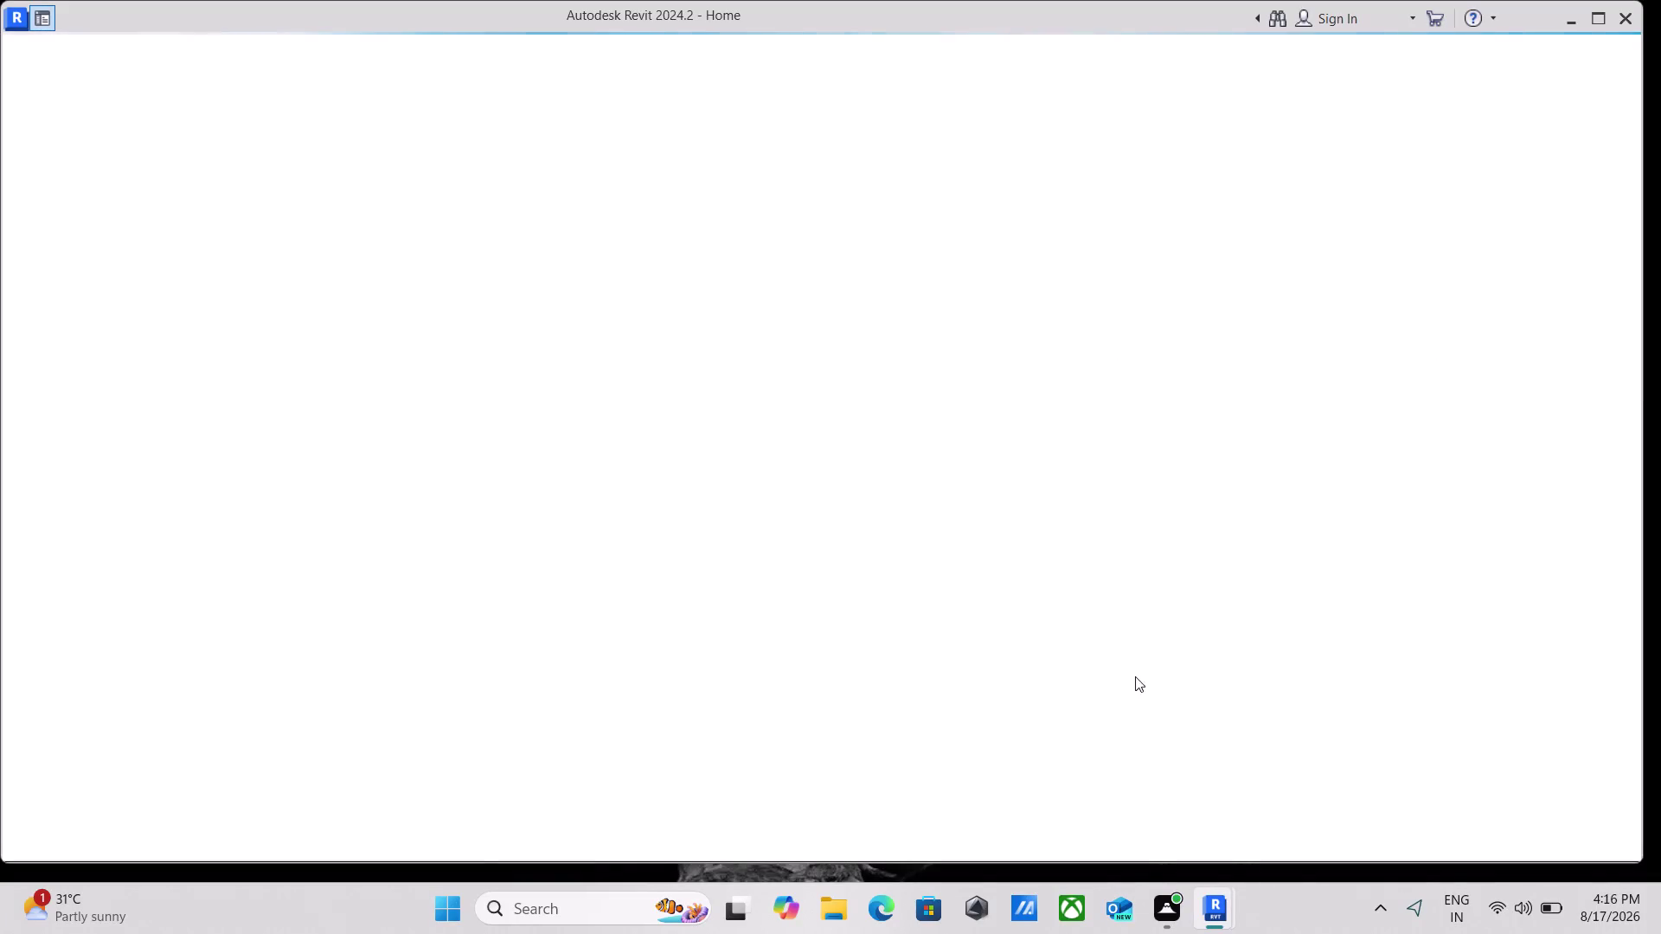
From the Revit Home screen, start a new project model under Models.
scroll(down, 3)
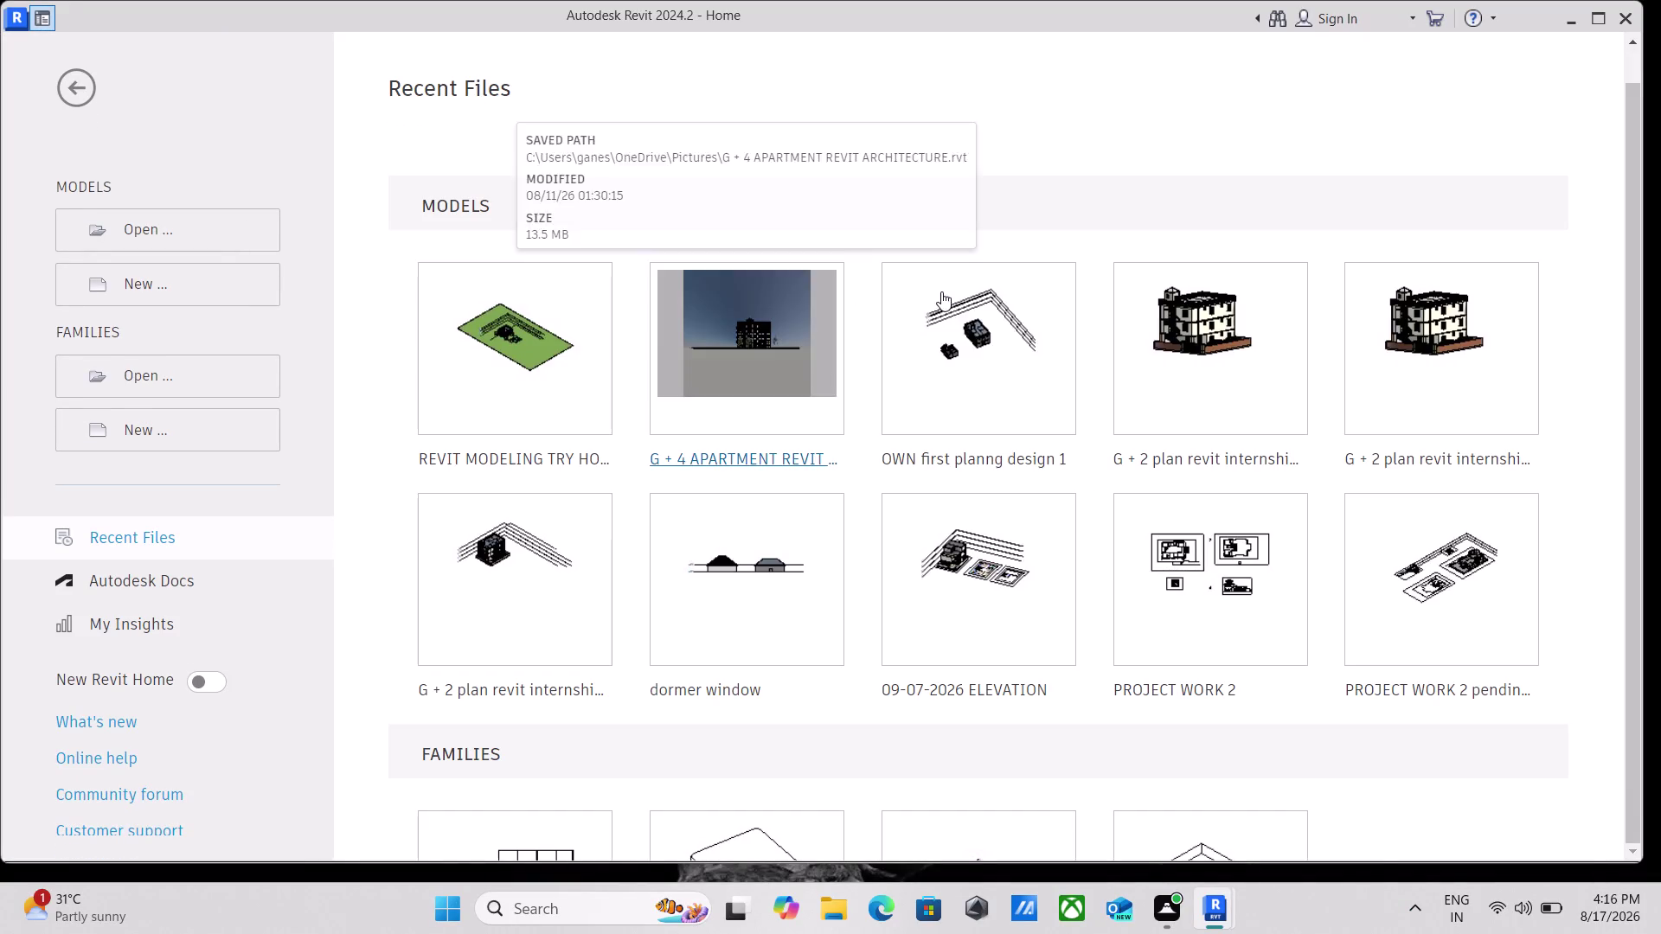
scroll(down, 3)
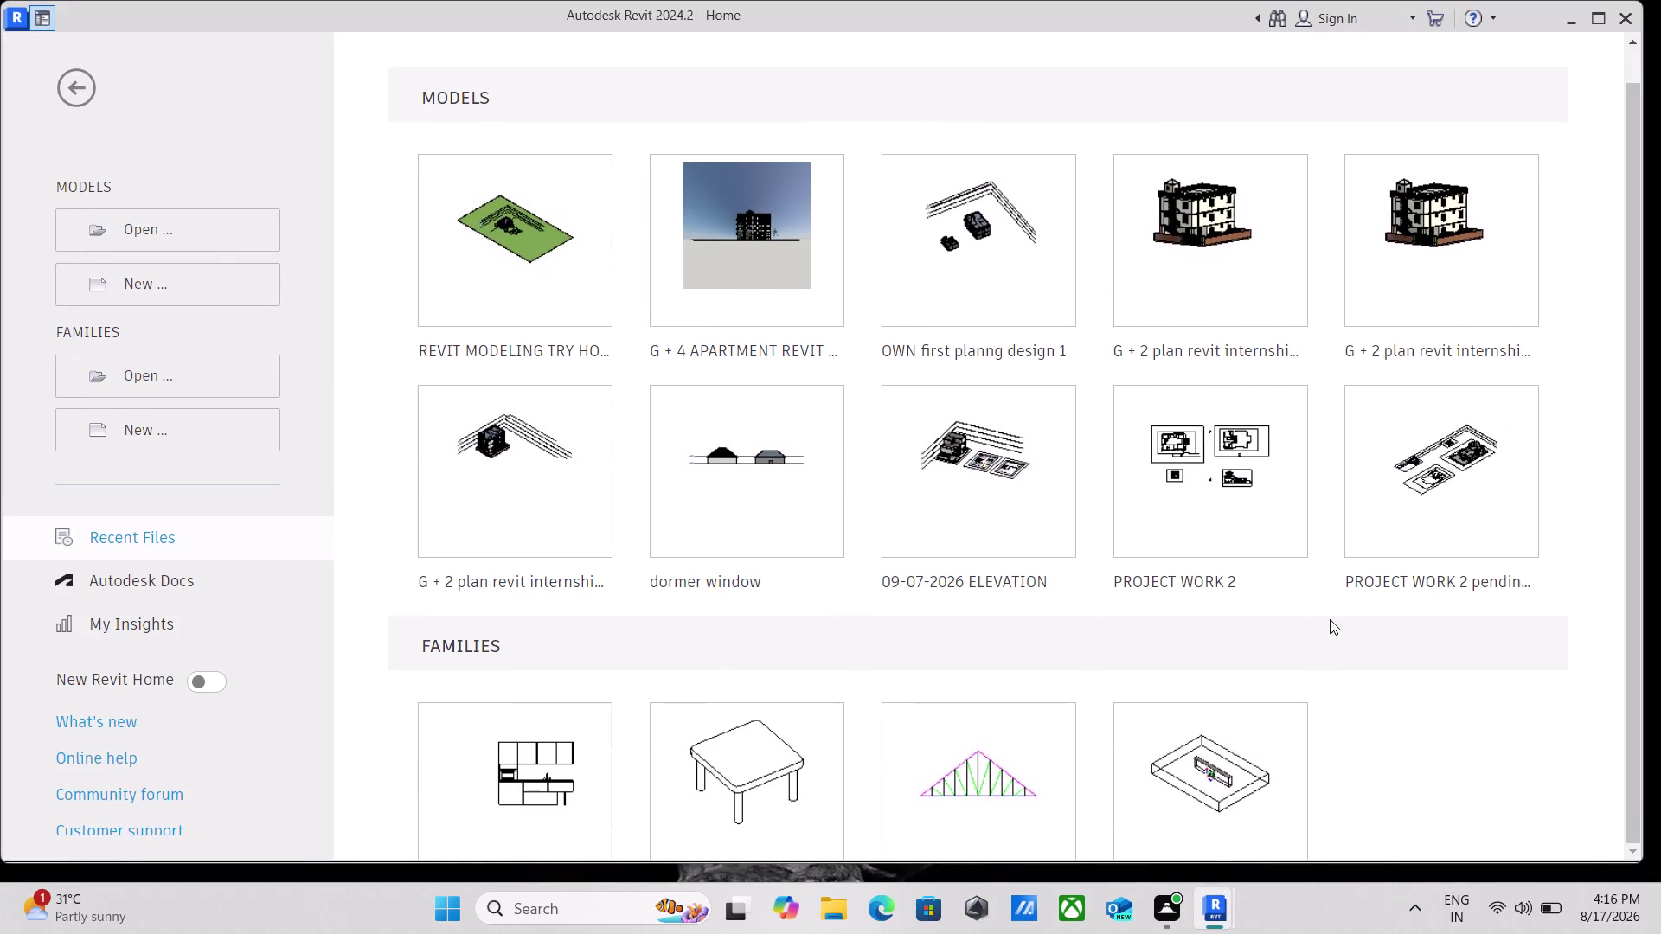
scroll(down, 3)
scroll(up, 3)
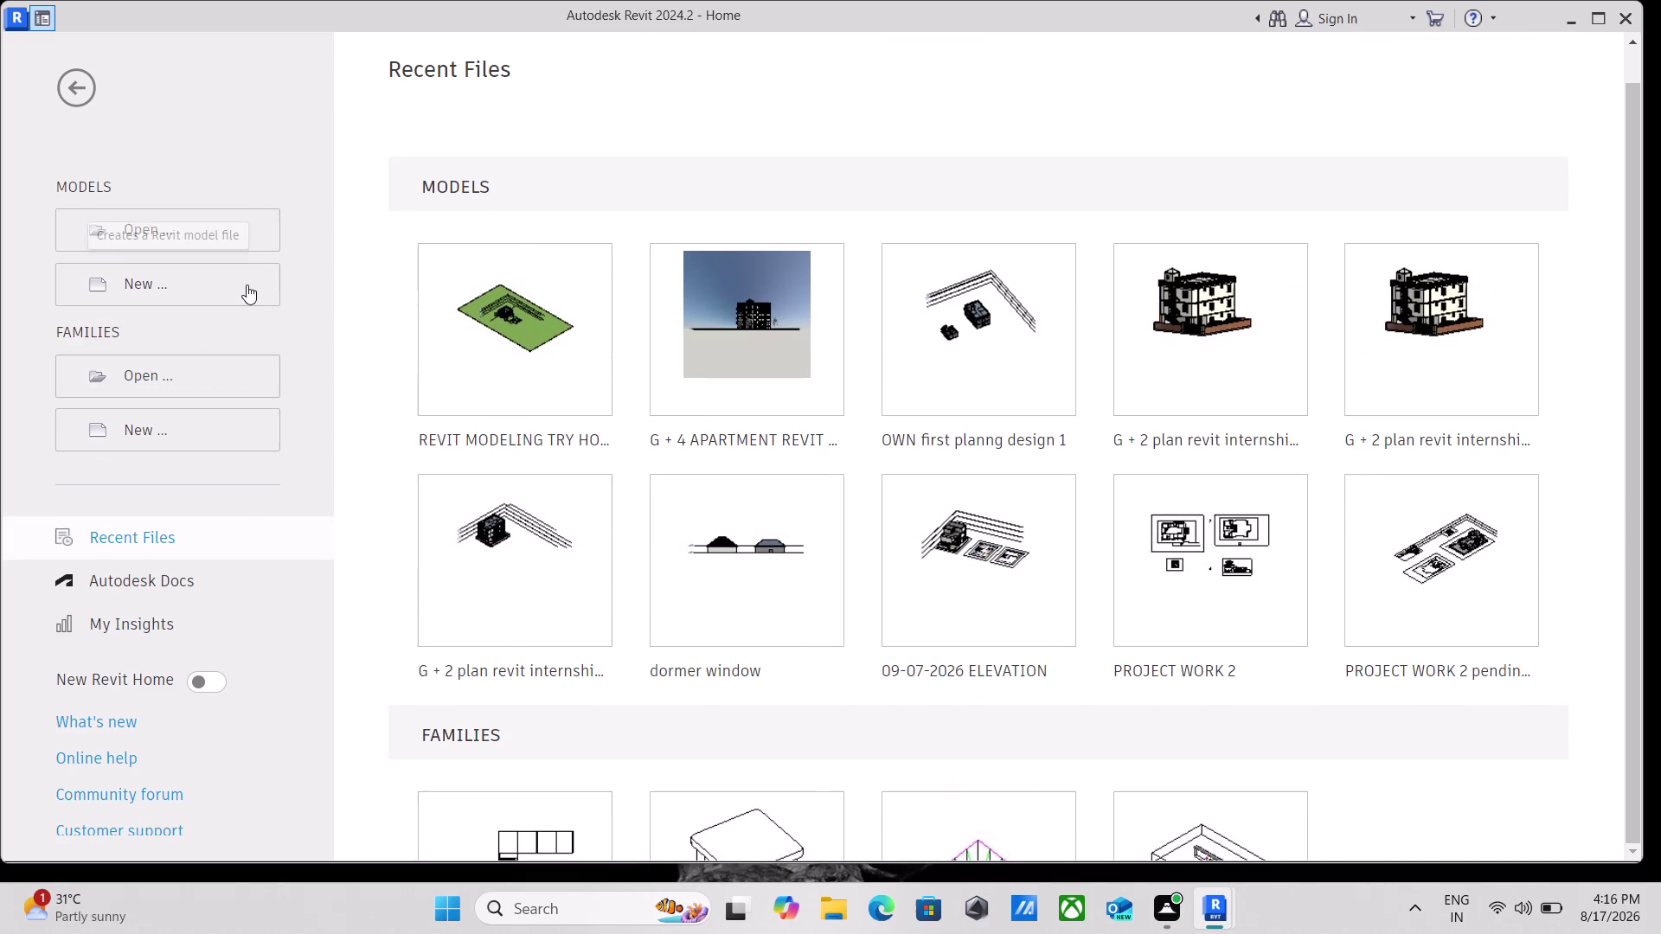
click(247, 285)
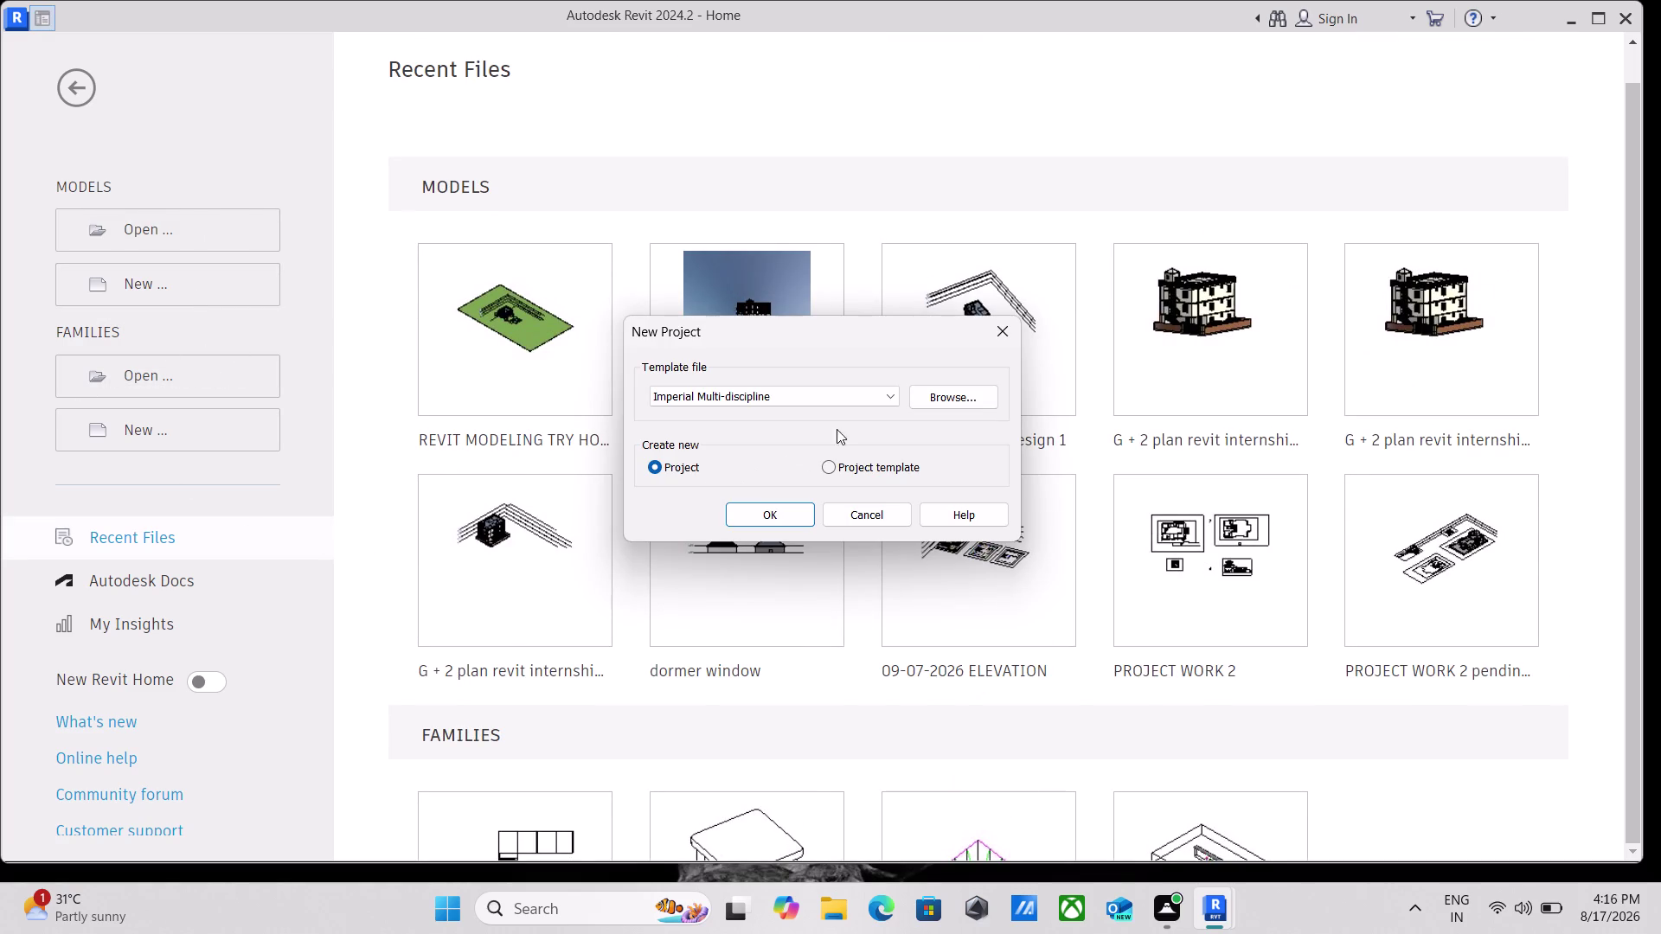
Create Project1 using the browsed default template.
click(968, 395)
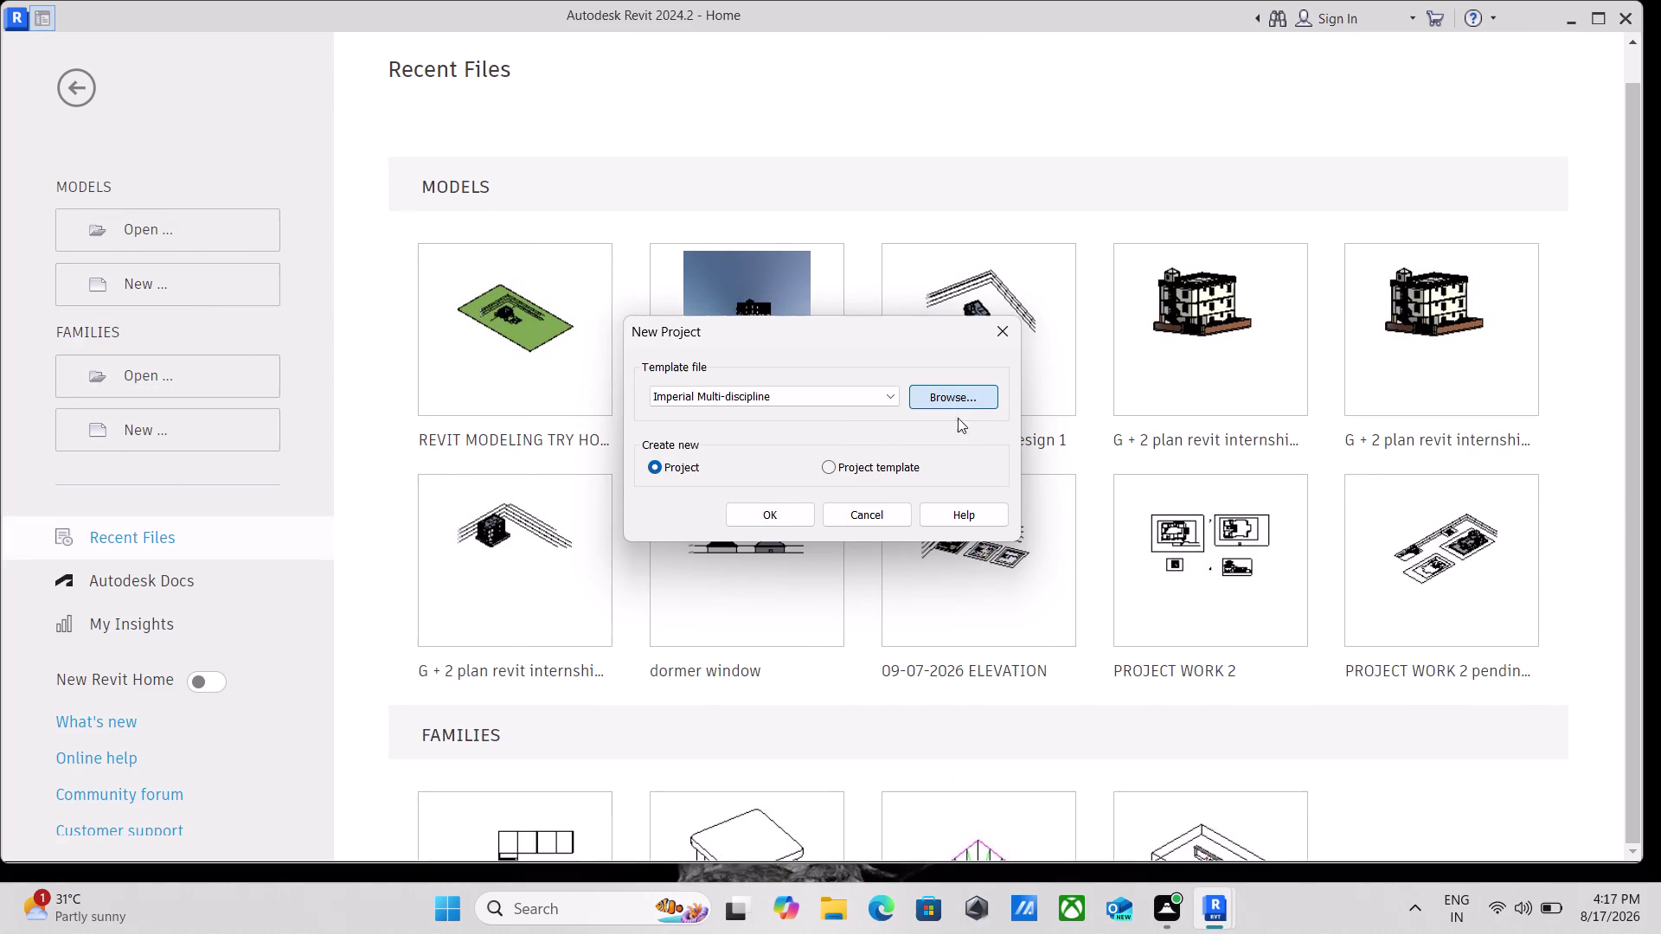
click(711, 309)
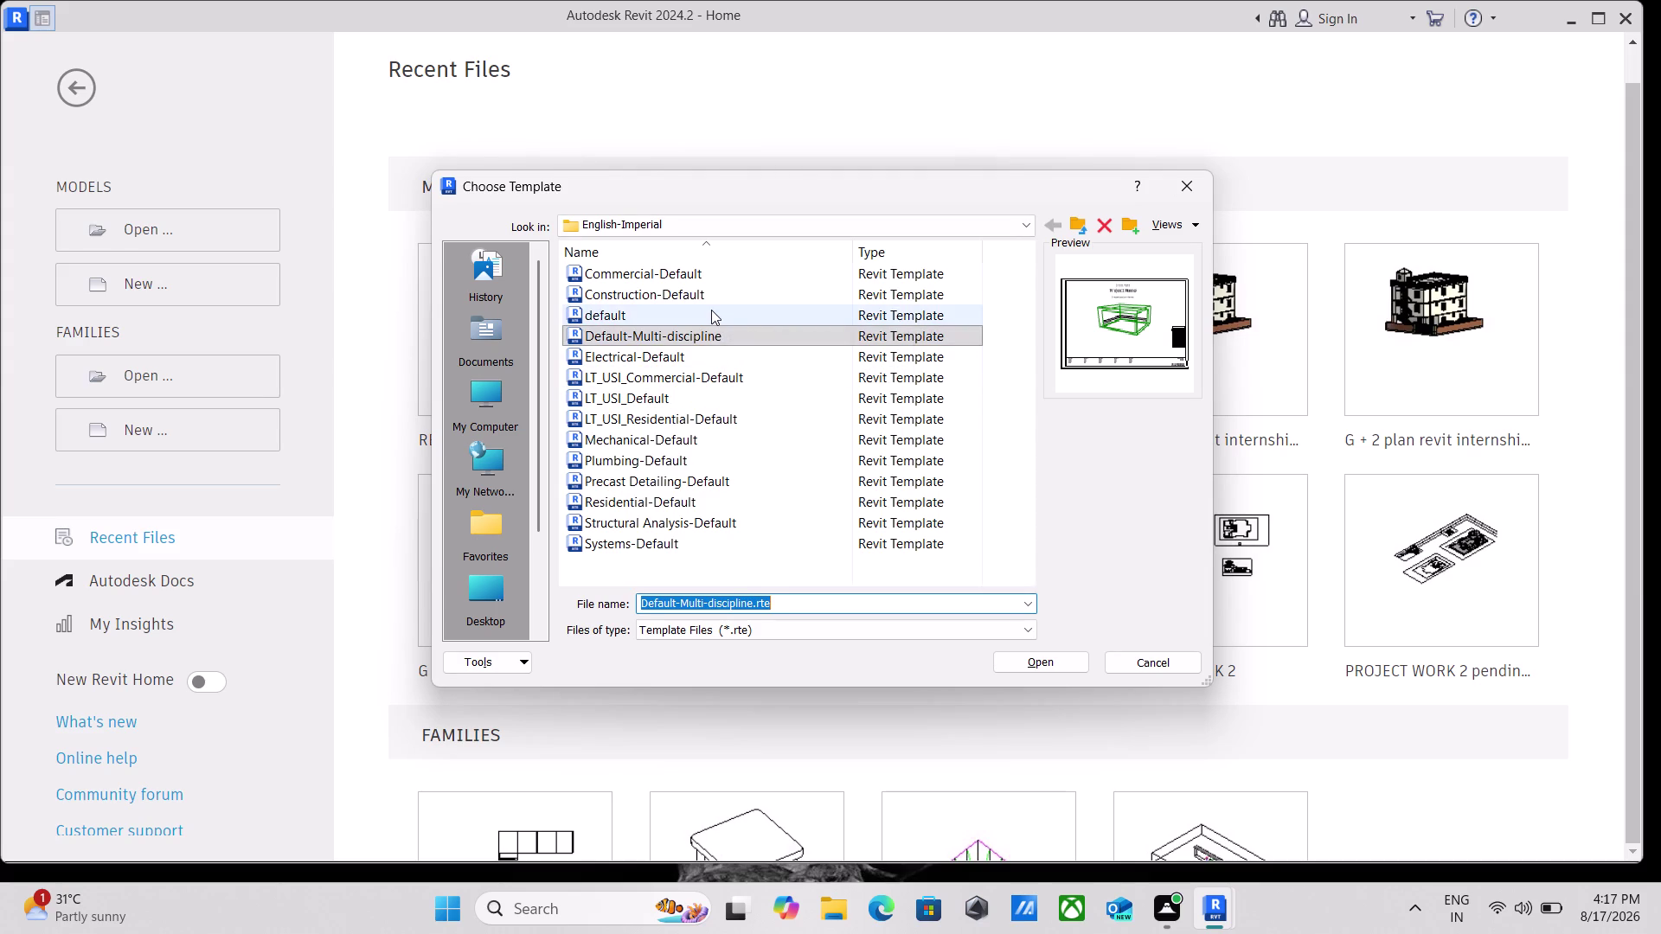
click(1055, 667)
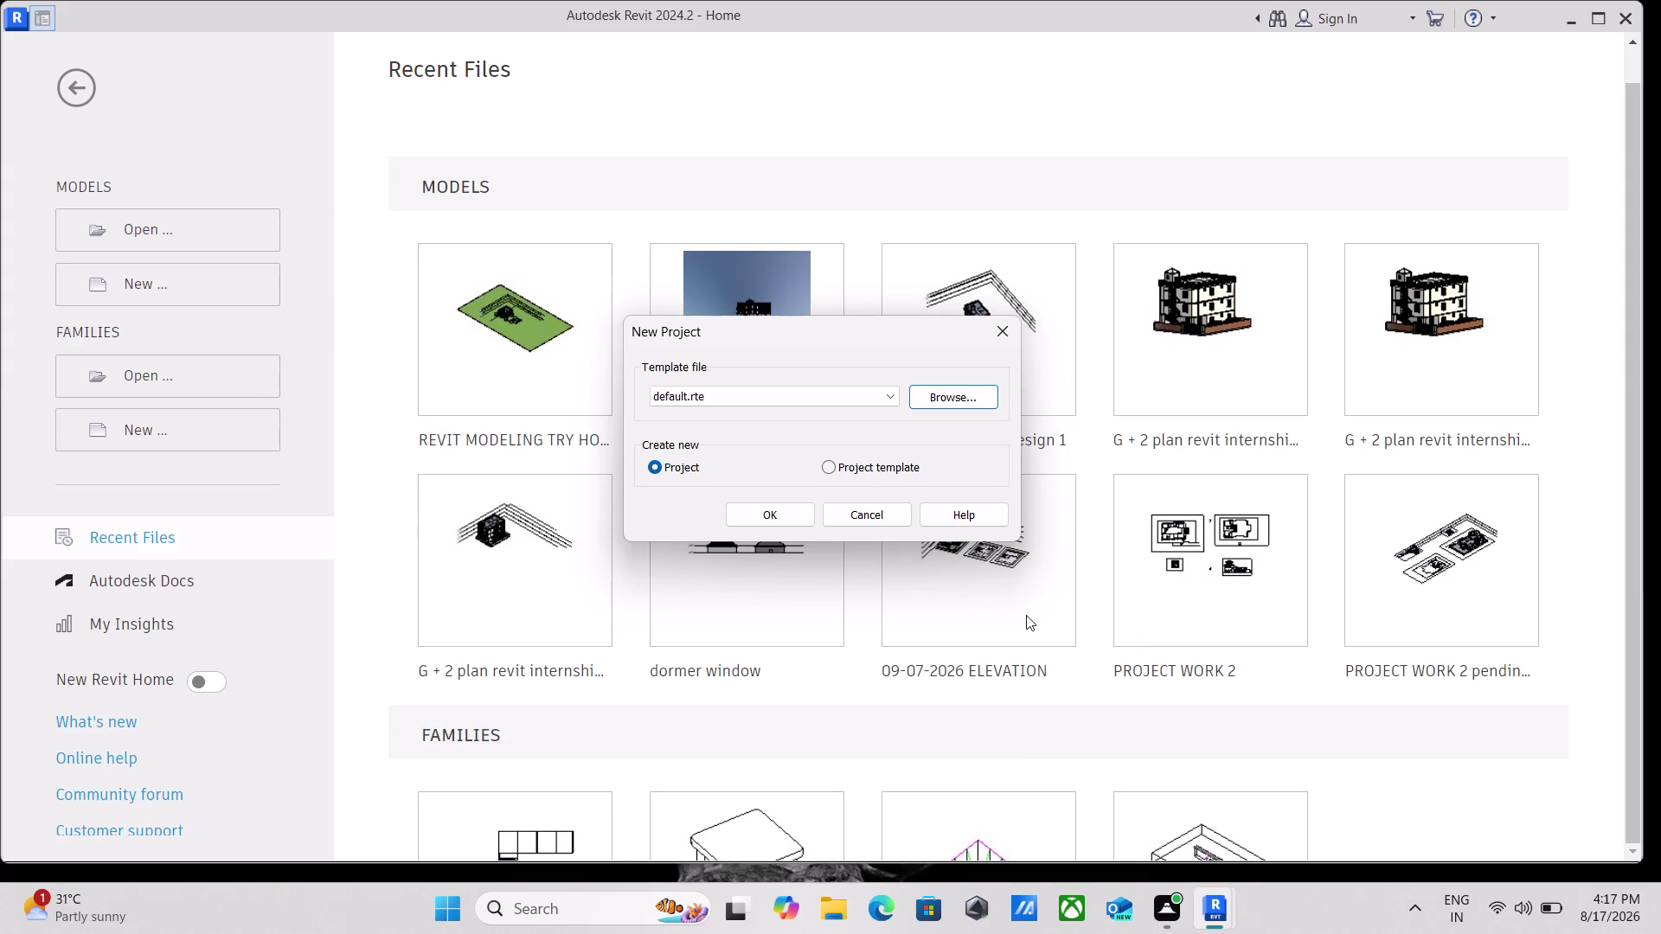
click(749, 520)
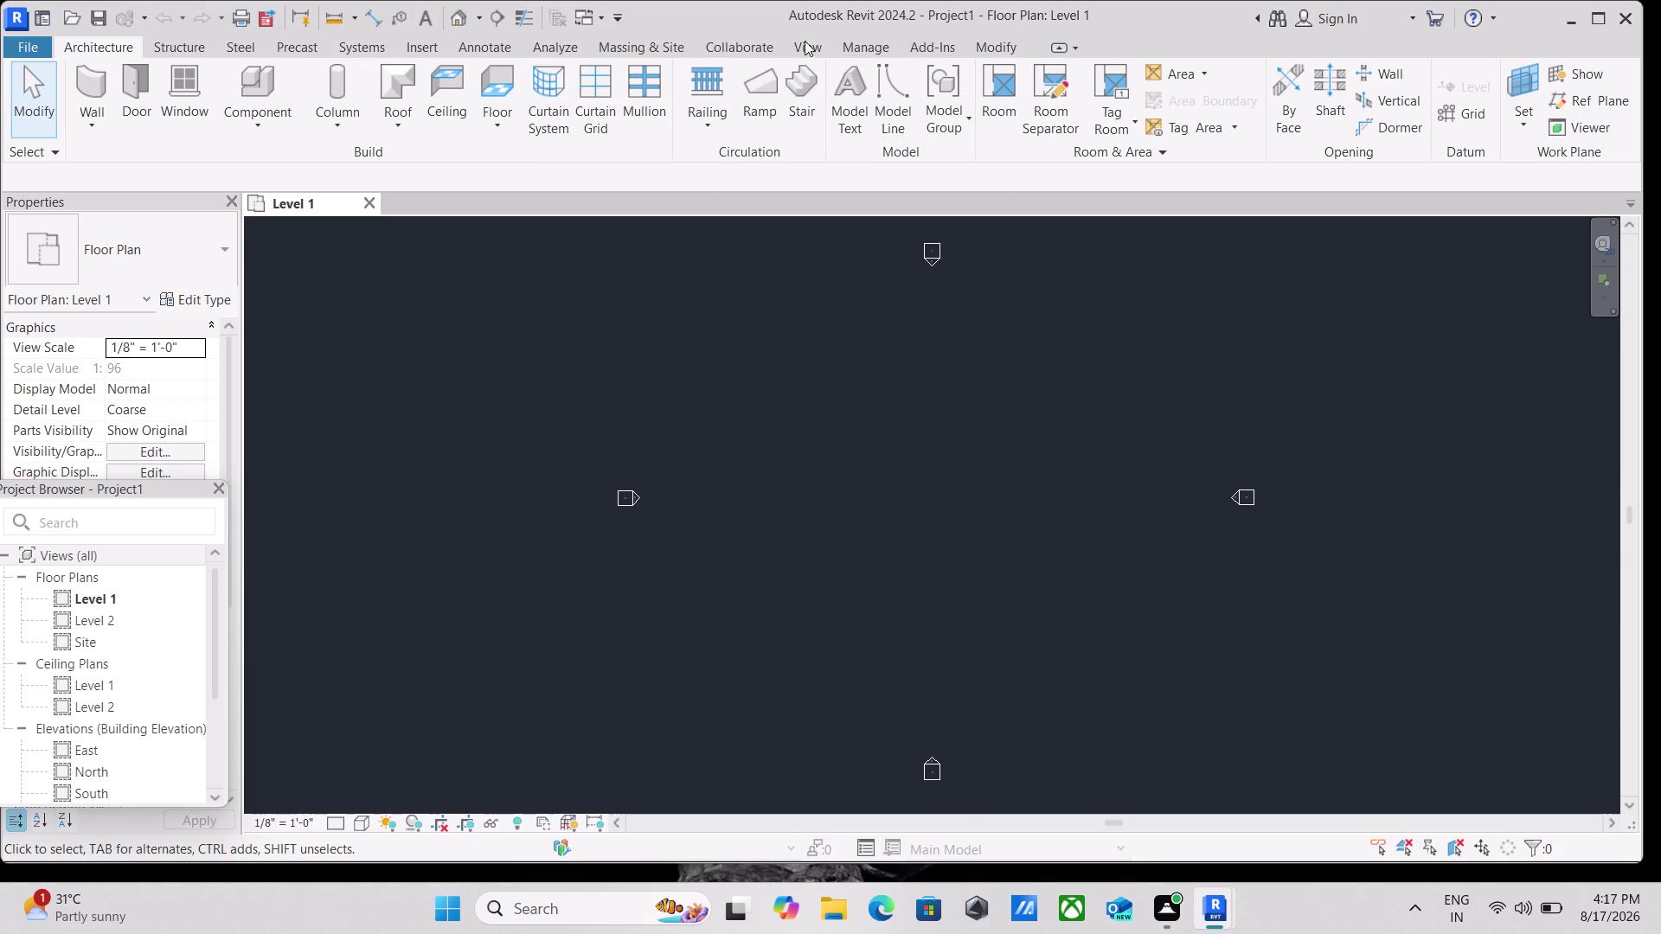
Launch Import CAD from the Insert ribbon.
click(436, 45)
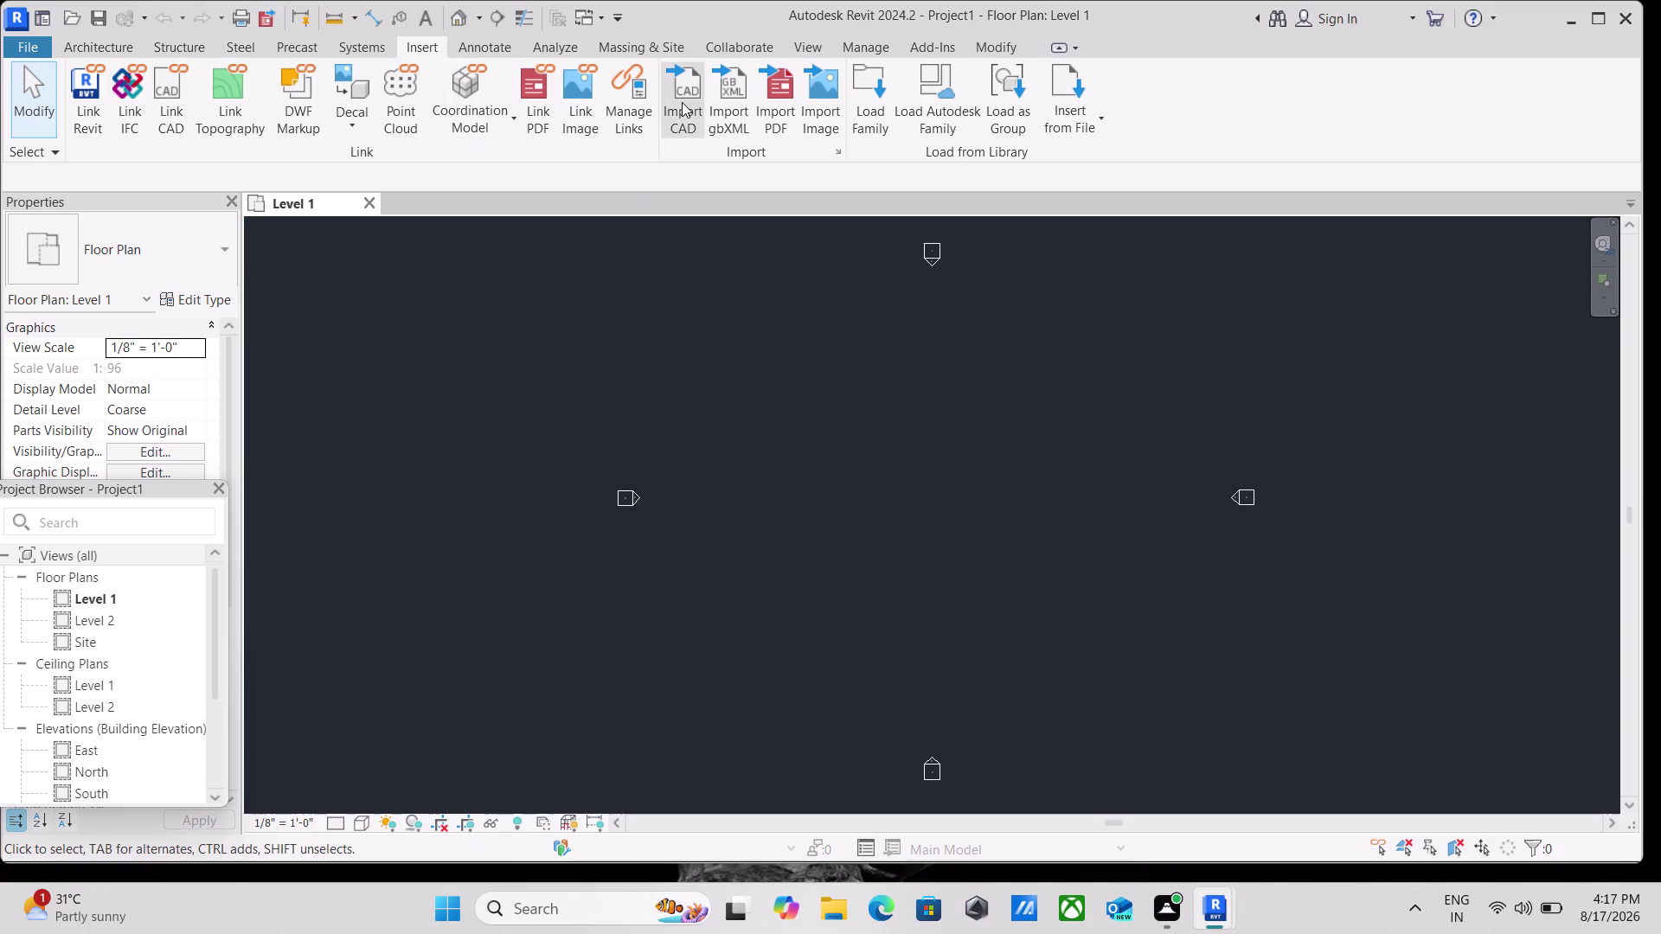
click(681, 104)
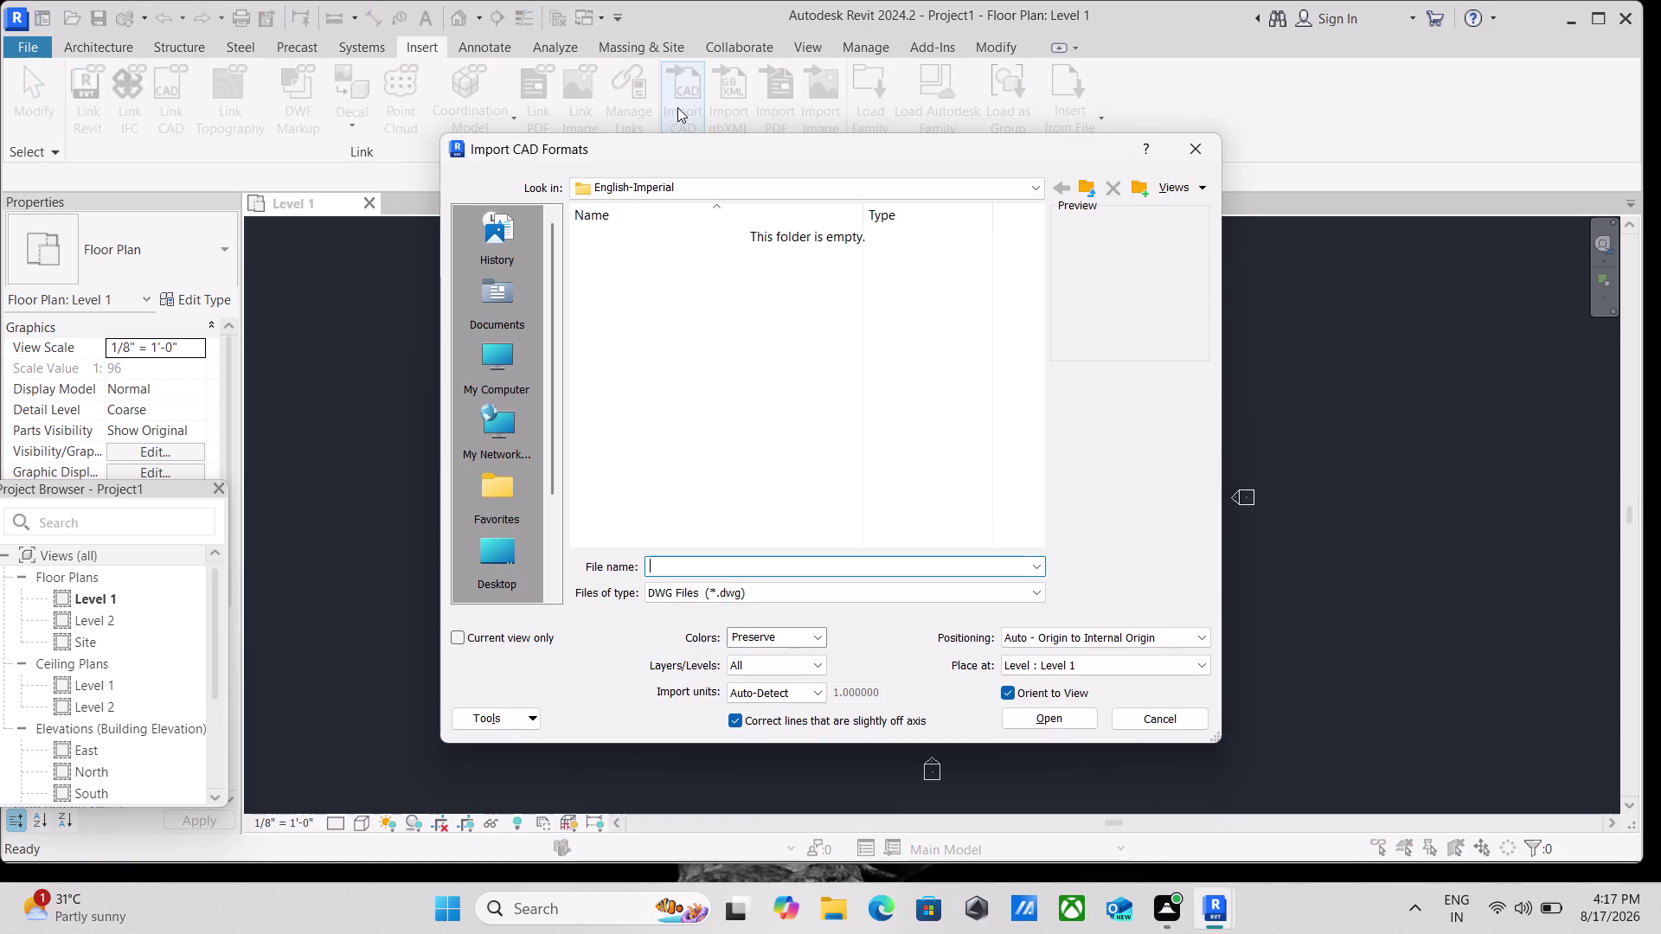
Browse the import file picker's locations to reach the Downloads folder.
double_click(487, 283)
click(497, 363)
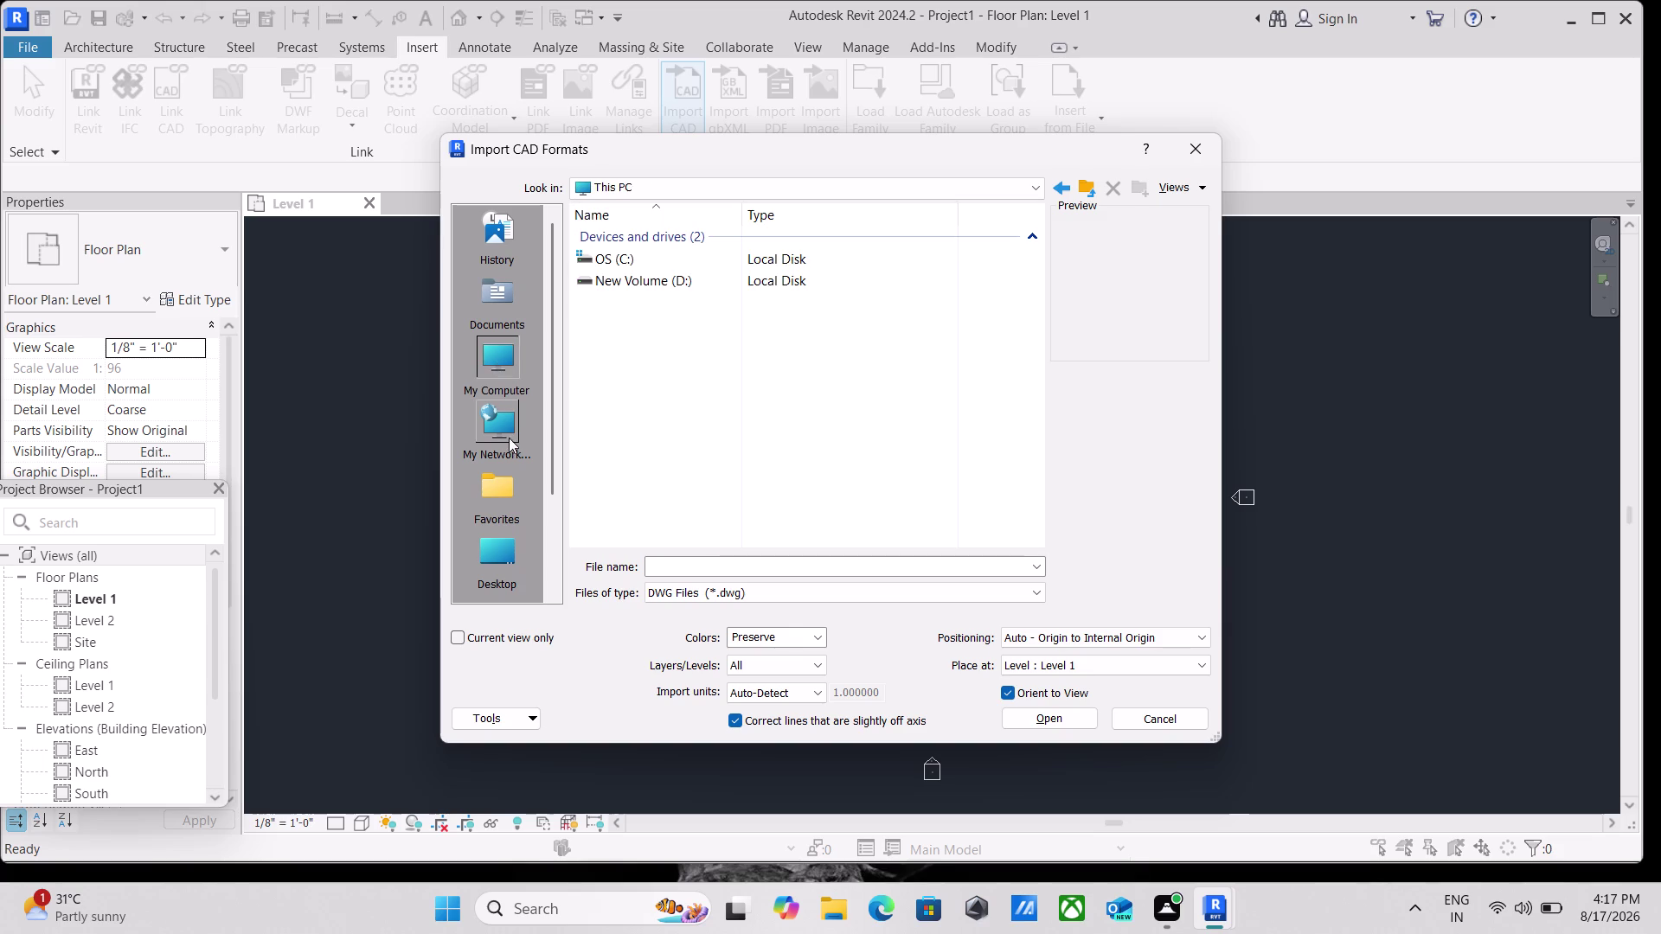
click(507, 434)
scroll(down, 3)
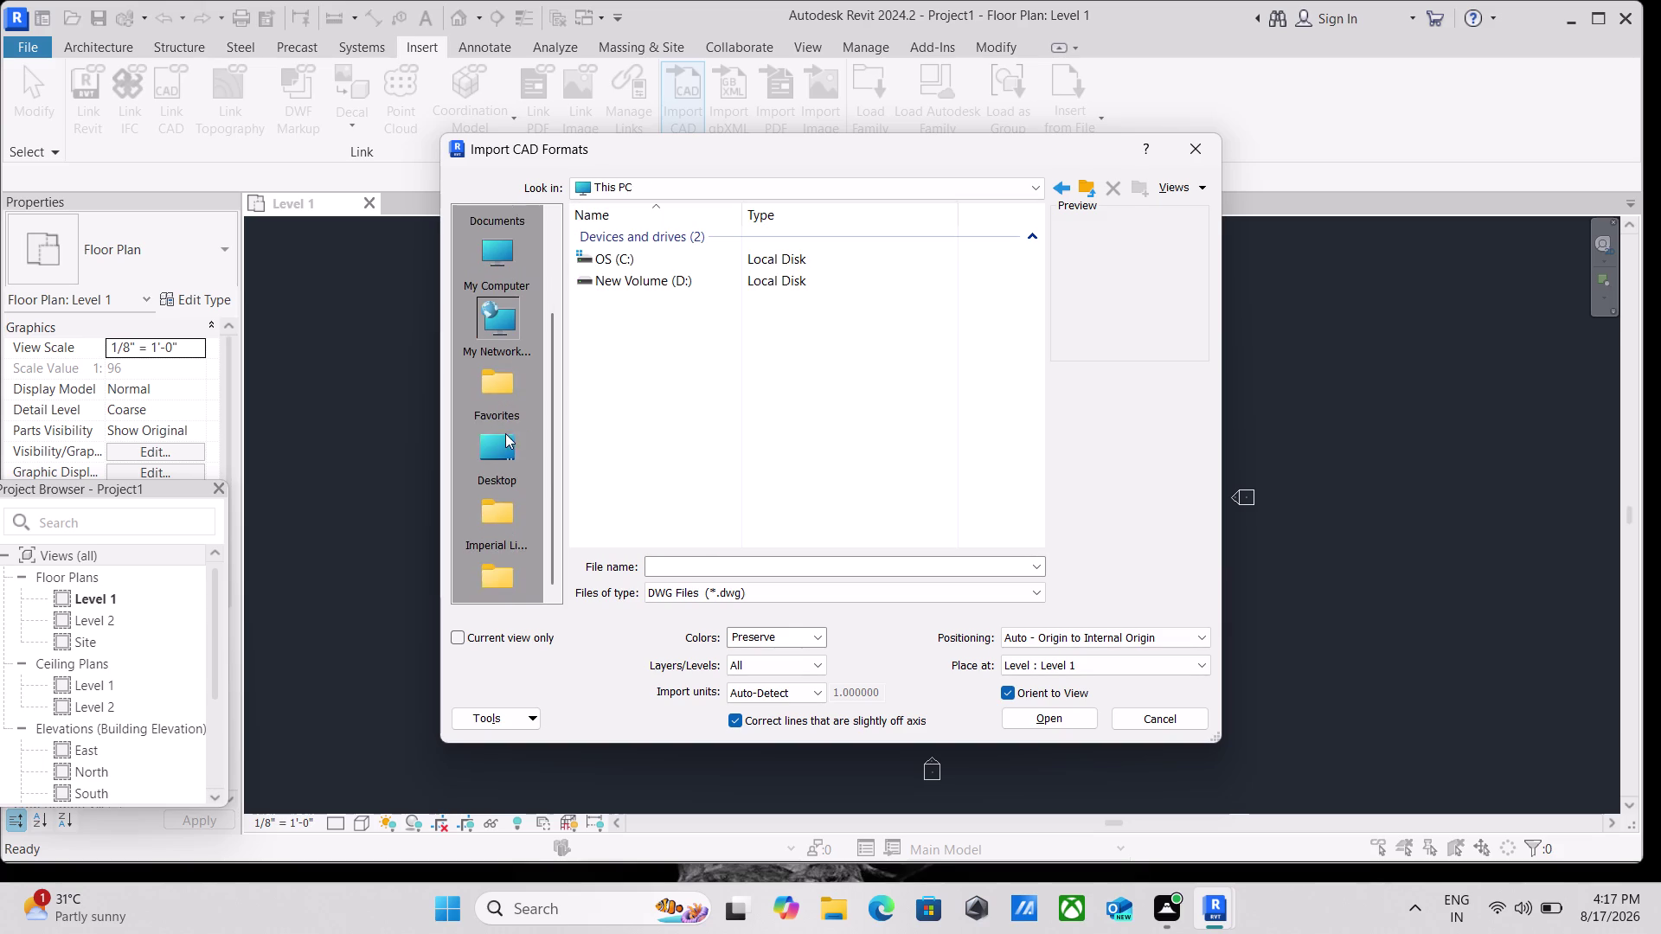
scroll(down, 3)
double_click(509, 364)
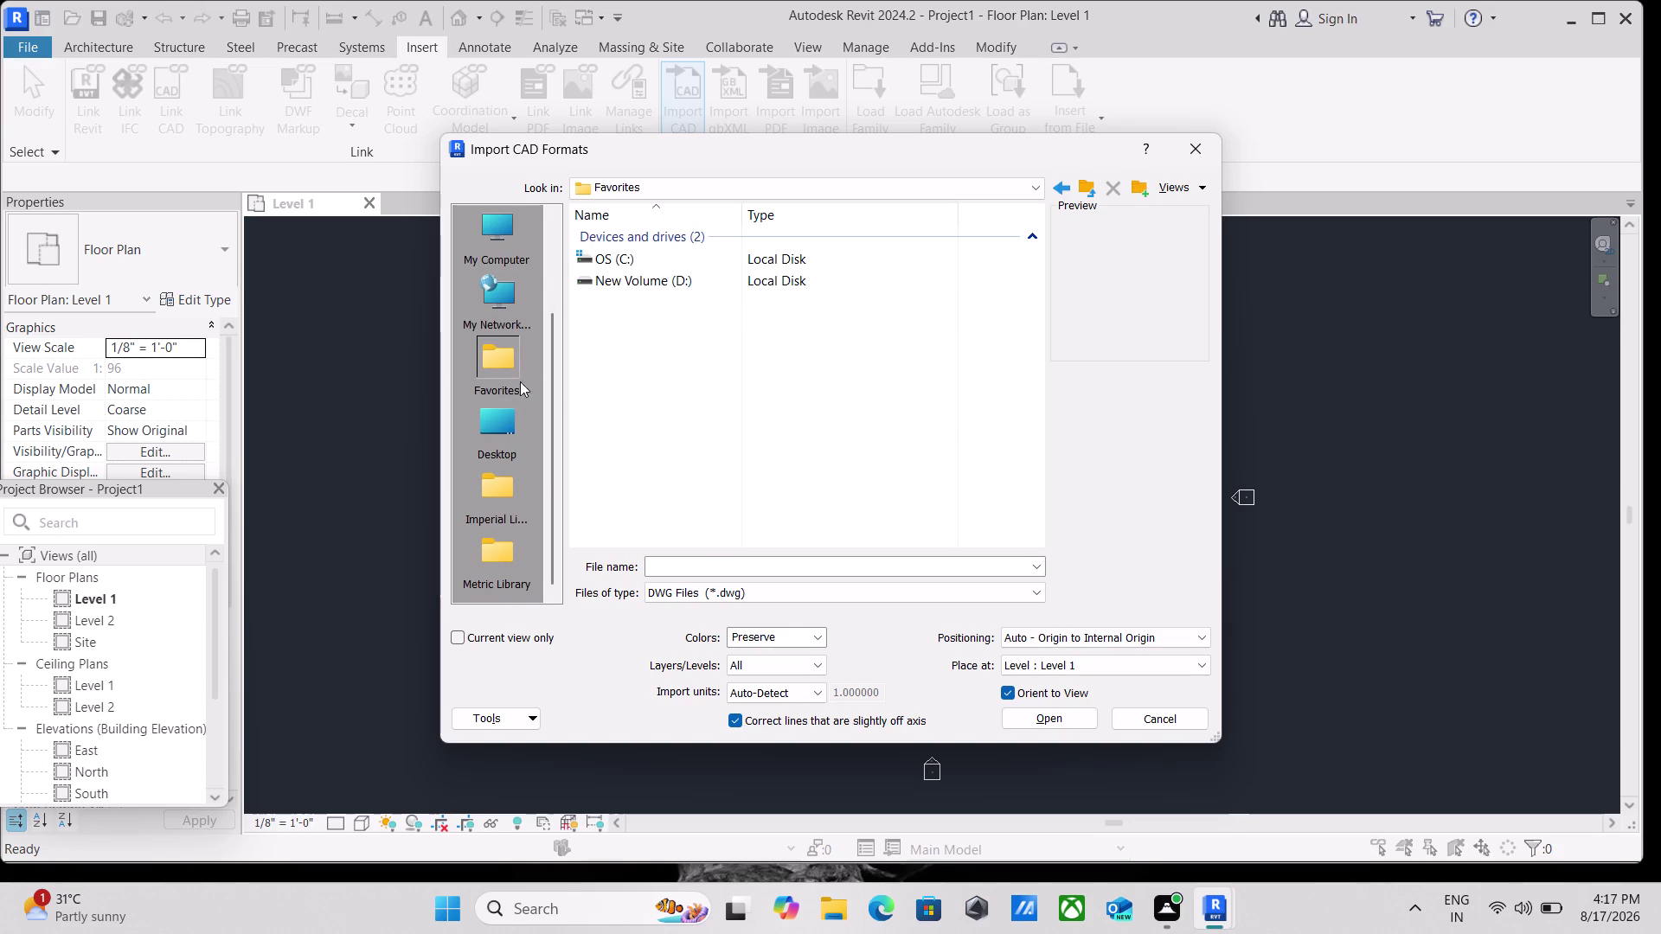
click(508, 414)
scroll(down, 3)
double_click(508, 414)
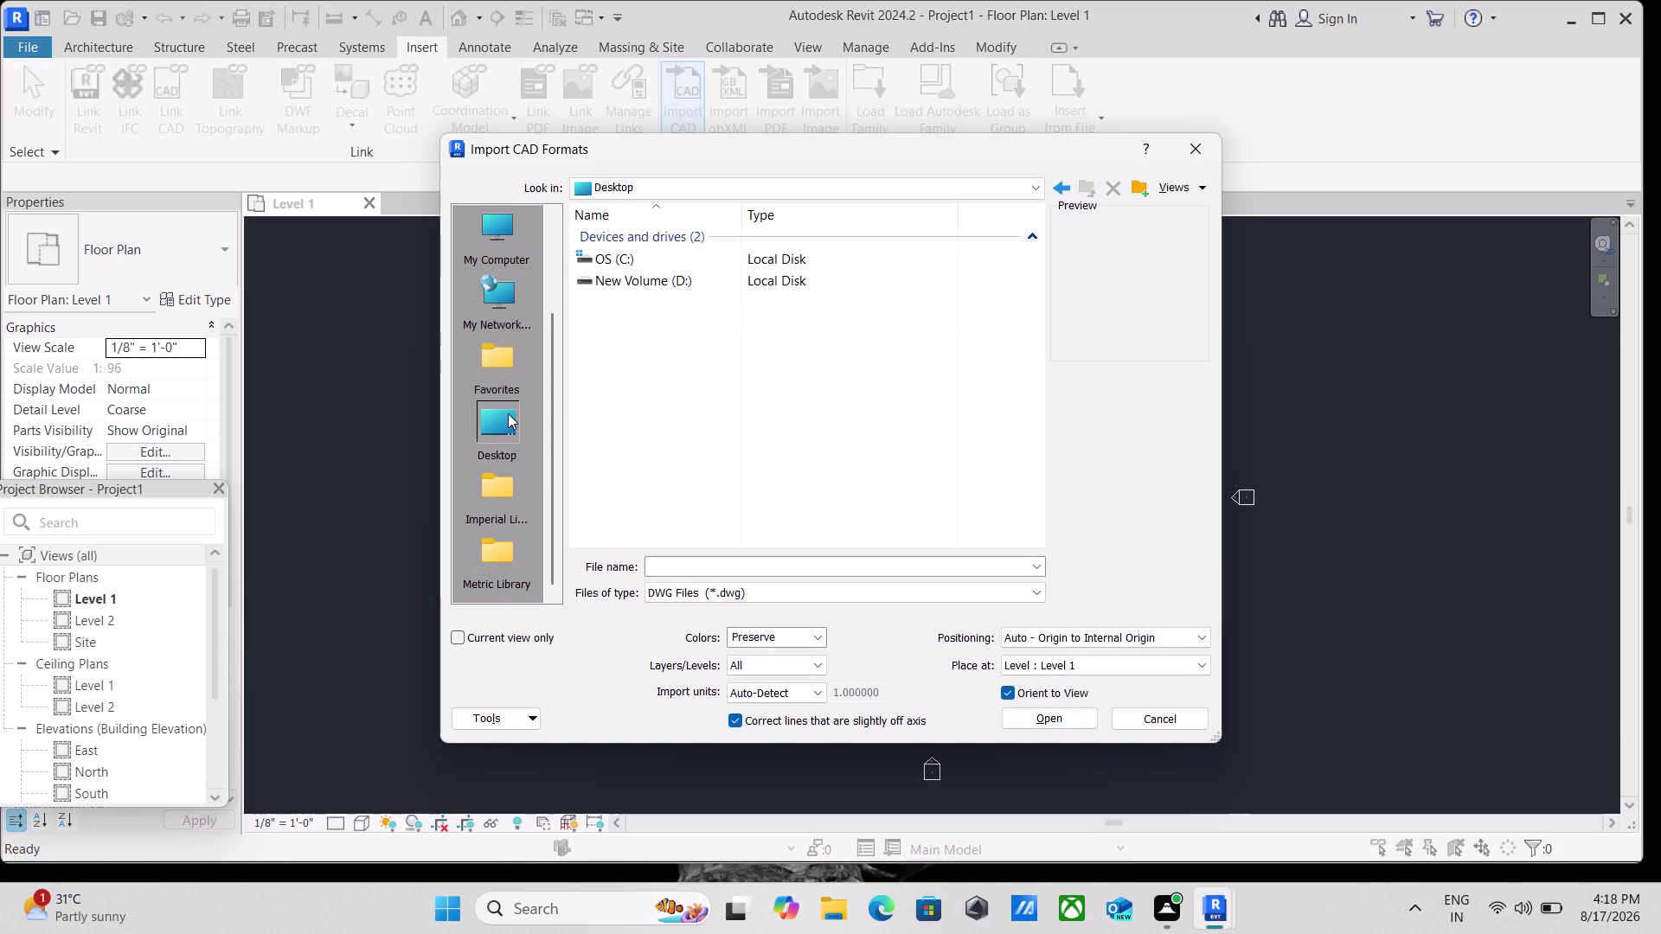
scroll(down, 3)
double_click(501, 423)
scroll(down, 3)
double_click(490, 424)
scroll(down, 3)
click(503, 487)
click(509, 430)
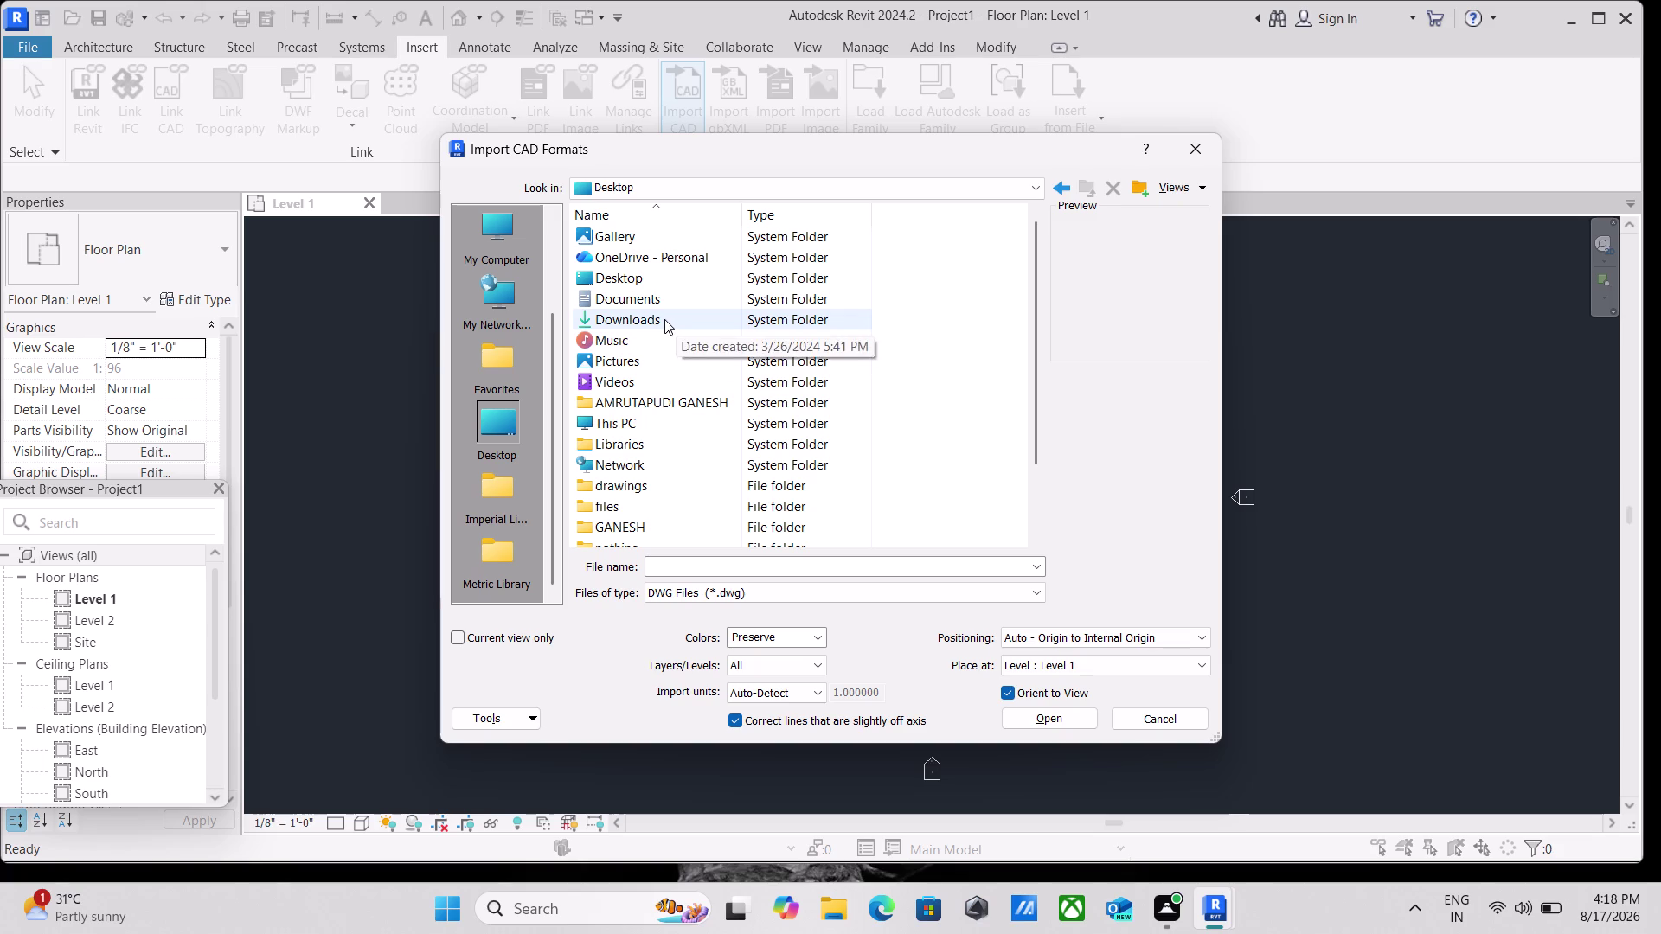
double_click(665, 319)
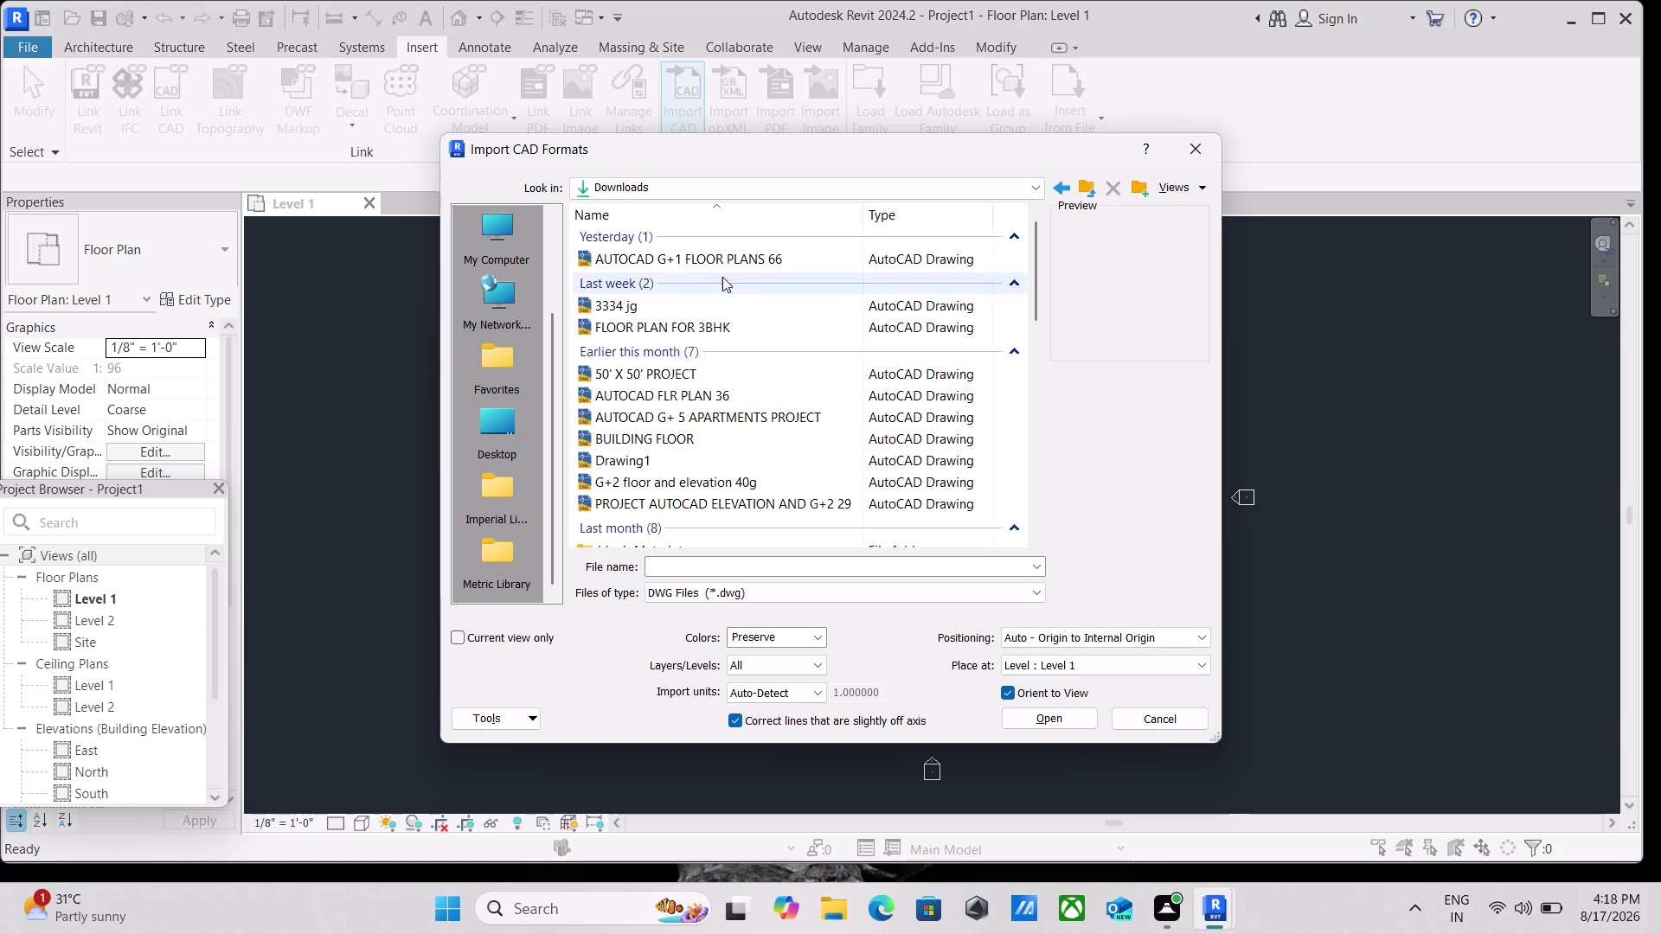
Import AUTOCAD G+1 FLOOR PLANS 66.dwg with Auto - Center to Center positioning.
click(761, 260)
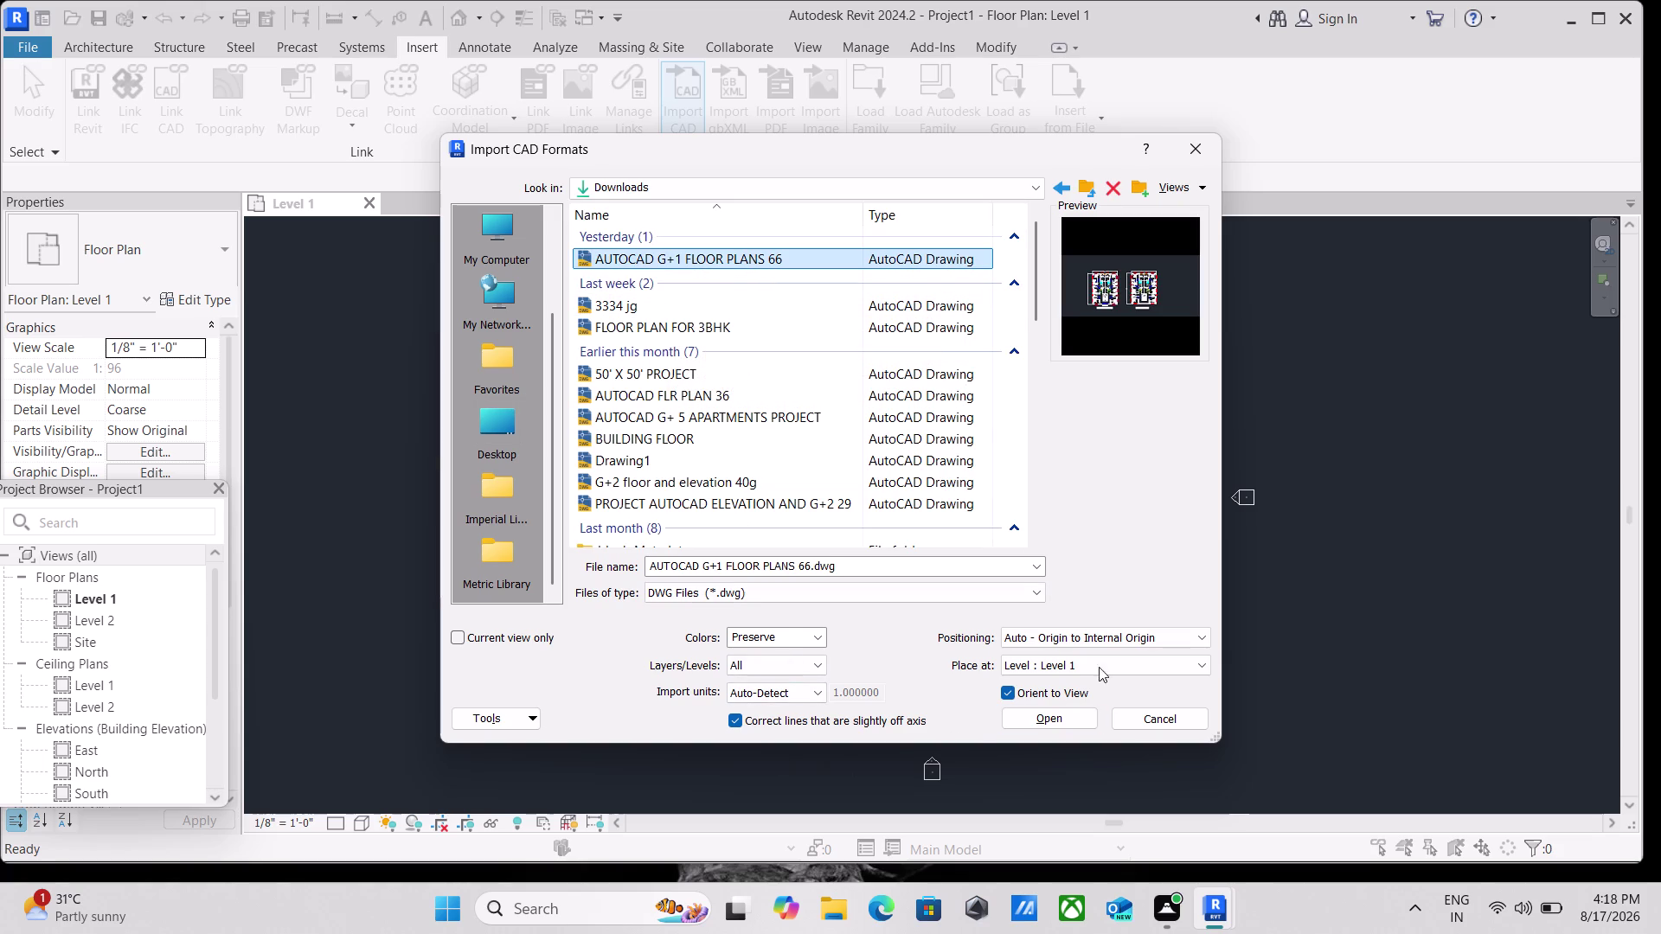
click(1151, 636)
click(1072, 661)
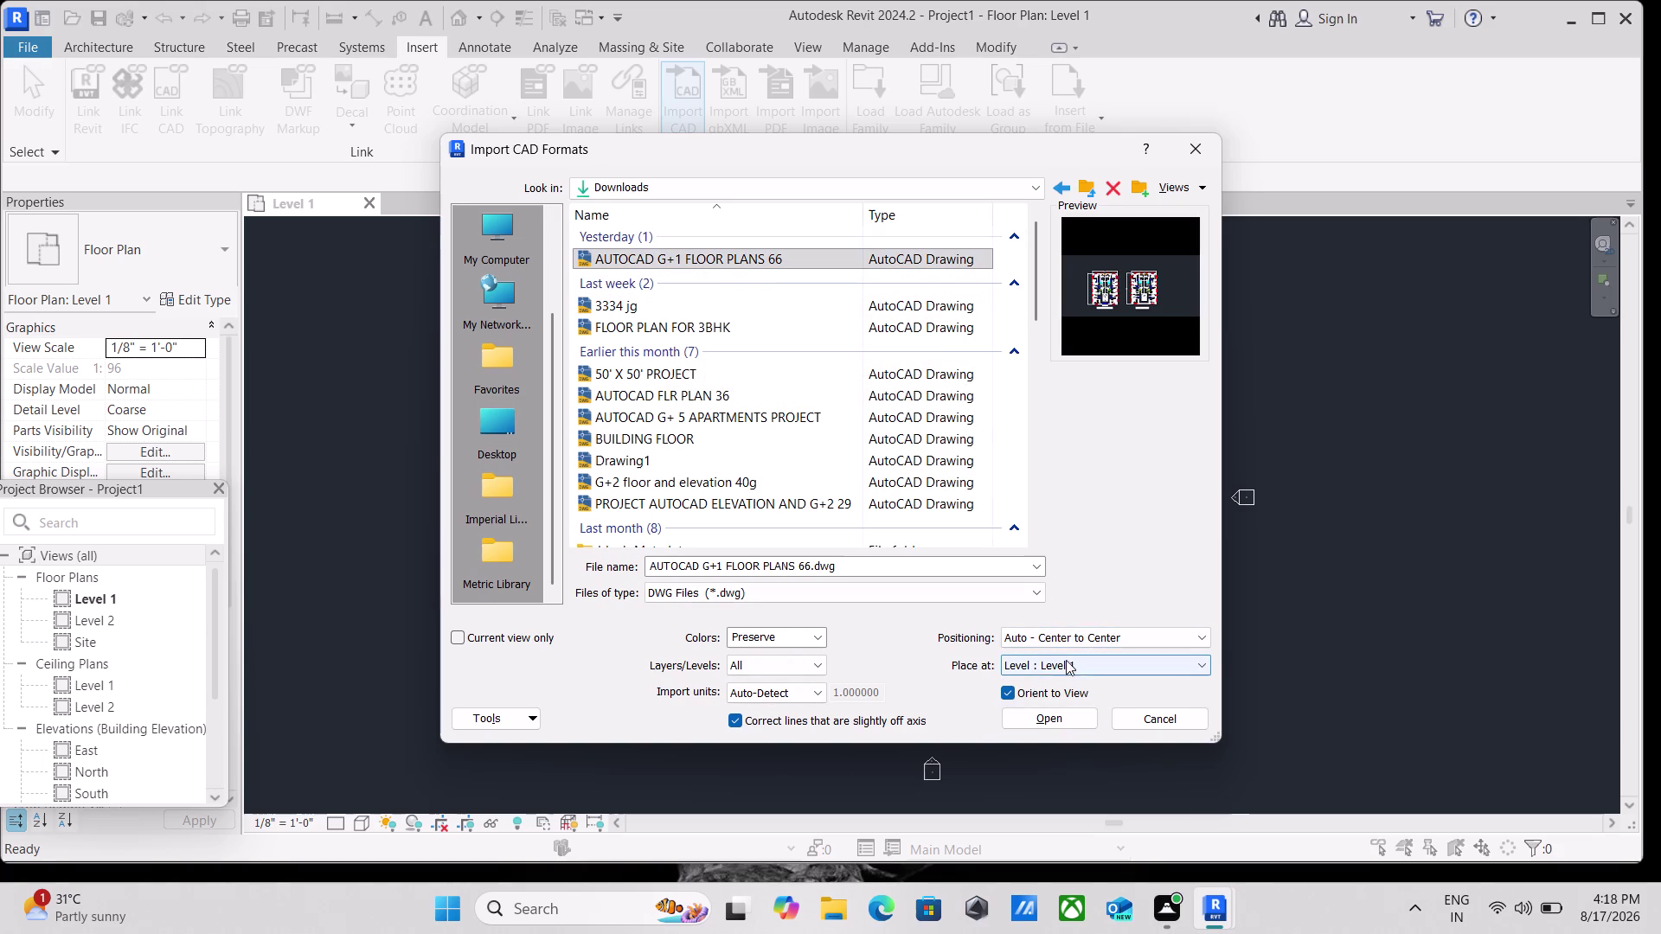
click(1041, 725)
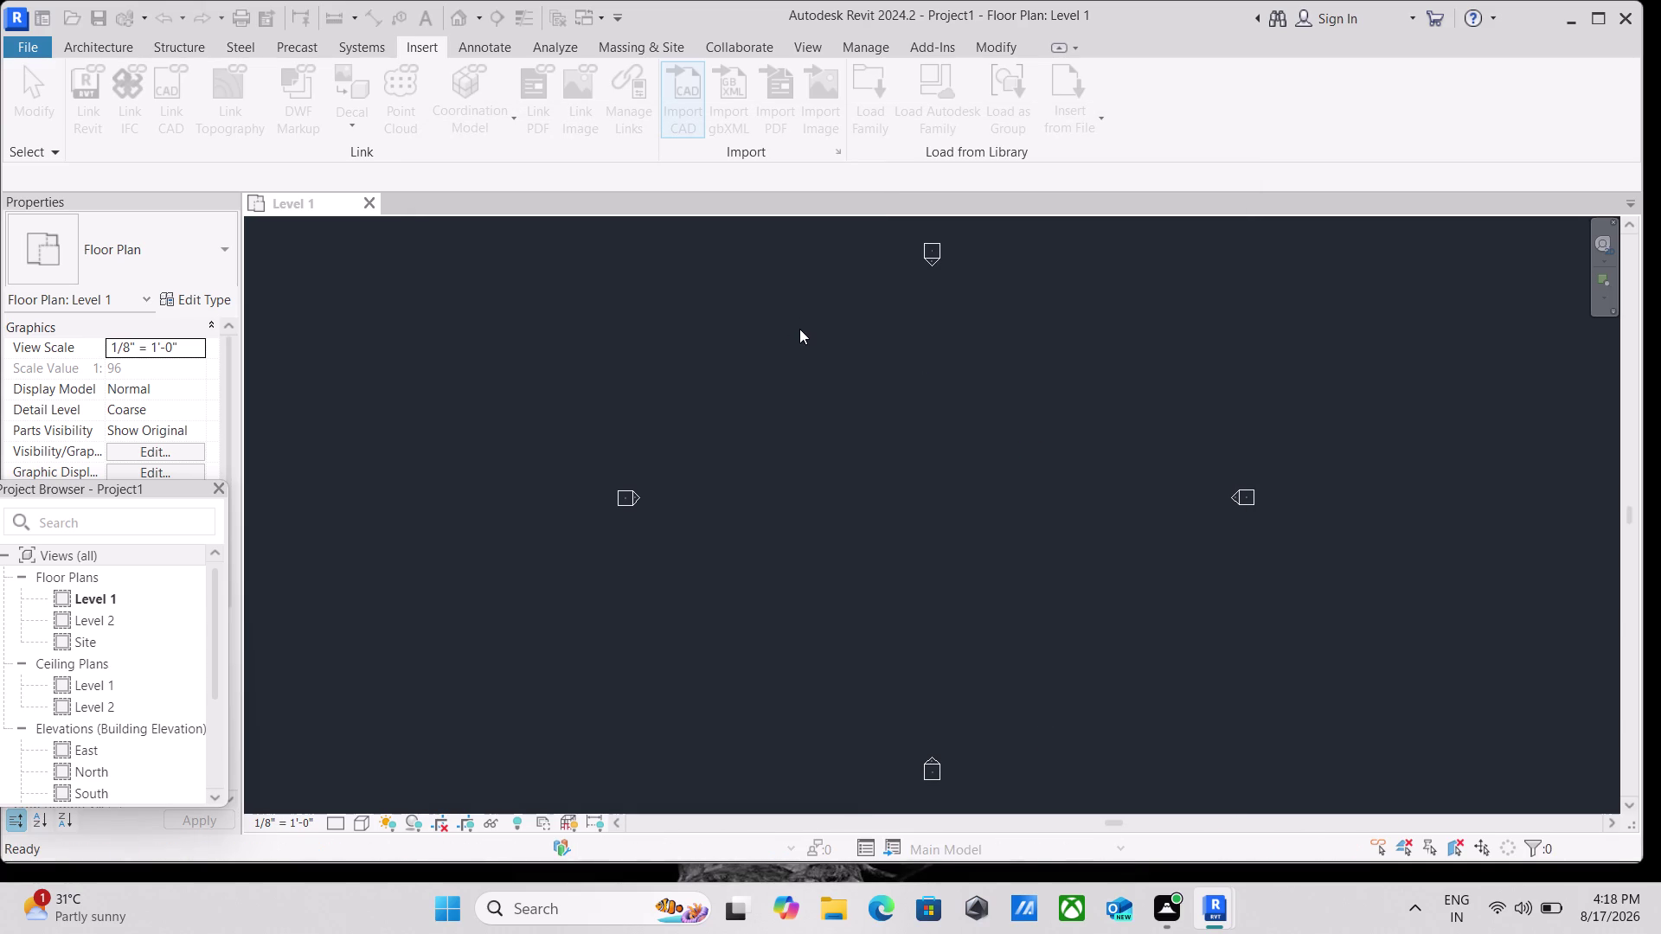
Zoom and pan around the imported GROUND FLOOR and FIRST FLOOR plans.
scroll(up, 3)
scroll(up, 3)
scroll(up, 3)
middle_drag(913, 551, 1144, 601)
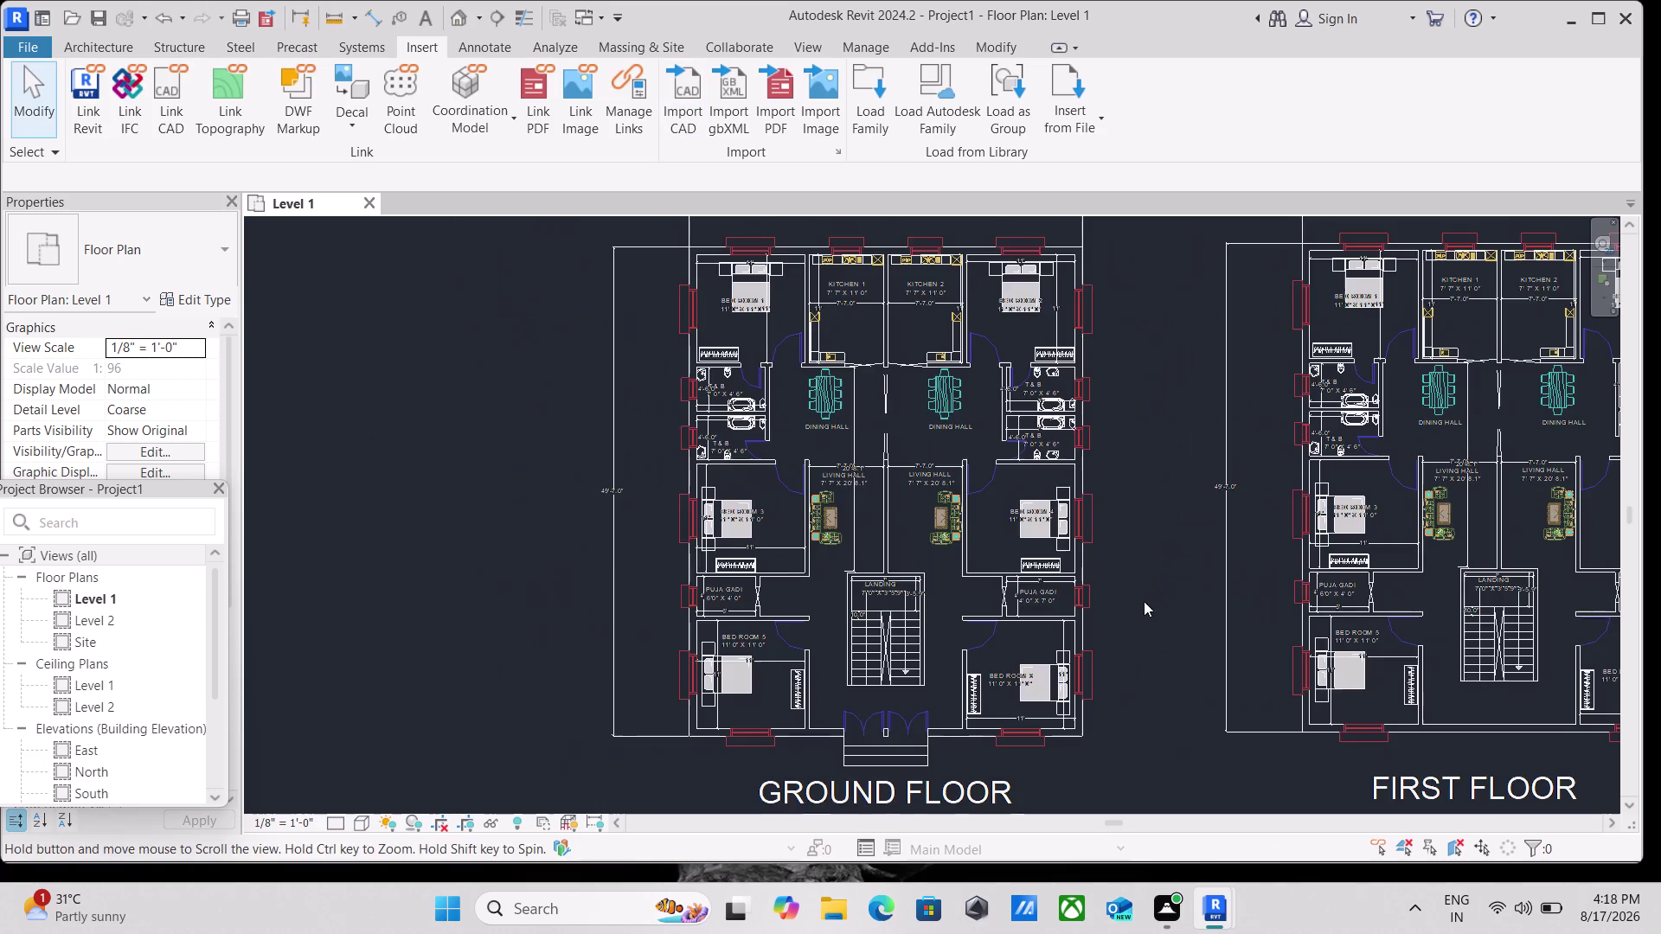
scroll(up, 3)
scroll(up, 3)
scroll(up, 3)
scroll(down, 3)
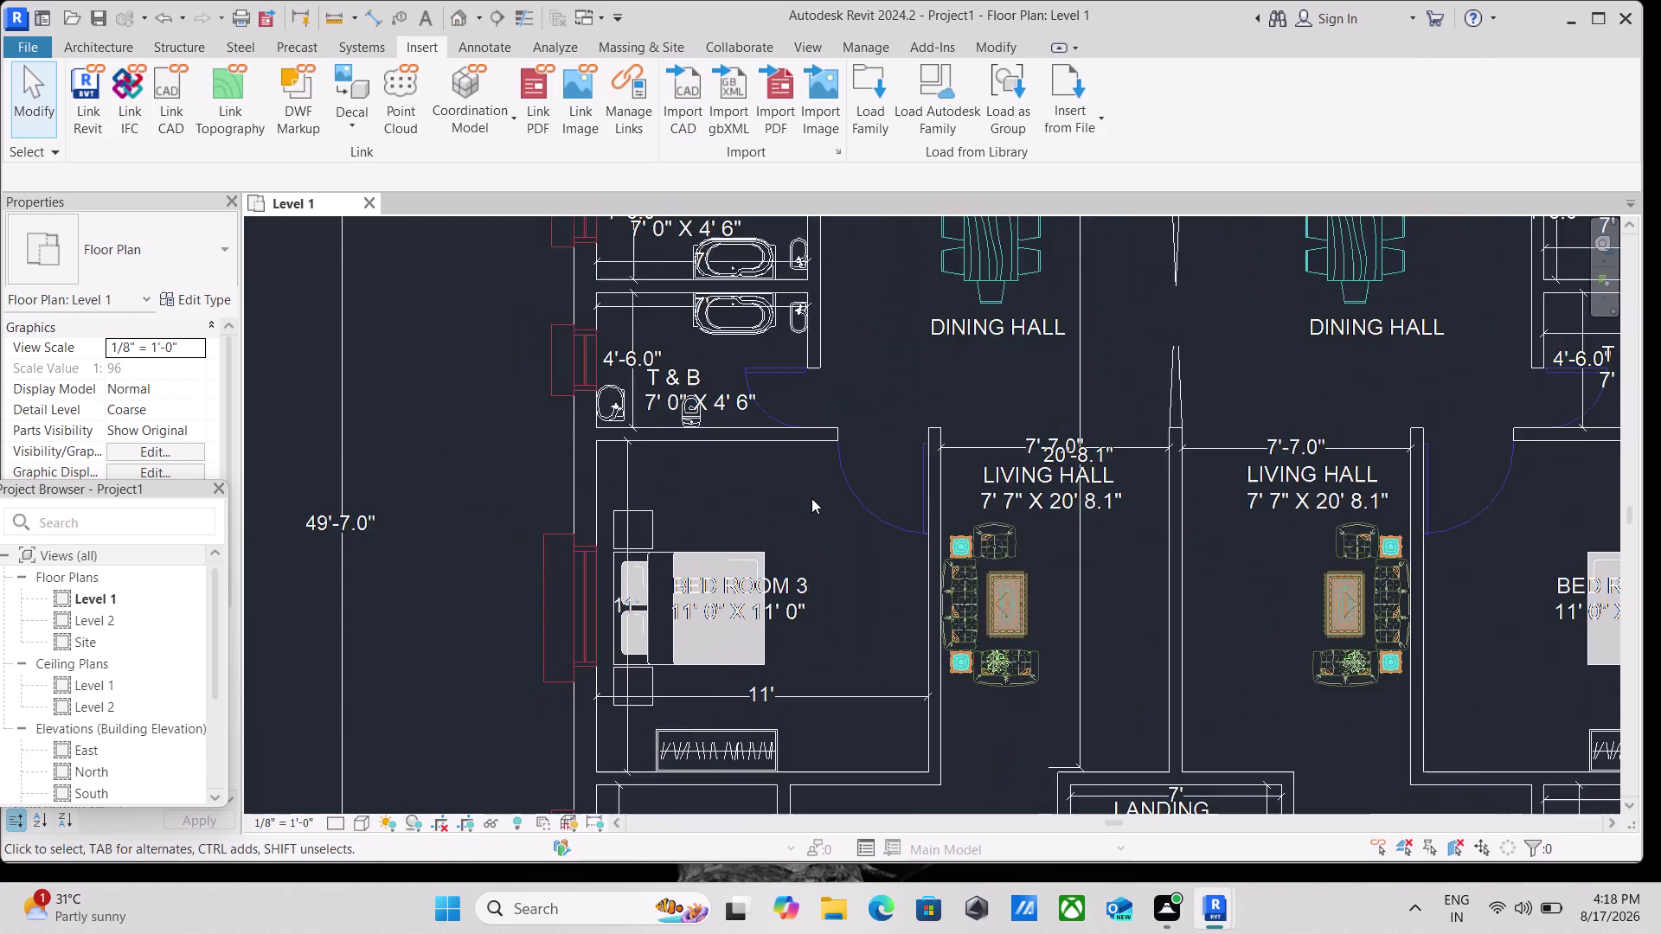
scroll(down, 3)
scroll(down, 3)
middle_drag(809, 506, 698, 511)
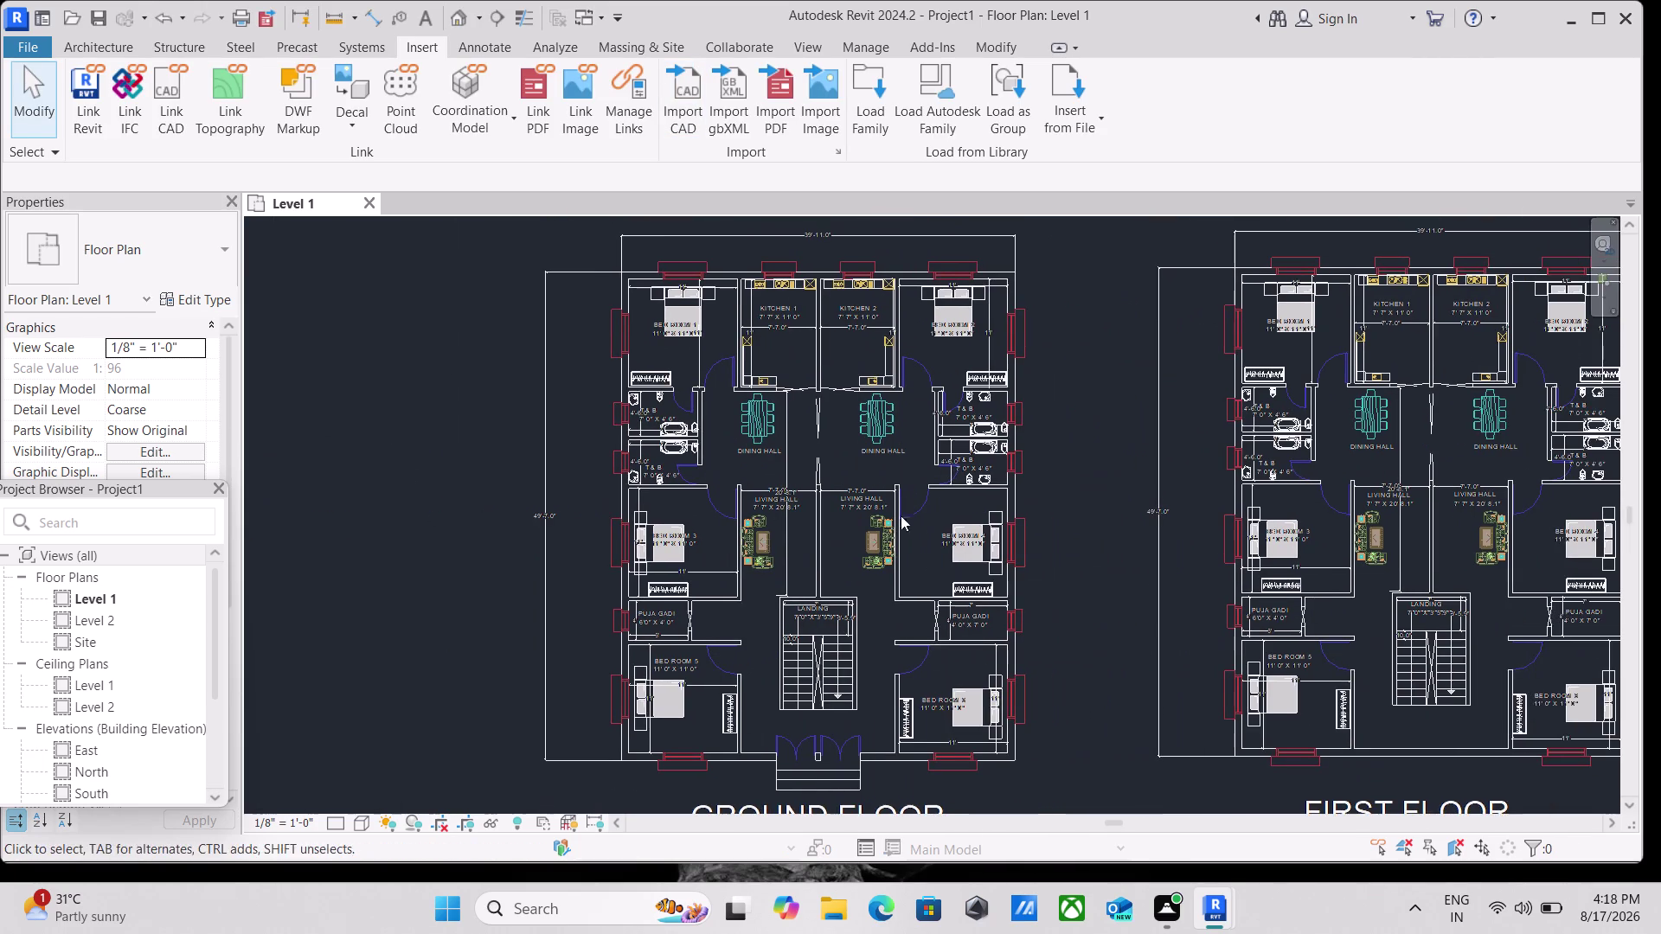
scroll(up, 3)
scroll(up, 3)
scroll(down, 3)
scroll(down, 3)
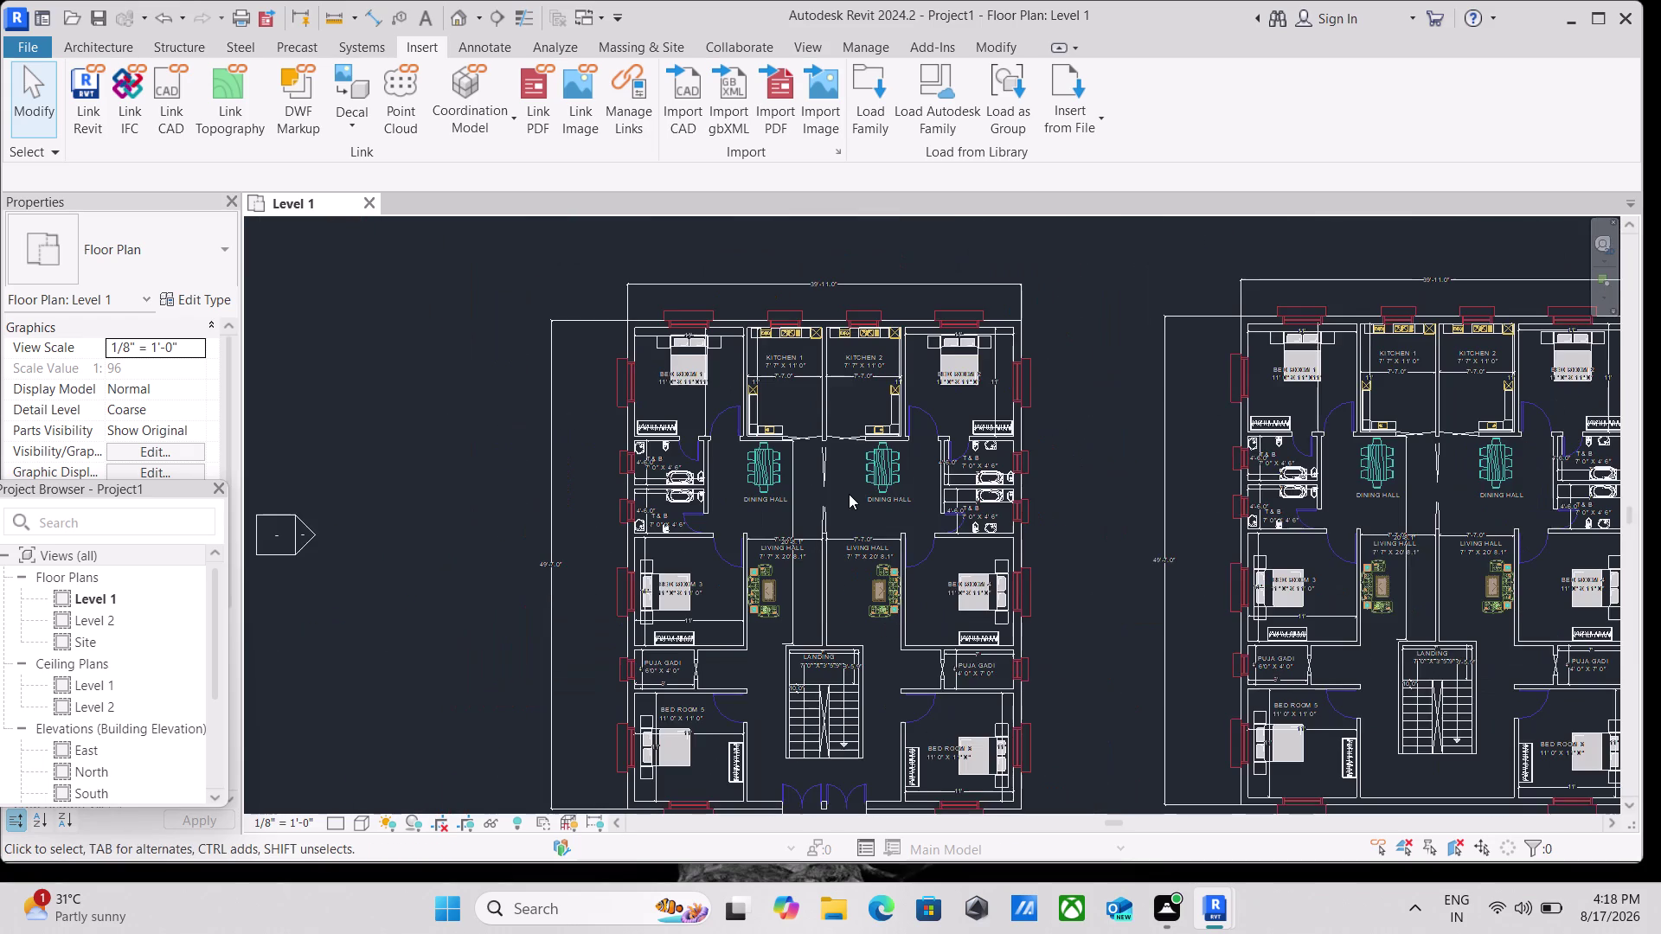
middle_drag(849, 494, 923, 396)
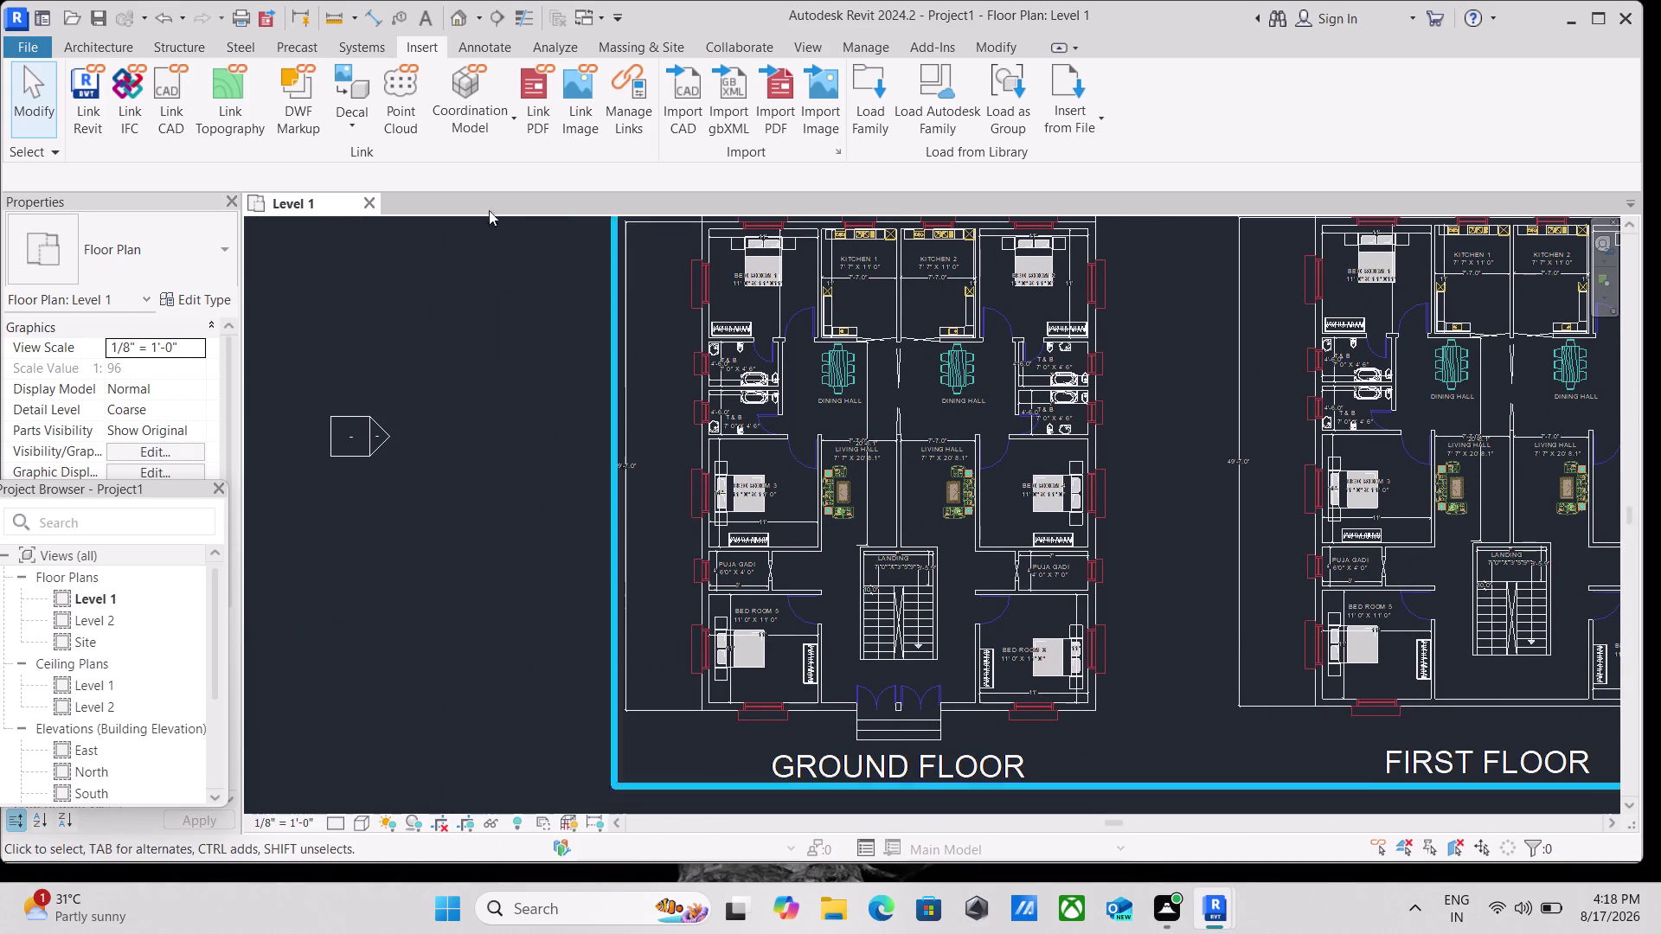
Return to the Architecture tools and open the North elevation from the Project Browser.
click(91, 45)
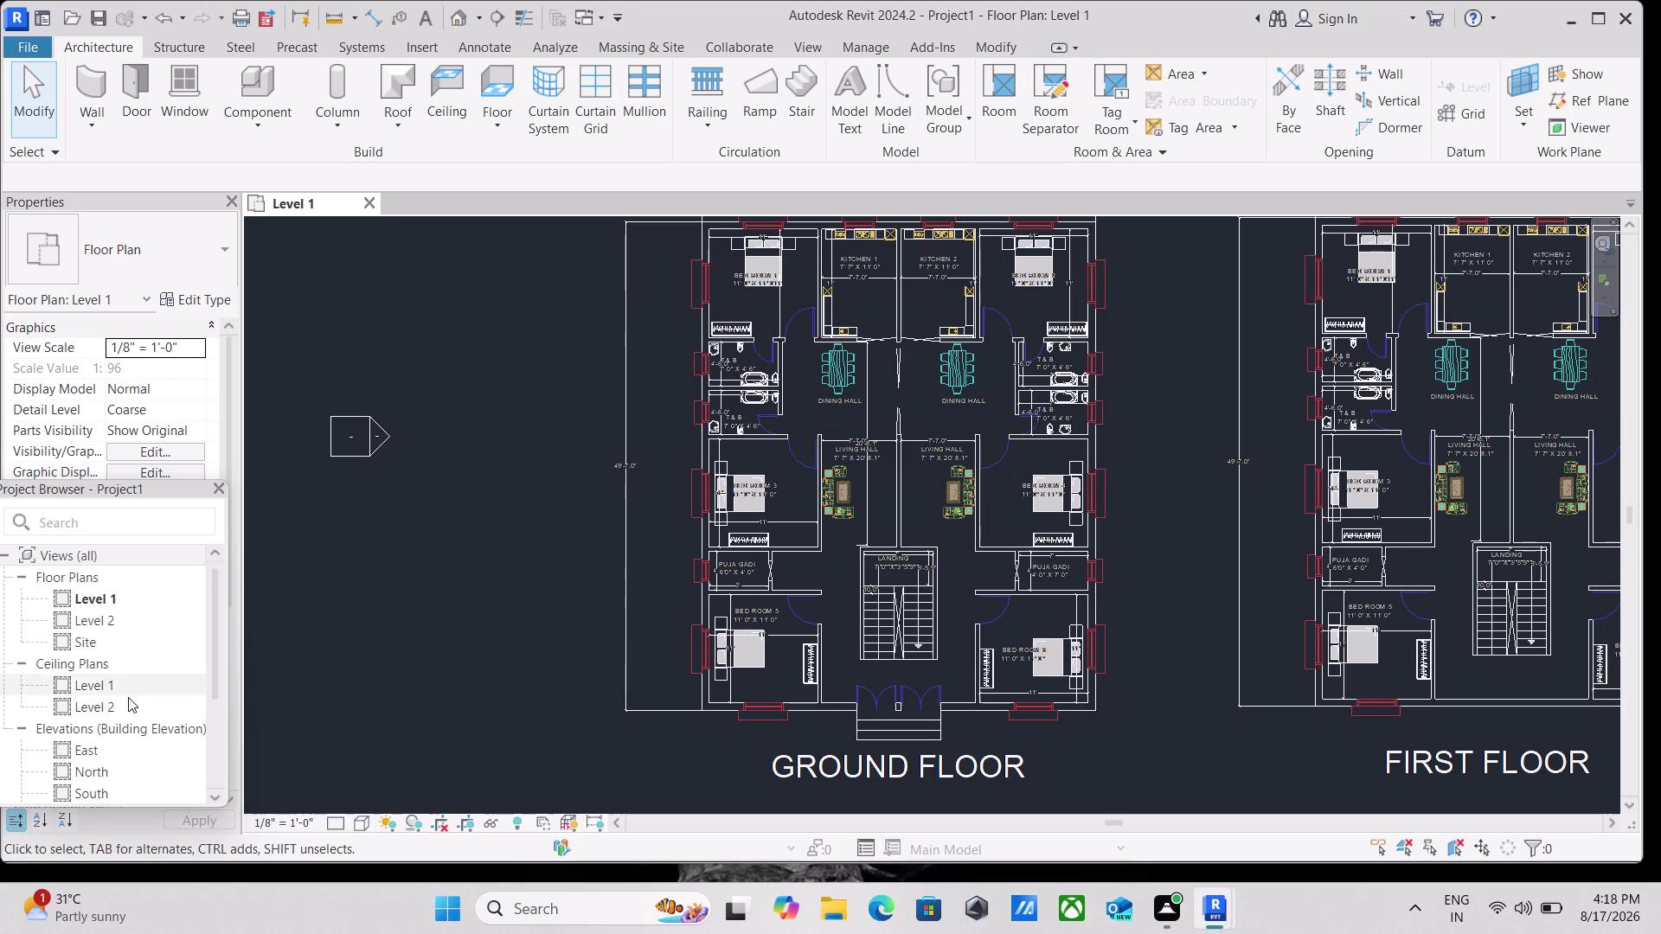
scroll(down, 3)
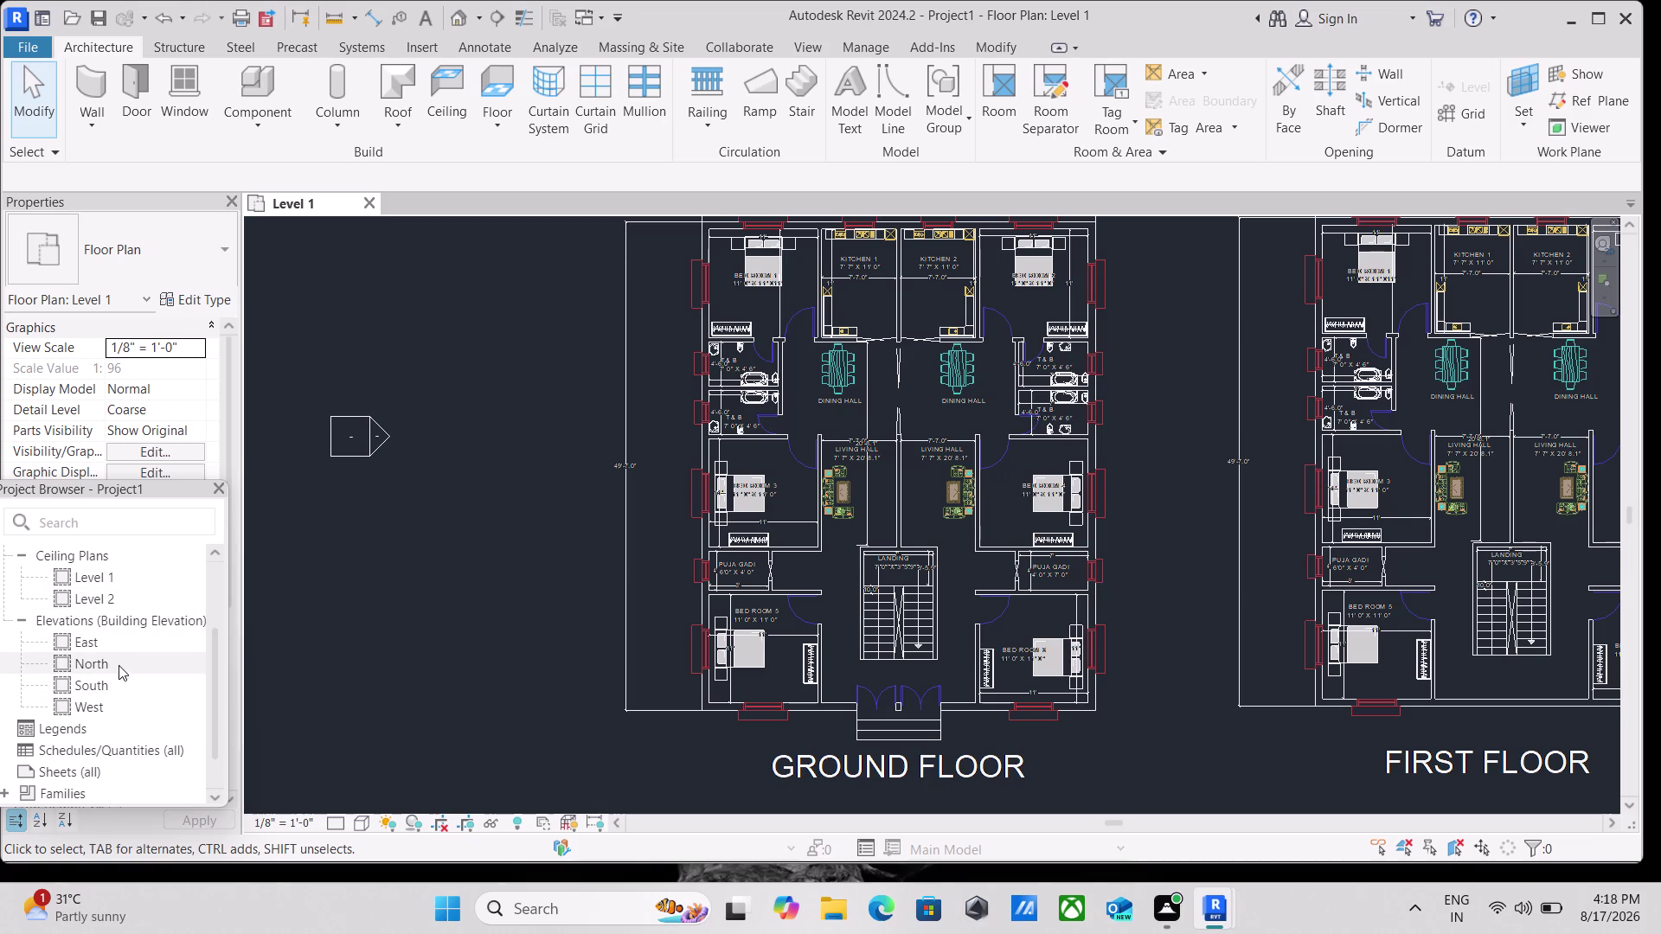
scroll(down, 3)
scroll(up, 3)
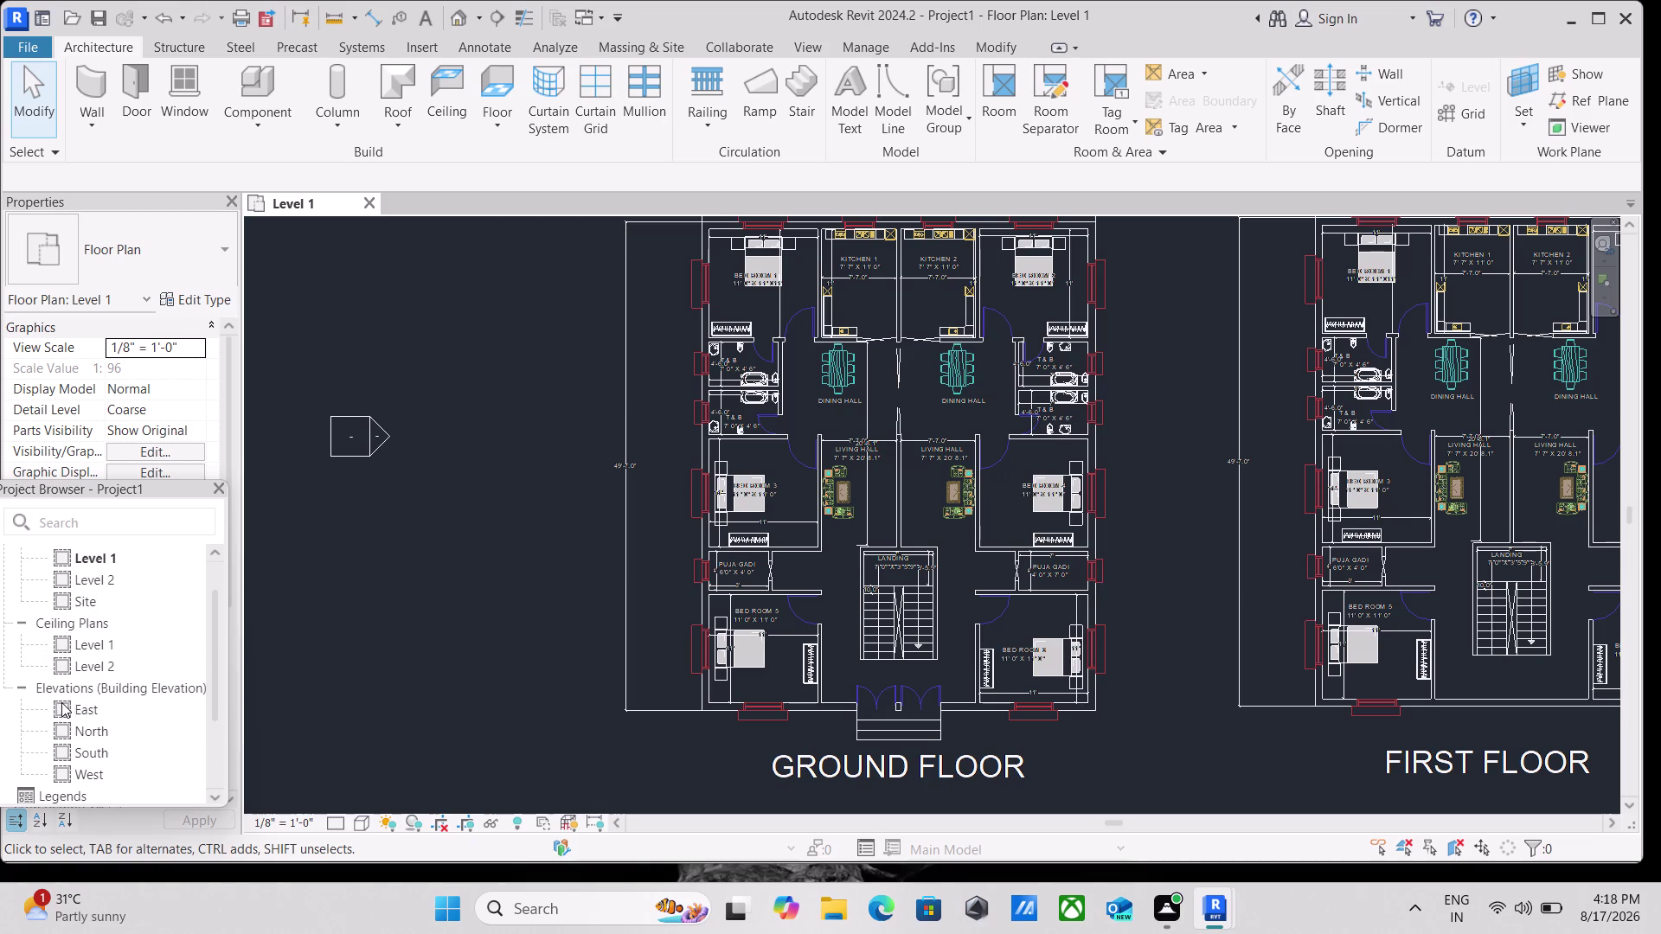
scroll(up, 3)
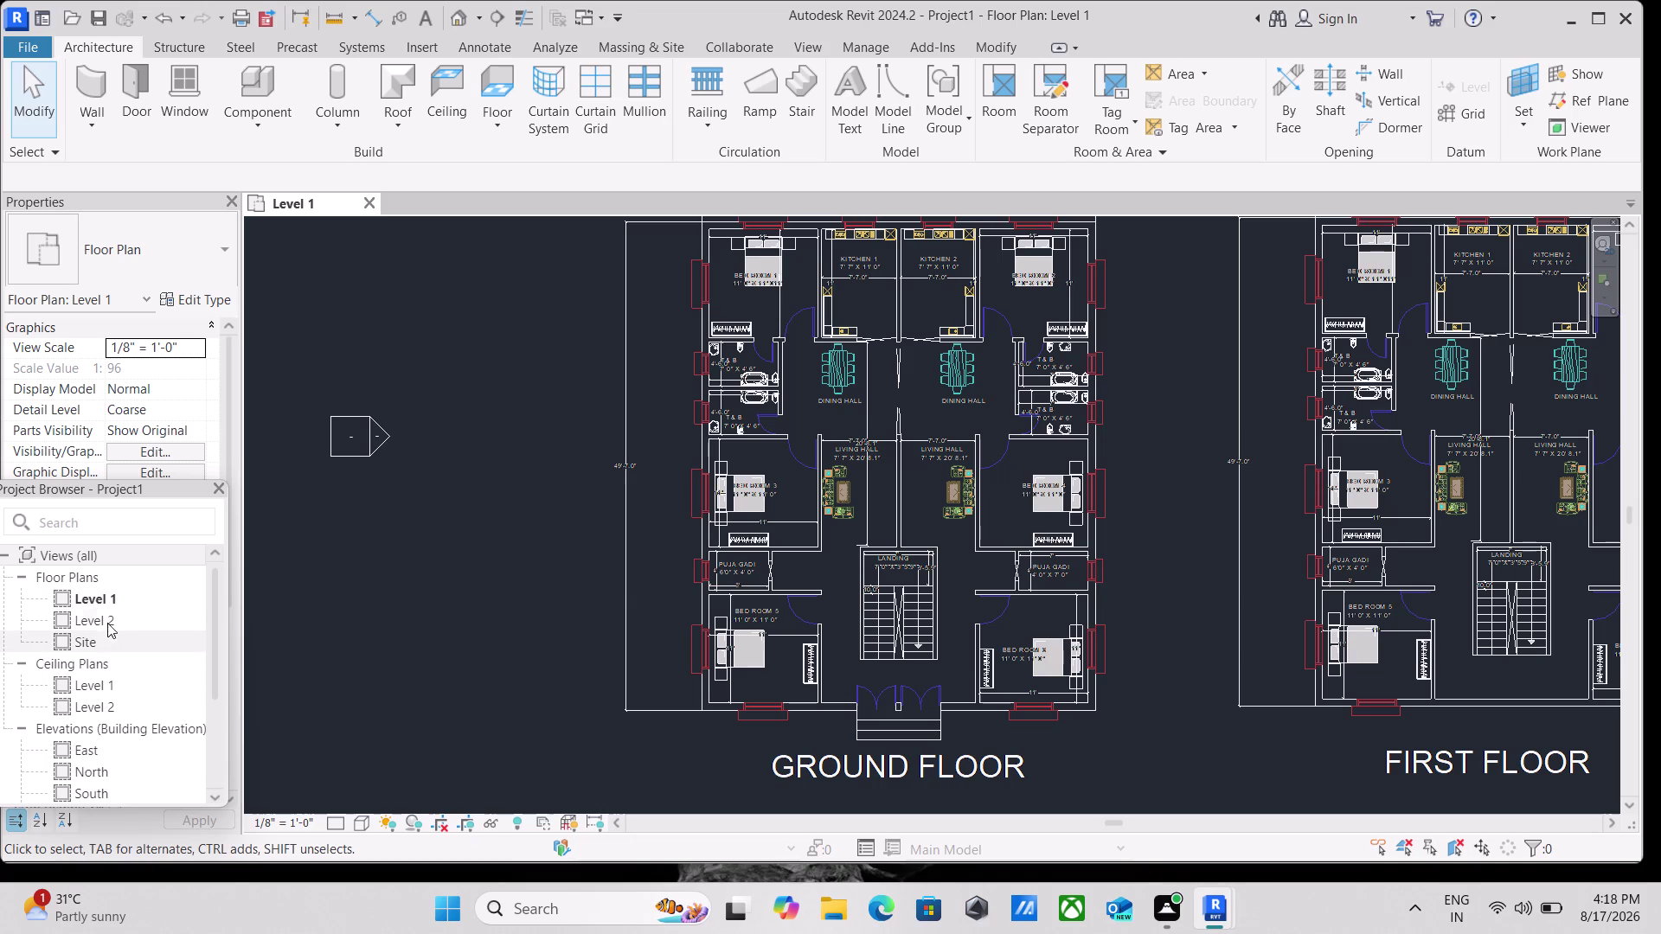
scroll(up, 3)
scroll(up, 3)
scroll(down, 3)
scroll(up, 3)
scroll(down, 3)
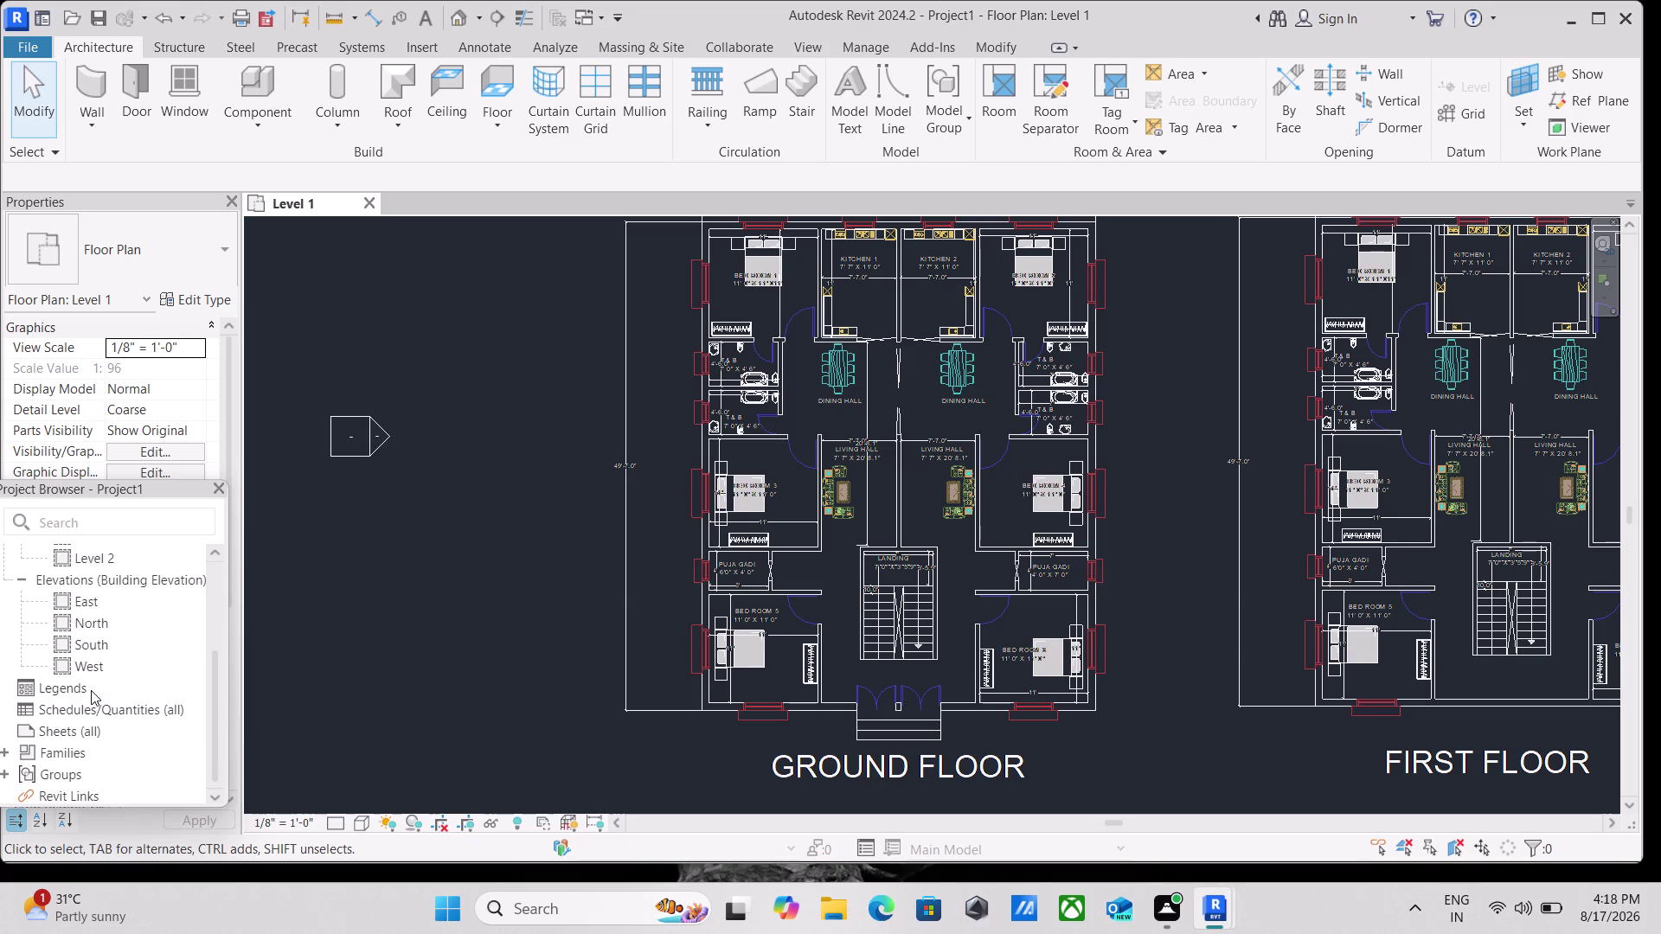
double_click(113, 620)
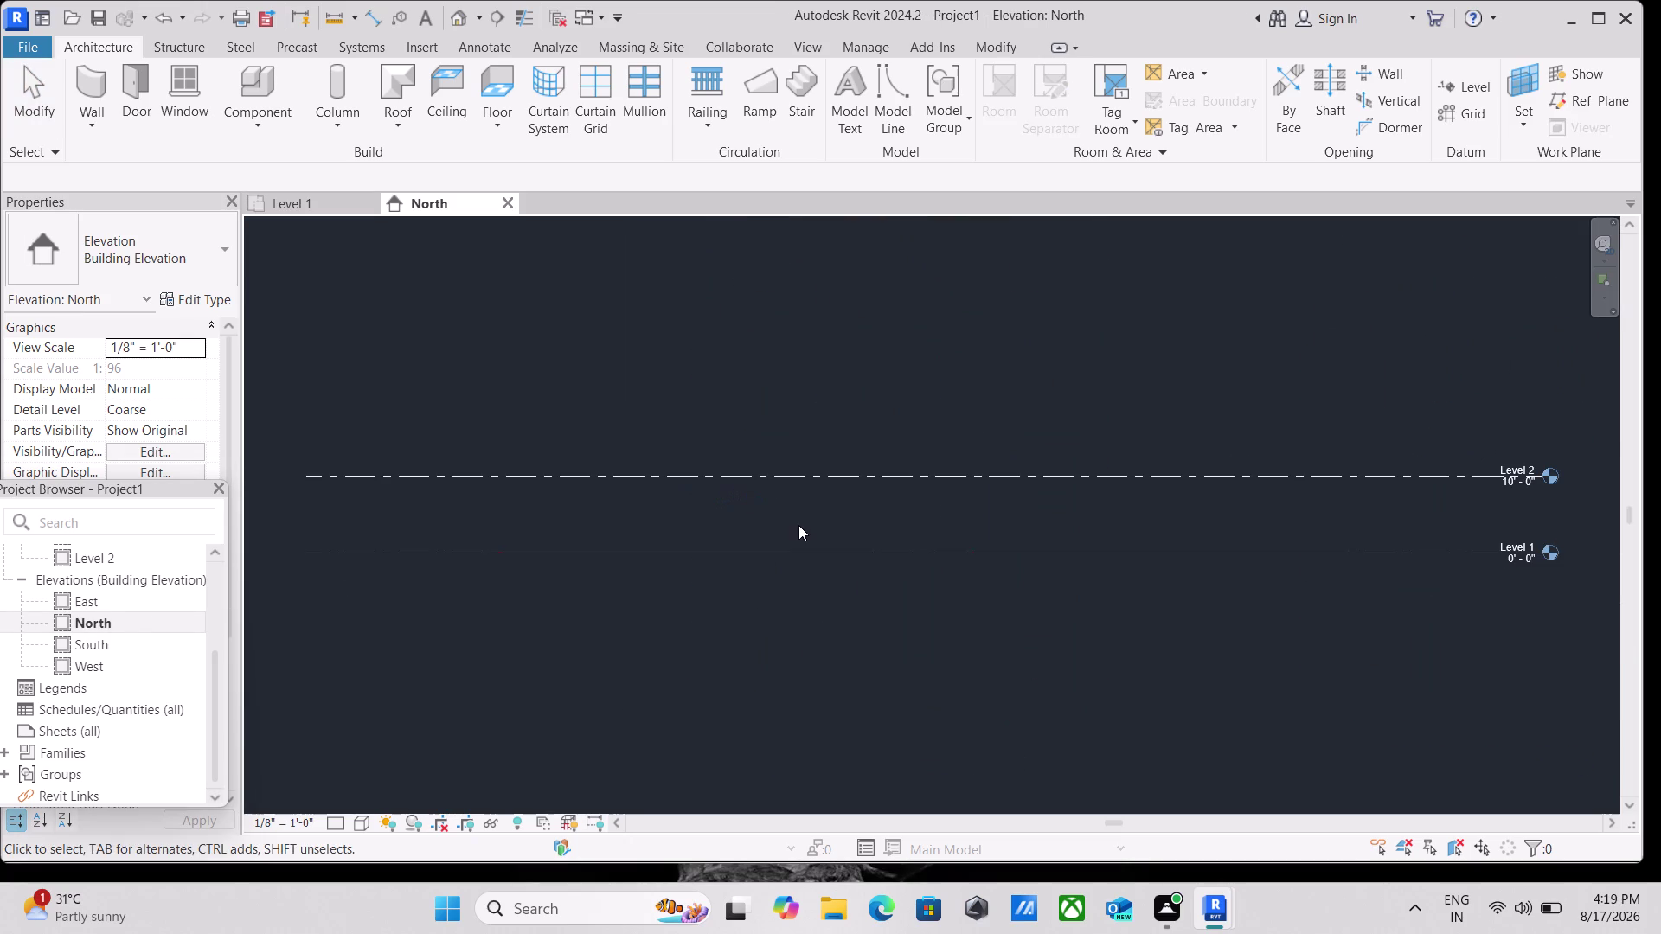
scroll(down, 3)
scroll(up, 3)
scroll(up, 3)
middle_drag(1026, 514, 881, 535)
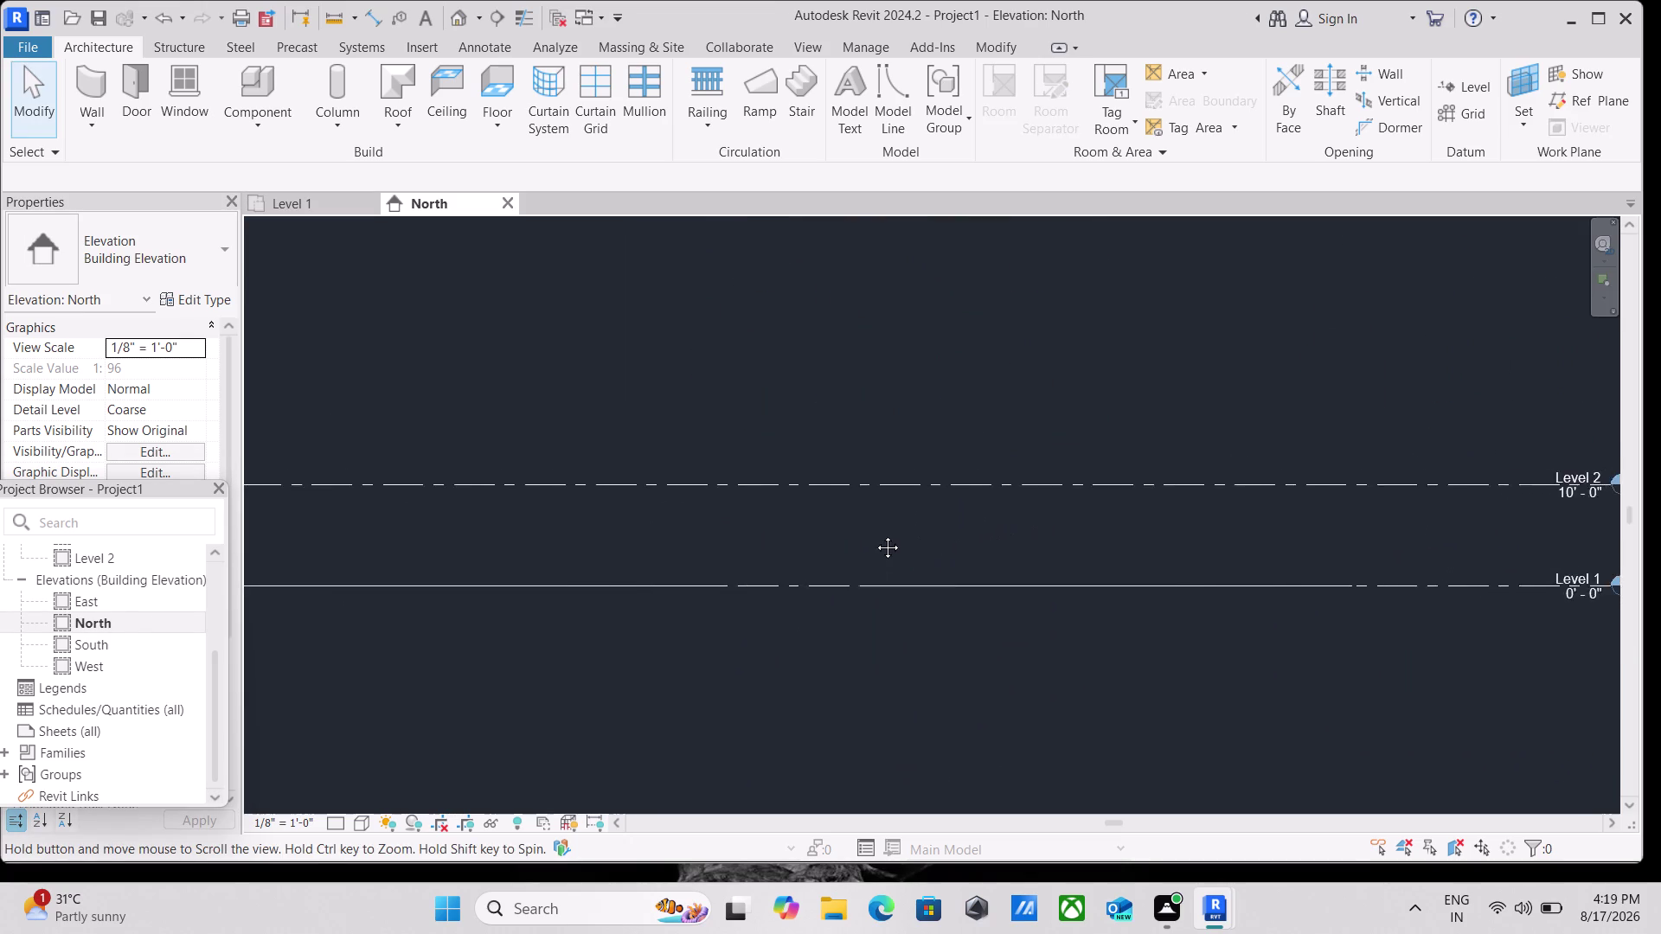
middle_drag(880, 534, 741, 535)
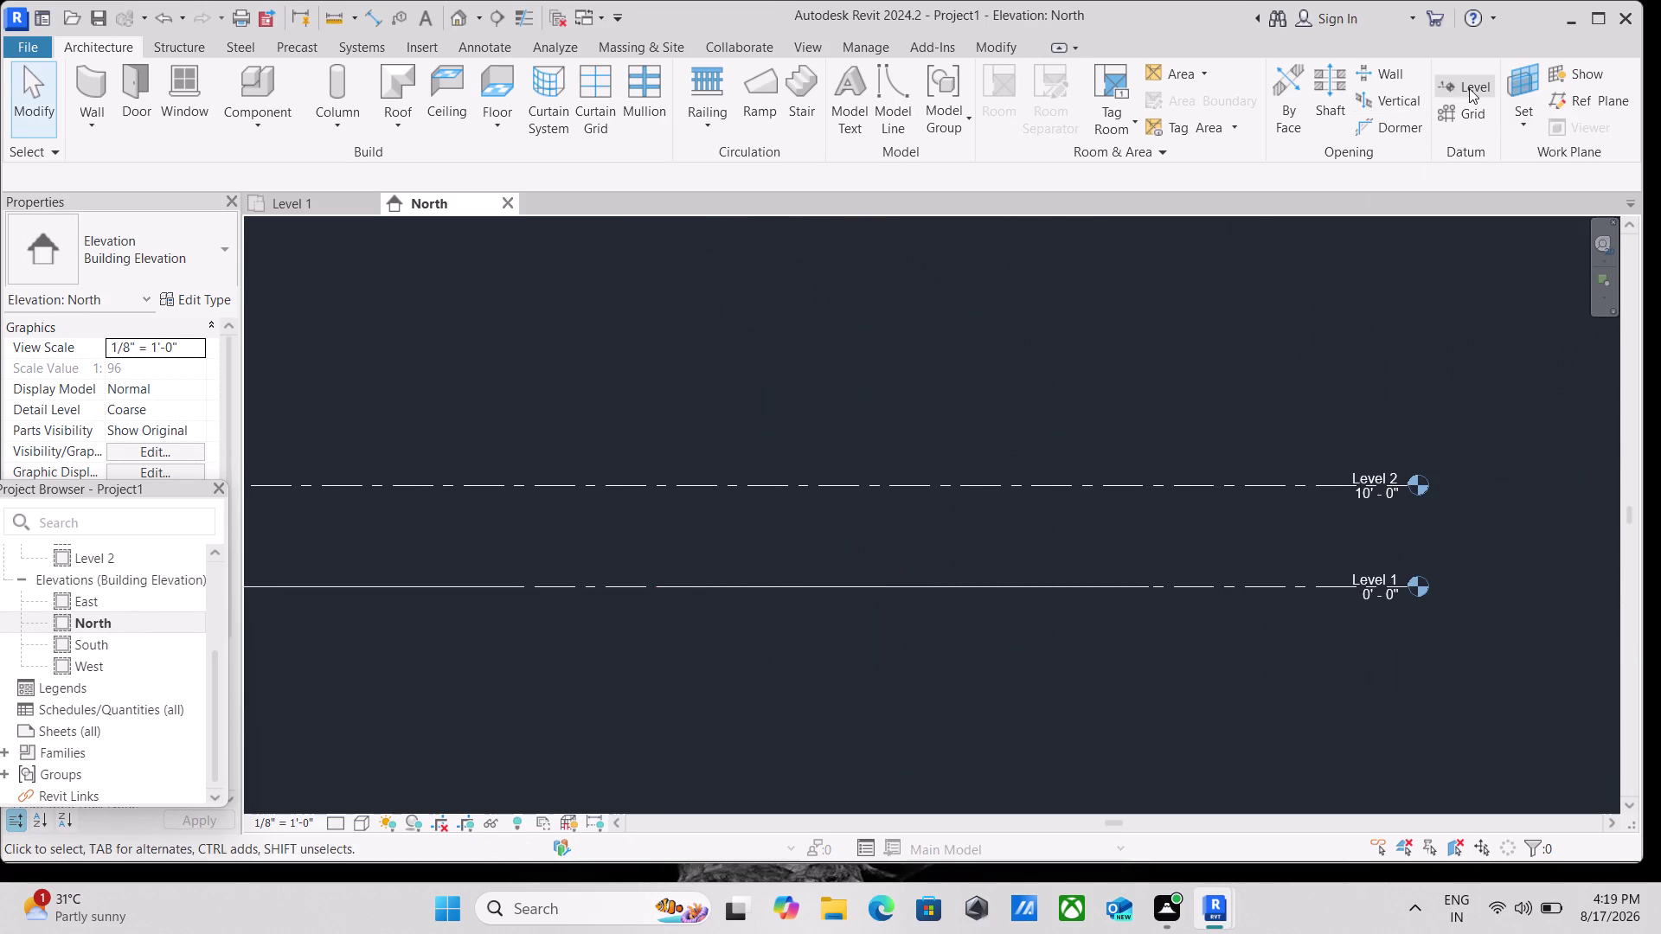
click(1461, 88)
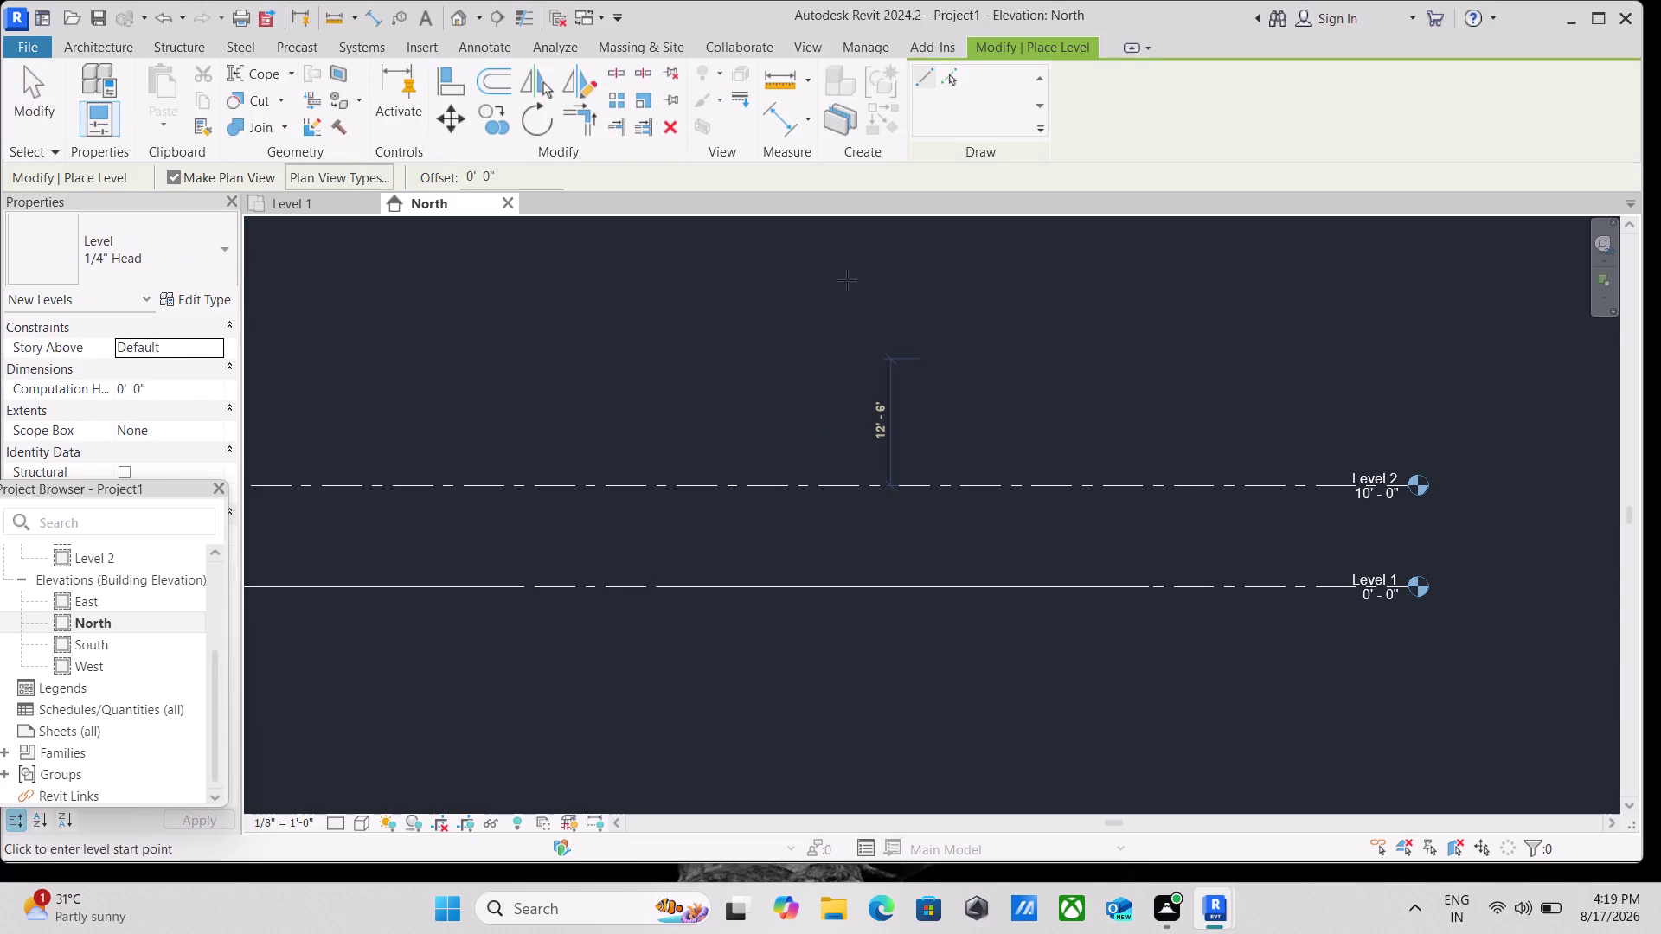
Set the Level tool to Pick Lines with a 0' 6" offset.
click(959, 77)
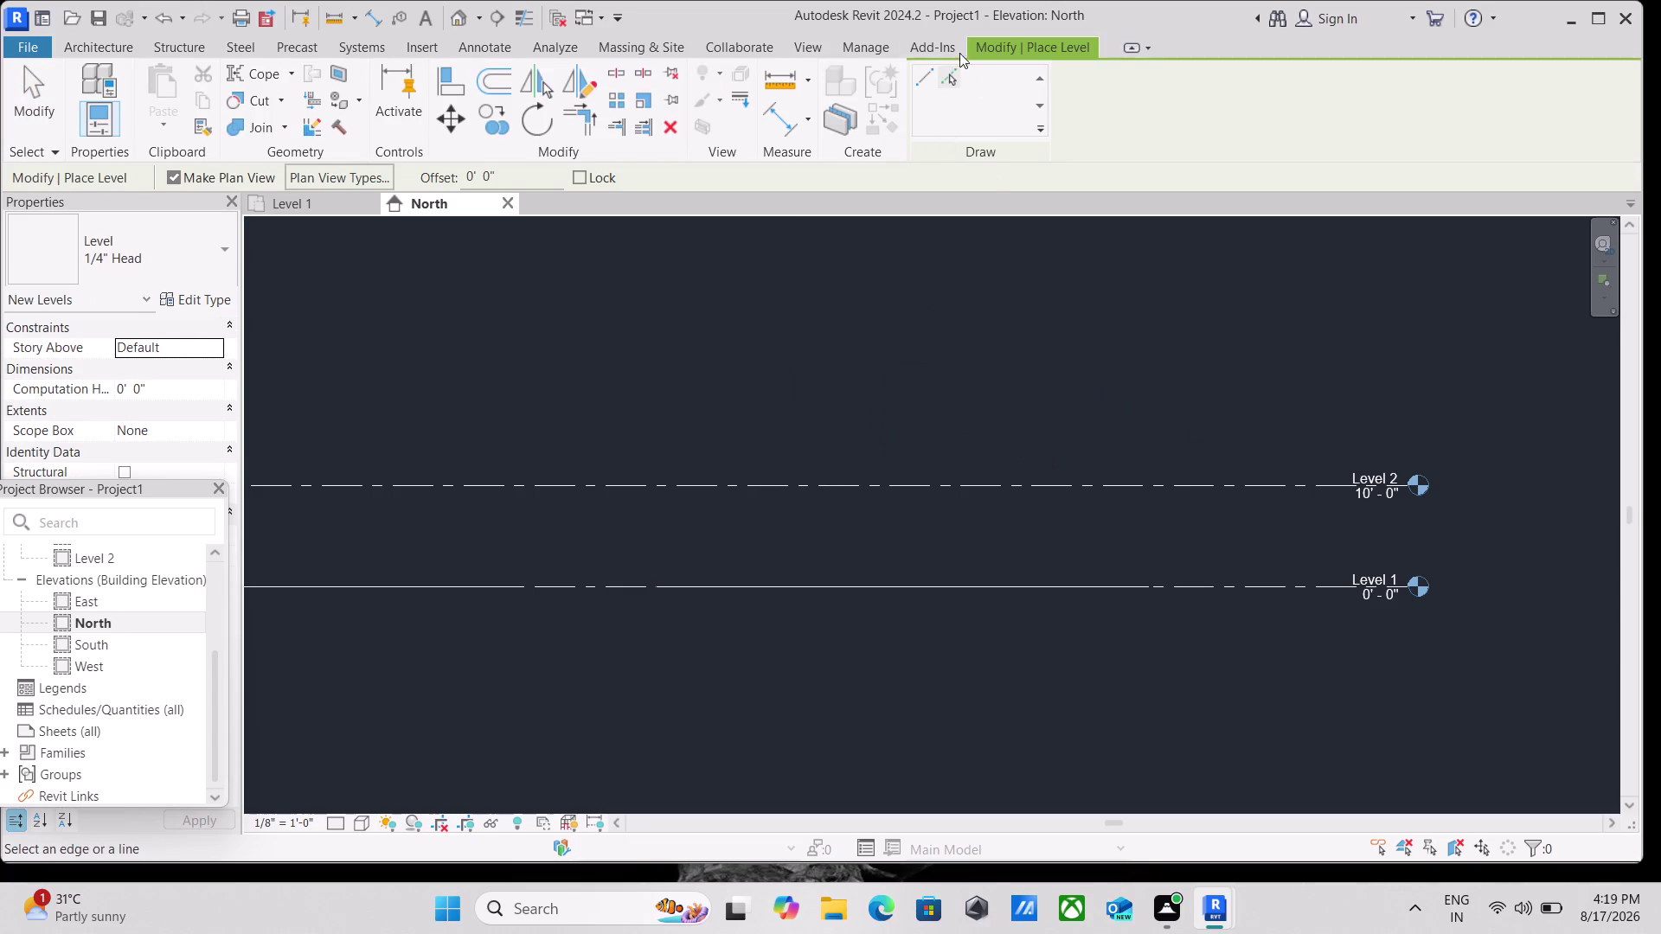
click(949, 81)
drag(514, 168, 426, 181)
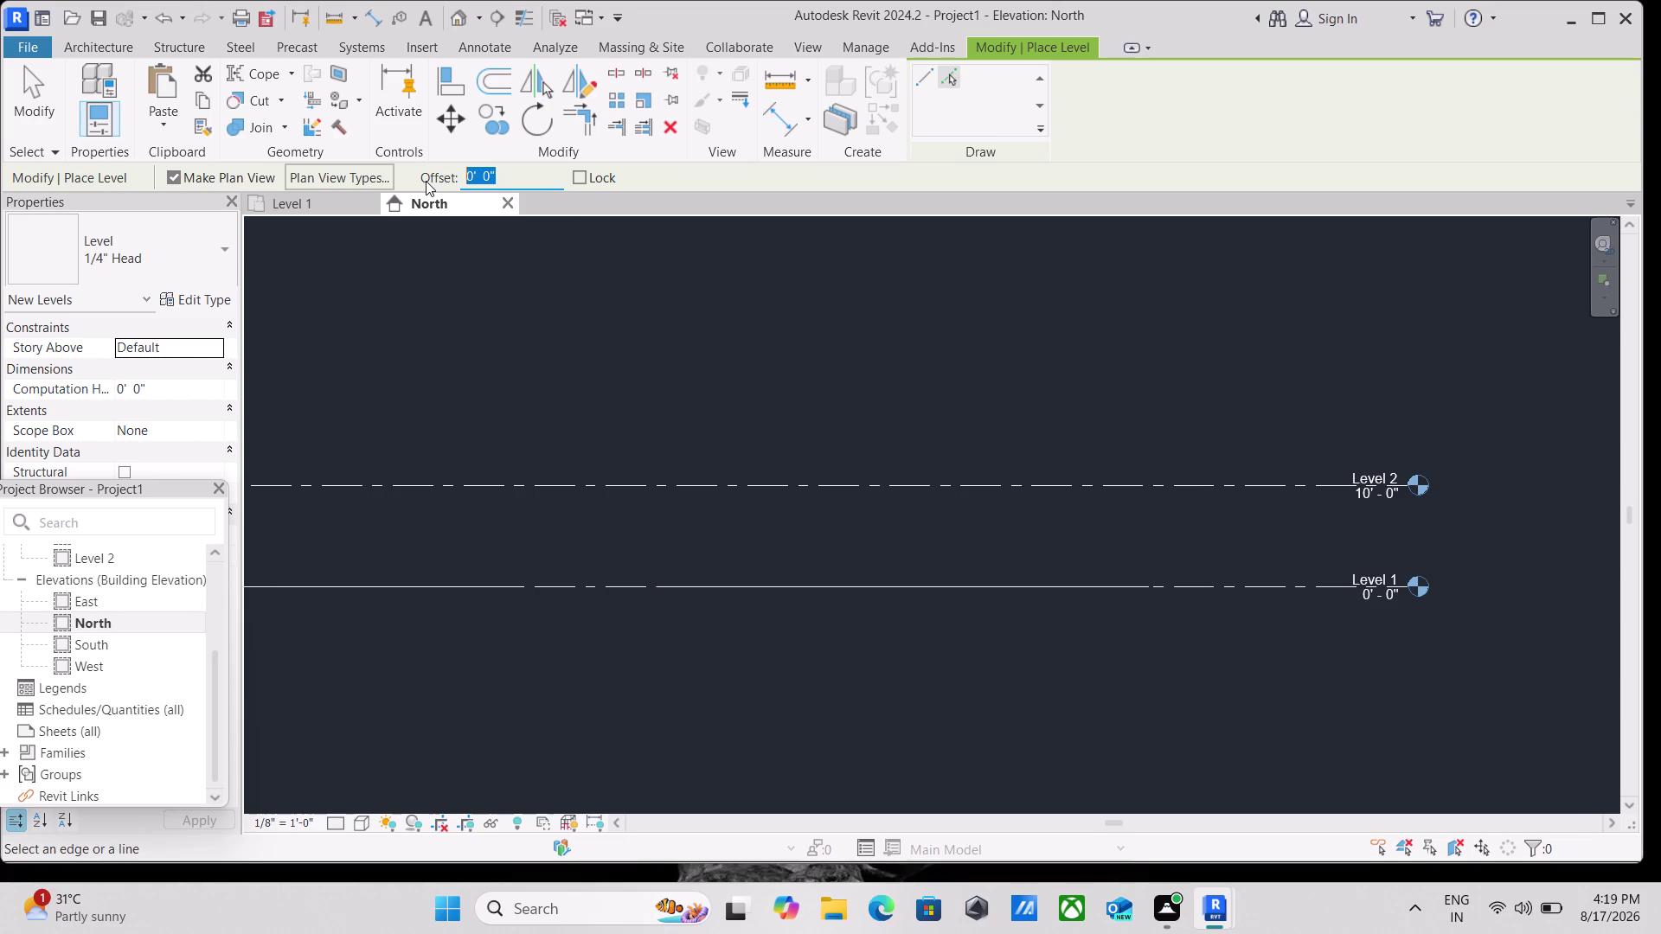
key(6)
key(shift+quotedbl)
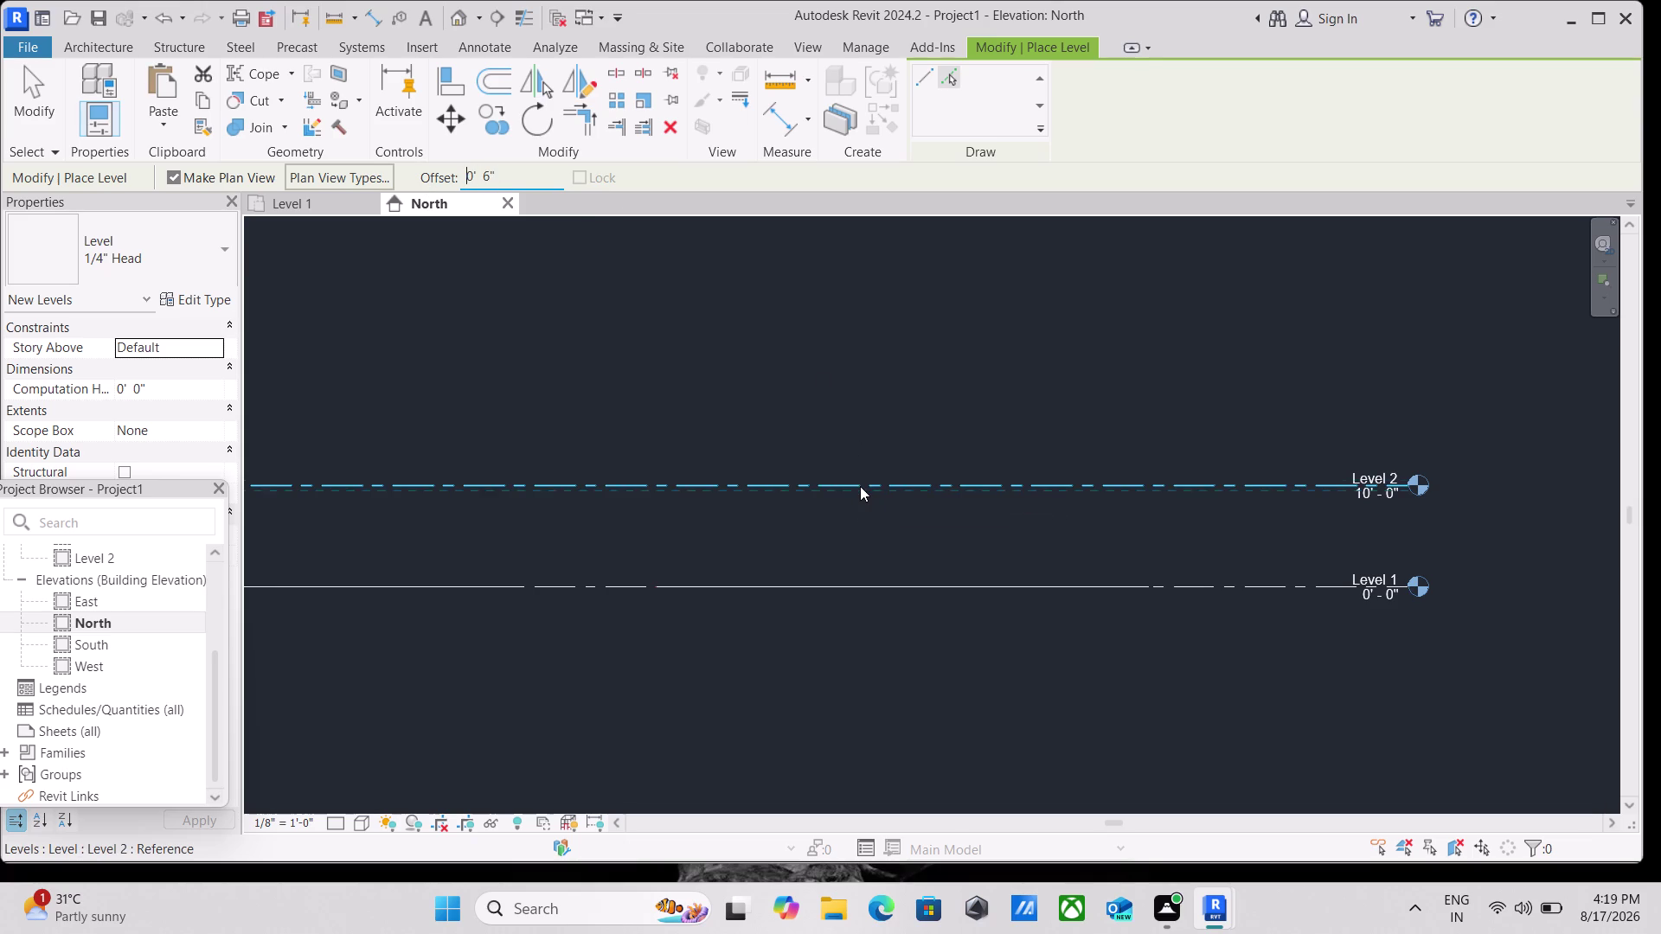
Pick the Level 2 line to create Level 3 at 10'-6", then exit placement.
scroll(up, 3)
scroll(up, 3)
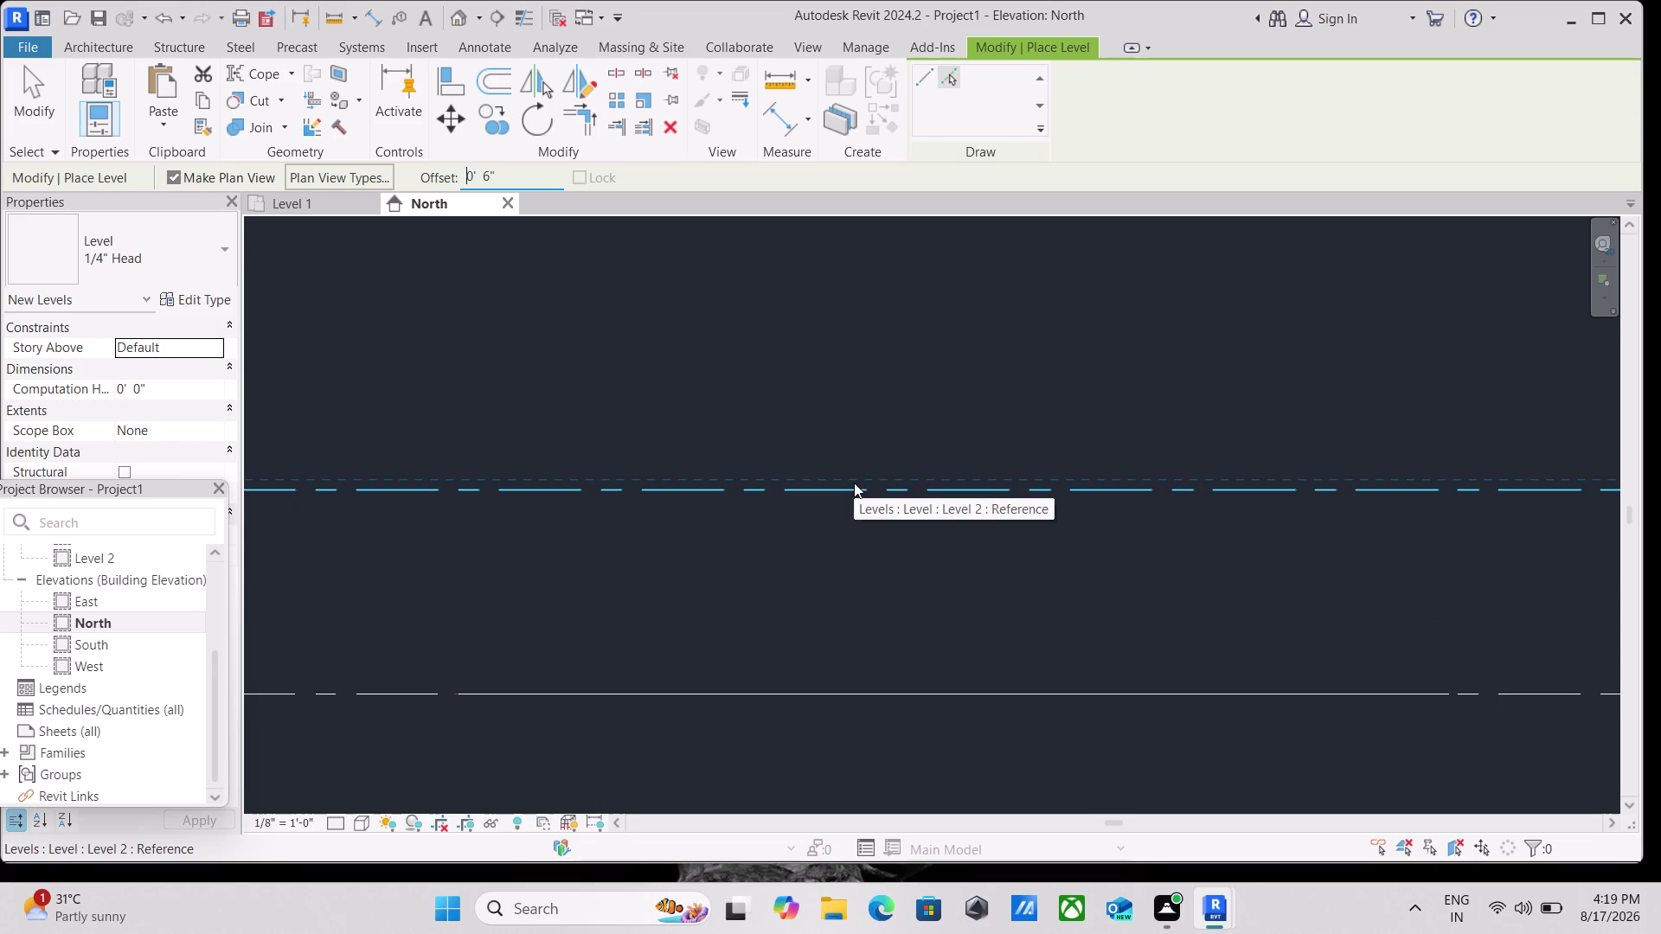
click(853, 483)
scroll(down, 3)
middle_drag(865, 394, 663, 391)
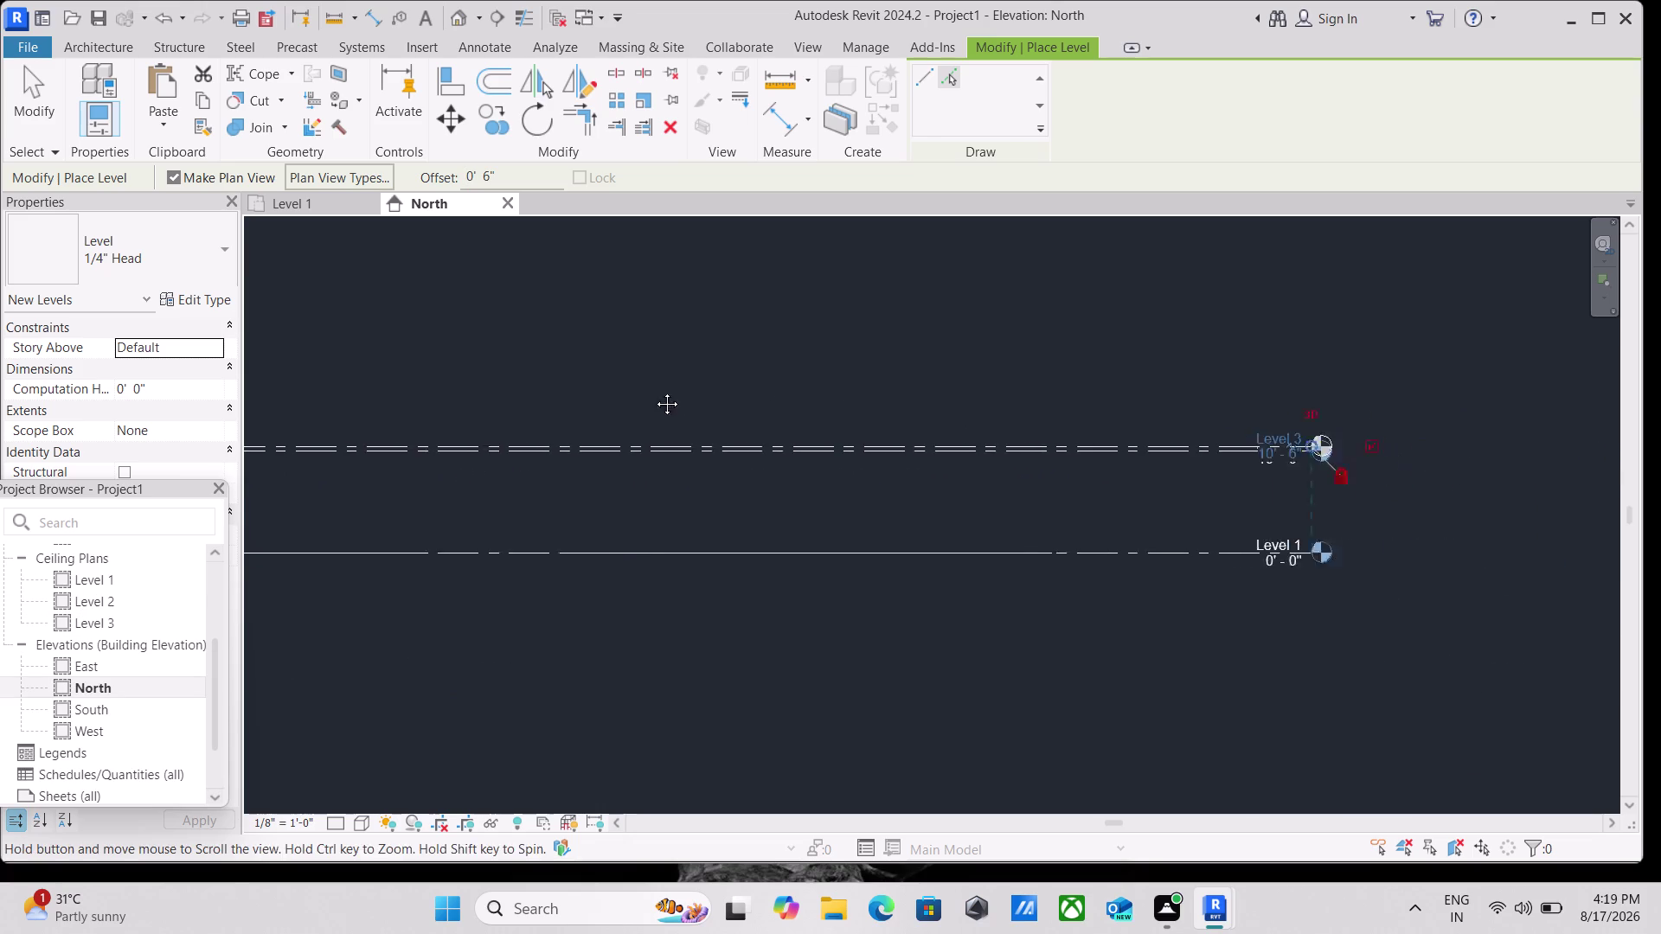
middle_drag(663, 391, 654, 391)
key(Escape)
scroll(up, 3)
key(Escape)
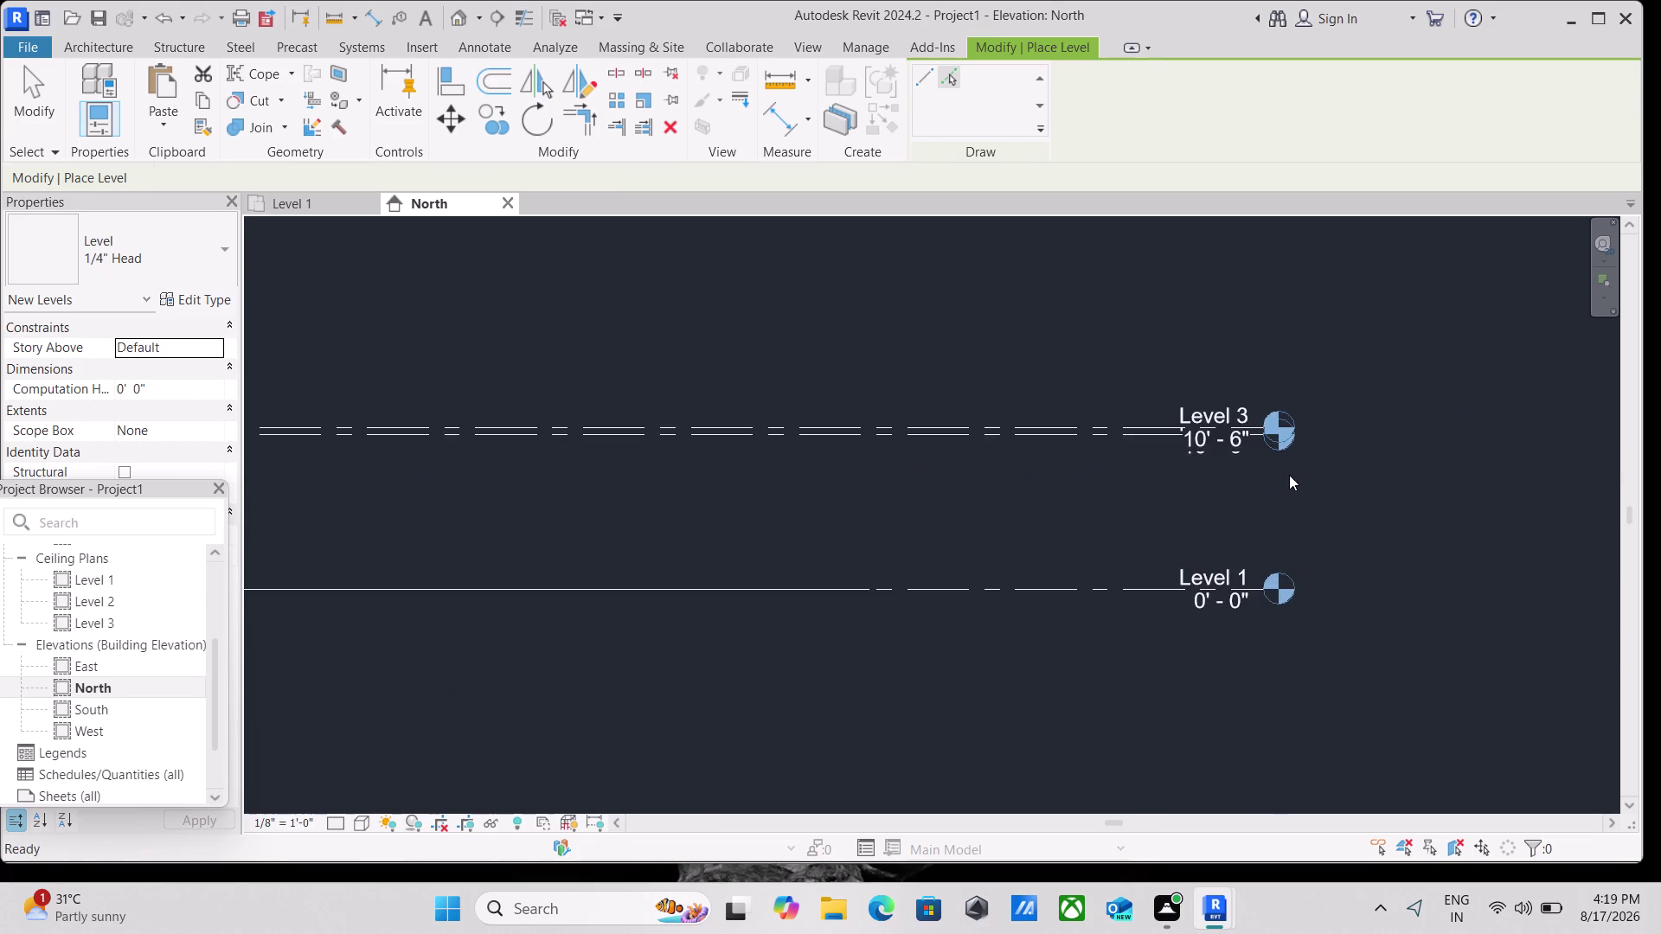
scroll(up, 3)
scroll(down, 3)
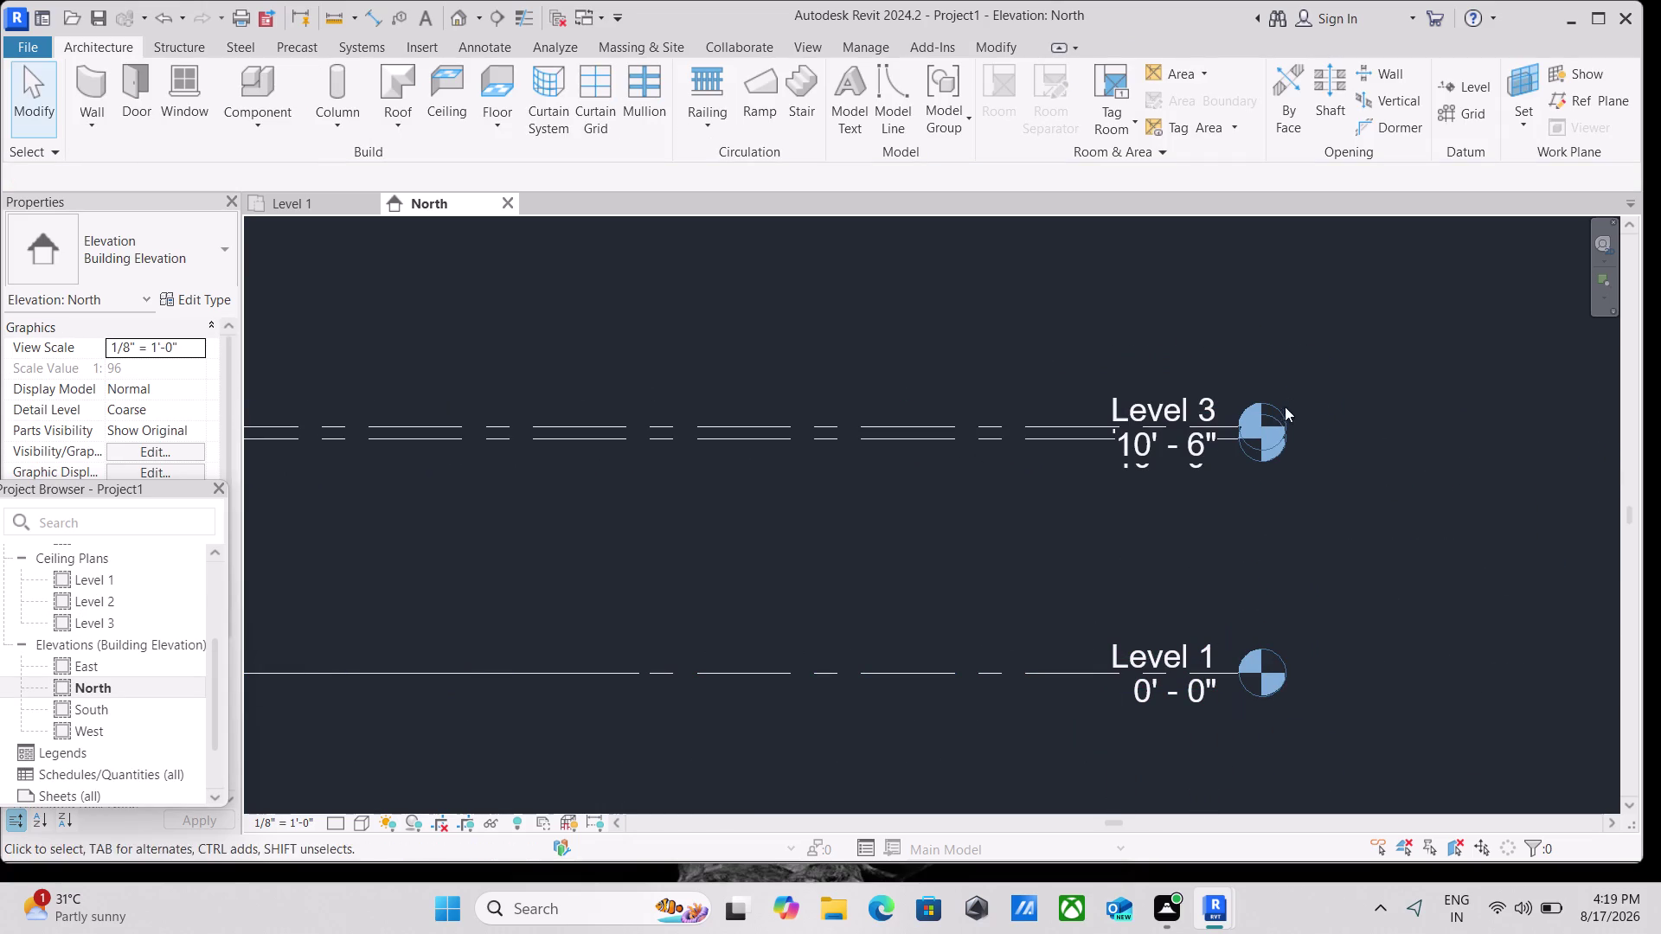
Drag Level 3's end grip to extend it further right past Level 2.
key(Escape)
click(1267, 437)
key(Escape)
click(1257, 440)
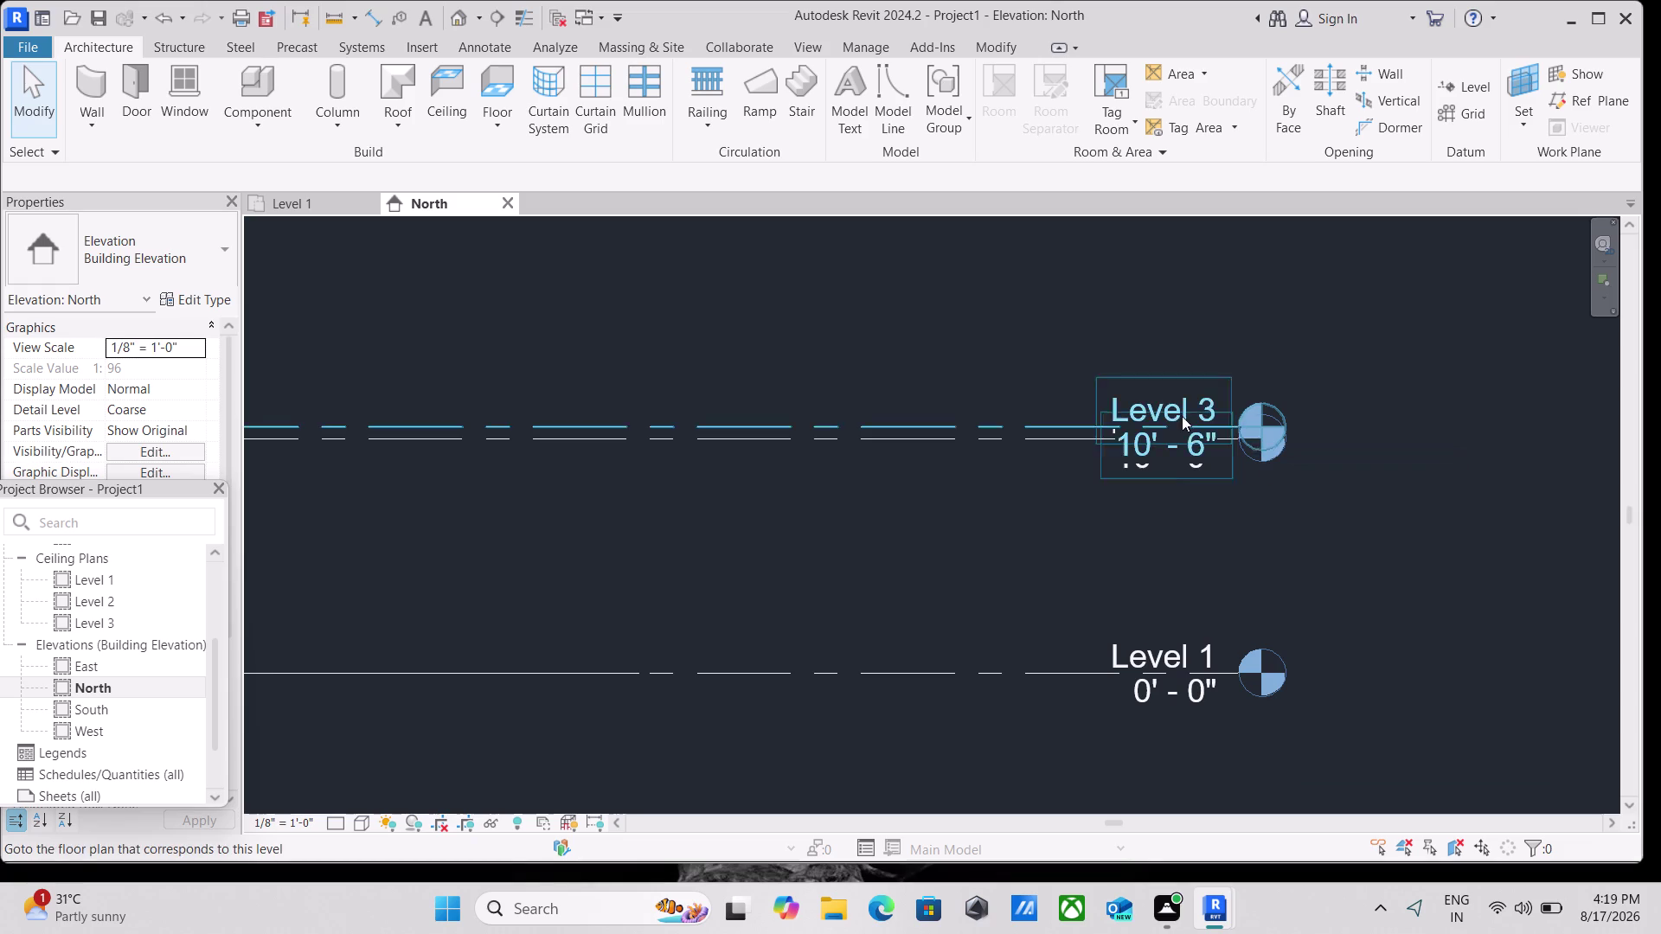
scroll(down, 3)
click(1213, 424)
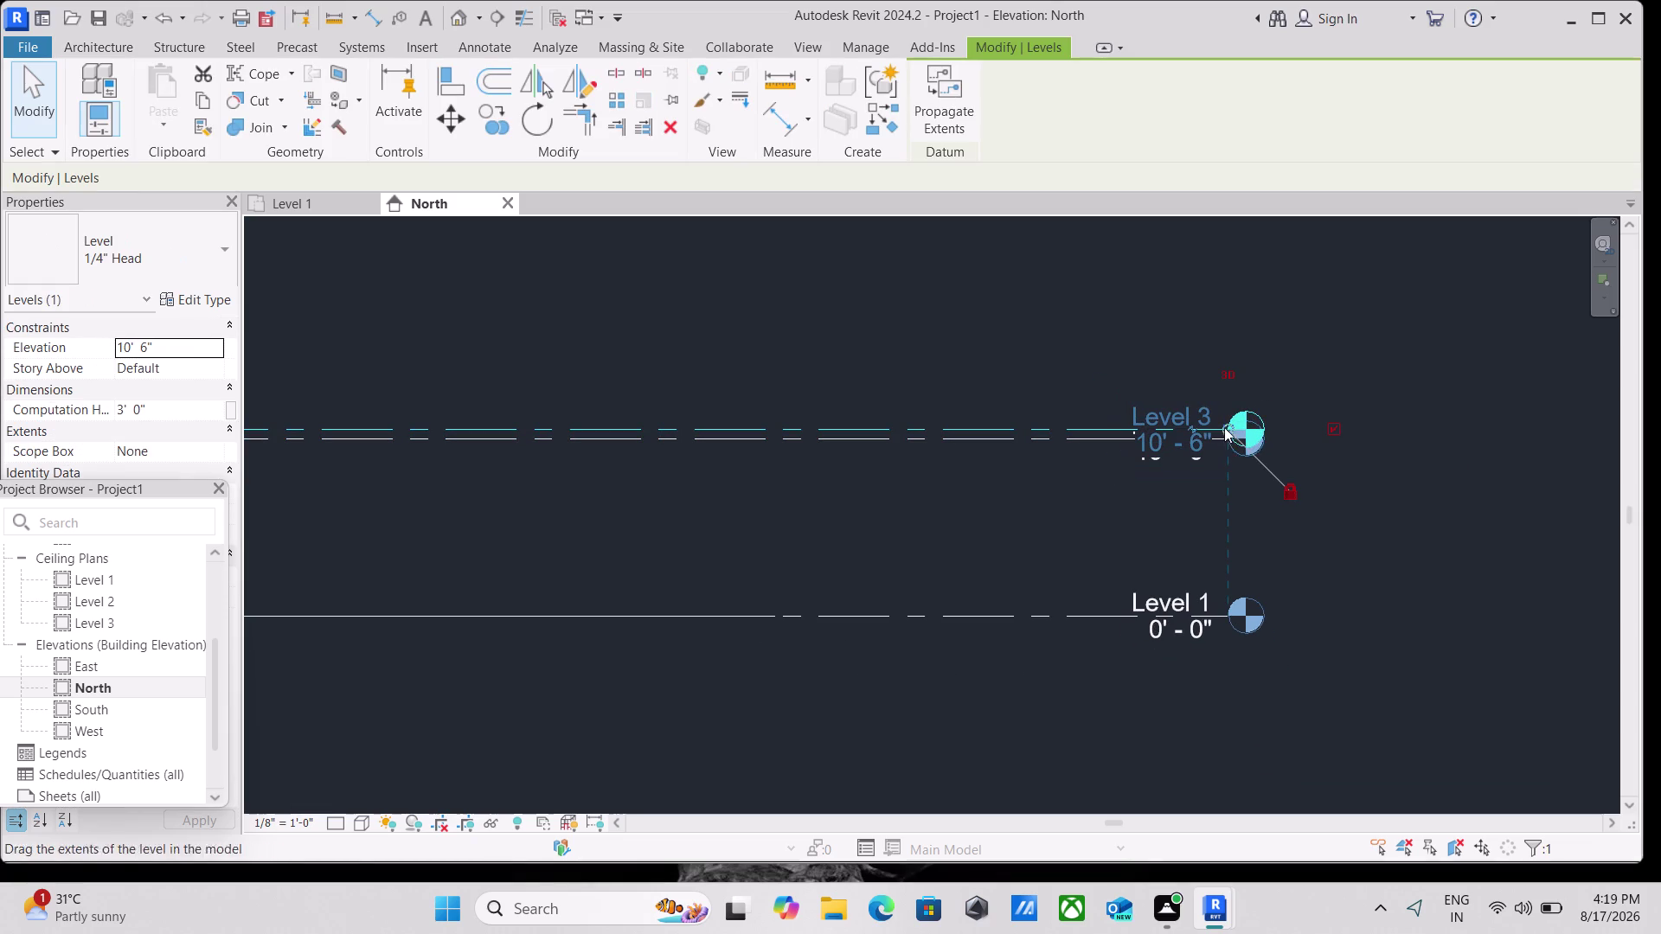
click(1289, 499)
drag(1229, 426, 1540, 423)
scroll(down, 3)
key(Escape)
scroll(down, 3)
scroll(down, 3)
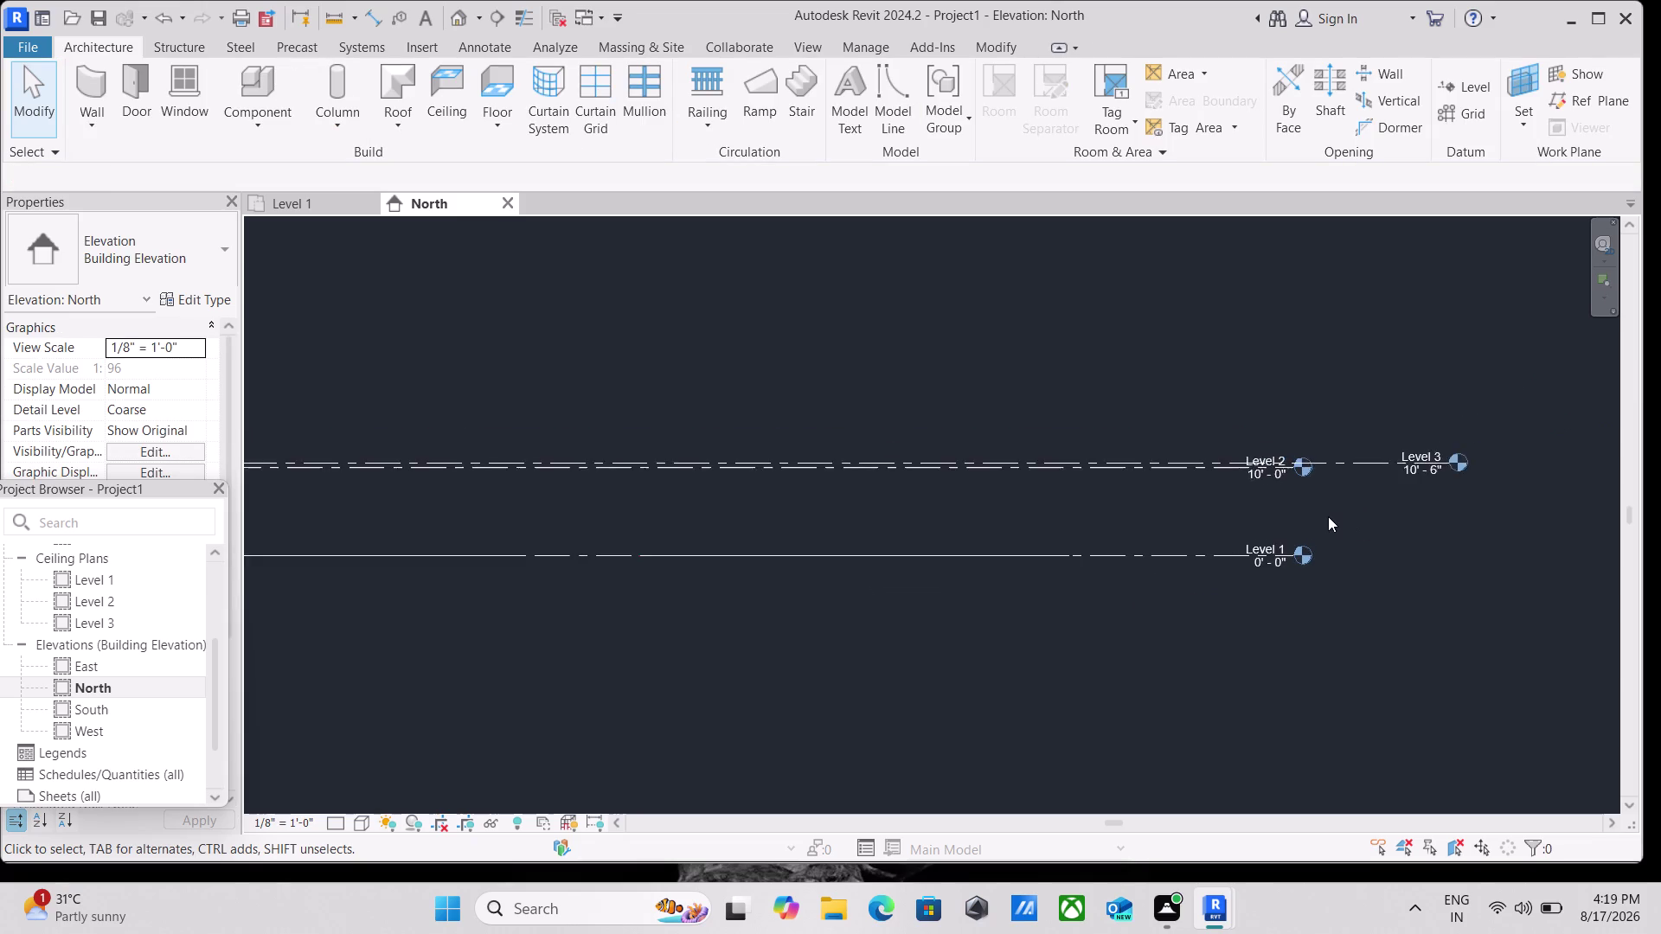
scroll(down, 3)
middle_drag(1328, 517, 1219, 471)
scroll(up, 3)
key(Escape)
Rename Level 1 to '1 GND FLR', renaming its matching views too.
click(1162, 493)
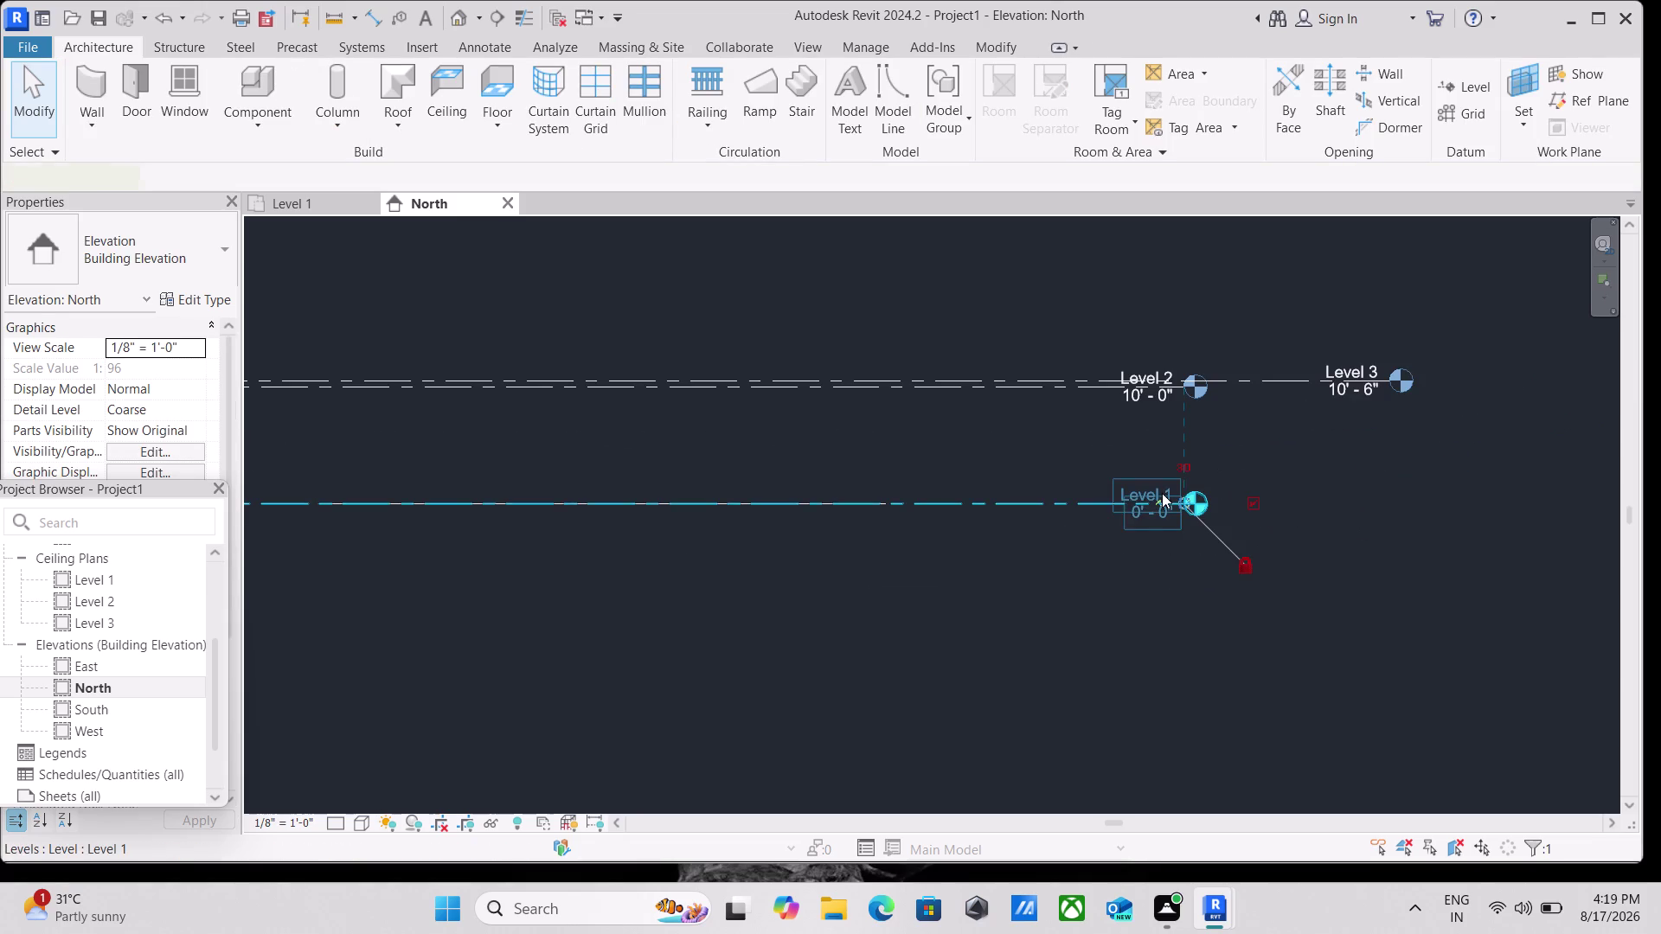
click(1144, 491)
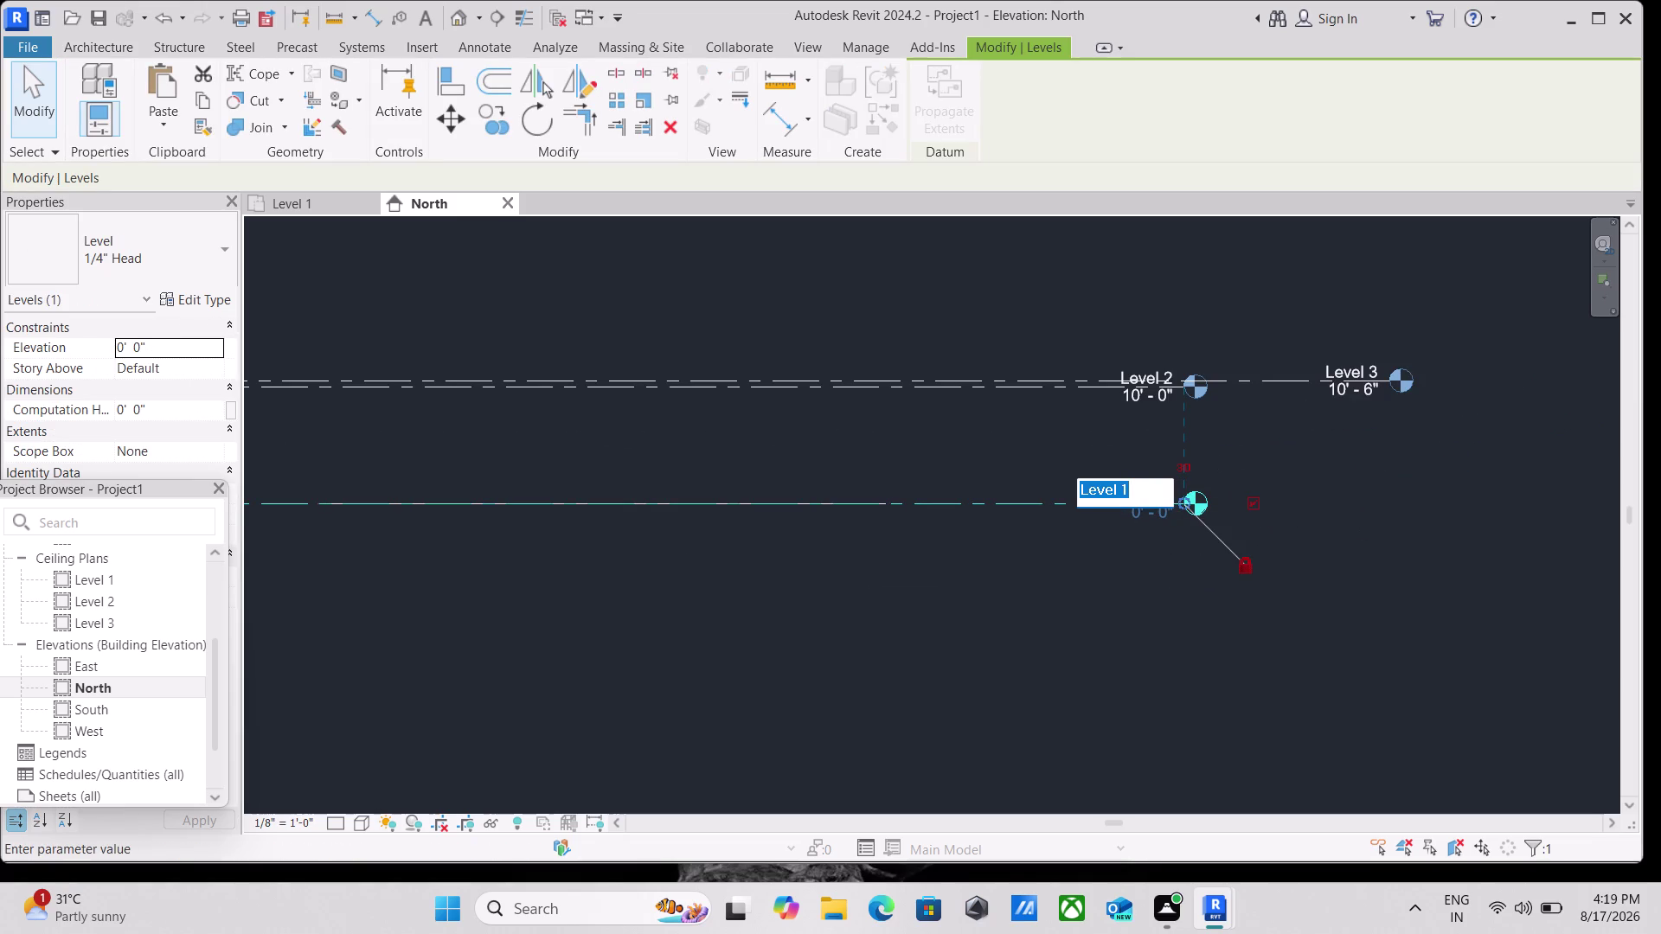
key(BackSpace)
text(1)
key(space)
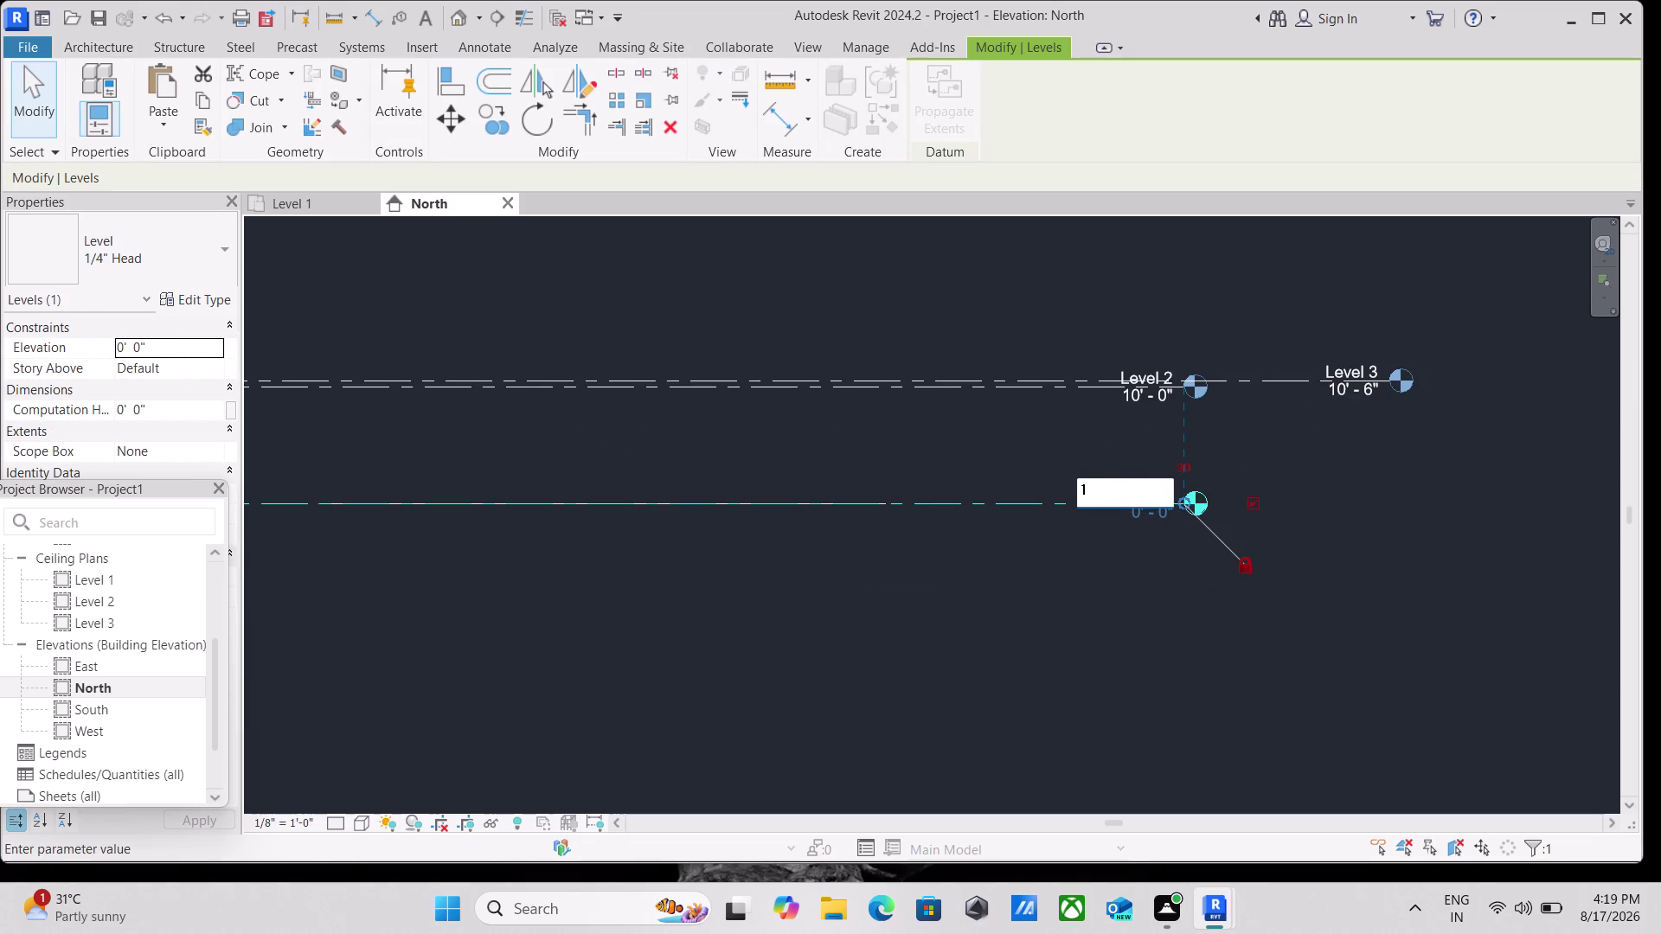
key(g)
key(BackSpace)
key(n)
text(D FR)
key(BackSpace)
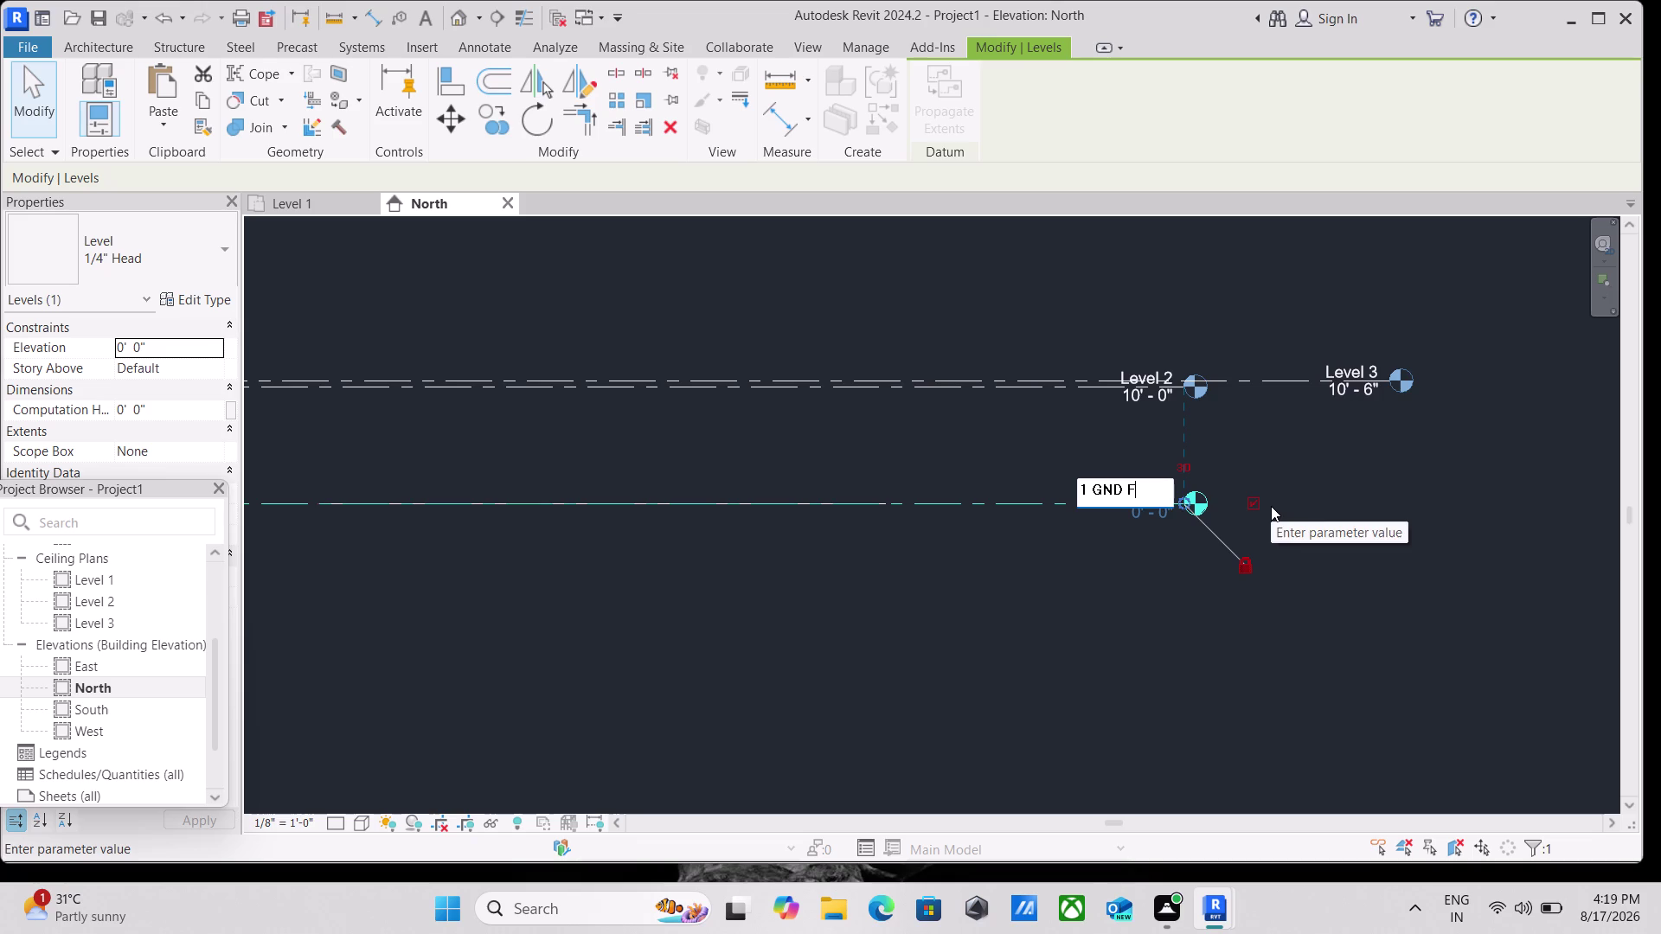
text(LR)
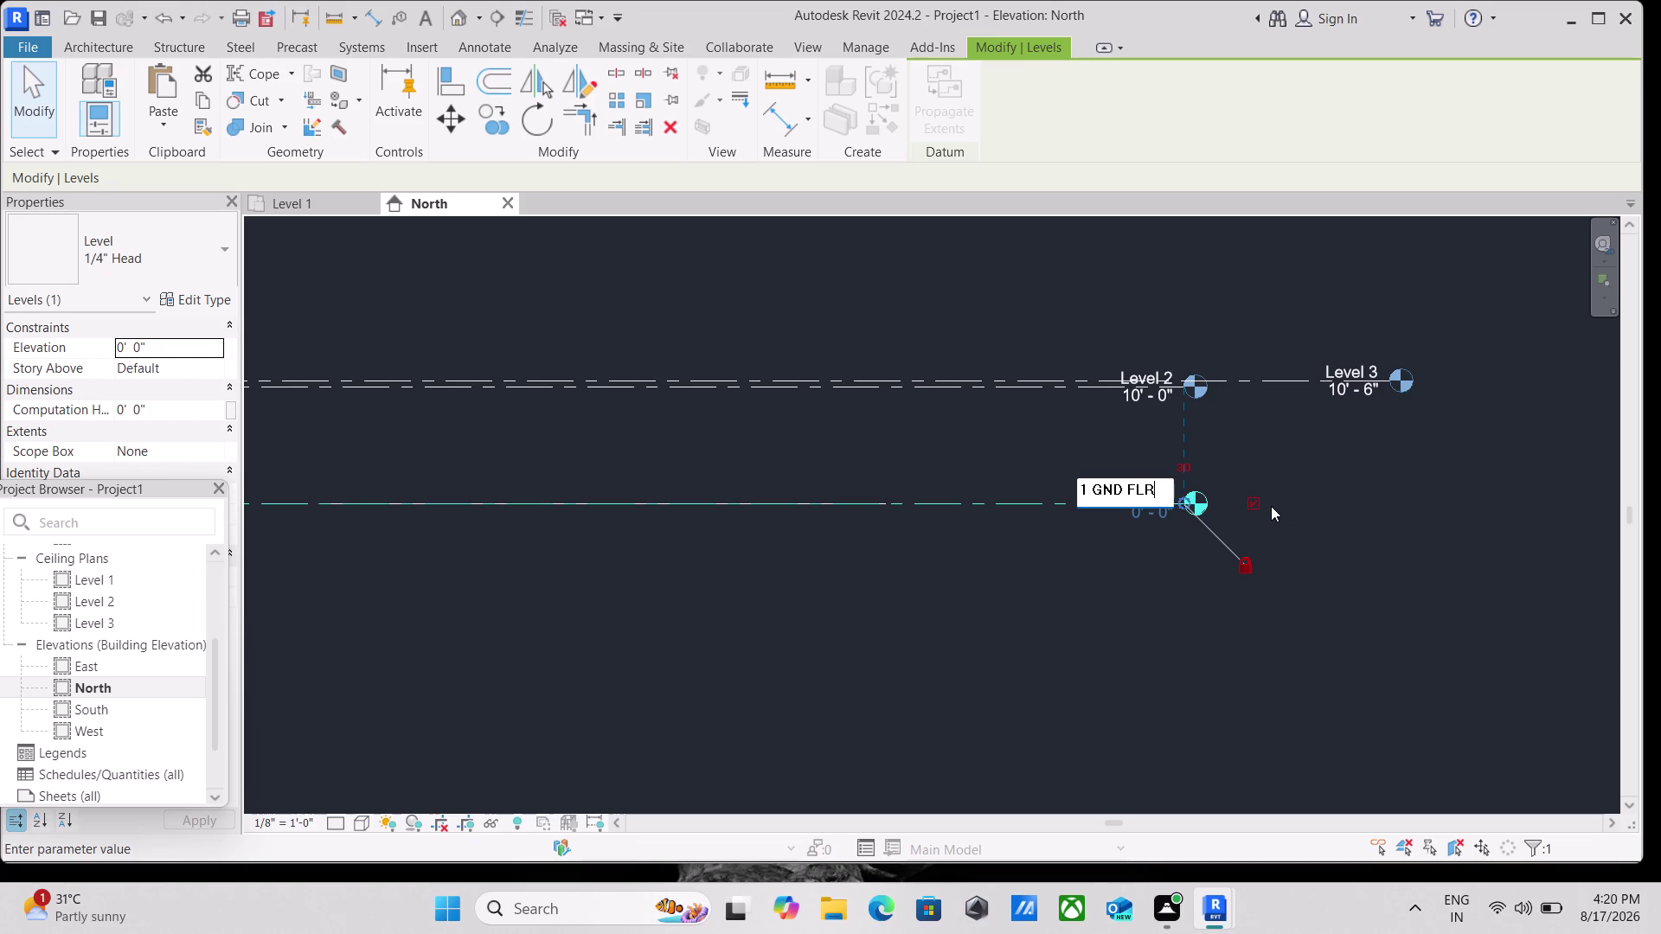
key(Return)
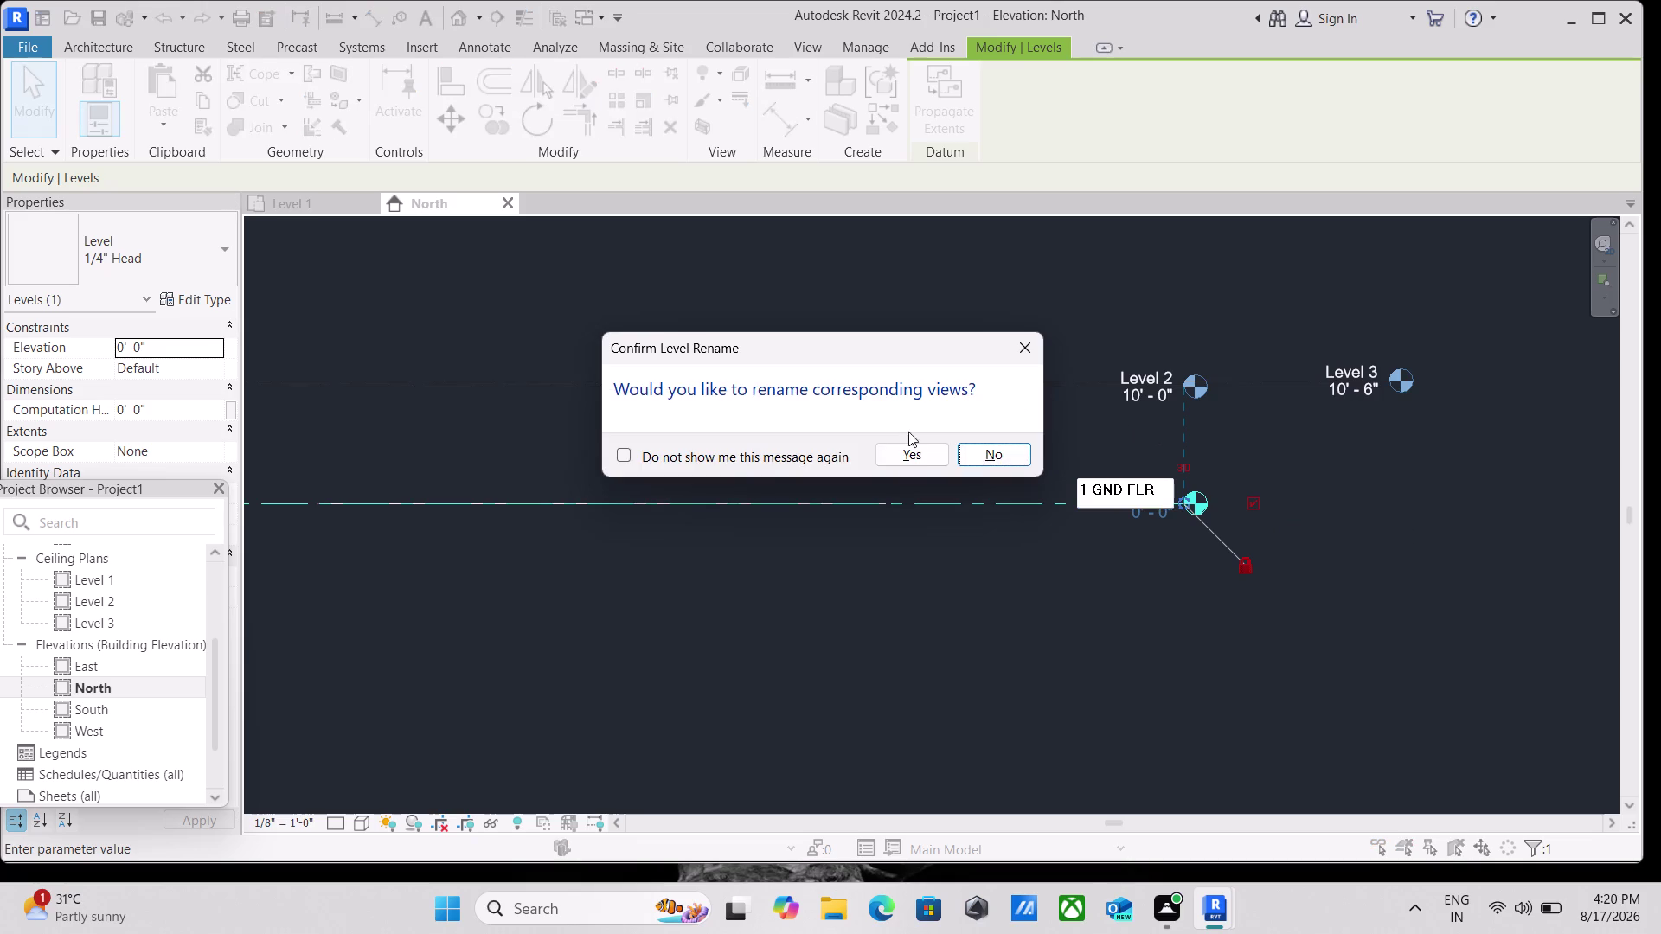
click(918, 455)
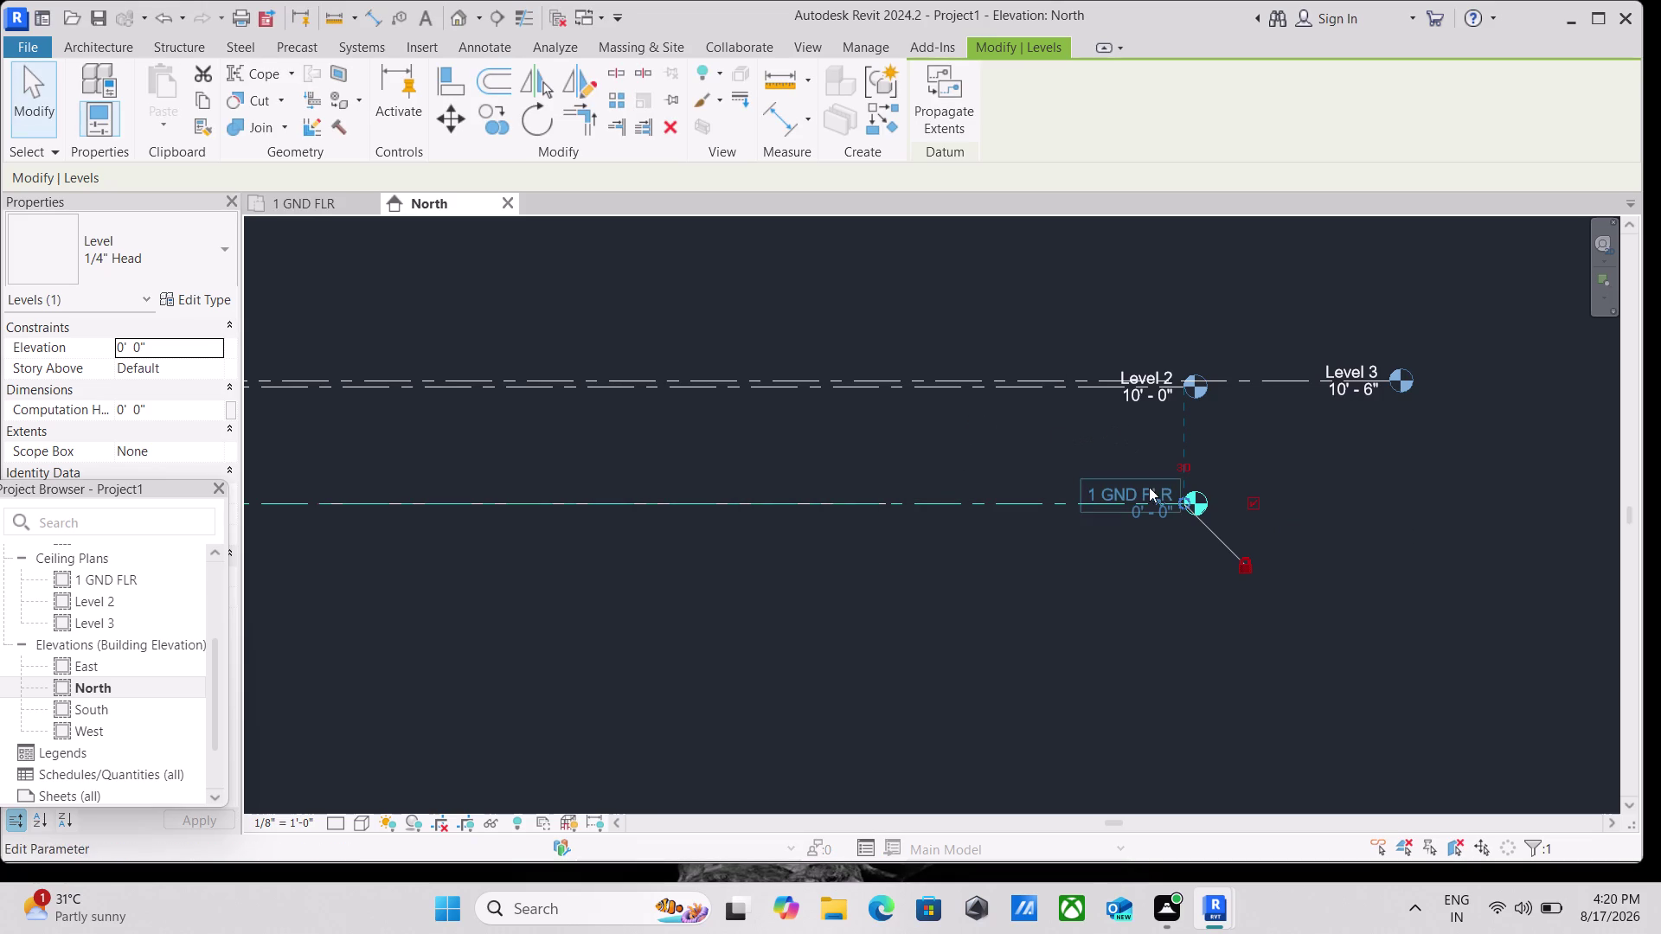
scroll(up, 3)
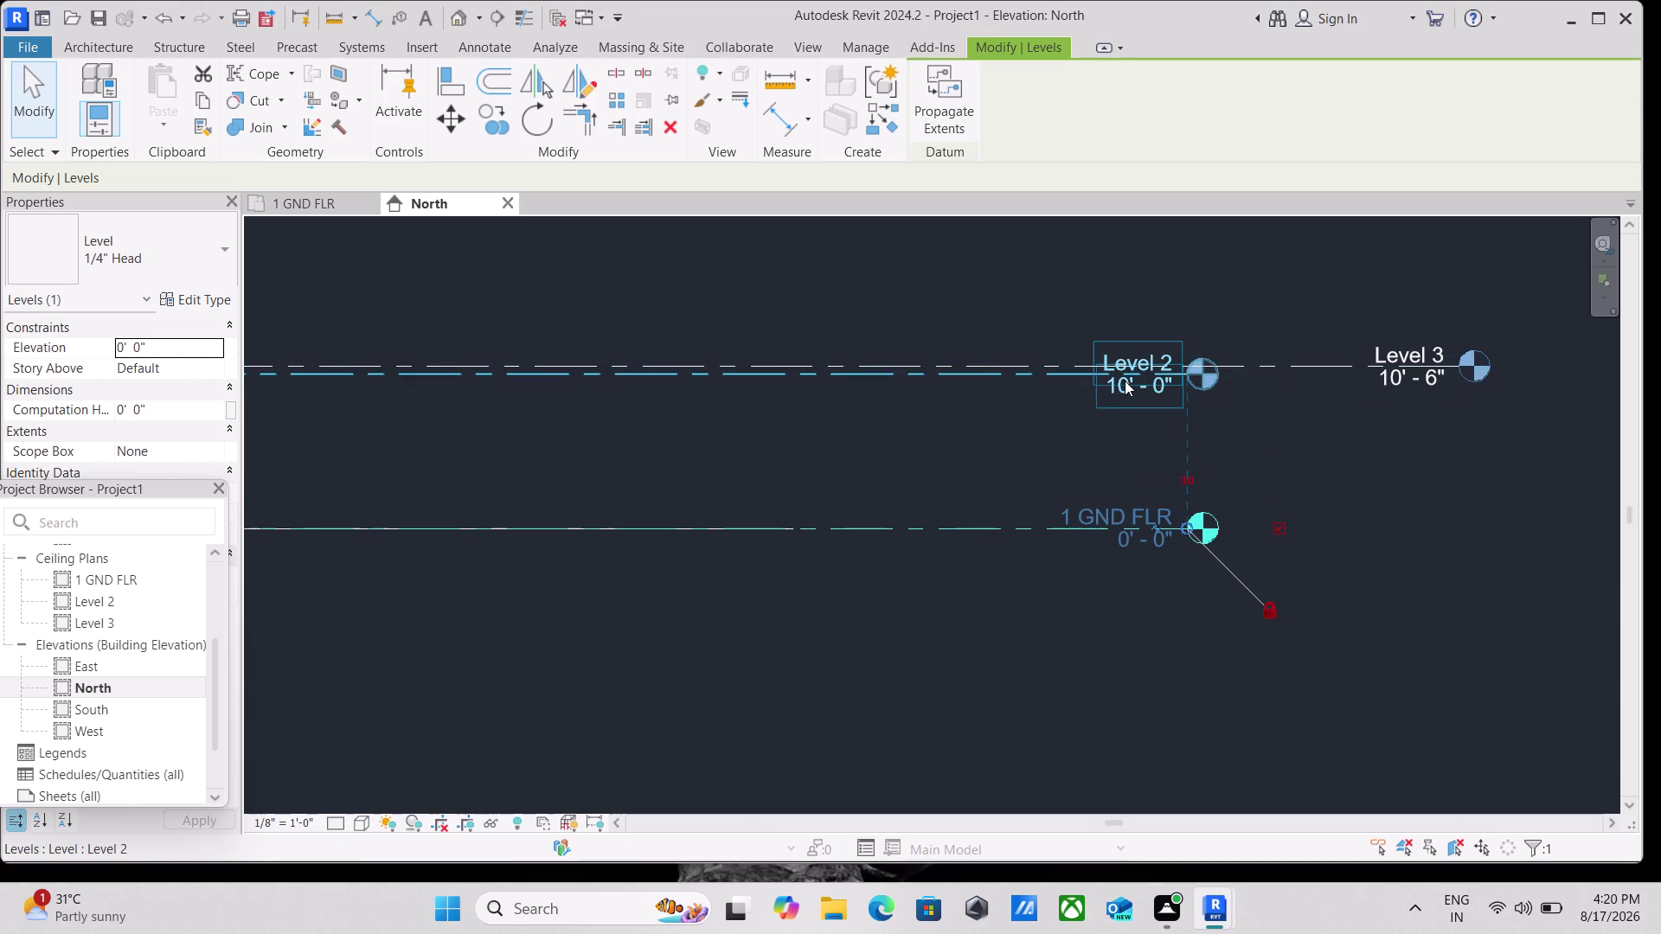
Rename Level 2 to 'SLAB 1', renaming its matching views too.
click(1125, 377)
click(1131, 356)
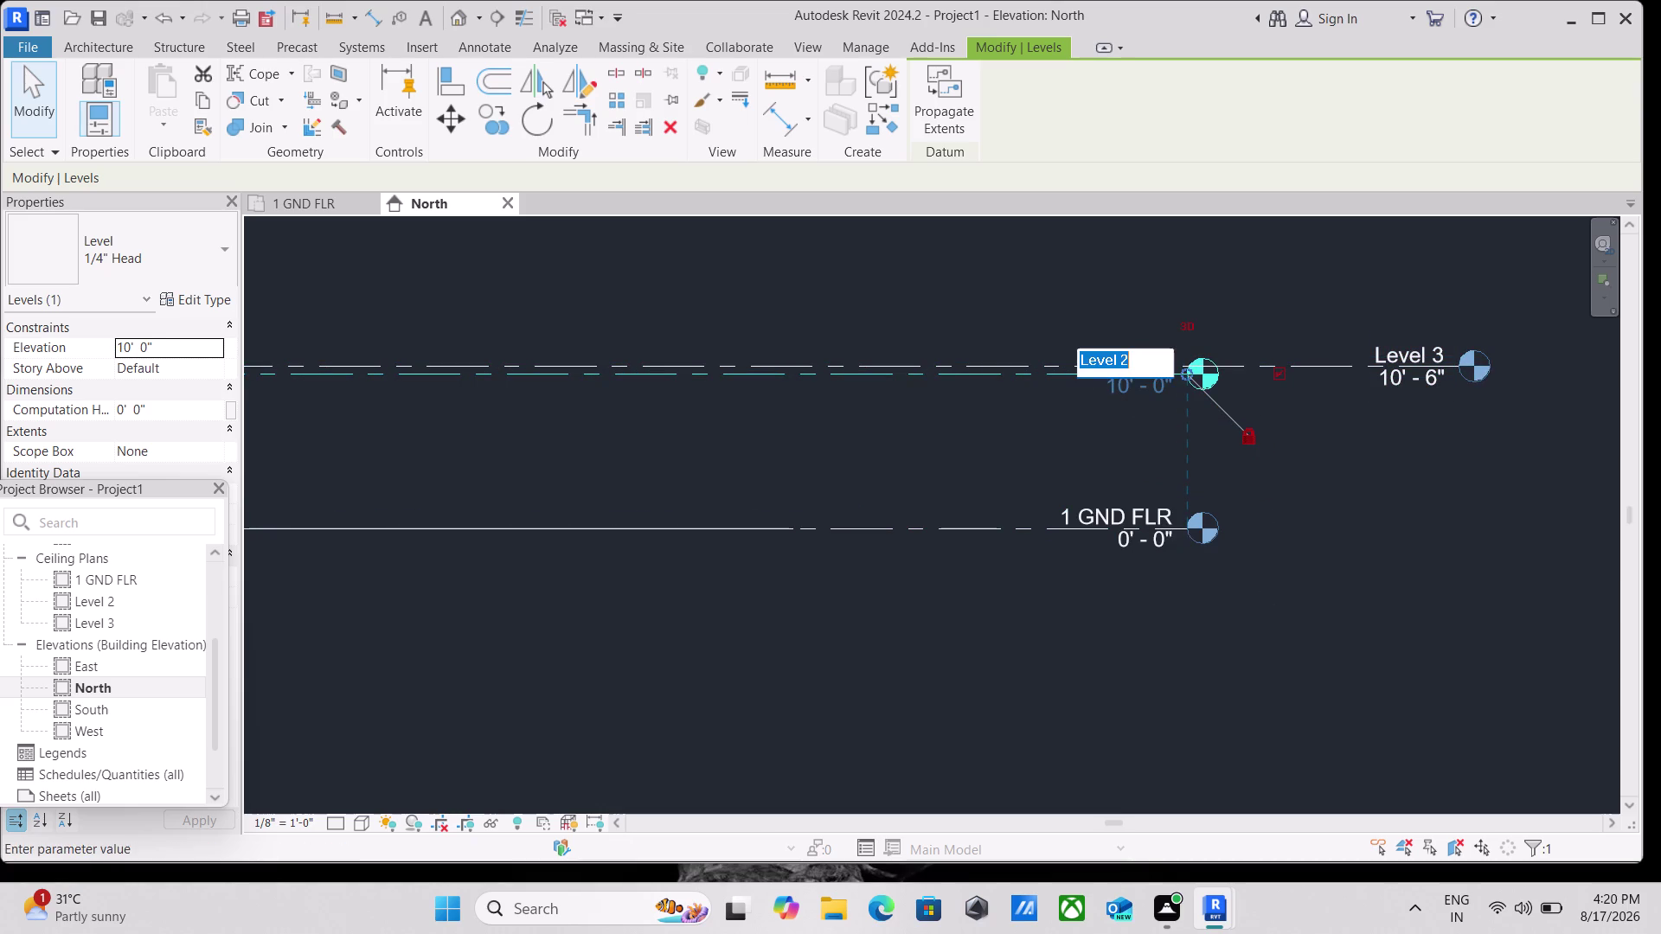
key(BackSpace)
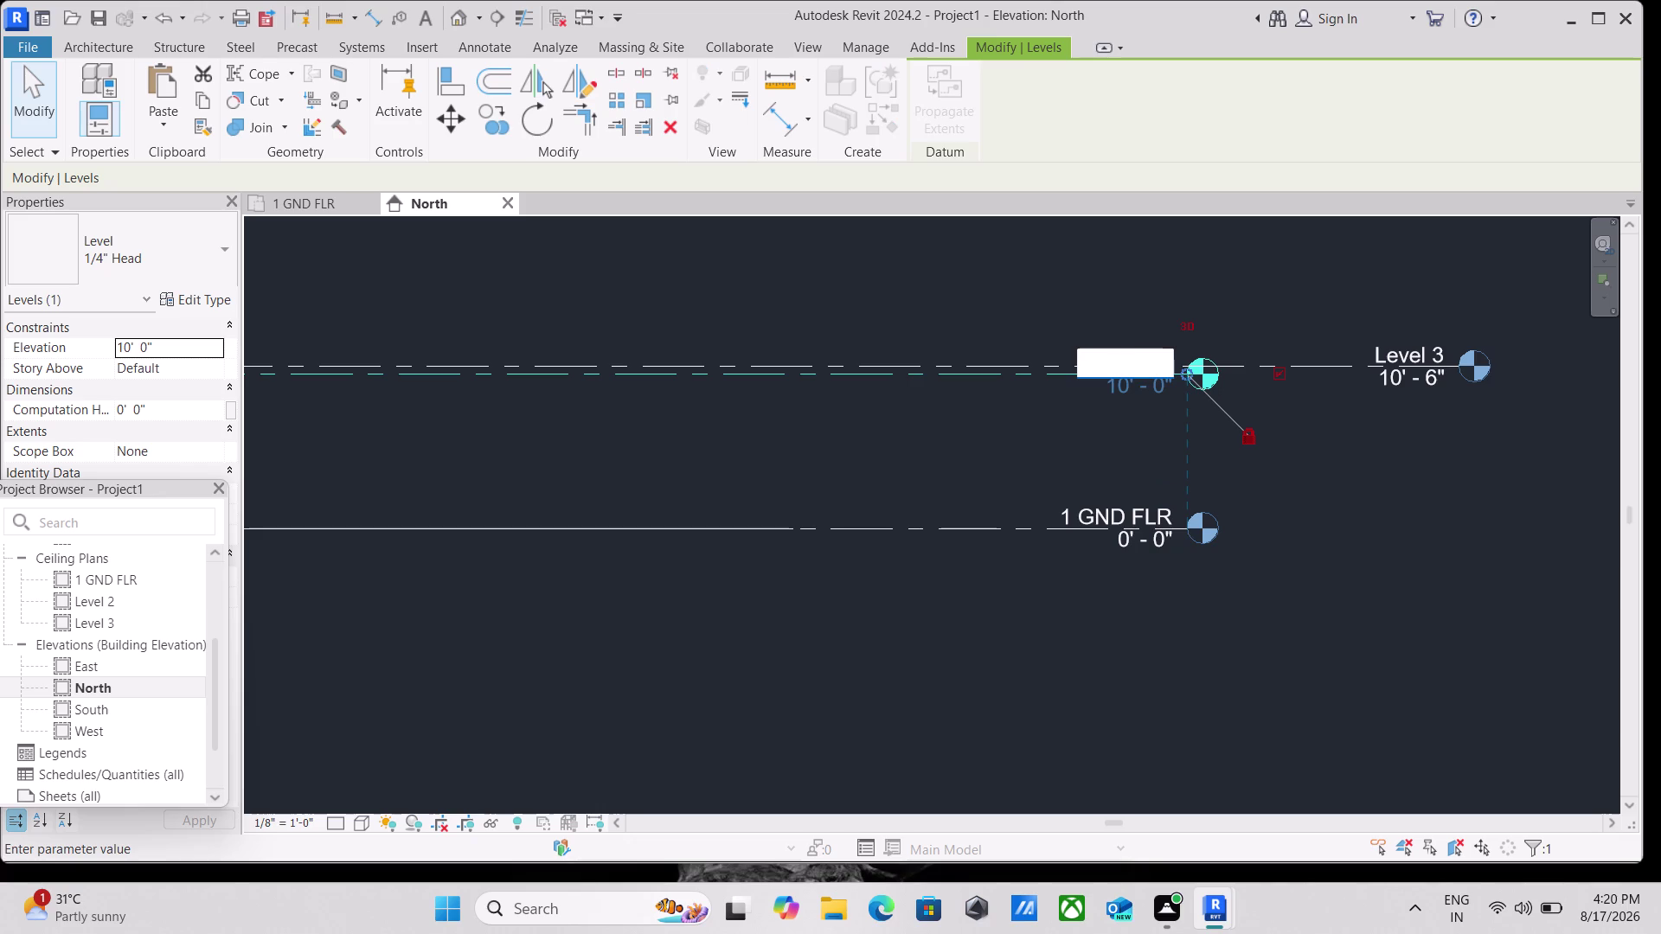
text(SLA)
key(n)
key(BackSpace)
text(B 1)
key(Return)
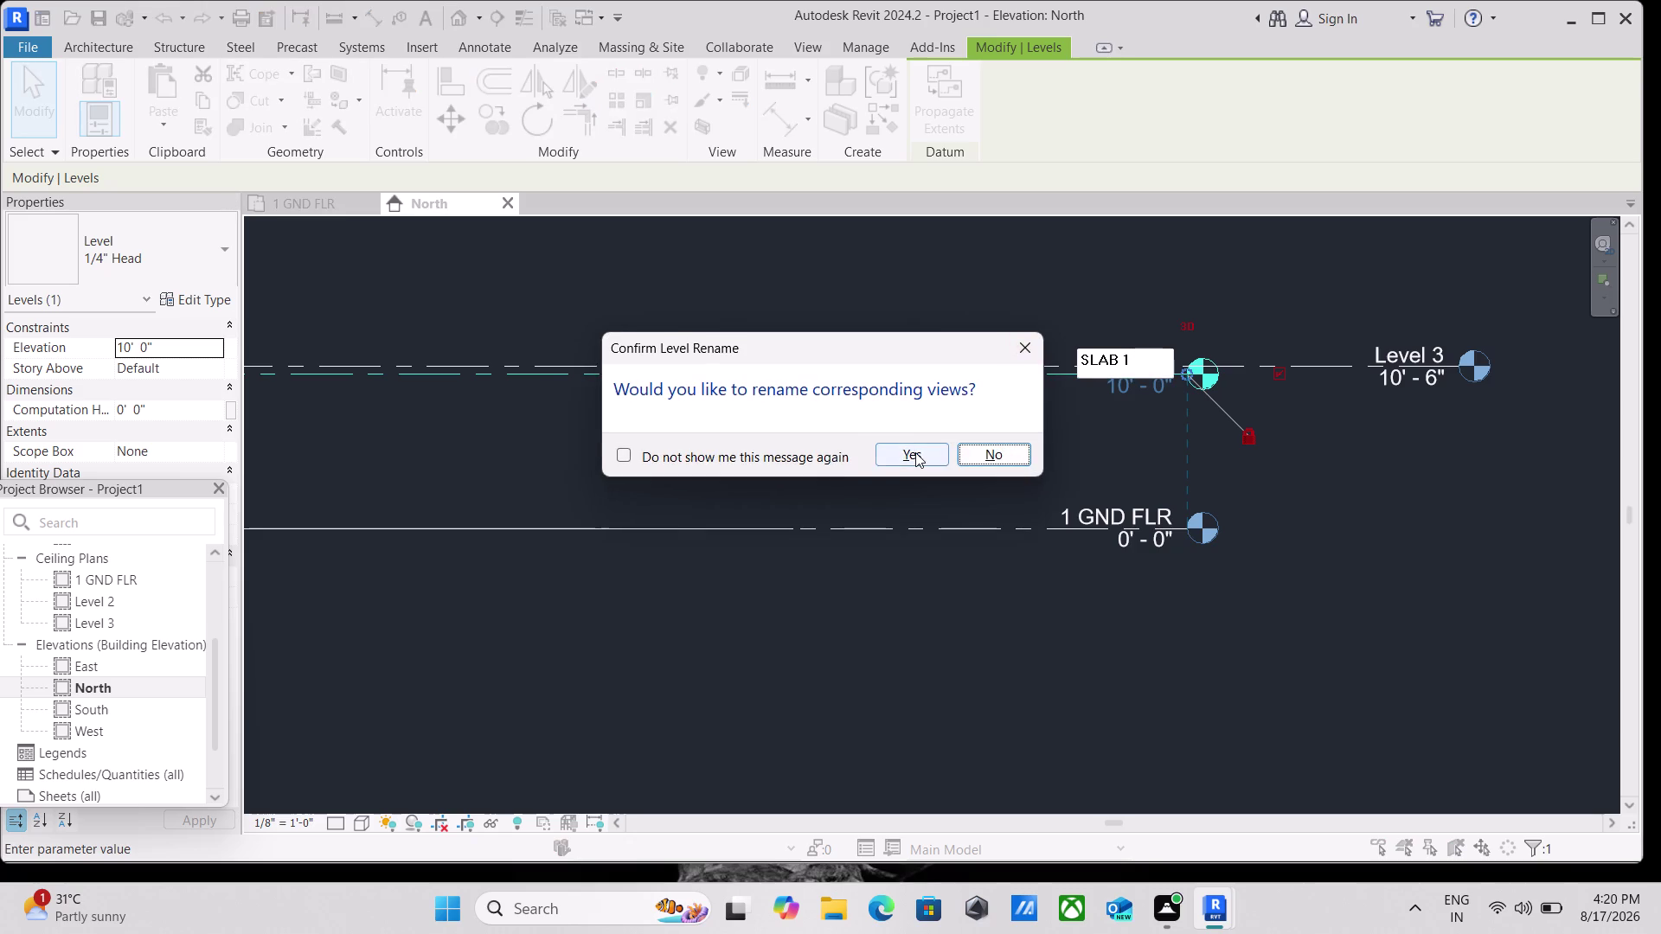
click(915, 453)
click(1385, 355)
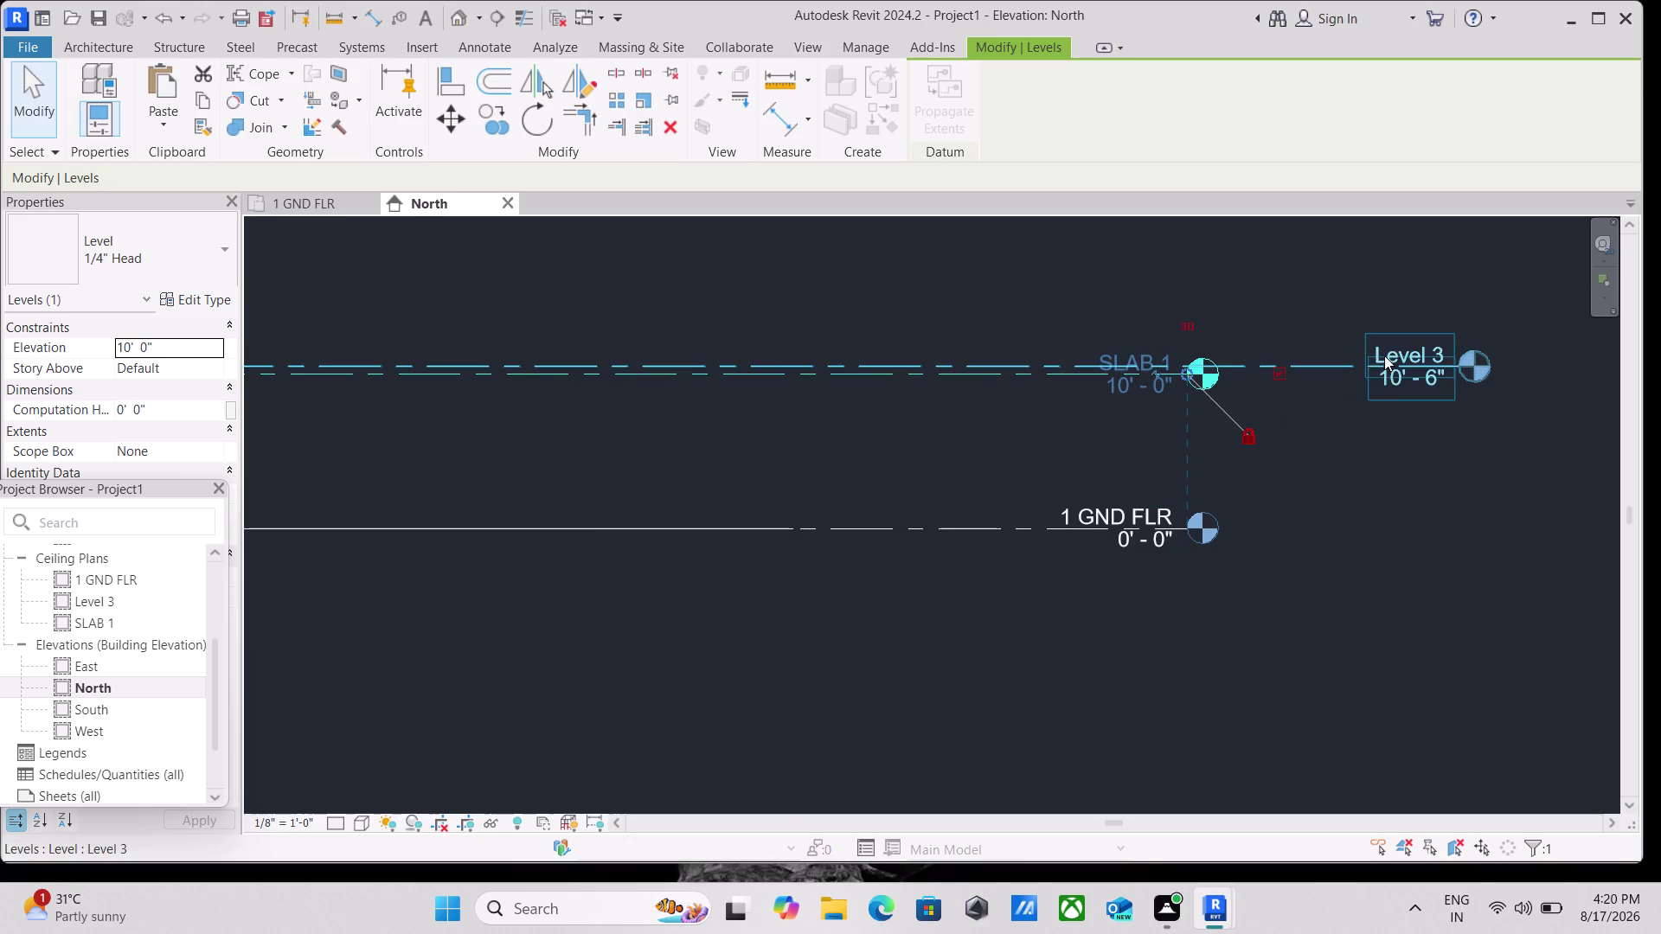
Rename Level 3 to '1ST FLR' and accept renaming its views.
click(1398, 353)
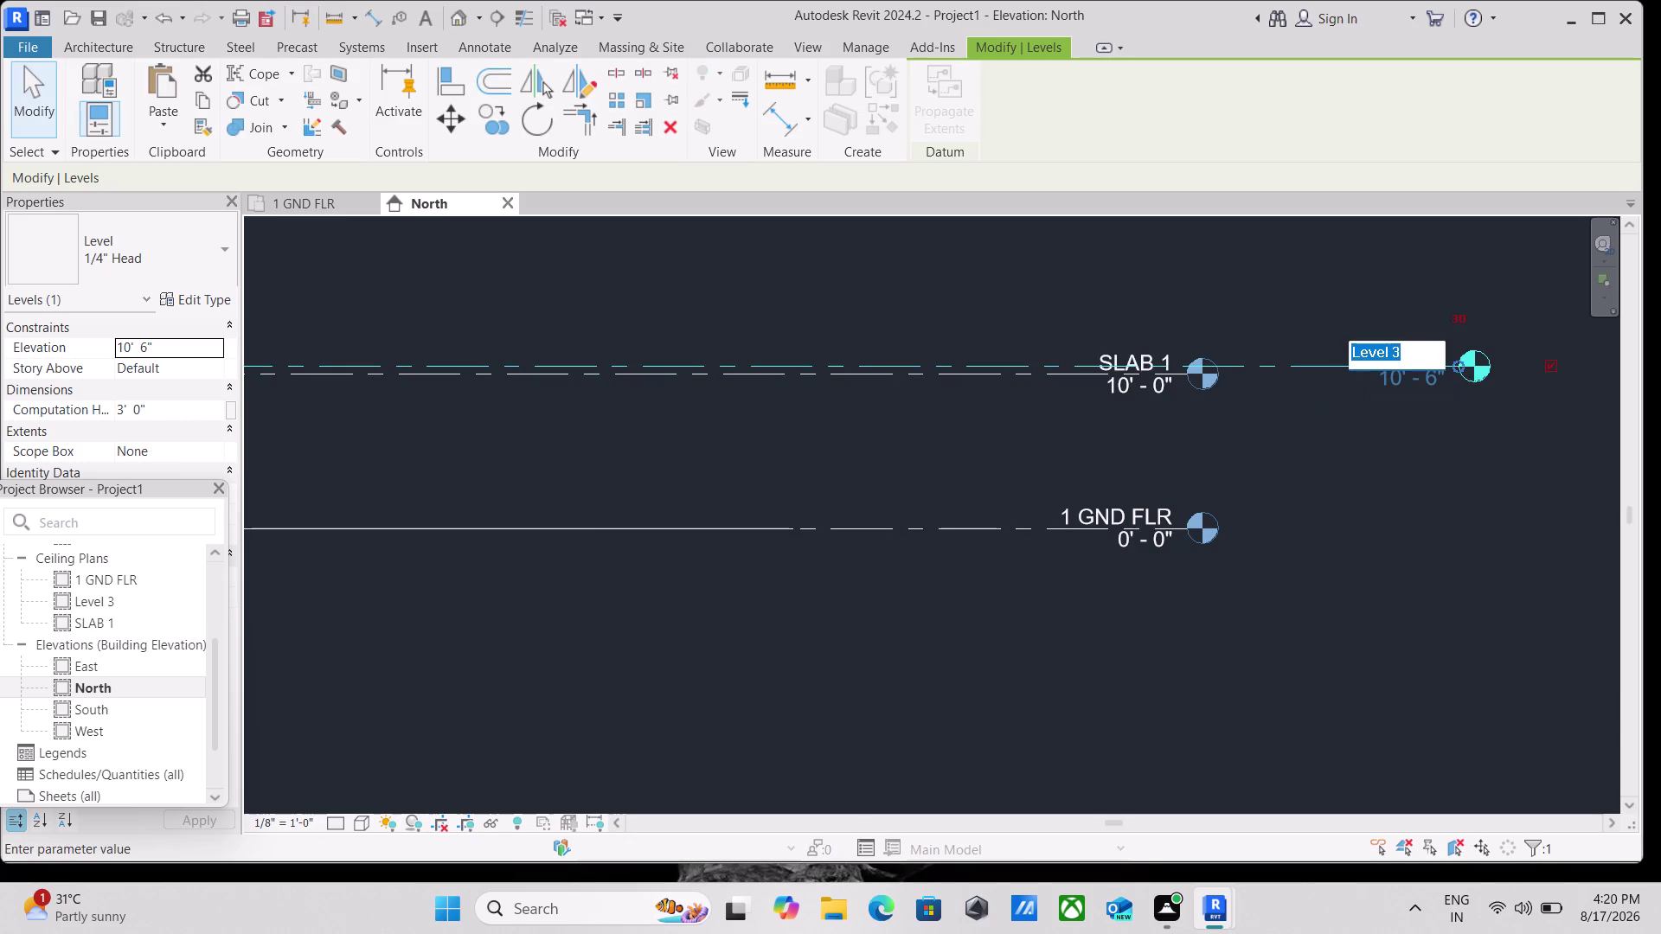
key(BackSpace)
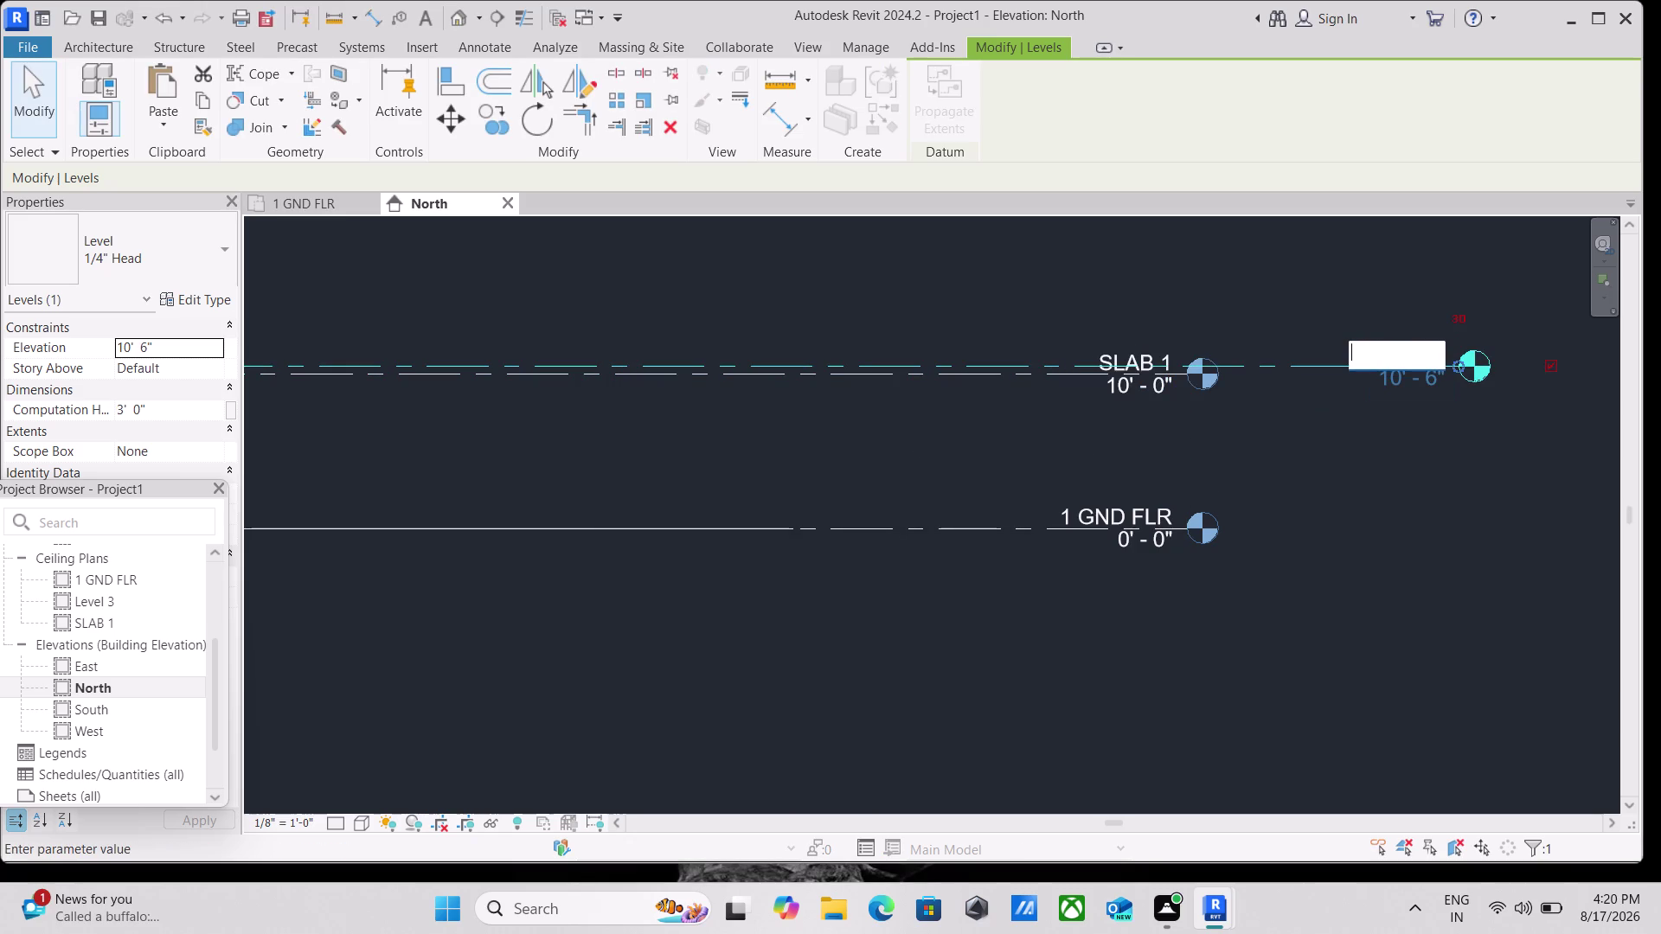
text(FI)
key(BackSpace)
key(BackSpace)
key(1)
text(ST)
key(space)
text(FL)
key(r)
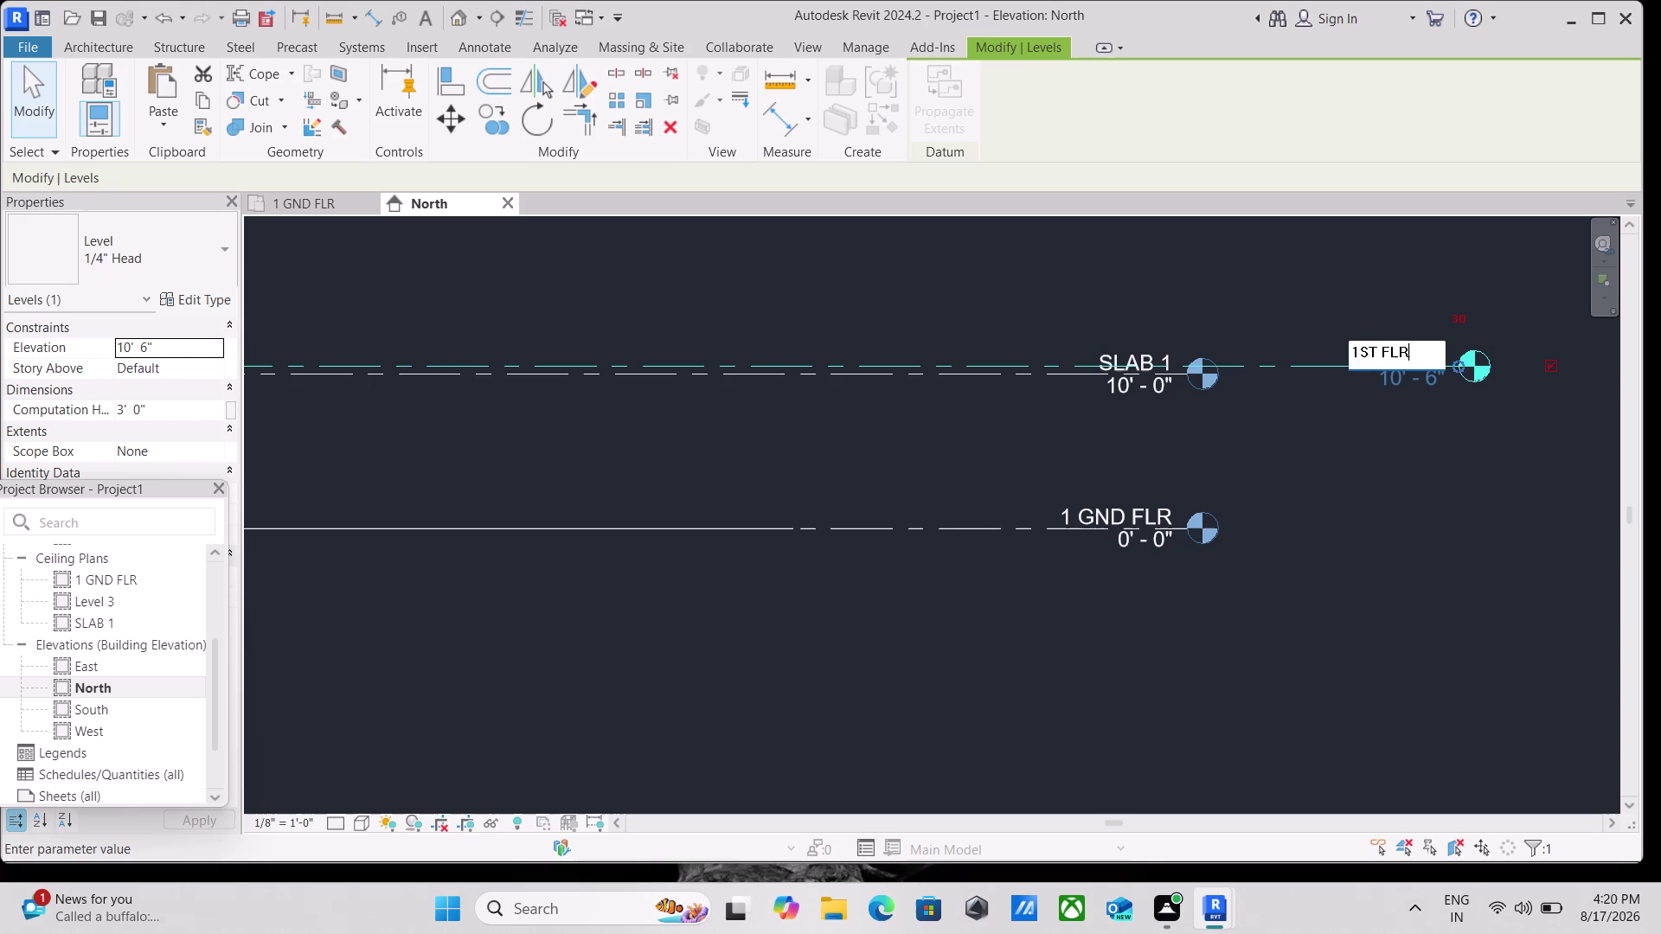
key(Return)
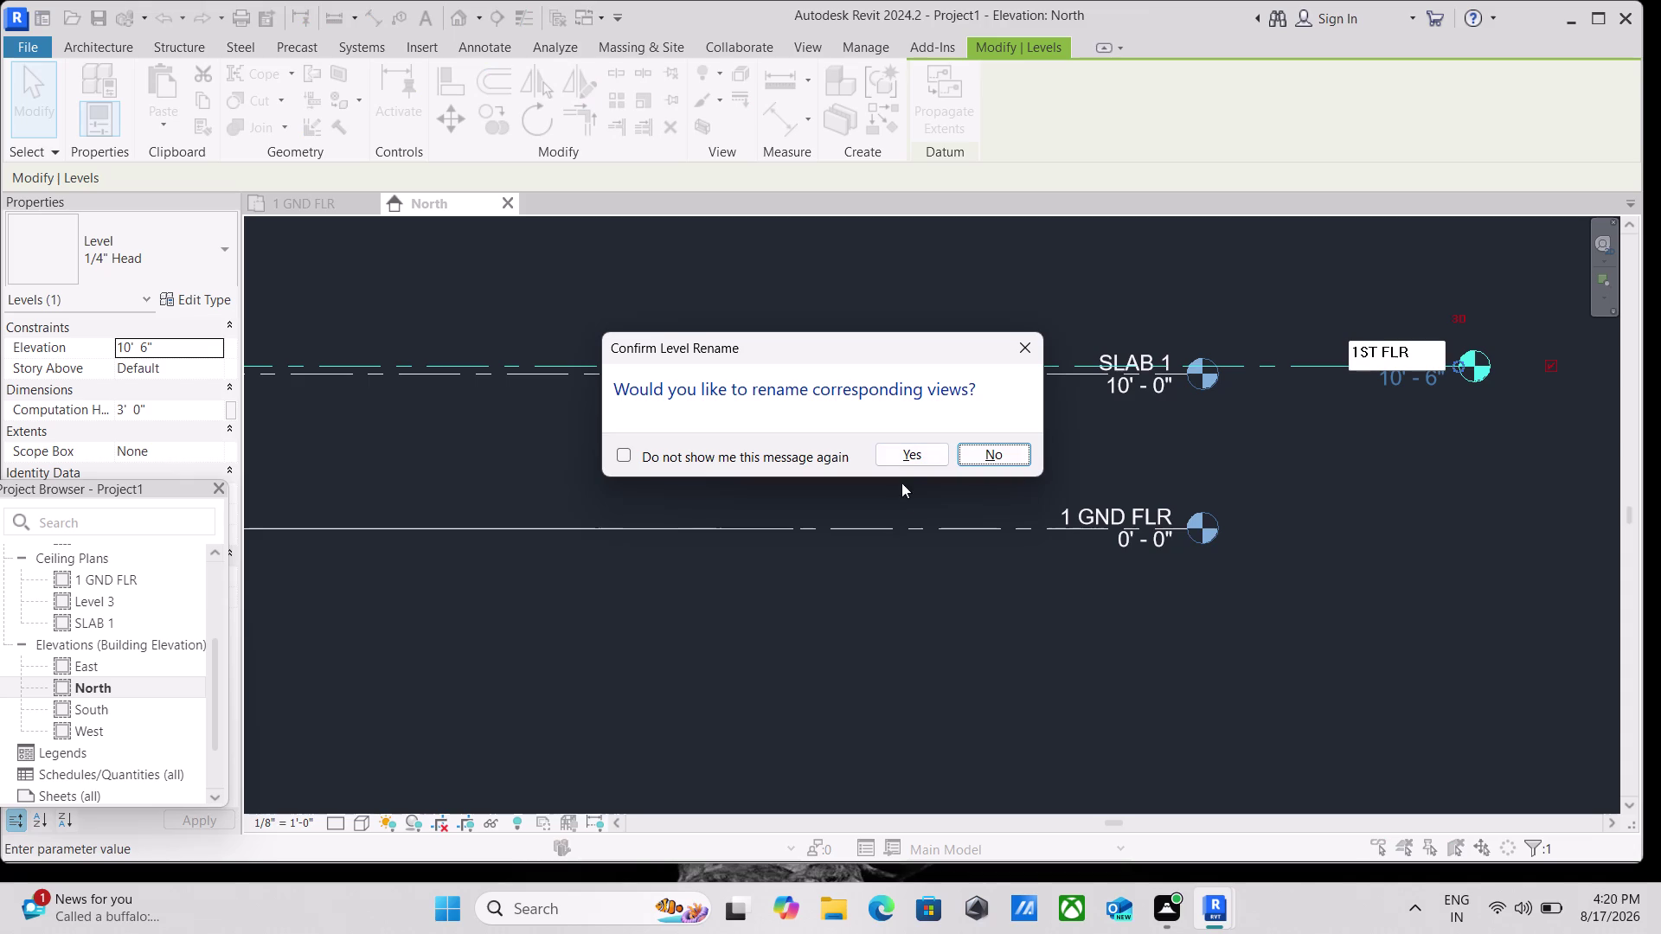
click(908, 455)
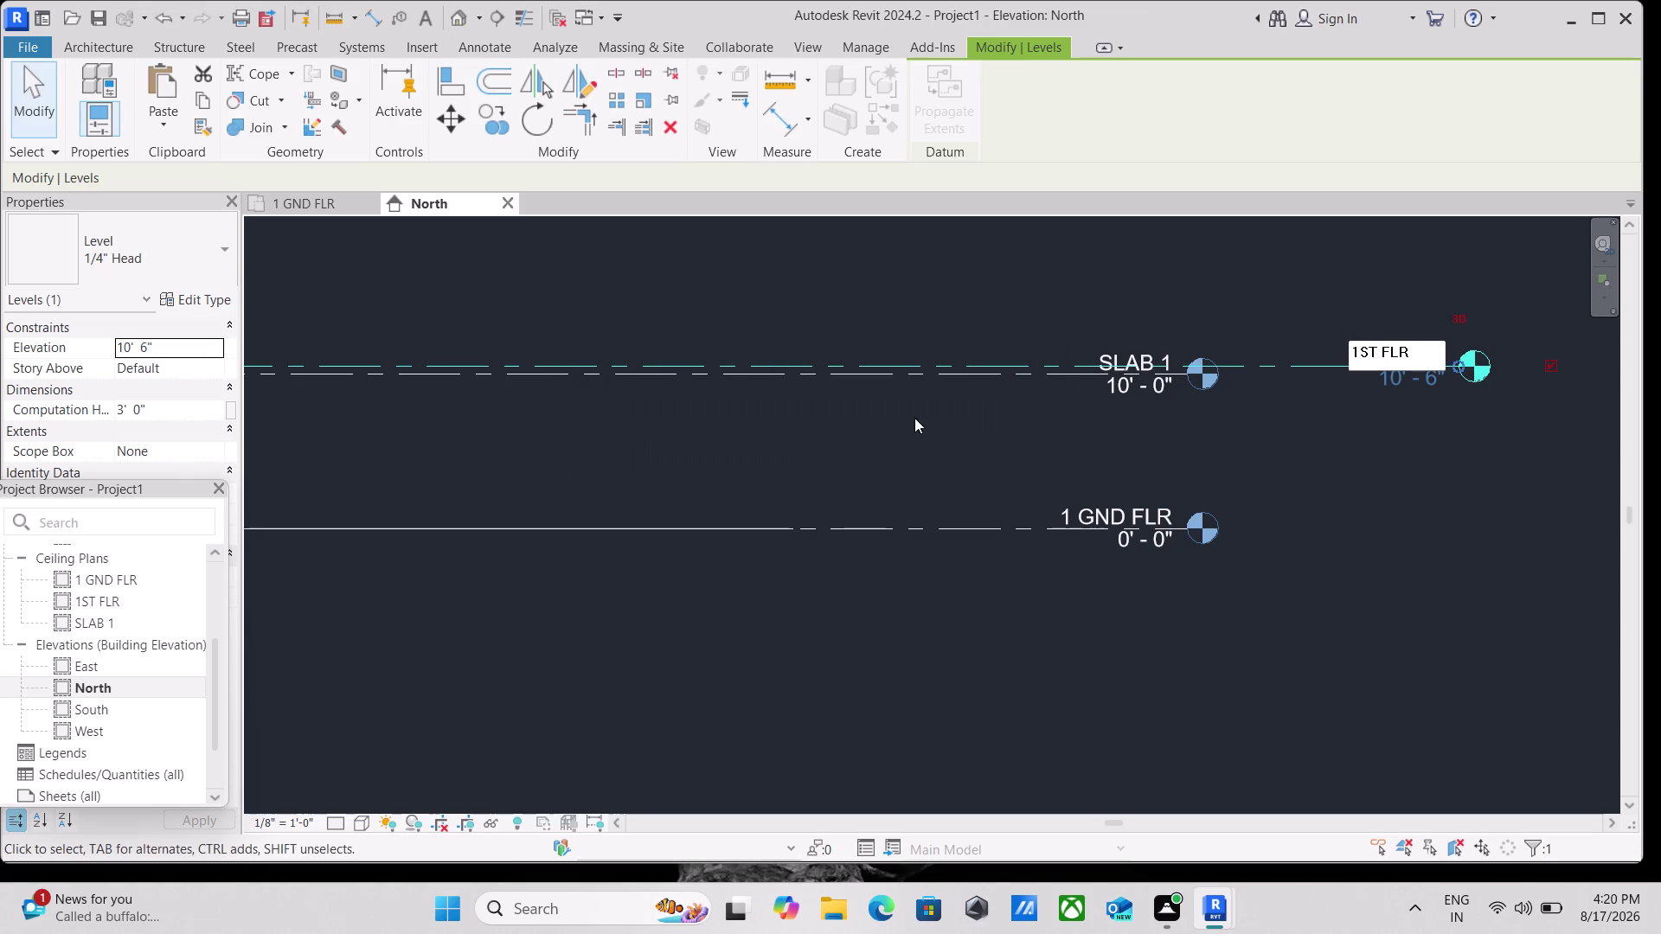
Deselect the renamed level and pan around the North elevation.
scroll(down, 3)
scroll(down, 3)
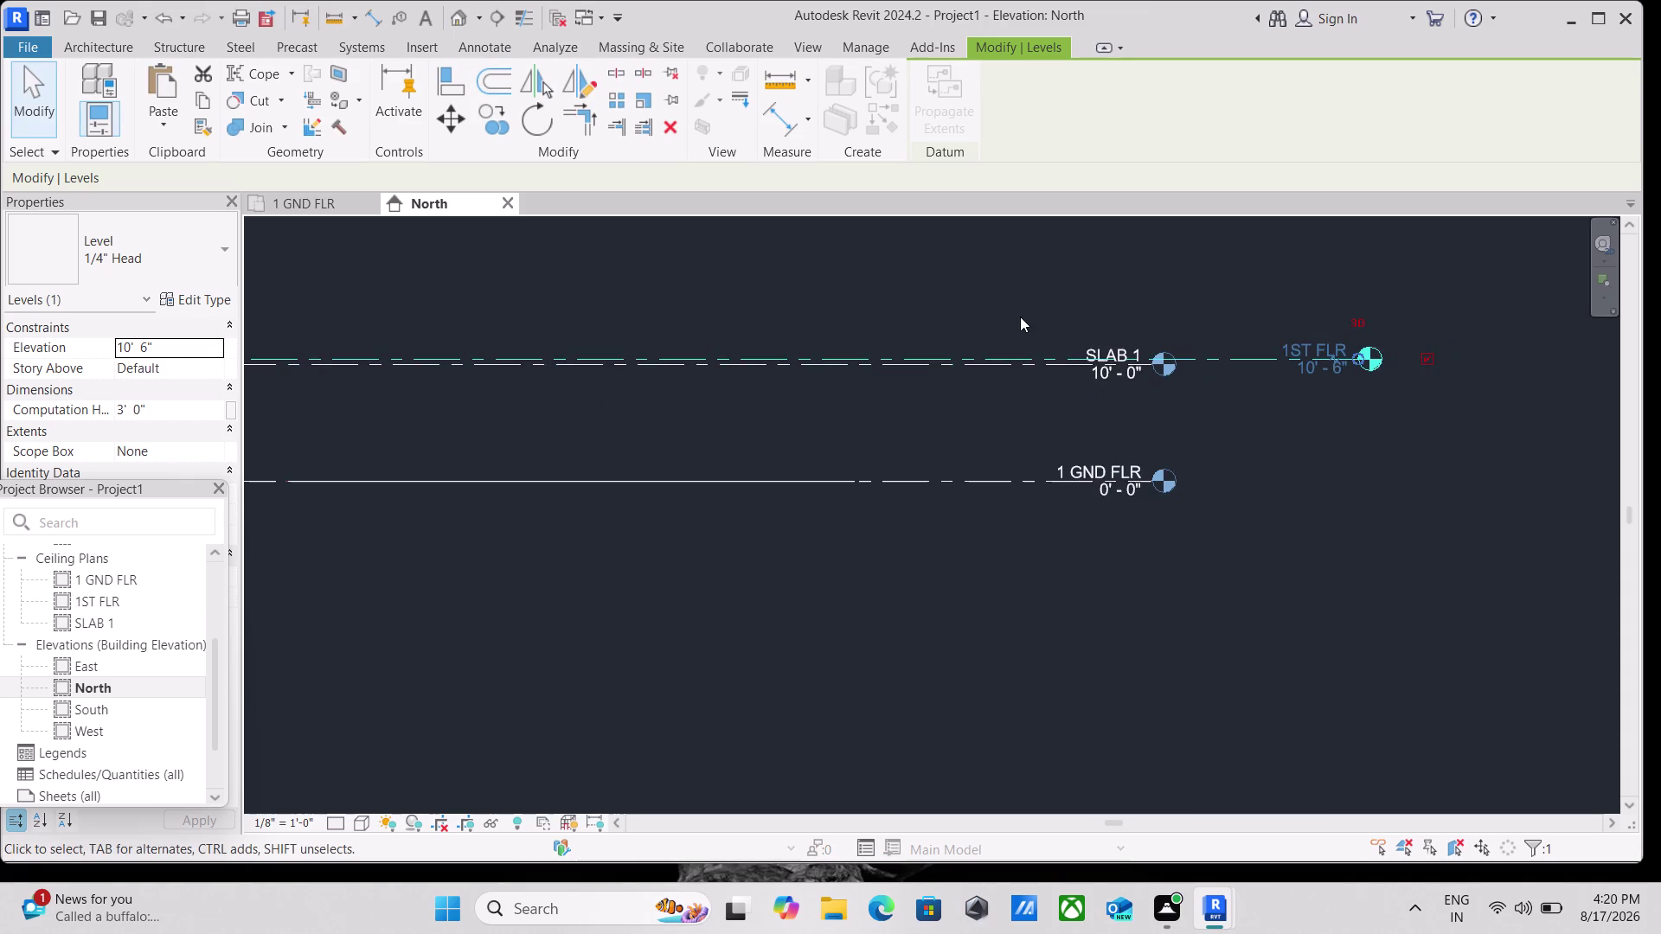
middle_drag(1021, 327, 1046, 366)
key(Escape)
middle_drag(1076, 299, 1113, 305)
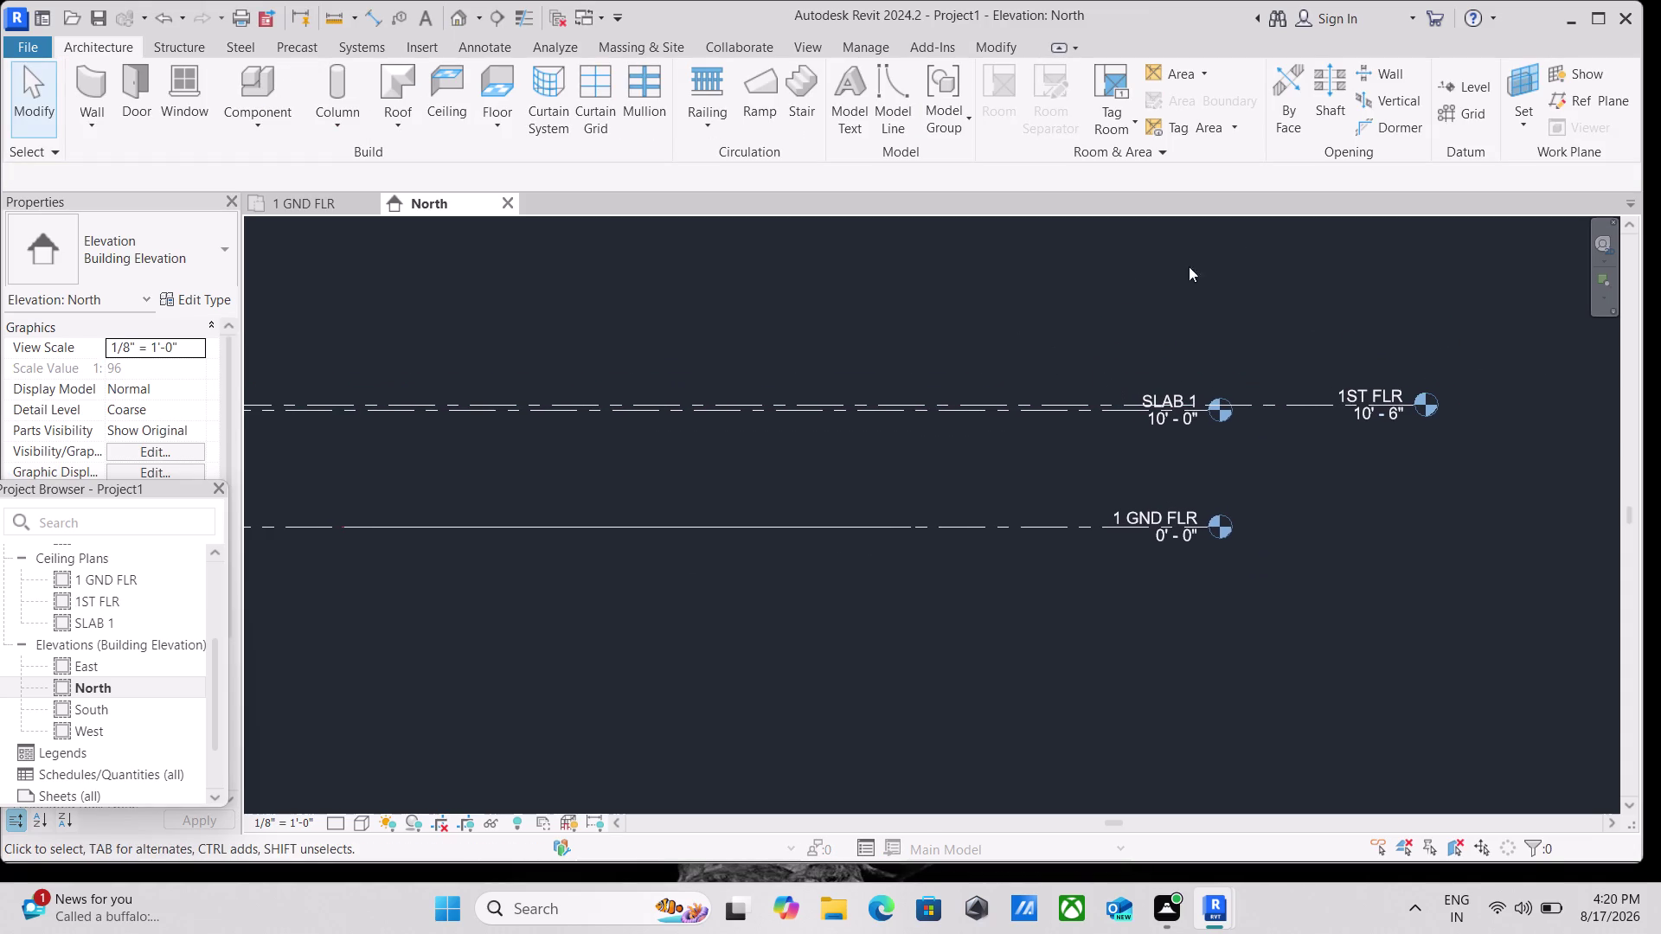
Place level SLAB 2 at a 10' offset from 1ST FLR, at 20'-6".
click(1475, 91)
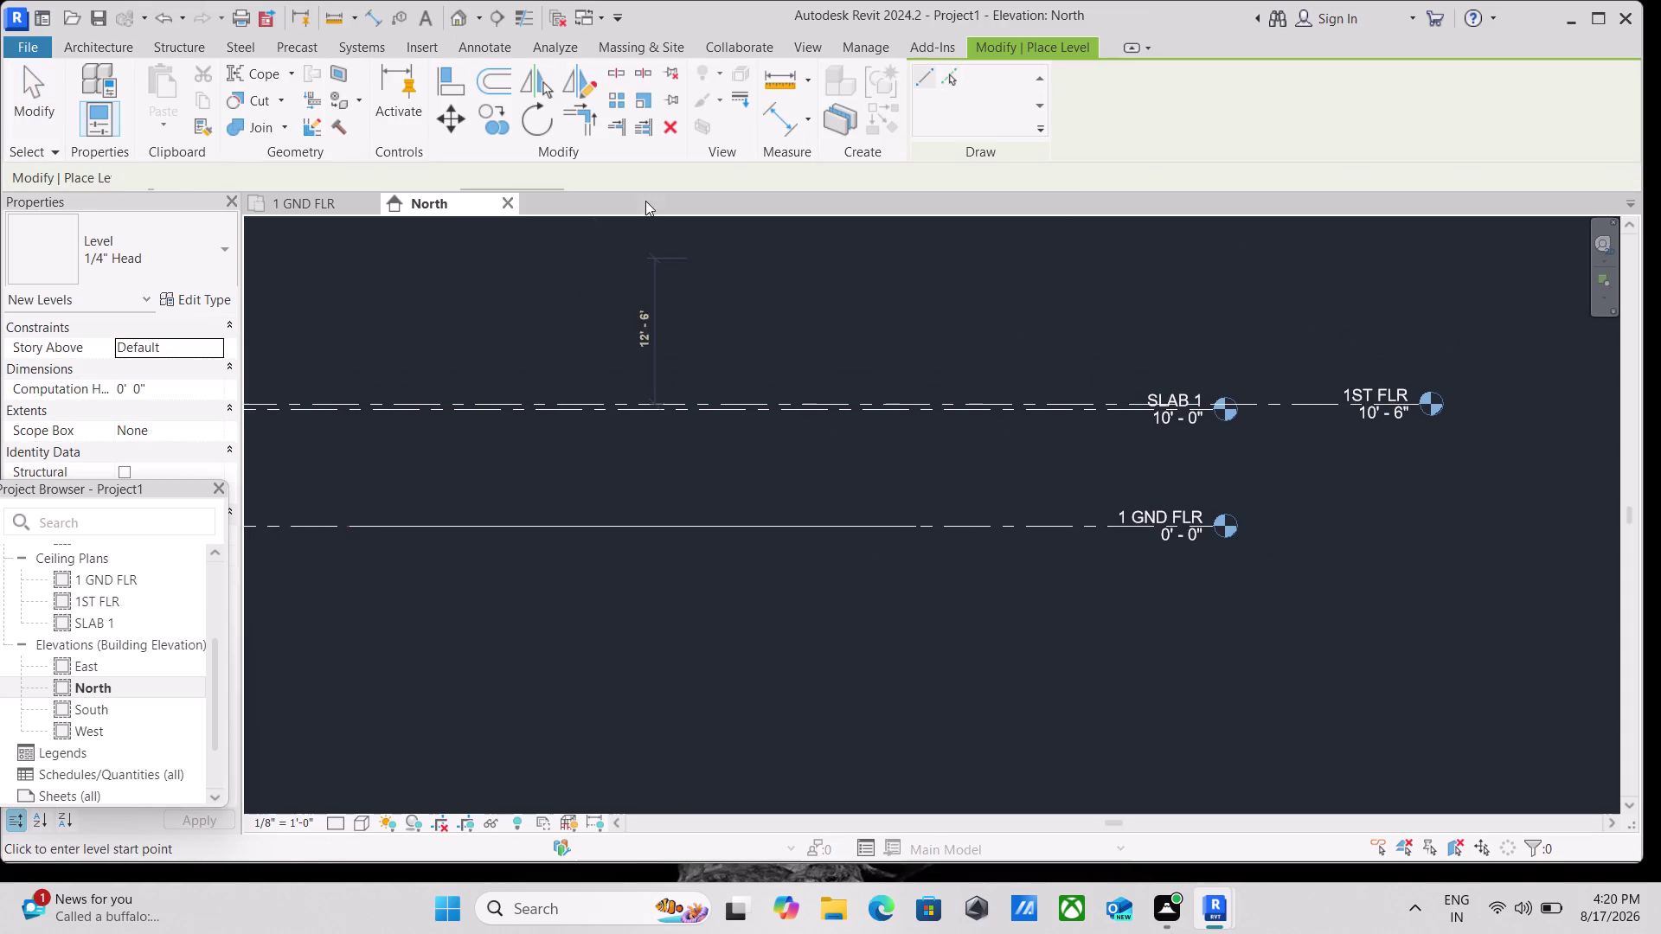
click(951, 77)
middle_drag(919, 363, 968, 385)
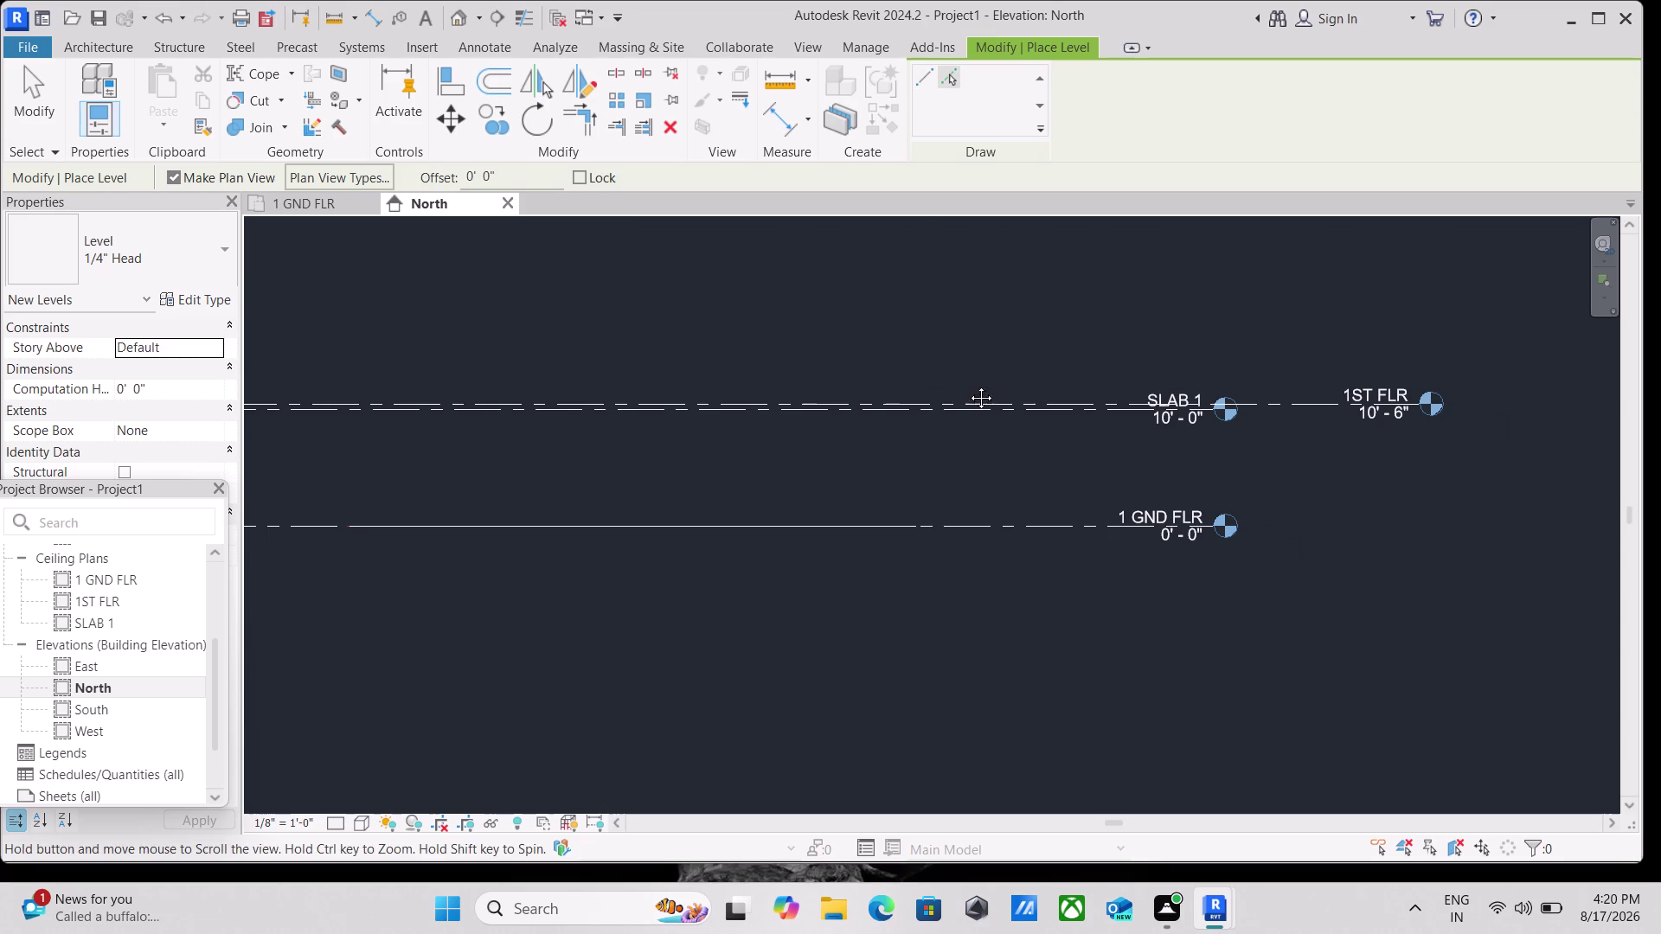
middle_drag(968, 385, 1030, 399)
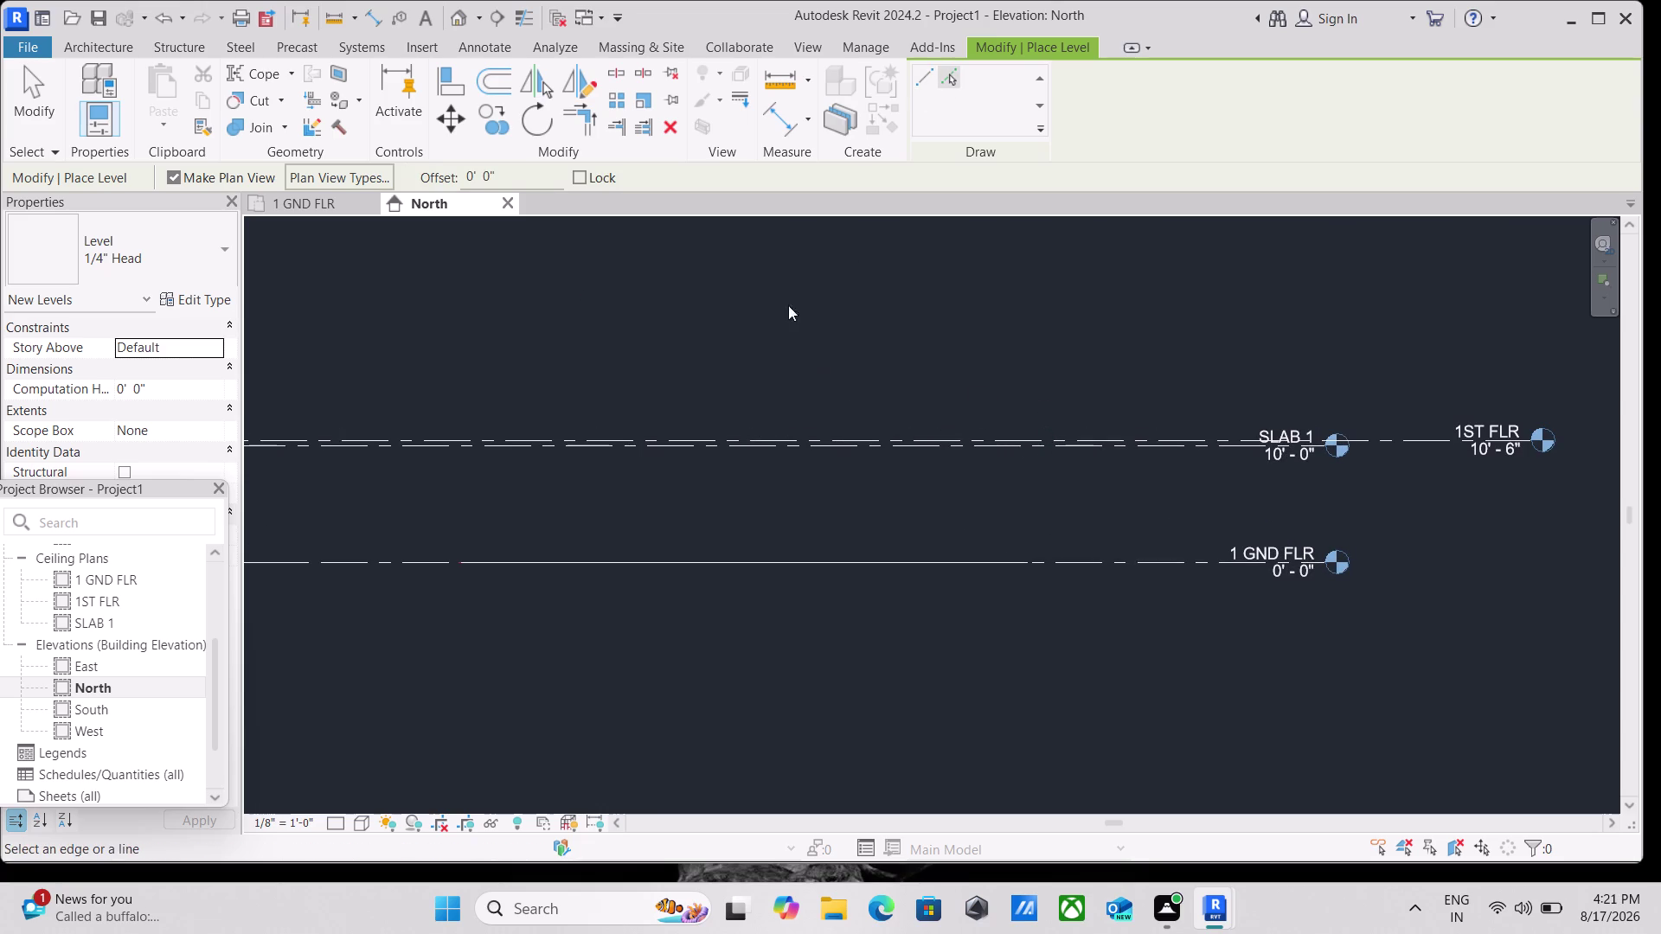
drag(494, 177, 436, 173)
text(10)
text(')
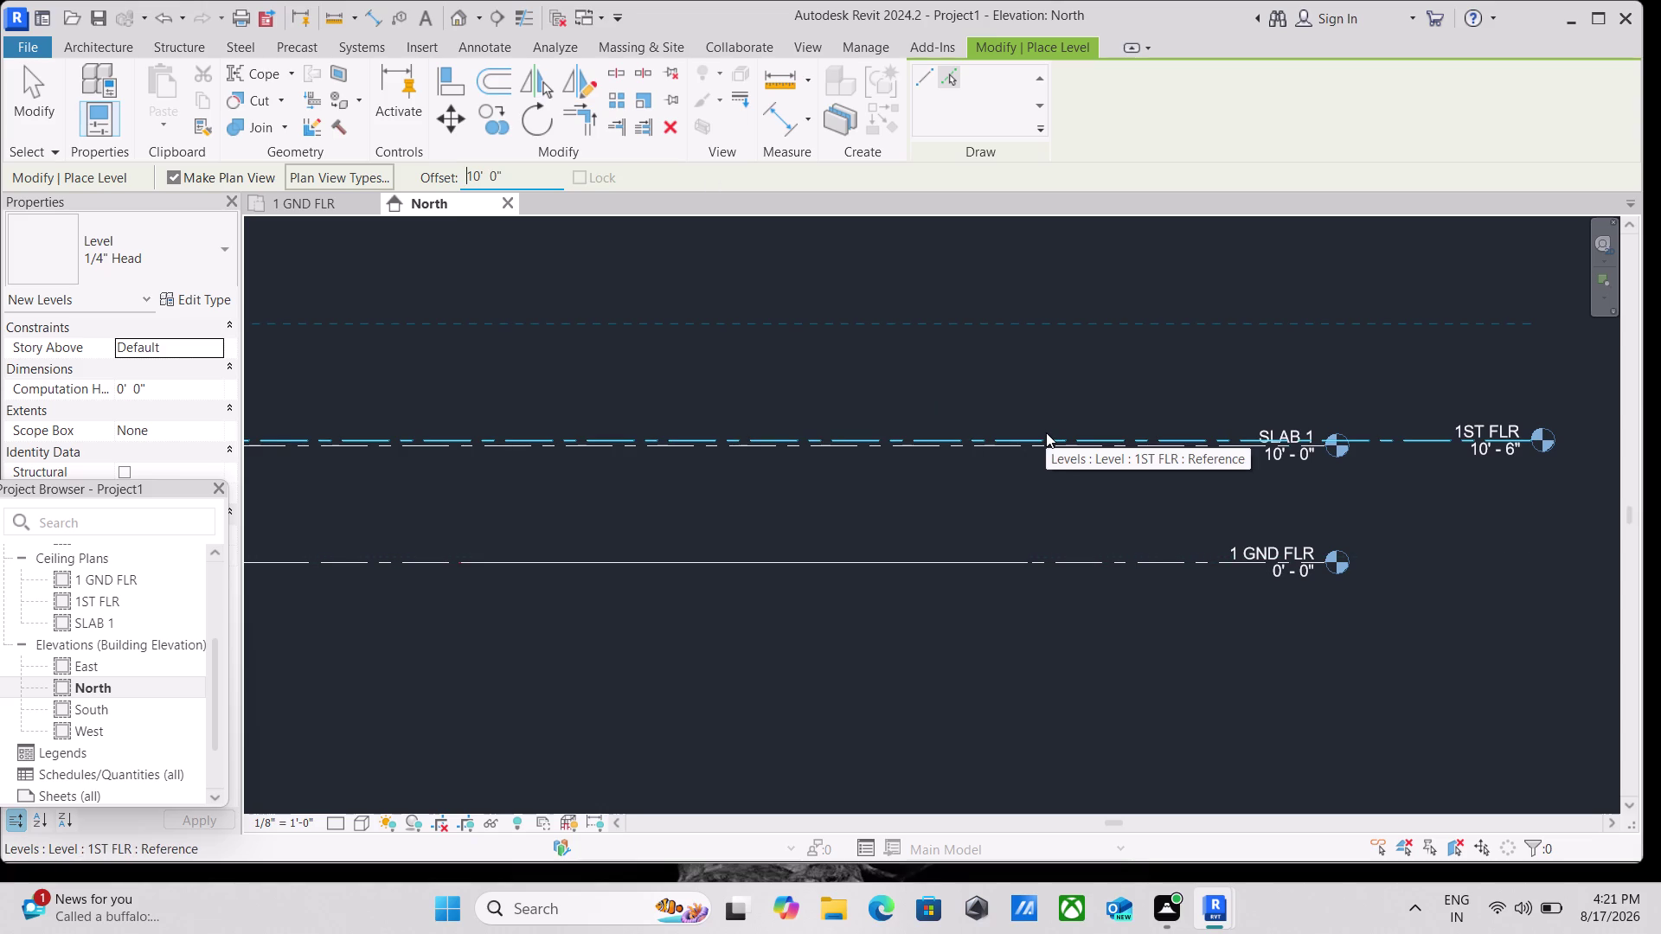
click(1046, 433)
scroll(down, 3)
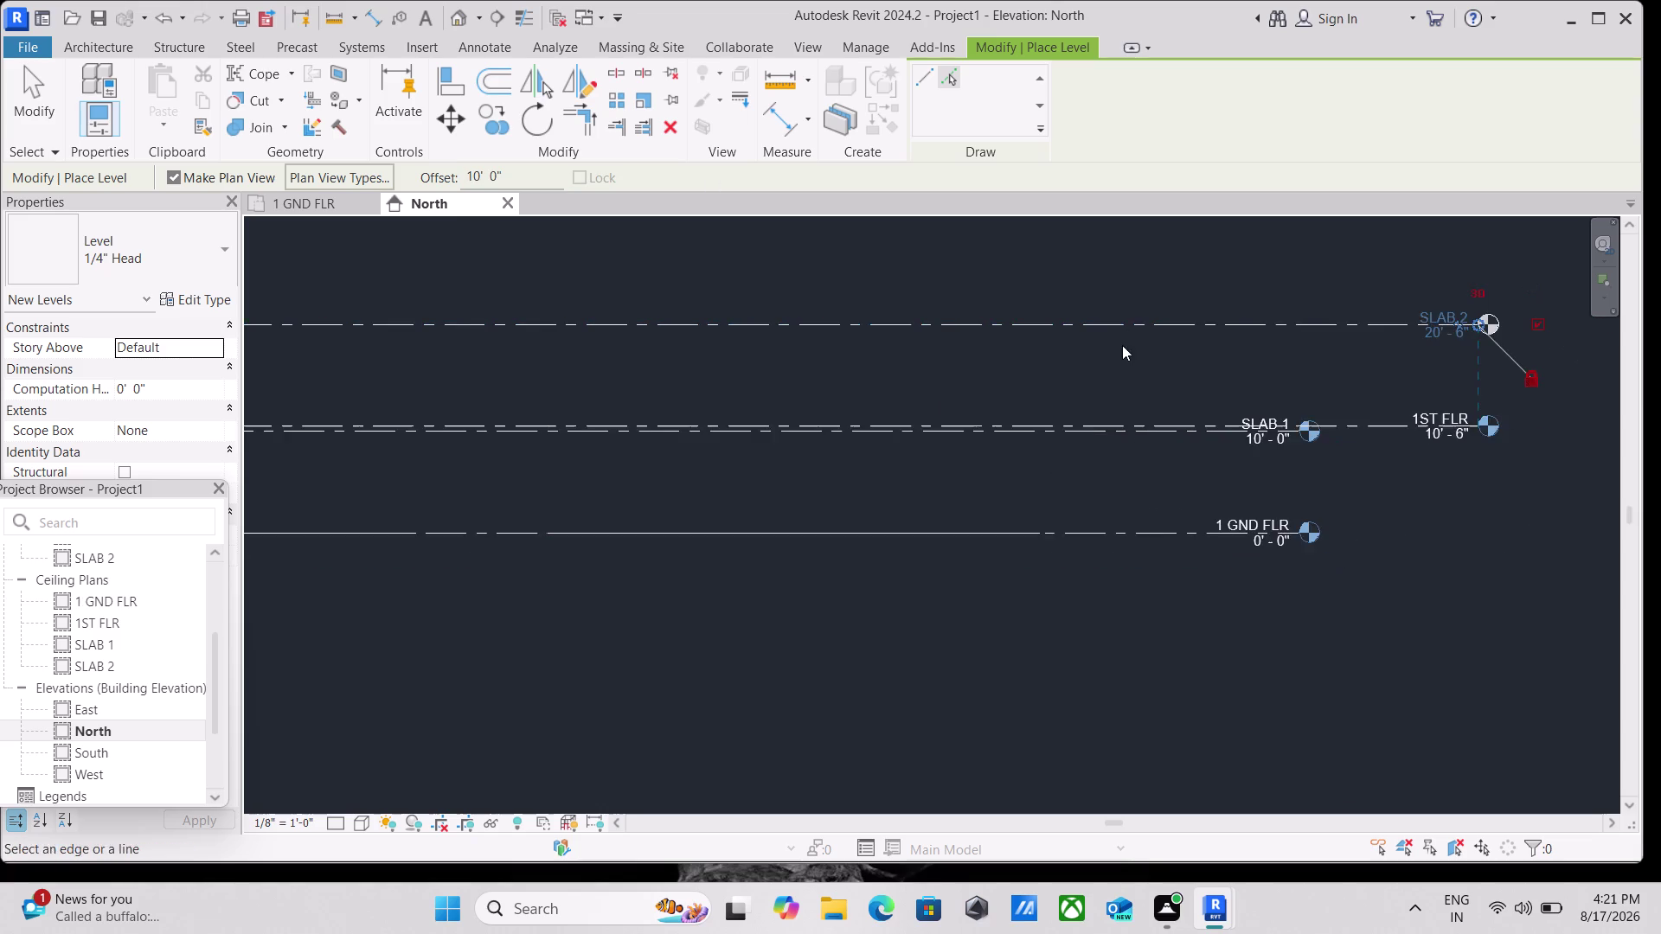
middle_drag(1122, 345, 874, 399)
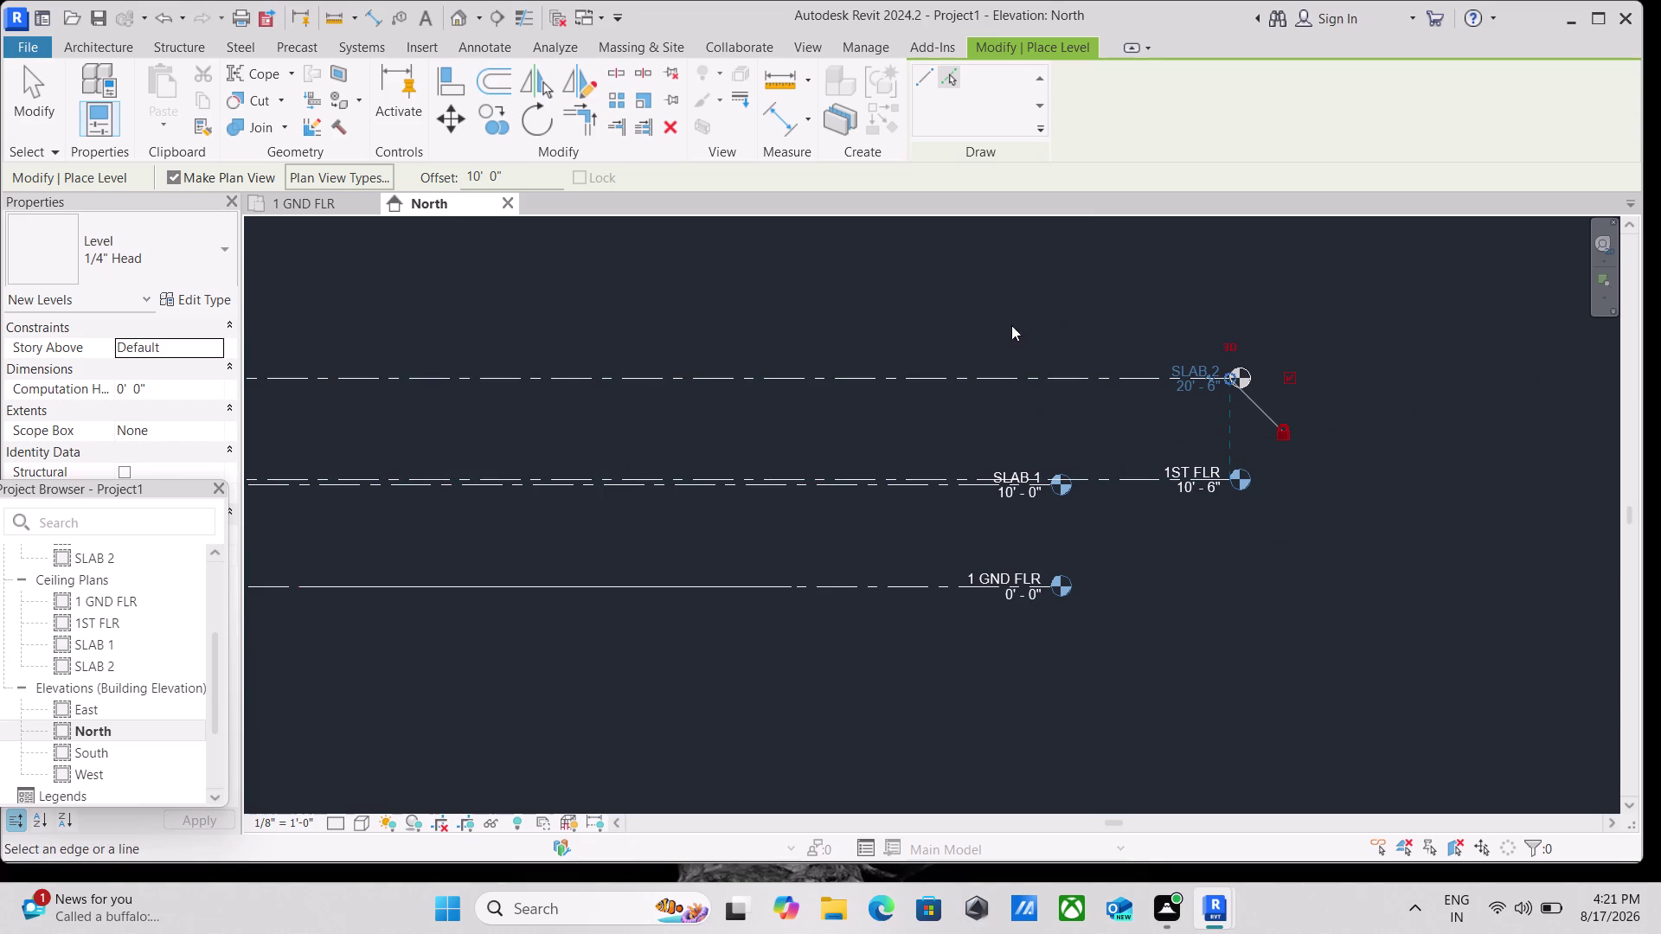
middle_drag(982, 324, 1103, 349)
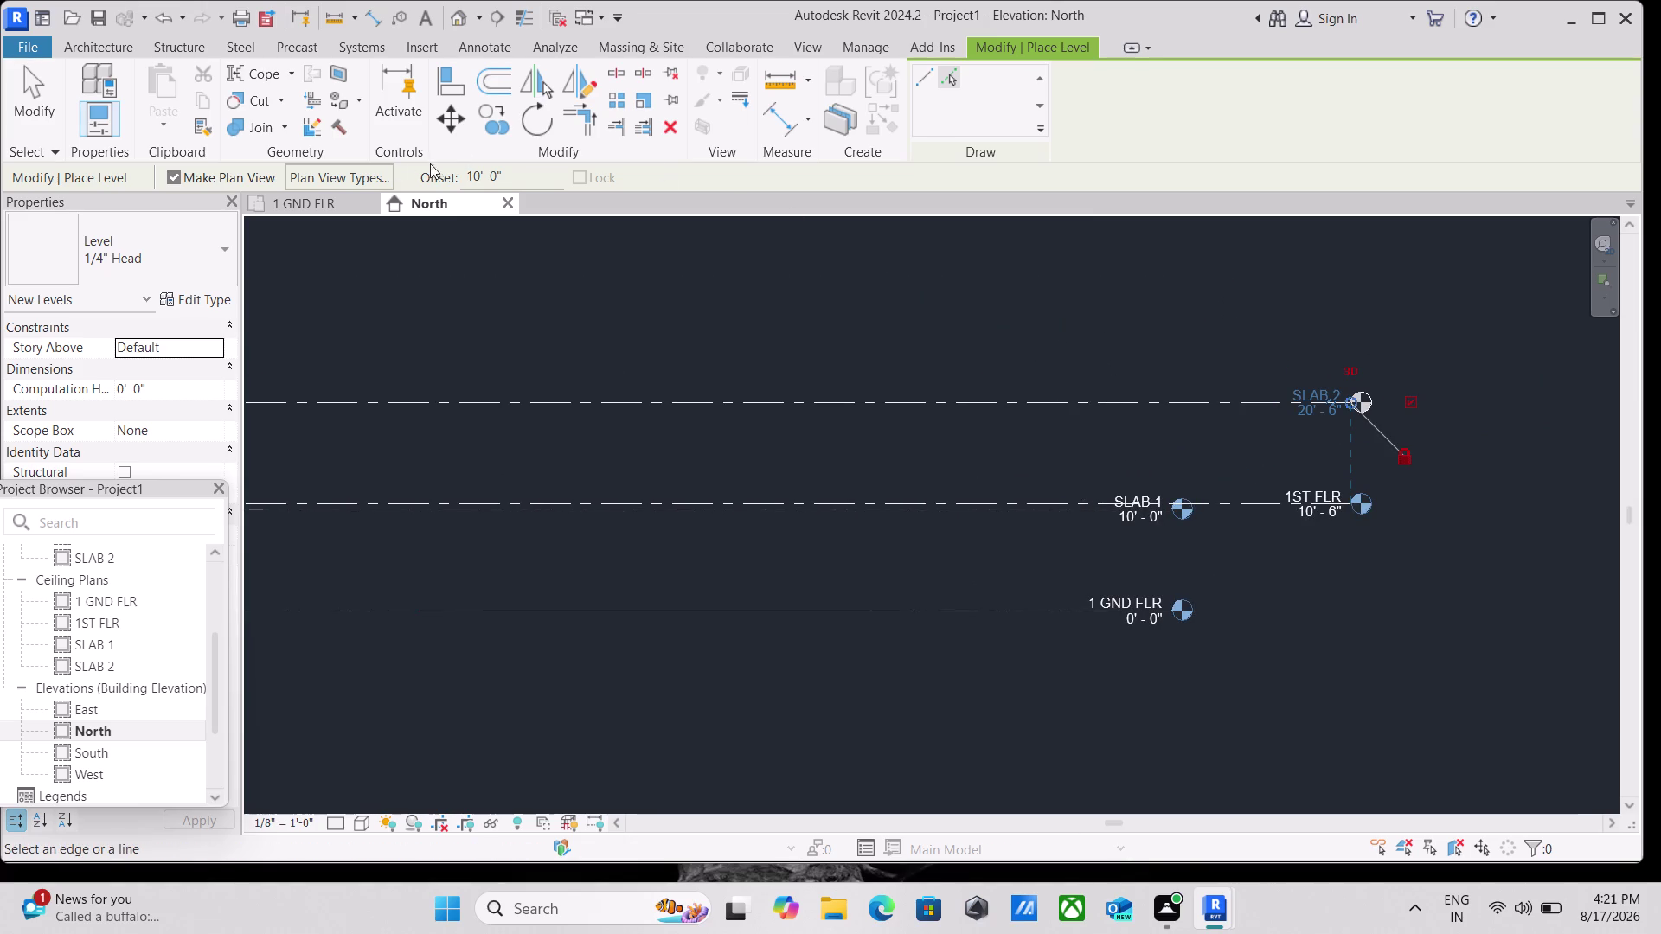
Add level SLAB 3 at a 6" offset above SLAB 2, at 21'-0", and finish placing levels.
drag(520, 180, 437, 179)
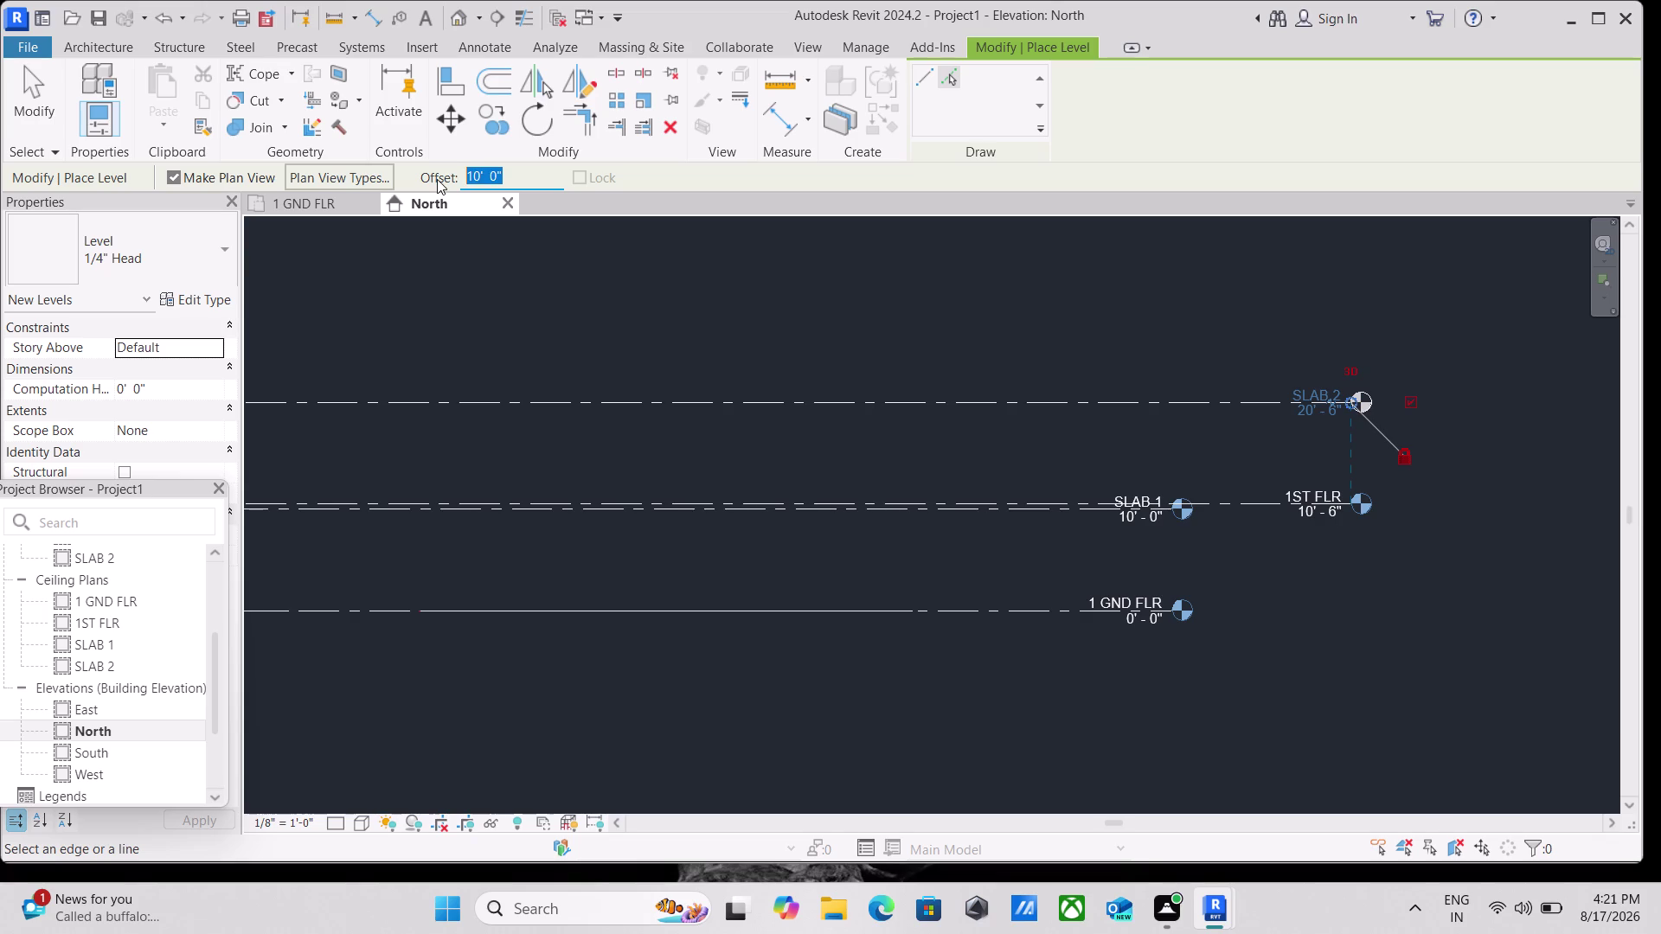
key(6)
key(shift+quotedbl)
key(Return)
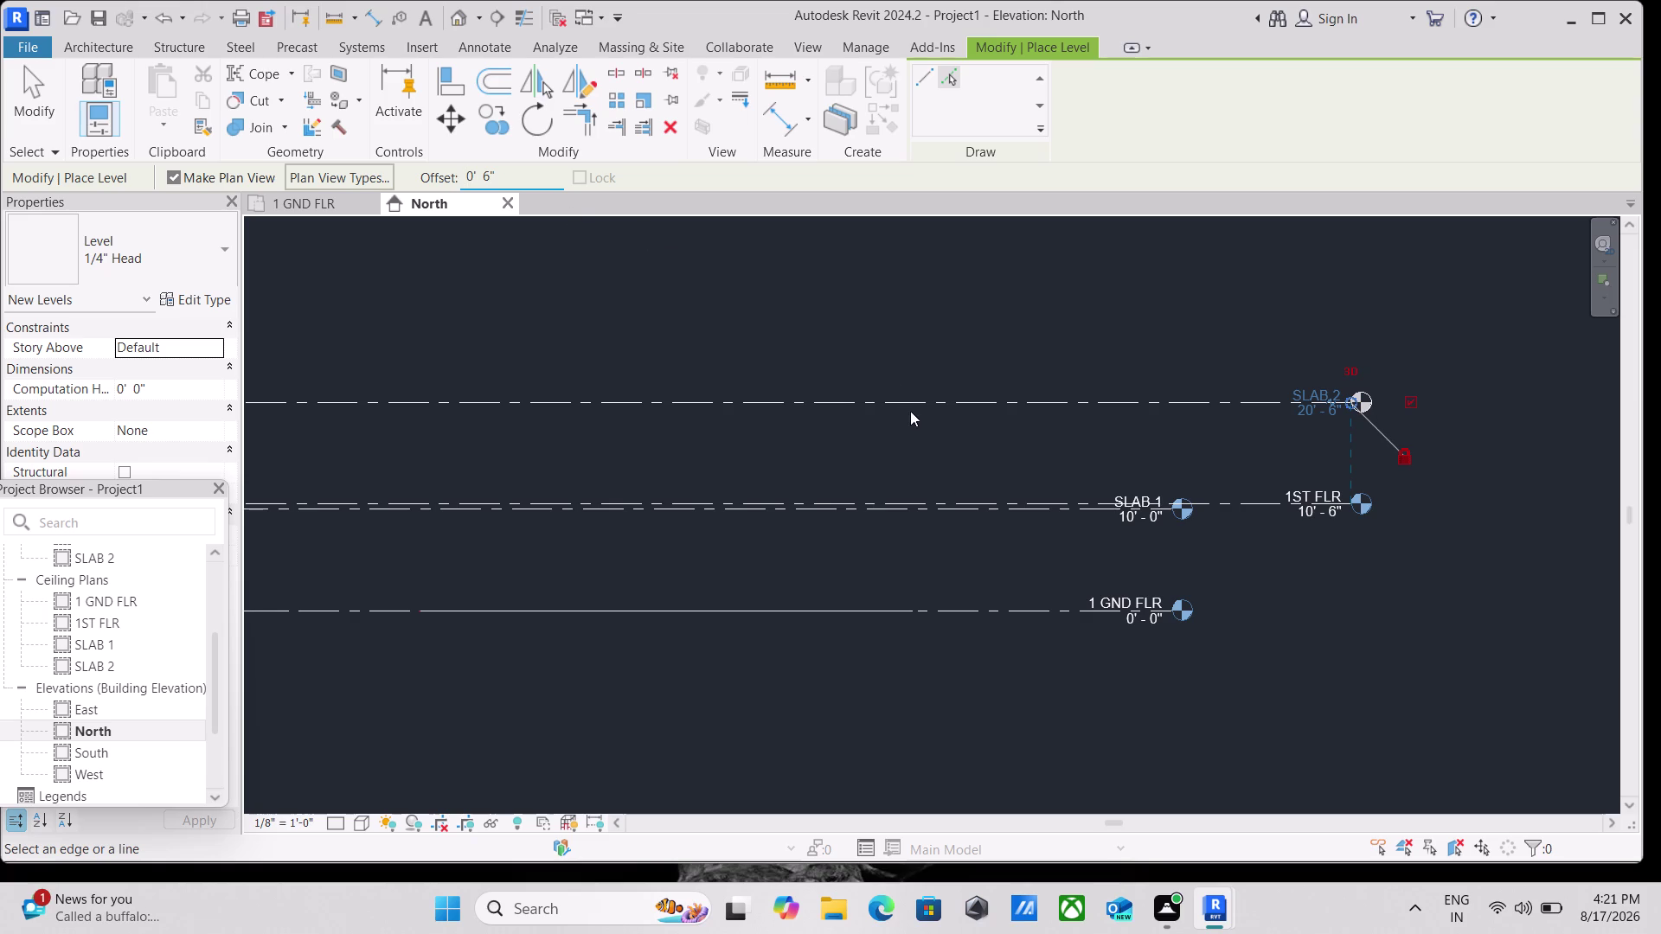
scroll(up, 3)
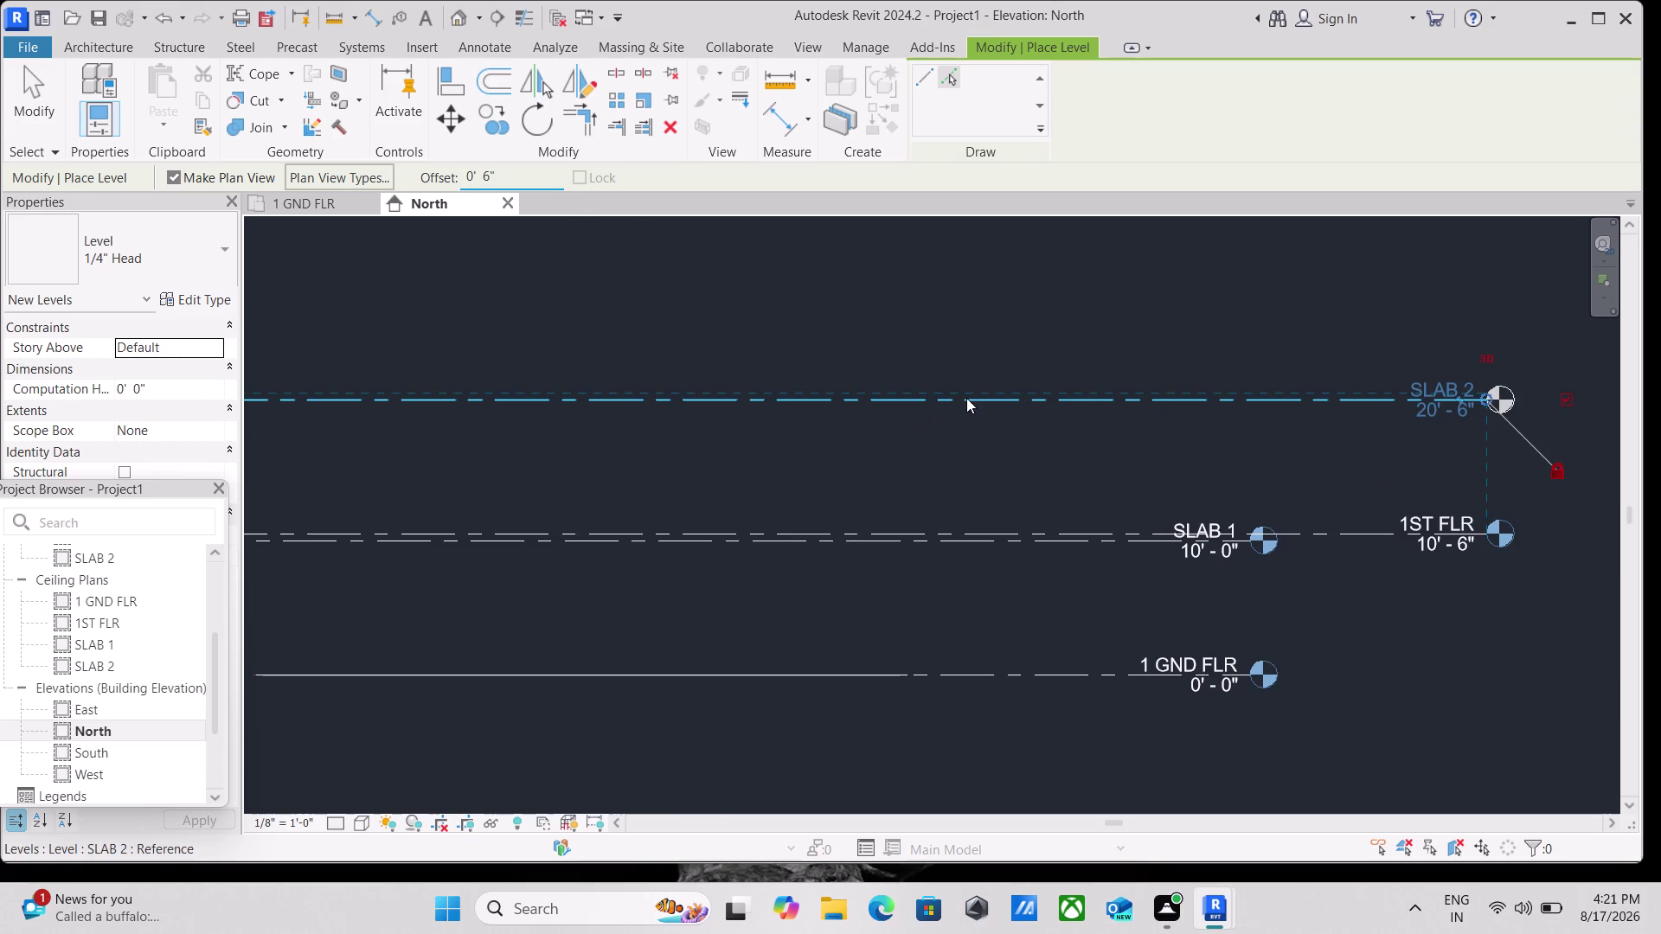
click(966, 398)
scroll(down, 3)
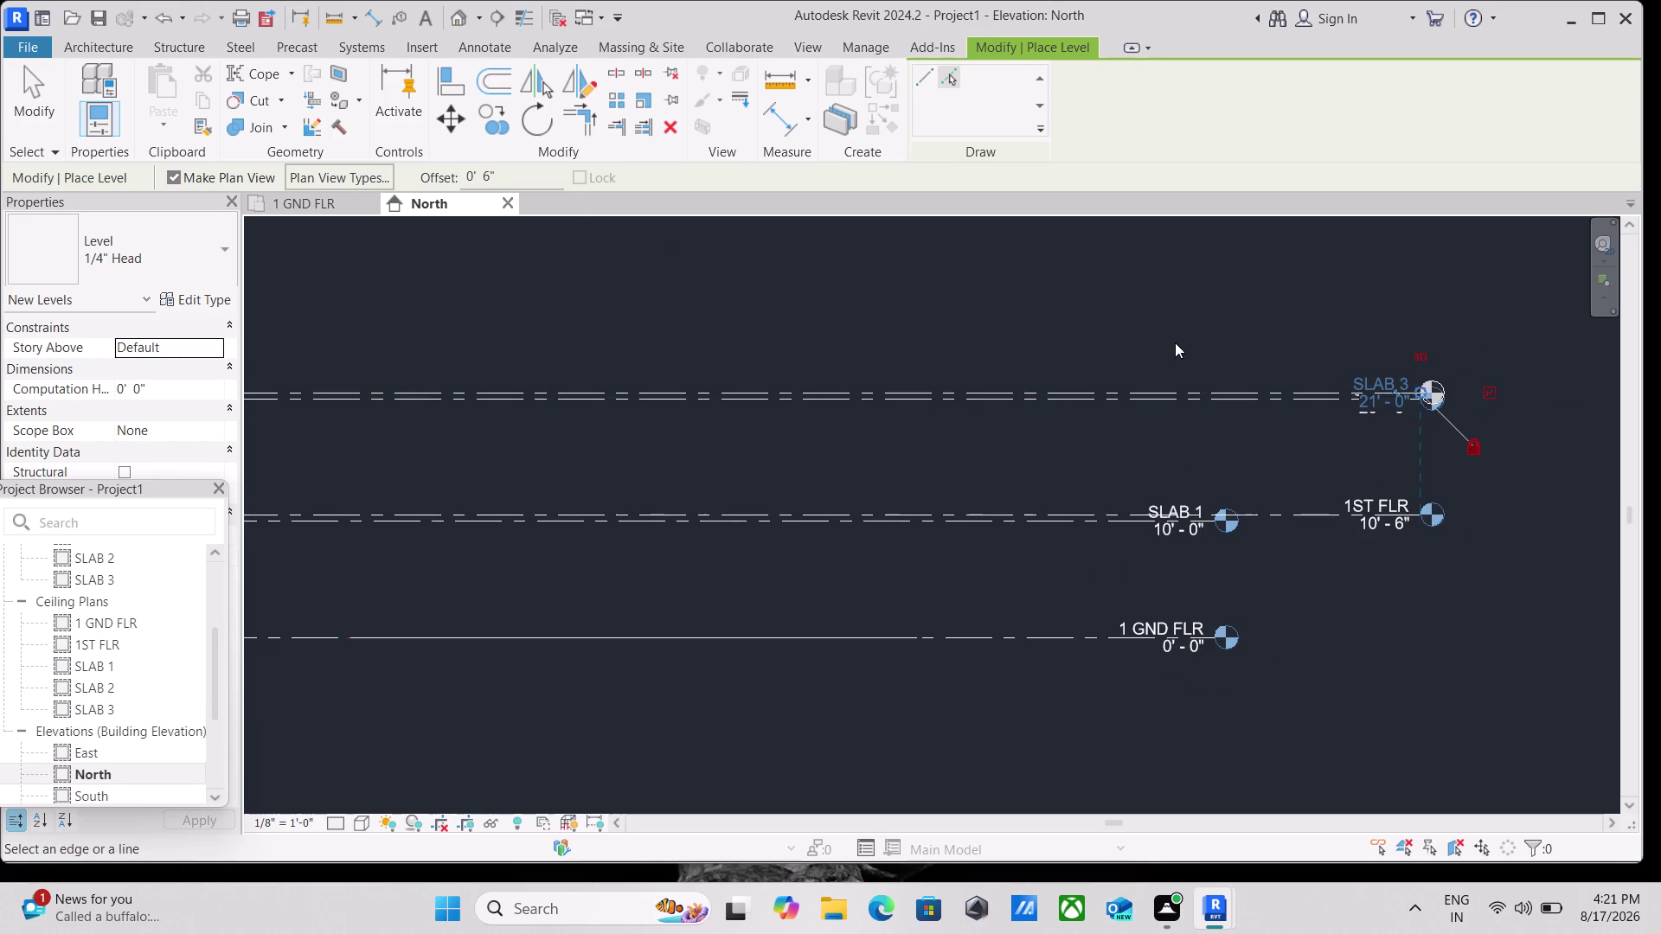
key(Escape)
middle_drag(1340, 424, 1011, 479)
scroll(up, 3)
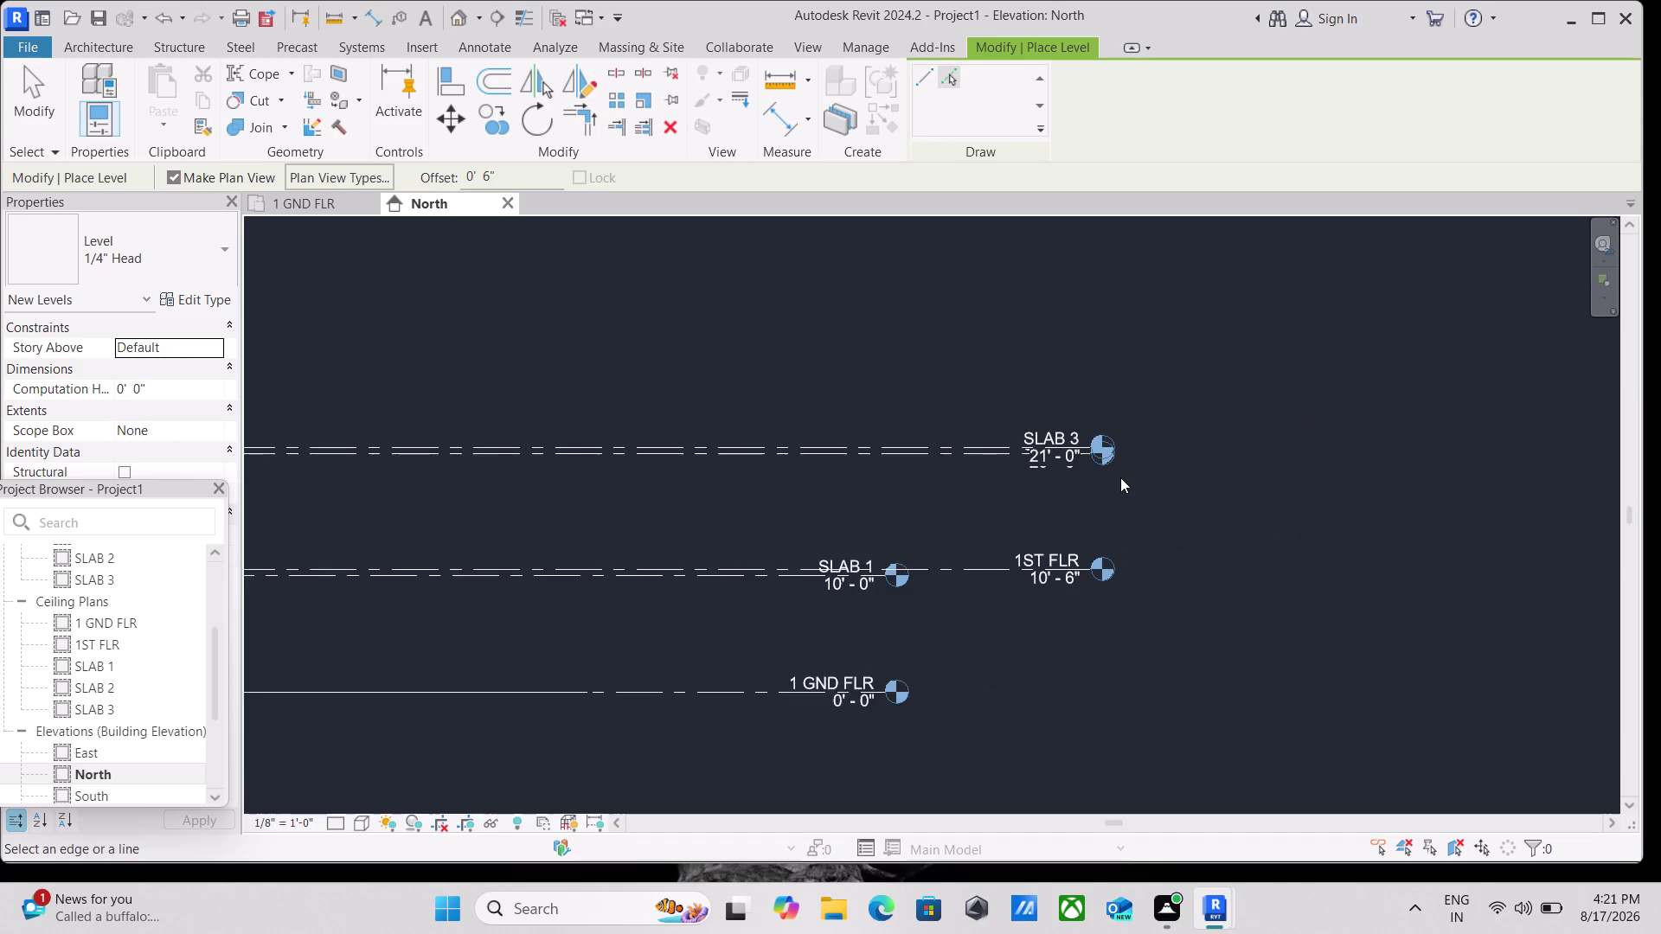
scroll(up, 3)
scroll(up, 3)
key(Escape)
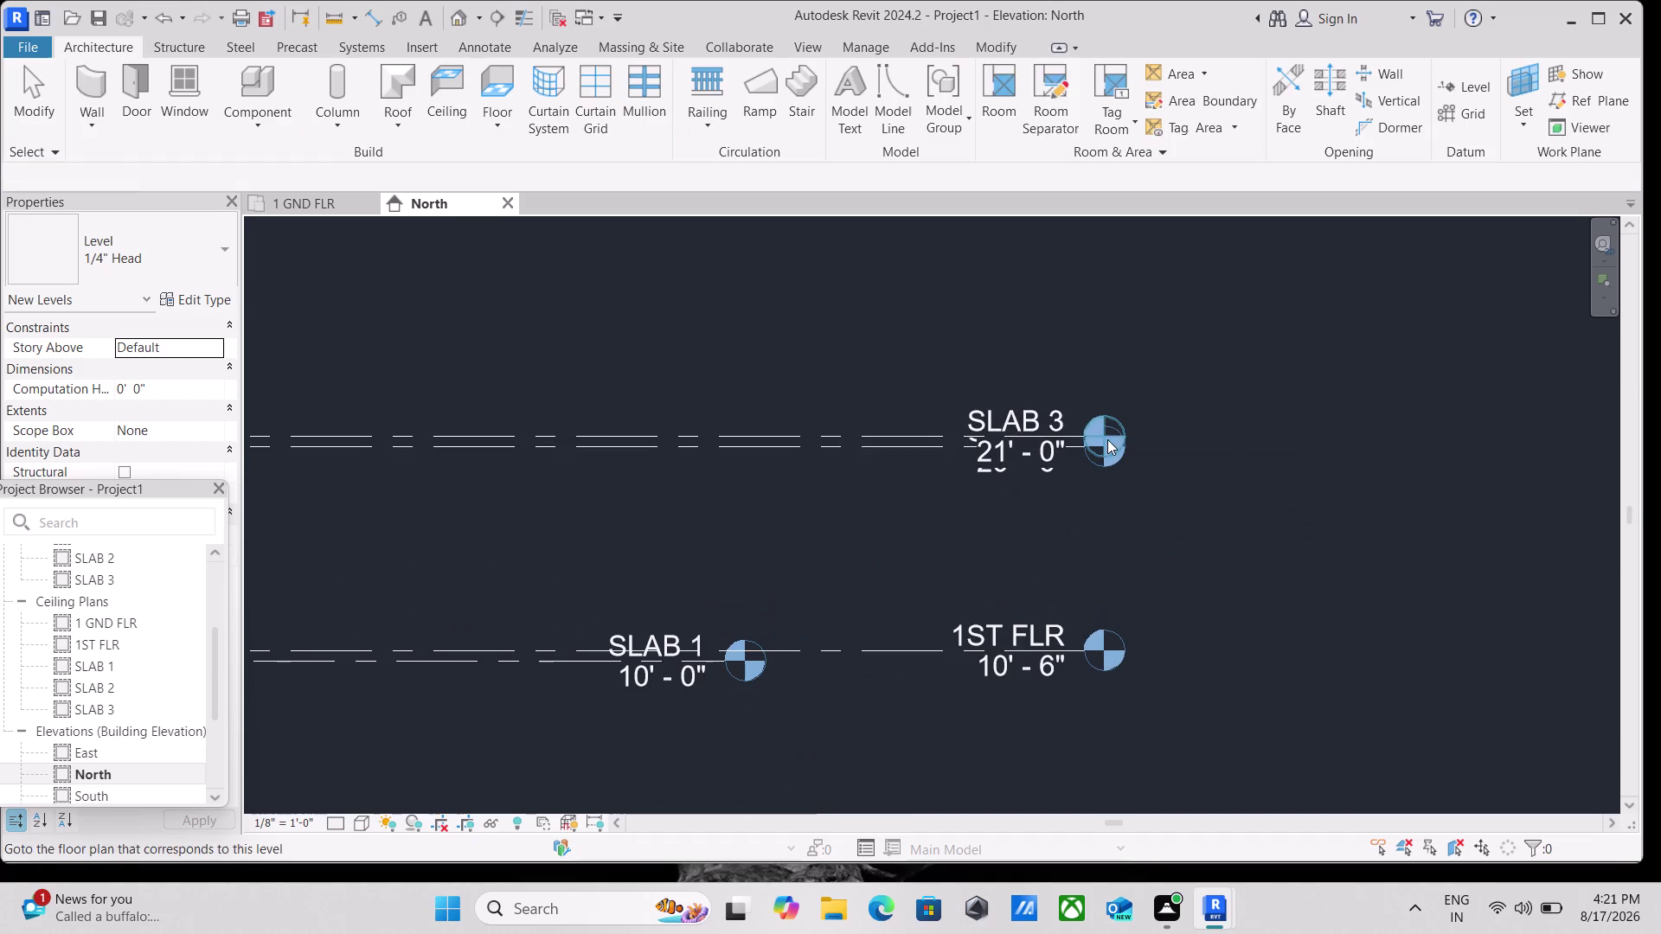
Select the SLAB 3 level, try adjusting its head, then clear the selection.
click(988, 416)
key(Escape)
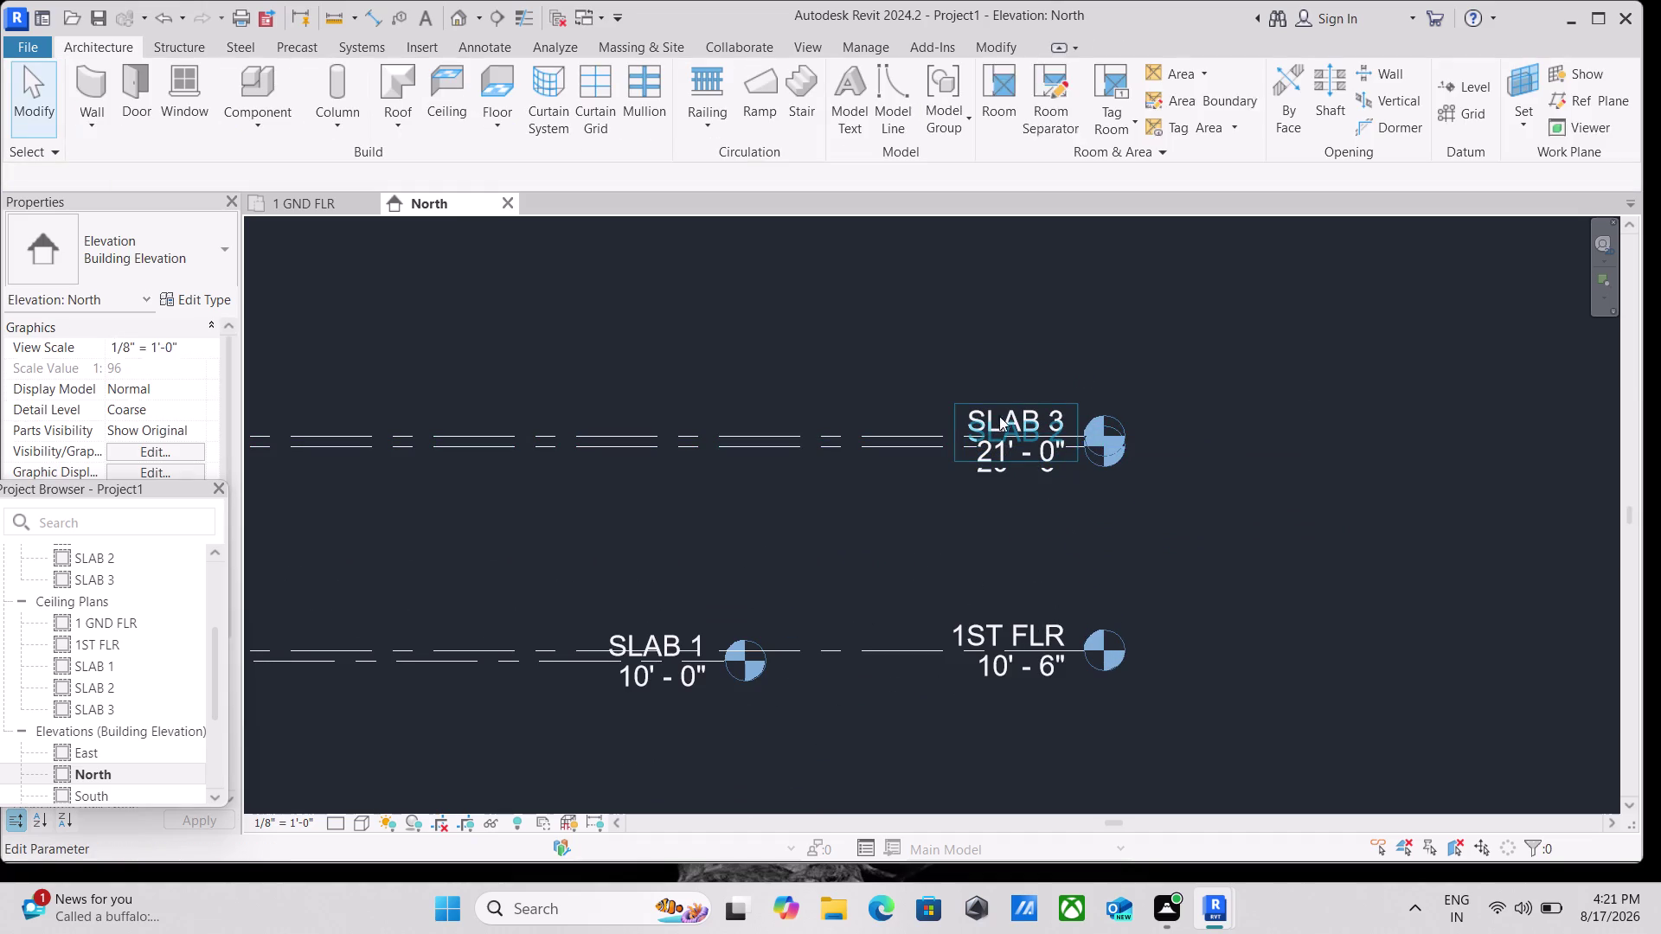
key(Escape)
key(Escape)
click(1035, 423)
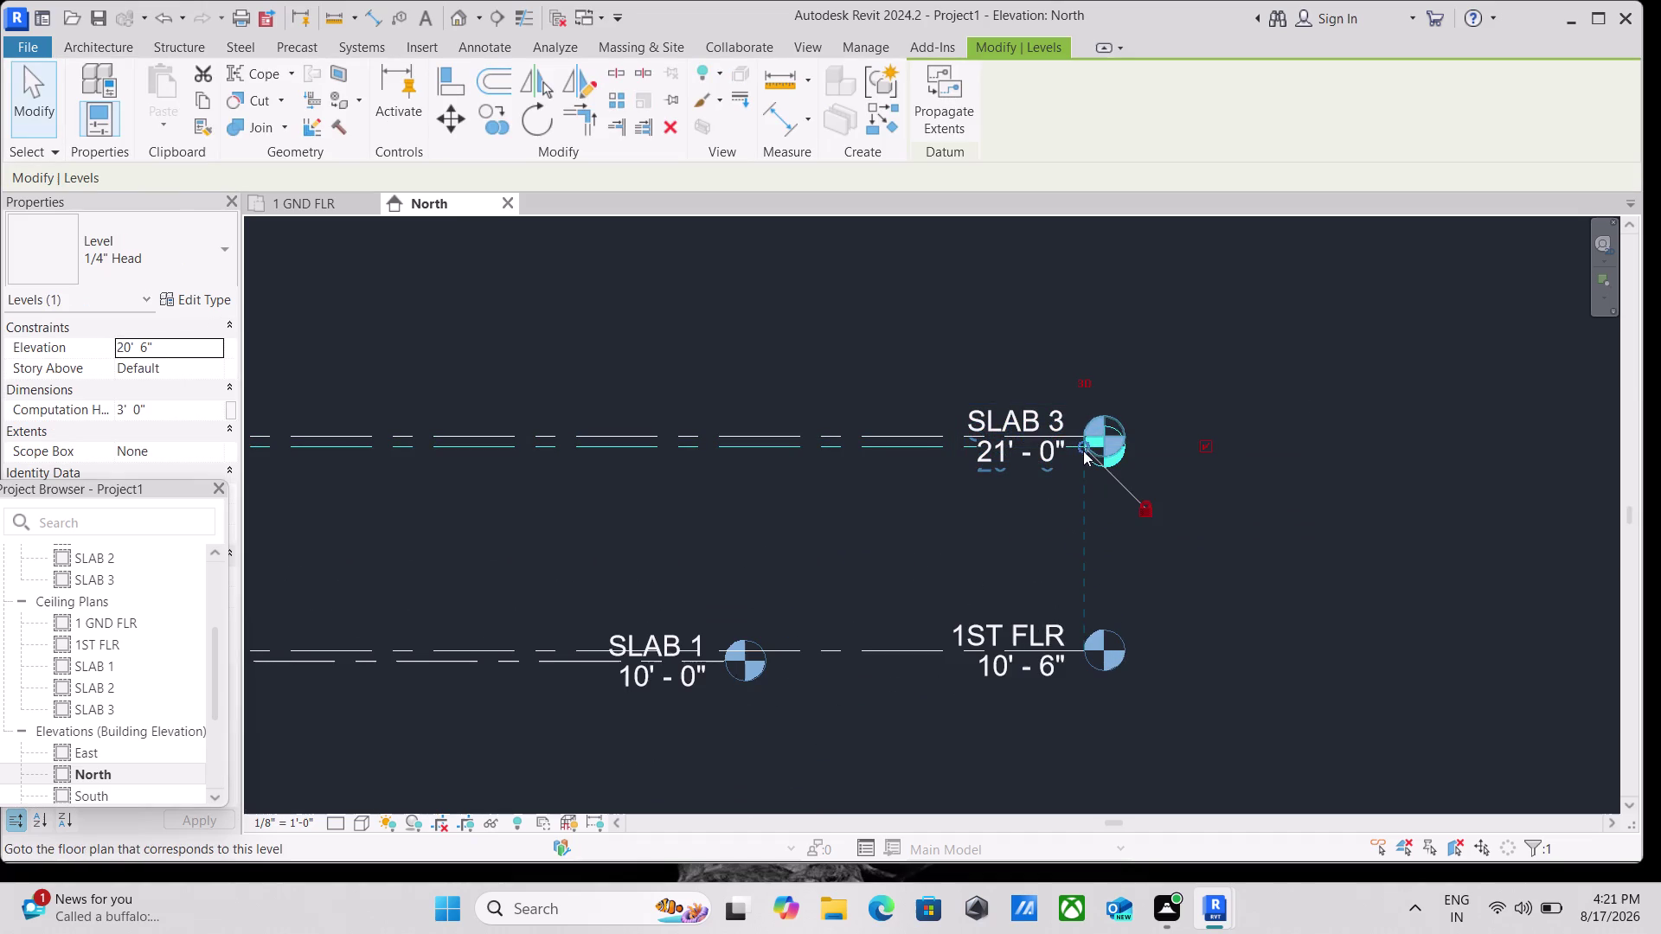
click(1152, 511)
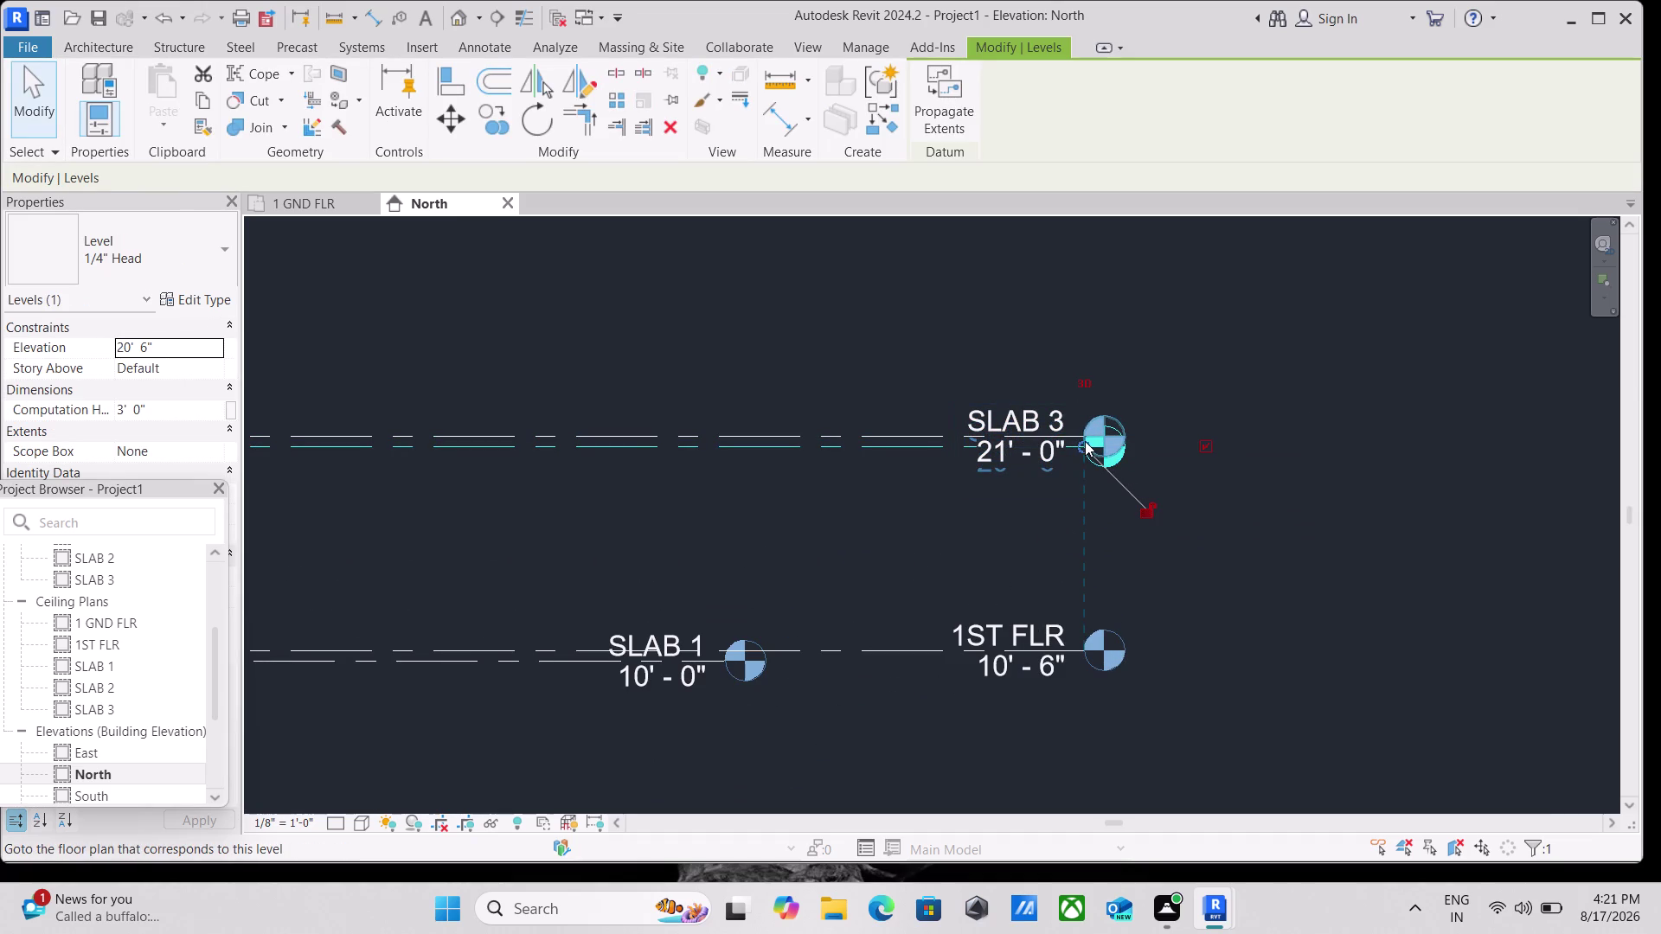
drag(1083, 442, 1095, 443)
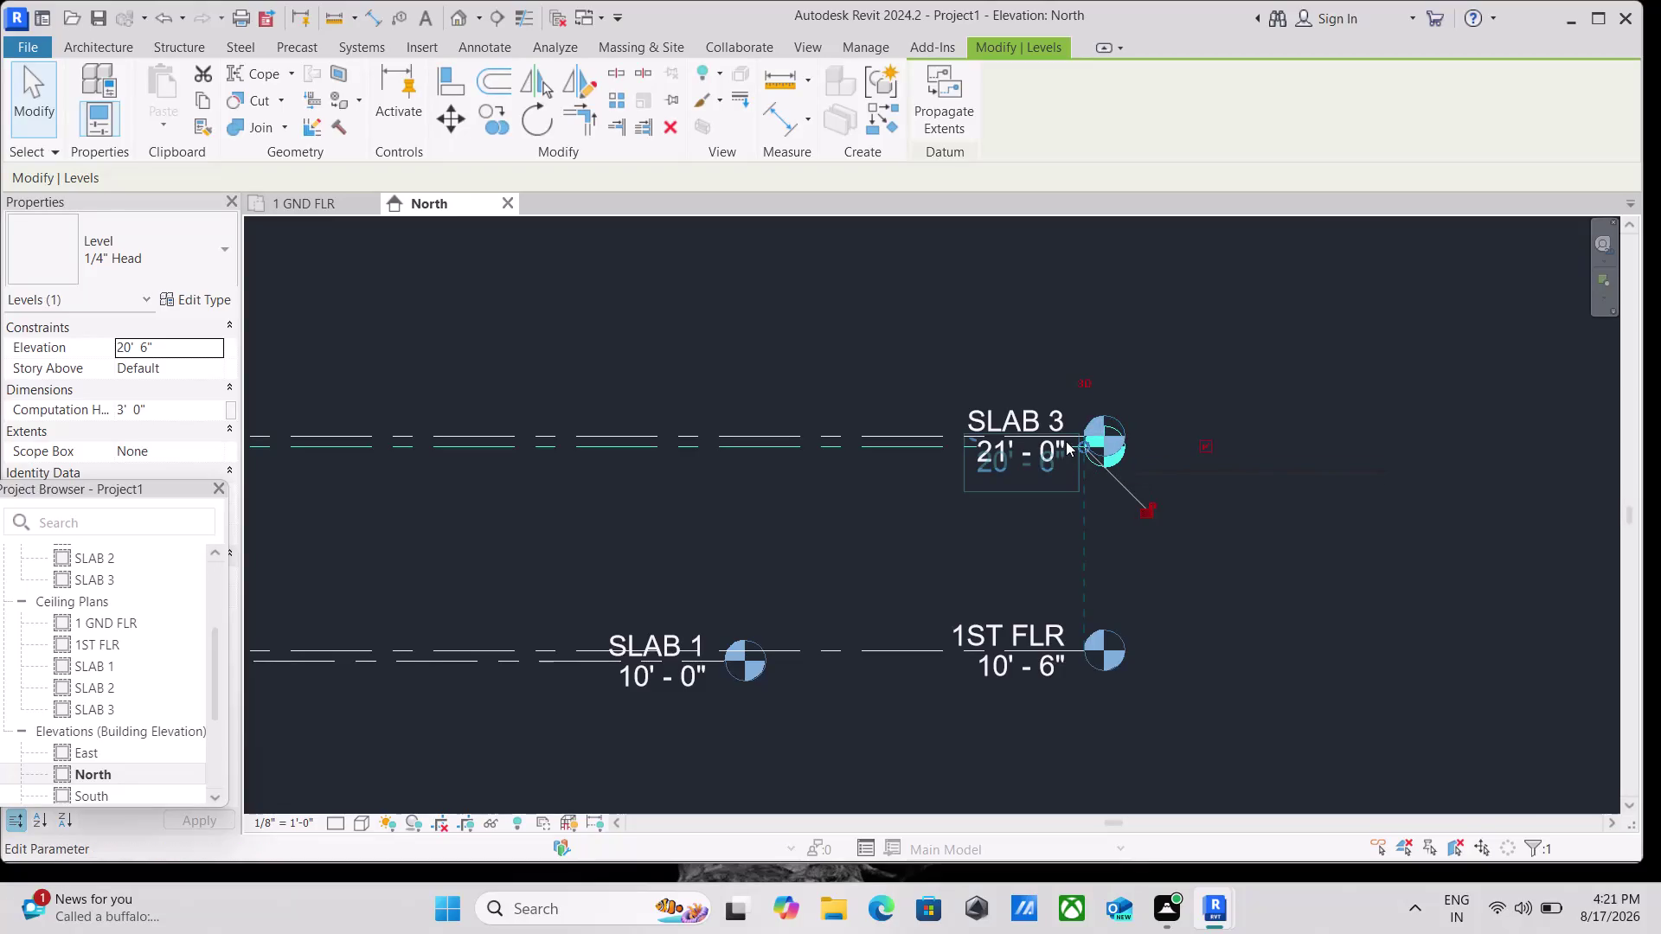
drag(1078, 443, 1129, 444)
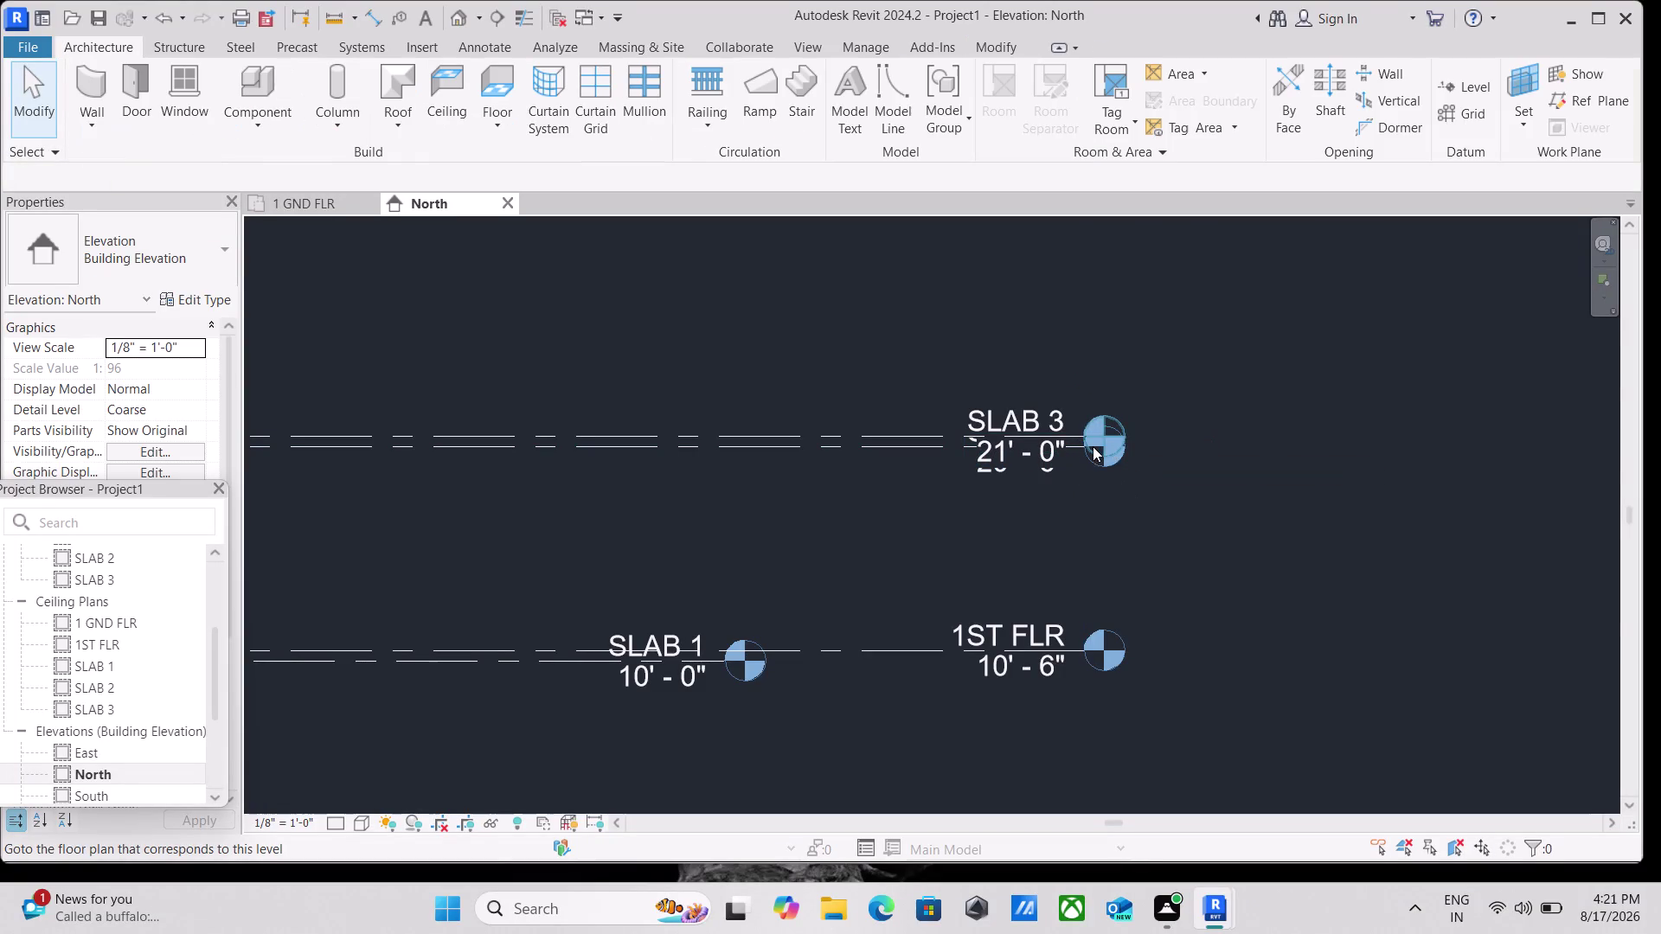
key(Escape)
Select the SLAB 2 level hidden beneath SLAB 3 and inspect its head handles.
scroll(up, 3)
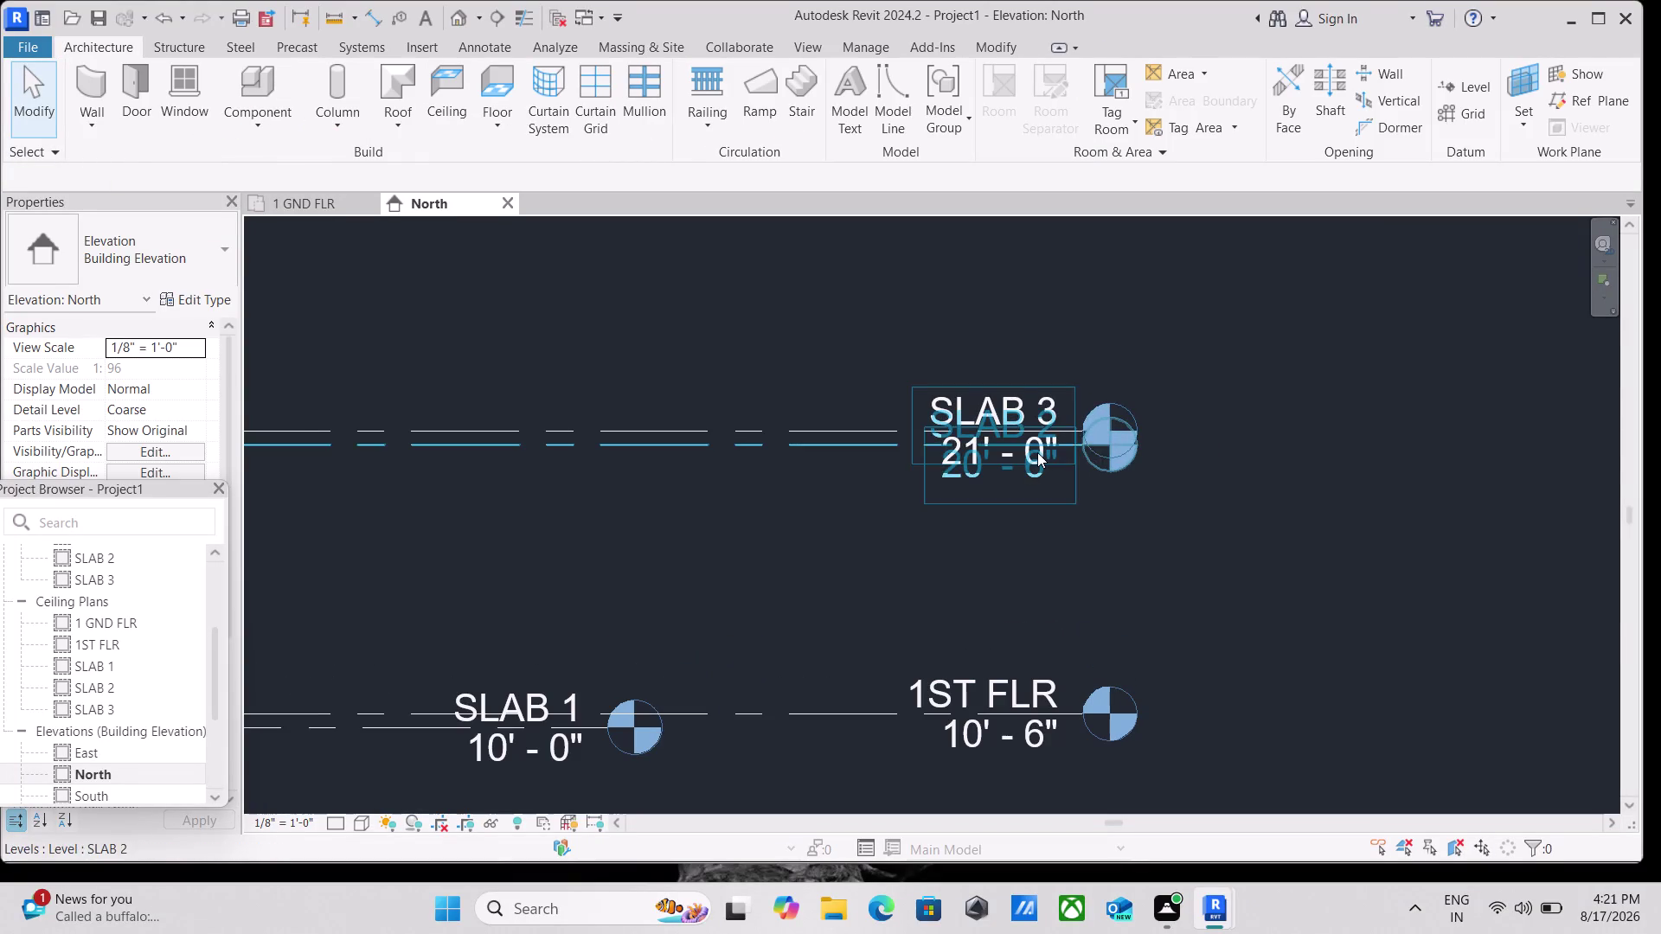
click(1037, 452)
click(1146, 509)
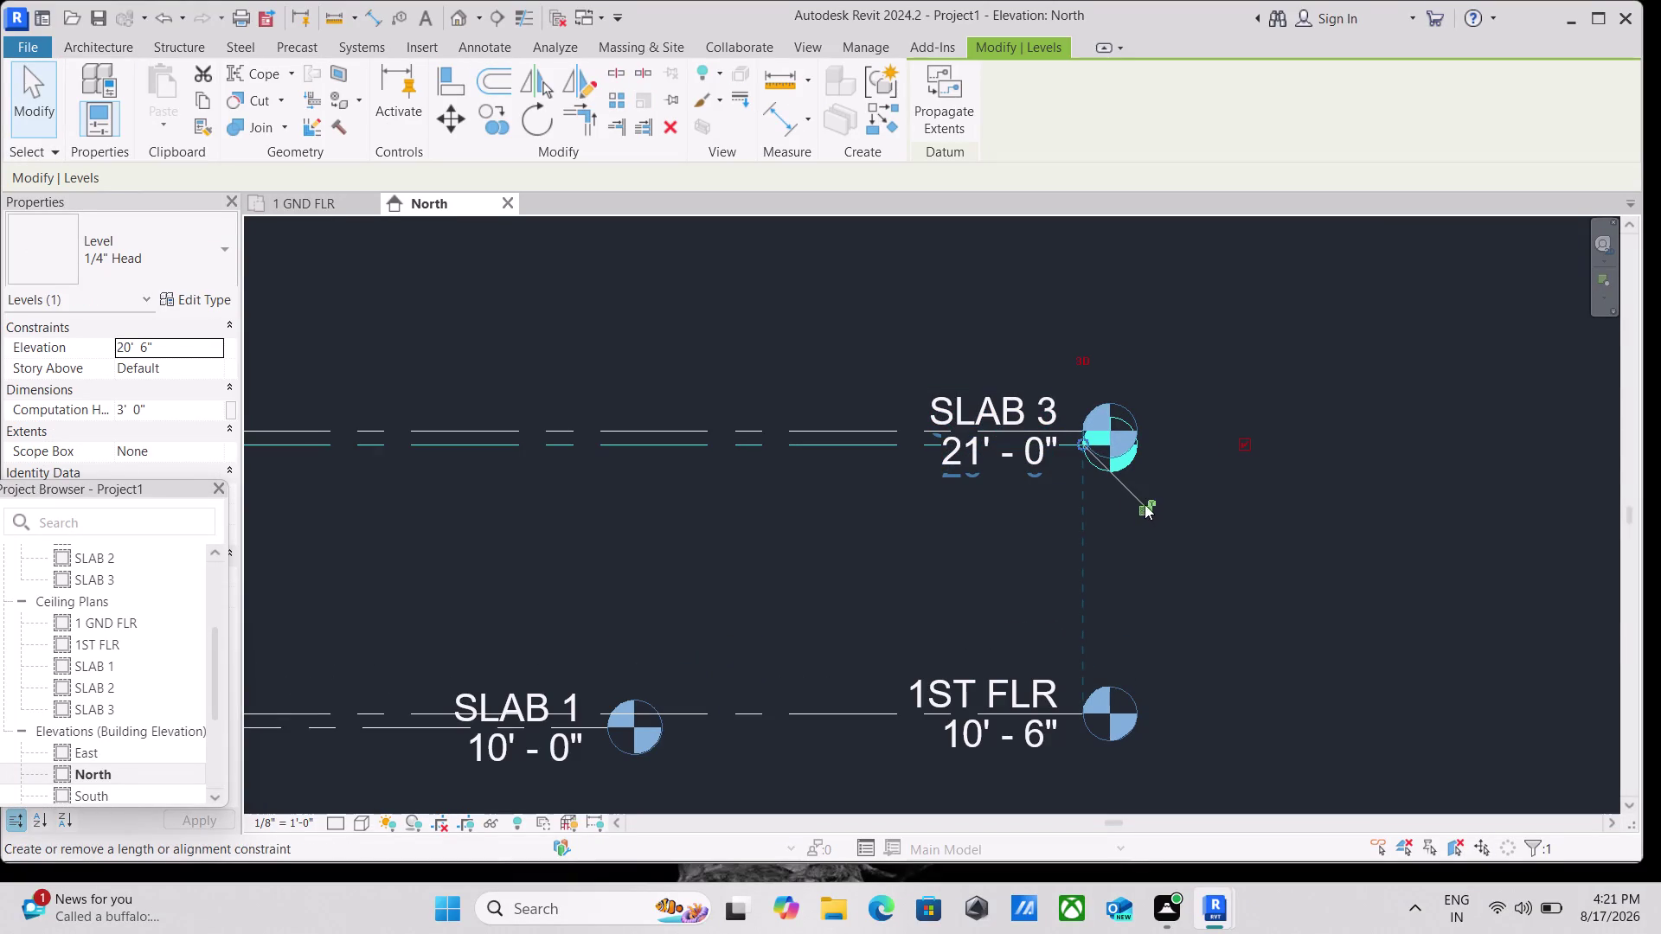
click(1087, 444)
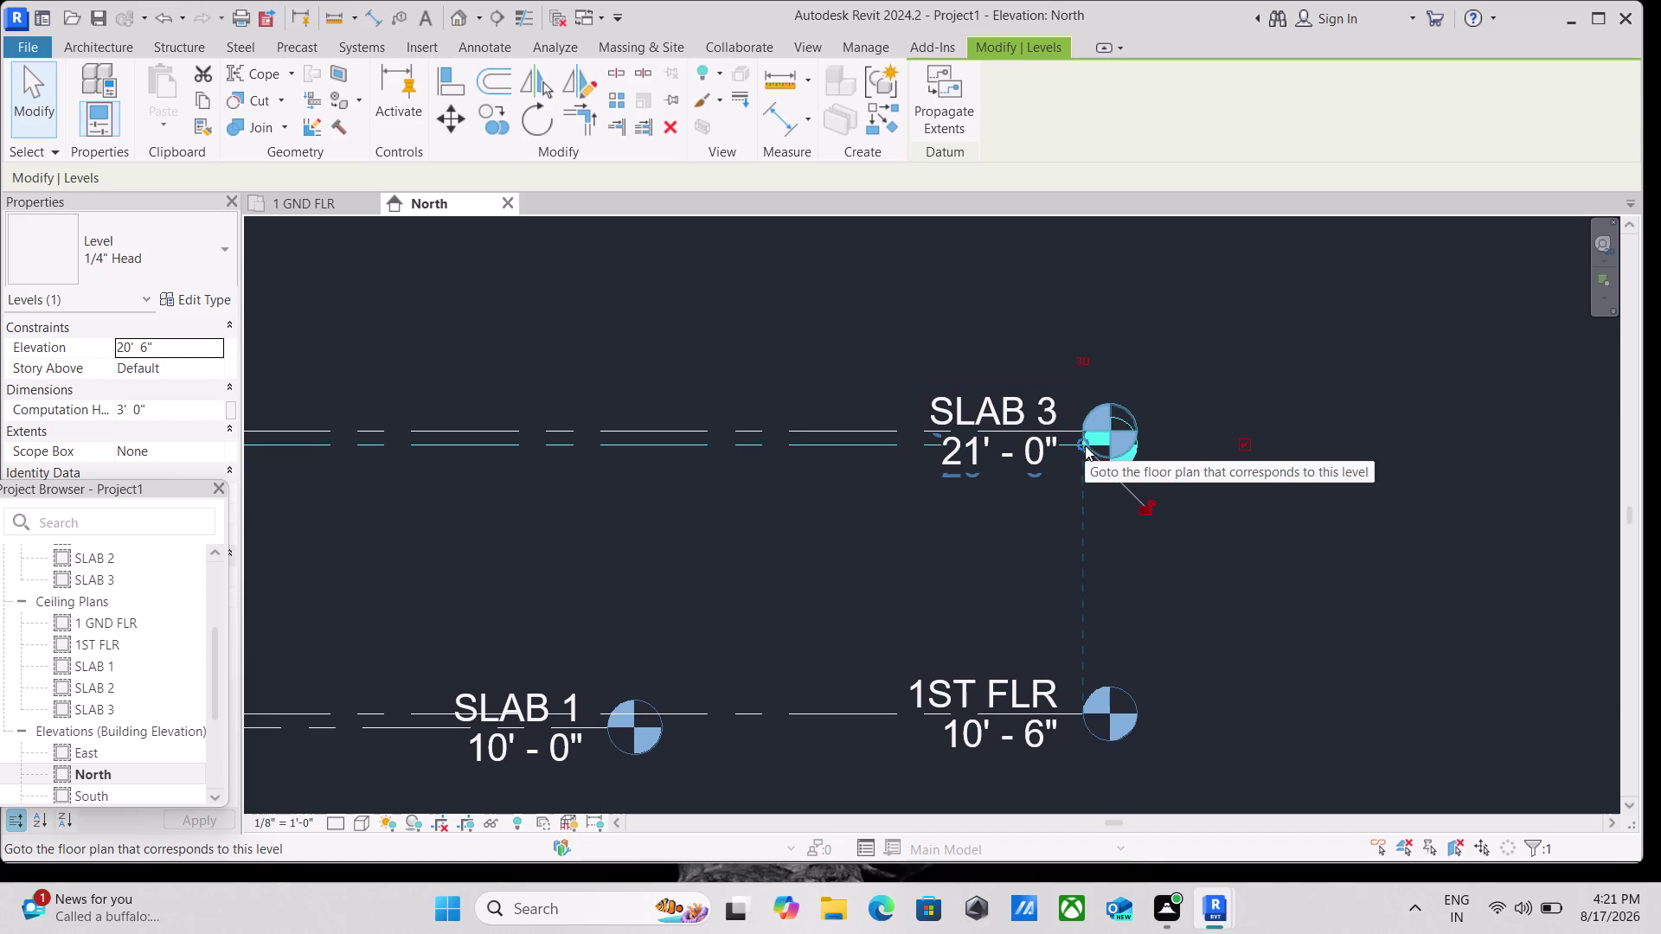
click(1081, 442)
click(1081, 442)
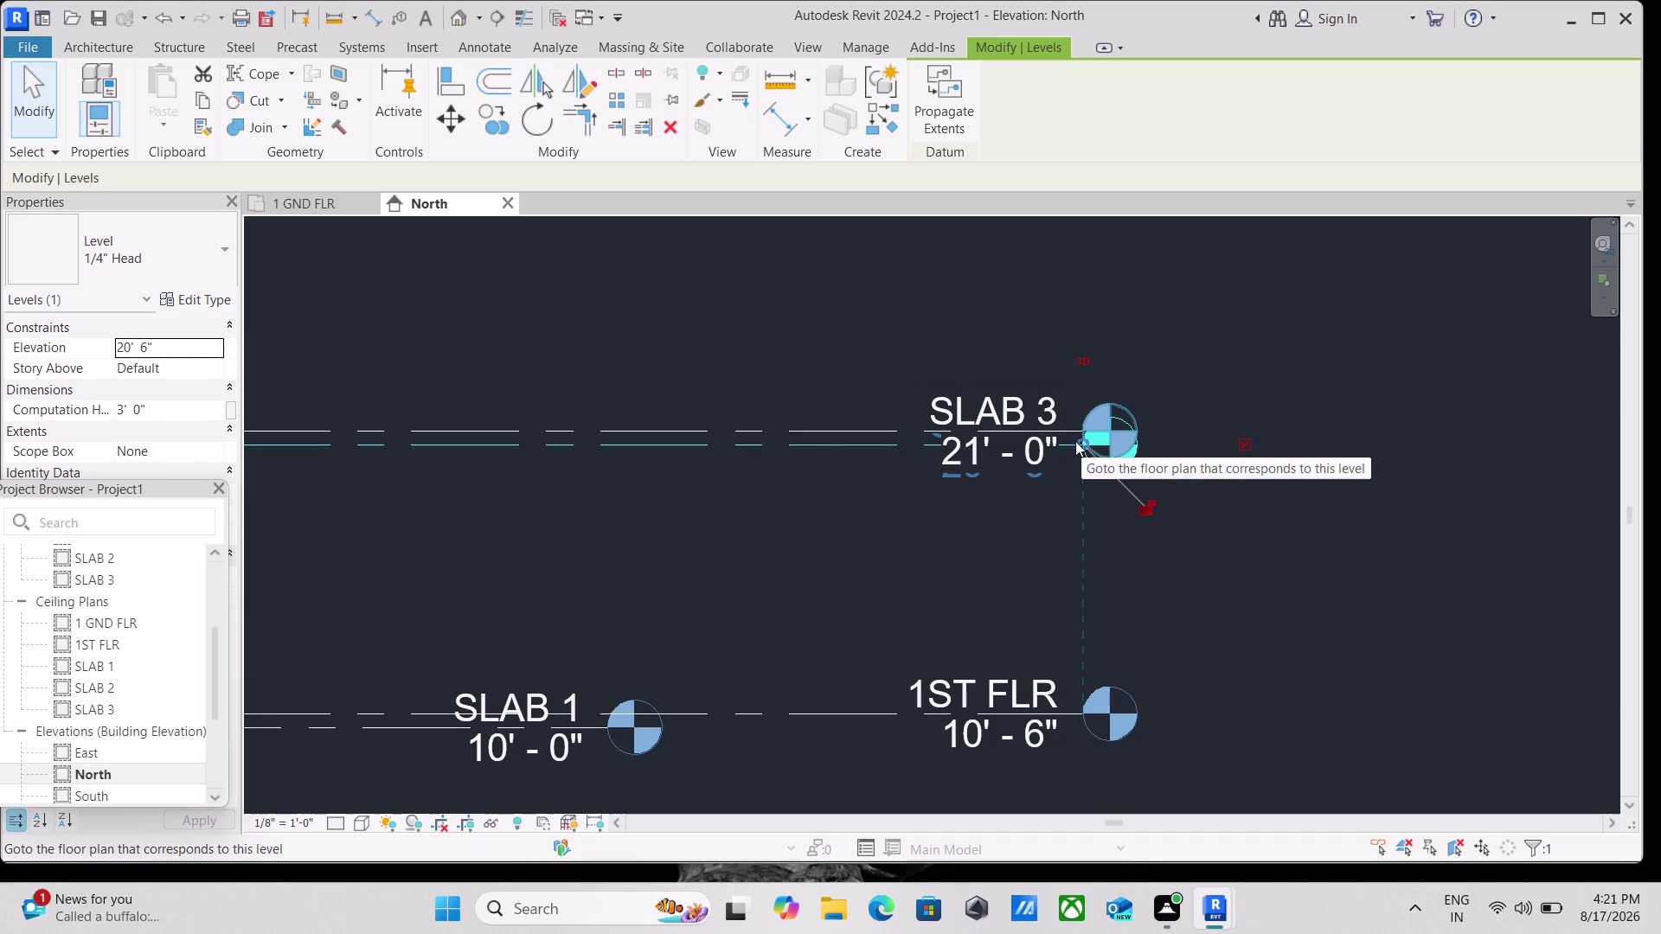
scroll(down, 3)
scroll(down, 3)
key(Escape)
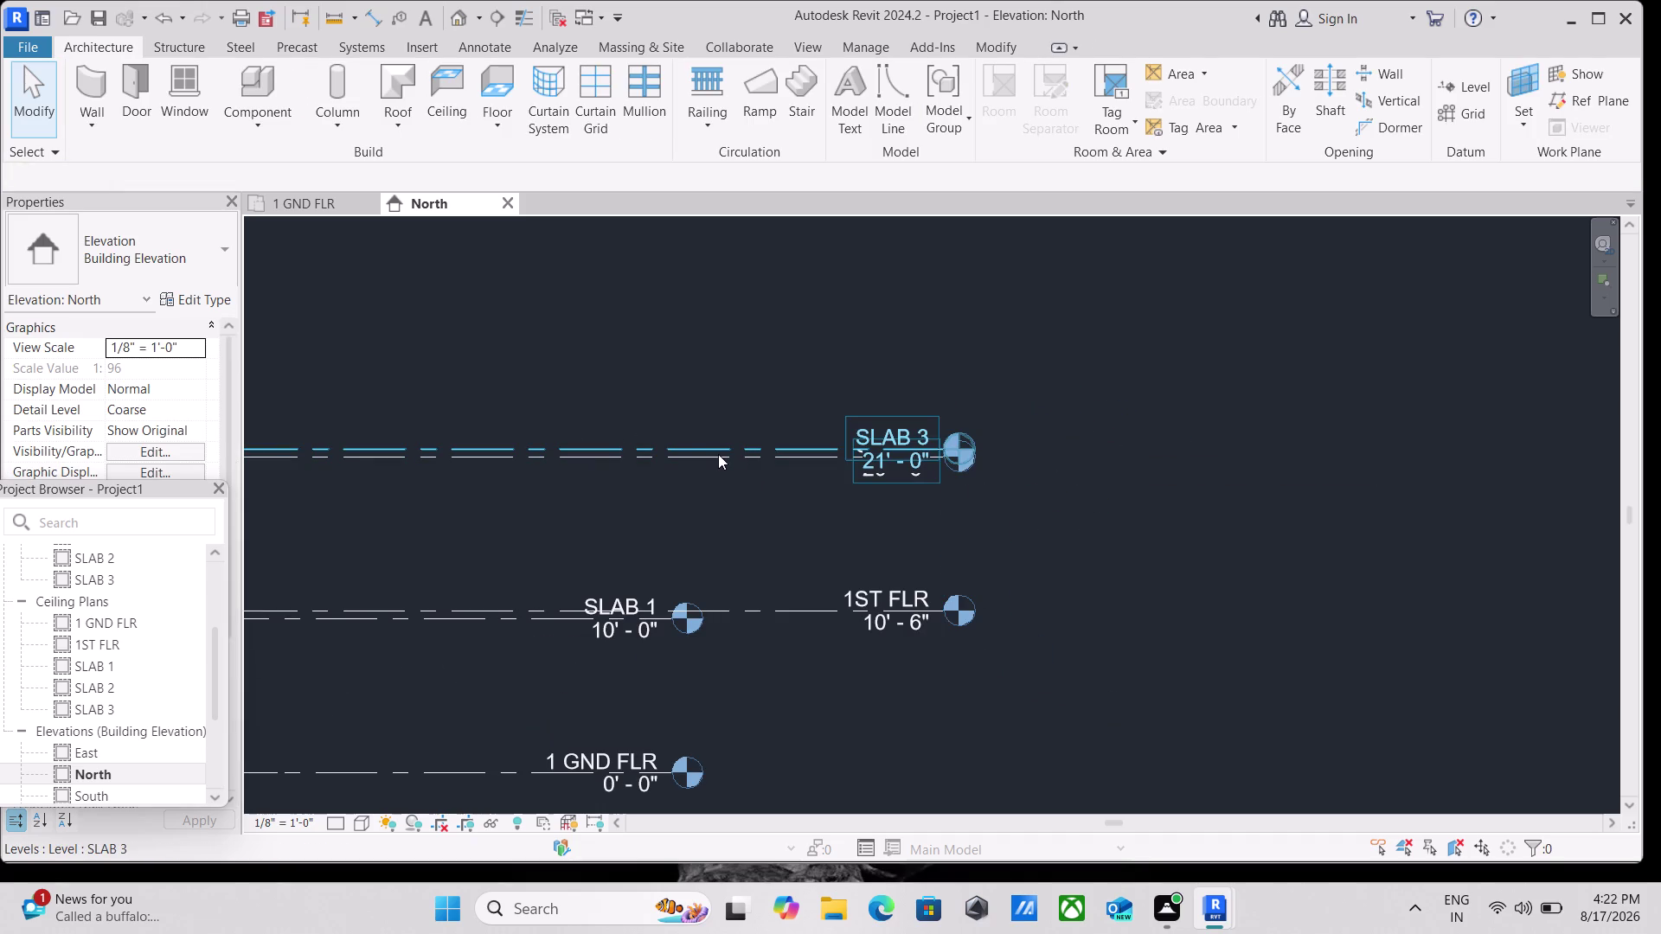
Drag the SLAB 3 level head to the right, clear of the SLAB 2 tag.
click(700, 444)
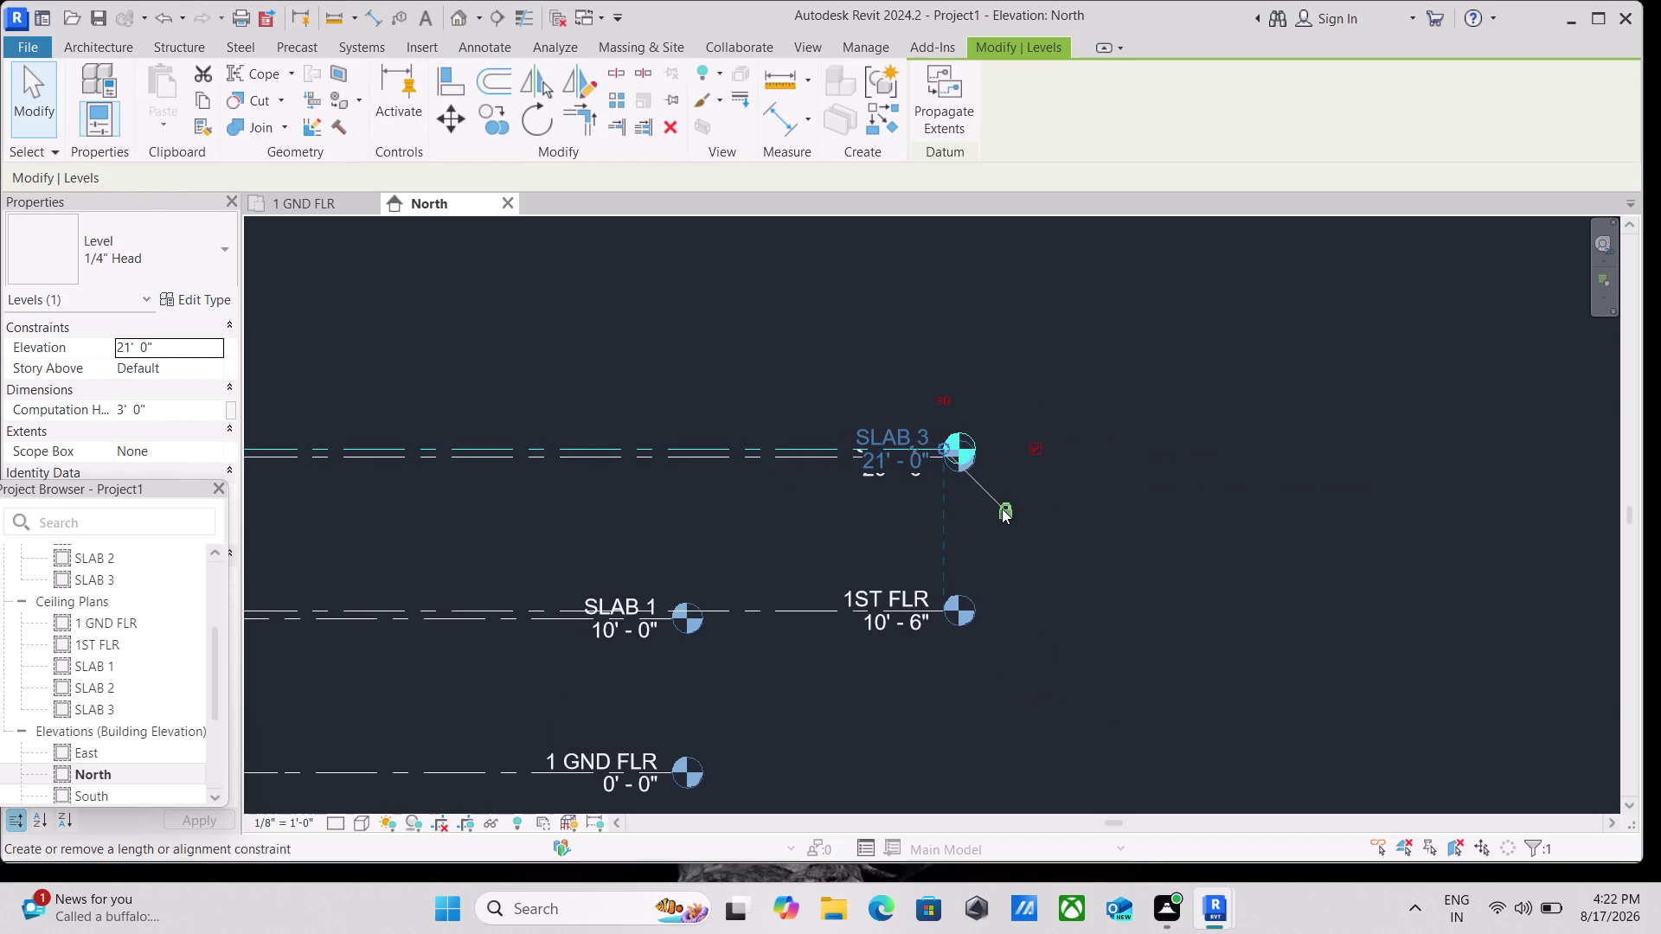
click(1002, 509)
click(939, 447)
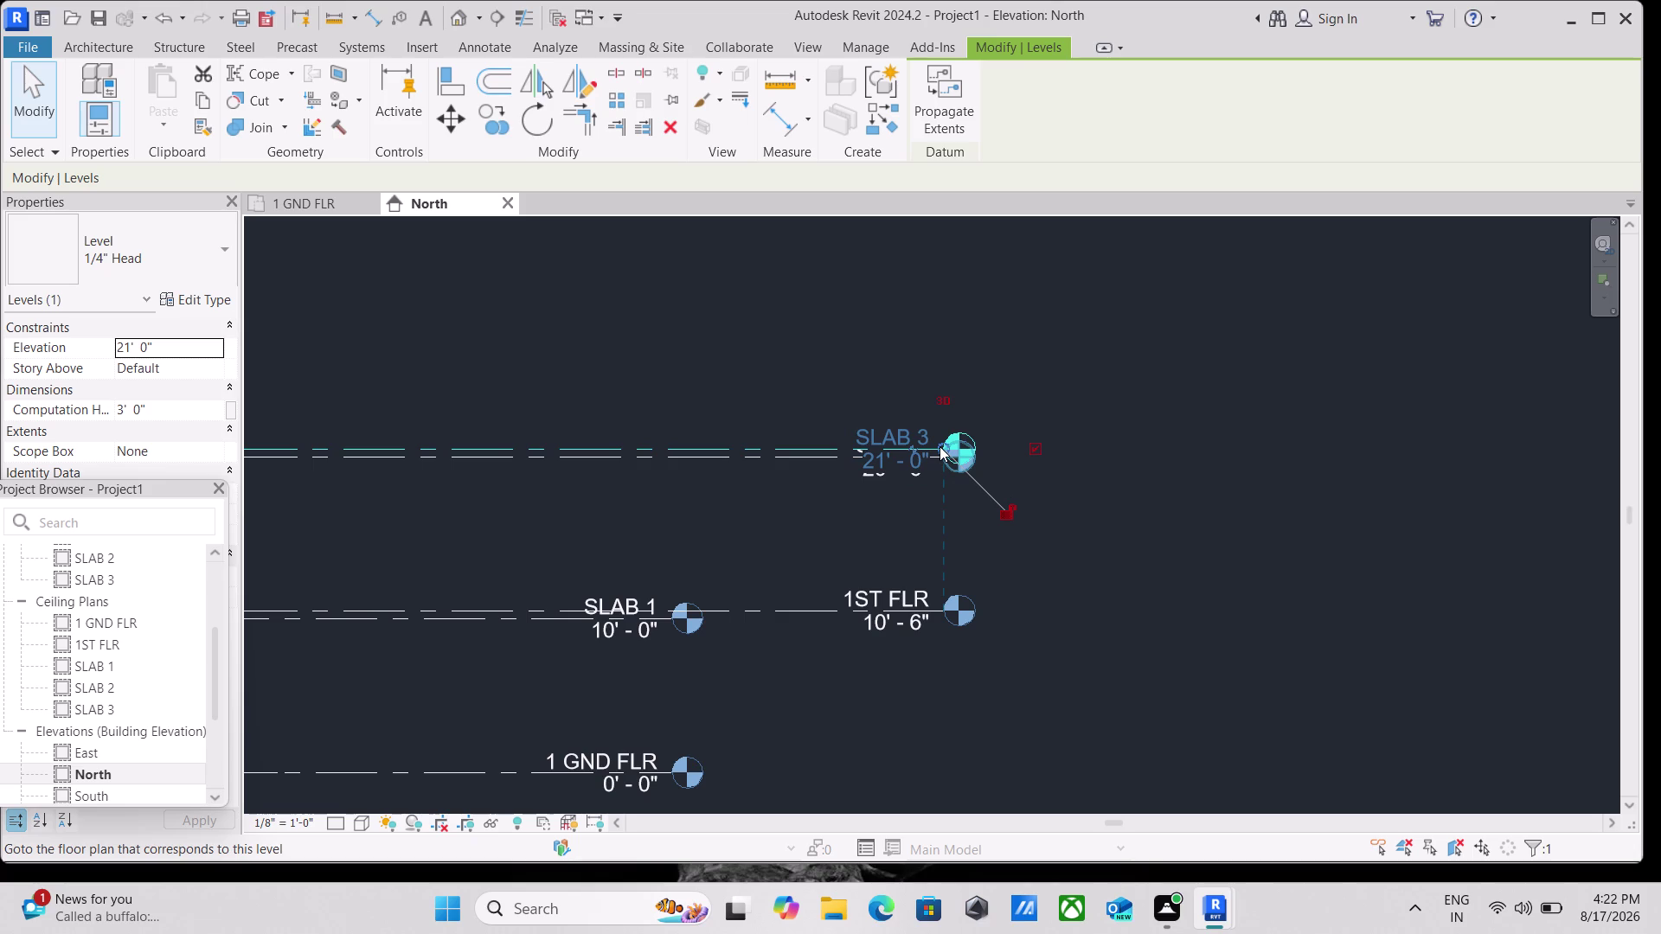
drag(943, 446, 1092, 459)
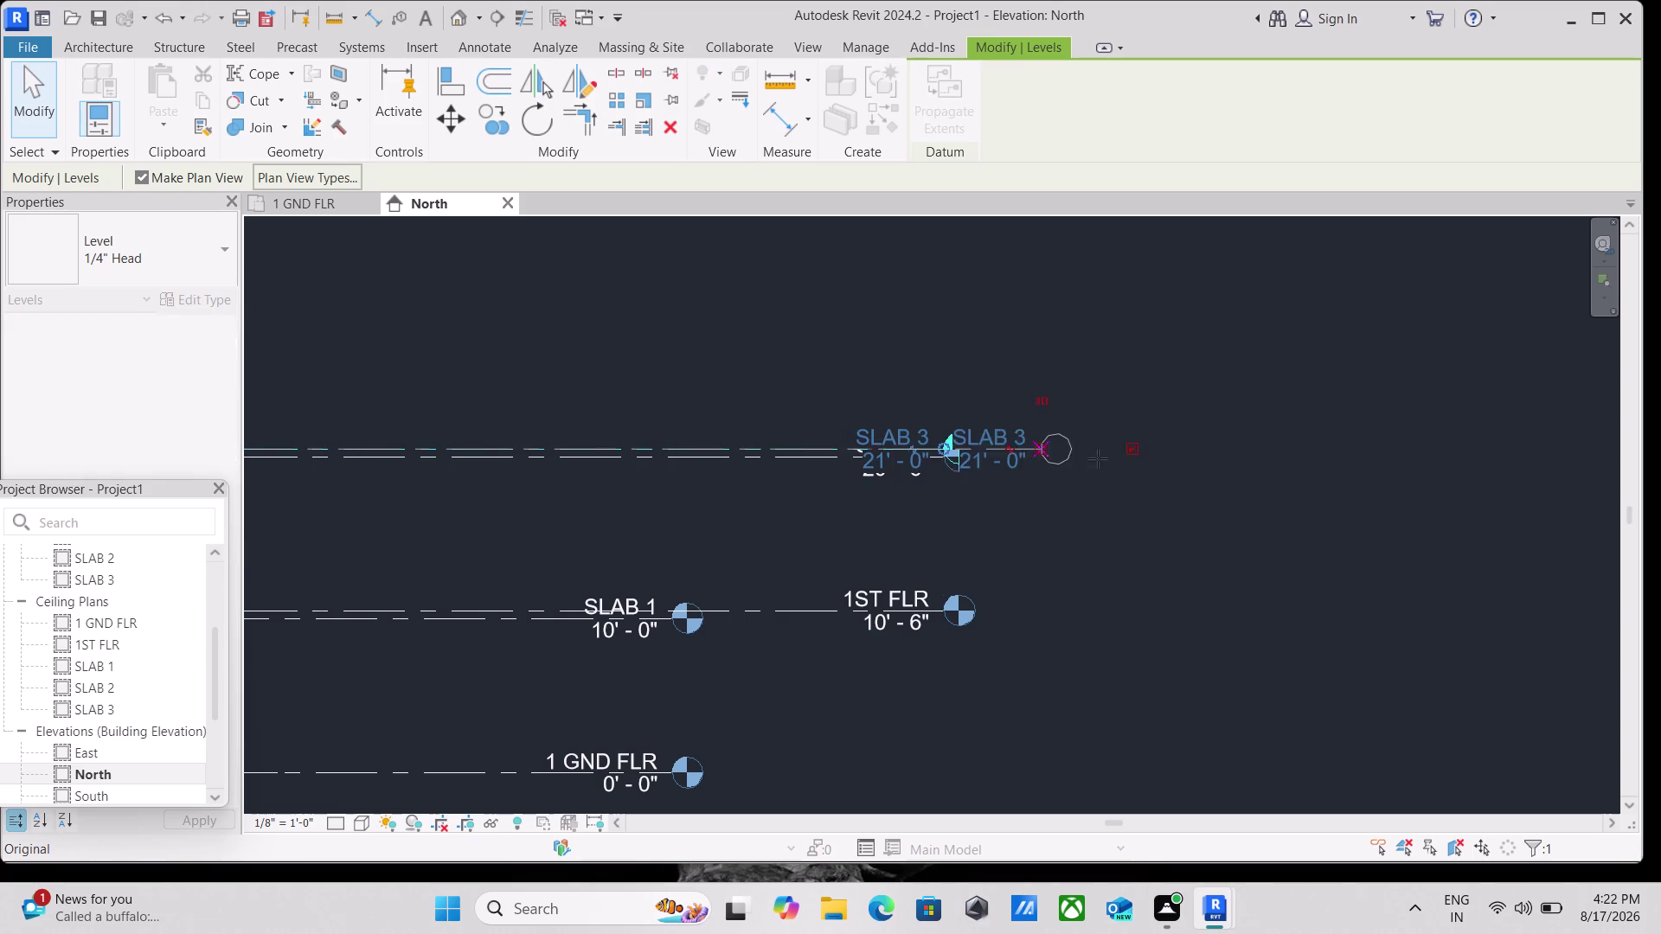
drag(1093, 459, 1289, 461)
key(Escape)
scroll(down, 3)
scroll(down, 3)
key(Escape)
scroll(up, 3)
scroll(down, 3)
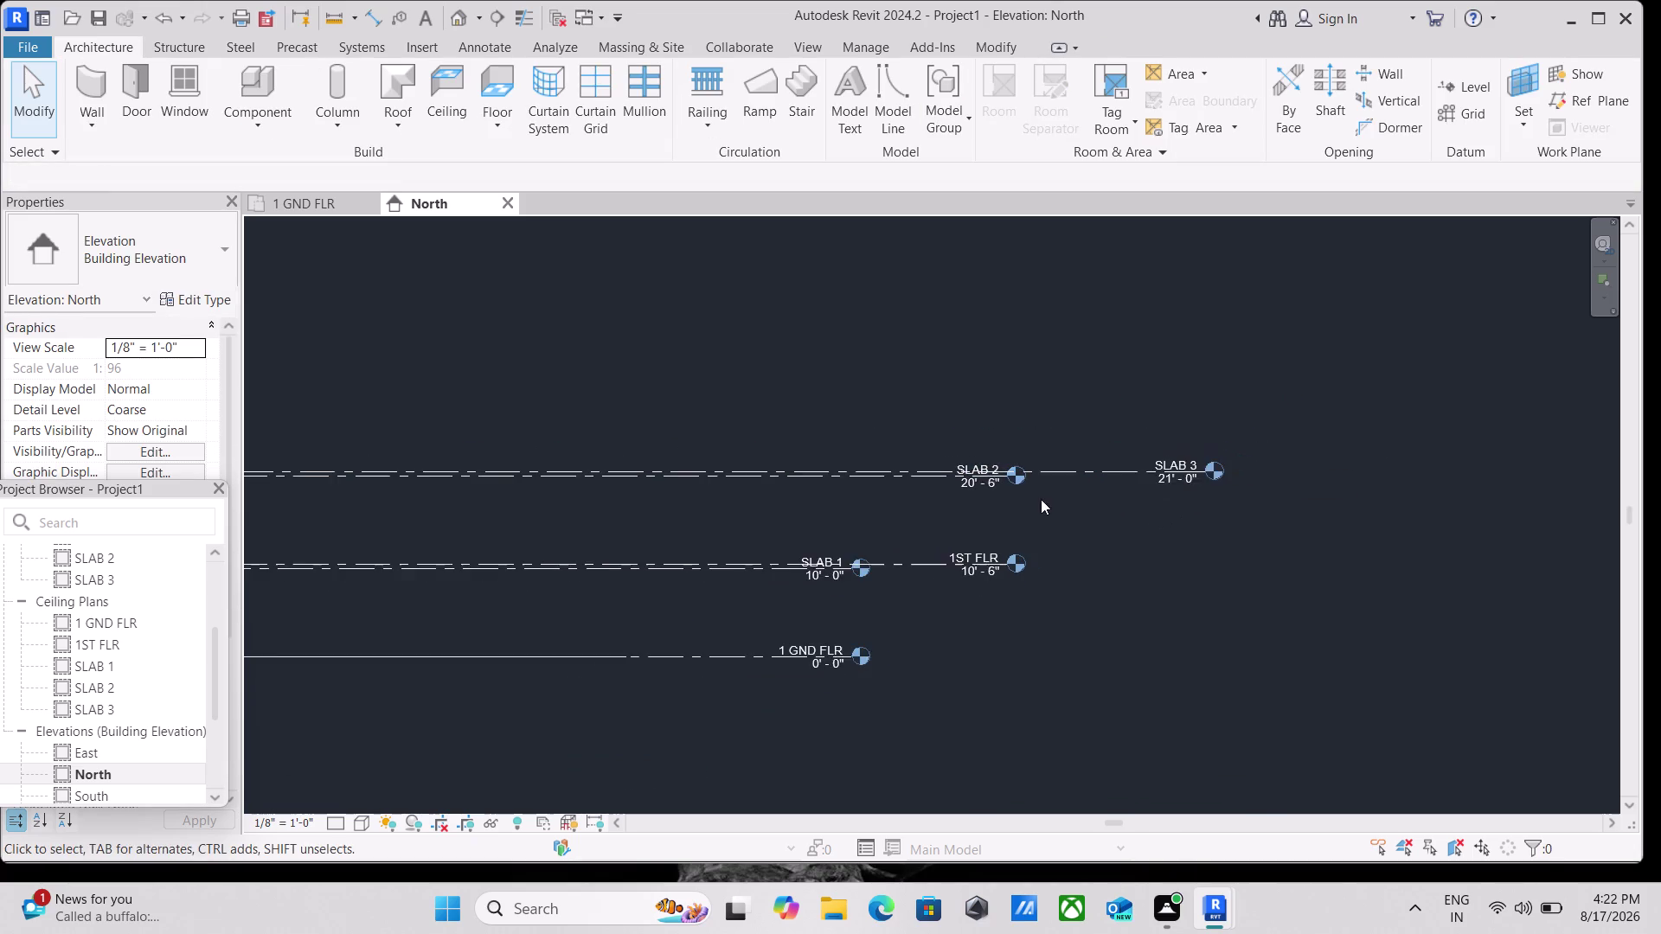
Frame all the levels and begin renaming the SLAB 3 level.
middle_drag(1063, 503, 1169, 488)
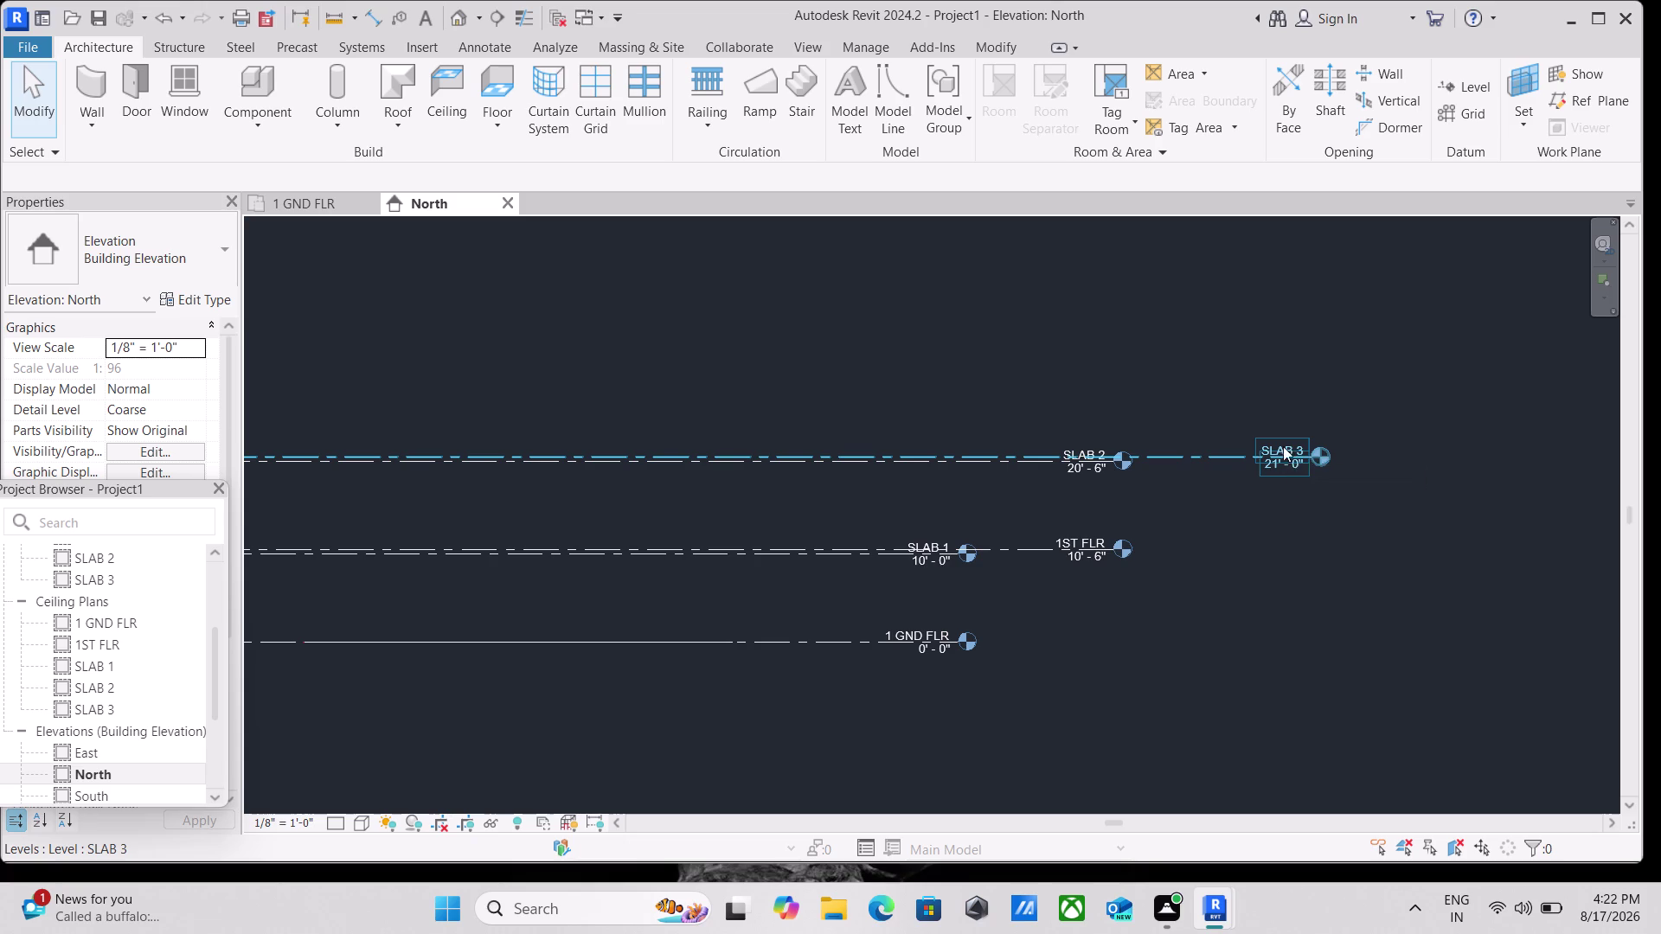
scroll(up, 3)
scroll(up, 3)
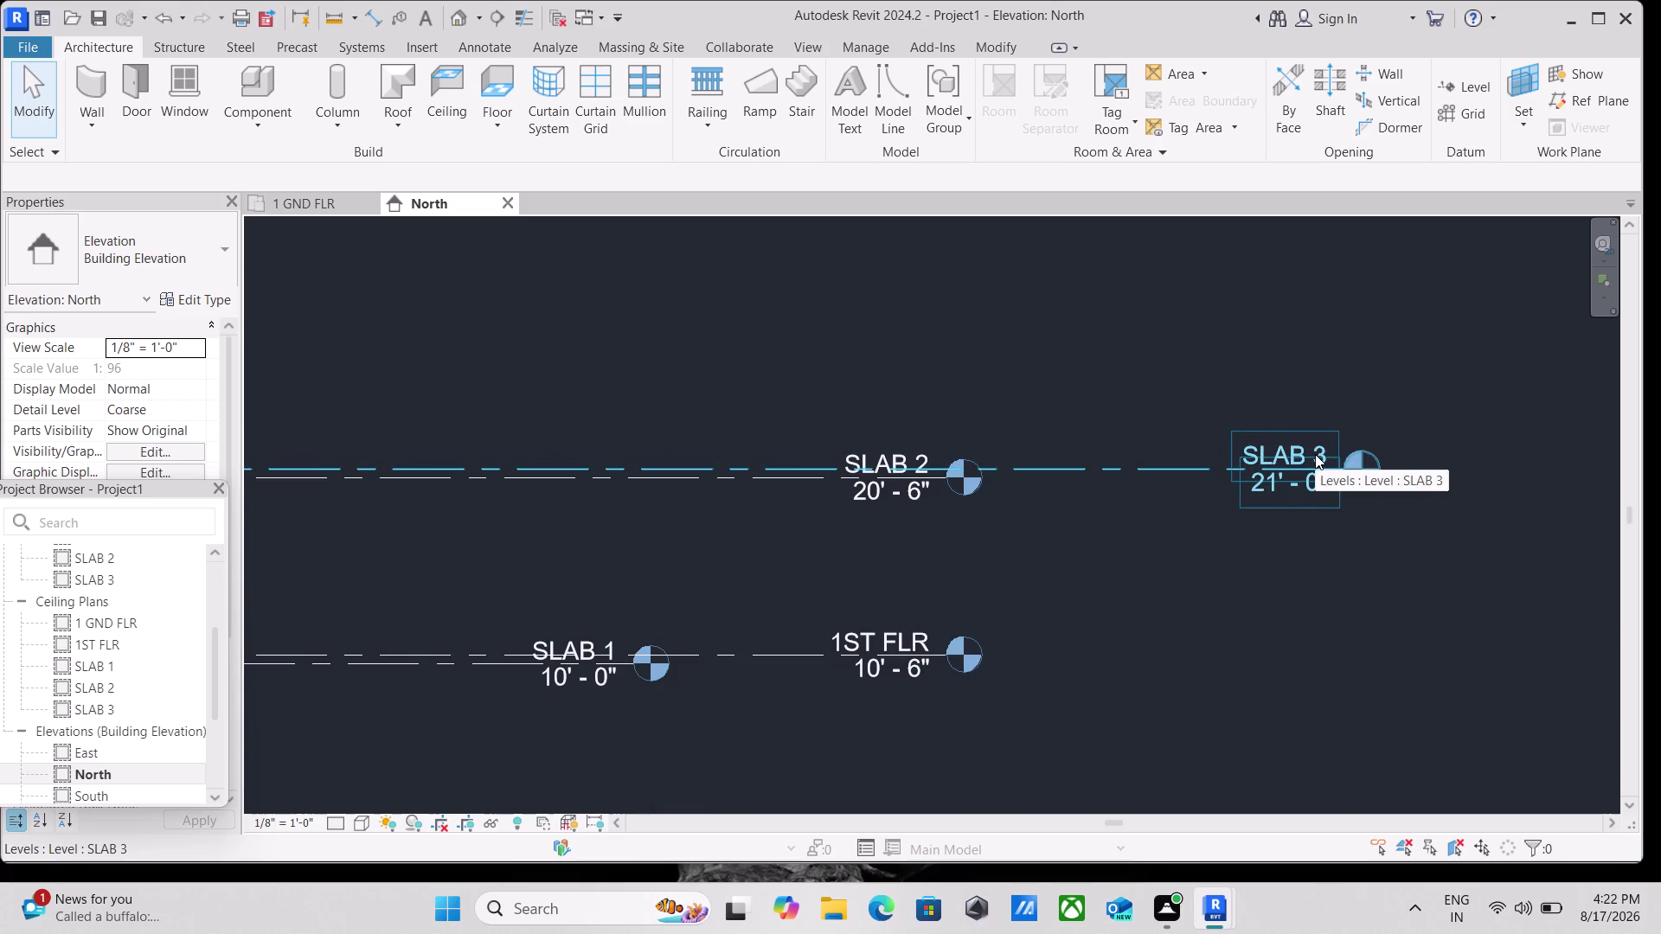
click(1315, 455)
click(1305, 446)
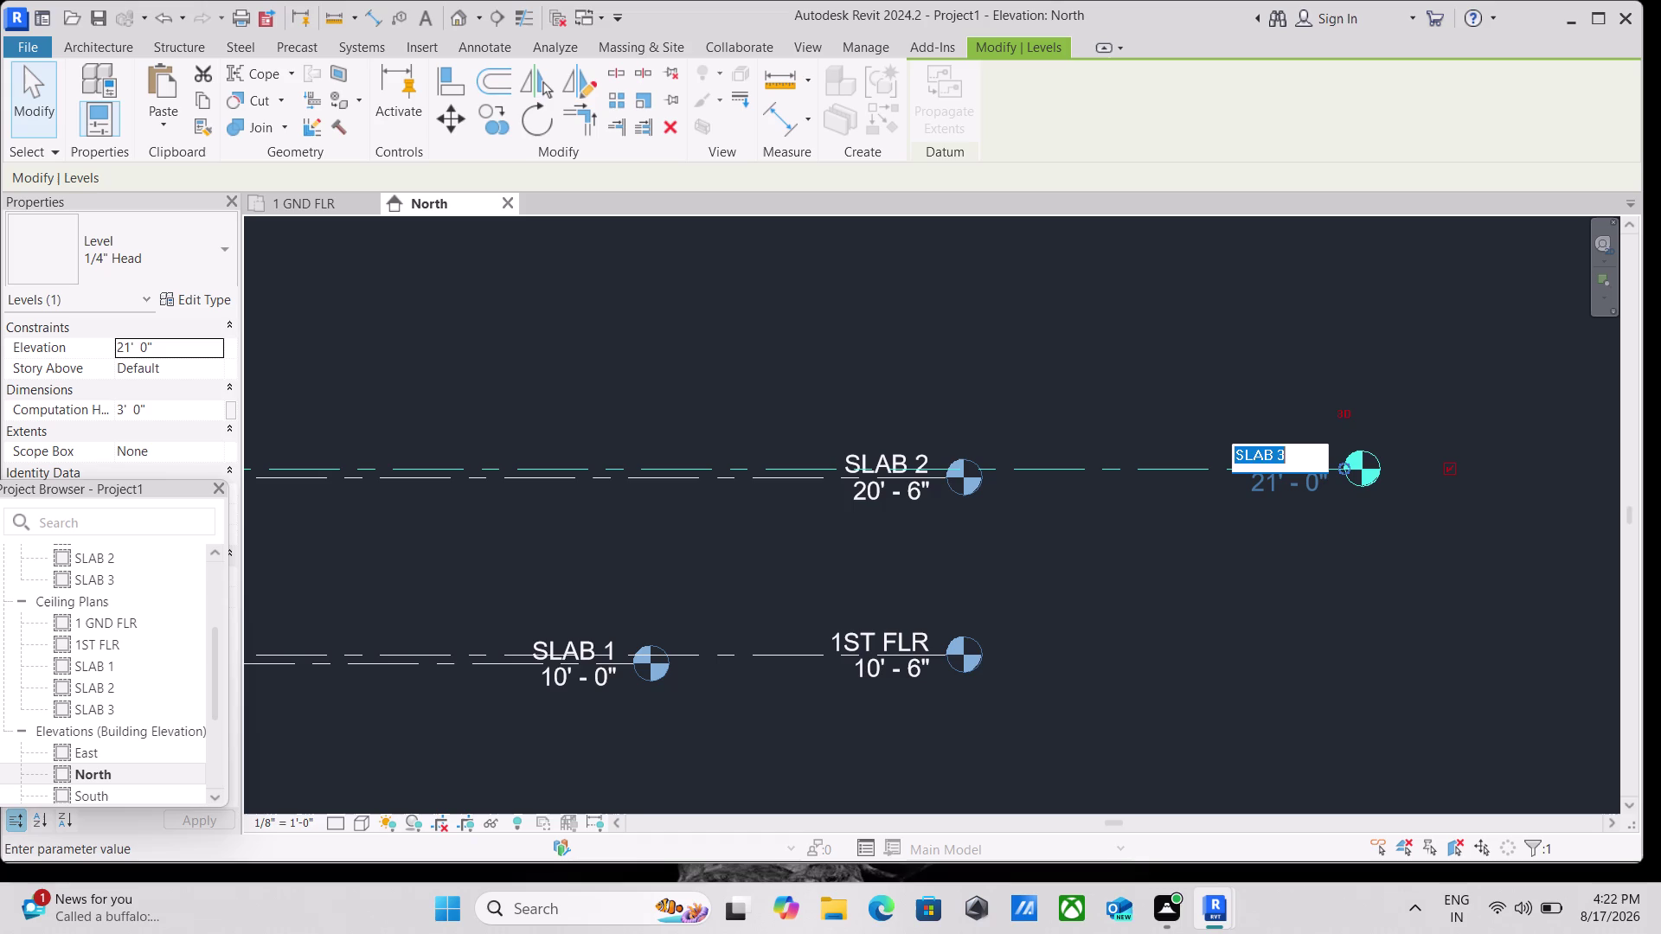
key(BackSpace)
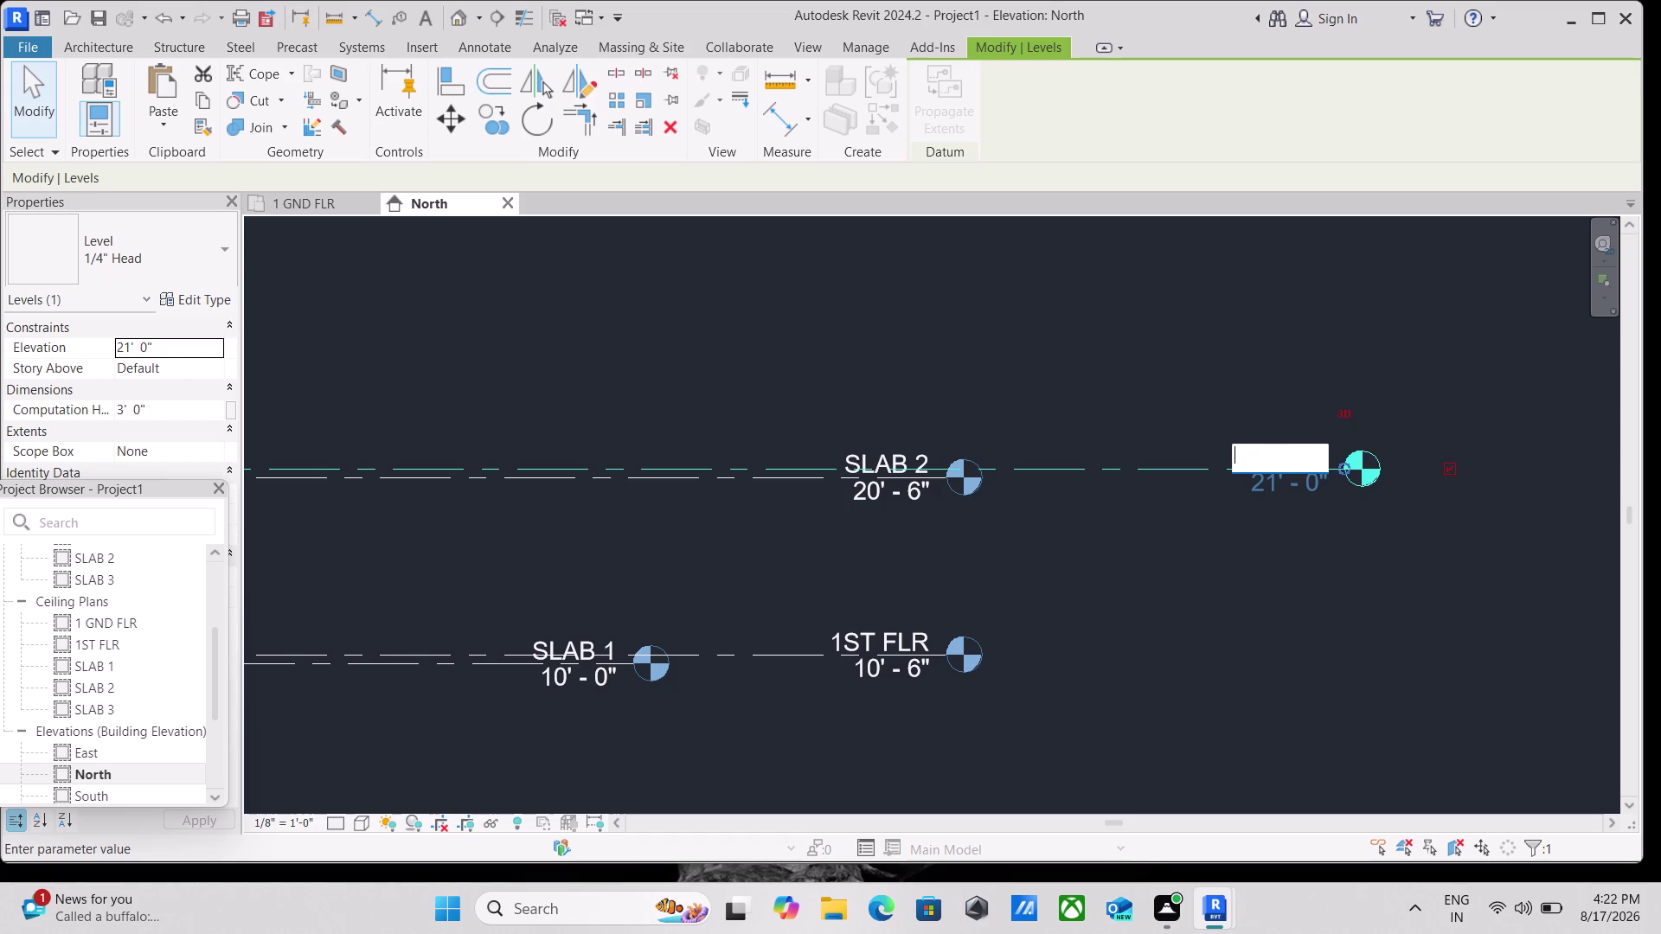
text(SL)
text(B)
key(space)
key(3)
key(Return)
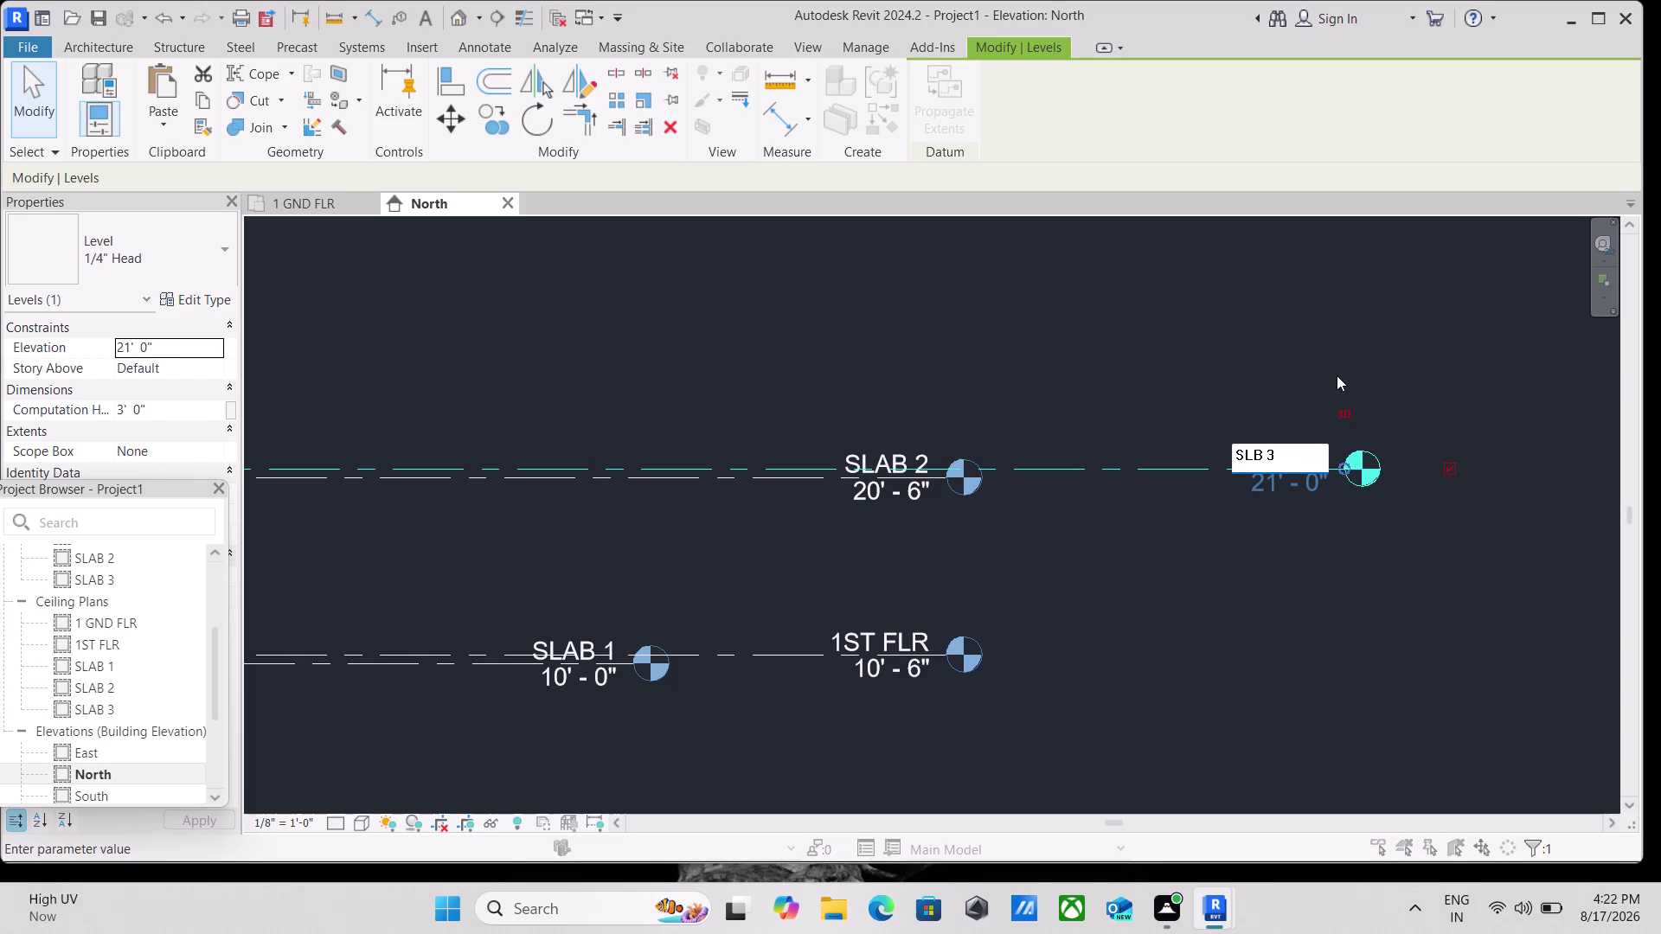
click(917, 459)
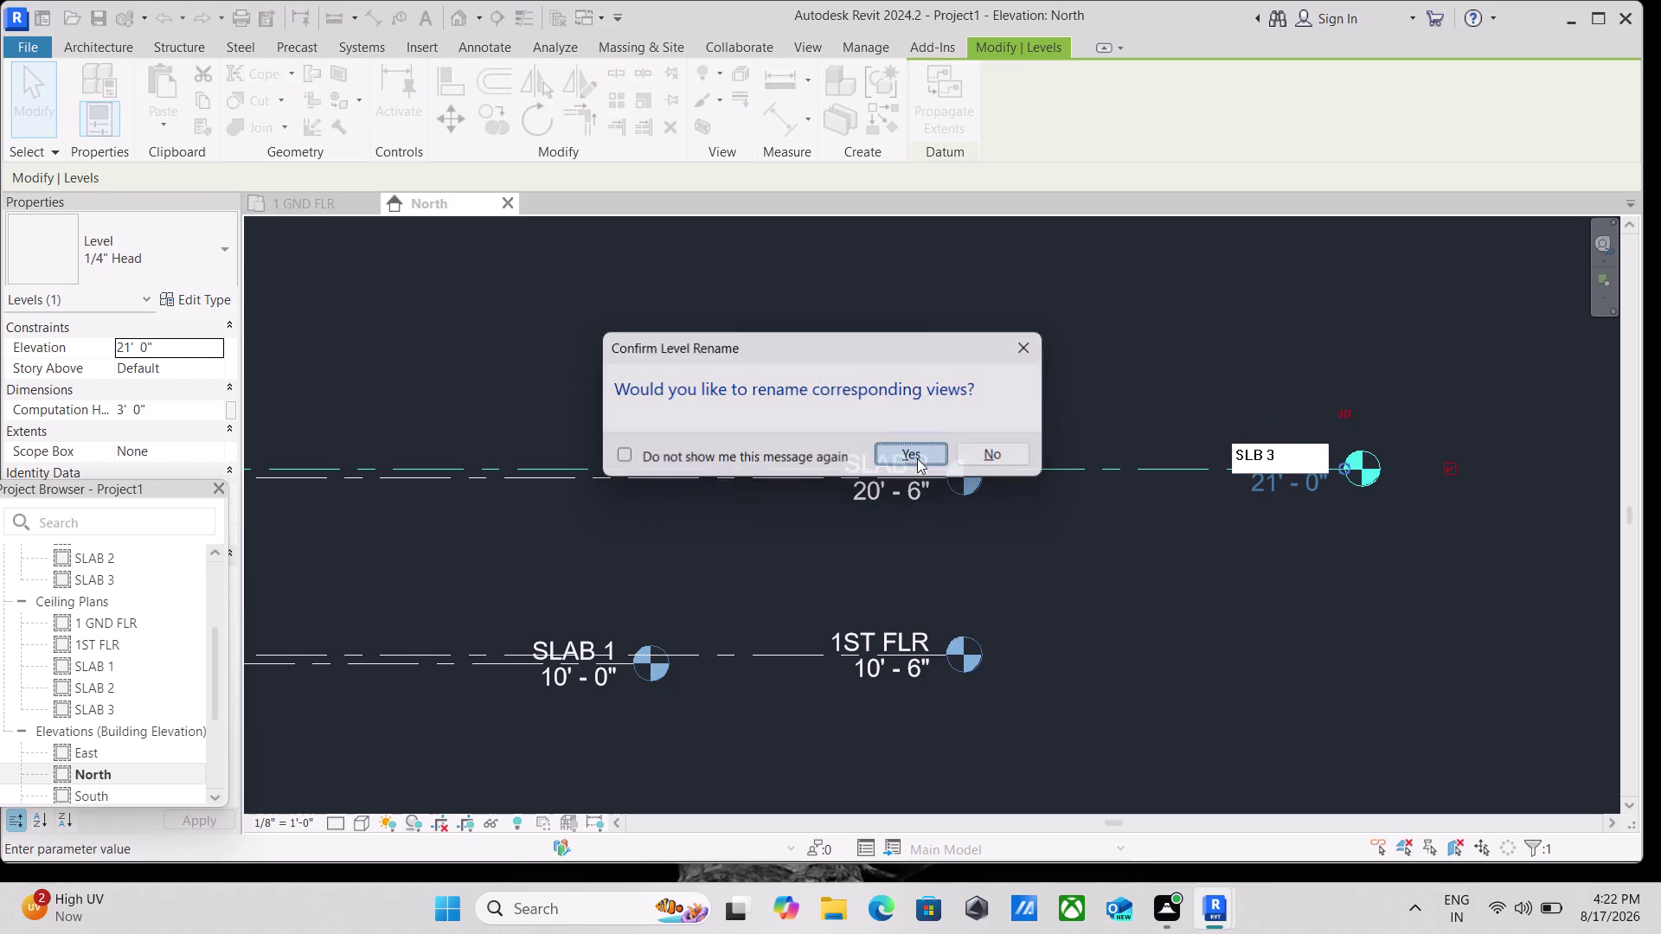
scroll(down, 3)
scroll(down, 3)
scroll(down, 3)
scroll(down, 3)
middle_drag(1107, 578, 1148, 564)
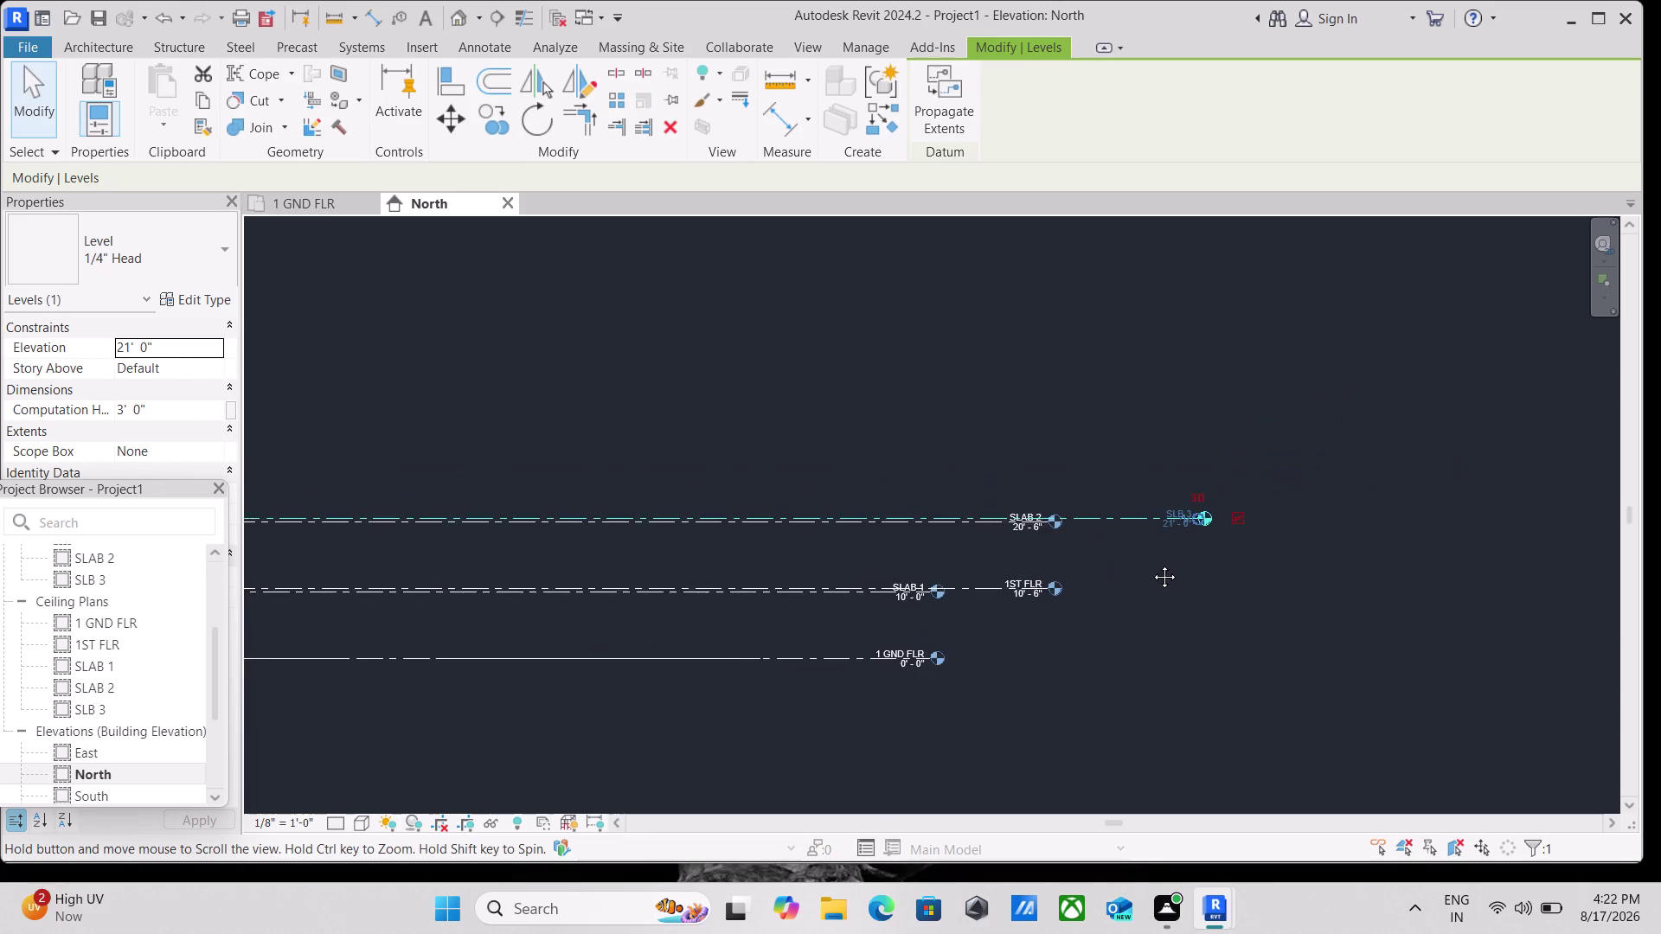
middle_drag(1148, 564, 1475, 556)
Switch to the 1 GND FLR plan and frame both housing units' kitchens and bedrooms.
click(295, 206)
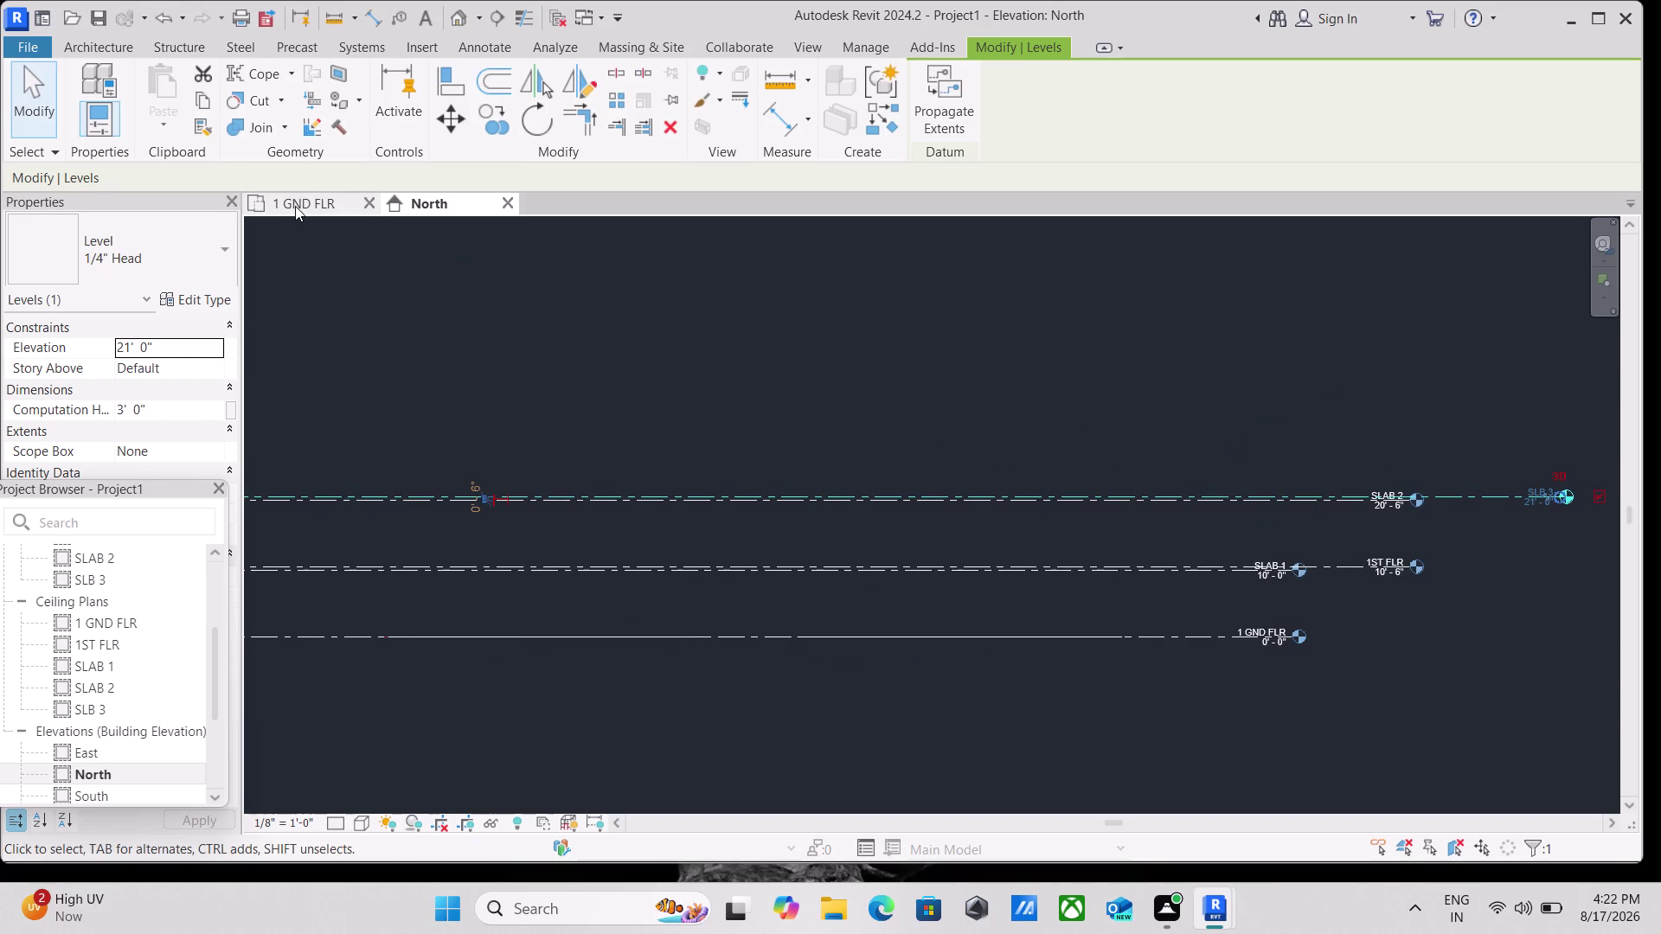
scroll(up, 3)
scroll(up, 3)
middle_drag(638, 399, 534, 612)
scroll(up, 3)
scroll(down, 3)
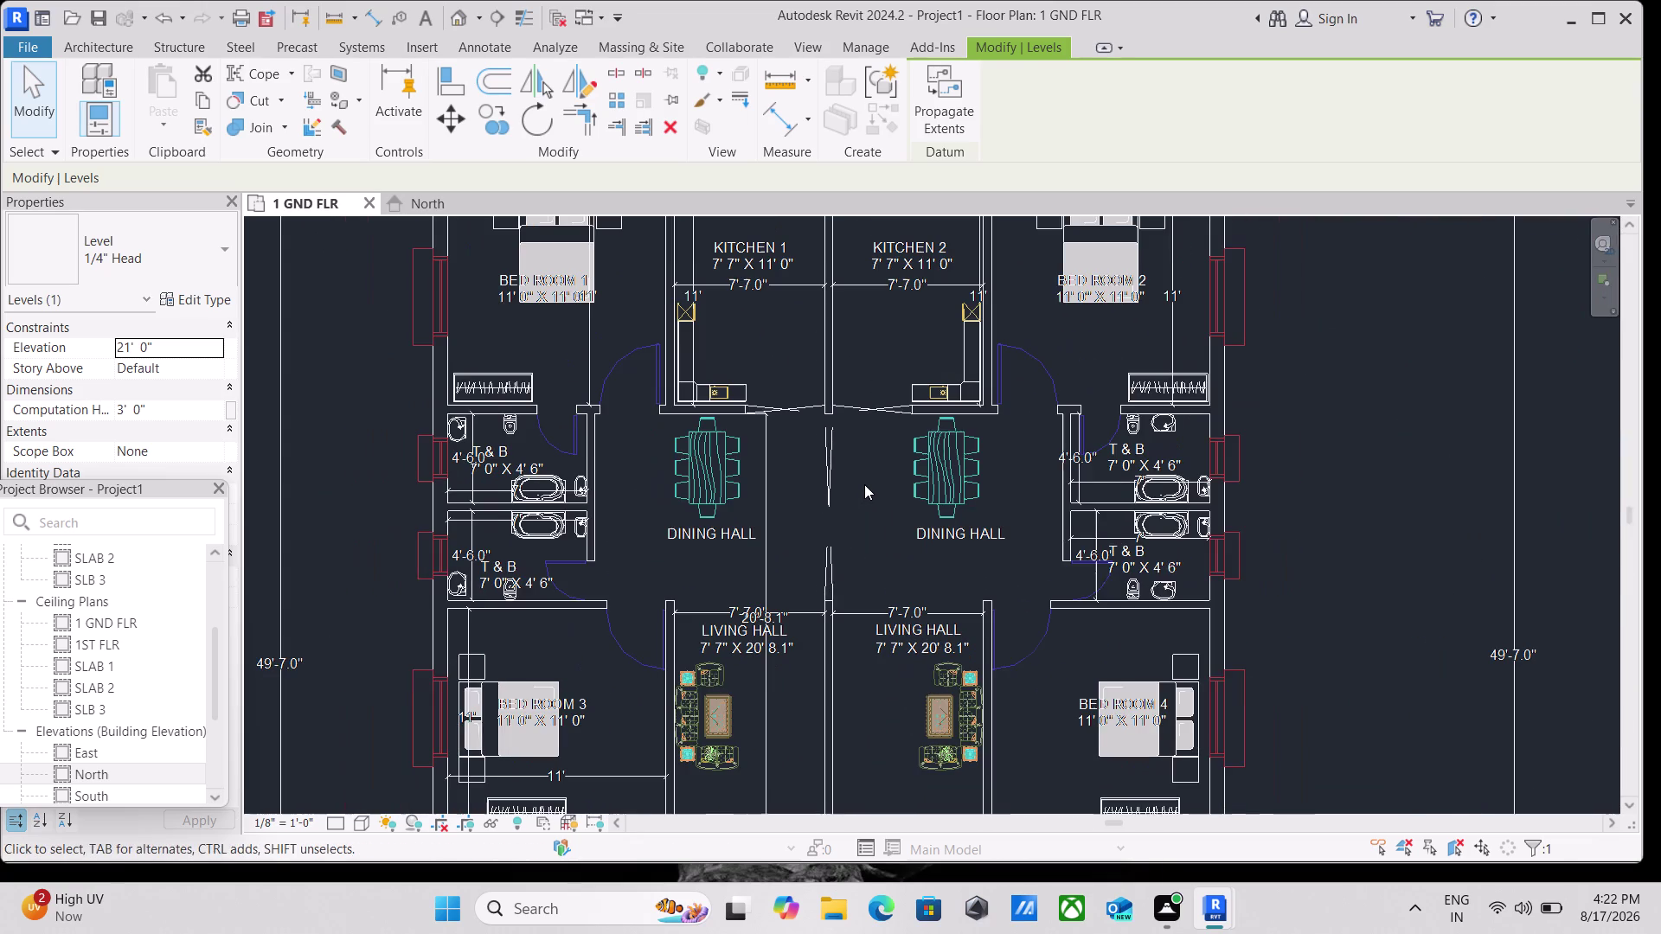
middle_drag(864, 484, 877, 583)
scroll(up, 3)
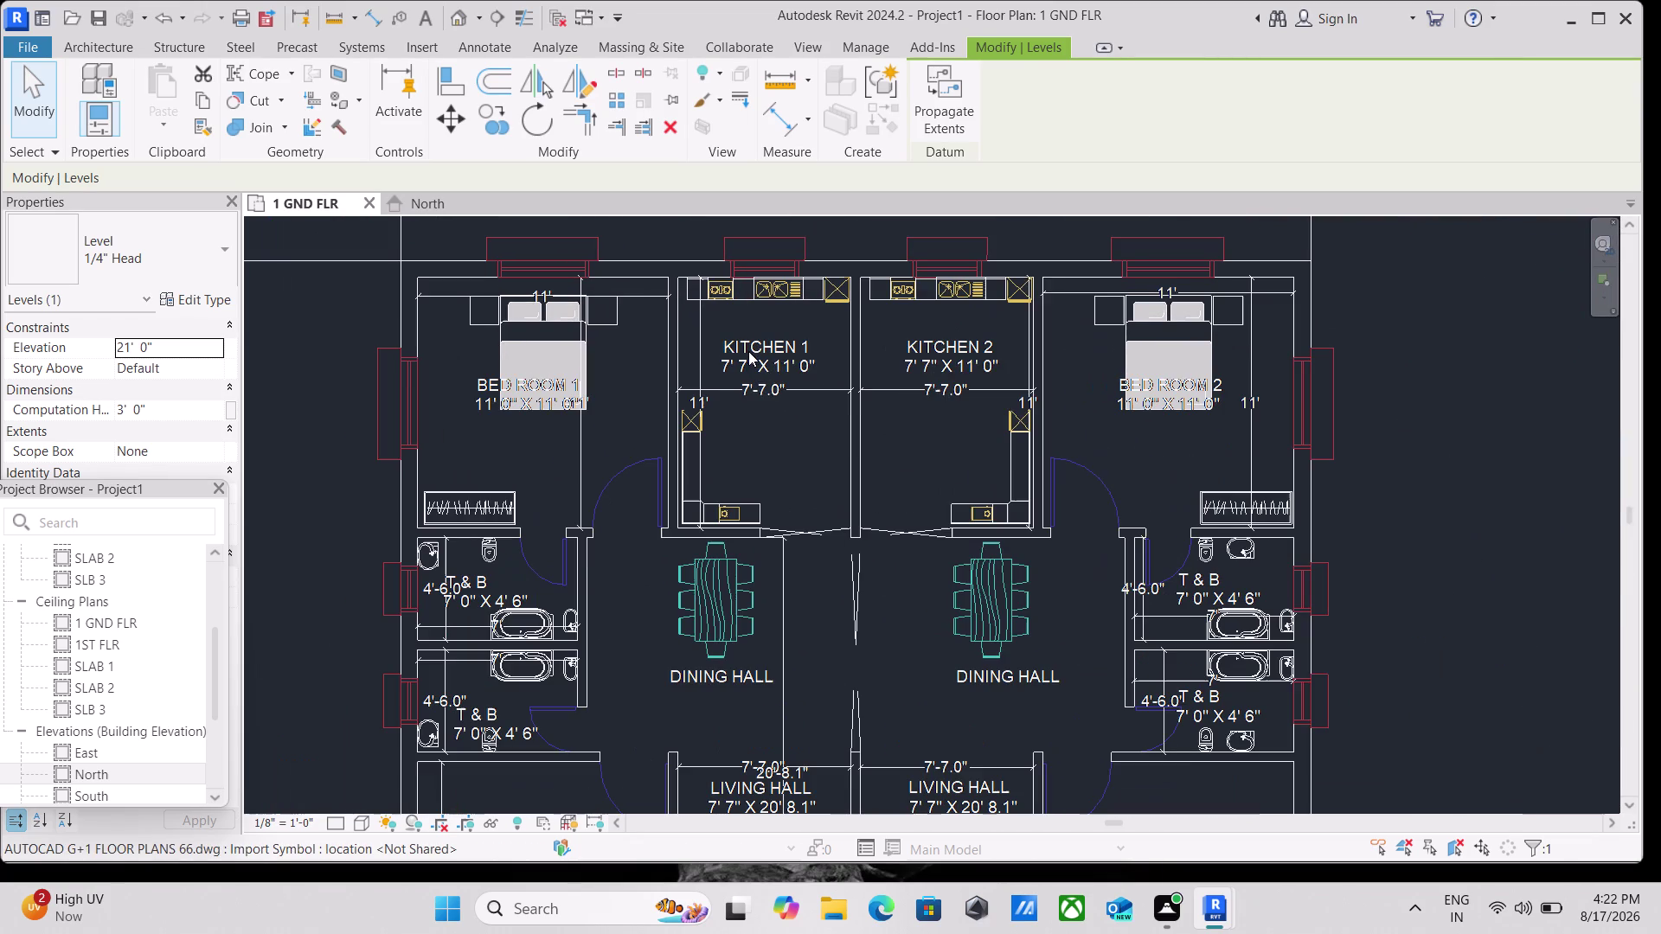
scroll(down, 3)
scroll(down, 3)
middle_drag(776, 397, 778, 410)
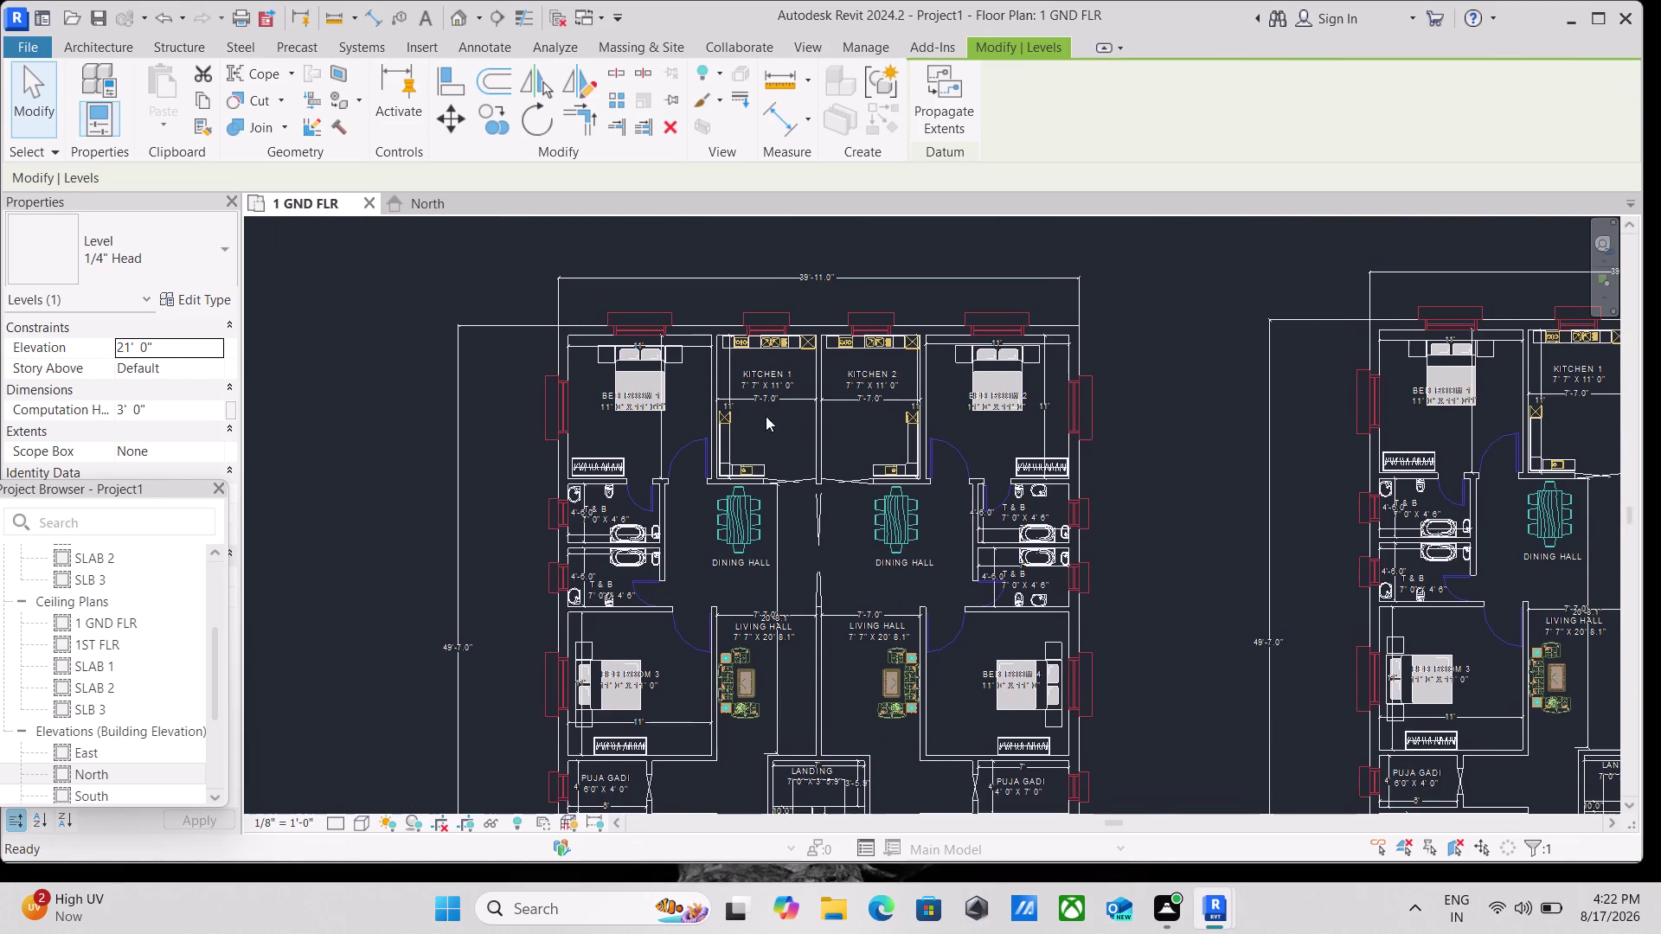
Start the Wall tool with WA and browse the available wall types.
key(w)
key(a)
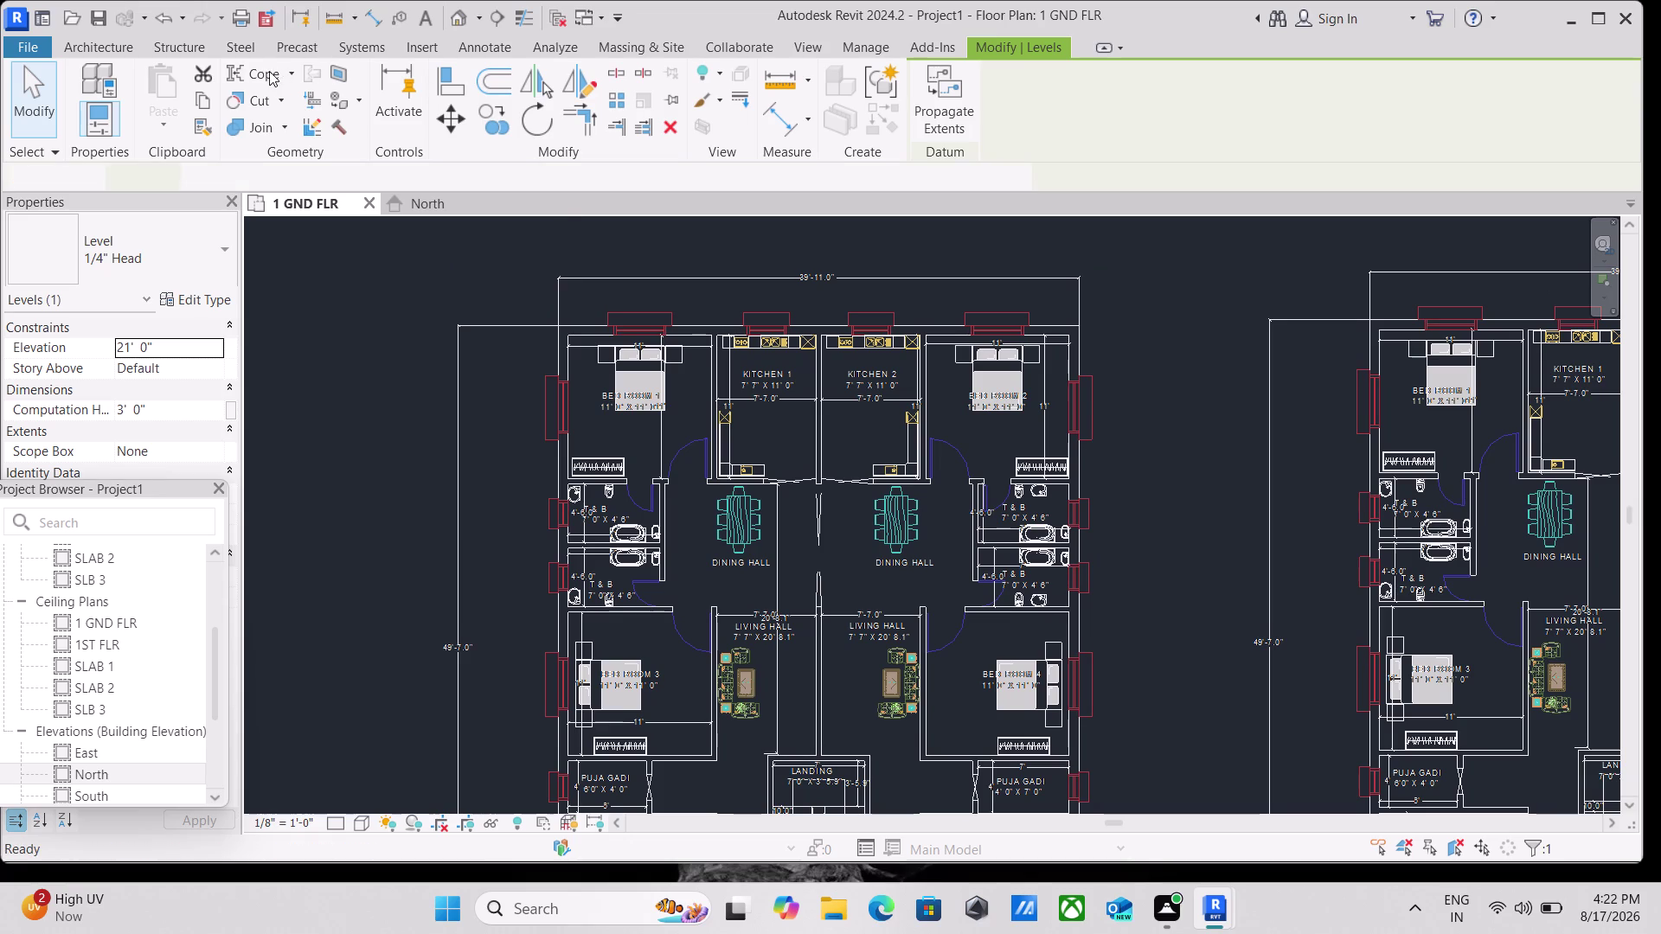
click(229, 257)
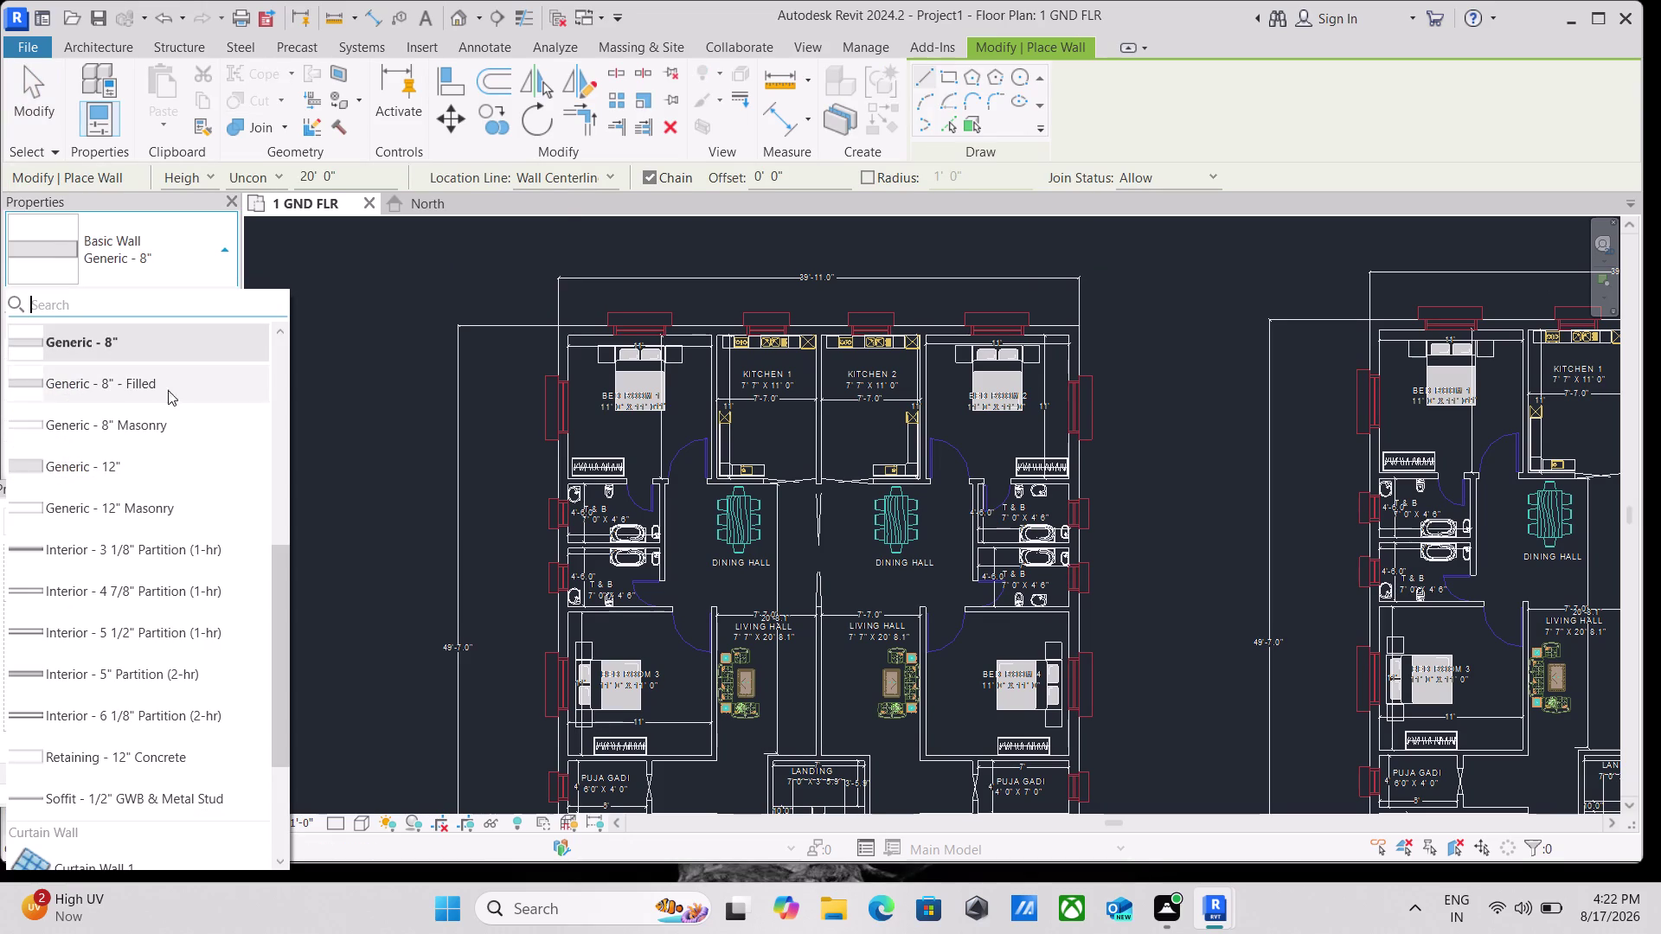
Keep the Generic - 8" wall type, open its type properties and duplicate it.
click(201, 258)
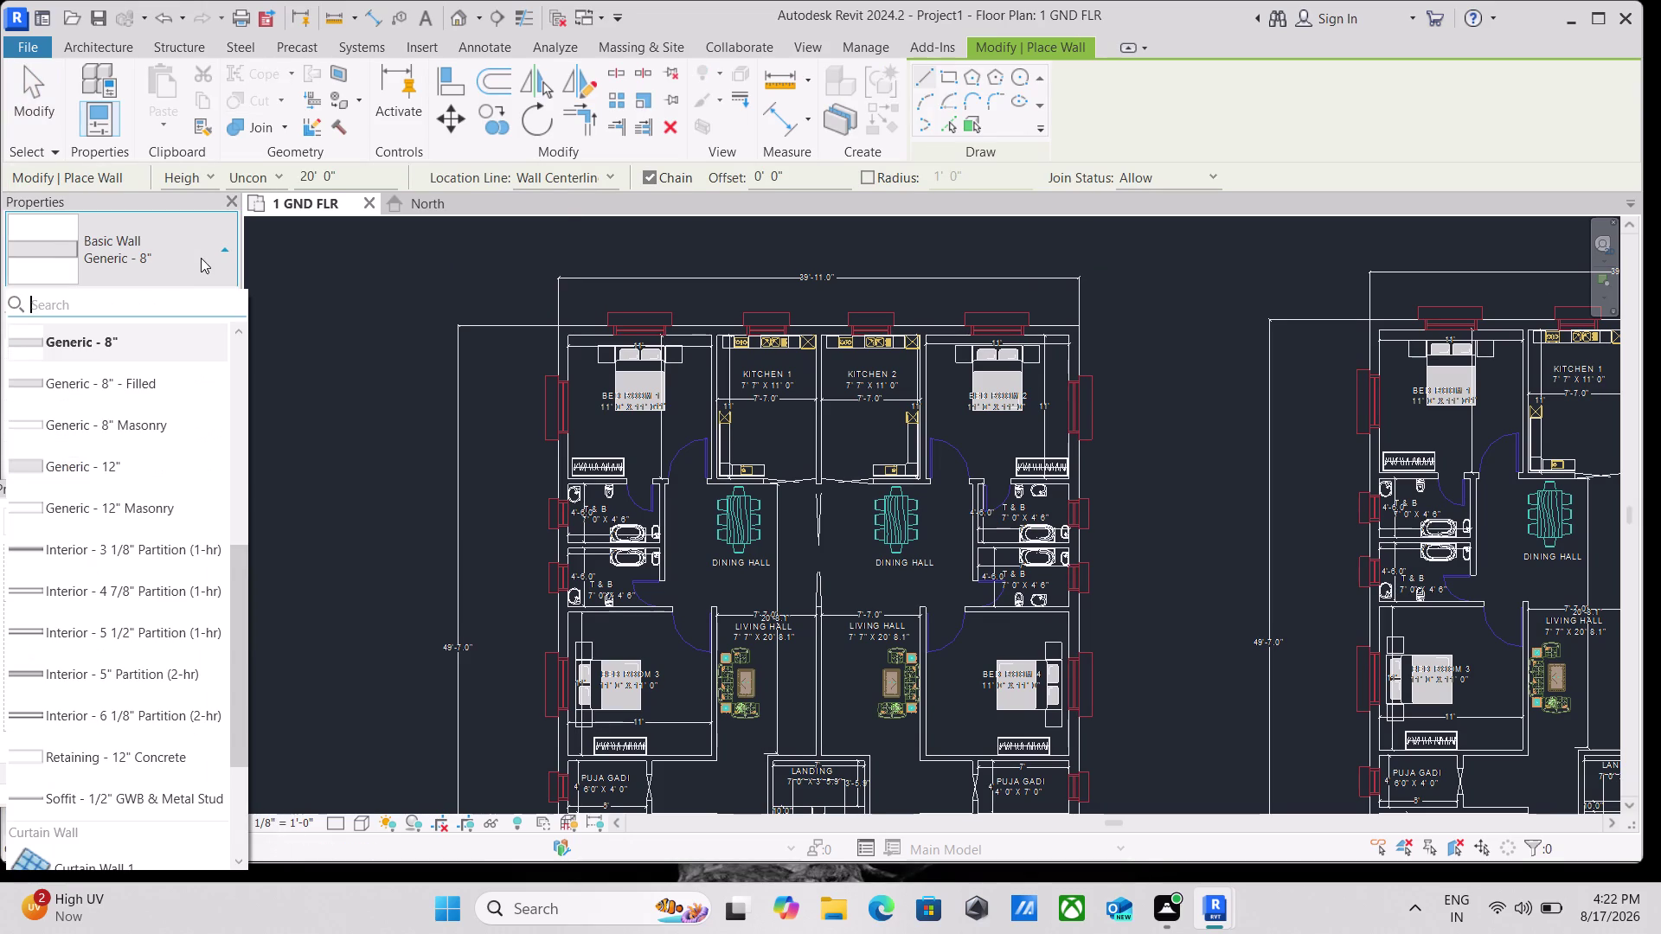
click(218, 251)
click(218, 252)
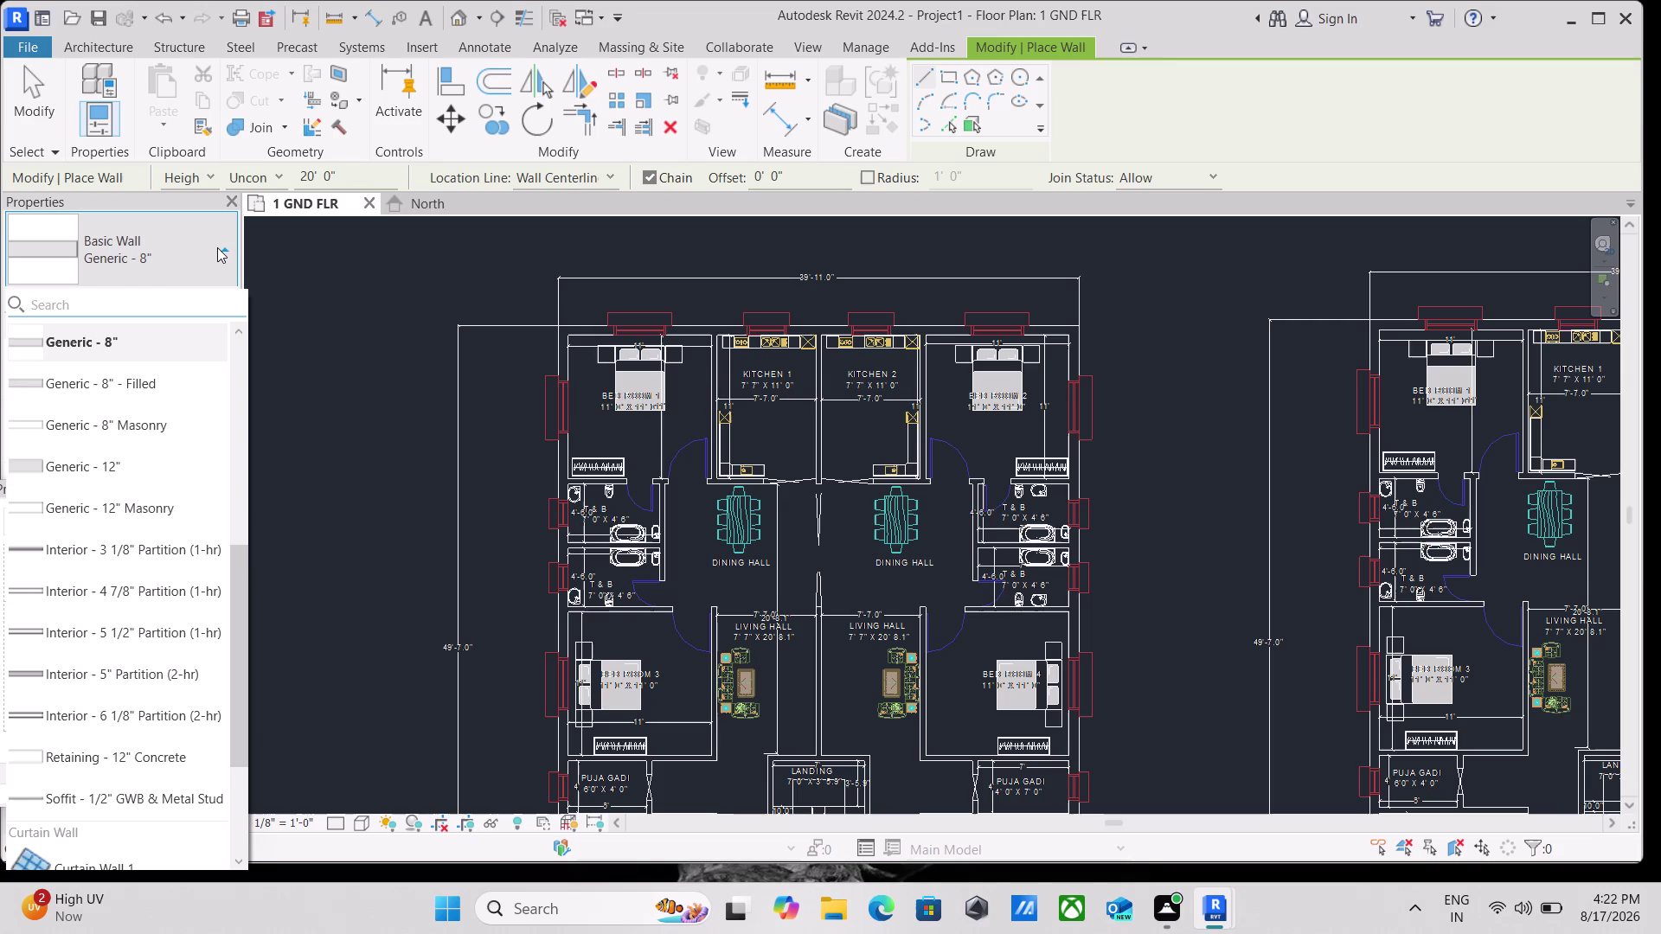
click(217, 247)
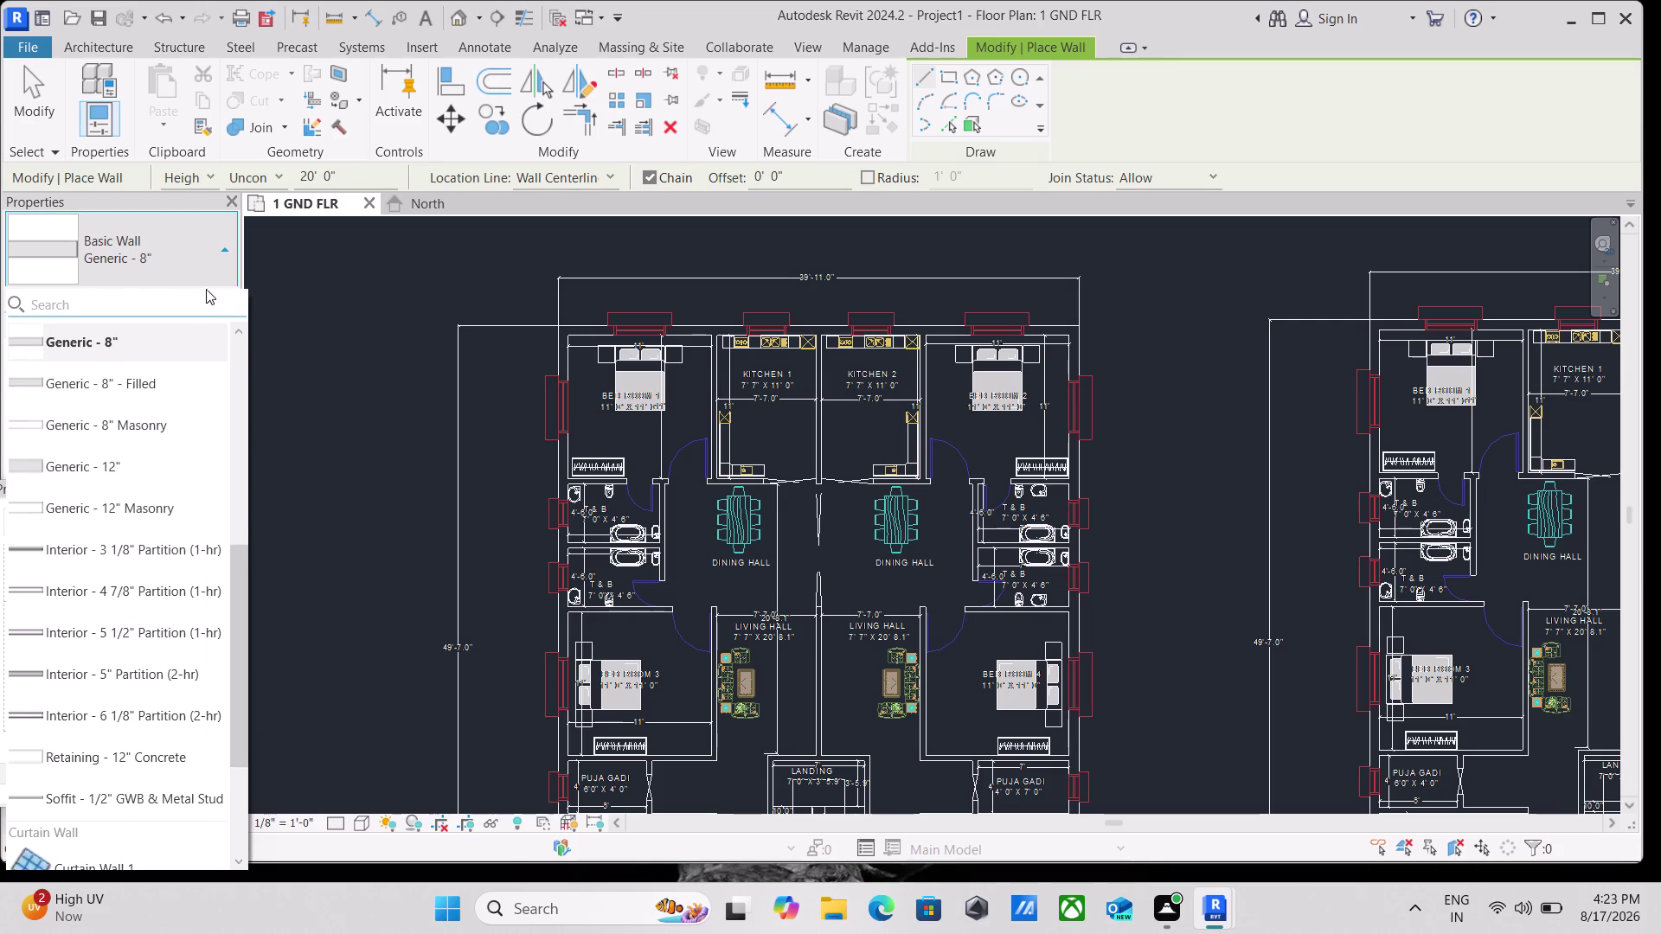
key(Escape)
click(219, 300)
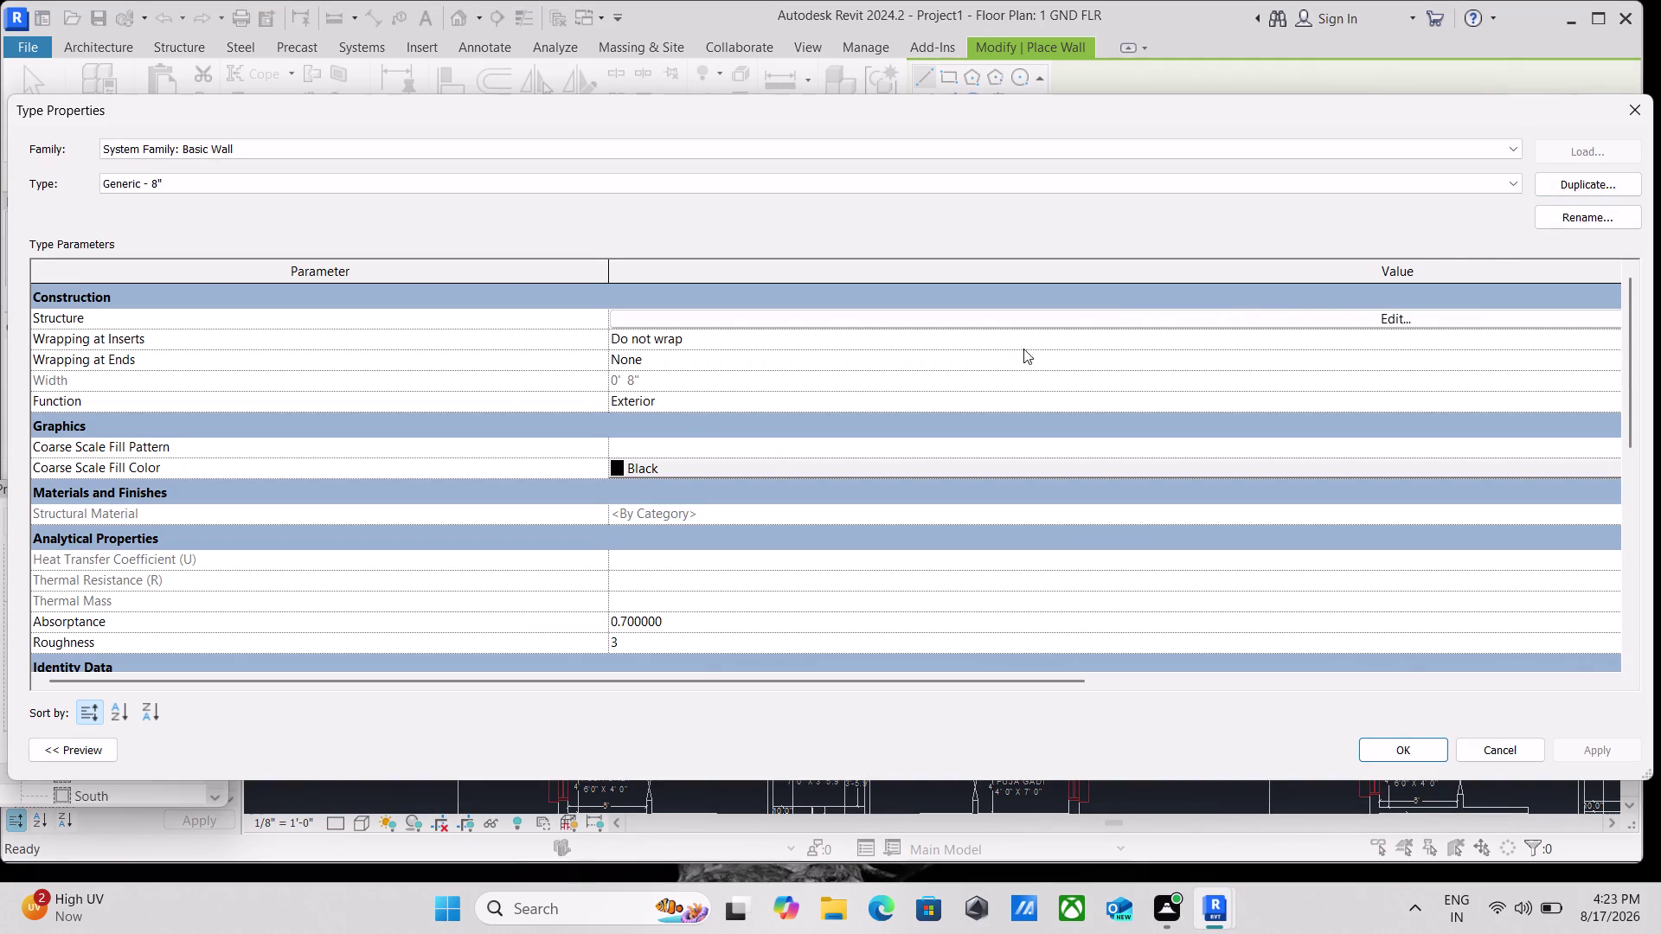
click(1593, 180)
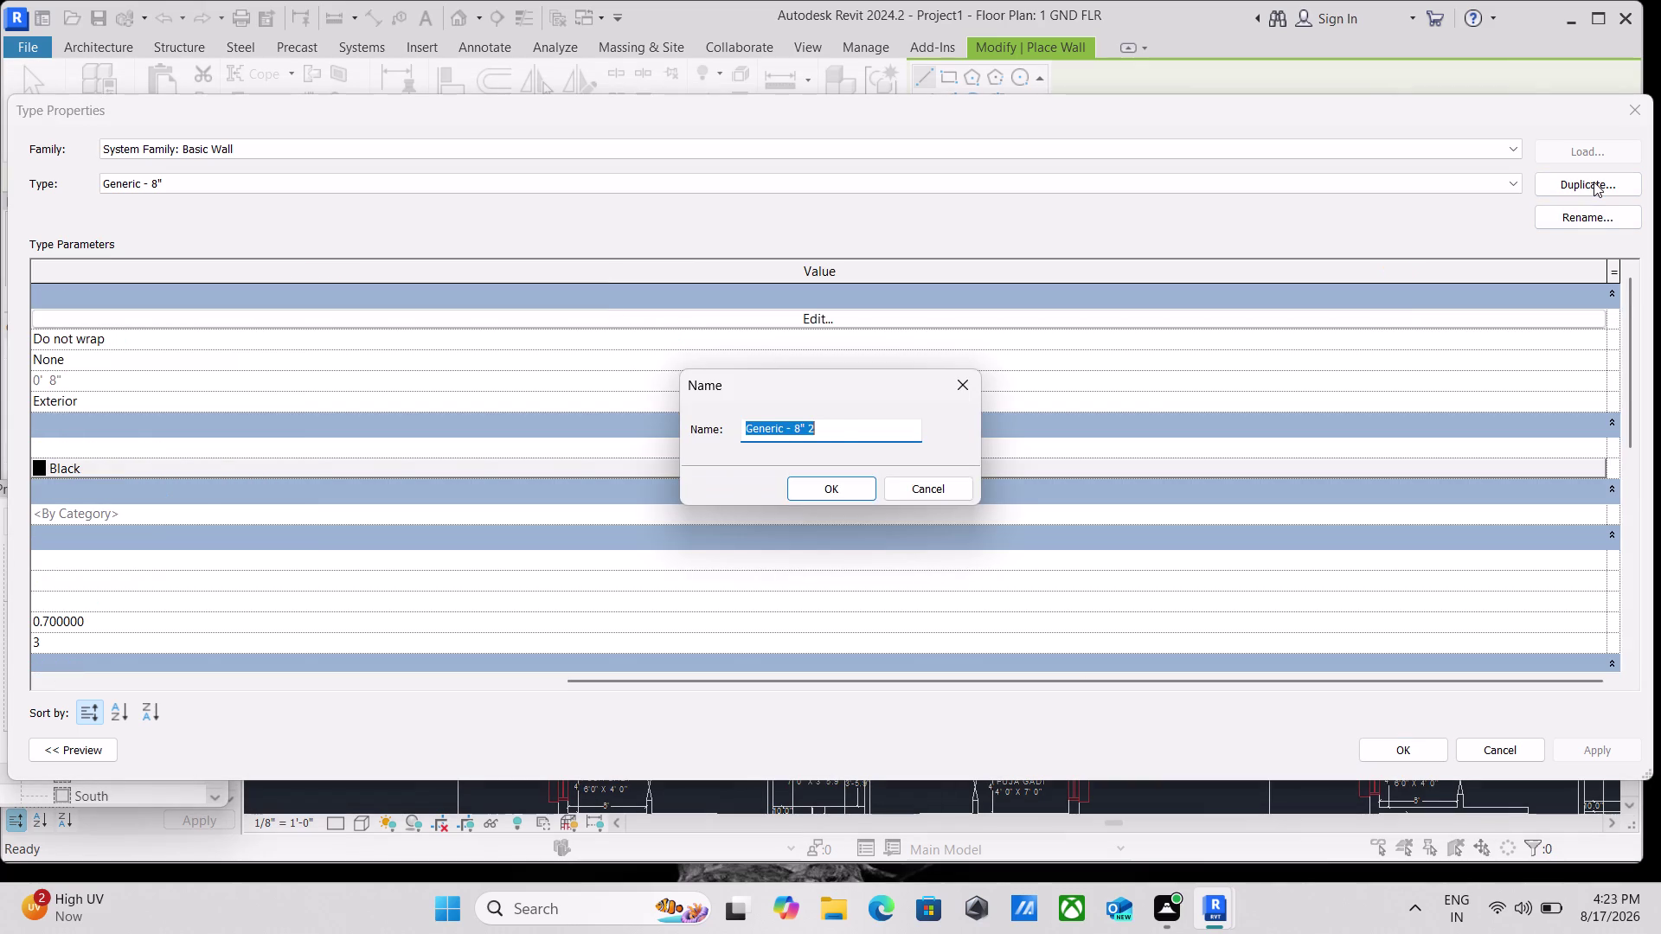
Name the duplicated wall type OUTER WALL 9" and confirm it.
key(BackSpace)
text(OU)
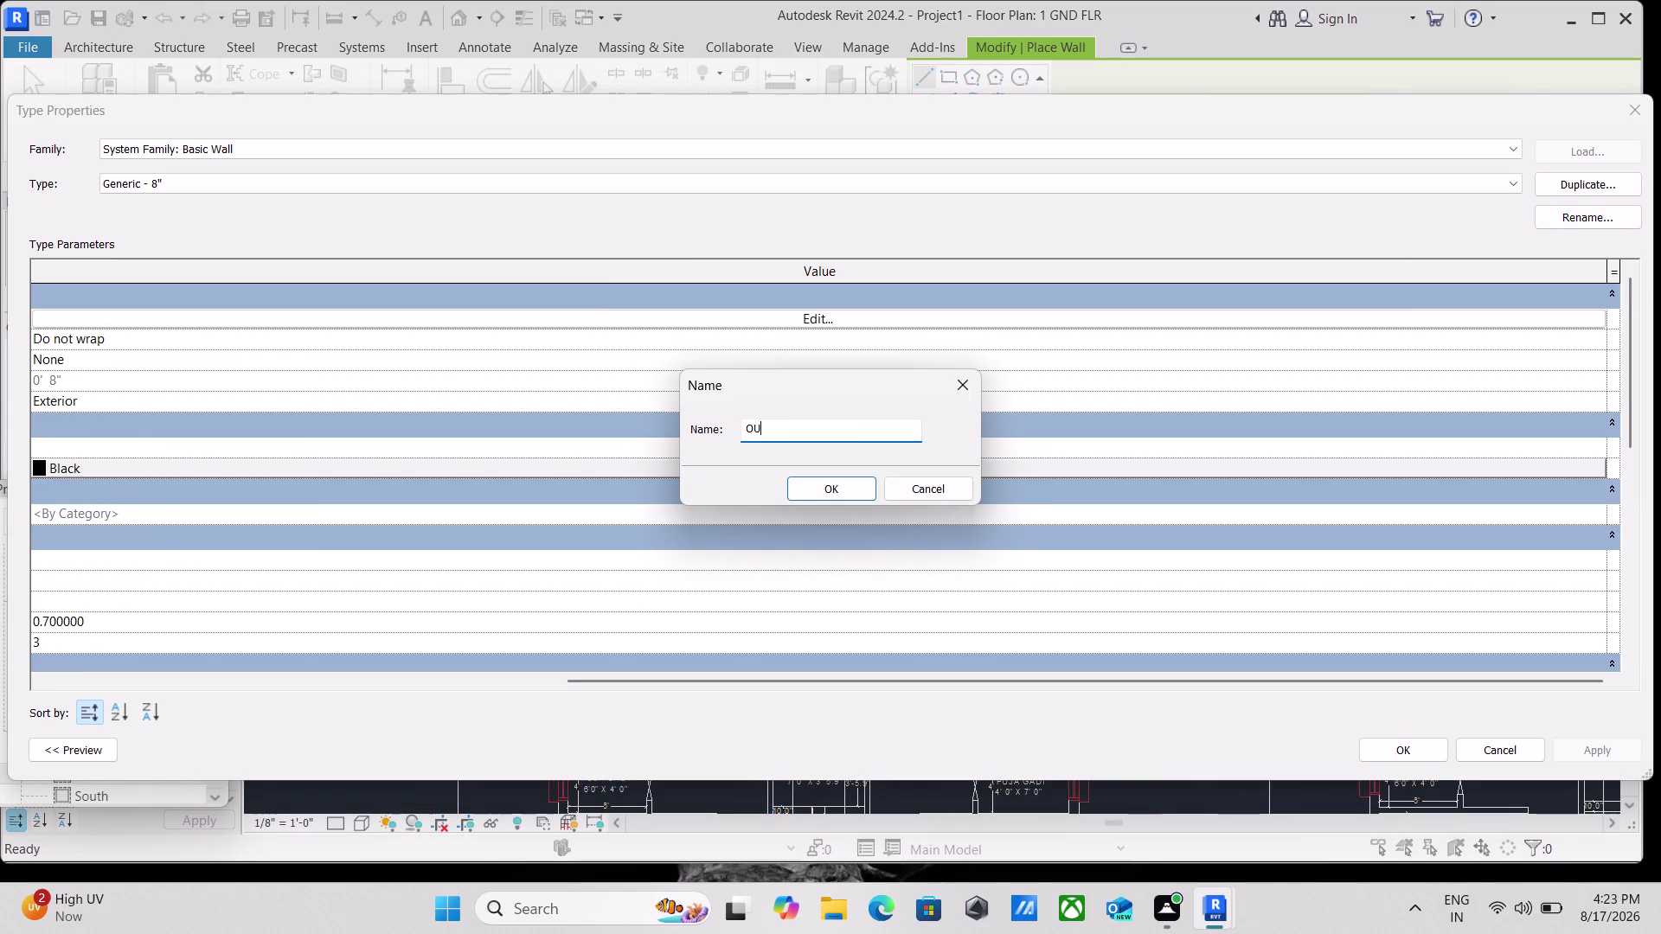
text(TER)
key(space)
text(W)
text(ALL)
key(space)
key(9)
key(shift+quotedbl)
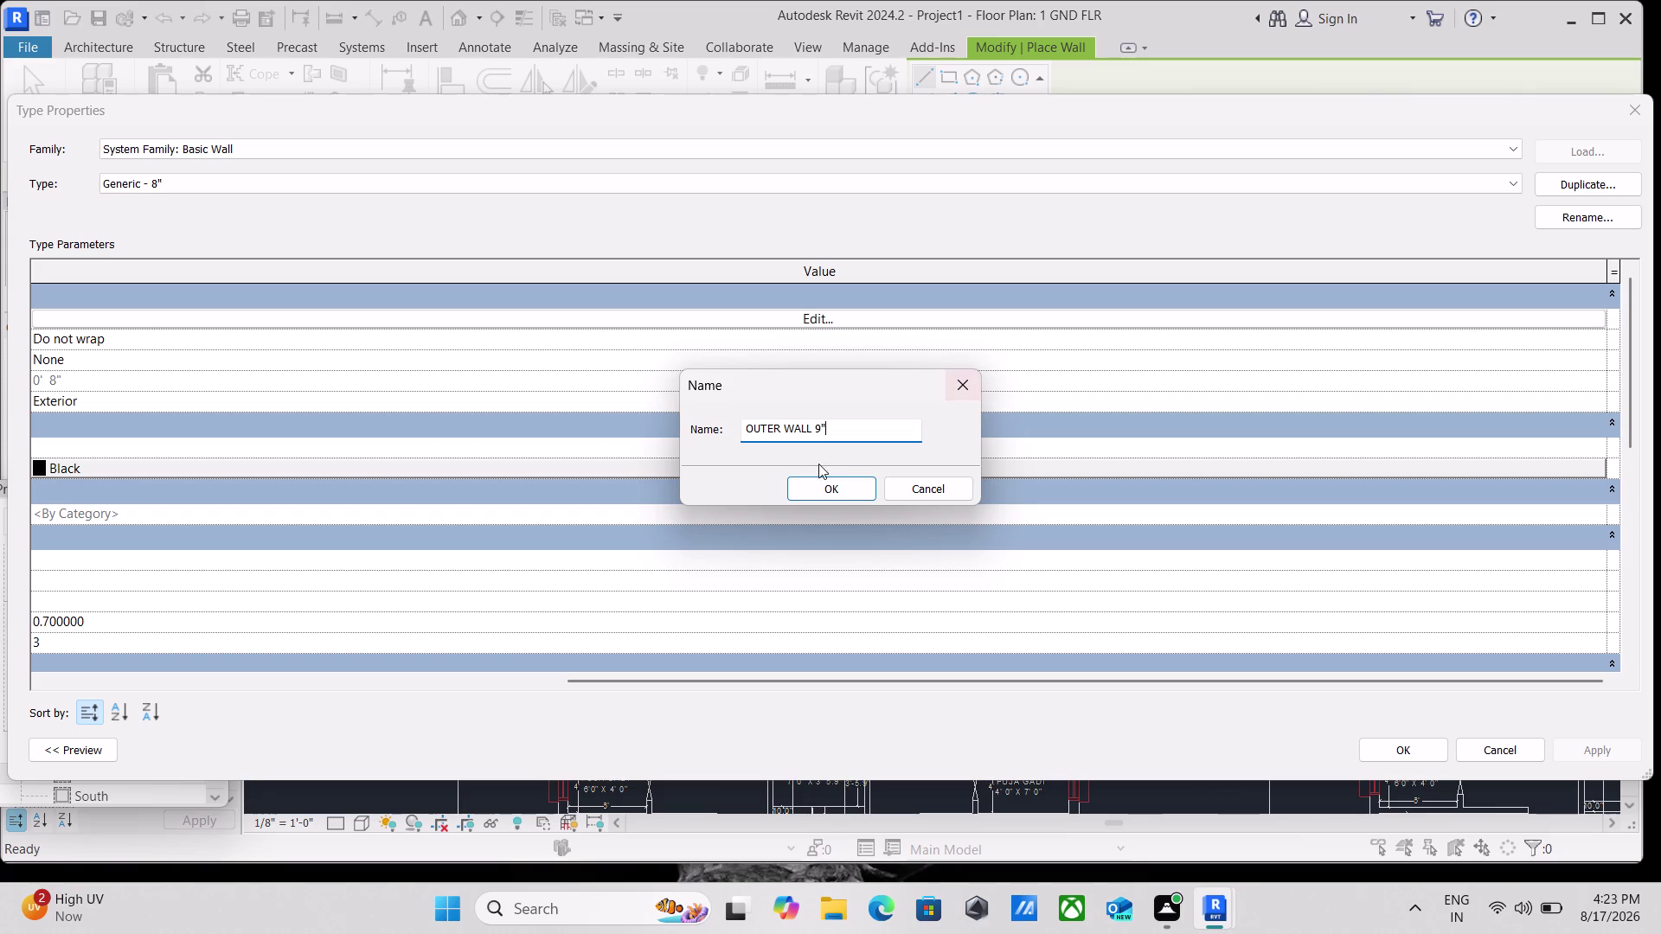
click(811, 482)
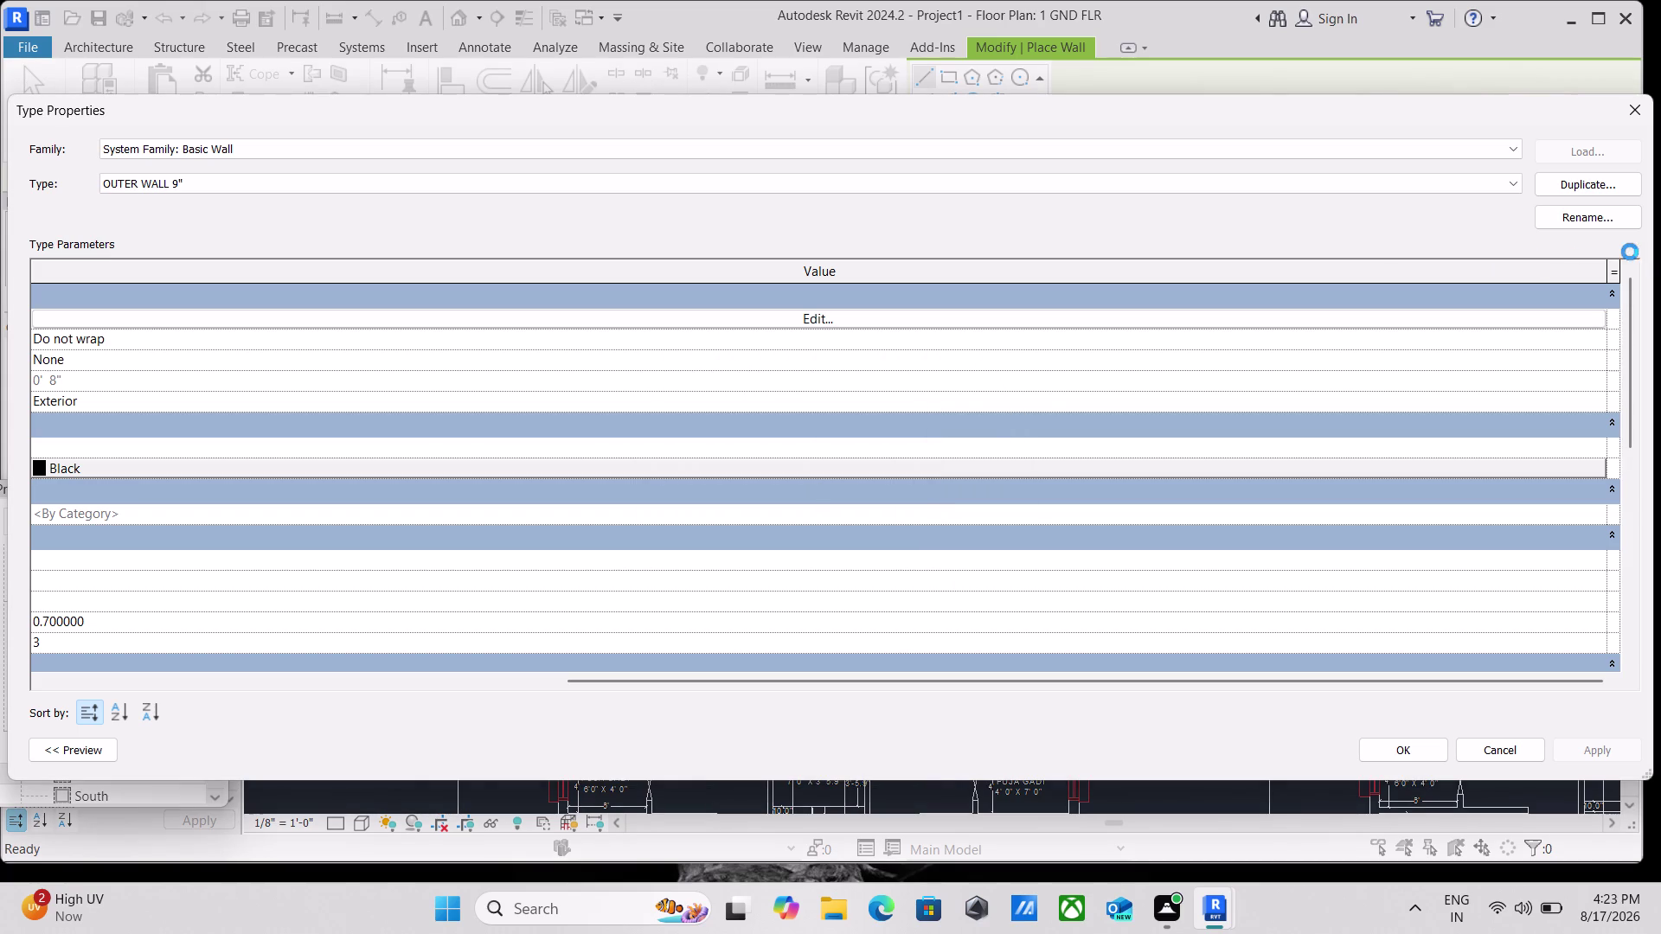
click(917, 316)
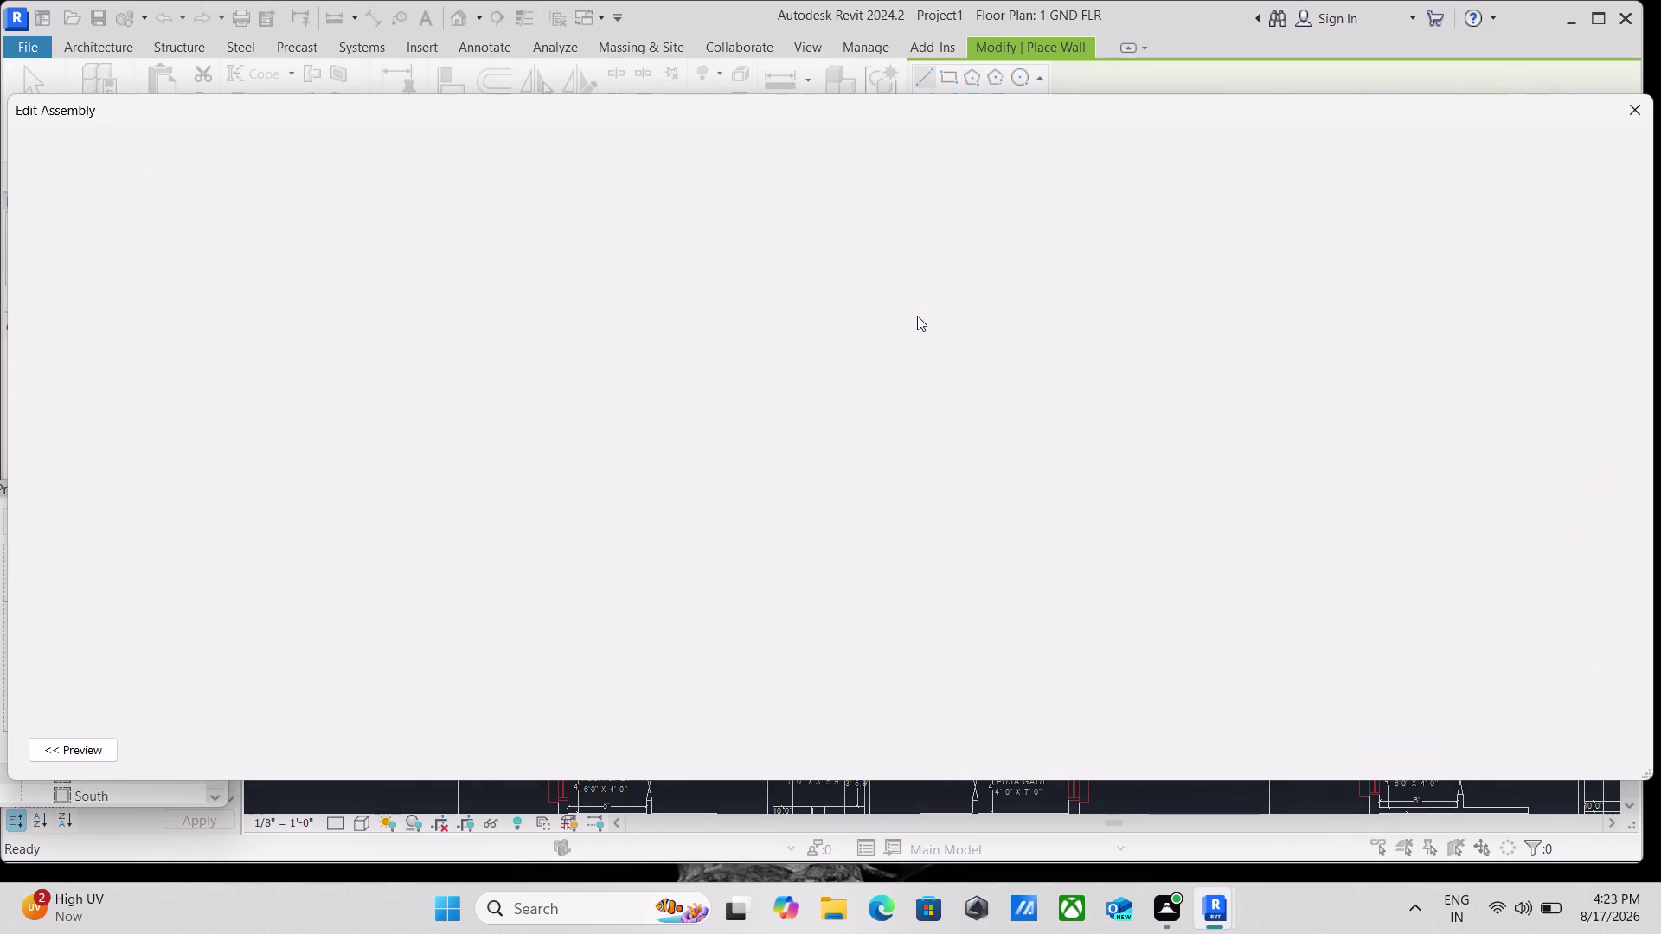
Make the Structure [1] layer 9" thick, accept it, then reselect the layer's material.
click(870, 320)
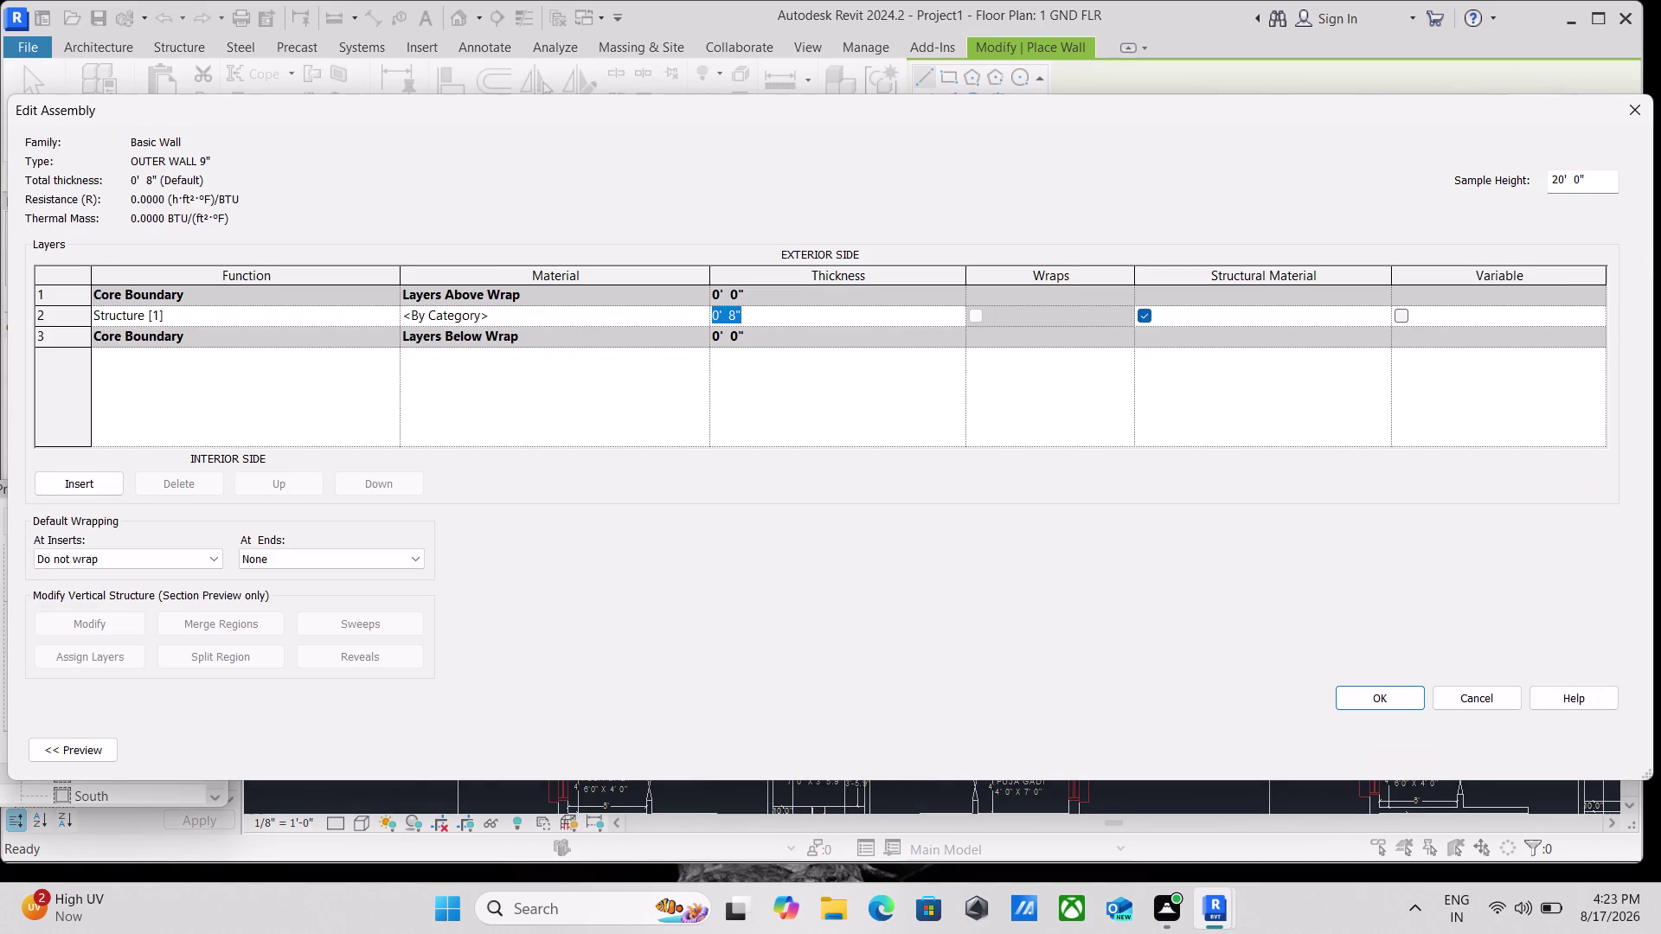
key(9)
key(shift+quotedbl)
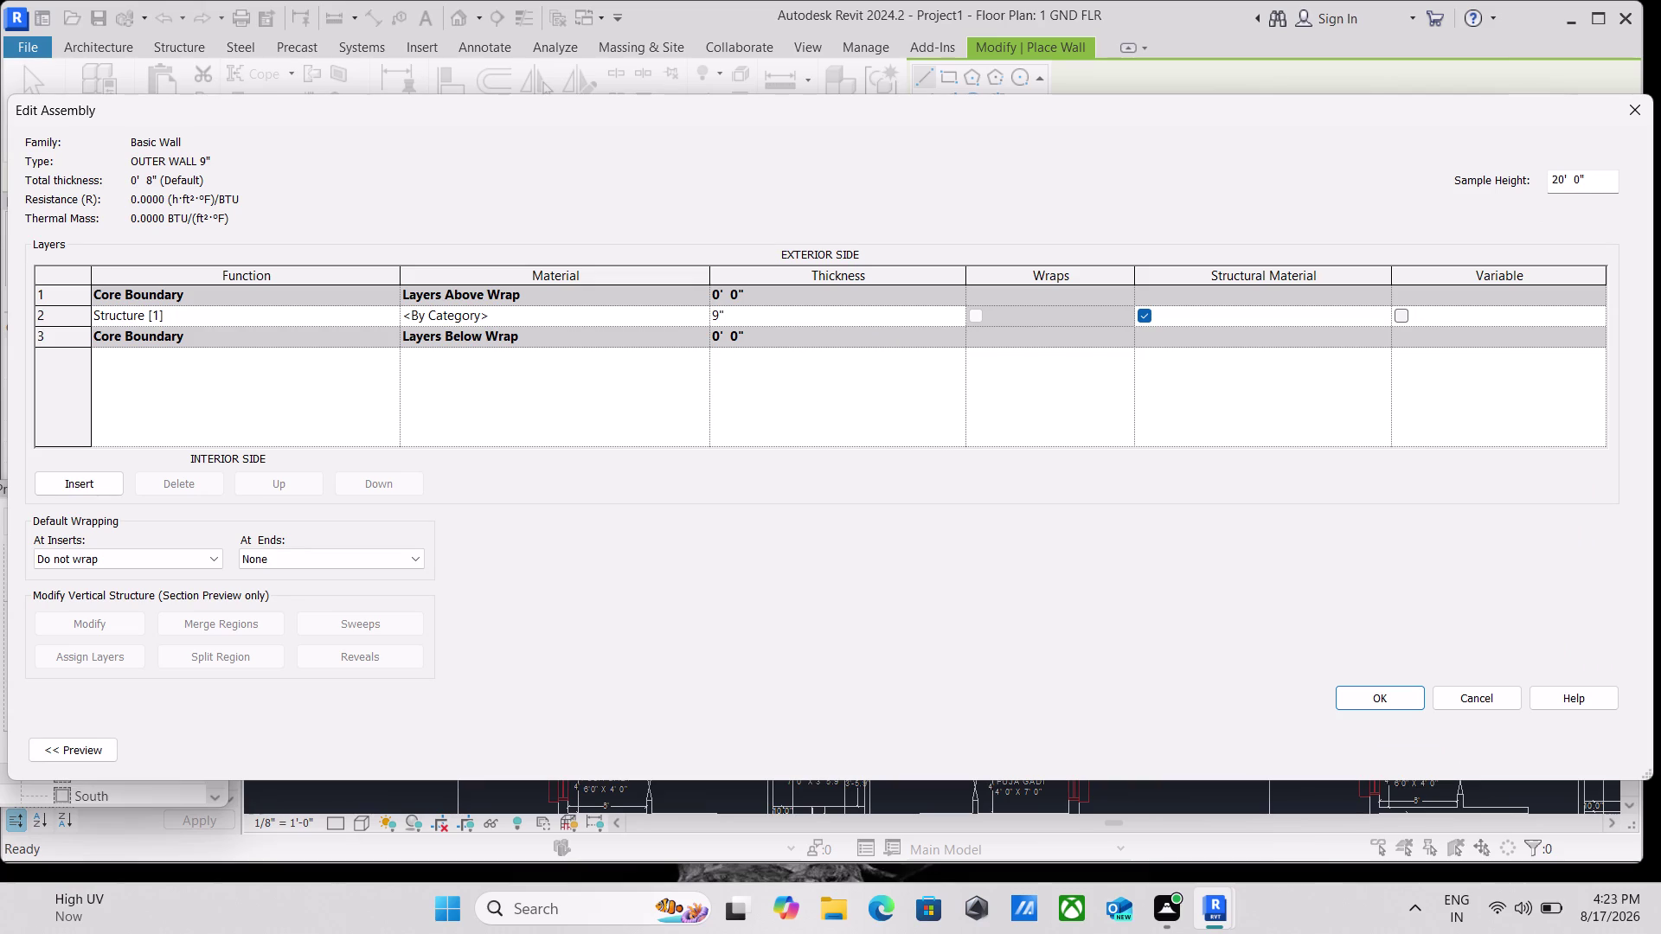
click(1374, 695)
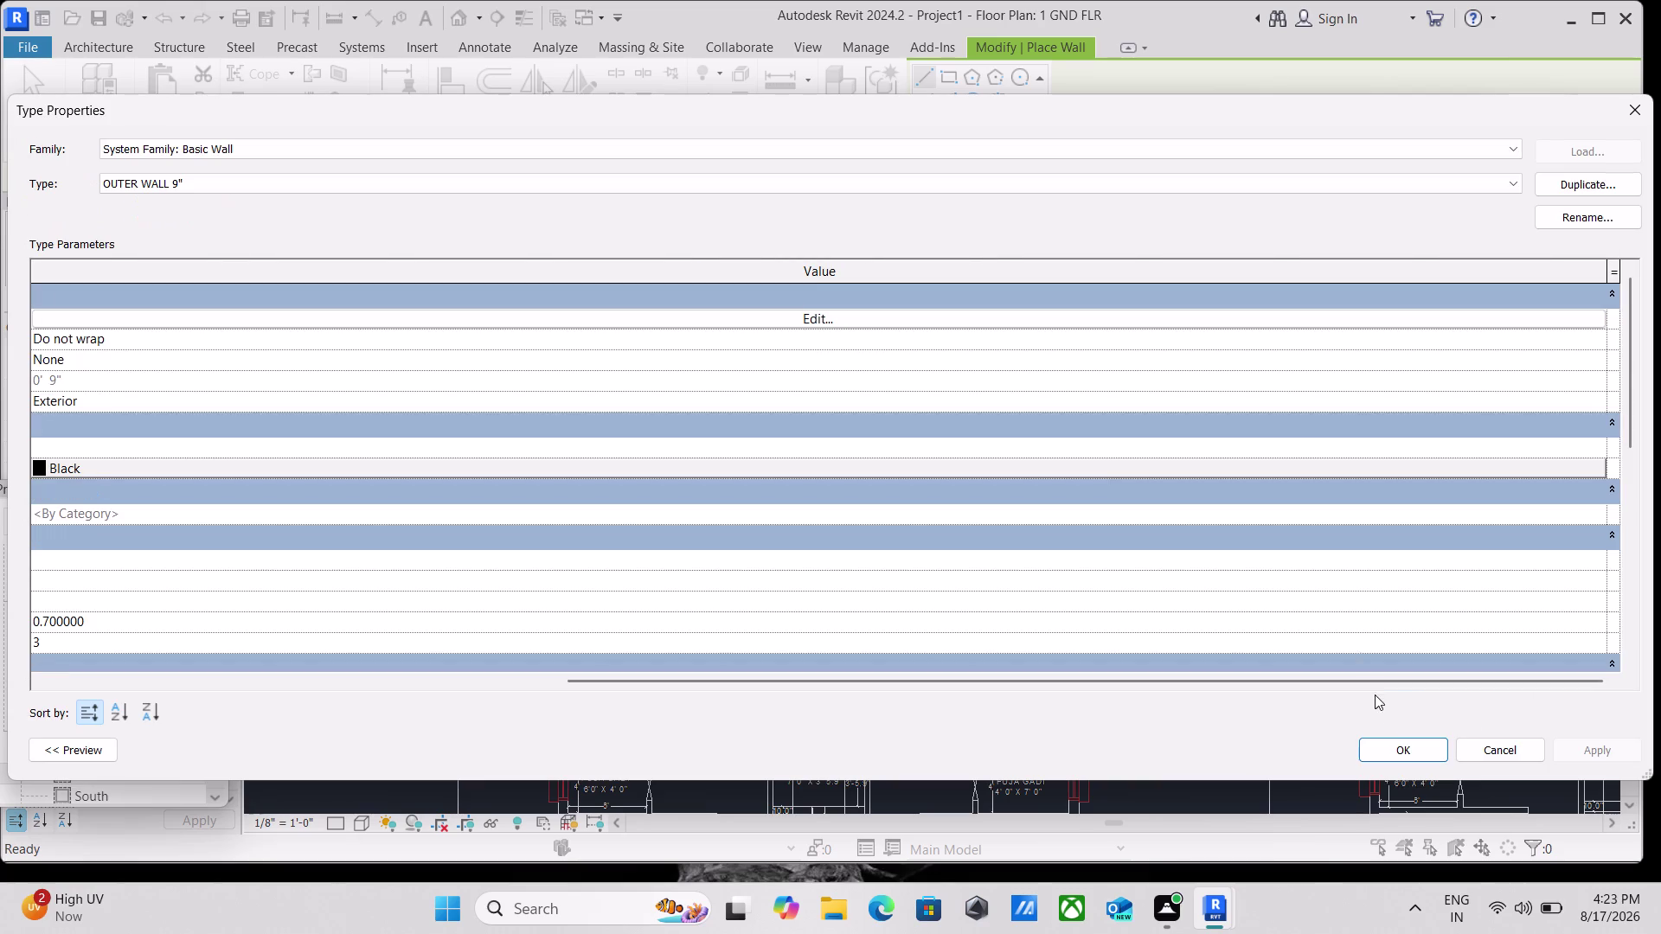
click(805, 318)
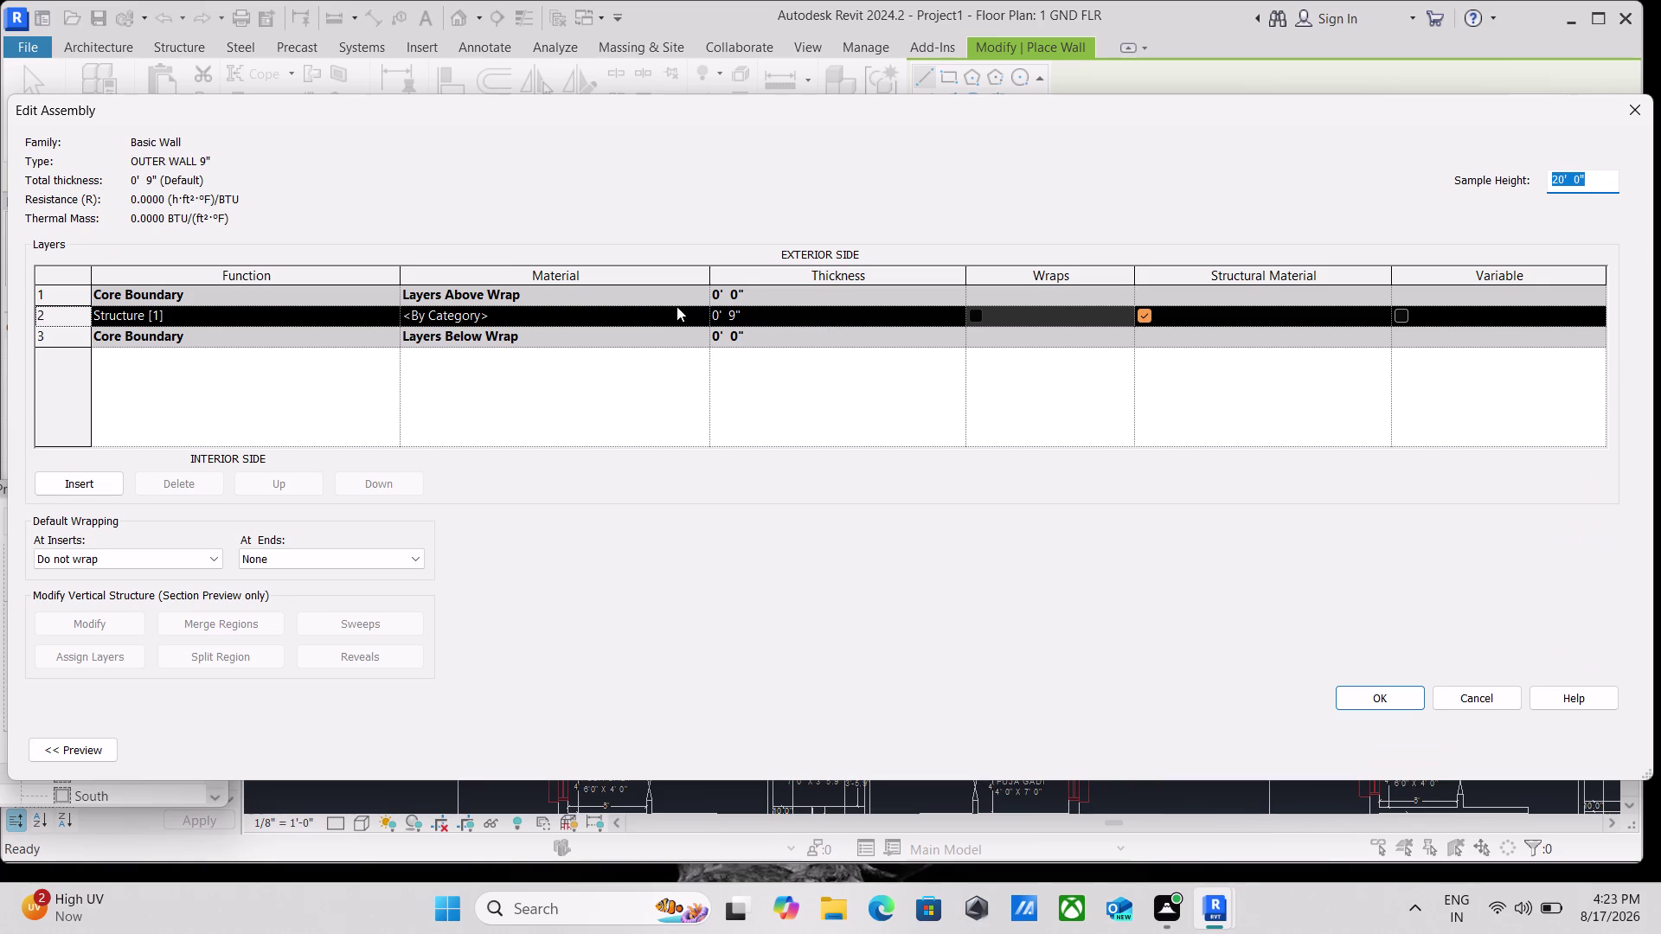
click(697, 316)
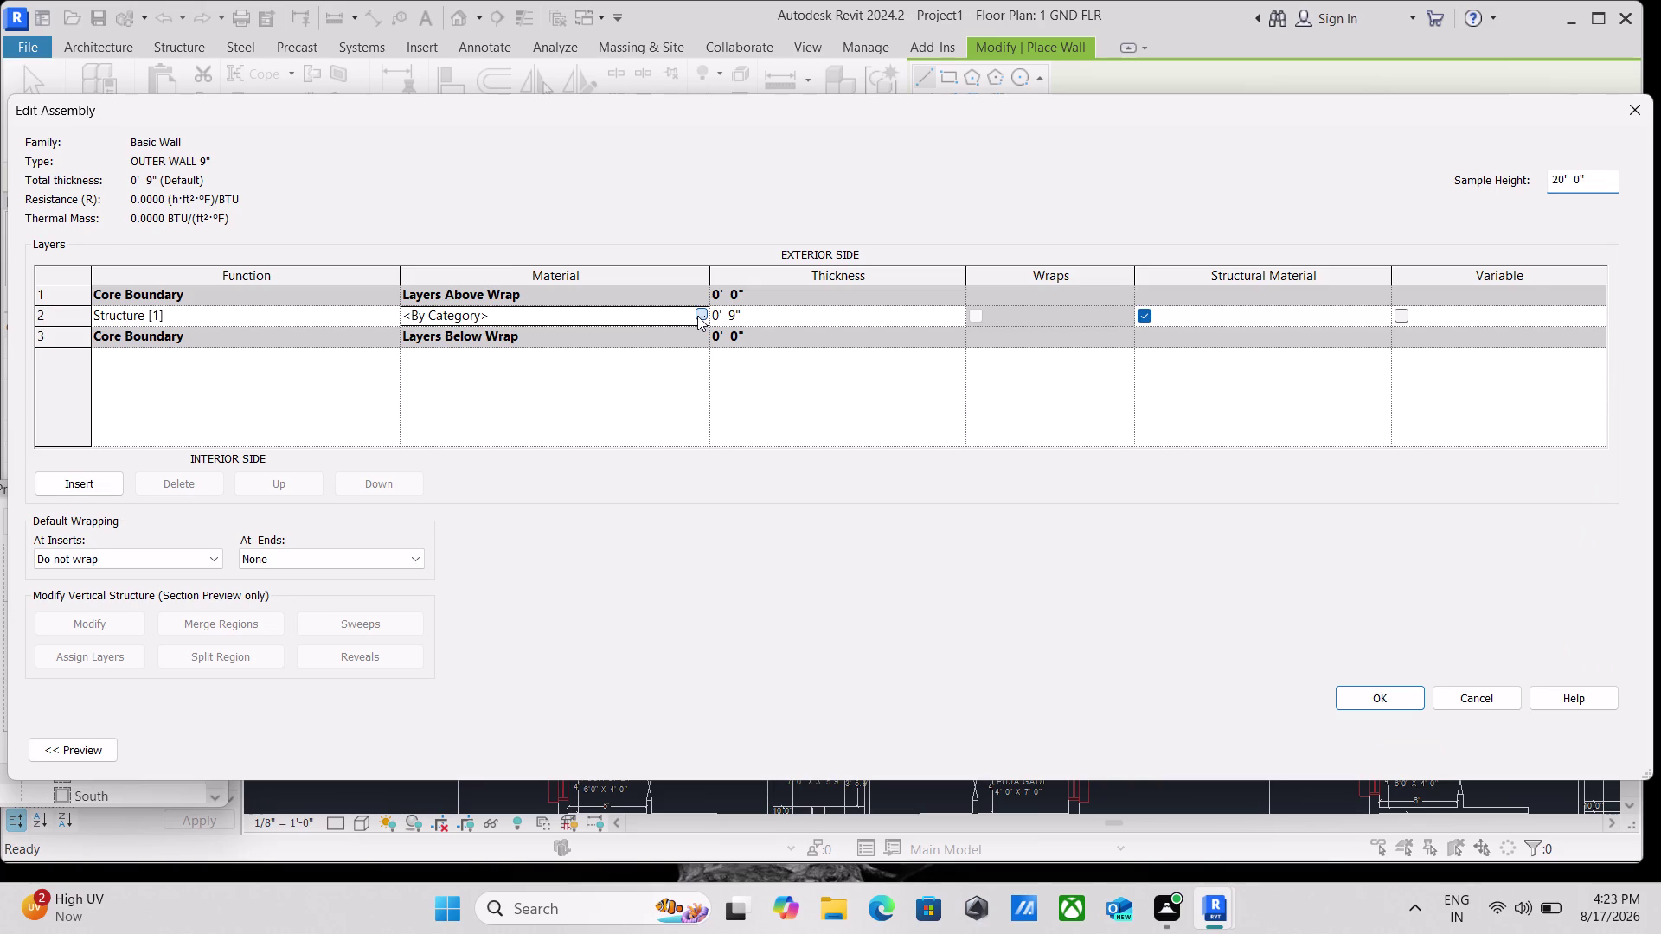
click(698, 316)
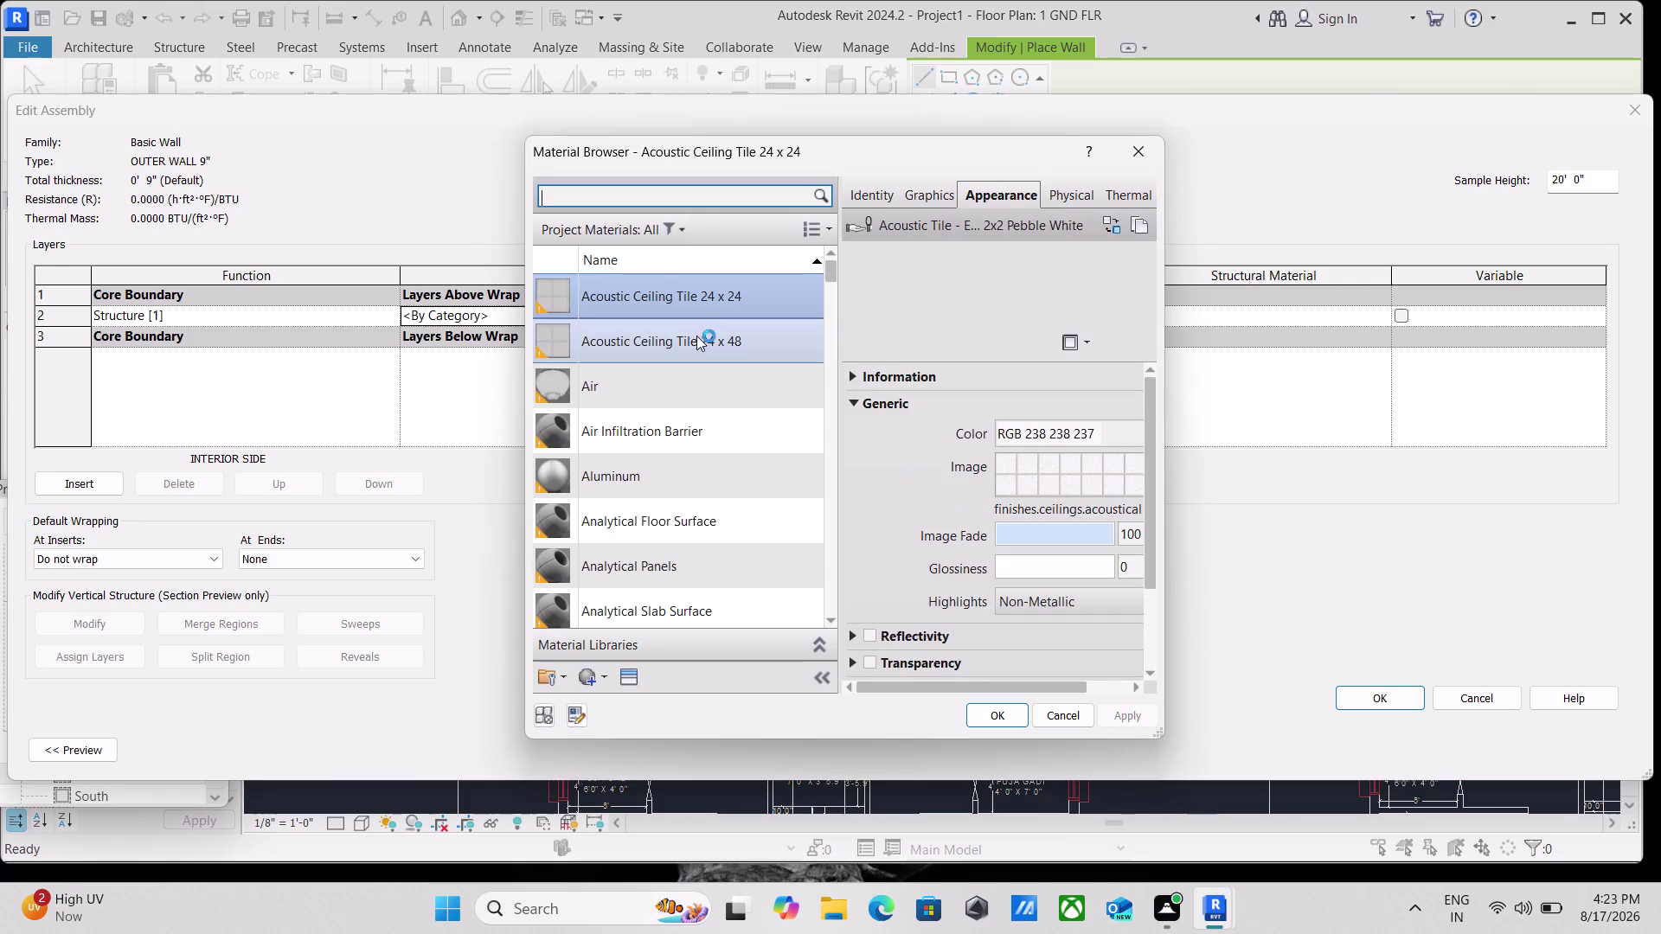
Create a new default material in the material browser and start renaming it.
scroll(down, 3)
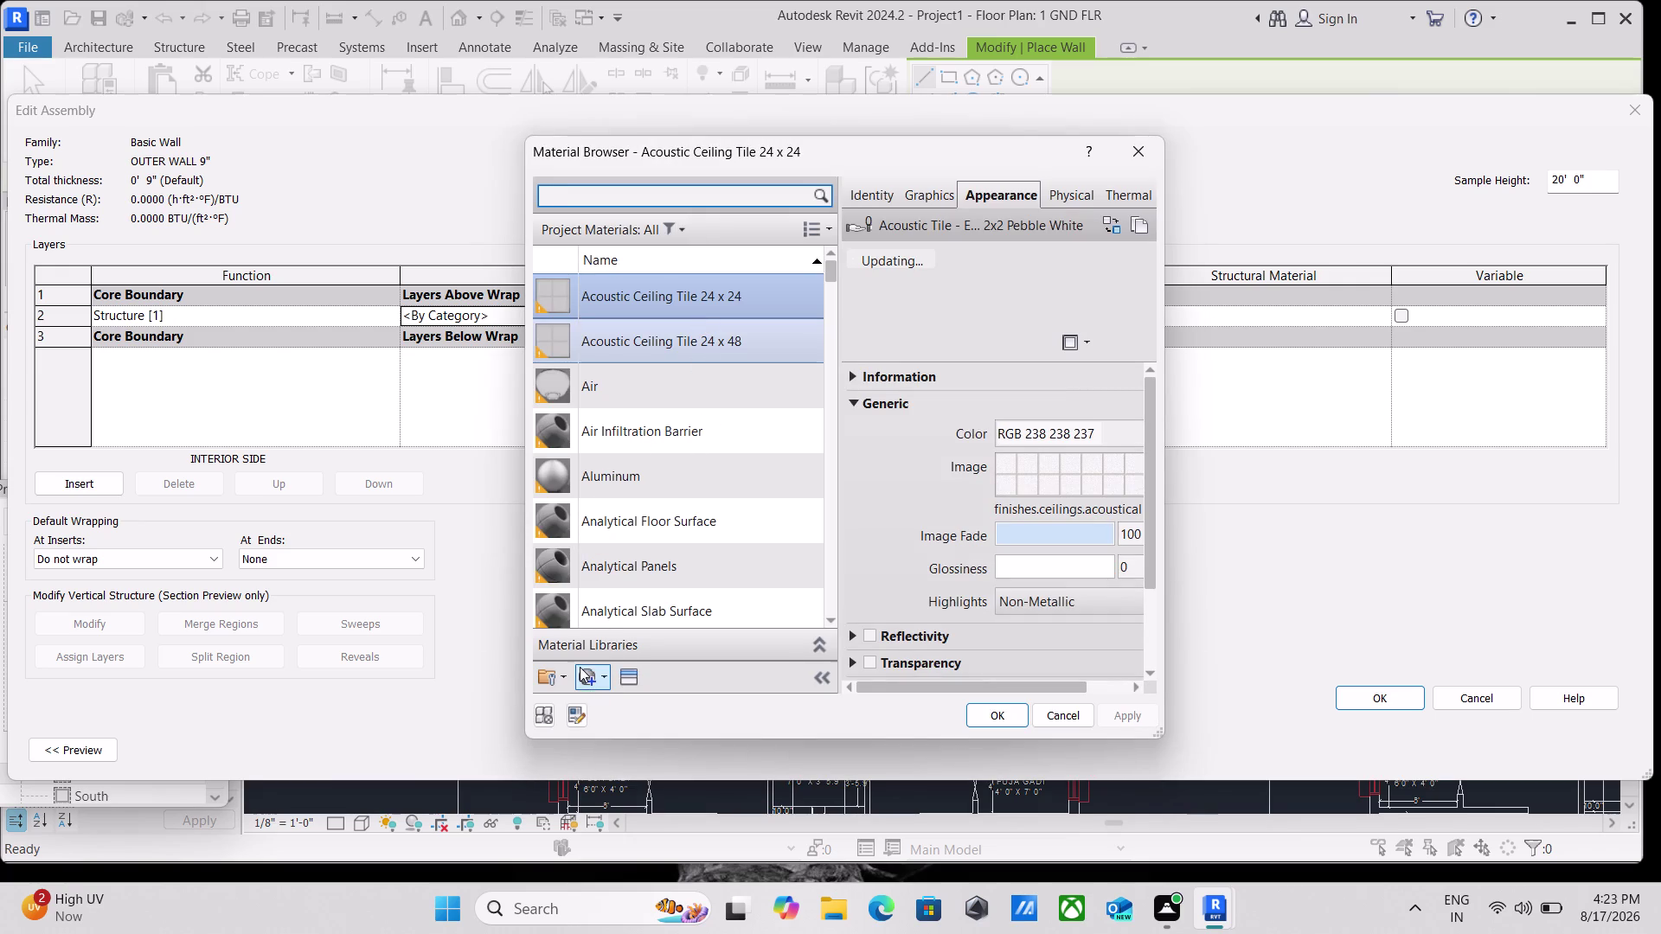
click(586, 672)
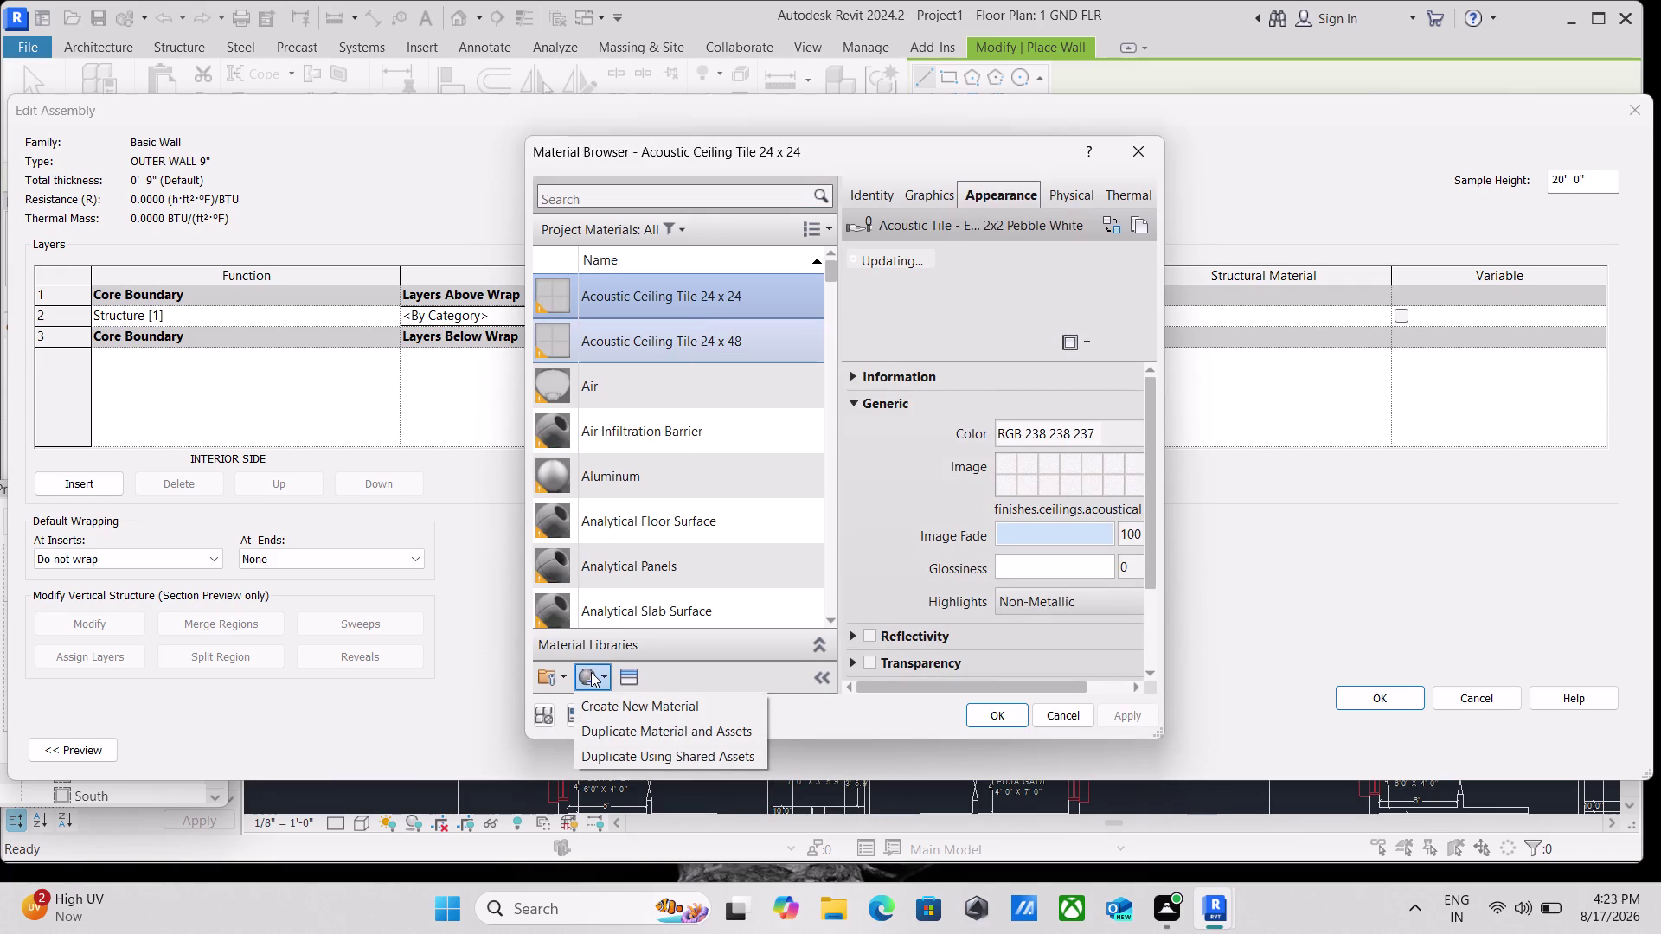
click(618, 714)
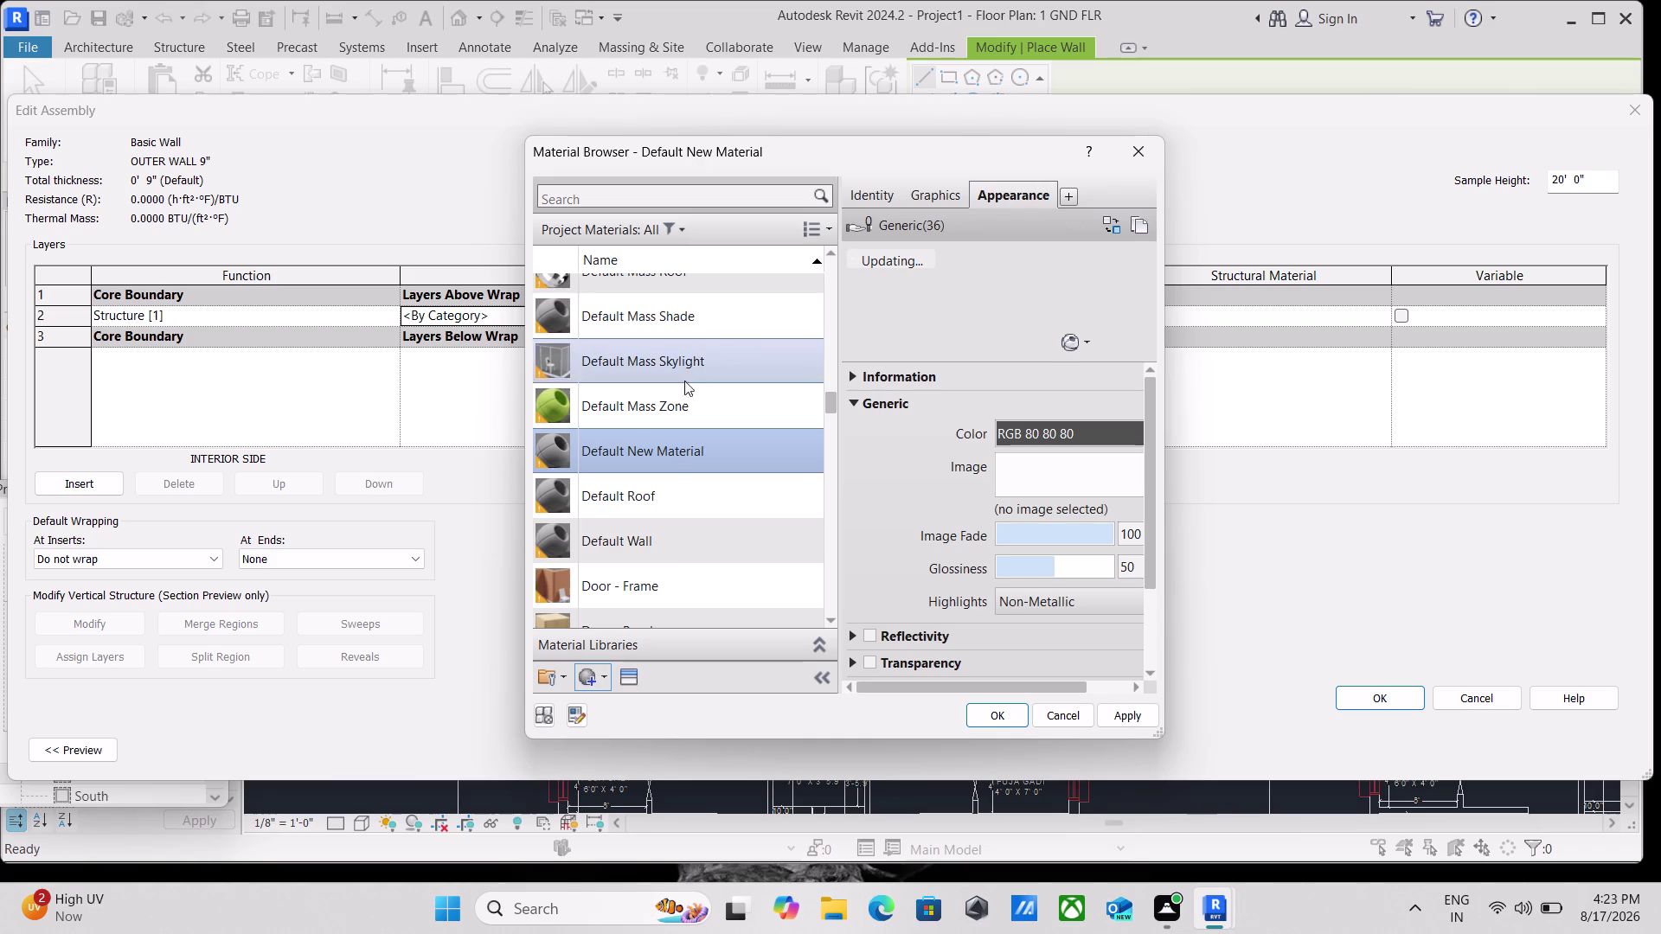
click(713, 453)
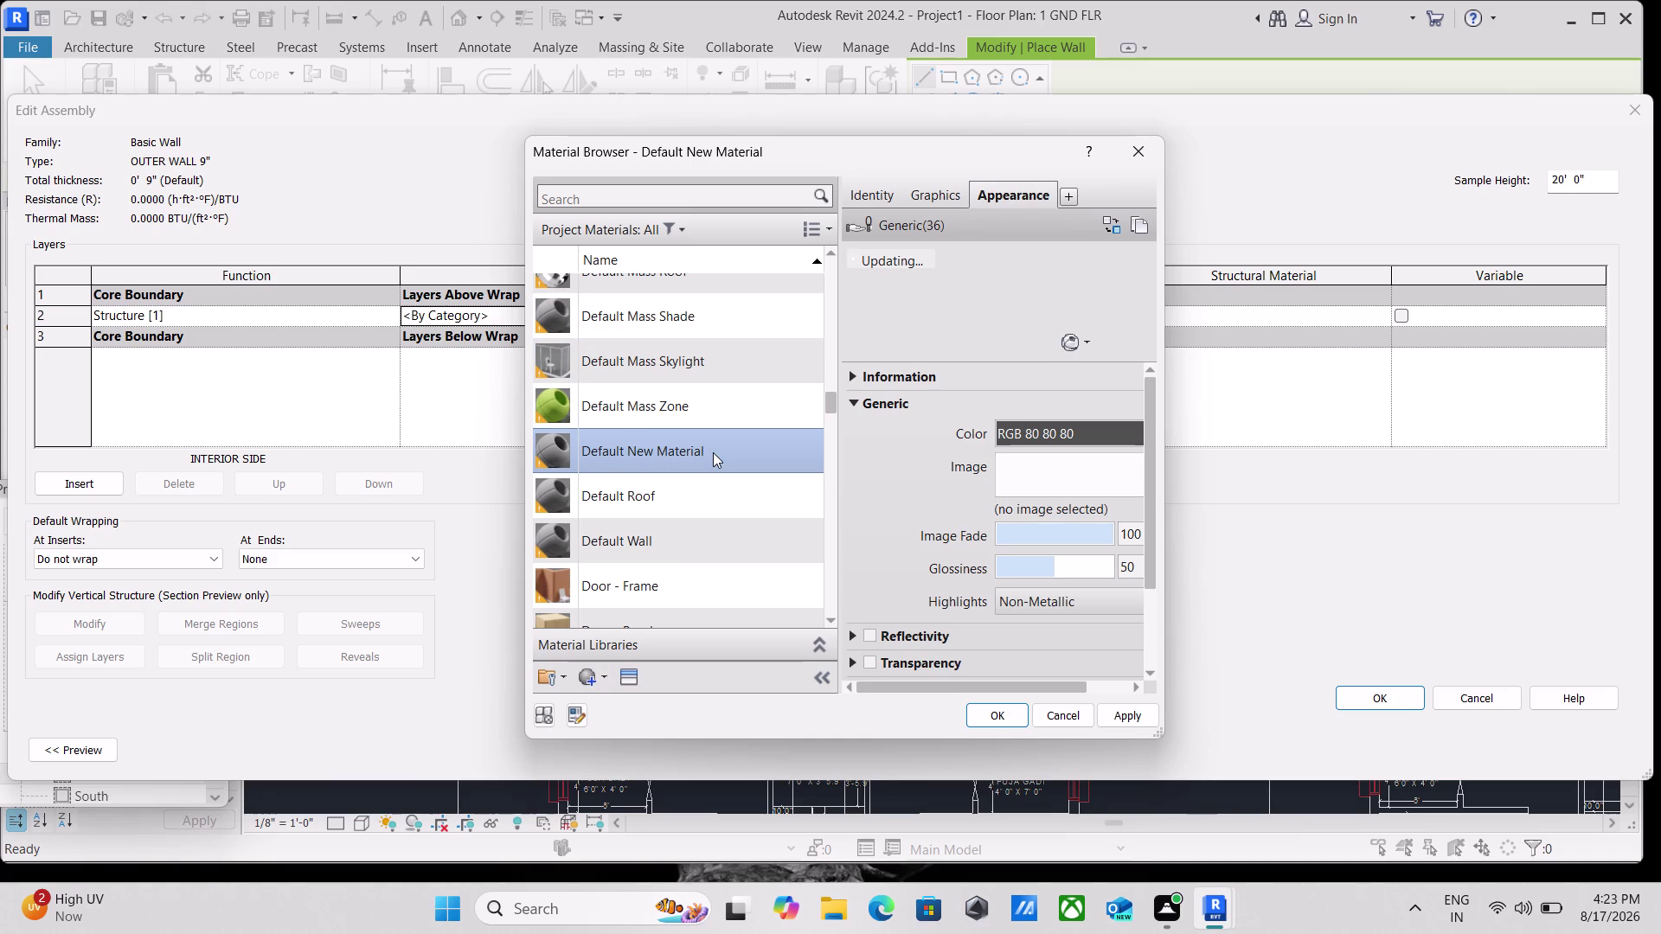
right_click(683, 461)
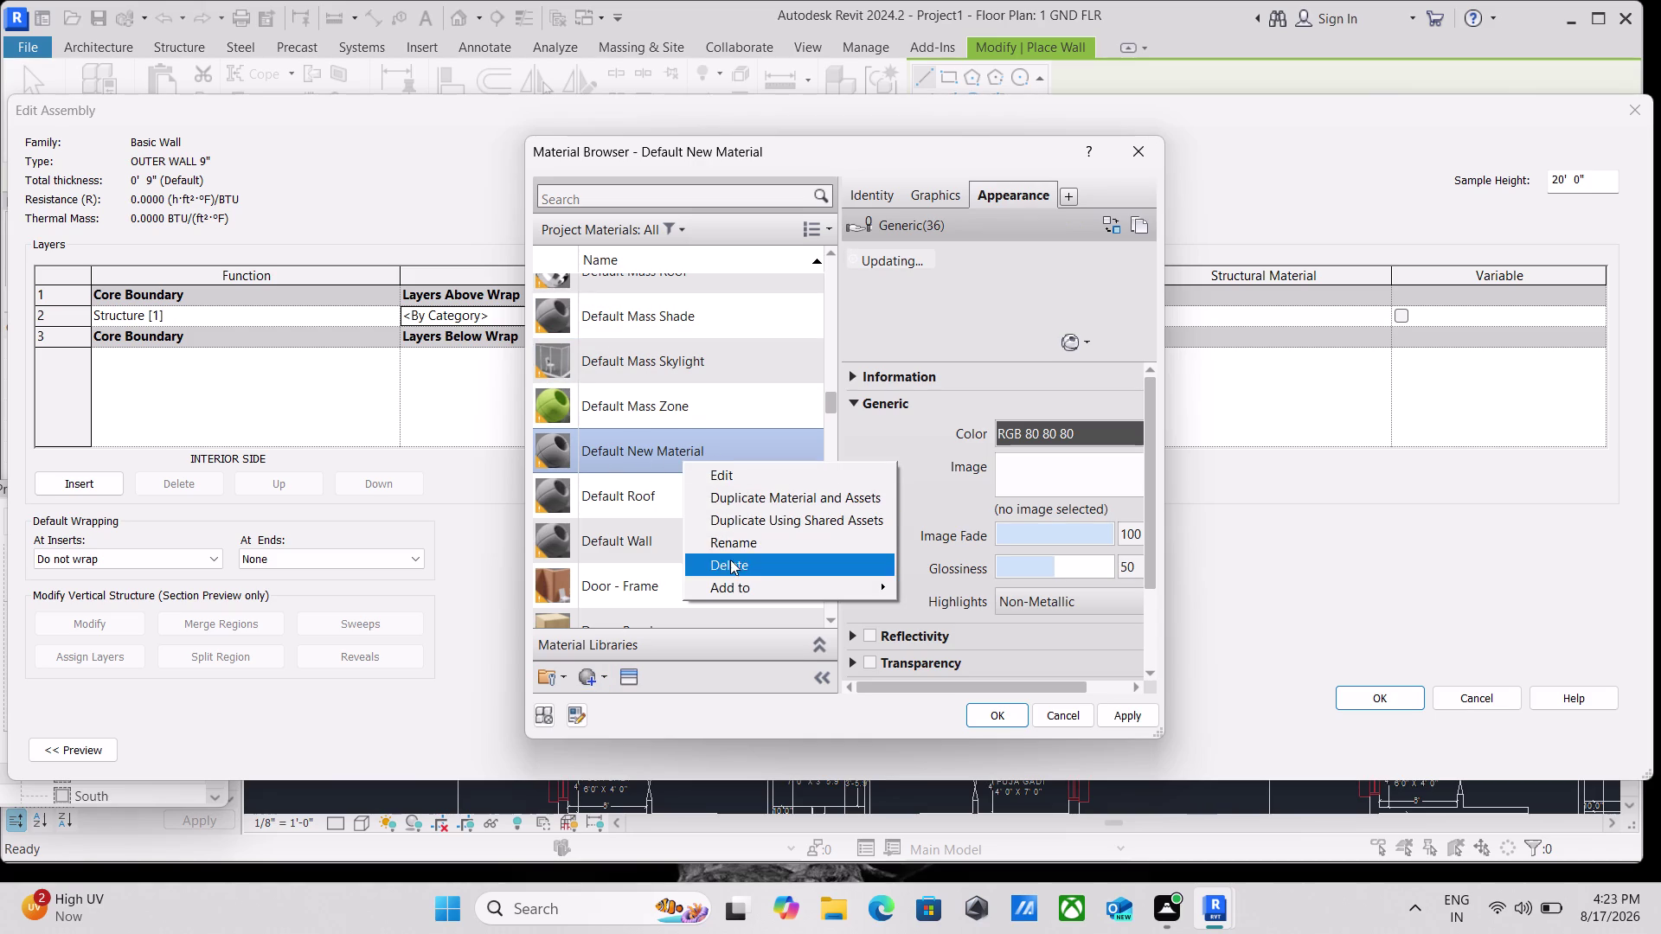
click(726, 538)
Name the new material OUTER WALL PAINT.
key(BackSpace)
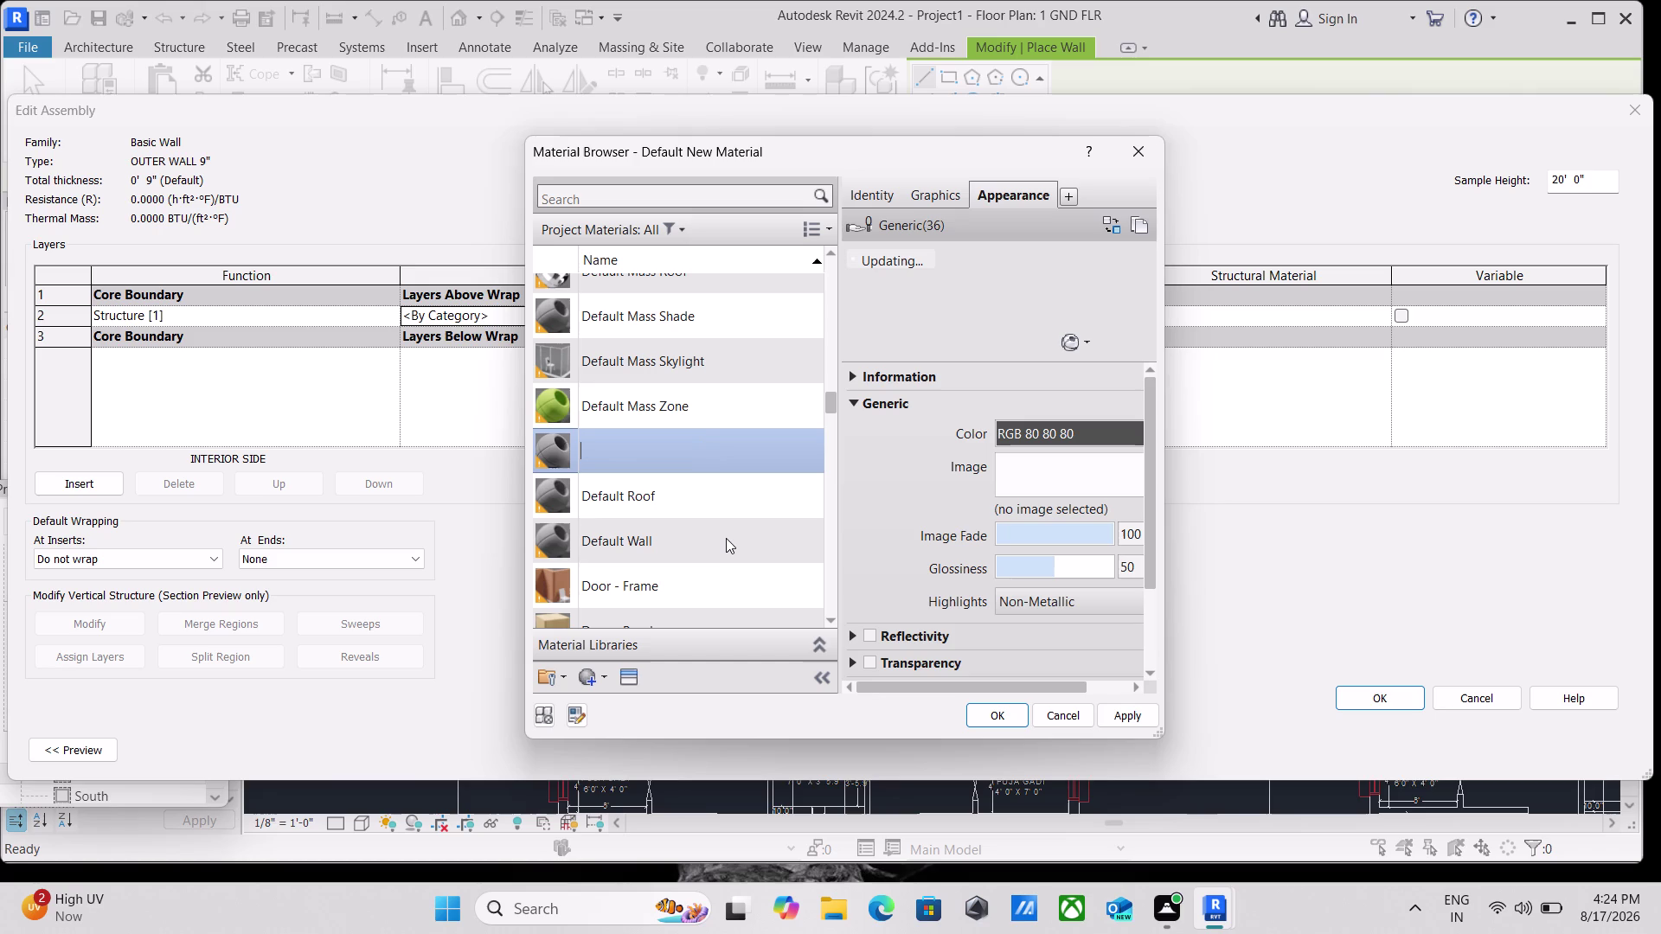
text(O)
text(U)
text(TER)
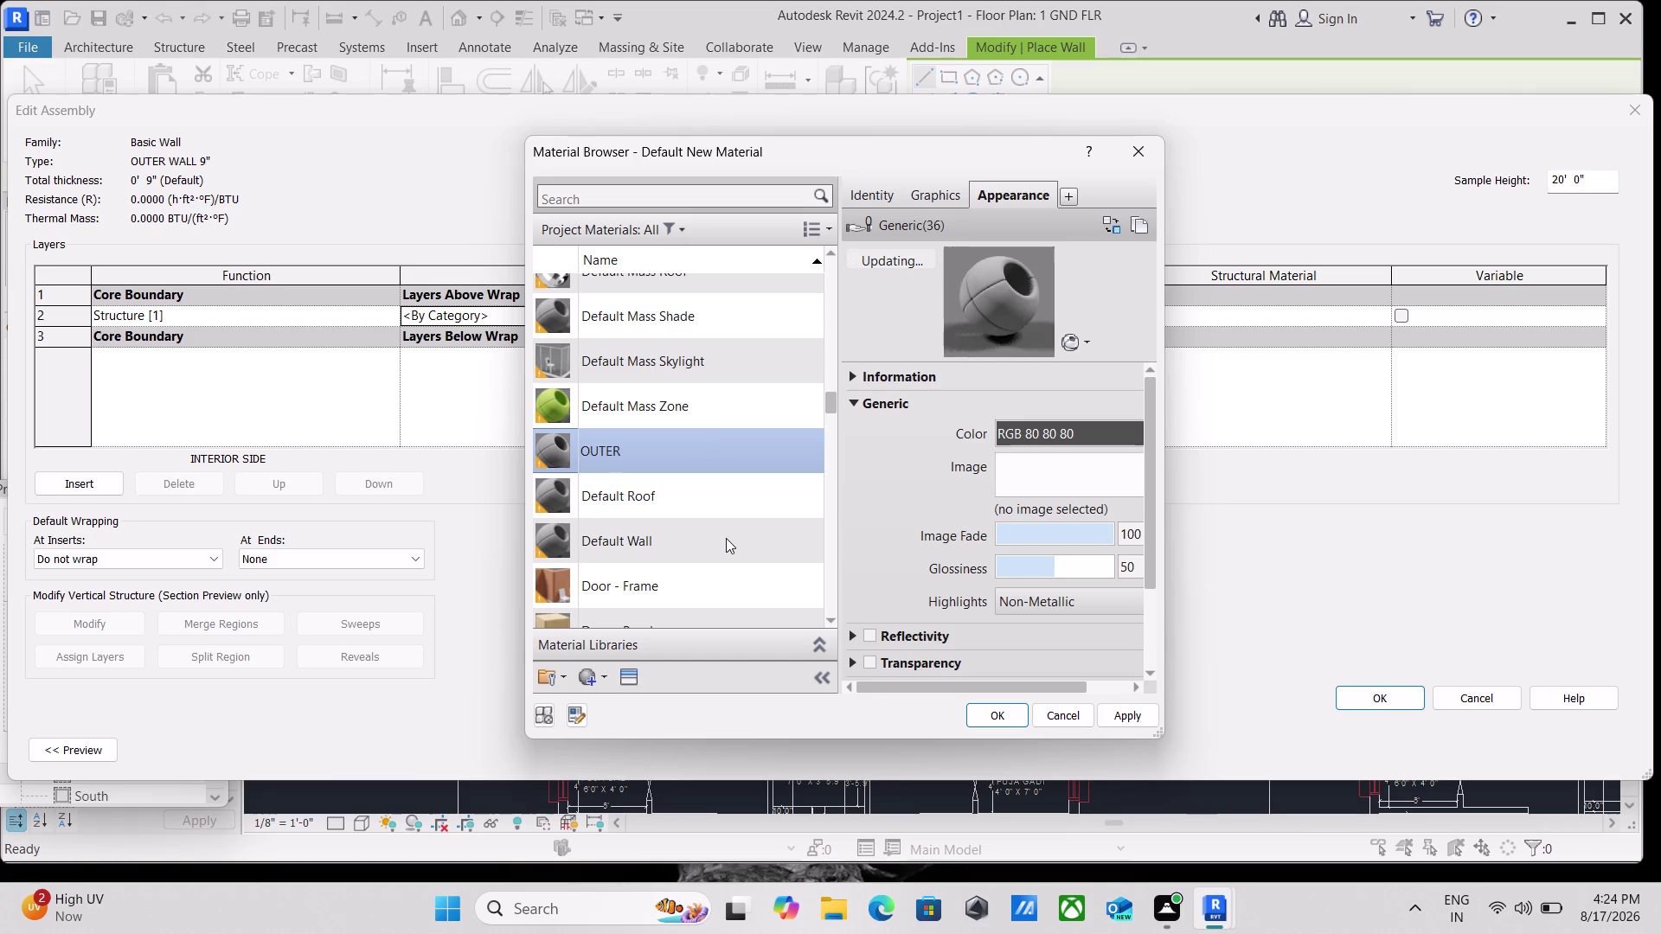
key(space)
text(WALL)
key(space)
key(9)
key(shift+quotedbl)
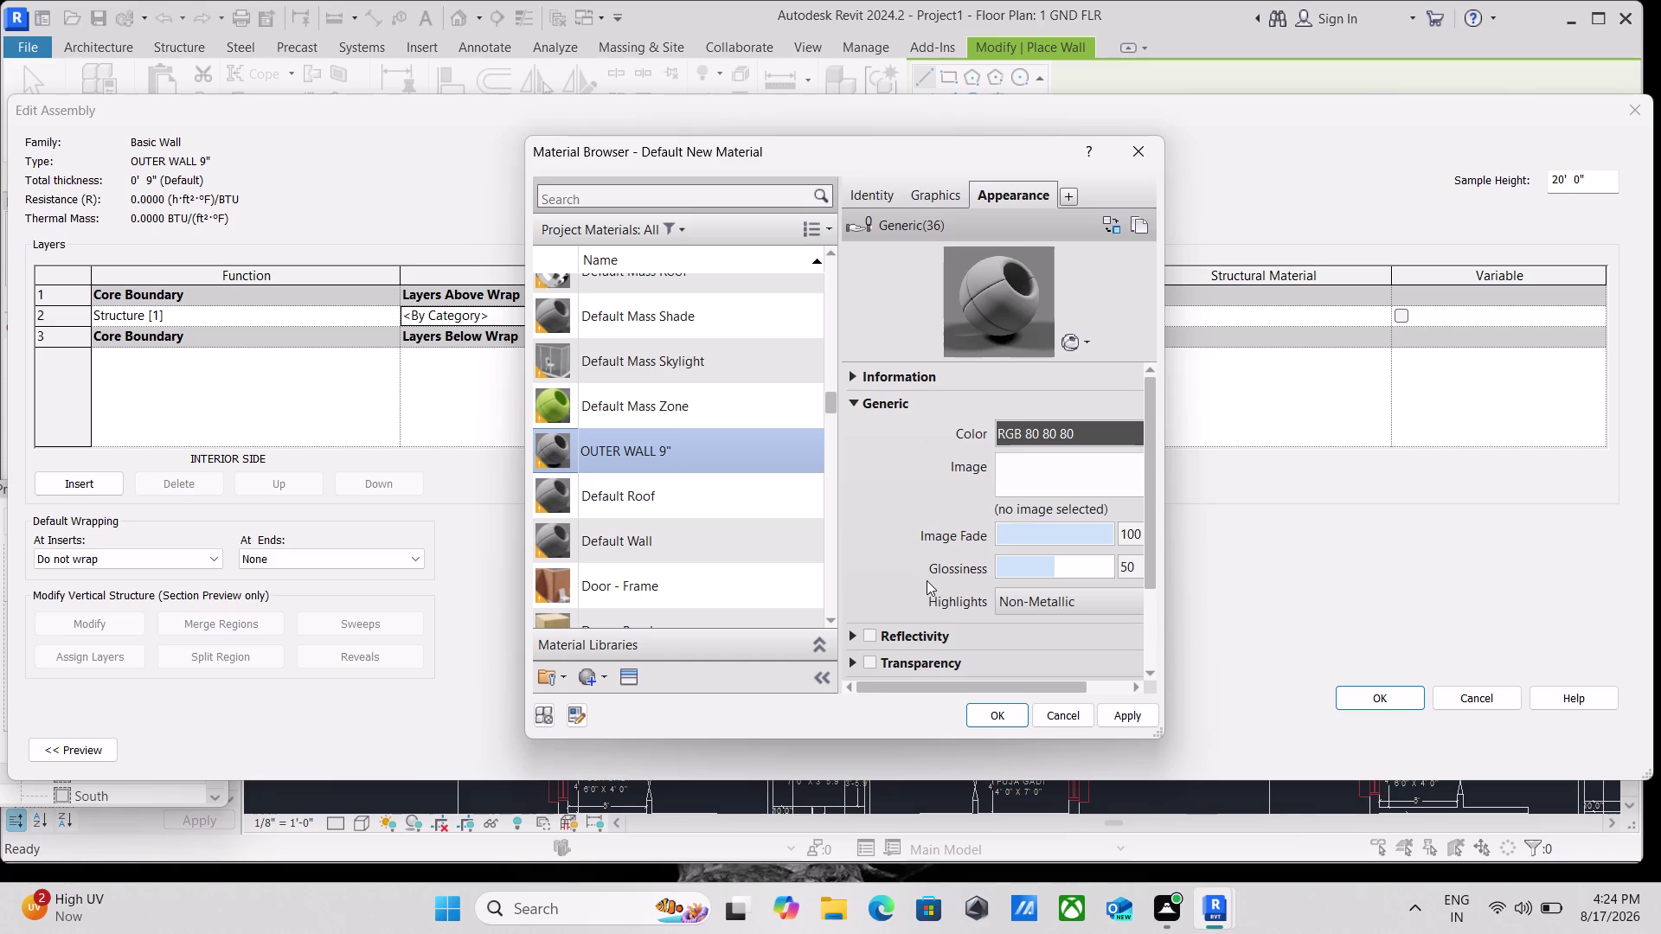
key(BackSpace)
key(BackSpace)
text(PAI)
text(NT)
drag(836, 384, 713, 358)
click(713, 467)
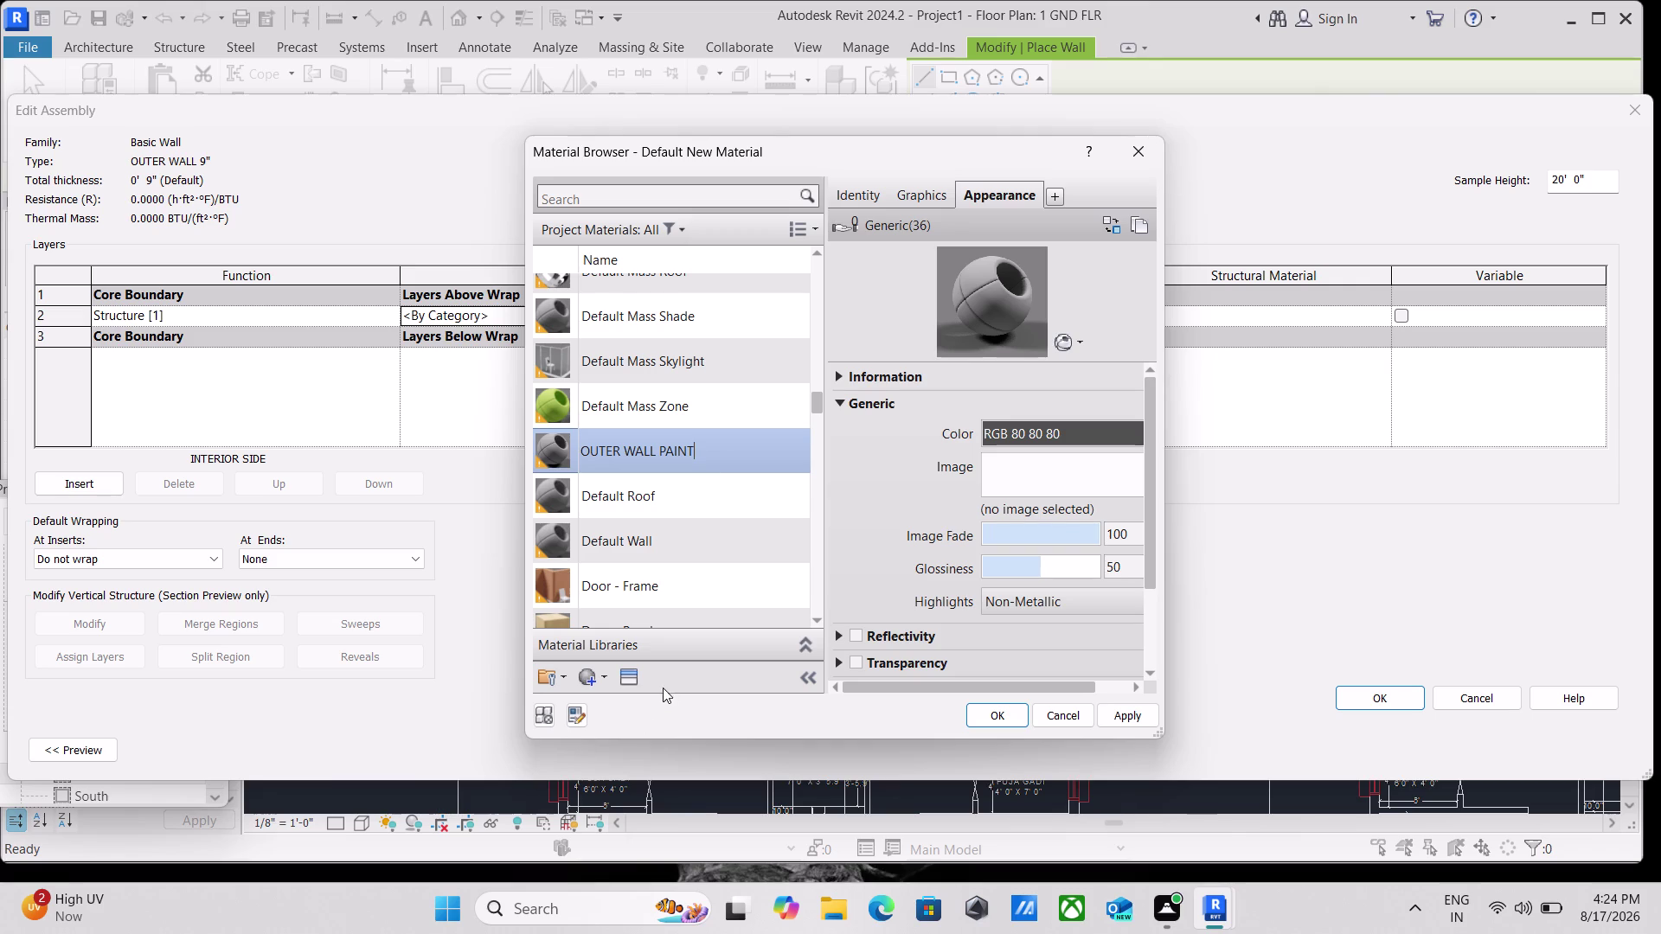
click(626, 680)
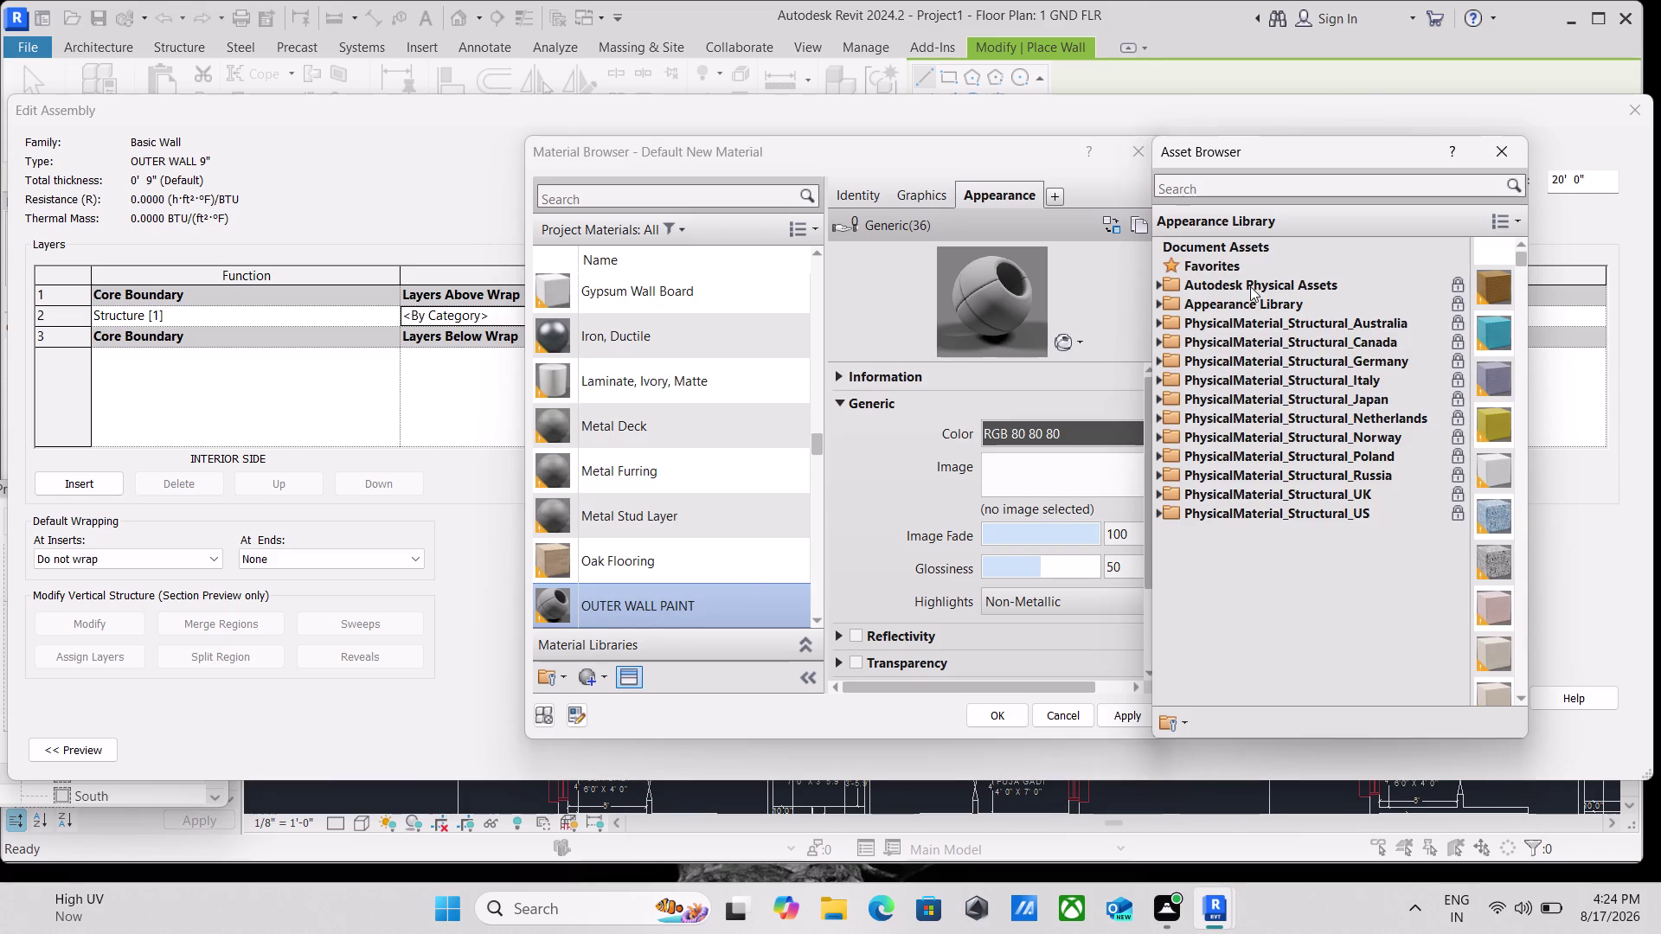
Expand the Appearance Library and list its Paint appearance assets.
click(1202, 300)
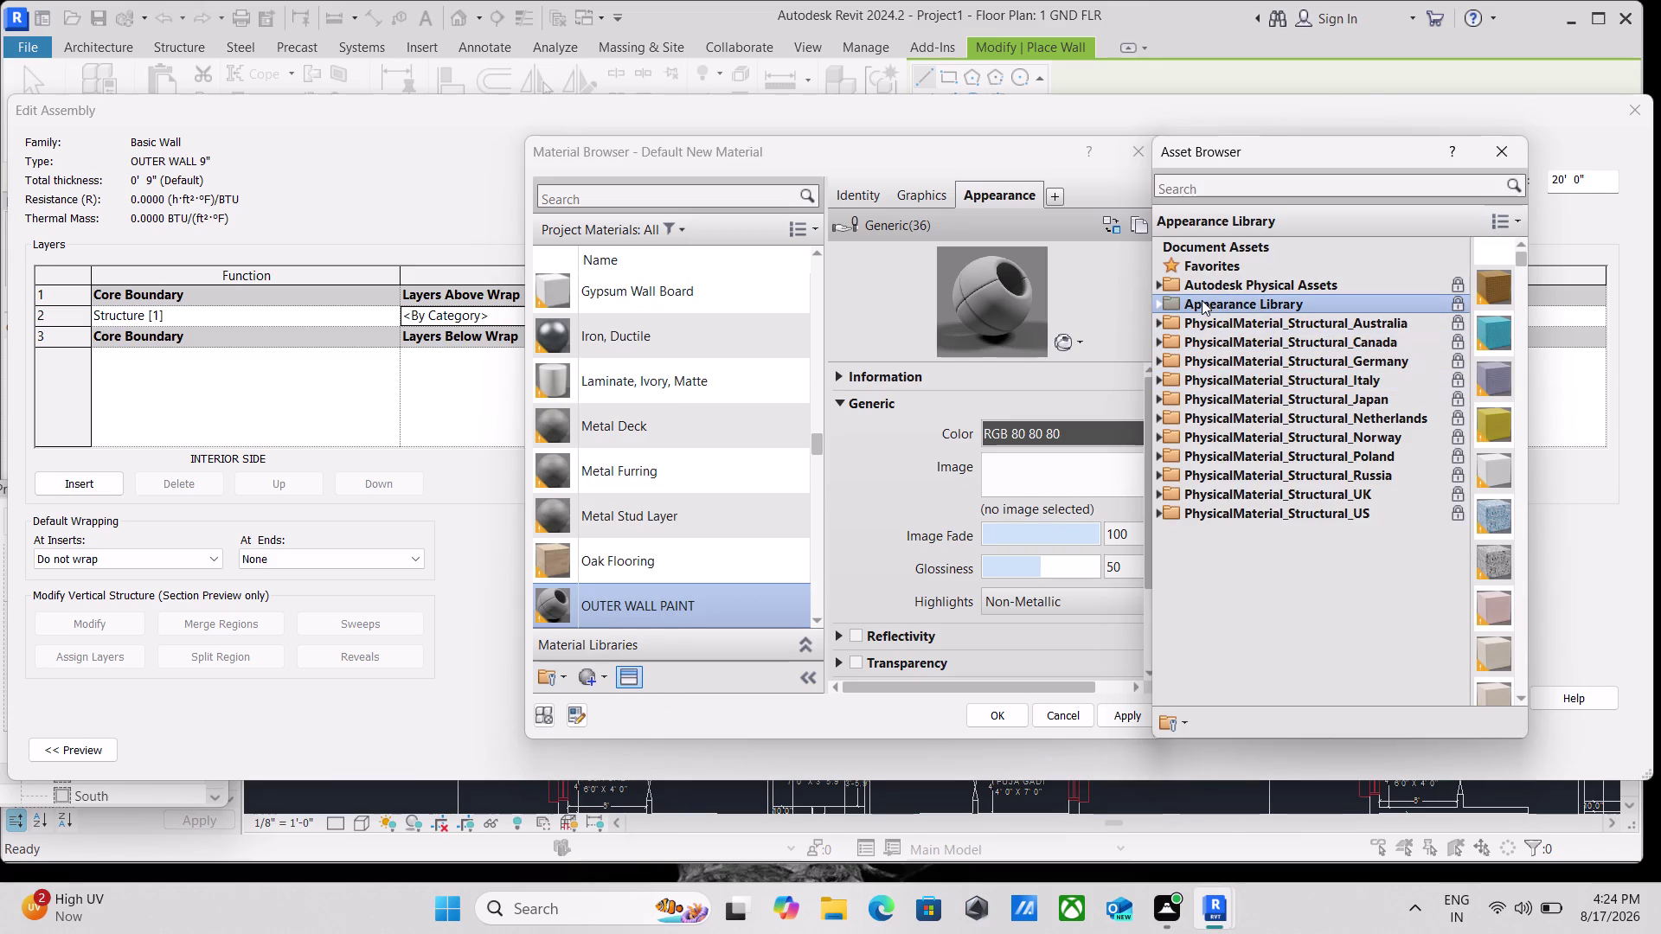
click(1155, 386)
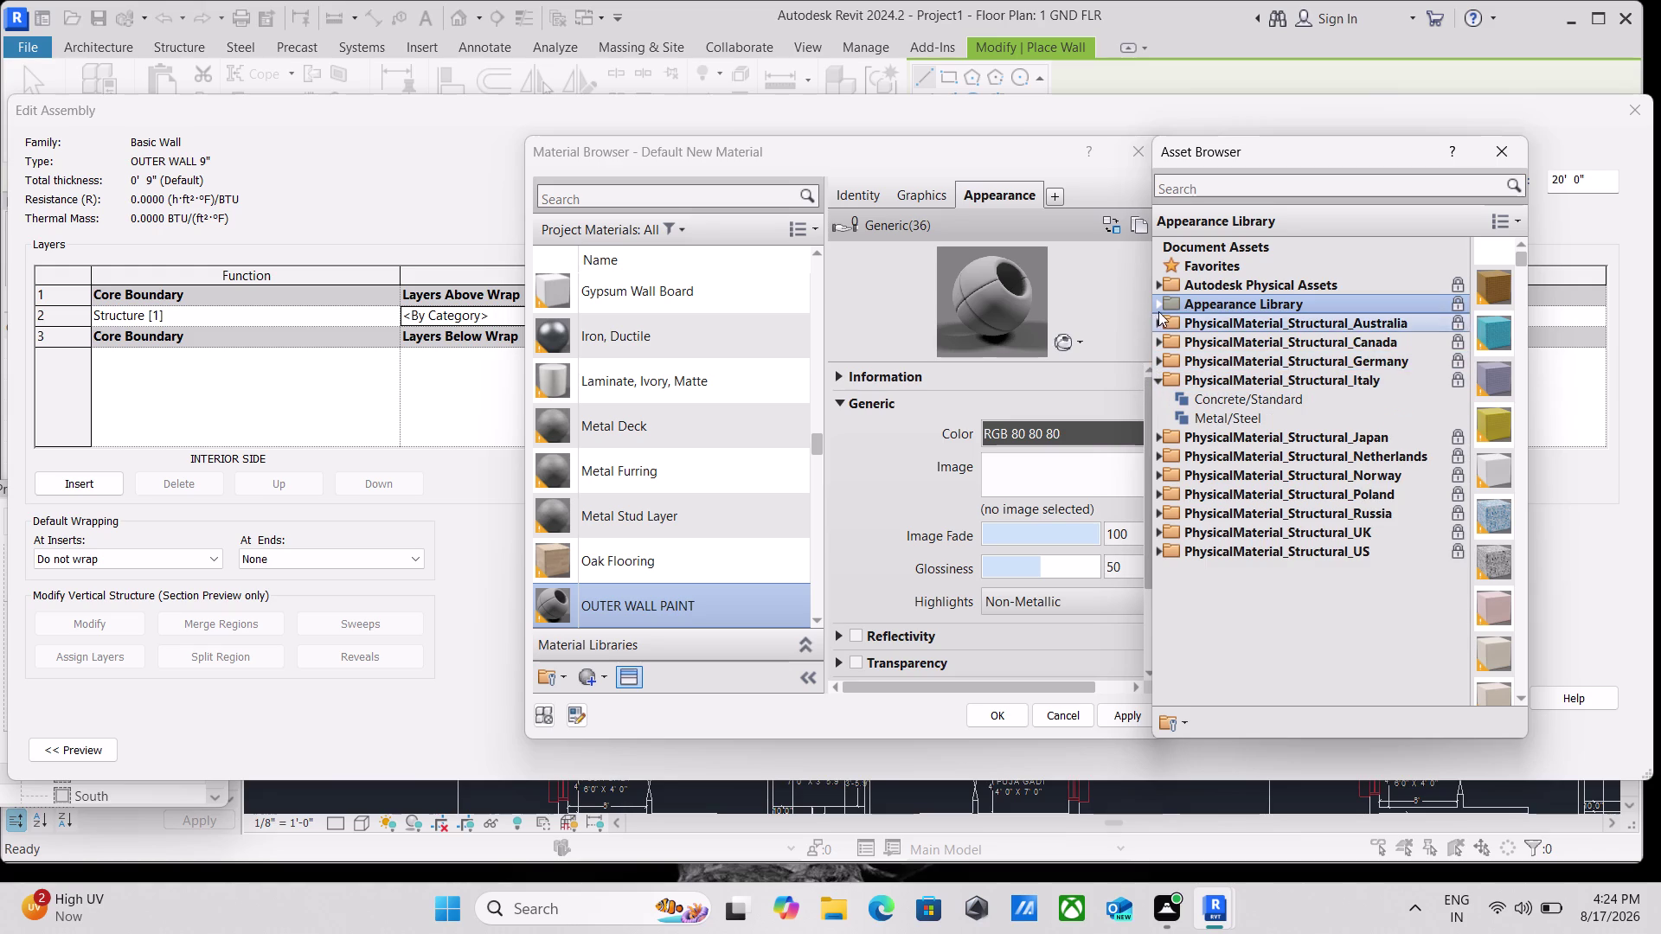
click(1163, 306)
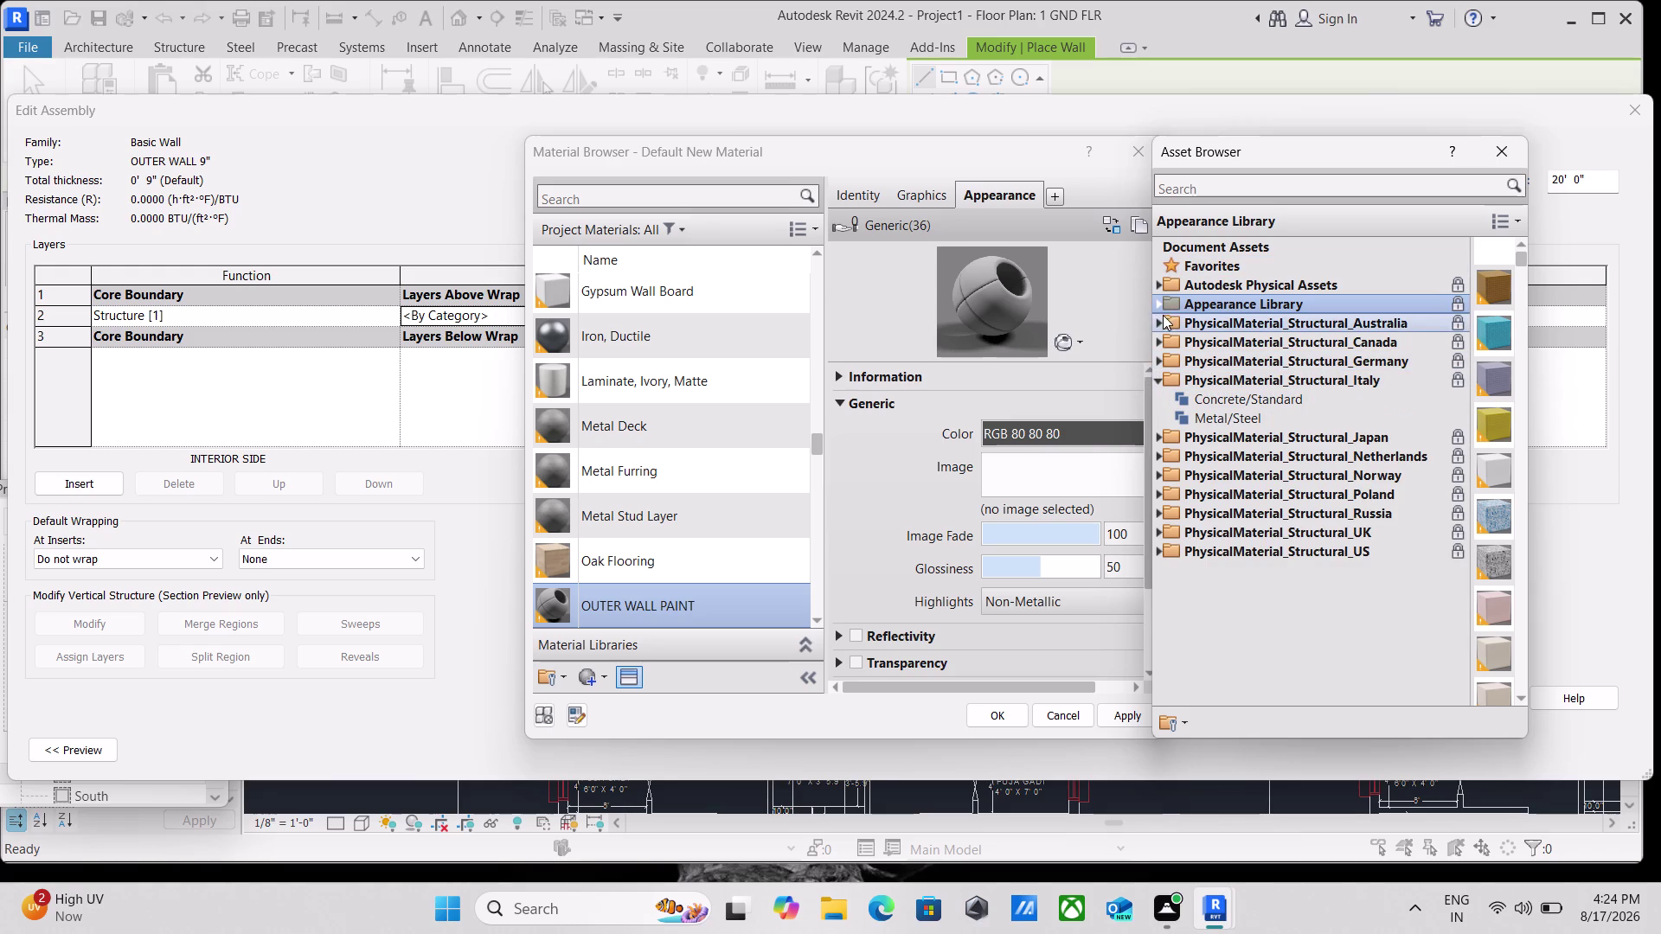
click(1157, 303)
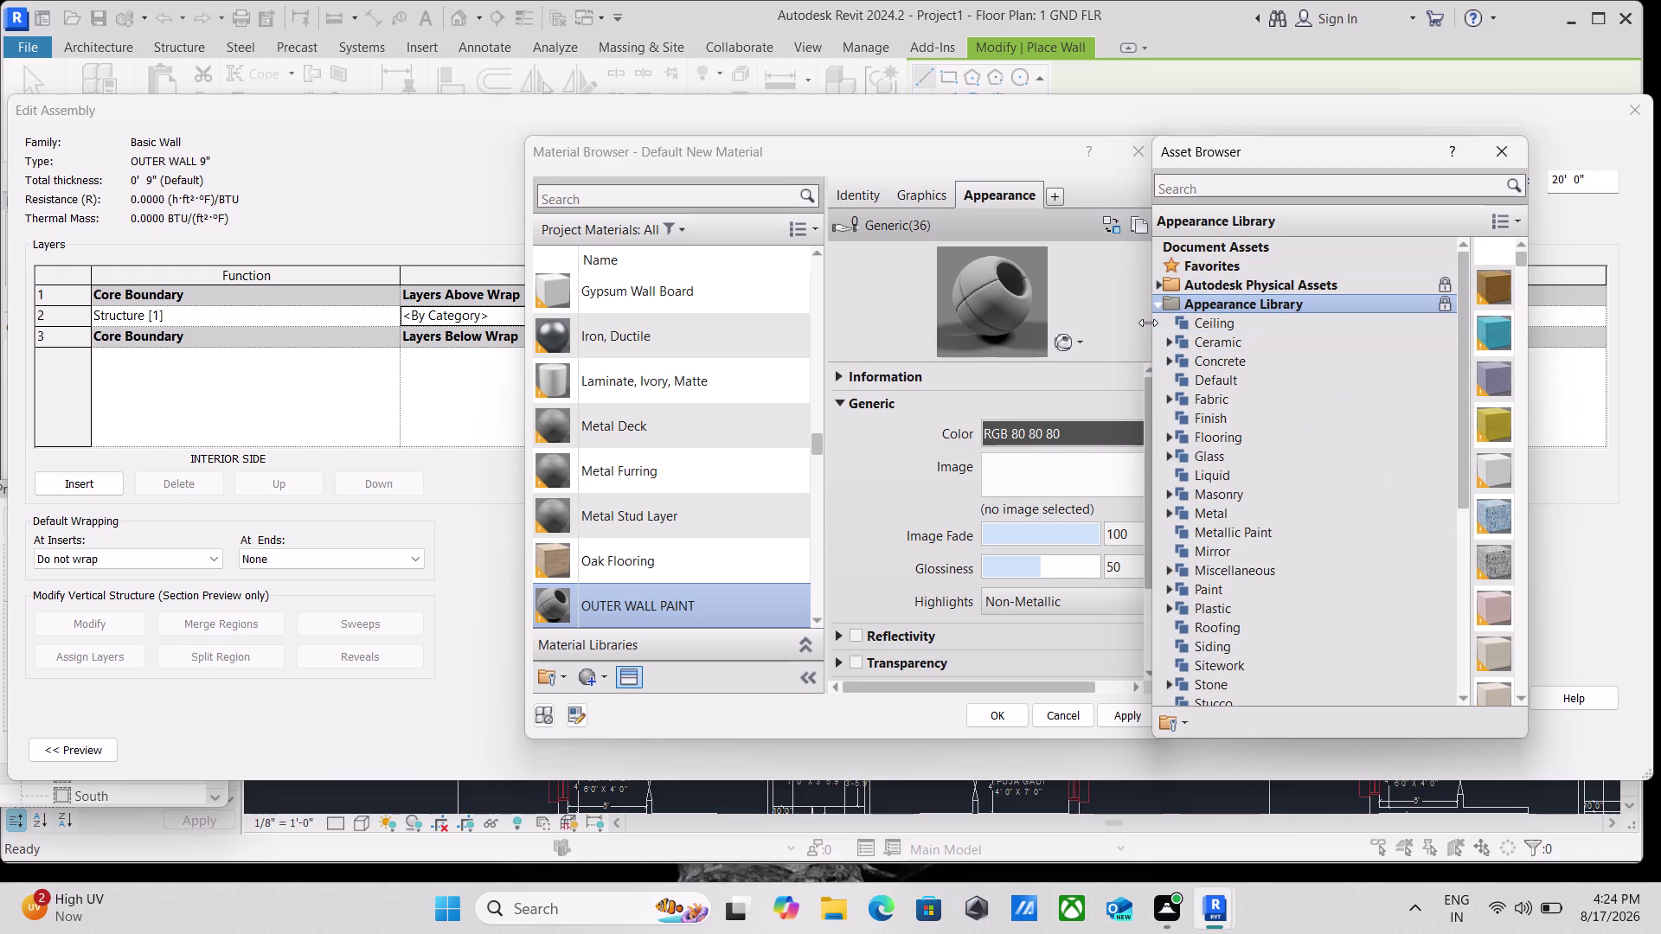
drag(1147, 323, 823, 258)
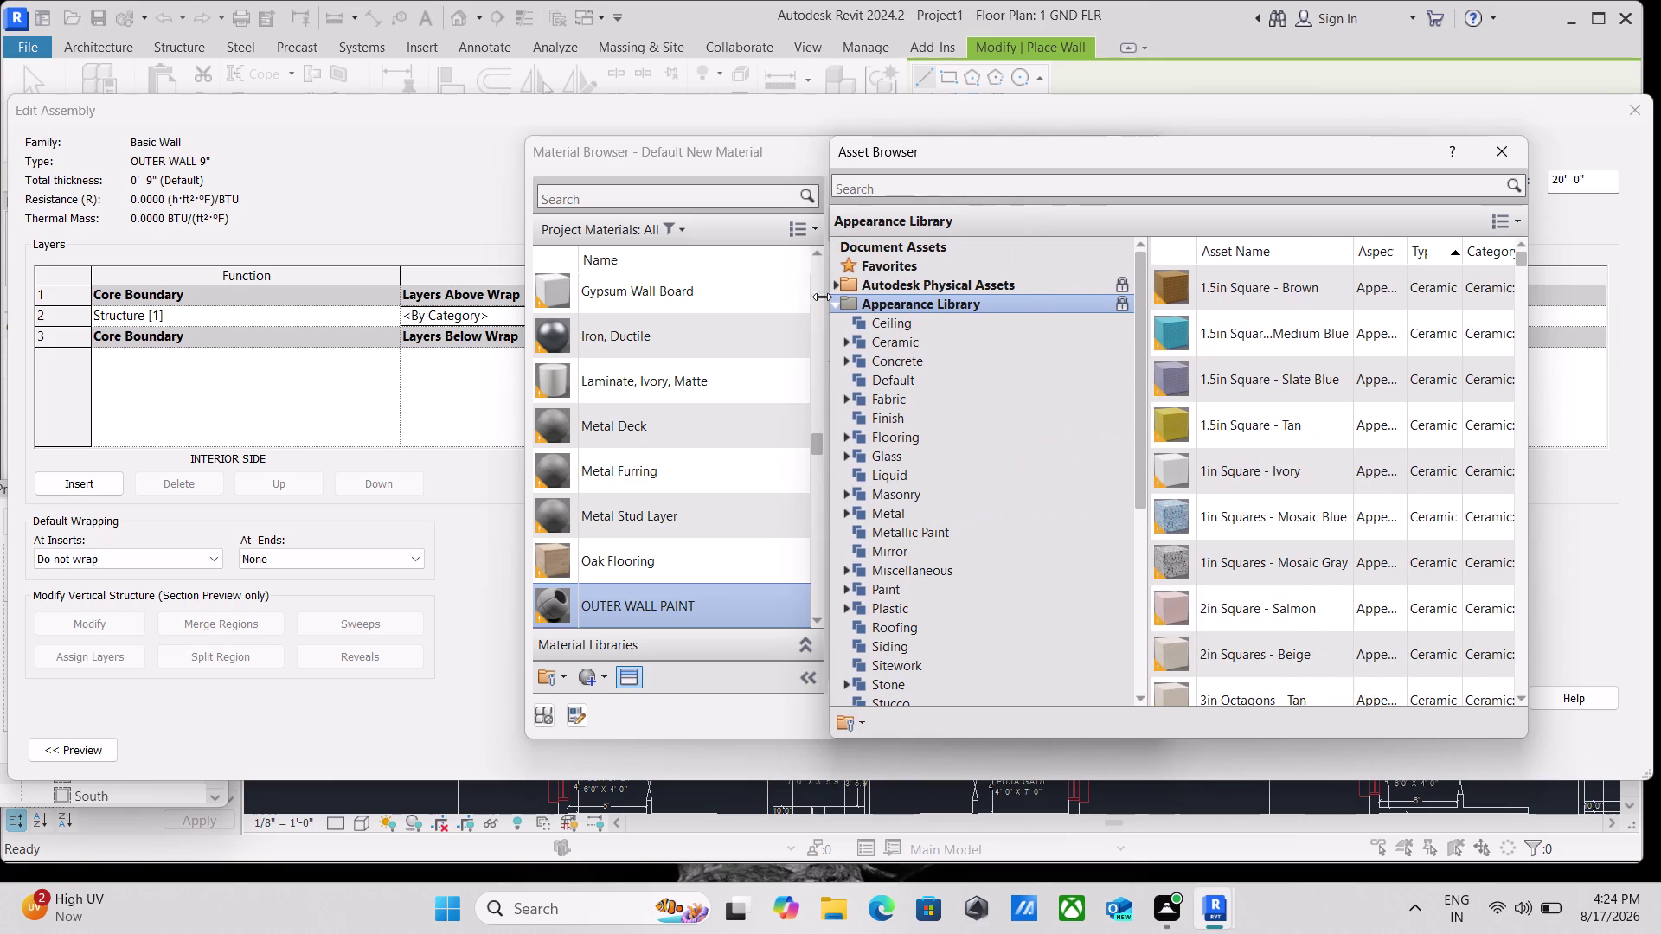
click(893, 592)
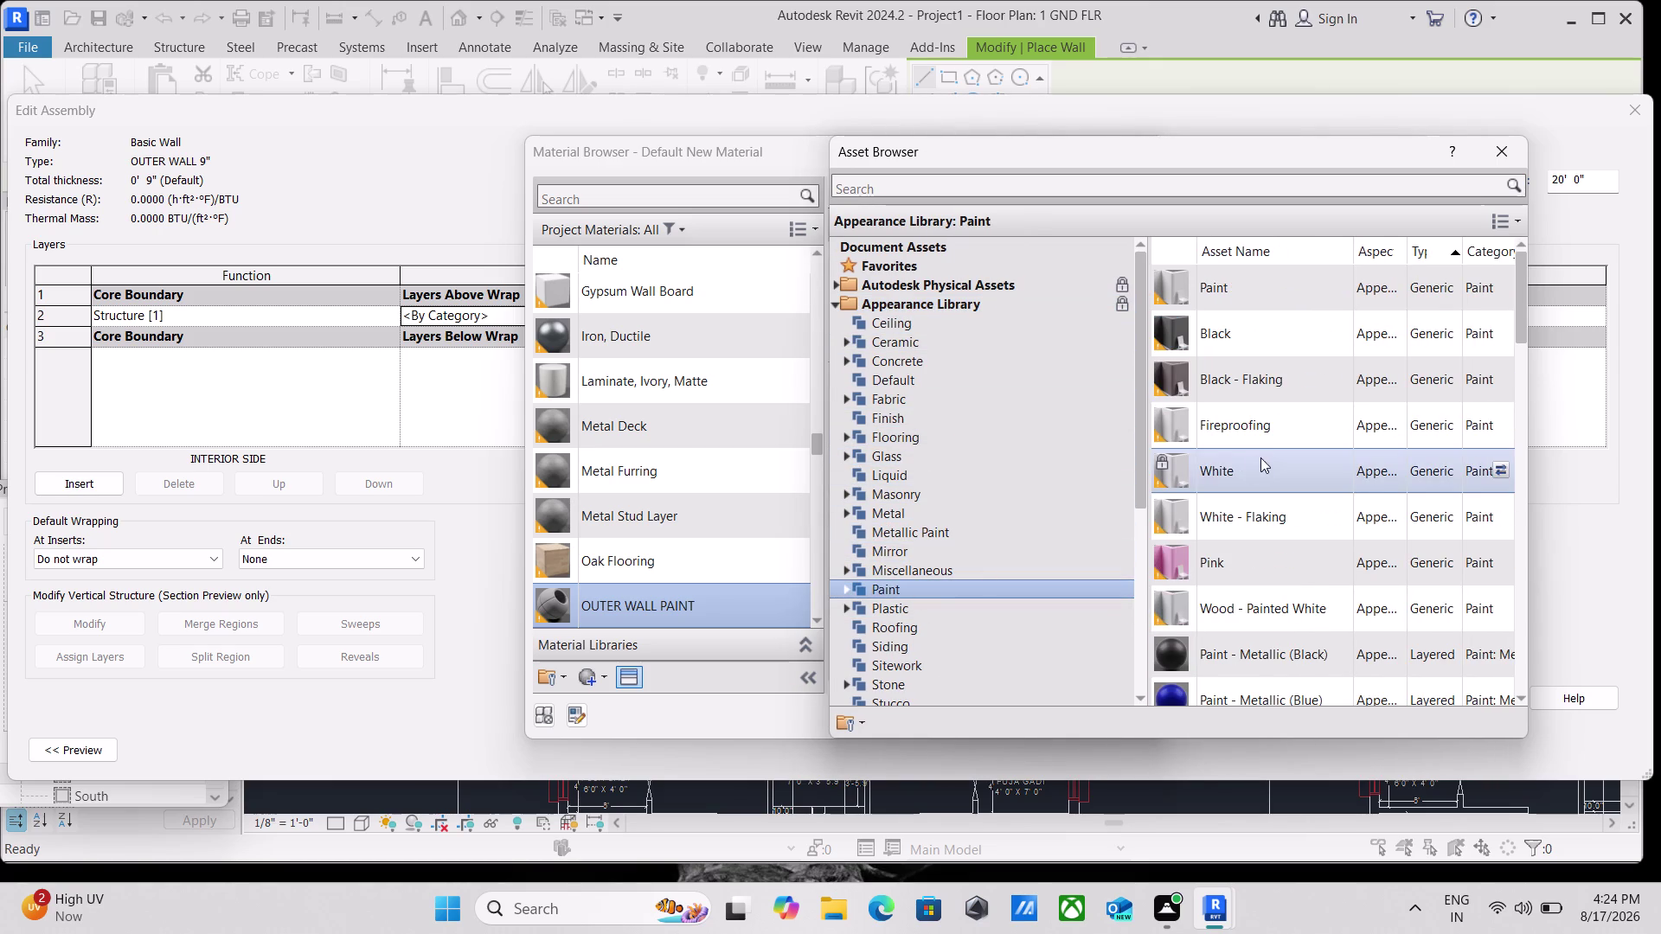
Browse the paint assets and select the White paint appearance.
scroll(down, 3)
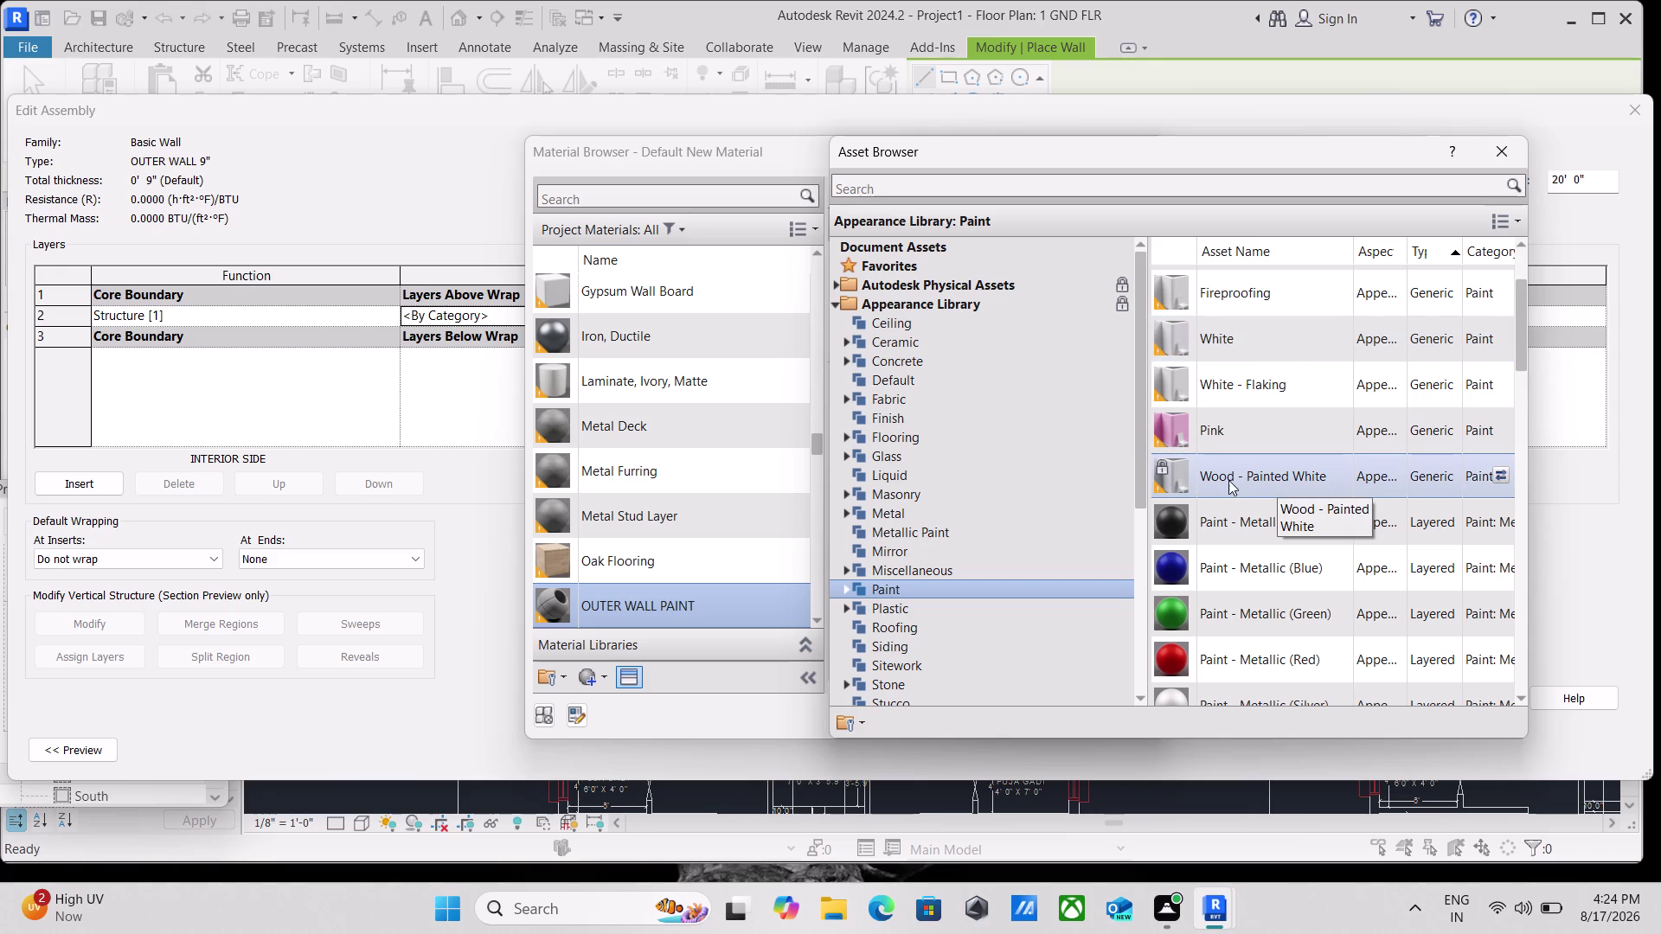
scroll(down, 3)
scroll(down, 3)
scroll(down, 3)
scroll(up, 3)
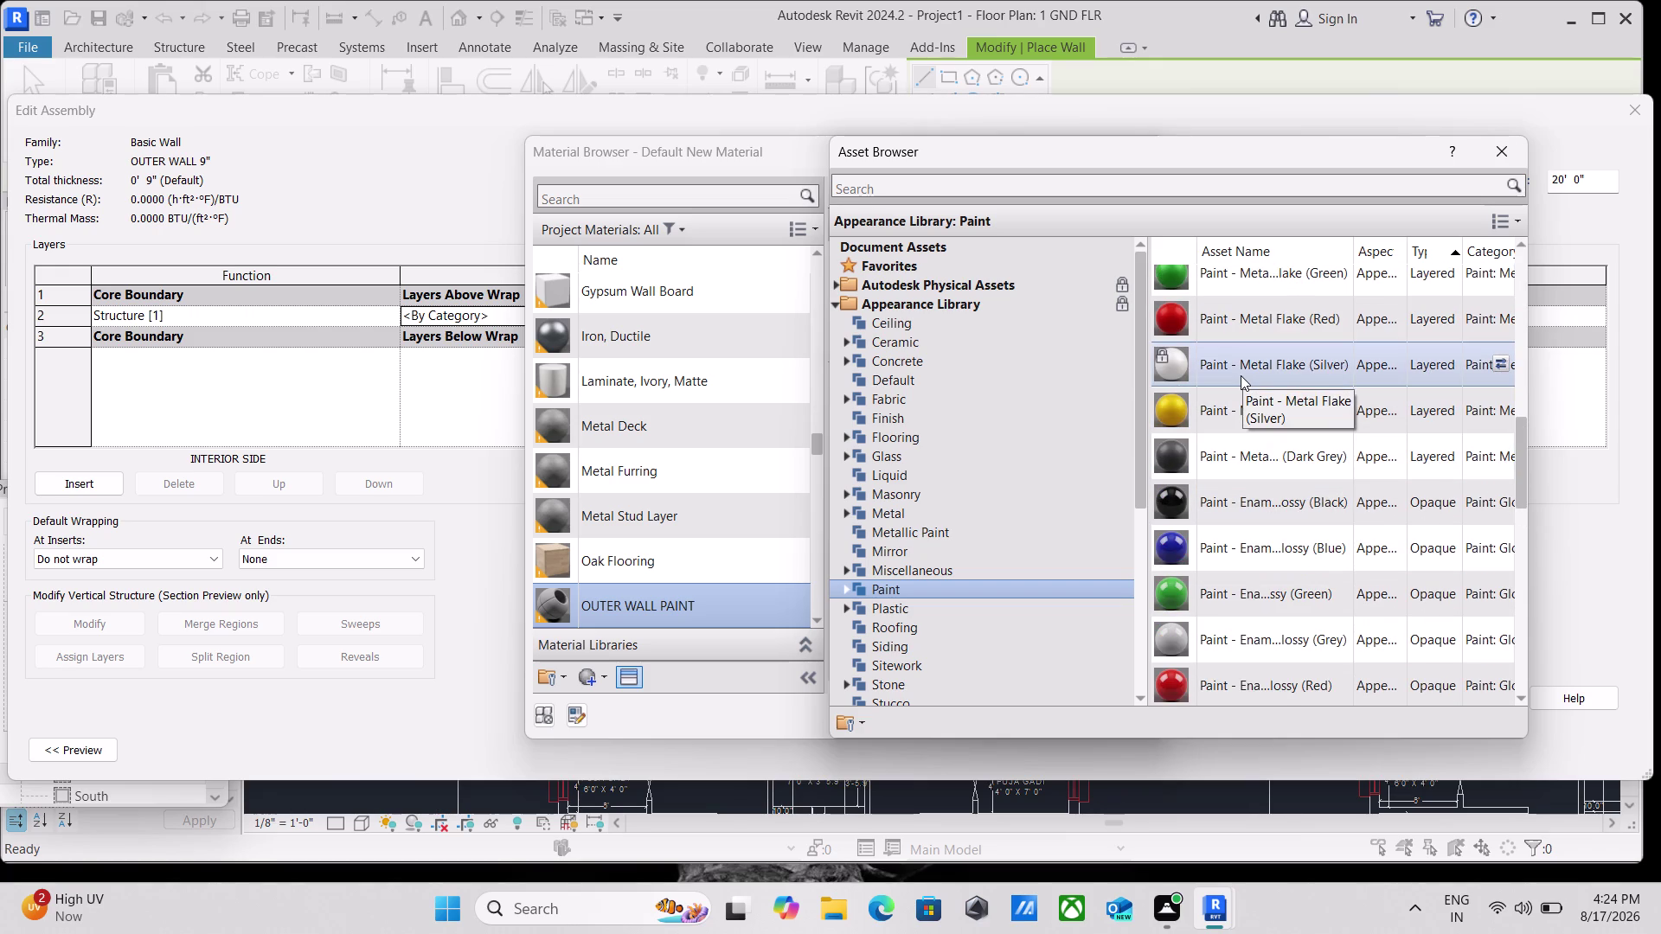
scroll(down, 3)
scroll(down, 3)
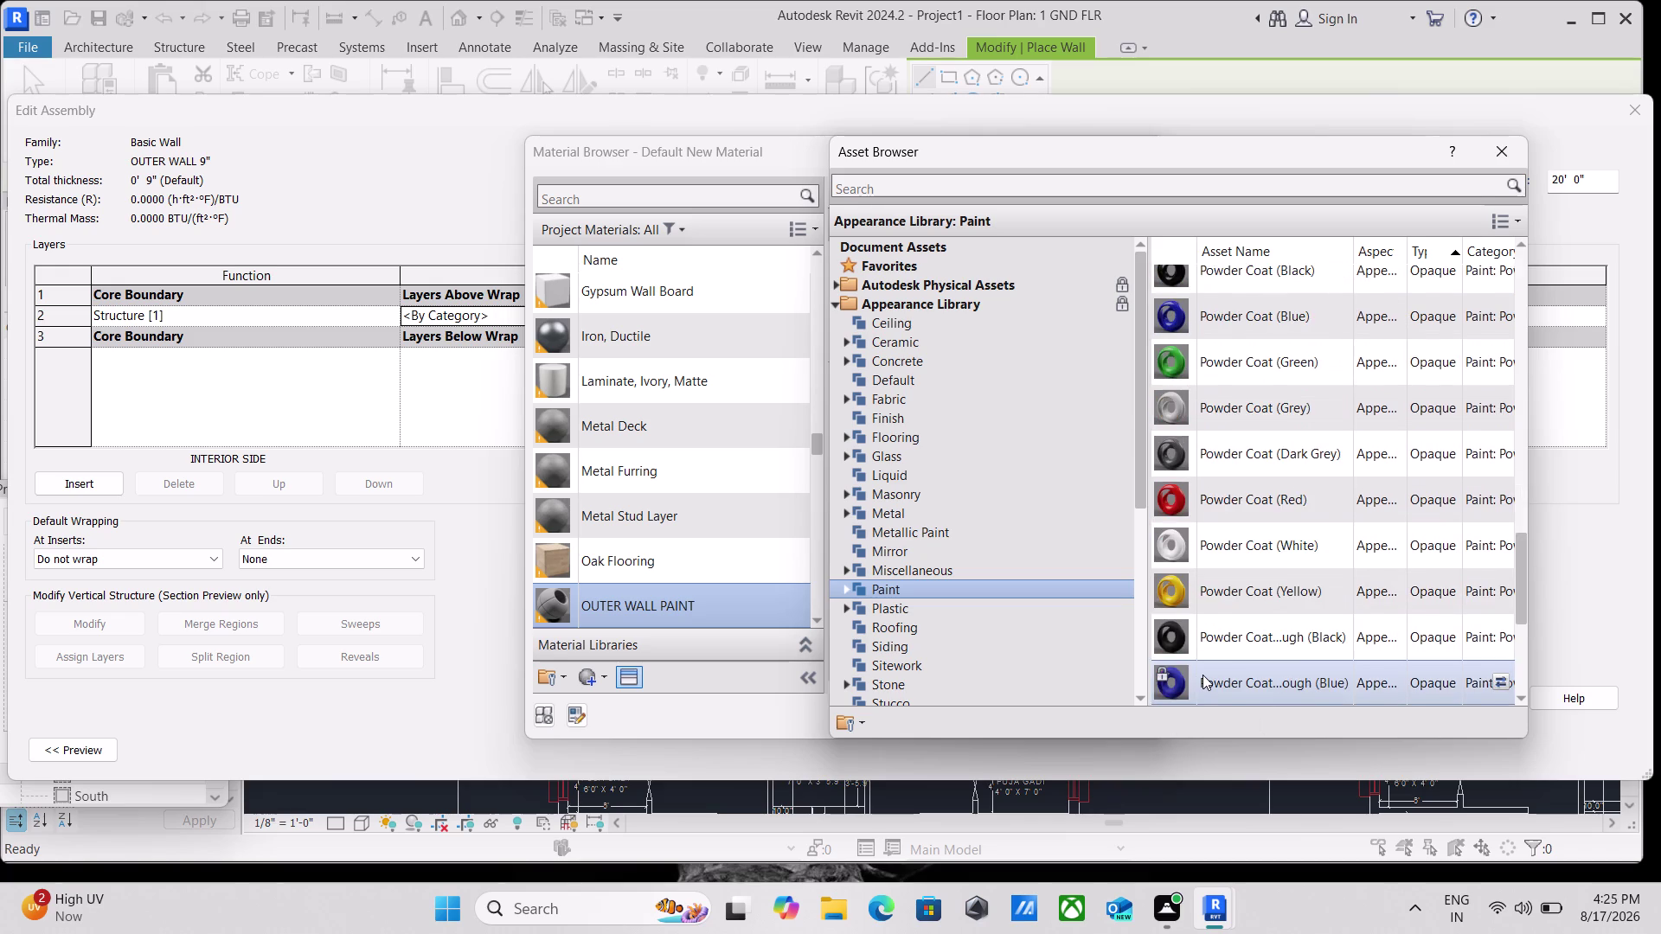
scroll(up, 3)
scroll(up, 3)
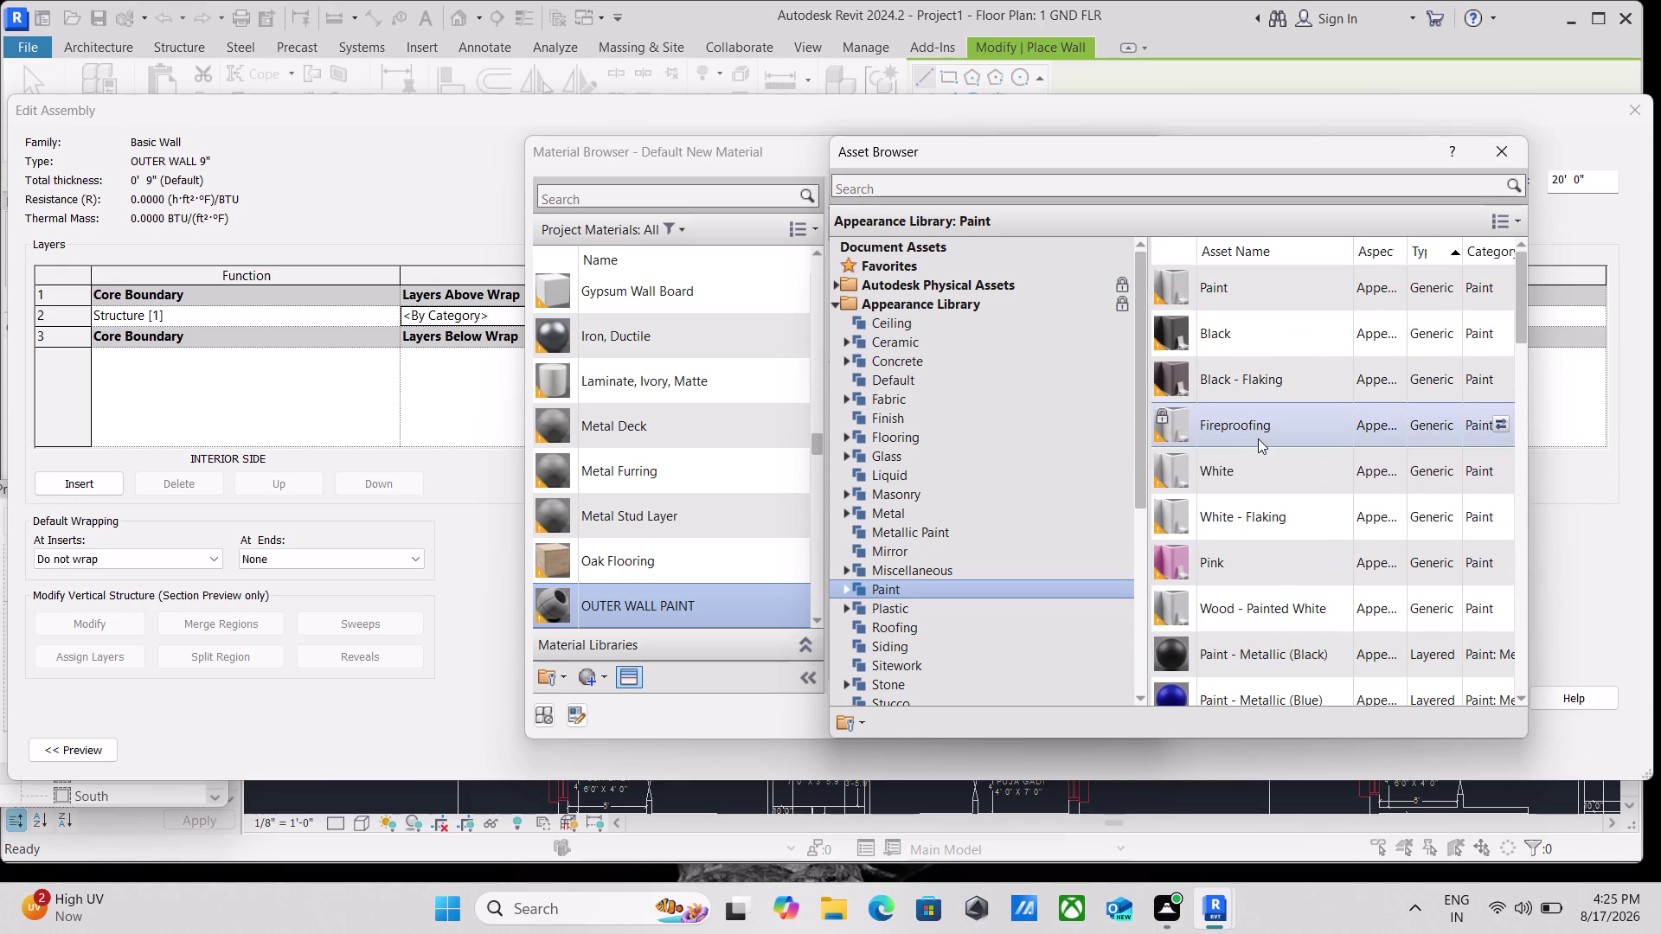
scroll(up, 3)
scroll(down, 3)
scroll(up, 3)
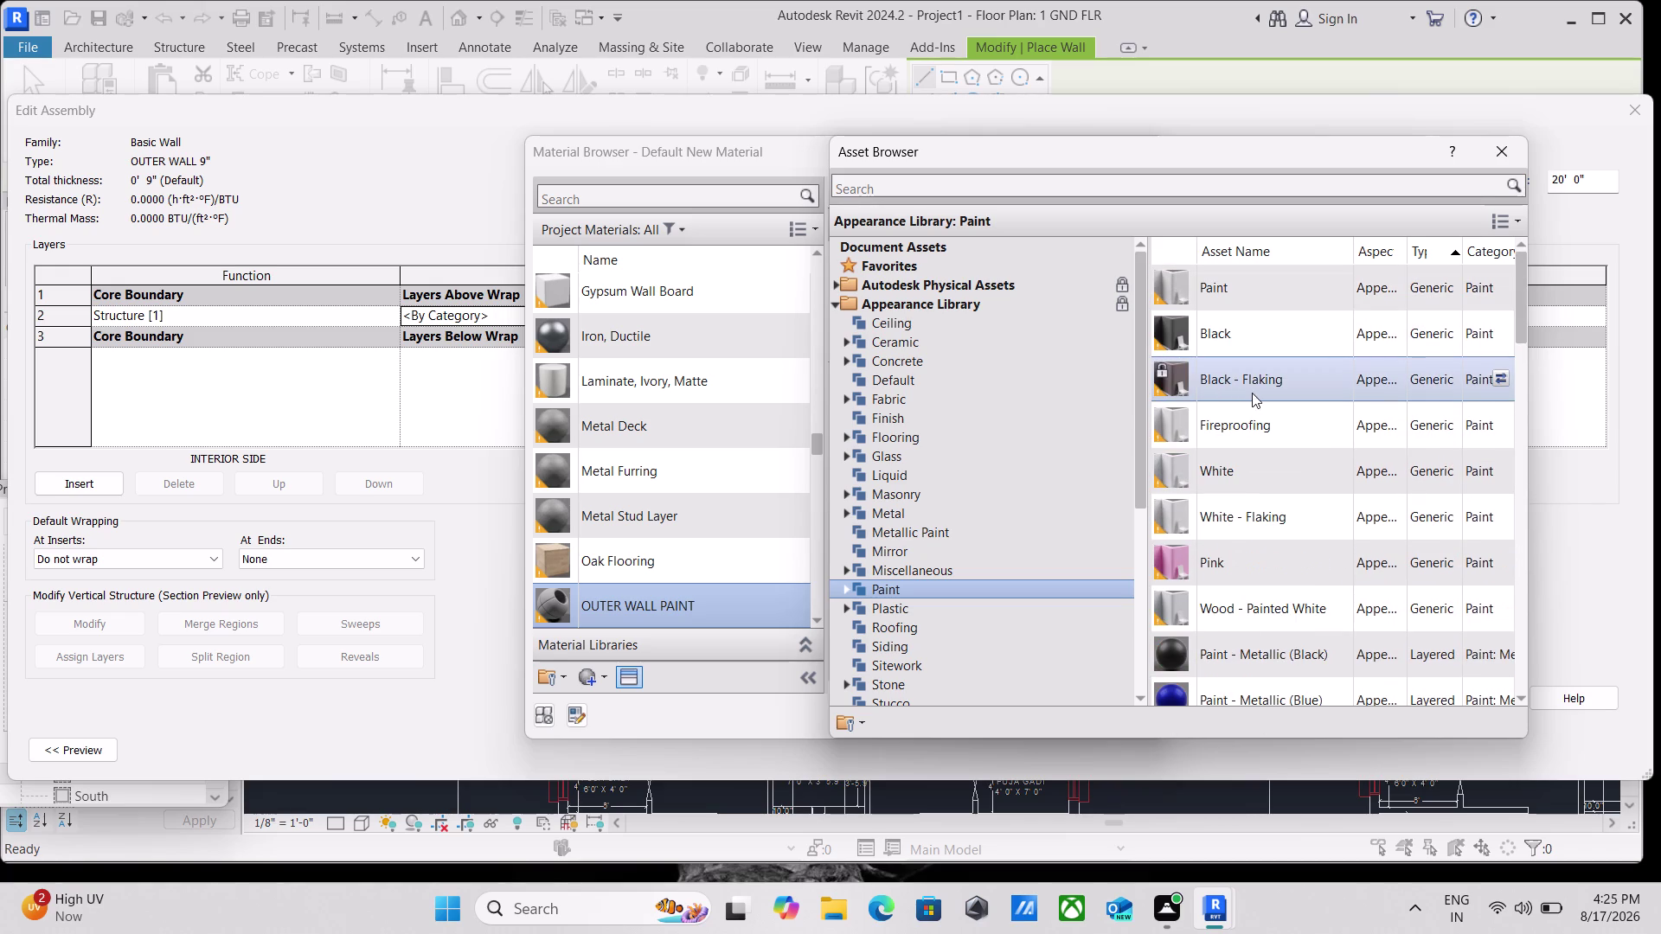
scroll(down, 3)
scroll(down, 3)
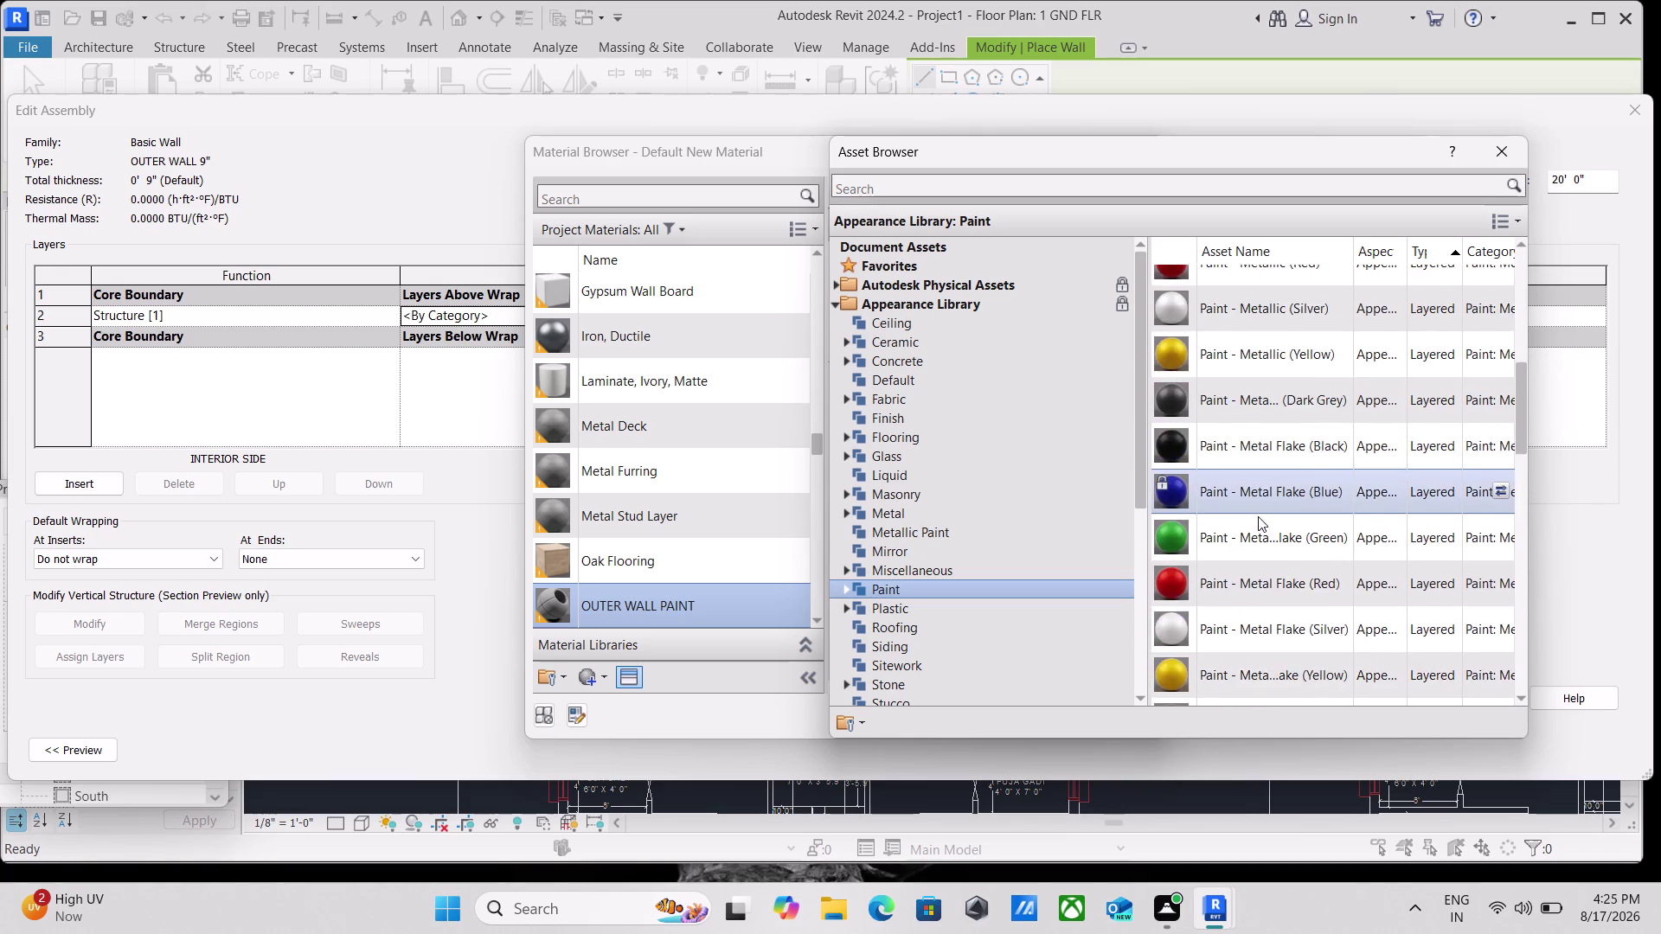
scroll(down, 3)
scroll(down, 3)
scroll(down, 3)
scroll(down, 3)
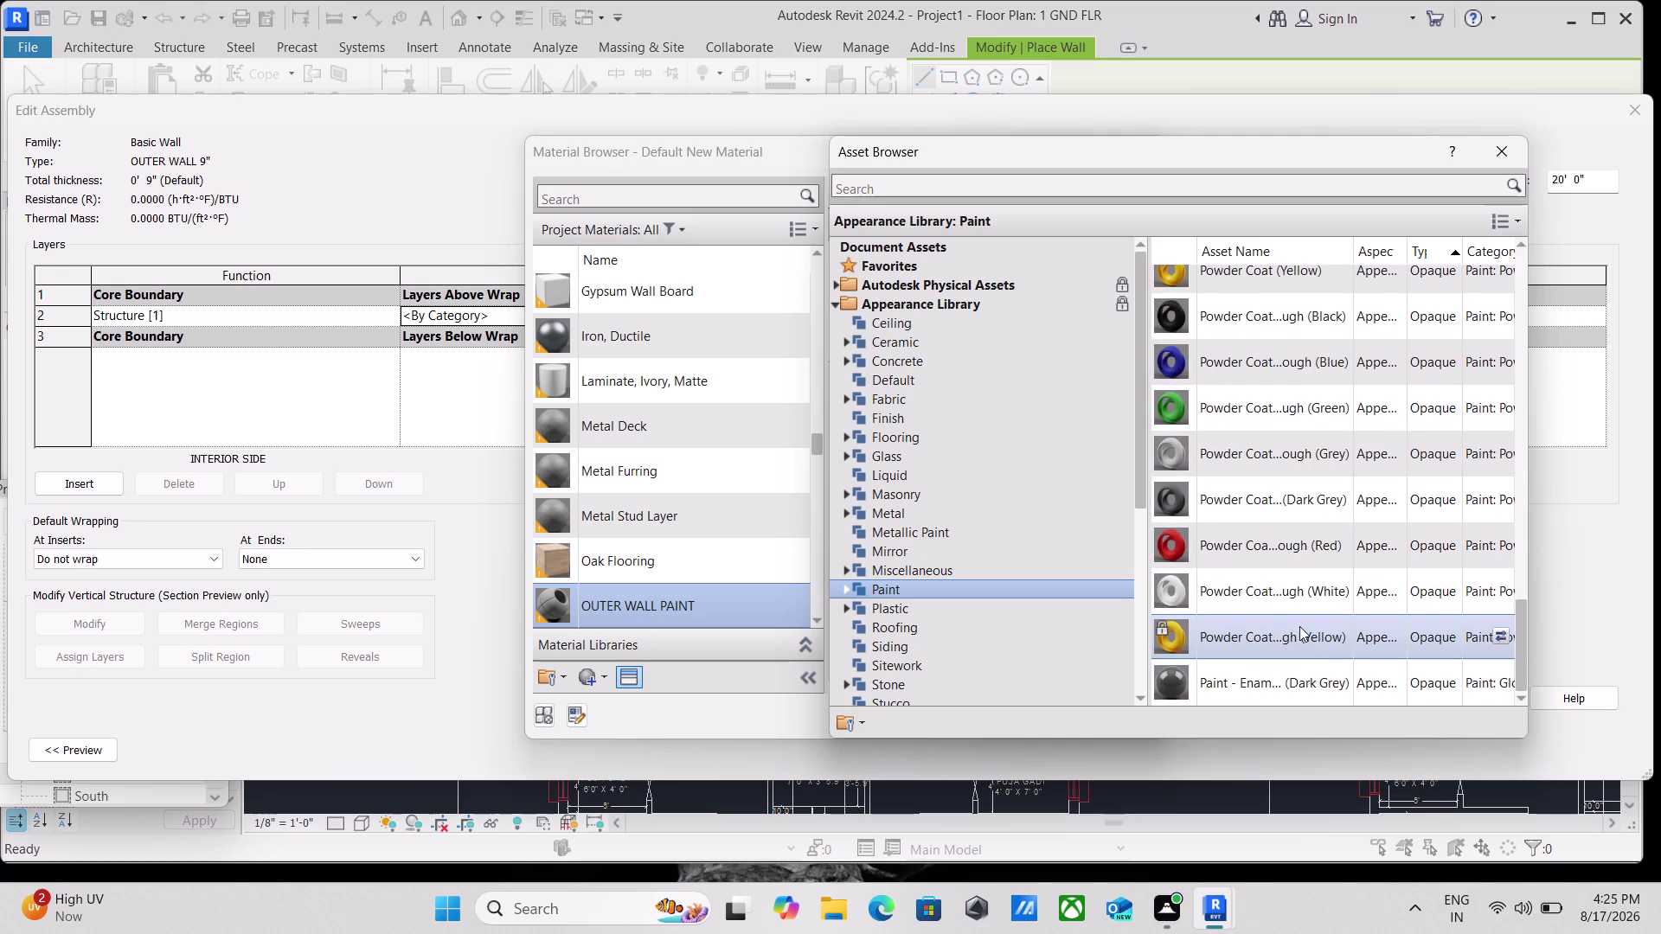
scroll(down, 3)
scroll(up, 3)
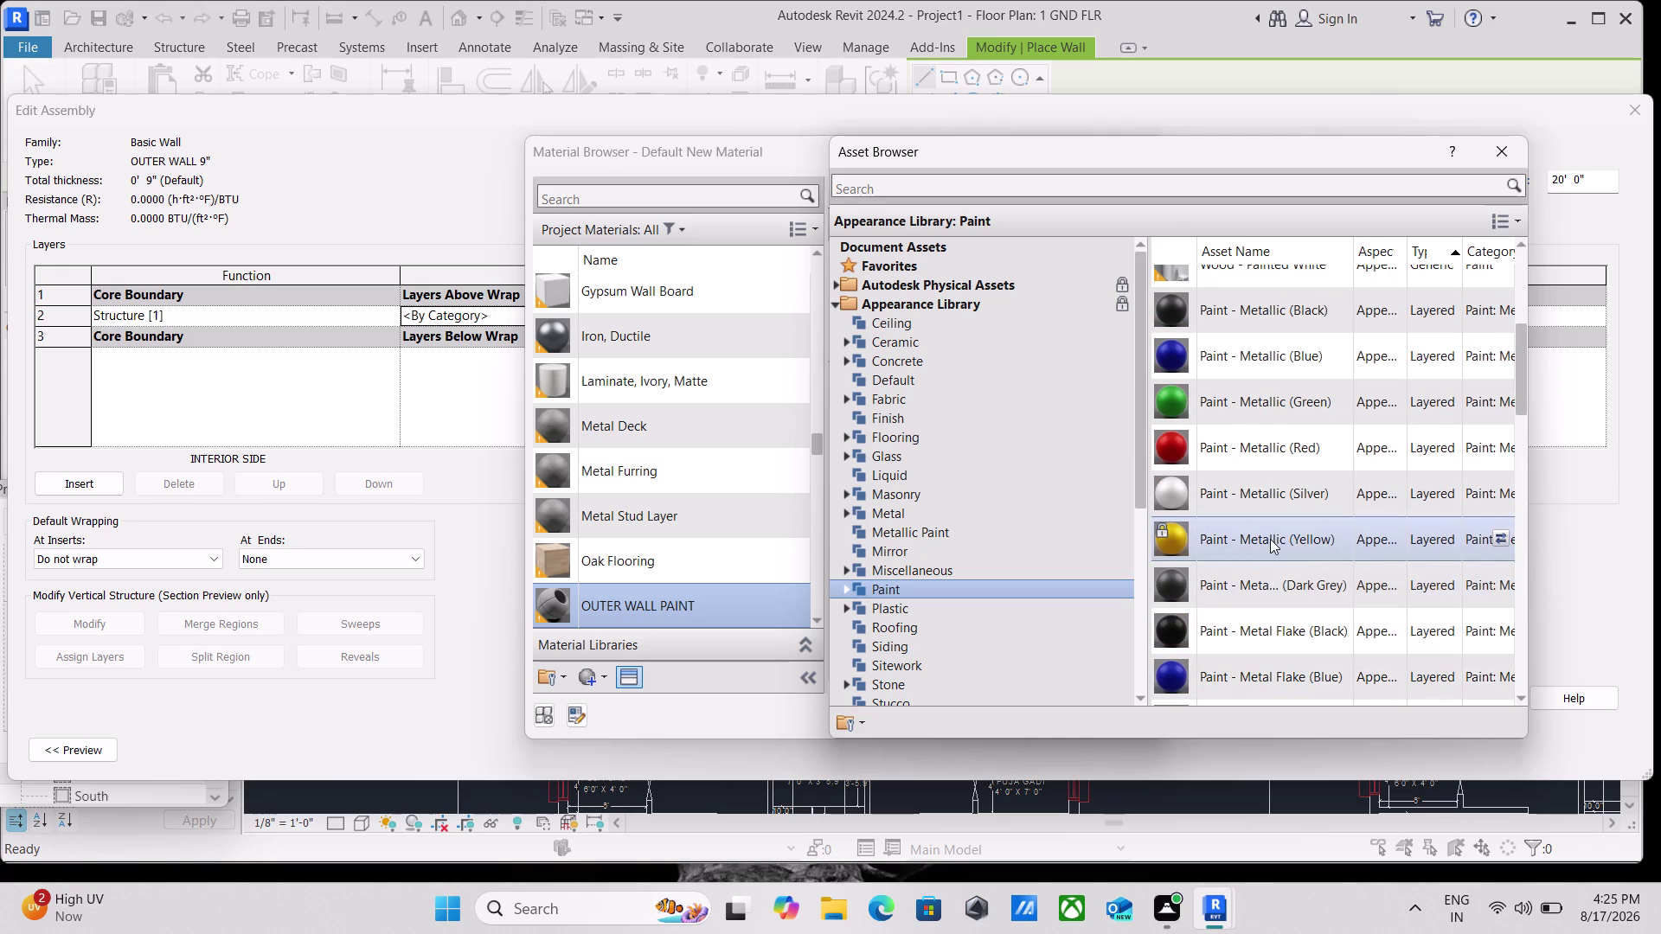
scroll(up, 3)
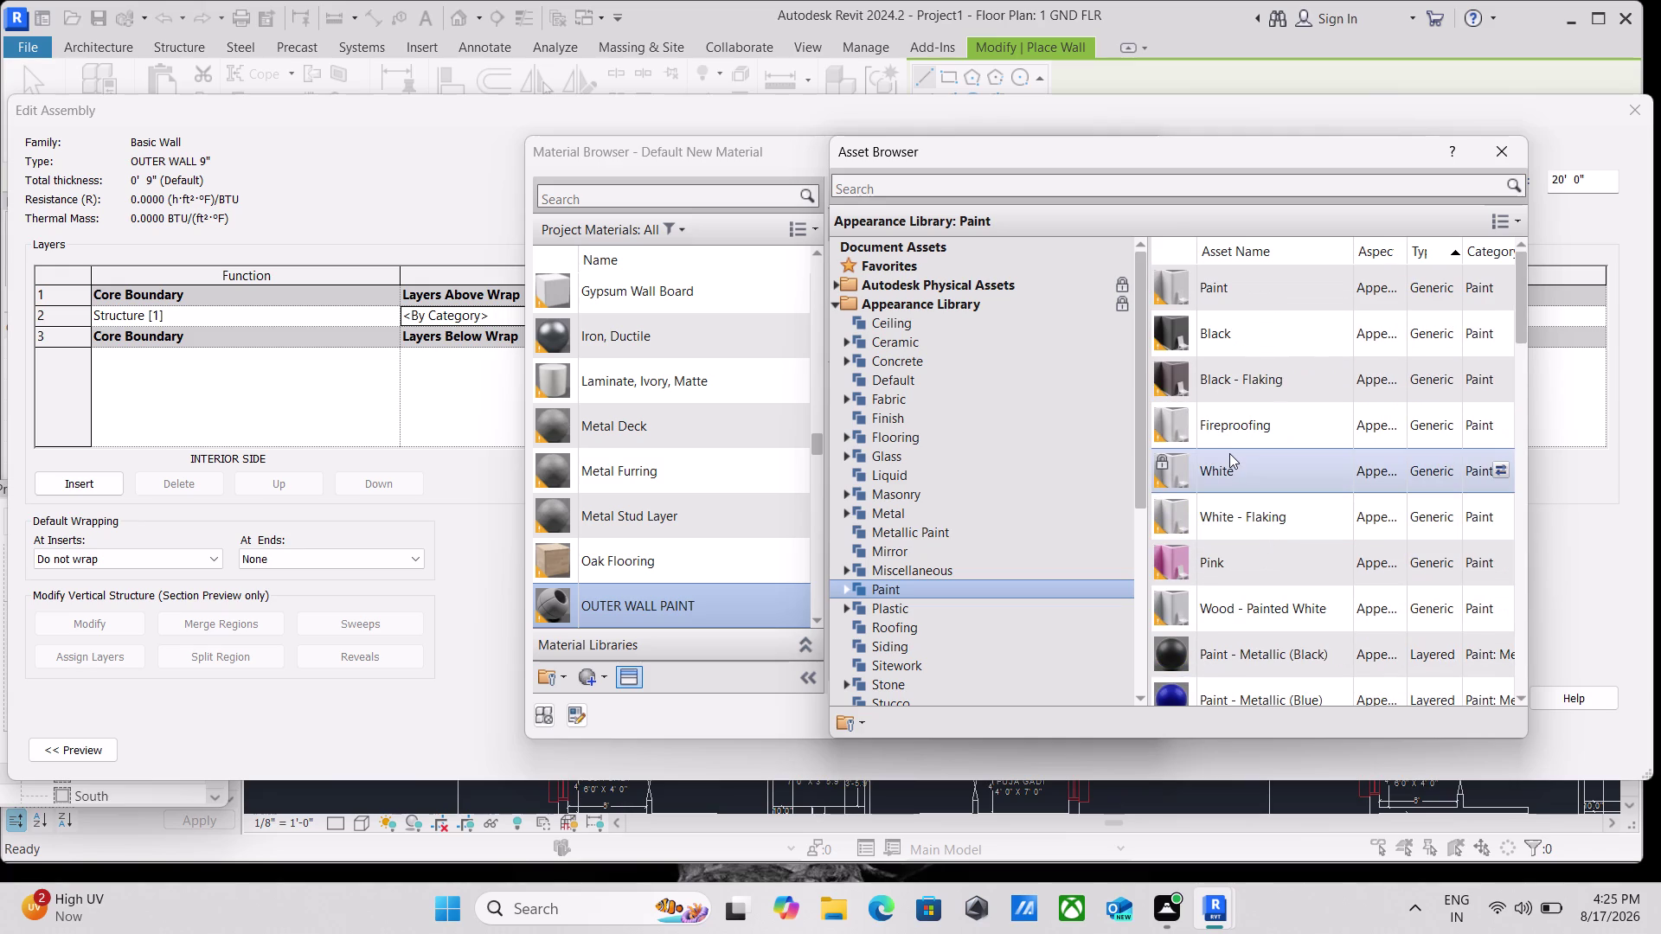
click(1240, 470)
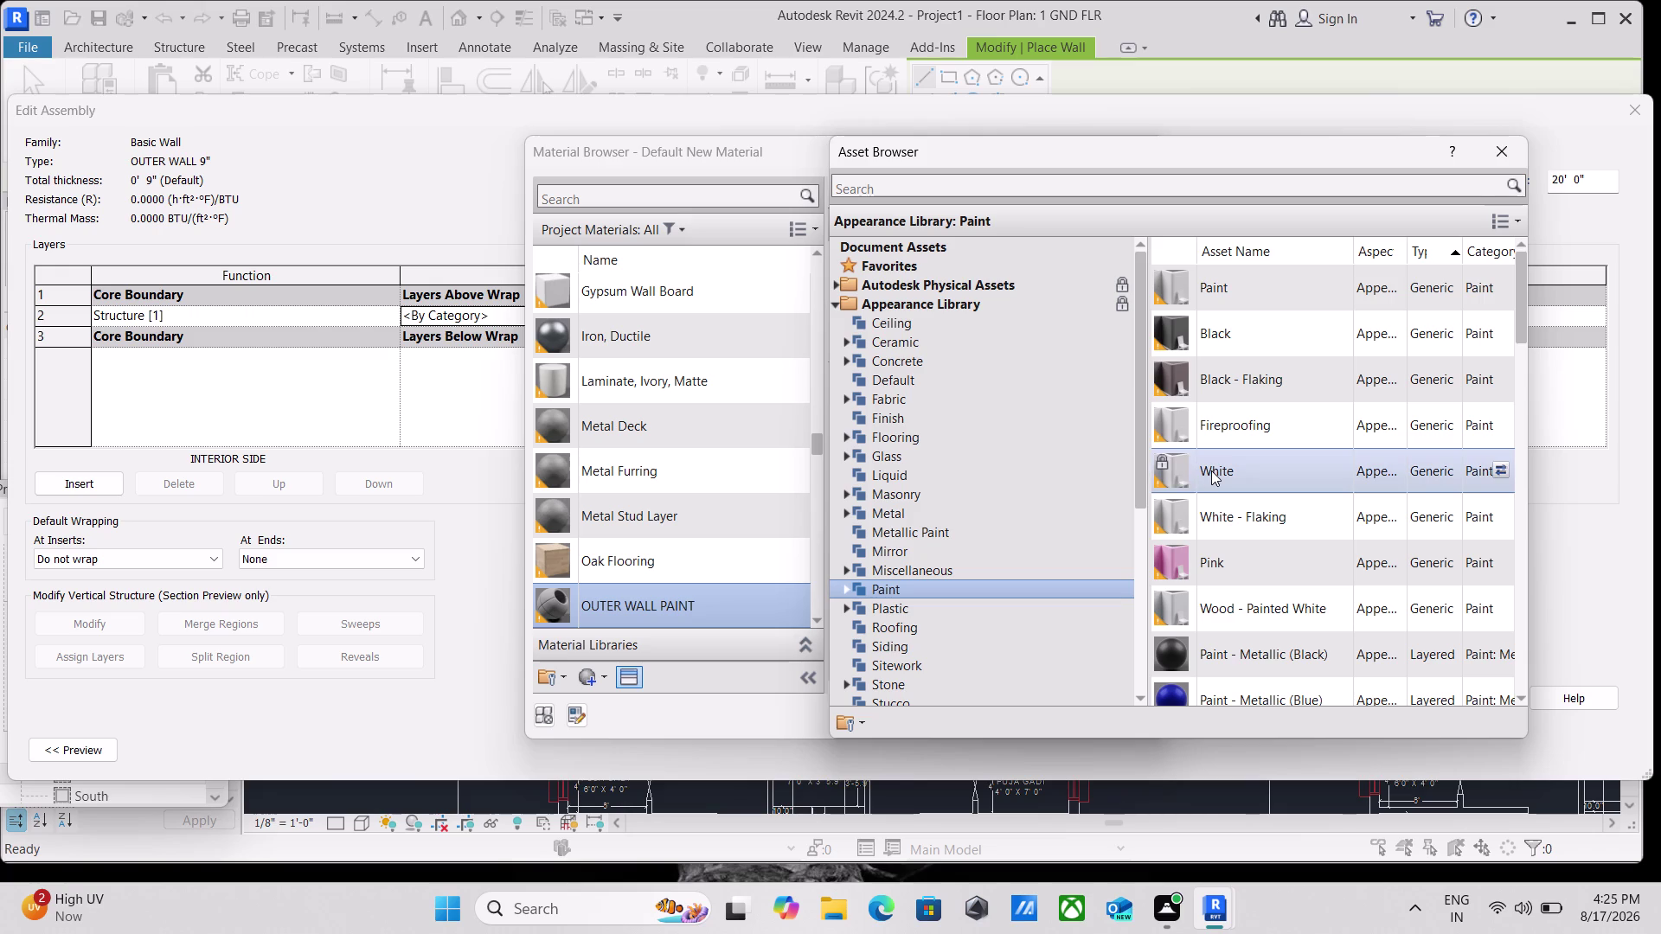
click(1211, 471)
drag(1148, 461, 1339, 469)
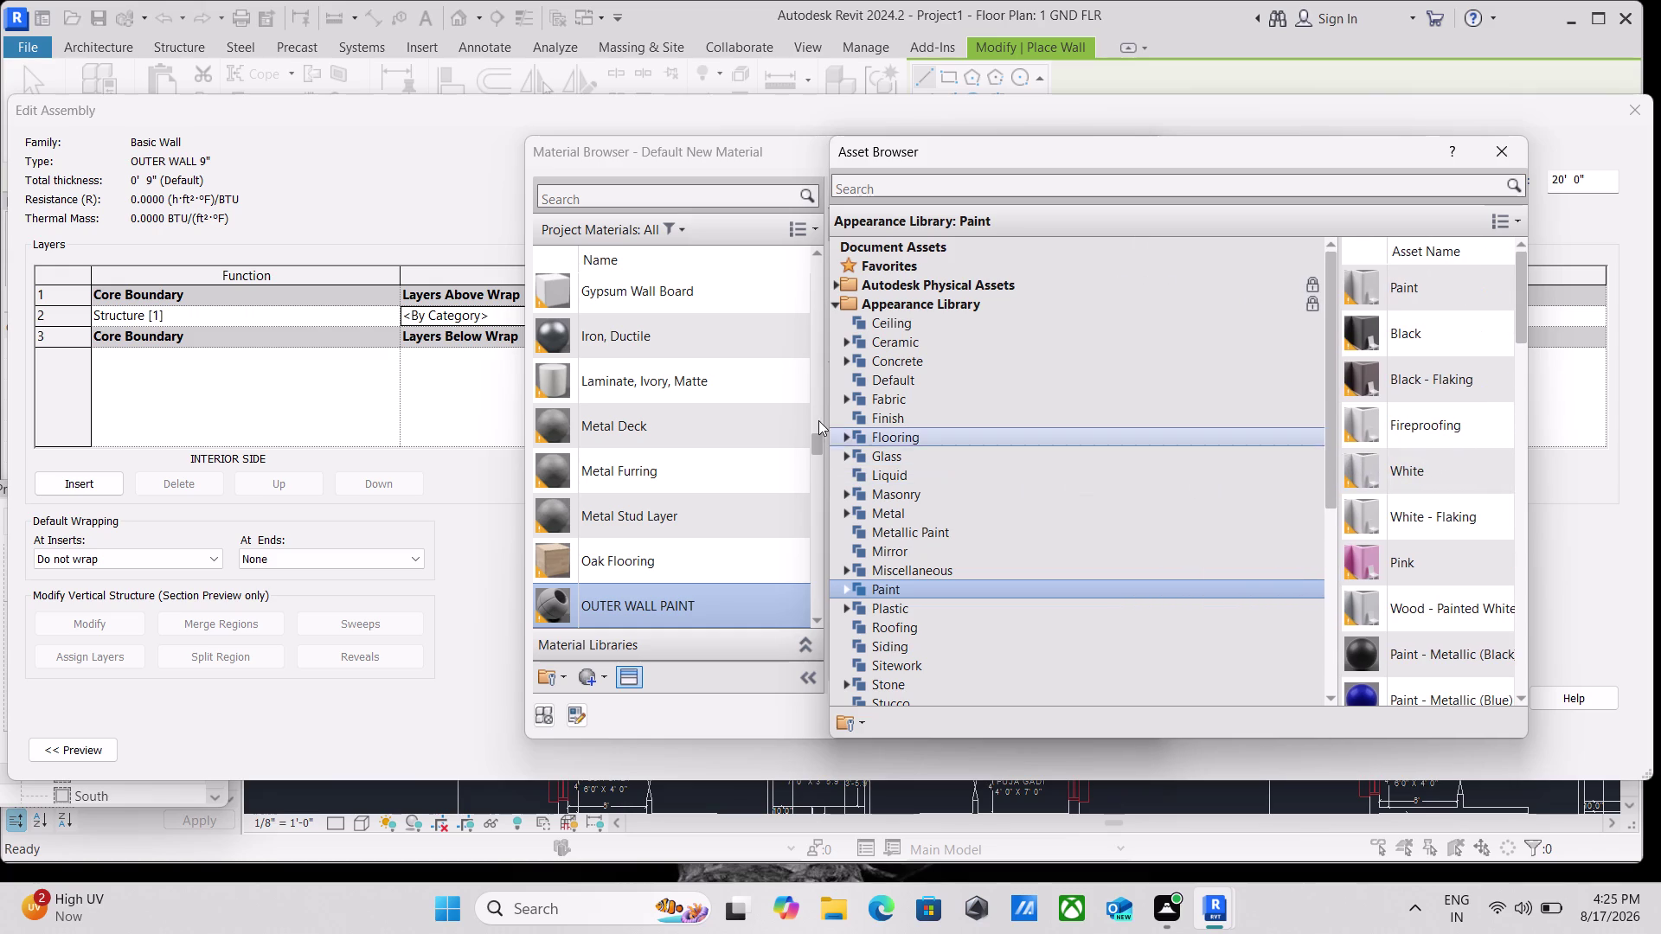
Apply the White - Flaking appearance to the OUTER WALL PAINT material.
drag(825, 419, 1436, 448)
scroll(down, 3)
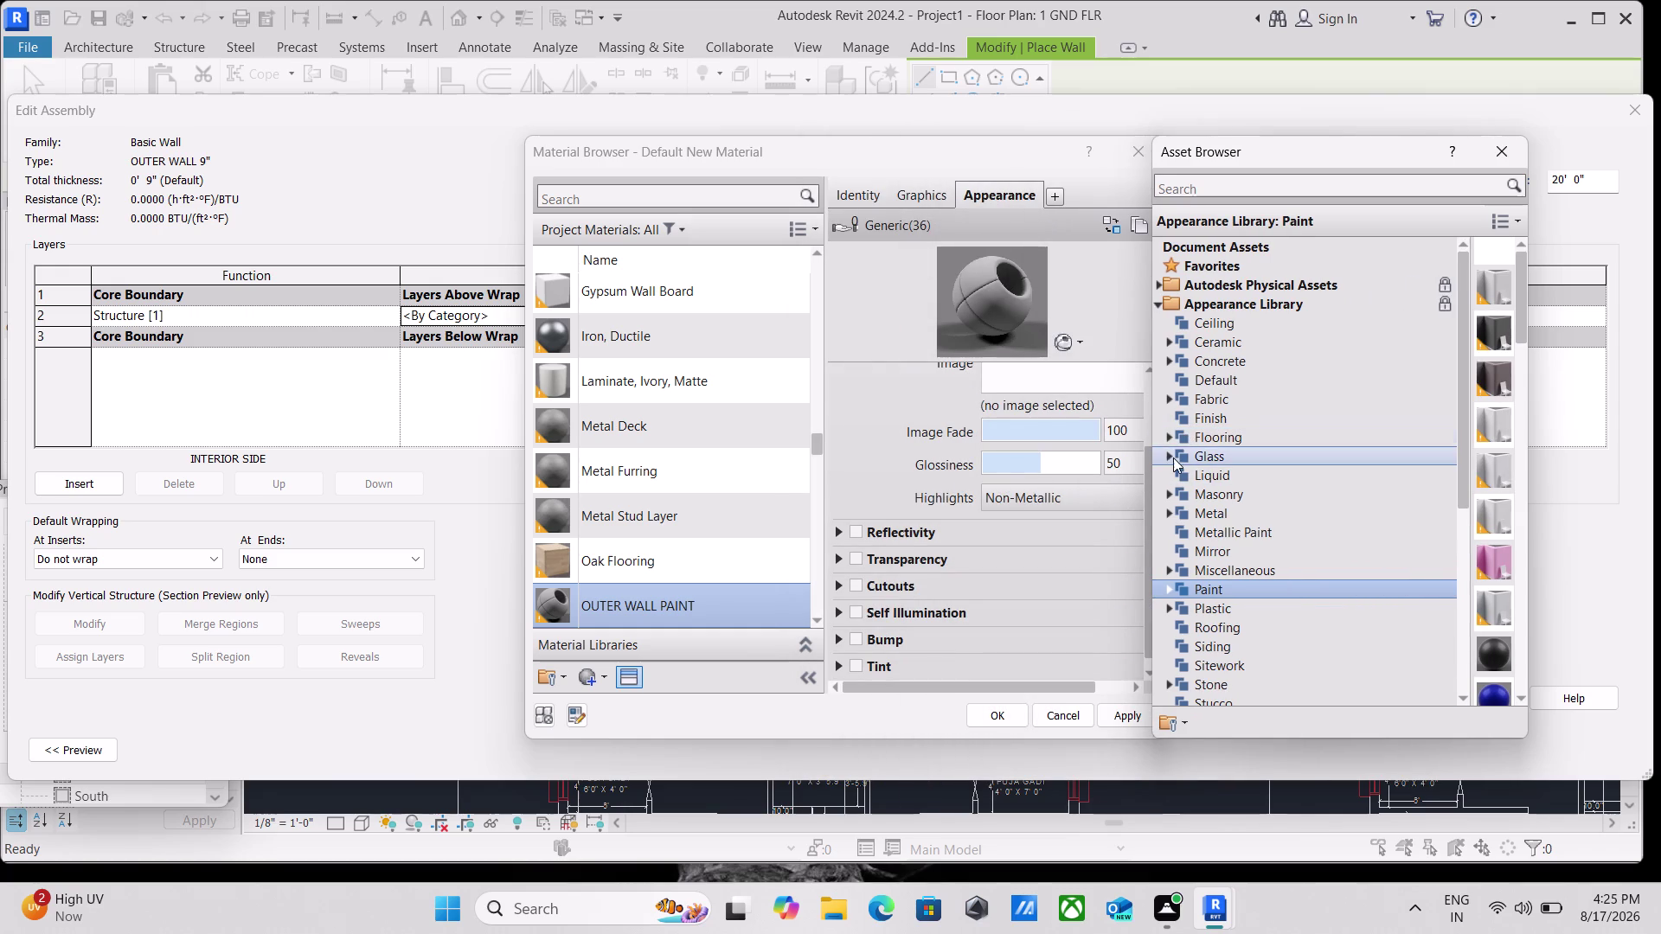
scroll(down, 3)
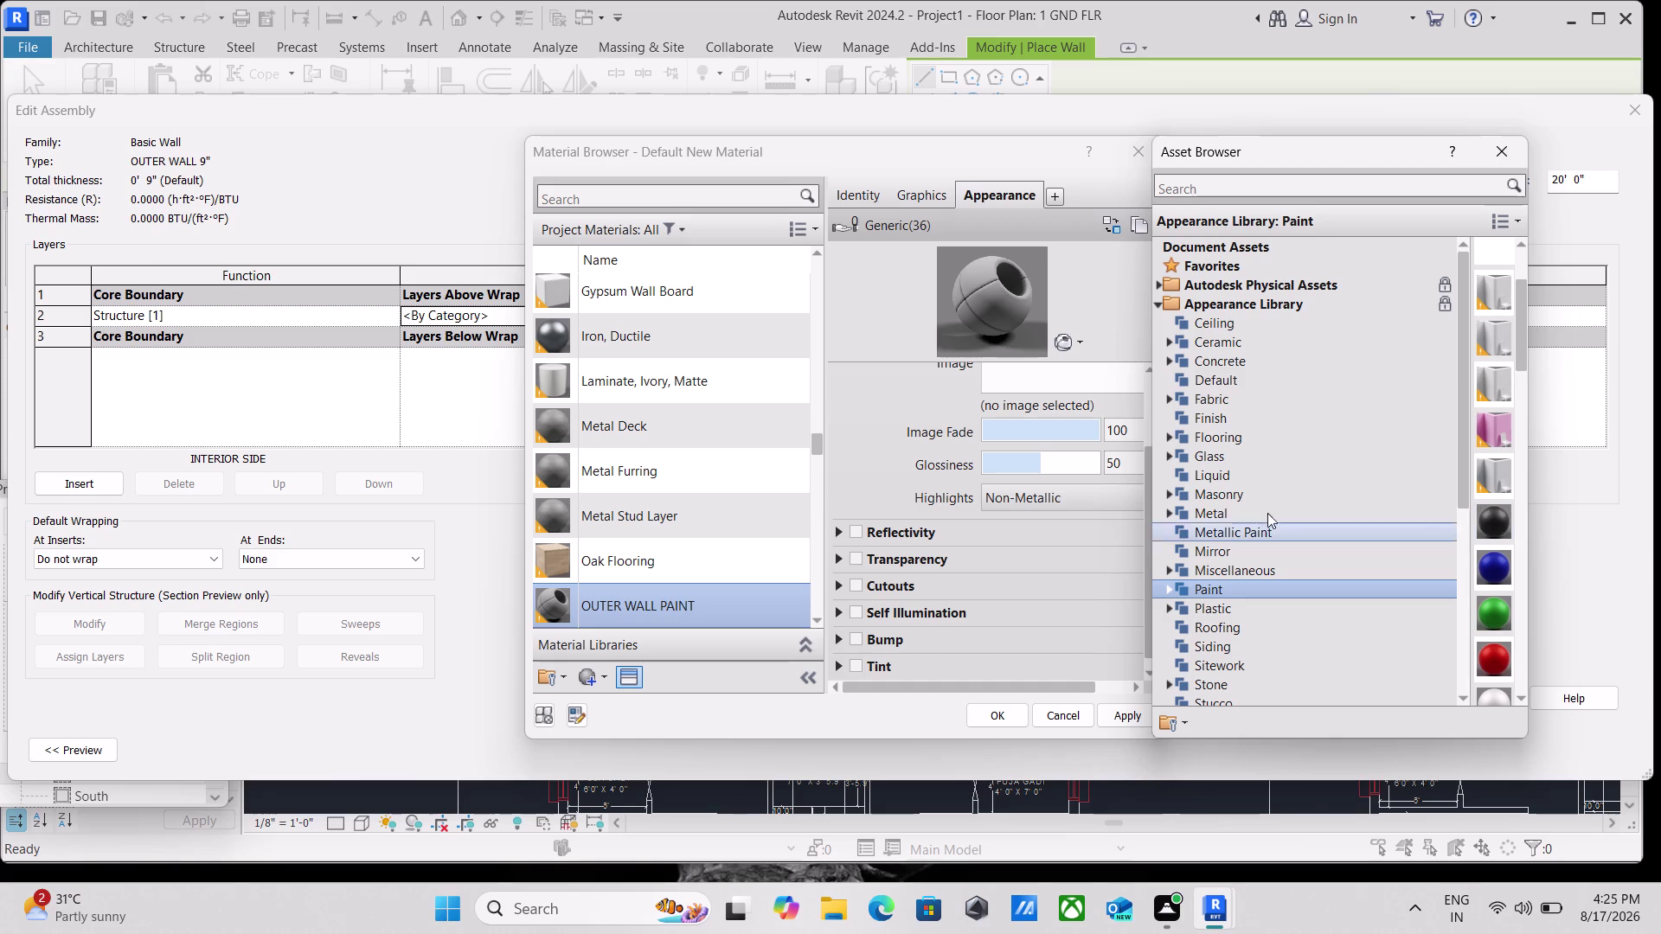
click(1495, 390)
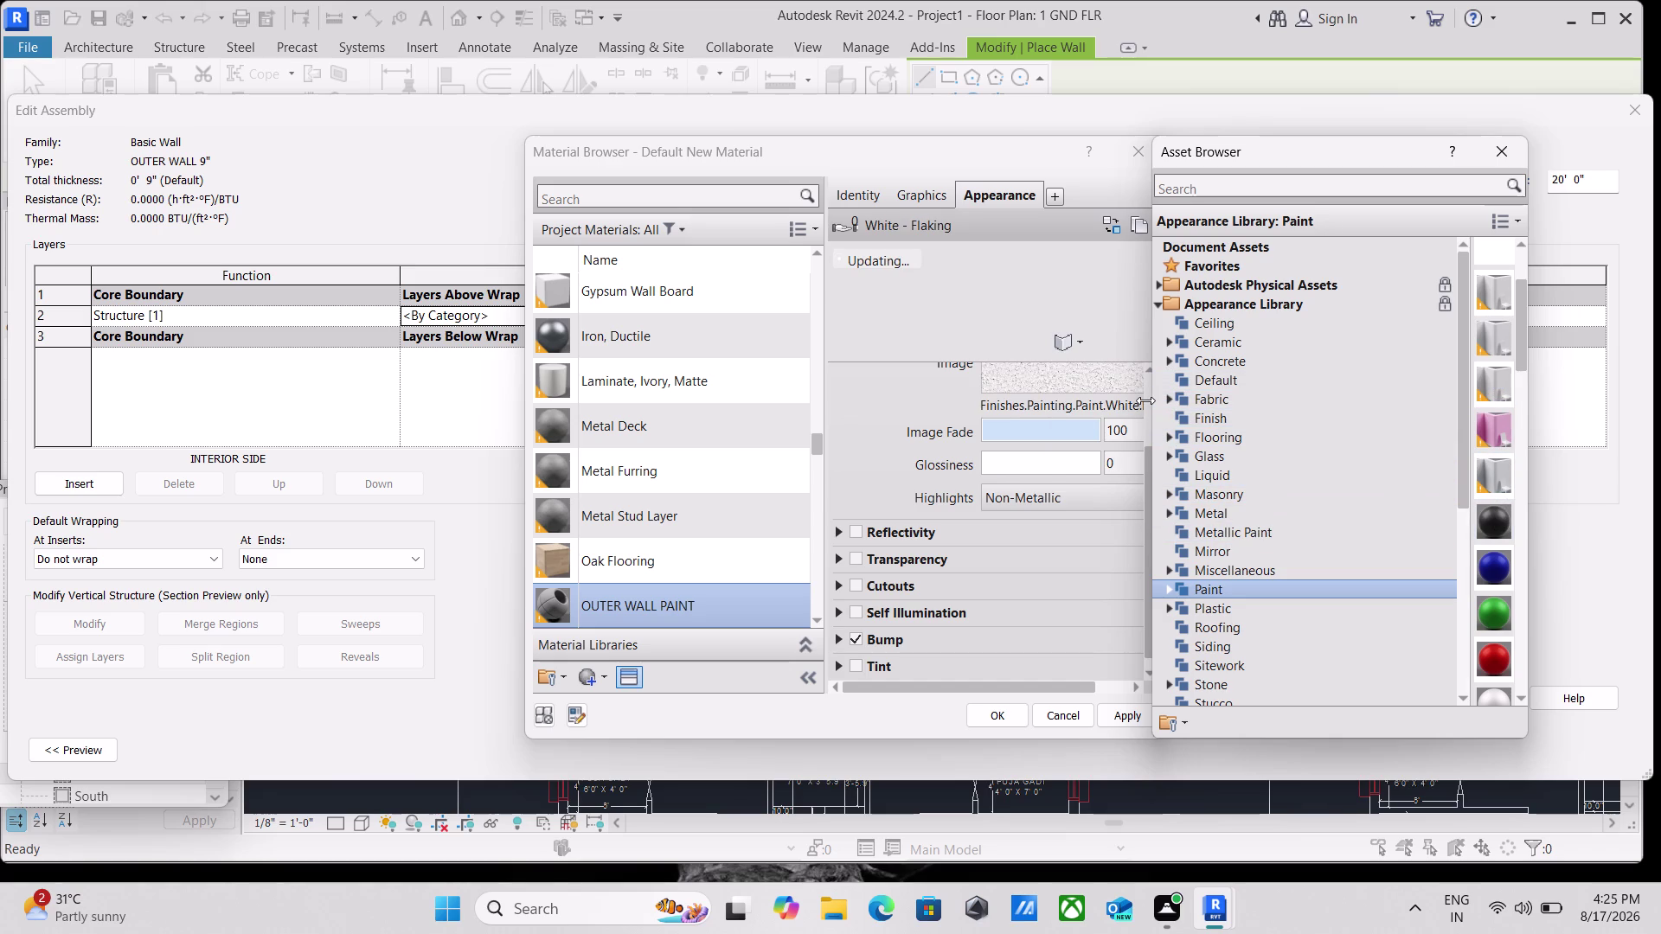
Swap in the White - Flaking paint asset for OUTER WALL PAINT and close the Asset Browser.
drag(1145, 401, 1253, 405)
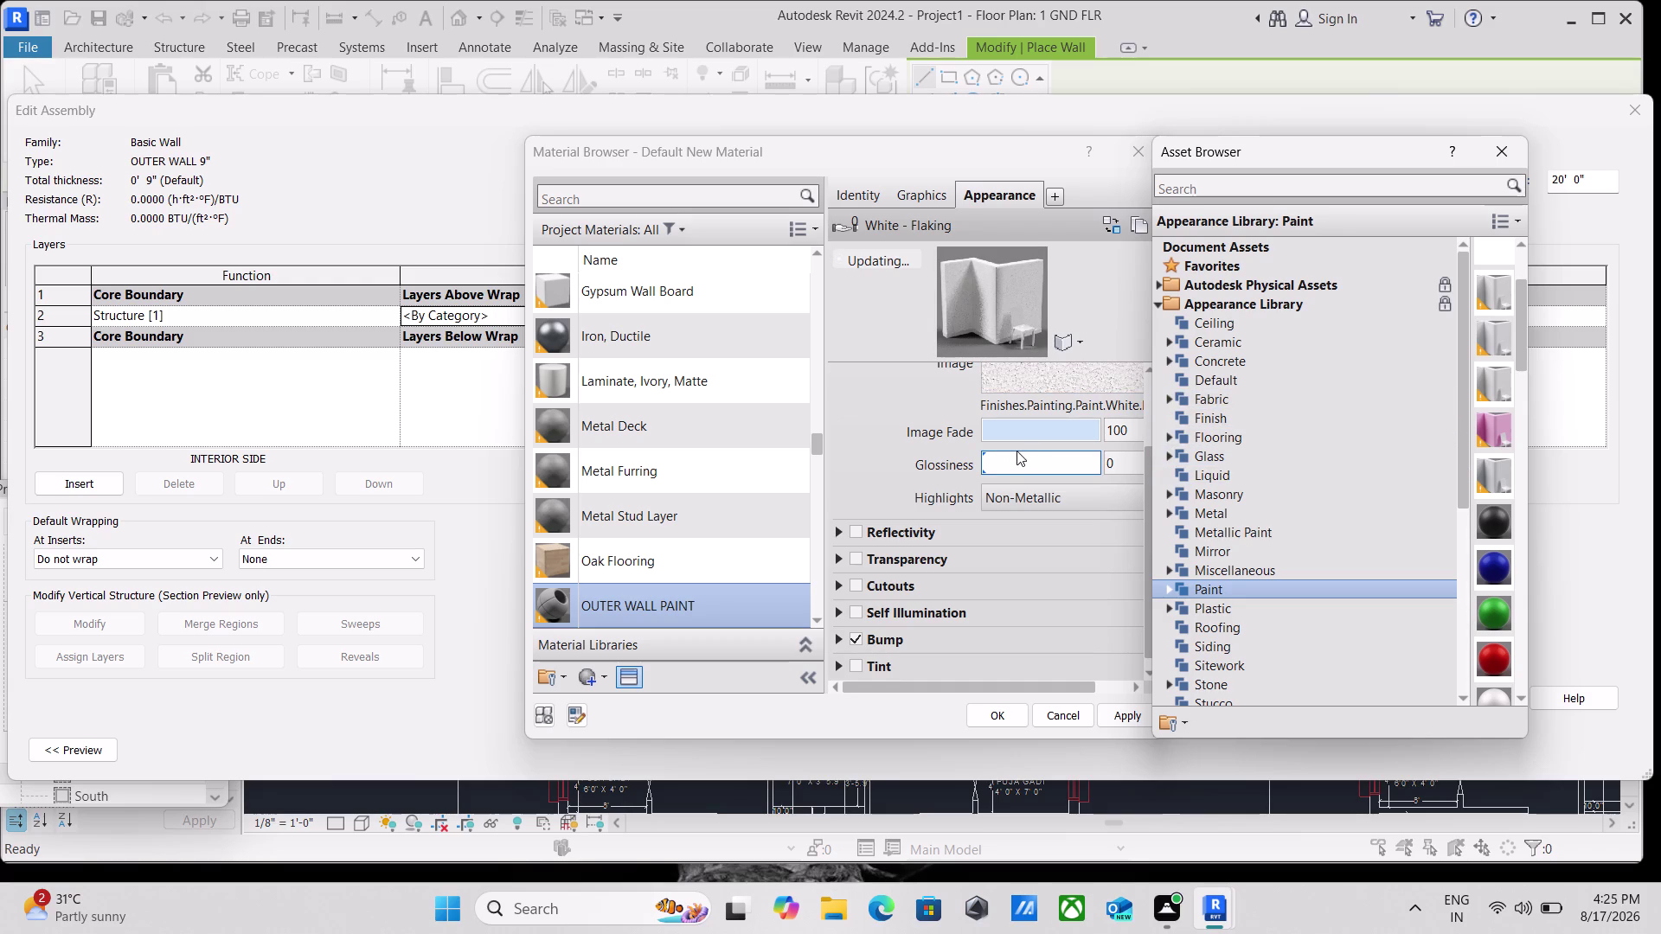
scroll(down, 3)
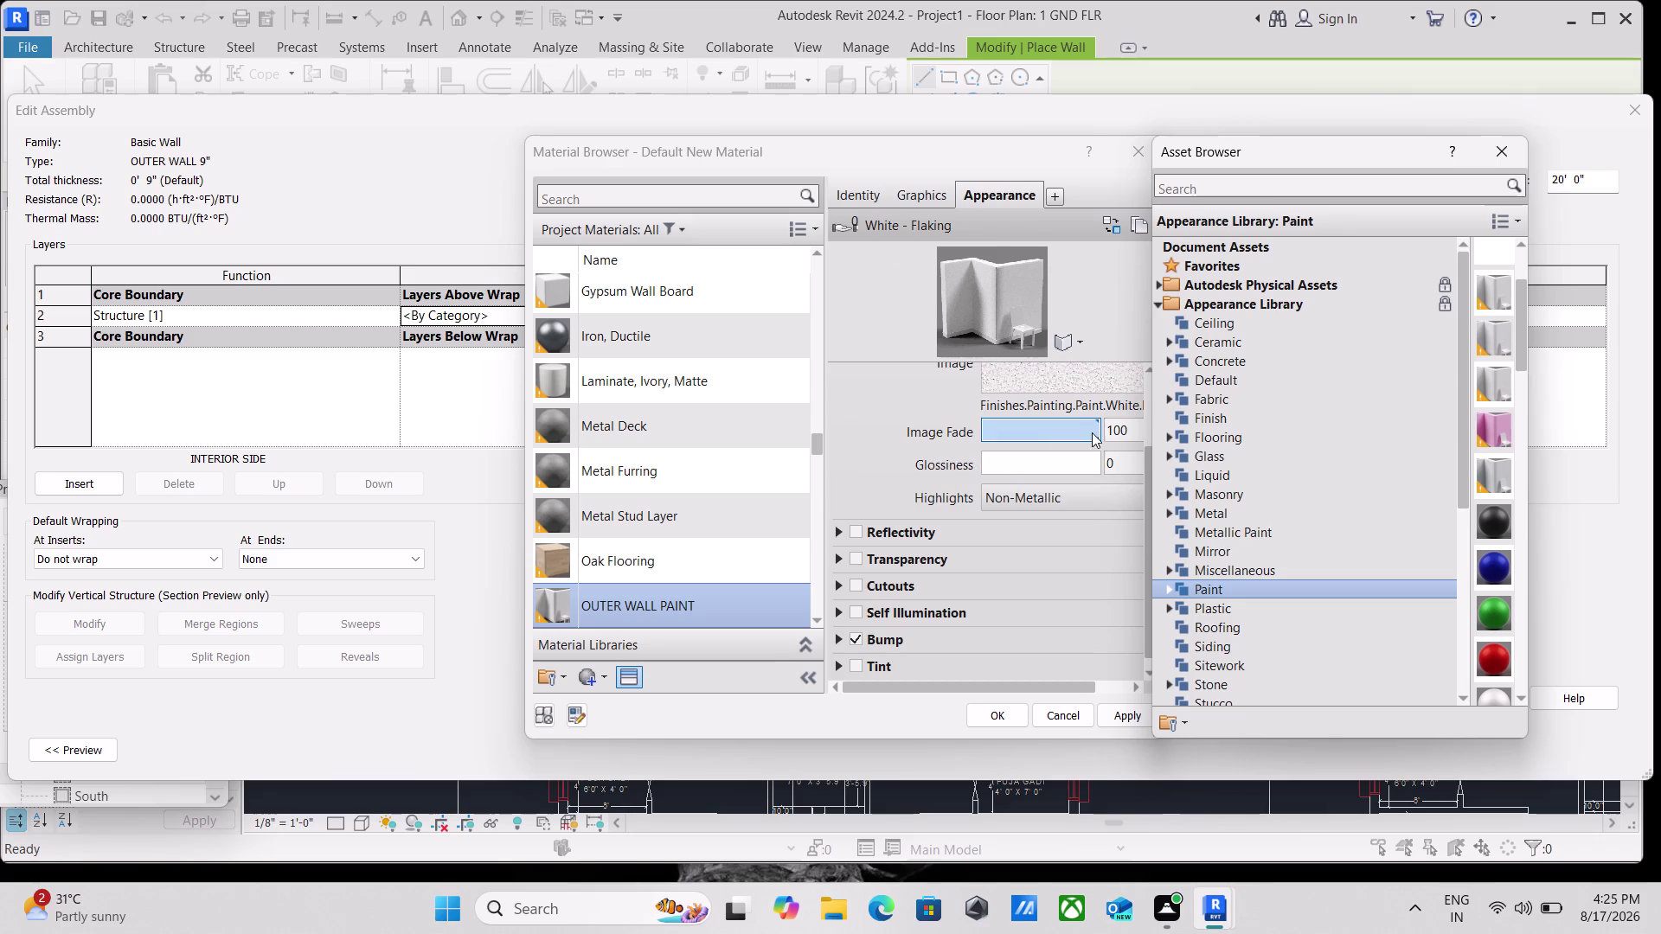
drag(1146, 474, 1256, 481)
scroll(down, 3)
drag(1149, 518, 1183, 512)
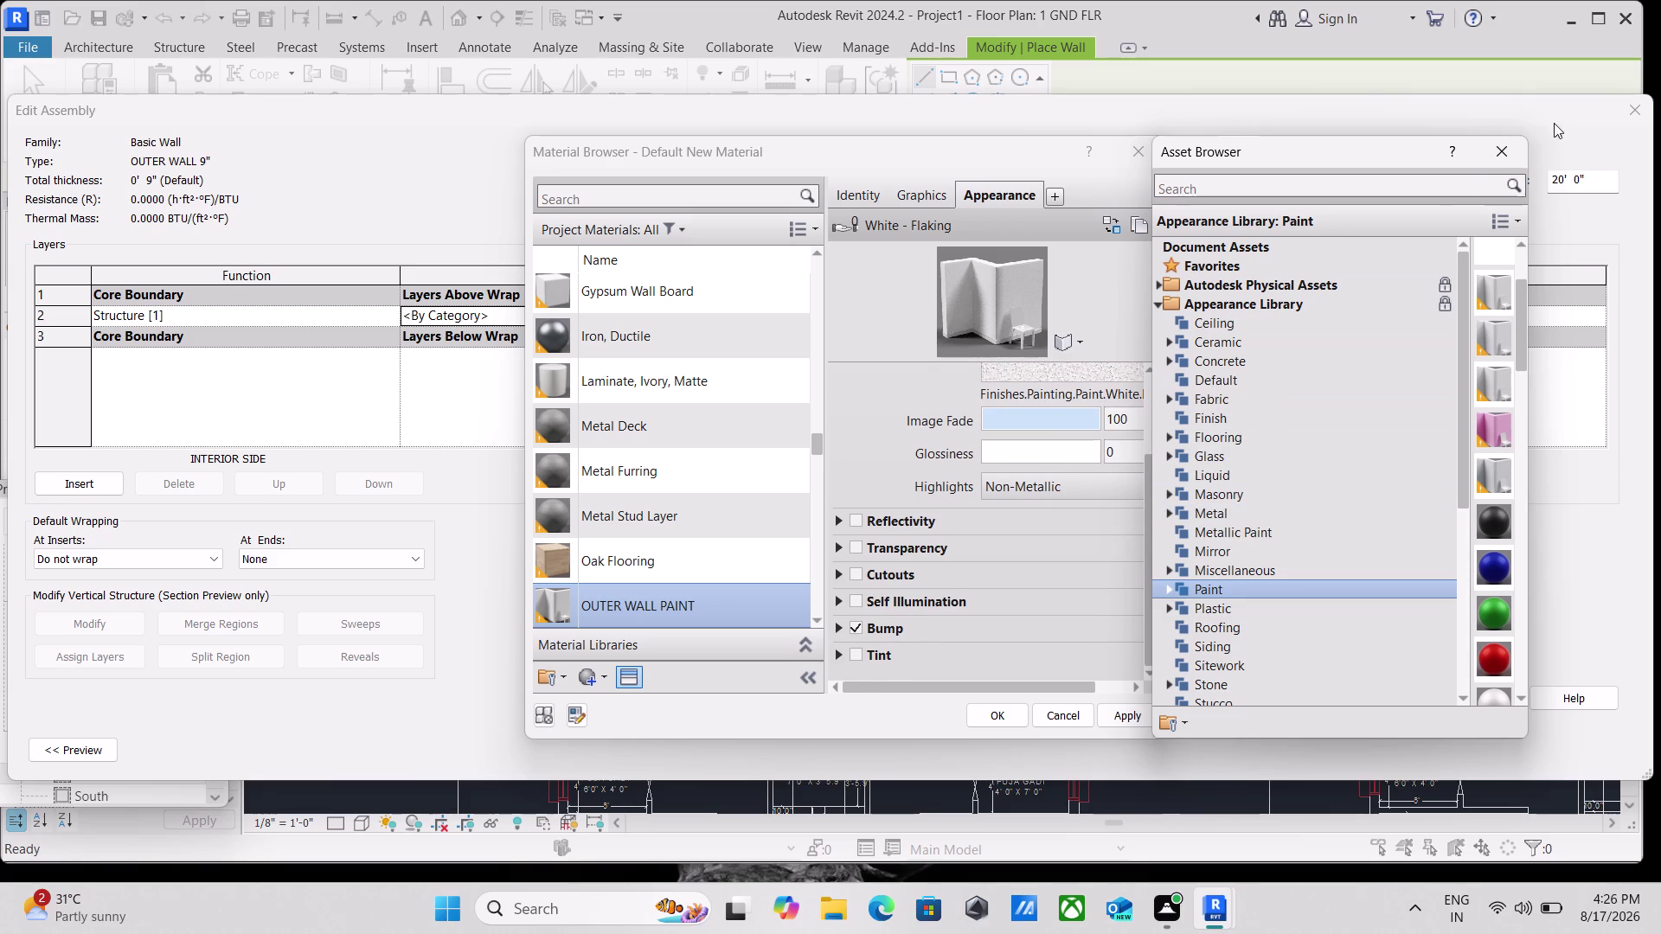
click(1496, 141)
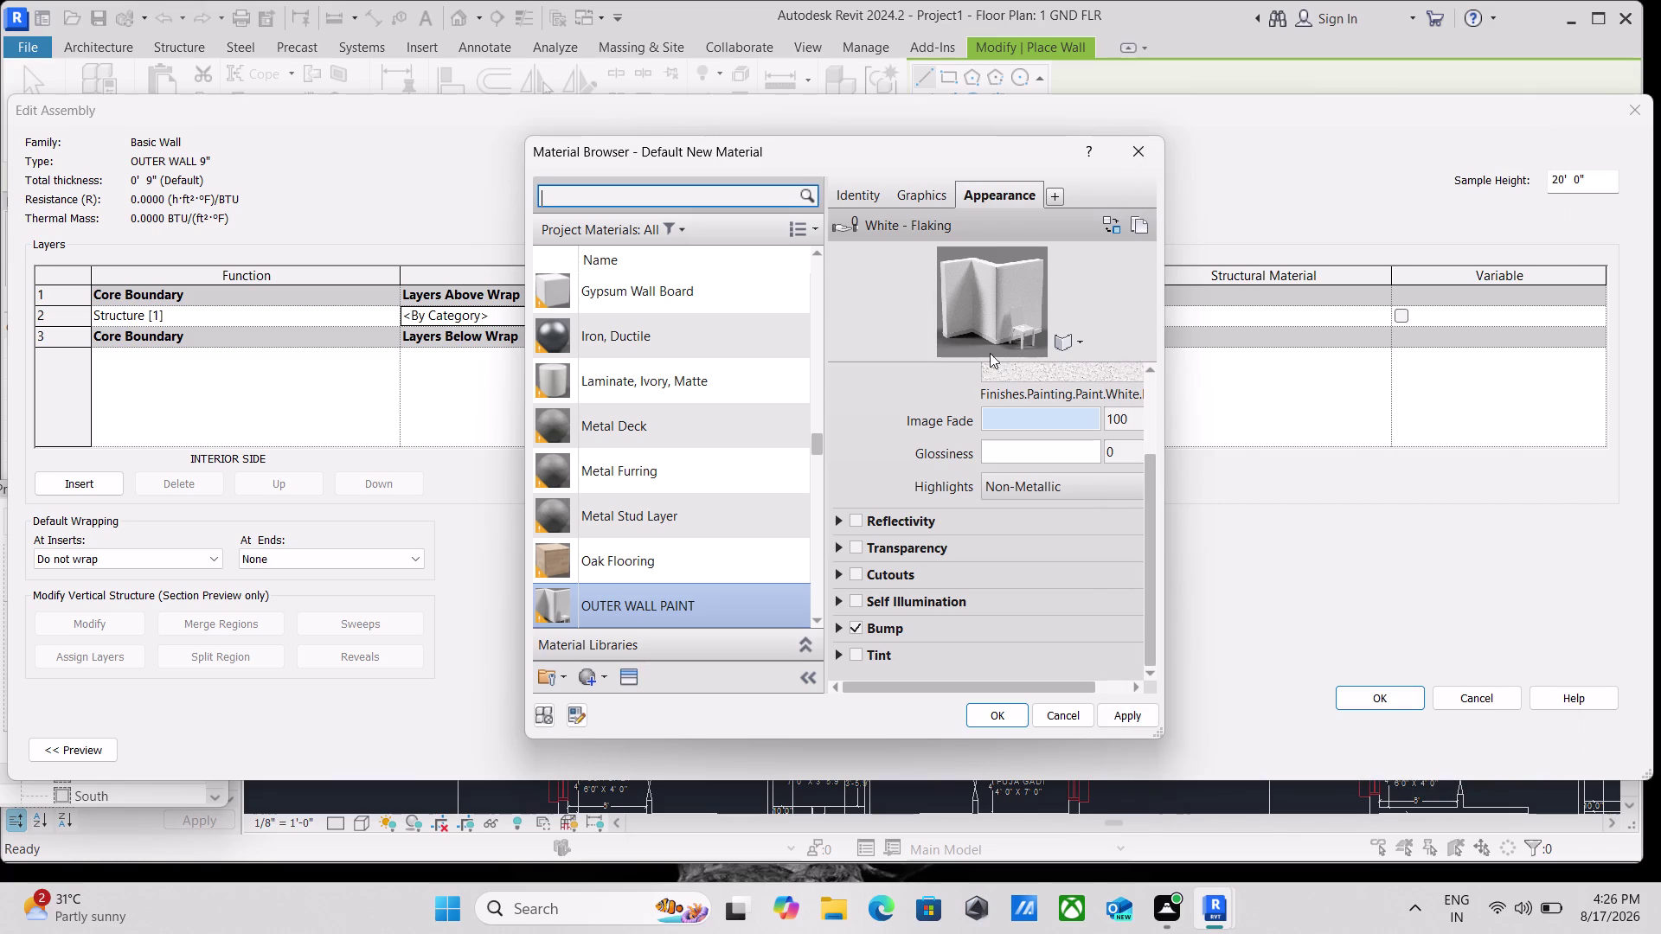
Review the flaking image in the Texture Editor, then reopen the paint Asset Browser.
scroll(up, 3)
click(1083, 372)
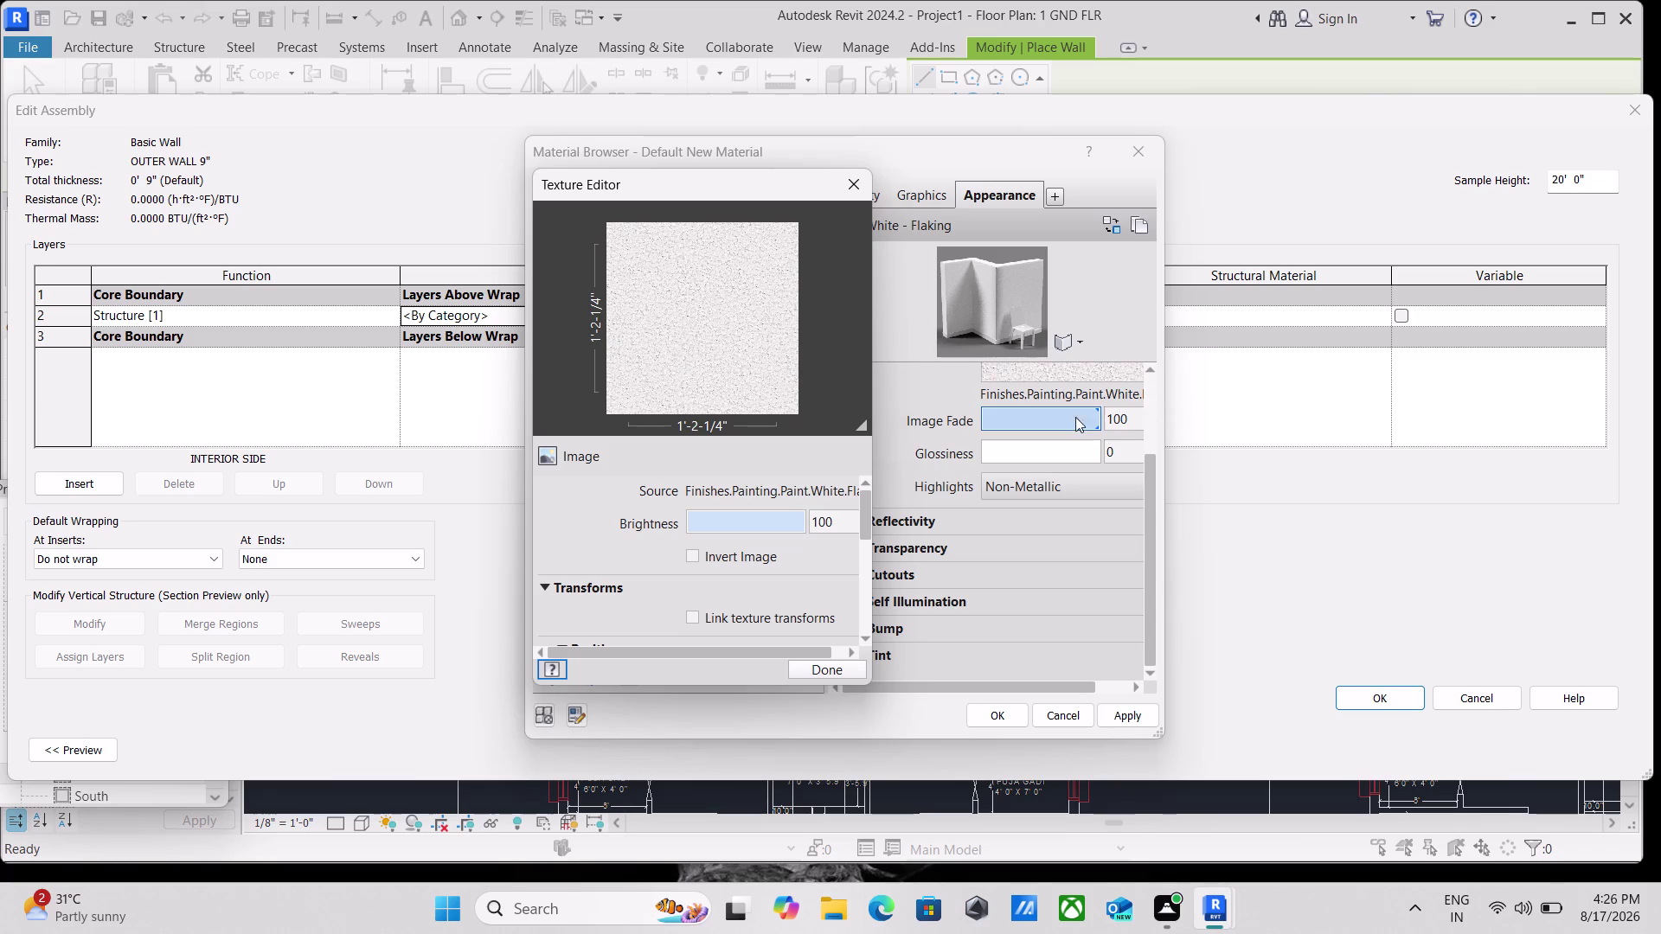
click(863, 187)
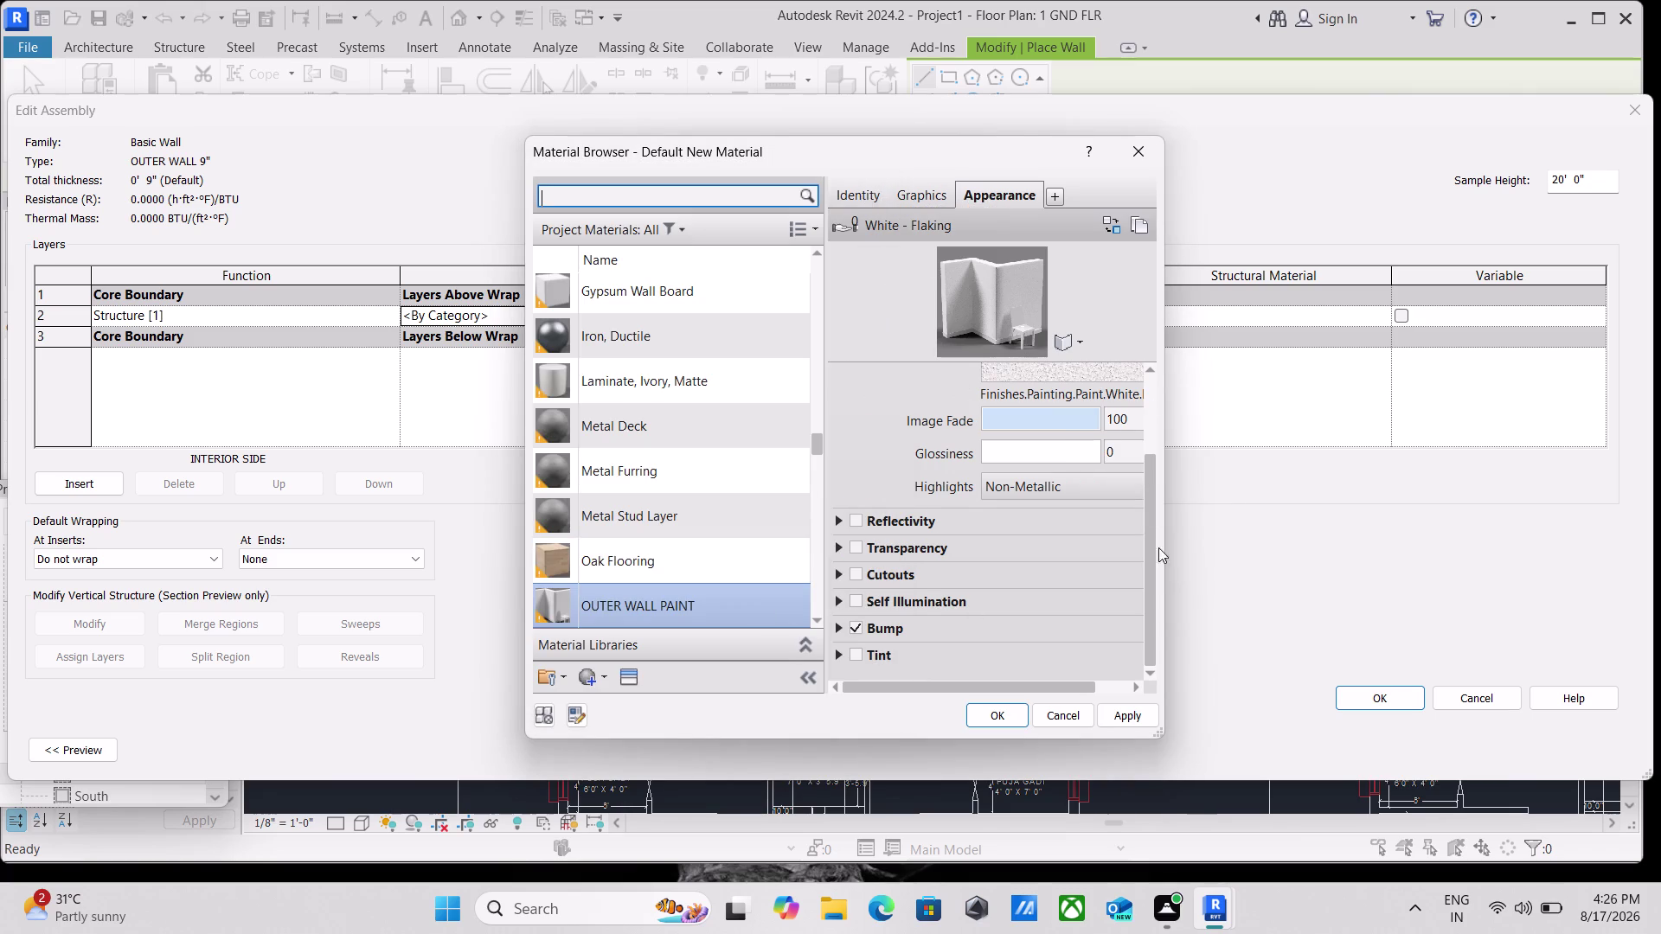
scroll(down, 3)
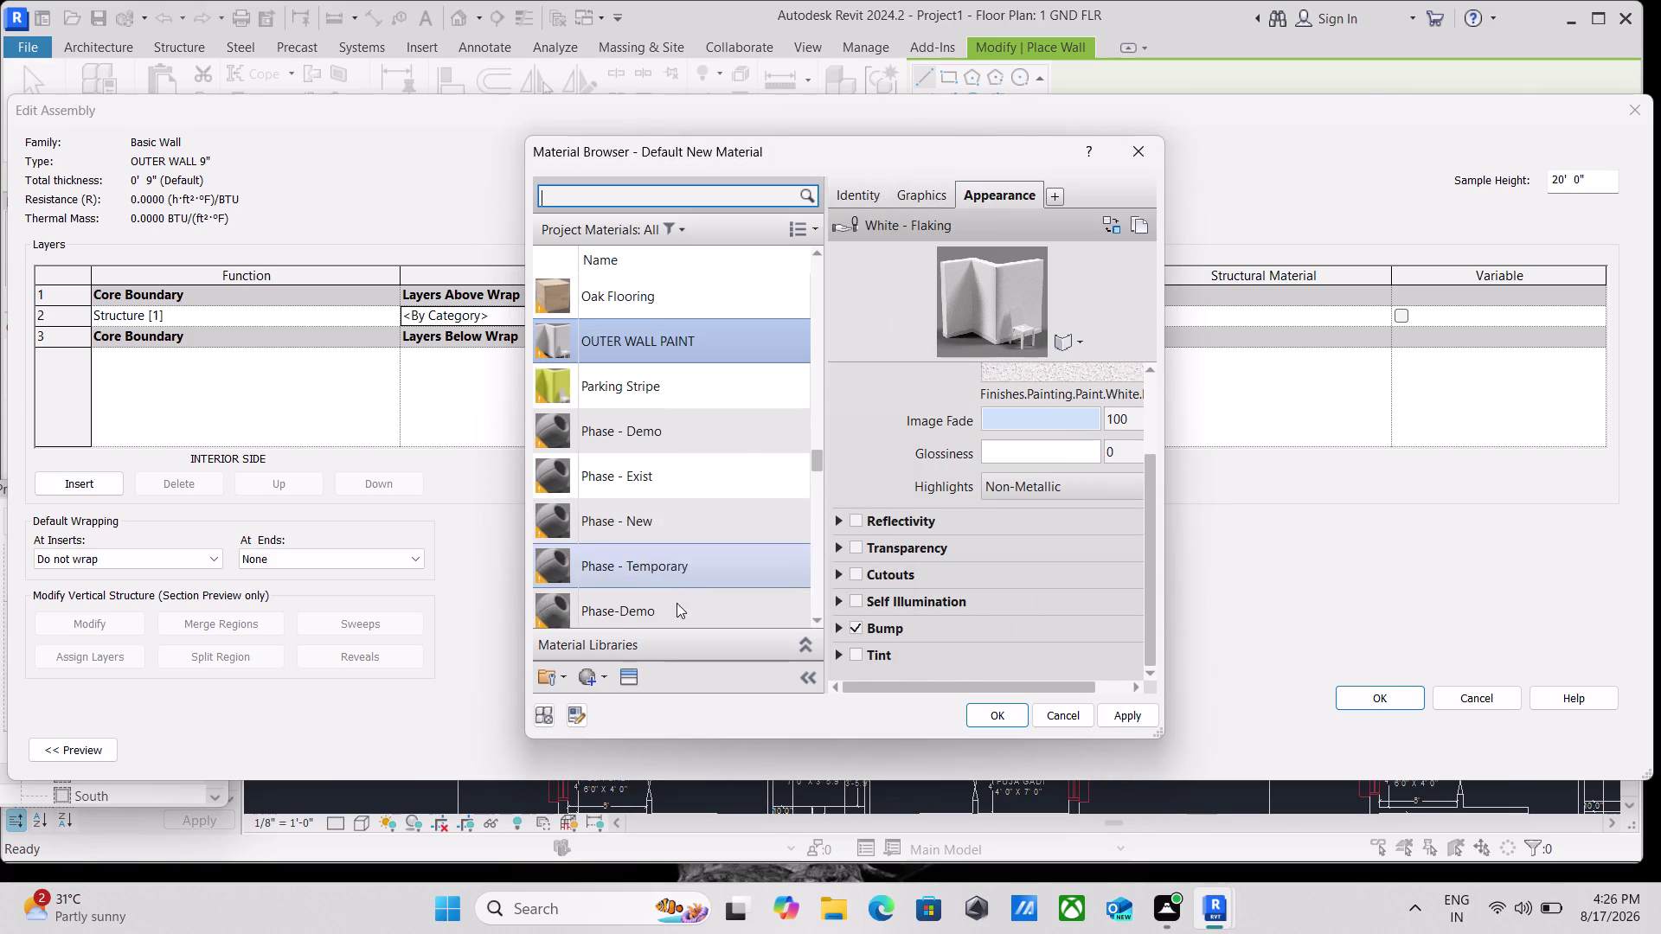
click(621, 679)
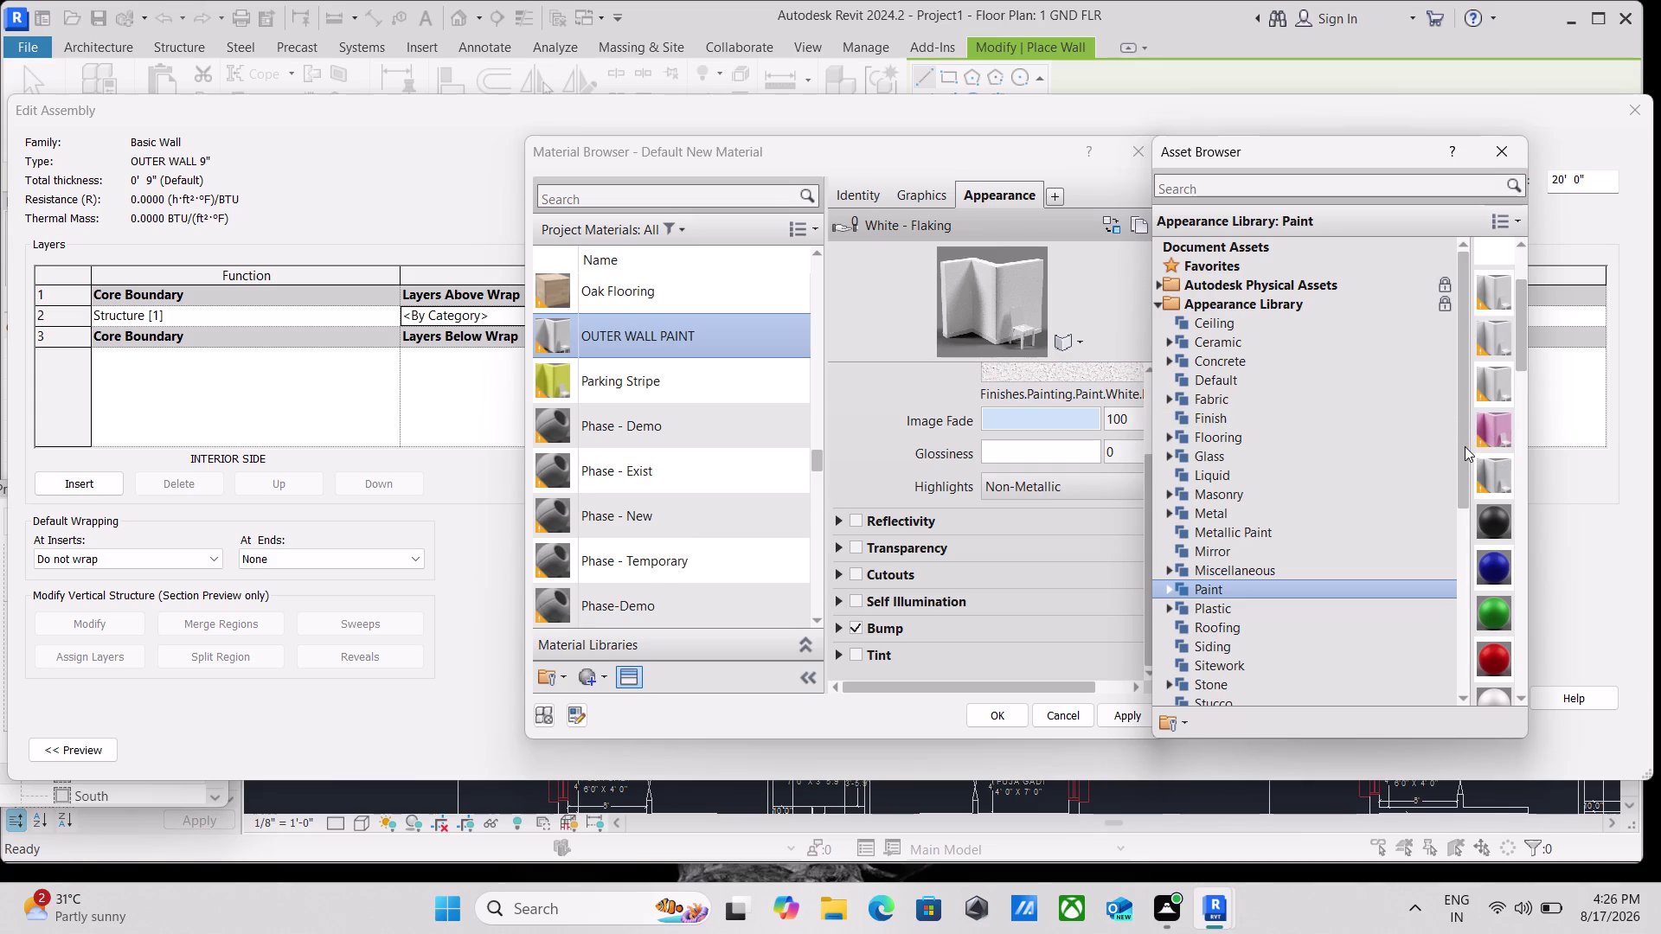
Widen the asset list and apply the White paint appearance to OUTER WALL PAINT.
drag(1469, 500, 1398, 501)
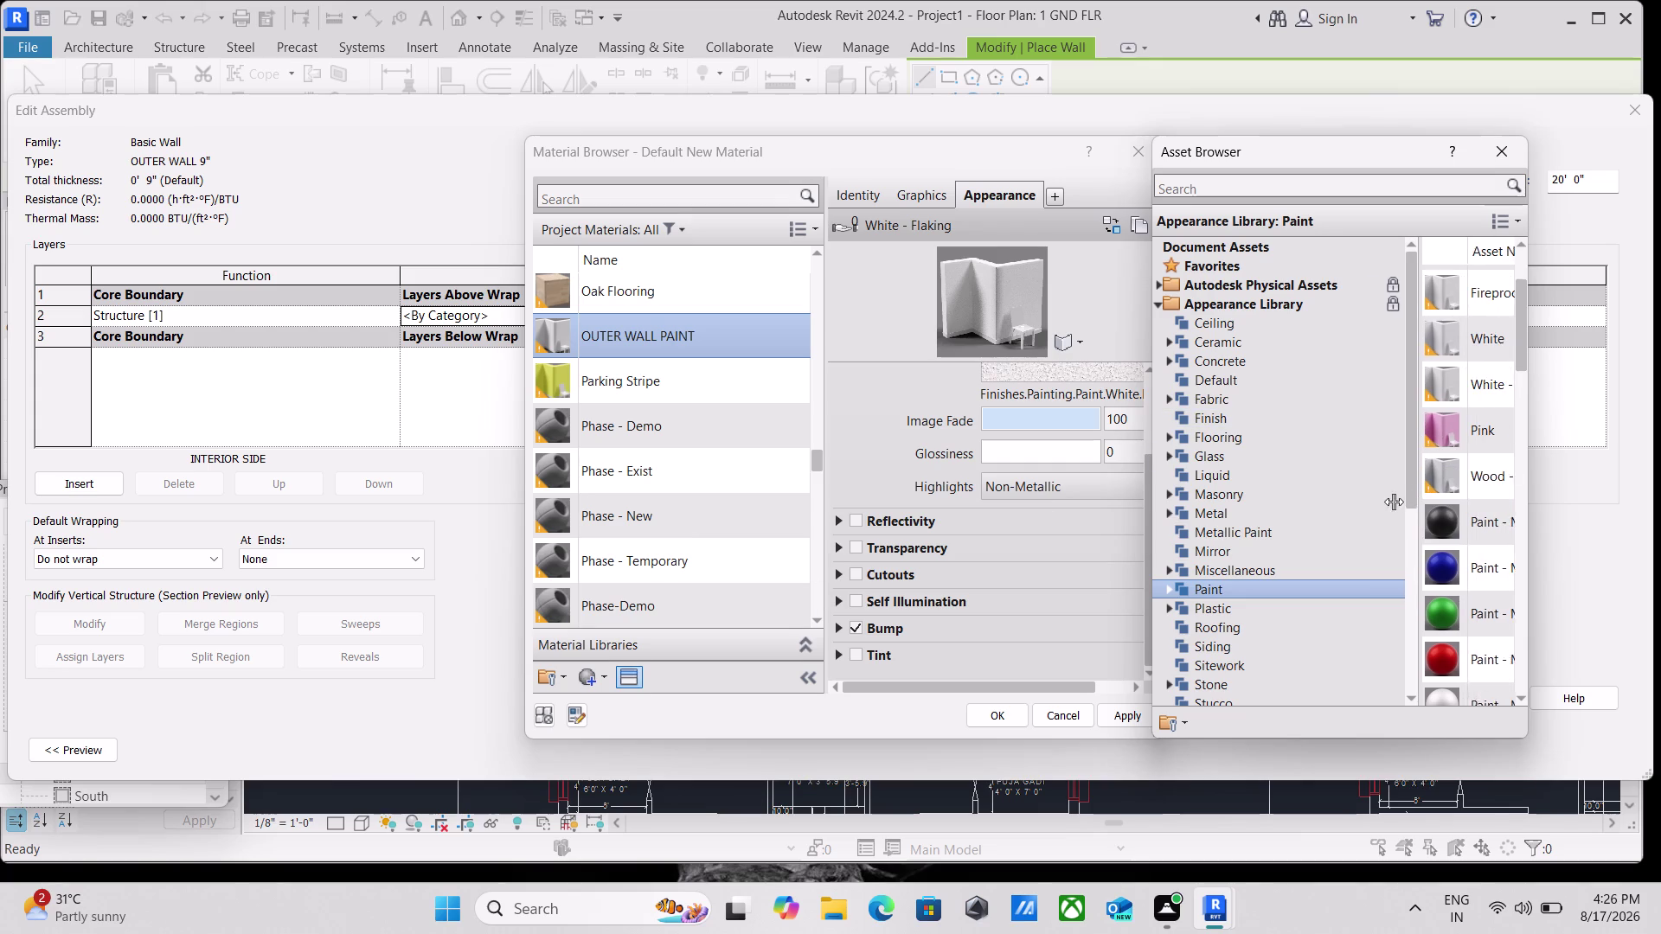
drag(1397, 501, 1209, 503)
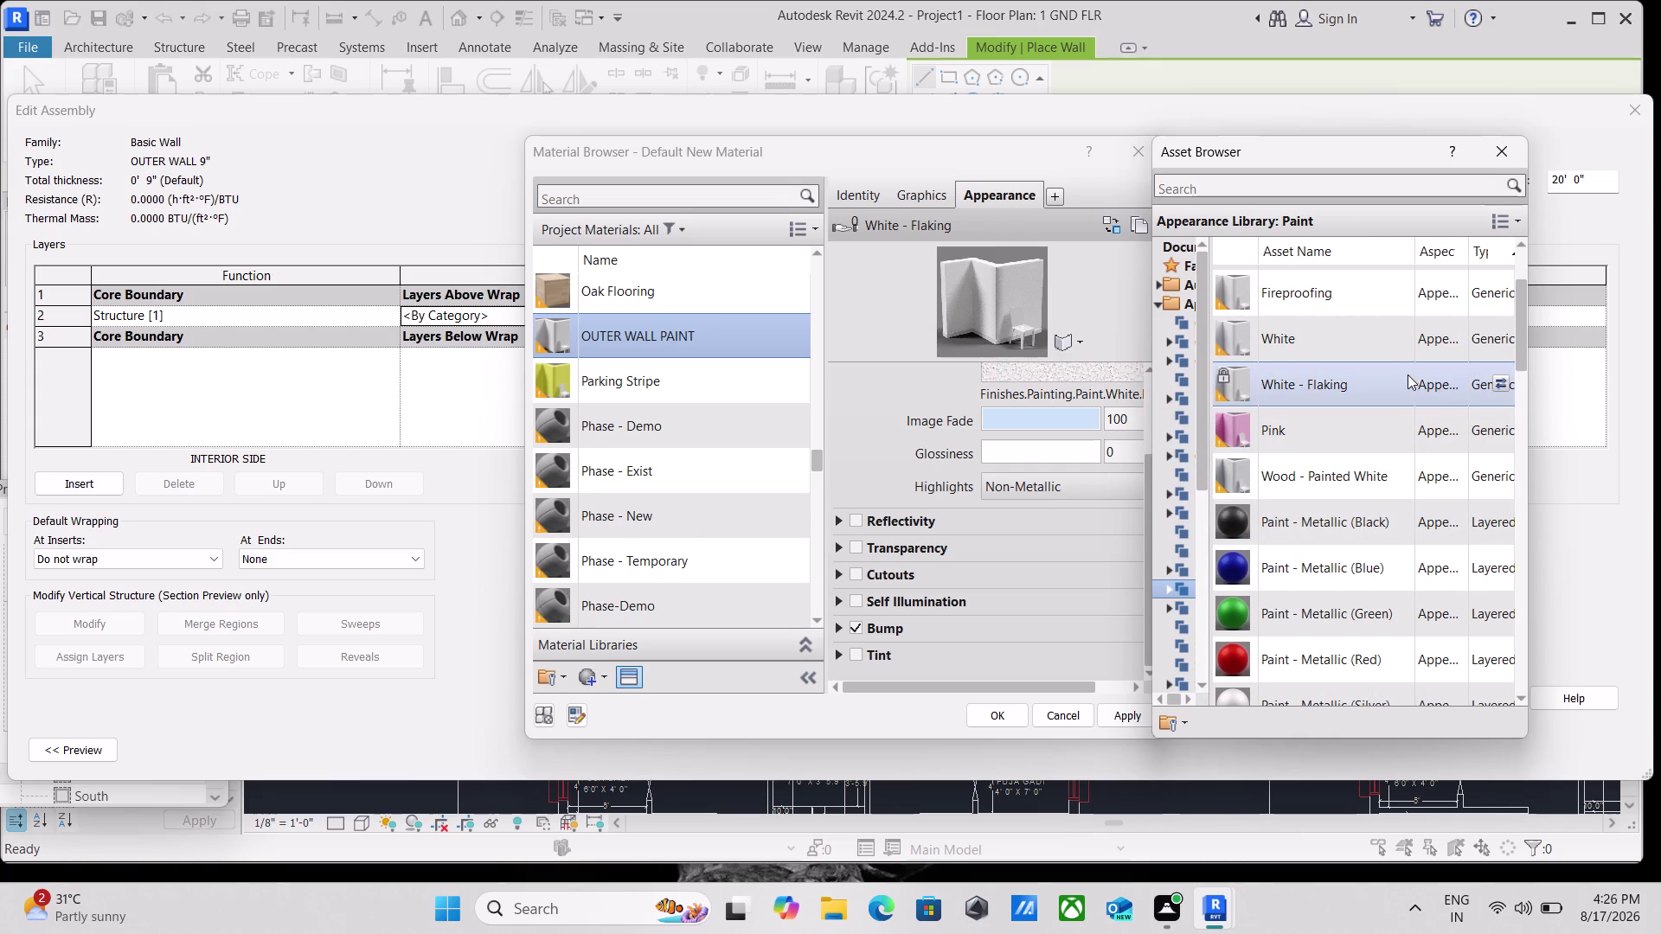
click(1393, 353)
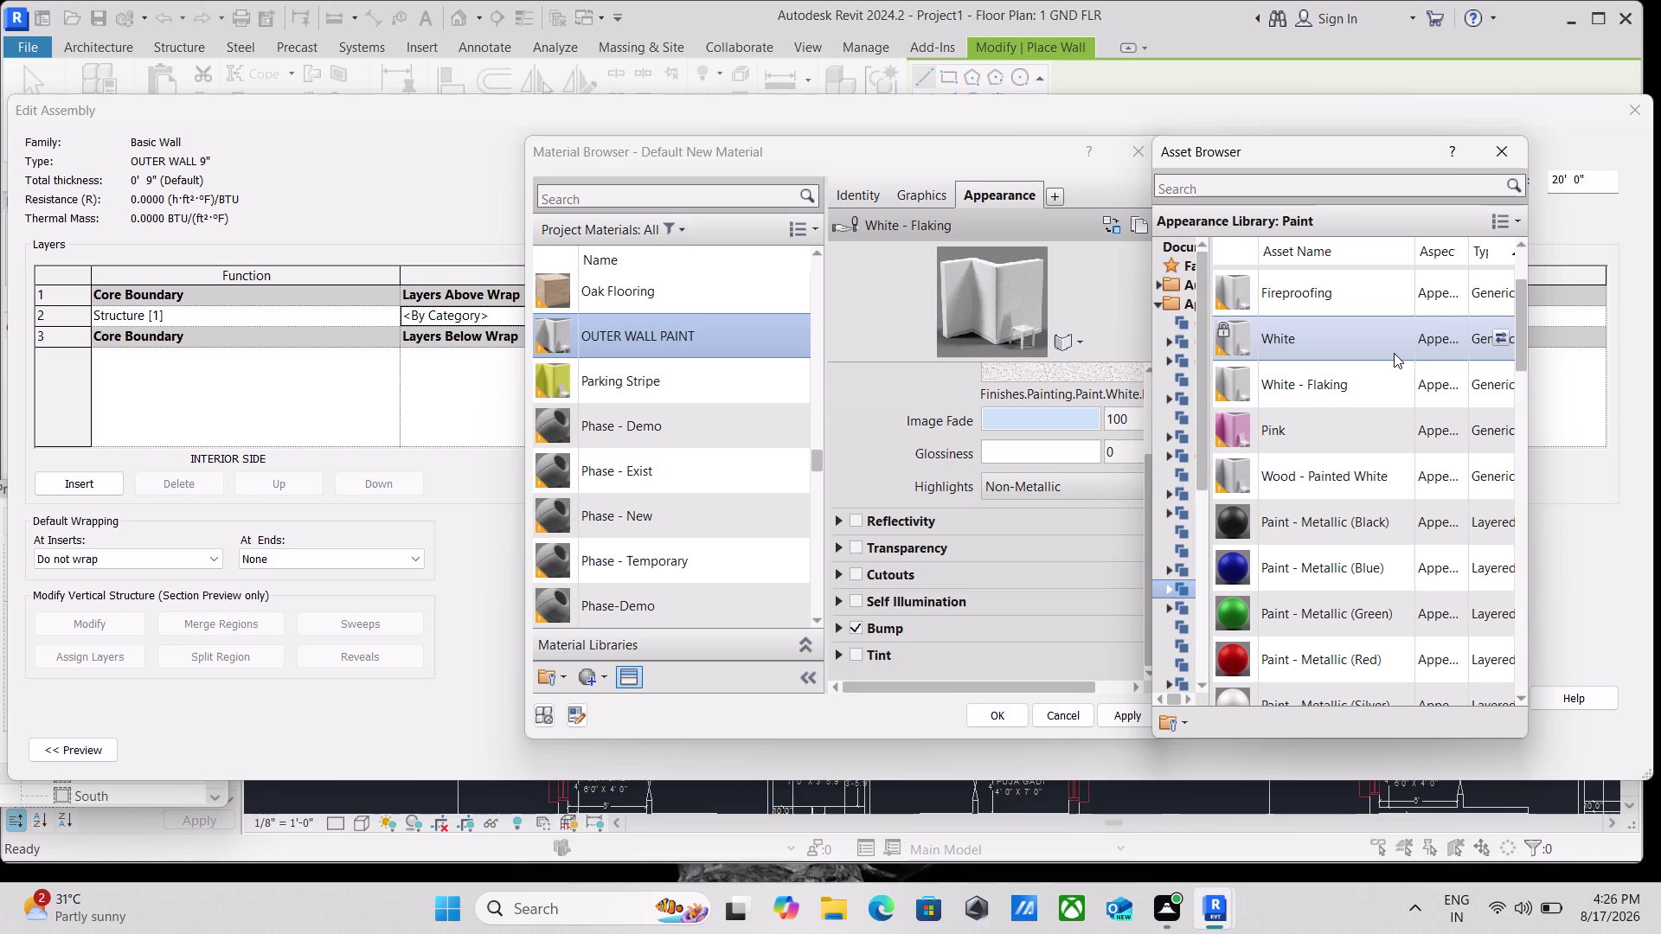
click(1396, 348)
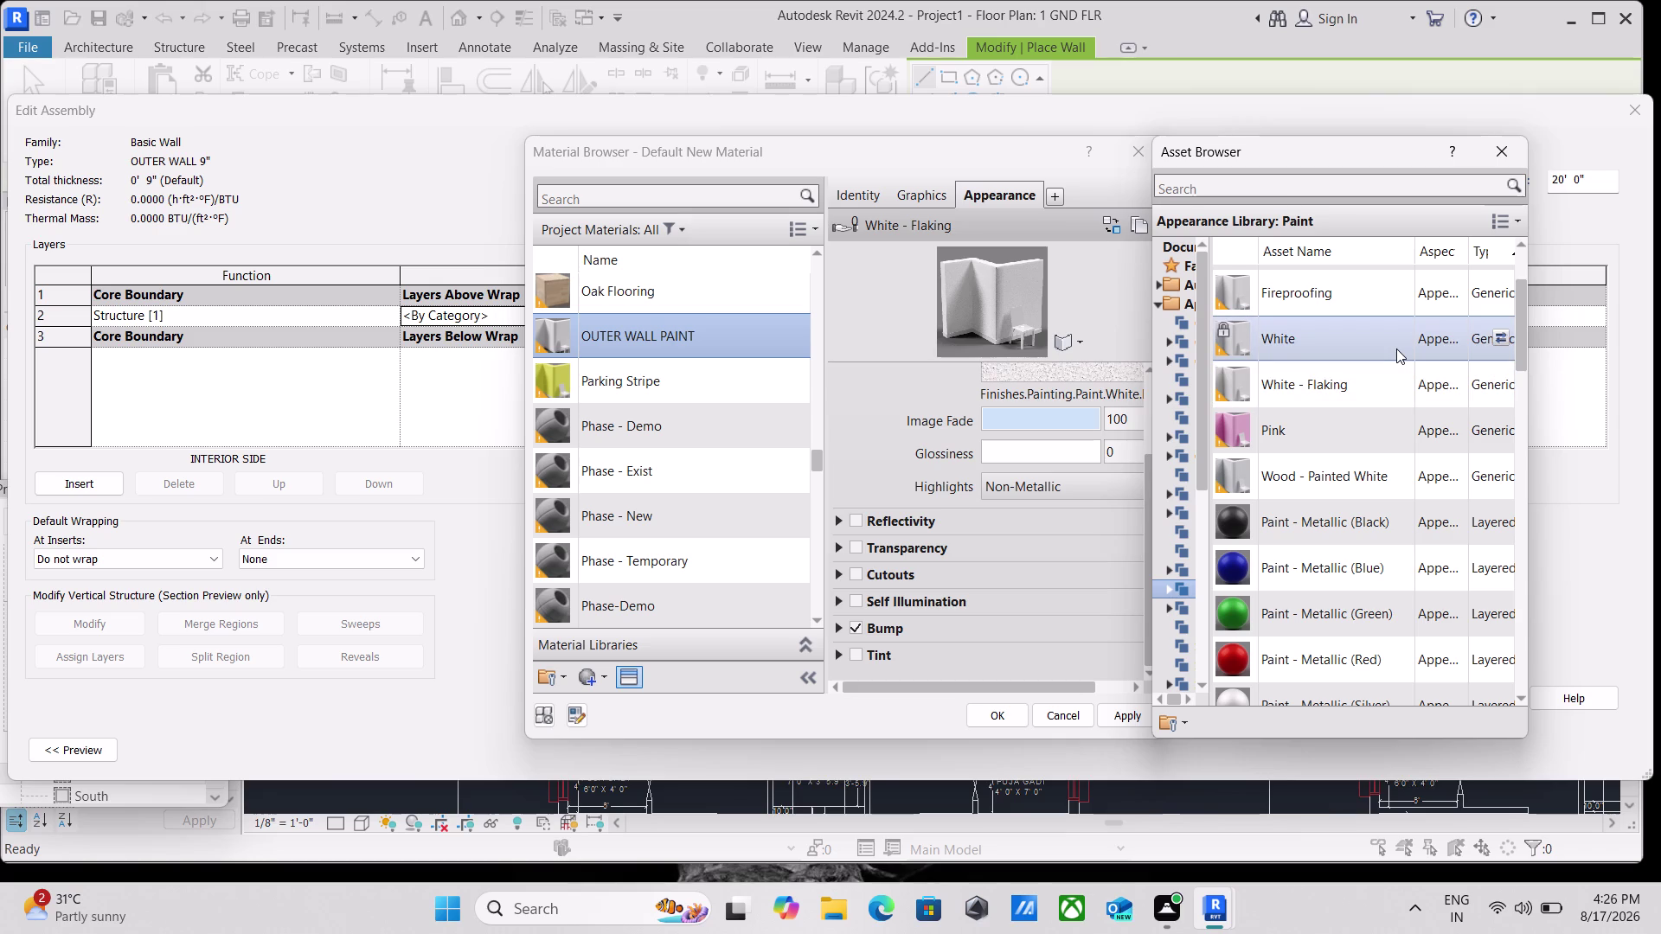
double_click(1393, 340)
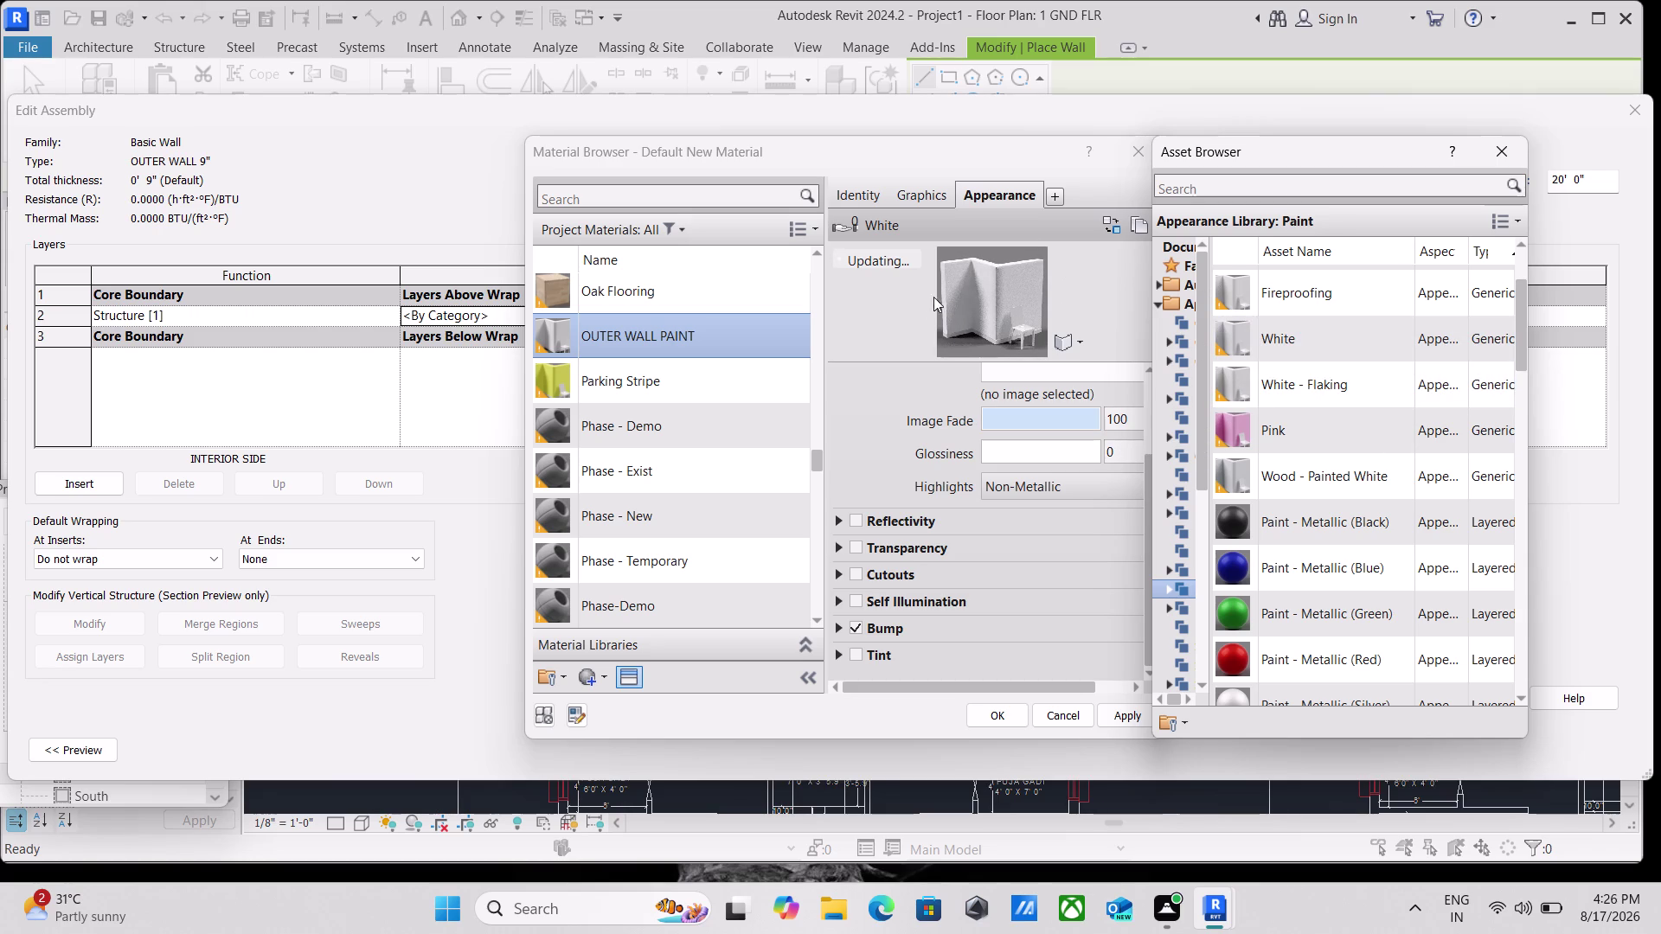
Confirm the White appearance and accept OUTER WALL PAINT as the layer material.
scroll(up, 3)
scroll(up, 3)
drag(1213, 446, 1345, 464)
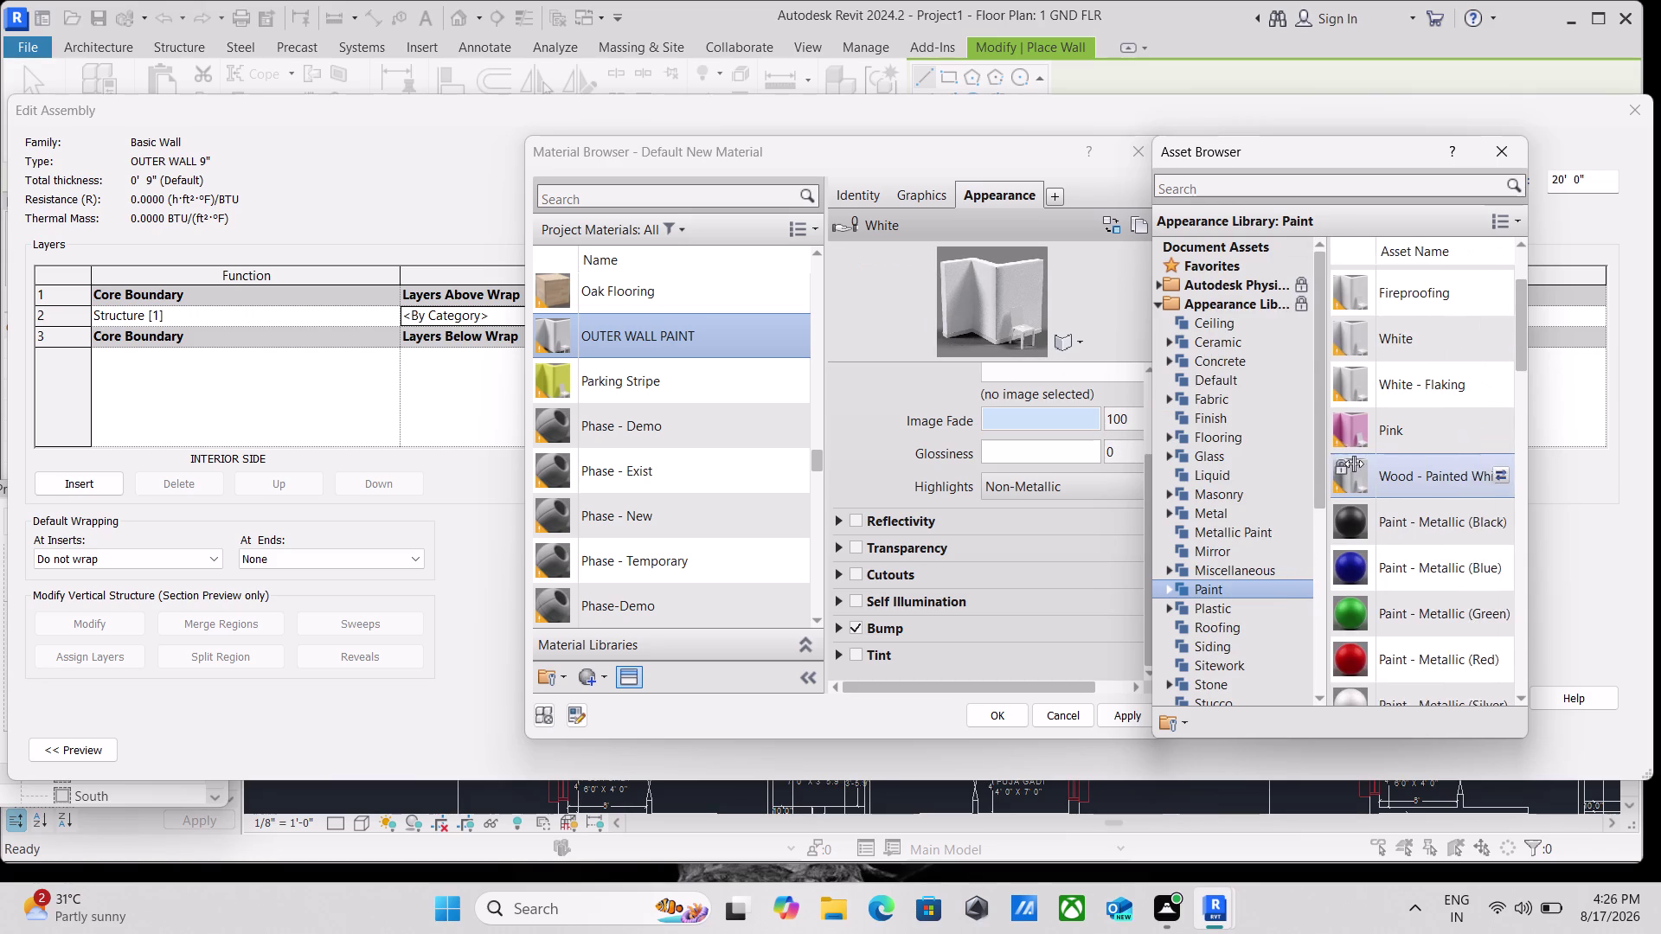
drag(1345, 464, 1376, 464)
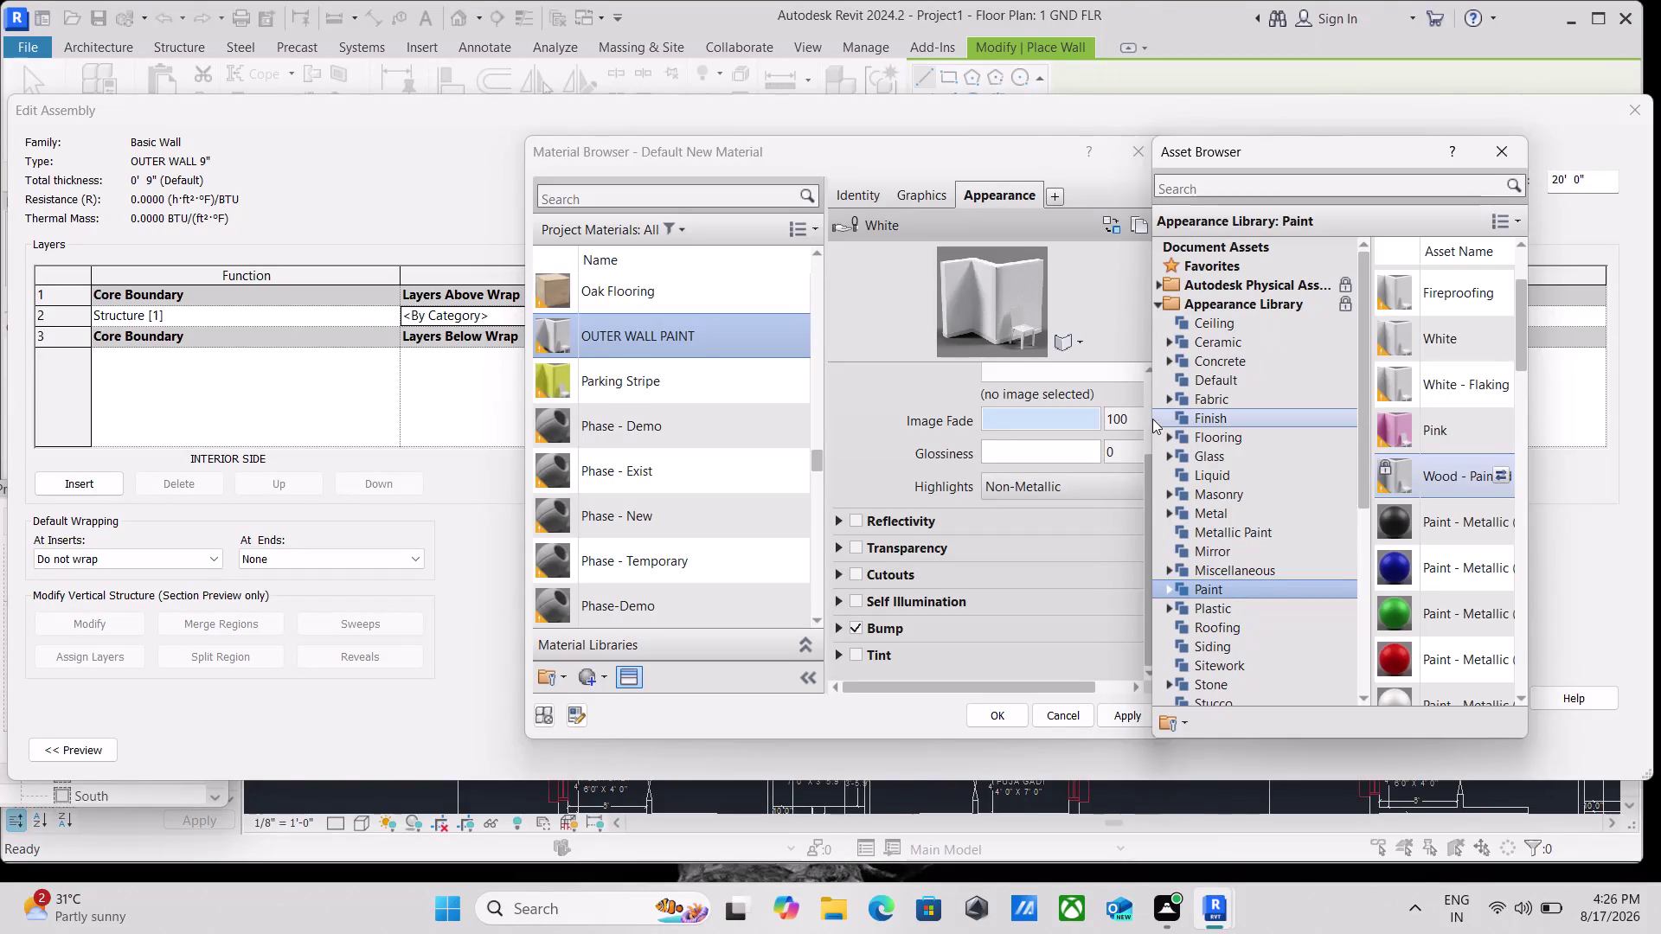
drag(1152, 399, 1224, 385)
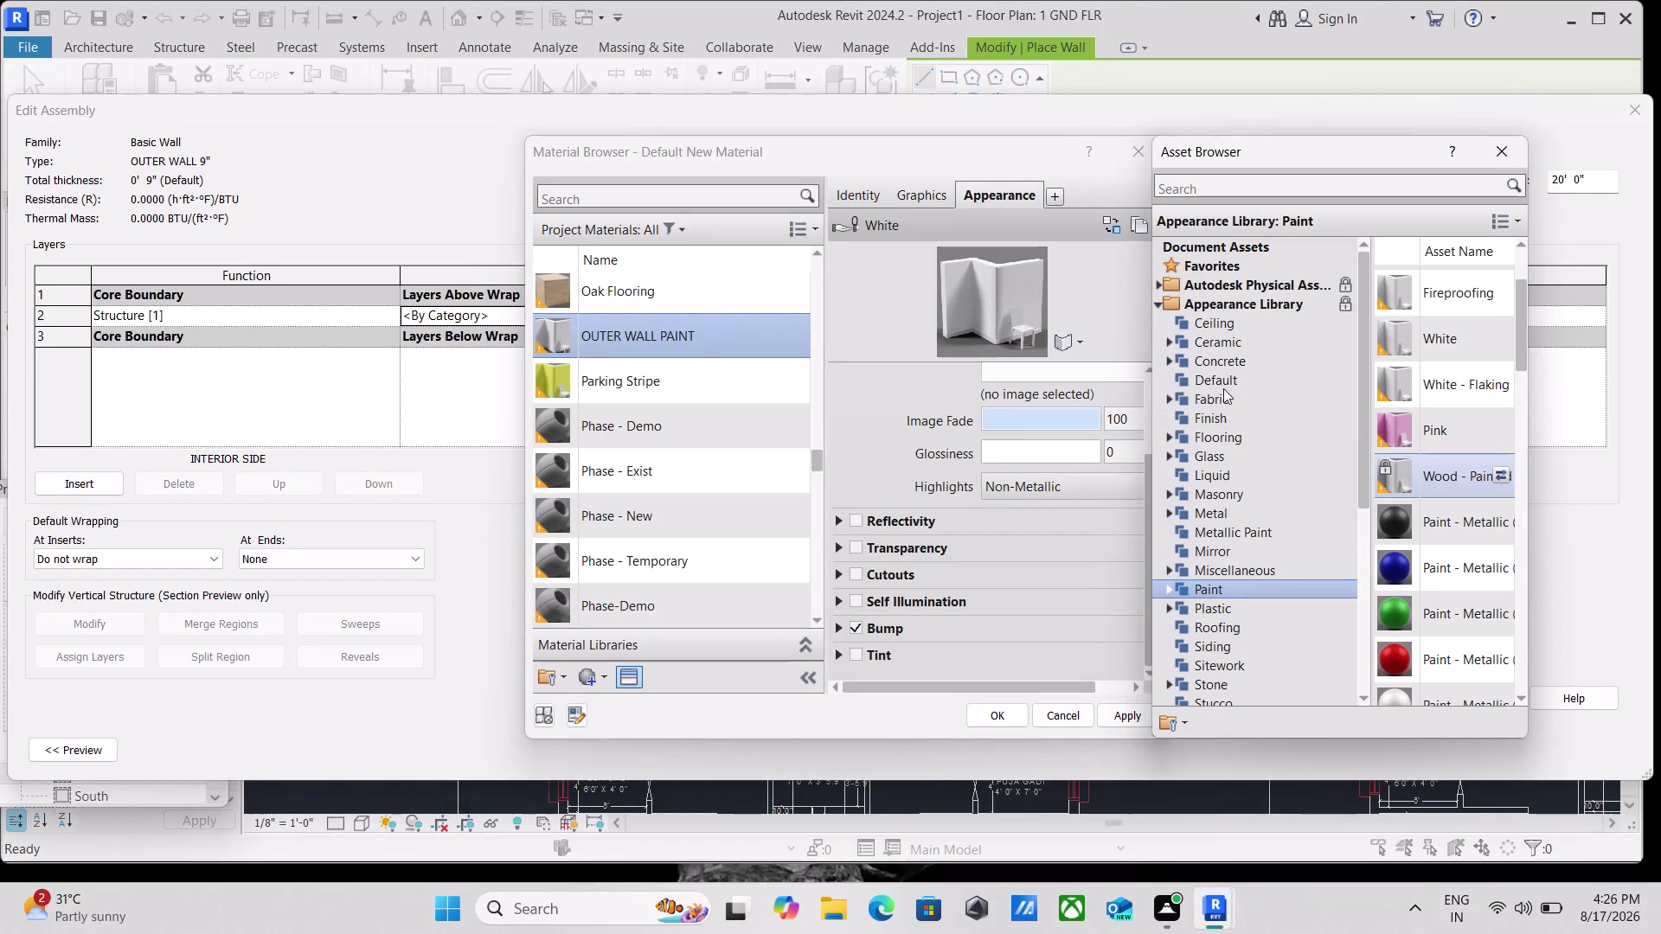
click(1122, 717)
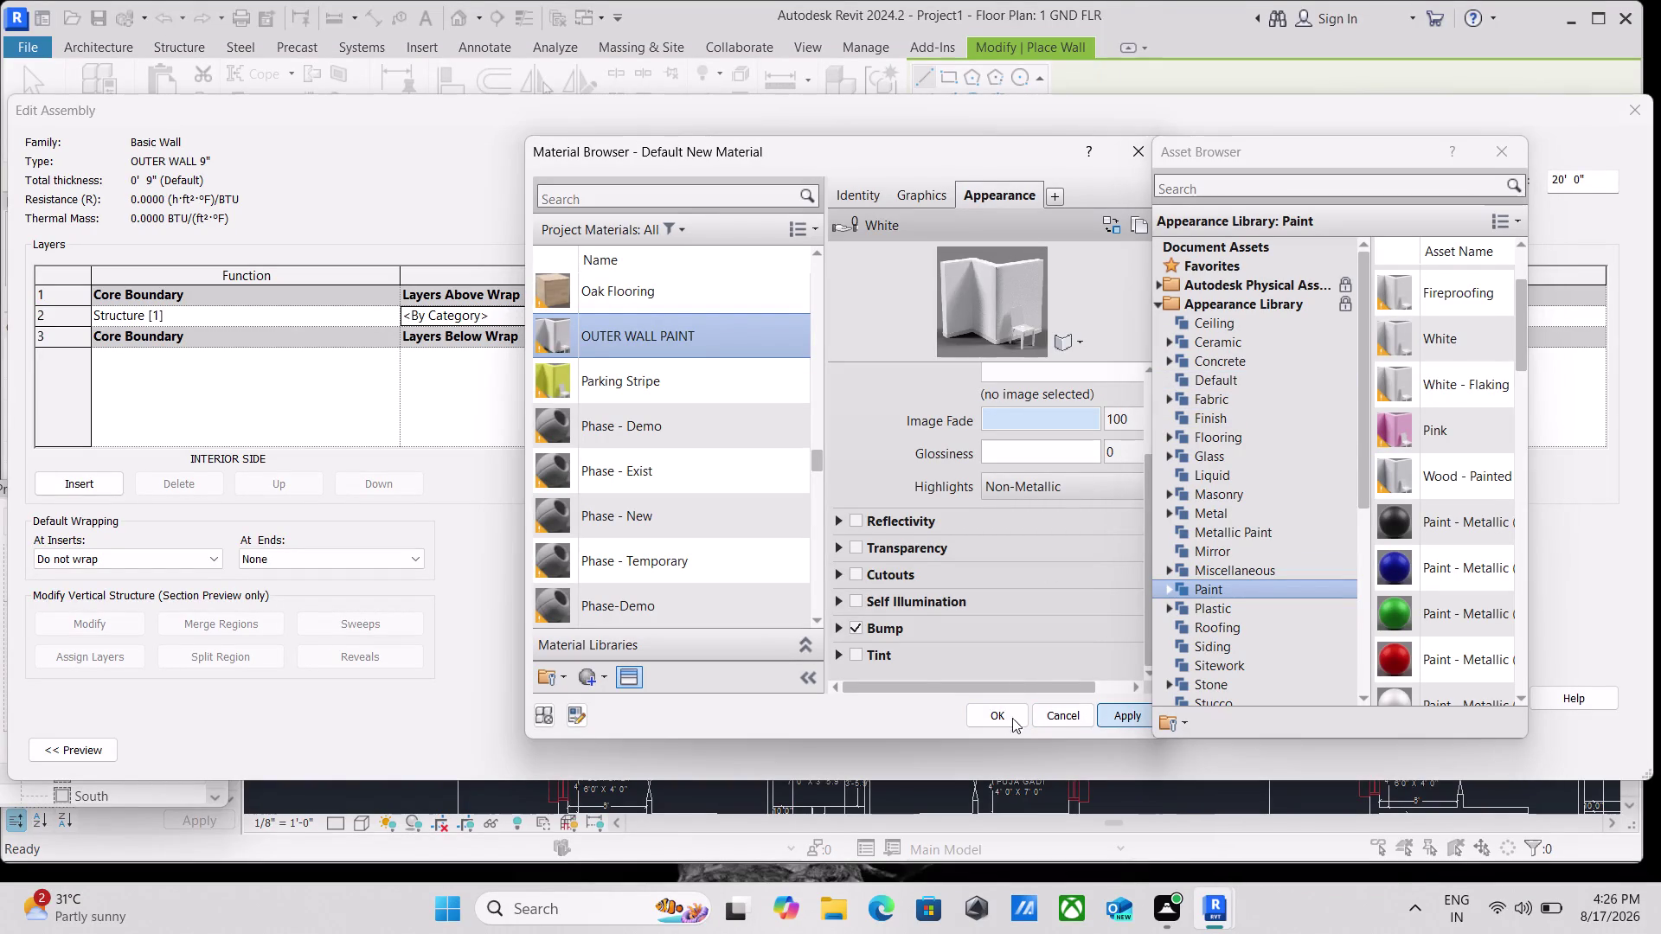
click(989, 709)
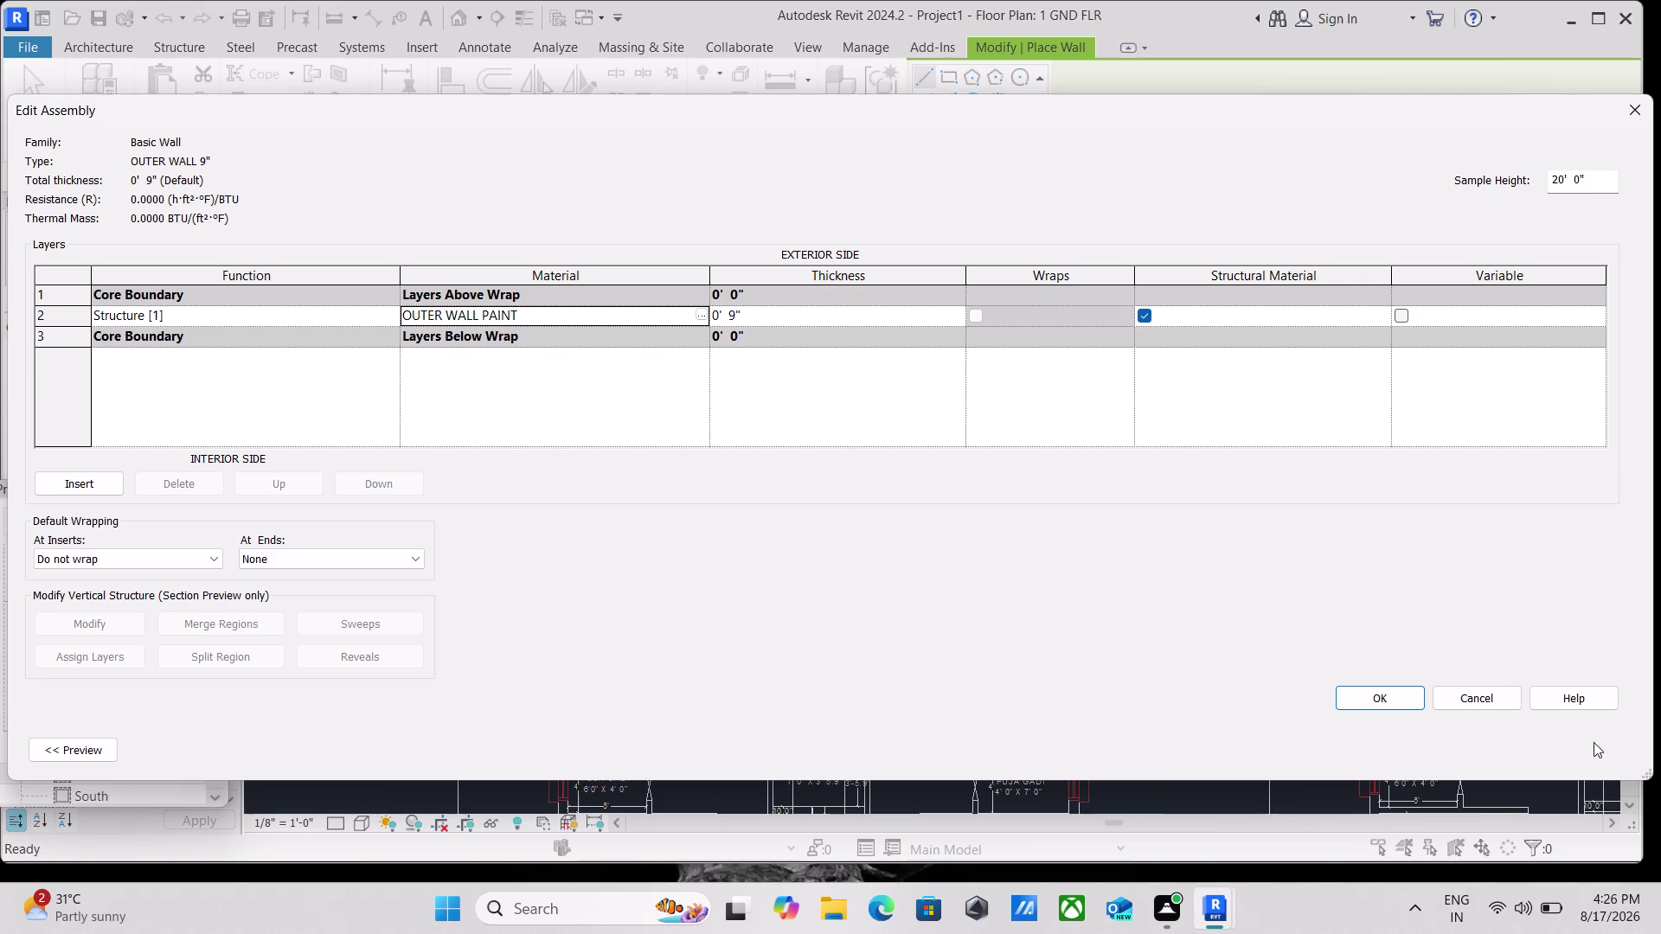
Confirm the Edit Assembly dialog, then apply and close the OUTER WALL 9" type properties.
click(1380, 690)
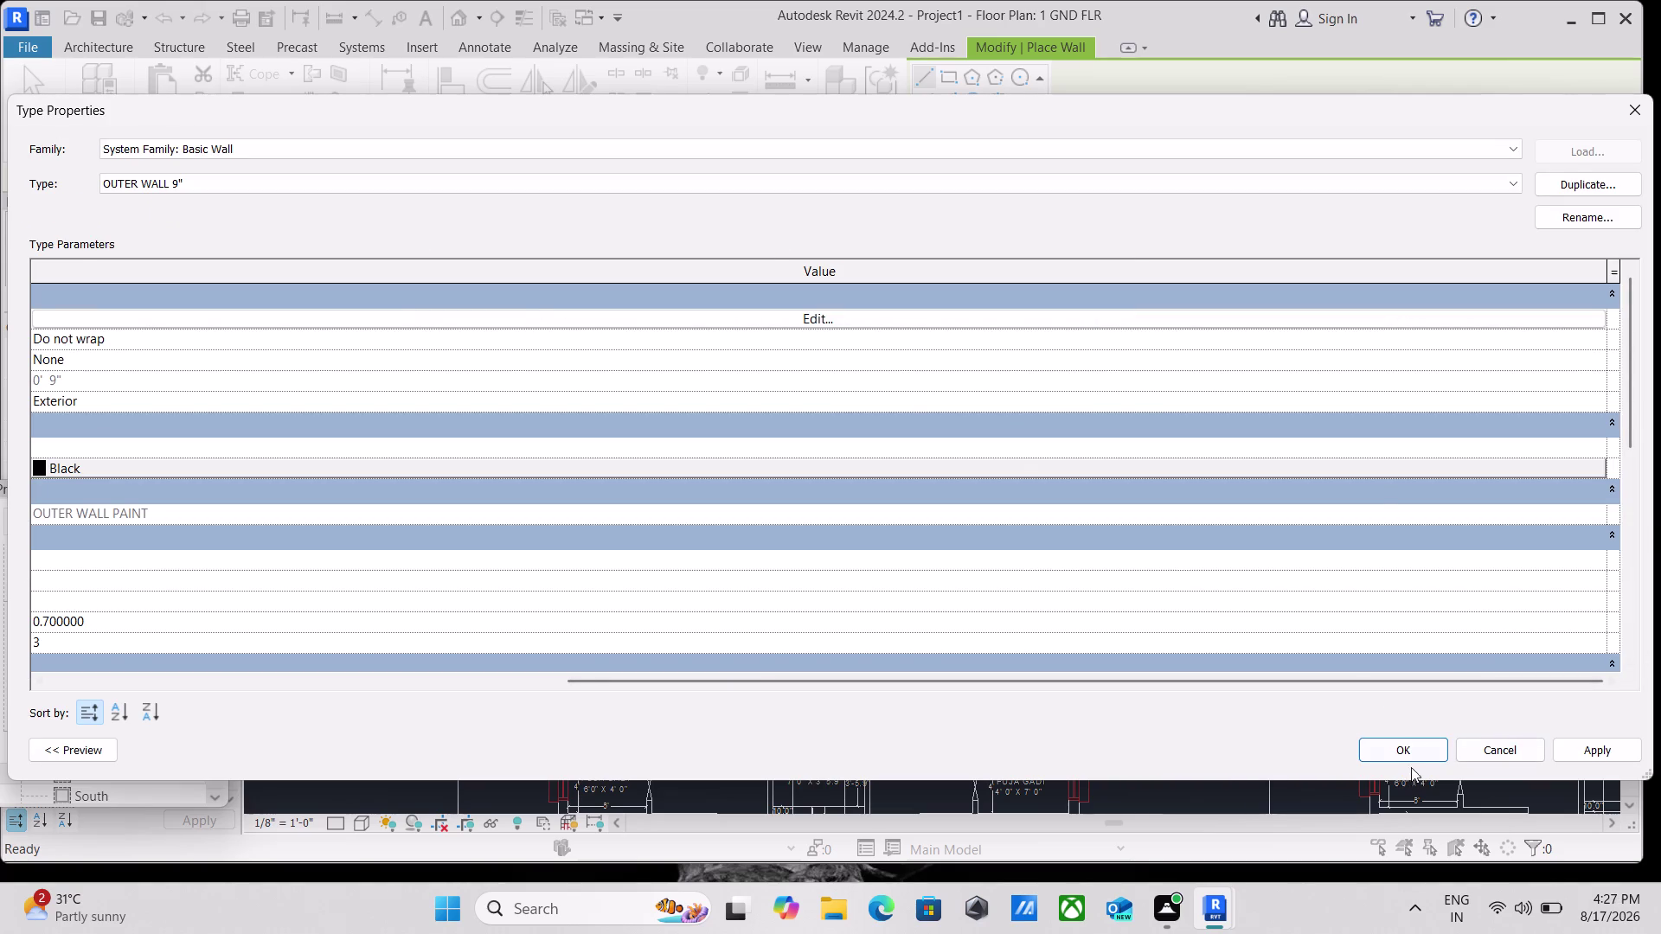
click(1607, 752)
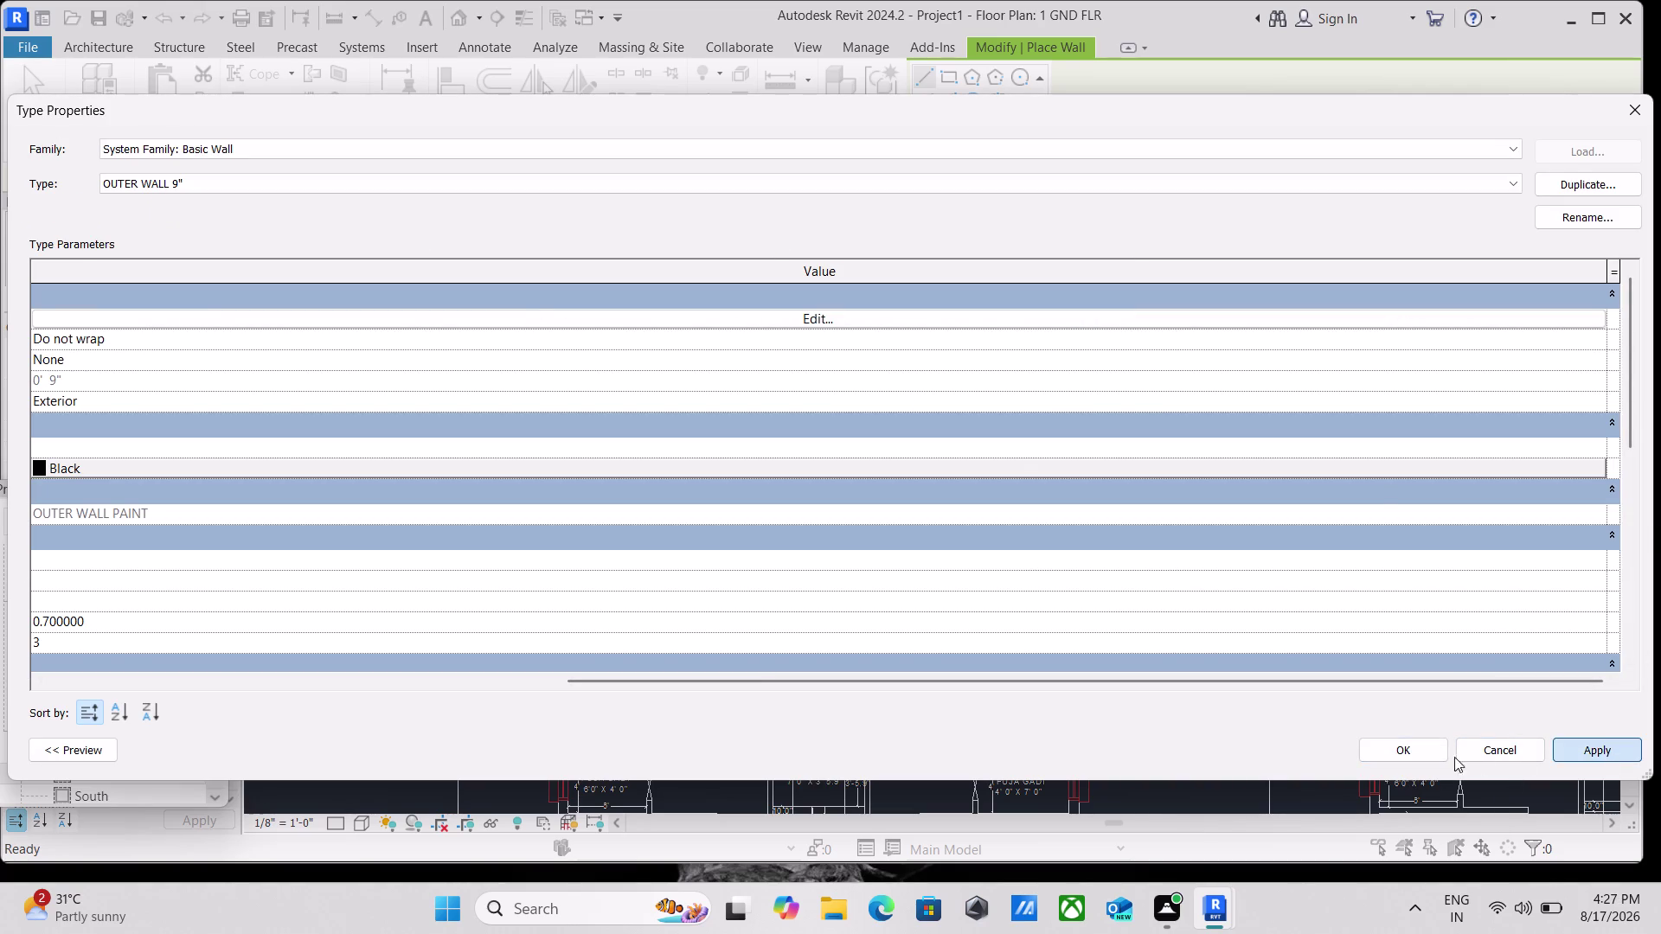
click(1385, 745)
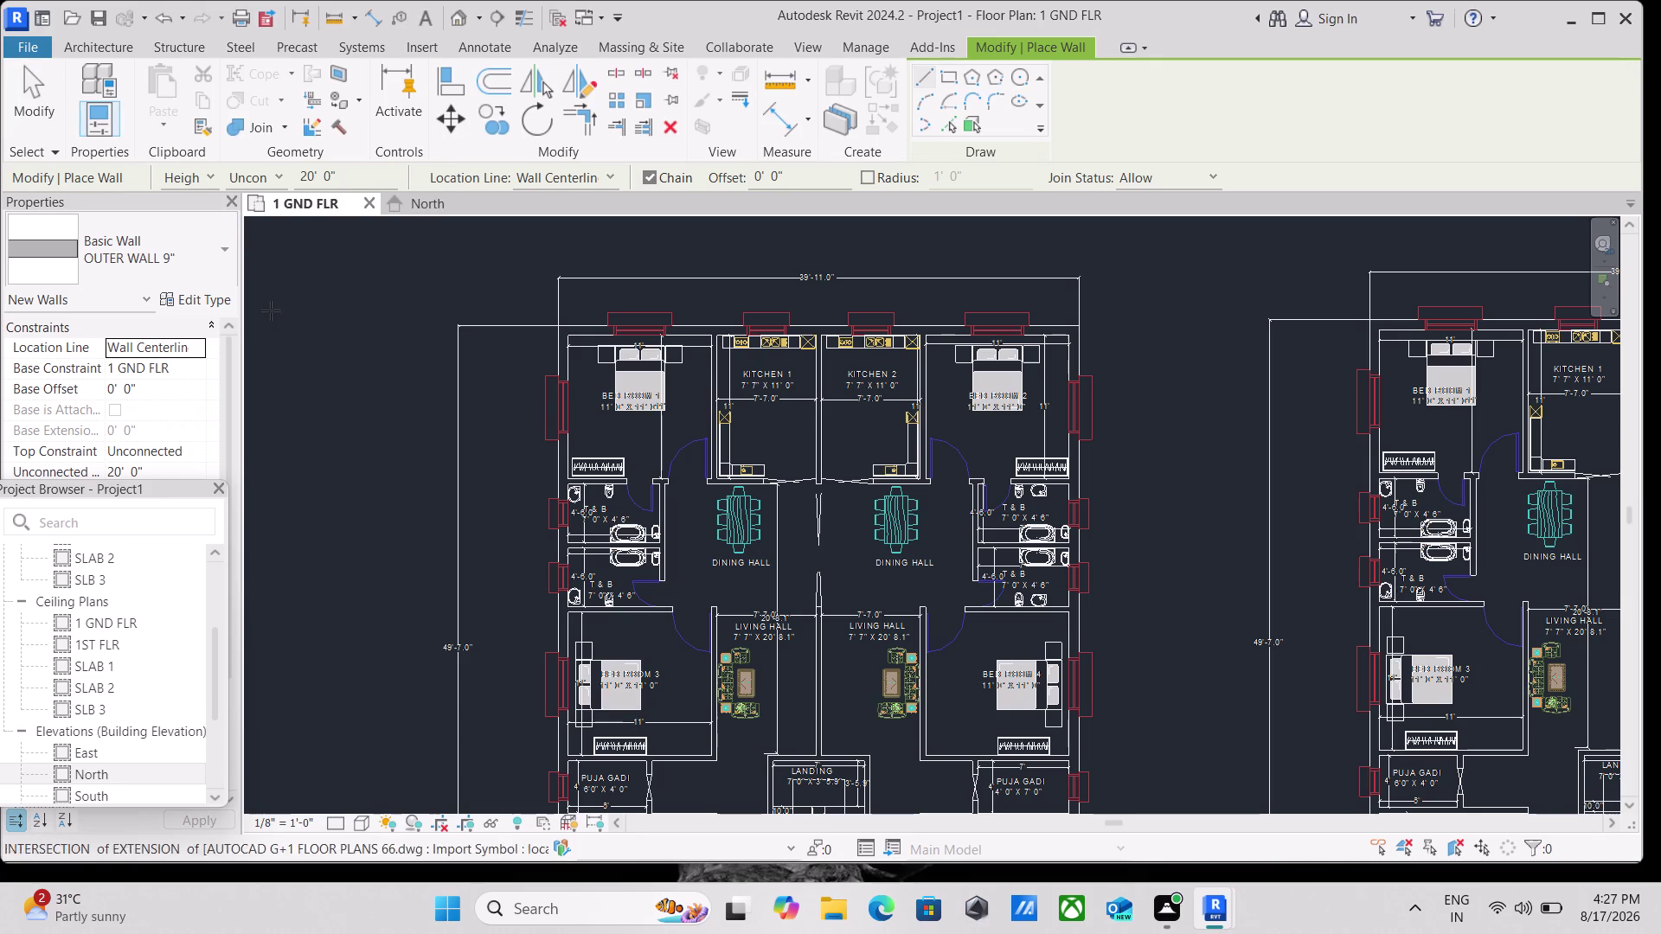
Reopen the OUTER WALL 9" type properties and check its layer structure in Edit Assembly.
click(215, 245)
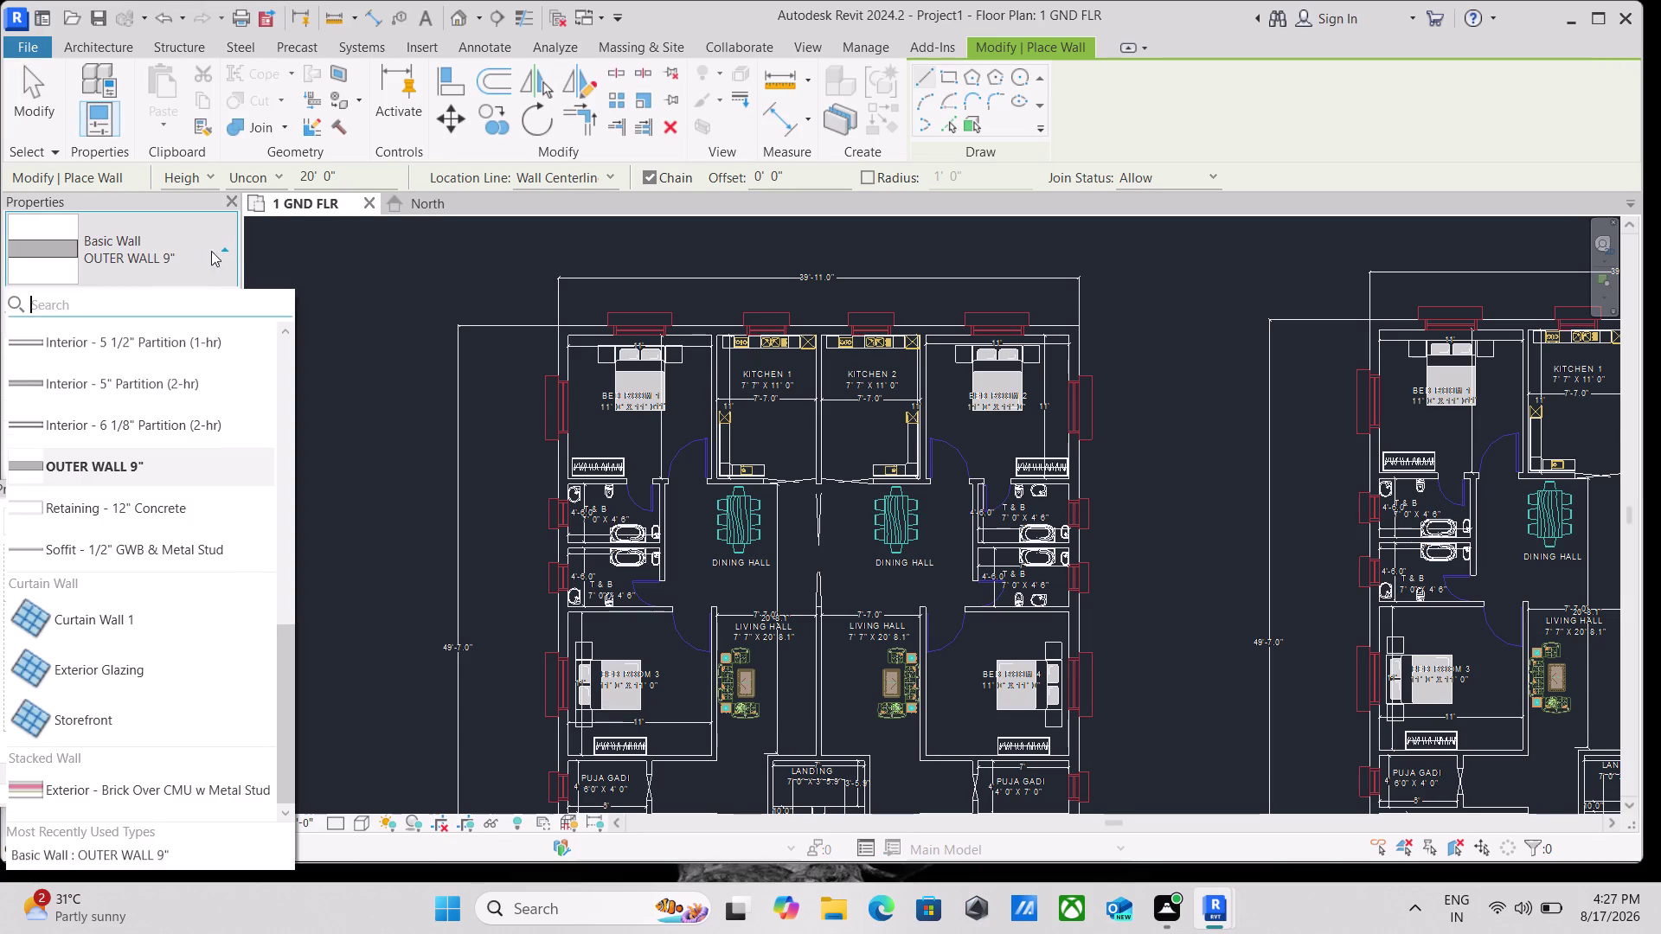
click(191, 256)
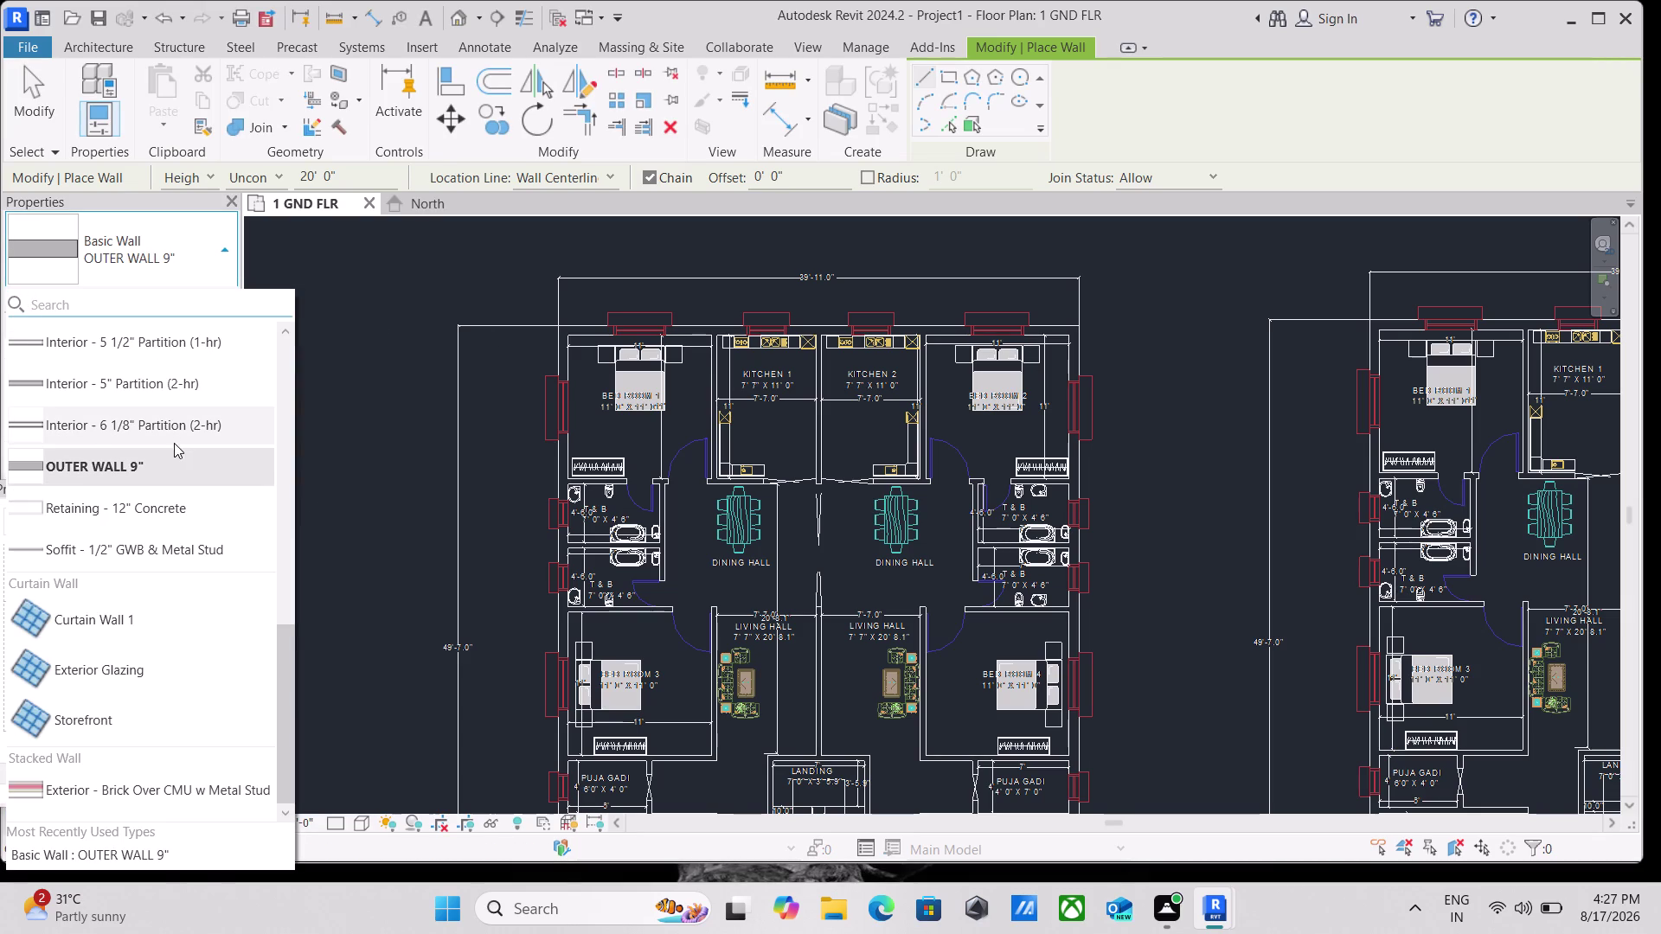
key(Escape)
click(203, 308)
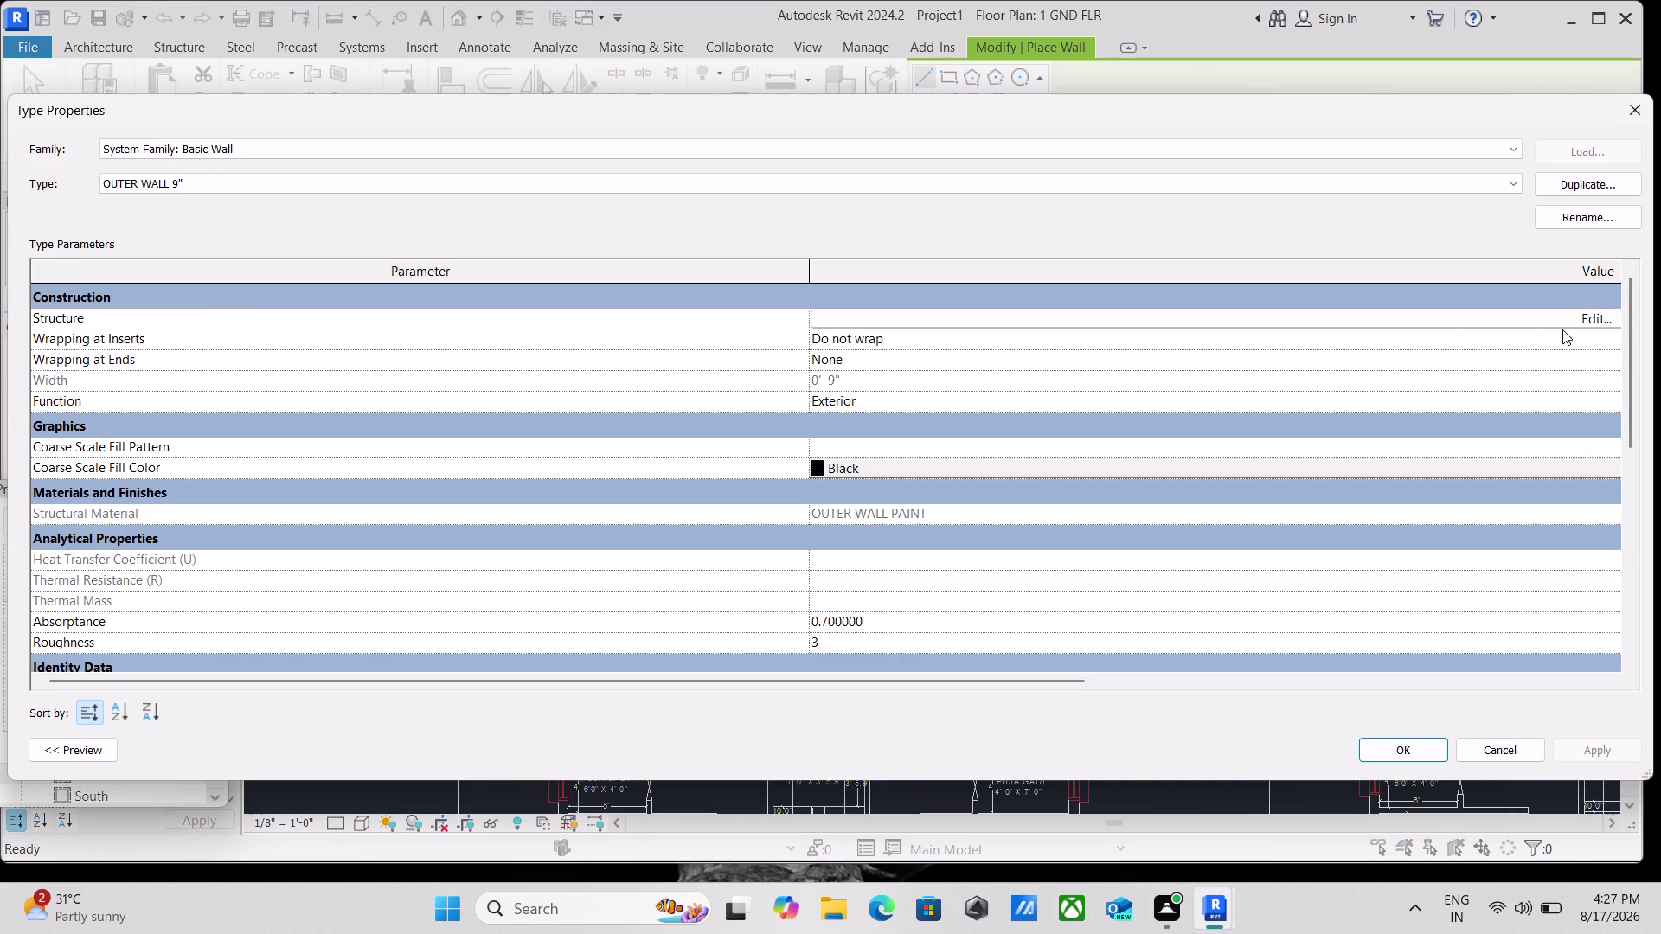
click(1563, 326)
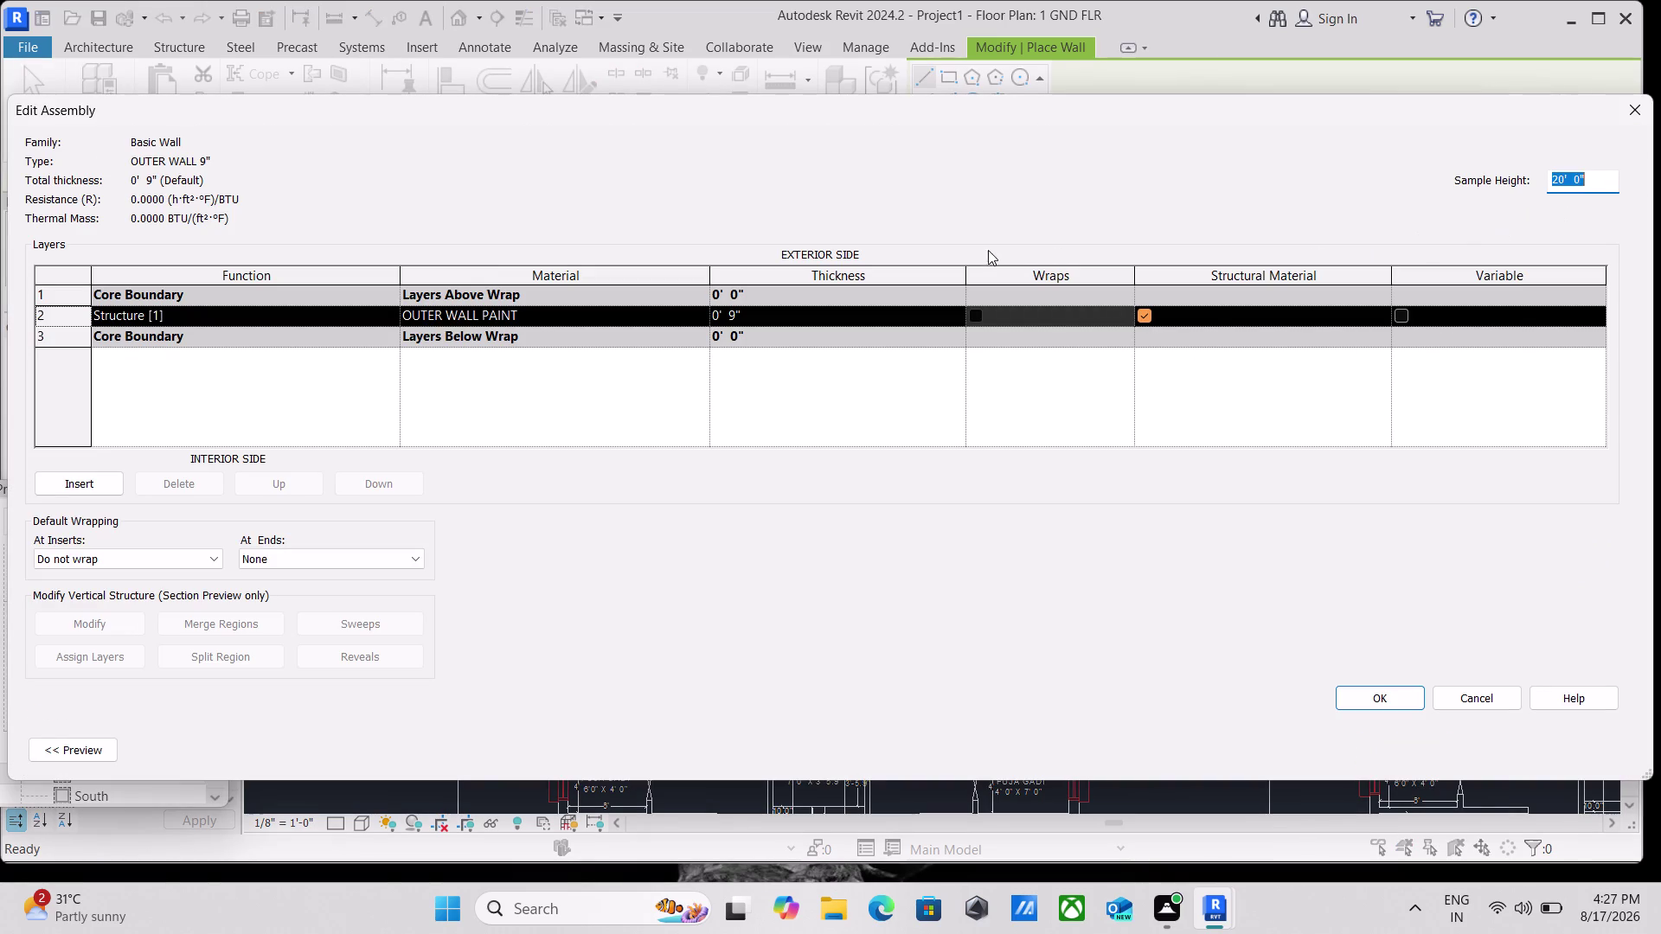
key(Escape)
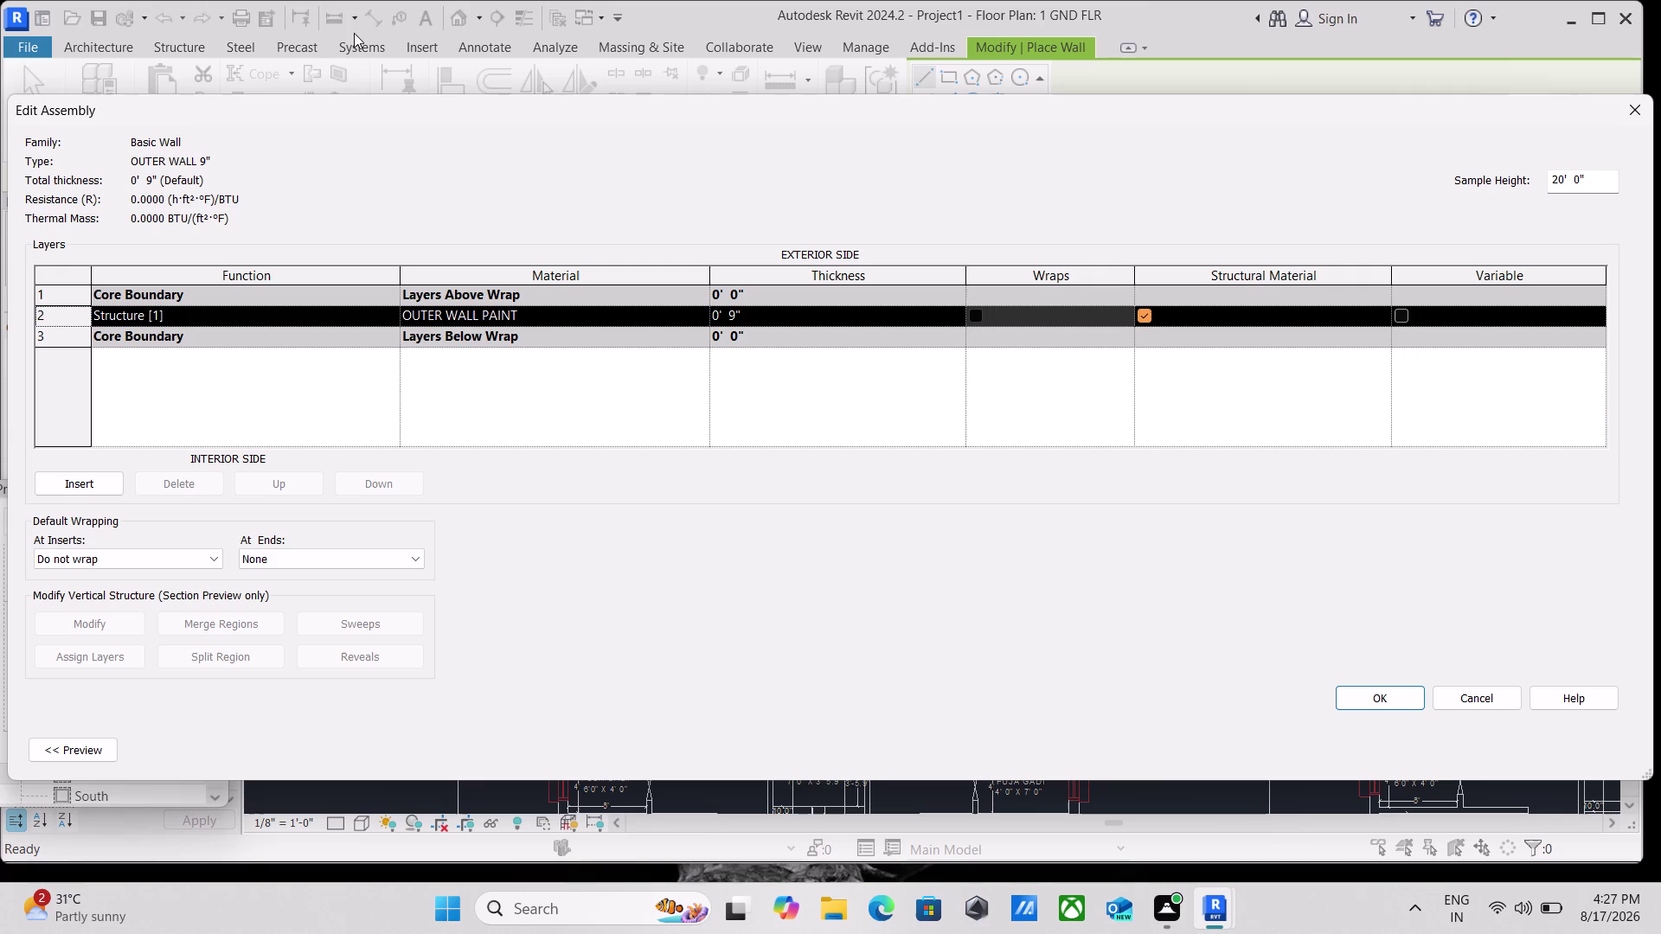
click(1631, 115)
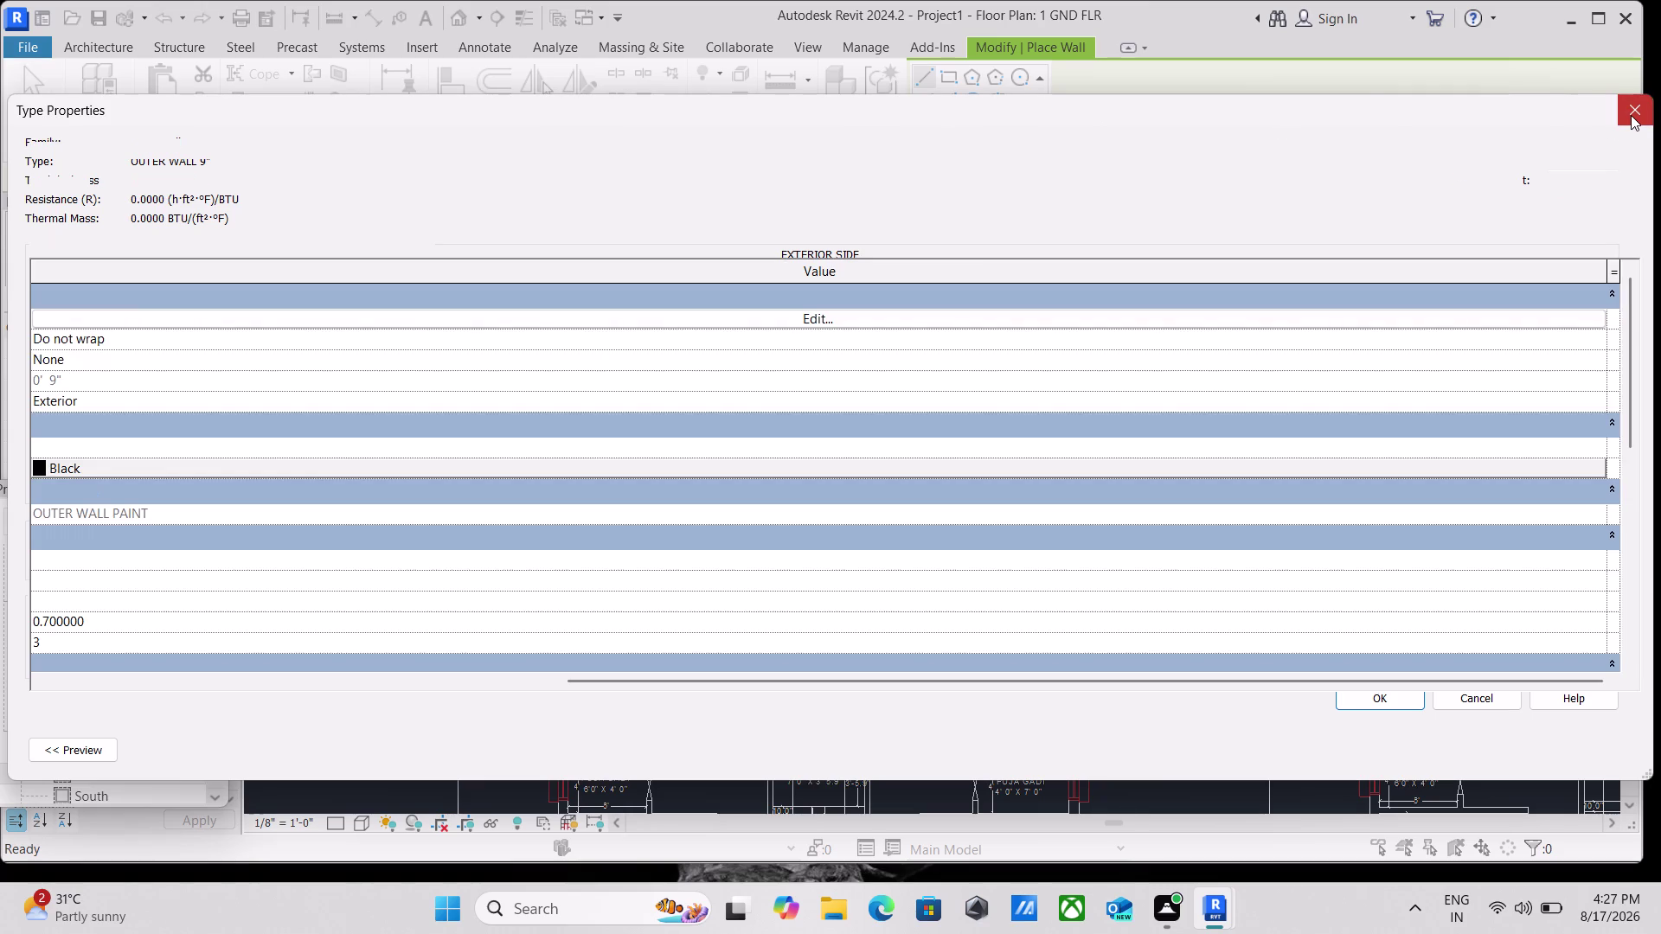
click(1580, 188)
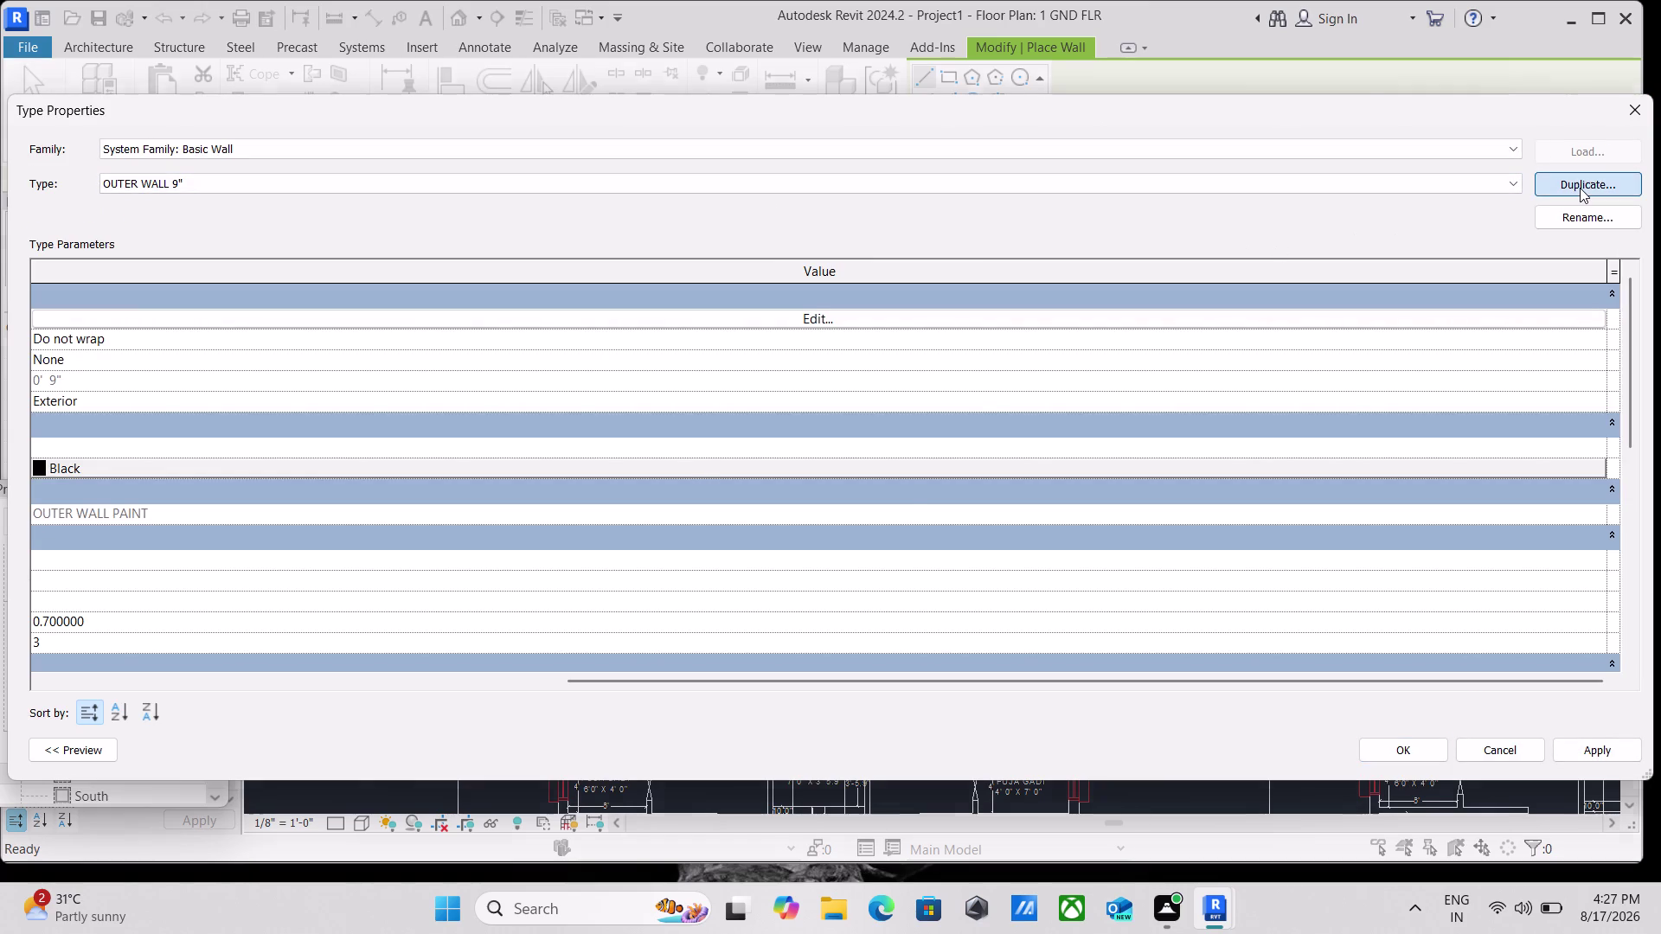
Name the duplicated wall type INNER WALL 5".
key(BackSpace)
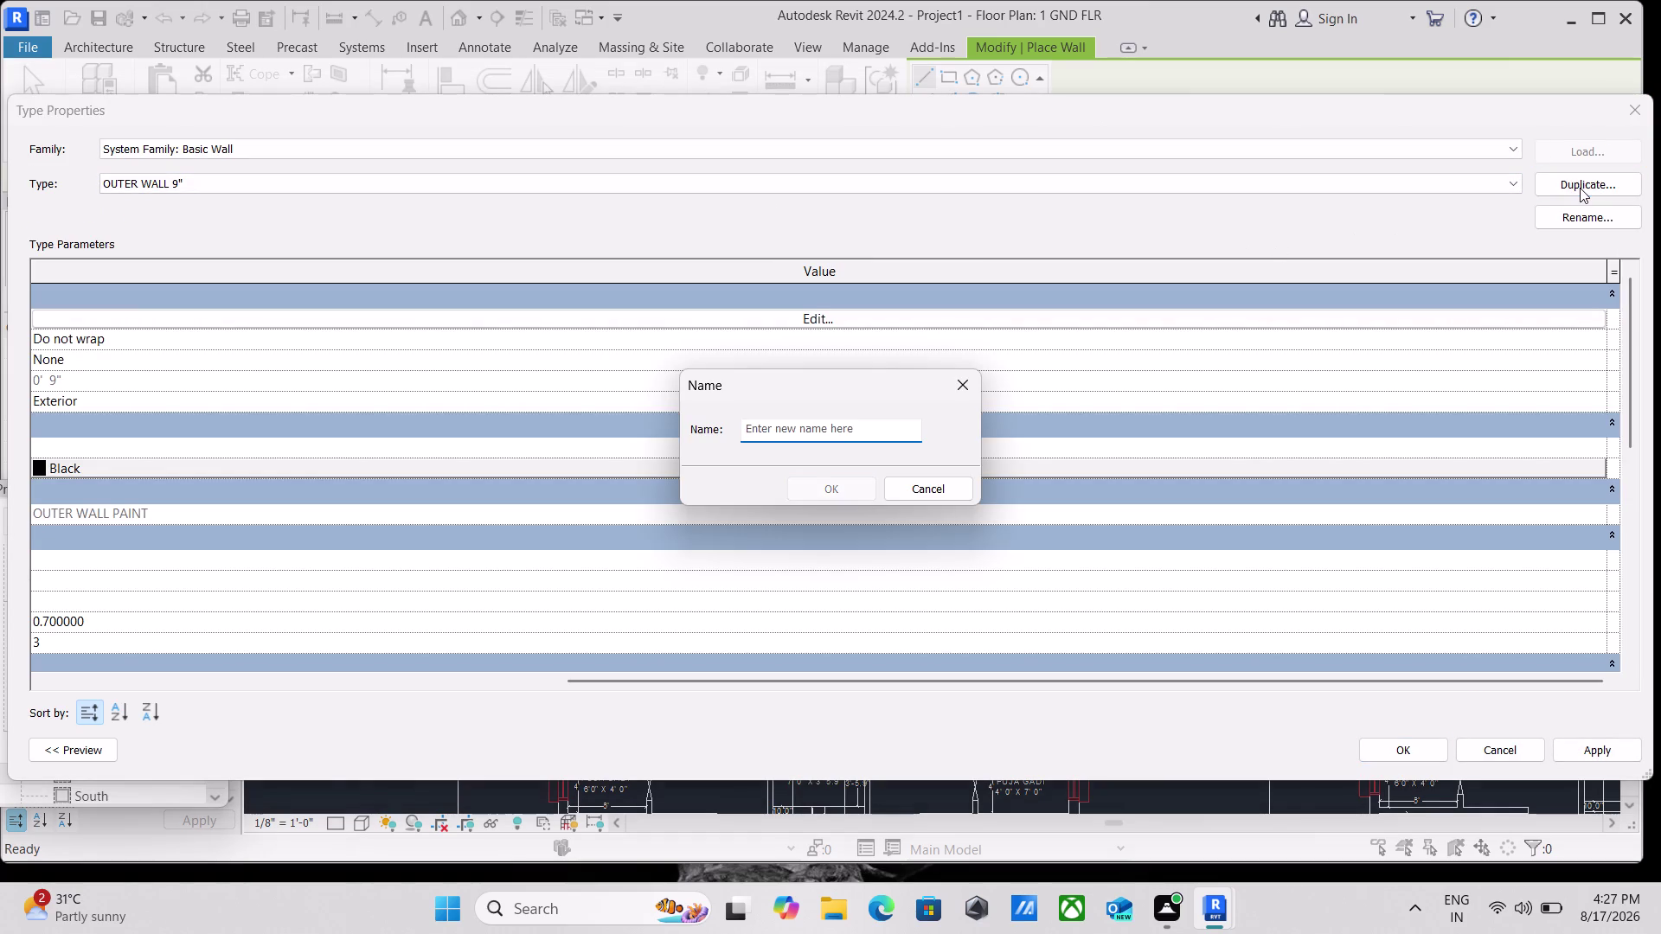
text(INNER)
key(space)
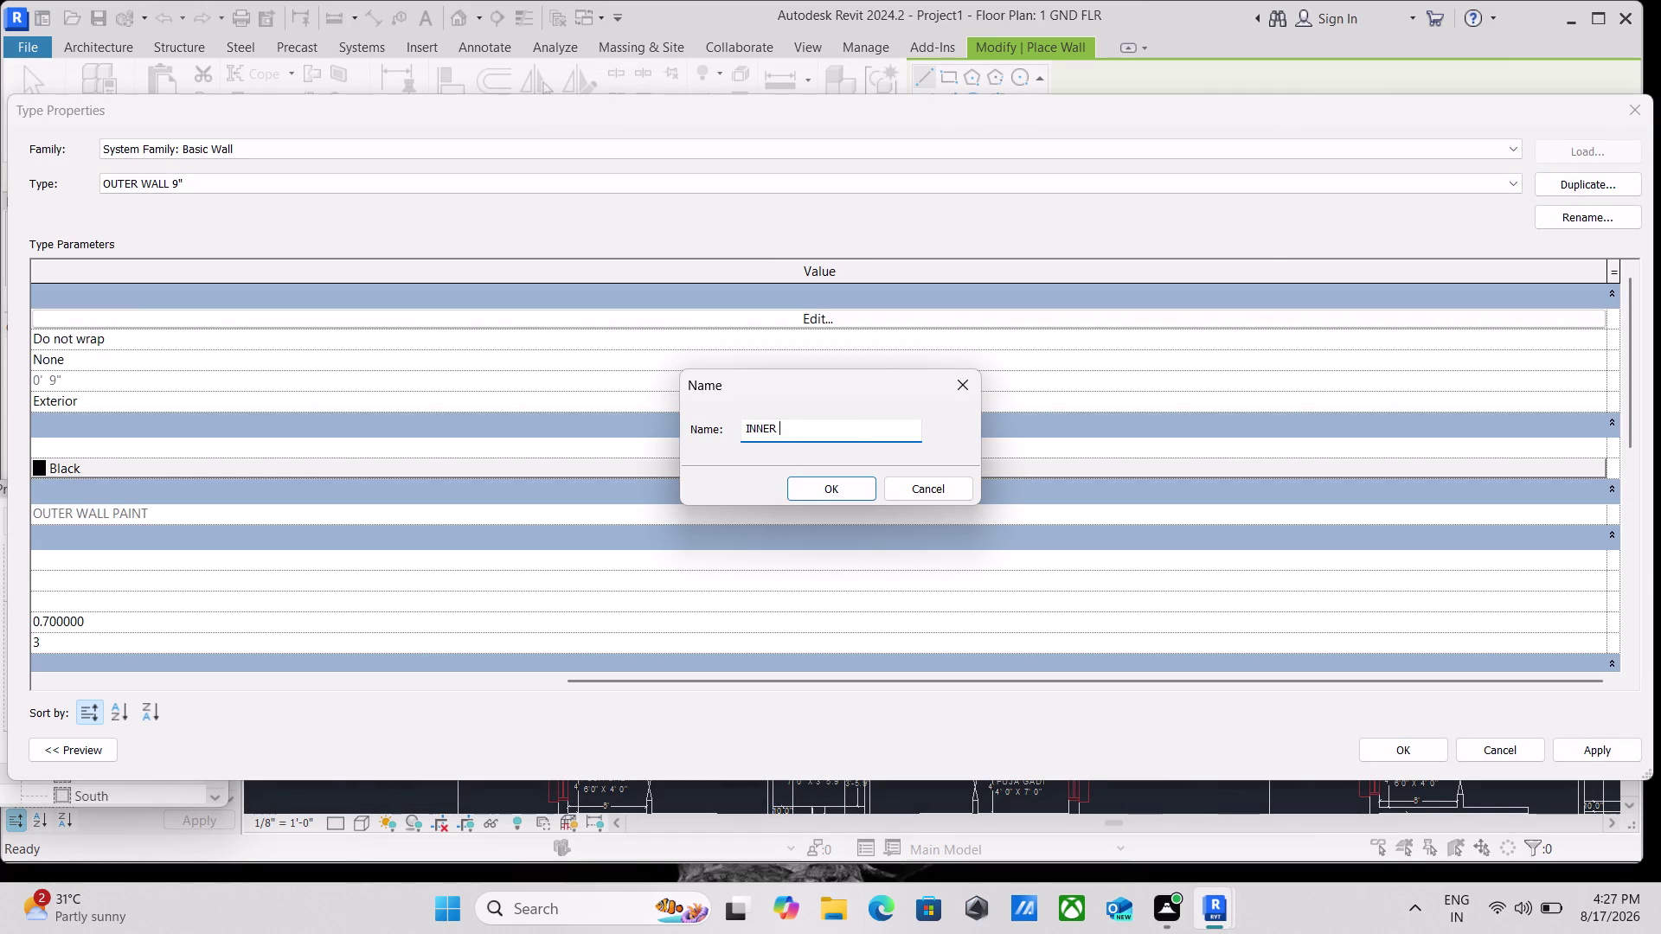
text(WALL)
key(space)
key(5)
key(shift+quotedbl)
click(853, 486)
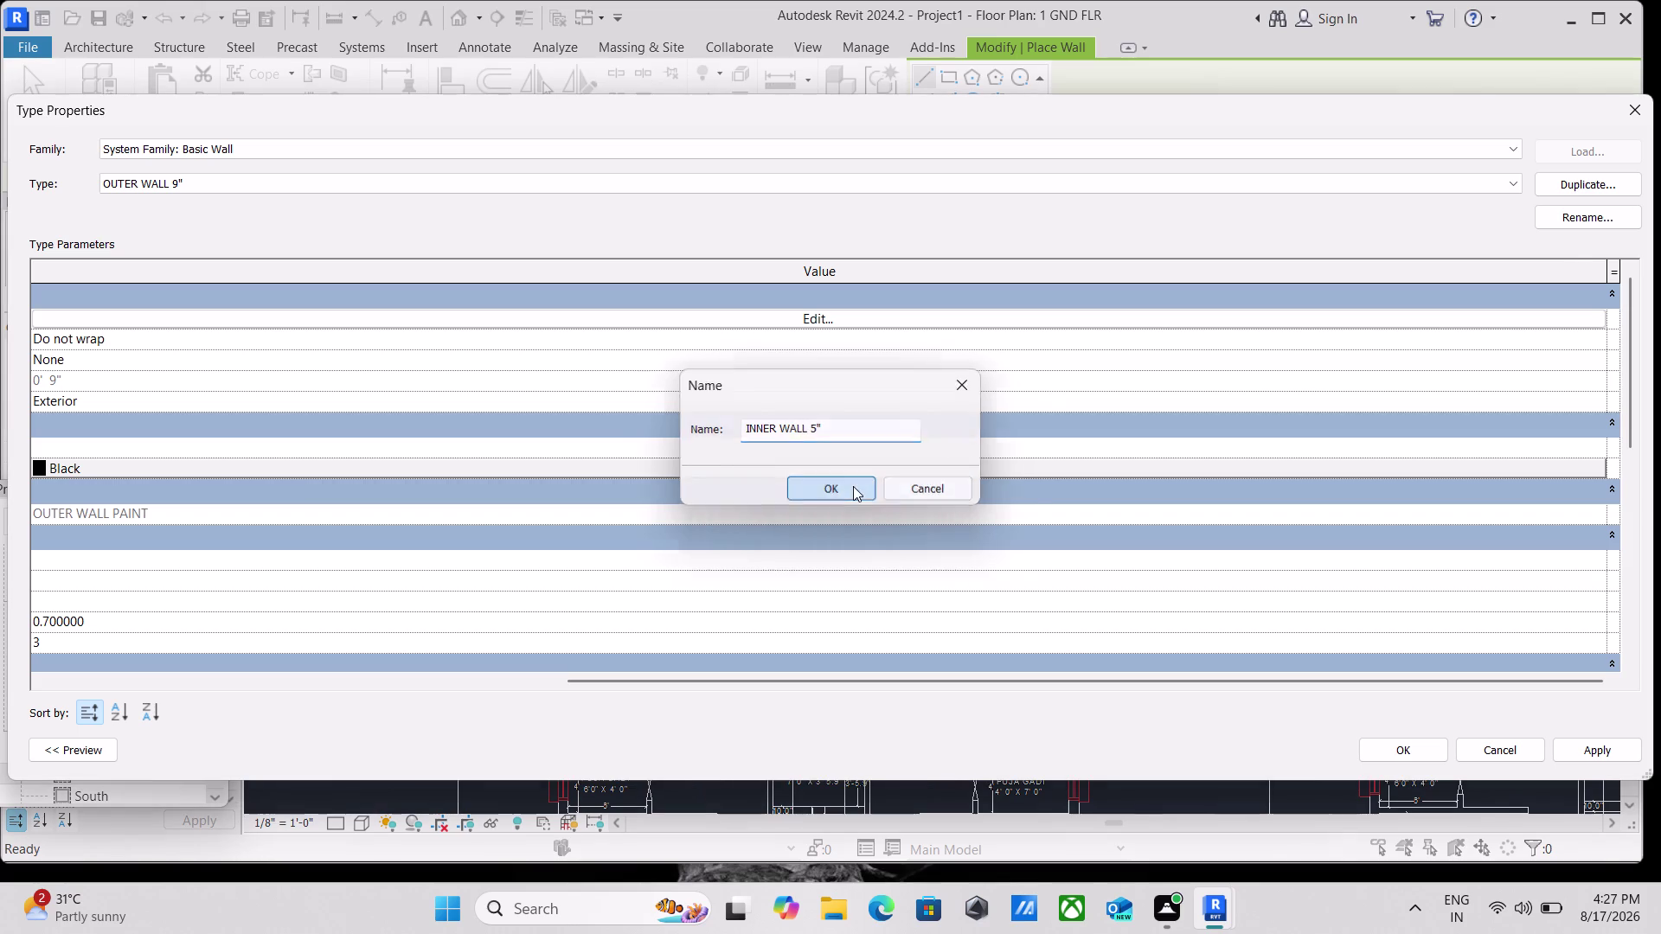
click(819, 320)
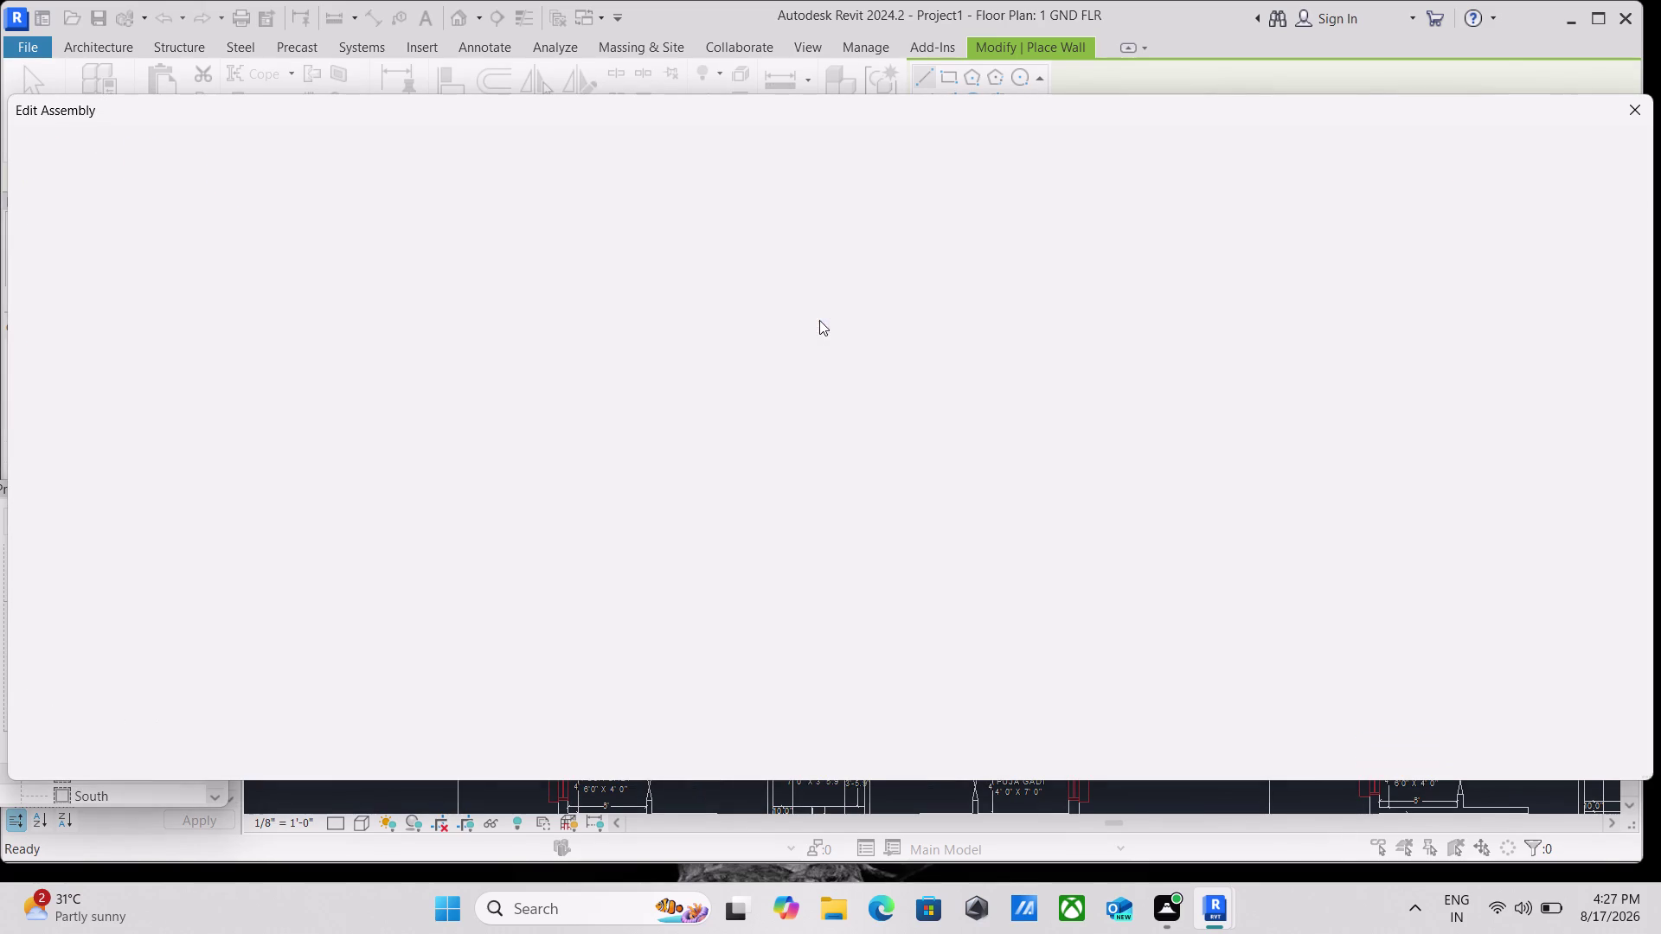
Set the INNER WALL 5" structure layer to 5" thick and accept the type.
click(796, 310)
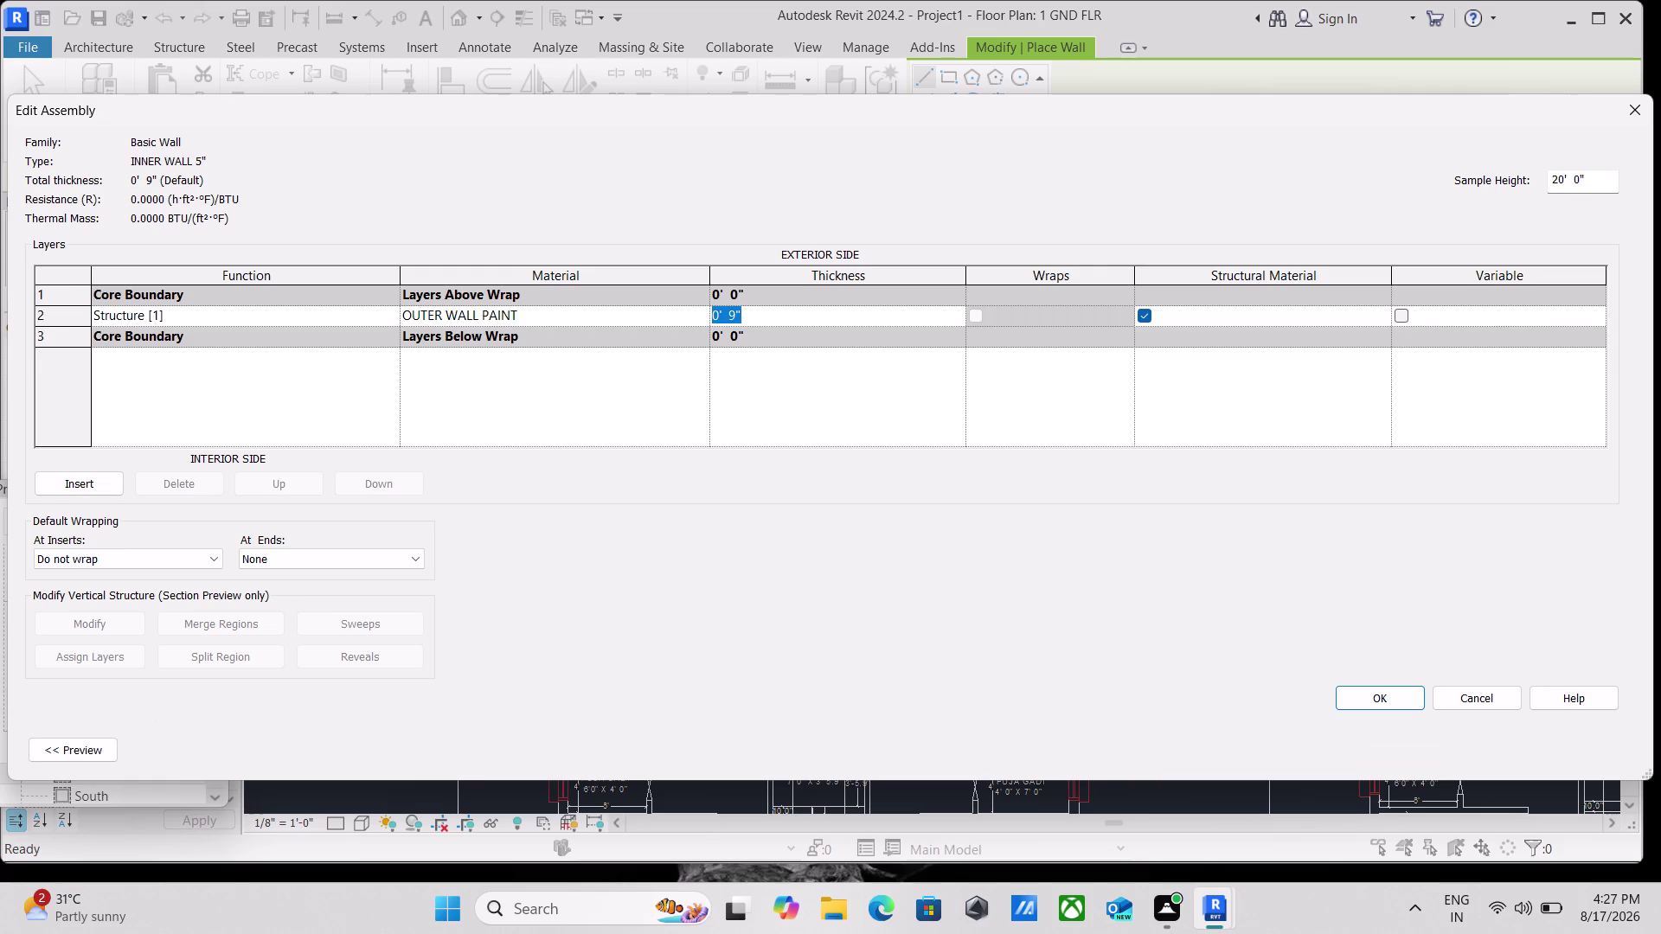
key(5)
key(shift+quotedbl)
click(1405, 700)
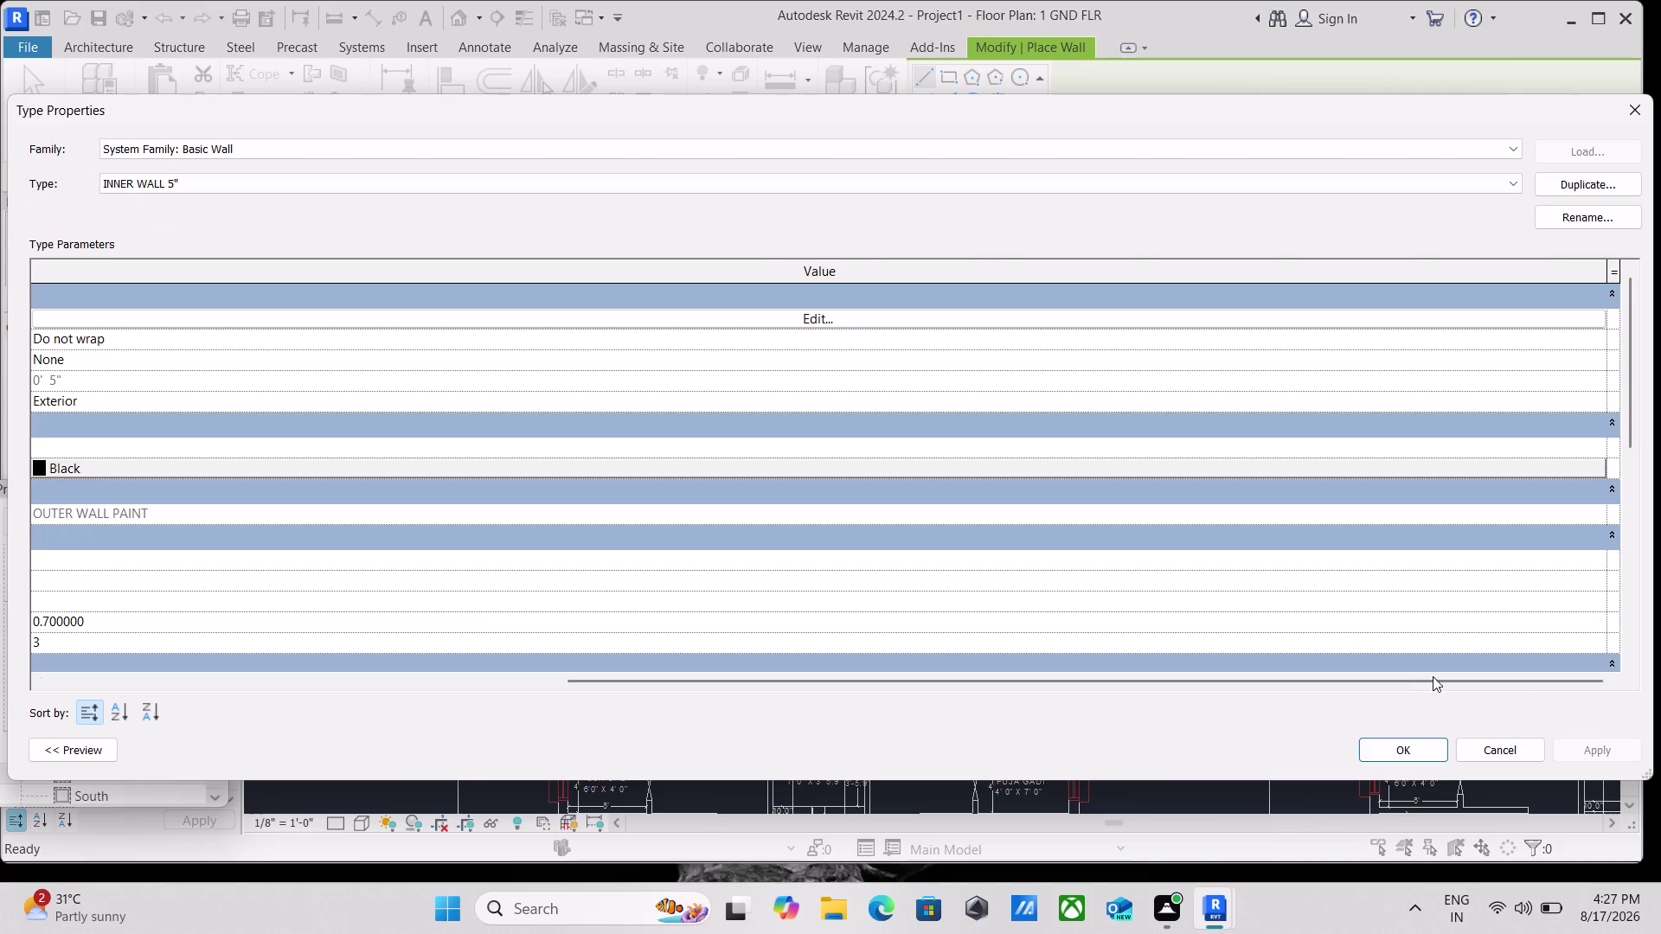
click(1593, 743)
click(1399, 750)
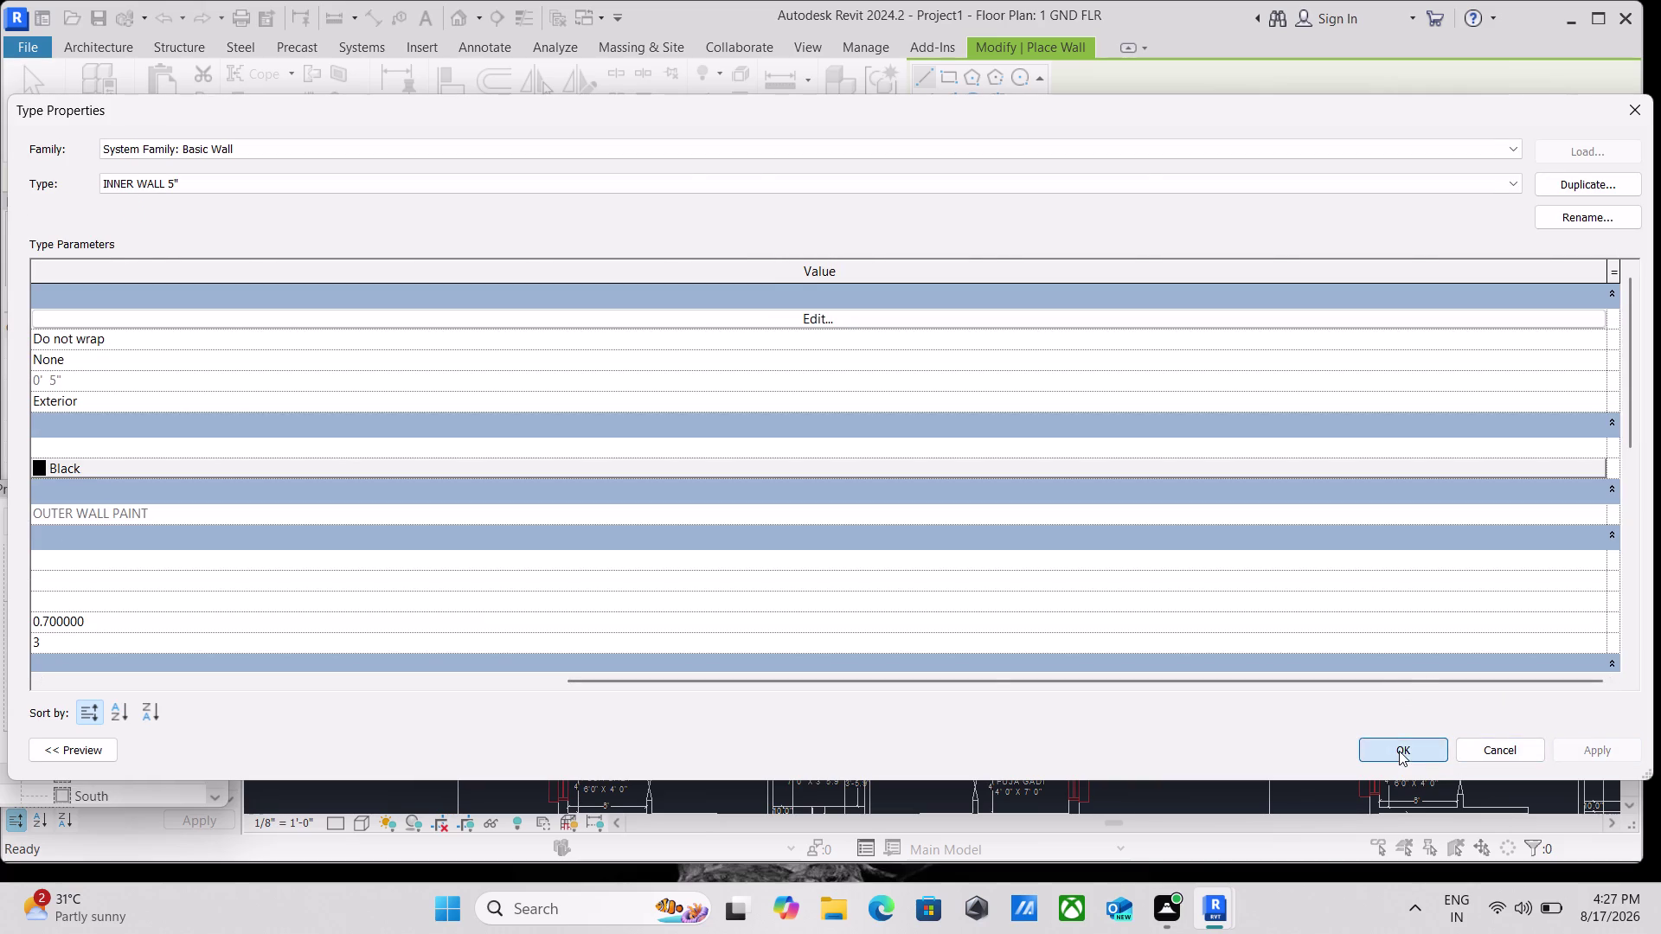
scroll(down, 3)
scroll(down, 3)
scroll(down, 3)
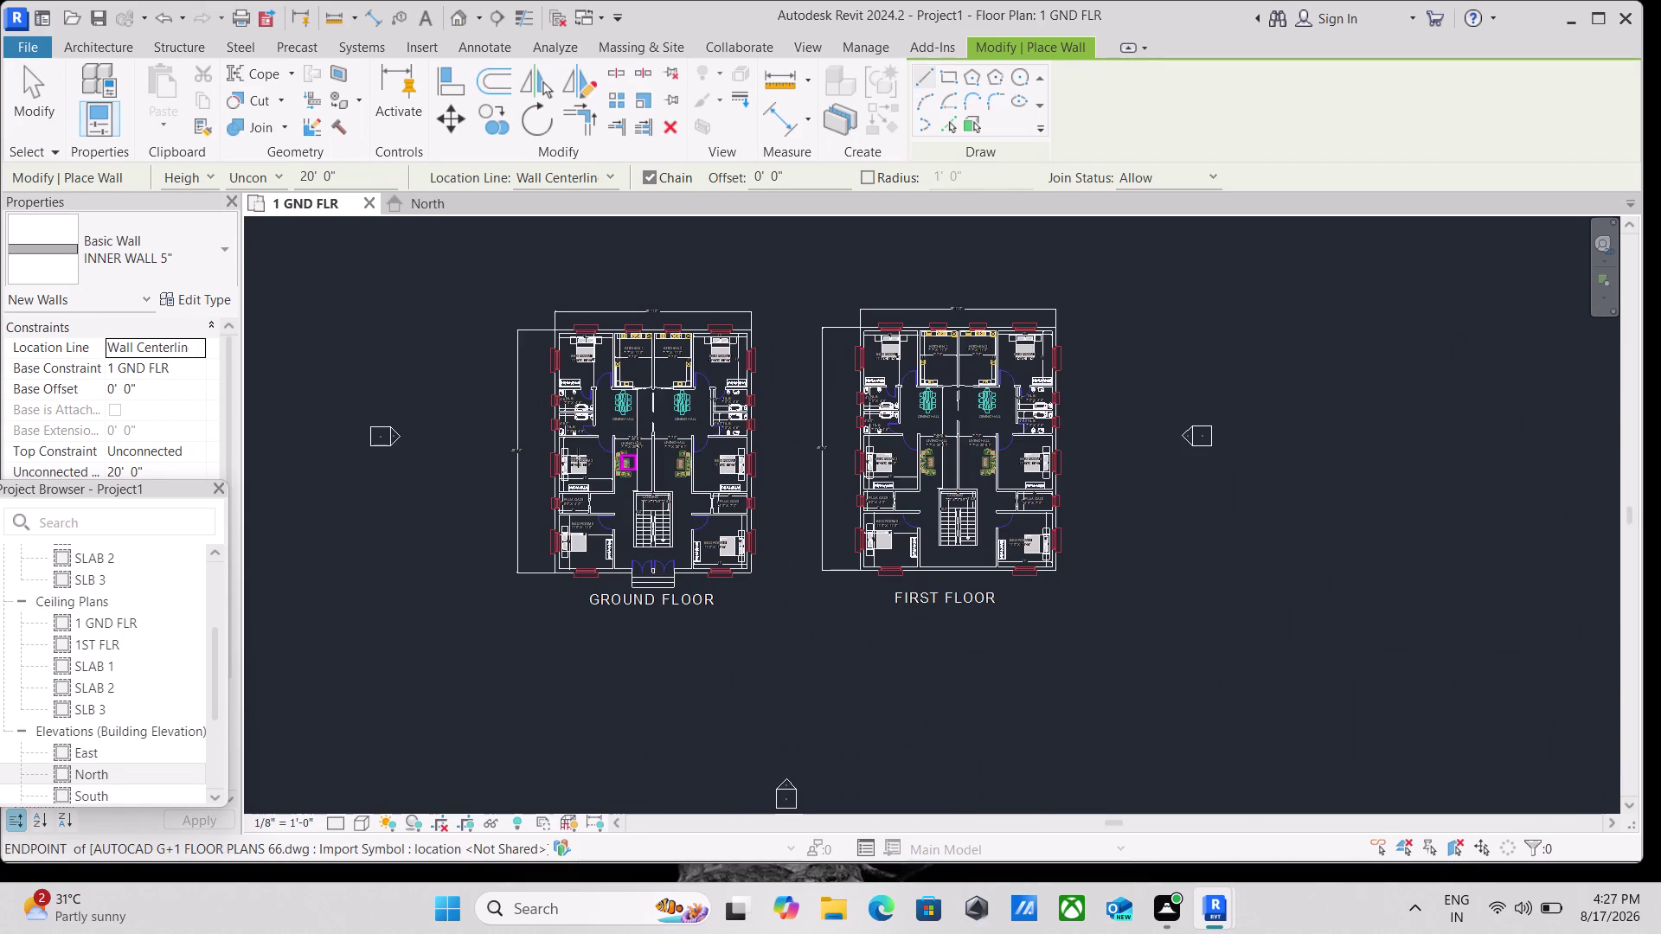
scroll(up, 3)
Use the Rectangle draw option and pick OUTER WALL 9" from the wall type list.
scroll(up, 3)
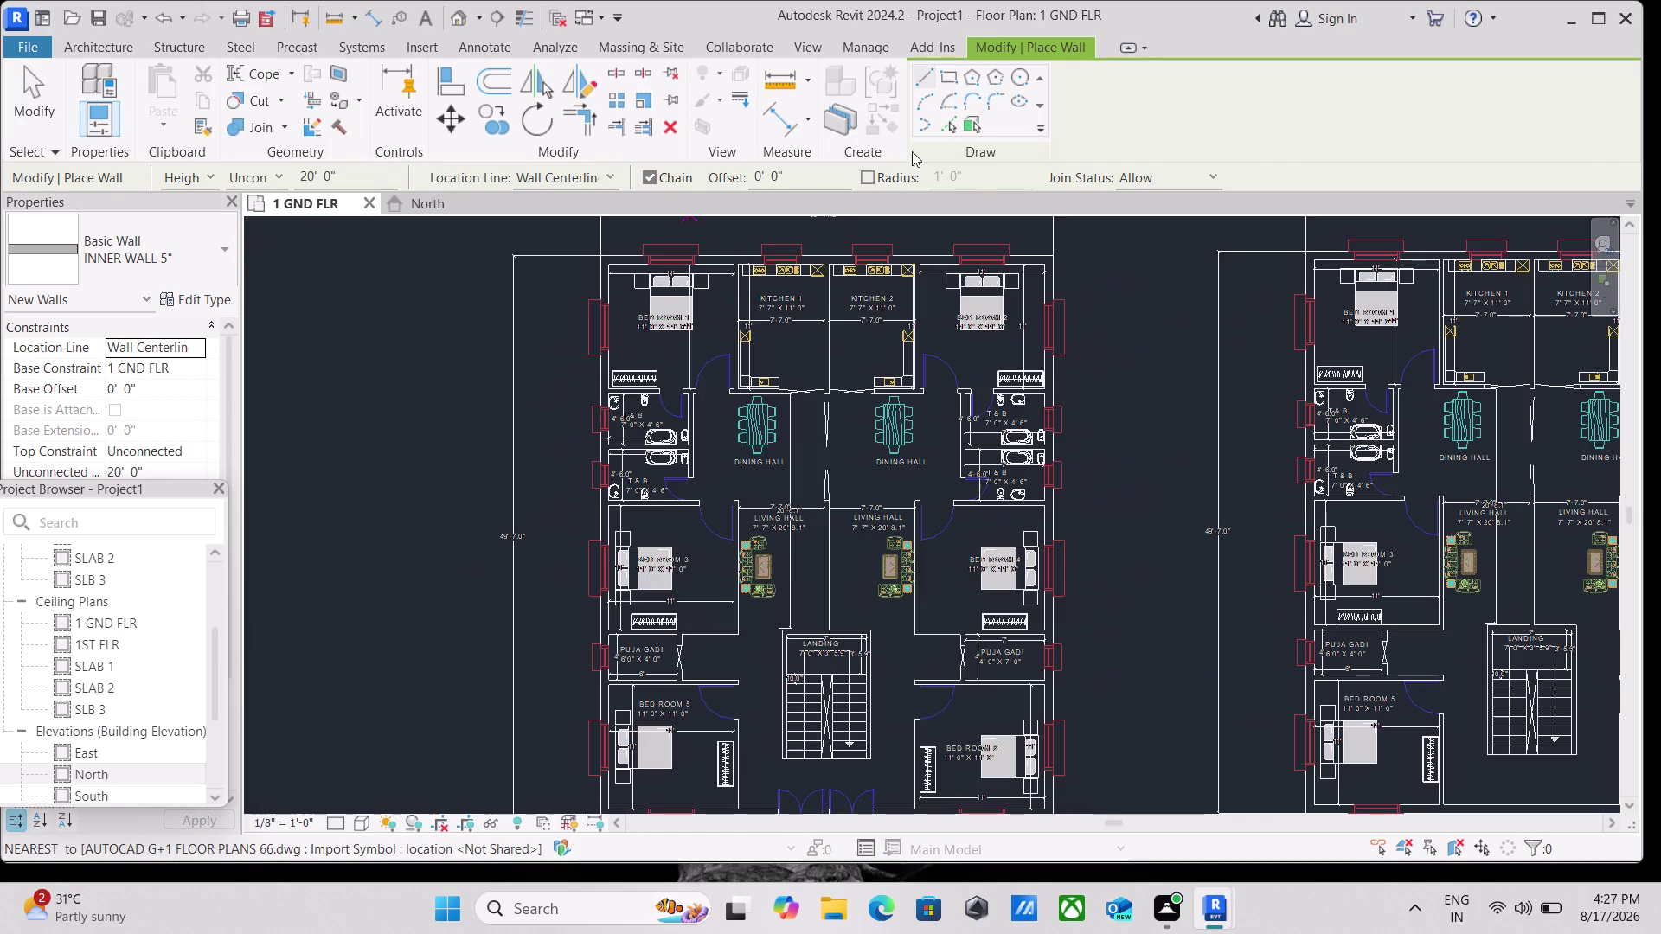
click(943, 72)
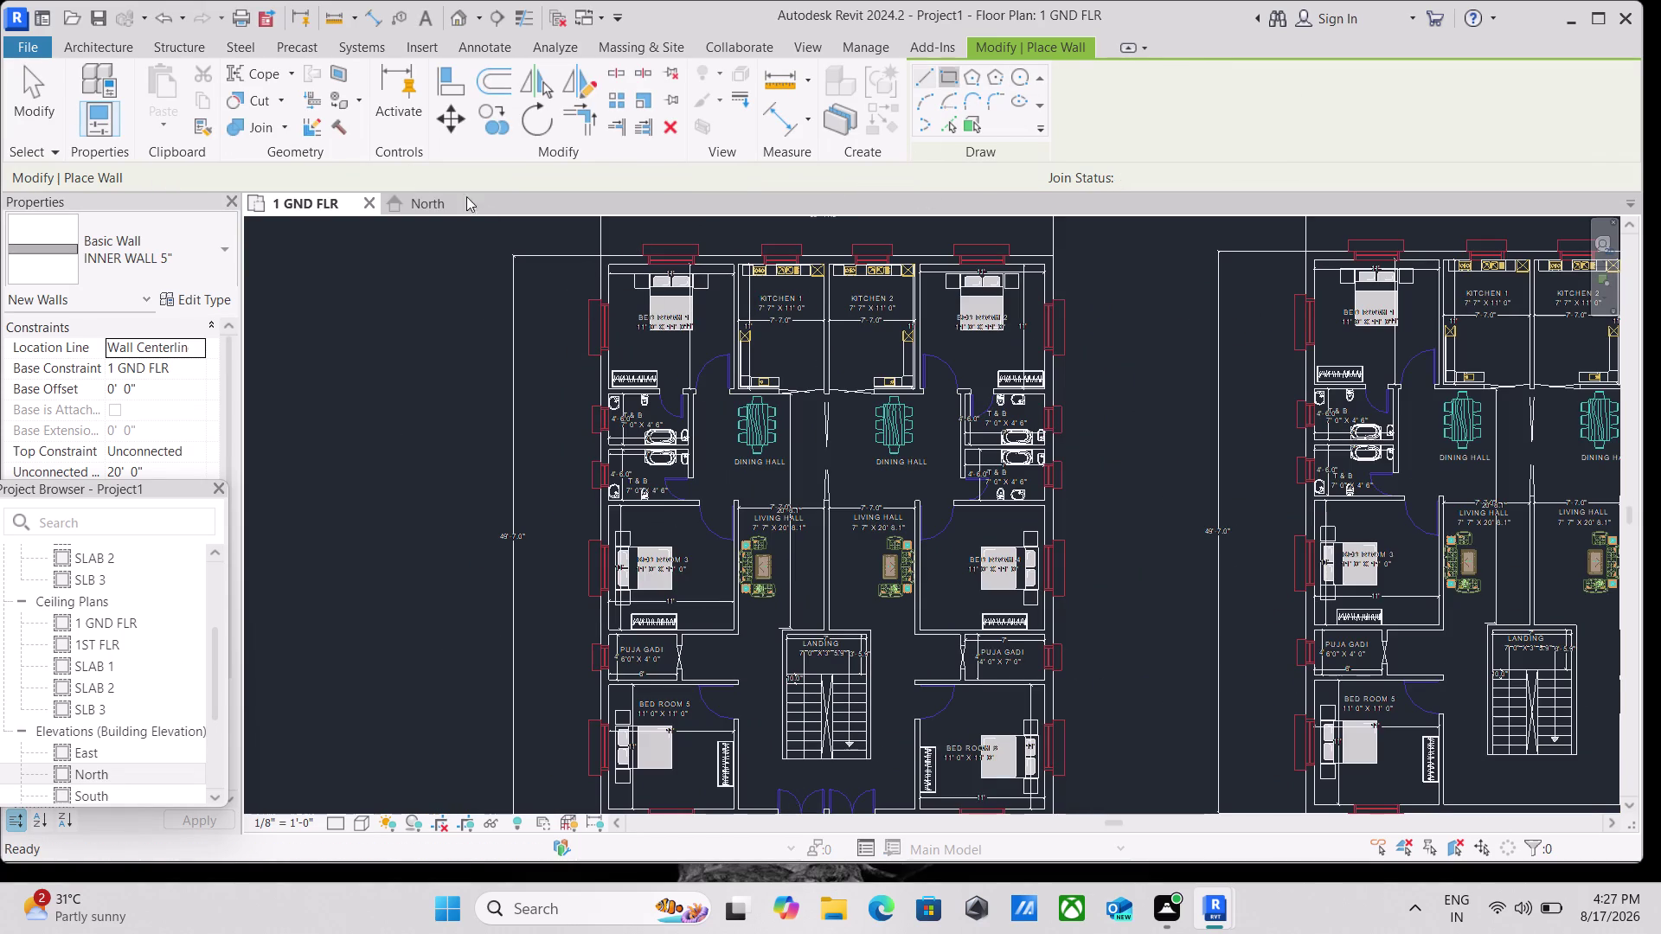
click(223, 244)
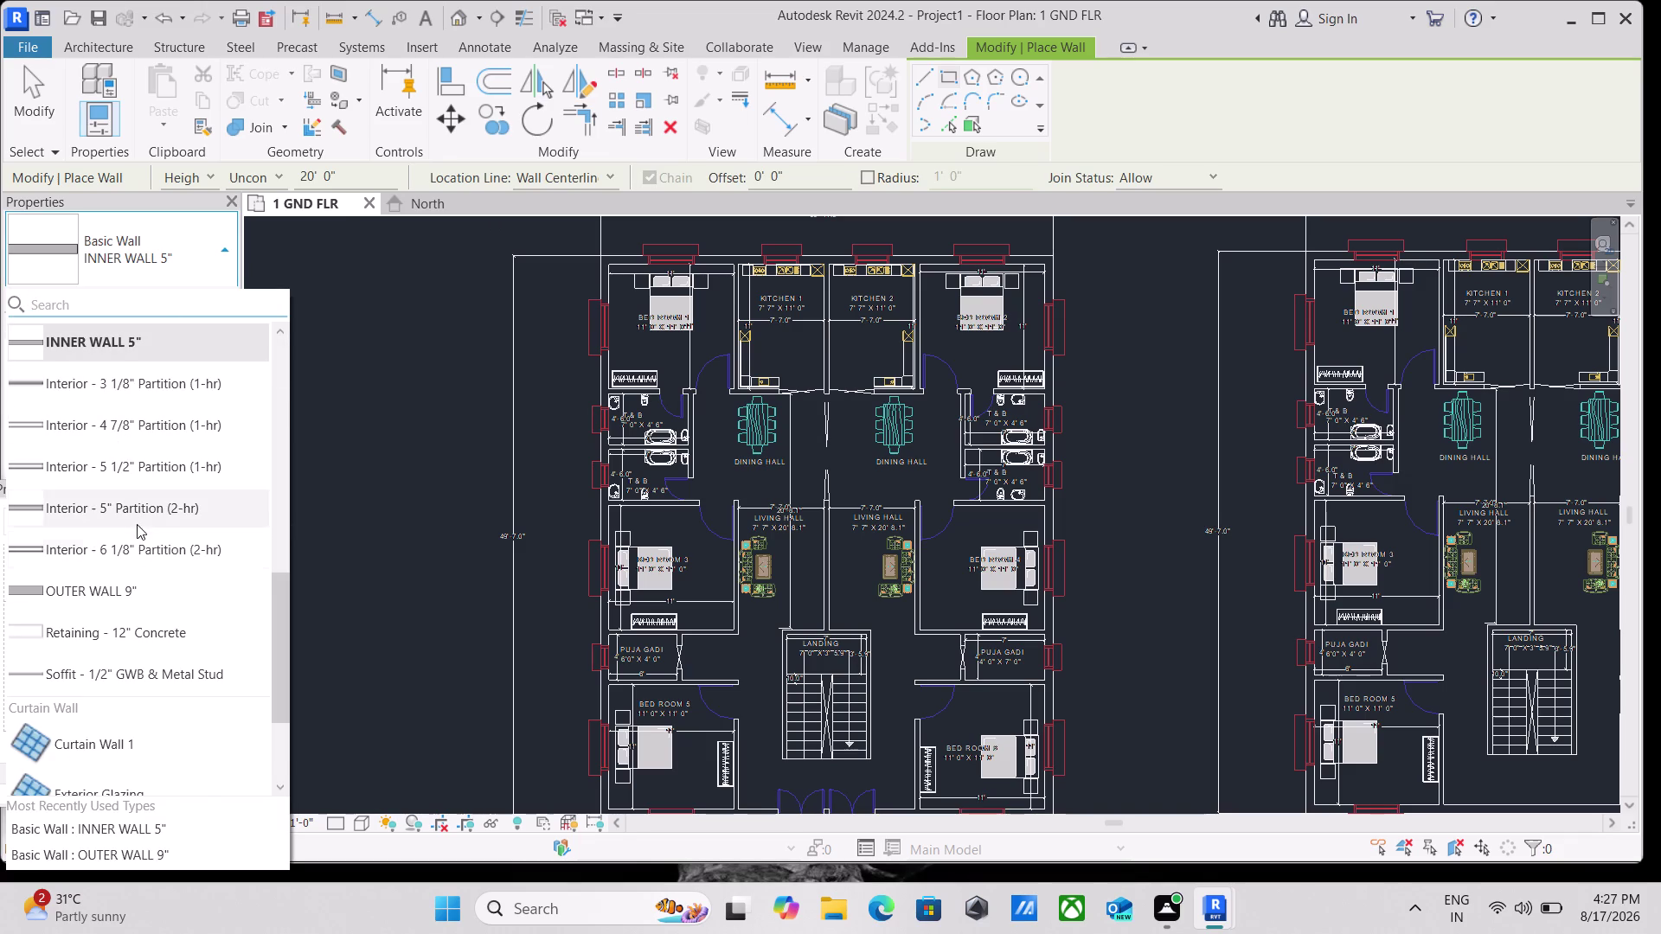
scroll(up, 3)
scroll(down, 3)
scroll(down, 3)
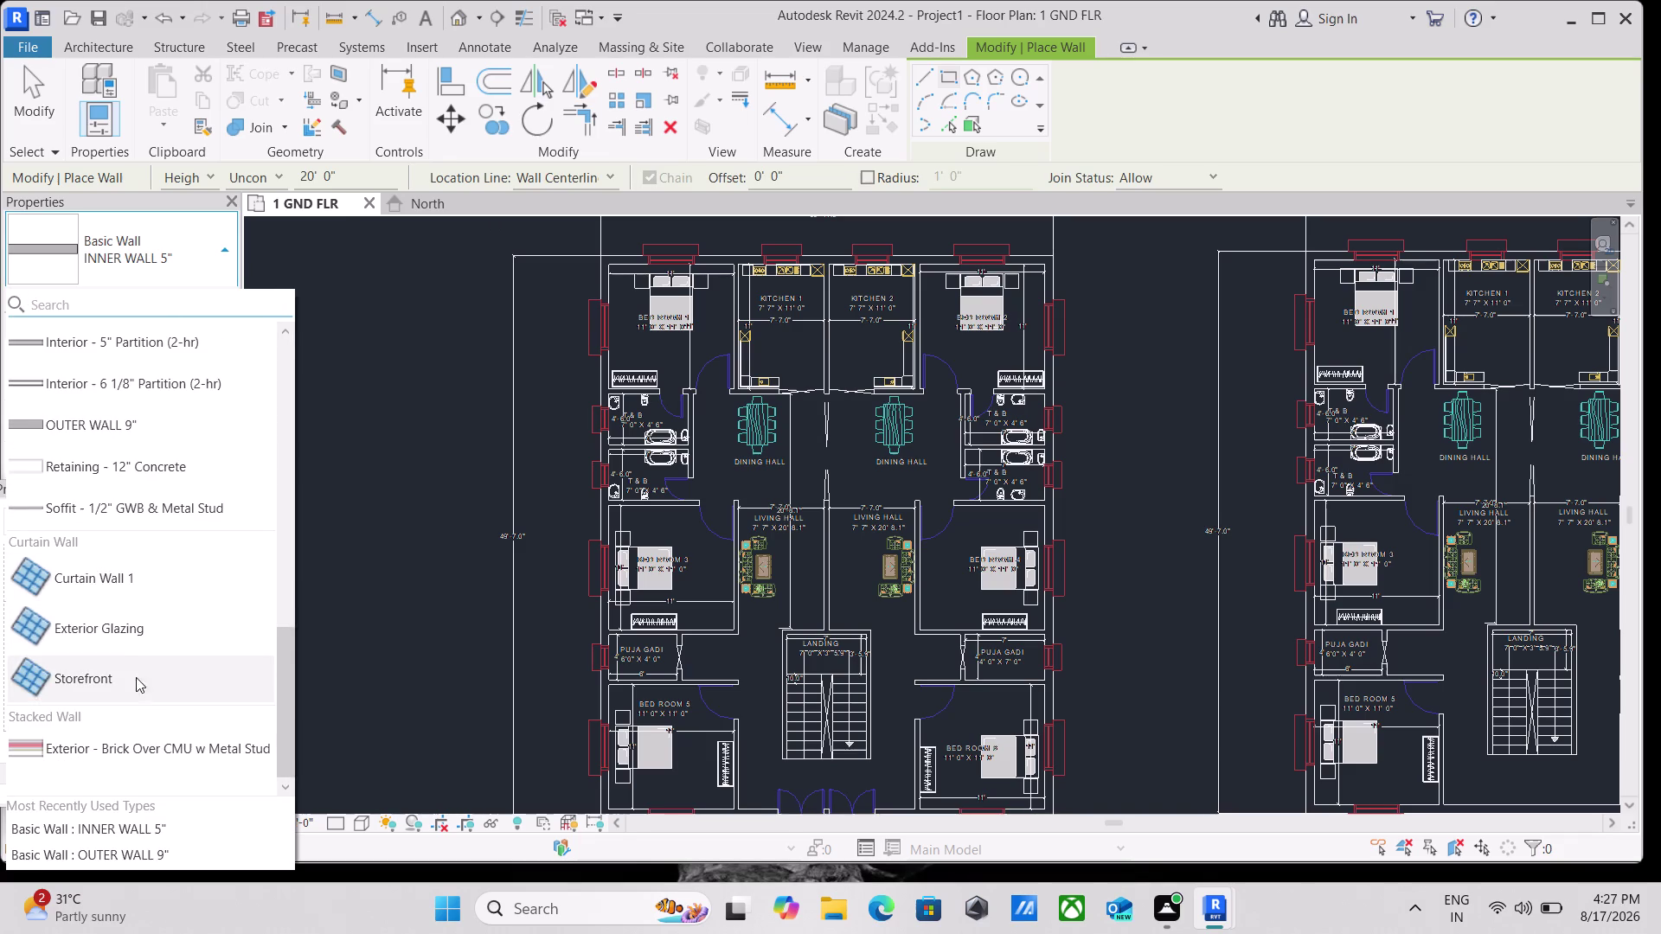
scroll(down, 3)
scroll(up, 3)
scroll(up, 3)
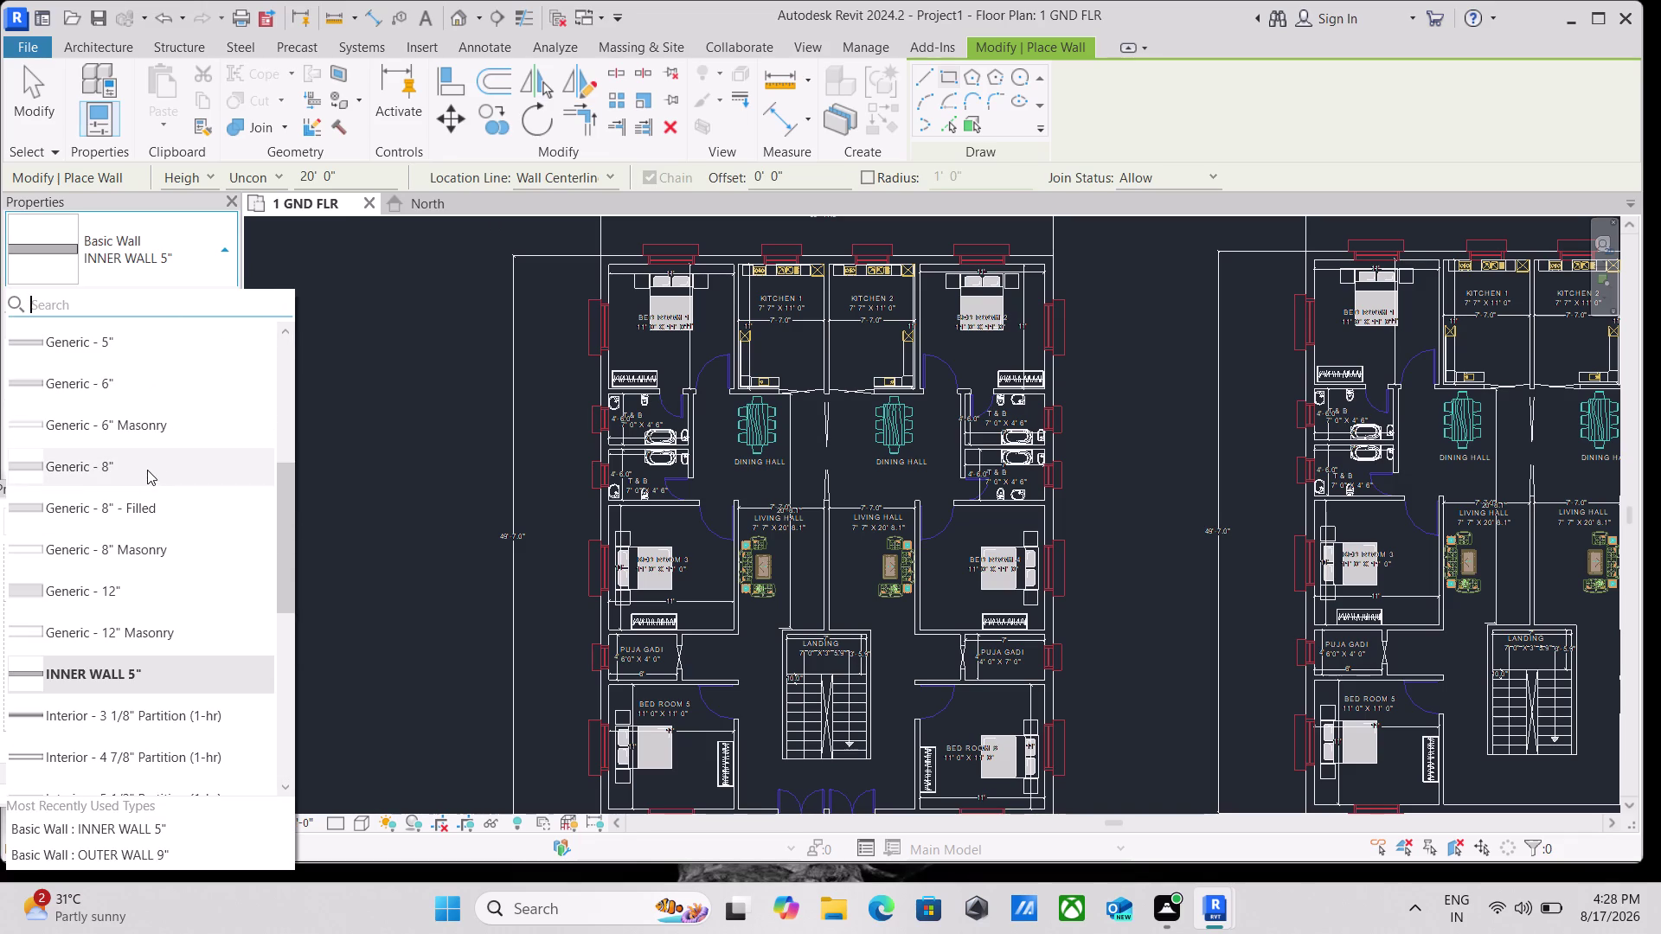
scroll(down, 3)
scroll(down, 3)
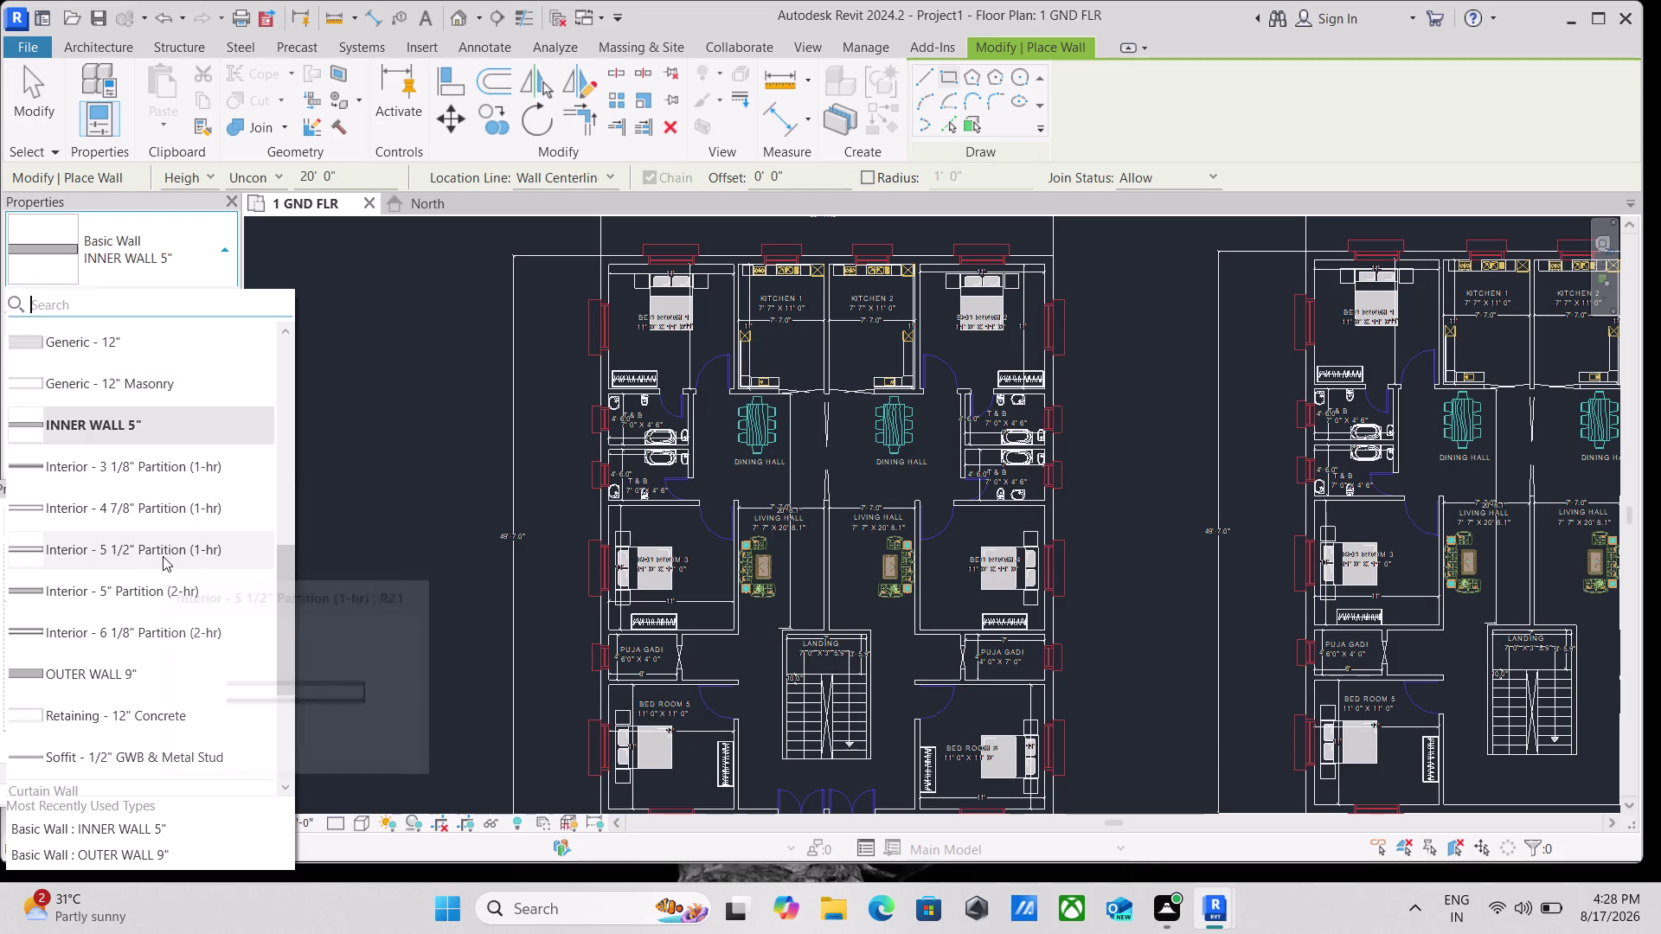
scroll(down, 3)
click(149, 427)
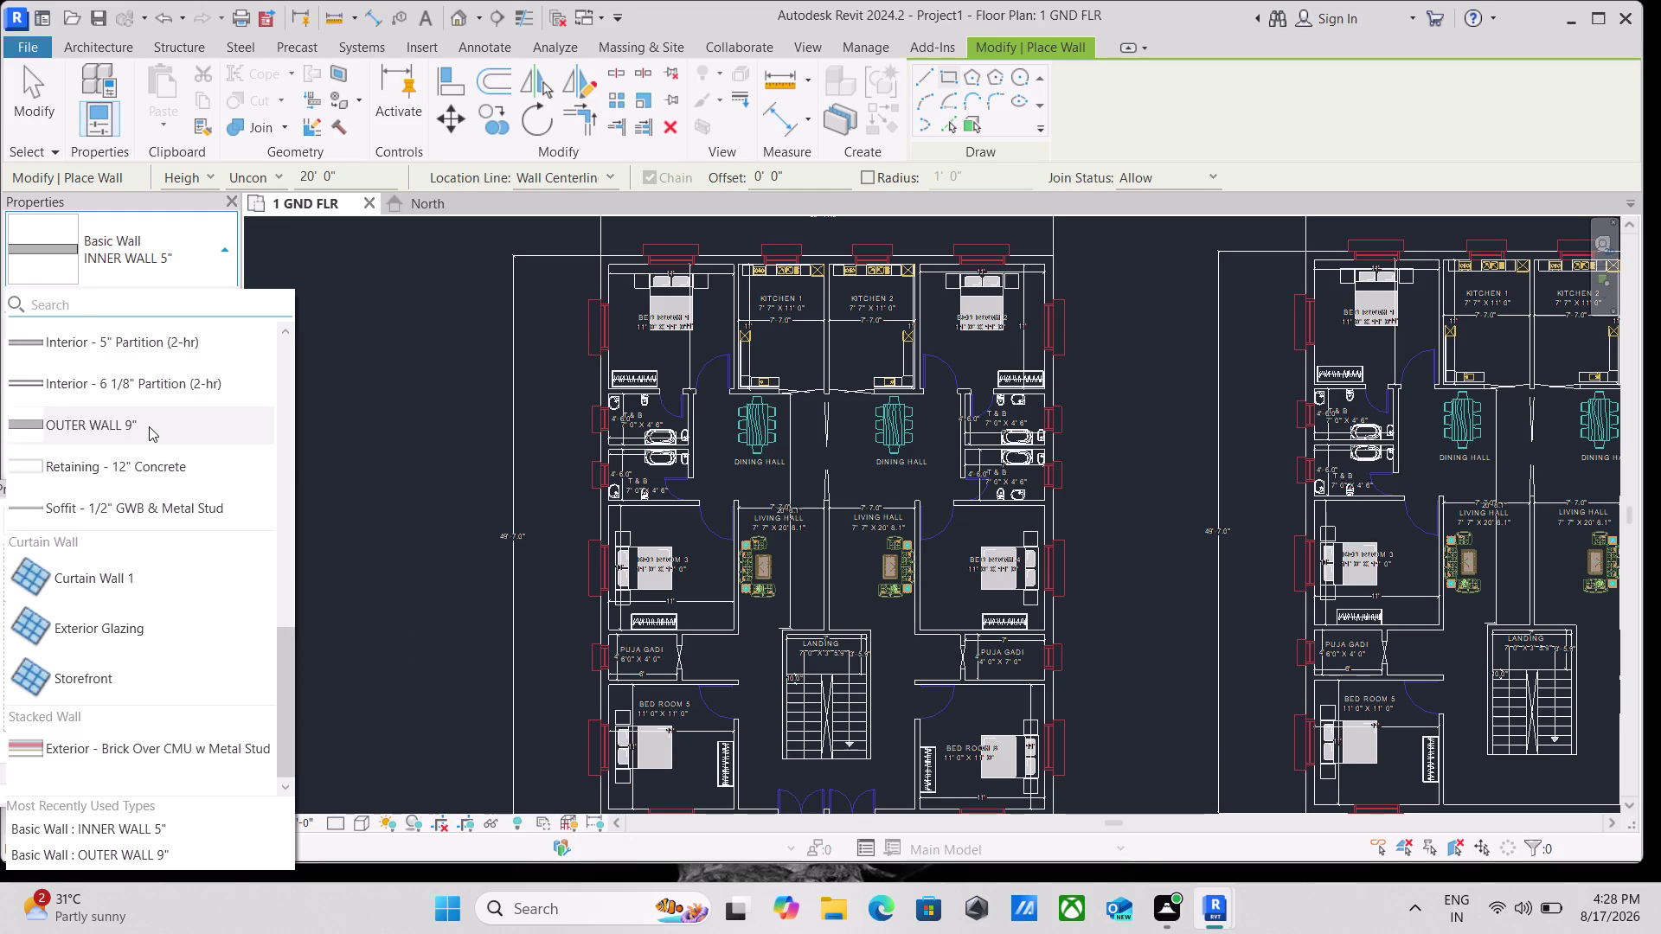
scroll(up, 3)
scroll(up, 3)
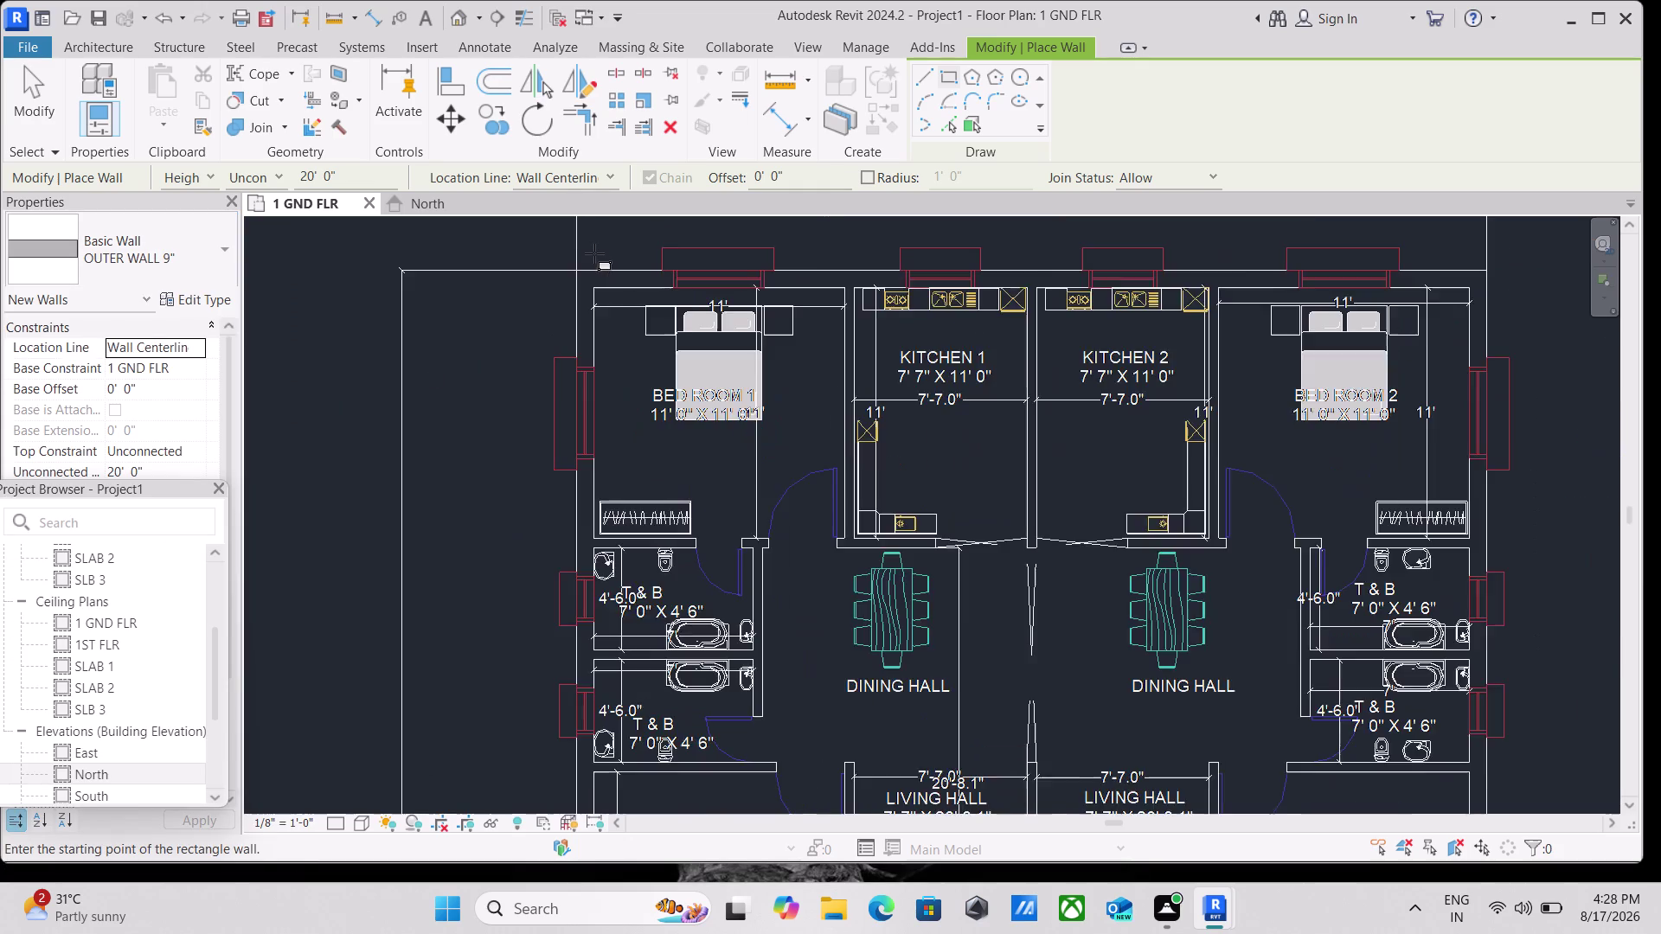
scroll(up, 3)
Start a rectangular wall at the bedroom's top-left corner, then cancel it and exit the Wall tool.
click(565, 280)
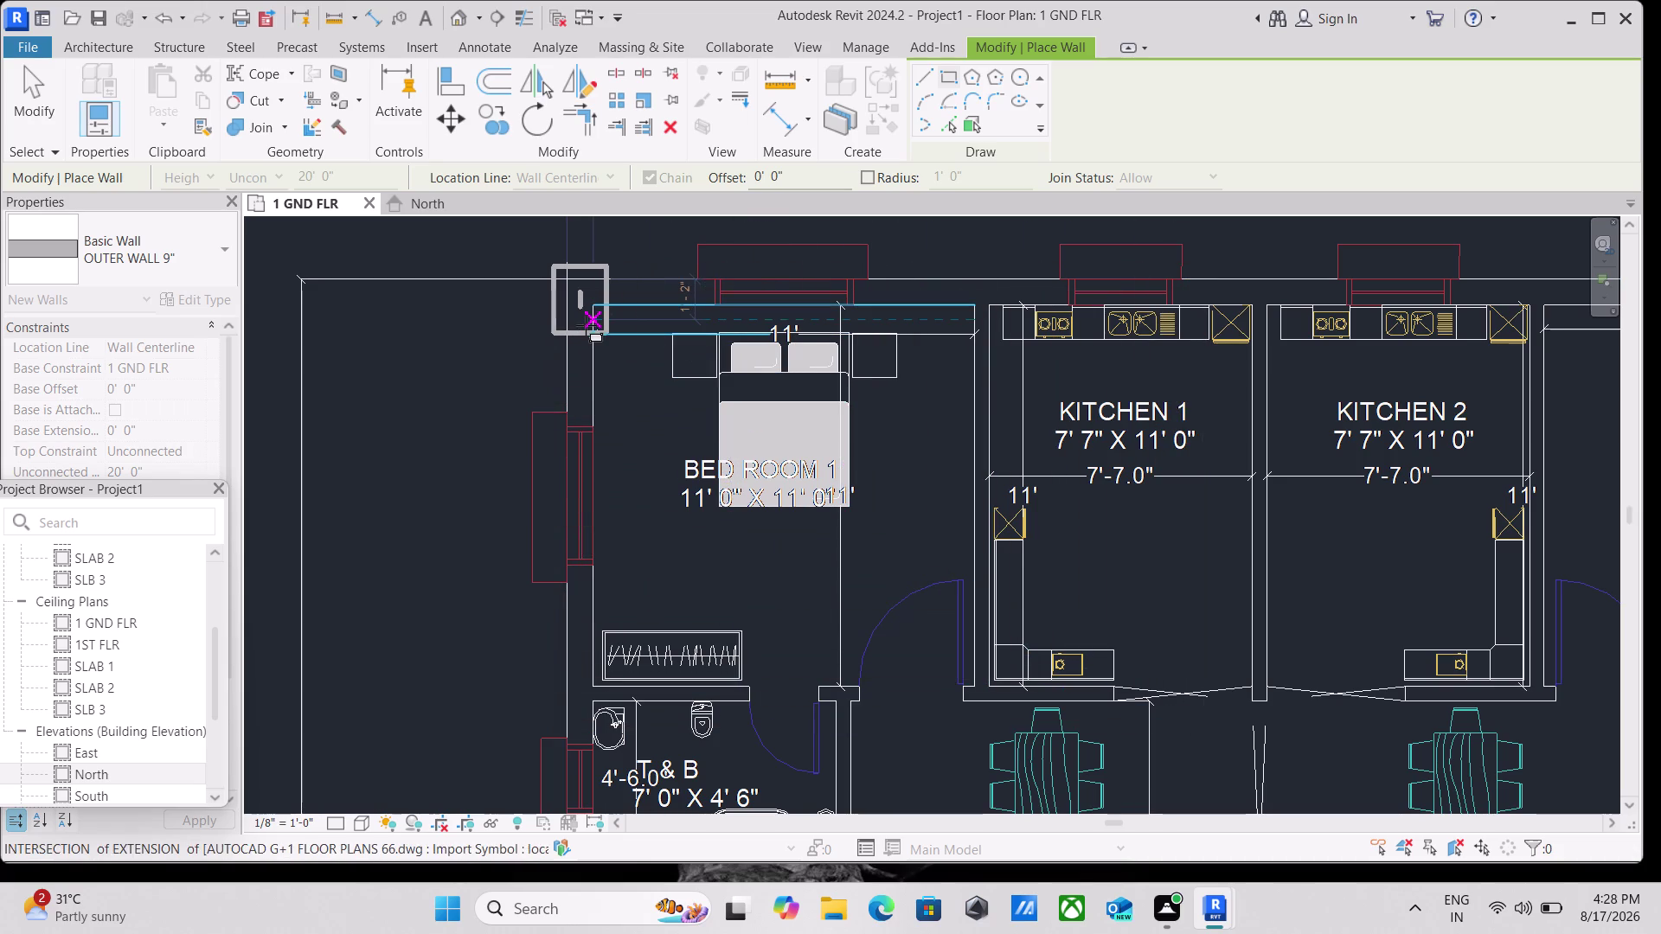
key(Escape)
click(523, 10)
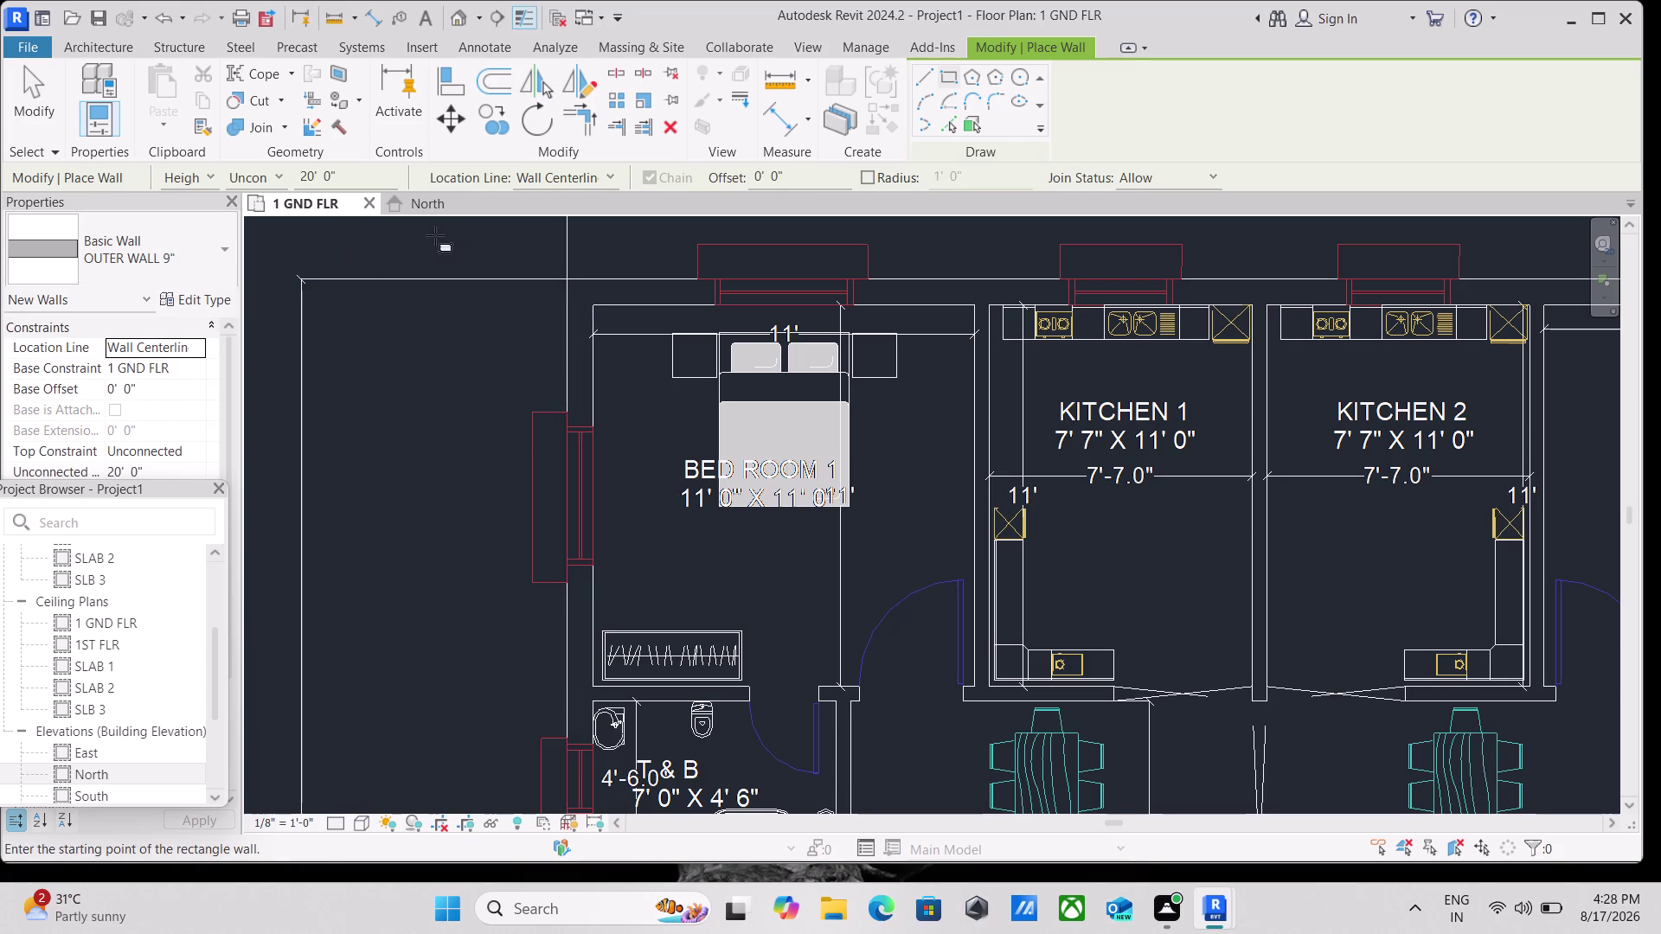
click(560, 277)
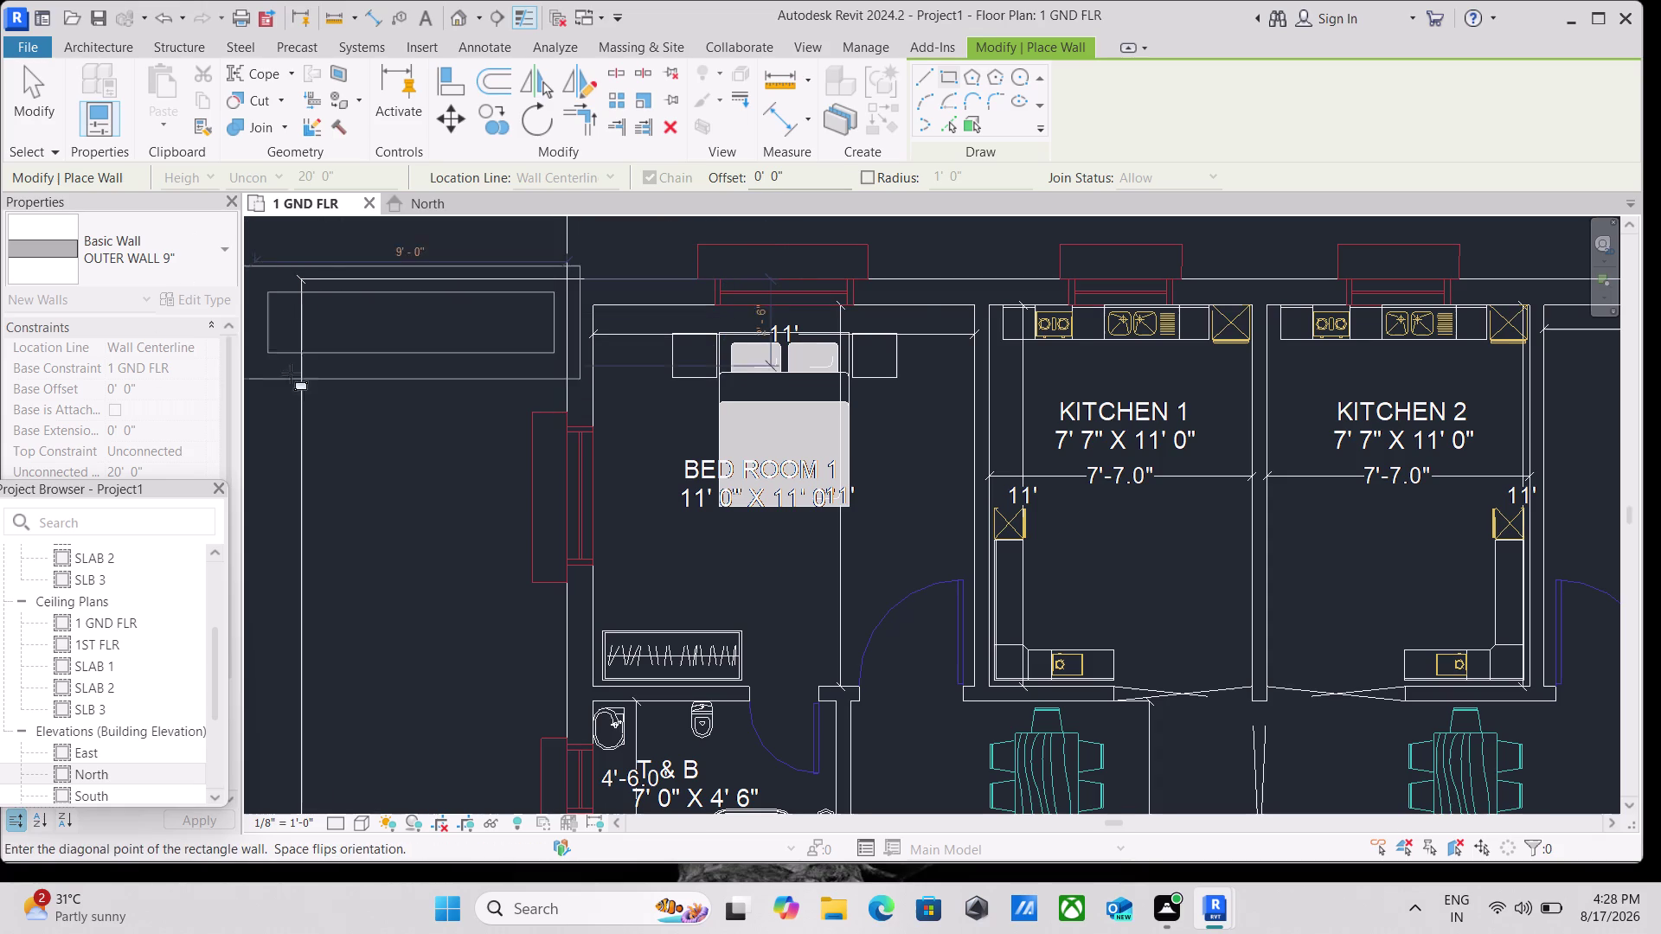
key(Escape)
key(Escape)
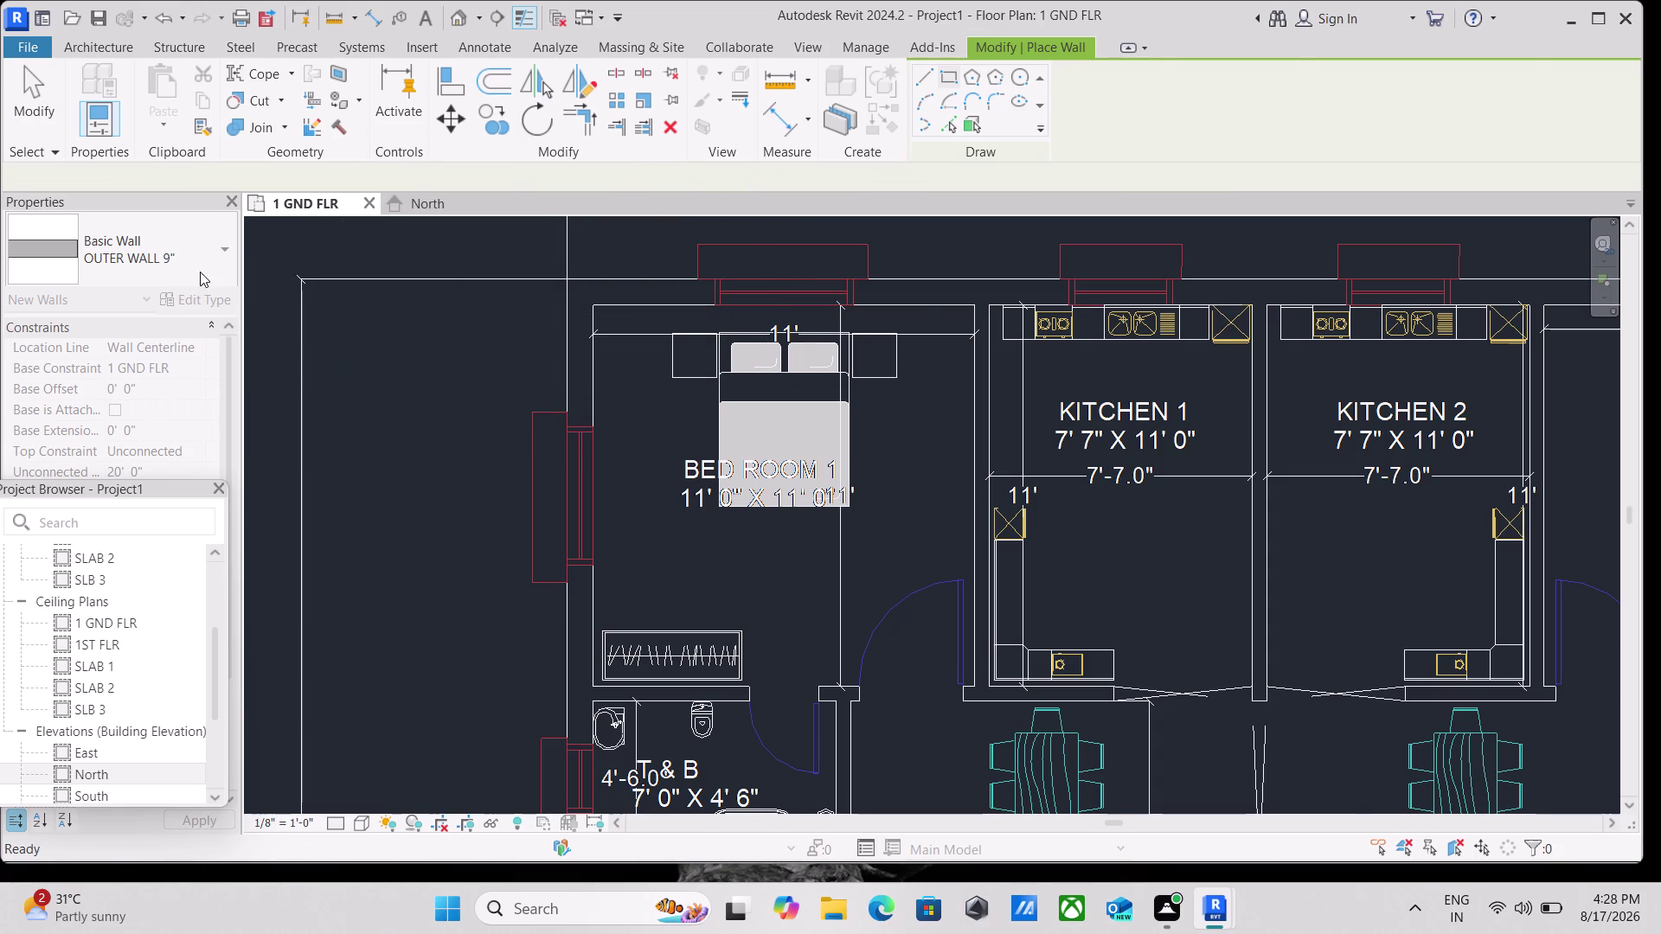
scroll(down, 3)
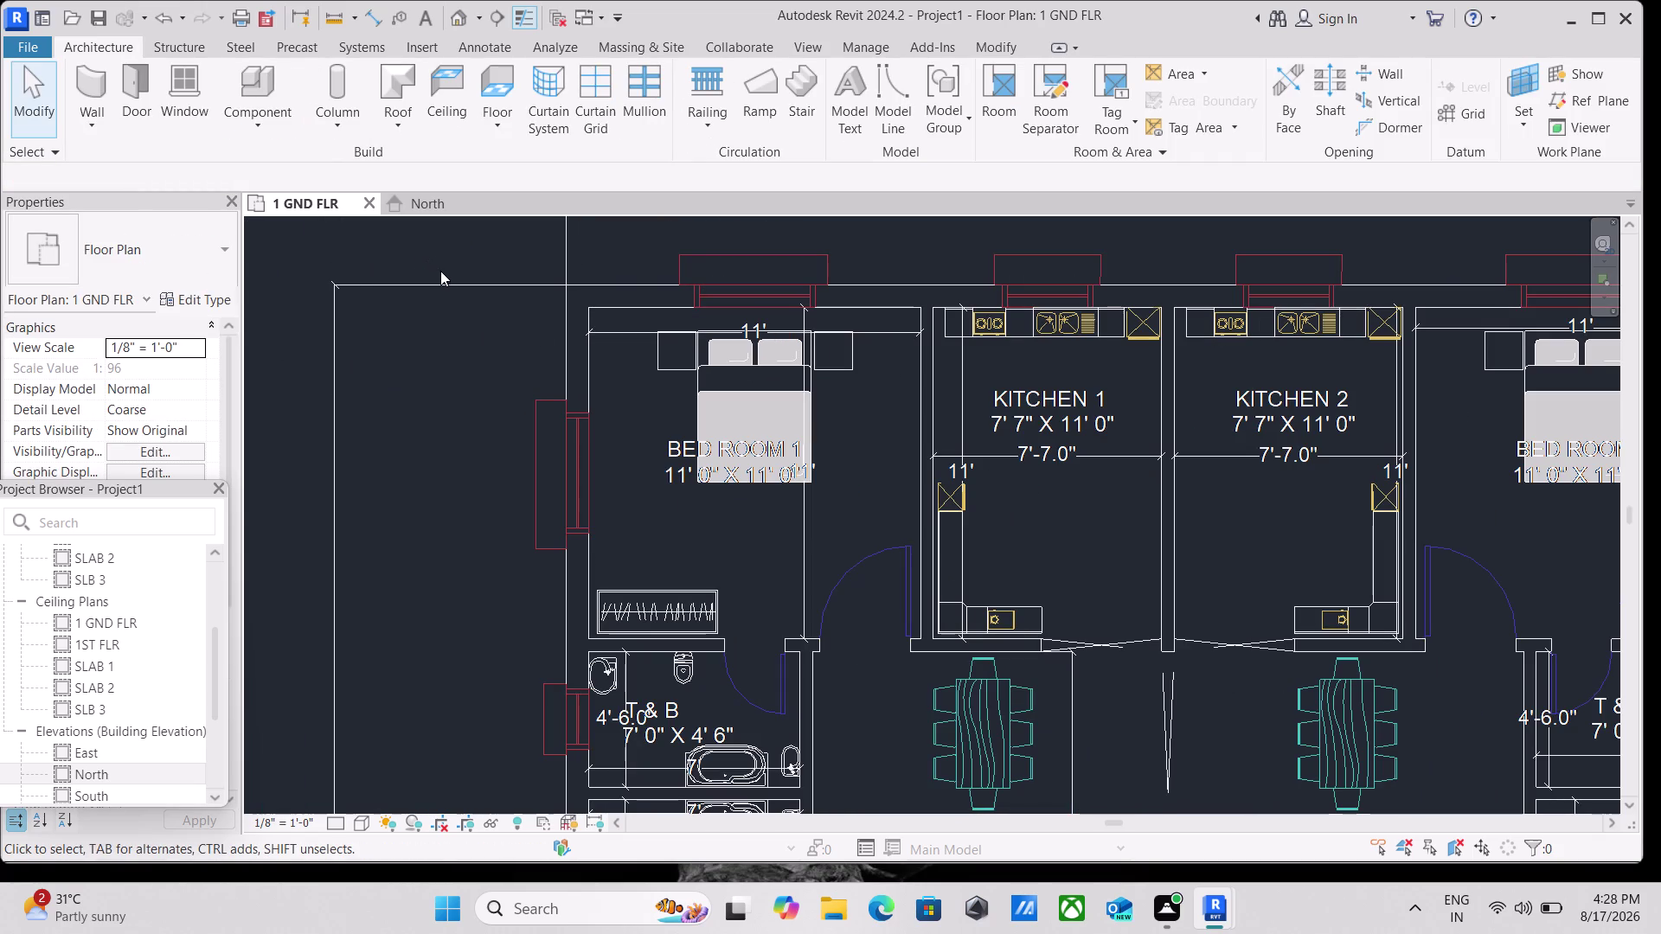
Start the Wall tool (WA) with Location Line set to Finish Face: Interior.
text(WA)
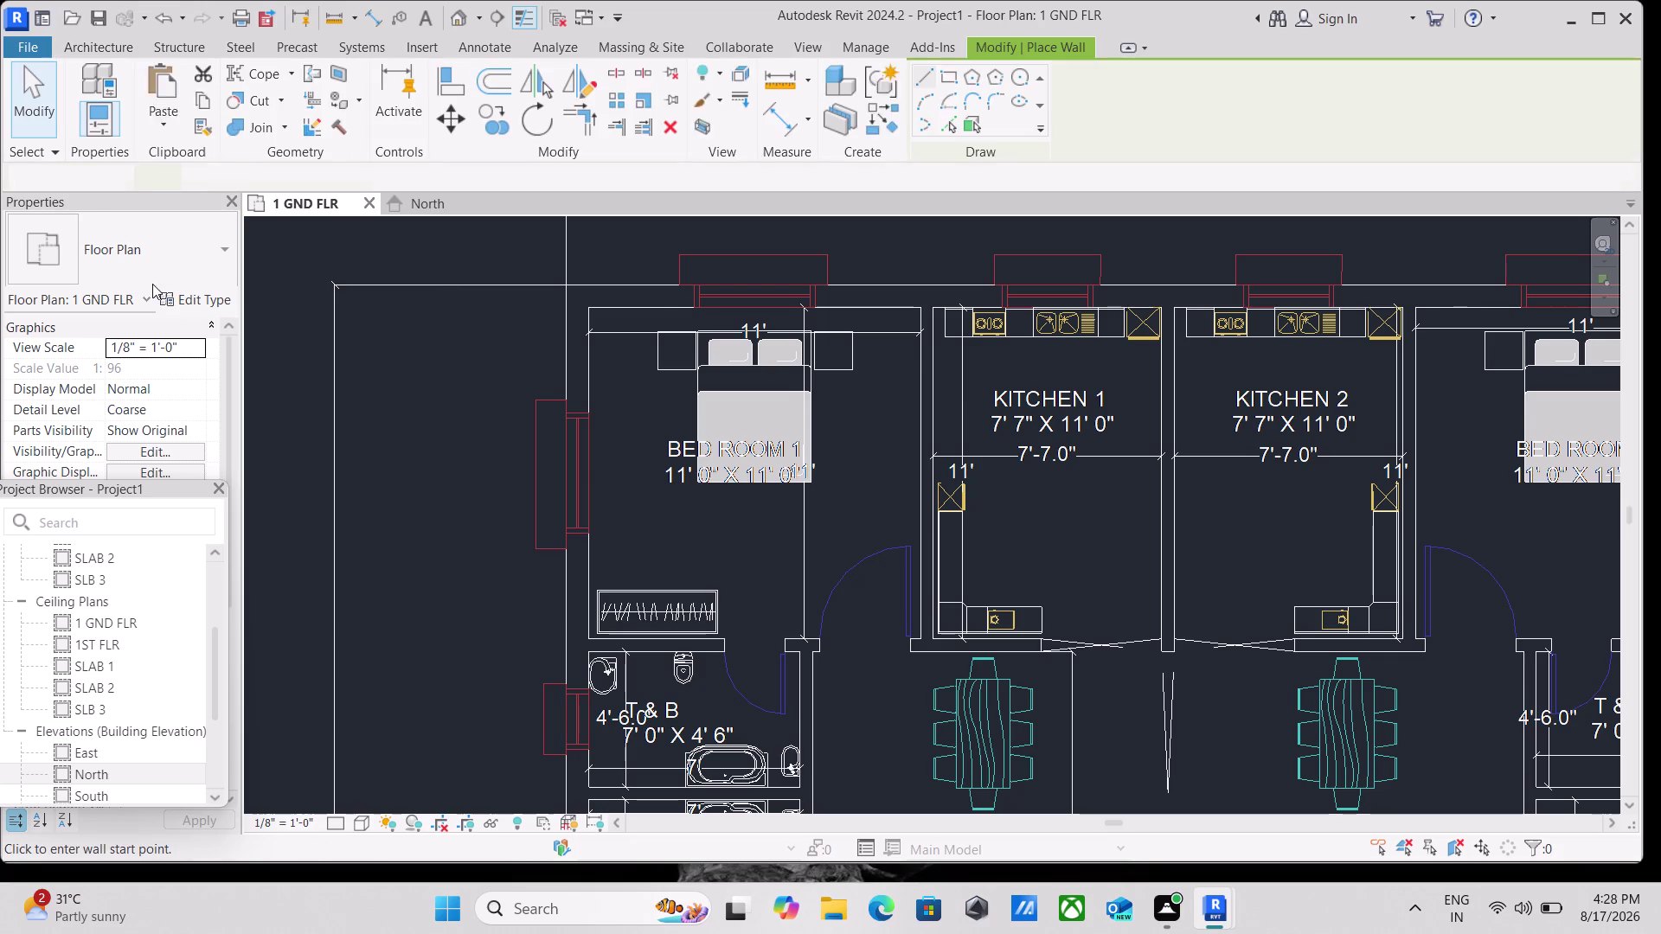
click(196, 349)
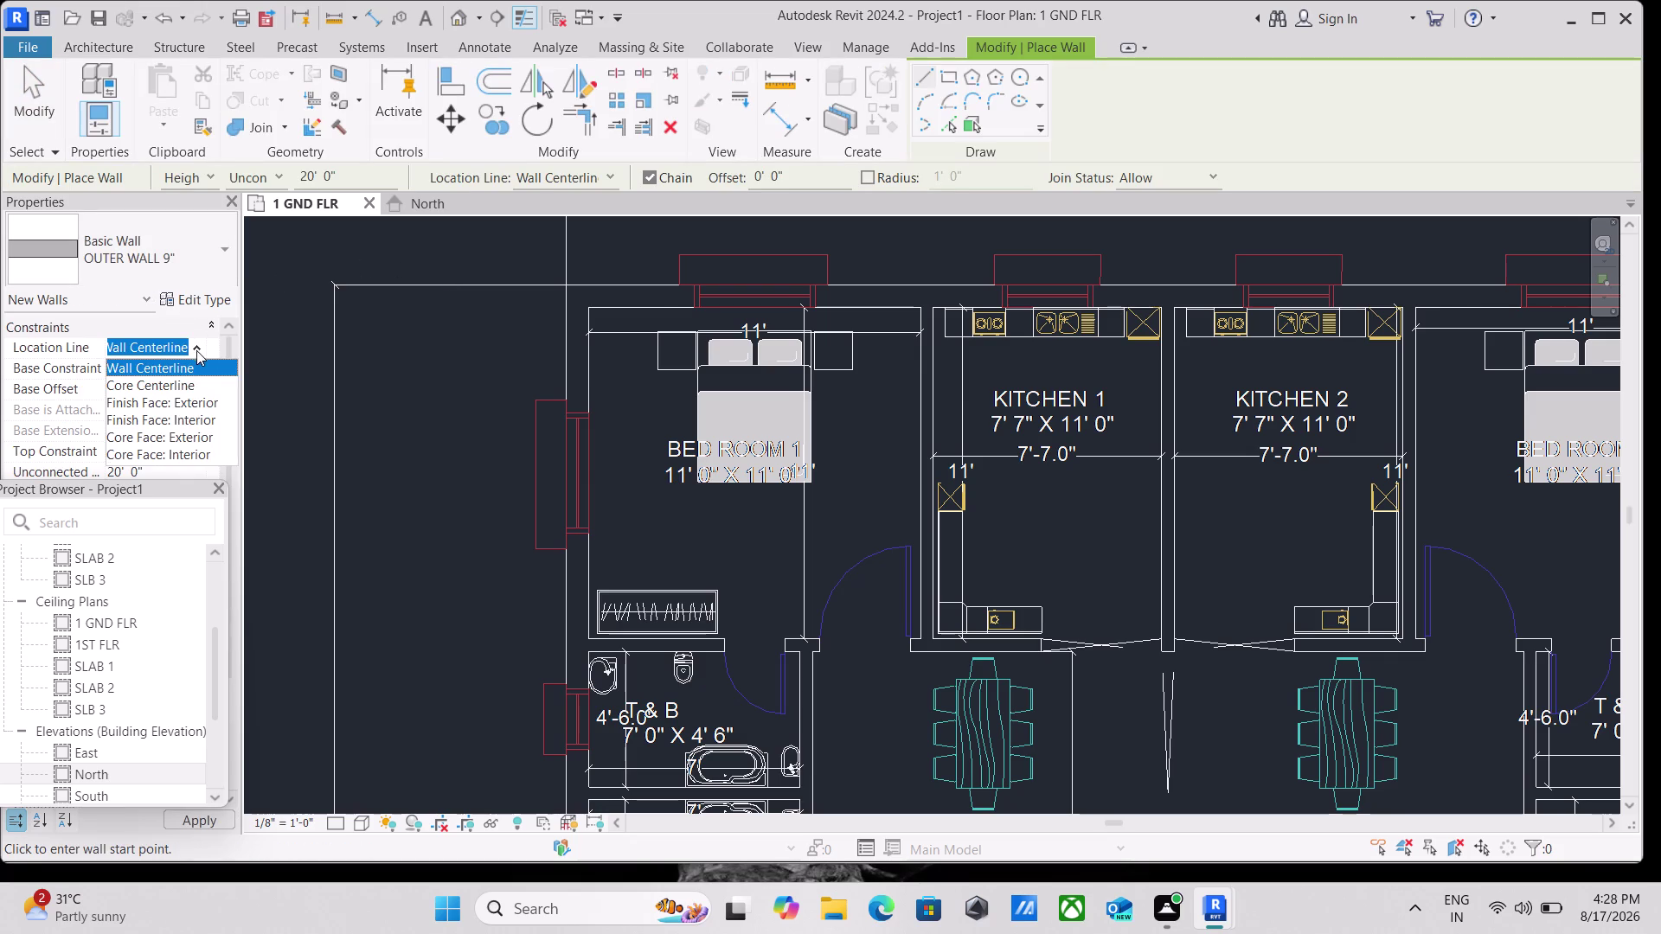
click(199, 420)
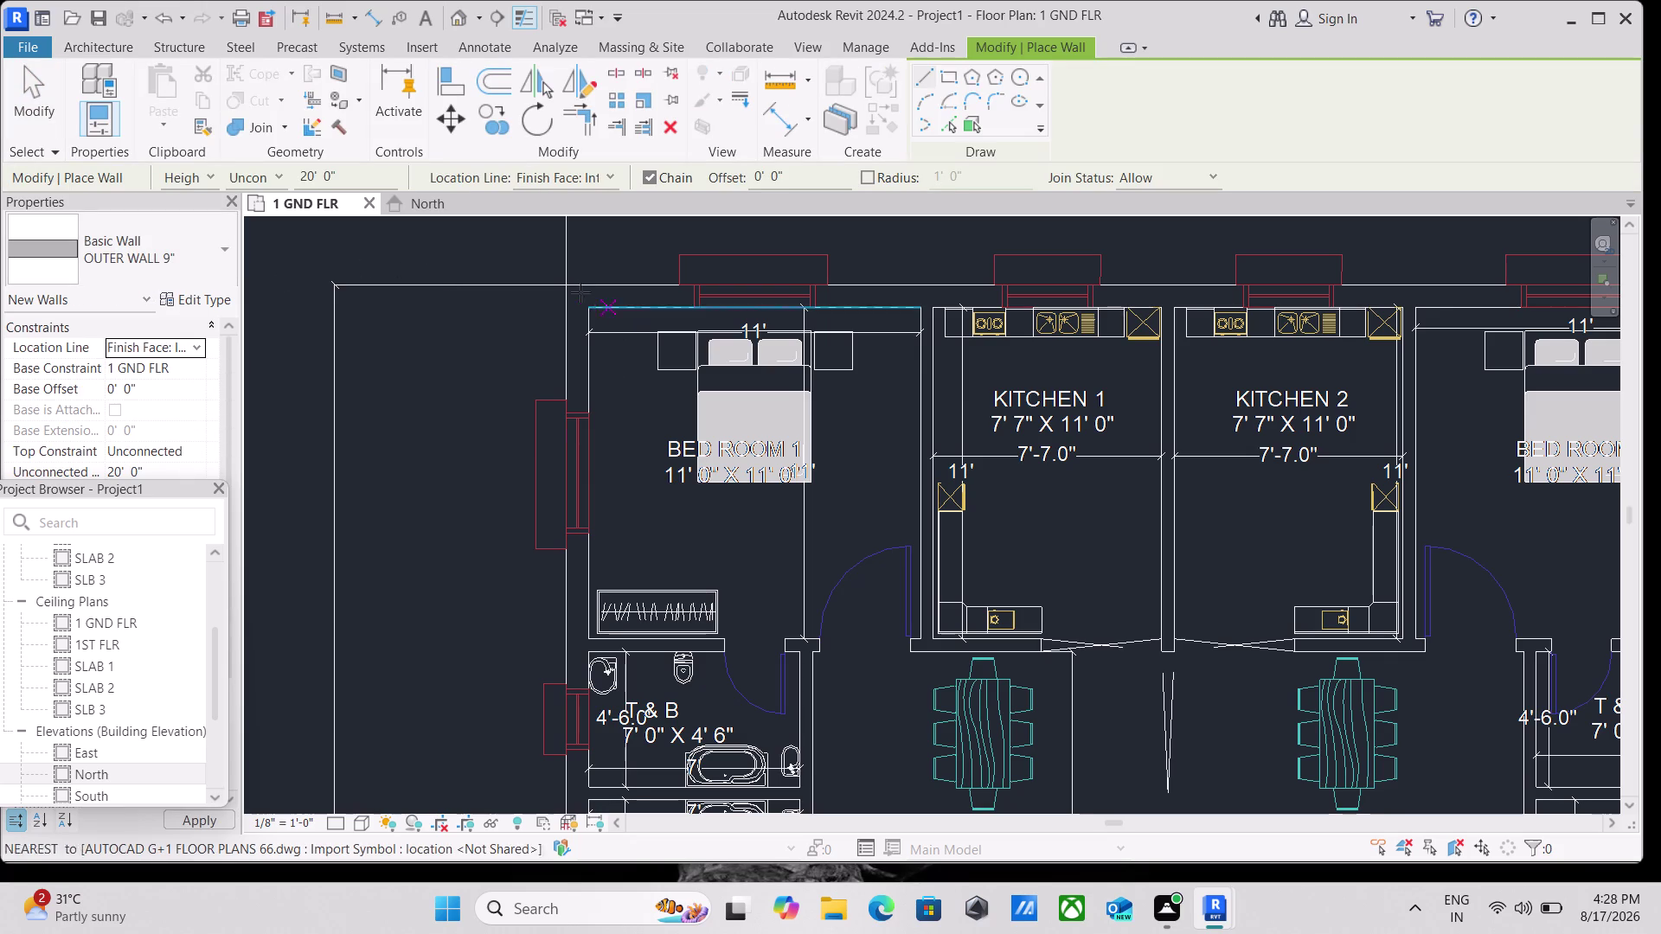
click(570, 289)
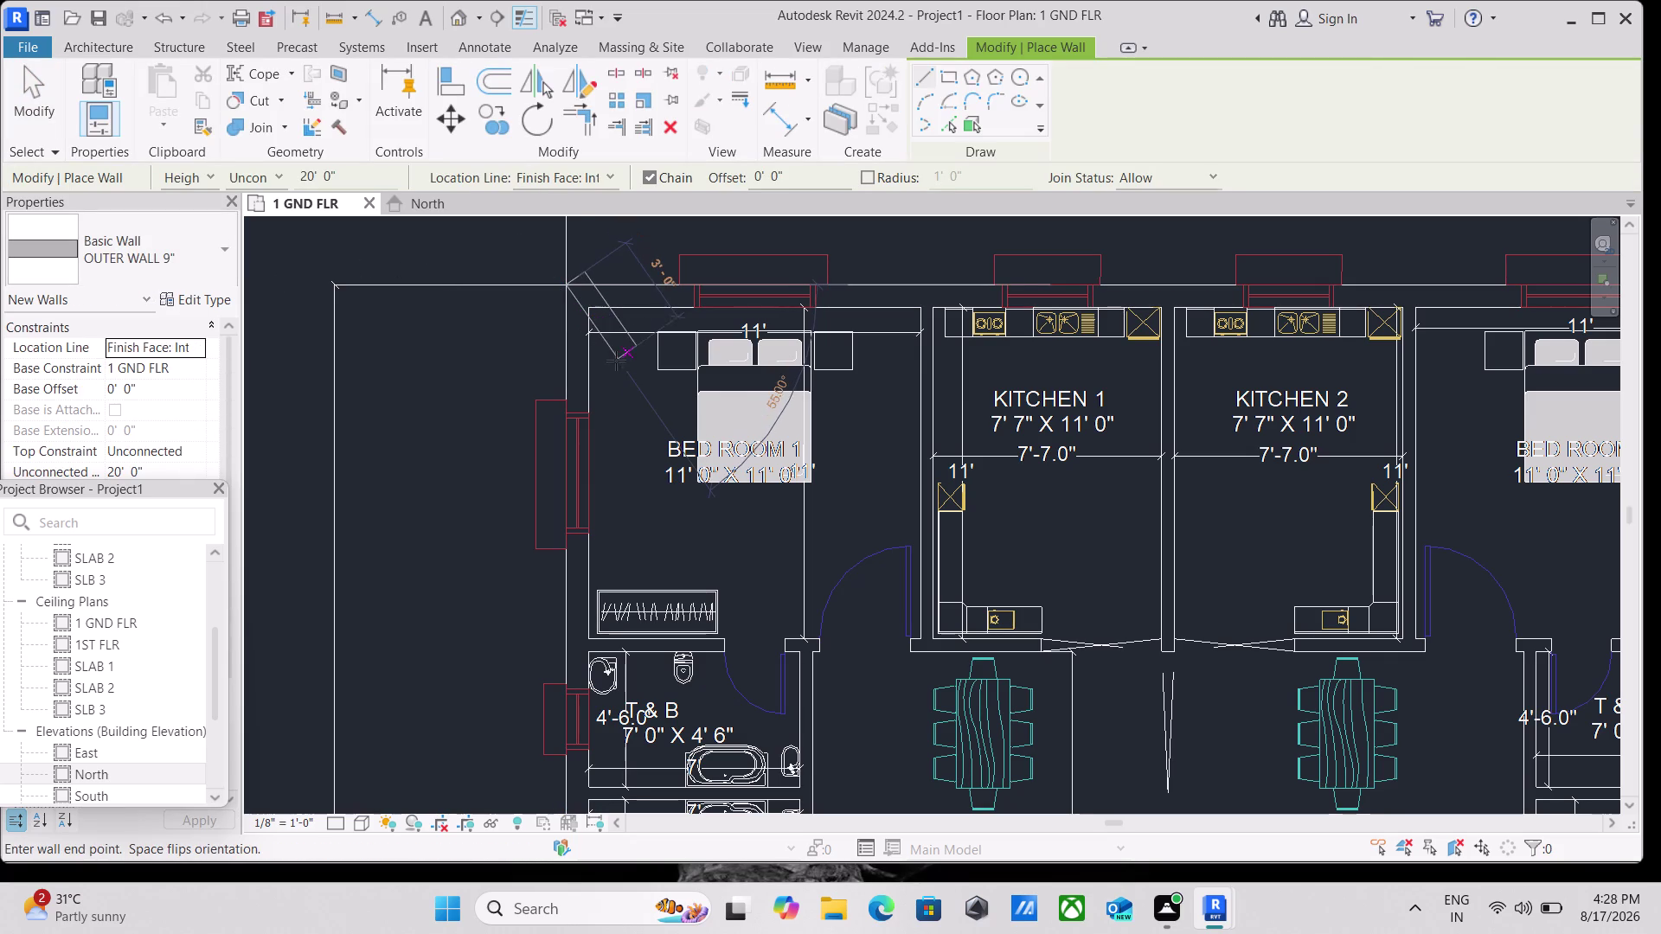
key(Escape)
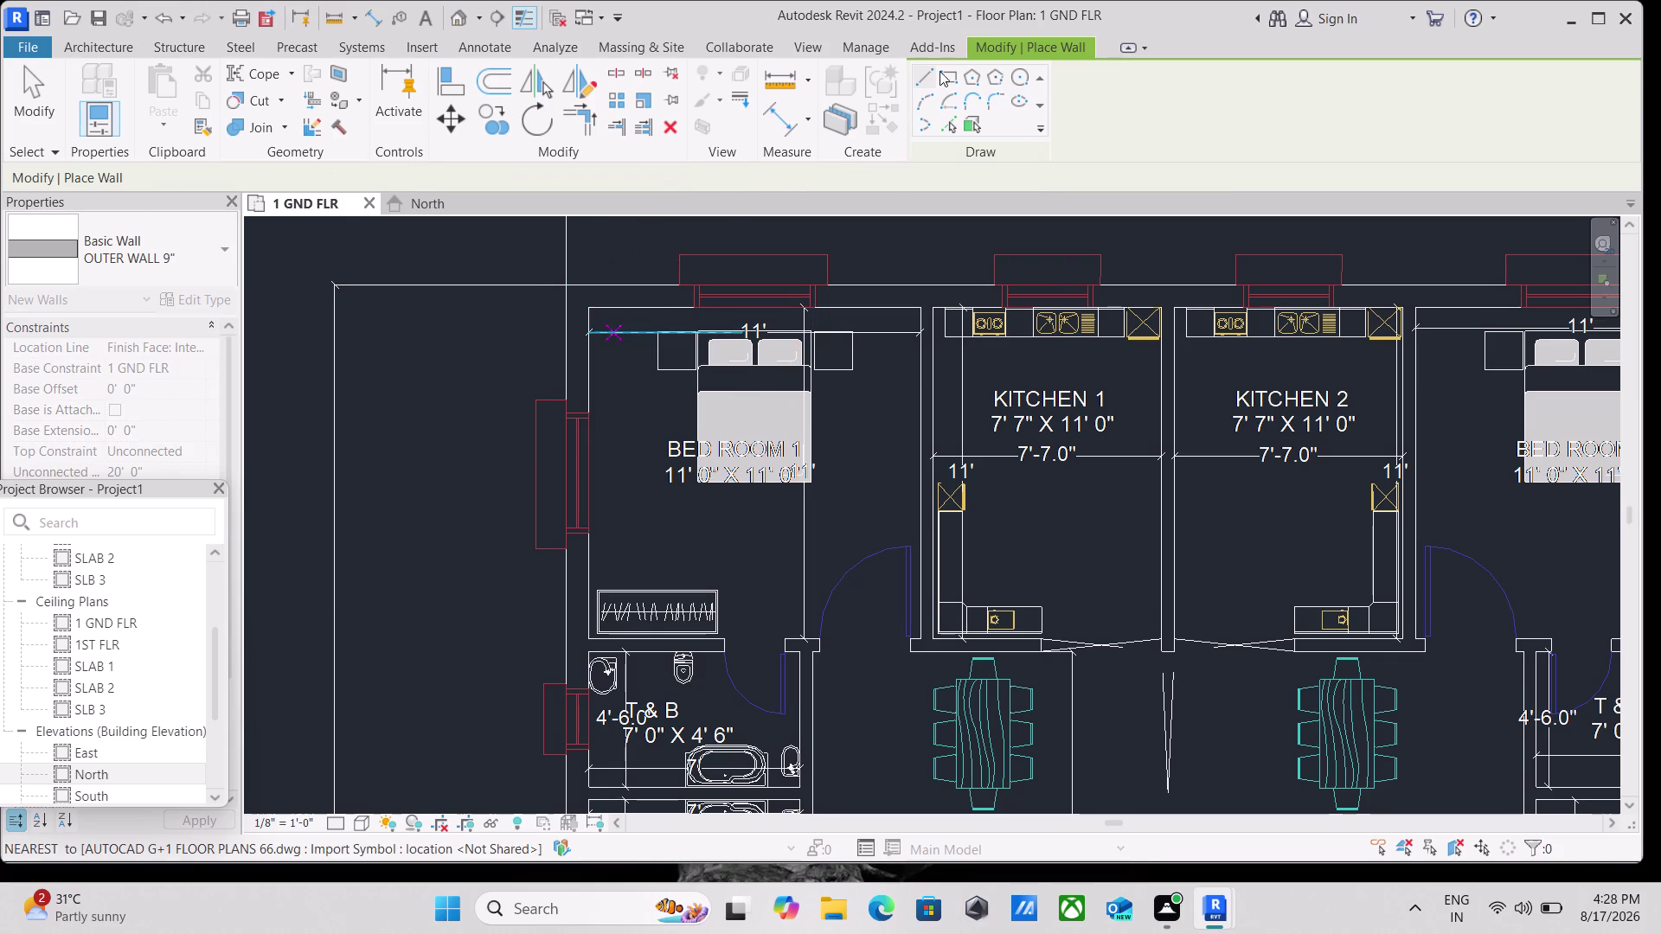
Draw the rectangular wall from the plan's top-left corner to its bottom-right corner.
click(947, 74)
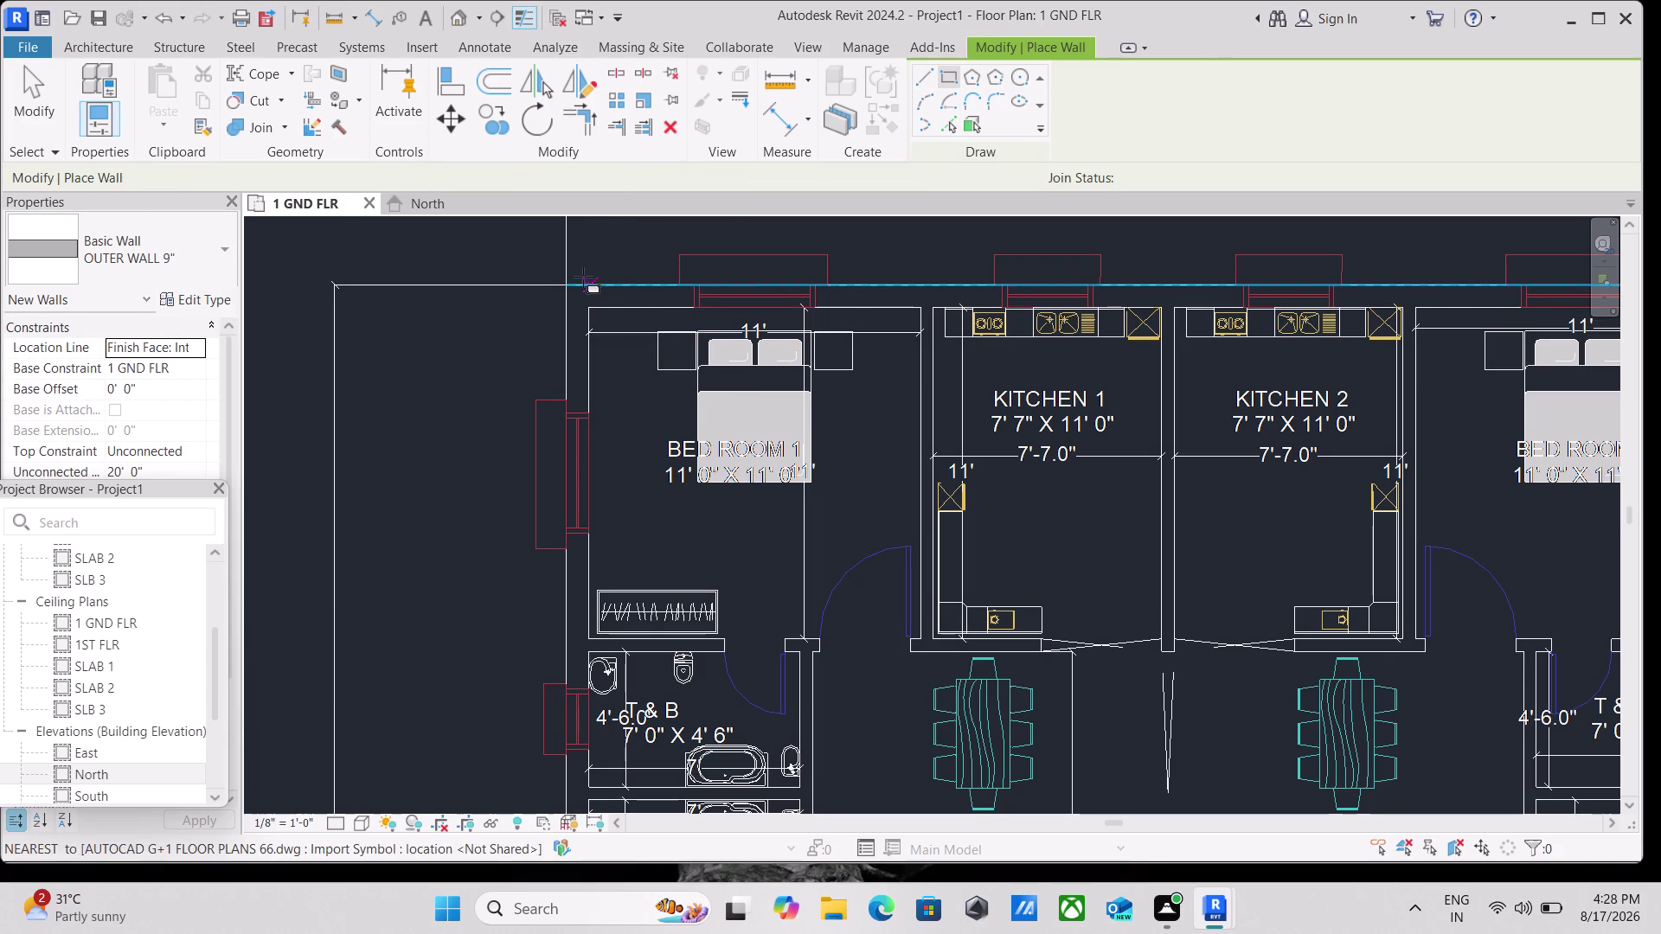
click(563, 282)
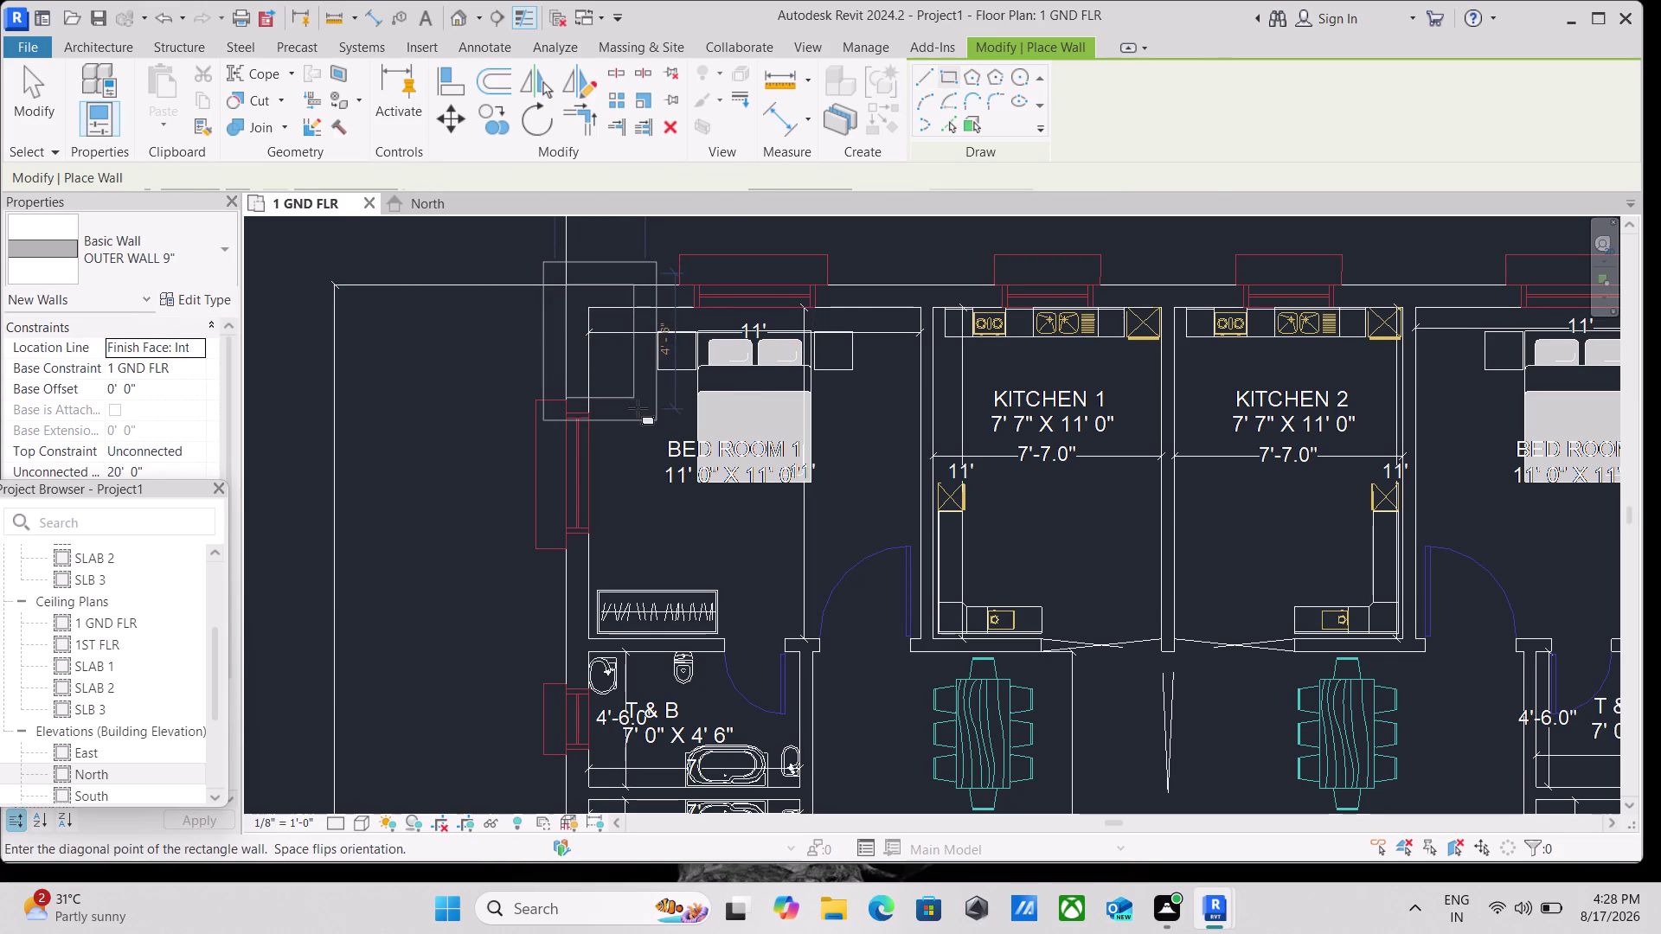
key(space)
scroll(down, 3)
middle_drag(900, 605, 865, 582)
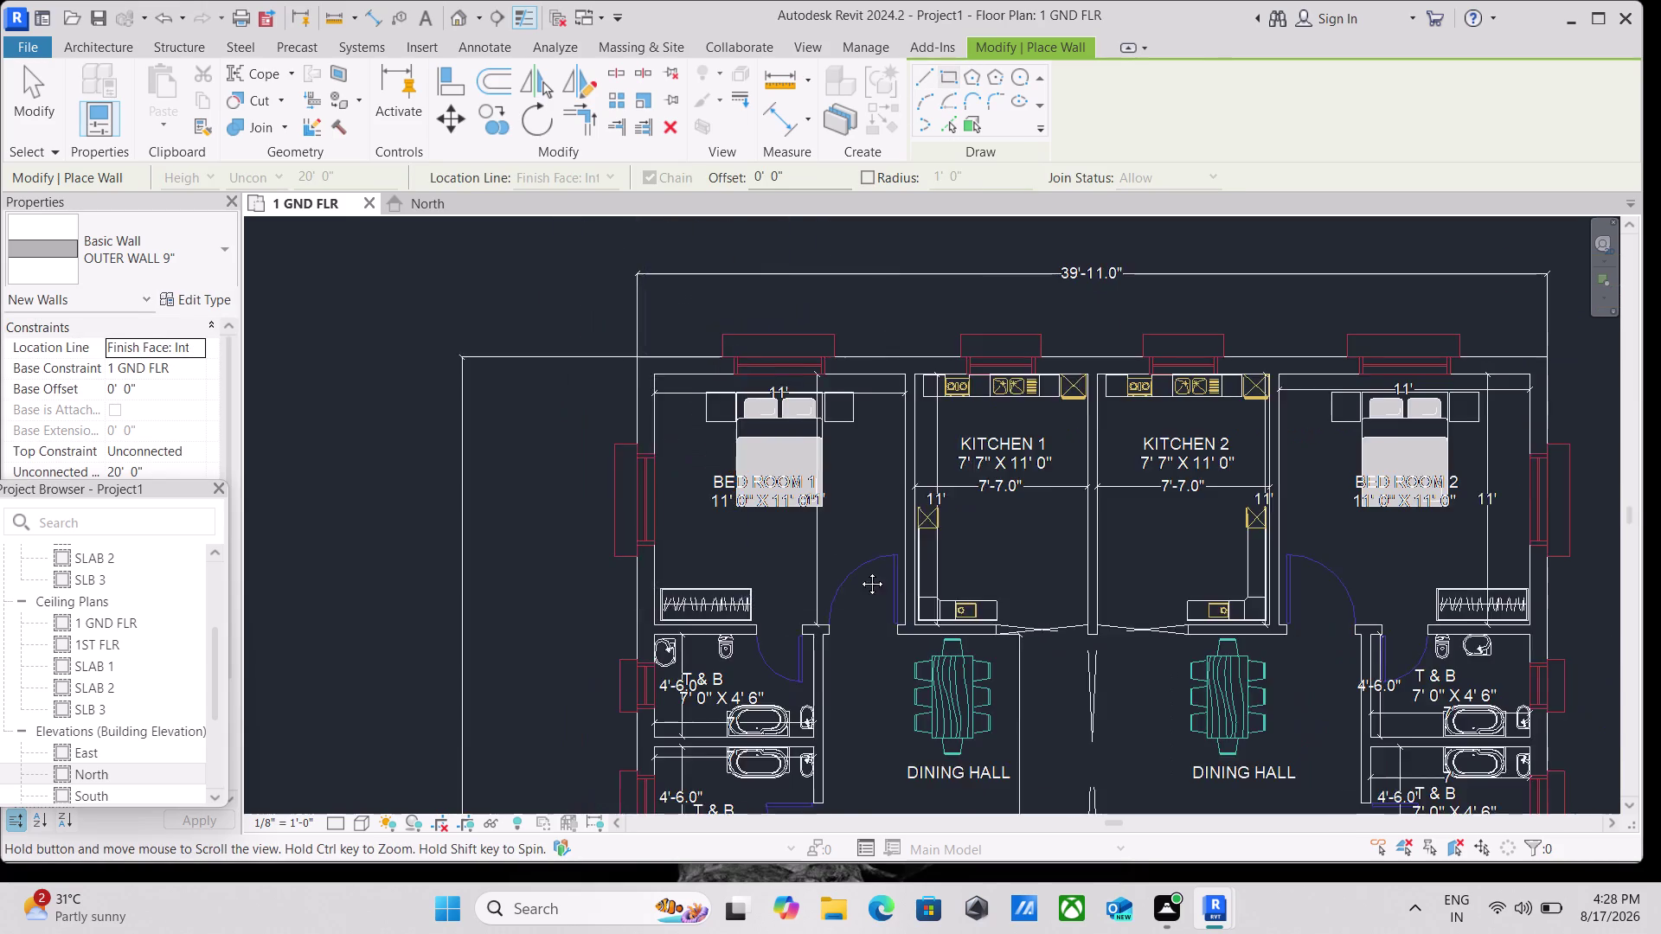
middle_drag(864, 583, 698, 327)
scroll(down, 3)
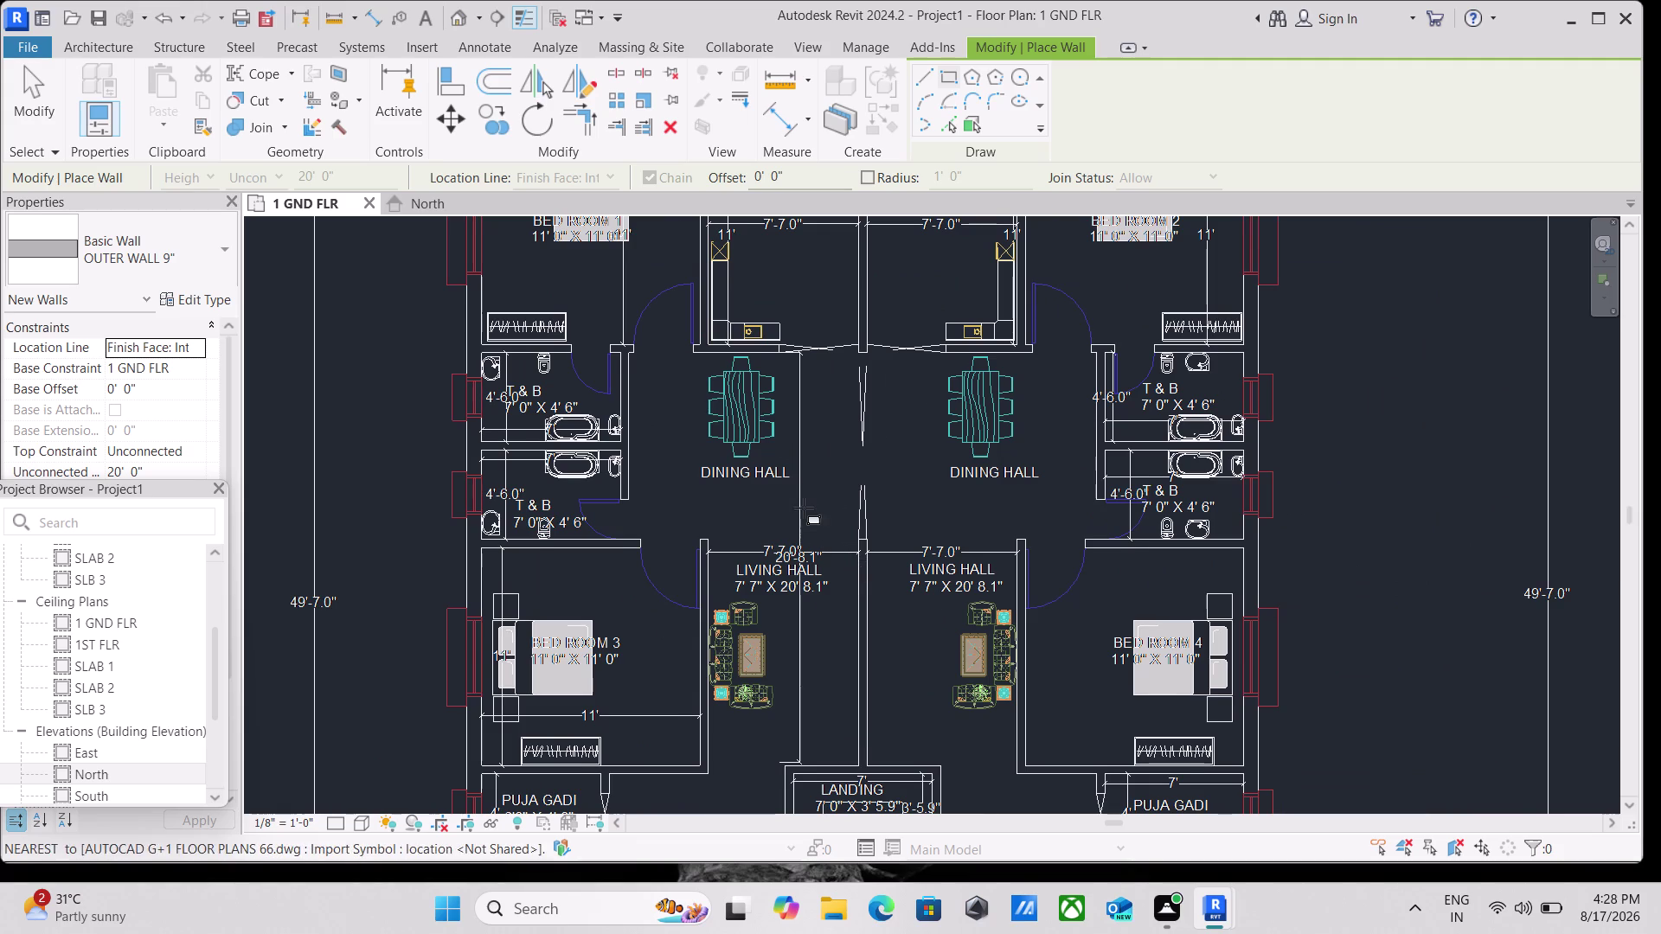
scroll(down, 3)
middle_drag(884, 605, 863, 599)
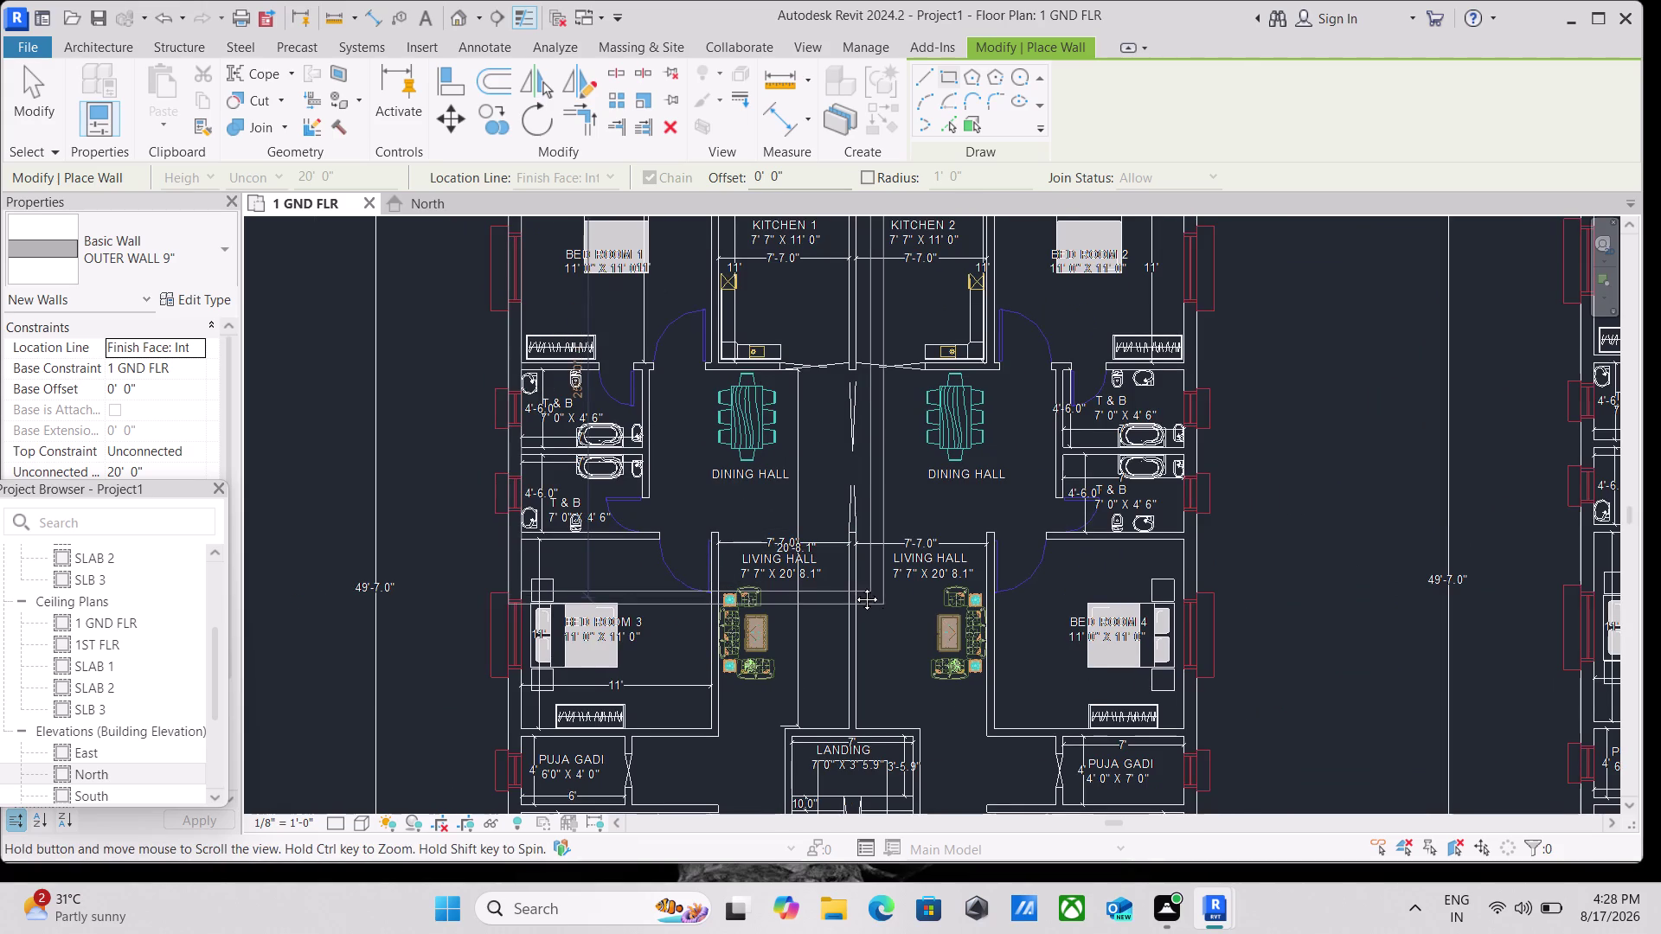
middle_drag(862, 599, 755, 407)
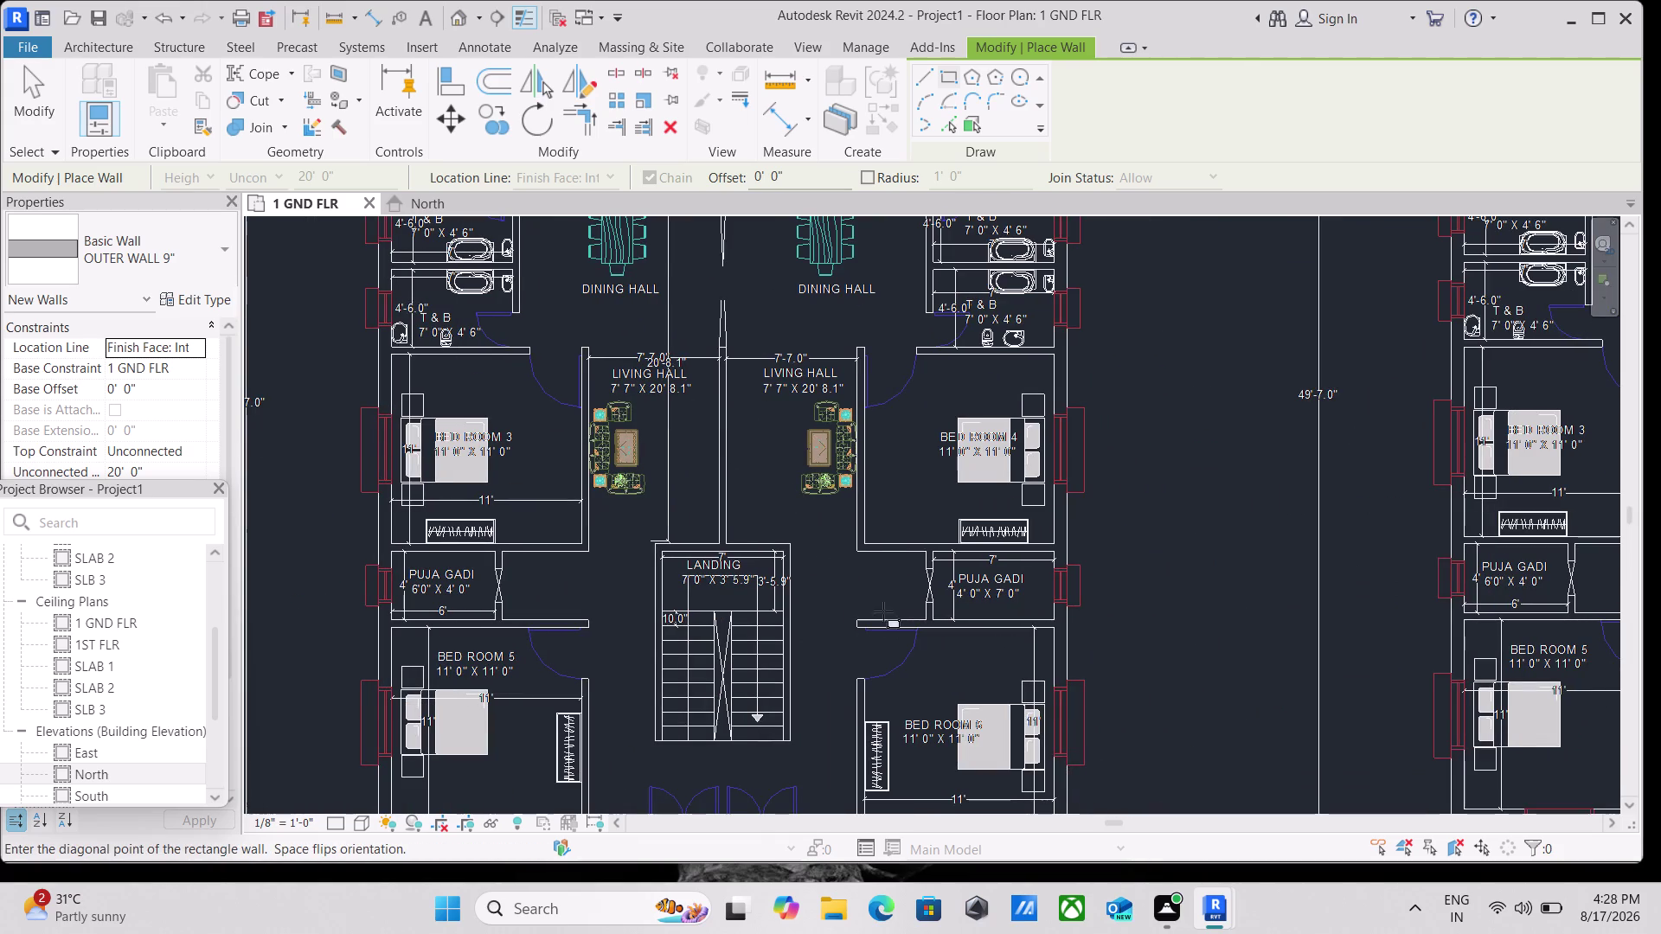
scroll(down, 3)
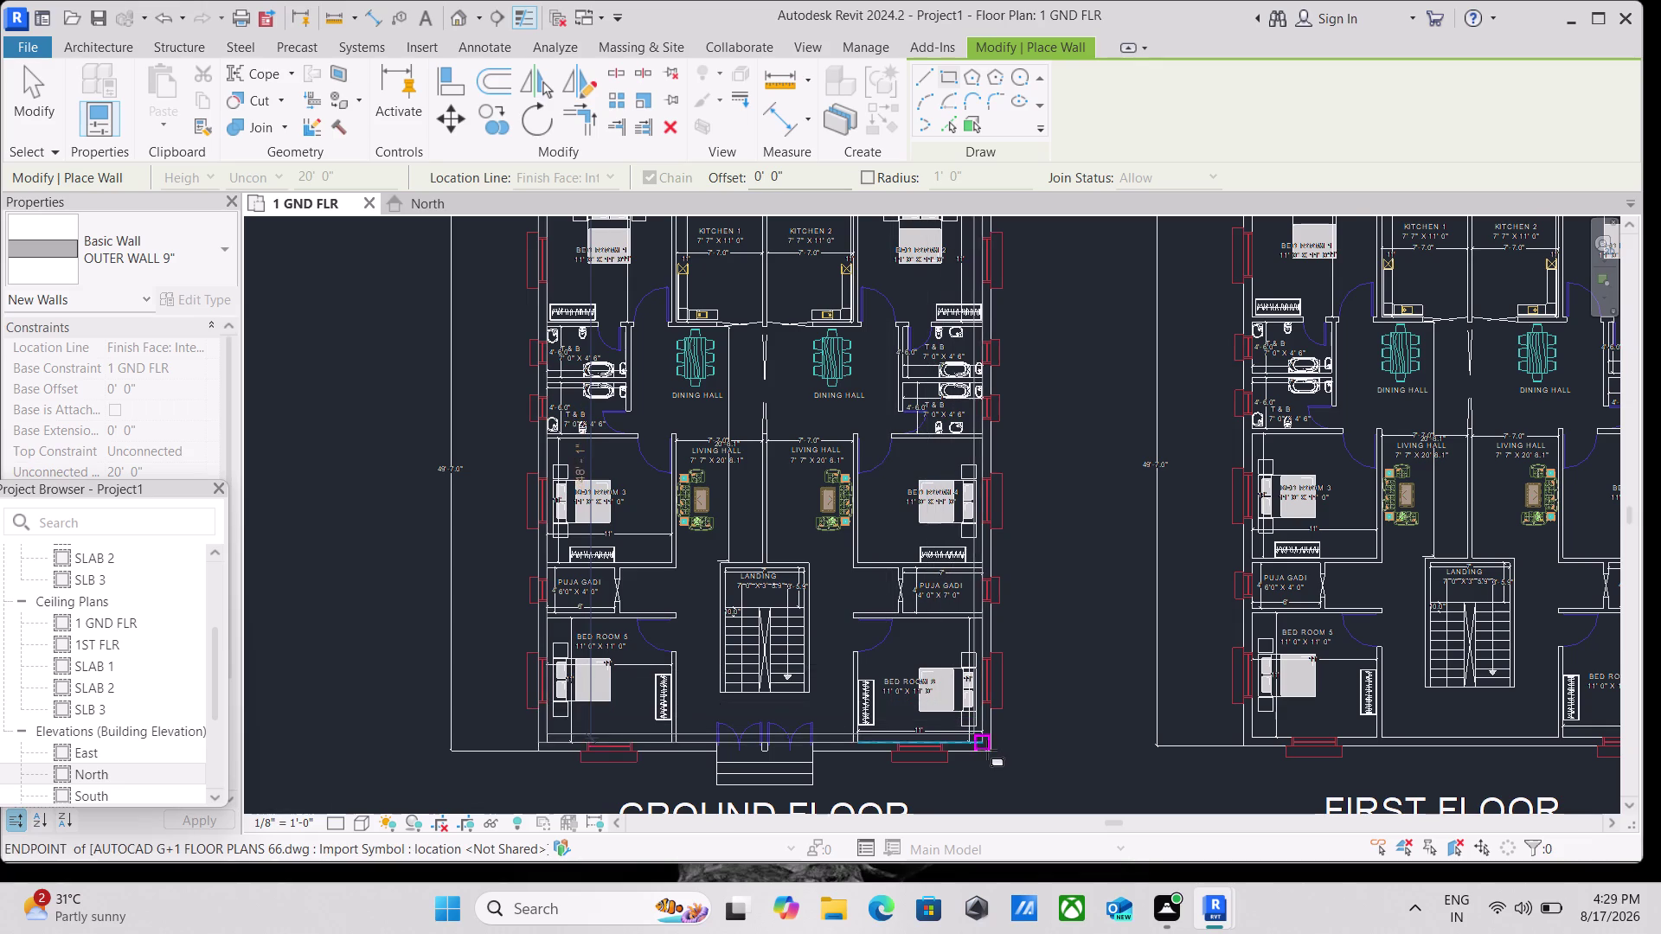
scroll(up, 3)
scroll(up, 3)
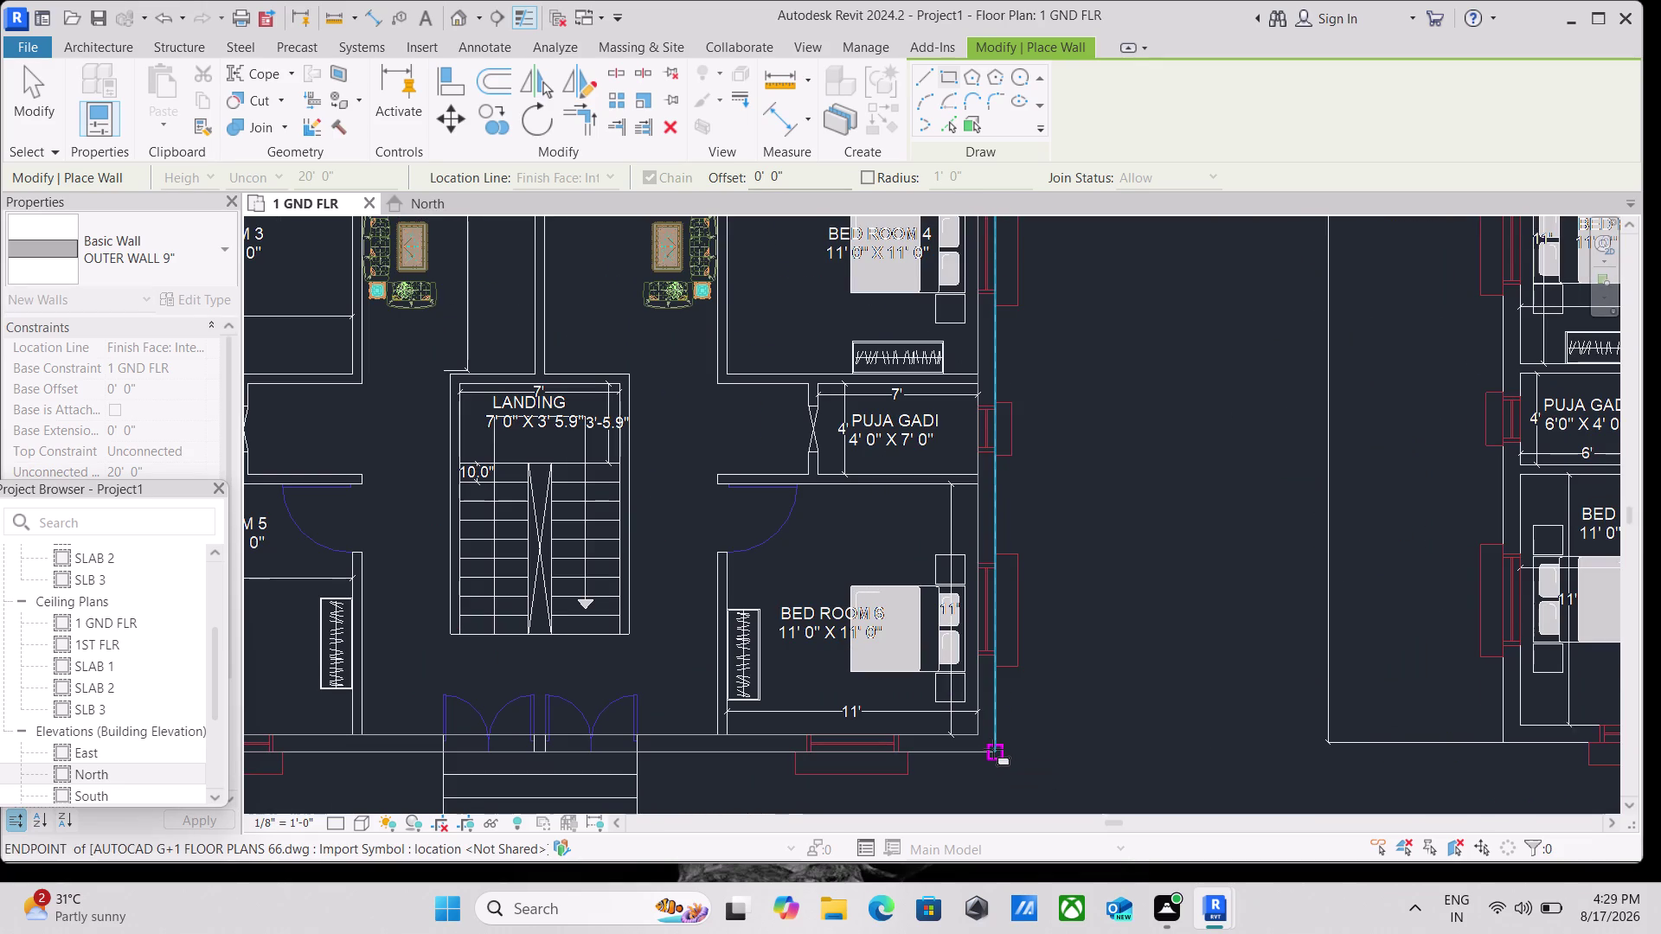
click(993, 749)
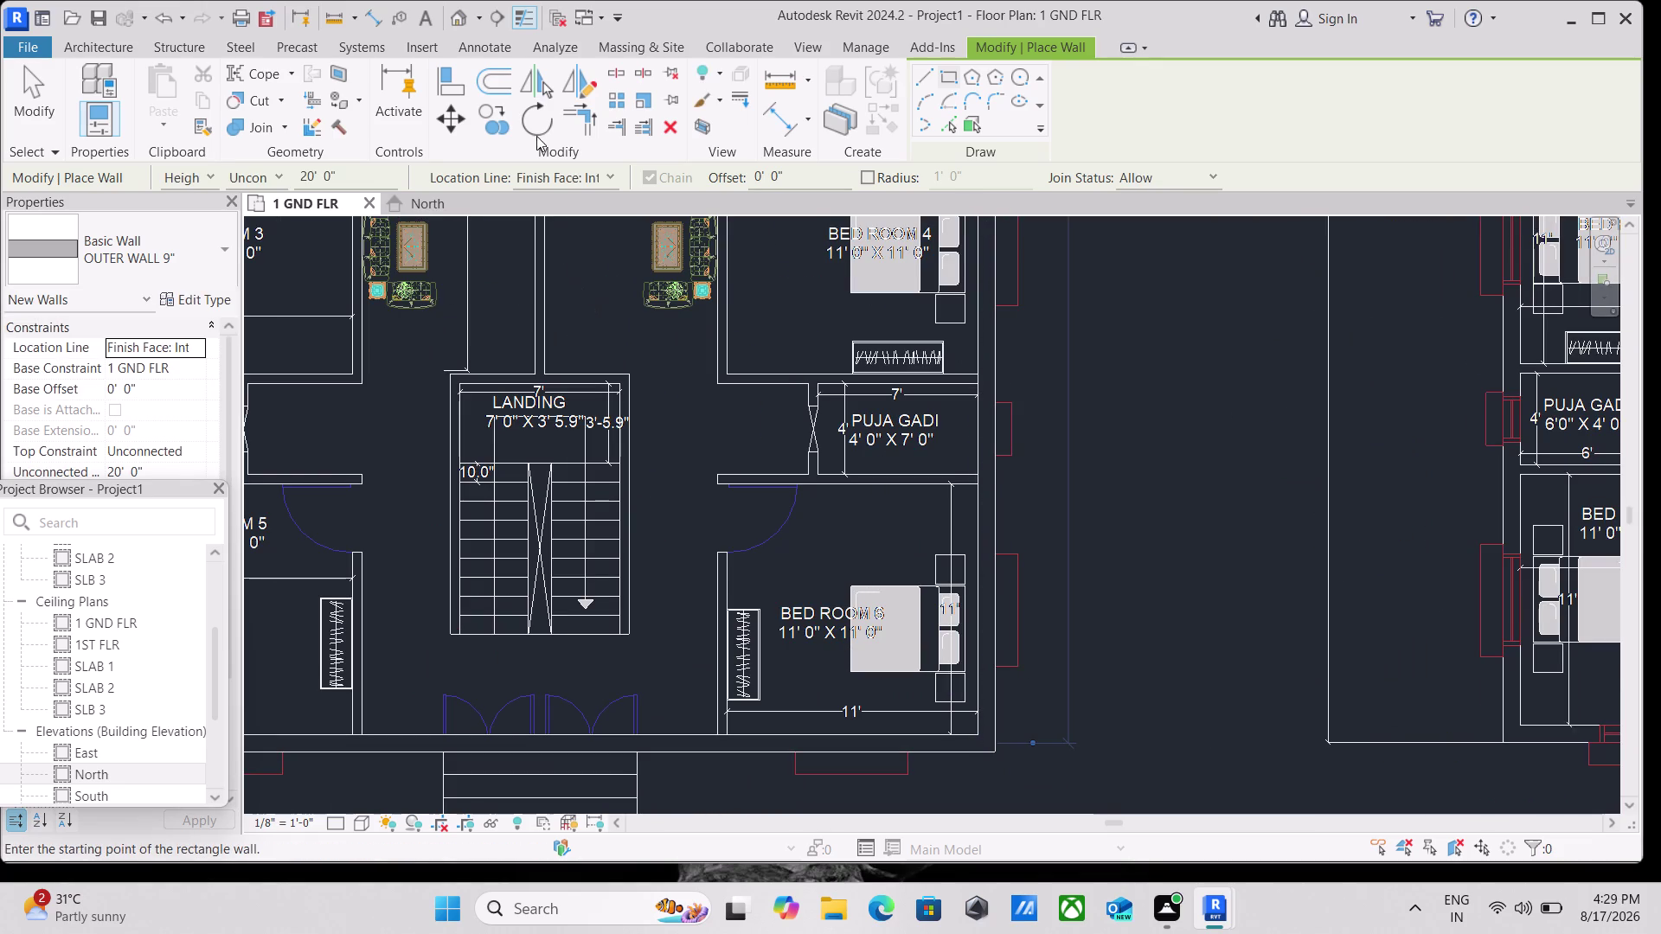
Try setting the wall top constraint to SLAB 1, then cancel the wall in progress.
drag(353, 173, 262, 178)
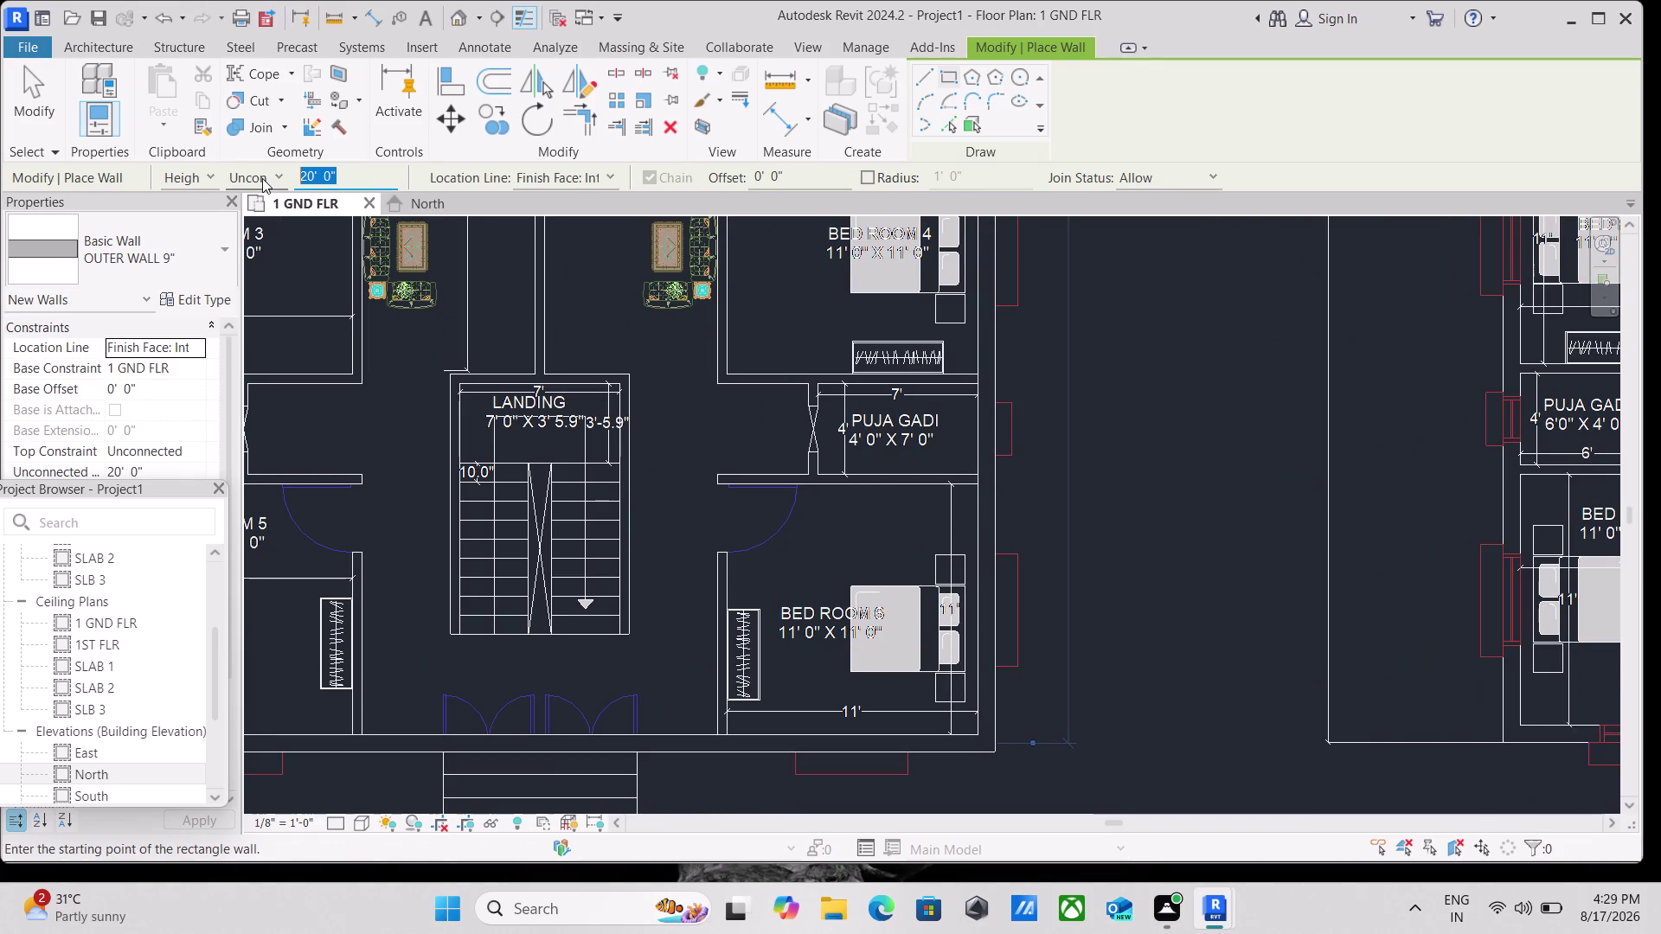
click(372, 176)
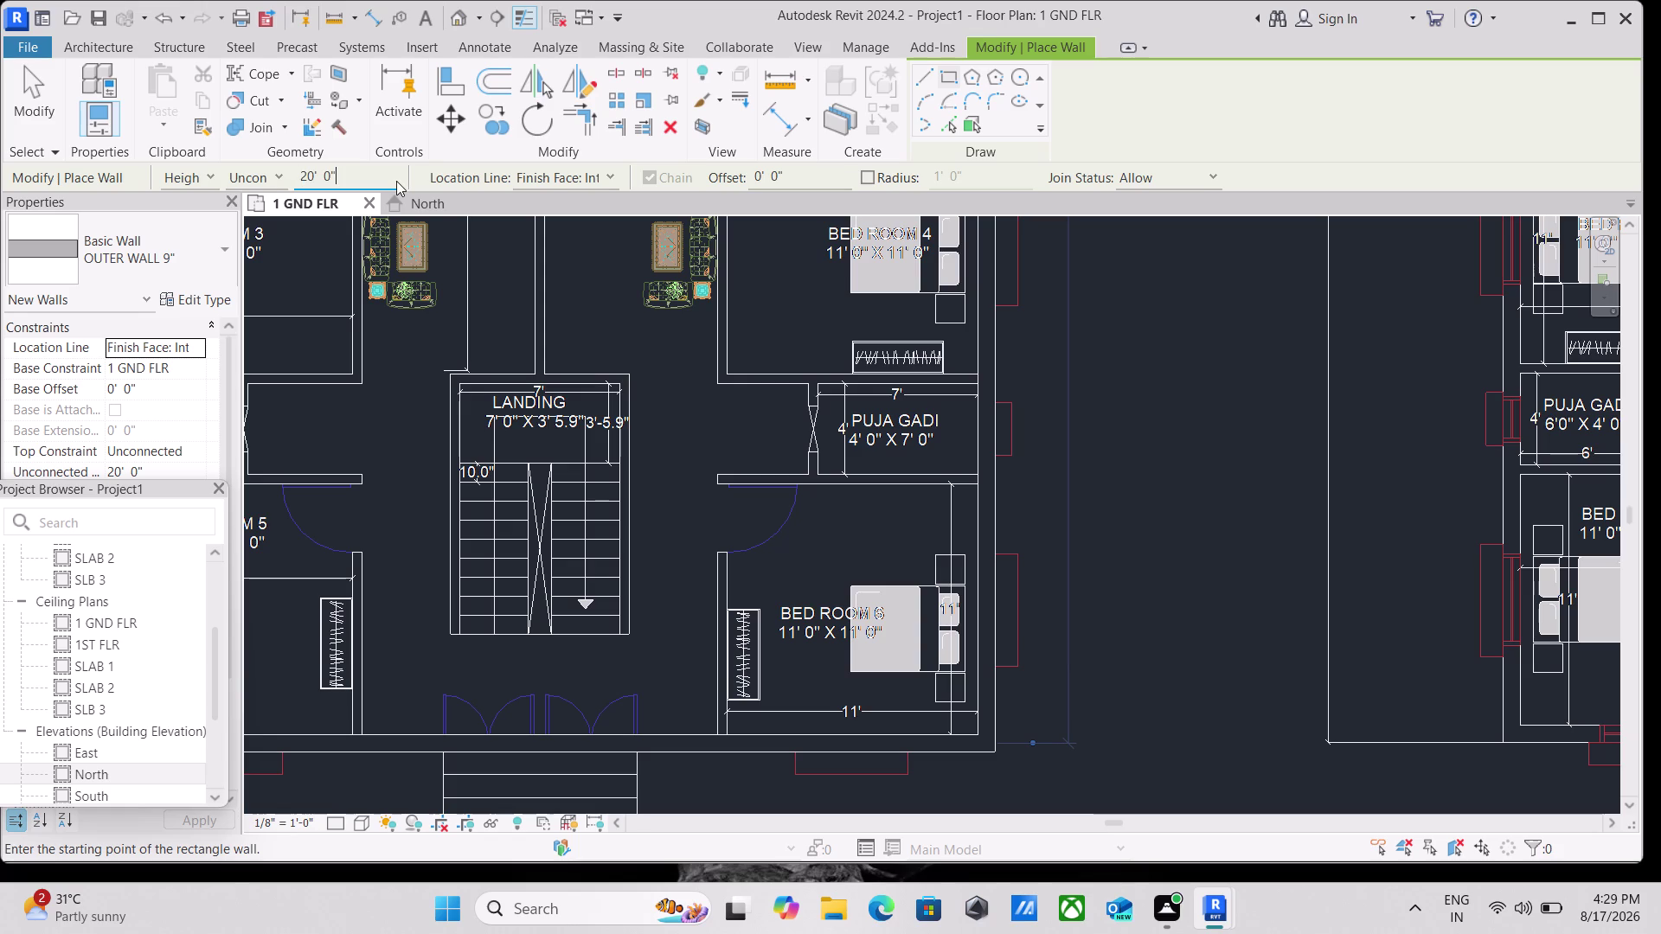
click(277, 178)
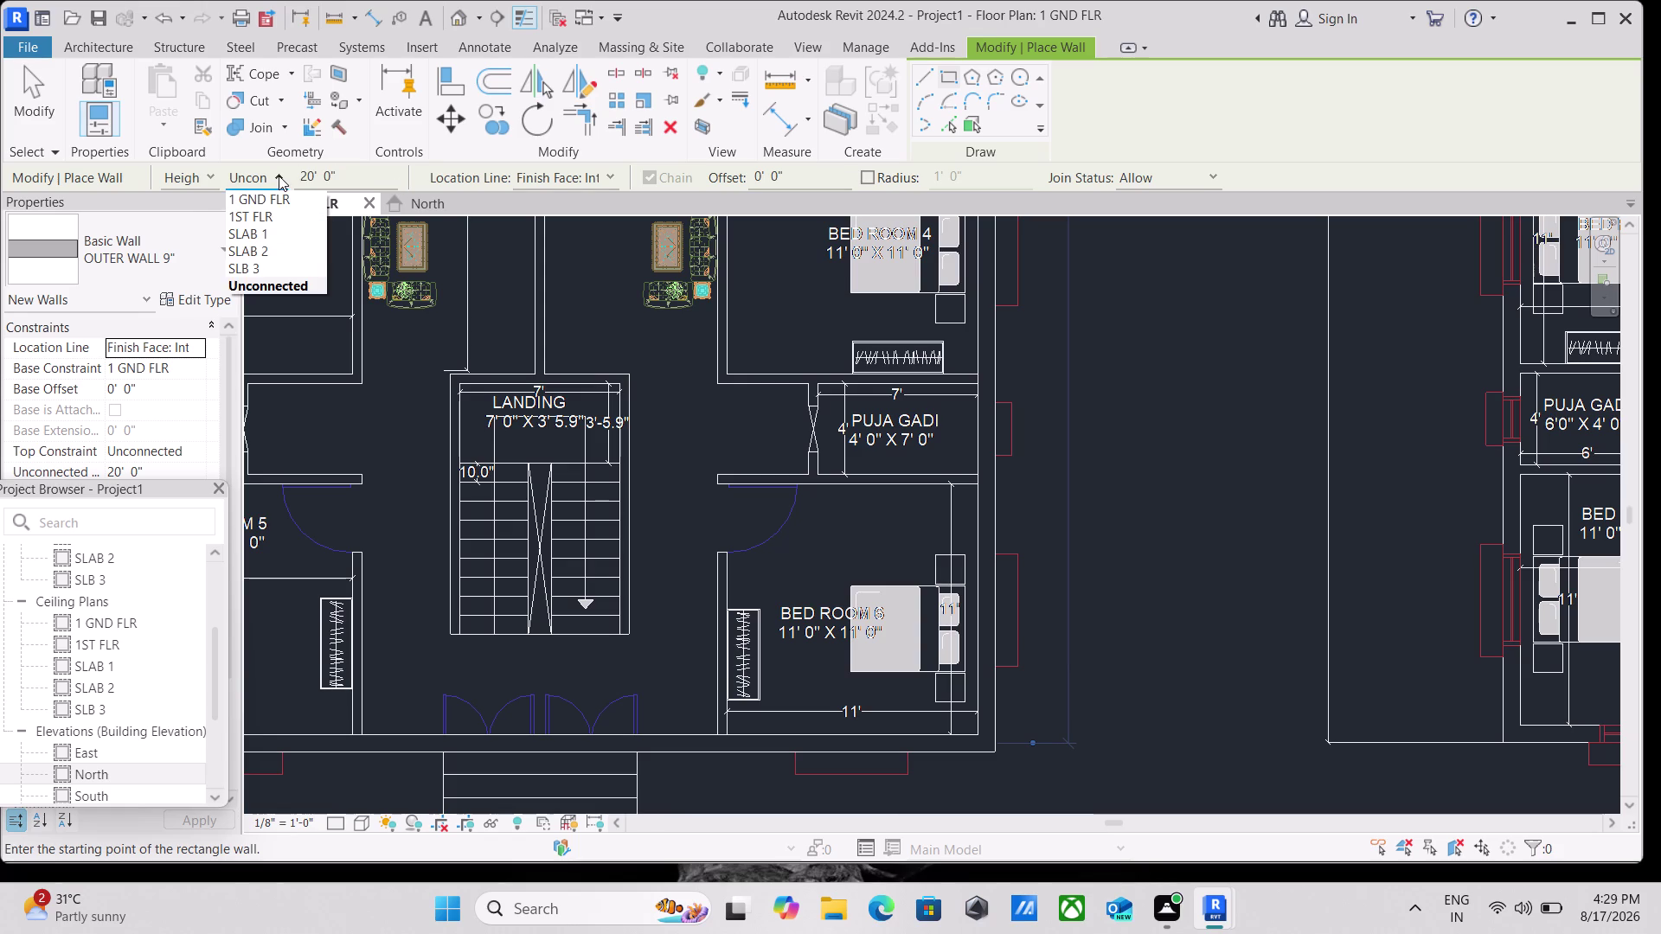
click(271, 235)
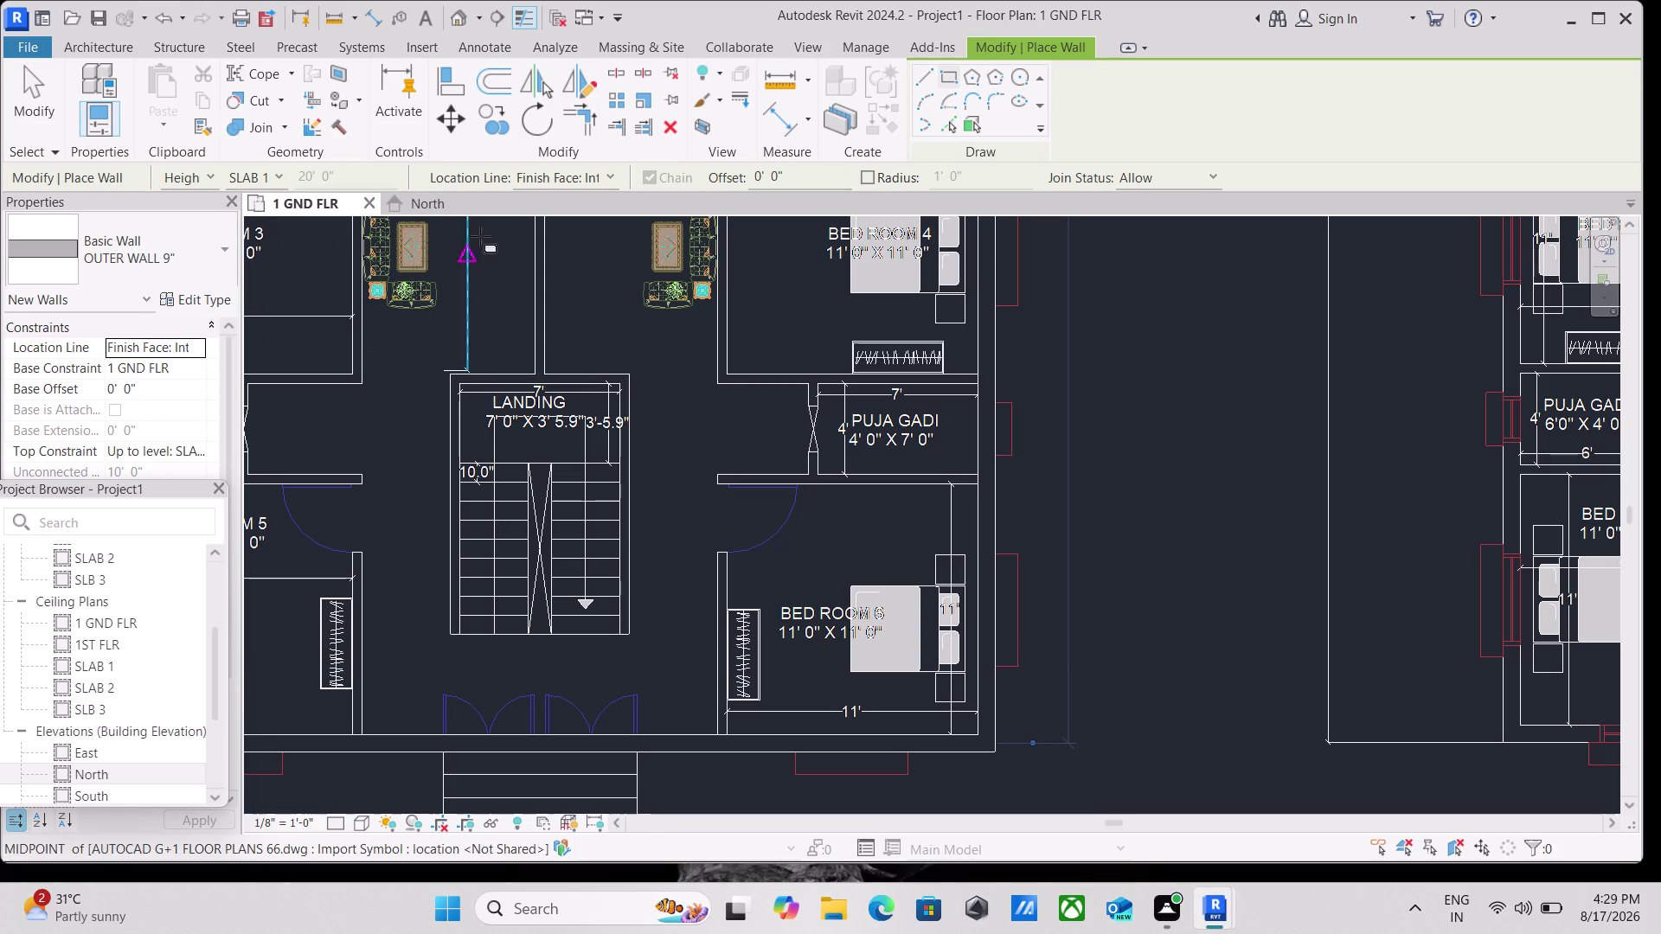
key(Escape)
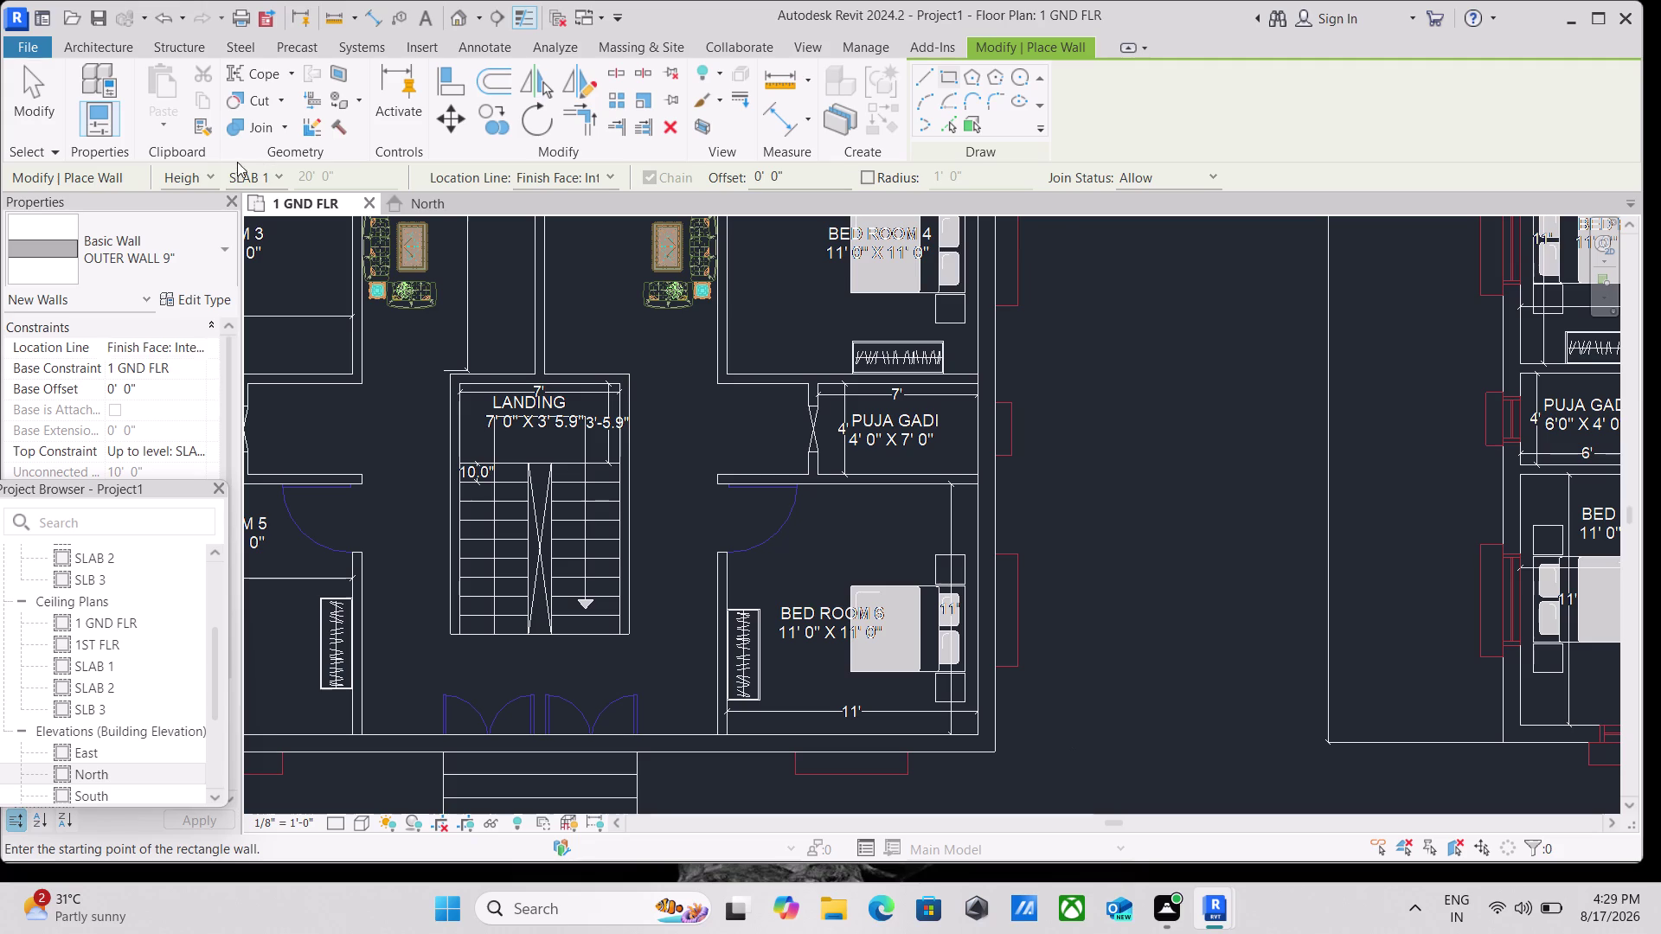
Set the wall height back to Unconnected at 10'.
click(277, 175)
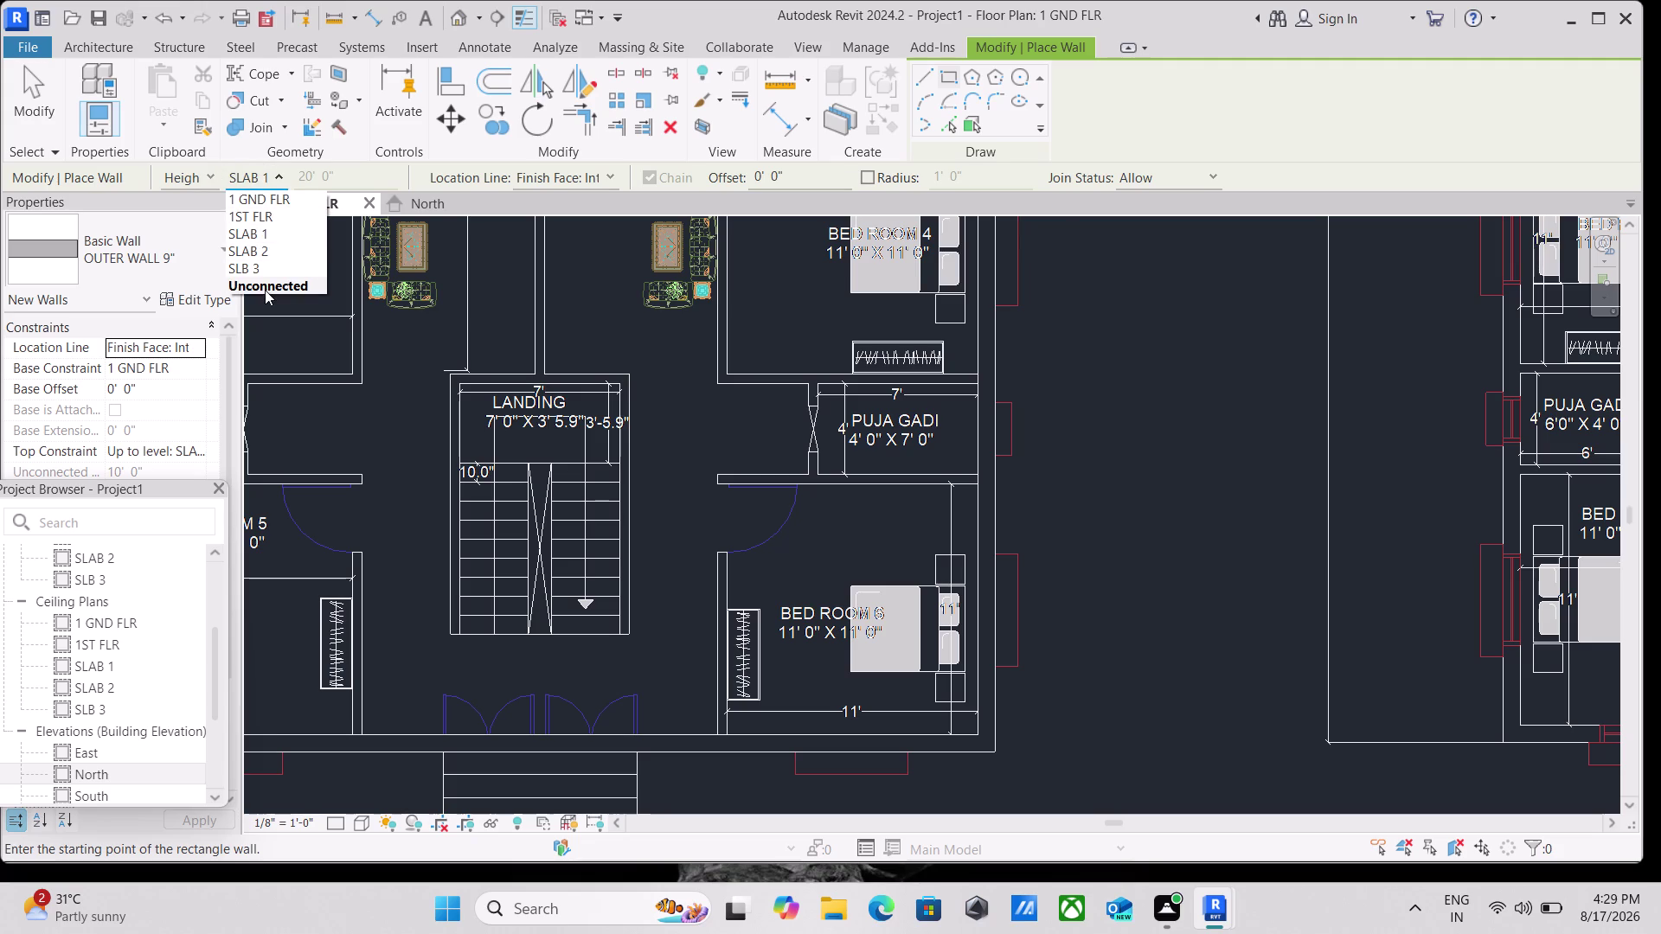
click(264, 290)
drag(351, 177, 270, 166)
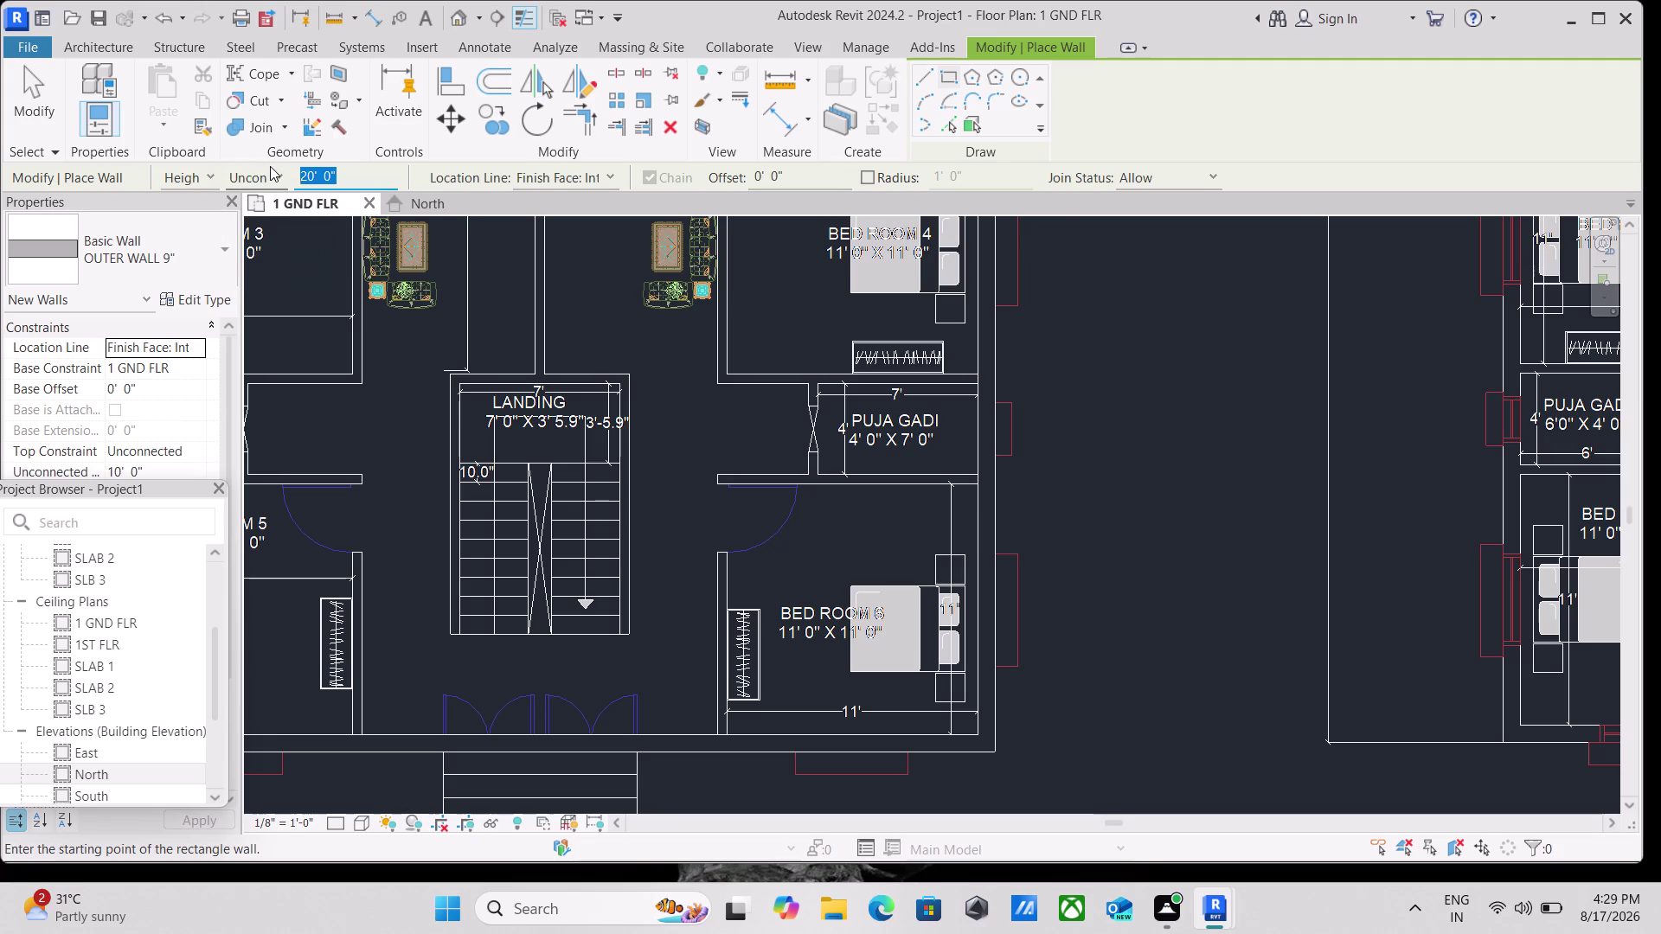
key(1)
key(0)
key(apostrophe)
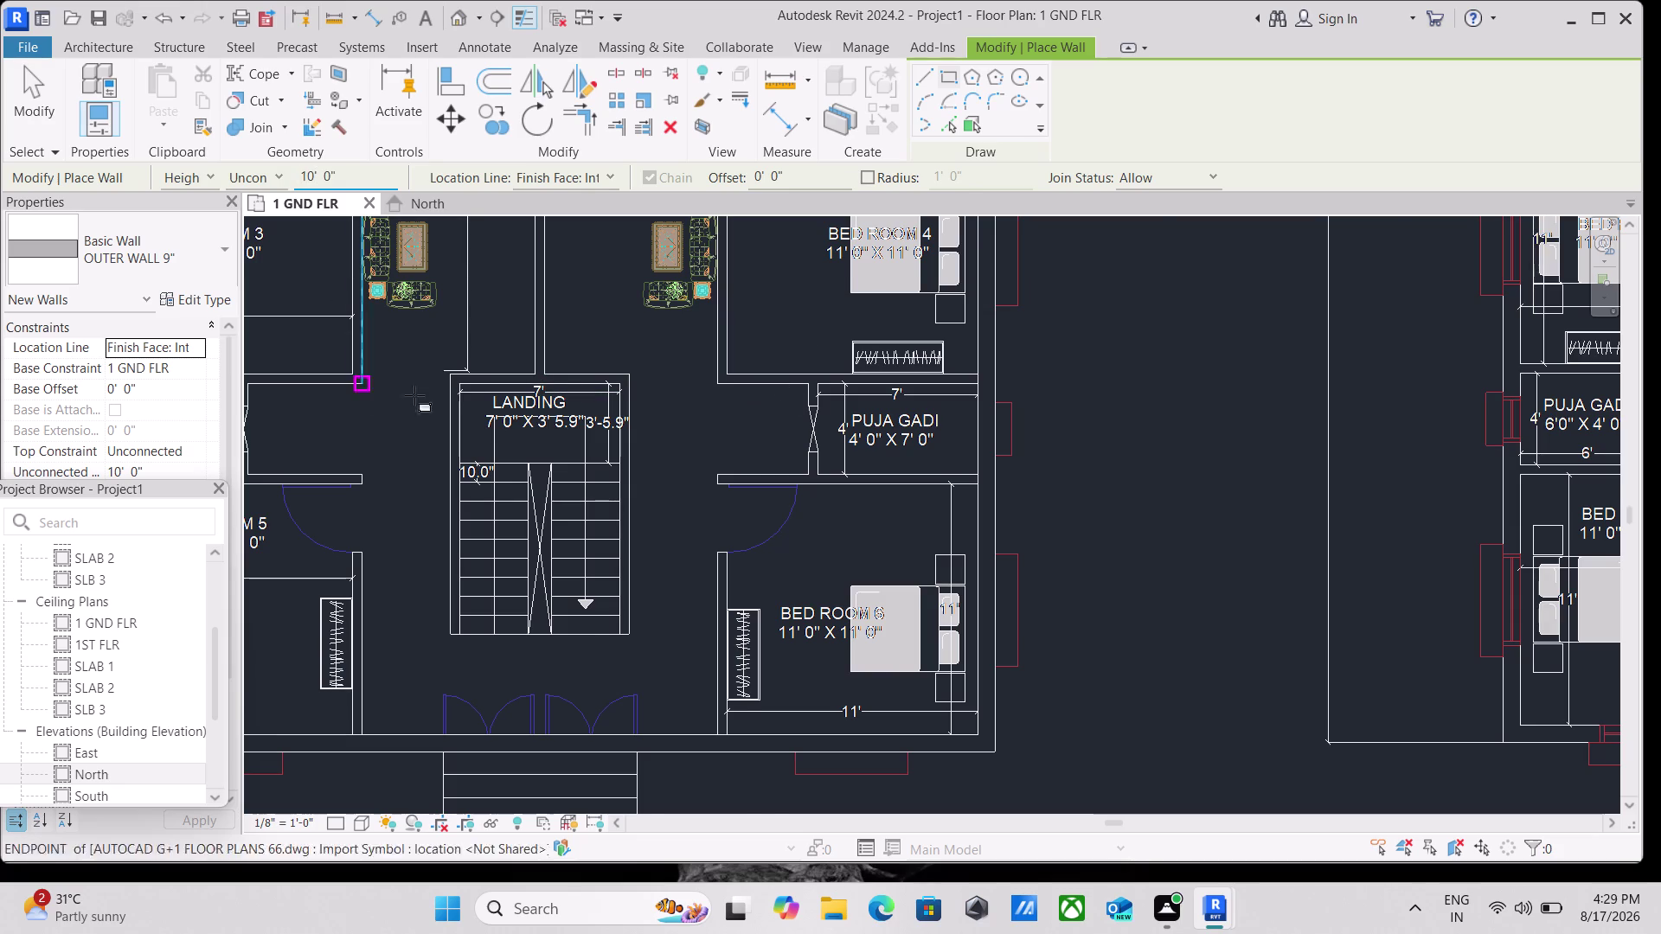
Stop placing walls and open the default 3D view.
scroll(down, 3)
scroll(down, 3)
scroll(down, 3)
middle_drag(428, 364, 497, 418)
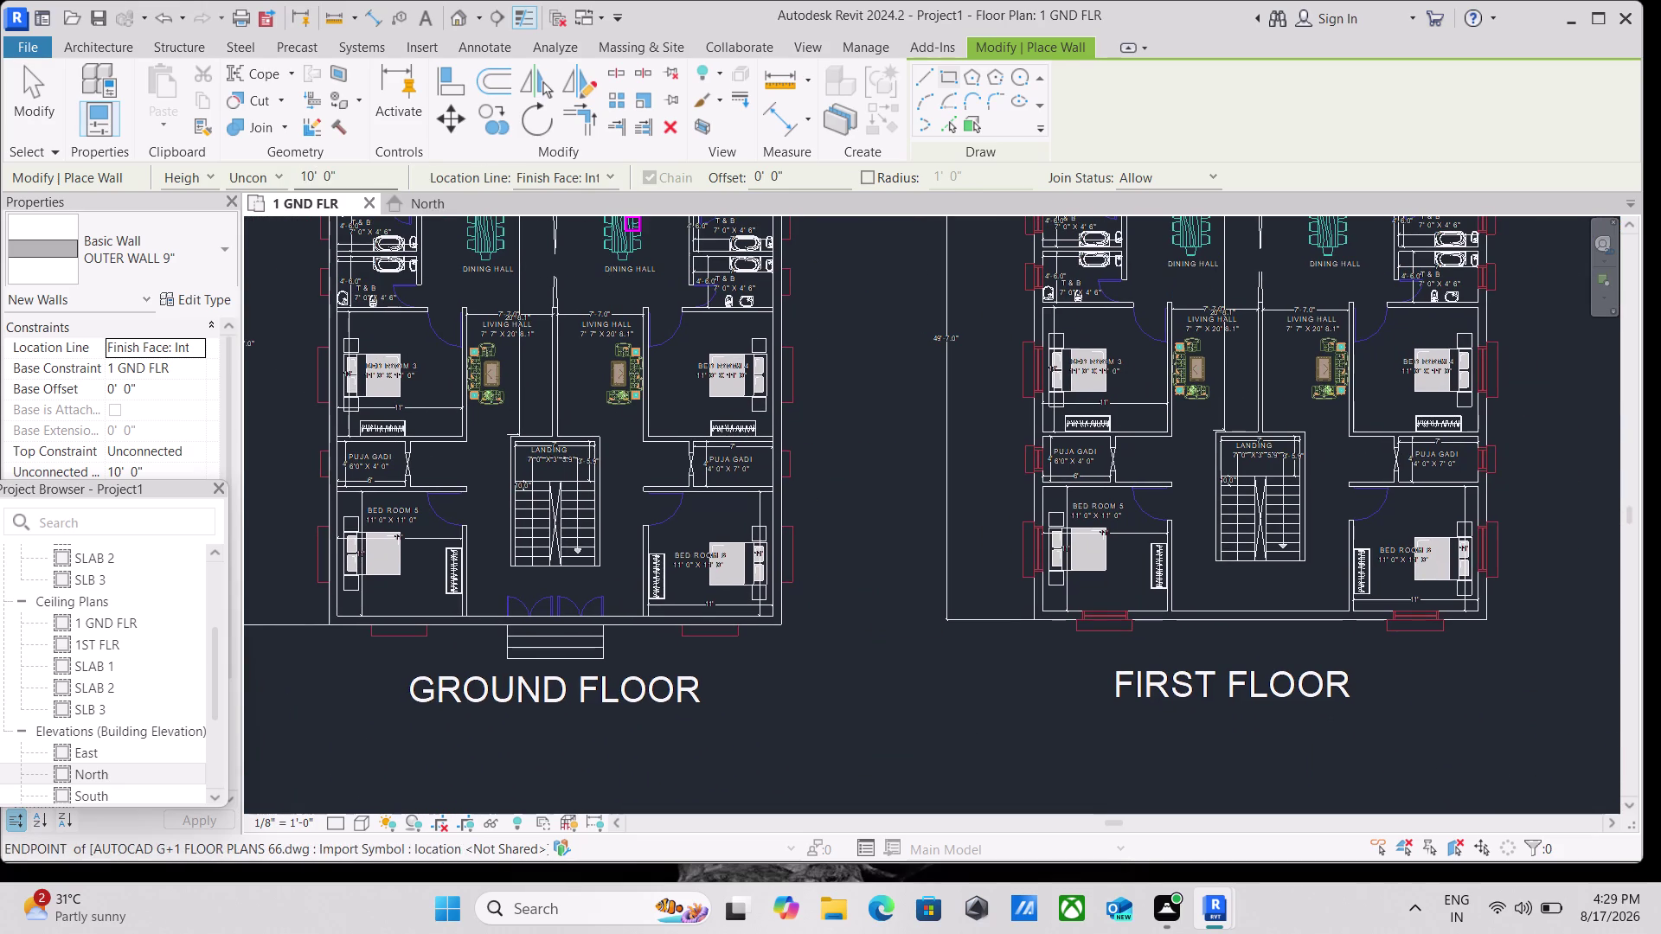
key(Escape)
key(Escape)
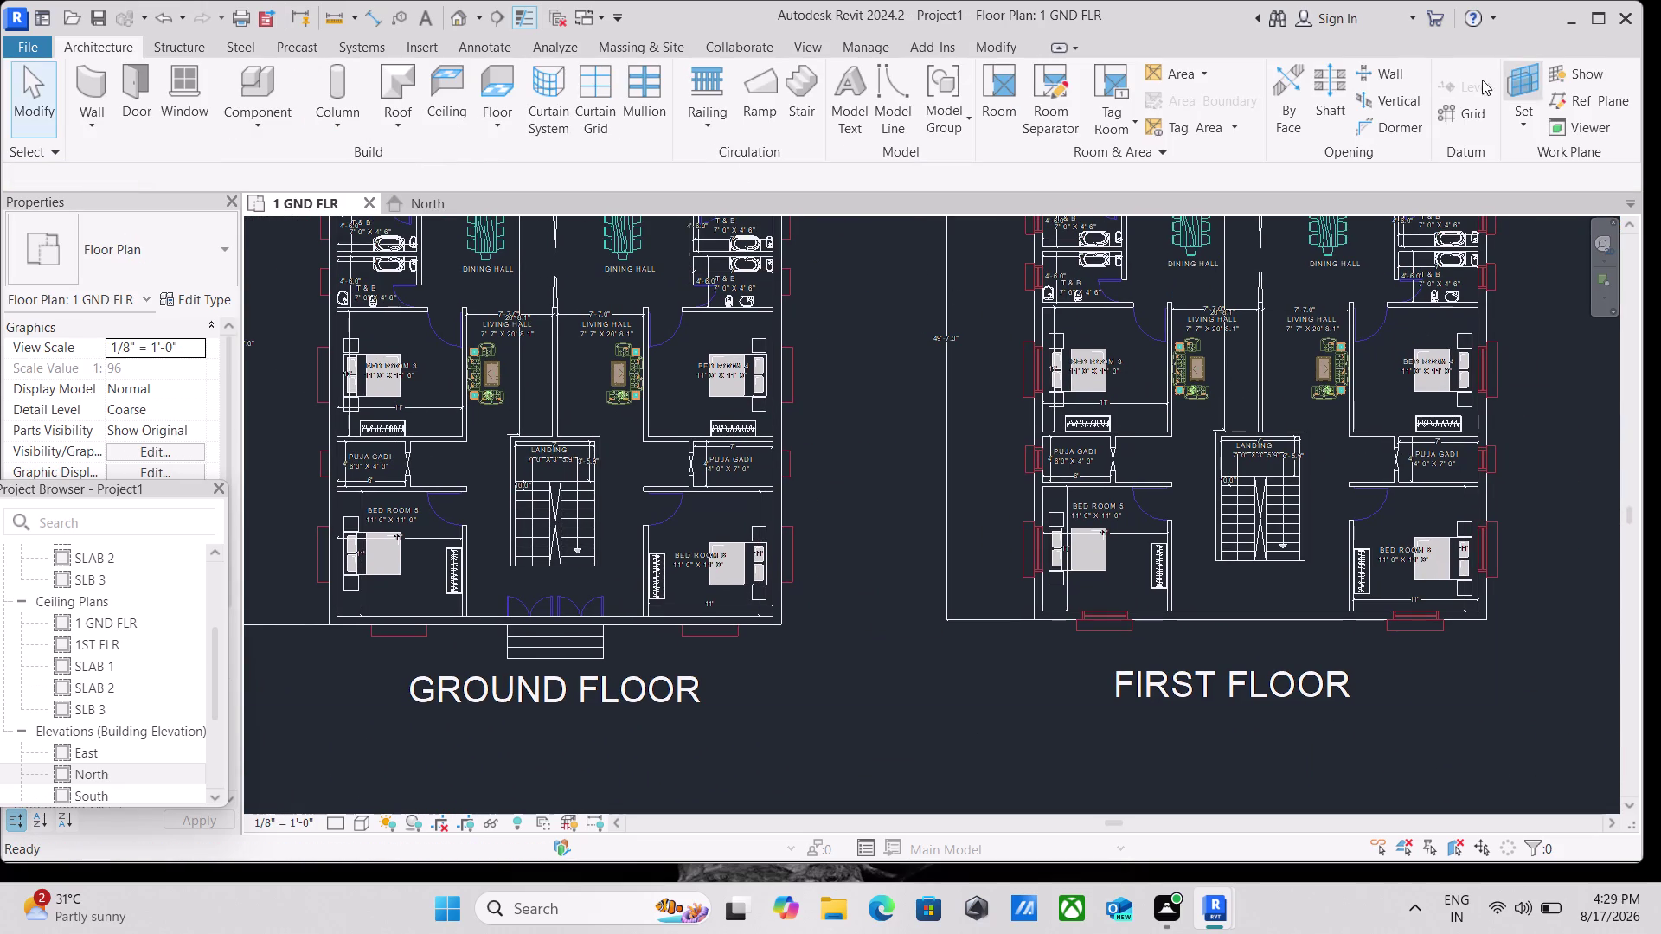
click(460, 18)
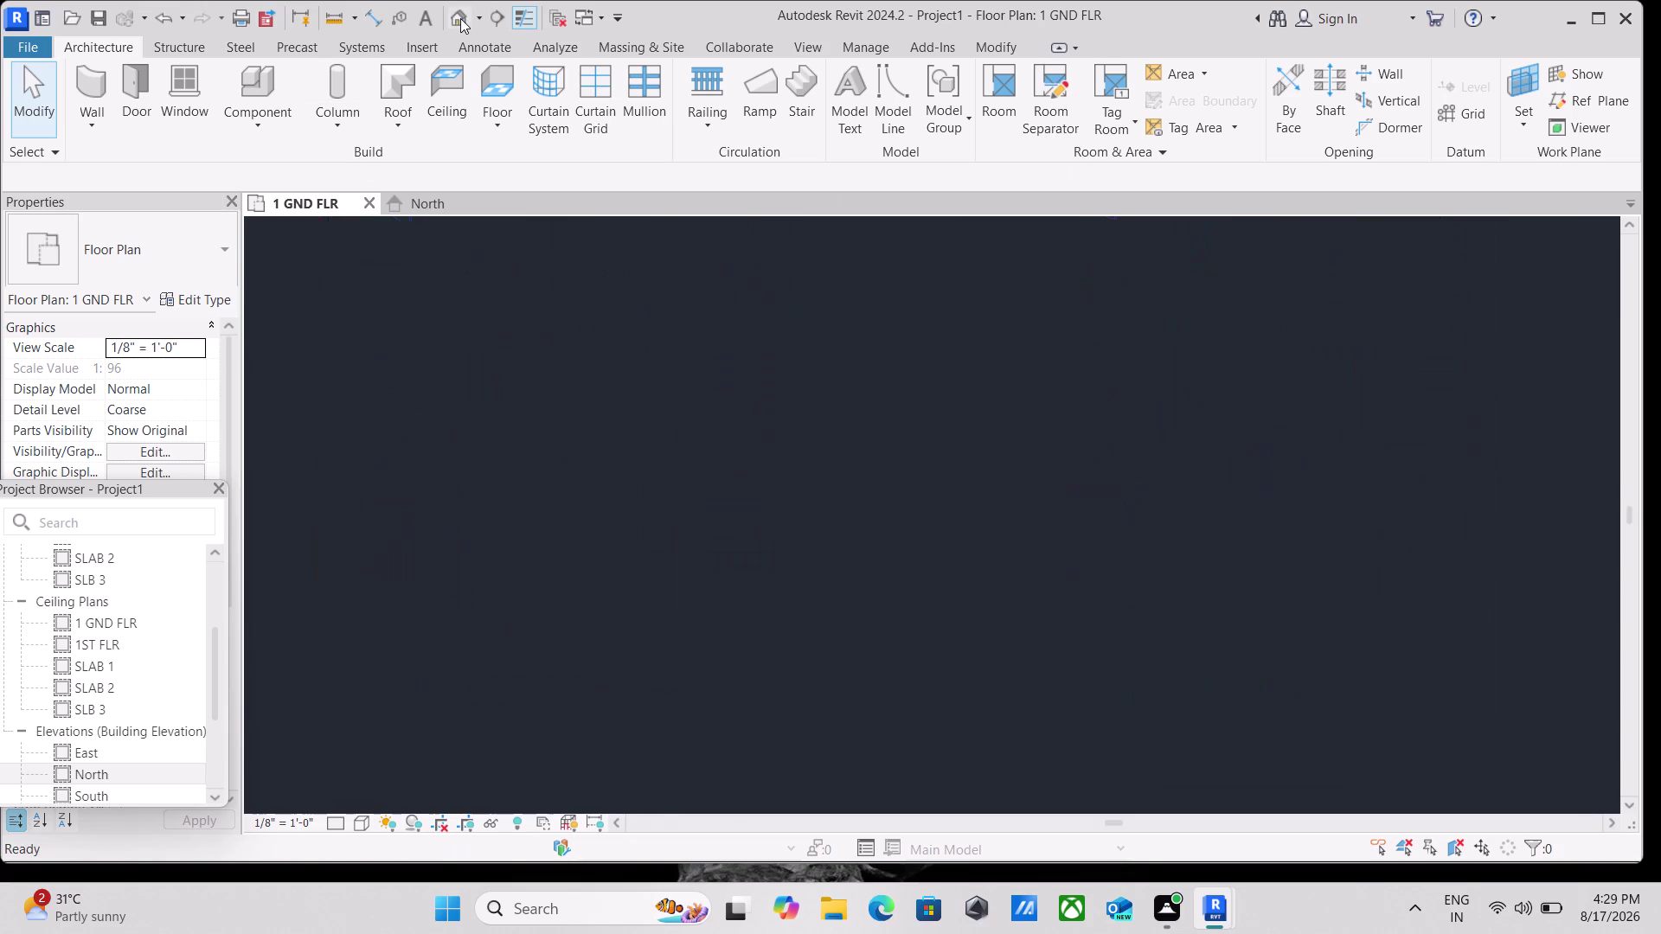
Look over the walls in the 3D view, then return to the 1 GND FLR plan.
scroll(up, 3)
scroll(up, 3)
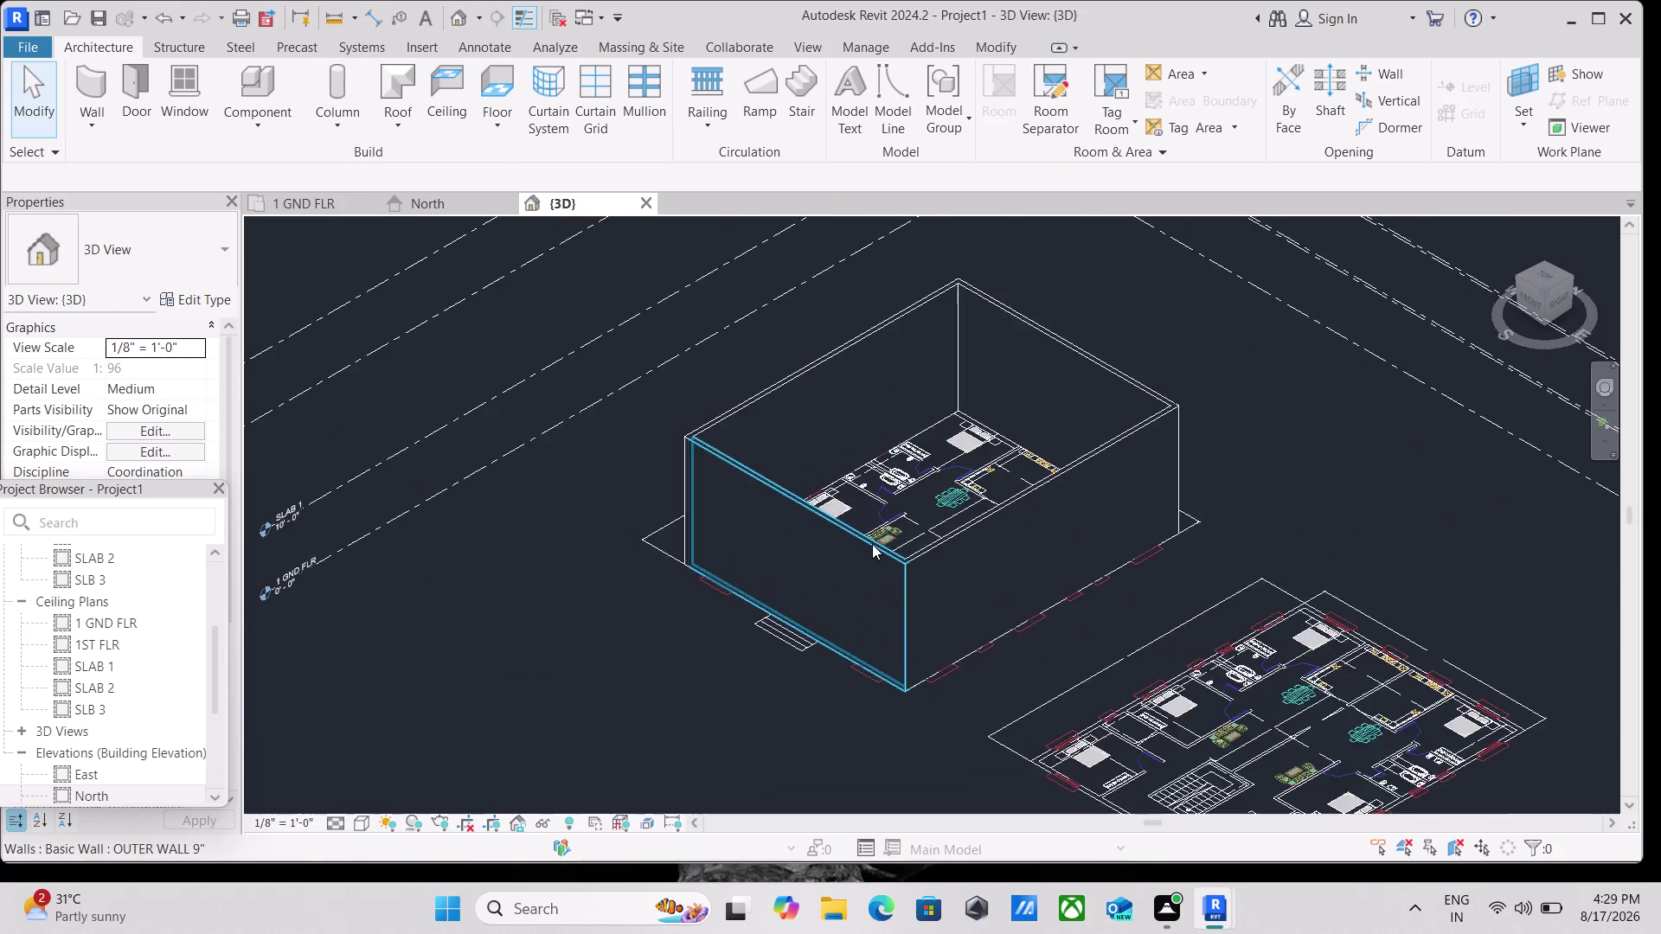
scroll(up, 3)
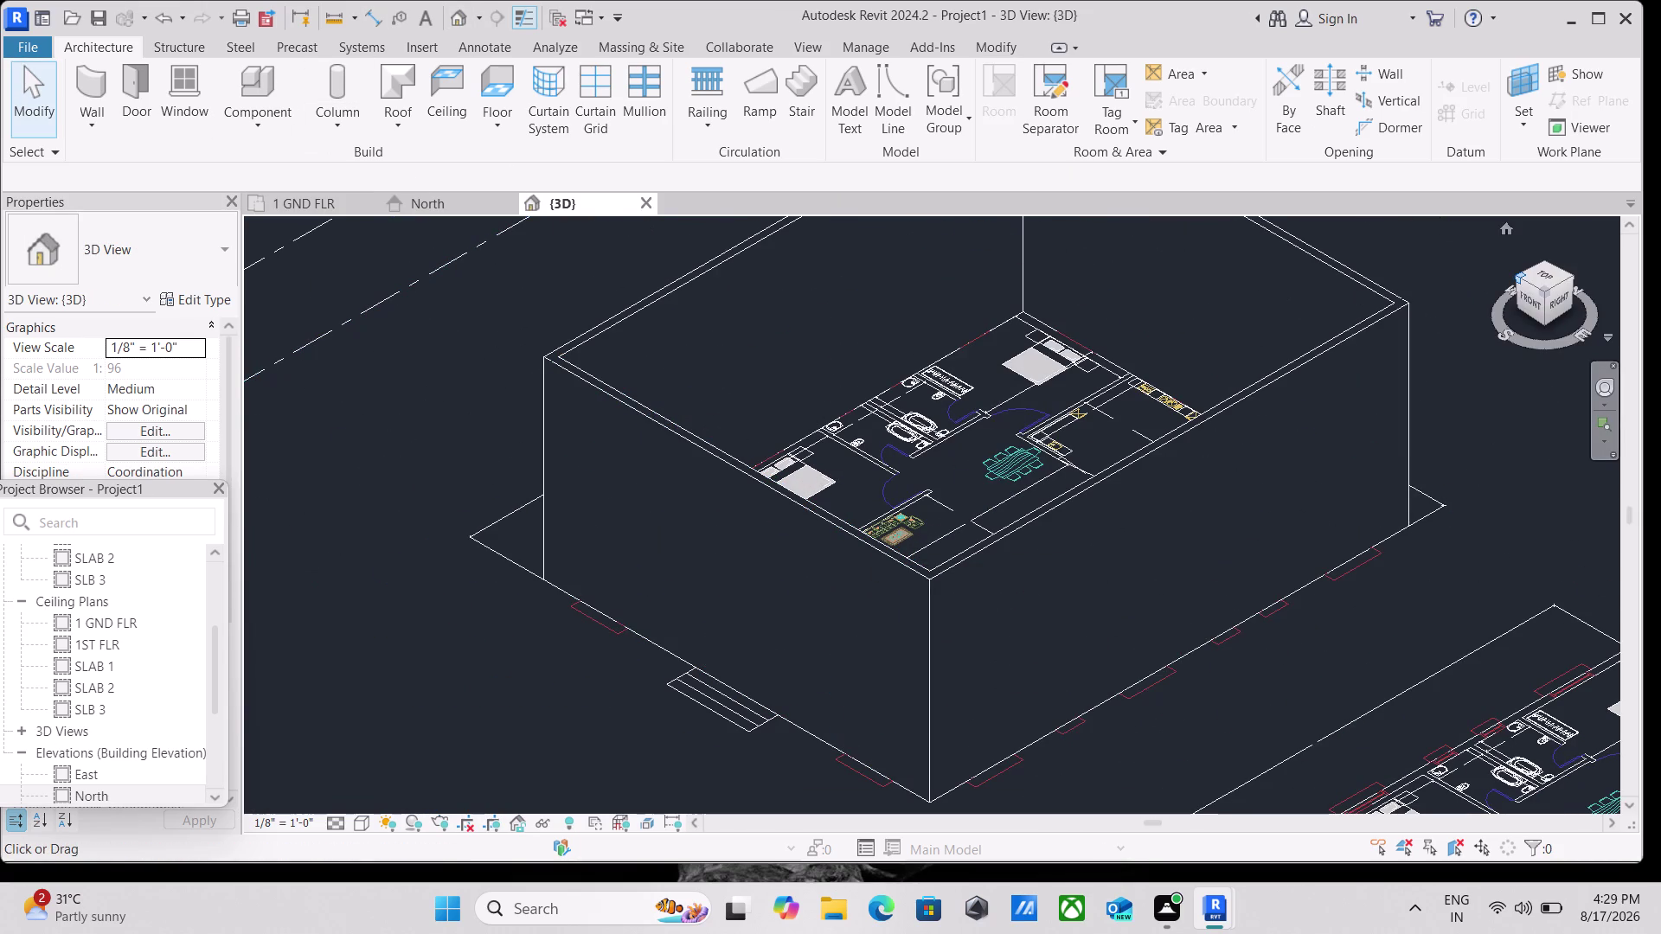
click(1535, 272)
scroll(up, 3)
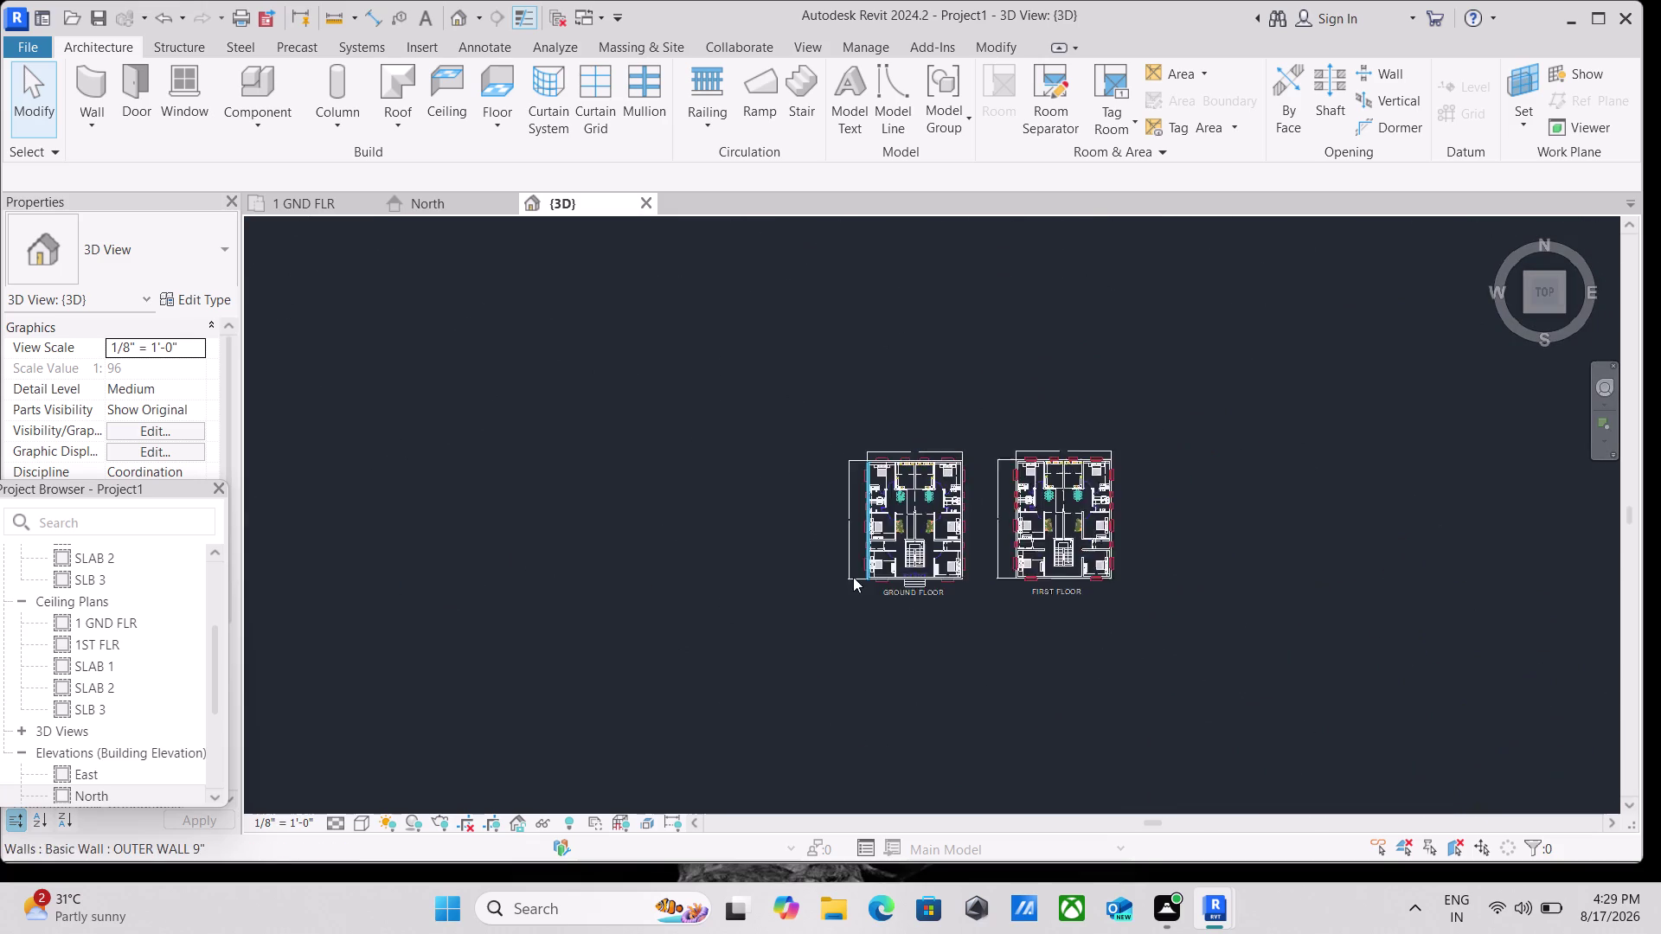
scroll(up, 3)
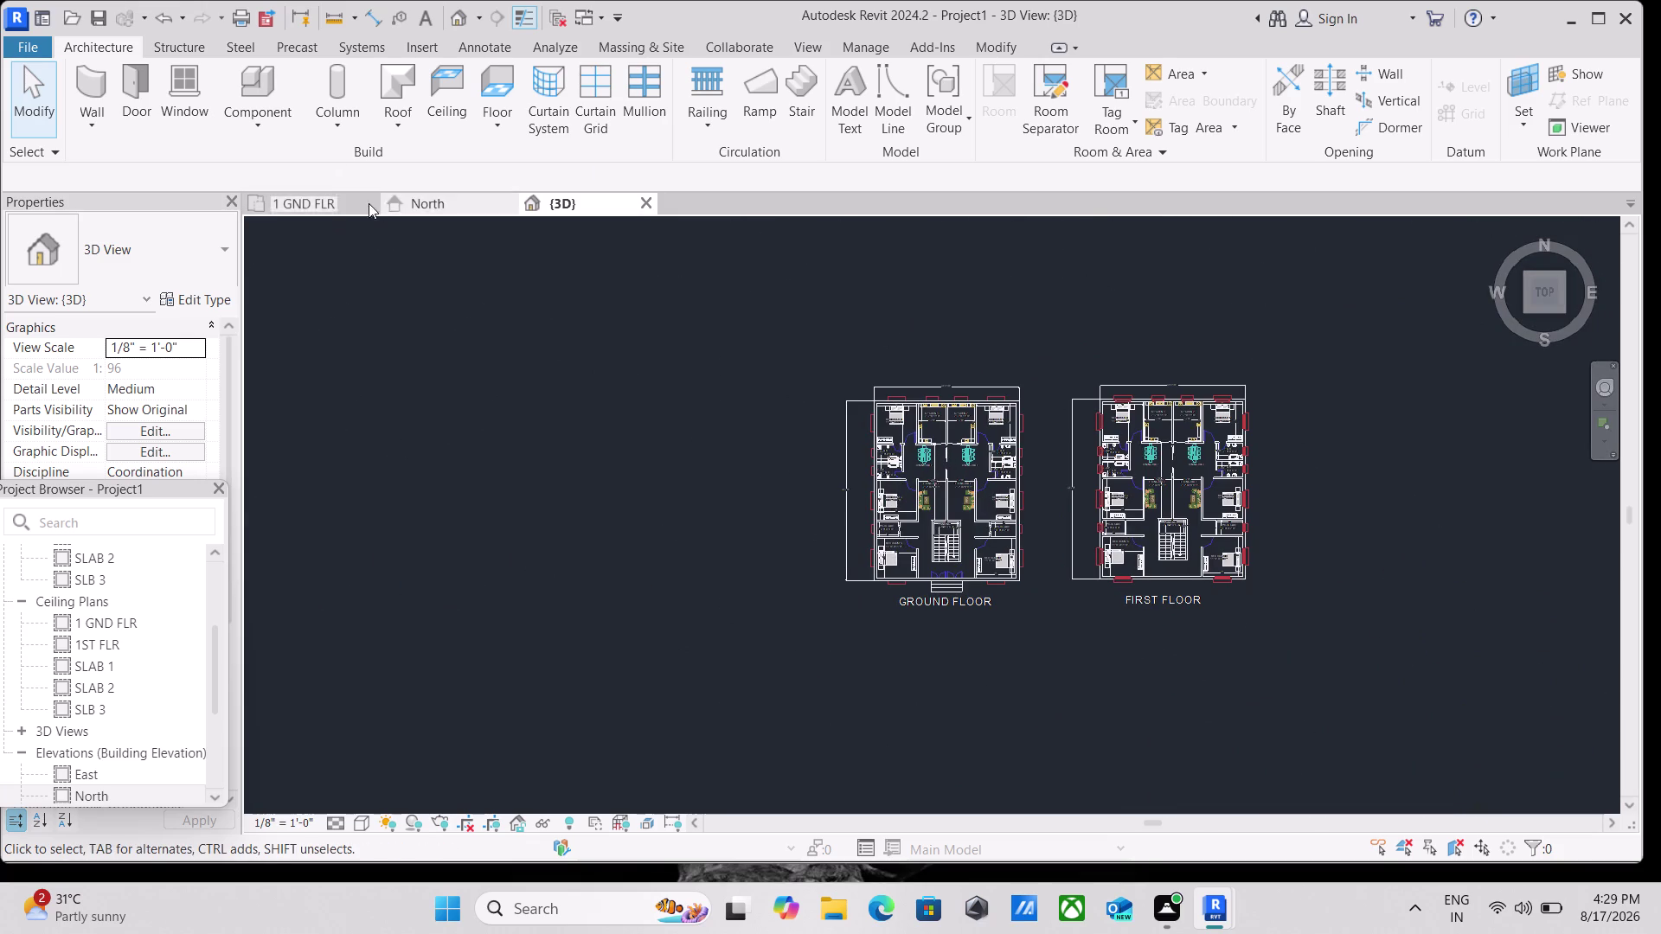
click(339, 206)
scroll(down, 3)
Bring the kitchens and upper bedrooms into view, then abandon a first WA entry.
scroll(down, 3)
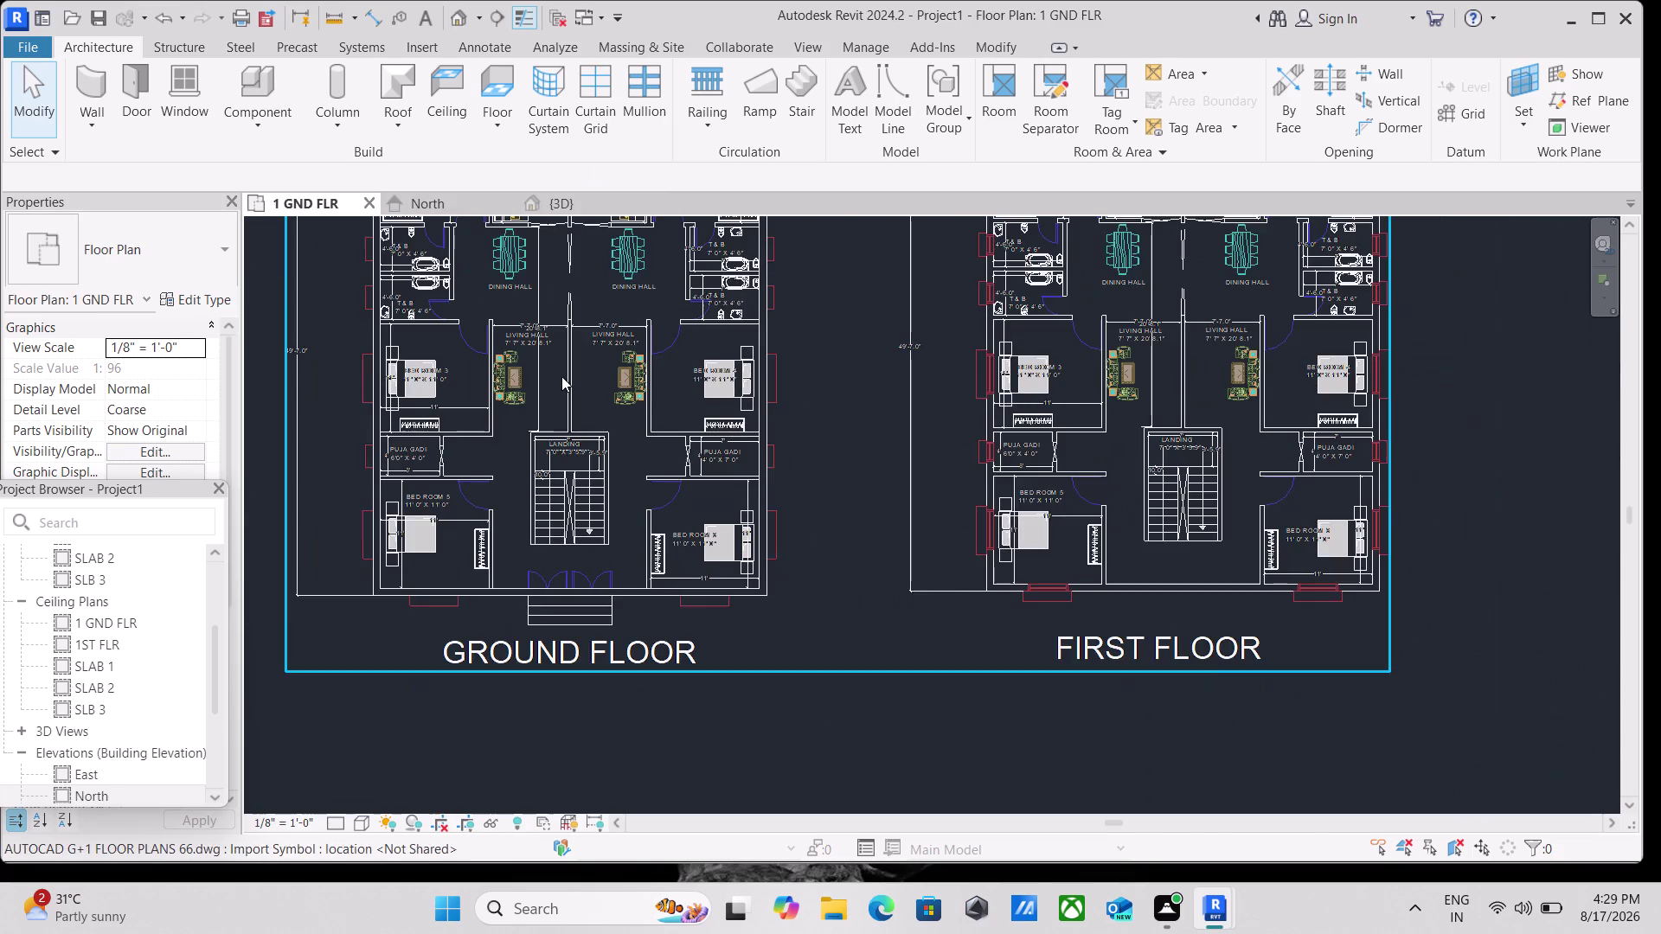
middle_drag(561, 377, 683, 459)
scroll(up, 3)
scroll(up, 3)
middle_drag(596, 288, 602, 431)
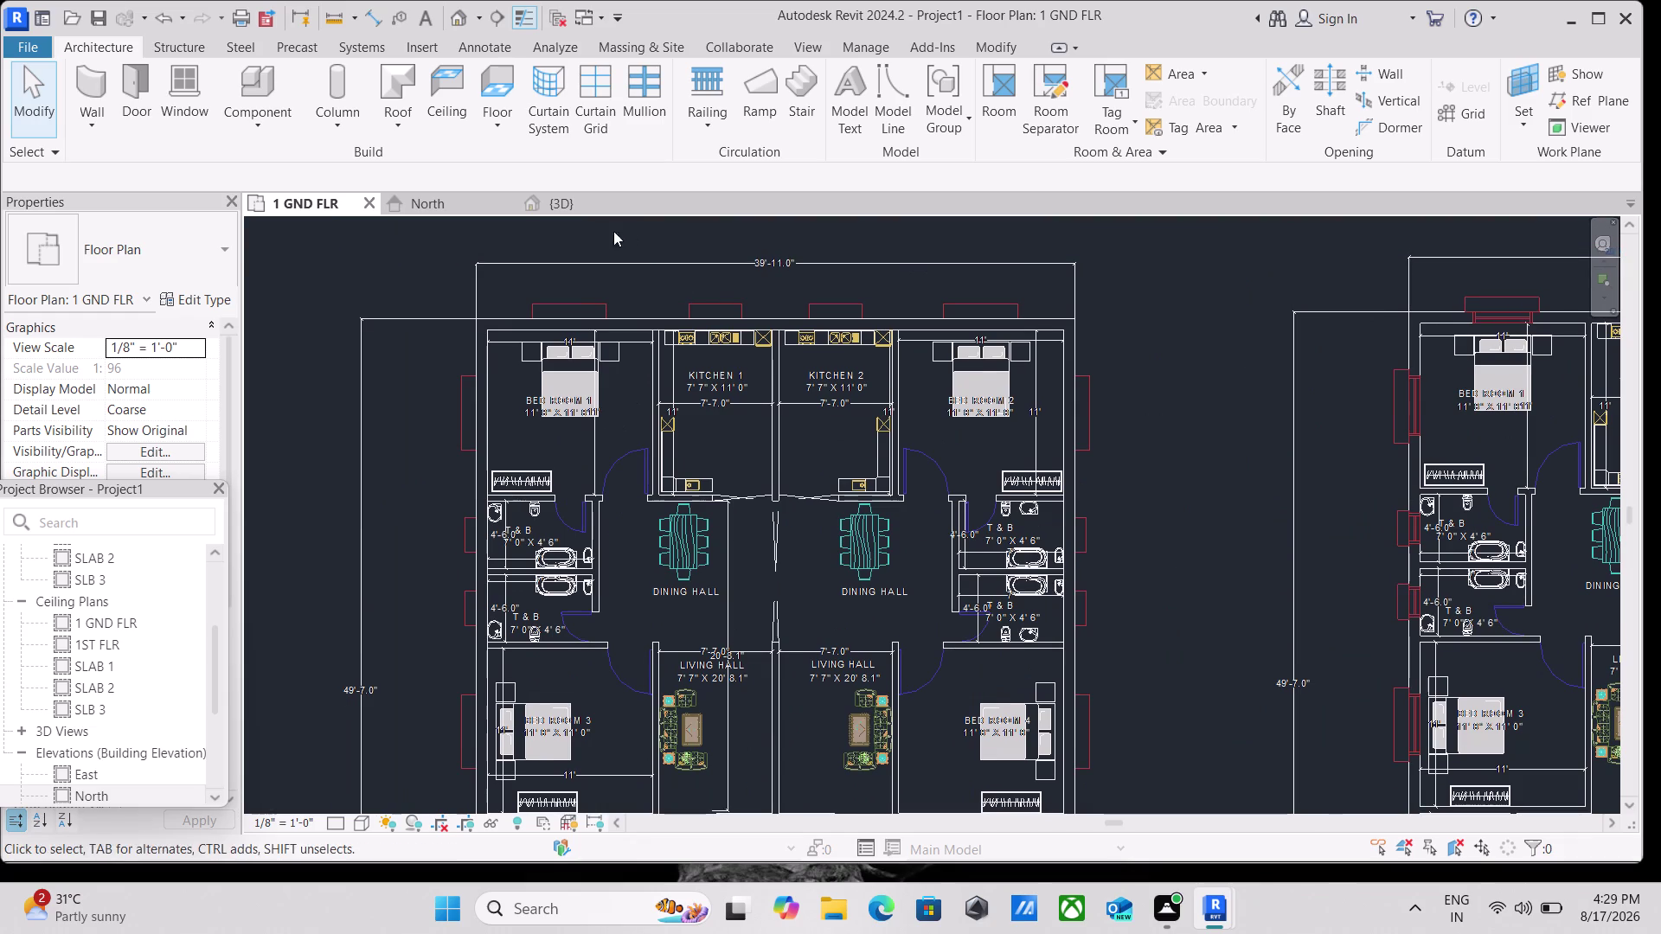
key(w)
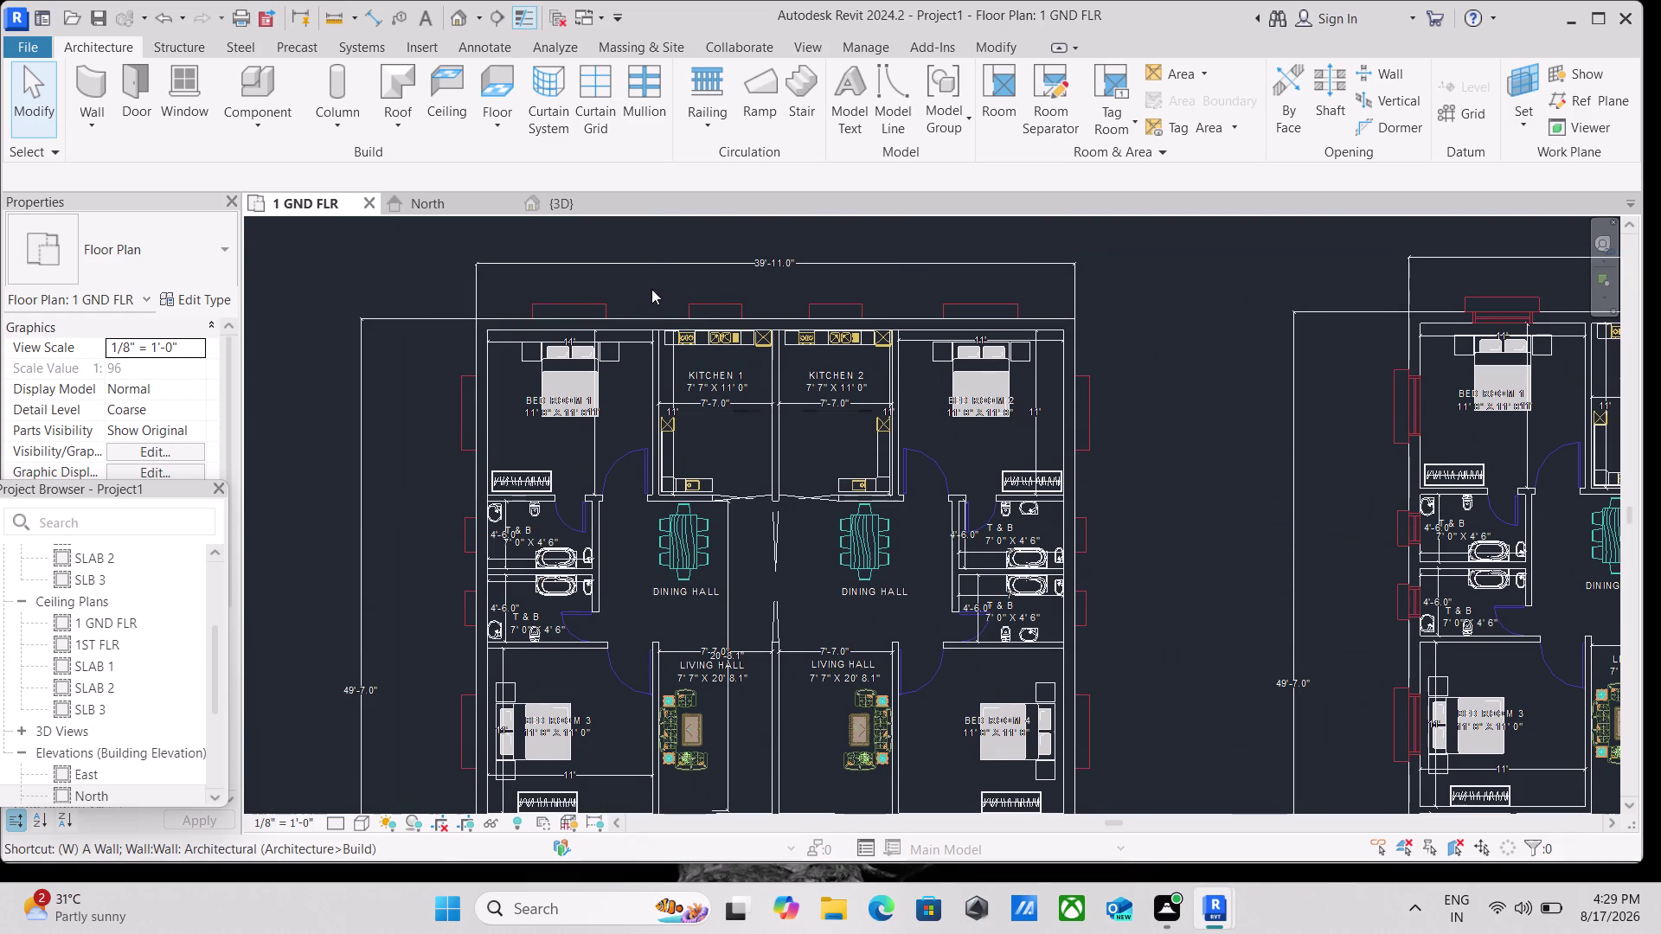
text(W)
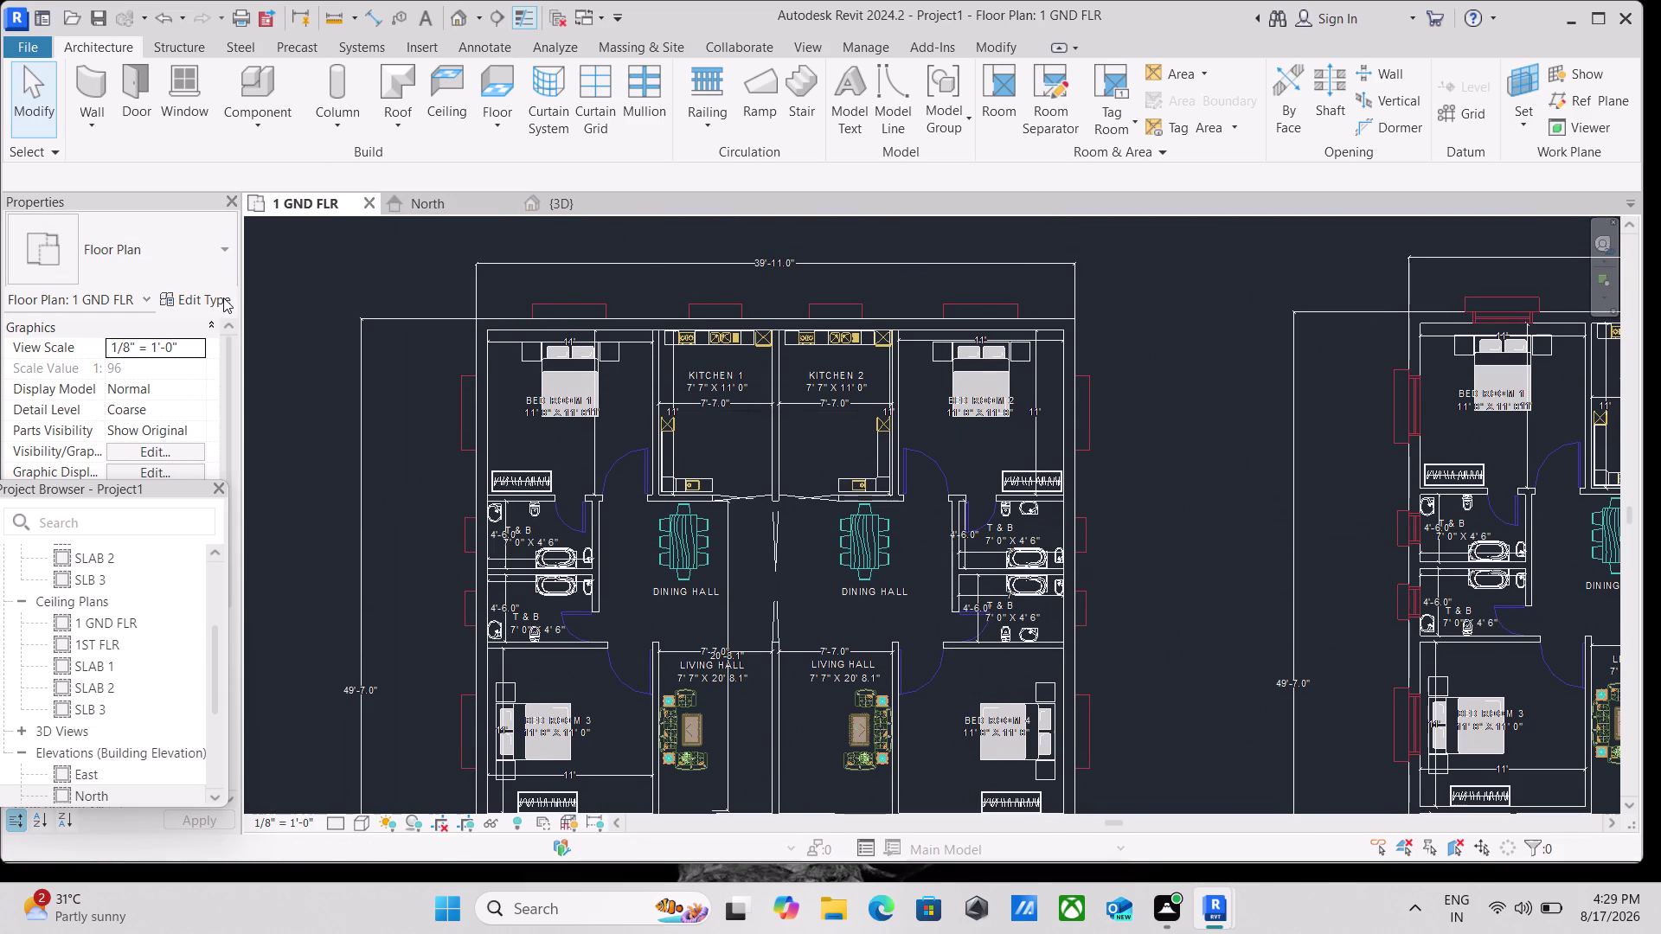
text(A)
scroll(down, 3)
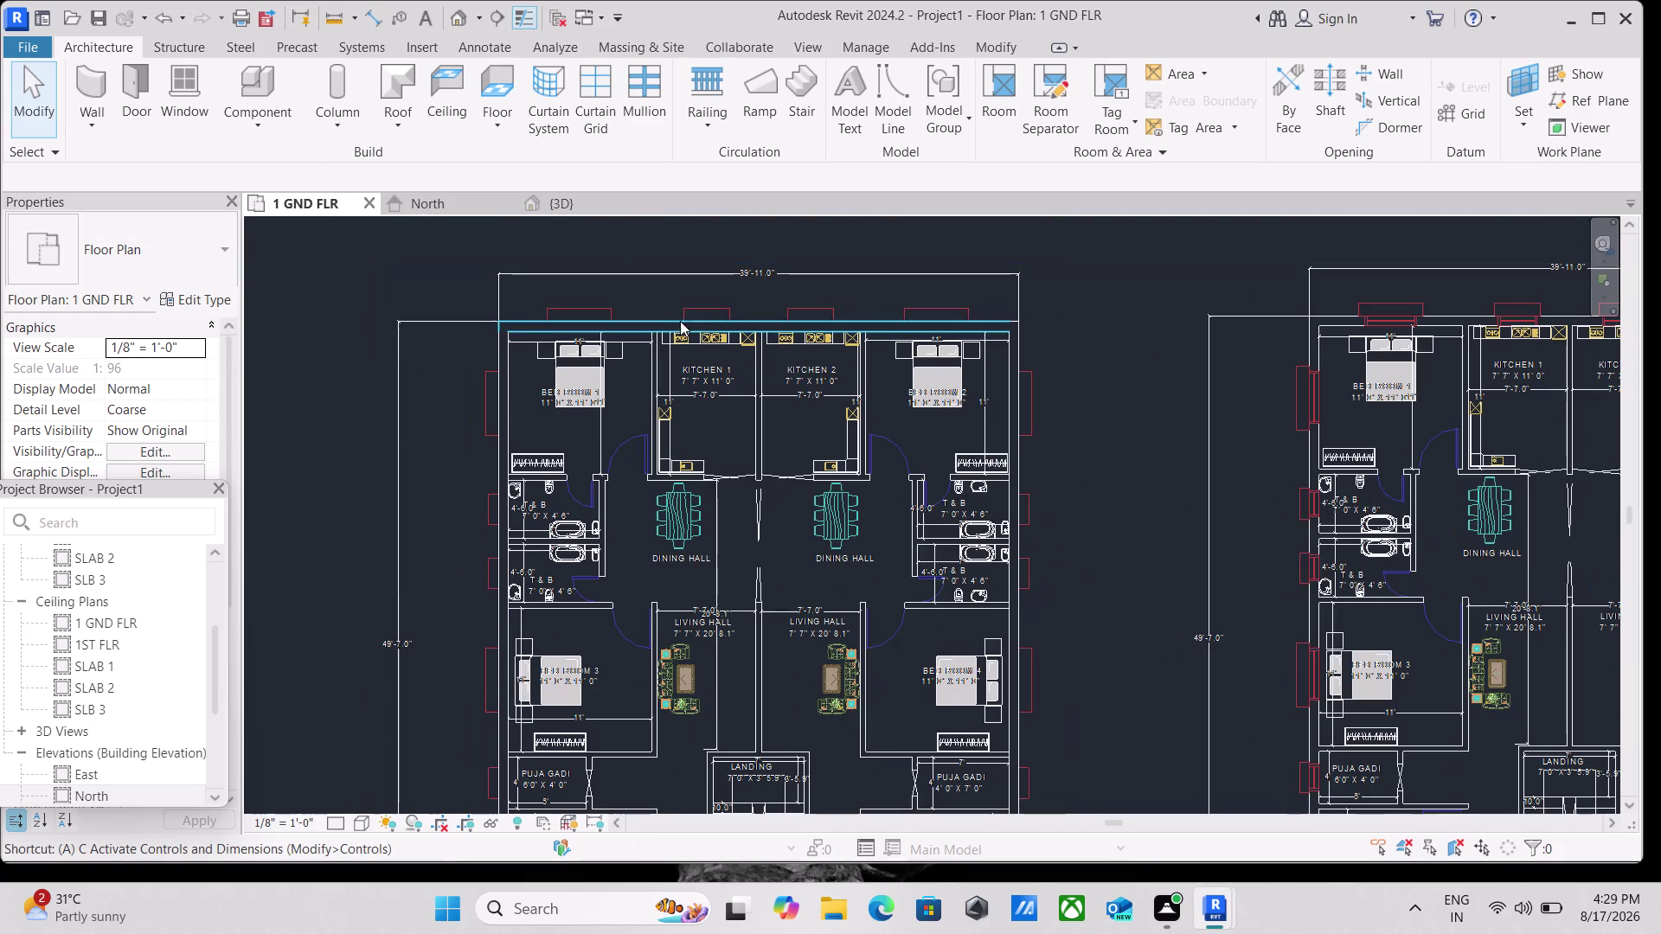
key(Escape)
Restart the Wall tool with the WA shortcut and open the wall type list.
middle_drag(417, 290, 461, 310)
text(W)
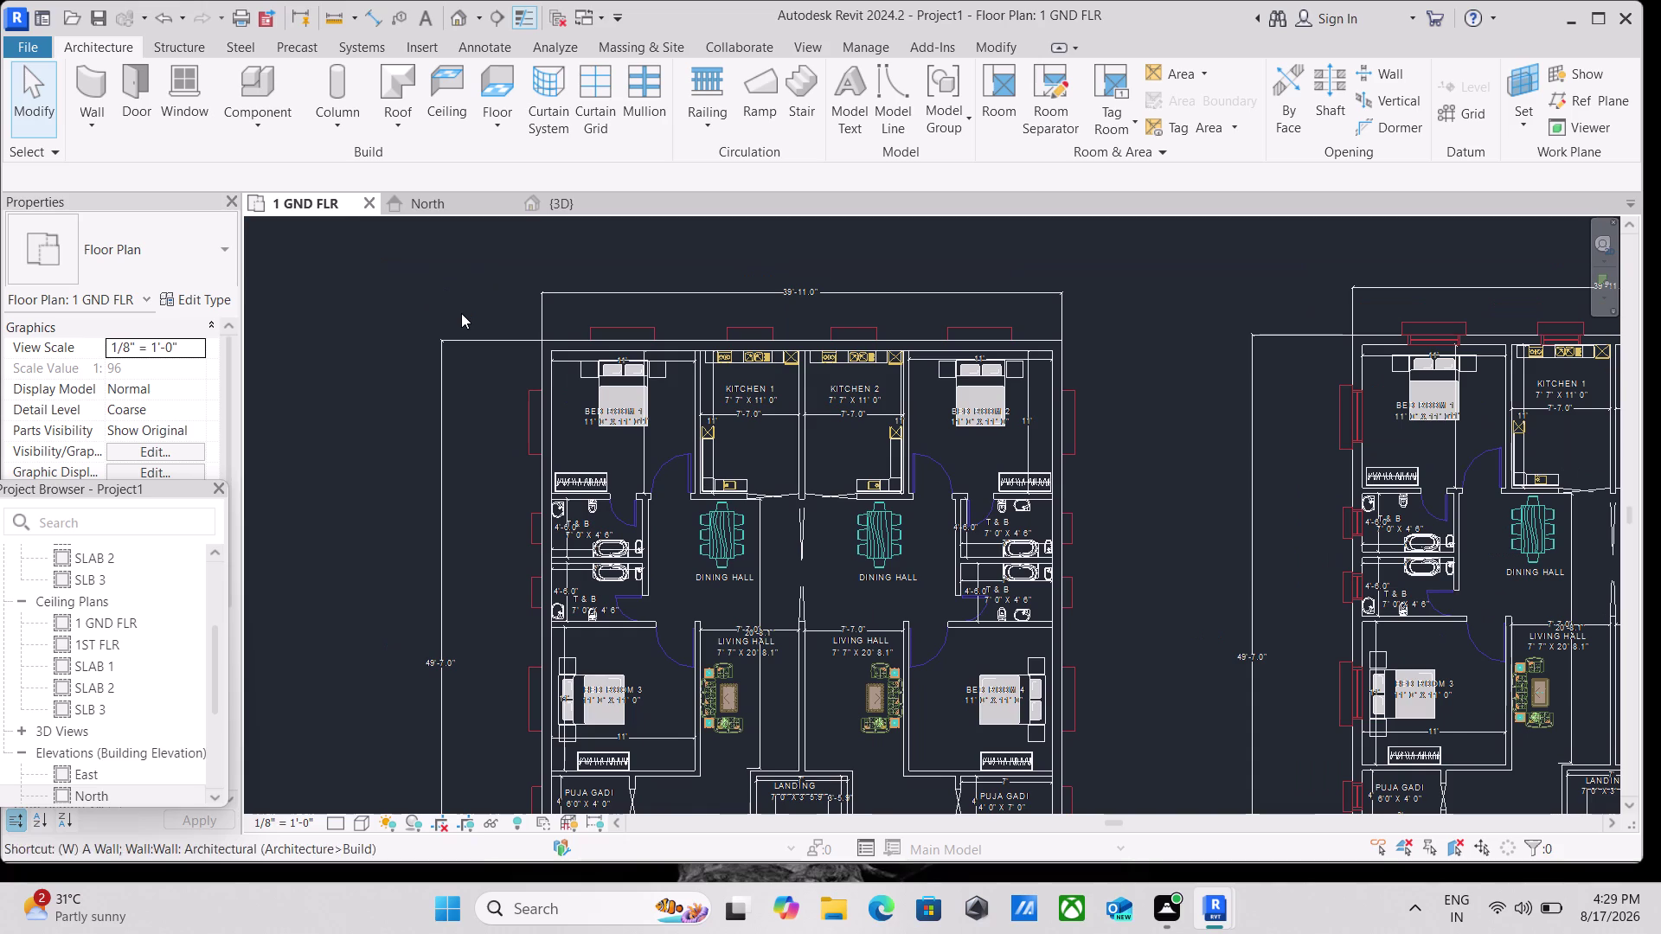
text(A)
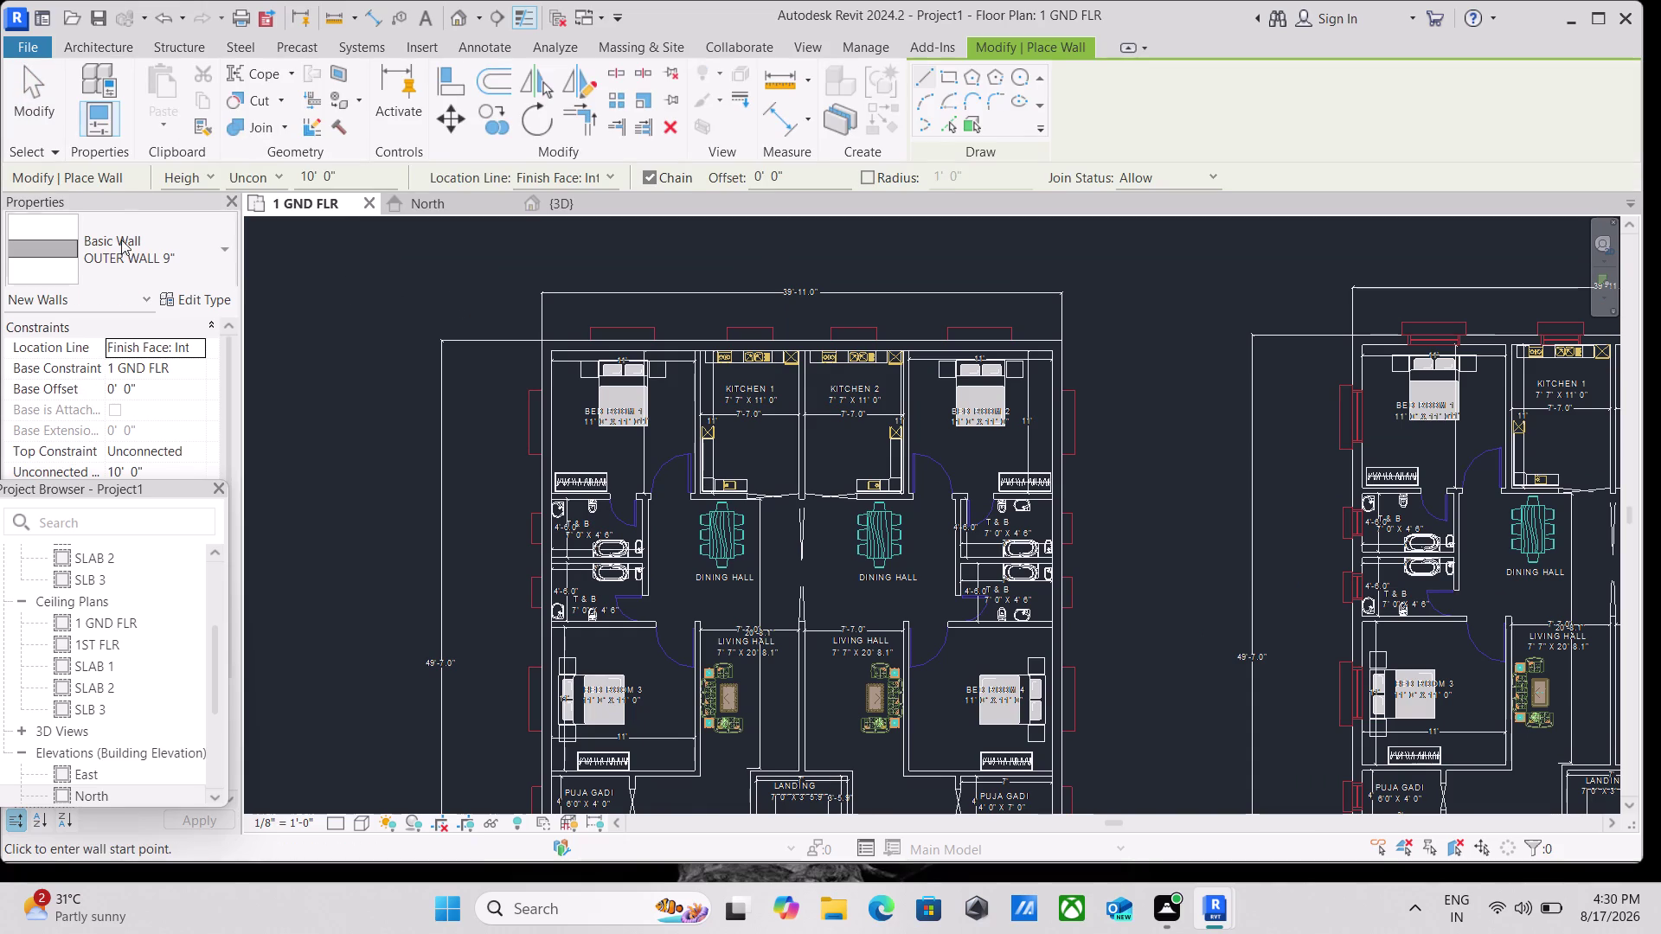
click(220, 254)
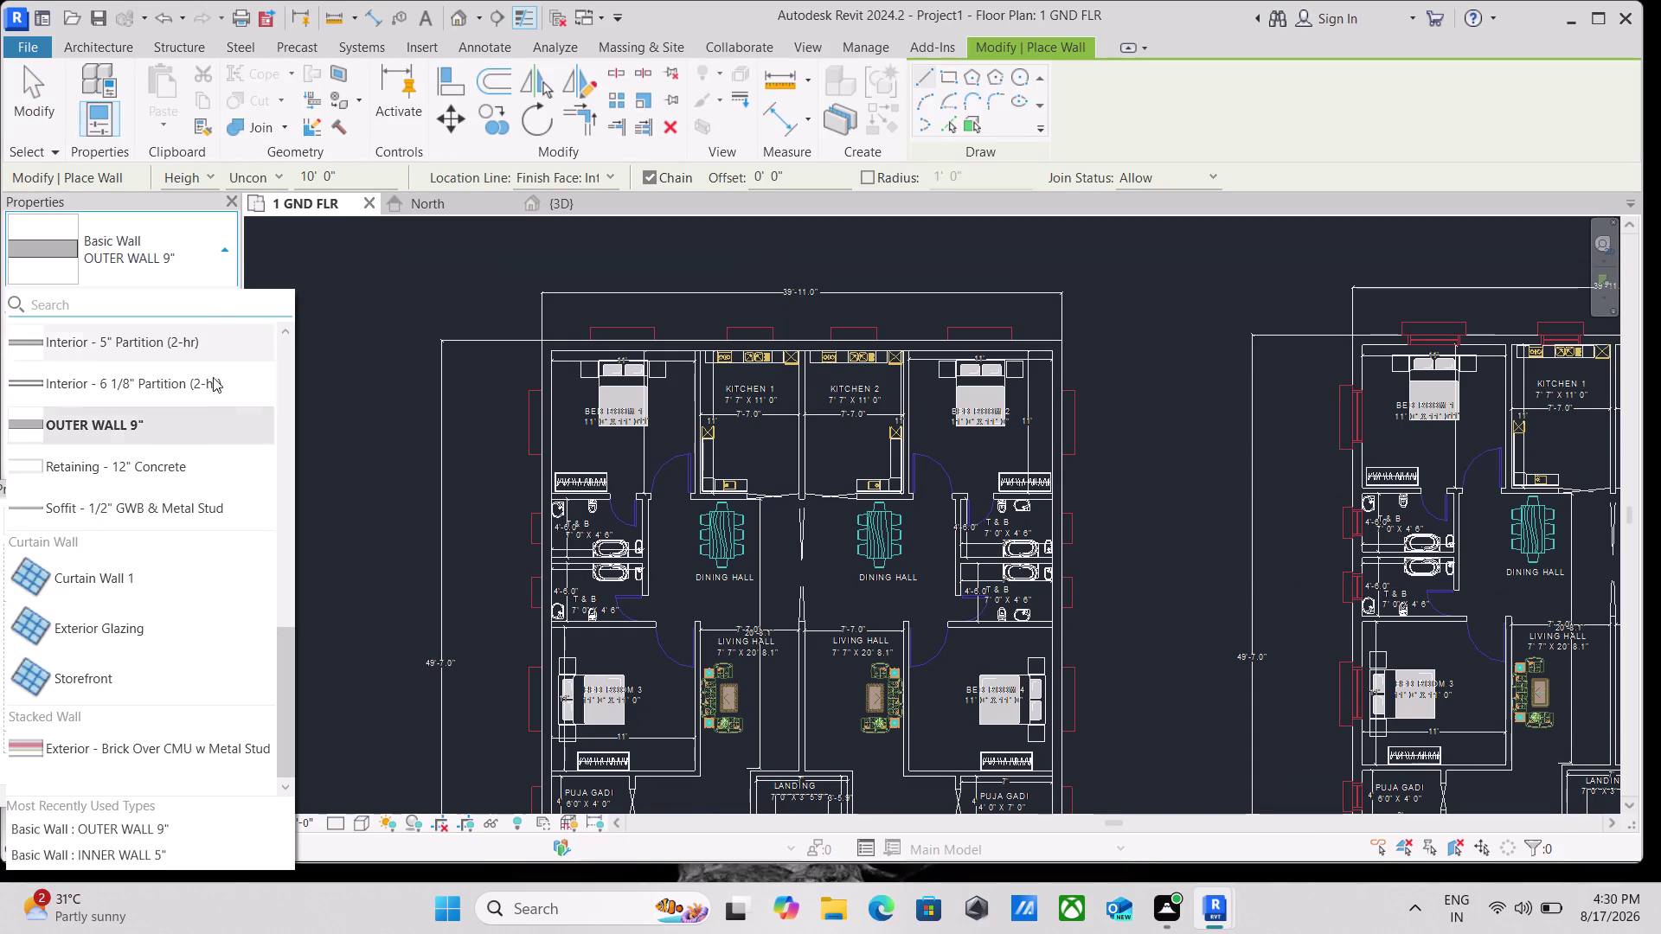
Pick Basic Wall: INNER WALL 5" from the Type Selector's wall list.
scroll(down, 3)
scroll(up, 3)
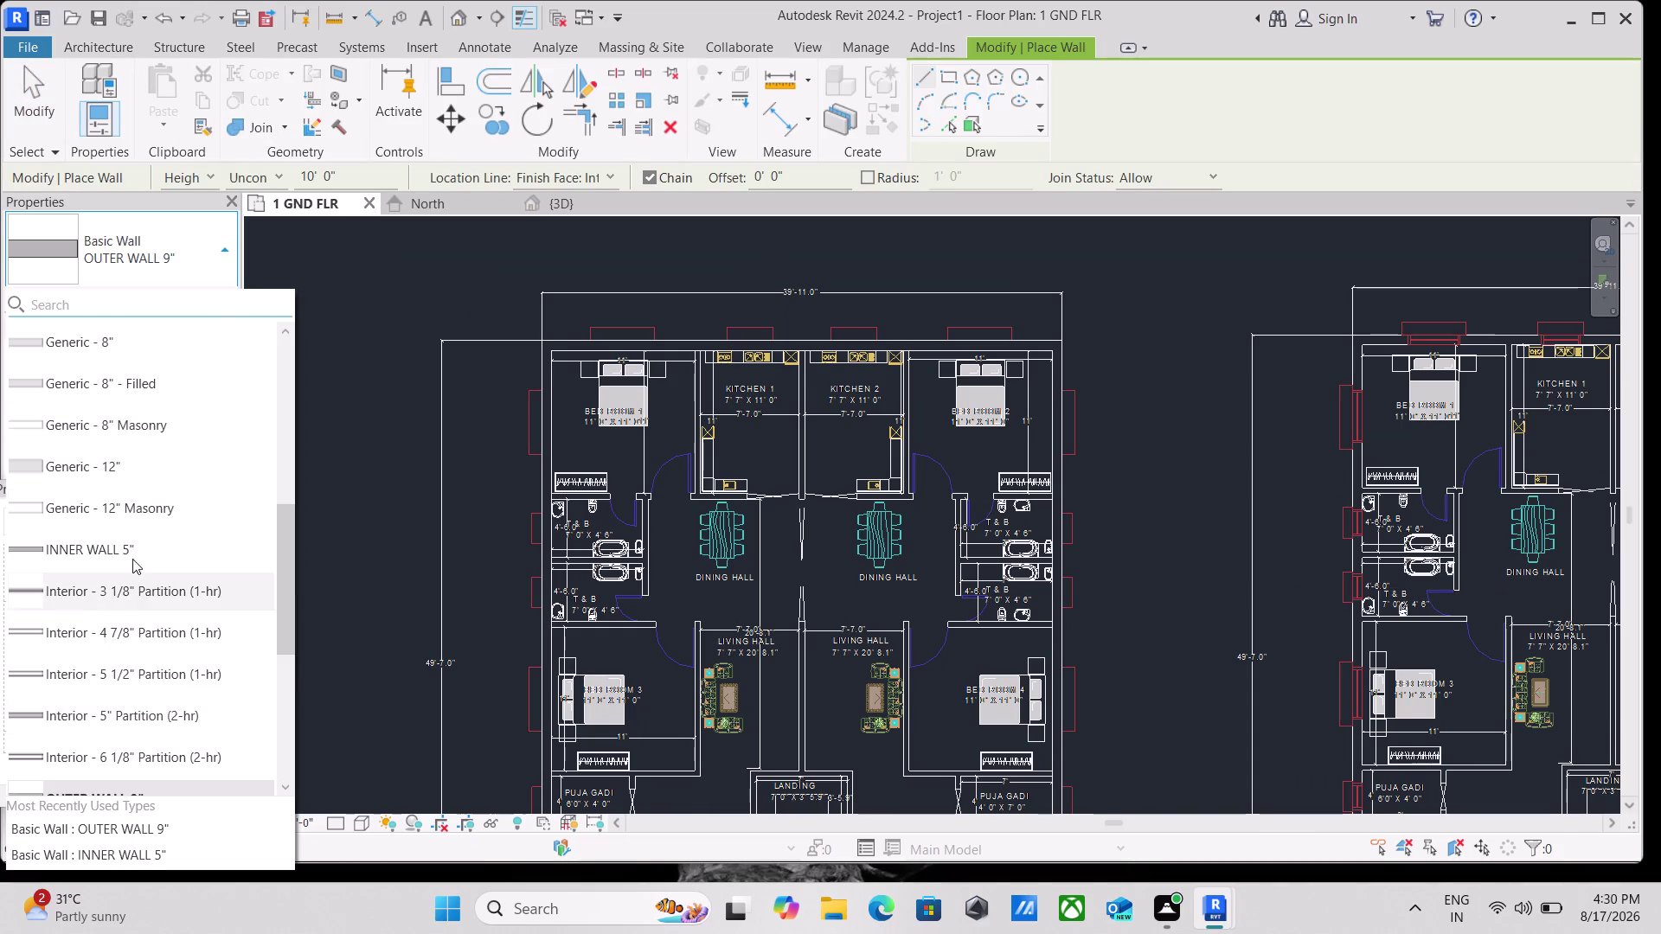
scroll(up, 3)
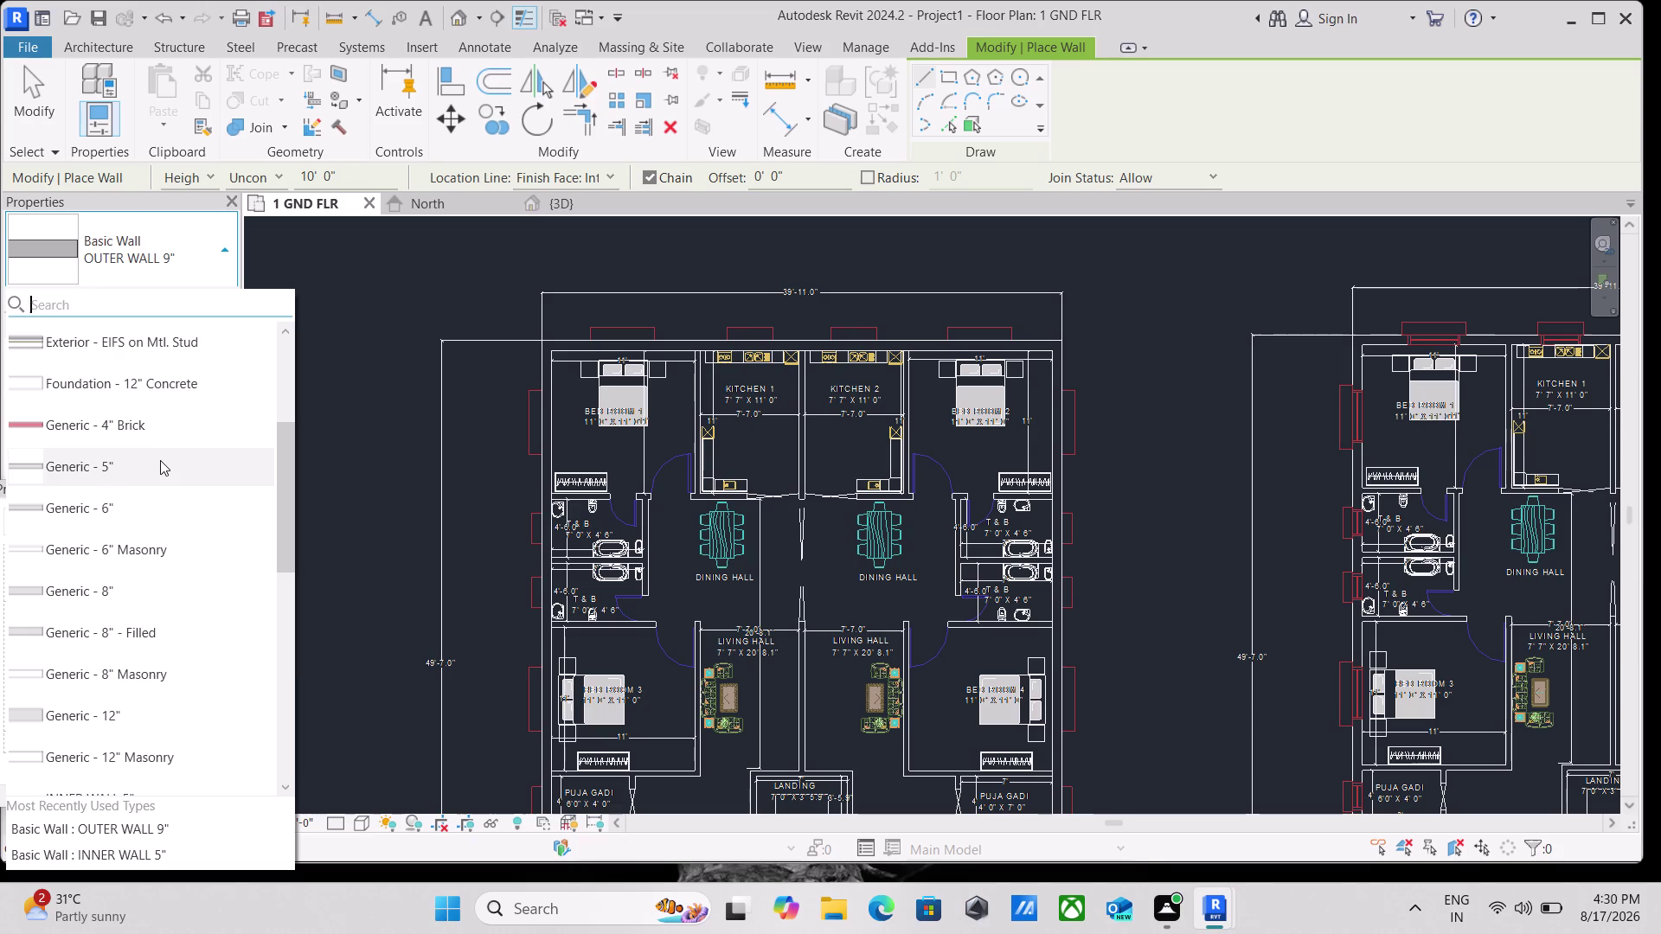
scroll(down, 3)
scroll(up, 3)
scroll(up, 3)
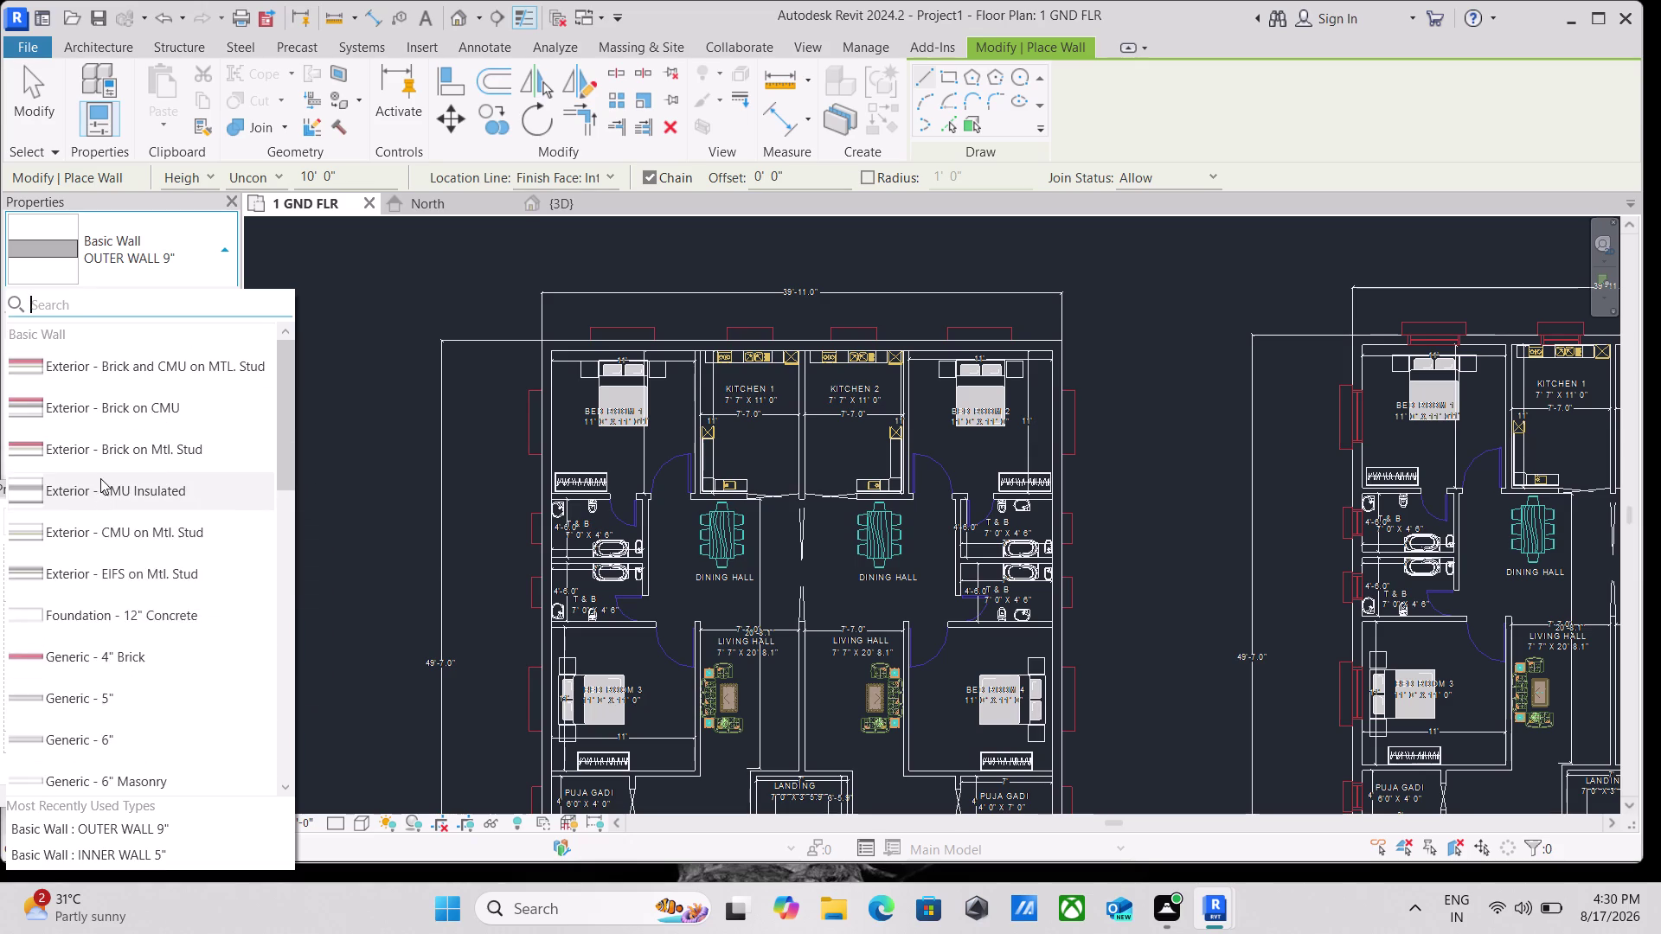
scroll(down, 3)
scroll(down, 3)
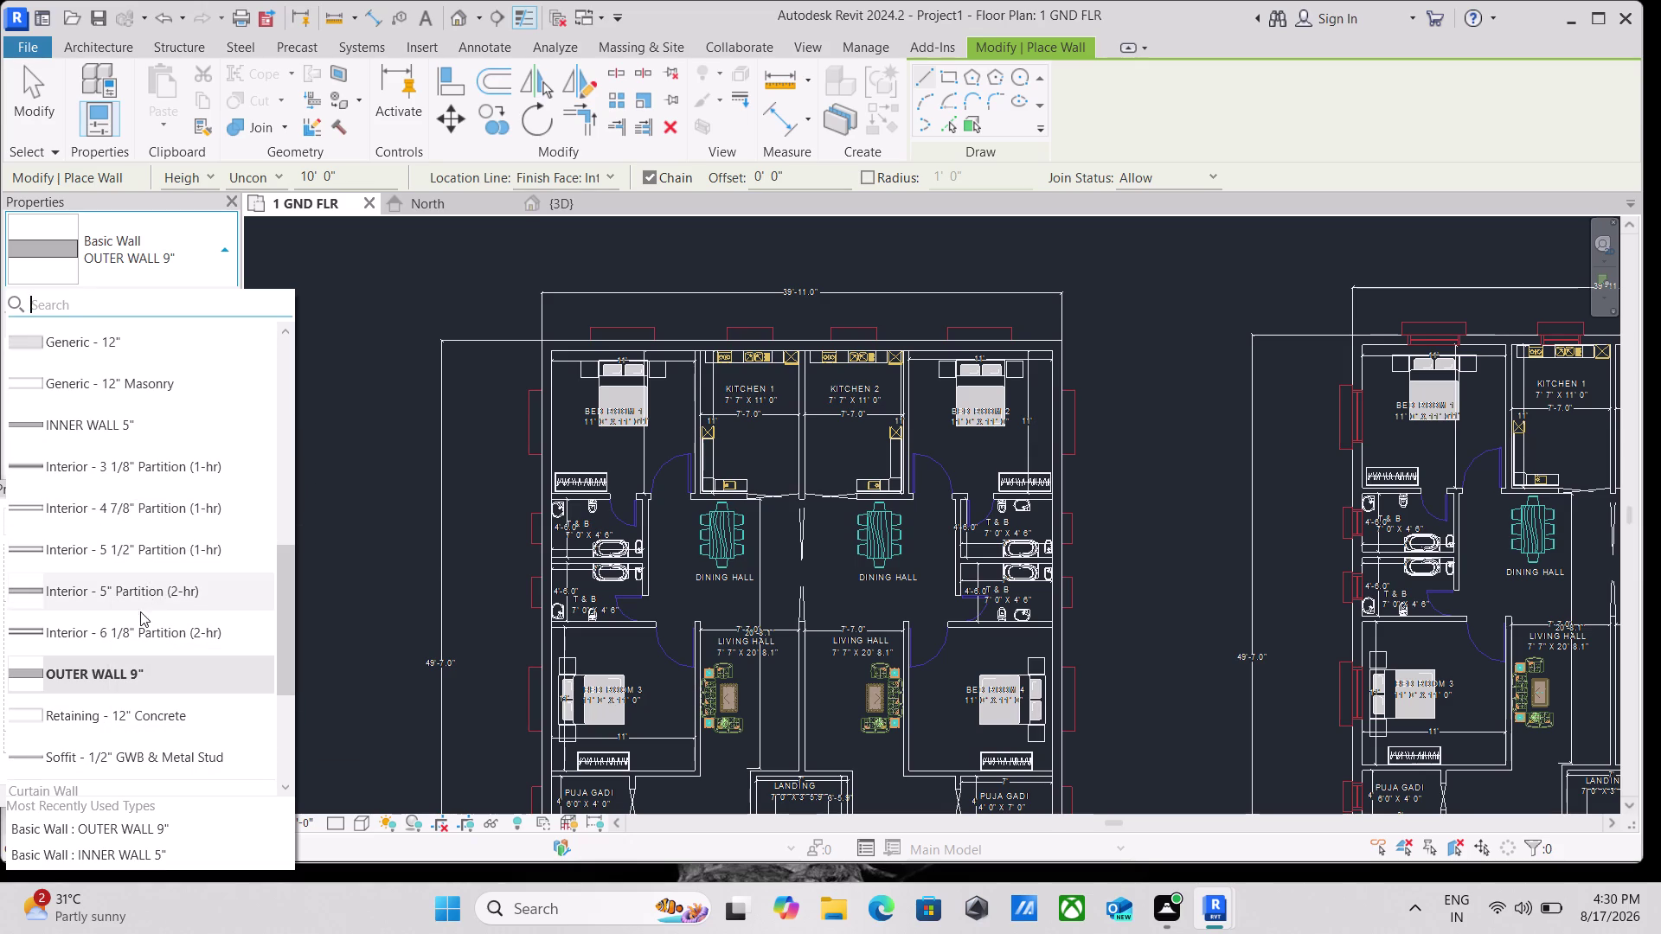
scroll(down, 3)
scroll(up, 3)
scroll(up, 3)
scroll(up, 3)
scroll(up, 3)
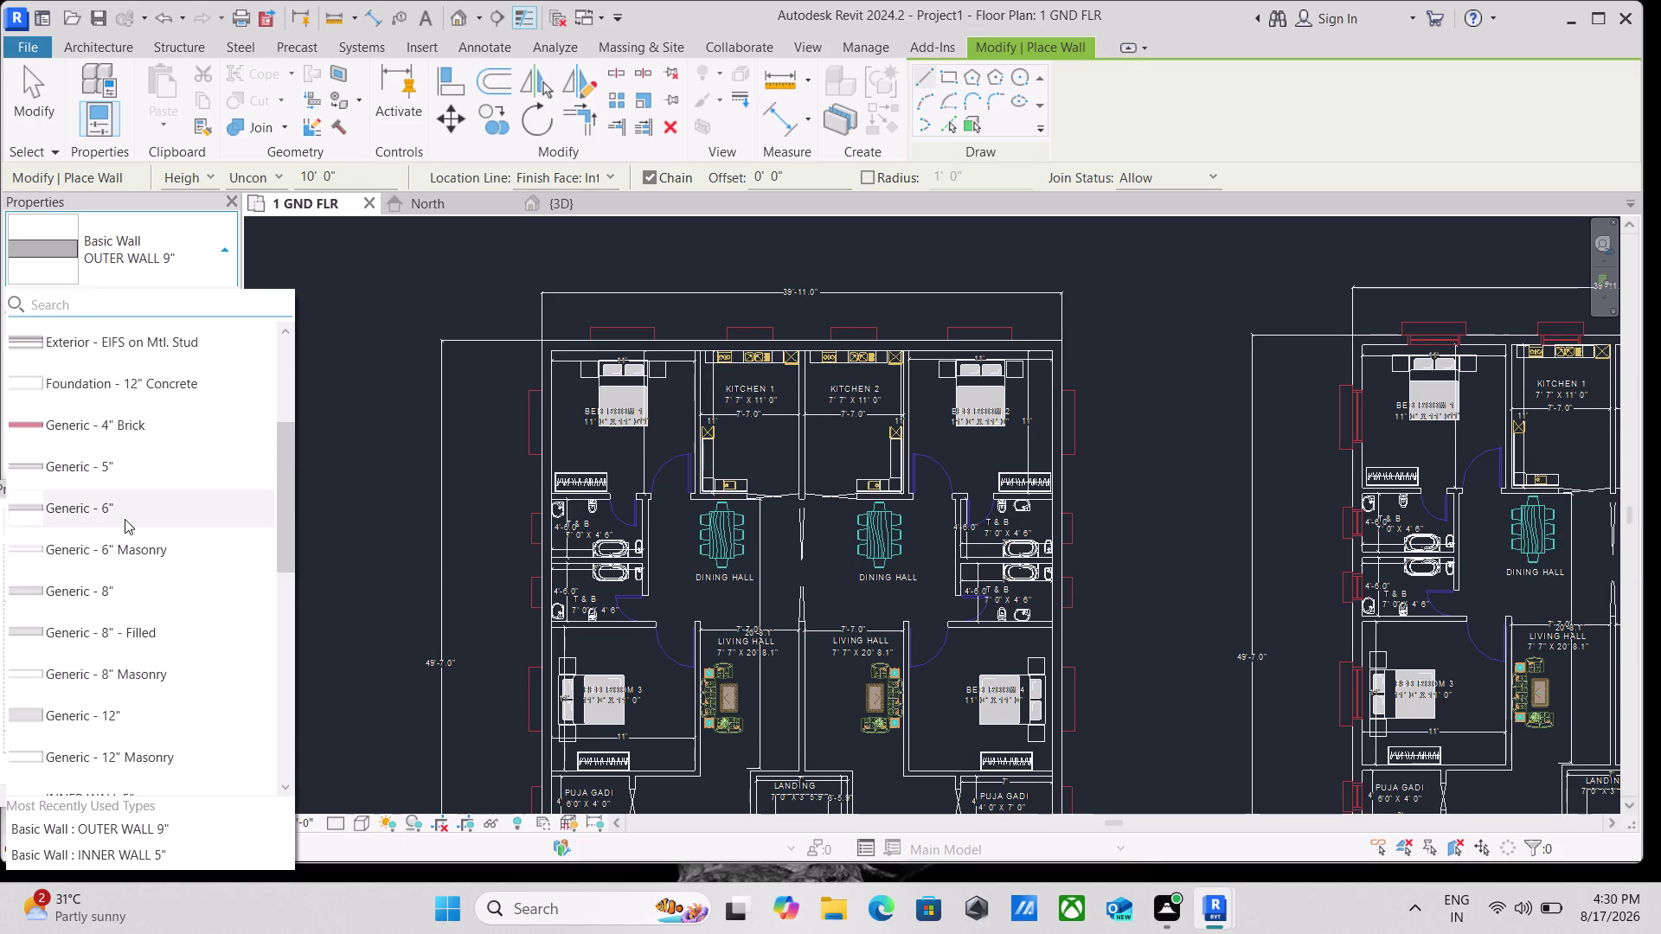
scroll(up, 3)
scroll(down, 3)
scroll(down, 3)
scroll(down, 3)
scroll(down, 3)
click(122, 424)
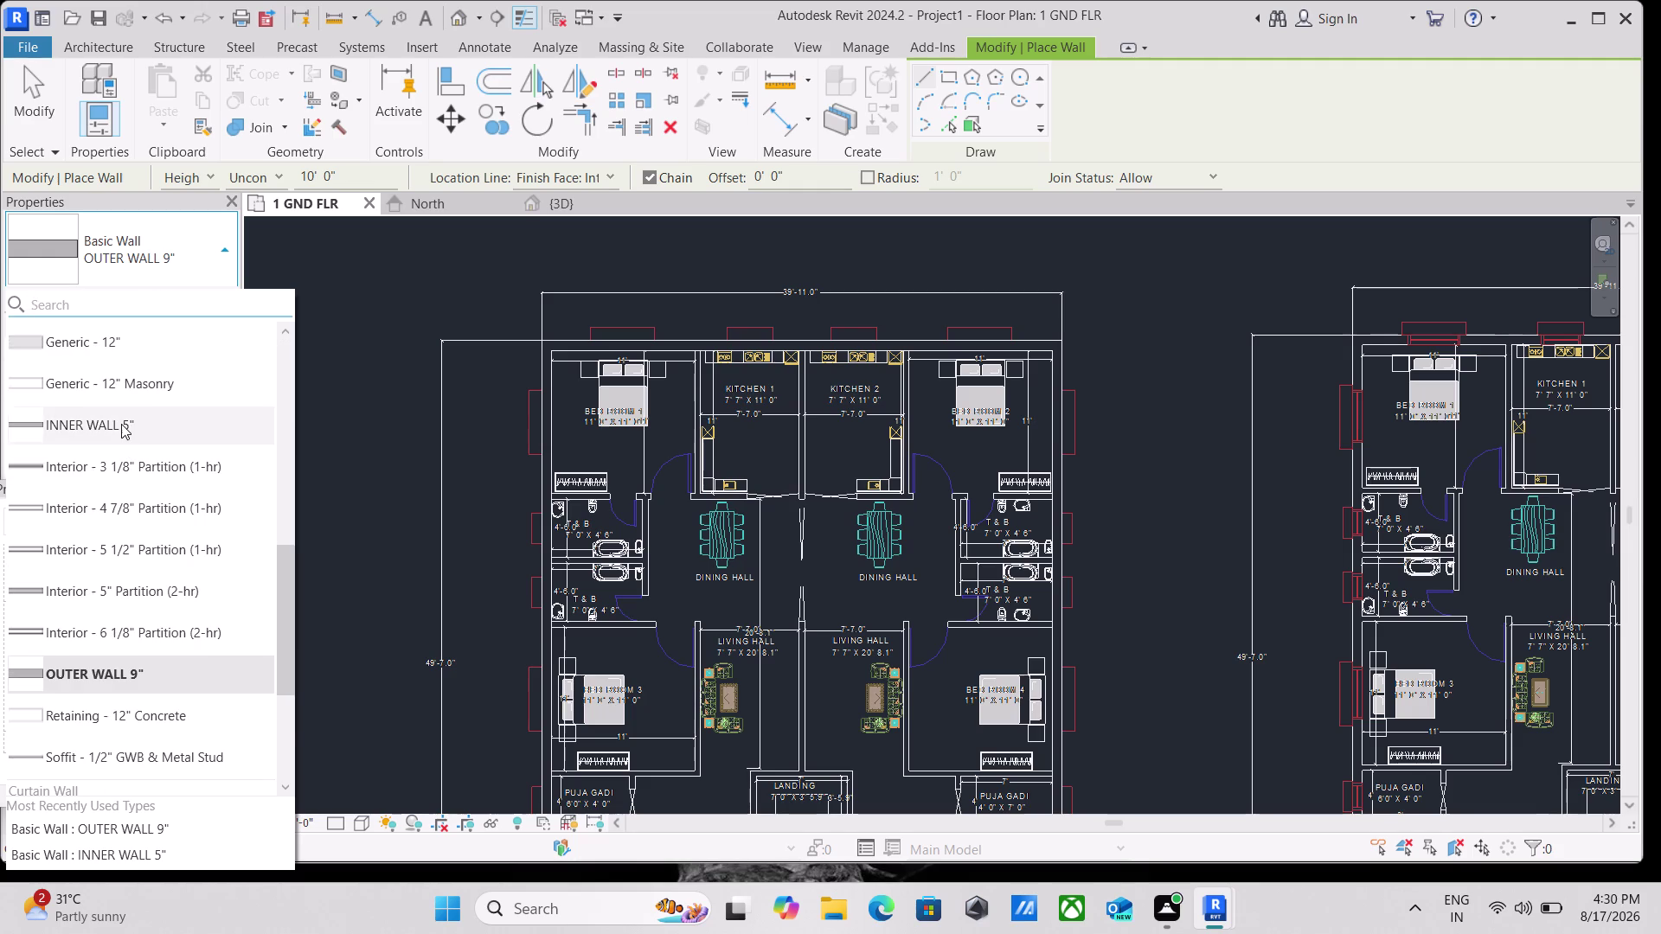
scroll(up, 3)
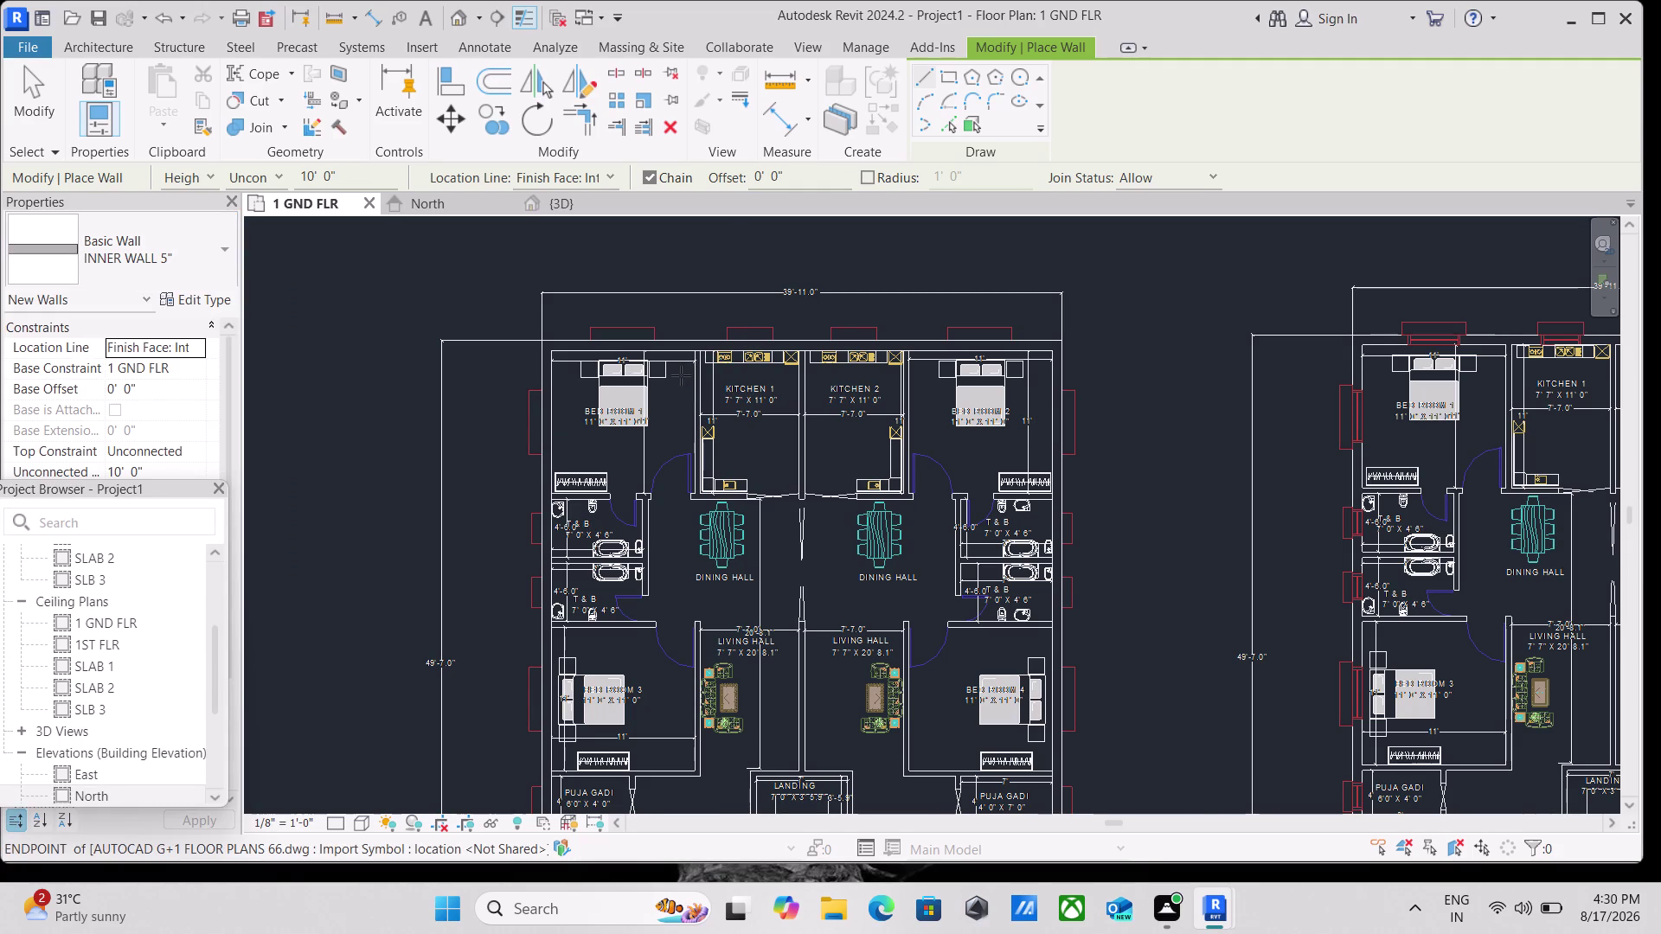
Start an inner wall above Kitchen 1, follow it down, then cancel it.
scroll(up, 3)
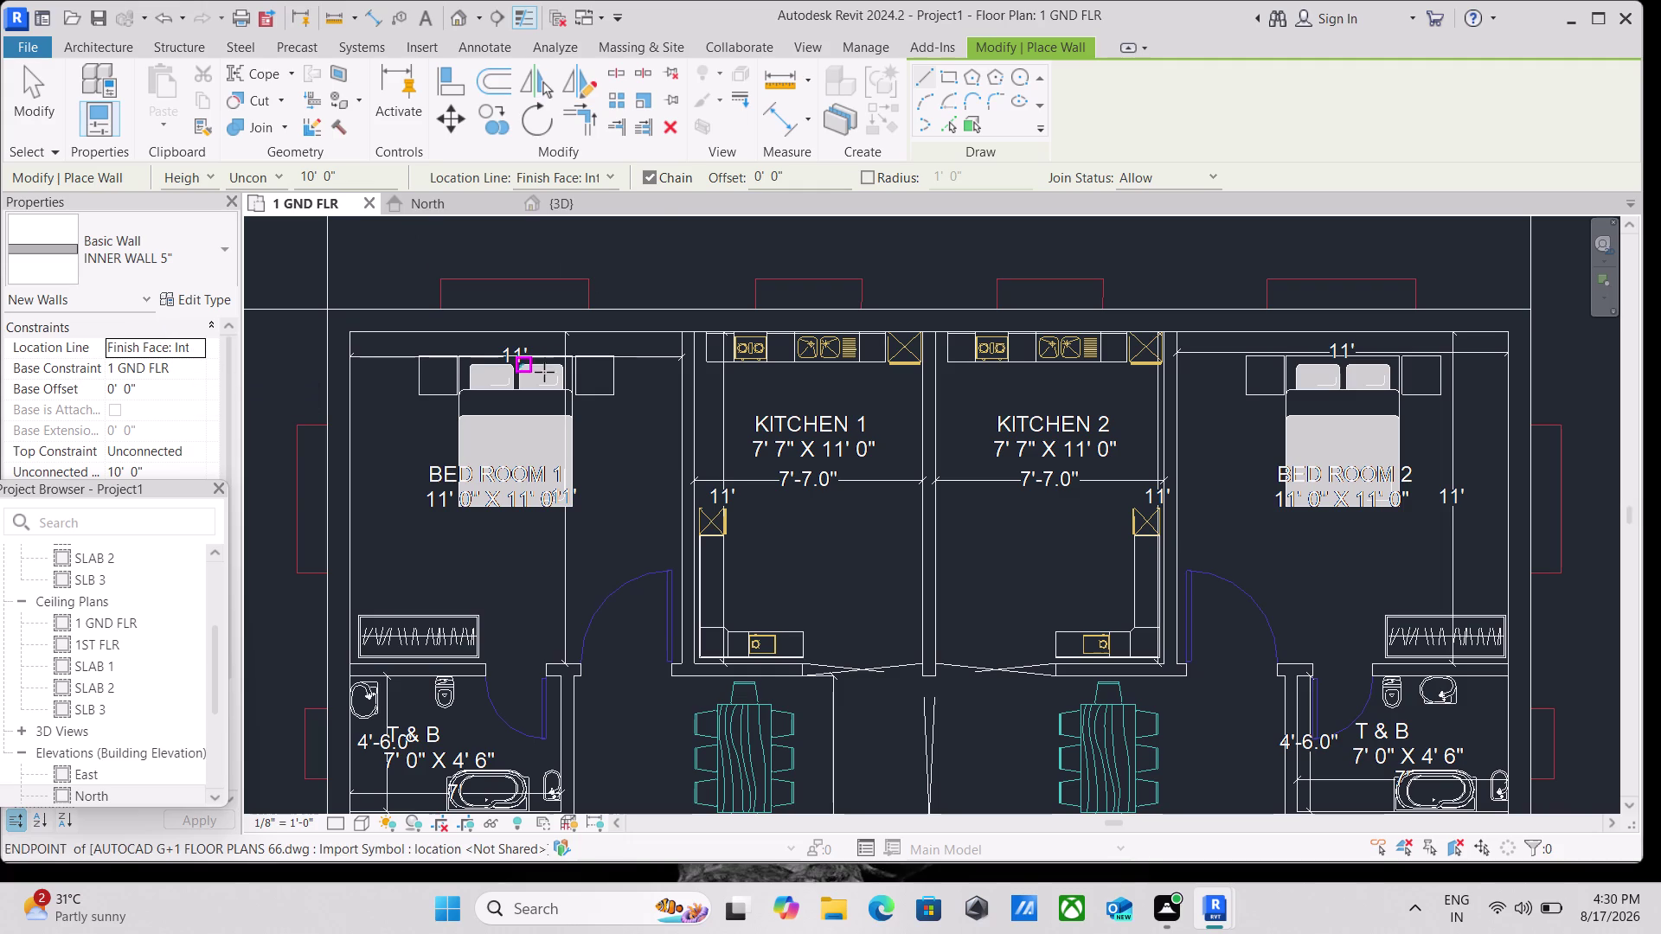
scroll(up, 3)
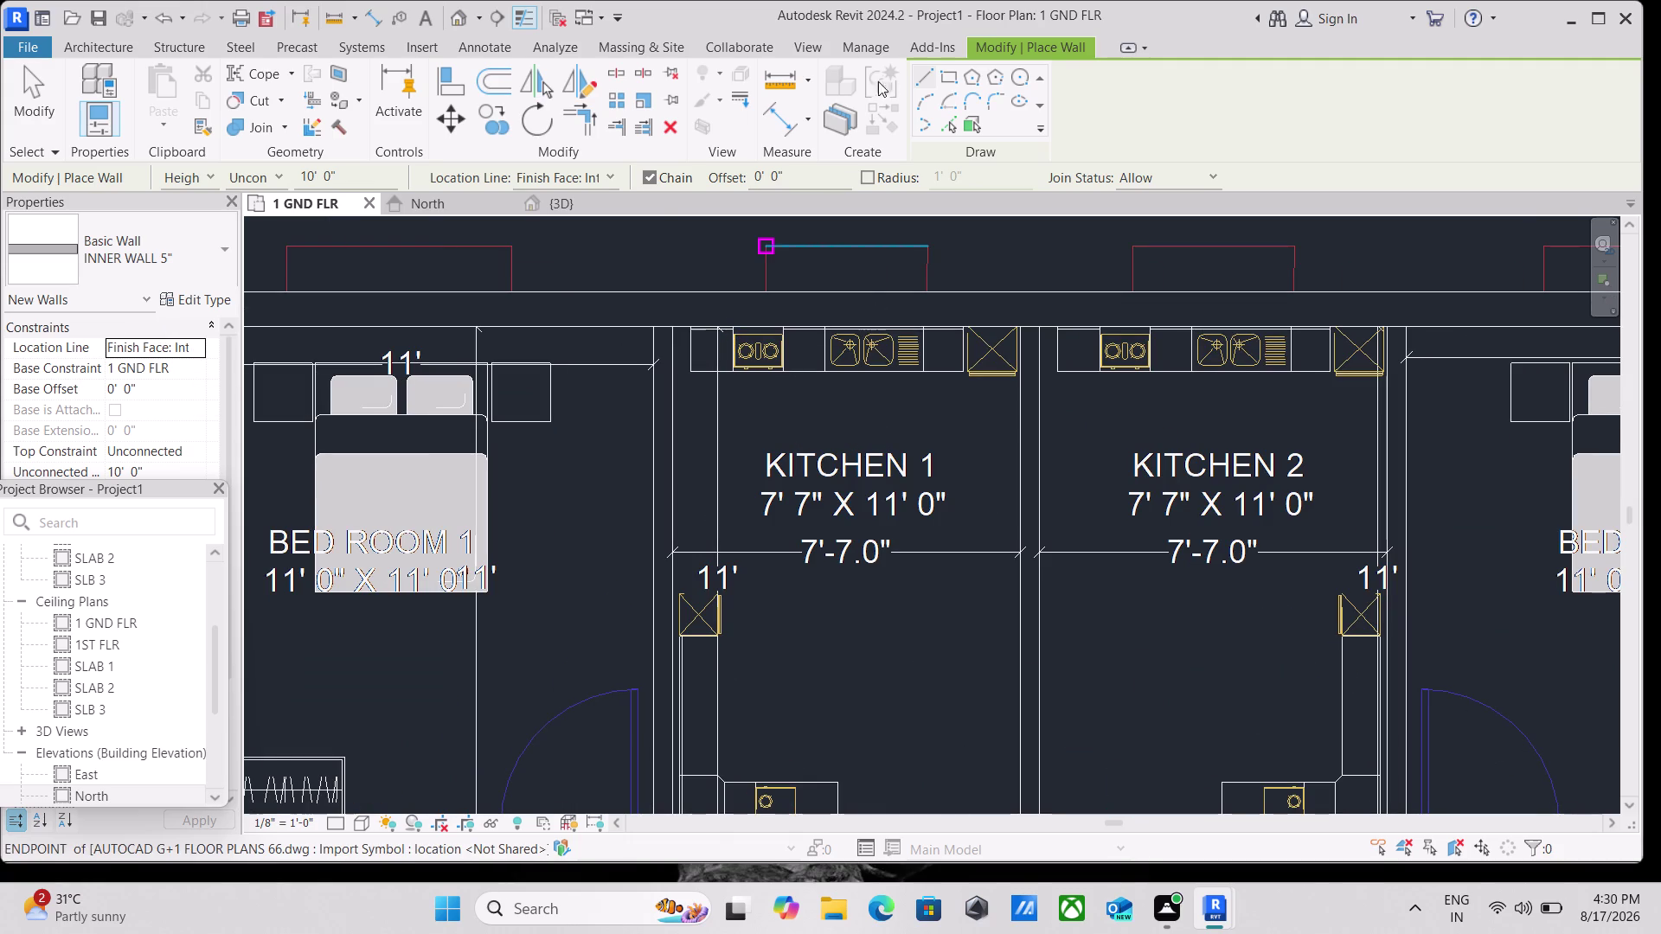
click(658, 326)
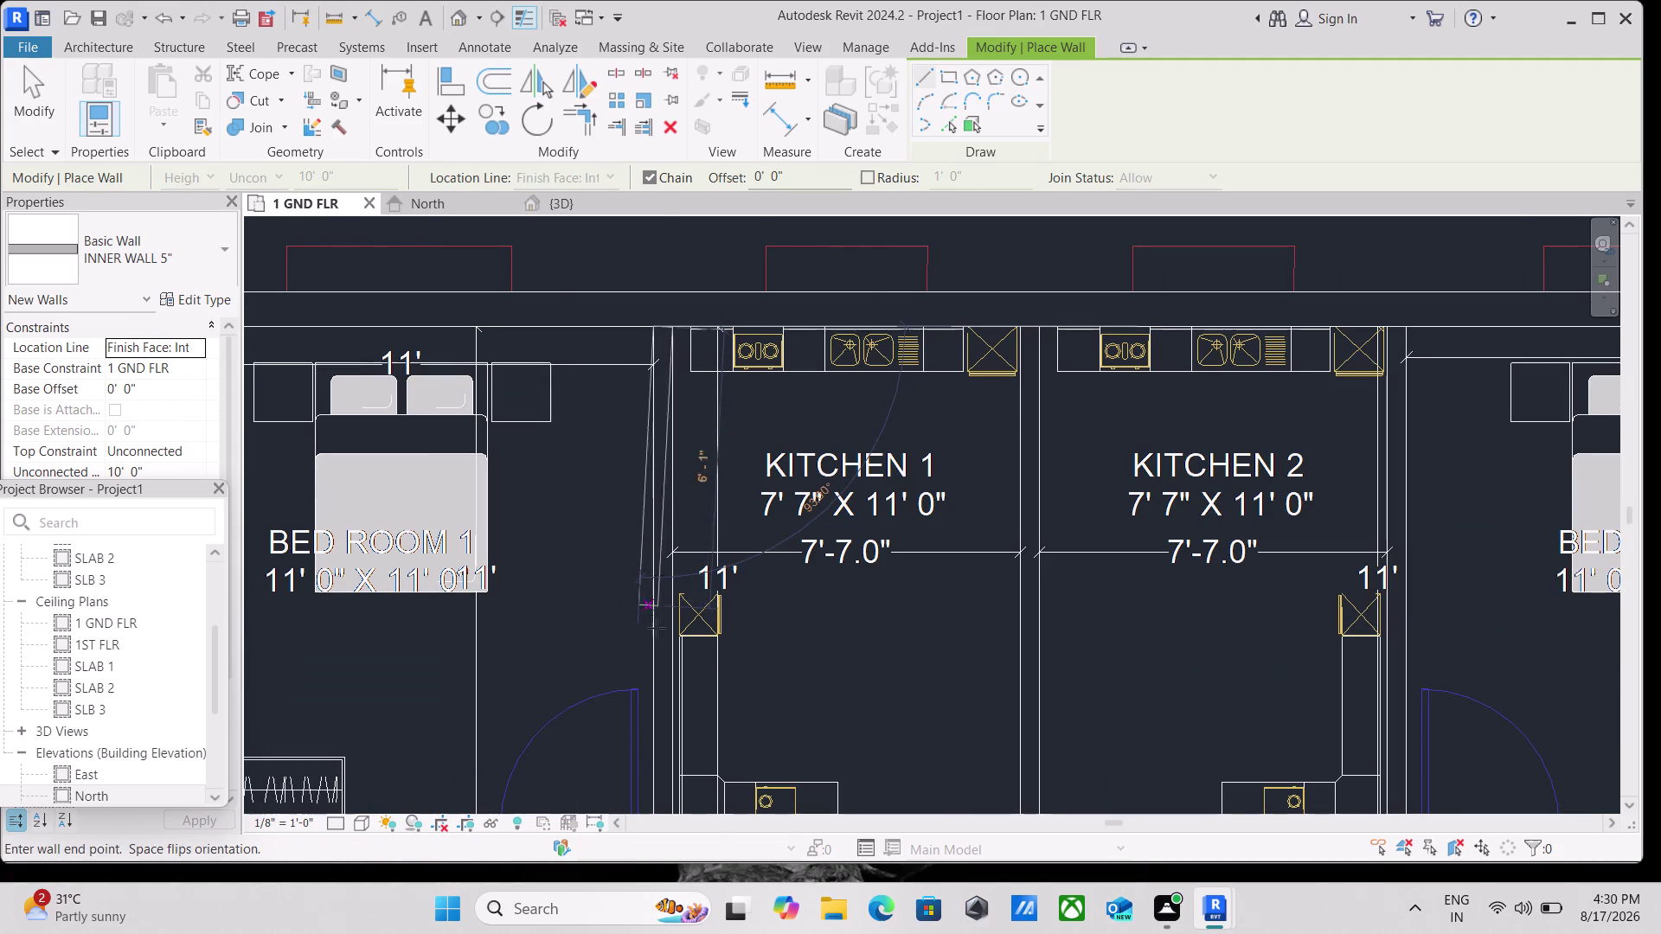
scroll(down, 3)
middle_drag(661, 640, 624, 392)
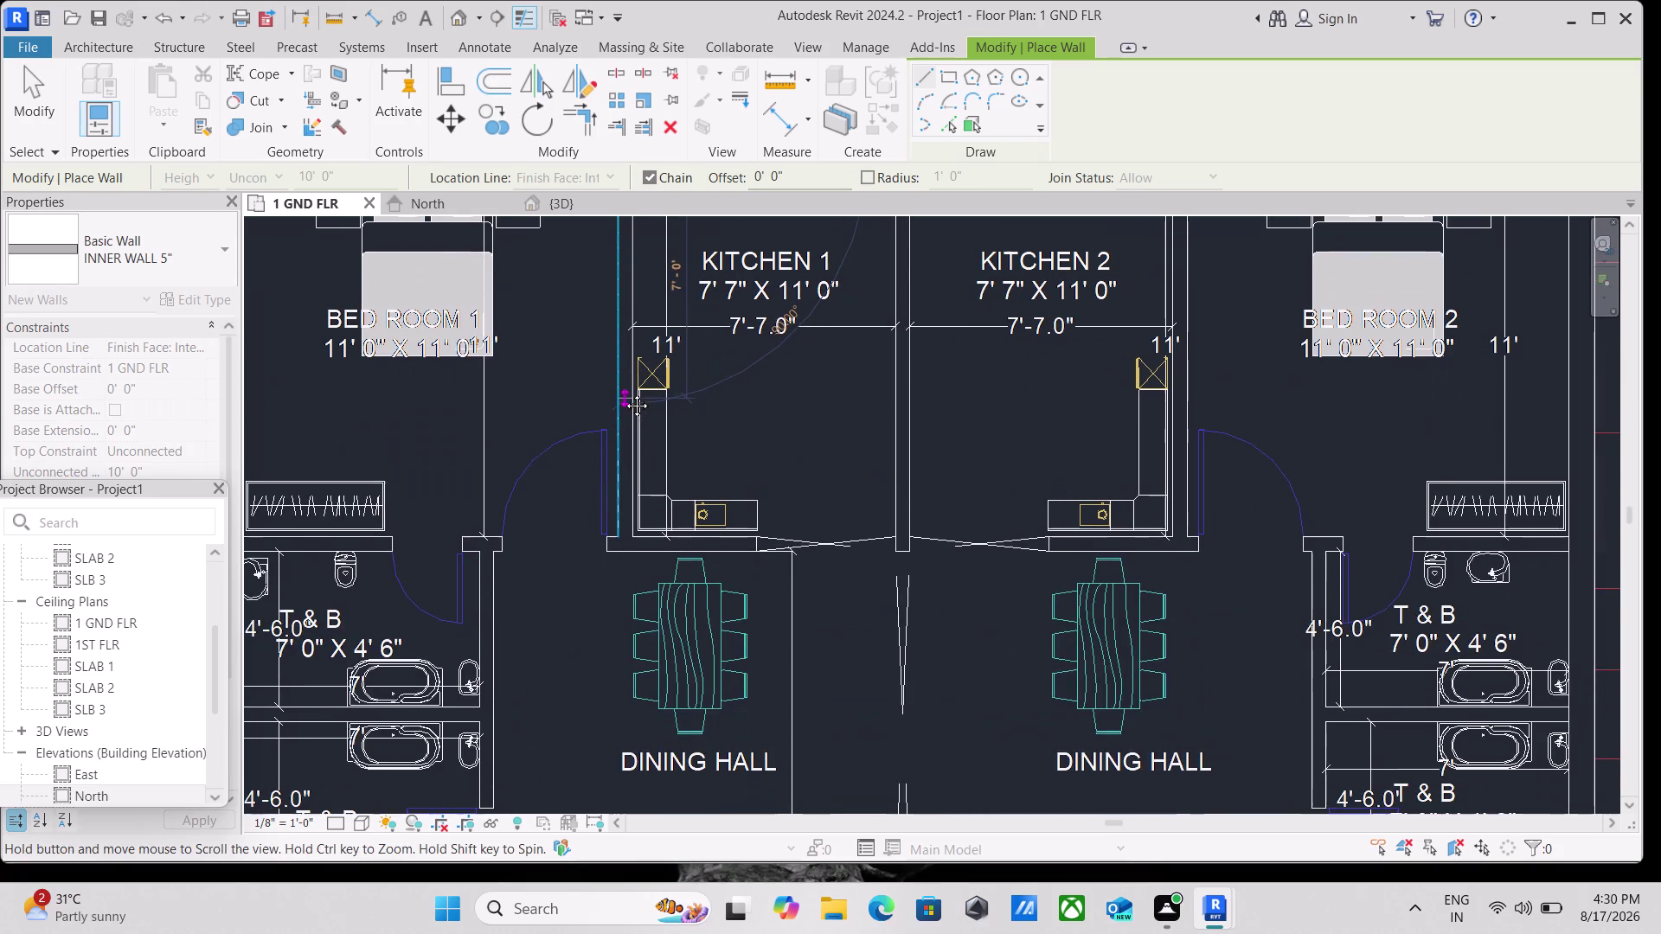
scroll(down, 3)
scroll(down, 3)
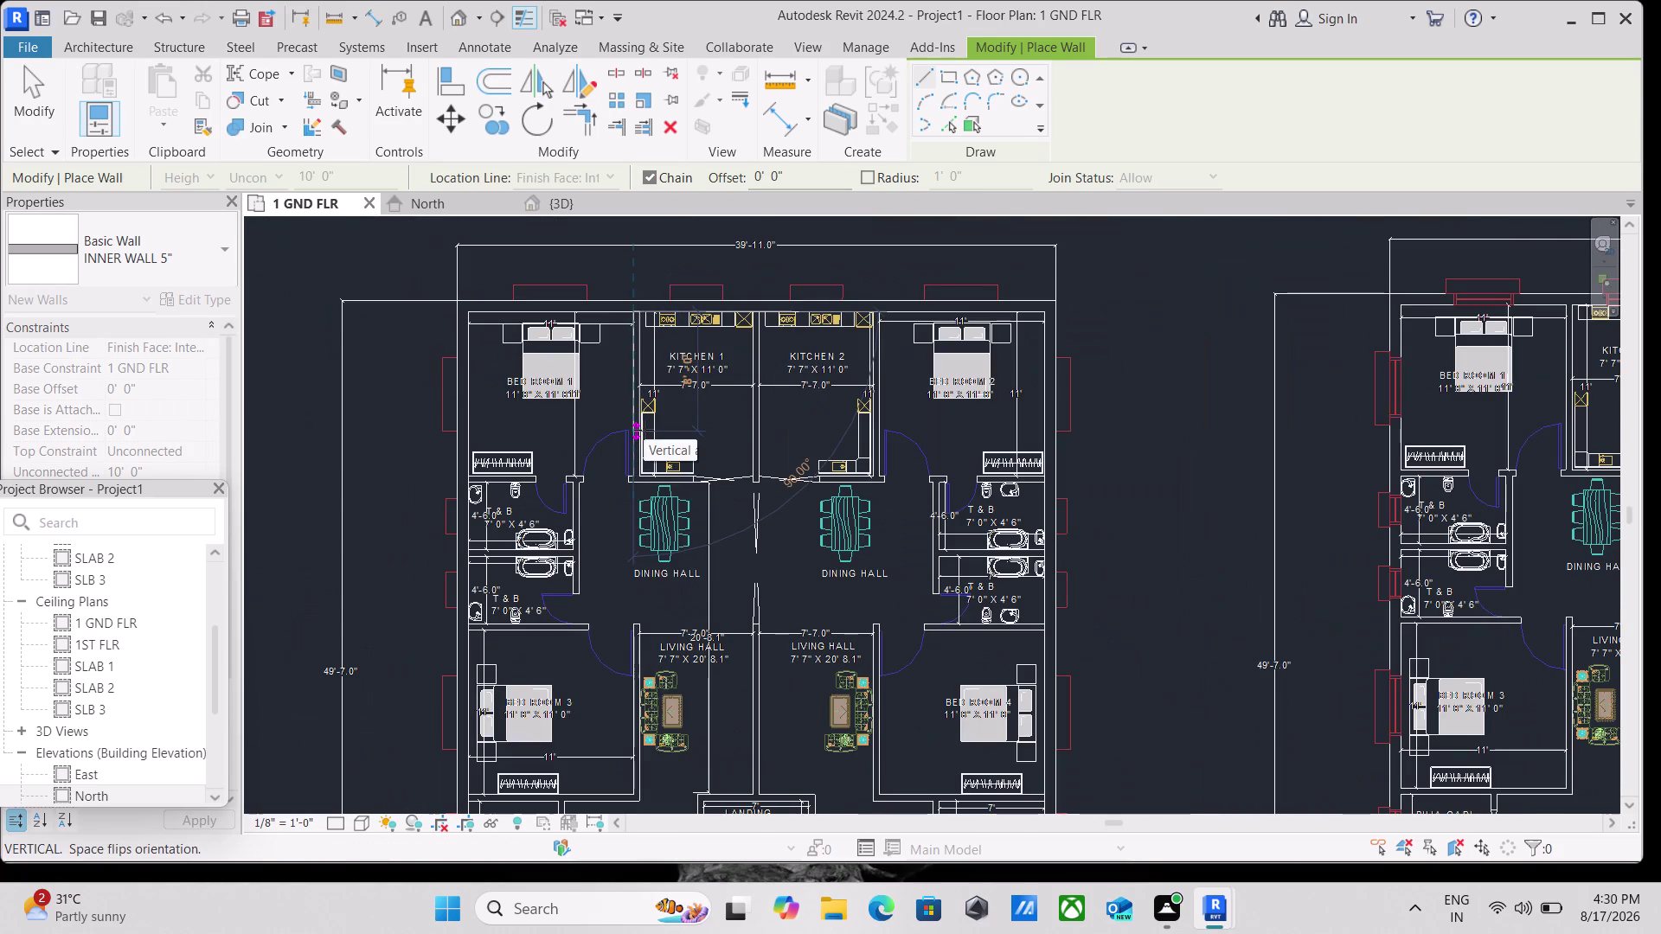
scroll(down, 3)
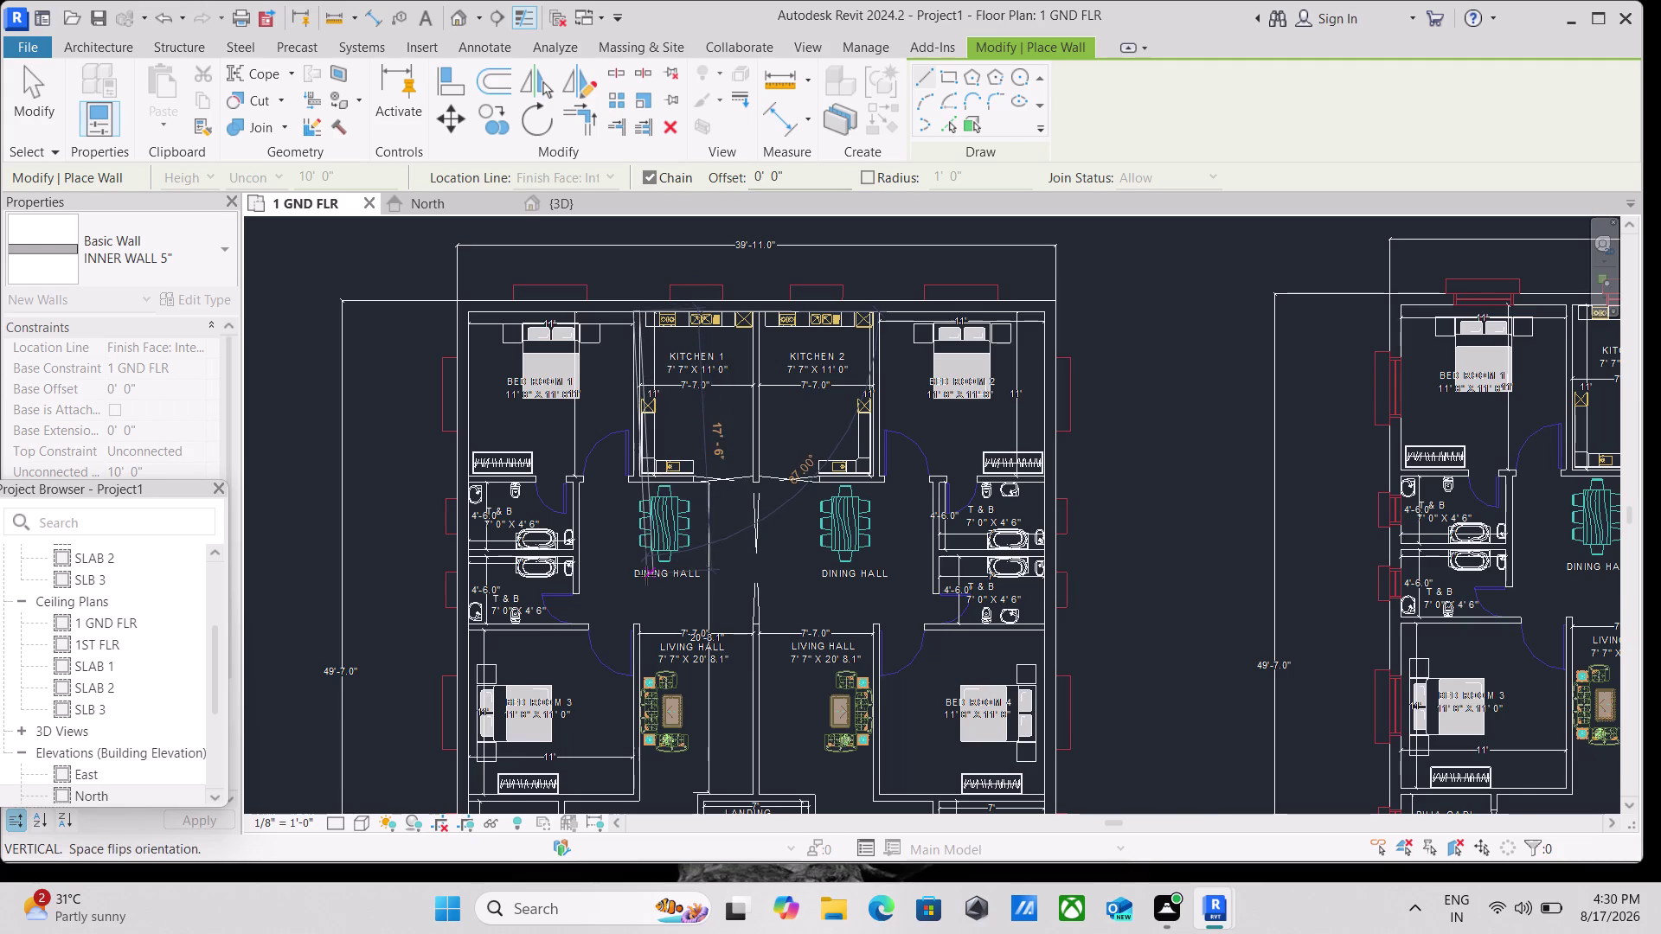
middle_drag(647, 575, 681, 345)
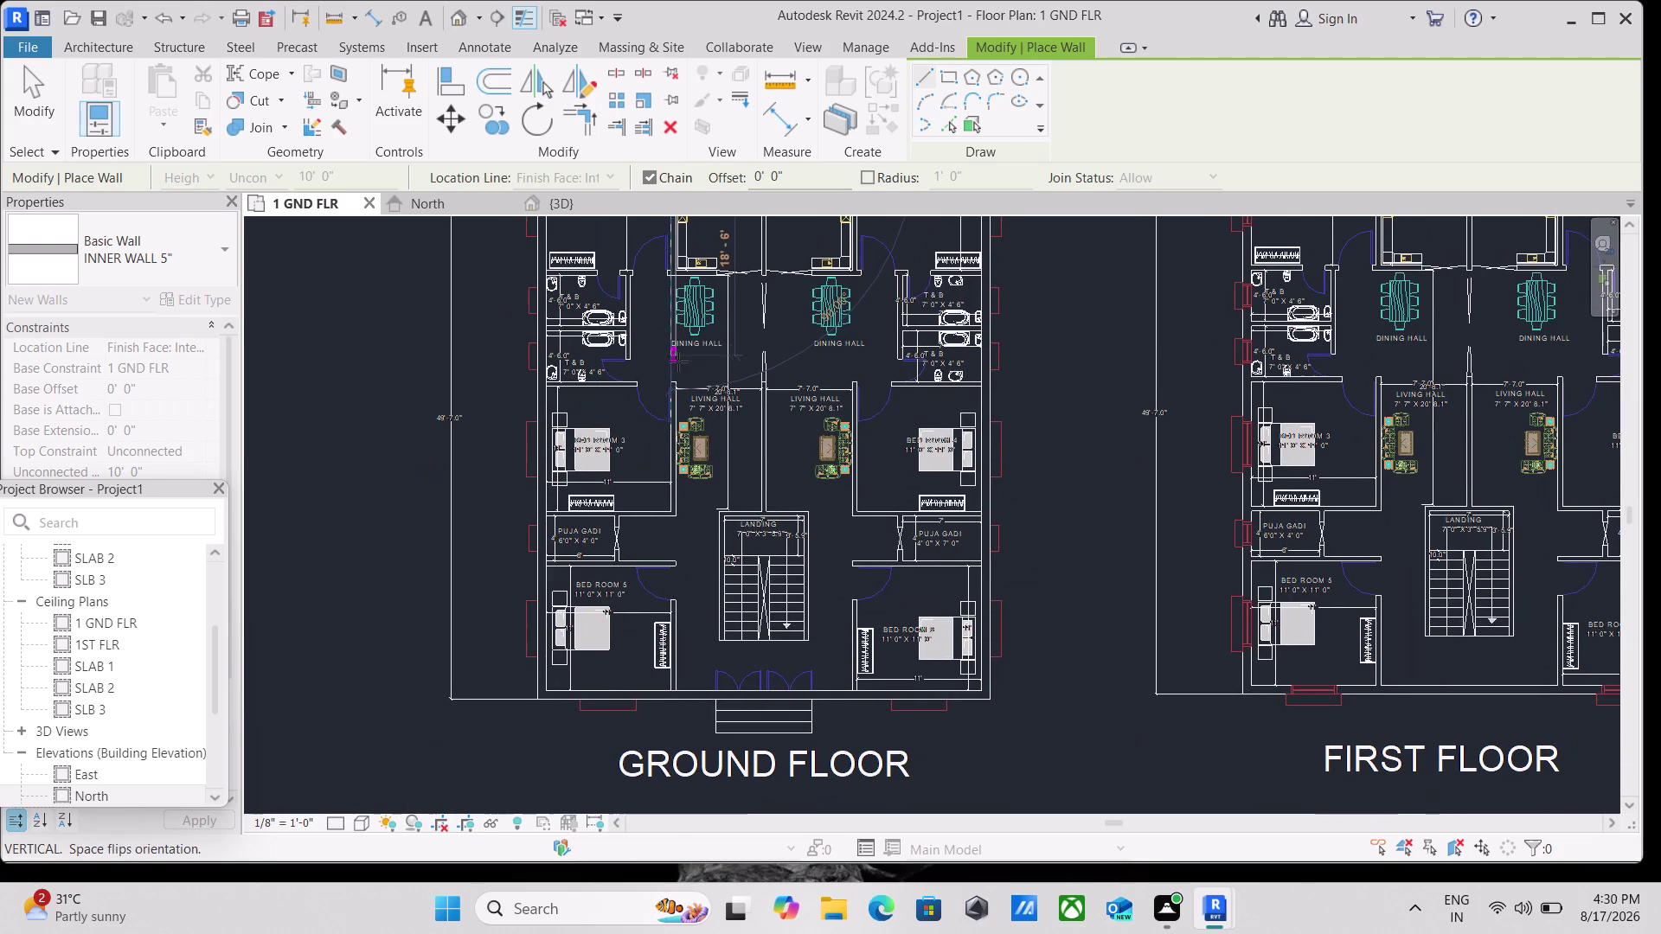
key(Escape)
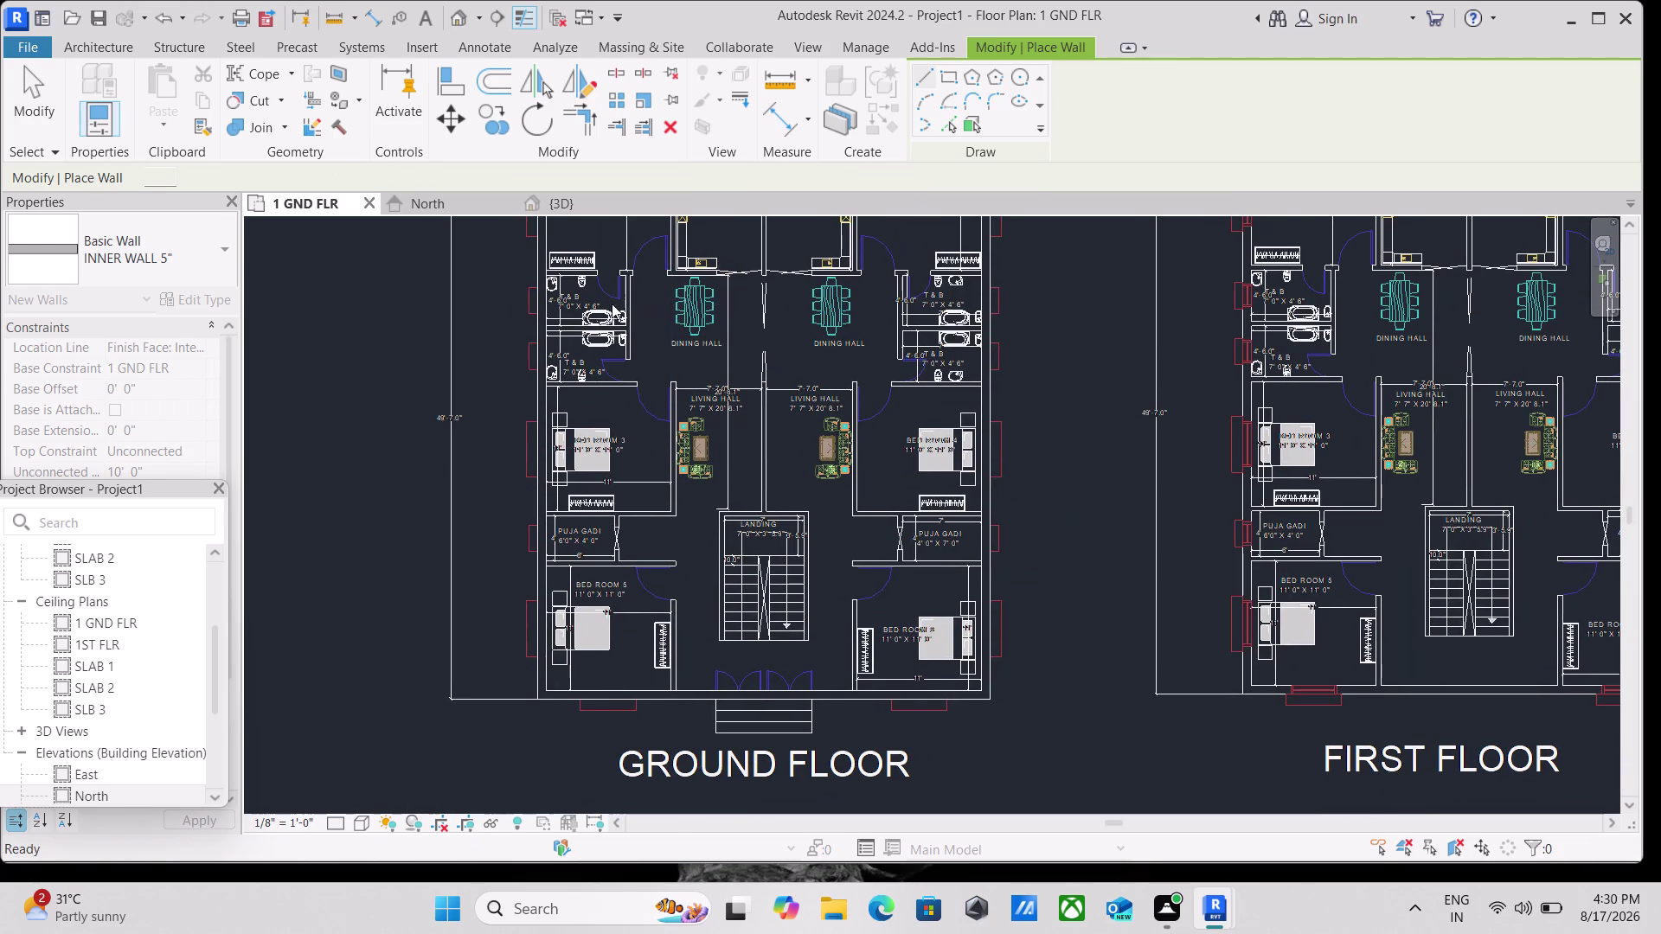
middle_drag(584, 304, 582, 496)
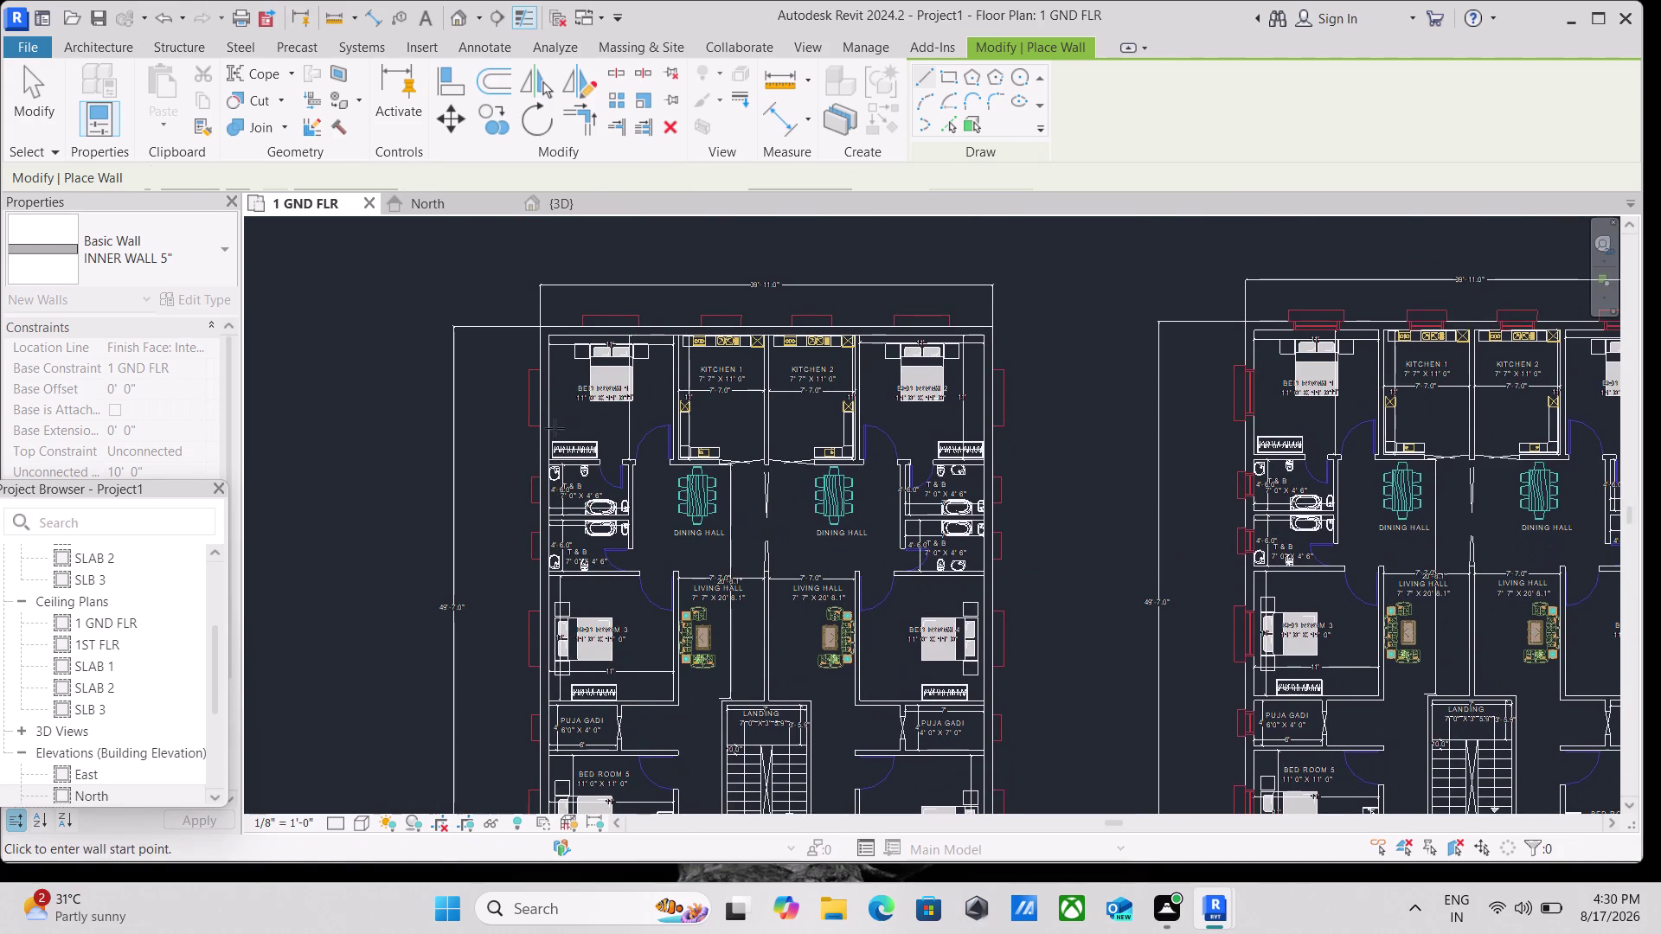
scroll(up, 3)
scroll(up, 3)
scroll(up, 3)
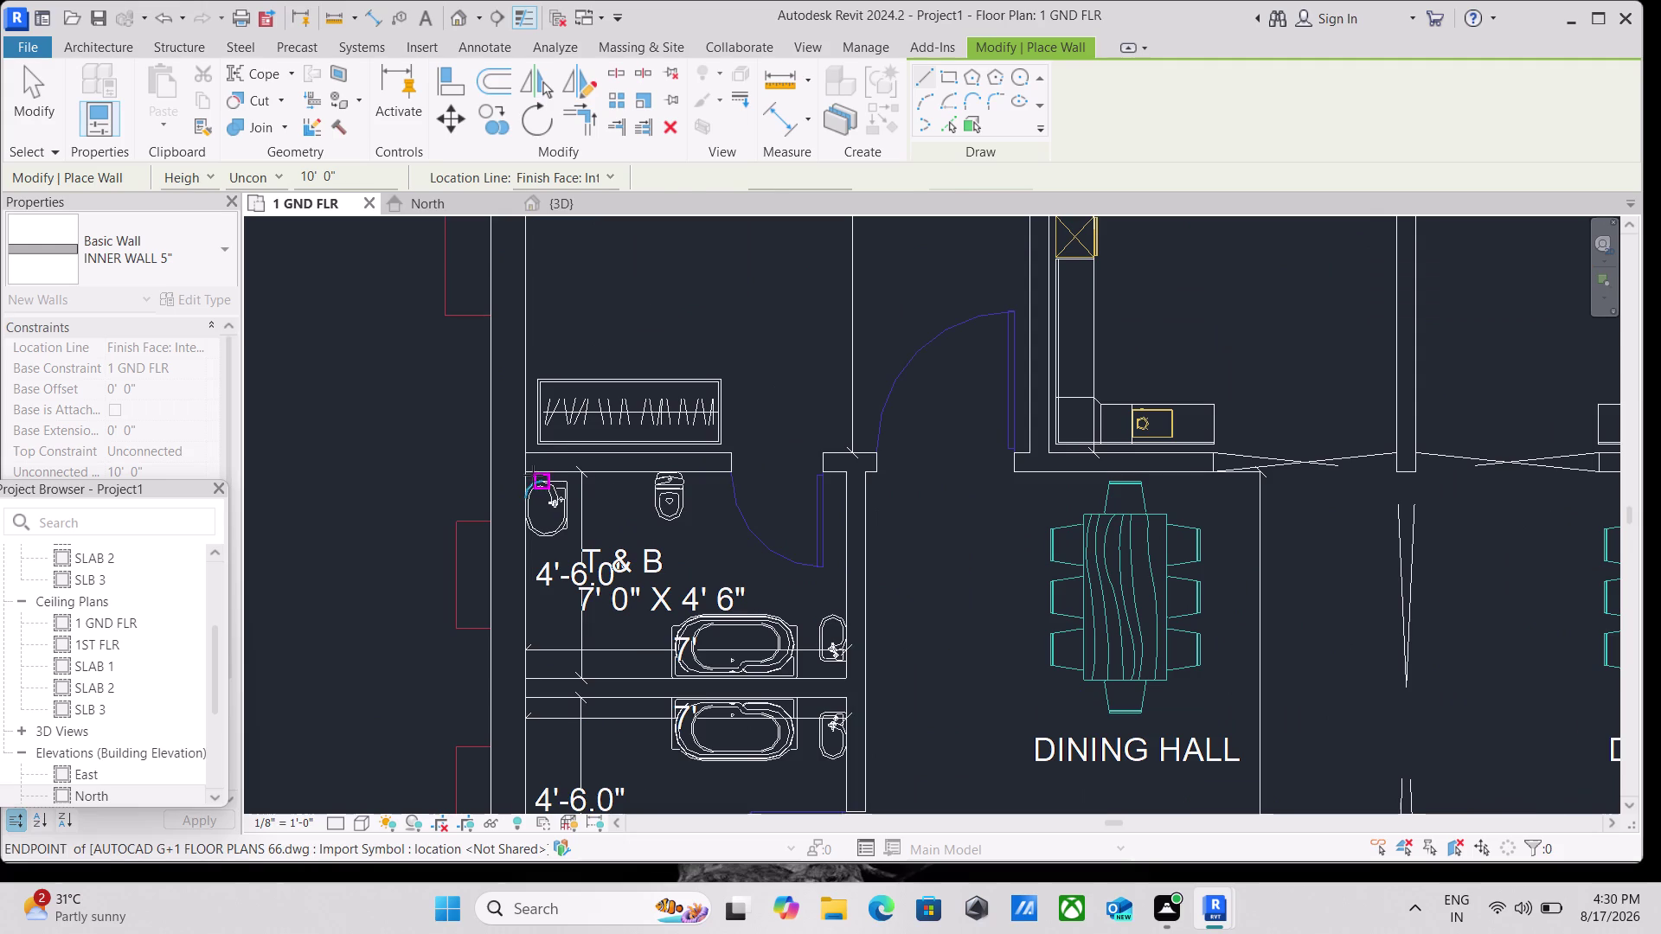
Draw an inner wall from the bathroom's top-left corner to above the dining hall.
click(531, 472)
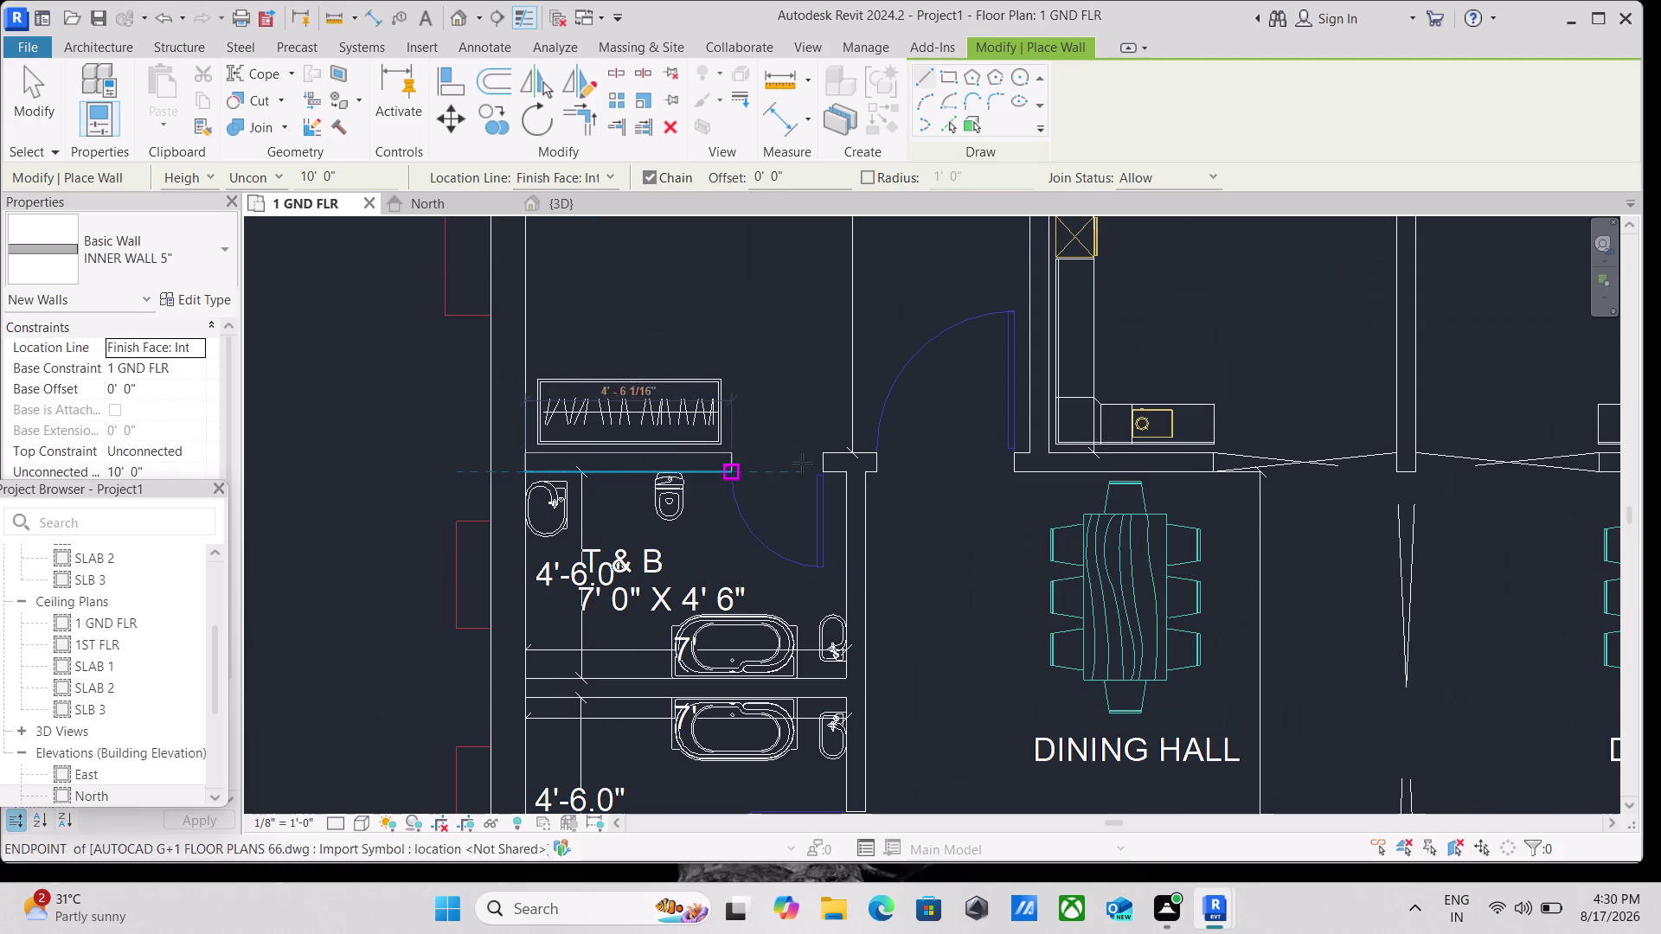
middle_drag(1163, 464, 935, 479)
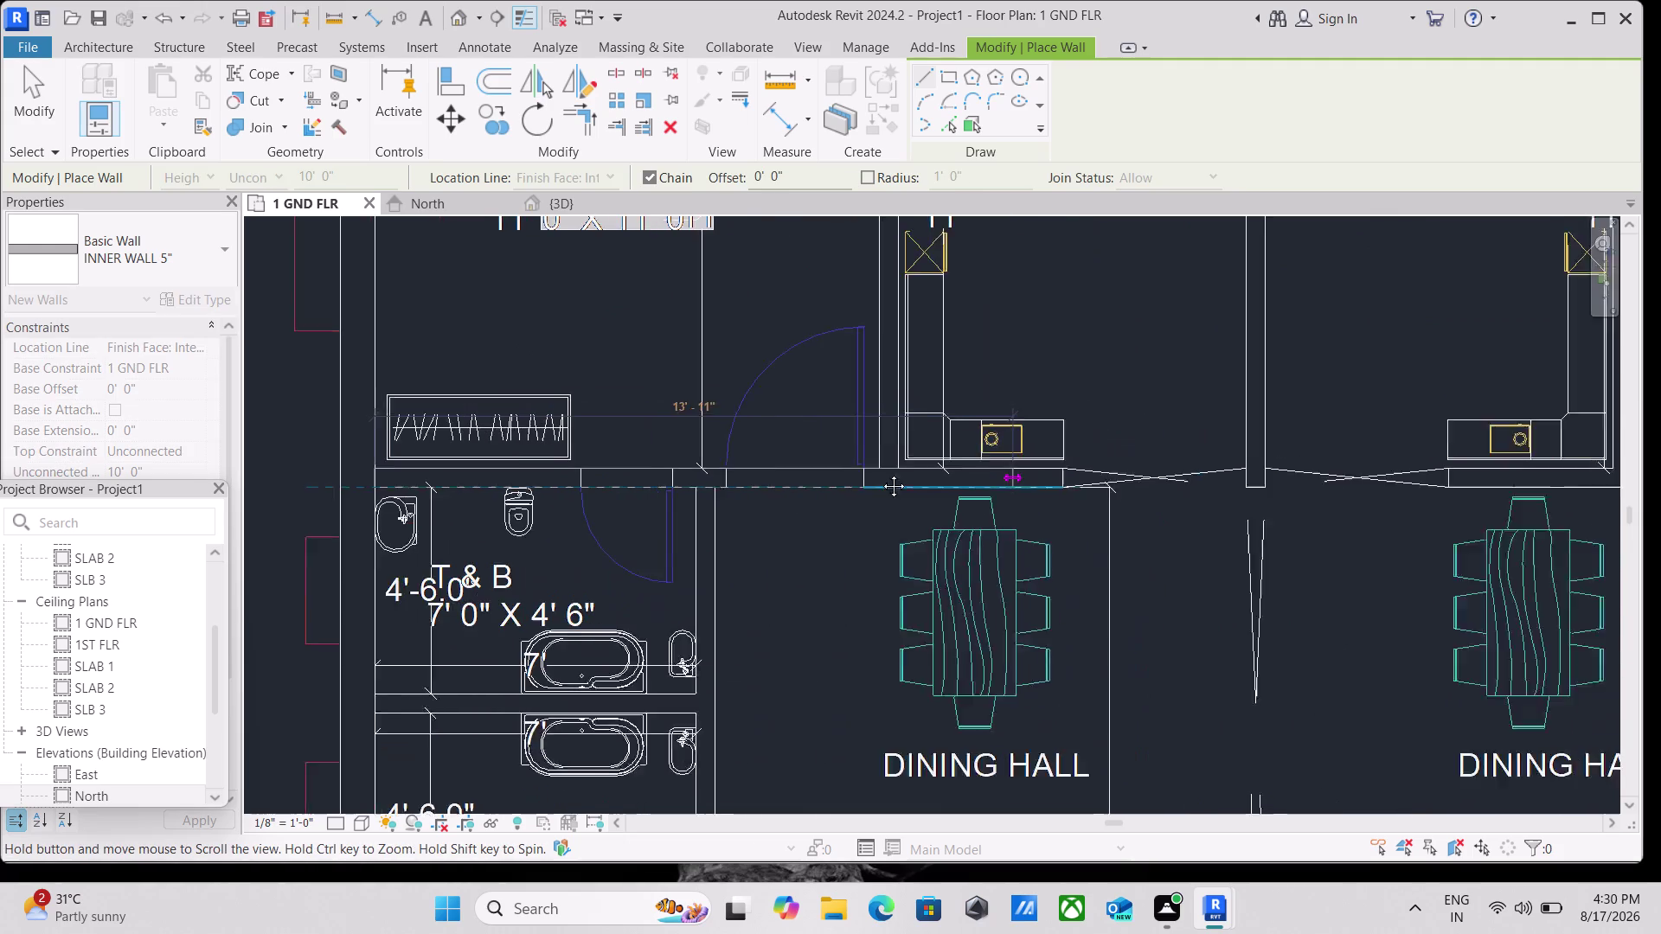
middle_drag(935, 479, 692, 433)
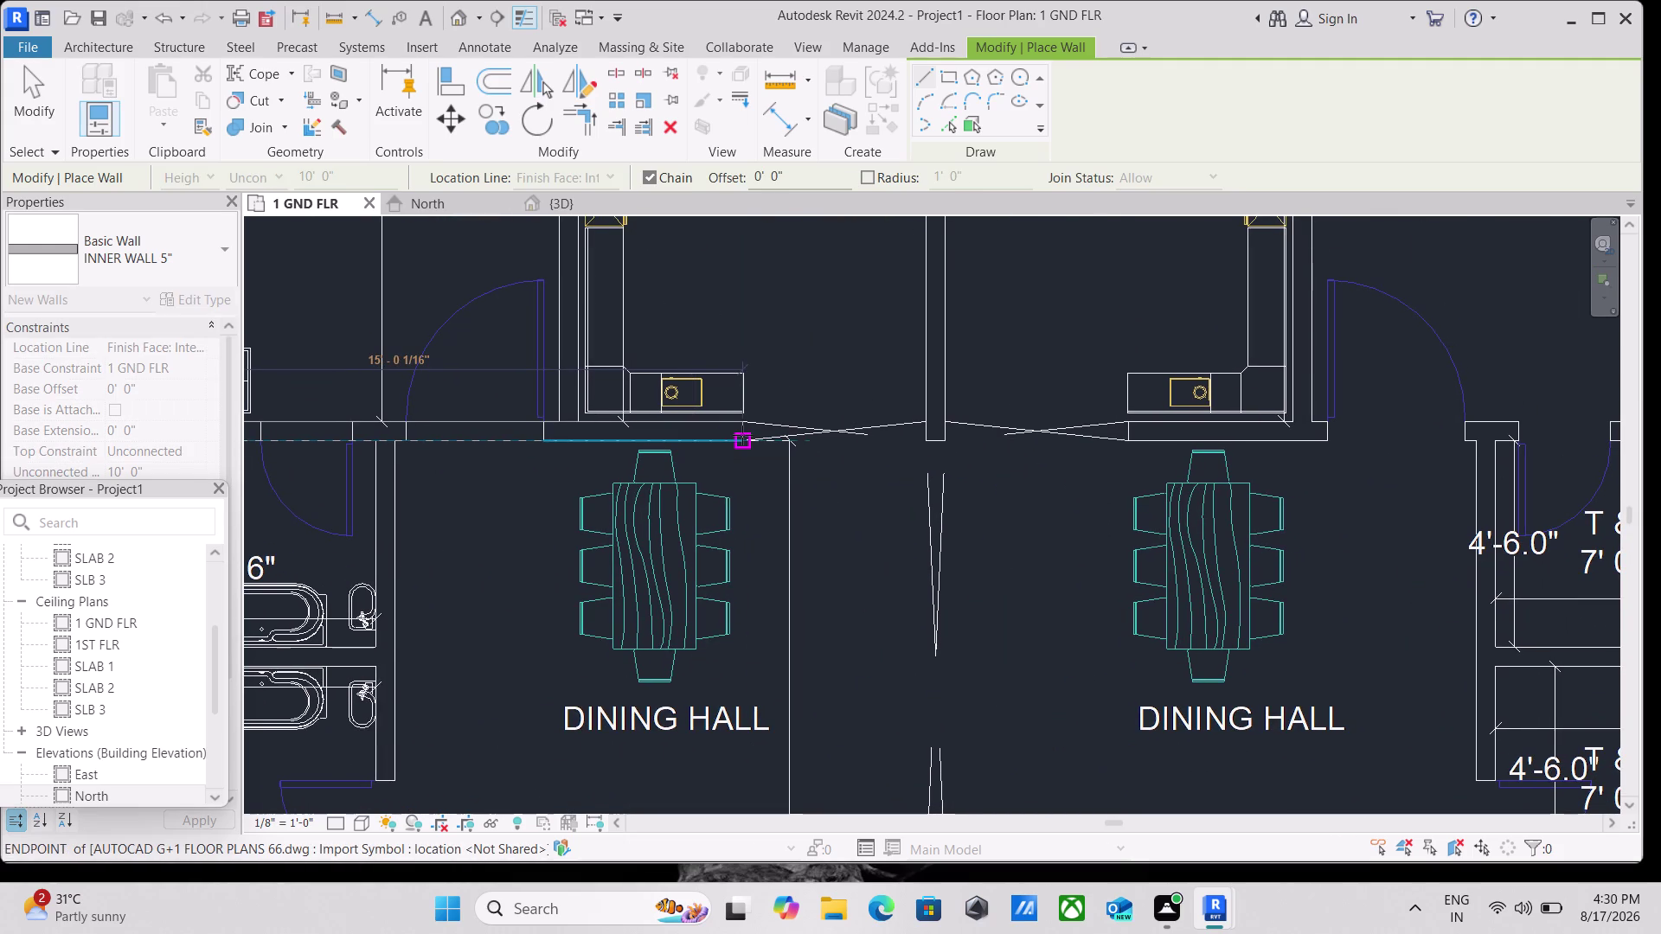
click(742, 436)
key(Escape)
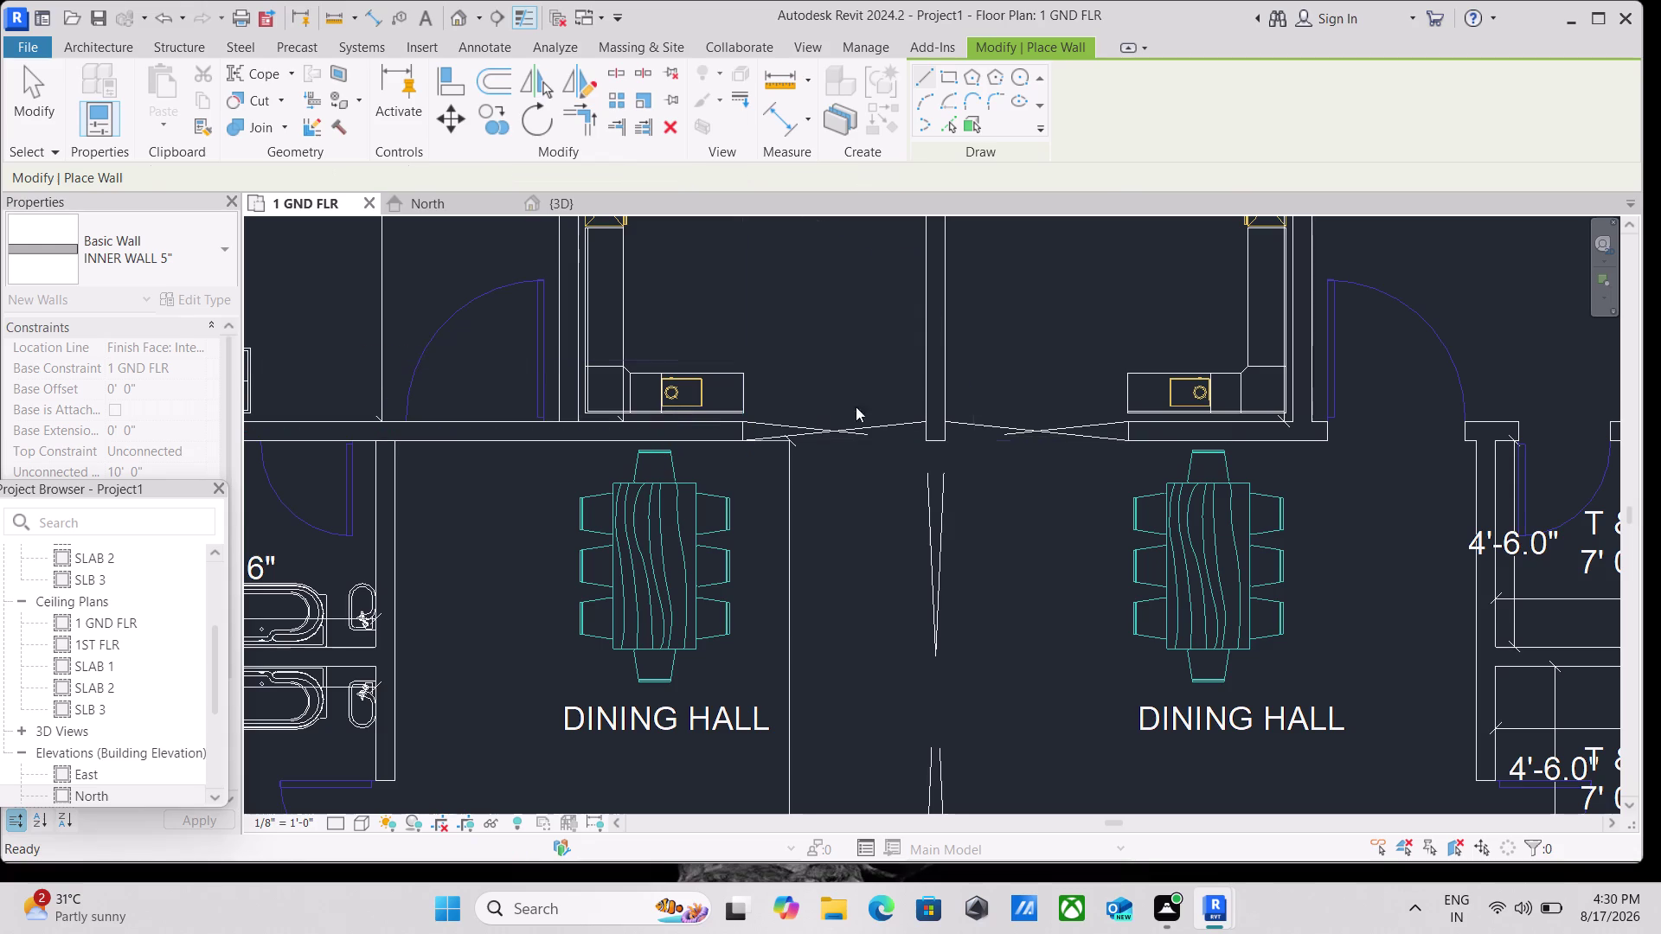
Draw an inner wall along the dining hall, ending at the bathroom wall corner.
scroll(down, 3)
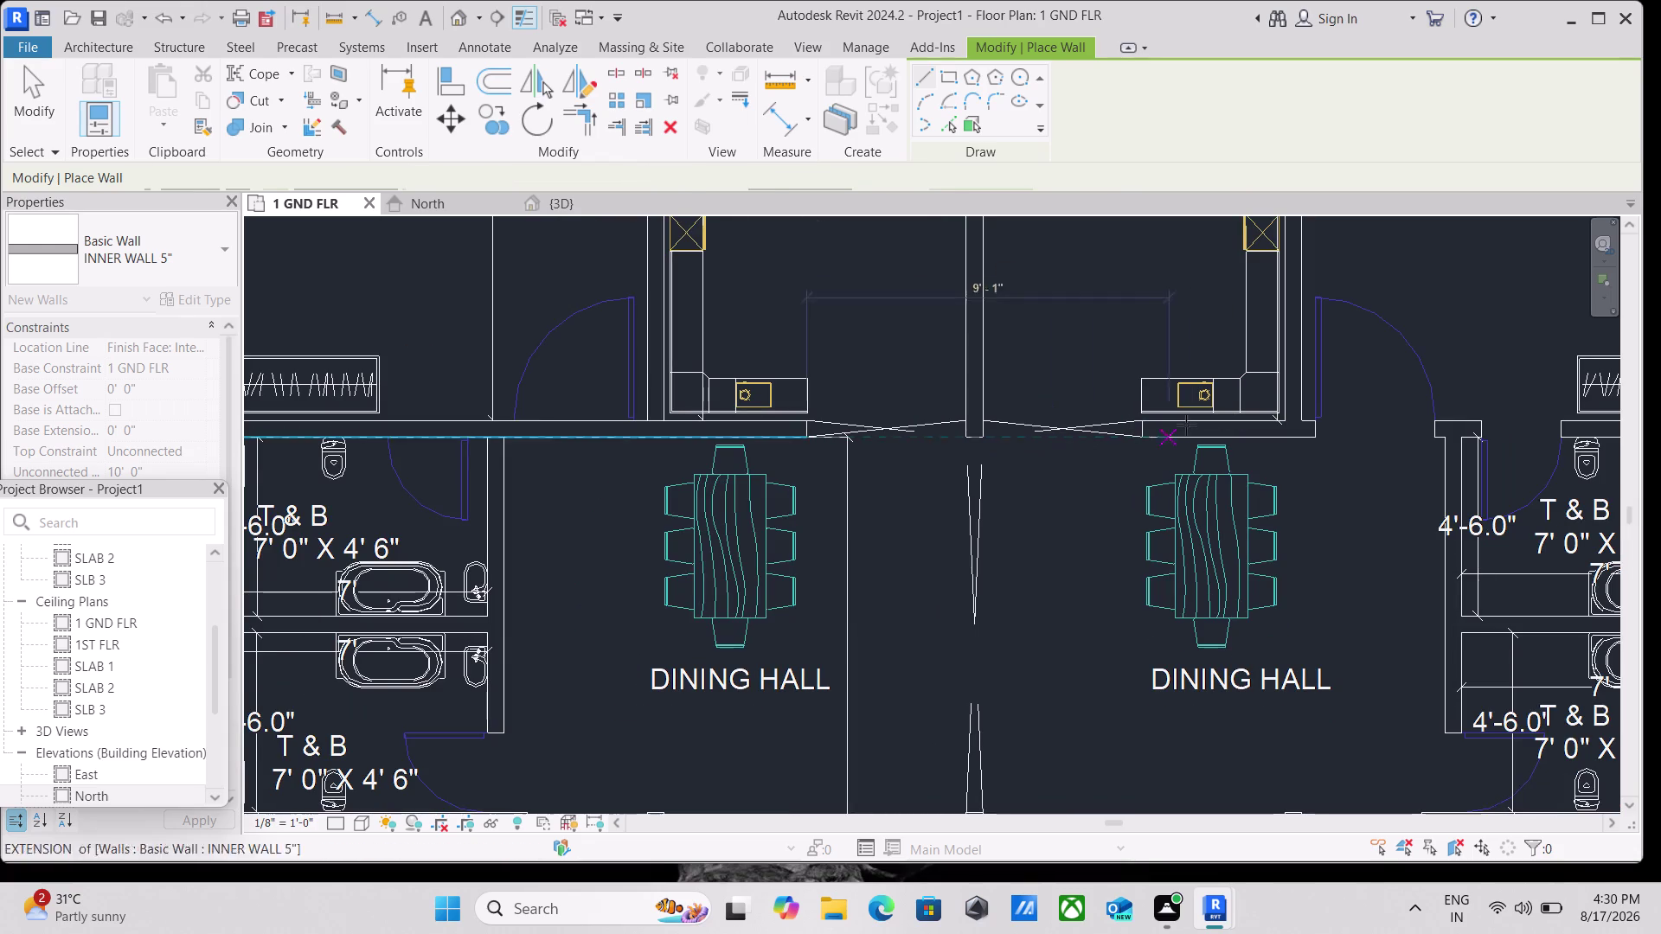
middle_drag(1165, 455, 903, 512)
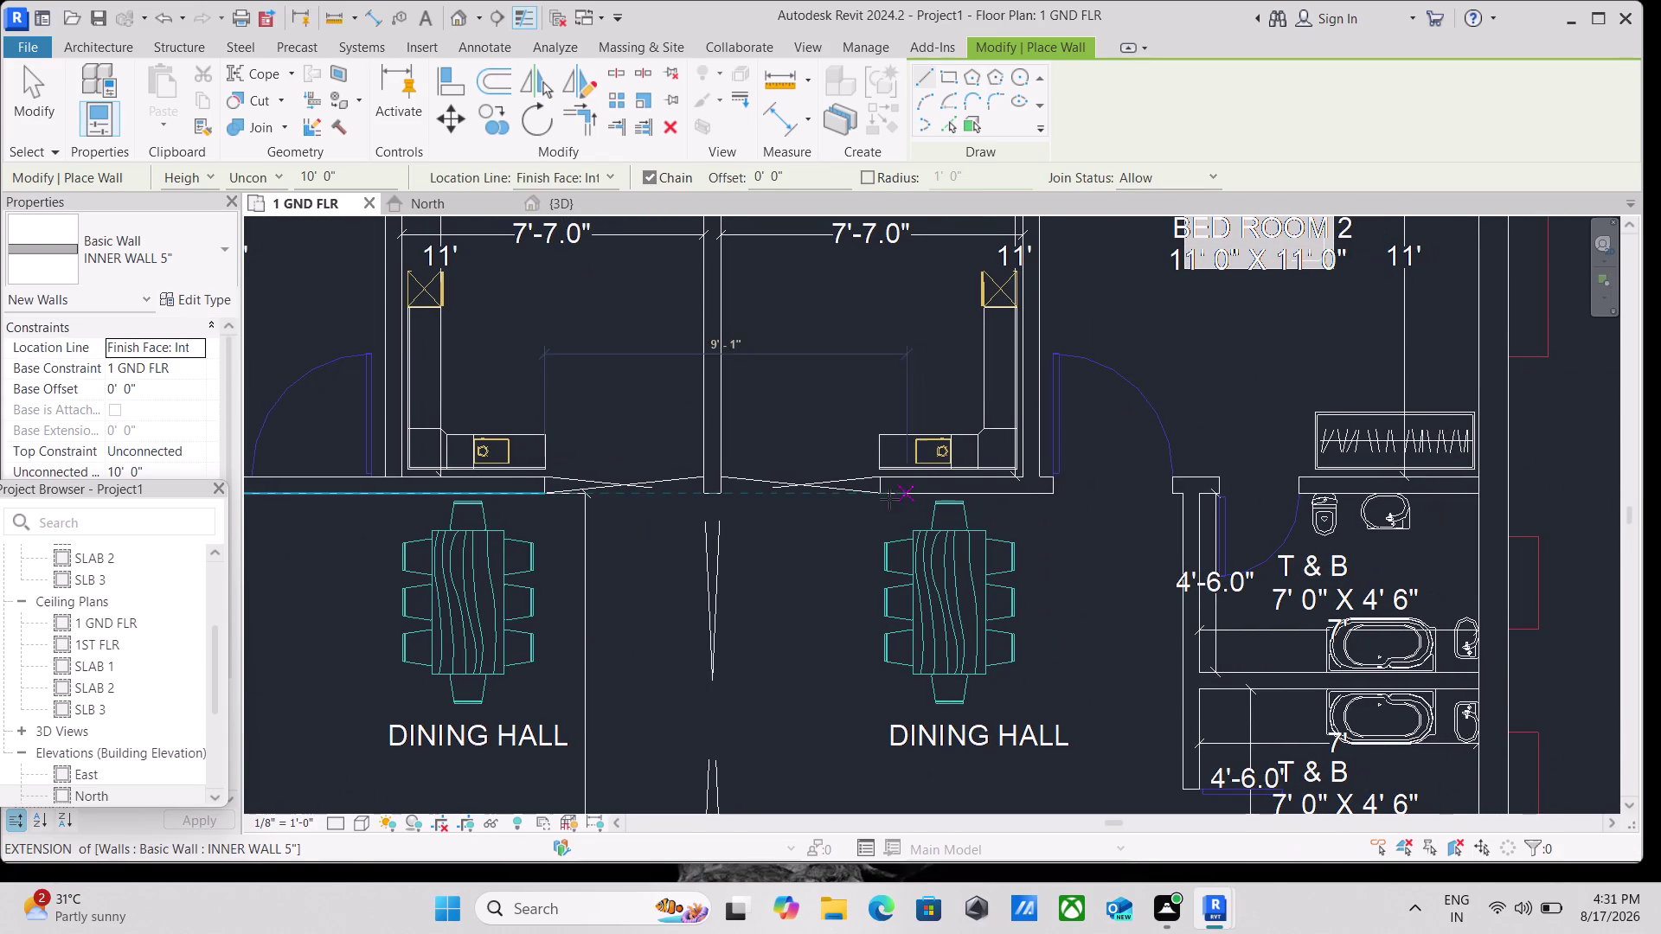
click(877, 499)
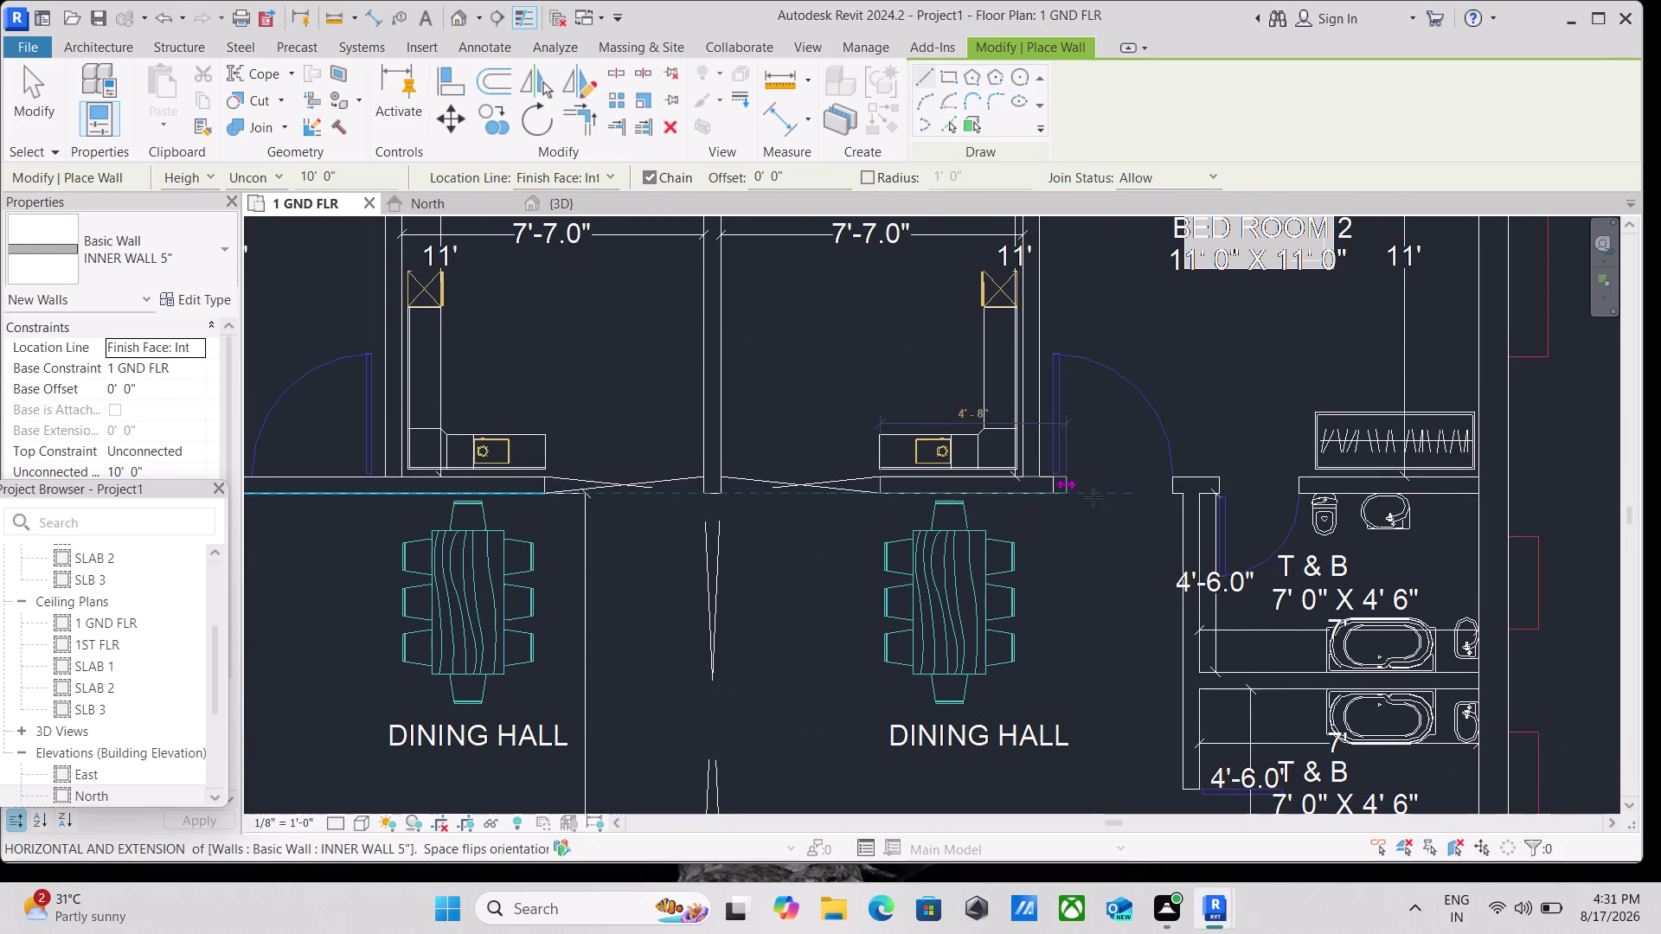
middle_drag(1397, 502, 1372, 508)
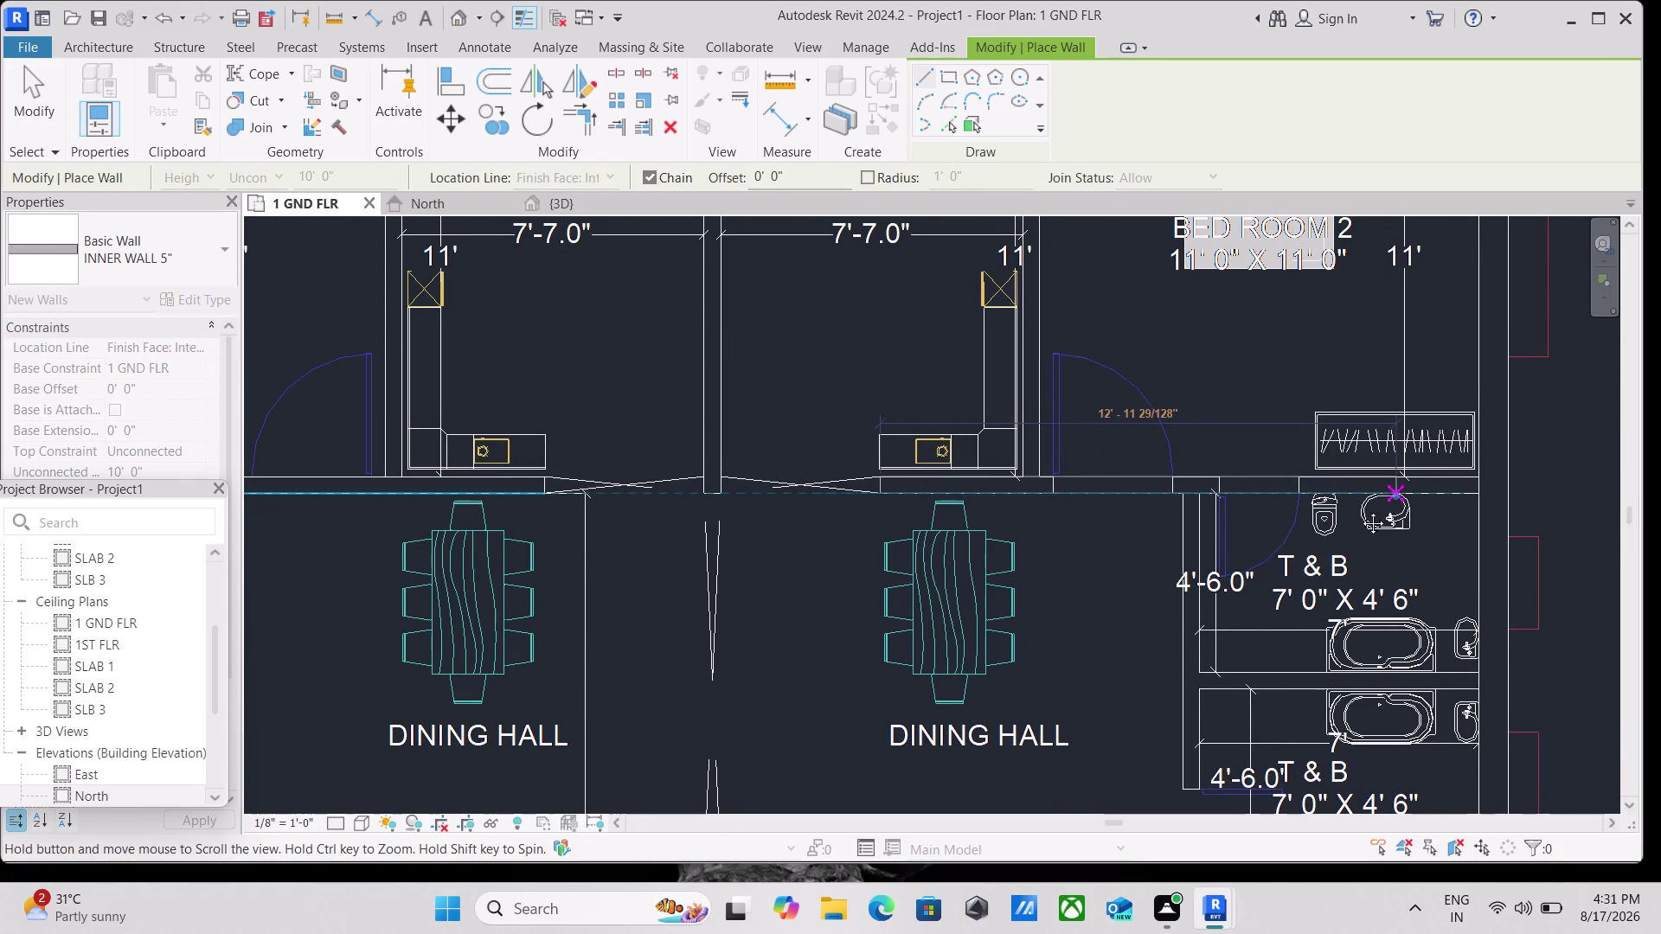
middle_drag(1372, 508, 1007, 530)
scroll(up, 3)
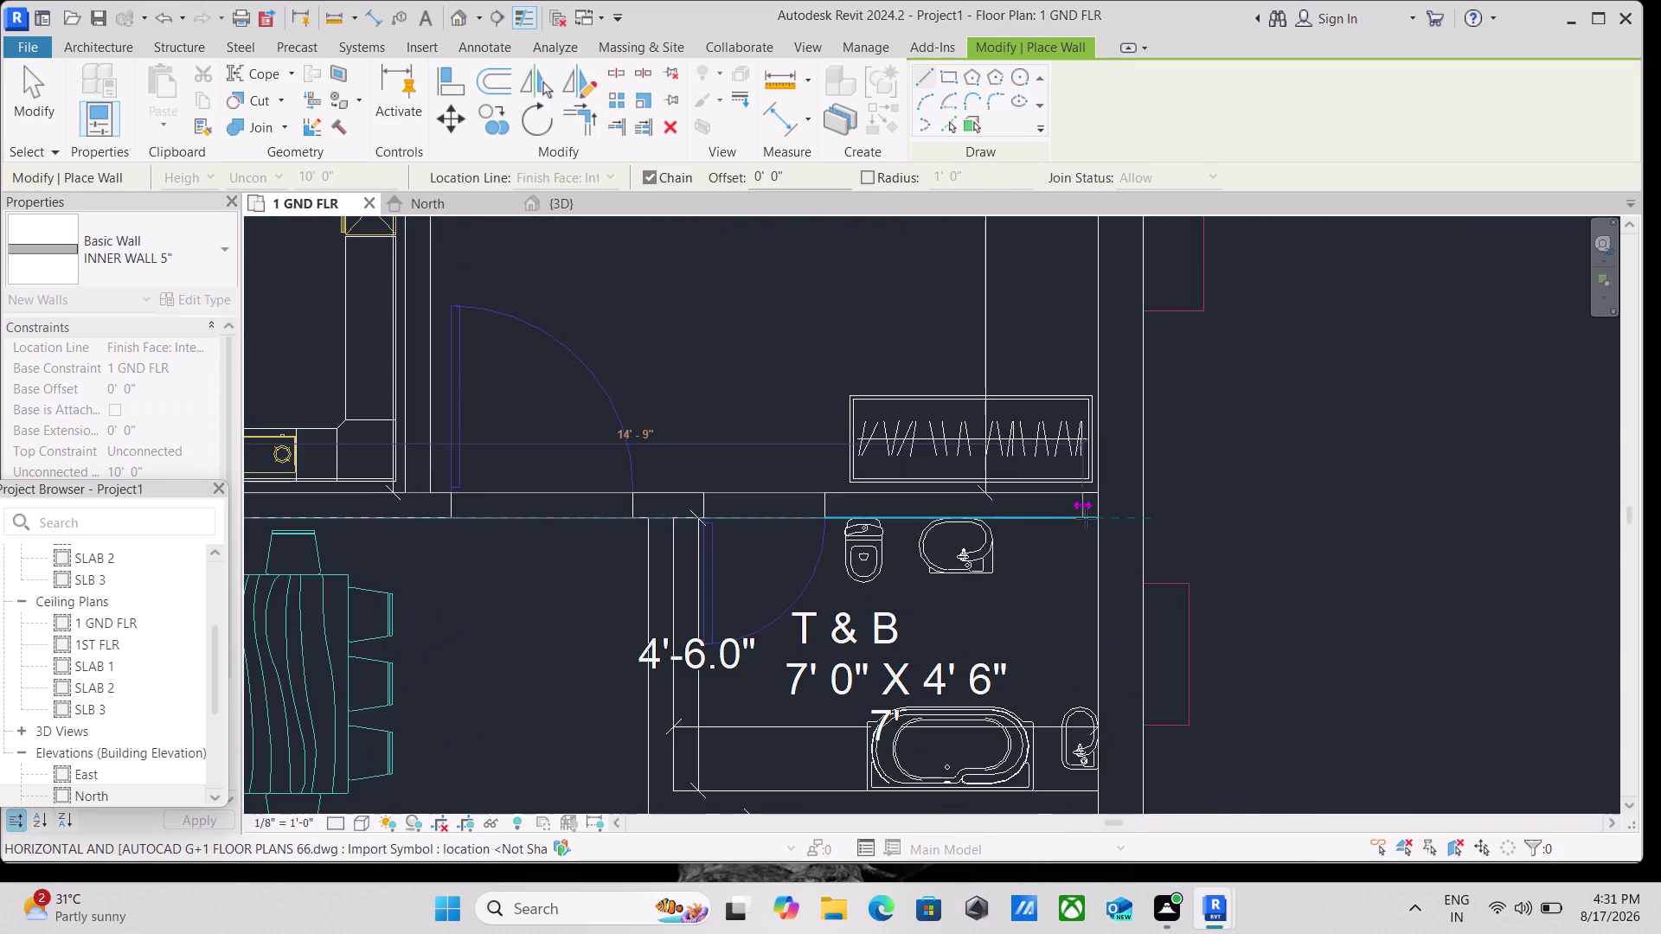
click(1098, 514)
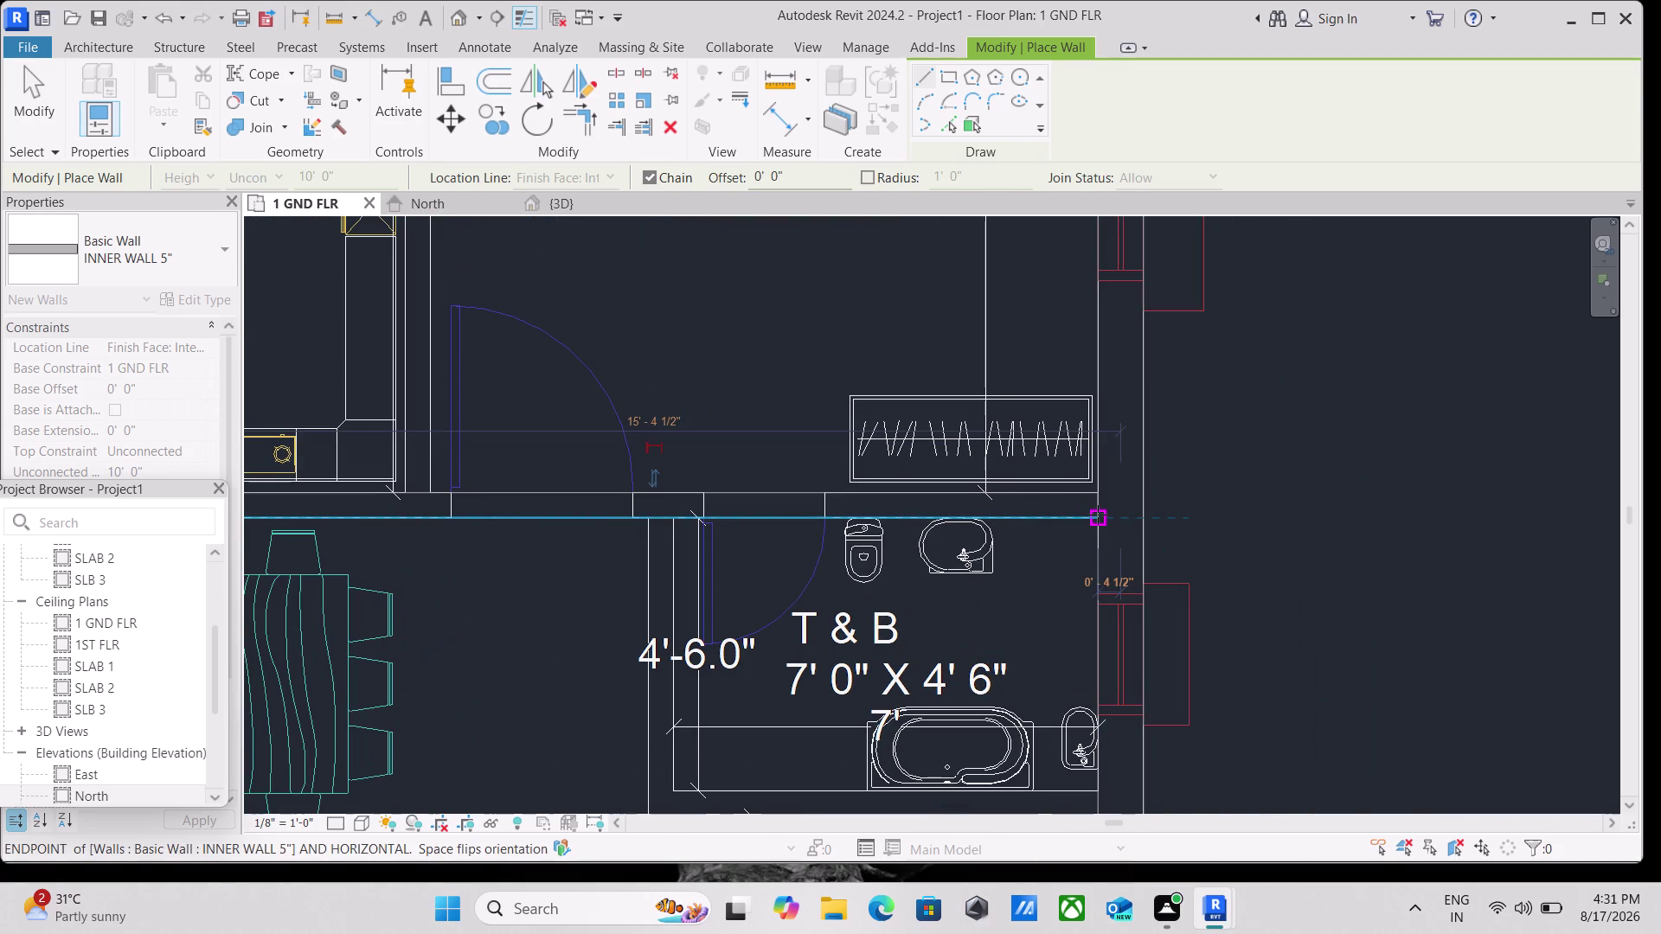
key(Escape)
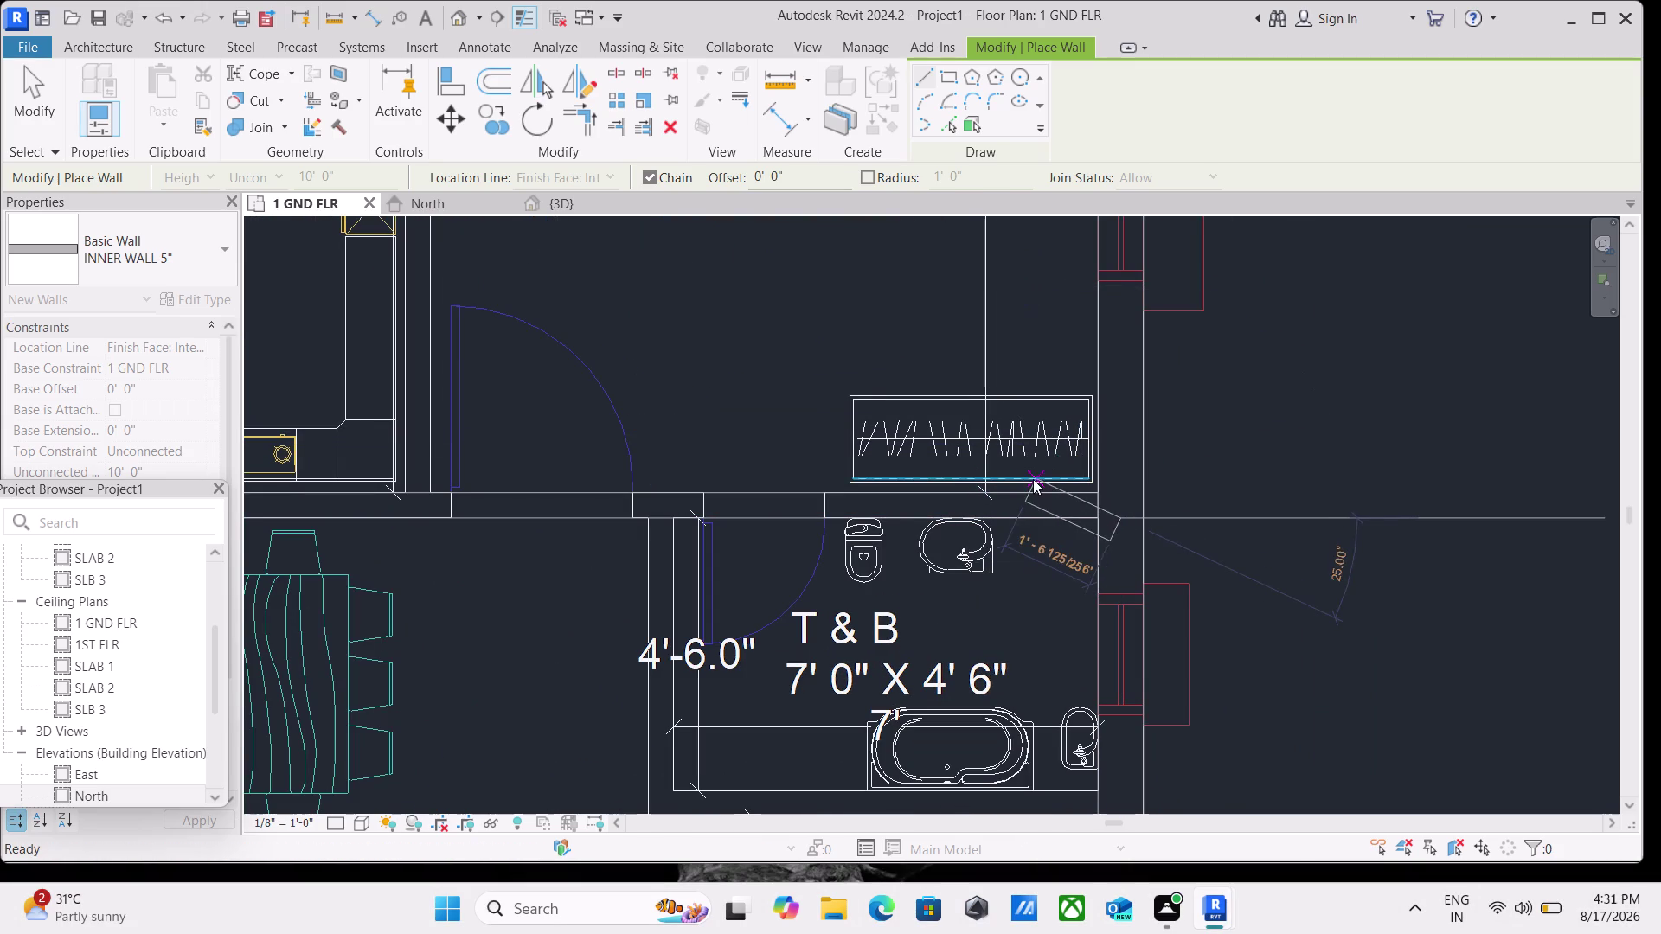
scroll(down, 3)
scroll(down, 3)
Pan the plan and place a wall point in the left dining hall.
middle_drag(831, 385, 869, 400)
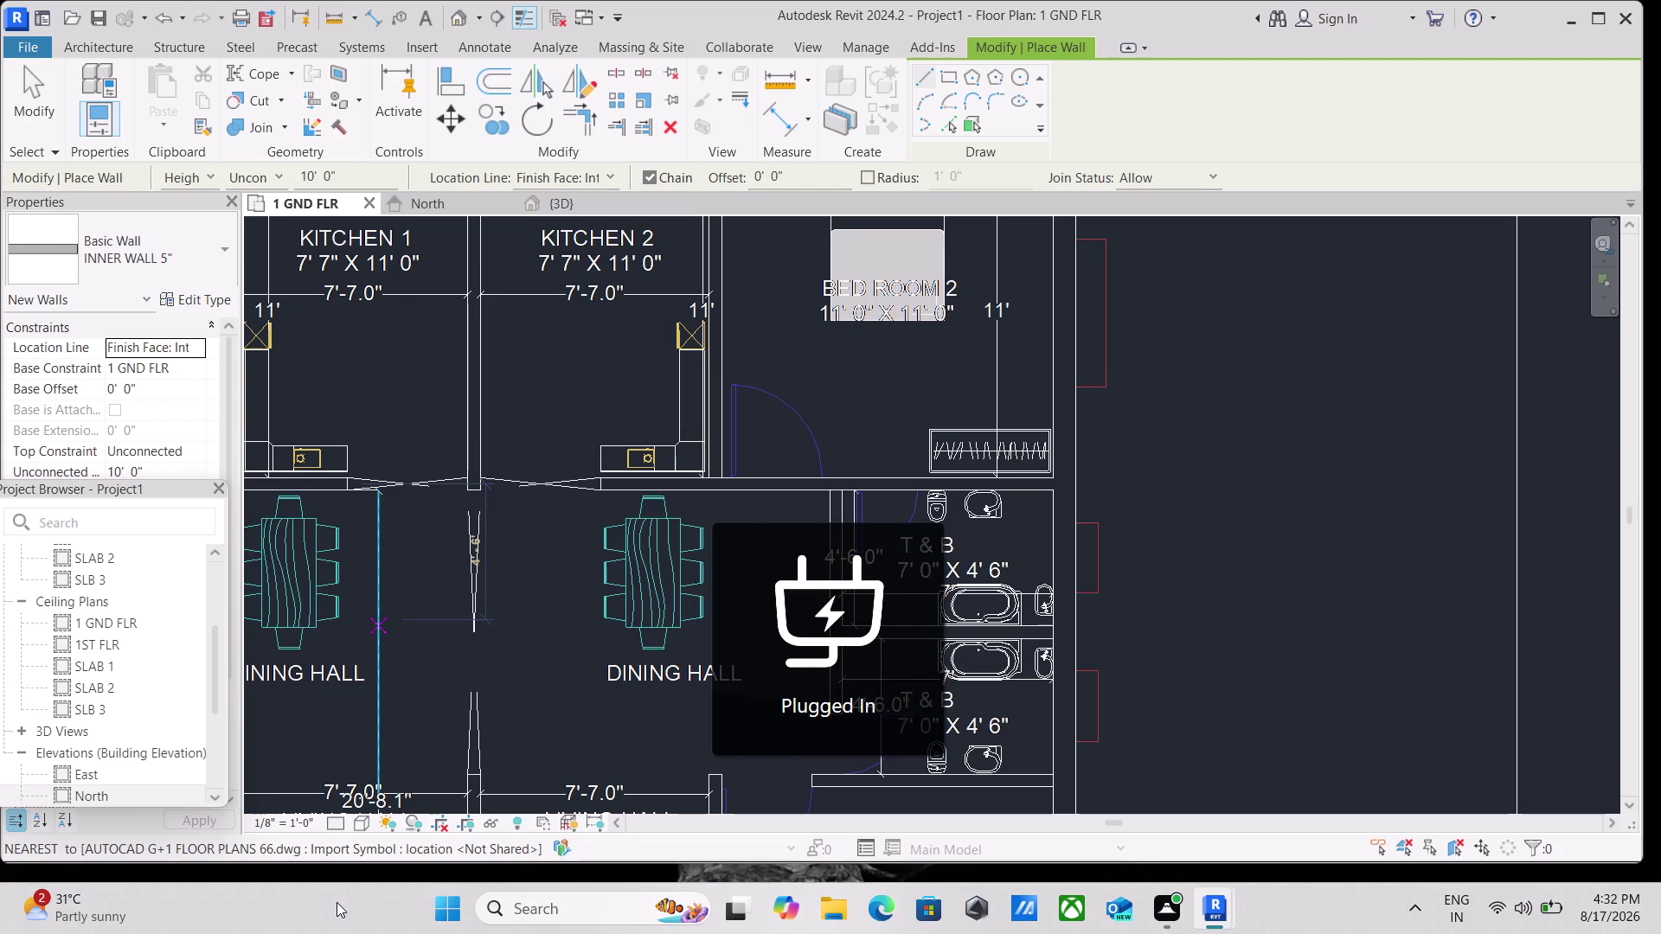
click(0, 933)
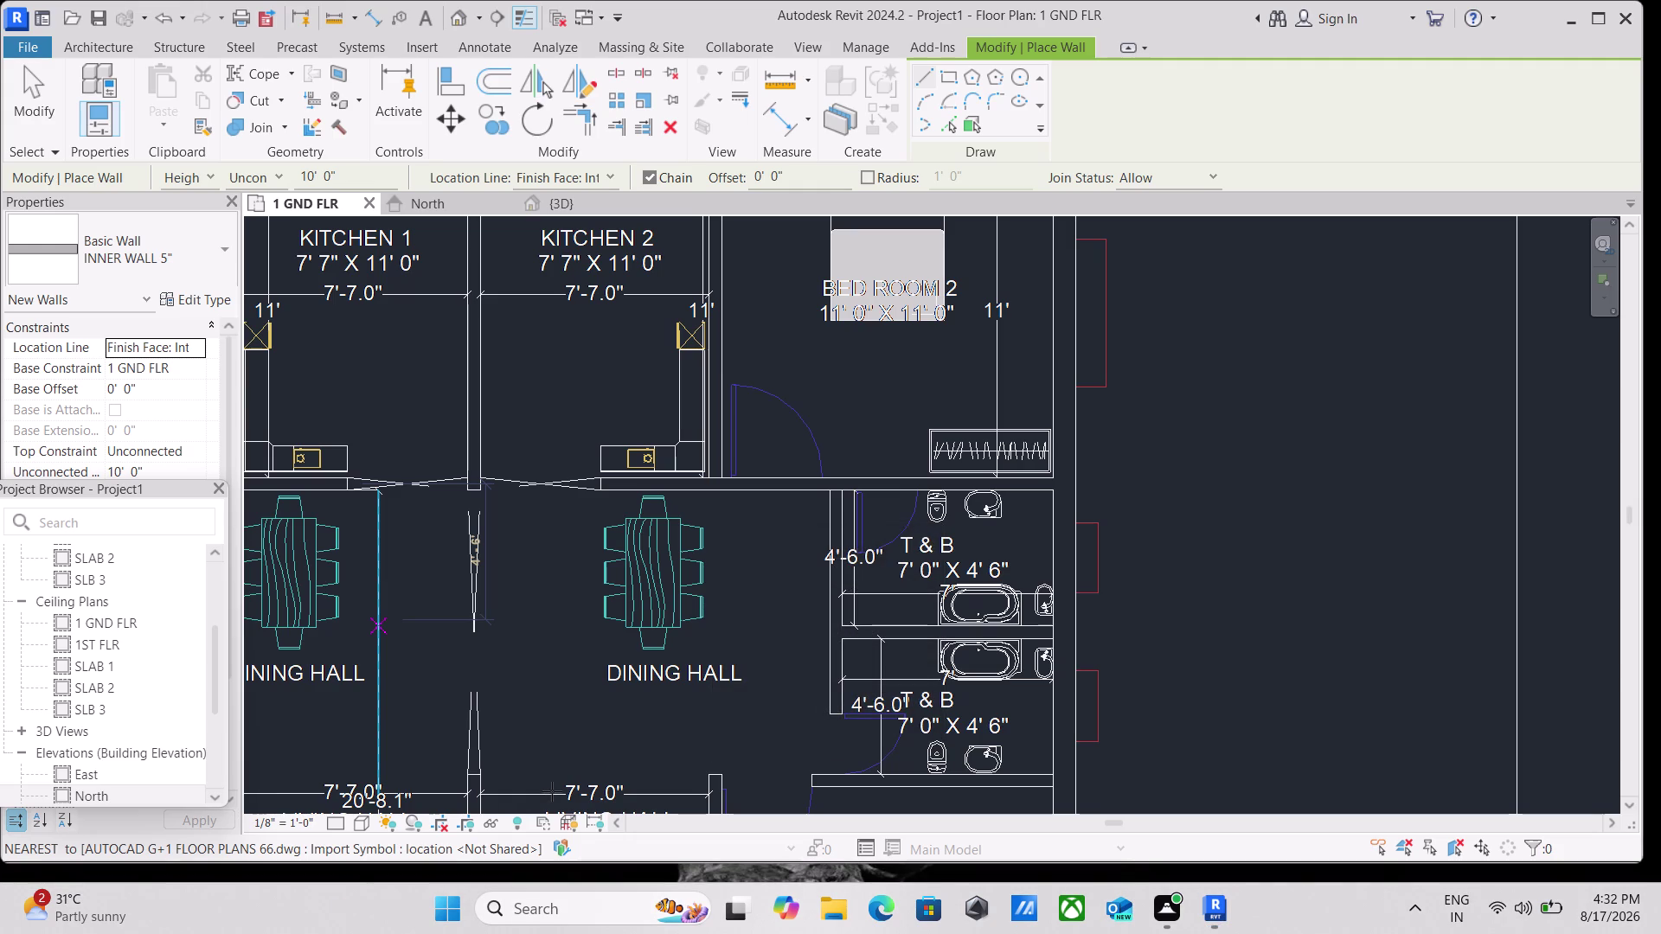
Draw a flipped inner wall from Kitchen 1's corner down to the dining hall wall.
scroll(down, 3)
scroll(down, 3)
scroll(down, 3)
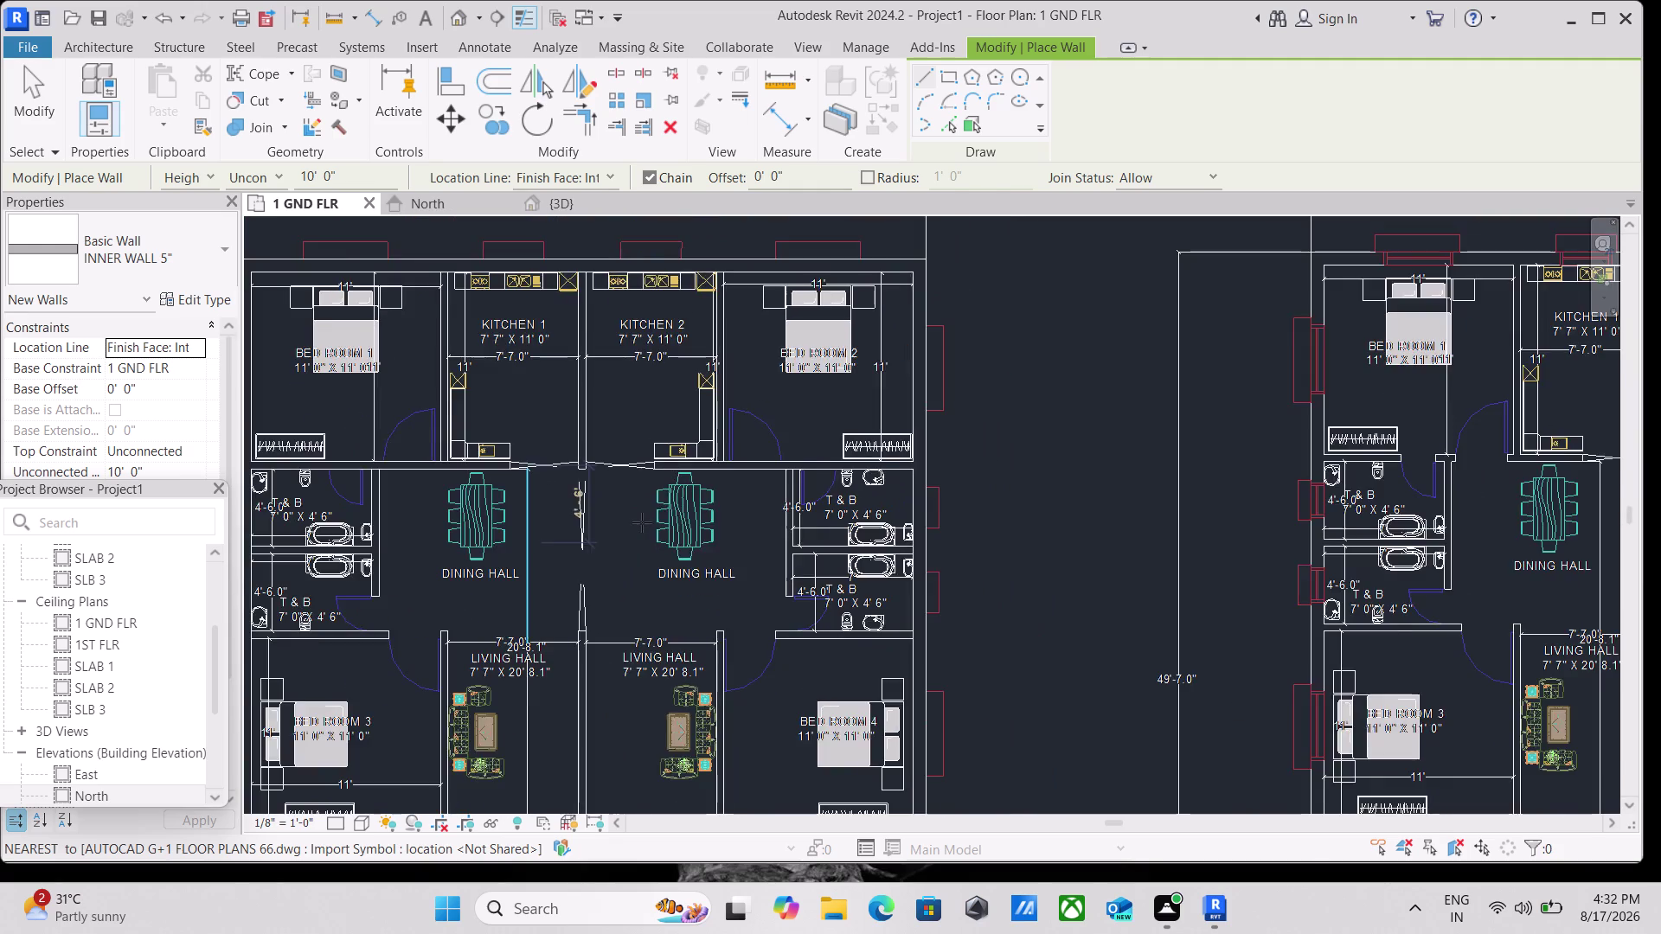
scroll(down, 3)
middle_drag(648, 523, 785, 486)
scroll(up, 3)
scroll(up, 3)
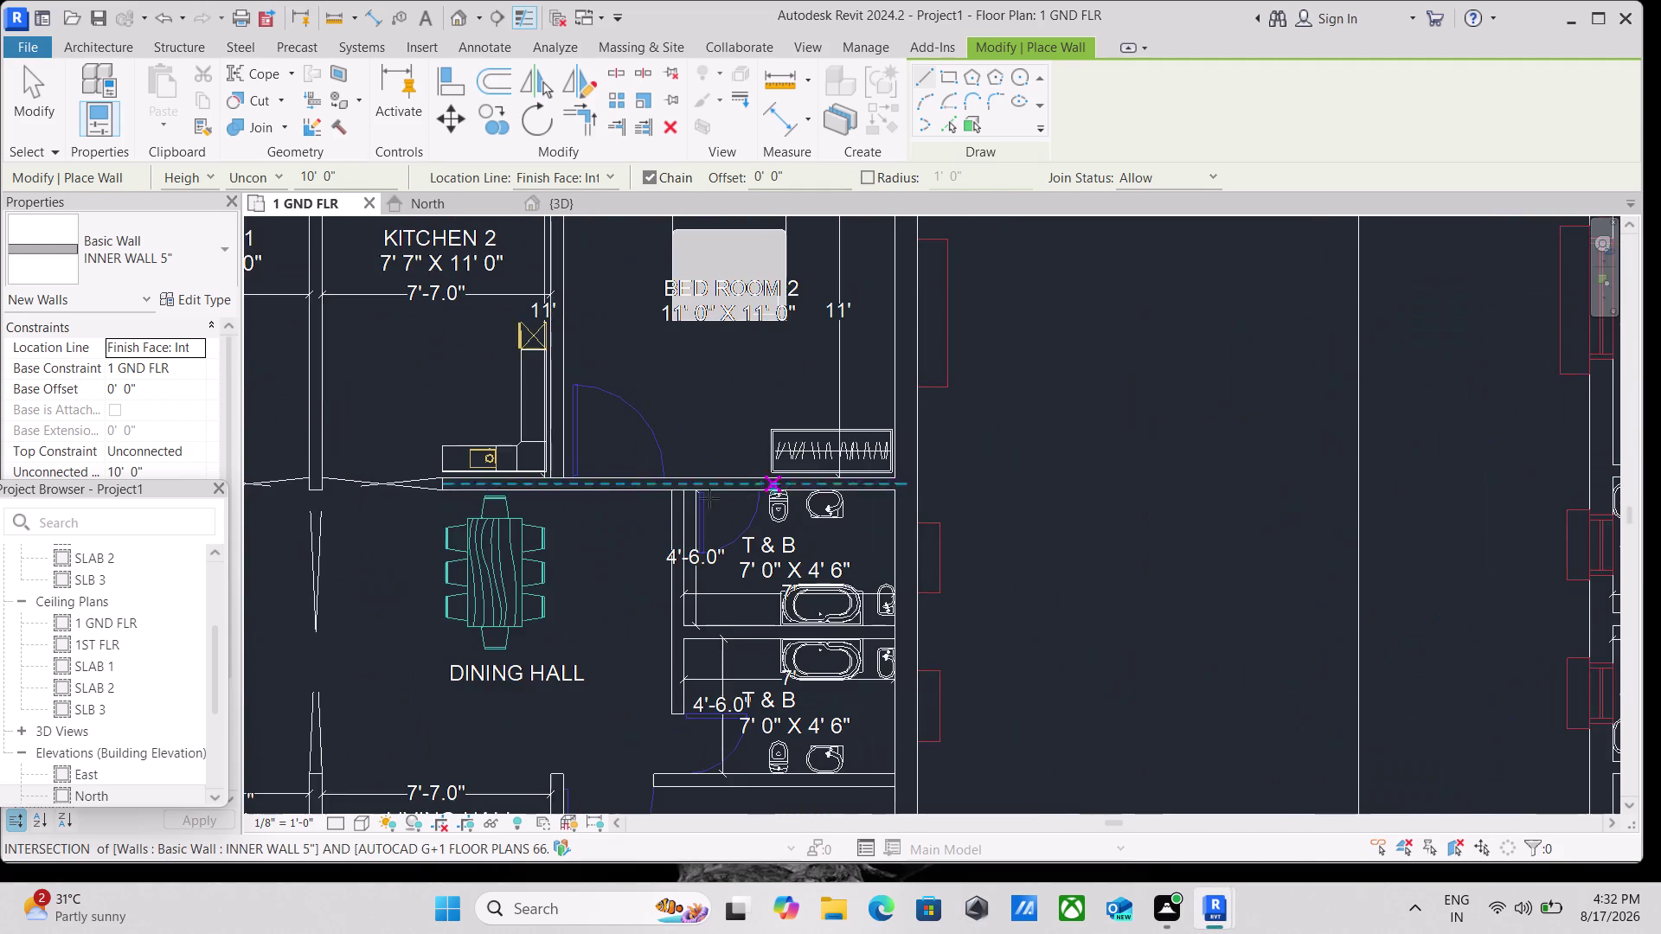
scroll(down, 3)
middle_drag(469, 541, 719, 607)
scroll(down, 3)
middle_drag(693, 477, 849, 581)
scroll(up, 3)
scroll(up, 3)
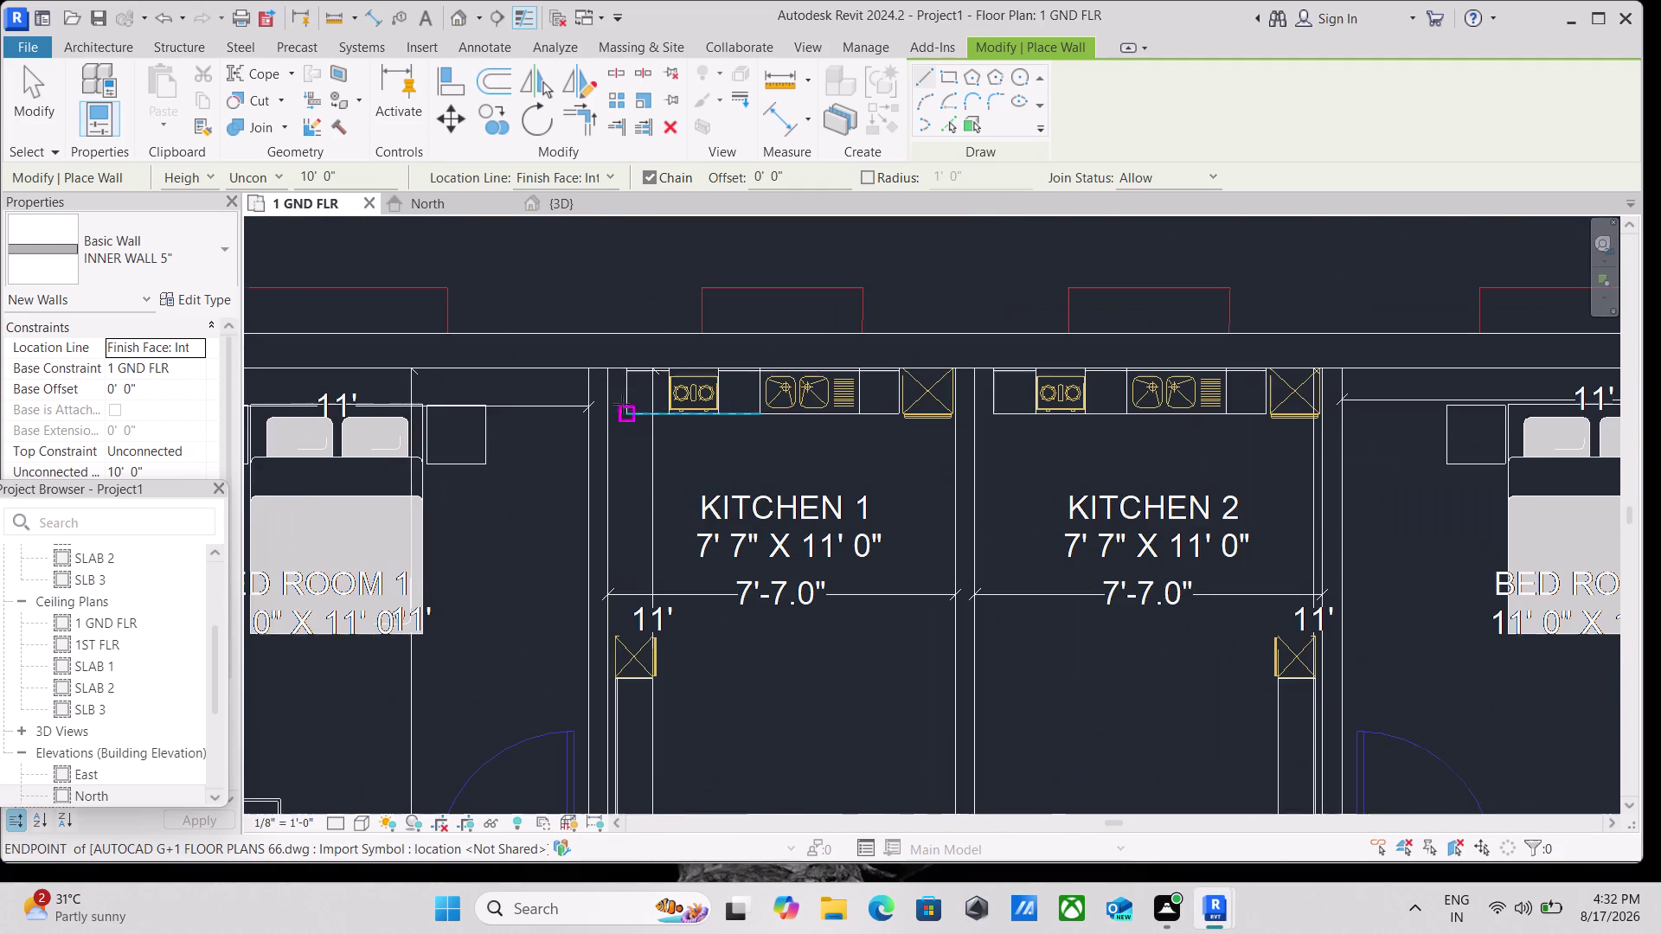
click(607, 370)
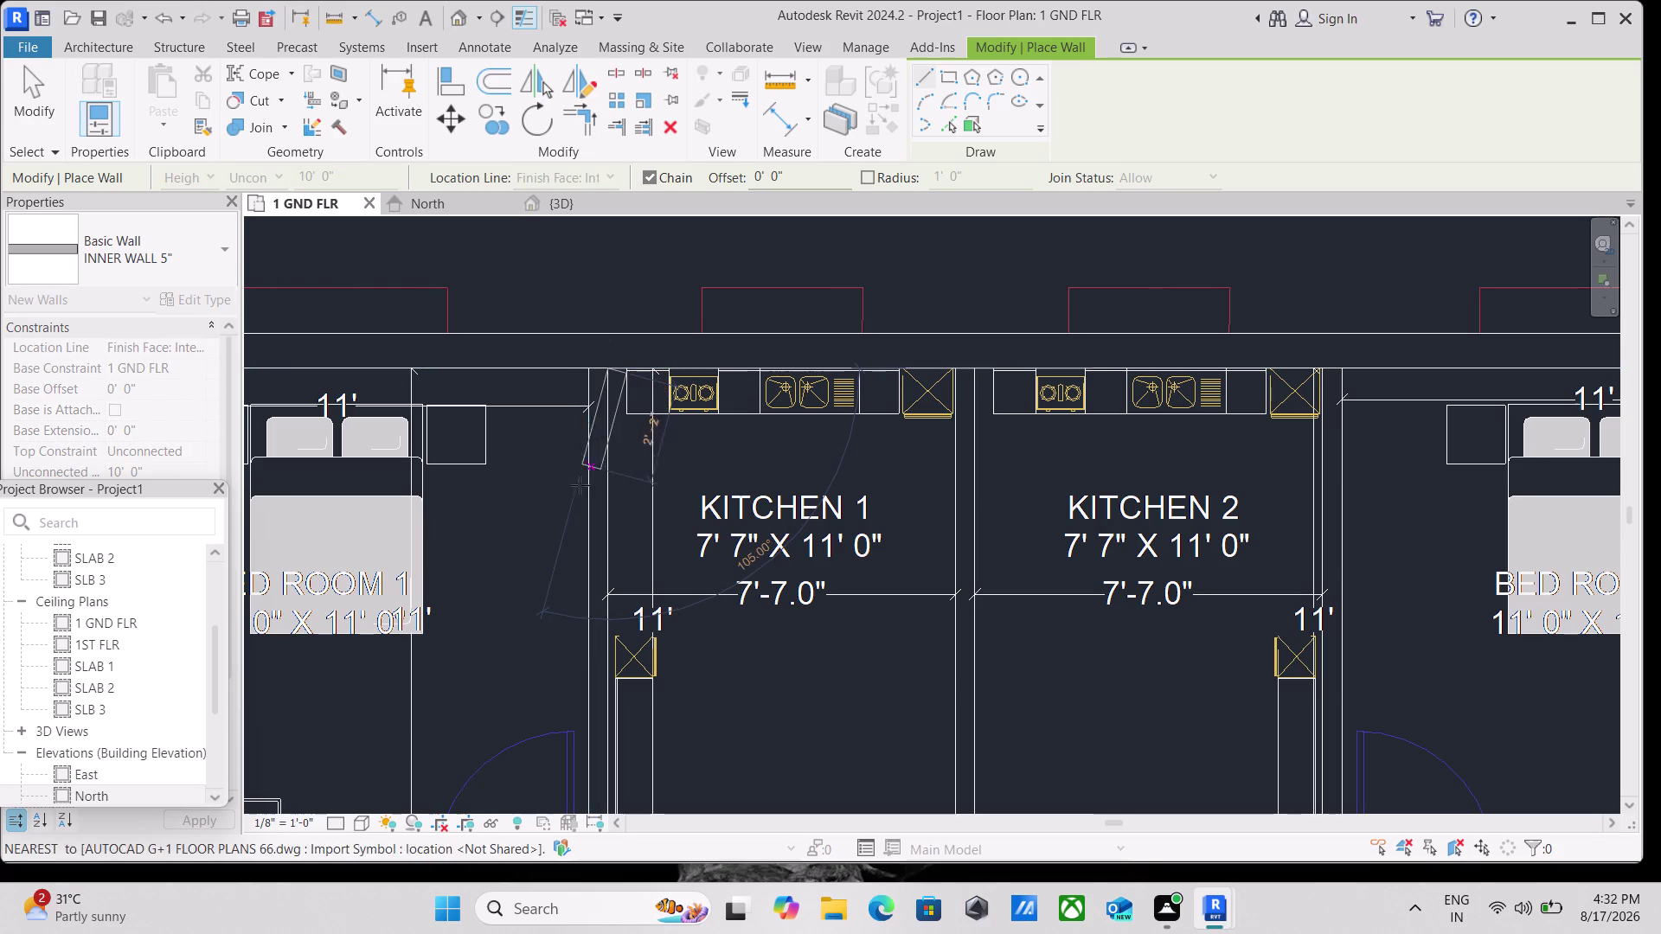
key(space)
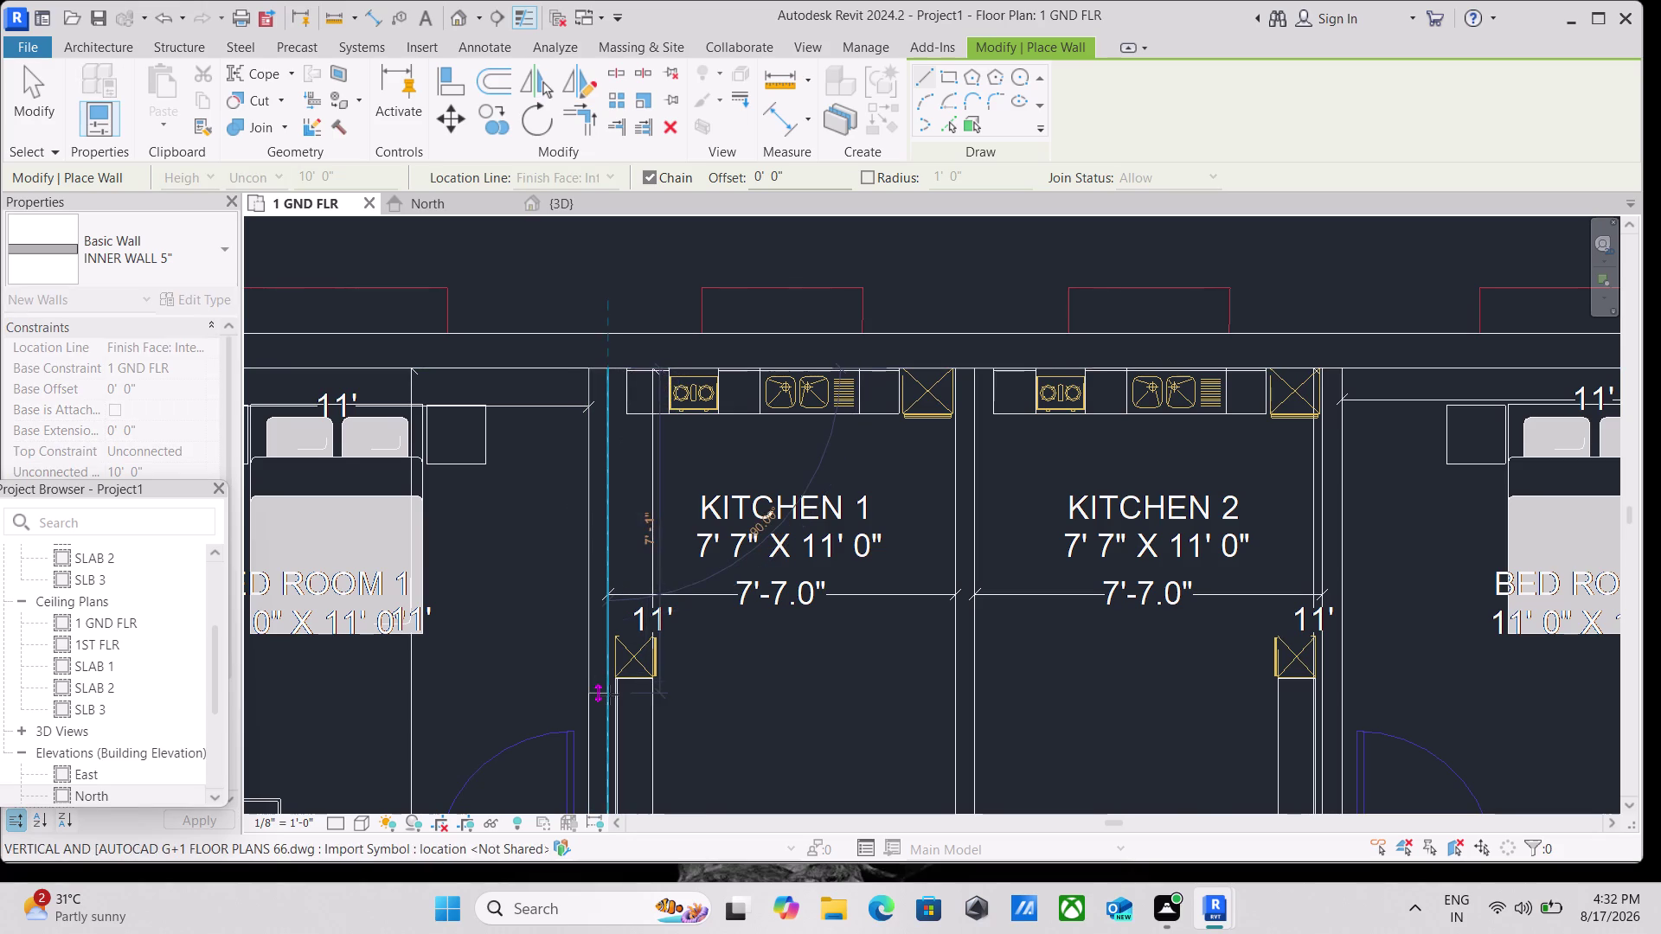
middle_drag(609, 695, 674, 368)
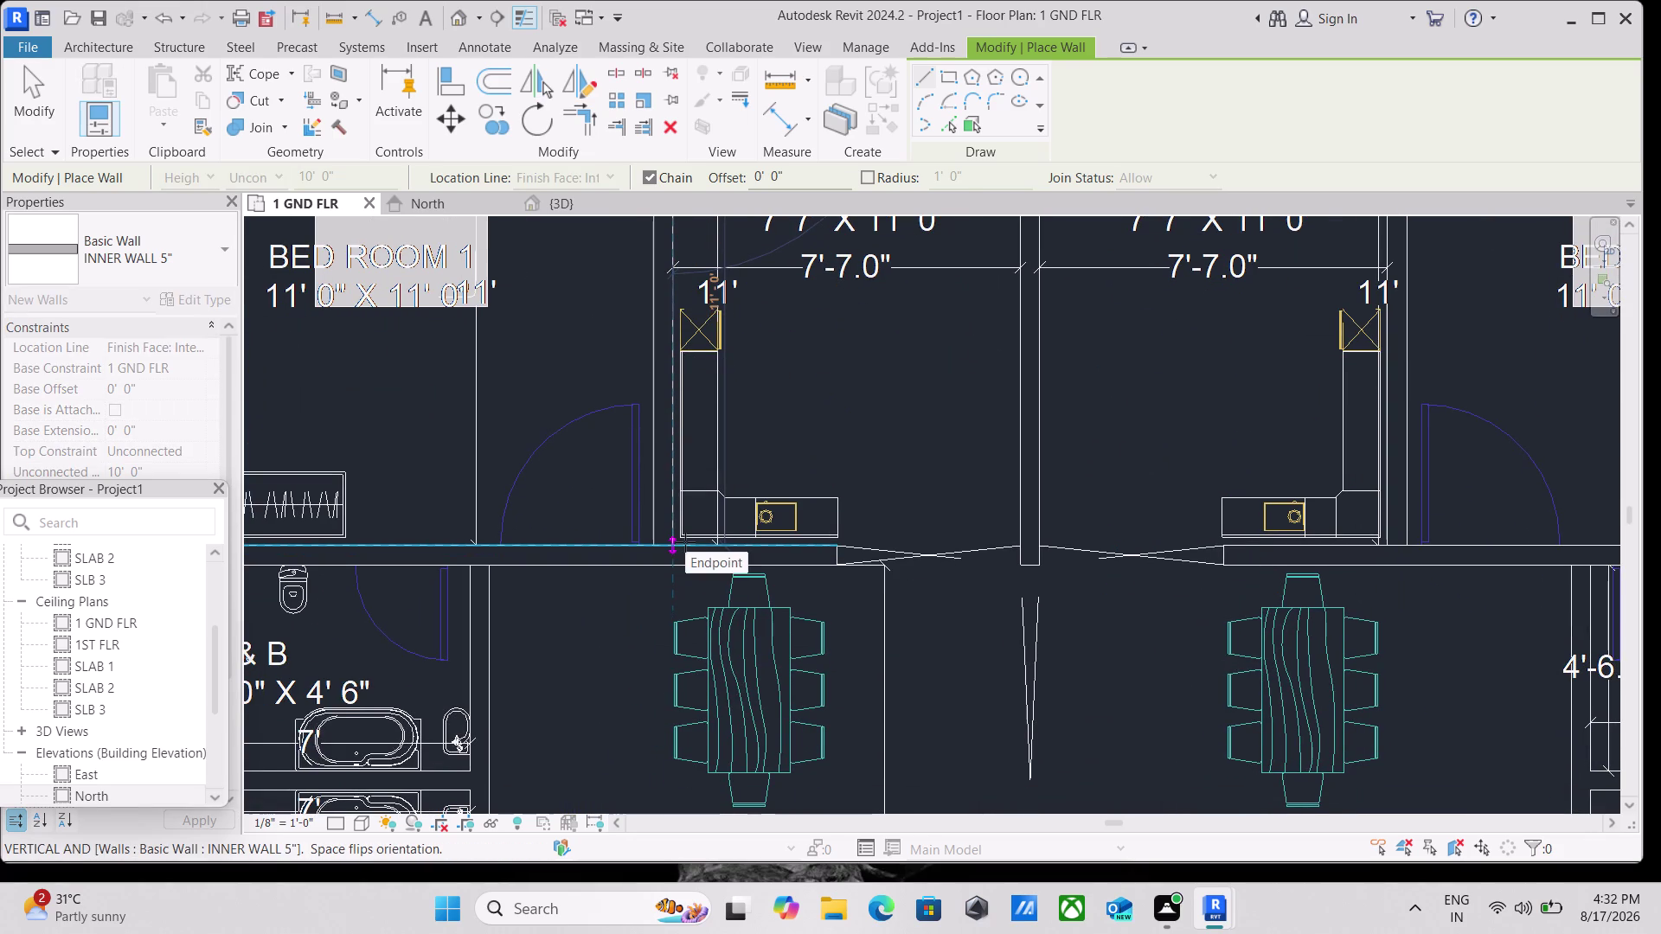
click(685, 542)
key(Escape)
Draw the flipped dividing wall between Kitchen 1 and Kitchen 2 to the dining hall.
scroll(down, 3)
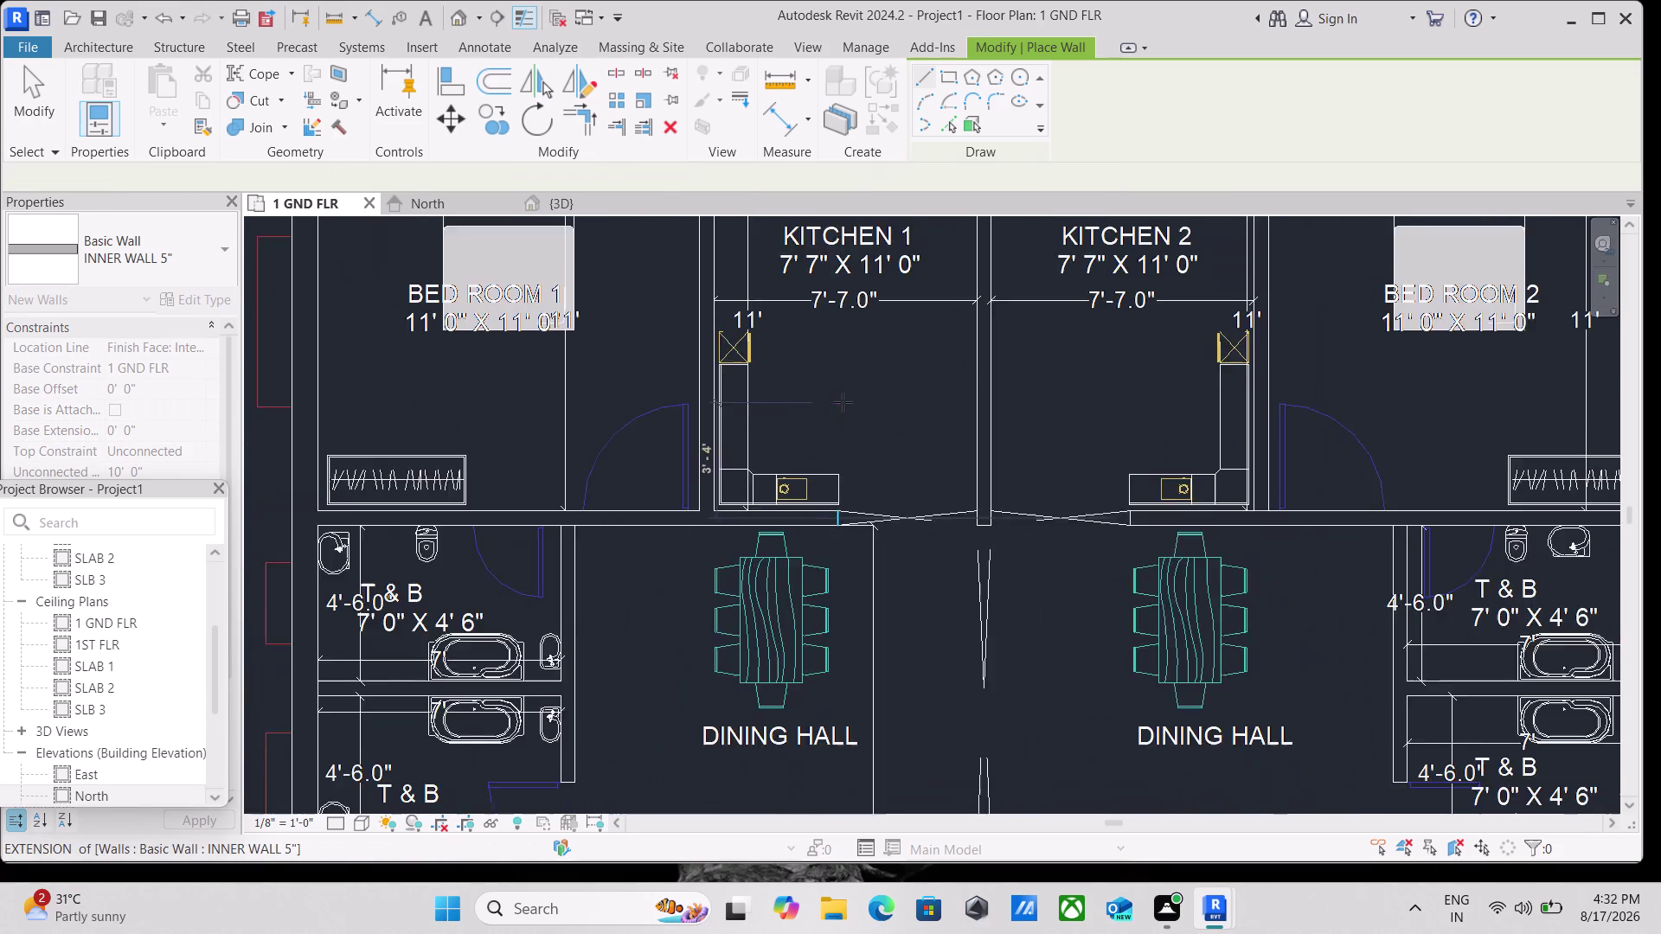
middle_drag(816, 442, 676, 606)
scroll(up, 3)
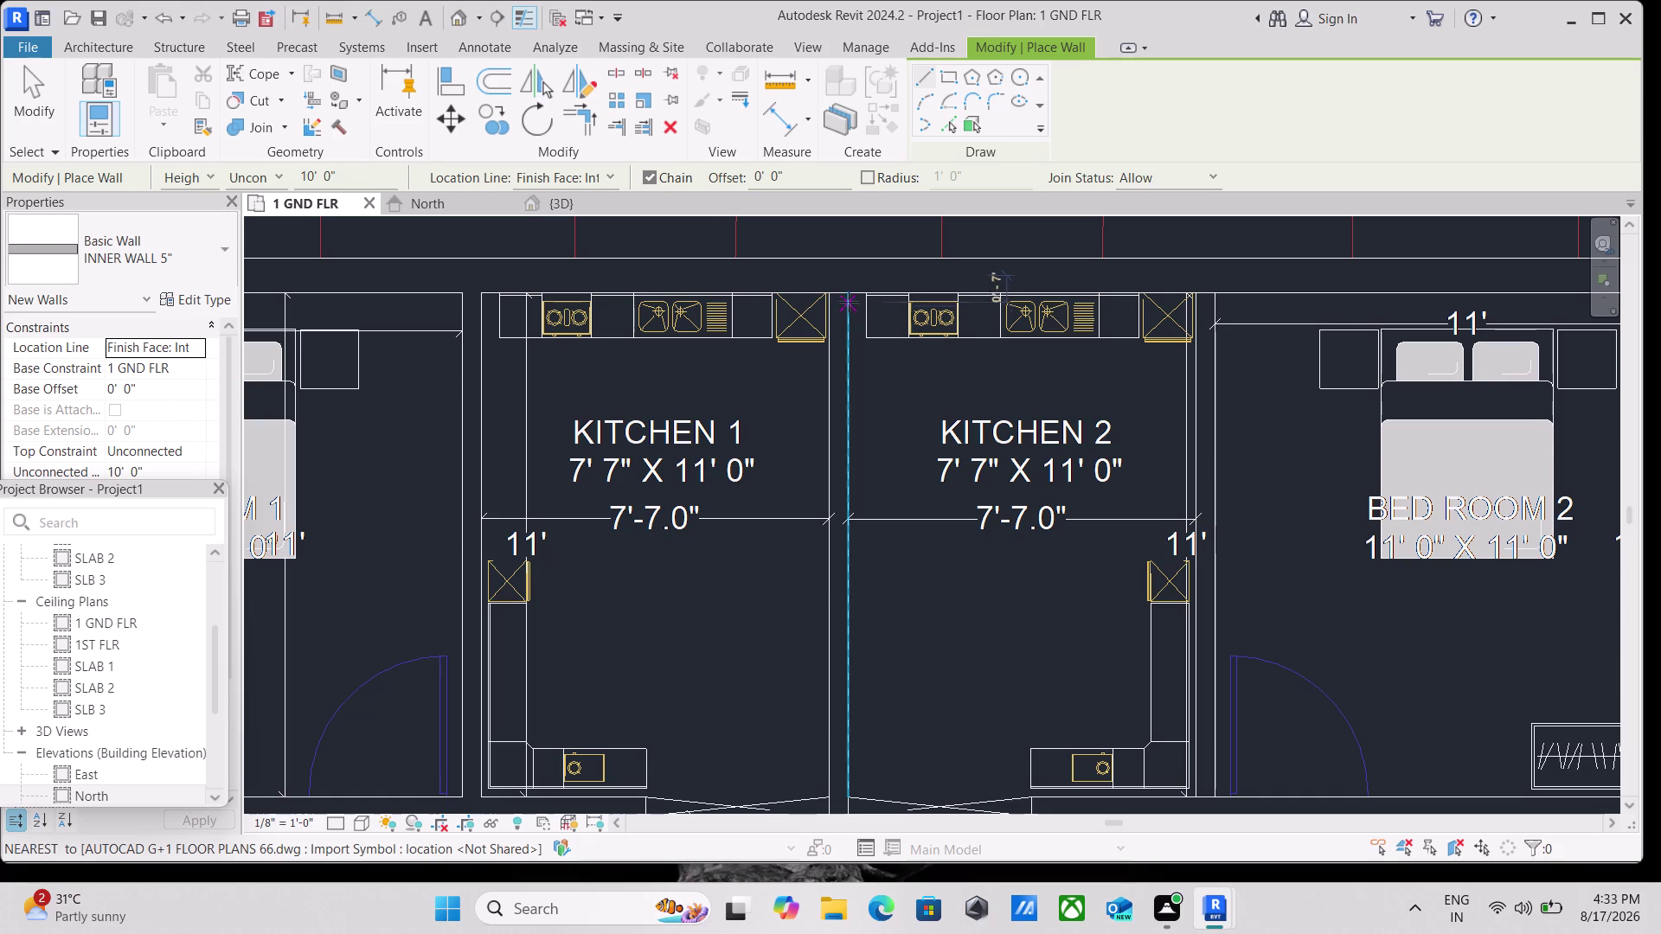
click(849, 299)
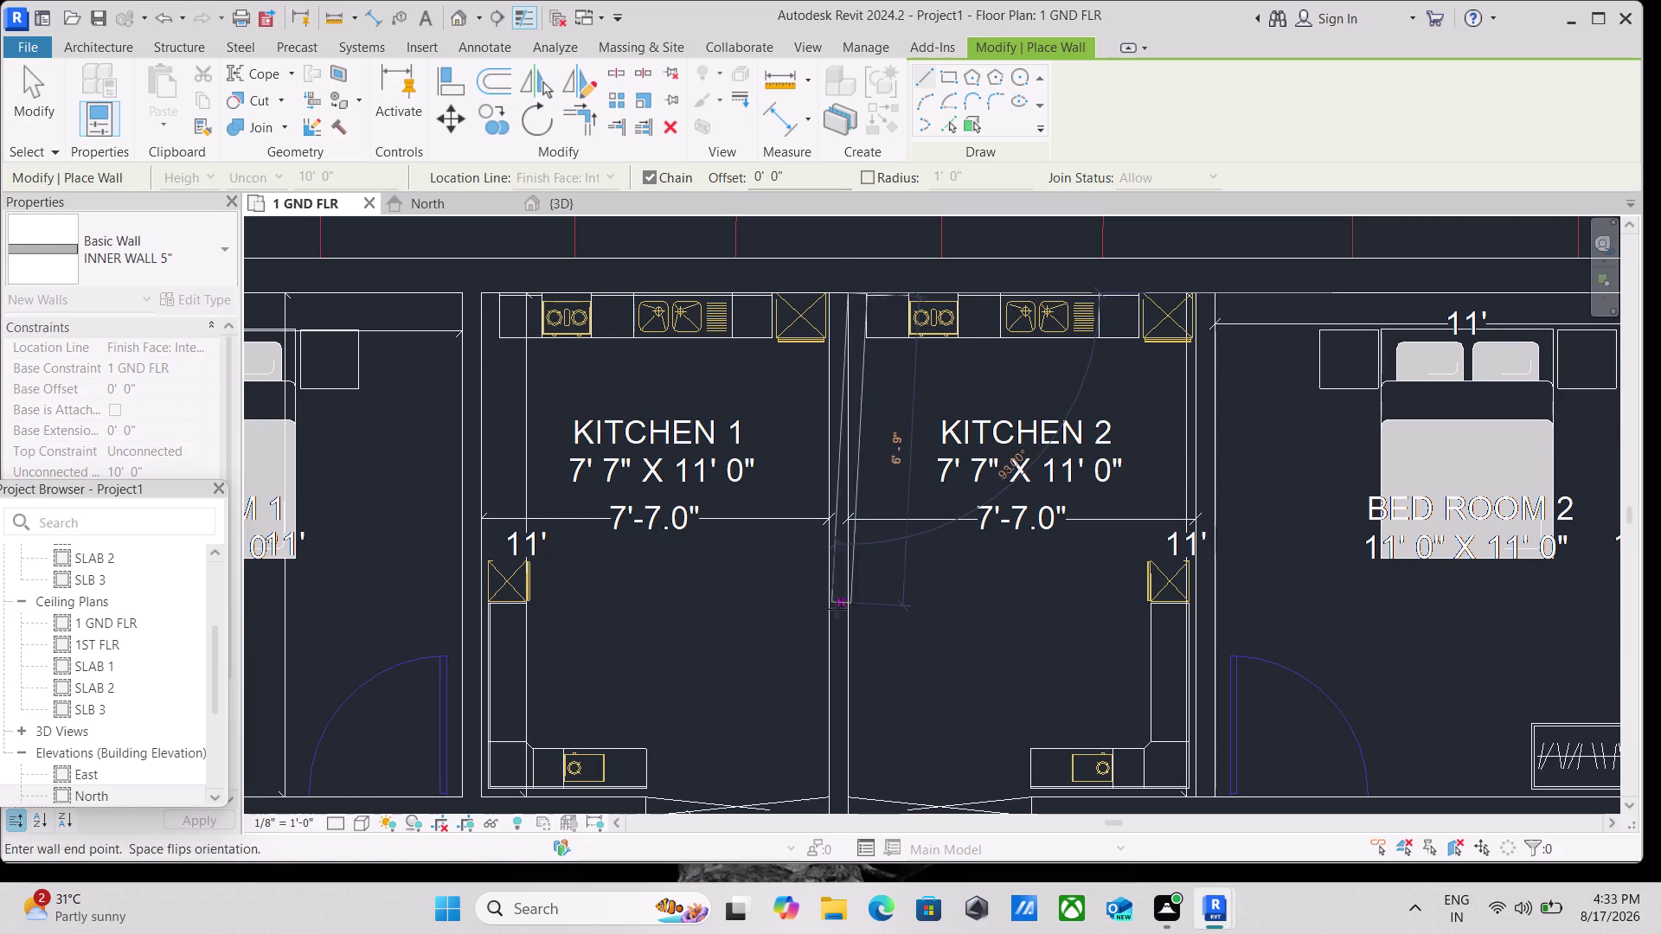
key(space)
middle_drag(860, 662, 859, 651)
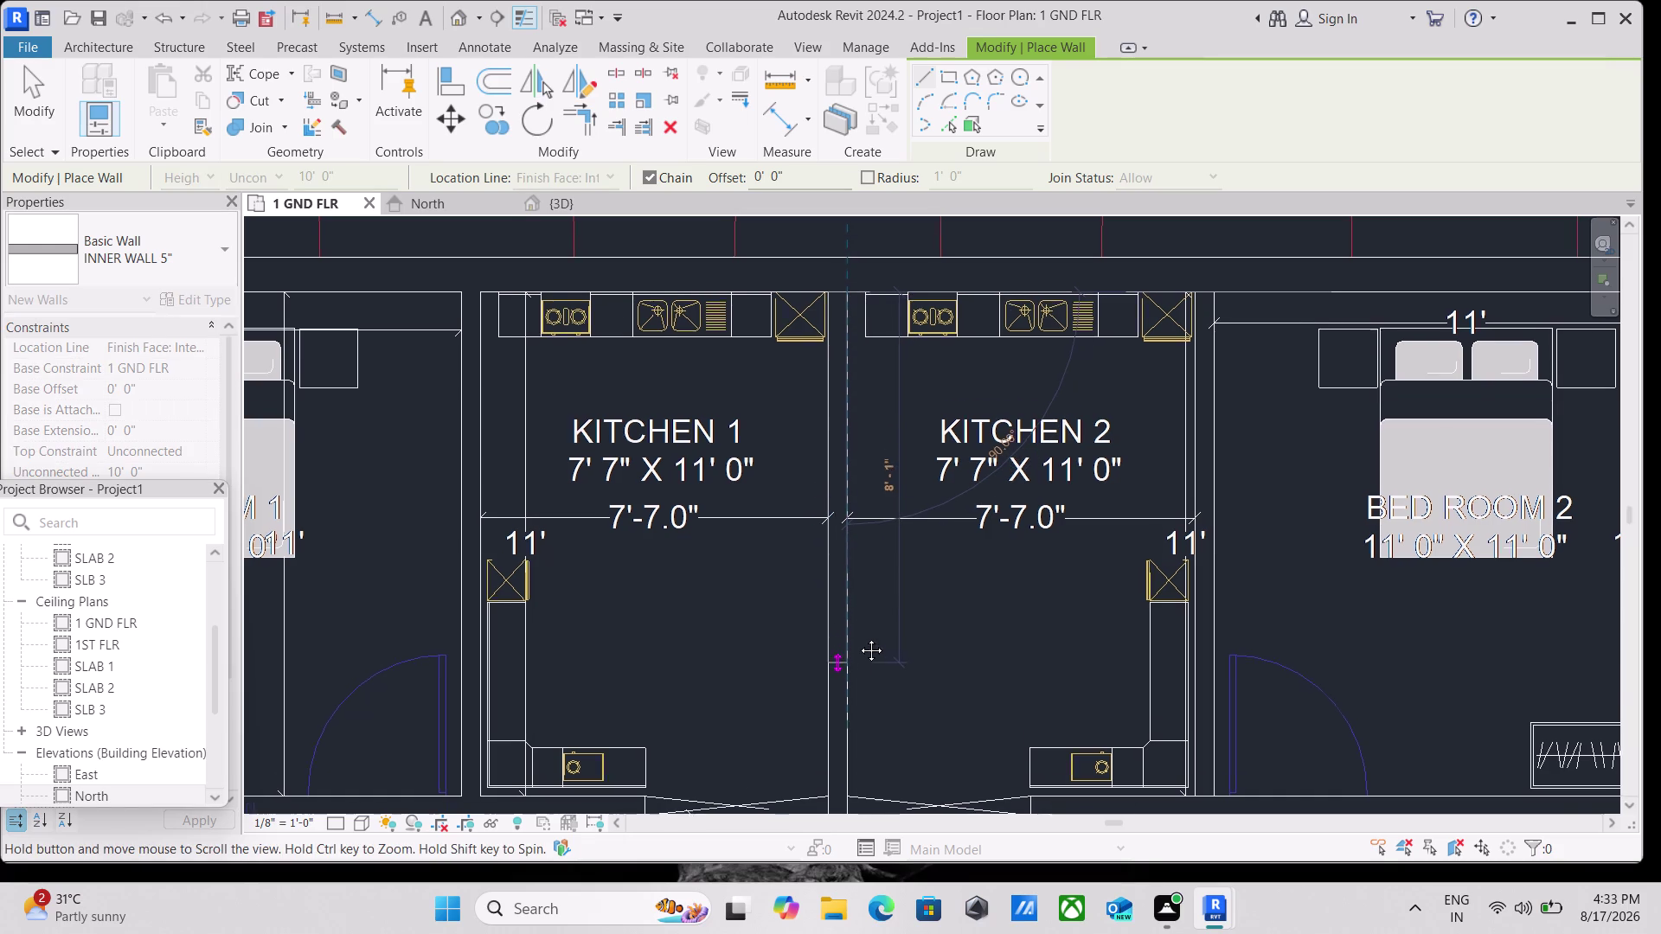
middle_drag(859, 651, 890, 442)
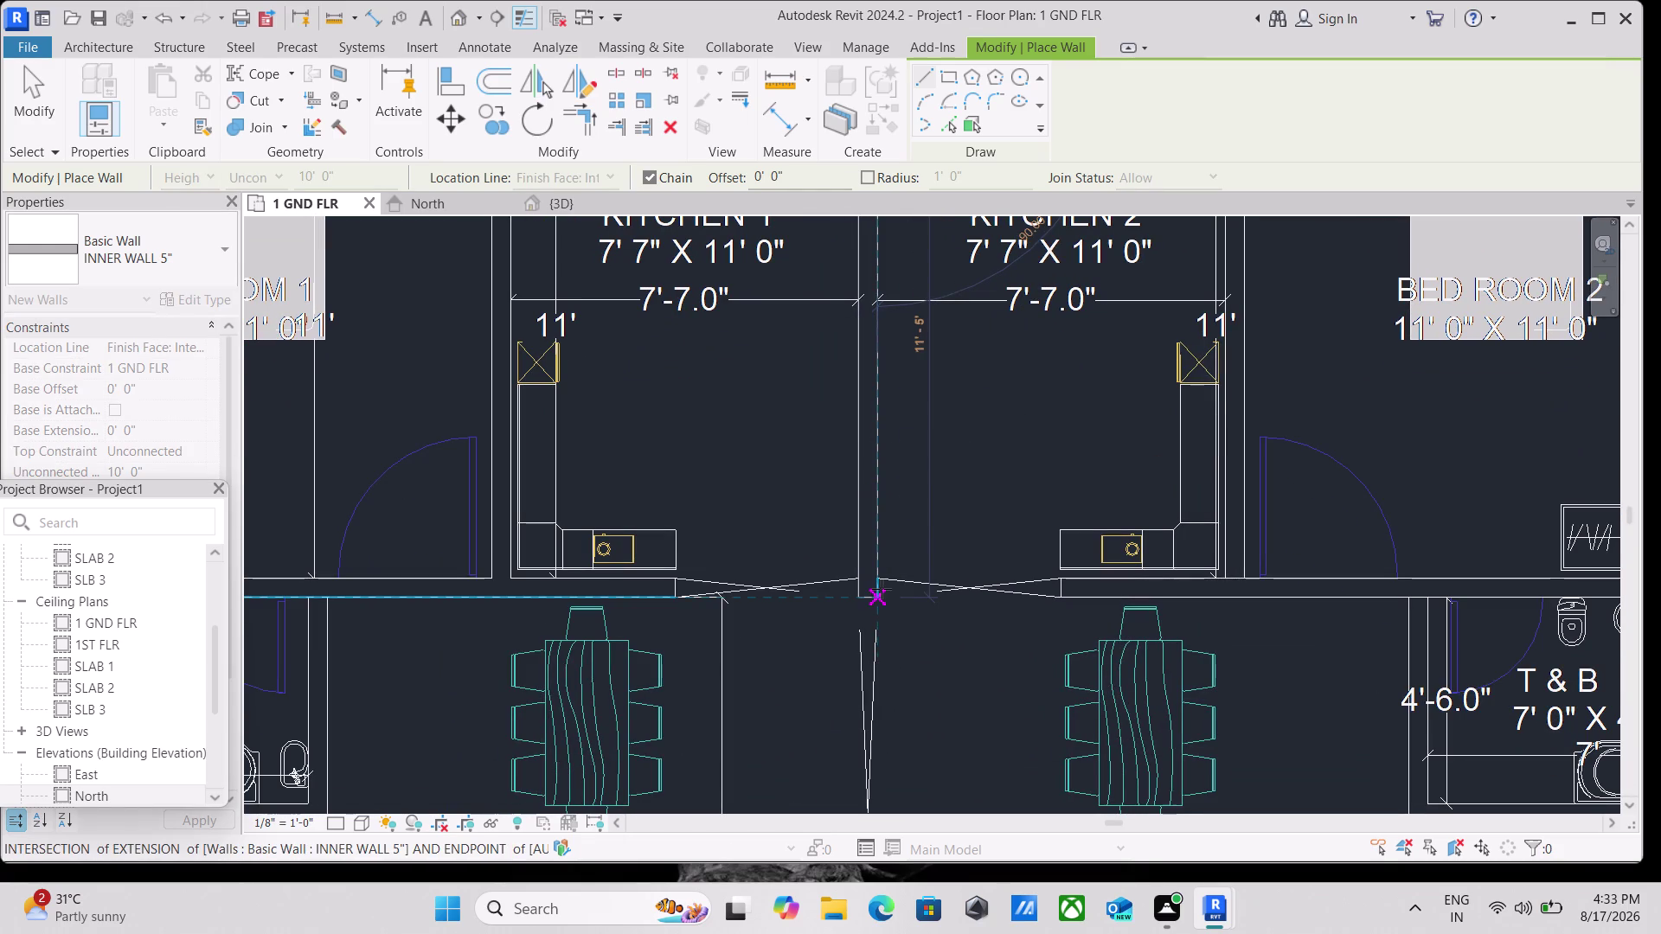
click(882, 590)
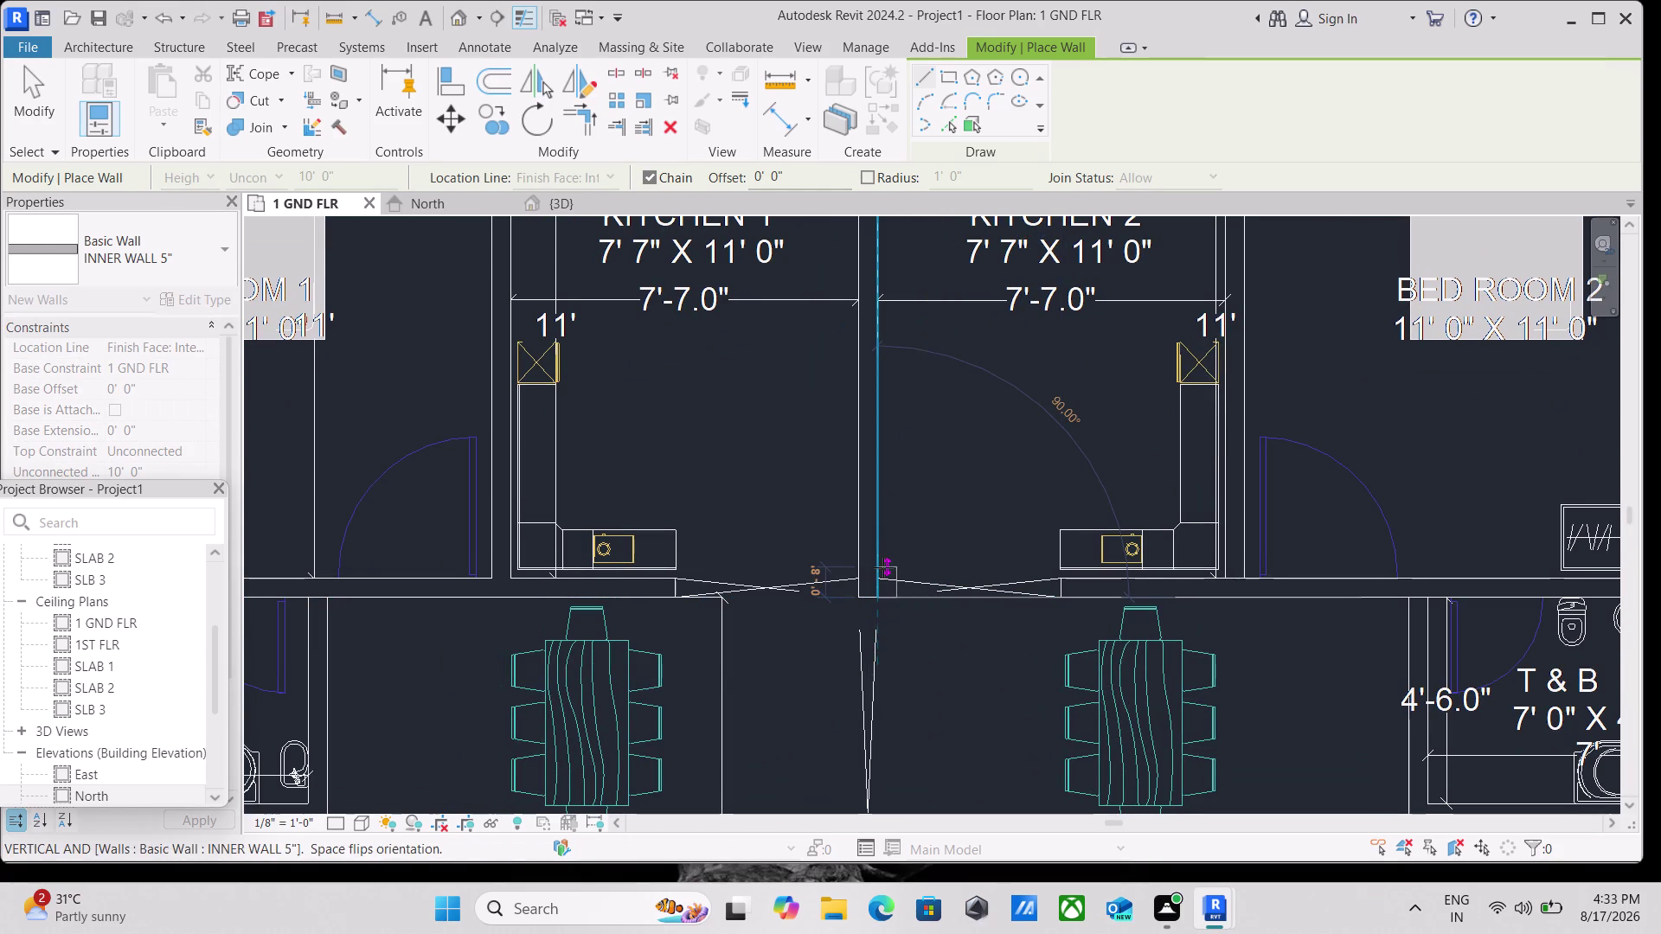
key(Escape)
Draw the flipped wall between Kitchen 2 and Bedroom 2 down to the dining hall wall.
scroll(down, 3)
middle_drag(995, 435, 836, 482)
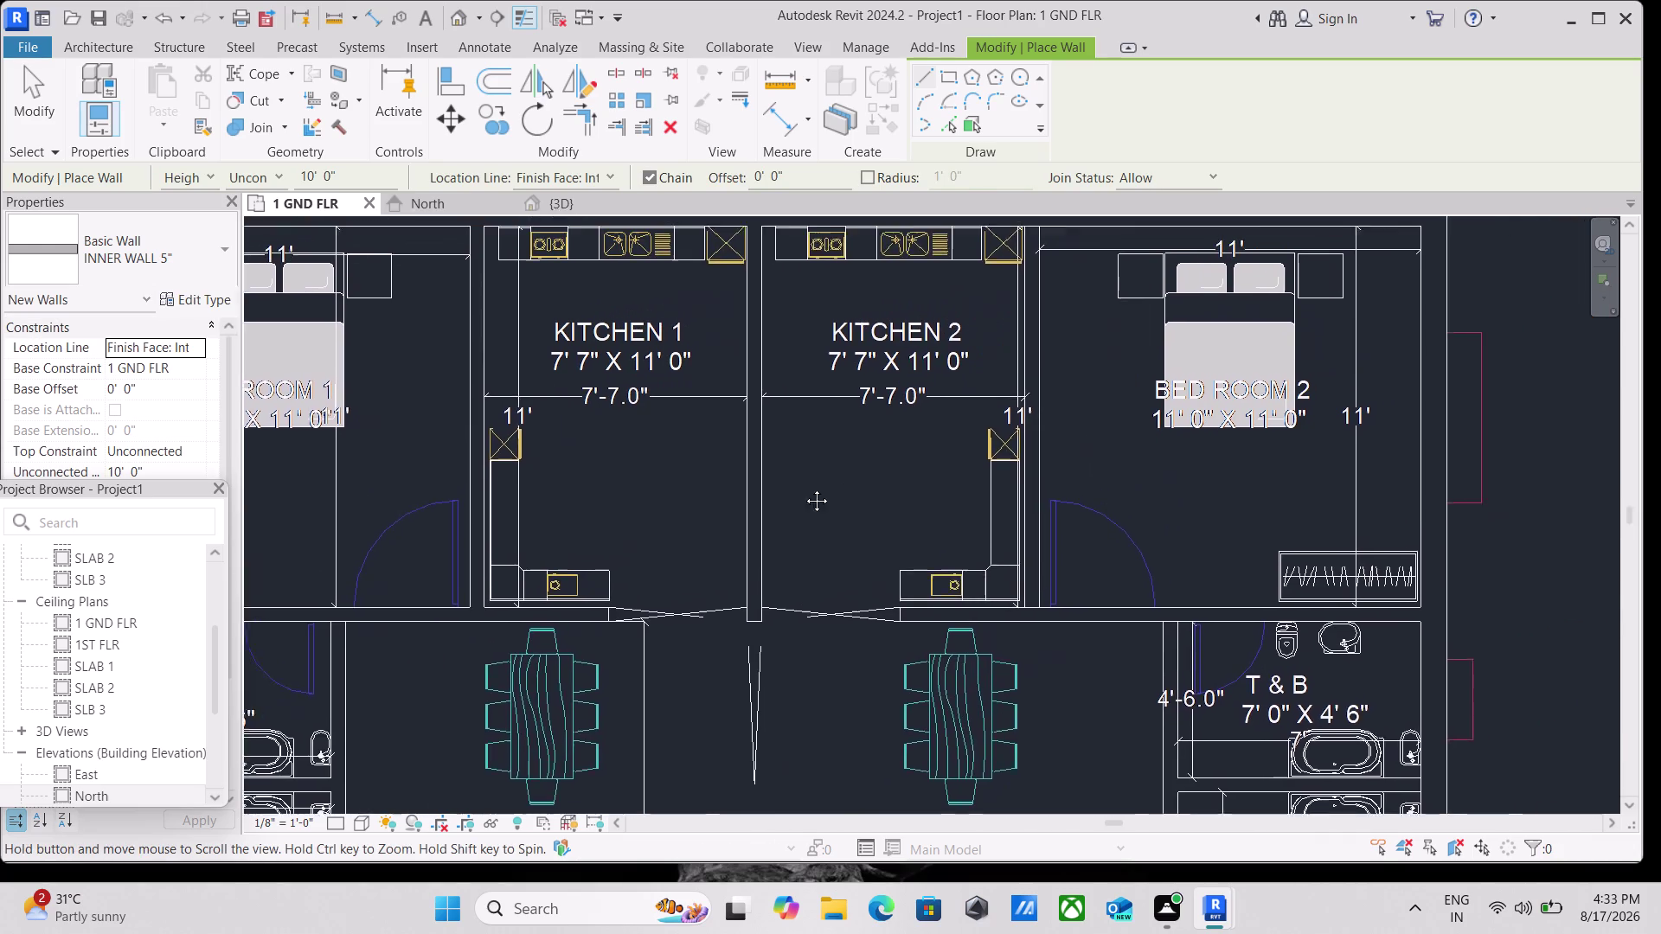
middle_drag(837, 481, 687, 499)
click(865, 249)
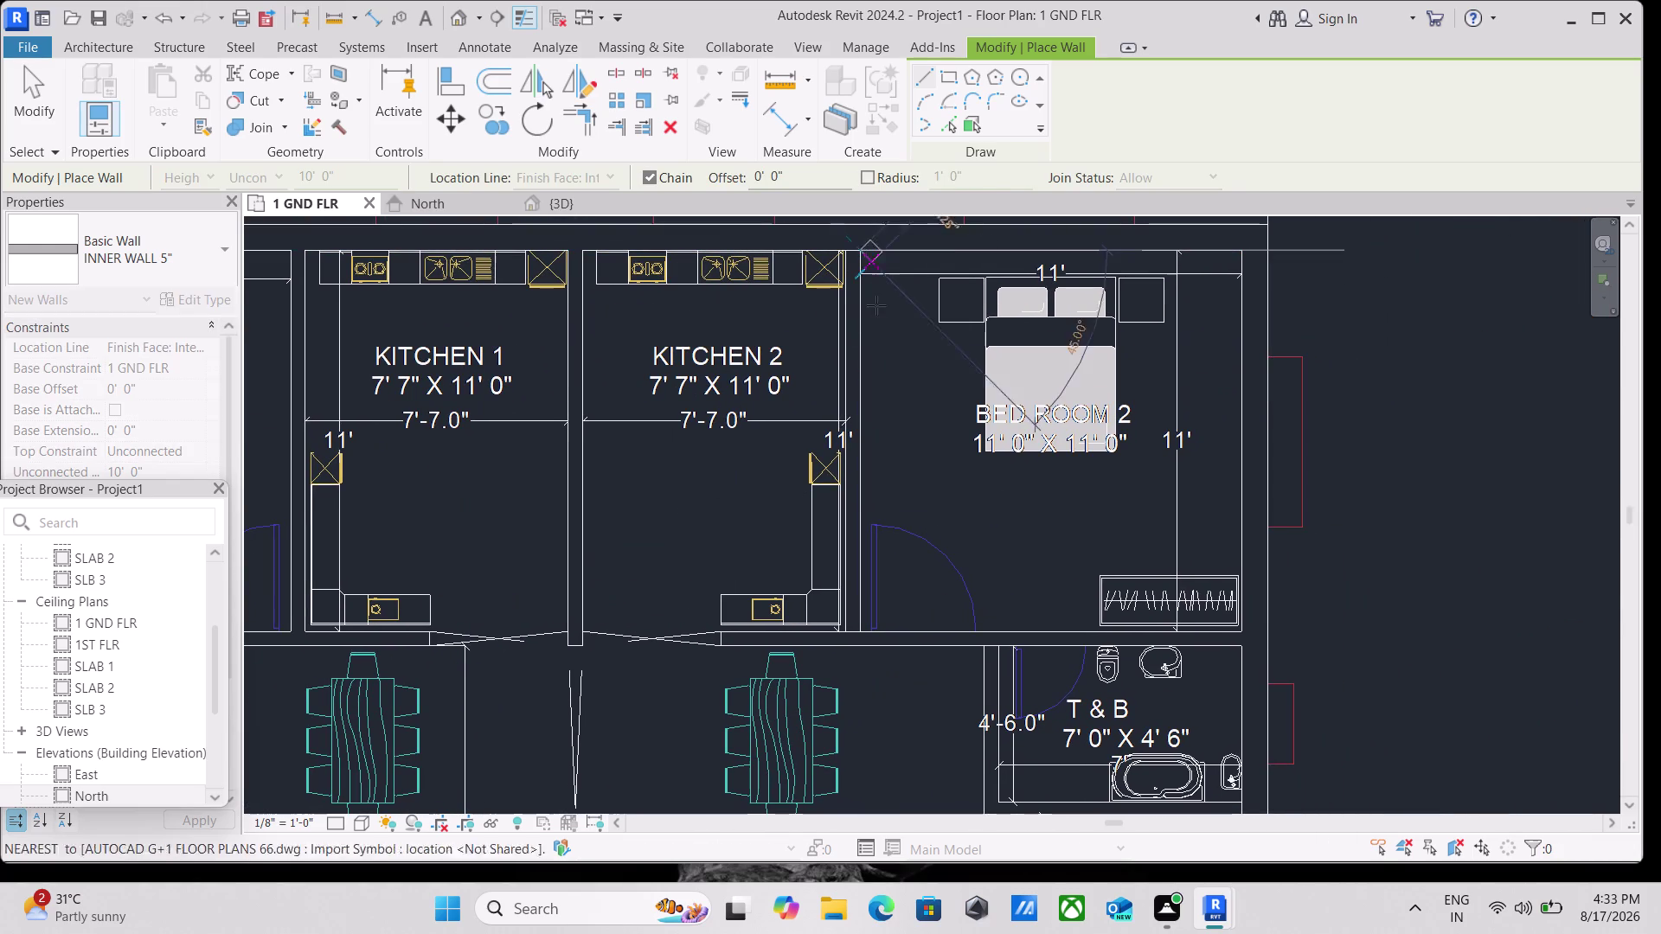
key(space)
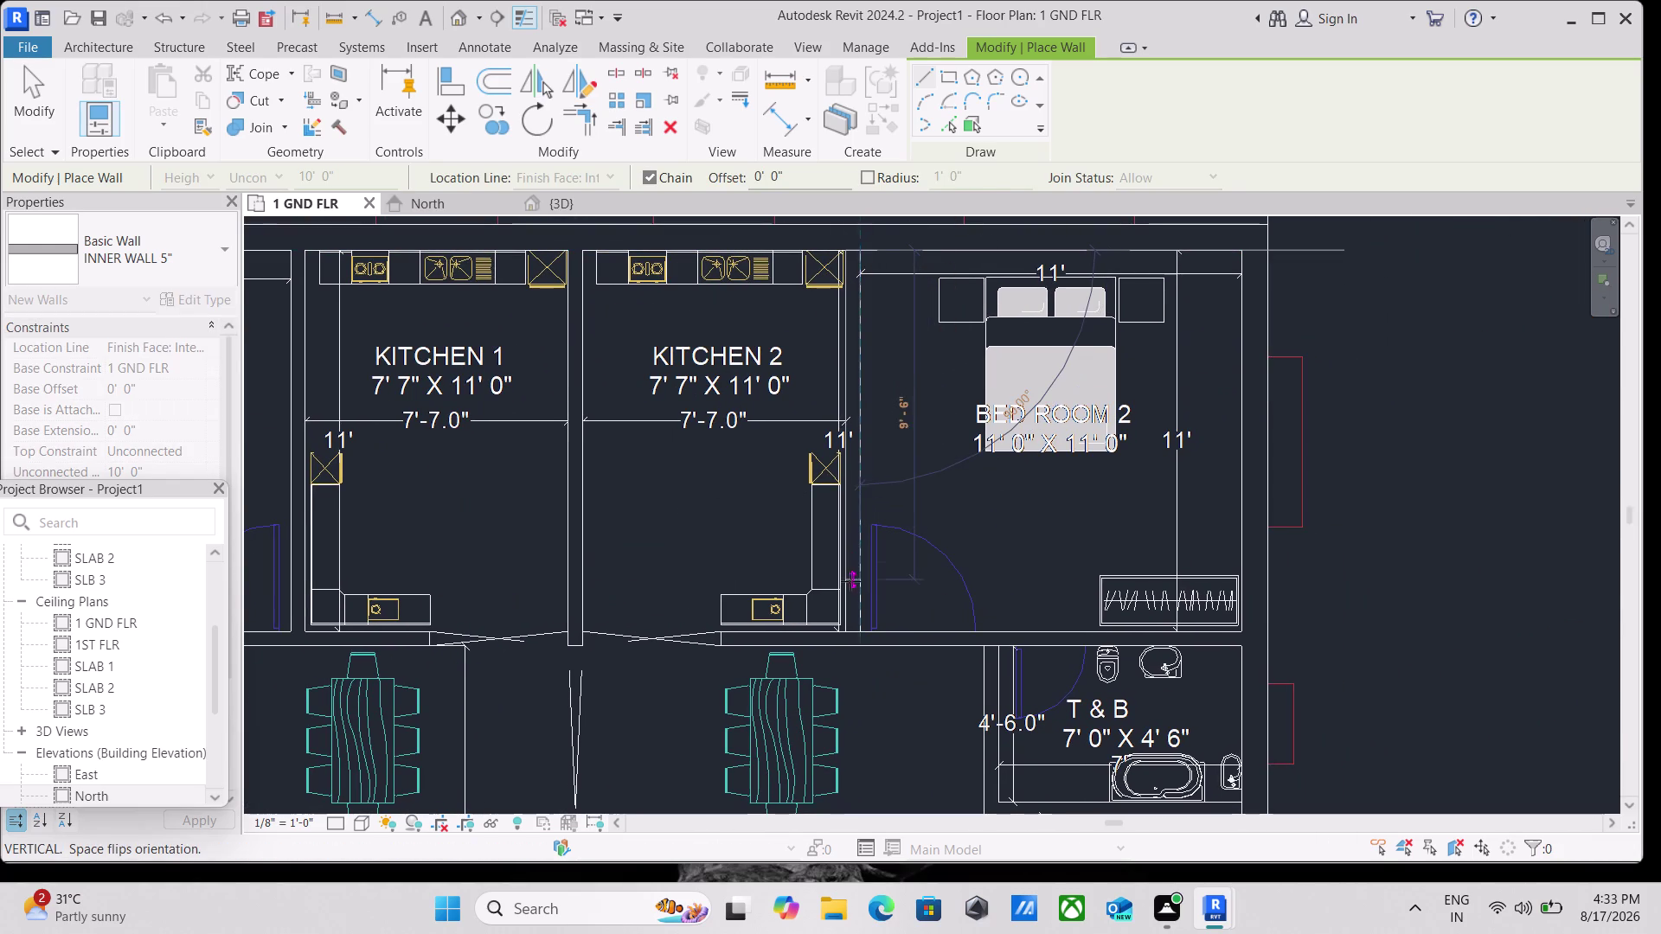
scroll(up, 3)
click(859, 640)
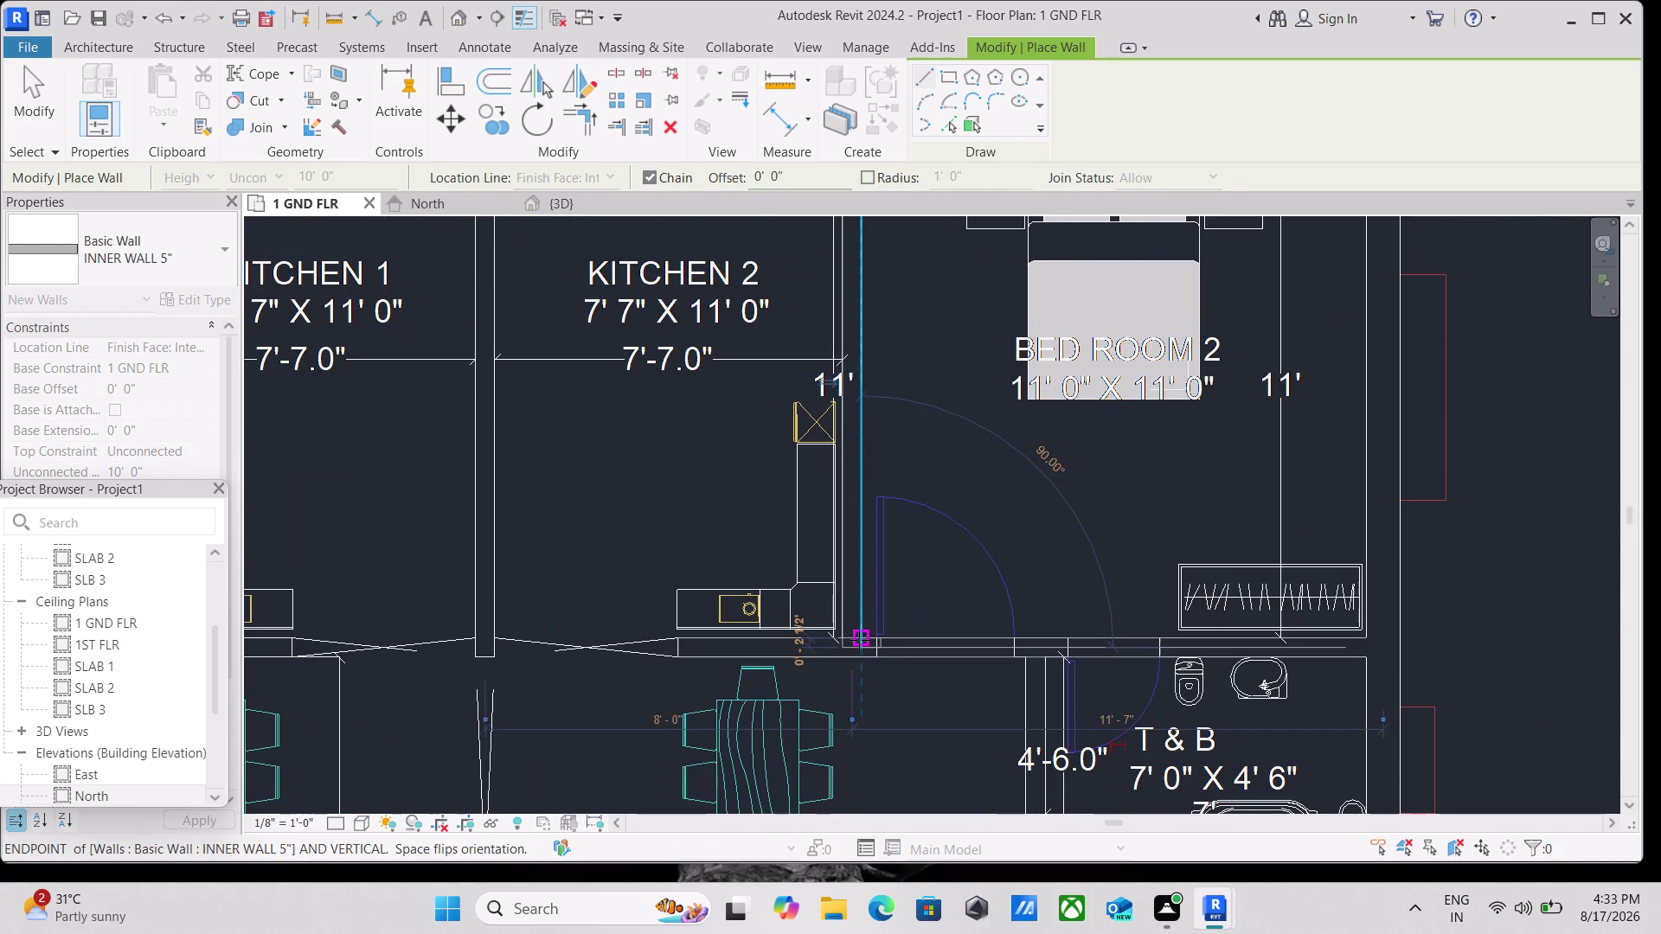
key(Escape)
scroll(down, 3)
scroll(down, 3)
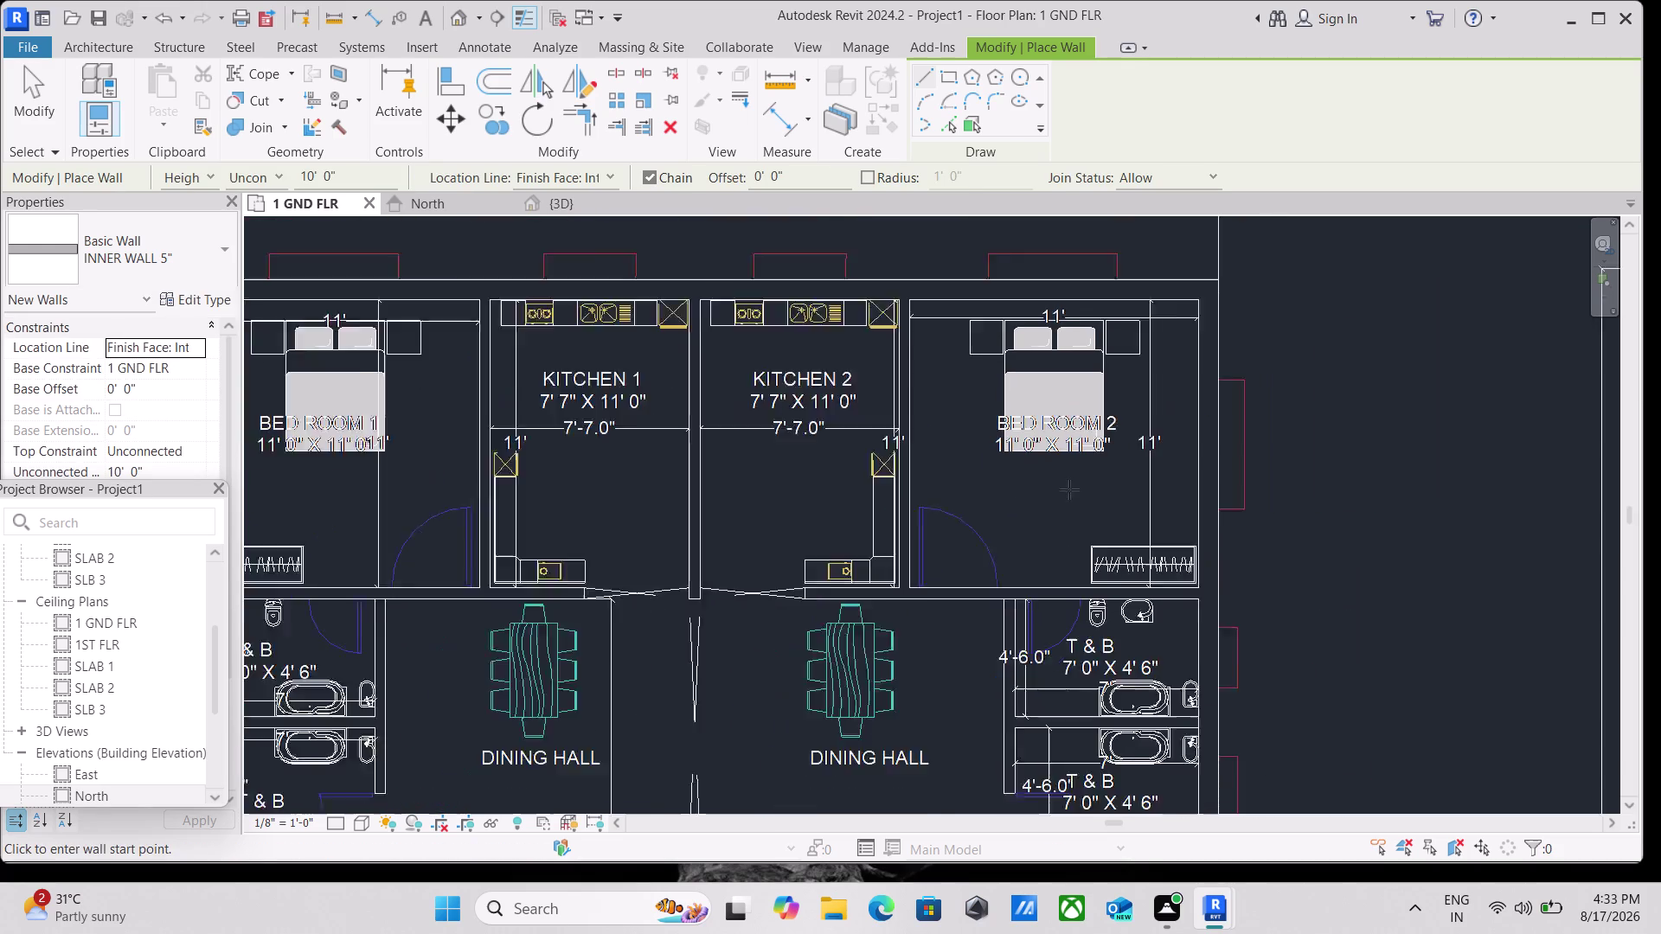
scroll(down, 3)
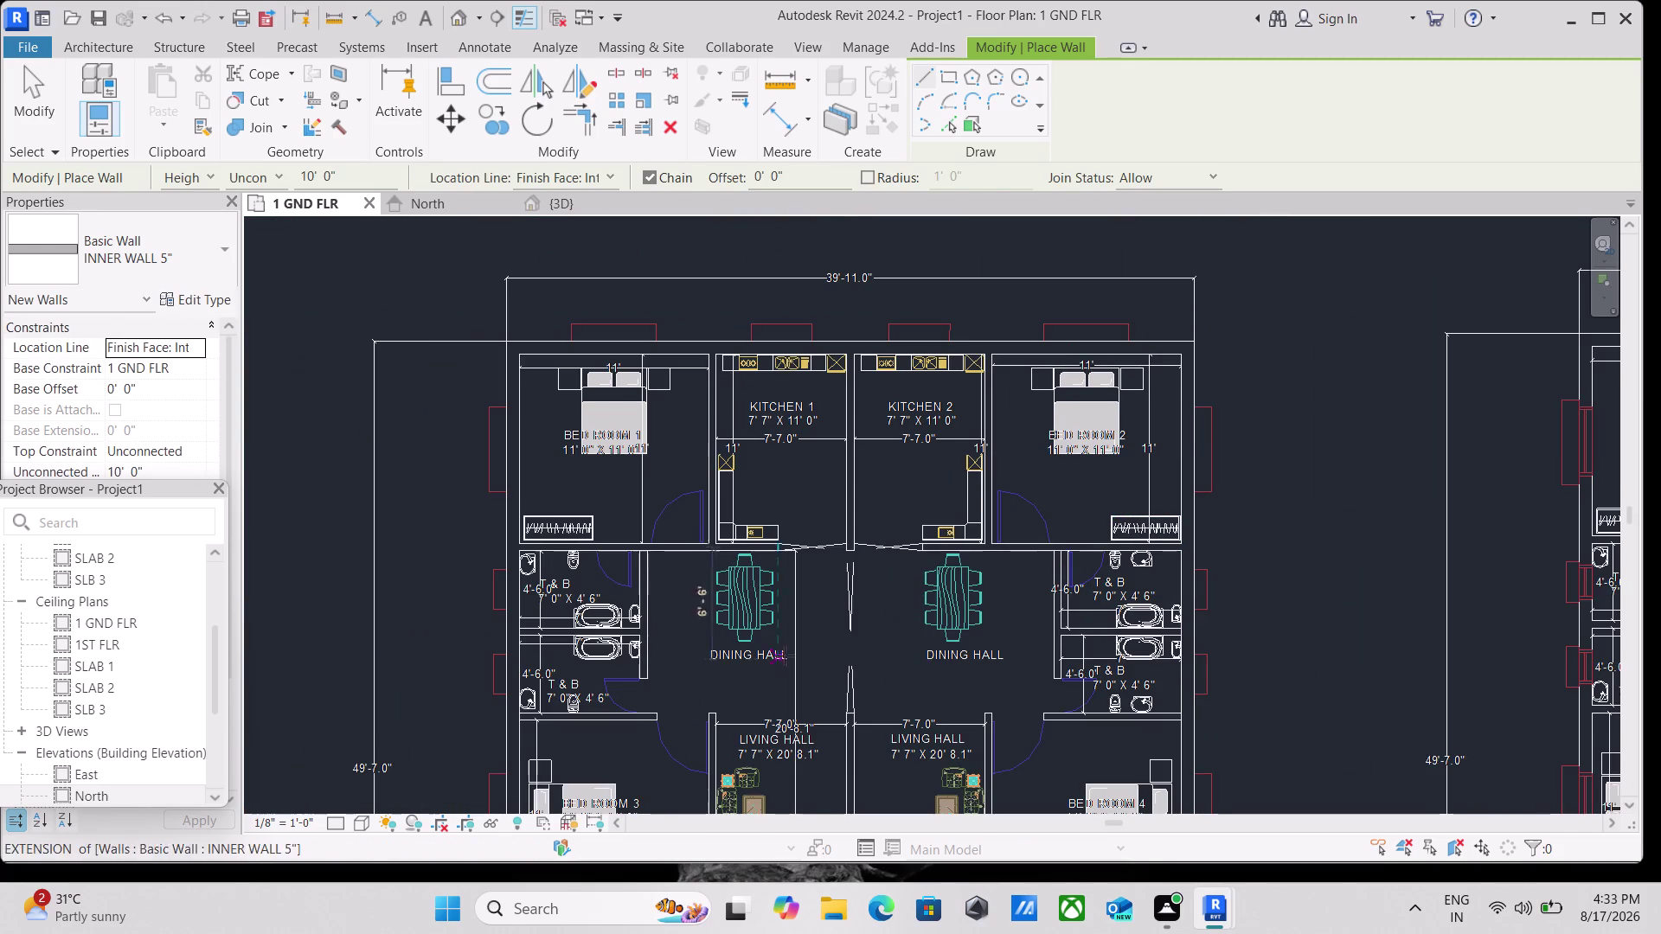
middle_drag(933, 664, 1098, 558)
scroll(up, 3)
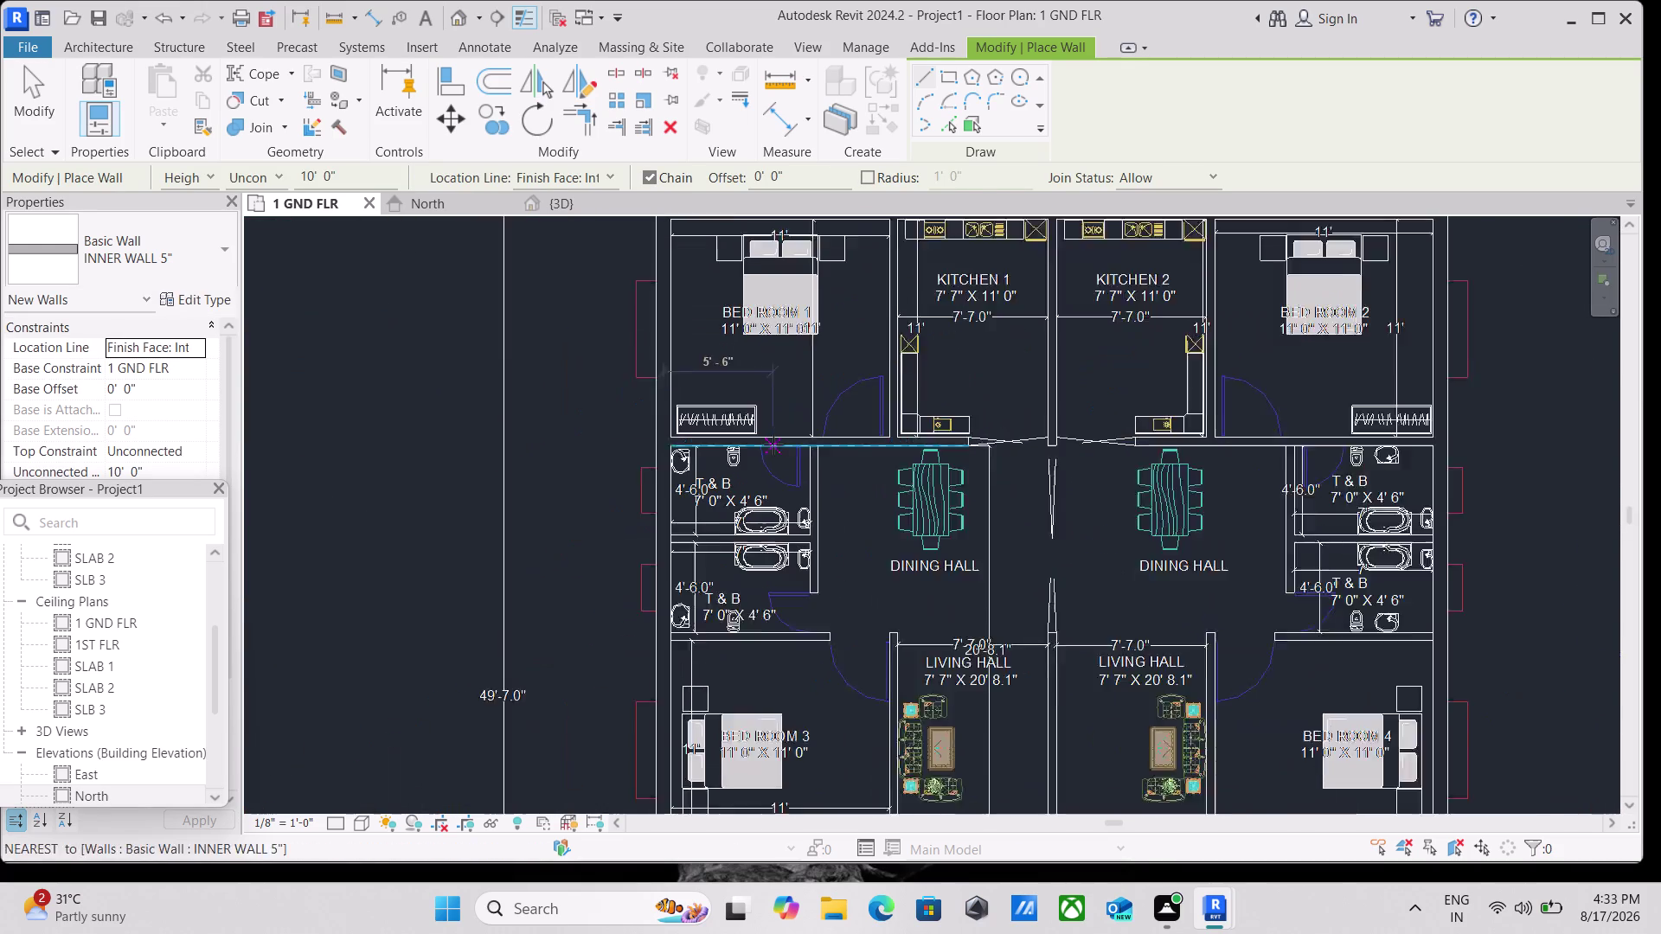
scroll(up, 3)
Draw a wall from between the two bathtubs to the bathroom partition.
click(677, 536)
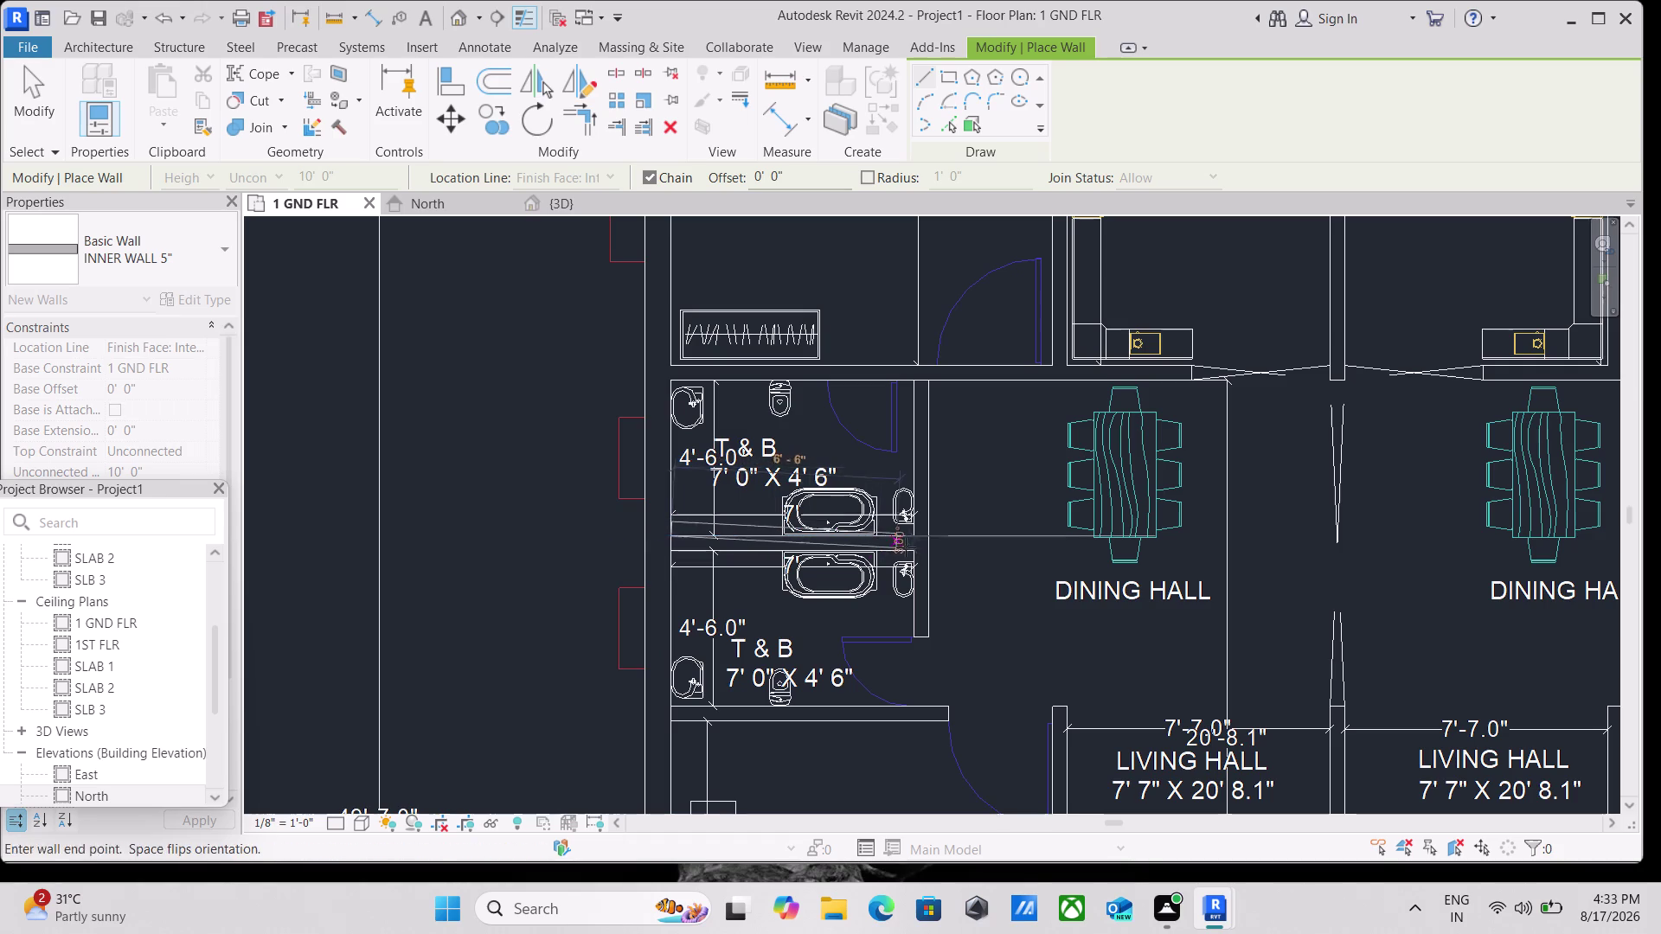
key(space)
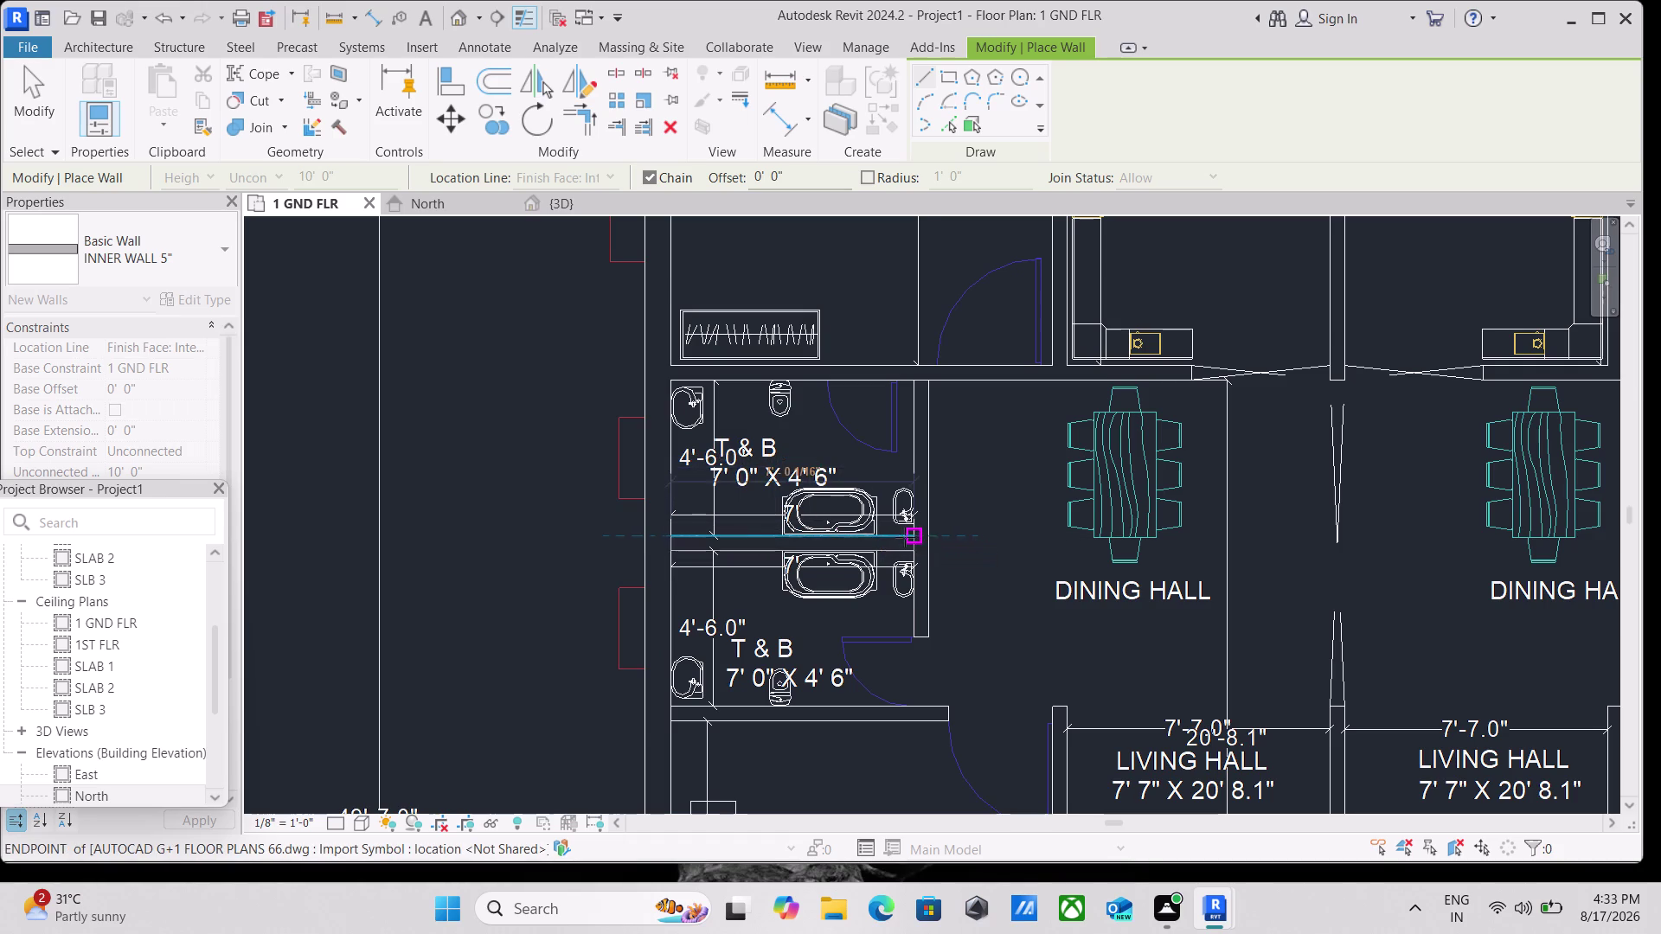
scroll(up, 3)
click(918, 534)
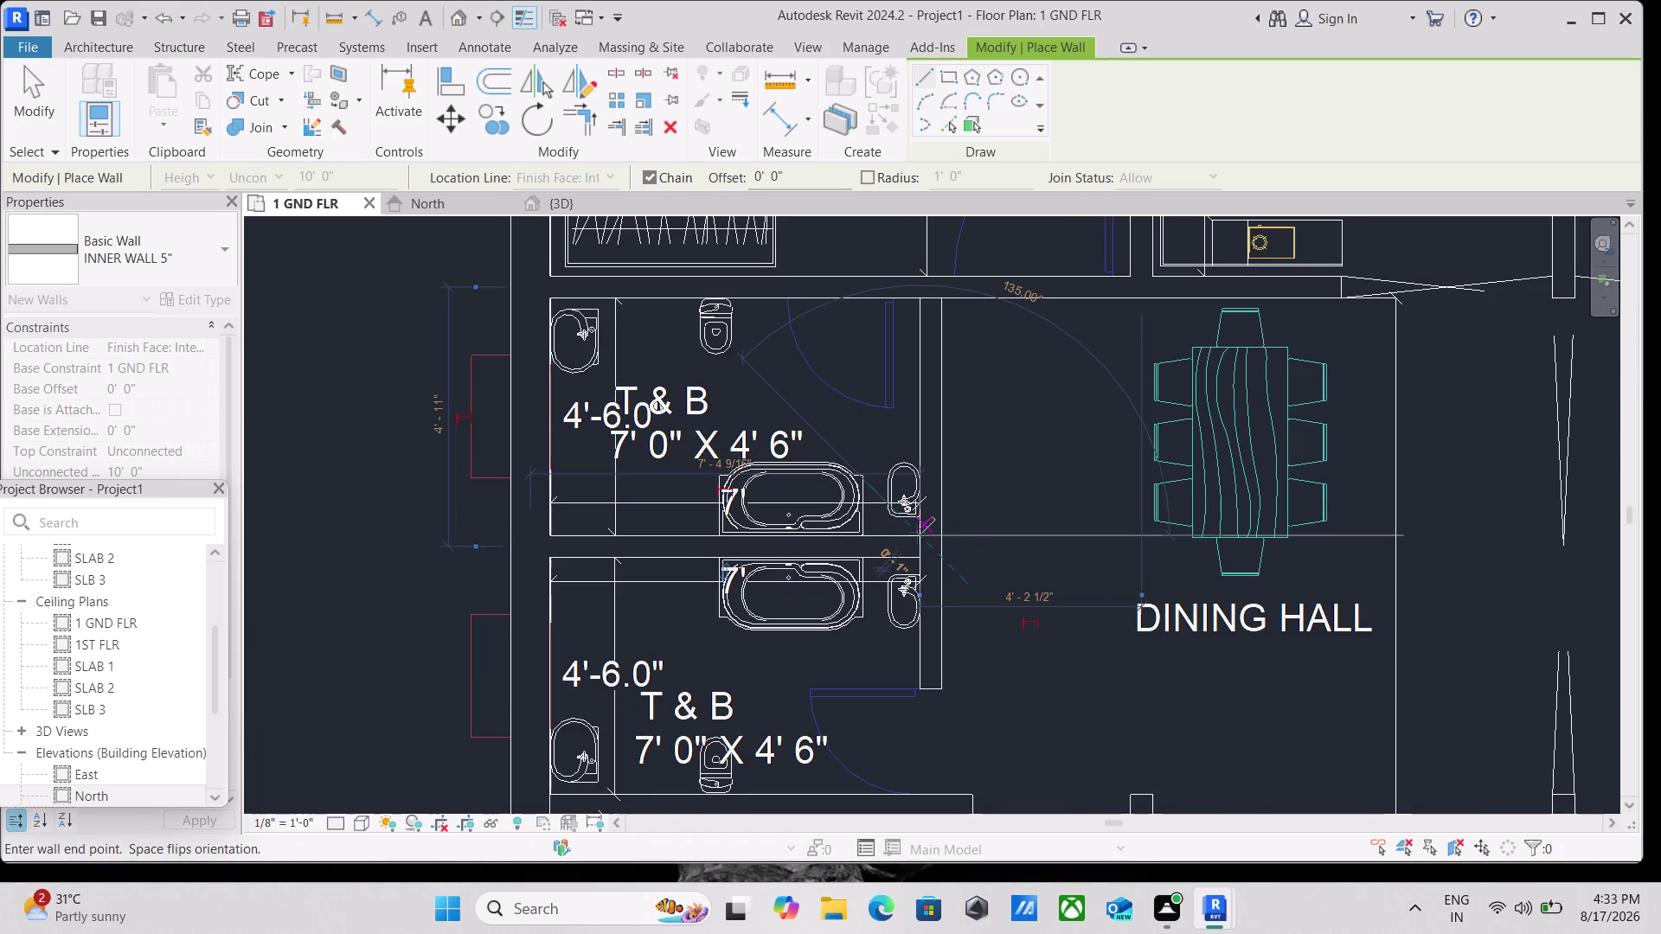
key(Escape)
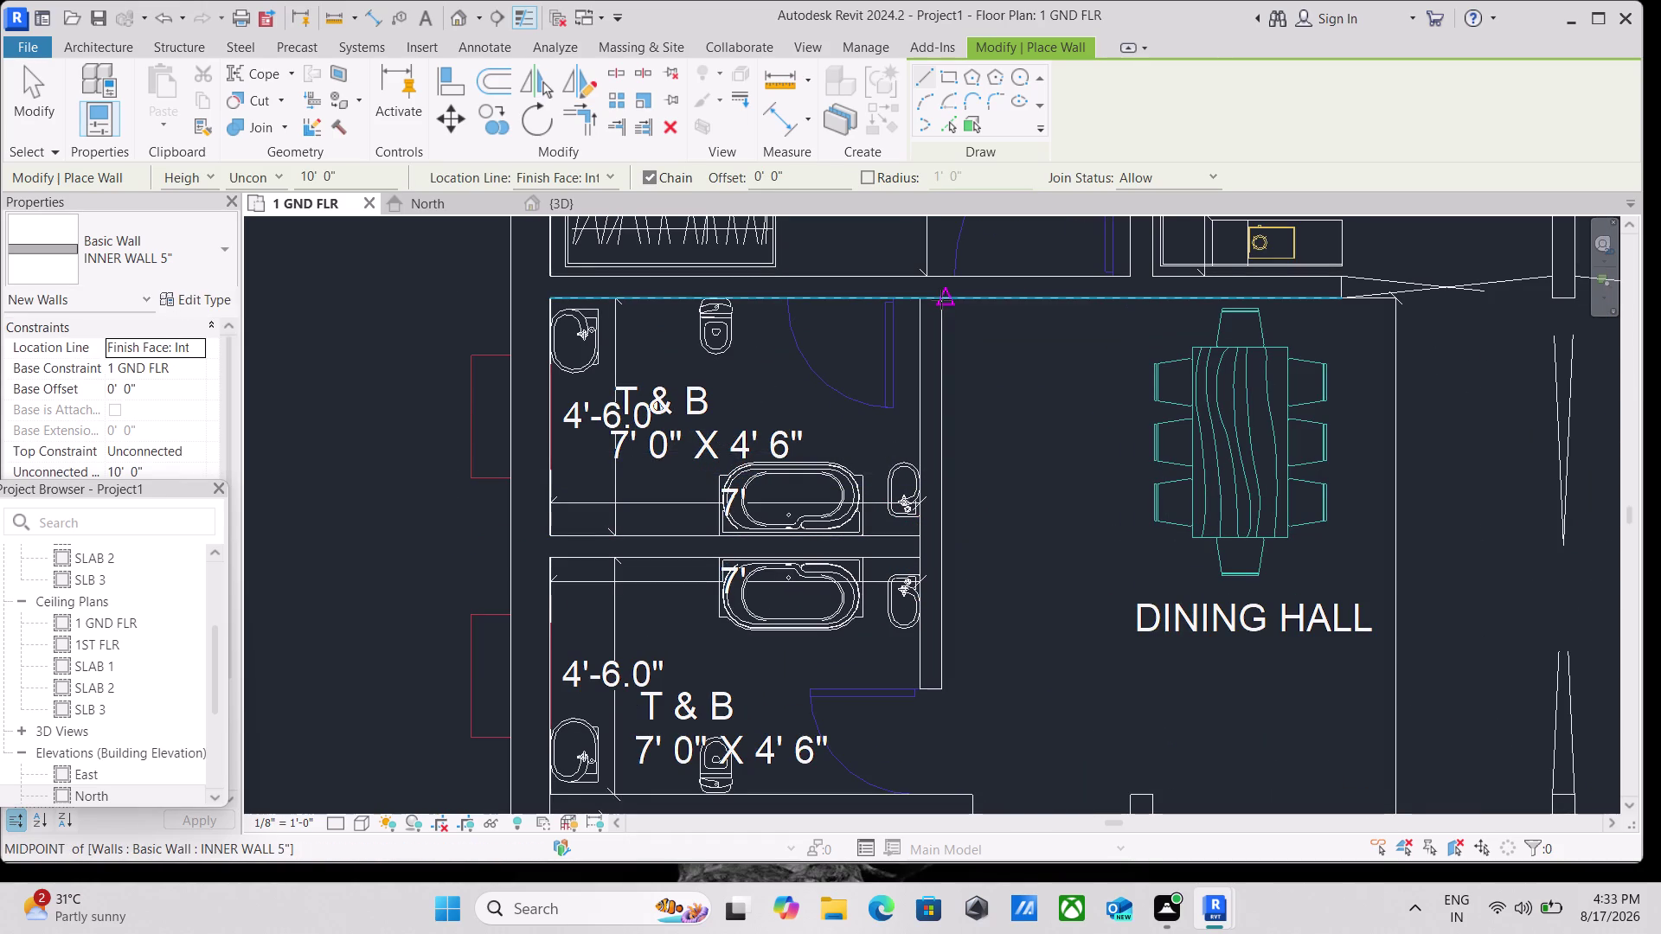
Add a wall from the top wall's midpoint down to the bathroom corner.
scroll(up, 3)
click(920, 299)
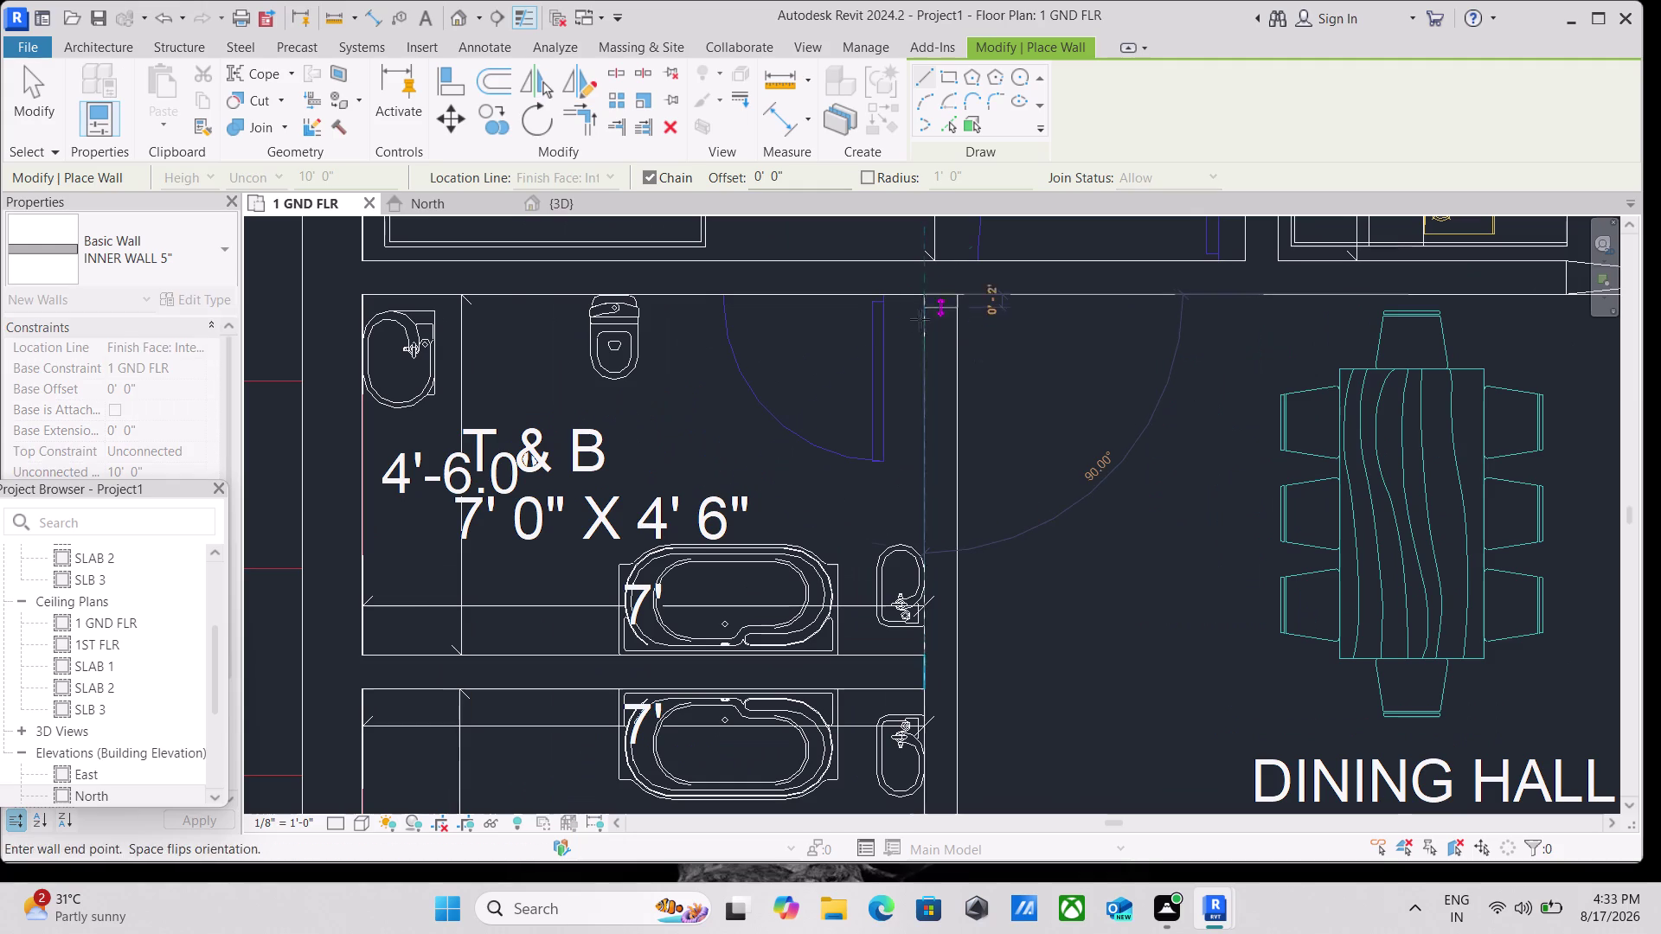
scroll(down, 3)
middle_drag(915, 580, 929, 311)
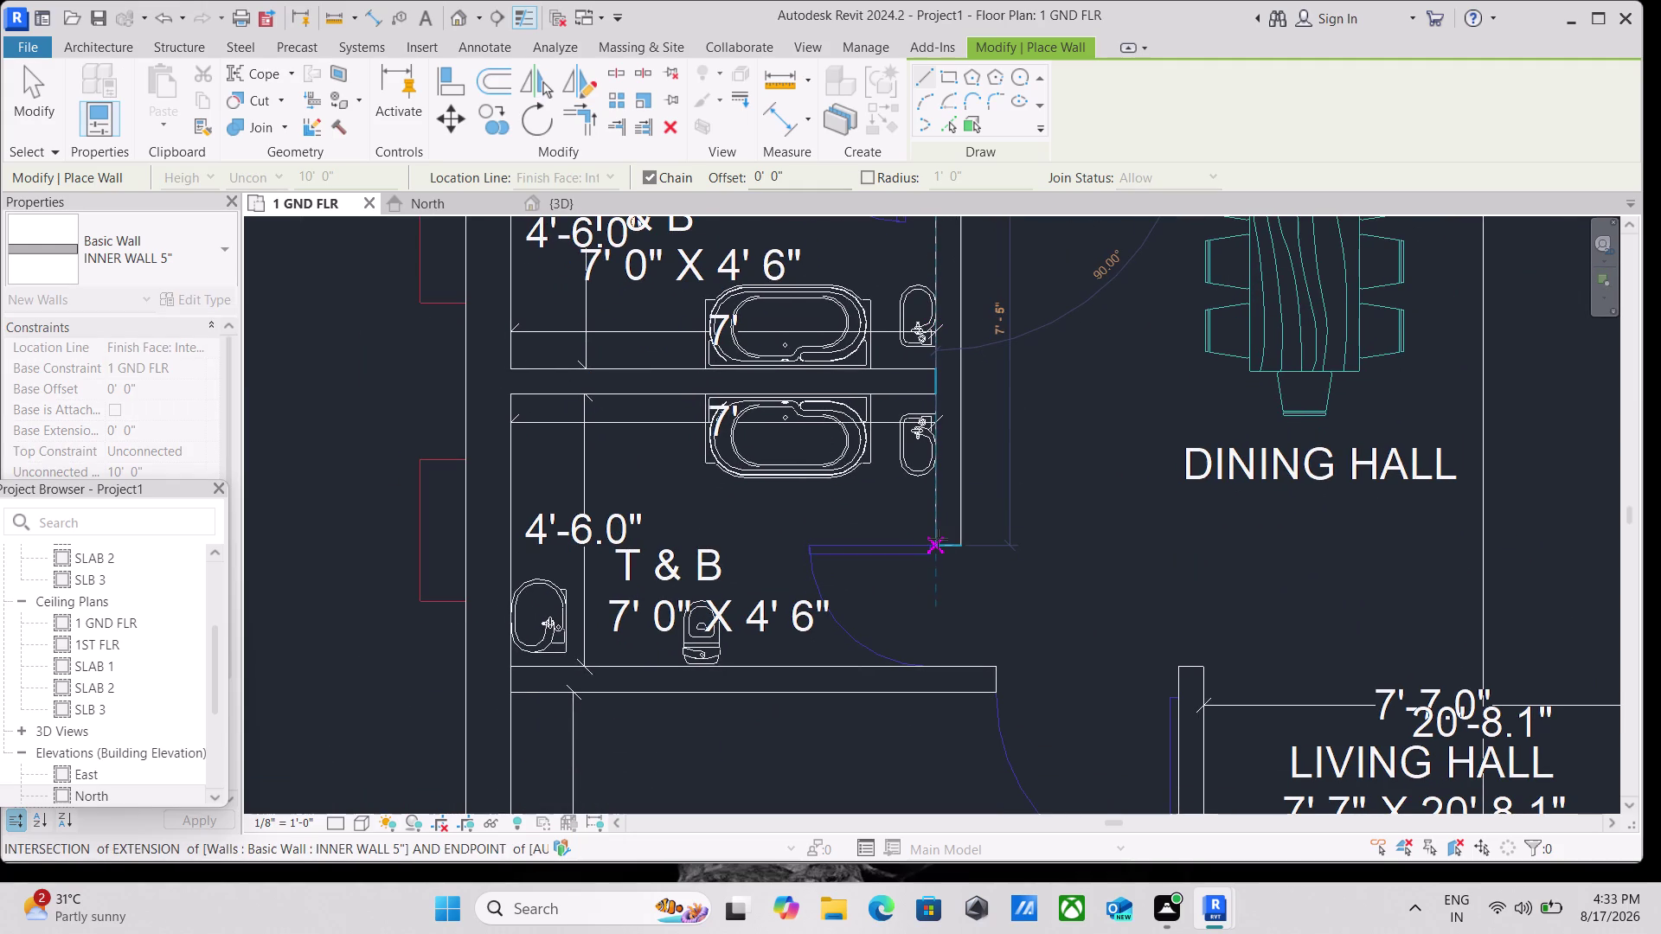
click(932, 668)
key(Escape)
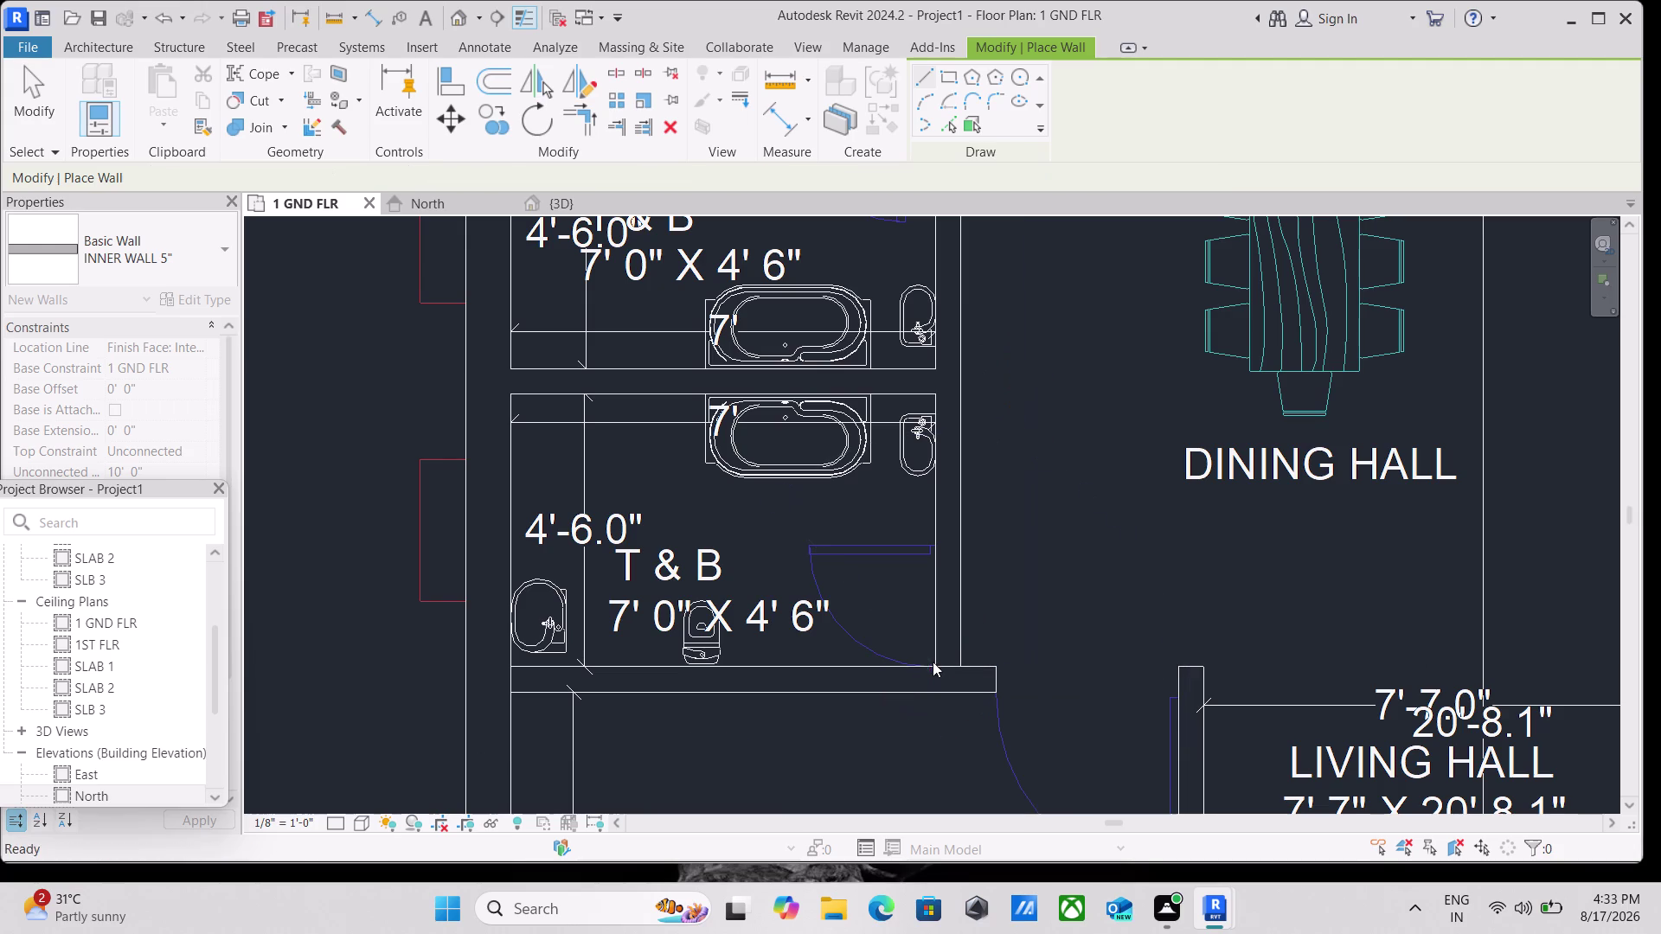
Run a wall from the outer wall intersection to the living hall corner.
click(515, 699)
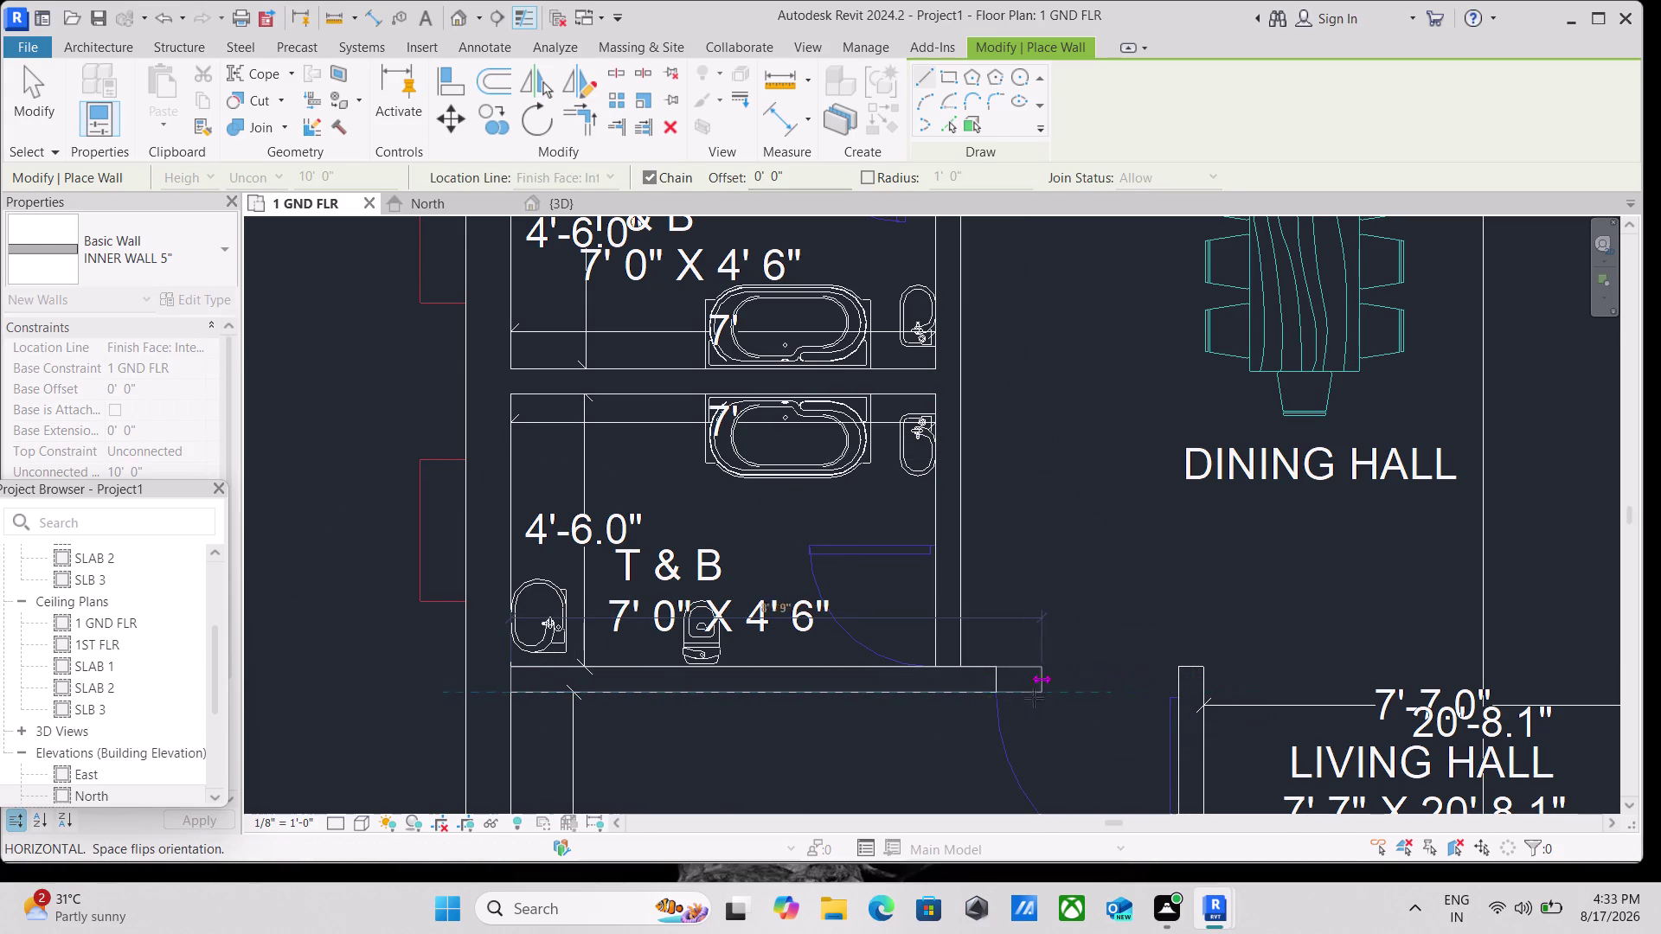
key(Escape)
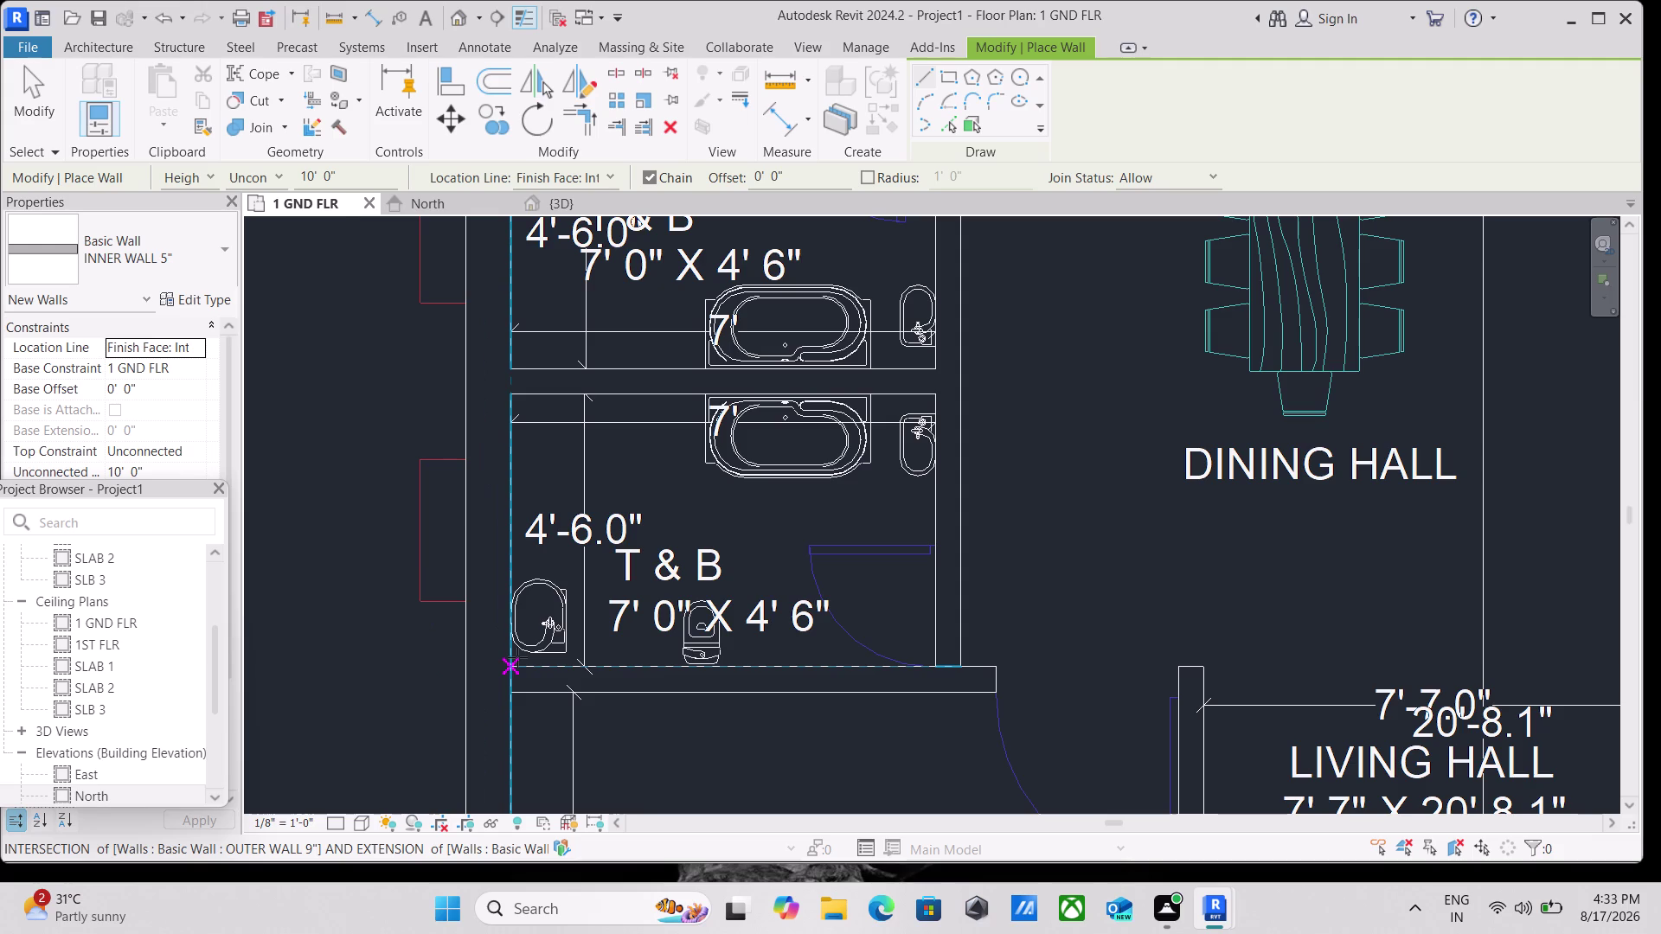
click(517, 663)
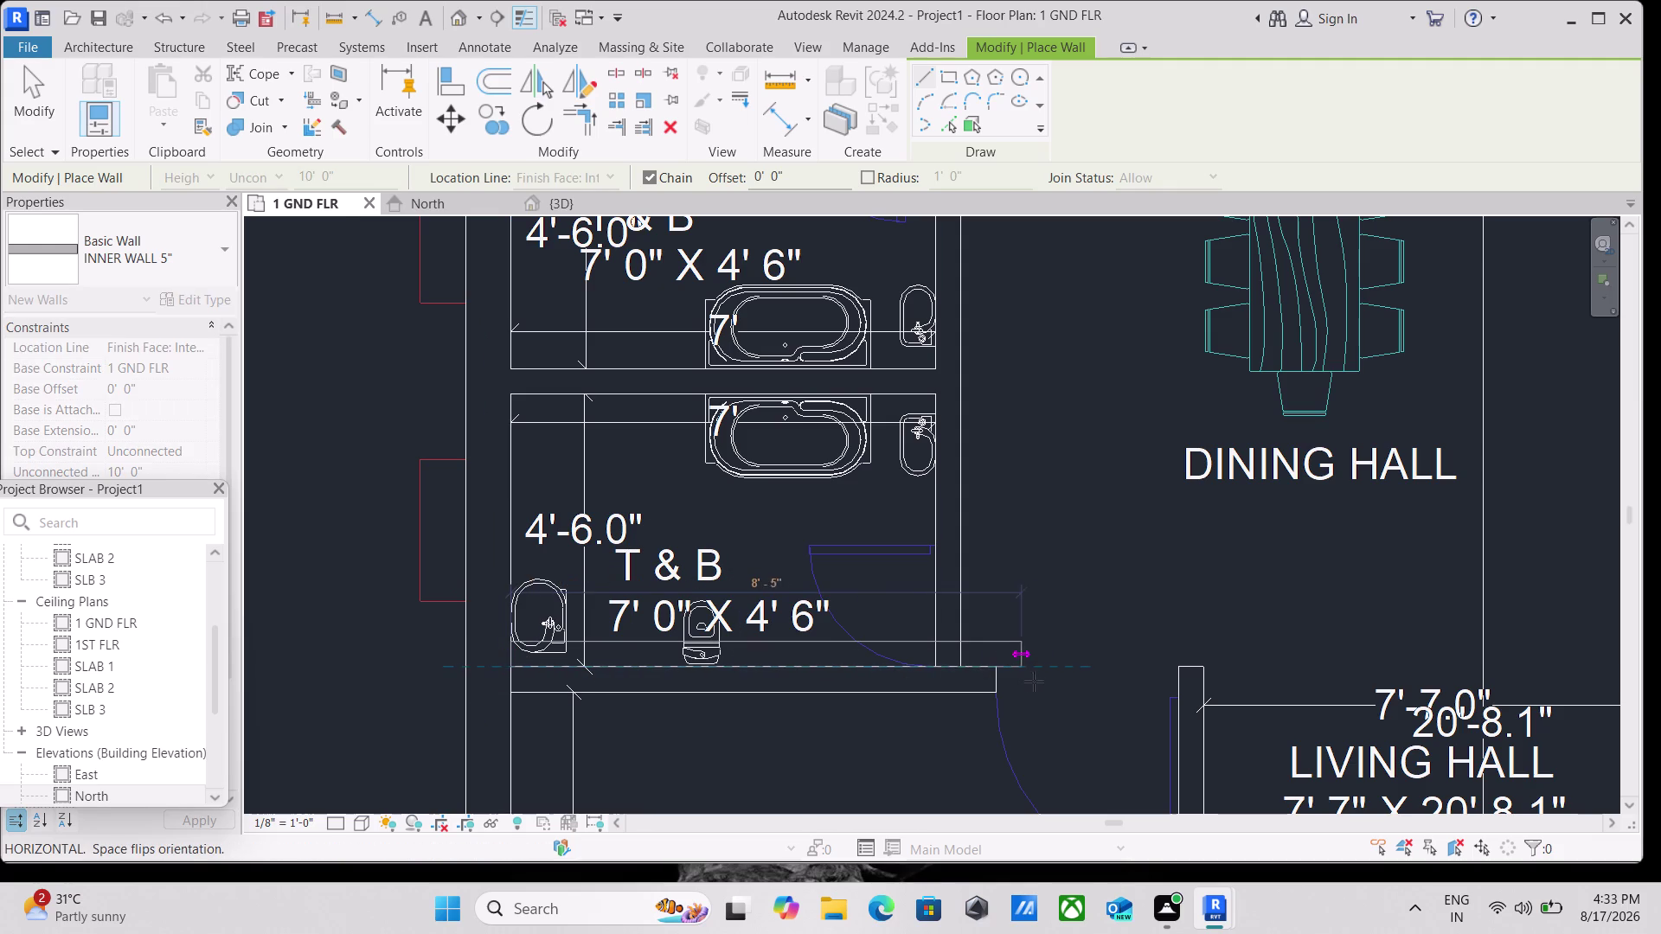
key(space)
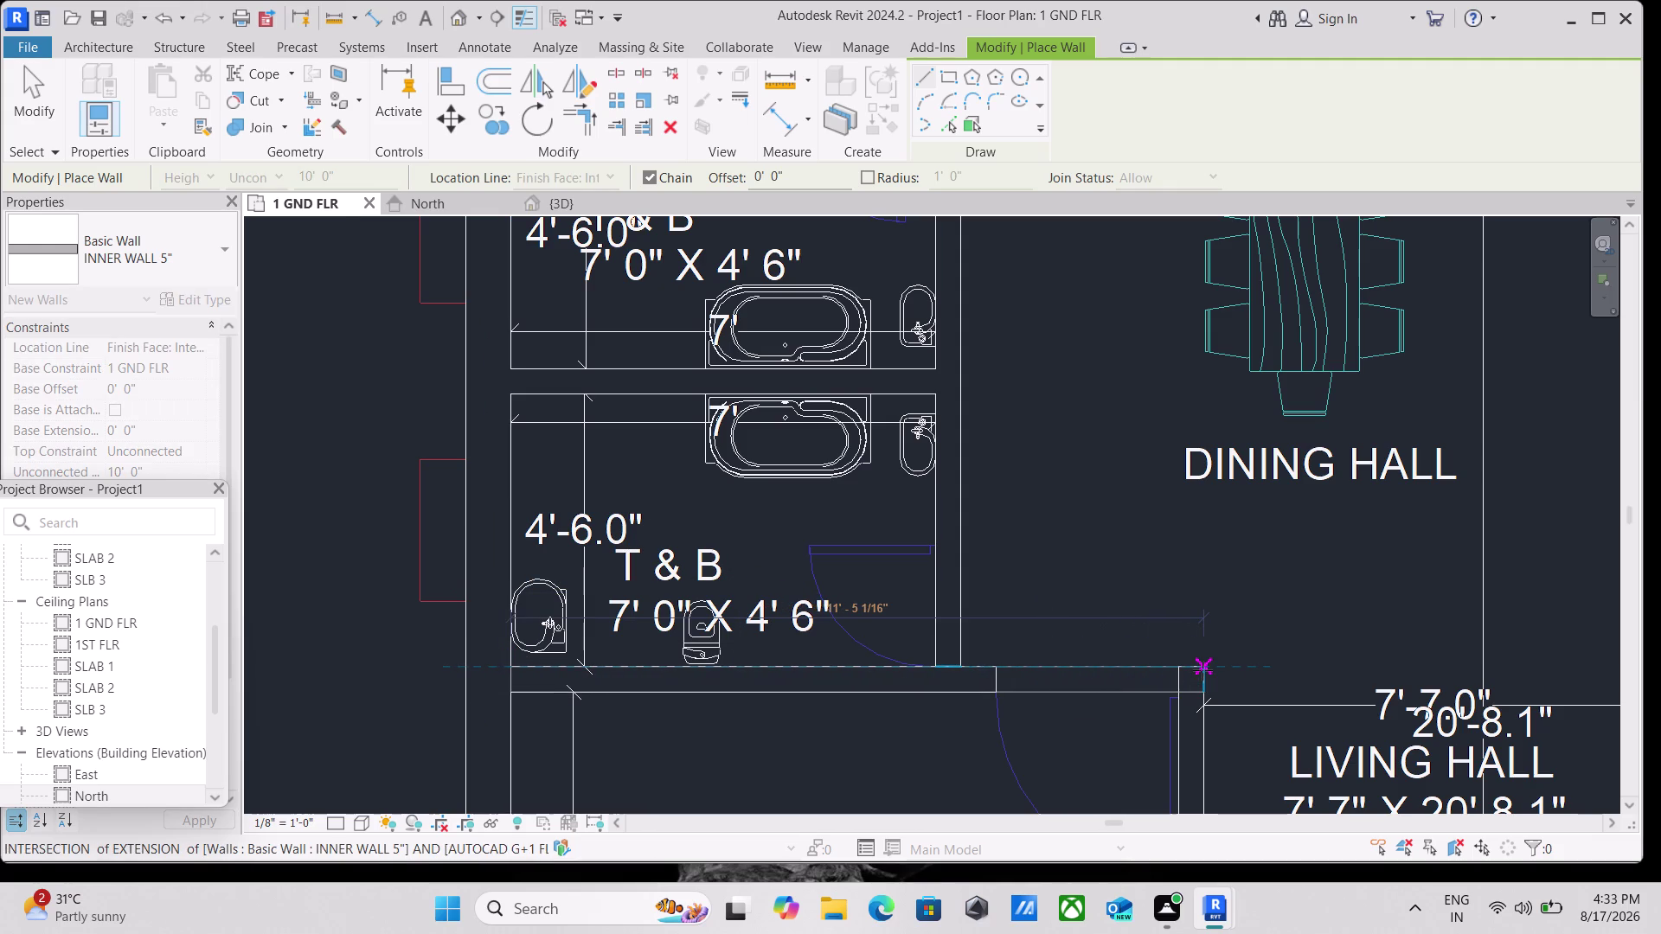
click(1203, 671)
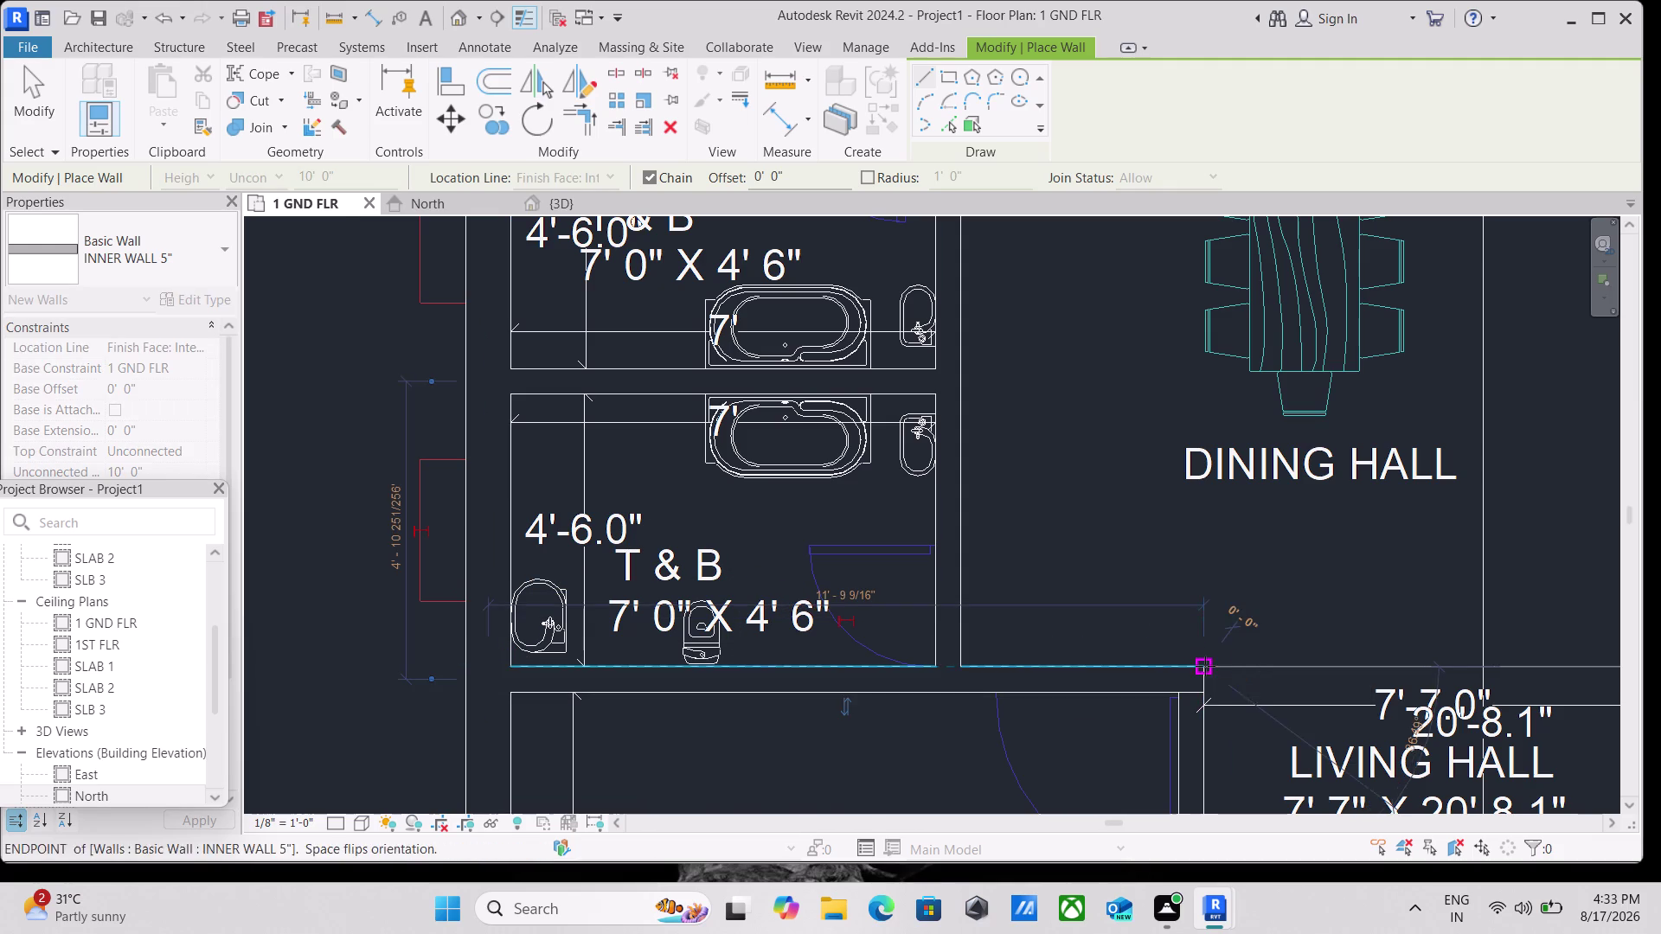
key(Escape)
scroll(down, 3)
Start an inner wall at the top of the living hall partition.
scroll(down, 3)
middle_drag(1198, 590, 899, 343)
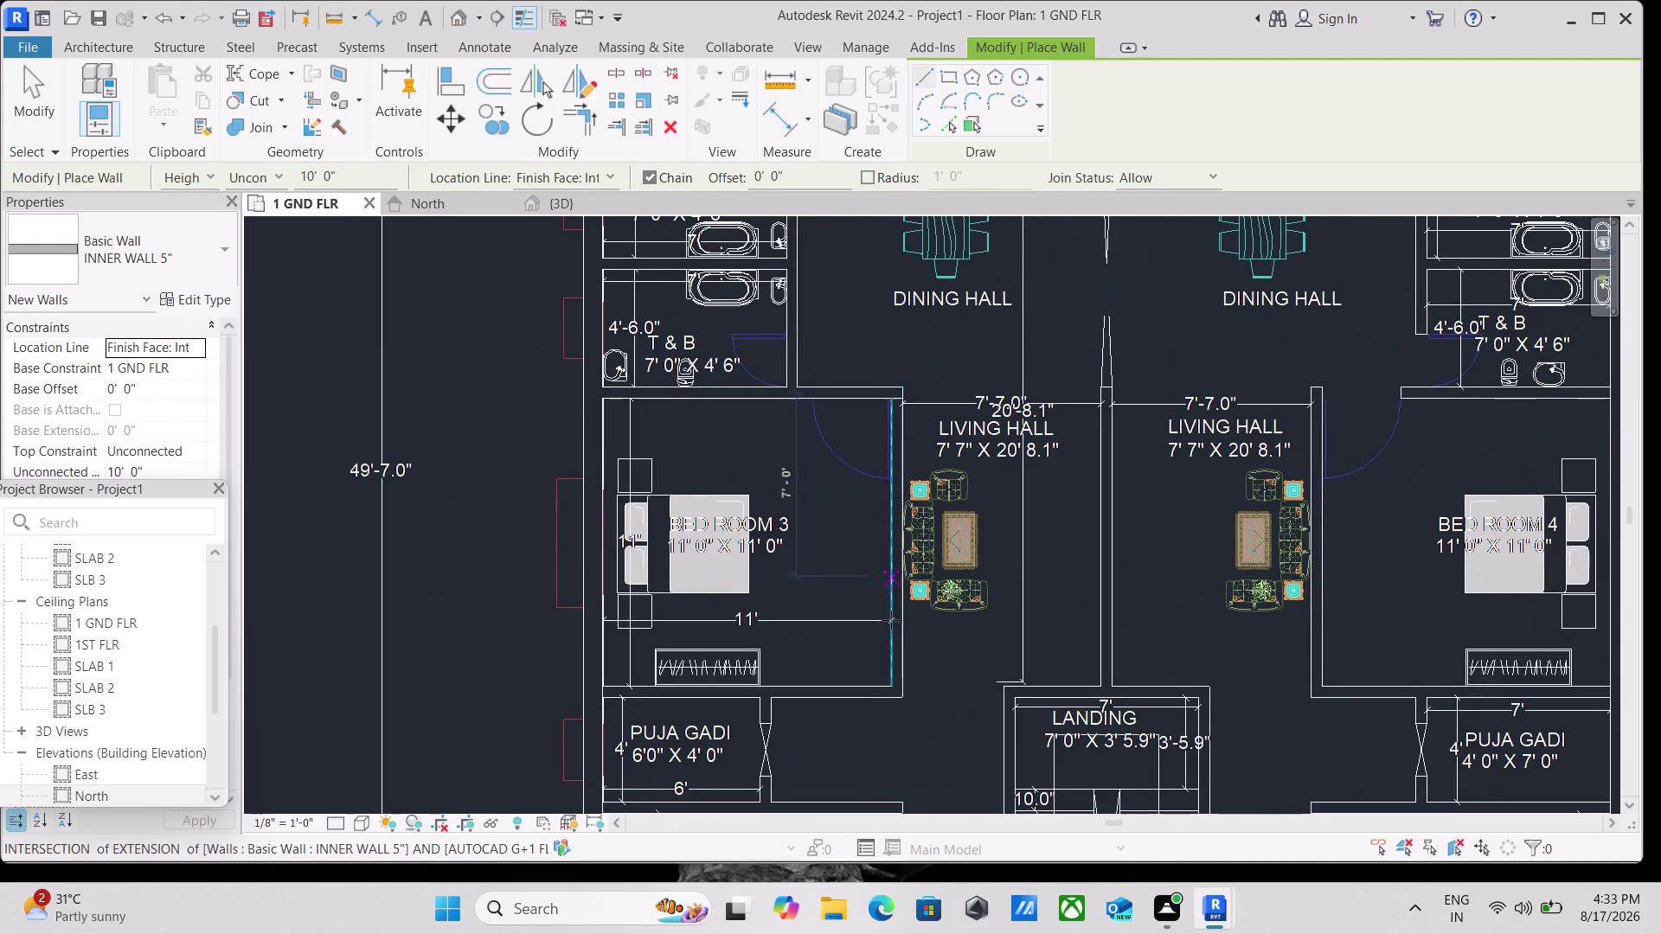
scroll(down, 3)
middle_drag(1121, 411, 1017, 478)
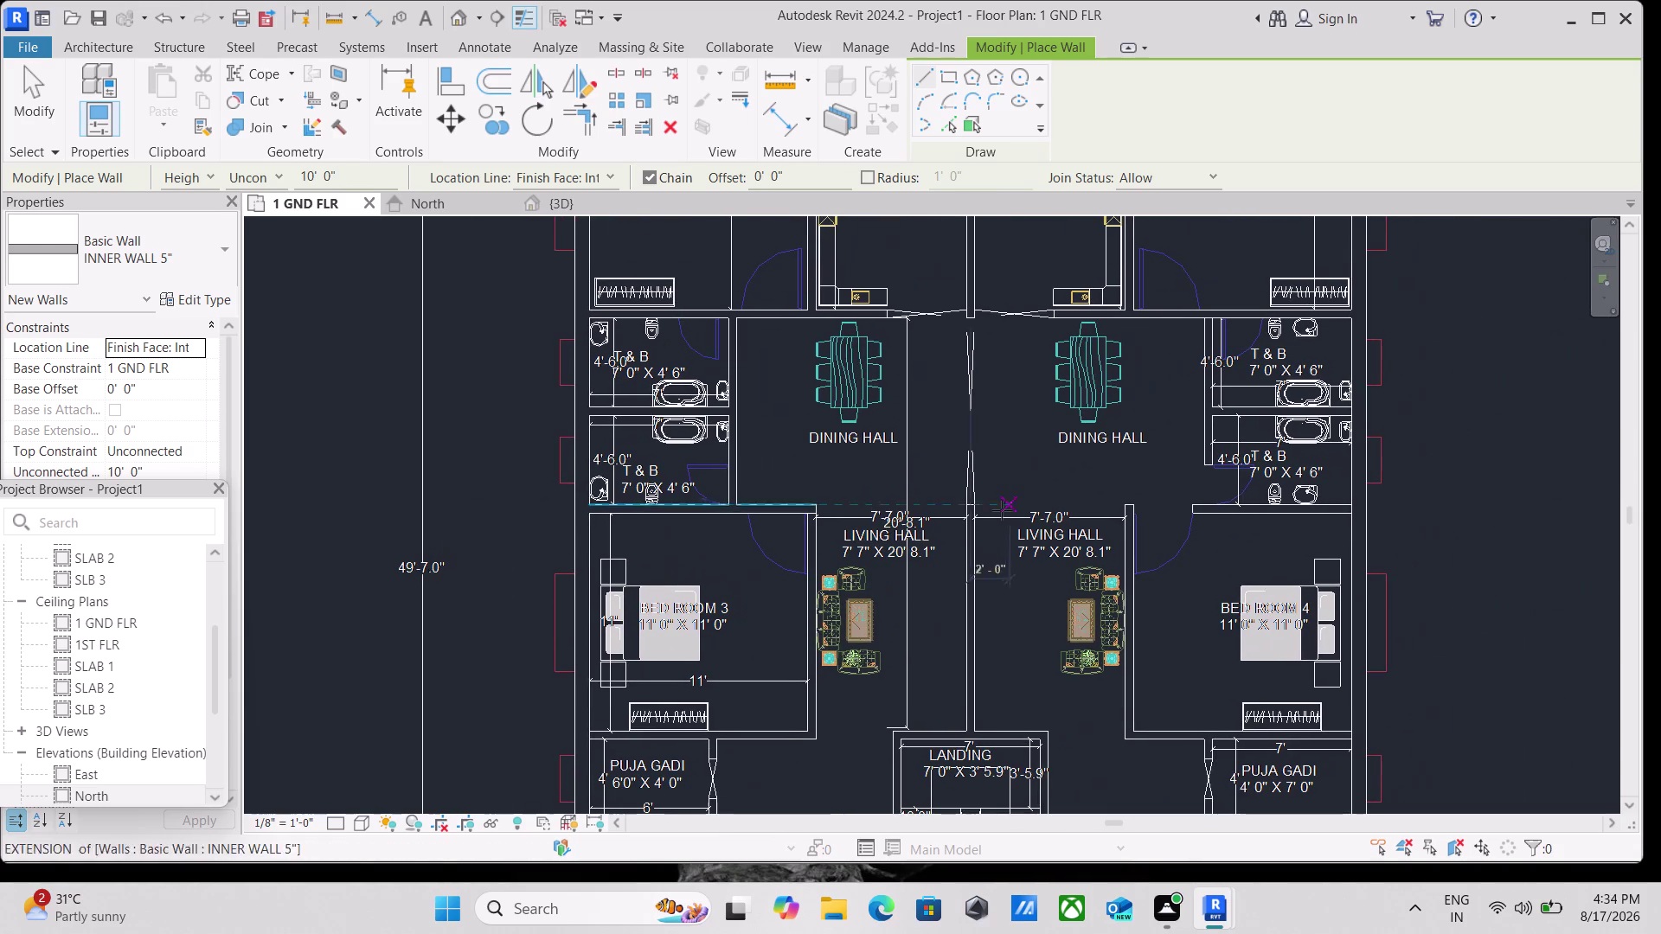
scroll(up, 3)
scroll(down, 3)
scroll(up, 3)
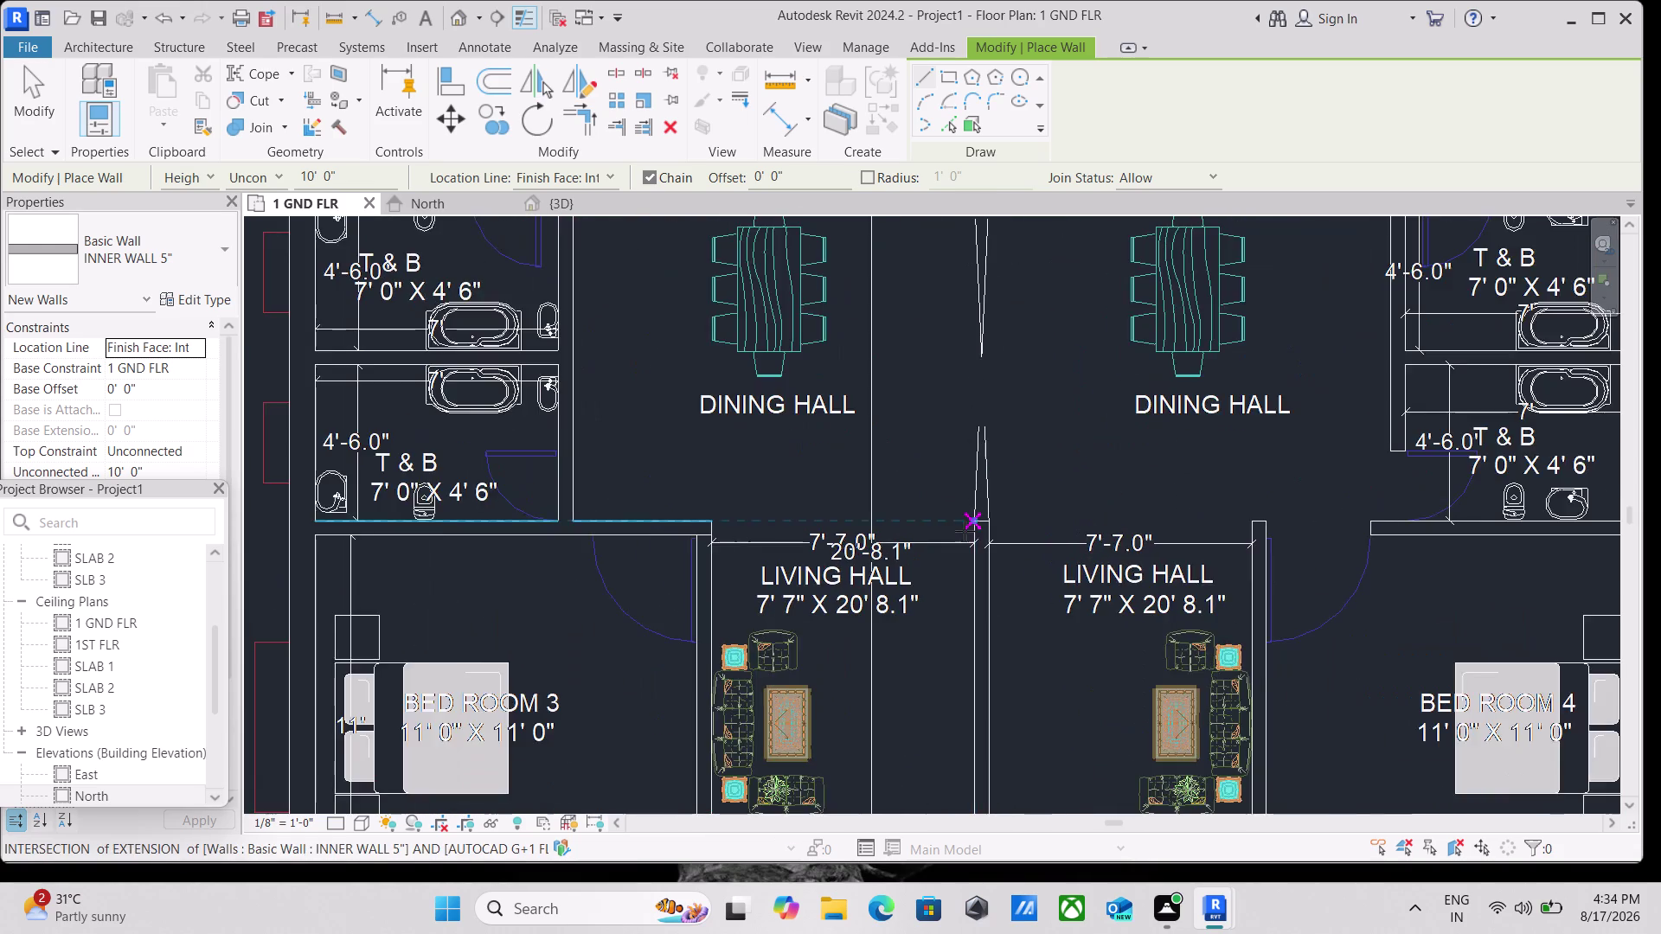
scroll(up, 3)
click(981, 520)
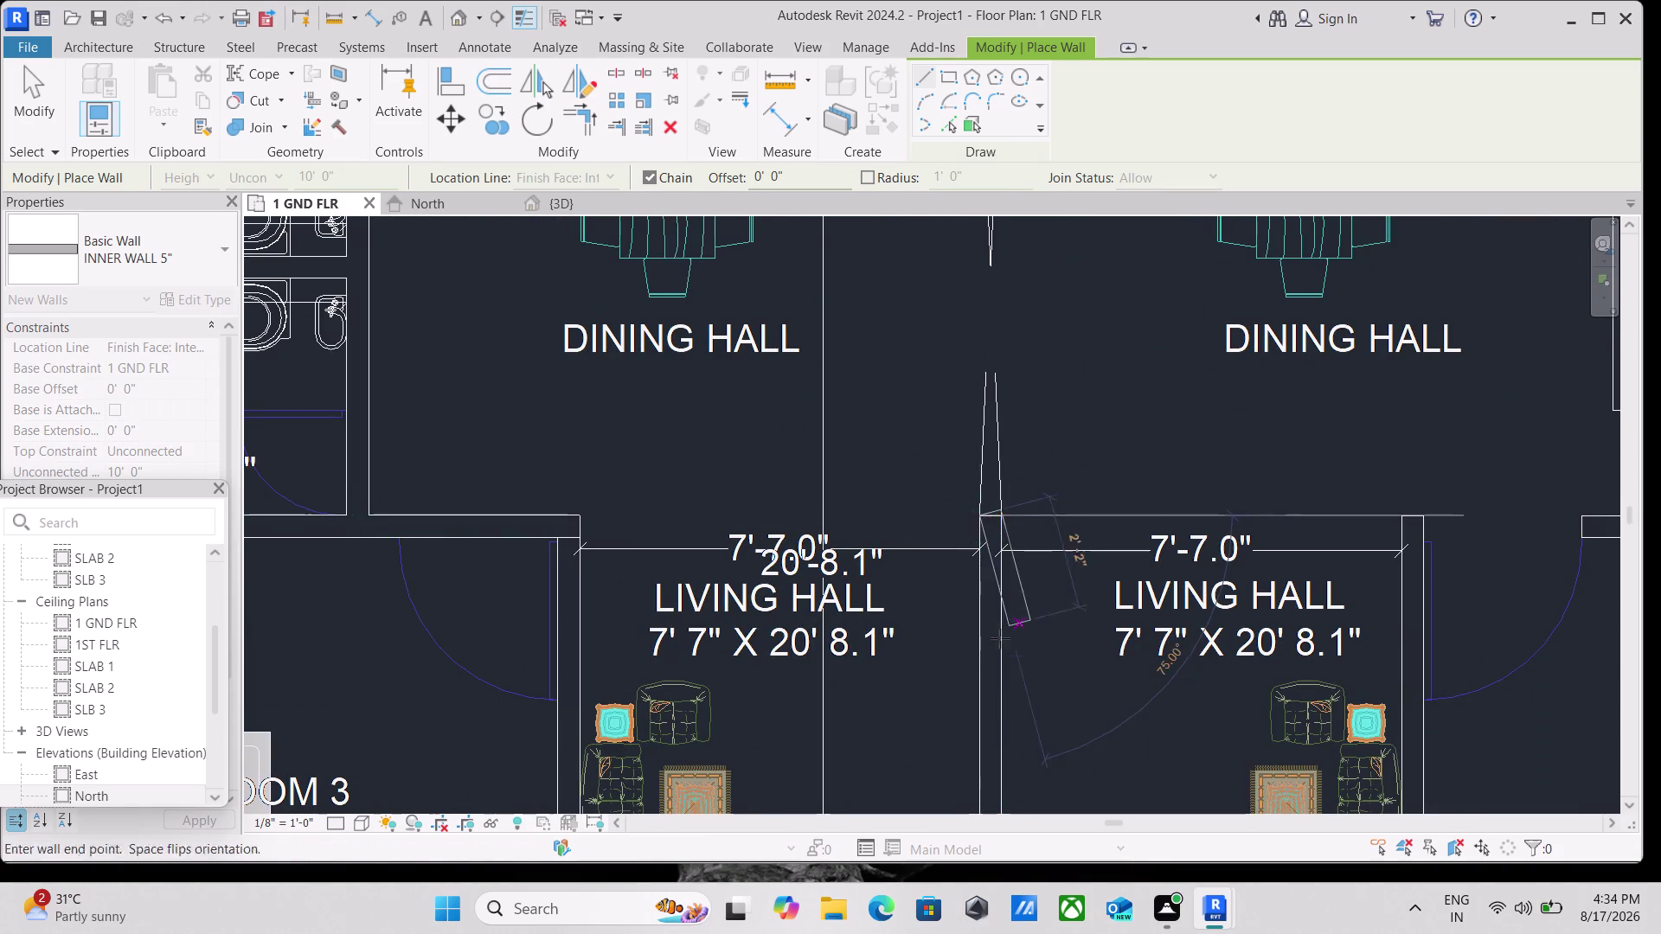
Extend the partition wall down to the landing and finish it.
scroll(down, 3)
middle_drag(977, 688, 980, 376)
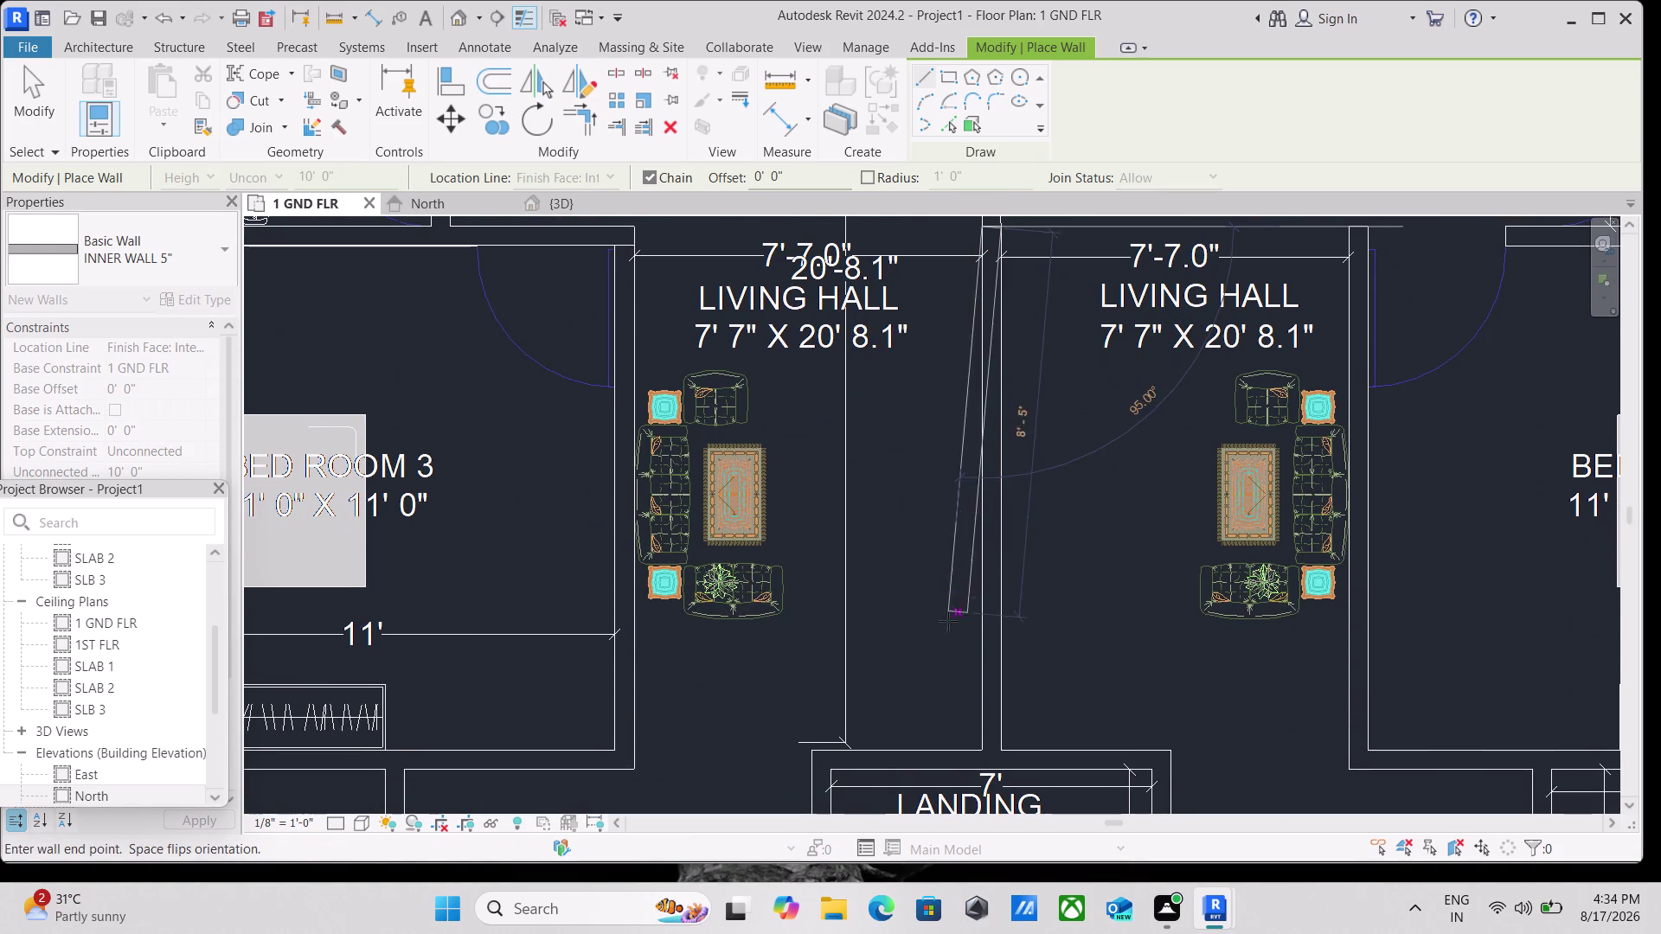
scroll(up, 3)
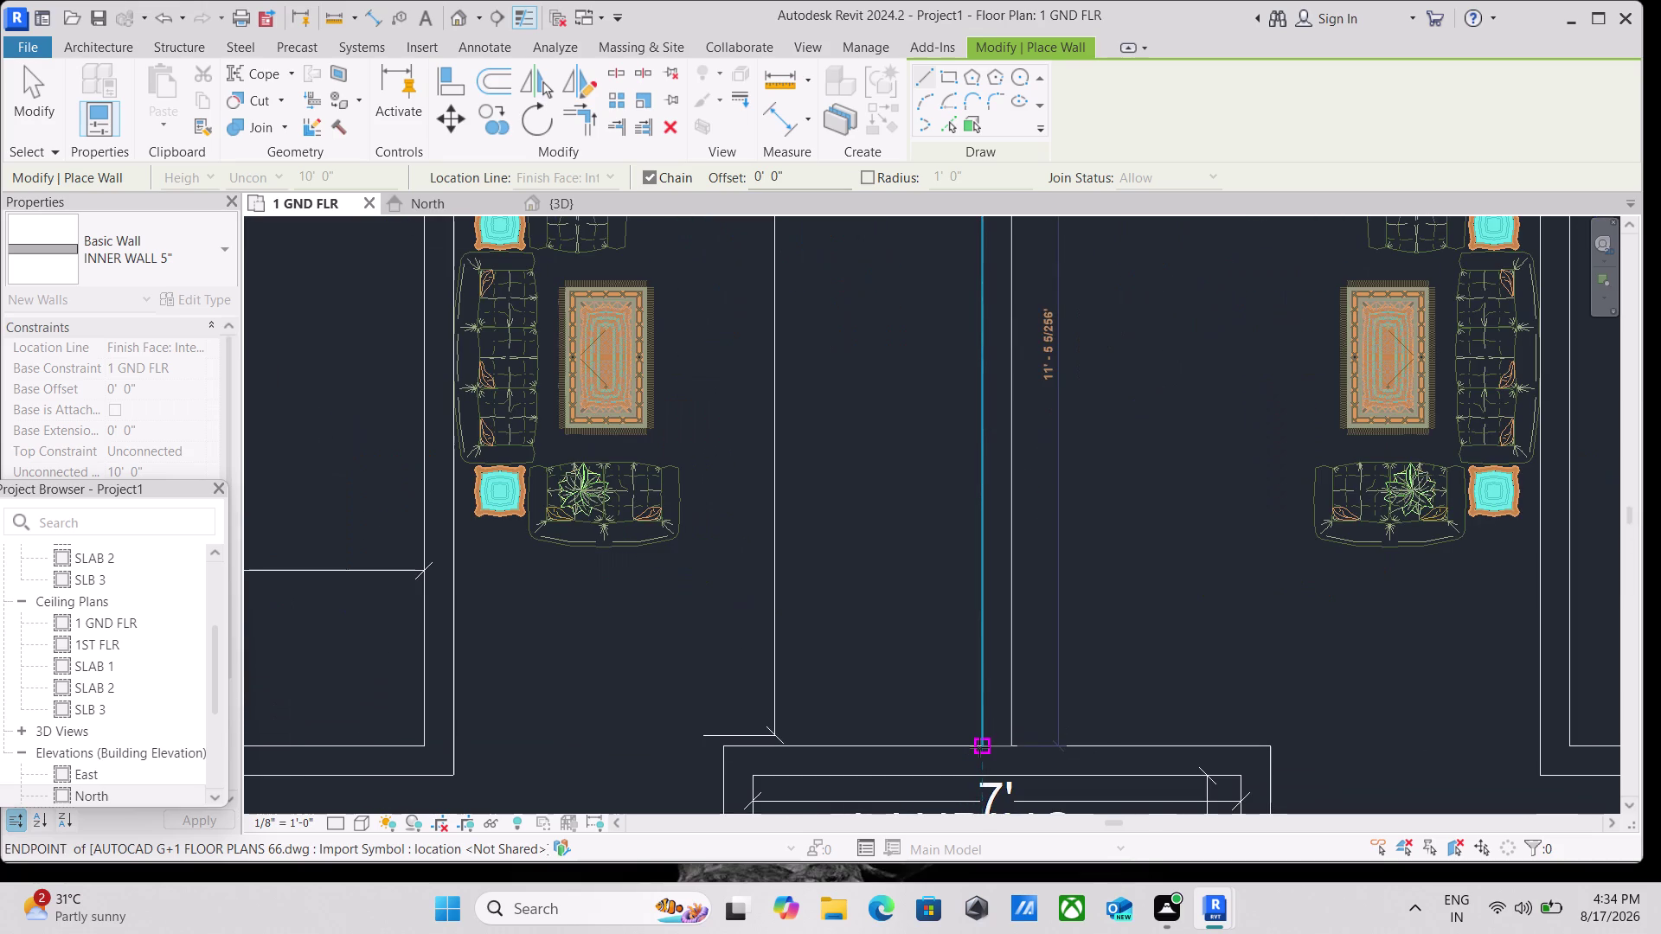
click(980, 748)
key(Escape)
scroll(down, 3)
scroll(down, 3)
middle_drag(1135, 390, 919, 519)
scroll(down, 3)
middle_drag(1135, 347, 896, 470)
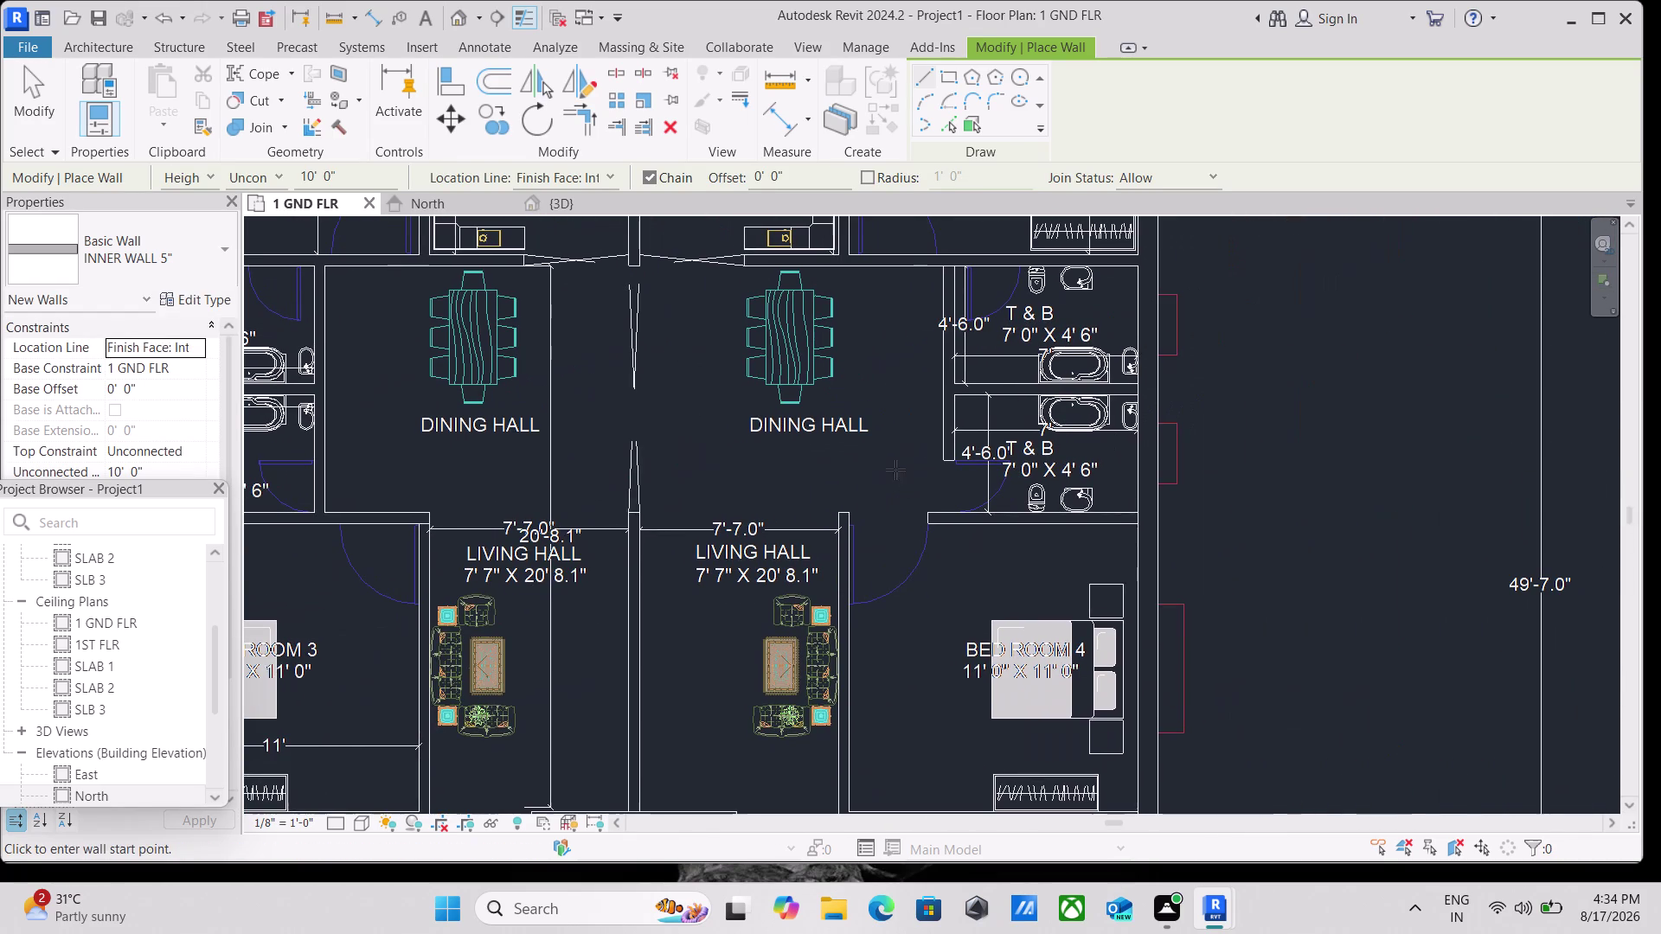
Draw a wall from the upper bathroom wall down and across to the bathroom corner.
middle_drag(900, 396, 903, 517)
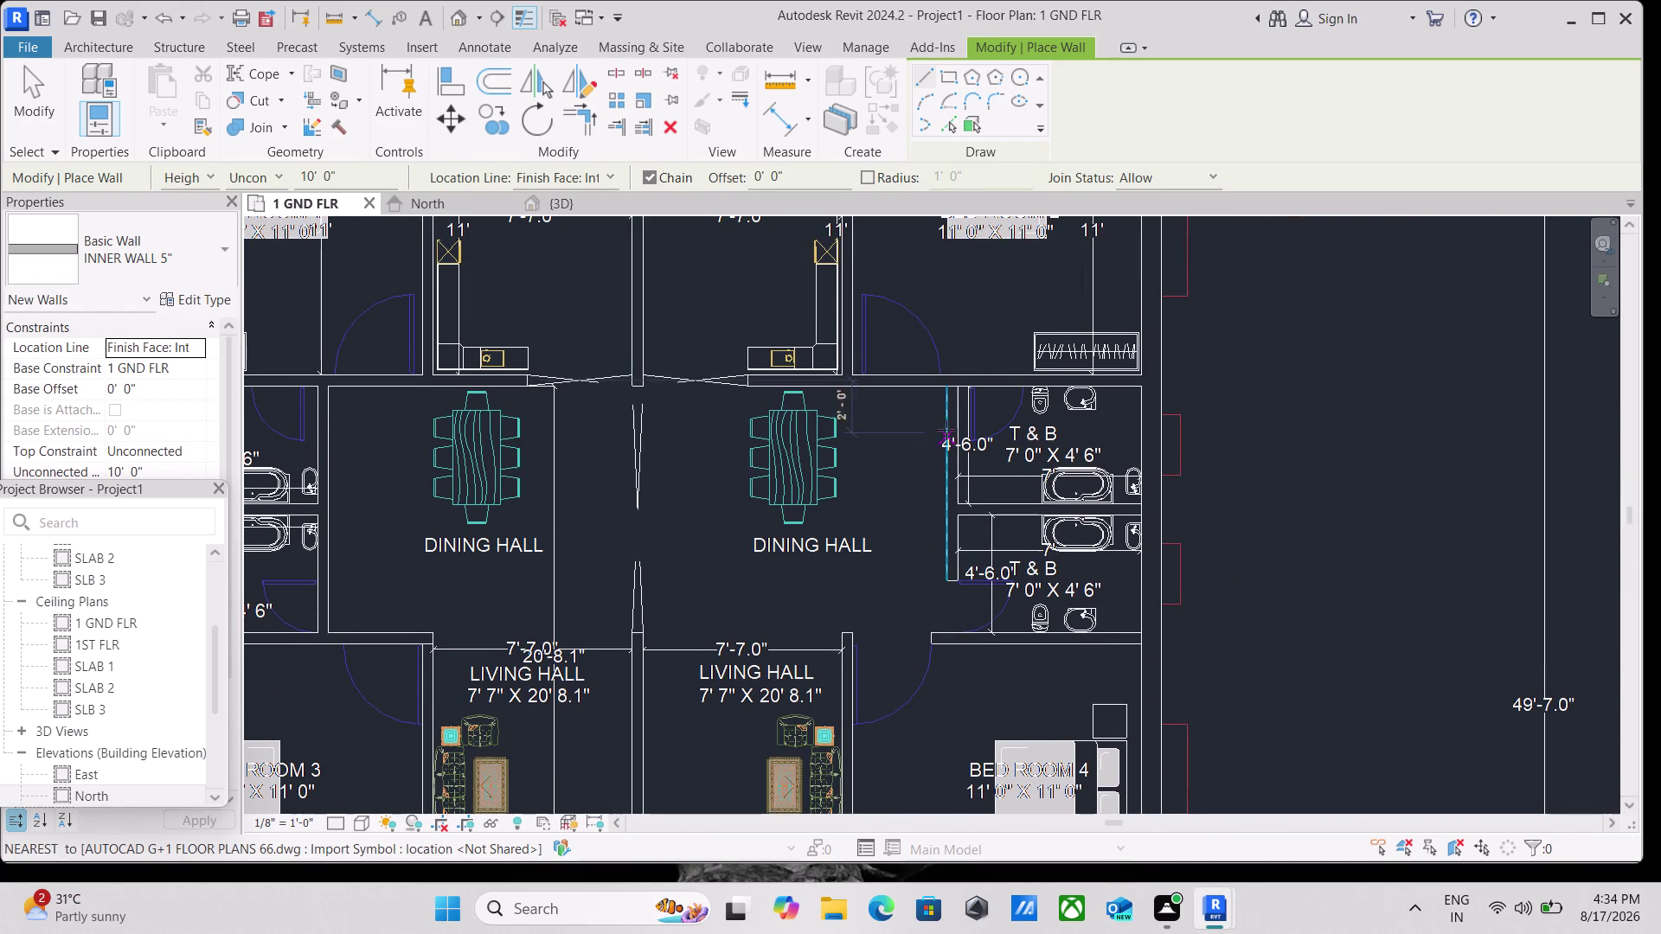
scroll(up, 3)
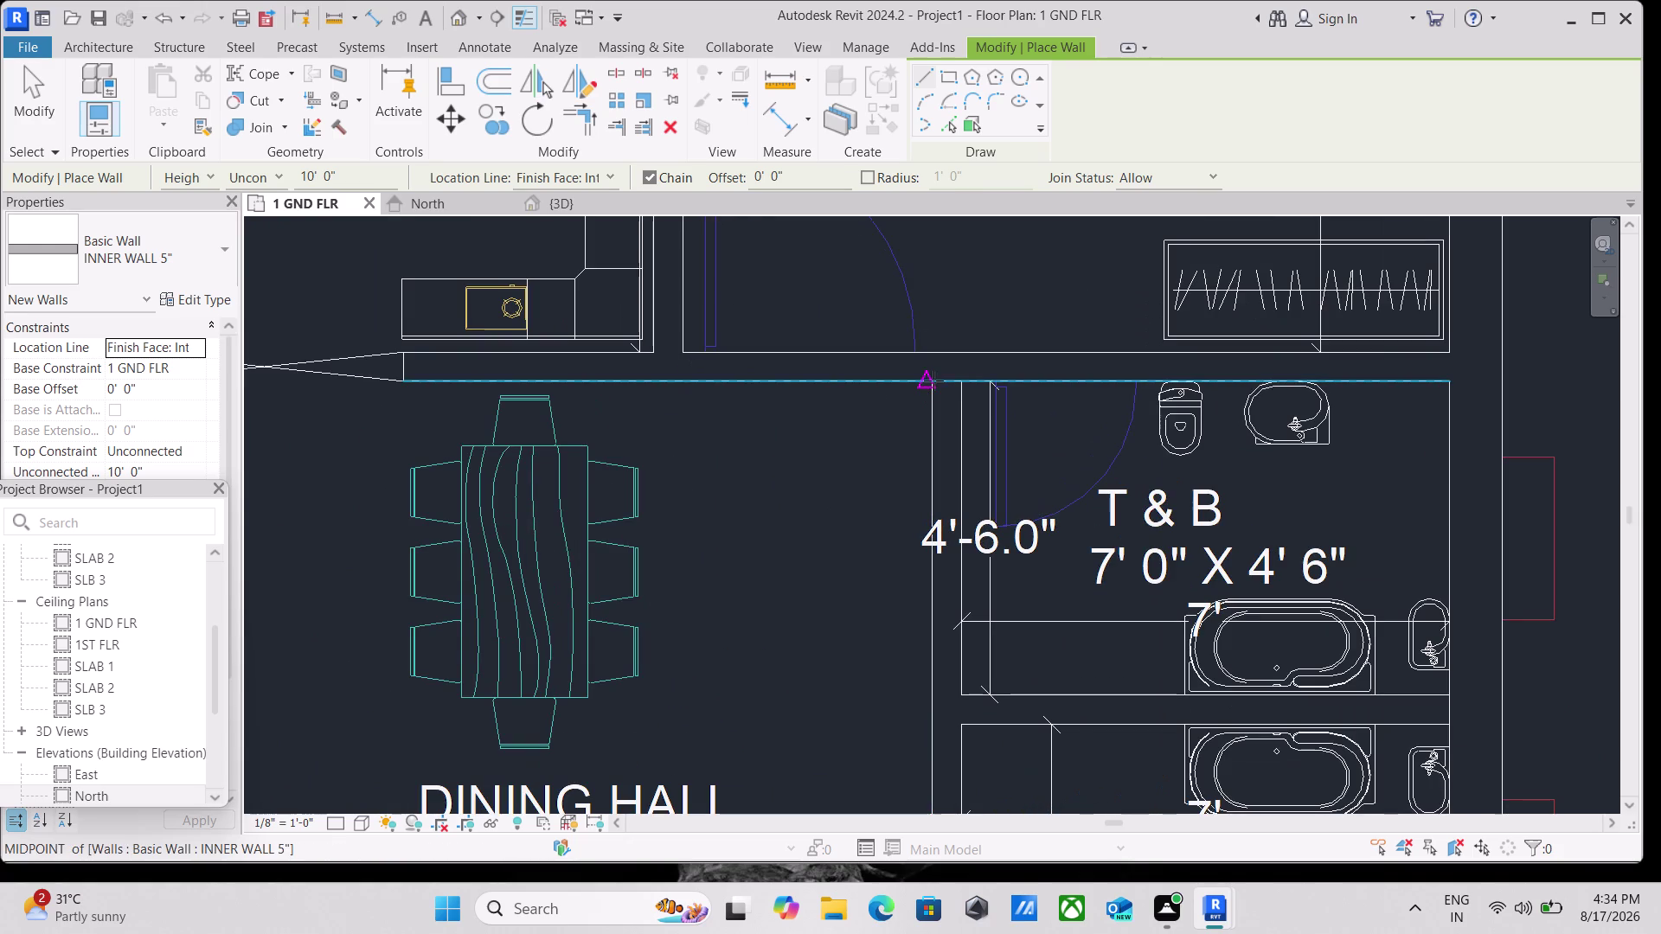
click(962, 377)
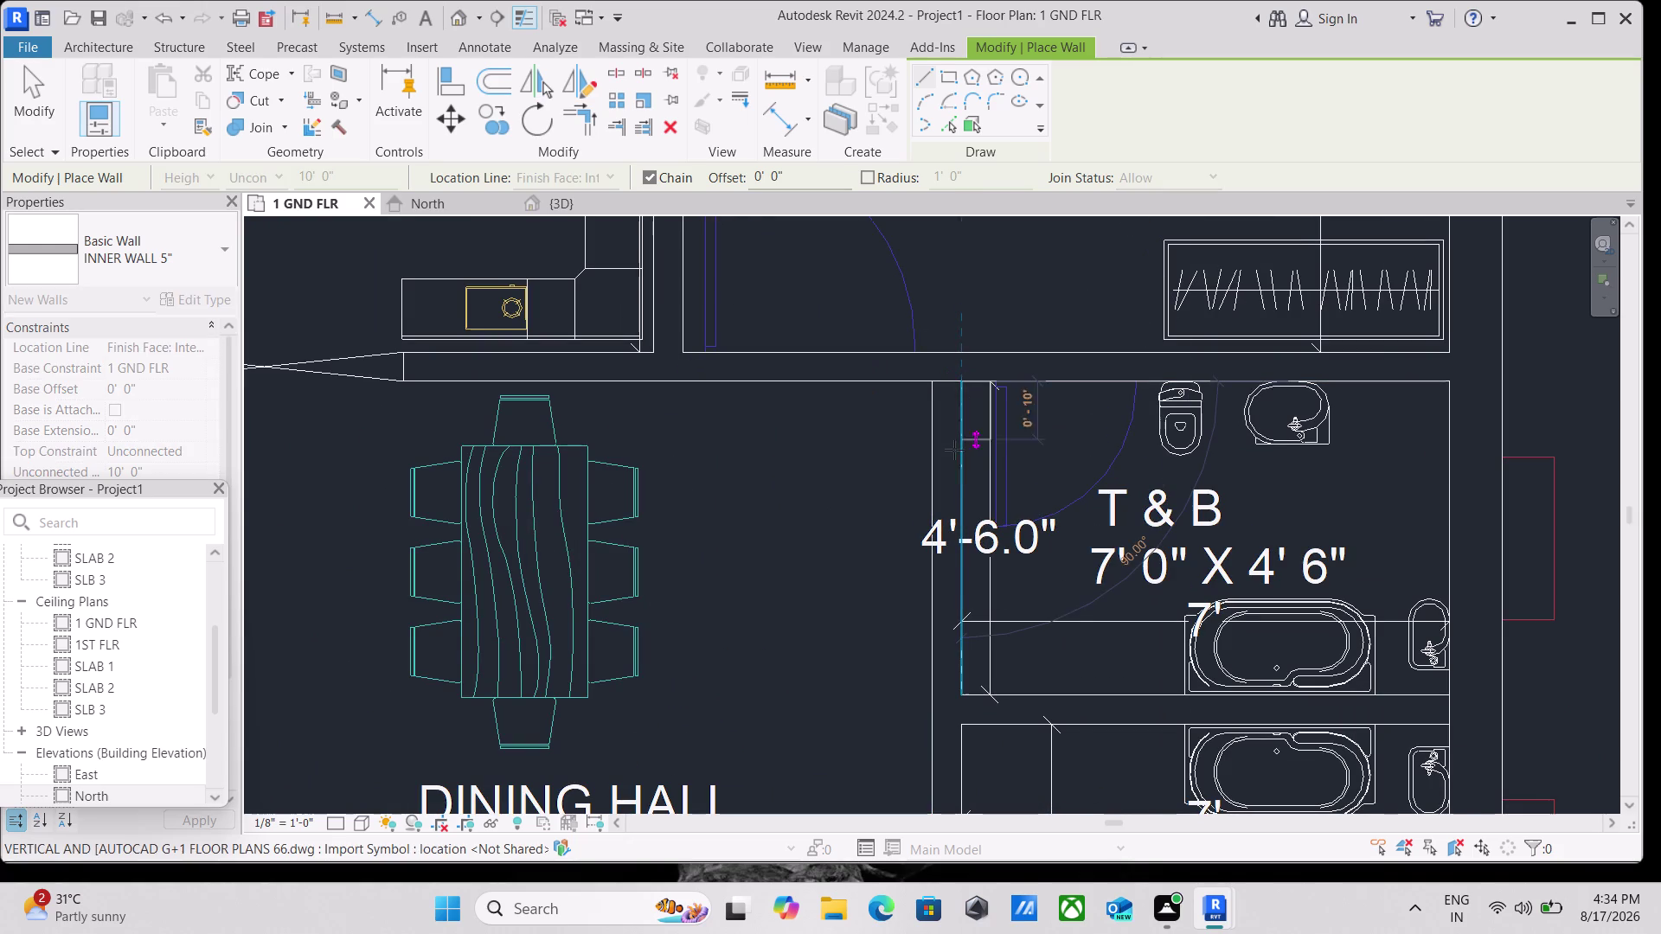
key(space)
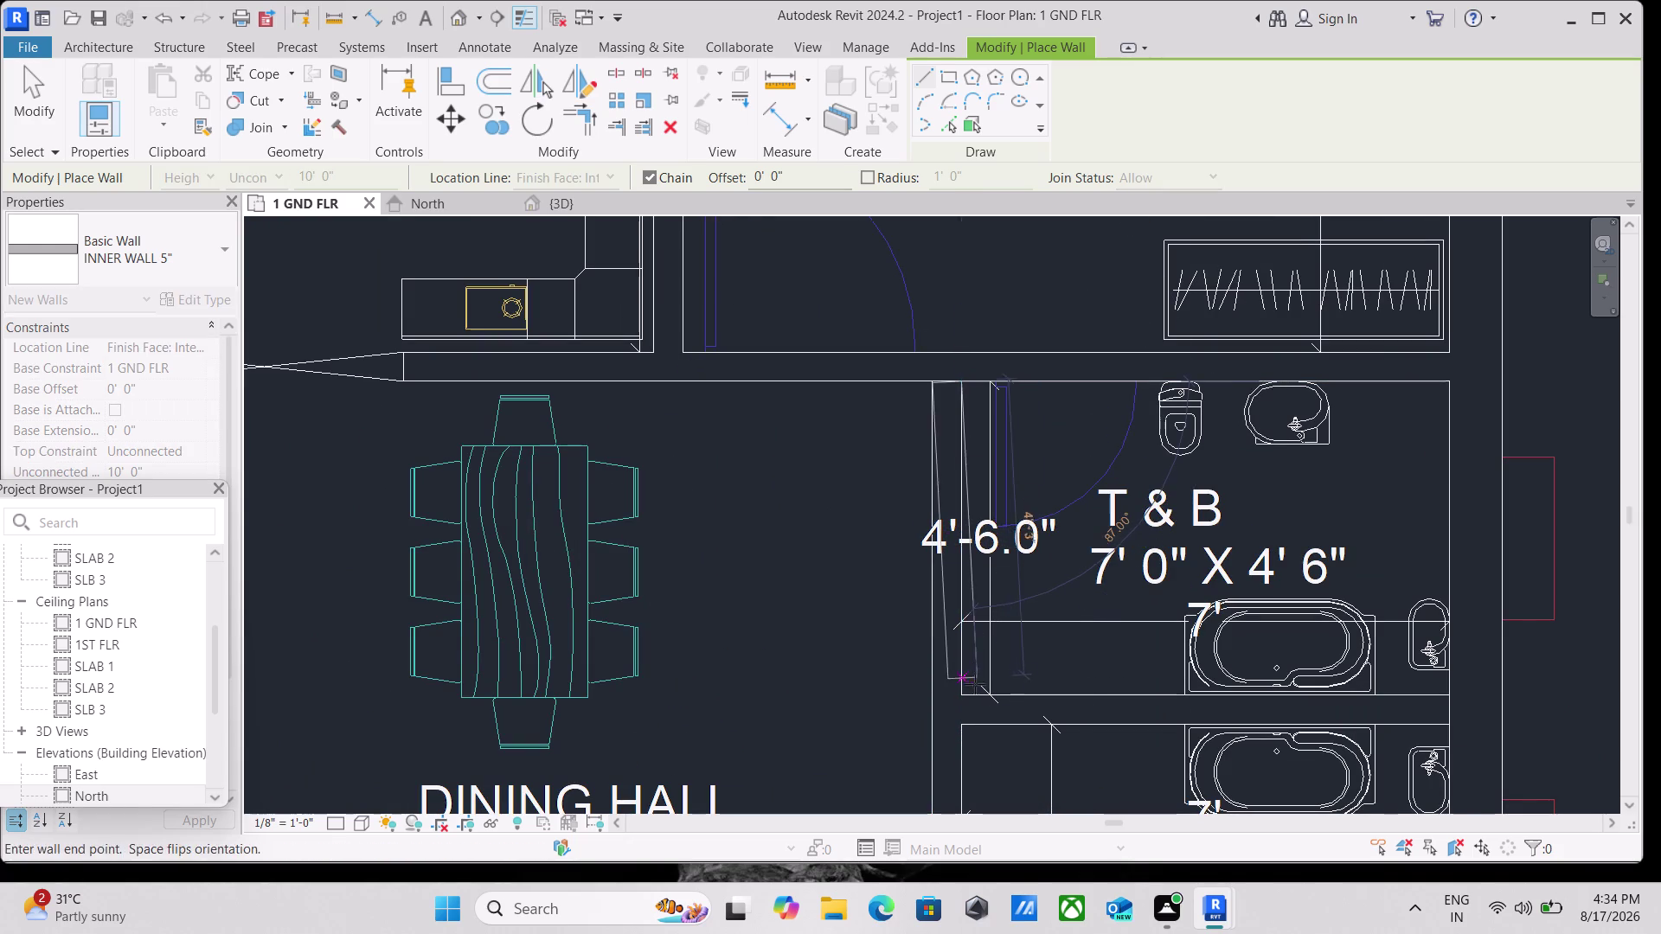
click(967, 697)
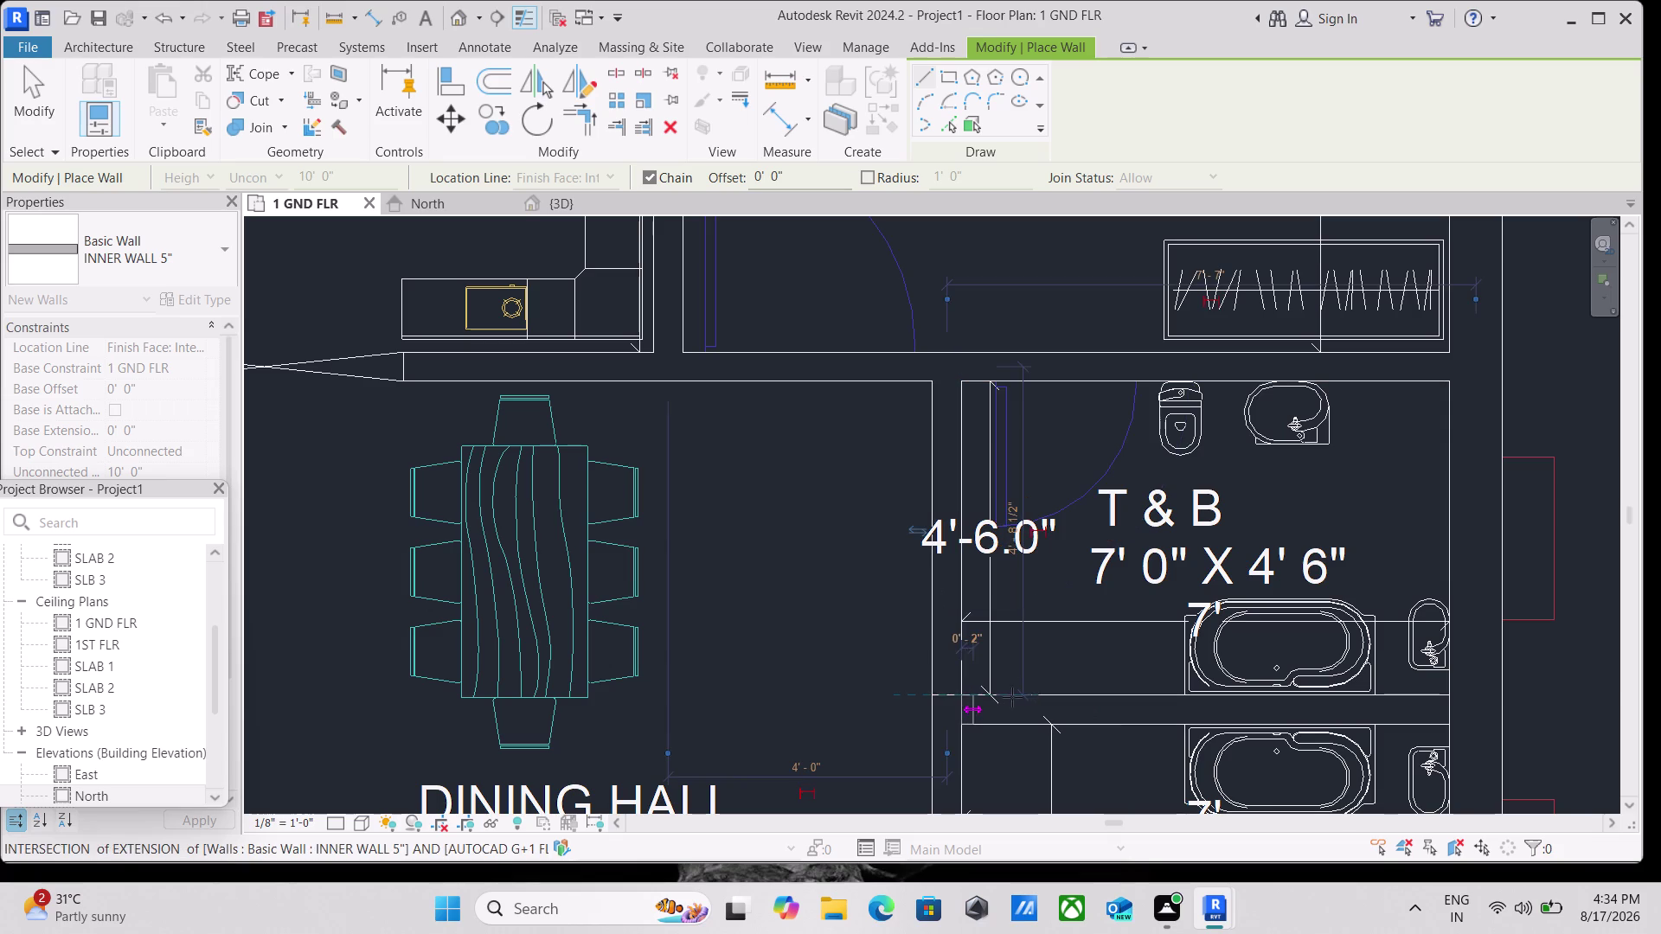
click(1446, 689)
key(Escape)
Add a wall between the two bathrooms, down to the lower bathroom corner.
scroll(down, 3)
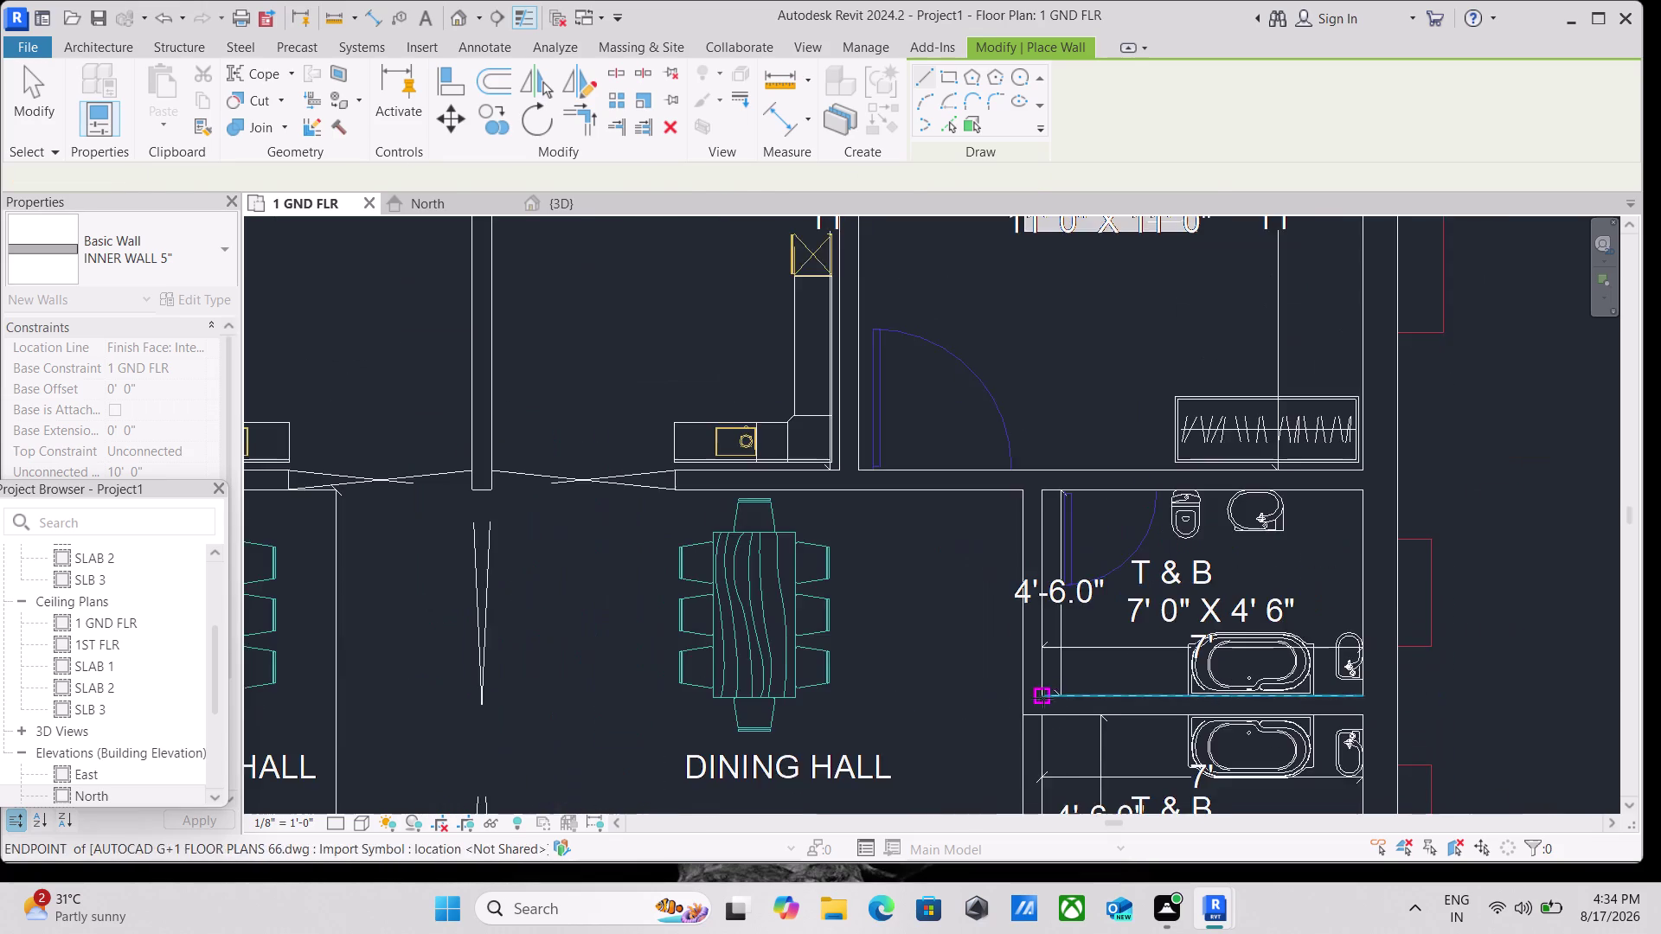
scroll(down, 3)
middle_drag(1034, 672, 972, 446)
scroll(up, 3)
scroll(up, 3)
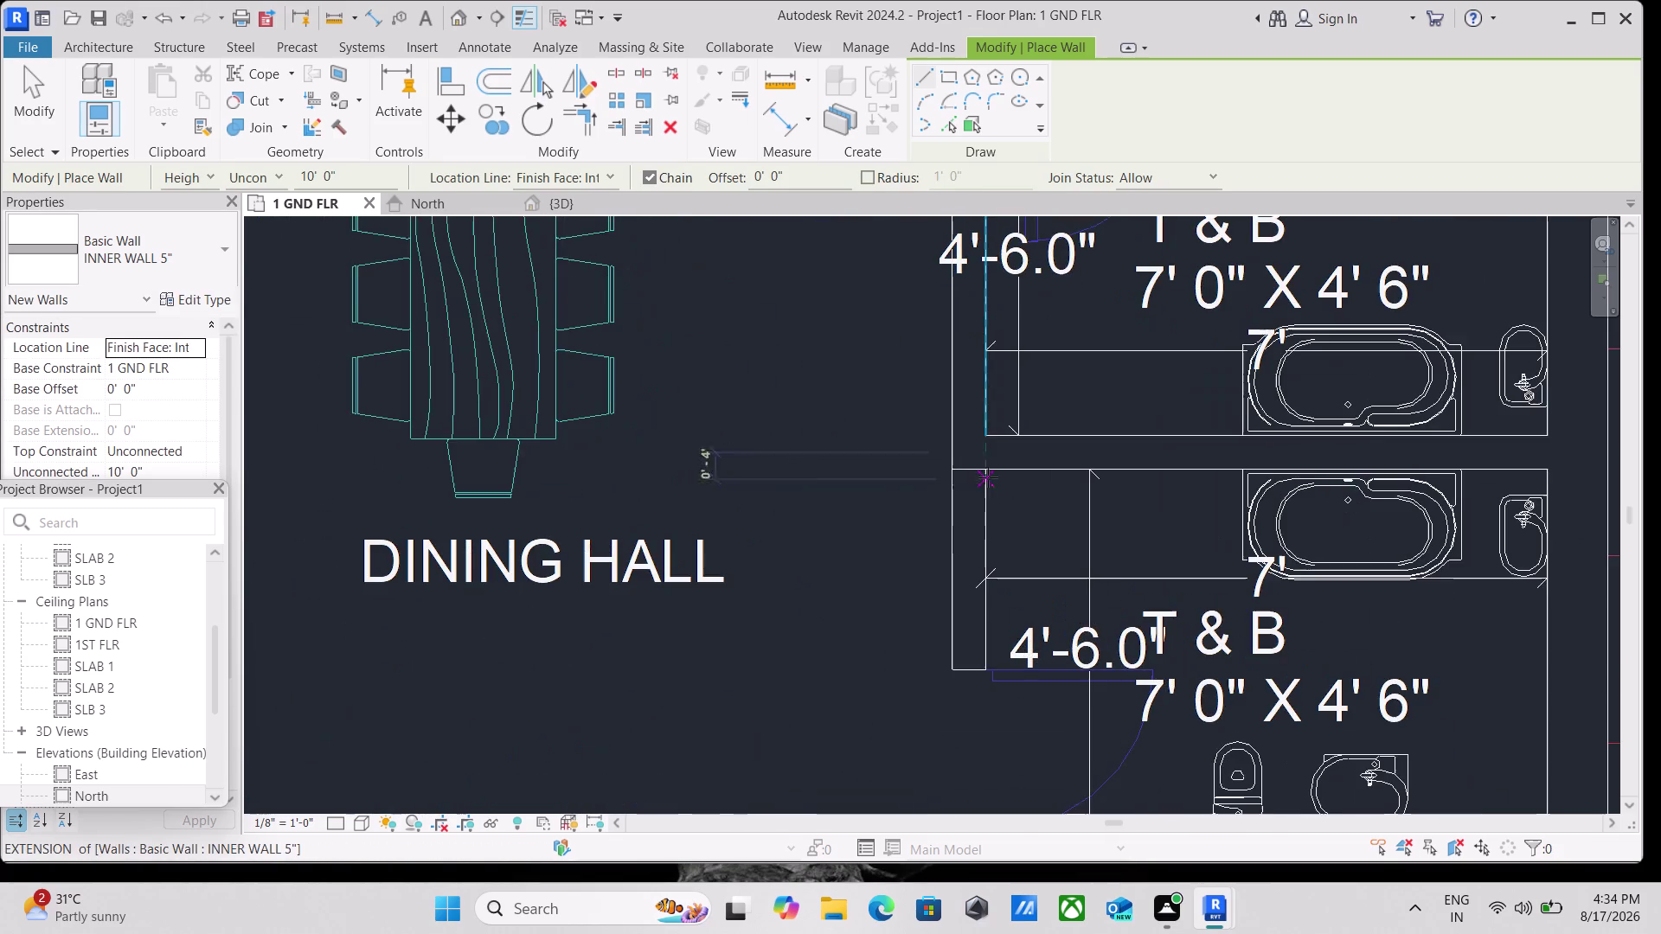
scroll(down, 3)
scroll(down, 3)
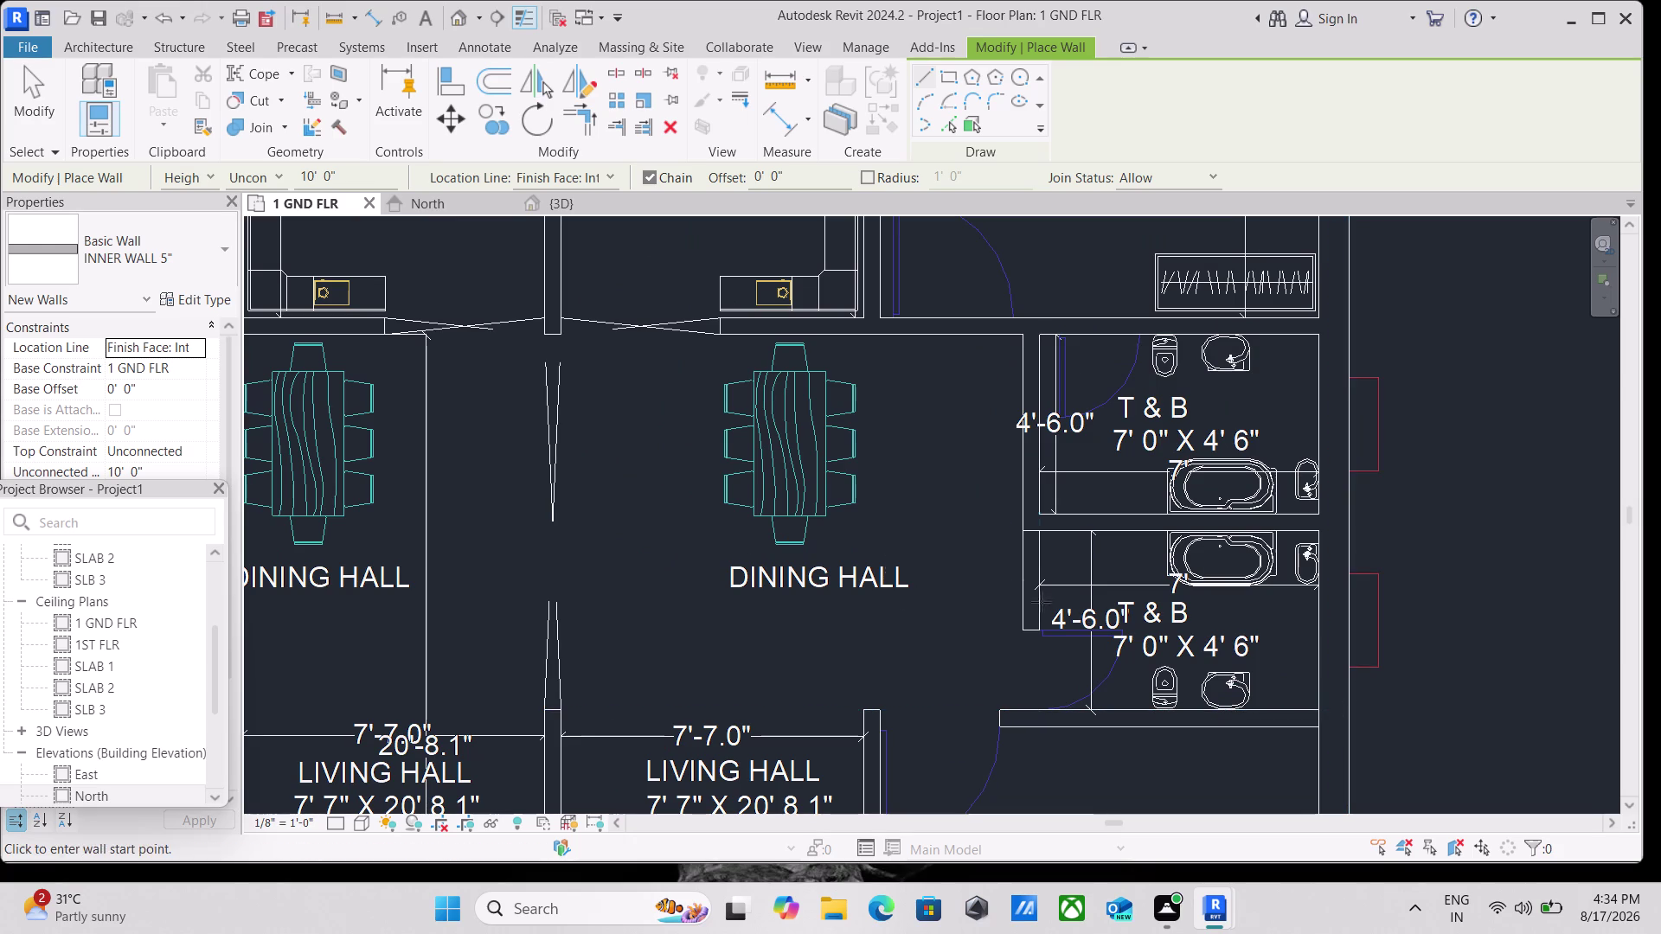
click(1039, 533)
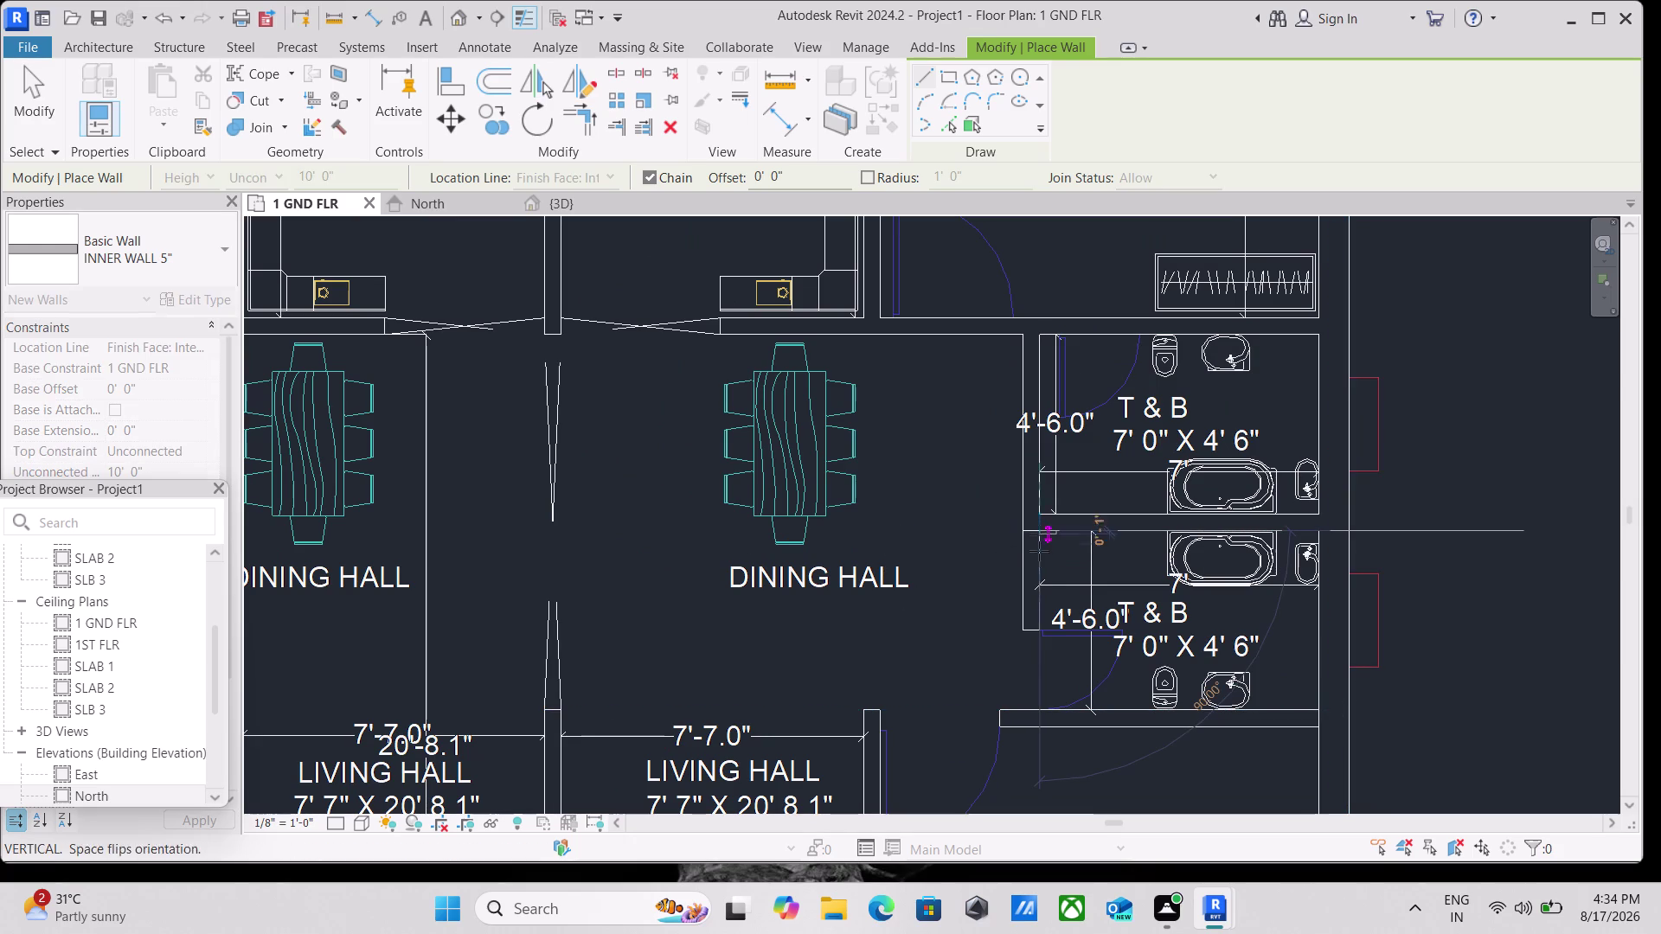
key(space)
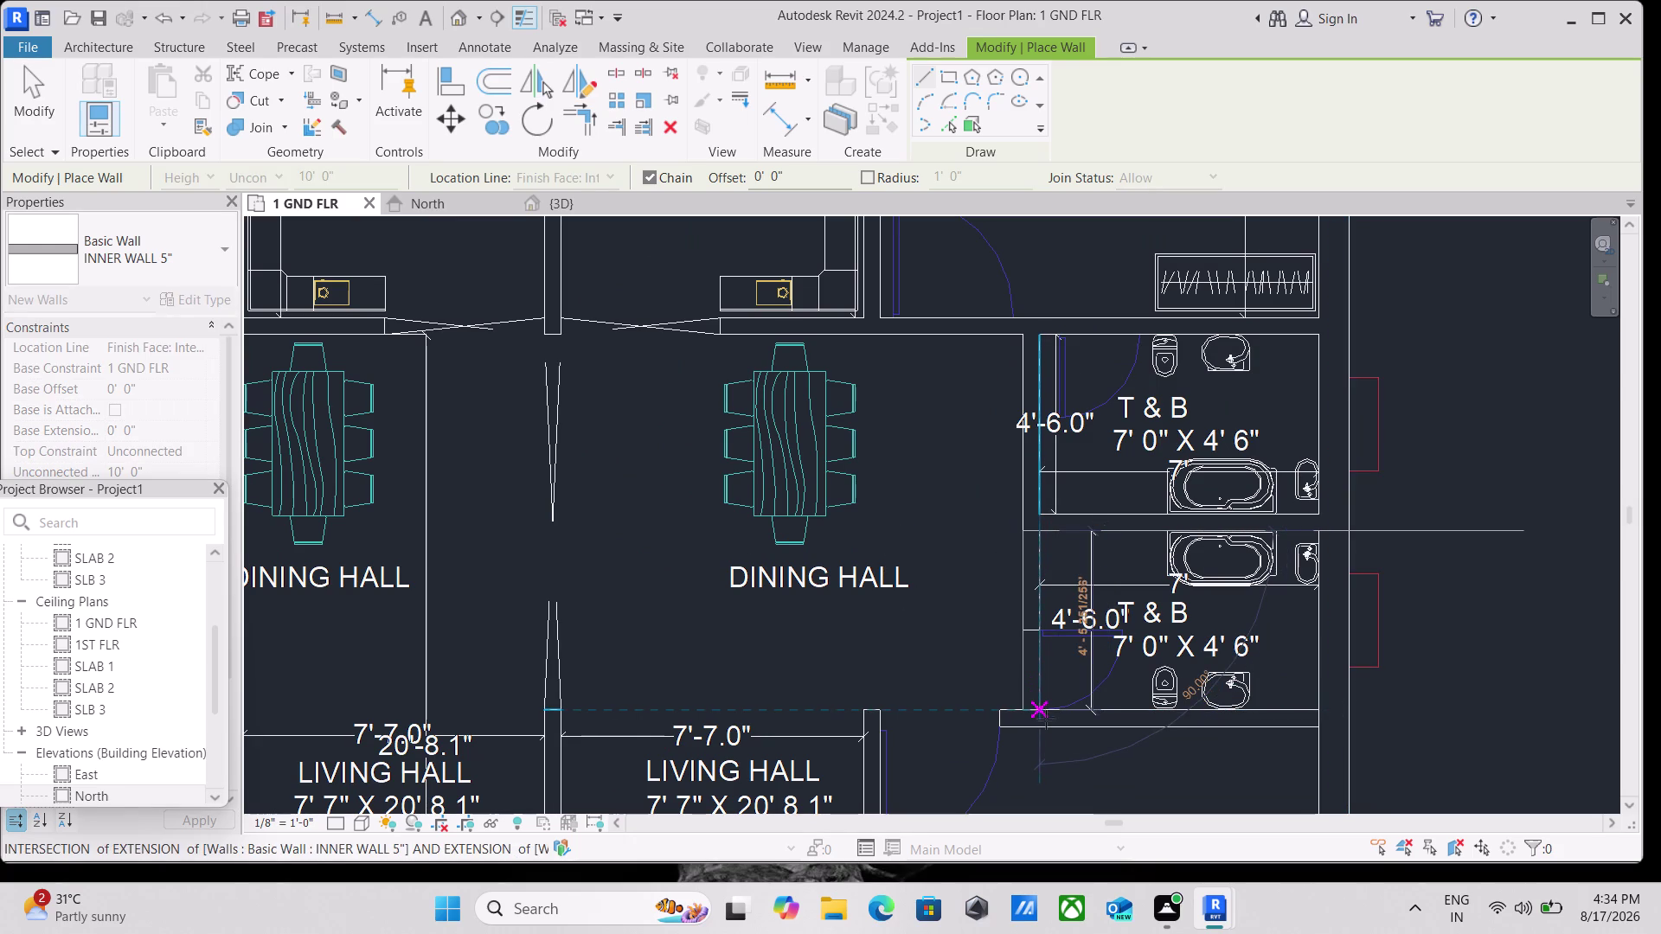
scroll(up, 3)
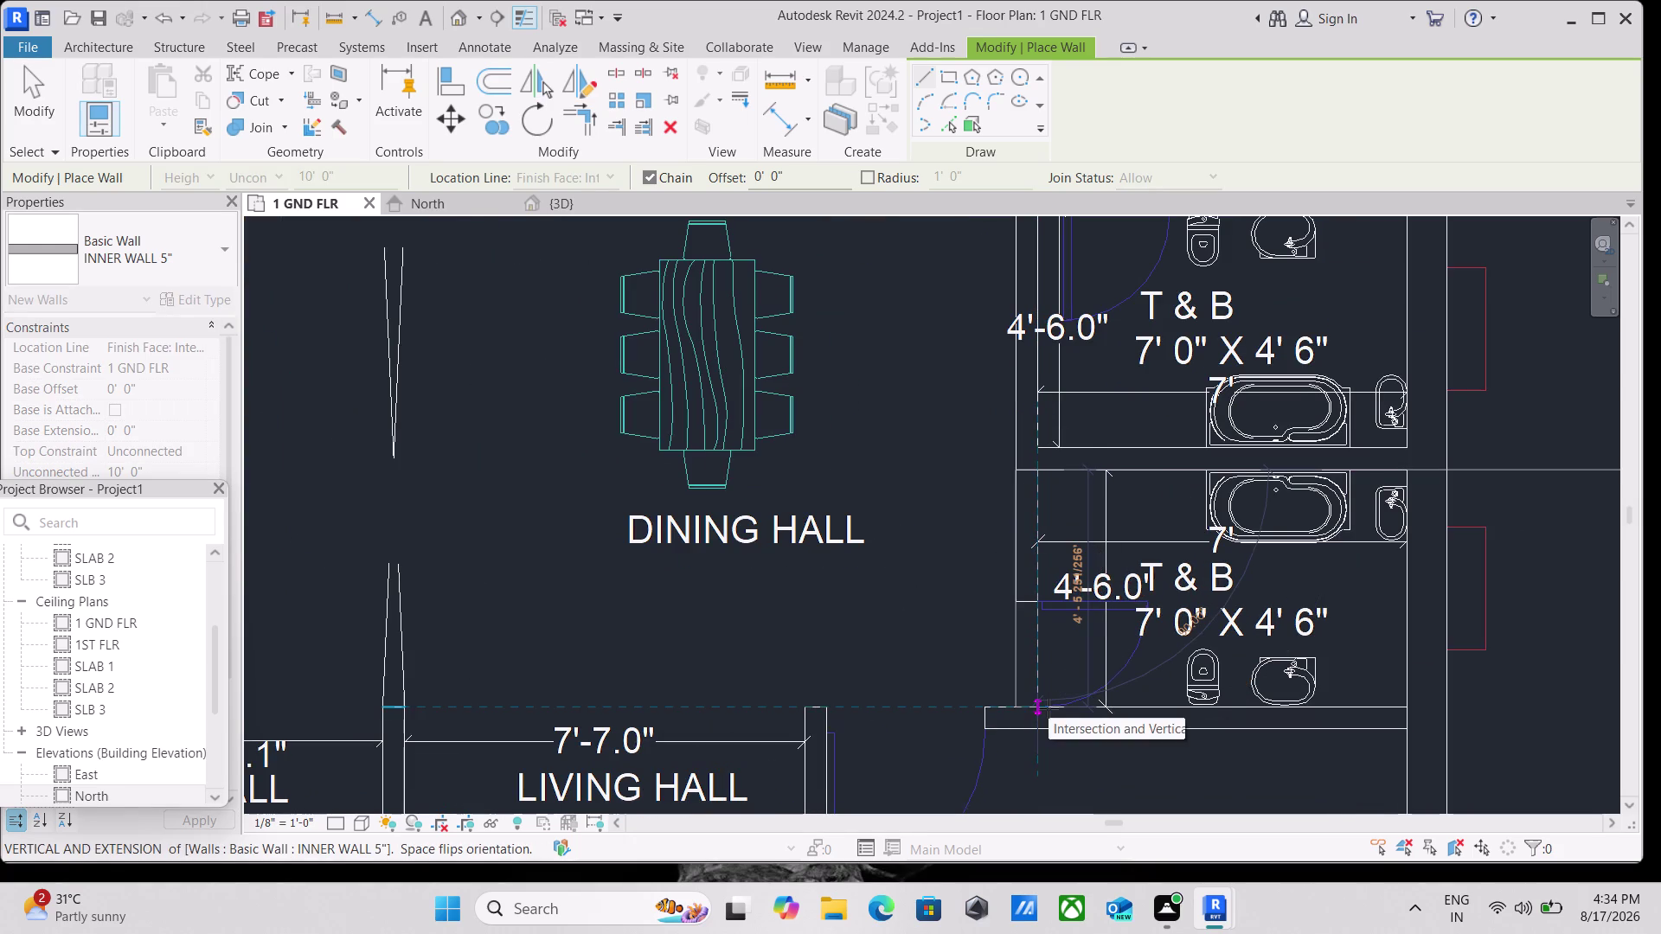
click(1048, 709)
key(Escape)
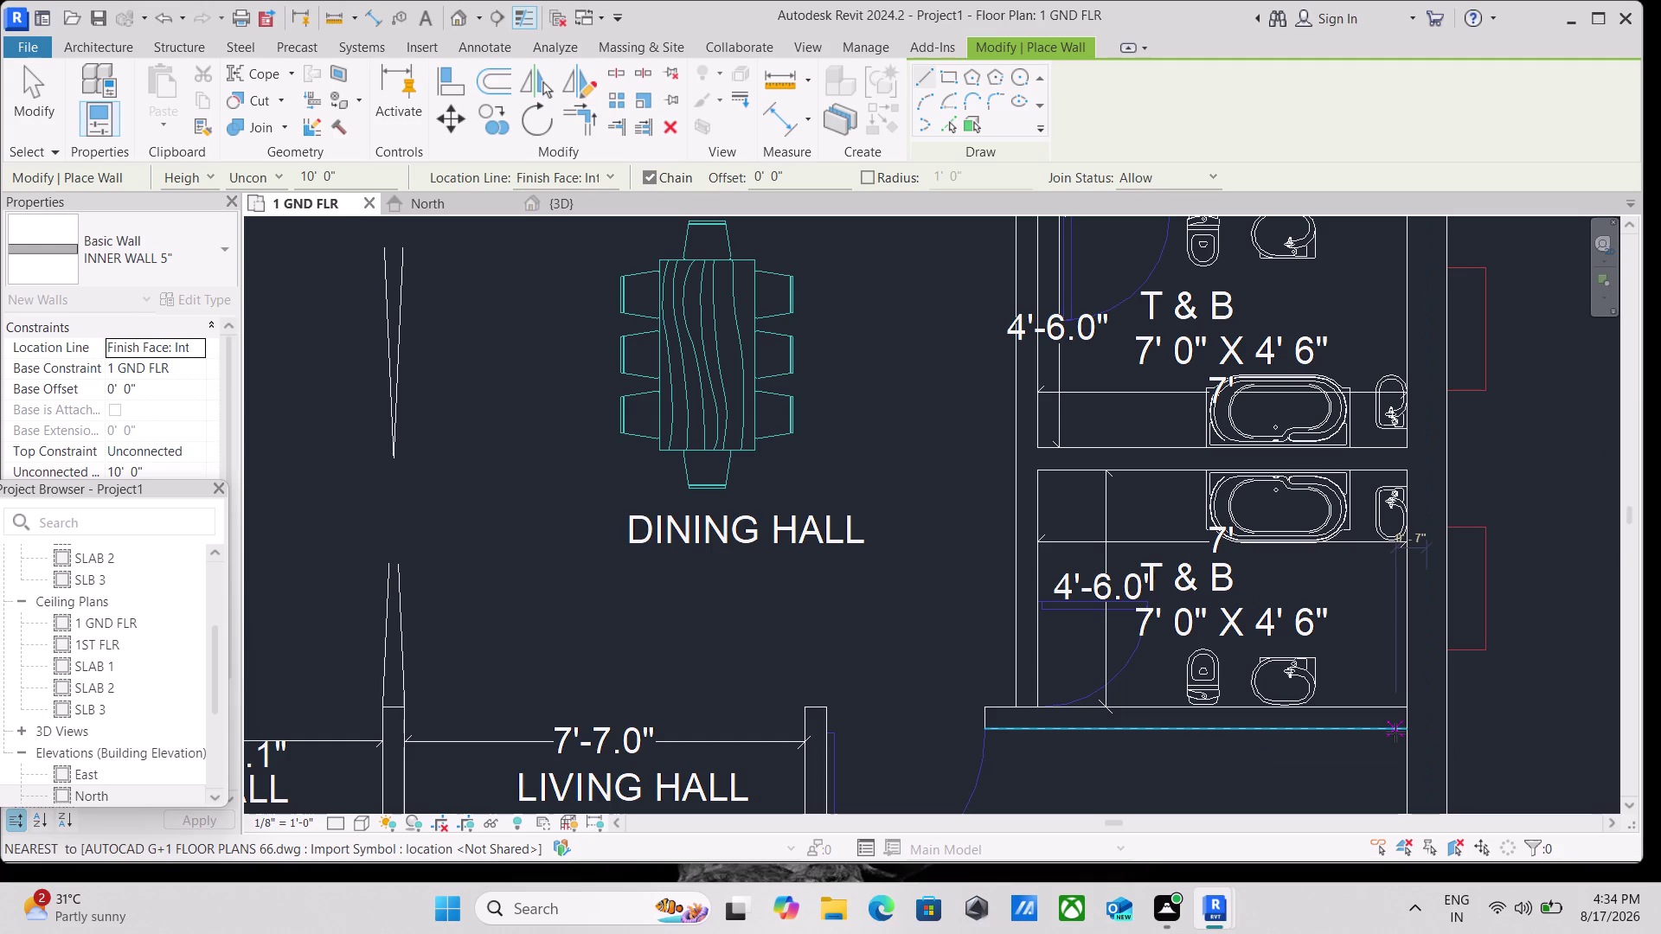
Run a horizontal wall beneath the bathrooms from the outer wall to the corner.
click(1401, 732)
key(space)
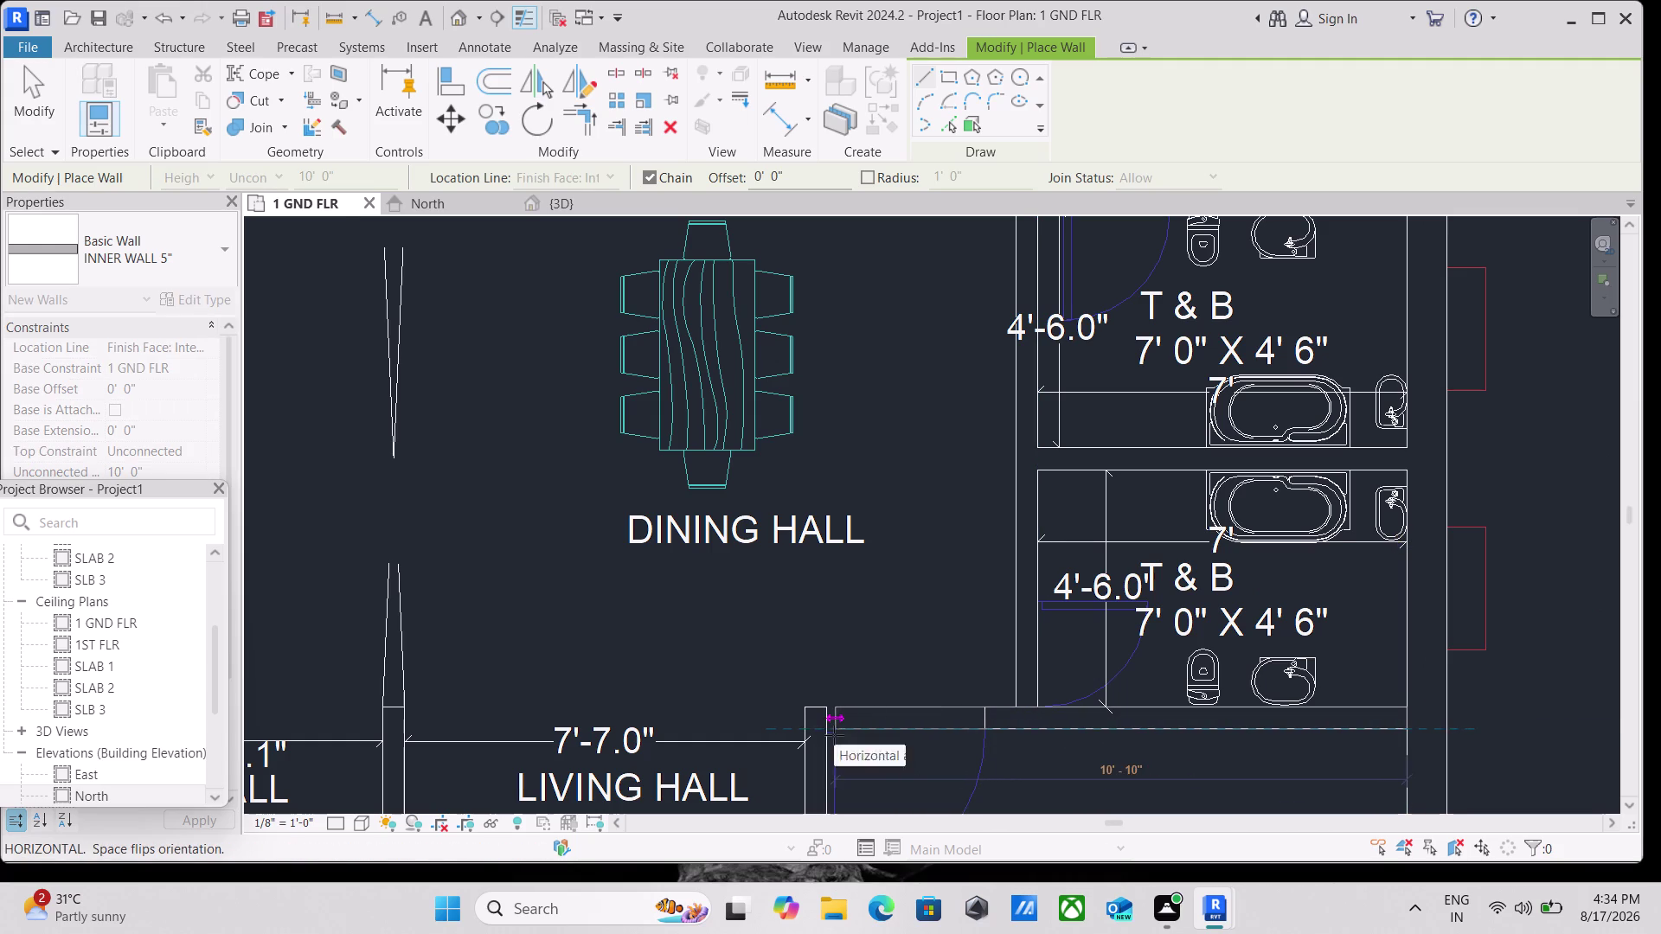
key(Escape)
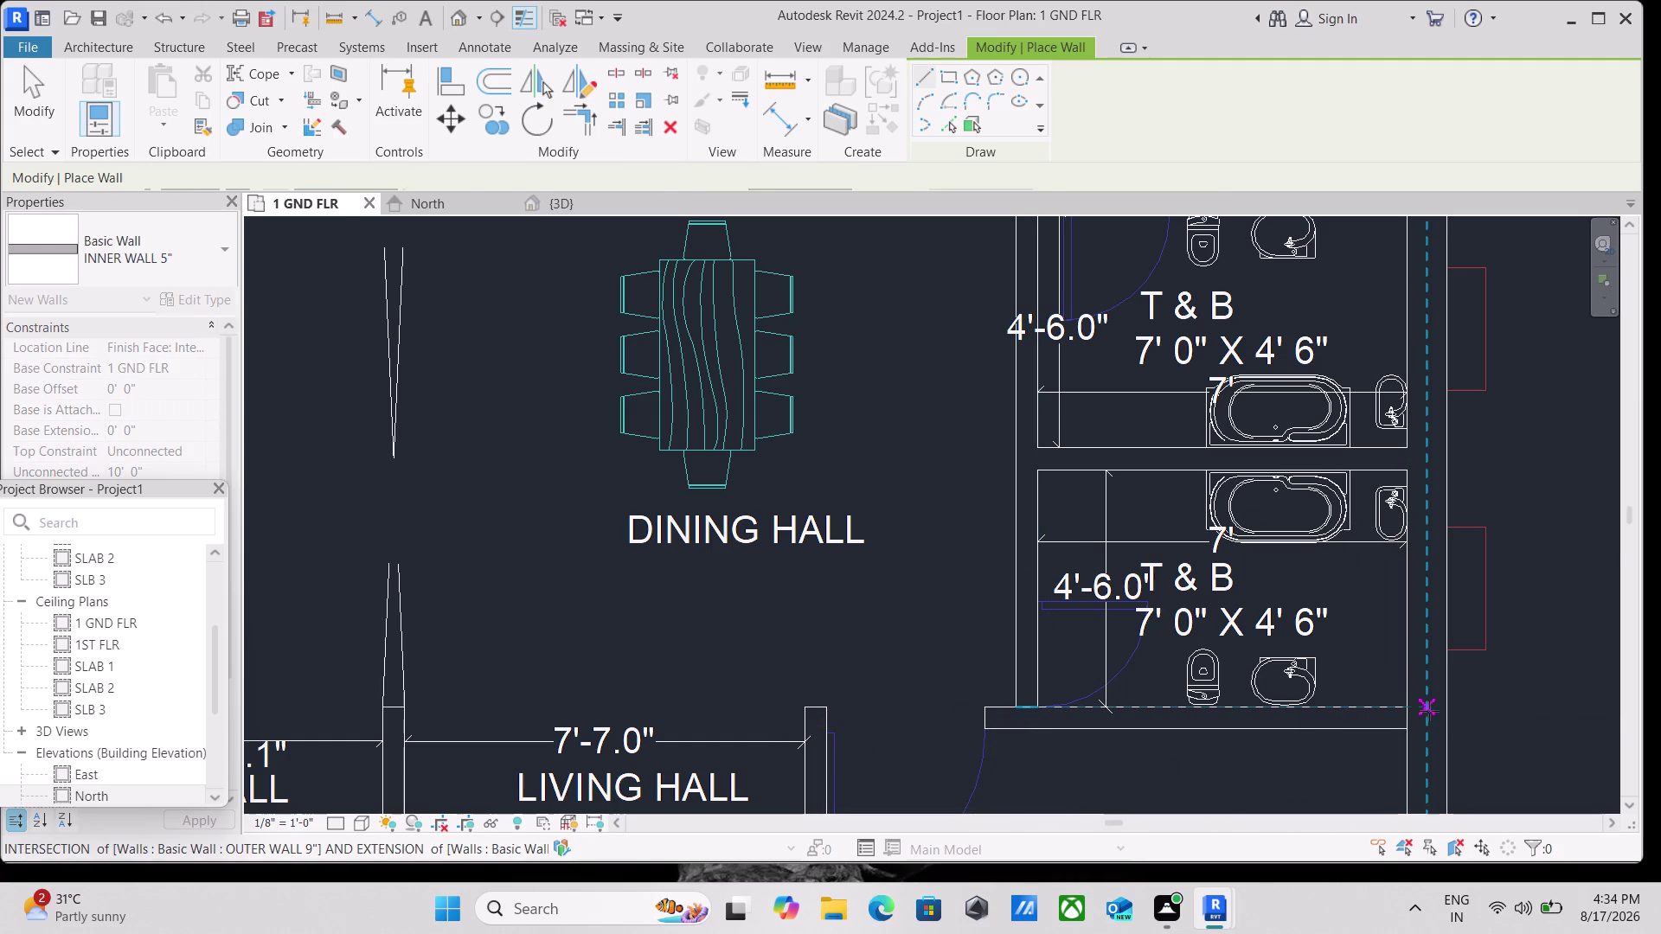
click(1411, 711)
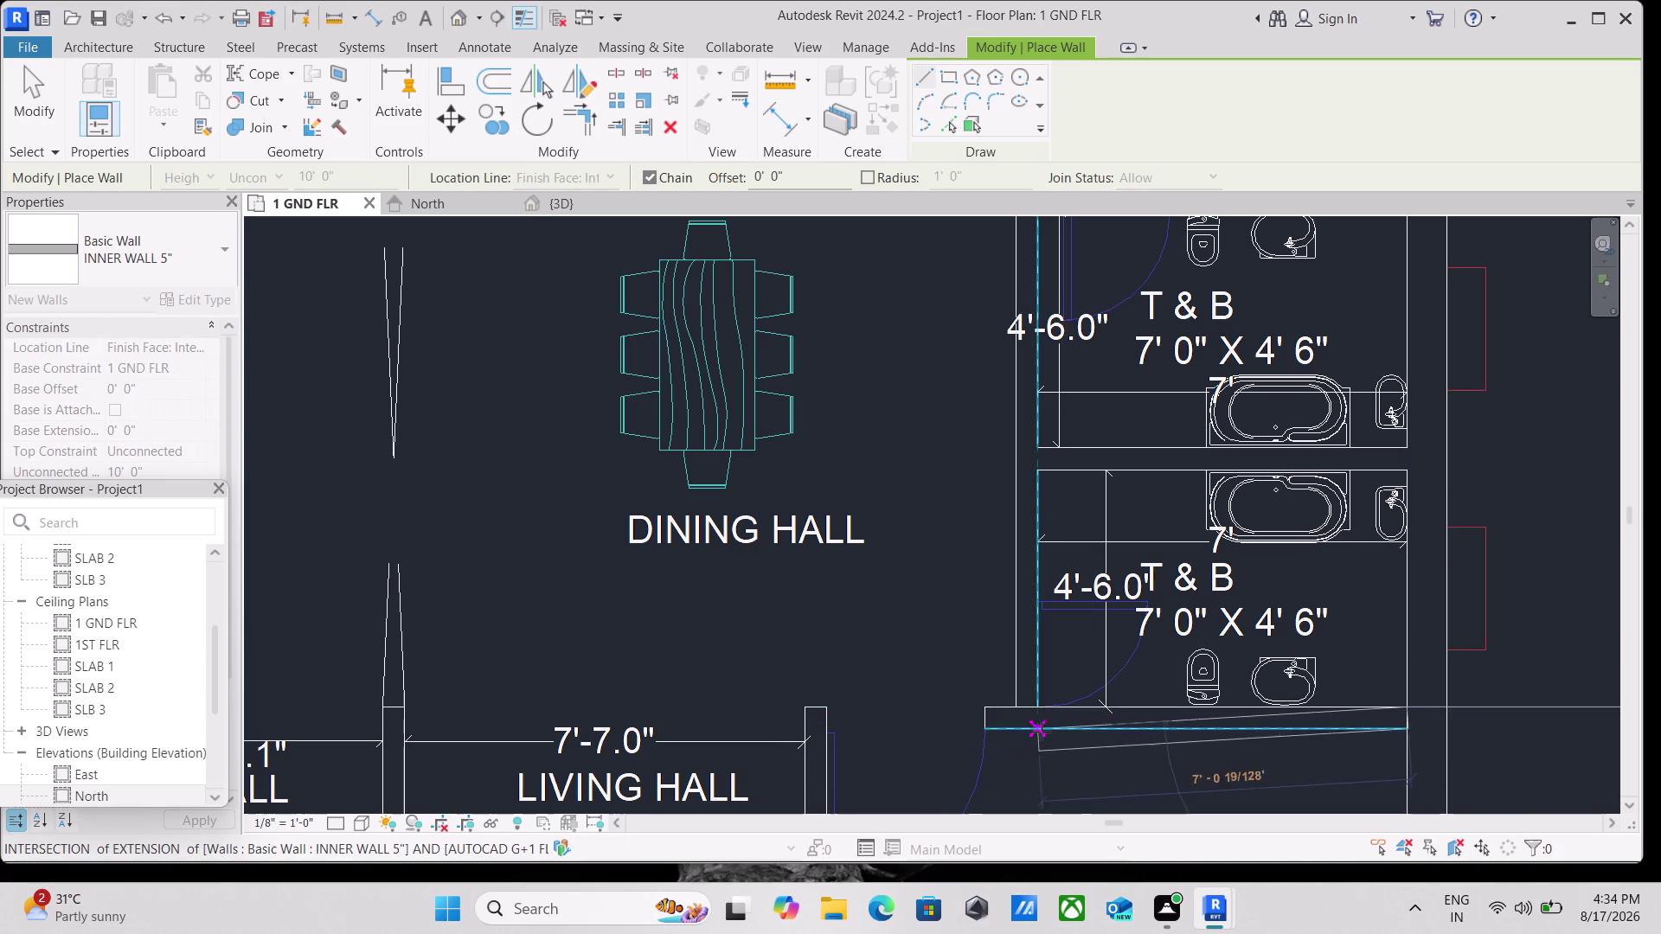
click(813, 703)
key(Escape)
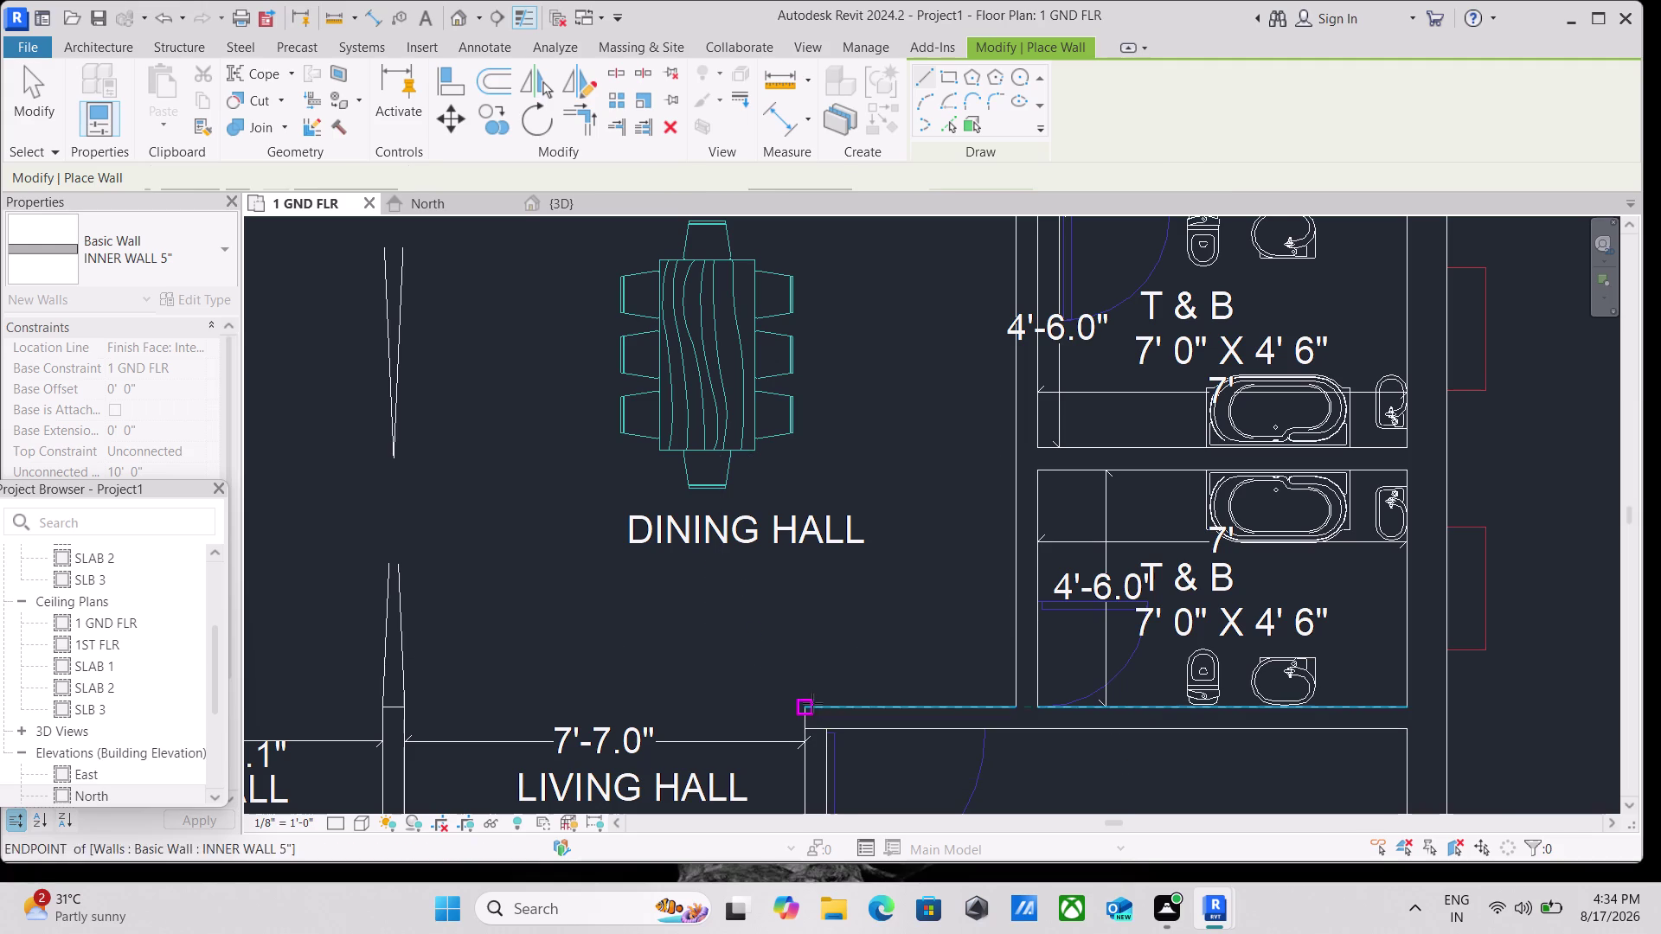
scroll(down, 3)
scroll(down, 3)
middle_drag(915, 596, 887, 527)
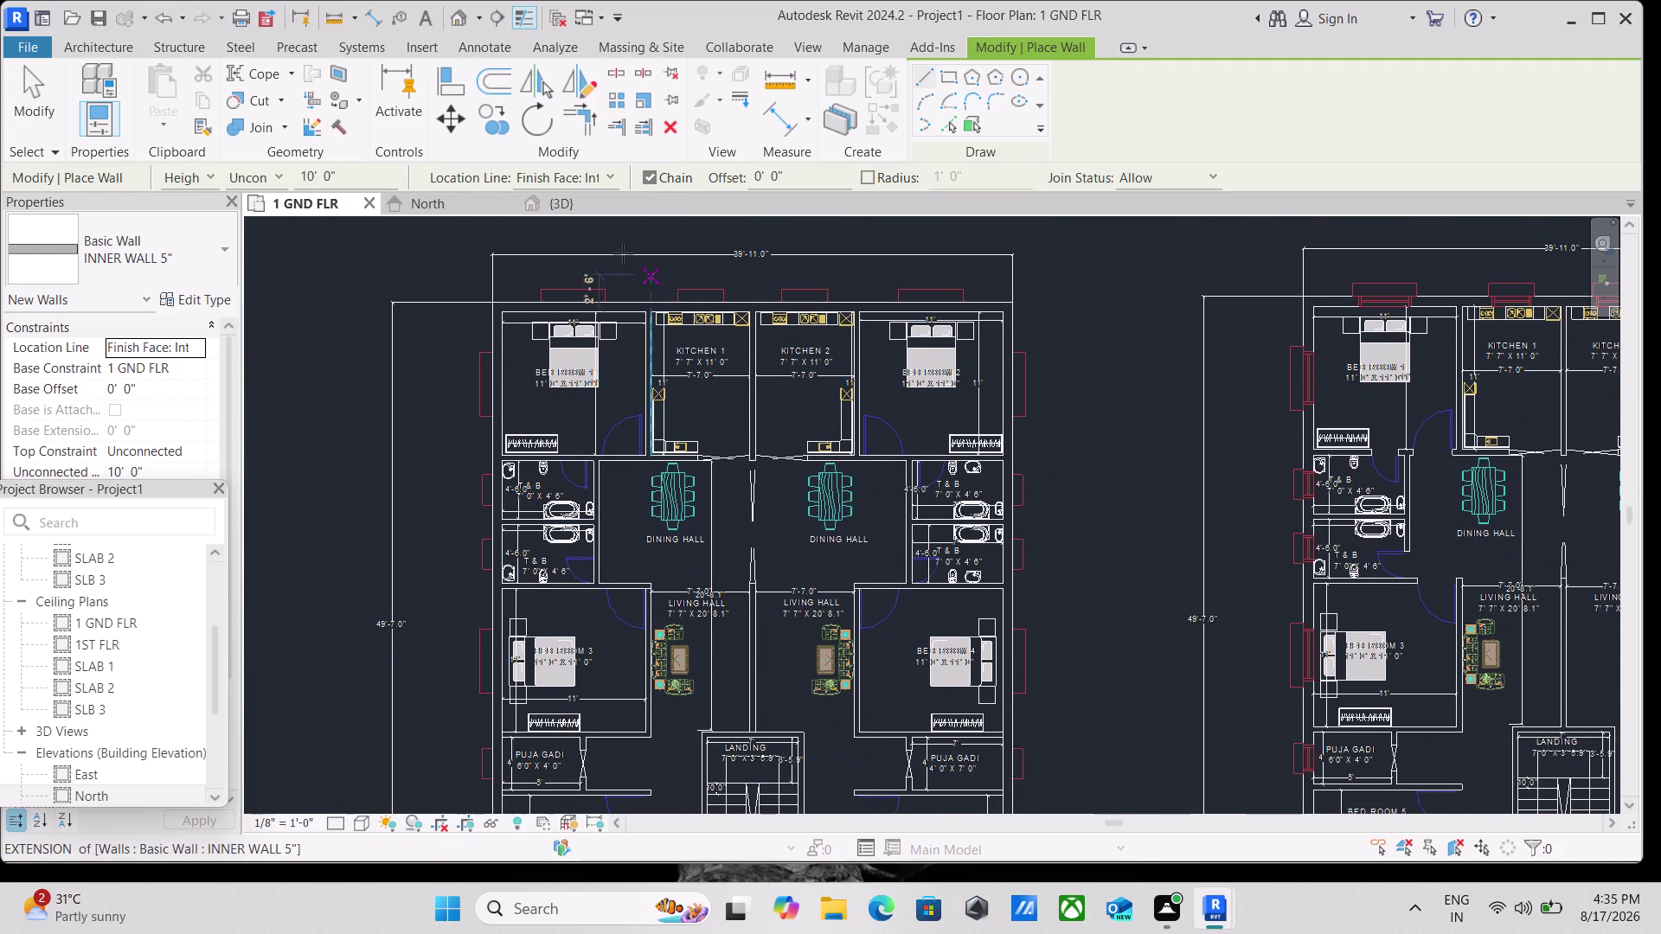
Switch to the 3D view, then navigate the plan to Bed Room 3 and the living hall.
click(558, 201)
scroll(up, 3)
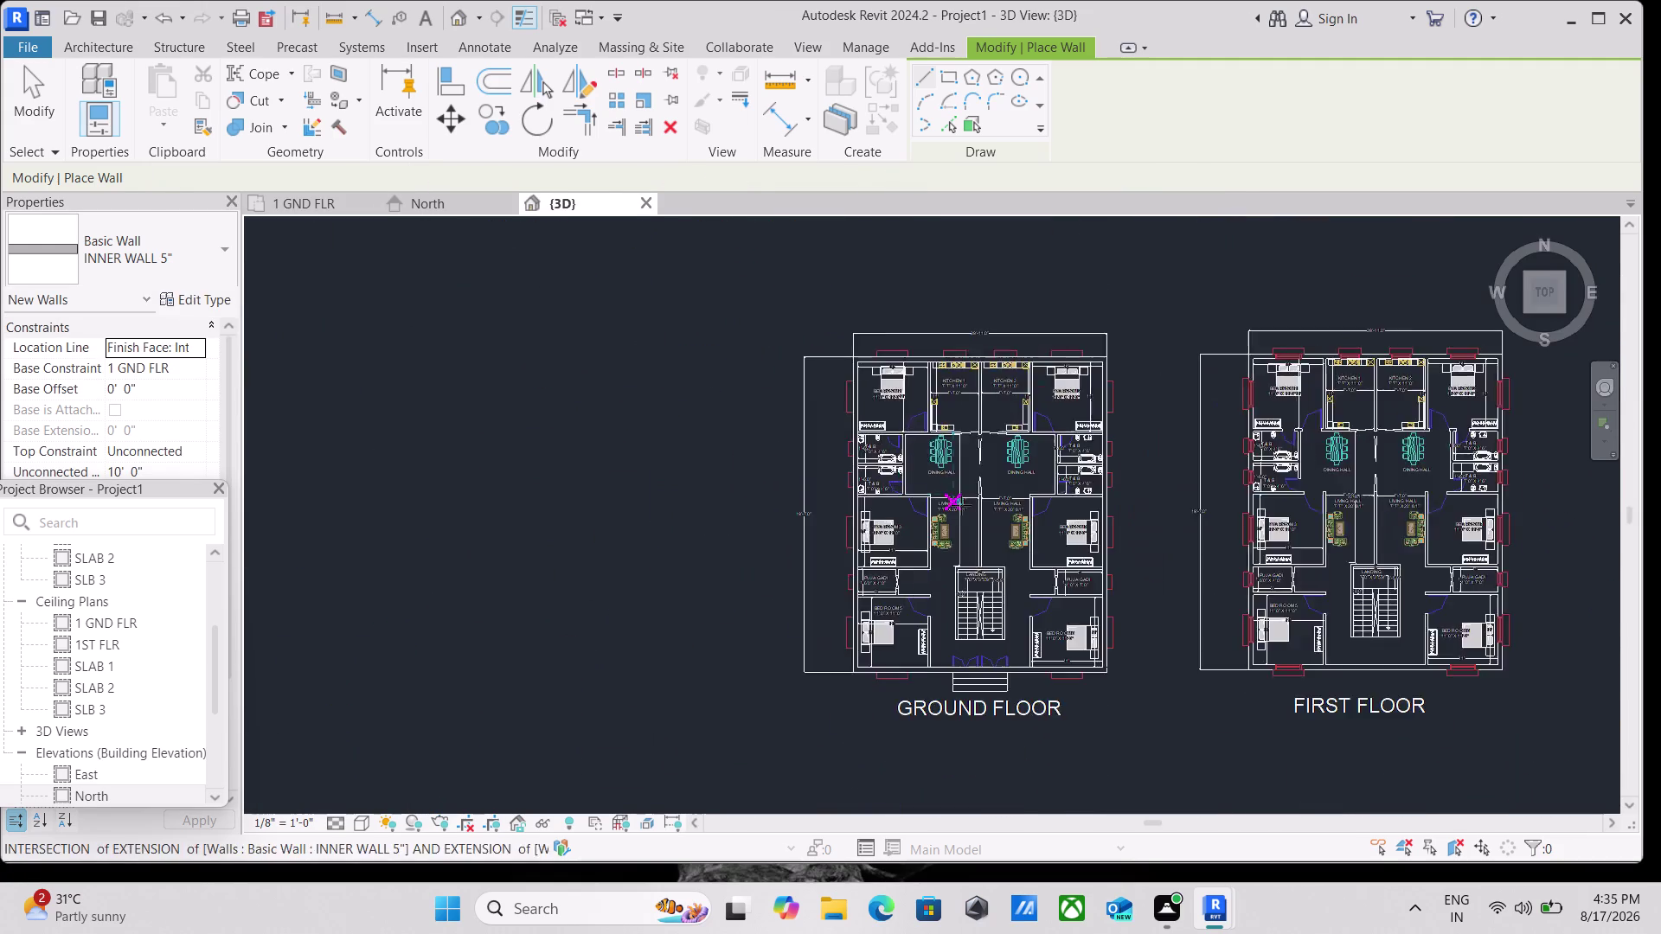
scroll(up, 3)
scroll(up, 3)
scroll(down, 3)
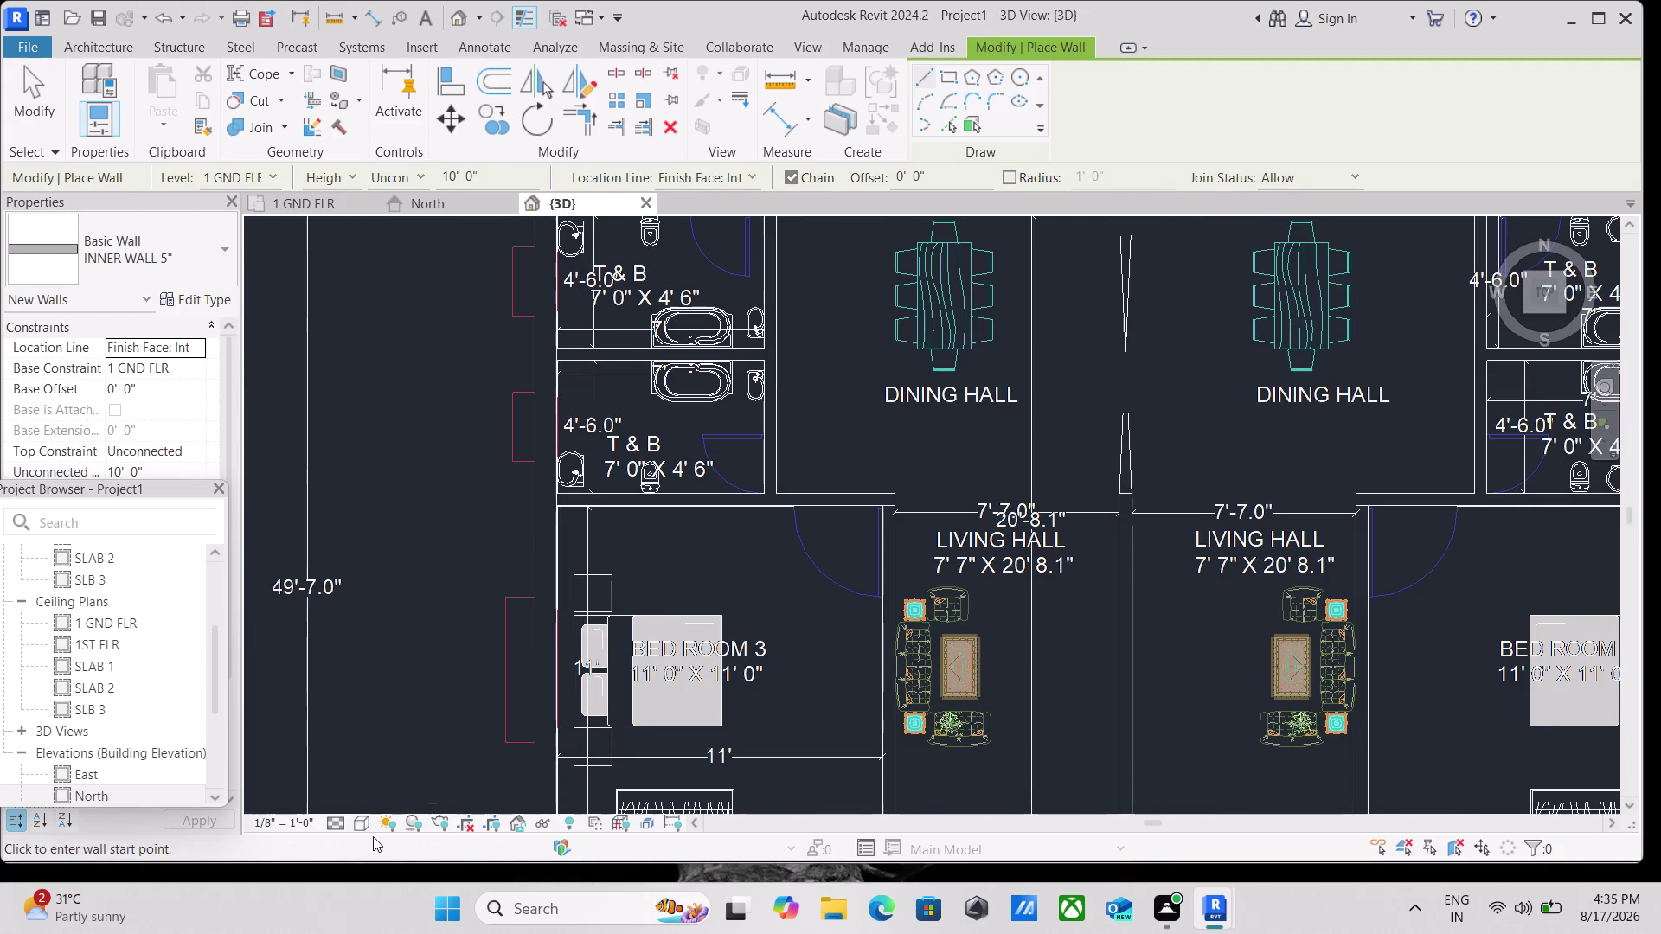
click(367, 827)
click(429, 734)
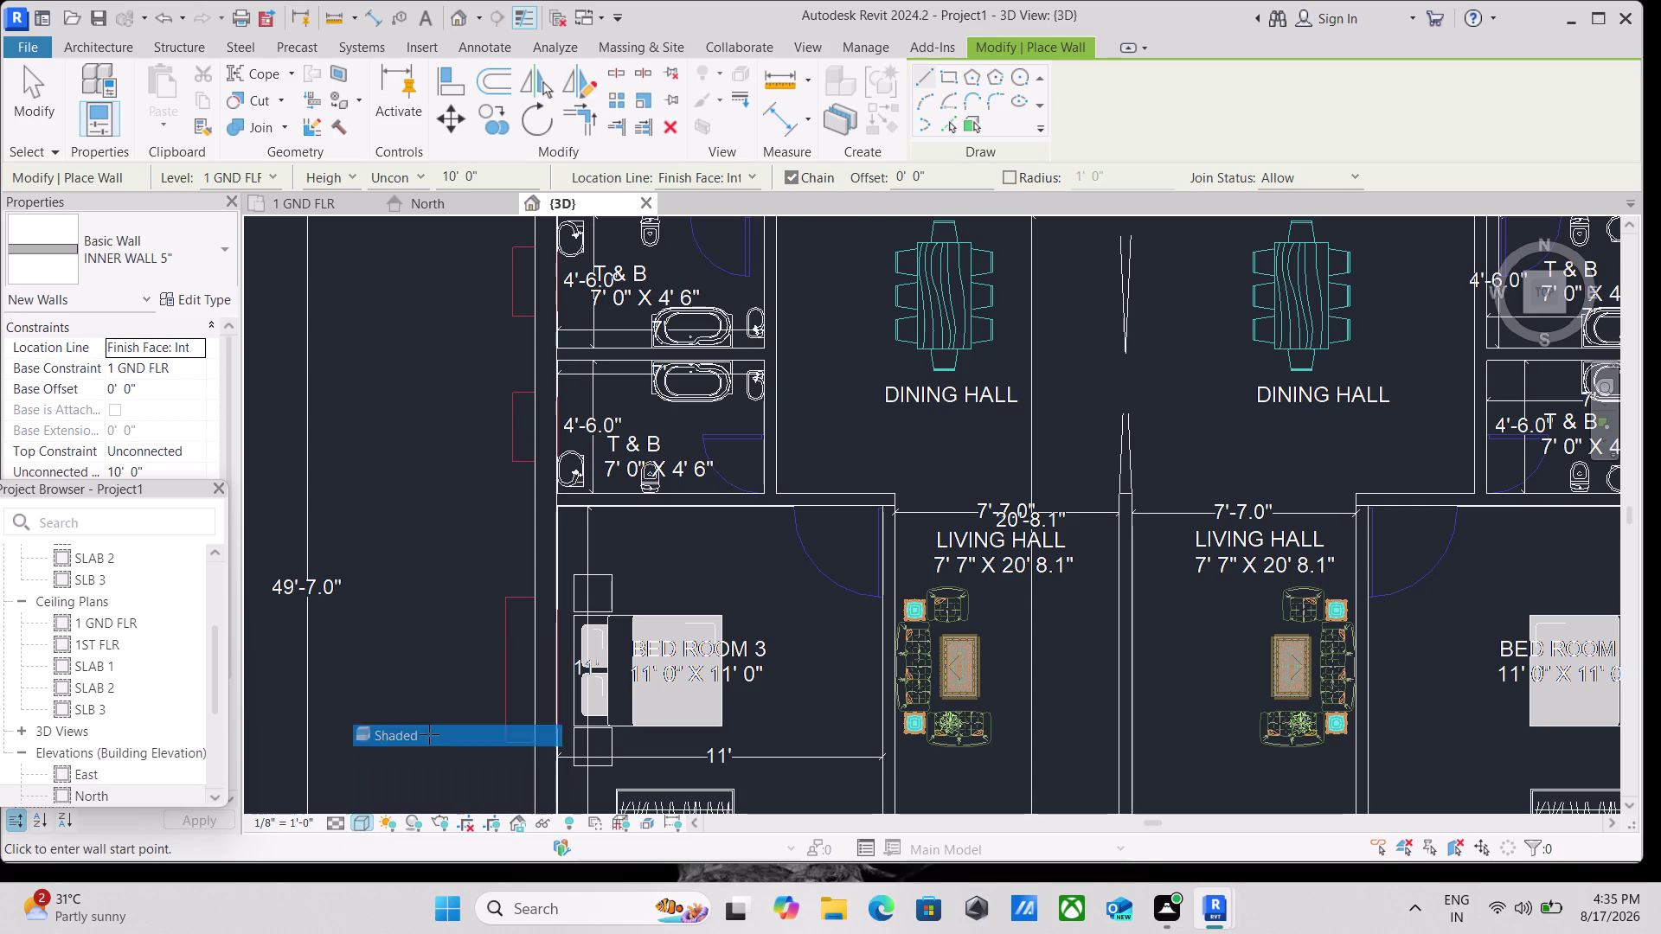
scroll(down, 3)
scroll(down, 3)
scroll(up, 3)
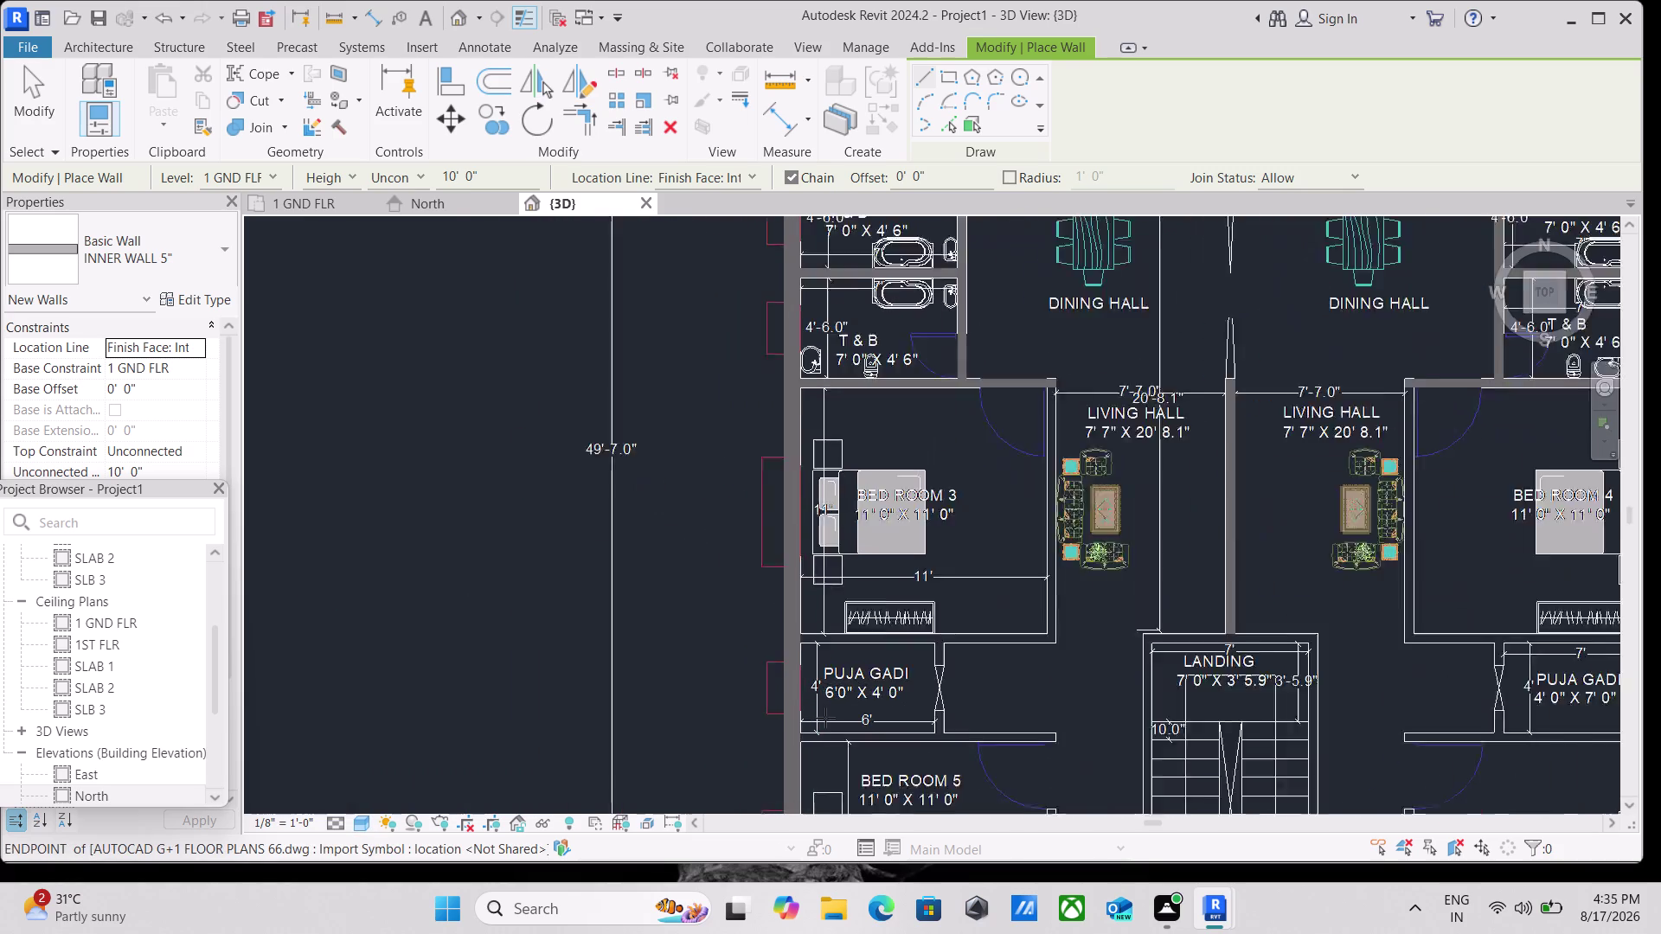
scroll(up, 3)
scroll(down, 3)
scroll(down, 3)
scroll(down, 3)
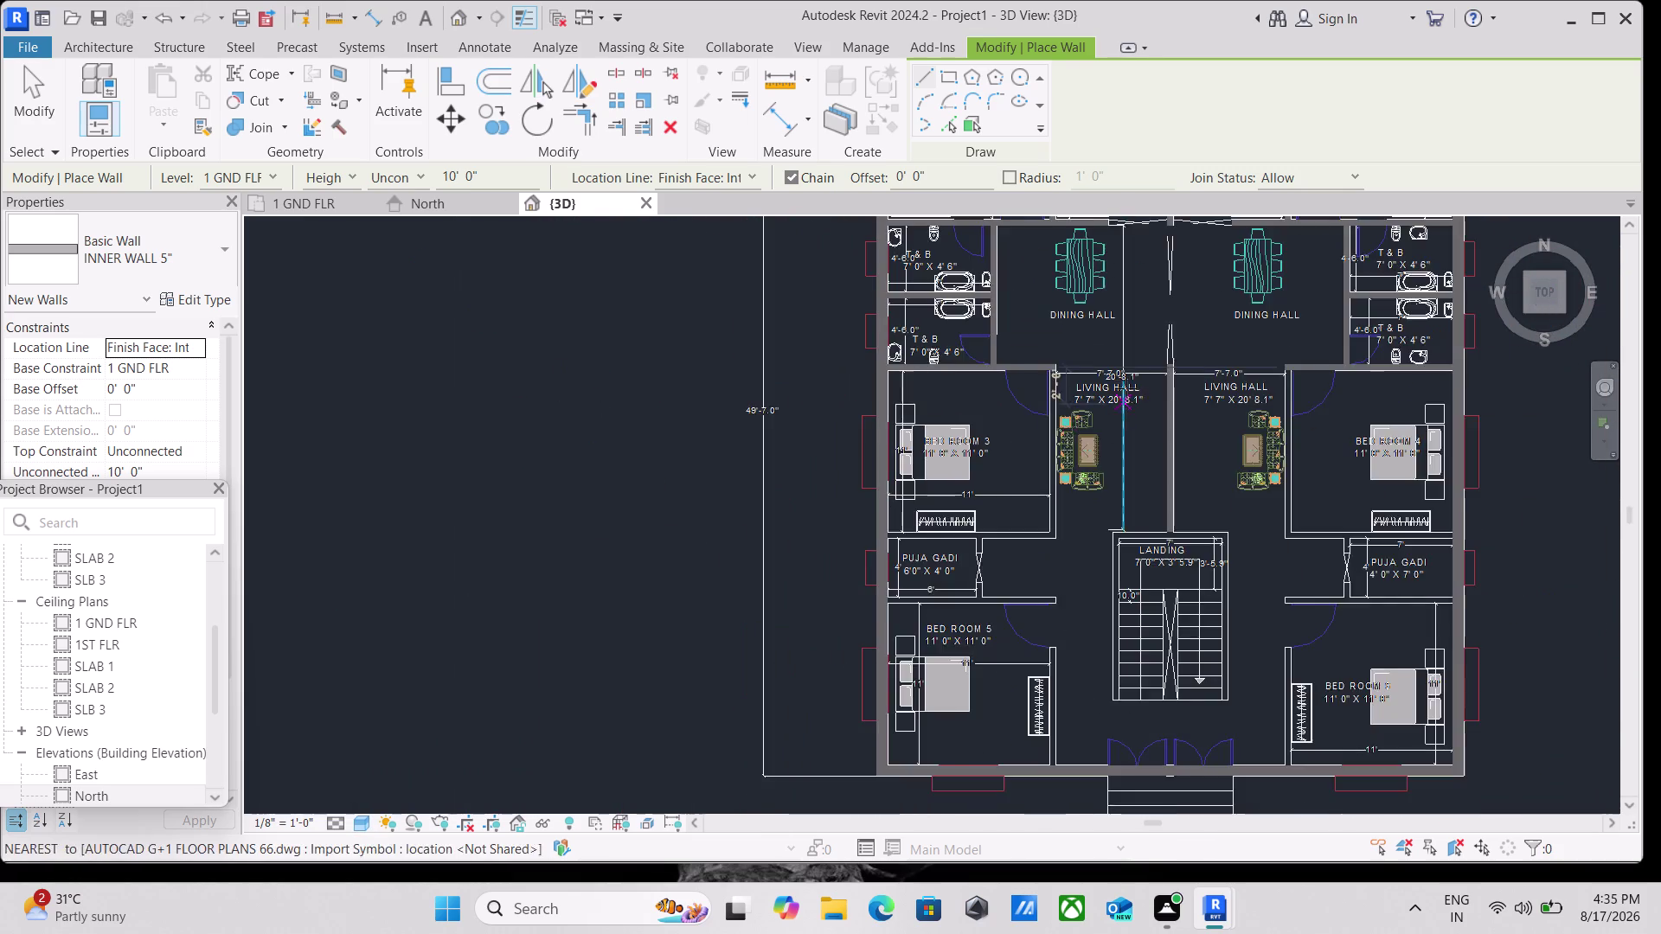
scroll(down, 3)
middle_drag(1110, 347, 762, 564)
scroll(up, 3)
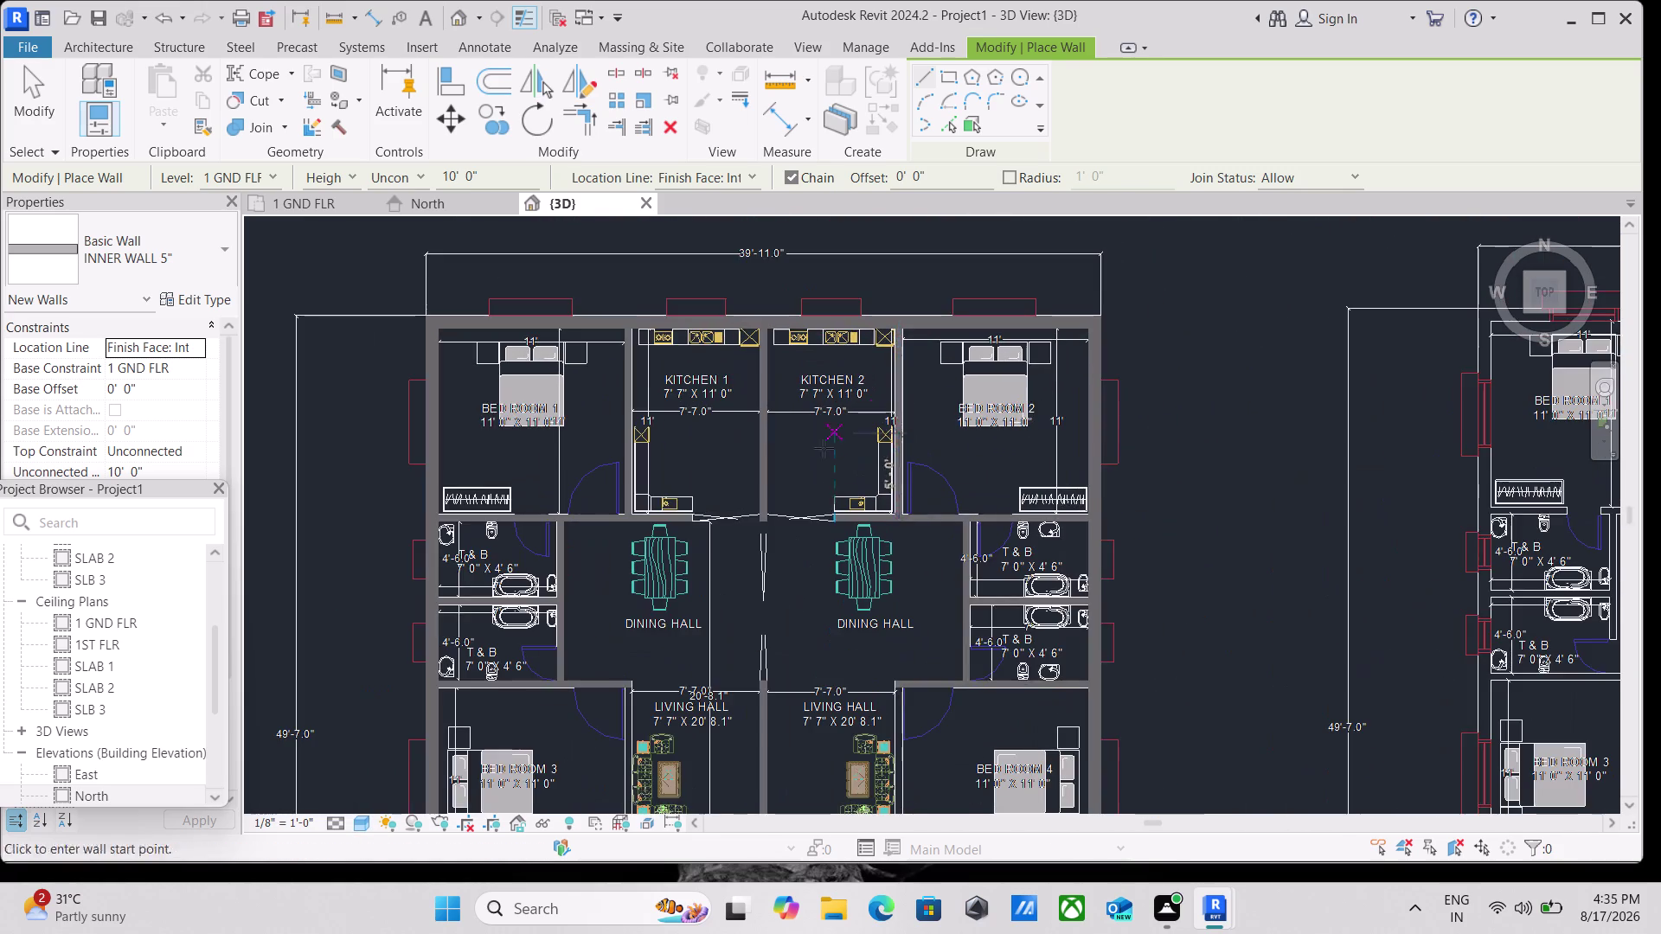
scroll(up, 3)
scroll(down, 3)
scroll(down, 3)
middle_drag(689, 639, 779, 500)
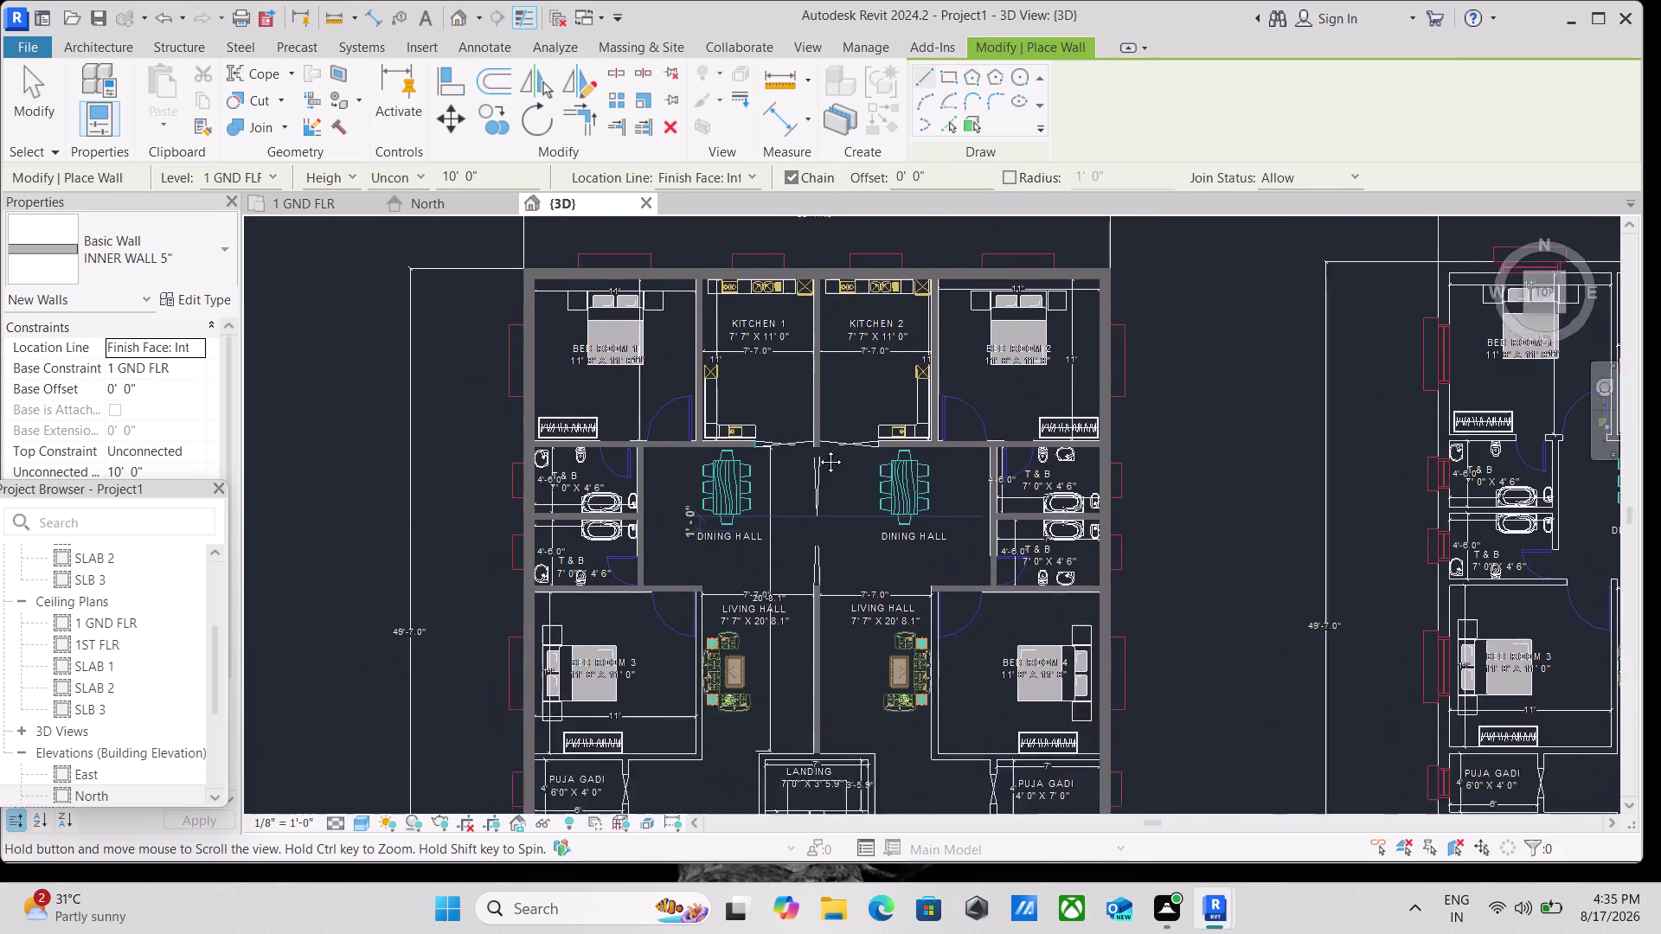
middle_drag(779, 500, 870, 397)
scroll(up, 3)
scroll(up, 3)
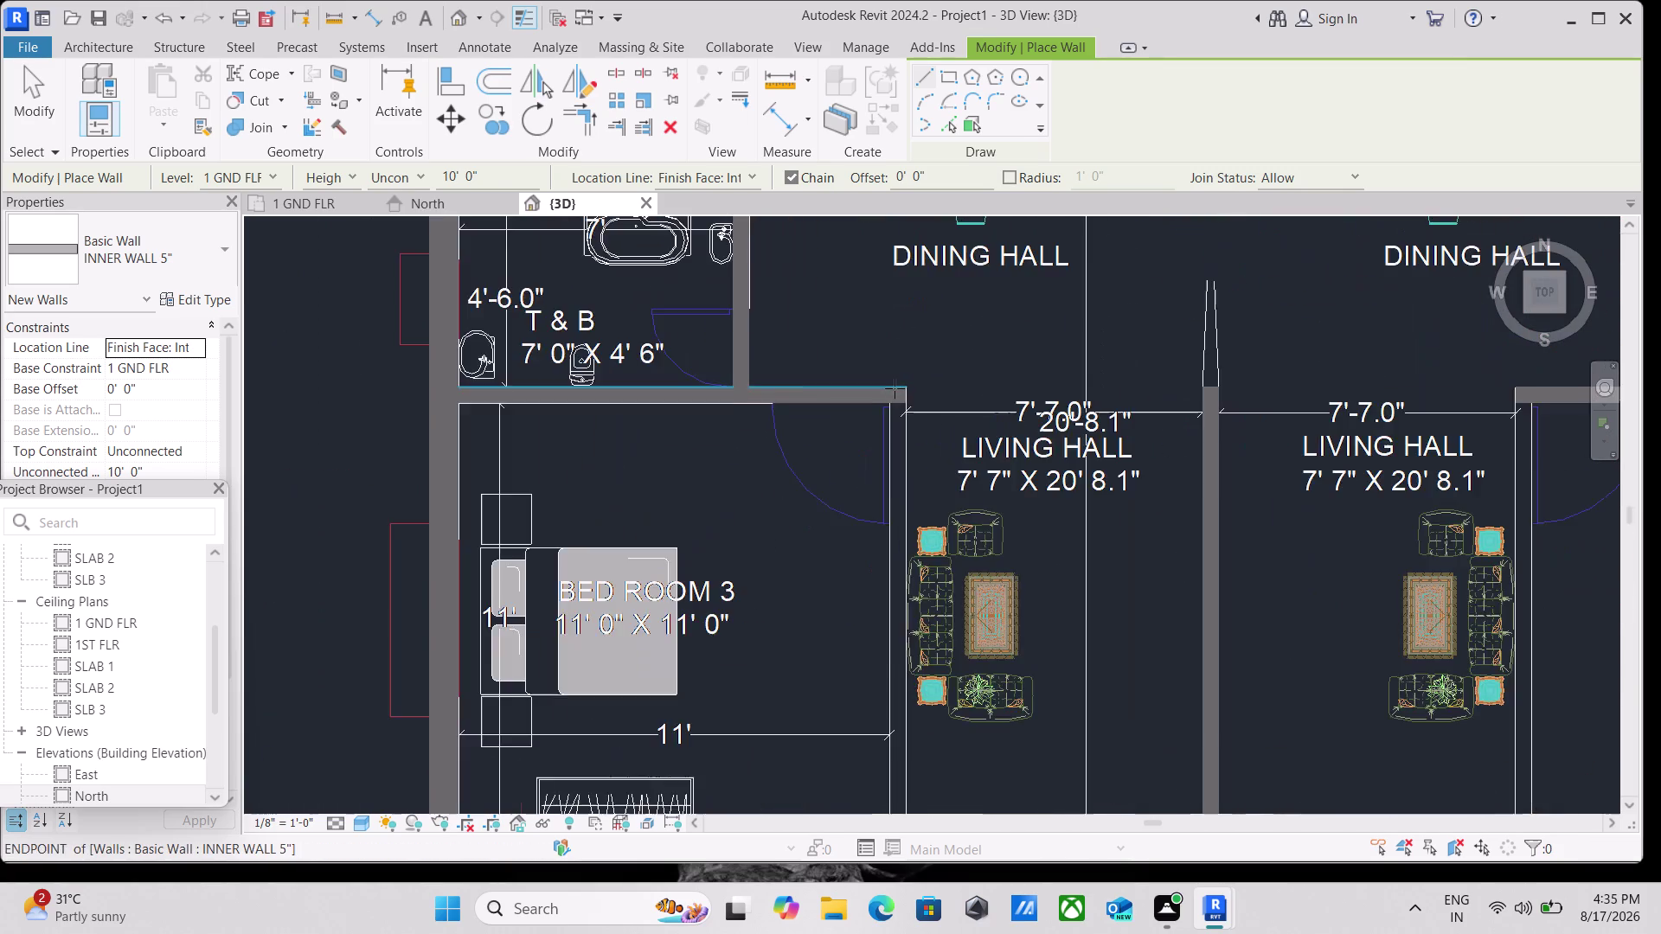
scroll(up, 3)
Draw a wall from the living hall corner to above the Puja Gadi, then to the outer wall.
click(916, 422)
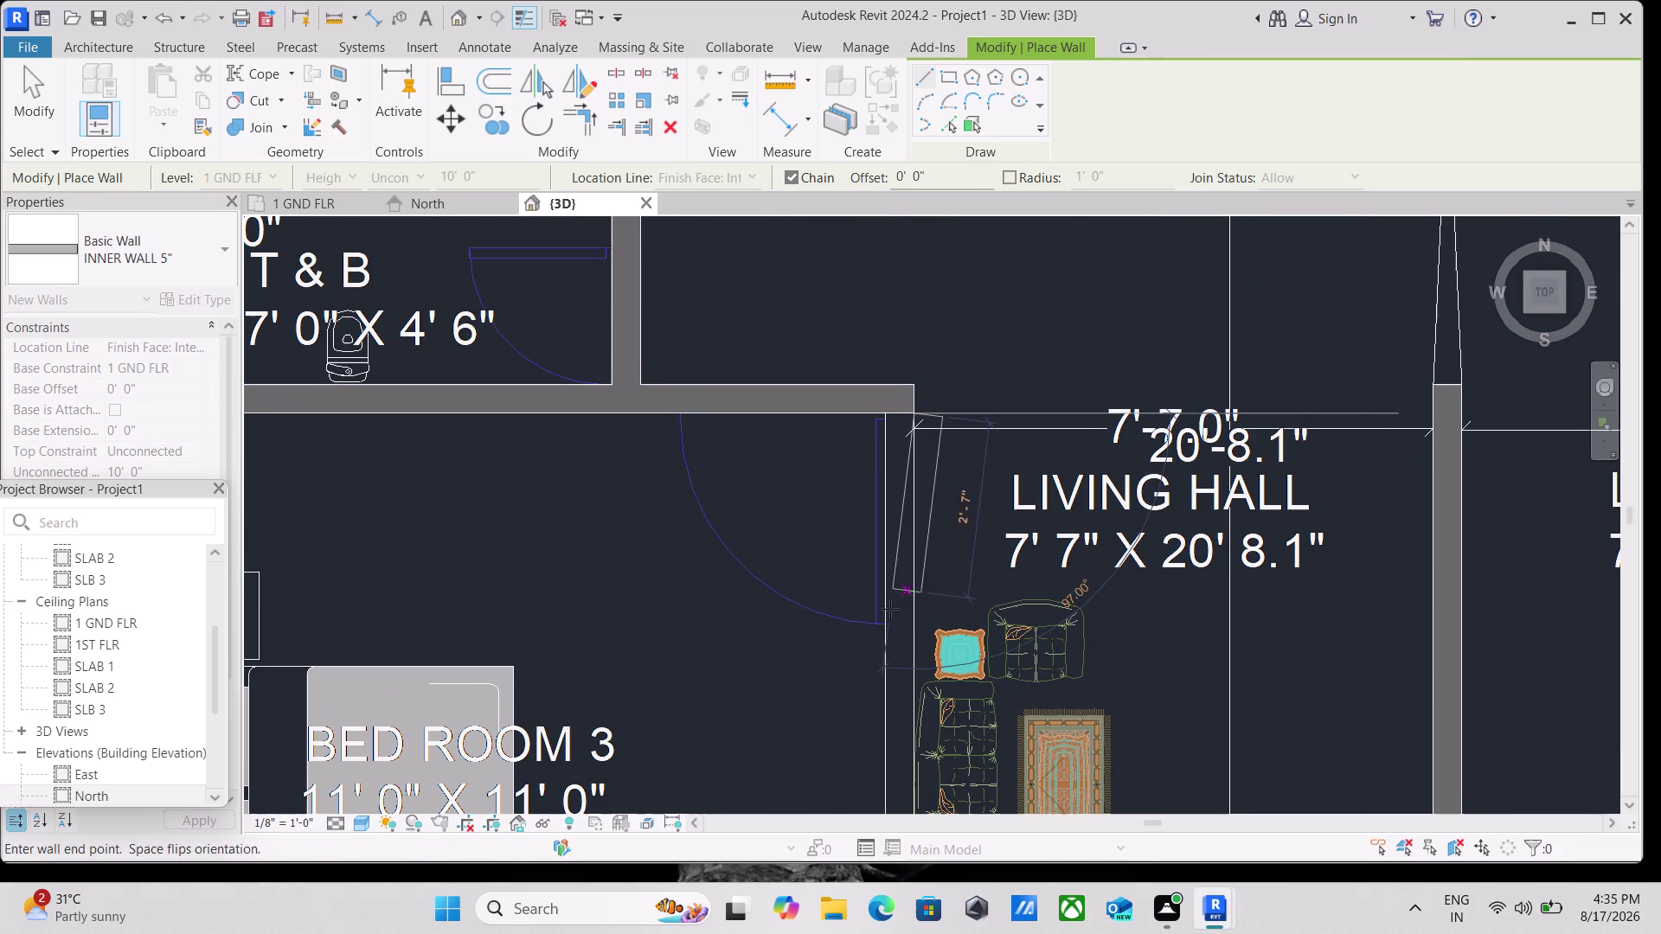
key(space)
scroll(down, 3)
middle_drag(919, 628, 919, 418)
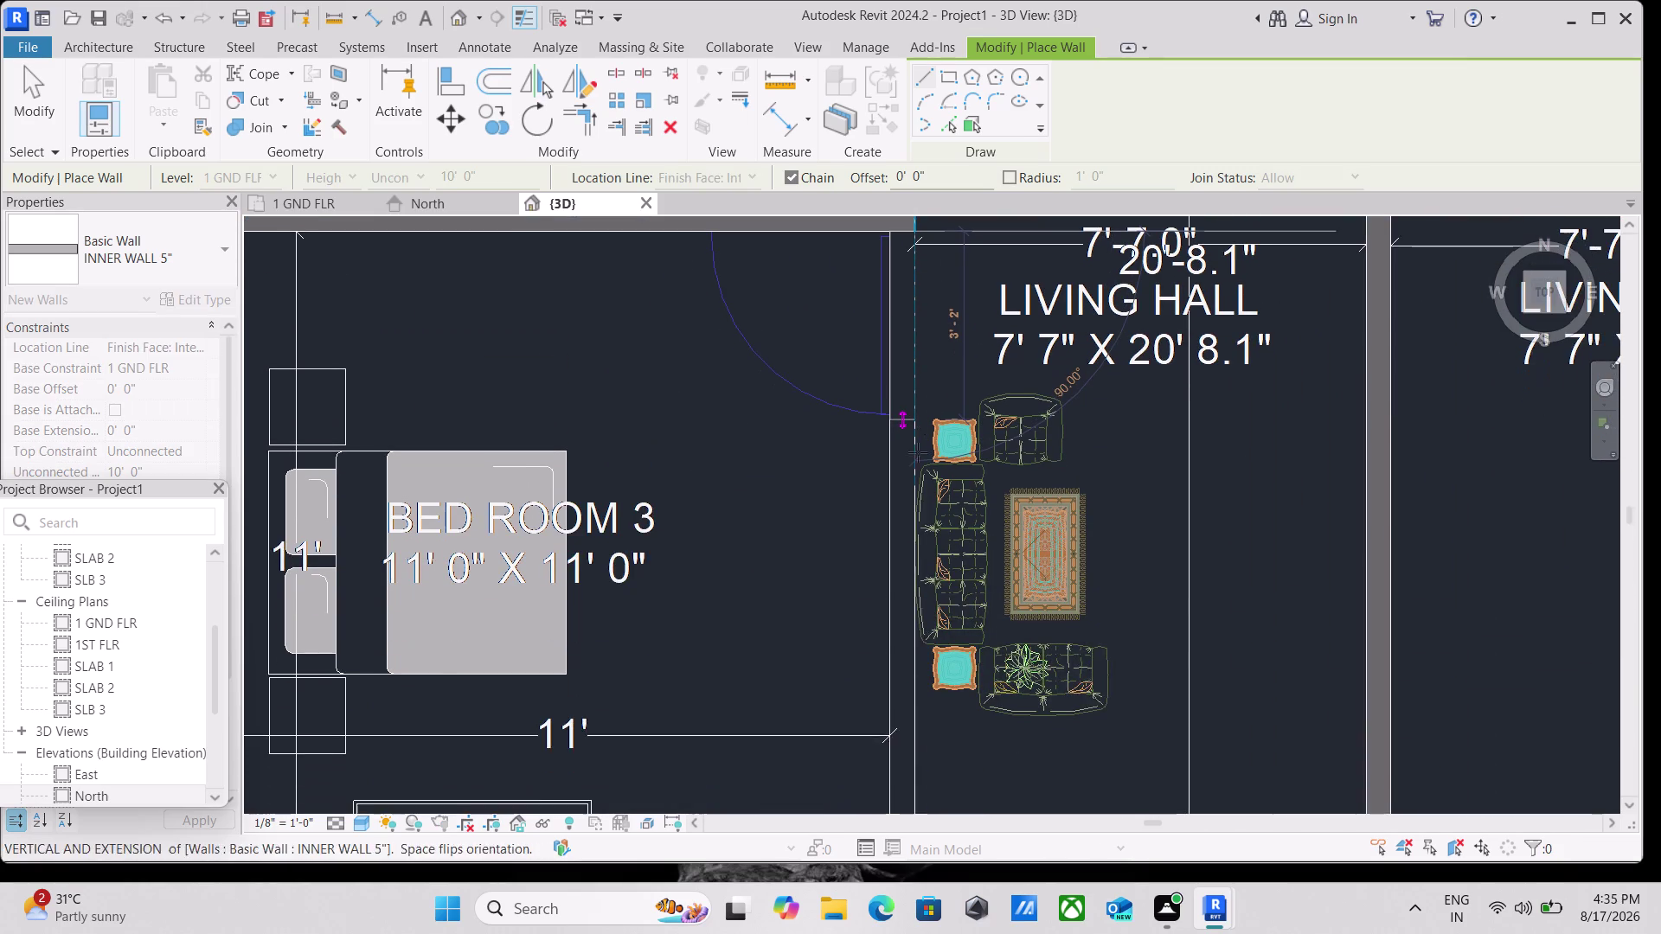
scroll(down, 3)
middle_drag(925, 569, 931, 412)
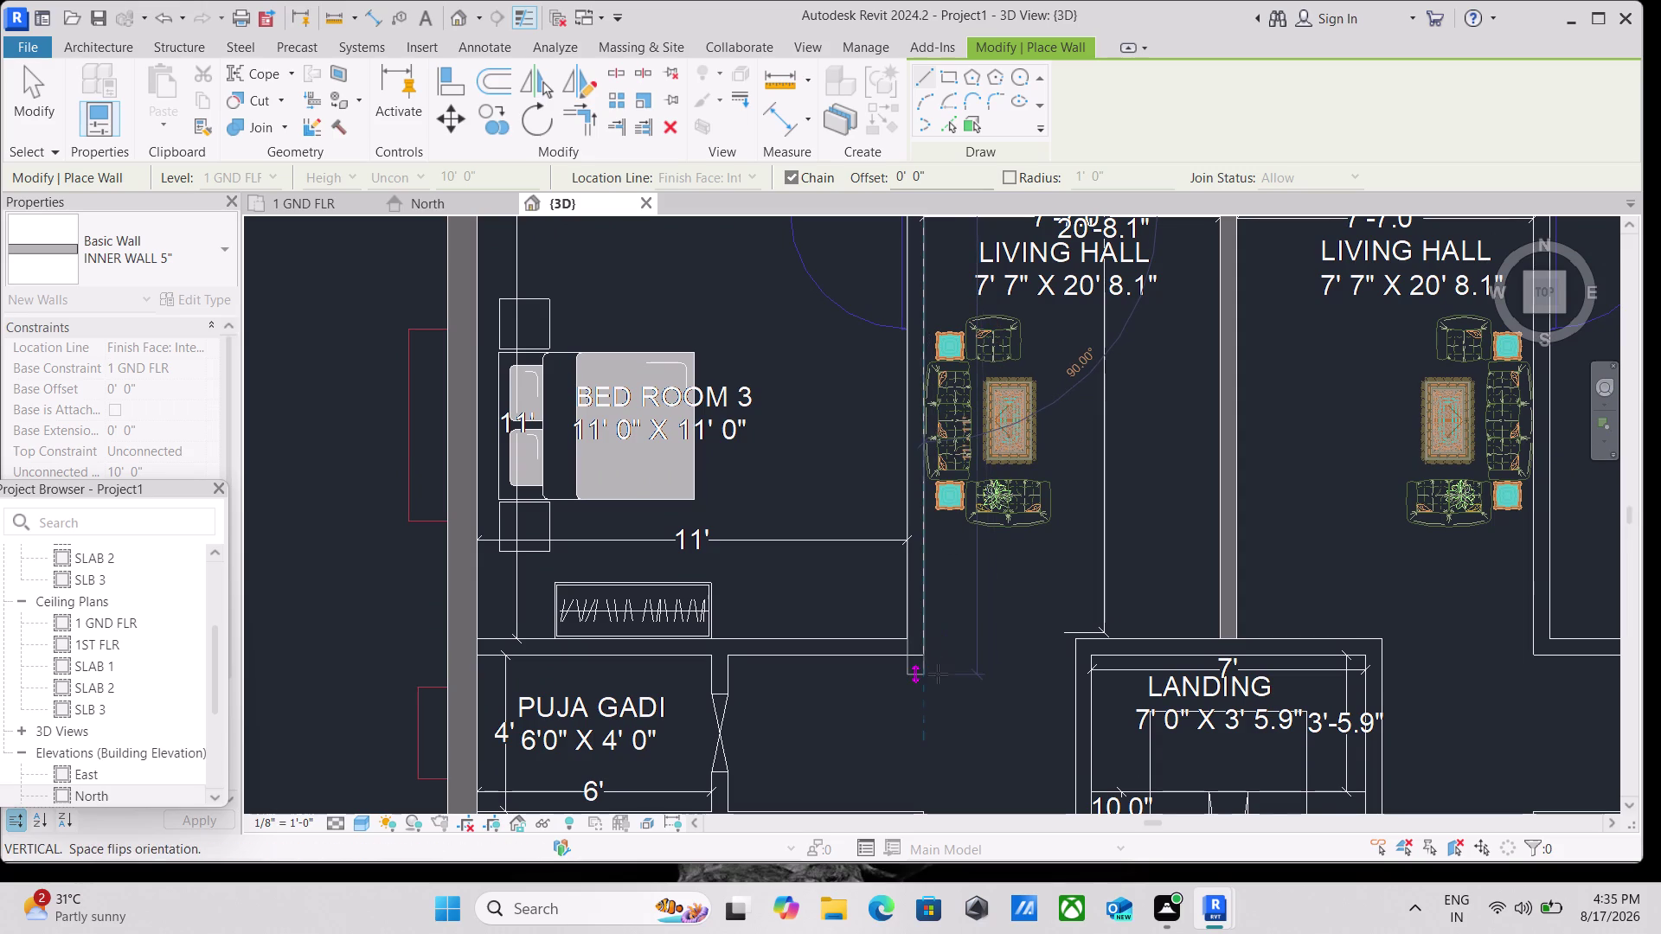
click(929, 652)
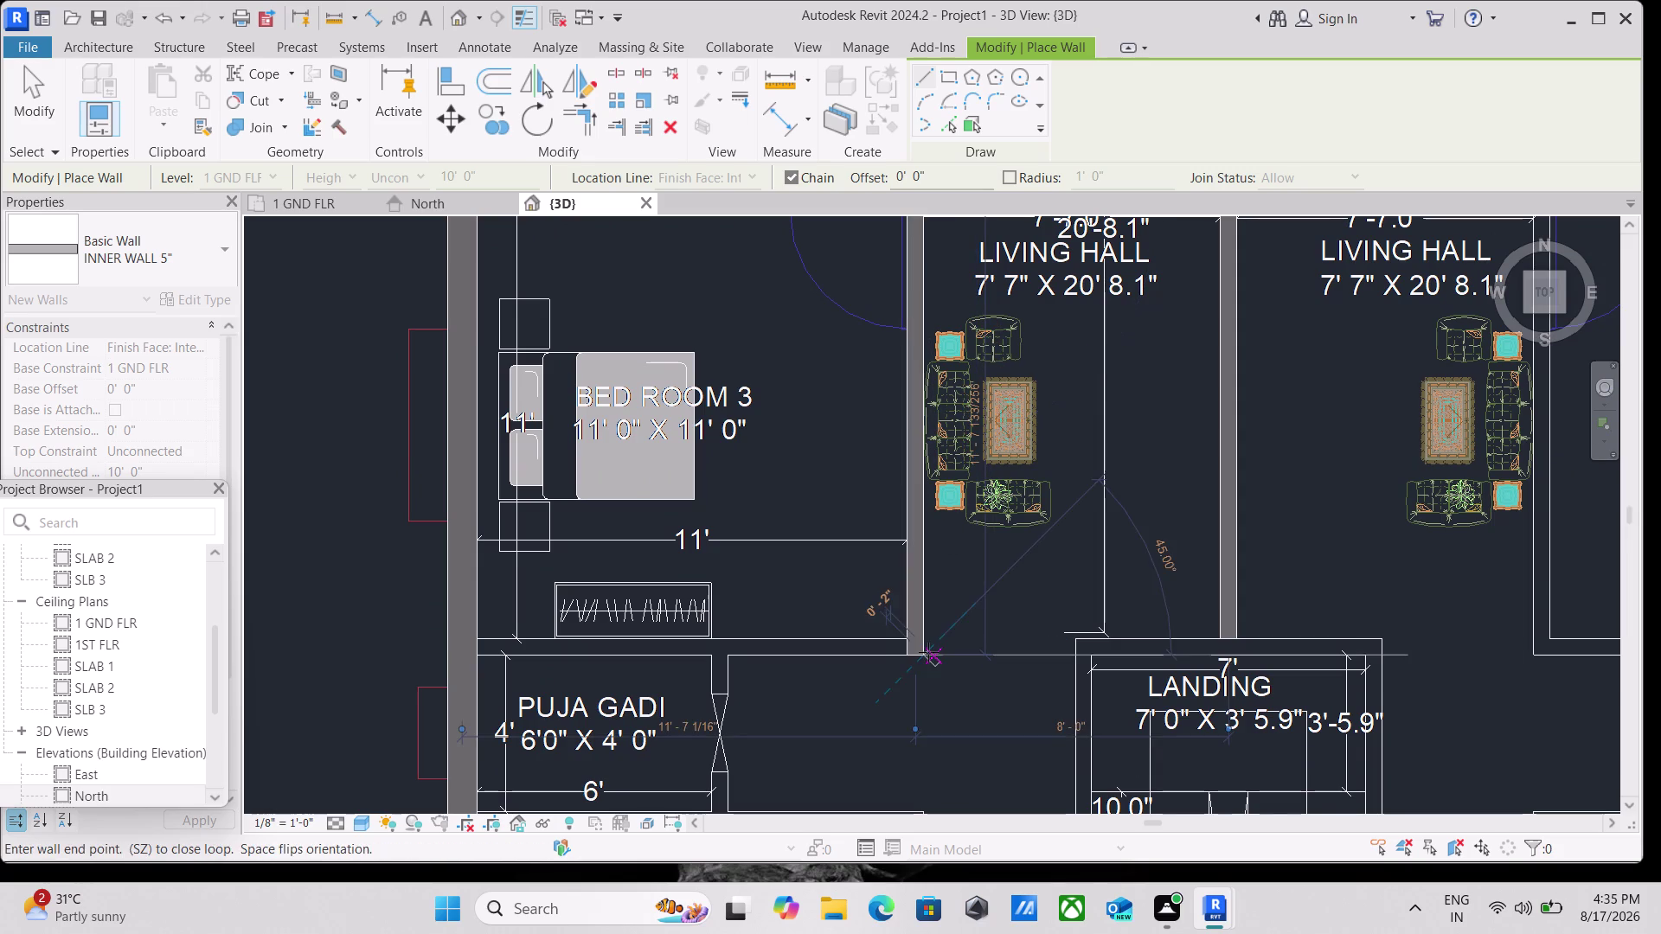
click(477, 657)
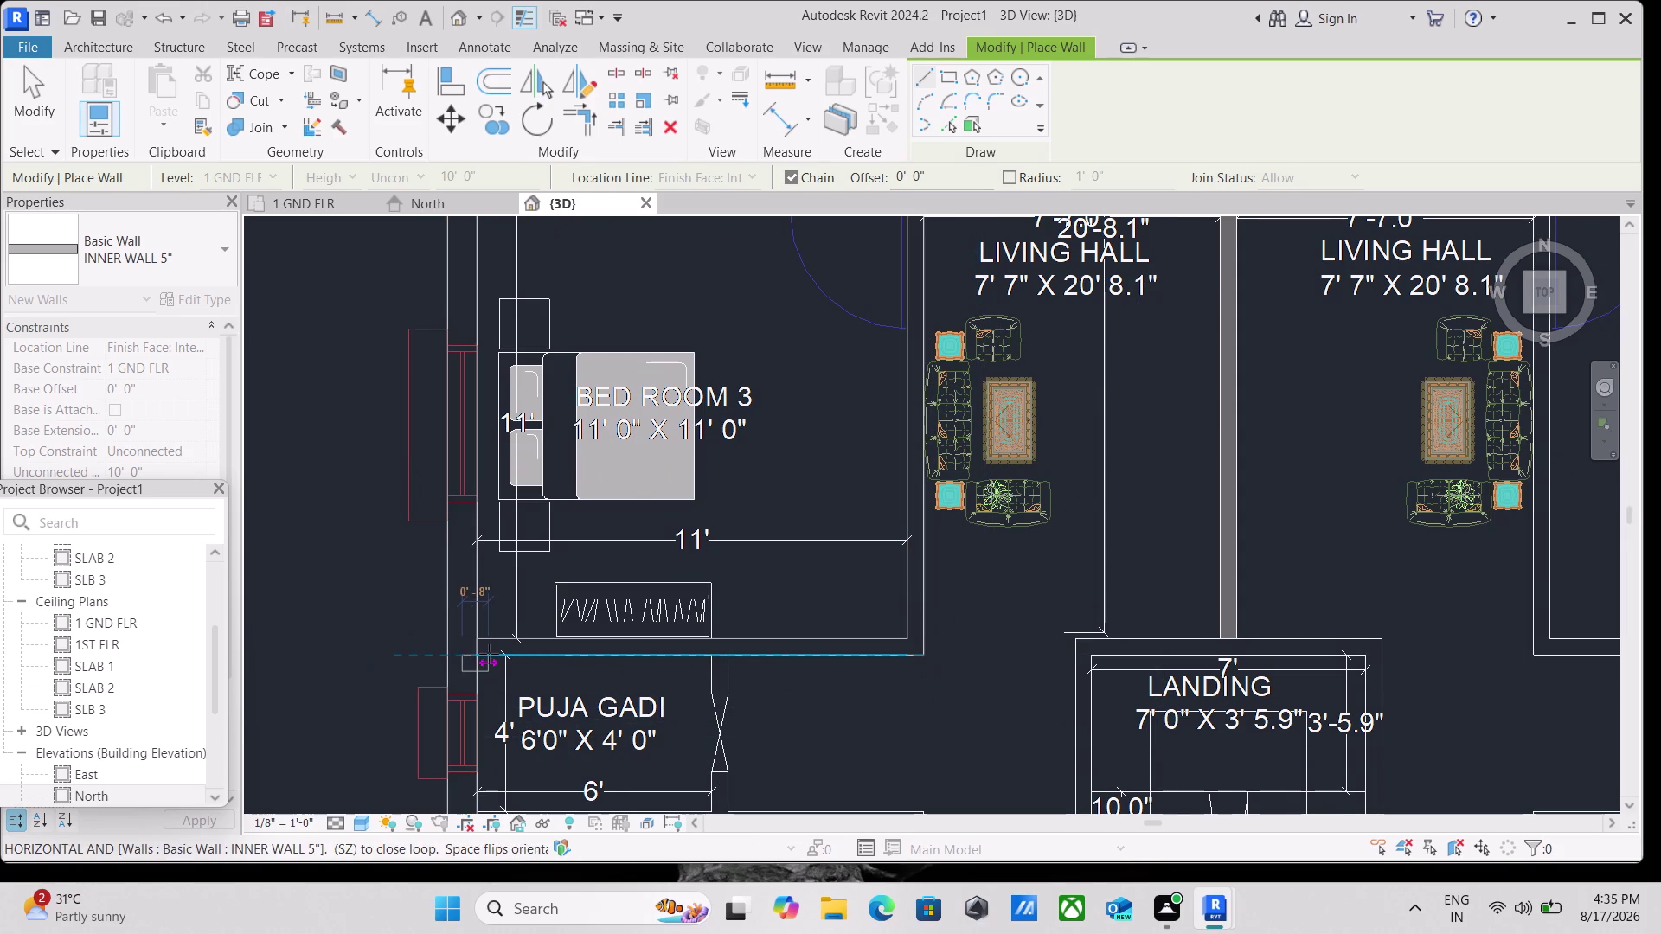
key(Escape)
Add a wall between Puja Gadi and Bed Room 5, starting at the outer wall.
scroll(down, 3)
scroll(down, 3)
middle_drag(727, 570, 721, 467)
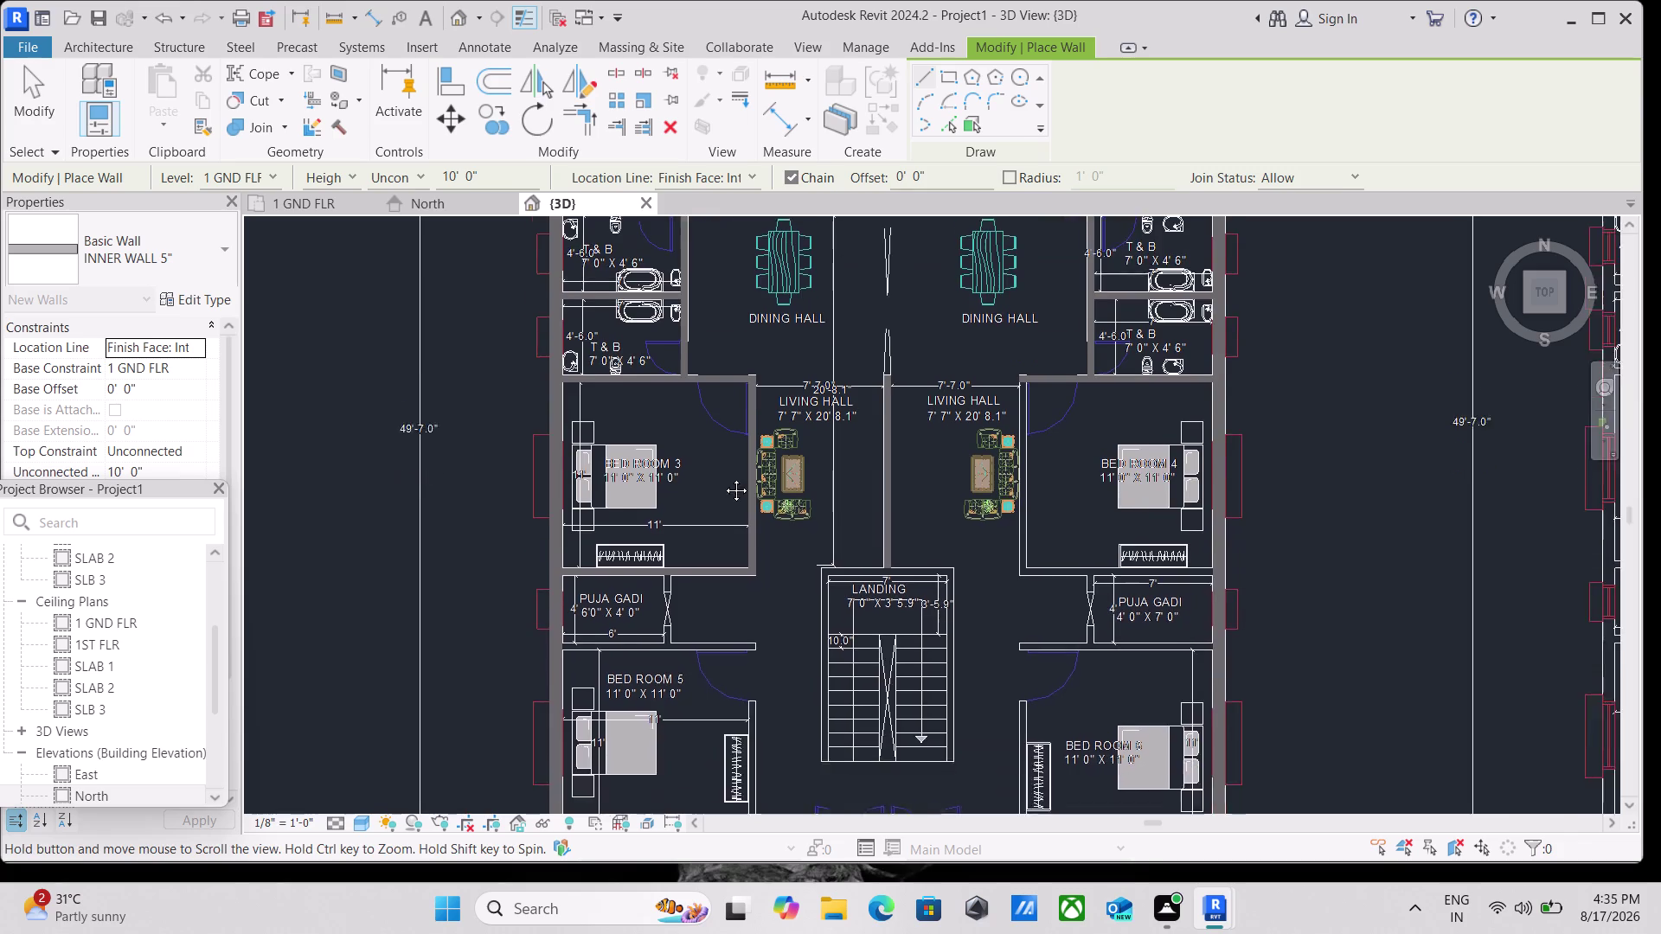
middle_drag(721, 467, 723, 377)
scroll(up, 3)
scroll(up, 3)
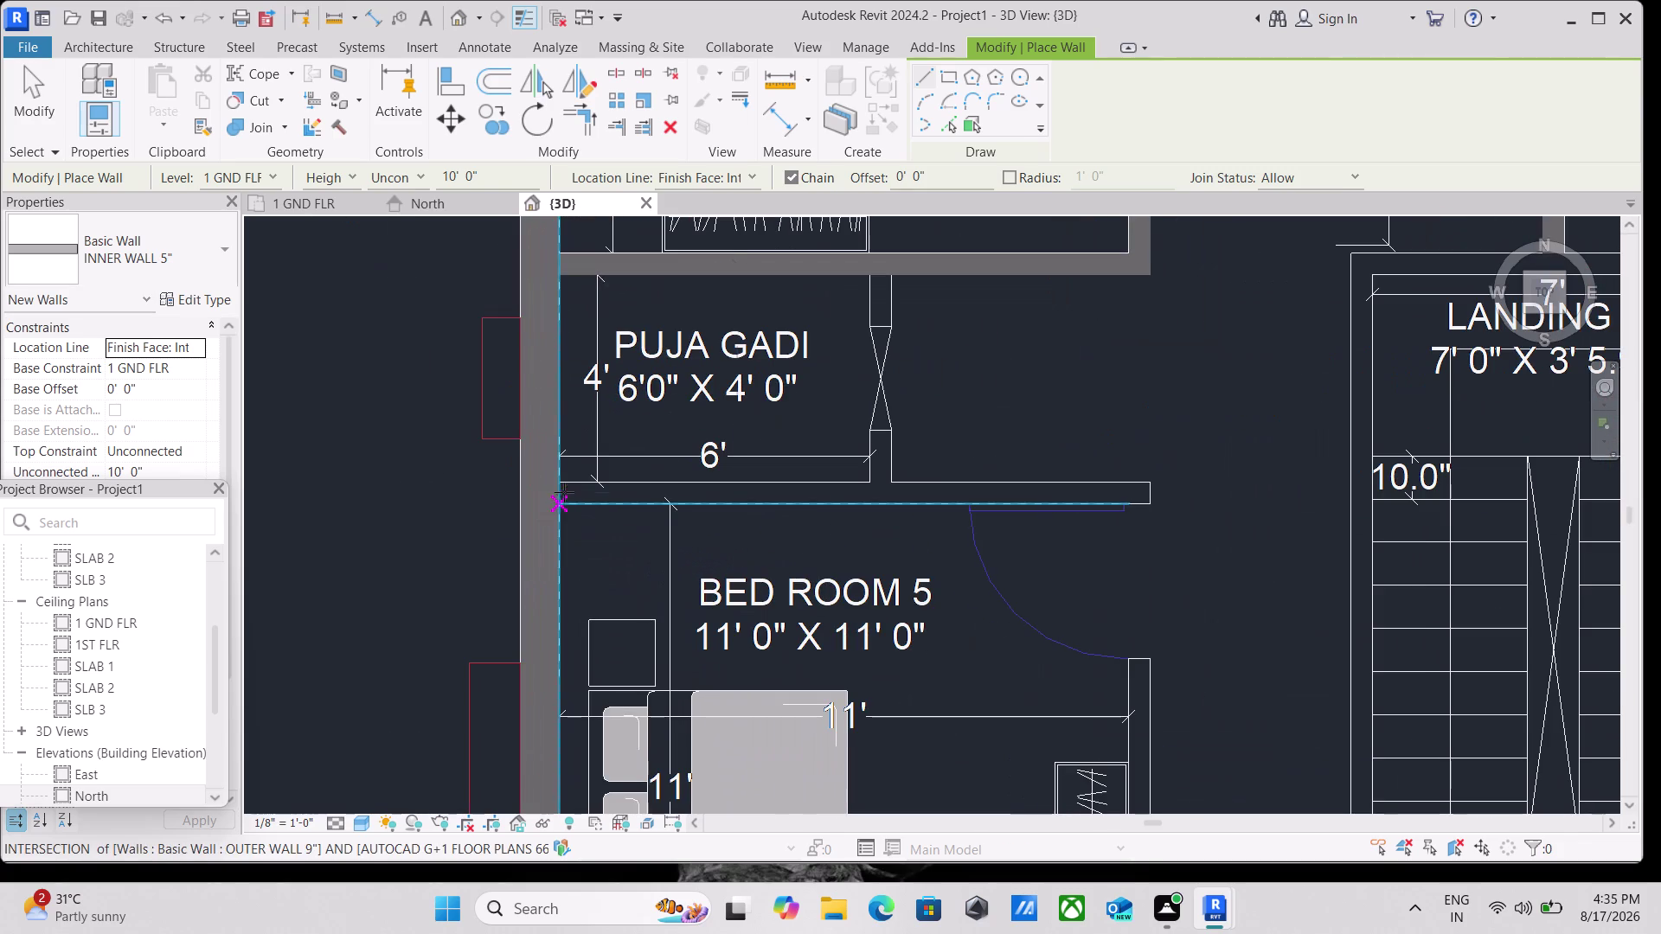
click(562, 500)
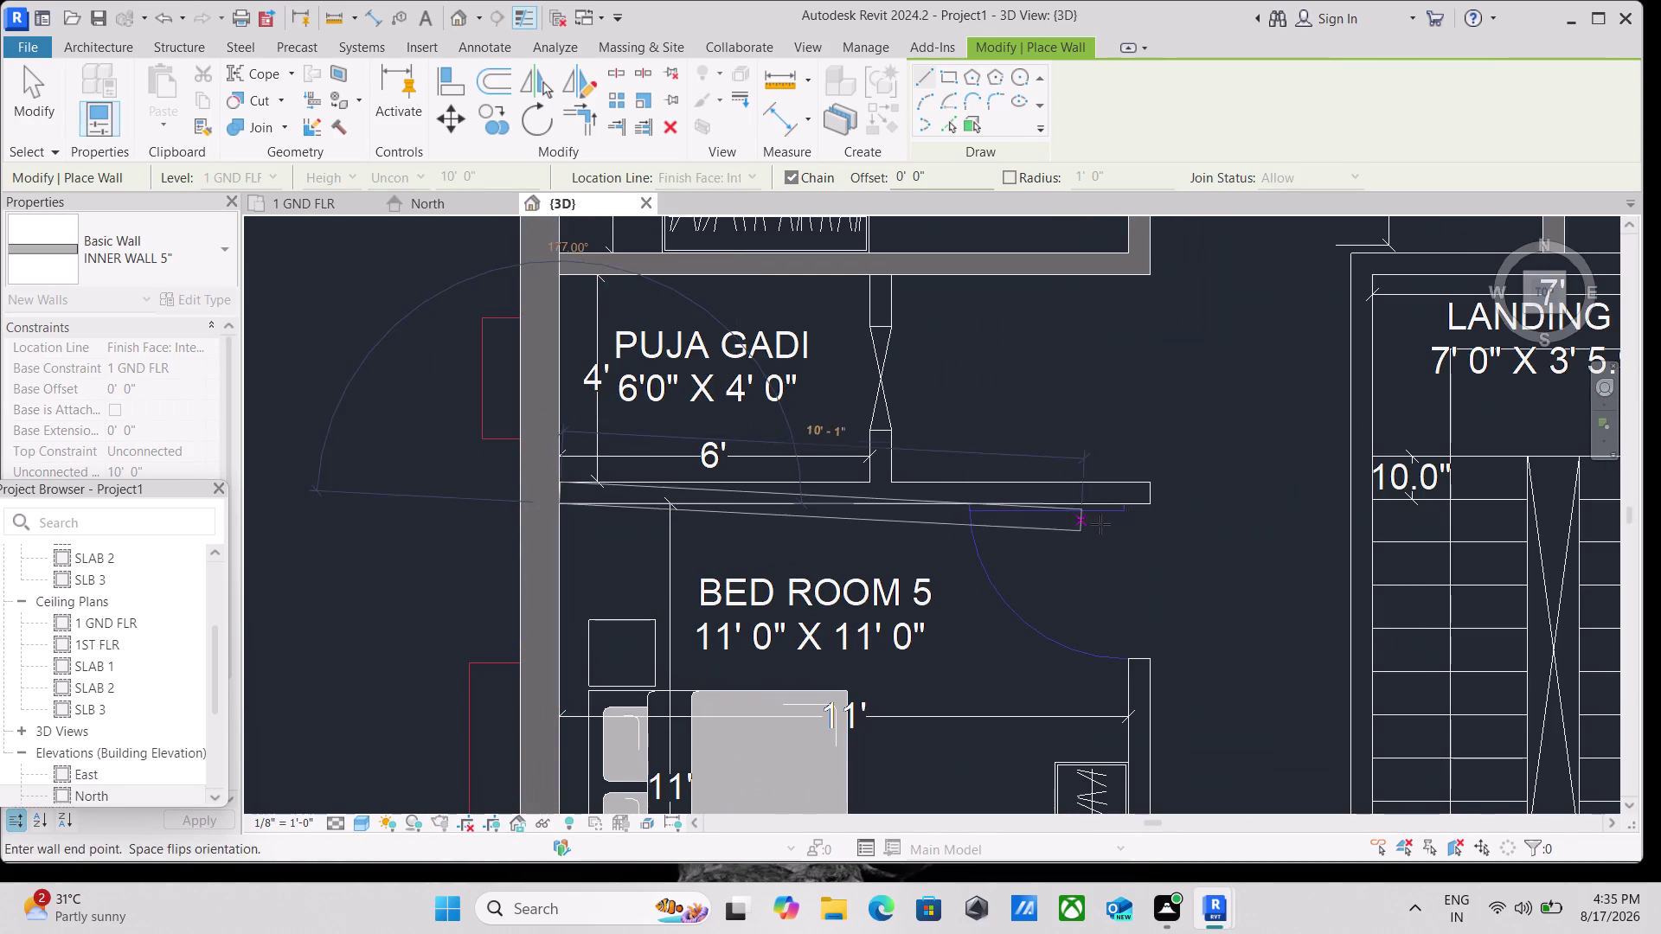
click(1157, 508)
key(Escape)
Add a wall along Bed Room 5's east side up to the Puja Gadi partition.
scroll(down, 3)
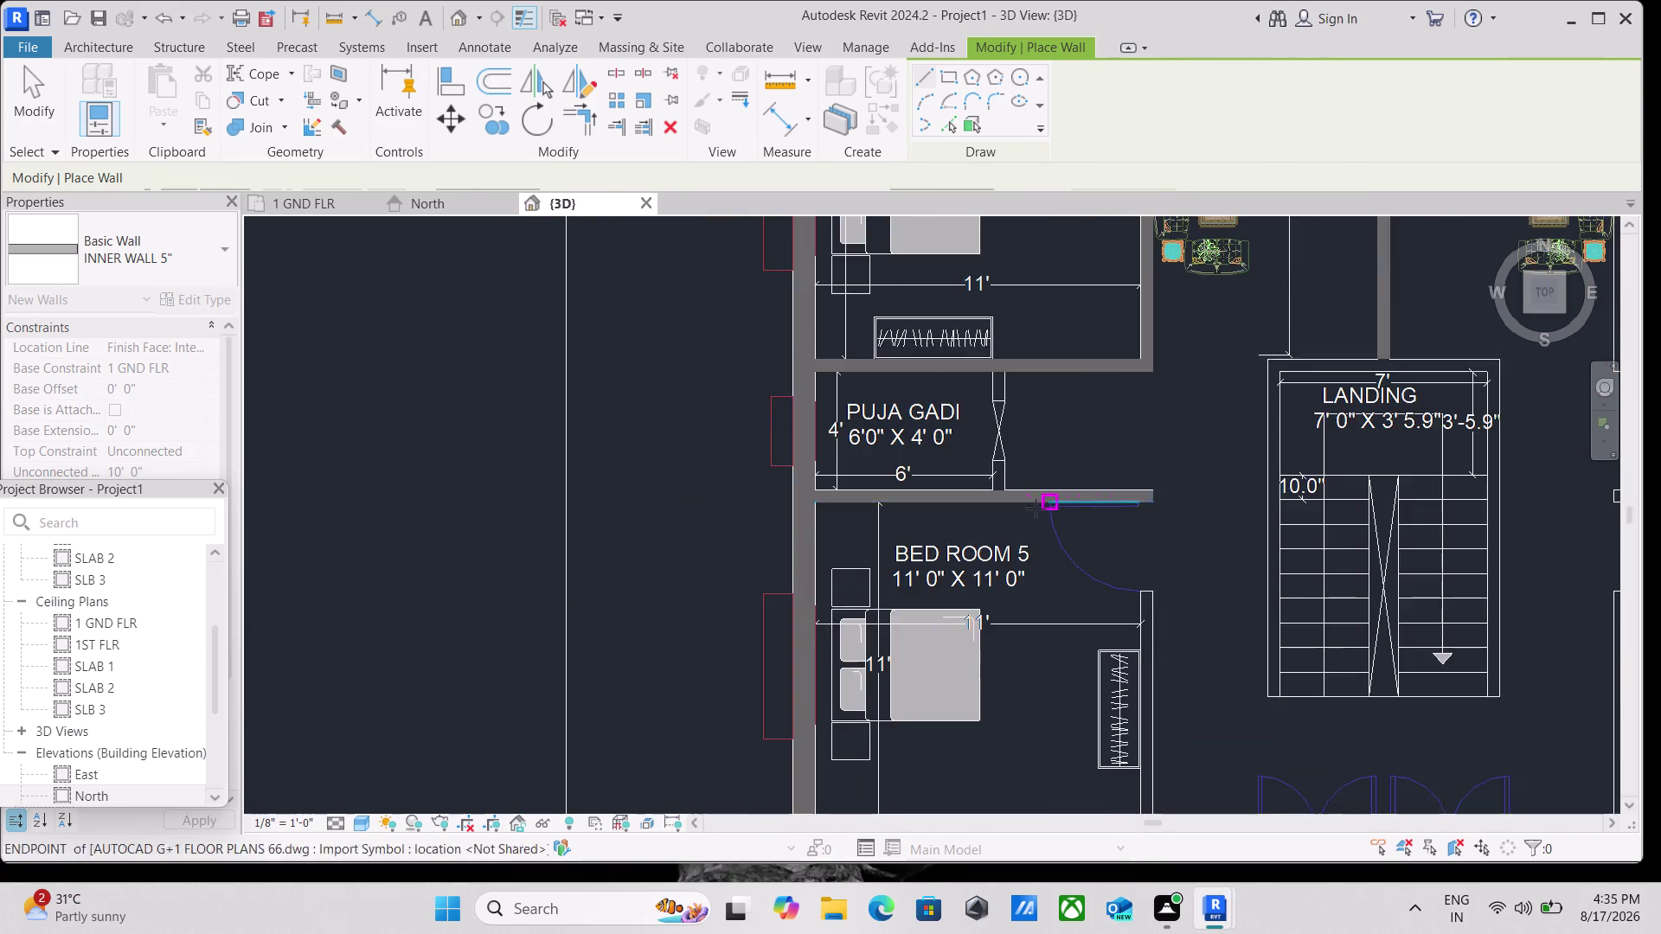
scroll(down, 3)
middle_drag(1123, 670, 1036, 566)
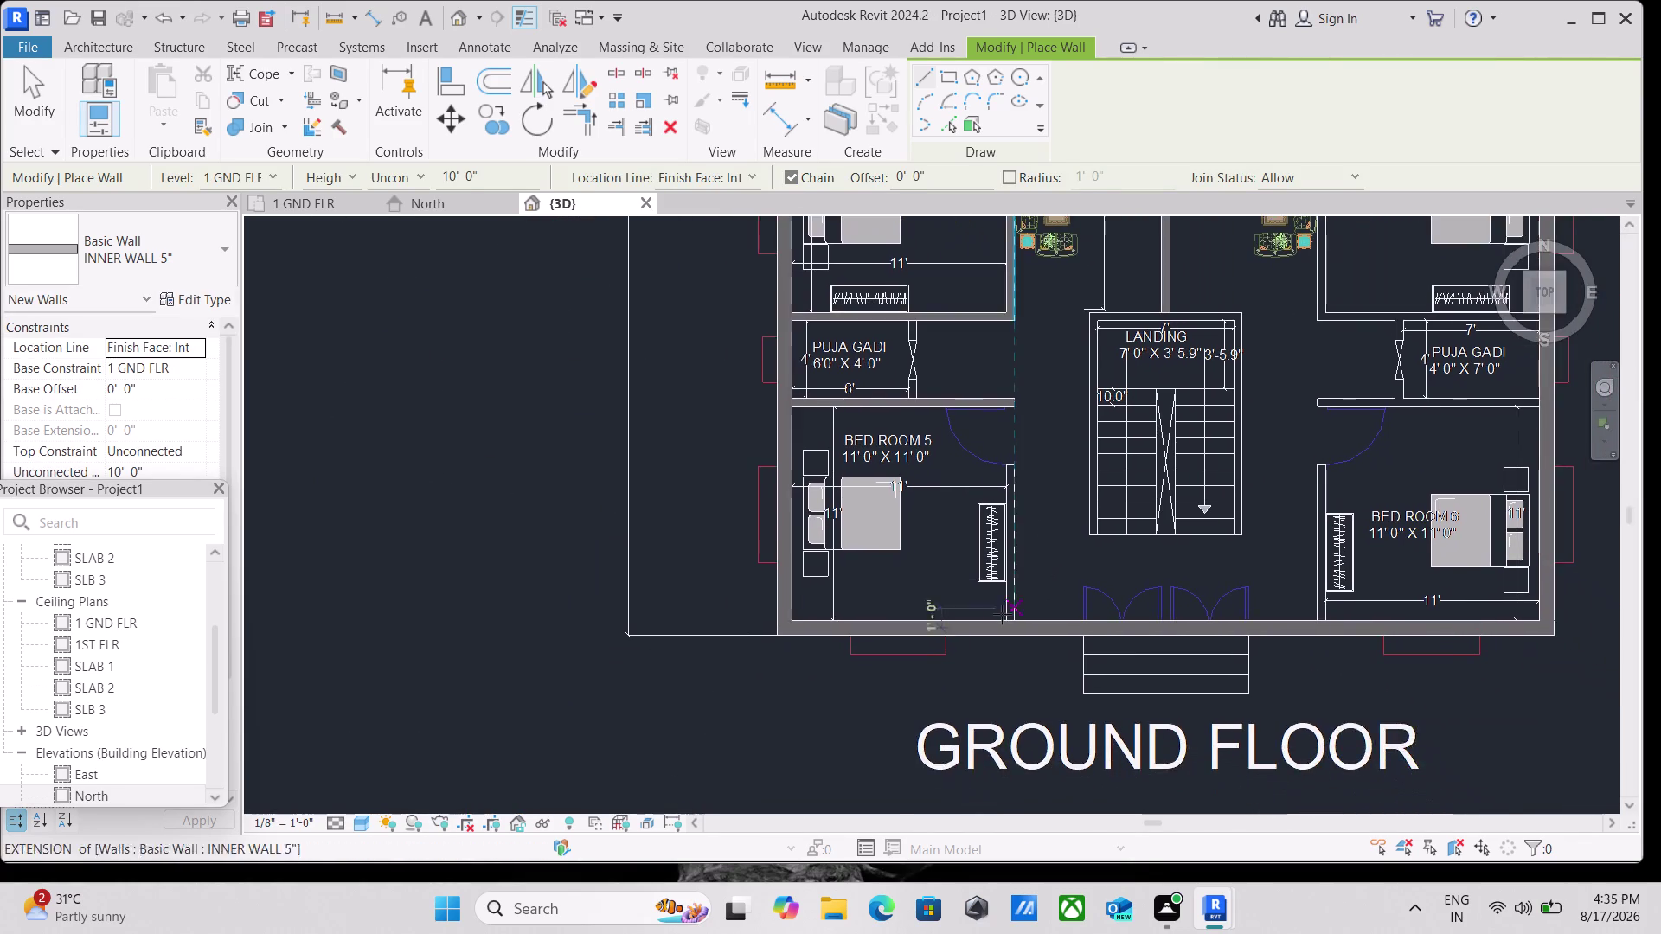
scroll(up, 3)
click(1024, 617)
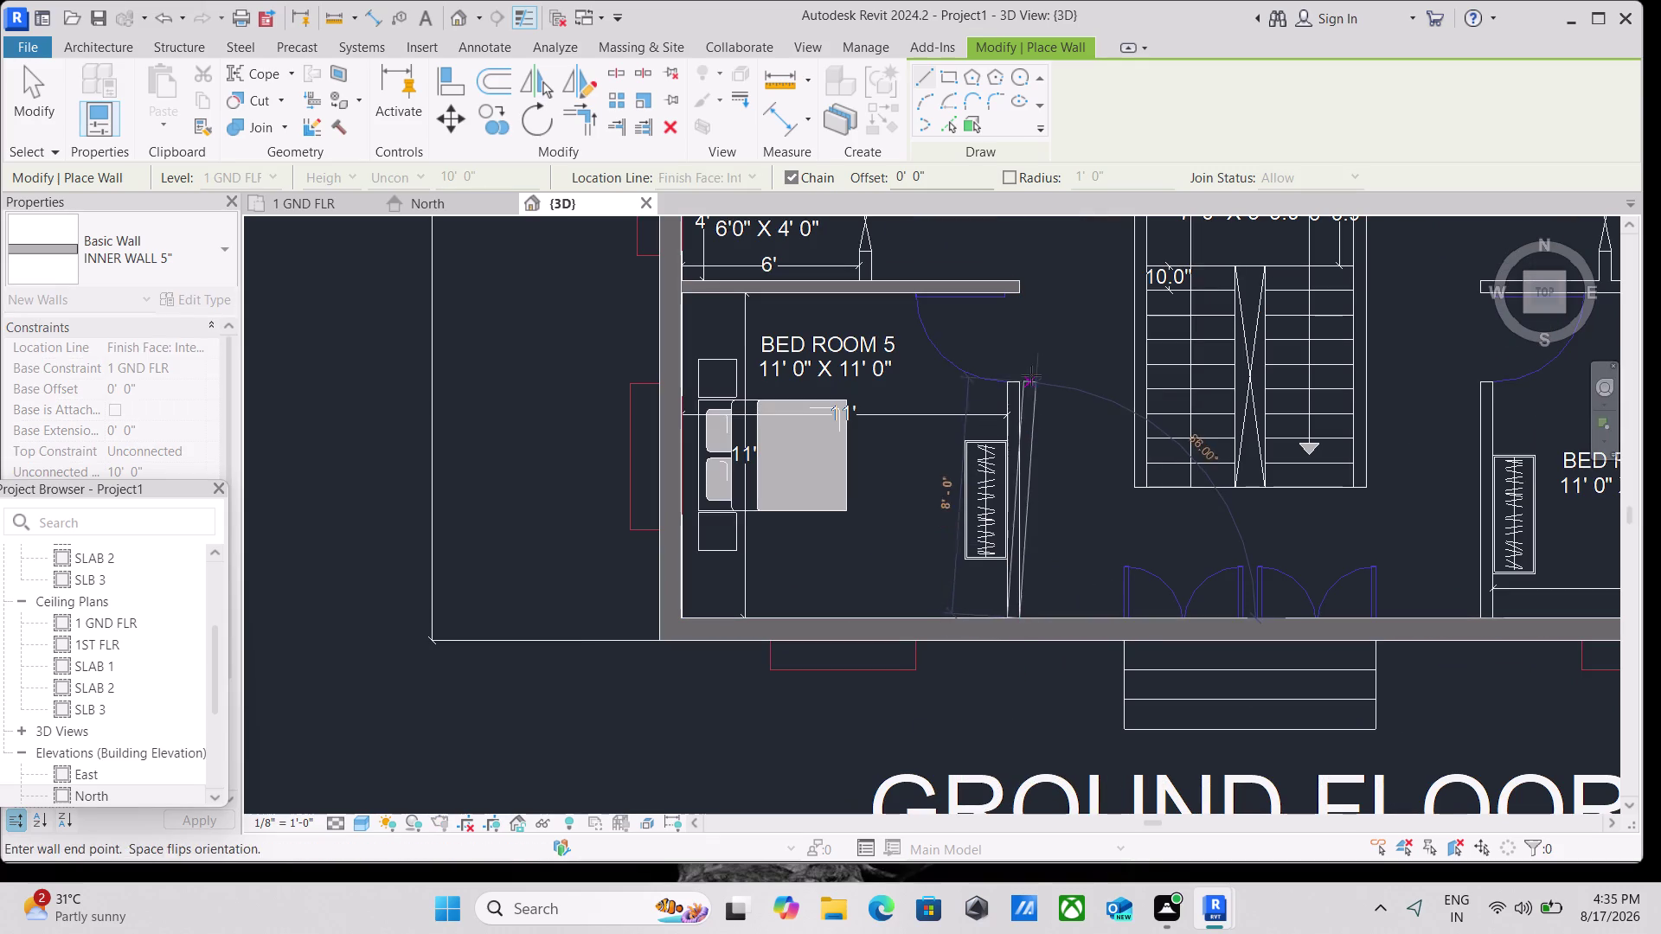
middle_drag(1023, 354, 1009, 503)
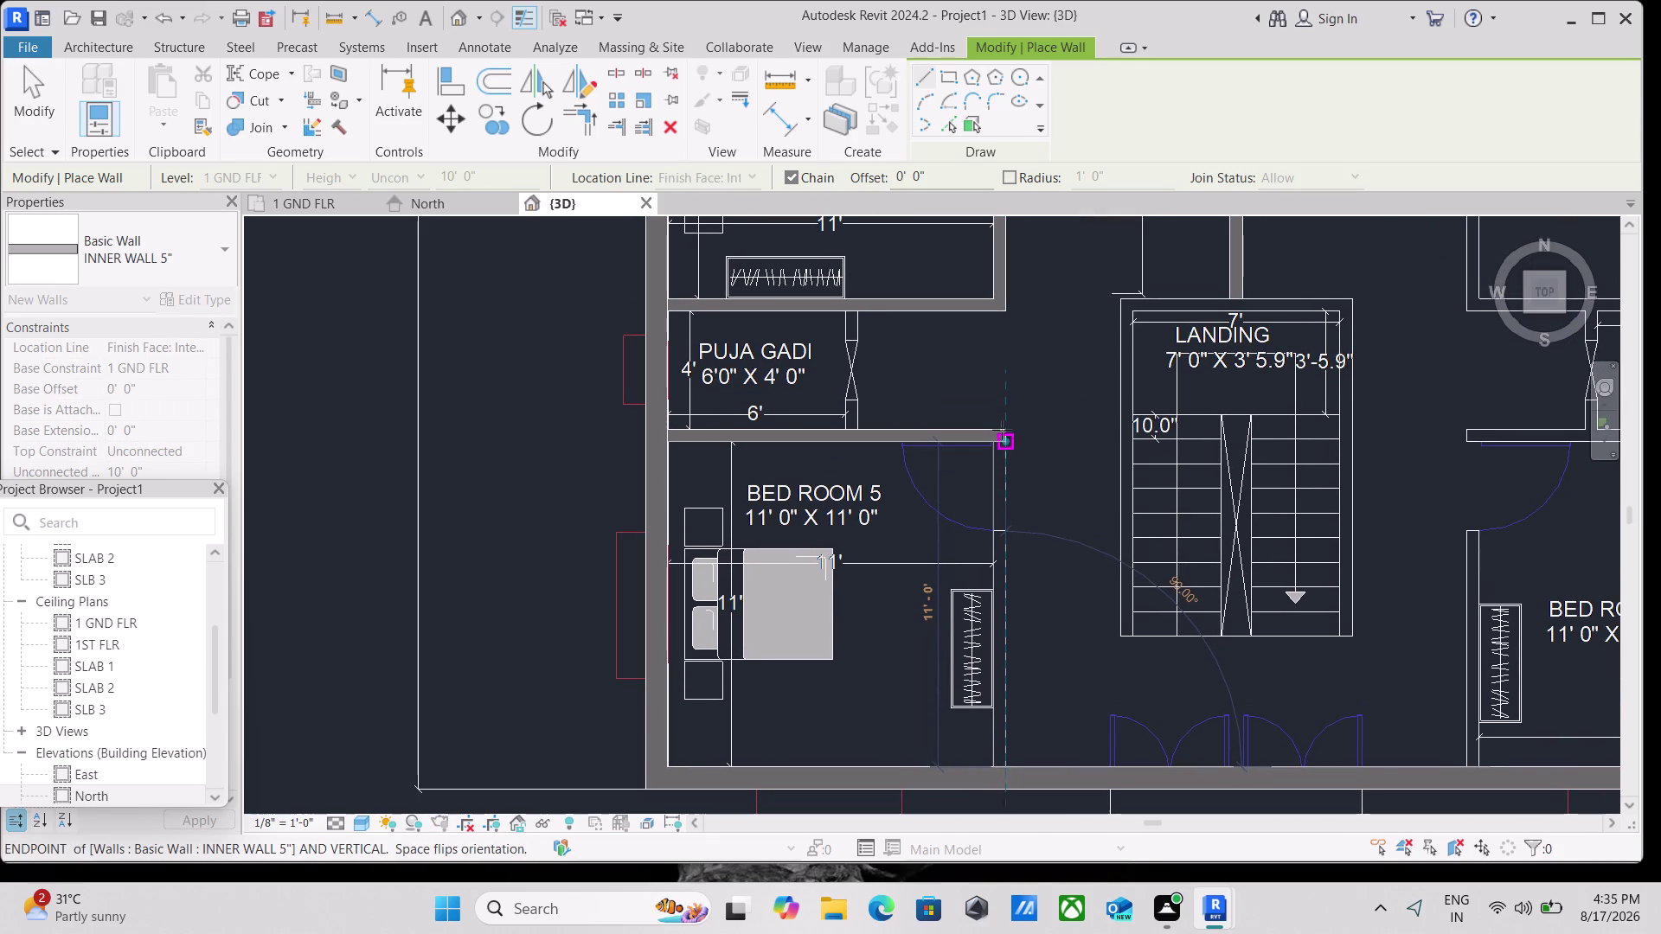
click(1001, 427)
key(Escape)
scroll(down, 3)
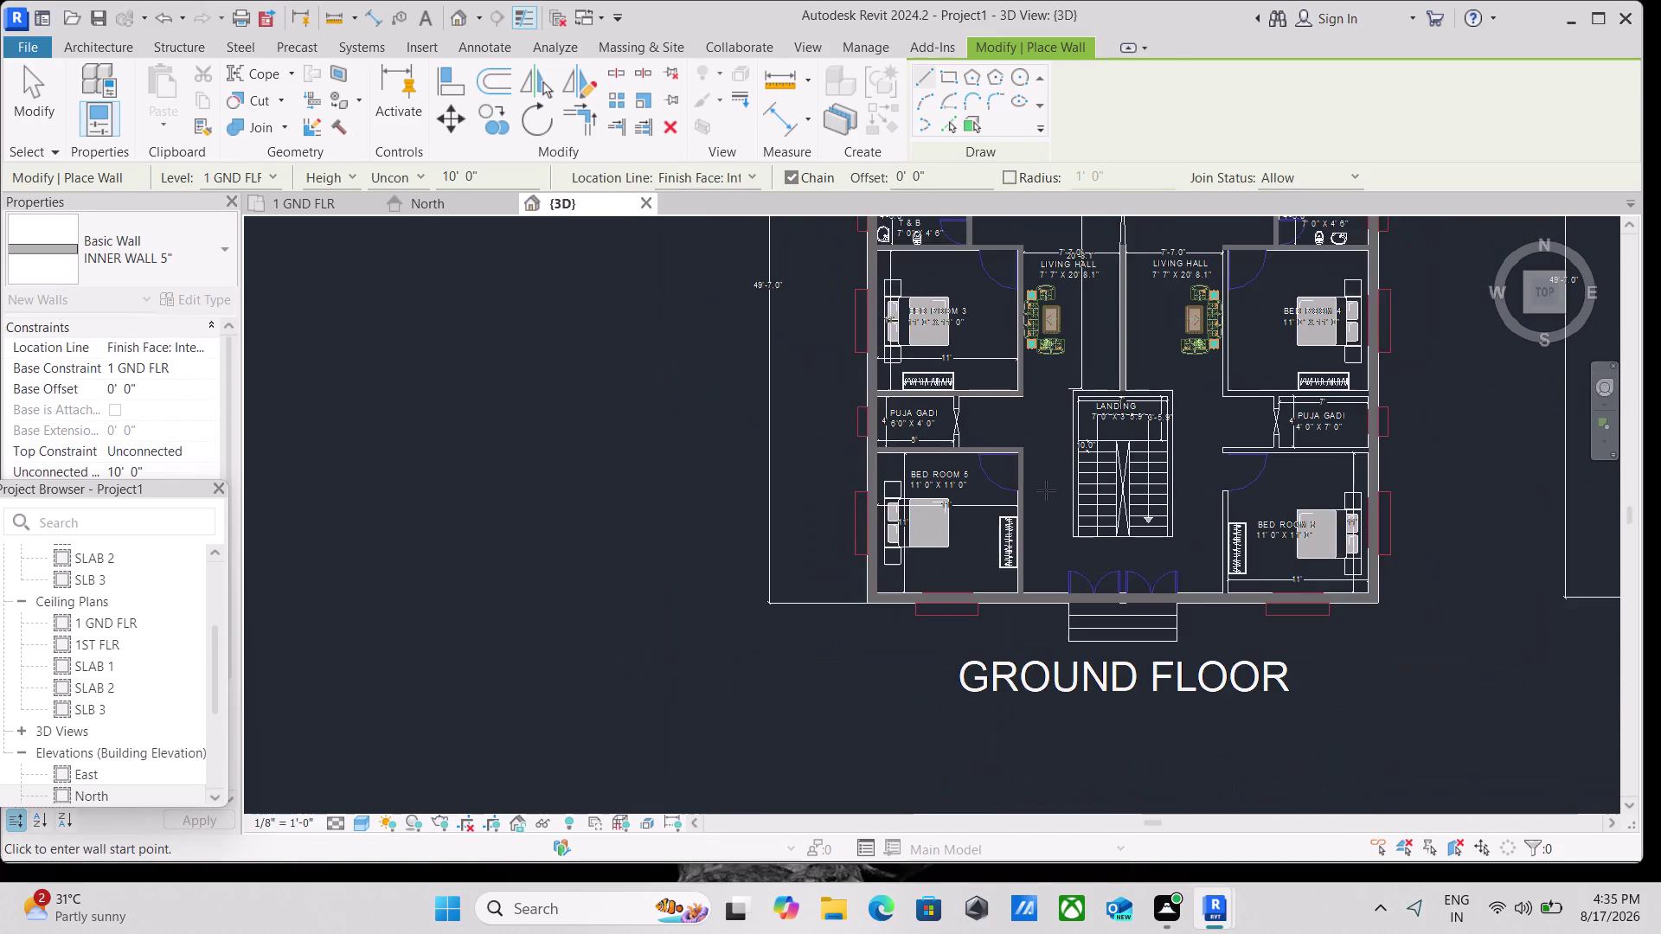
Draw an Inner Wall 5" along Bed Room 6's west side up to the Puja Gadi.
middle_drag(1046, 491, 778, 548)
scroll(up, 3)
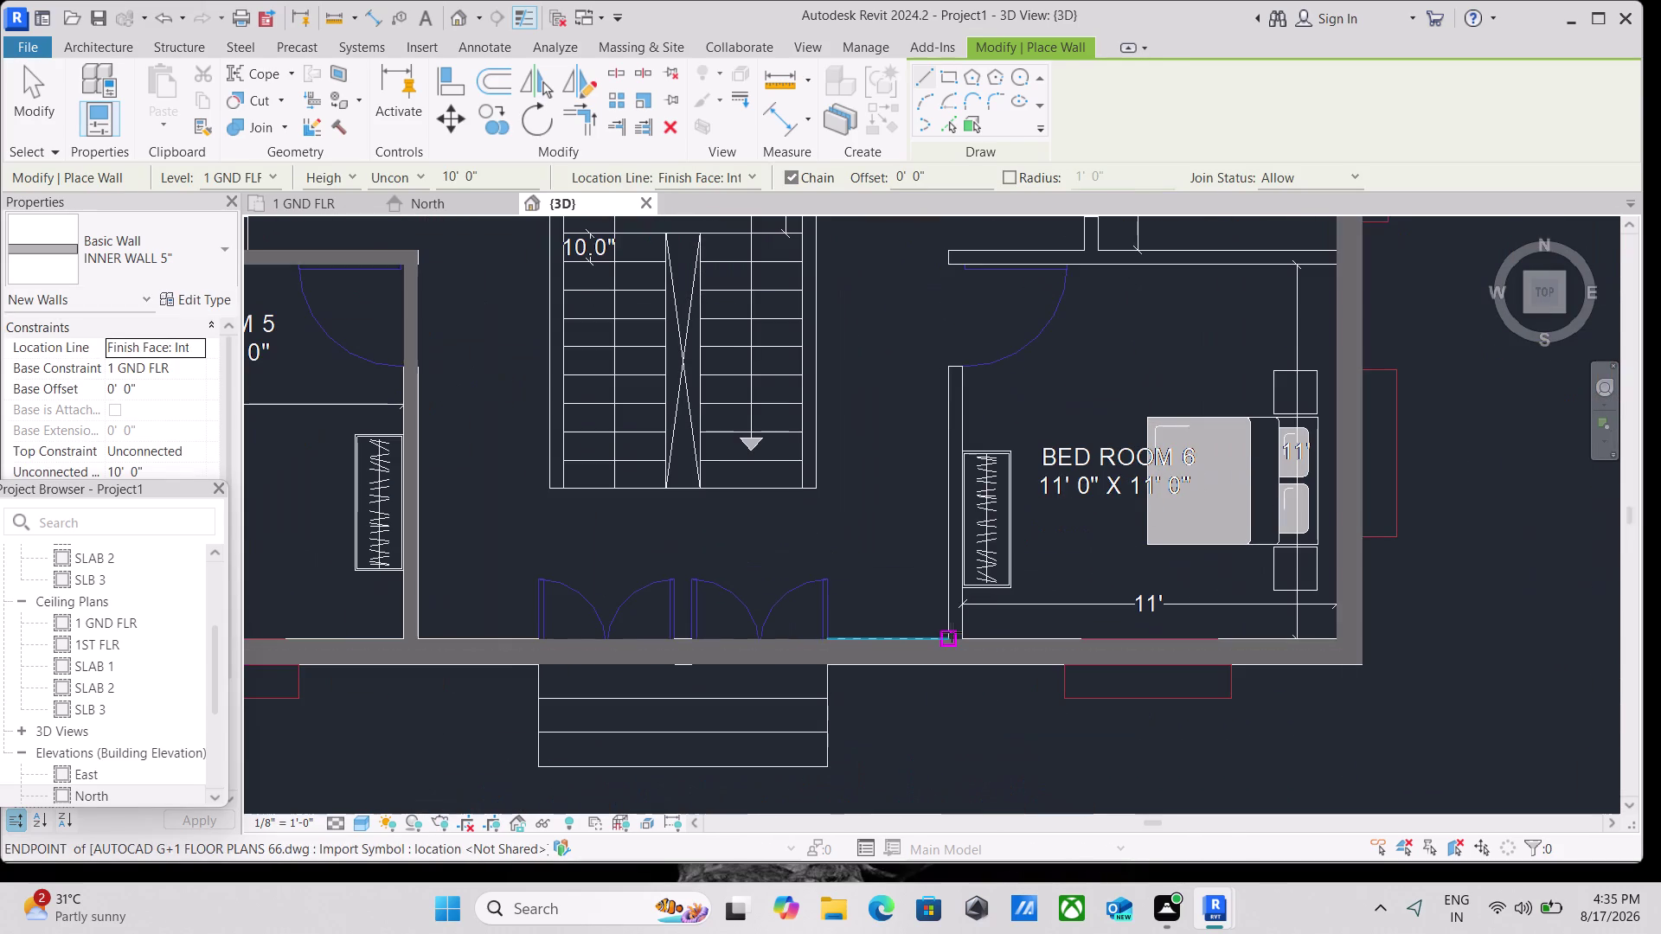
click(953, 632)
key(space)
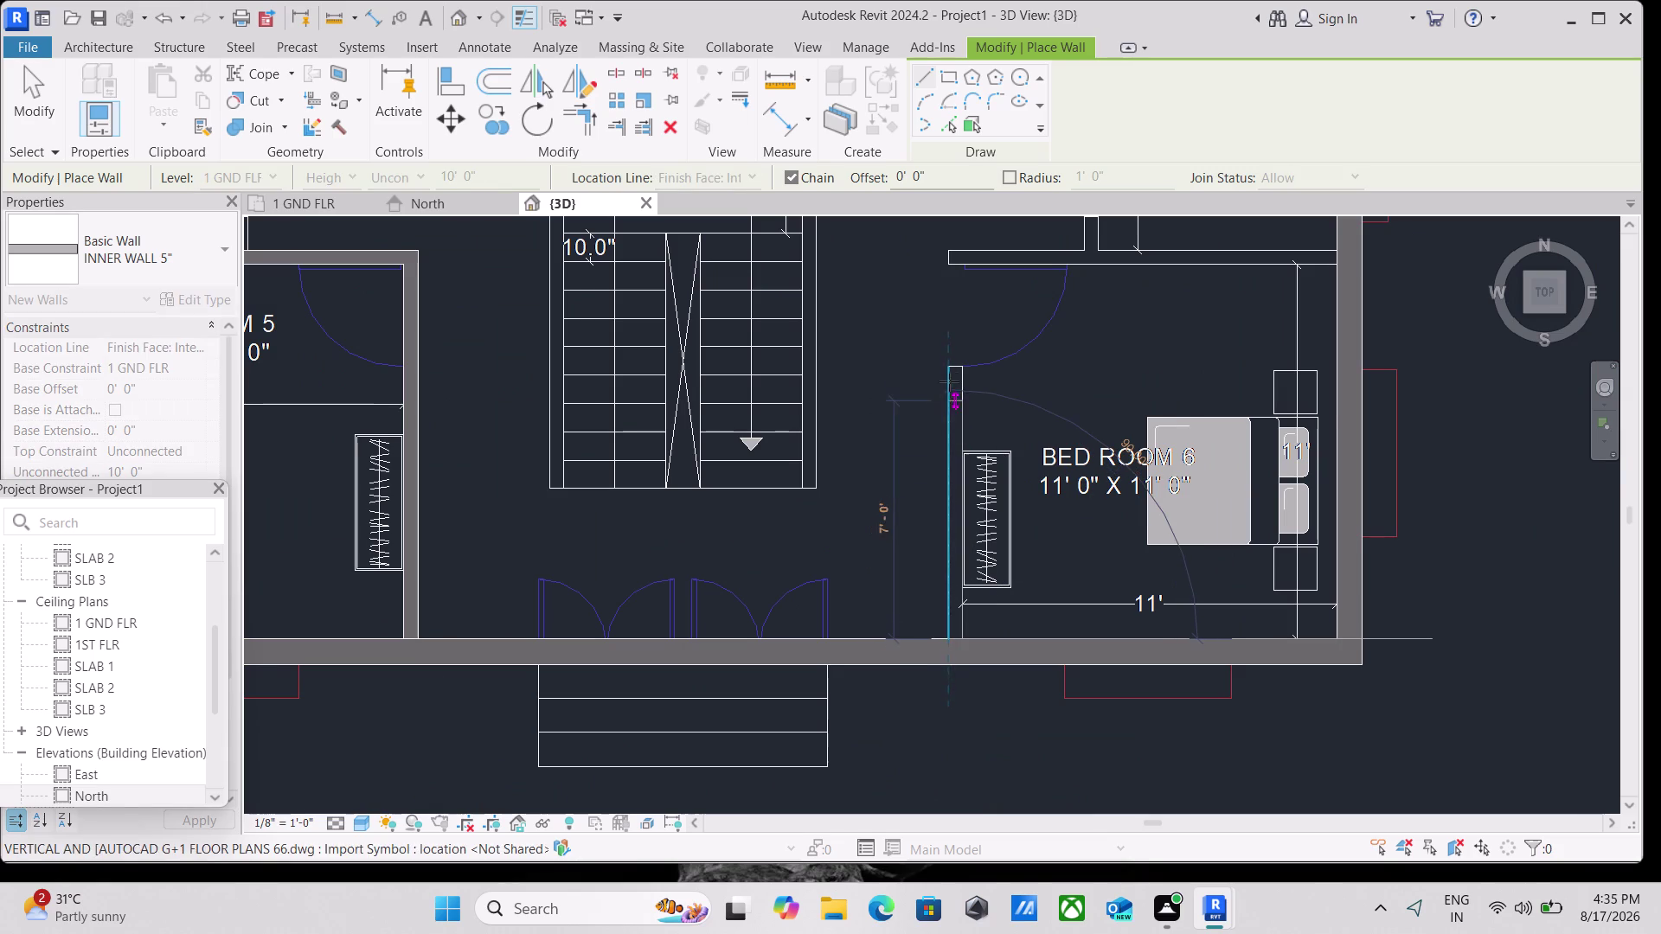
middle_drag(942, 332, 933, 443)
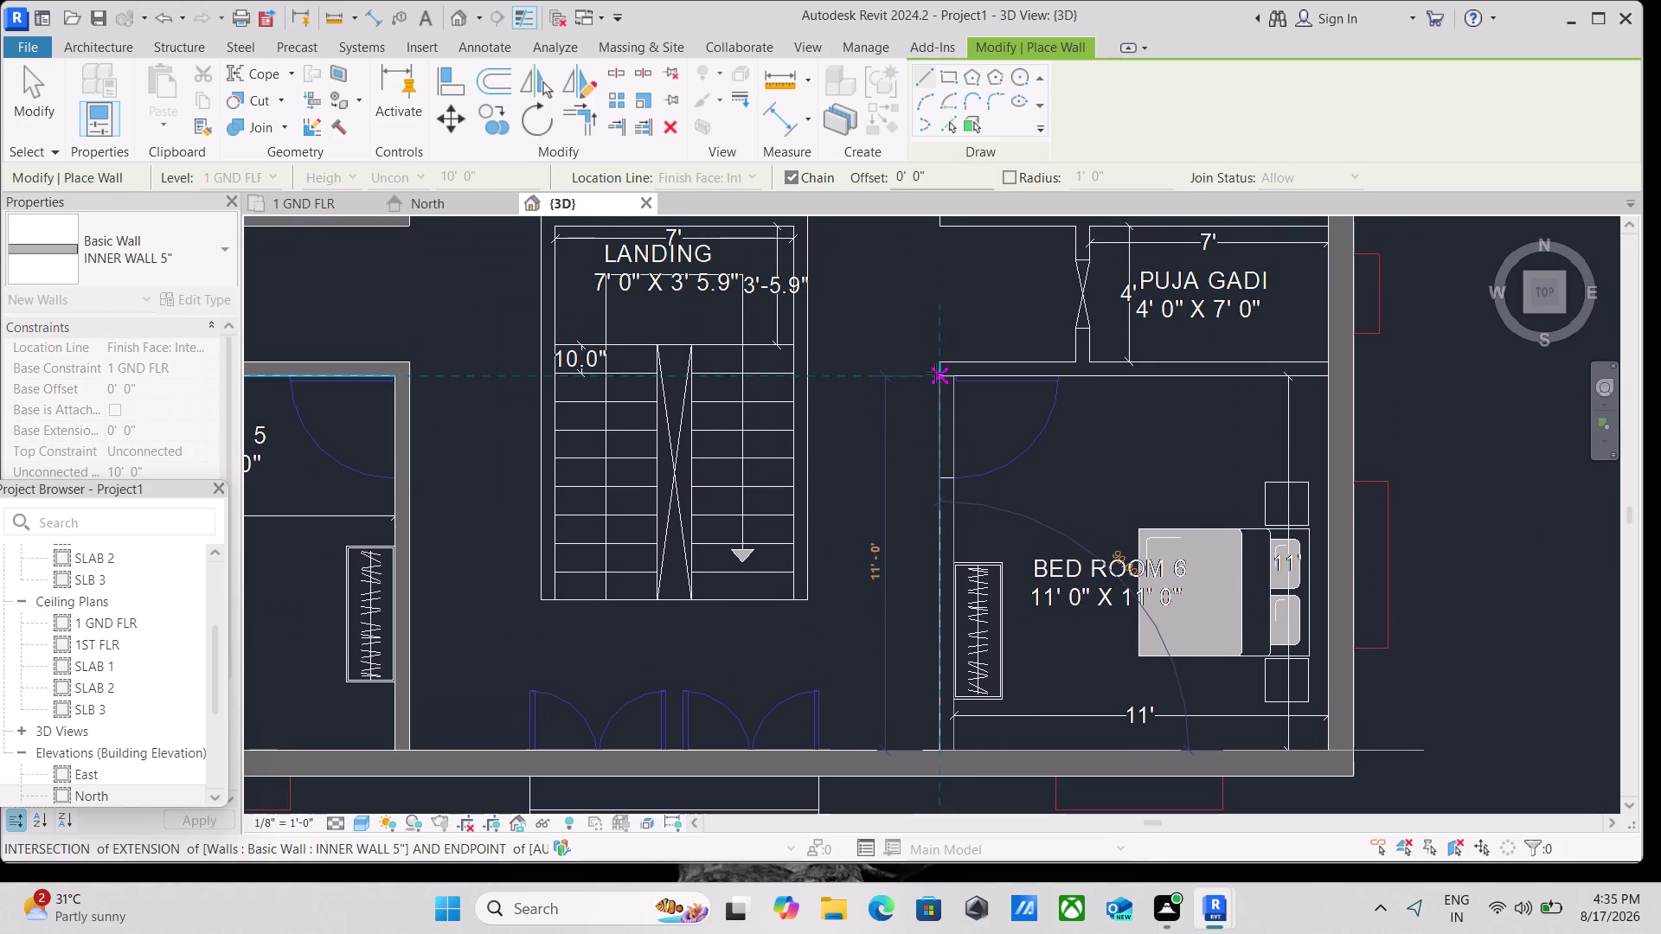
scroll(up, 3)
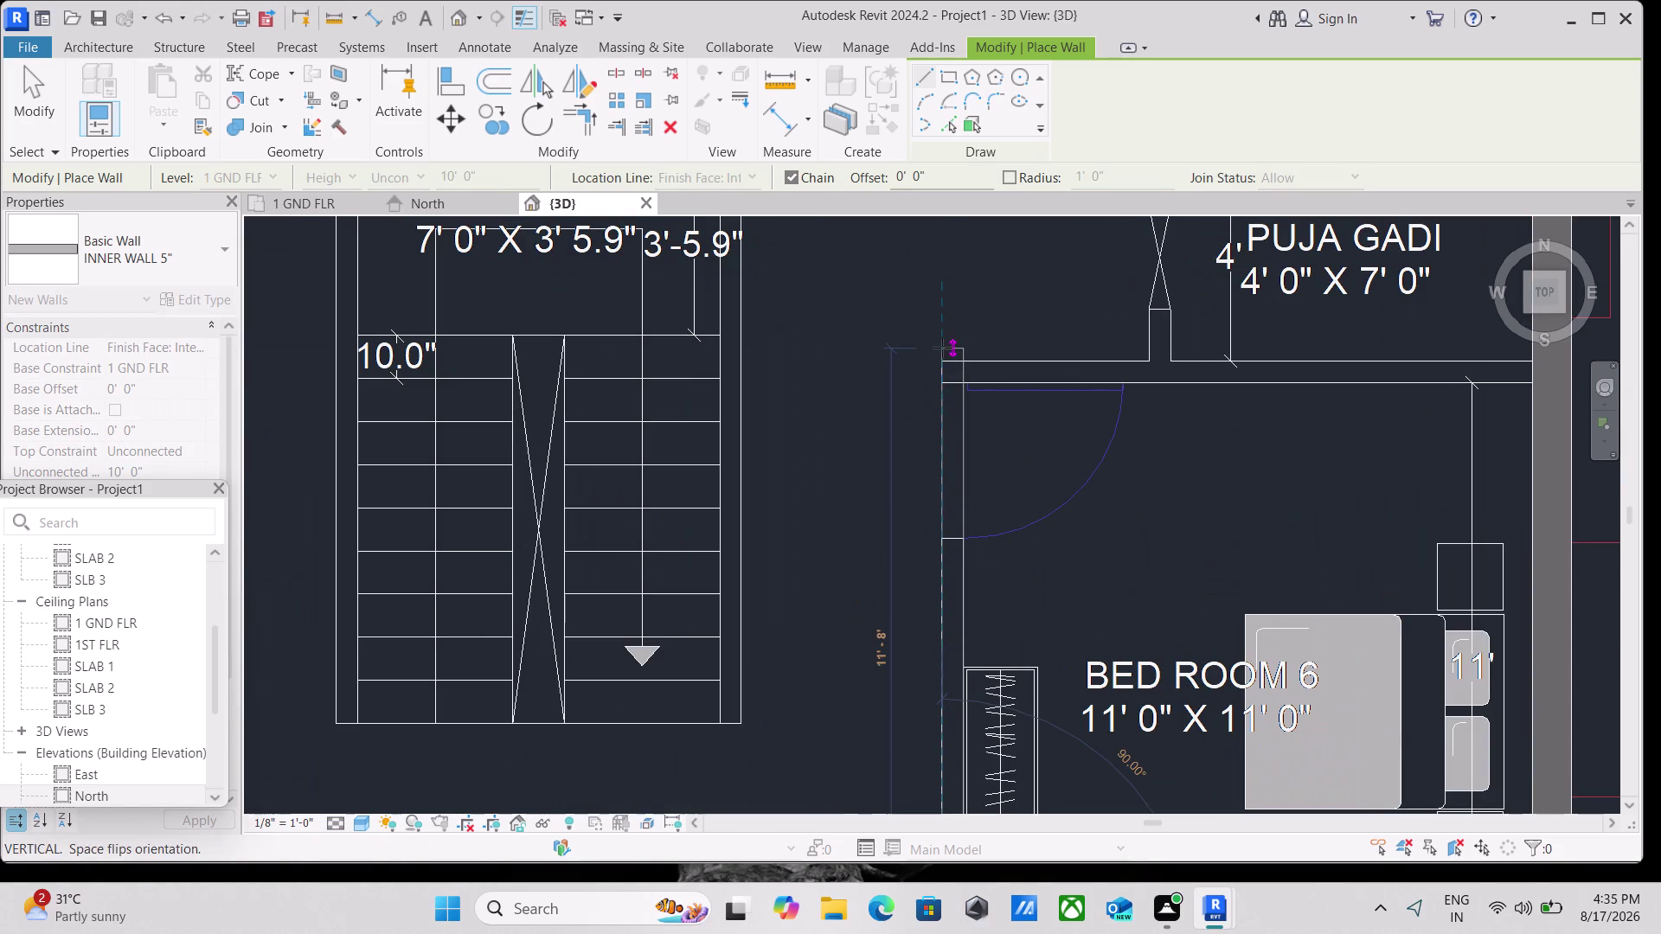
click(939, 355)
key(Escape)
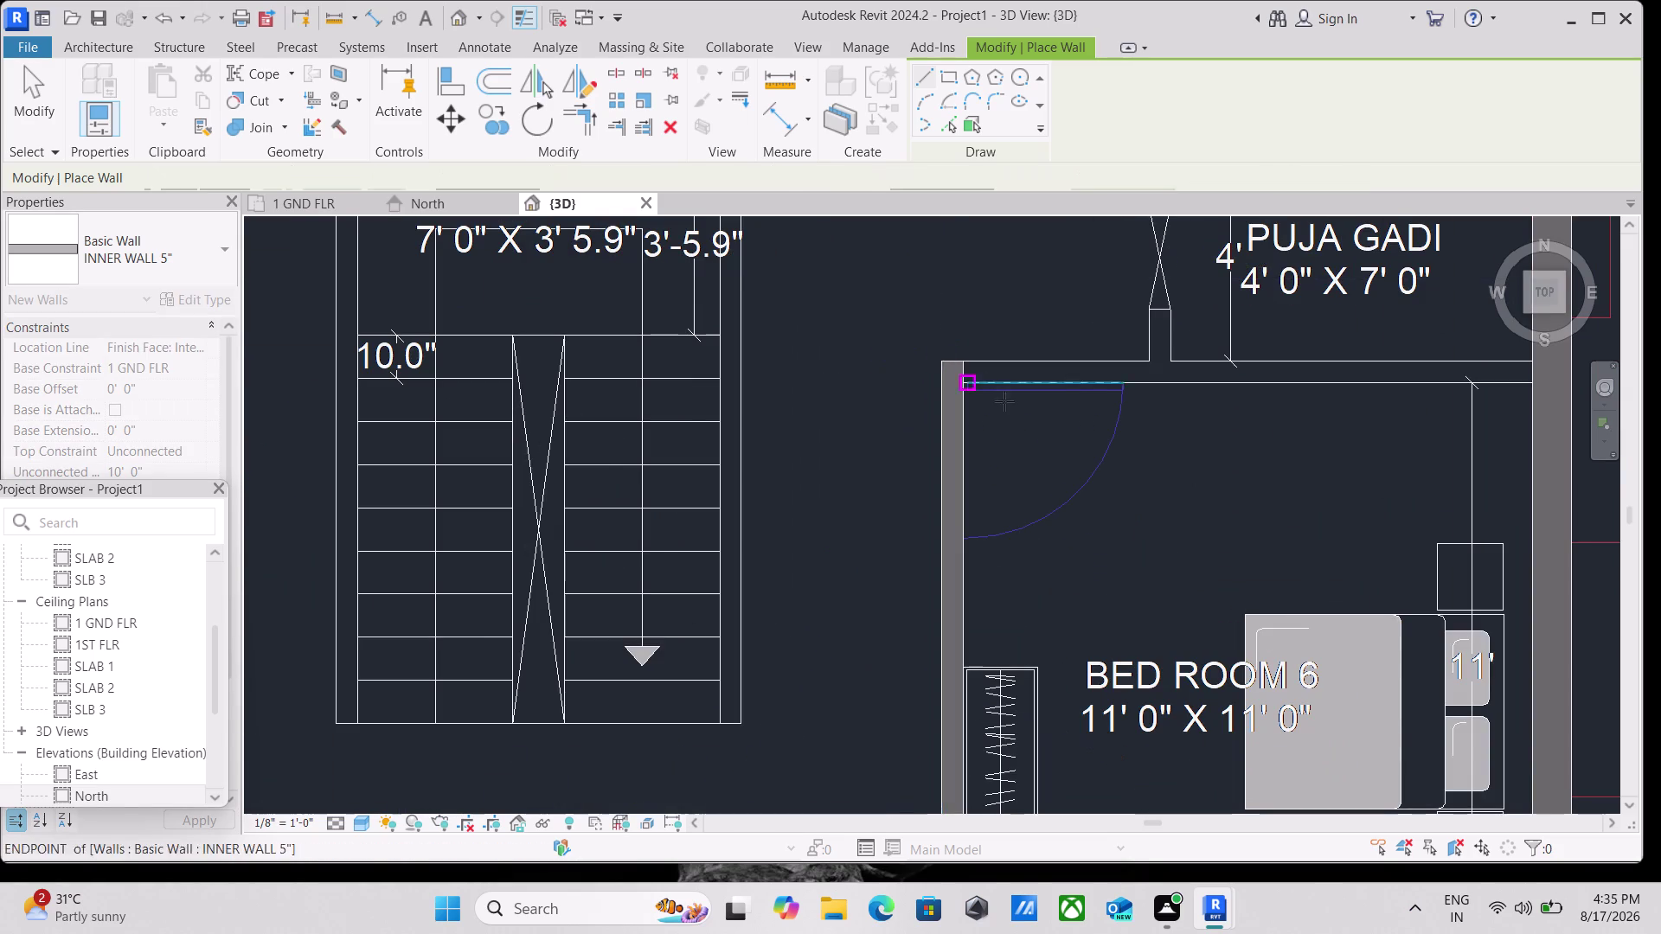
Draw an inner wall along Bed Room 6's top edge from the outer wall.
scroll(down, 3)
scroll(down, 3)
middle_drag(1096, 439, 833, 508)
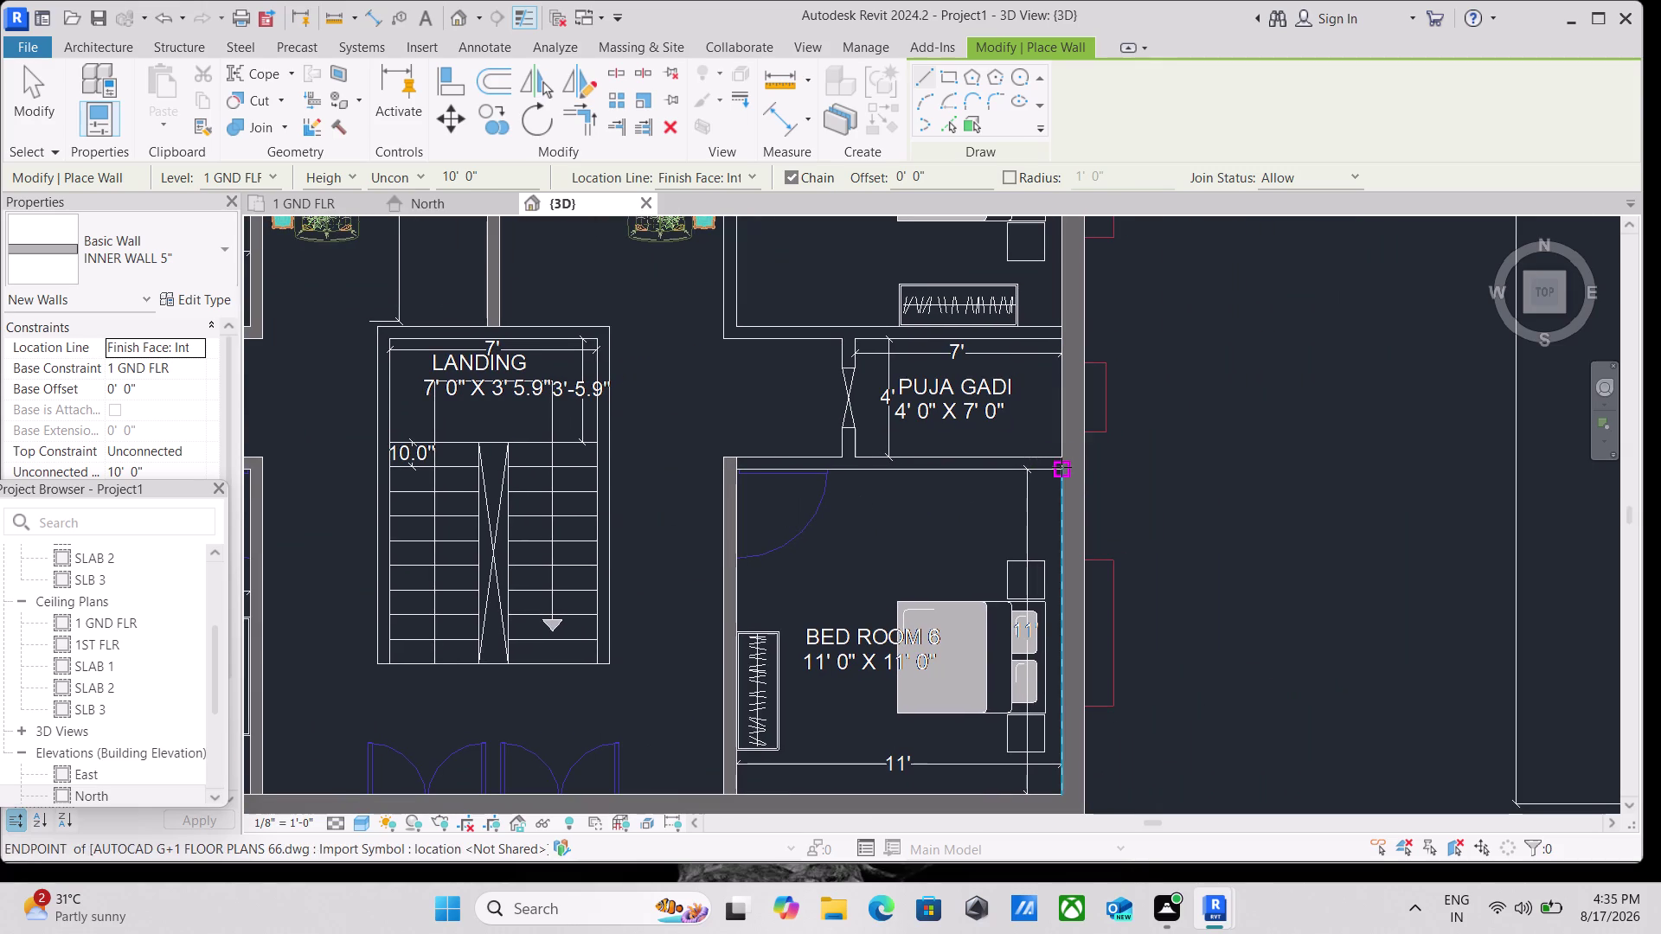
click(1061, 467)
key(space)
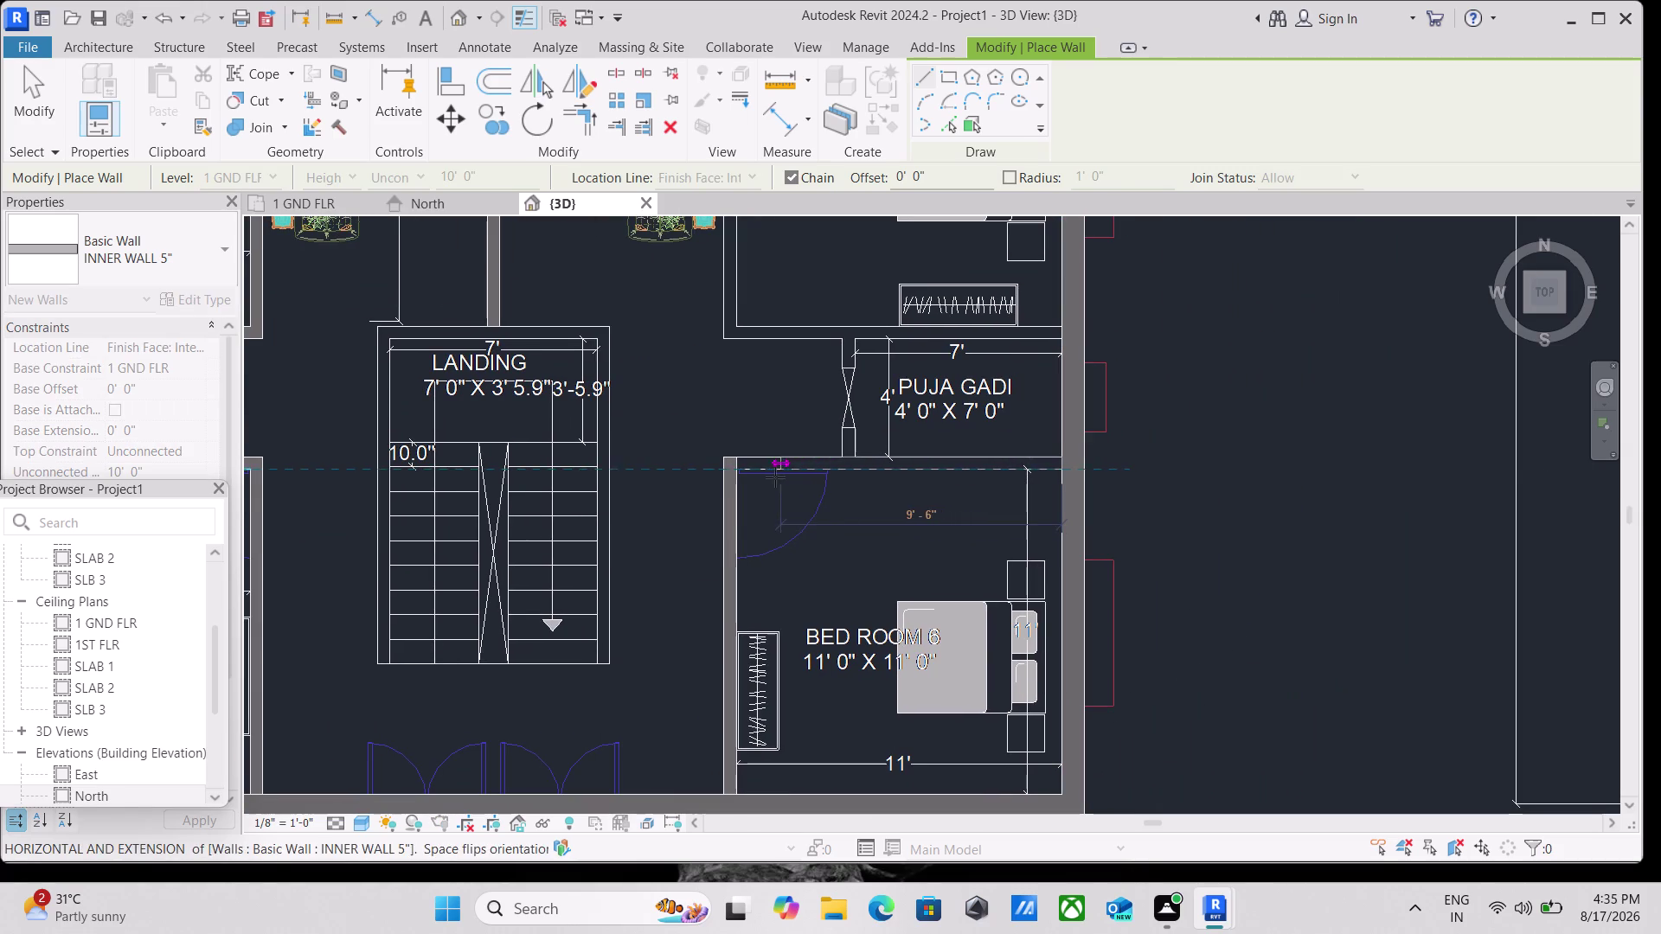
scroll(up, 3)
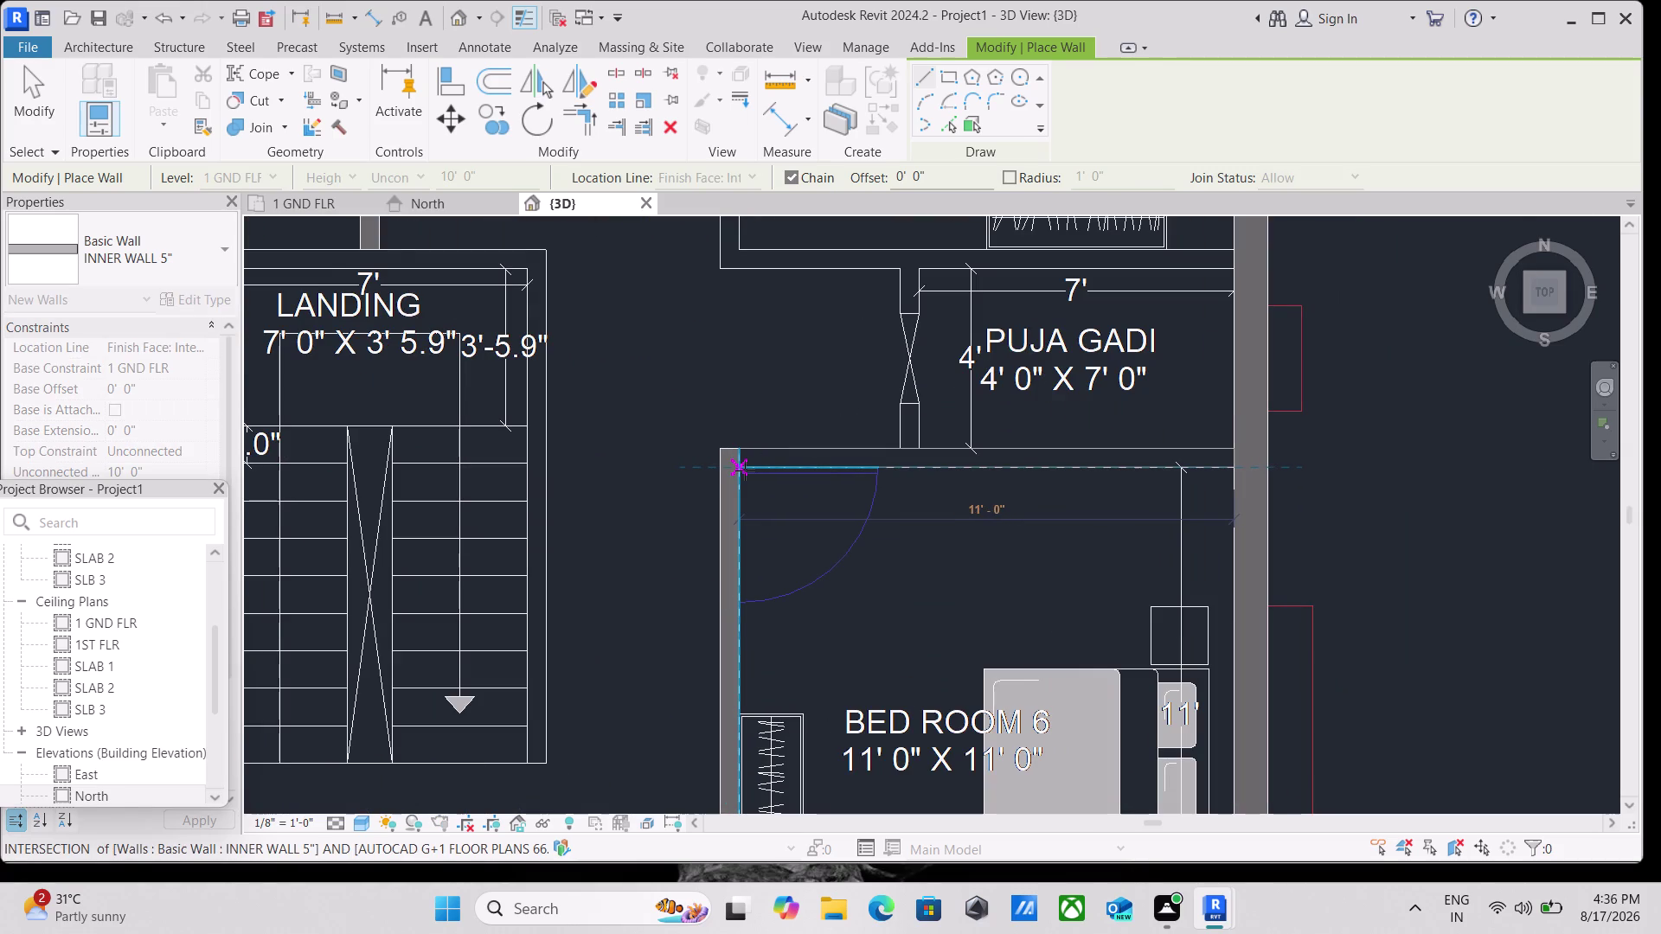
click(745, 471)
key(Escape)
Draw the interior wall between Bed Room 4 and the Puja Gadi, ending at the living-hall corner.
scroll(down, 3)
scroll(down, 3)
middle_drag(798, 403, 807, 434)
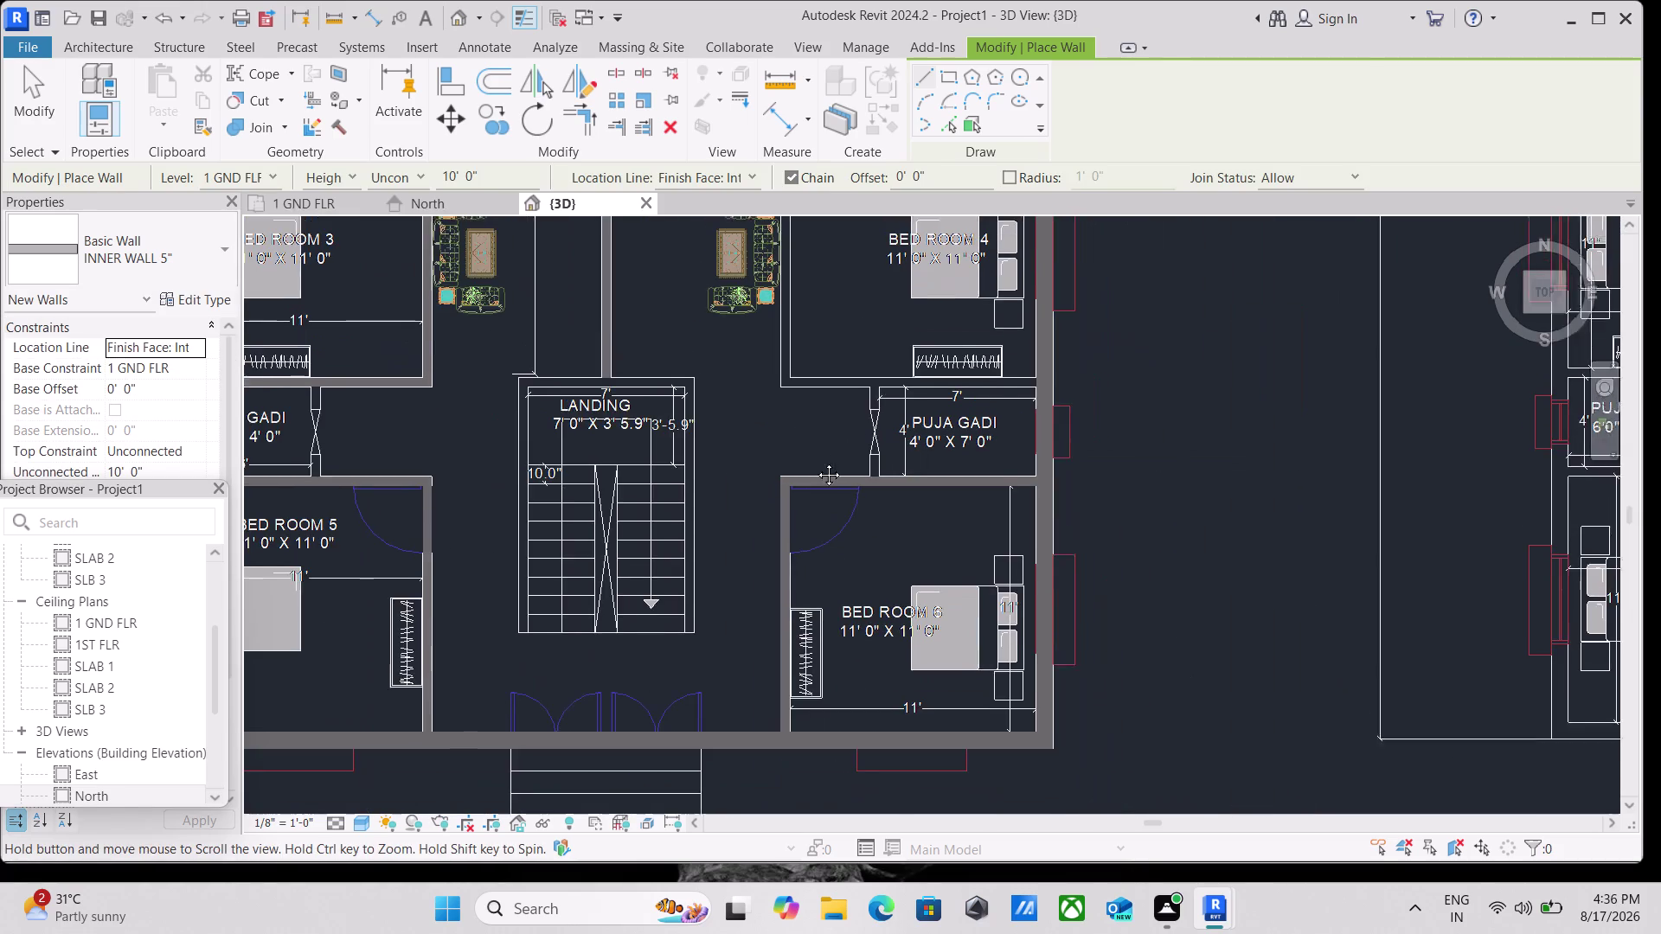
middle_drag(806, 434, 868, 566)
scroll(up, 3)
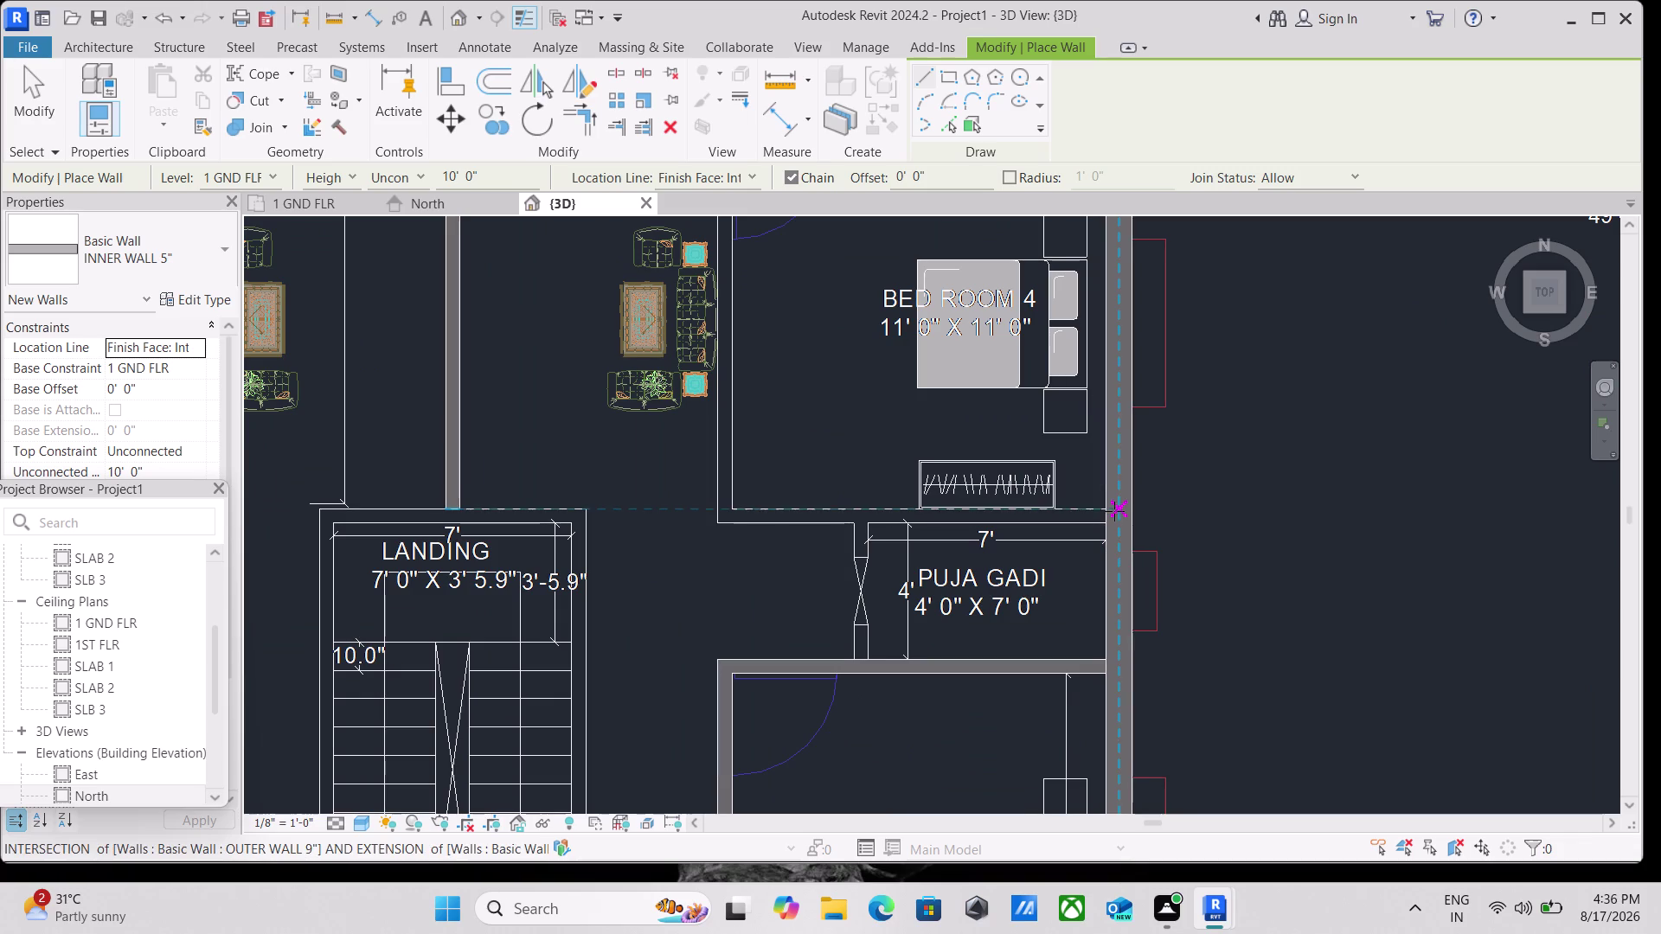
click(1108, 509)
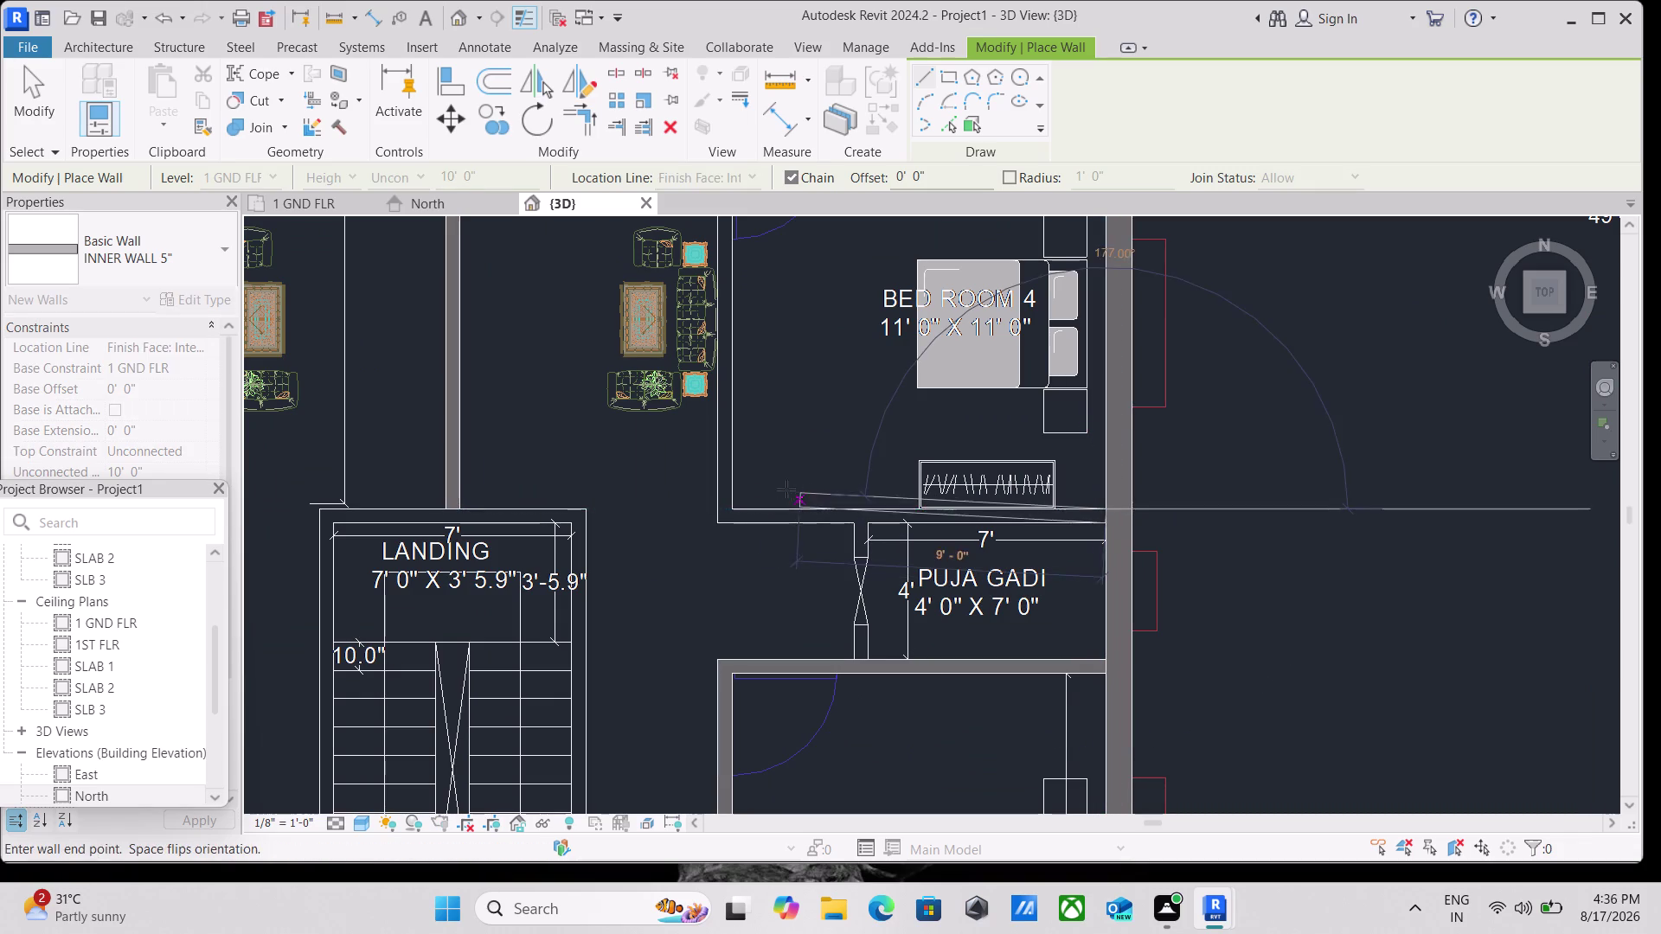
click(729, 507)
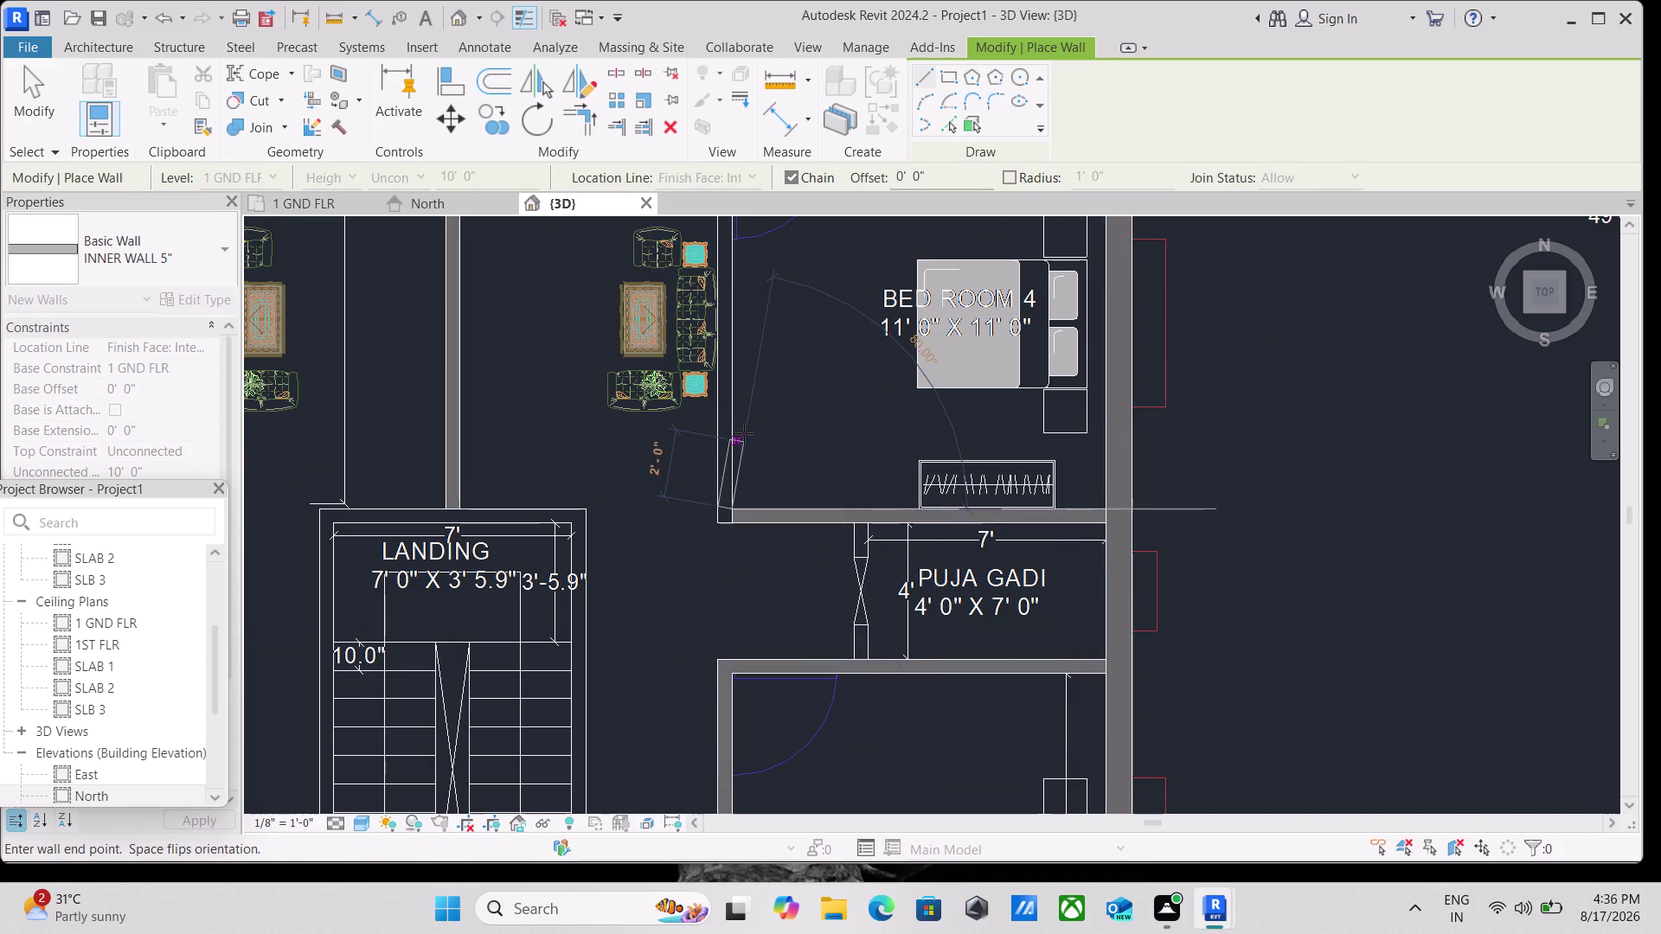
scroll(down, 3)
middle_drag(737, 401, 734, 657)
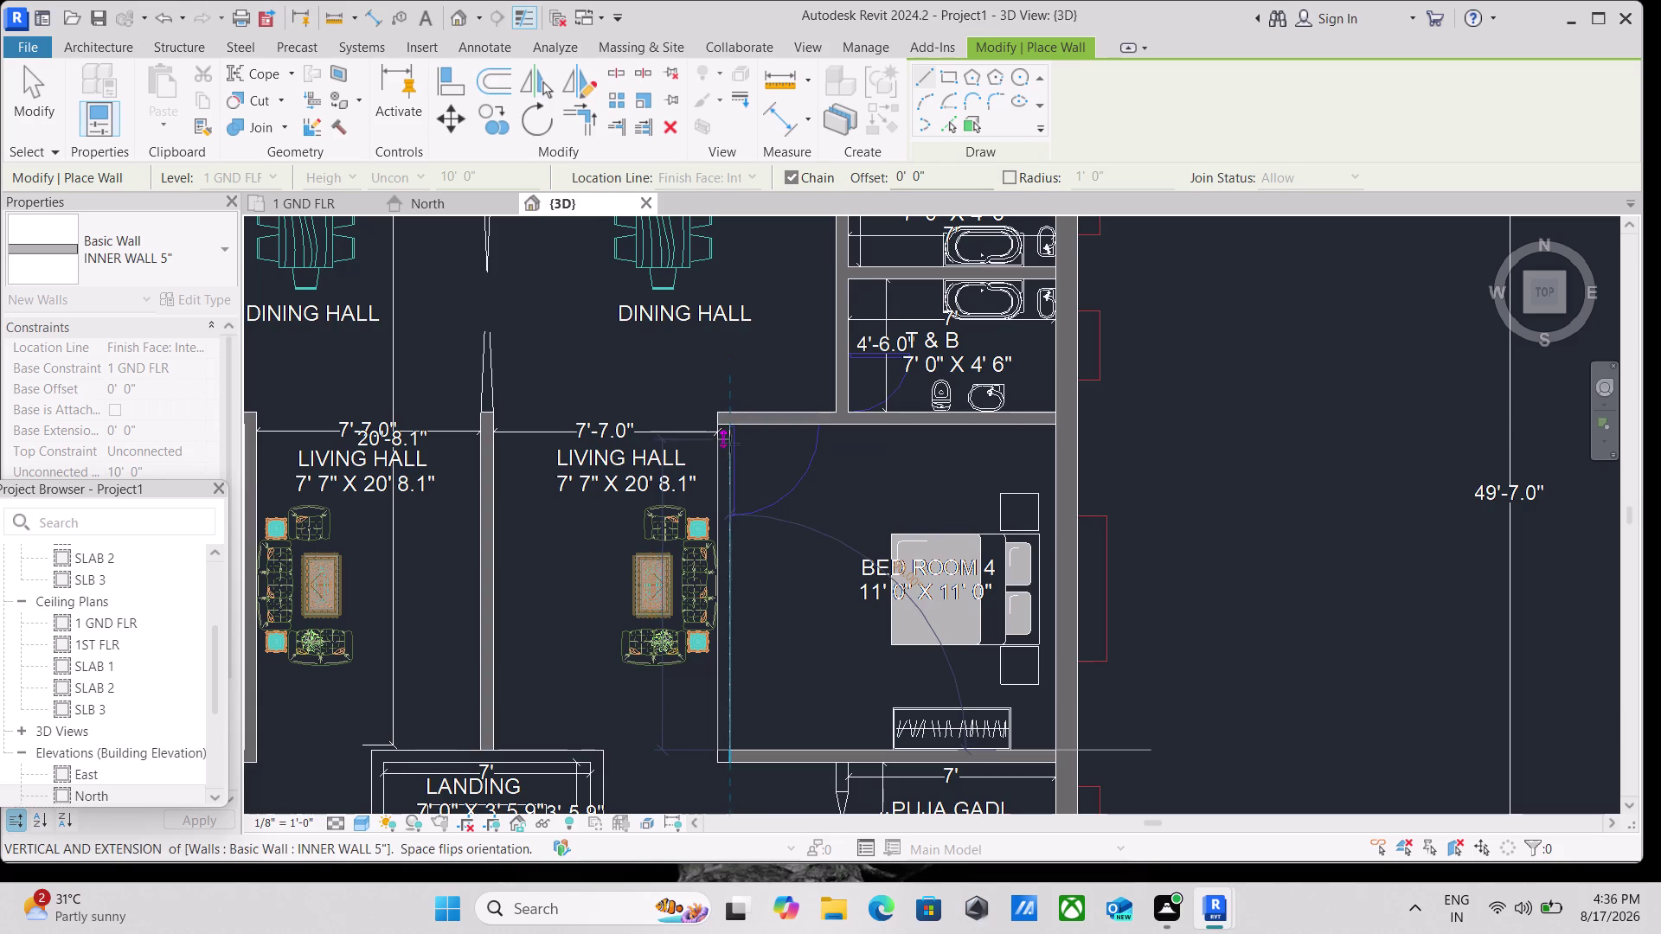
scroll(up, 3)
click(729, 418)
key(Escape)
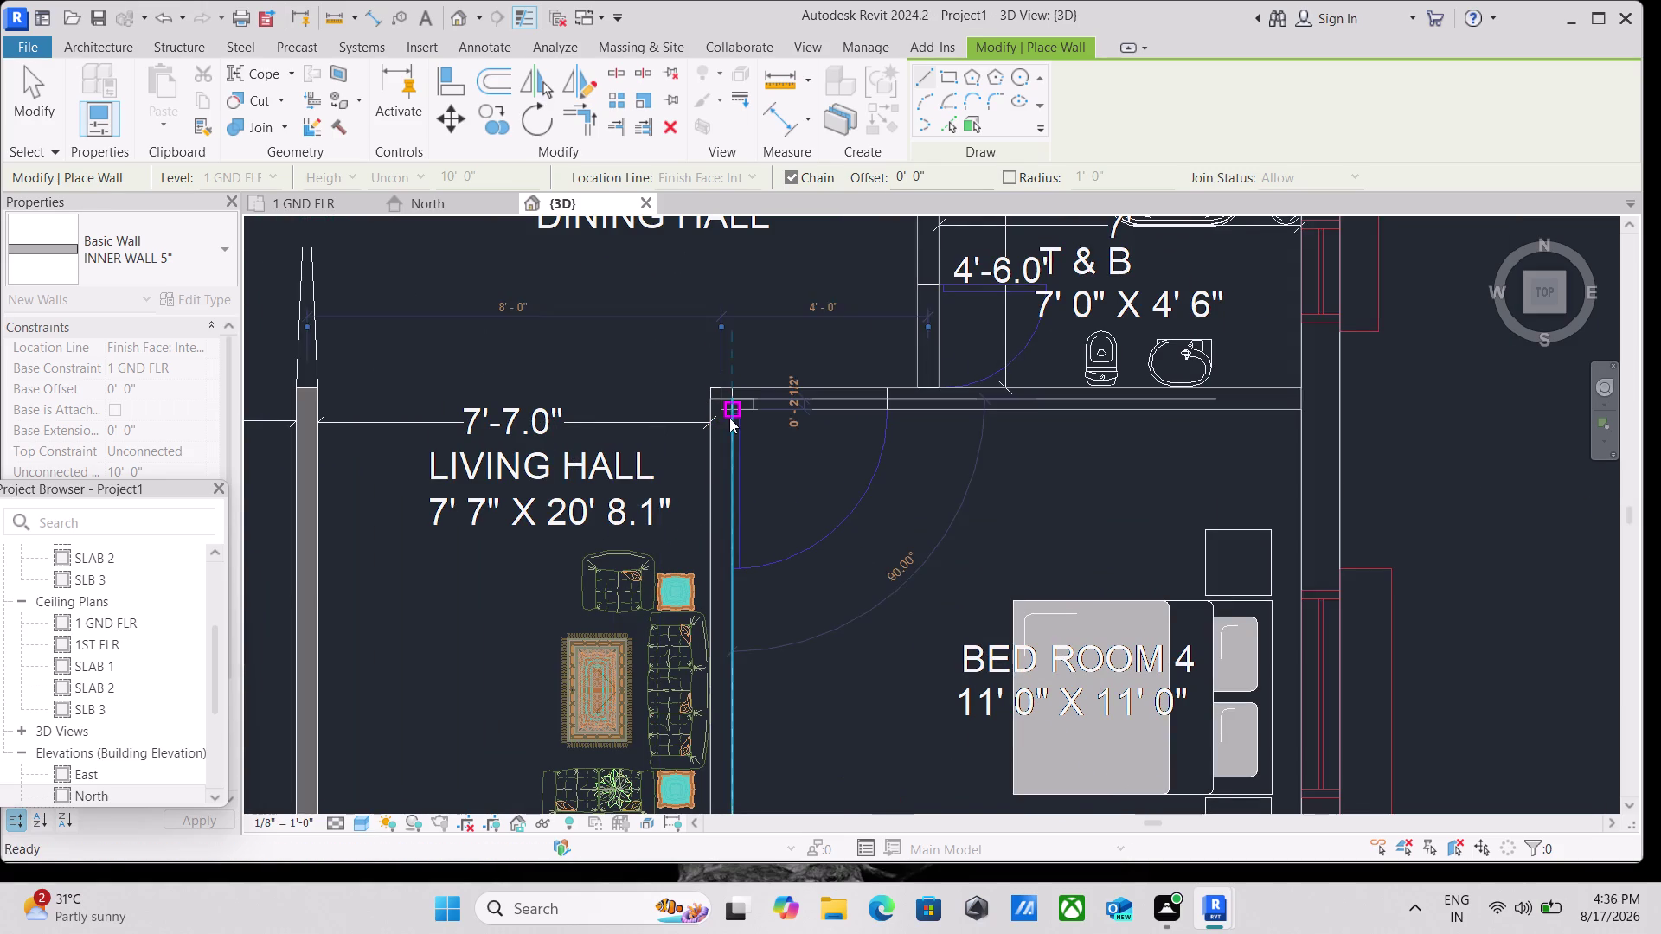
Survey the ground floor plan's entrance, dining halls, kitchens and bedrooms, then switch to the 3D view.
scroll(down, 3)
scroll(down, 3)
middle_drag(802, 504, 842, 464)
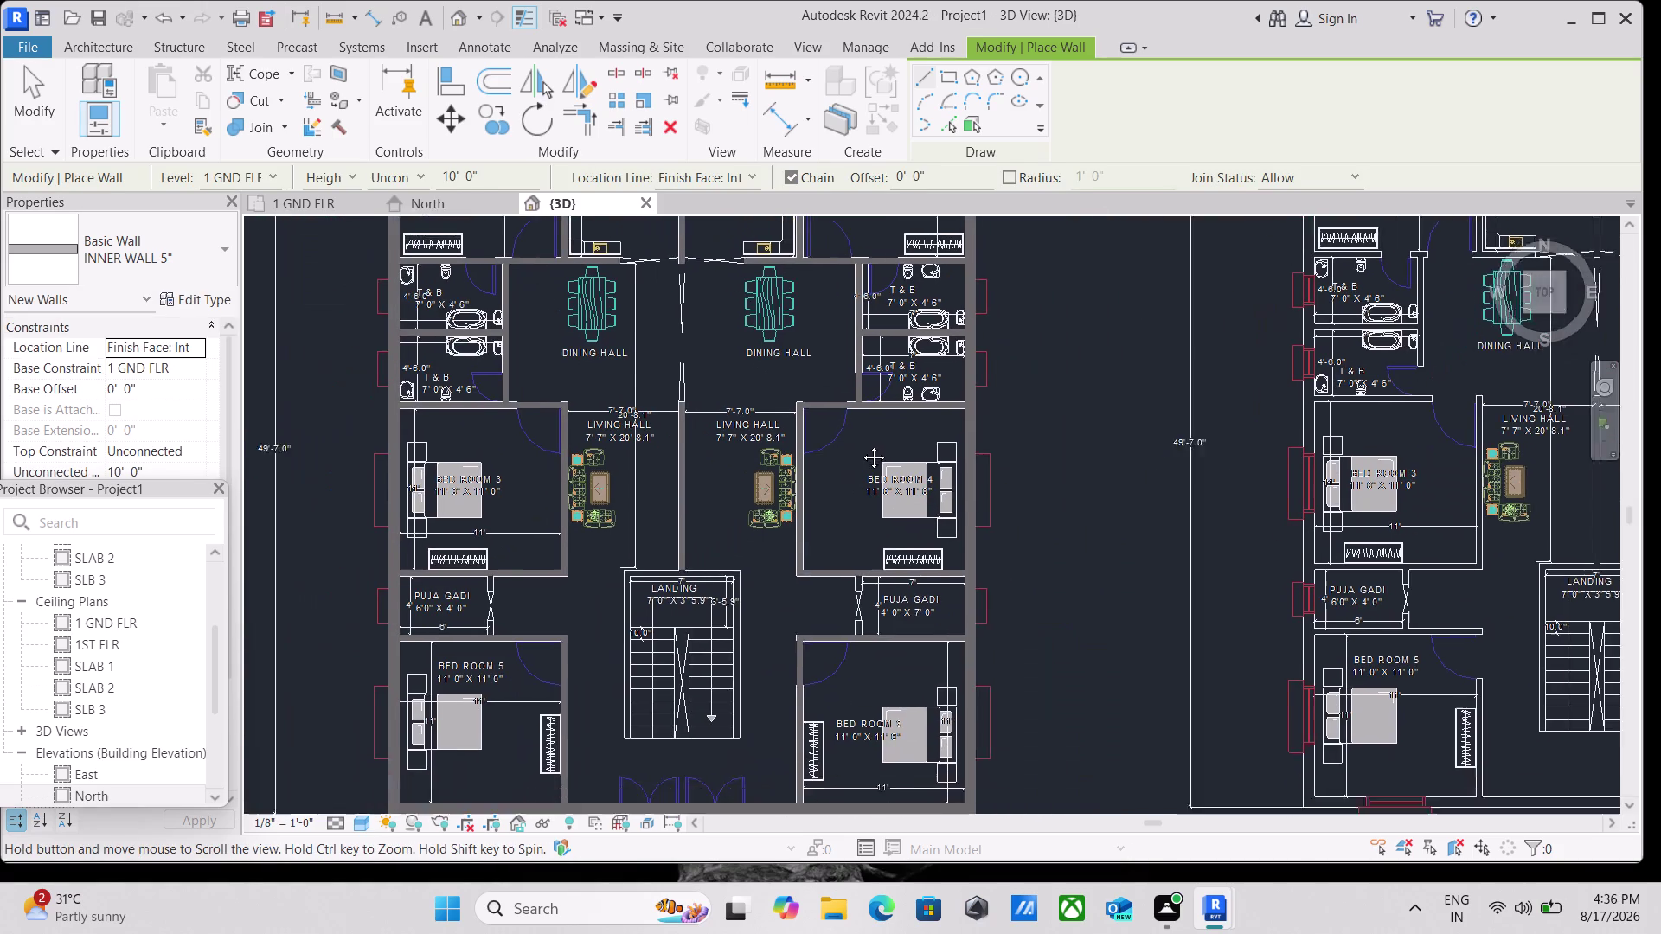
middle_drag(842, 464, 924, 409)
scroll(down, 3)
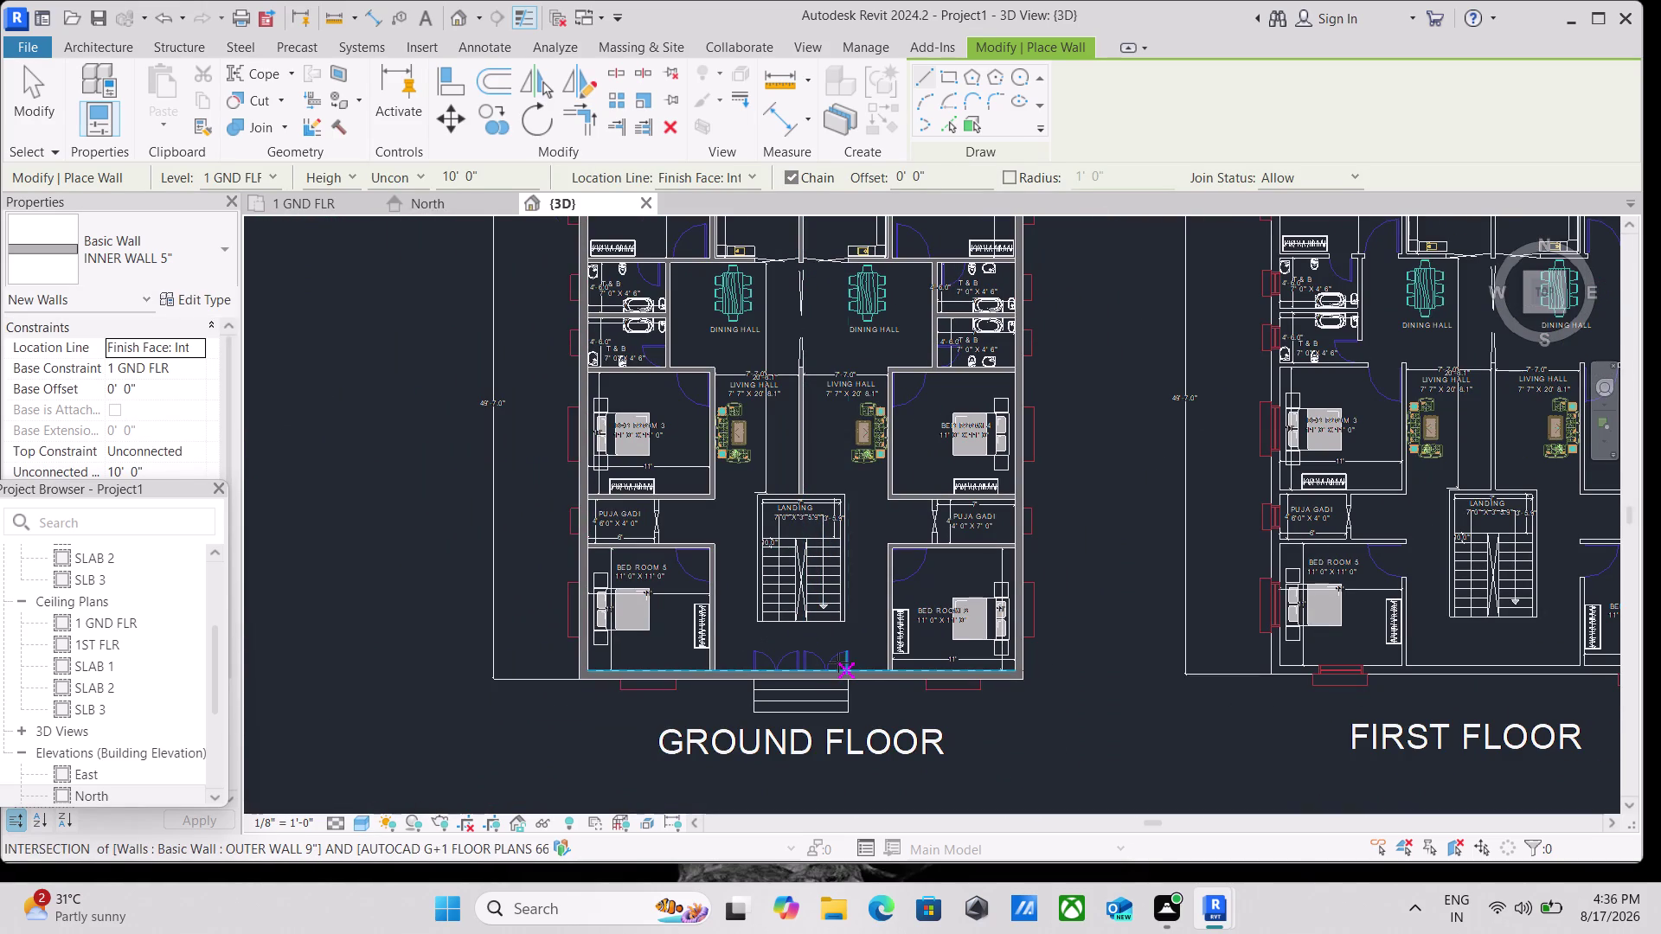
scroll(up, 3)
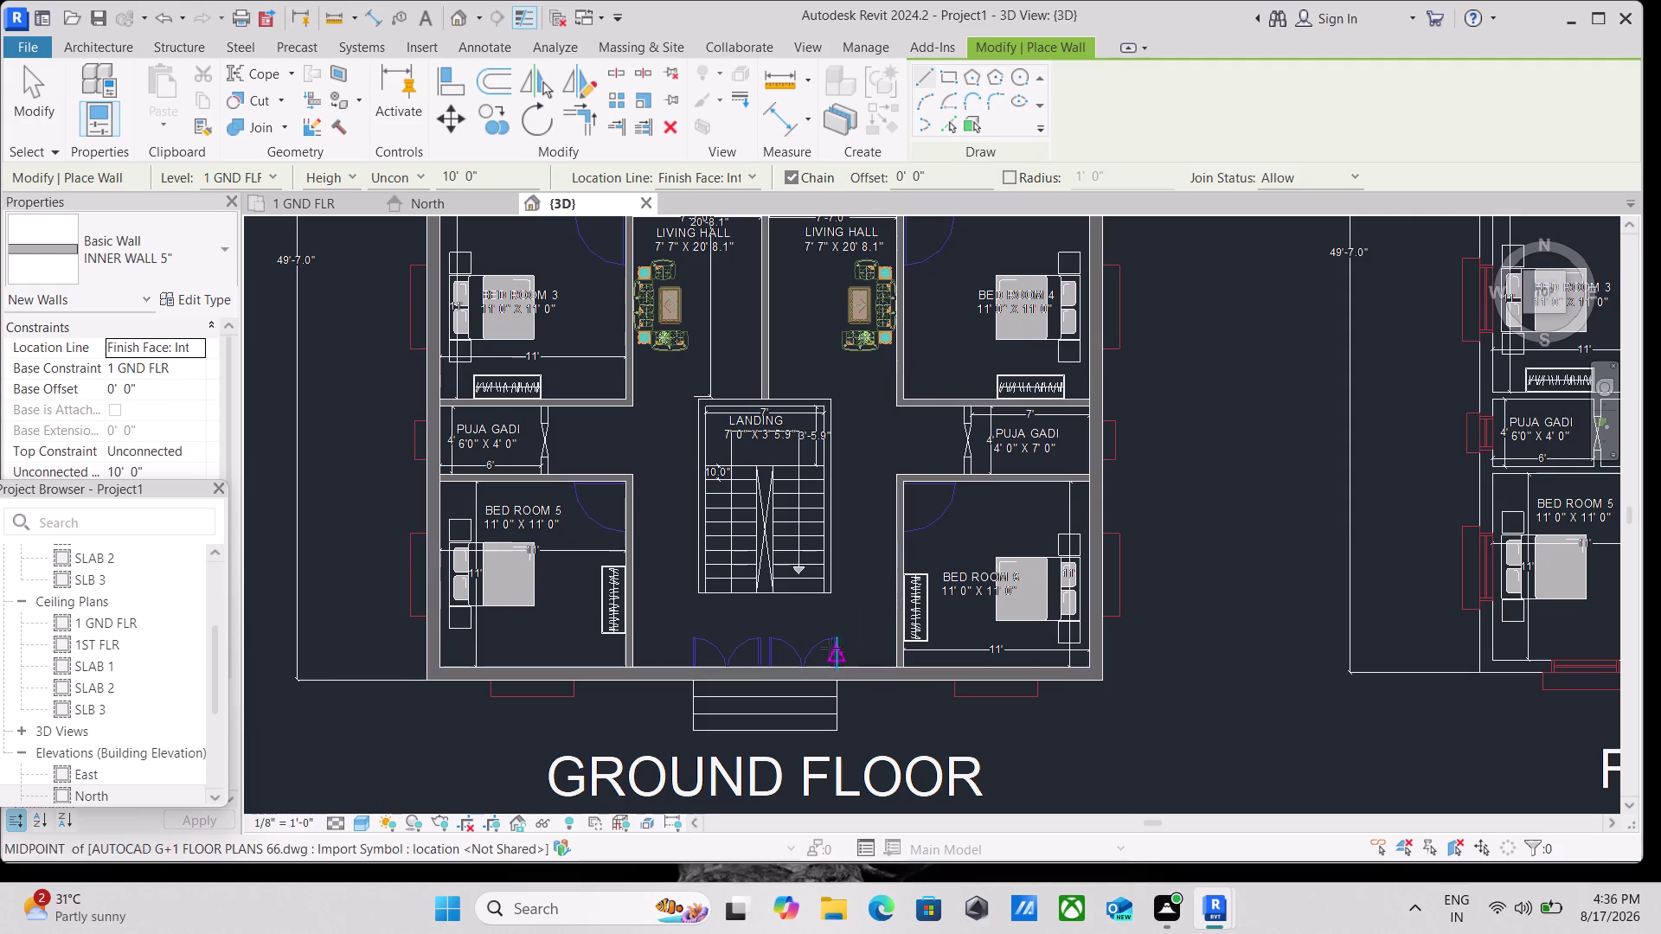
scroll(up, 3)
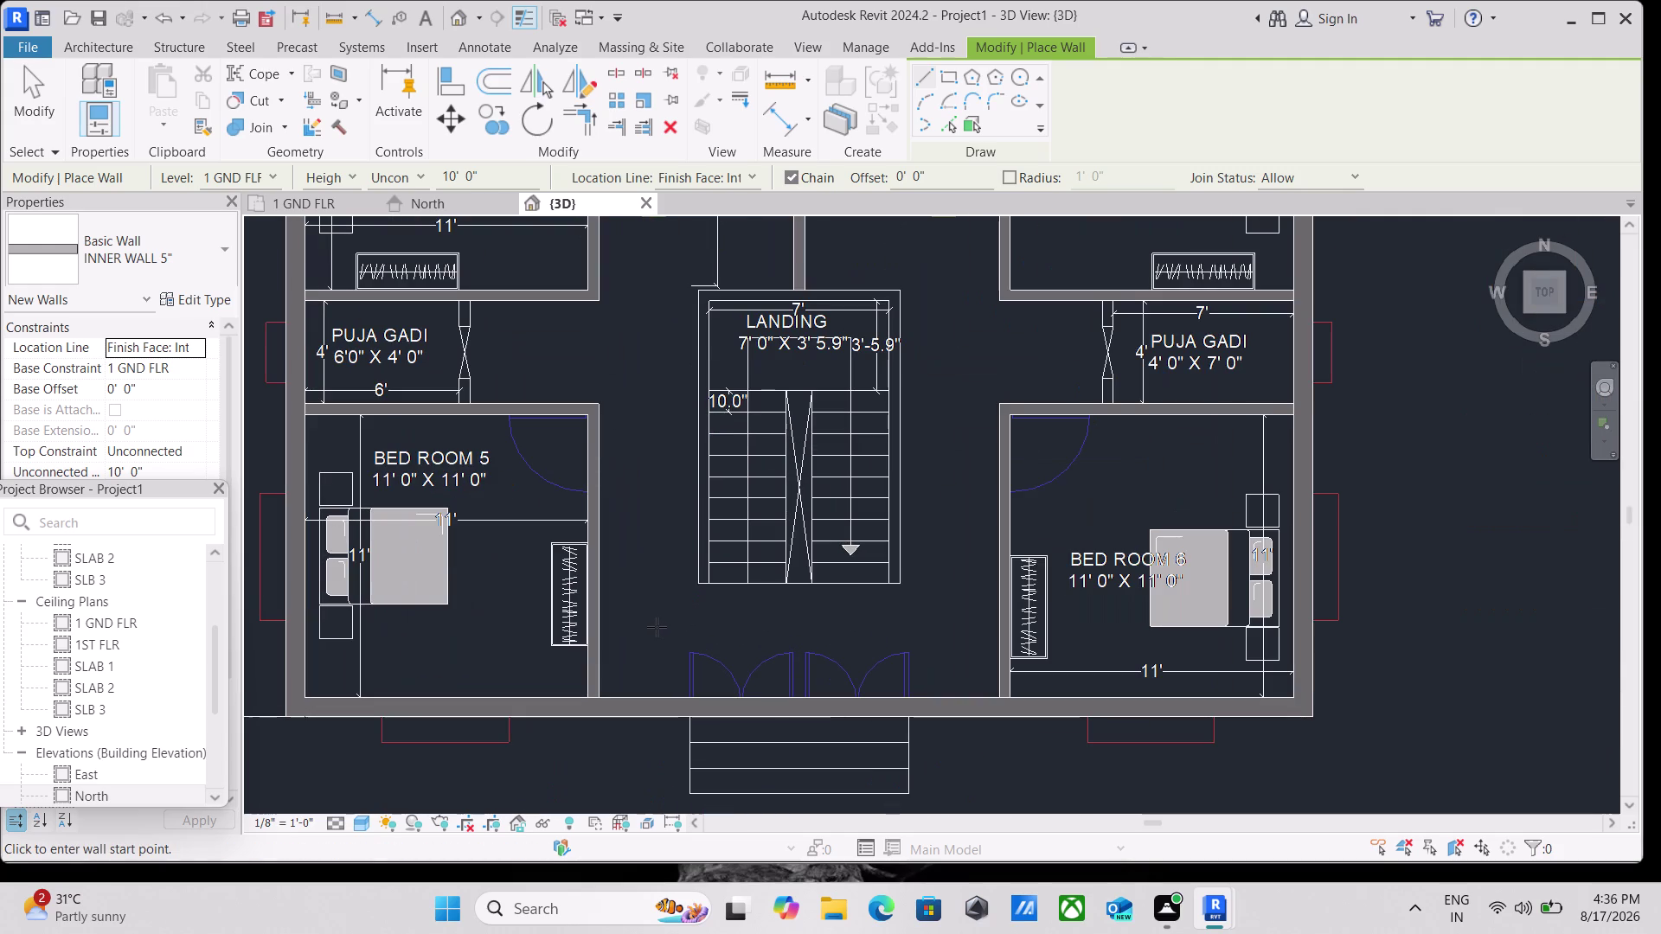
scroll(down, 3)
scroll(down, 3)
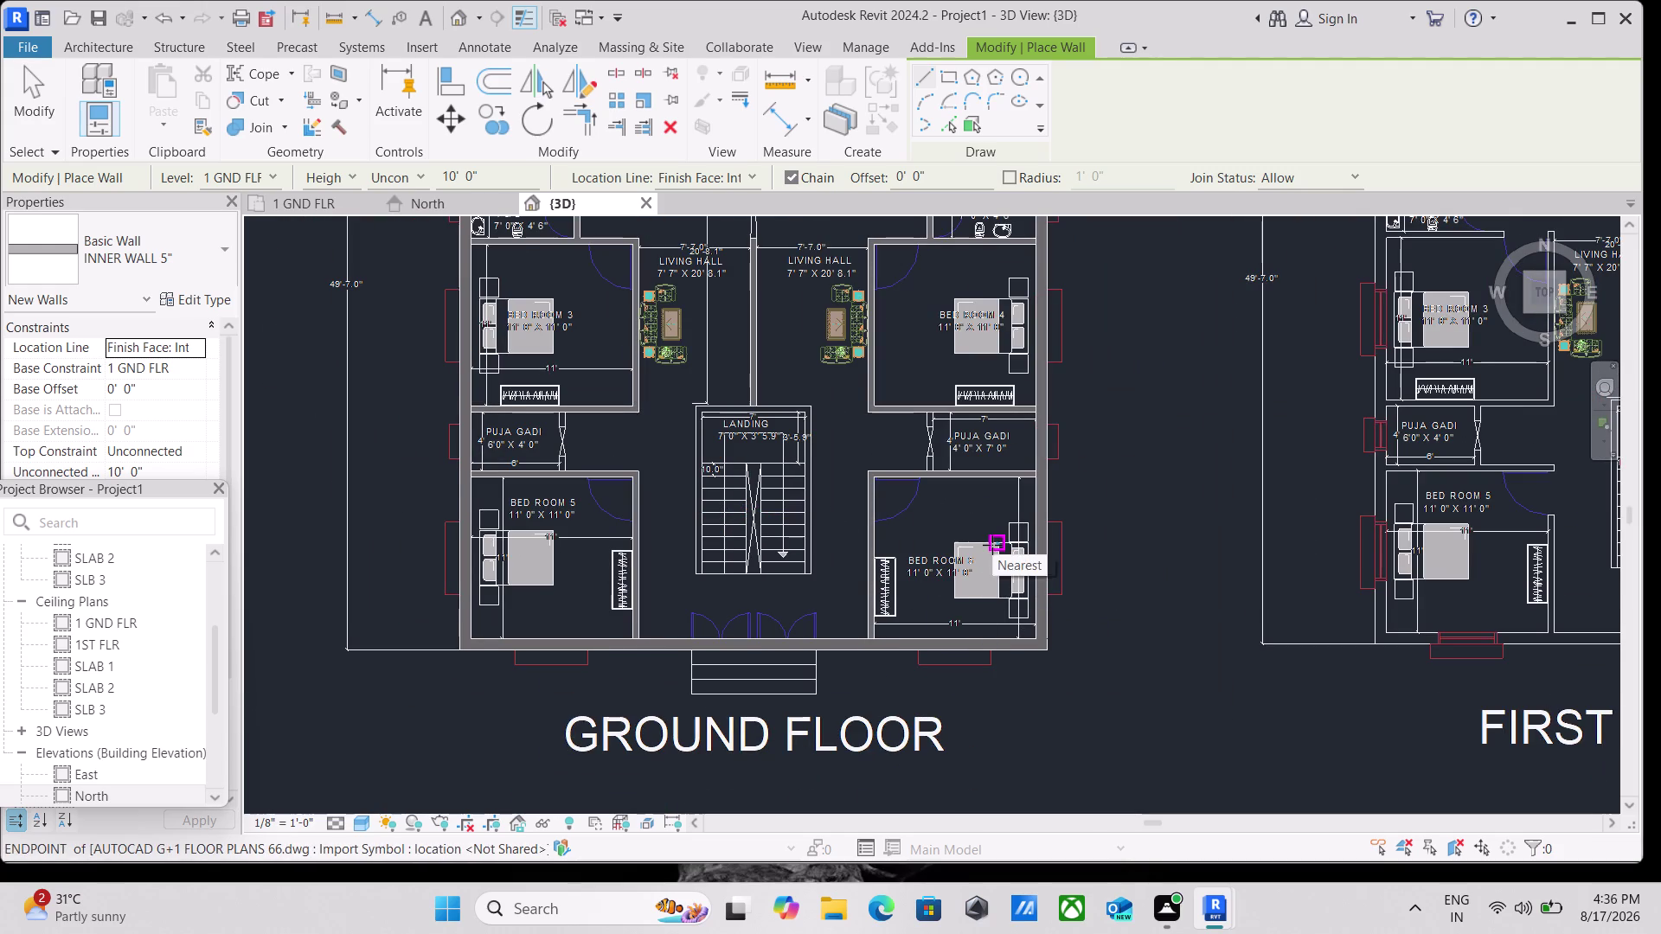
scroll(up, 3)
scroll(up, 3)
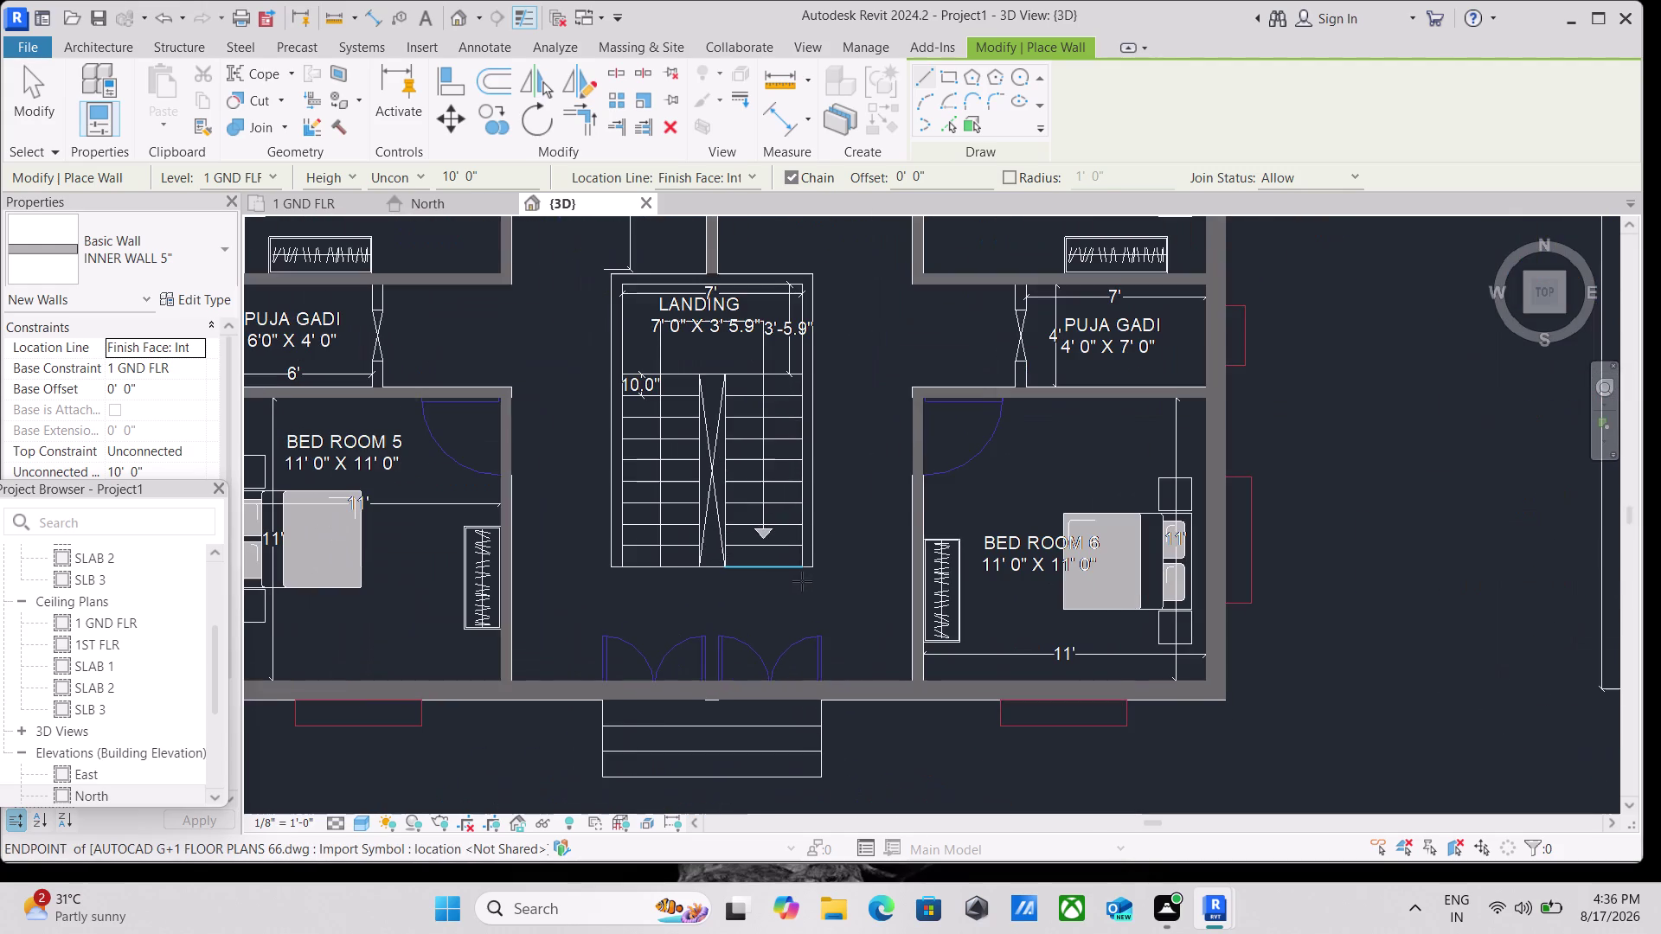
scroll(down, 3)
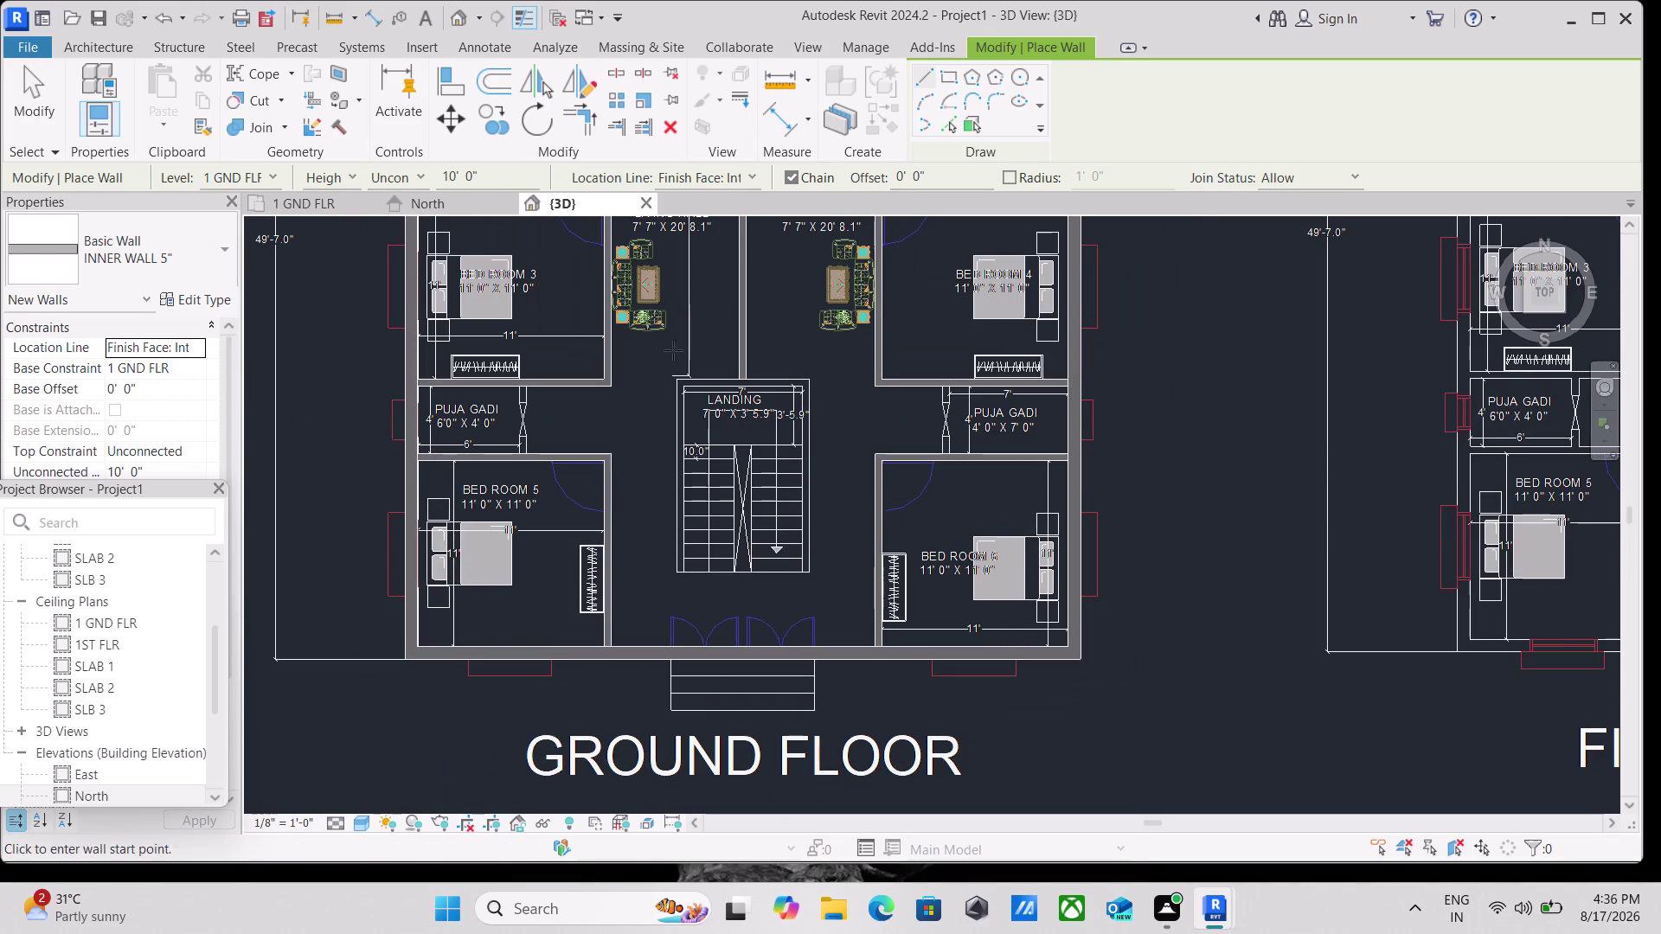
middle_drag(660, 367, 671, 684)
scroll(down, 3)
middle_drag(768, 424, 770, 460)
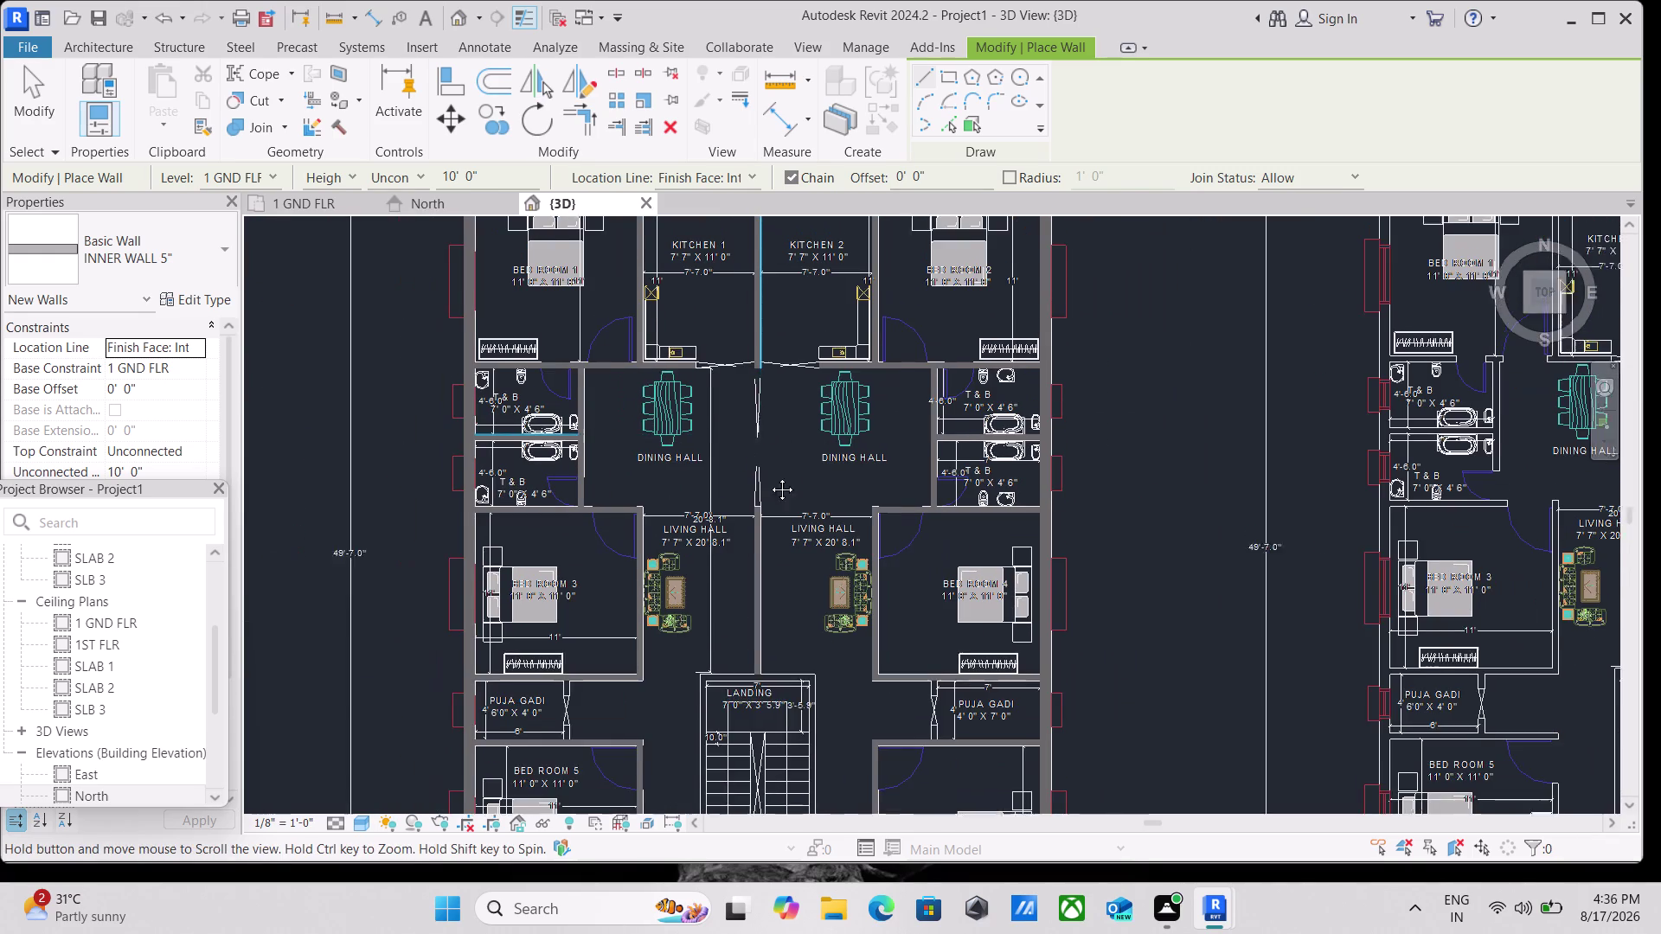
middle_drag(770, 459, 754, 544)
scroll(down, 3)
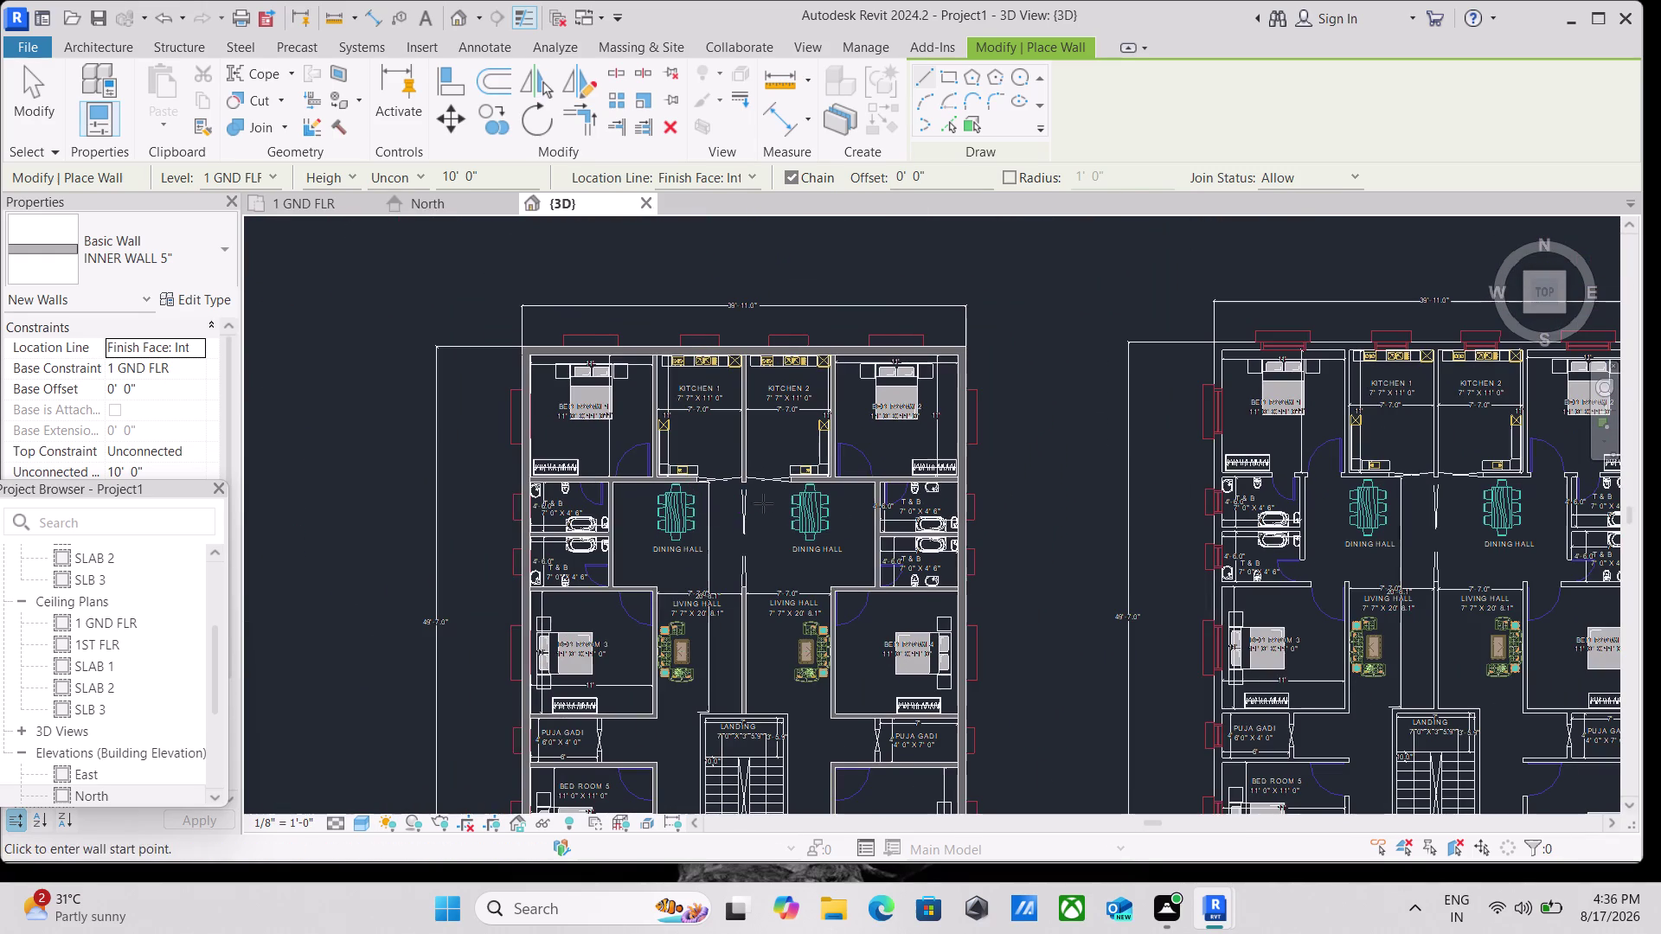
click(1563, 312)
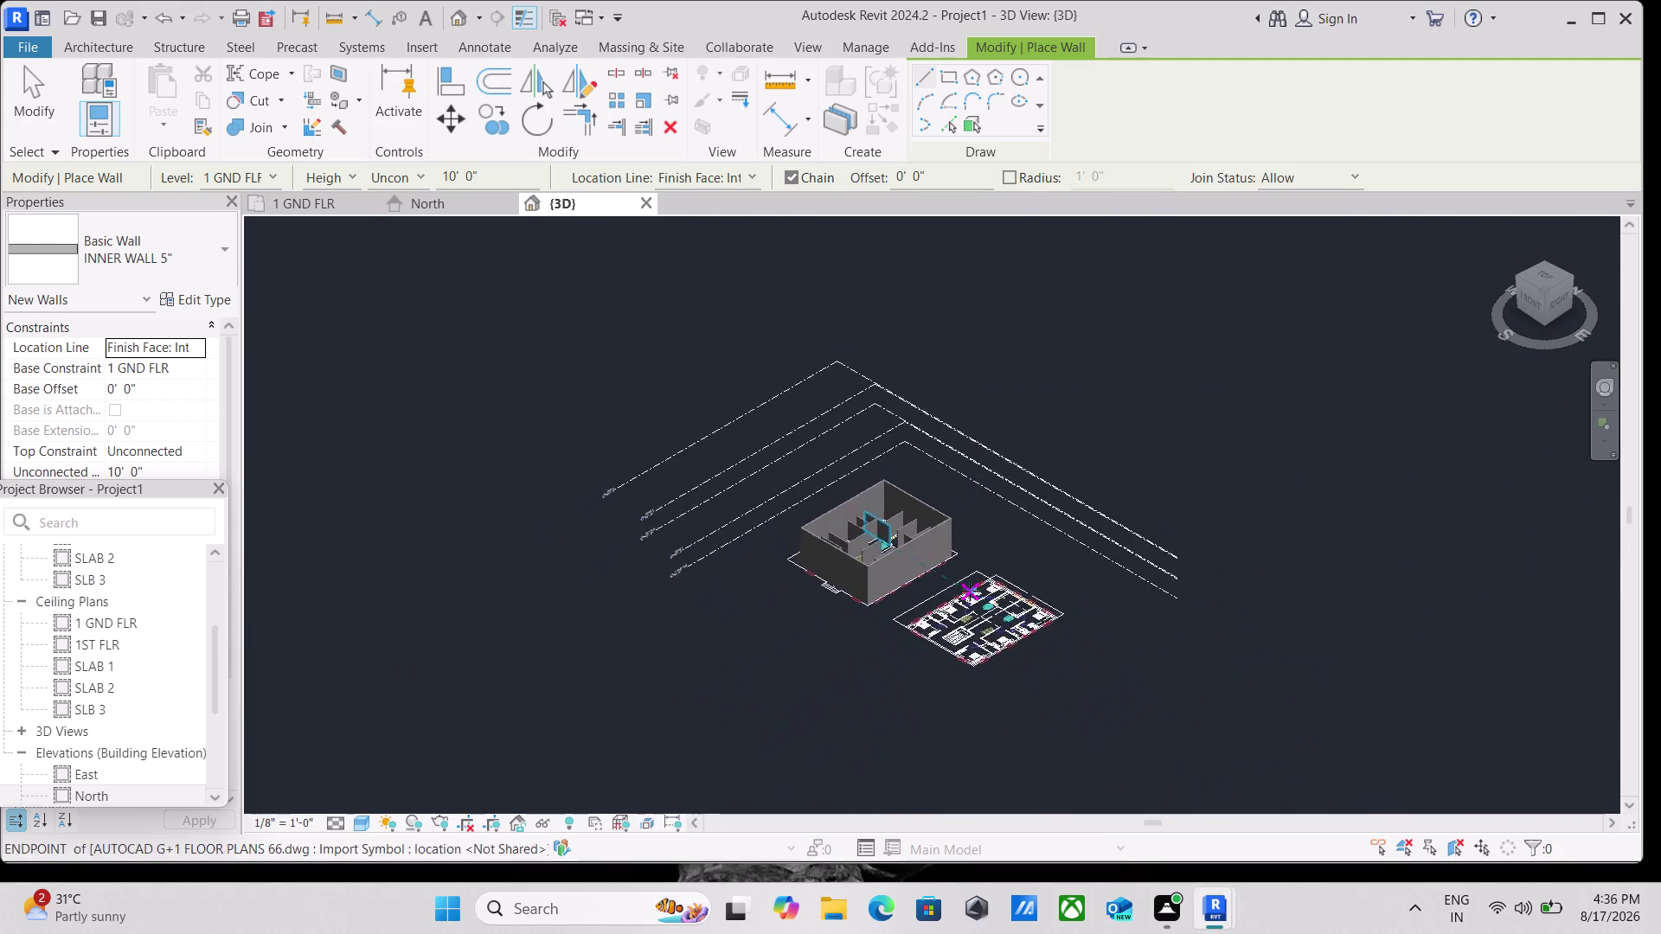
Exit the Wall tool and select all four OUTER WALL 9" instances with SA.
scroll(up, 3)
scroll(up, 3)
scroll(up, 3)
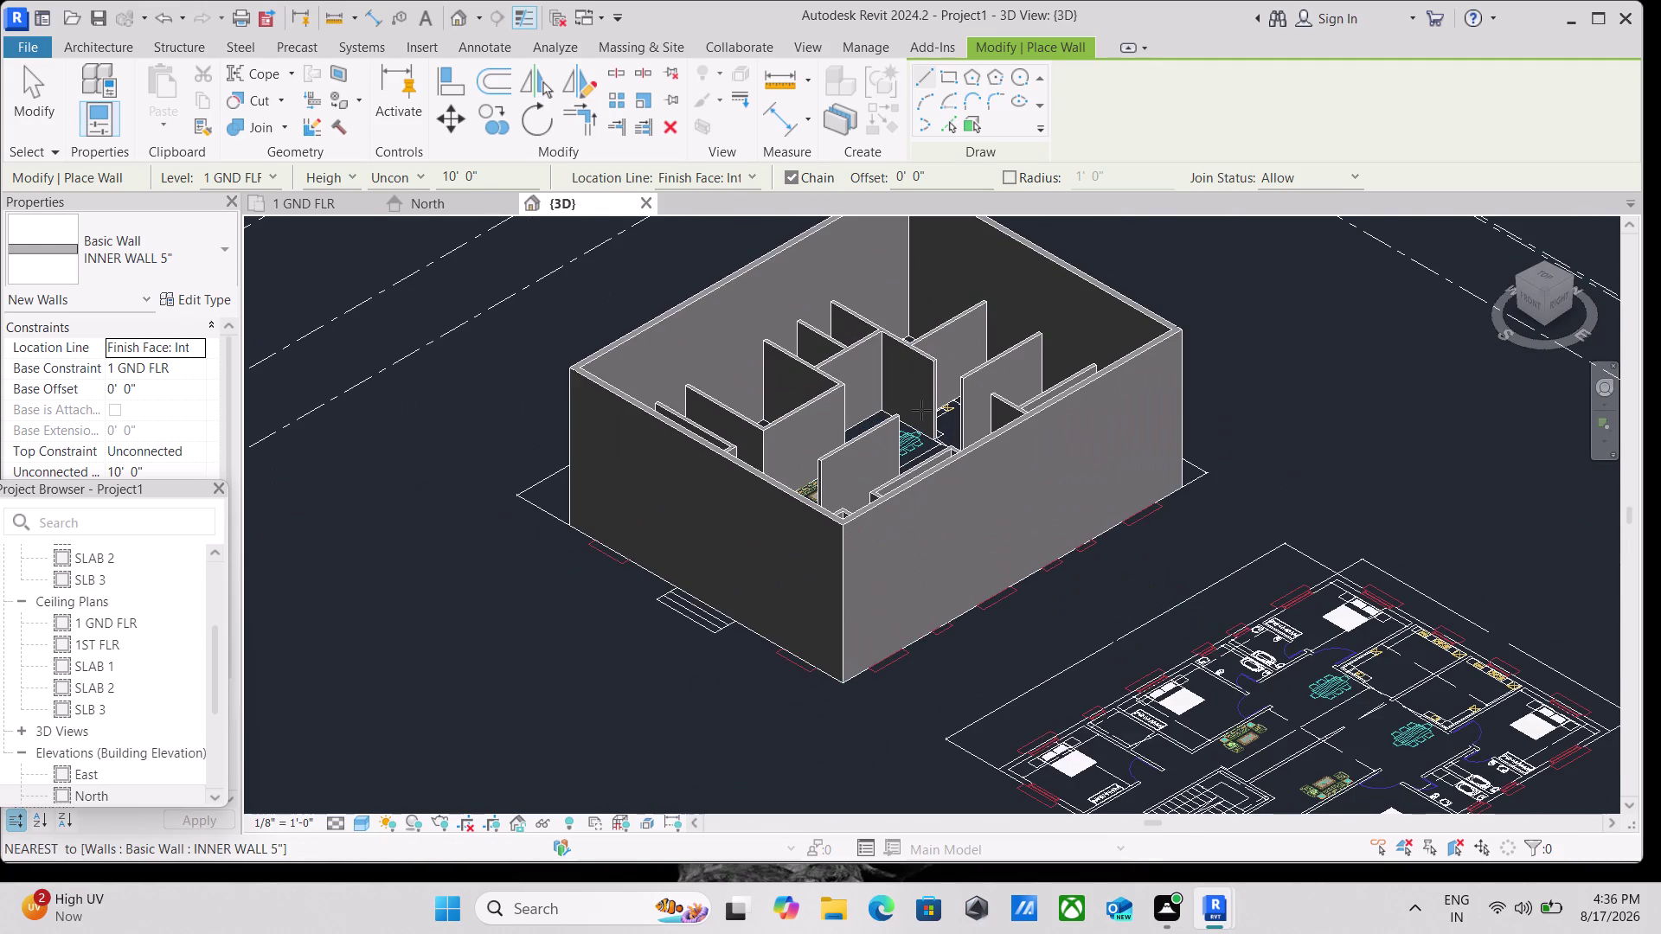
key(Escape)
key(Escape)
key(Escape)
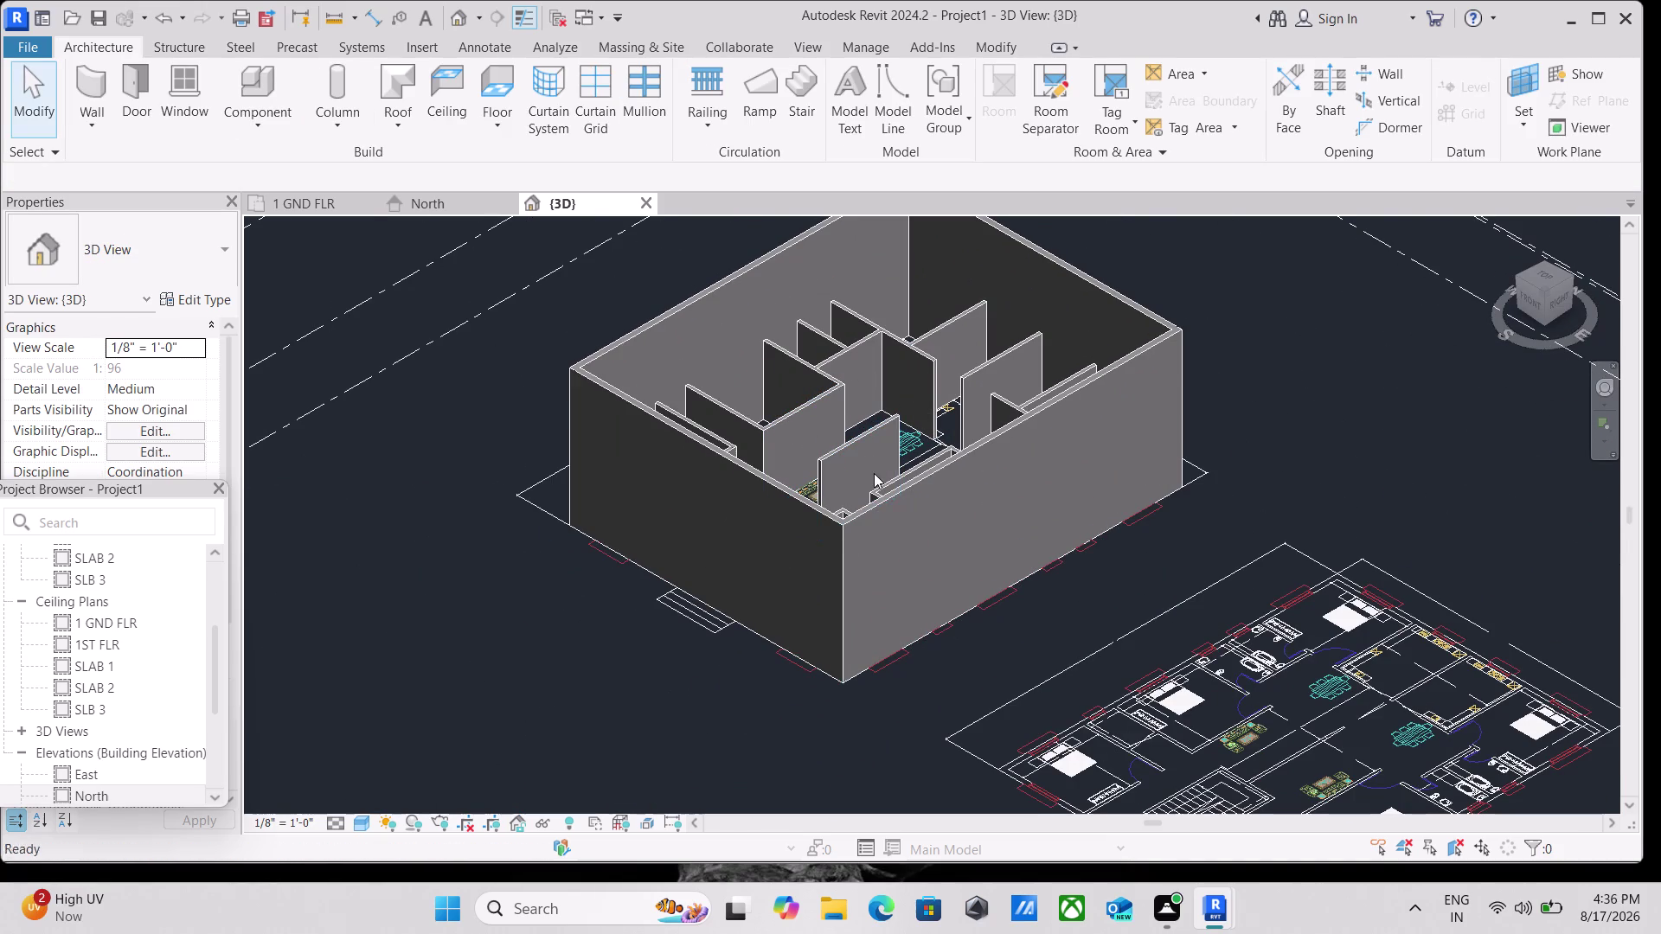
click(884, 504)
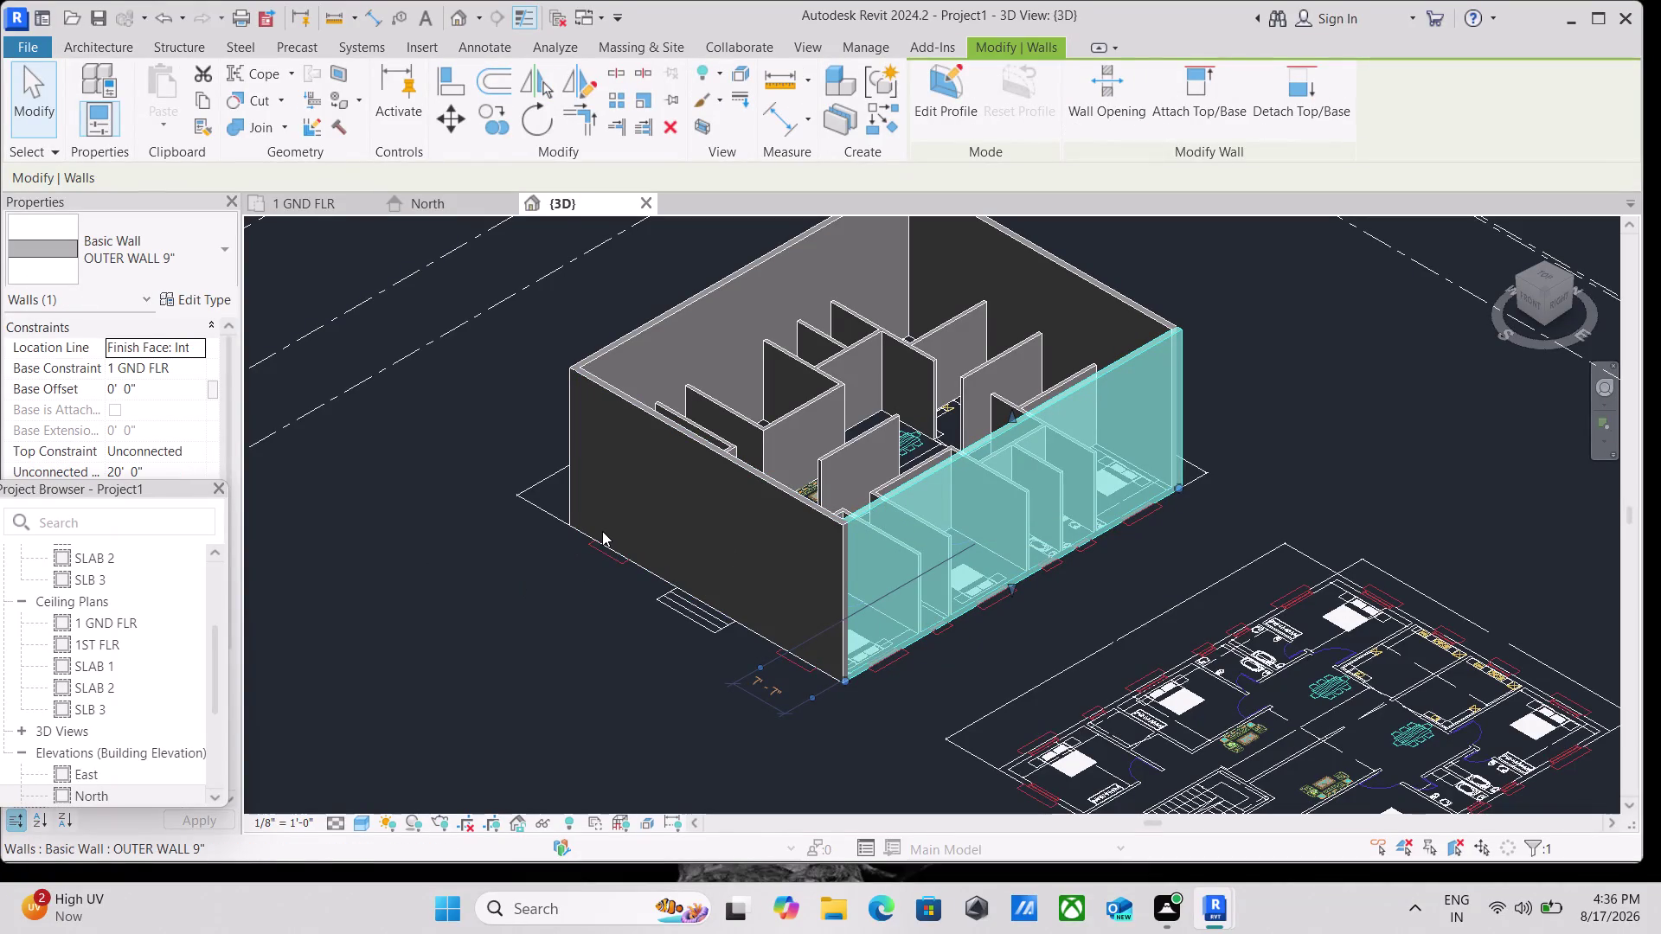
text(SA)
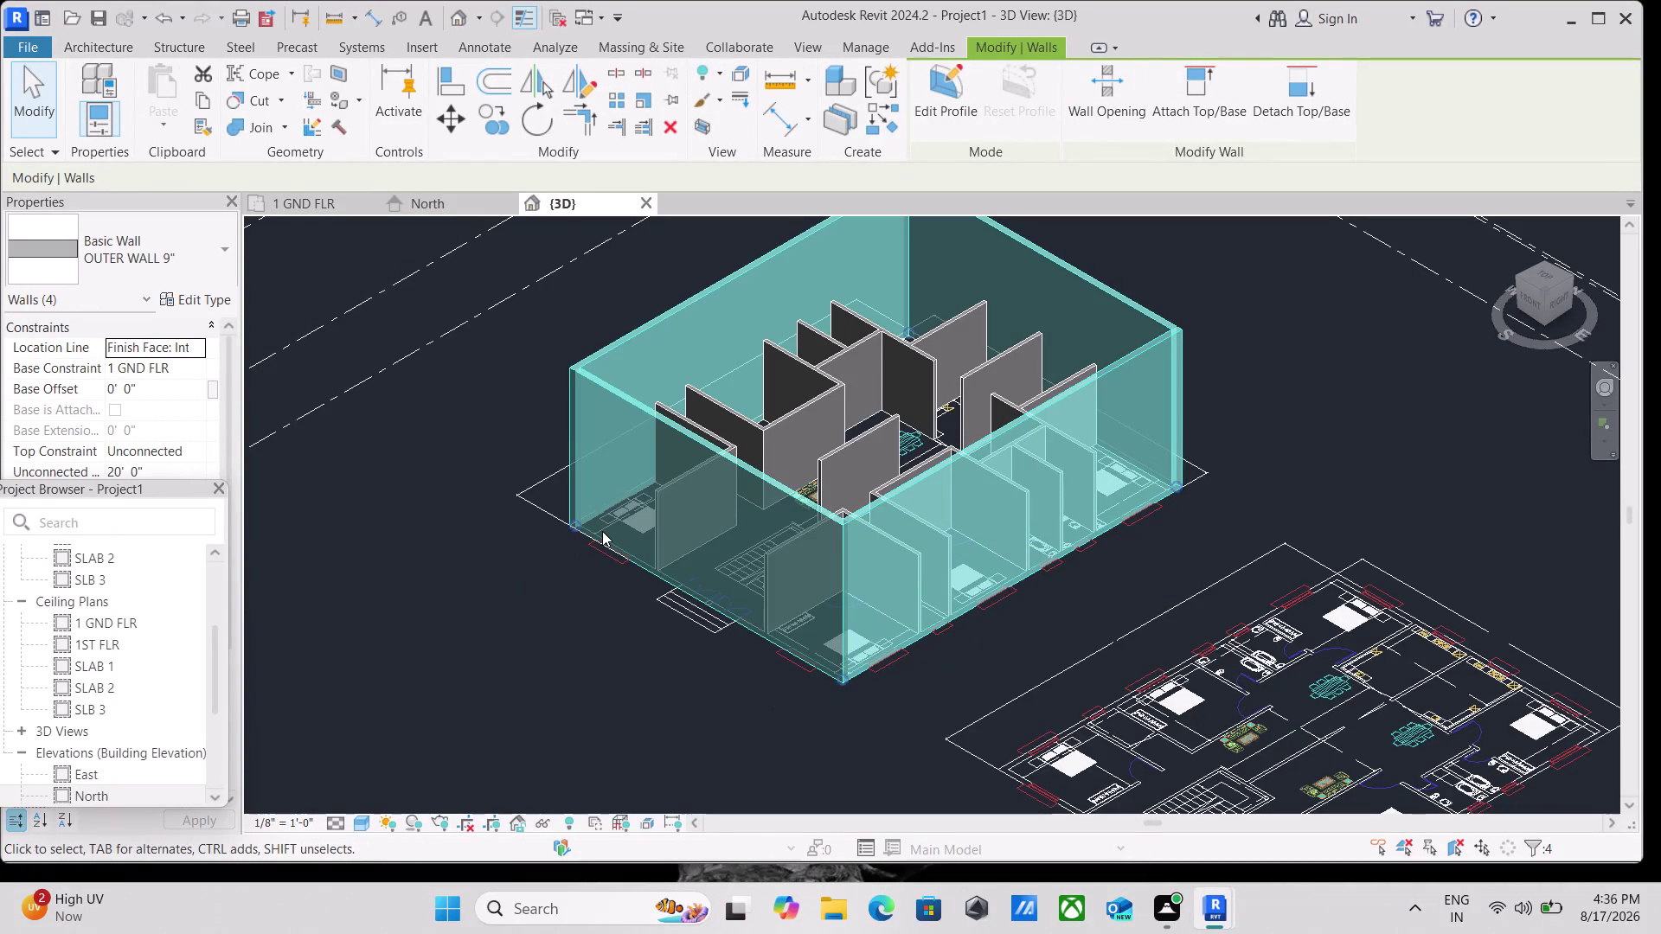
Set the outer walls' Unconnected Height to 10'-0" and inspect the result.
click(158, 470)
key(1)
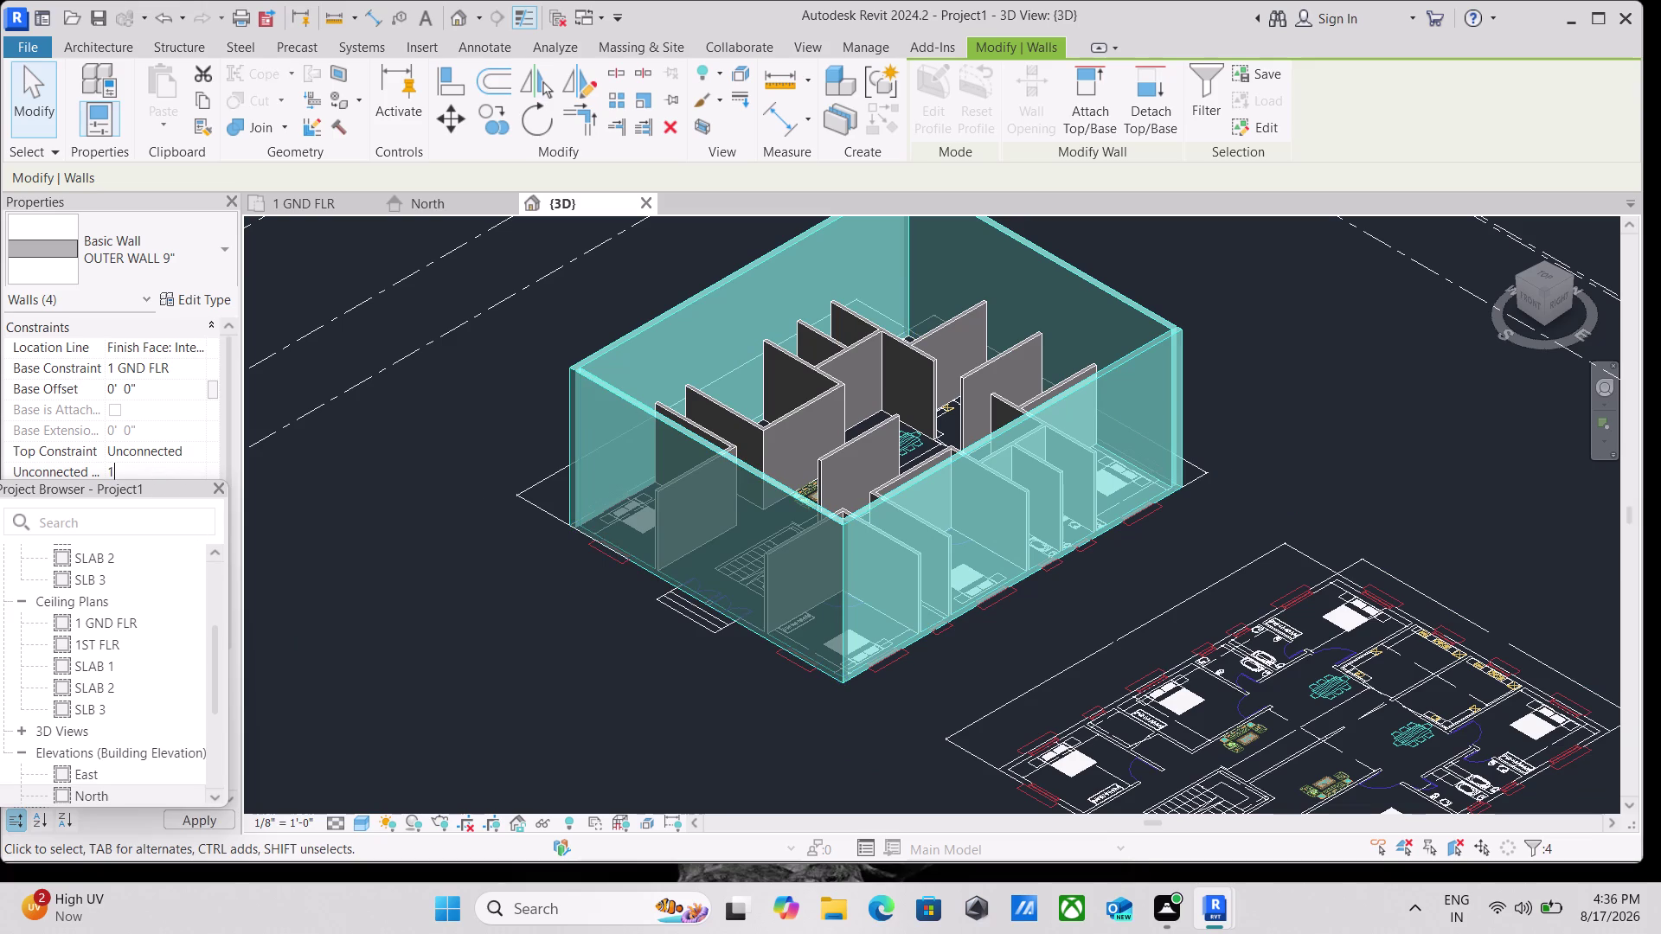
text(0')
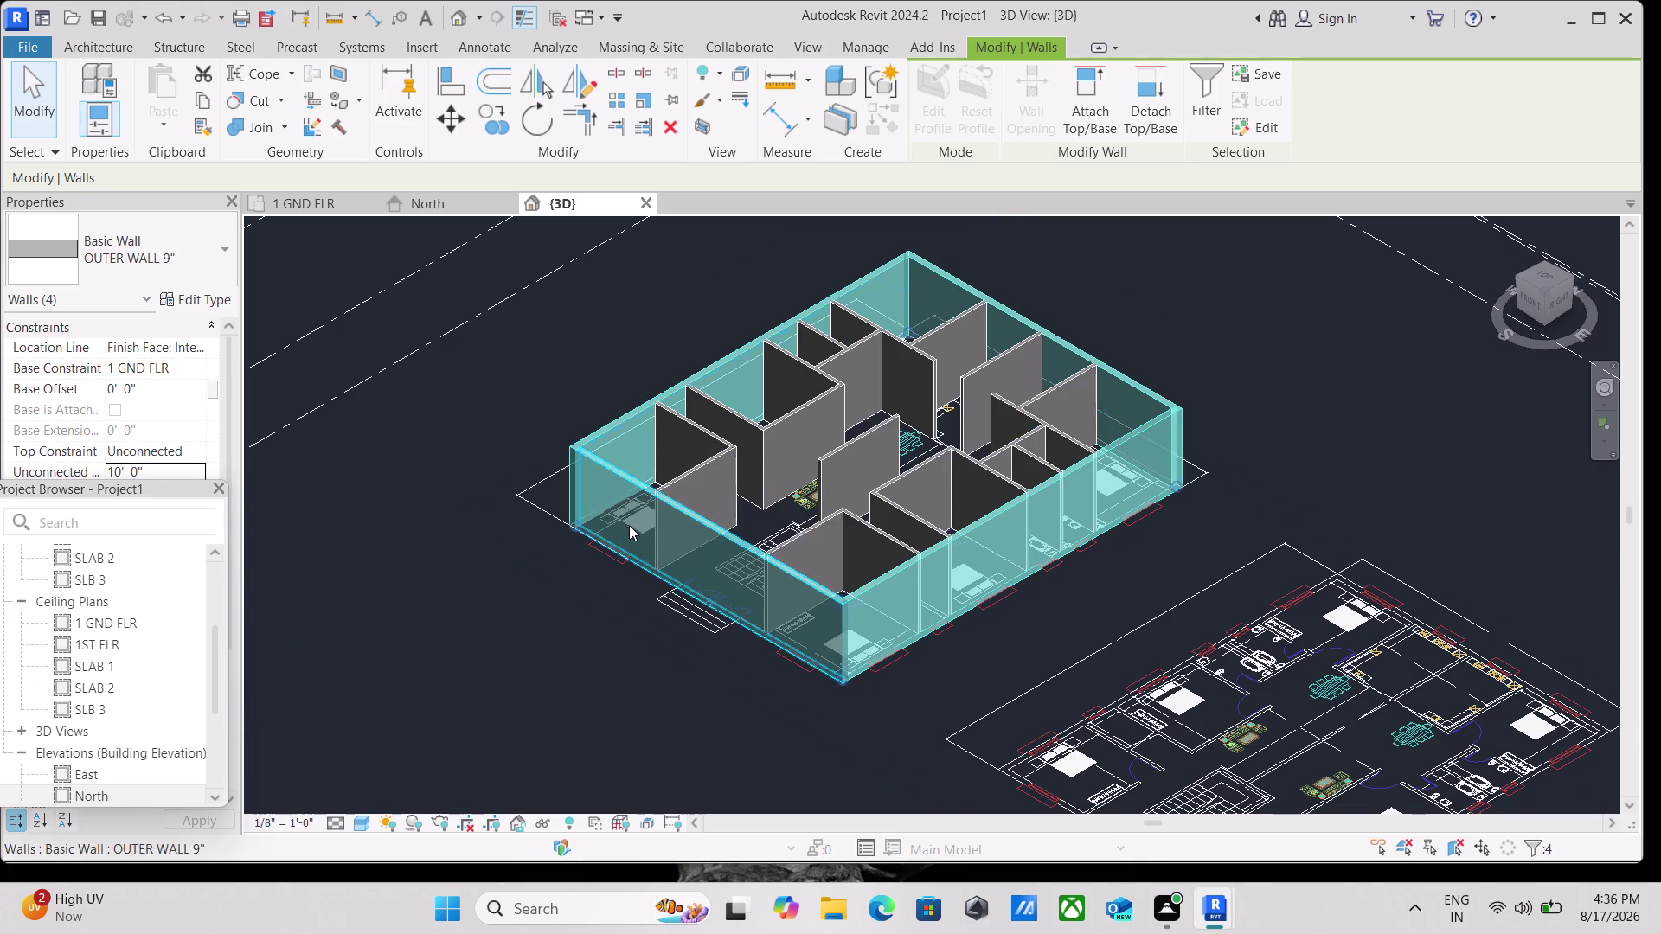
key(Escape)
scroll(up, 3)
scroll(down, 3)
middle_drag(691, 509, 794, 610)
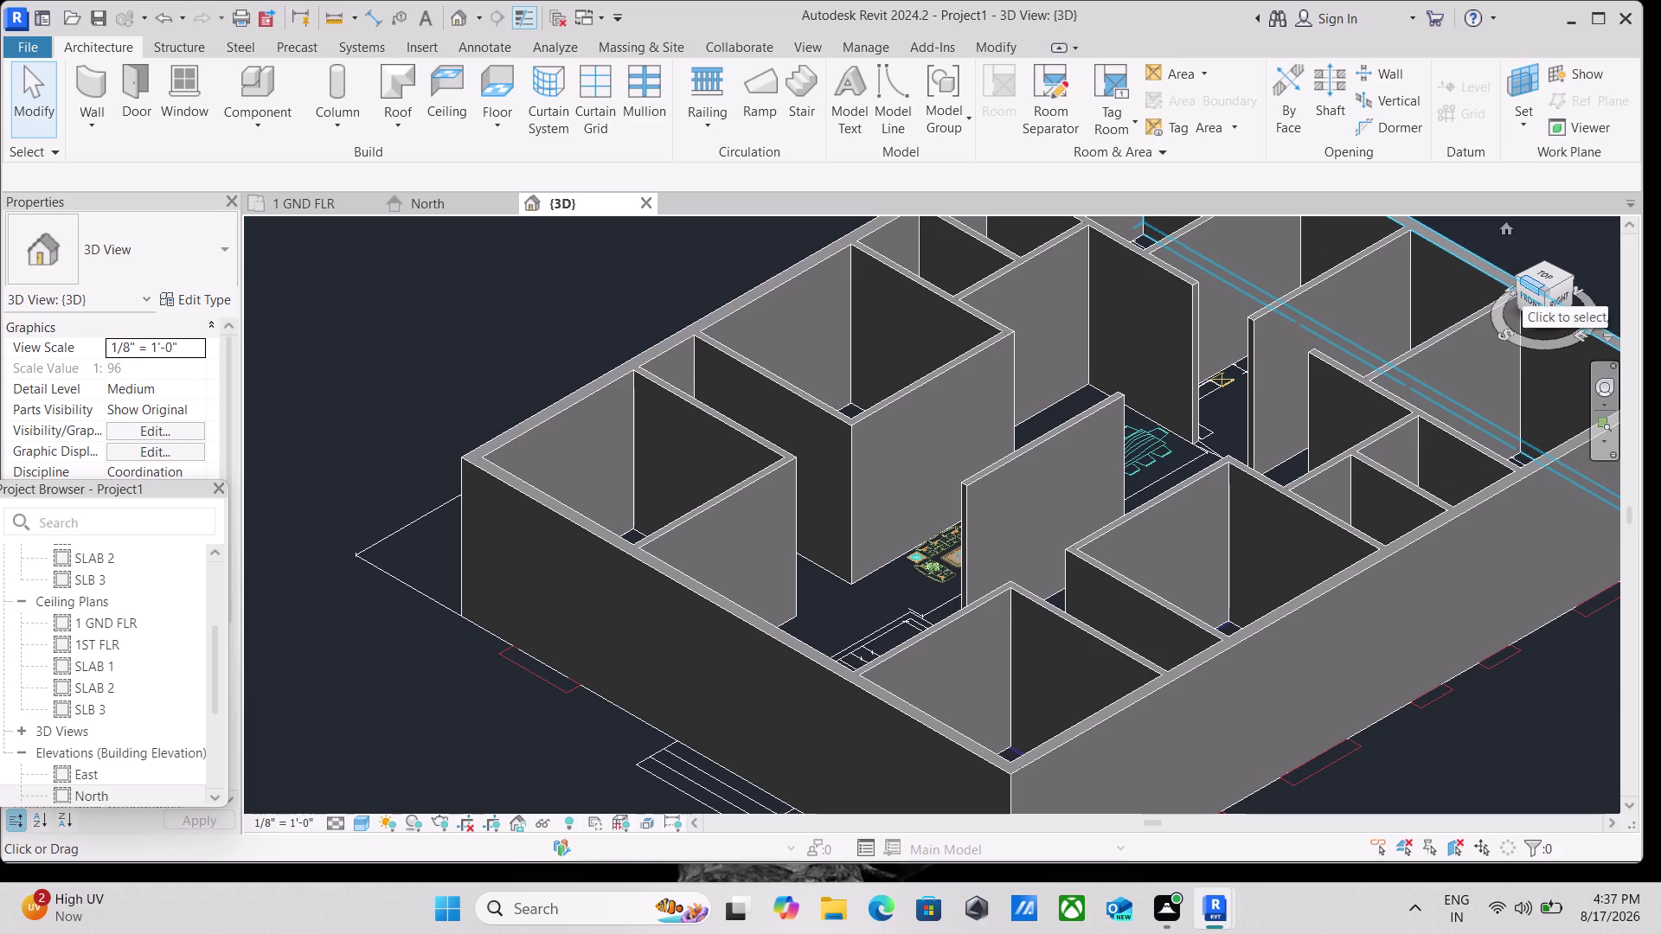
click(1518, 277)
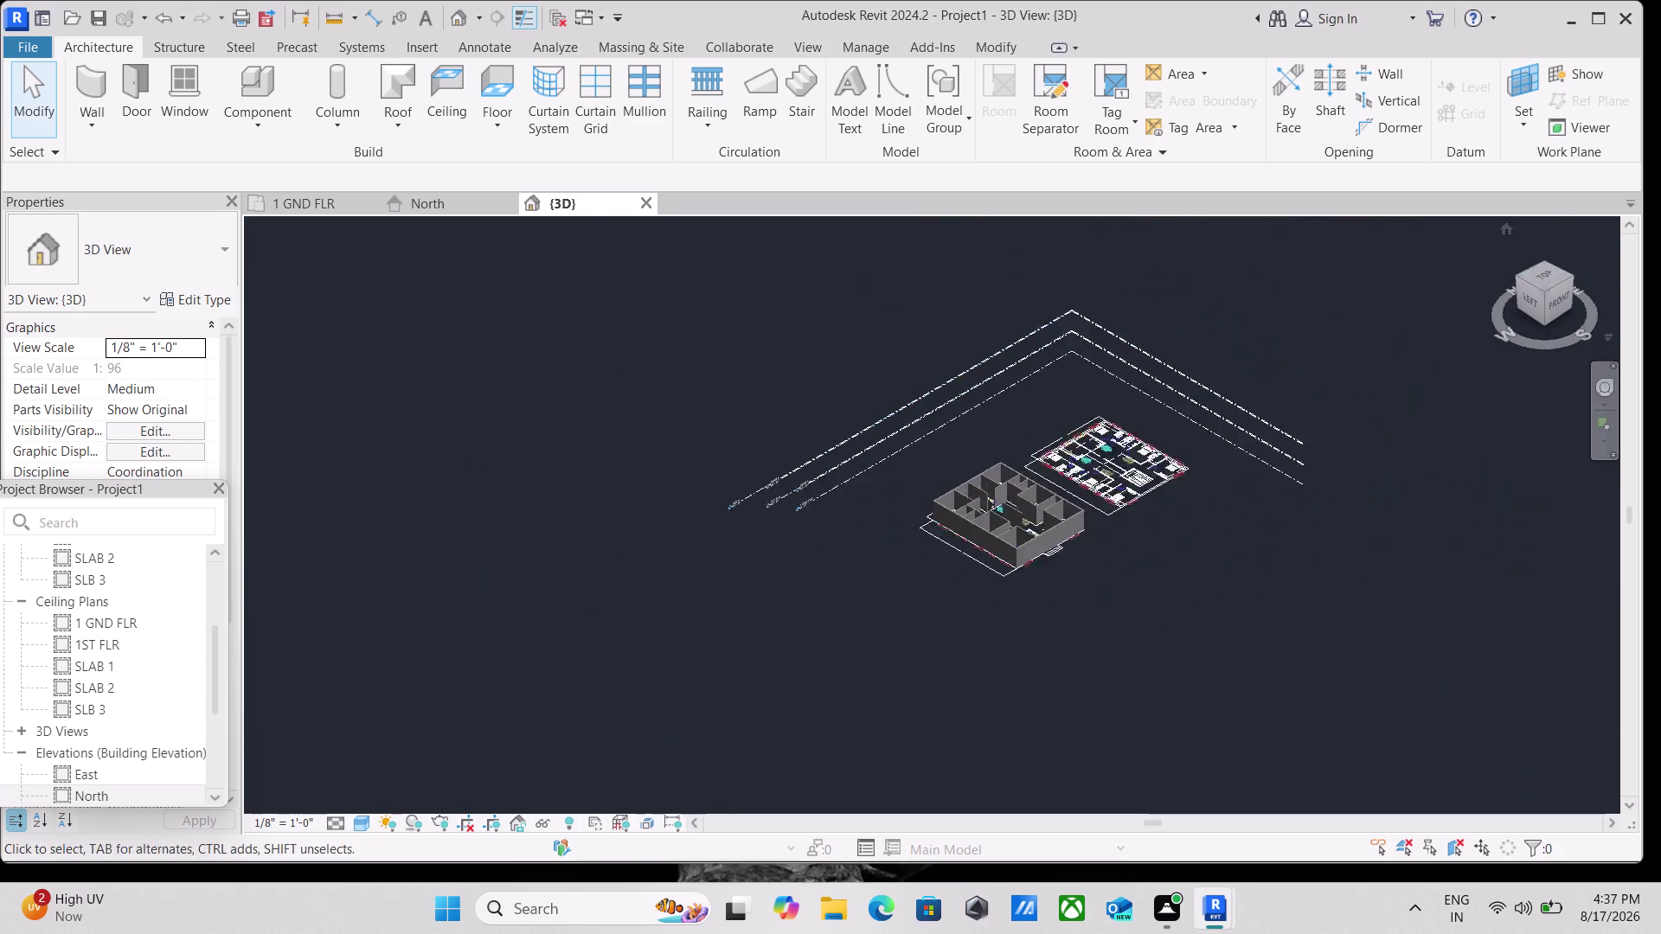
Switch to the Top view and centre the ground floor's kitchens, bedrooms and dining halls.
click(1548, 271)
scroll(up, 3)
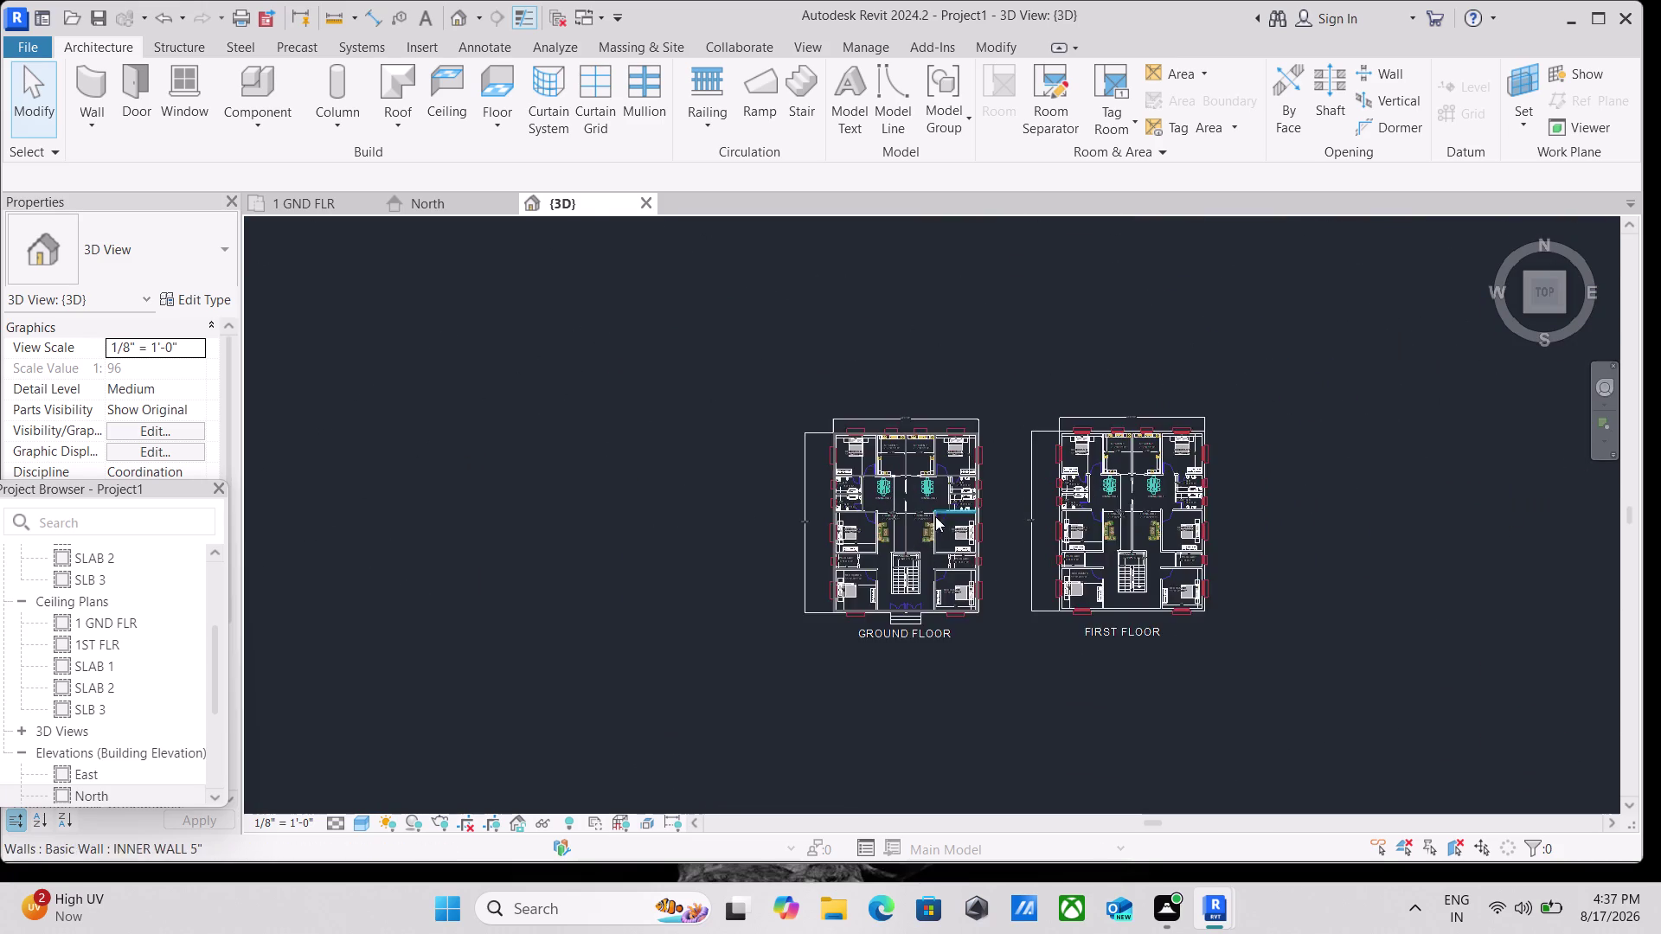
scroll(up, 3)
scroll(up, 3)
scroll(down, 3)
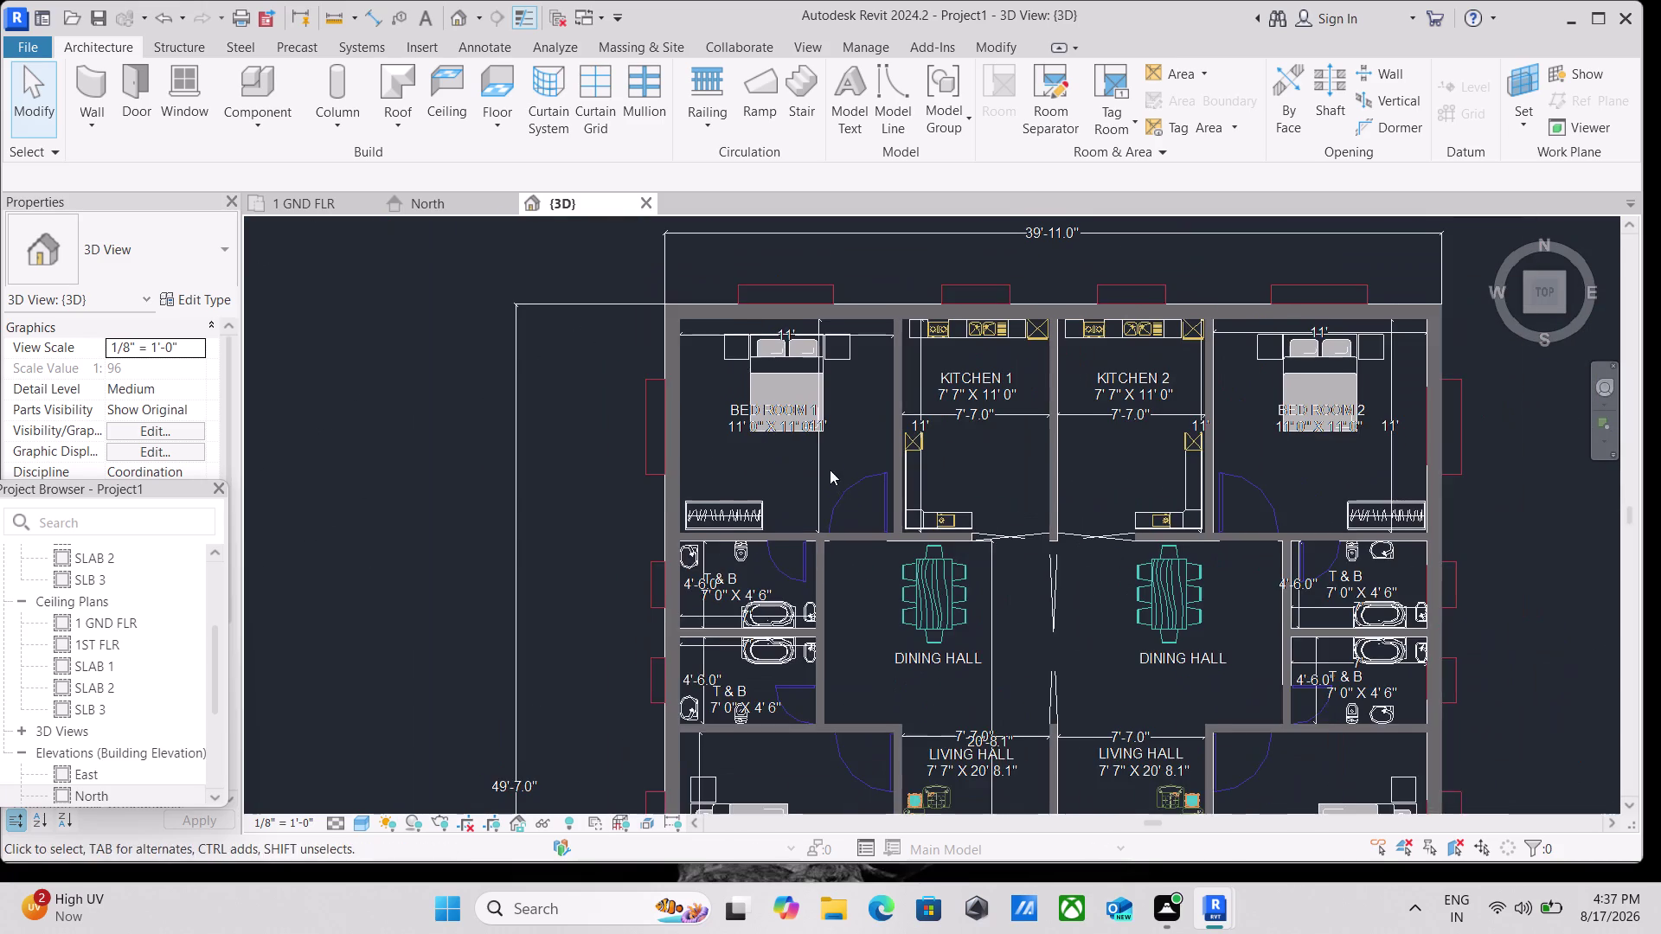
middle_drag(829, 470, 706, 495)
scroll(down, 3)
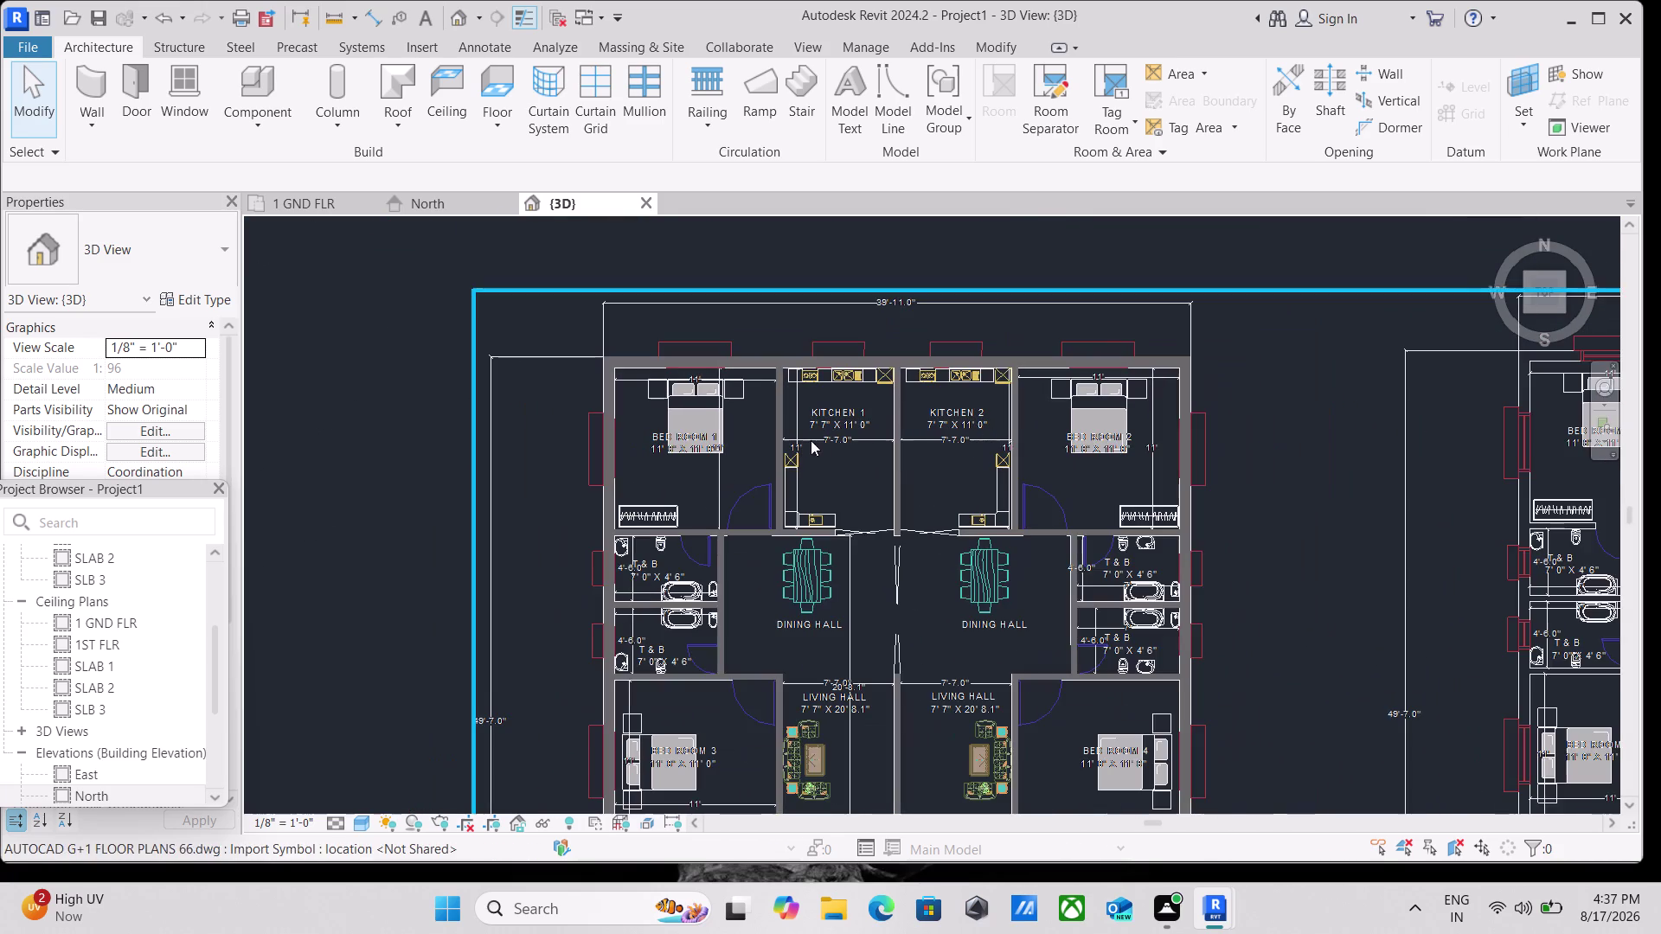
scroll(up, 3)
scroll(down, 3)
middle_click(949, 480)
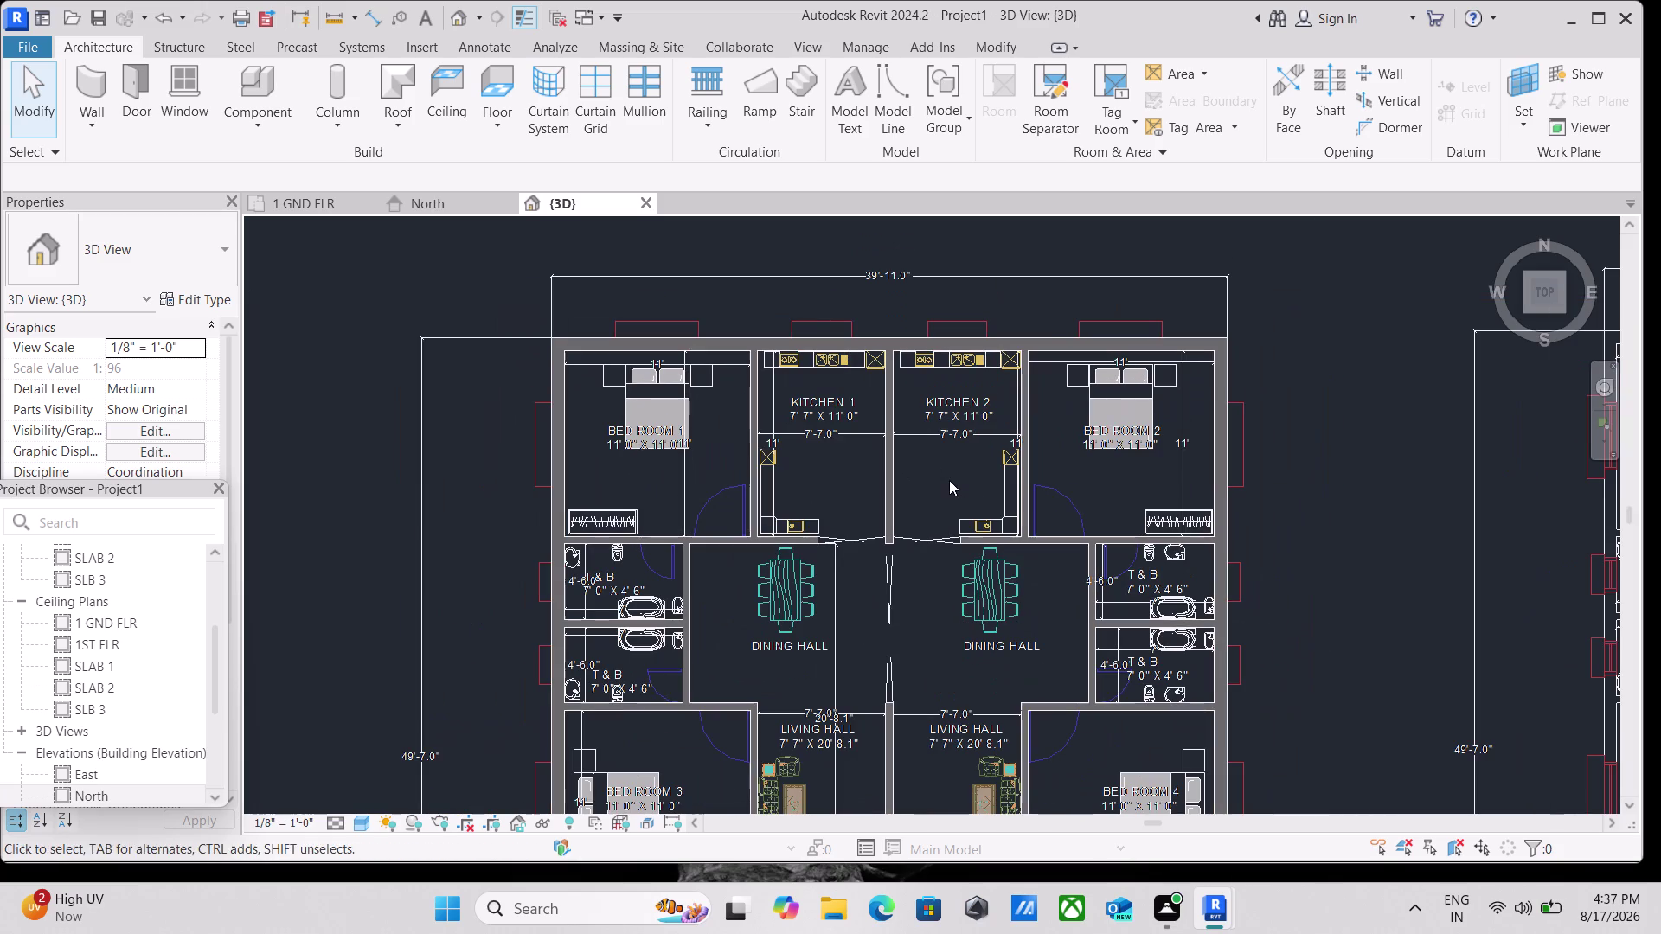
click(488, 112)
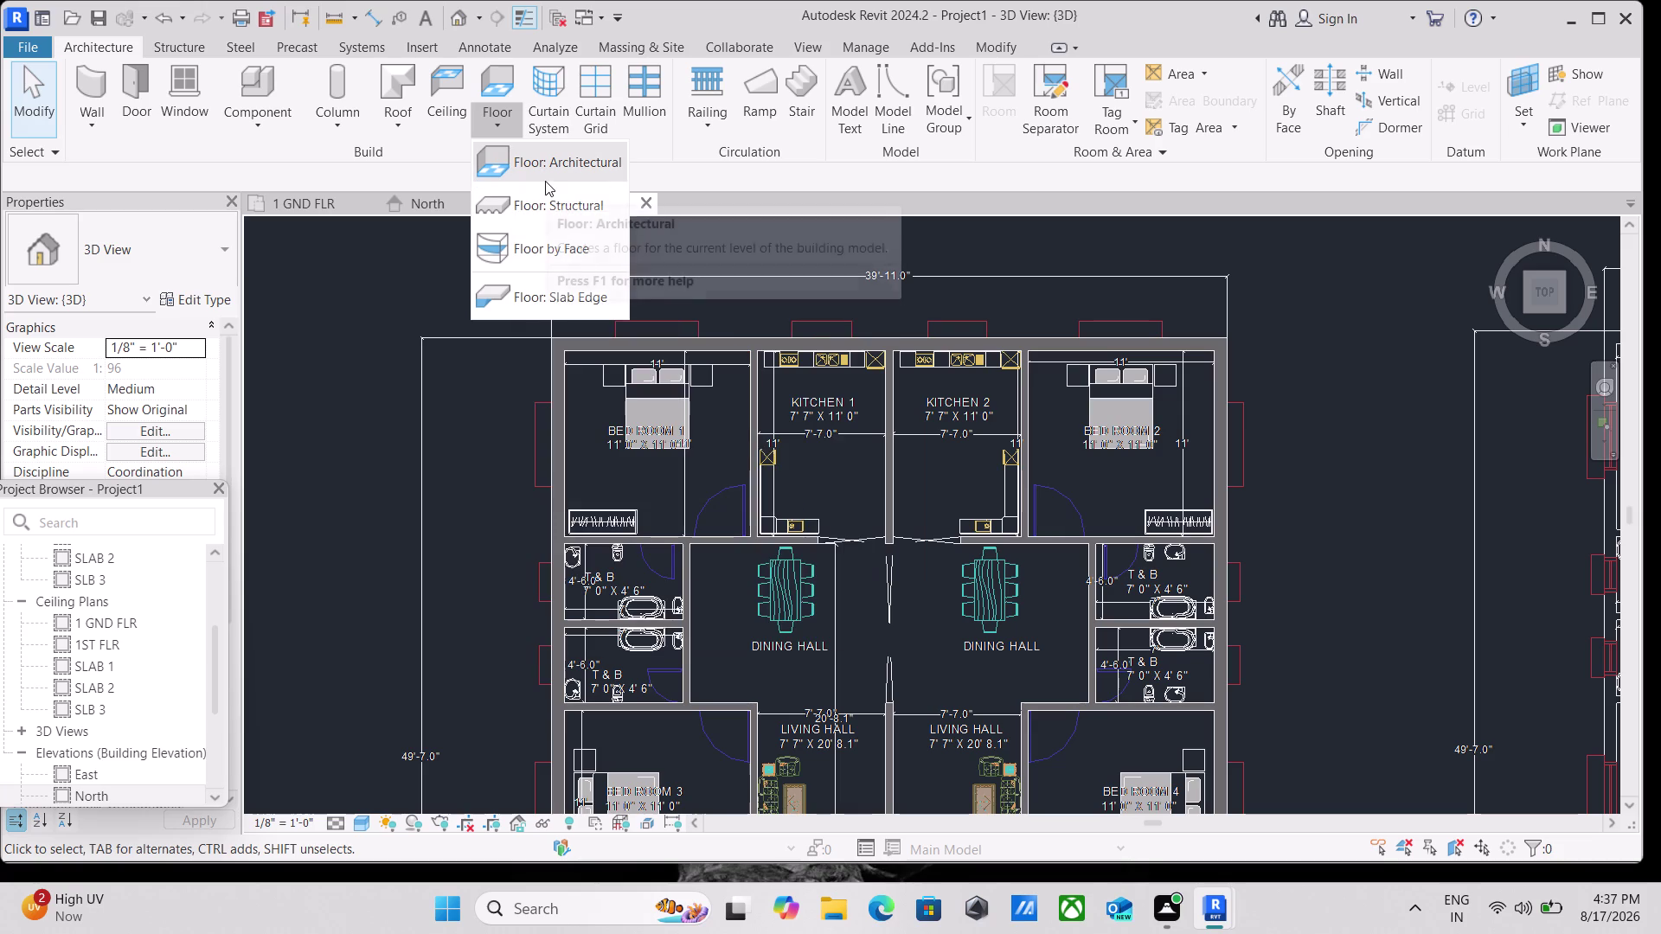
Start an architectural floor sketch on 1 GND FLR with the Rectangle boundary tool, then cancel the rectangle.
click(574, 166)
scroll(down, 3)
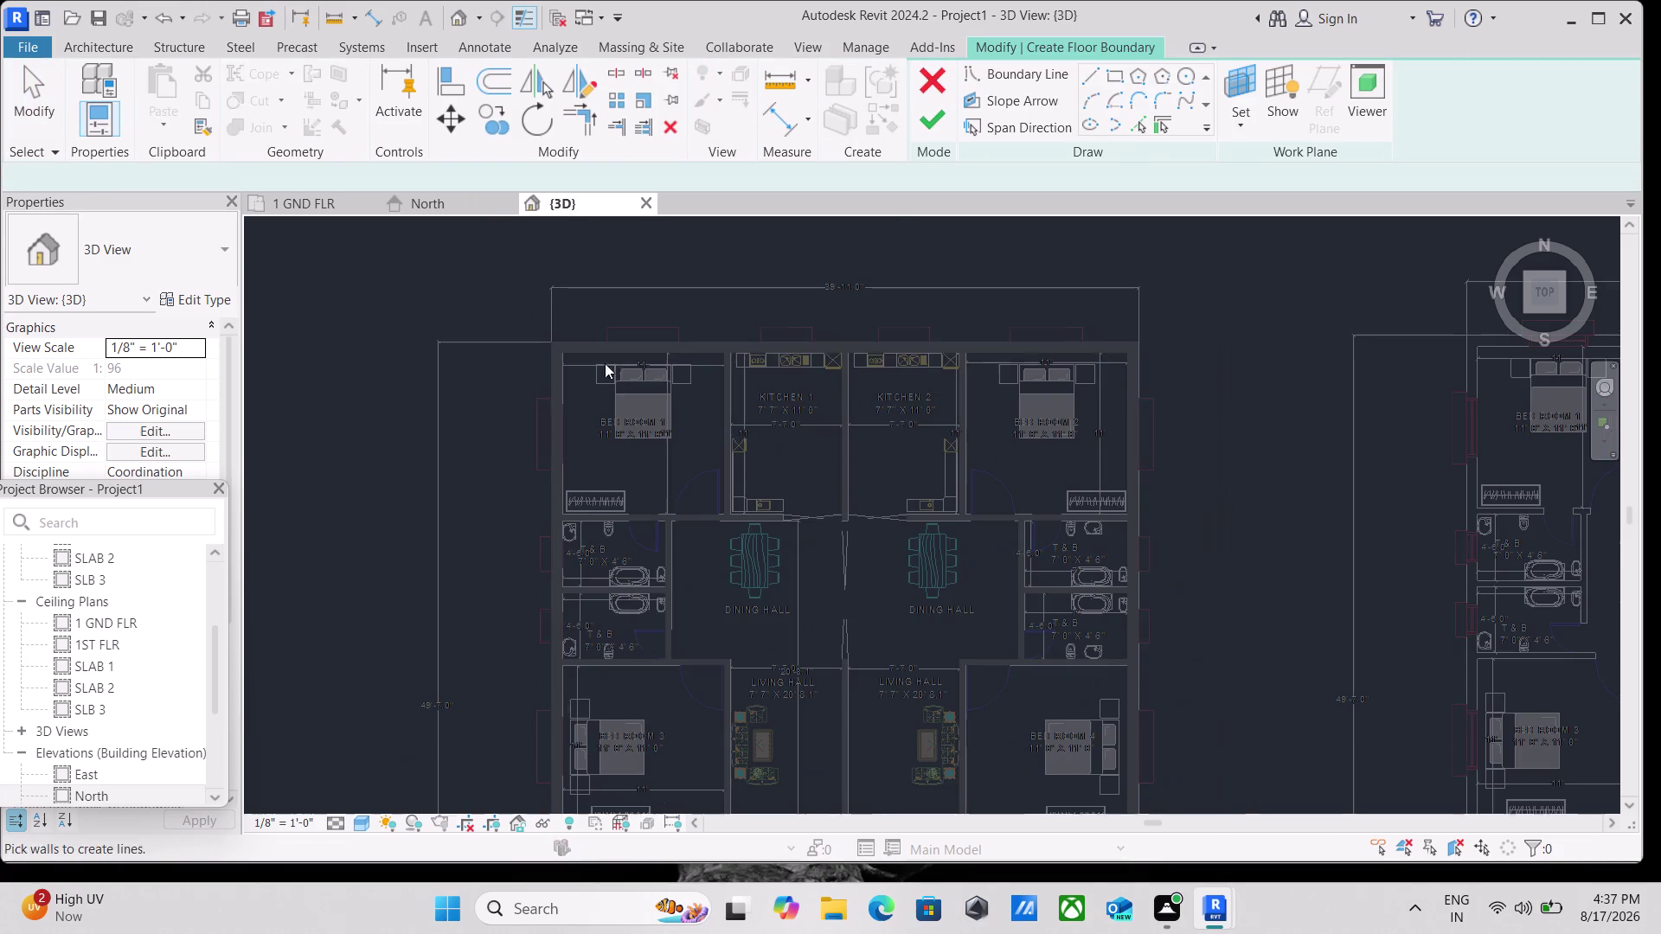
click(1122, 75)
scroll(down, 3)
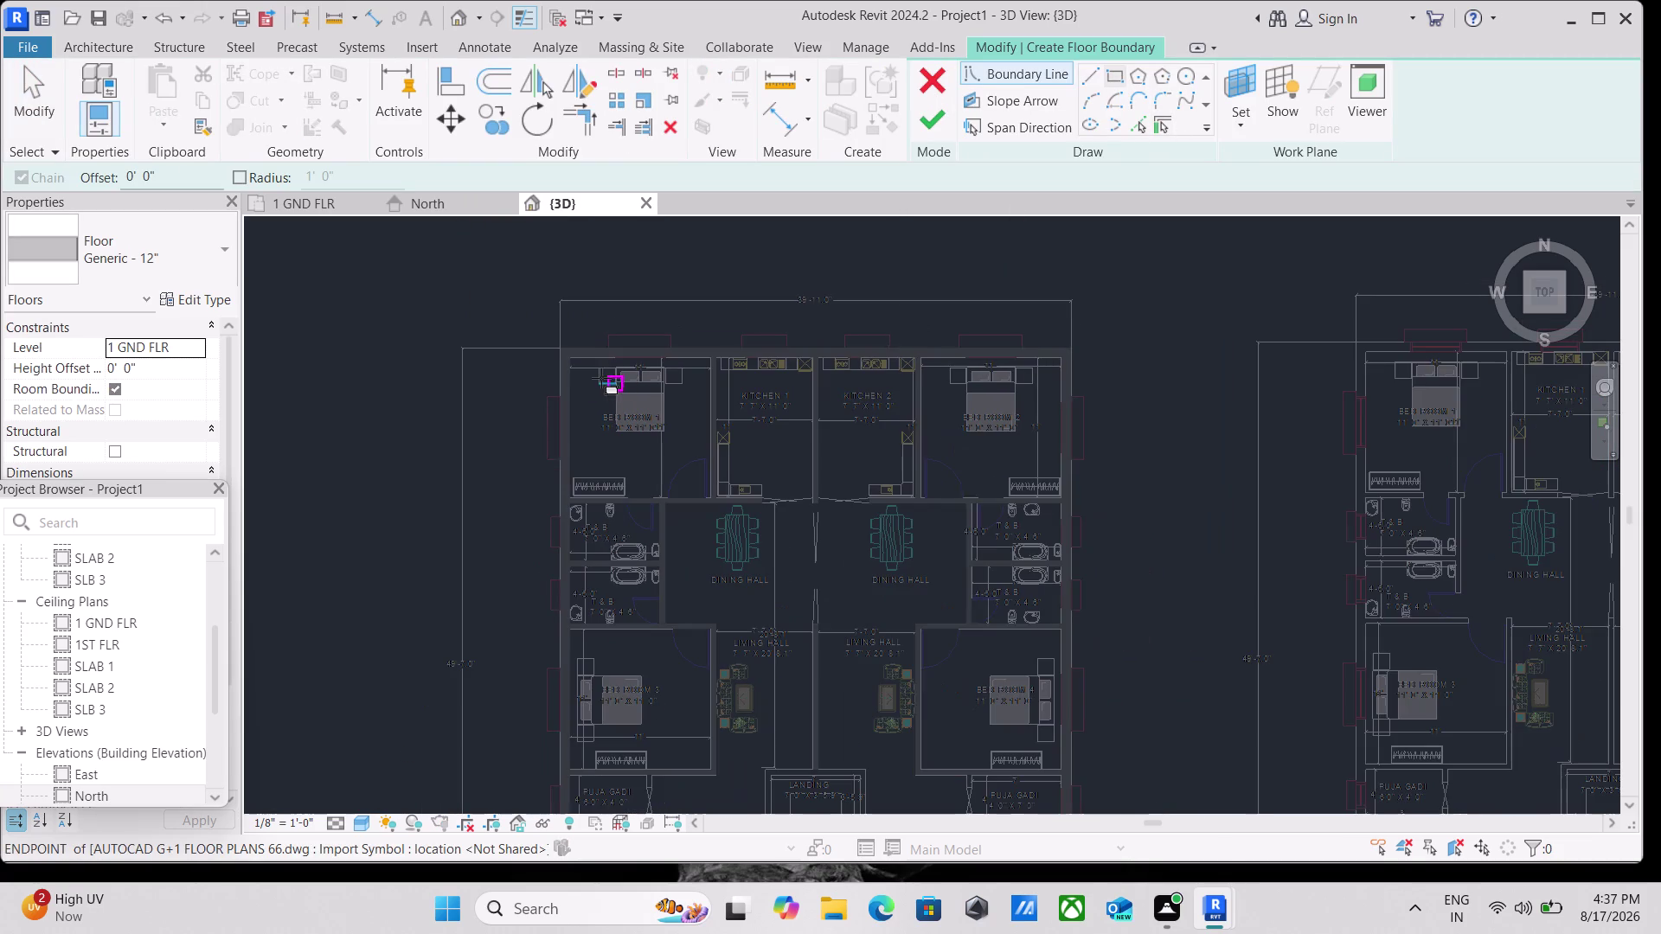
scroll(down, 3)
middle_drag(654, 414, 589, 167)
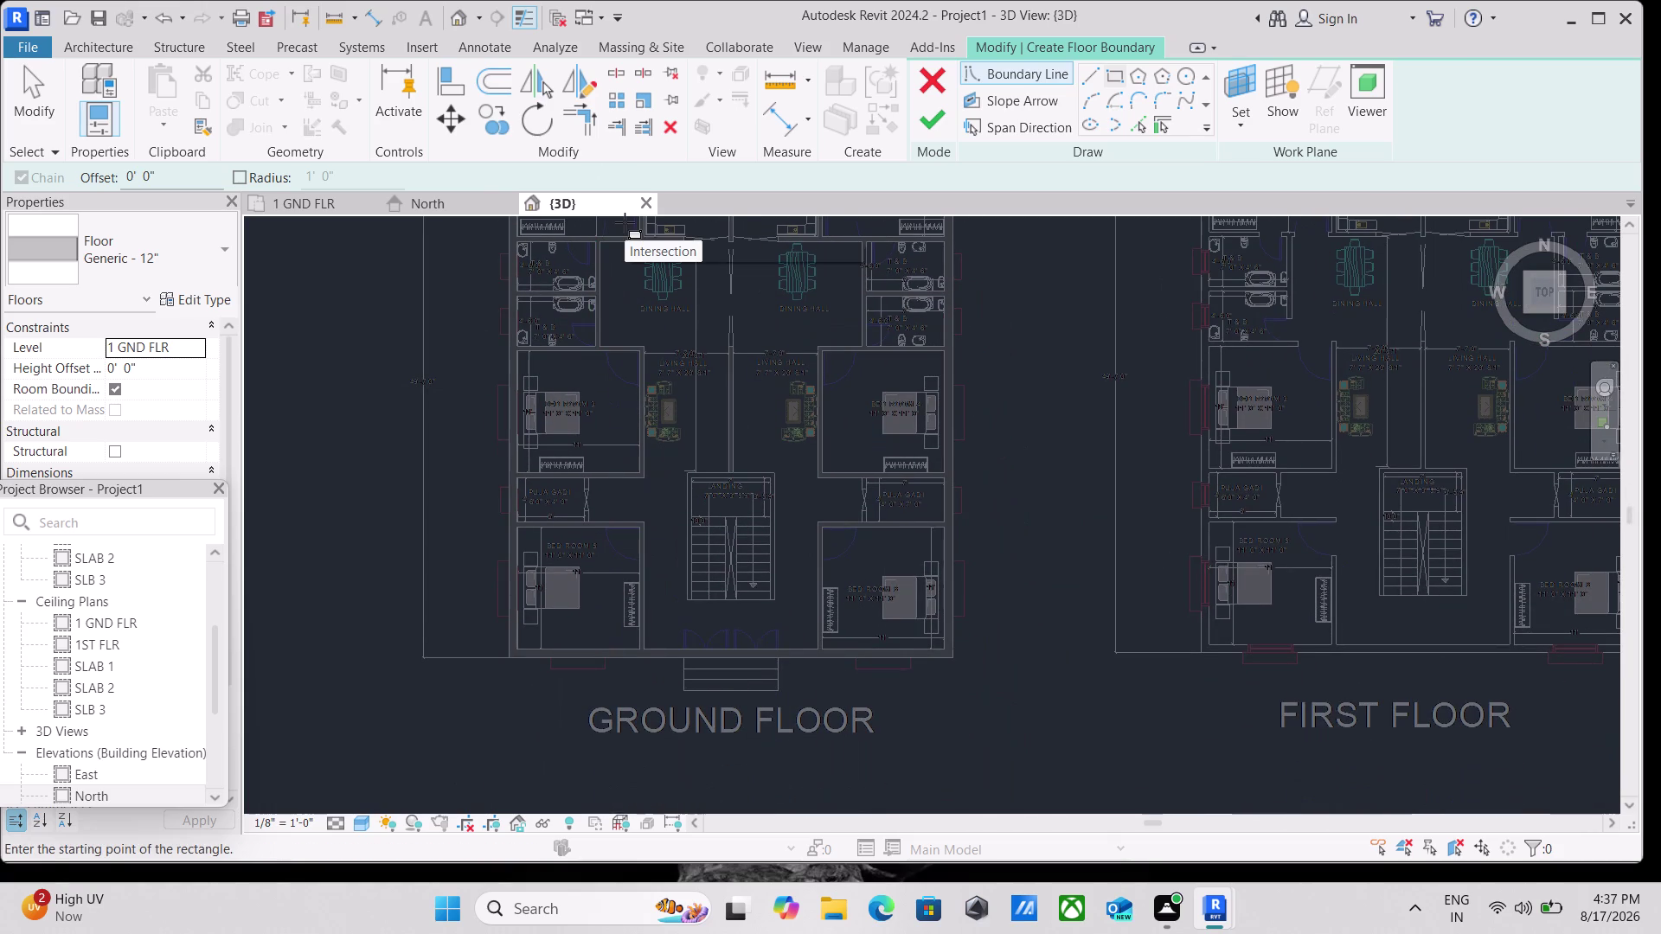
scroll(down, 3)
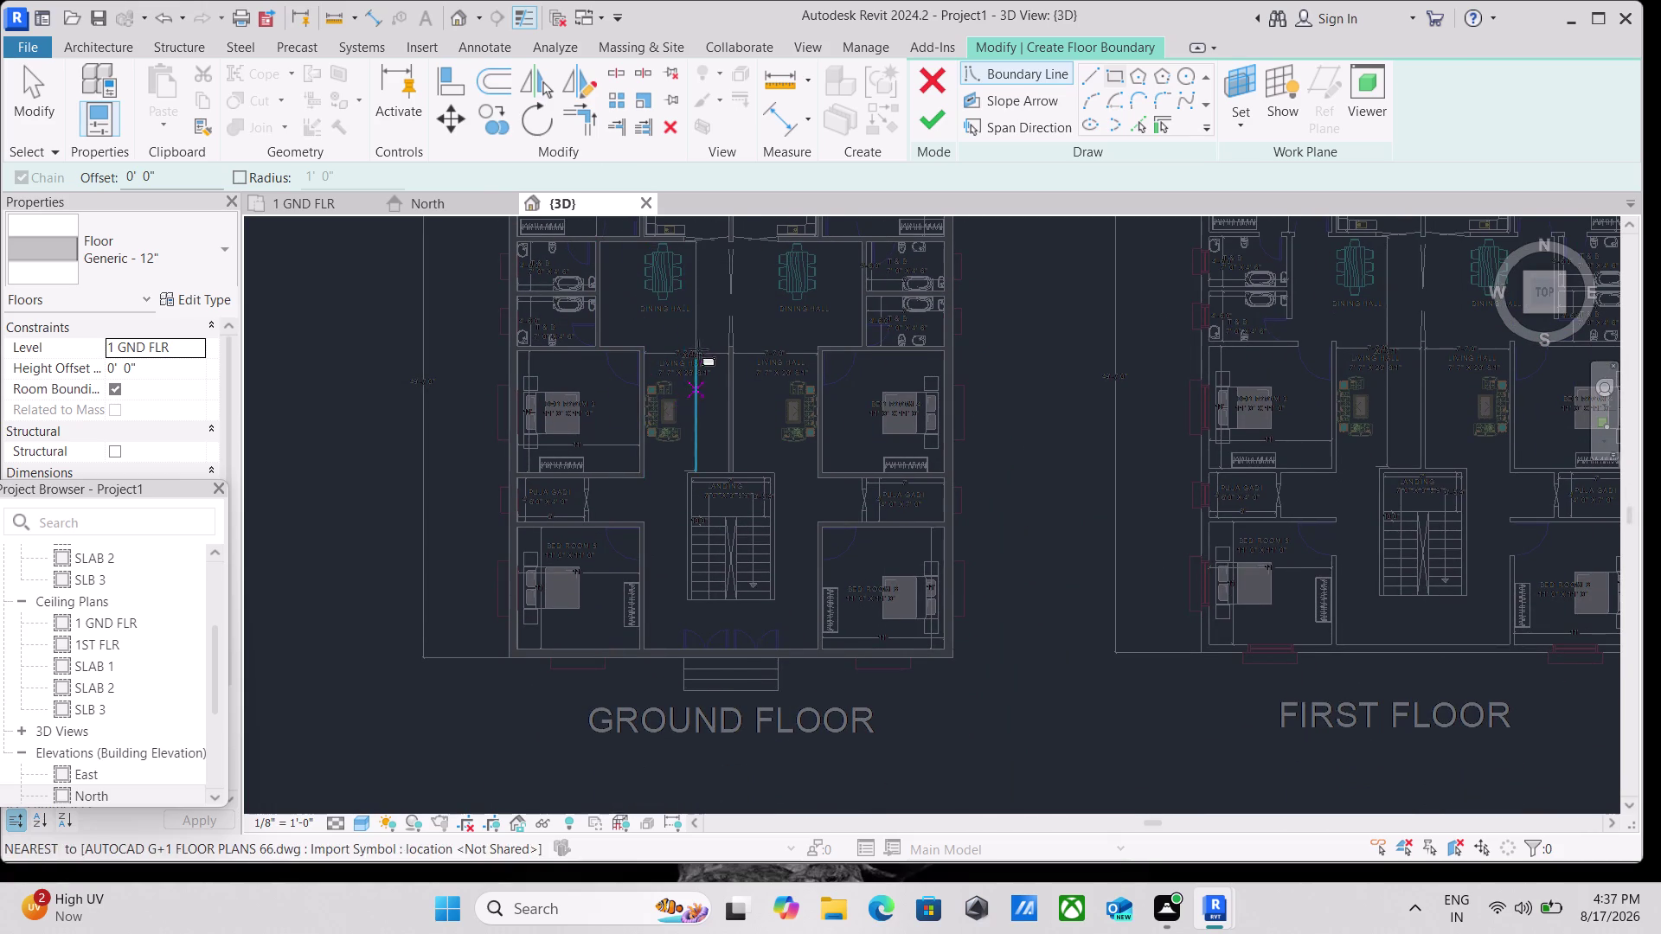
middle_drag(648, 321, 691, 571)
scroll(up, 3)
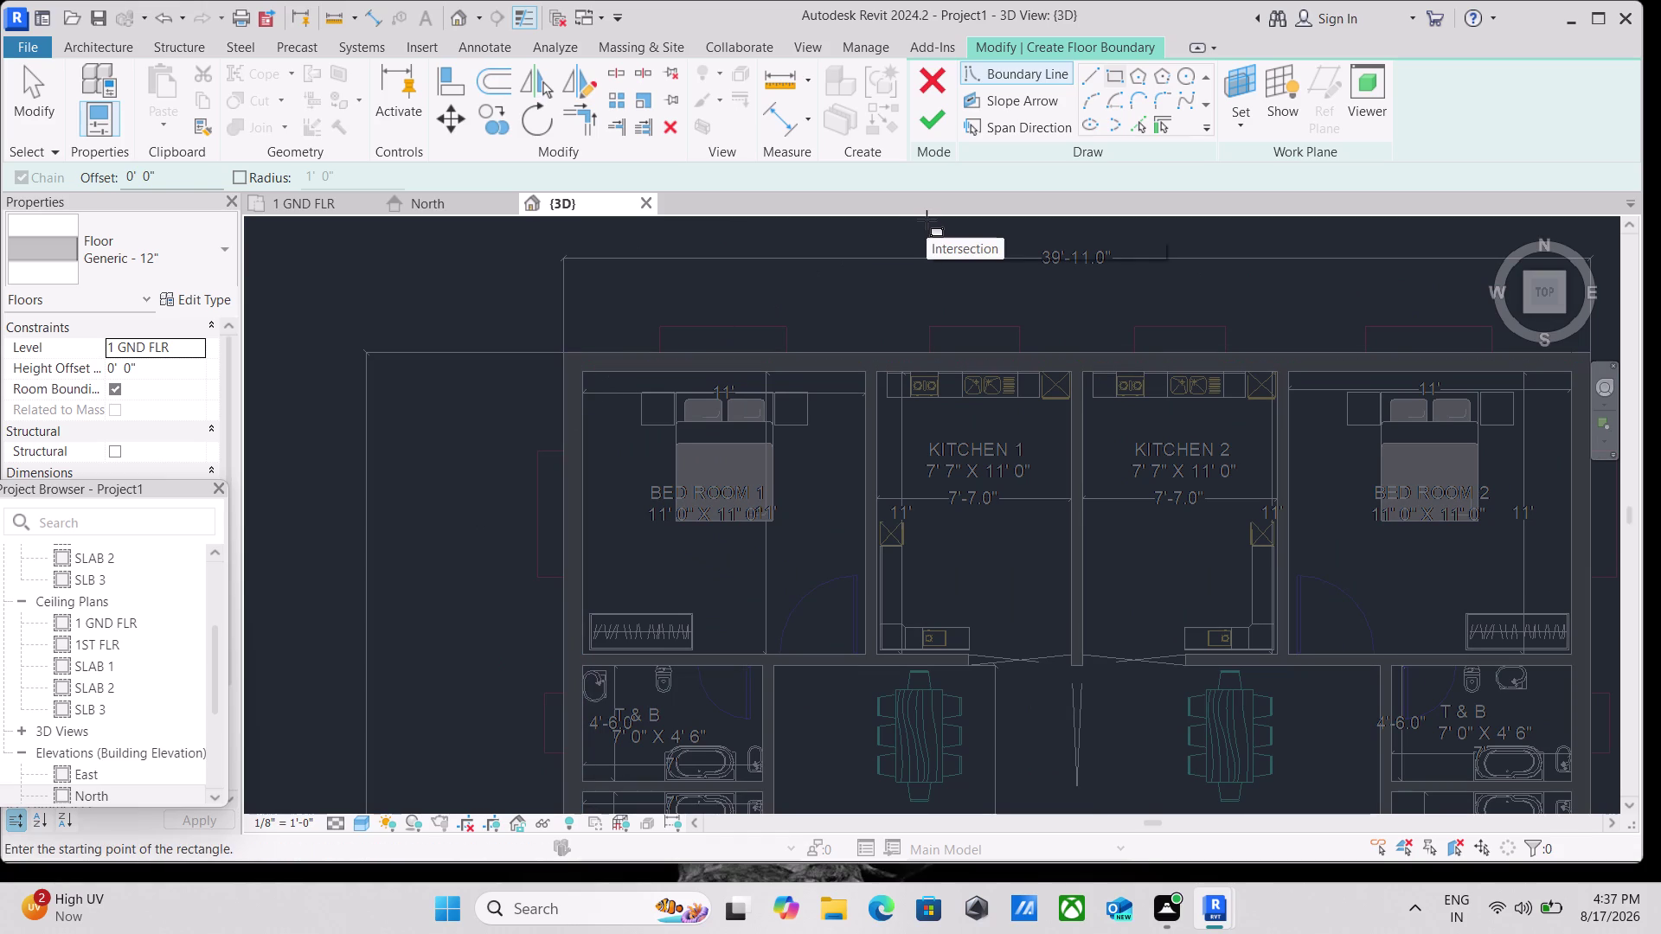
key(Escape)
click(220, 247)
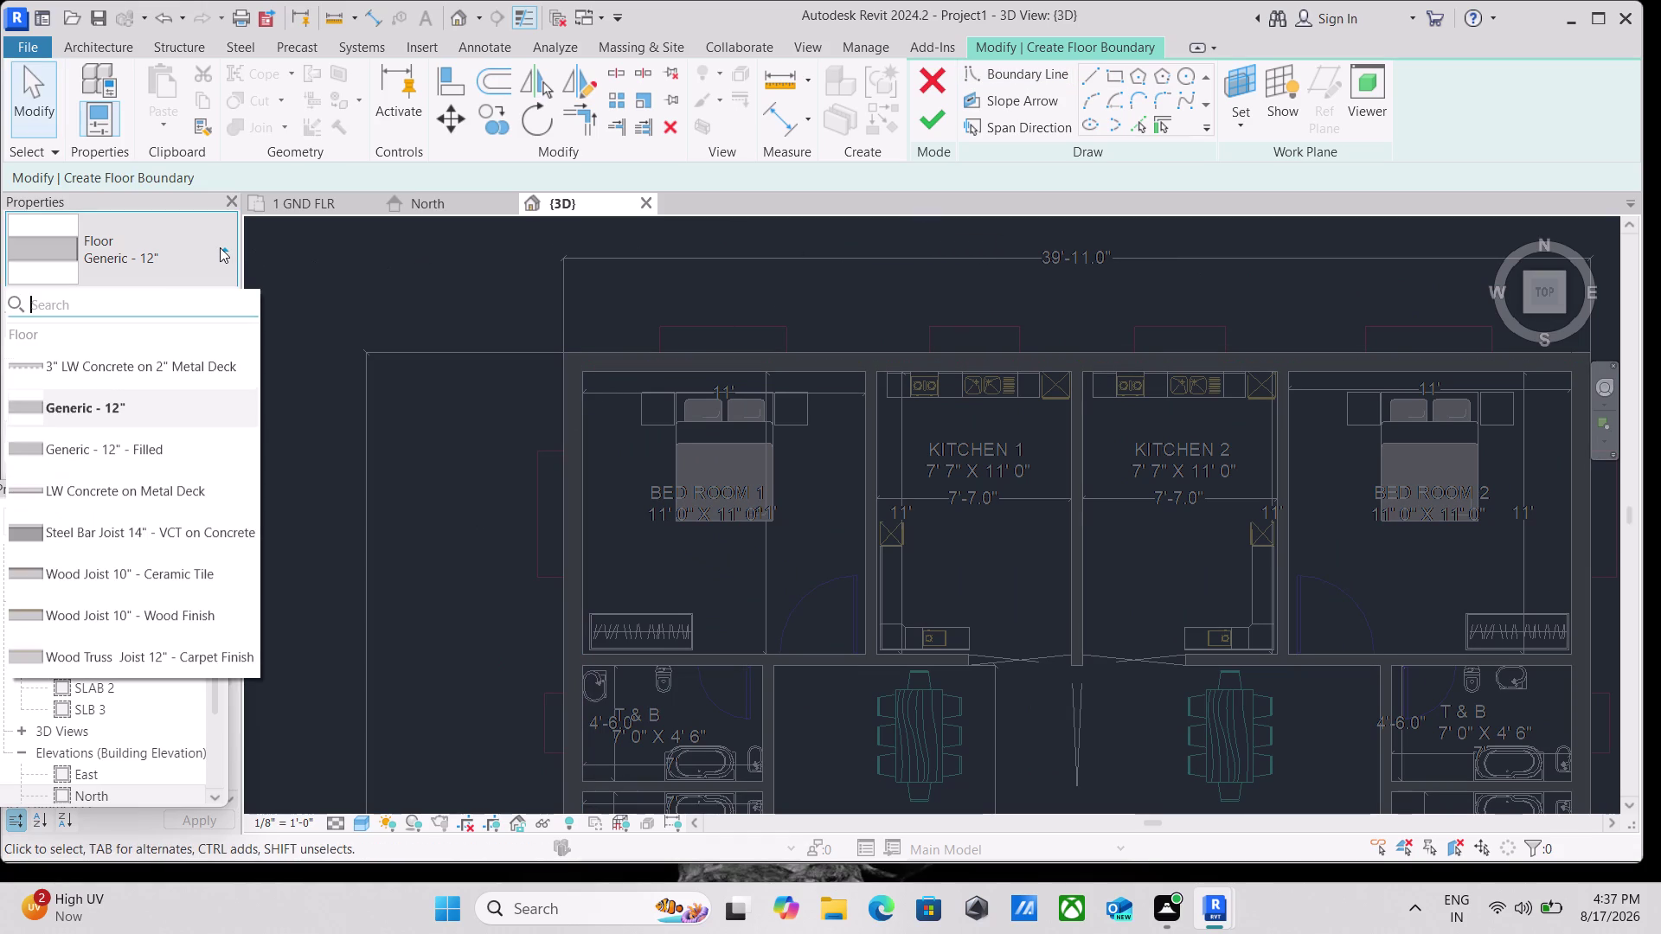
Duplicate the Generic - 12" floor type as MARBLE FLOORING 6".
click(220, 248)
click(218, 300)
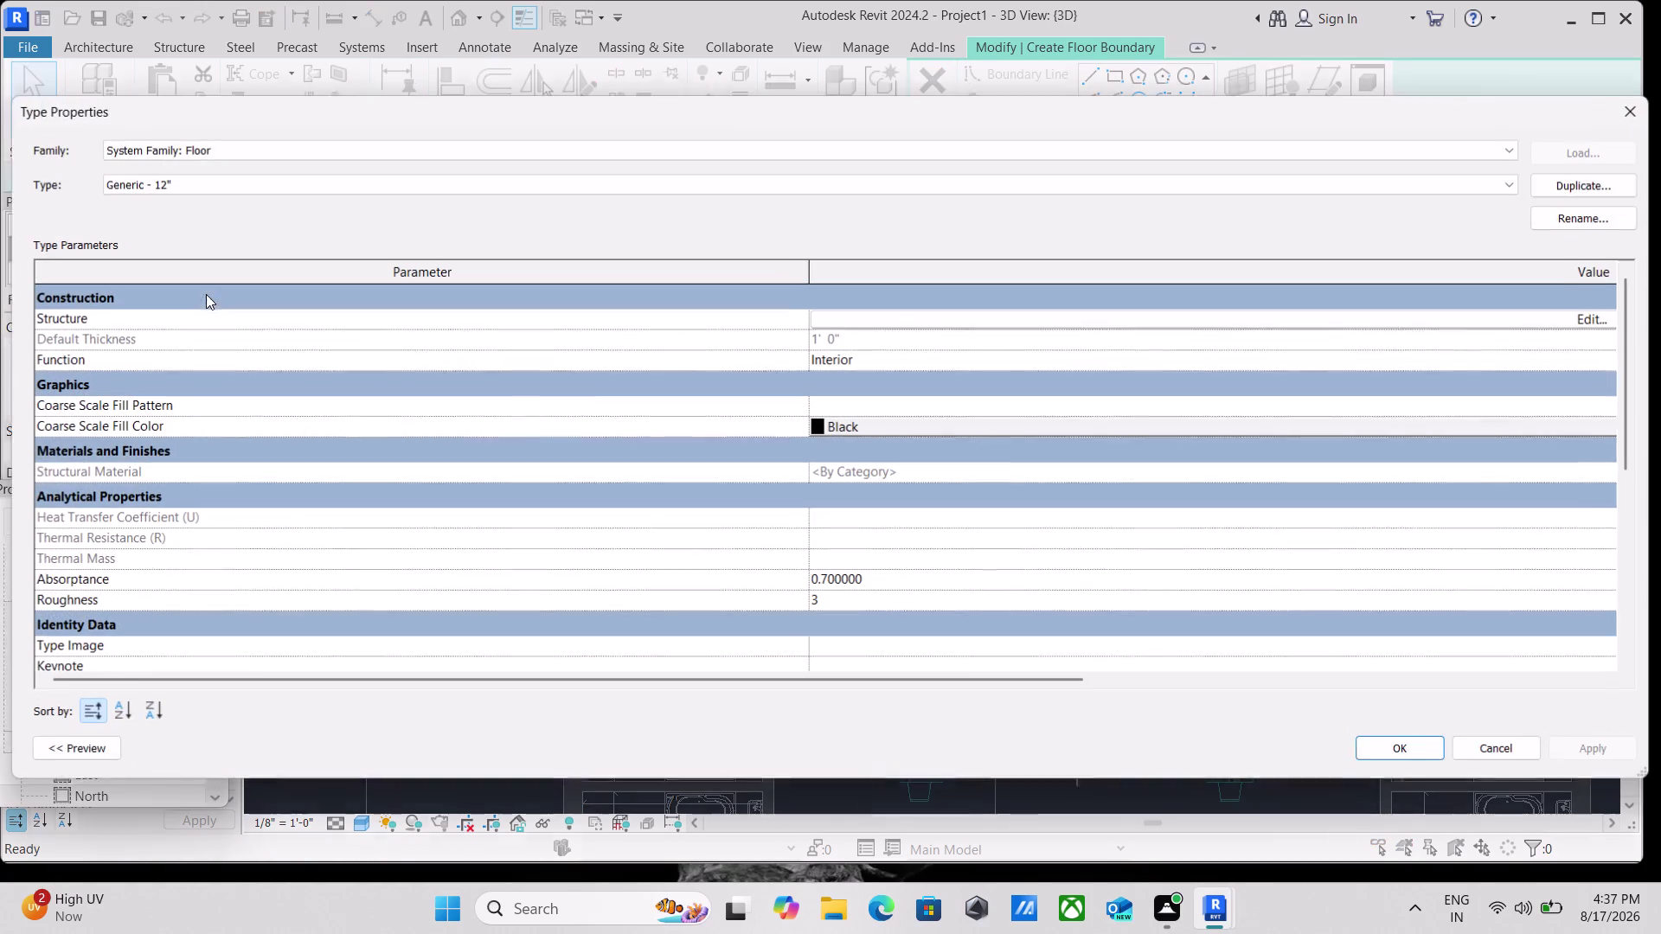
click(1598, 185)
key(BackSpace)
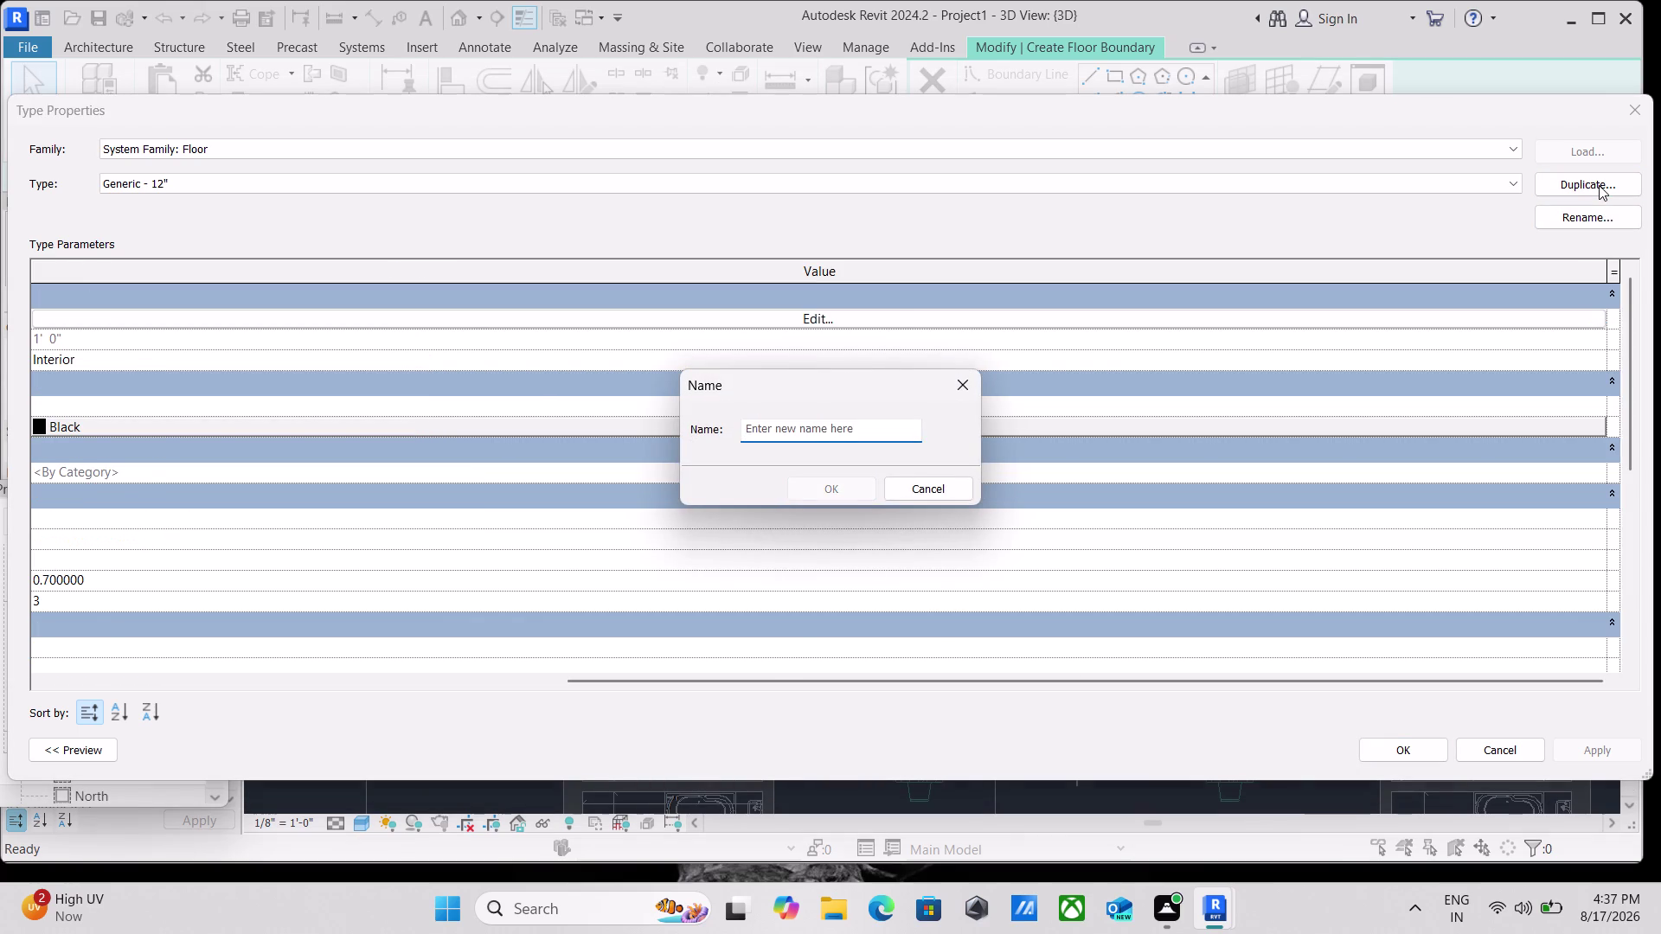
text(MARB)
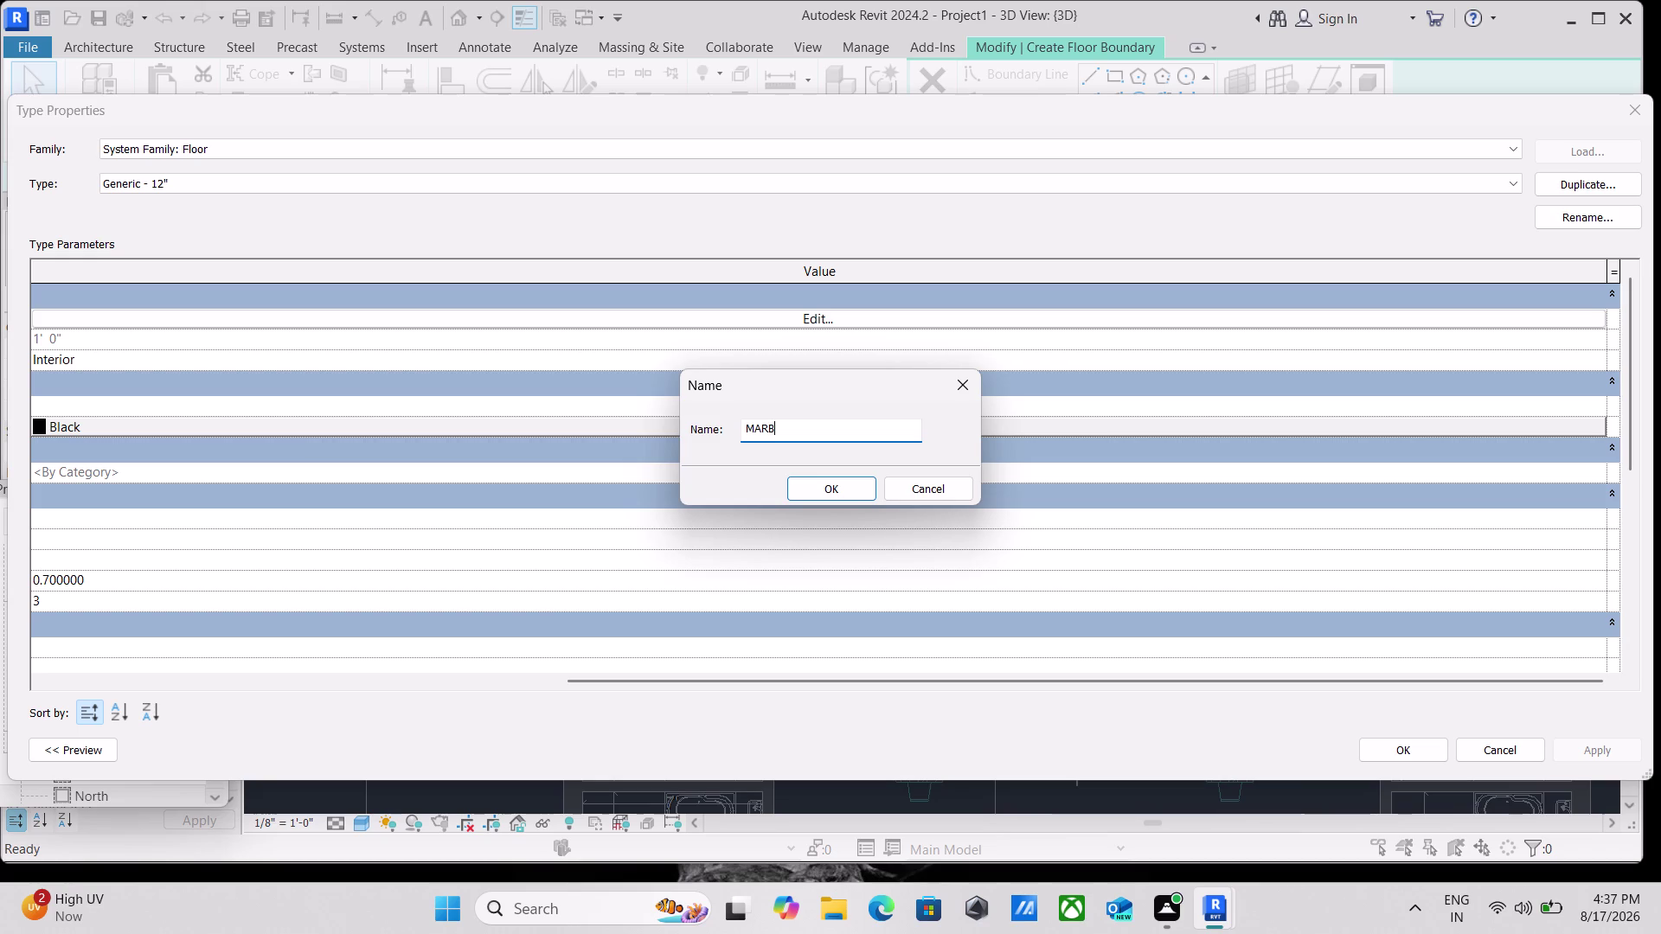
text(LE)
key(space)
text(F)
text(LOO)
text(R)
text(ING)
key(space)
text(6)
key(shift+quotedbl)
click(800, 490)
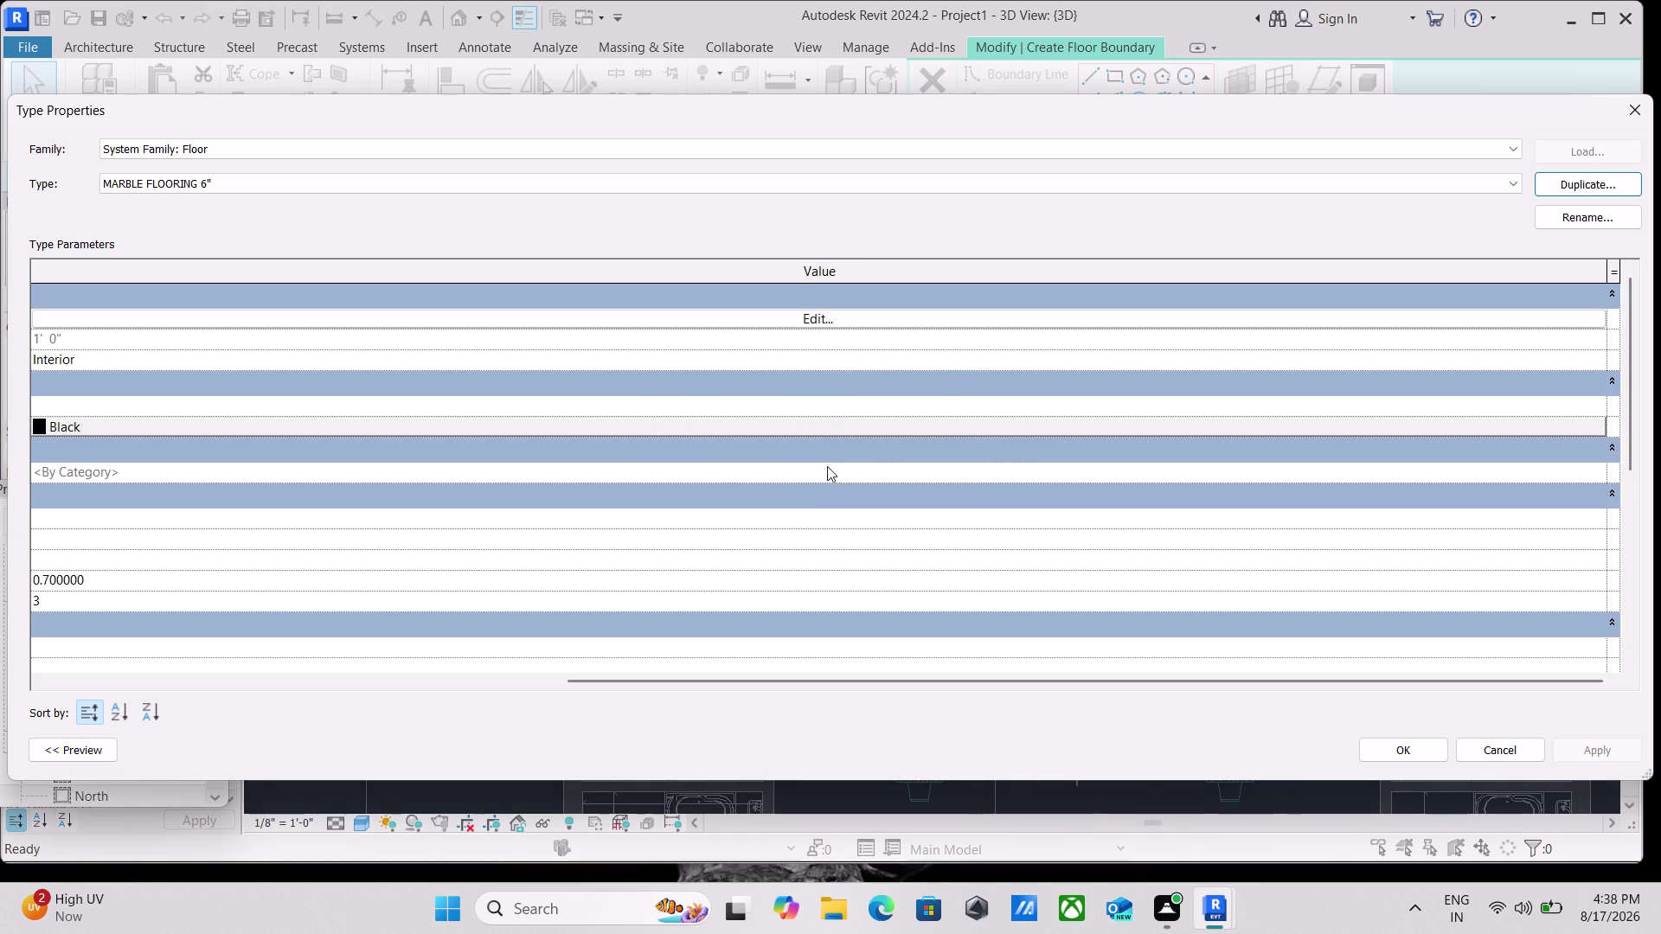
click(838, 320)
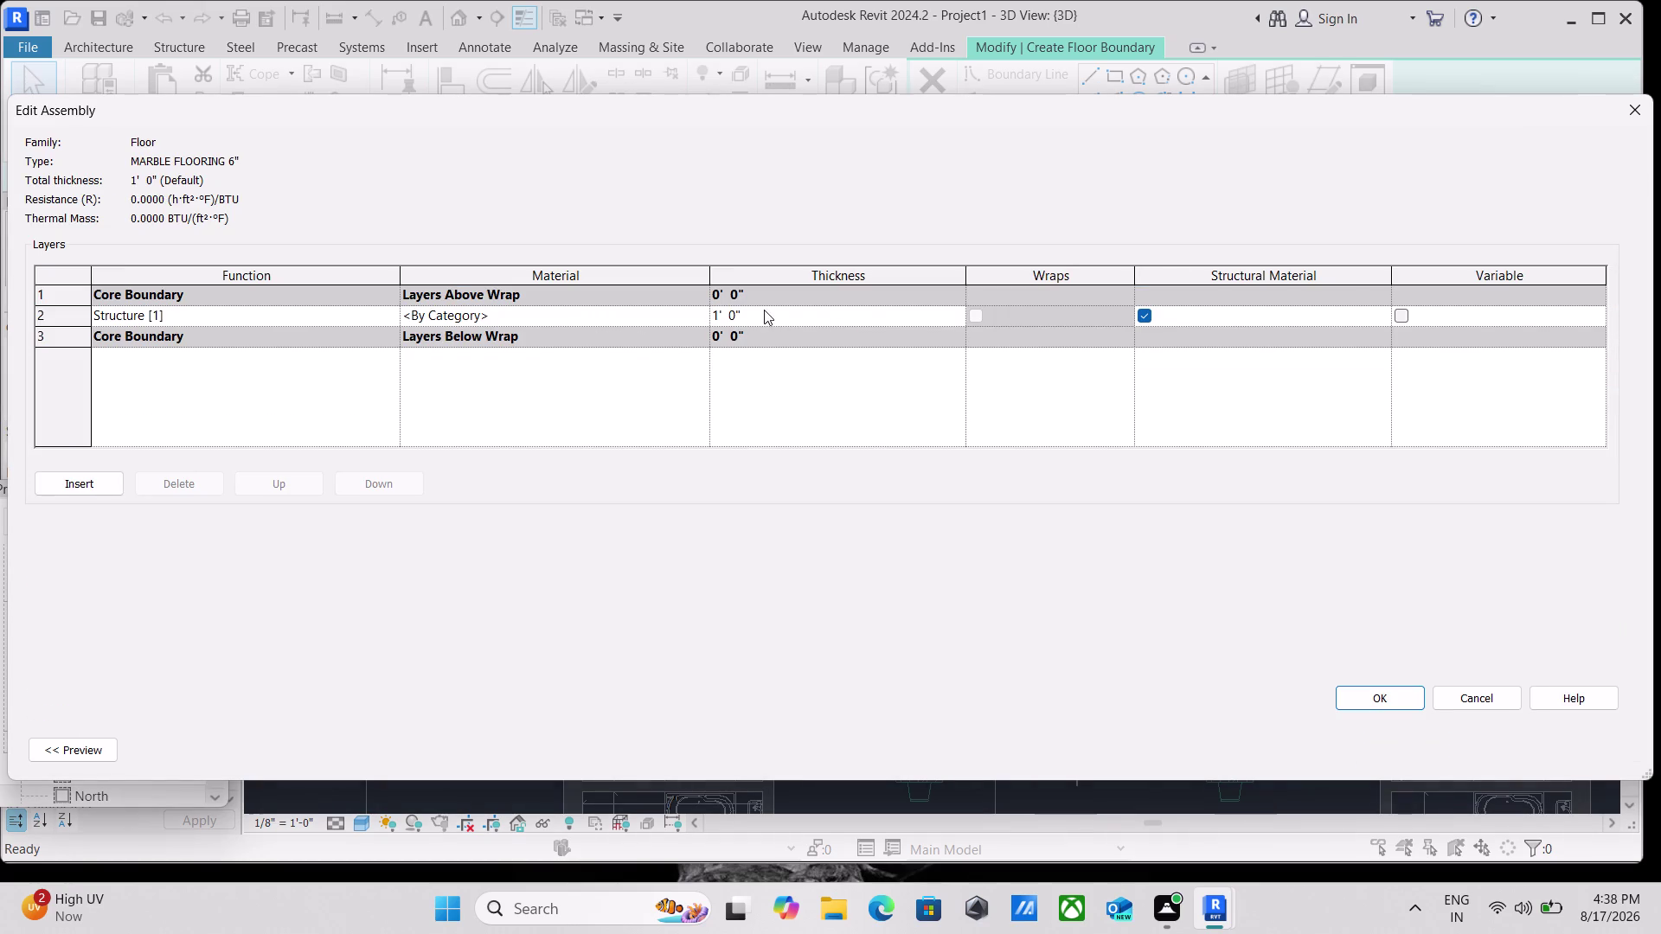
Set the structure layer thickness to 6" and open the Material Browser.
click(764, 310)
key(6)
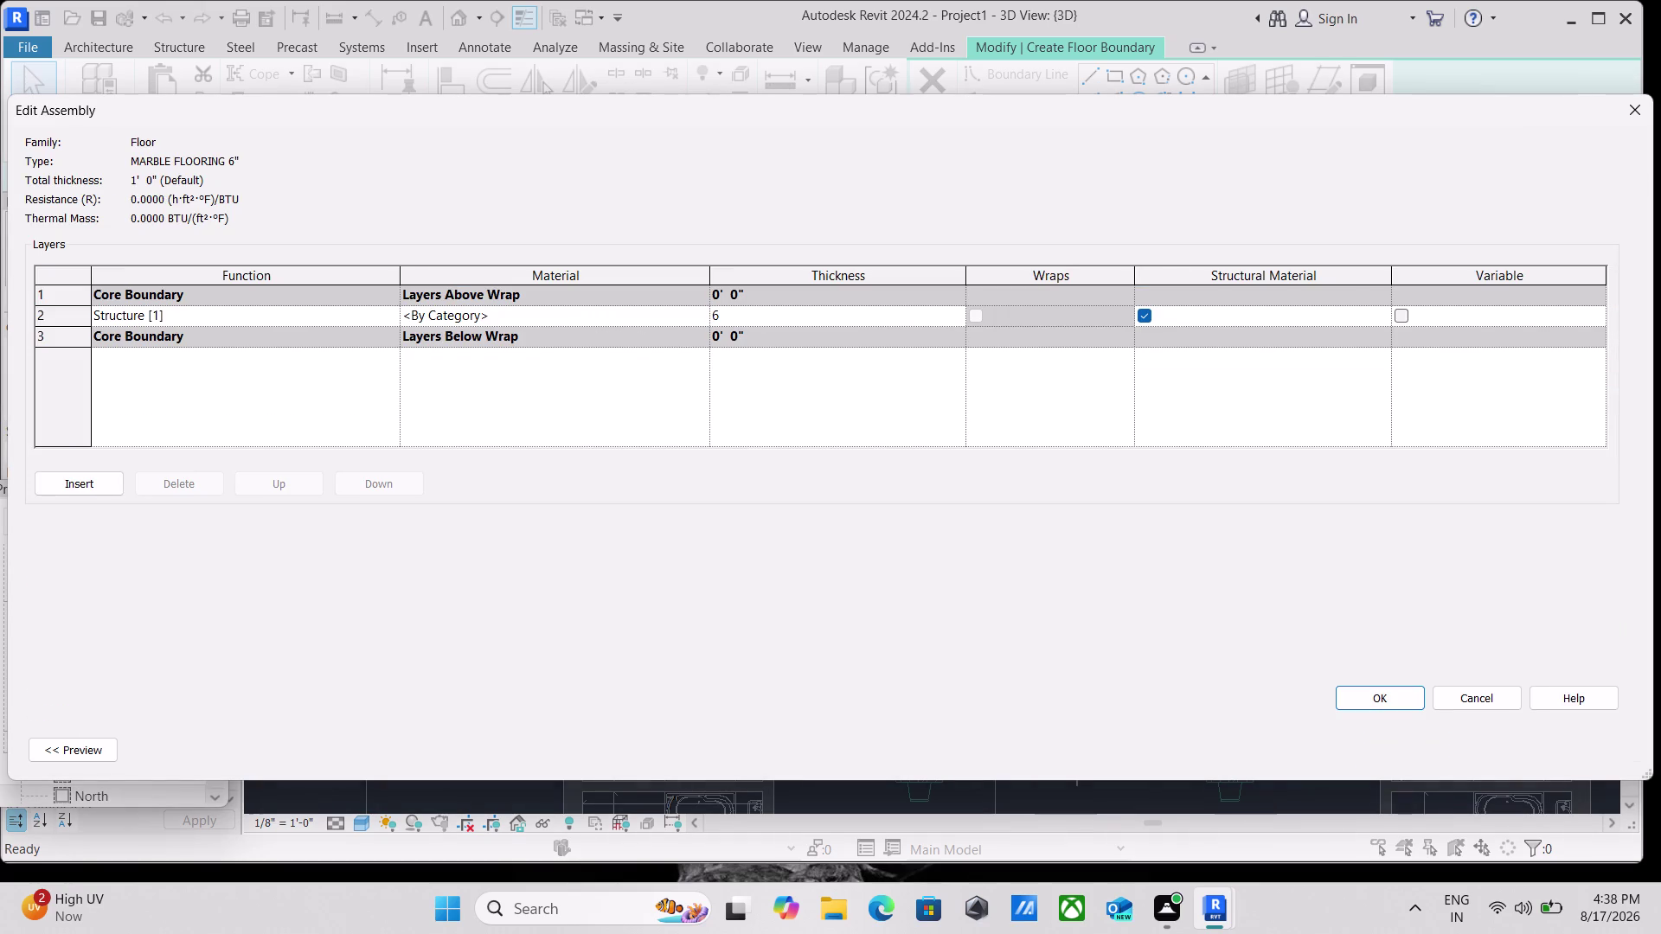
key(shift+quotedbl)
click(533, 314)
click(702, 317)
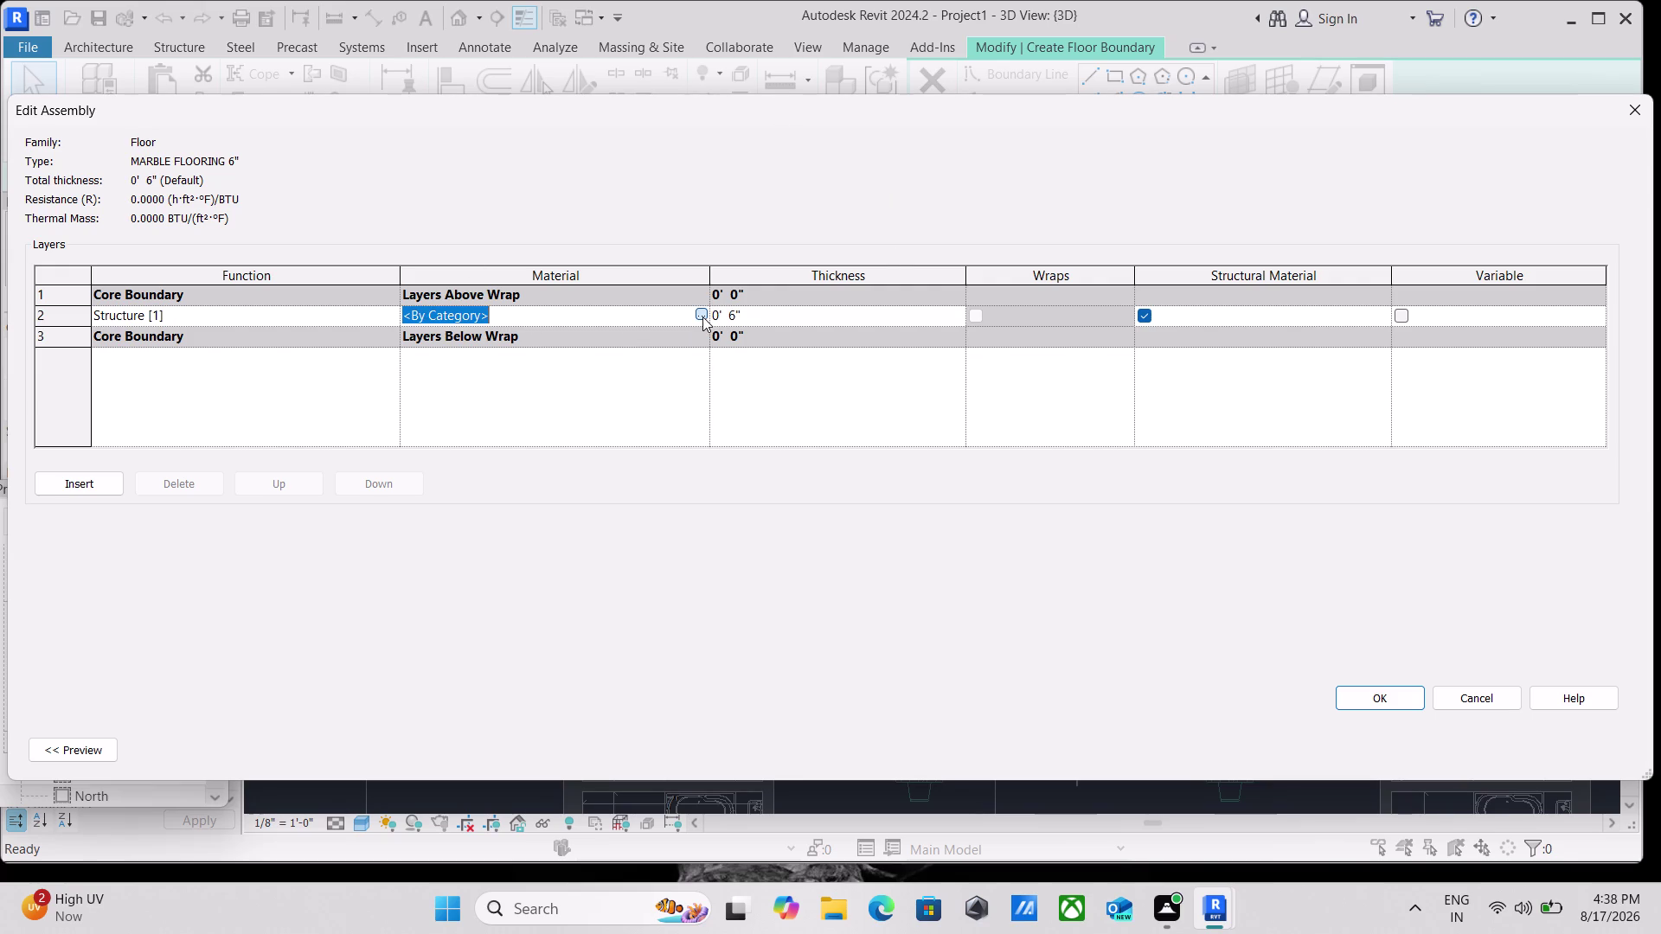
scroll(down, 3)
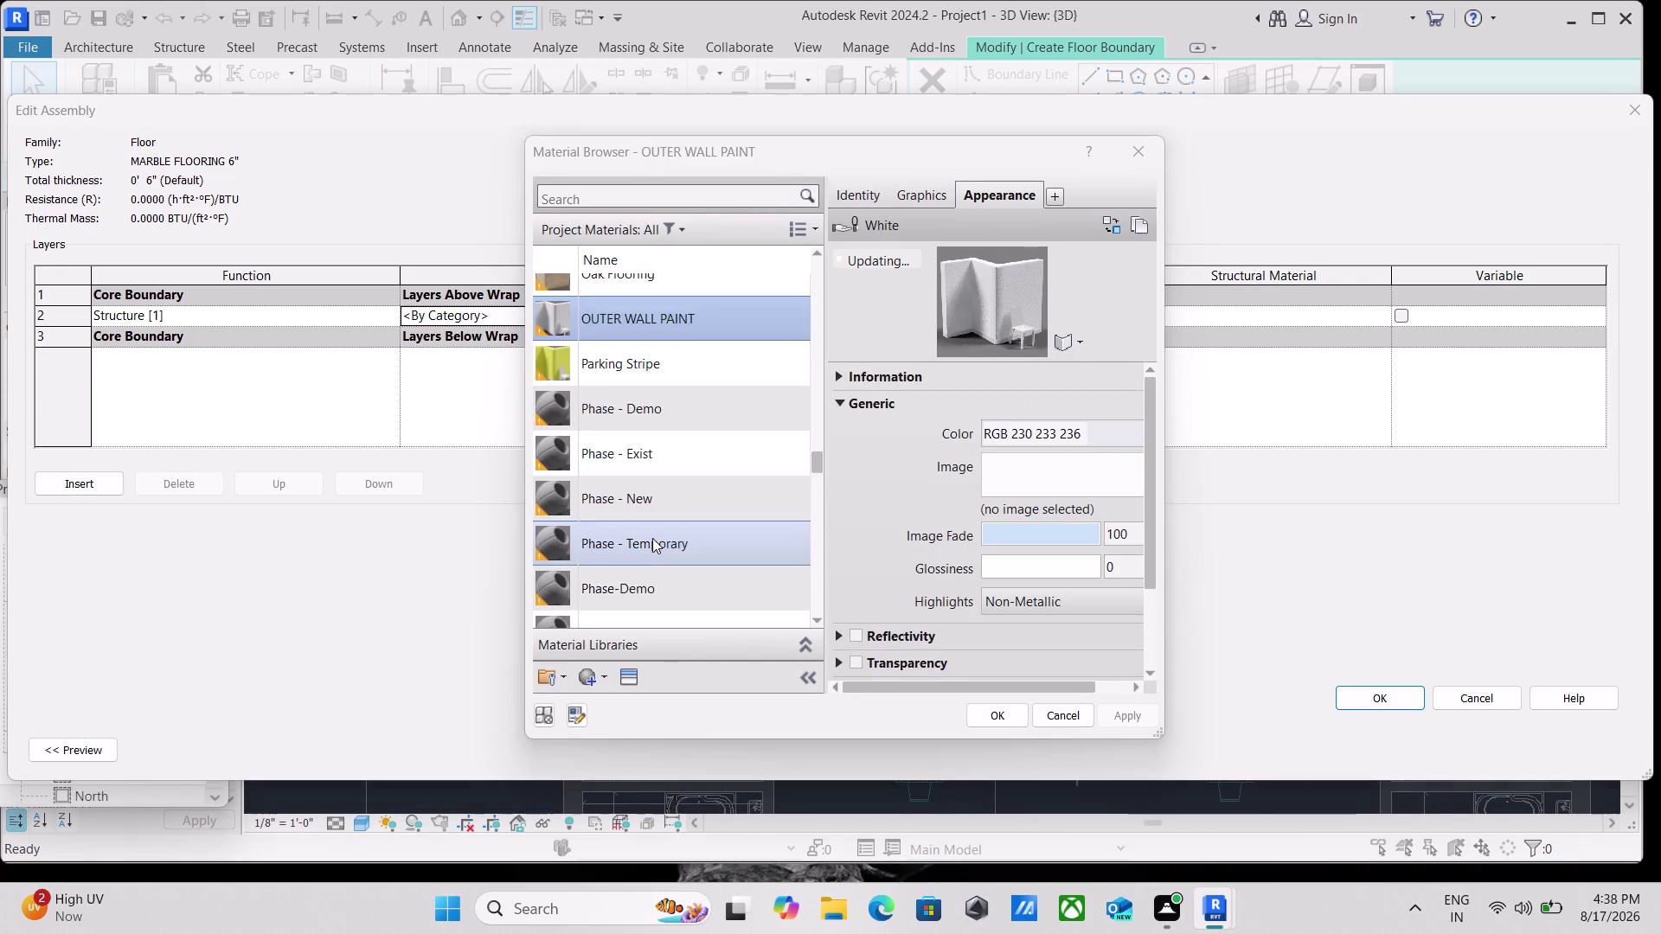
scroll(down, 3)
Create a new material and name it MARBLE FLOORING 6".
click(580, 679)
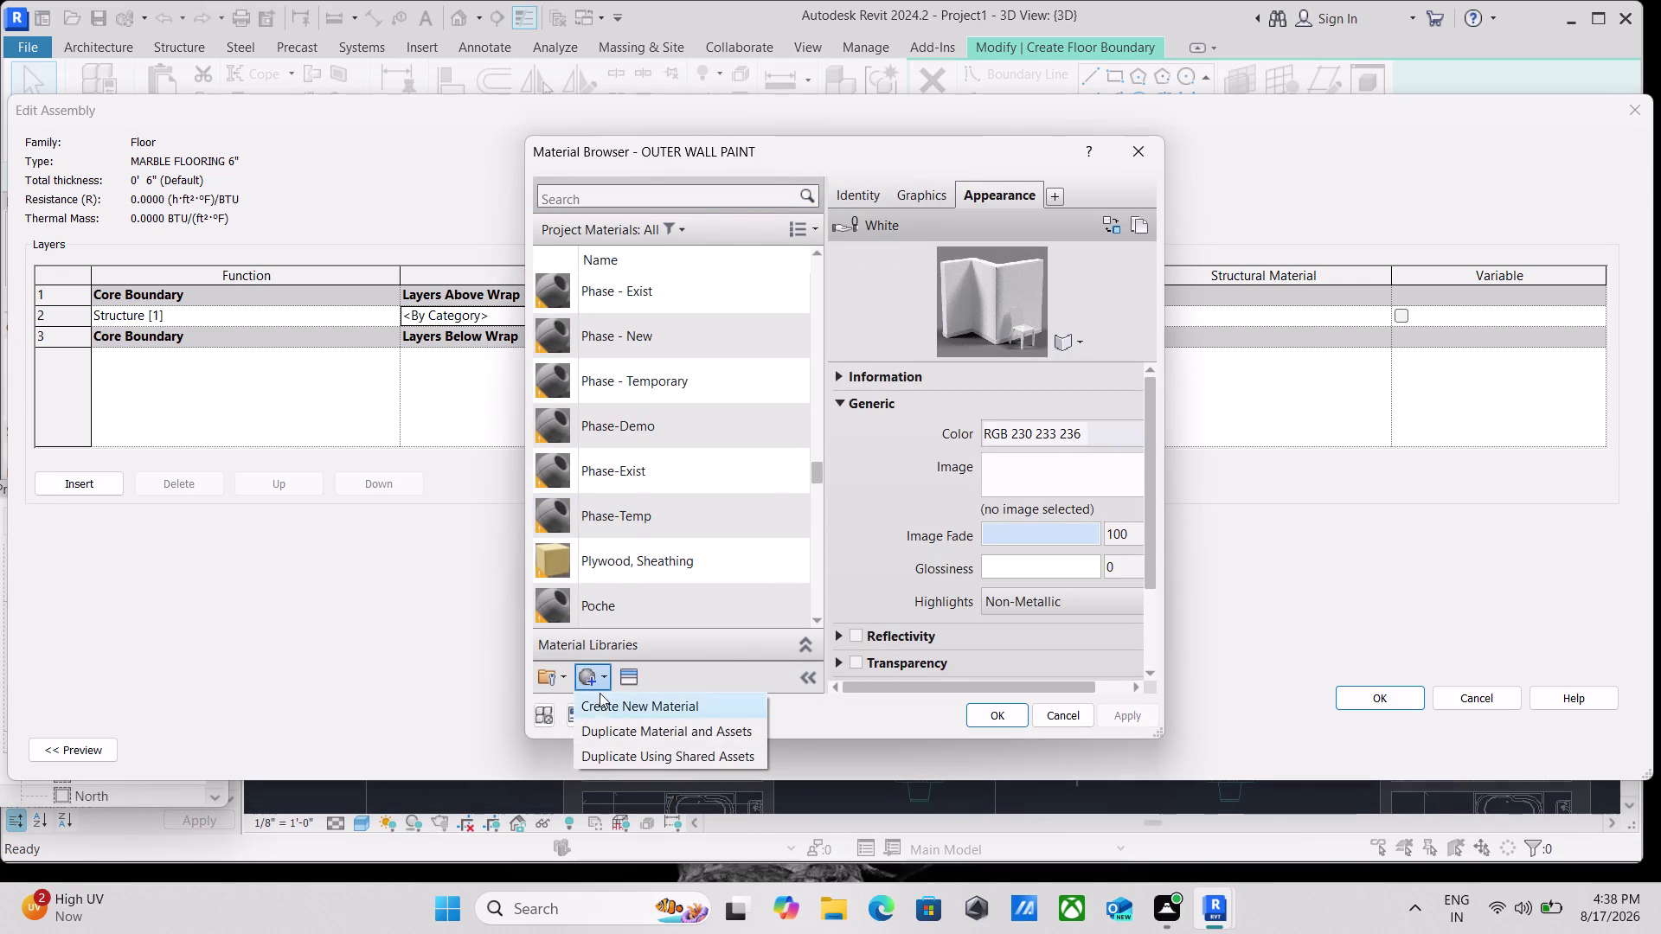
click(604, 699)
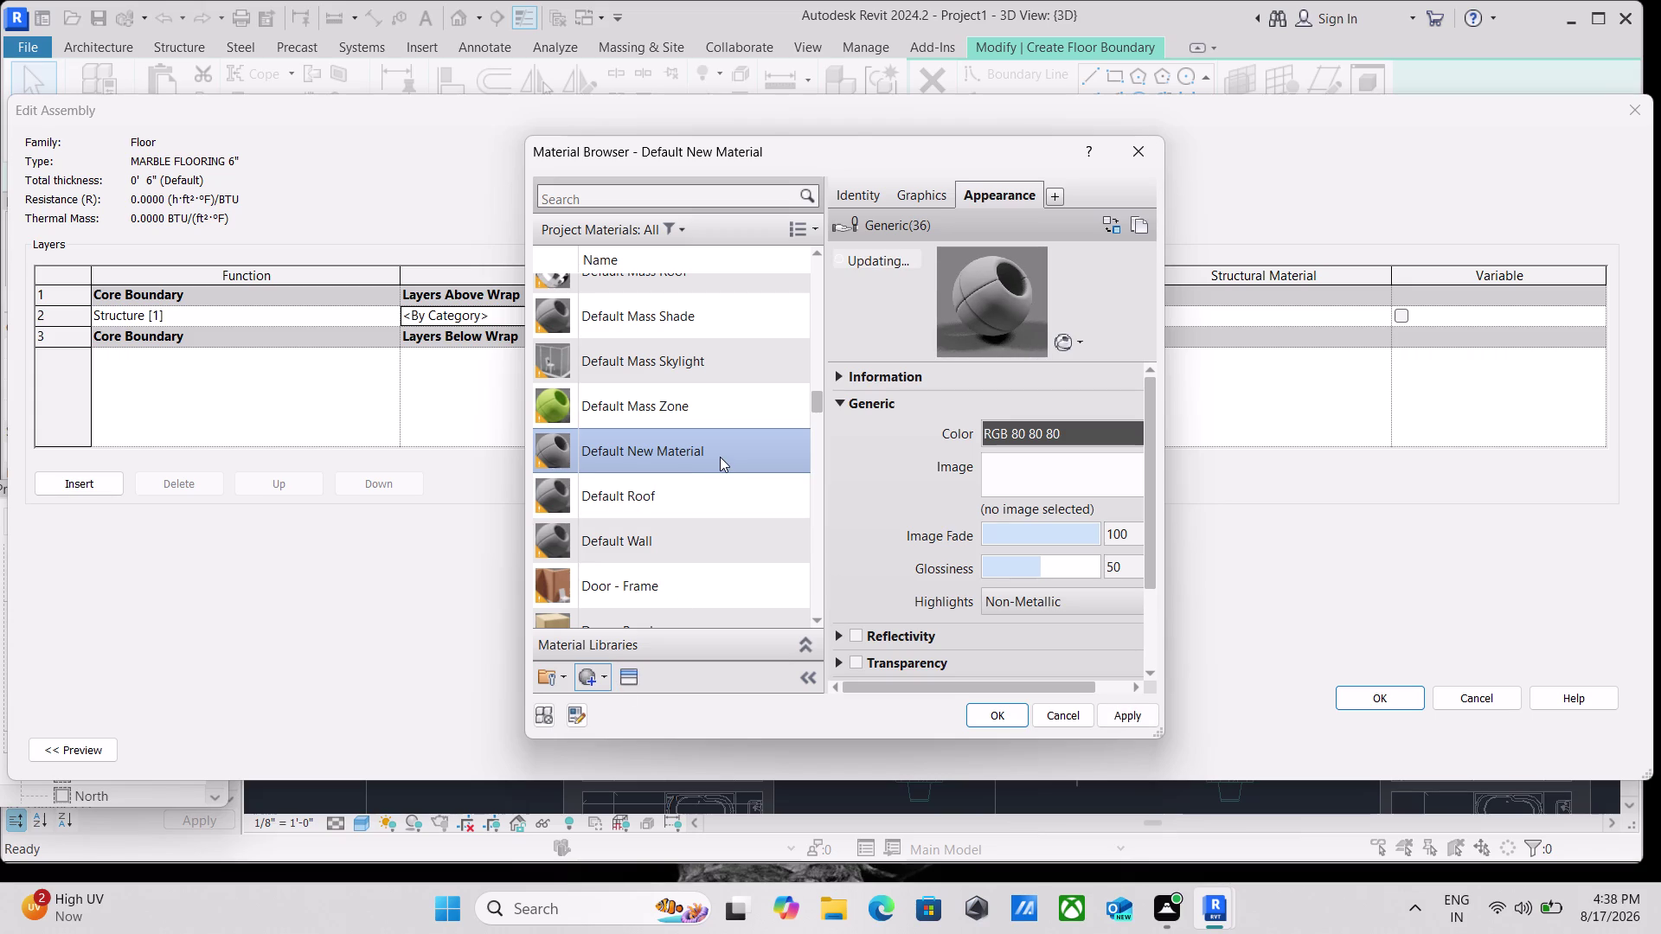
right_click(720, 456)
click(815, 536)
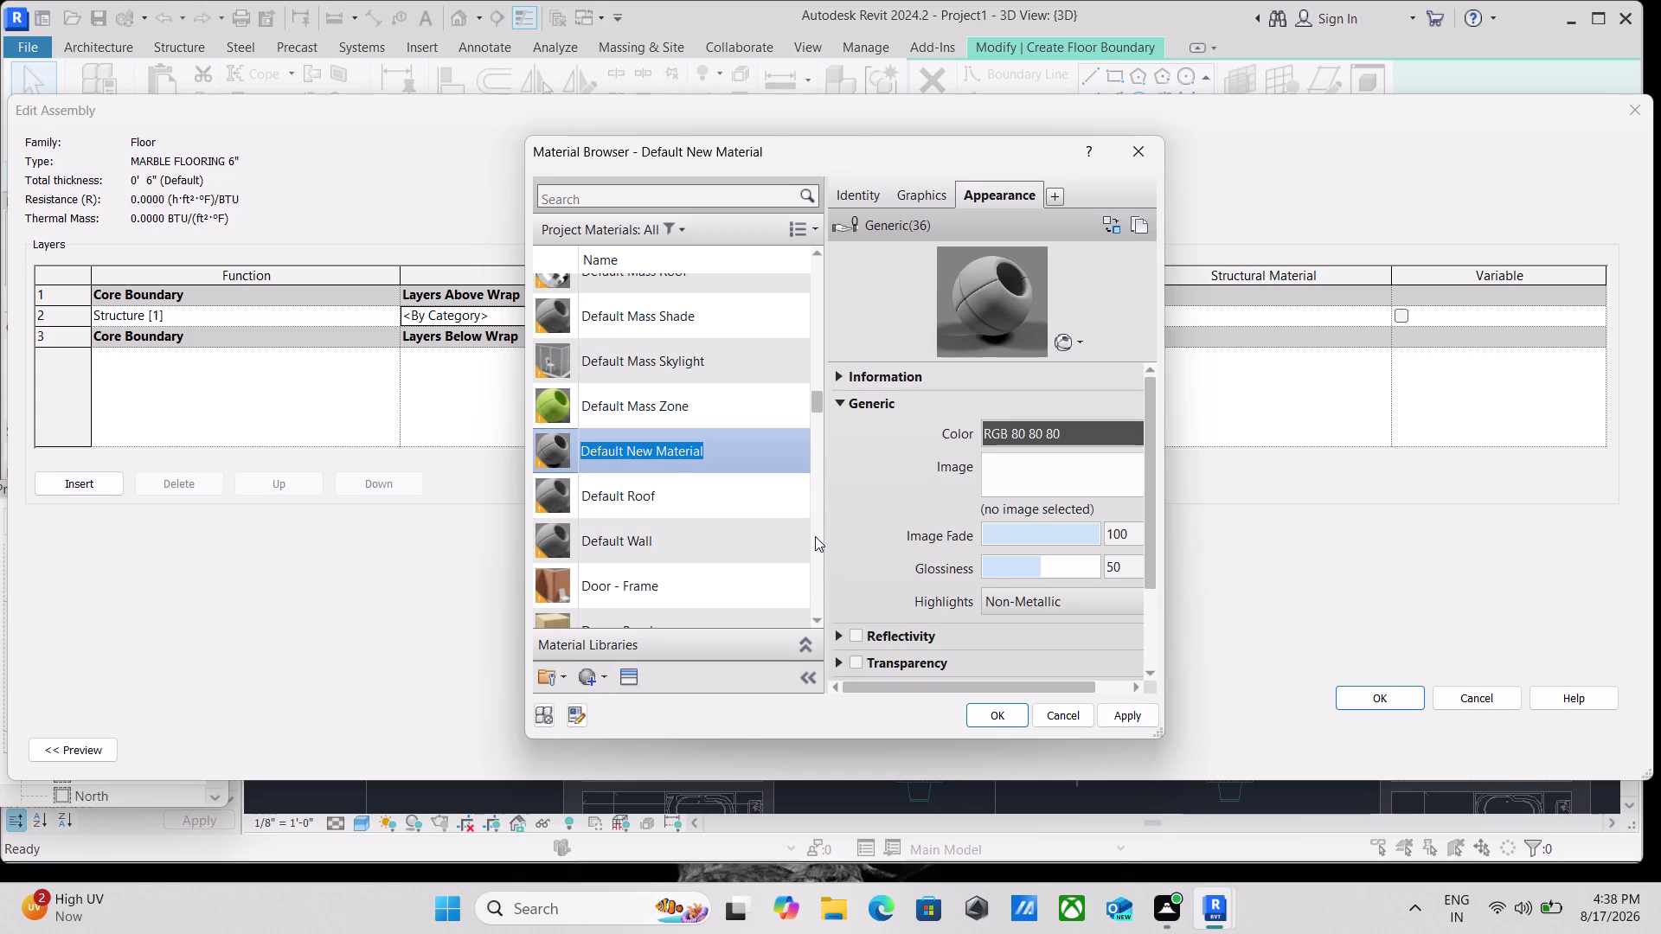
text(MARB)
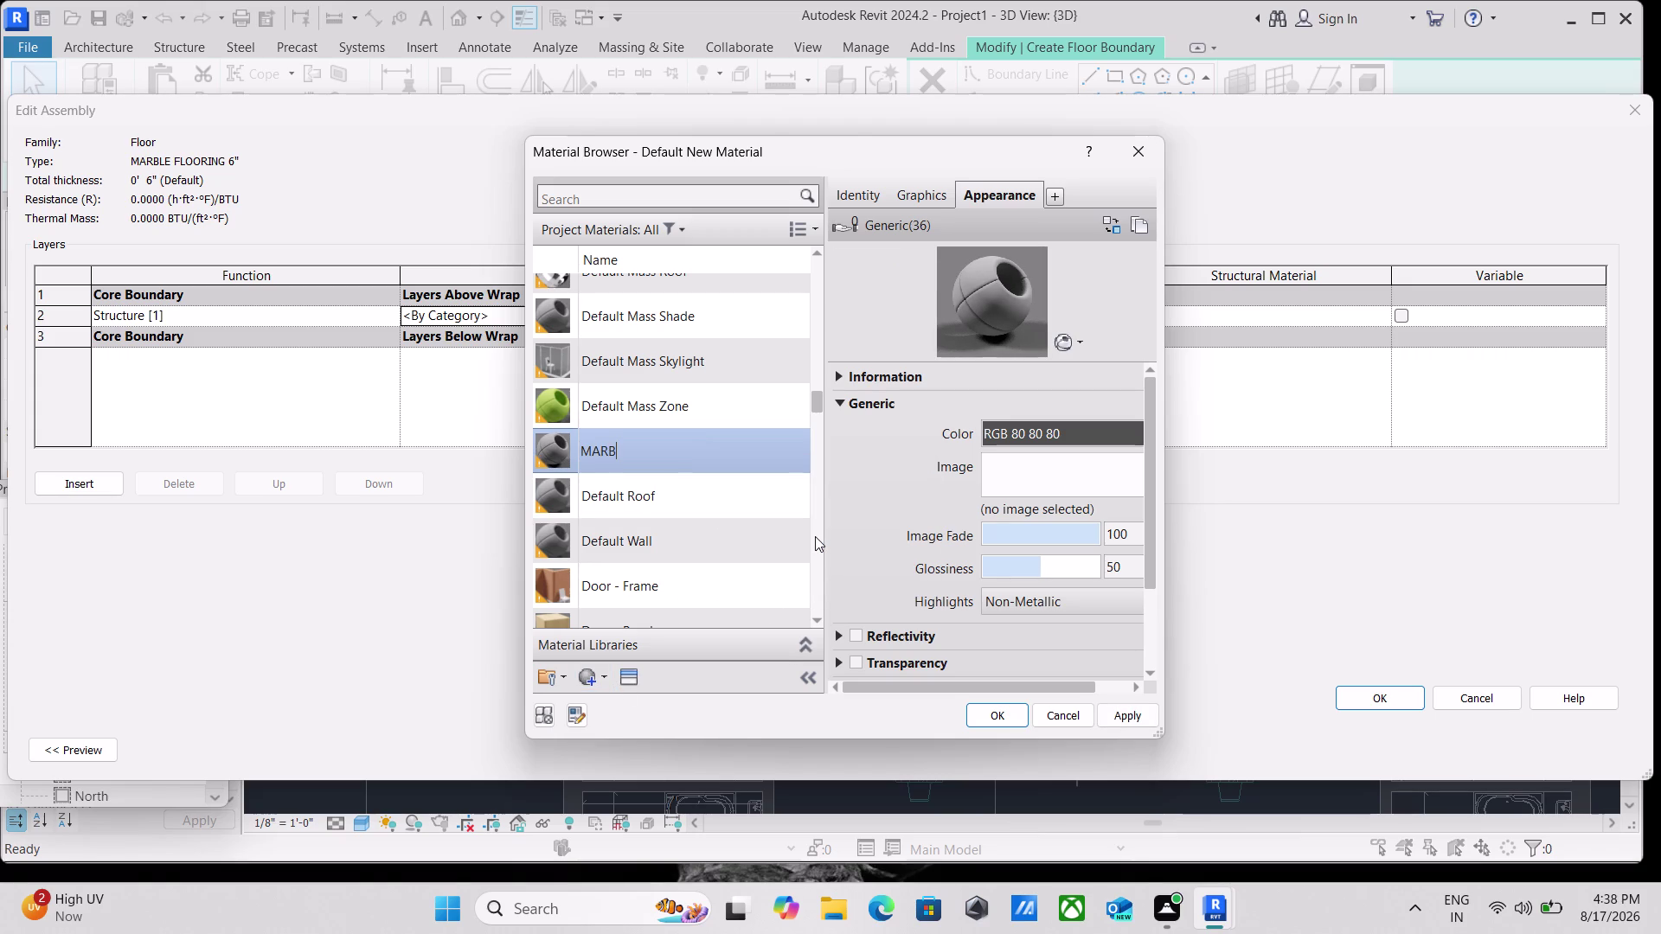
text(LE)
key(space)
text(FL)
text(OO)
text(RI)
text(NG)
key(space)
text(6)
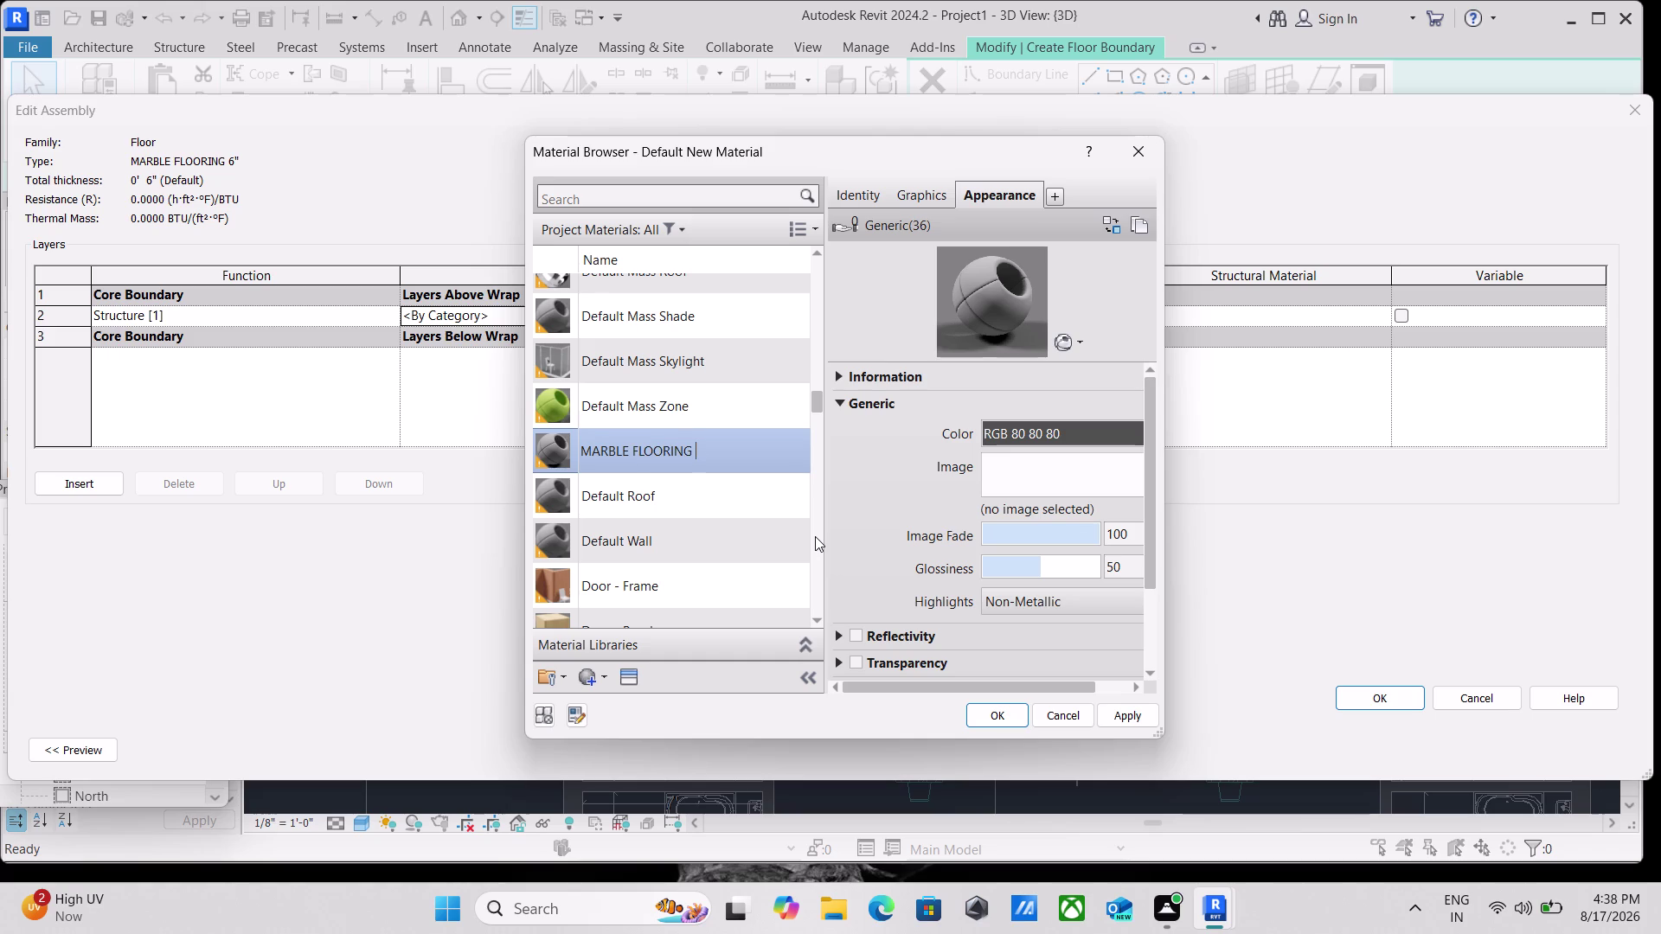
key(shift+colon)
key(BackSpace)
key(shift+quotedbl)
click(624, 685)
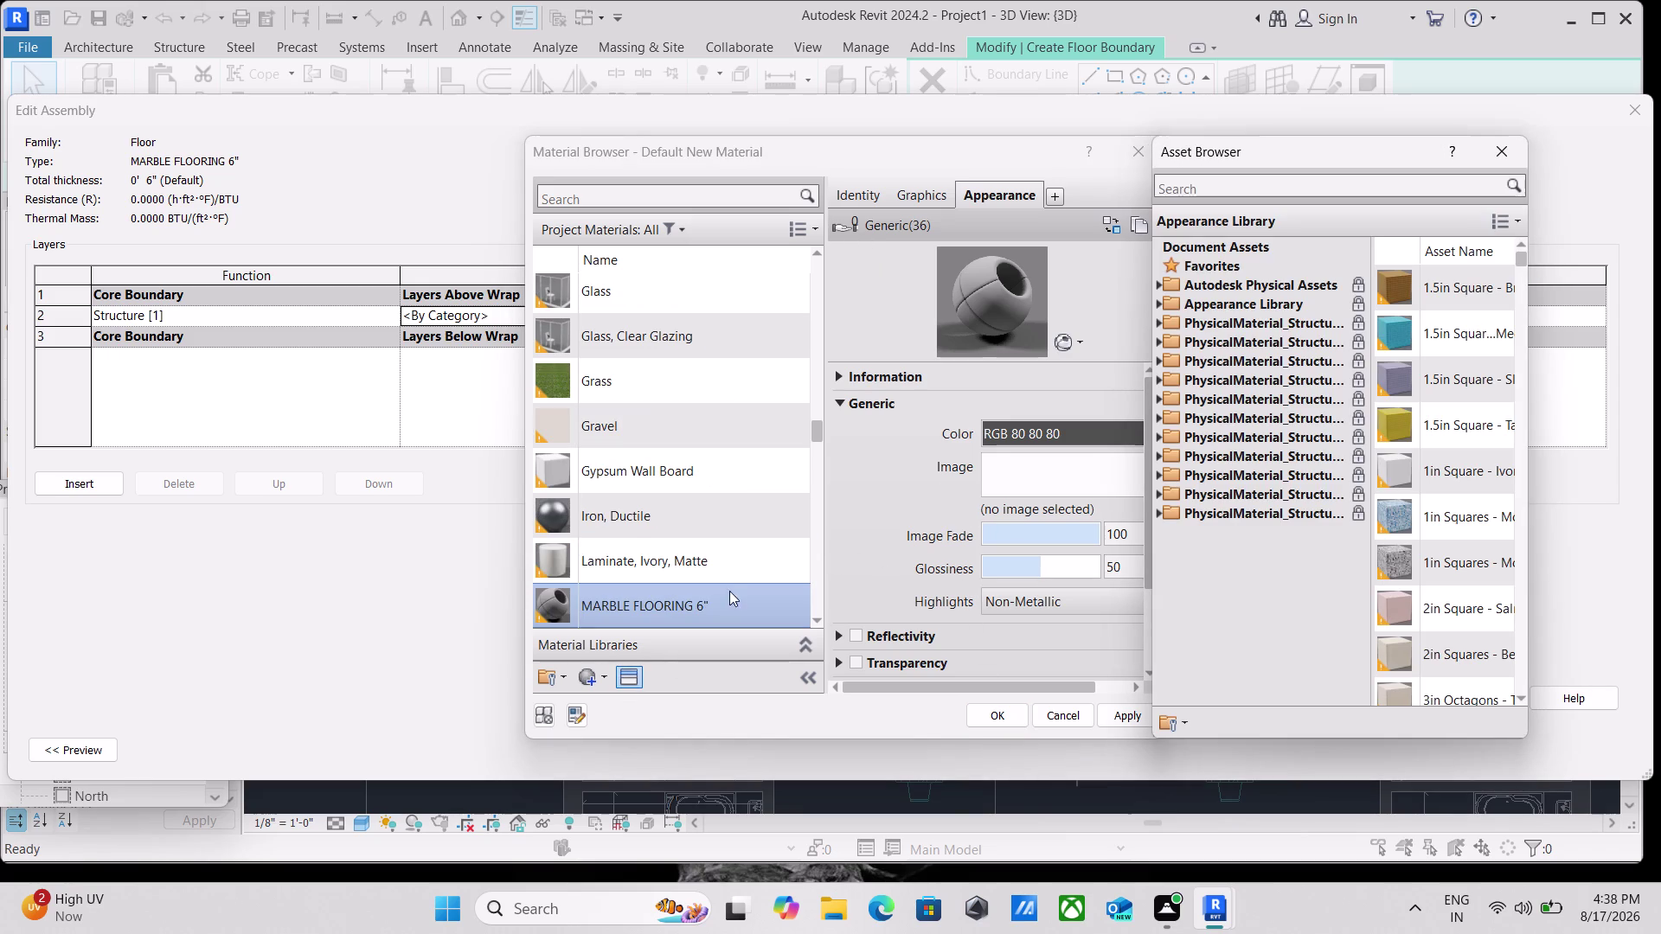
Expand the Appearance Library to the Flooring category, widening the Asset Browser.
click(1152, 320)
click(1153, 319)
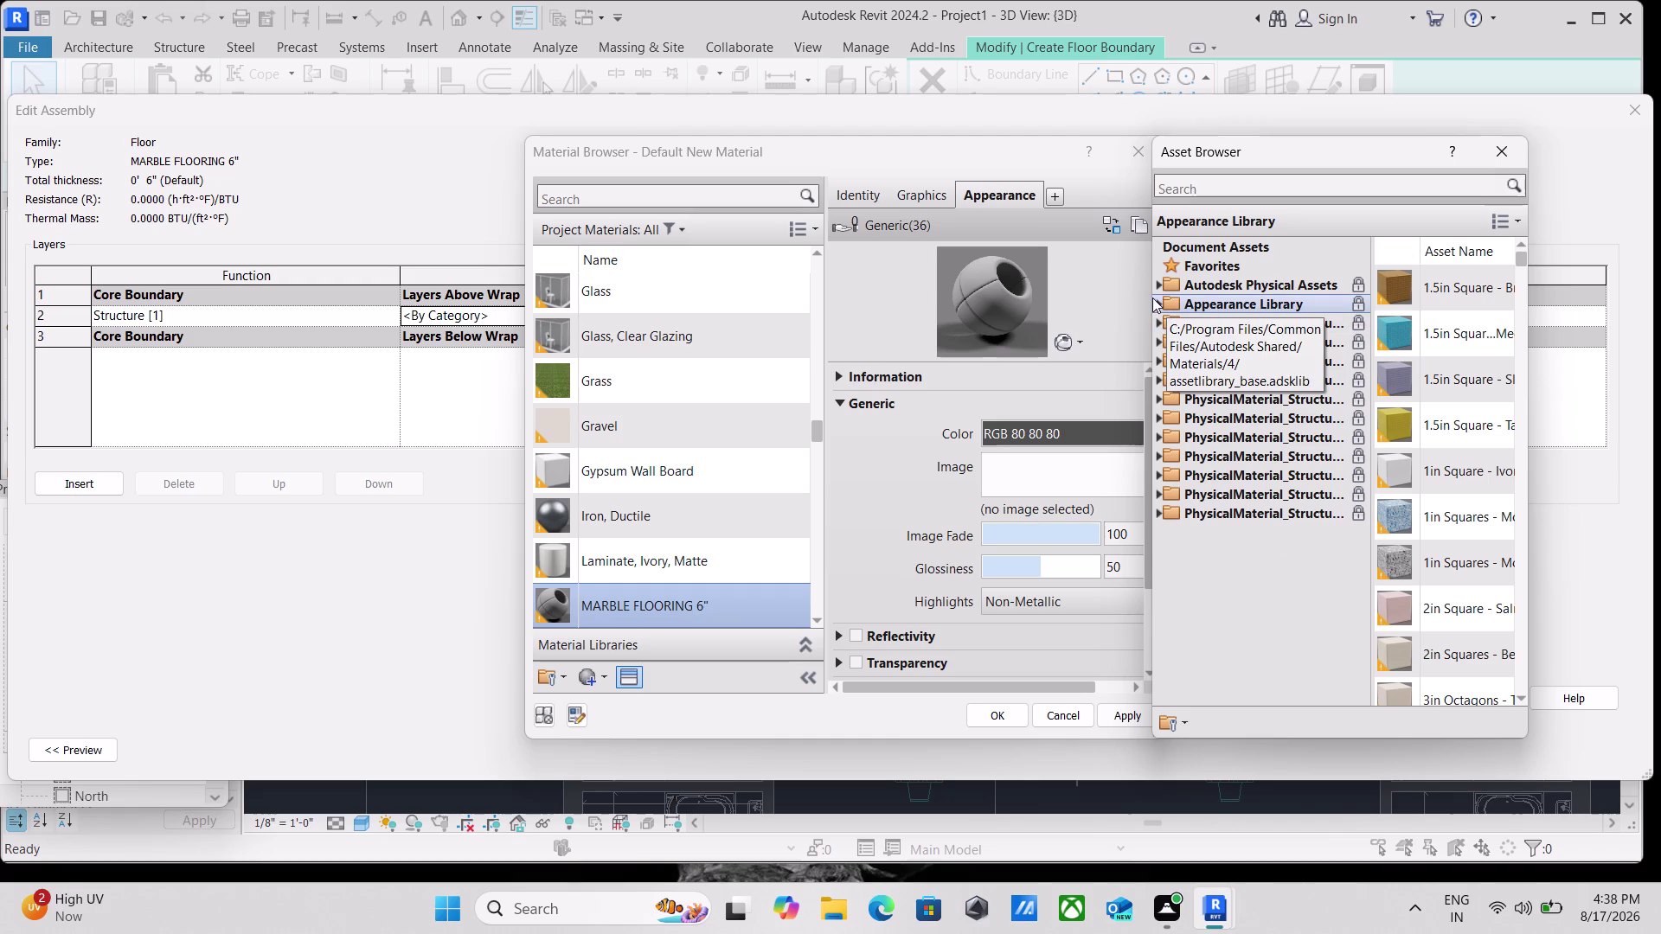
click(1153, 302)
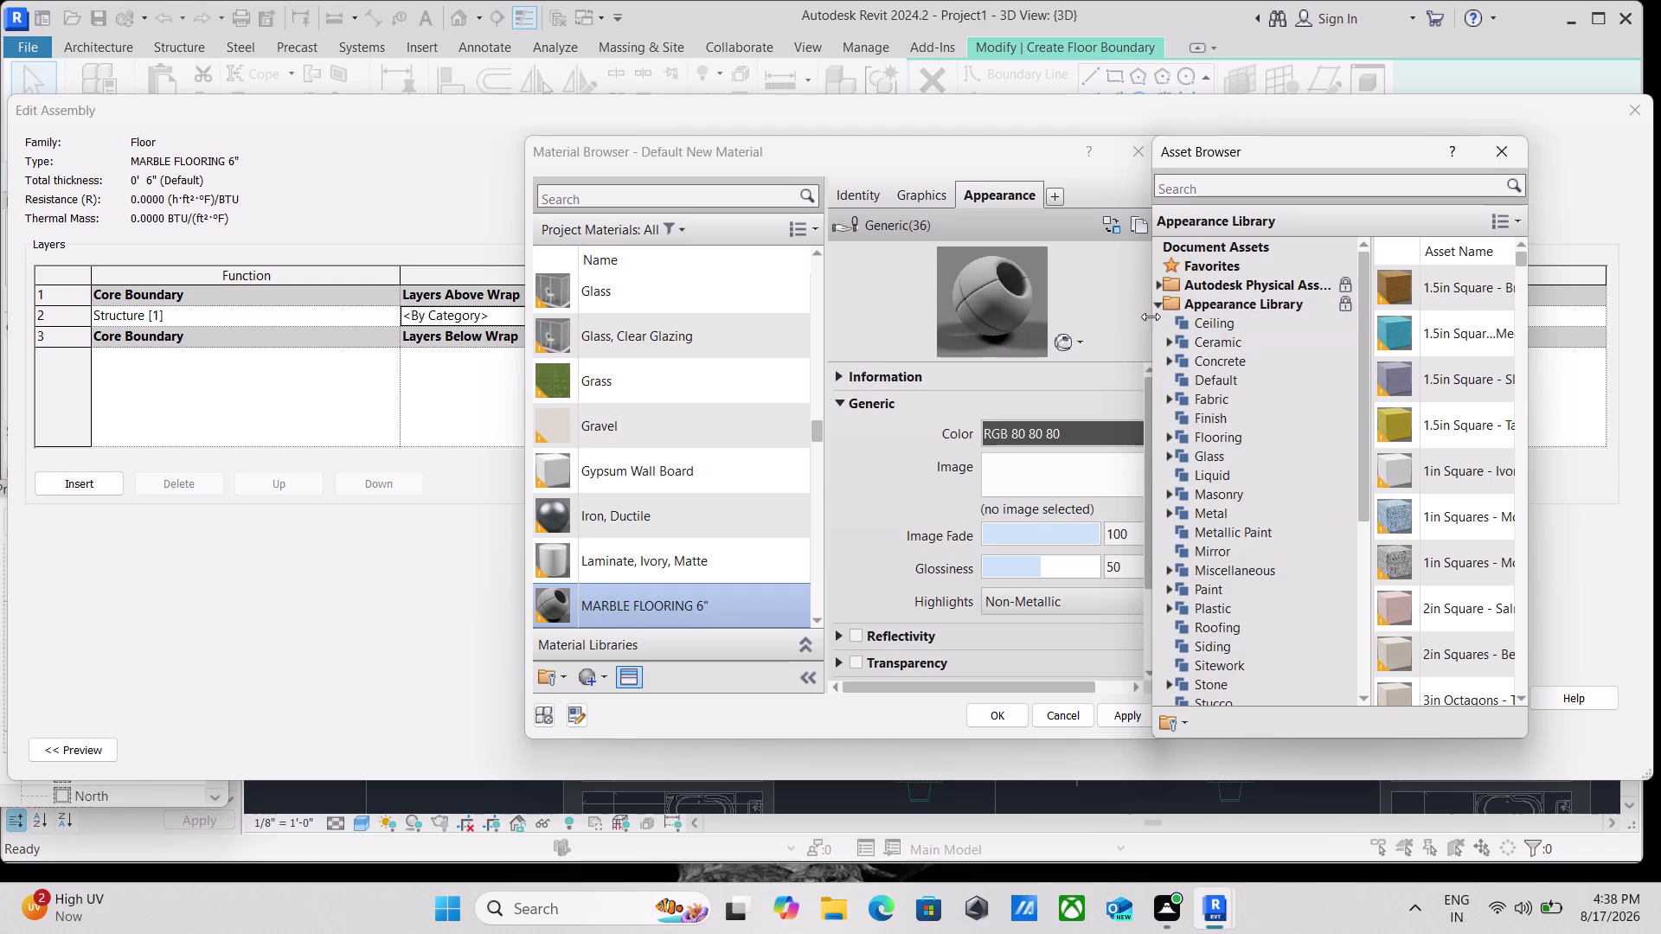
drag(1151, 316, 780, 302)
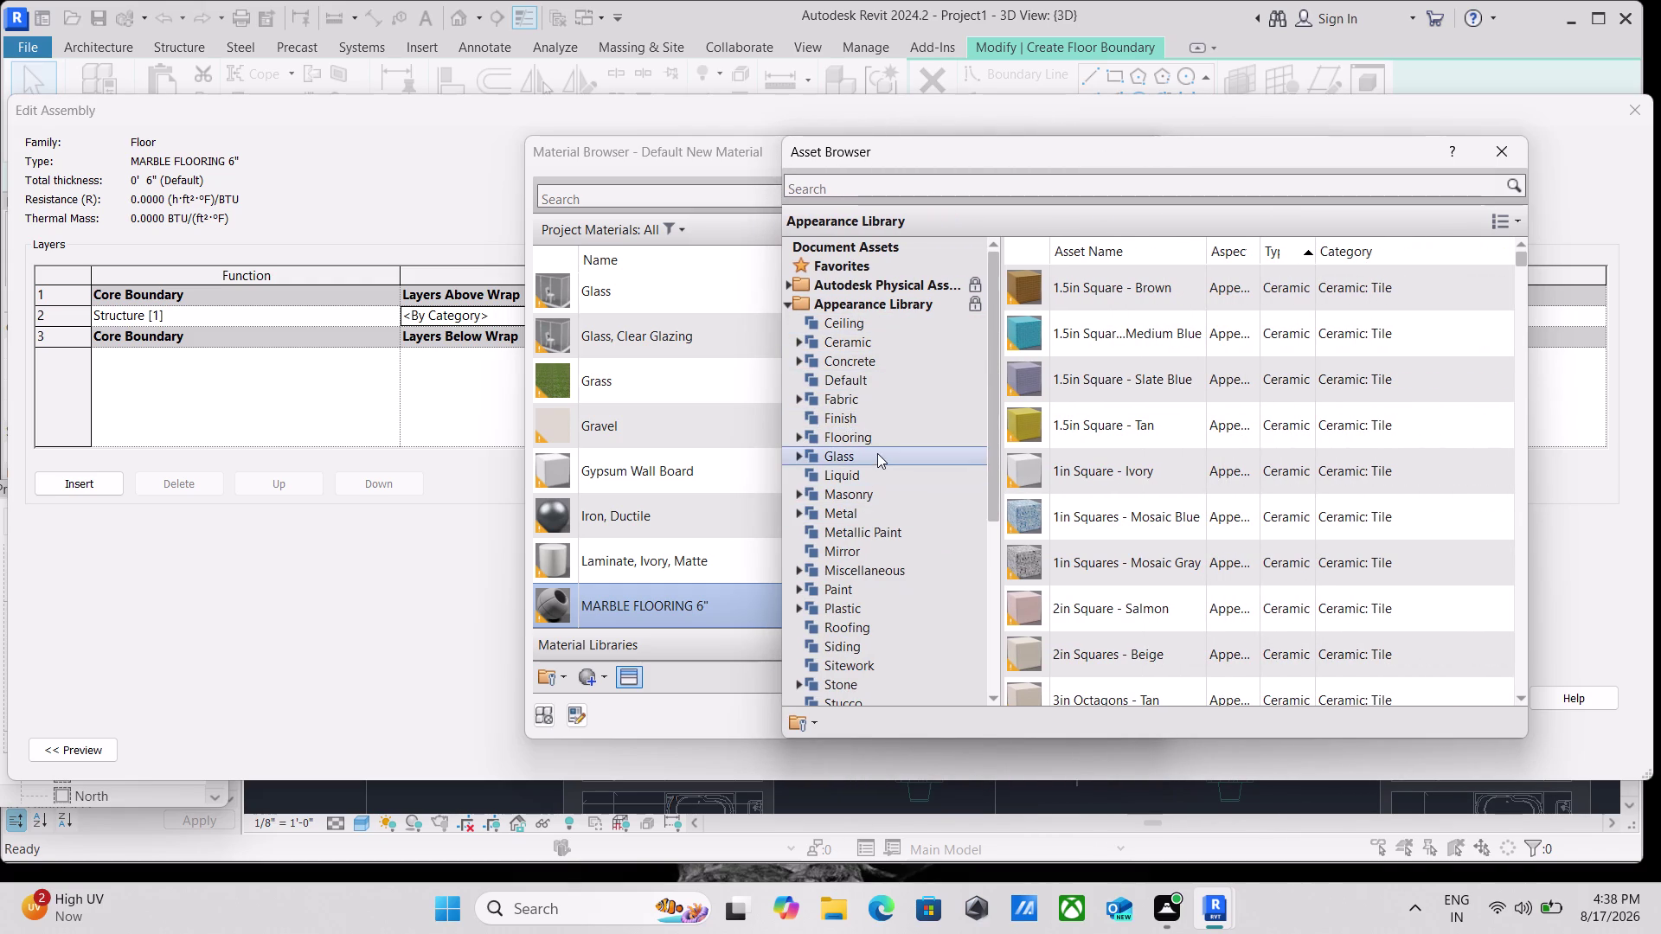
scroll(down, 3)
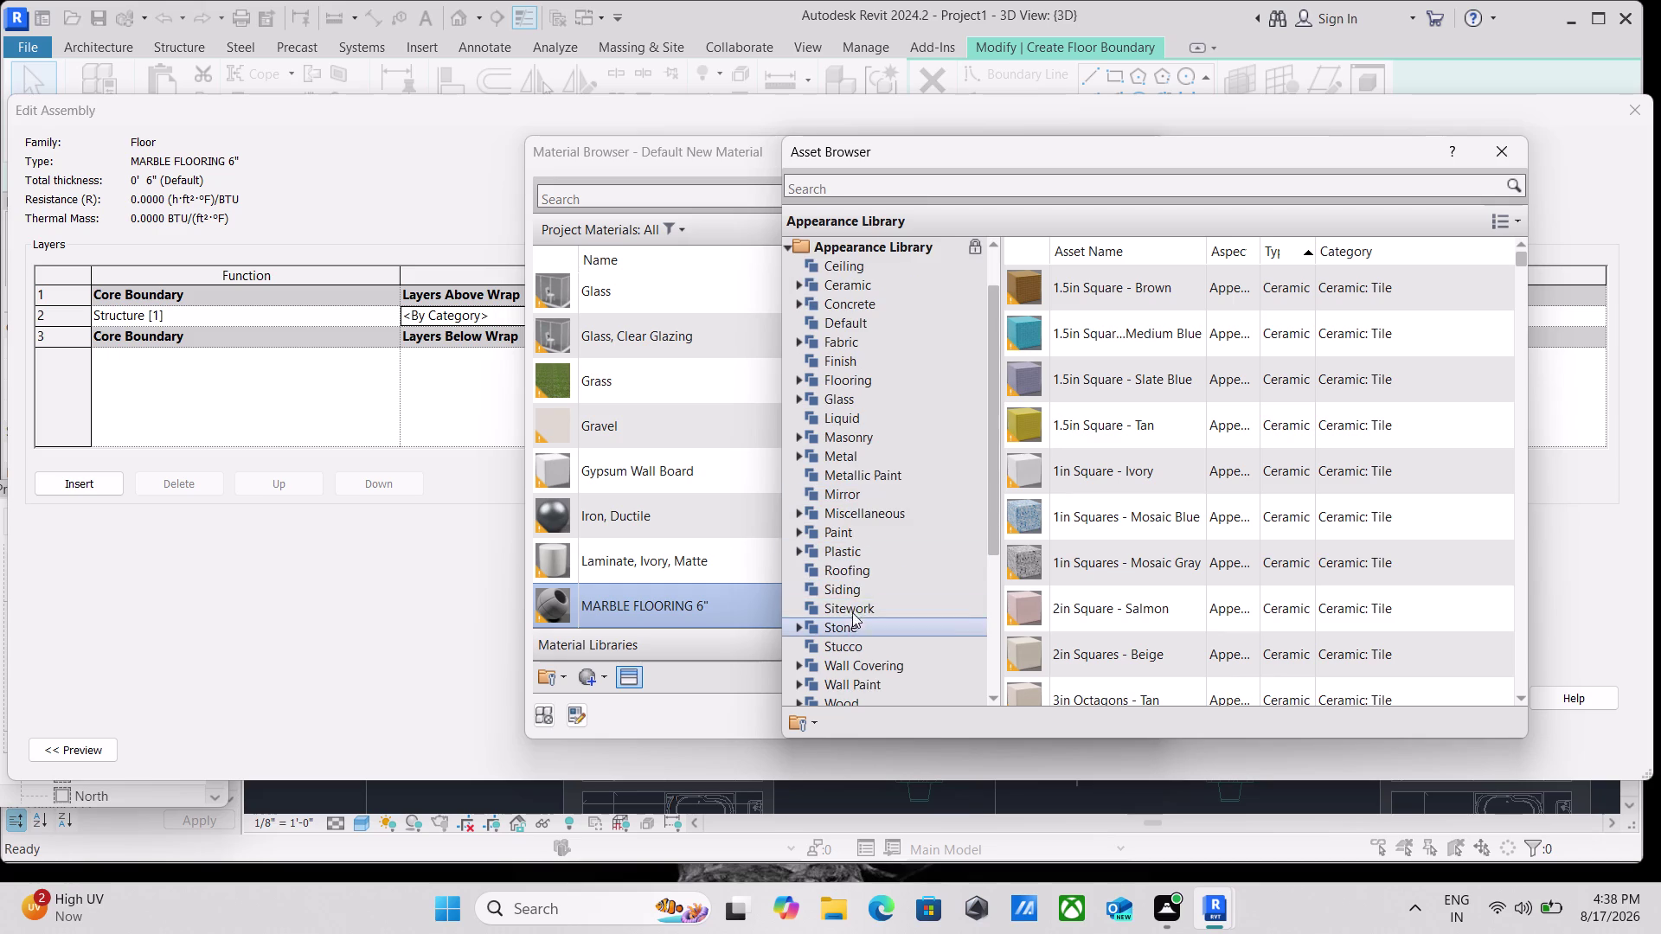
scroll(down, 3)
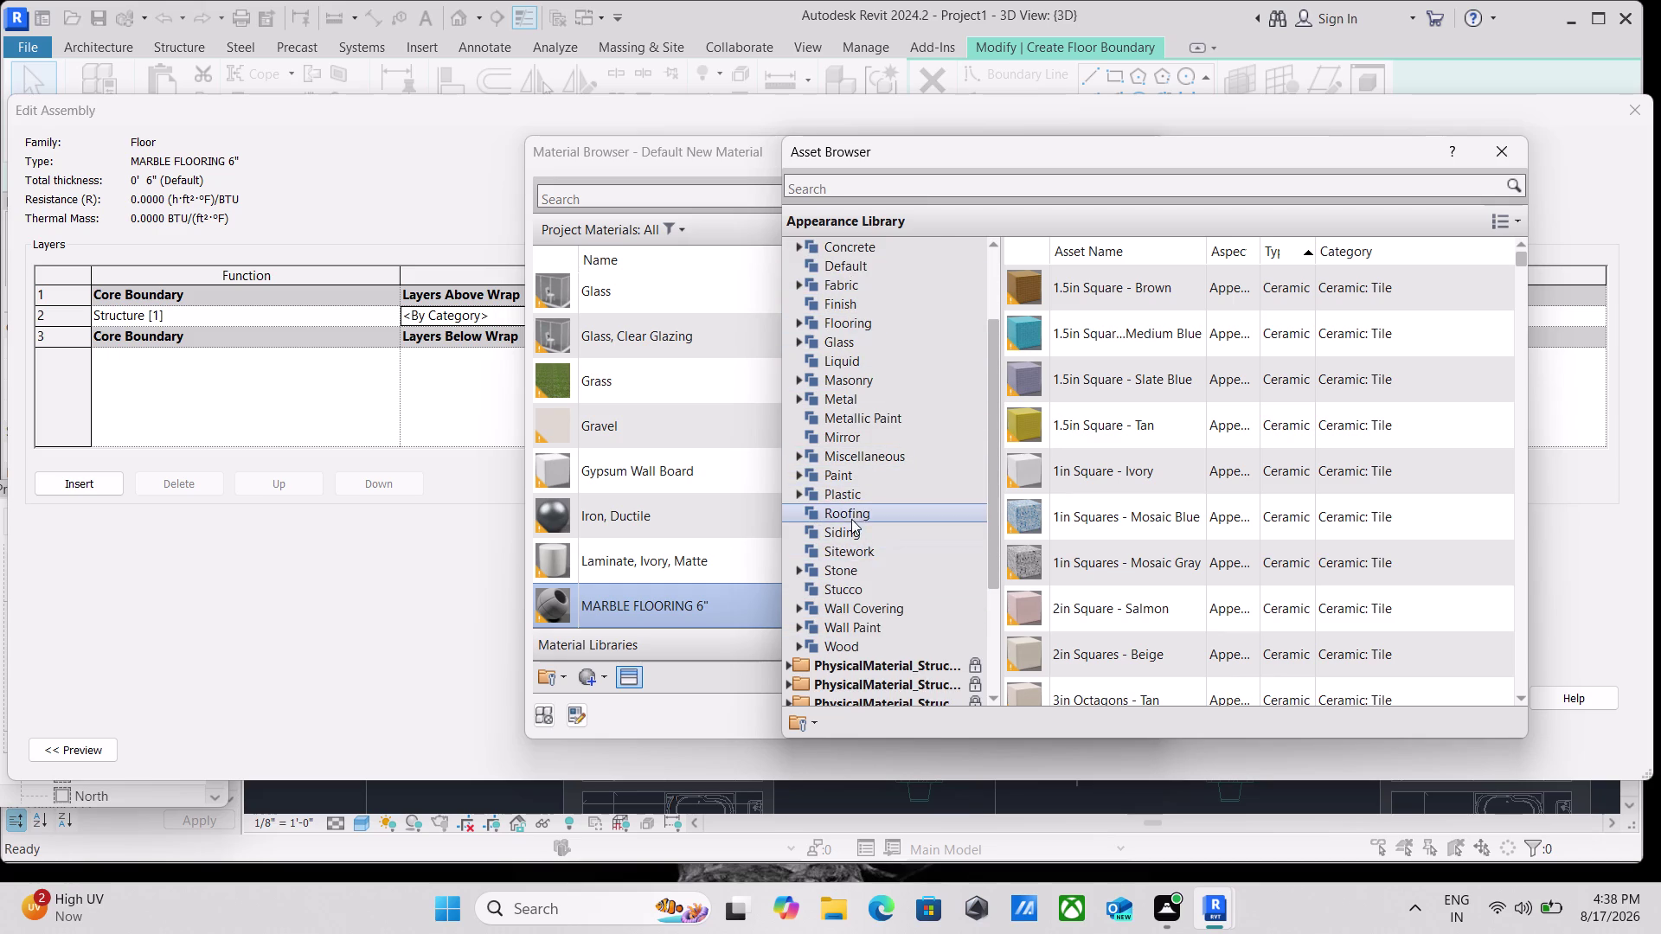
scroll(up, 3)
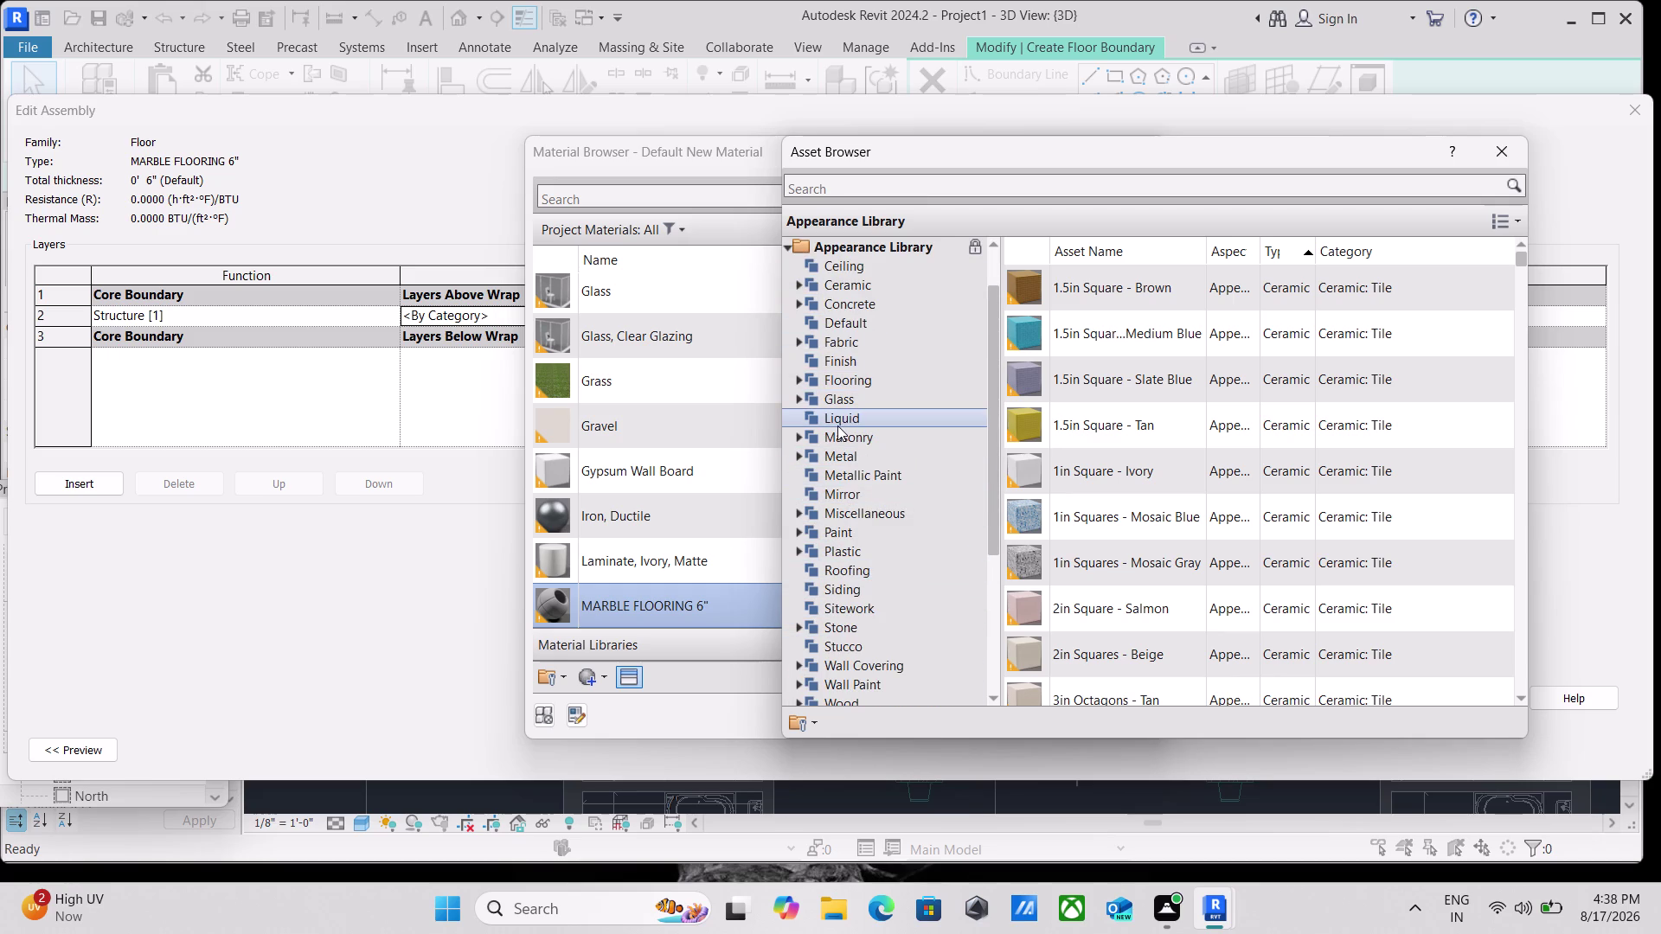
double_click(869, 382)
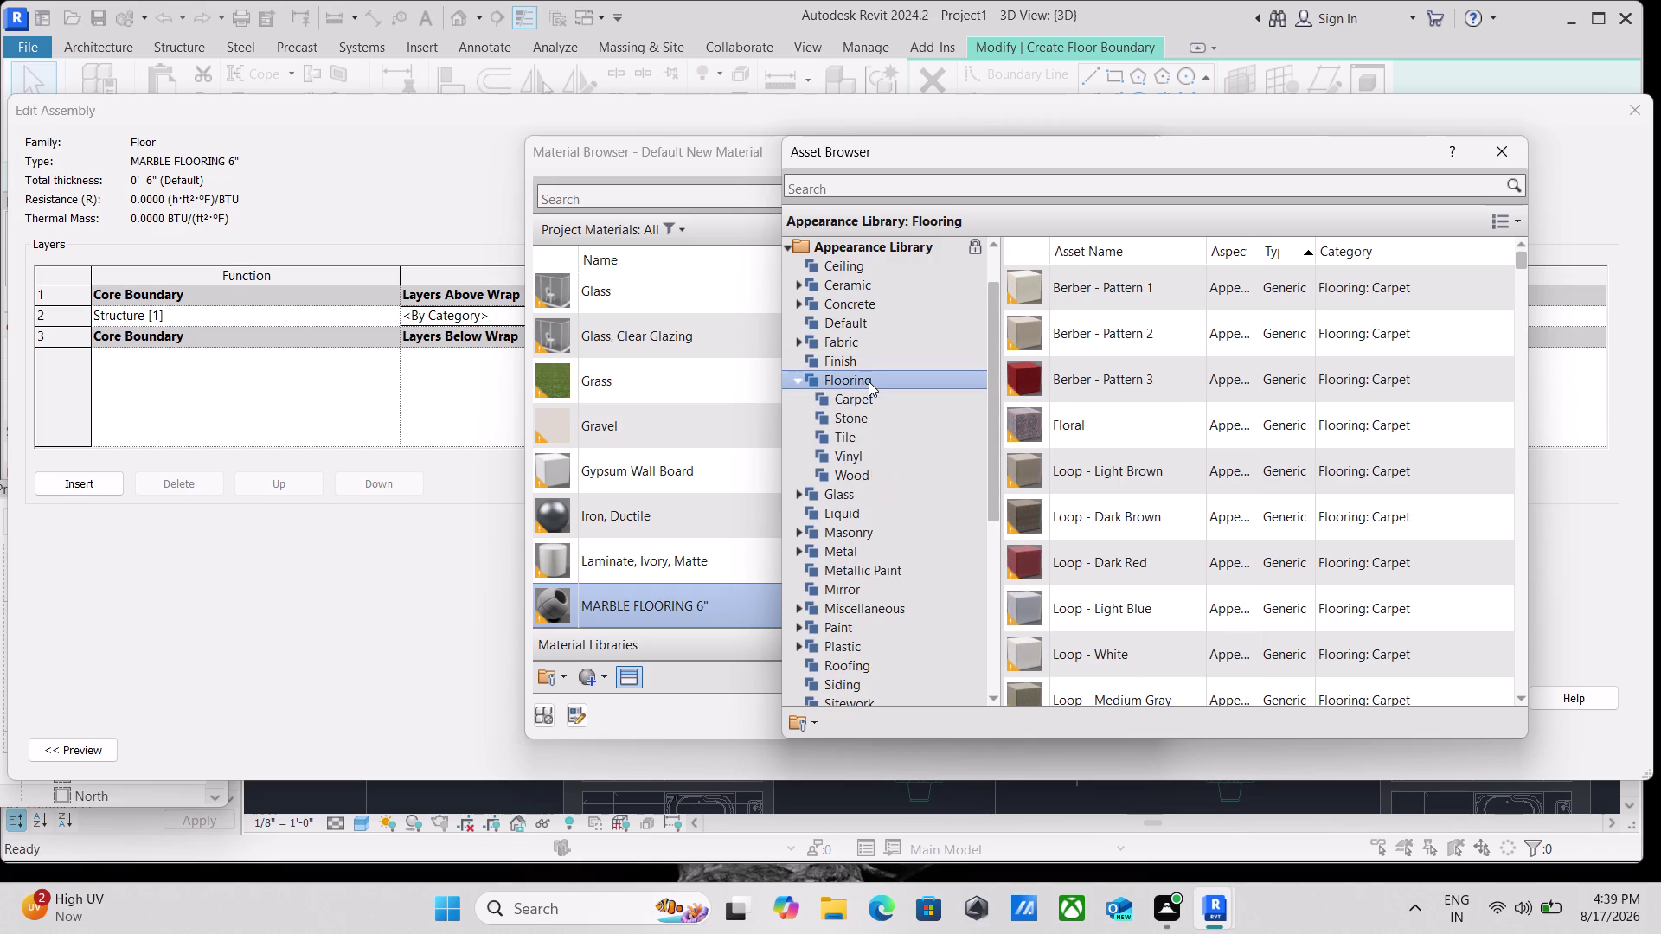
click(868, 381)
Browse the Flooring appearance assets down to the White Ash entry.
scroll(down, 3)
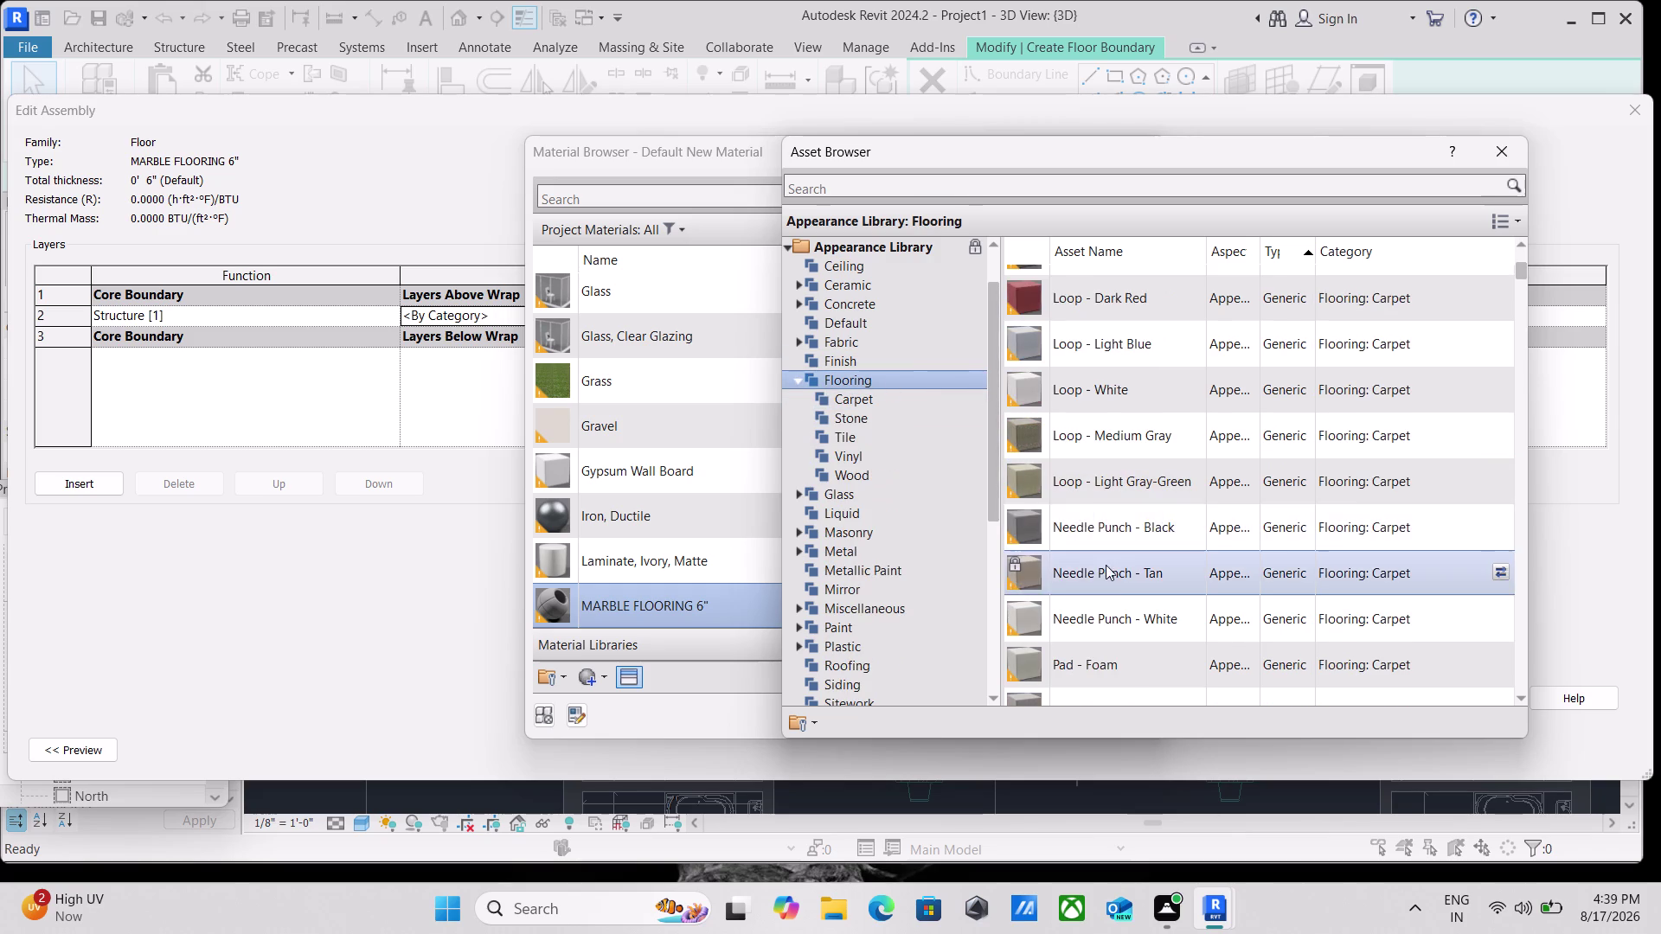
scroll(down, 3)
scroll(down, 3)
scroll(down, 3)
scroll(down, 3)
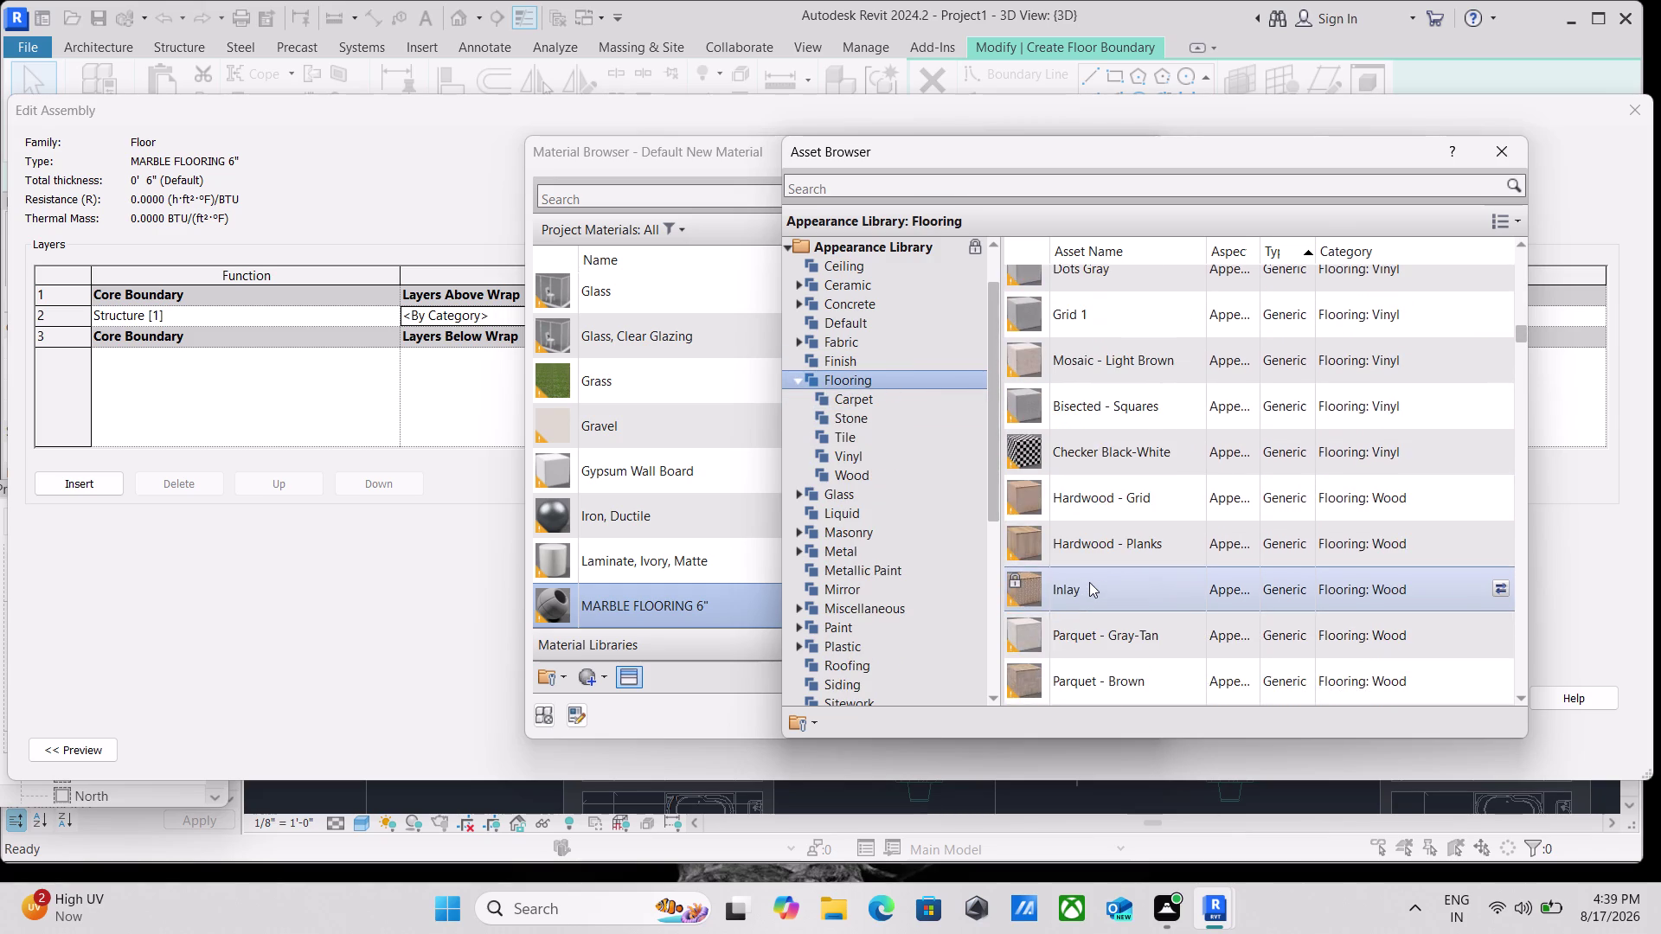
scroll(up, 3)
scroll(down, 3)
scroll(down, 3)
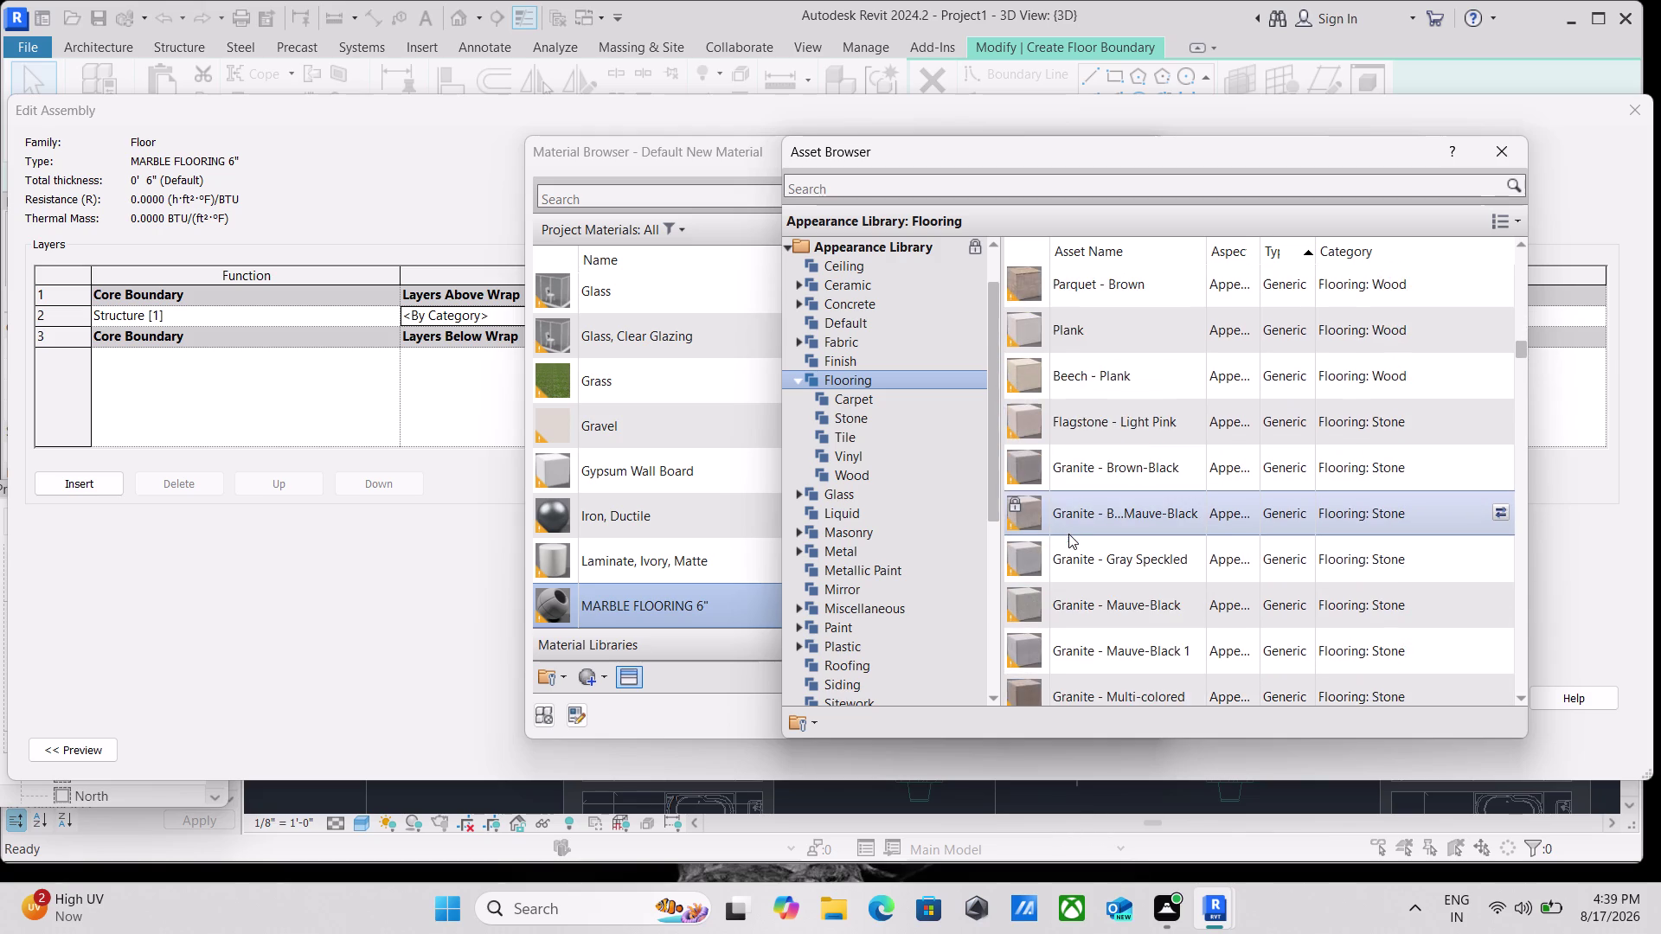
scroll(down, 3)
scroll(down, 3)
scroll(up, 3)
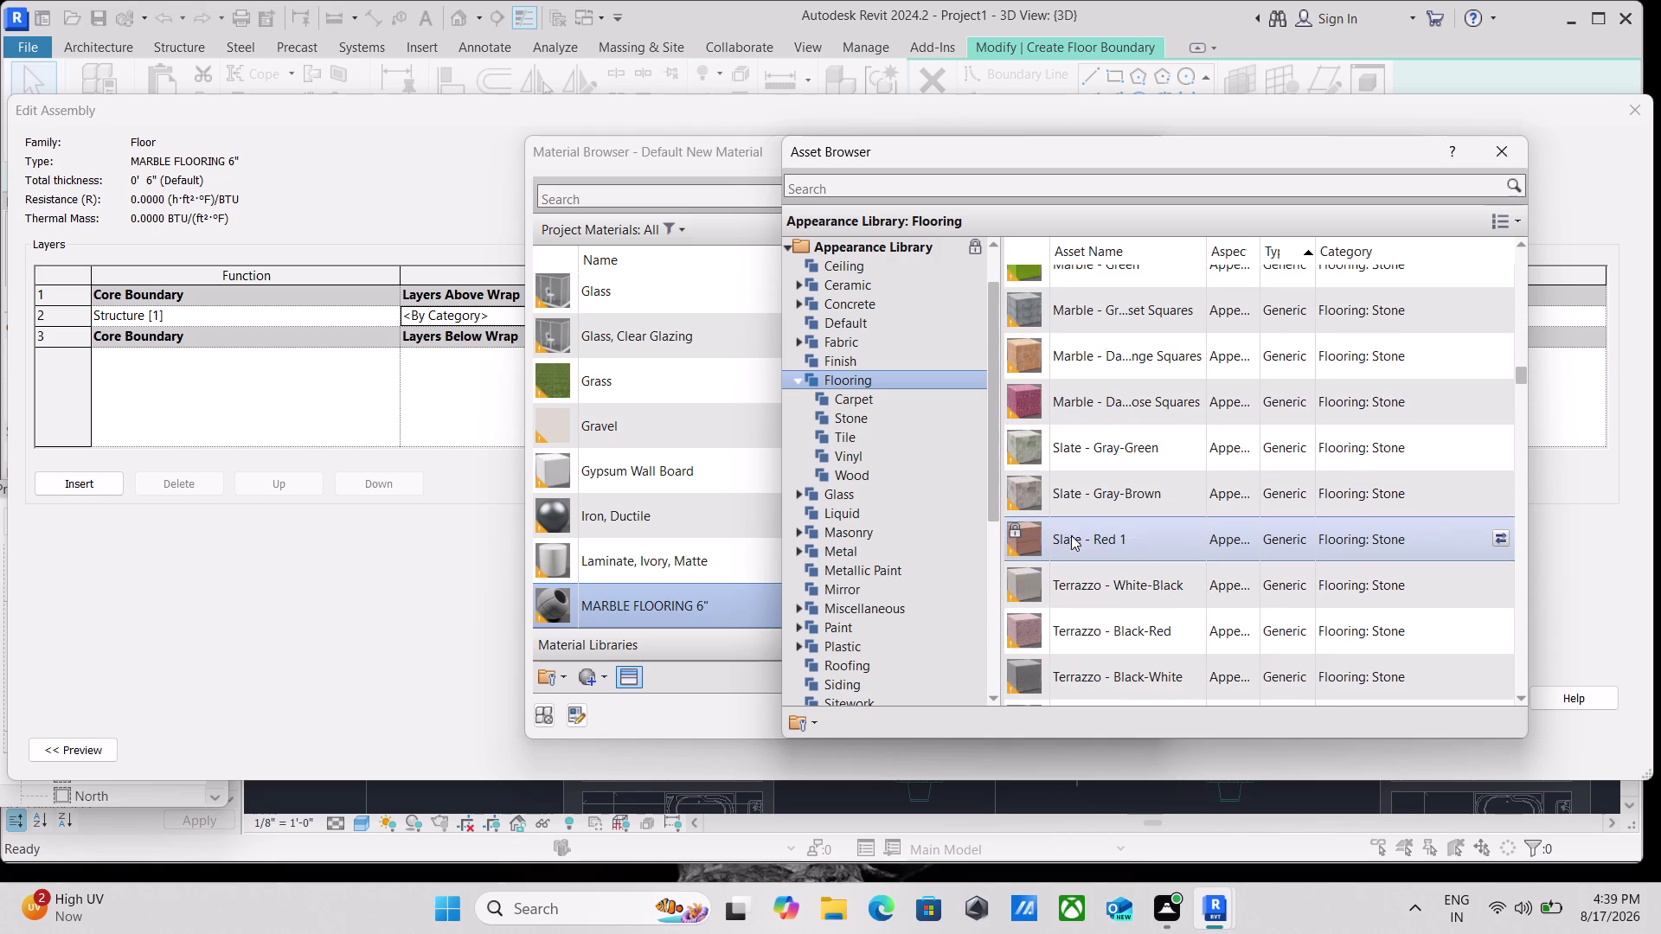
scroll(up, 3)
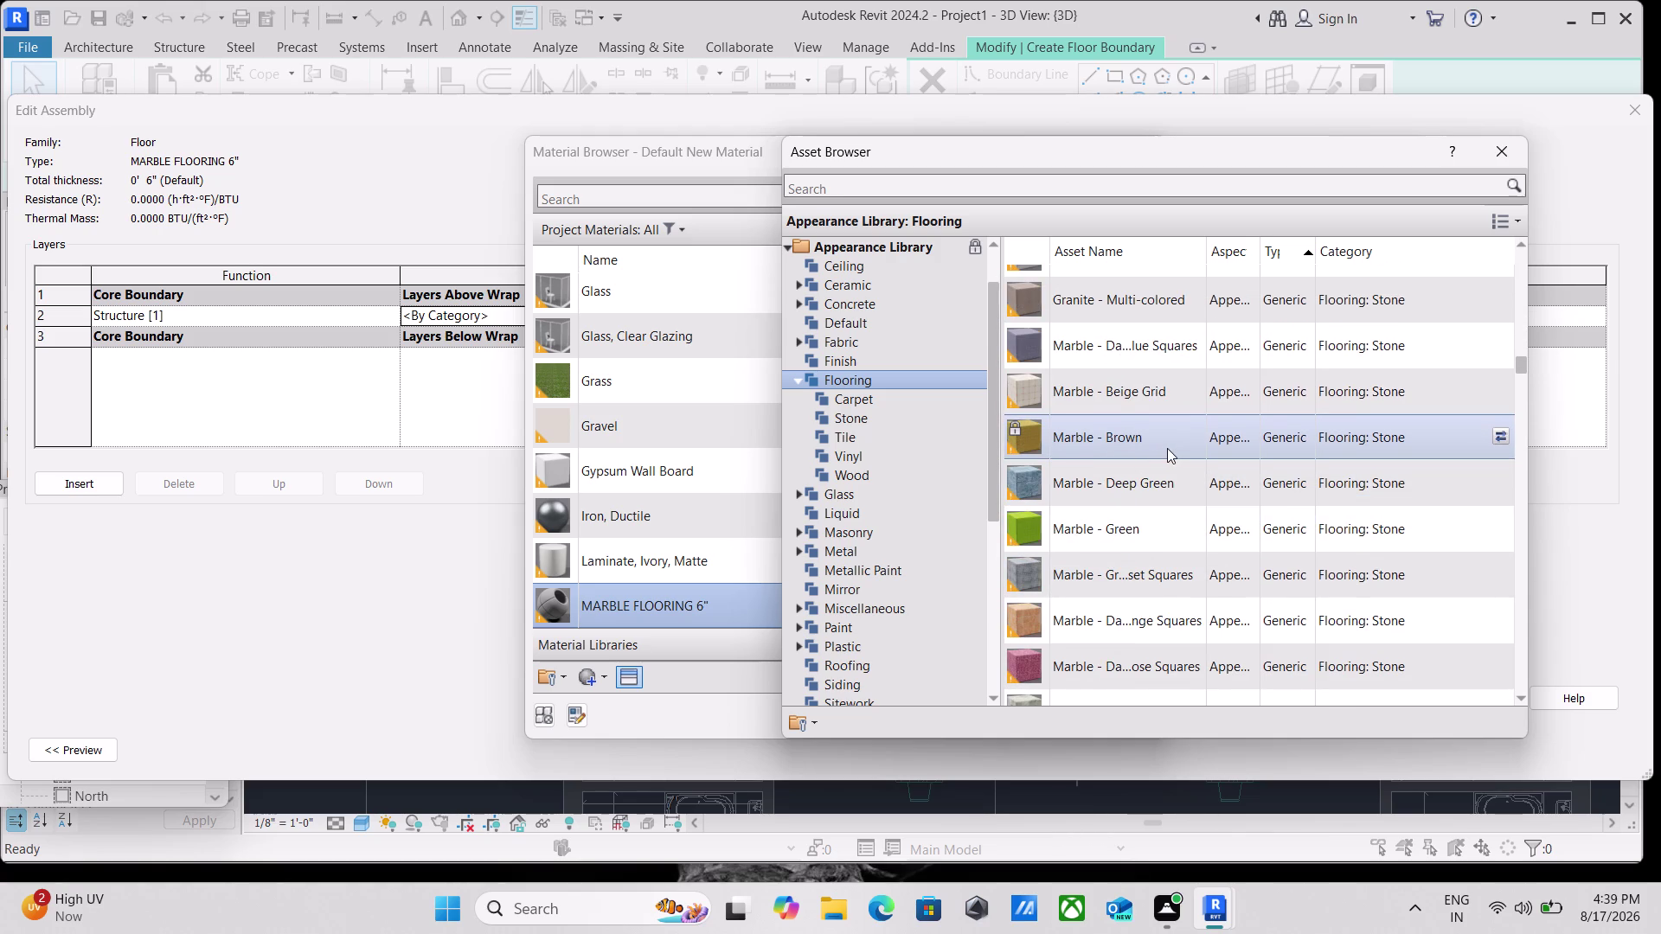
scroll(down, 3)
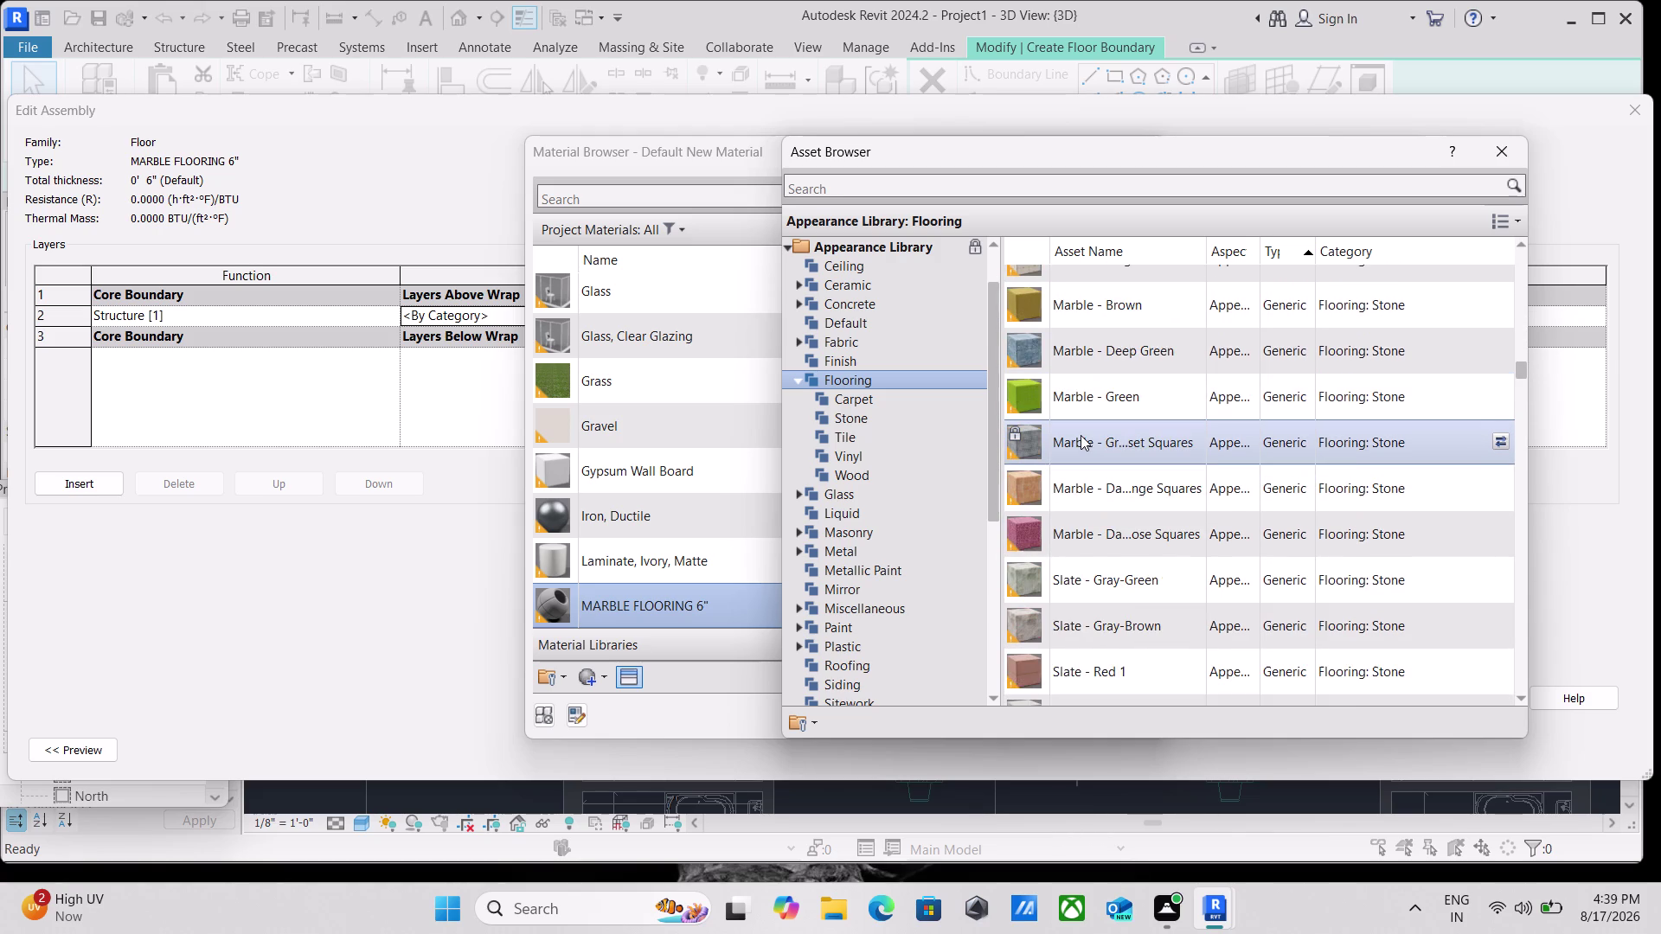
scroll(up, 3)
scroll(down, 3)
scroll(down, 3)
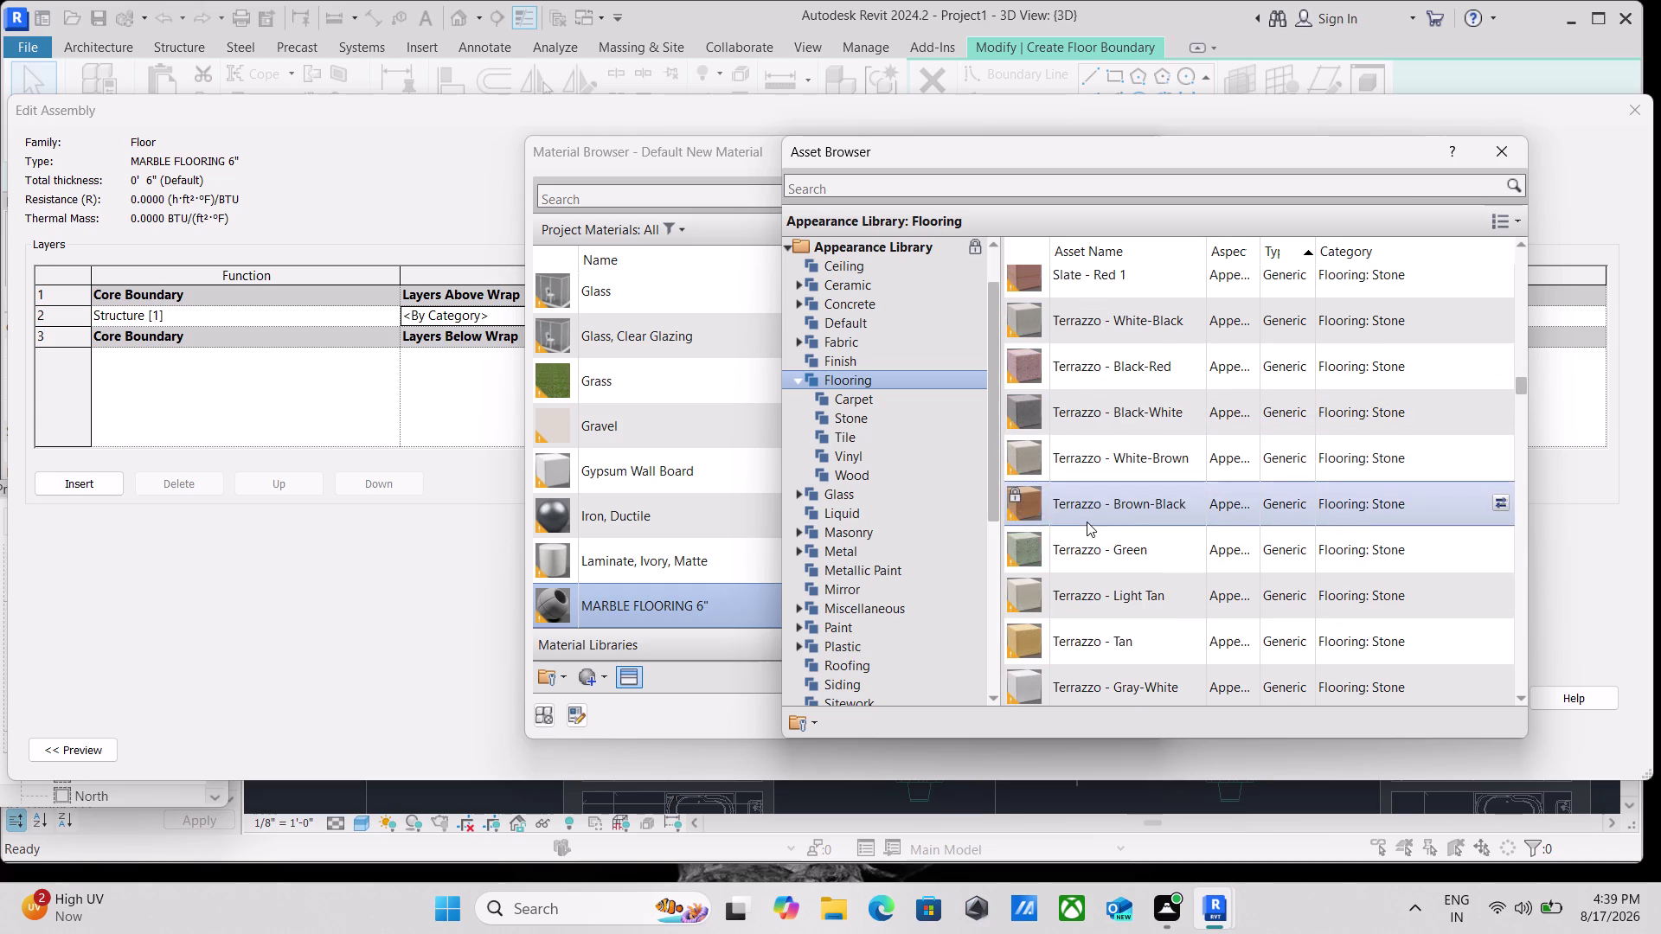
scroll(up, 3)
scroll(down, 3)
scroll(down, 3)
scroll(down, 3)
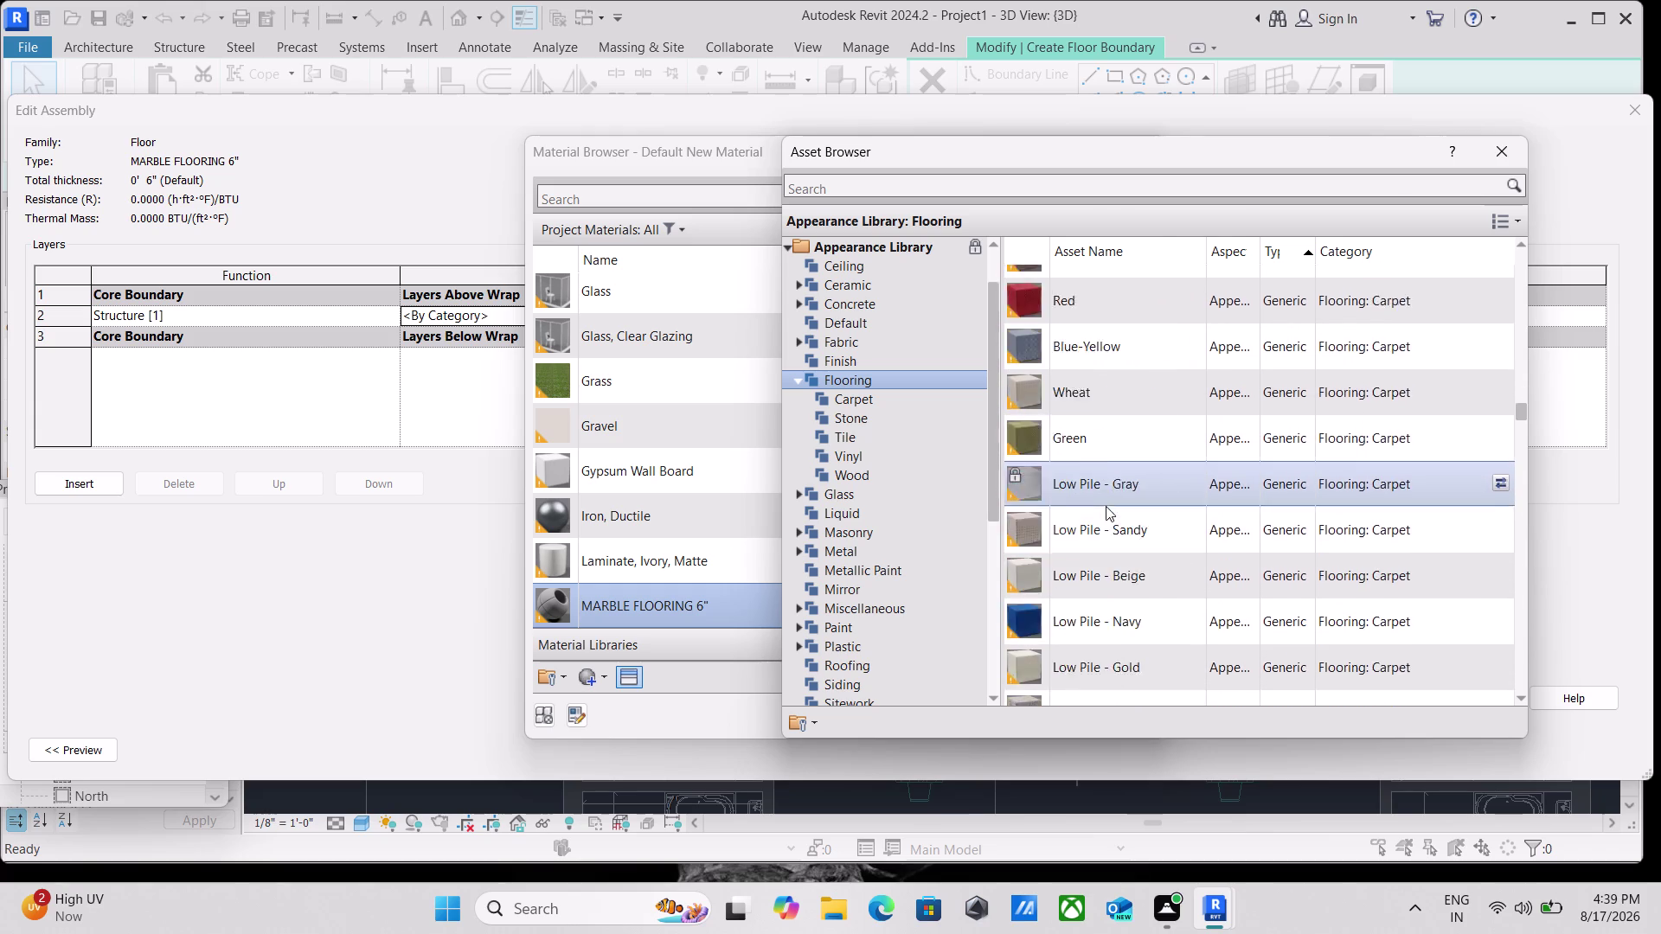
scroll(down, 3)
scroll(up, 3)
scroll(down, 3)
scroll(down, 3)
scroll(down, 3)
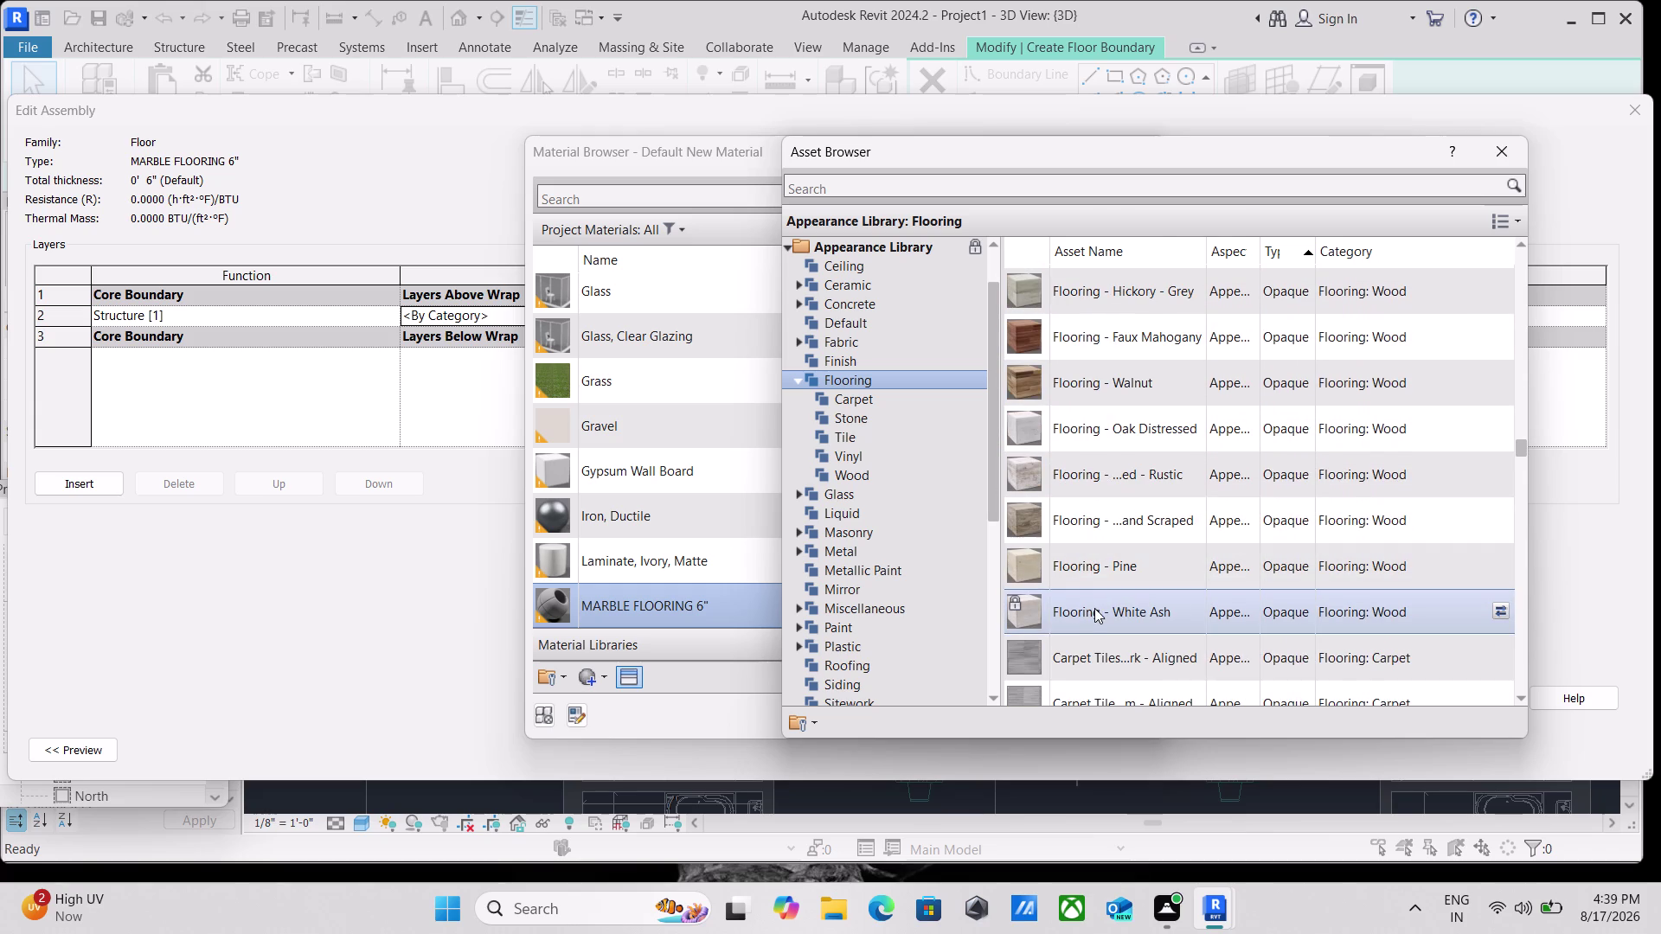
scroll(down, 3)
scroll(up, 3)
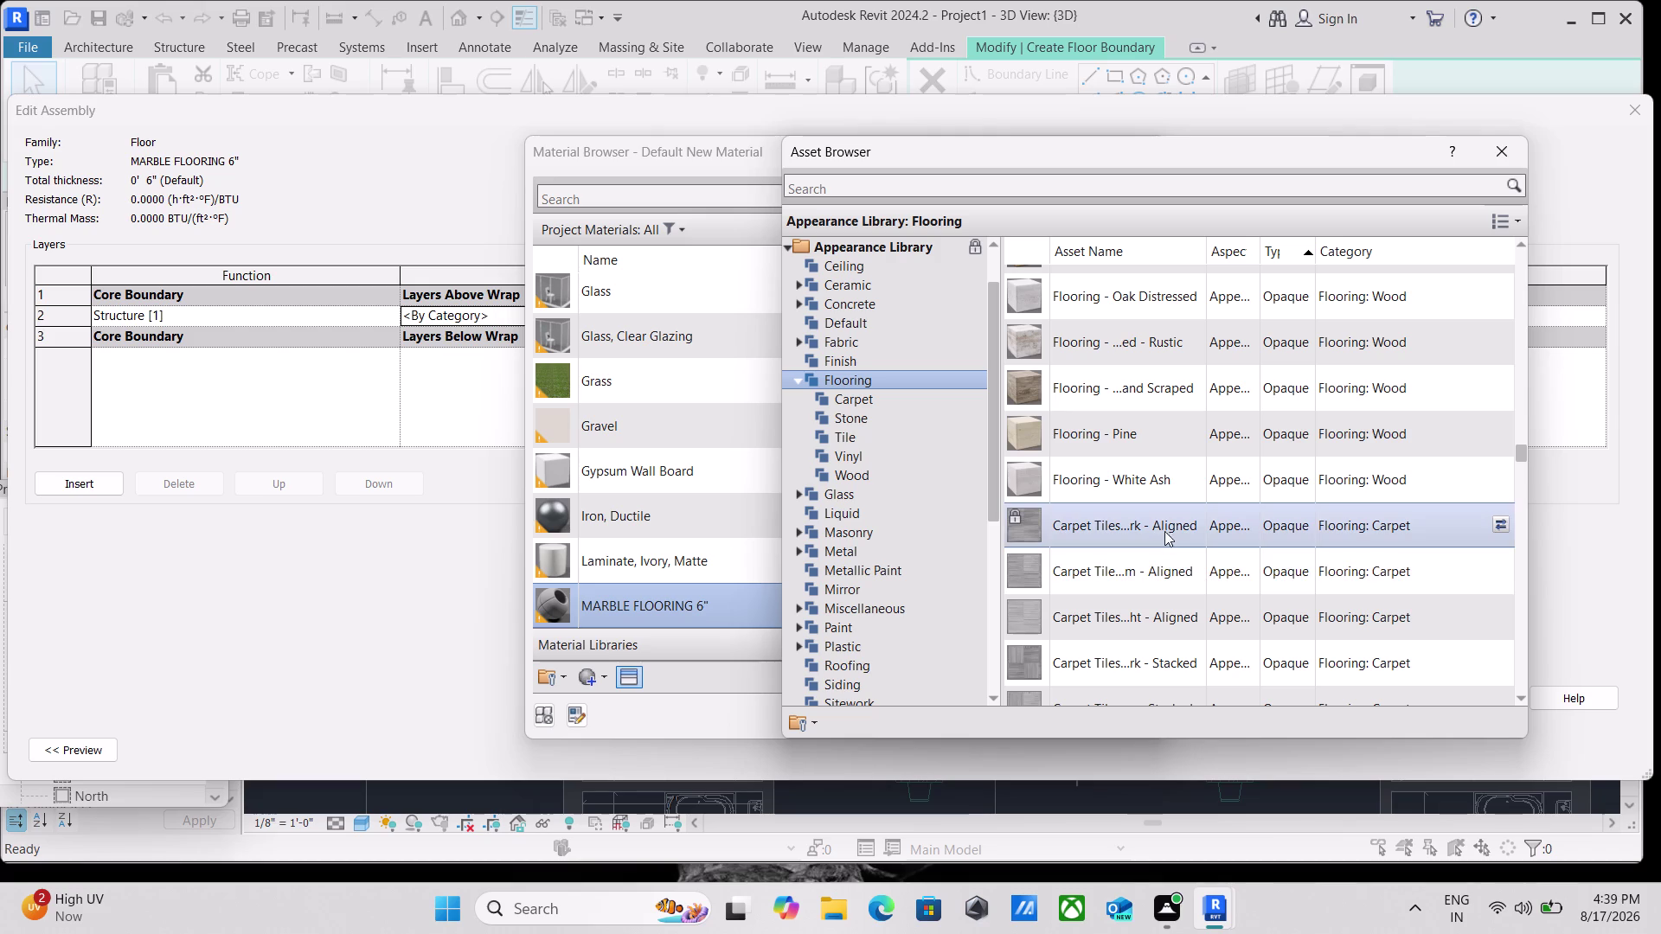
click(1144, 520)
double_click(1090, 538)
double_click(1116, 479)
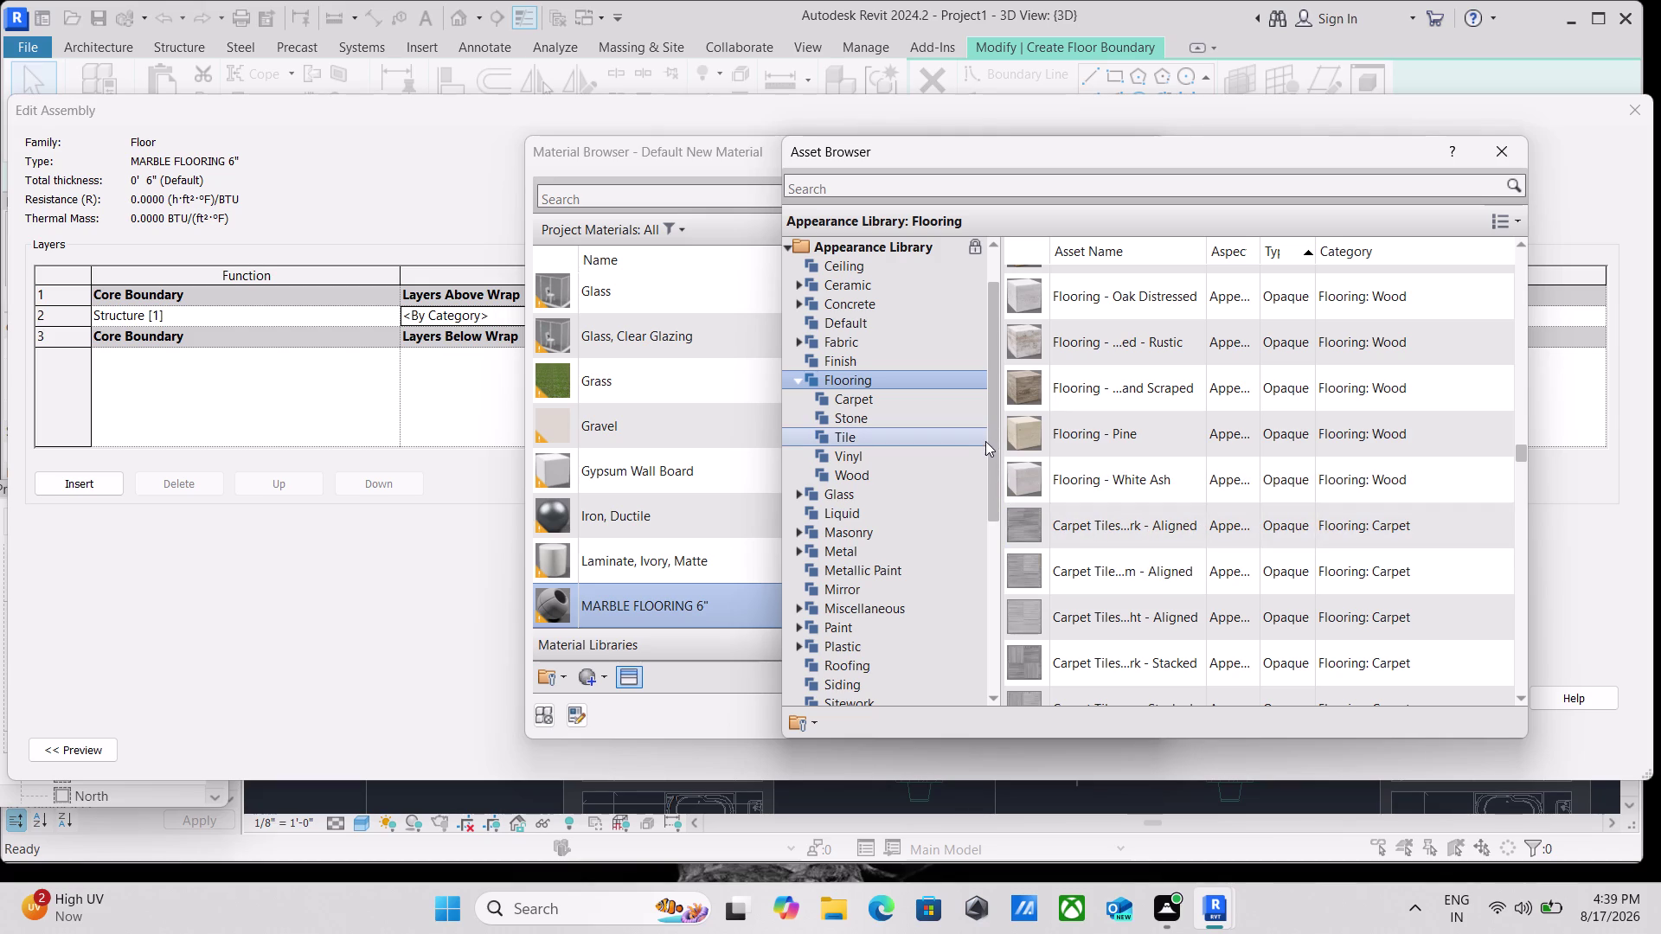
Apply Flooring - White Ash as the material's appearance and close the Asset Browser.
drag(1003, 445, 1131, 463)
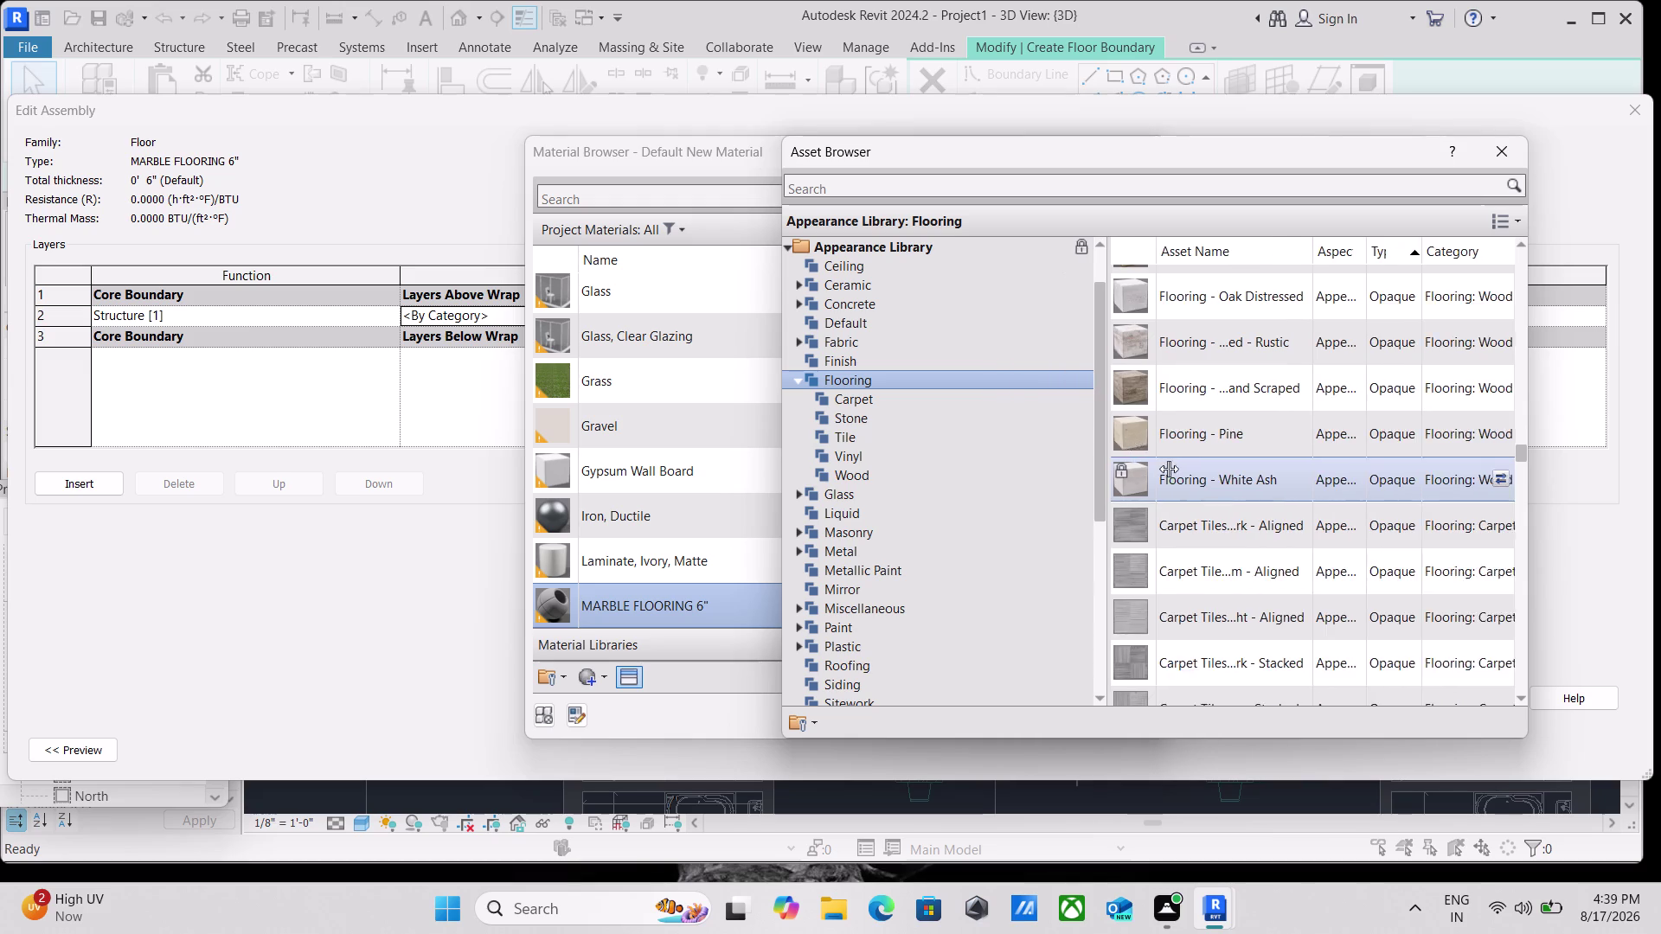
drag(1131, 463, 1377, 502)
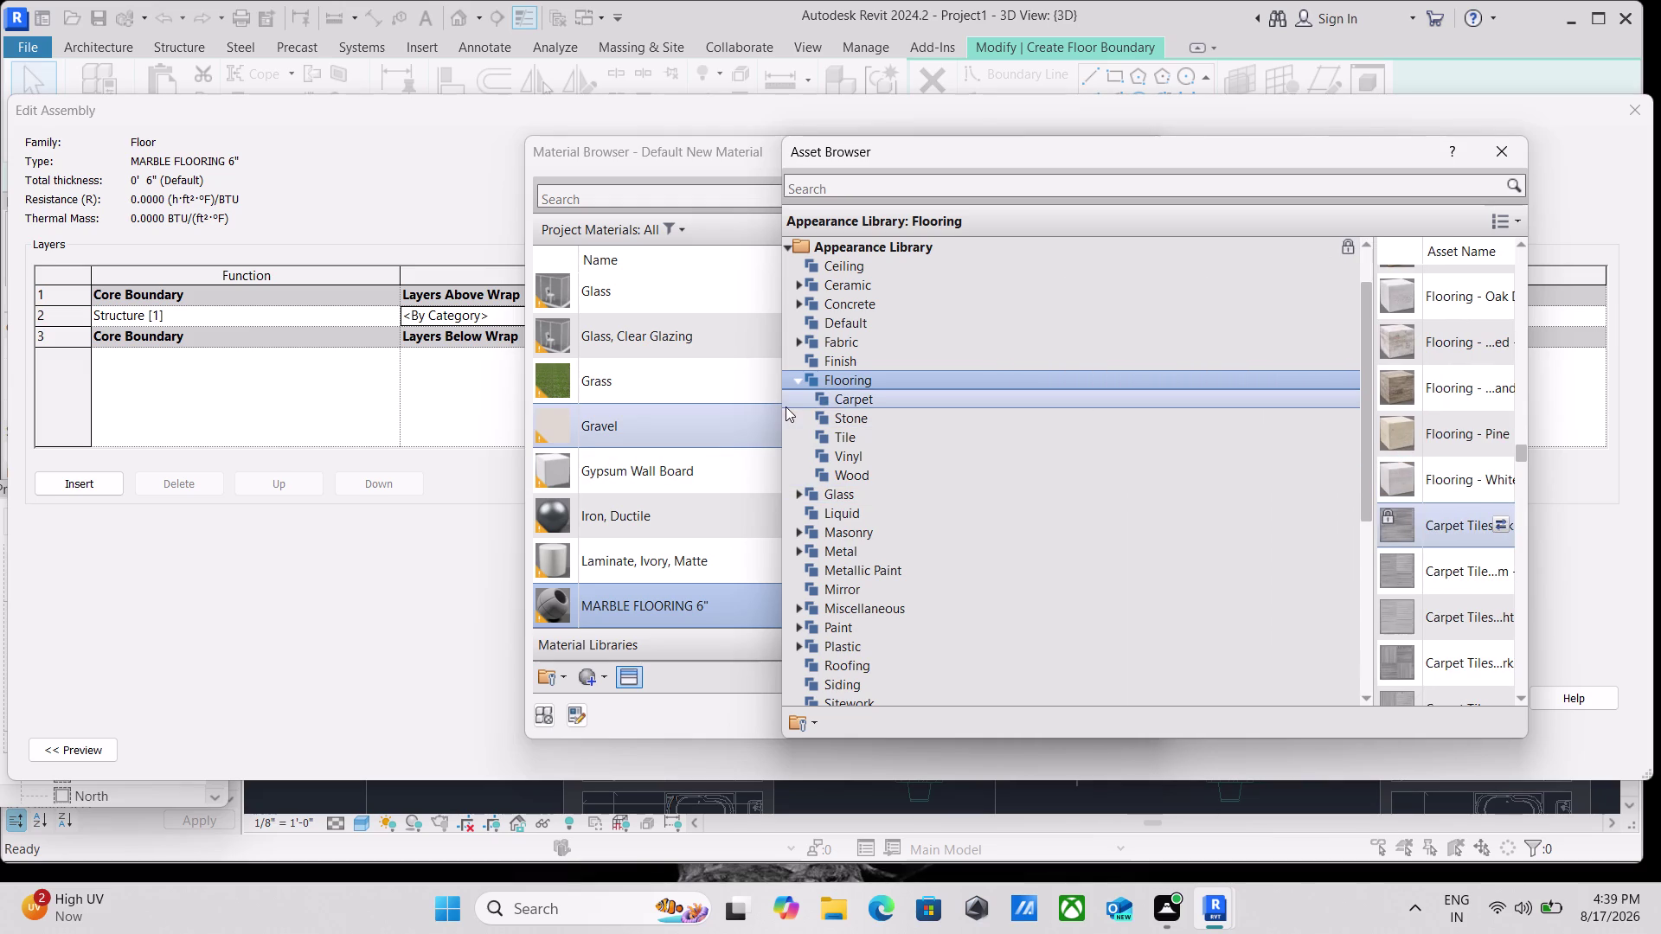
drag(779, 401, 1410, 487)
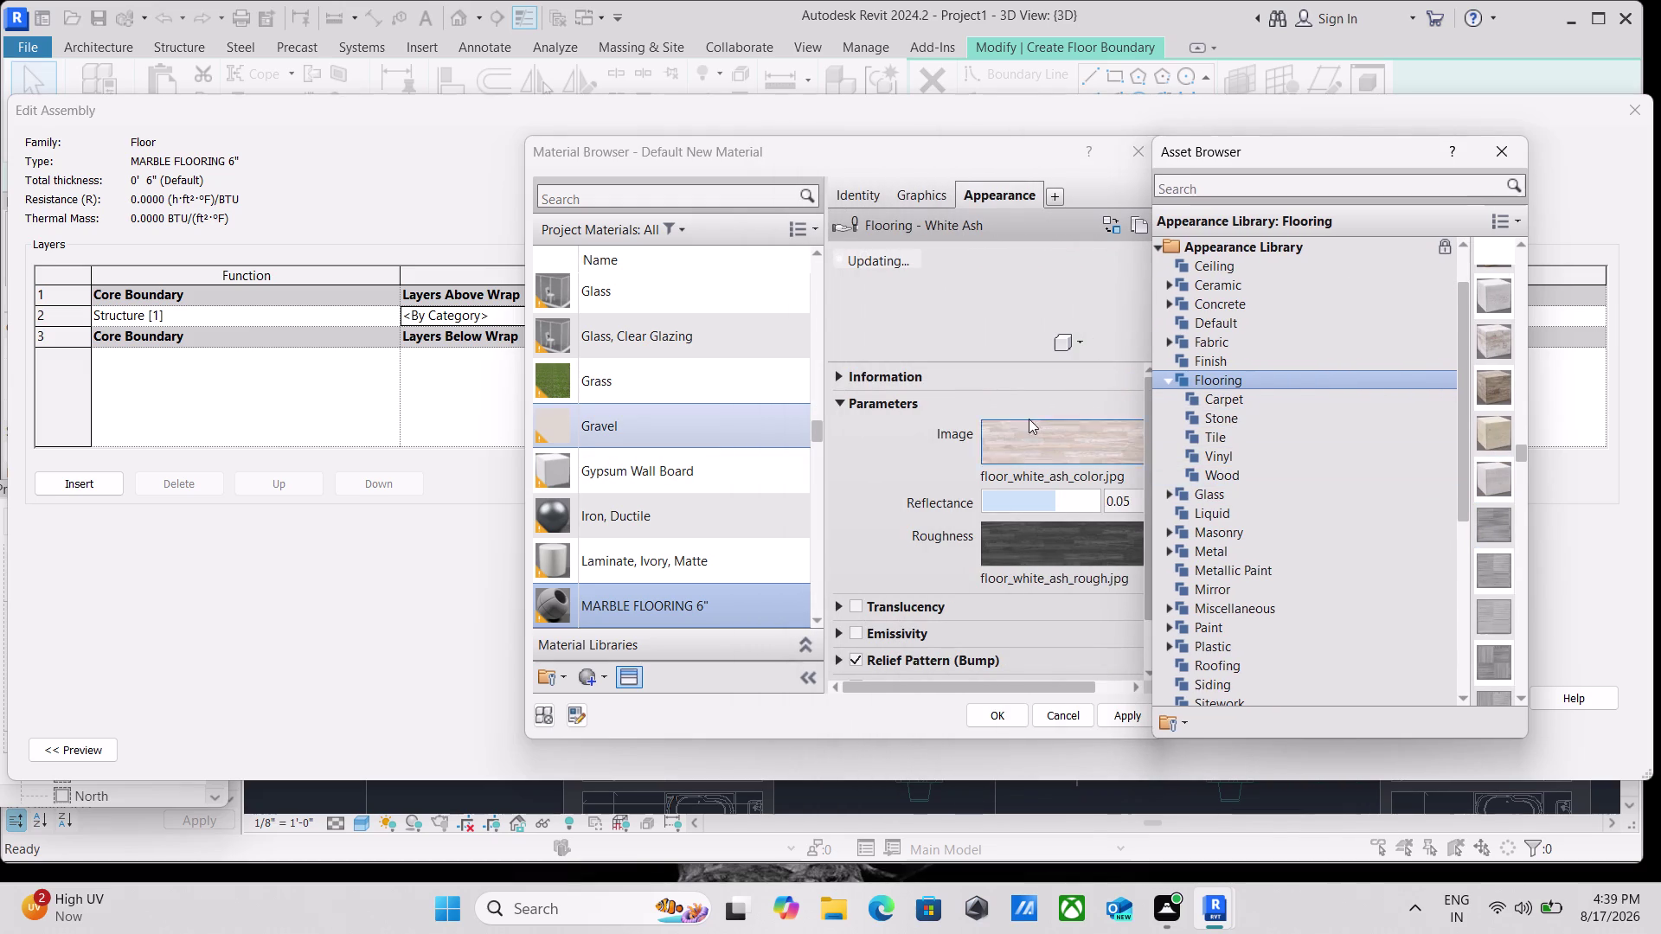
scroll(down, 3)
scroll(up, 3)
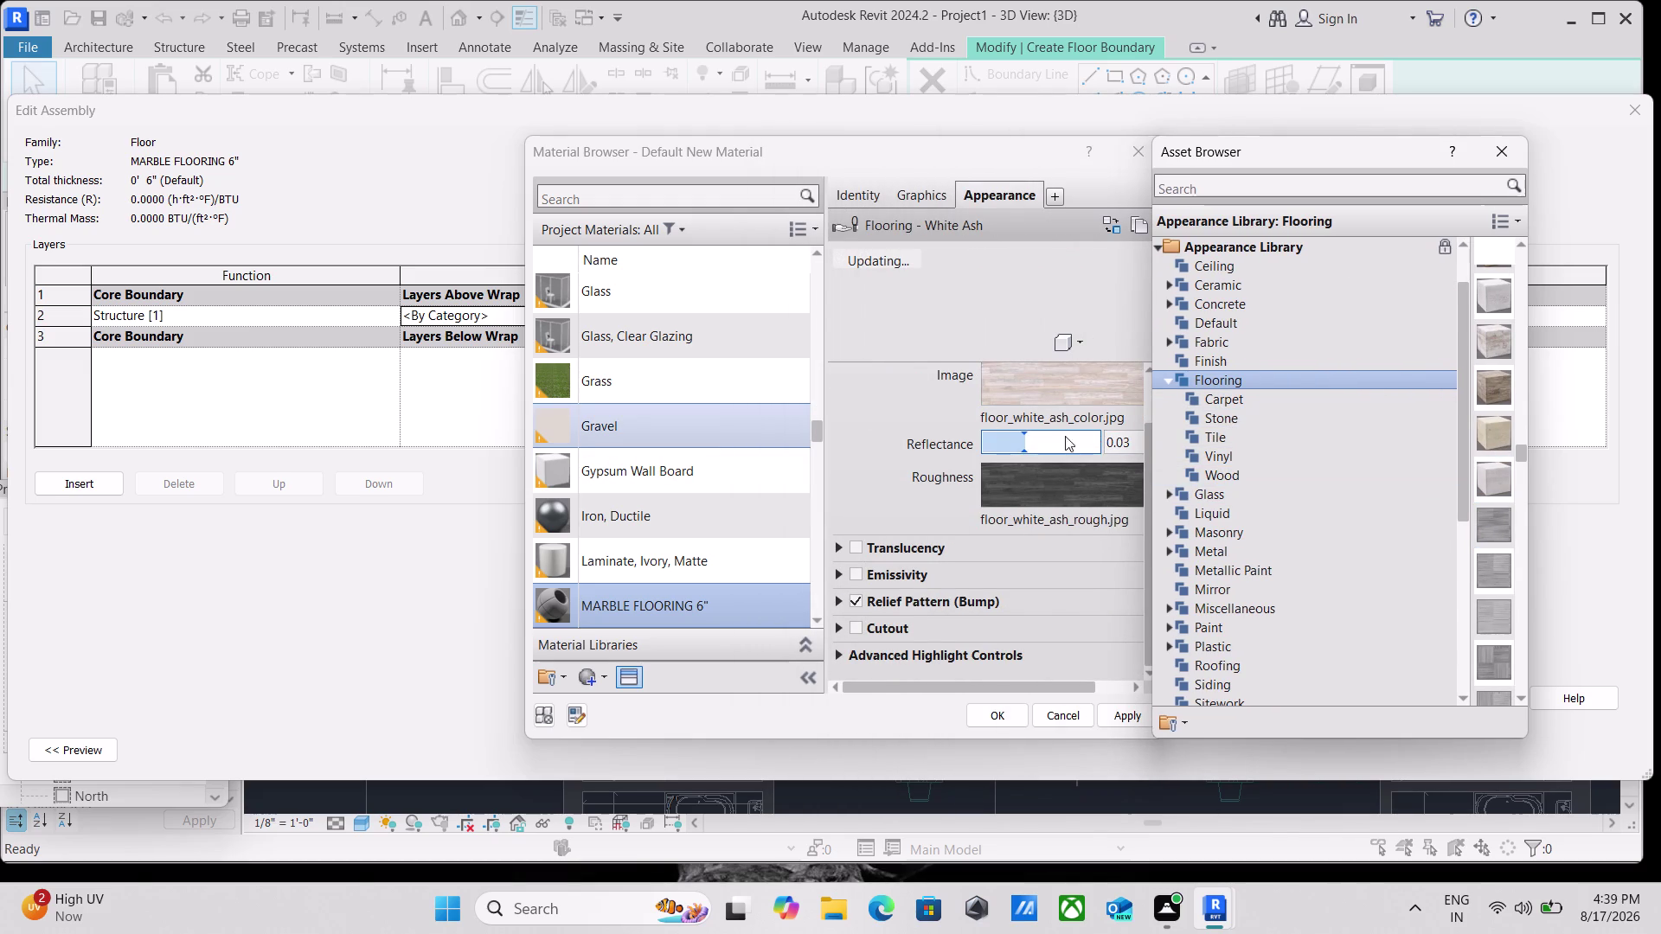
click(1507, 142)
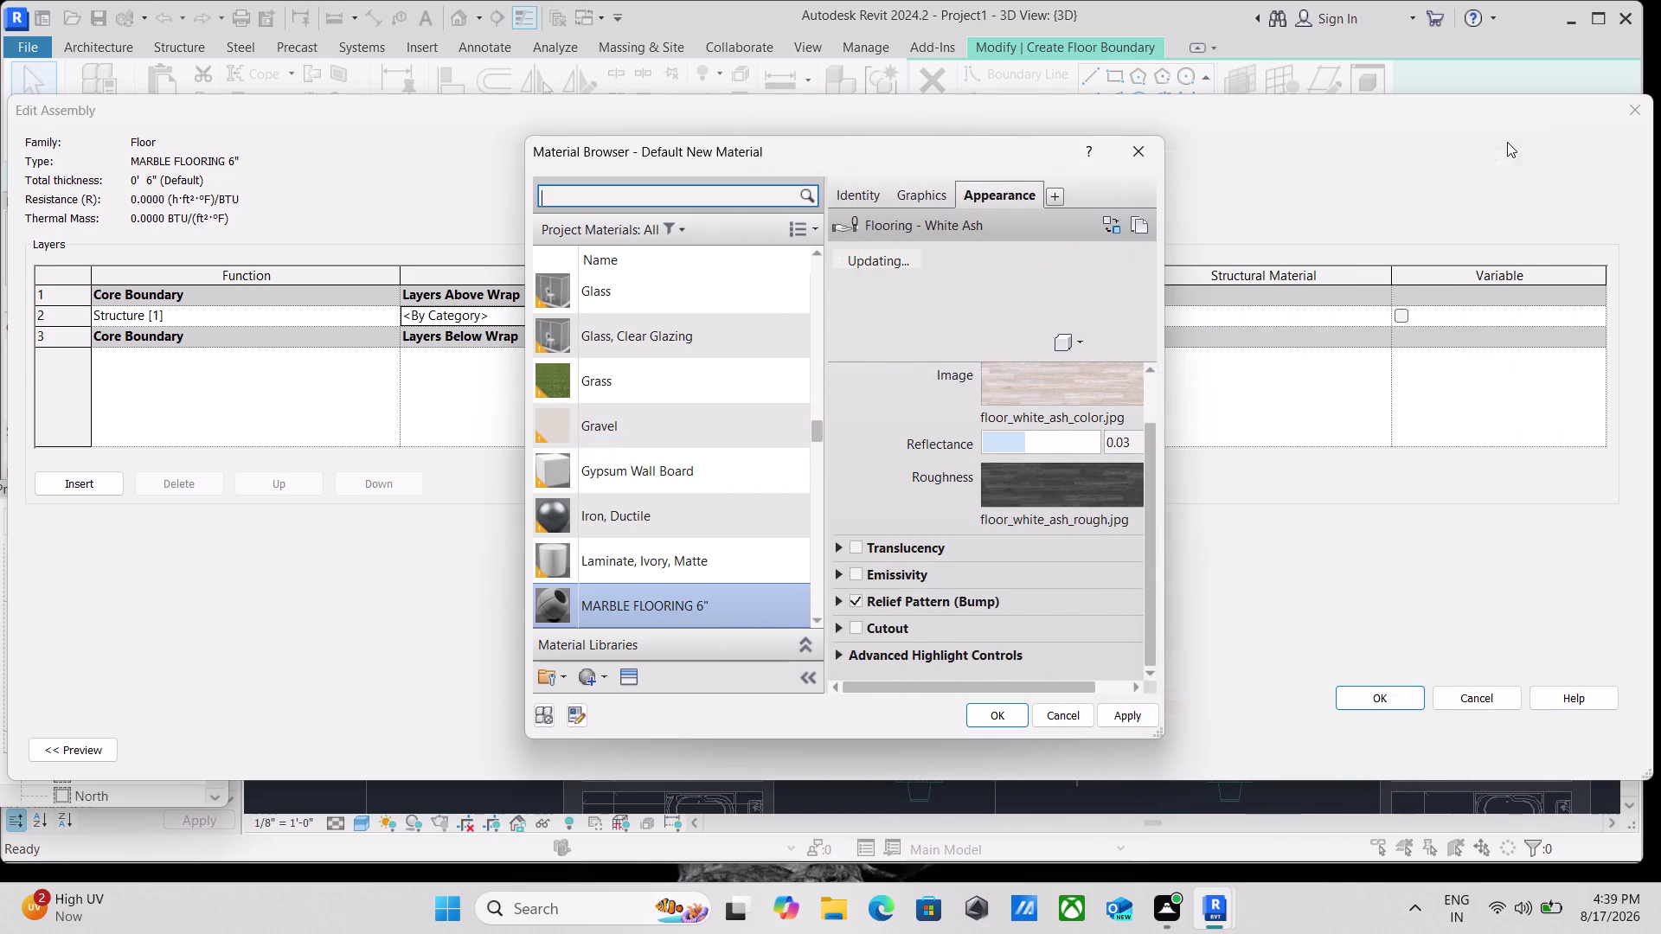
Set the reflectance back to 0.05 and start replacing the appearance image.
scroll(up, 3)
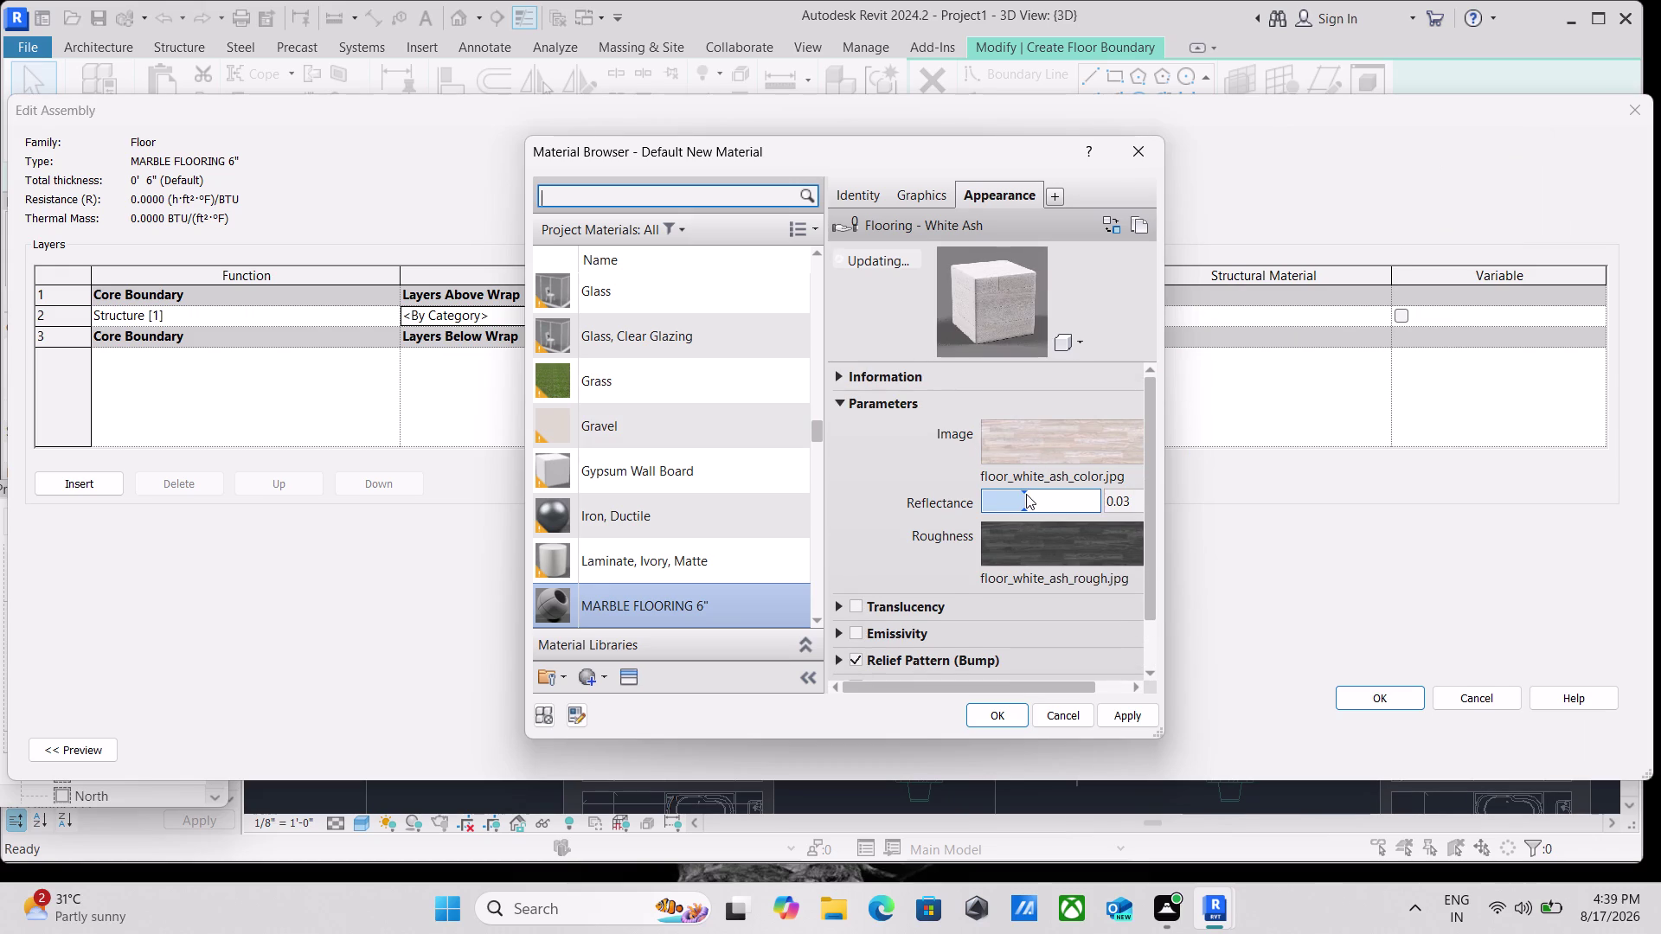
drag(1026, 494, 1067, 501)
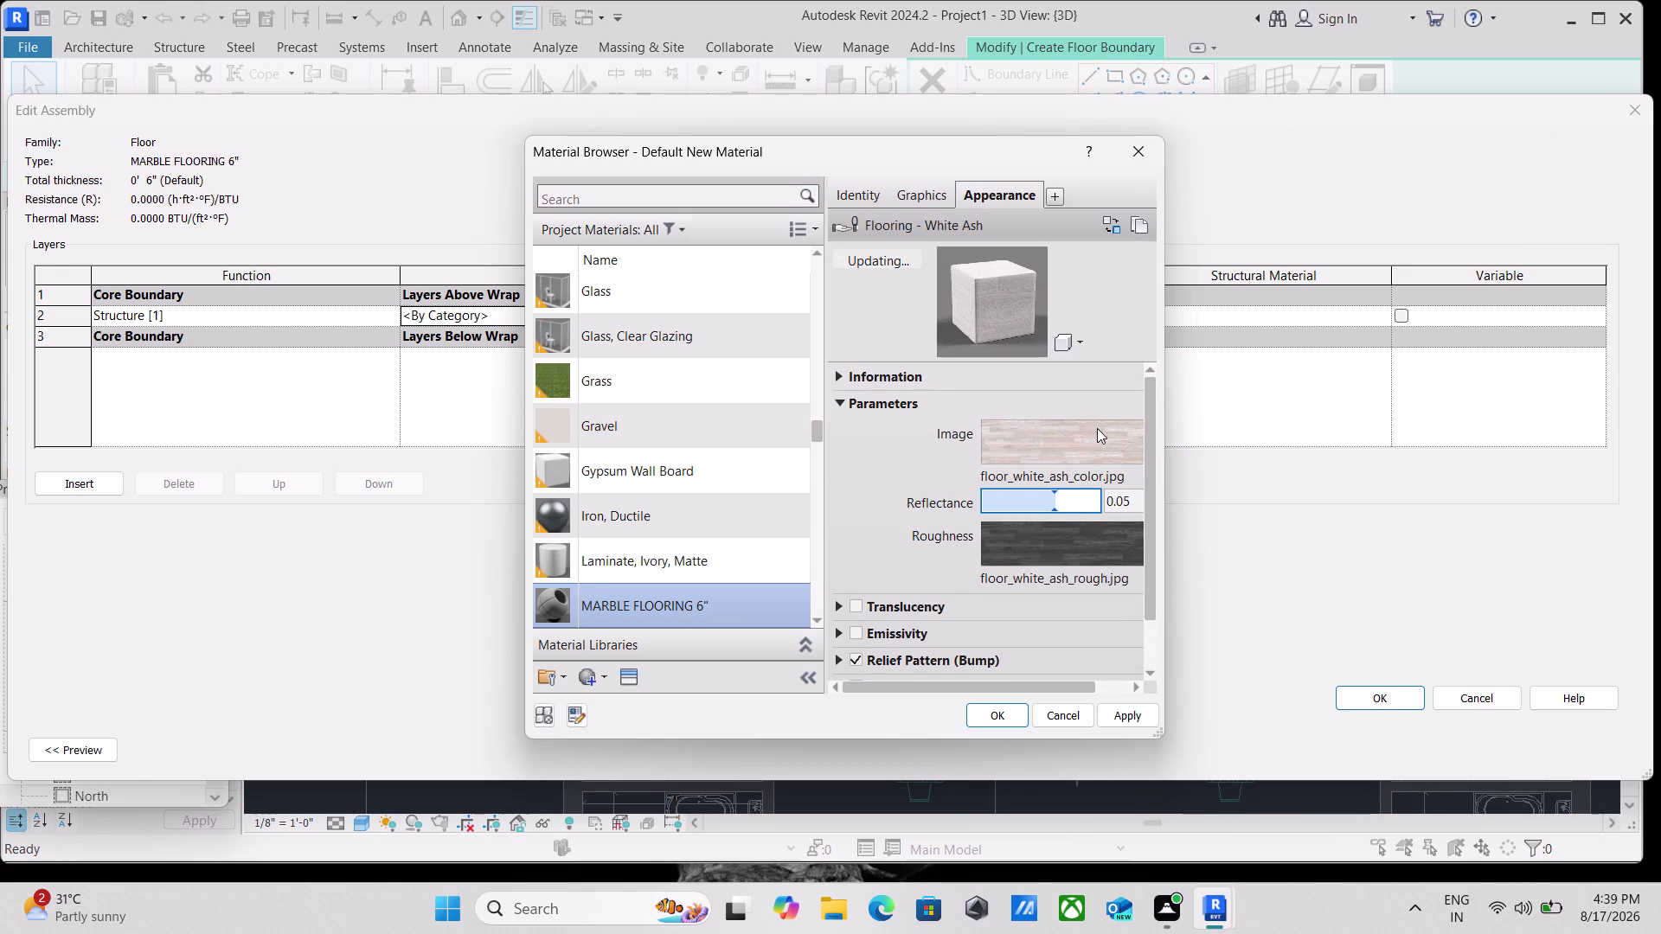
click(1073, 475)
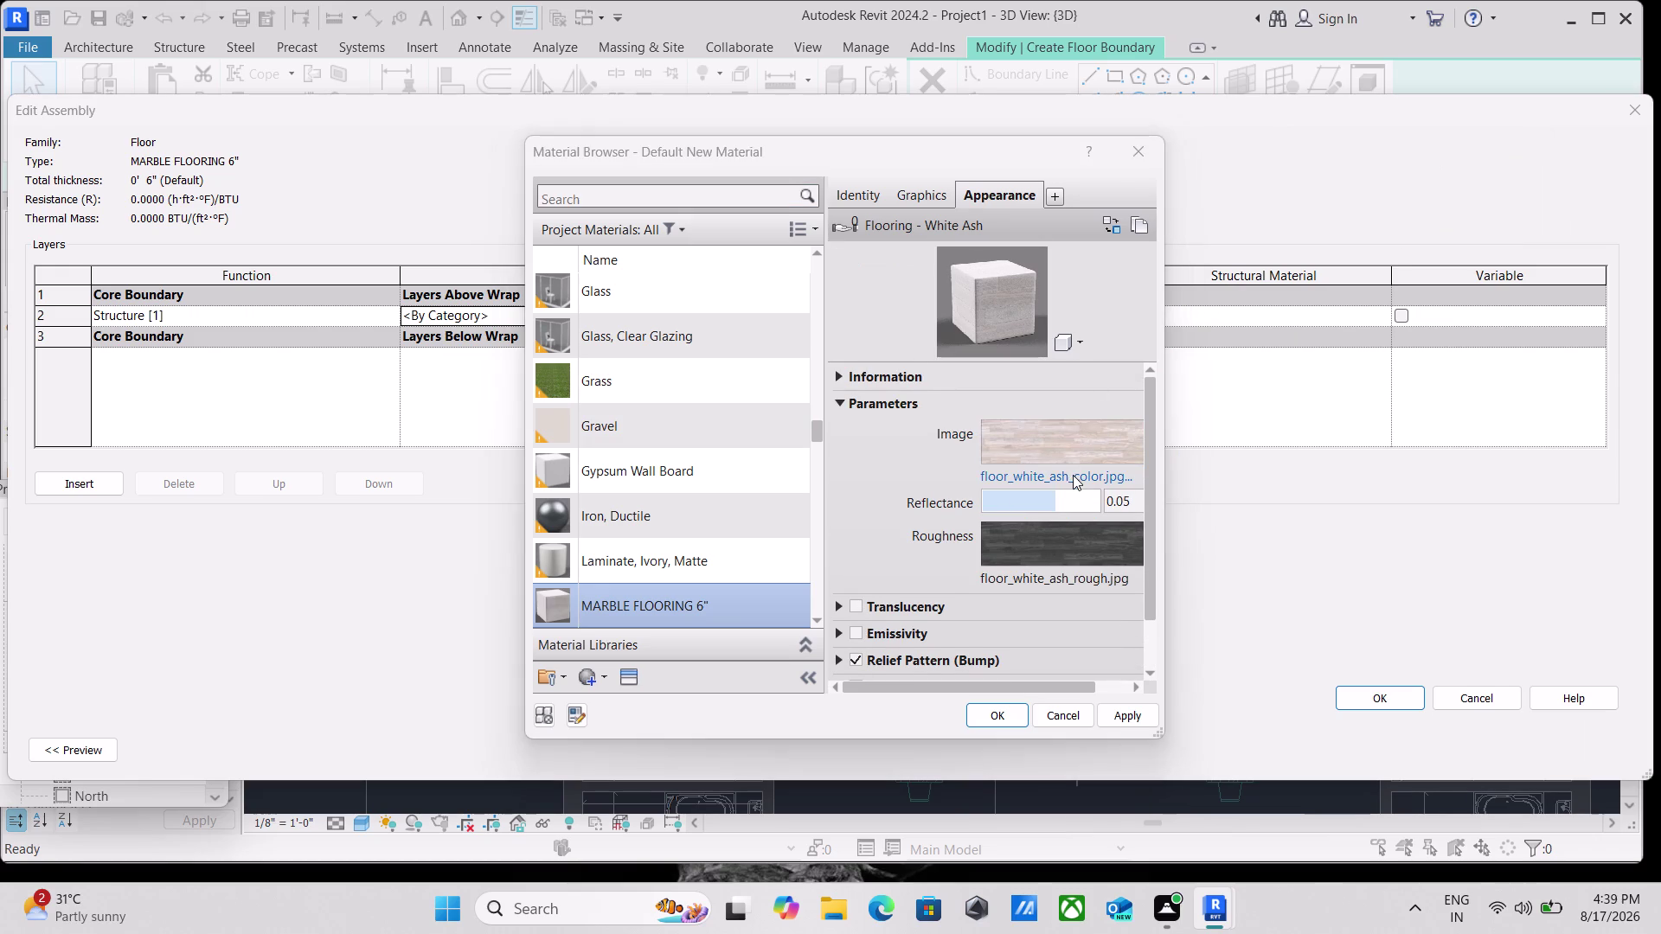
scroll(down, 3)
scroll(down, 3)
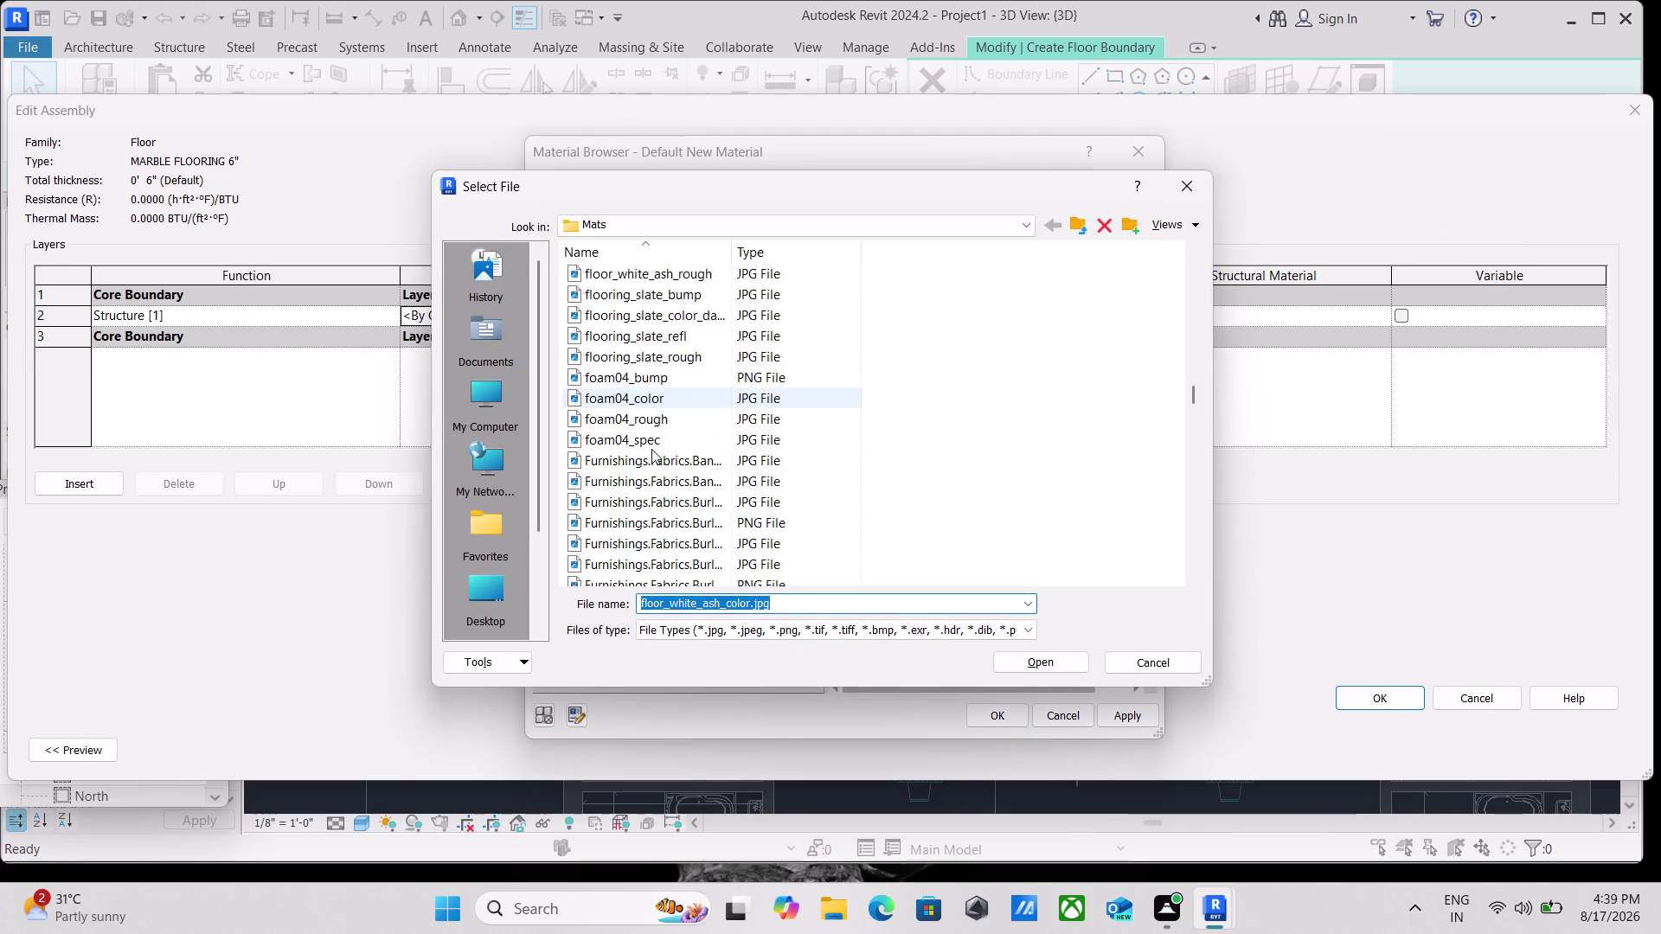
scroll(down, 3)
scroll(down, 3)
Search the Documents, Desktop, favorites and drive locations for the marble image.
click(492, 354)
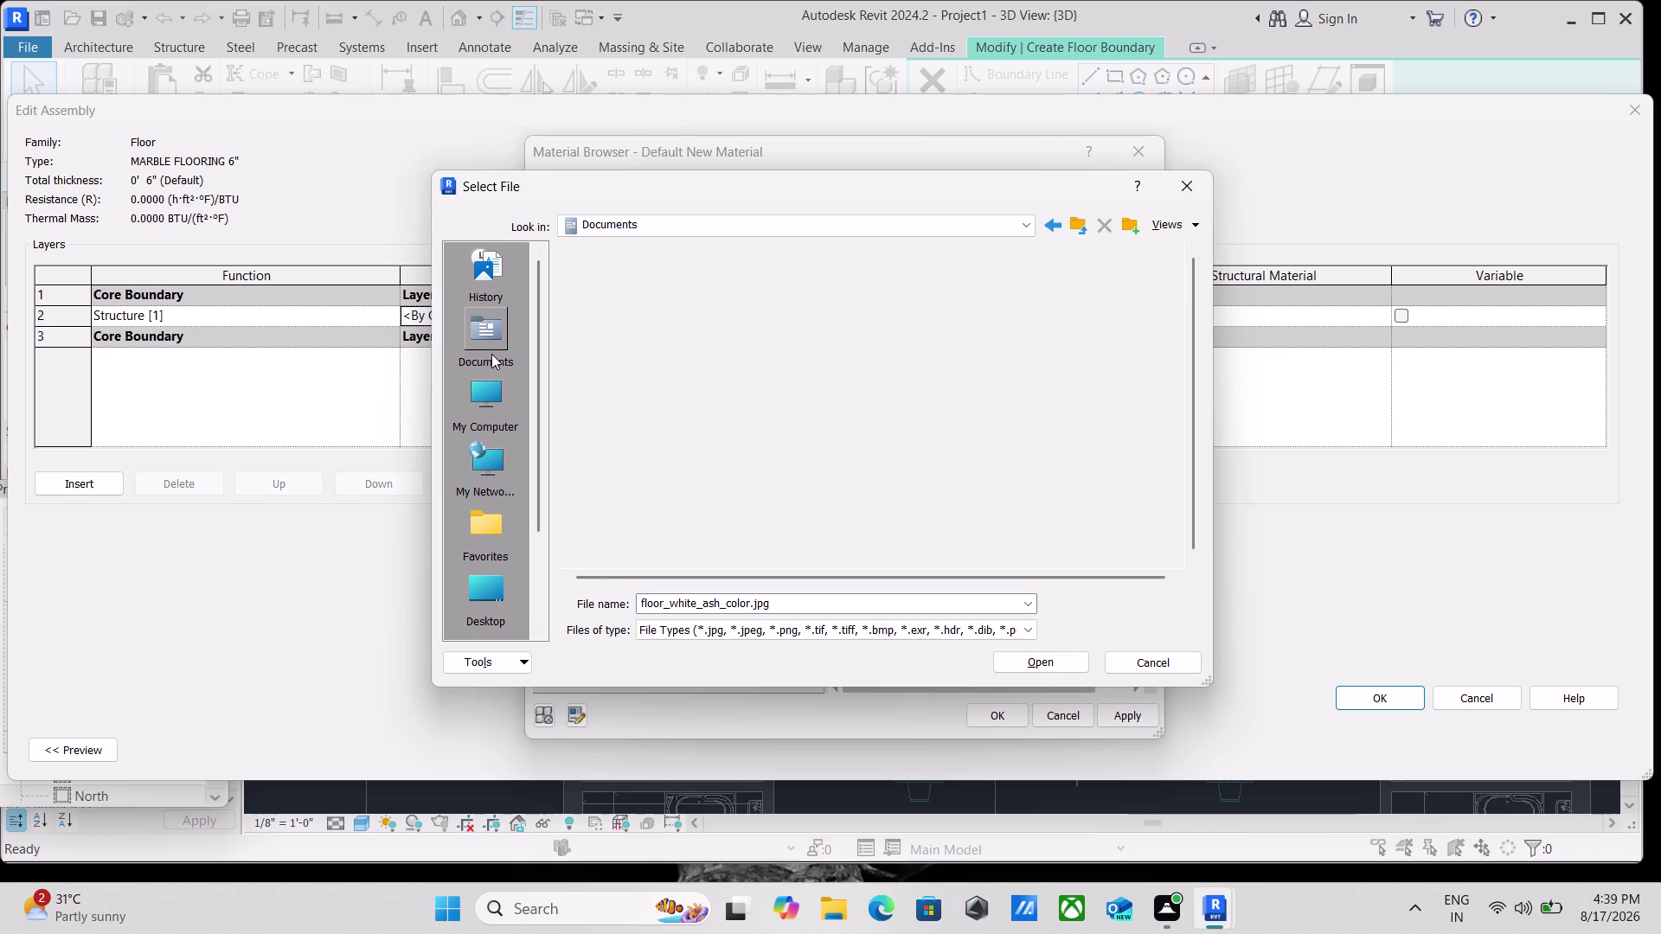
click(506, 392)
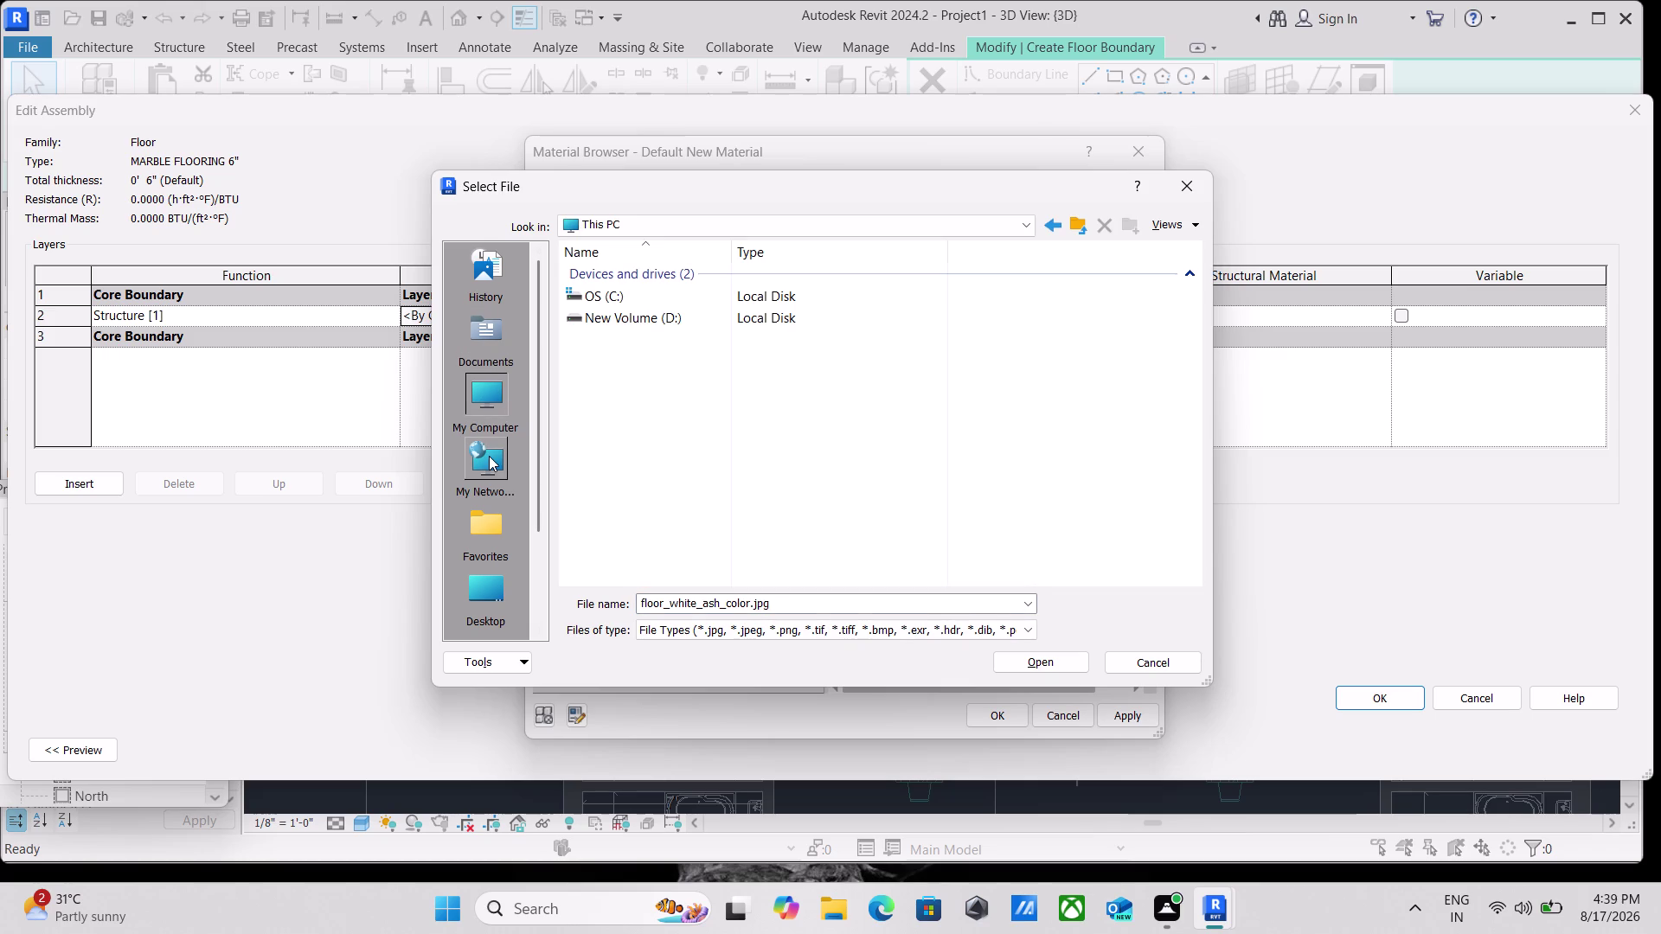
click(489, 456)
click(490, 523)
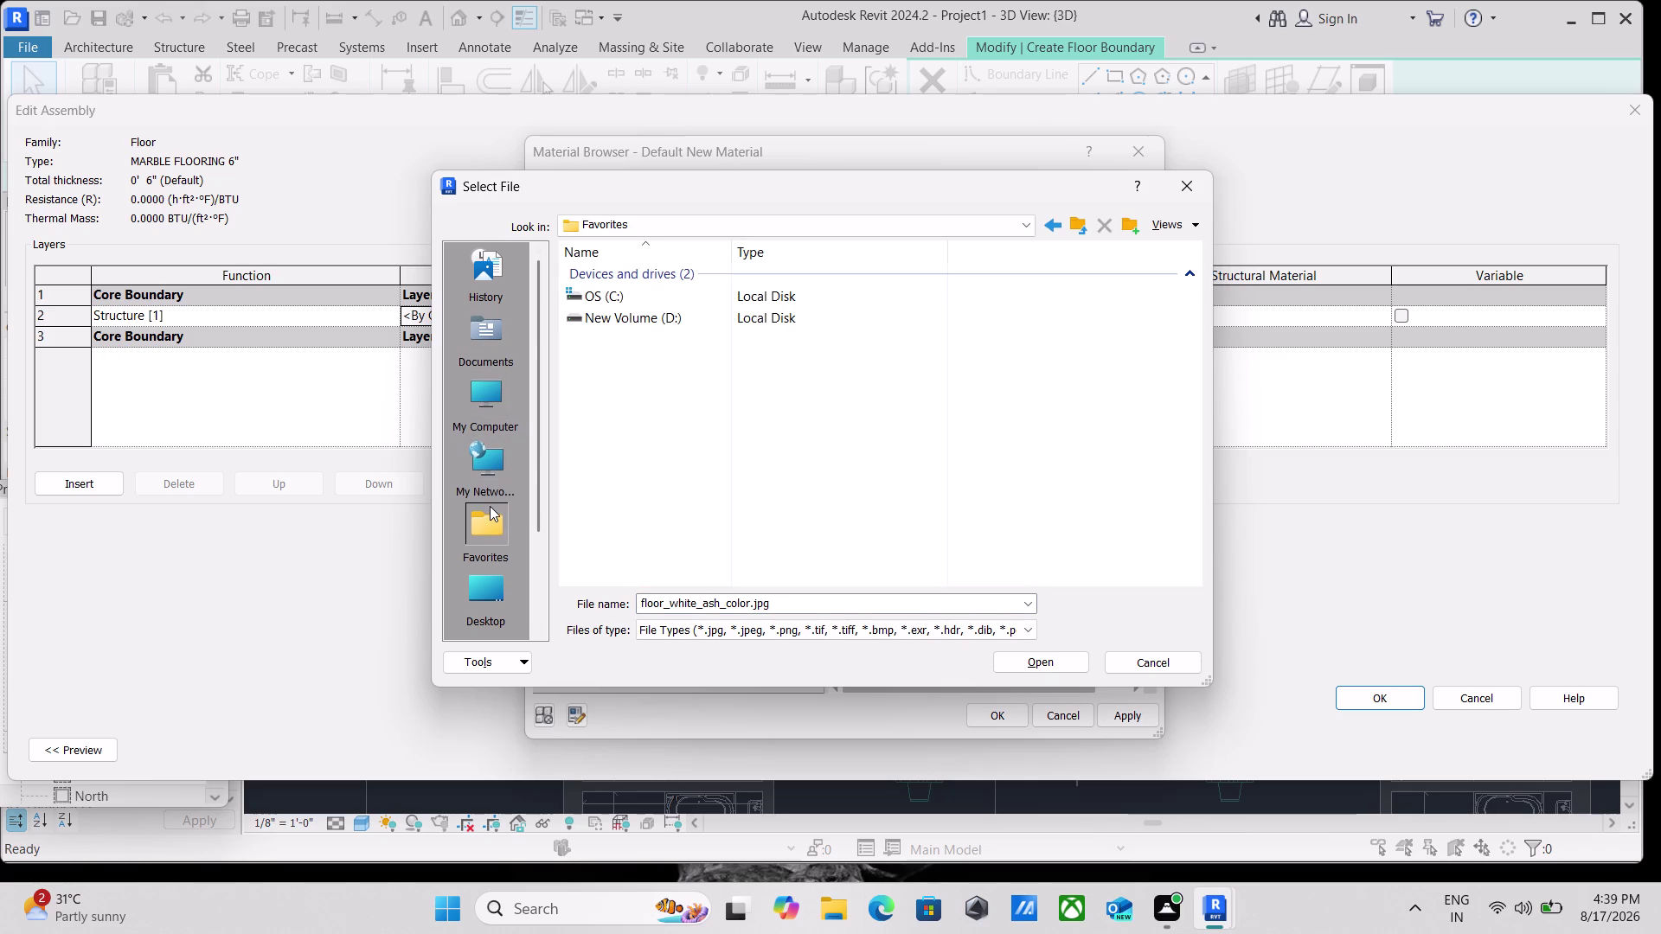
scroll(down, 3)
double_click(503, 474)
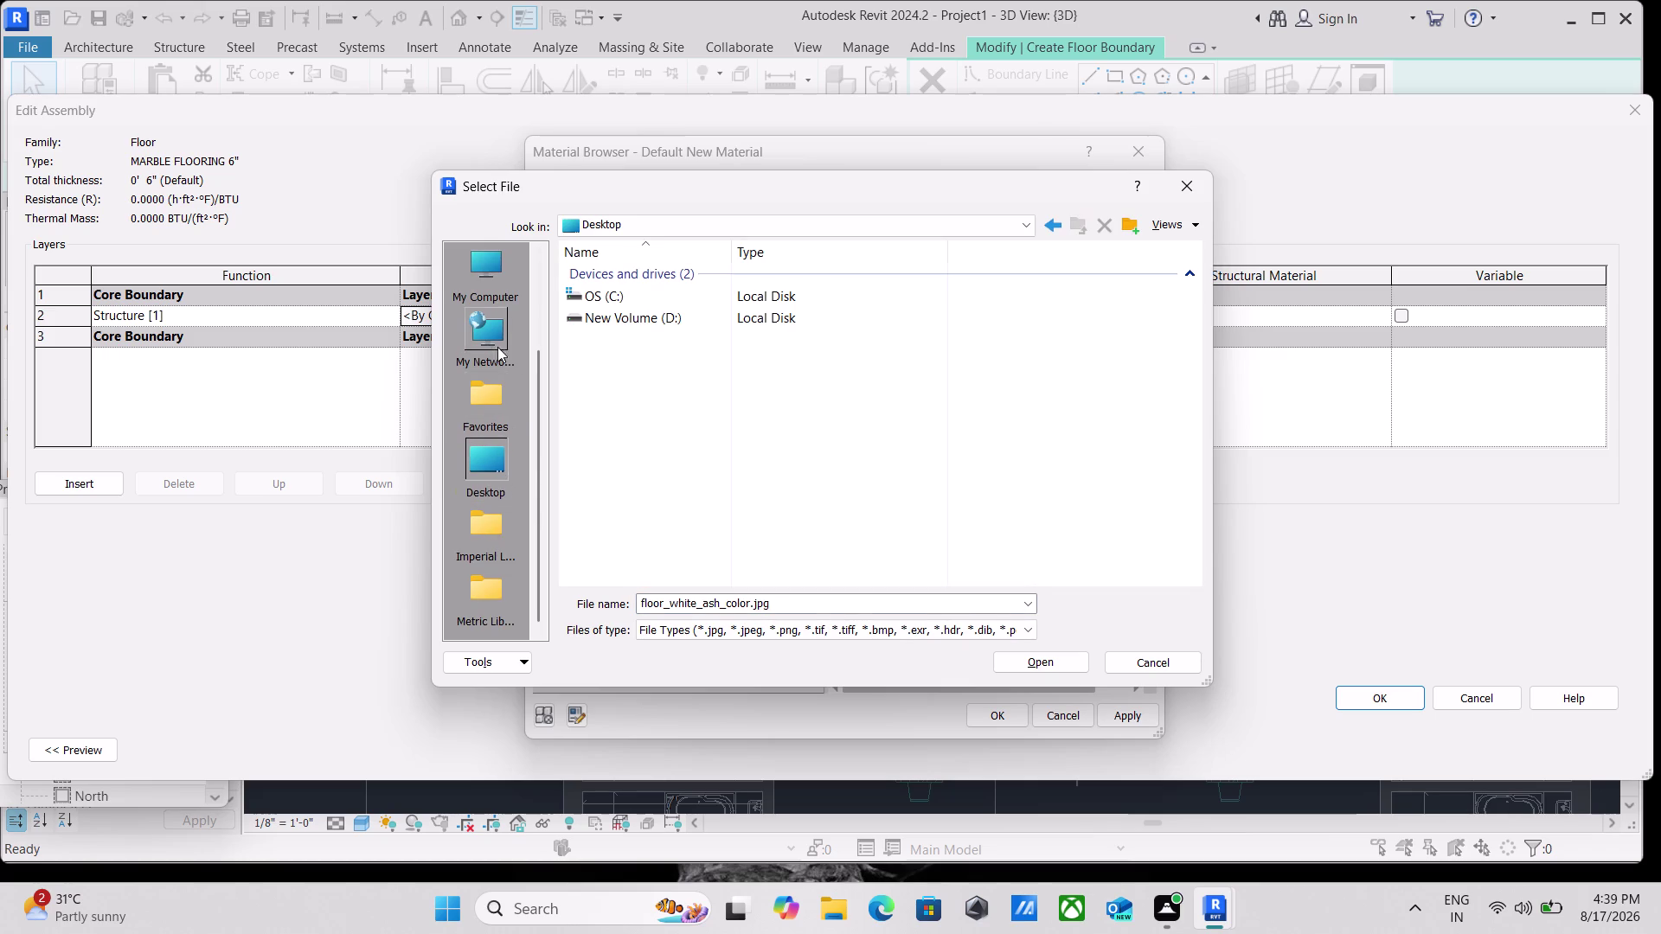
scroll(up, 3)
double_click(493, 334)
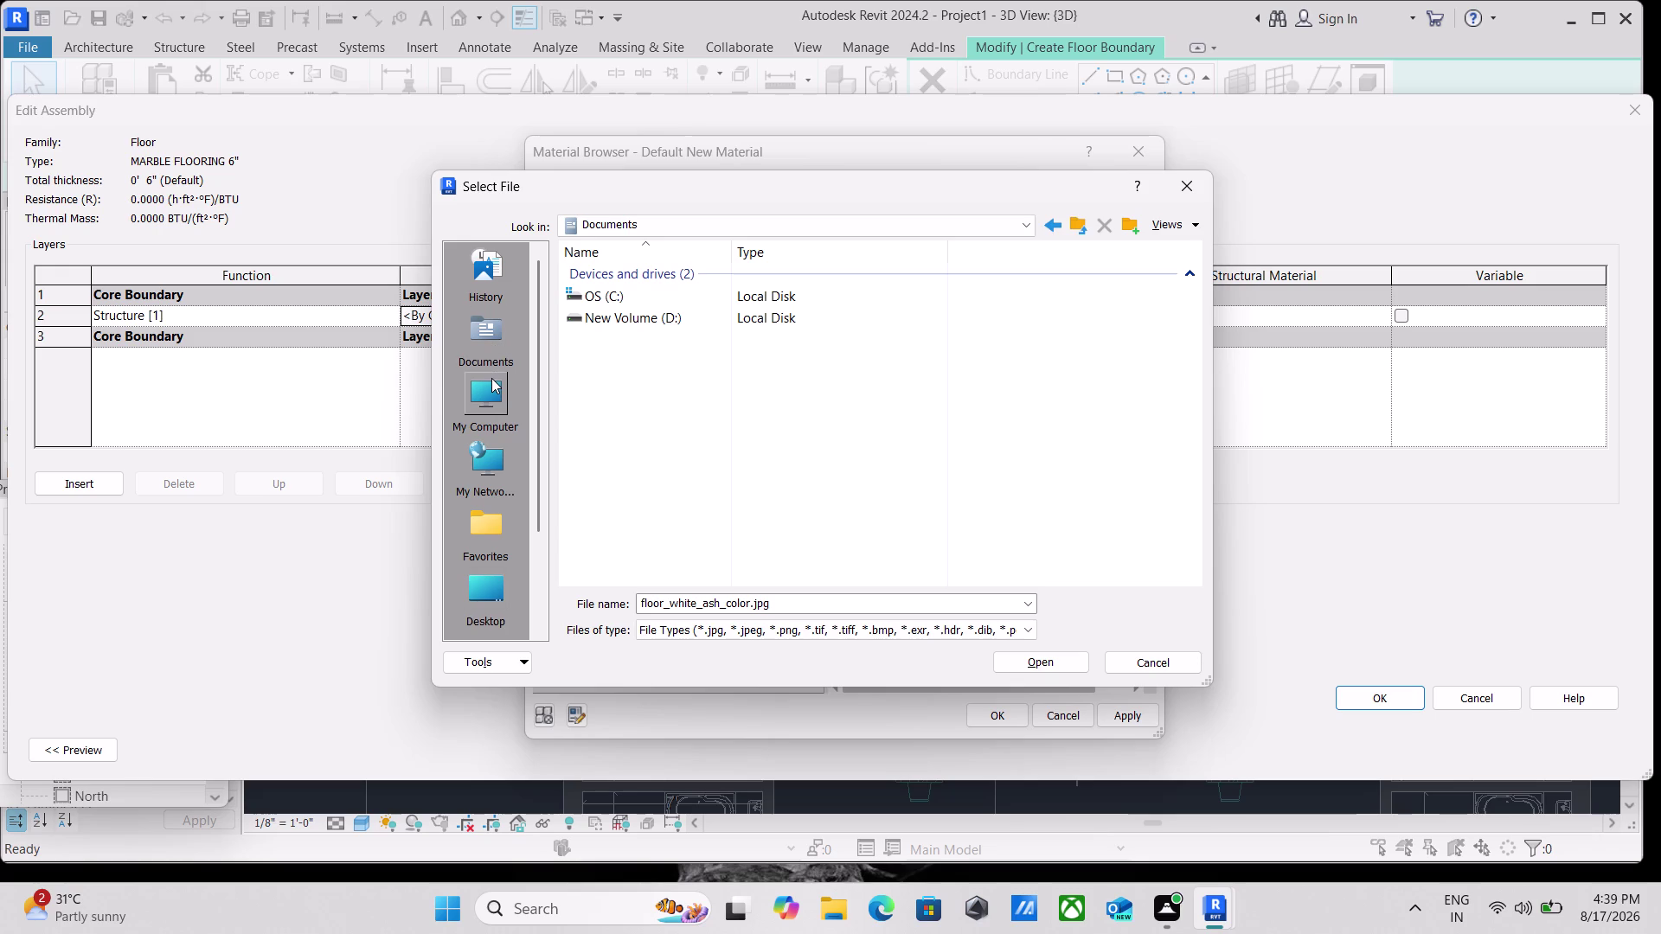
double_click(492, 378)
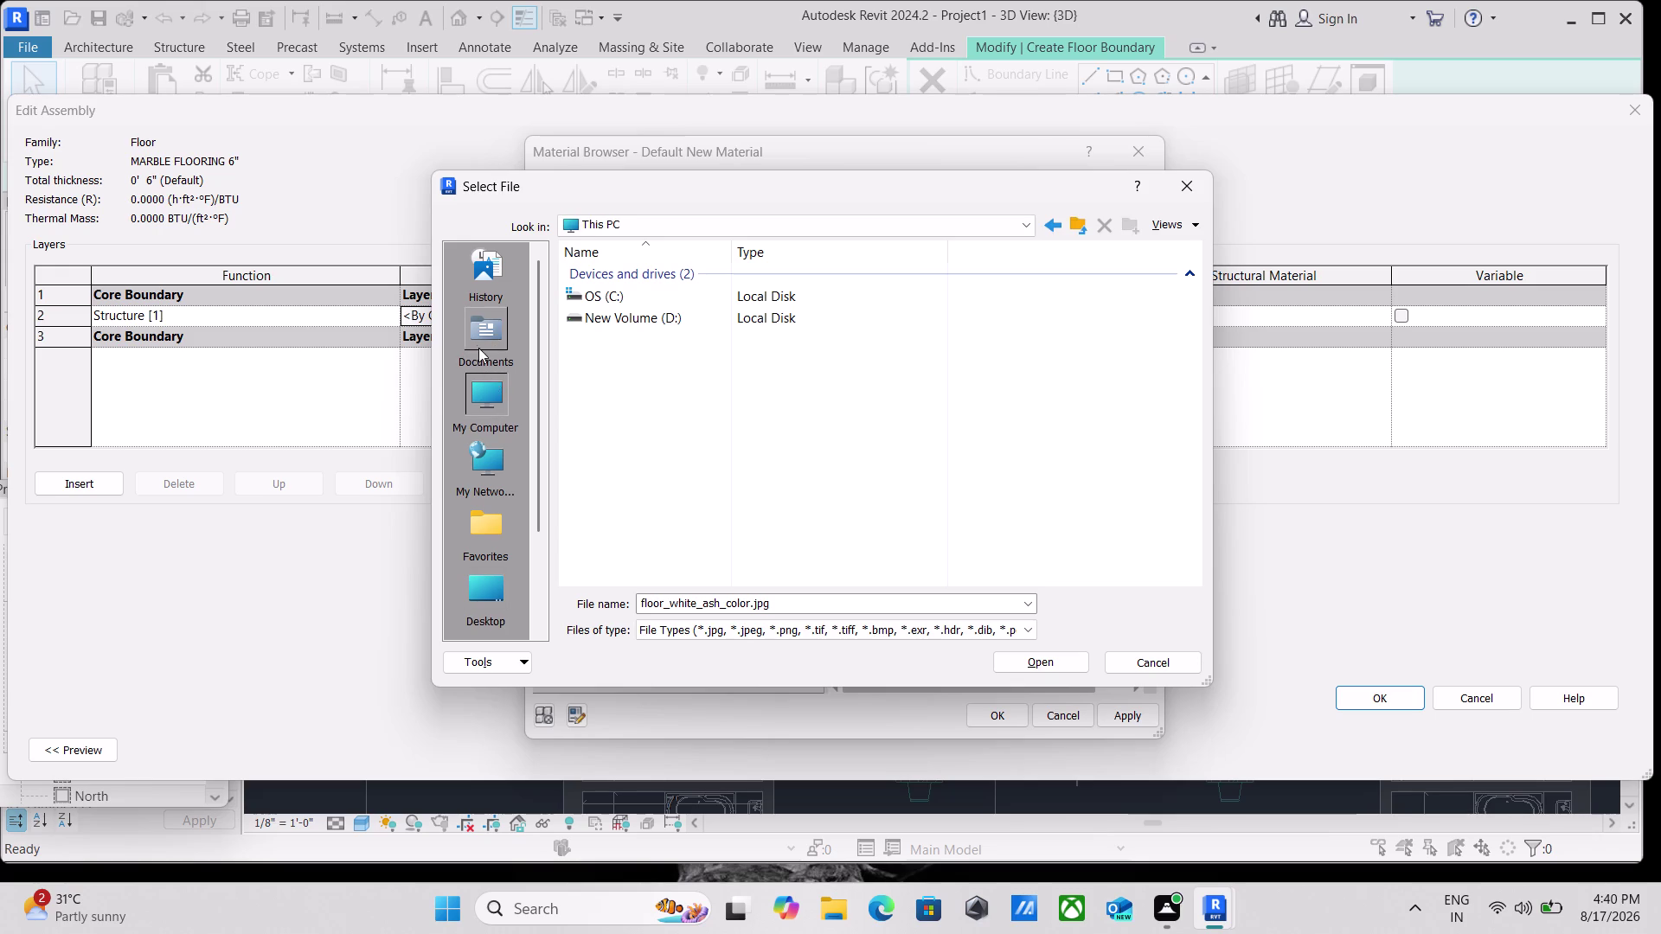
double_click(477, 345)
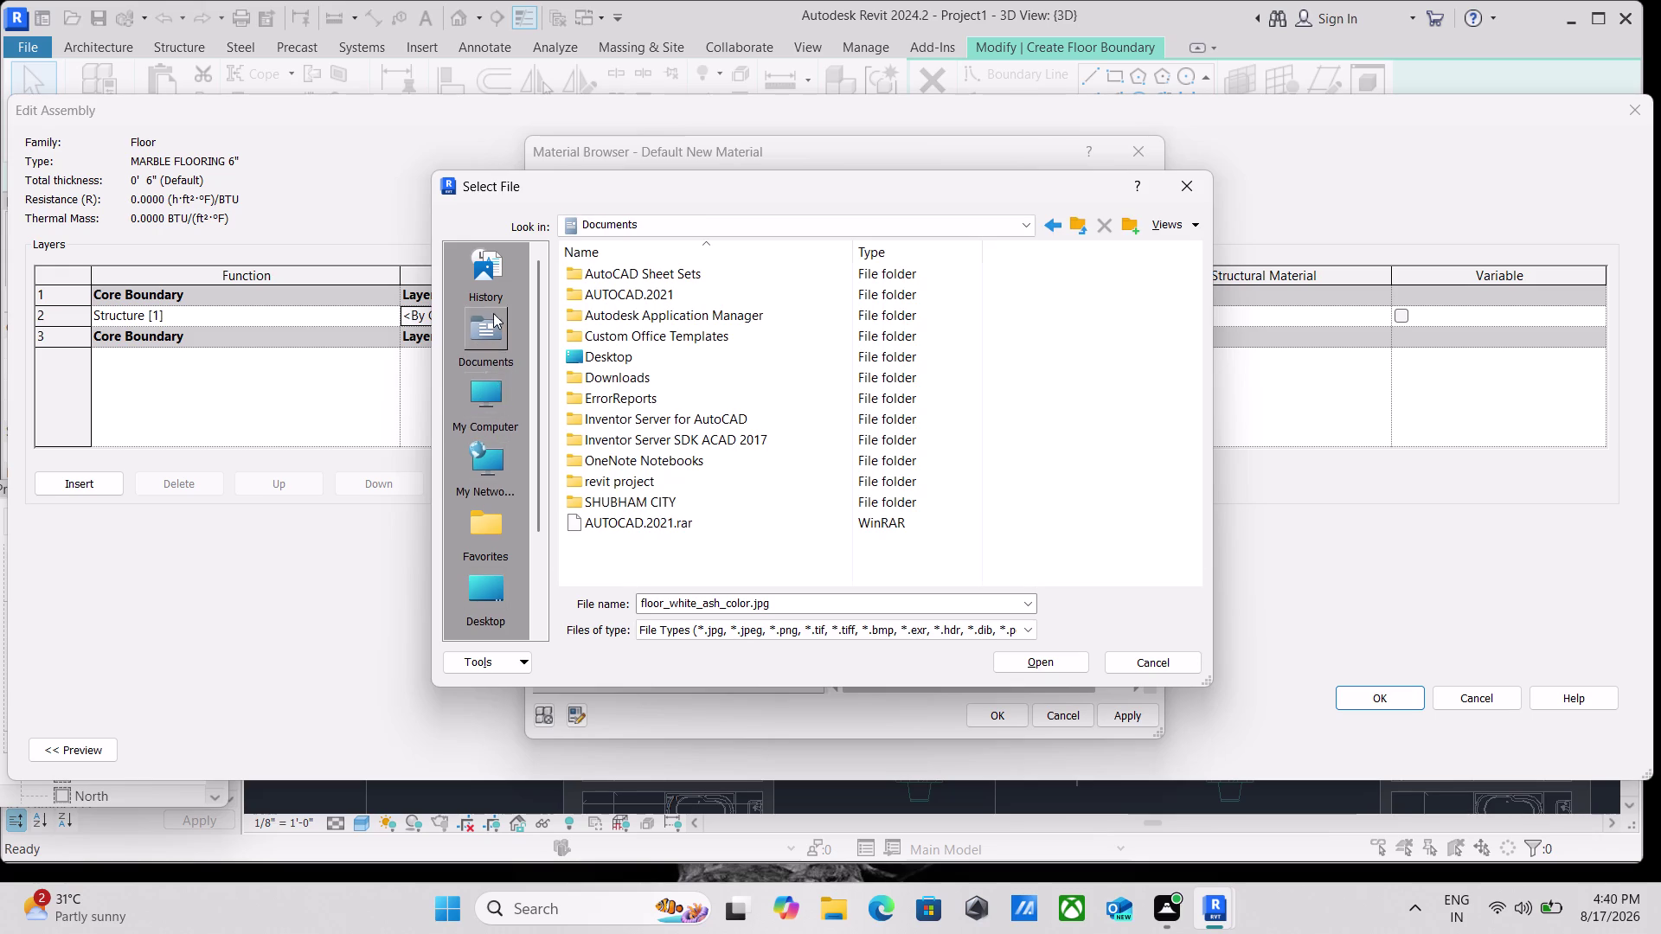
click(482, 366)
click(485, 392)
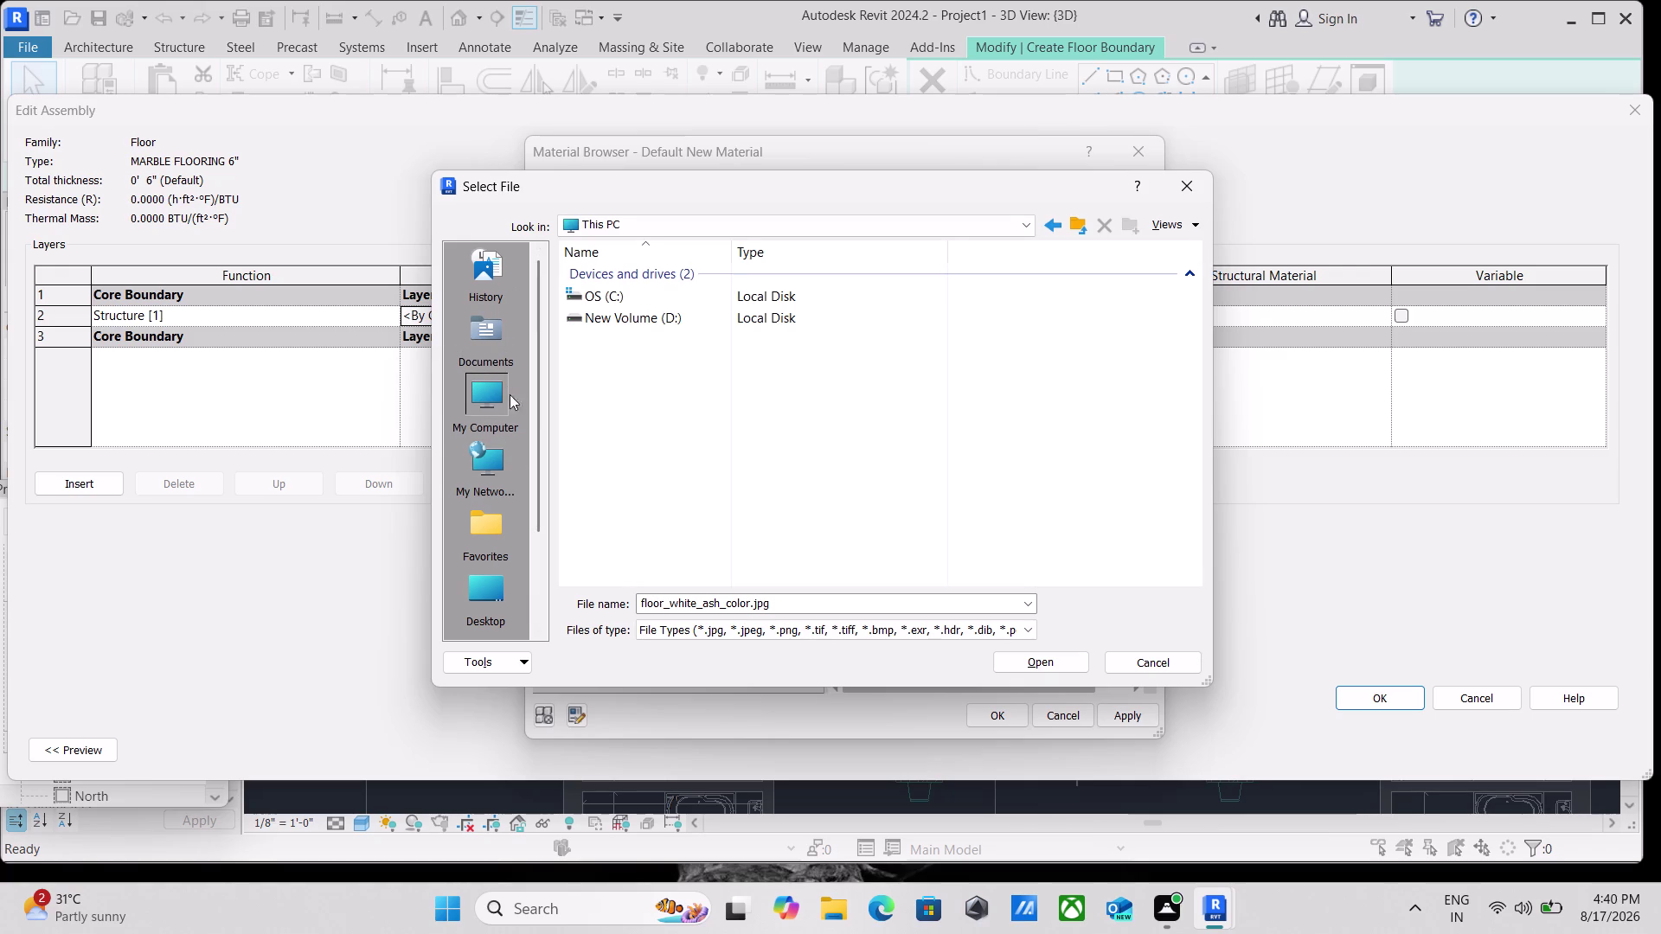
double_click(469, 467)
double_click(477, 531)
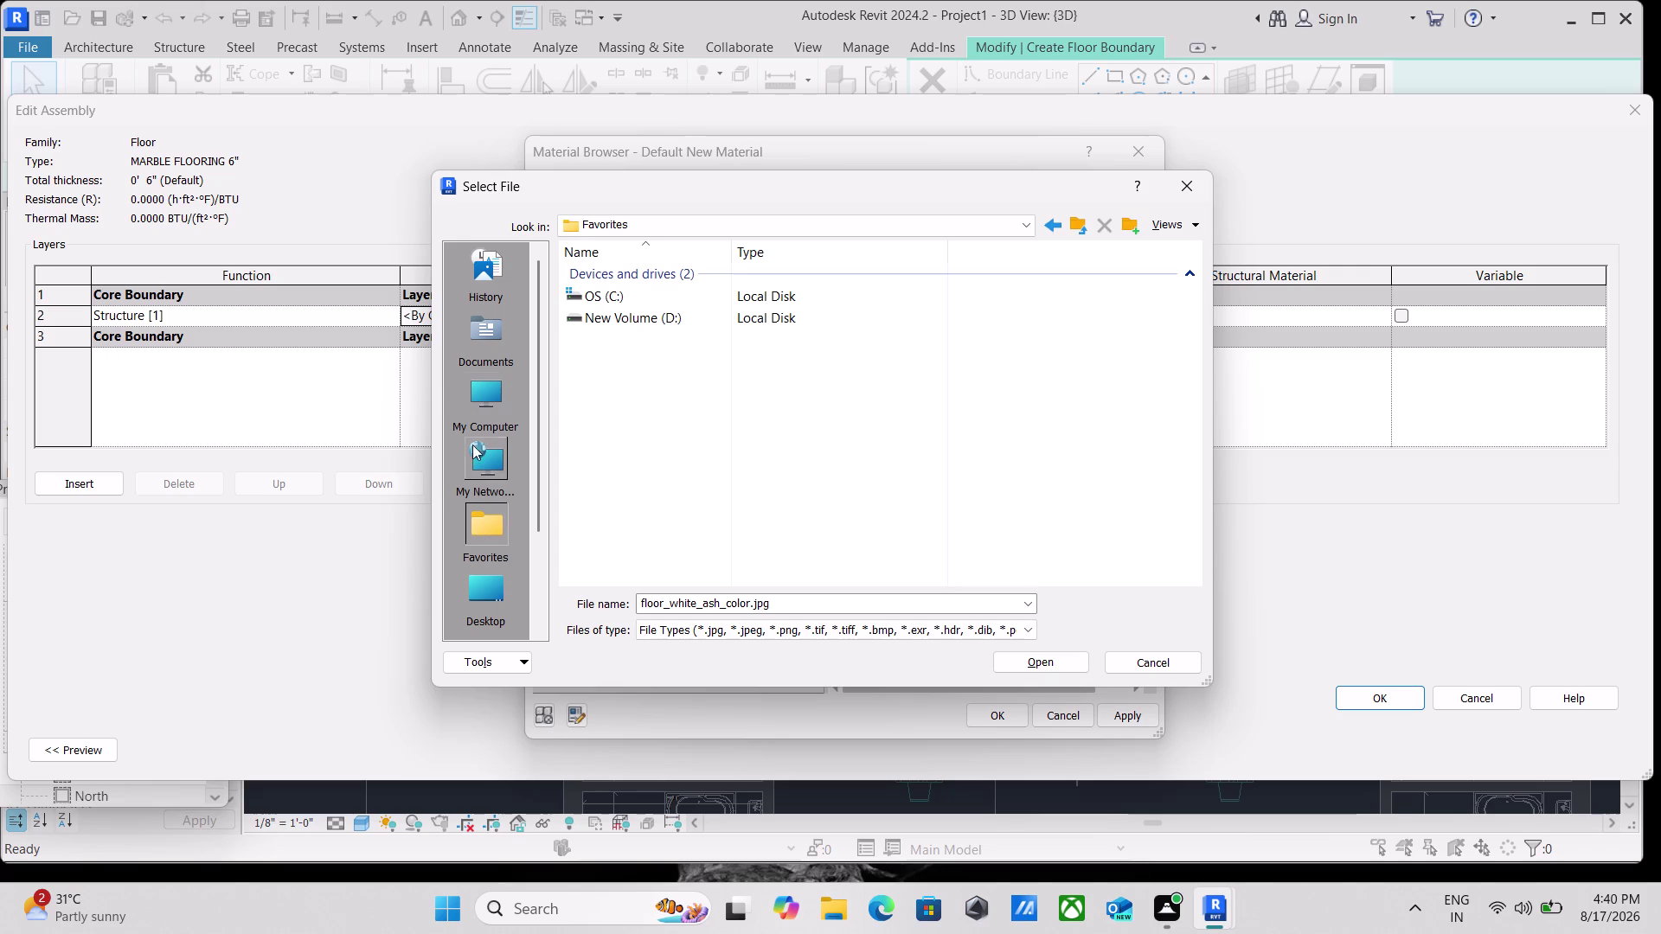
double_click(494, 330)
scroll(down, 3)
double_click(495, 457)
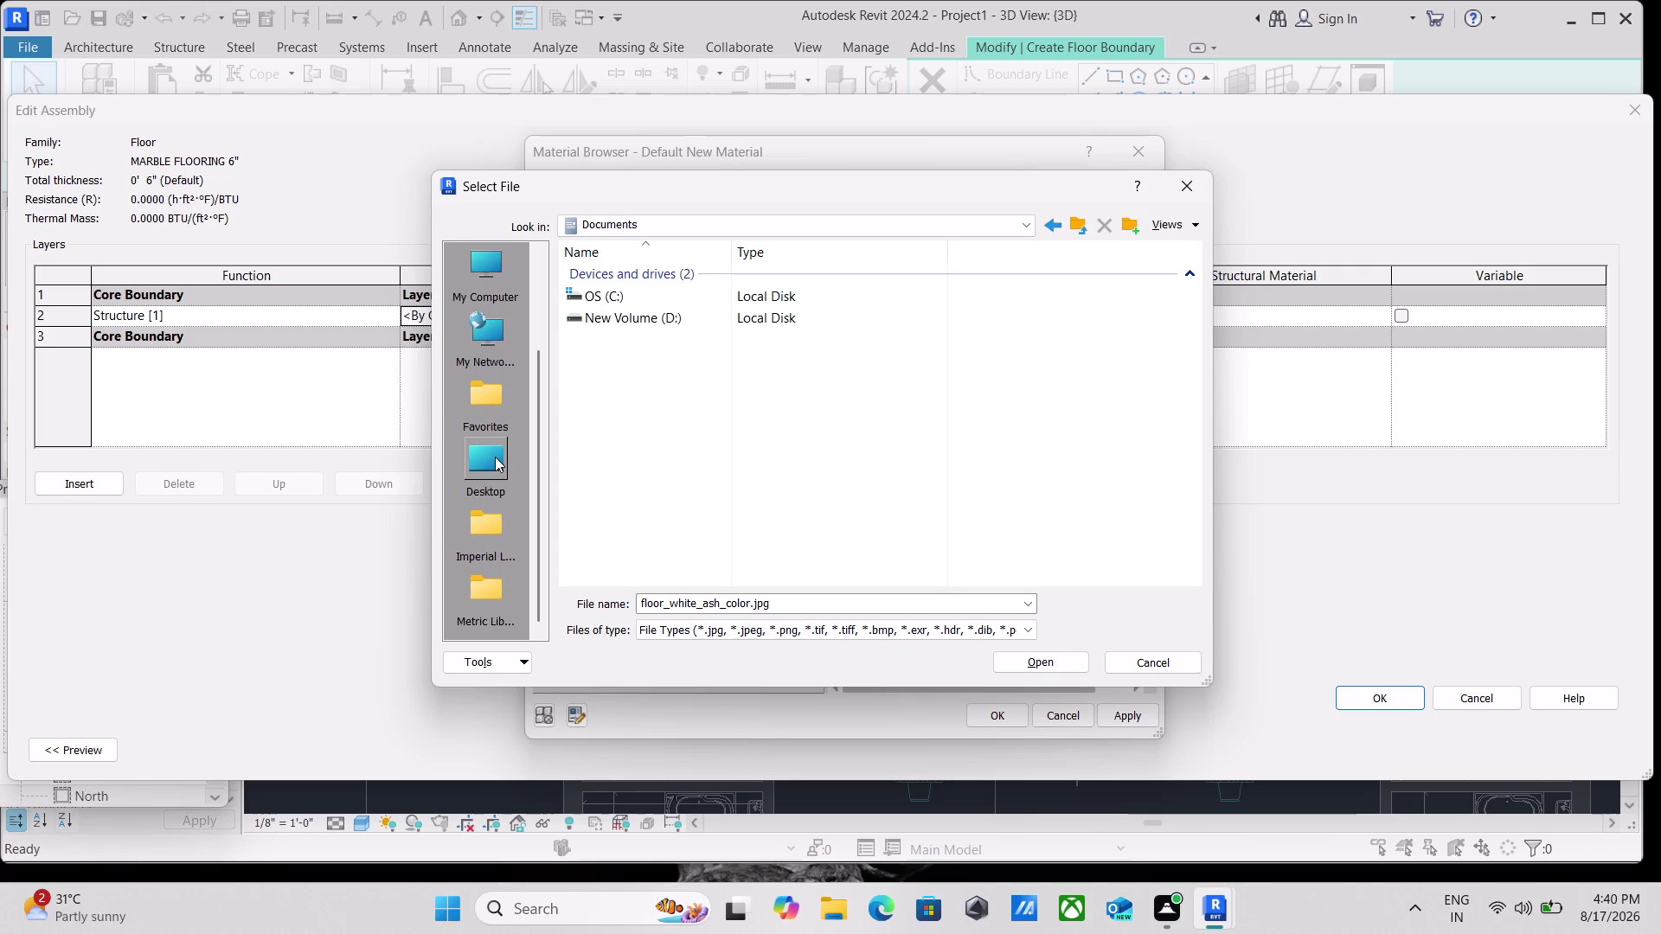
double_click(495, 456)
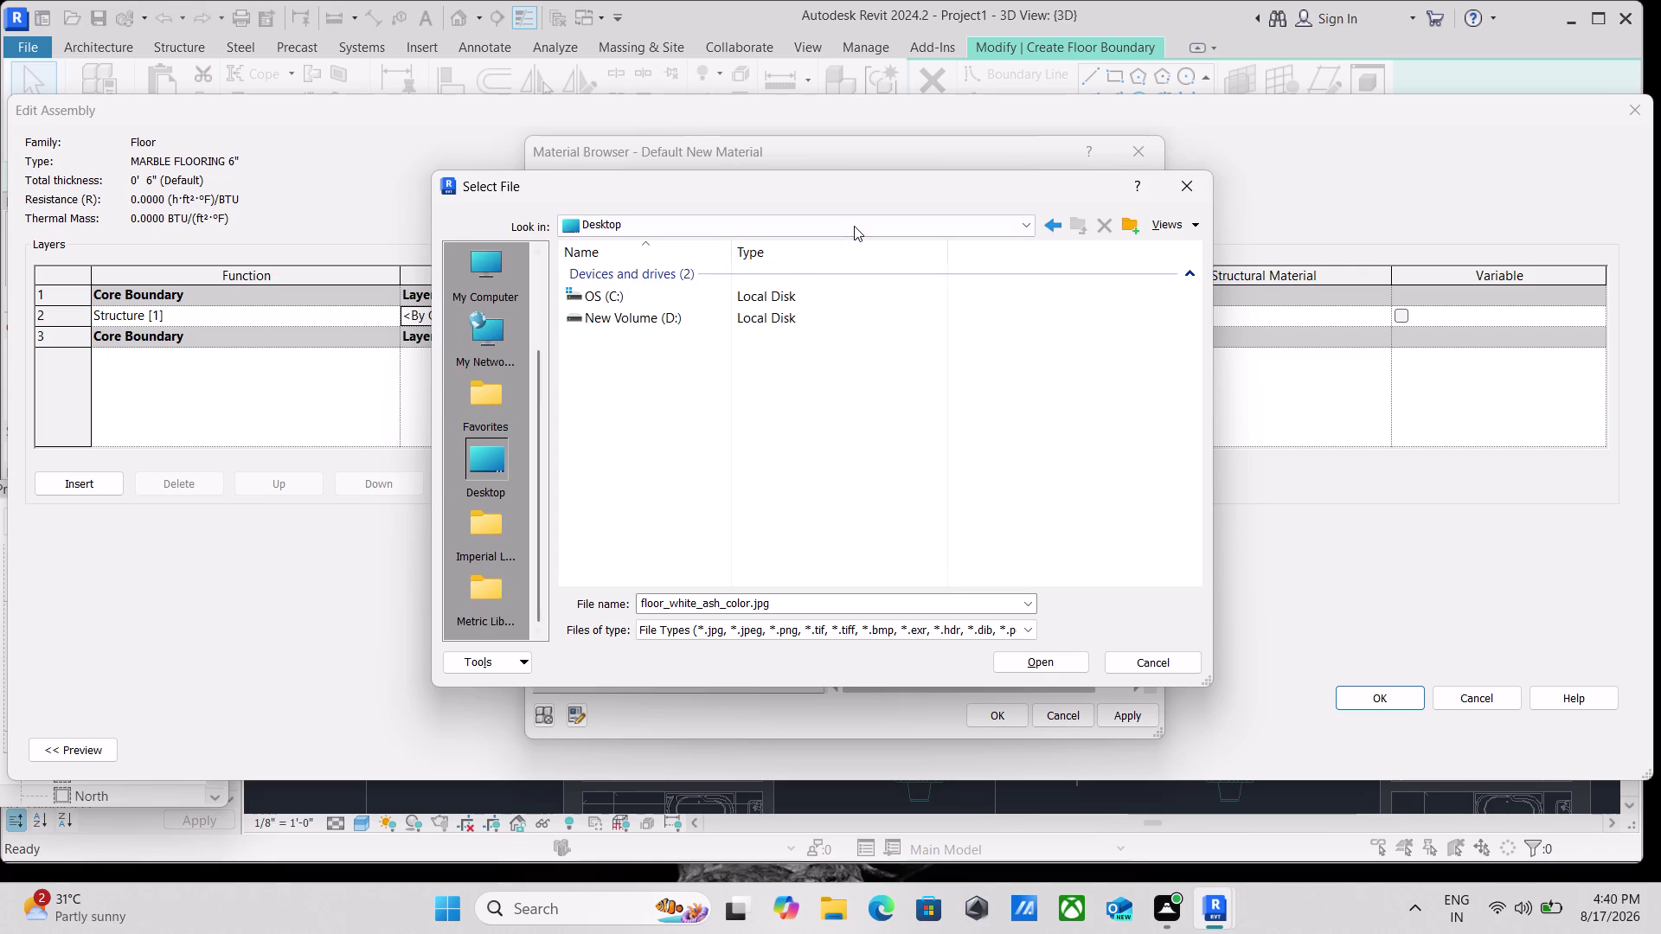
Keep all image file types and load WHITE MARBLE IMAGE 1 from Downloads.
click(1022, 600)
click(1022, 600)
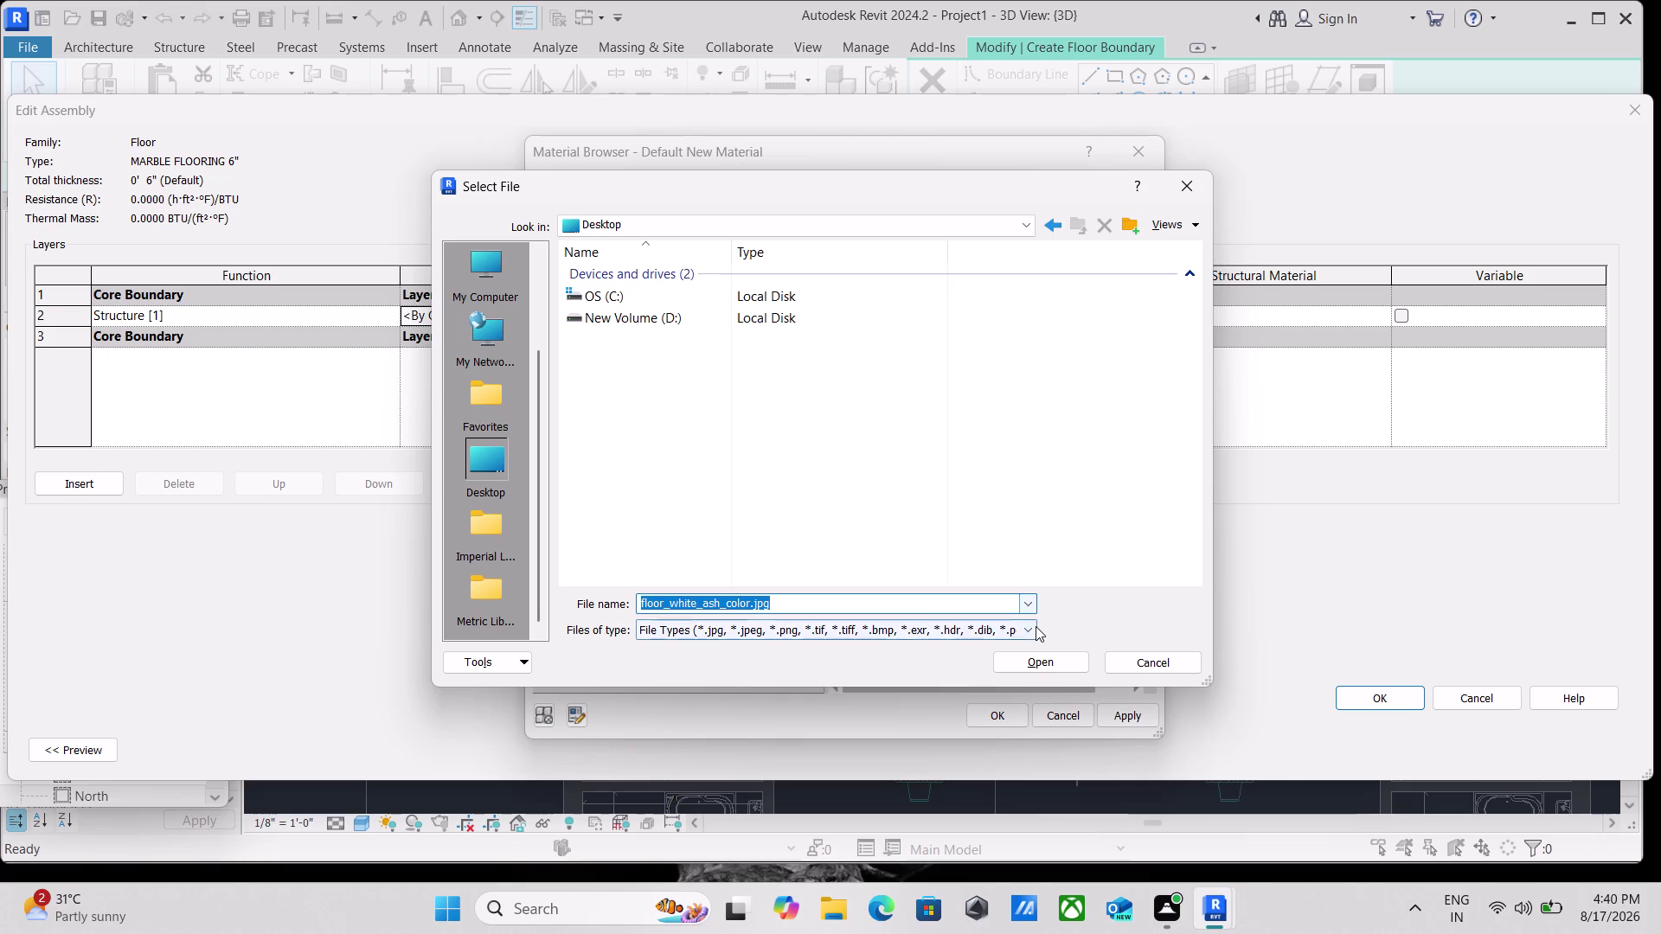
click(1031, 626)
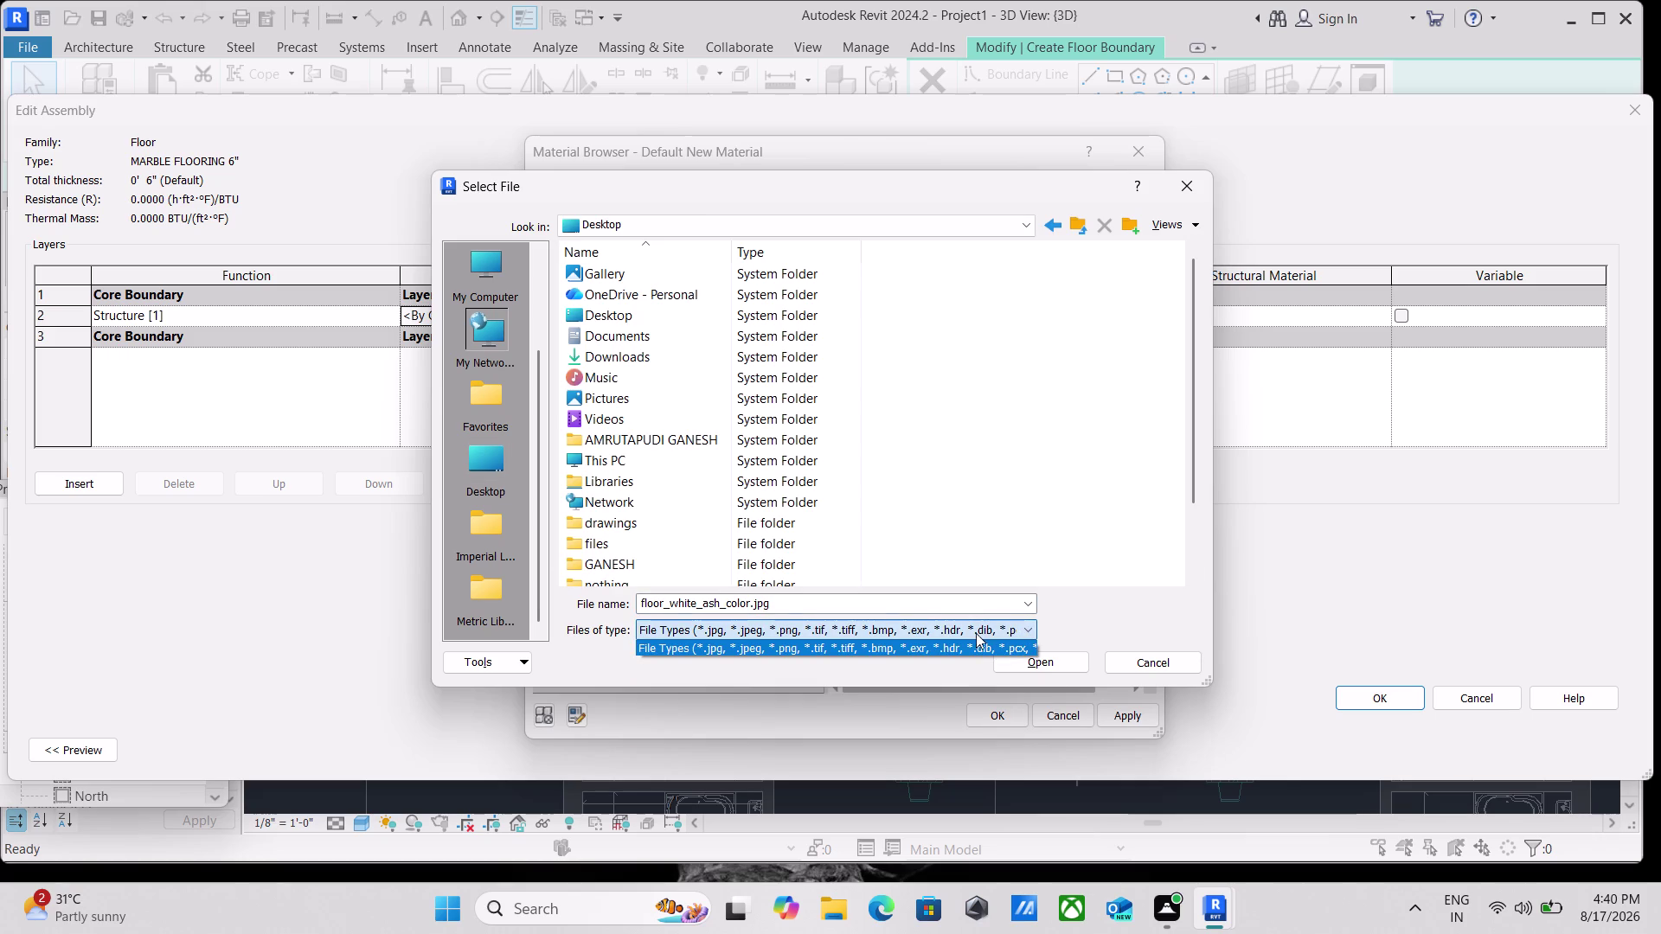
click(969, 632)
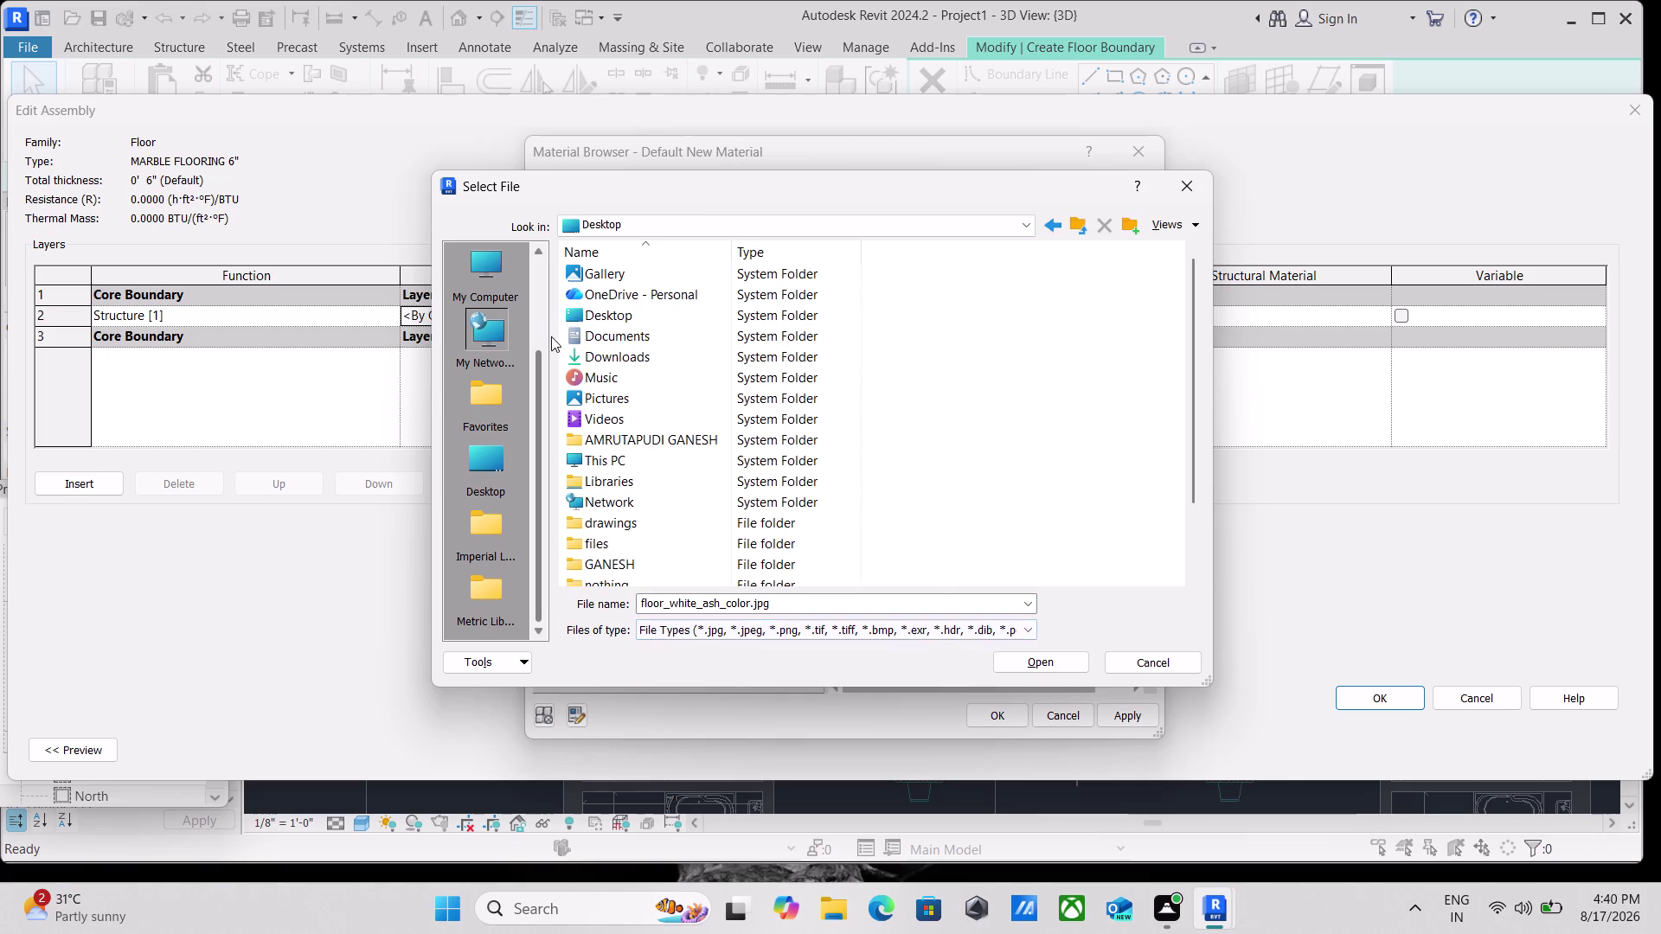
double_click(603, 361)
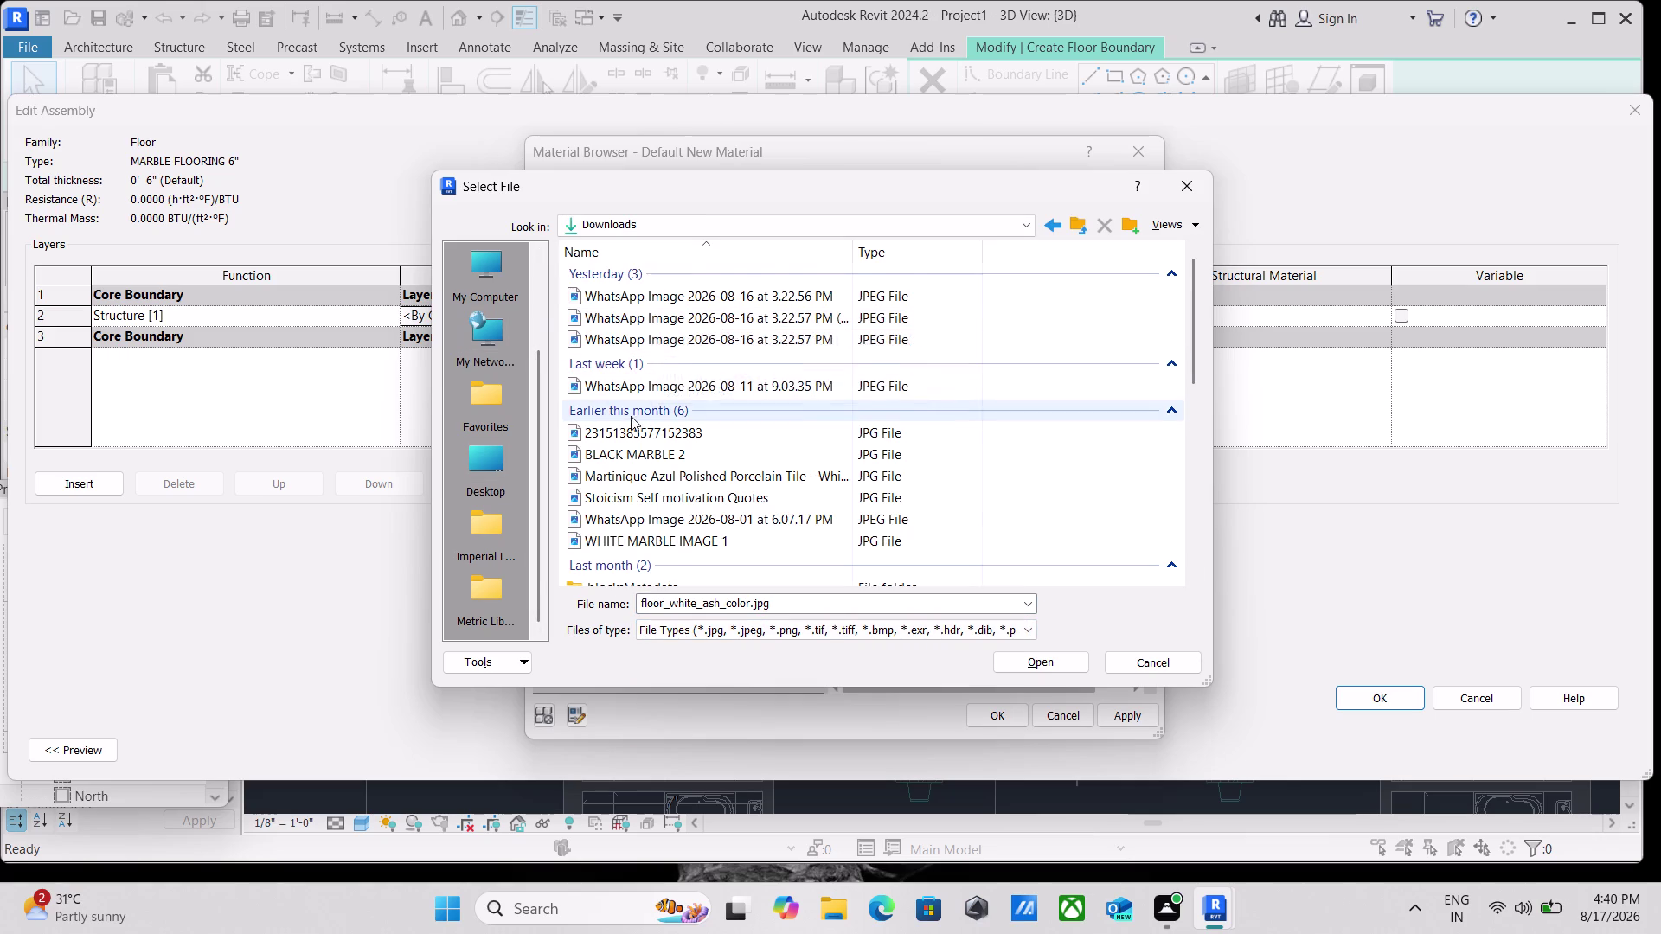
scroll(down, 3)
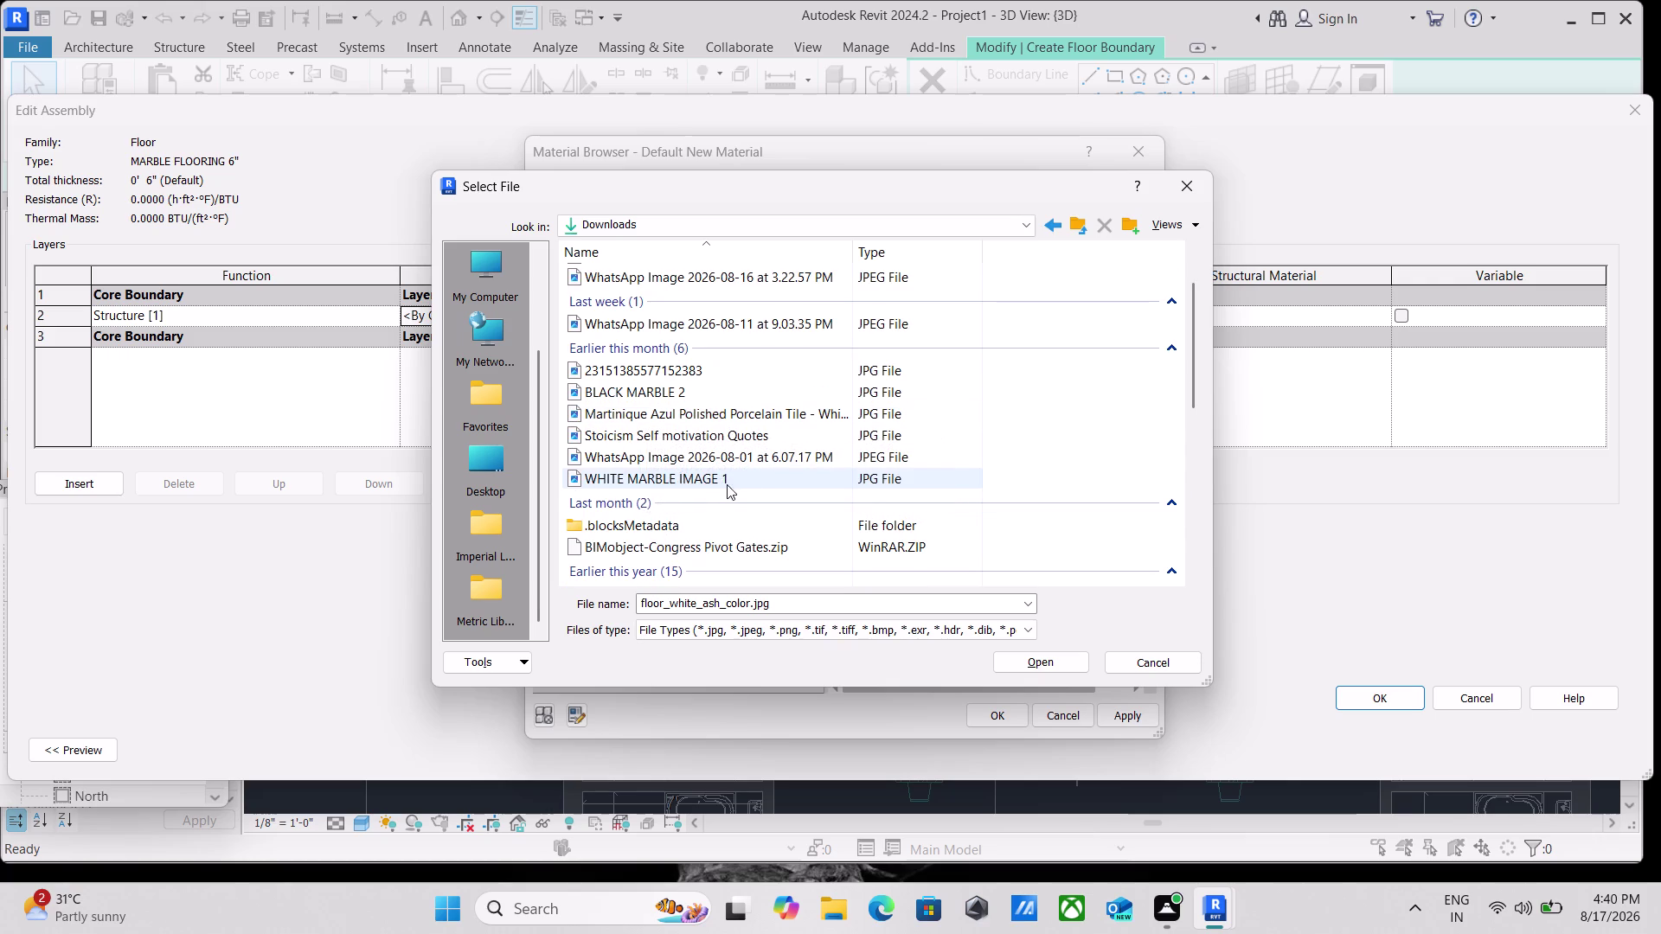
click(755, 481)
click(1065, 673)
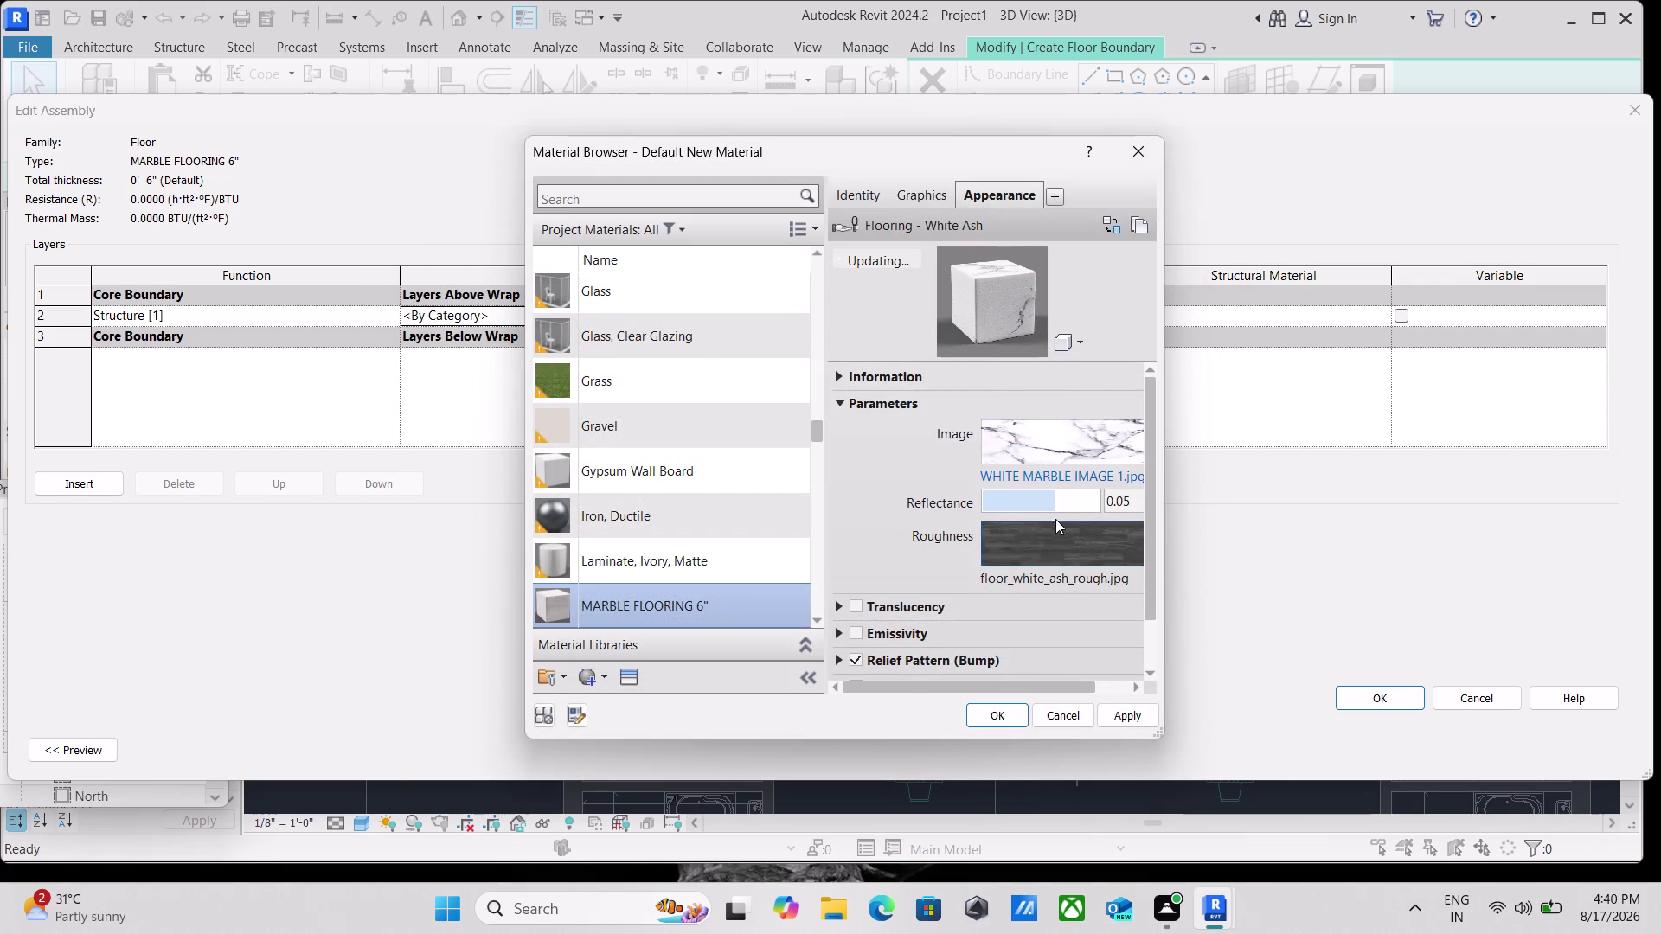
Set the marble flooring's reflectance slider to 0.08.
drag(1051, 496, 1055, 498)
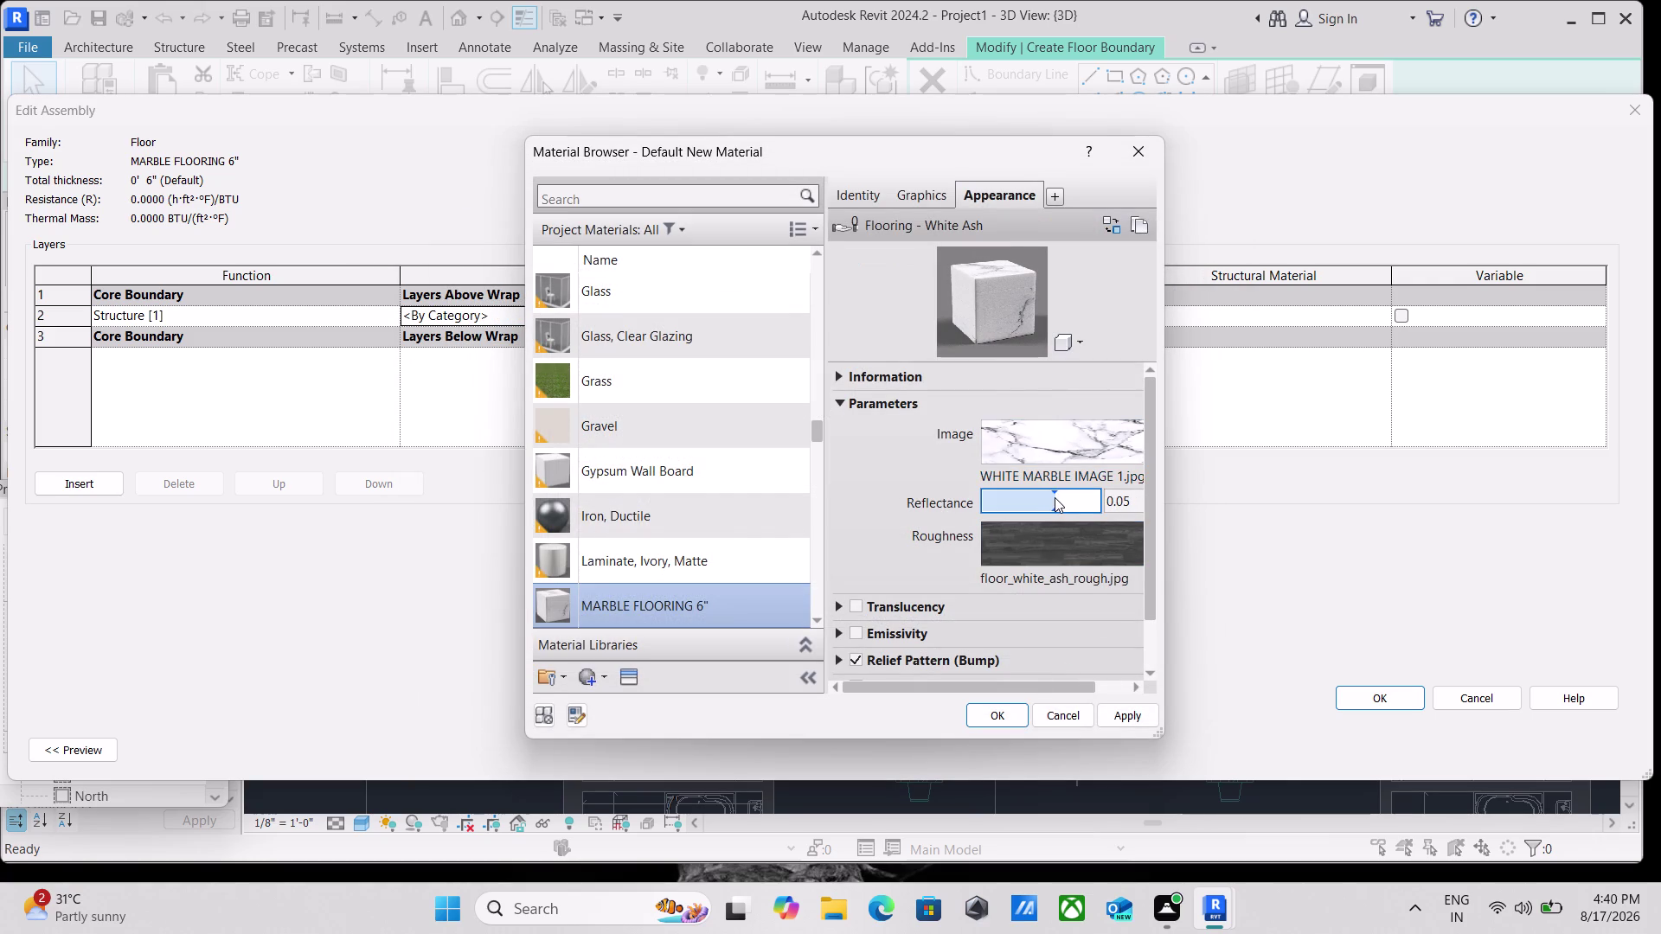
drag(1054, 498, 1062, 501)
scroll(up, 3)
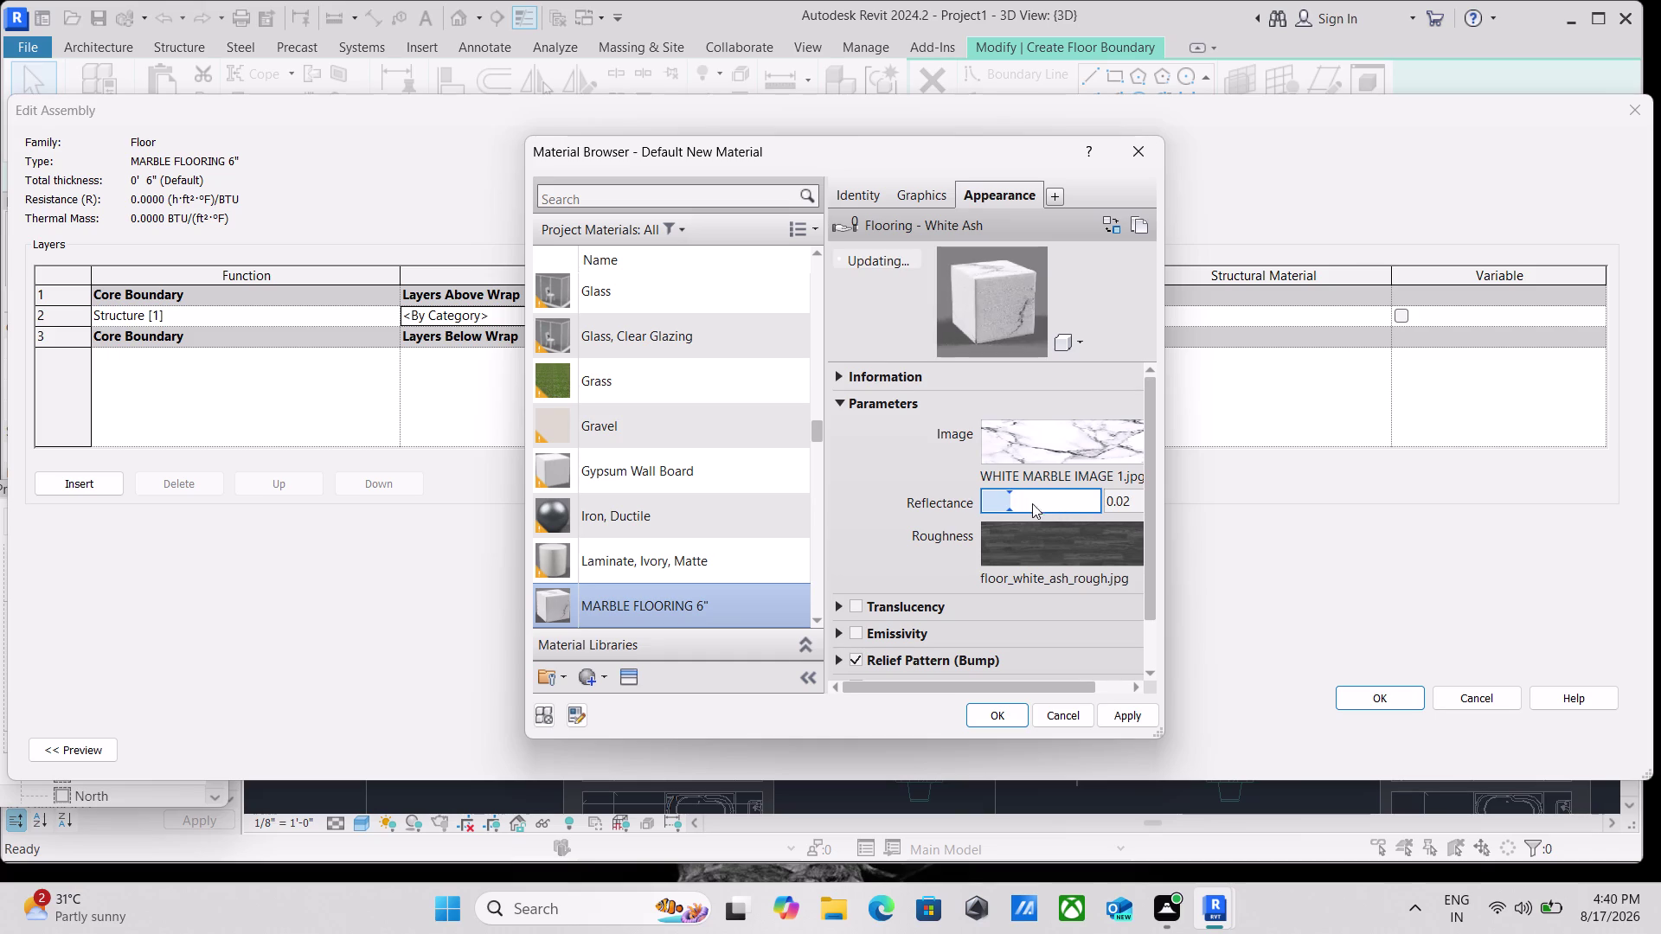
drag(1009, 496, 1016, 498)
click(1006, 495)
drag(1011, 497, 1060, 500)
drag(1060, 500, 1111, 509)
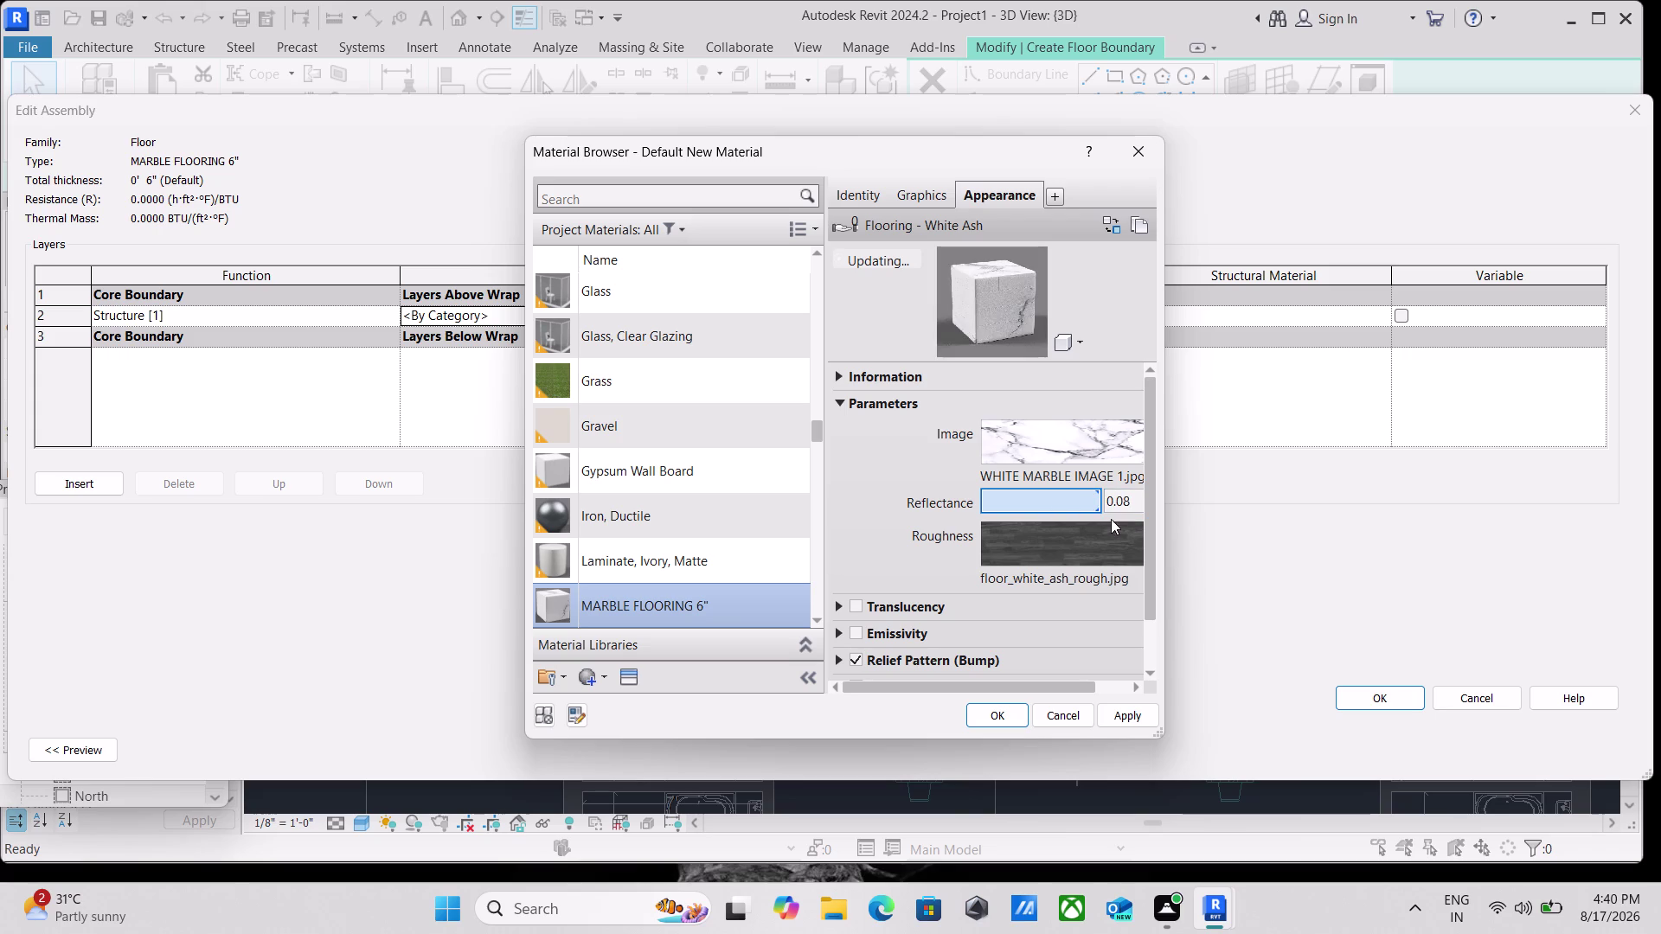
drag(1096, 495, 1063, 494)
drag(1063, 494, 1038, 500)
drag(1038, 500, 1058, 500)
scroll(down, 3)
Show the texture settings for the floor_white_ash_rough.jpg roughness image.
click(1084, 543)
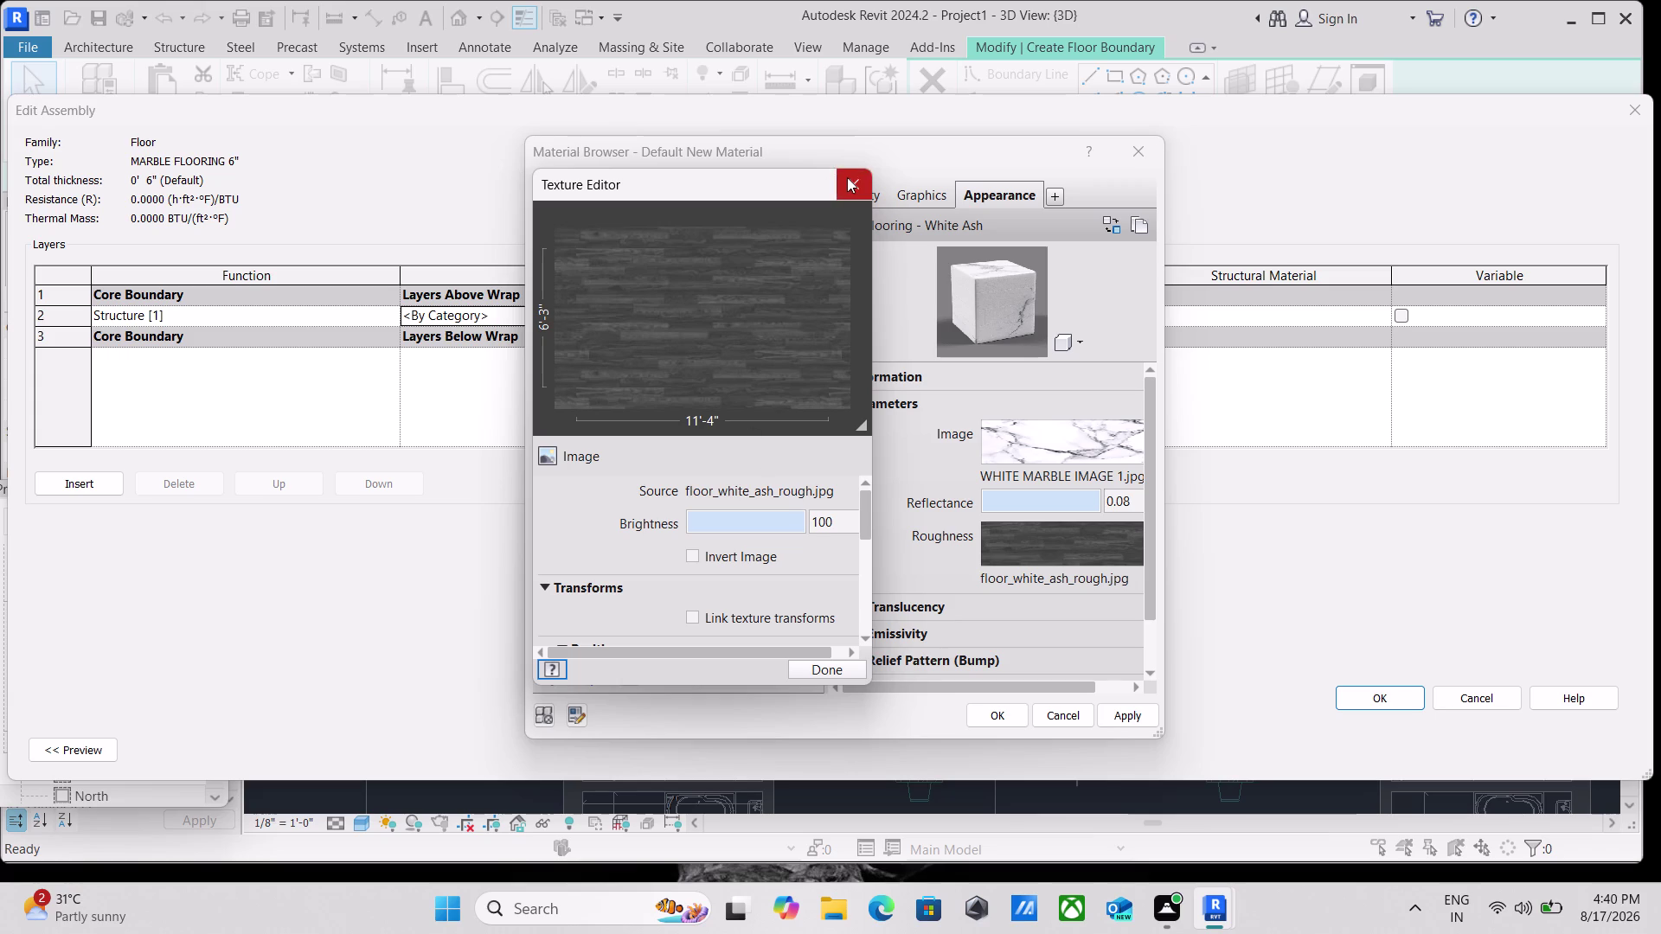
click(848, 178)
scroll(down, 3)
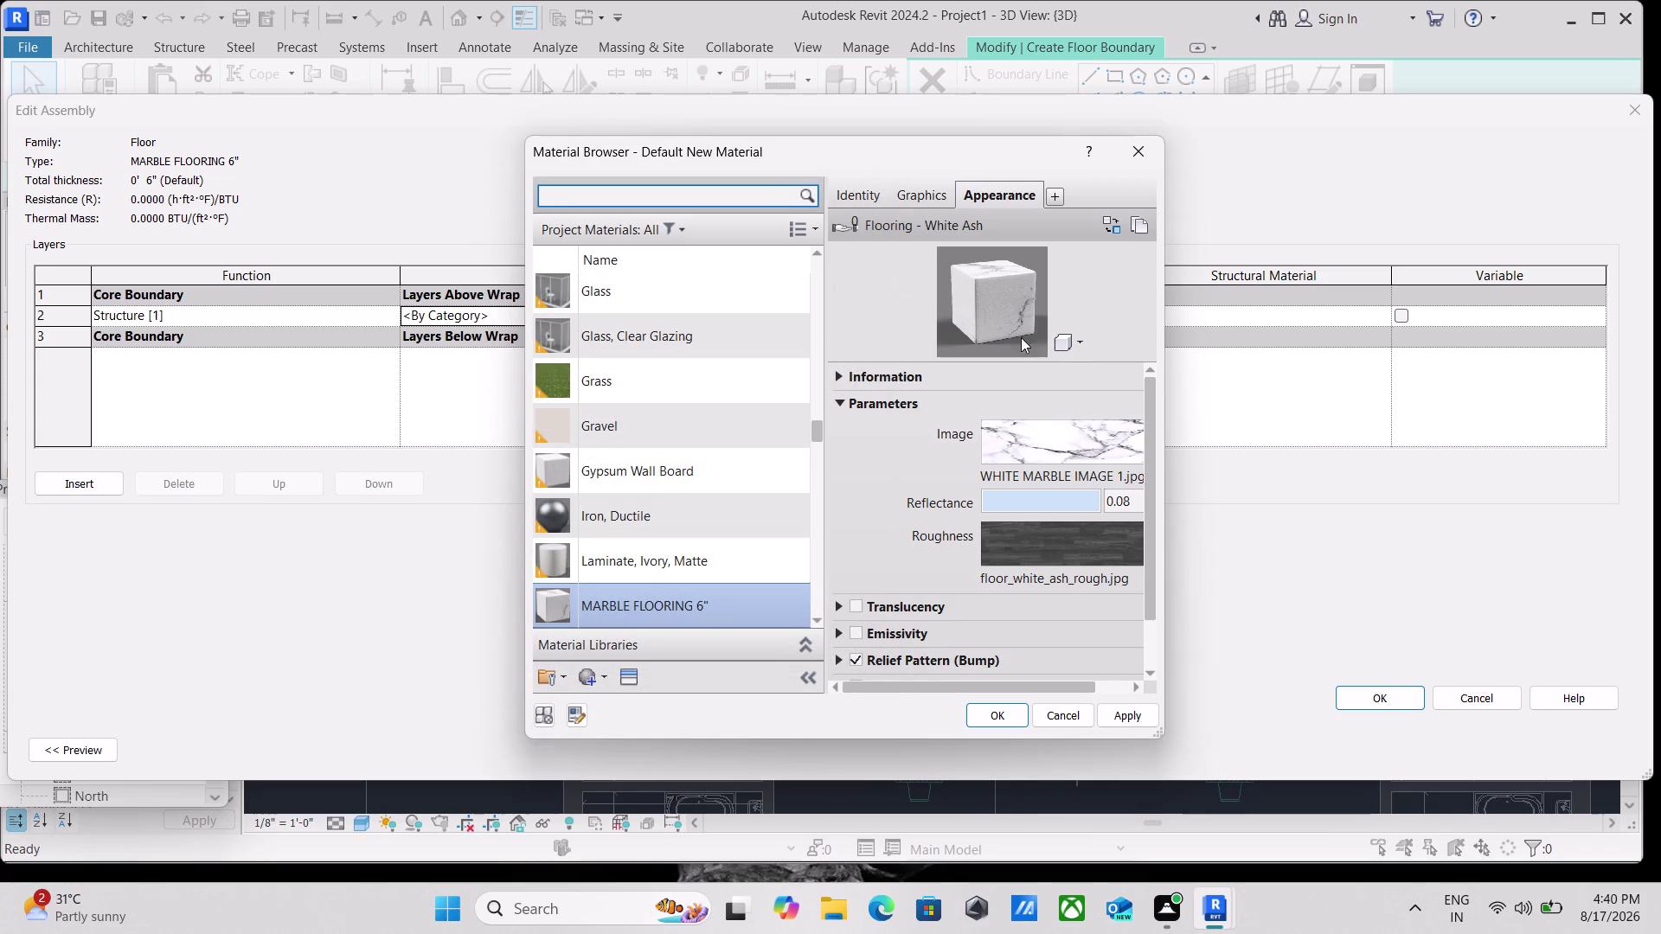
scroll(down, 3)
scroll(down, 3)
scroll(up, 3)
scroll(up, 3)
scroll(down, 3)
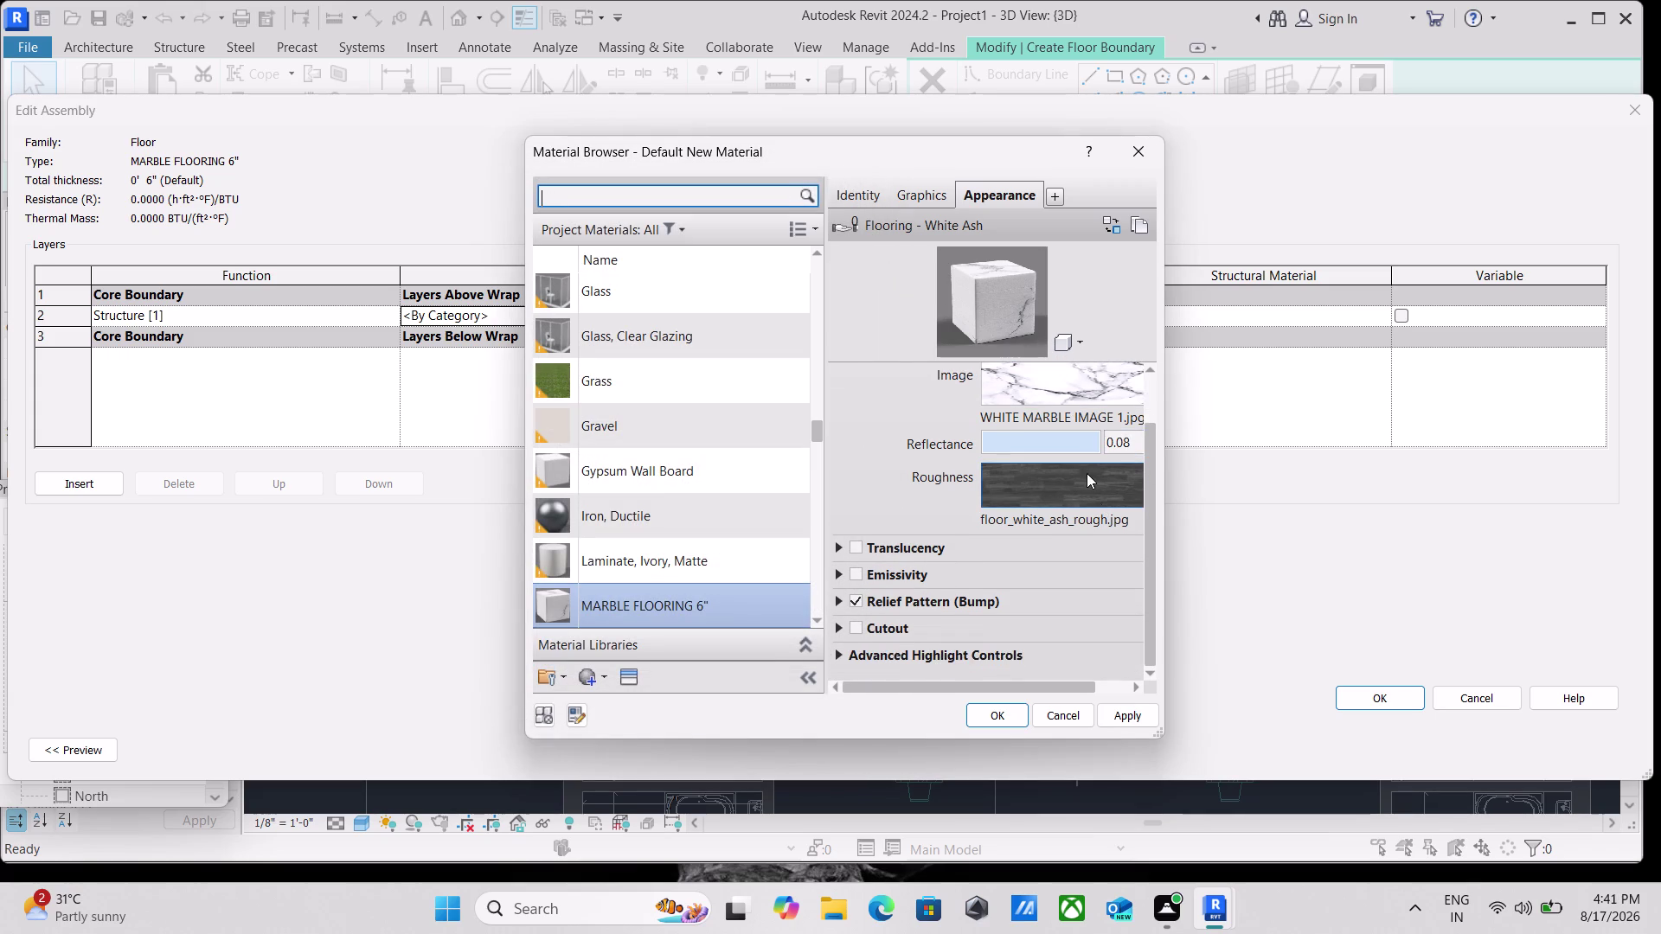
scroll(up, 3)
click(1107, 550)
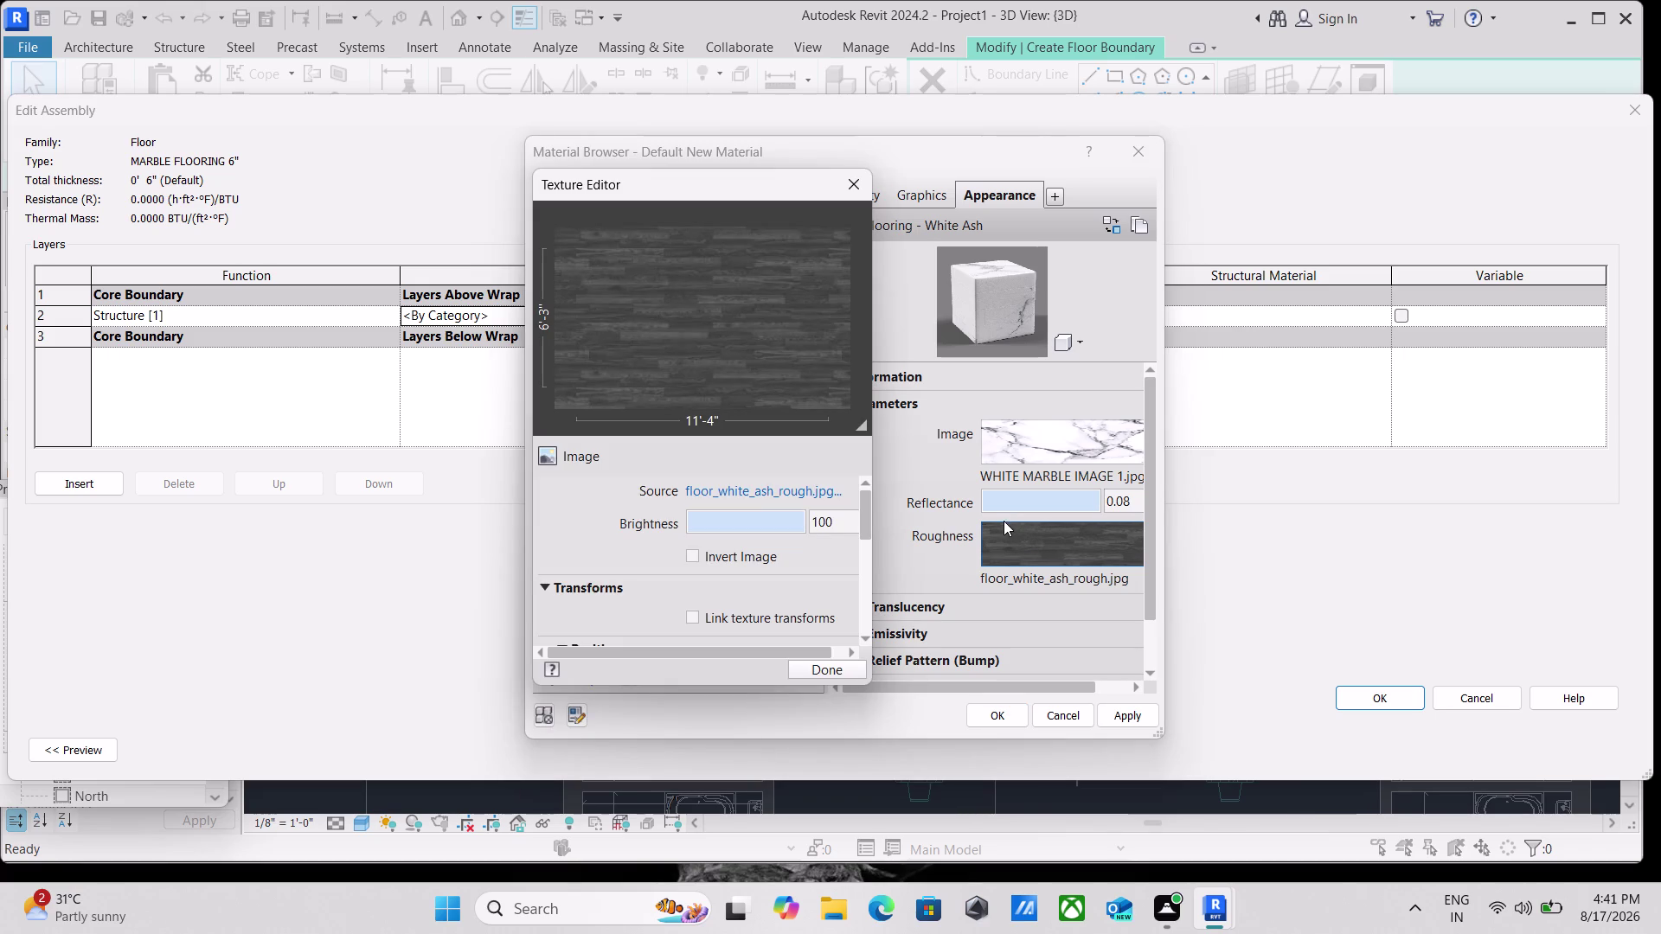
Look for the marble image in the Mats folder and the computer's drives.
click(805, 488)
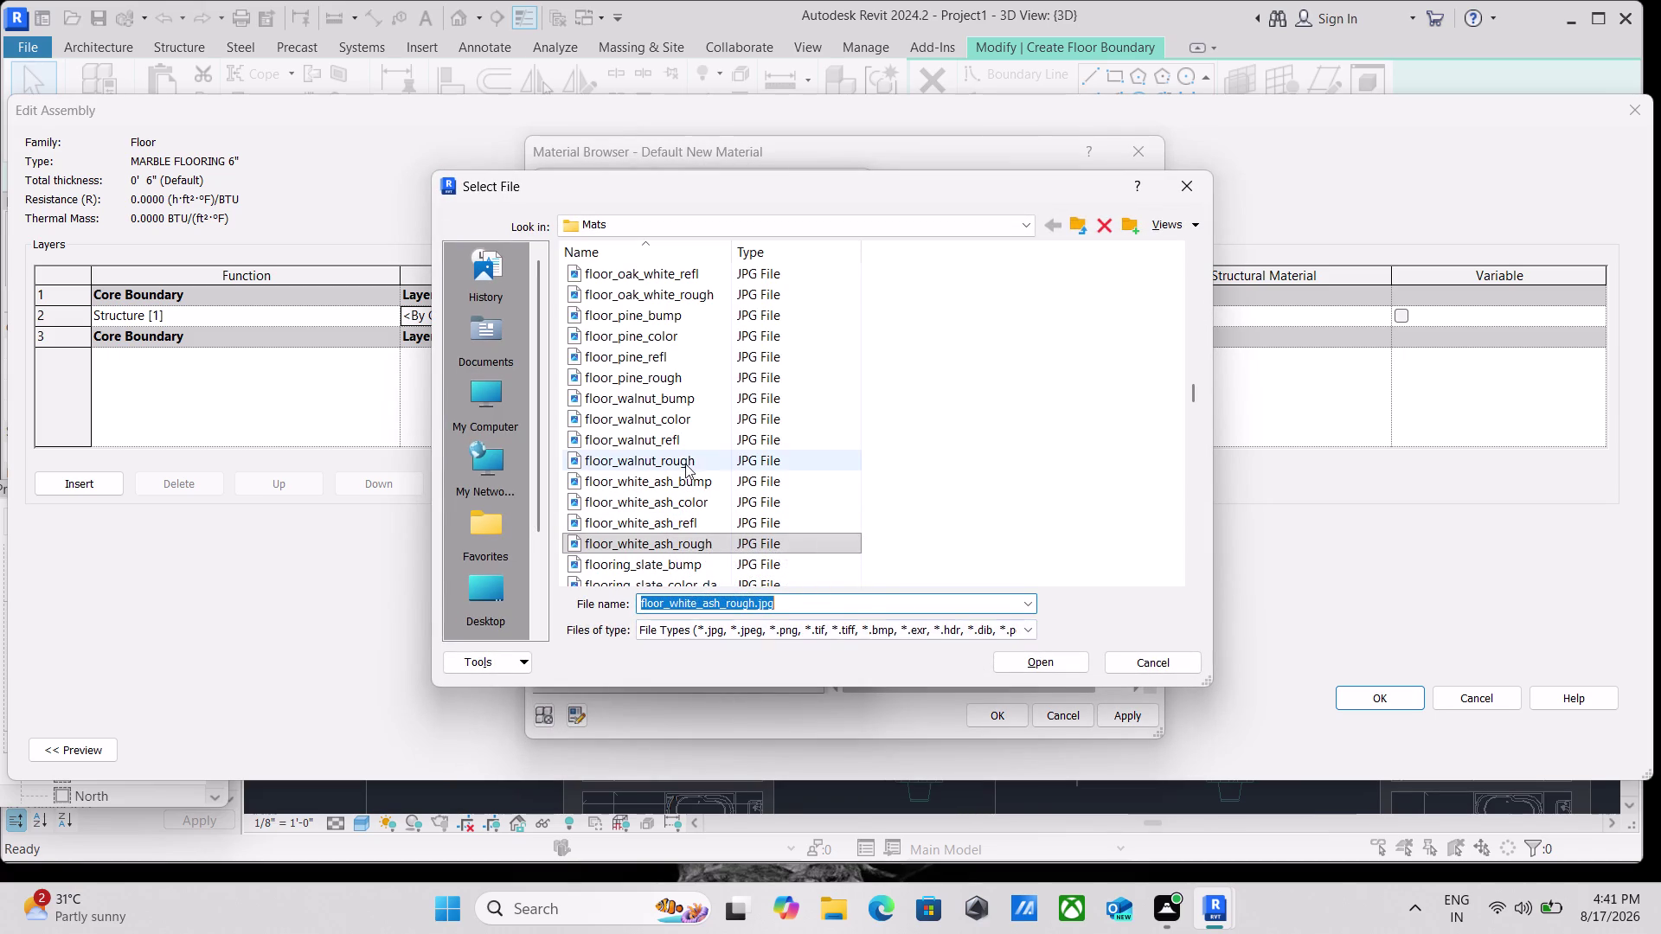
click(922, 630)
click(918, 647)
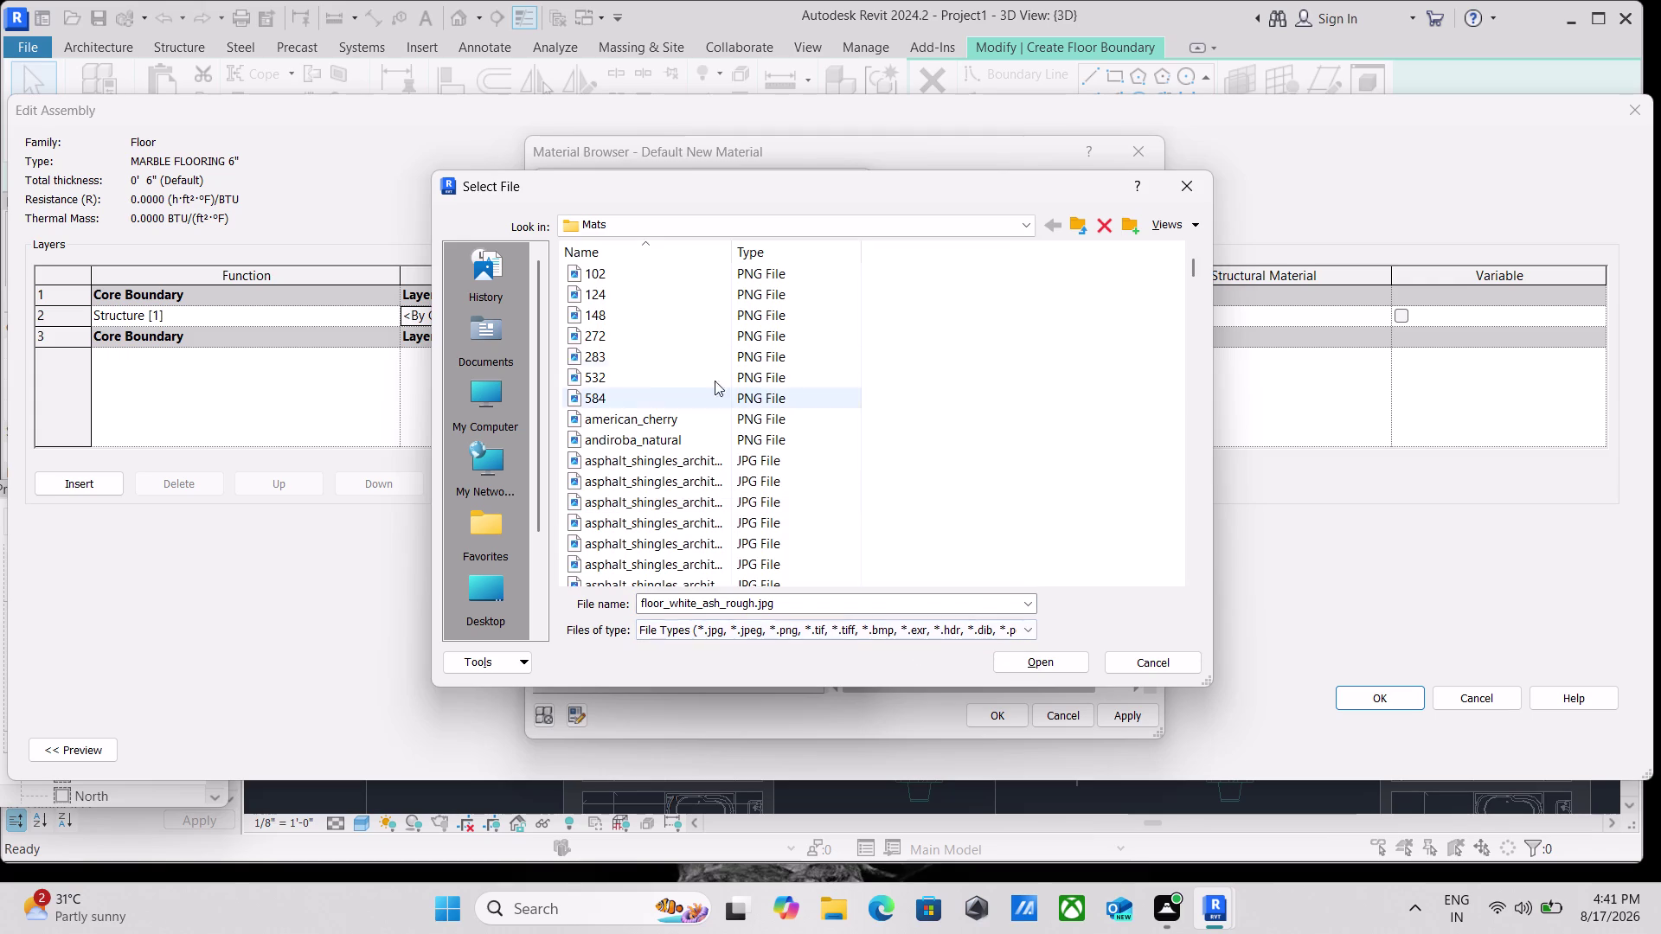
scroll(down, 3)
scroll(down, 3)
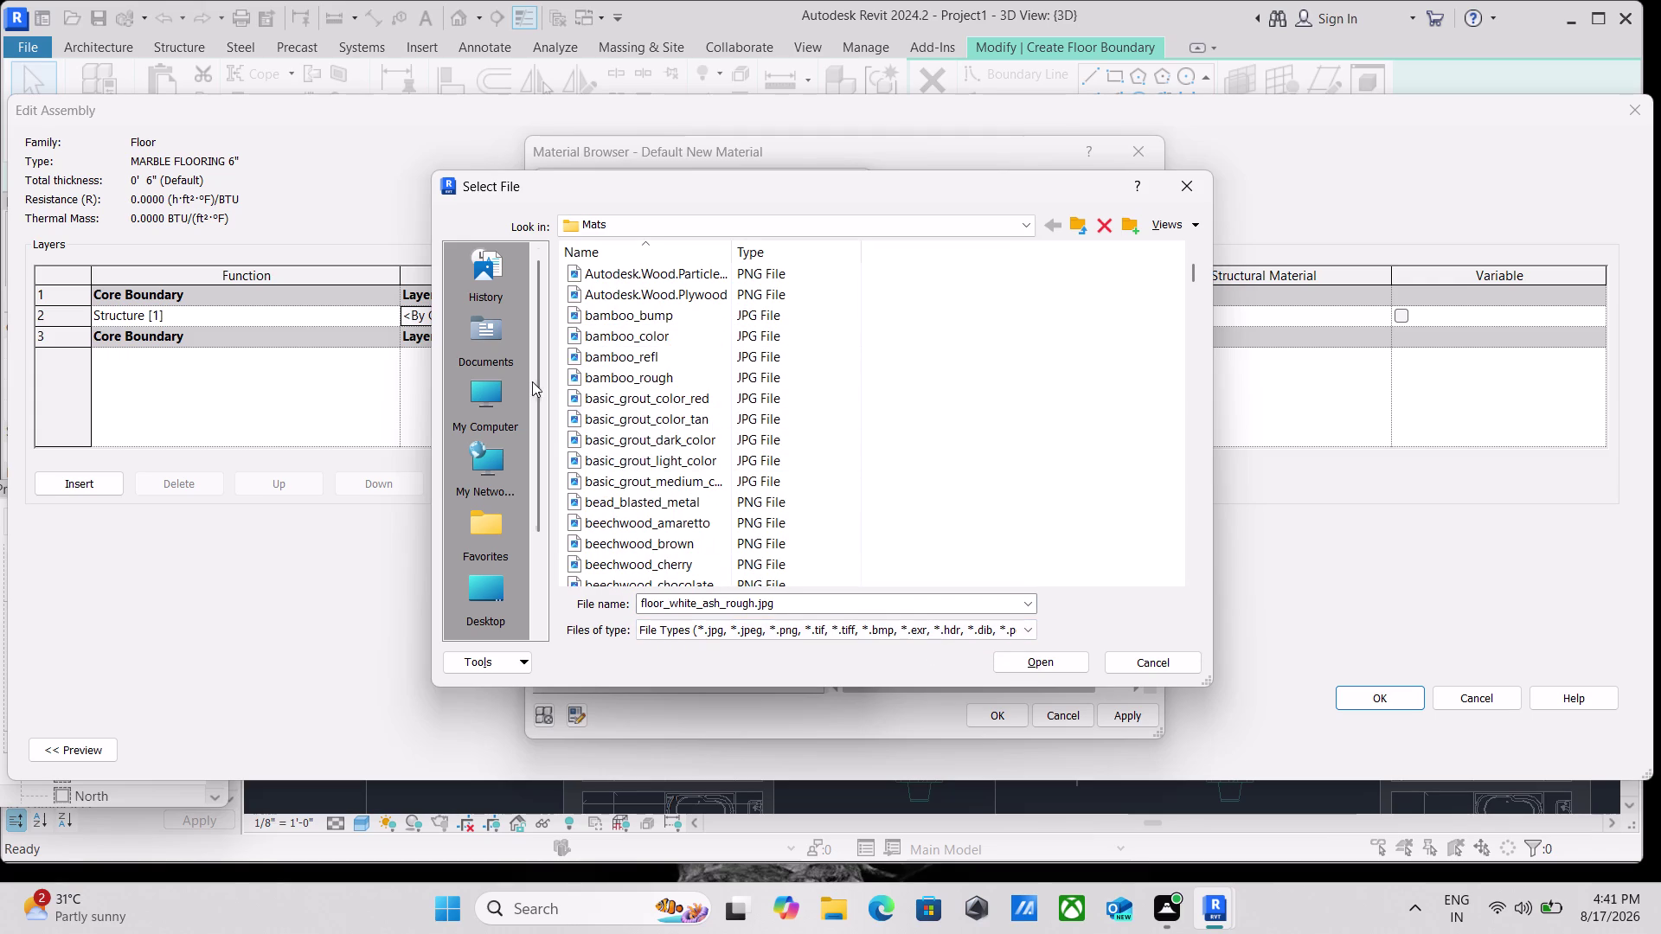
click(490, 340)
click(498, 393)
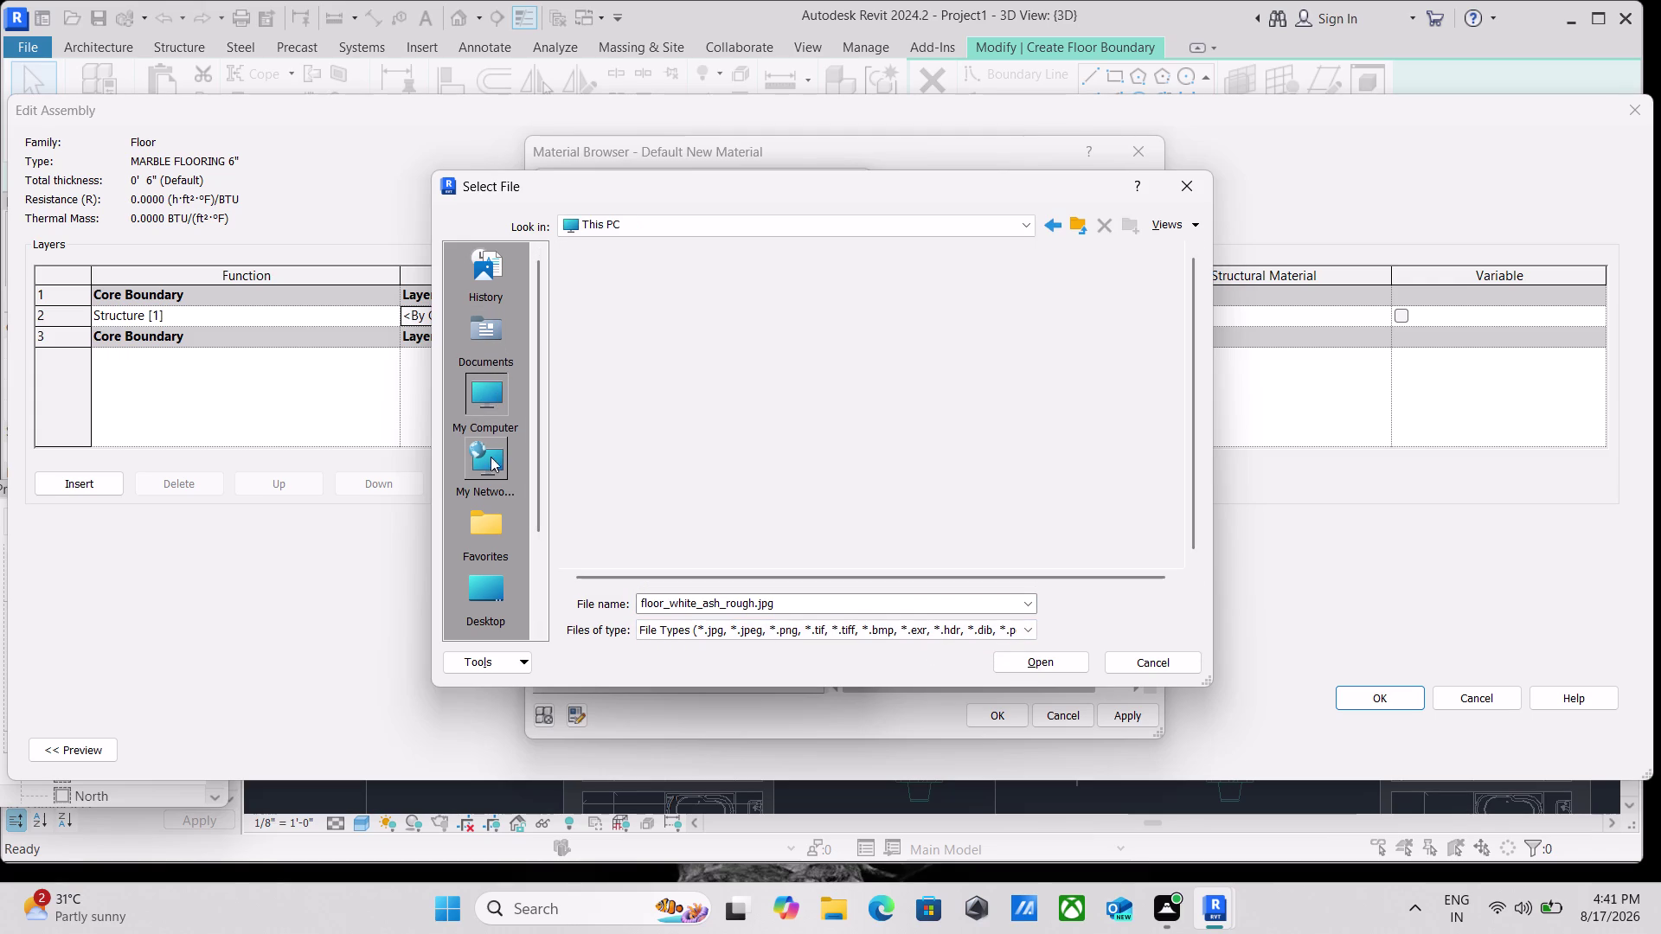
Review the image file-type filter in Select File, keeping the current types.
click(1001, 600)
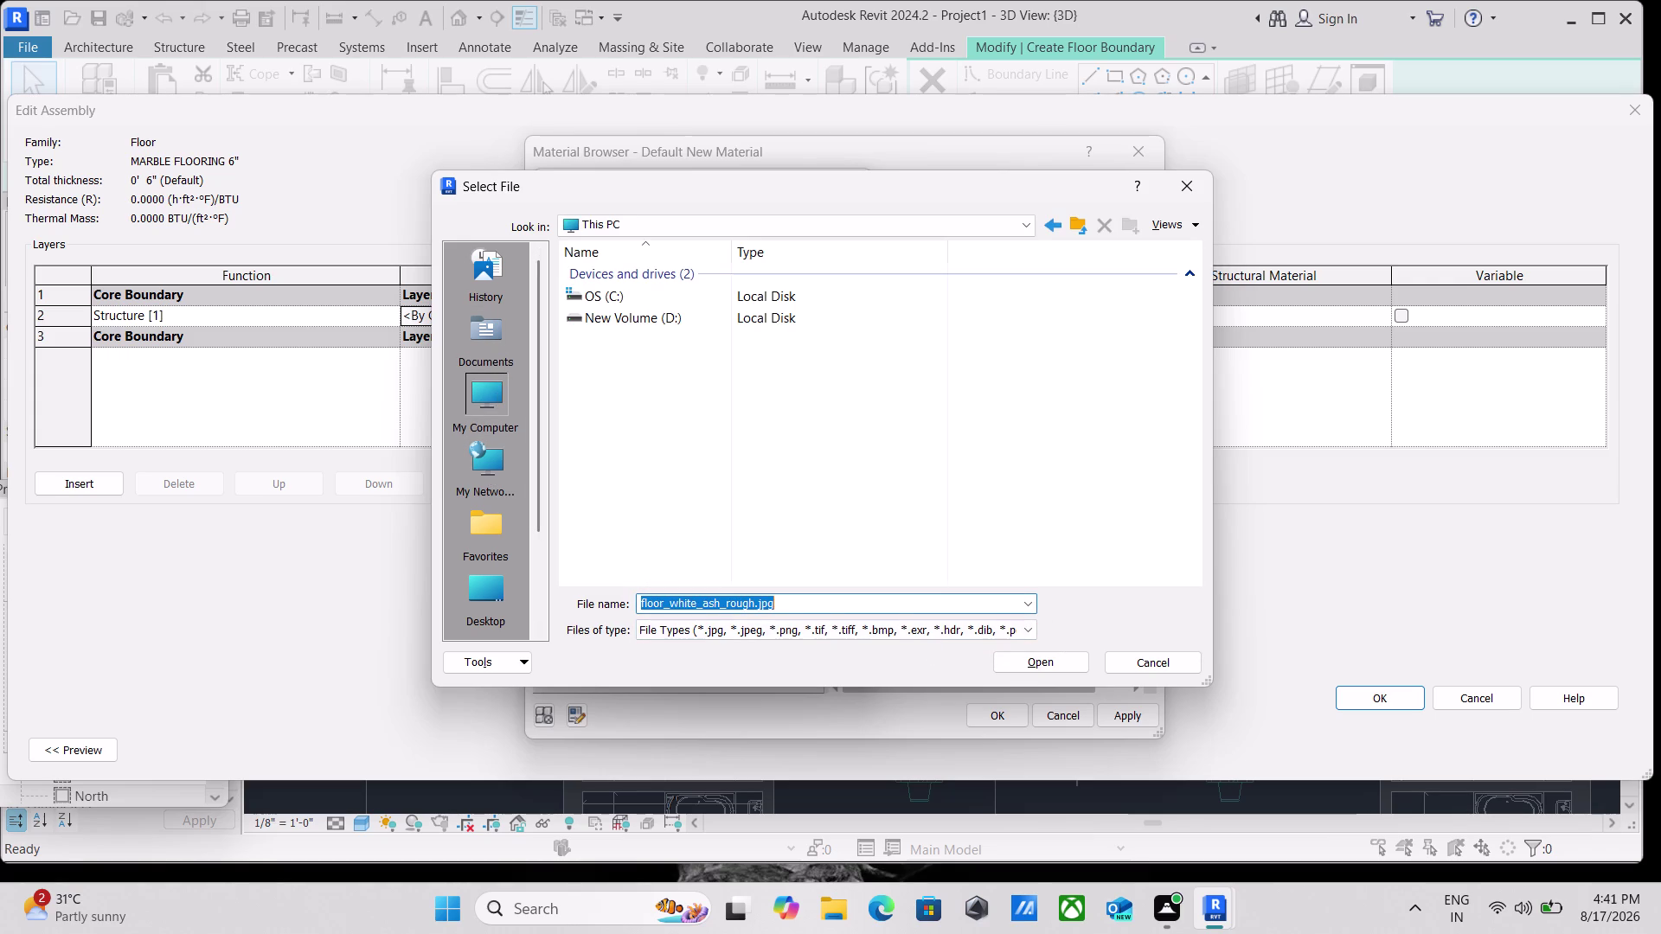
click(1029, 602)
click(1017, 601)
click(1014, 628)
click(754, 642)
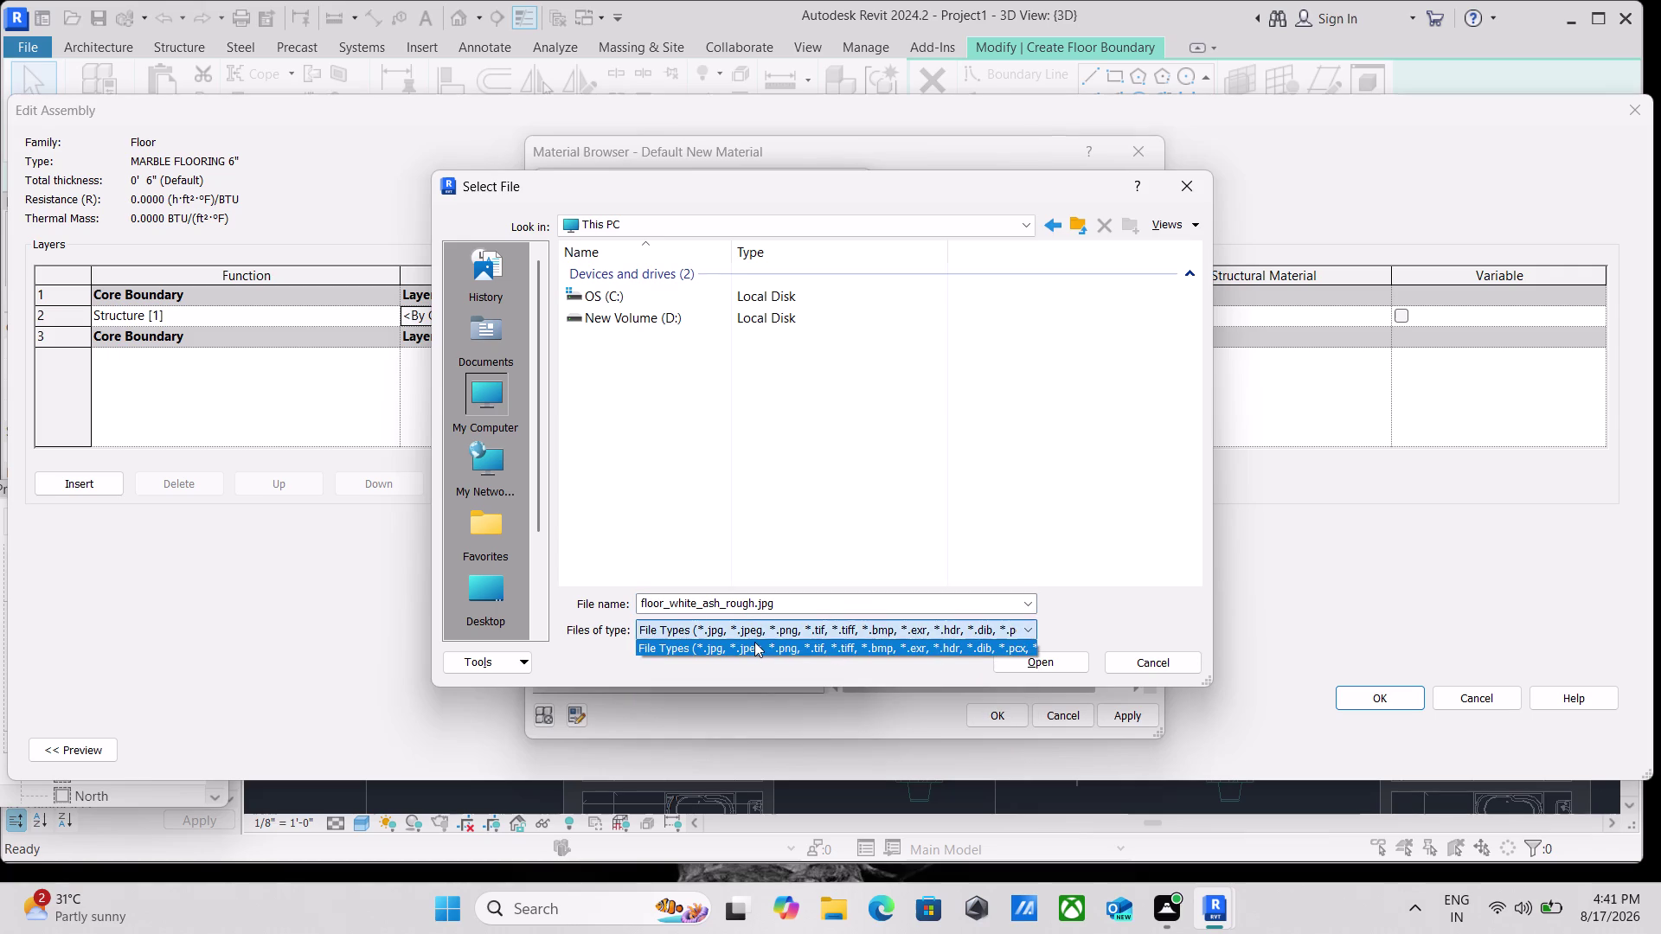
click(460, 389)
click(462, 342)
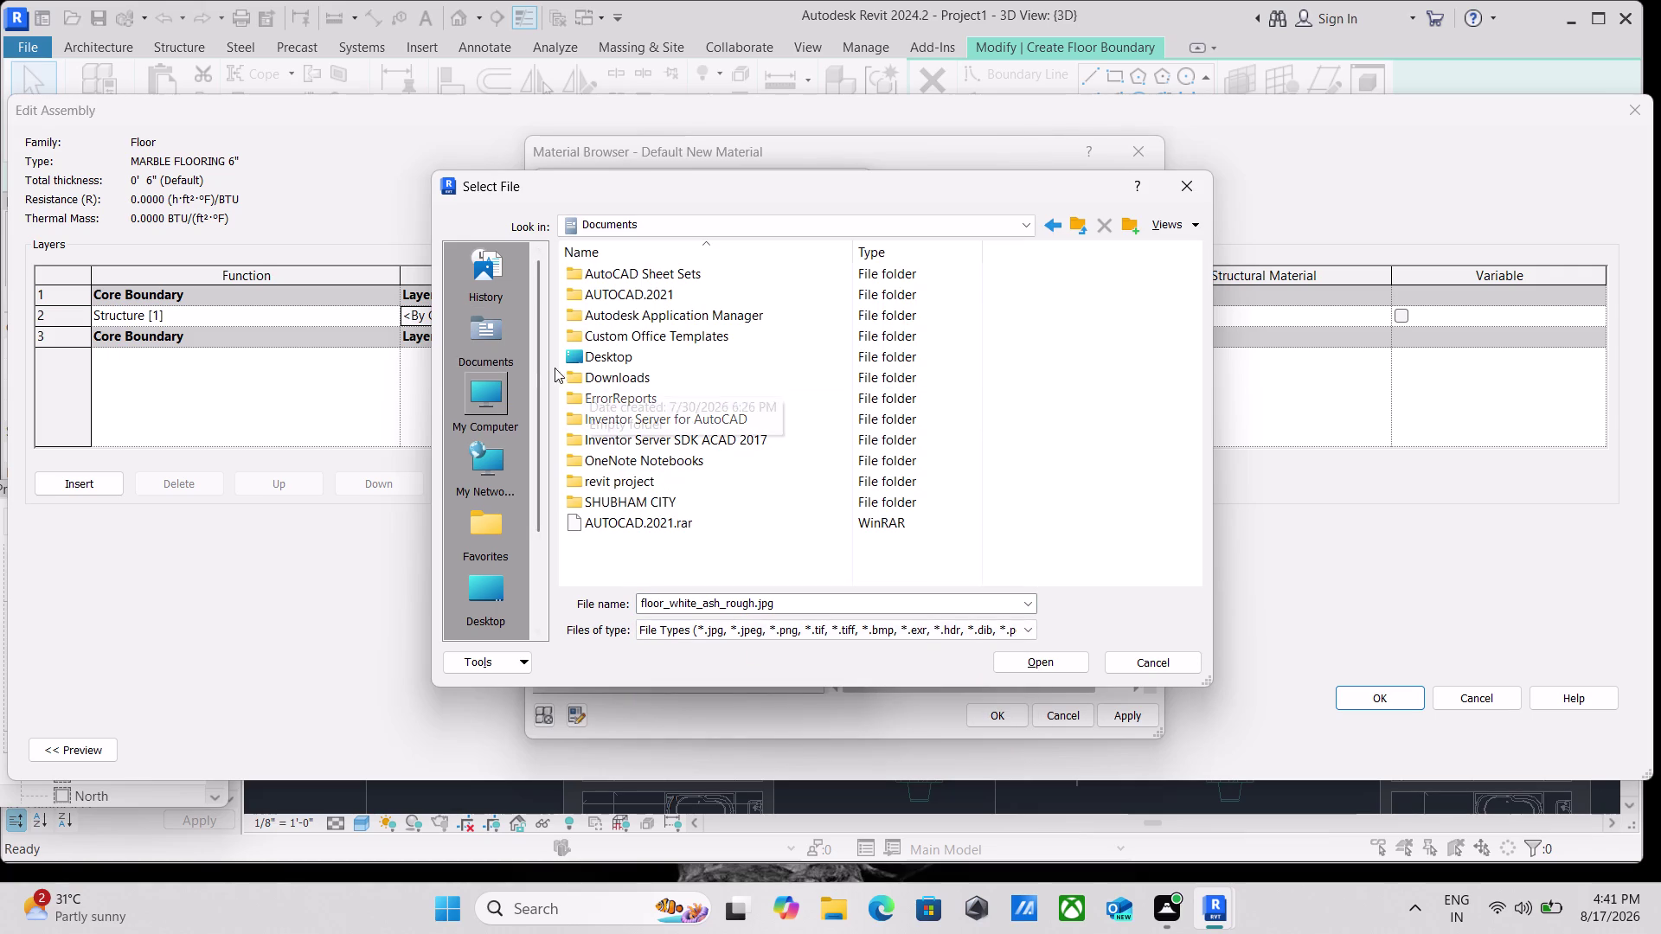
Load WHITE MARBLE IMAGE 1.jpg from History as the roughness texture and apply it.
double_click(504, 341)
click(490, 288)
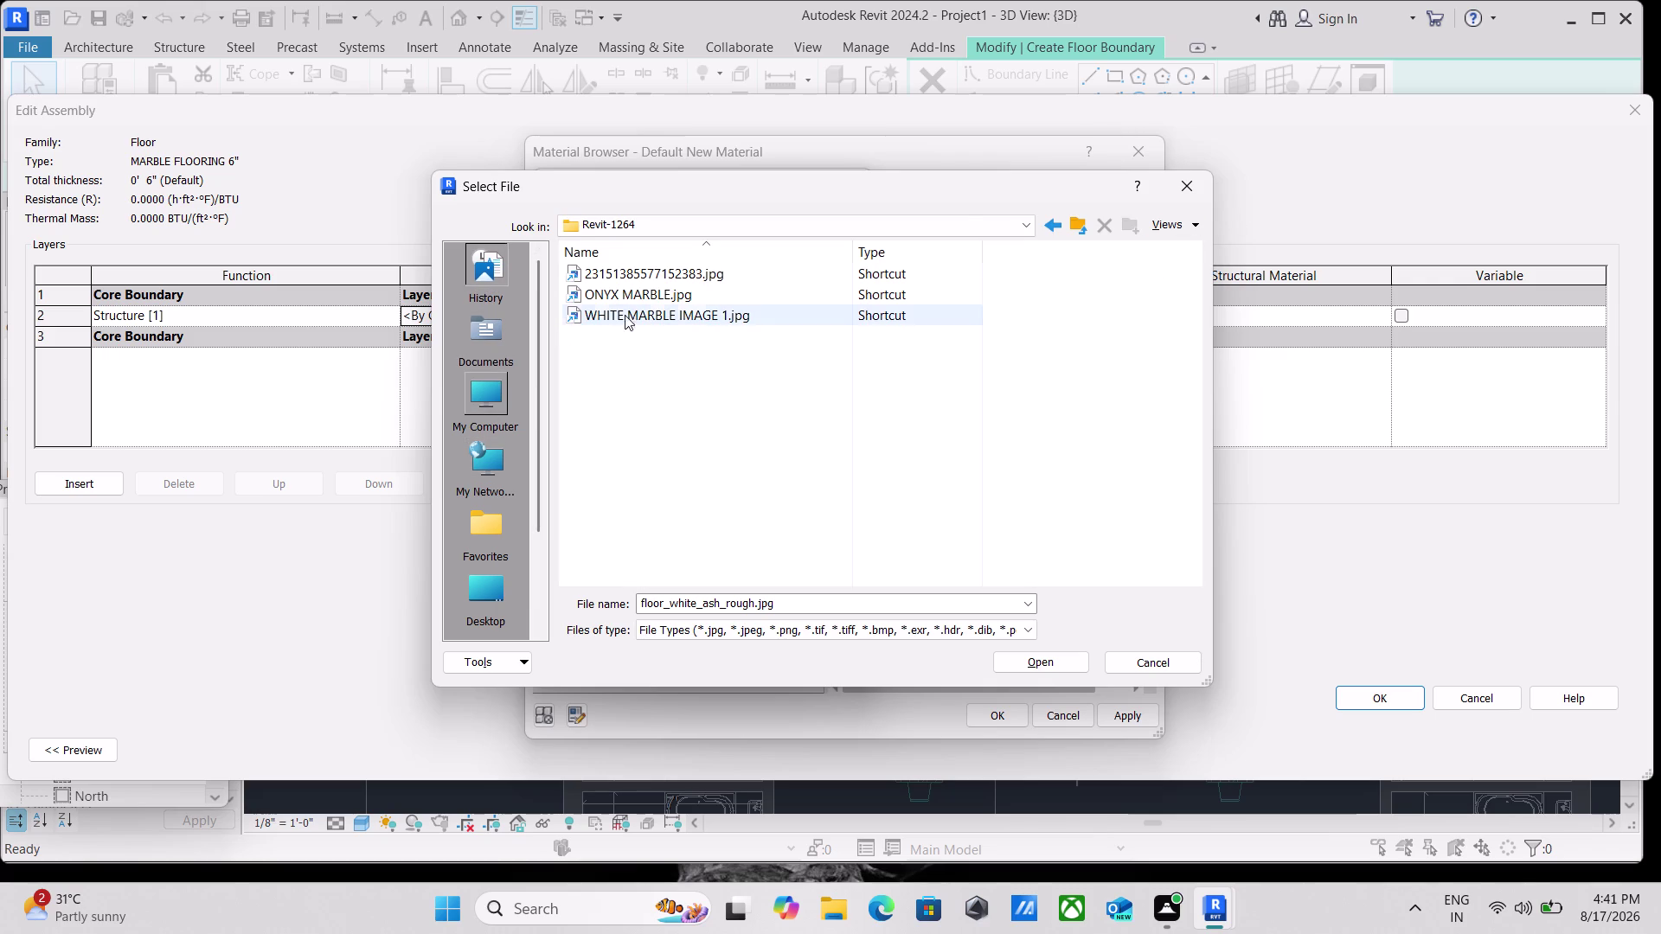
click(633, 312)
click(1039, 669)
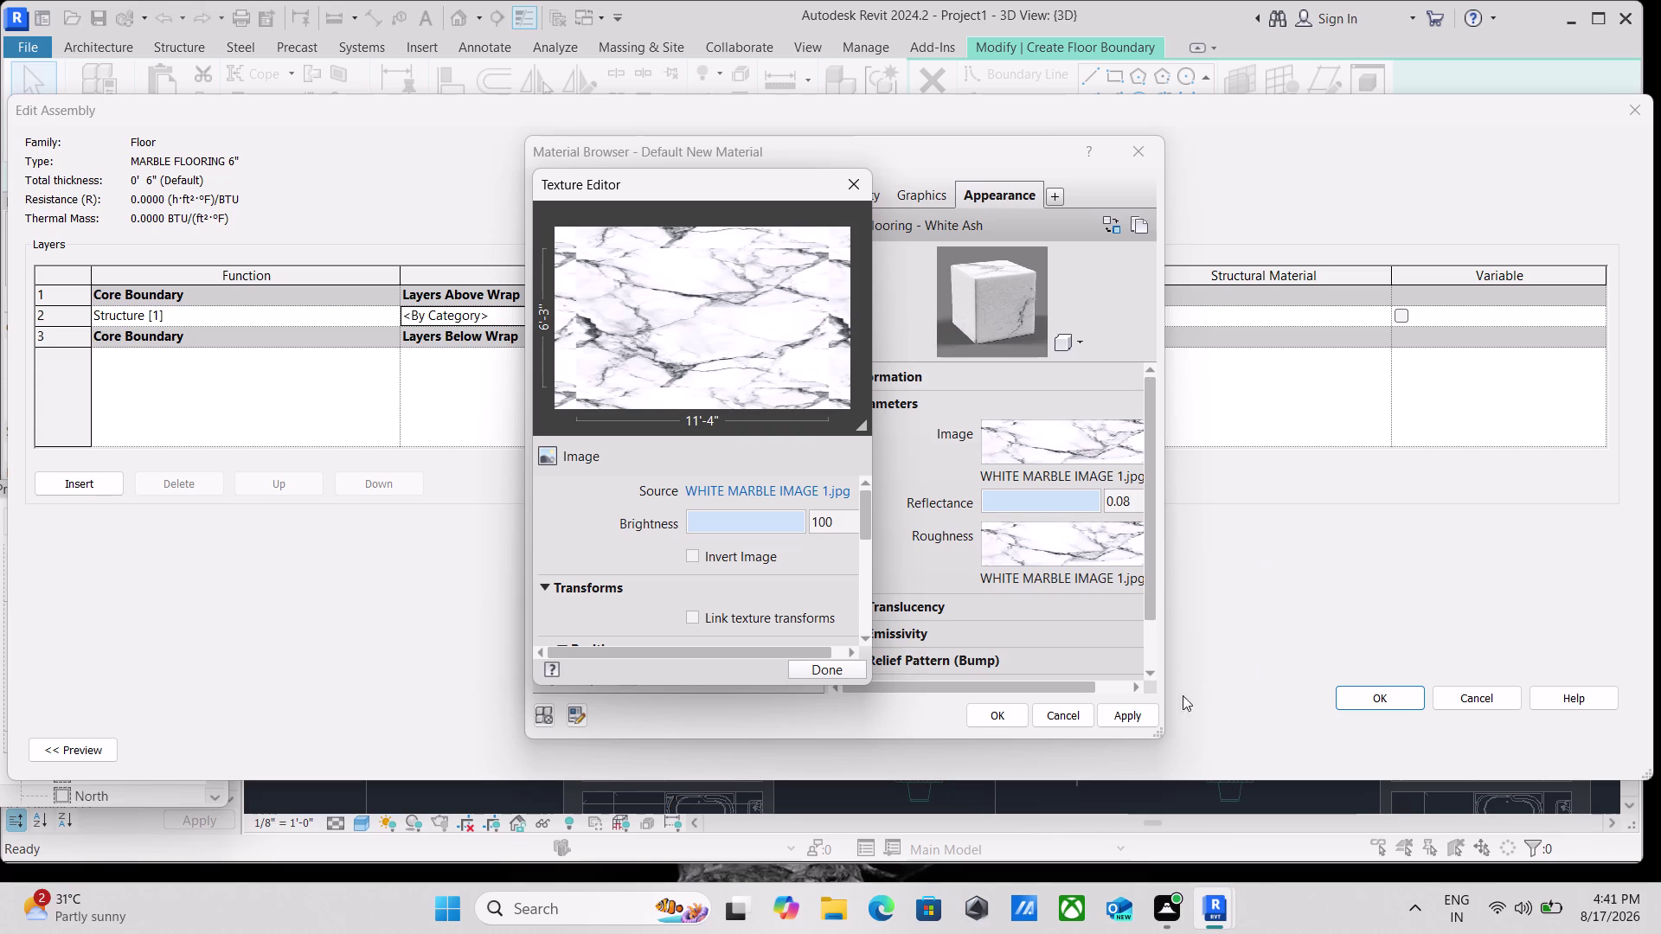
click(1125, 712)
Accept the marble material, floor layer structure and floor type property changes.
click(998, 717)
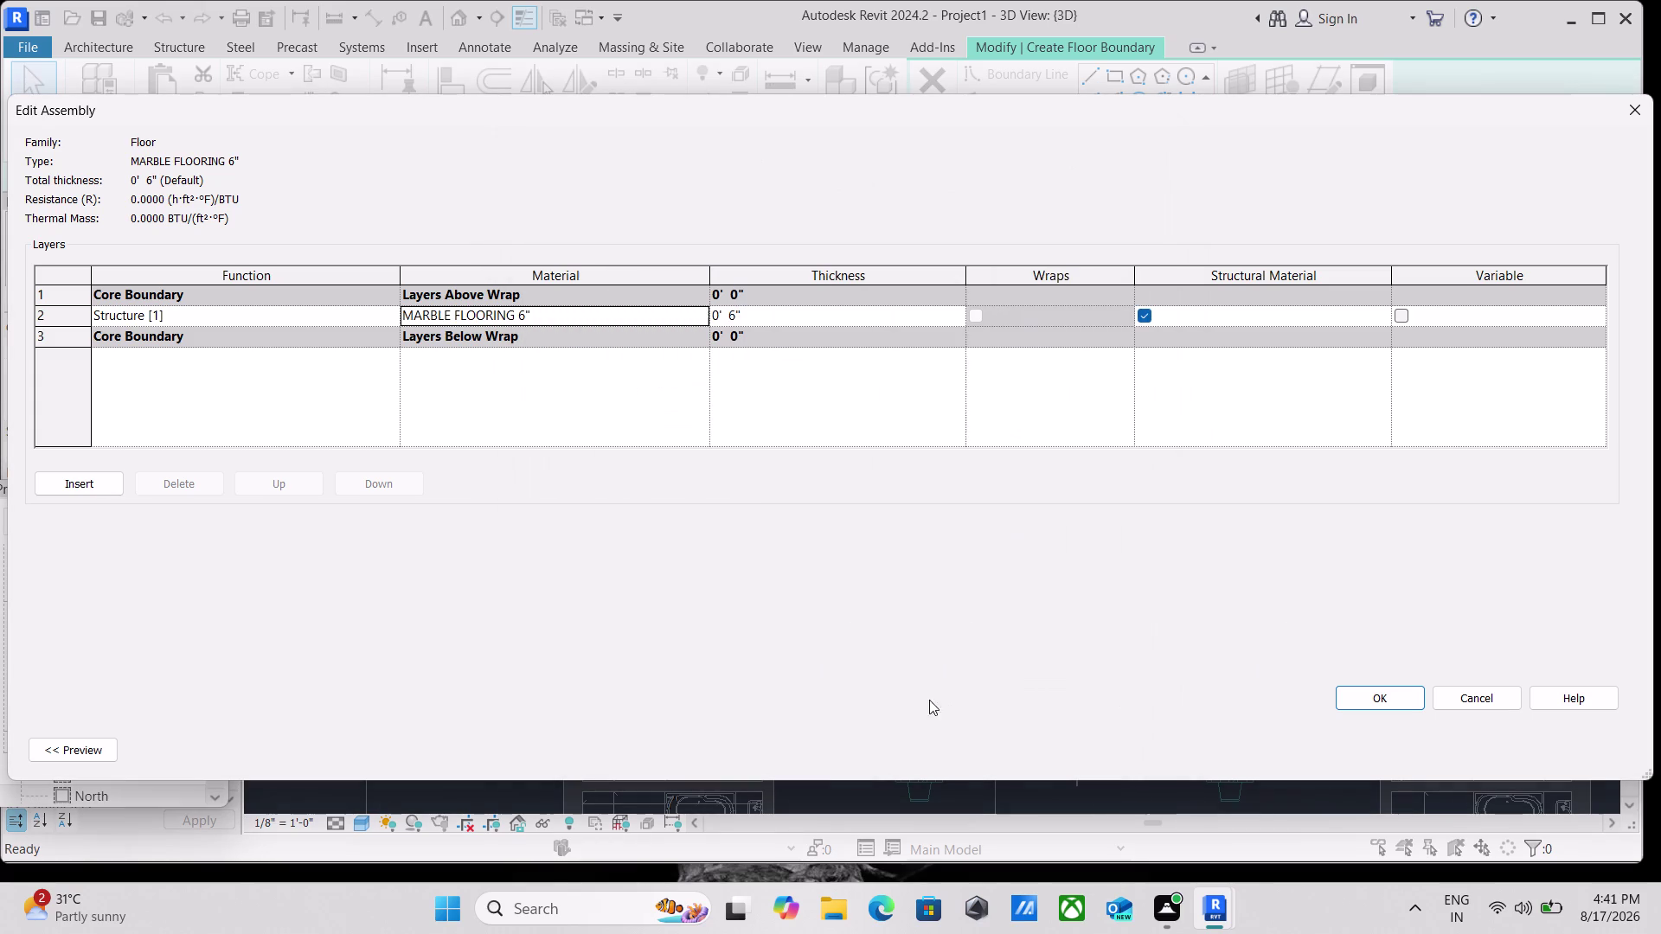
click(1386, 706)
click(1609, 754)
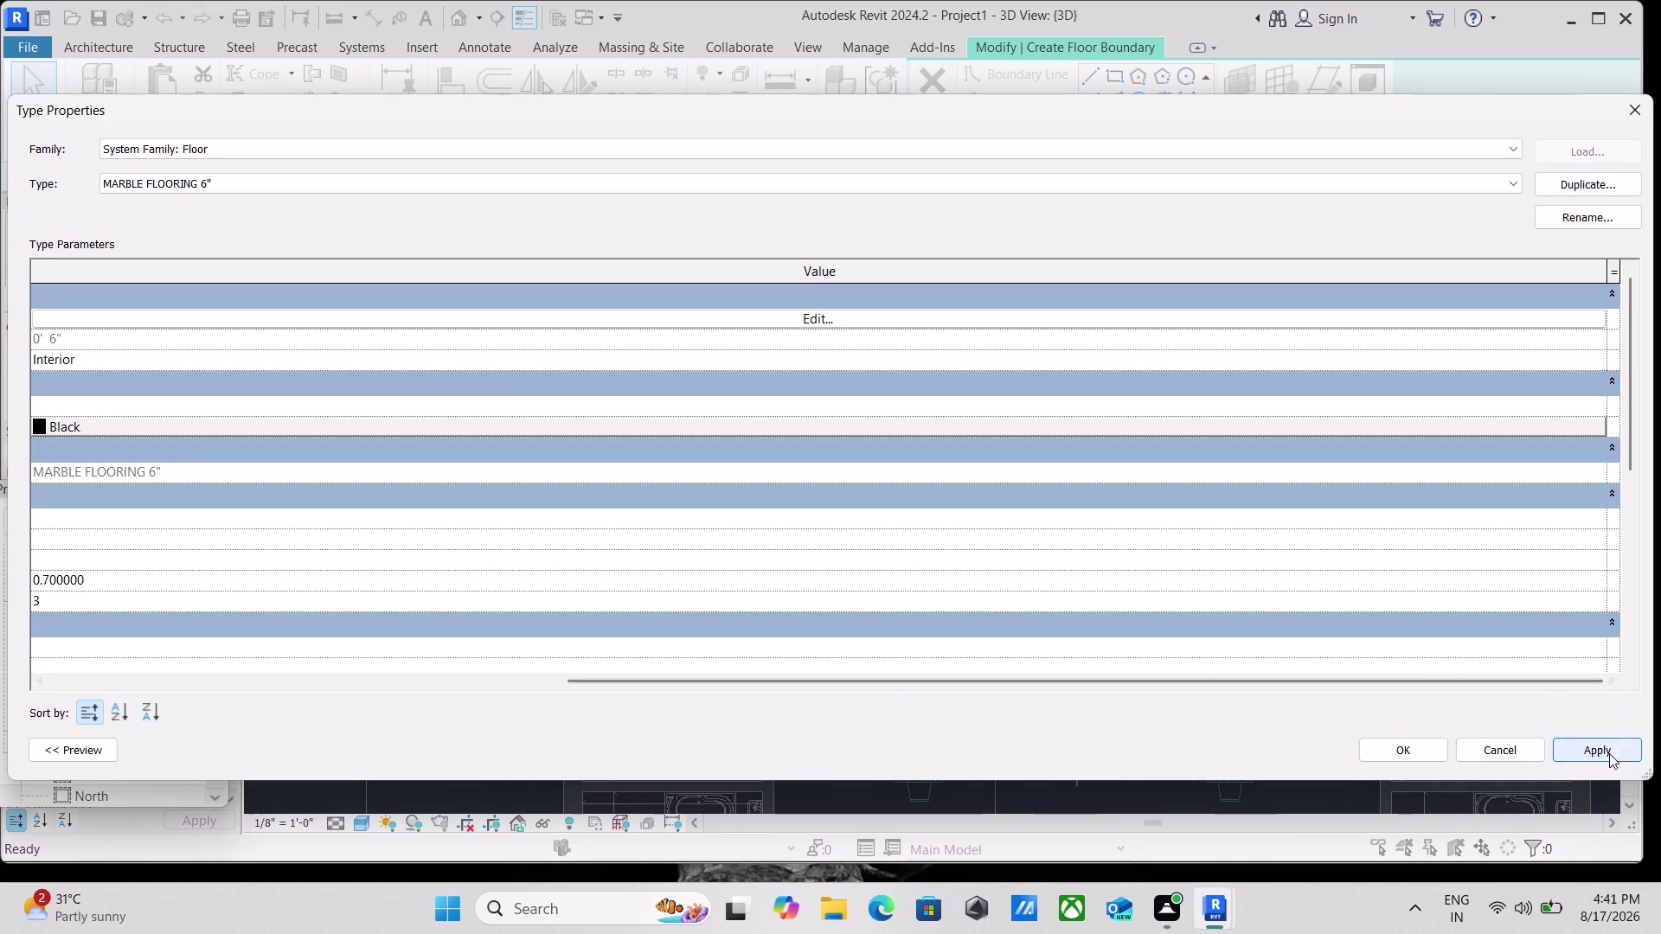
click(1409, 753)
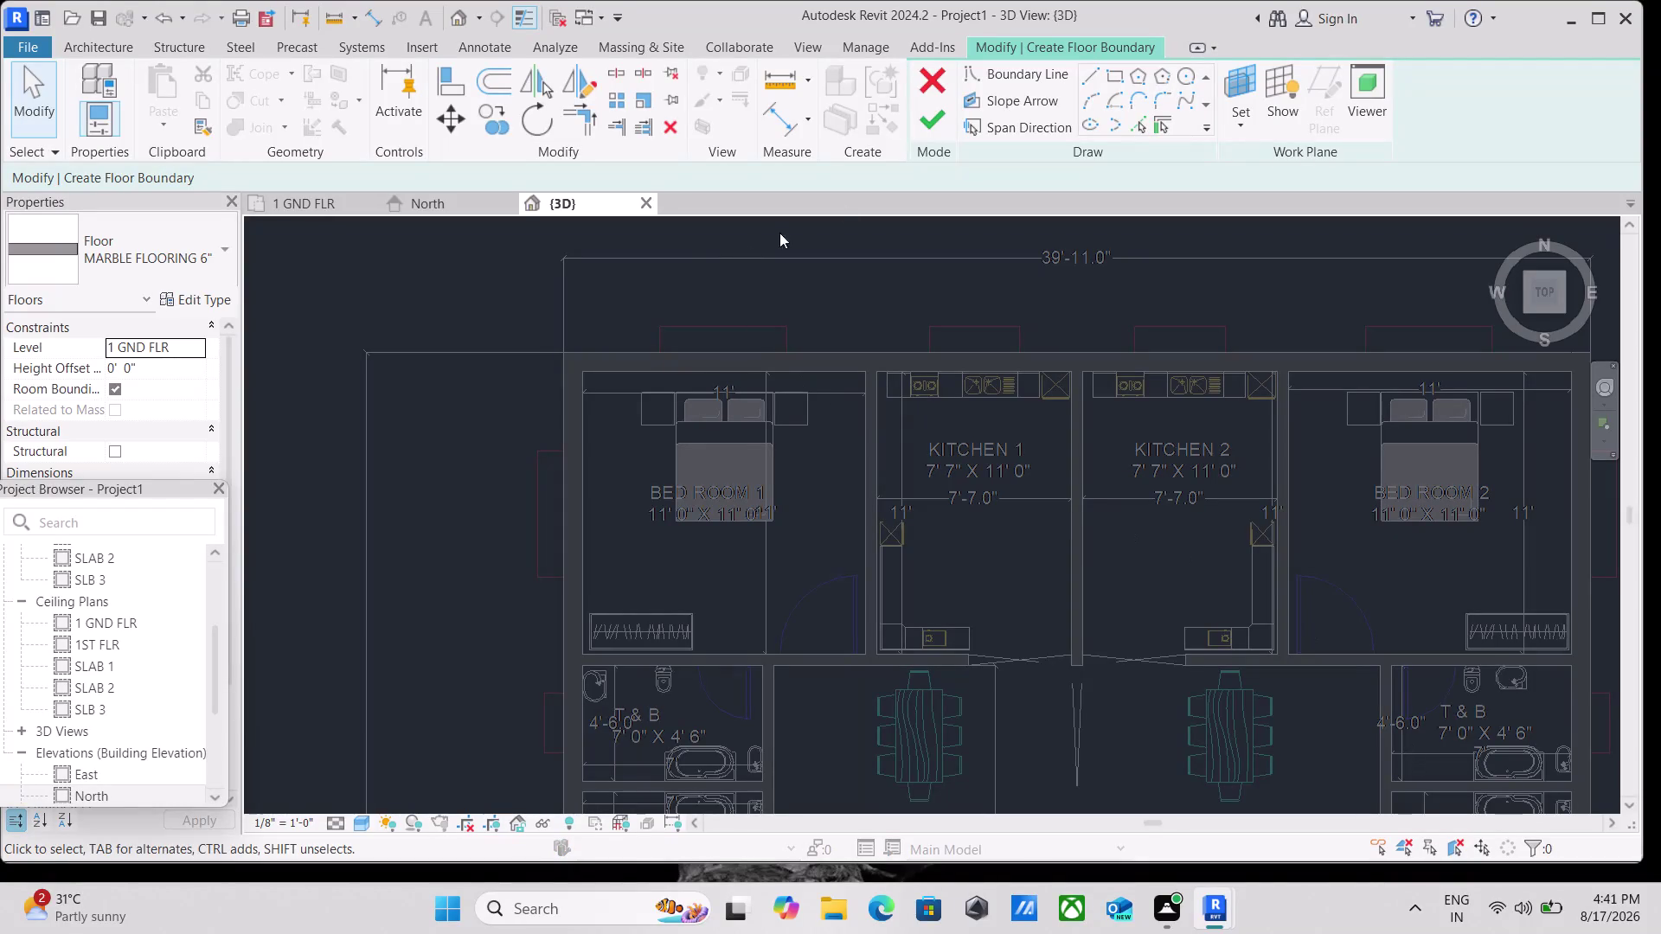
Start a rectangular floor boundary at an outer wall corner, then cancel the unfinished attempt.
click(1105, 73)
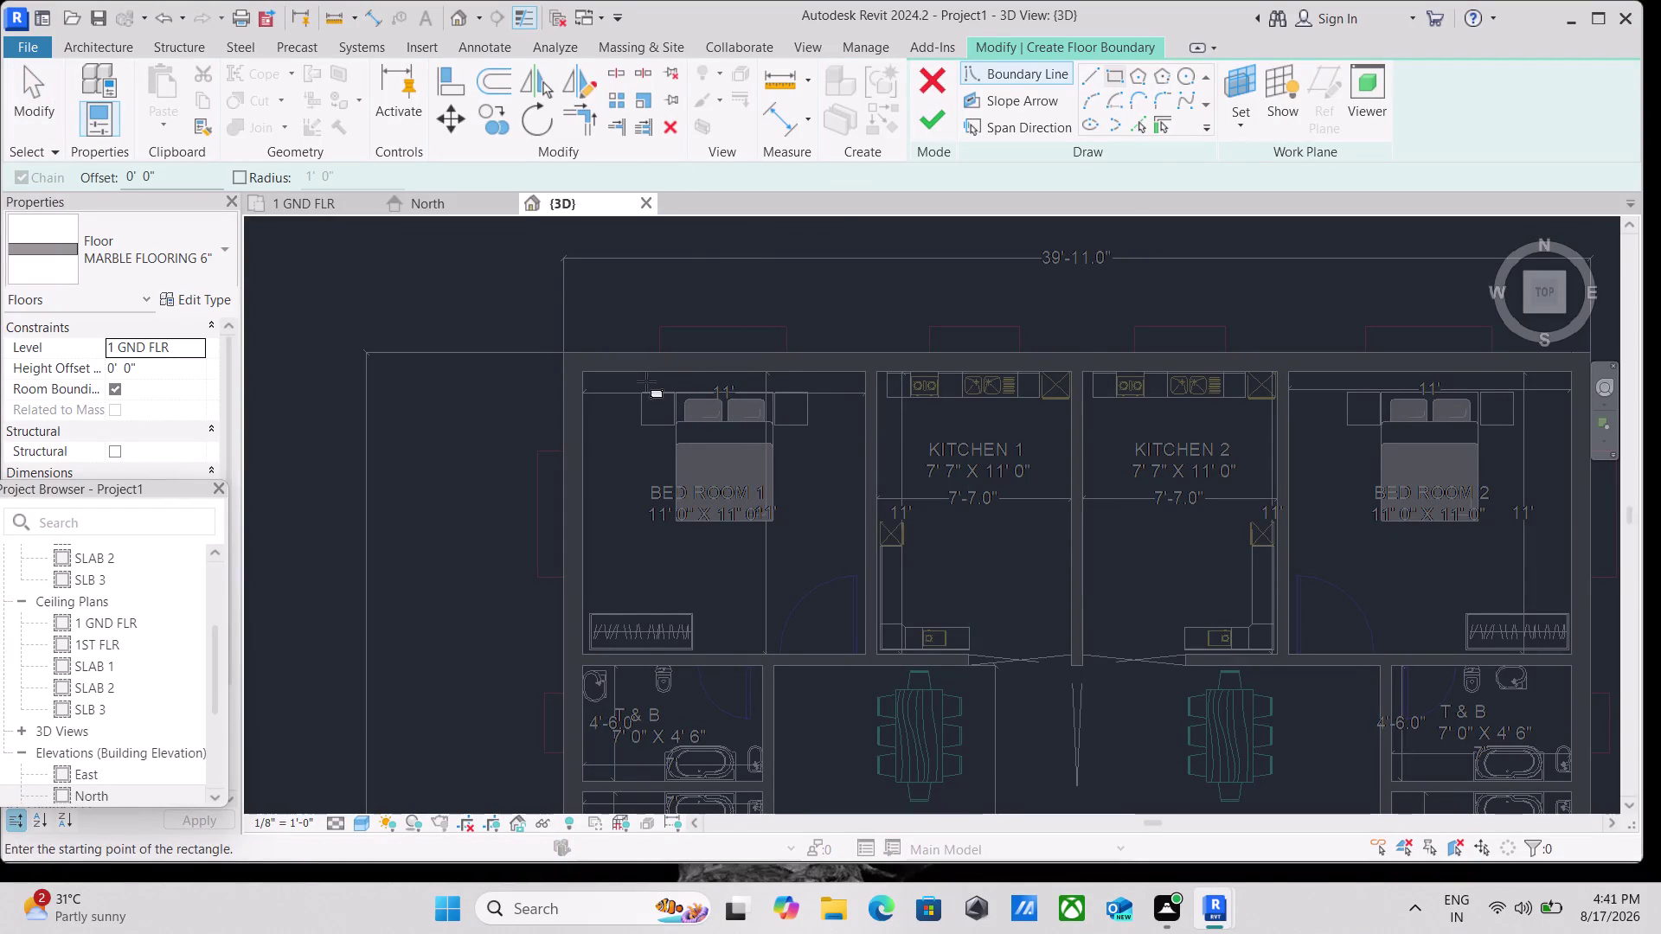
click(589, 373)
scroll(down, 3)
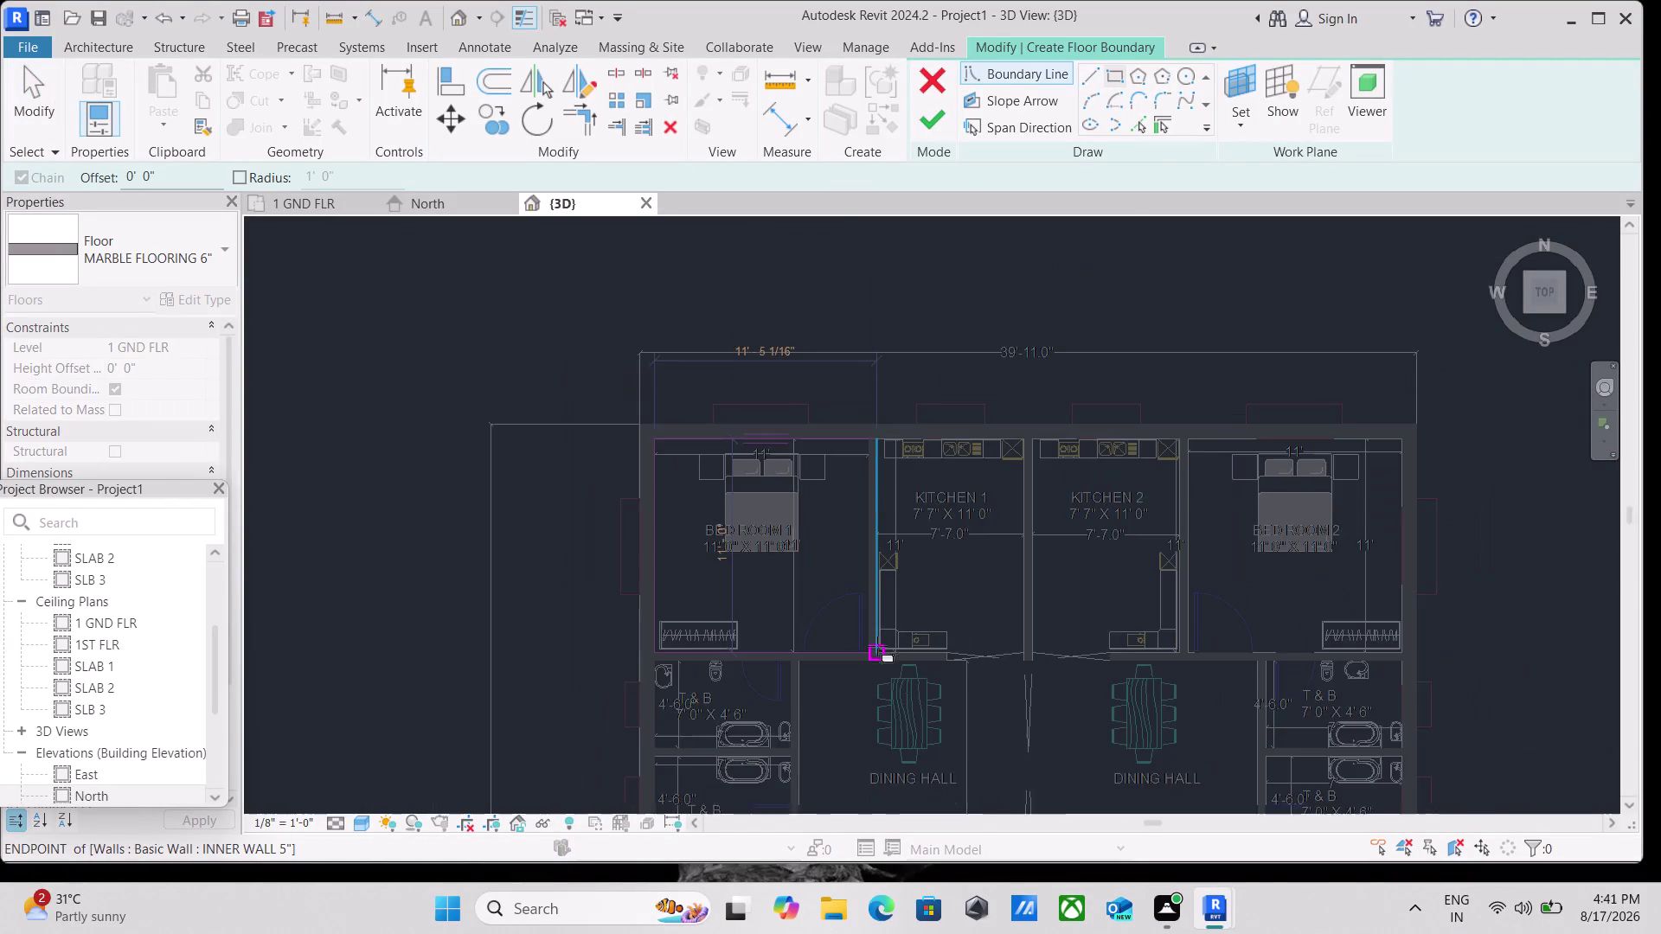
middle_drag(877, 646, 655, 284)
scroll(down, 3)
middle_drag(884, 603, 790, 331)
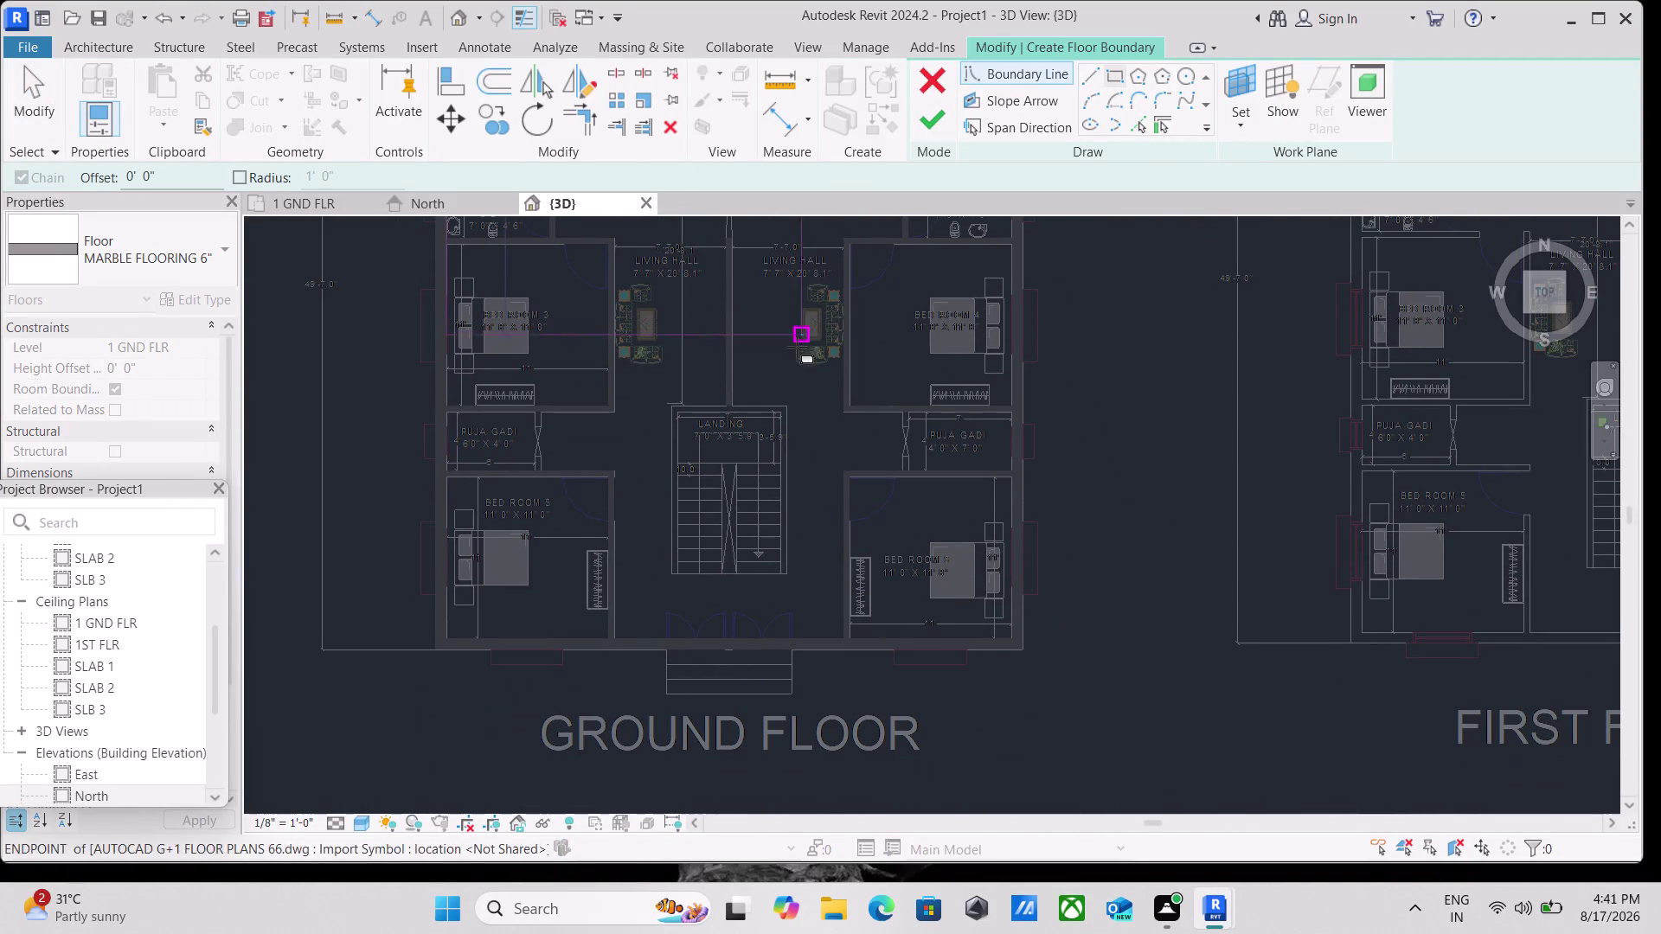
scroll(up, 3)
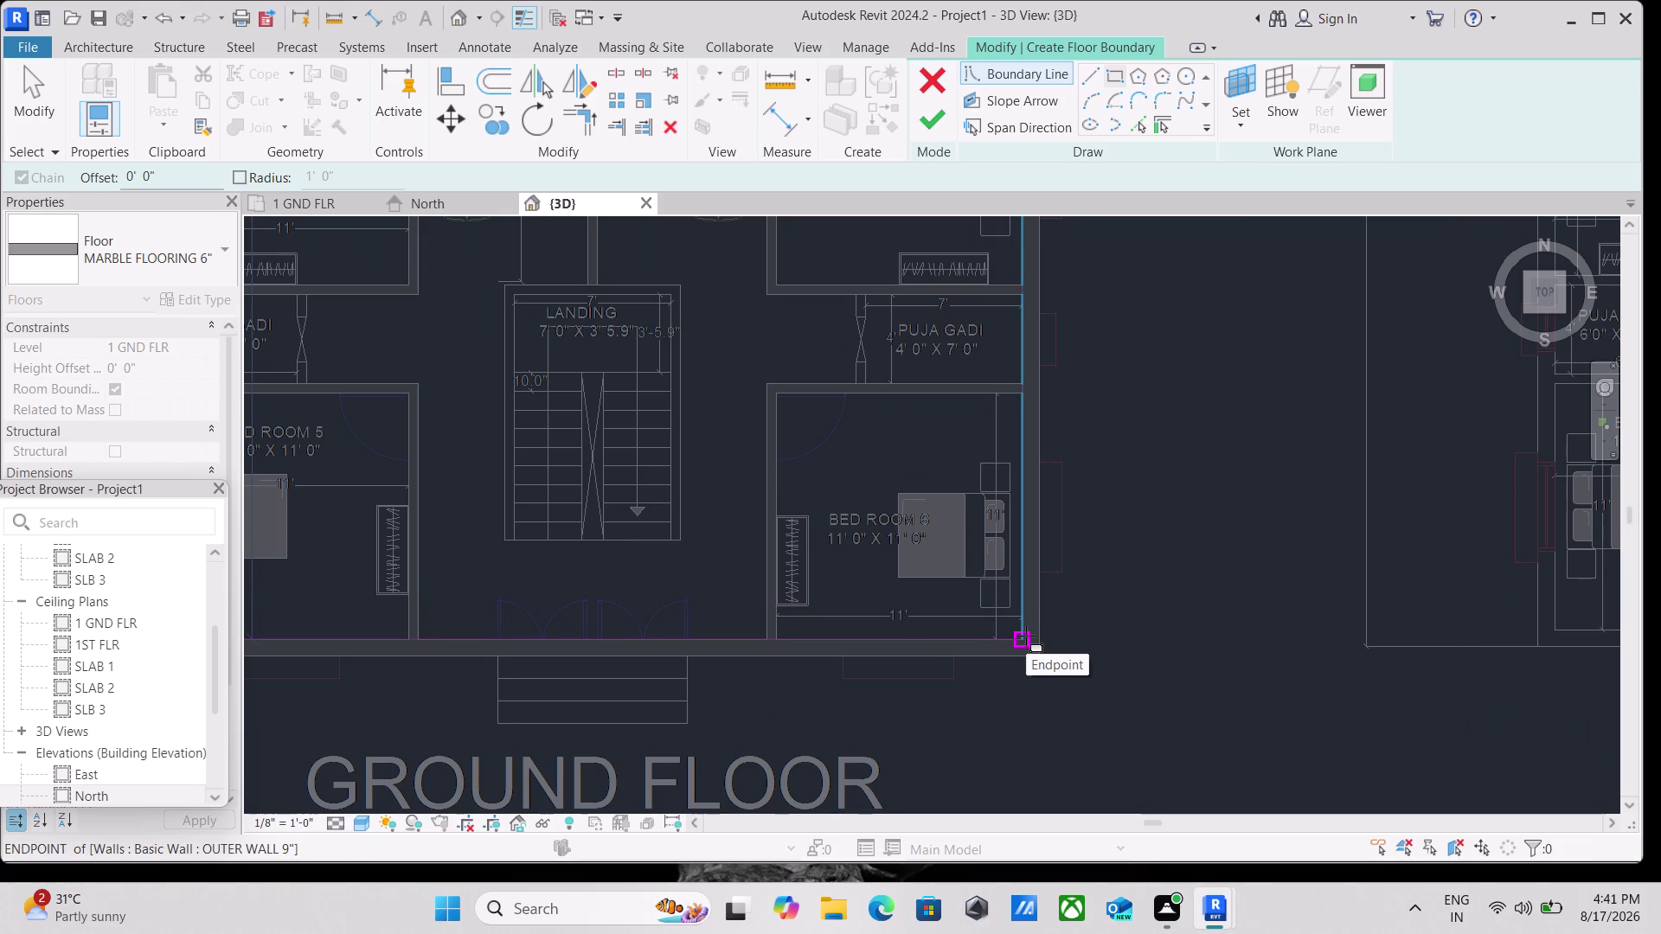
key(Escape)
scroll(down, 3)
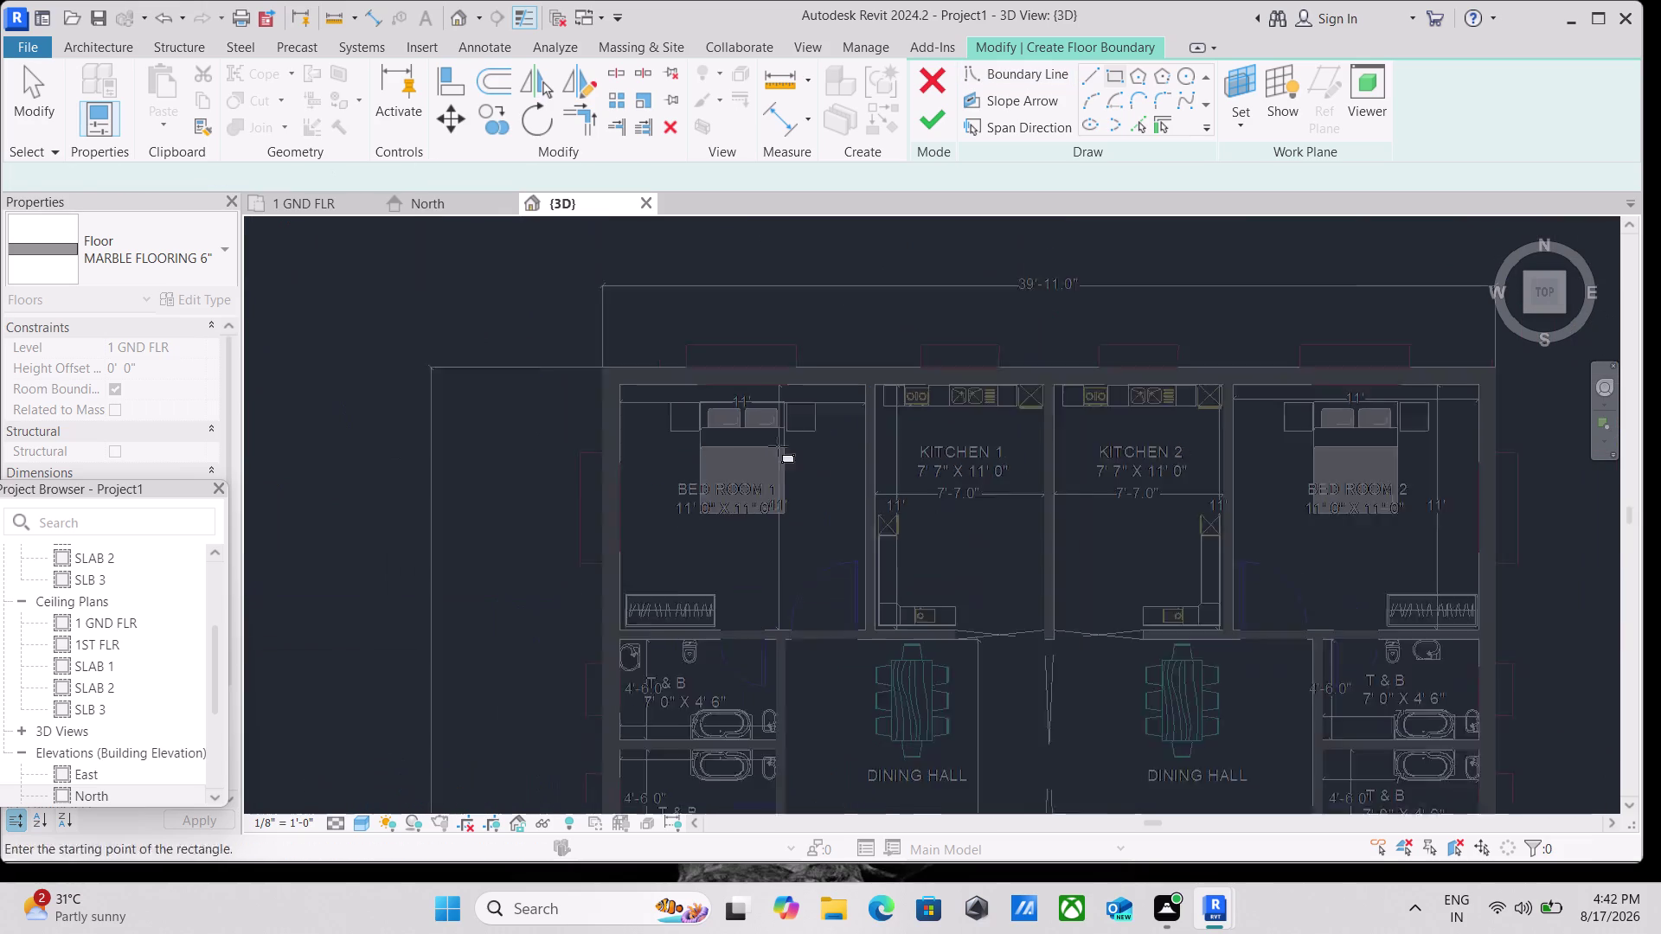
scroll(down, 3)
scroll(up, 3)
scroll(up, 3)
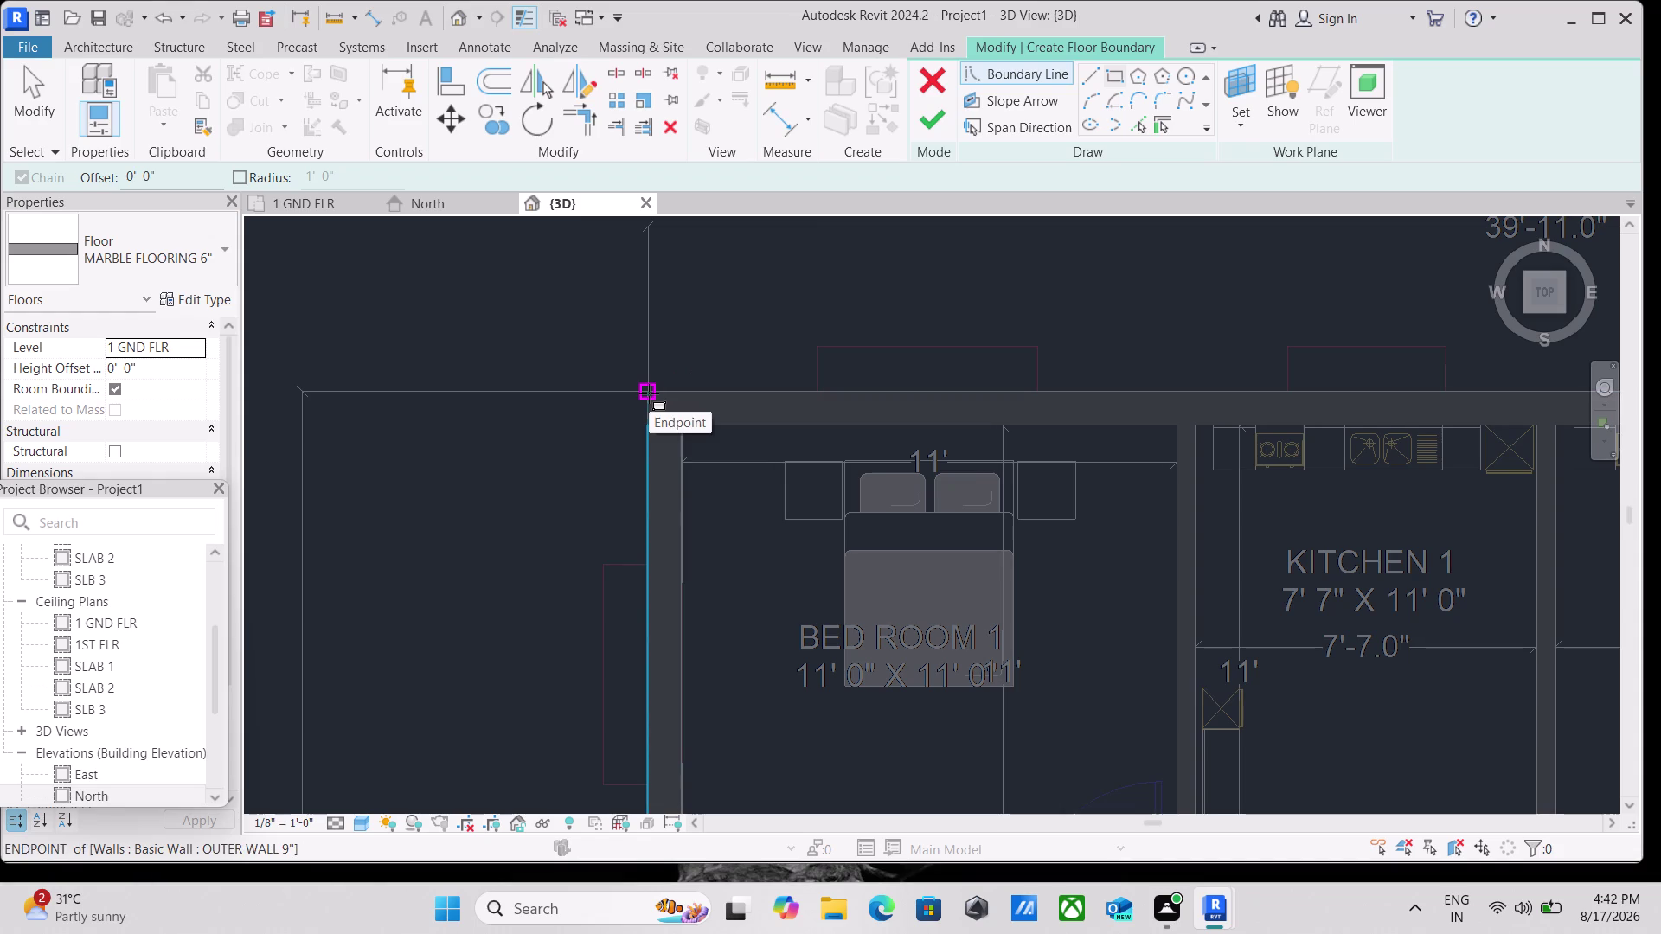
Sketch the boundary from the top-left to bottom-right outer wall corners and finish the floor.
click(649, 393)
scroll(down, 3)
middle_drag(946, 635, 823, 483)
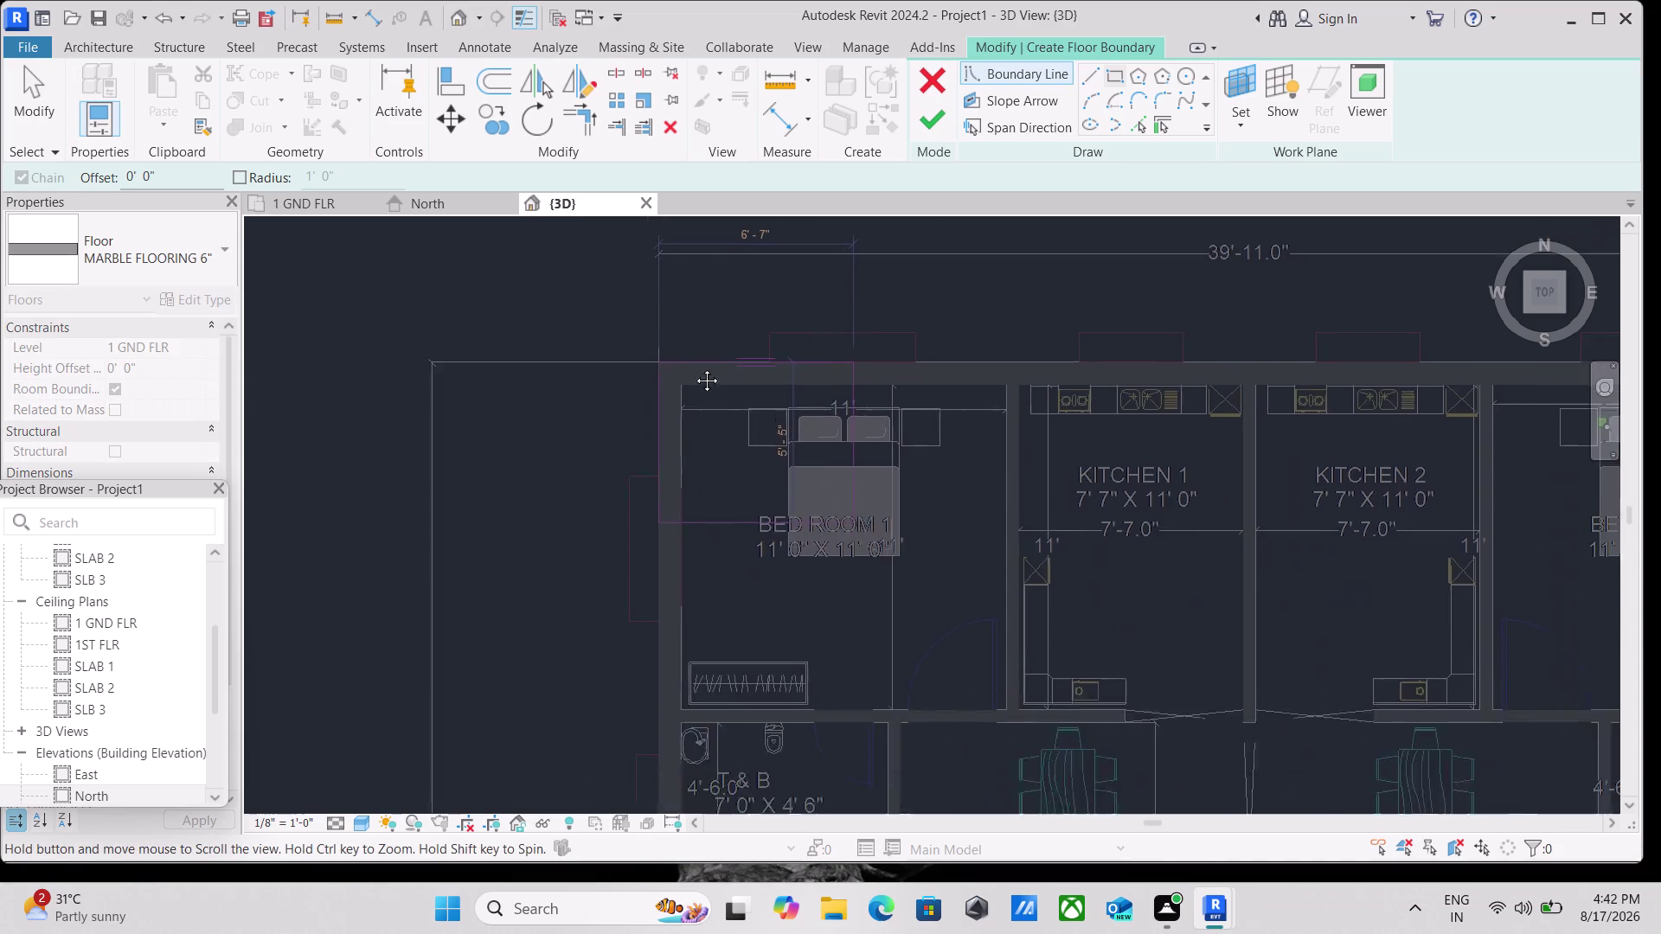
middle_drag(824, 483, 616, 262)
scroll(down, 3)
middle_drag(1015, 626, 758, 251)
scroll(down, 3)
middle_drag(959, 601, 853, 339)
scroll(up, 3)
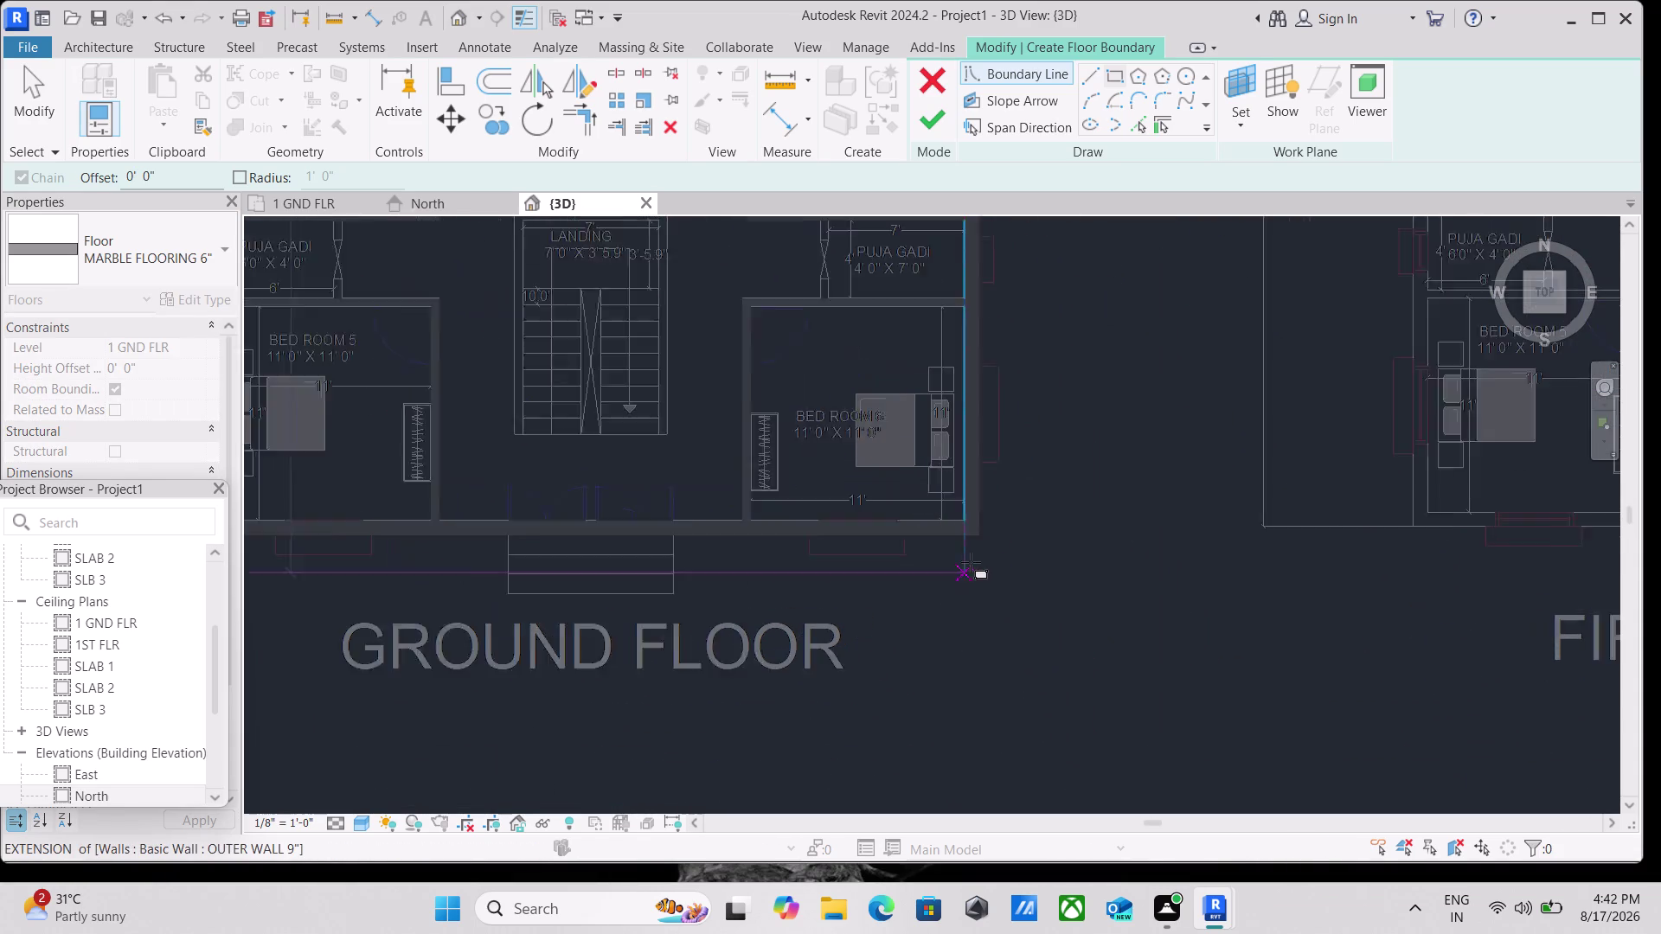
click(981, 521)
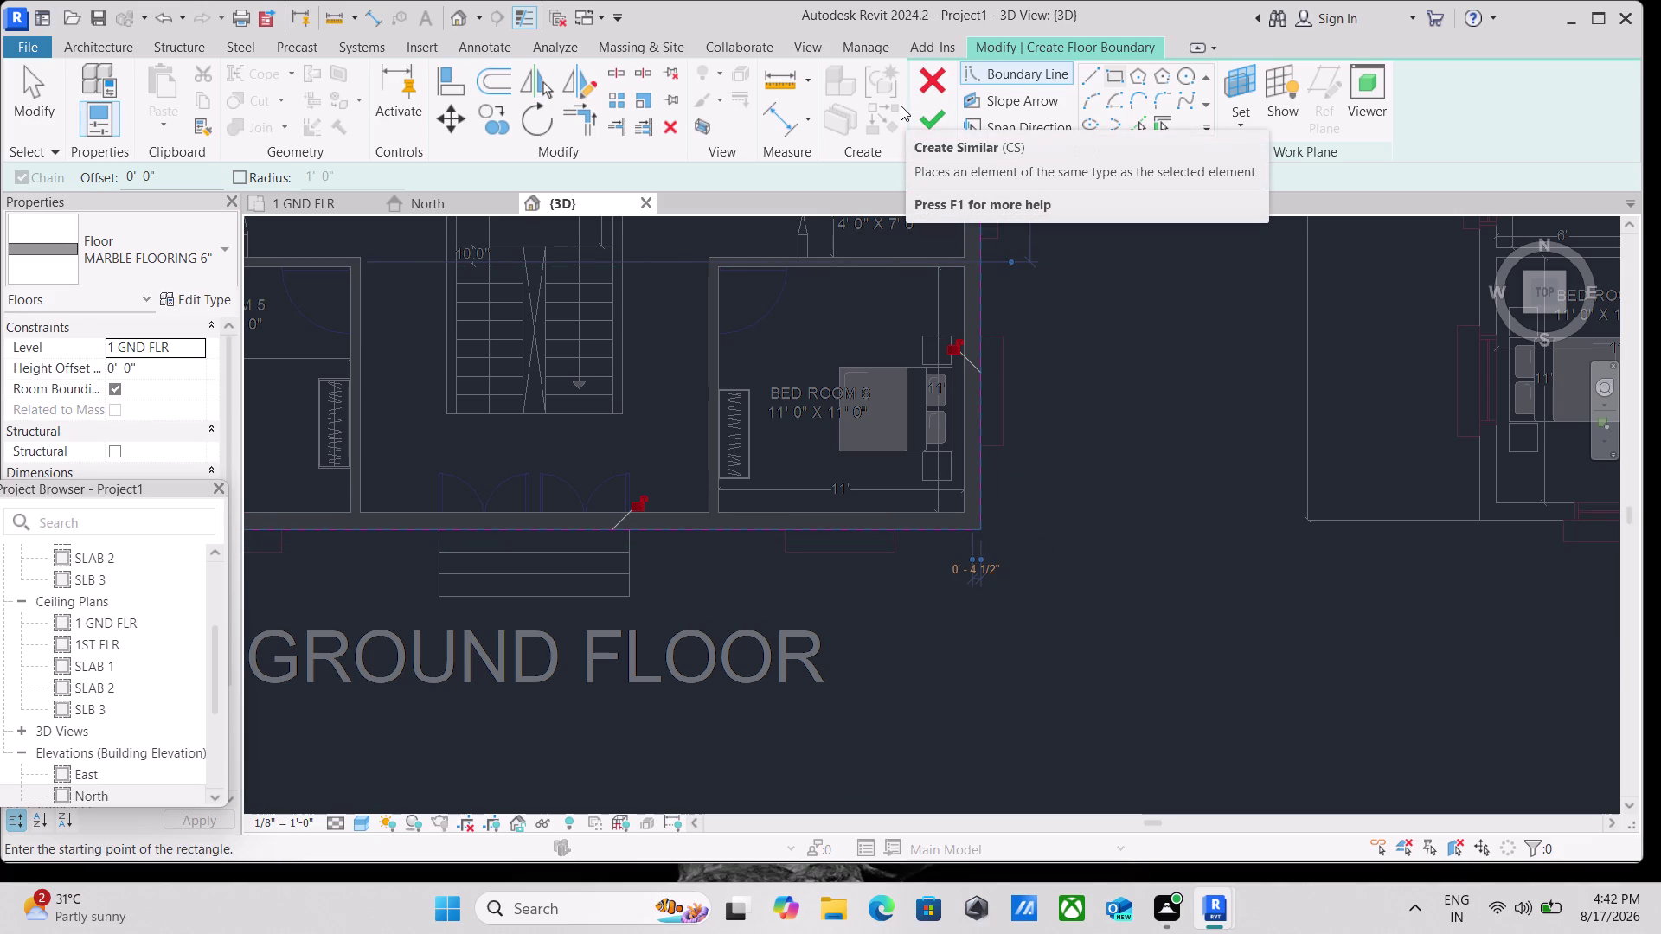
click(930, 123)
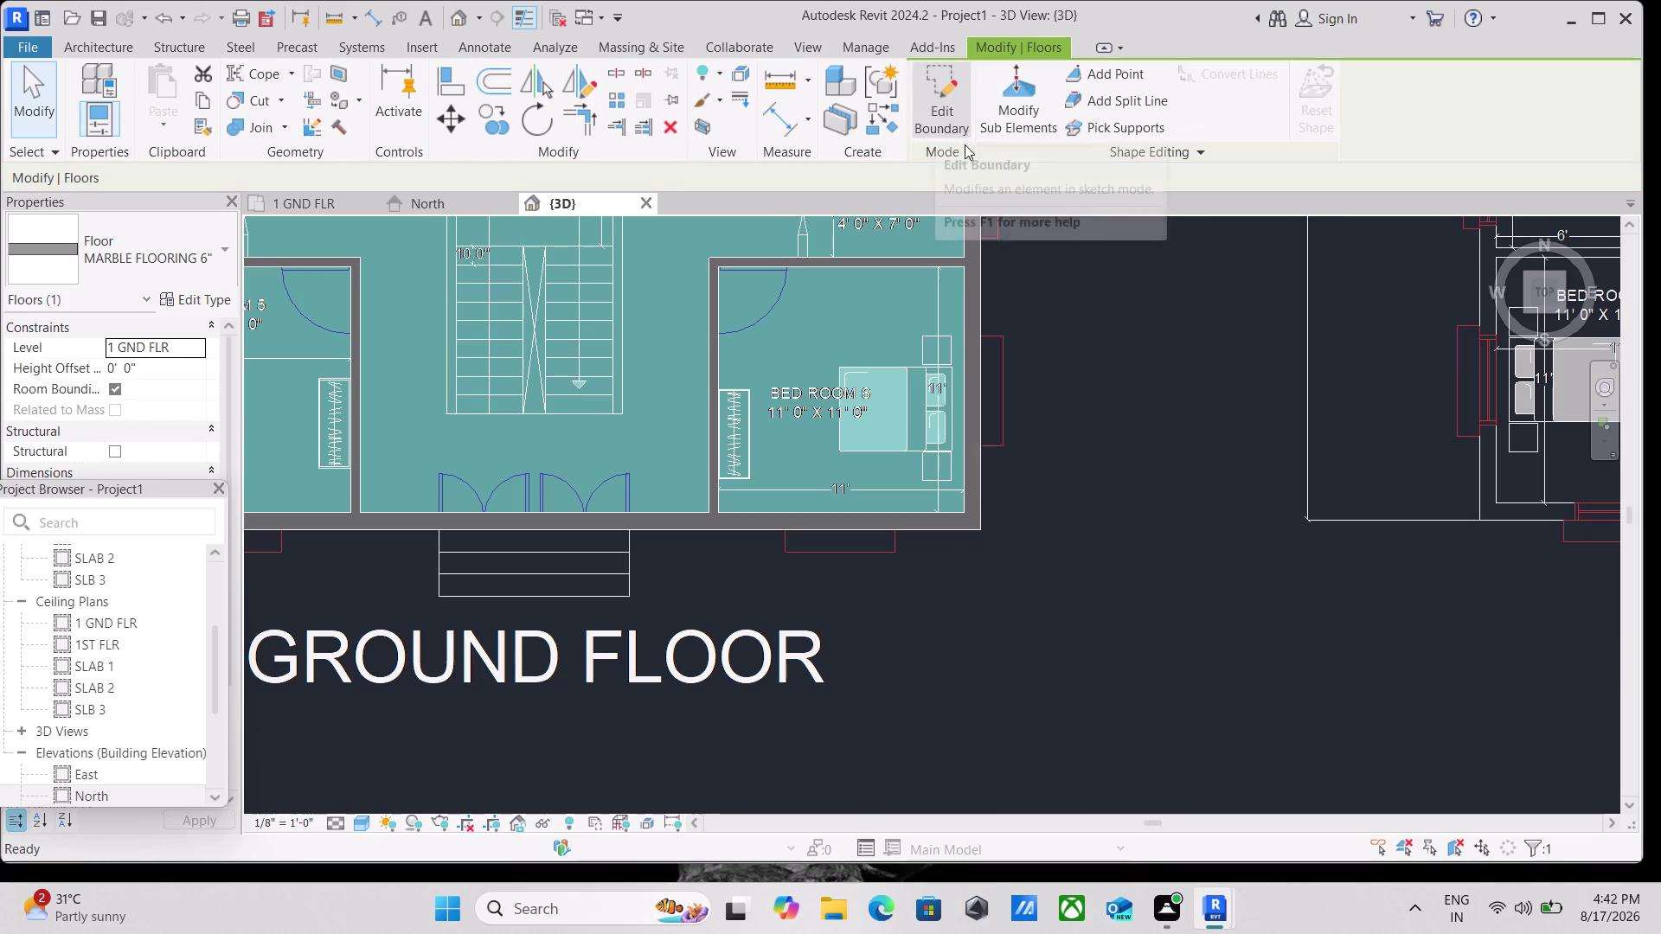
Deselect the new floor and frame the whole building in the 3D view.
key(Escape)
scroll(down, 3)
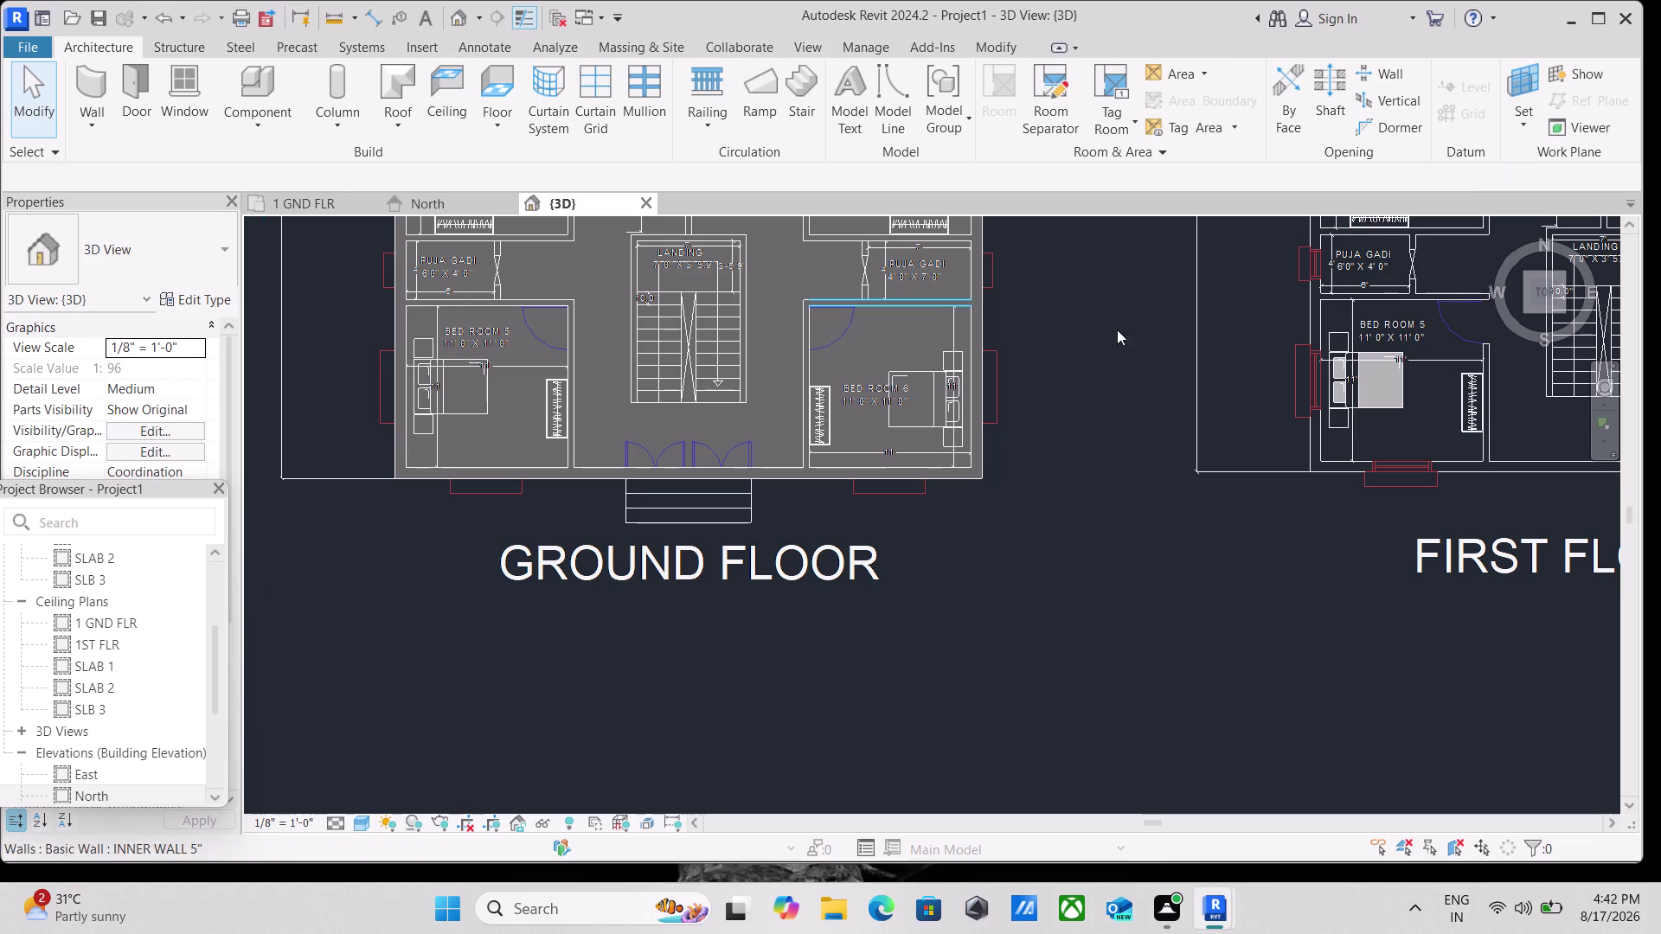
click(1562, 311)
scroll(up, 3)
scroll(up, 3)
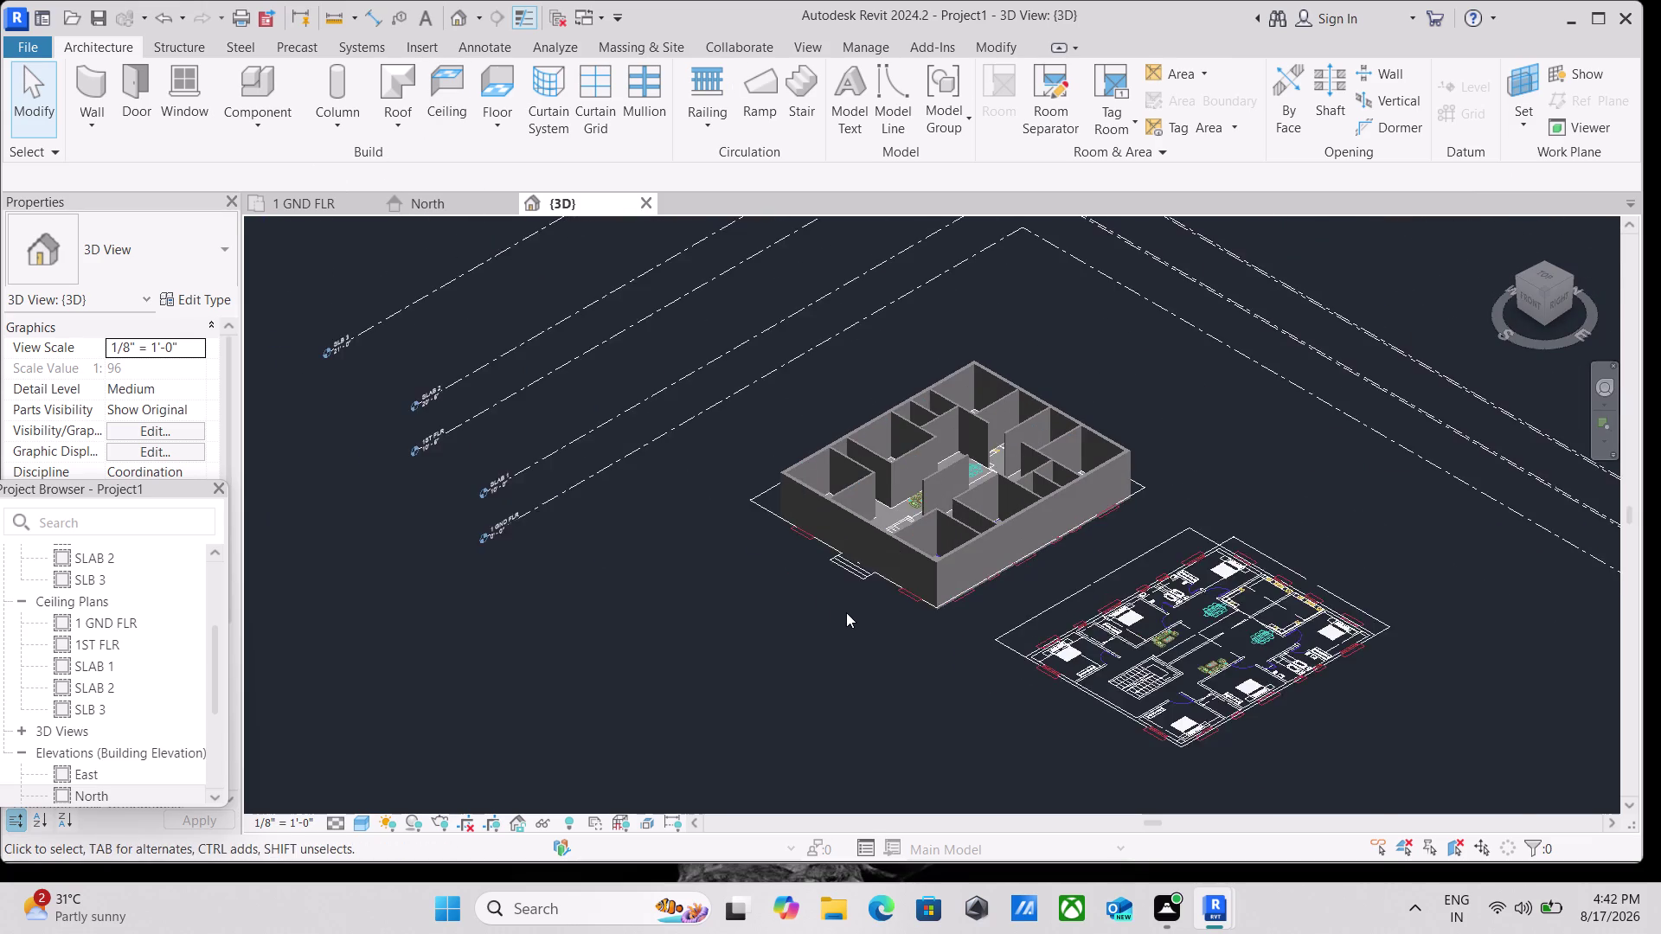
scroll(up, 3)
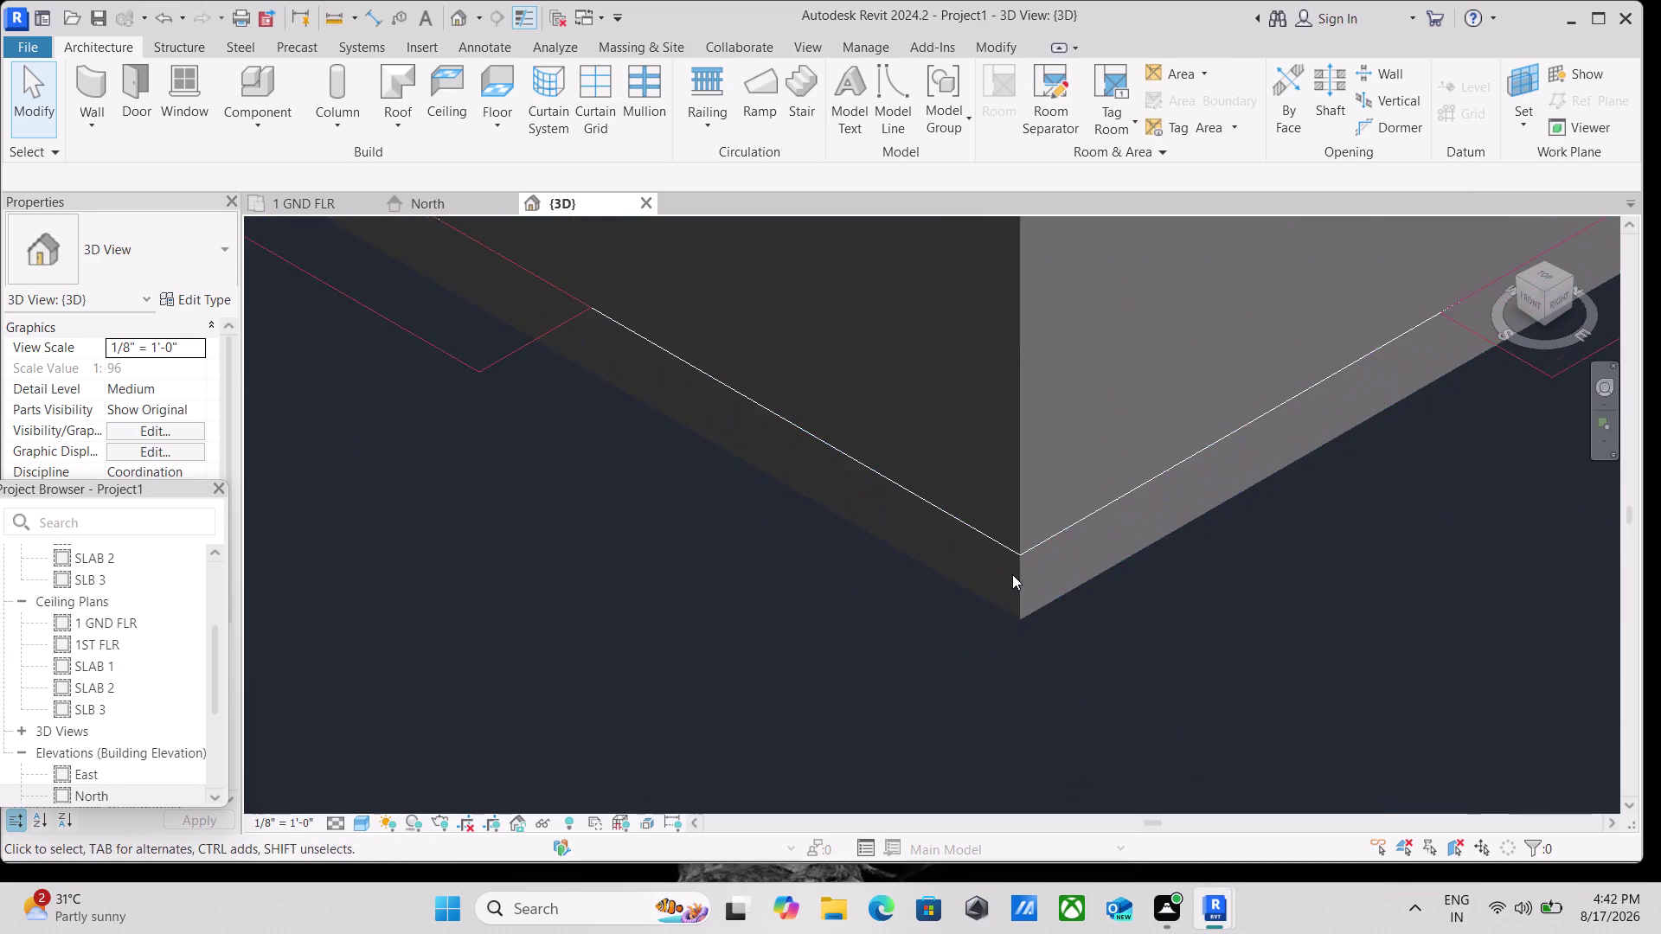
scroll(down, 3)
middle_drag(983, 622, 1109, 640)
scroll(up, 3)
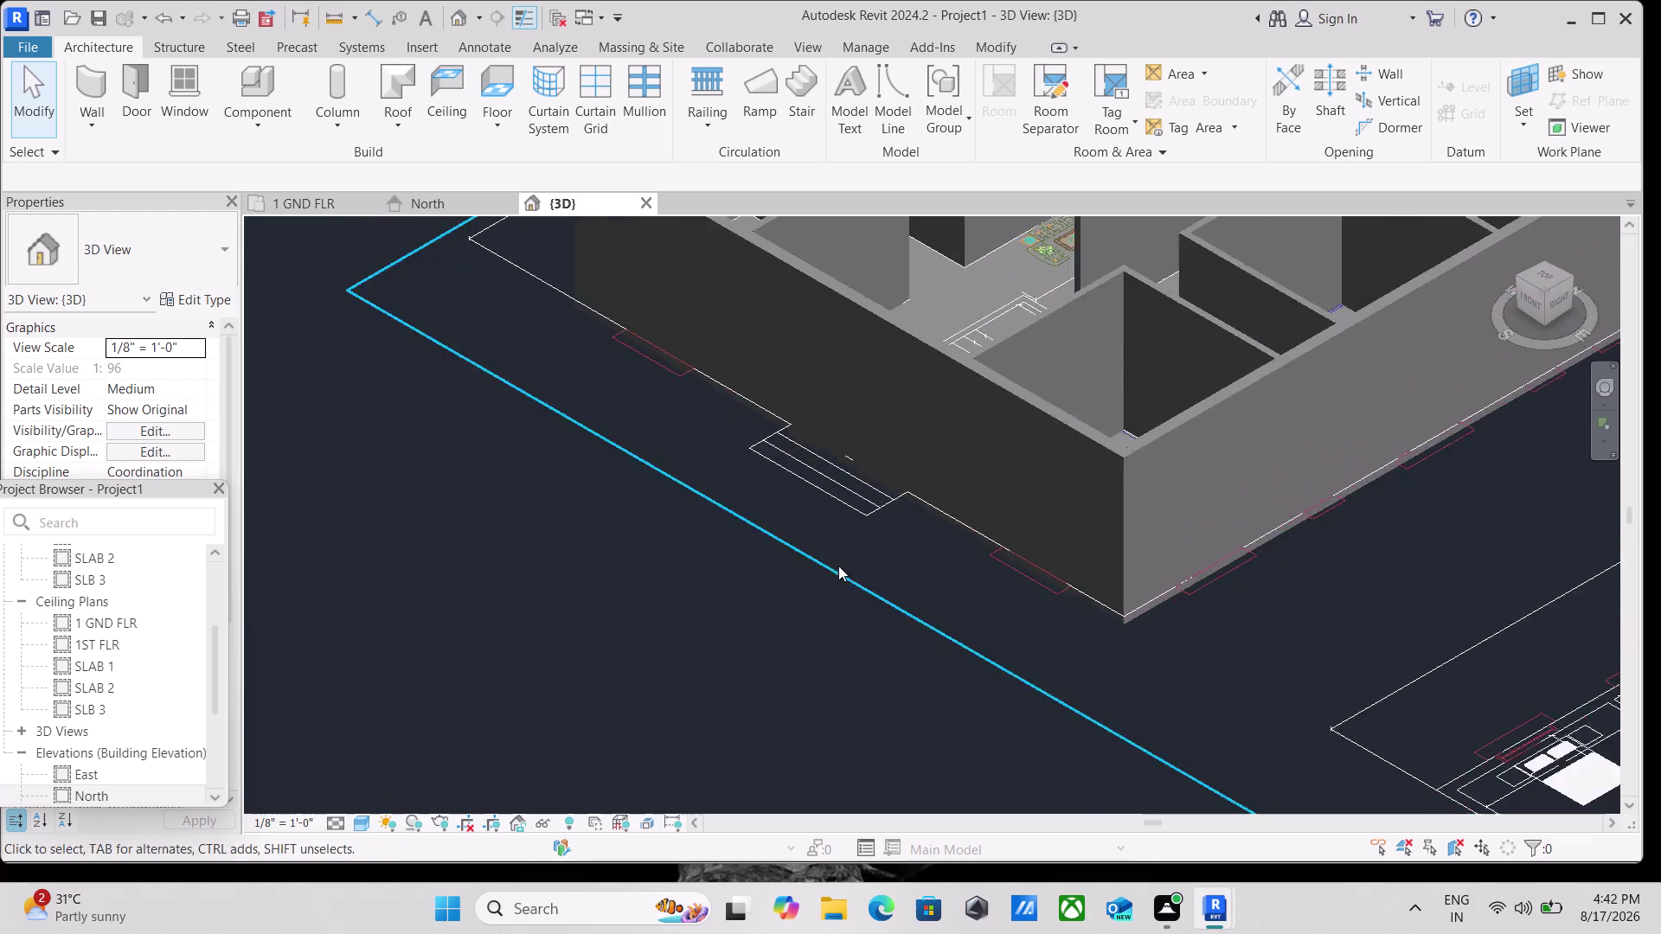
scroll(down, 3)
middle_drag(833, 568, 877, 672)
scroll(down, 3)
middle_drag(831, 565, 817, 616)
scroll(up, 3)
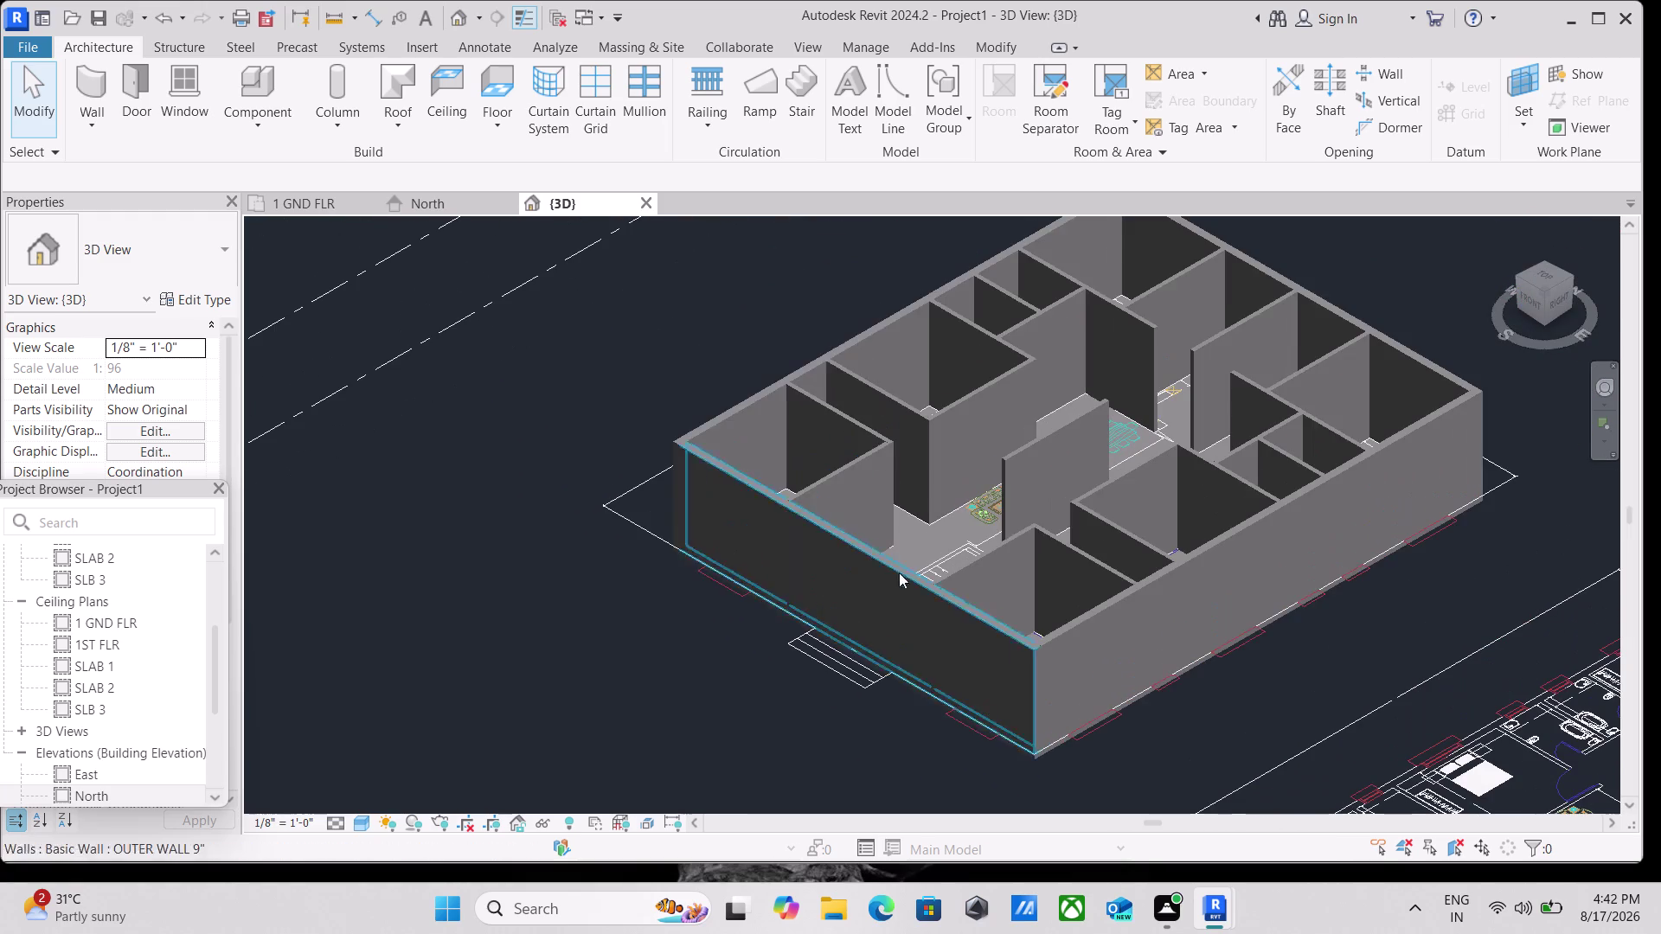
Set the Realistic visual style and inspect the marble-floored rooms.
click(364, 820)
click(392, 798)
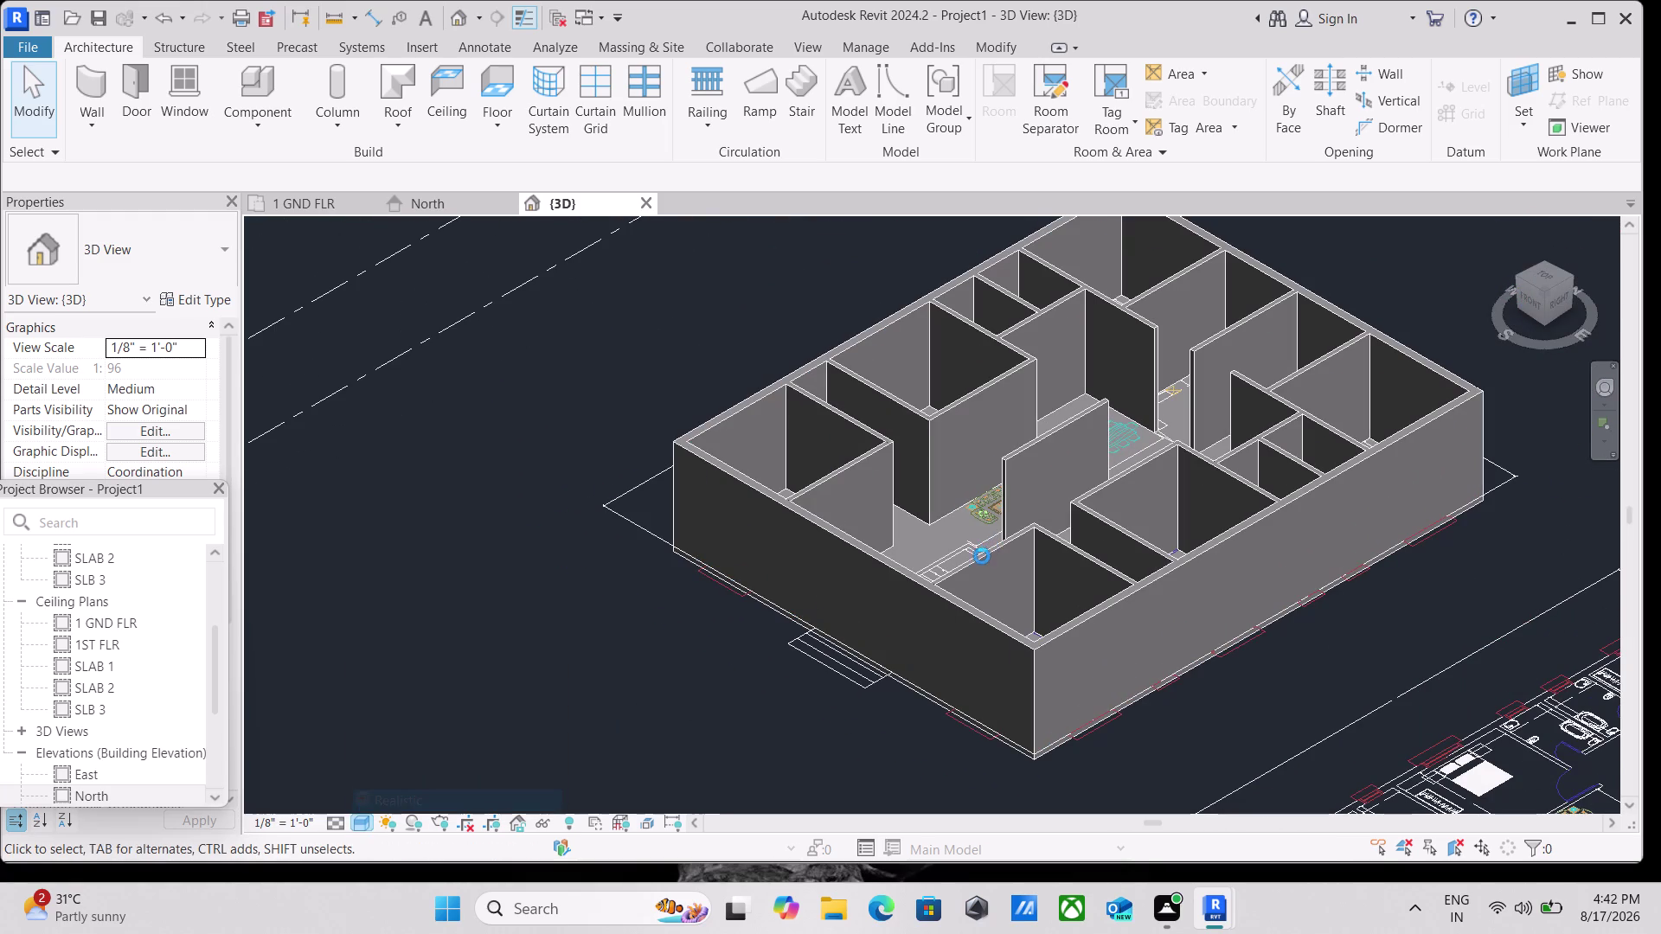
scroll(up, 3)
scroll(up, 3)
scroll(up, 3)
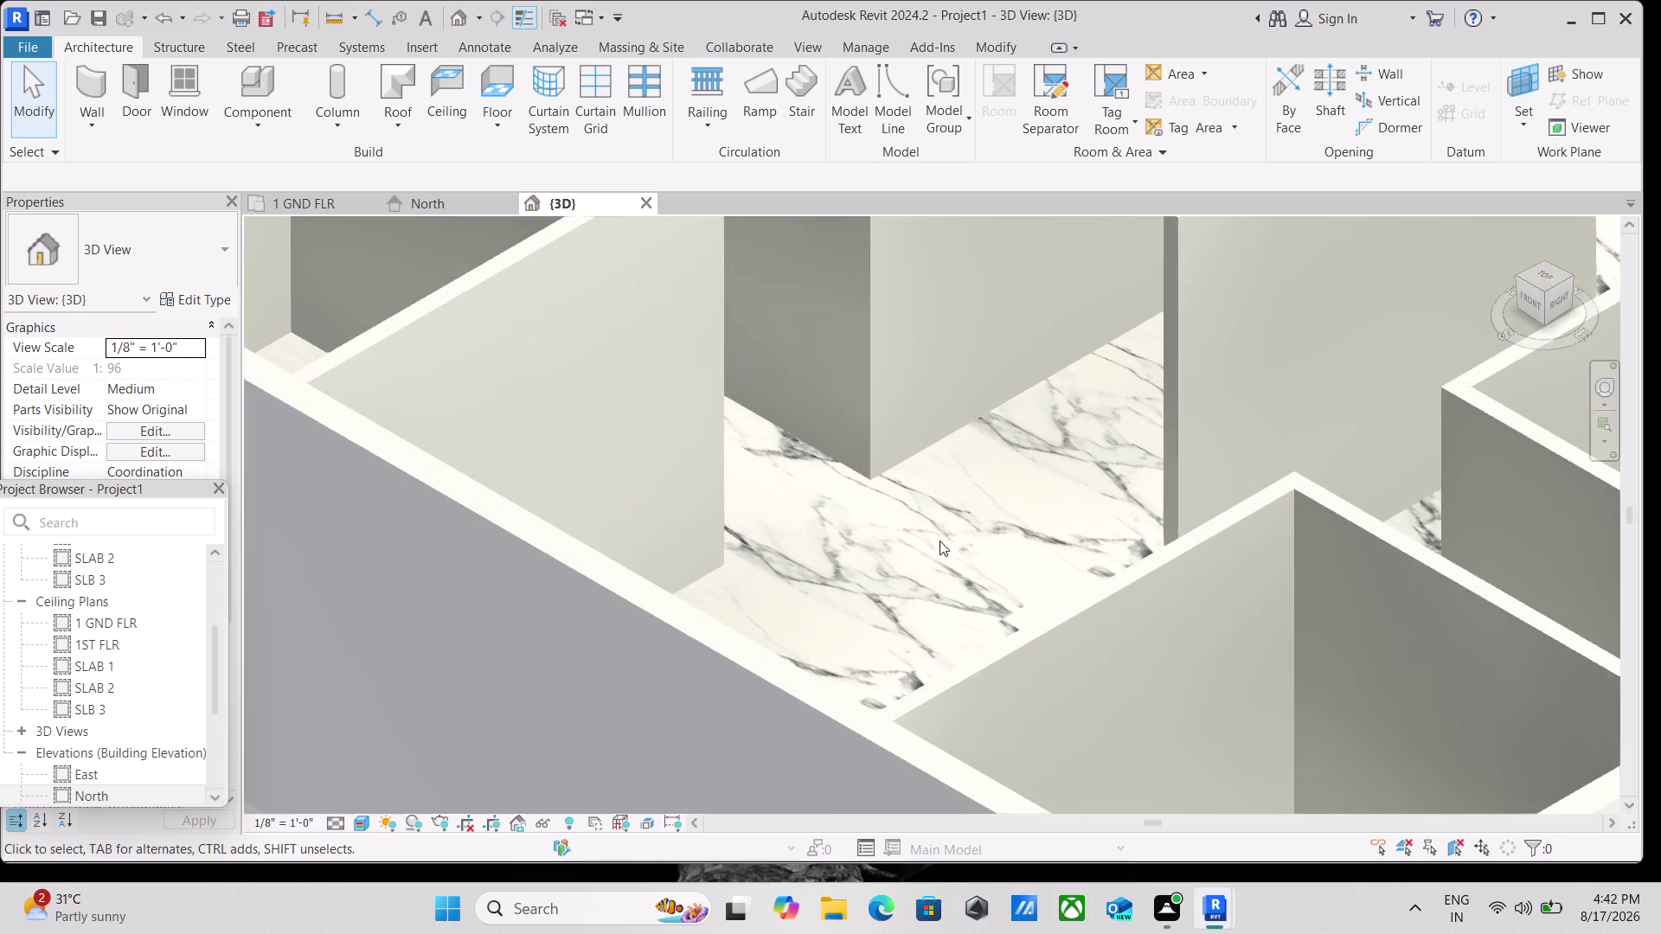
scroll(up, 3)
scroll(down, 3)
scroll(down, 3)
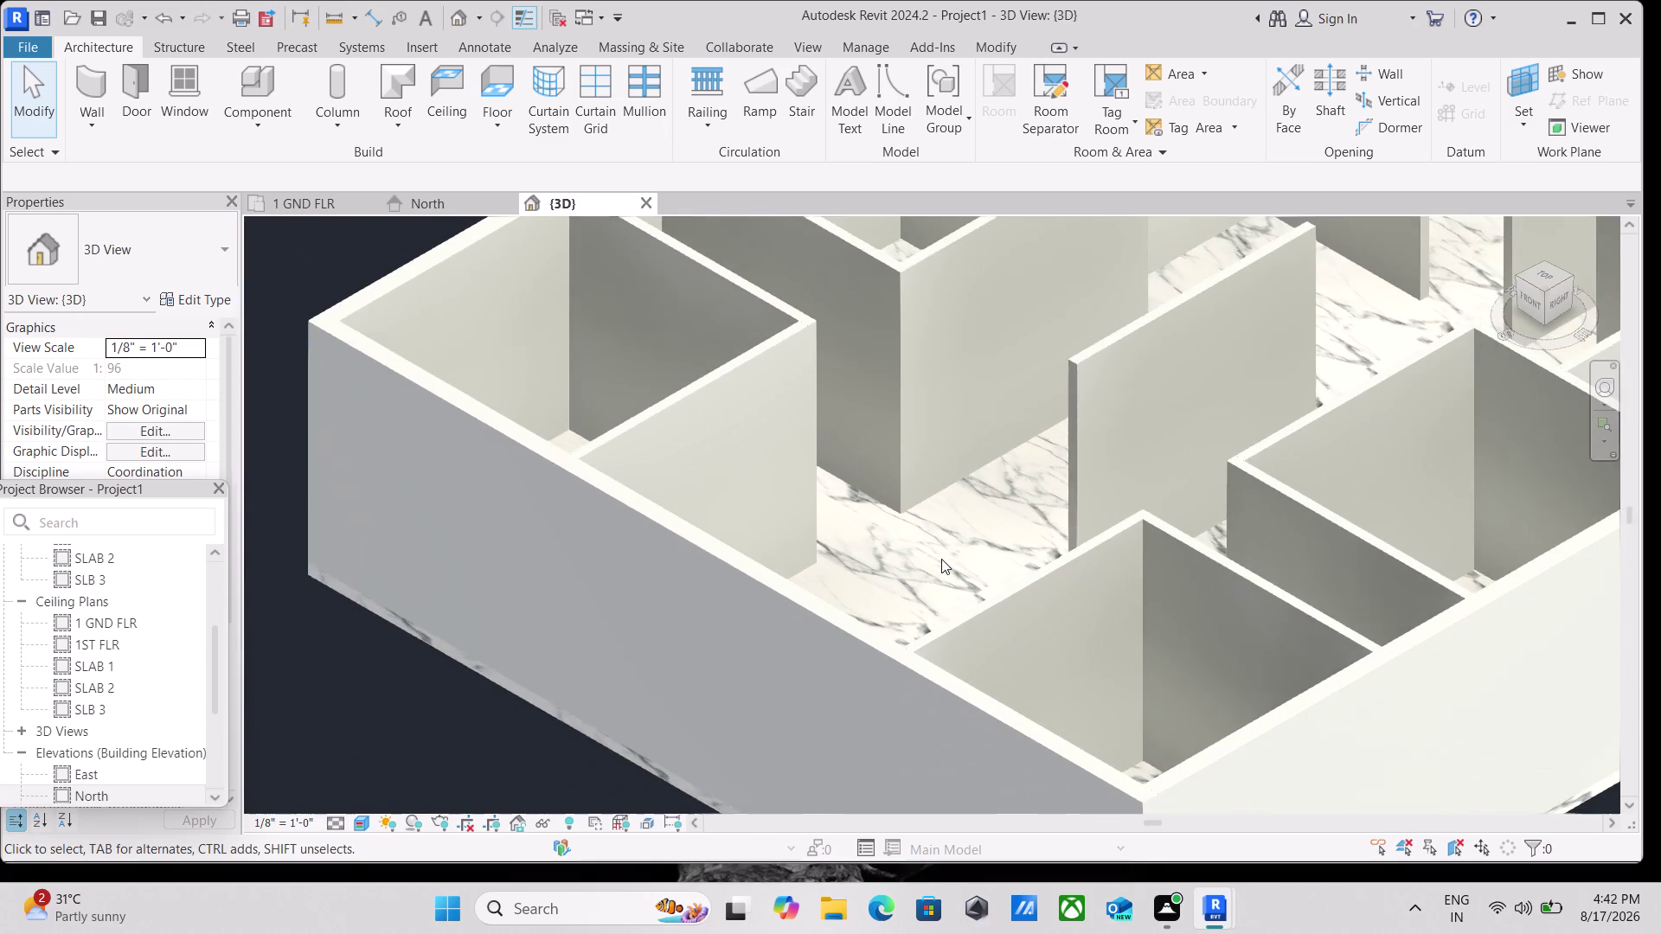
middle_drag(941, 559, 755, 621)
scroll(down, 3)
middle_drag(1053, 429, 909, 597)
scroll(up, 3)
scroll(up, 3)
scroll(down, 3)
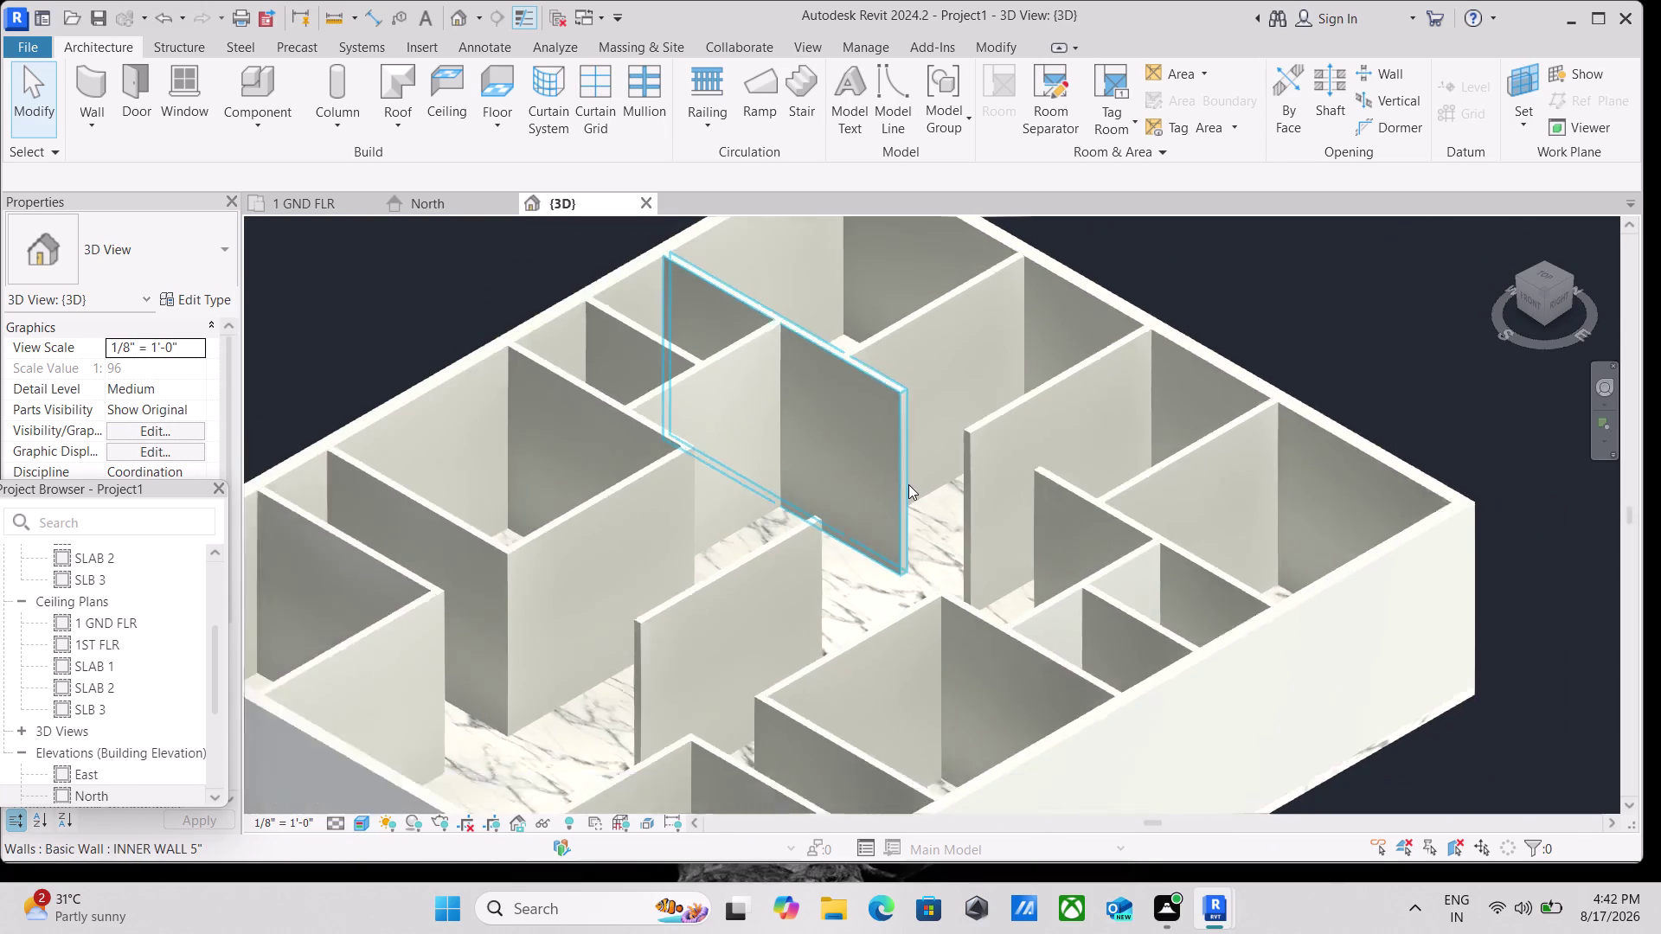
scroll(down, 3)
Switch the 3D view to hidden-line display and recenter the walls.
click(355, 828)
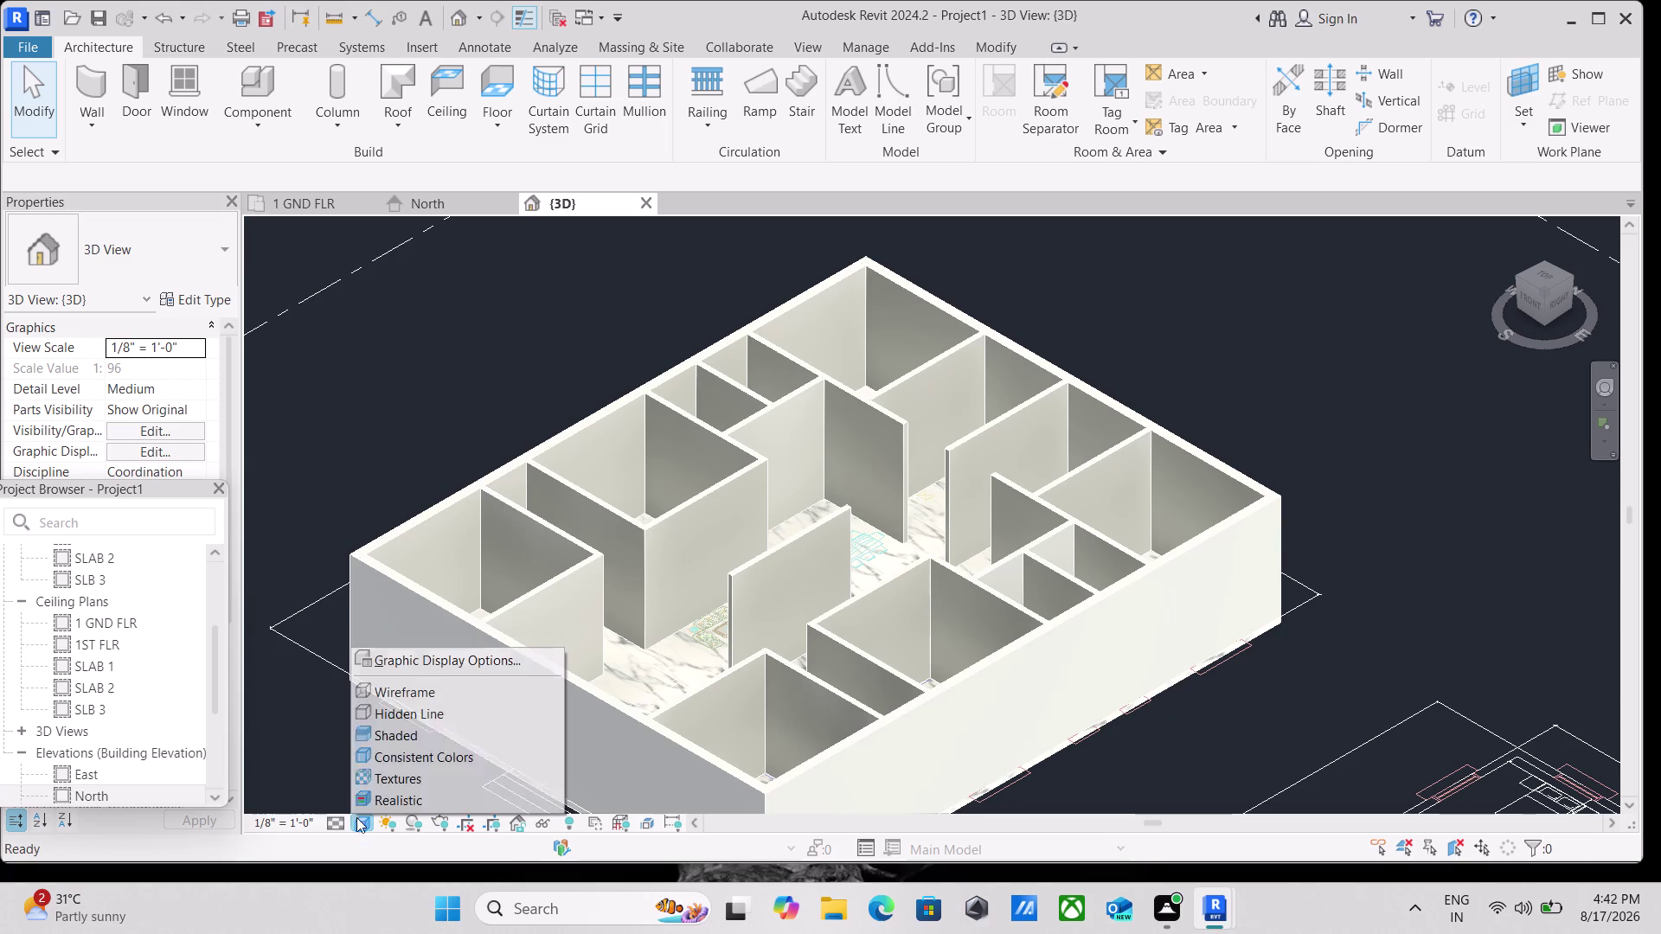
click(429, 737)
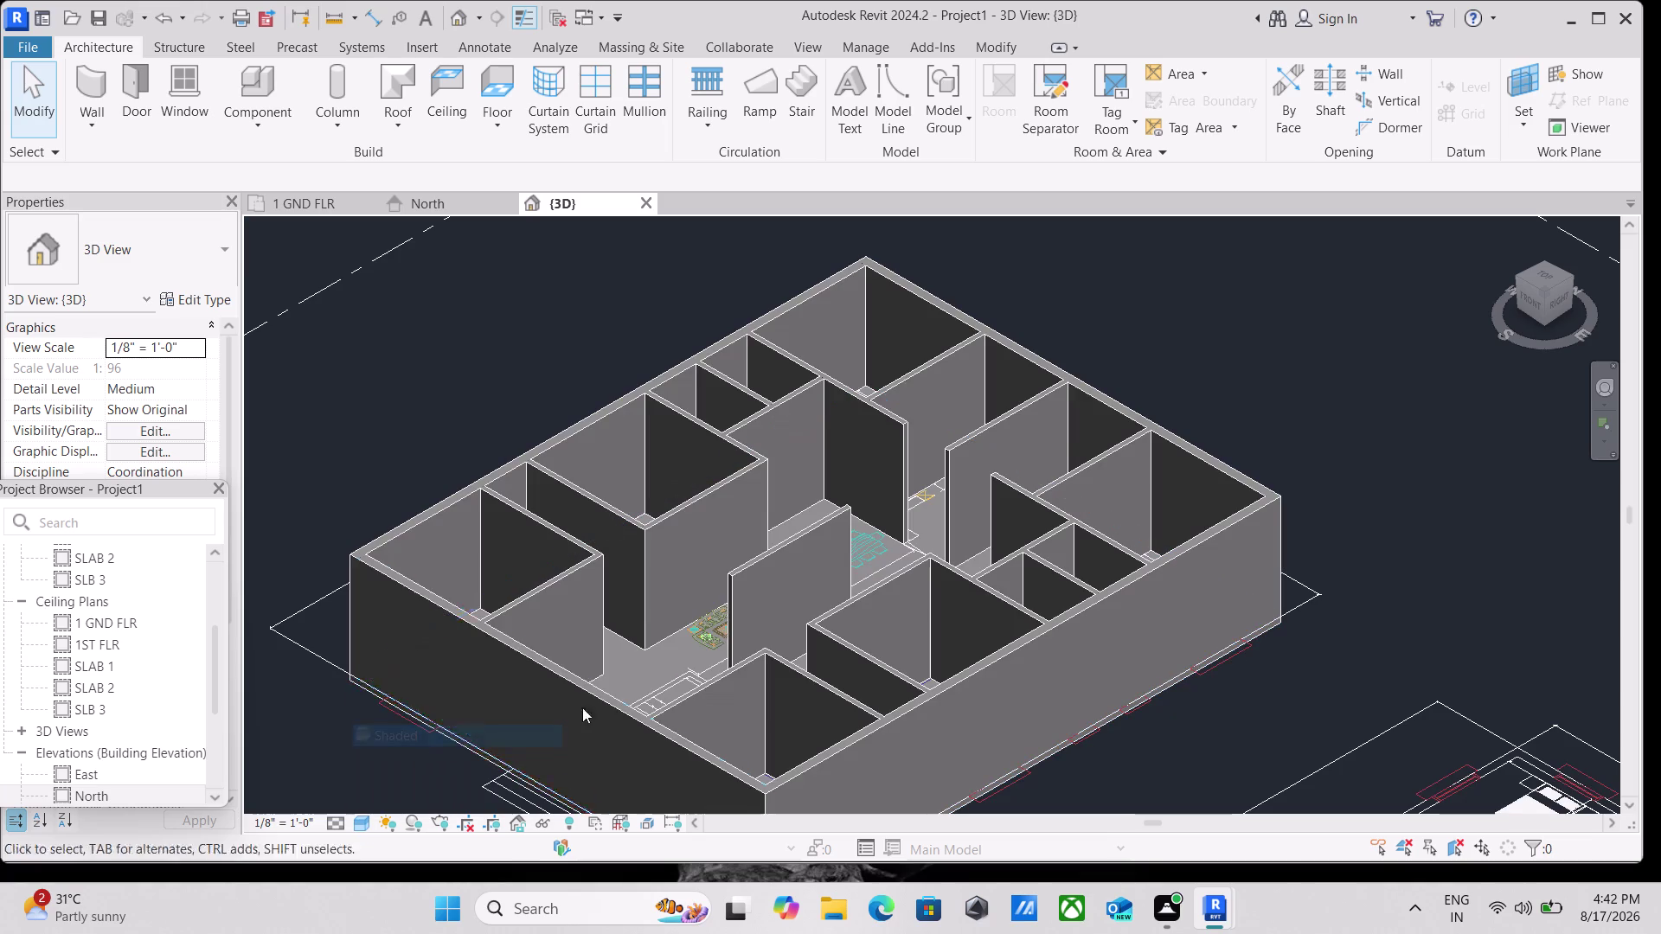
middle_drag(786, 615, 879, 596)
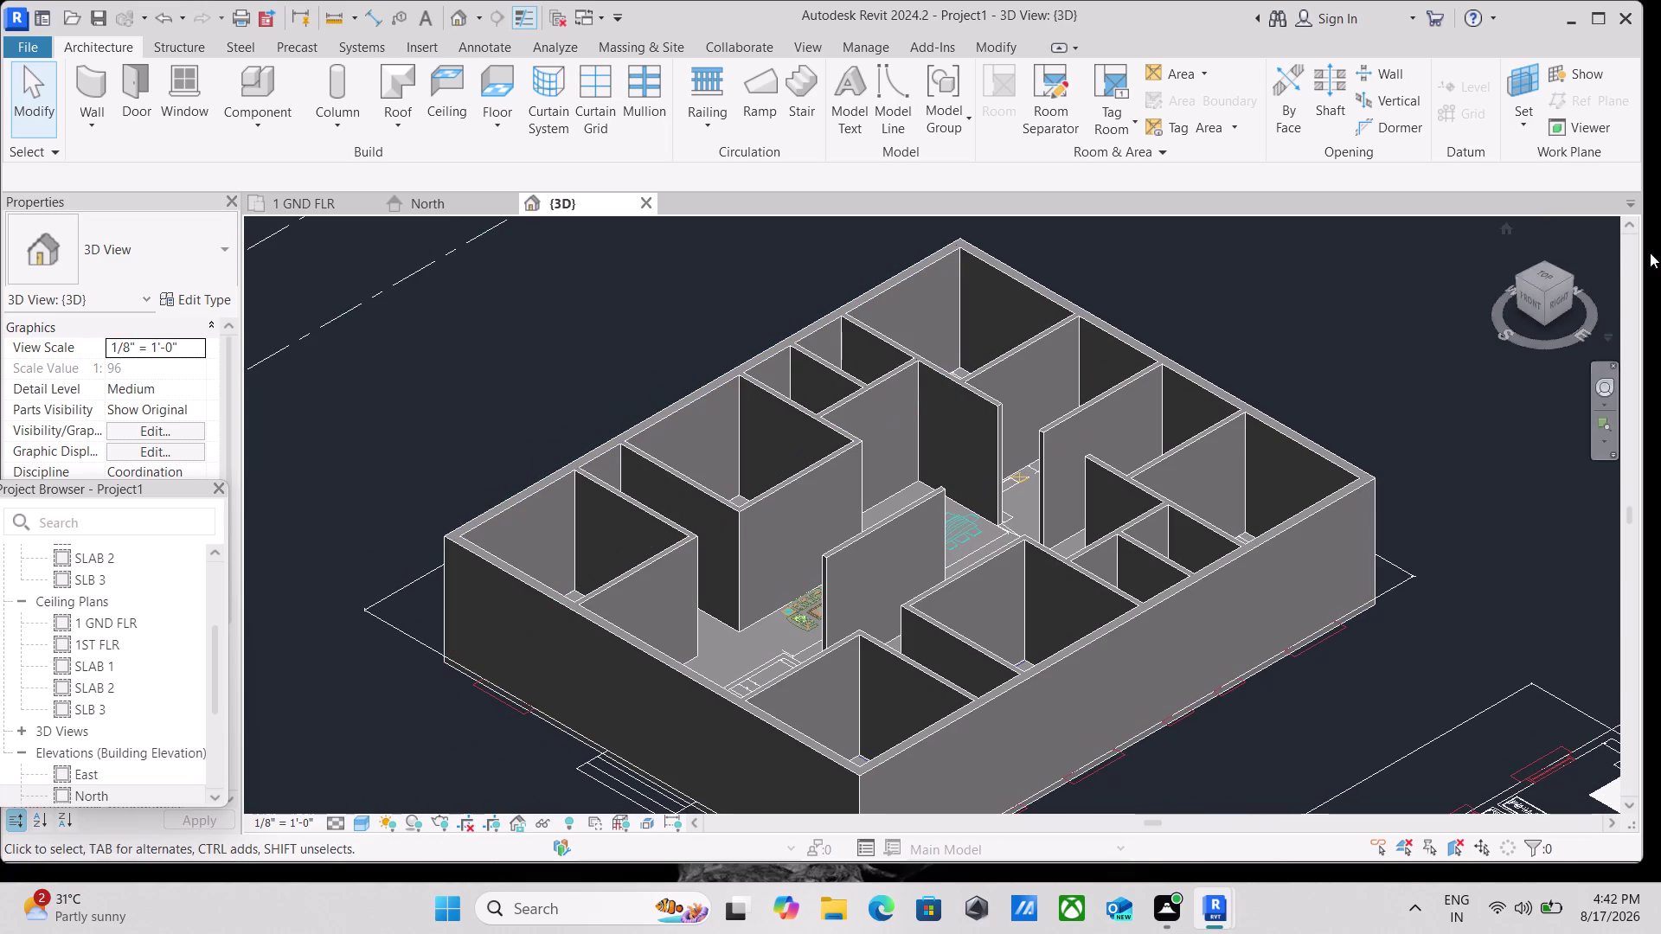
Set the ViewCube to Top and zoom onto the ground-floor rooms.
click(1549, 278)
click(1544, 279)
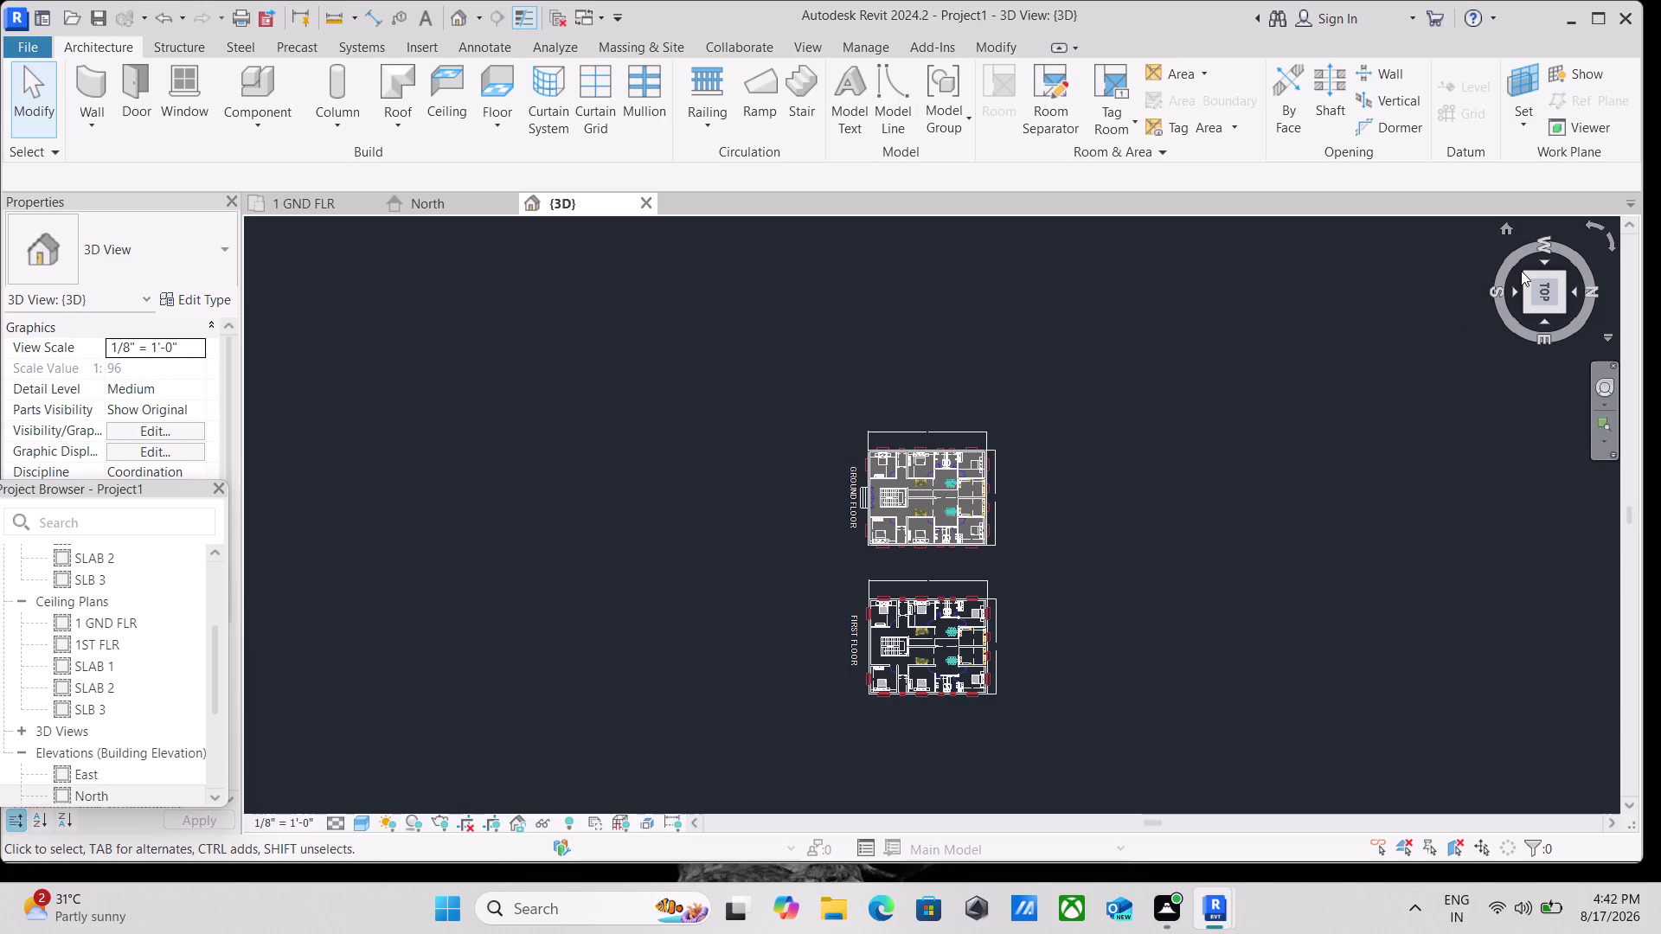
click(1526, 273)
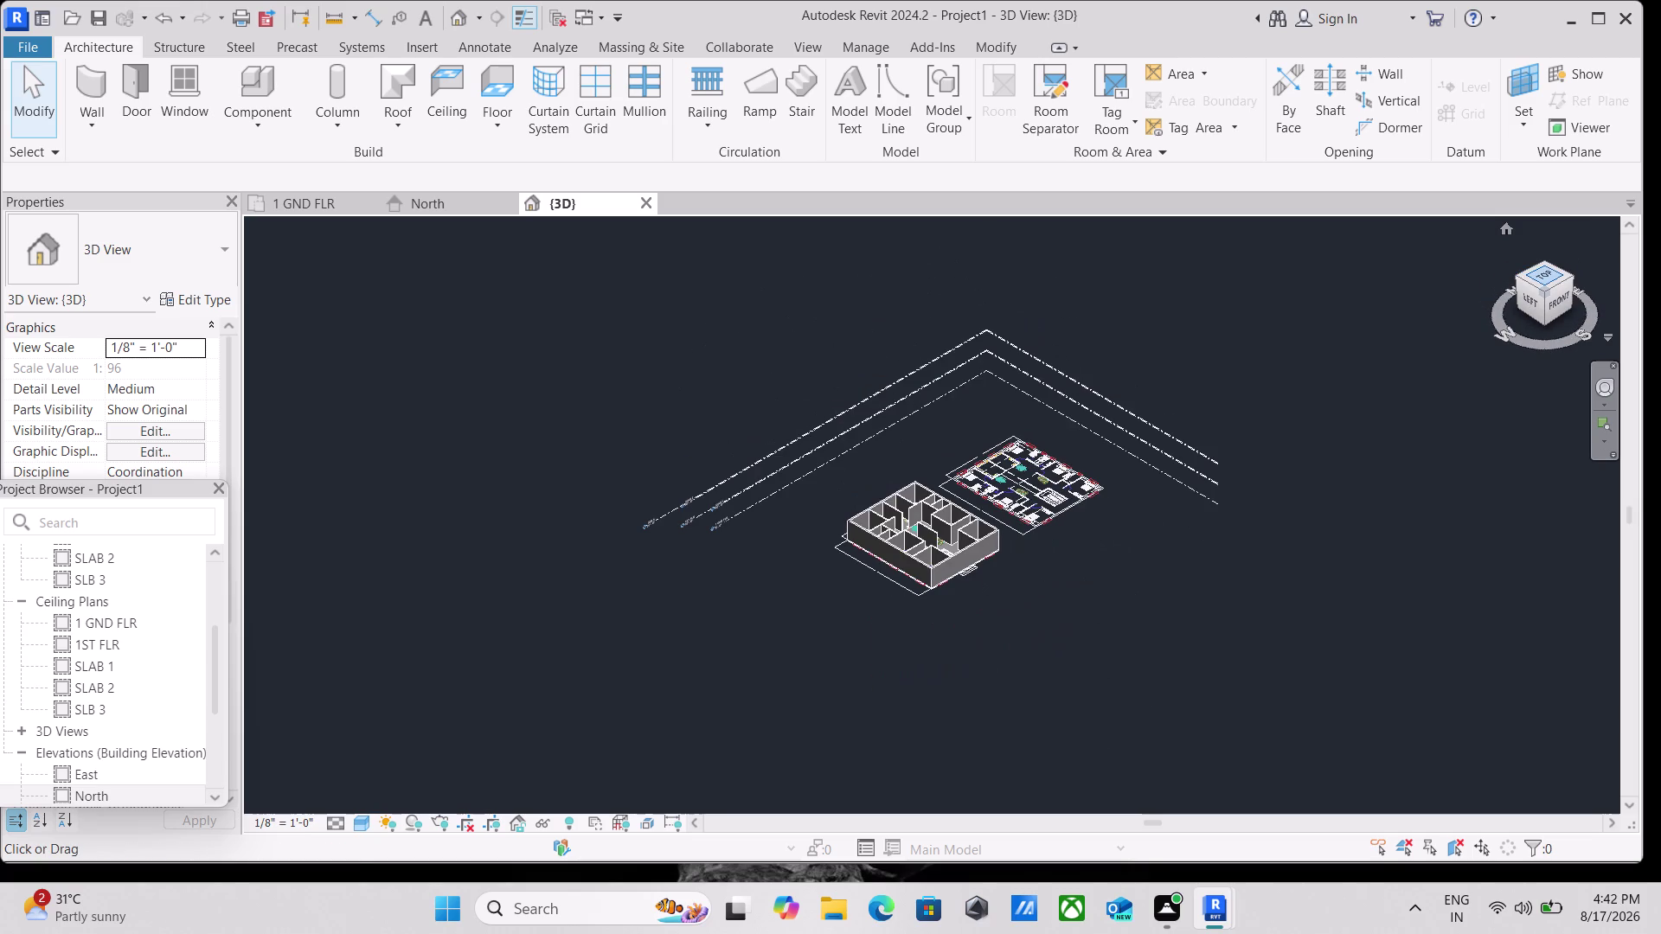
click(1547, 273)
scroll(up, 3)
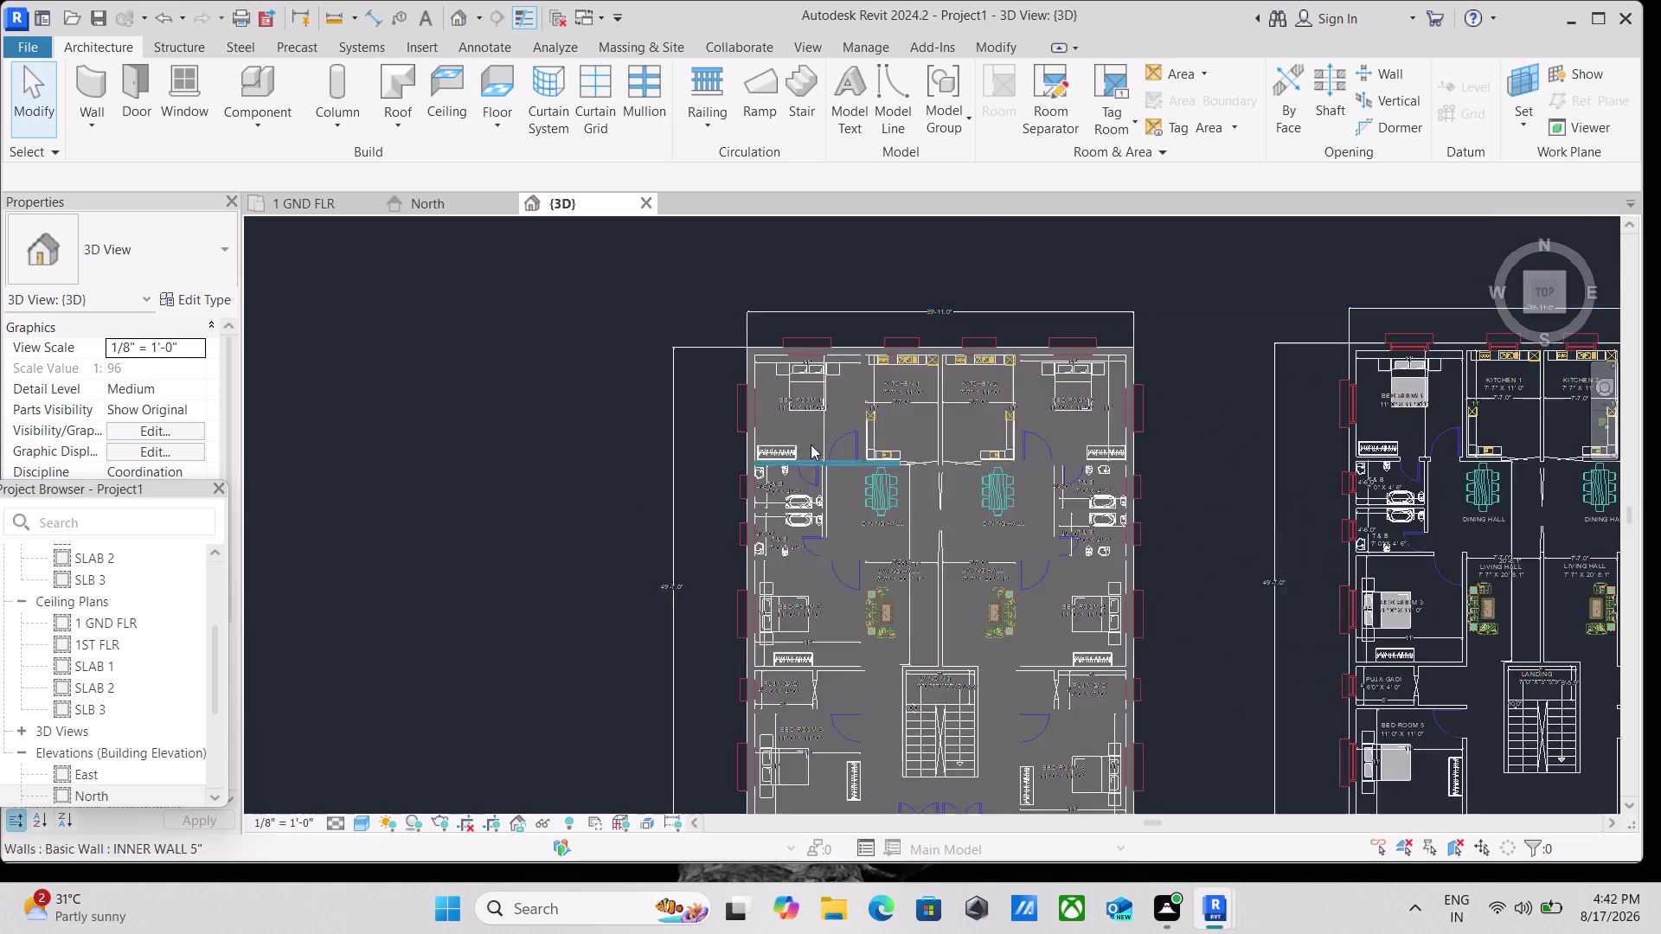
scroll(up, 3)
scroll(down, 3)
middle_drag(808, 398, 796, 427)
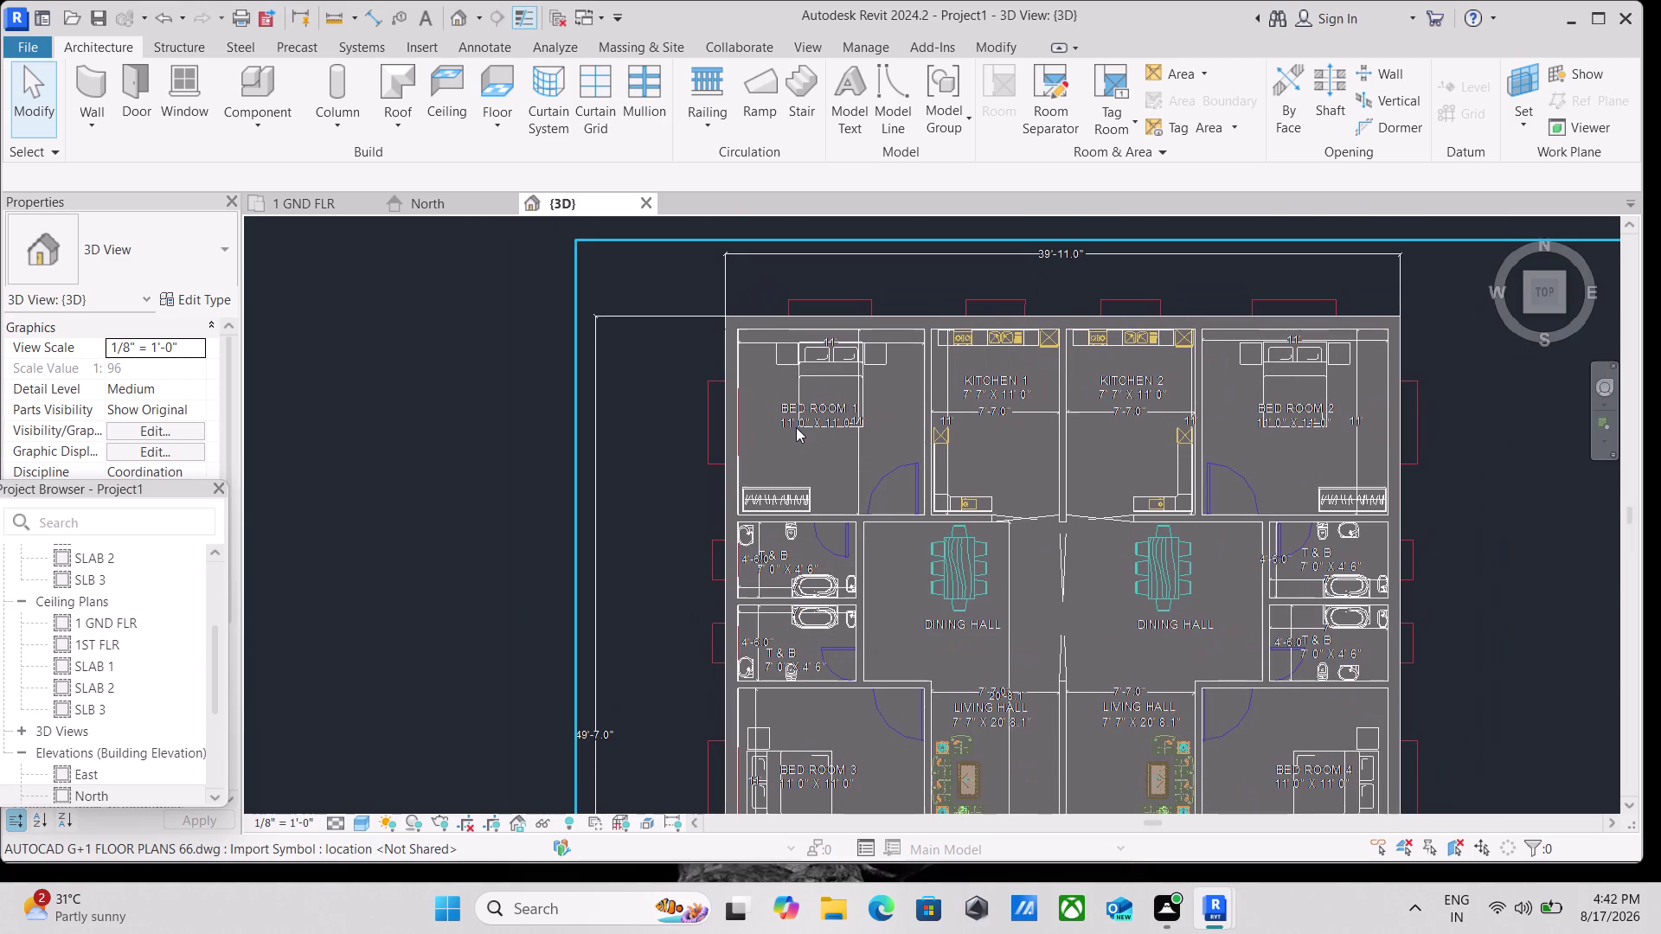
Cancel the WN window tool, start the Door tool with DR, and open the family library.
key(w)
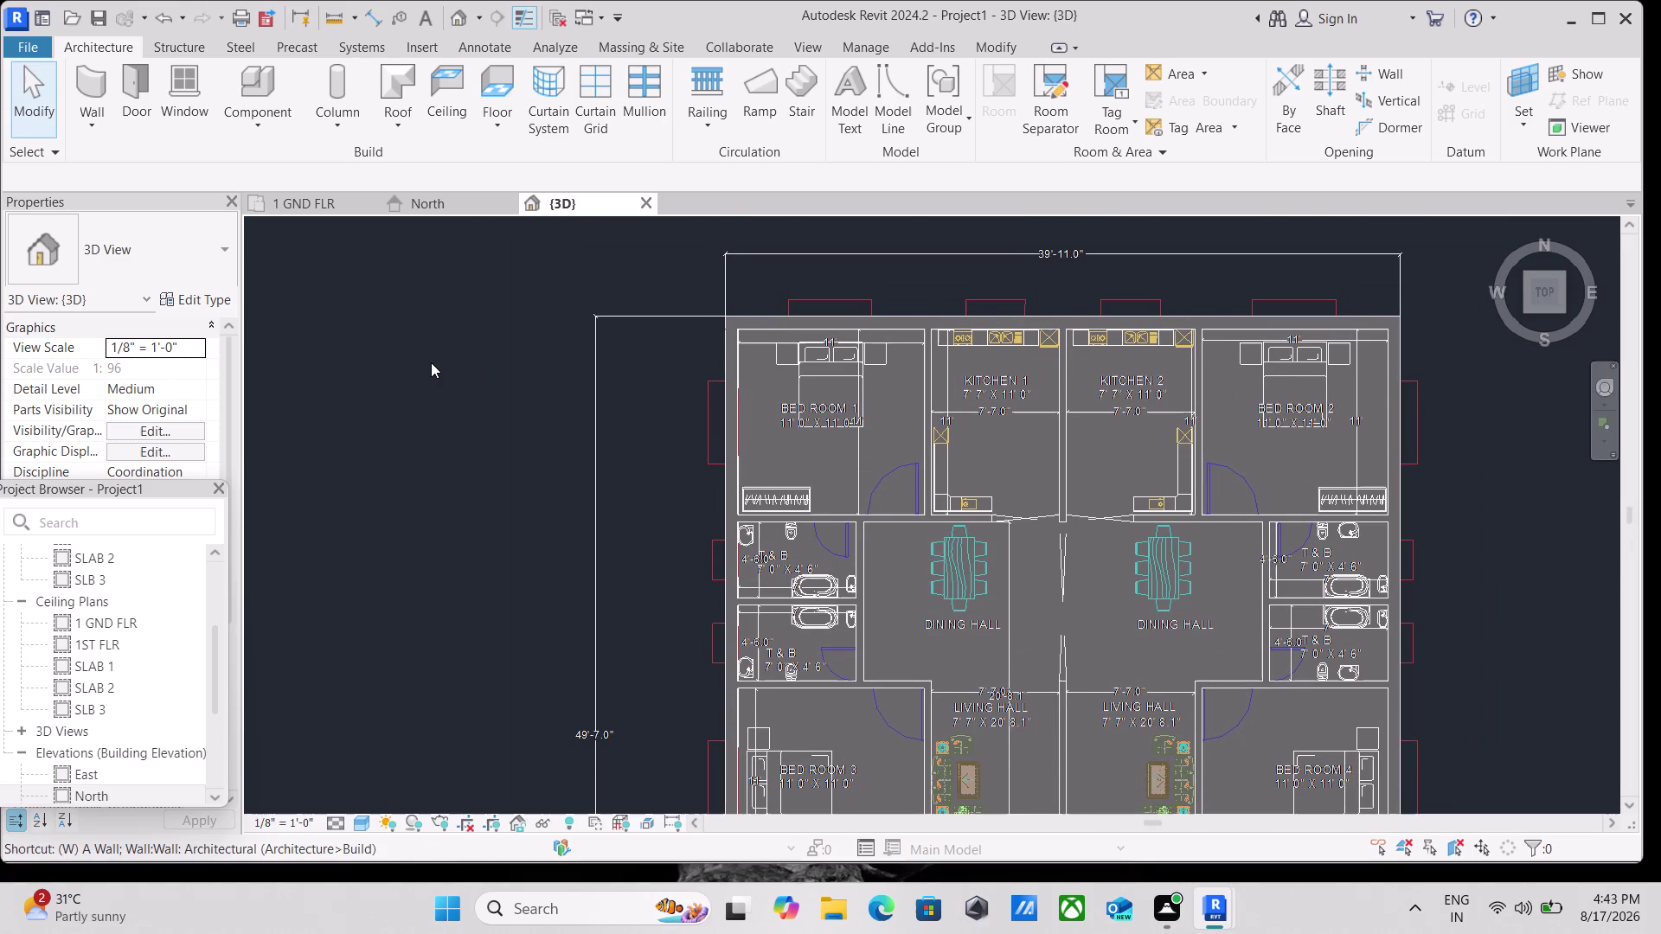
key(n)
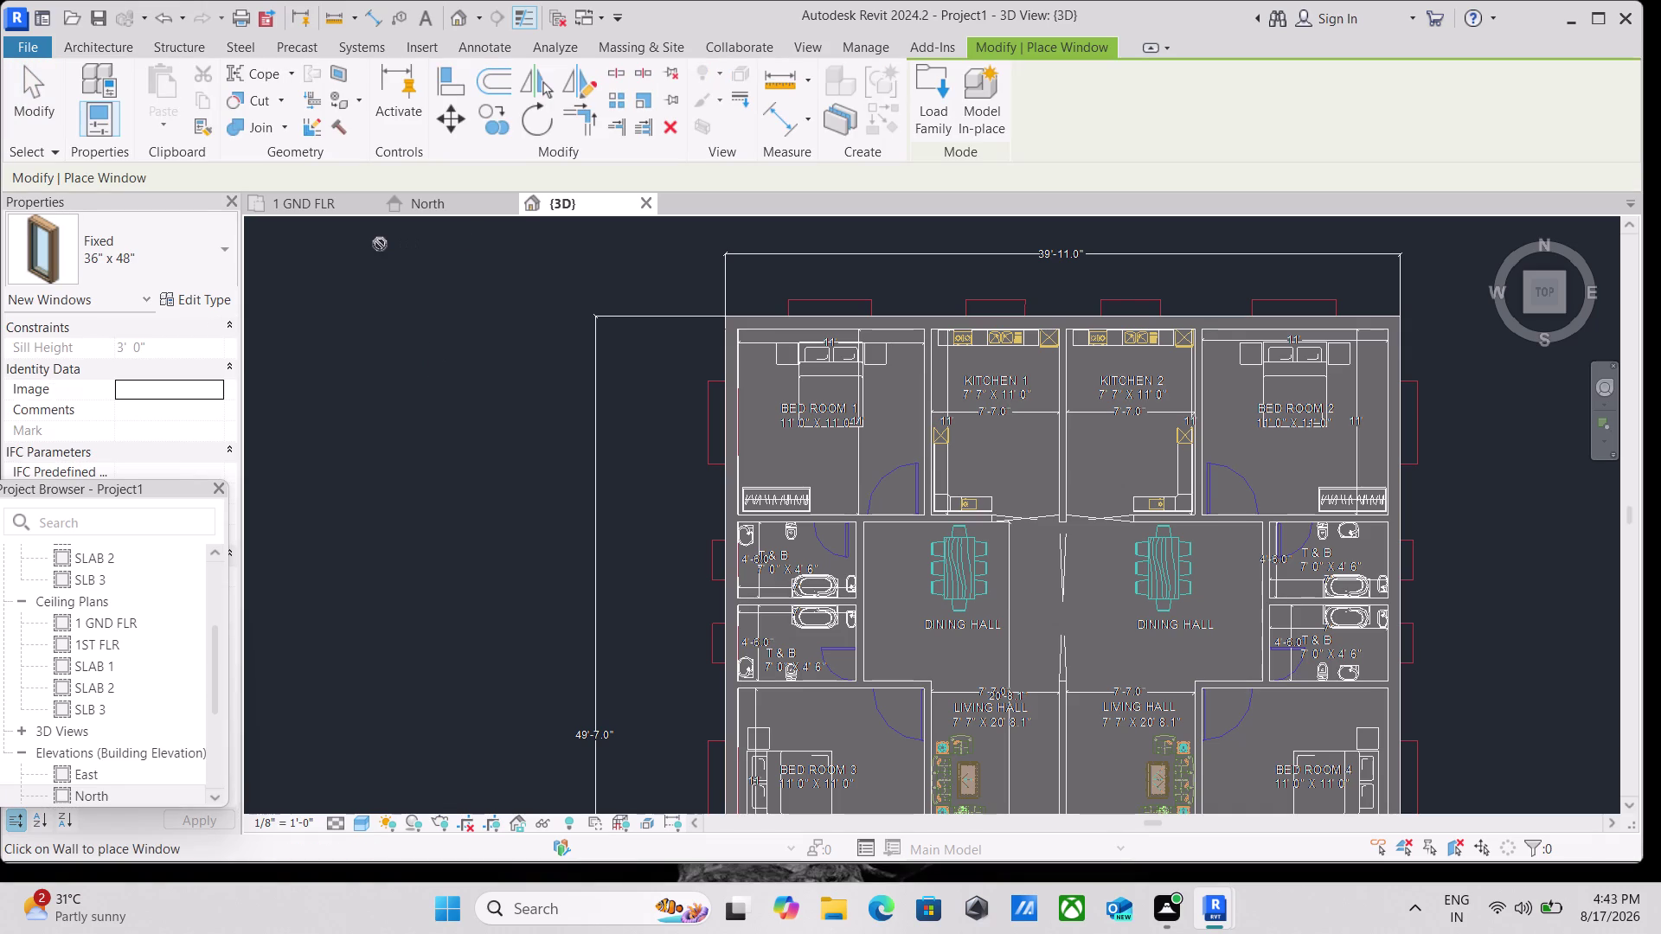
key(Escape)
text(DR)
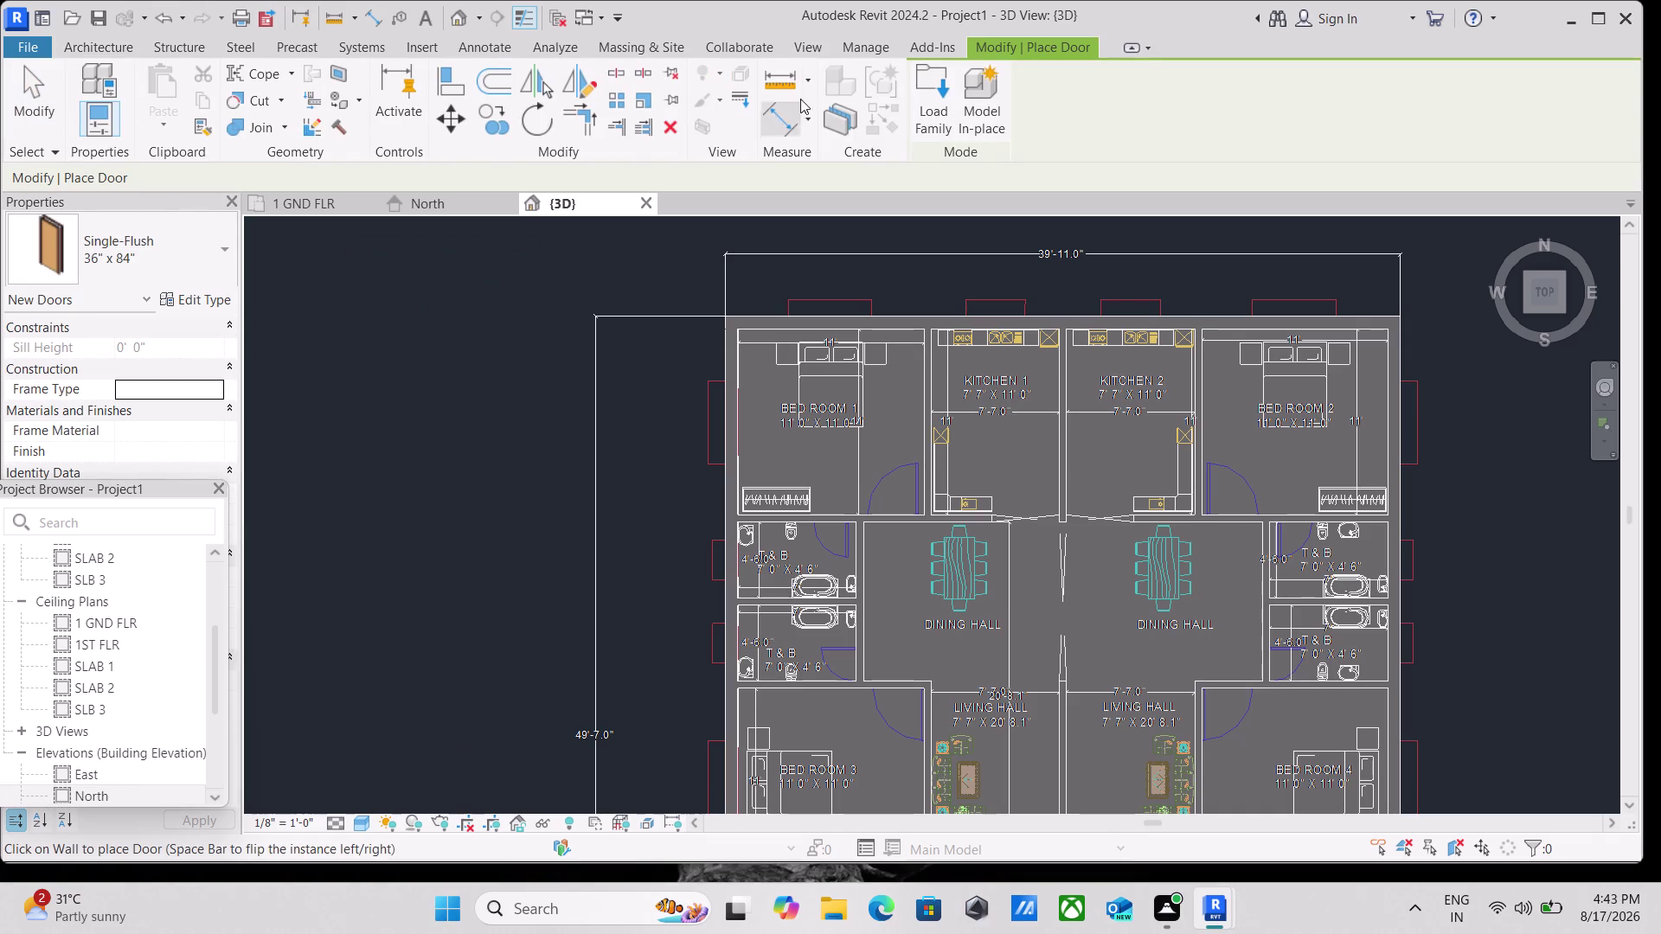
double_click(932, 103)
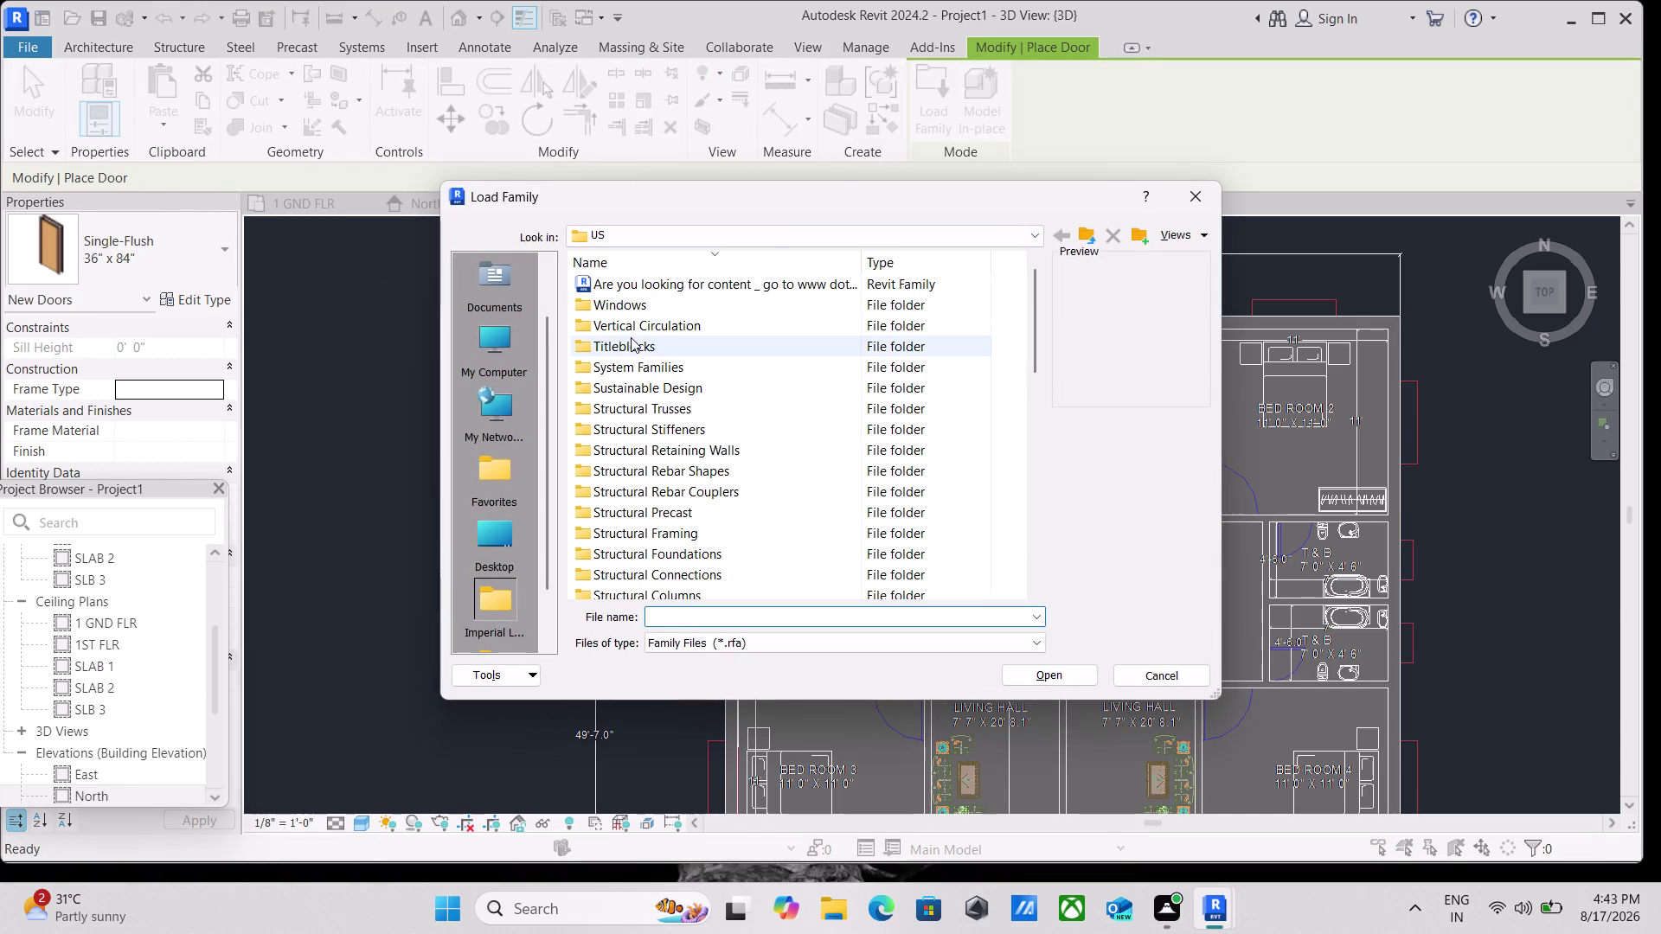
Browse the family library into the Doors > Residential folder.
scroll(down, 3)
scroll(down, 3)
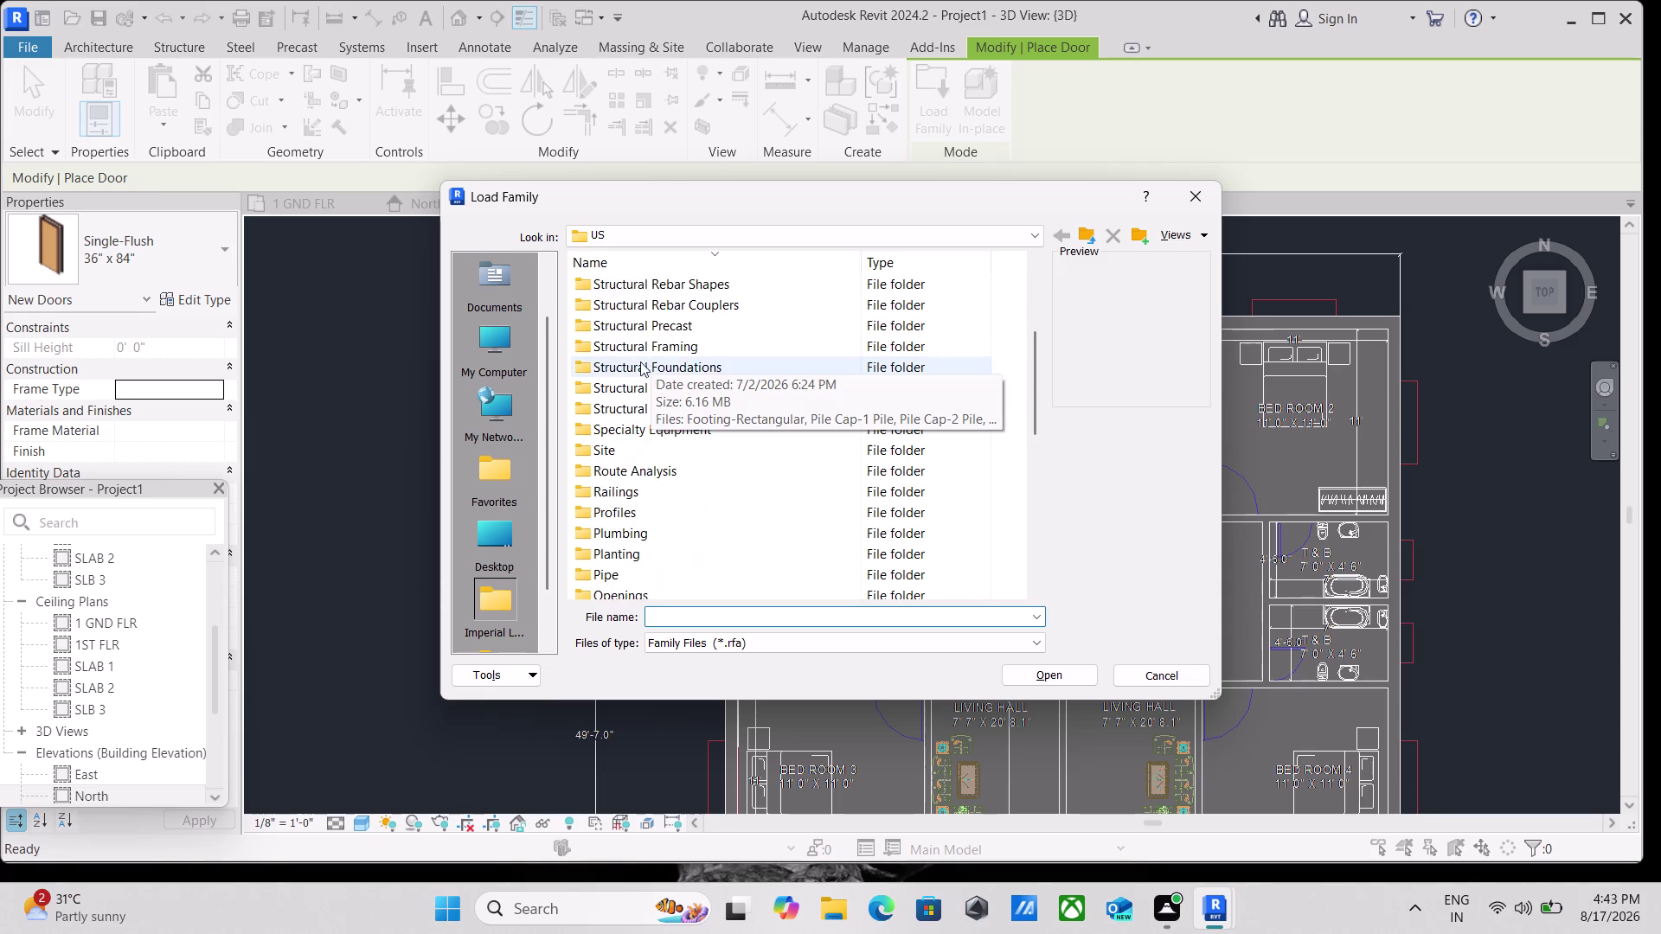
scroll(down, 3)
scroll(up, 3)
scroll(up, 3)
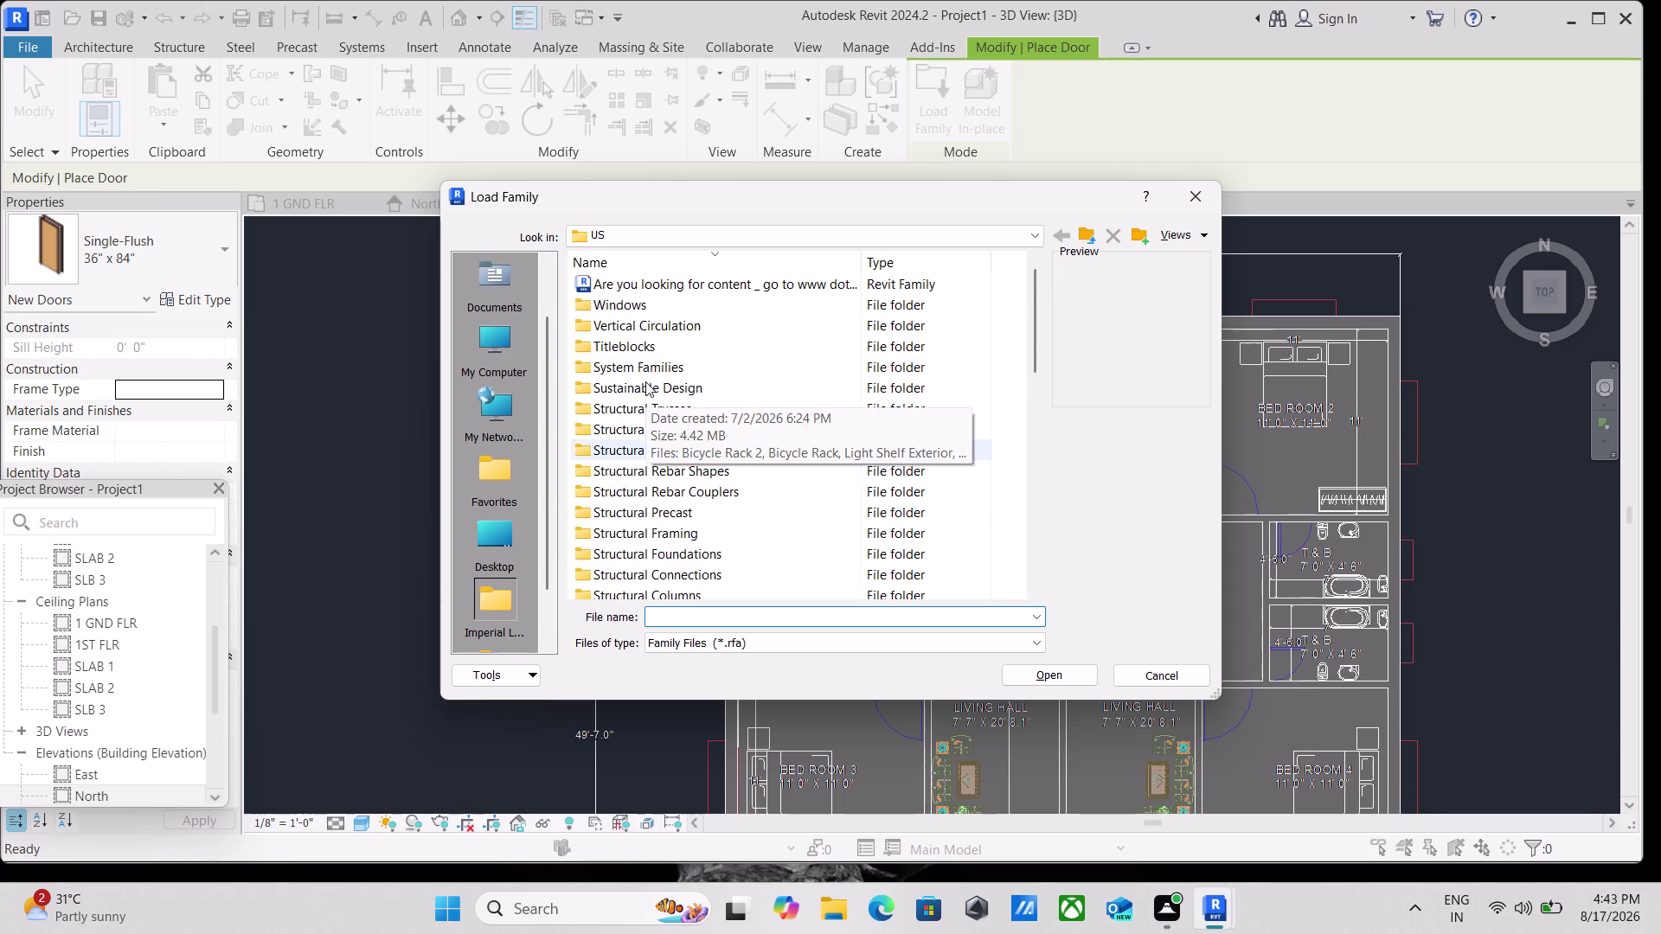
scroll(down, 3)
scroll(up, 3)
scroll(up, 3)
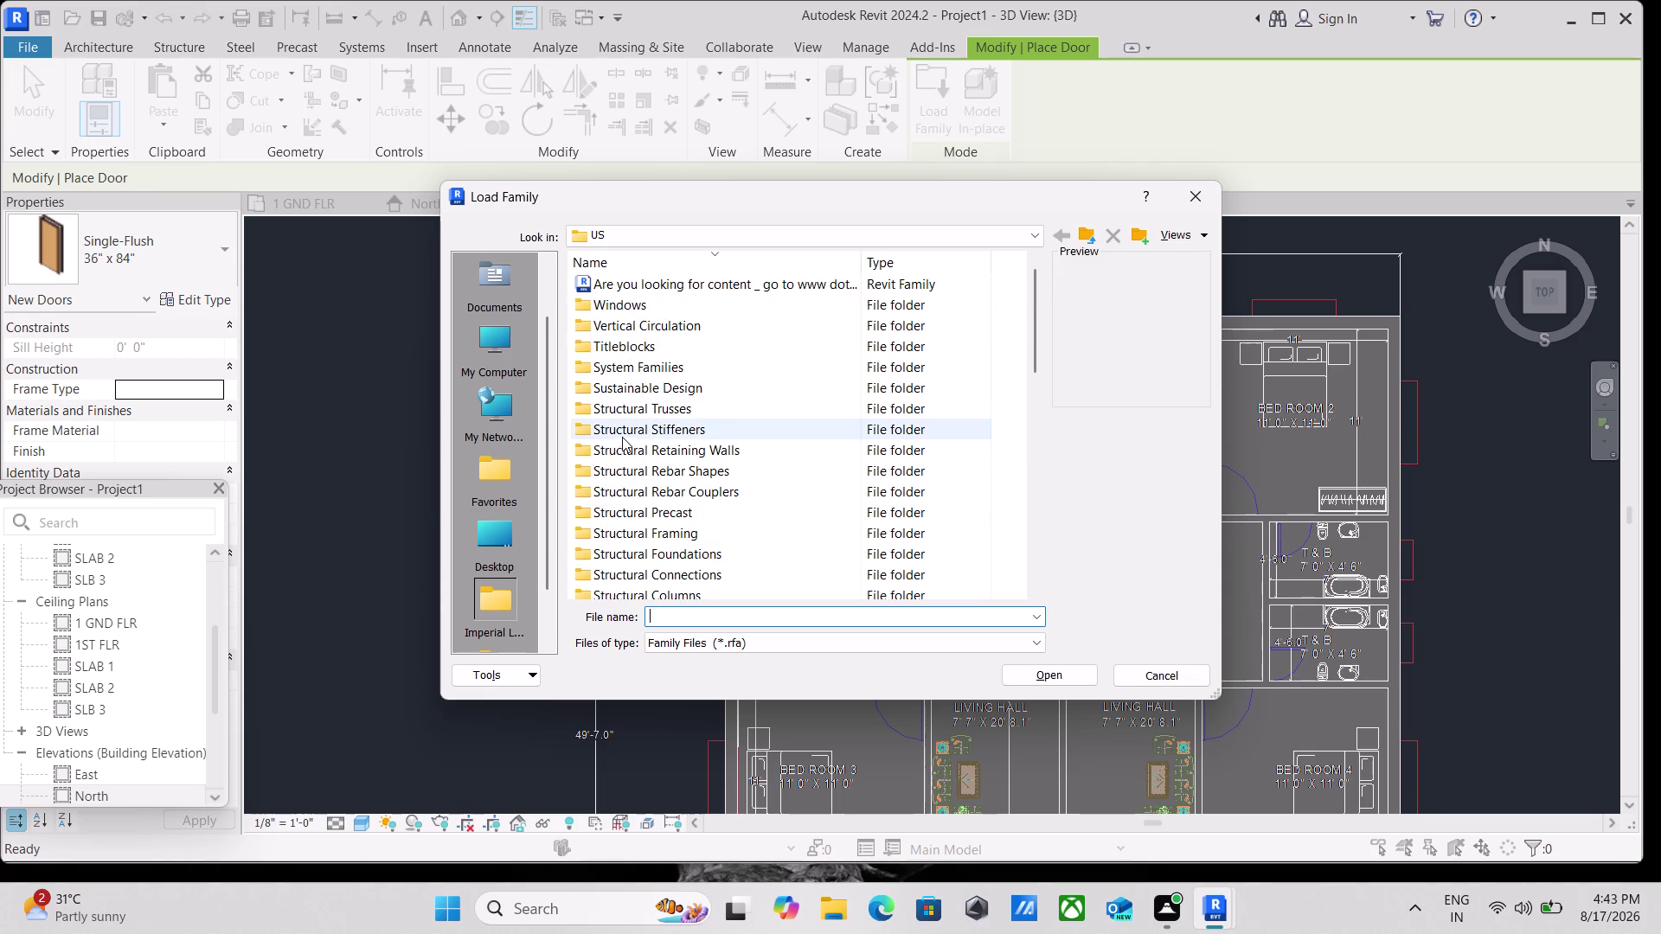
scroll(down, 3)
scroll(down, 3)
scroll(up, 3)
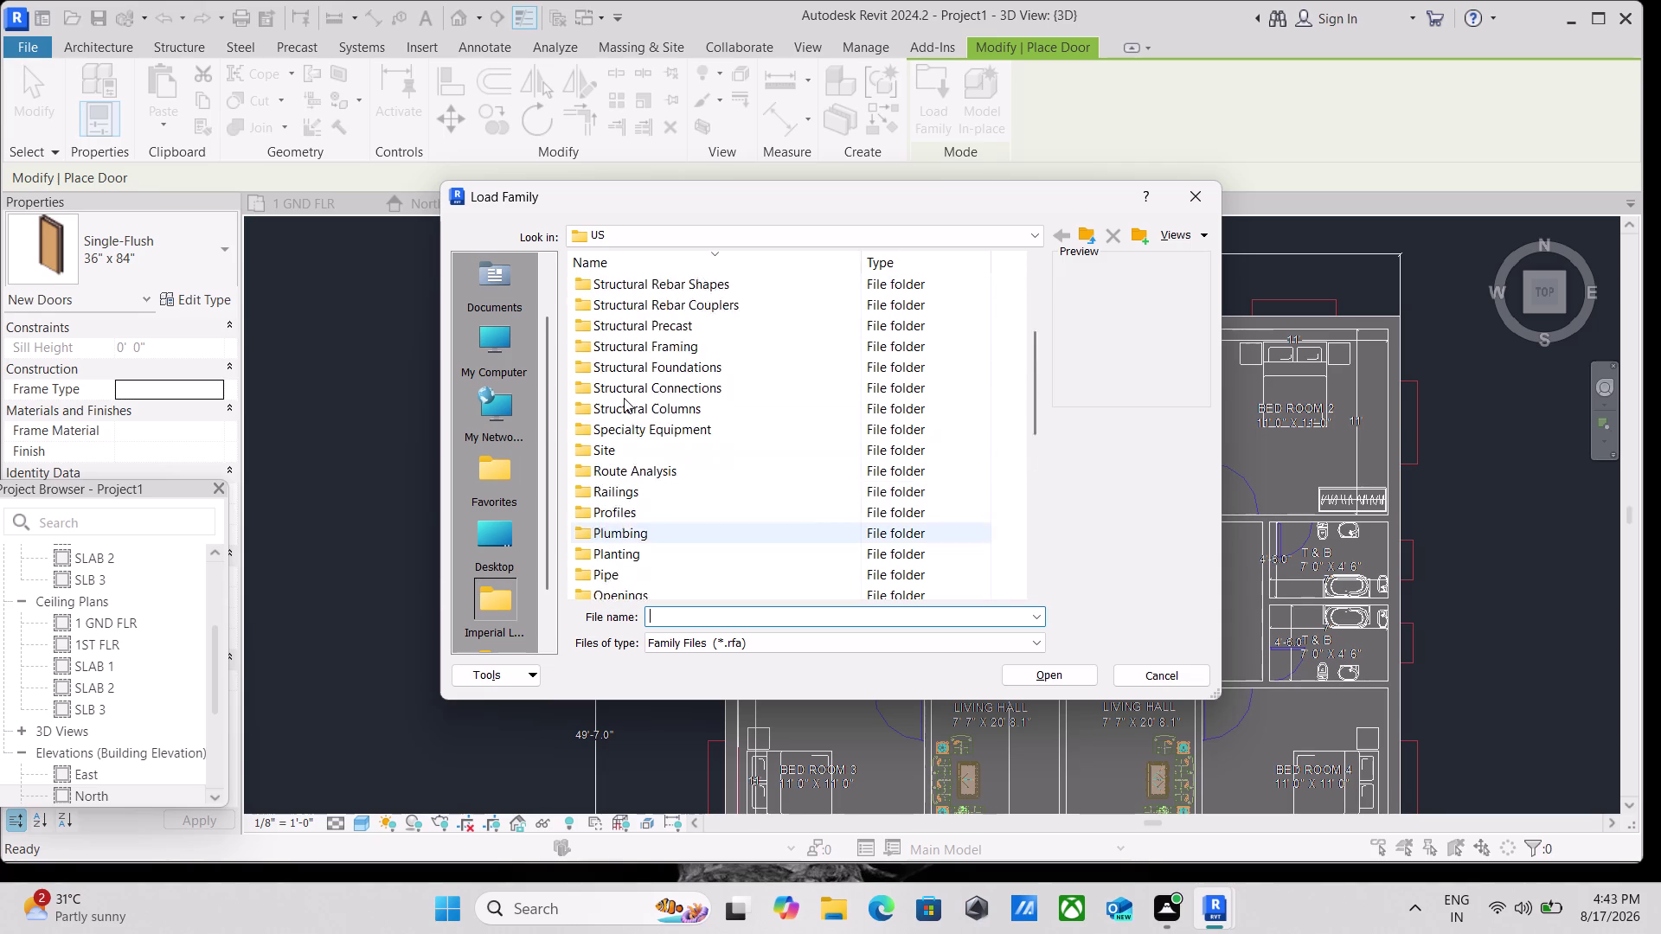
scroll(up, 3)
scroll(down, 3)
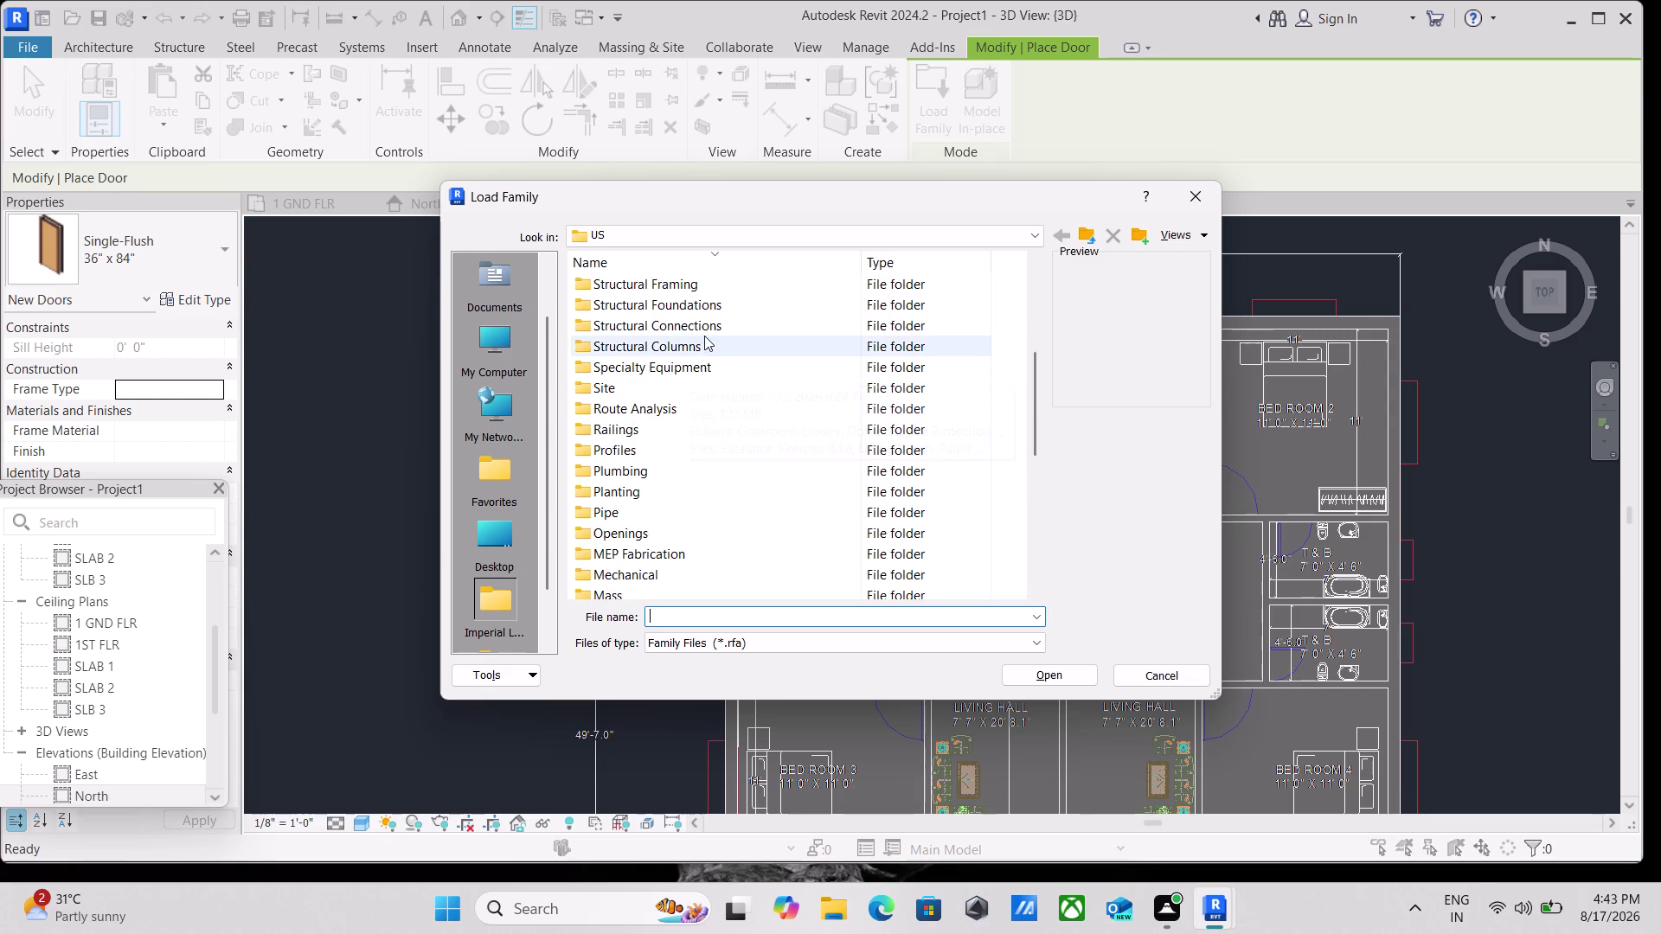
scroll(down, 3)
scroll(up, 3)
scroll(down, 3)
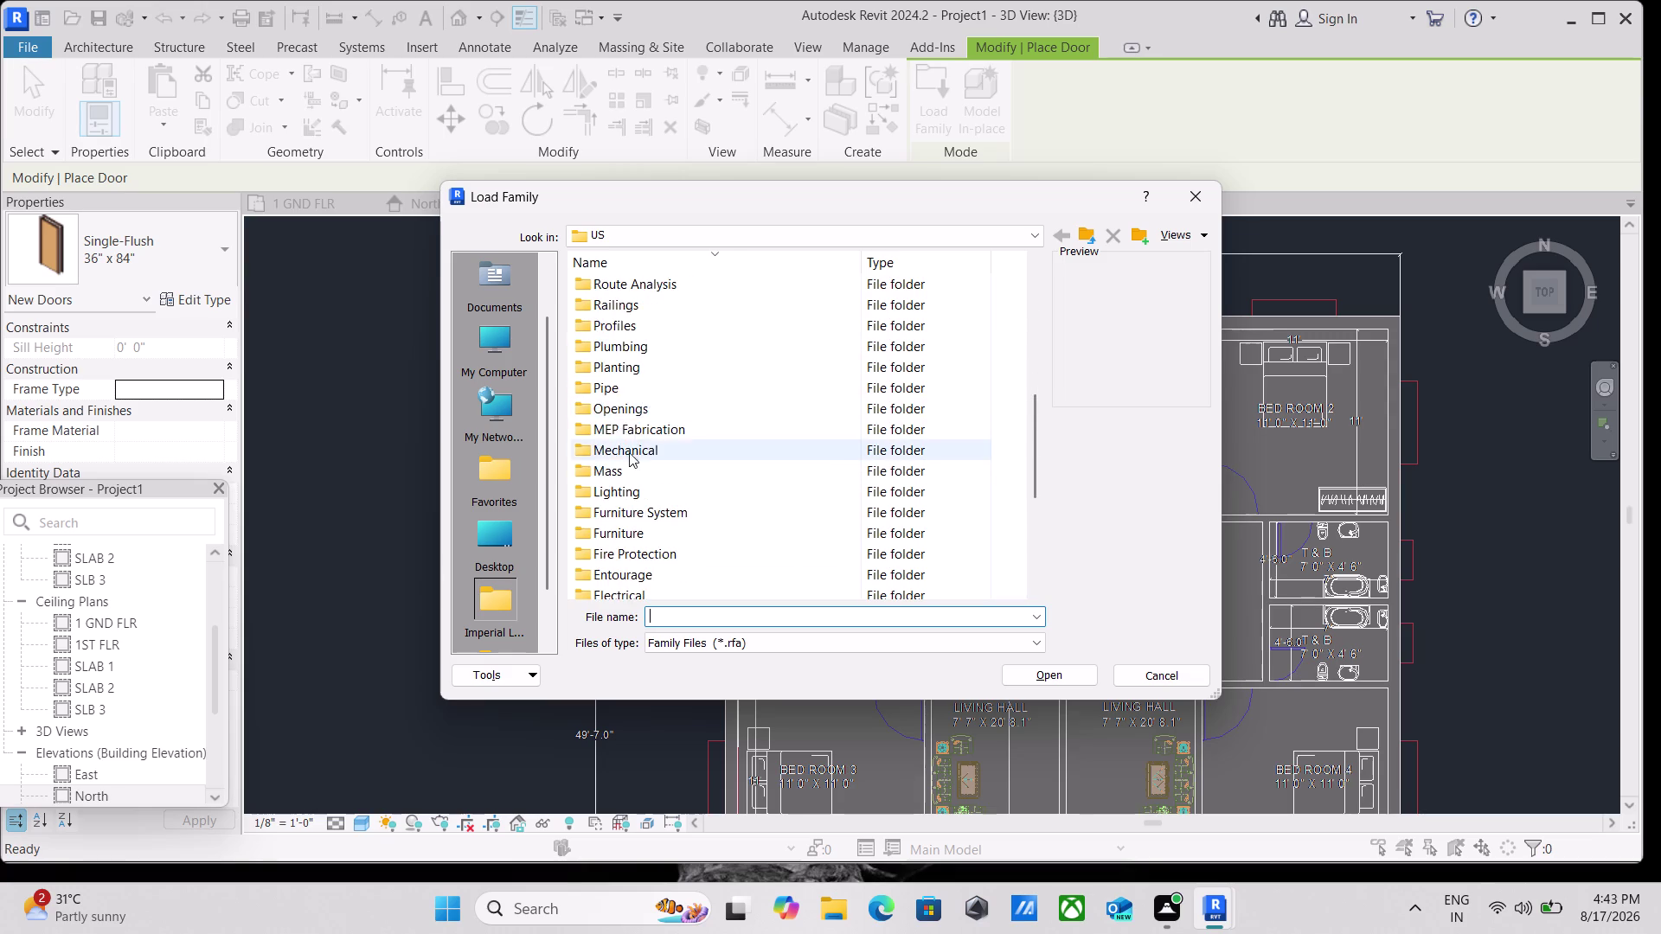
scroll(down, 3)
scroll(down, 3)
scroll(down, 3)
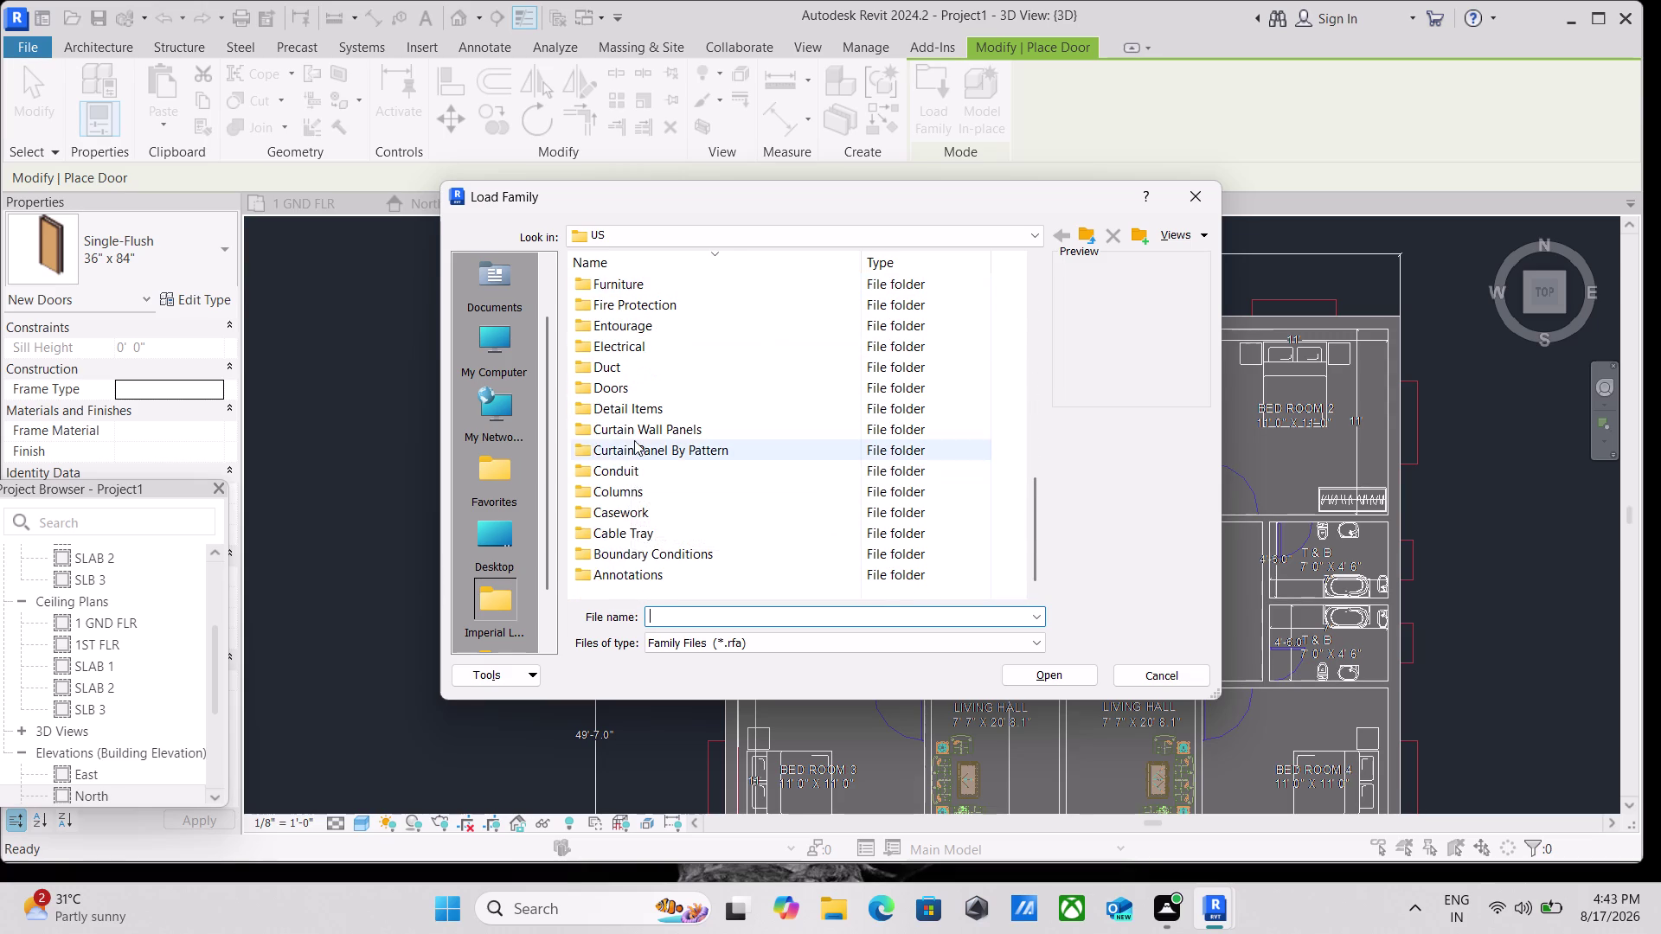
scroll(up, 3)
scroll(down, 3)
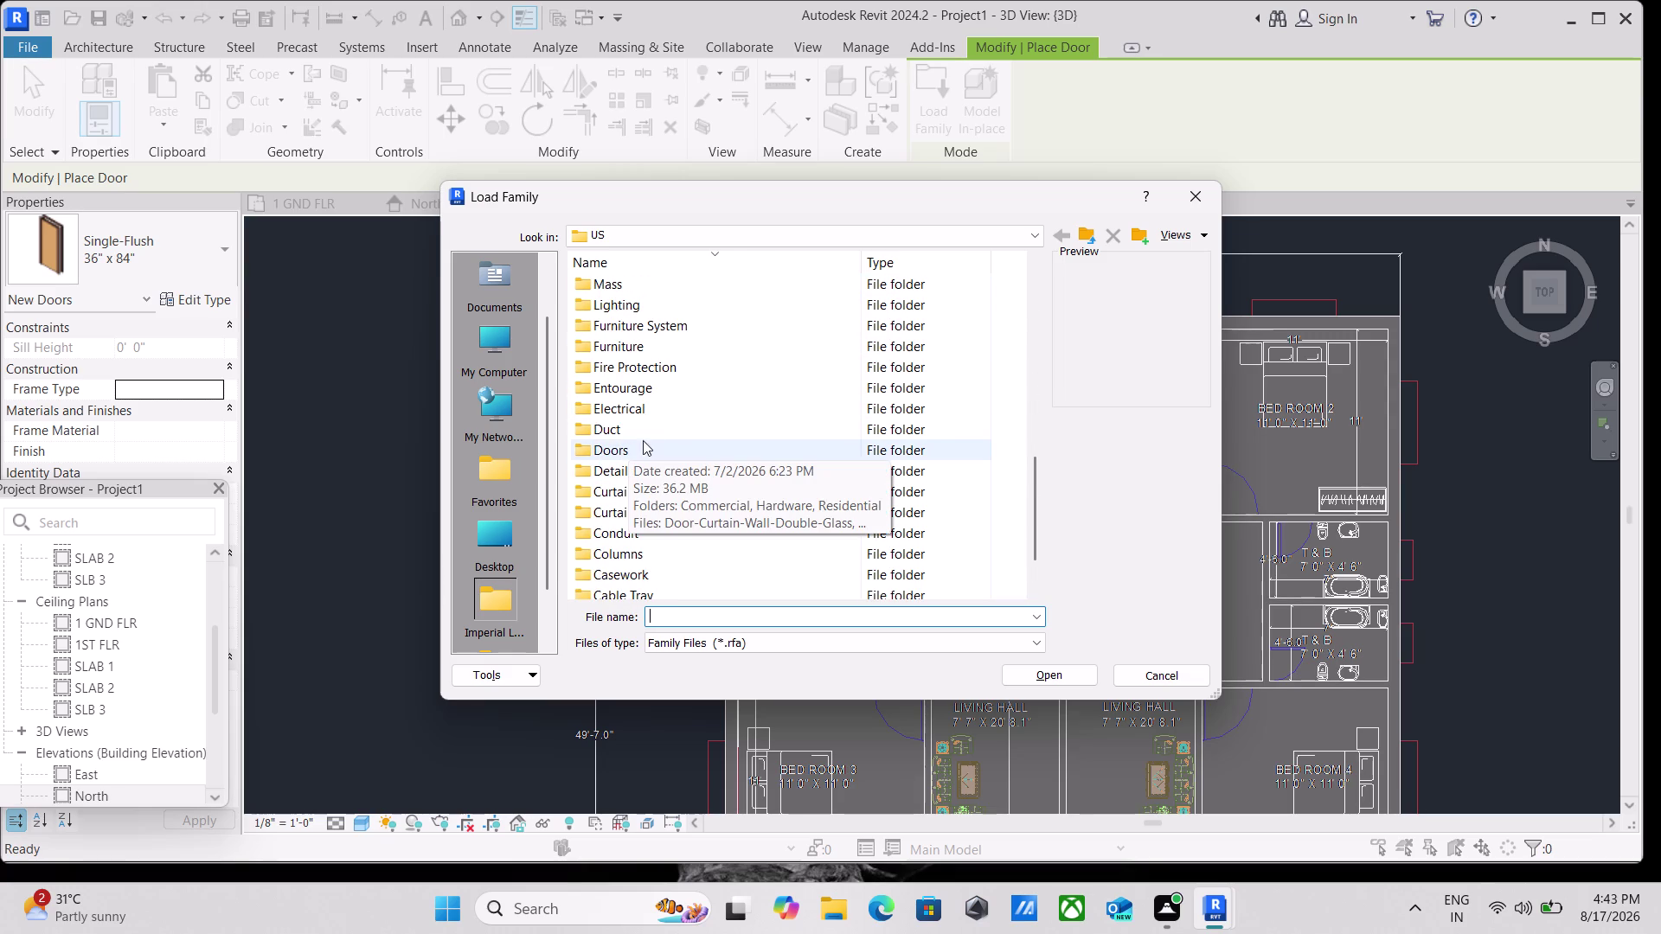
double_click(680, 447)
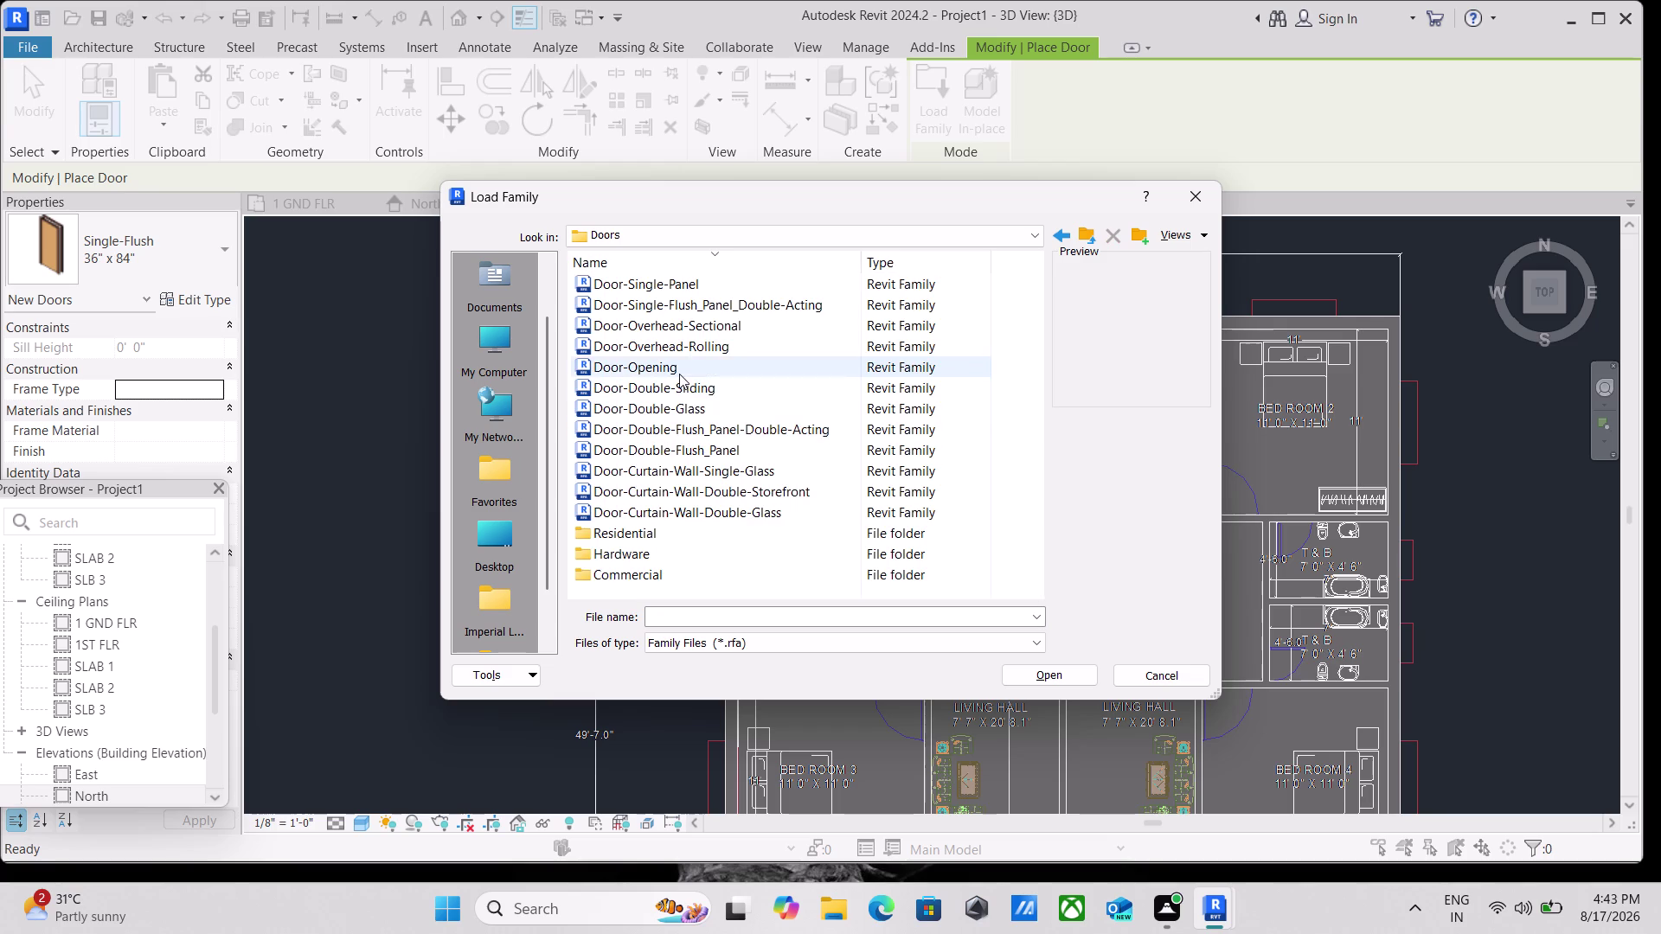
click(679, 374)
scroll(down, 3)
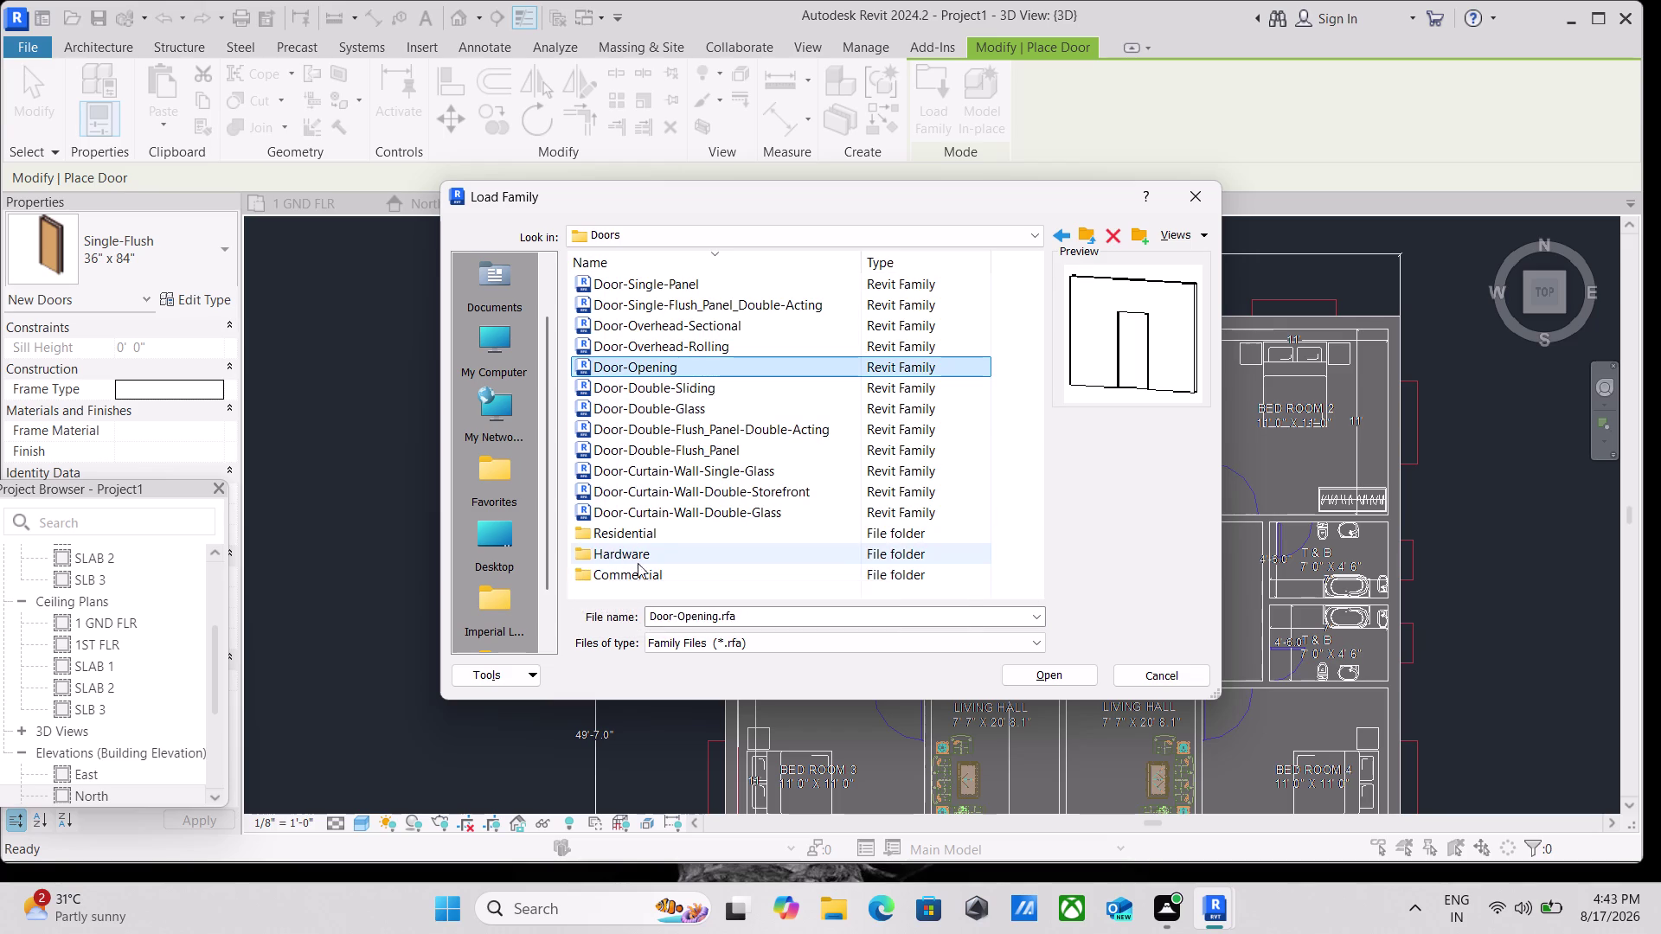
double_click(634, 534)
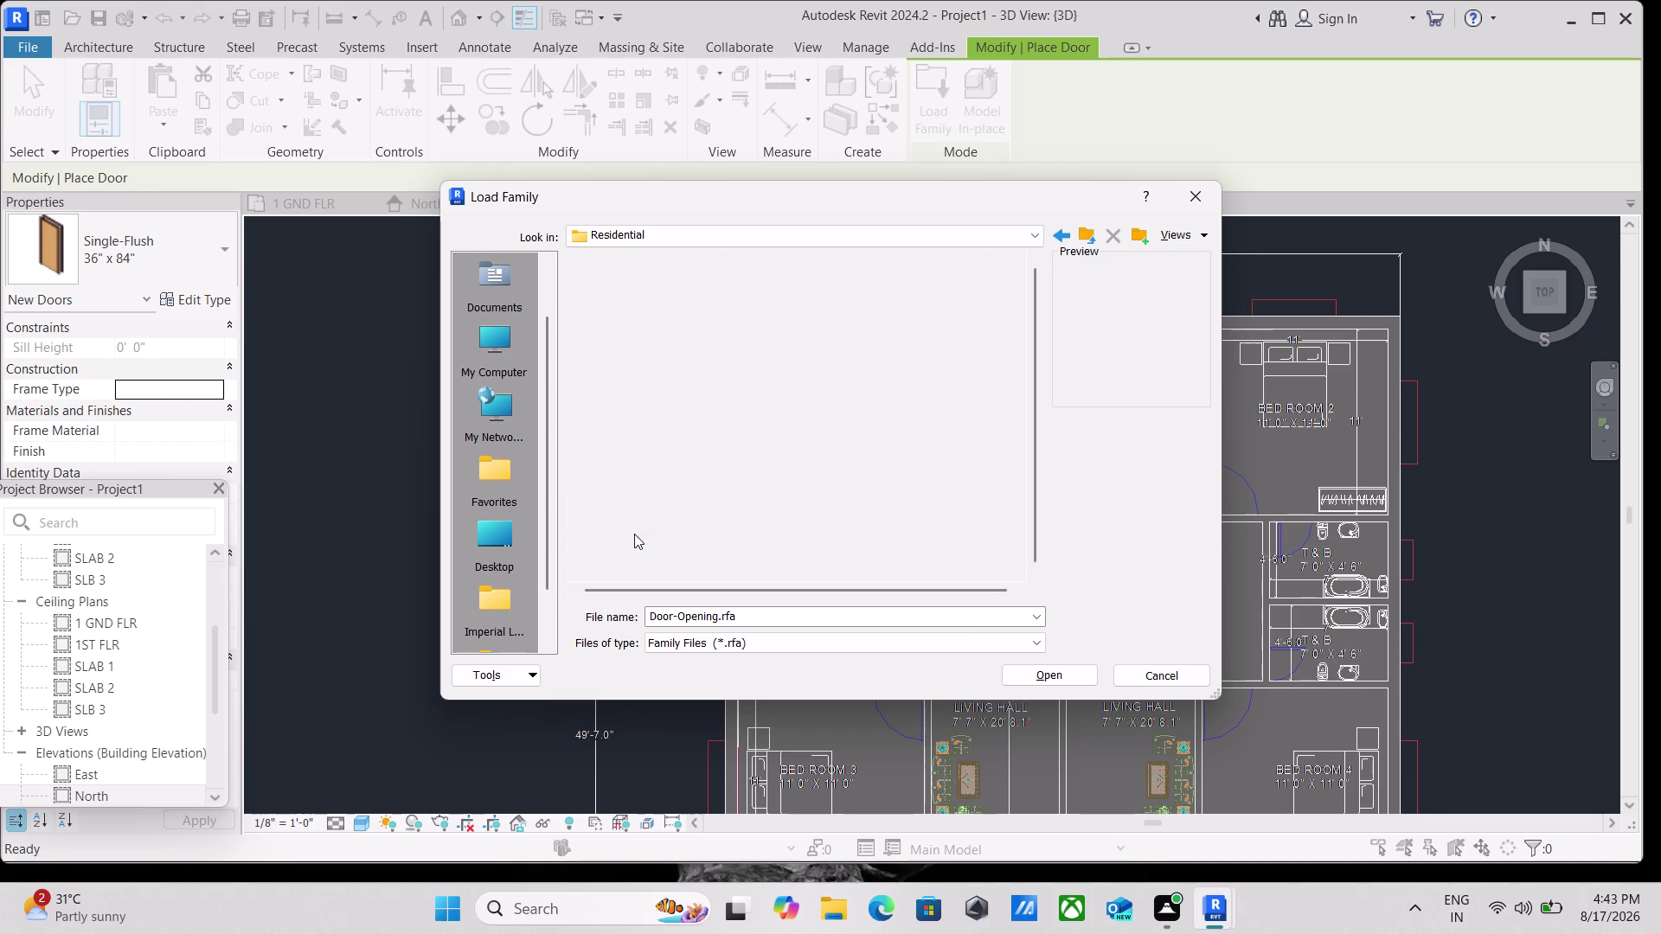
Preview the residential doors and load Door-Exterior-Double-Full Glass-Wood_Clad.rfa.
click(691, 373)
click(701, 327)
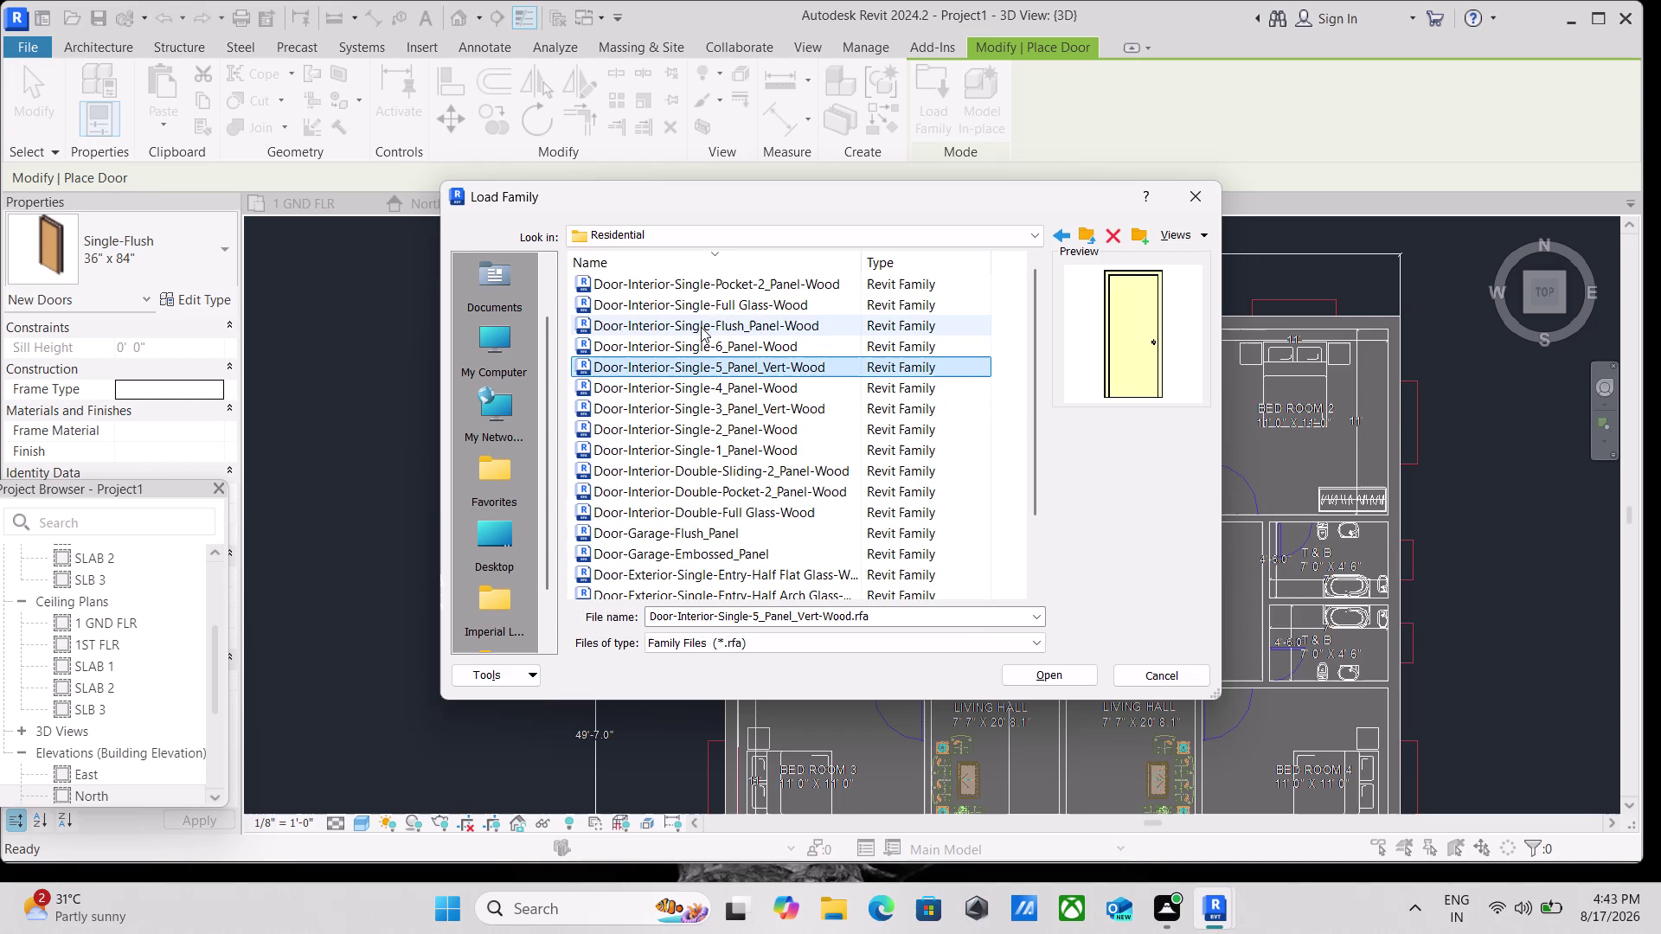
click(711, 399)
click(722, 435)
click(686, 481)
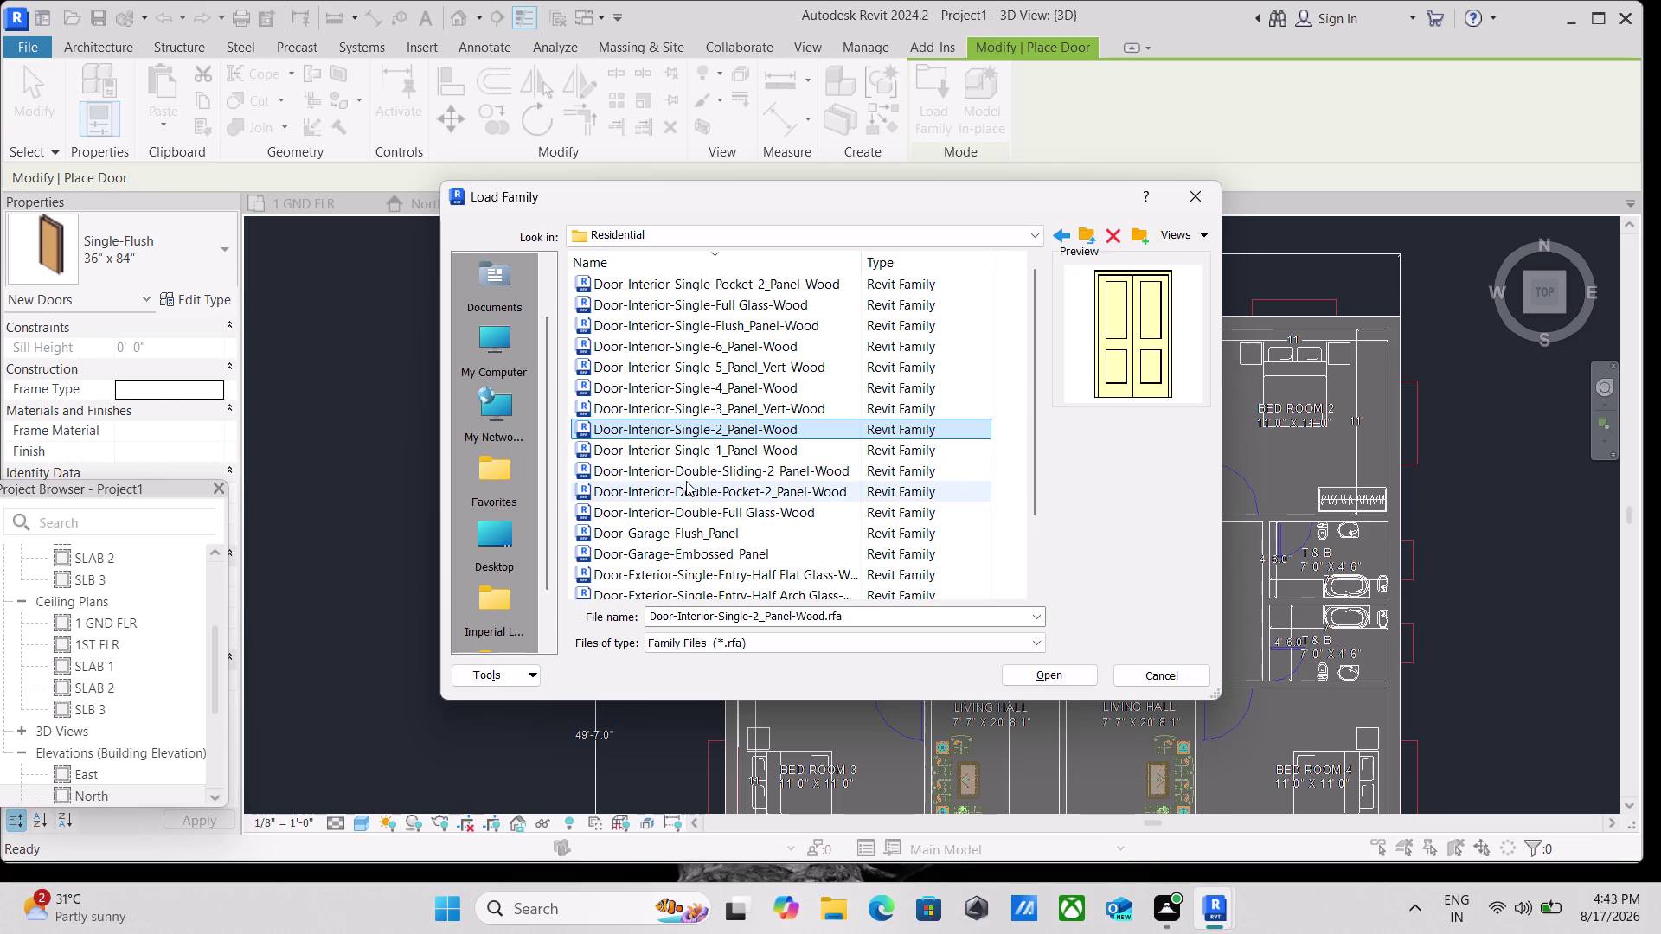
click(683, 462)
scroll(down, 3)
click(709, 514)
click(709, 495)
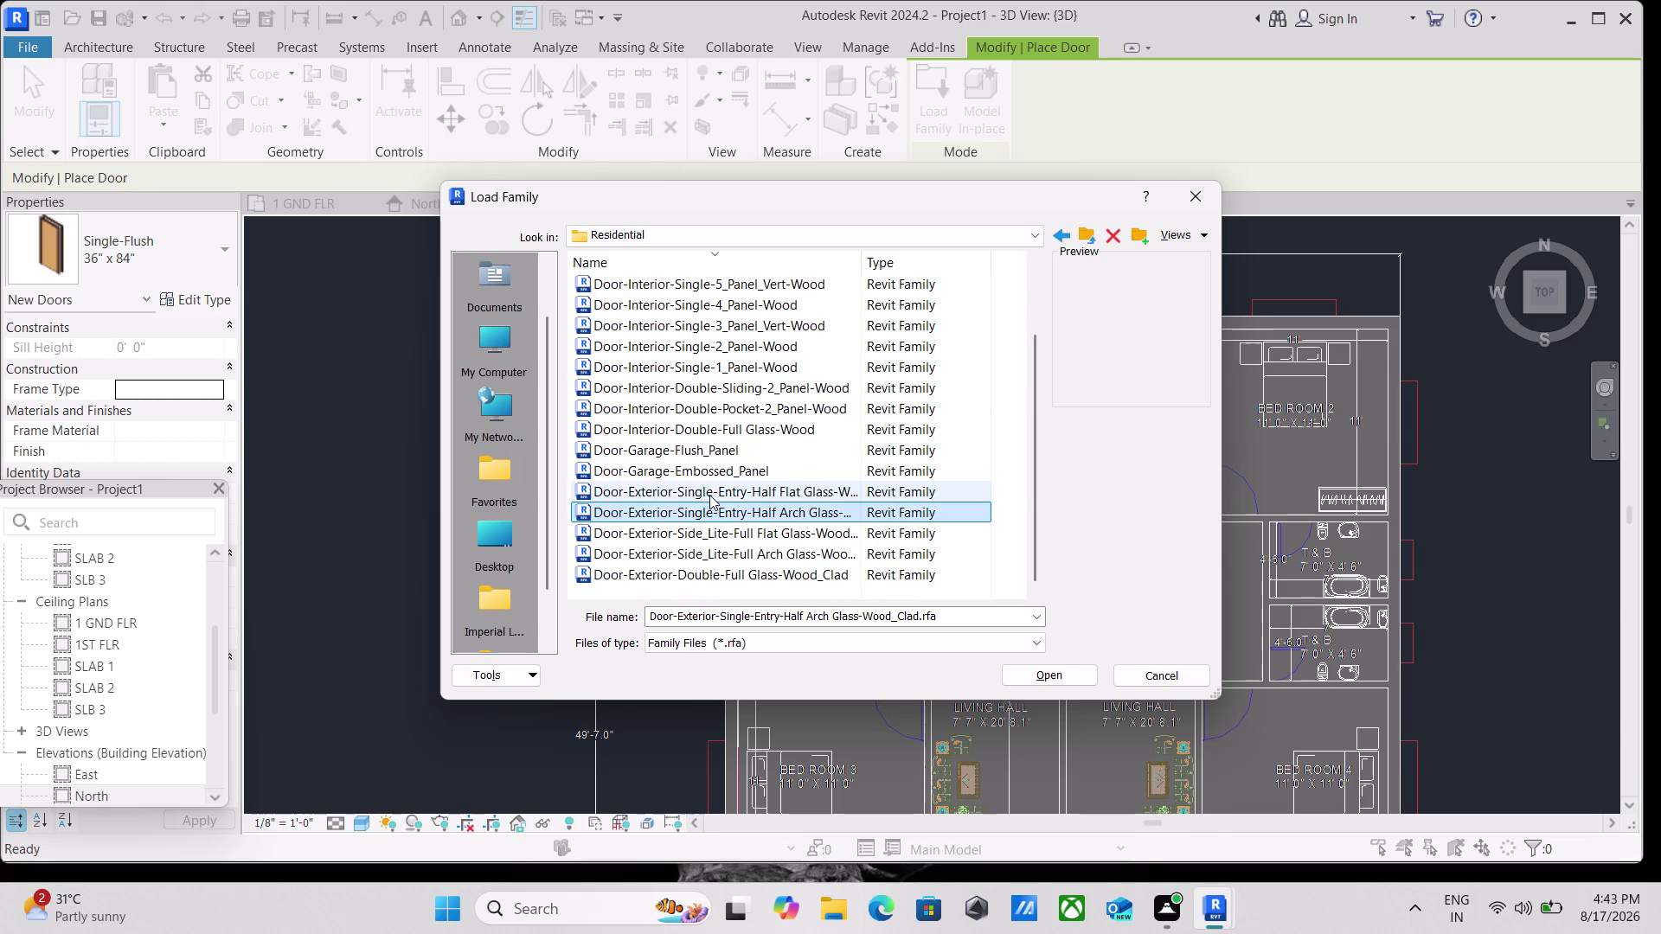
click(733, 550)
click(733, 587)
click(731, 569)
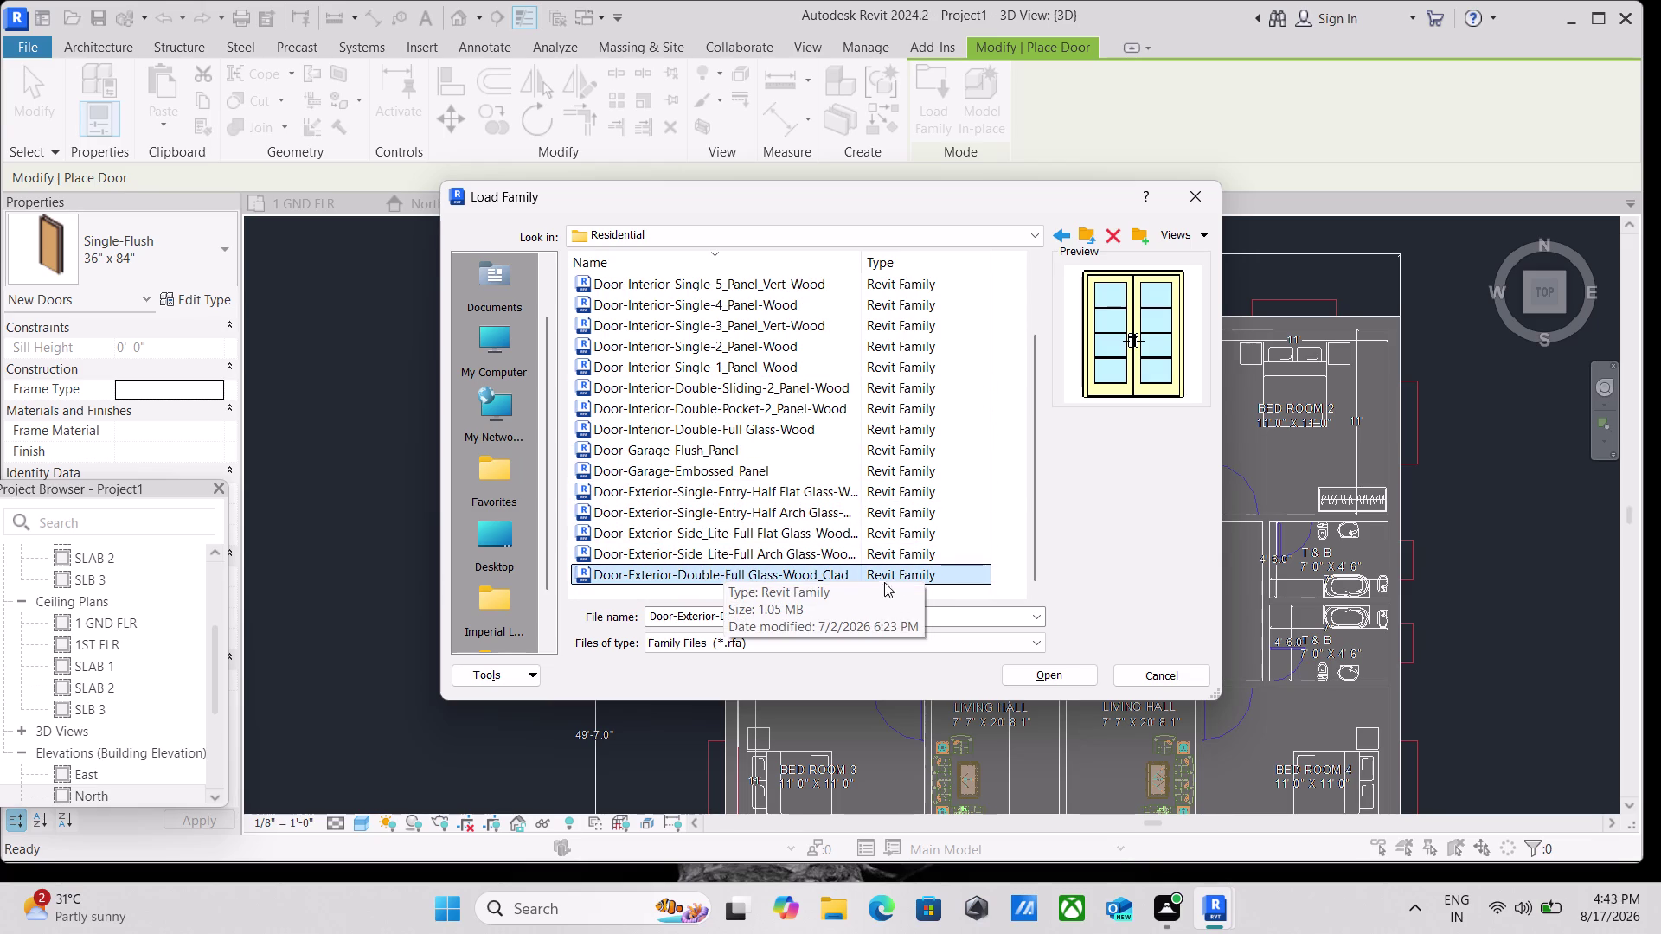
click(675, 566)
click(673, 557)
click(678, 565)
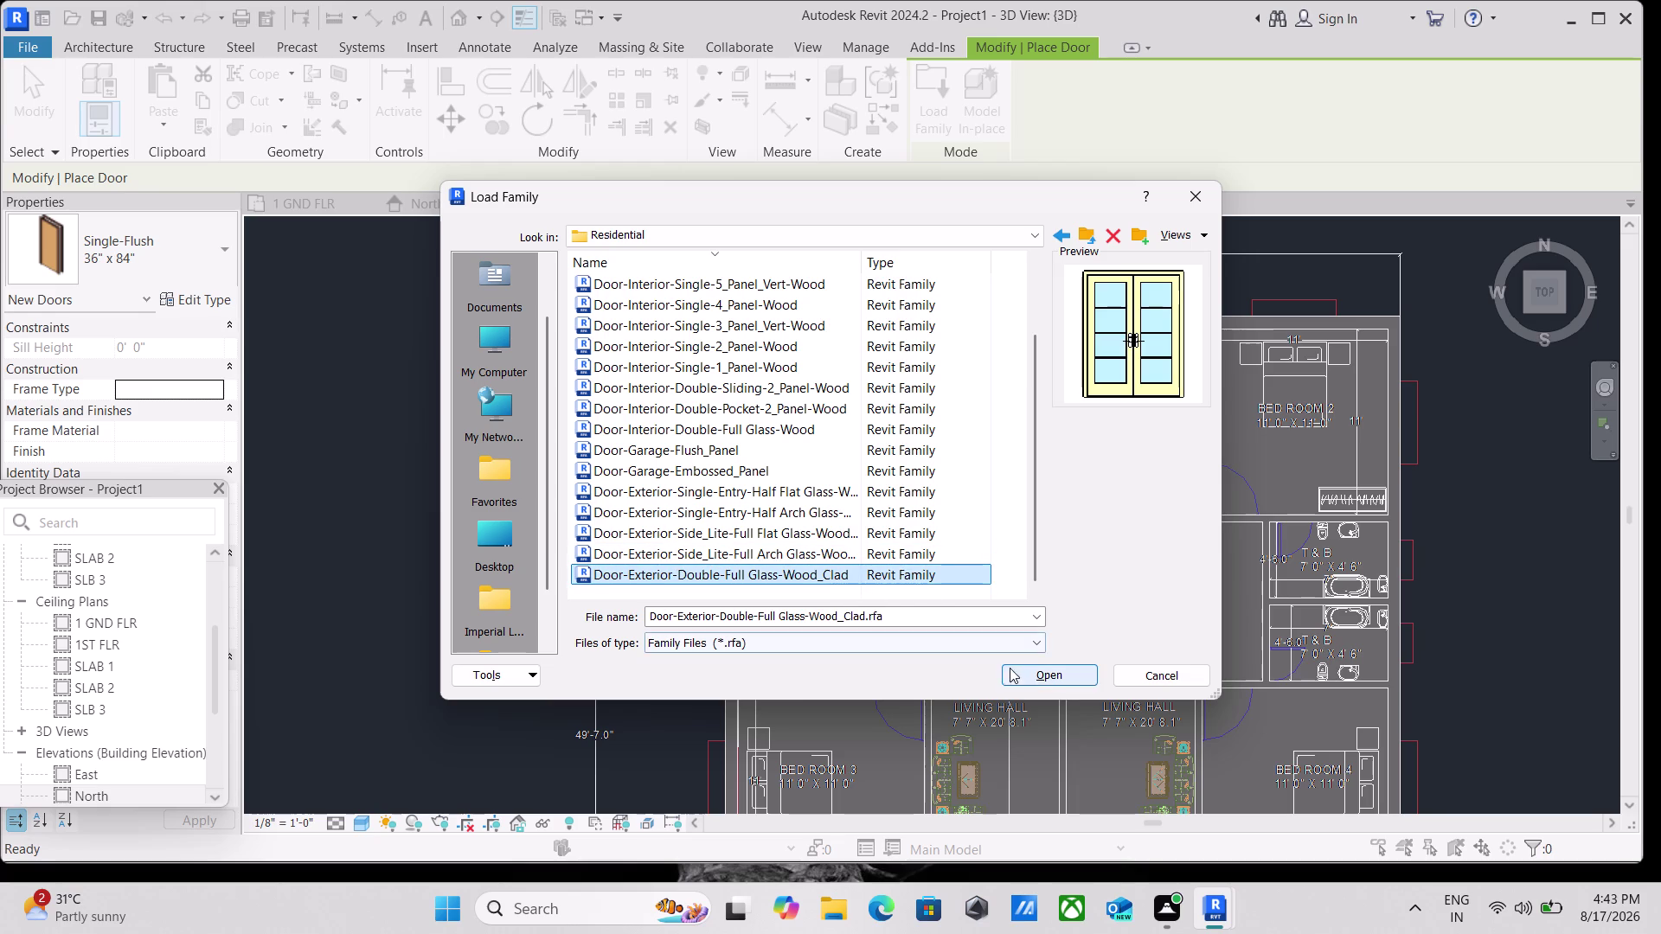
click(1032, 677)
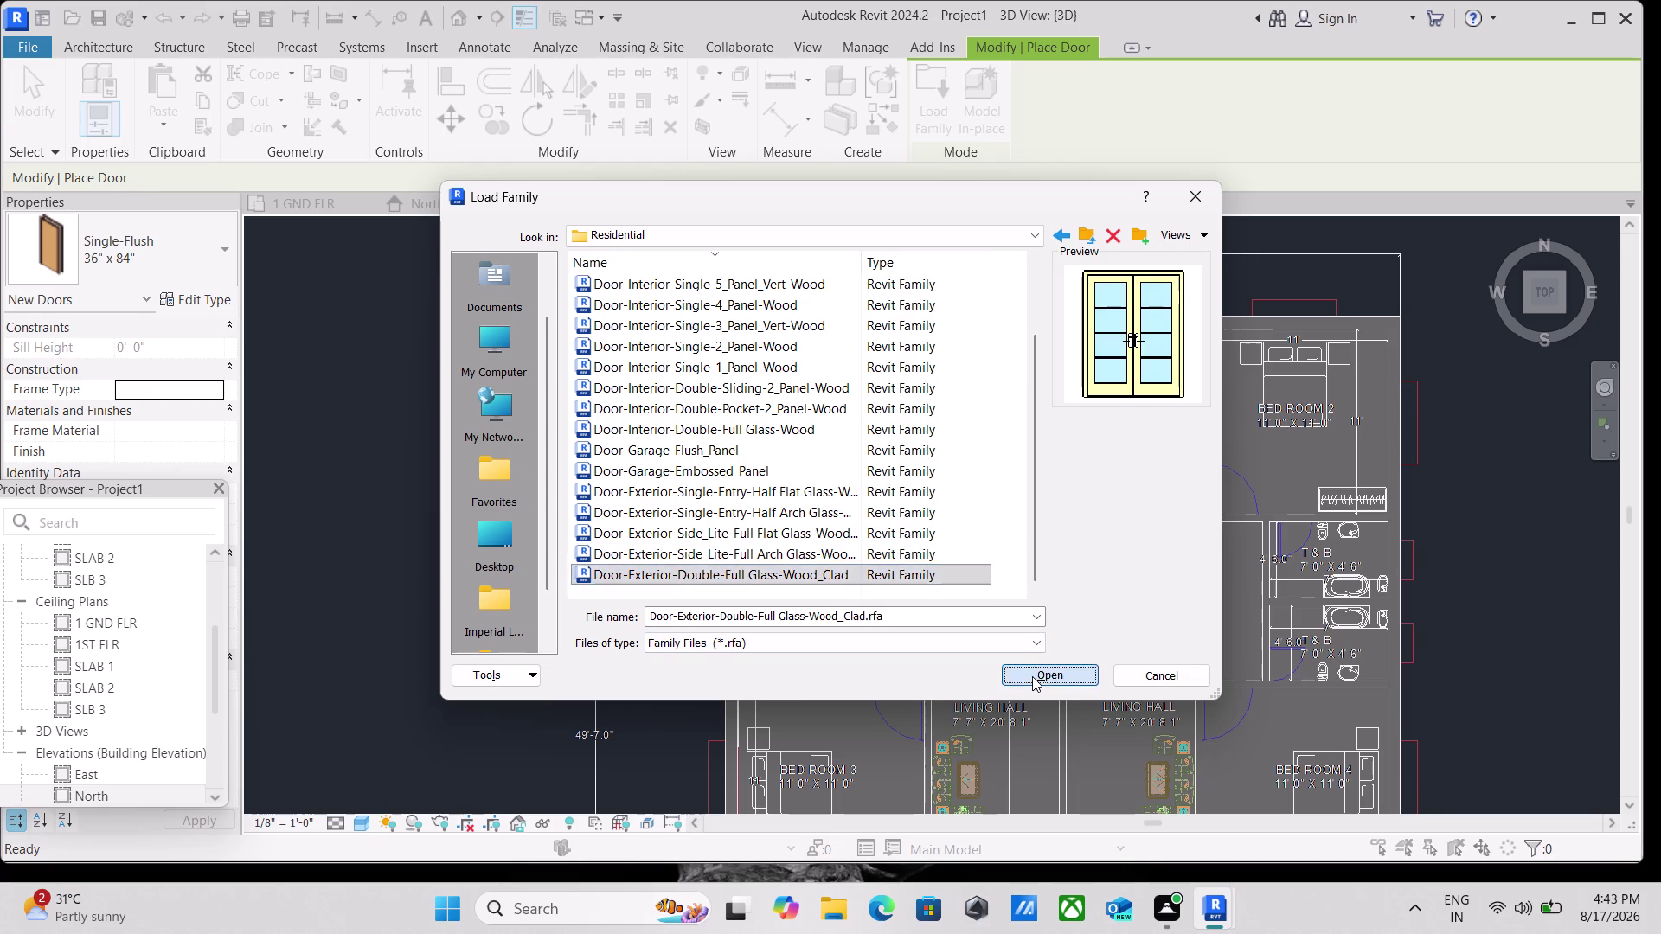
scroll(down, 3)
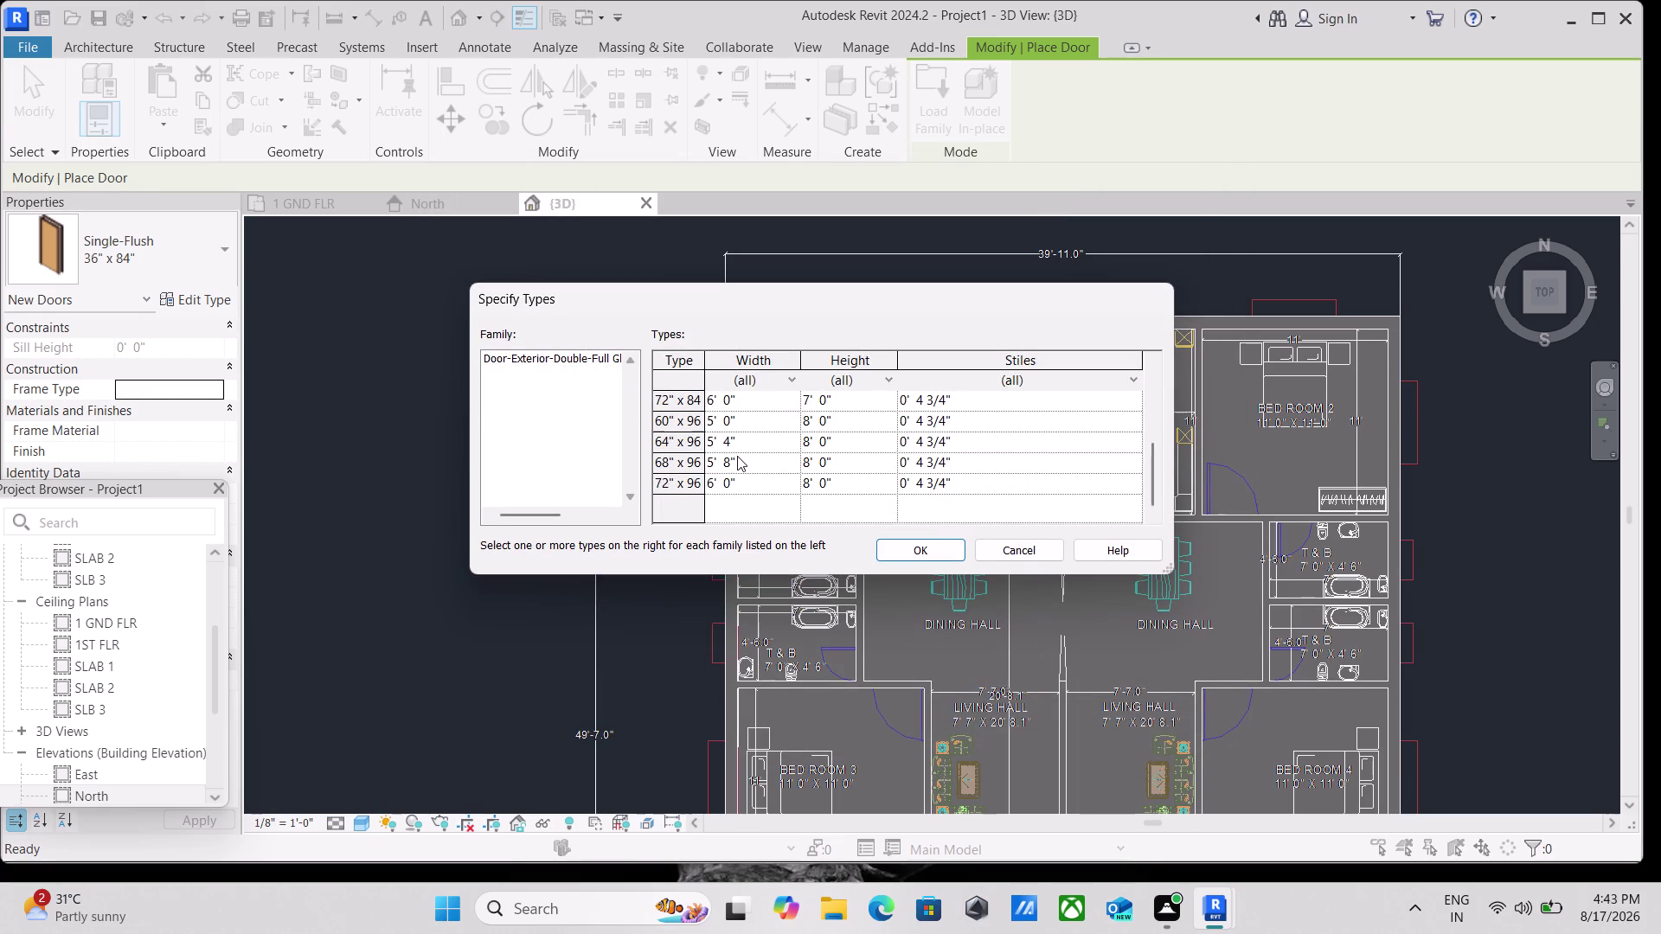
scroll(up, 3)
scroll(up, 3)
scroll(down, 3)
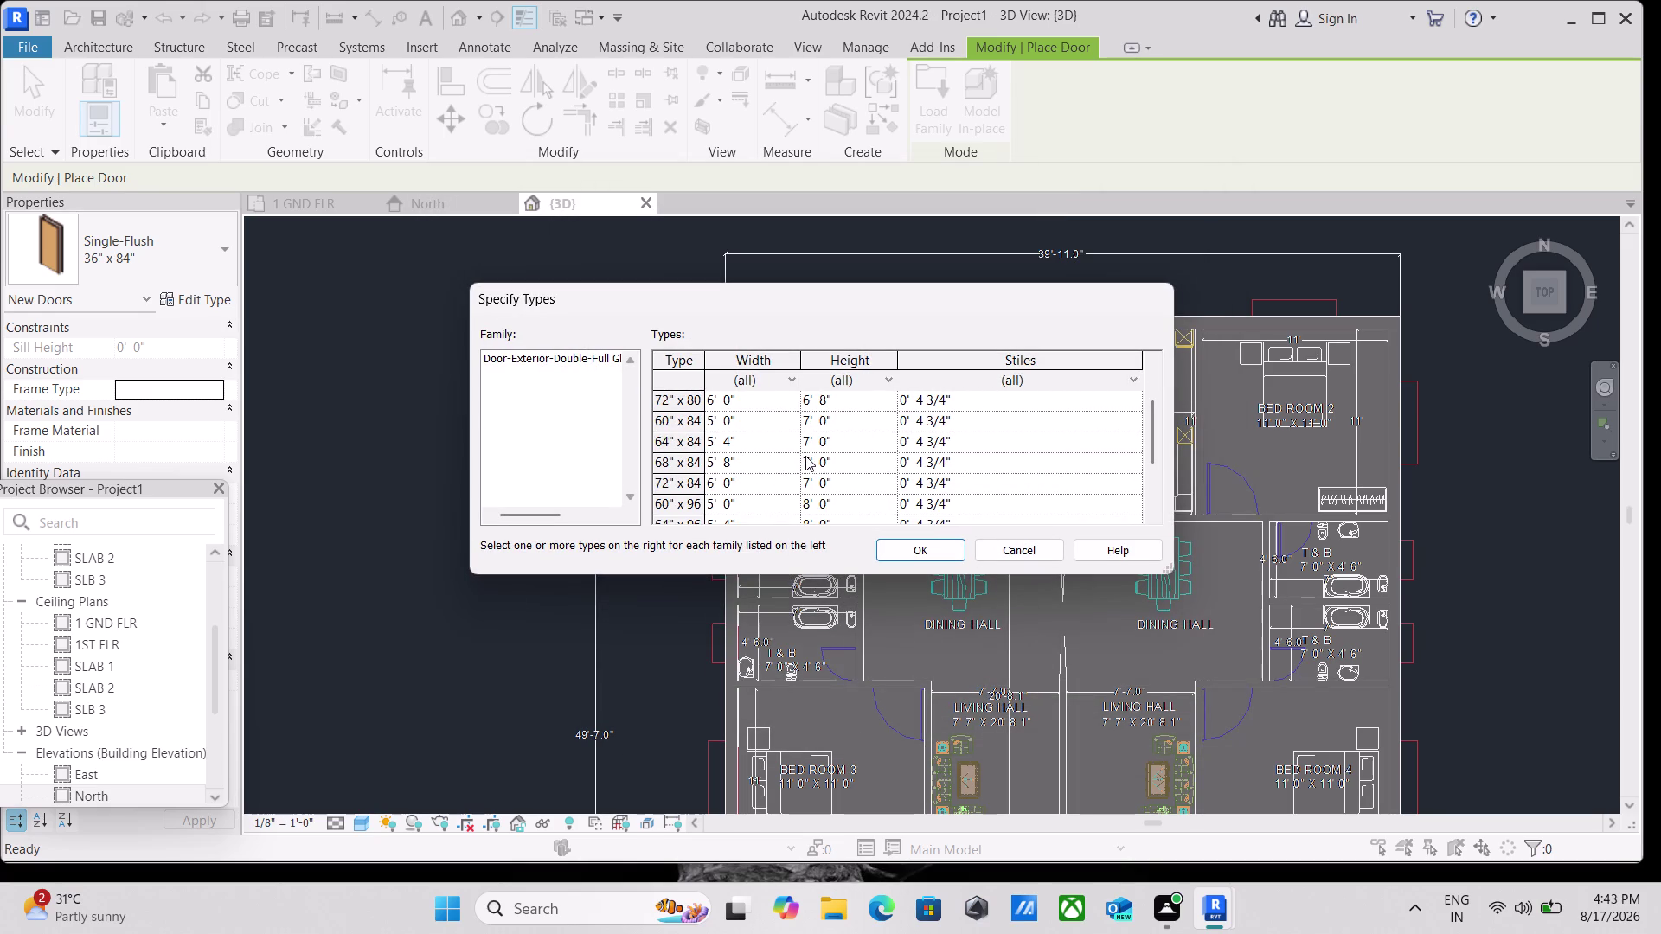
click(775, 422)
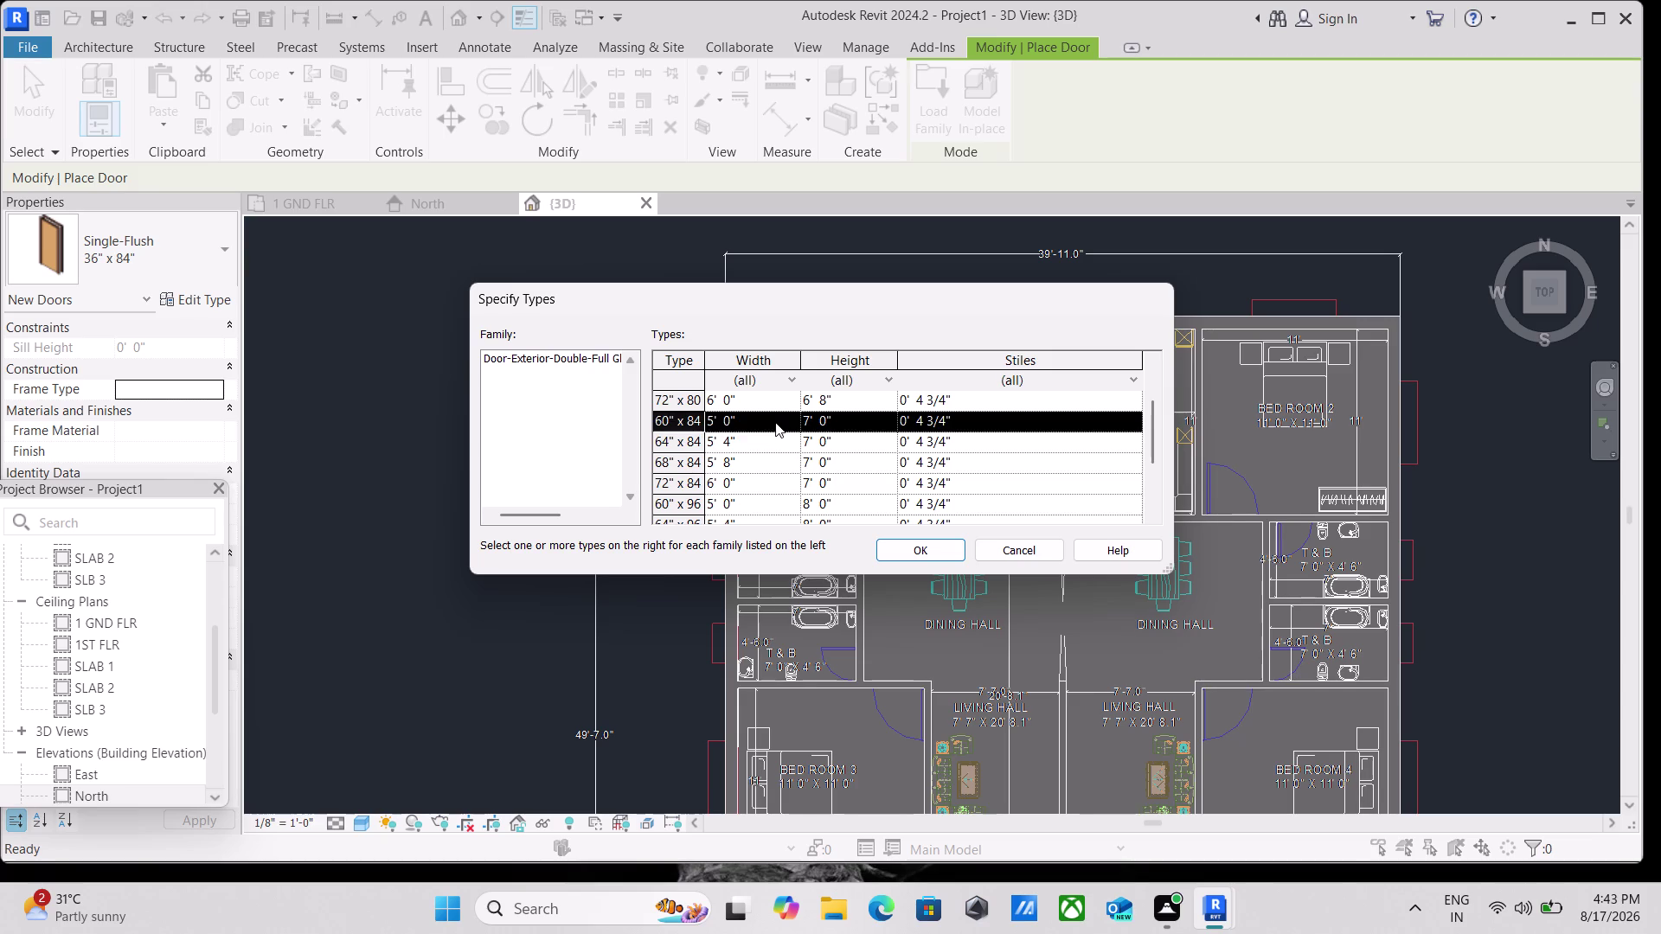
click(930, 548)
scroll(down, 3)
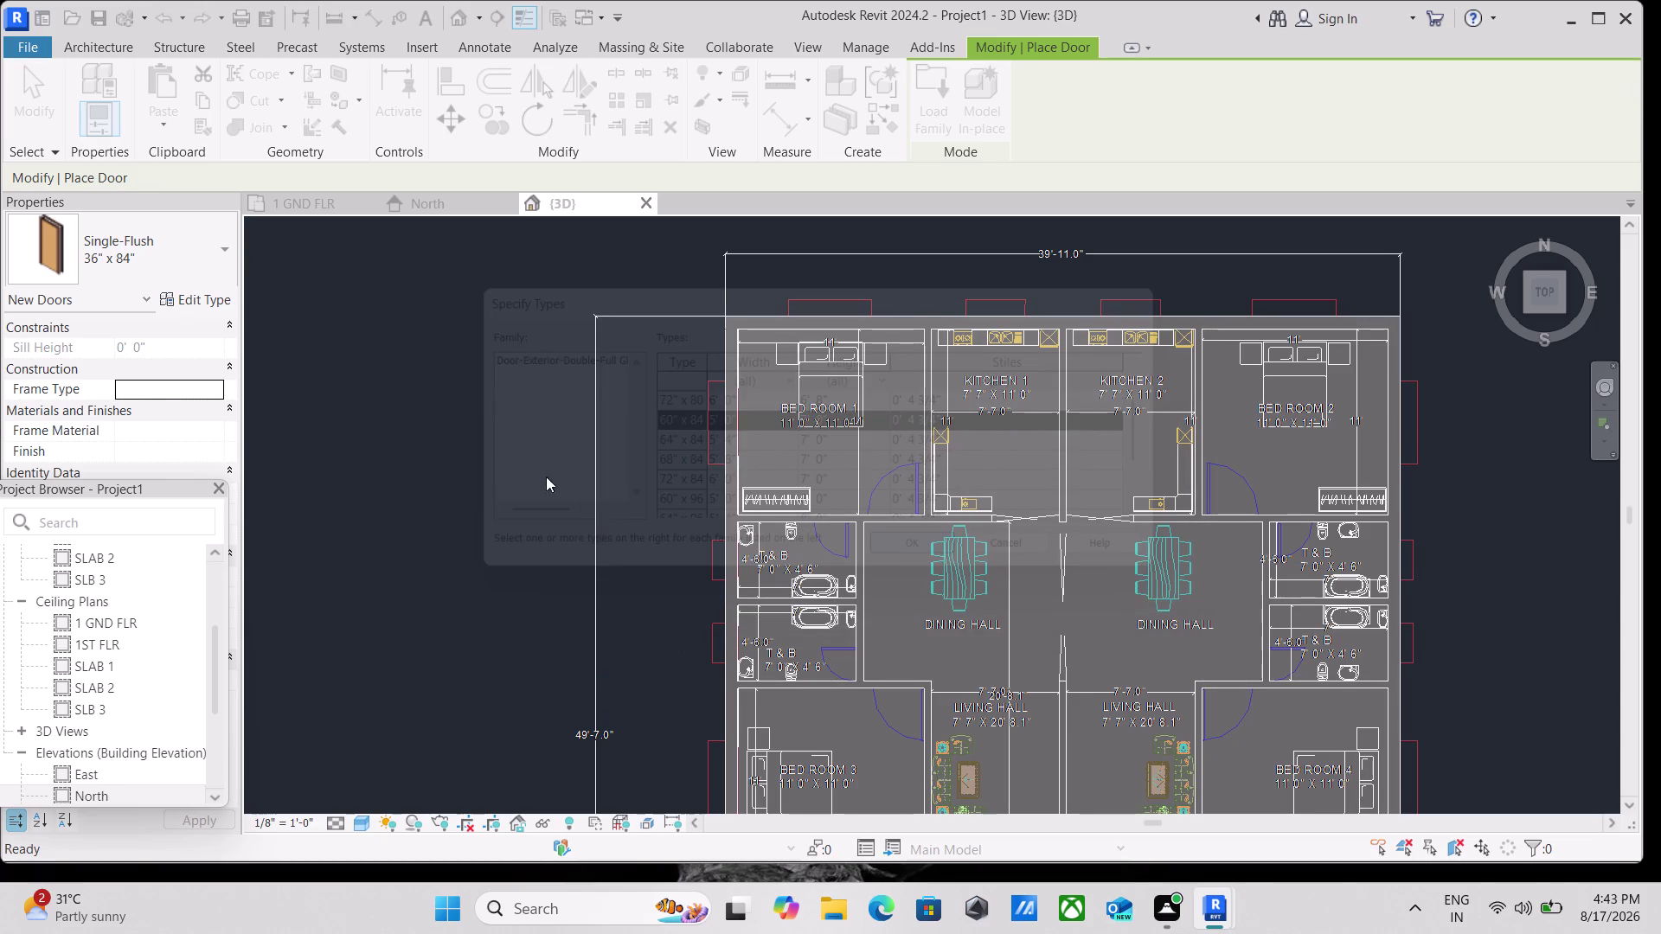
scroll(down, 3)
scroll(down, 3)
scroll(down, 3)
scroll(down, 3)
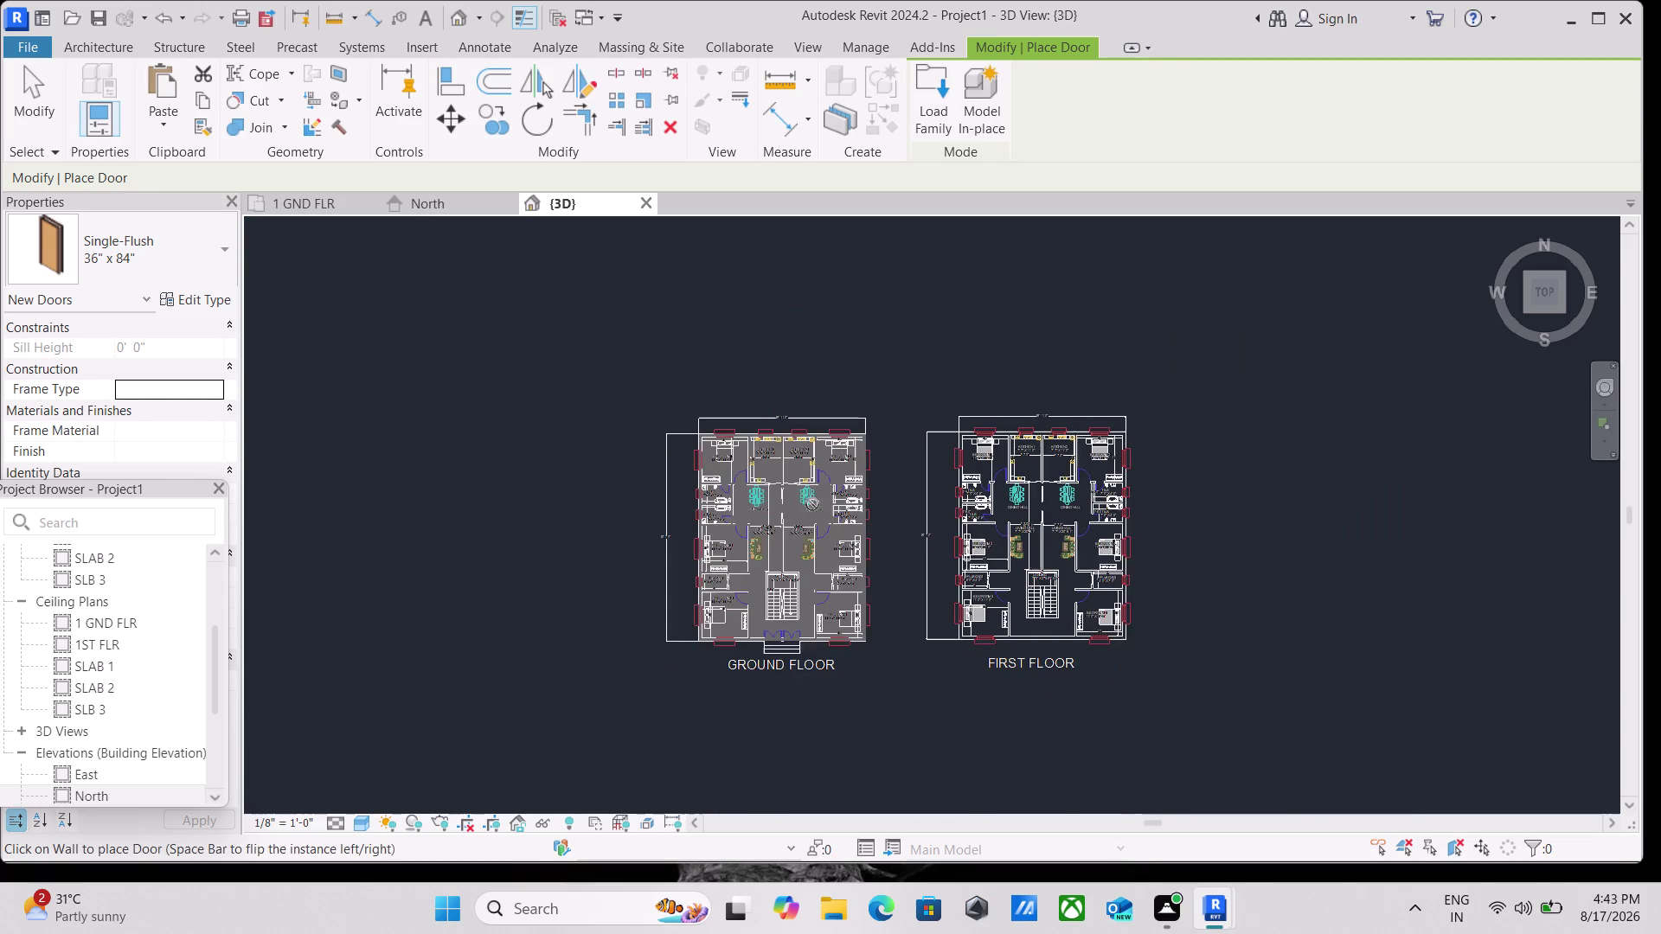
scroll(up, 3)
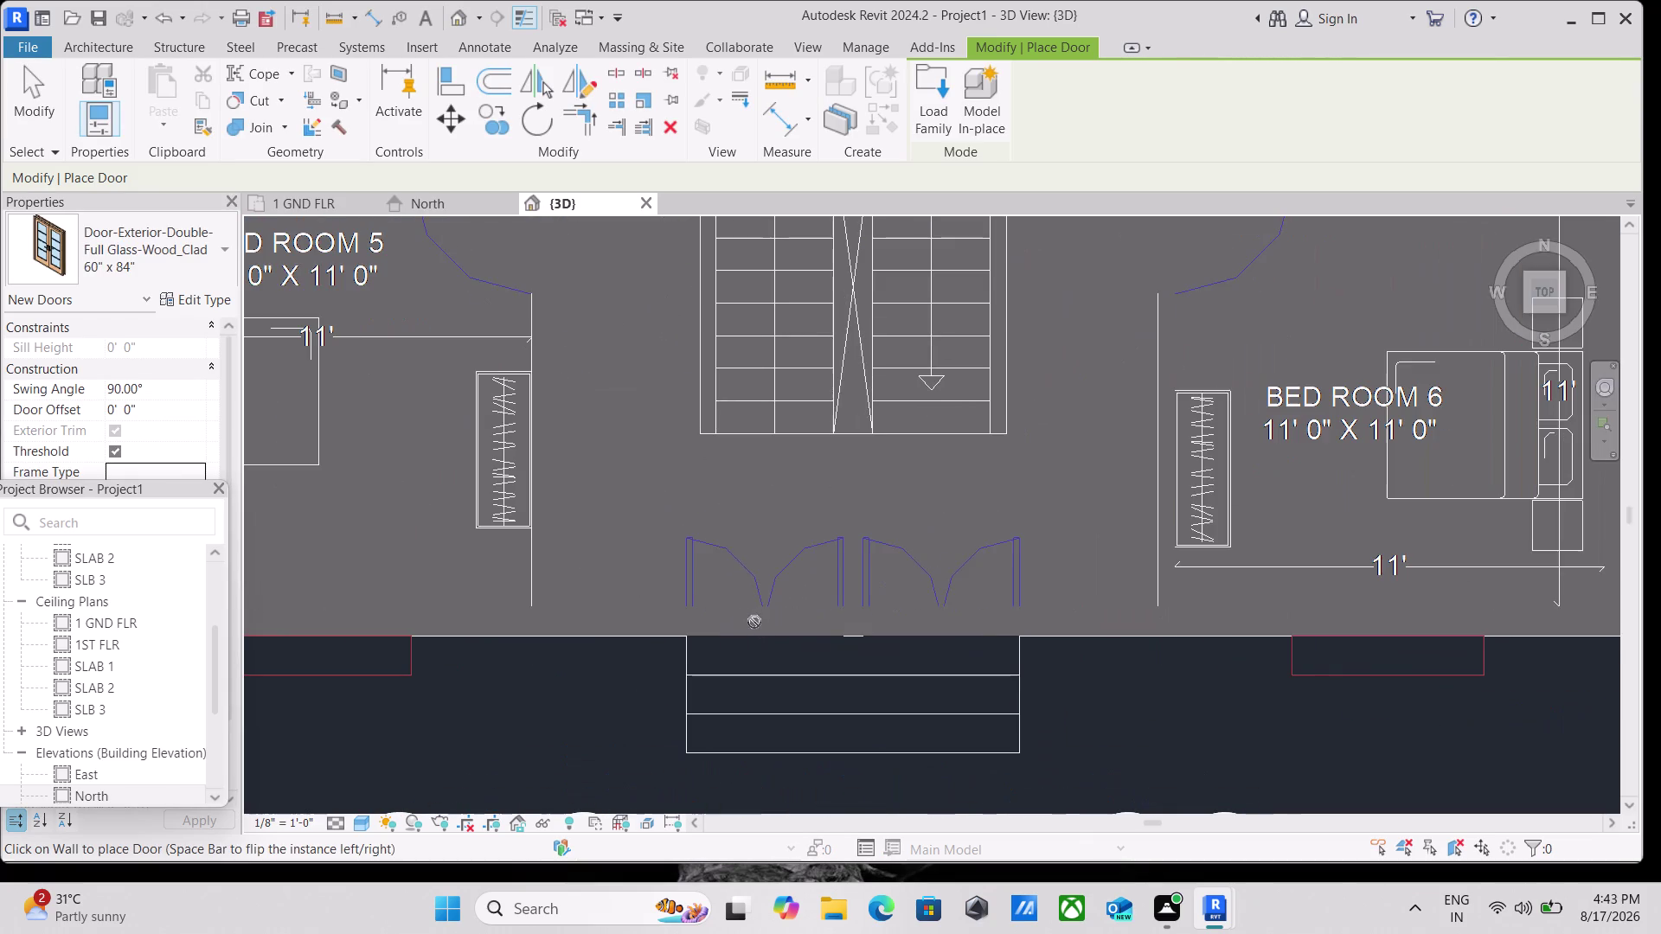
scroll(down, 3)
middle_drag(729, 552, 871, 543)
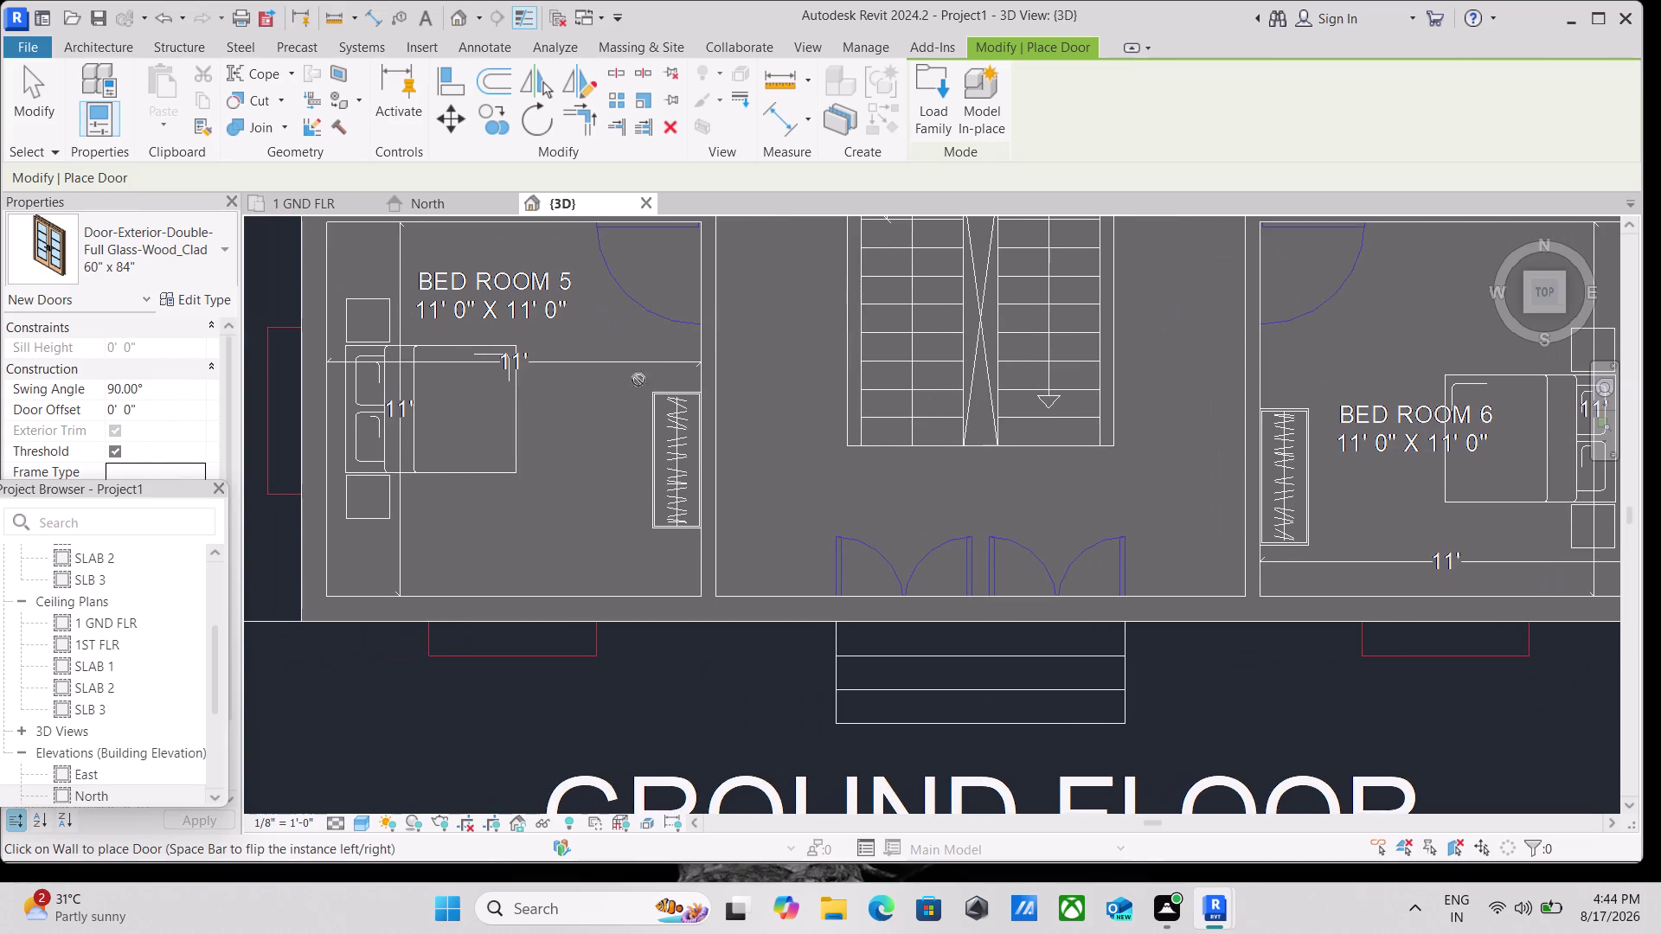
click(205, 298)
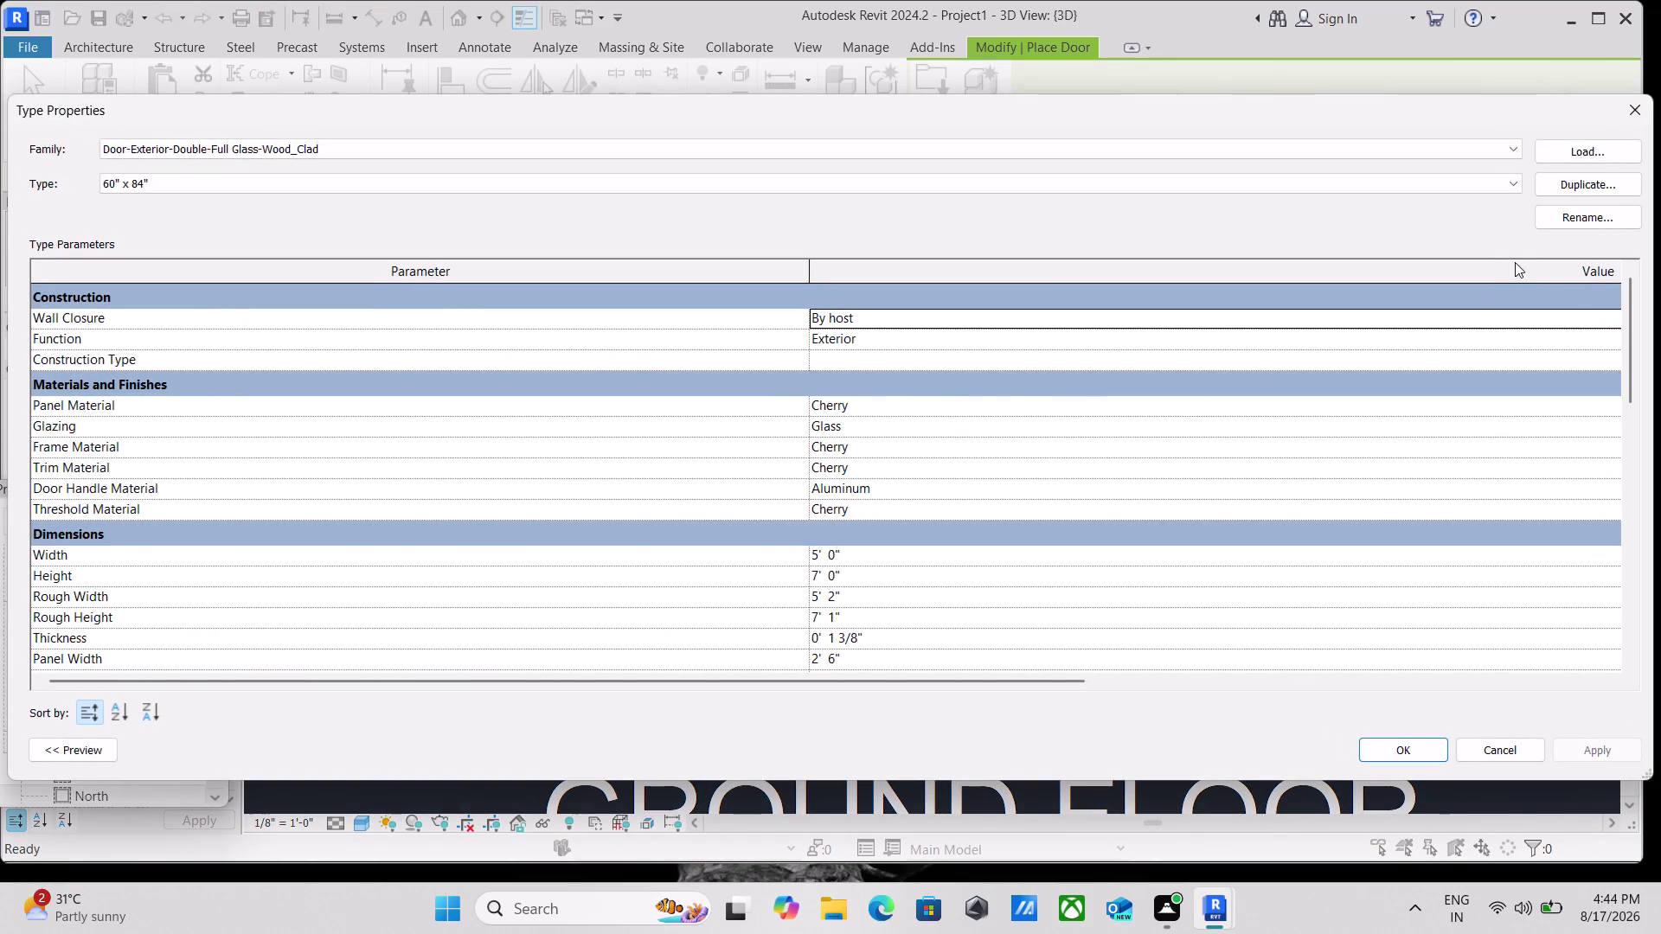
Duplicate the 60" x 84" door type as EXTERIOR DOOR 4' X 7'.
click(1636, 187)
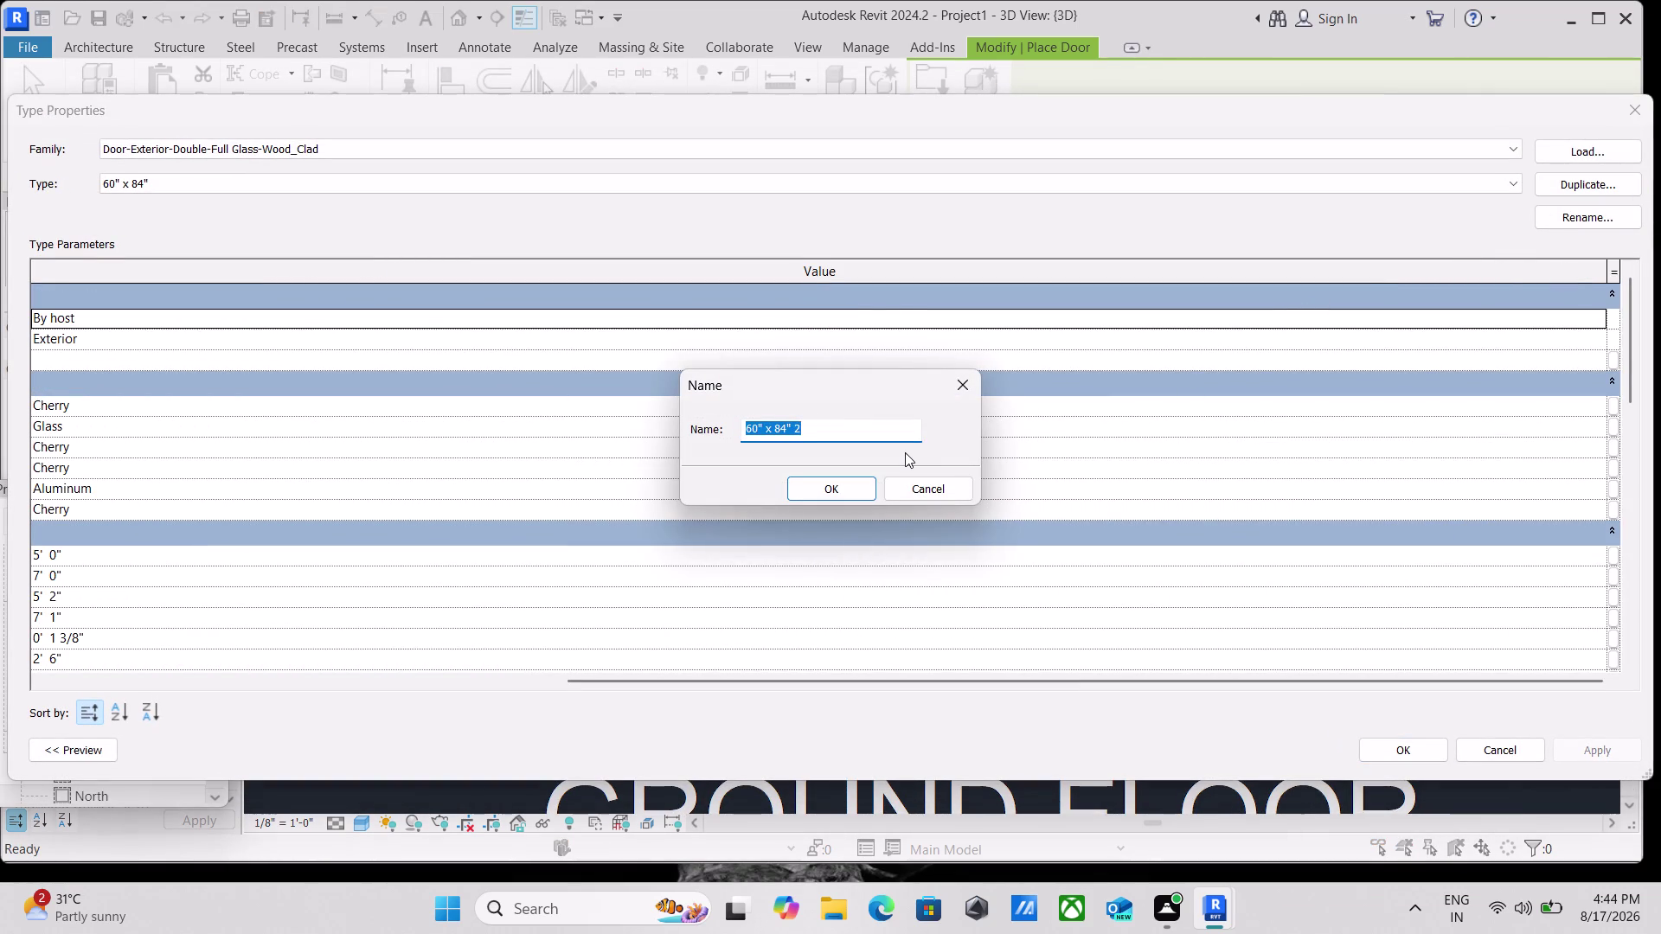
key(BackSpace)
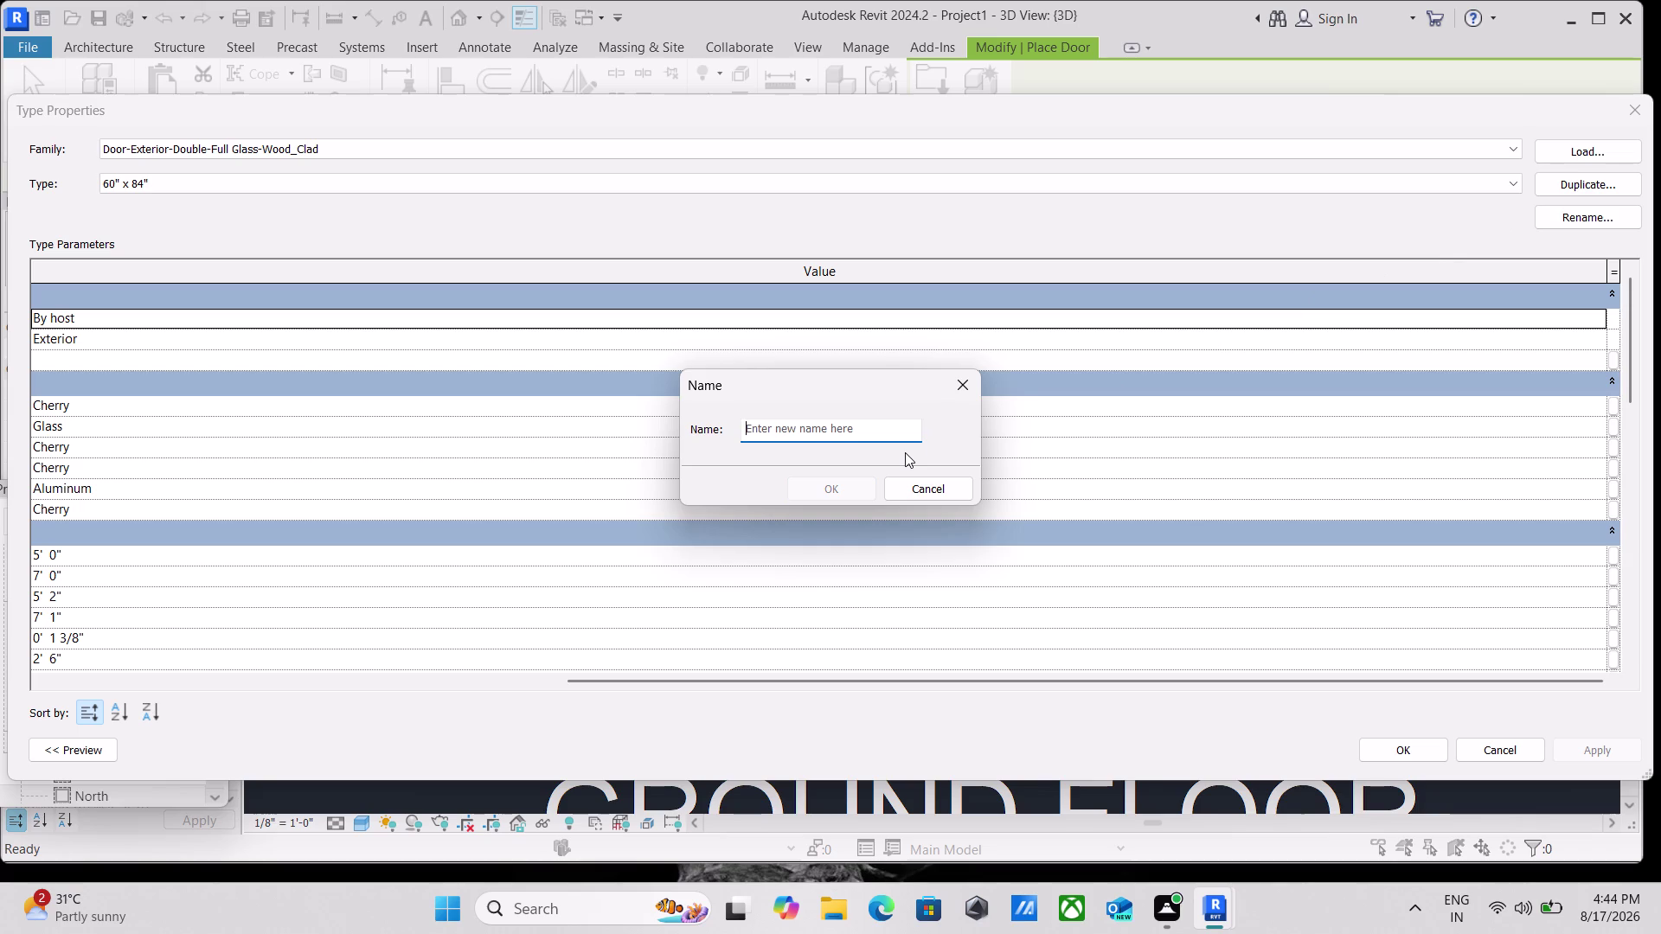
text(IN)
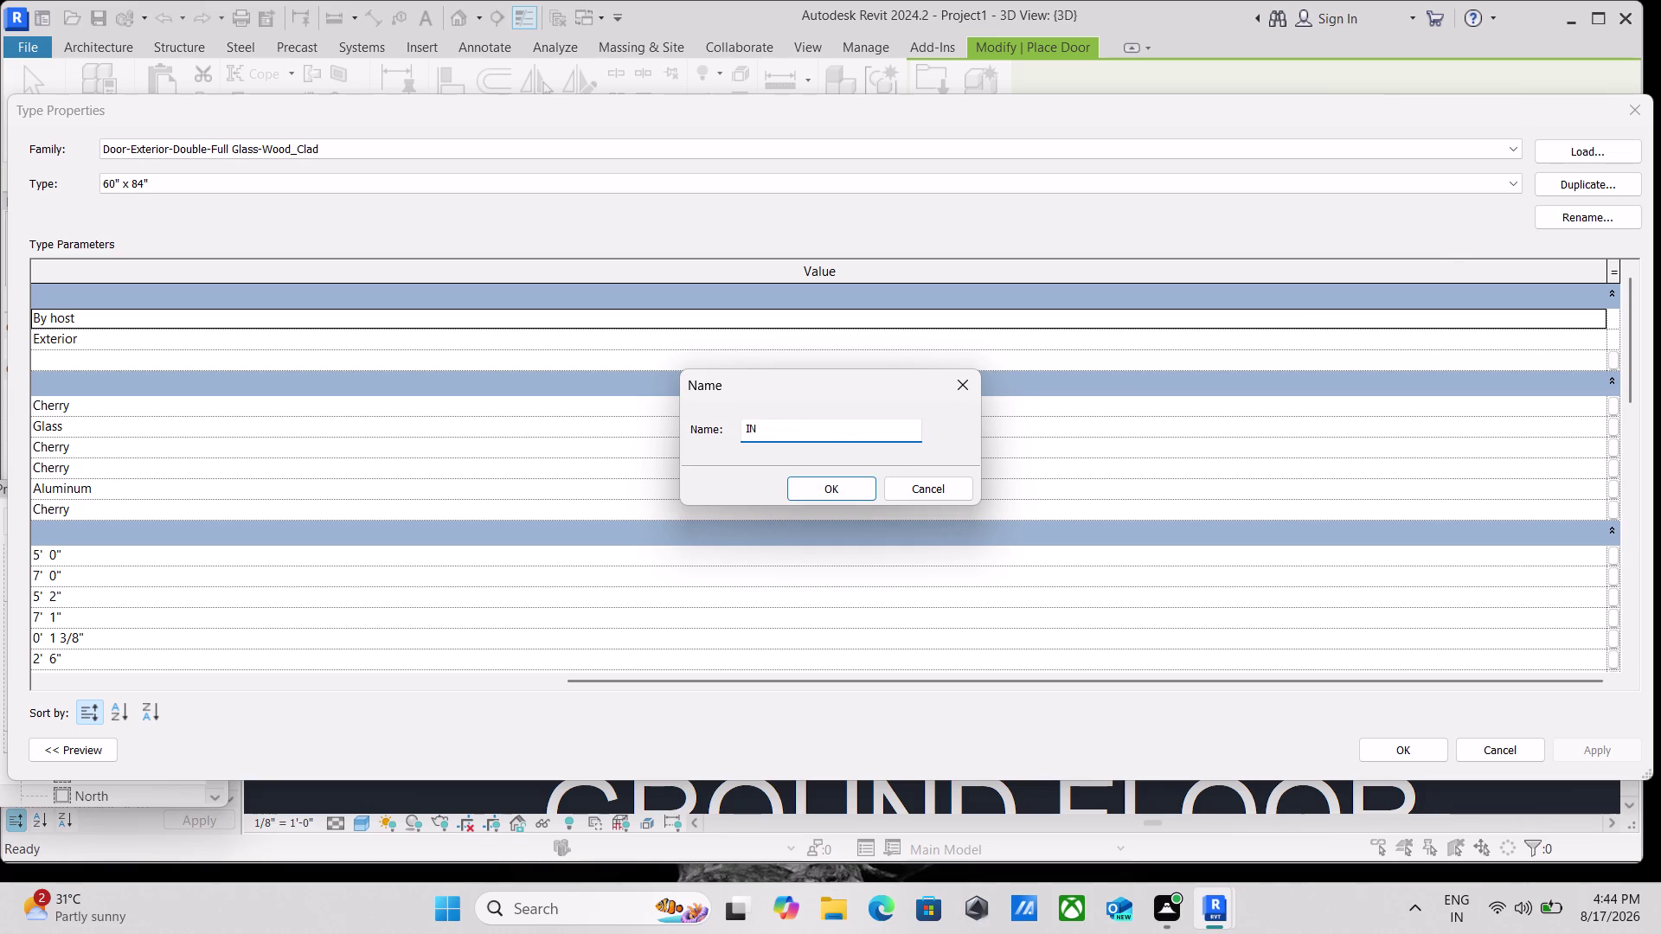
key(BackSpace)
key(BackSpace)
text(EX)
text(TER)
text(IOR)
key(space)
text(D)
text(OOR)
key(space)
key(4)
text(')
key(space)
text(X 7')
click(862, 497)
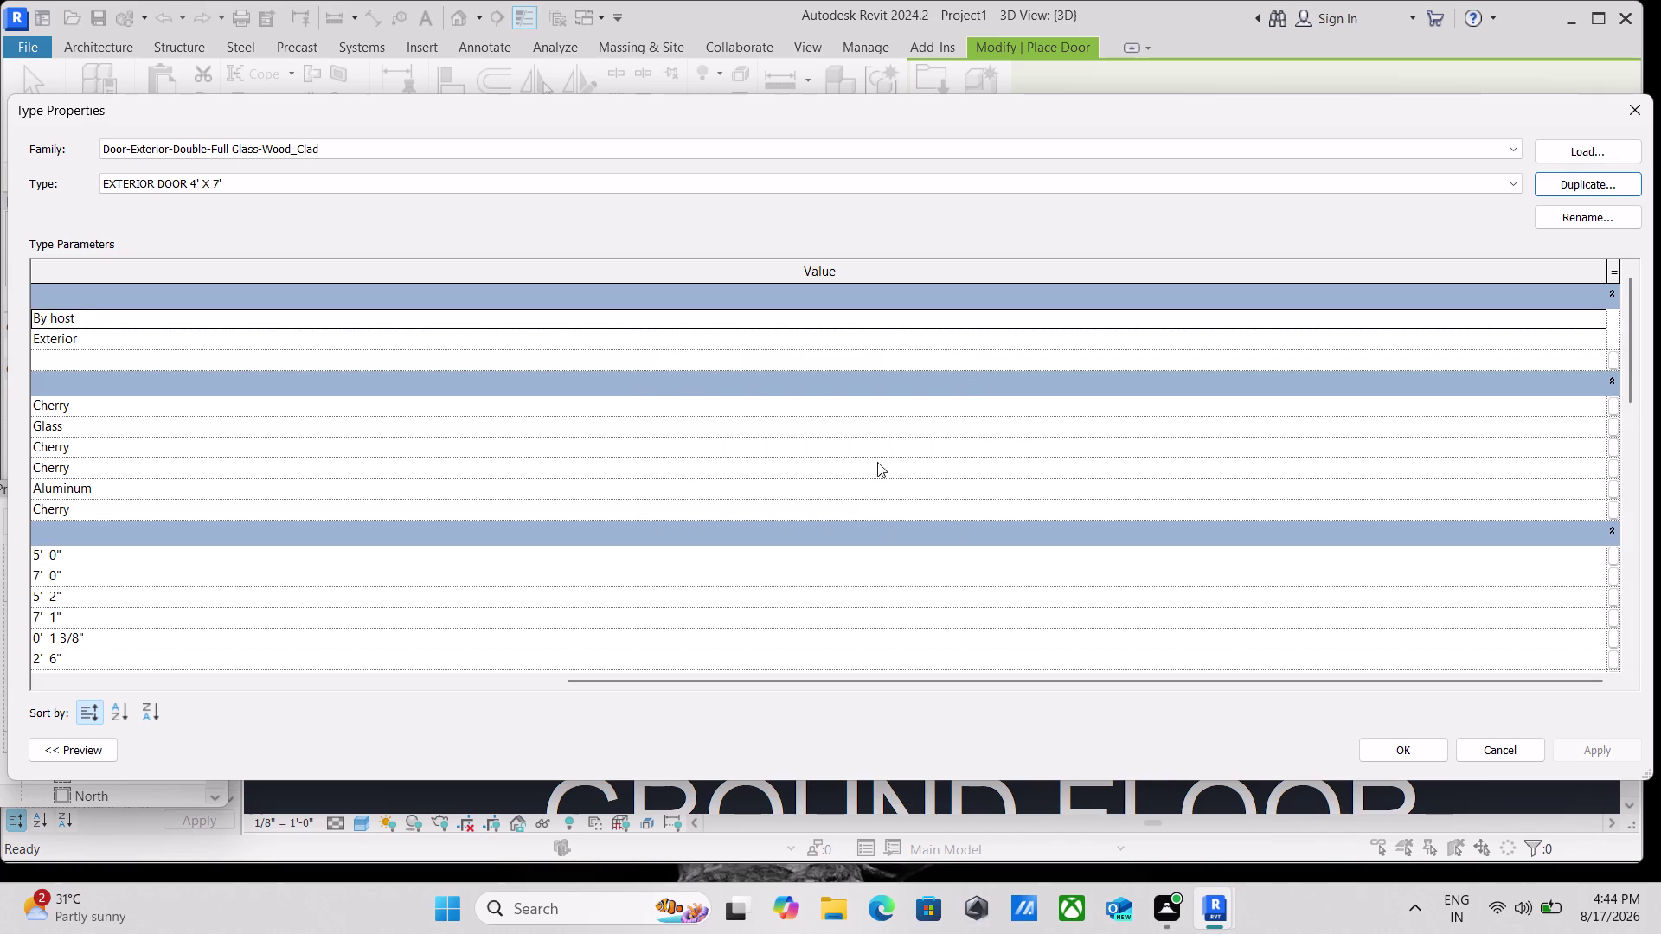
Set the new type's Width to 4' and confirm the type properties.
scroll(down, 3)
scroll(down, 3)
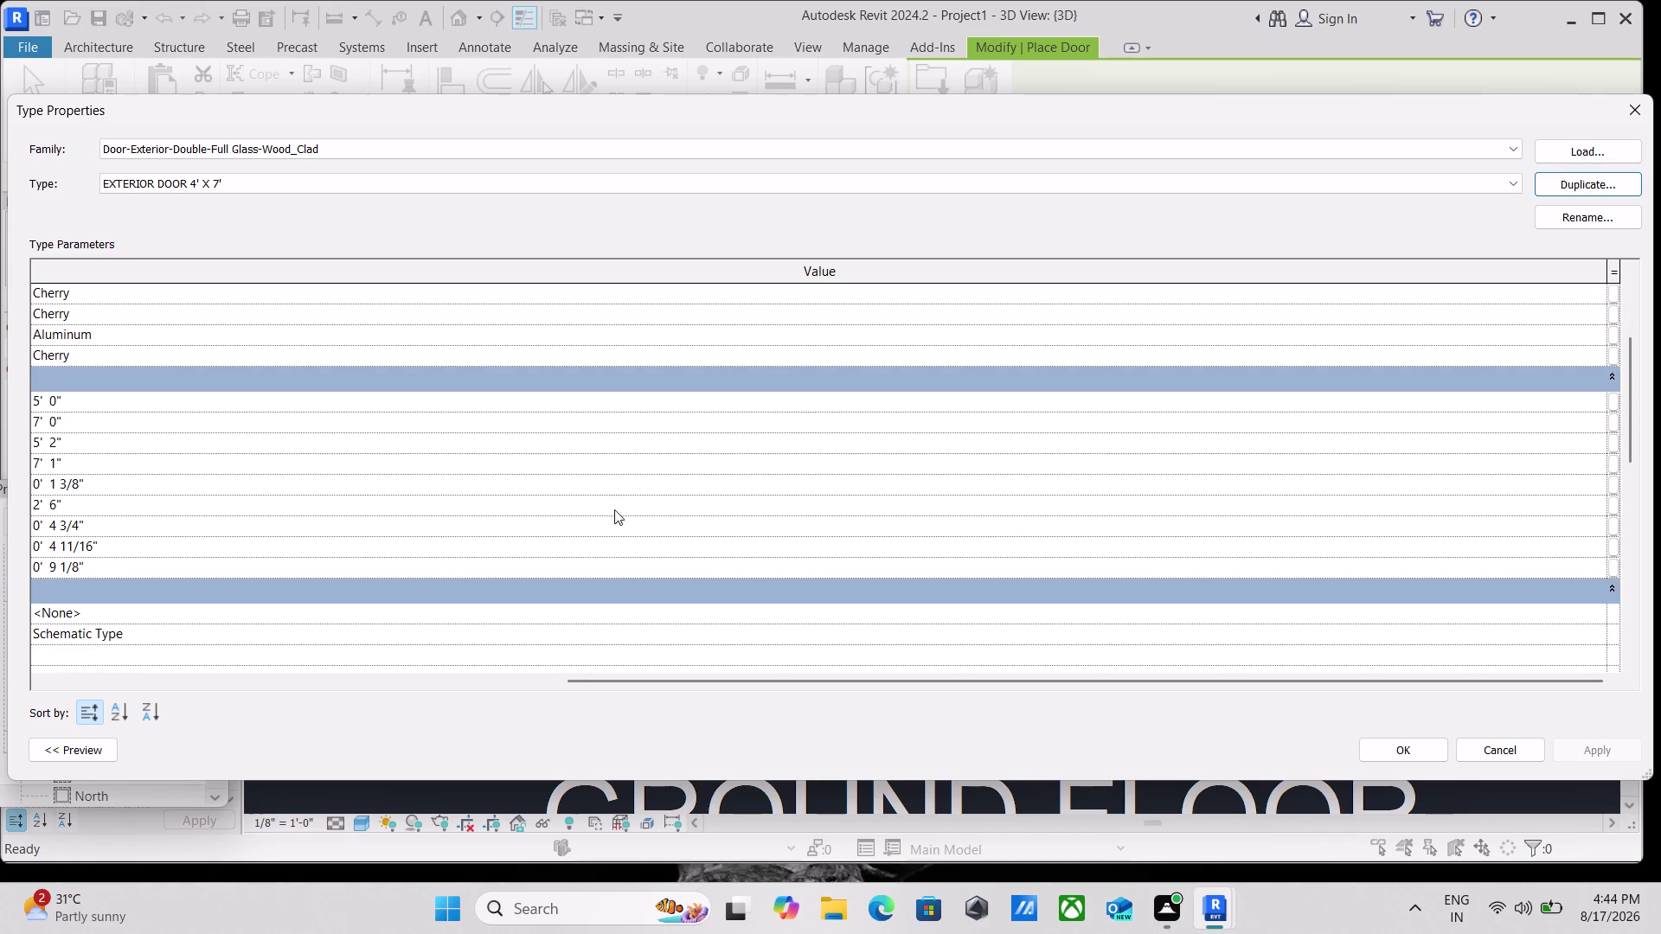
click(158, 400)
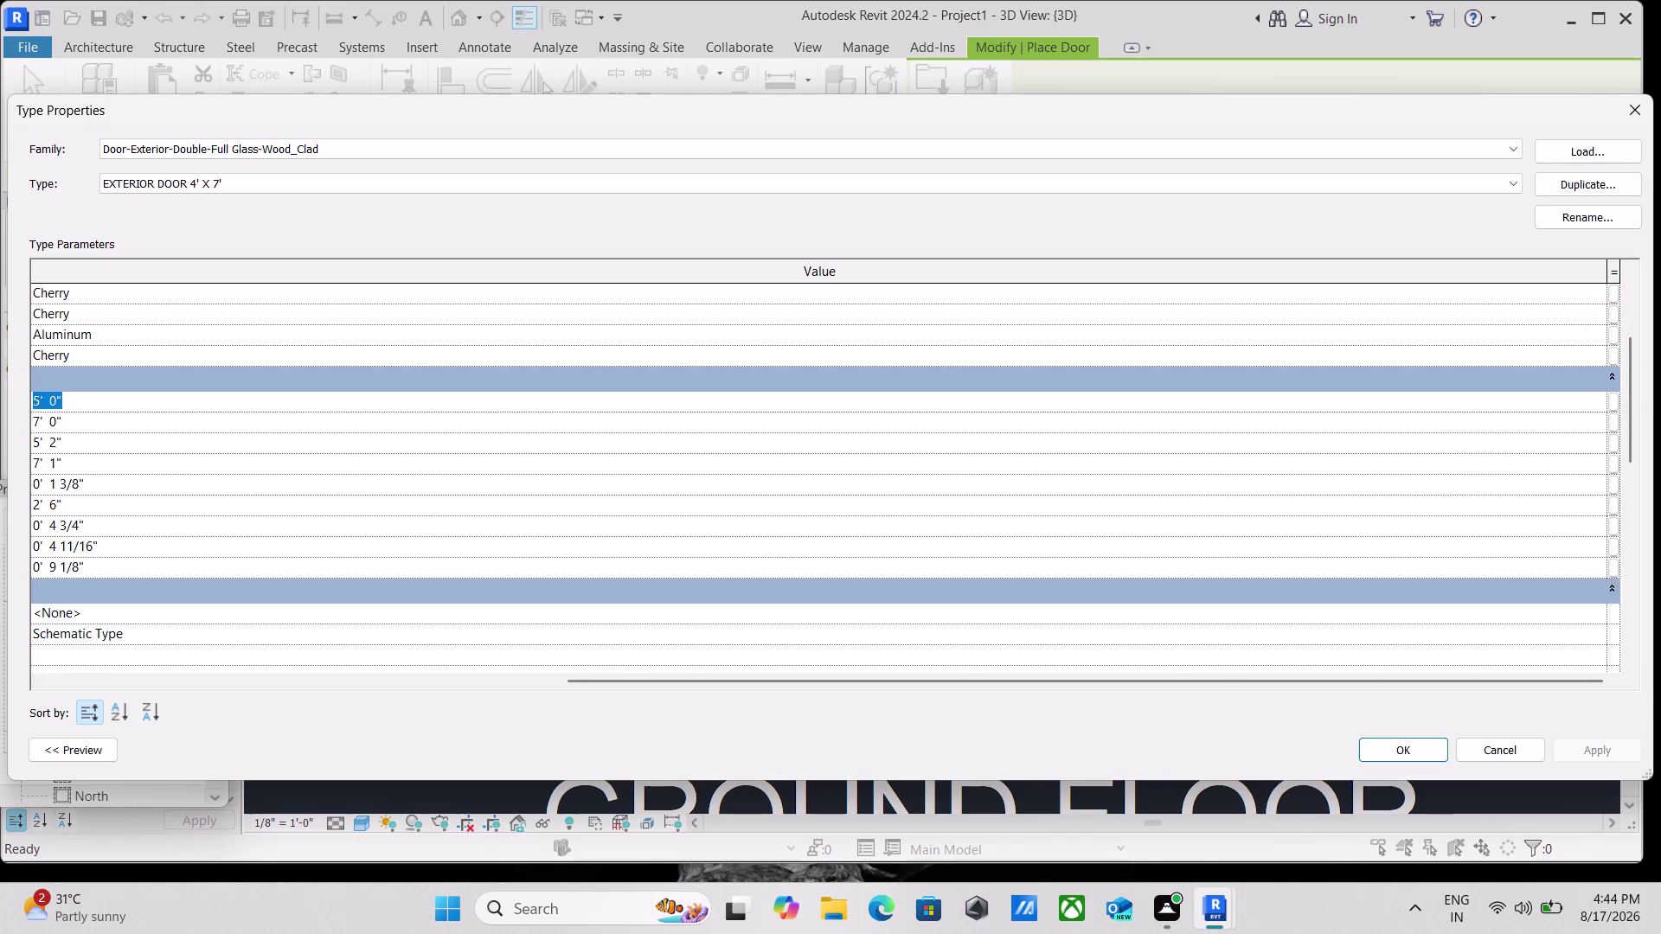
text(4')
key(Return)
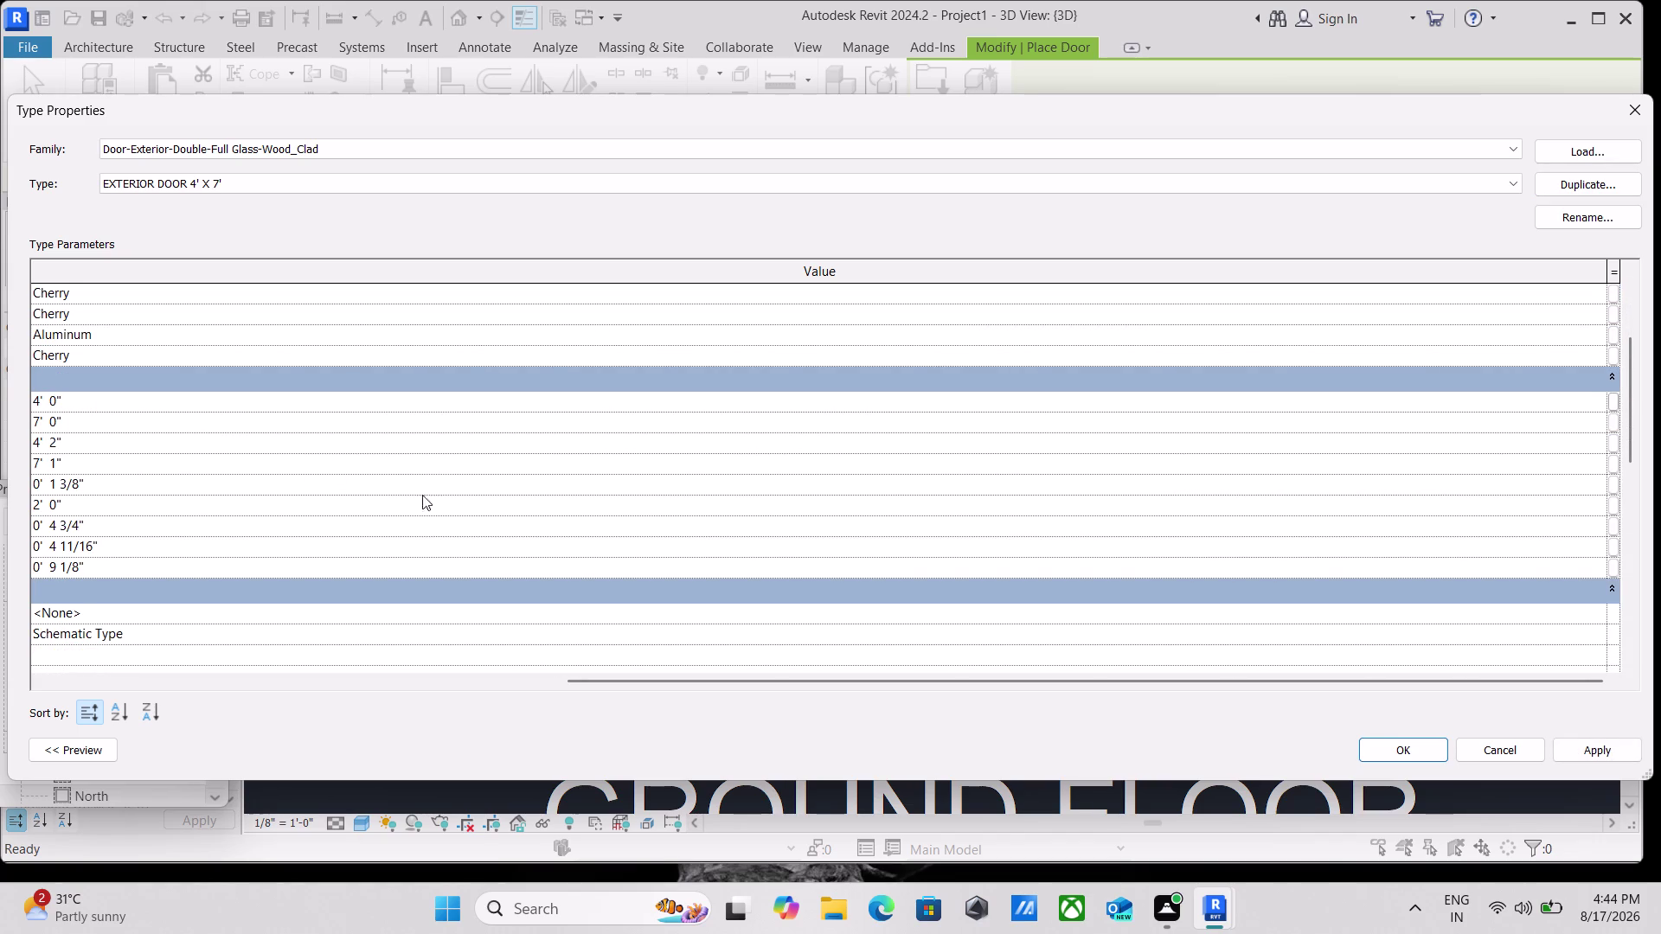
scroll(down, 3)
click(1612, 750)
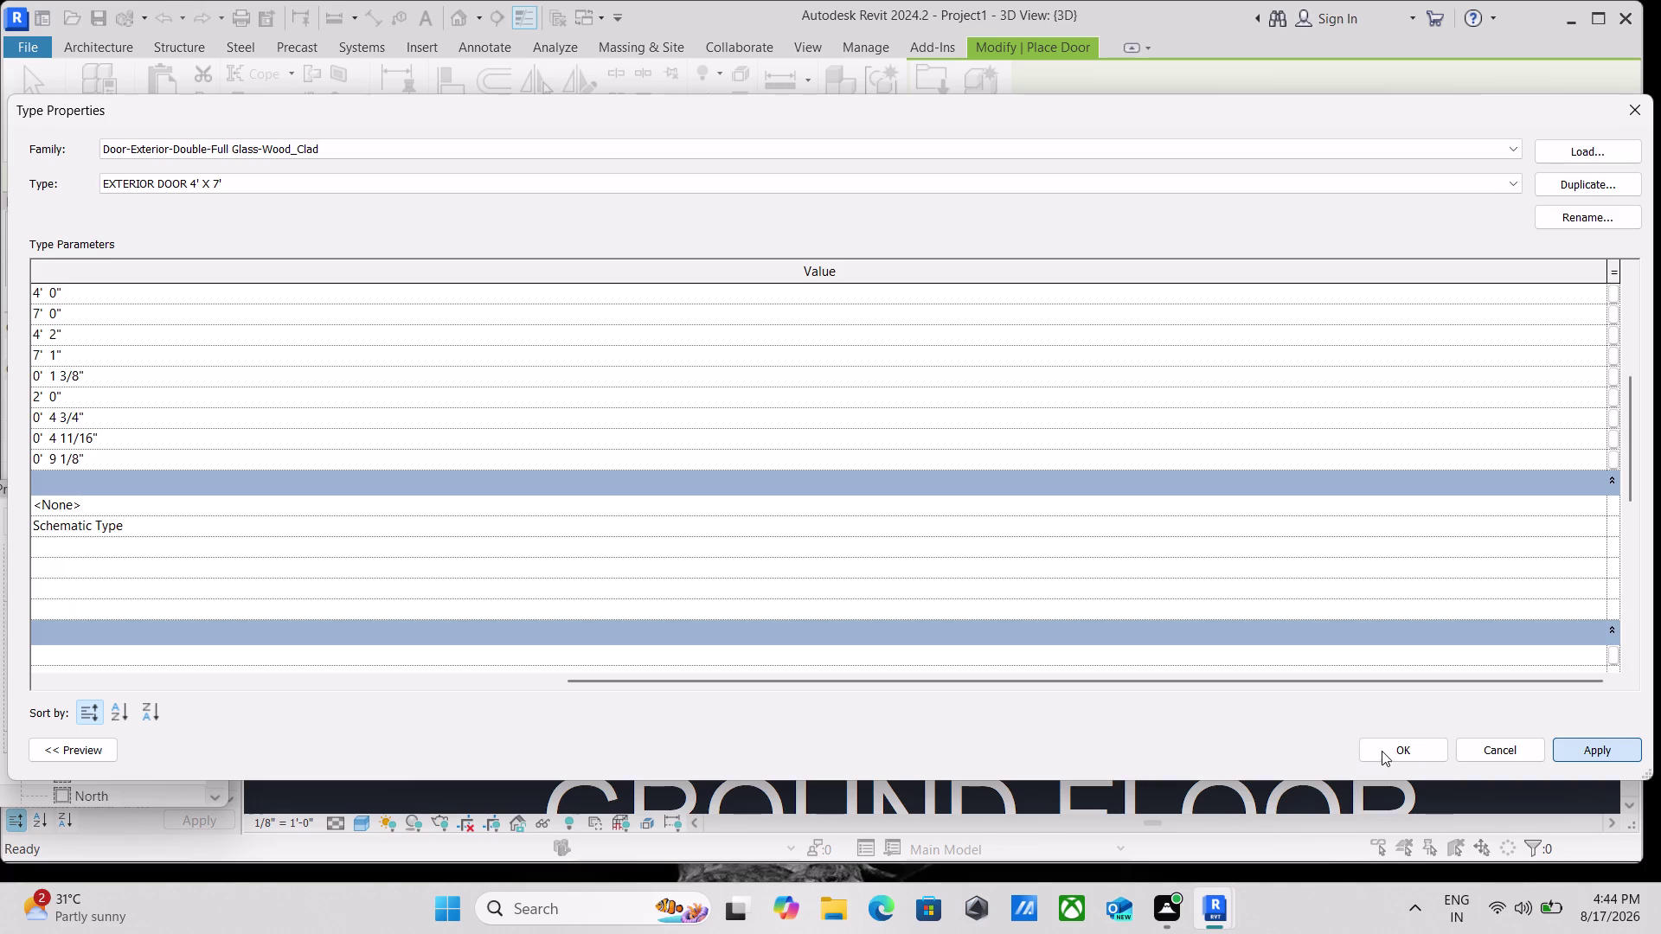
click(1379, 753)
scroll(down, 3)
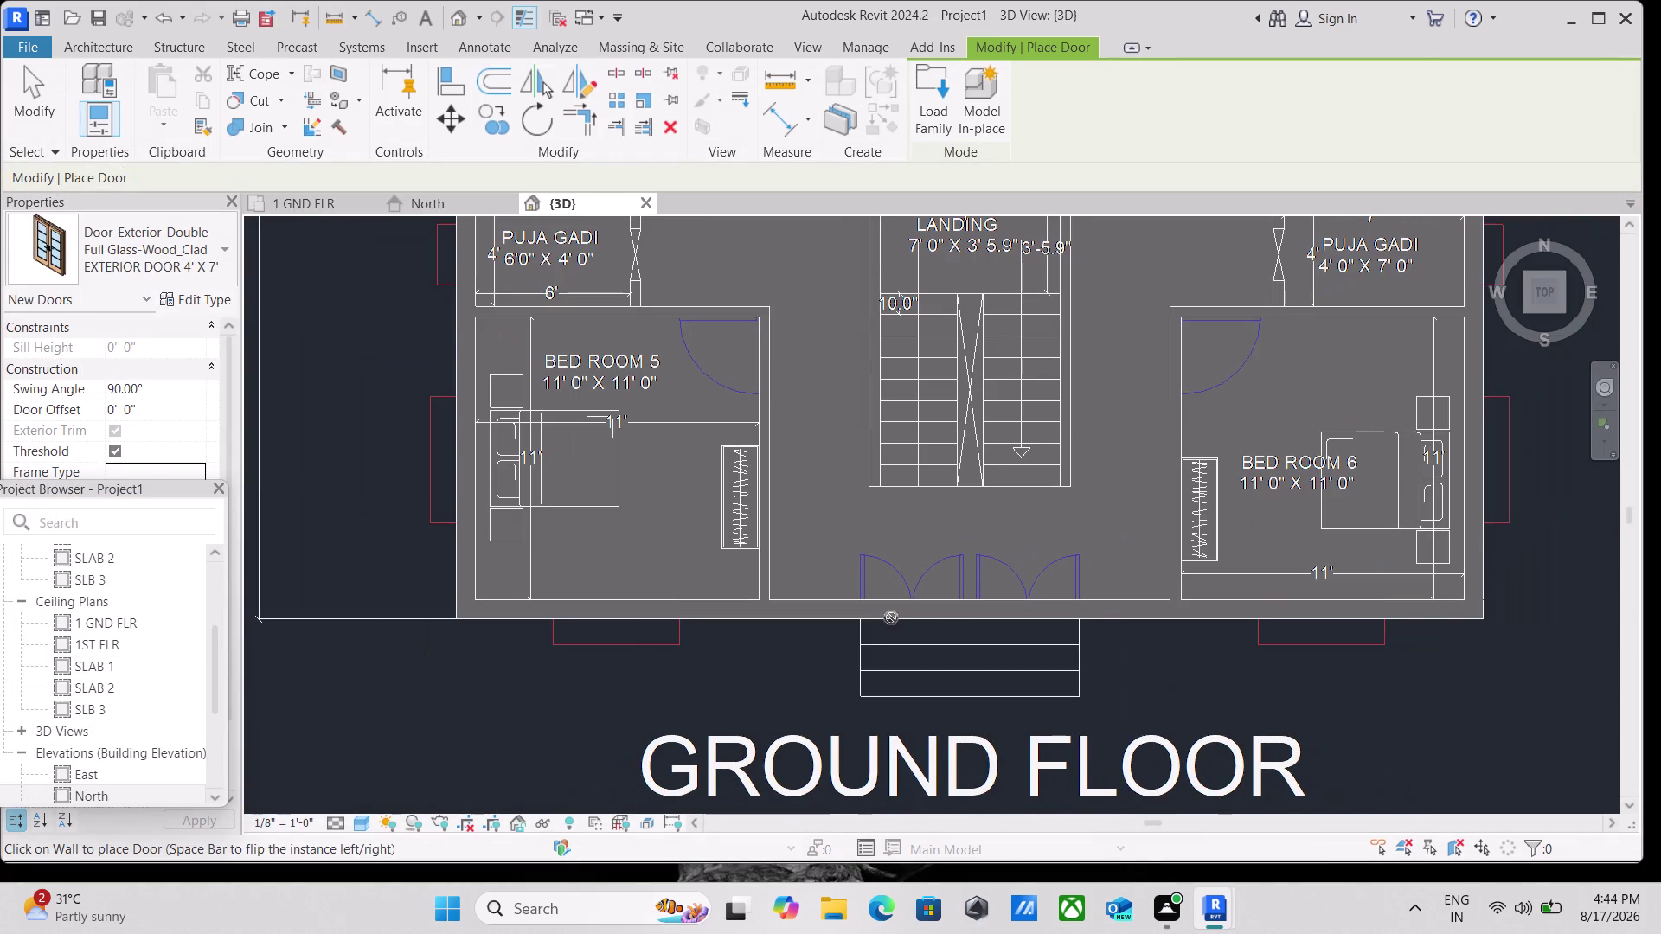
Switch to the 1 GND FLR plan and zoom in on the entrance wall above the steps.
scroll(up, 3)
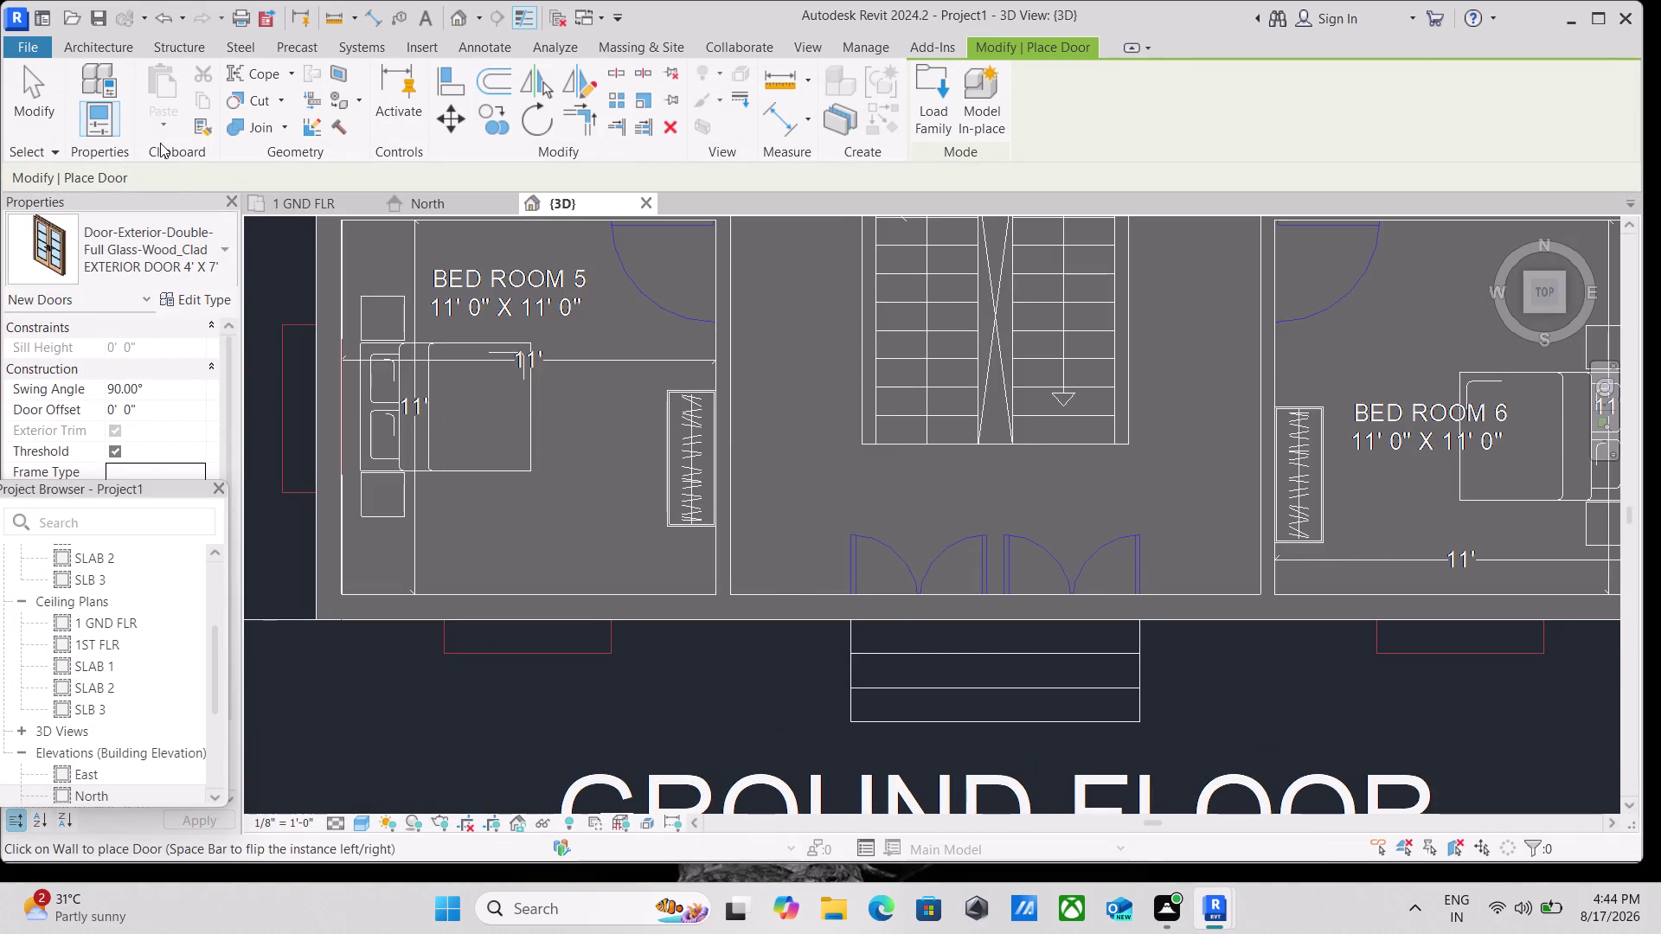
click(317, 198)
scroll(down, 3)
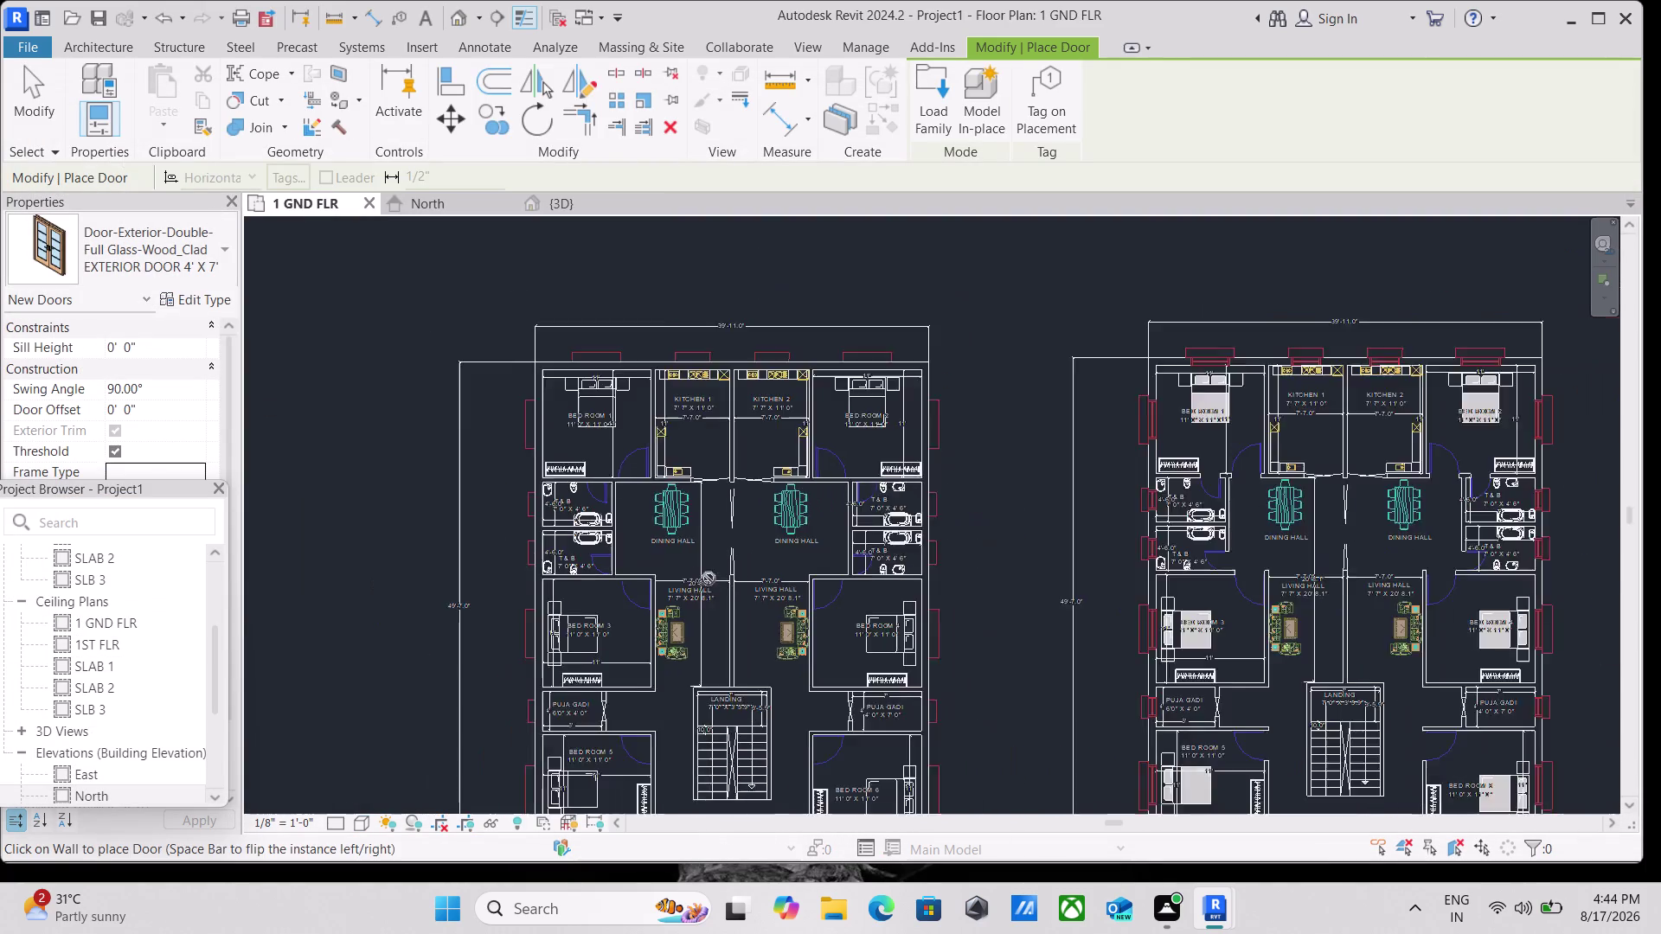
scroll(down, 3)
middle_drag(706, 603, 674, 341)
scroll(up, 3)
scroll(up, 3)
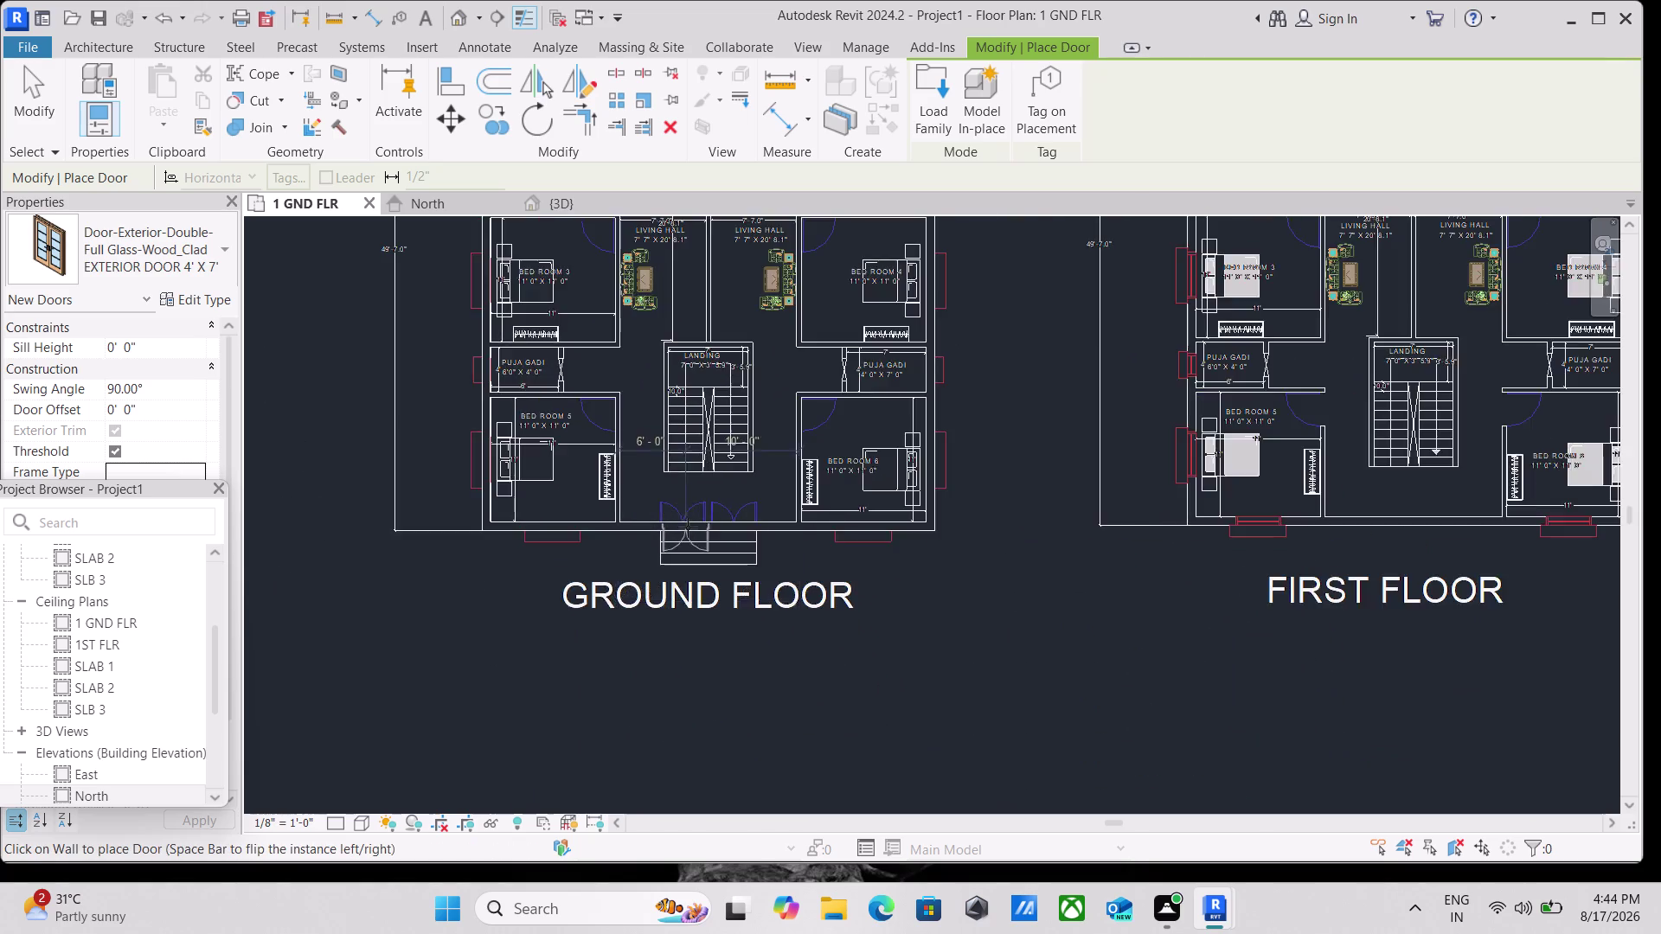
scroll(up, 3)
scroll(up, 3)
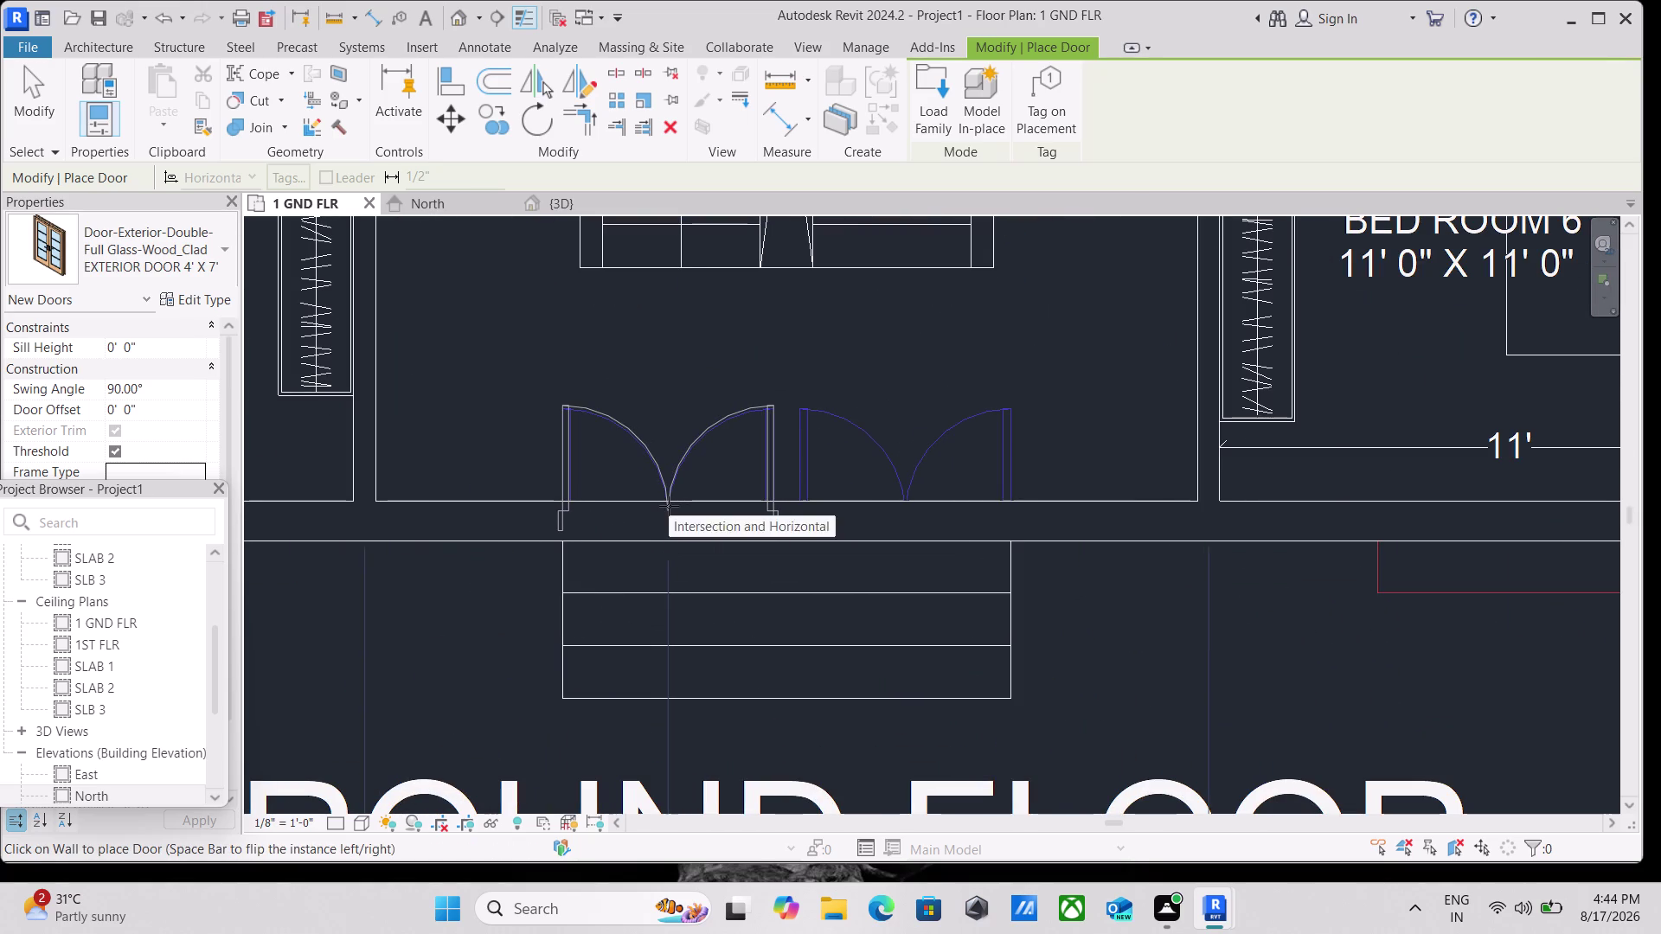
Place two EXTERIOR DOOR 4' X 7' double doors in the ground-floor entrance wall.
click(668, 506)
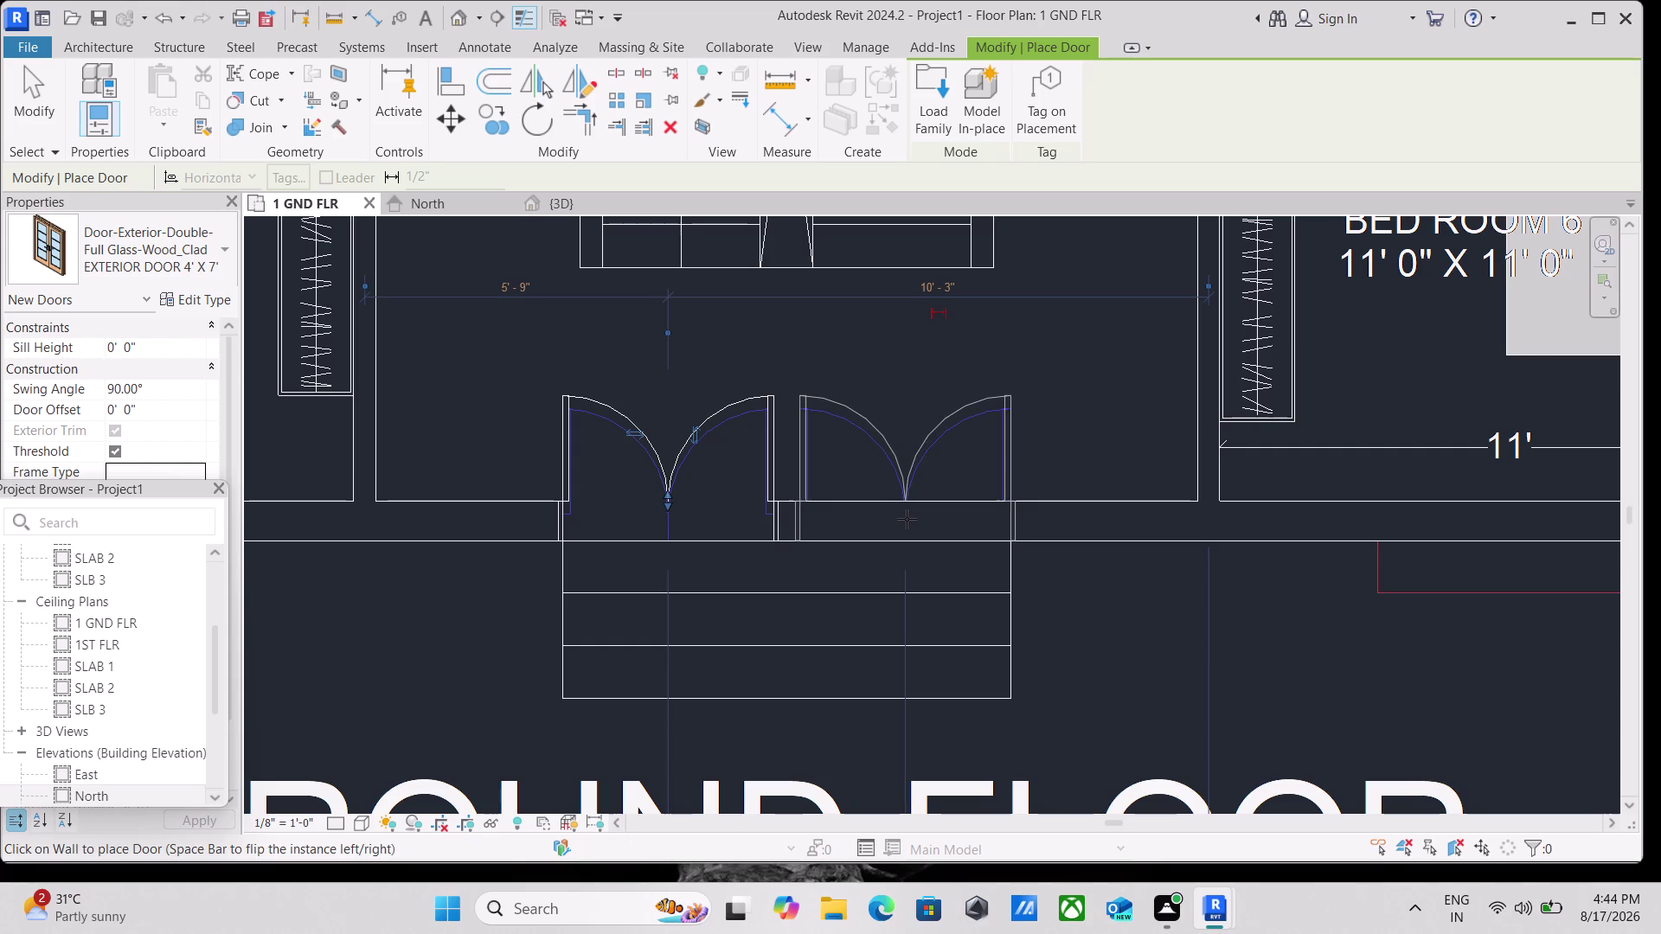
scroll(up, 3)
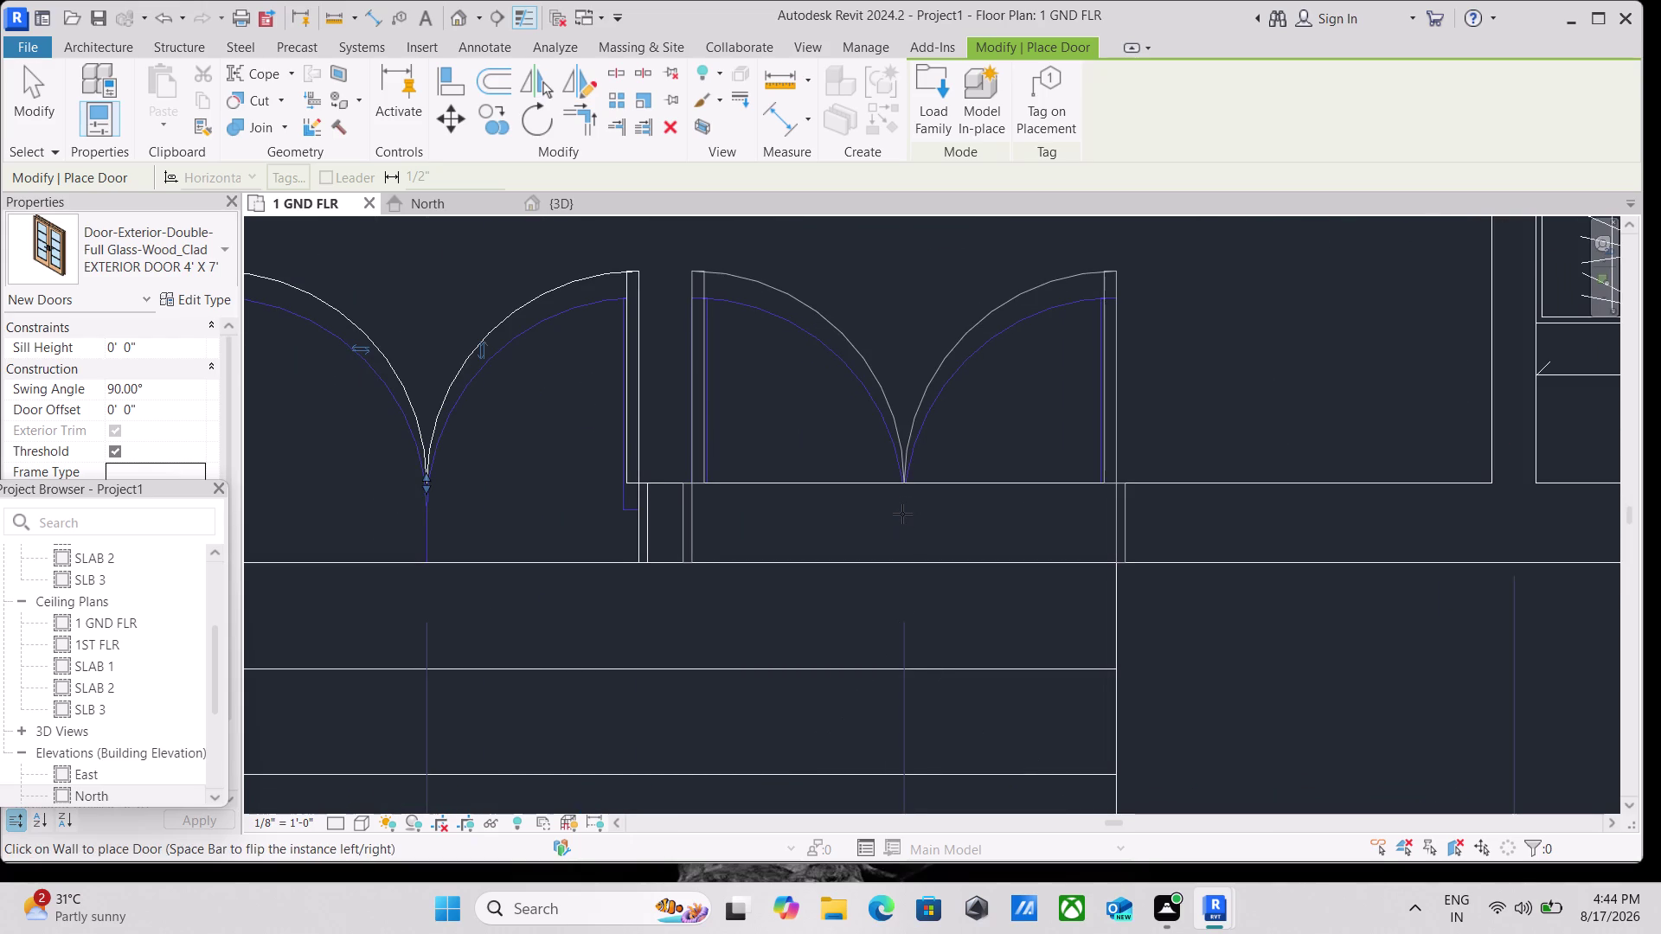
click(902, 514)
scroll(down, 3)
scroll(down, 3)
key(Escape)
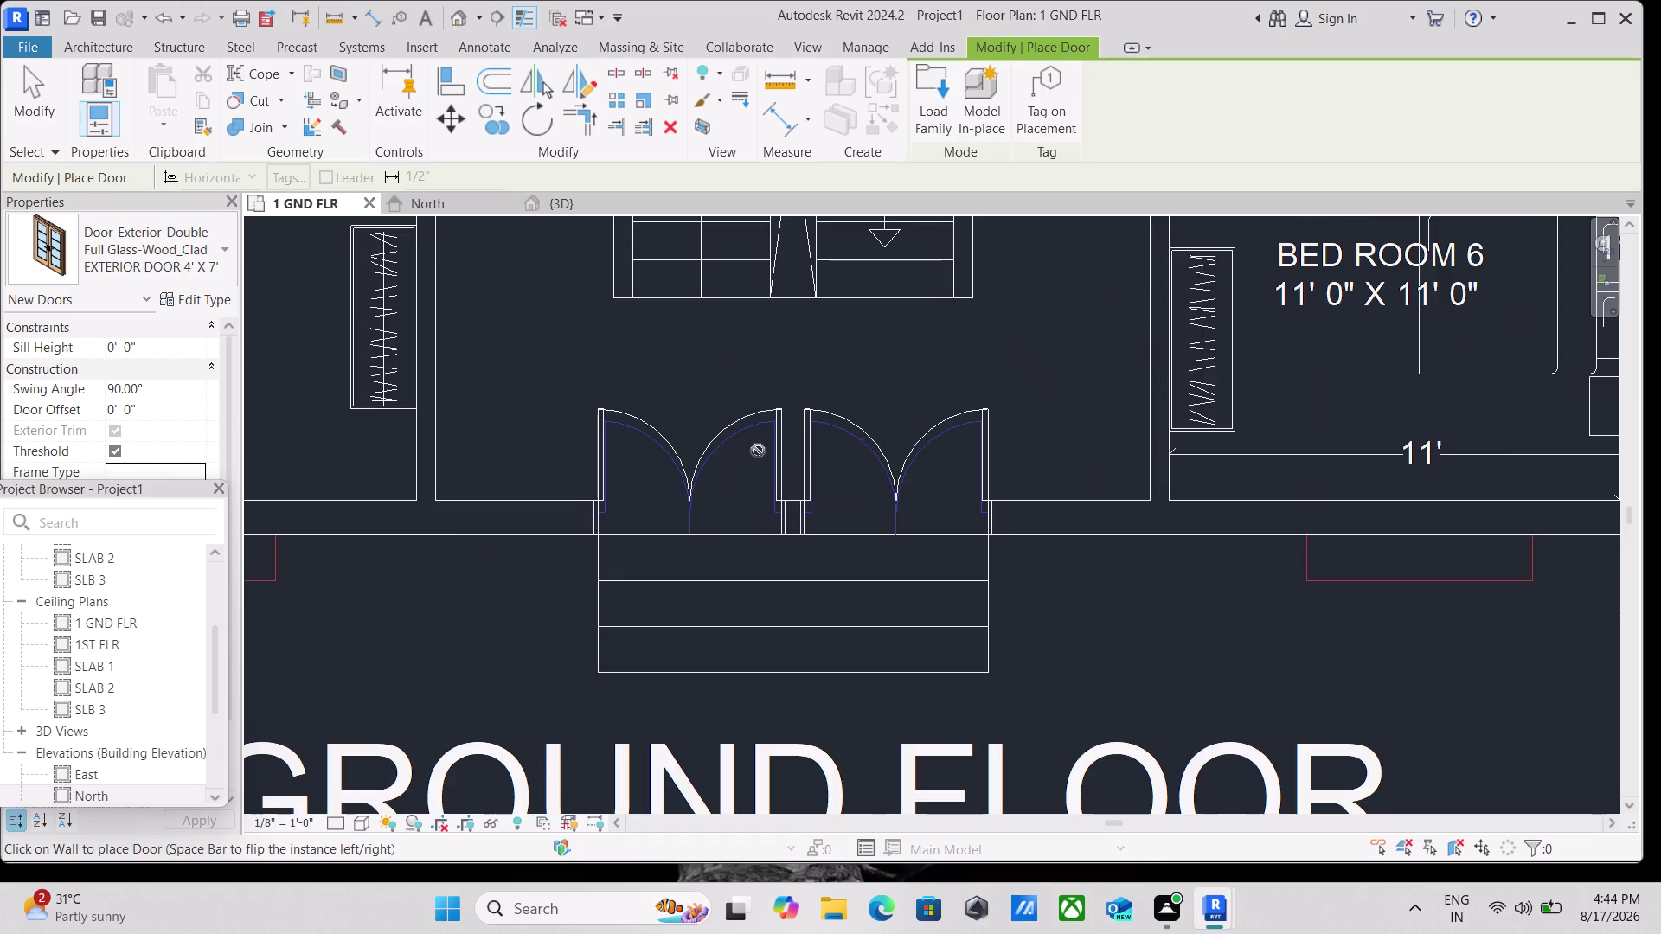
Zoom out to the whole ground floor and open the Residential door family loader.
scroll(down, 3)
scroll(down, 3)
scroll(down, 3)
middle_drag(820, 379, 847, 616)
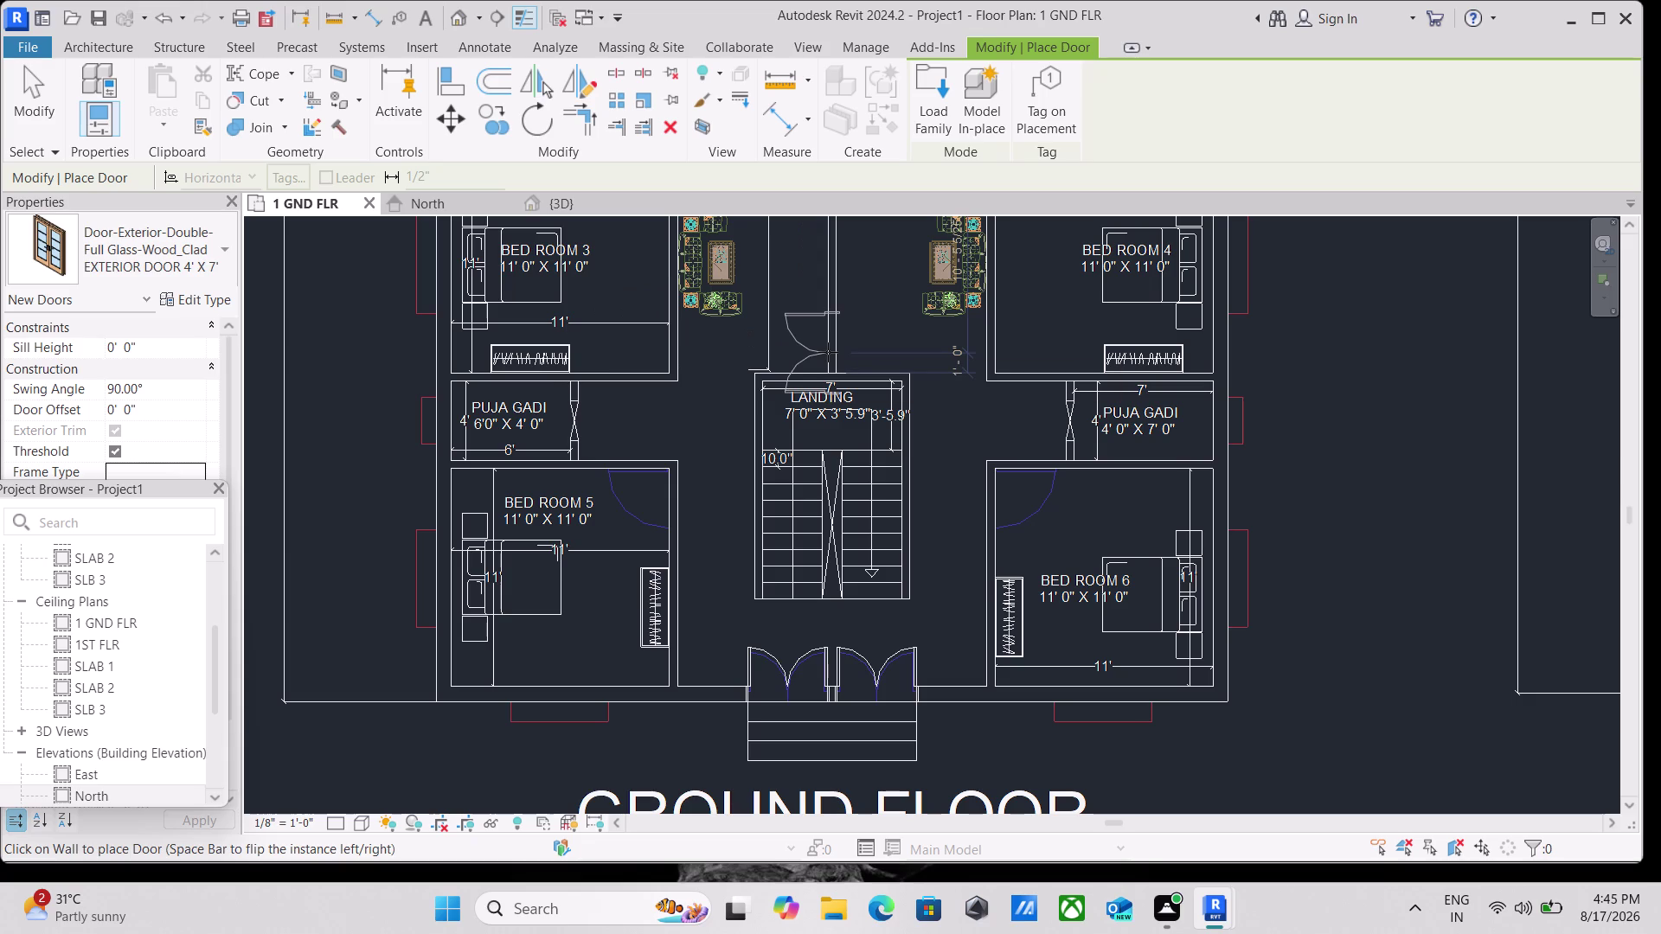
scroll(down, 3)
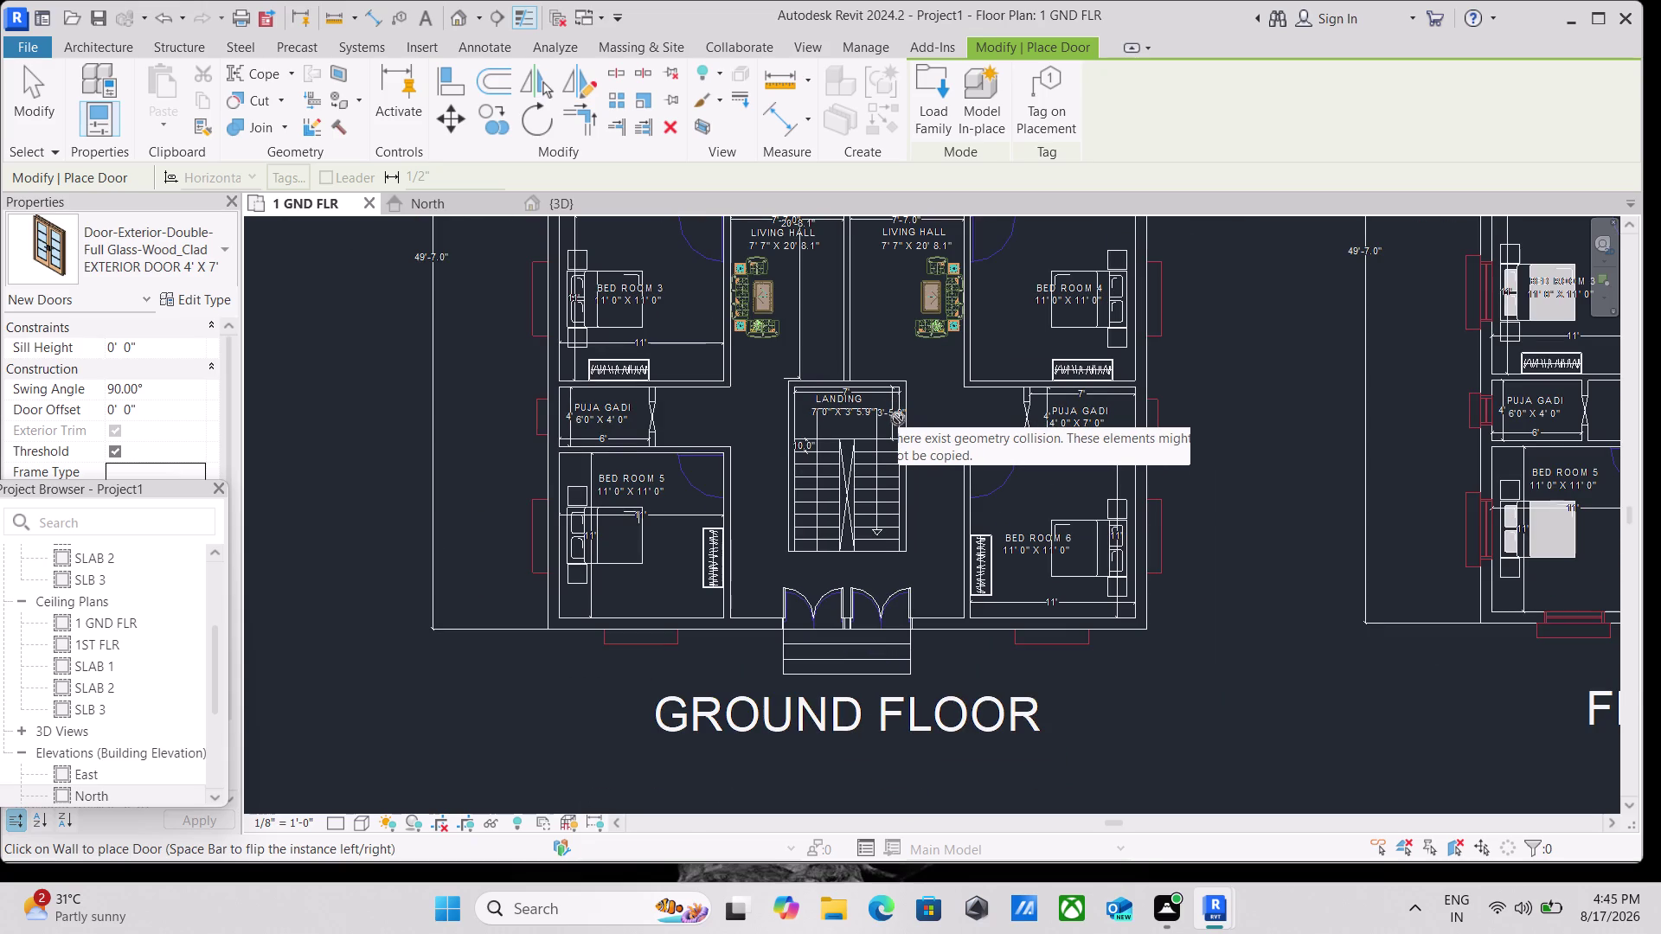
scroll(down, 3)
middle_drag(912, 359, 899, 464)
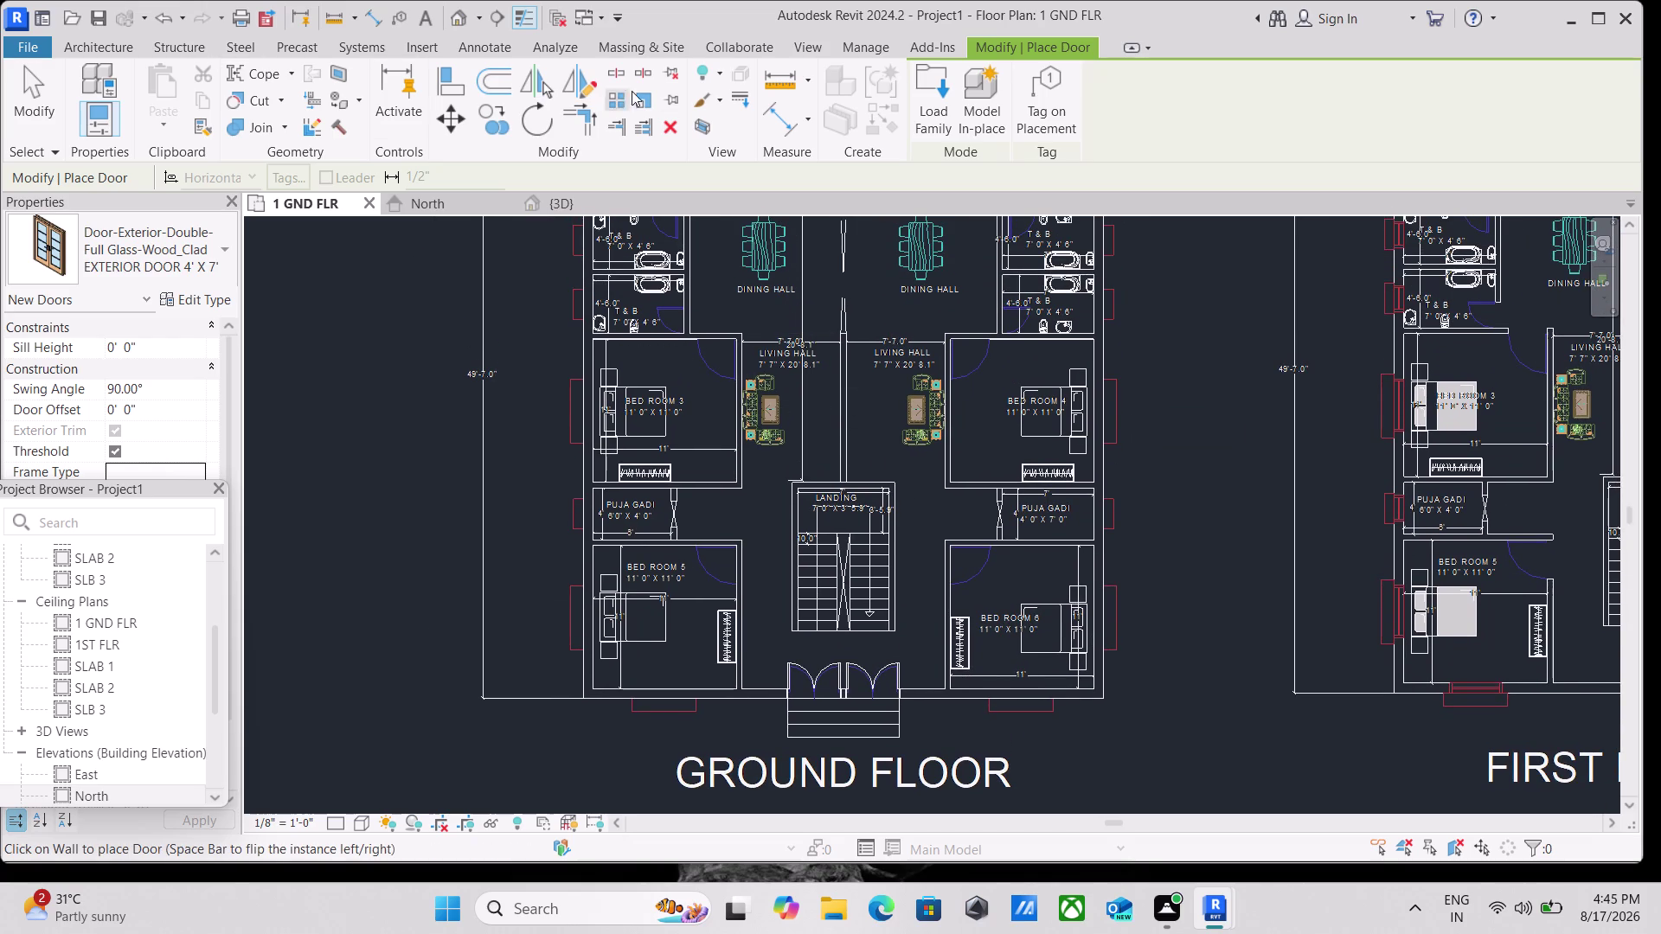
click(922, 108)
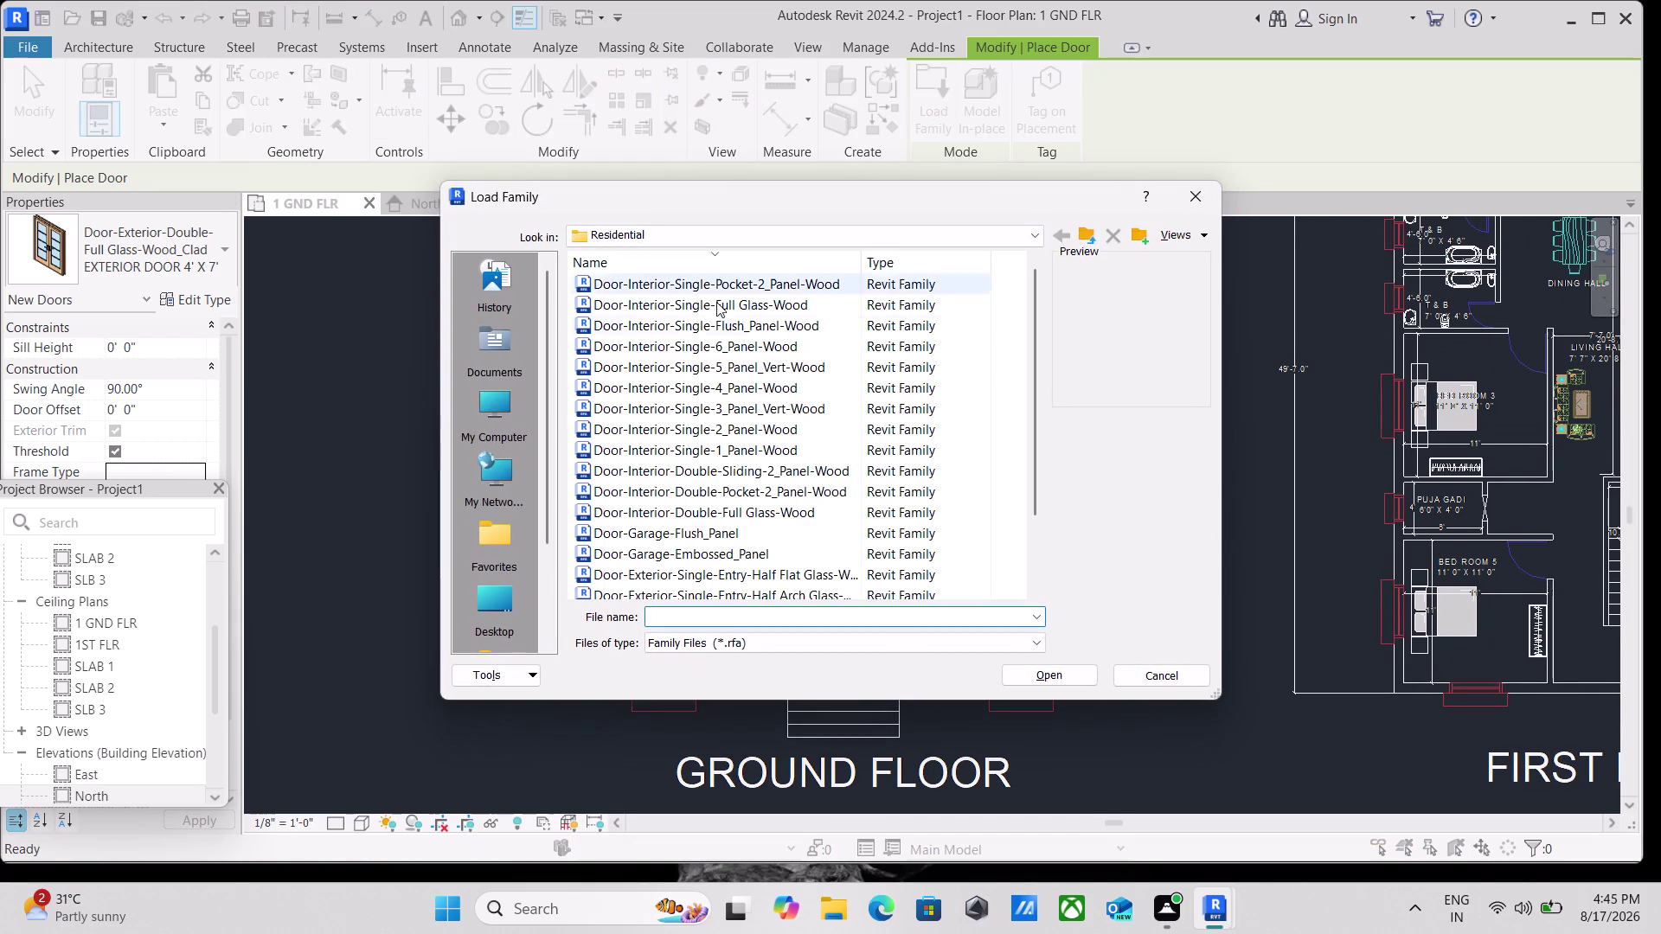
Compare the interior door families and load Door-Interior-Single-4_Panel-Wood.rfa.
click(712, 331)
click(714, 352)
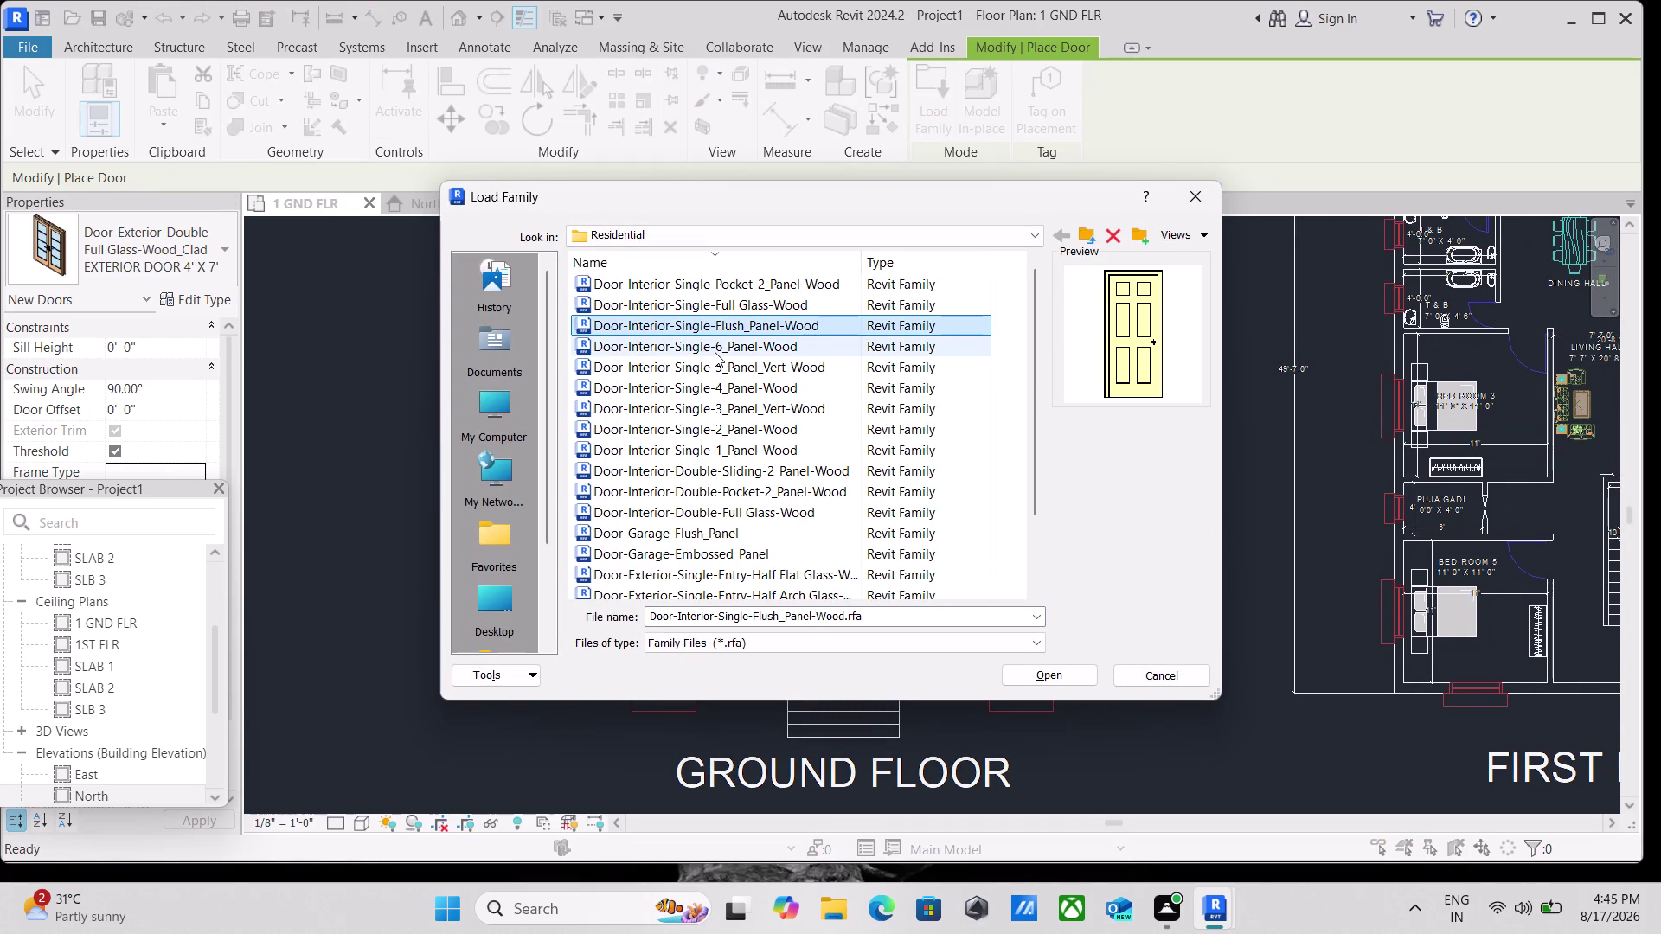
click(716, 362)
click(717, 351)
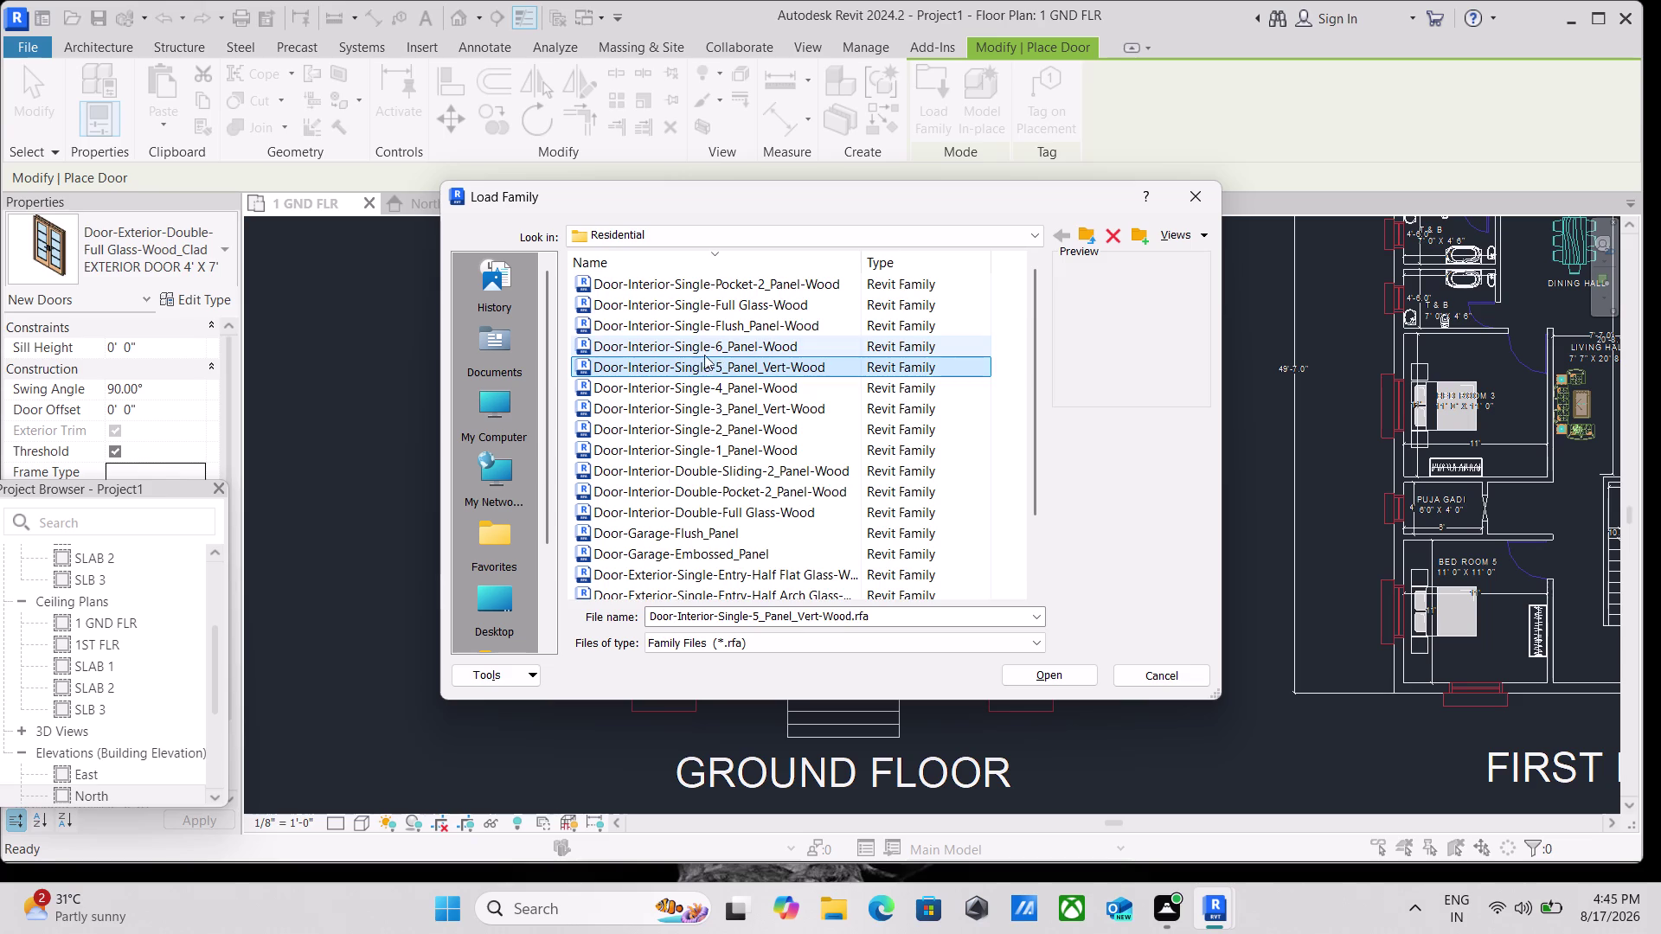
scroll(down, 3)
scroll(up, 3)
click(726, 473)
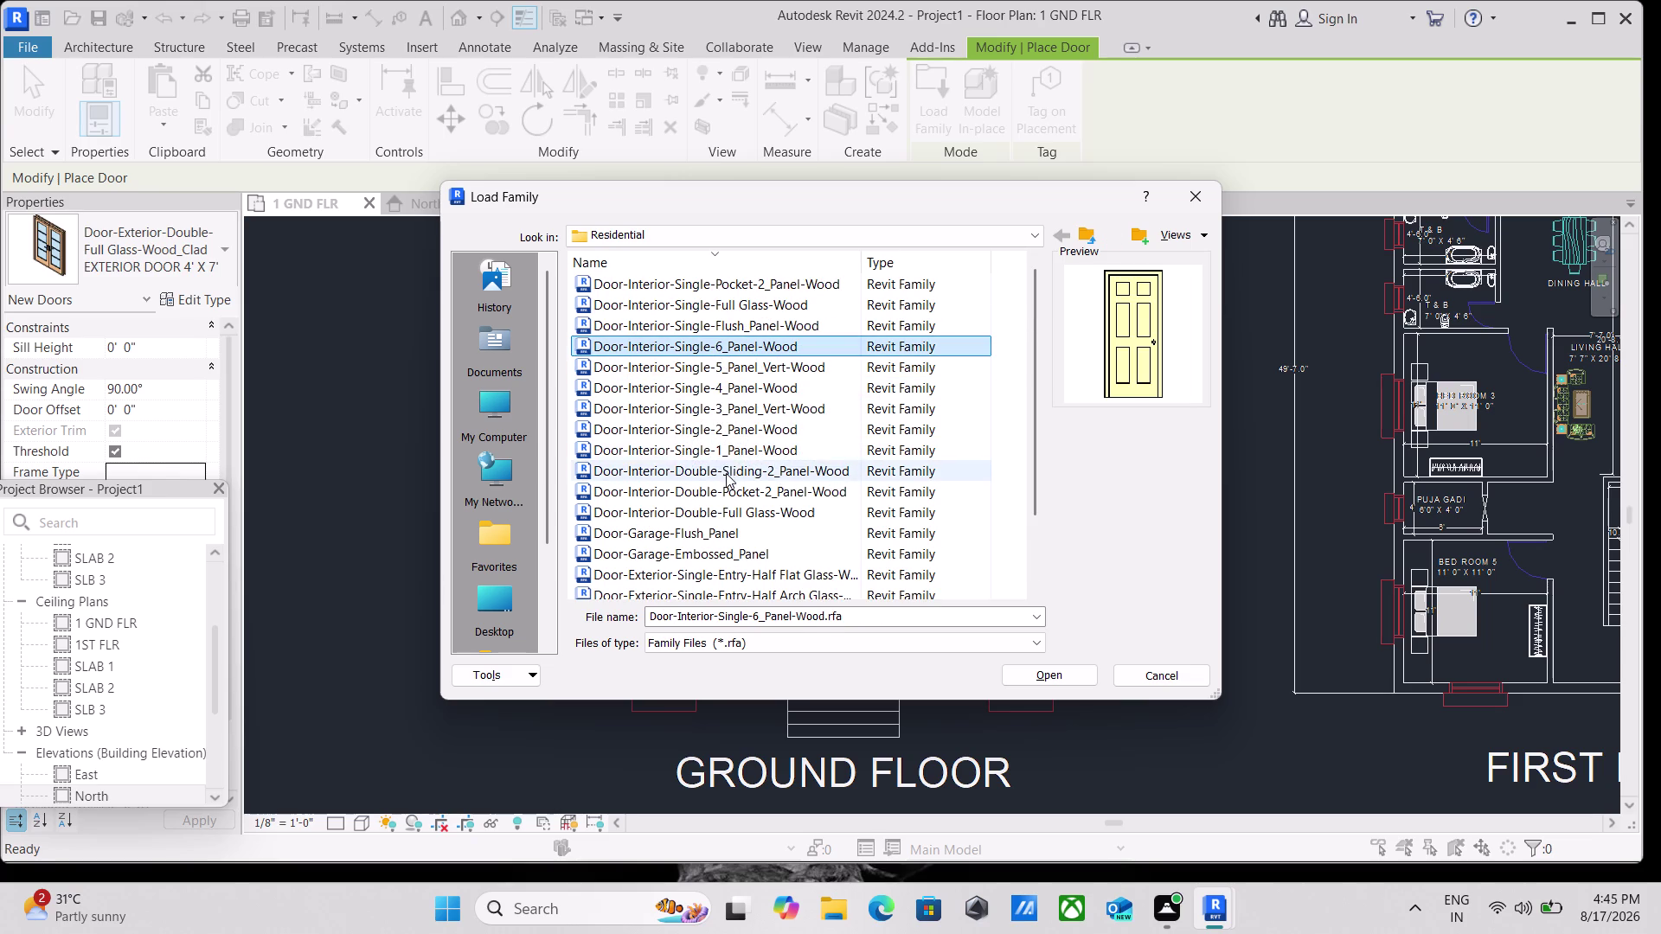
click(723, 452)
click(719, 421)
click(720, 382)
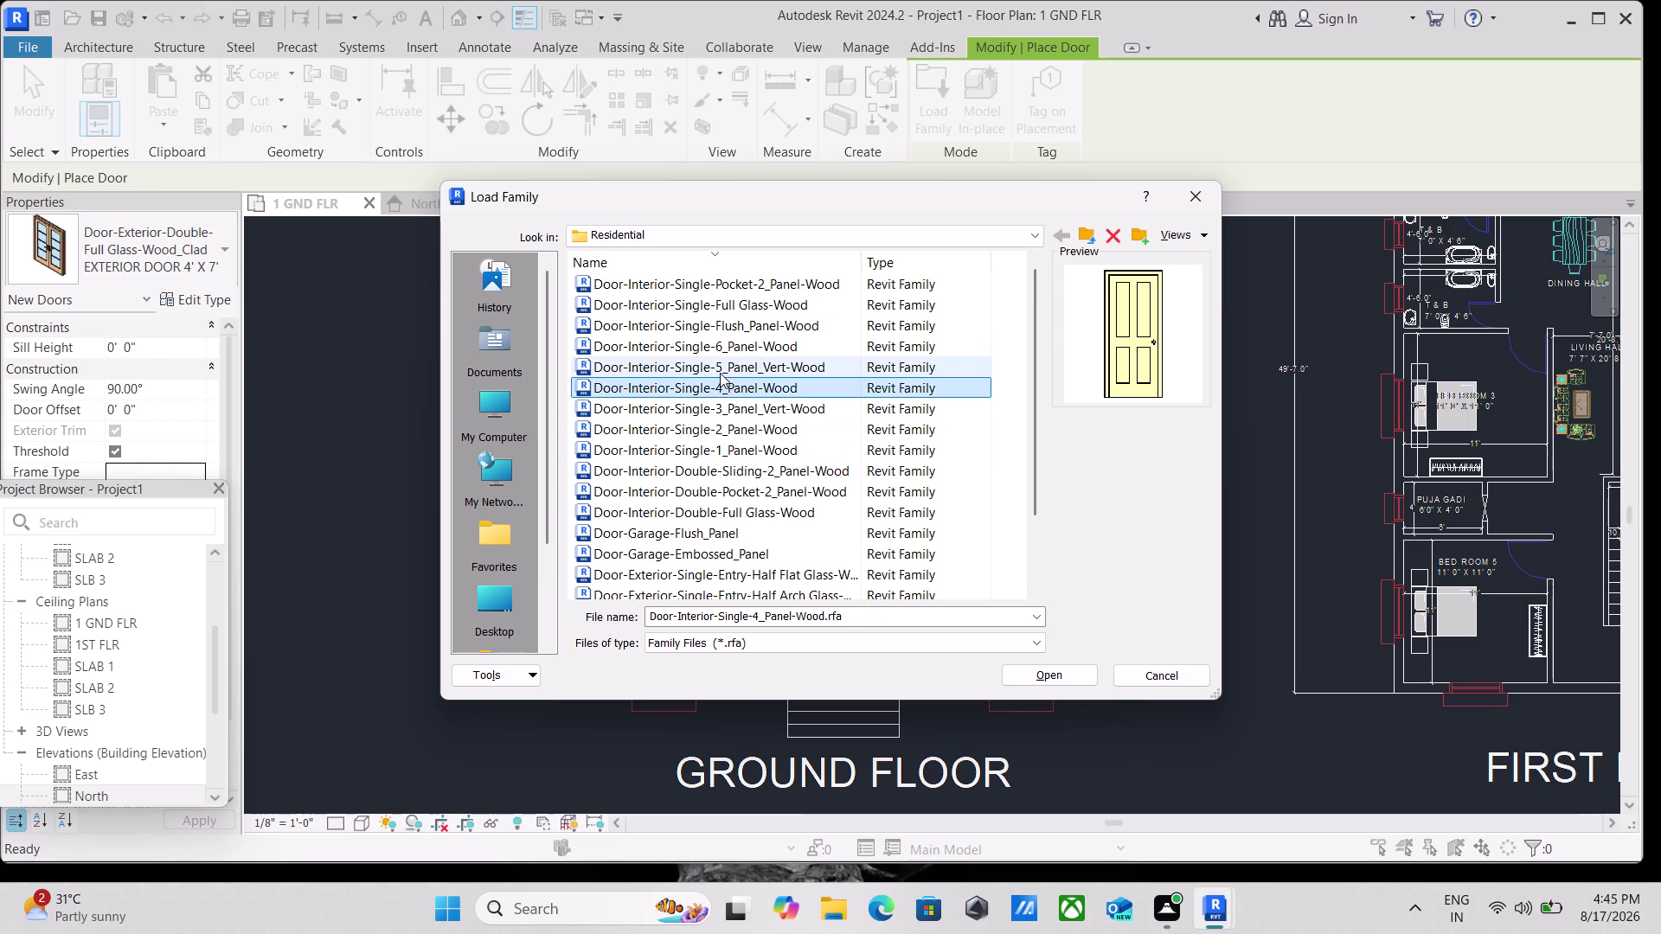
click(724, 366)
click(728, 391)
click(1034, 677)
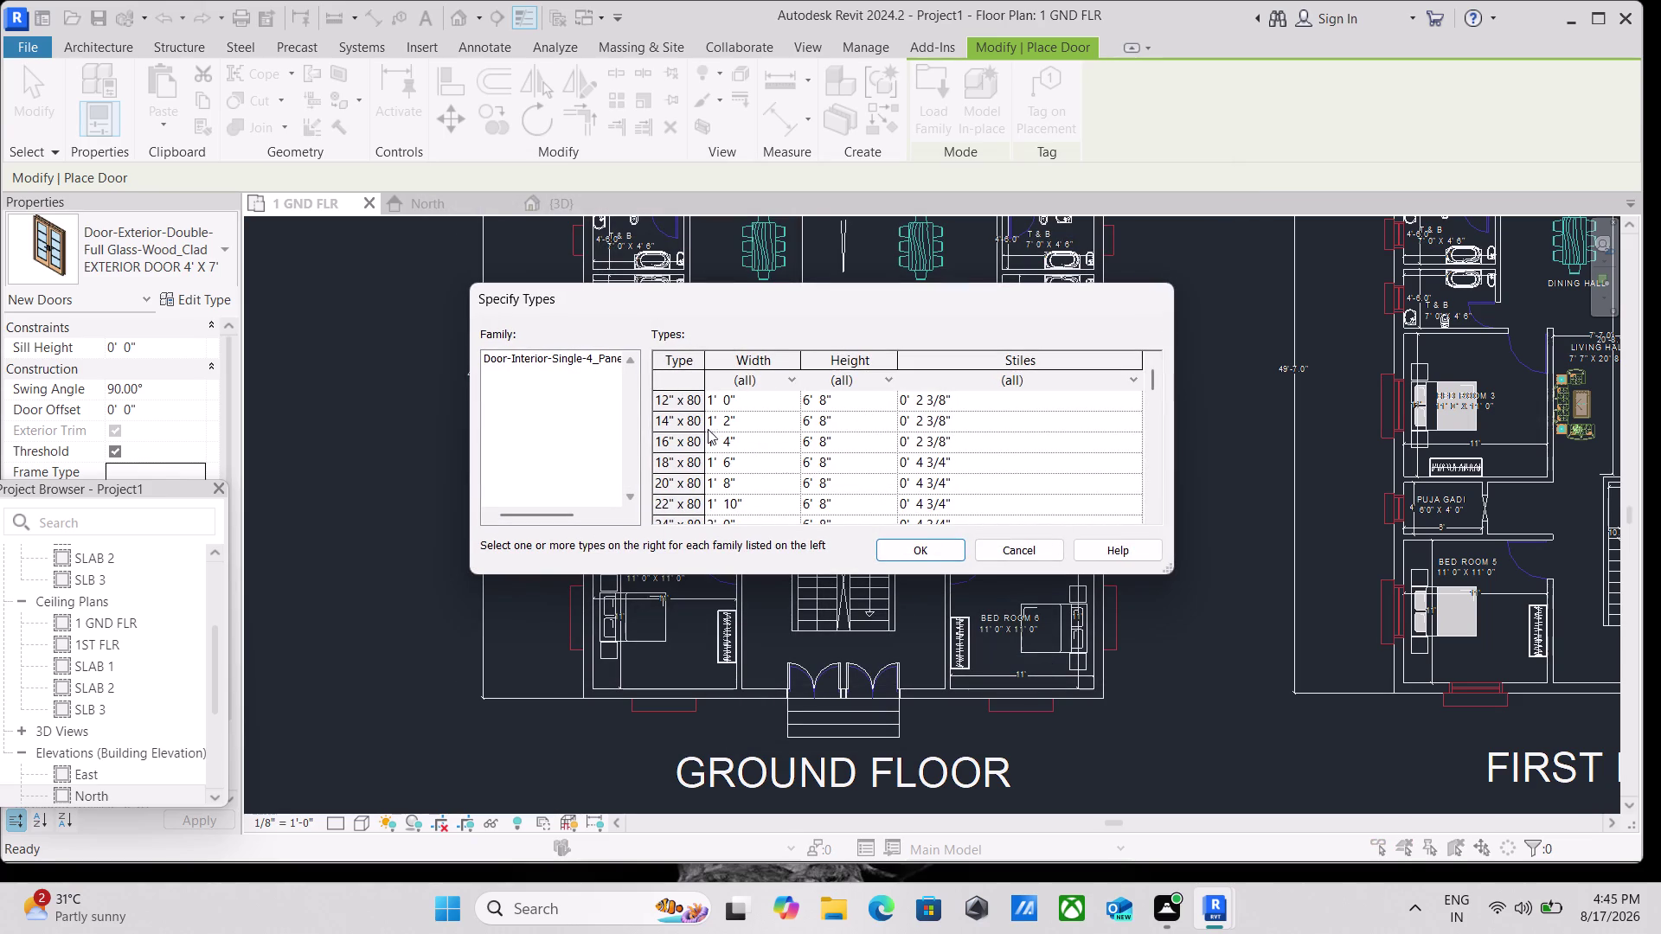
Choose the 36" x 84" type in Specify Types and confirm it.
scroll(down, 3)
scroll(down, 3)
scroll(down, 3)
scroll(down, 3)
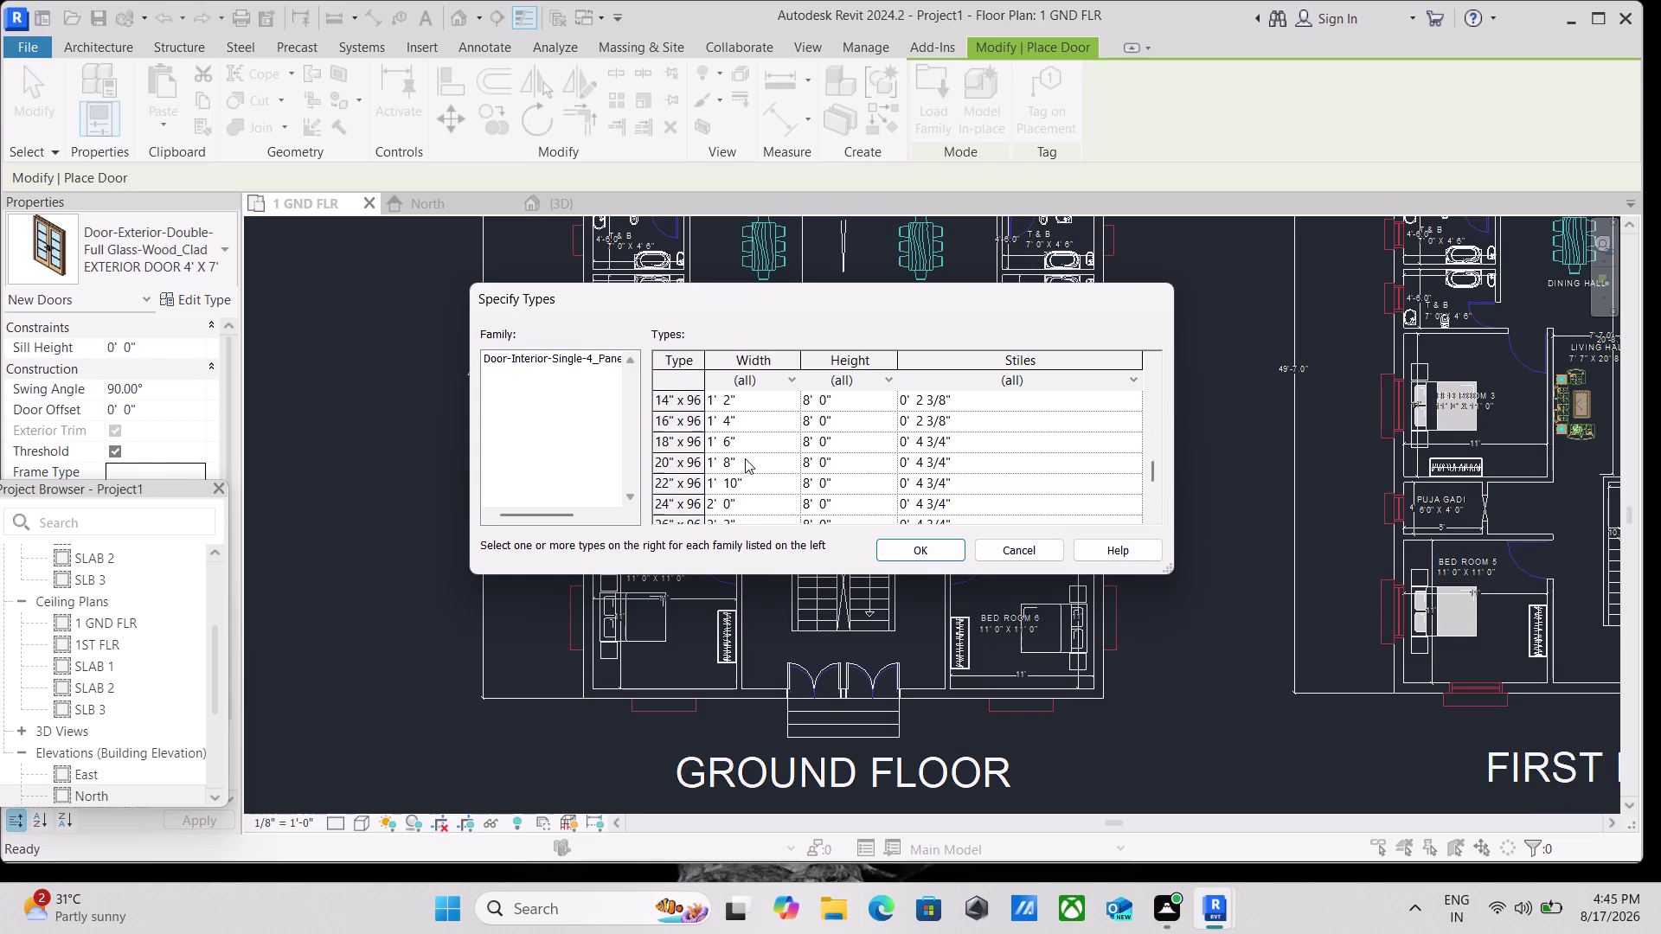
scroll(up, 3)
scroll(down, 3)
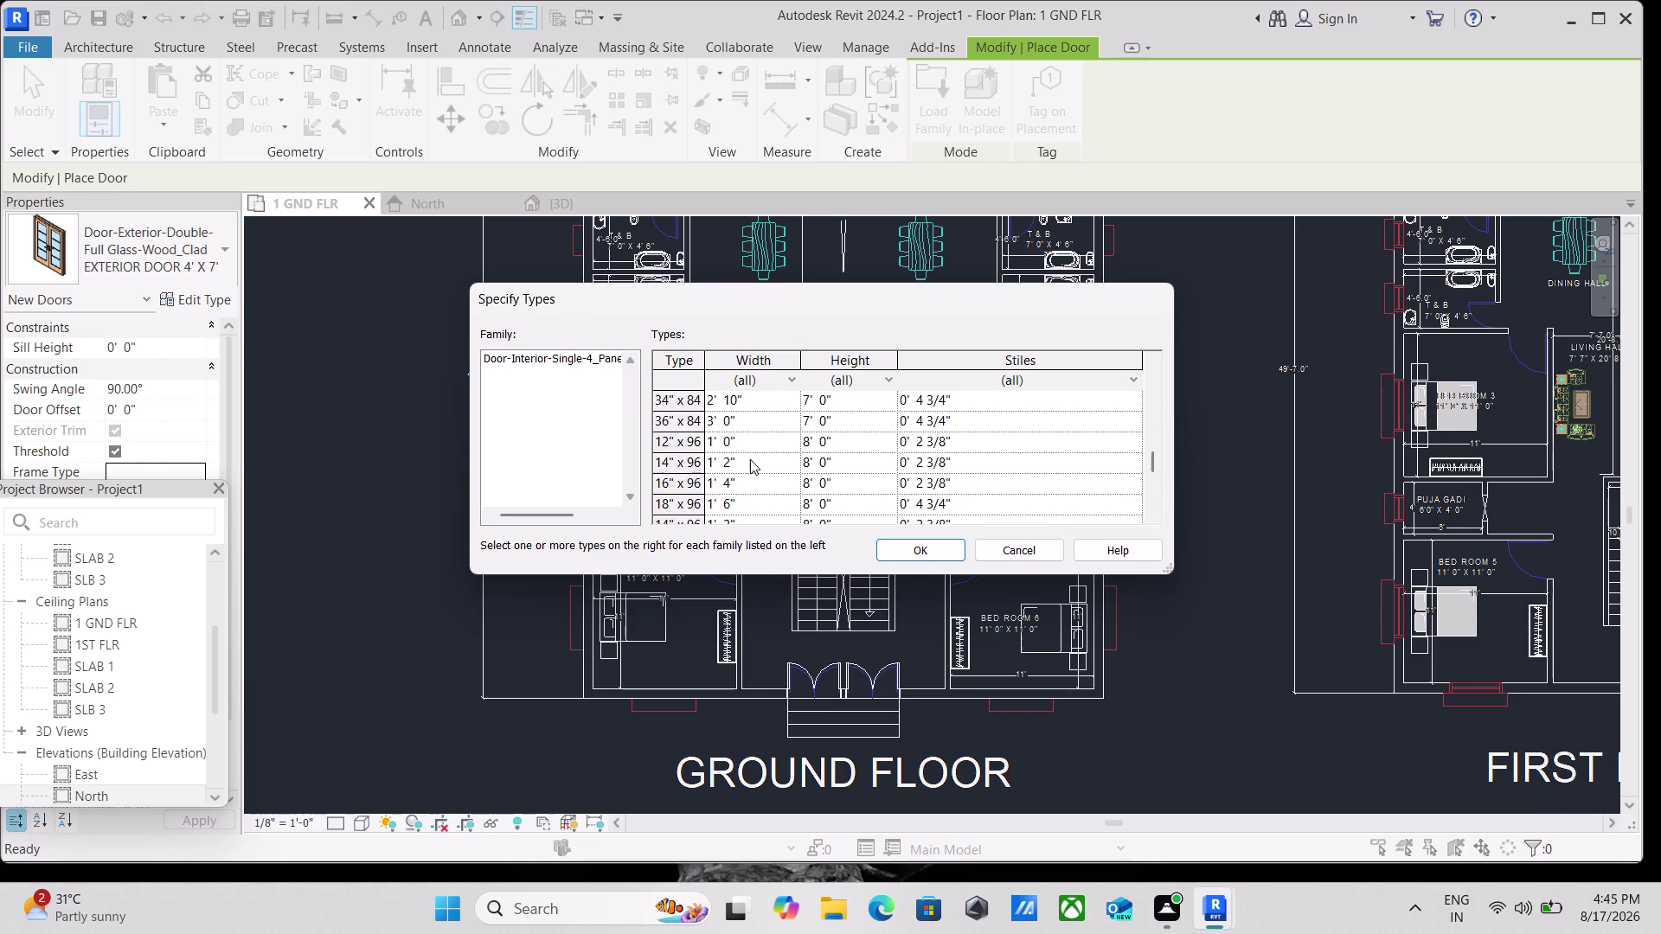
click(748, 421)
click(900, 549)
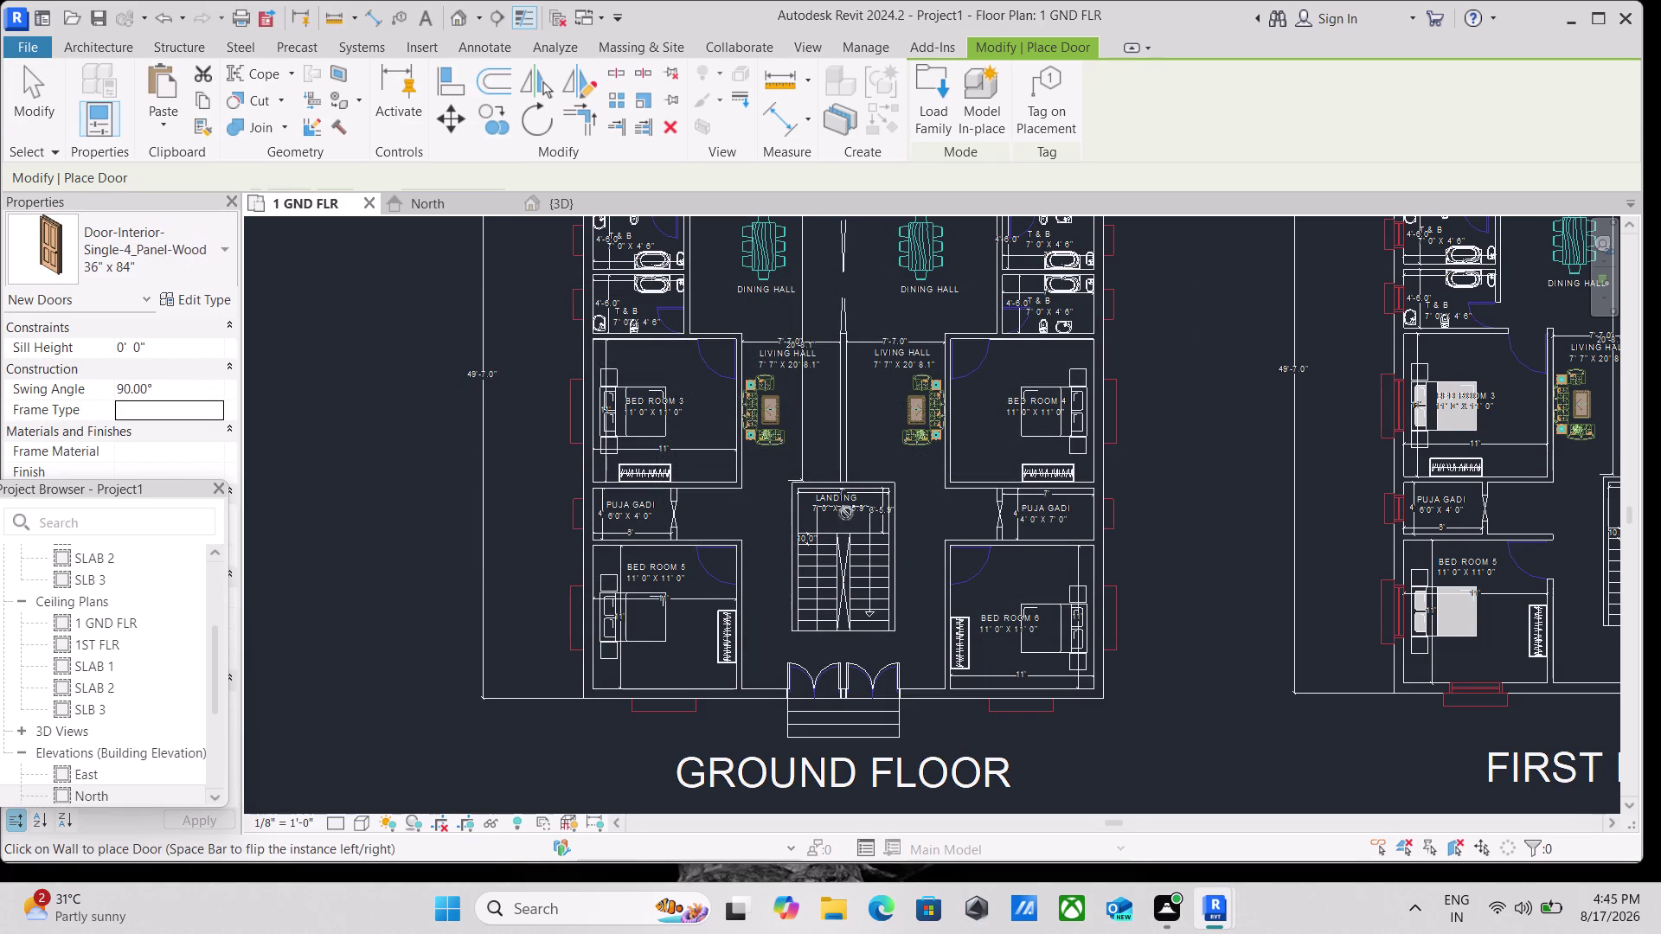
Place flipped 4-panel interior doors in the Bed Room 6 and Bed Room 5 walls.
scroll(up, 3)
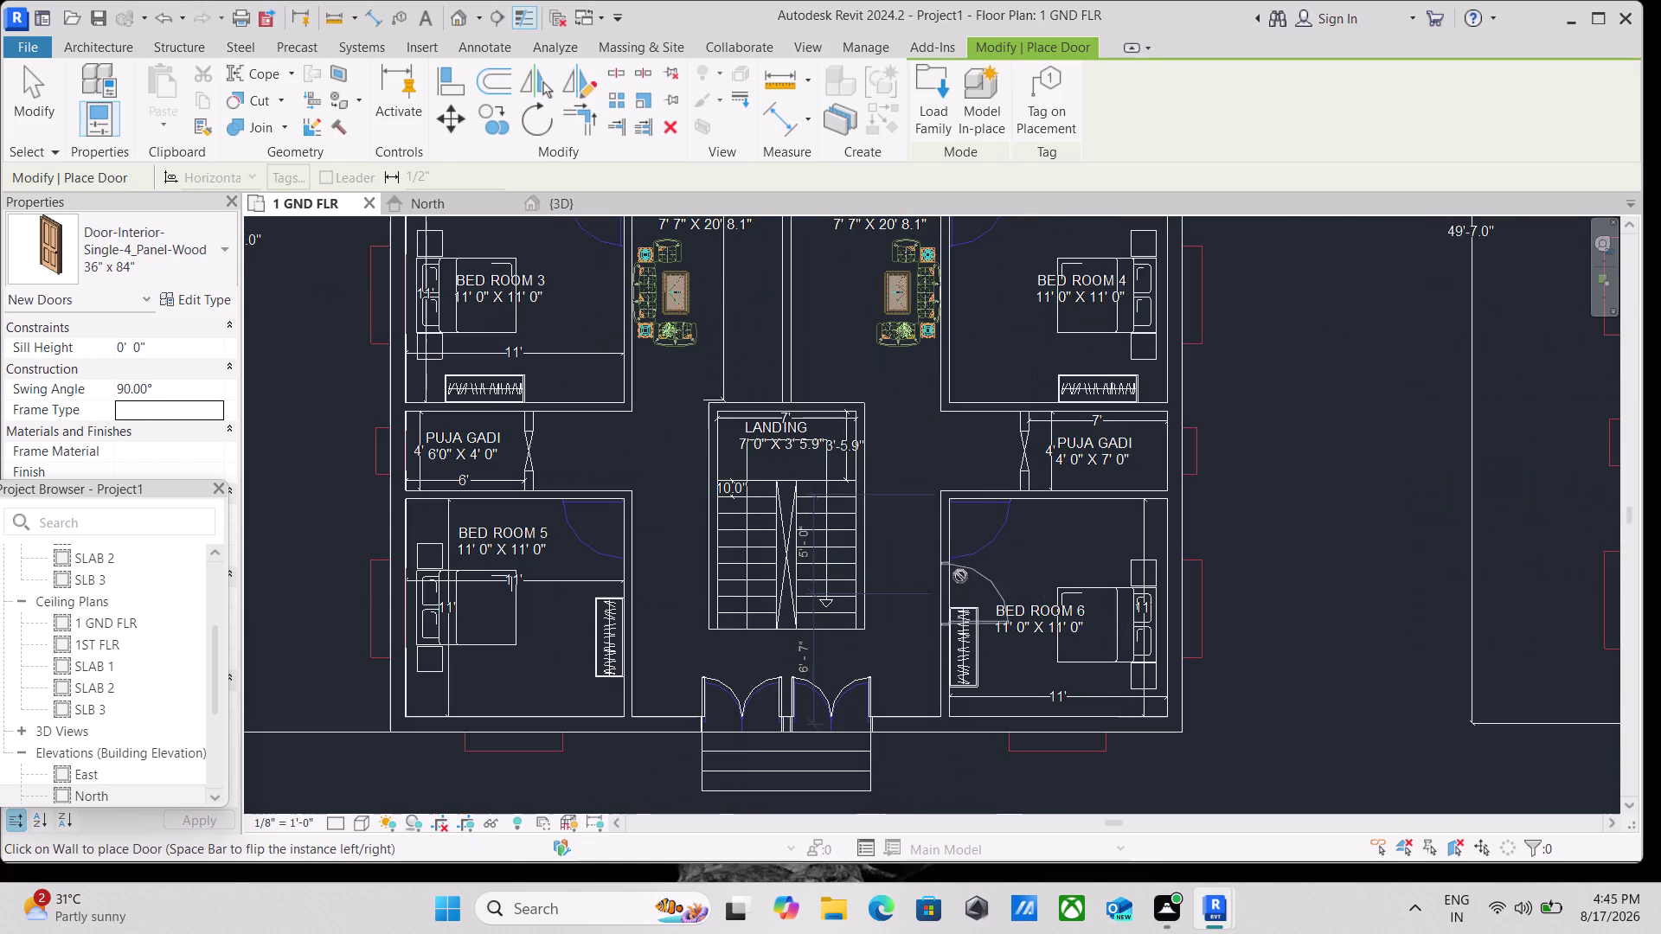
scroll(up, 3)
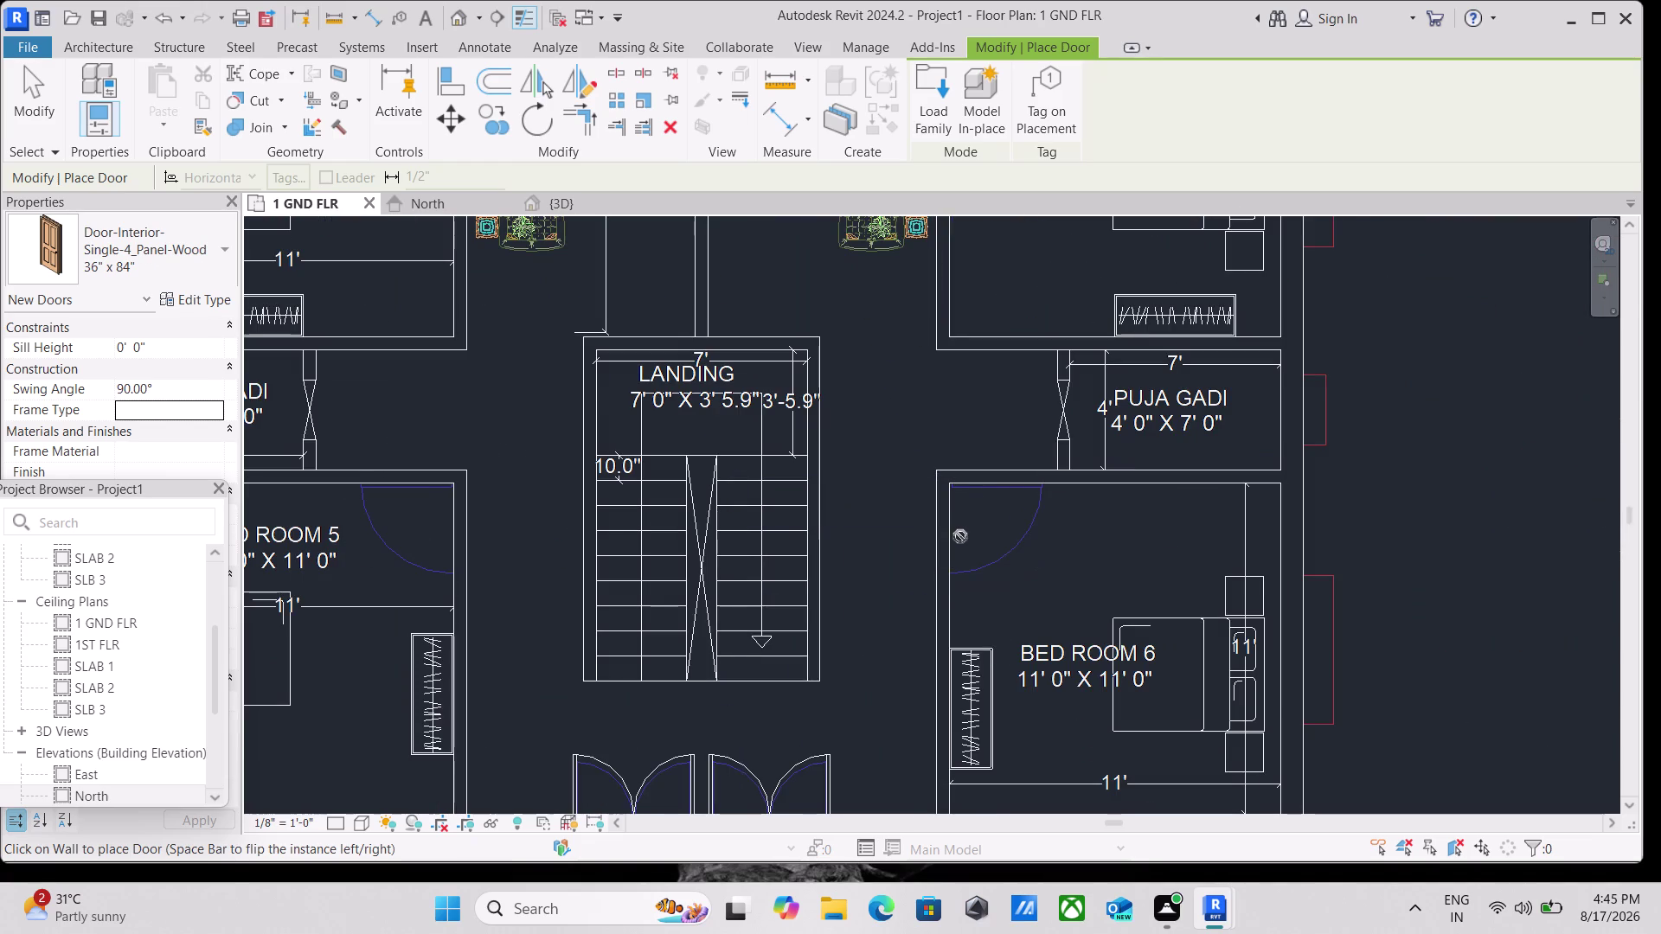
scroll(up, 3)
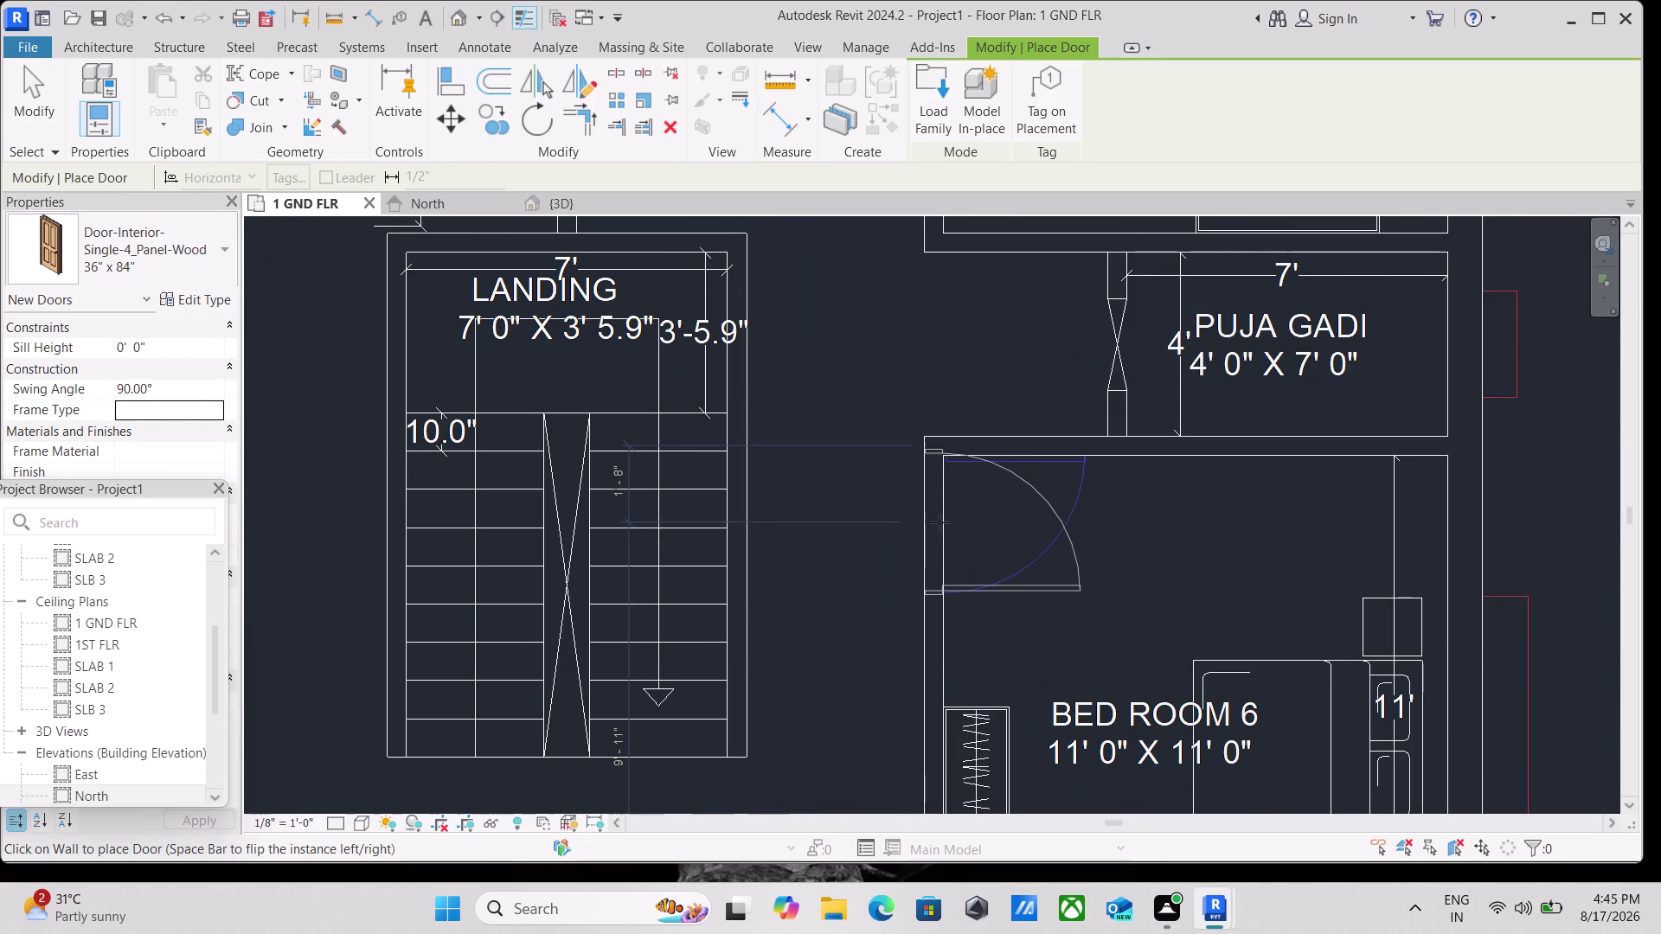
key(space)
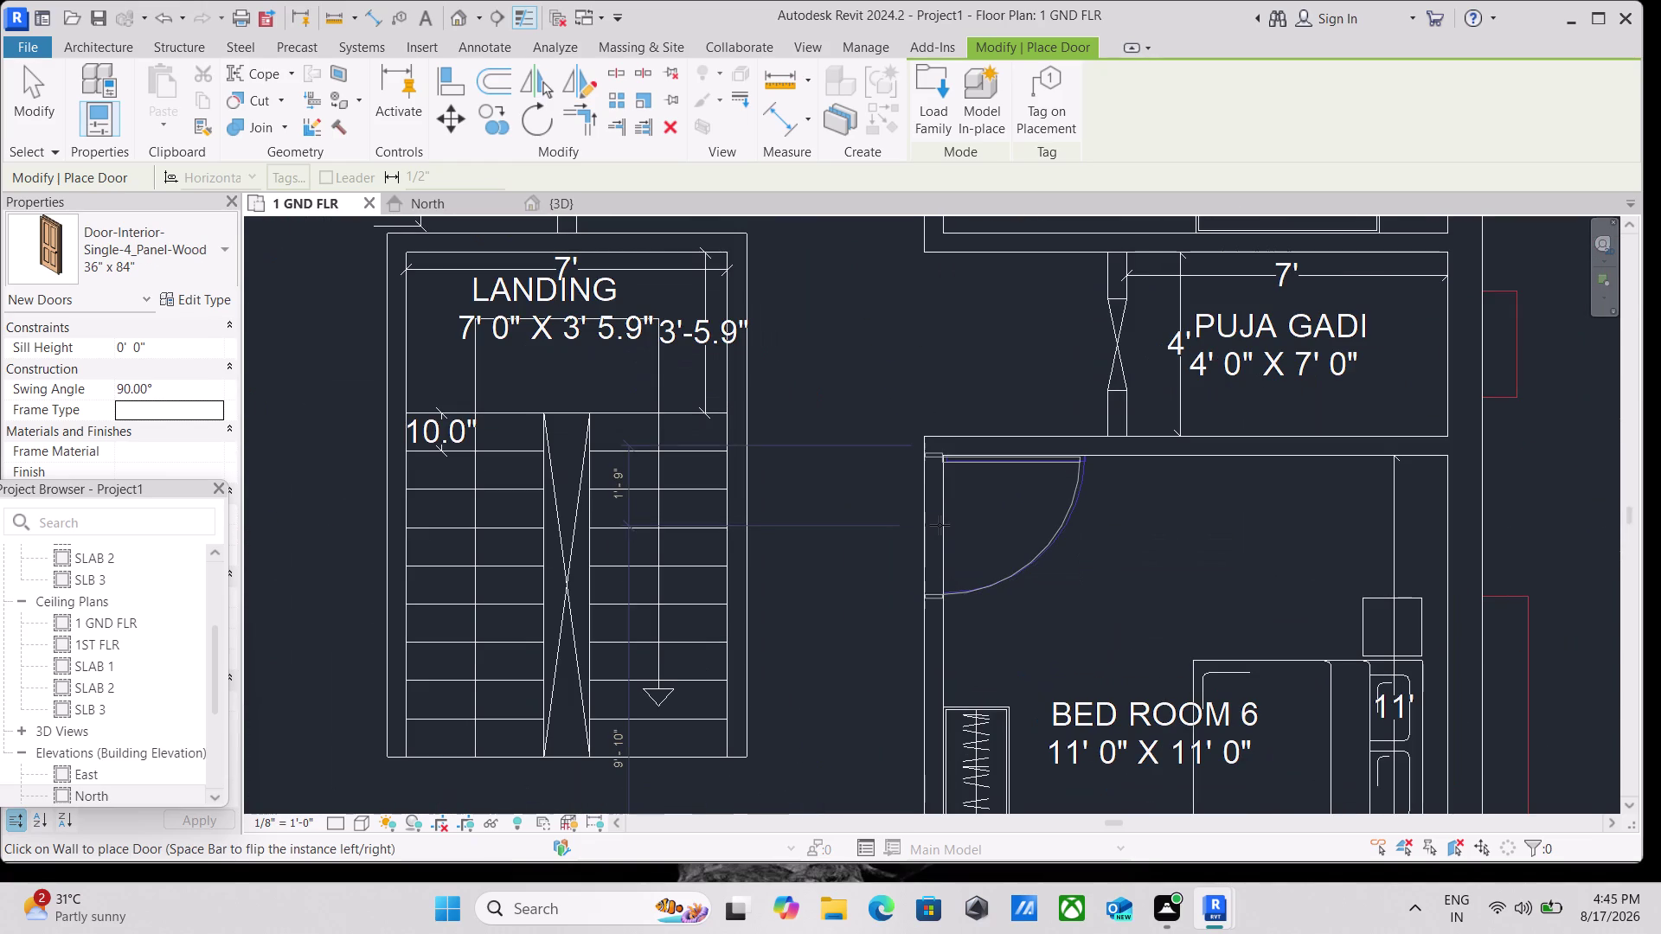
click(940, 525)
scroll(down, 3)
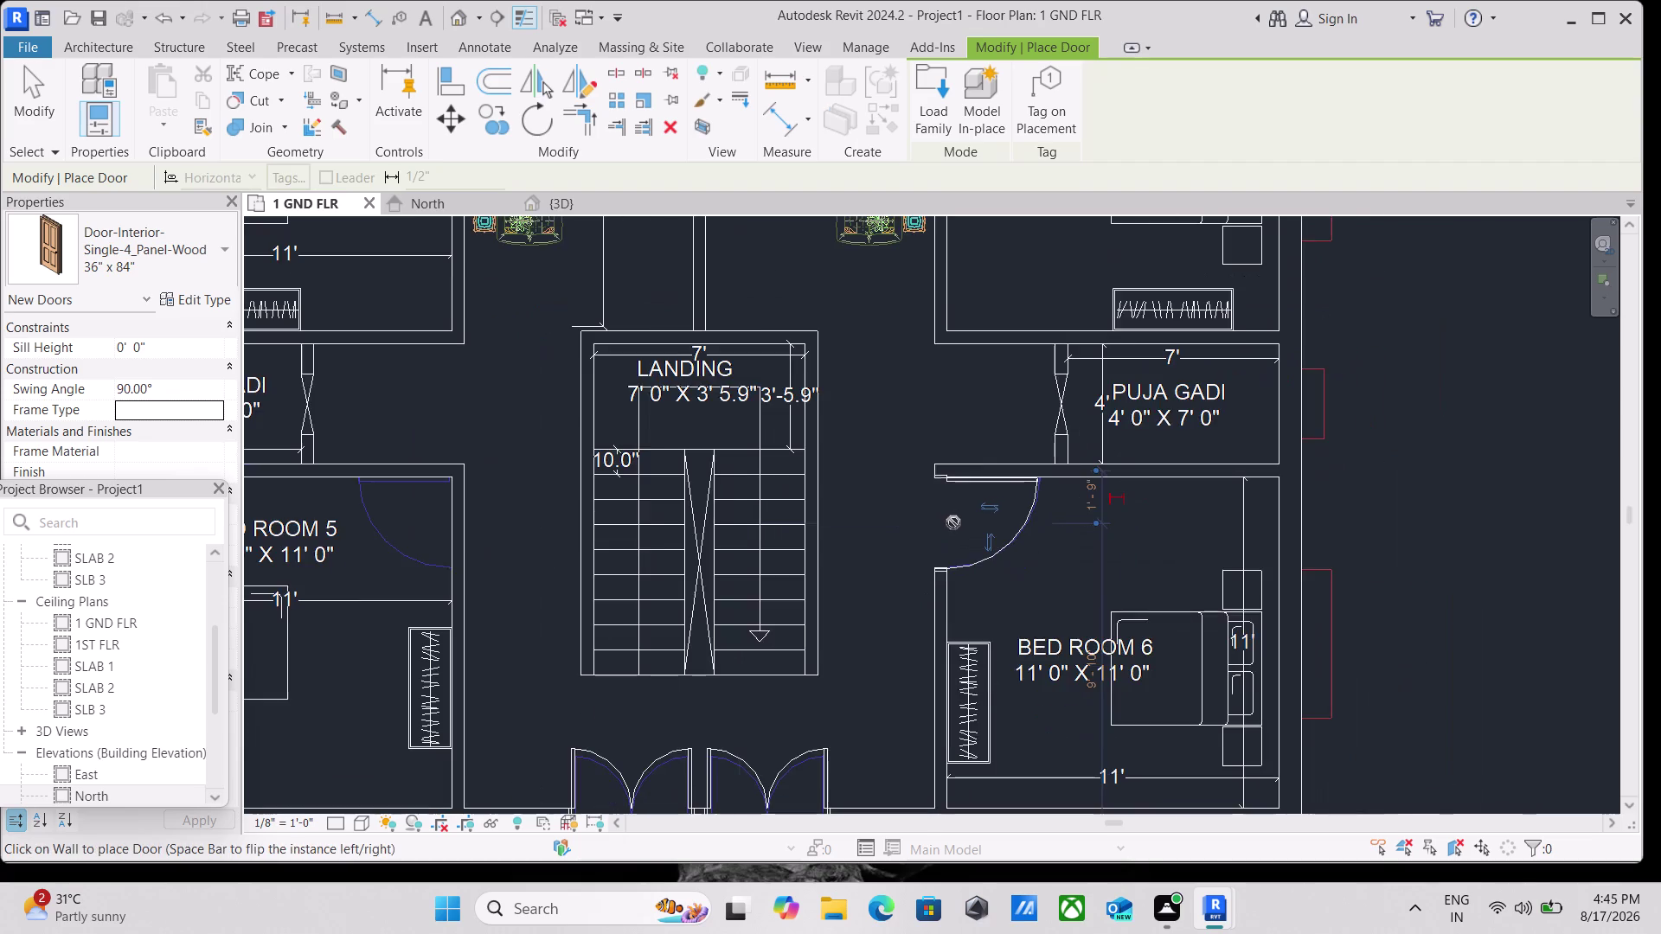
scroll(down, 3)
middle_drag(929, 533, 1023, 417)
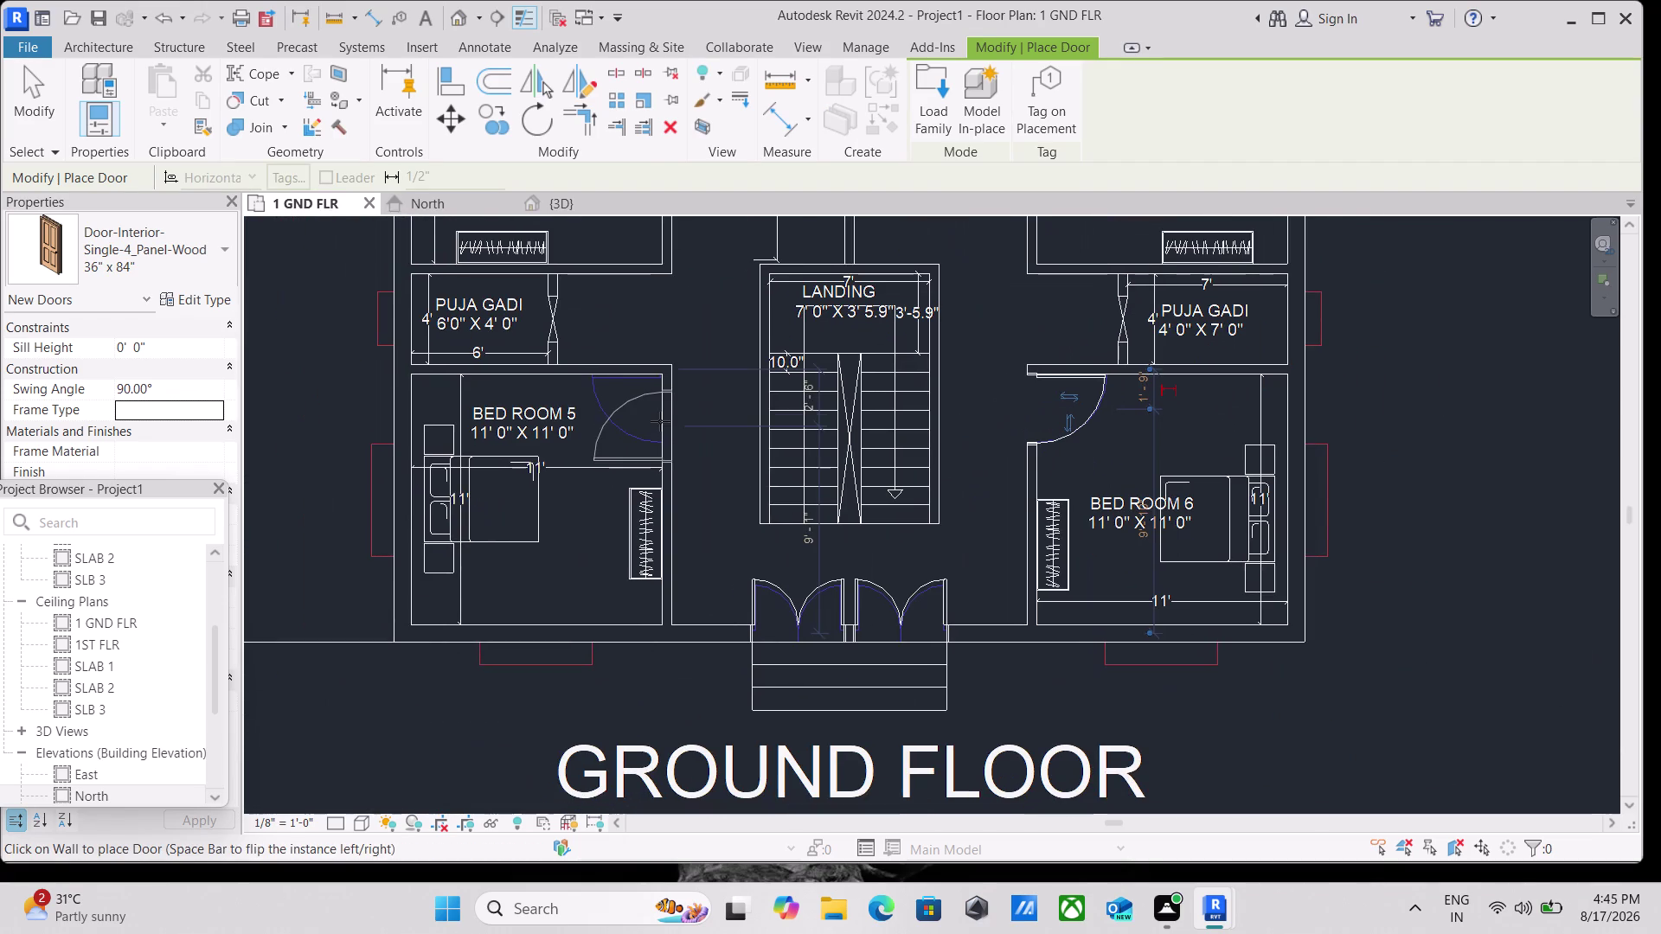
key(space)
scroll(up, 3)
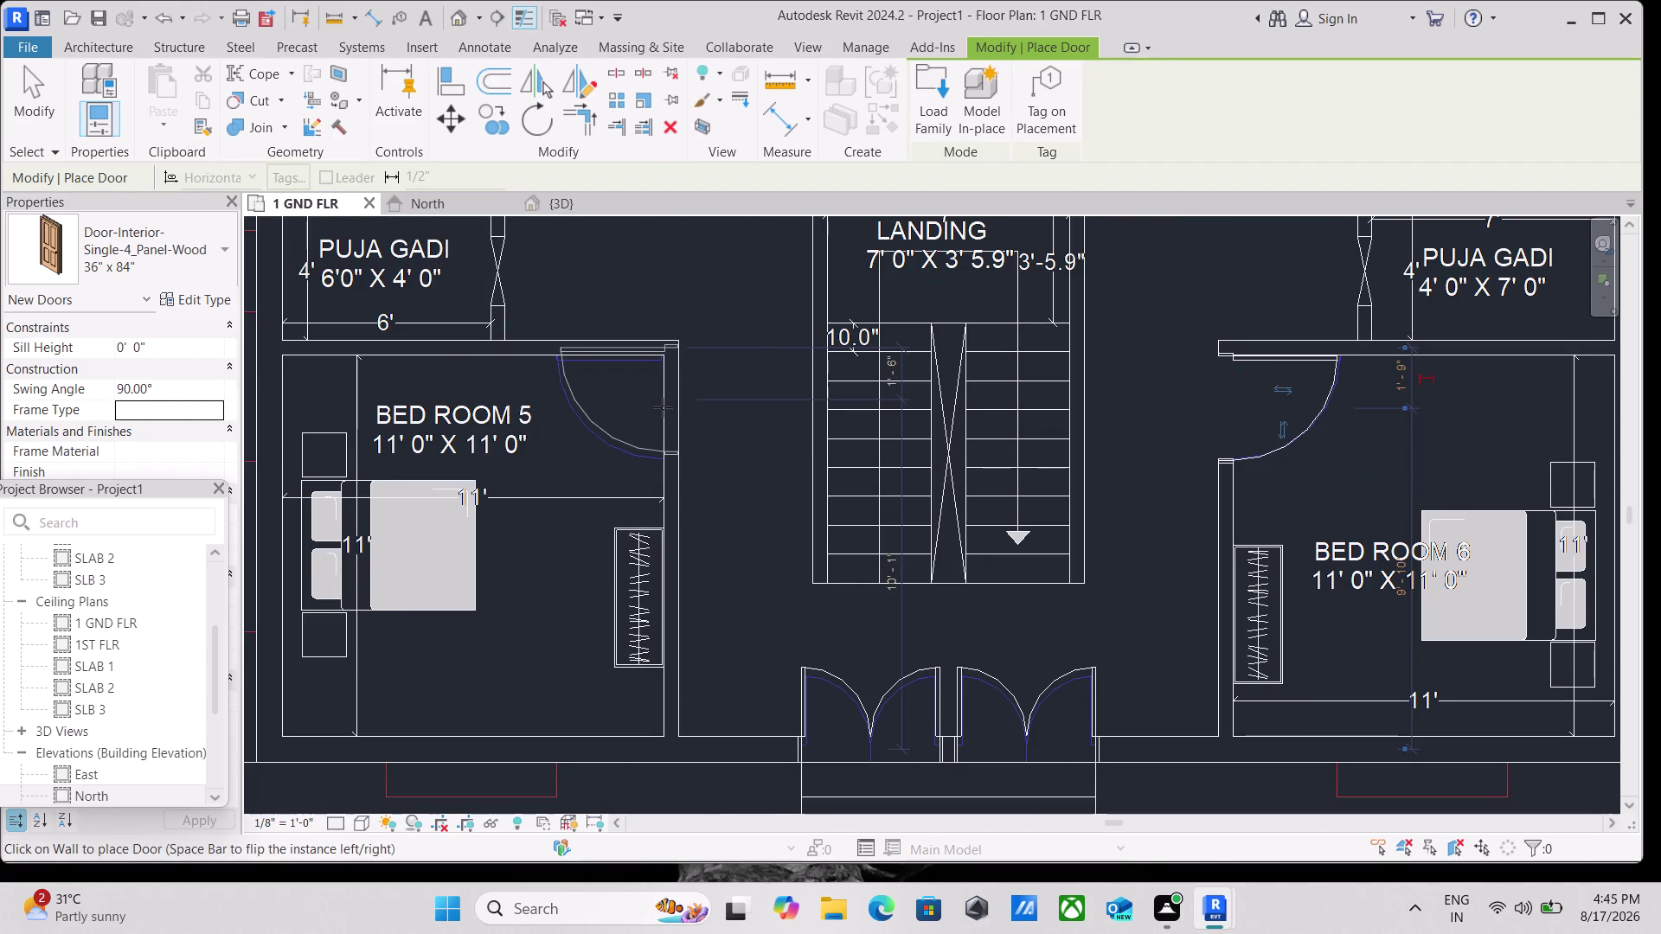
scroll(up, 3)
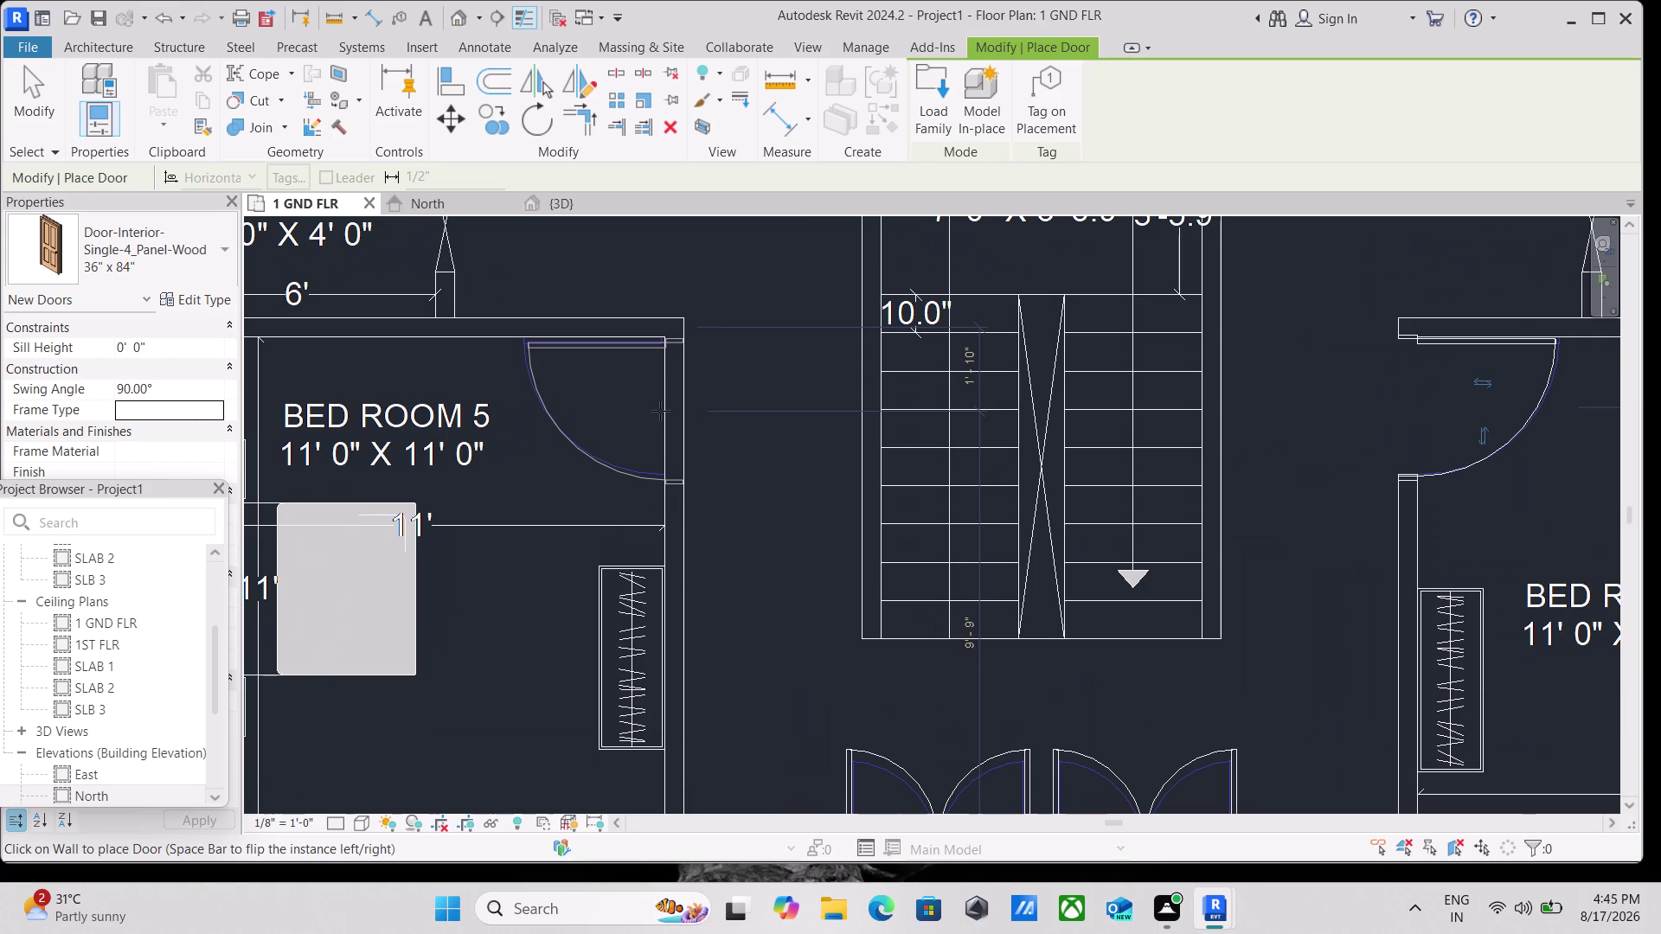
click(660, 411)
Move to the living halls and place a flipped door in the Bed Room 3 wall.
scroll(down, 3)
middle_drag(762, 378, 712, 551)
scroll(down, 3)
middle_drag(712, 433, 706, 577)
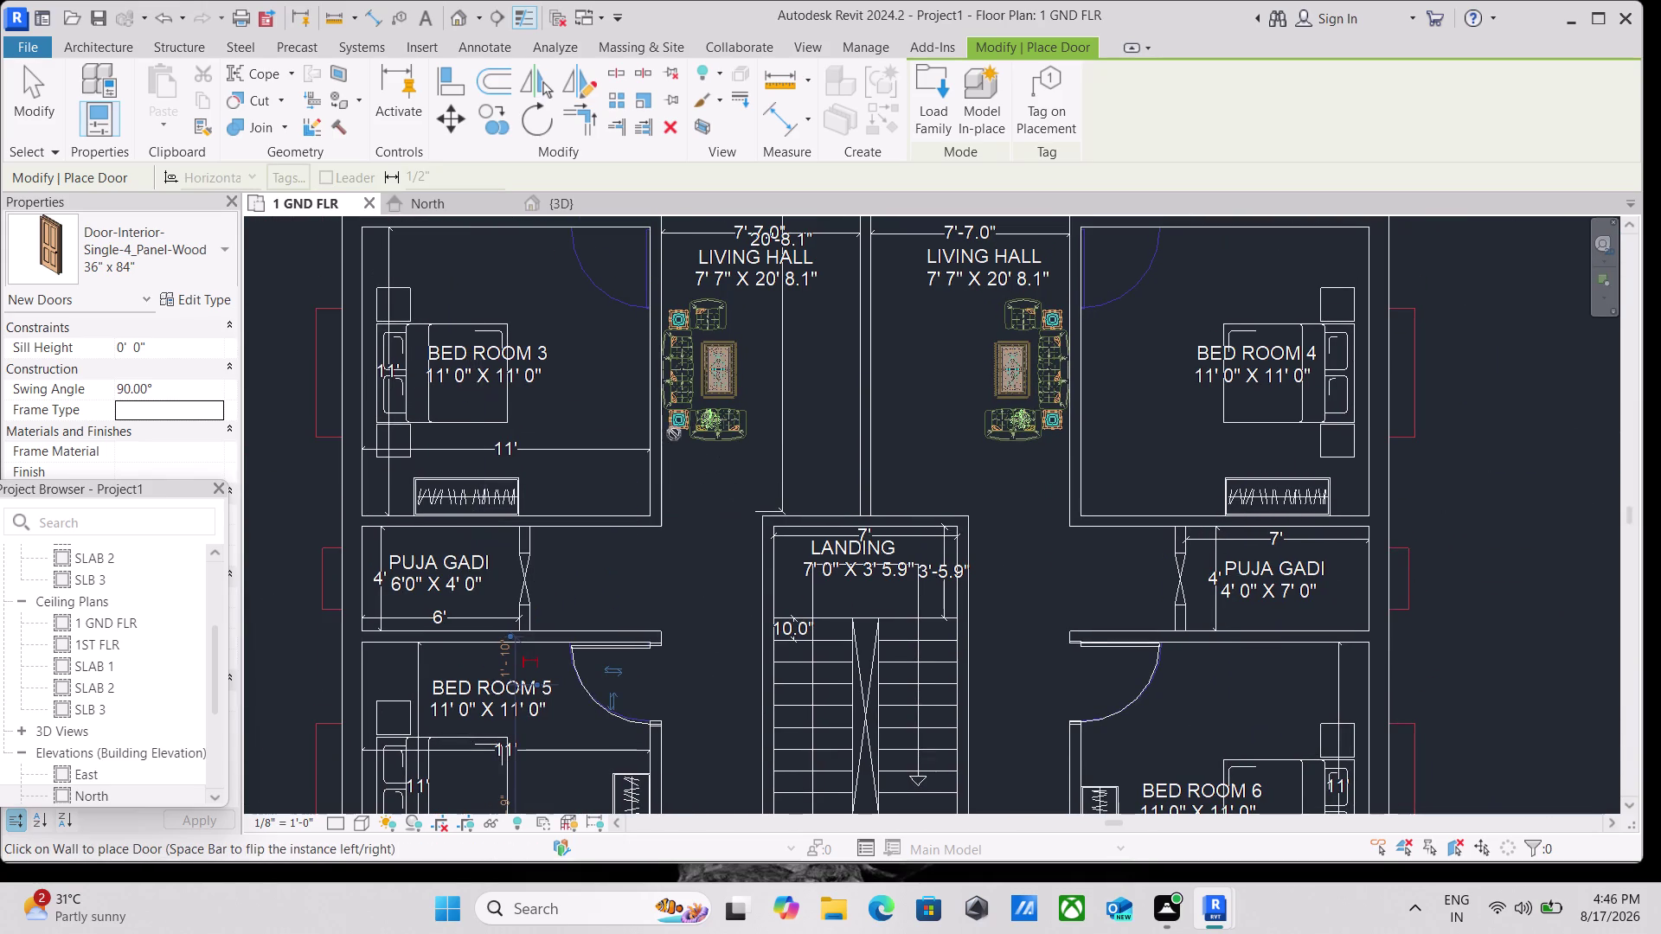
scroll(down, 3)
middle_drag(577, 421, 601, 534)
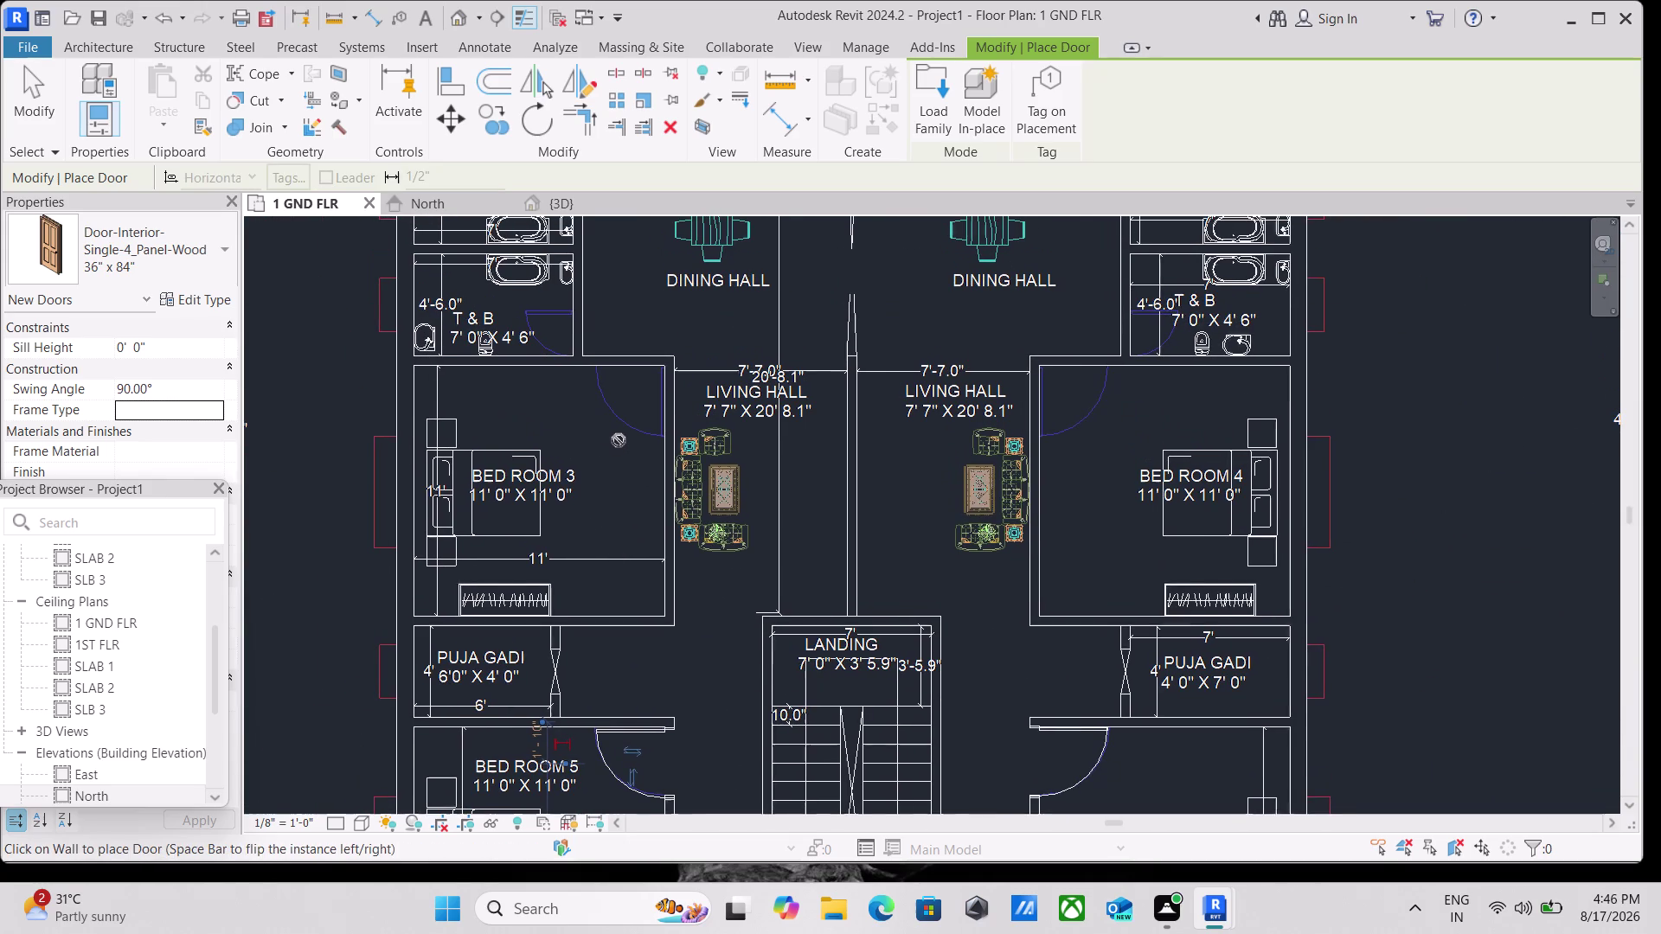
middle_drag(608, 431, 609, 542)
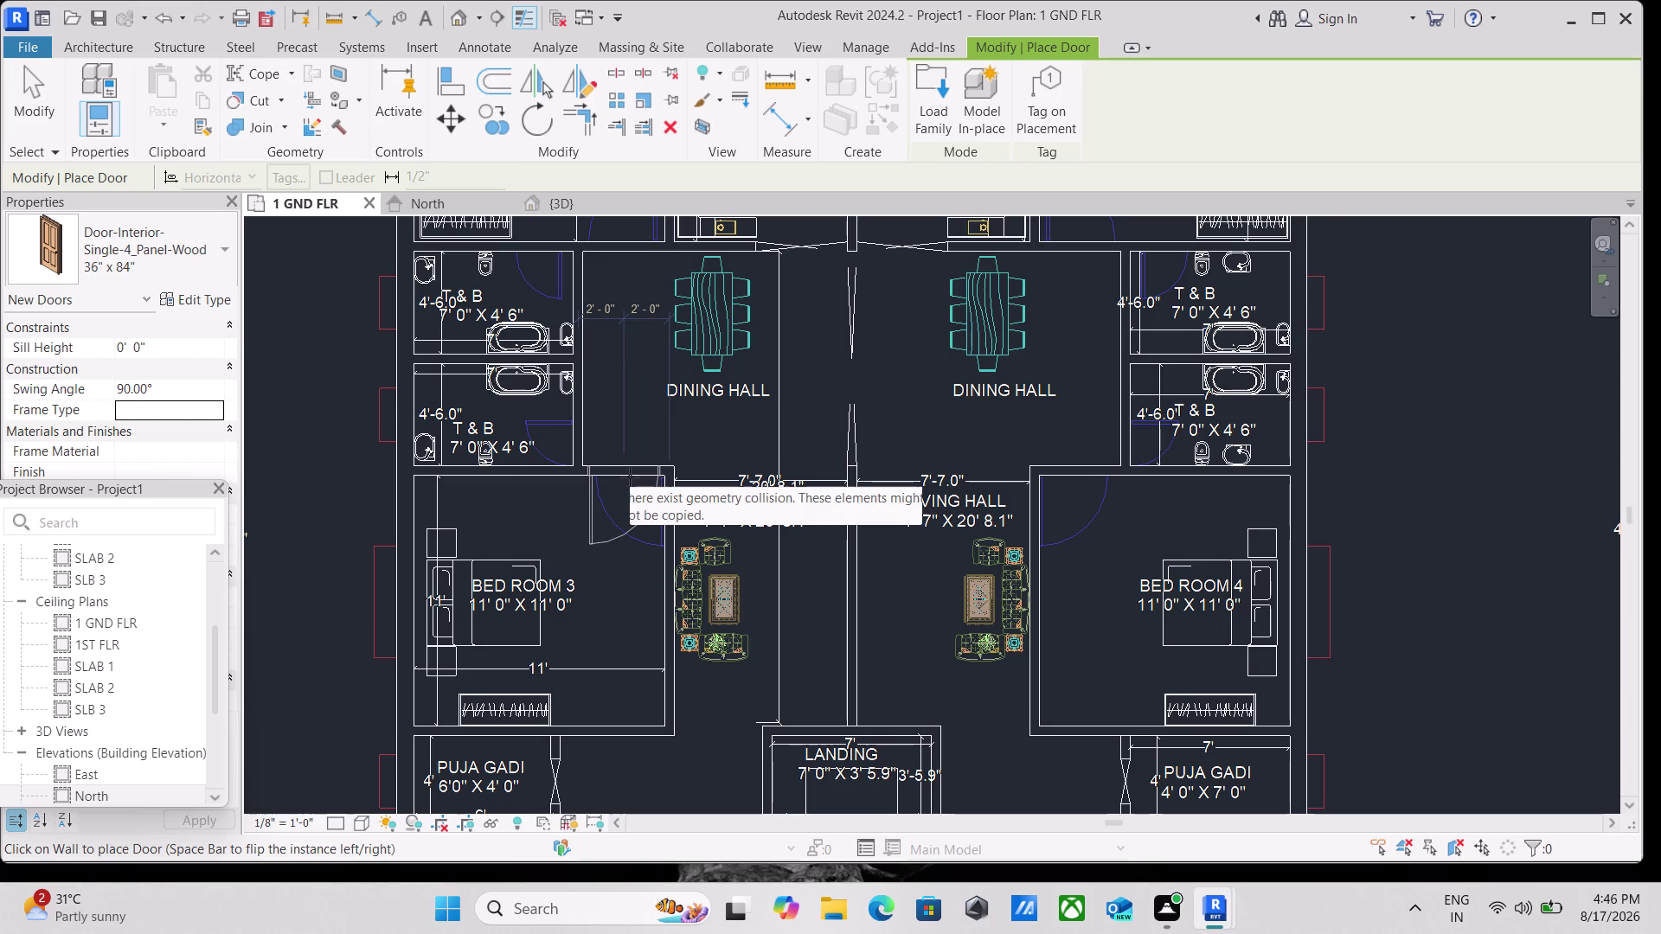
key(space)
scroll(up, 3)
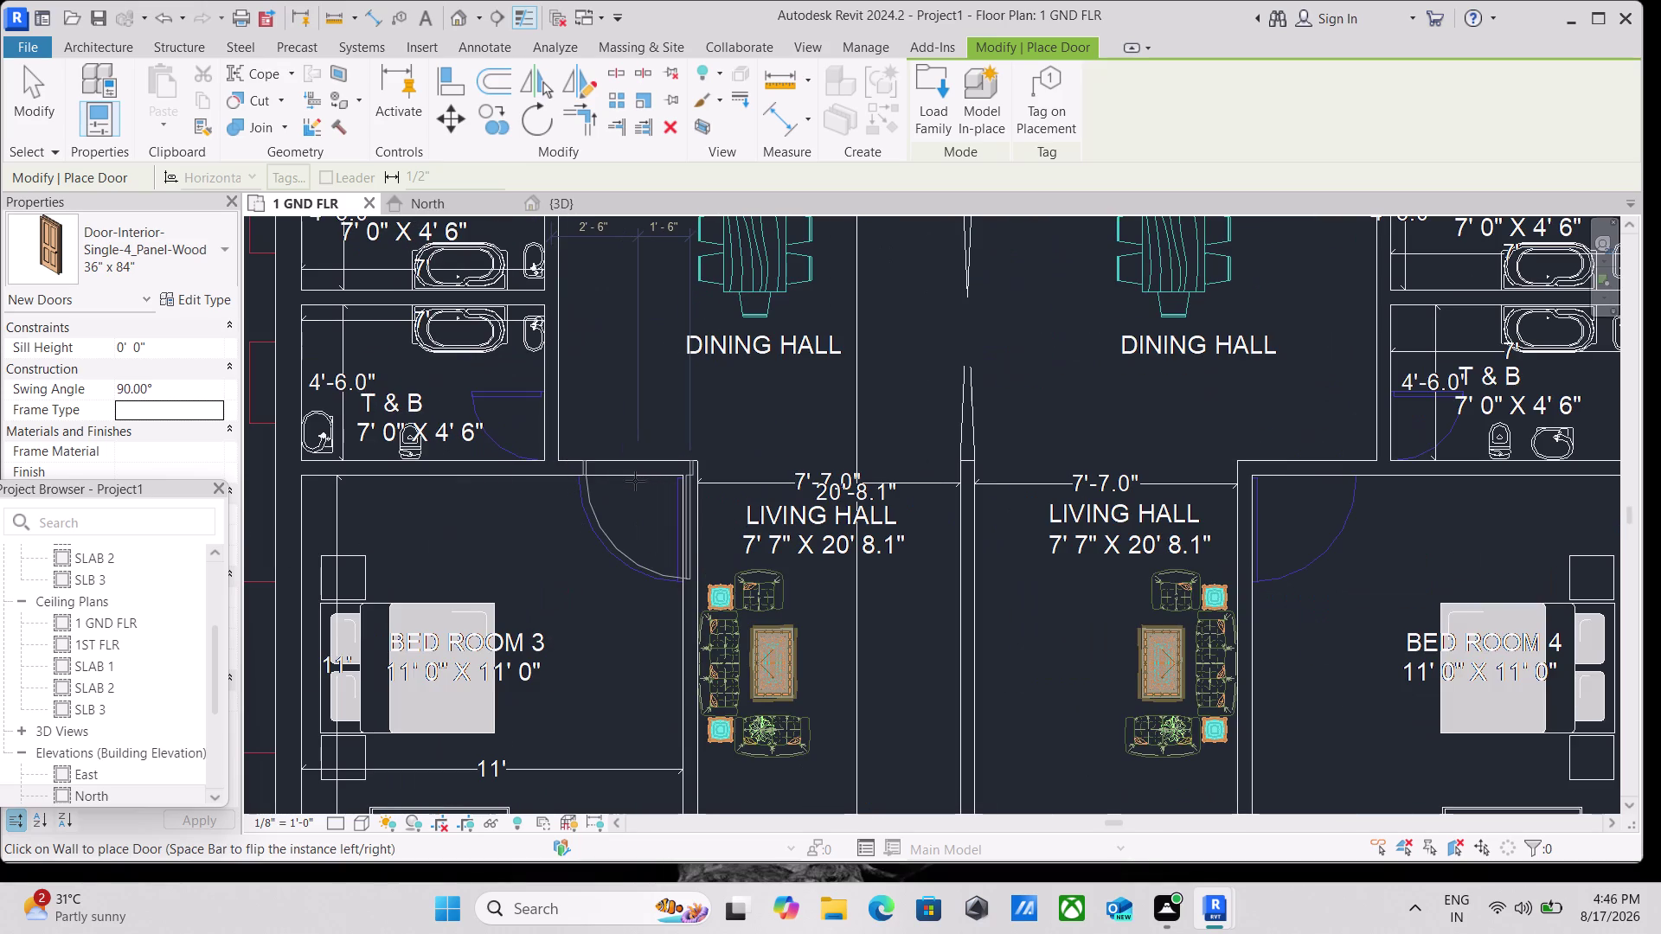
scroll(up, 3)
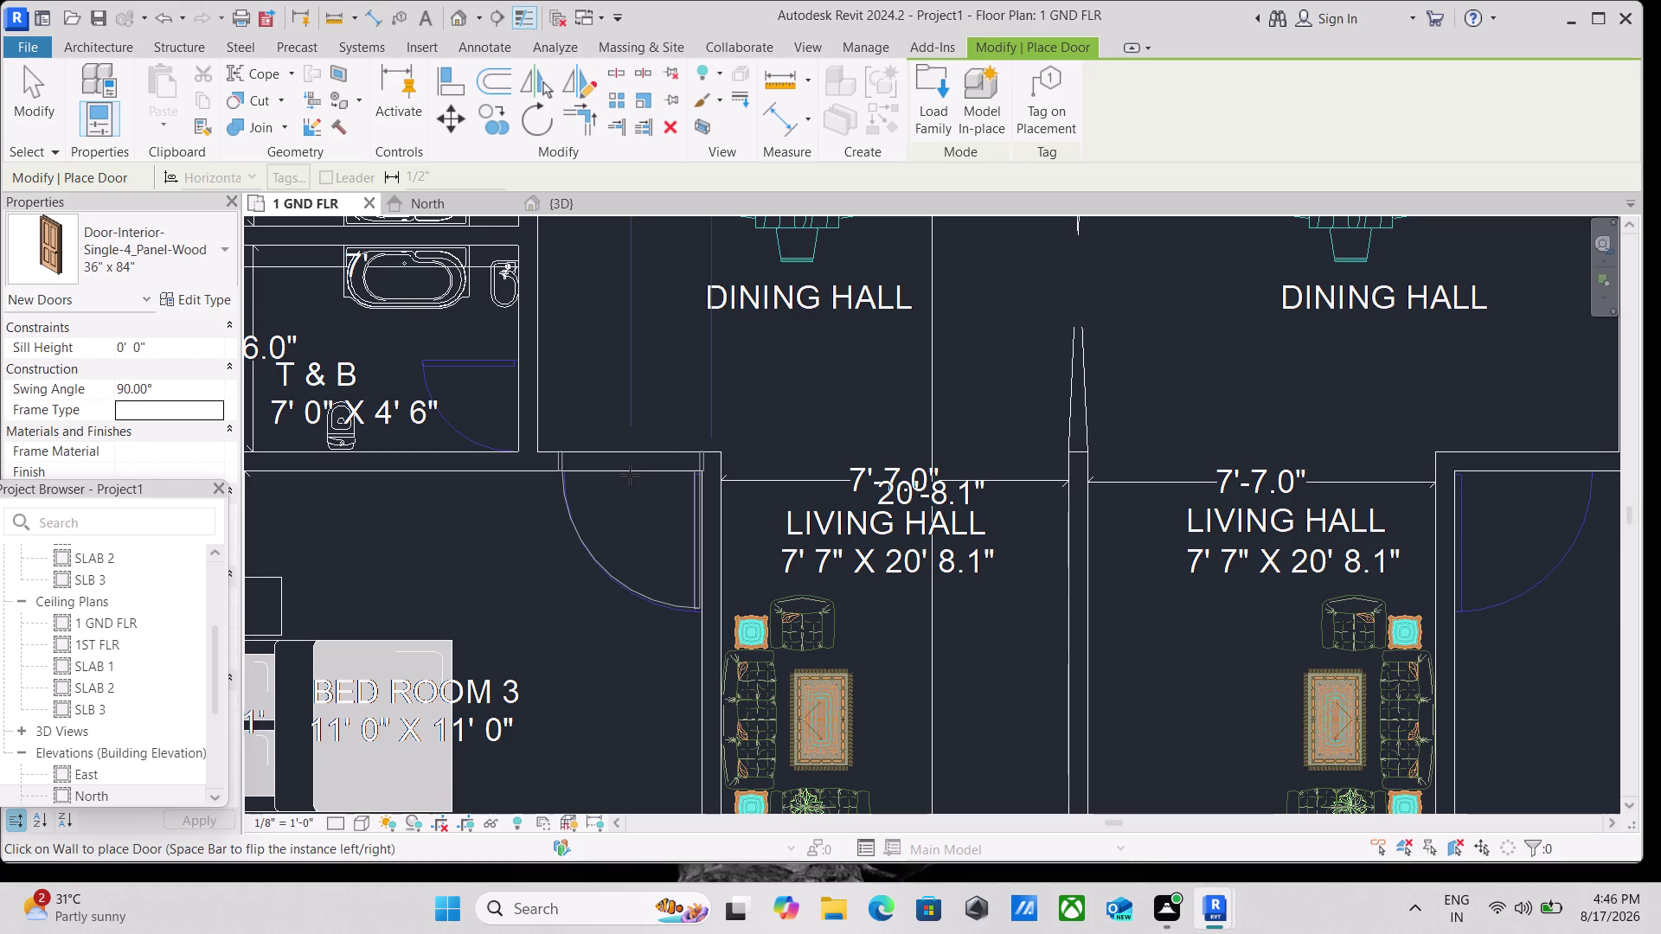
click(629, 475)
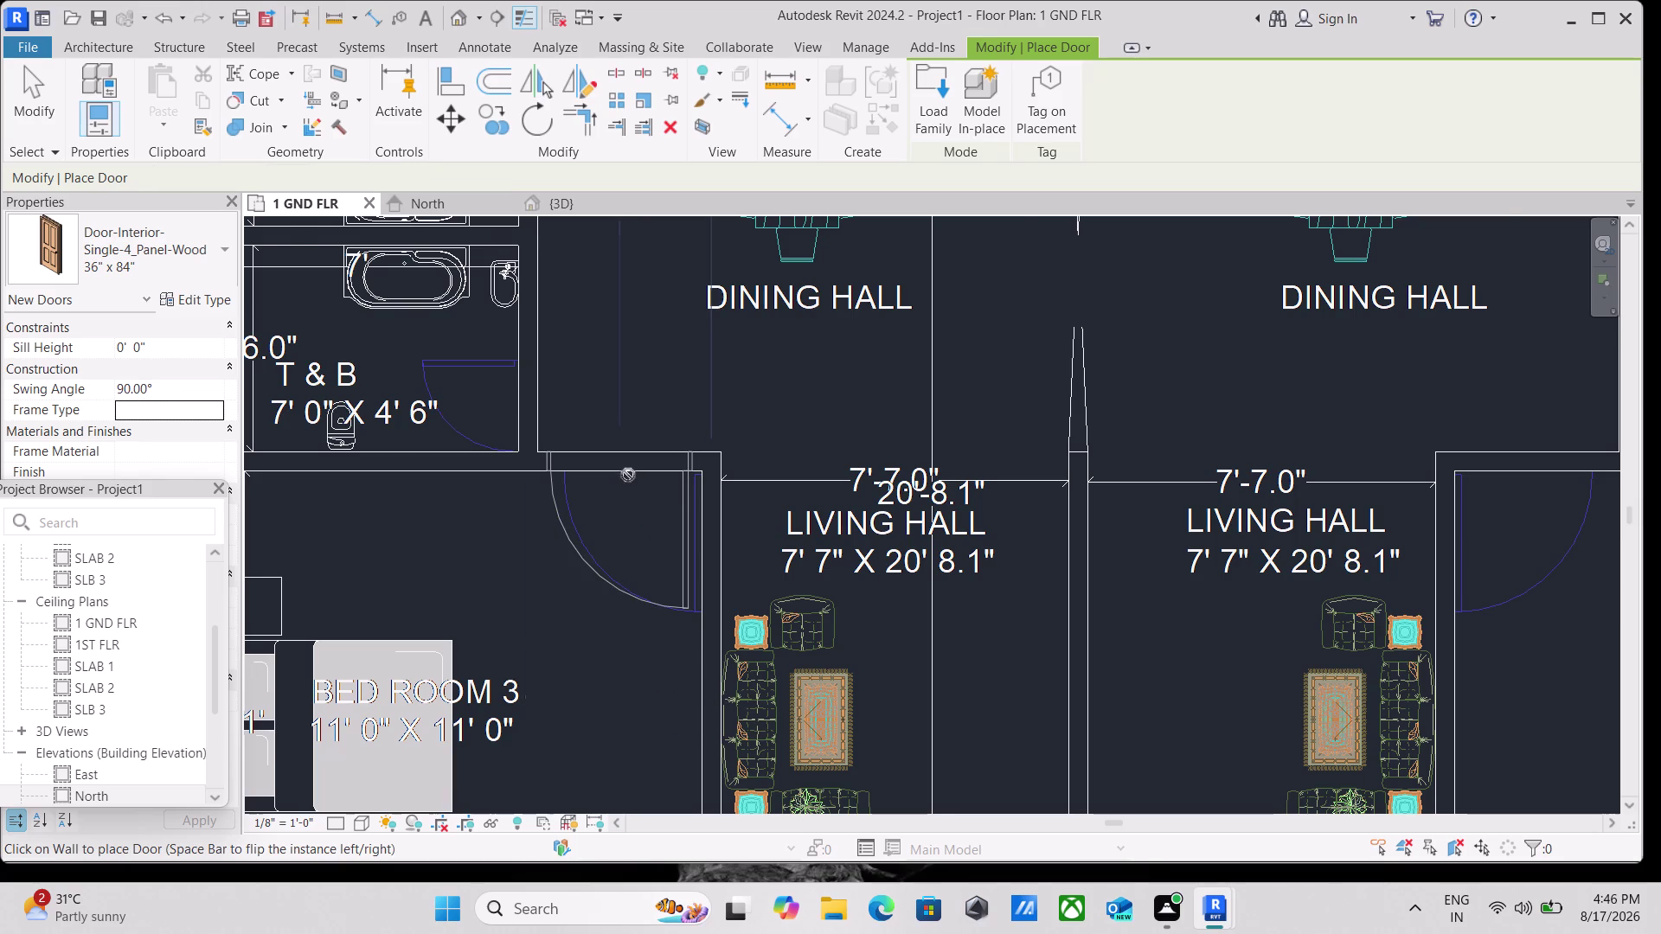
Place a flipped 4-panel door in the Bed Room 4 wall, then pan toward the kitchens.
scroll(down, 3)
scroll(down, 3)
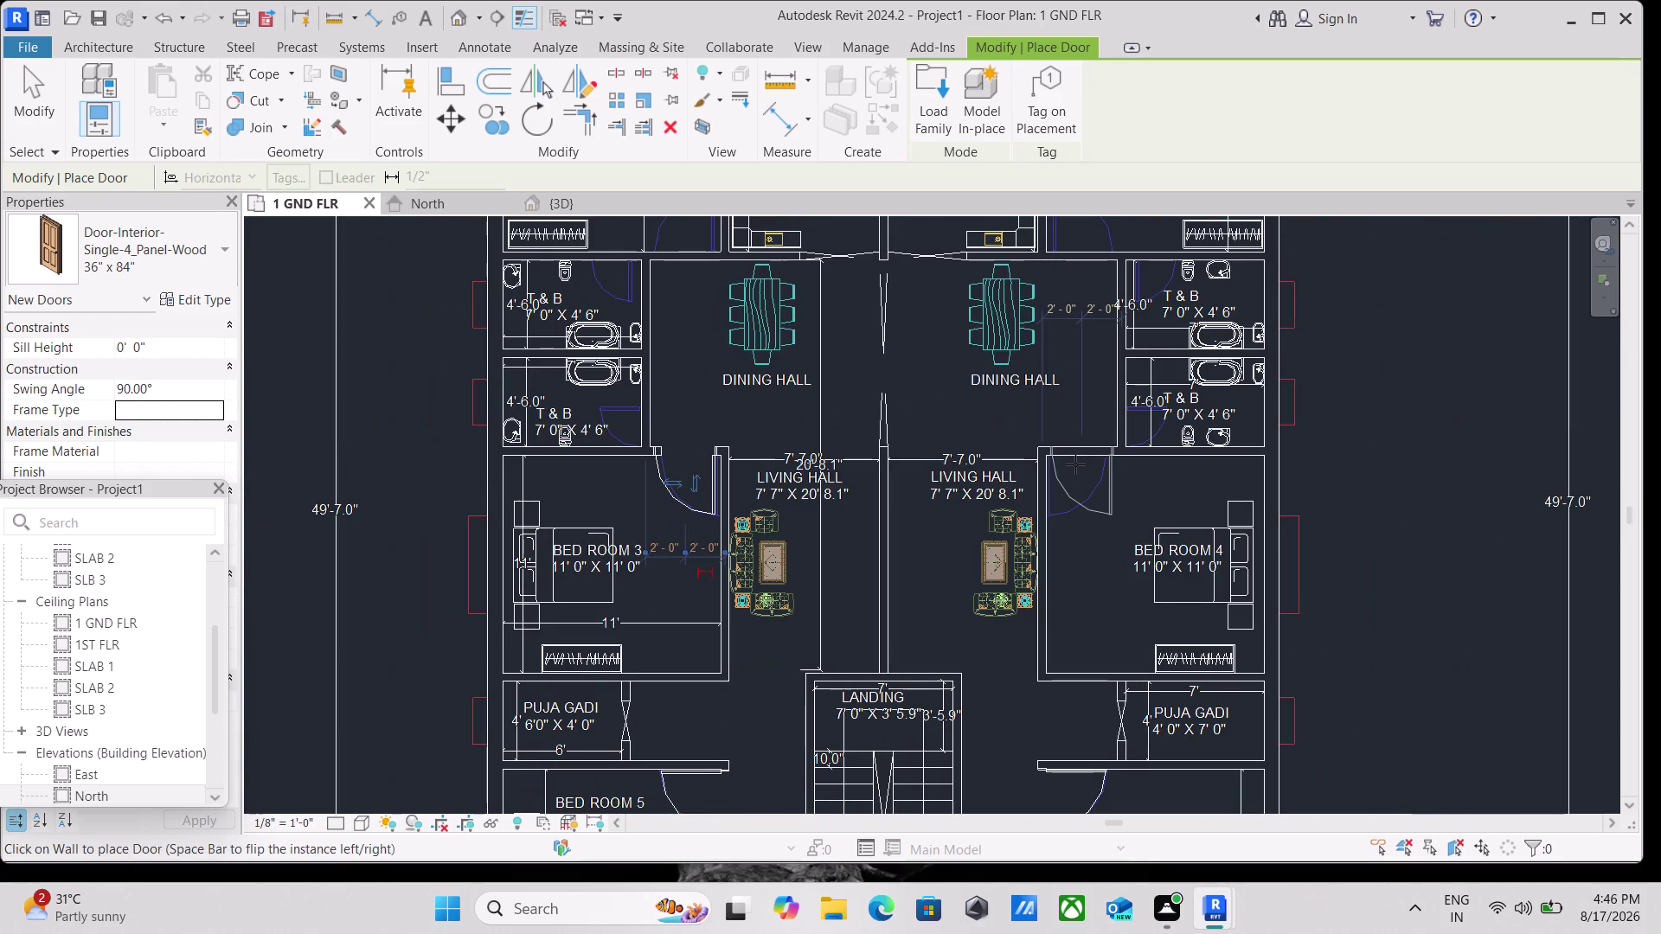
key(space)
scroll(up, 3)
scroll(up, 3)
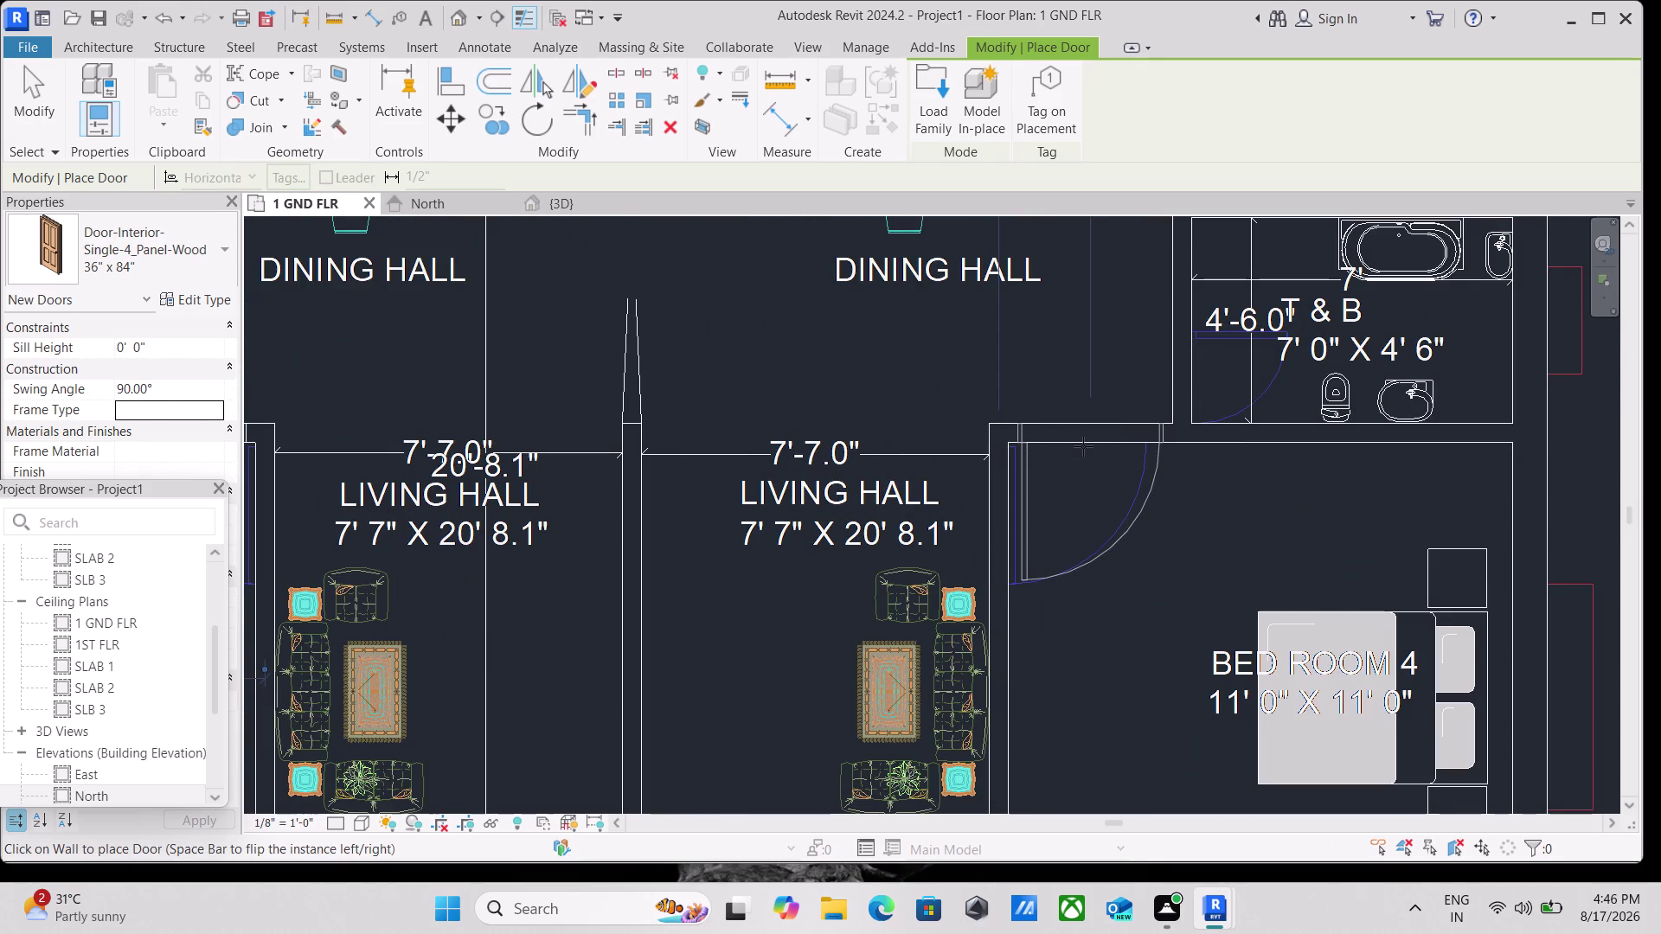
click(1081, 446)
scroll(down, 3)
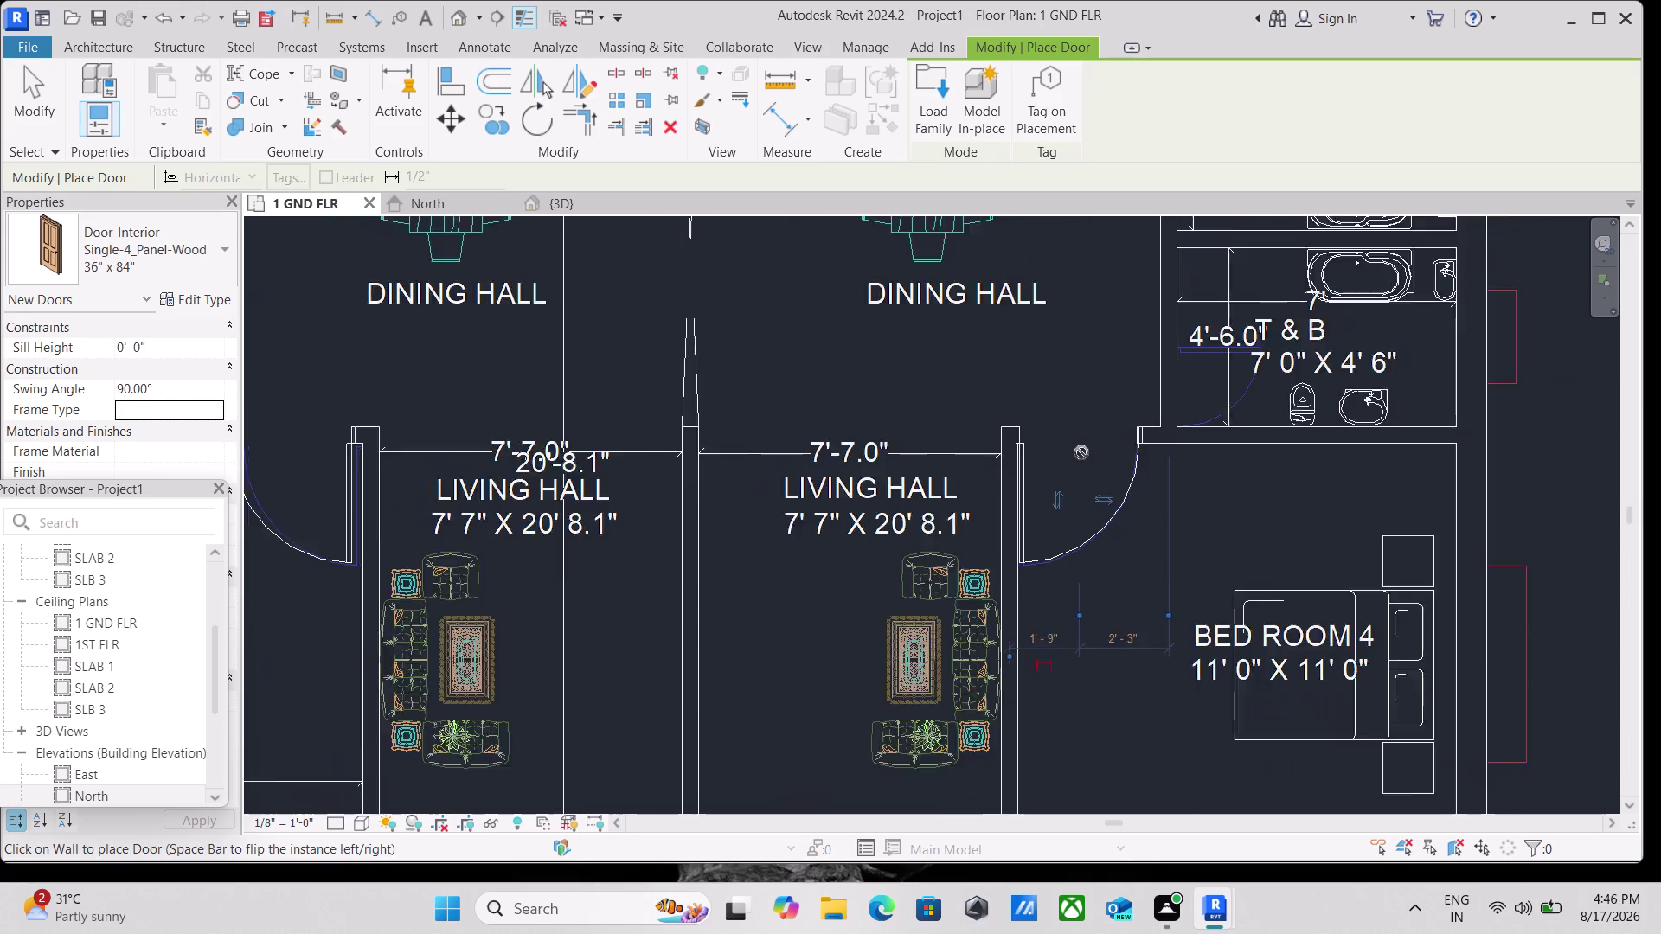
scroll(down, 3)
scroll(down, 3)
middle_drag(989, 369, 996, 554)
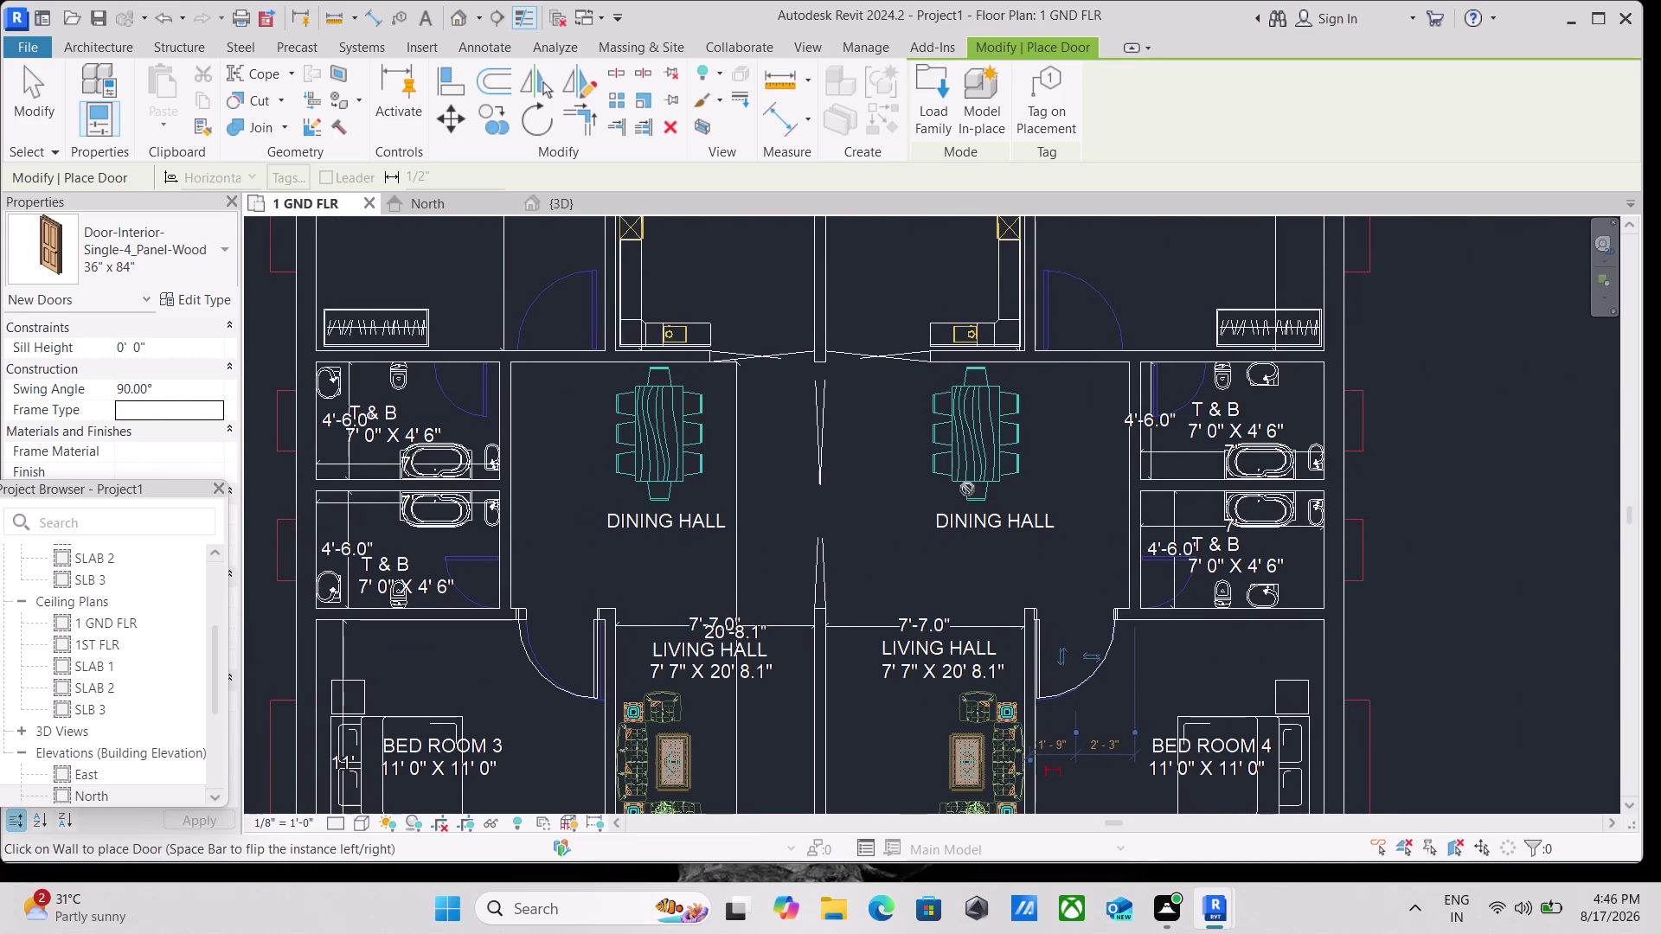
scroll(down, 3)
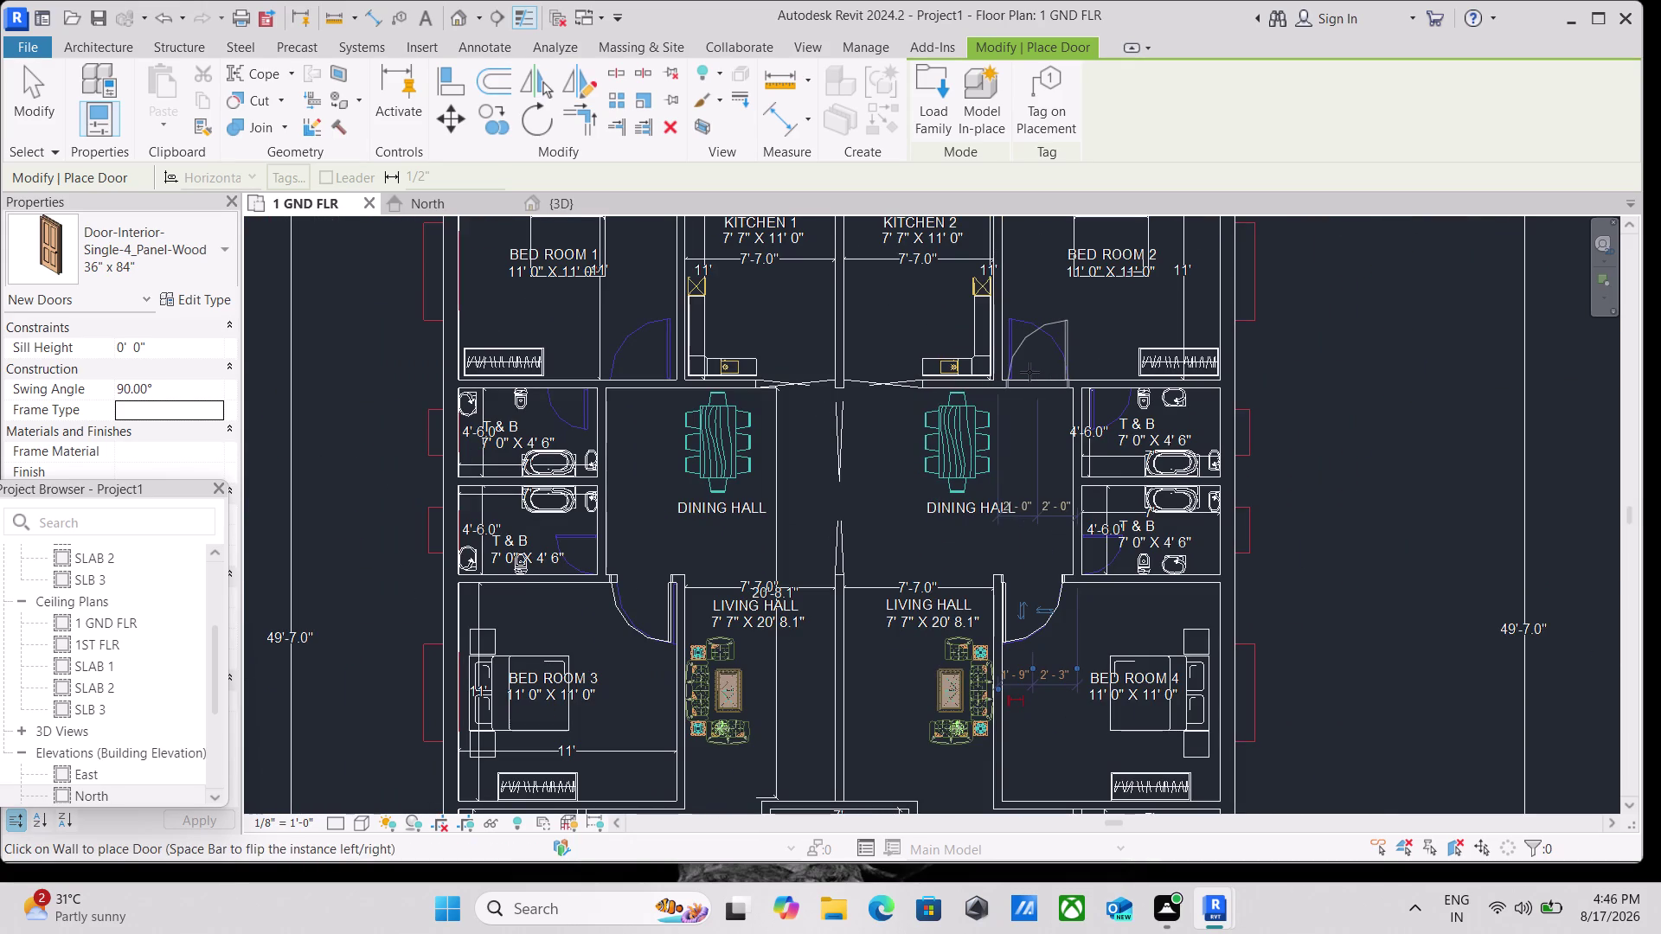
Place flipped 4-panel interior doors in the Bed Room 2 and Bed Room 1 walls.
key(space)
scroll(up, 3)
scroll(up, 3)
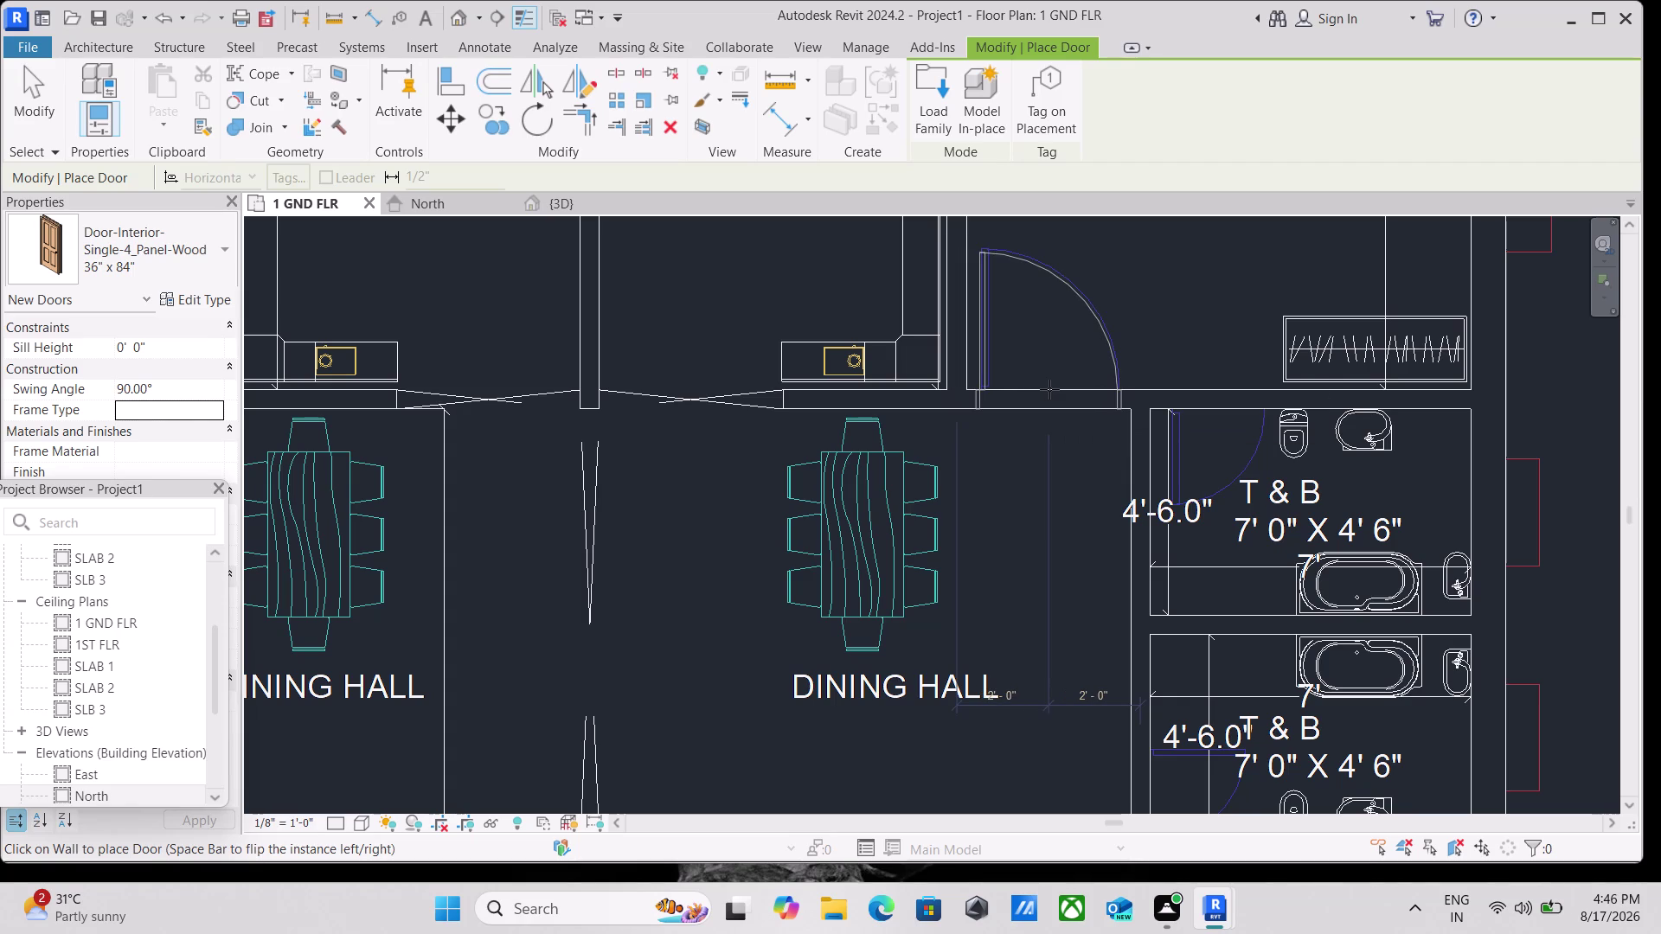
click(1050, 389)
scroll(down, 3)
scroll(down, 3)
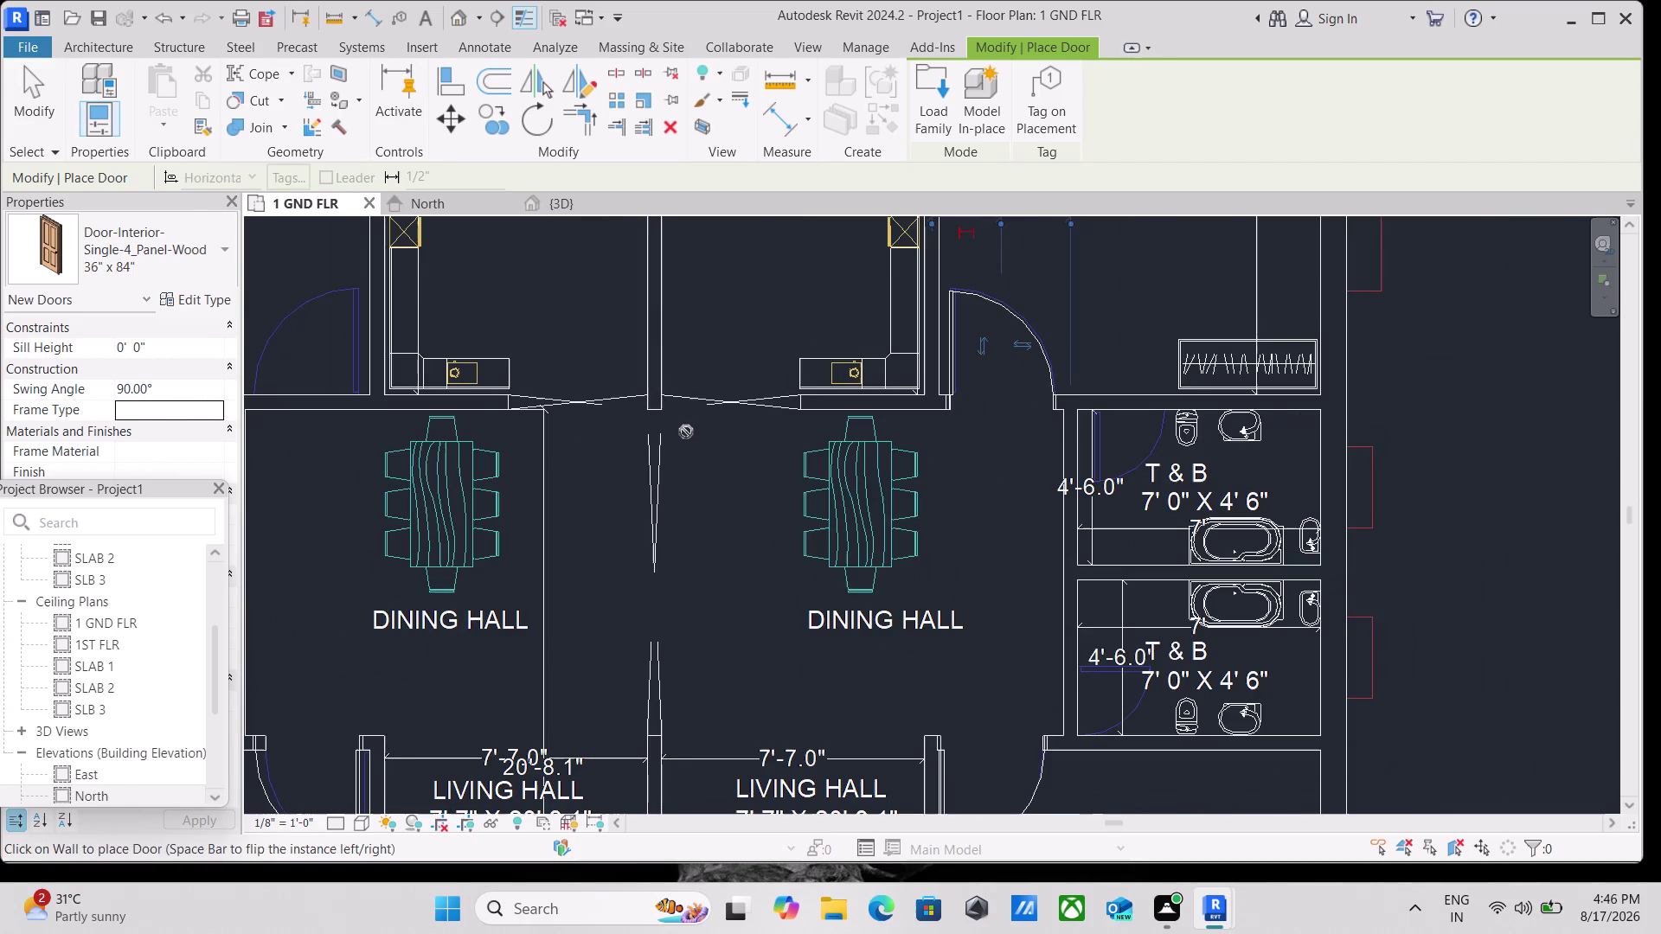
scroll(down, 3)
scroll(up, 3)
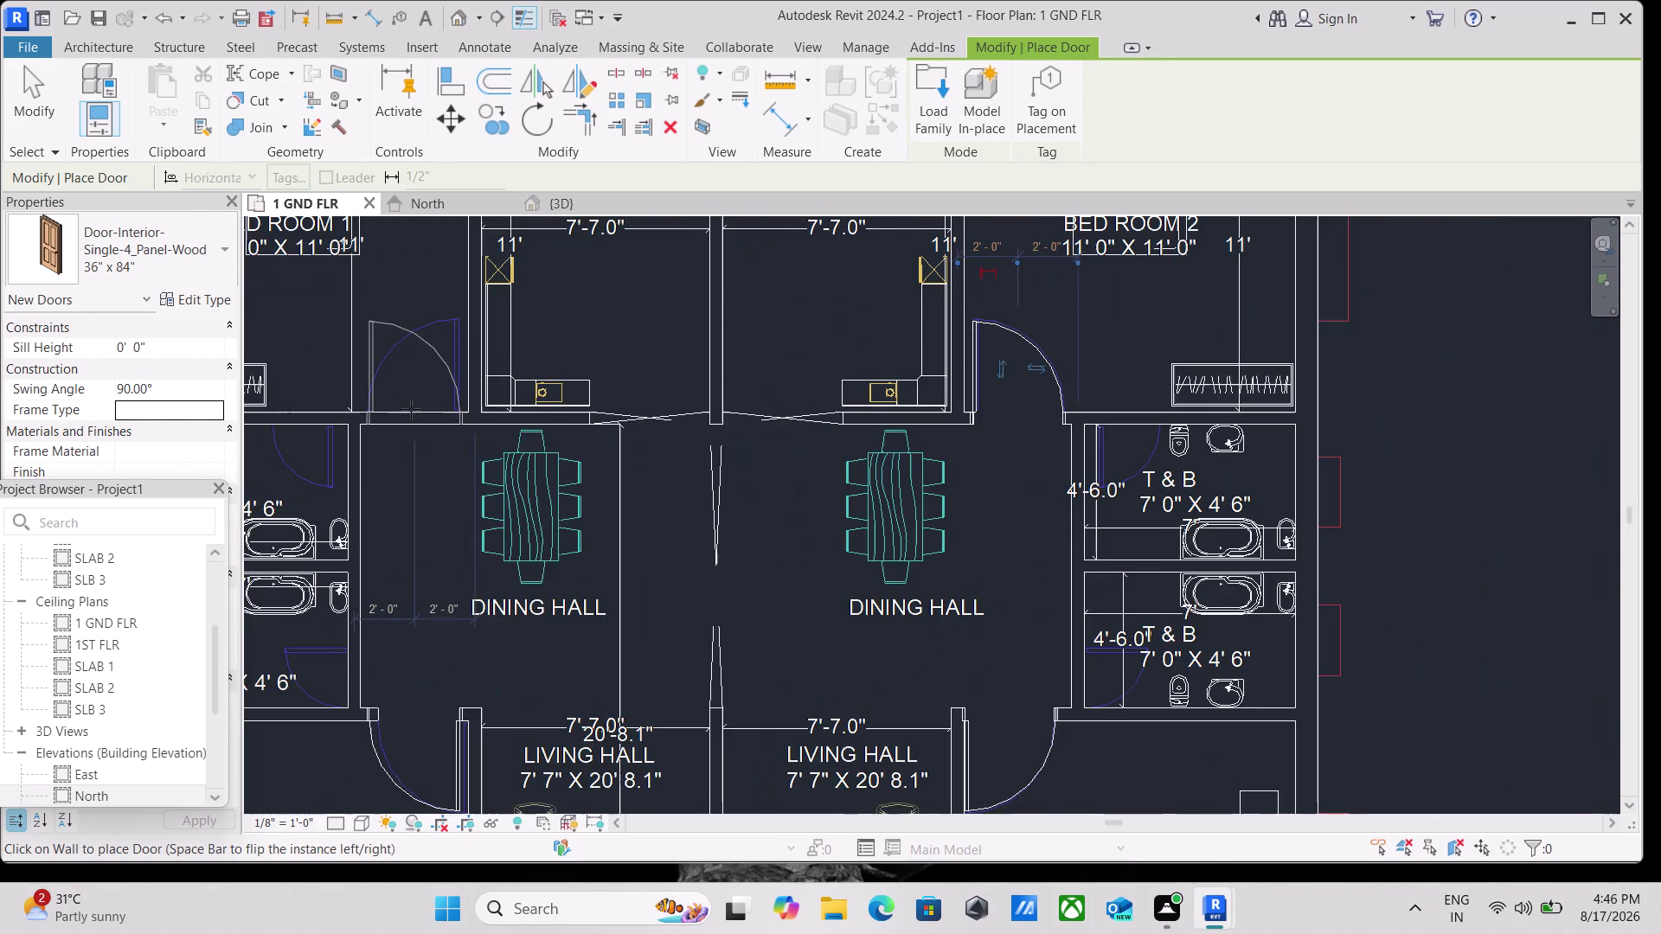
middle_drag(411, 410, 598, 469)
scroll(up, 3)
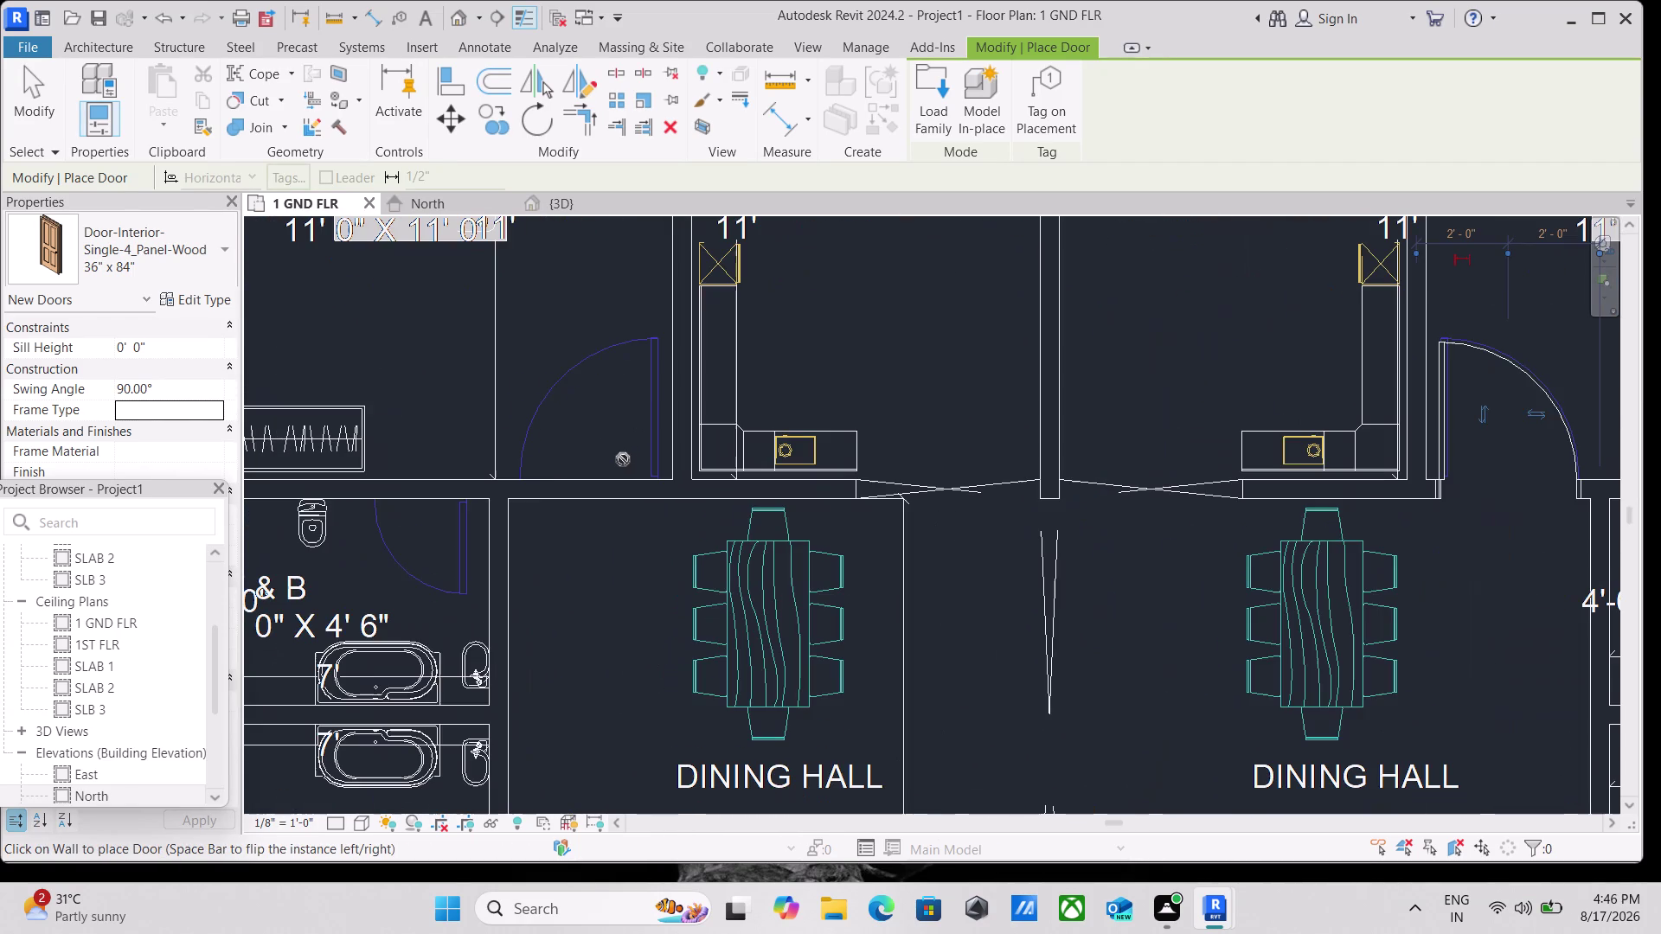
key(space)
scroll(up, 3)
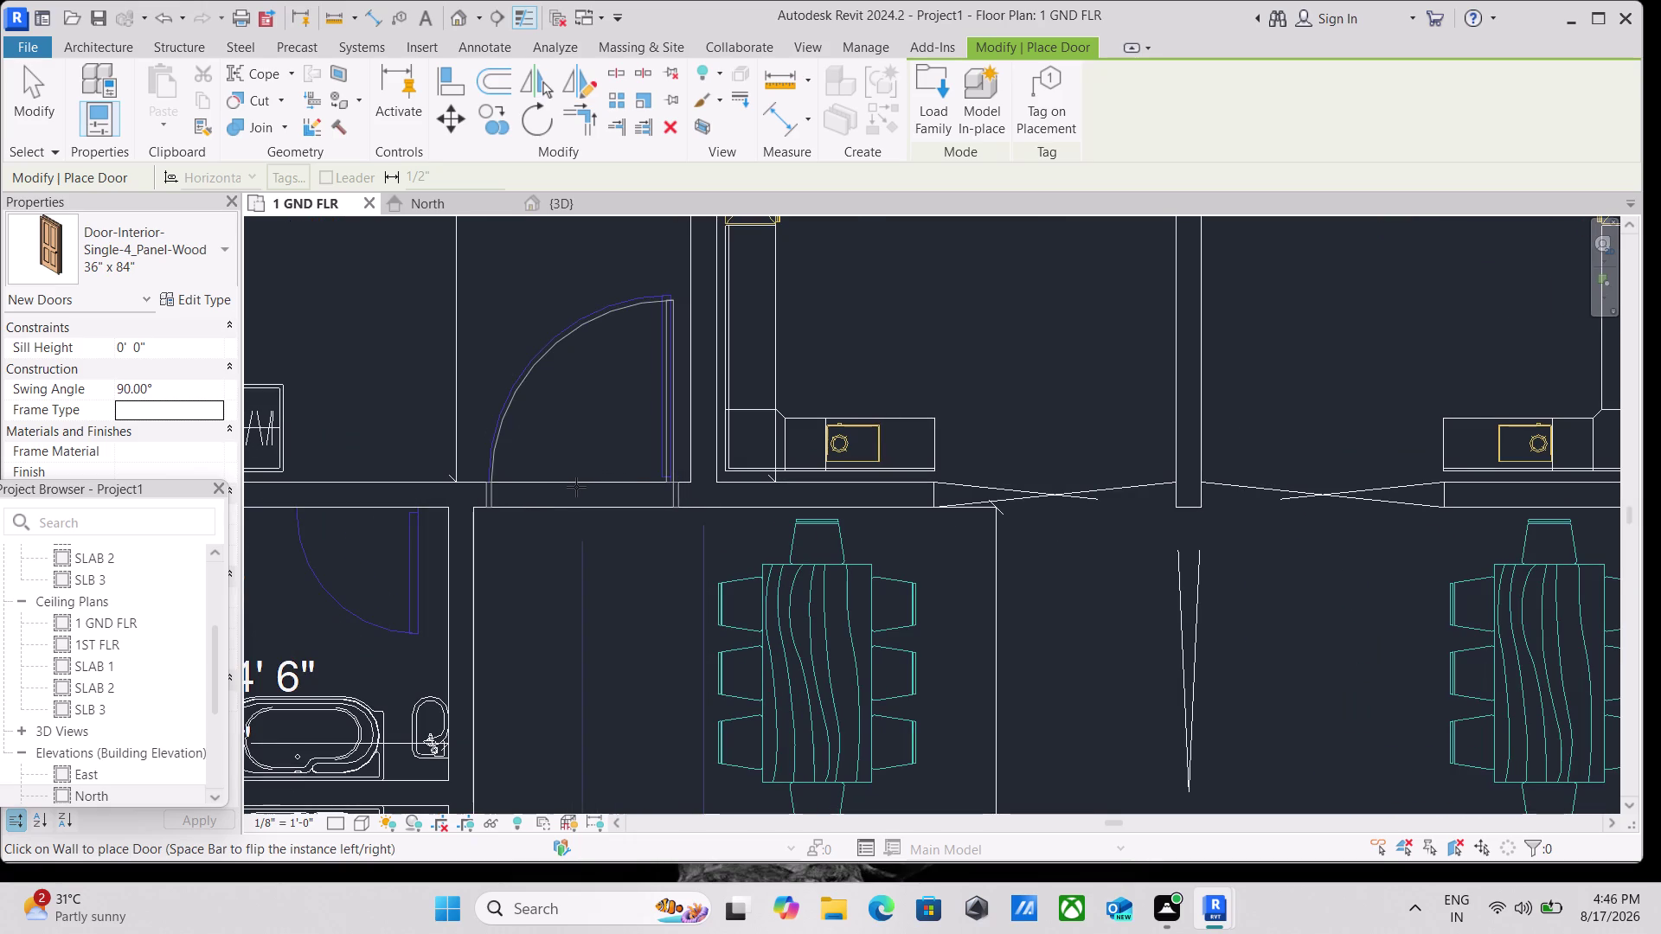
click(578, 487)
Zoom out and reopen the Residential door family loader.
scroll(down, 3)
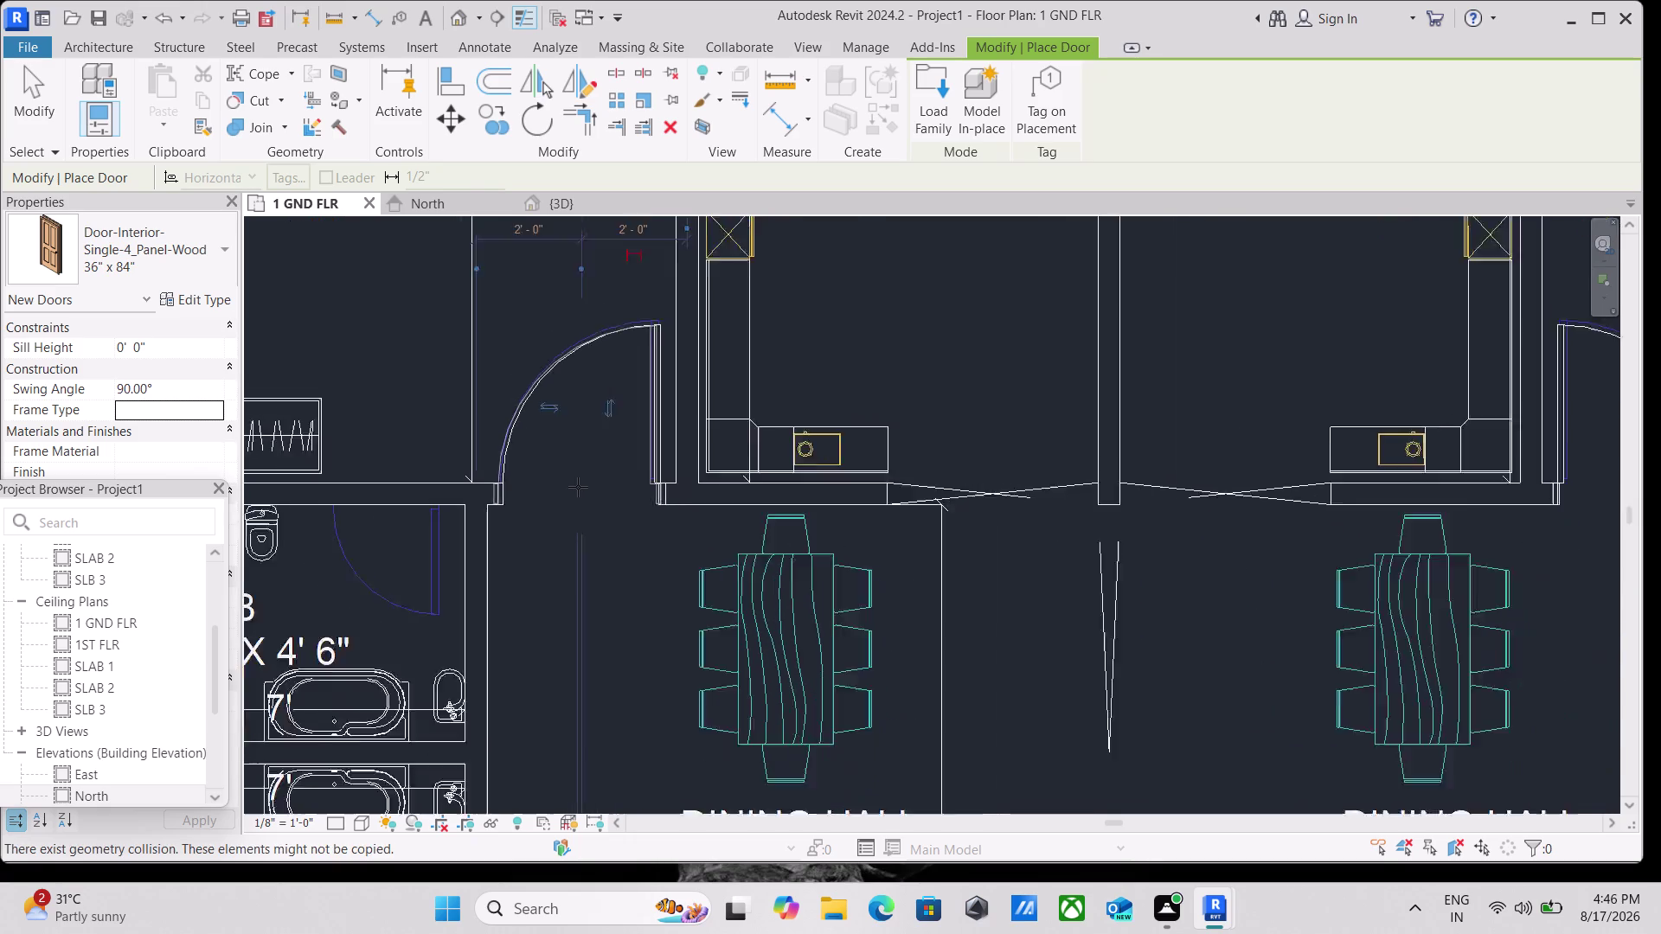
scroll(down, 3)
scroll(down, 3)
scroll(down, 3)
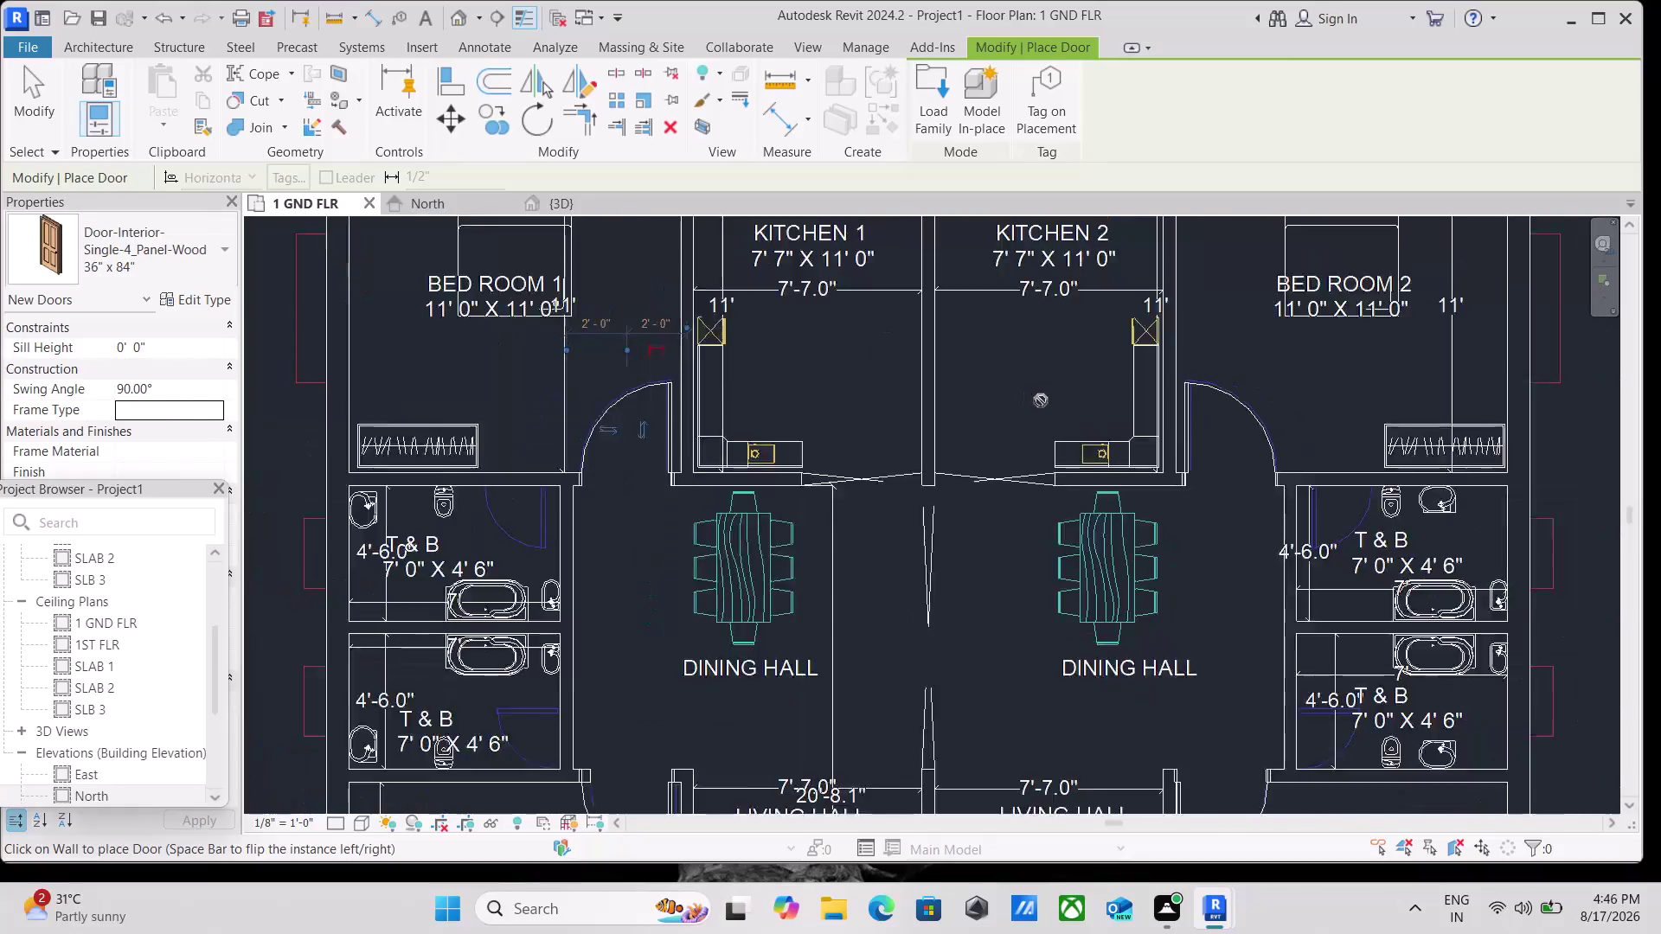
scroll(down, 3)
scroll(down, 3)
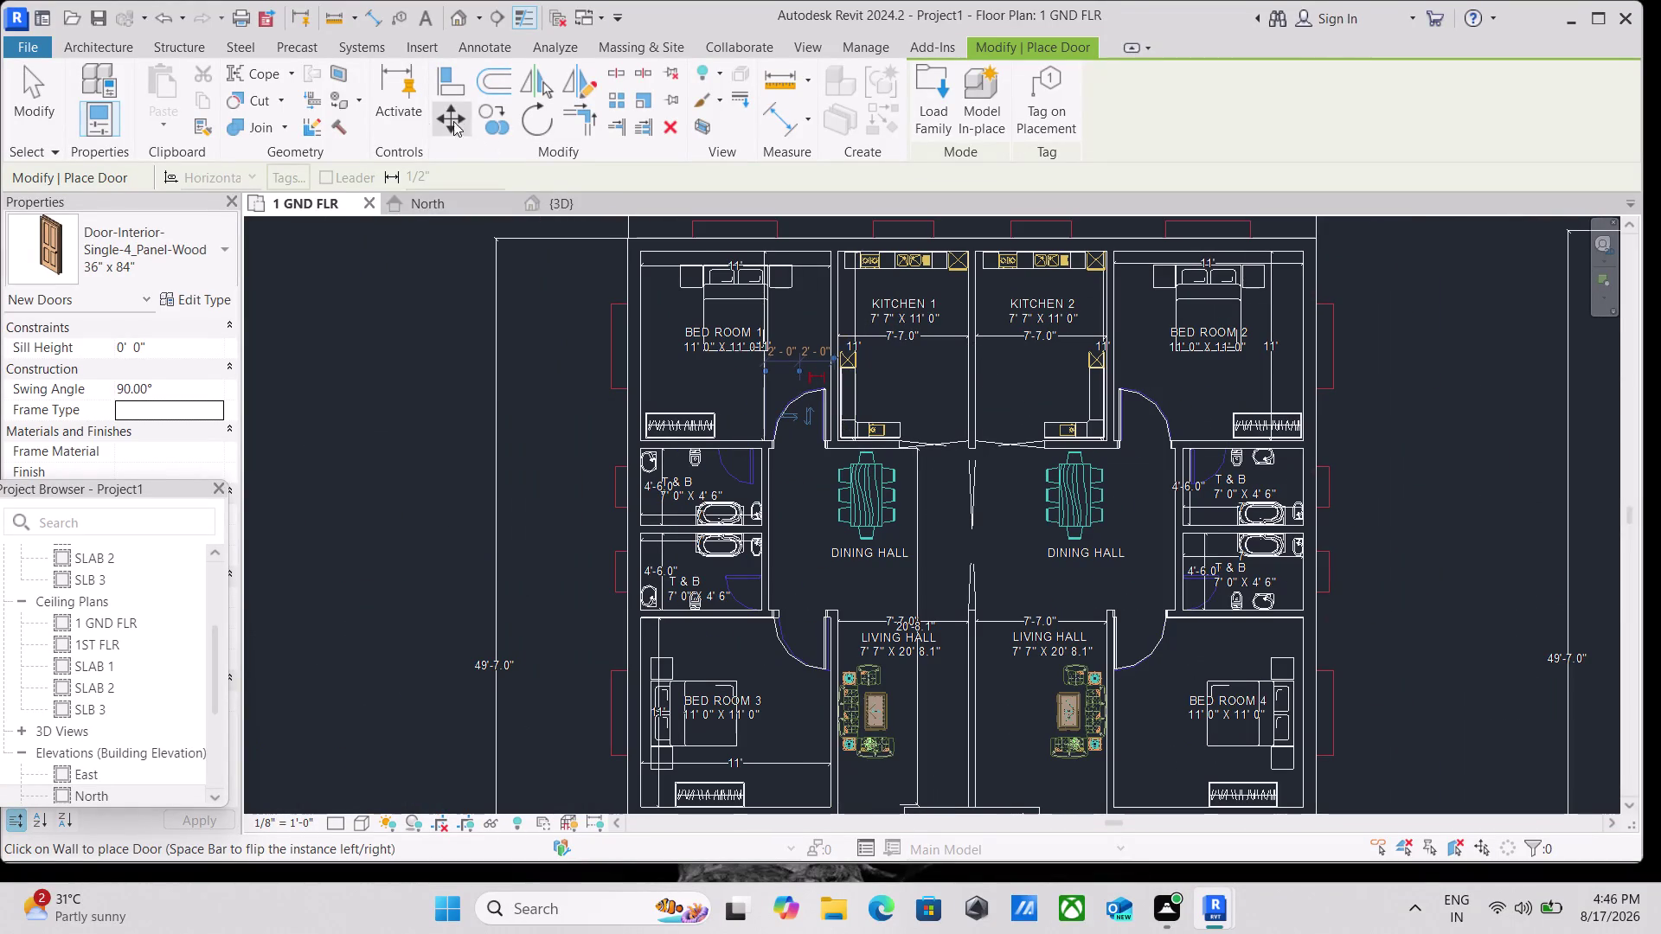
click(930, 124)
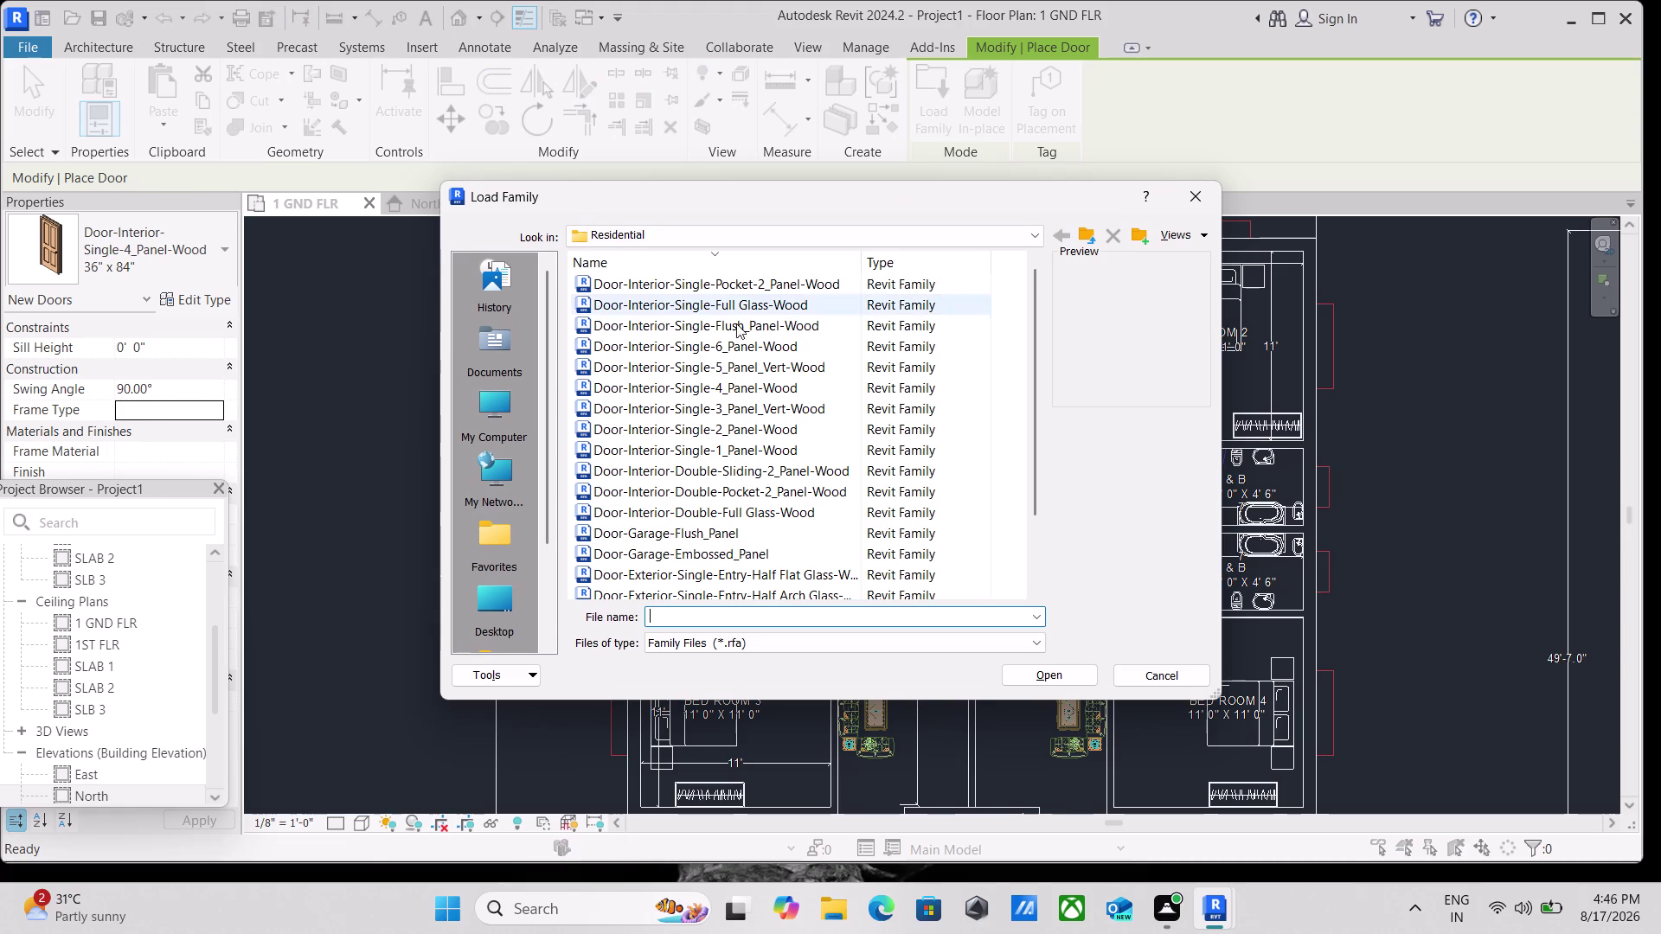
Preview the interior door families and load Door-Interior-Single-Flush_Panel-Wood.
click(747, 315)
click(747, 306)
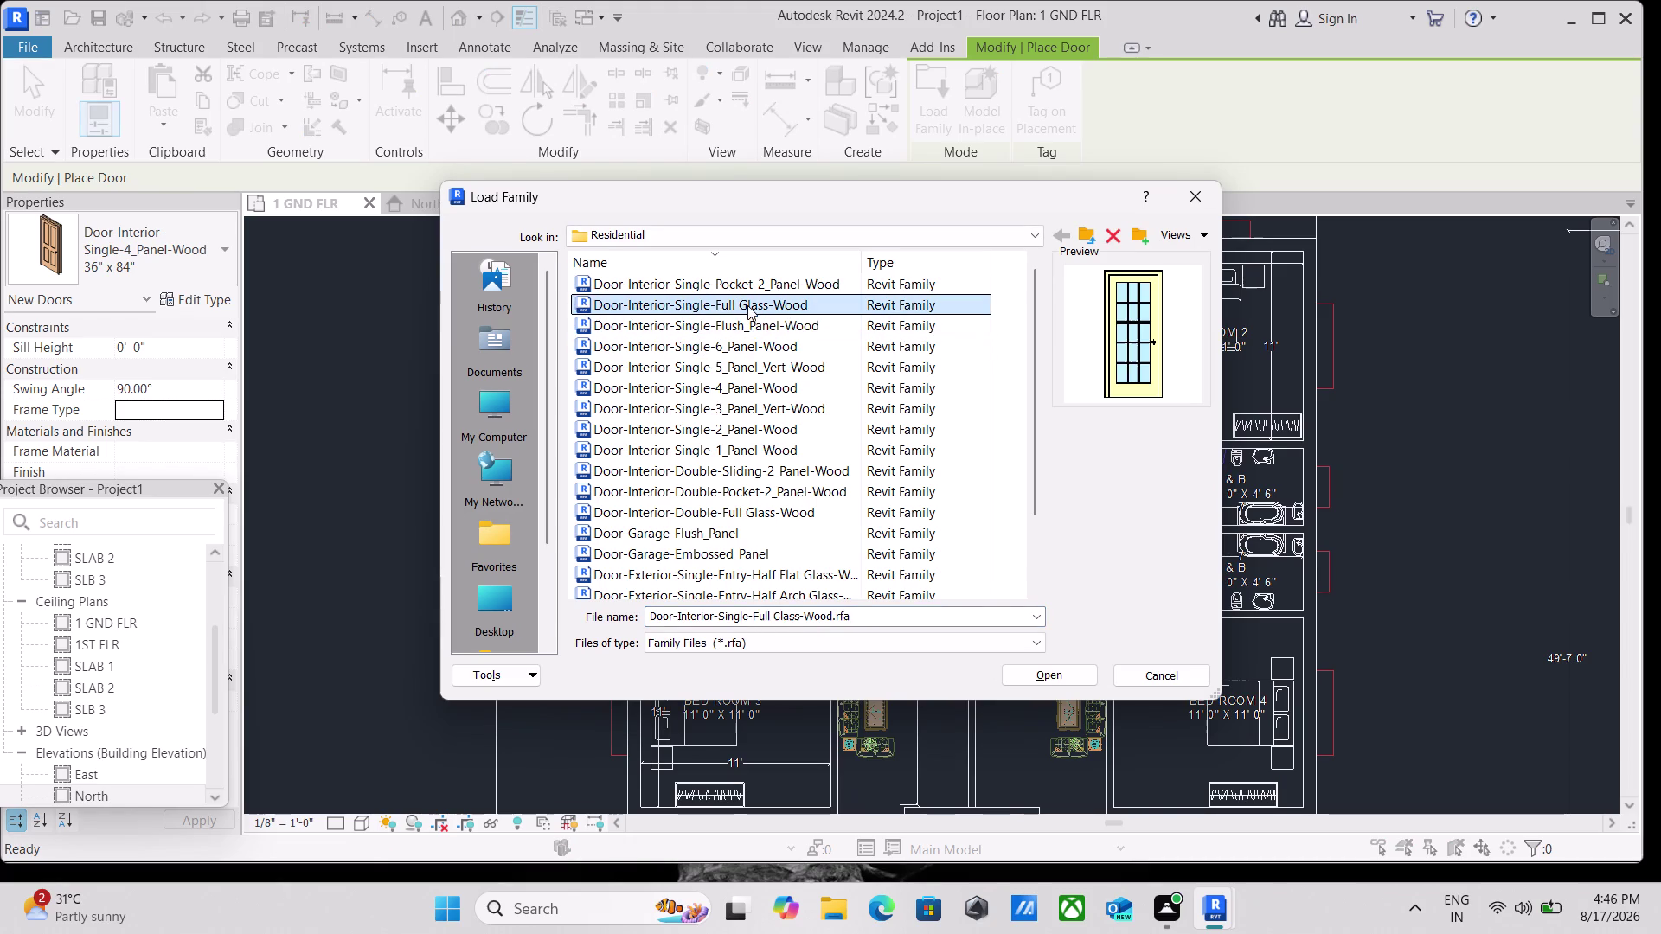
click(751, 322)
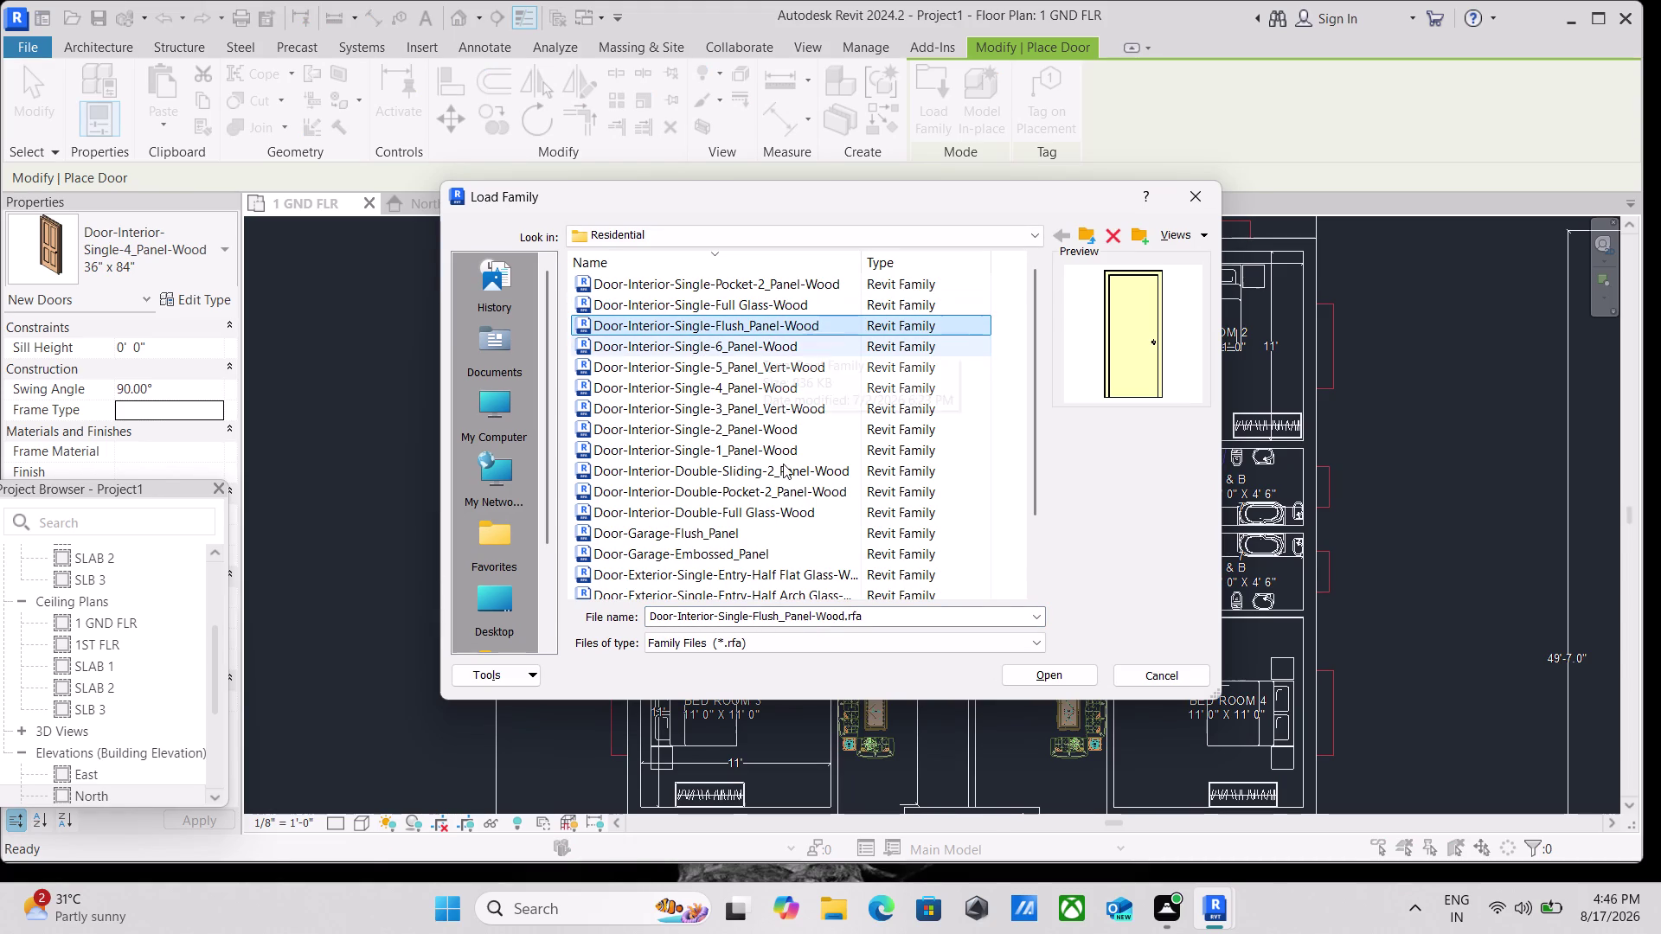
click(1048, 678)
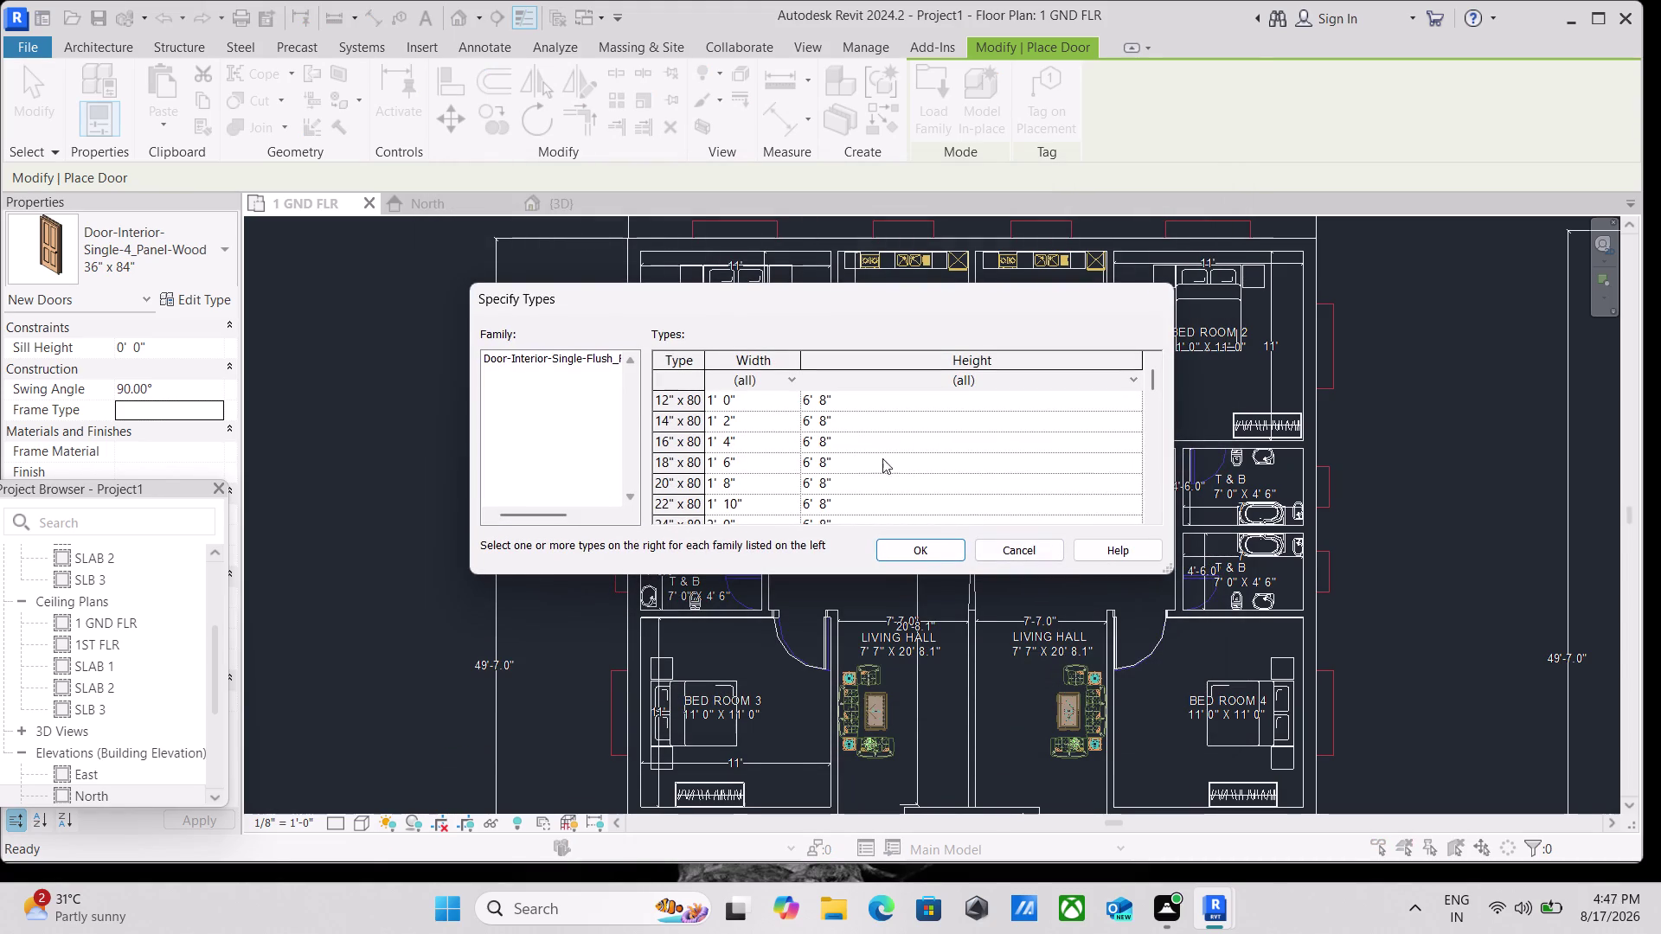
Select the 24" x 84" flush panel type, confirm it, and zoom in beside the bathrooms.
scroll(down, 3)
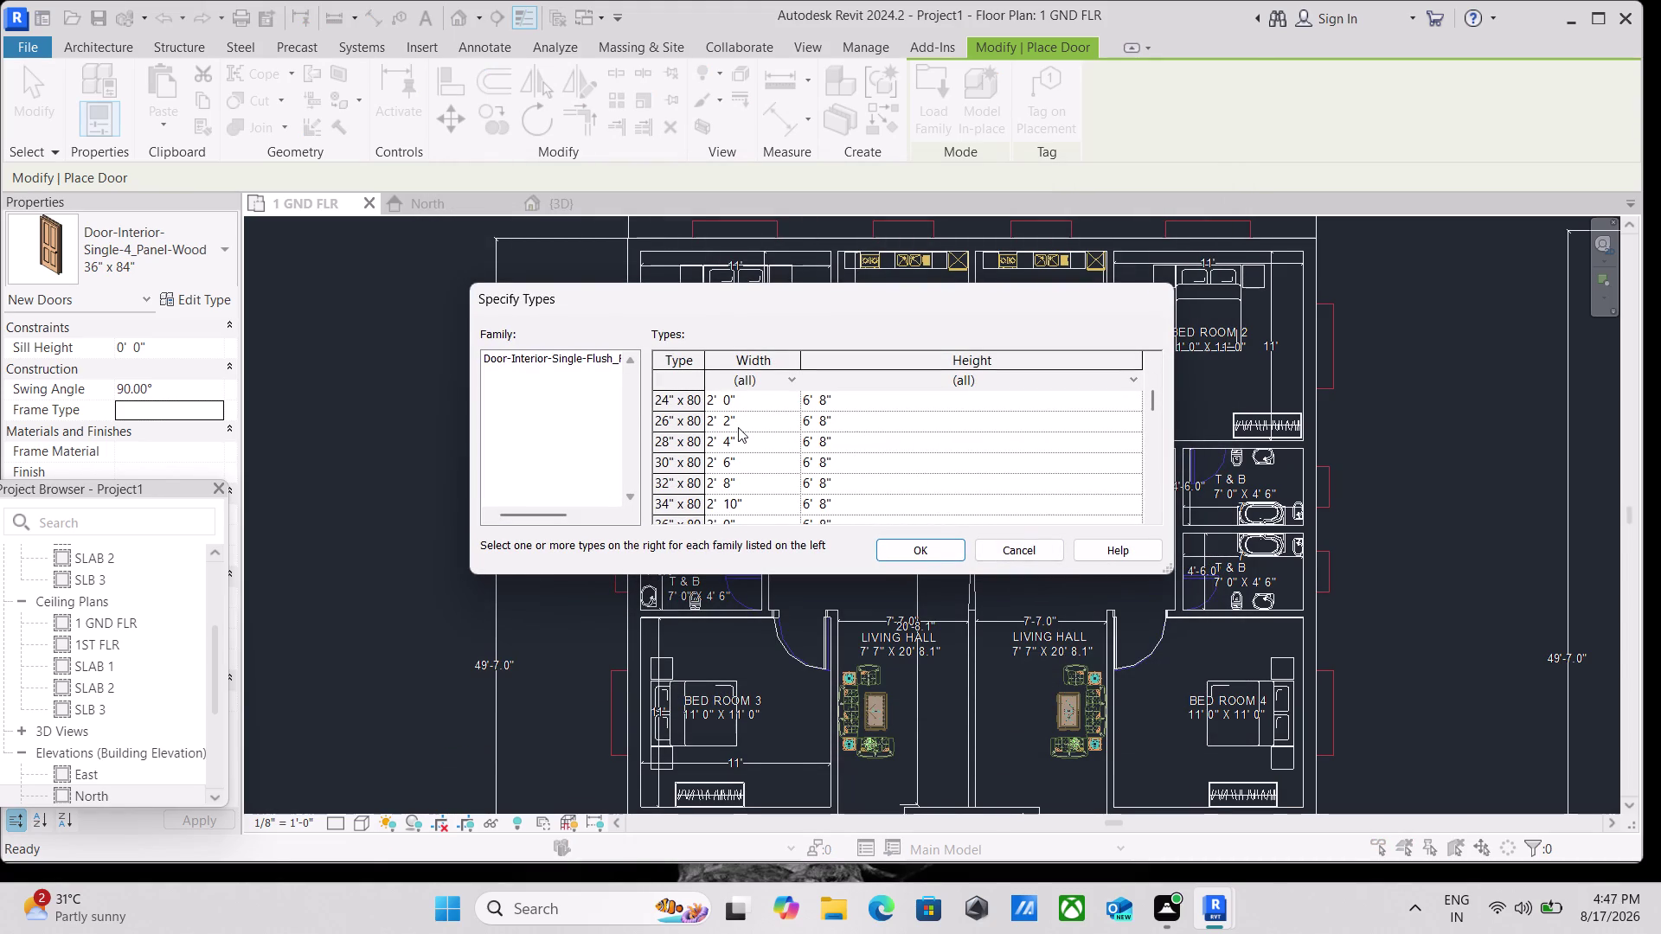
scroll(up, 3)
scroll(down, 3)
scroll(down, 3)
scroll(up, 3)
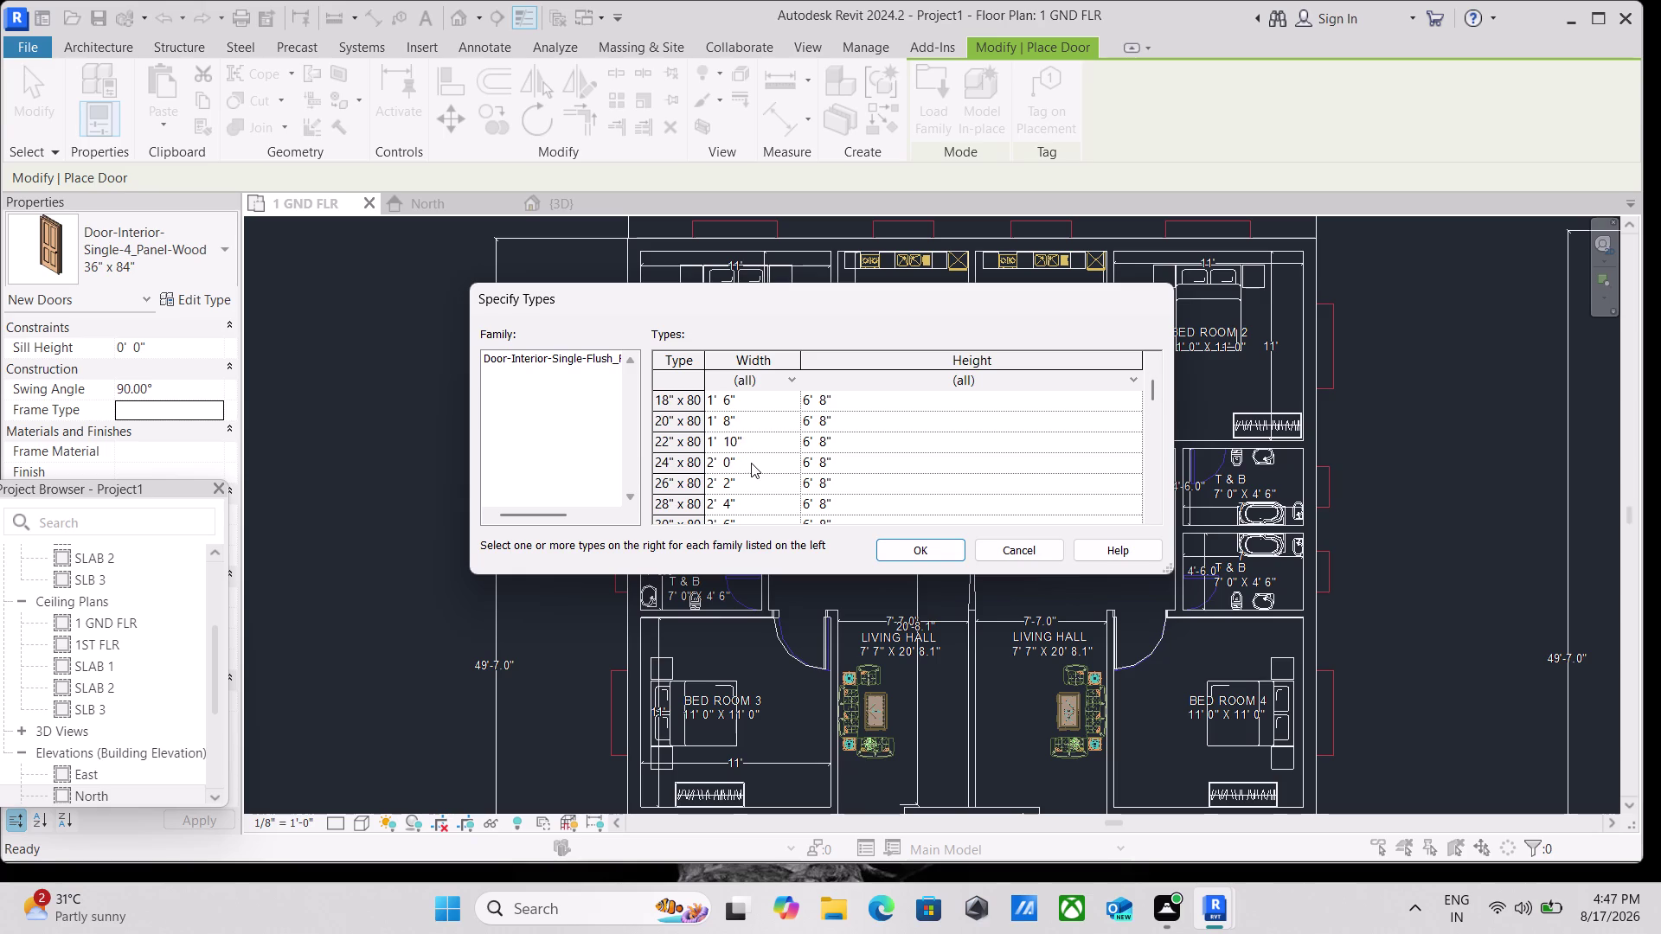
scroll(down, 3)
scroll(down, 3)
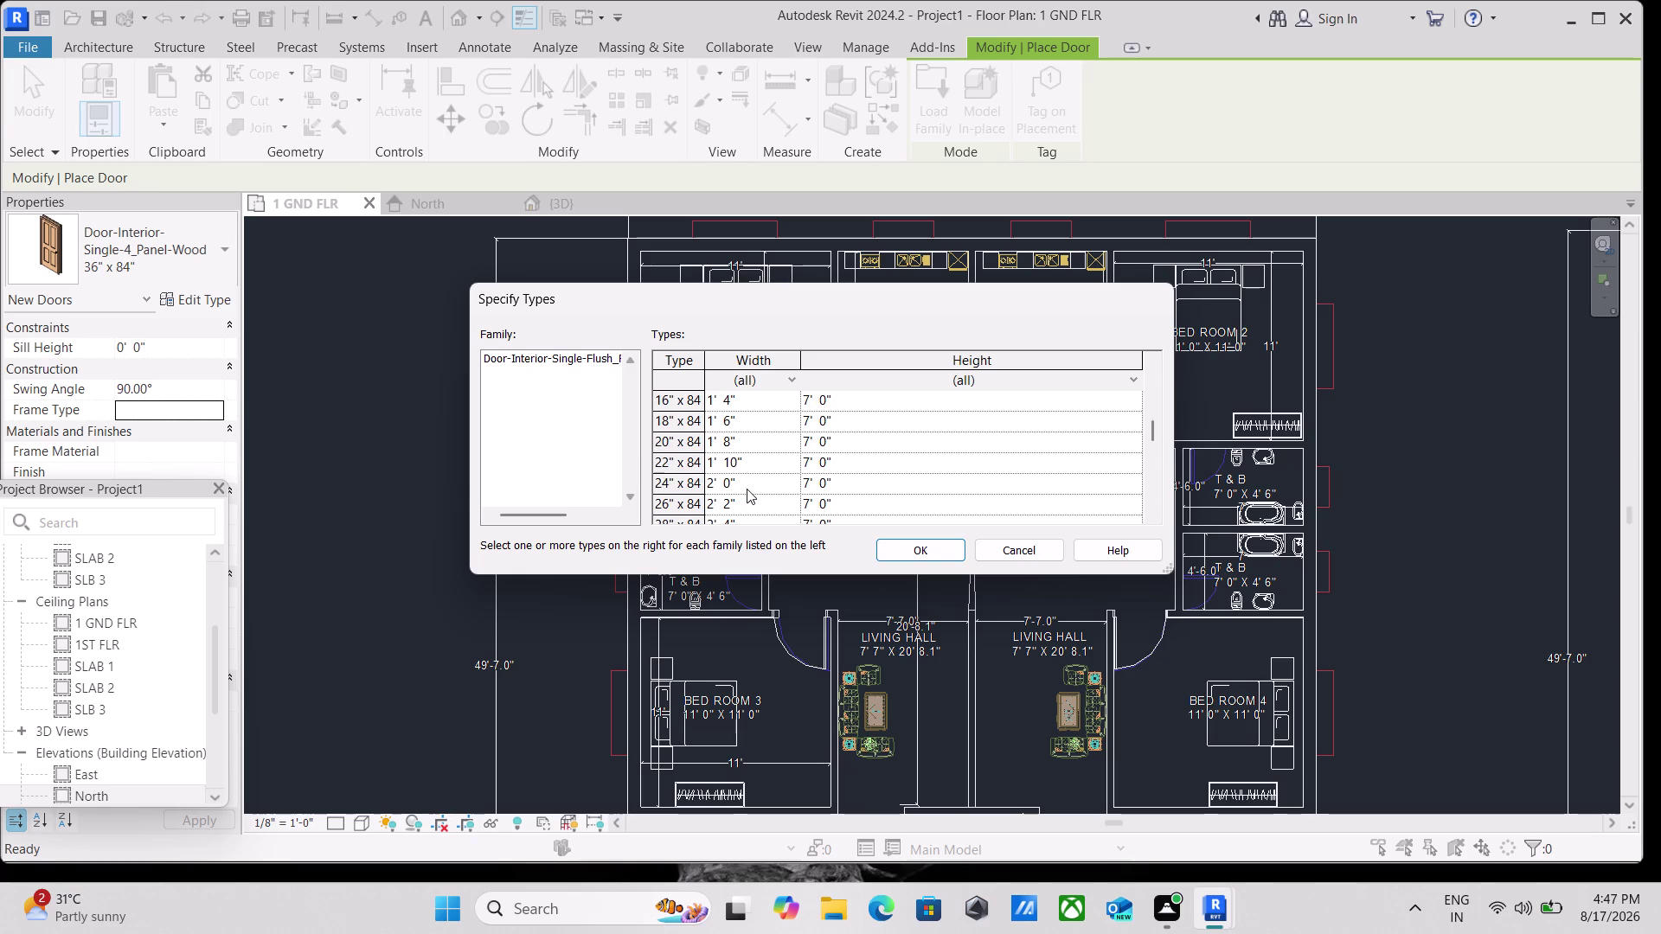
click(748, 490)
click(916, 561)
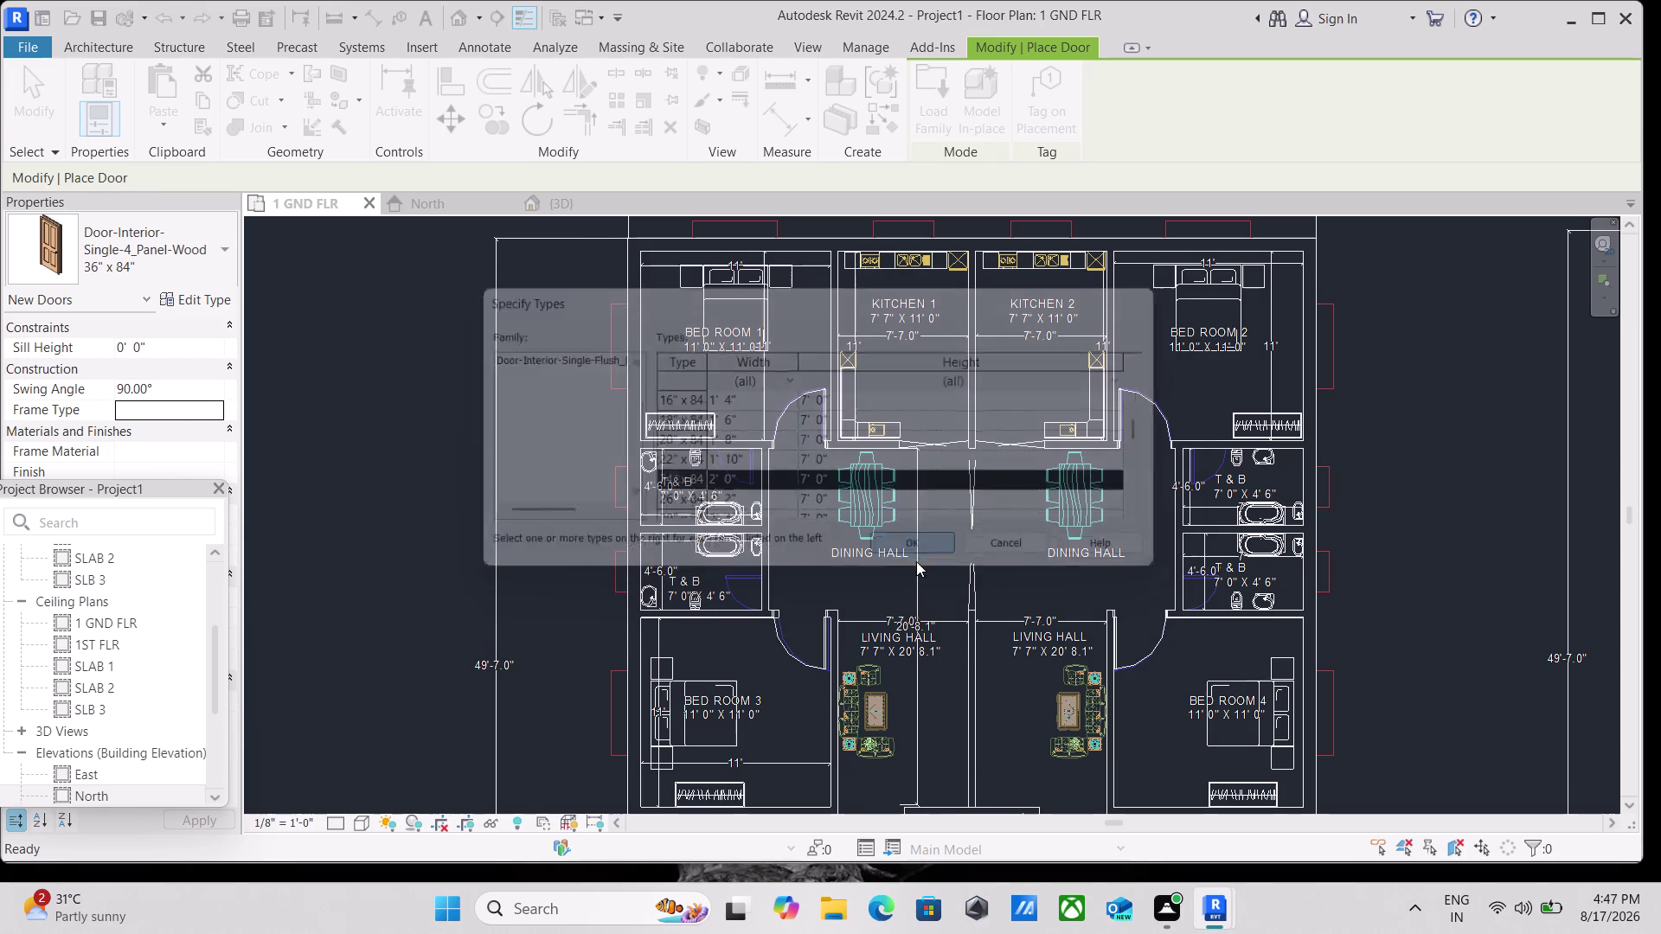
scroll(up, 3)
scroll(up, 3)
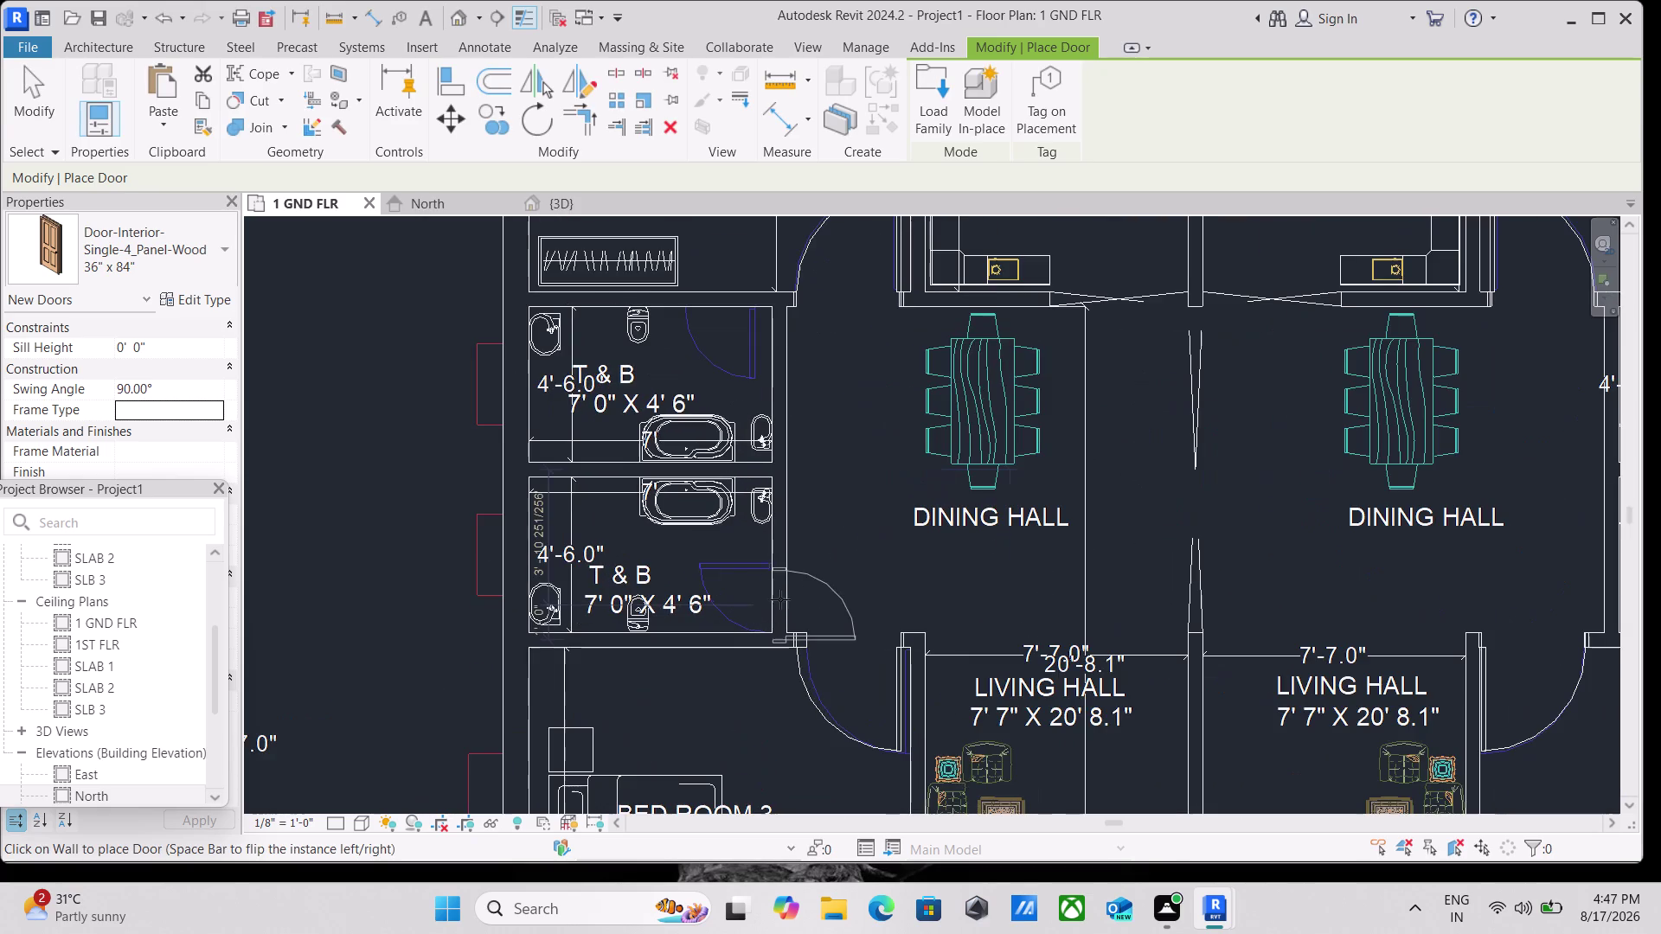
scroll(up, 3)
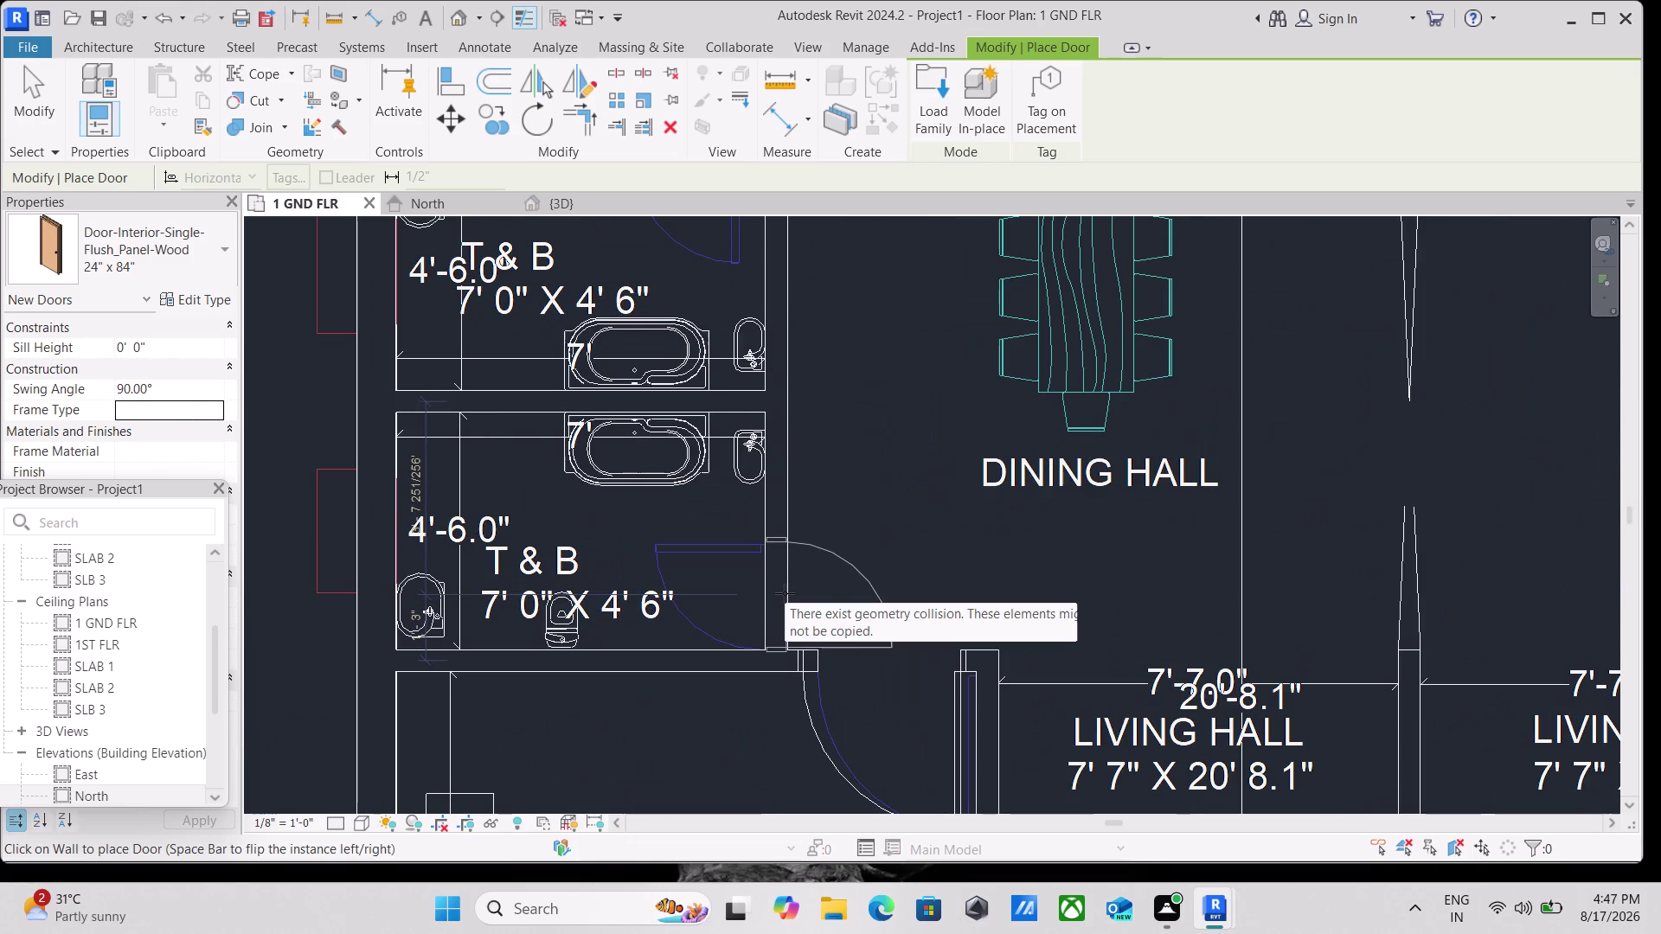
key(space)
key(space)
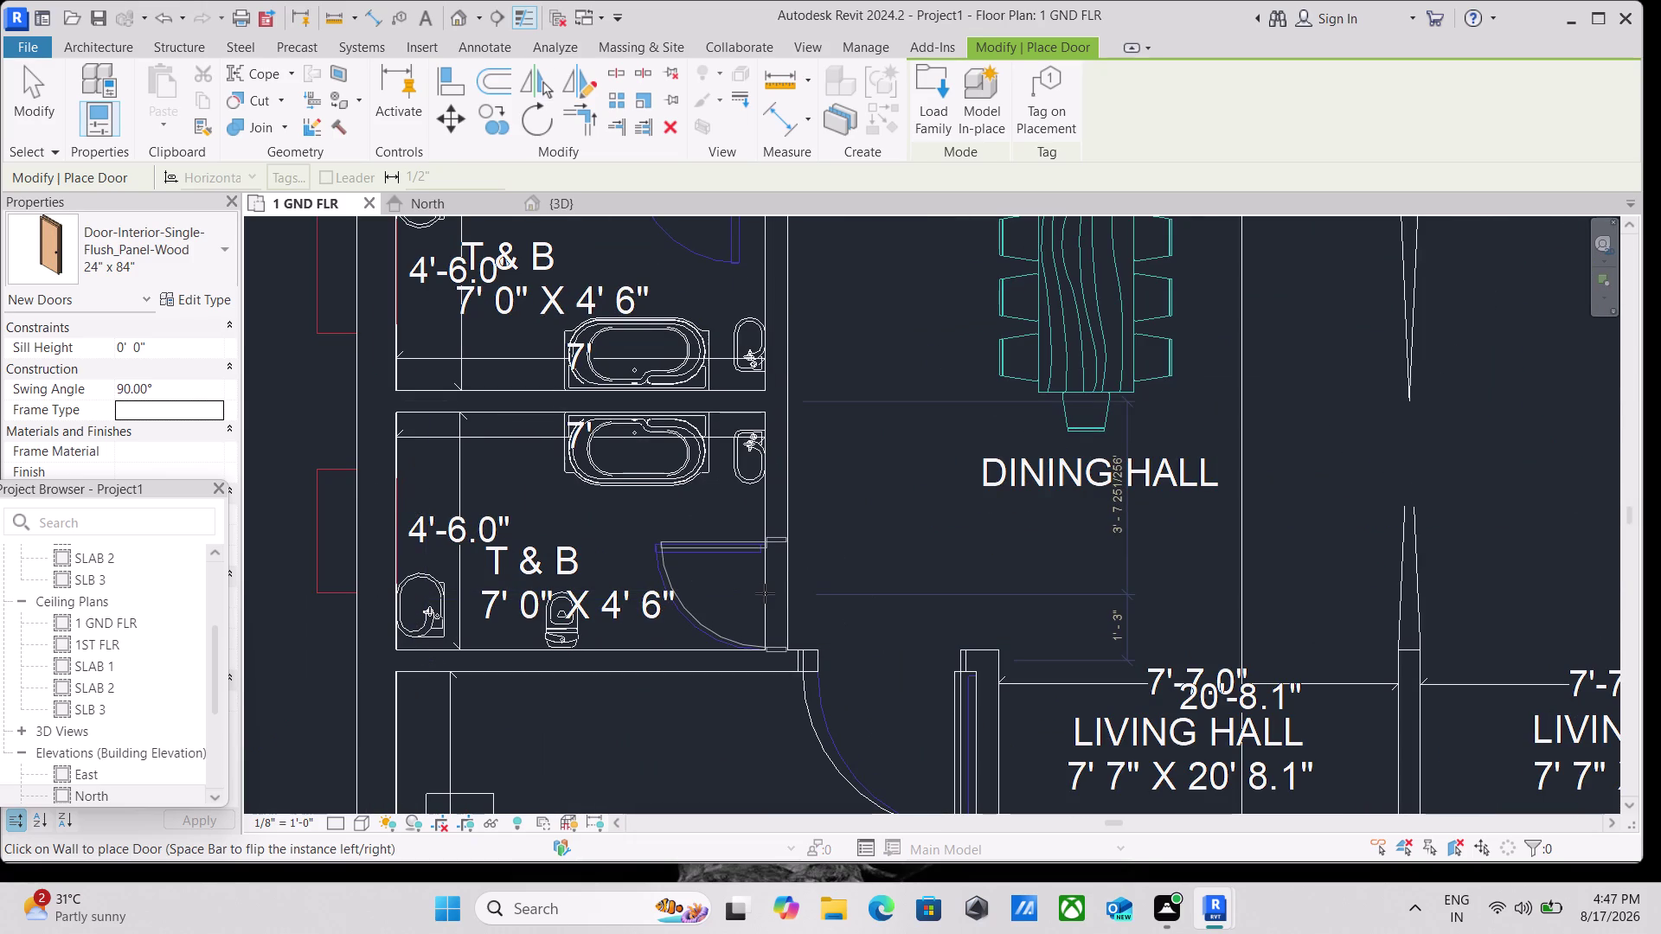
click(765, 594)
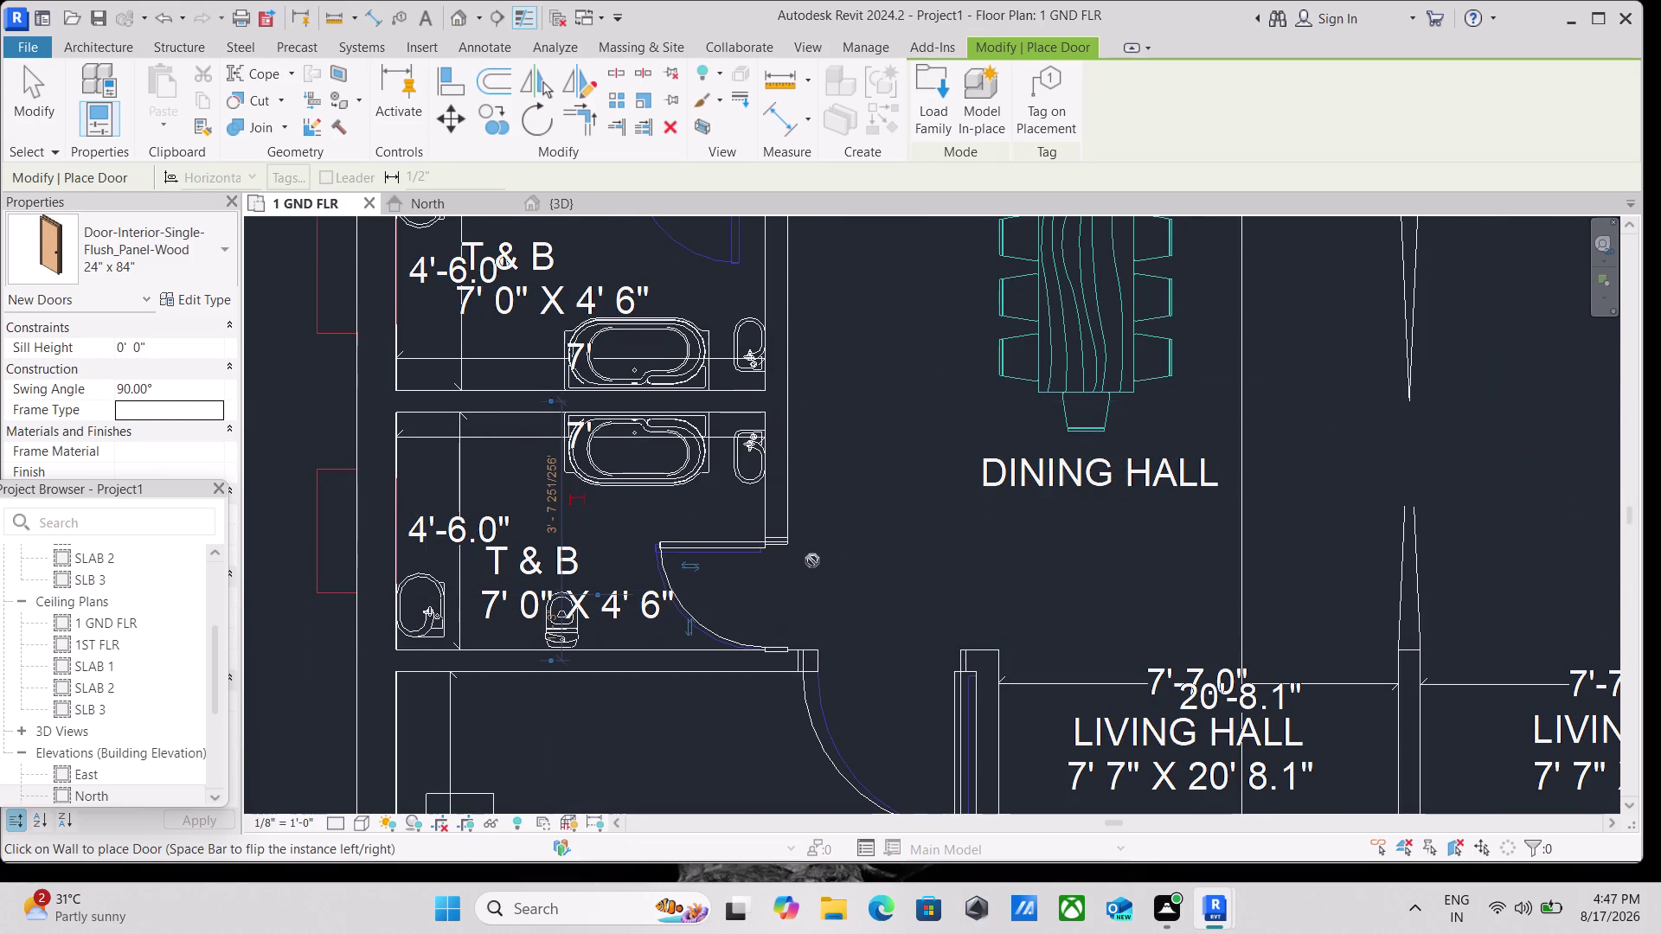
scroll(down, 3)
middle_drag(817, 556, 773, 694)
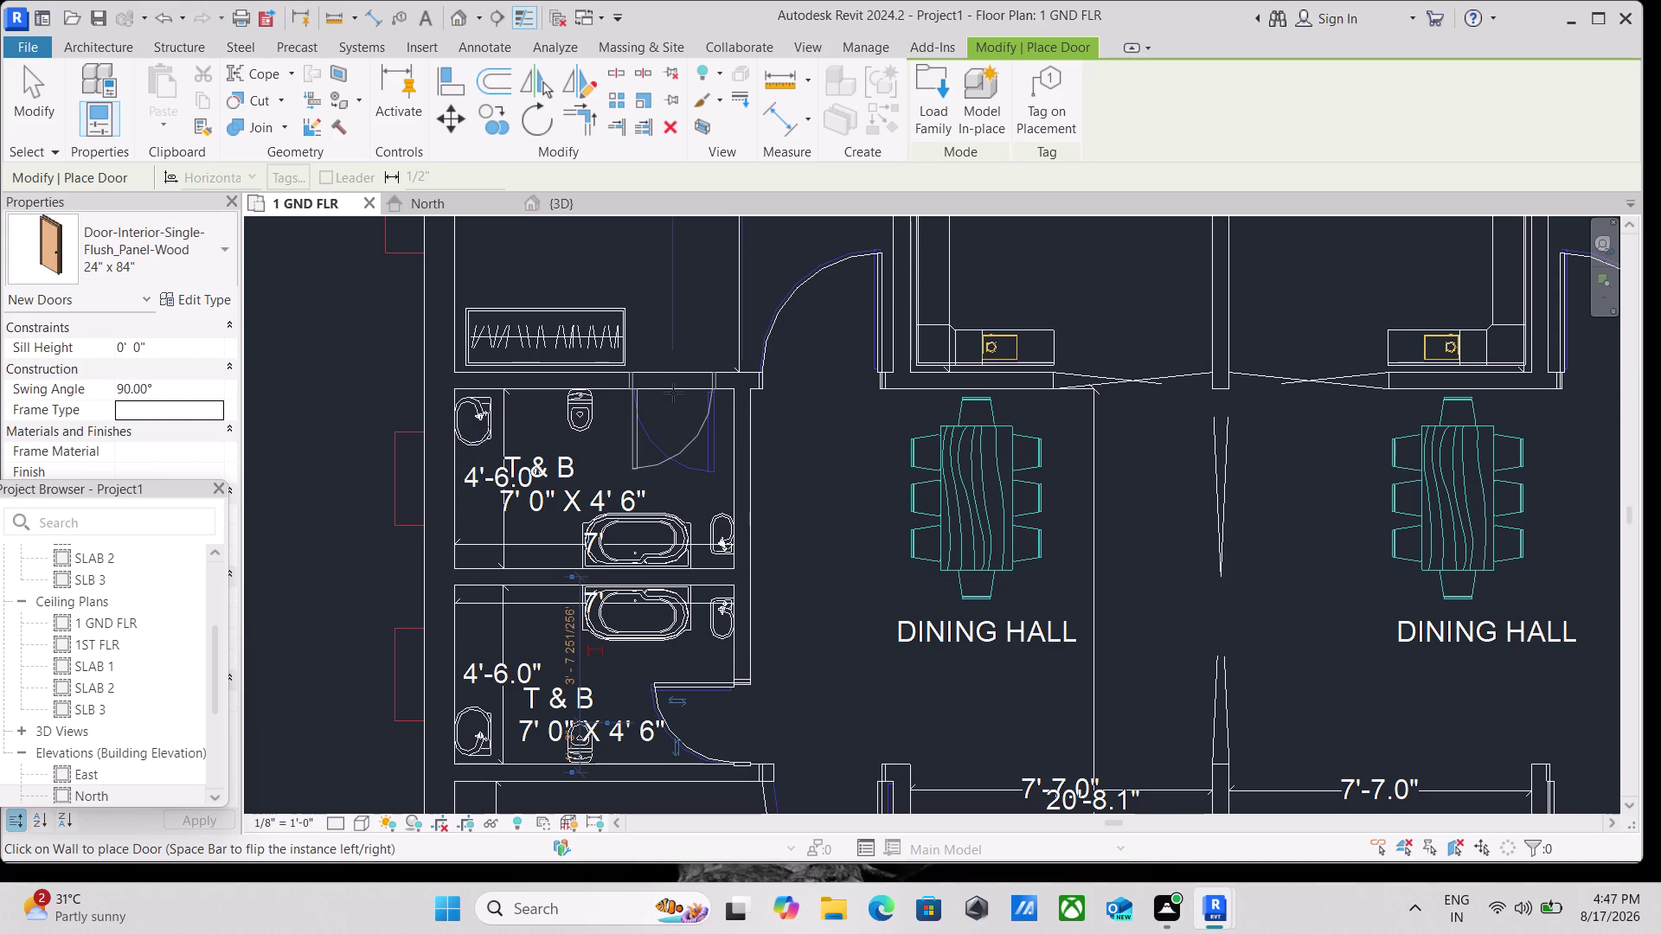
key(space)
scroll(up, 3)
click(673, 392)
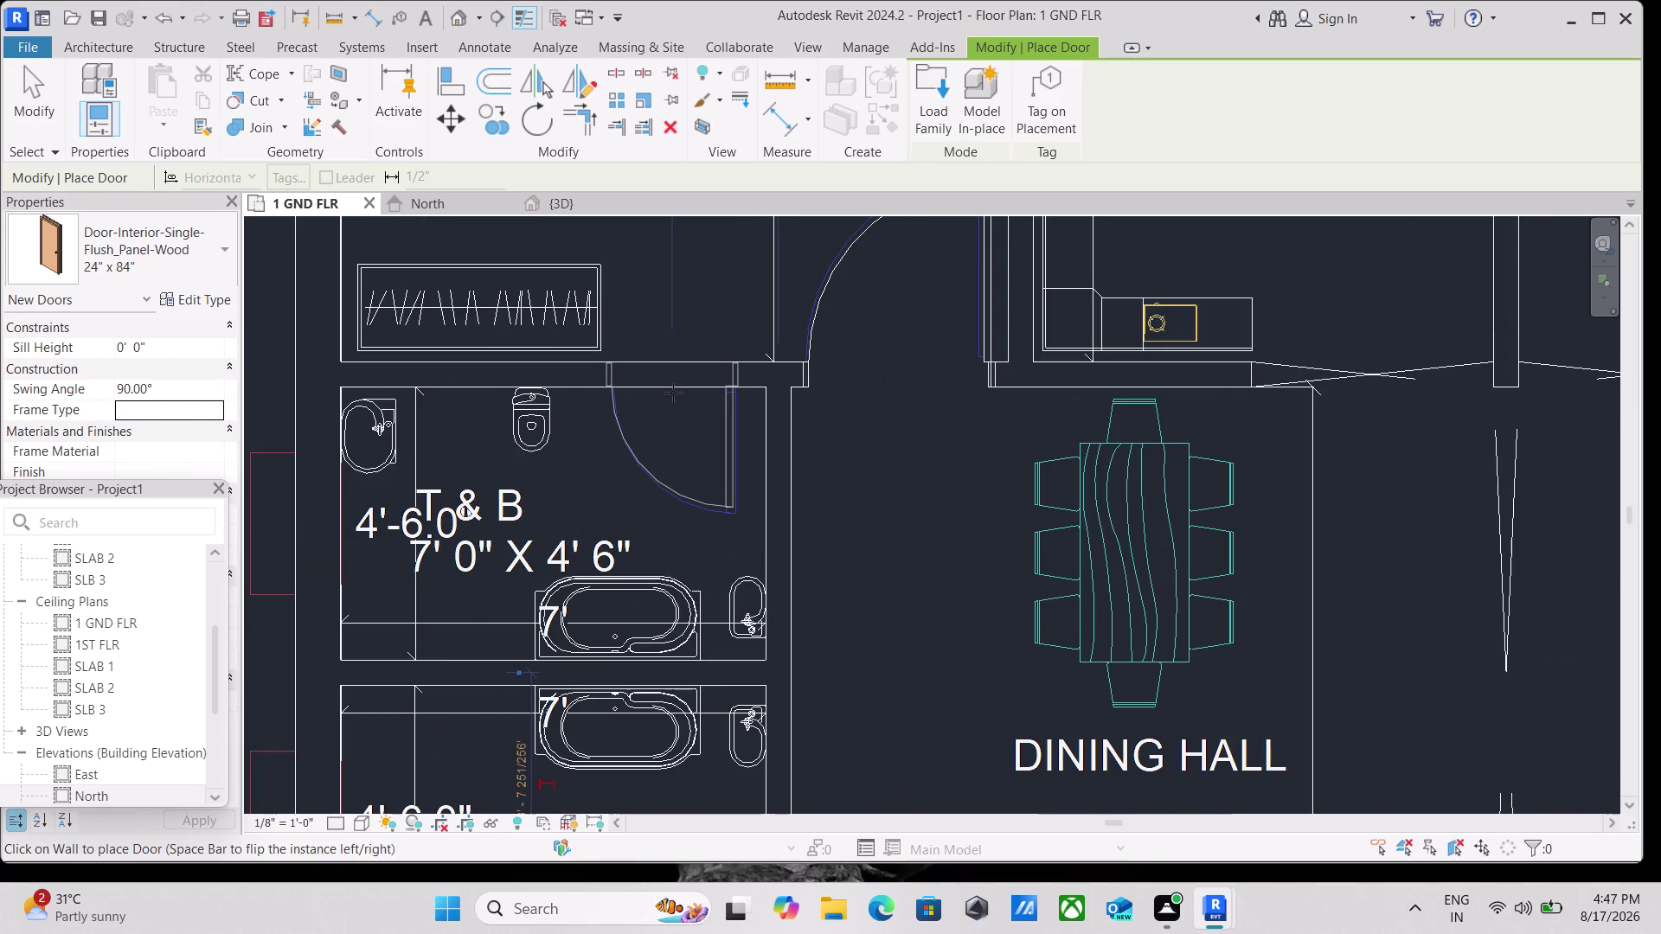
scroll(down, 3)
middle_drag(815, 434, 759, 505)
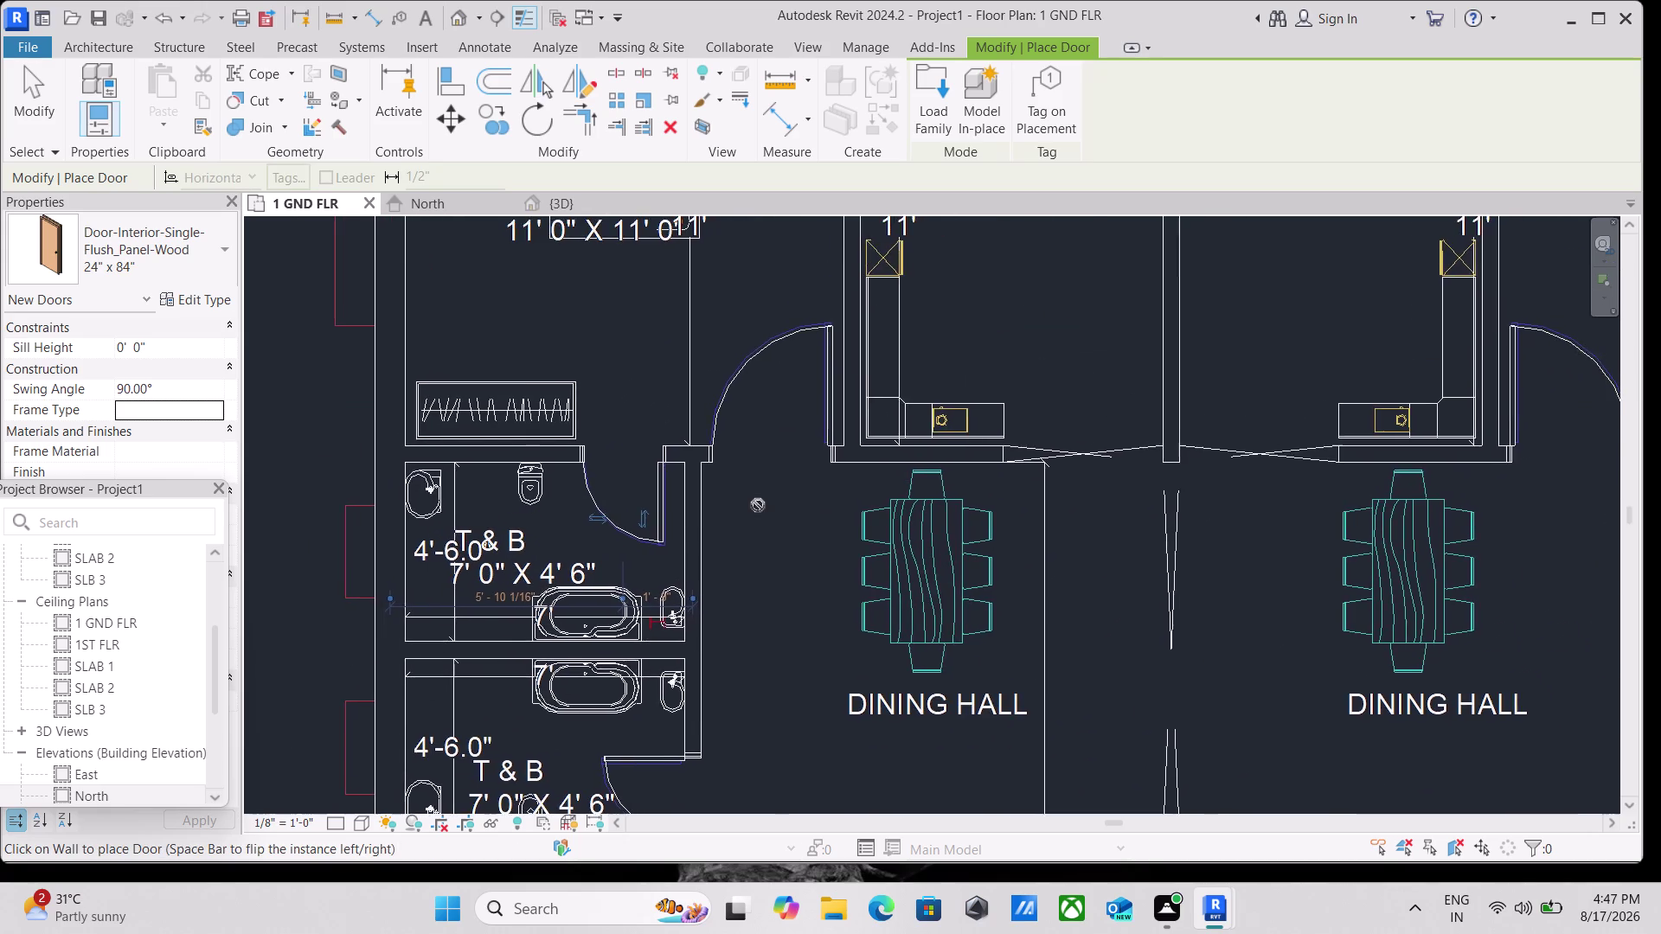
scroll(down, 3)
middle_drag(1096, 410, 1004, 450)
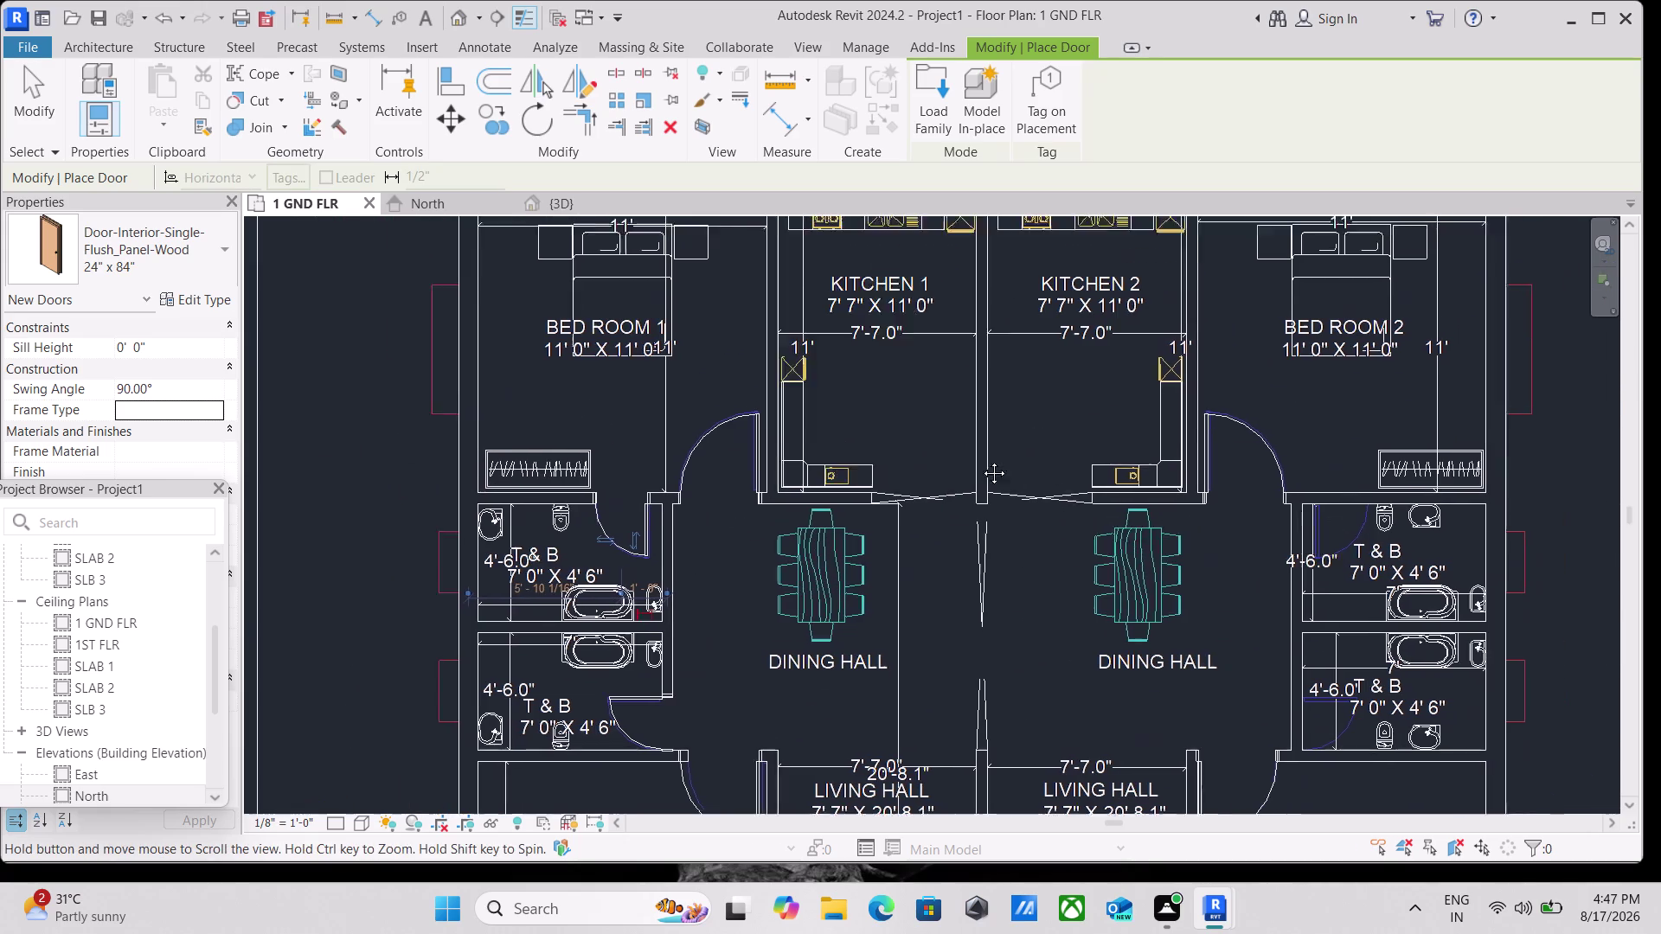
middle_drag(1003, 451, 754, 513)
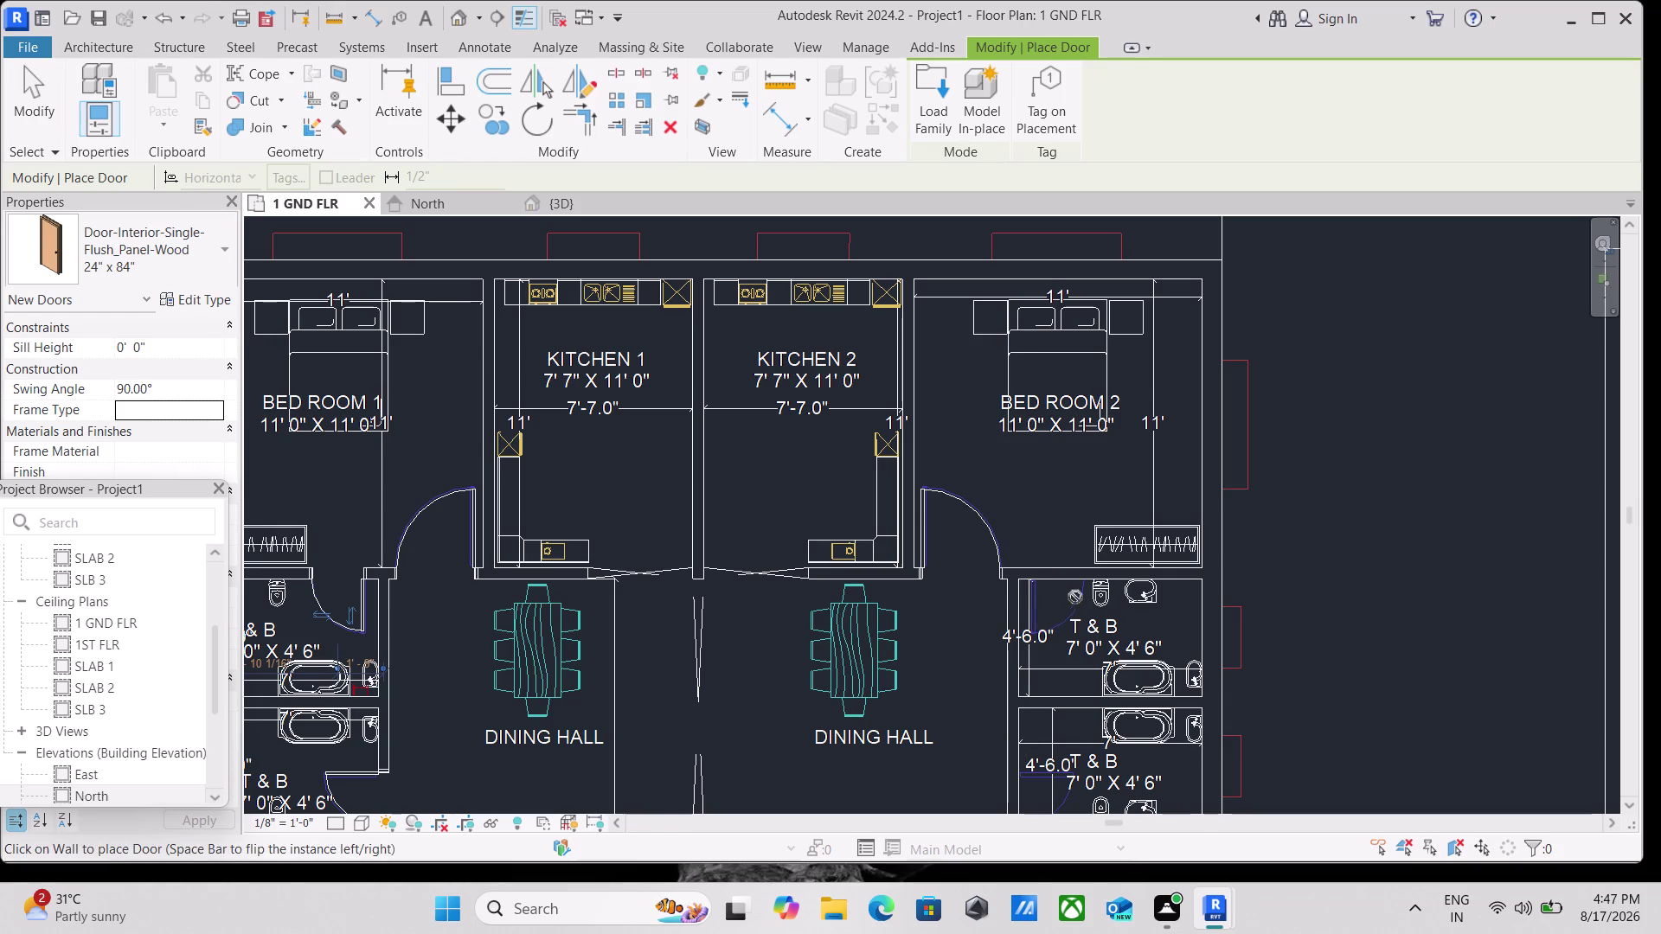
key(space)
scroll(up, 3)
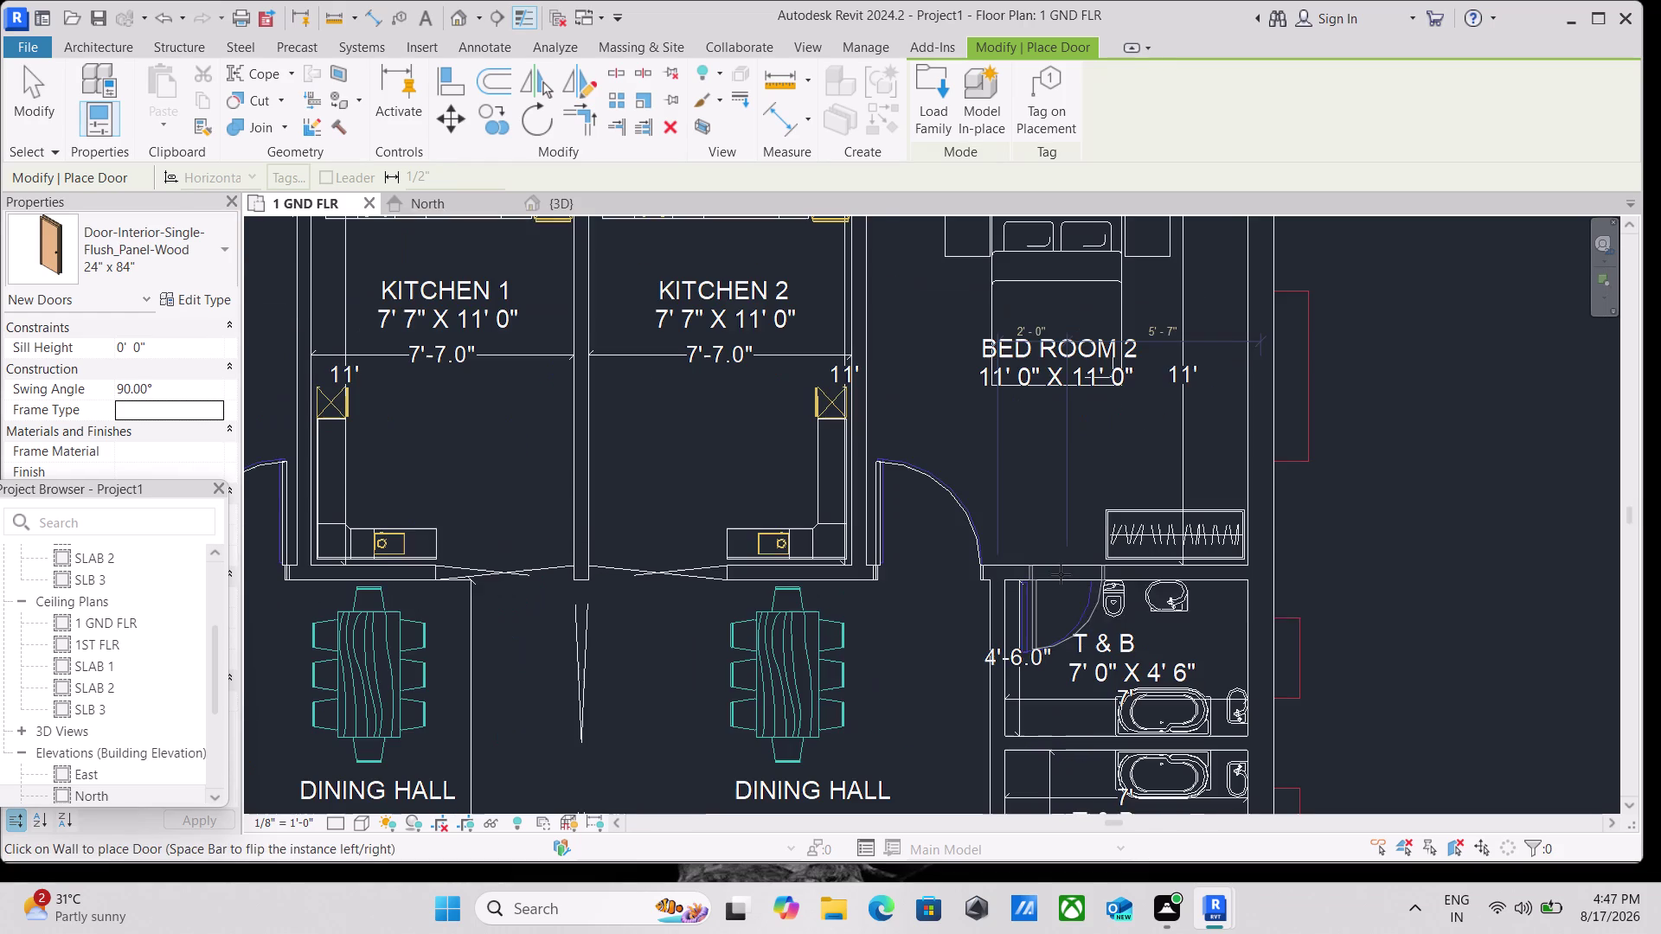
scroll(up, 3)
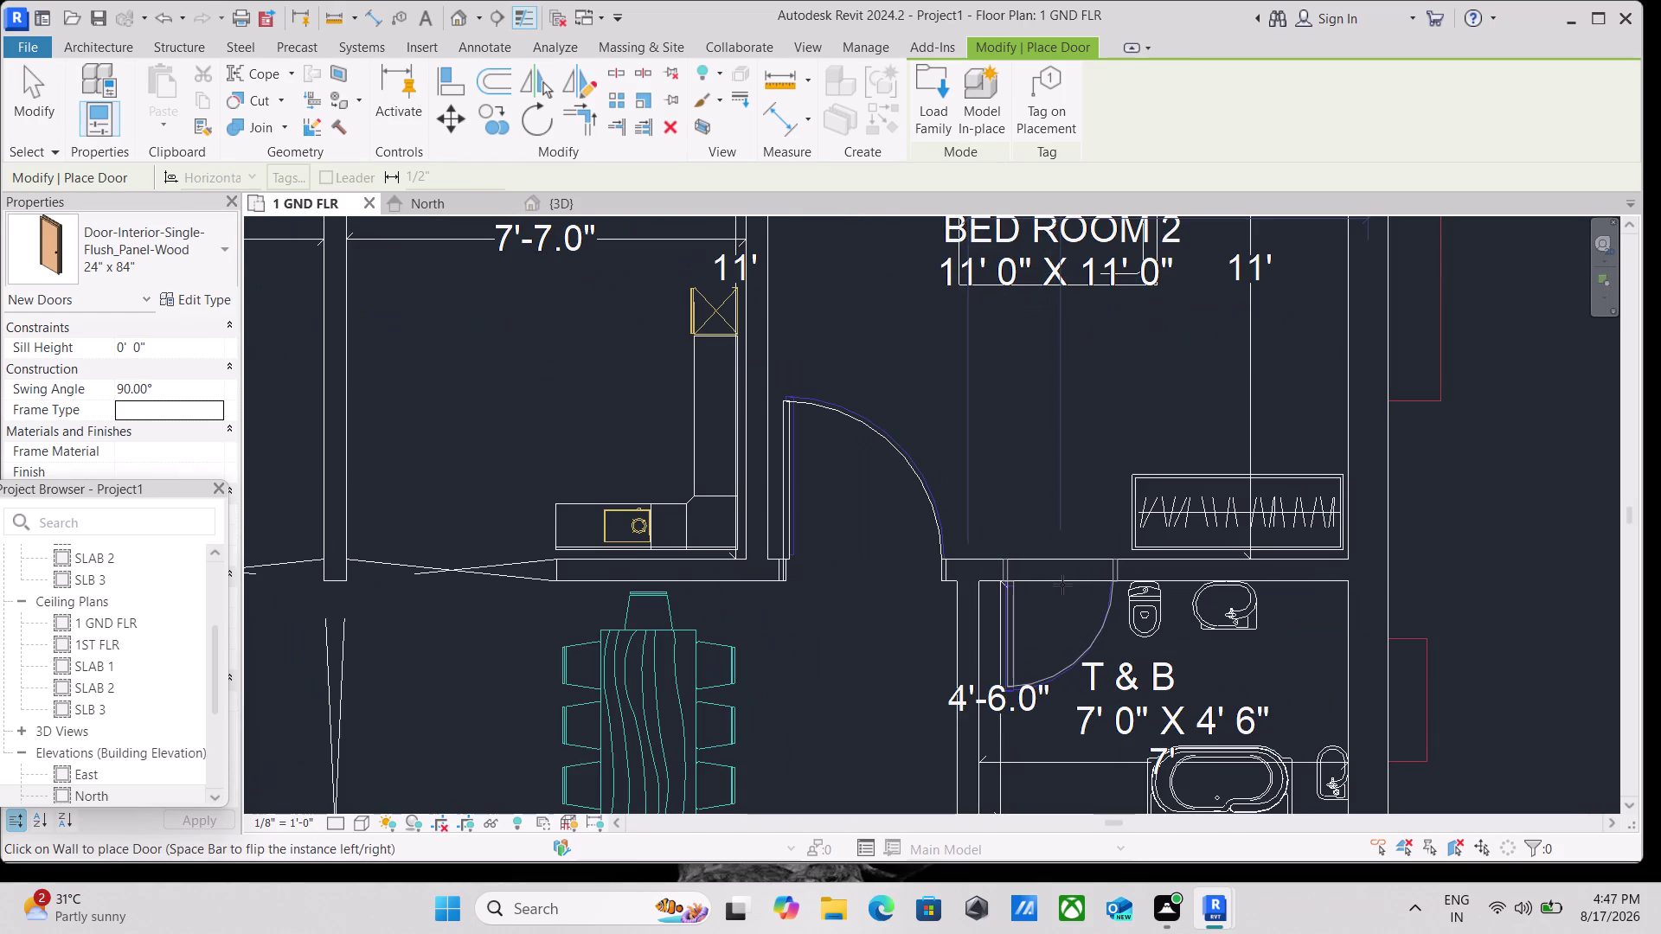
Pan to the living halls and try placing the flush door in the right bathroom wall.
click(1062, 585)
scroll(down, 3)
scroll(down, 3)
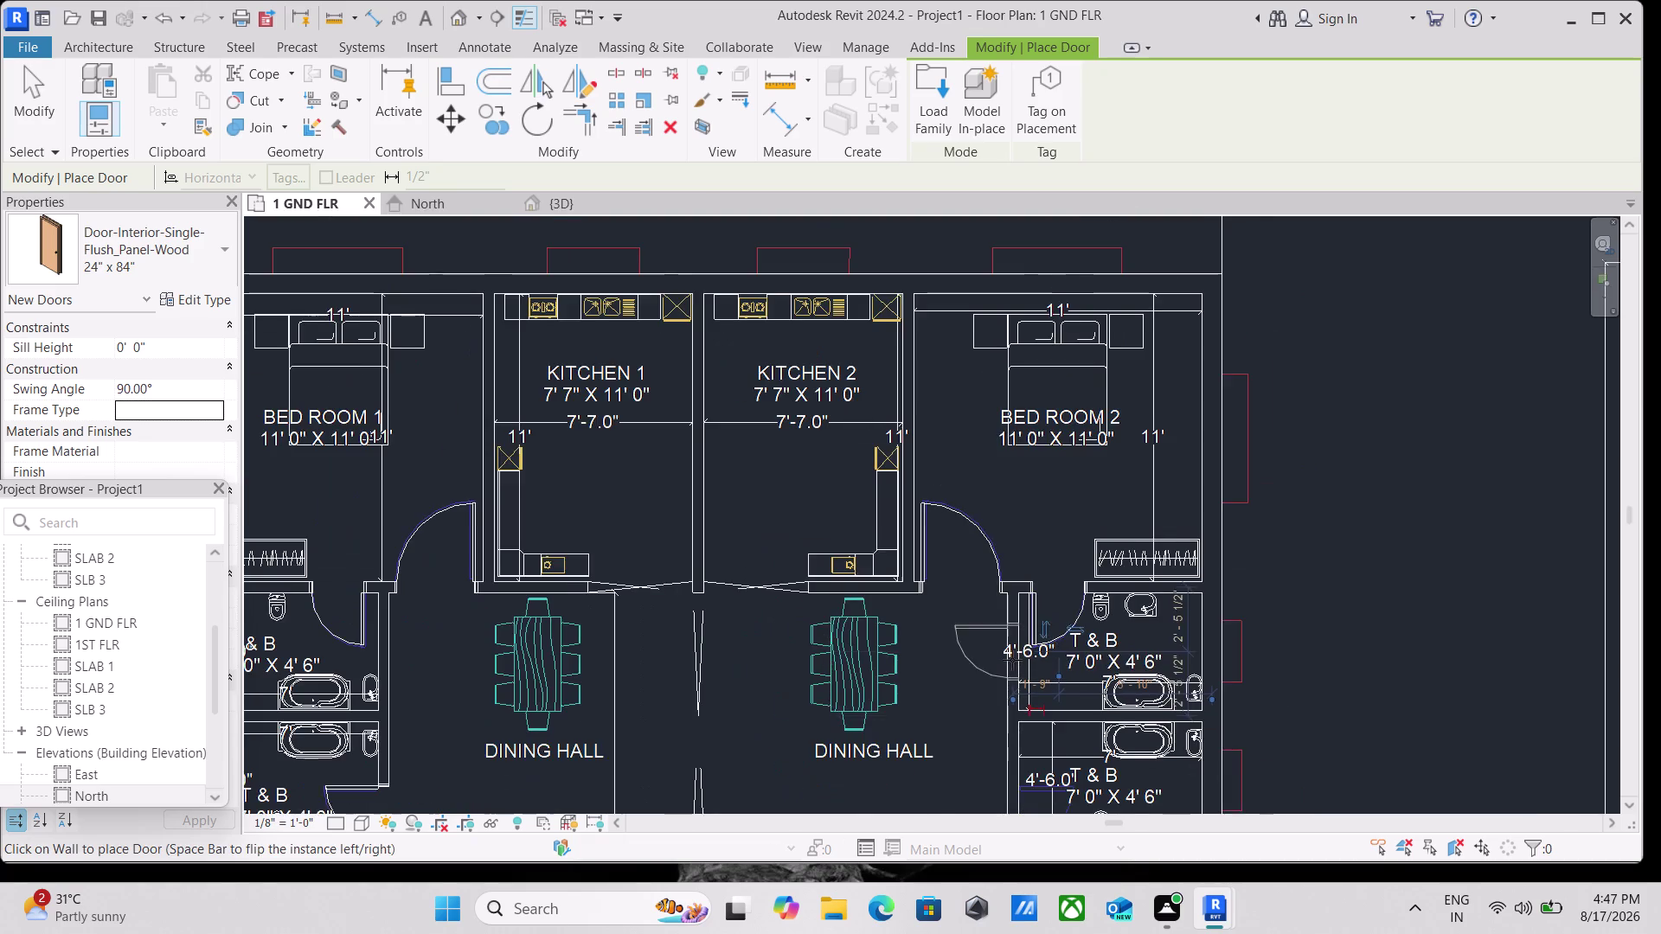
middle_drag(1012, 660, 1003, 414)
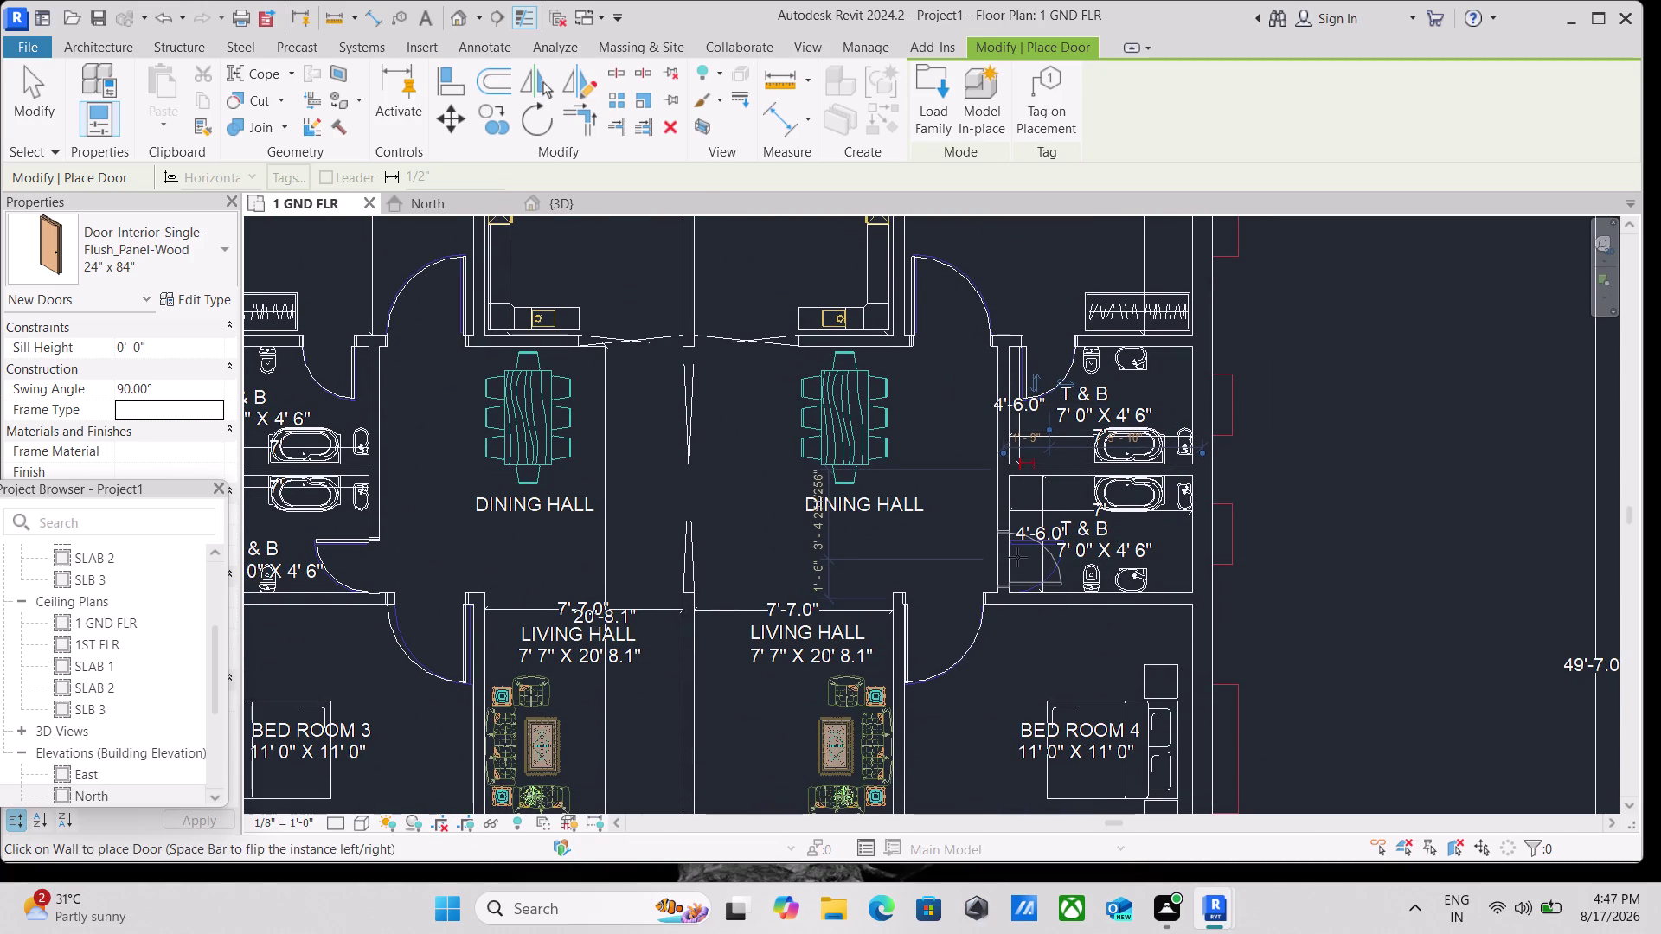
key(space)
scroll(up, 3)
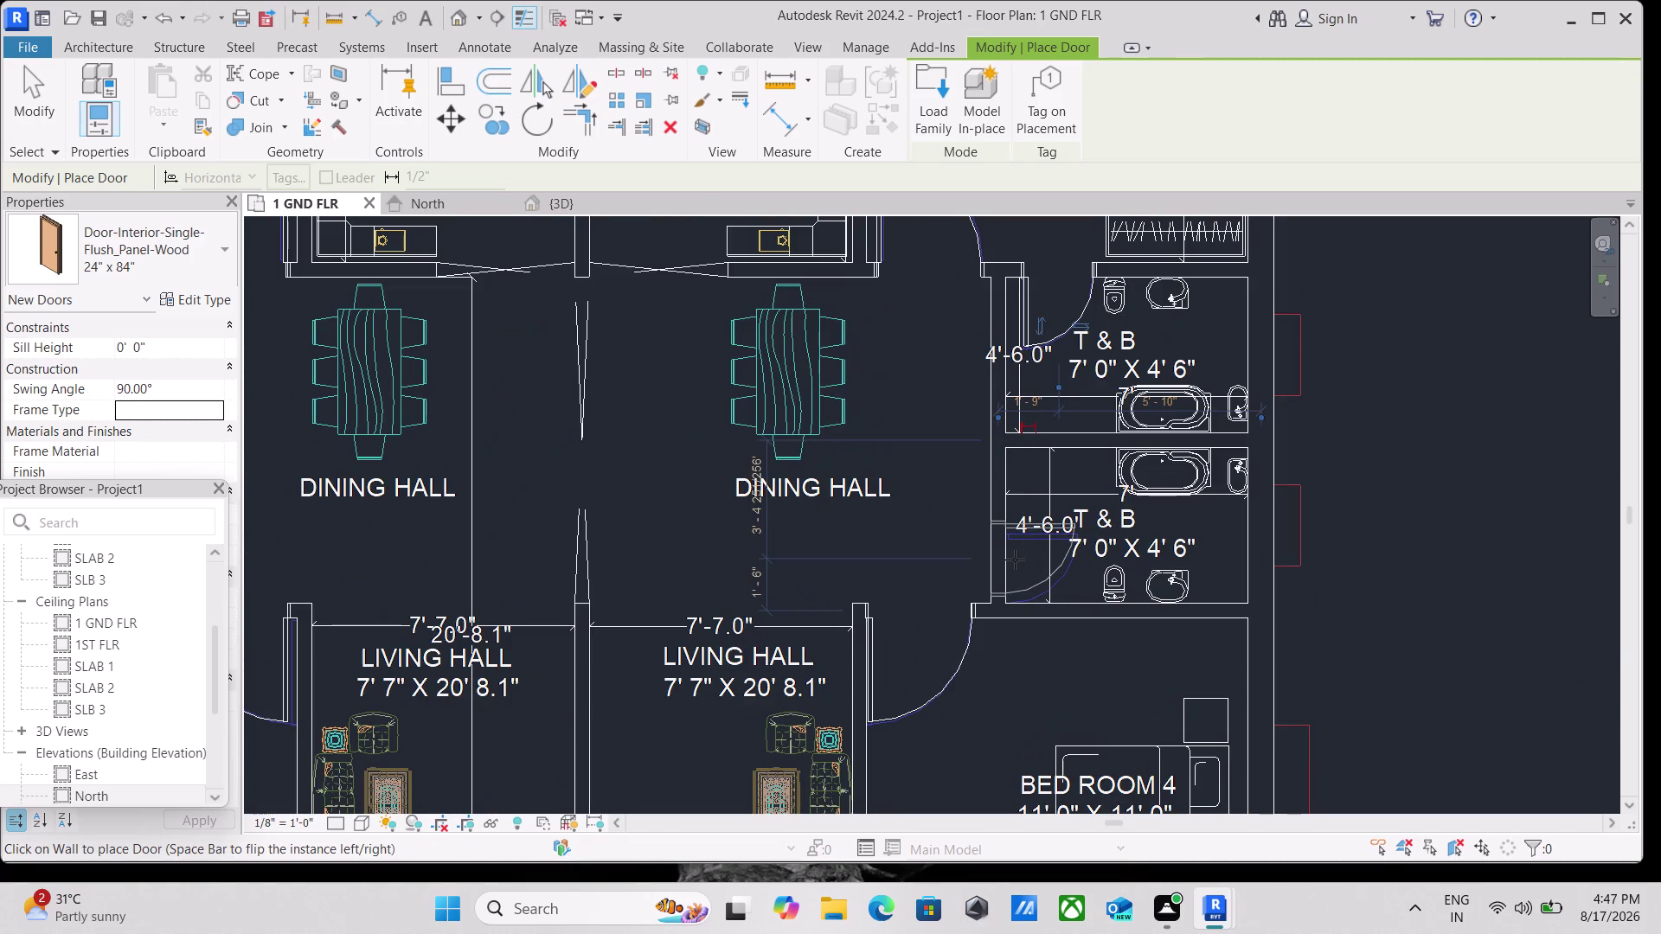
scroll(up, 3)
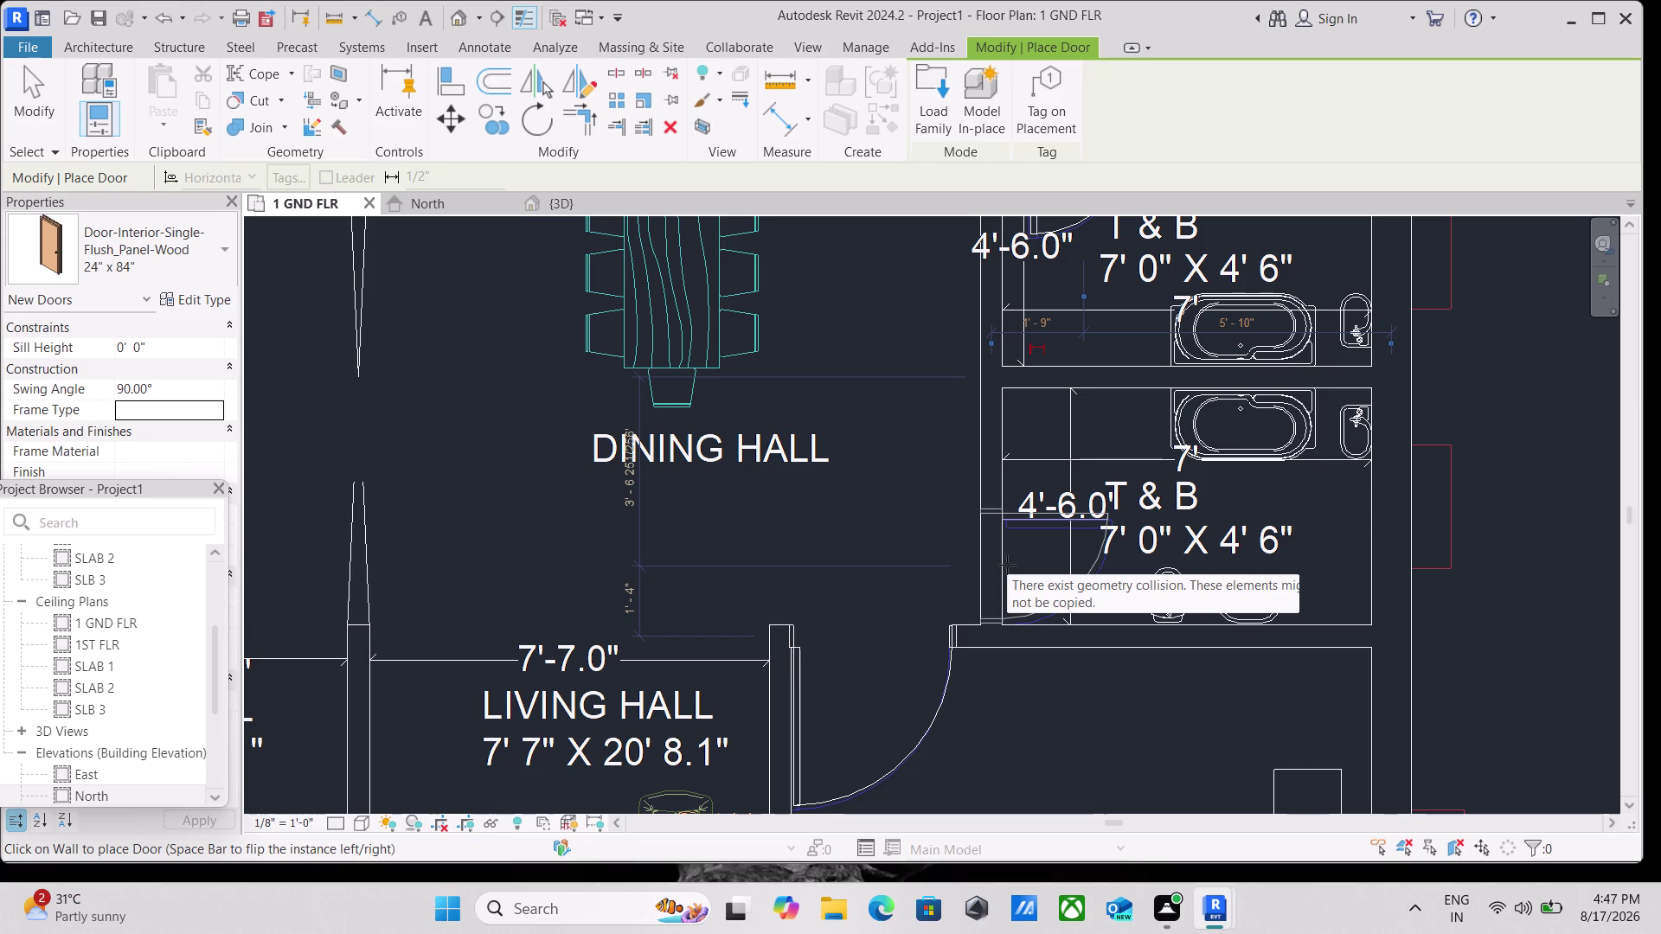
click(1007, 565)
Zoom and pan the plan to centre on the staircase landing and lower bedrooms.
scroll(down, 3)
scroll(down, 3)
scroll(down, 3)
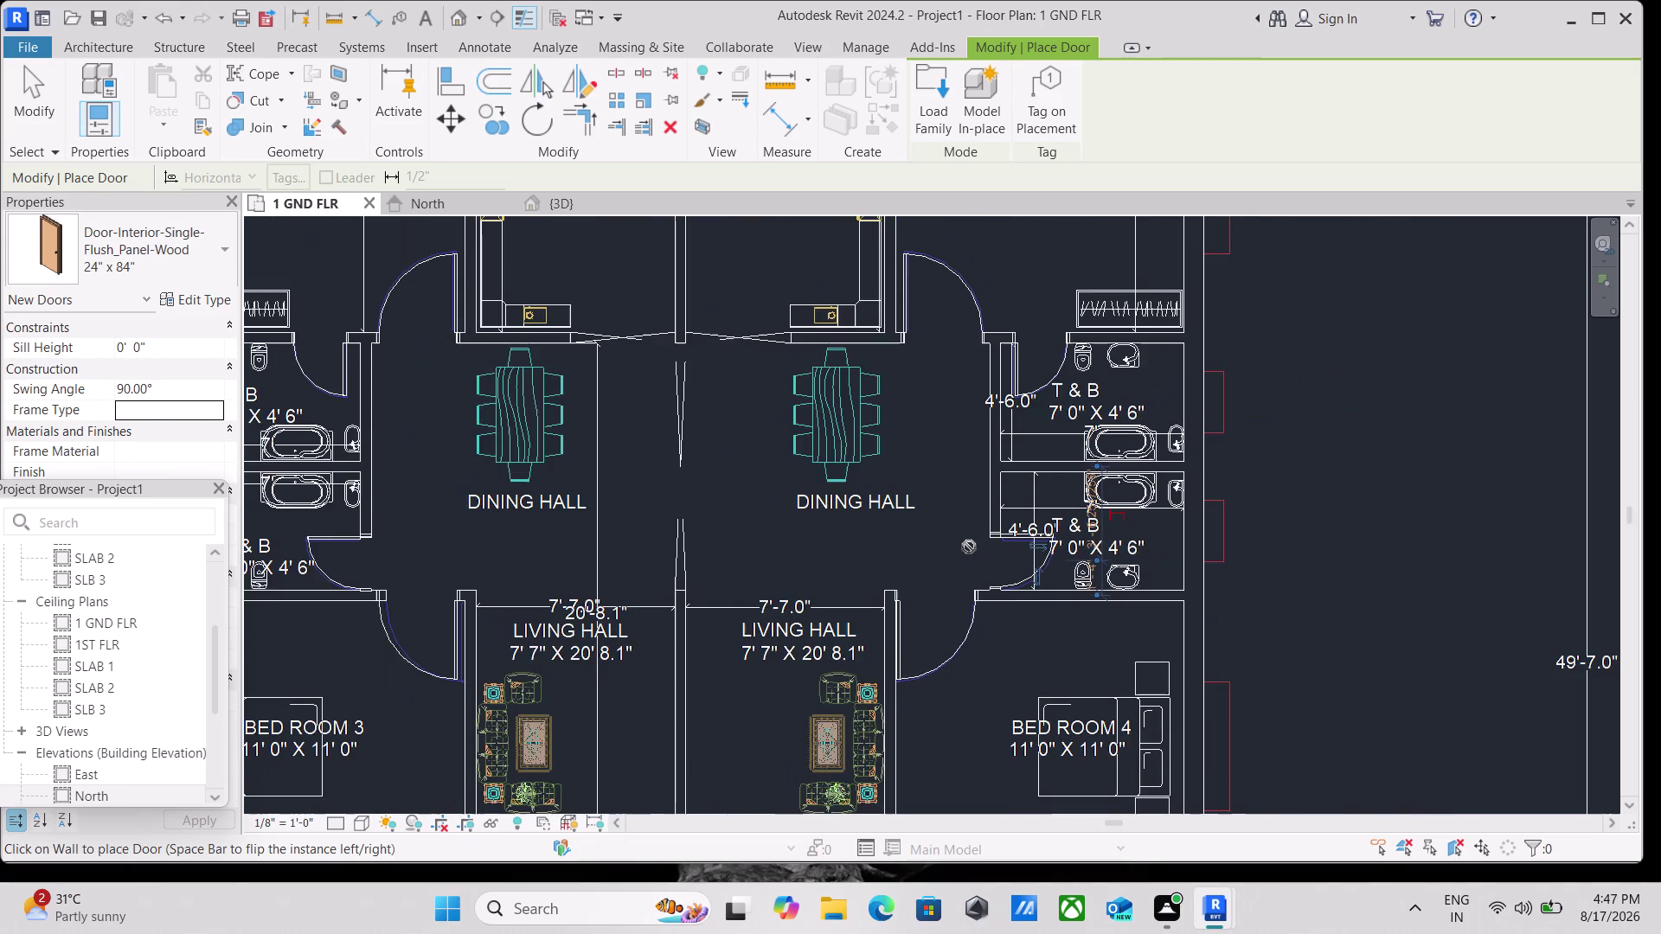
scroll(down, 3)
scroll(down, 3)
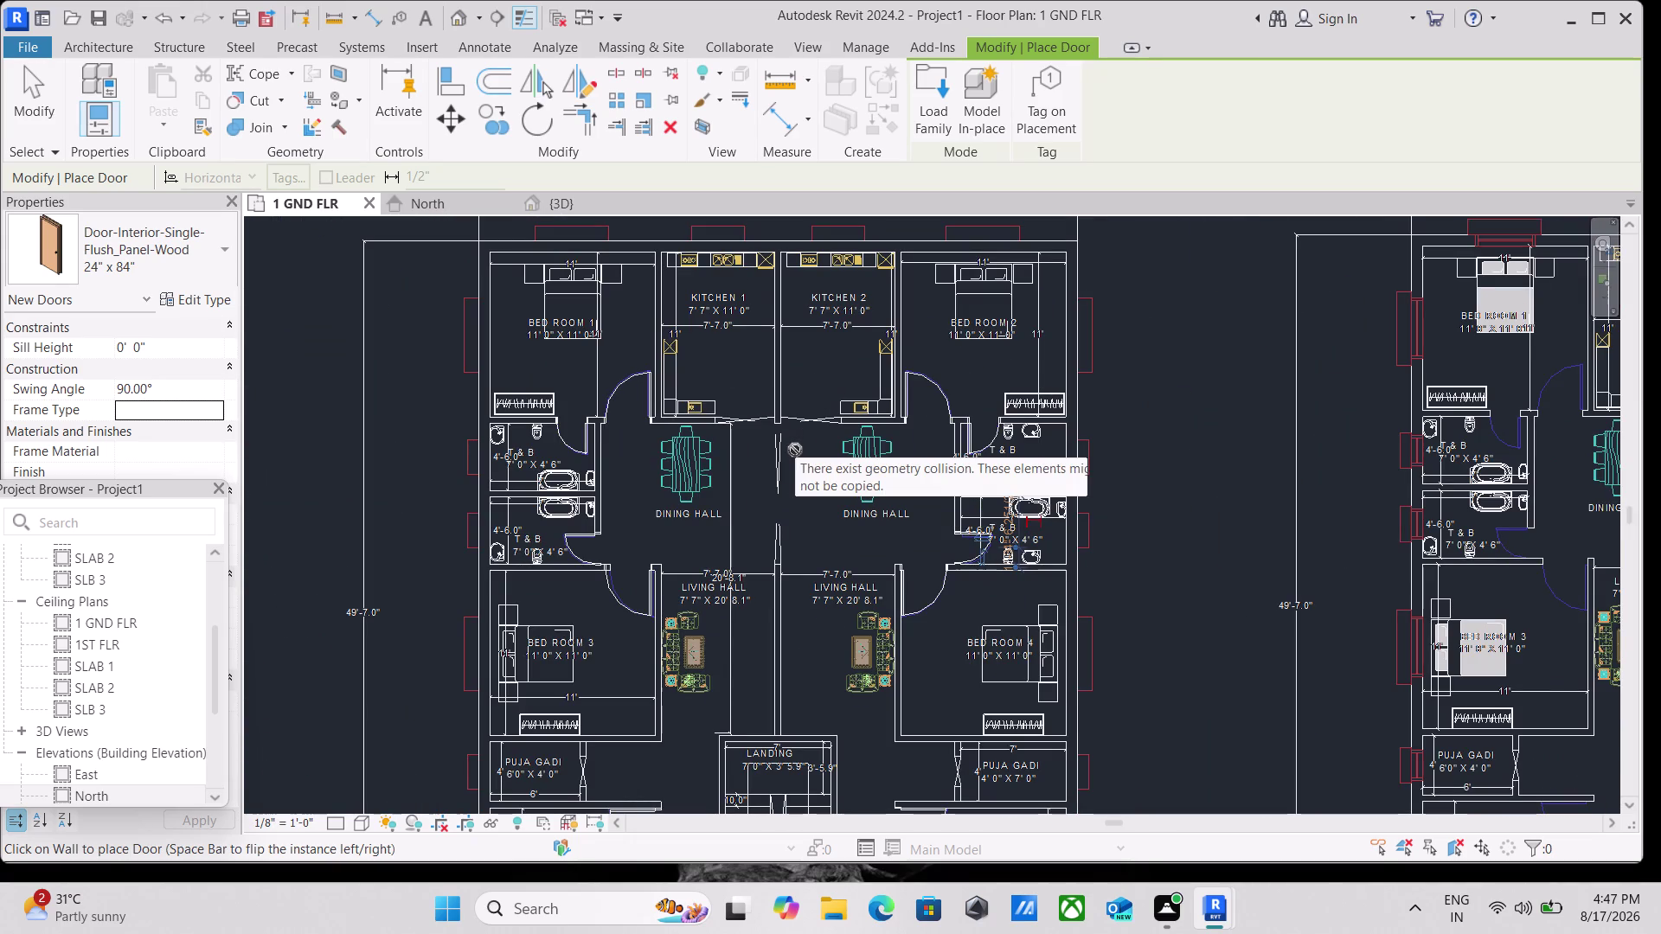
scroll(down, 3)
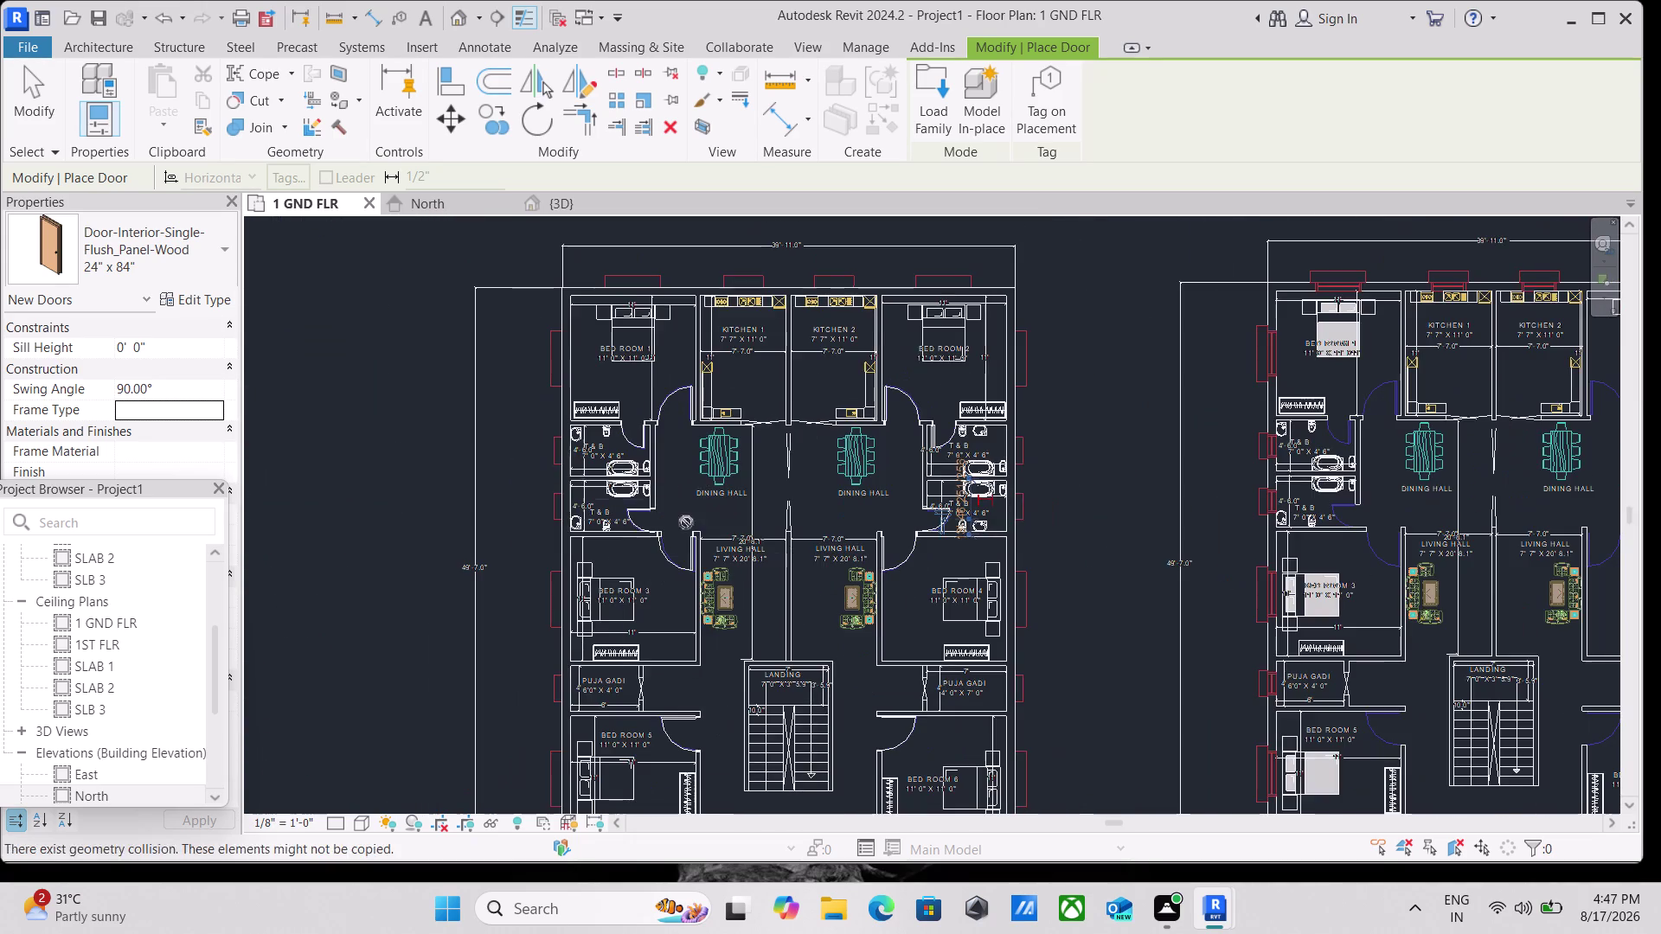
scroll(up, 3)
scroll(down, 3)
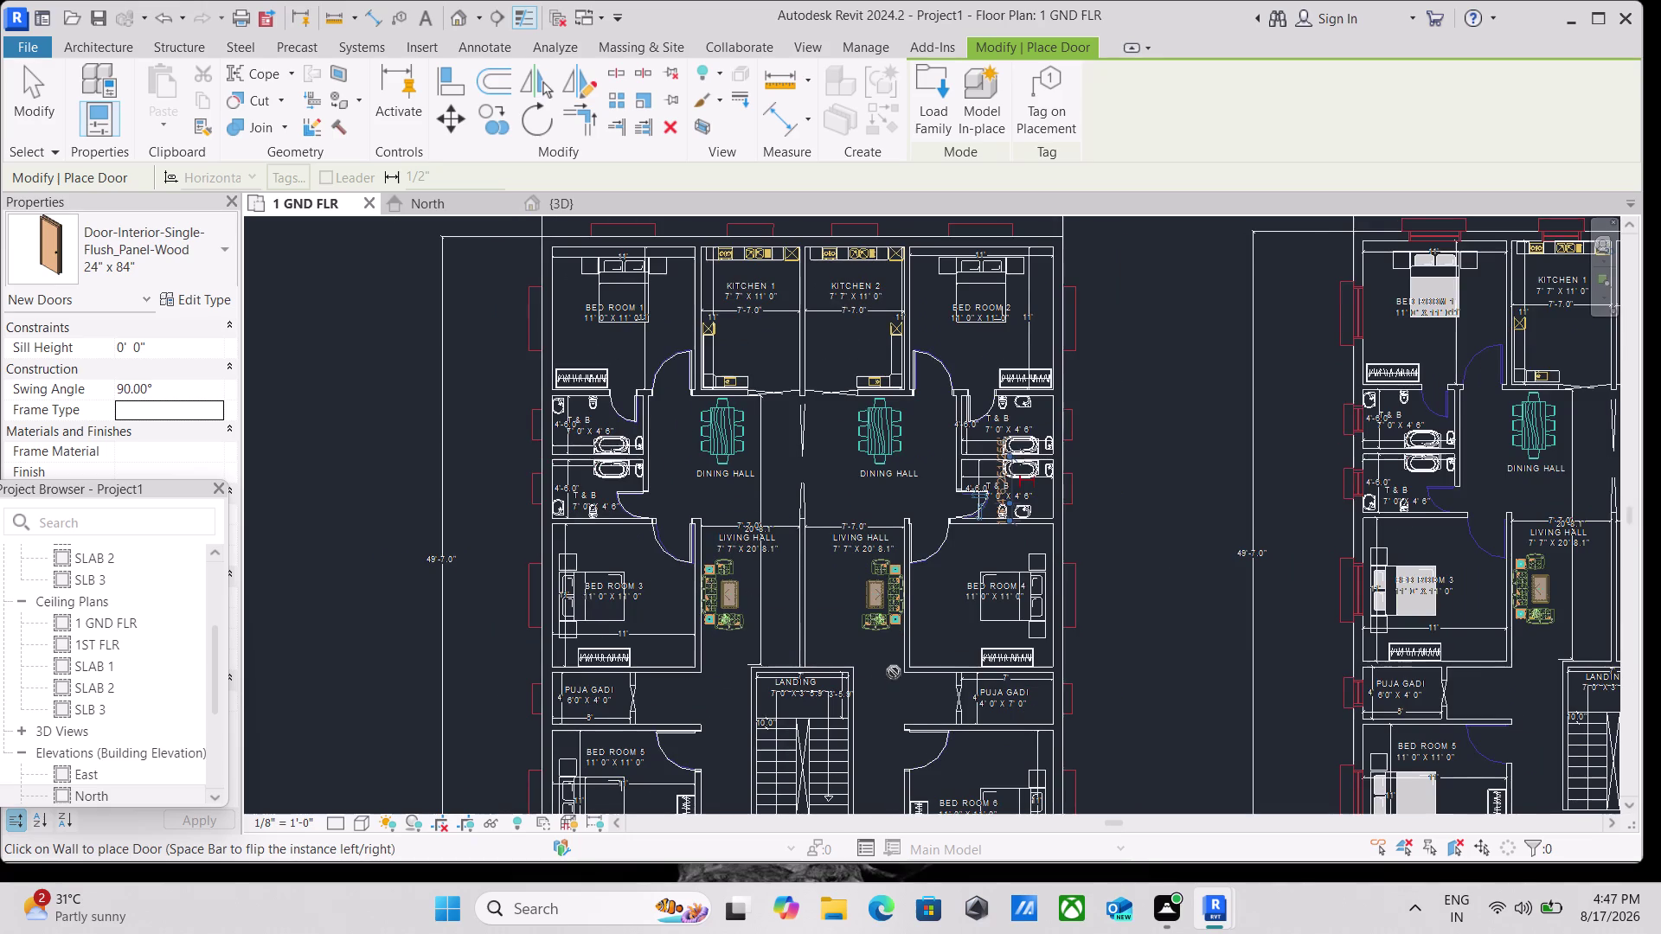
middle_drag(894, 672, 855, 451)
scroll(up, 3)
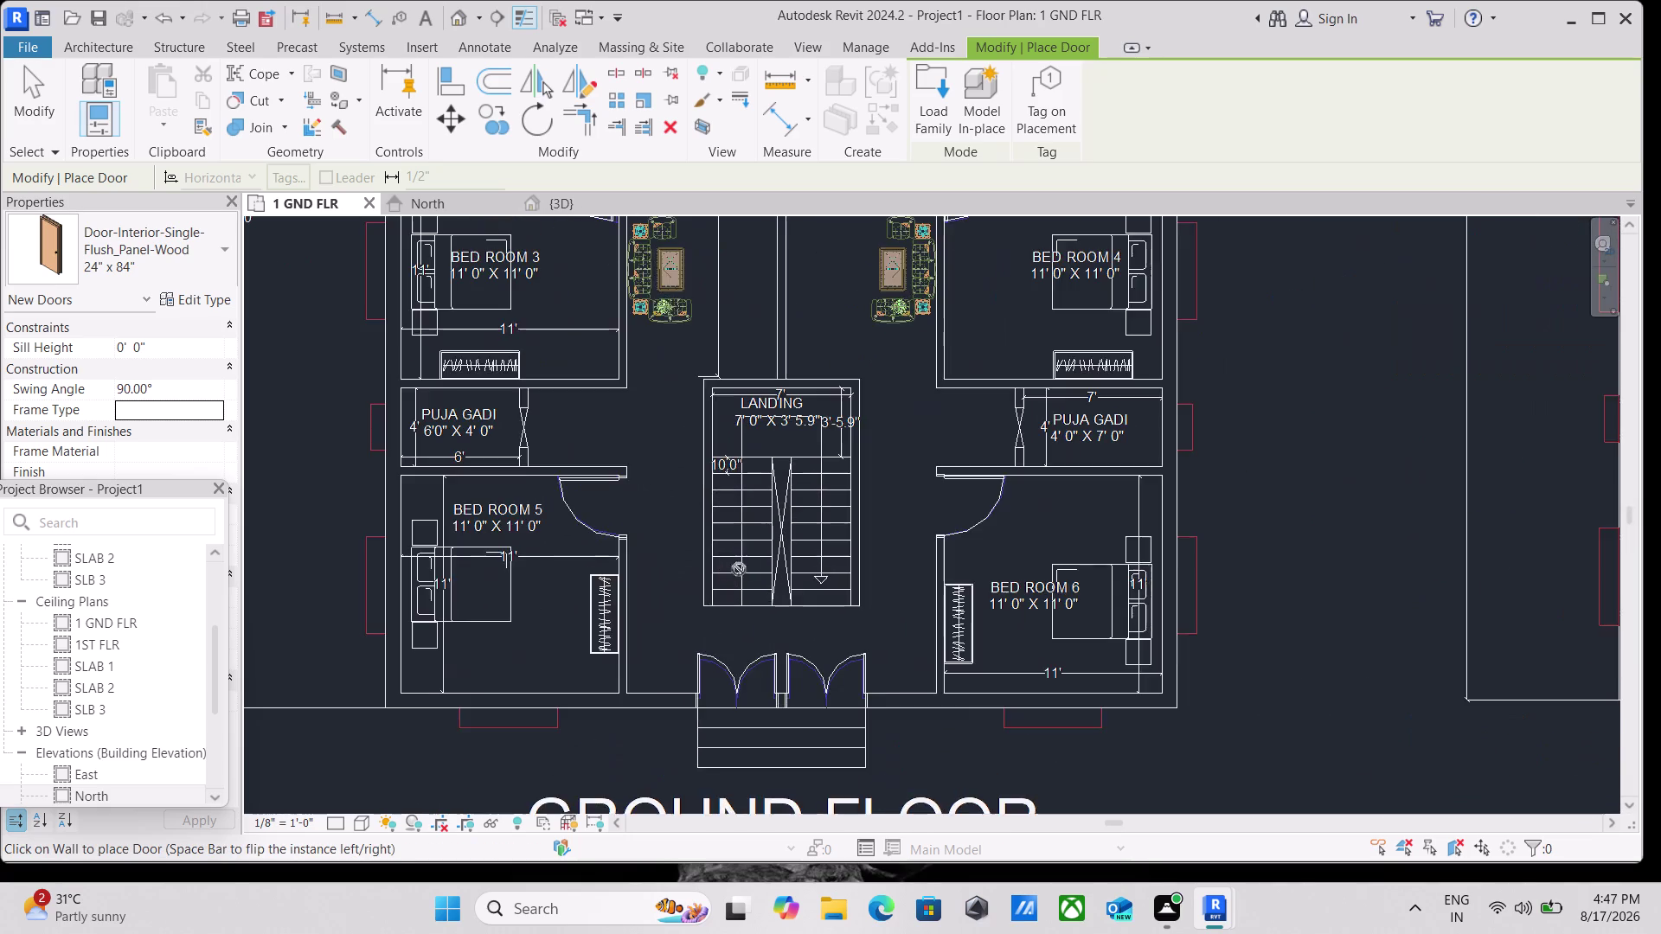
scroll(up, 3)
scroll(down, 3)
middle_drag(628, 473, 643, 569)
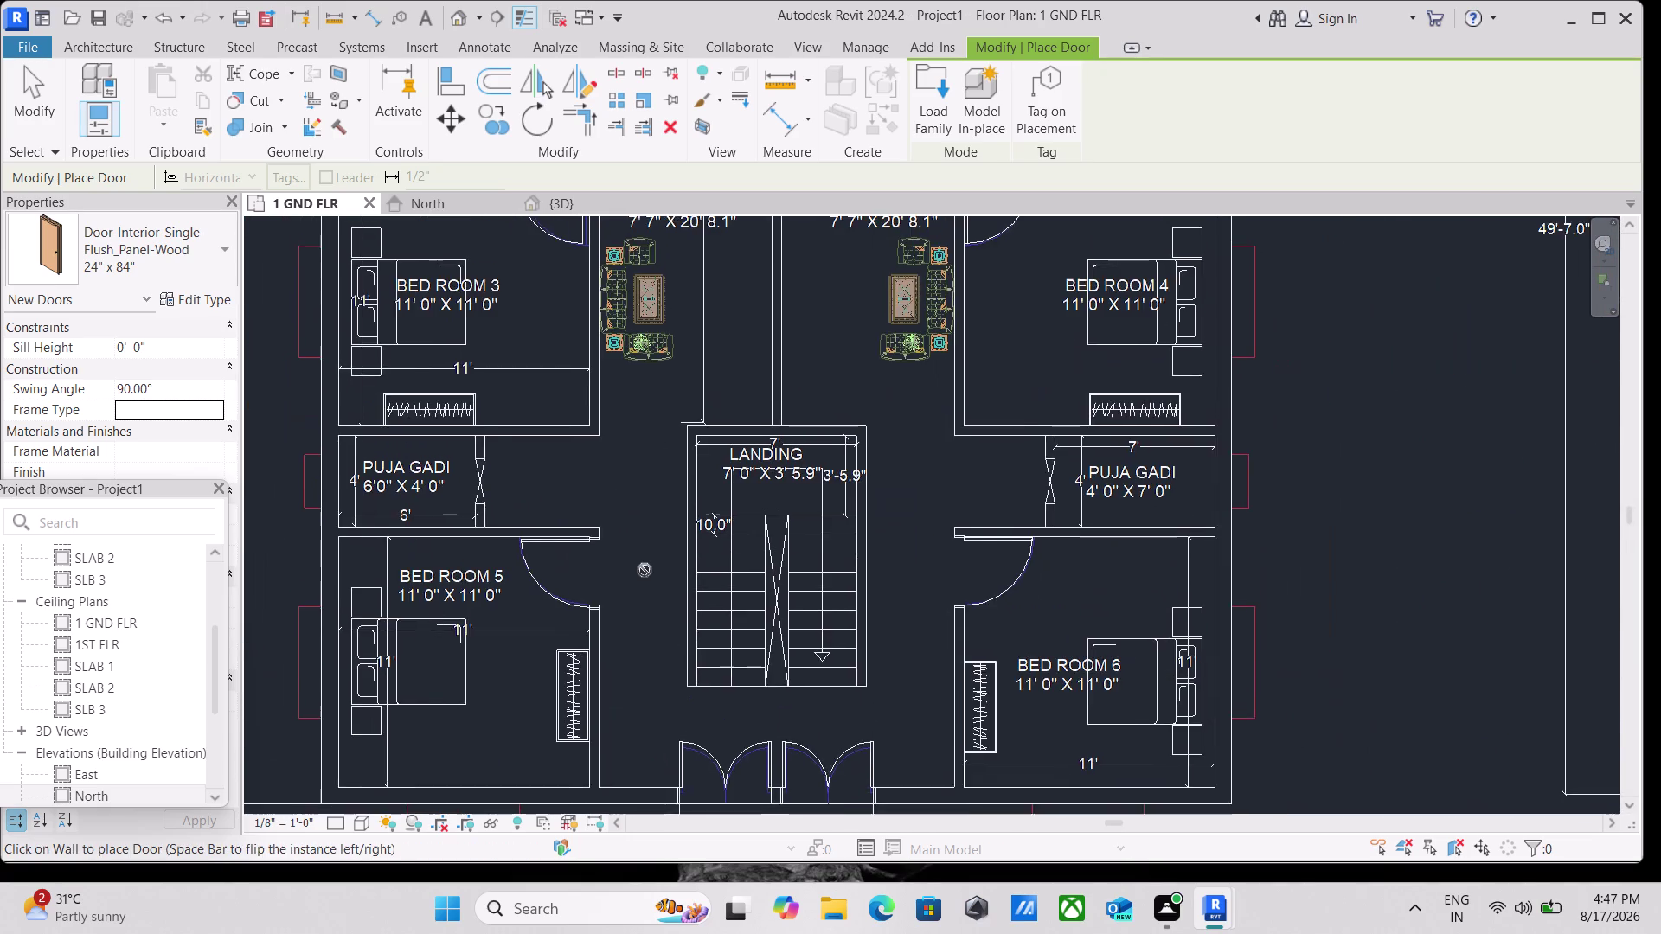
scroll(down, 3)
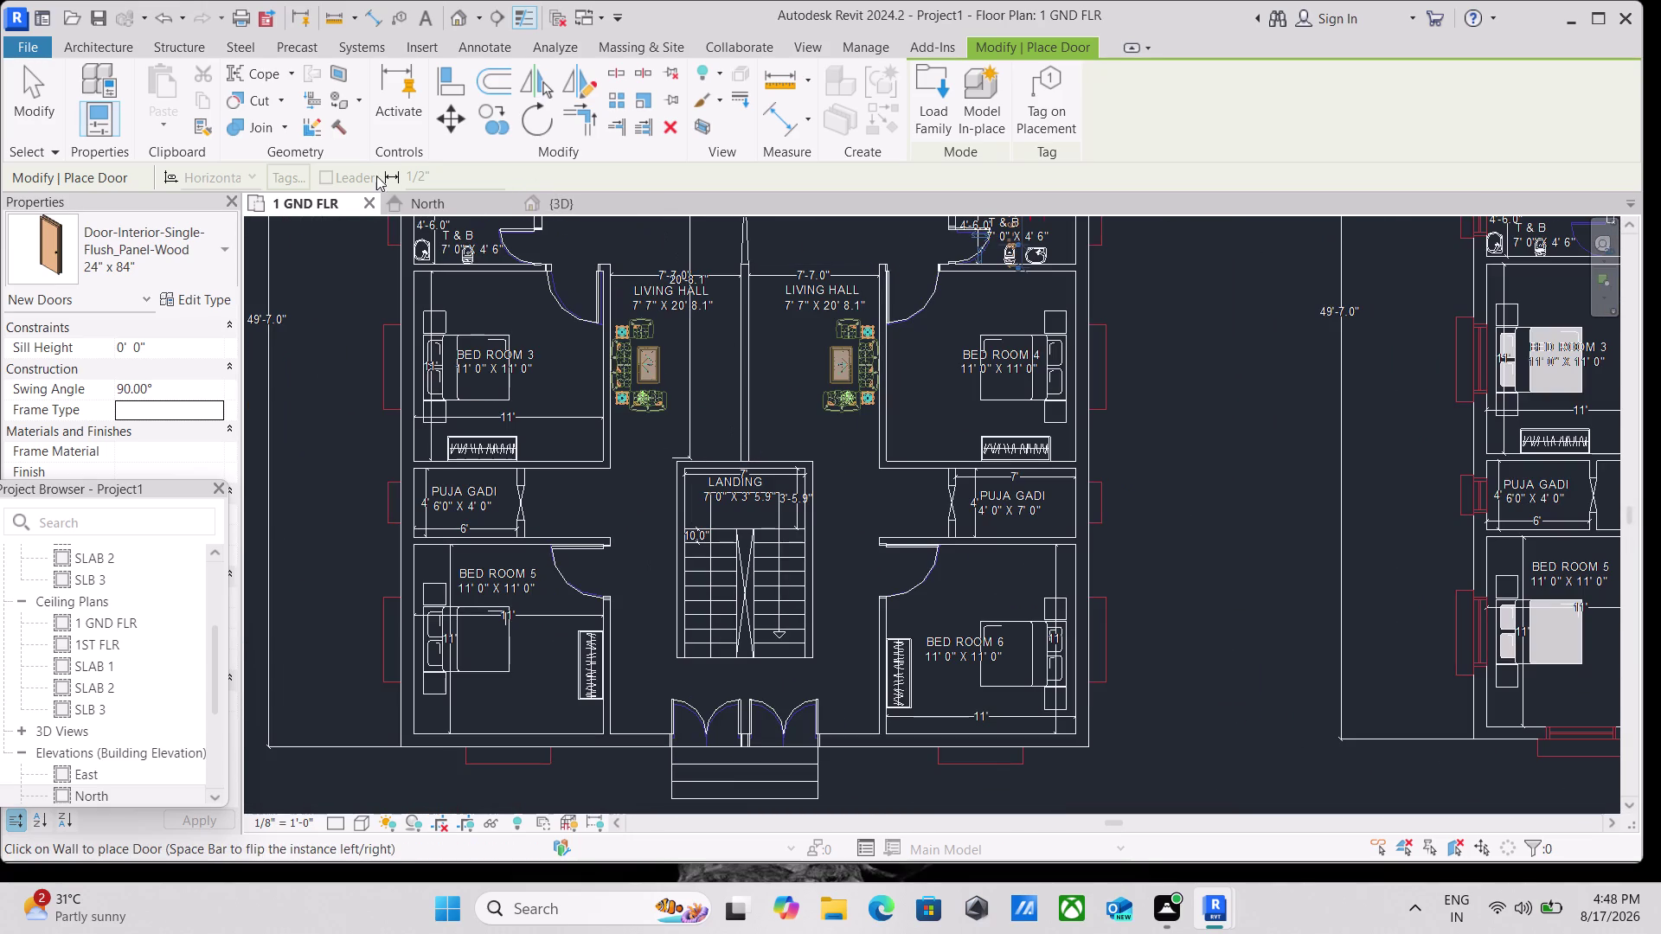
Exit door placement and switch to the {3D} view of the model.
key(Escape)
key(Escape)
click(565, 203)
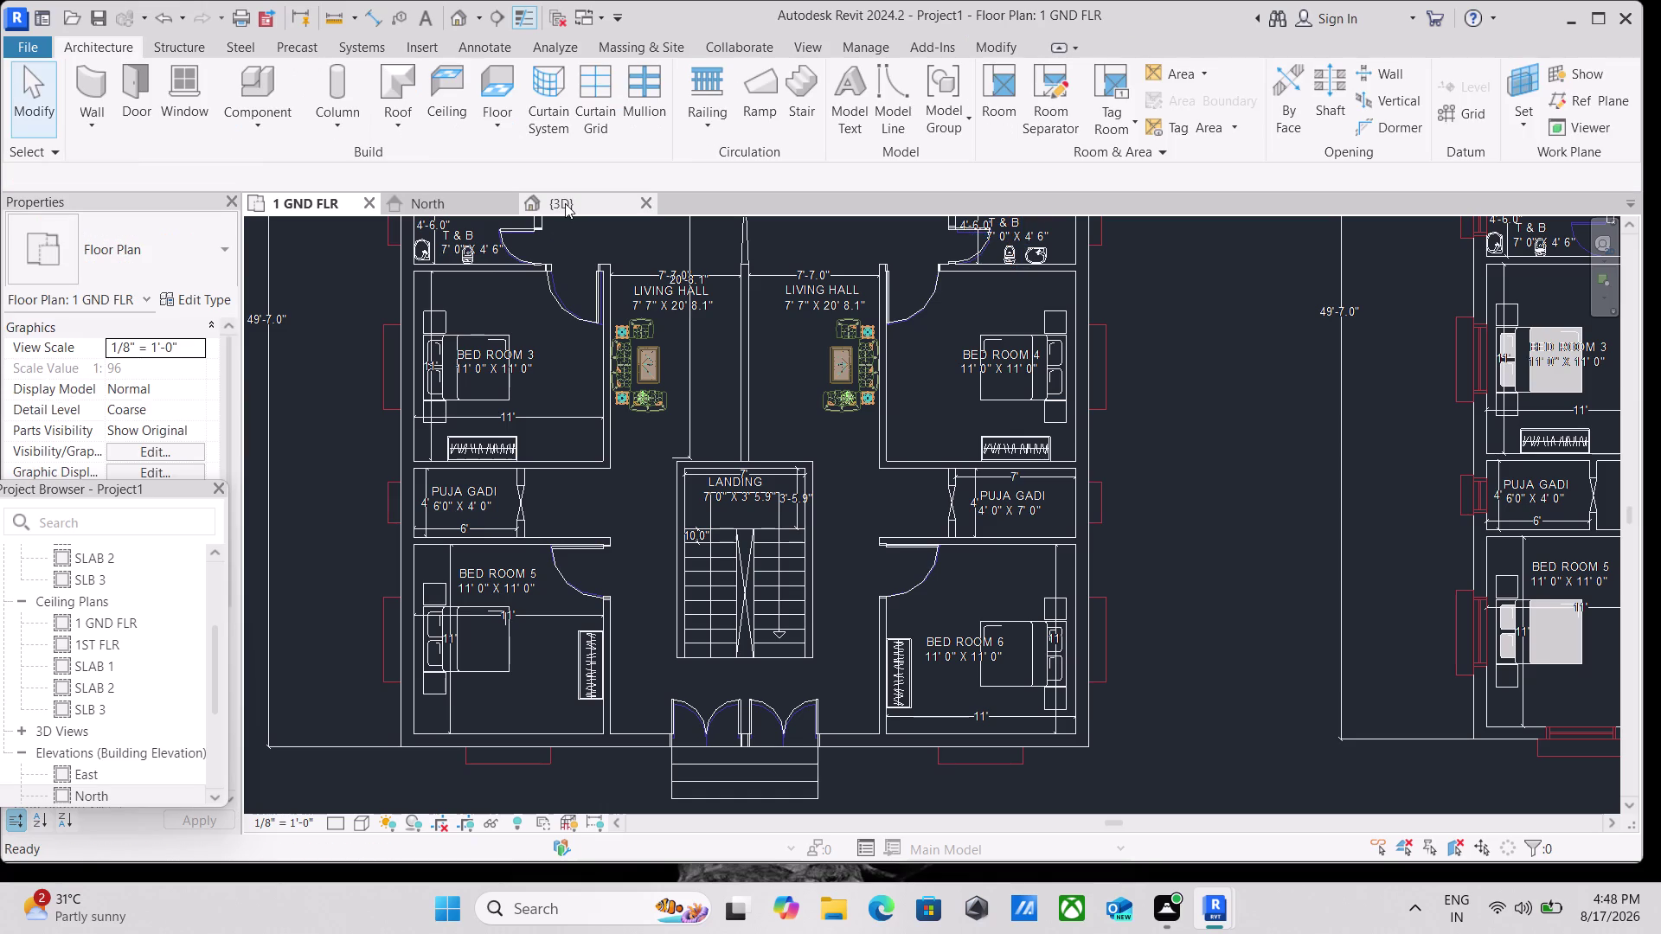
click(1565, 308)
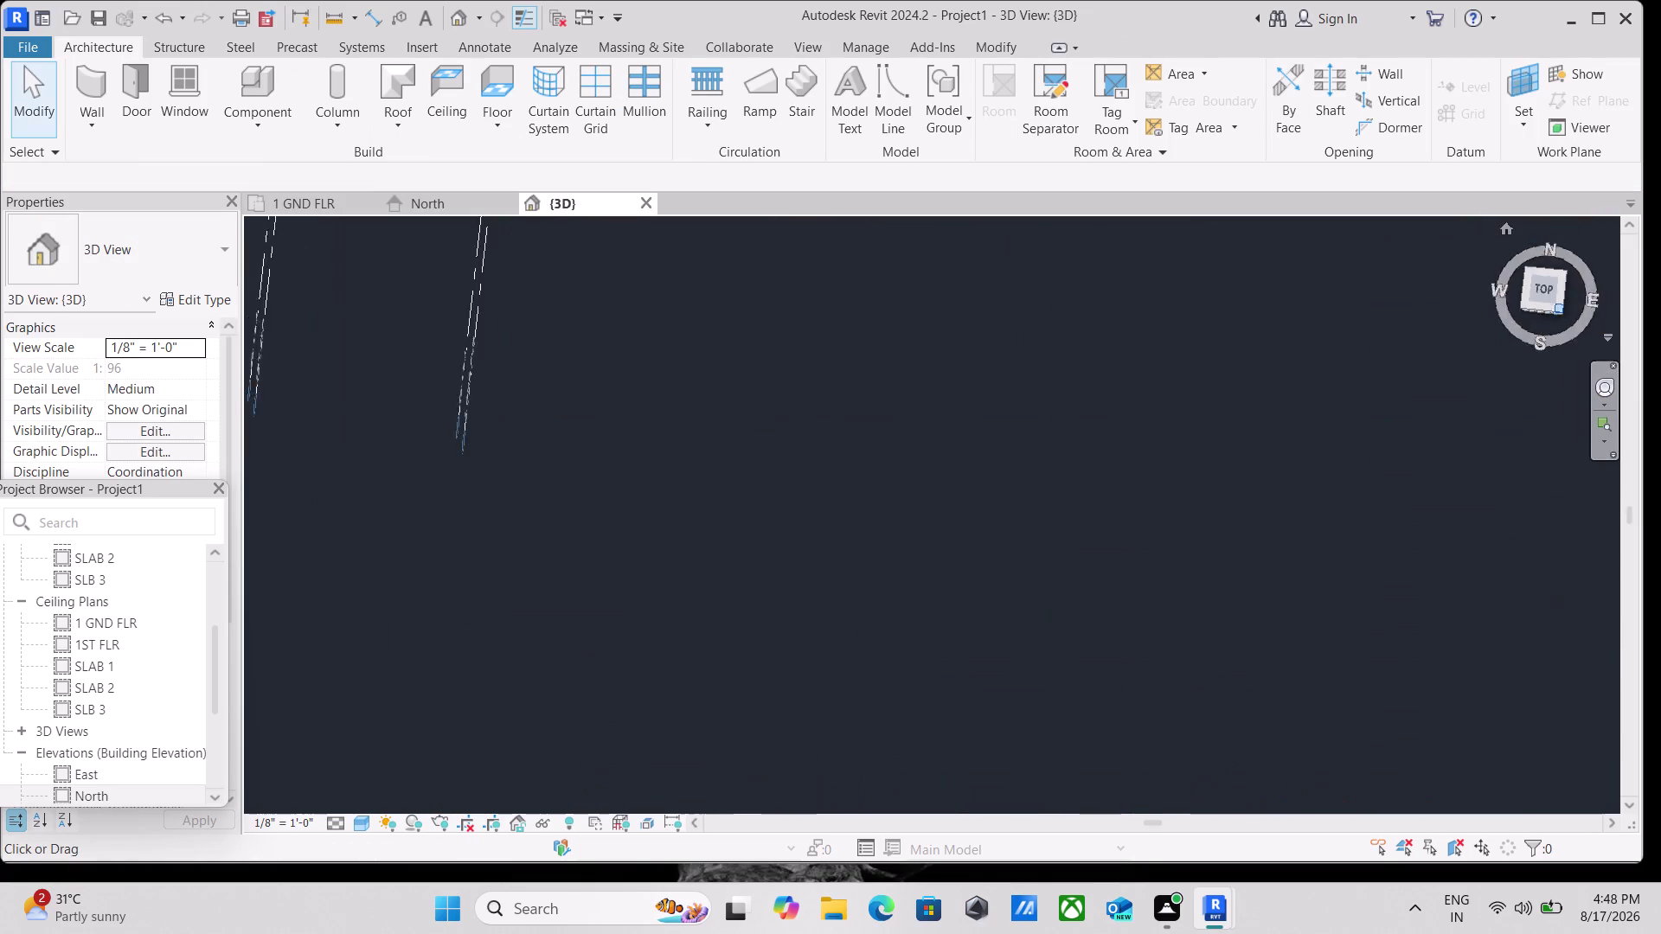
scroll(up, 3)
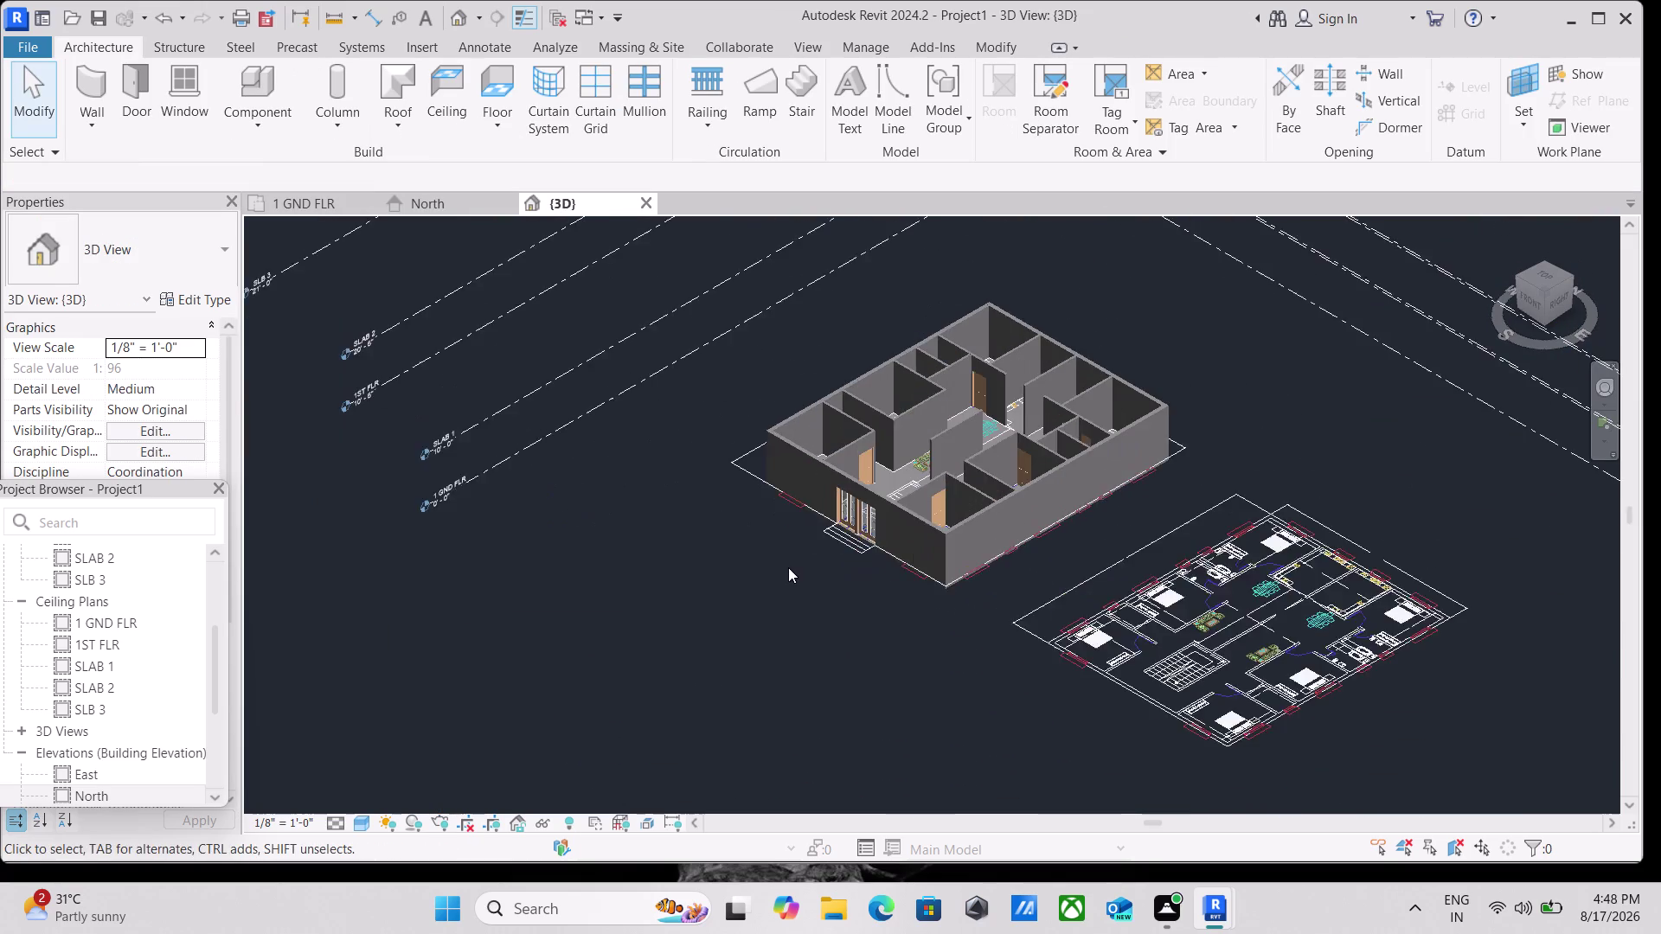
scroll(up, 3)
scroll(up, 3)
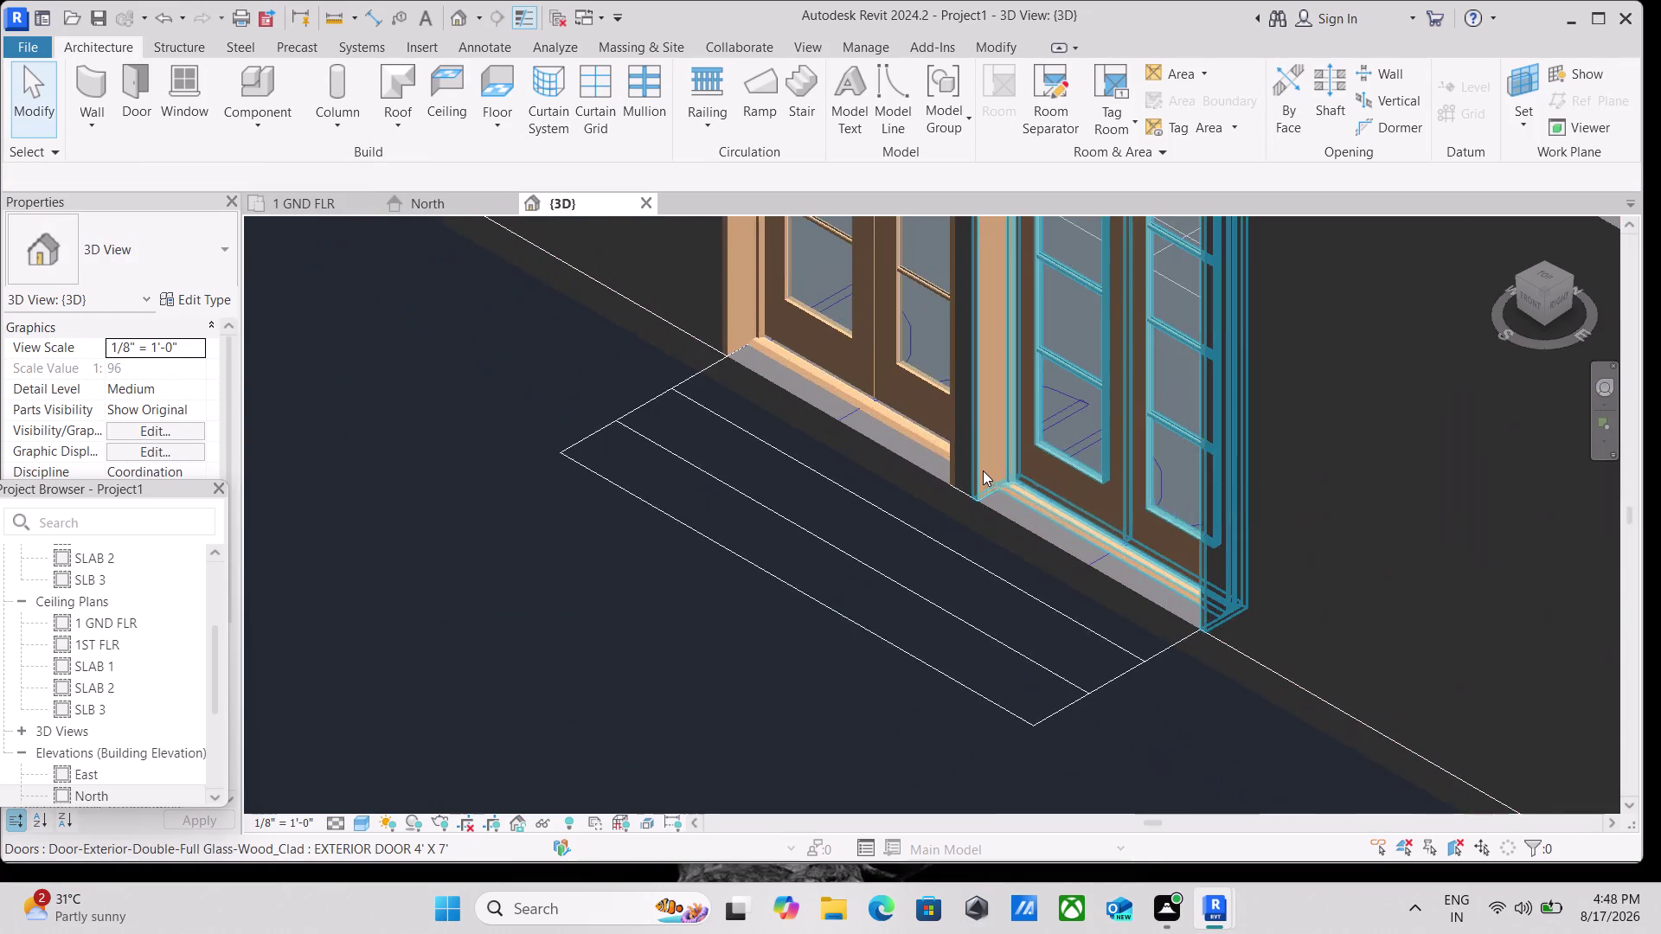
scroll(up, 3)
scroll(down, 3)
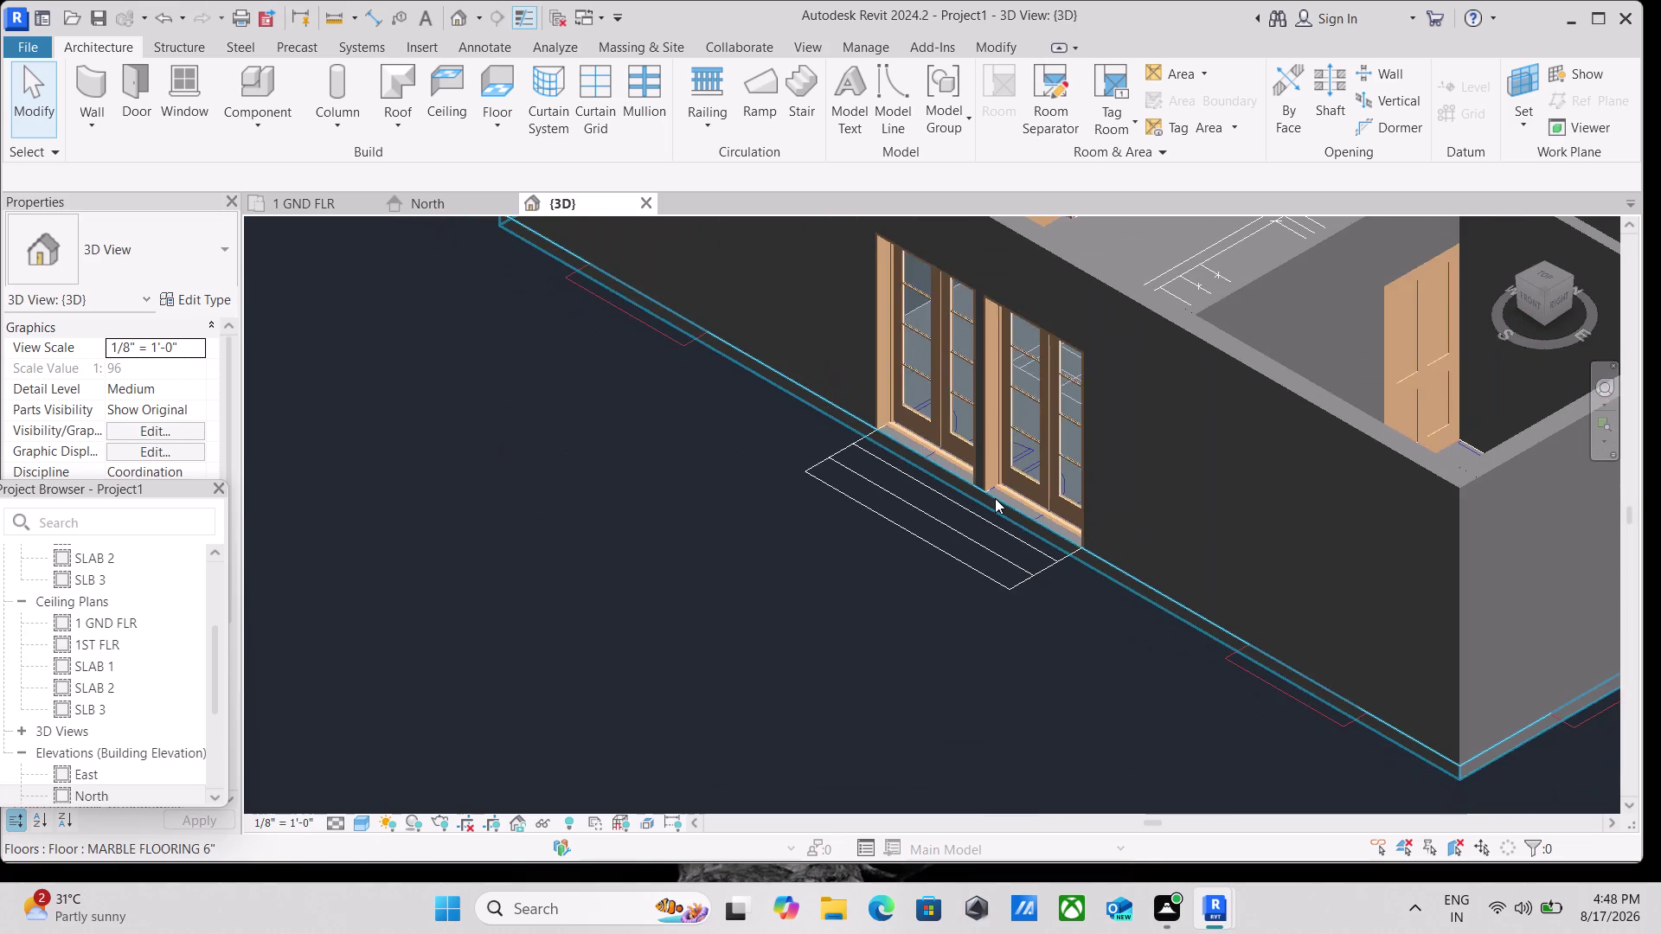
scroll(down, 3)
scroll(down, 3)
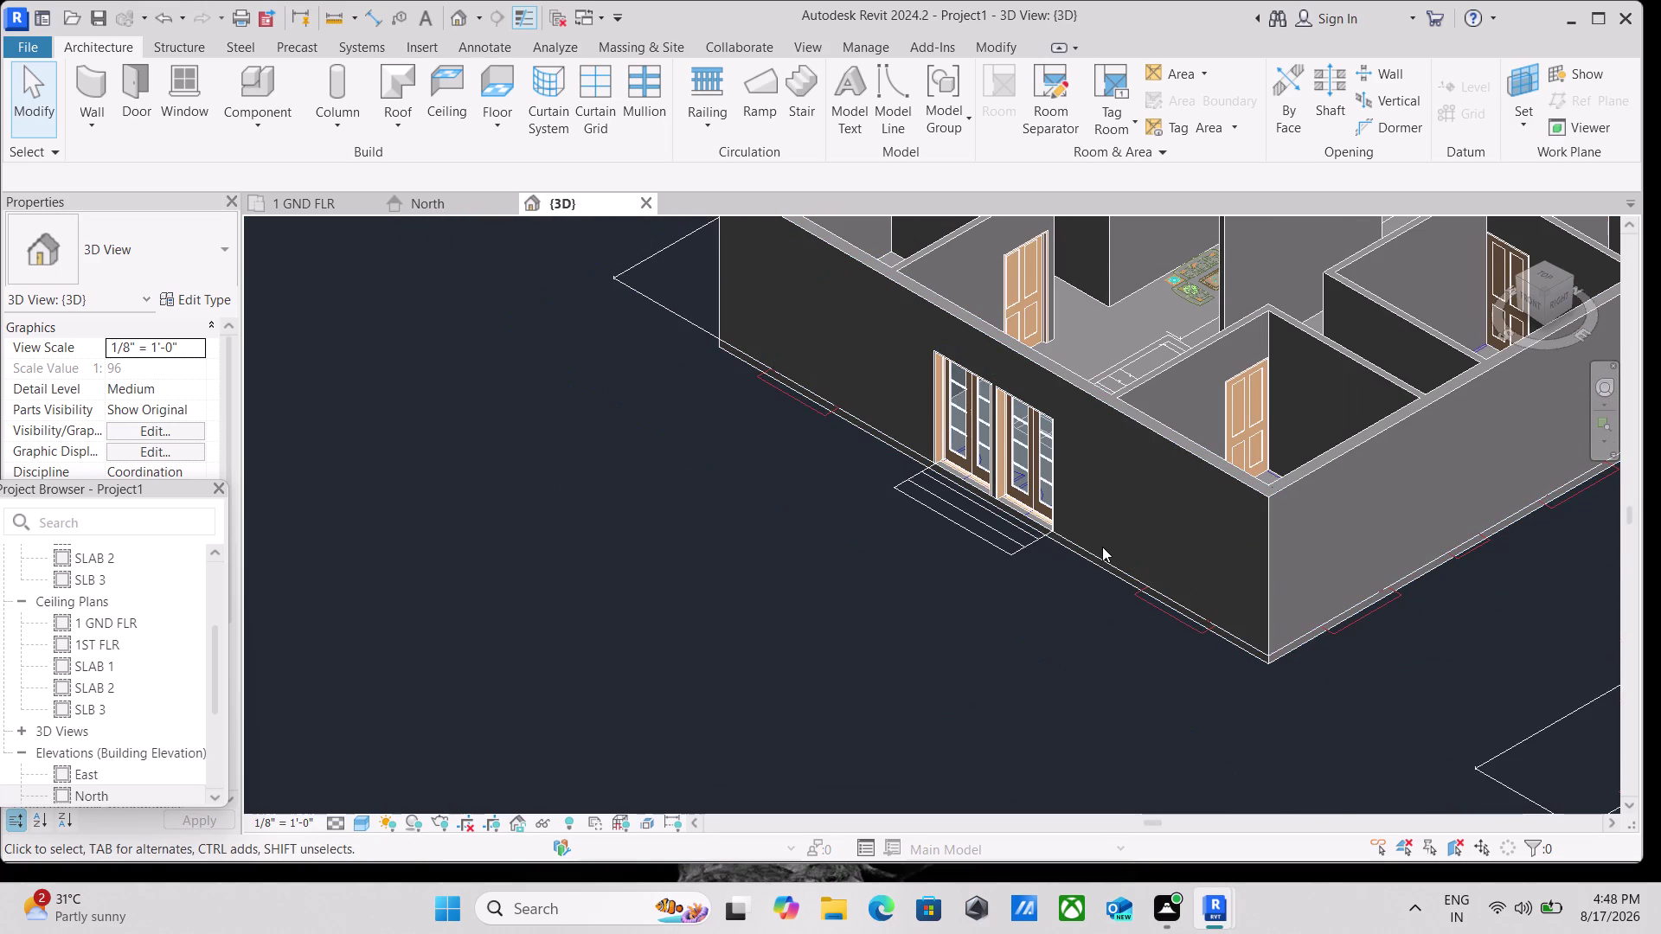
scroll(up, 3)
scroll(down, 3)
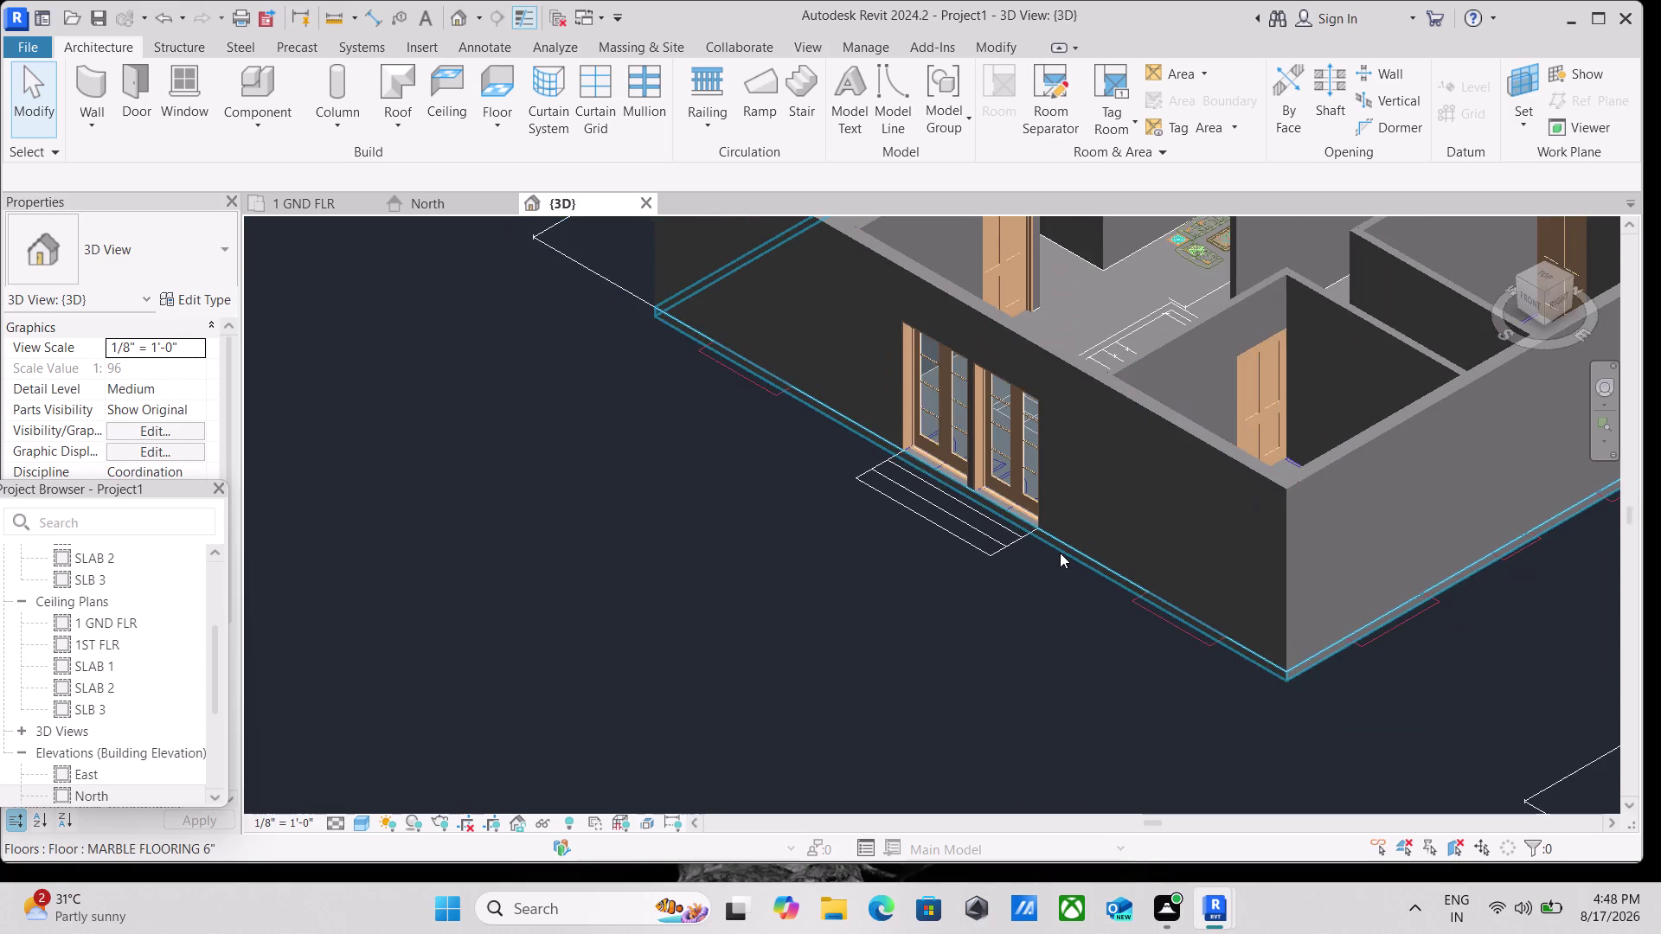
scroll(down, 3)
scroll(down, 3)
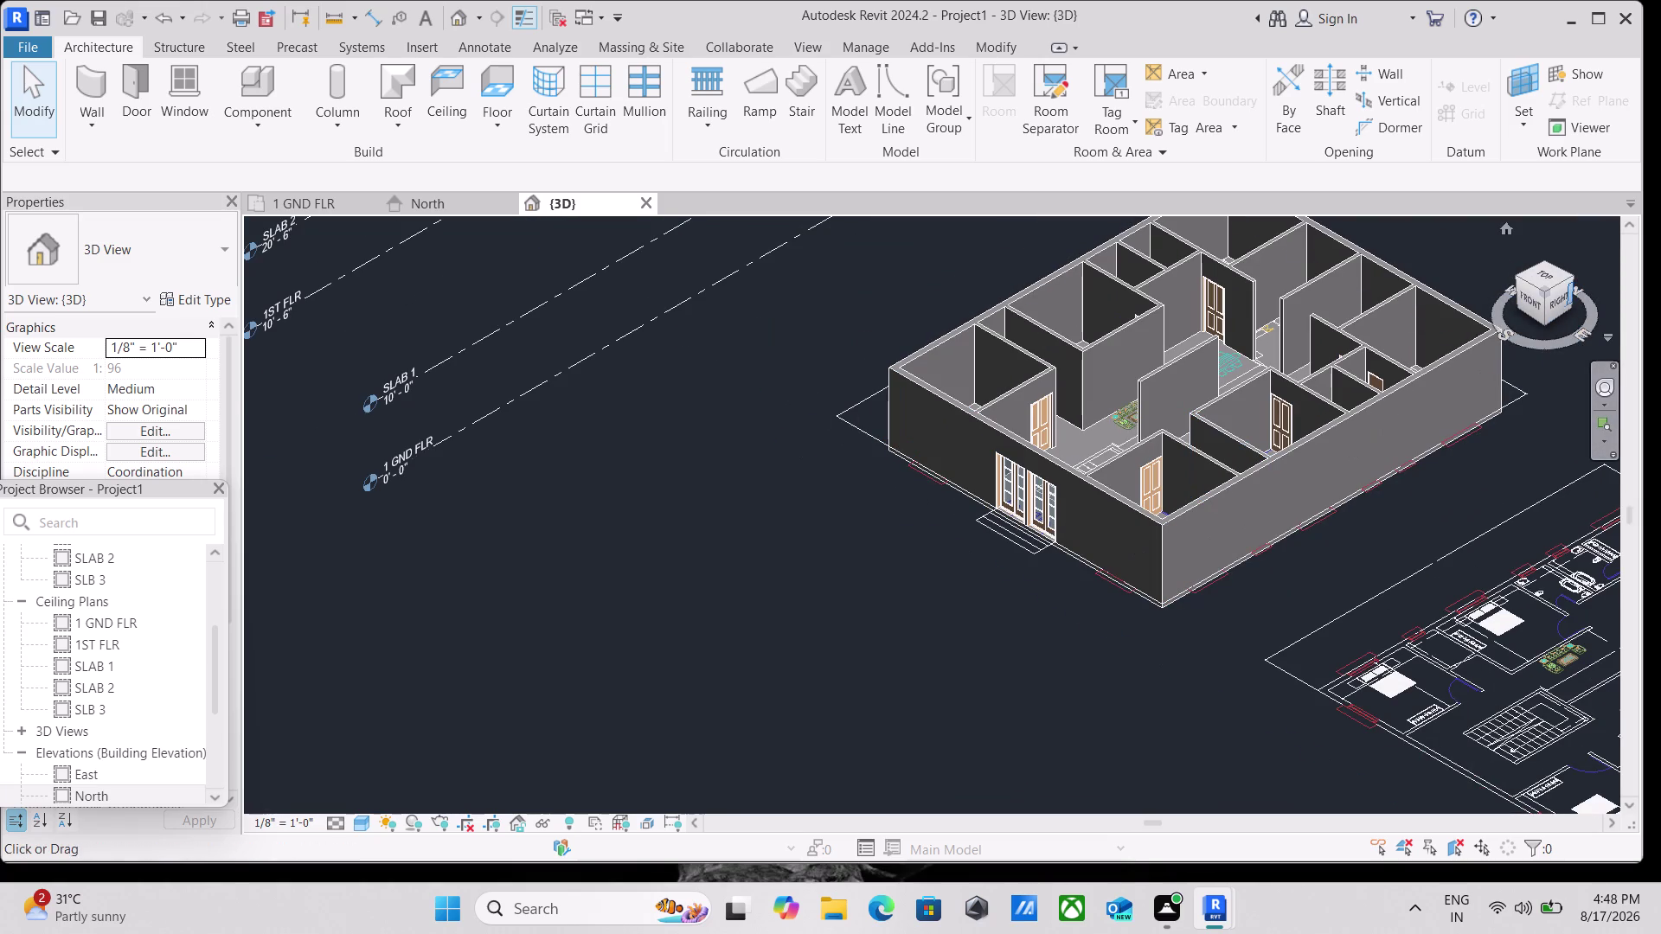
scroll(up, 3)
scroll(up, 3)
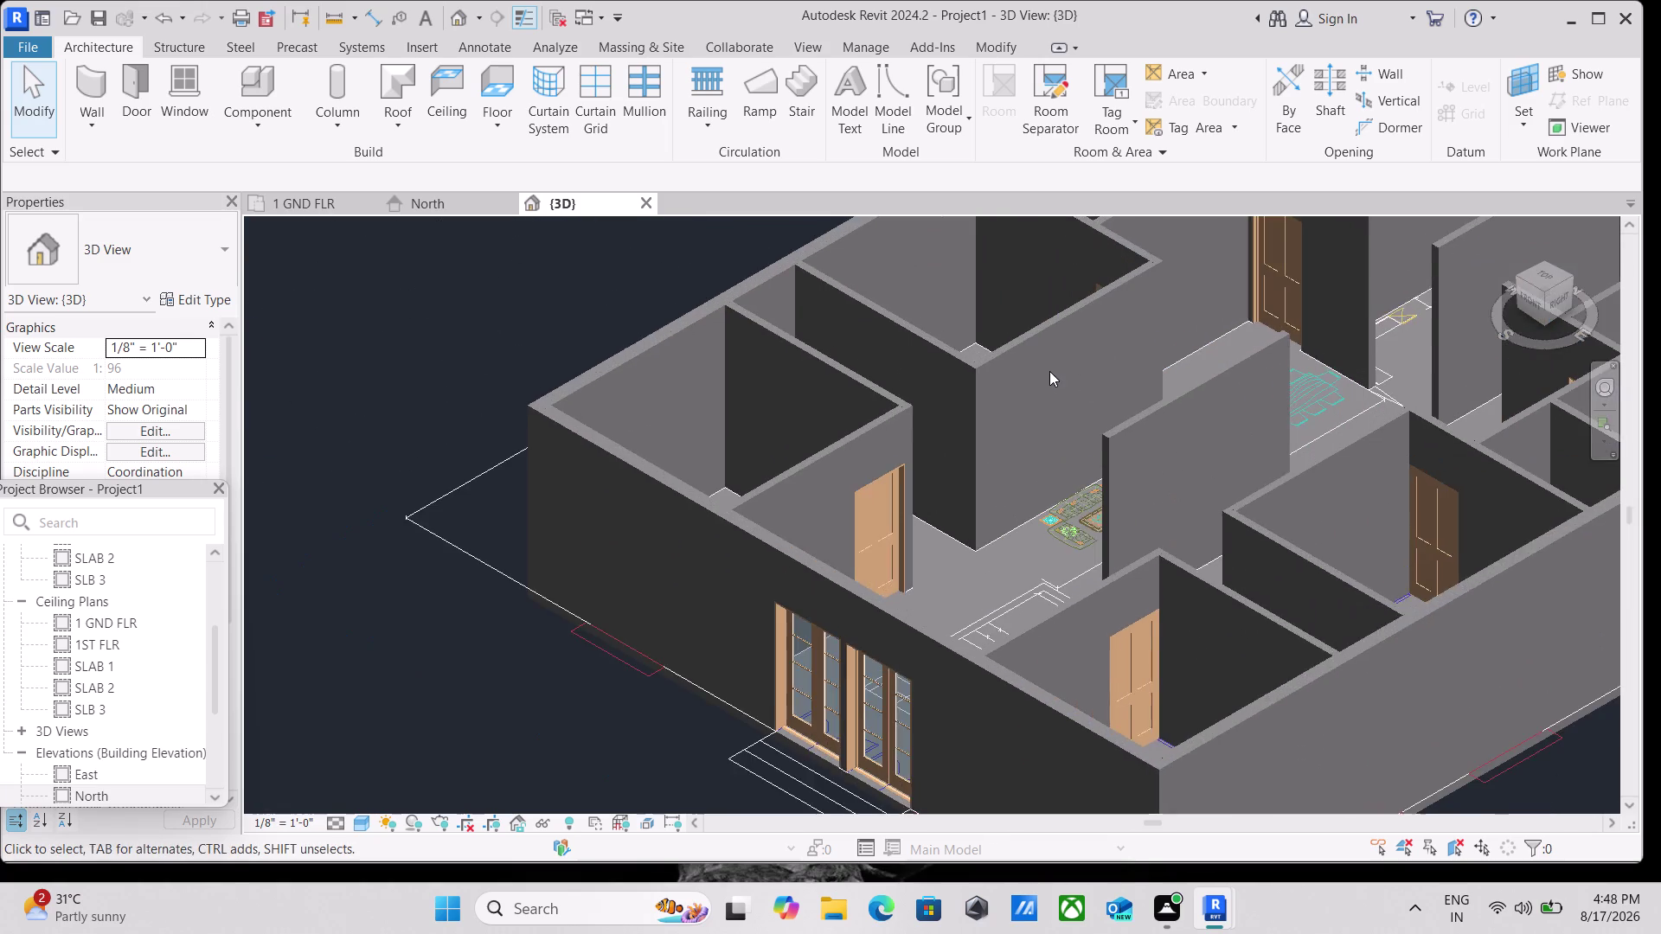
scroll(down, 3)
click(1551, 275)
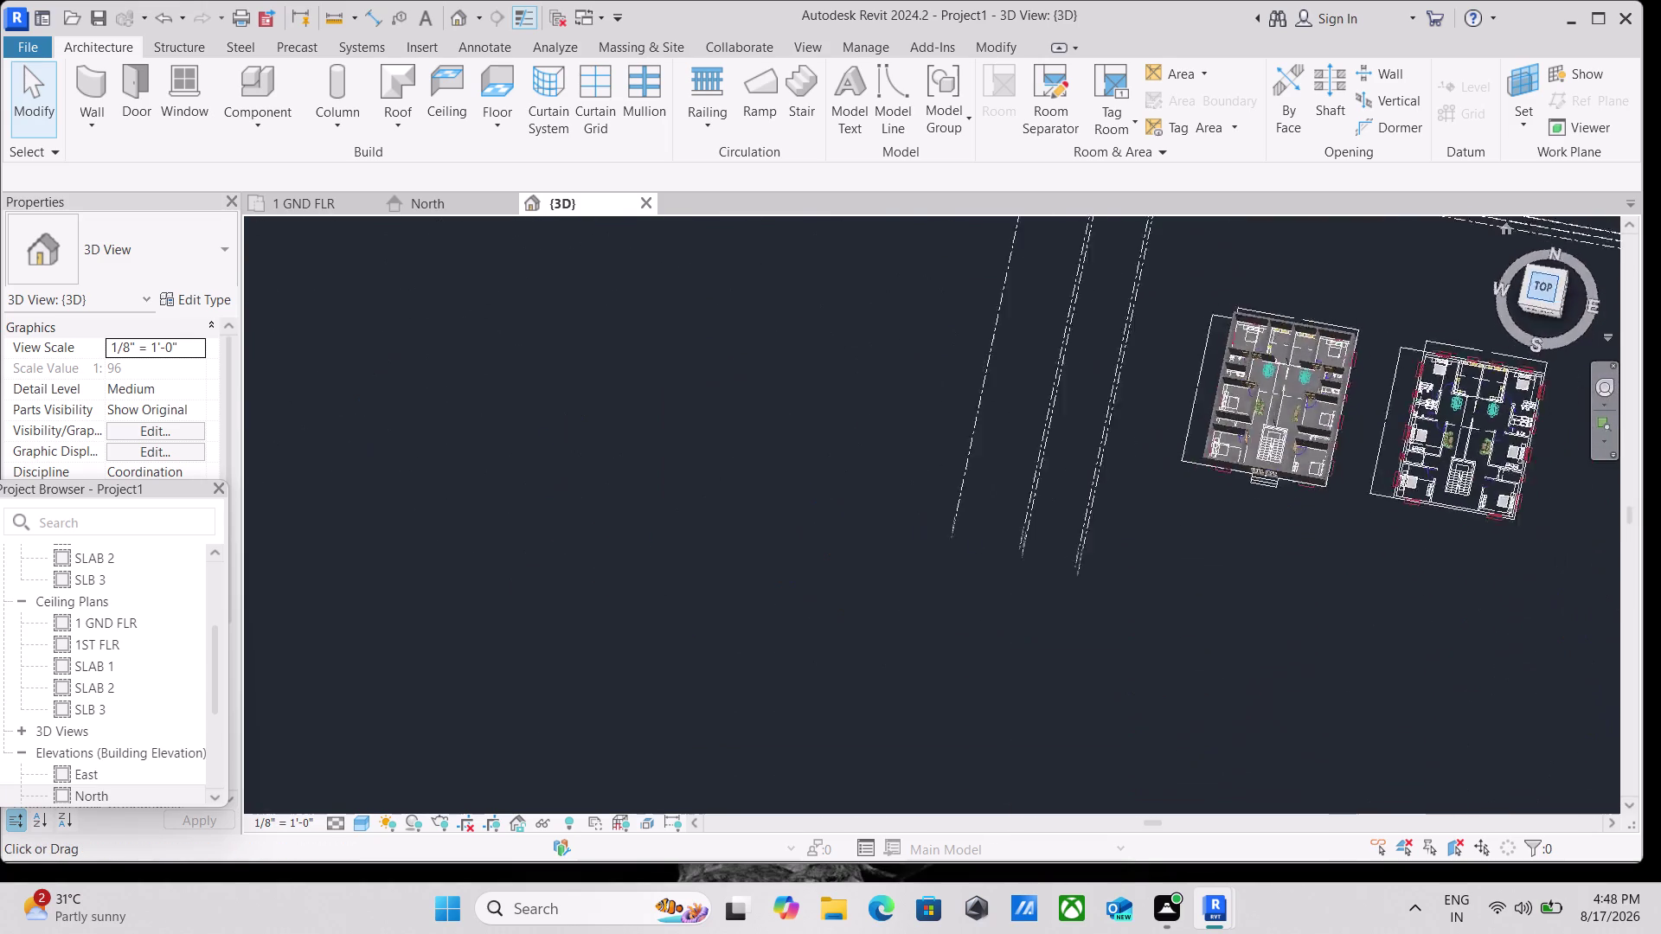
scroll(up, 3)
scroll(up, 3)
scroll(up, 3)
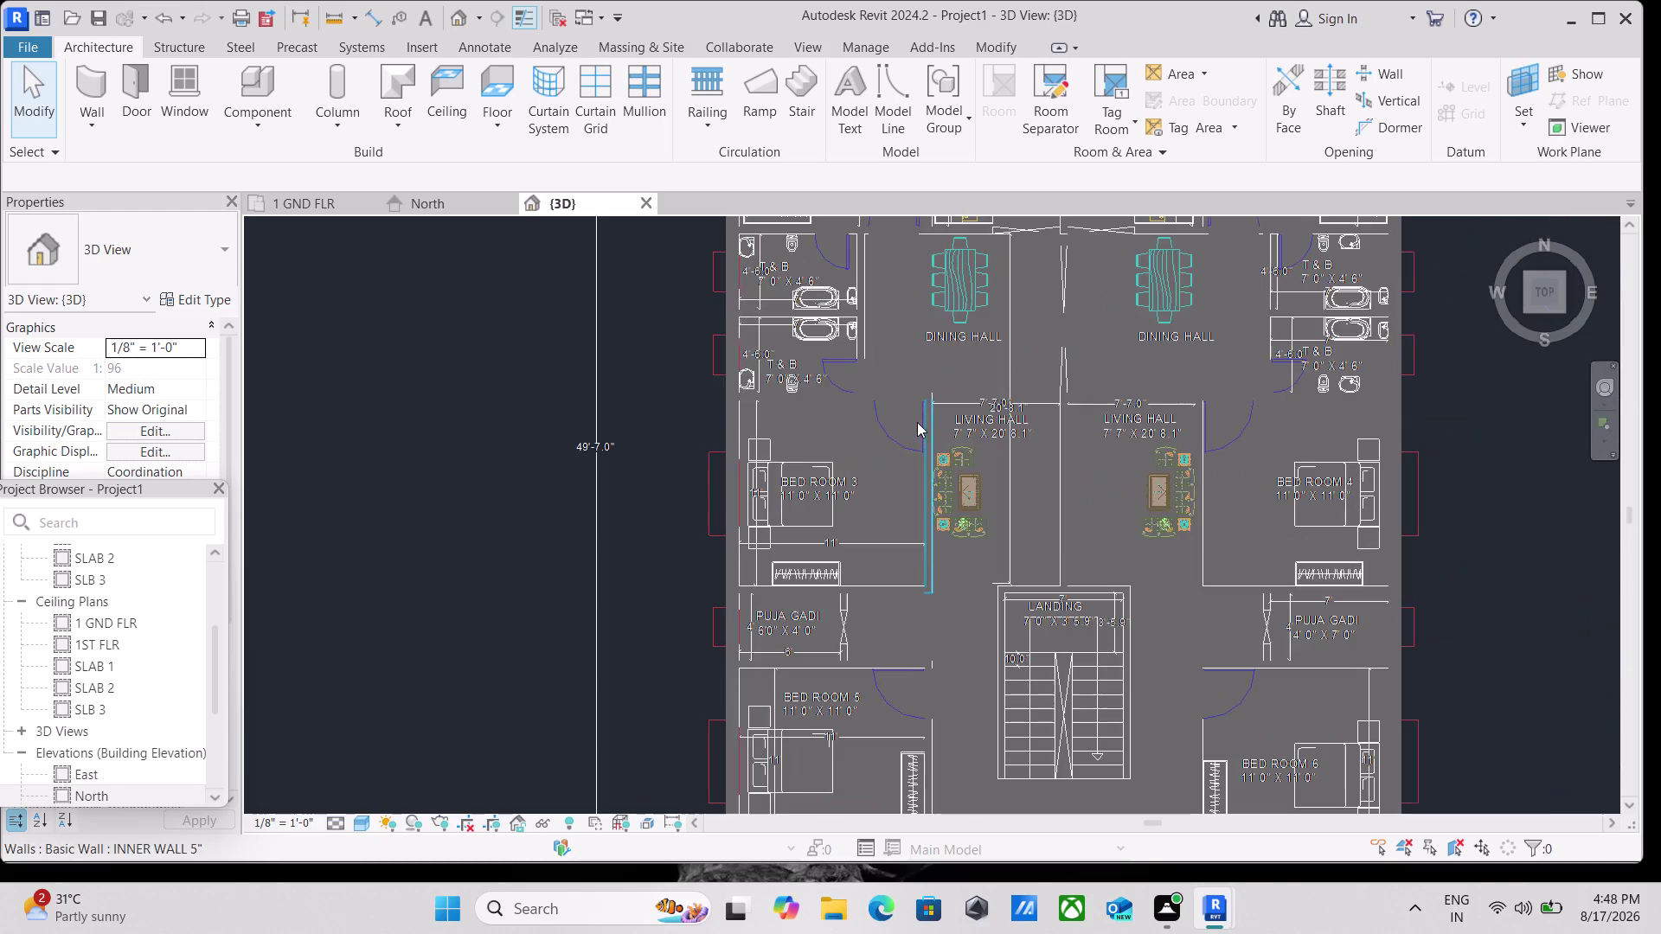
scroll(down, 3)
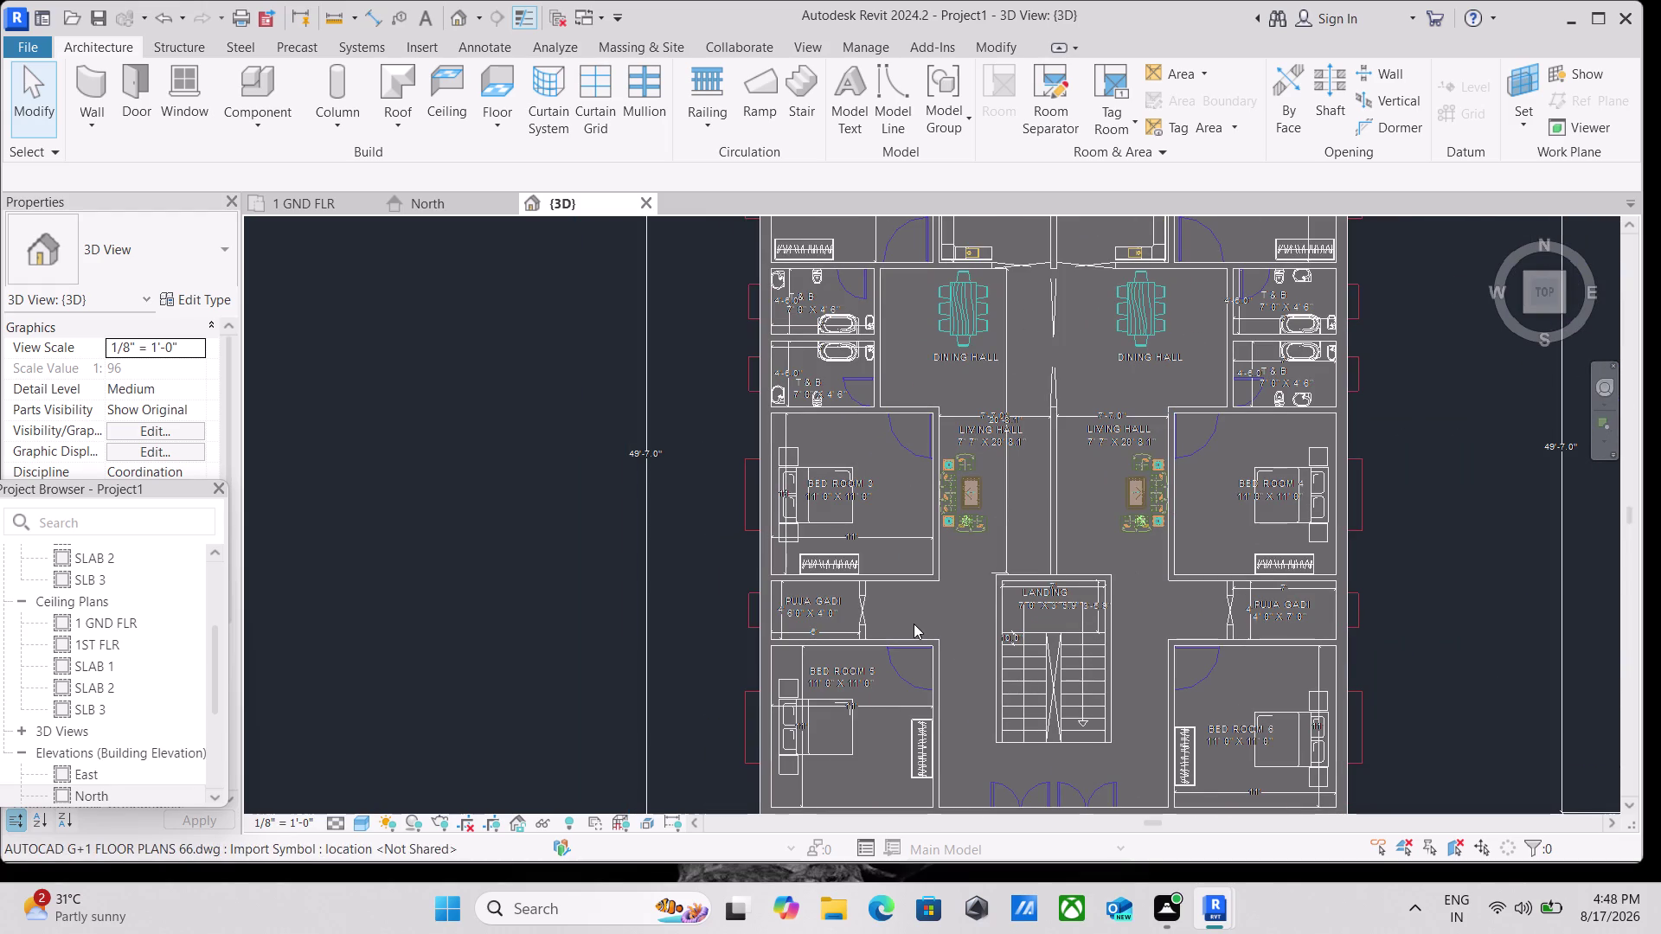
click(1564, 313)
scroll(up, 3)
scroll(up, 3)
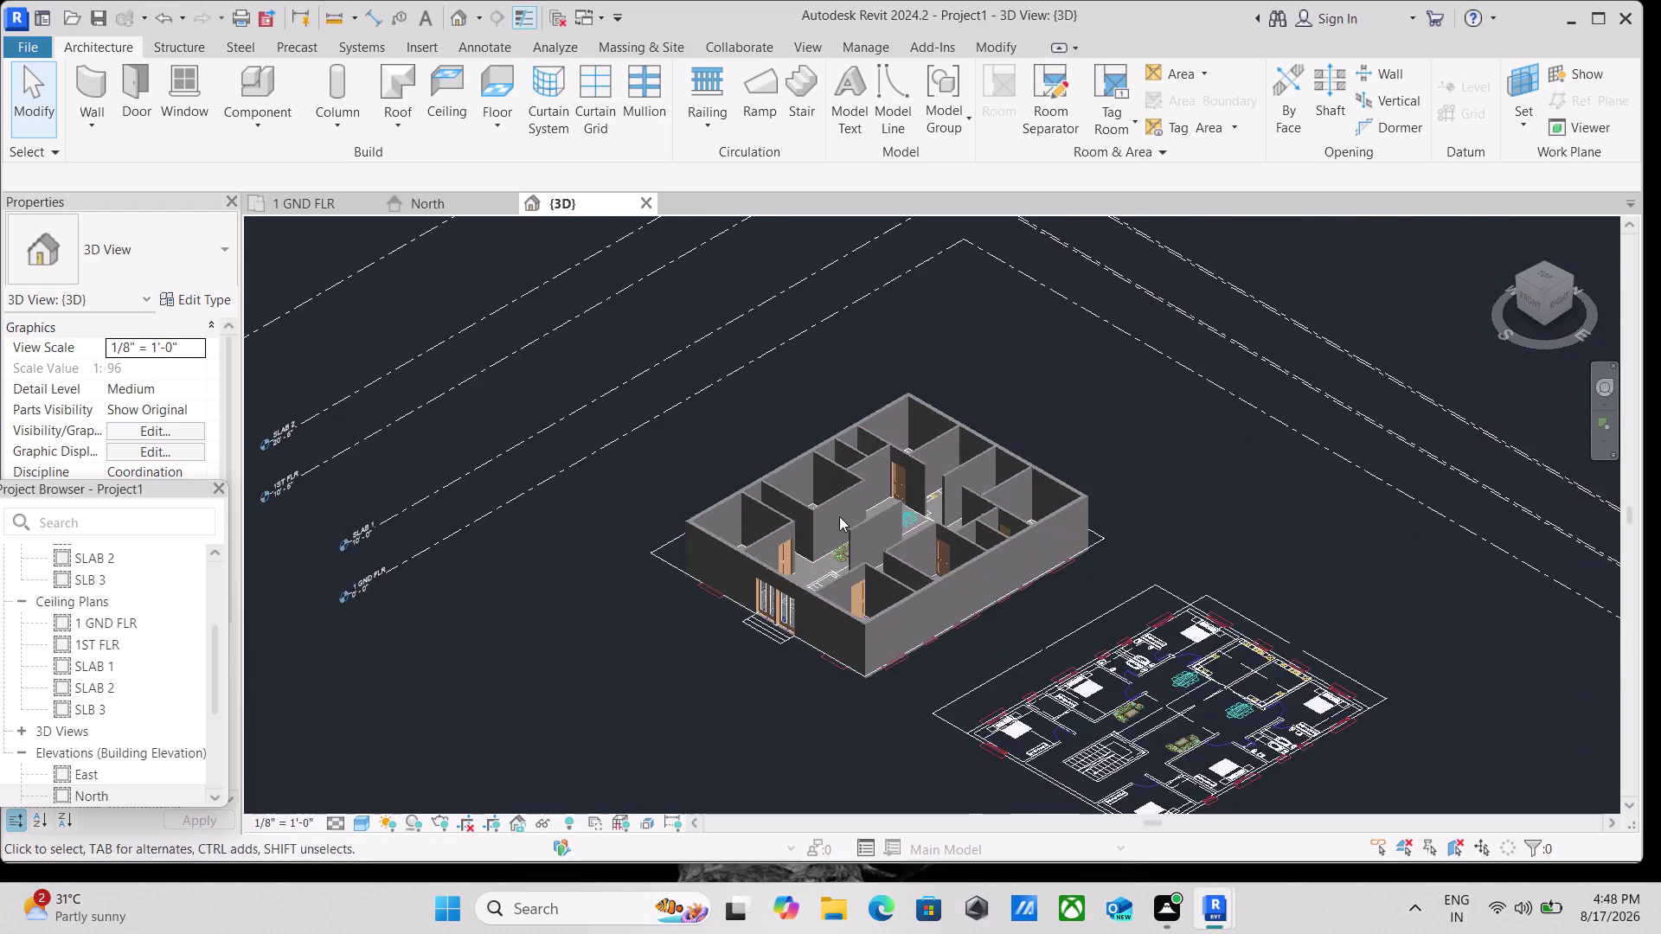
scroll(up, 3)
scroll(up, 3)
scroll(down, 3)
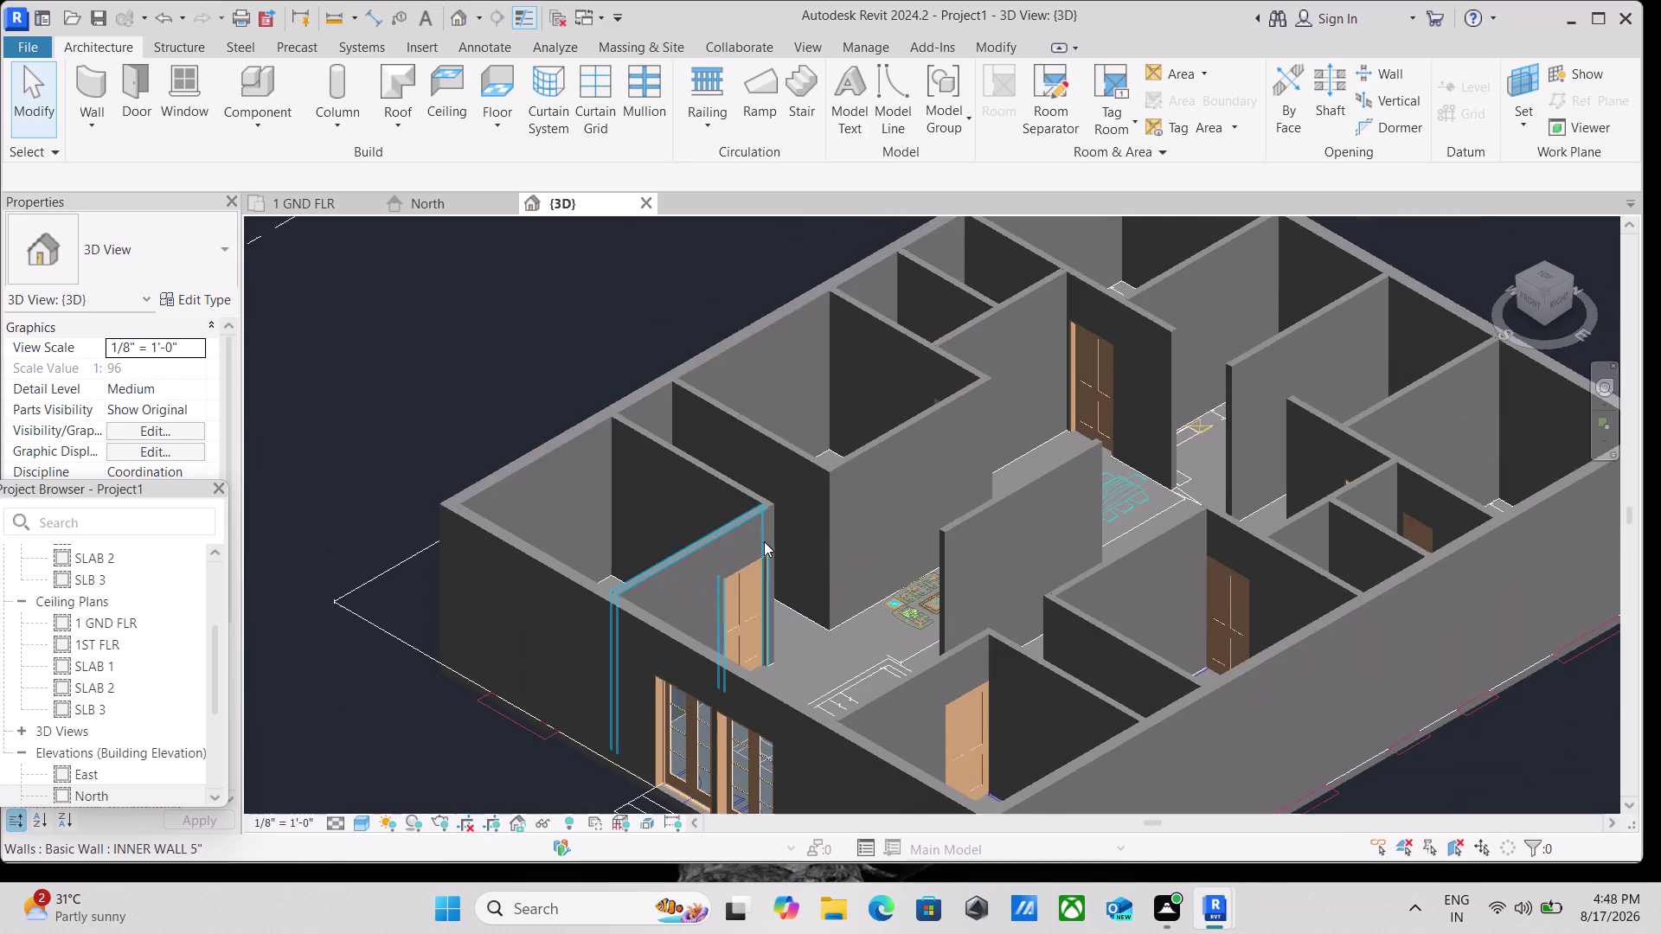
scroll(down, 3)
click(1546, 275)
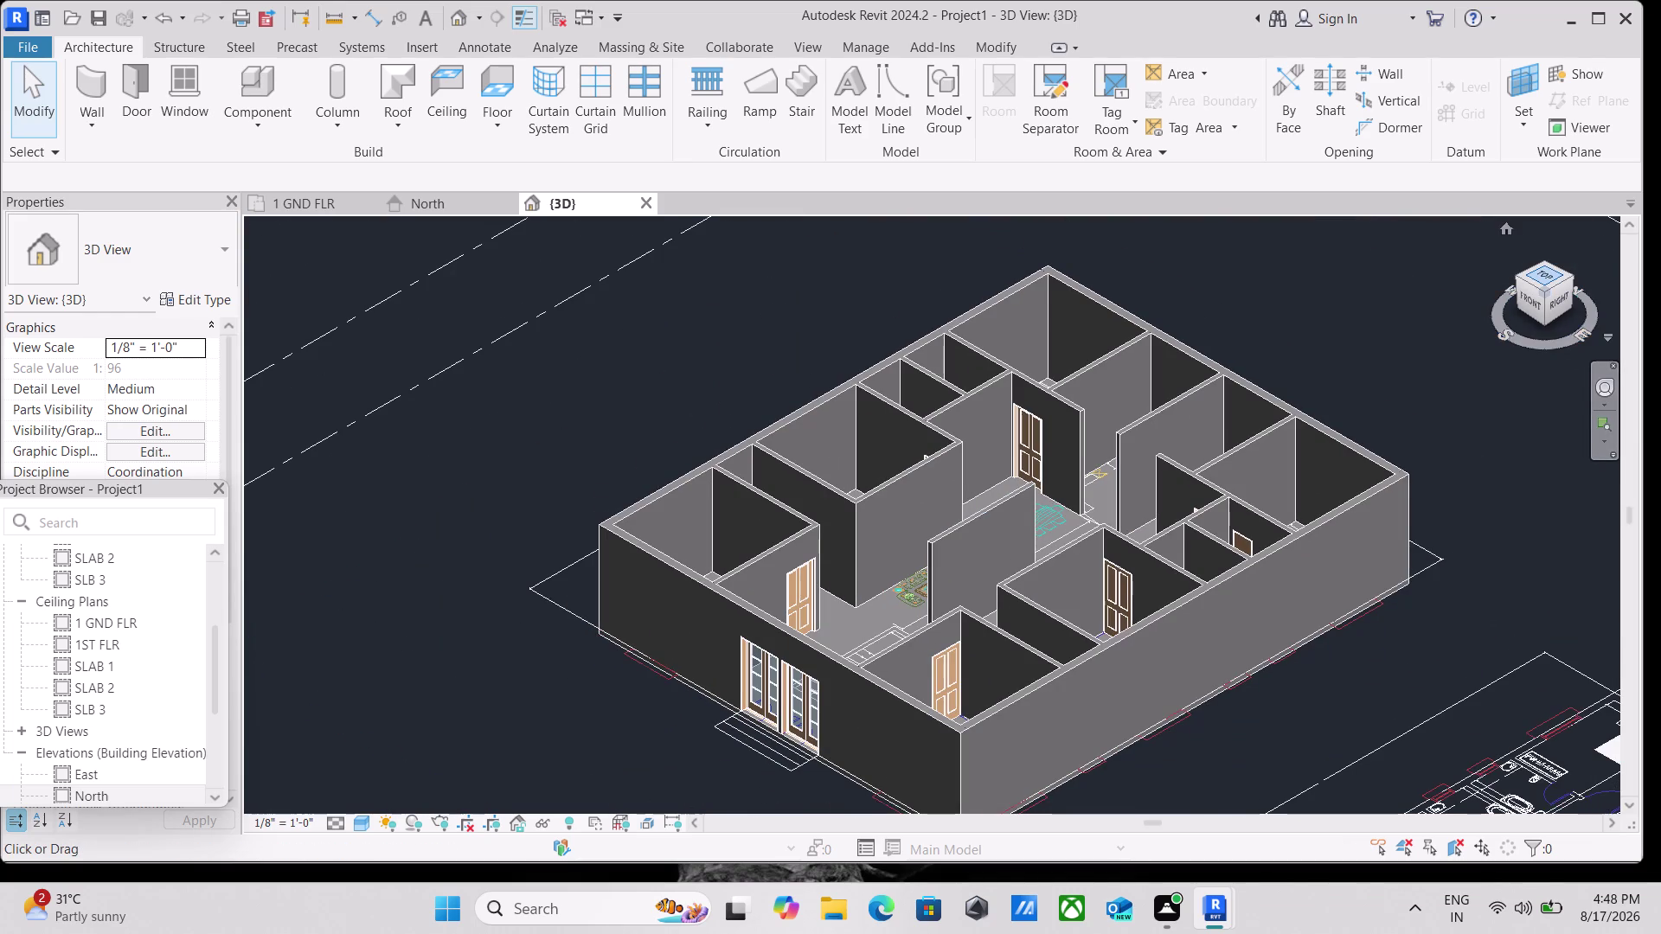
scroll(up, 3)
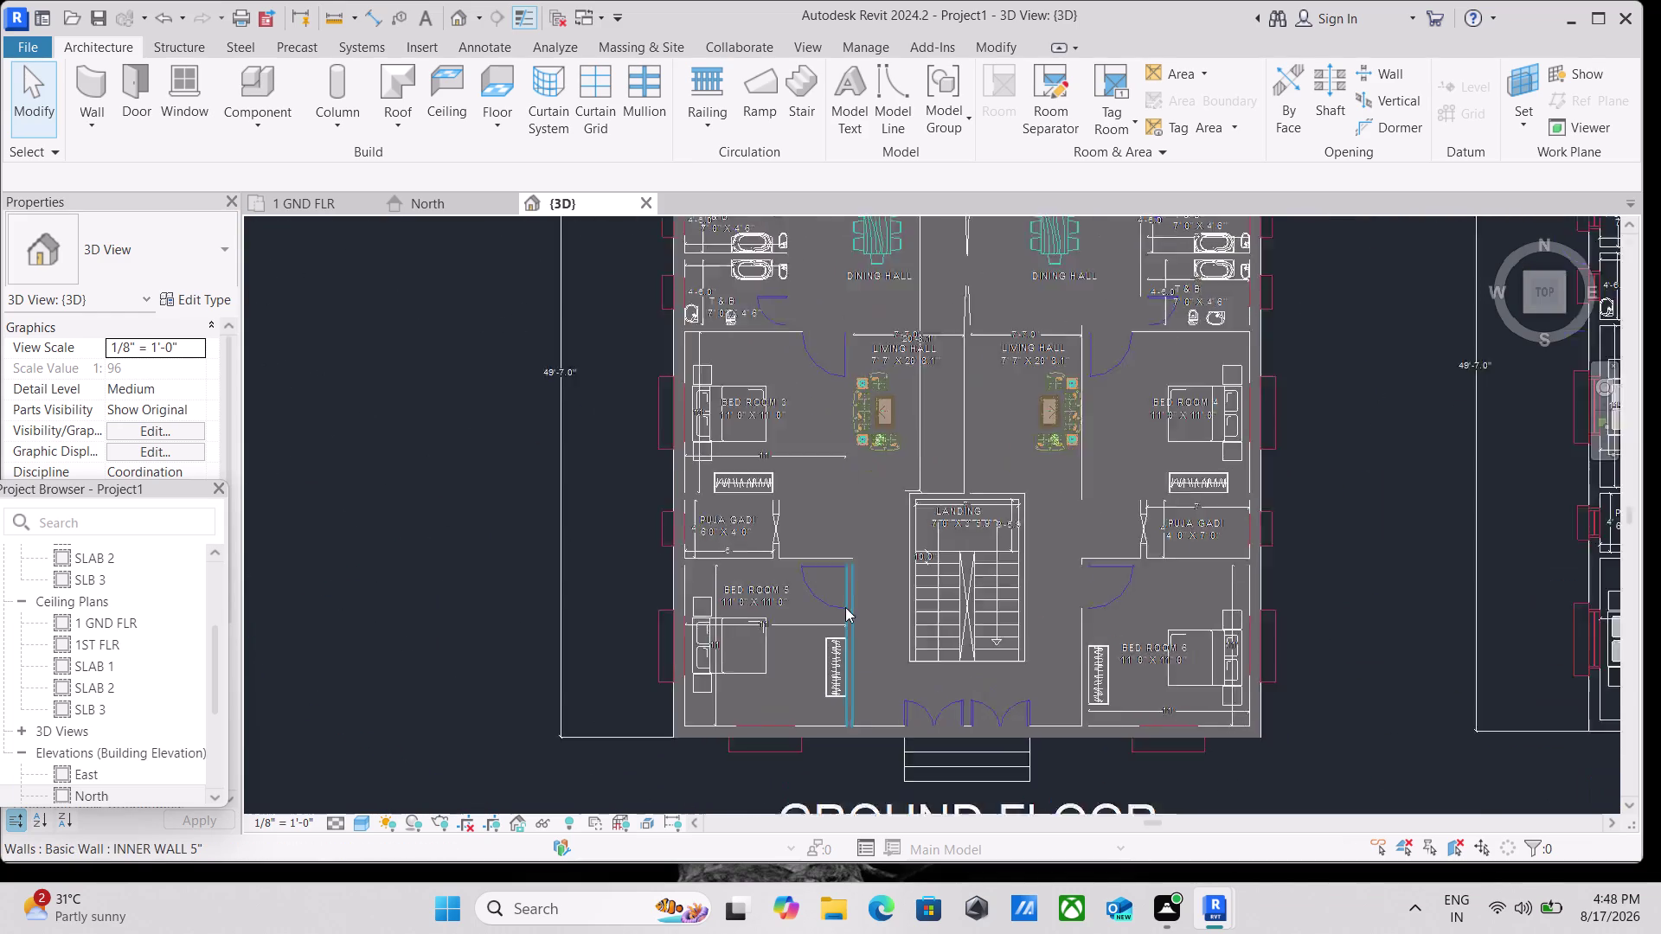
scroll(up, 3)
scroll(up, 3)
scroll(down, 3)
middle_drag(765, 508, 860, 536)
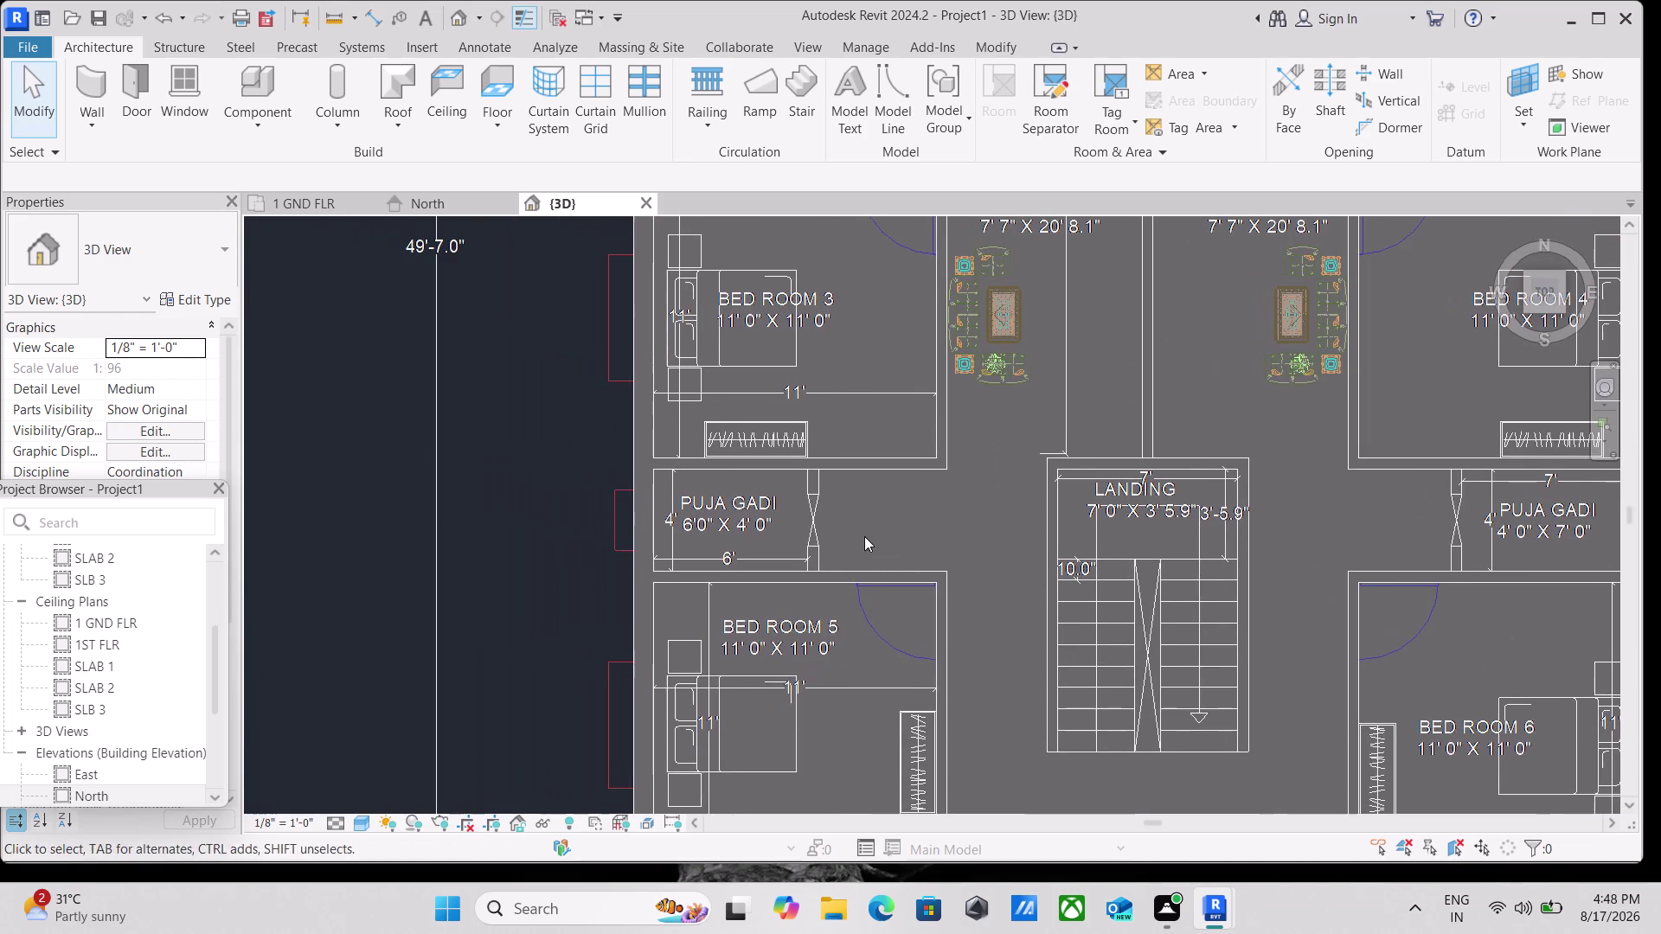
scroll(up, 3)
scroll(up, 3)
scroll(down, 3)
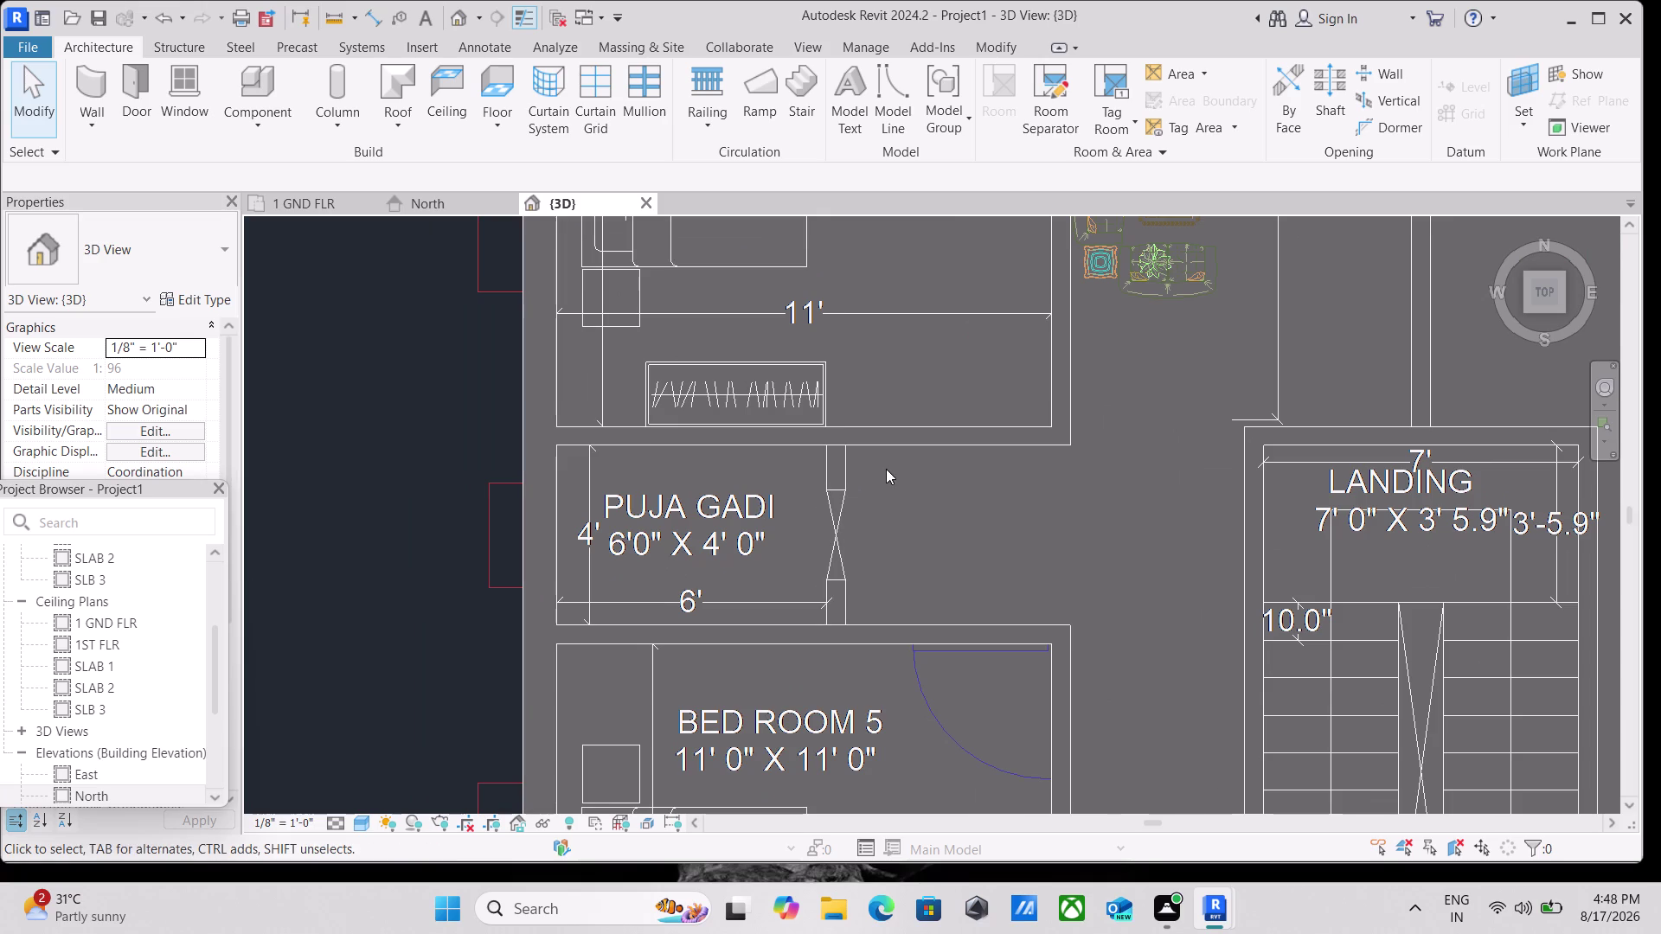
text(WA)
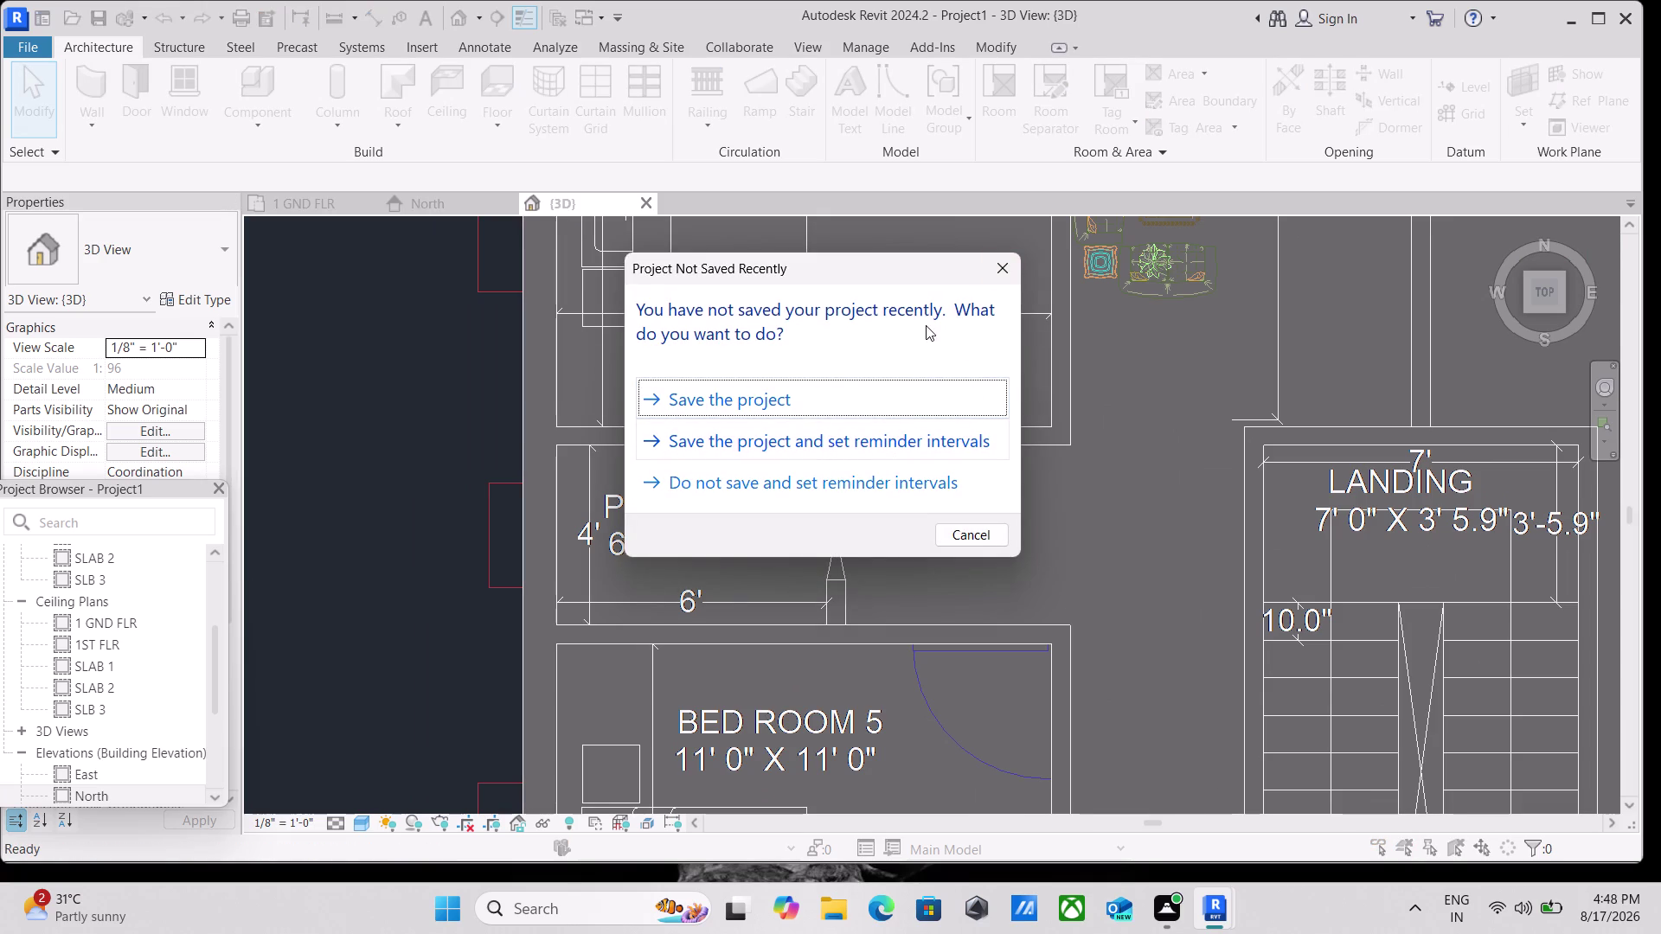
Close the Project Not Saved Recently reminder and restart the Wall tool with WA.
click(1010, 274)
text(WA)
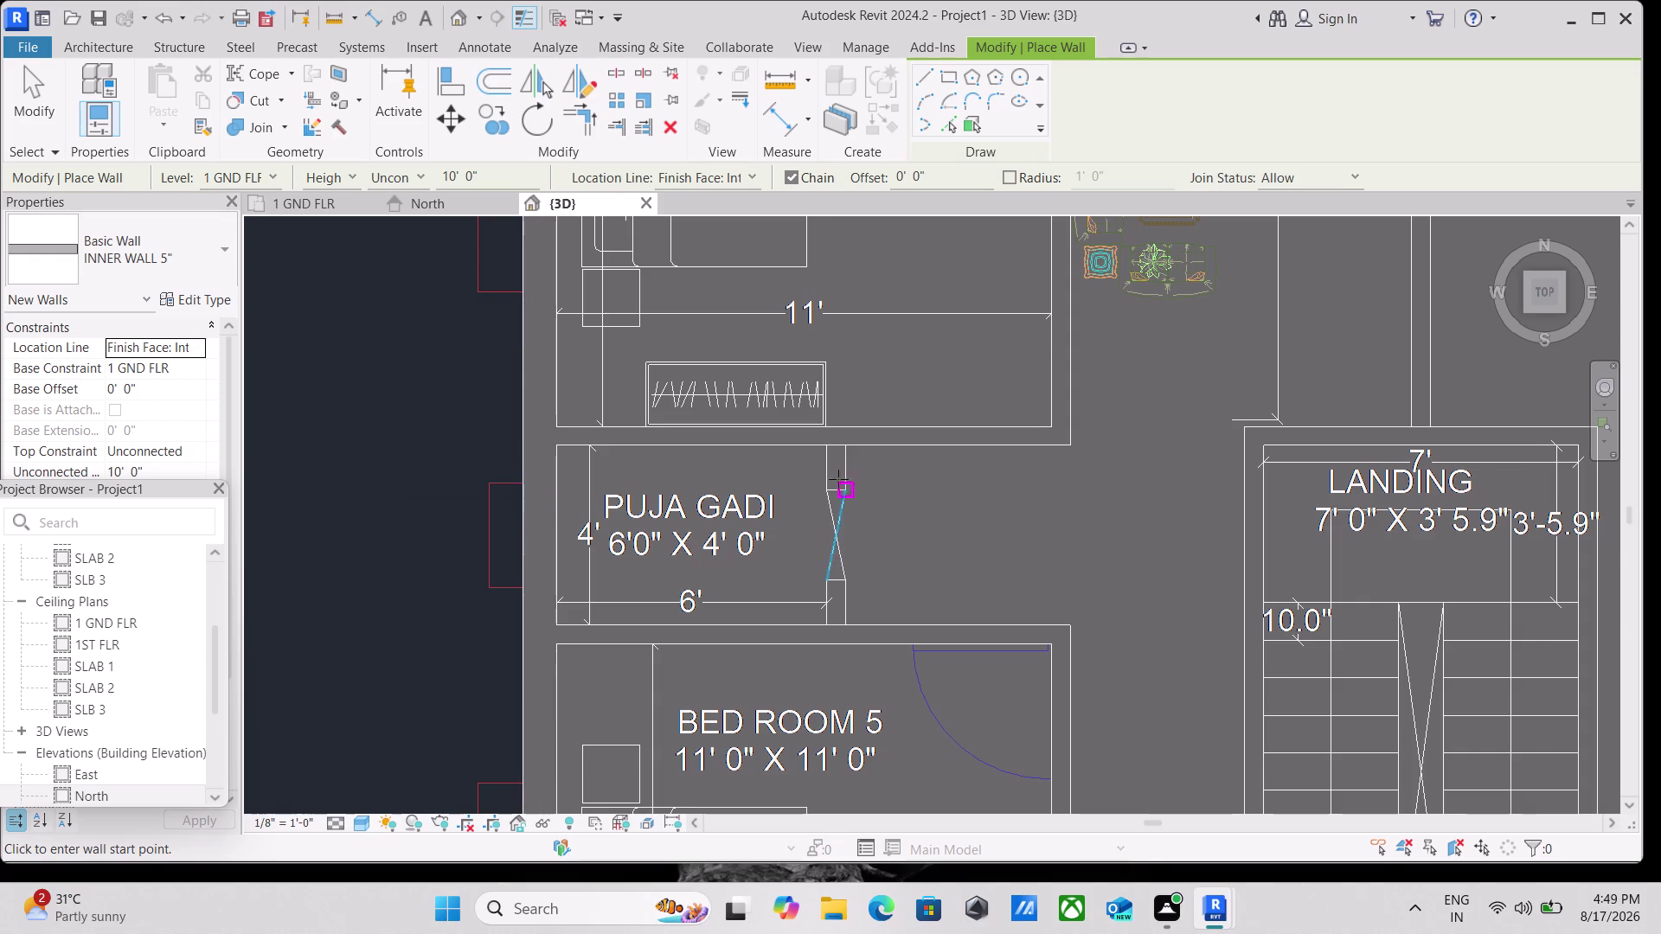
Set Location Line to Finish Face: Interior and draw the wall above the left Puja Gadi window.
scroll(up, 3)
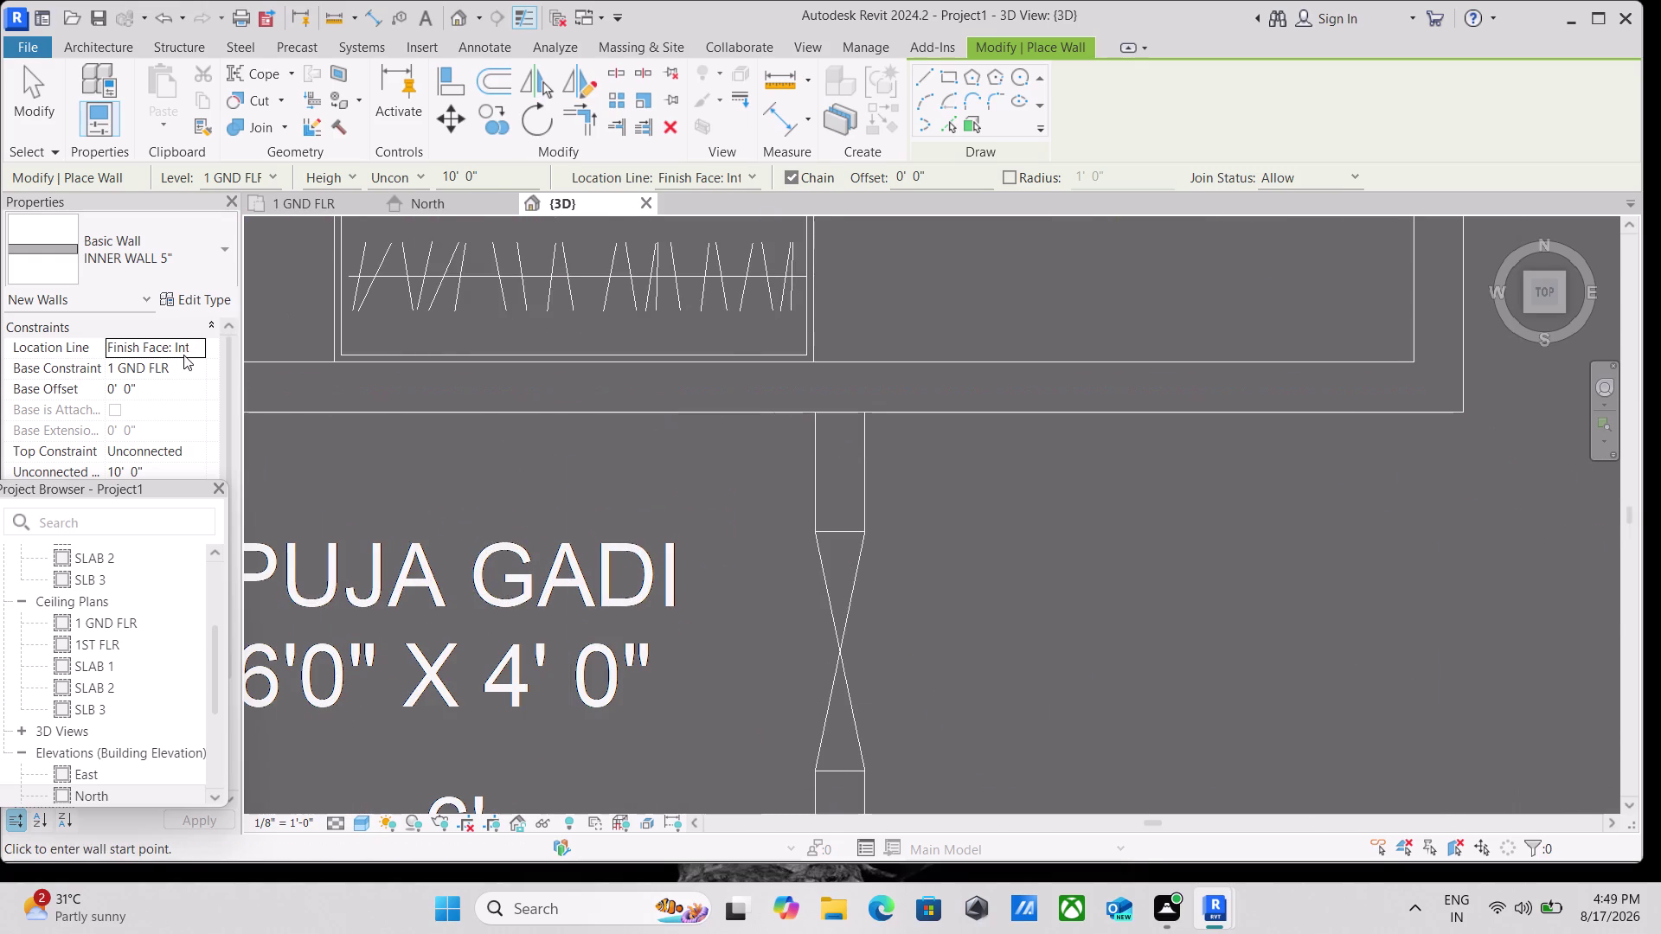
click(195, 346)
click(195, 345)
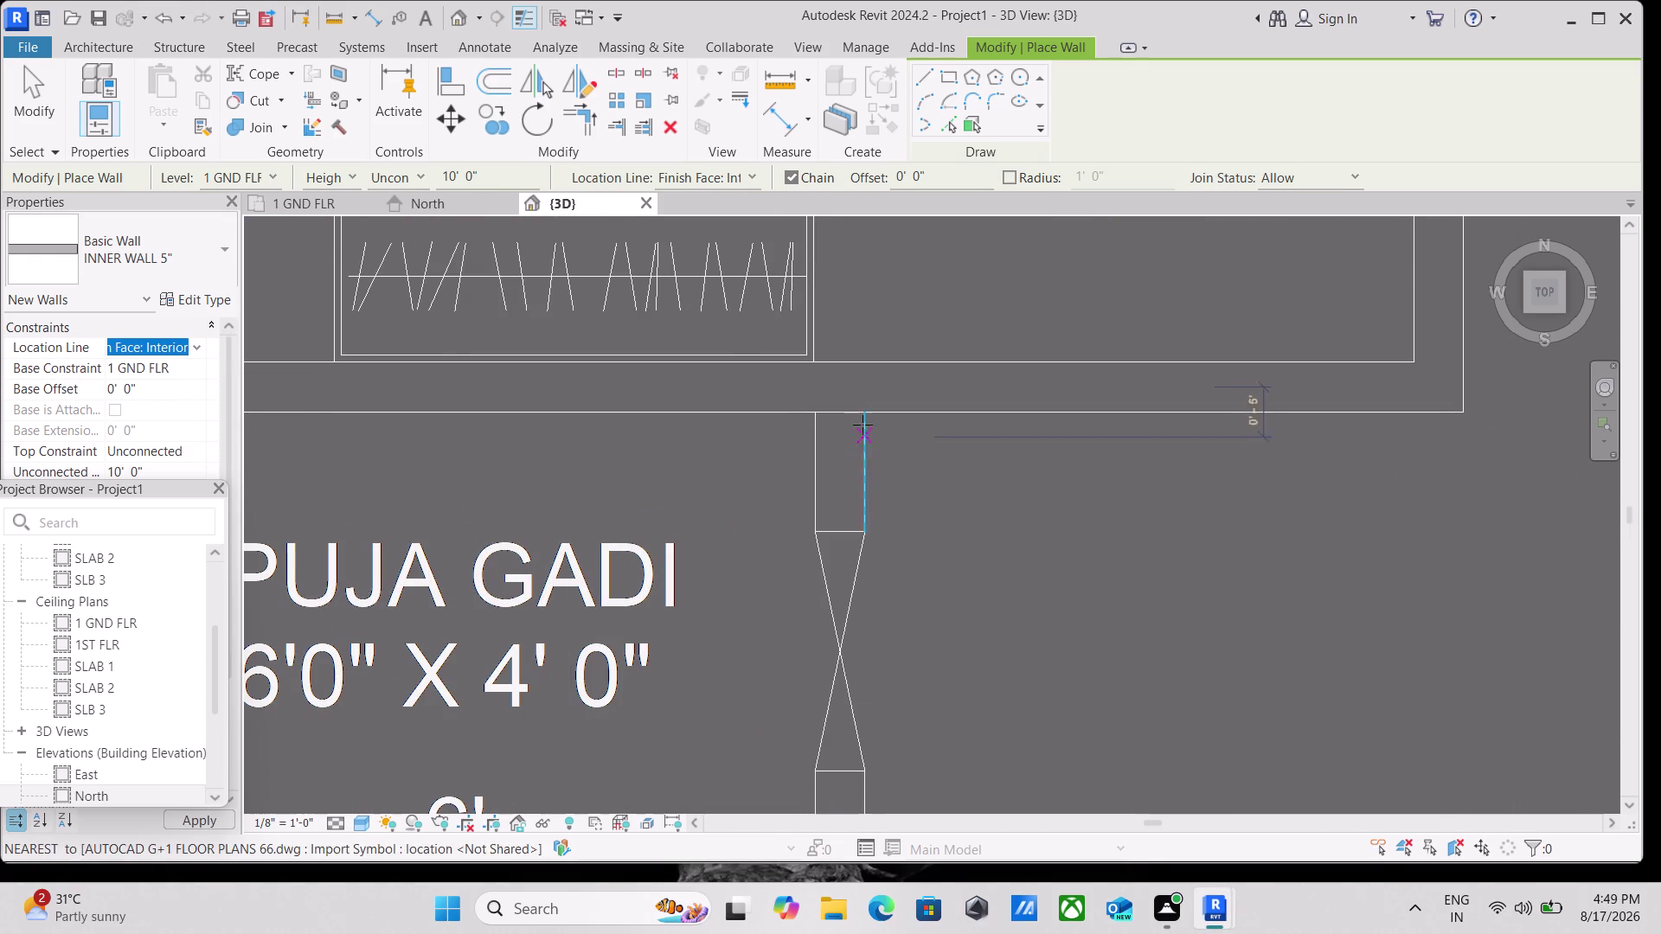
click(815, 415)
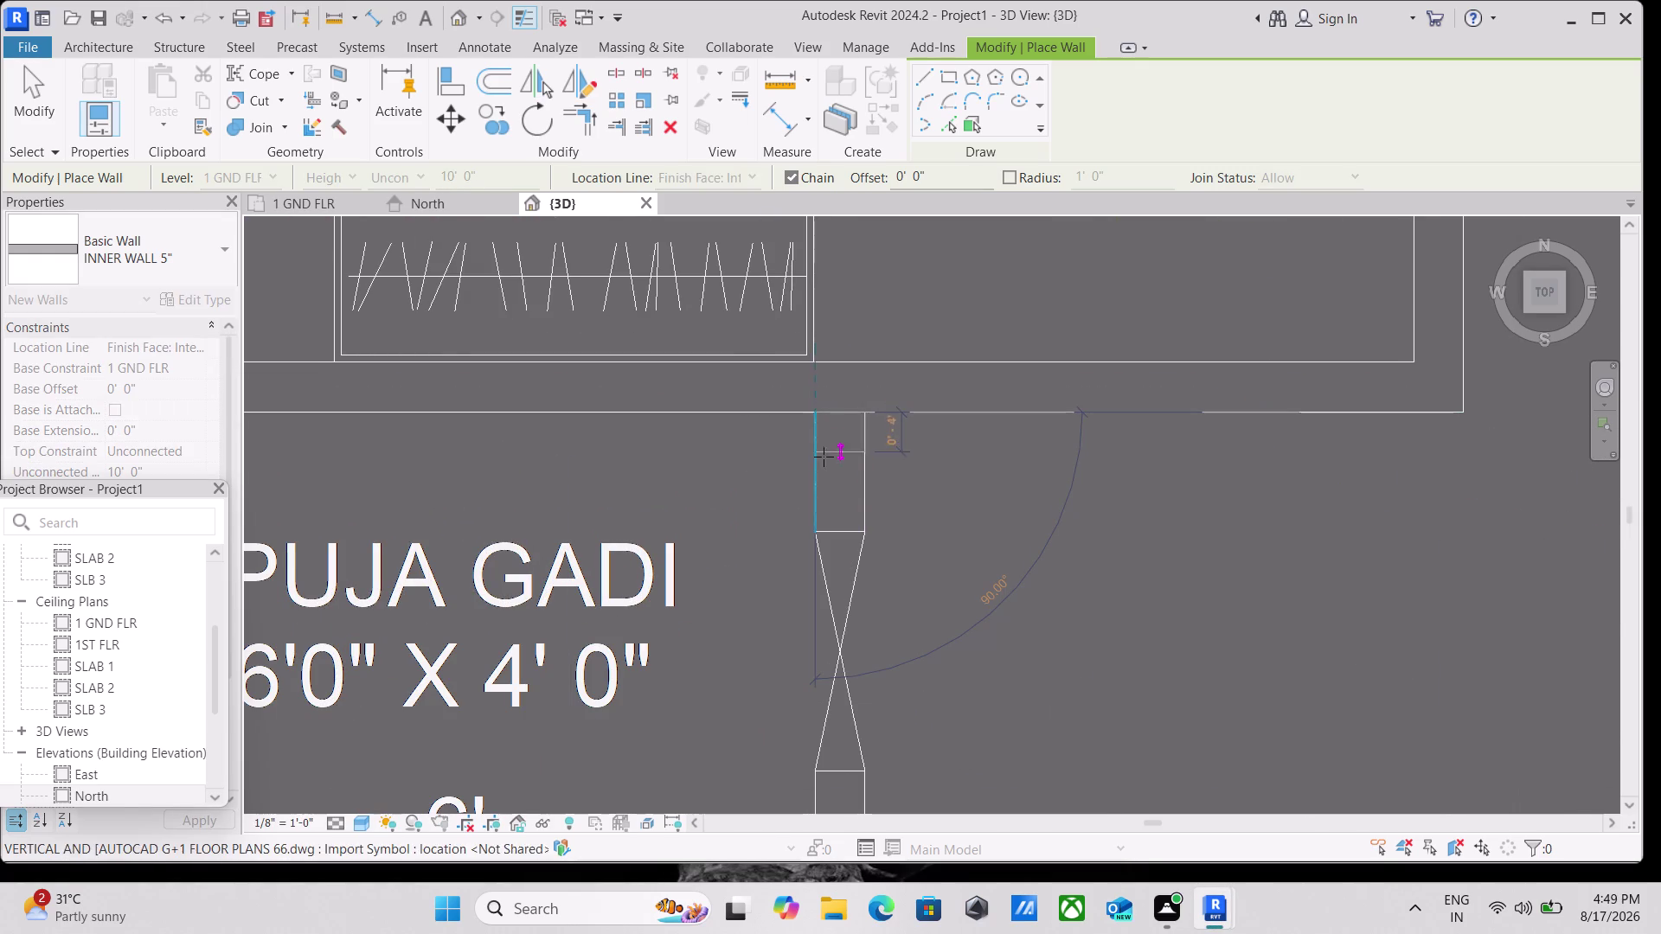
click(818, 529)
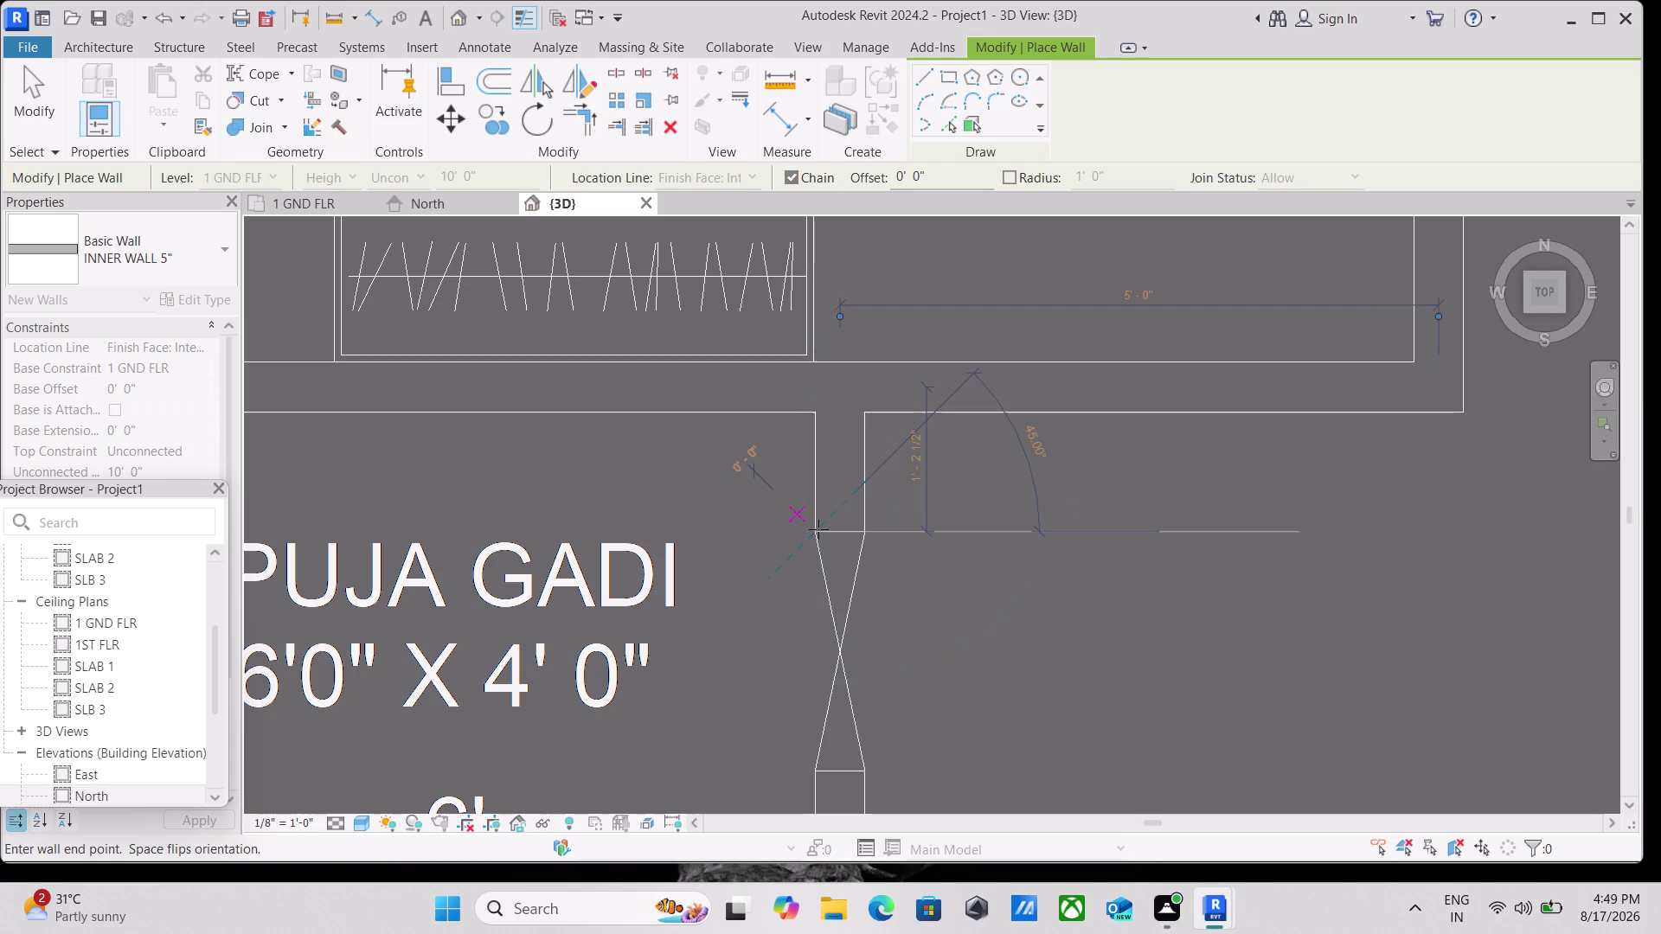
key(Escape)
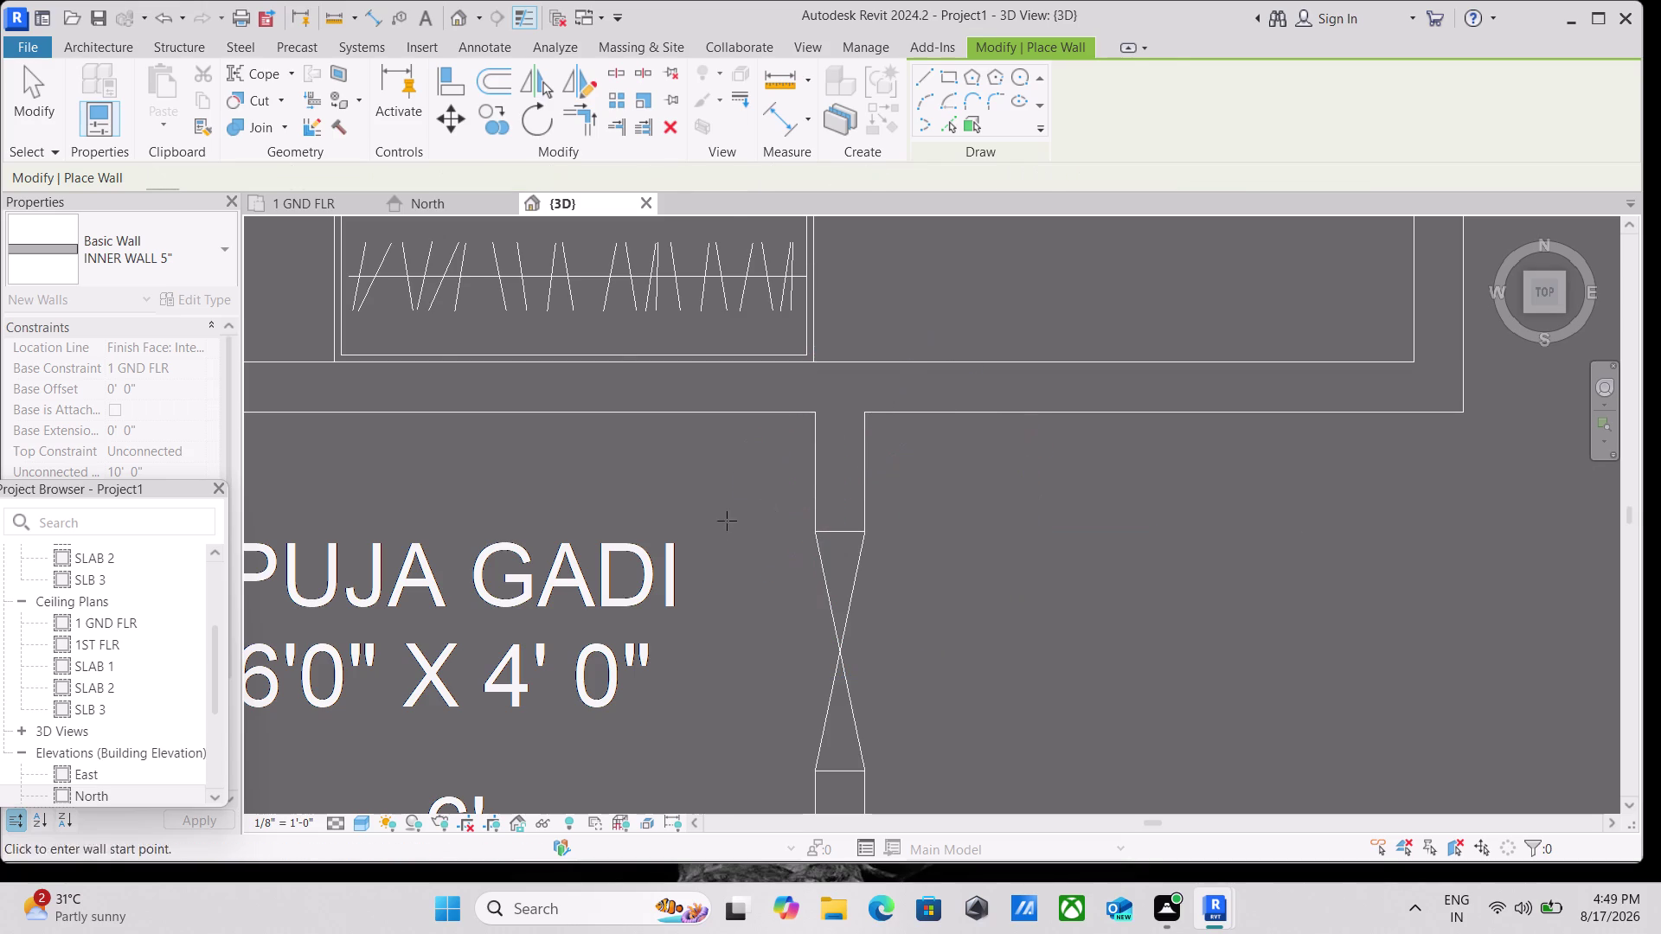
Draw the short wall below the left Puja Gadi window.
scroll(down, 3)
scroll(down, 3)
middle_drag(709, 563, 685, 449)
scroll(up, 3)
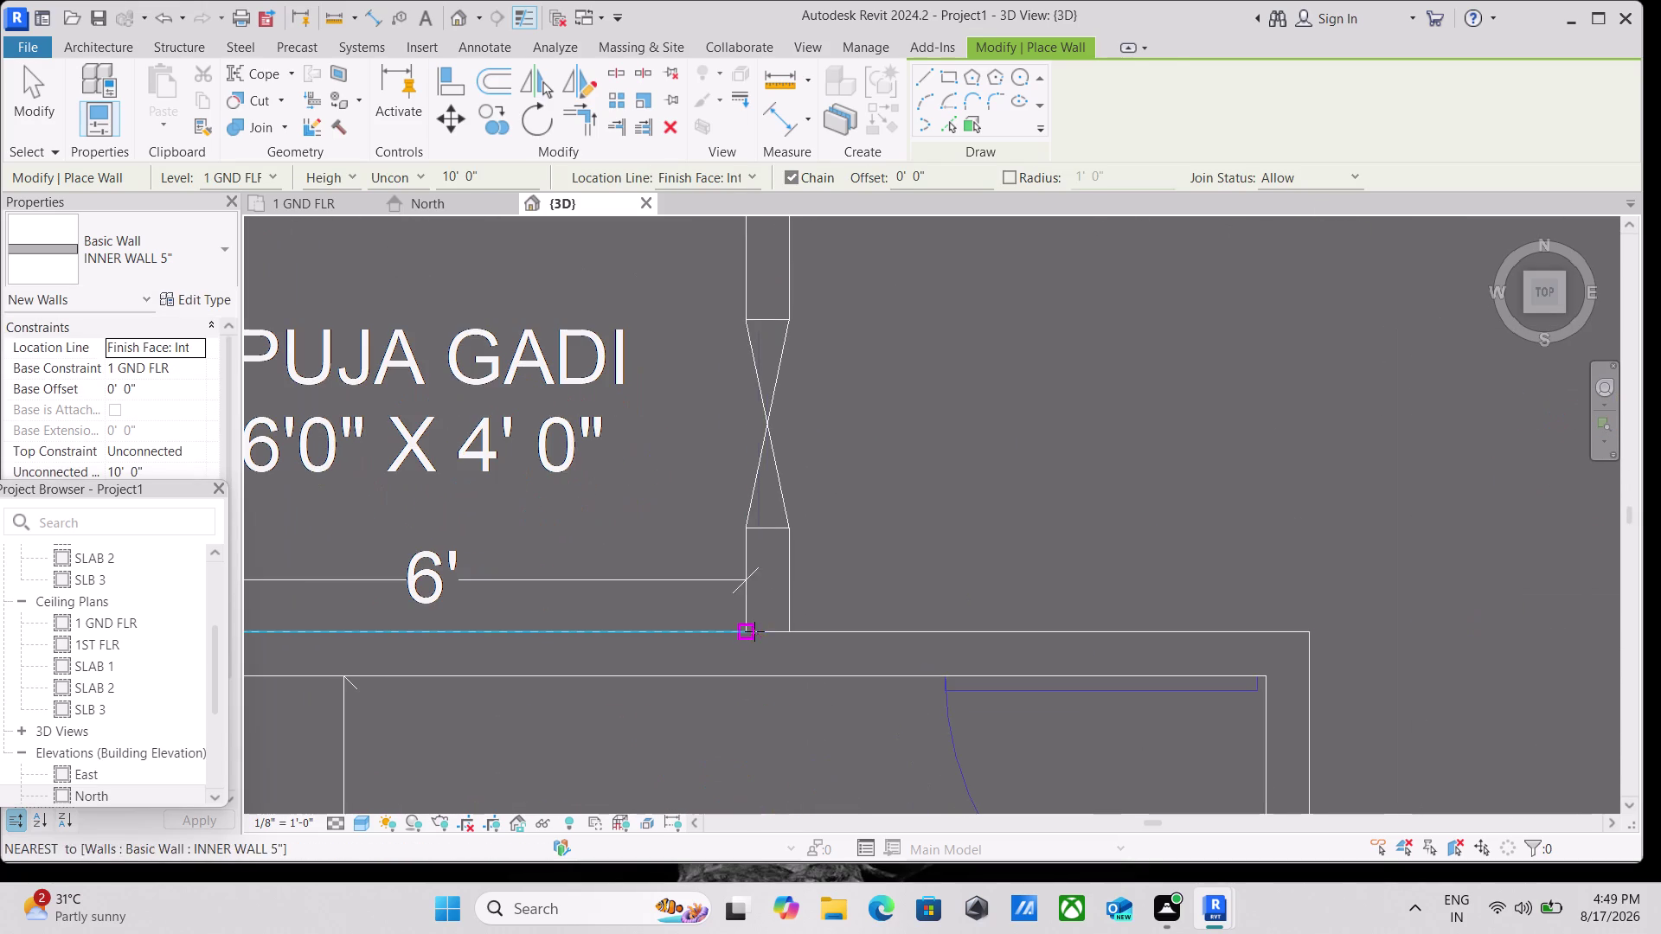
click(751, 631)
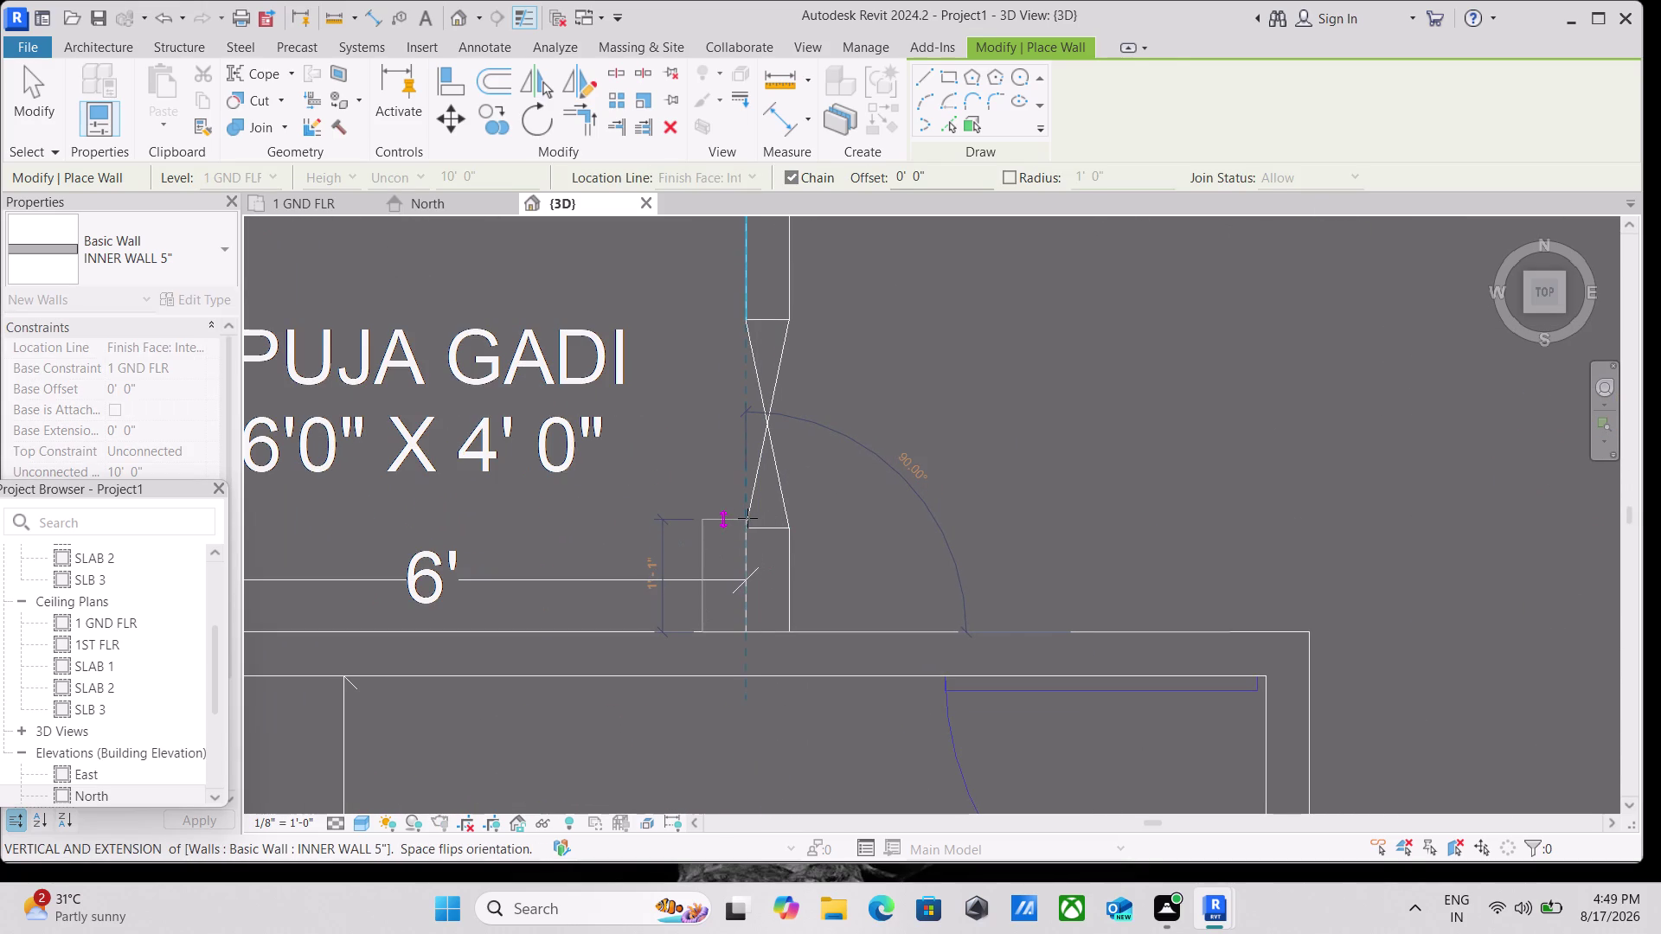
key(space)
scroll(up, 3)
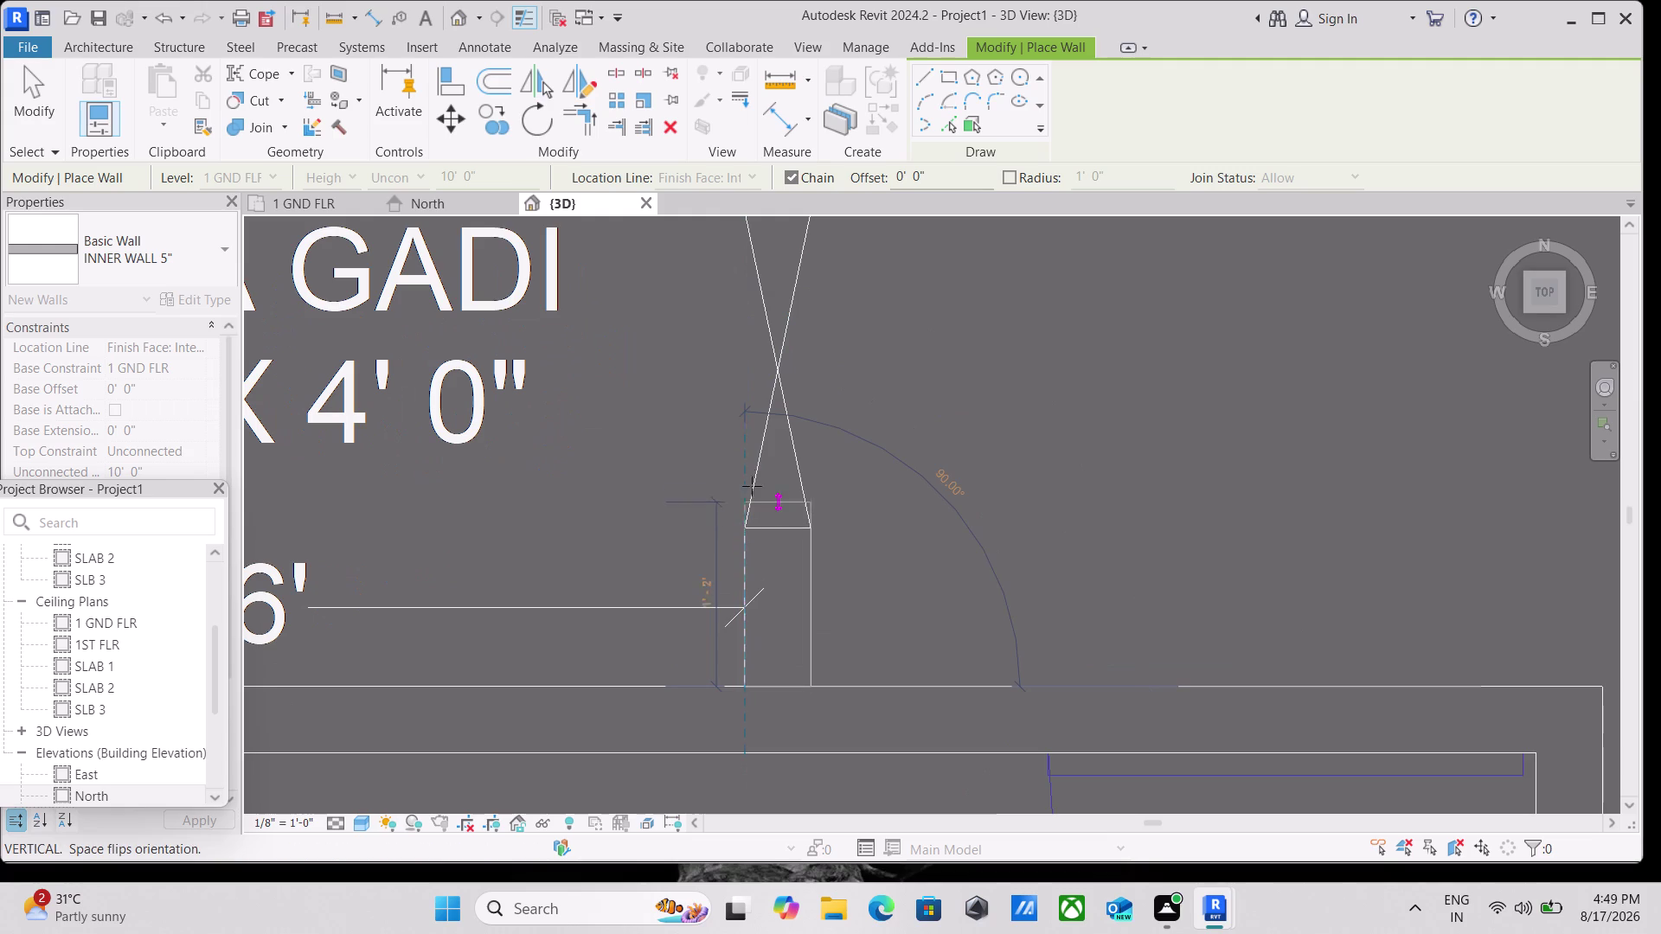
click(747, 529)
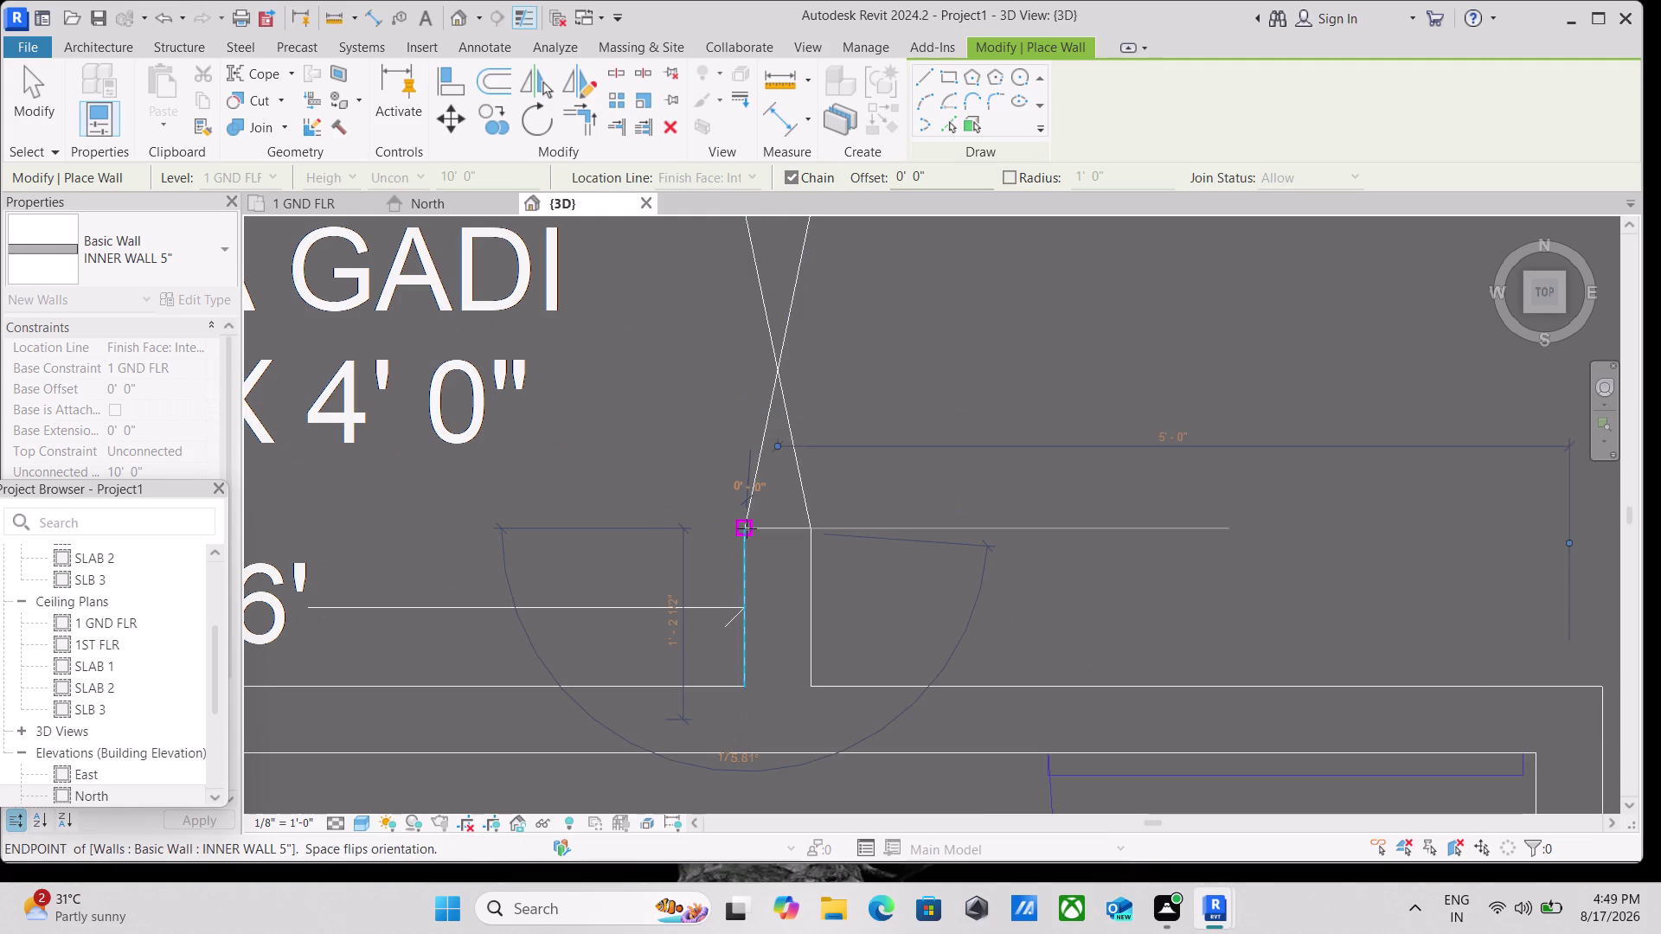
key(Escape)
Move to the right Puja Gadi room and draw the wall below its window.
scroll(down, 3)
middle_drag(1049, 422, 592, 445)
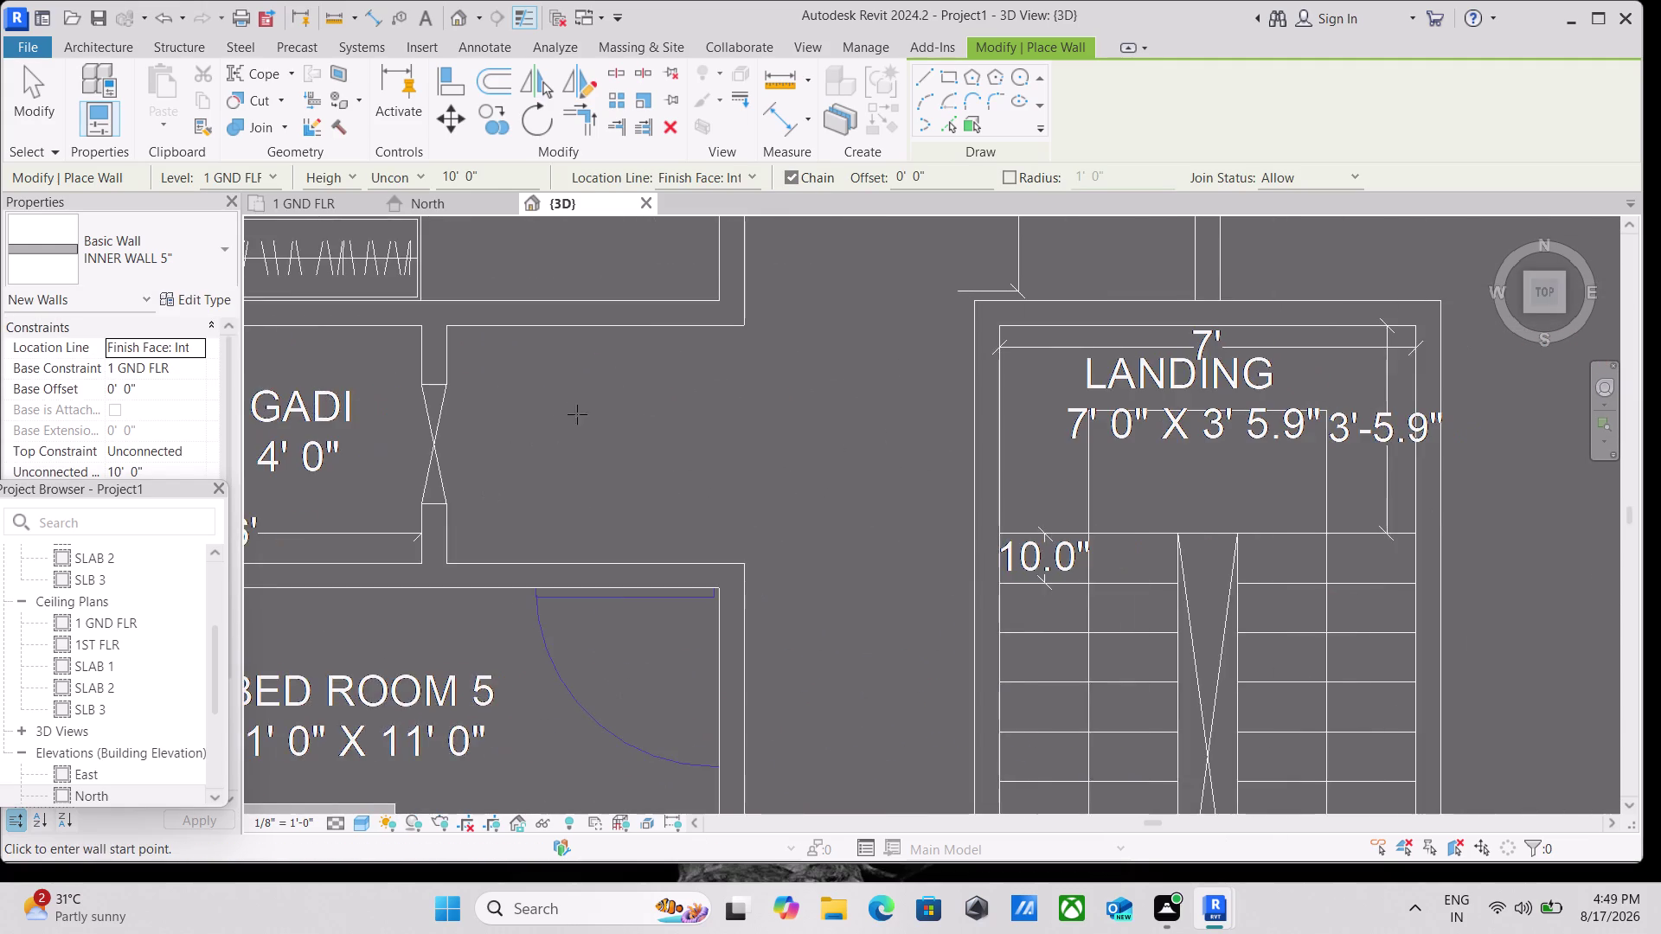
scroll(down, 3)
scroll(down, 3)
middle_drag(1312, 414, 1095, 434)
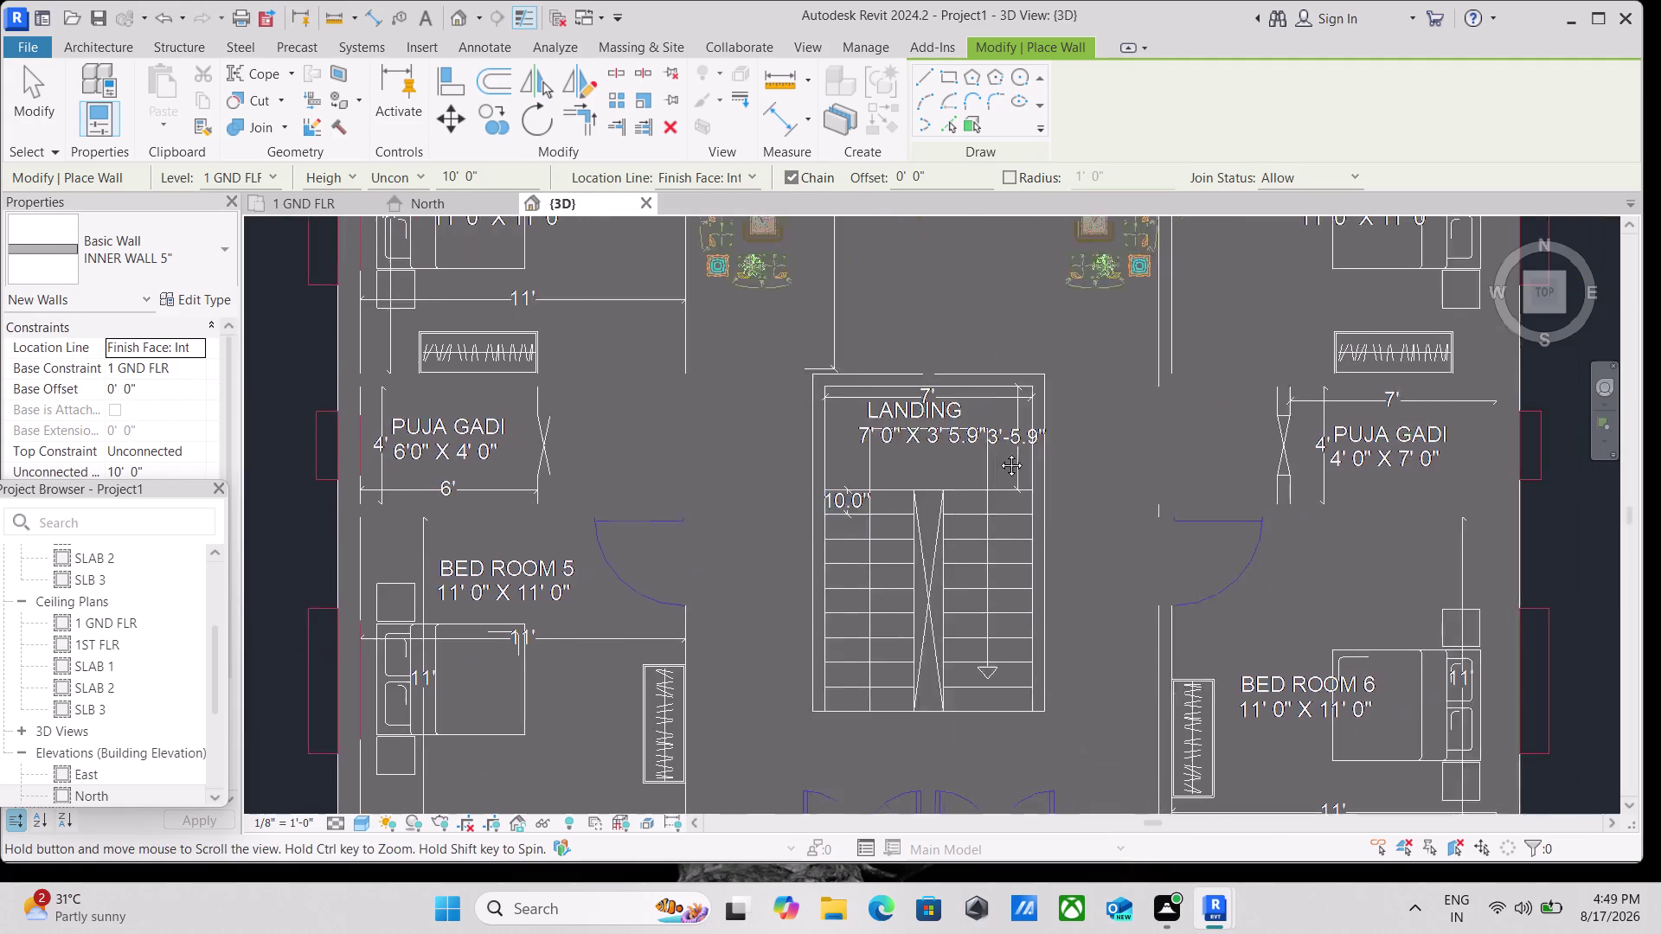
middle_drag(1096, 434, 941, 463)
scroll(up, 3)
scroll(up, 3)
scroll(up, 3)
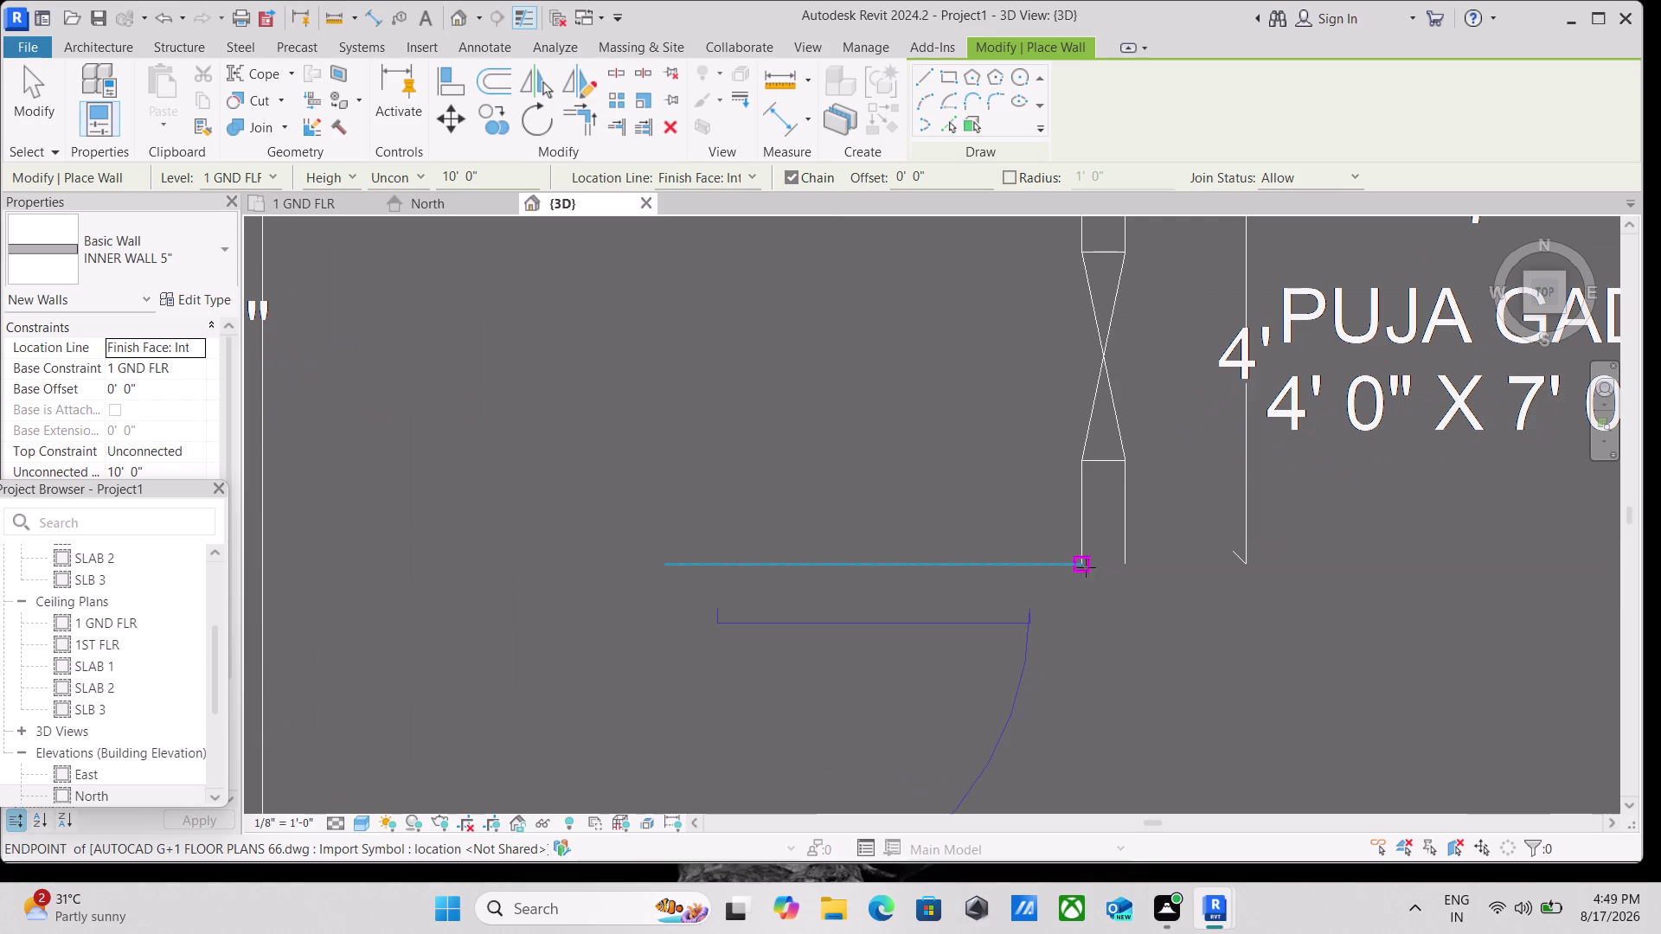
click(1083, 562)
key(space)
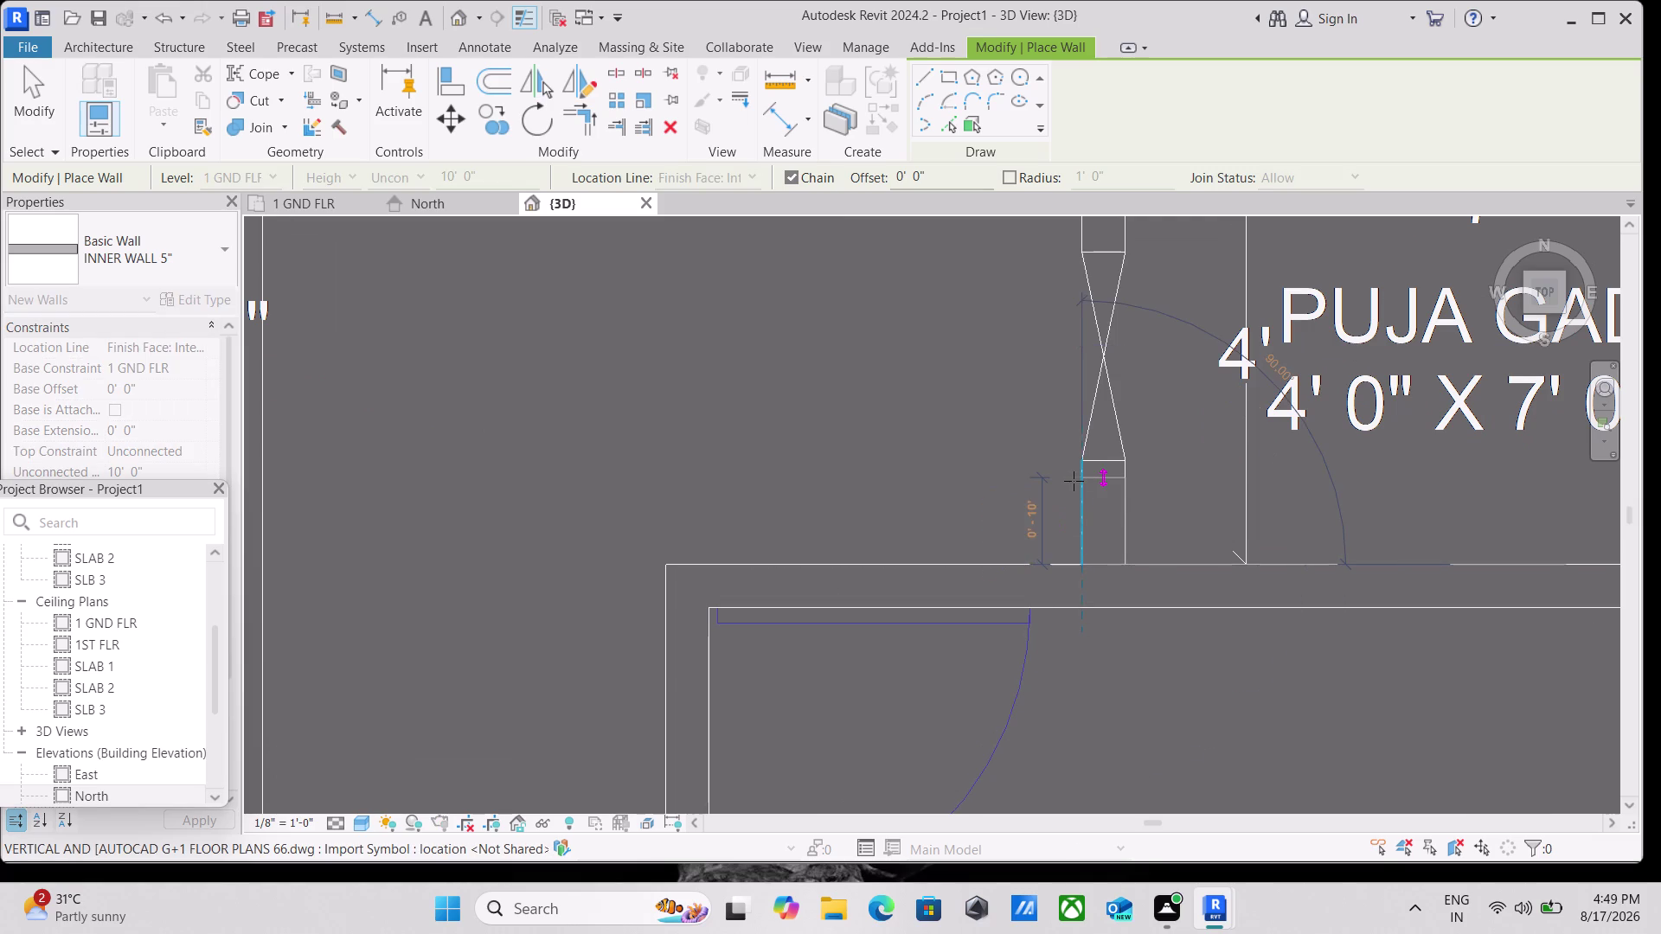
scroll(up, 3)
click(1086, 453)
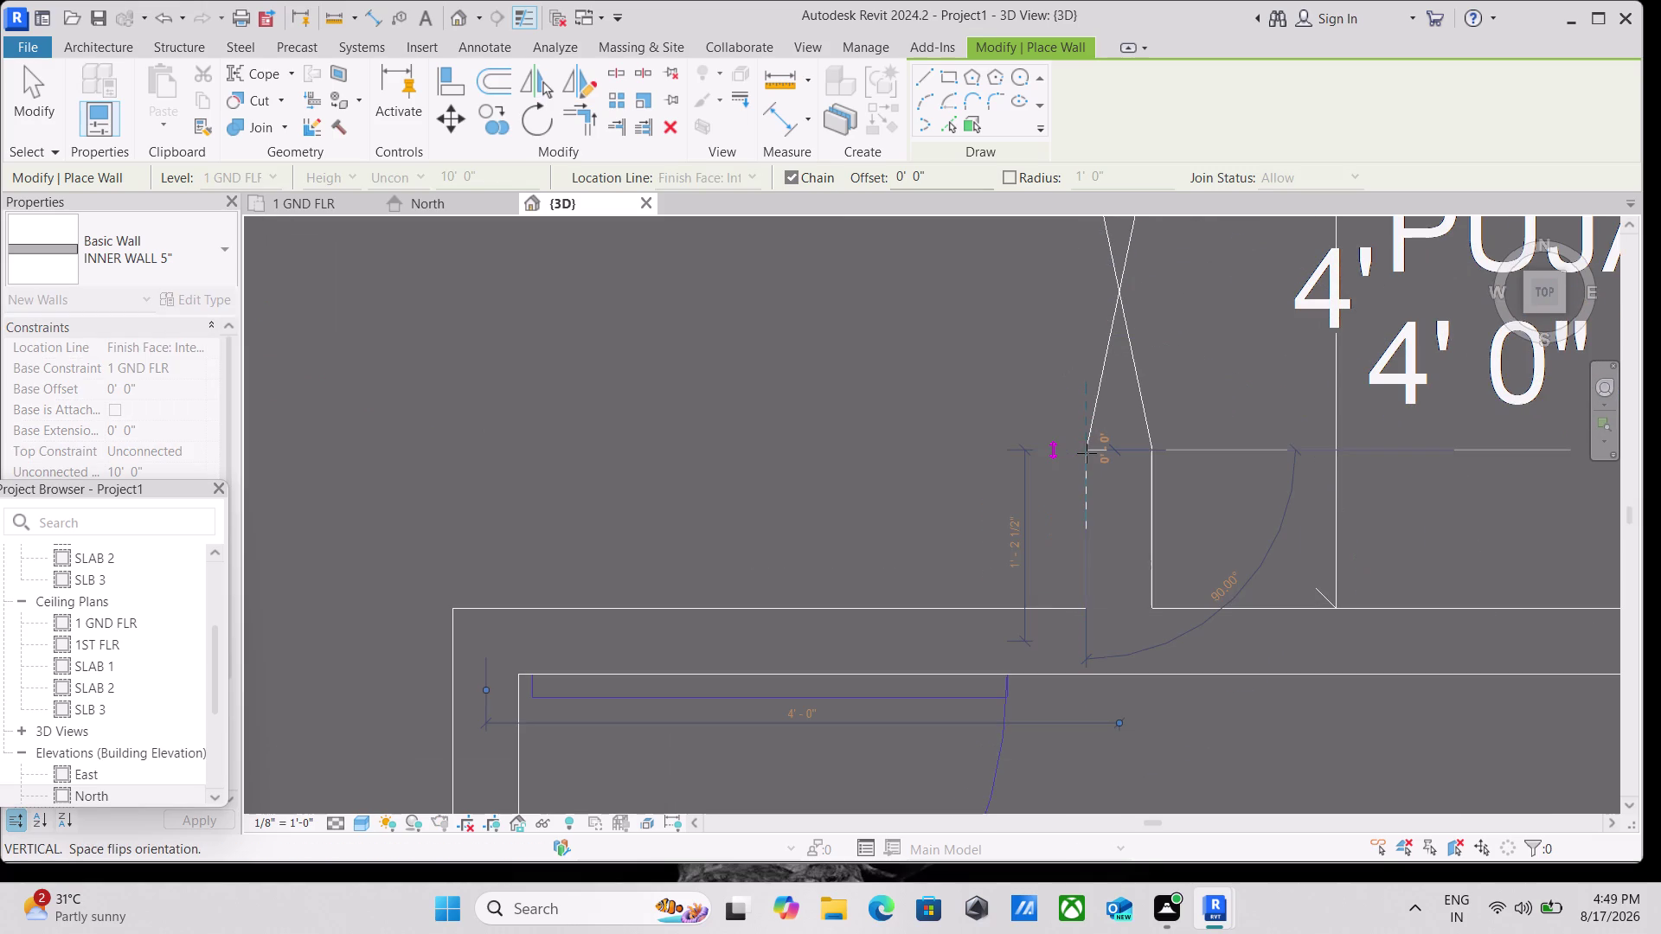
key(Escape)
Draw the wall above the right Puja Gadi window and end wall placement.
scroll(down, 3)
middle_drag(999, 368, 940, 634)
scroll(down, 3)
middle_drag(922, 526, 912, 552)
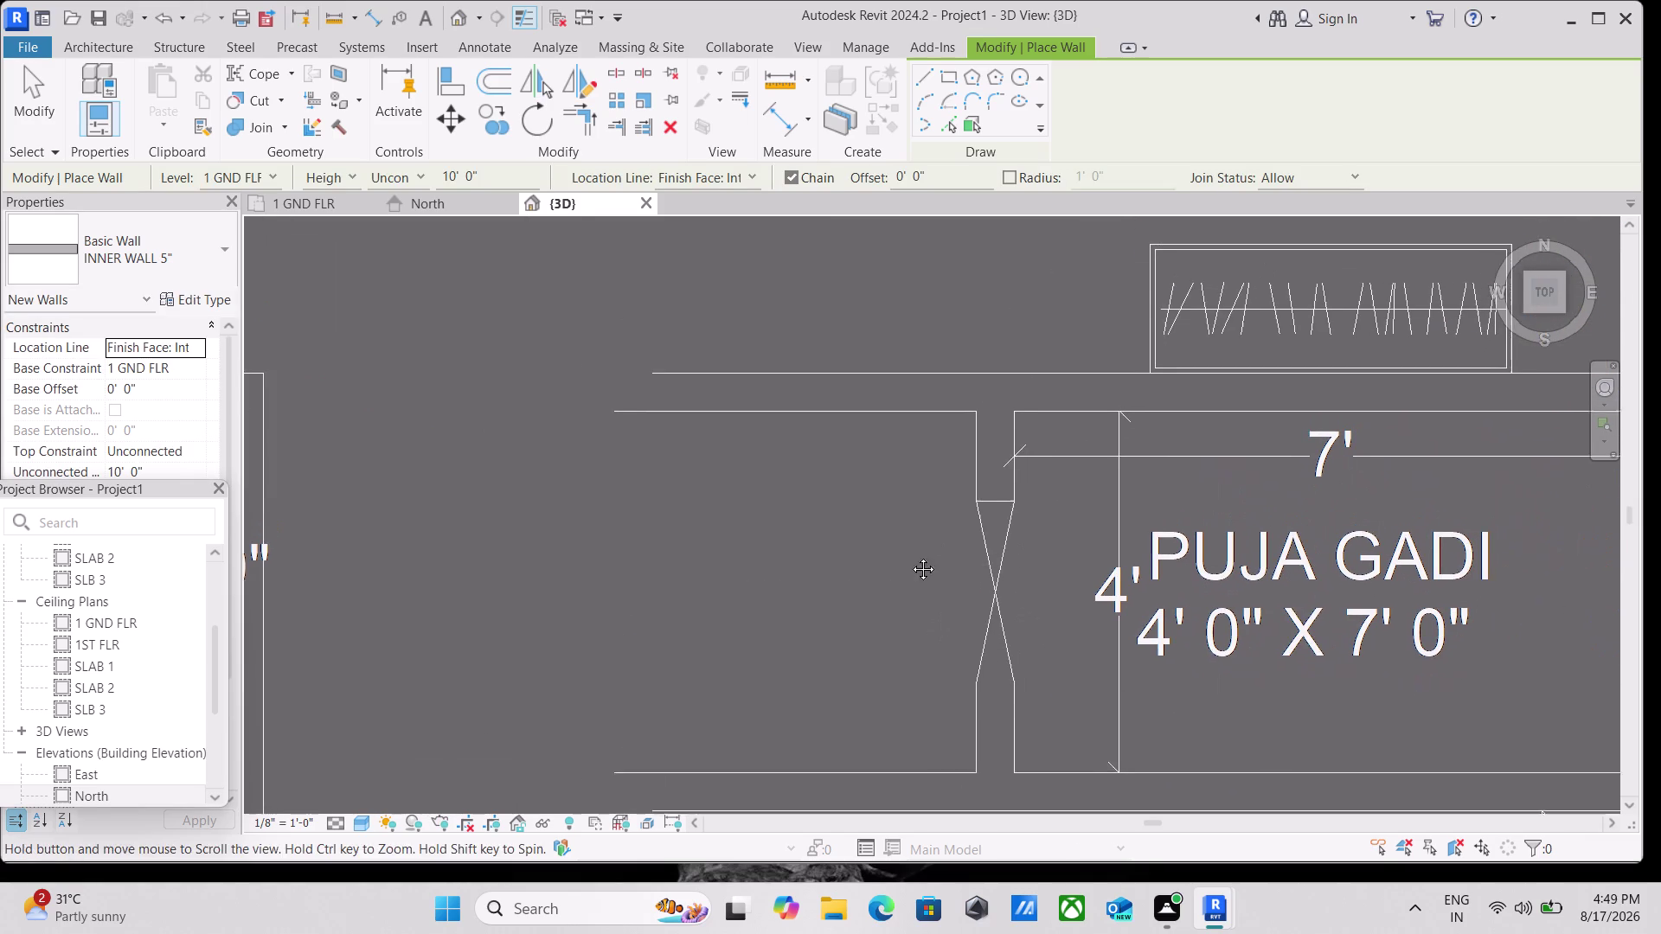
middle_drag(912, 551, 910, 557)
text(WA)
scroll(up, 3)
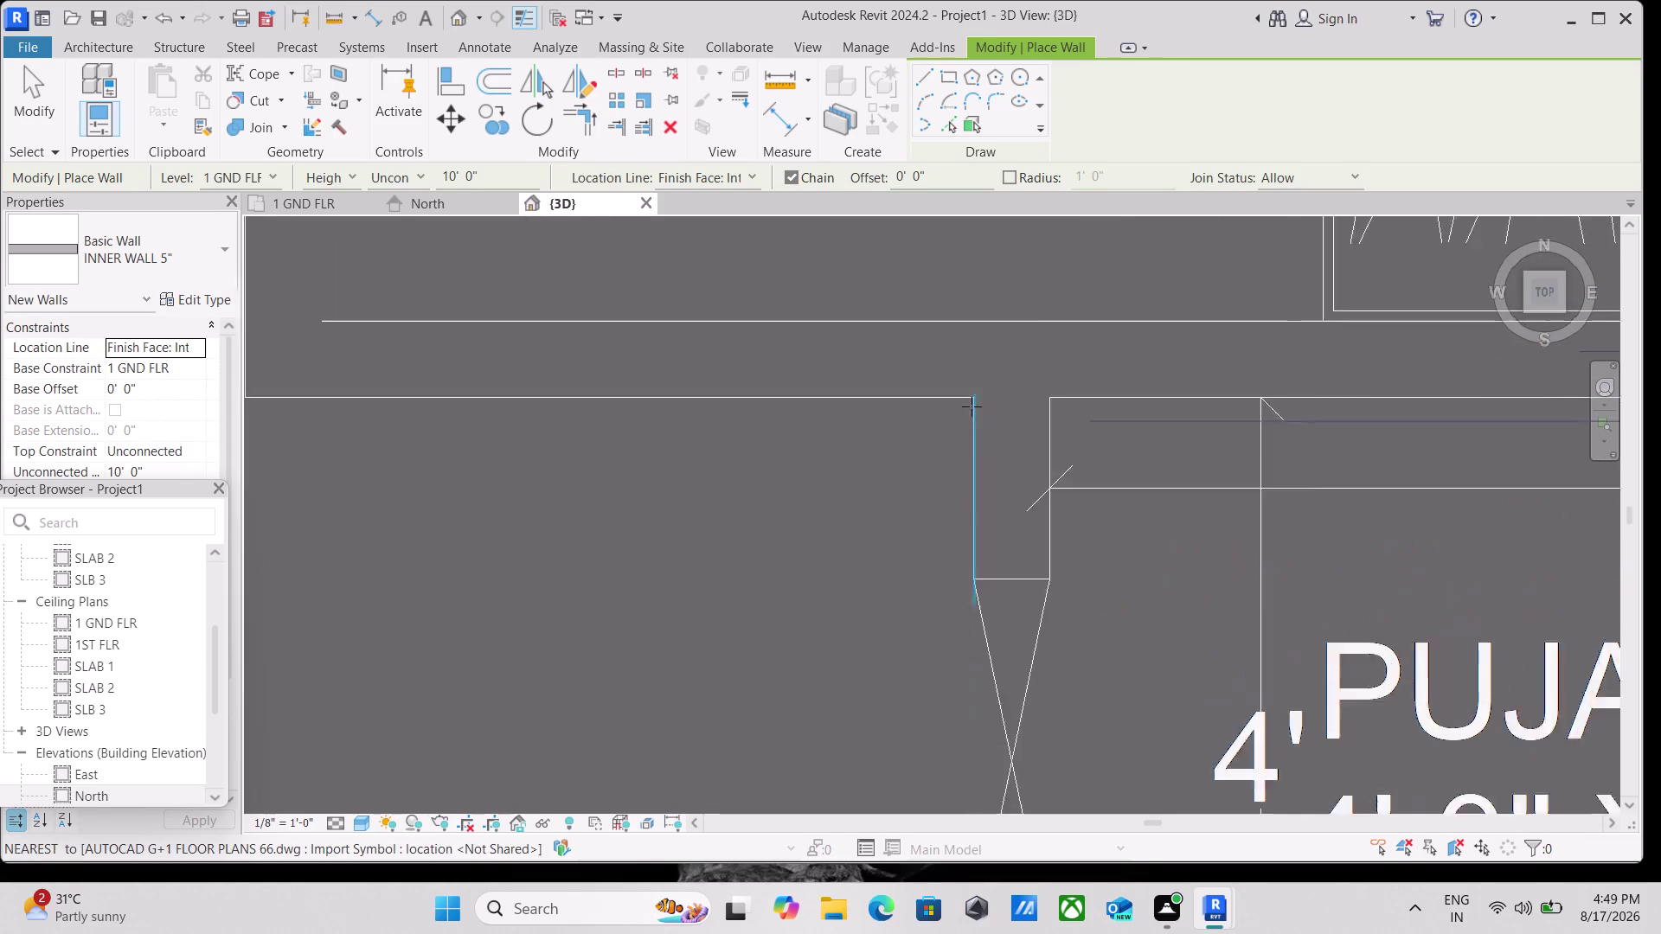
click(981, 393)
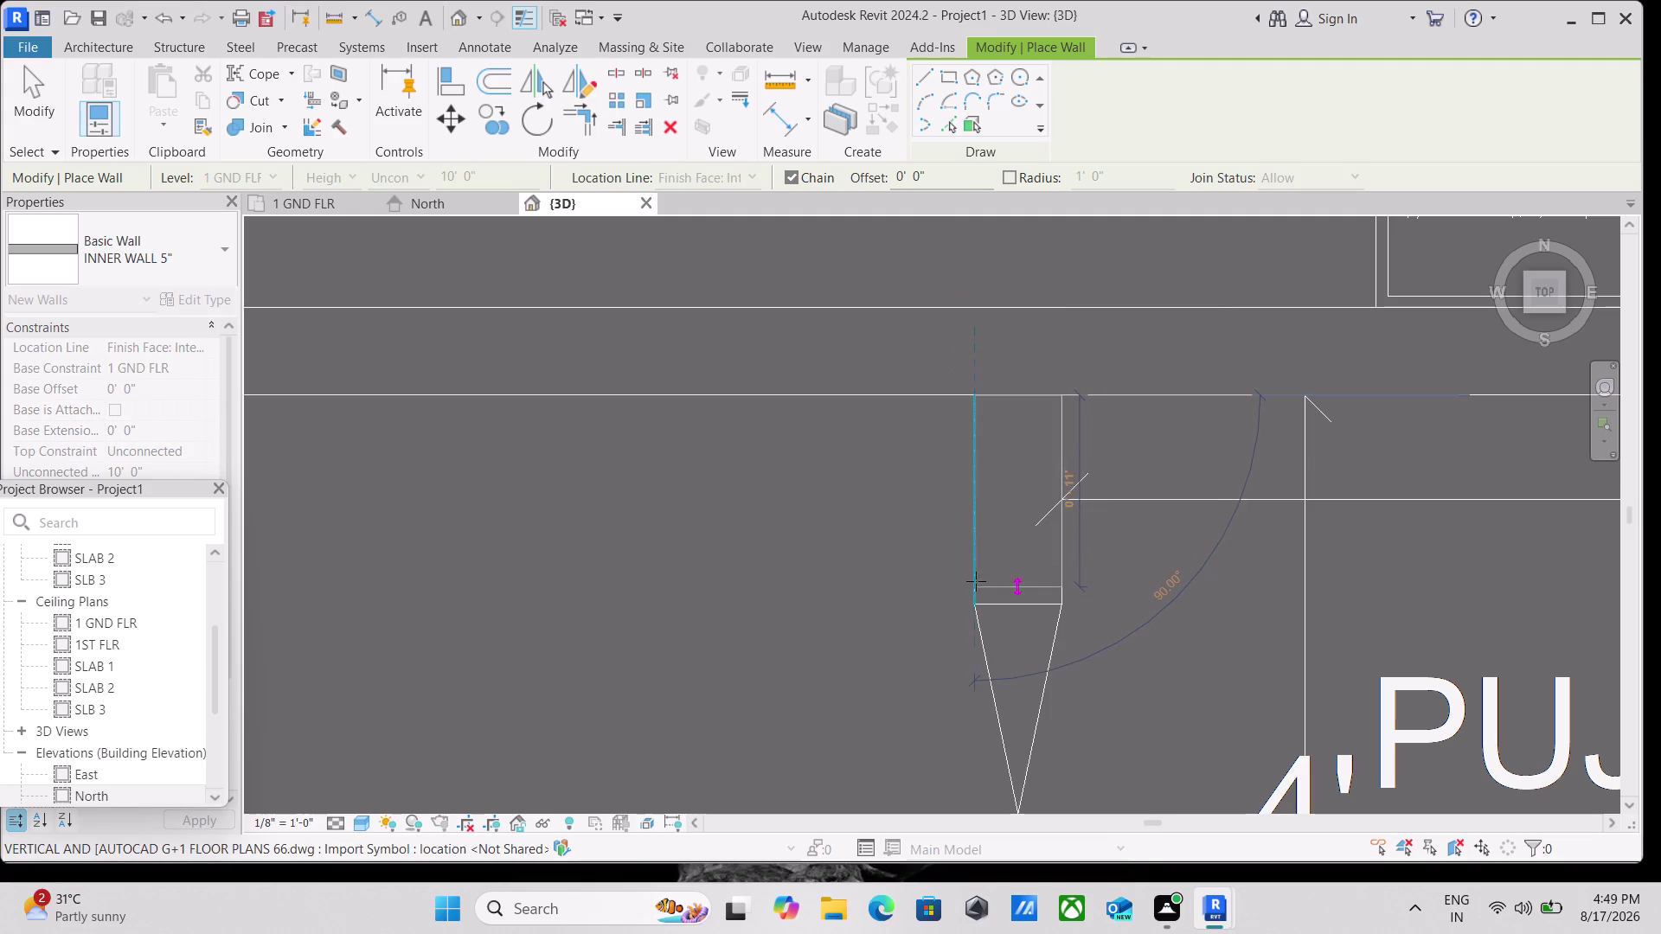
click(982, 605)
key(Escape)
scroll(down, 3)
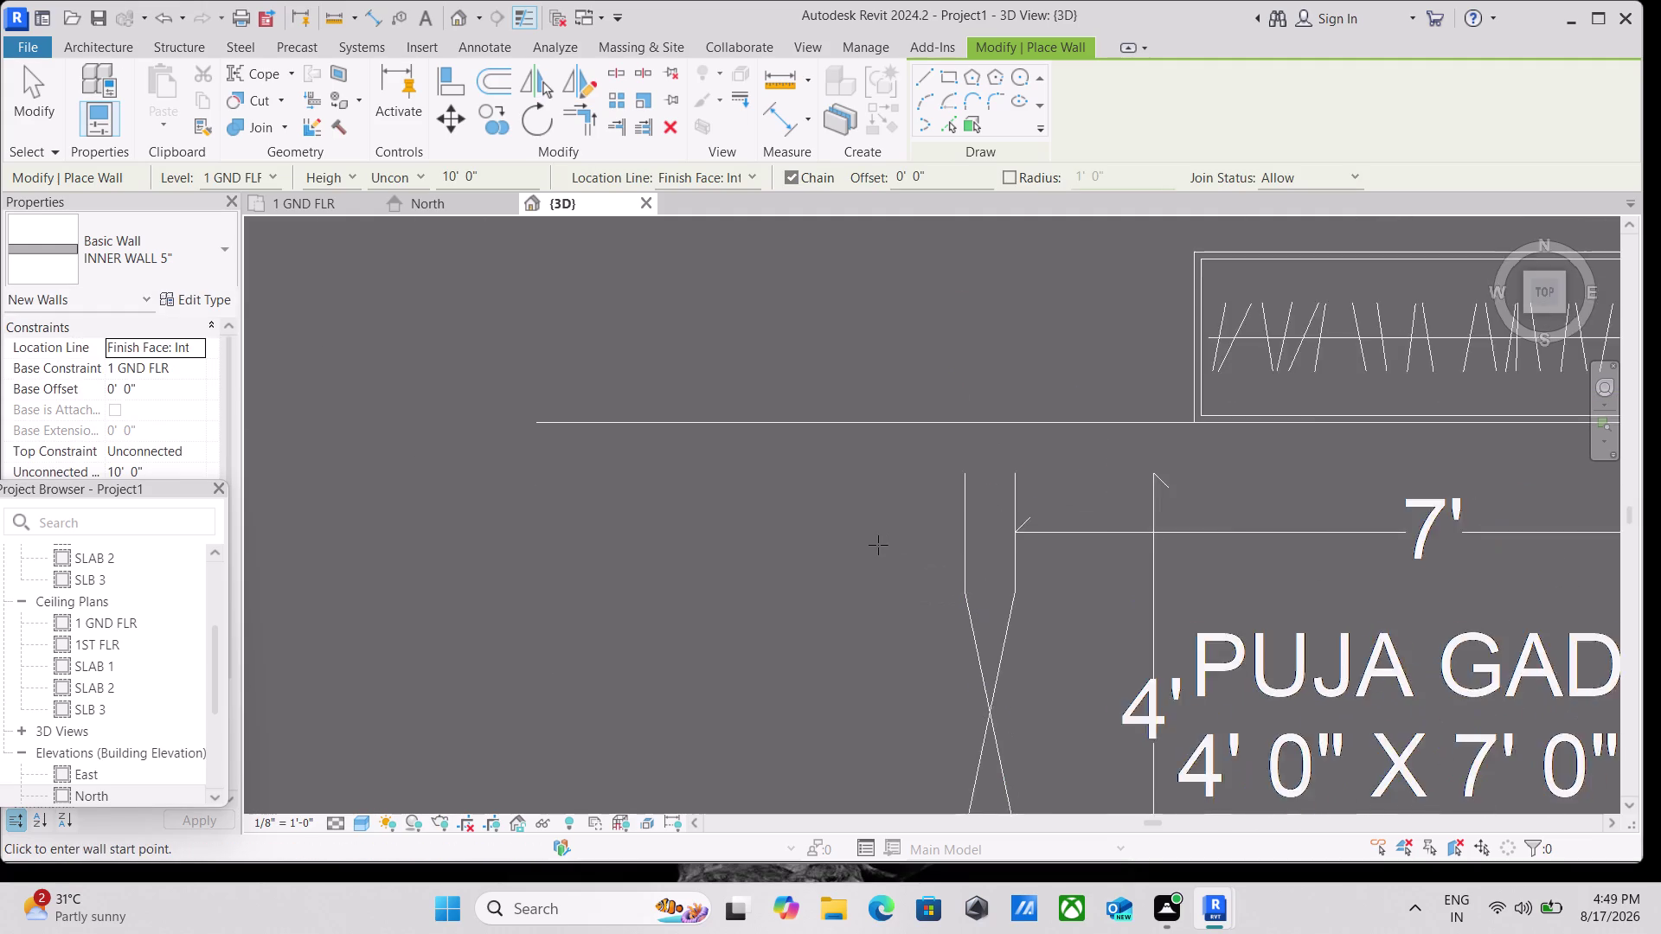
scroll(down, 3)
scroll(down, 3)
key(Escape)
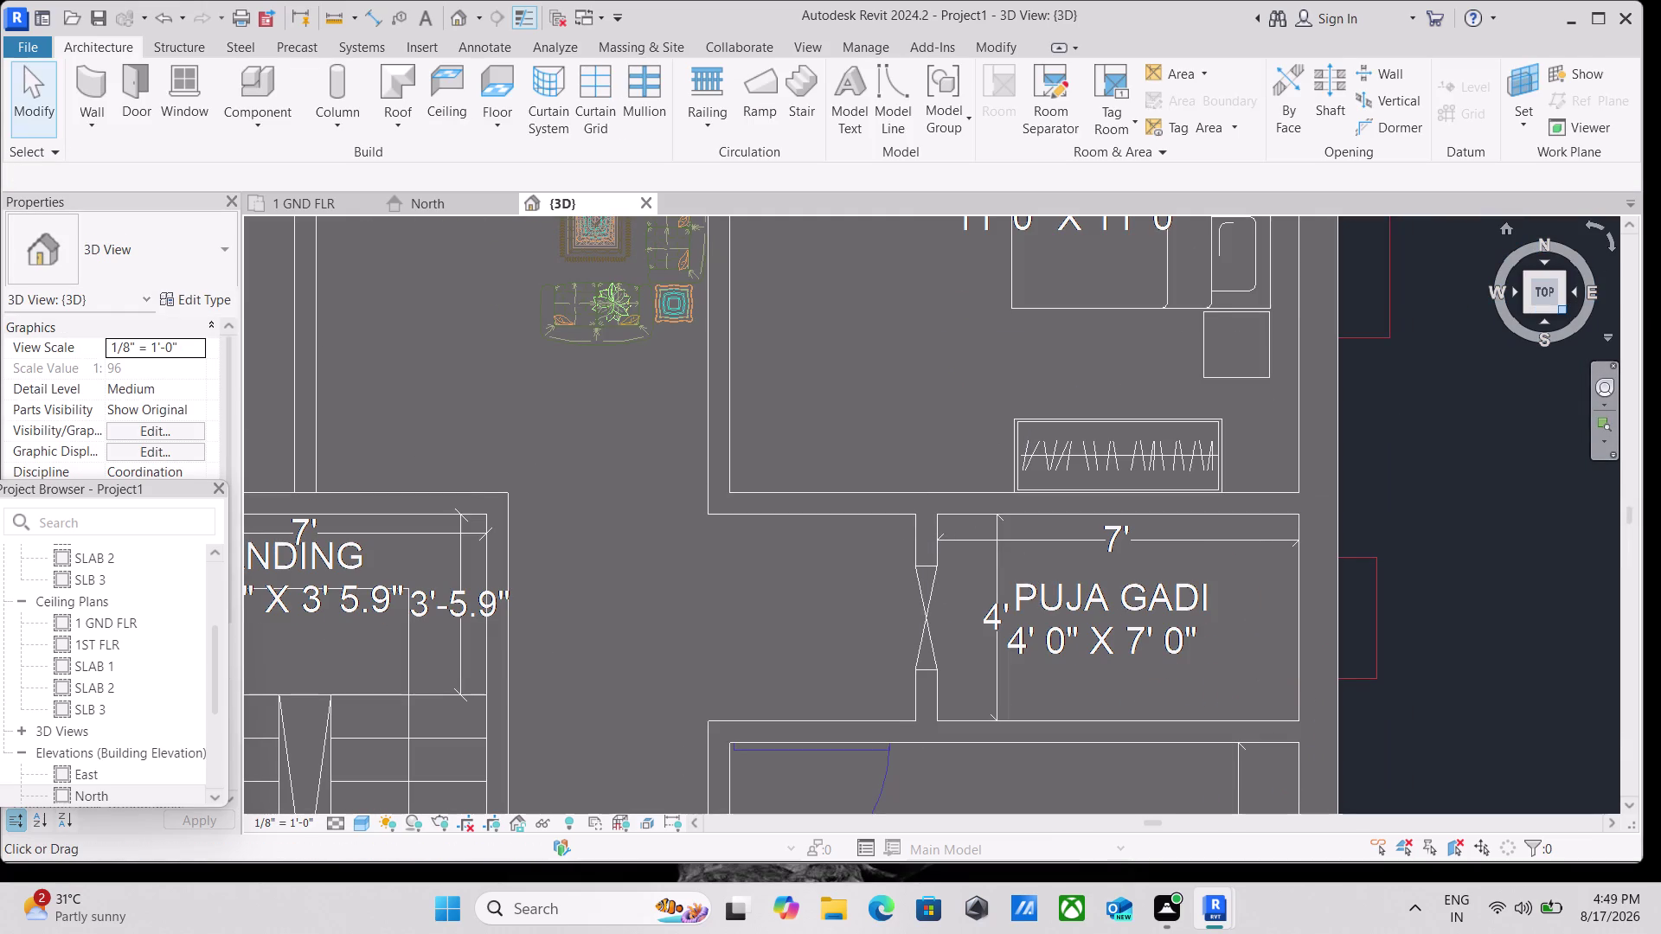
Orbit and pan the angled 3D view to inspect the ground-floor walls.
click(1562, 313)
scroll(up, 3)
scroll(up, 3)
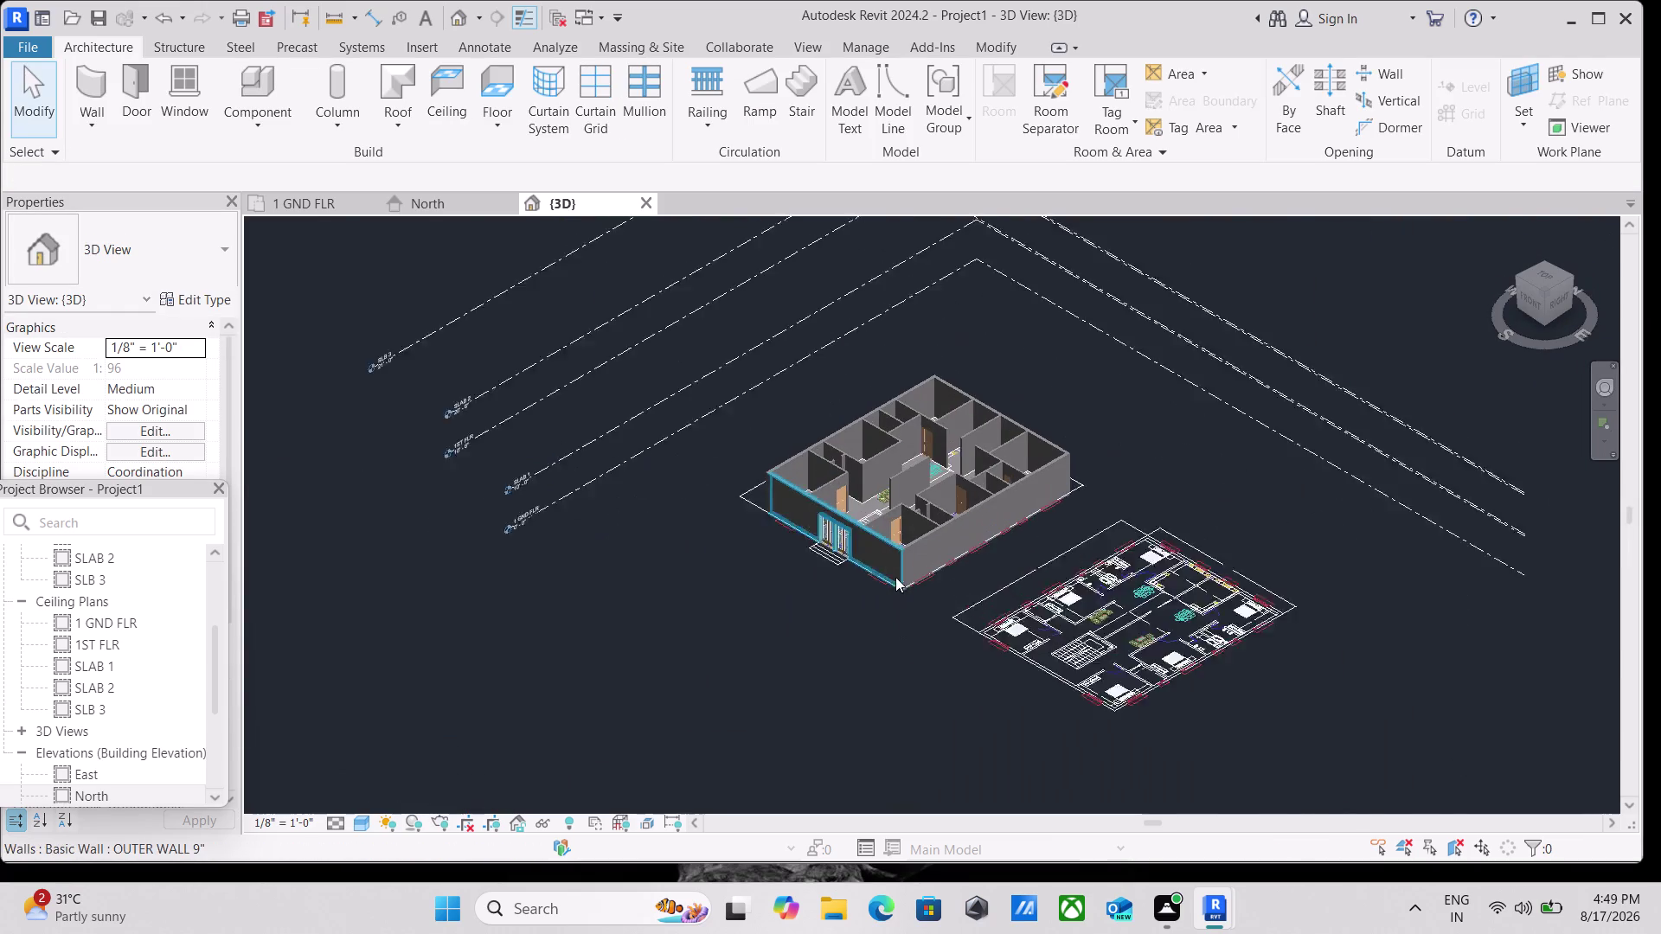
scroll(up, 3)
scroll(up, 3)
middle_drag(922, 476, 983, 678)
scroll(down, 3)
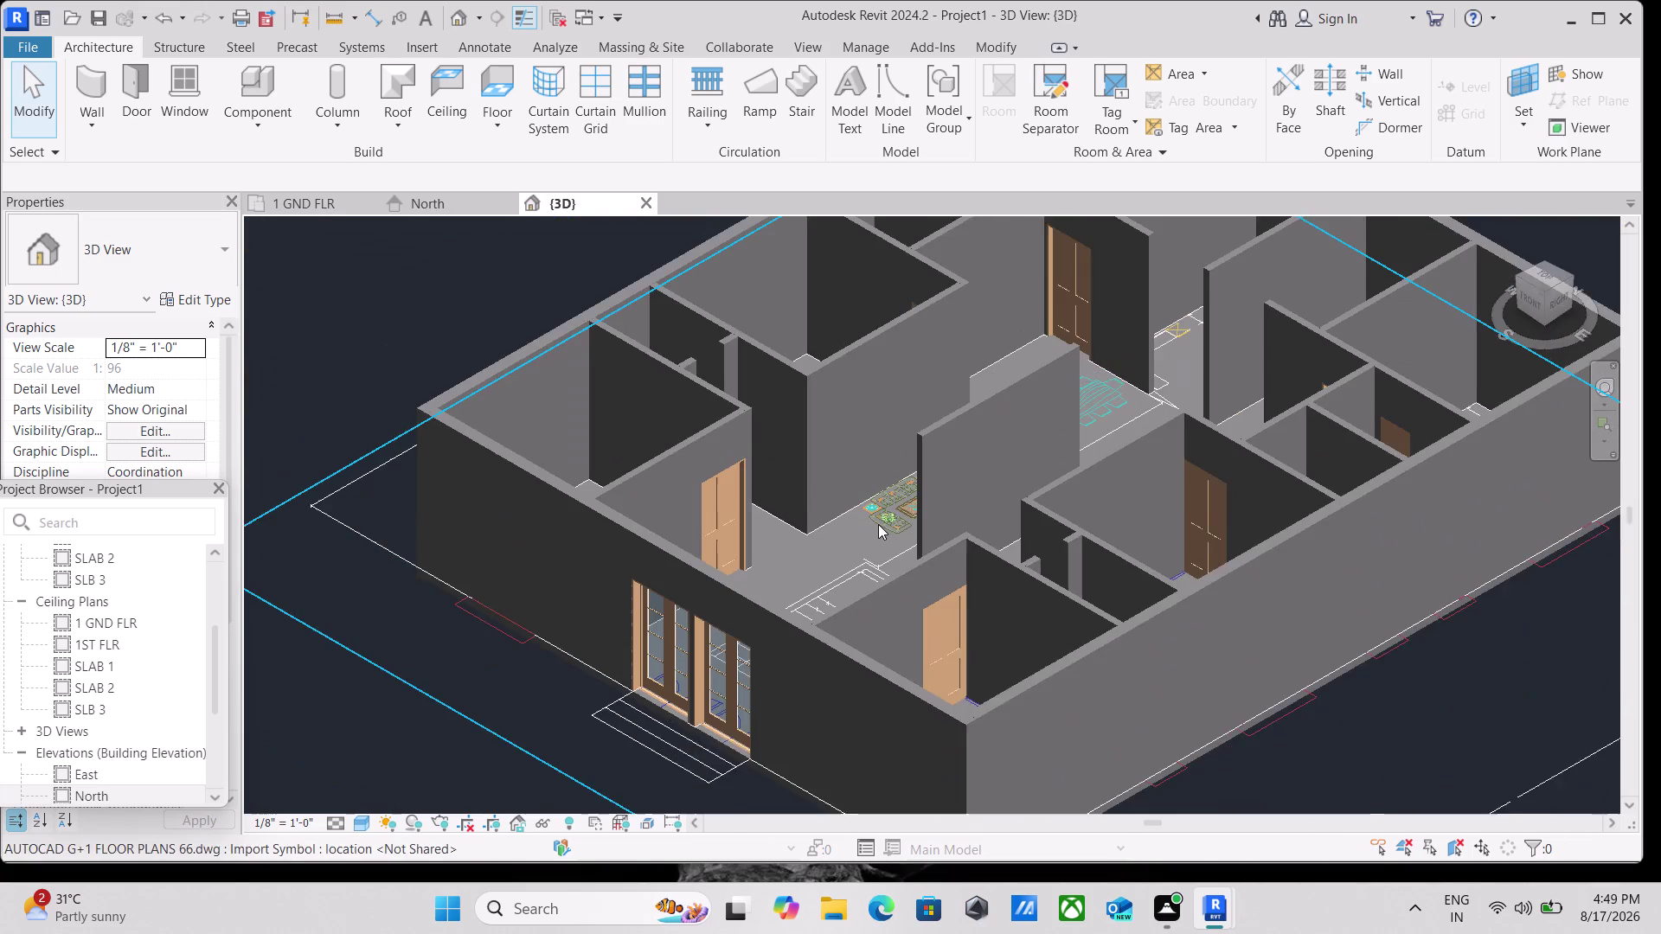
middle_drag(878, 525, 900, 592)
scroll(down, 3)
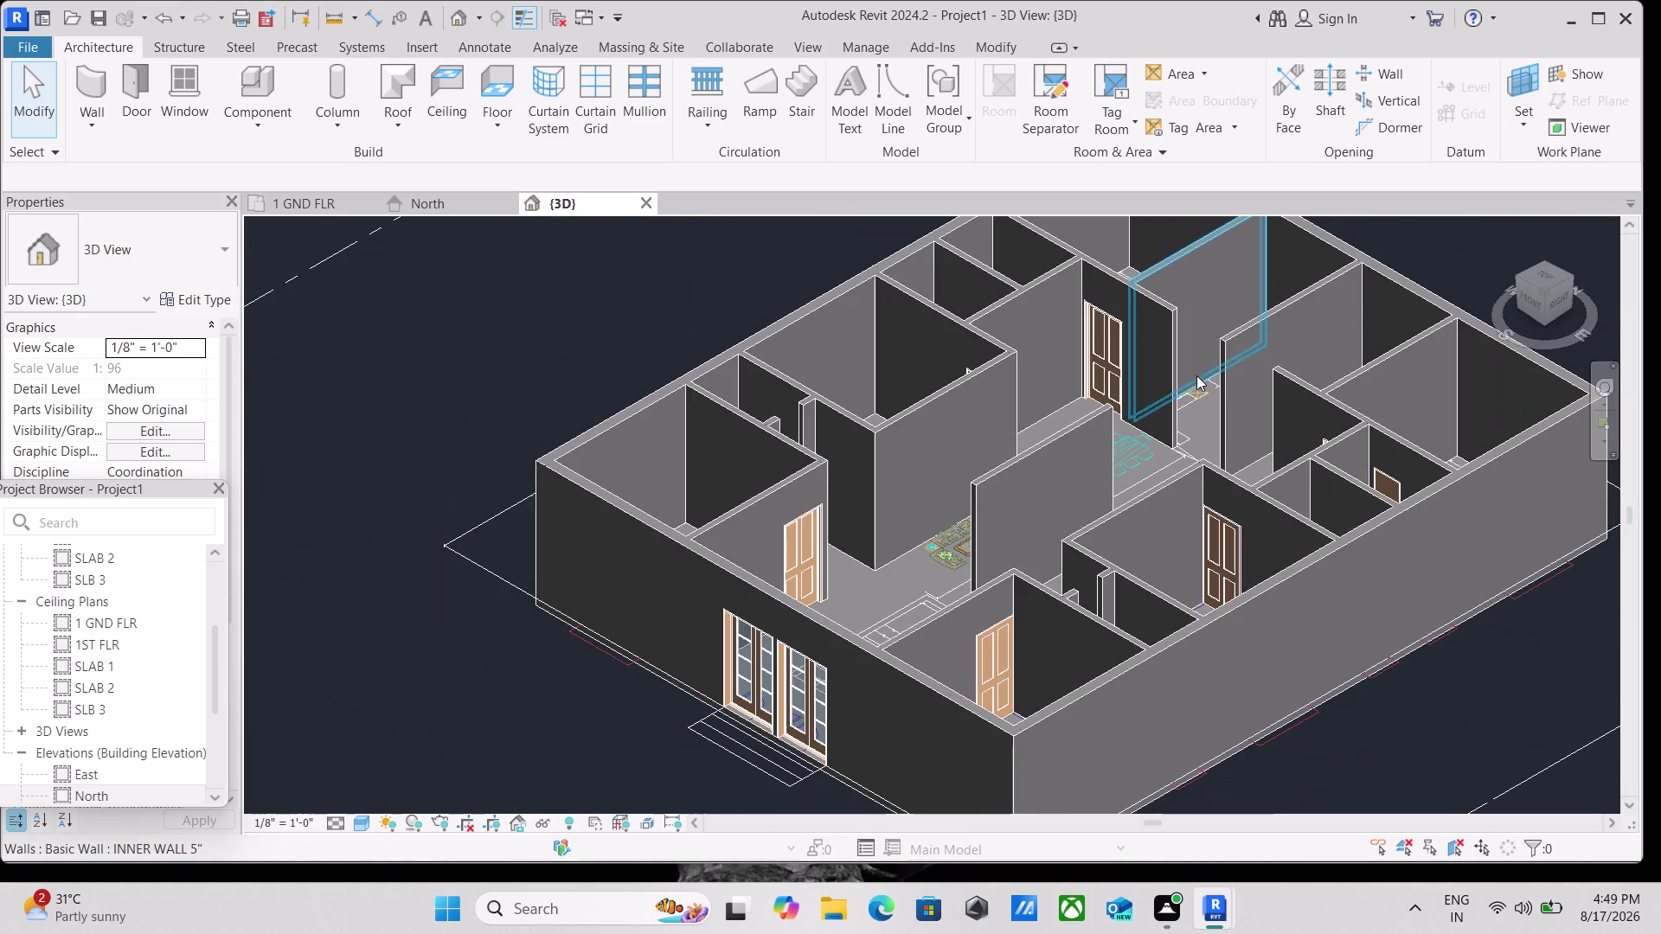
scroll(down, 3)
middle_drag(1117, 346, 1116, 410)
scroll(up, 3)
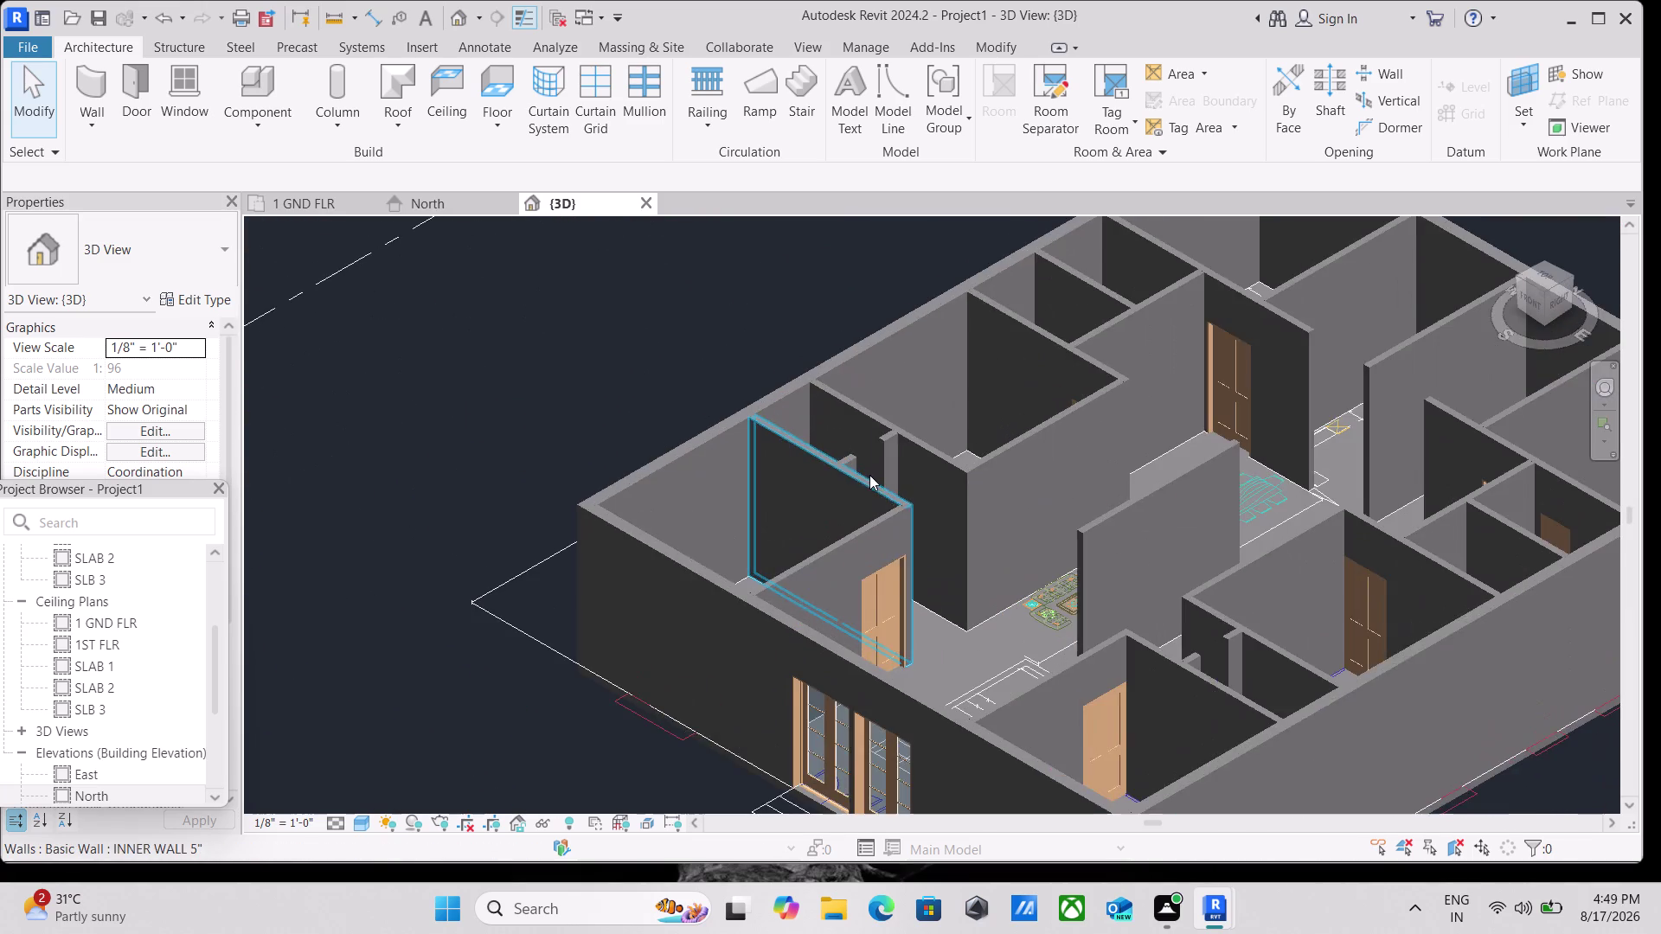
scroll(down, 3)
scroll(up, 3)
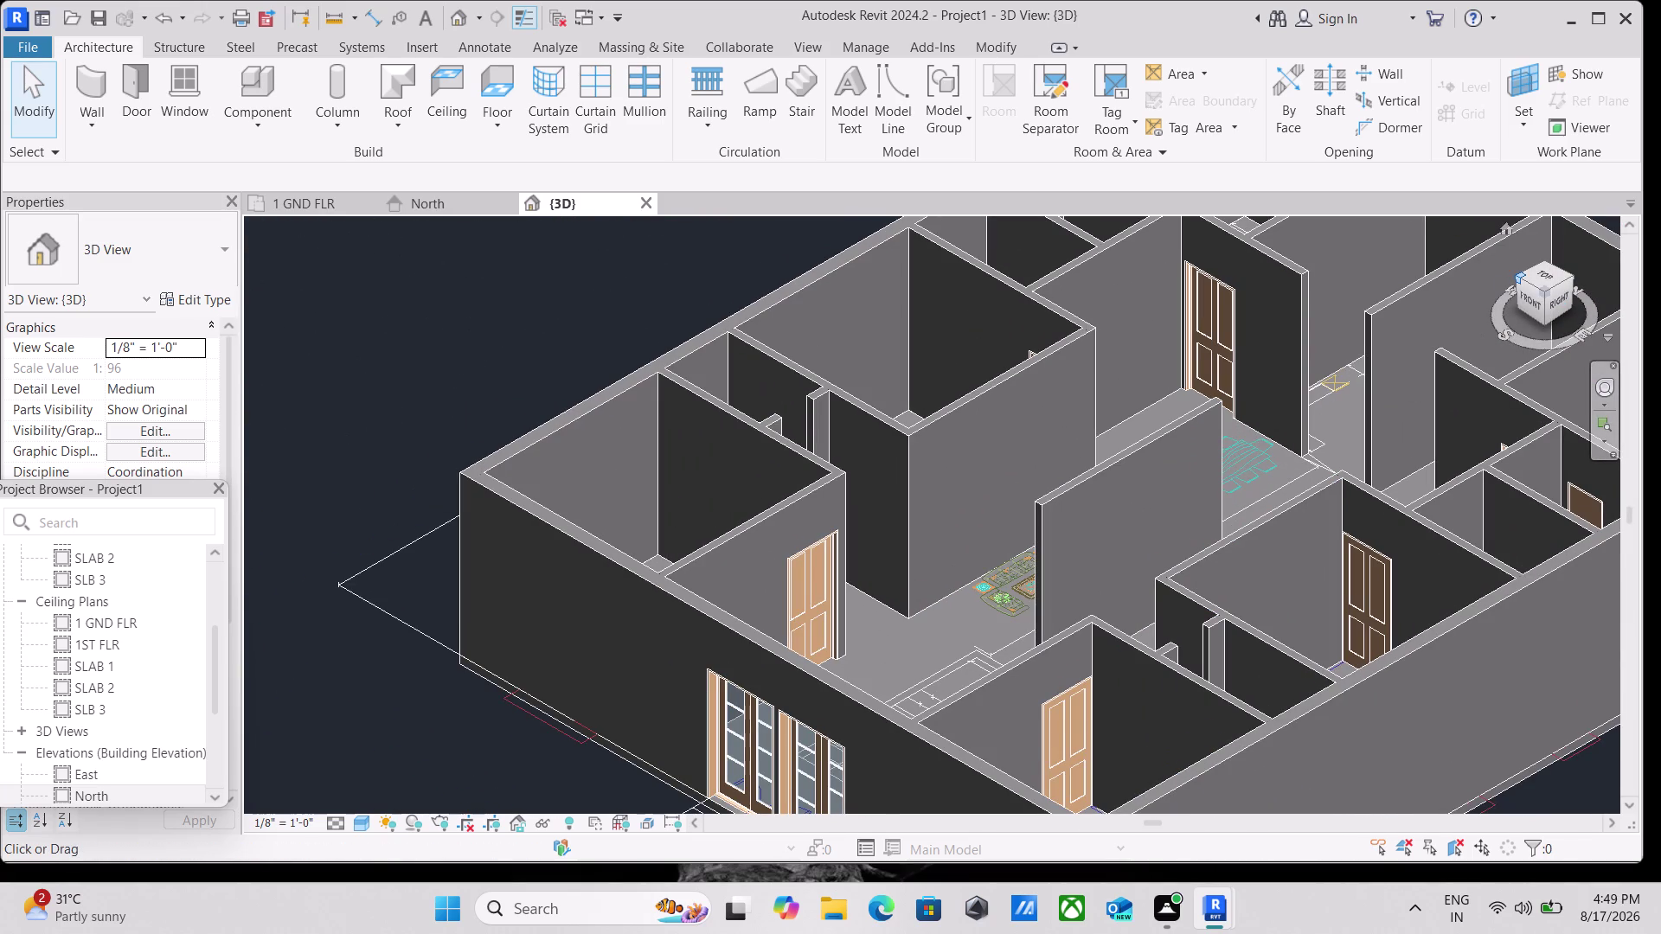
click(1522, 283)
scroll(up, 3)
scroll(up, 3)
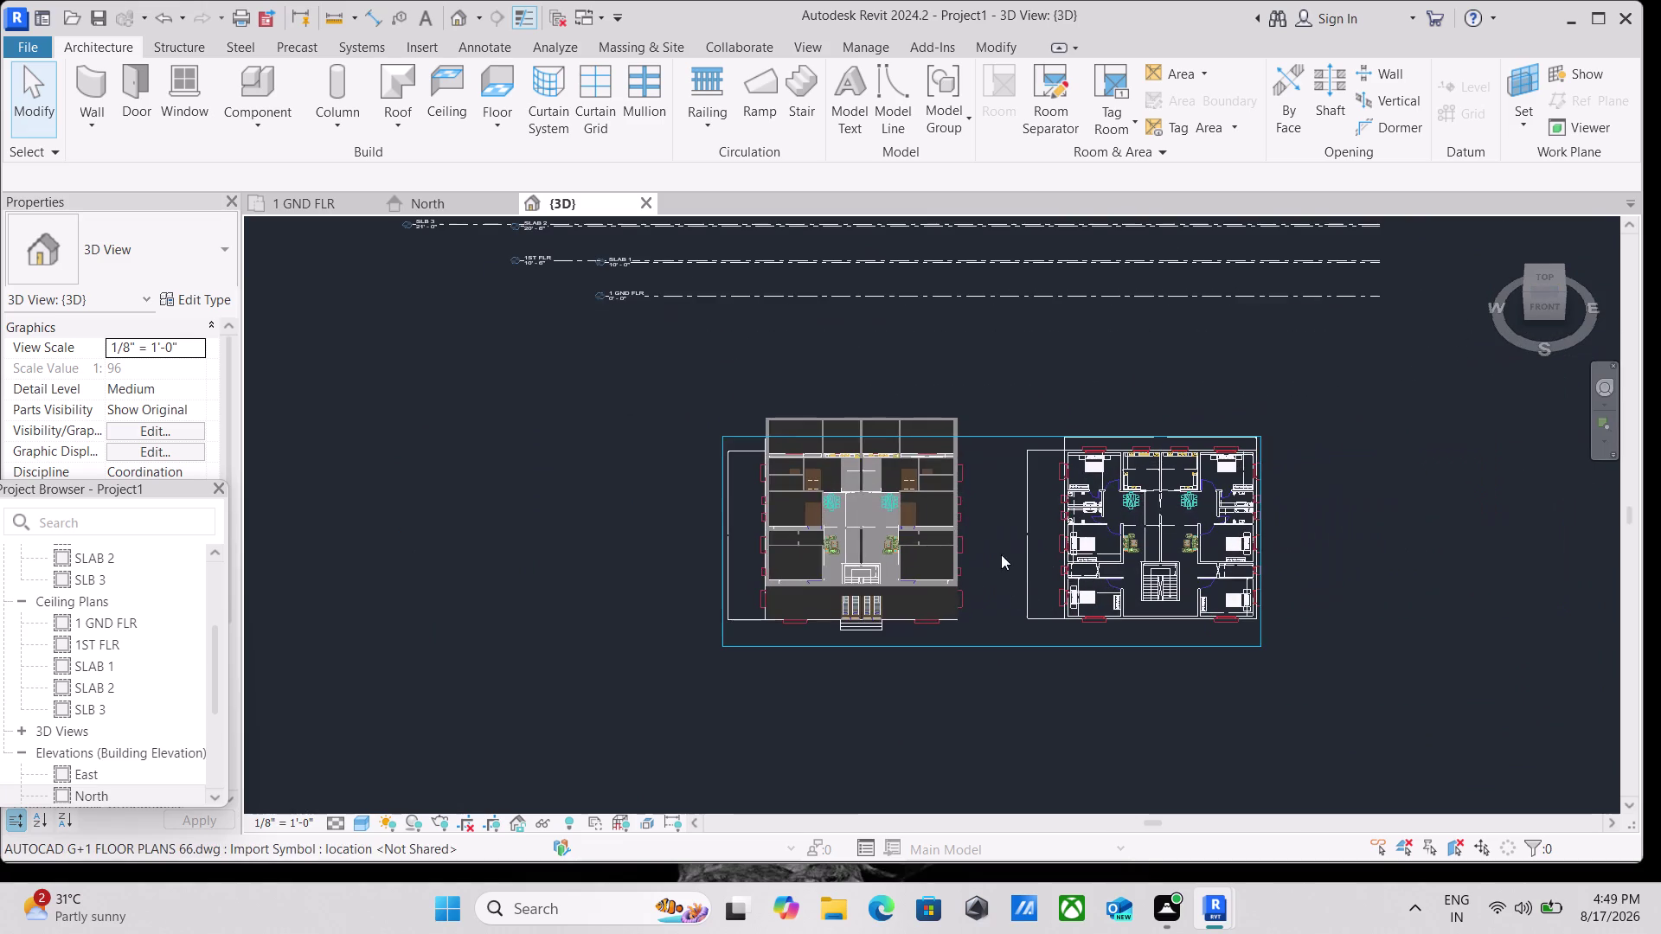
Check the model in Top and Front views, panning to show the level markers.
click(1544, 279)
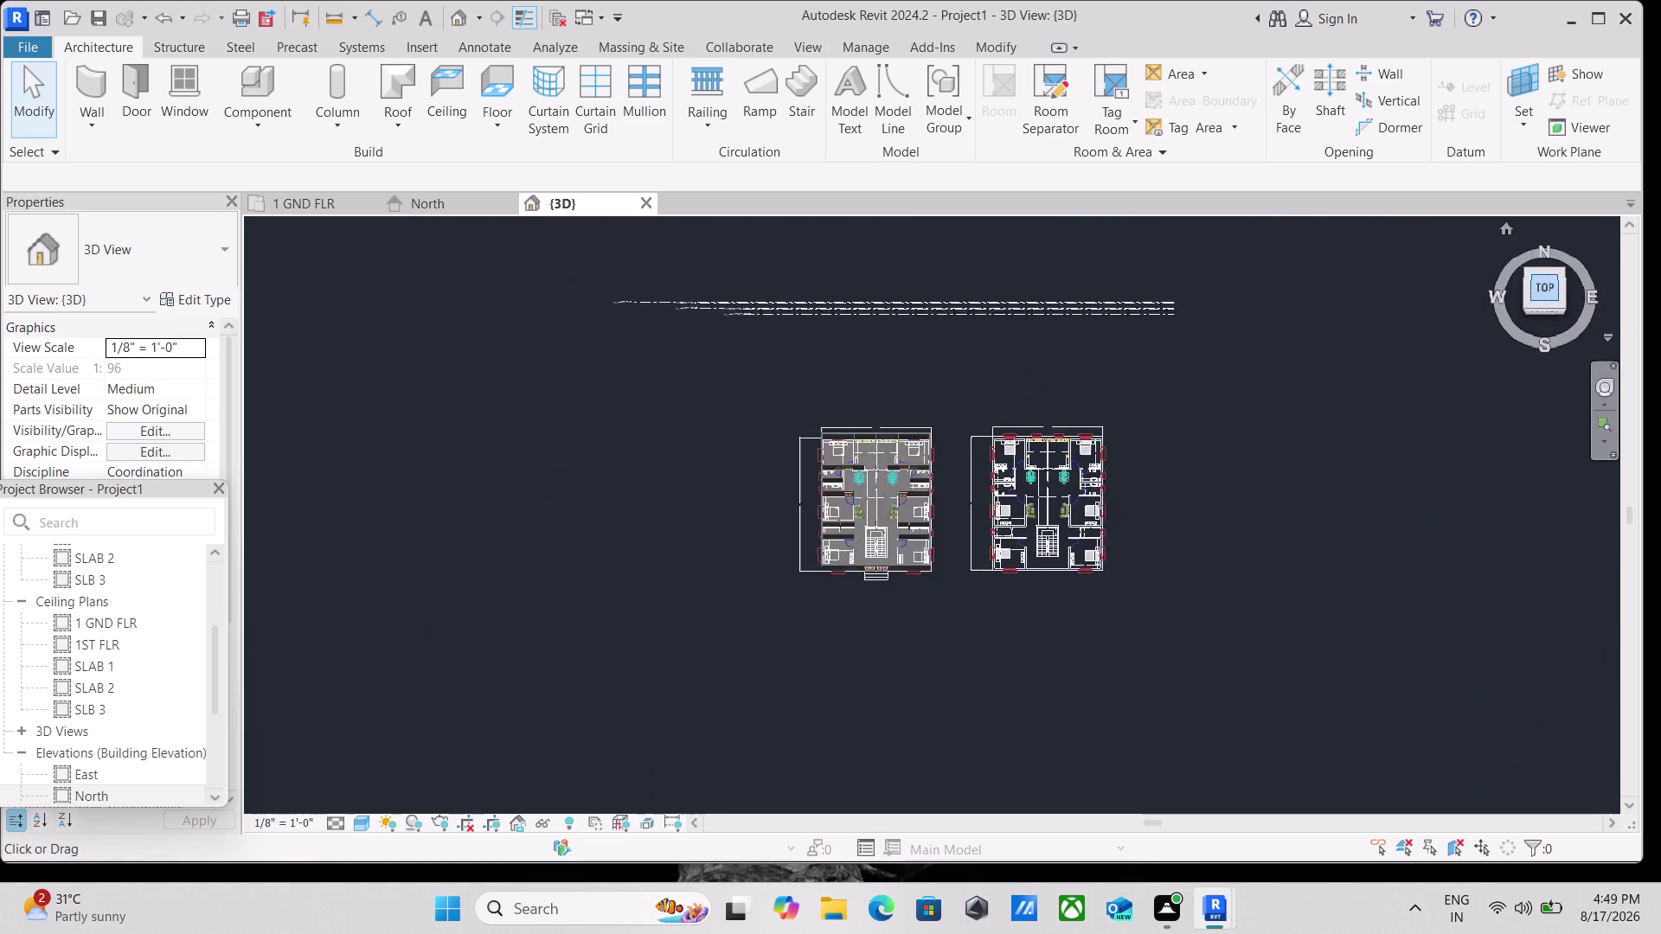
click(1547, 322)
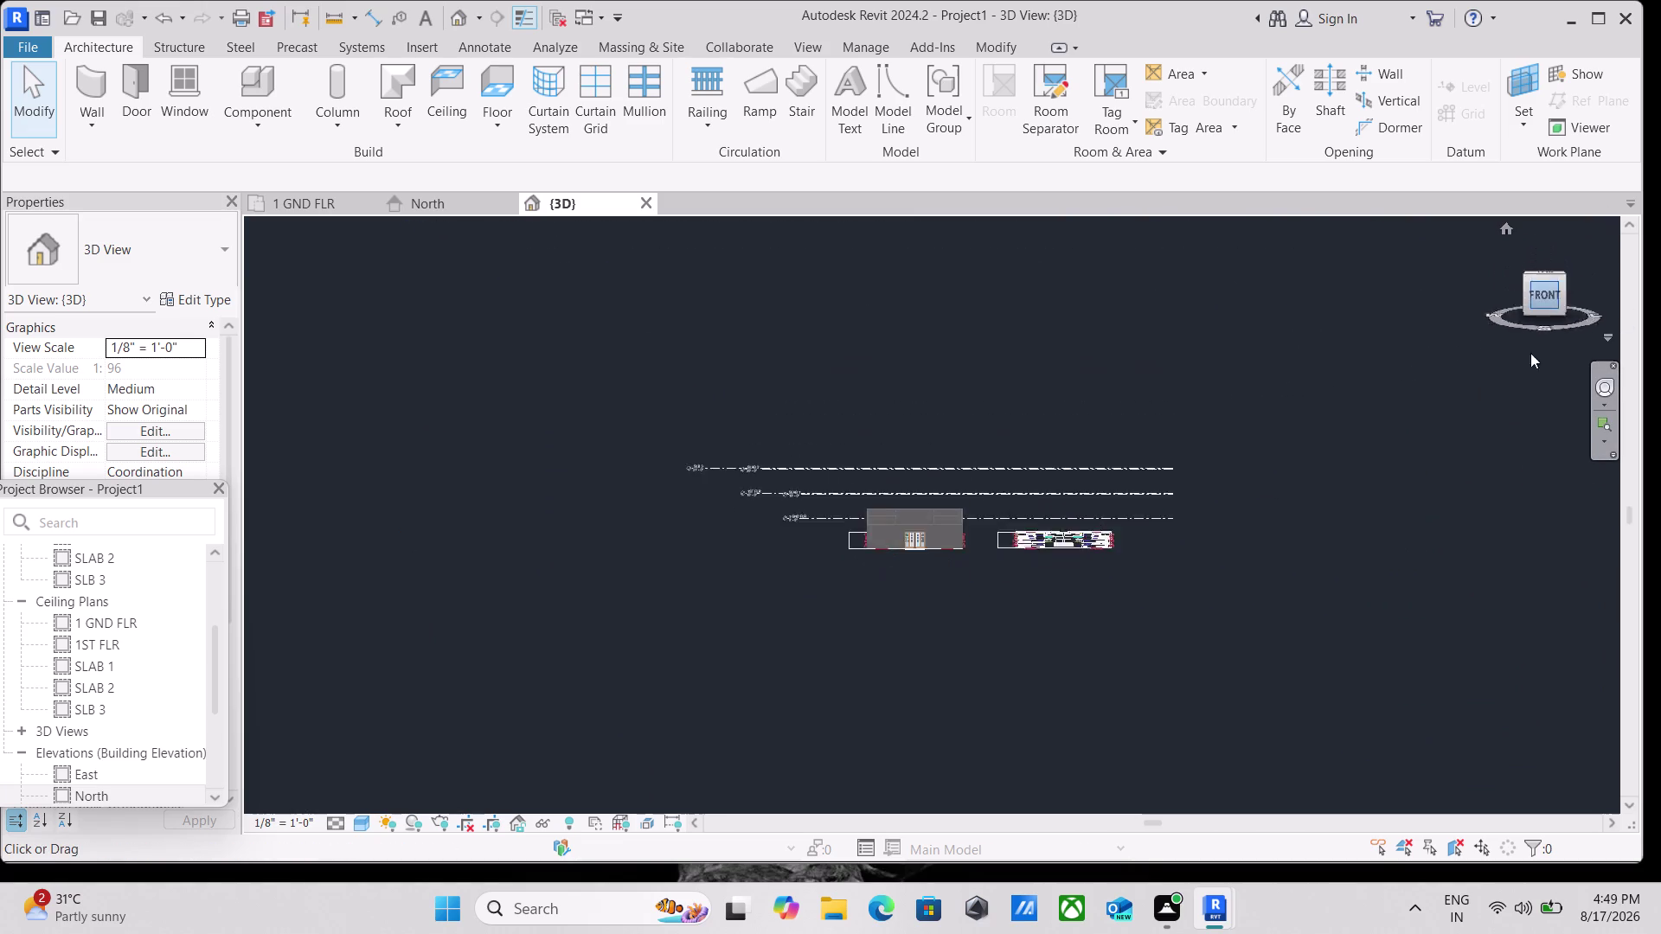
scroll(up, 3)
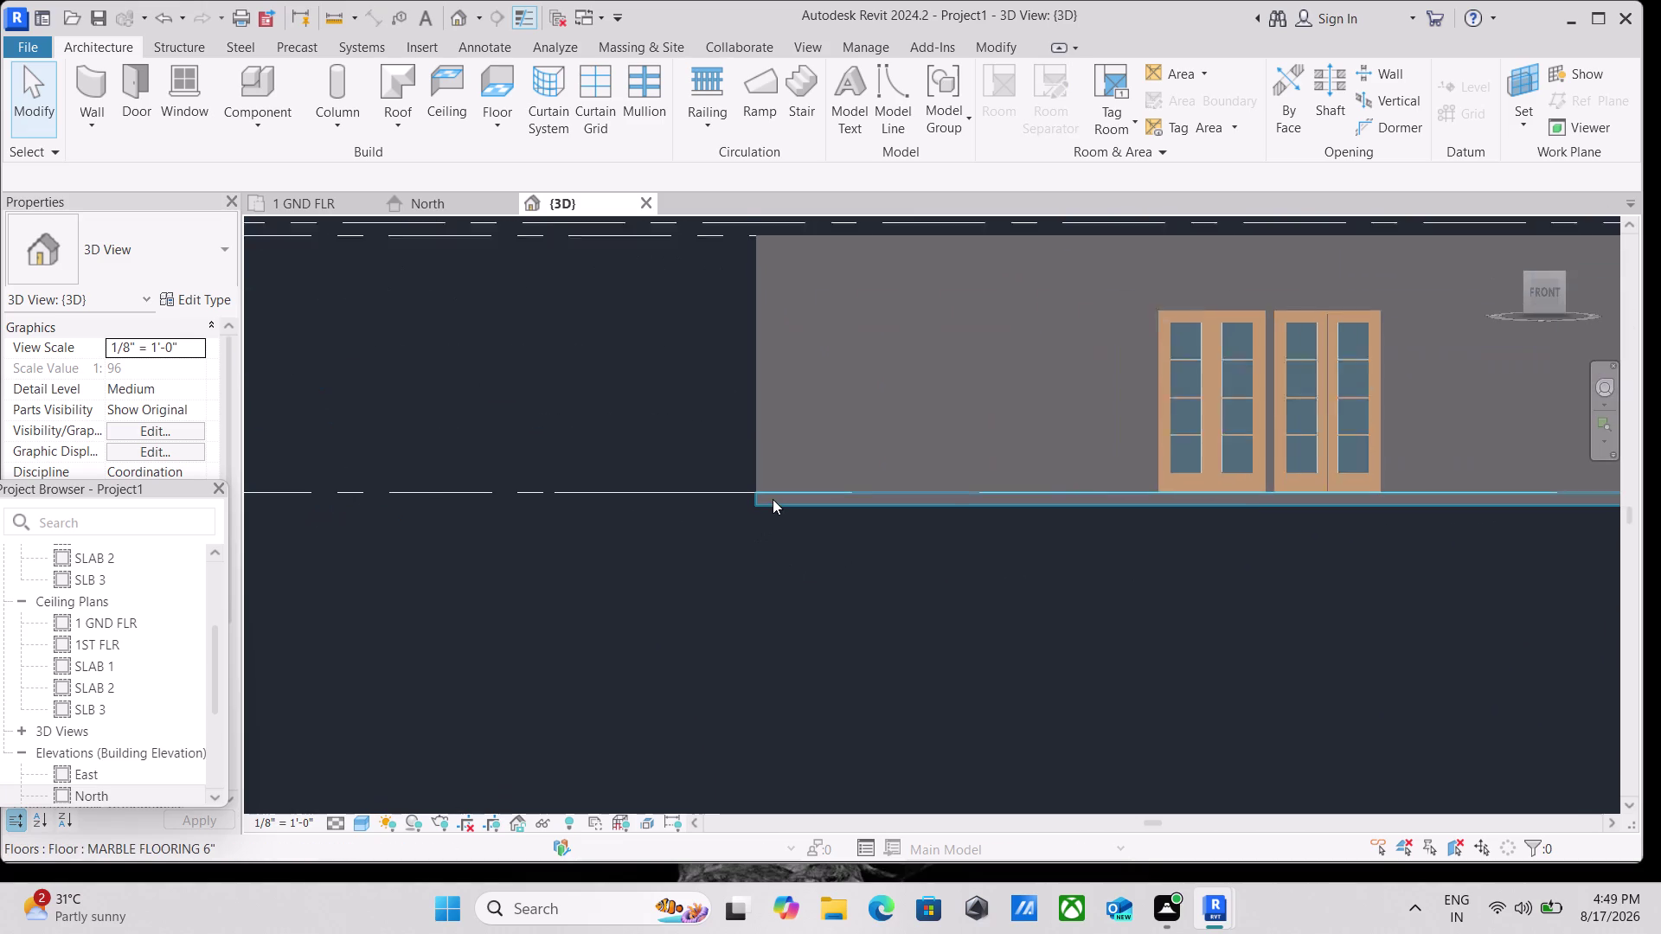
scroll(up, 3)
scroll(down, 3)
scroll(down, 3)
scroll(down, 3)
middle_drag(893, 553, 874, 590)
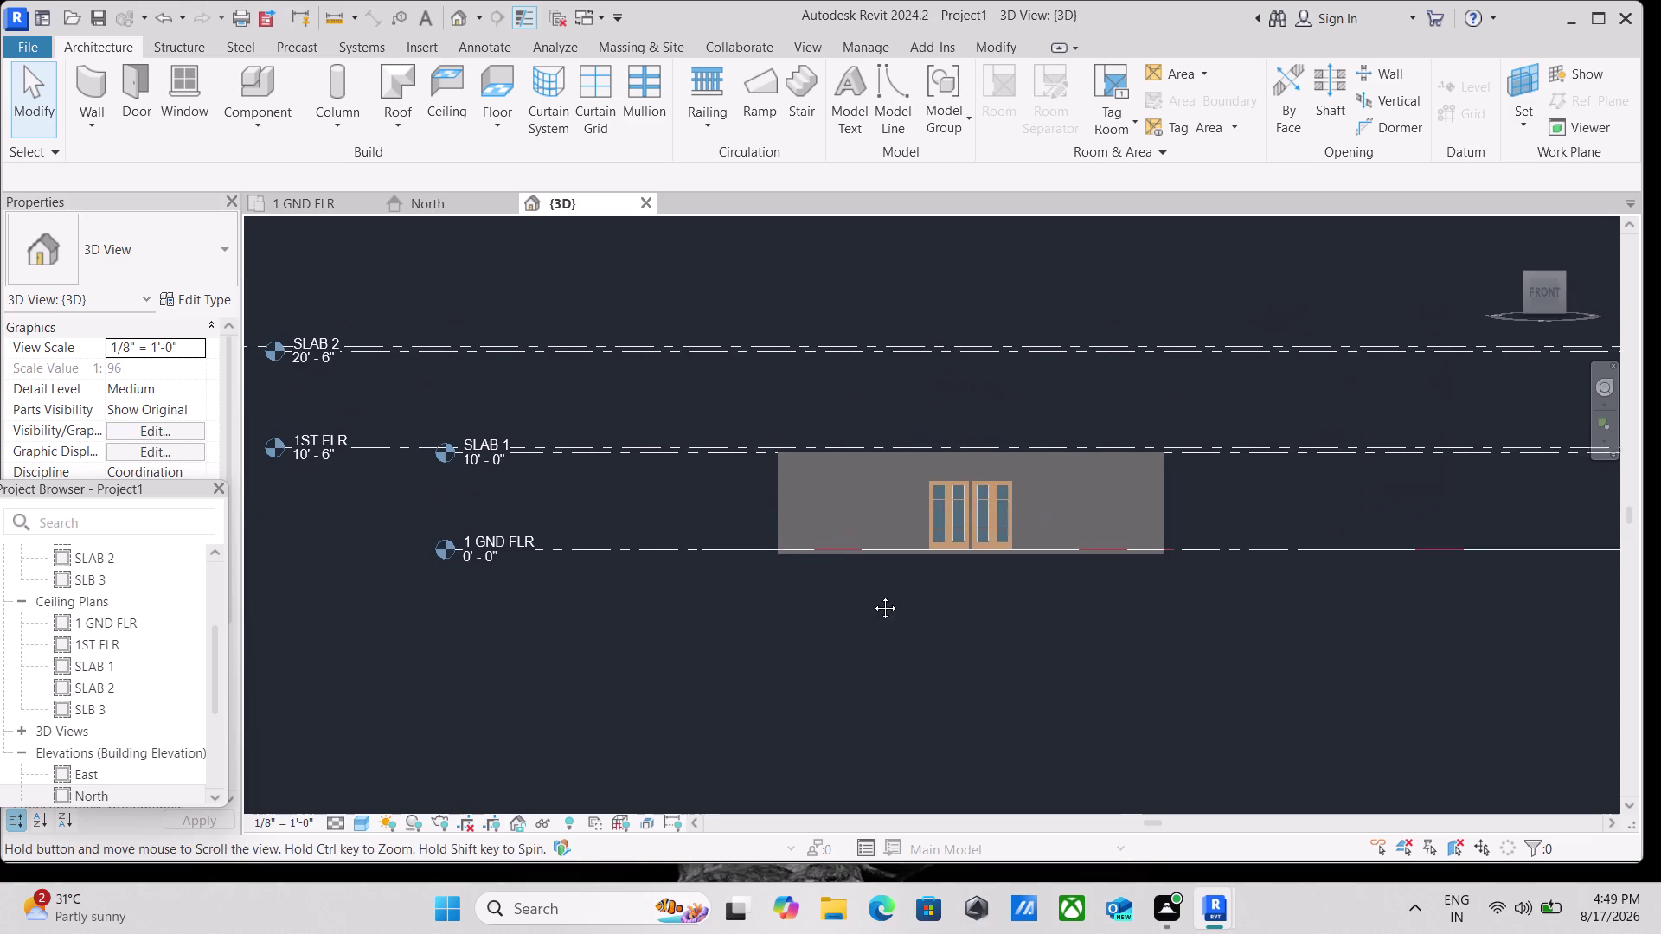
middle_drag(873, 590, 871, 597)
middle_drag(808, 400, 889, 436)
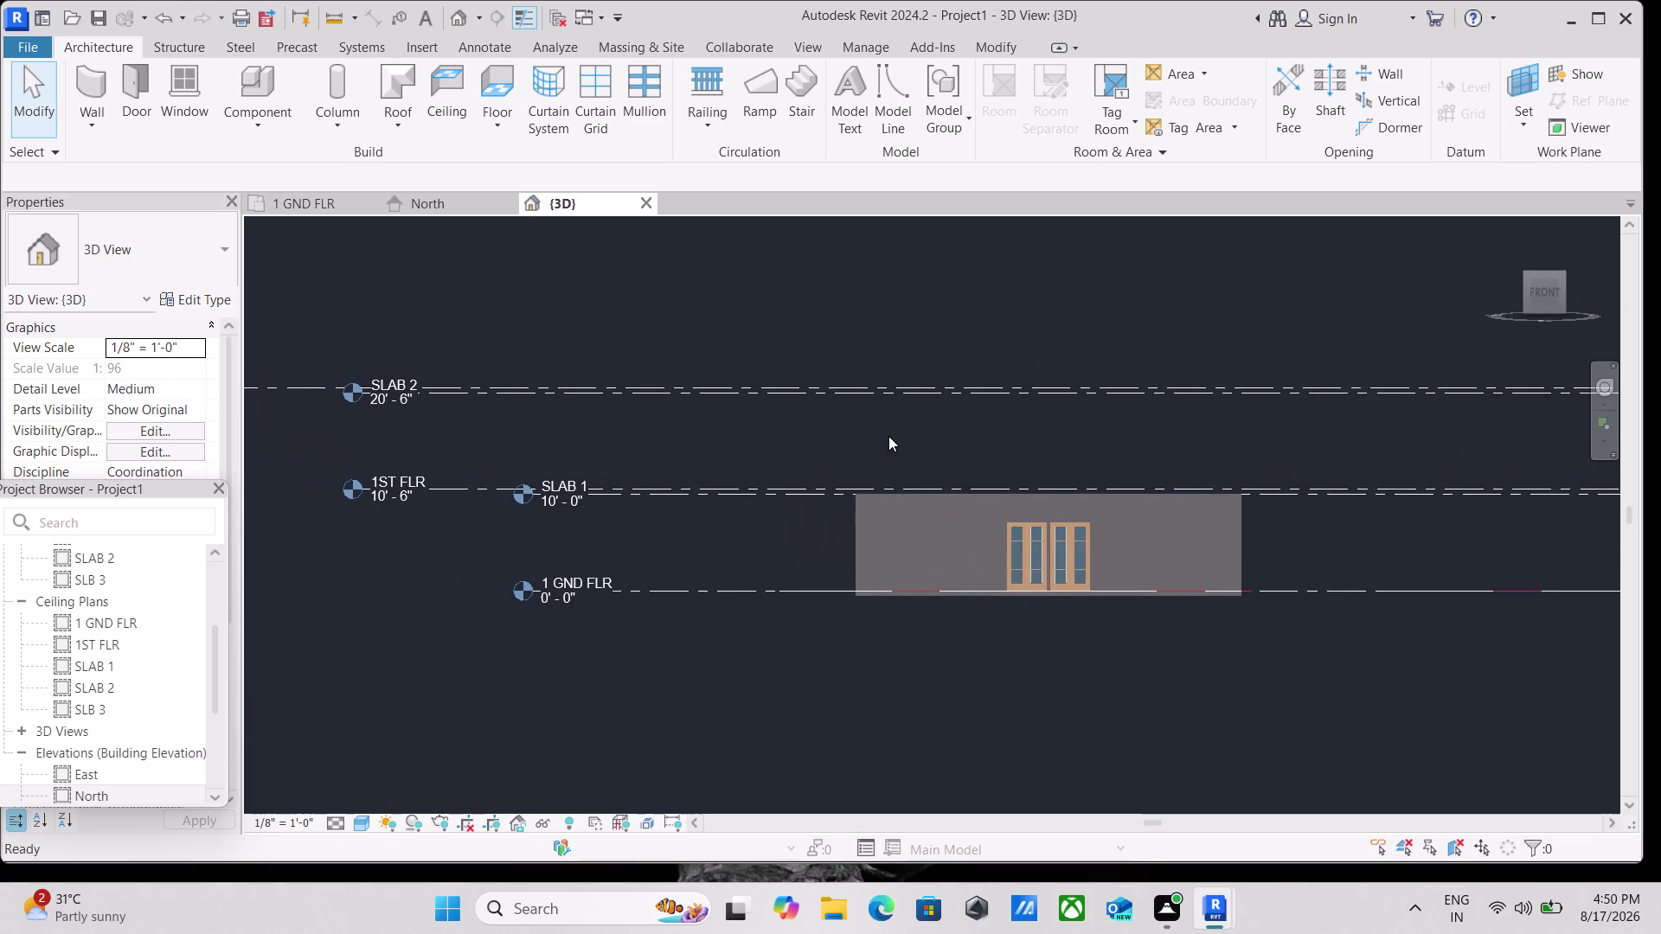
scroll(up, 3)
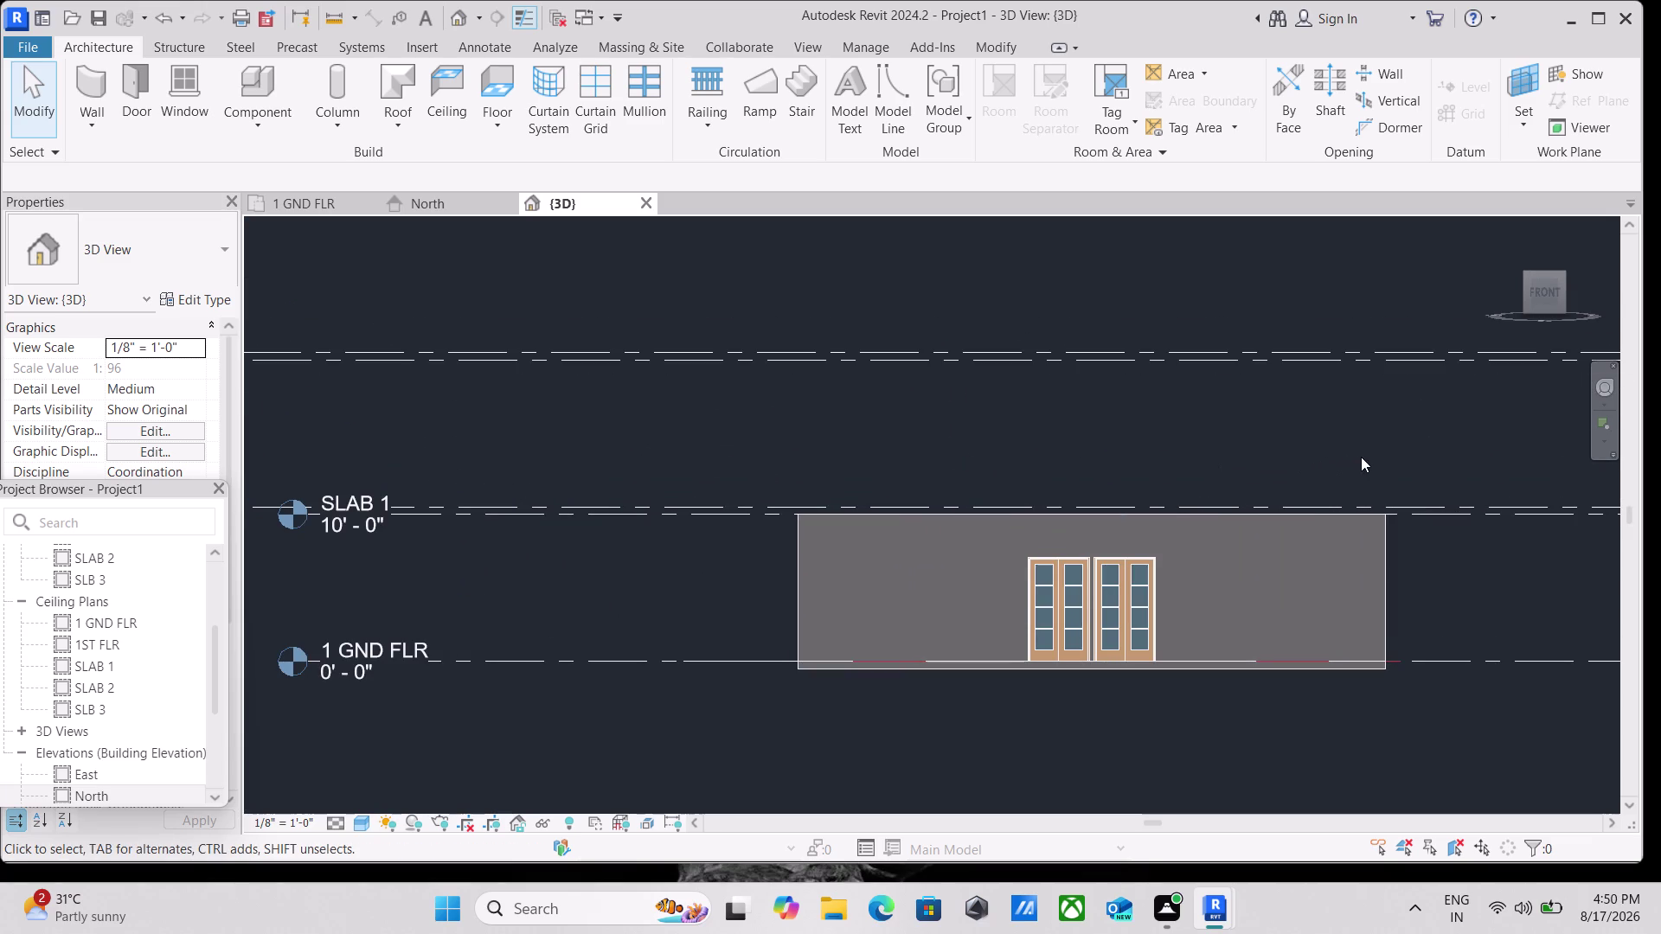
scroll(down, 3)
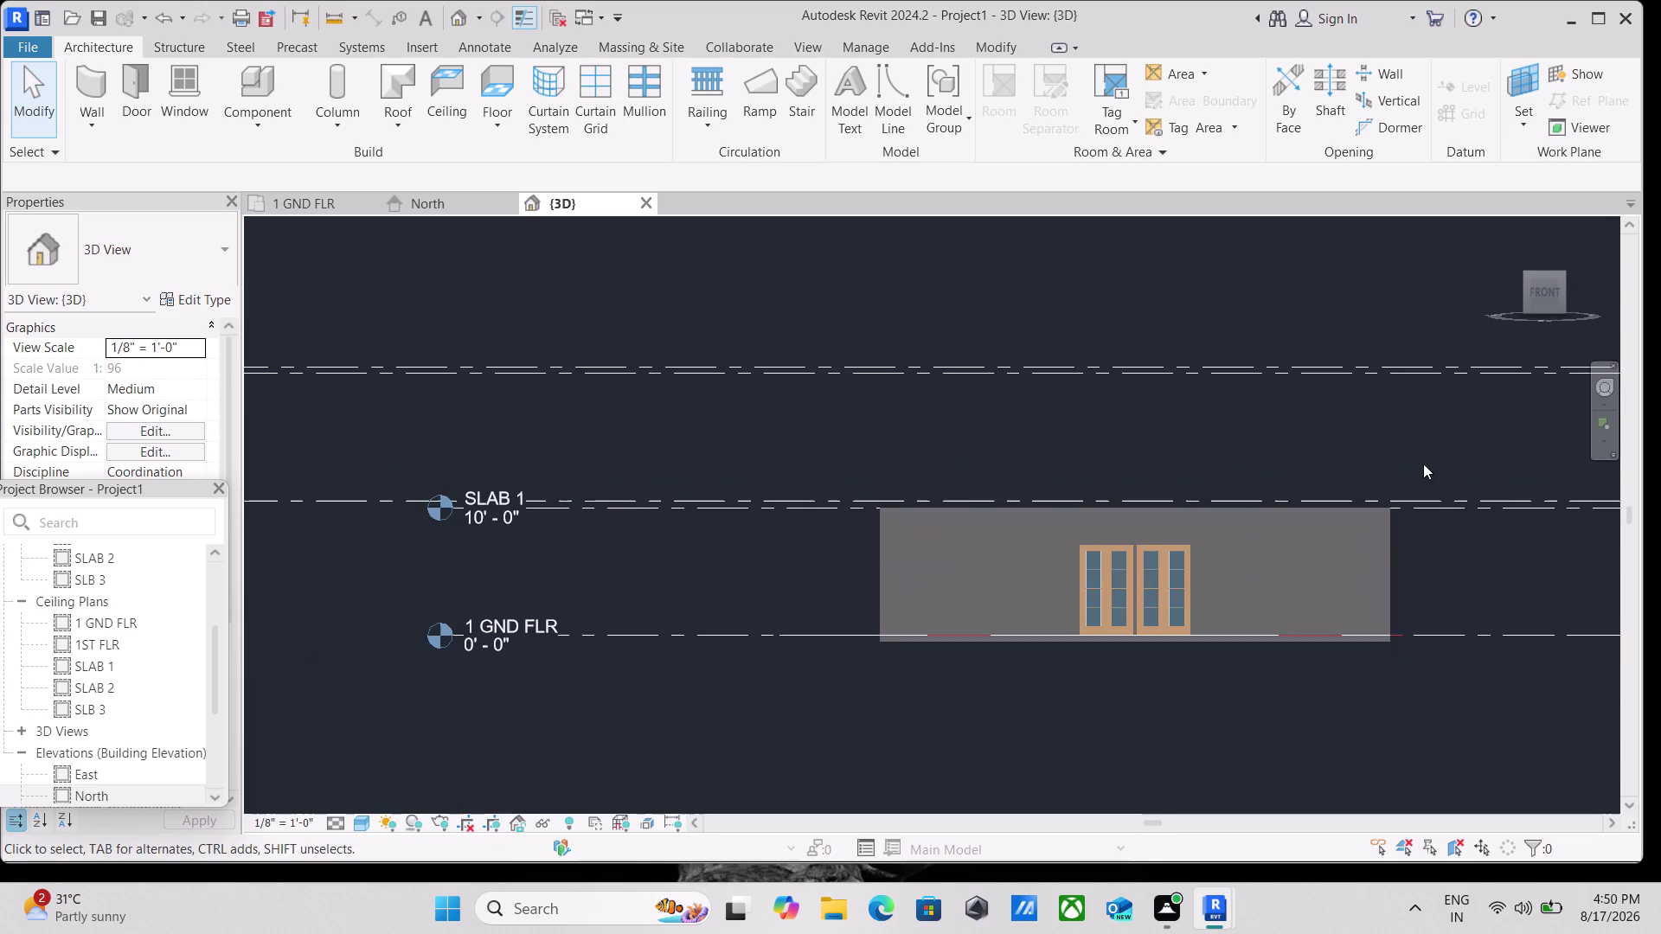
scroll(down, 3)
middle_drag(1423, 464, 1314, 480)
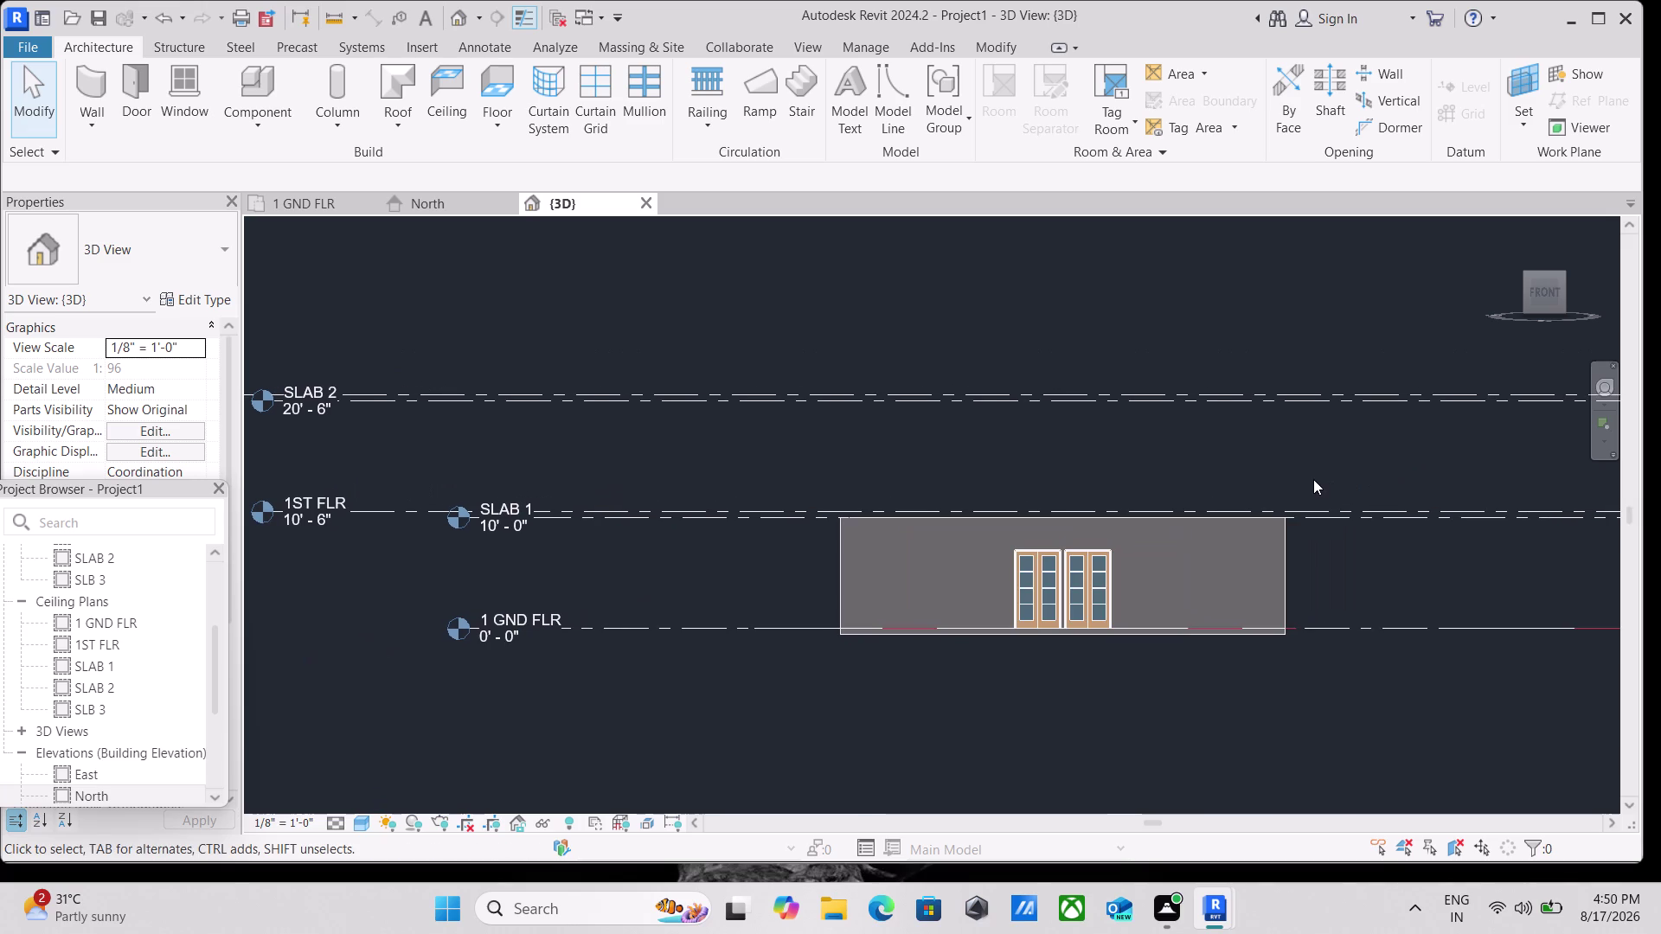
Return to a corner 3D view, then to the Top view of both floor plans.
click(1525, 273)
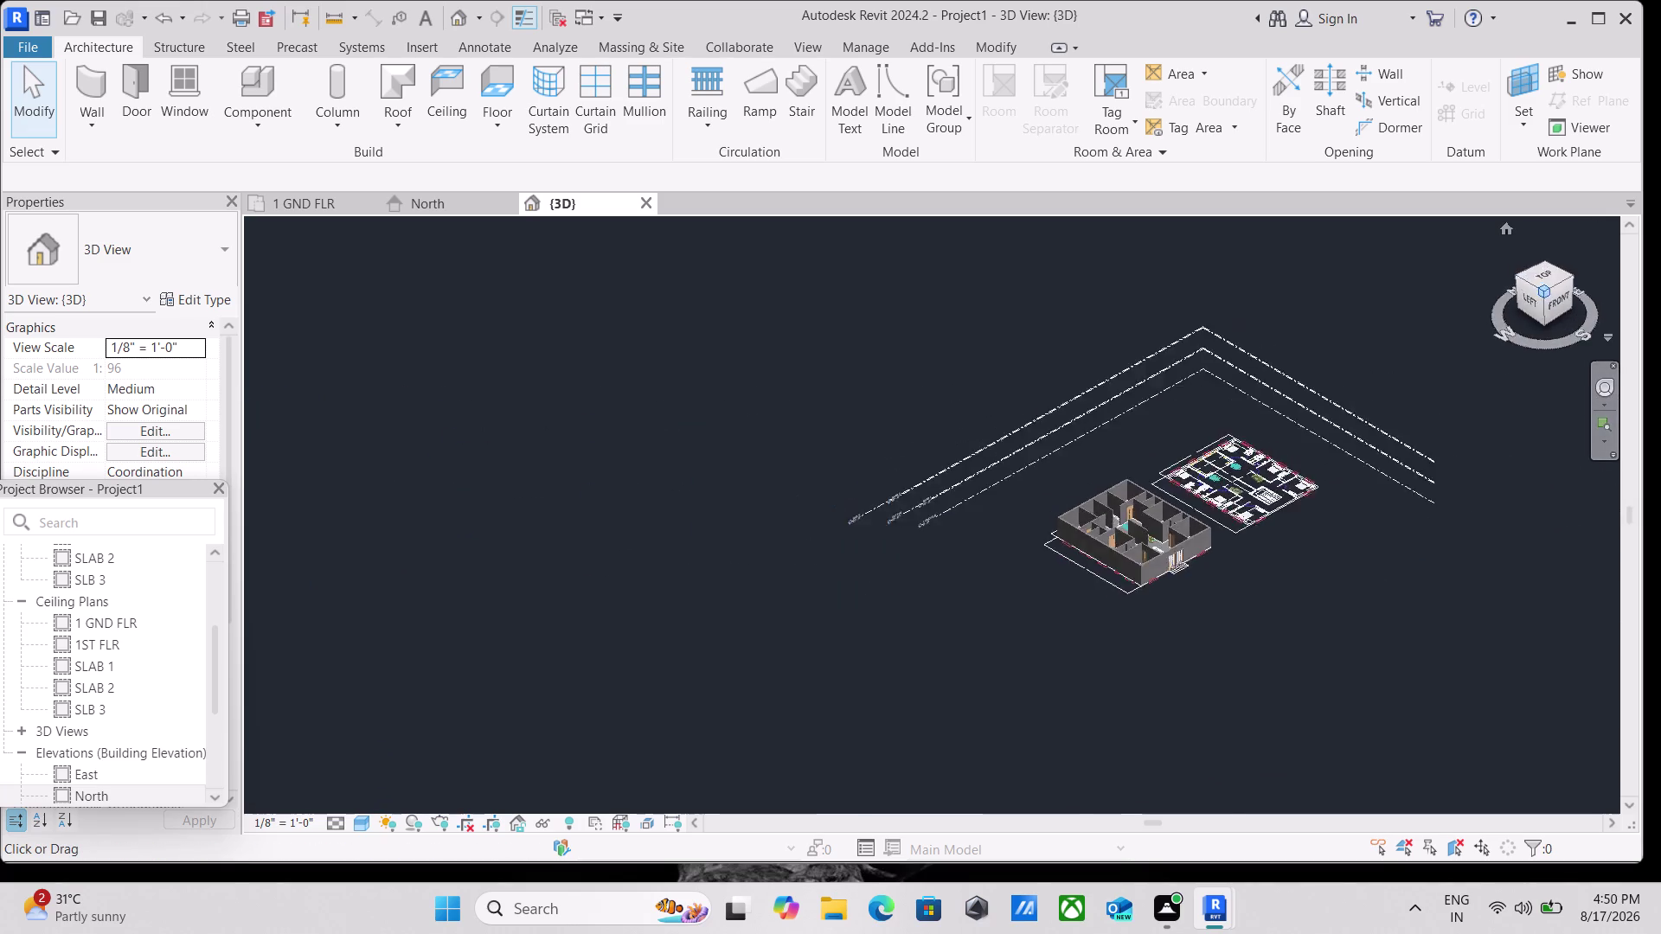
scroll(up, 3)
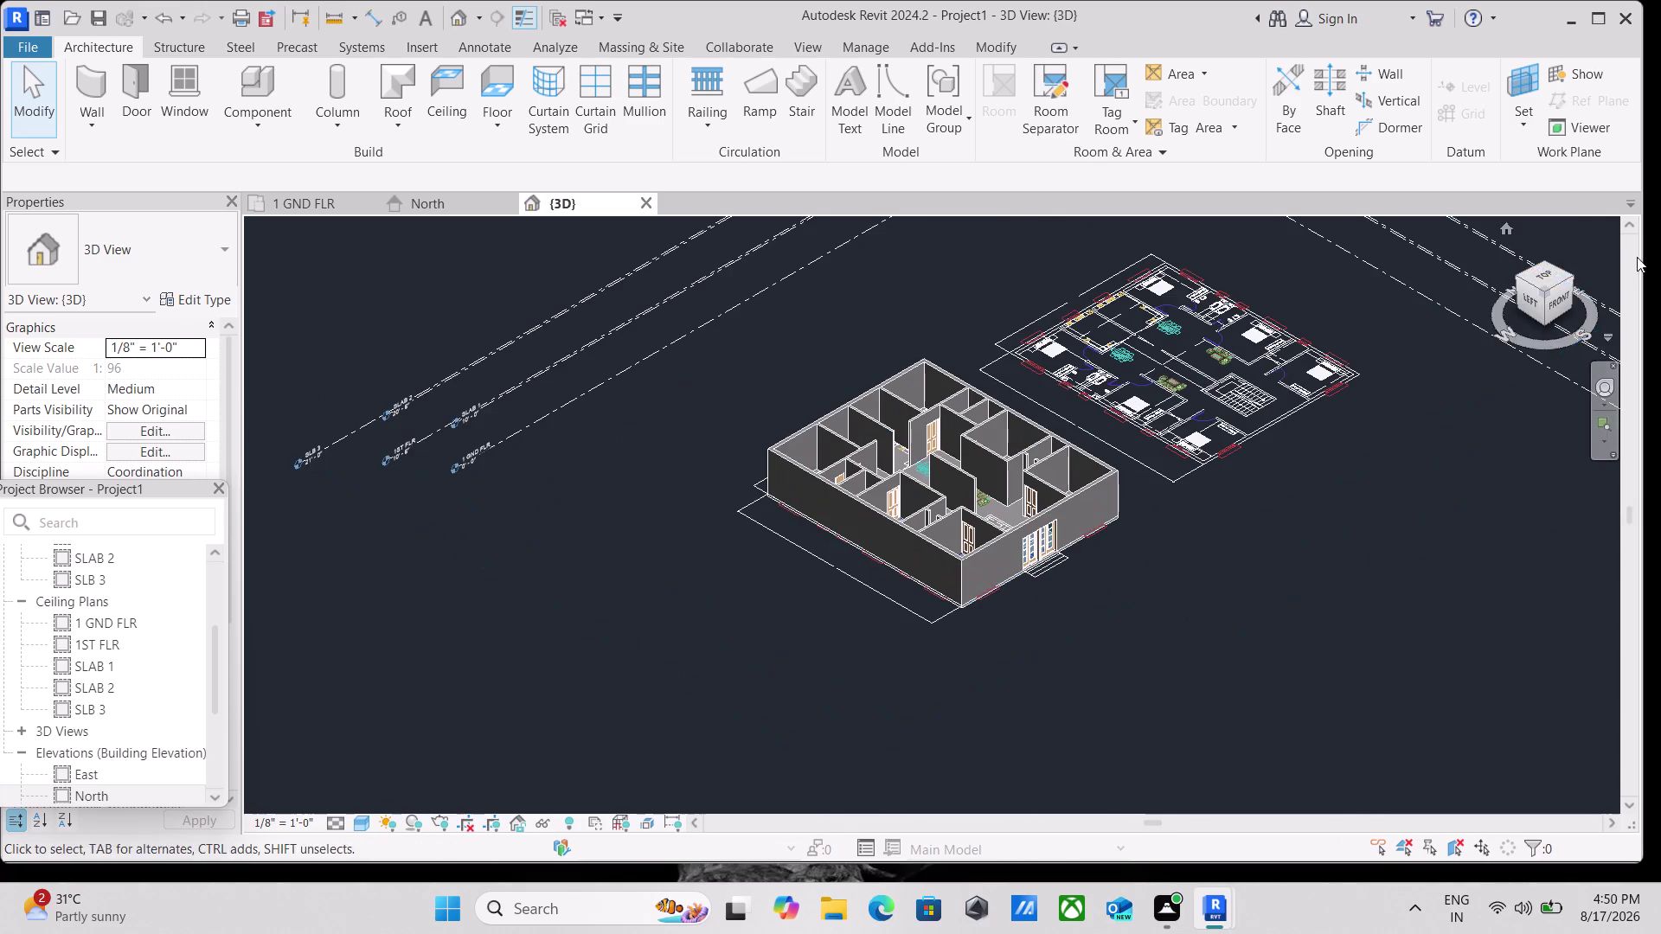
click(1553, 276)
scroll(up, 3)
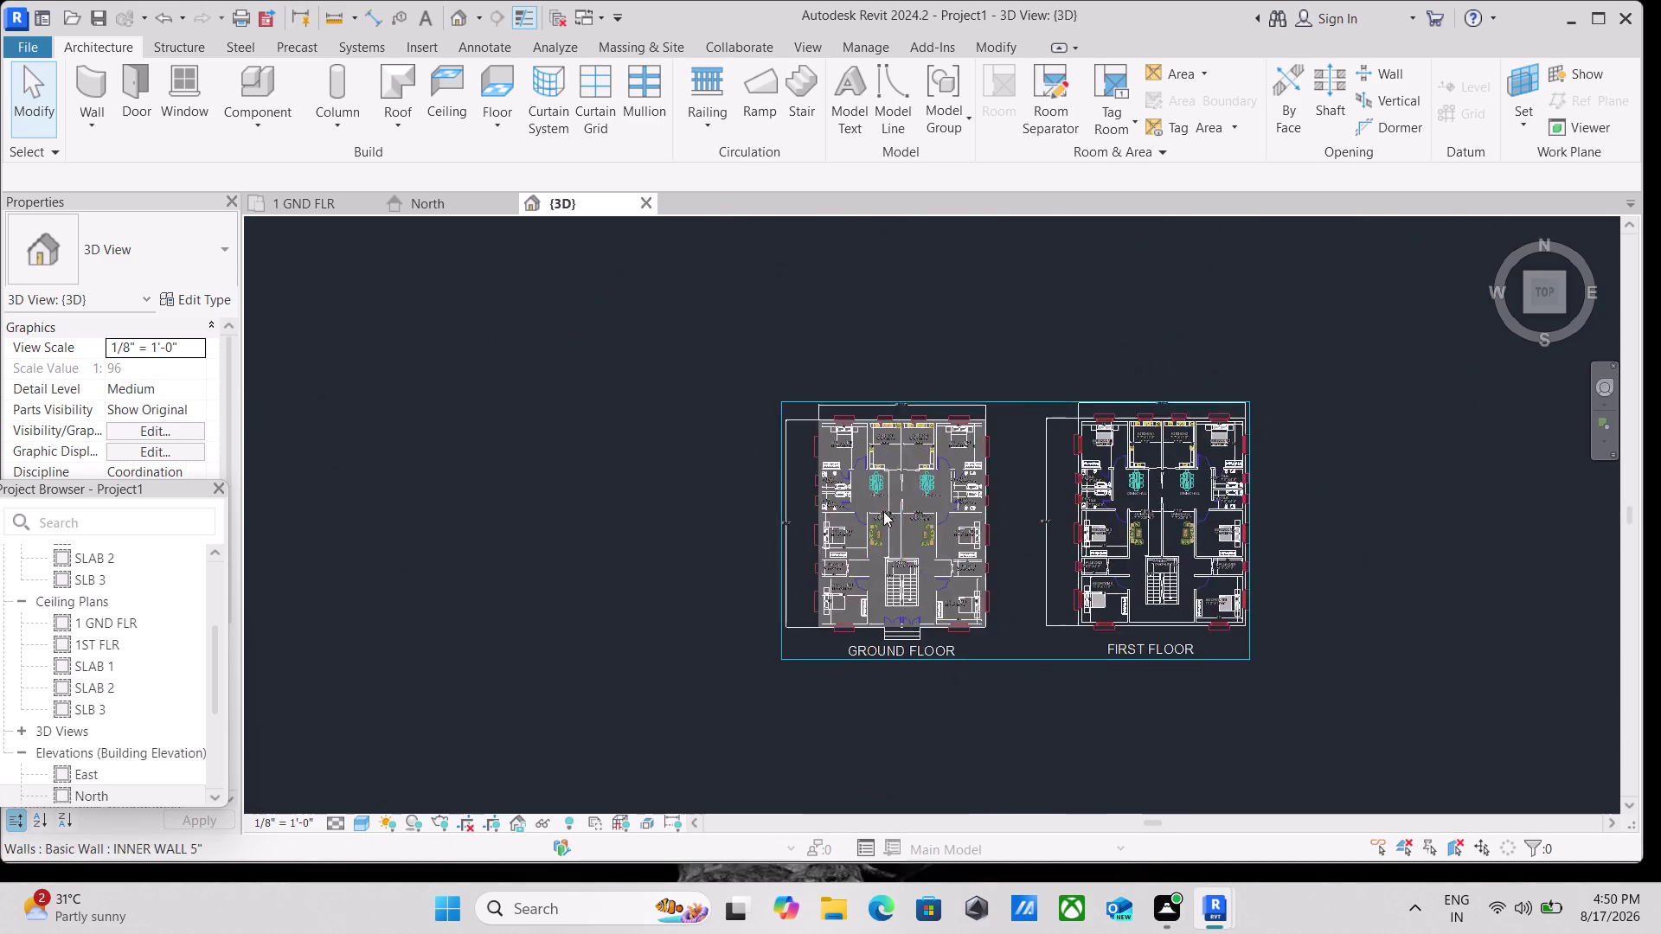
scroll(up, 3)
Start the Window tool with WN and browse Load Family to the US imperial library.
key(w)
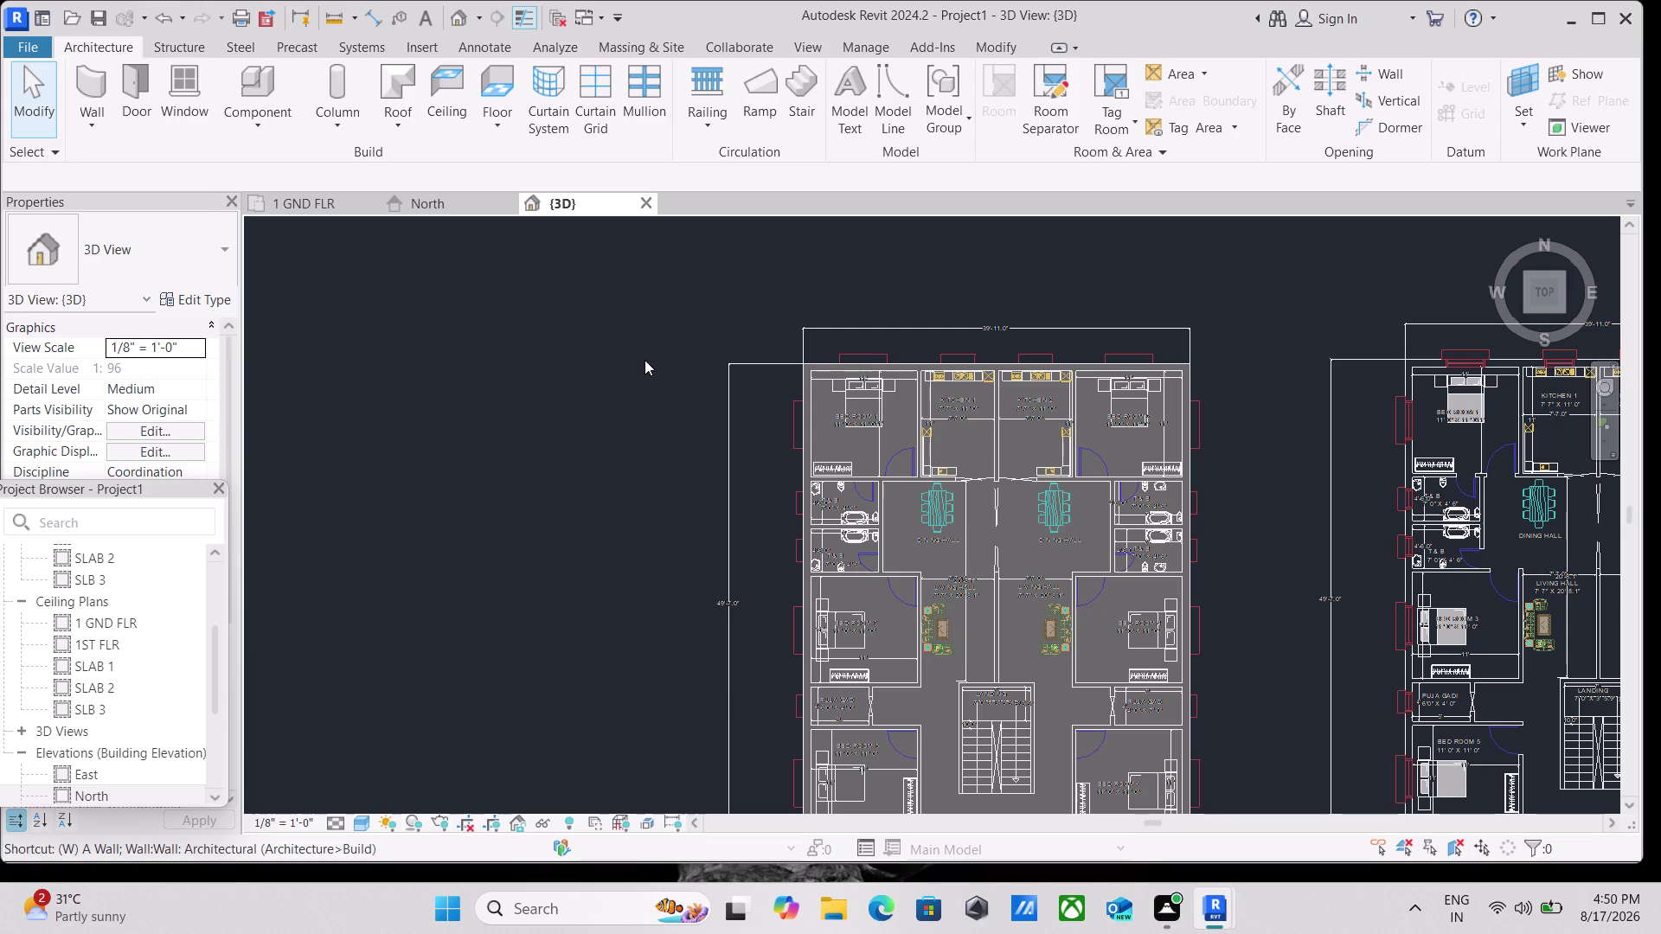
key(n)
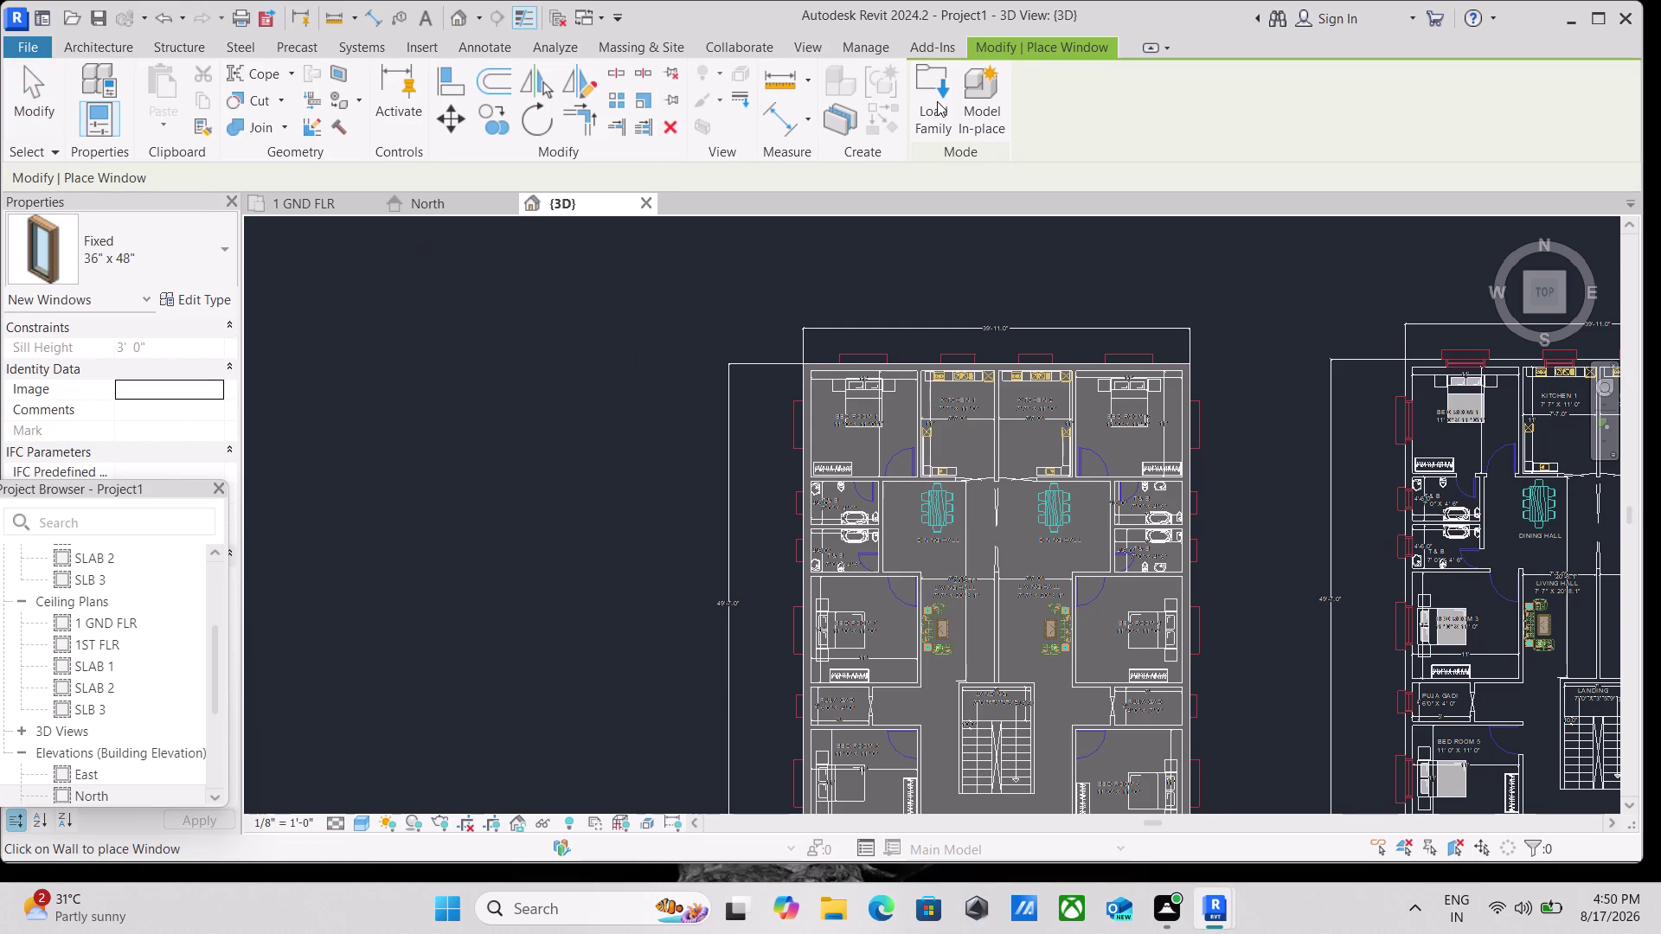
double_click(940, 100)
click(769, 314)
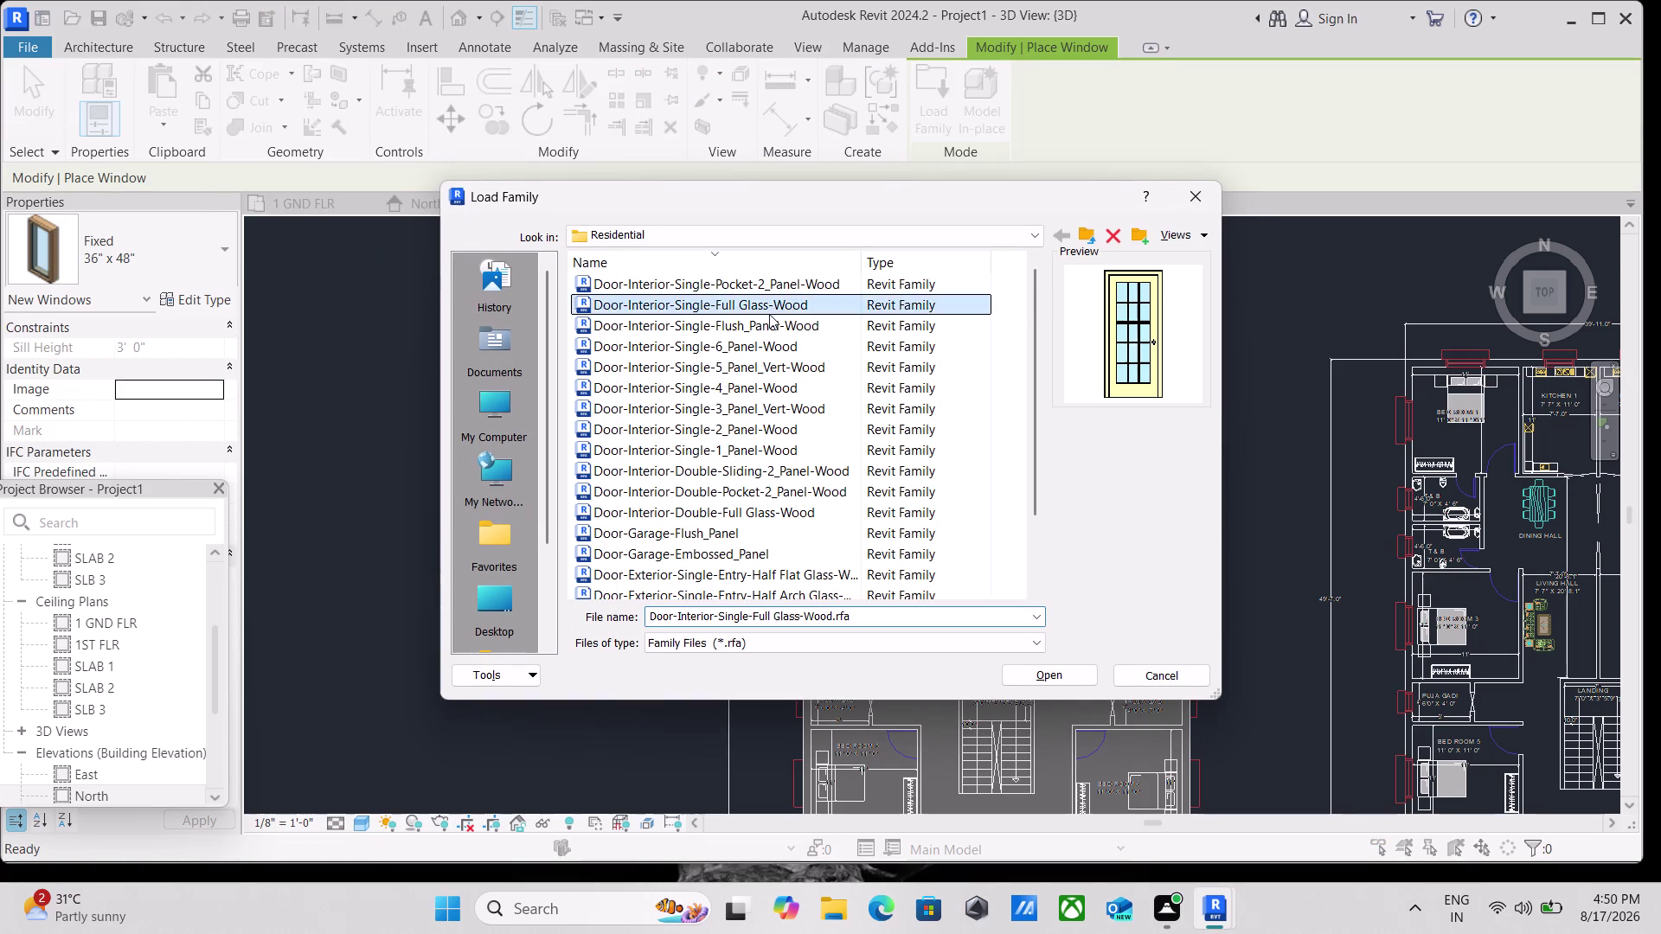
scroll(down, 3)
click(760, 392)
click(500, 553)
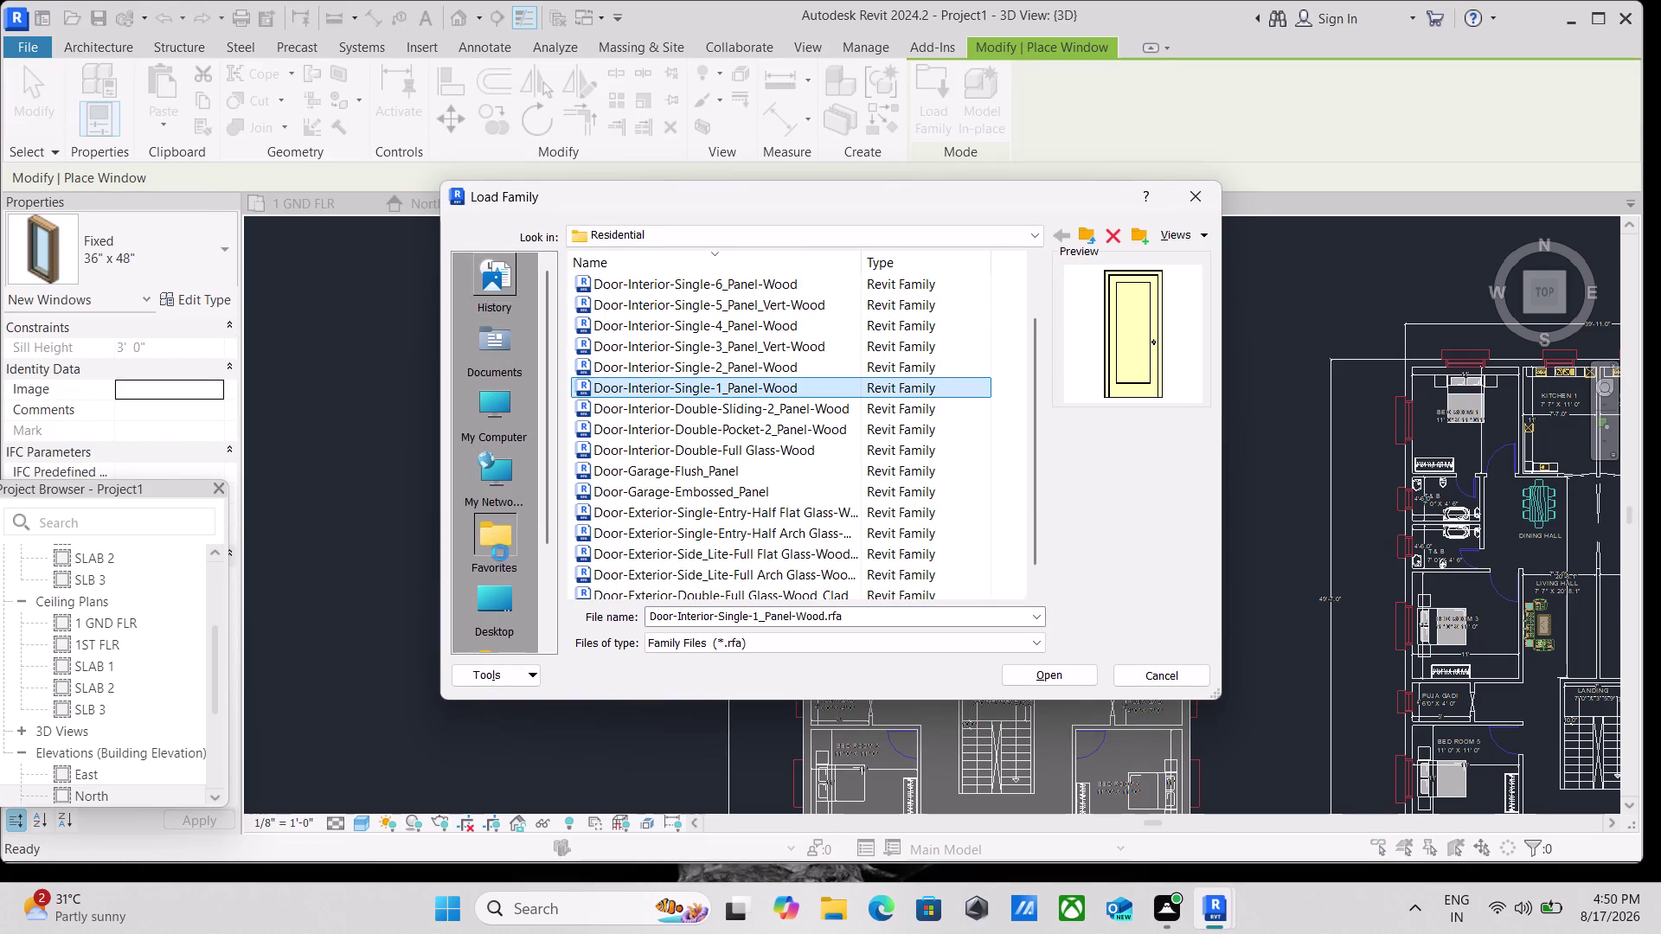
click(490, 417)
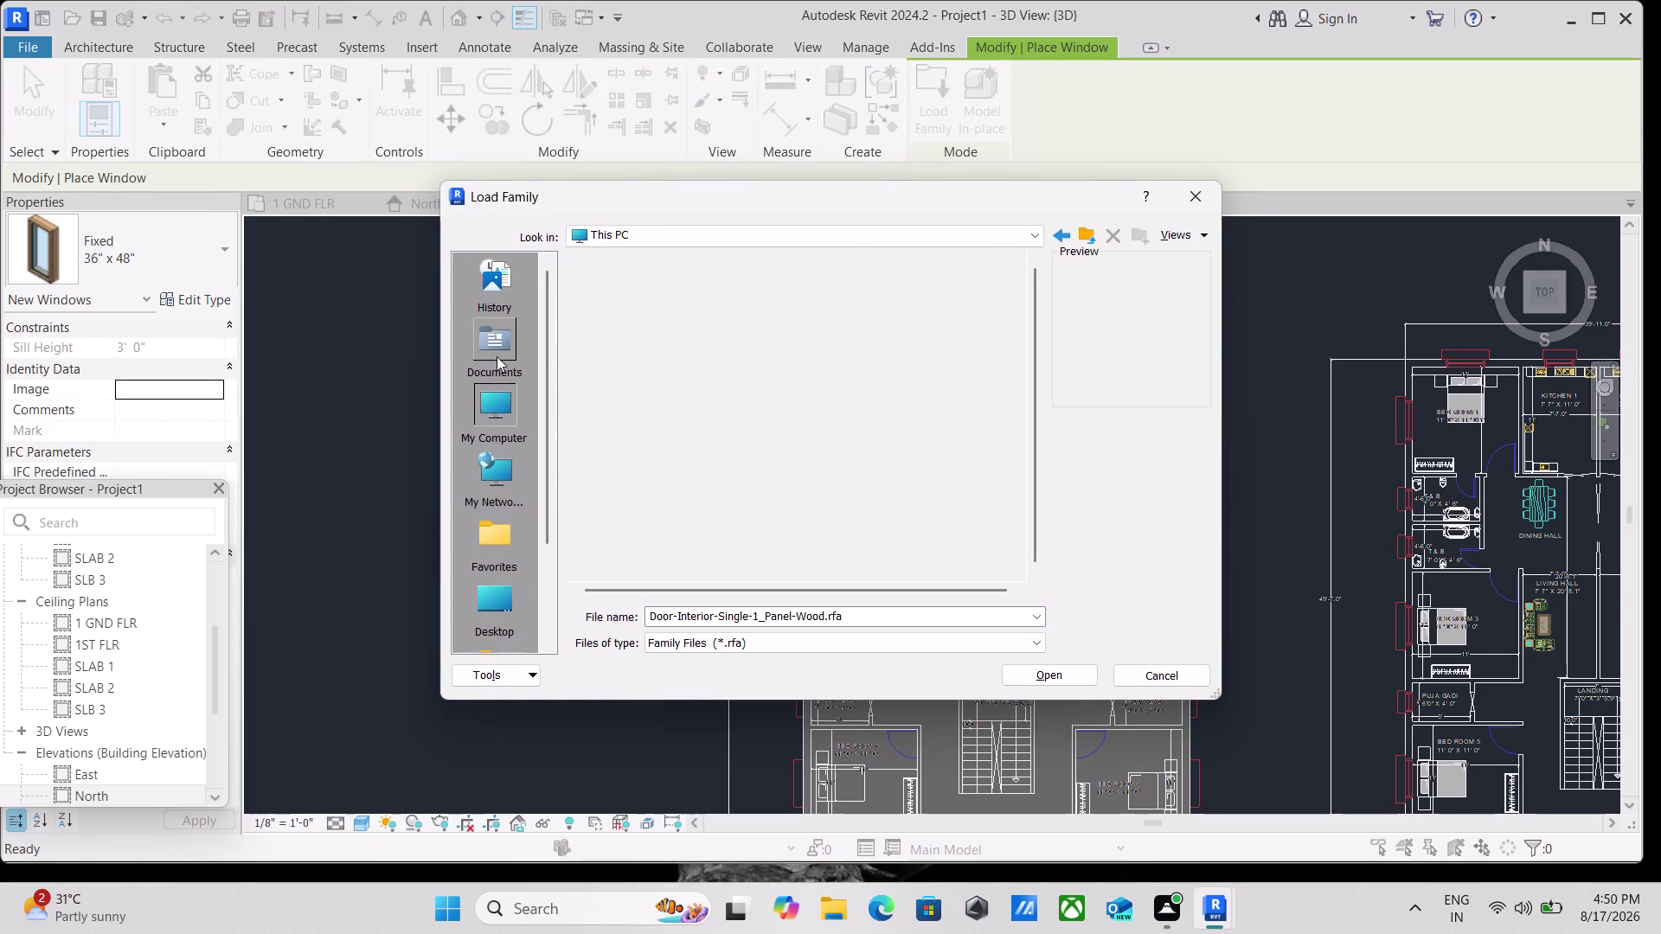
double_click(496, 354)
scroll(down, 3)
double_click(503, 555)
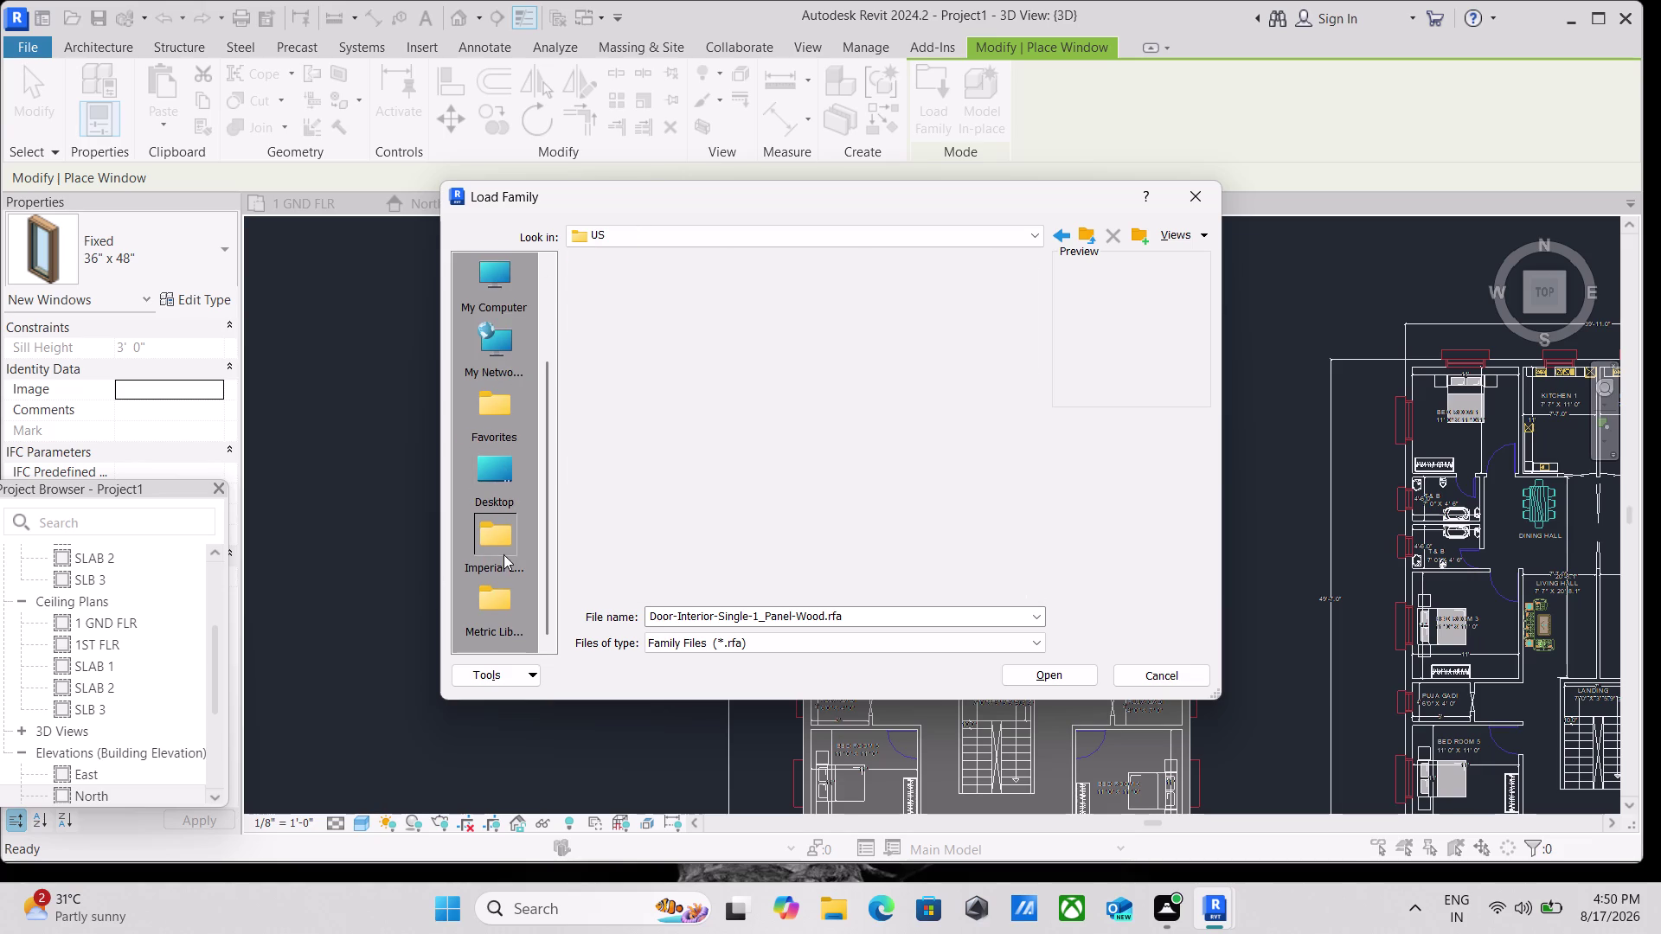
Browse the US library folder, then move up to English-Imperial via the Look in list.
scroll(down, 3)
scroll(down, 3)
scroll(down, 3)
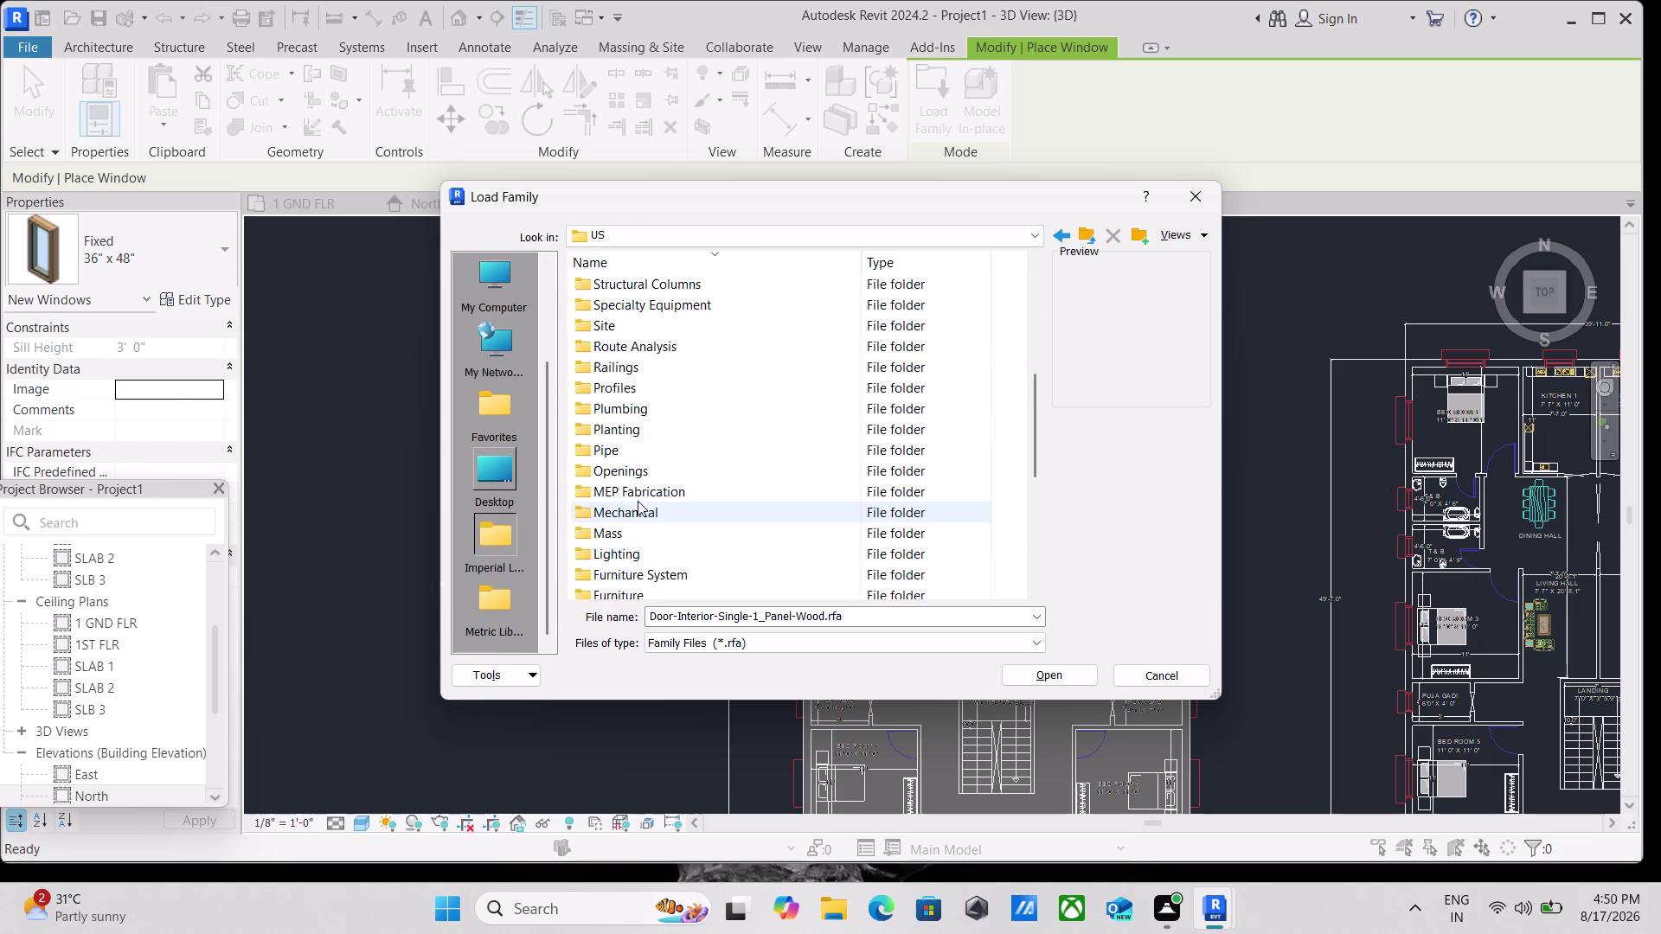
scroll(down, 3)
scroll(down, 3)
scroll(up, 3)
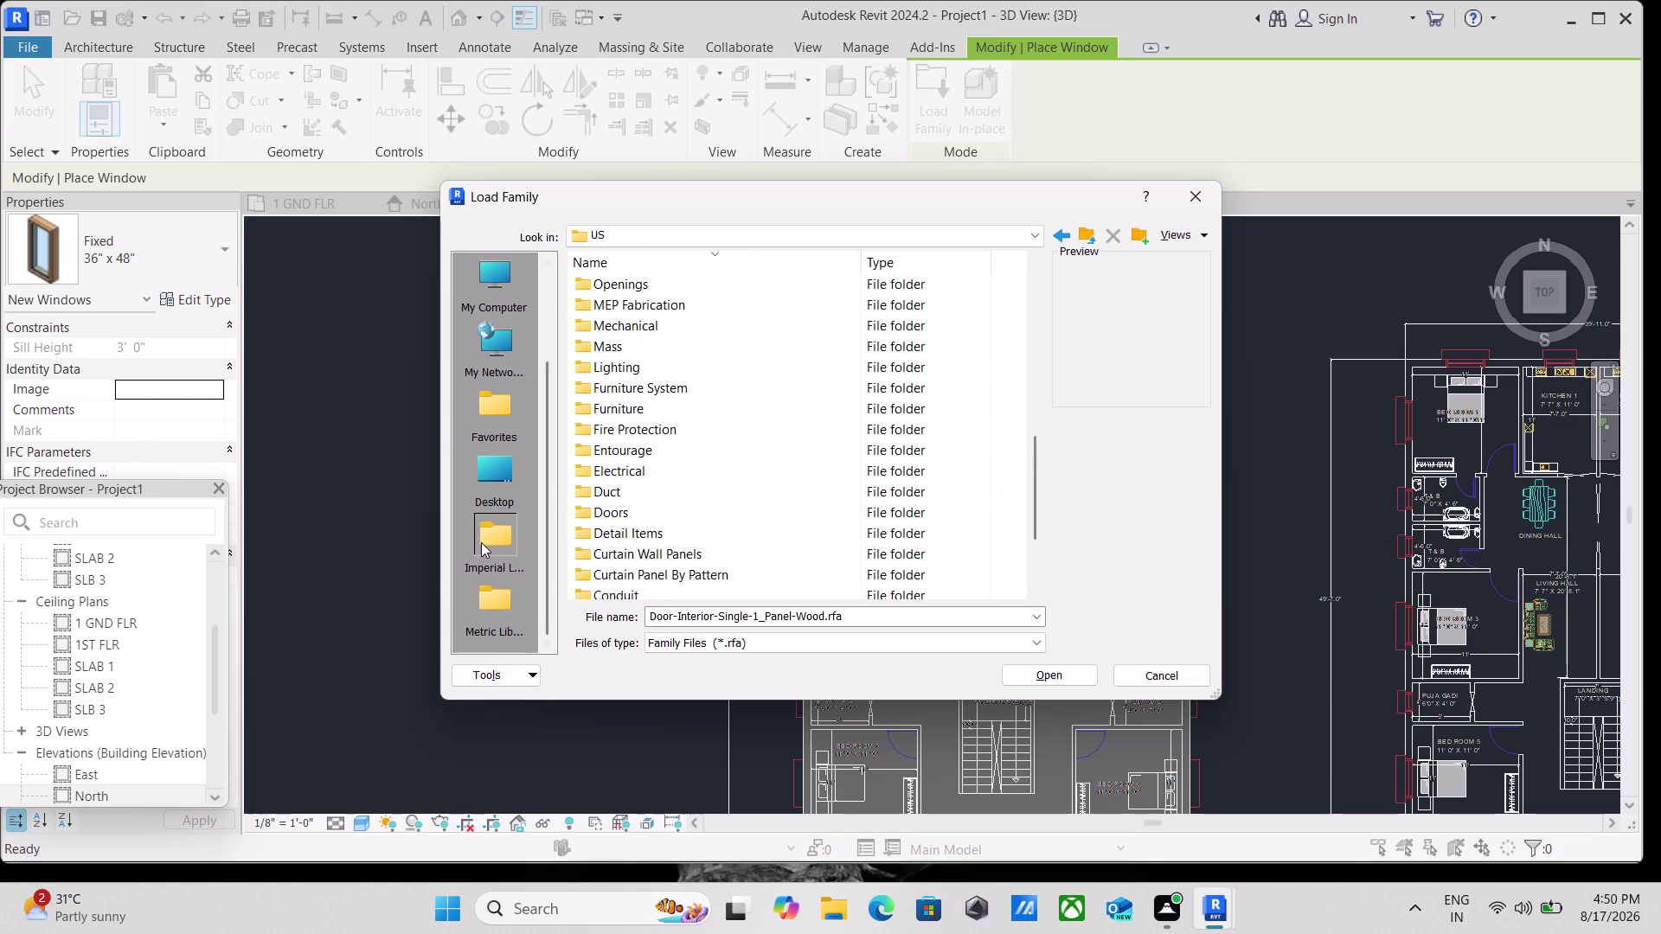
double_click(490, 533)
scroll(down, 3)
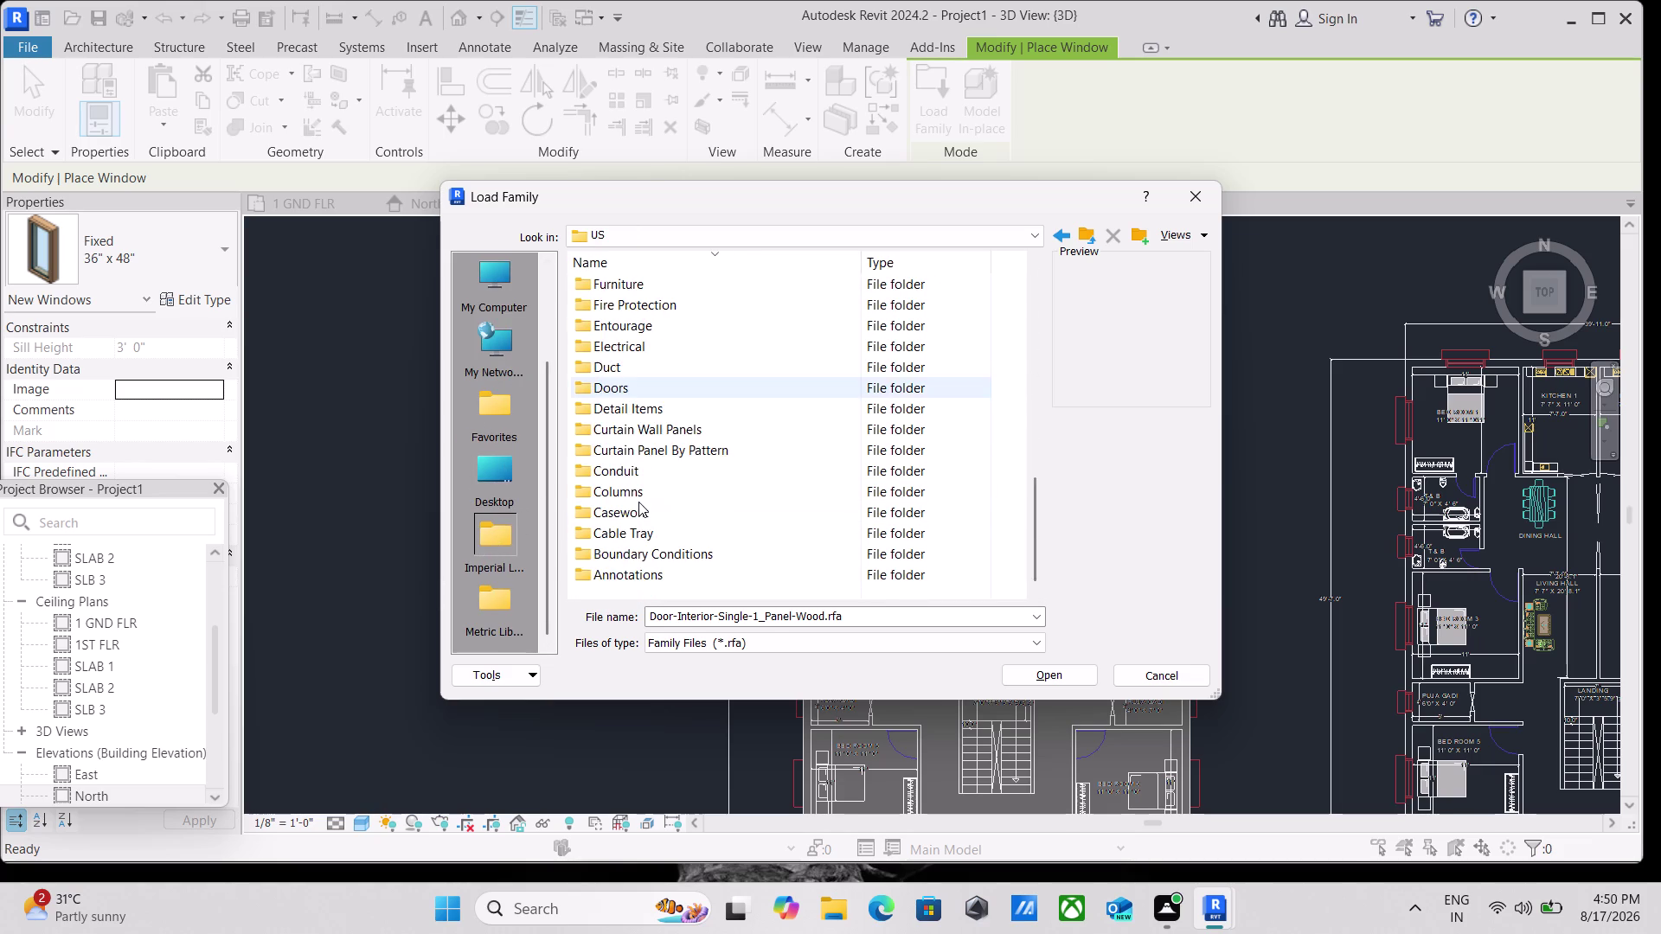
scroll(up, 3)
scroll(up, 3)
scroll(down, 3)
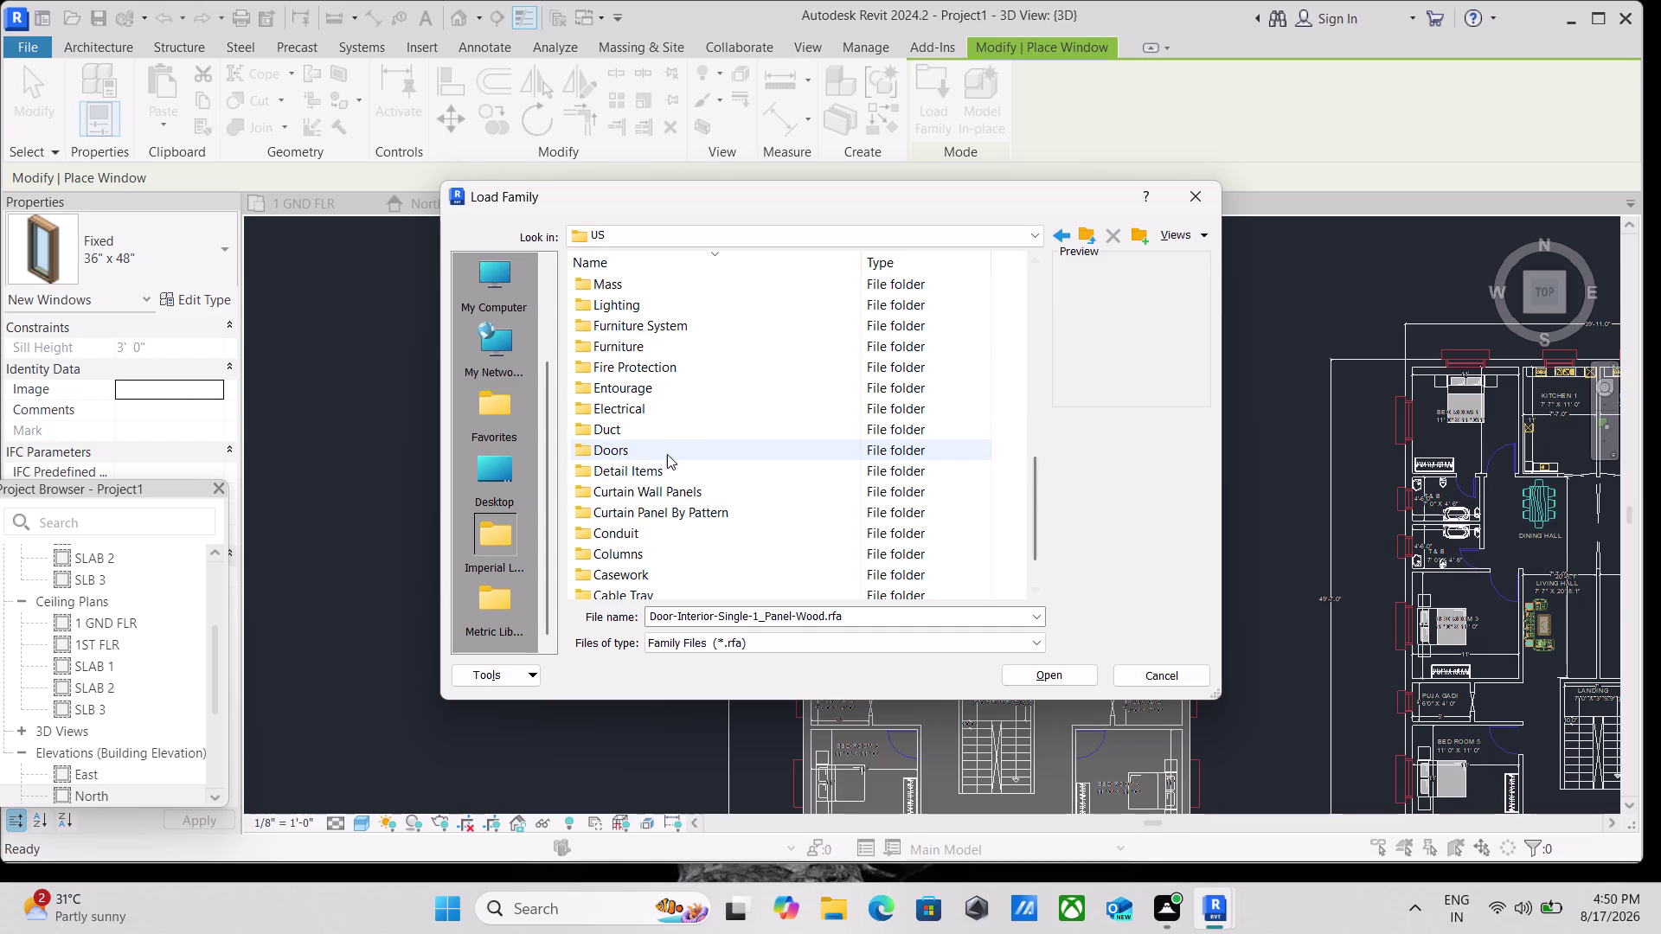
scroll(down, 3)
scroll(up, 3)
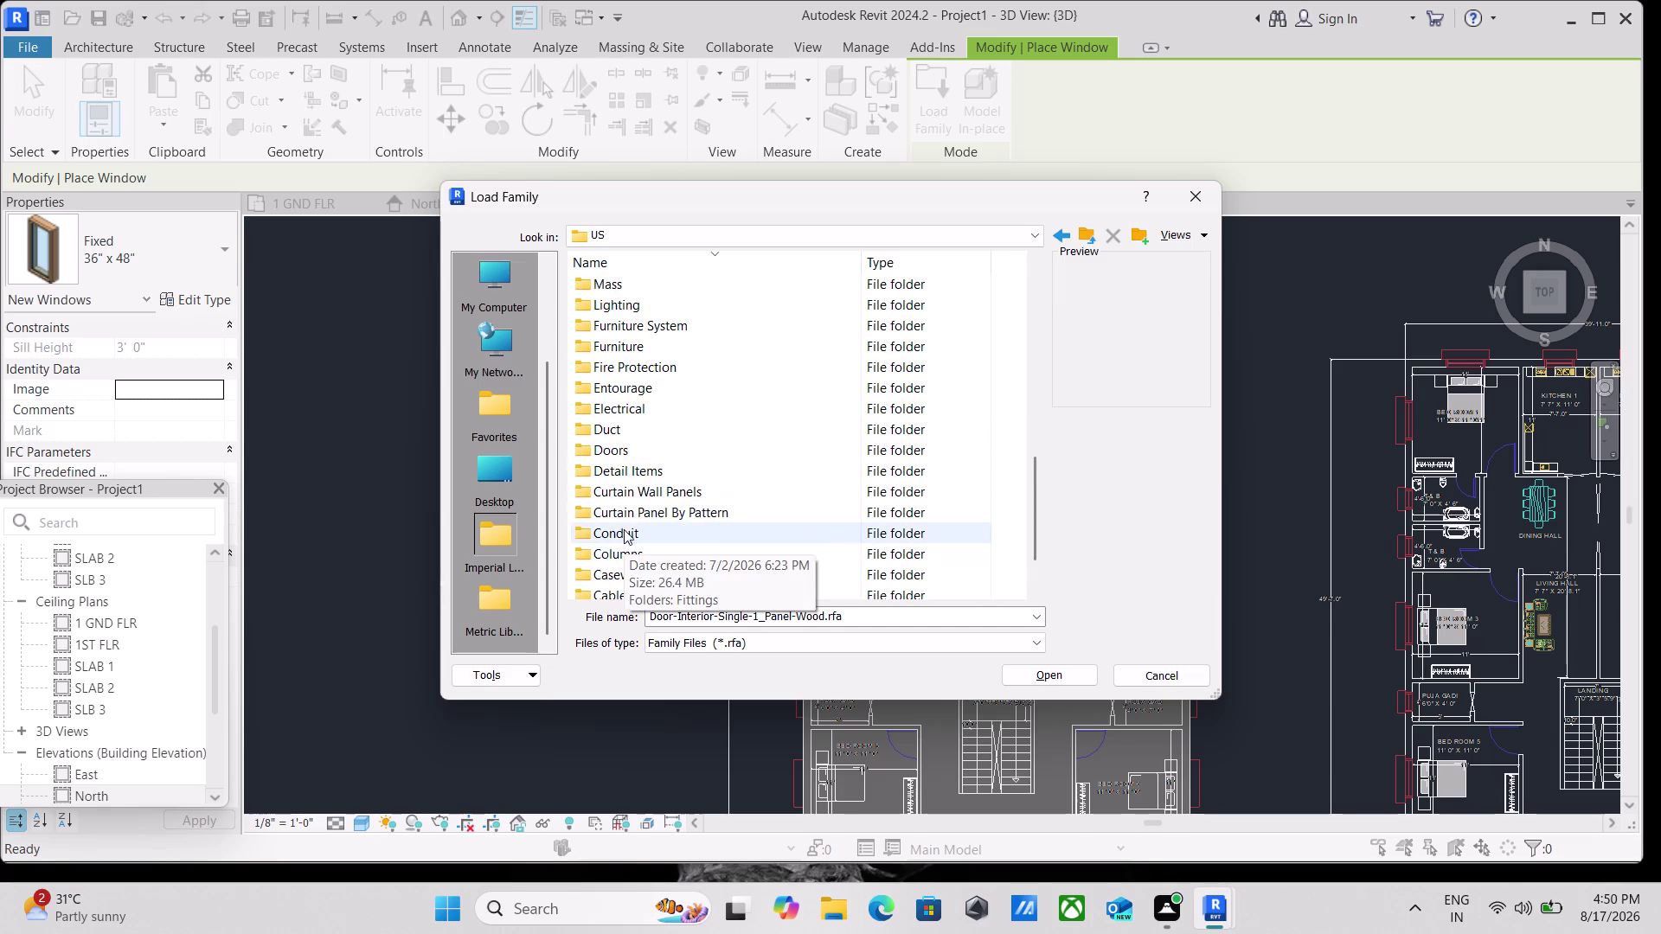
scroll(down, 3)
scroll(up, 3)
scroll(up, 3)
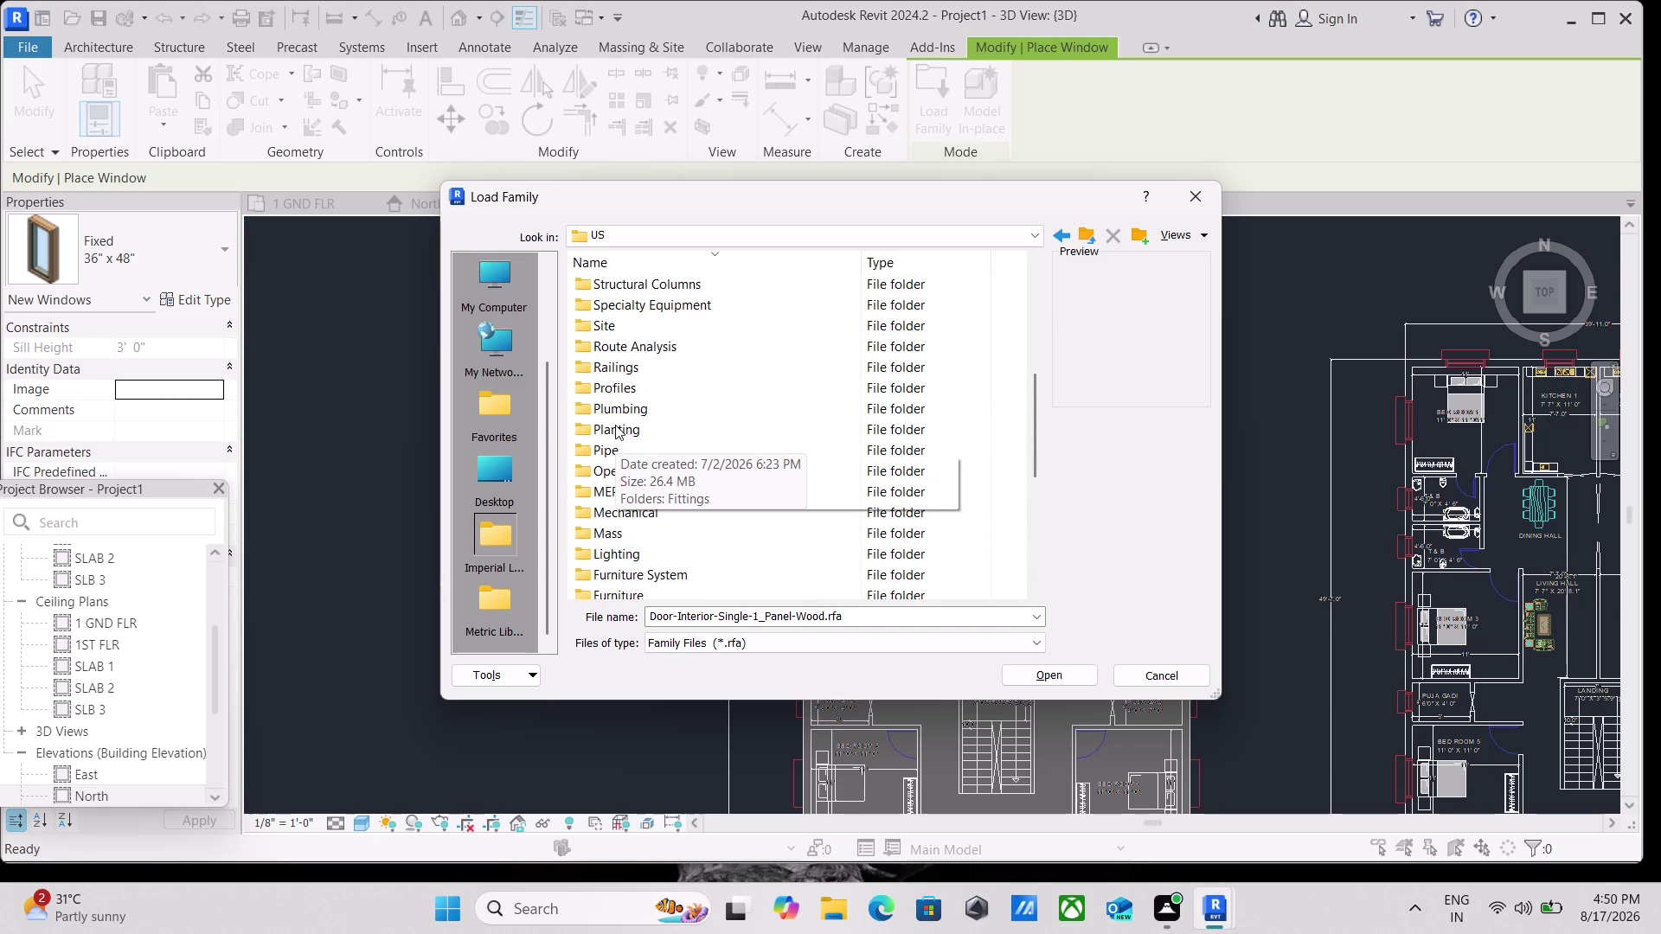
scroll(down, 3)
scroll(down, 3)
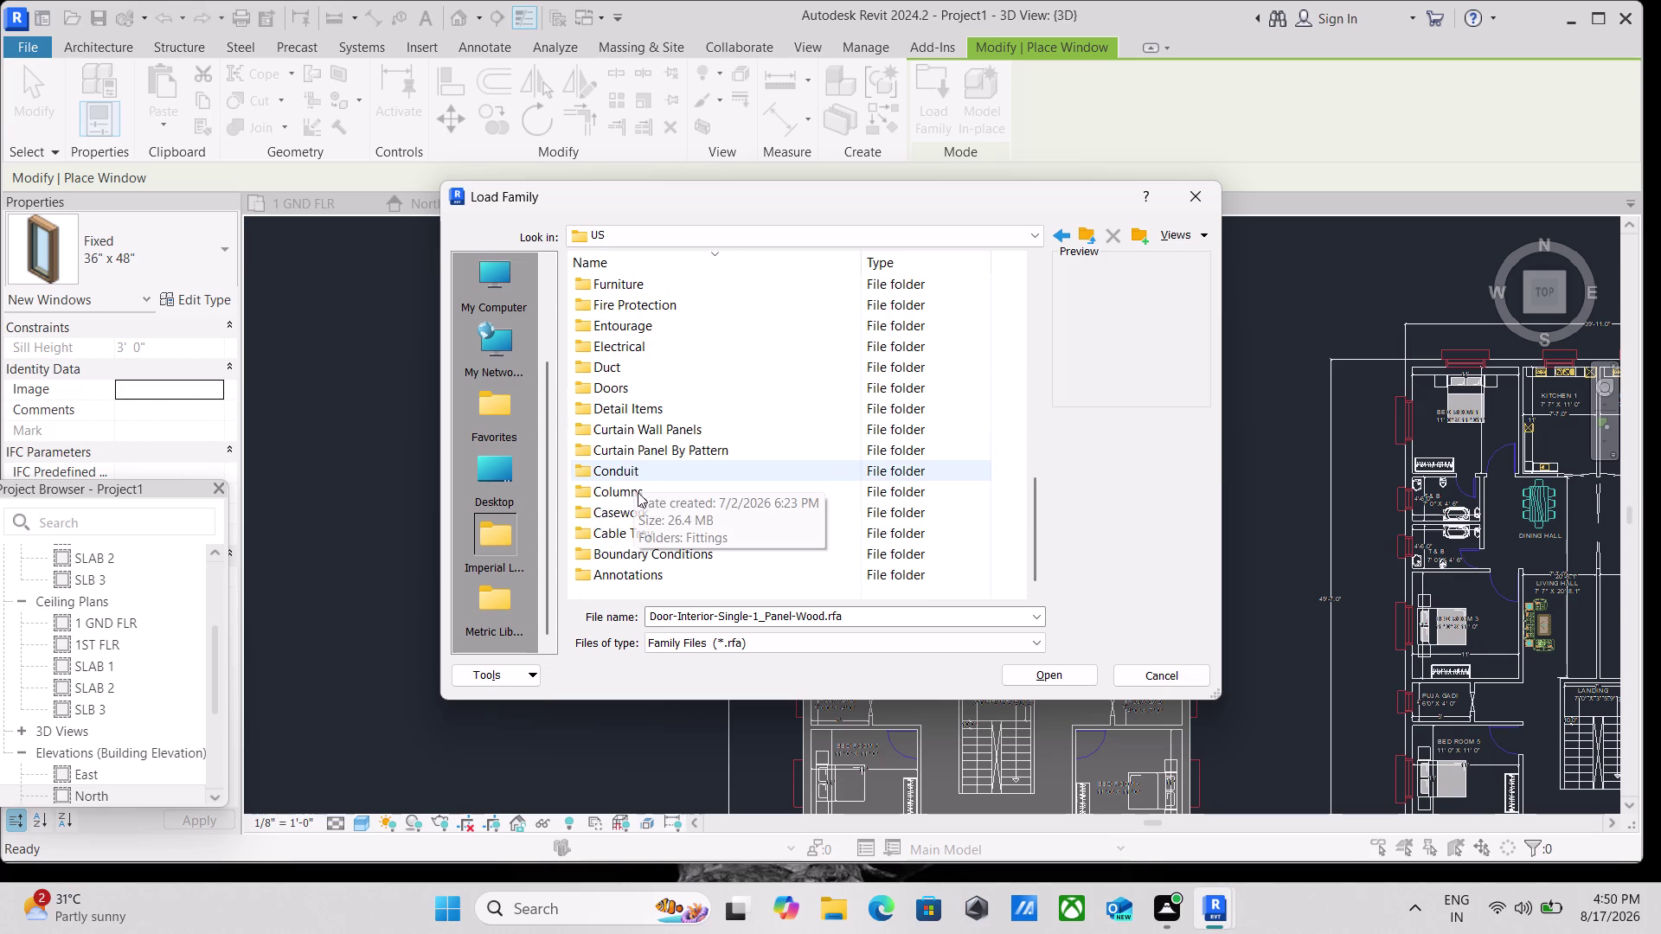
scroll(up, 3)
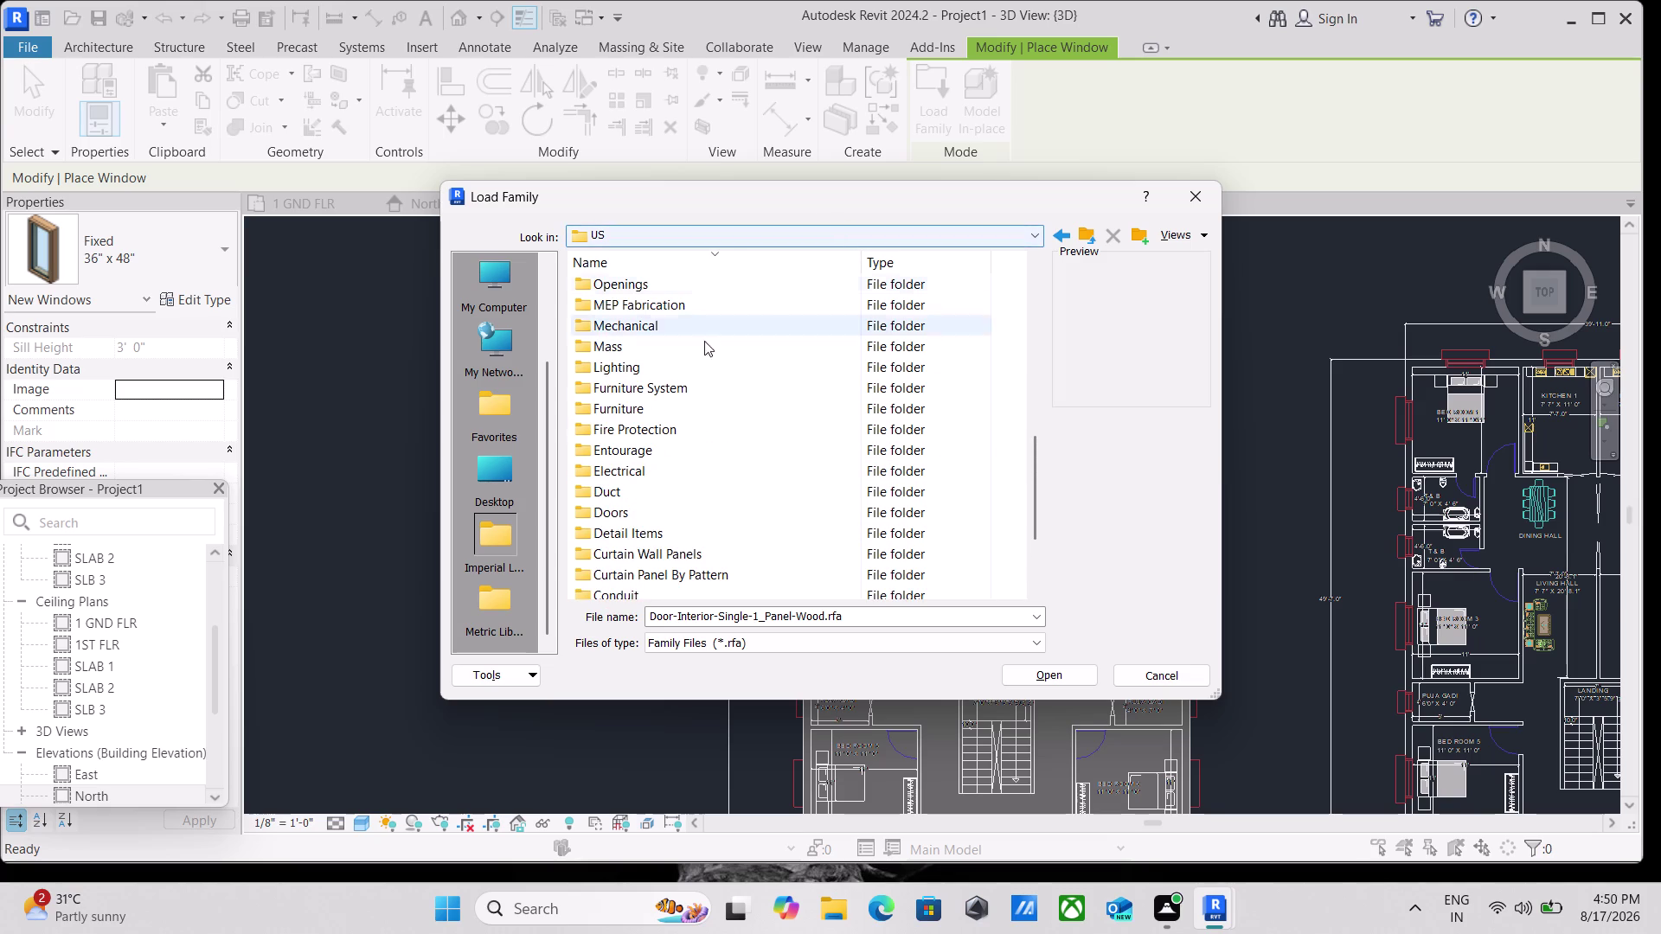
scroll(up, 3)
scroll(up, 3)
scroll(up, 3)
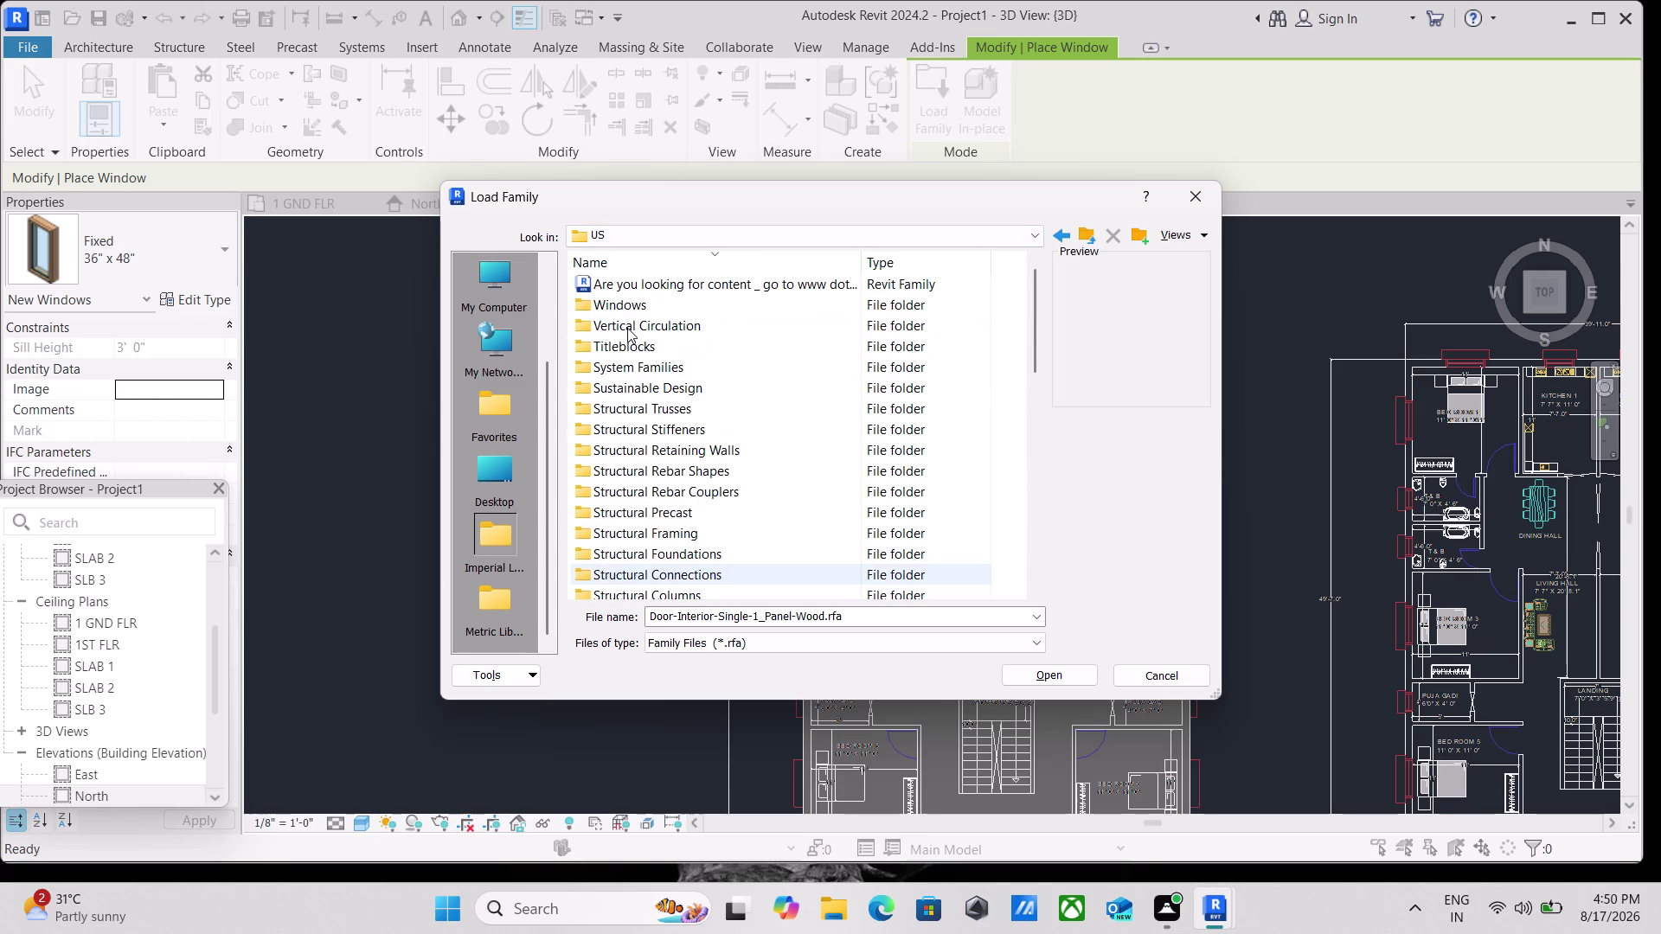
scroll(down, 3)
scroll(down, 3)
scroll(down, 3)
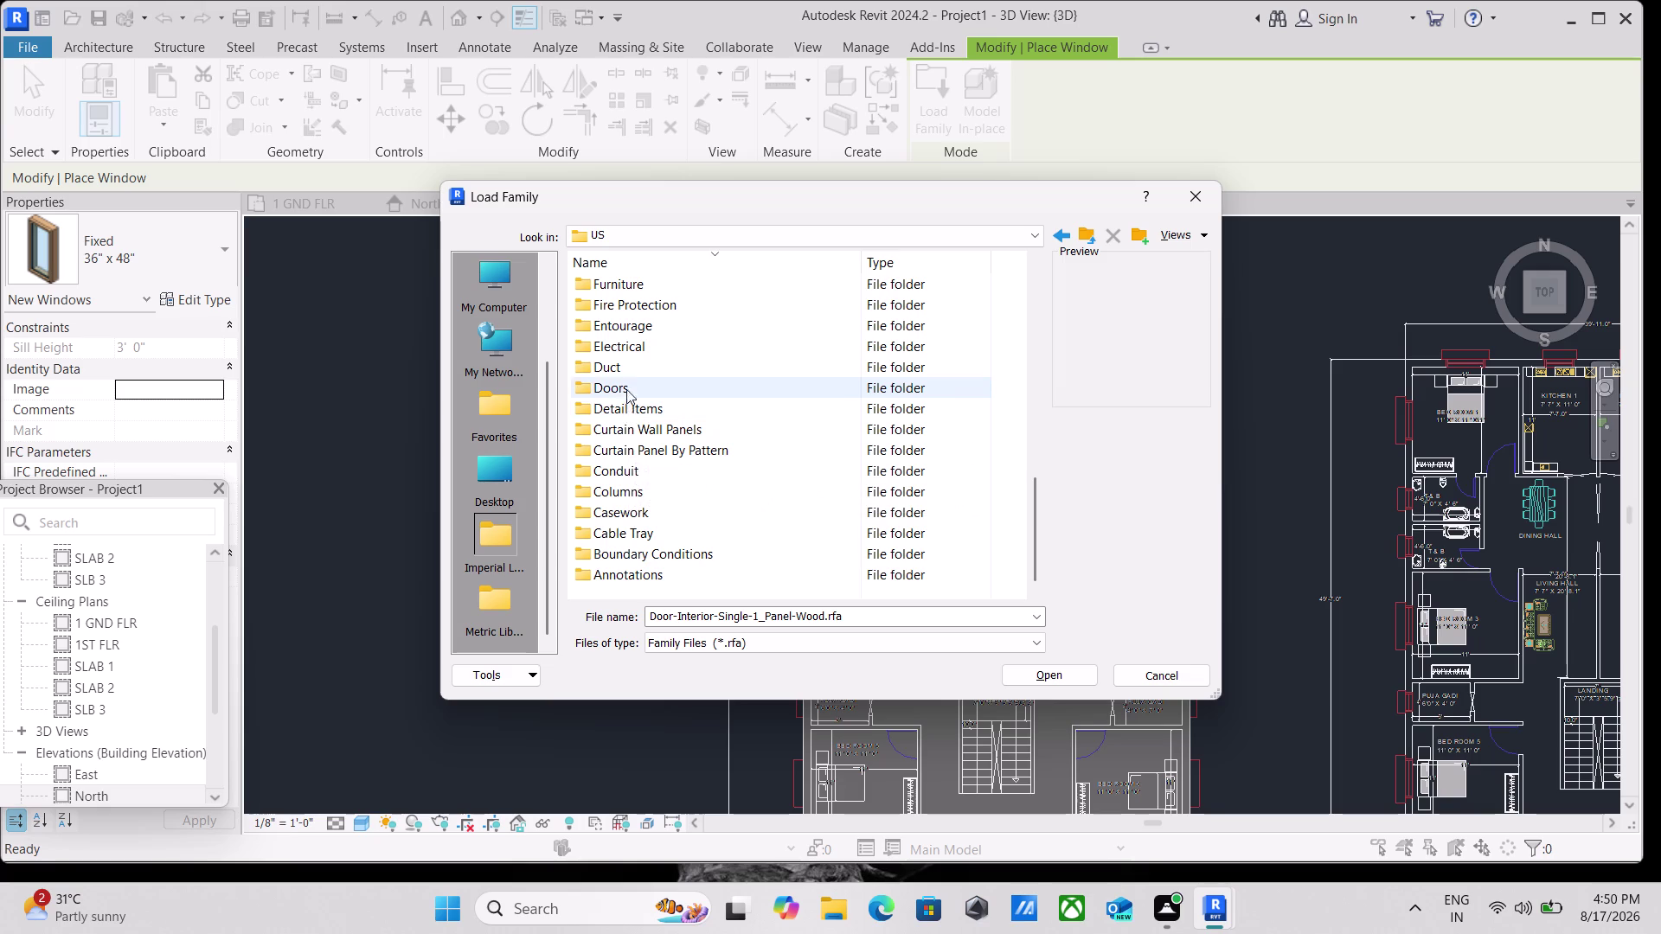
scroll(up, 3)
scroll(up, 3)
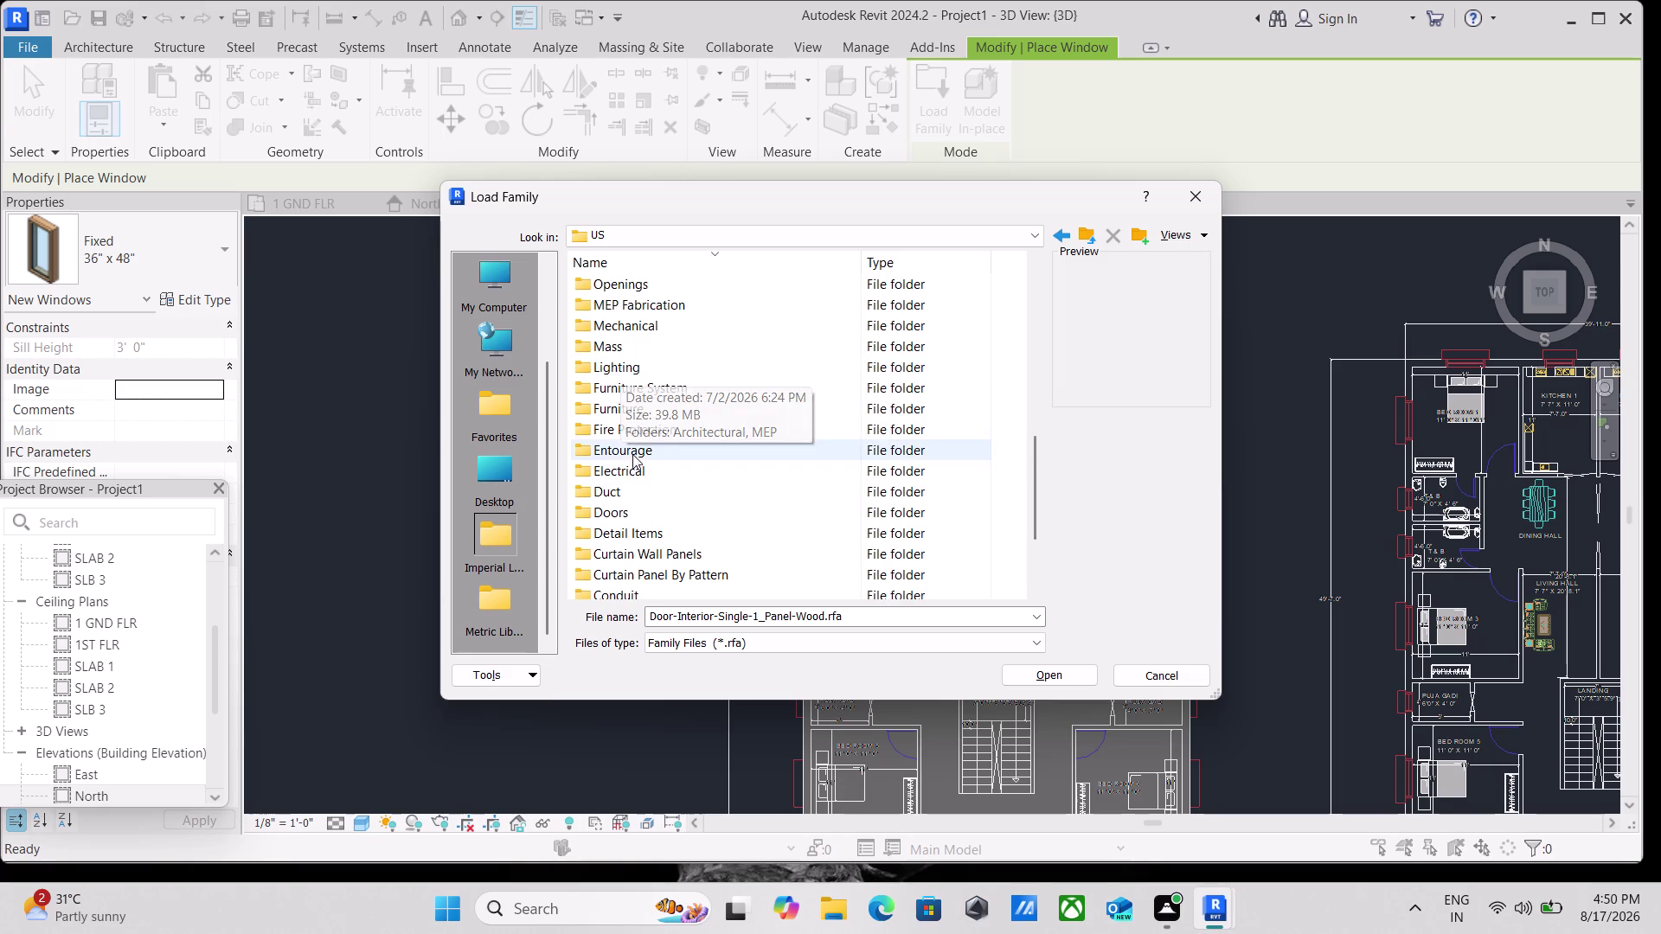
scroll(up, 3)
scroll(up, 3)
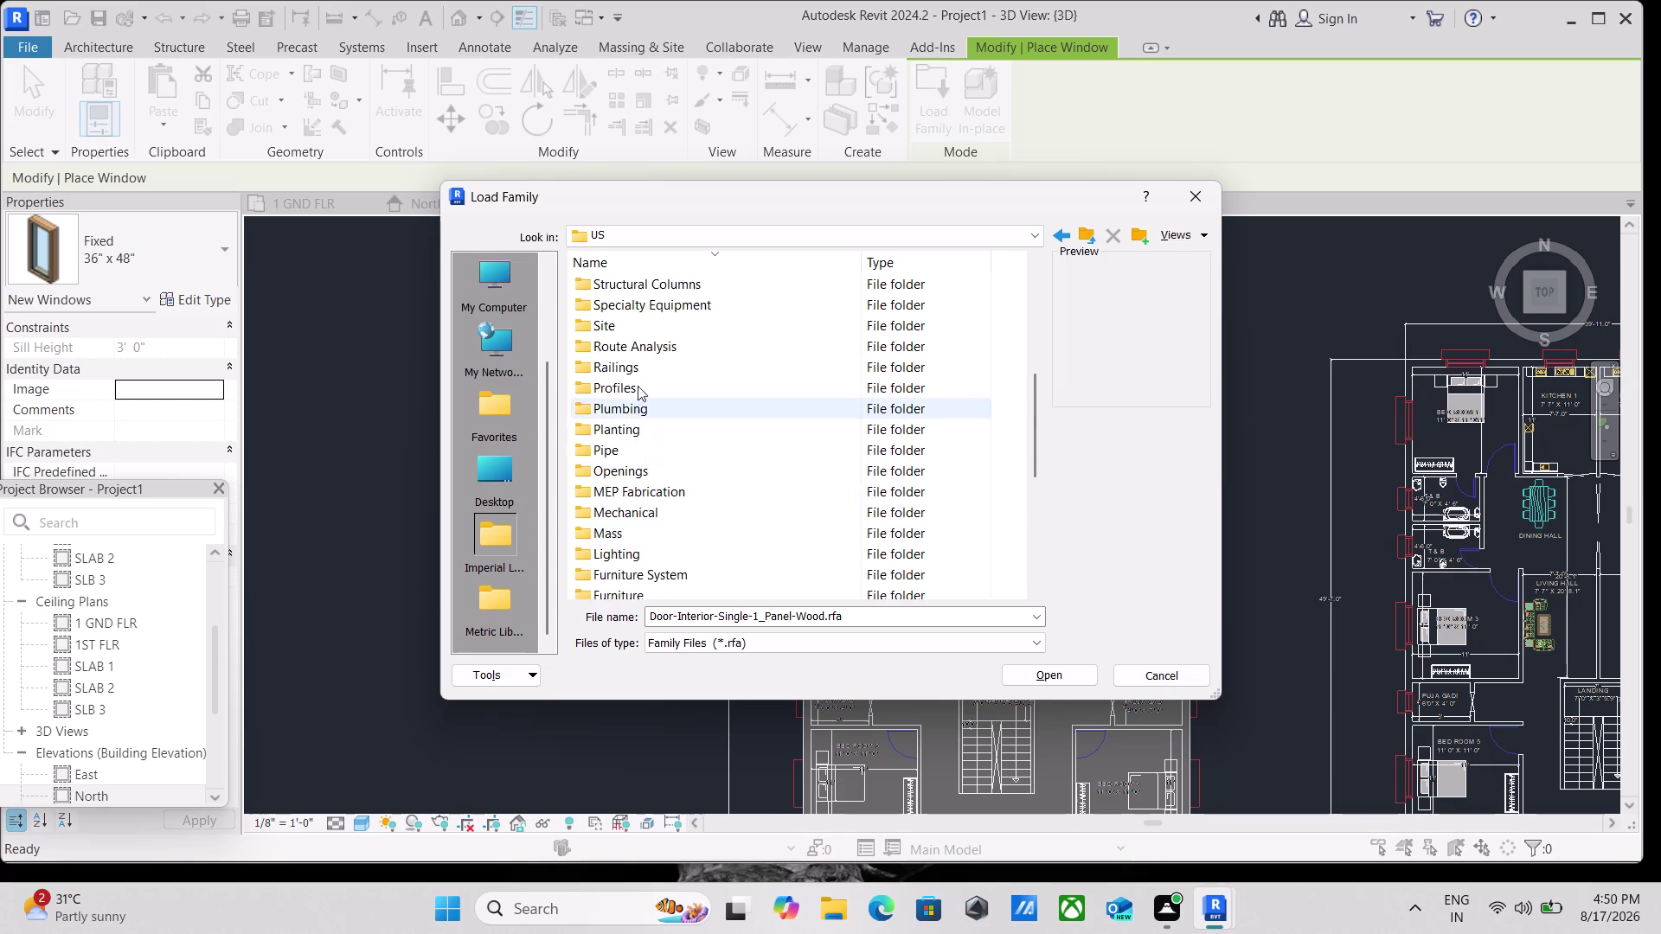
scroll(up, 3)
scroll(up, 3)
scroll(down, 3)
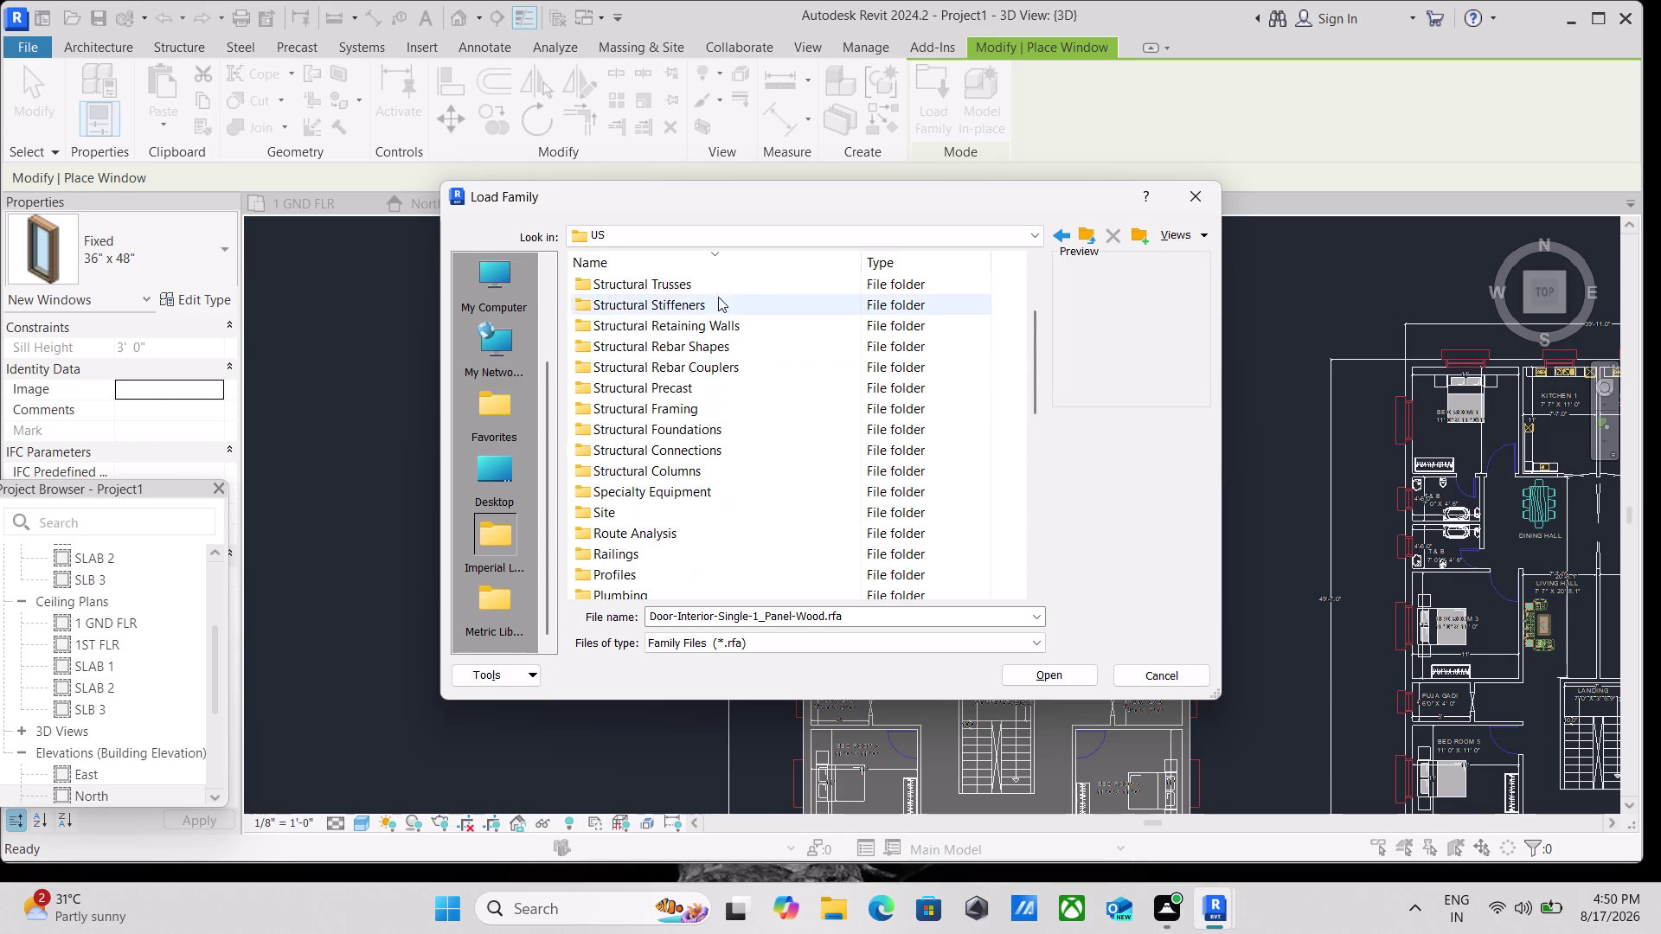
click(859, 230)
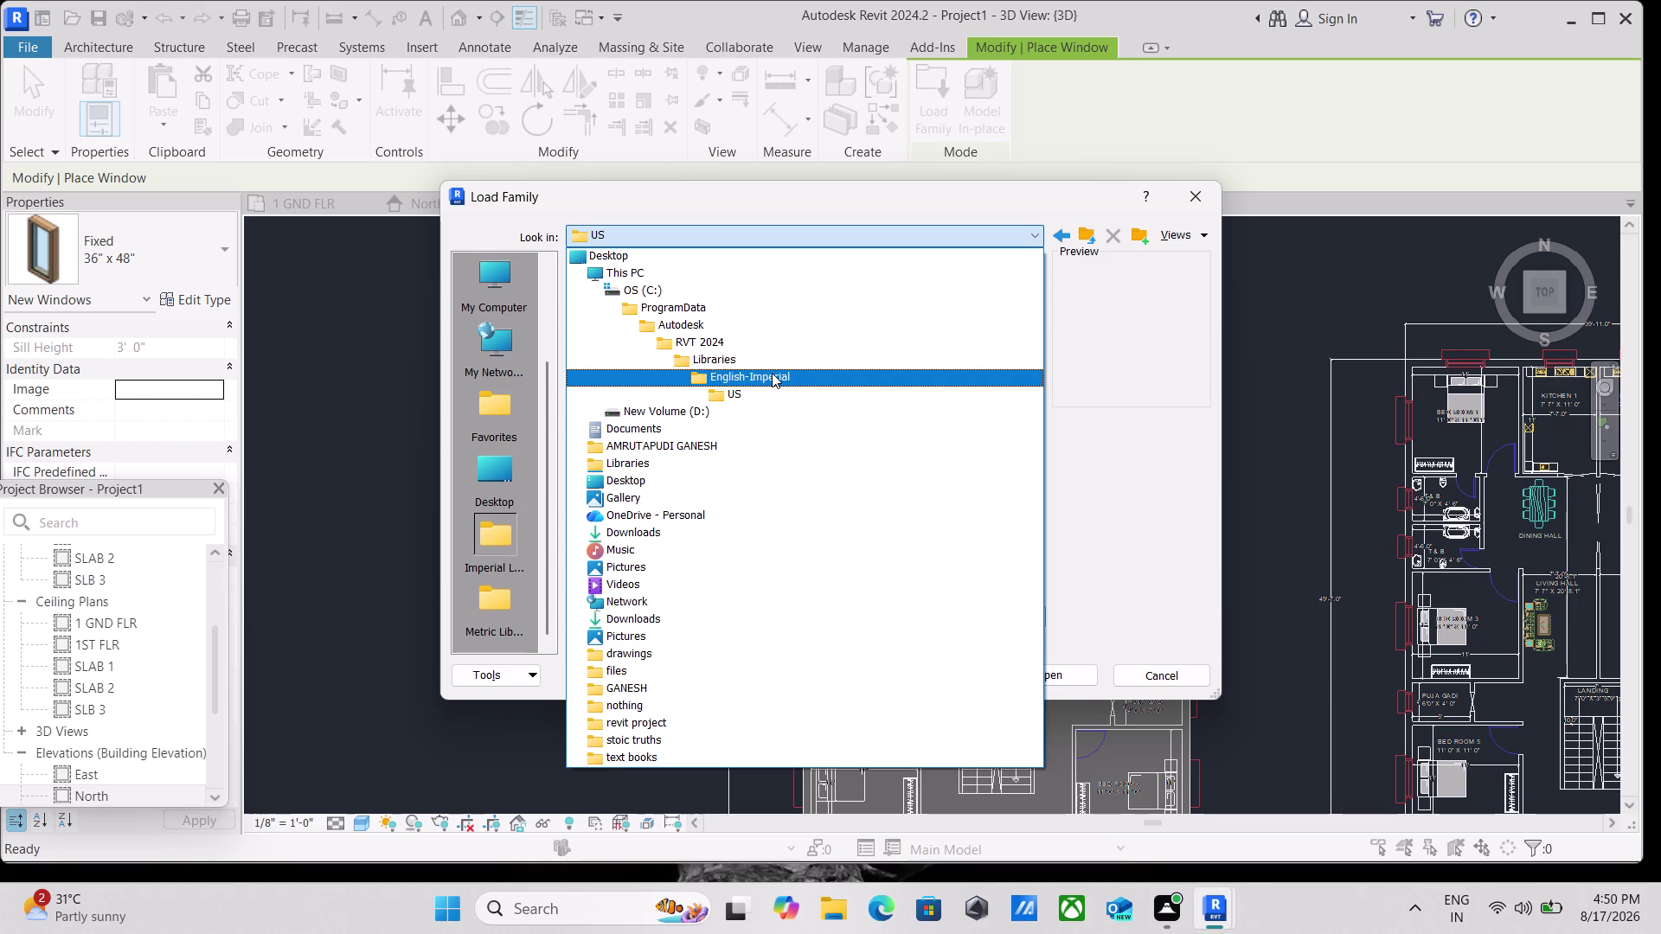
click(772, 374)
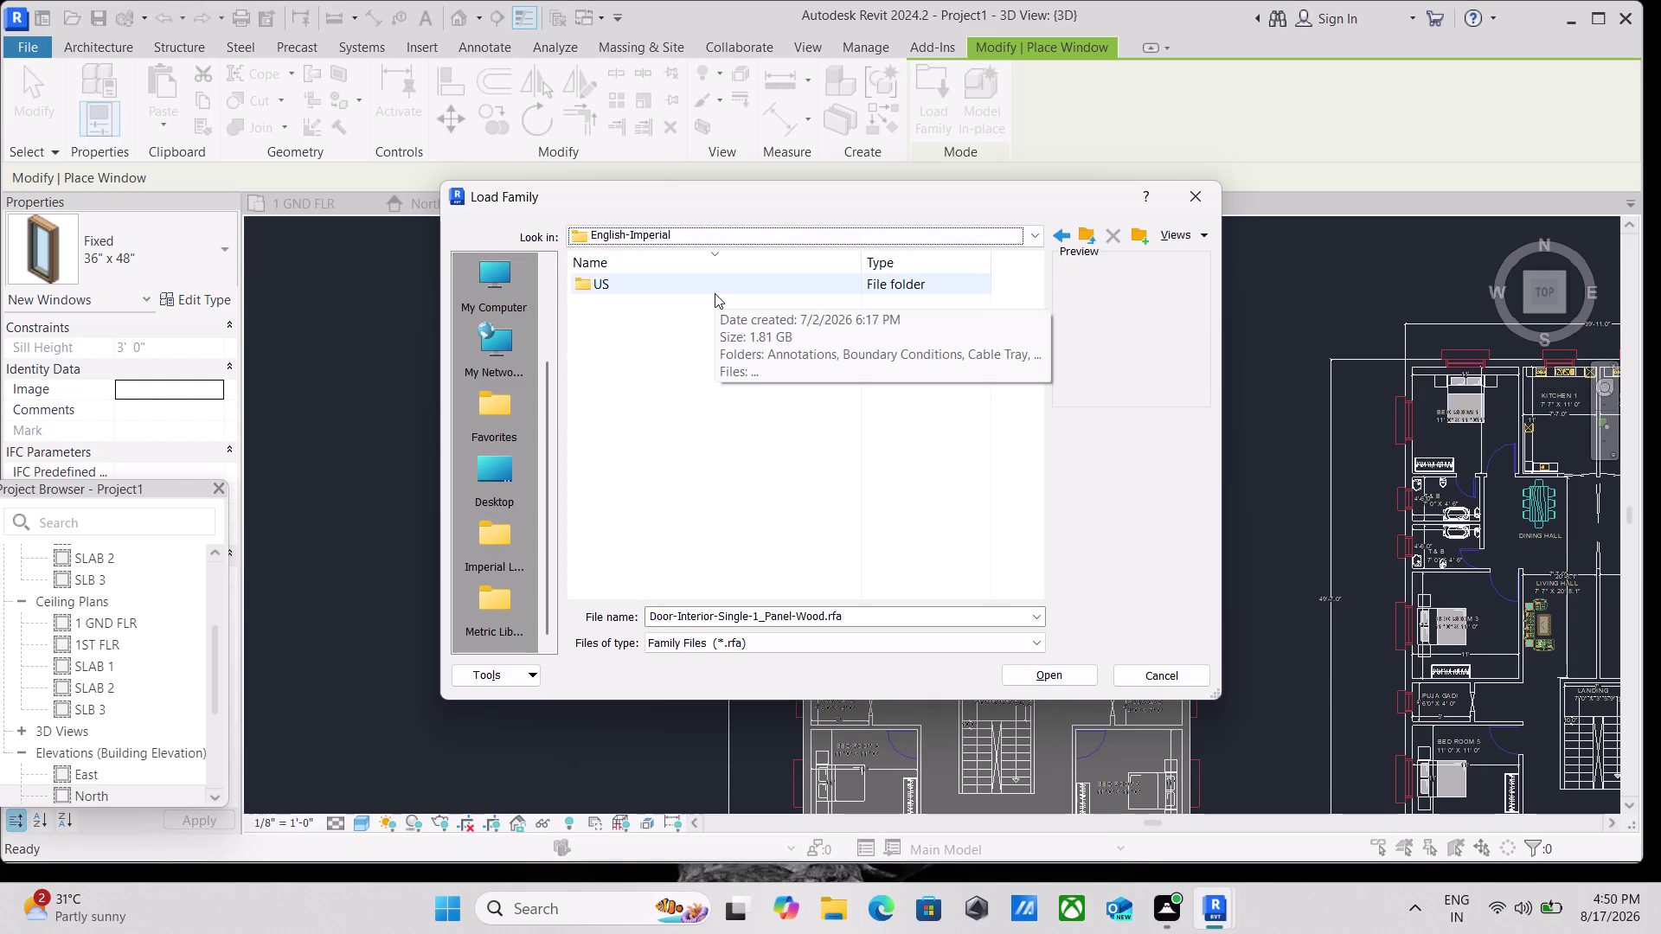
Reopen the US library folder and scroll its subfolders to find Windows.
double_click(715, 288)
scroll(down, 3)
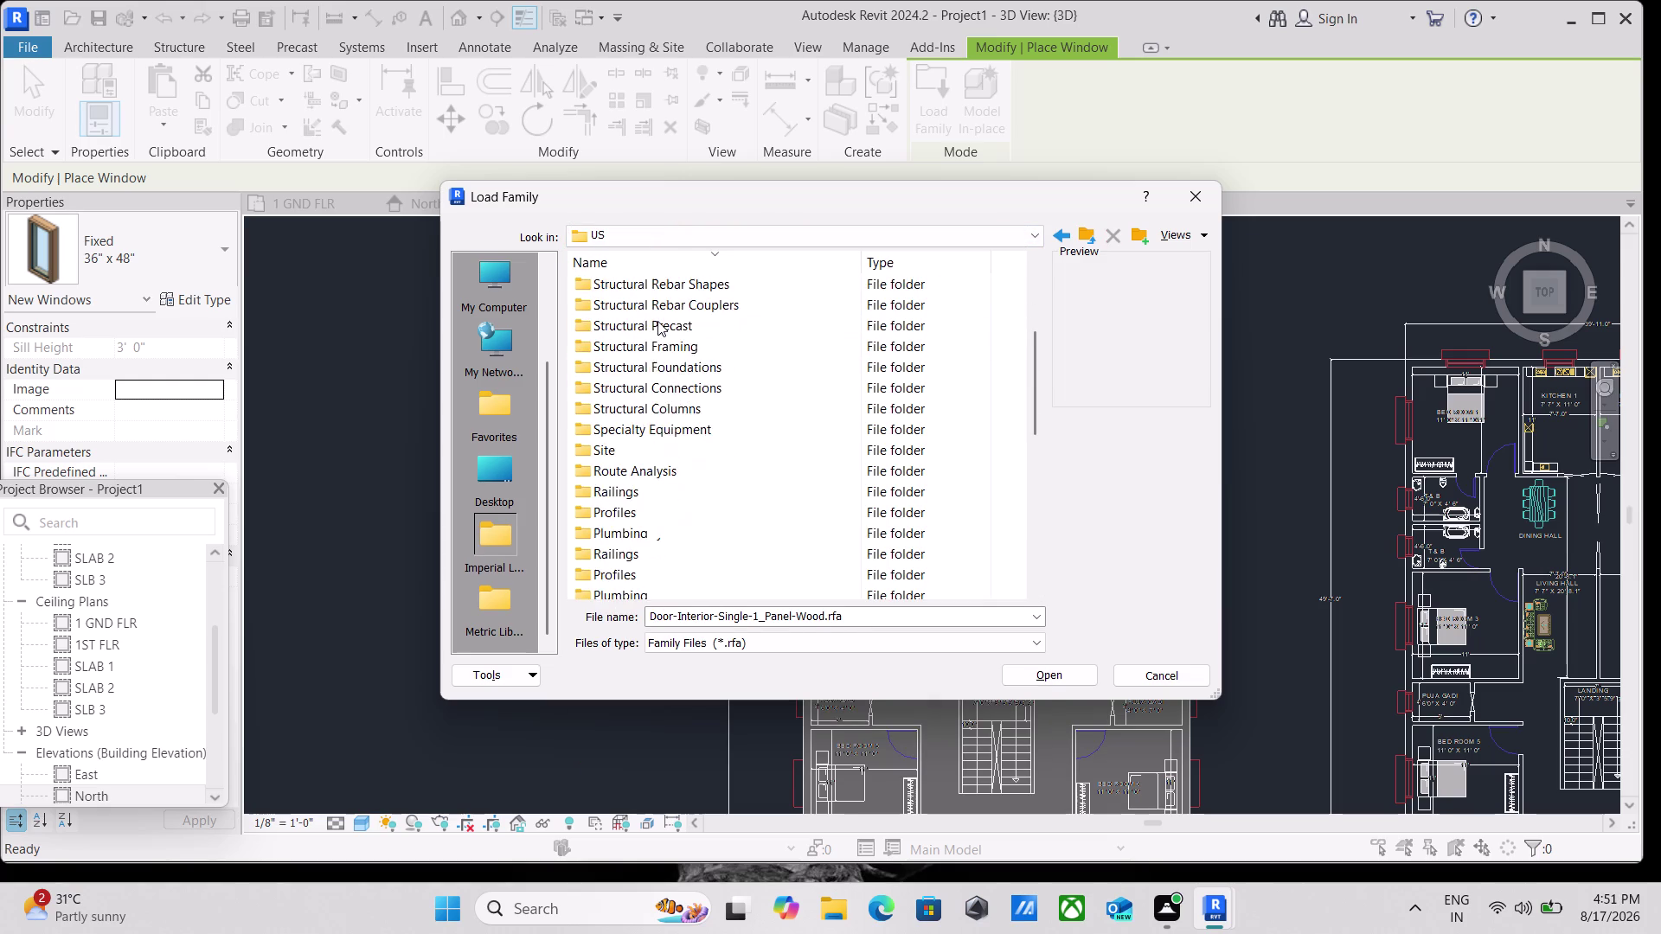
scroll(down, 3)
scroll(down, 3)
scroll(down, 3)
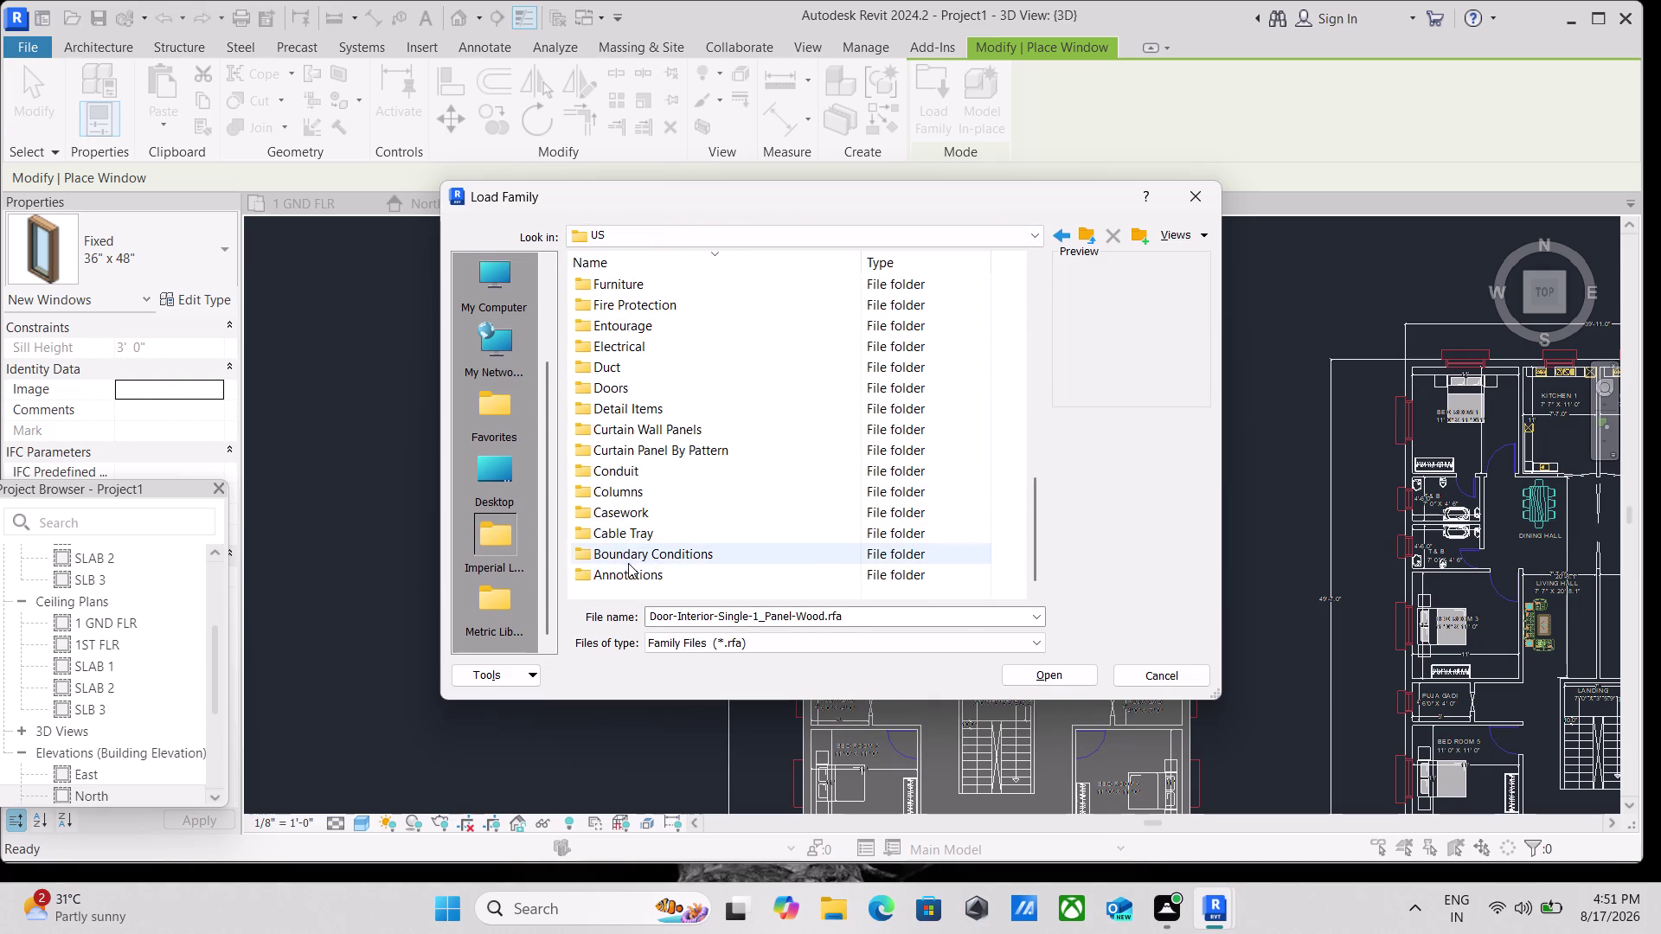
scroll(down, 3)
scroll(up, 3)
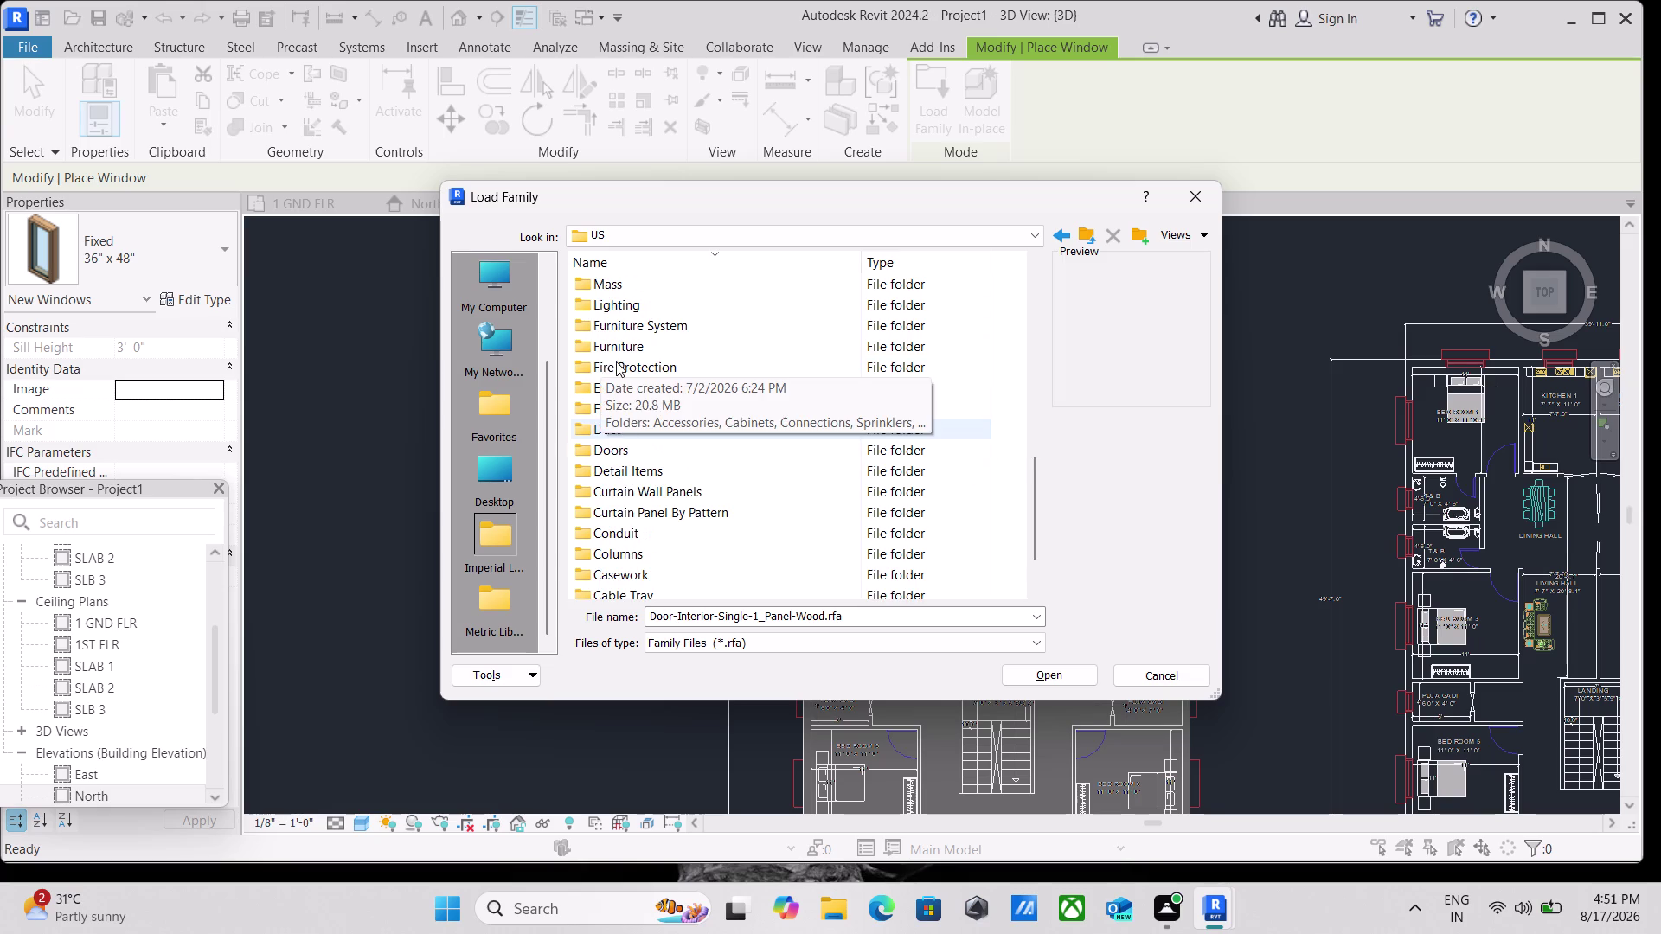
scroll(up, 3)
scroll(up, 3)
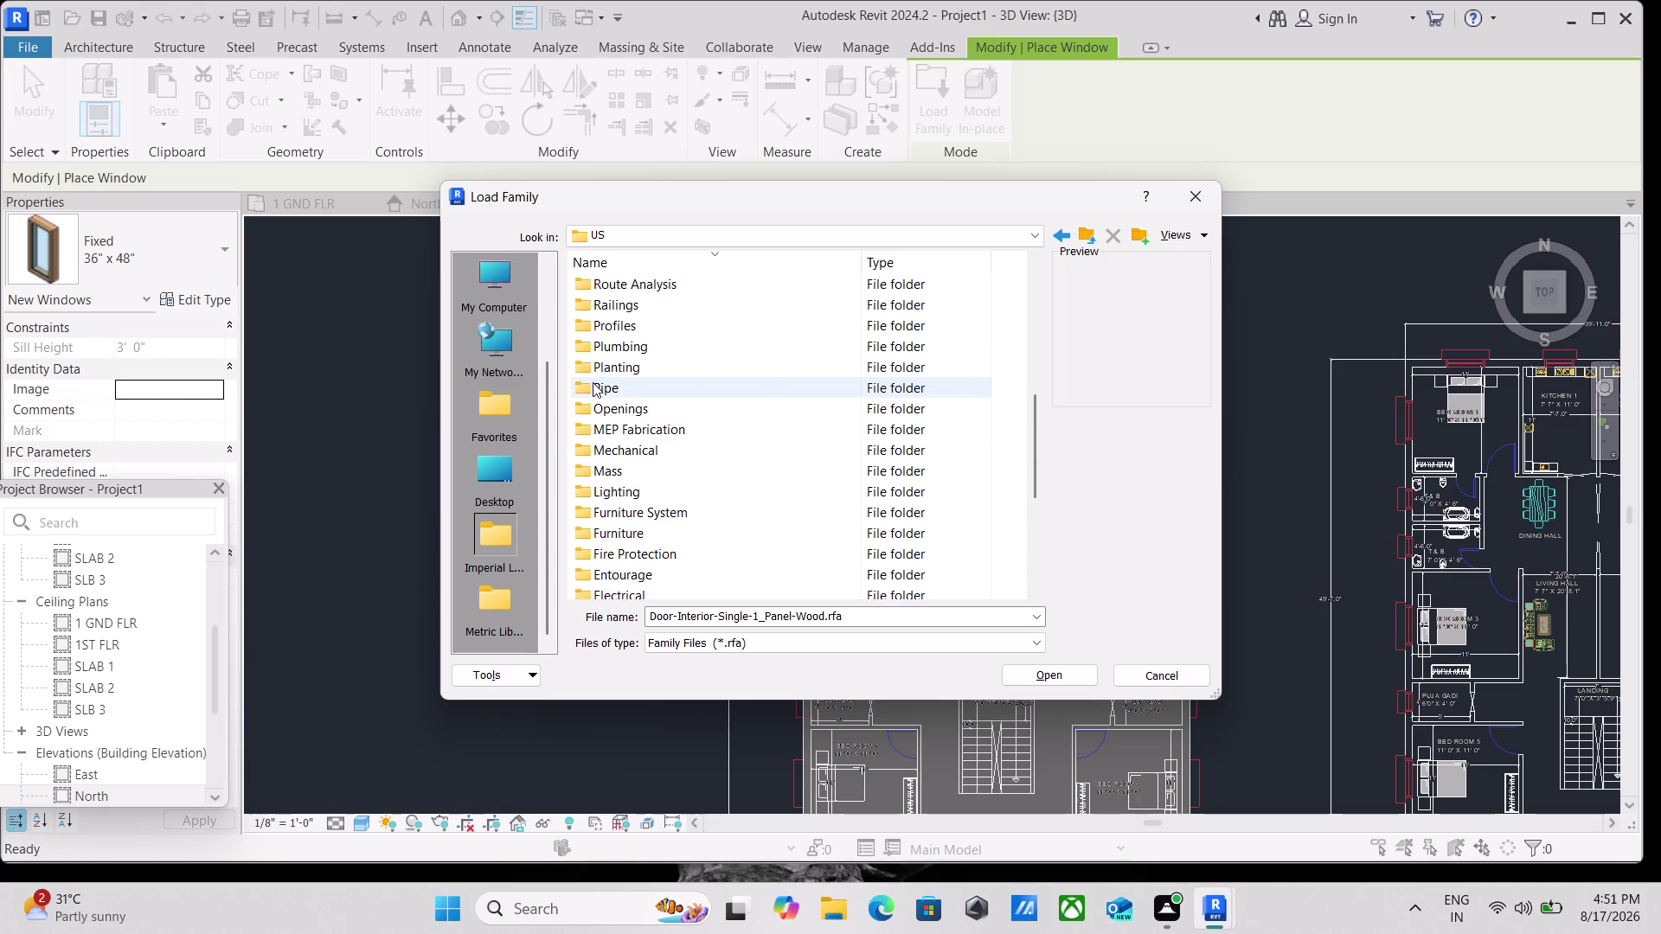
scroll(up, 3)
scroll(up, 3)
scroll(up, 3)
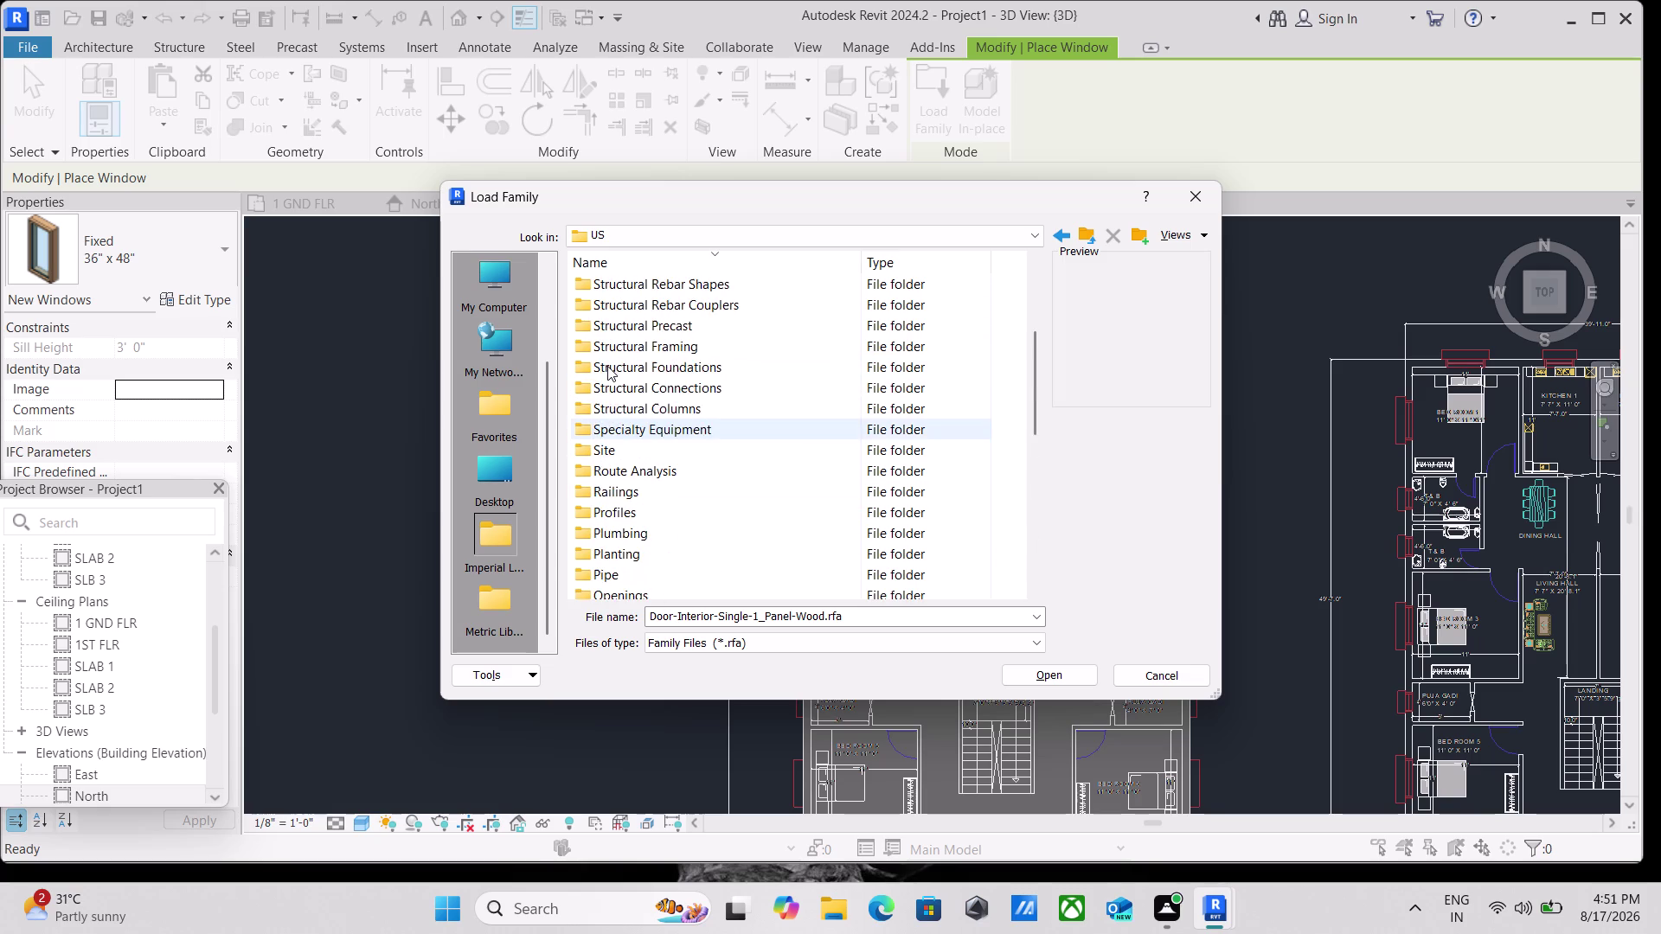
scroll(up, 3)
scroll(up, 3)
scroll(up, 3)
double_click(647, 306)
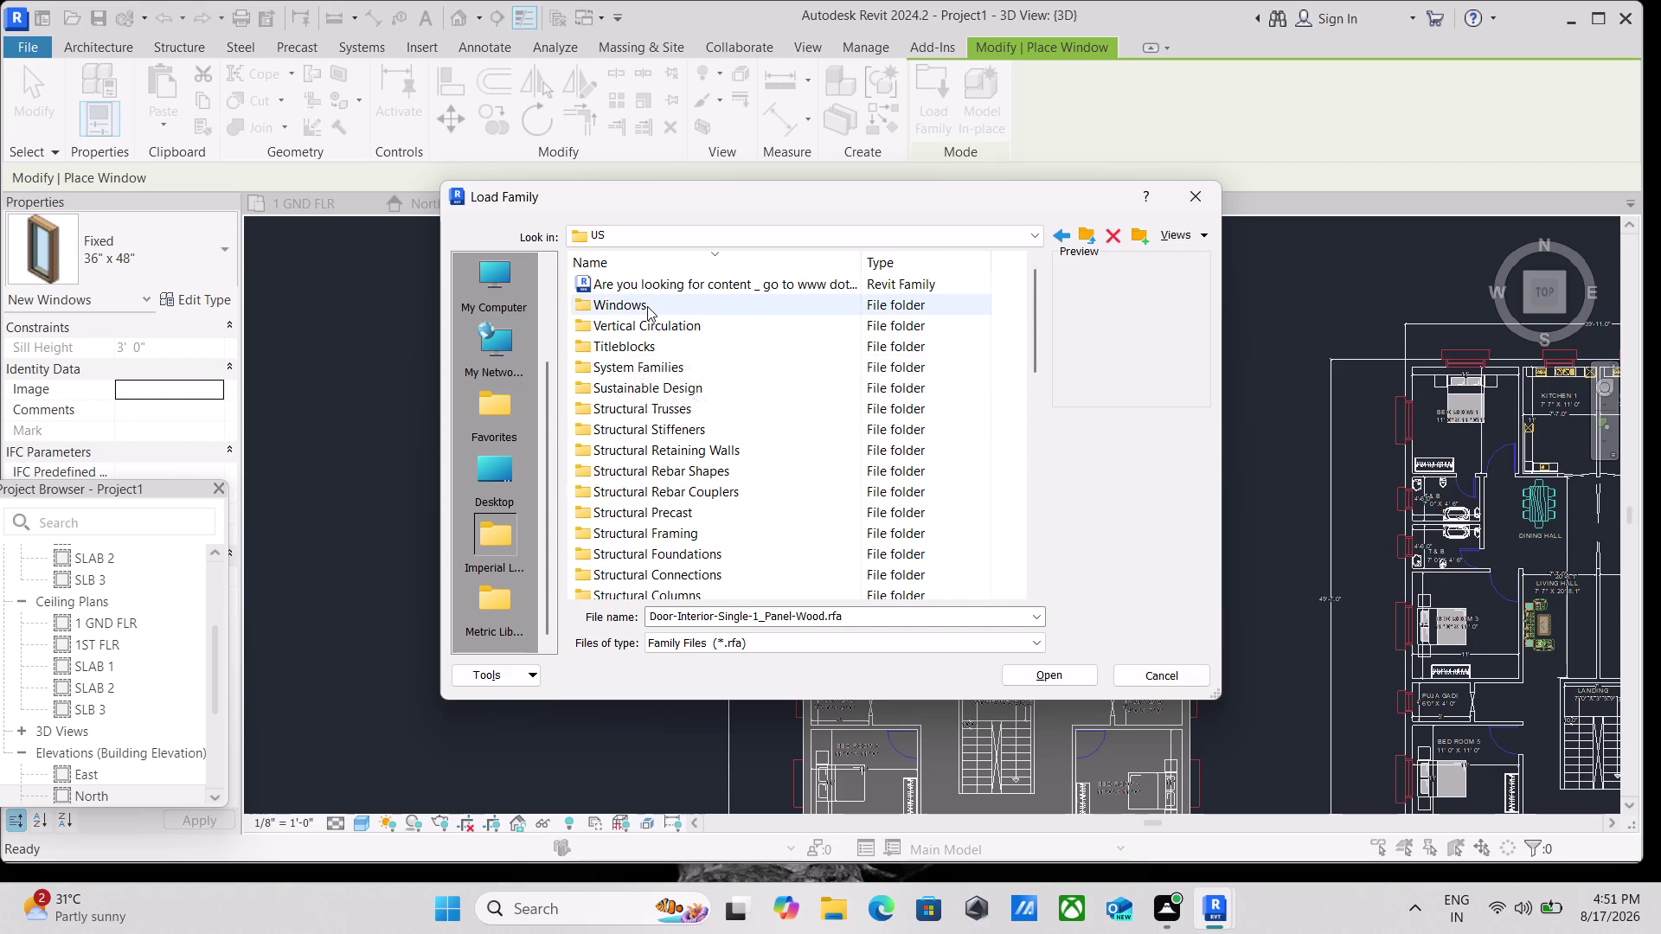
In the Windows folder, preview the Single-Hung-Double, Fixed-Round-Top, Fixed-Half-Round and Fixed families.
click(665, 339)
click(686, 362)
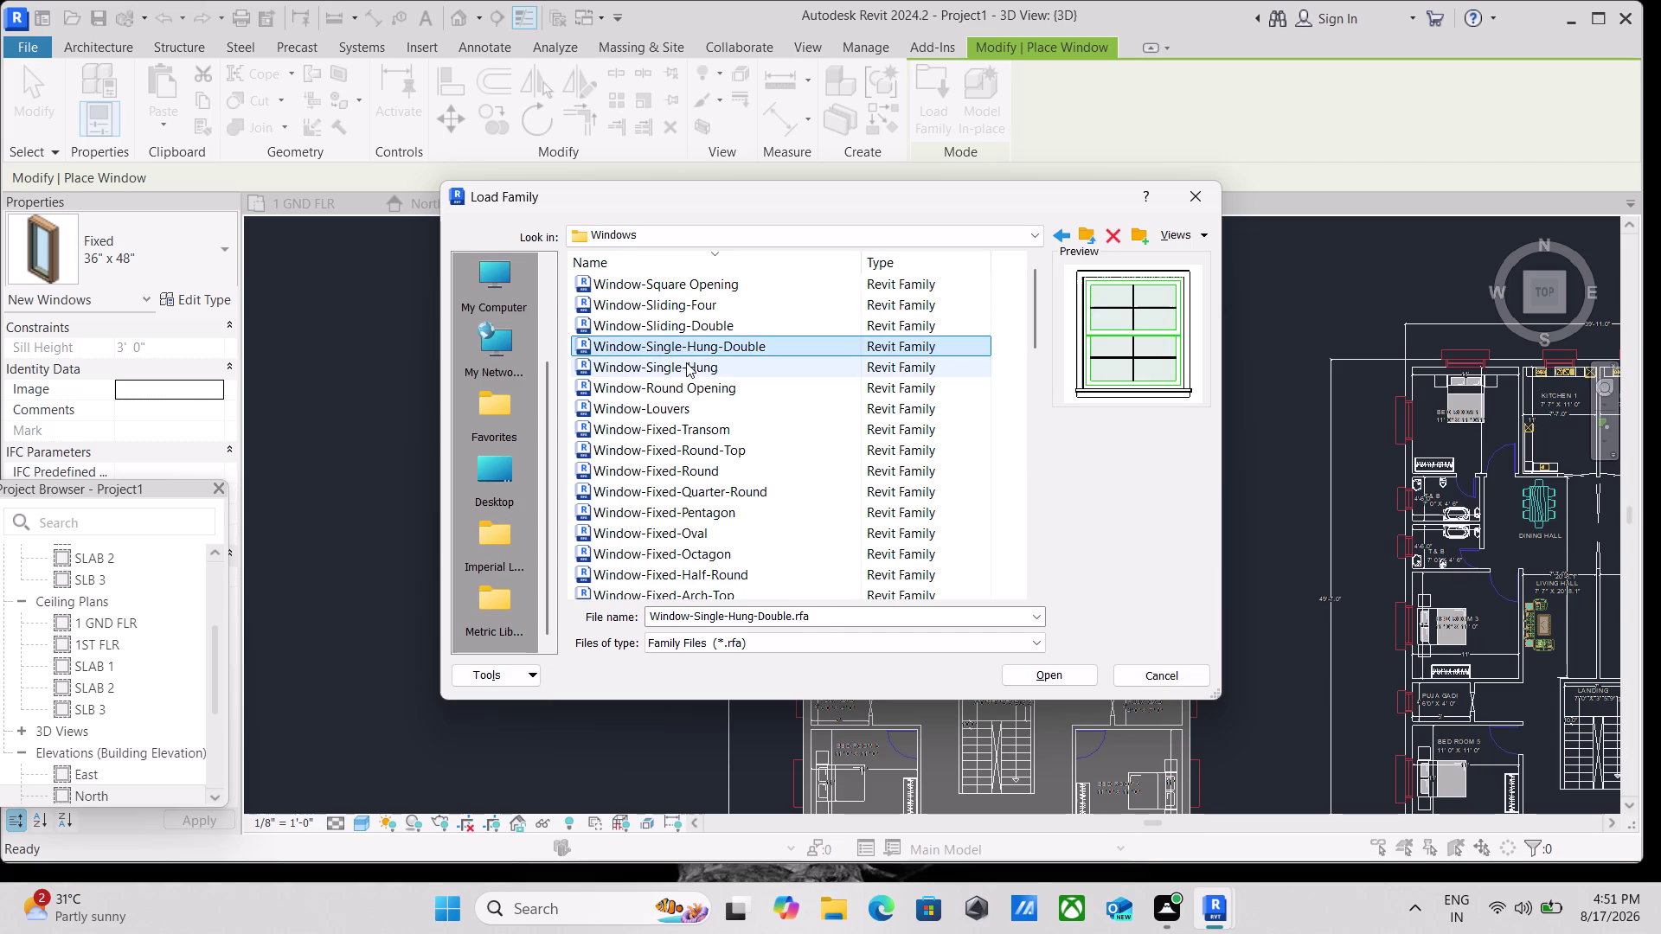
click(728, 423)
click(686, 444)
click(689, 485)
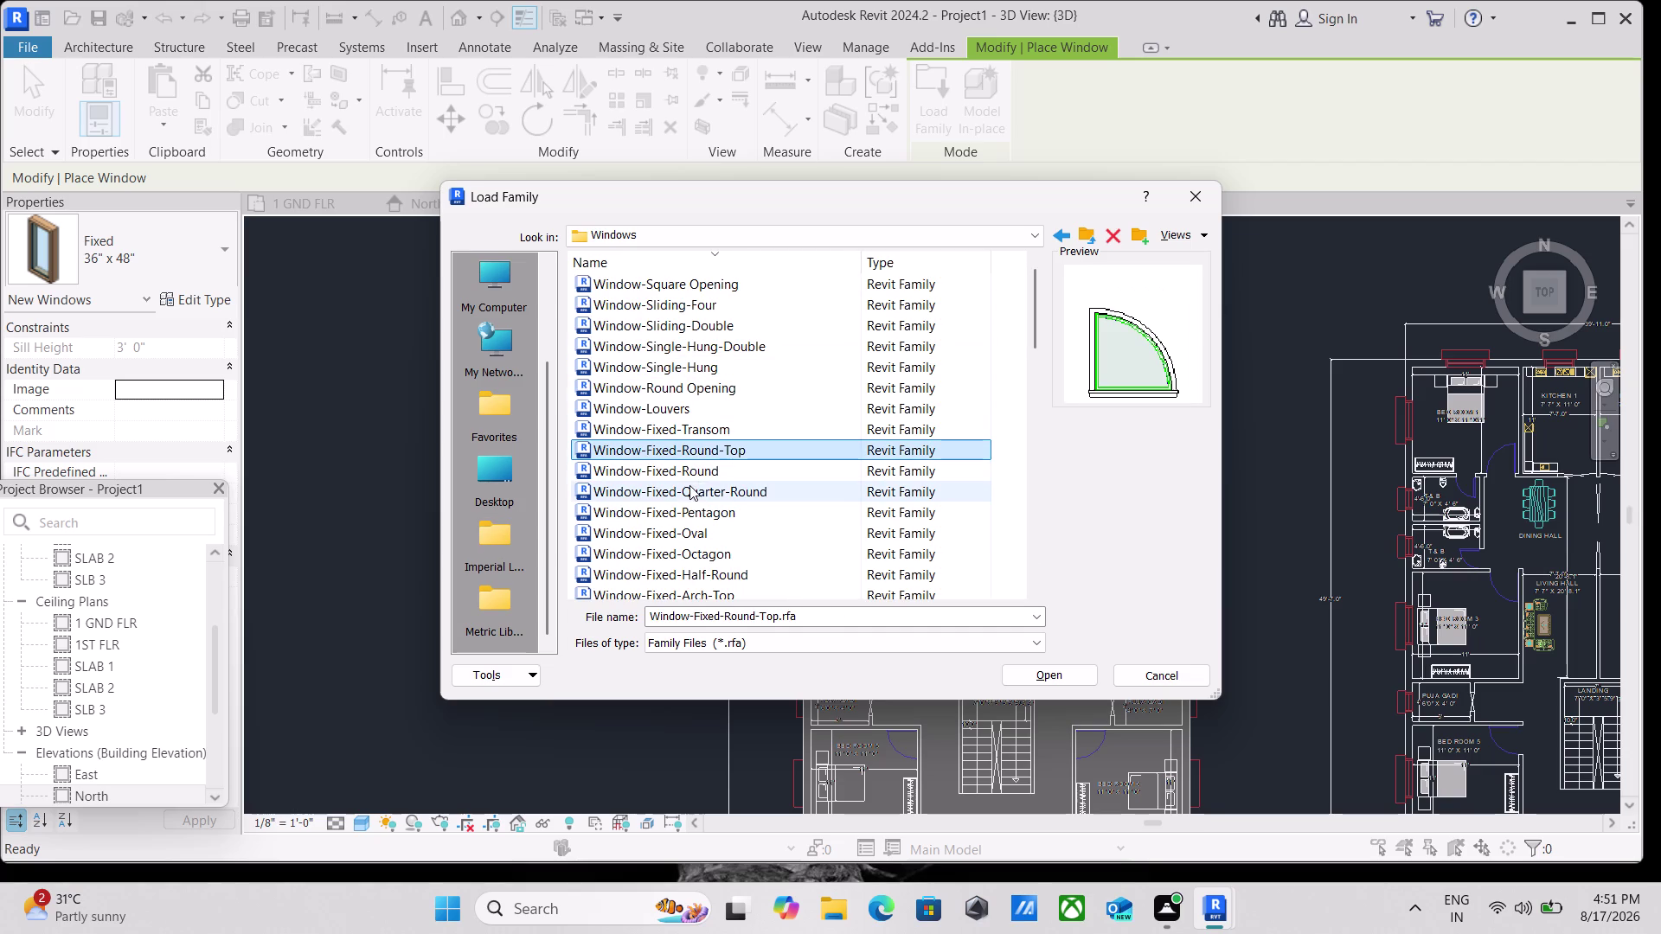
scroll(down, 3)
click(689, 461)
click(691, 453)
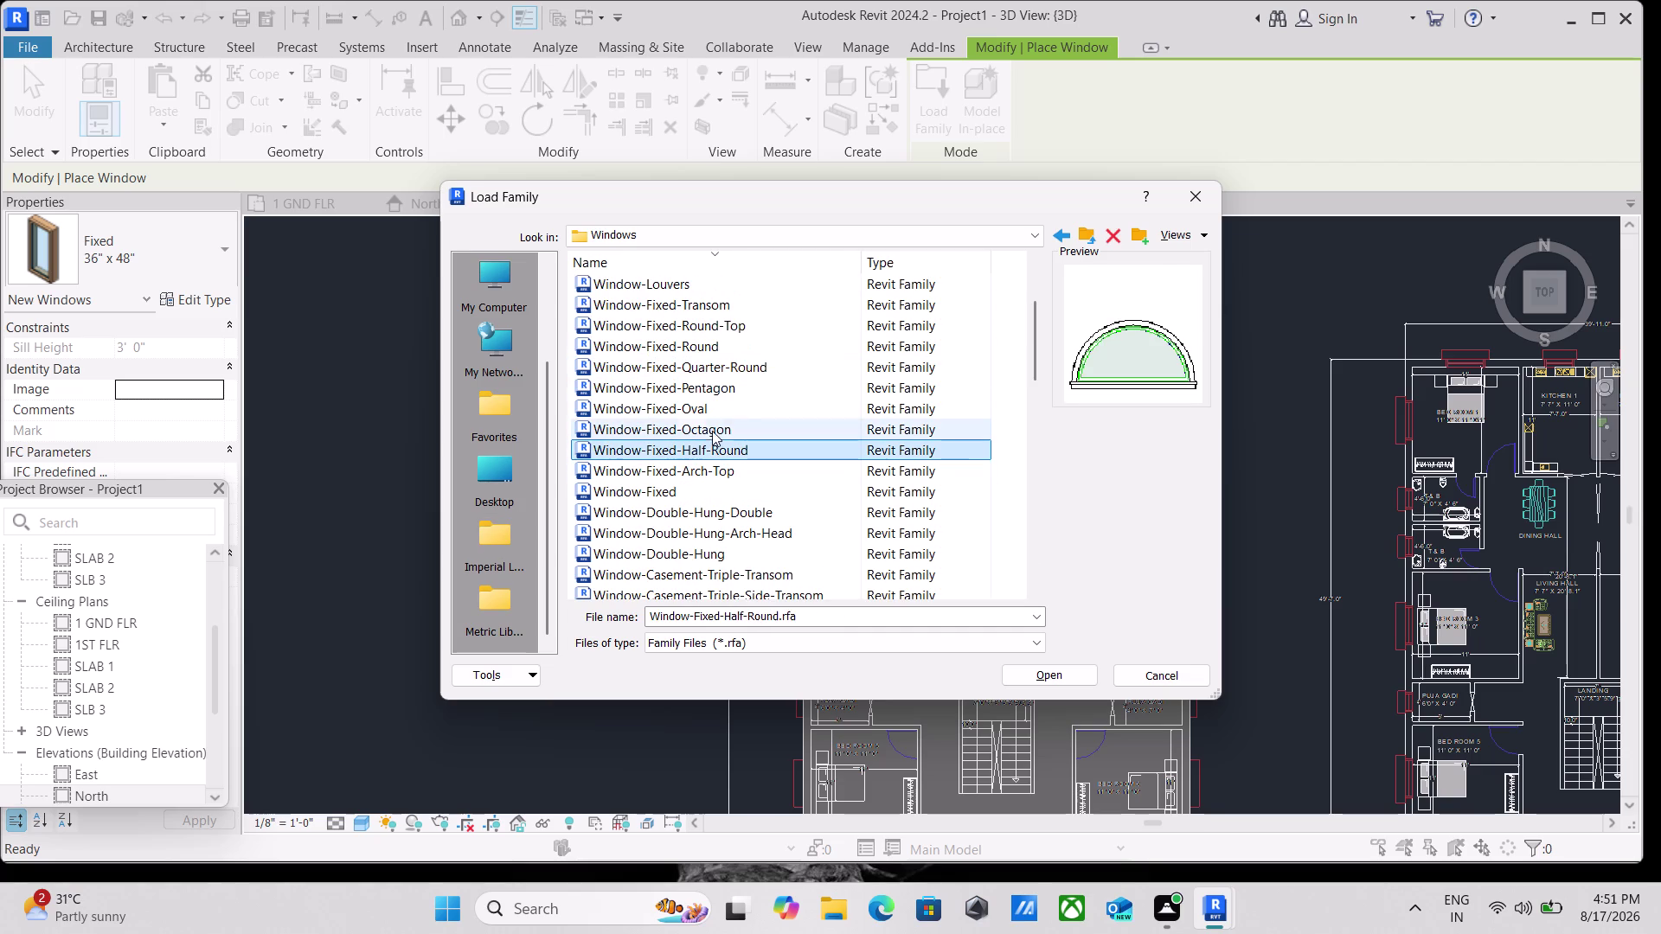
click(719, 405)
click(669, 494)
scroll(down, 3)
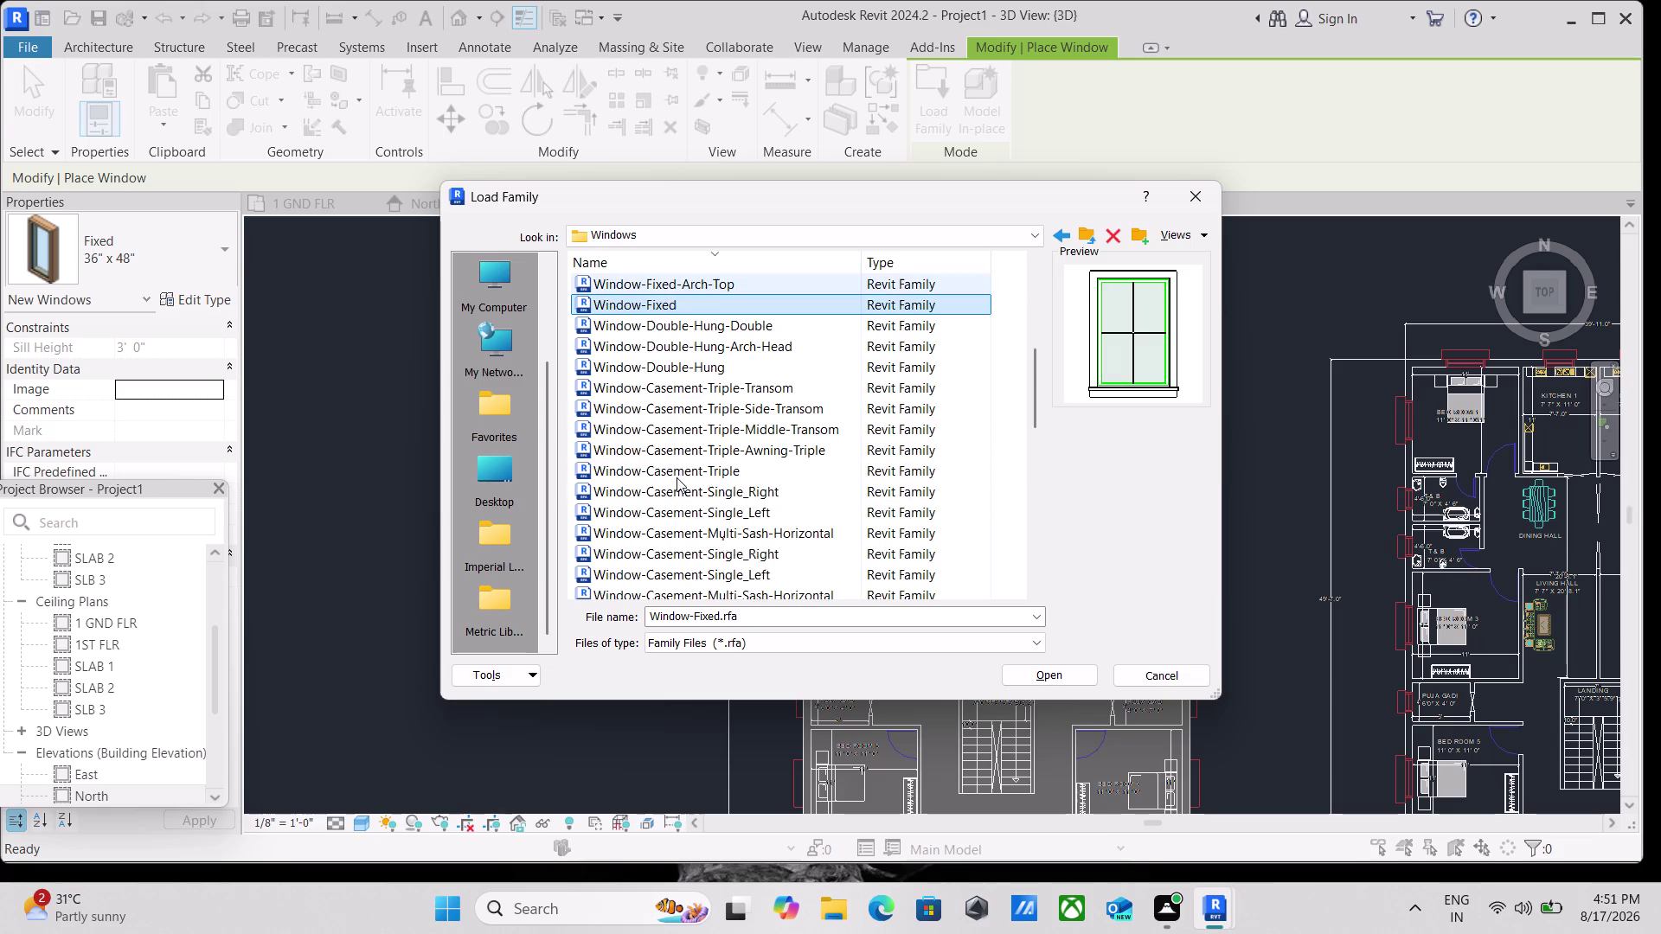
Compare the Triple-Transom casement families, then load Window-Casement-Multi-Sash-Horizontal.rfa.
click(649, 470)
click(652, 451)
click(662, 432)
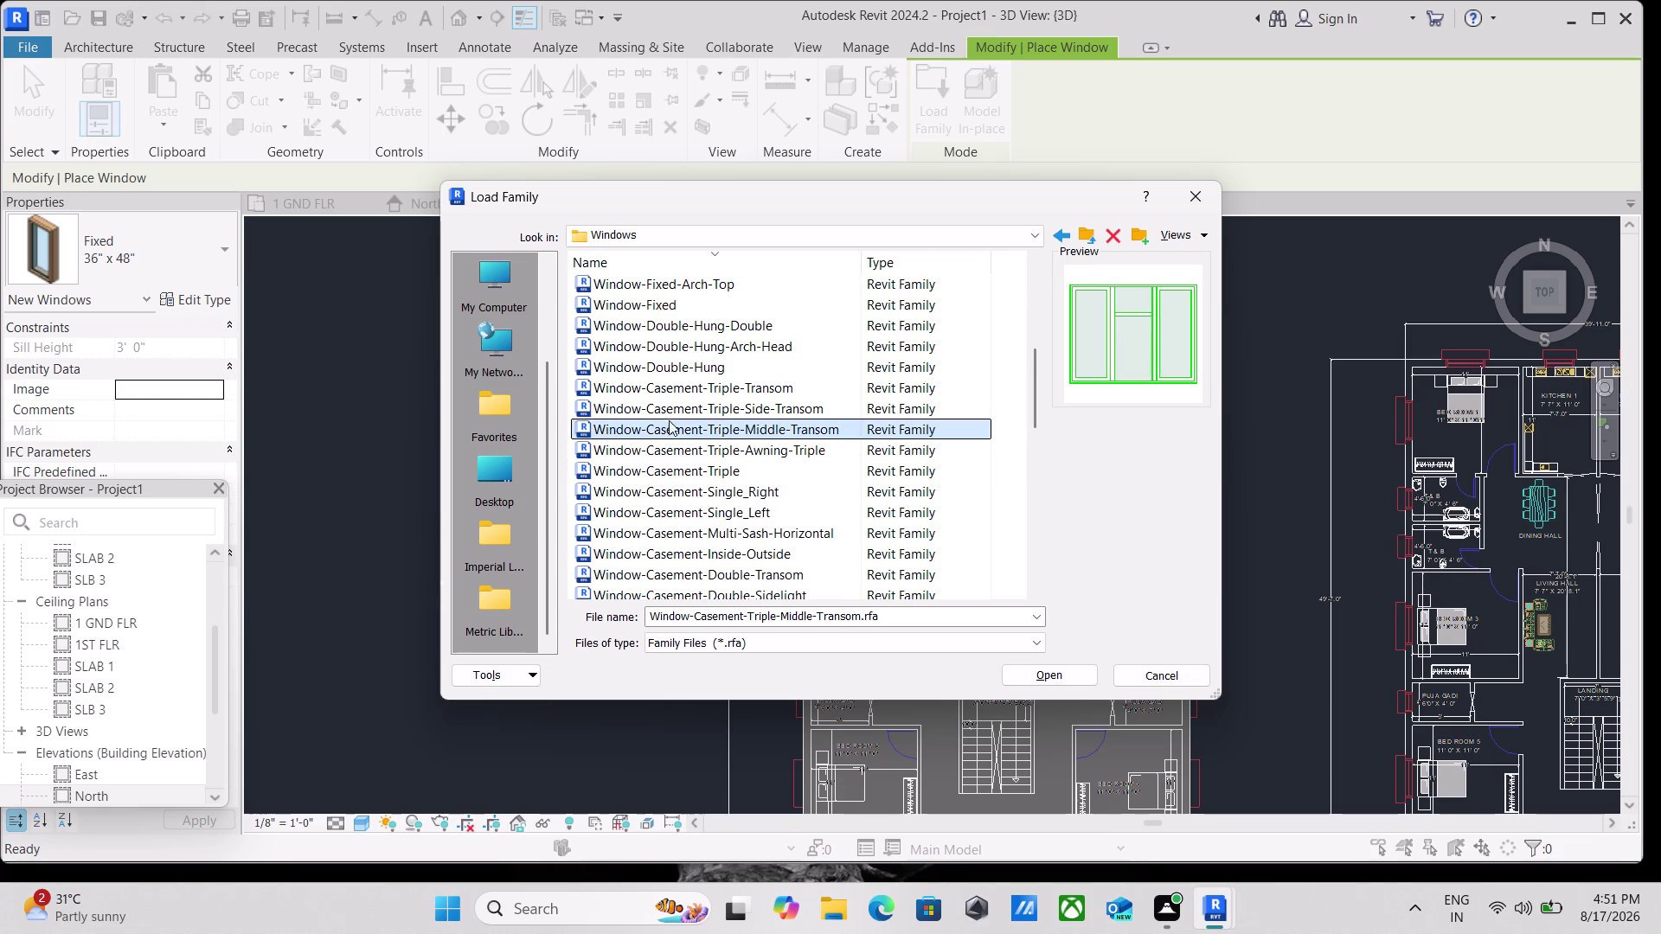
click(718, 407)
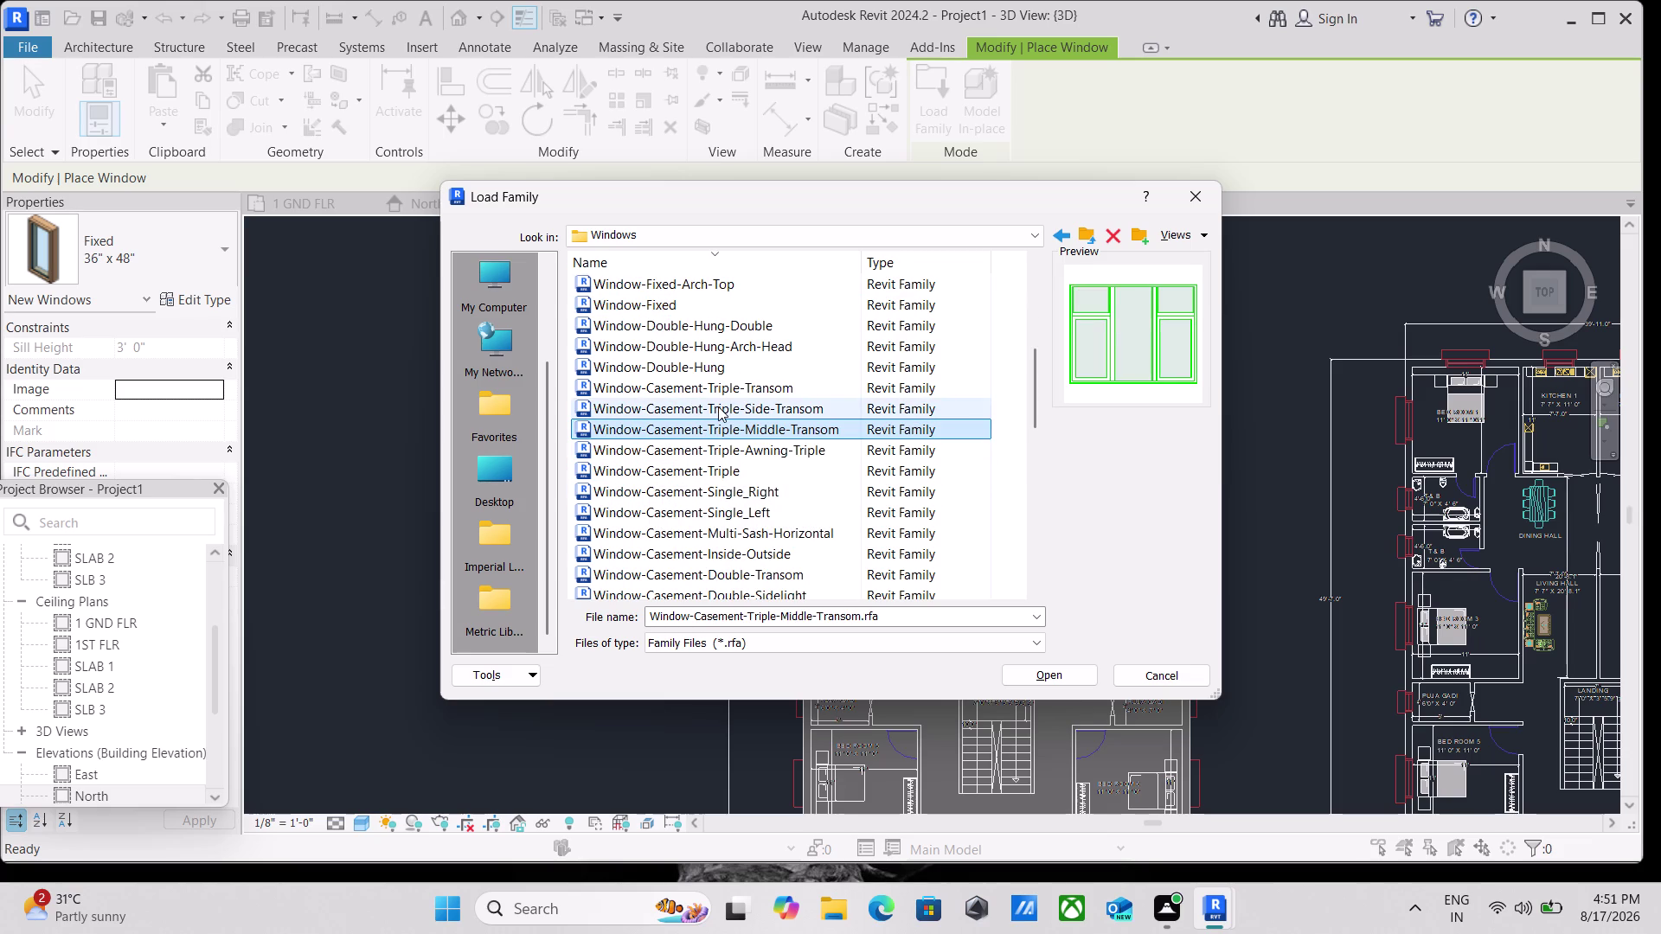
click(687, 383)
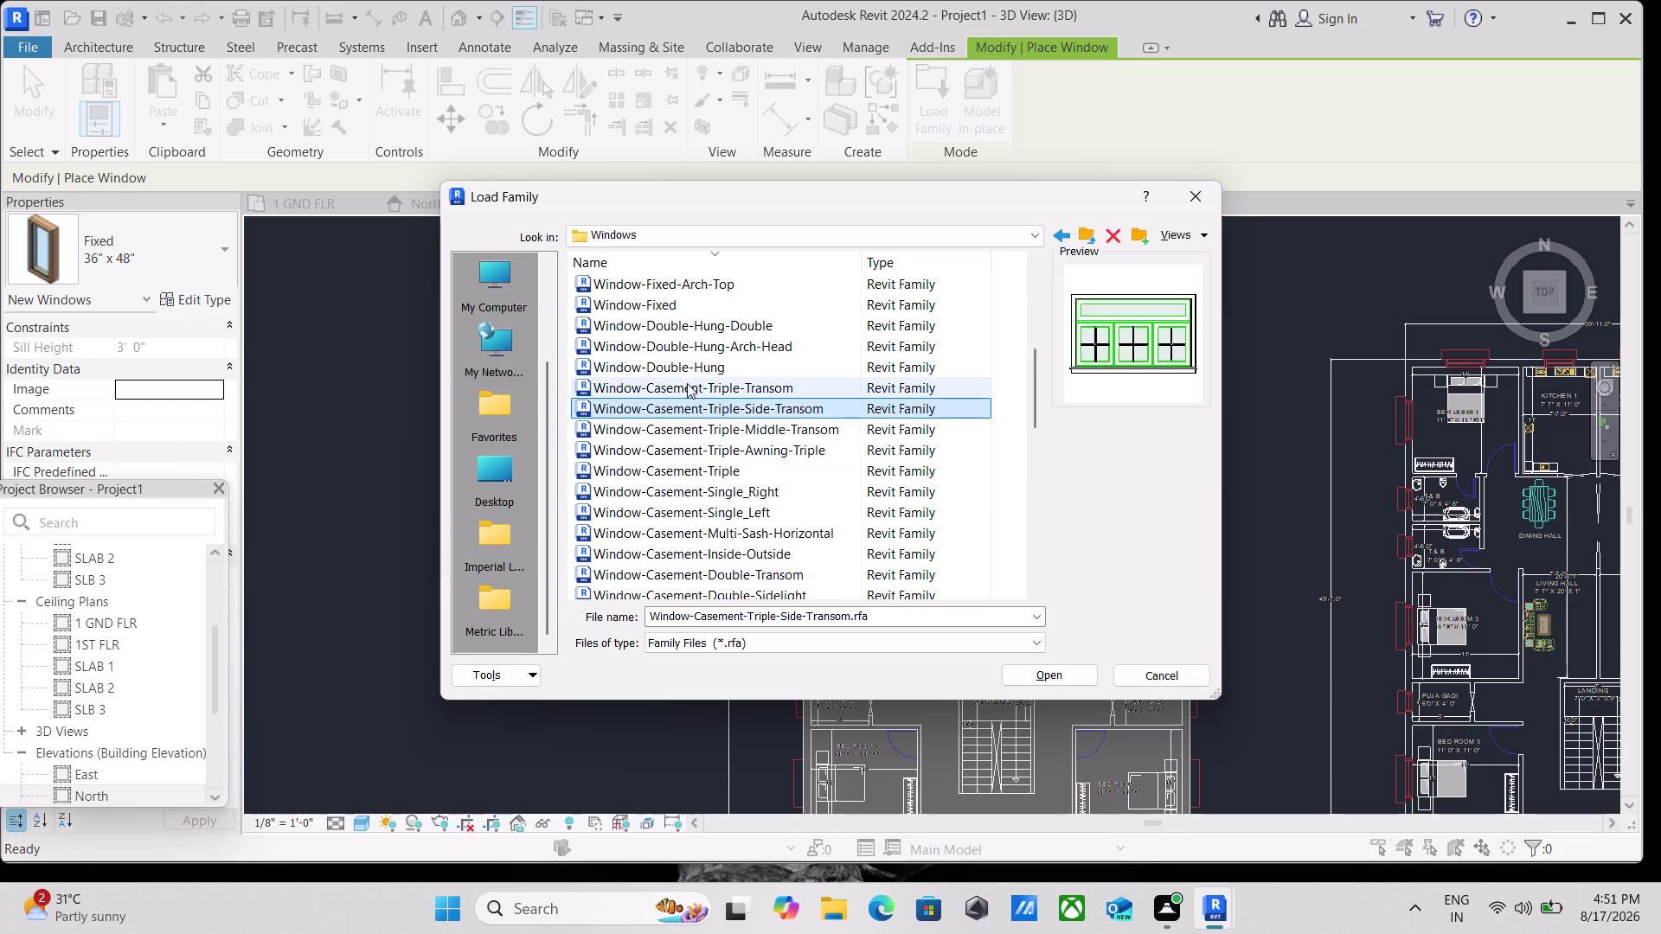
click(684, 370)
click(685, 395)
click(666, 488)
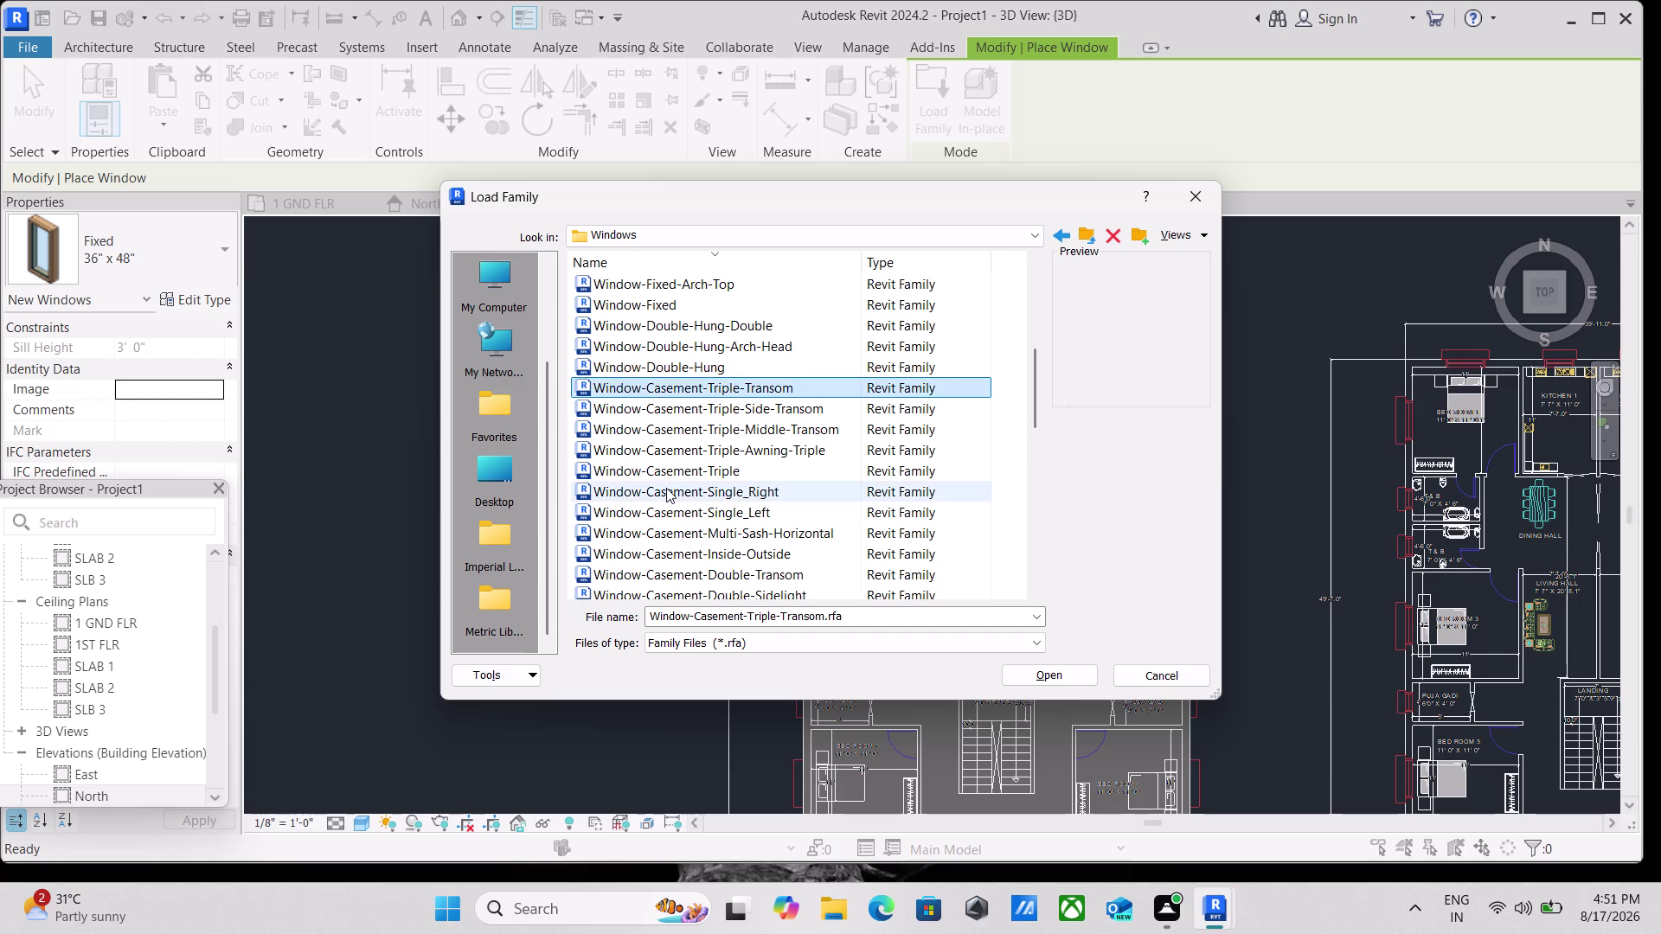
click(666, 456)
click(685, 517)
click(690, 542)
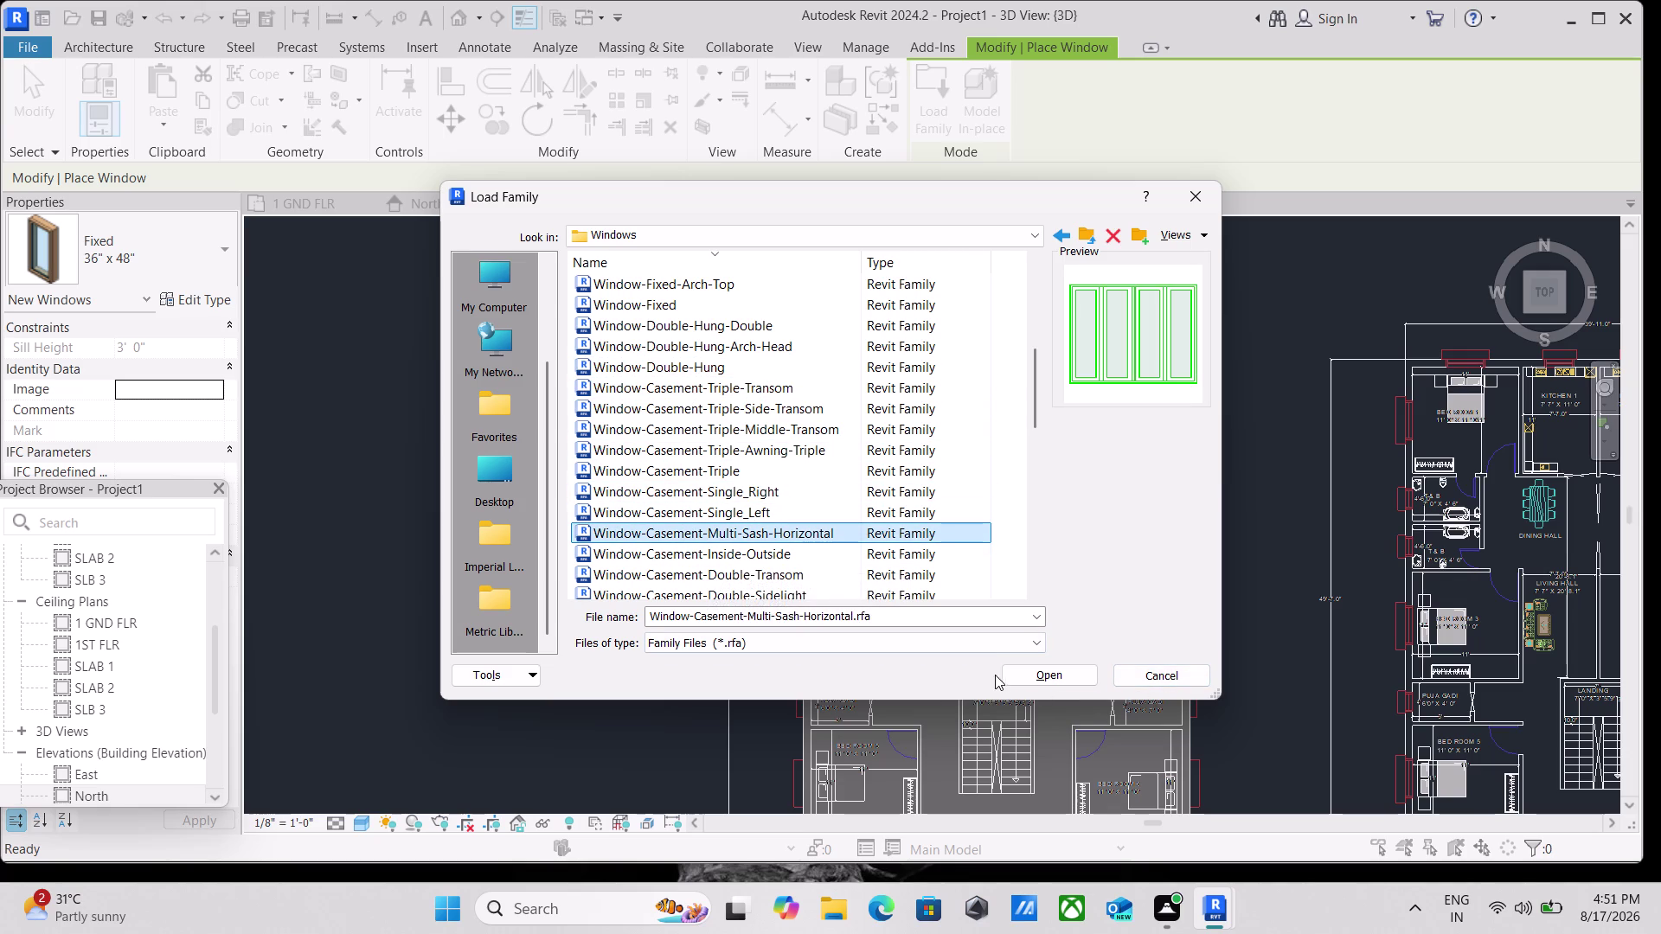
click(1018, 676)
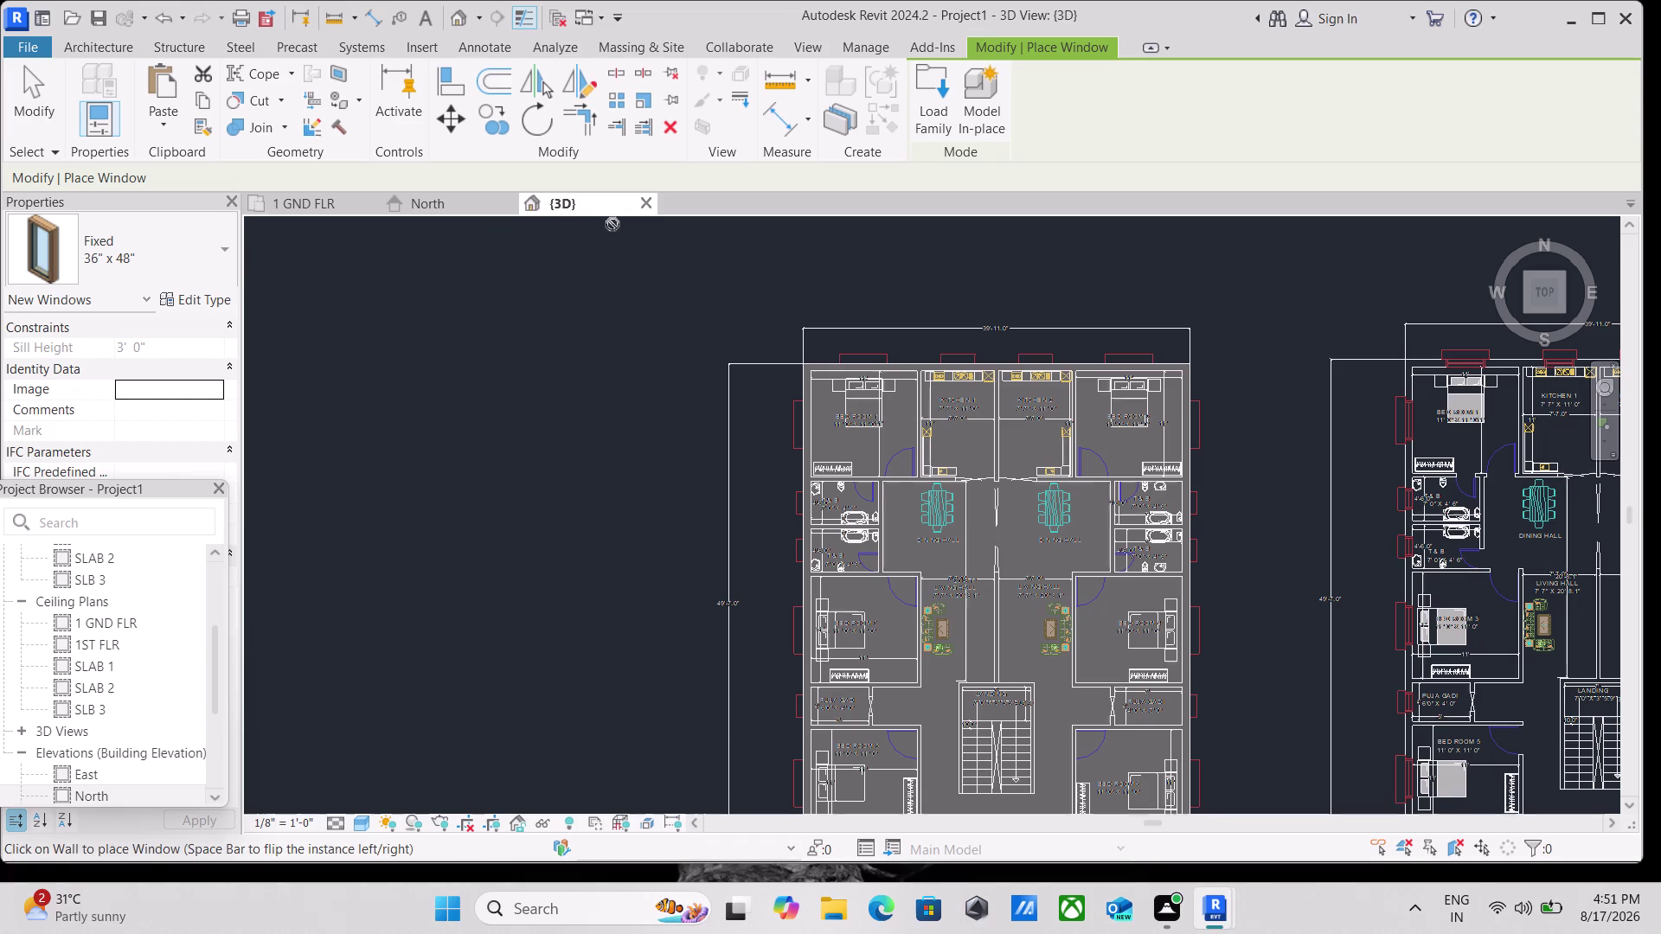
Keep the 72" x 53" multi-sash type selected and duplicate it via Edit Type.
click(202, 255)
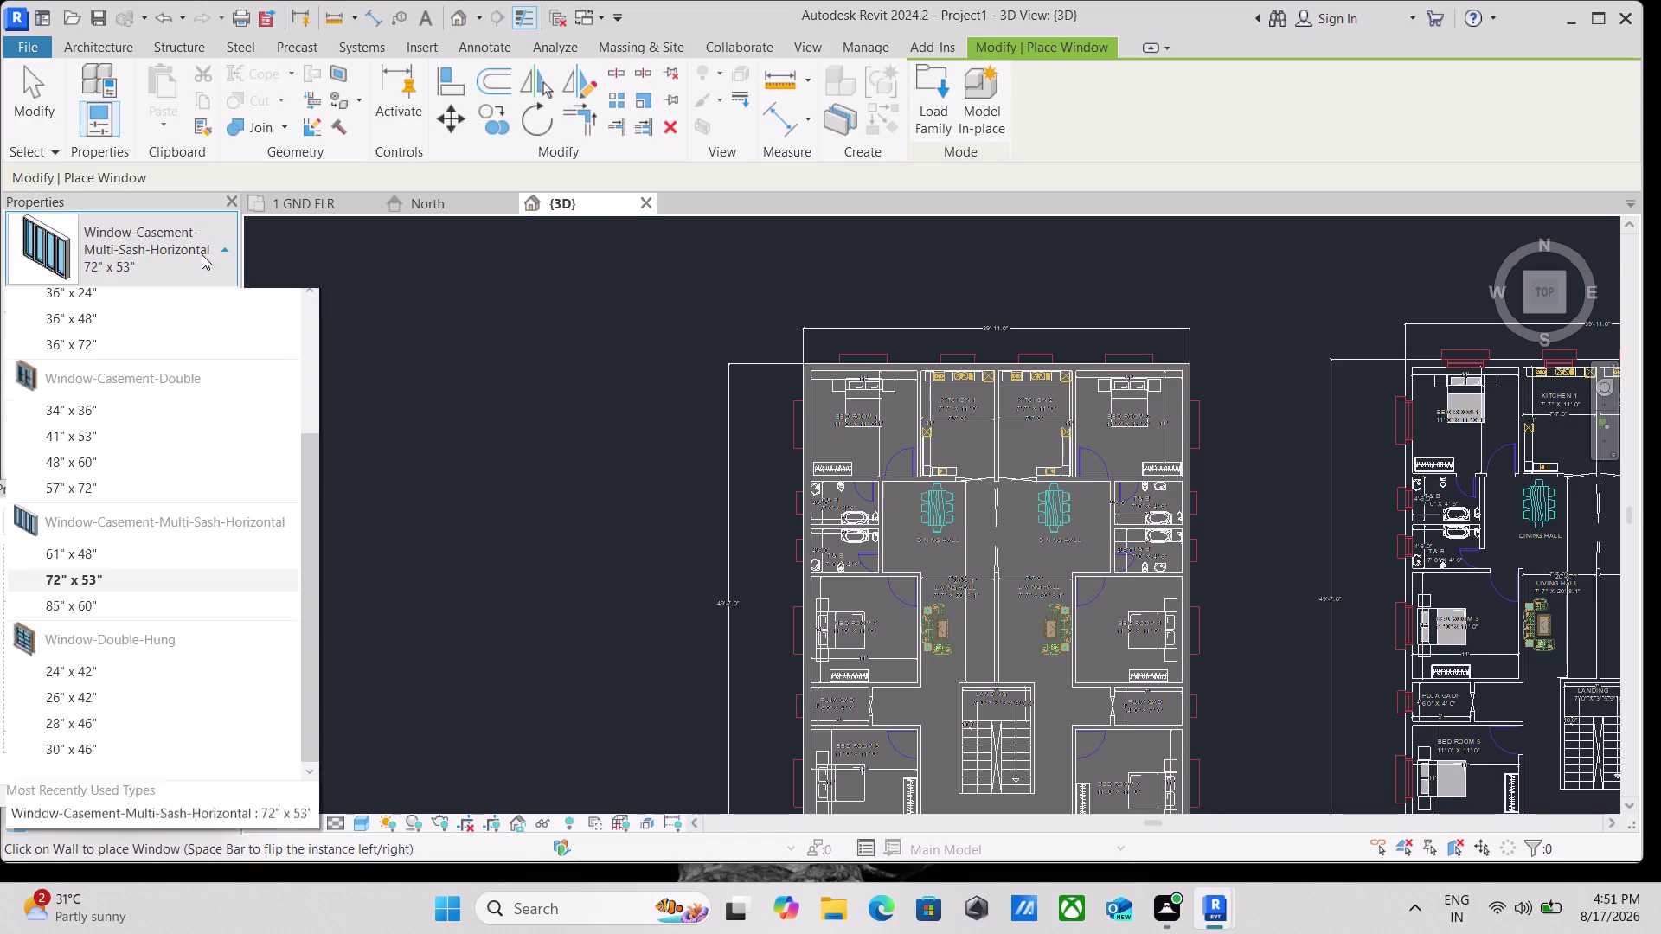
click(202, 255)
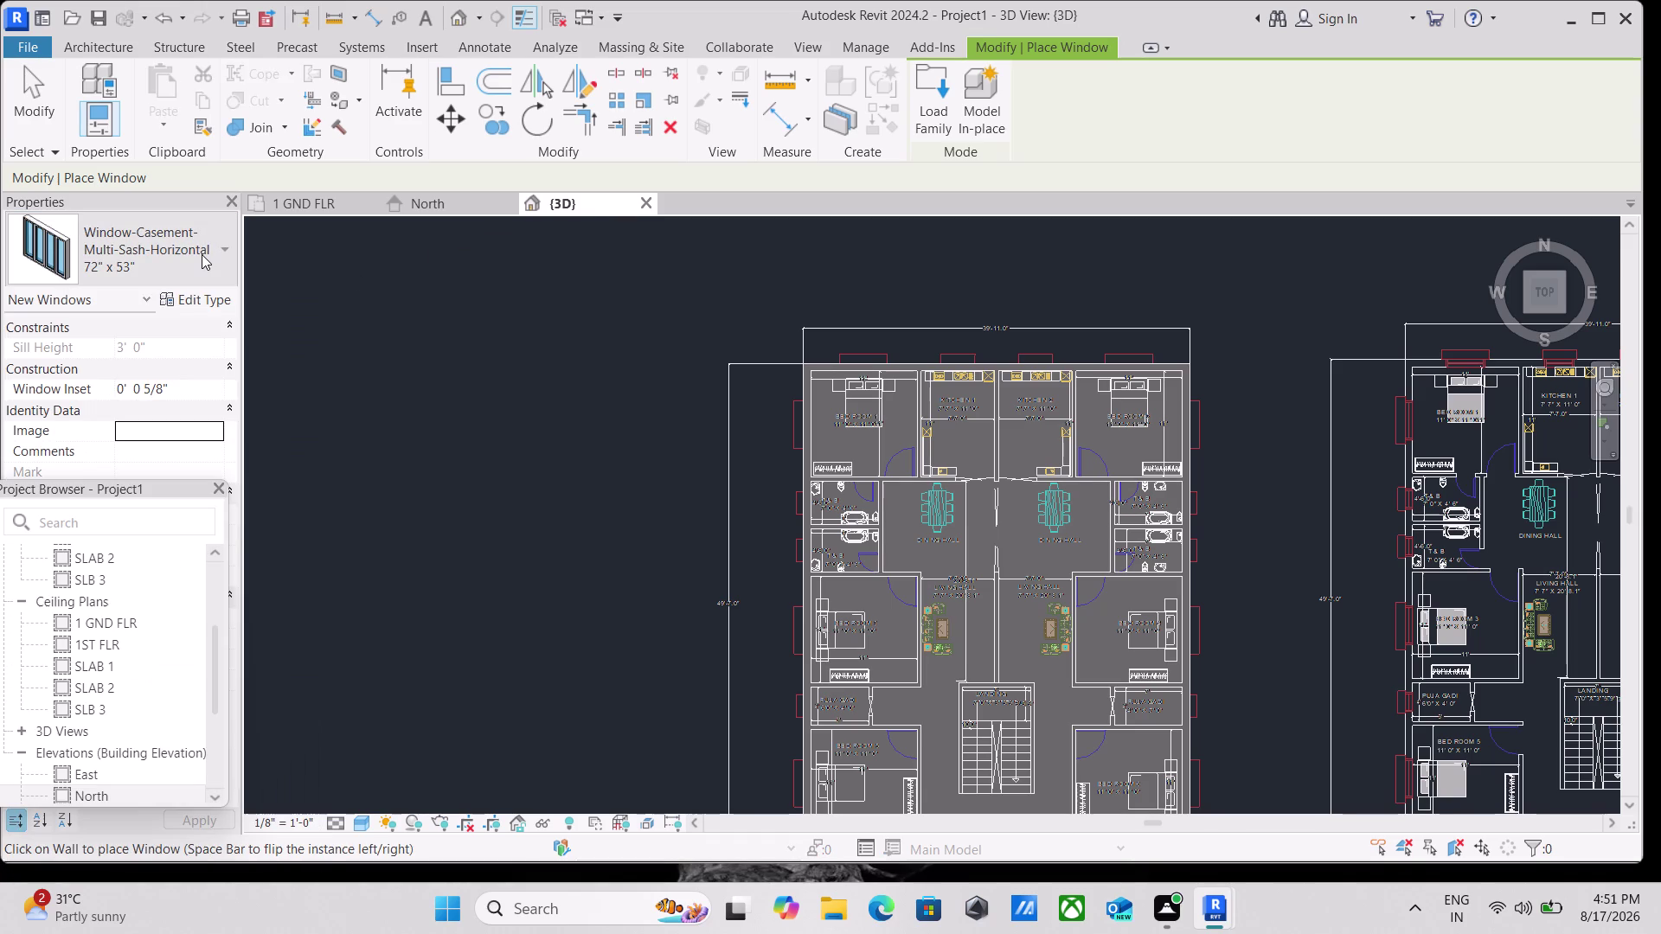
click(203, 298)
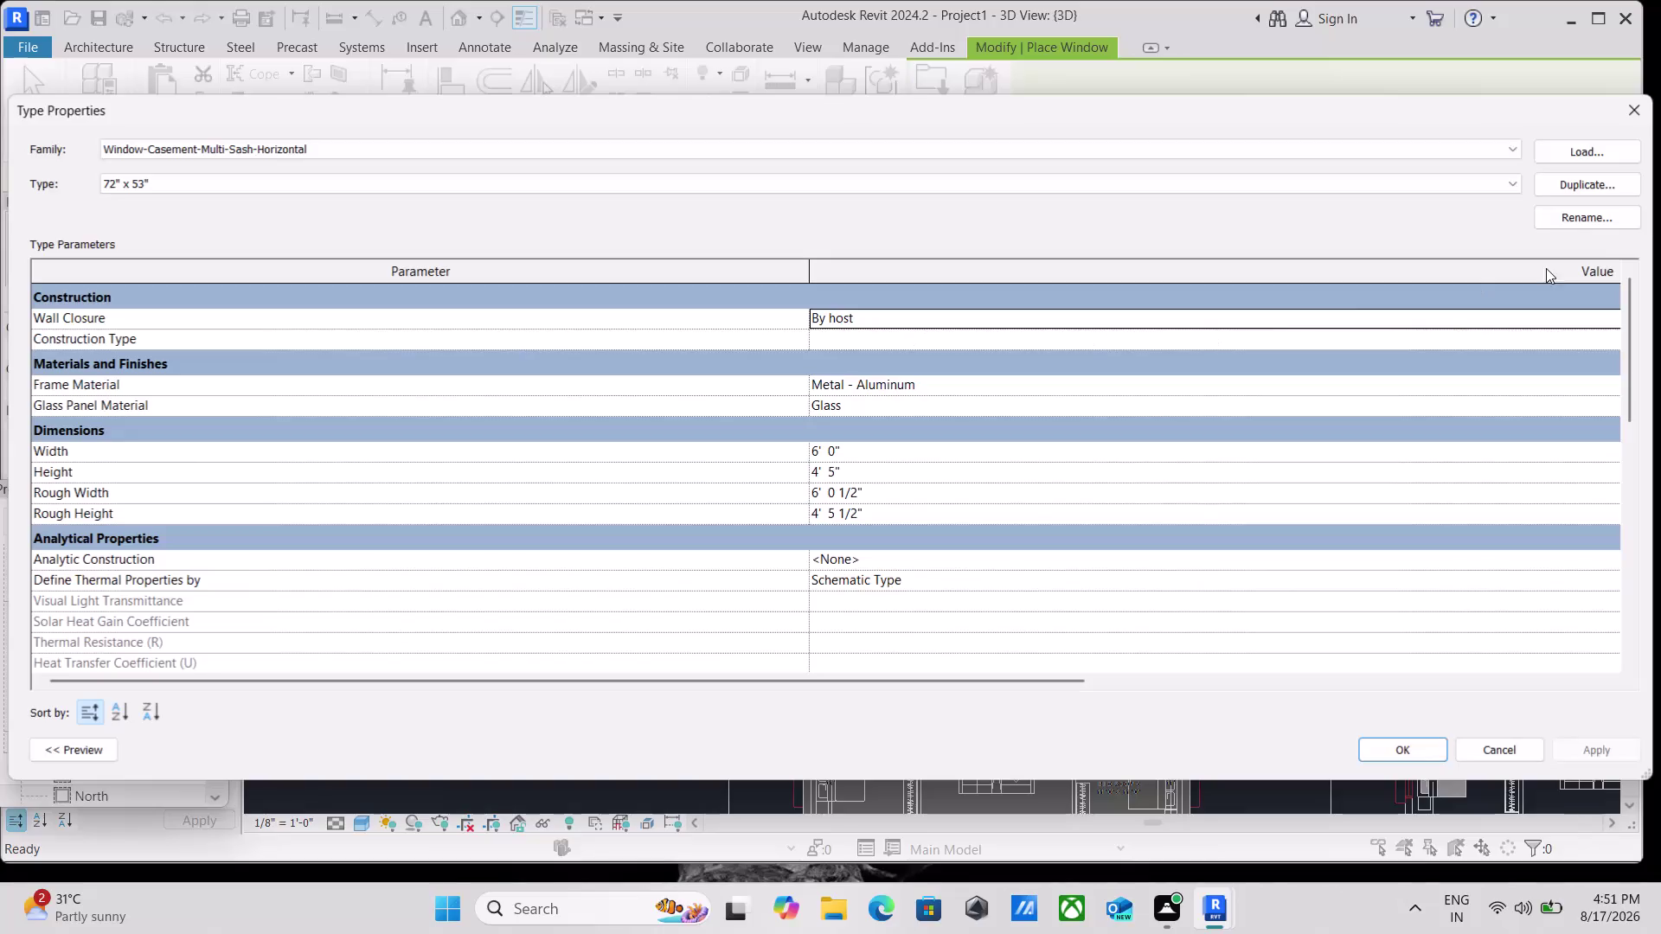
click(1615, 187)
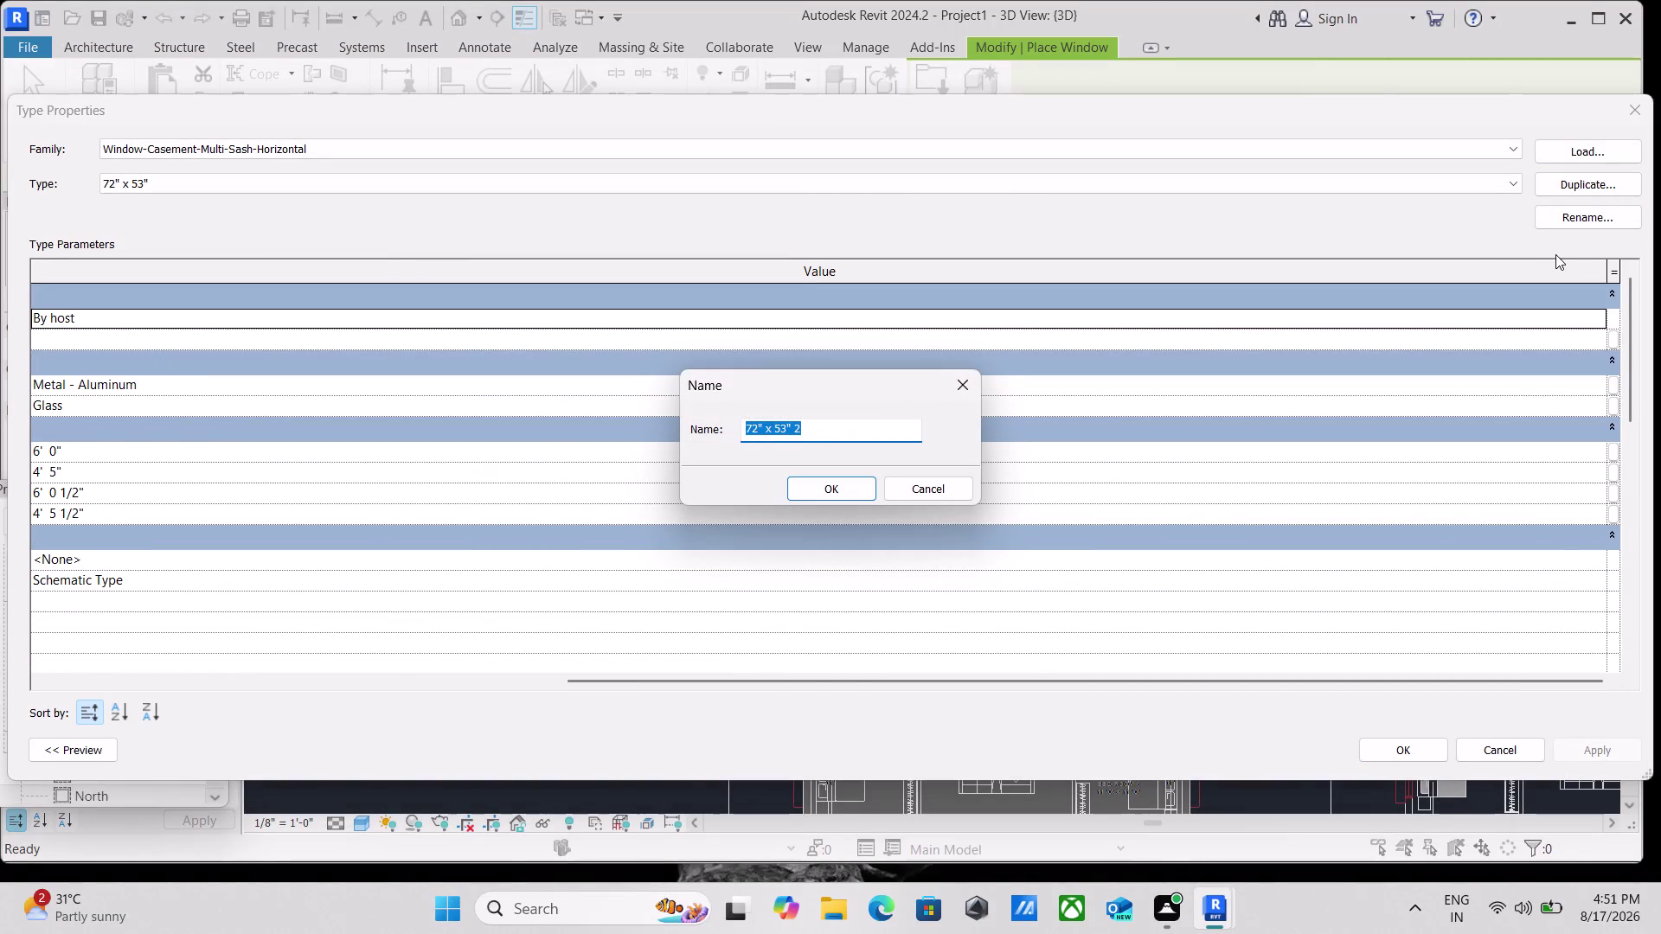
Name the duplicated type MAIN WINDOWS 4' X 7' and confirm it.
key(BackSpace)
text(MA)
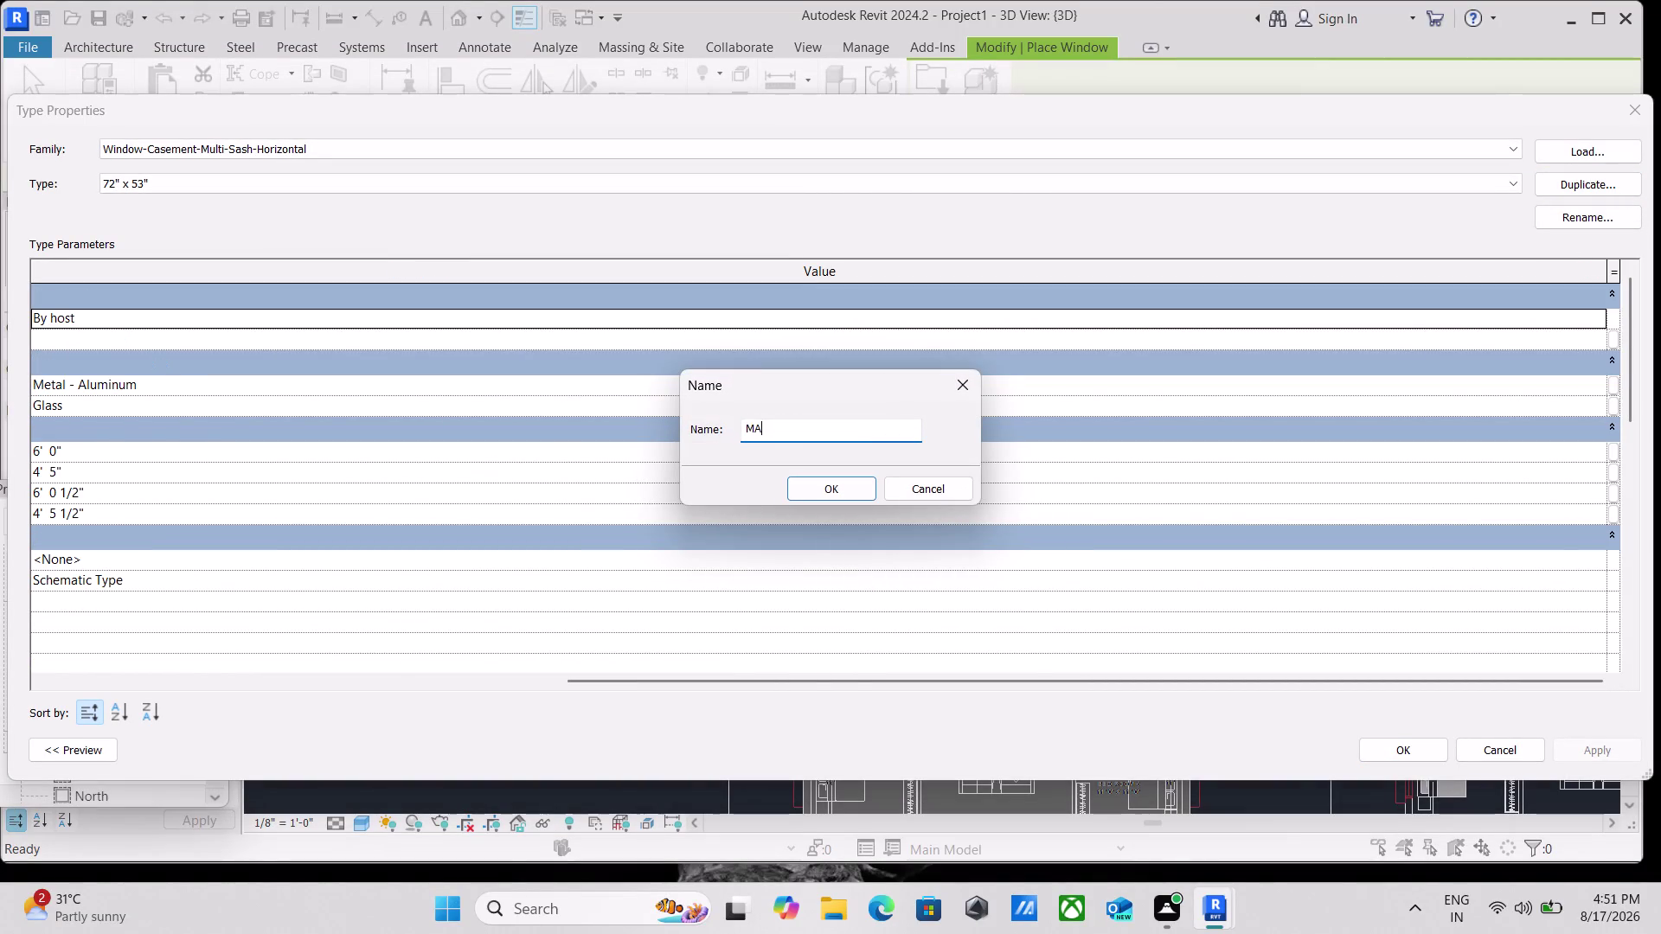
text(IN E)
key(BackSpace)
text(WIND)
text(P)
key(BackSpace)
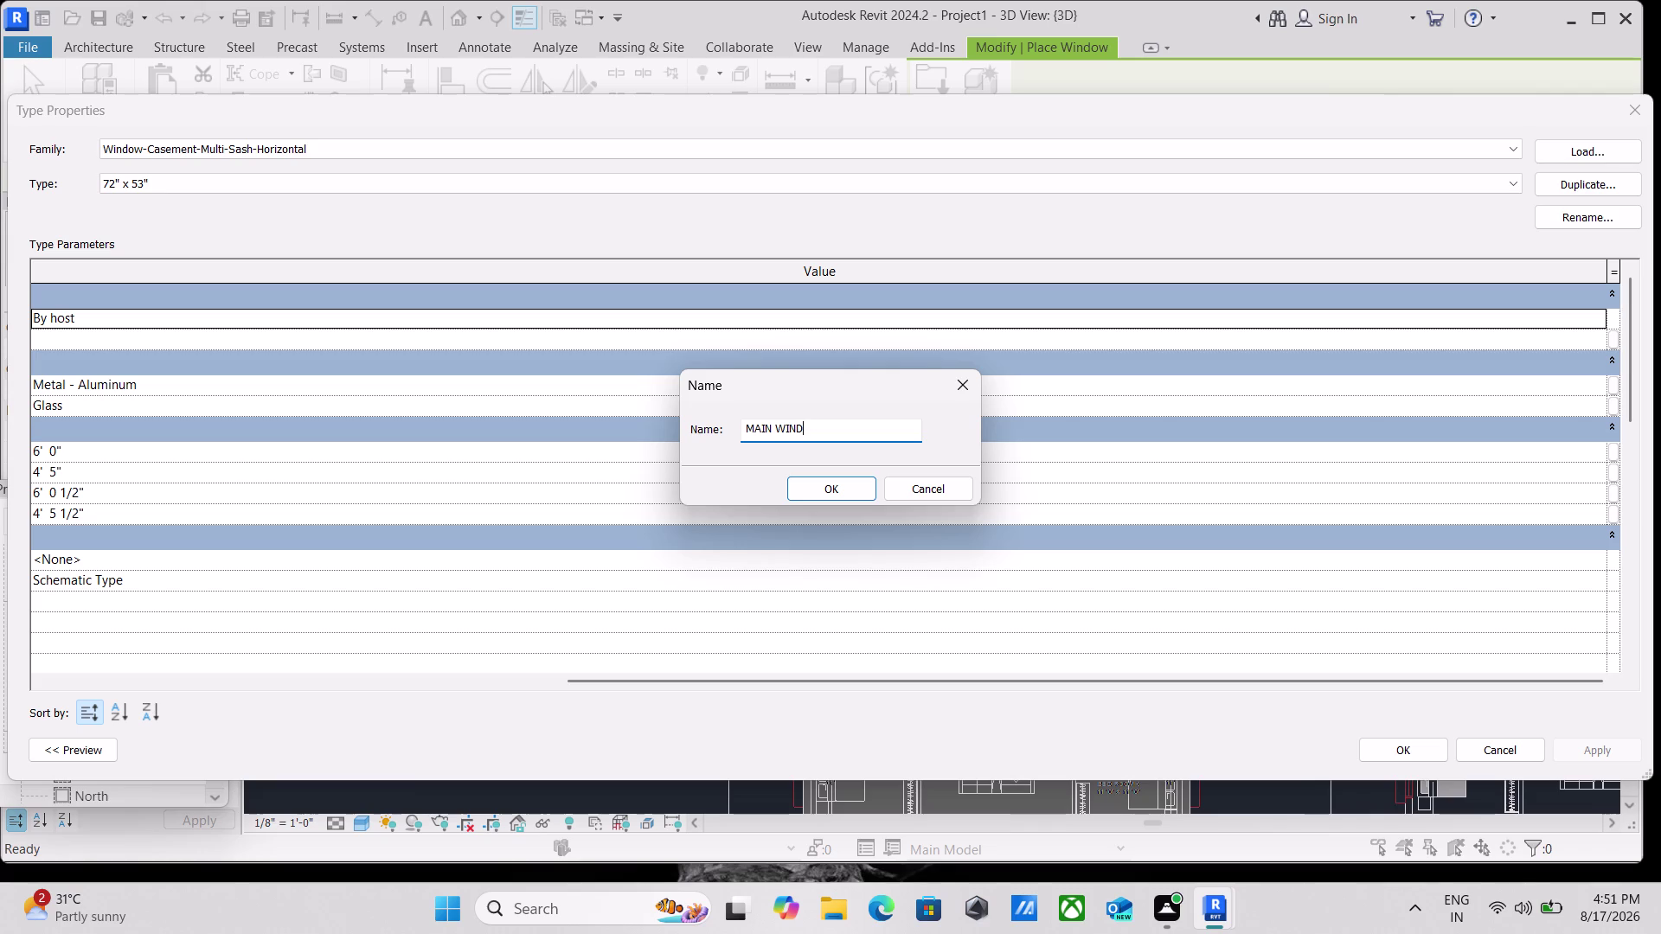
text(OWS)
key(space)
text(4')
key(space)
text(X 7')
click(815, 487)
Scroll the Type Parameters down to Dimensions and show the type preview.
scroll(down, 3)
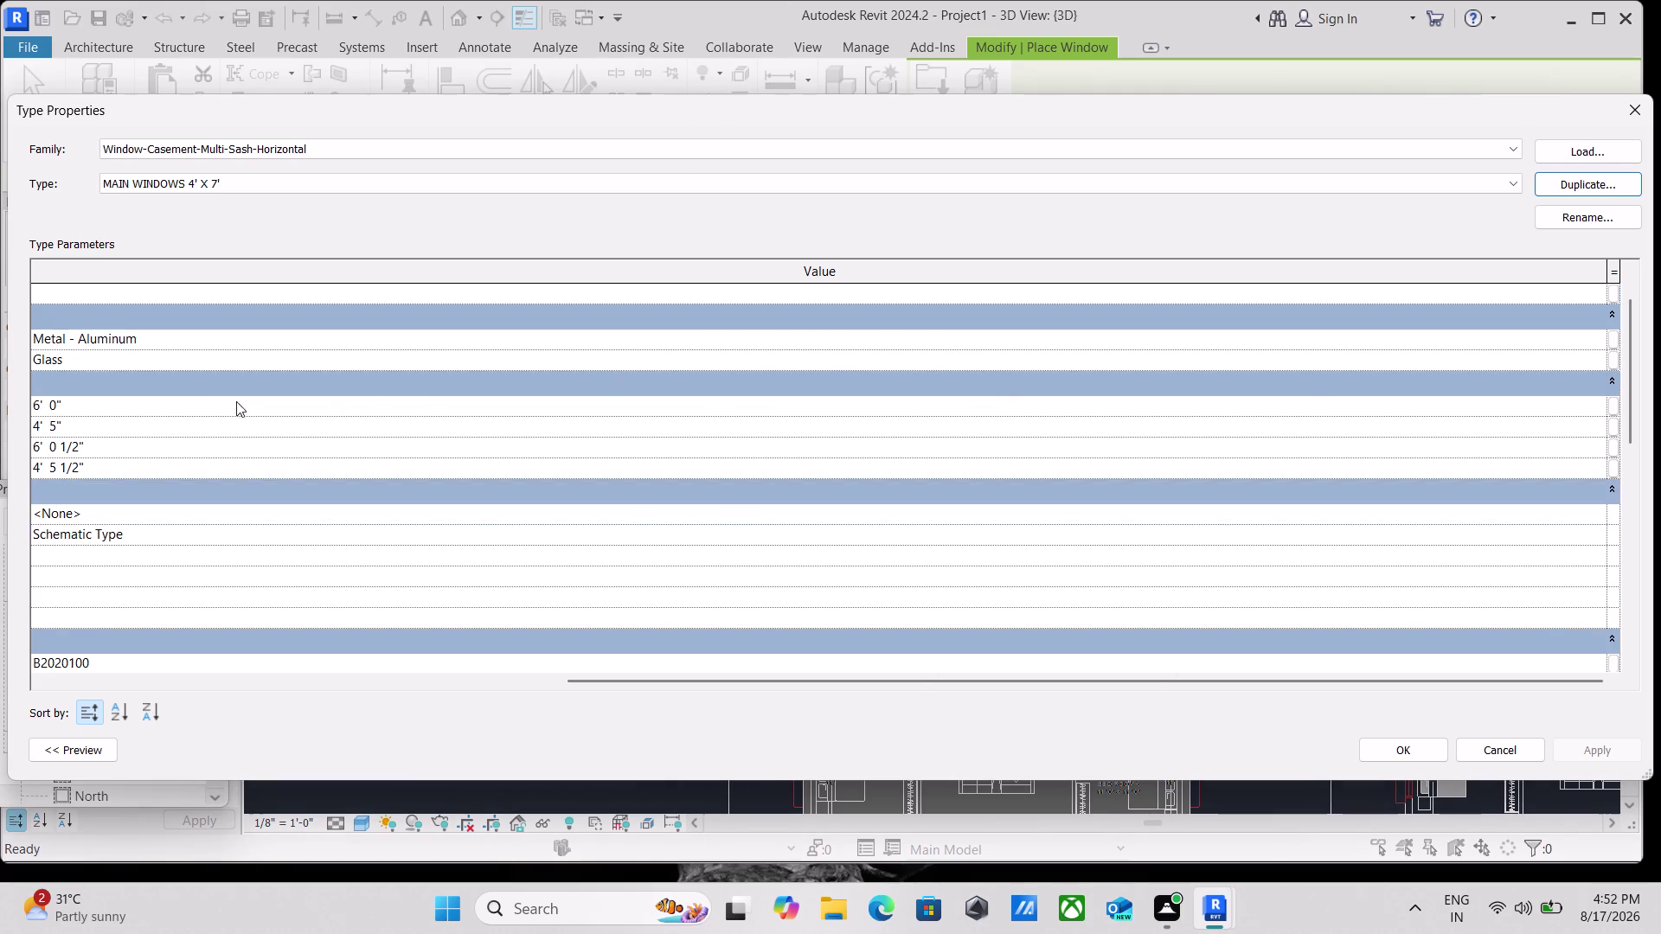
click(68, 407)
click(82, 407)
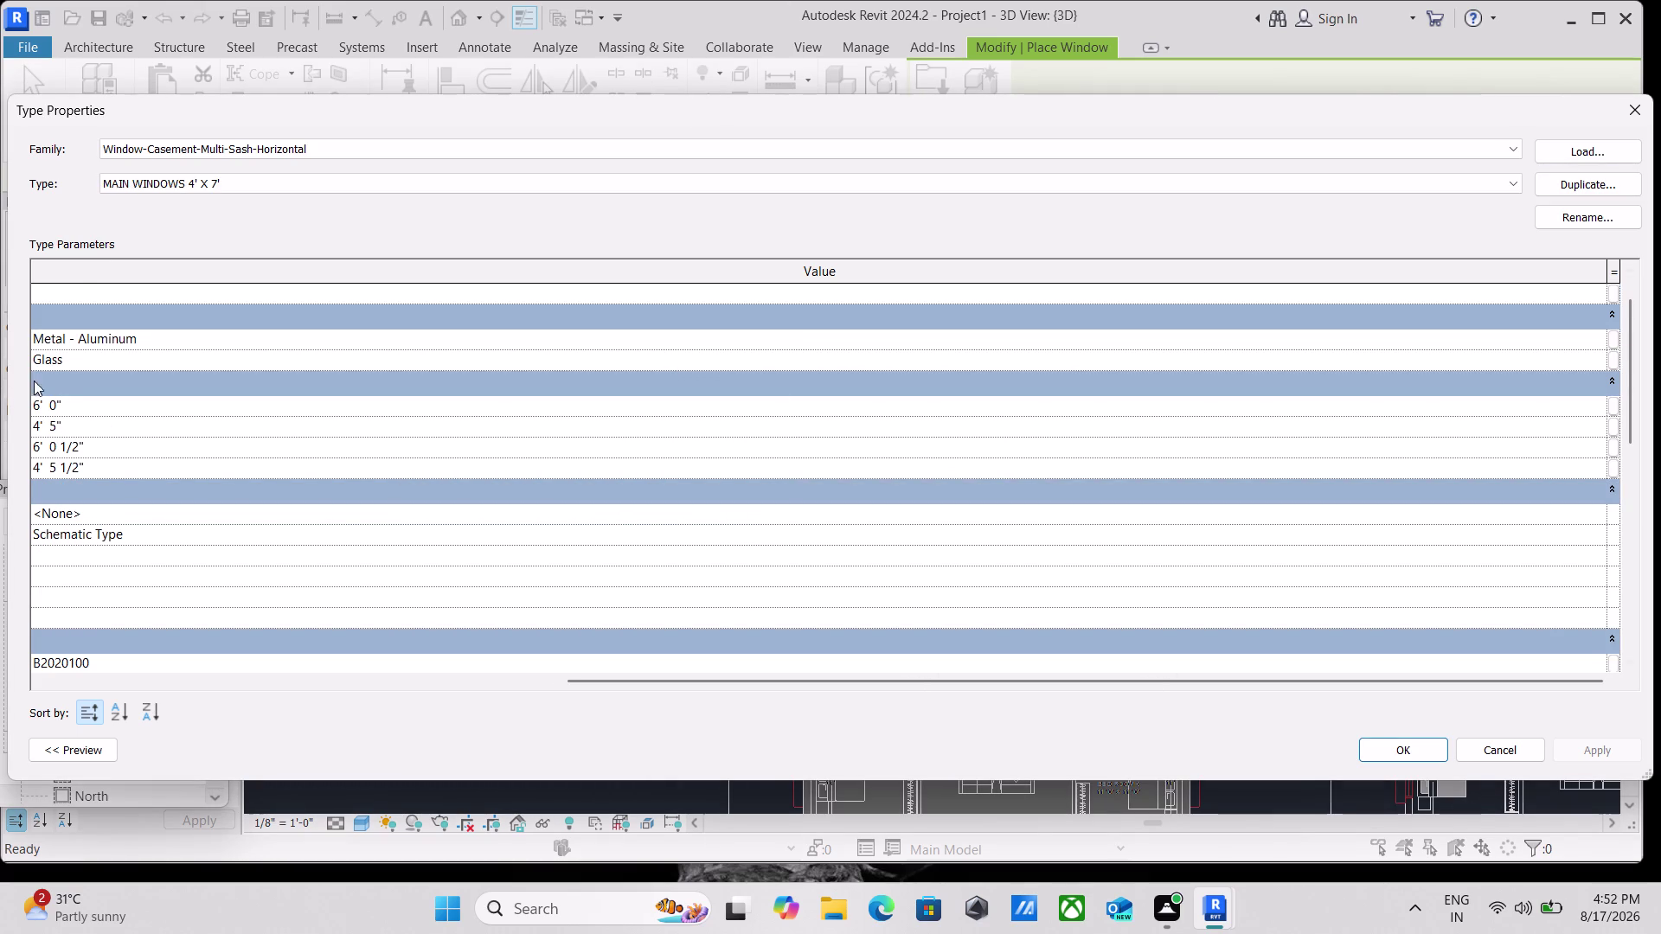
scroll(down, 3)
scroll(up, 3)
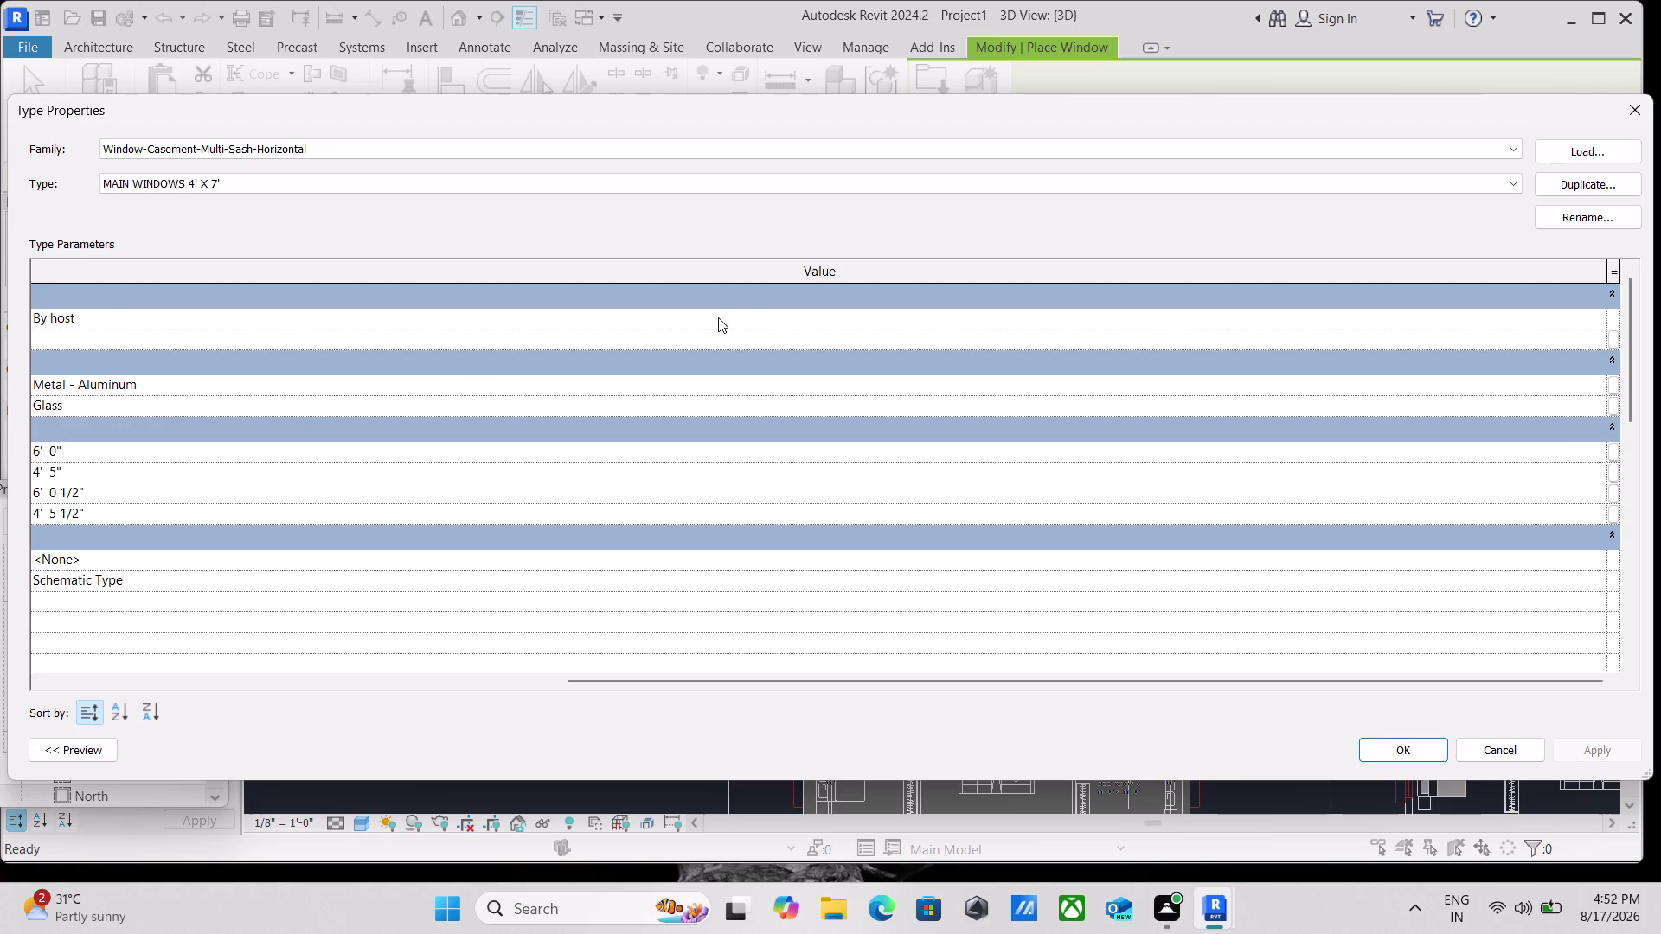
scroll(down, 3)
scroll(down, 3)
scroll(down, 3)
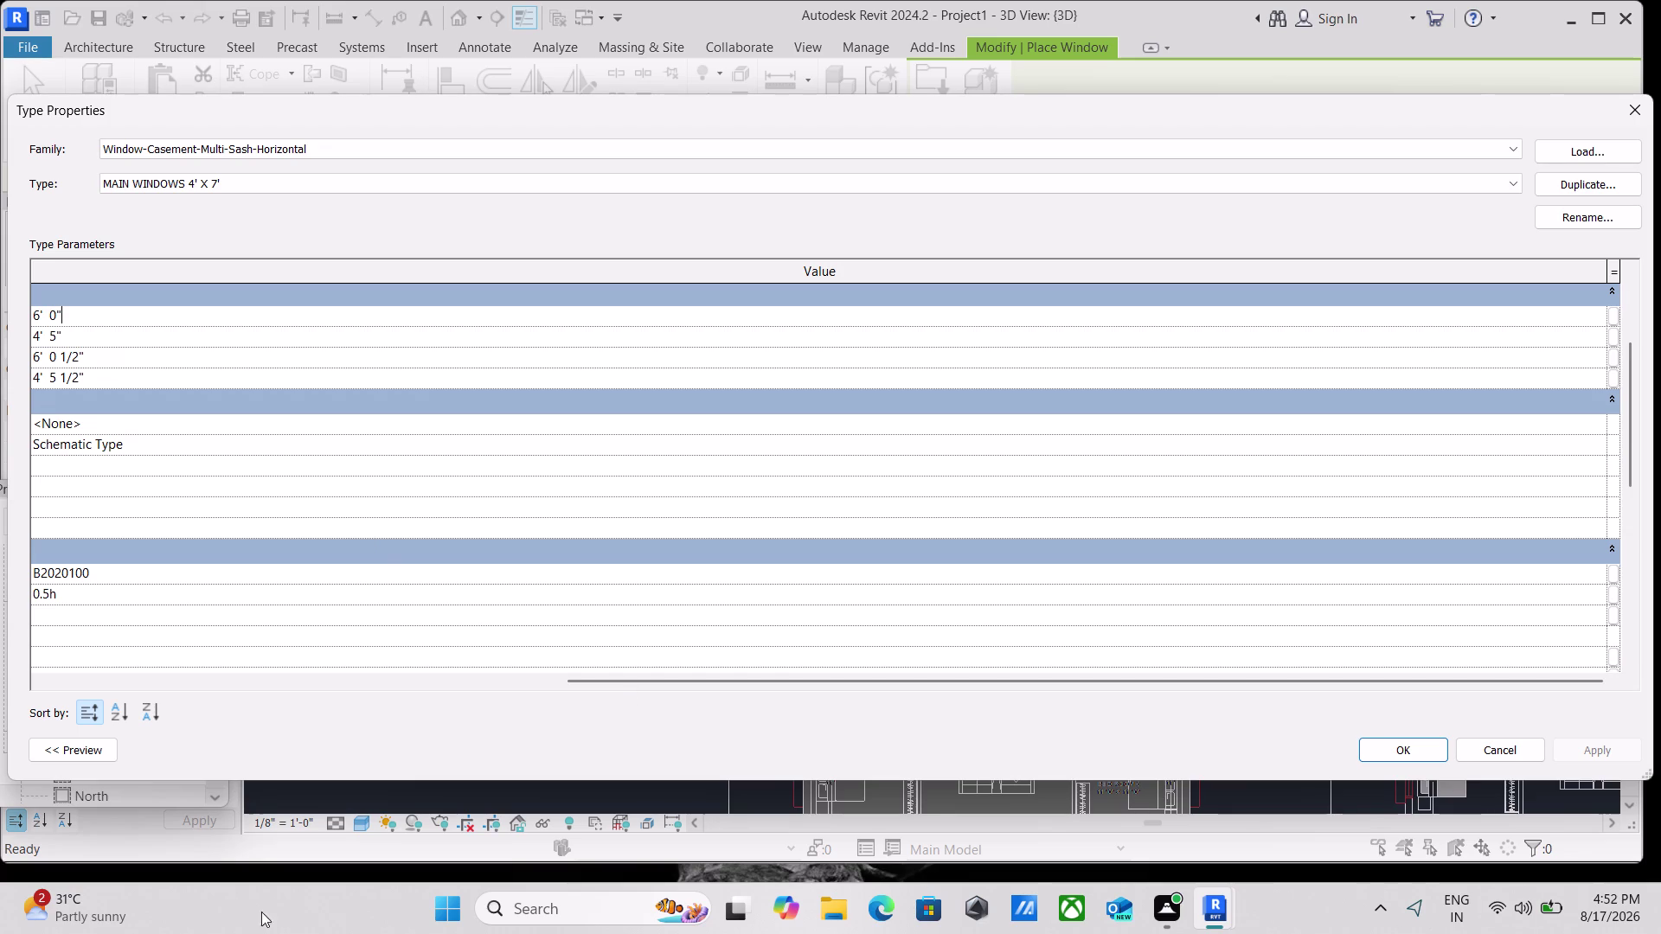
click(81, 752)
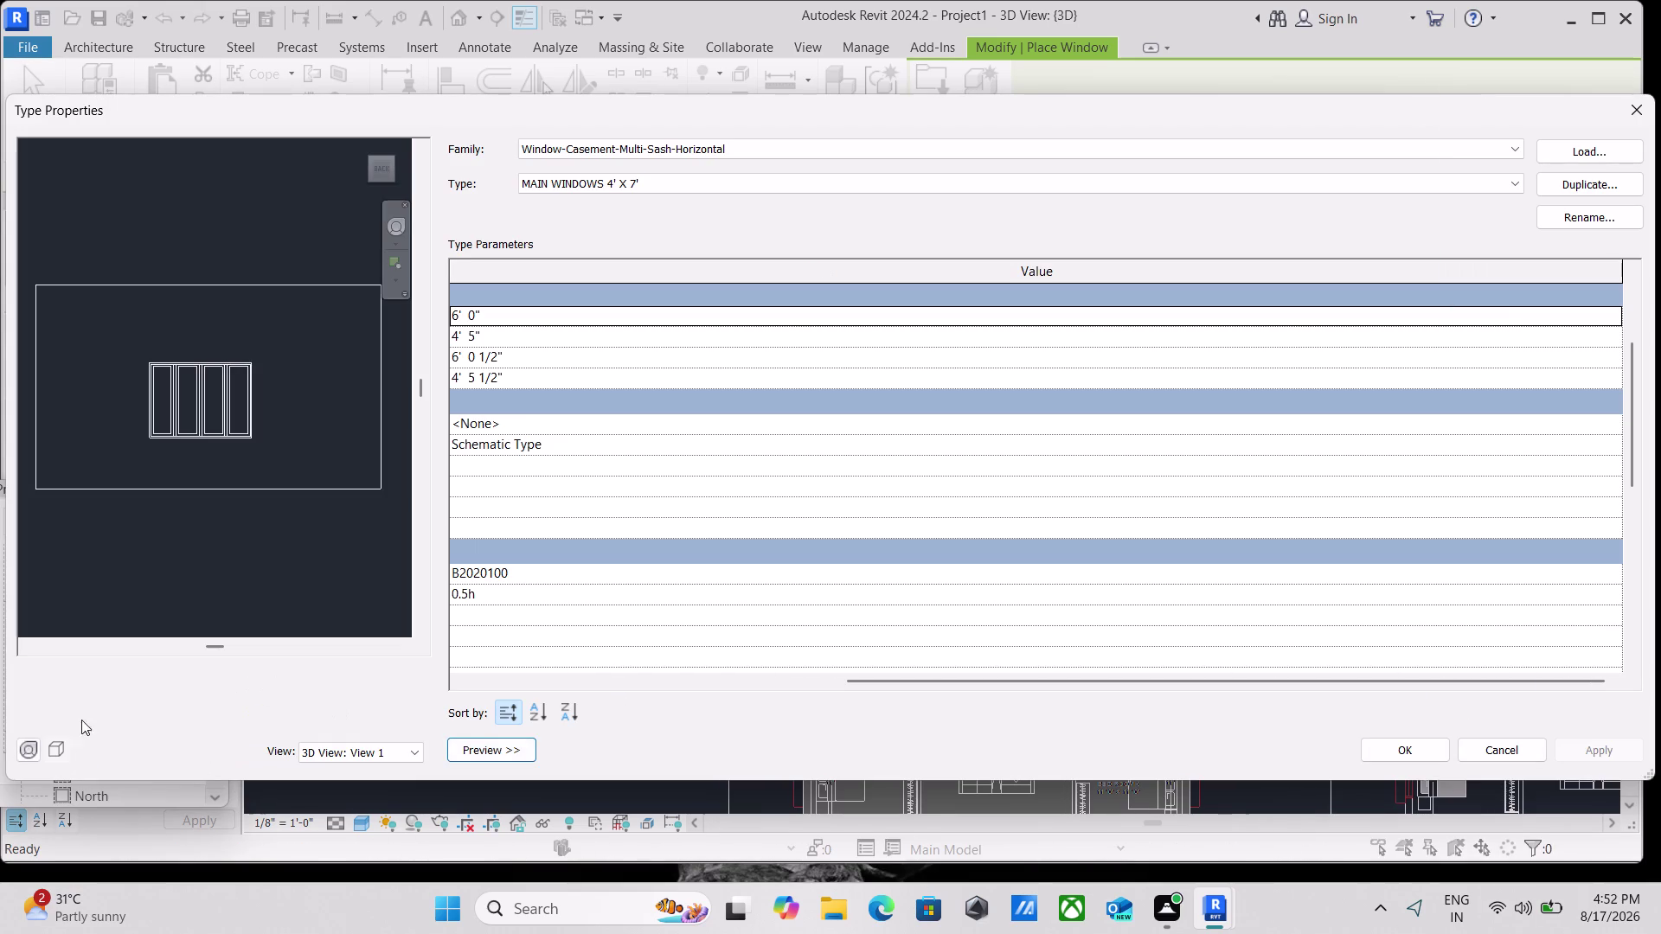
Change the type's 6' 0" width to 4' 0", then apply and accept.
scroll(up, 3)
click(525, 313)
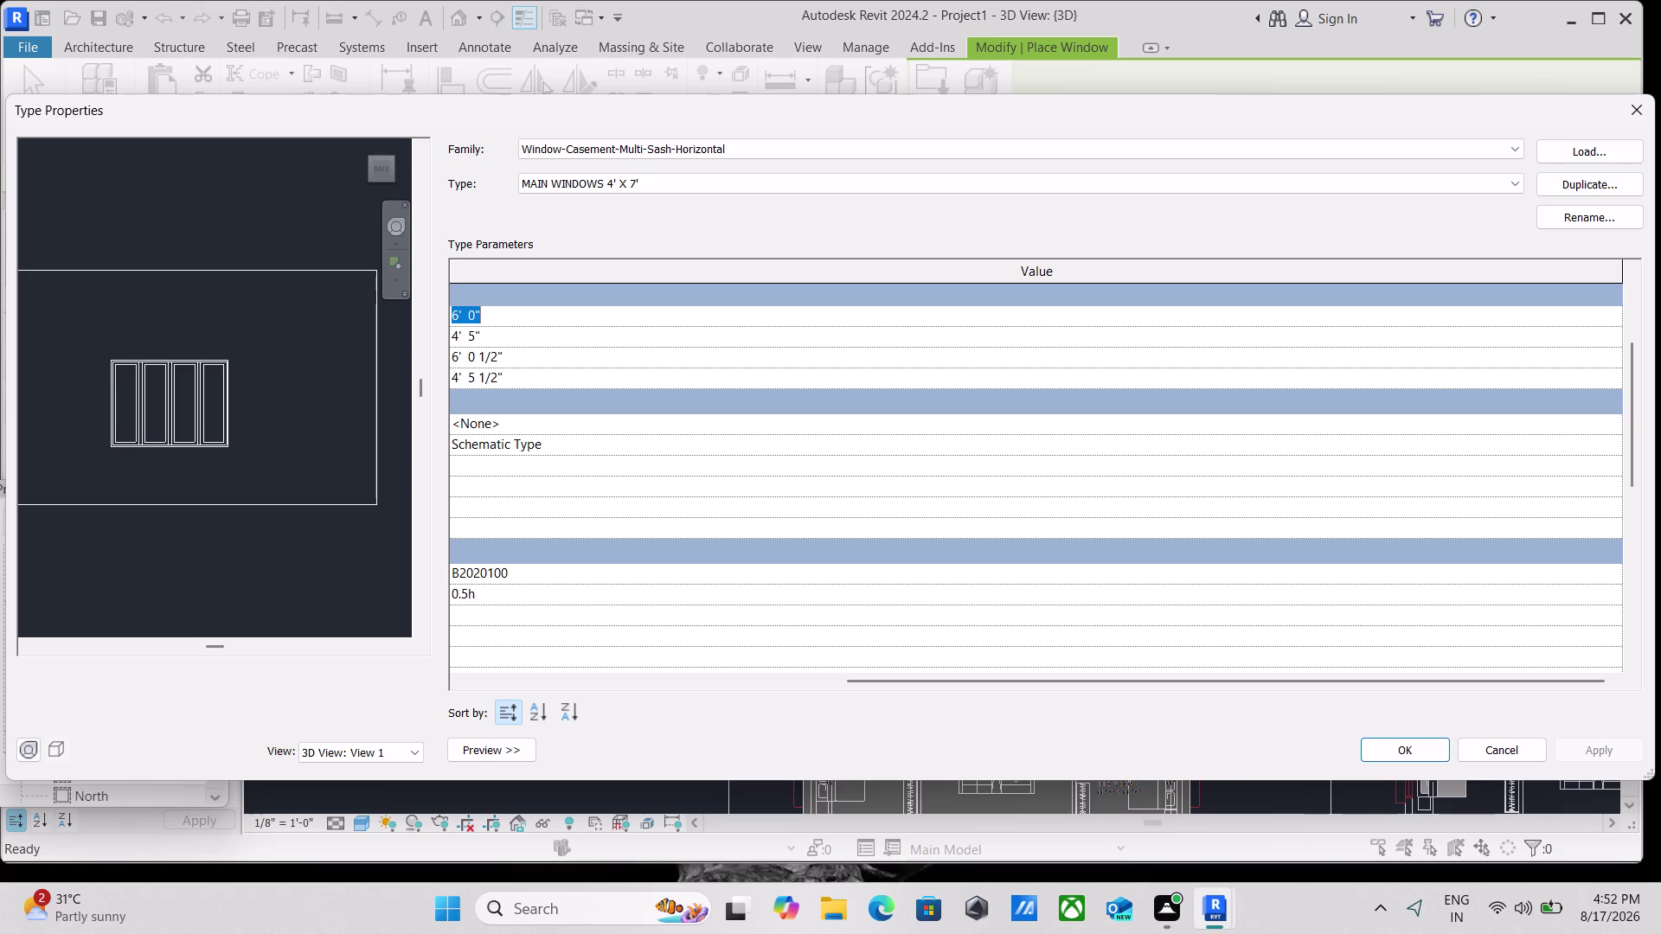
text(4')
click(530, 338)
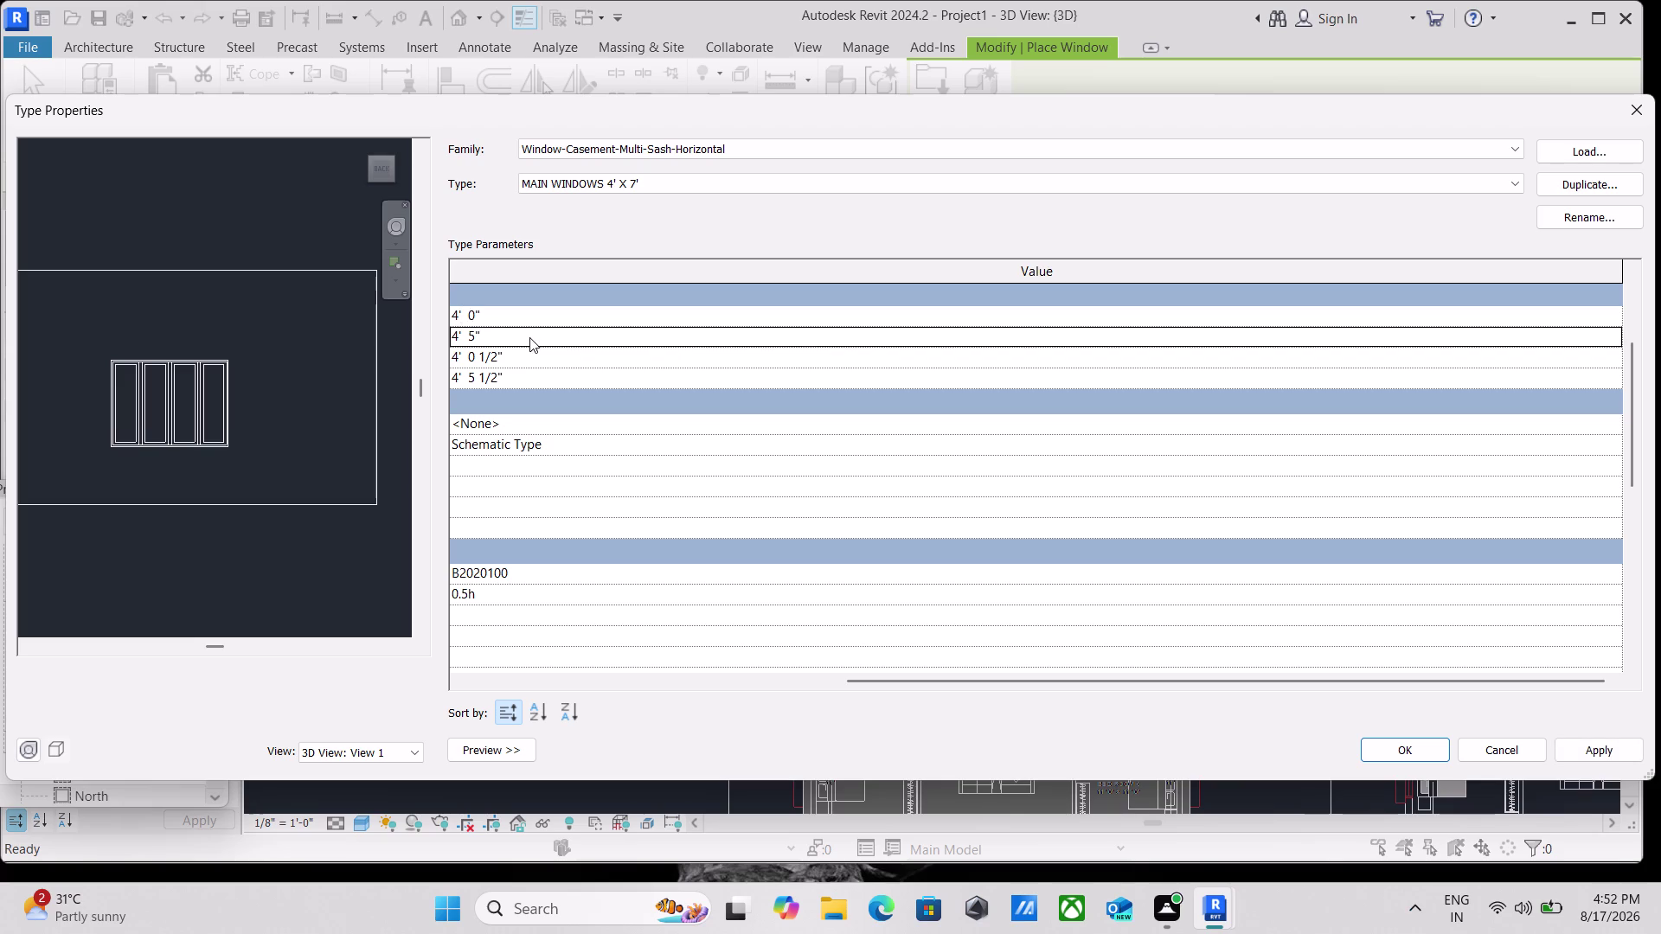
click(540, 333)
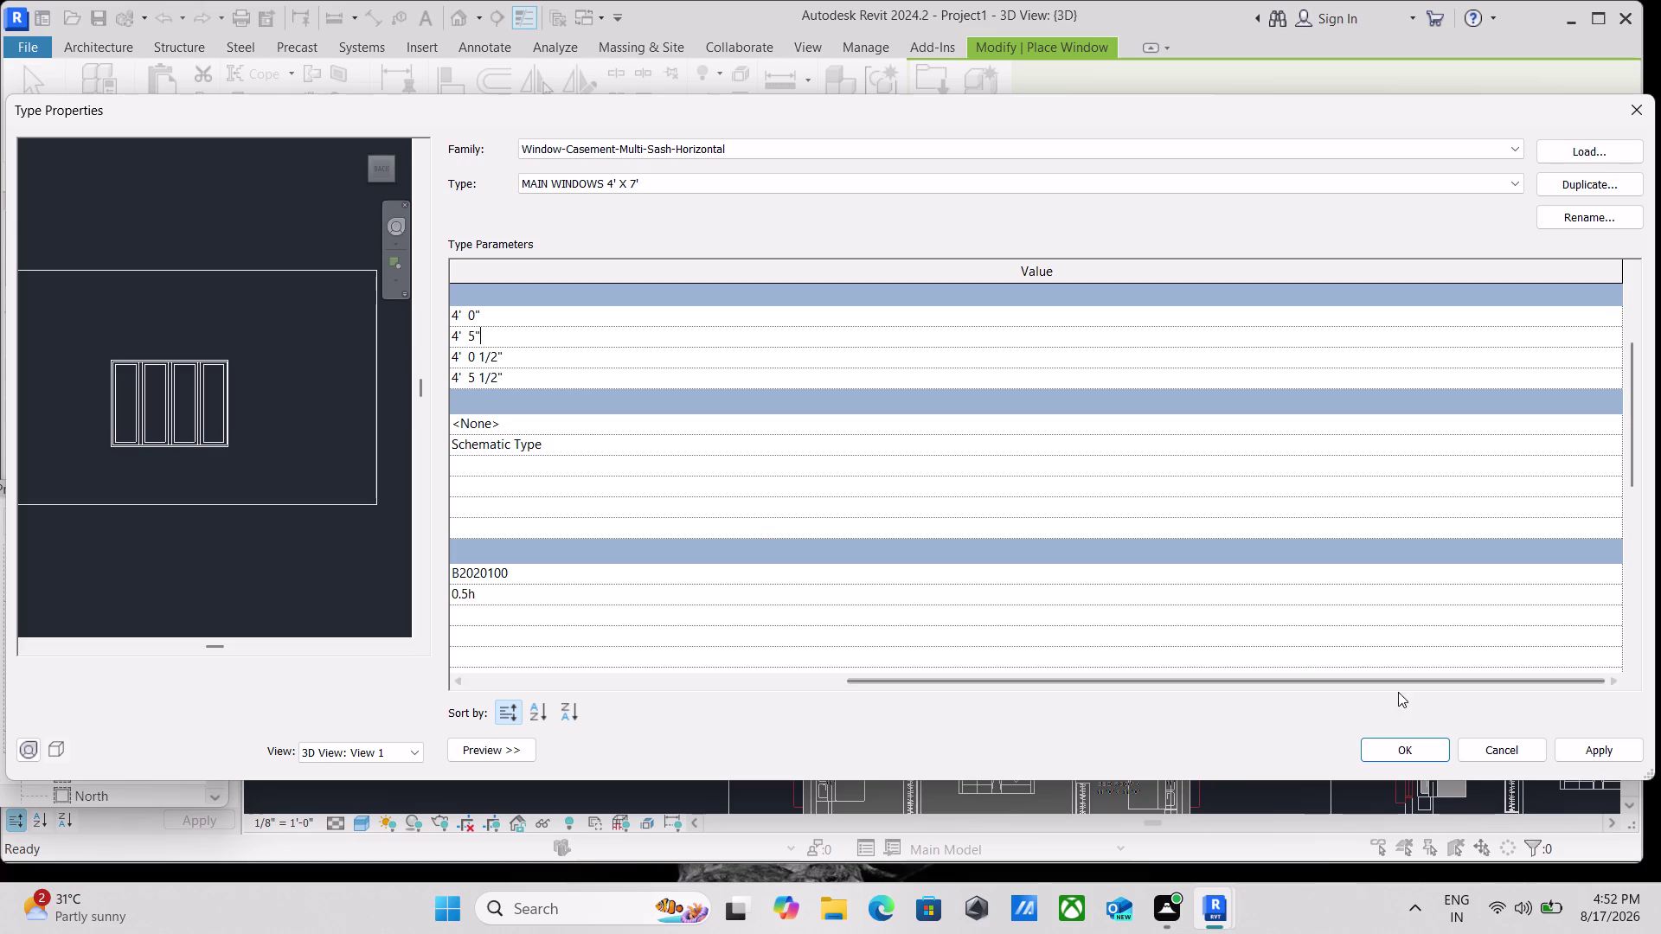
click(1603, 753)
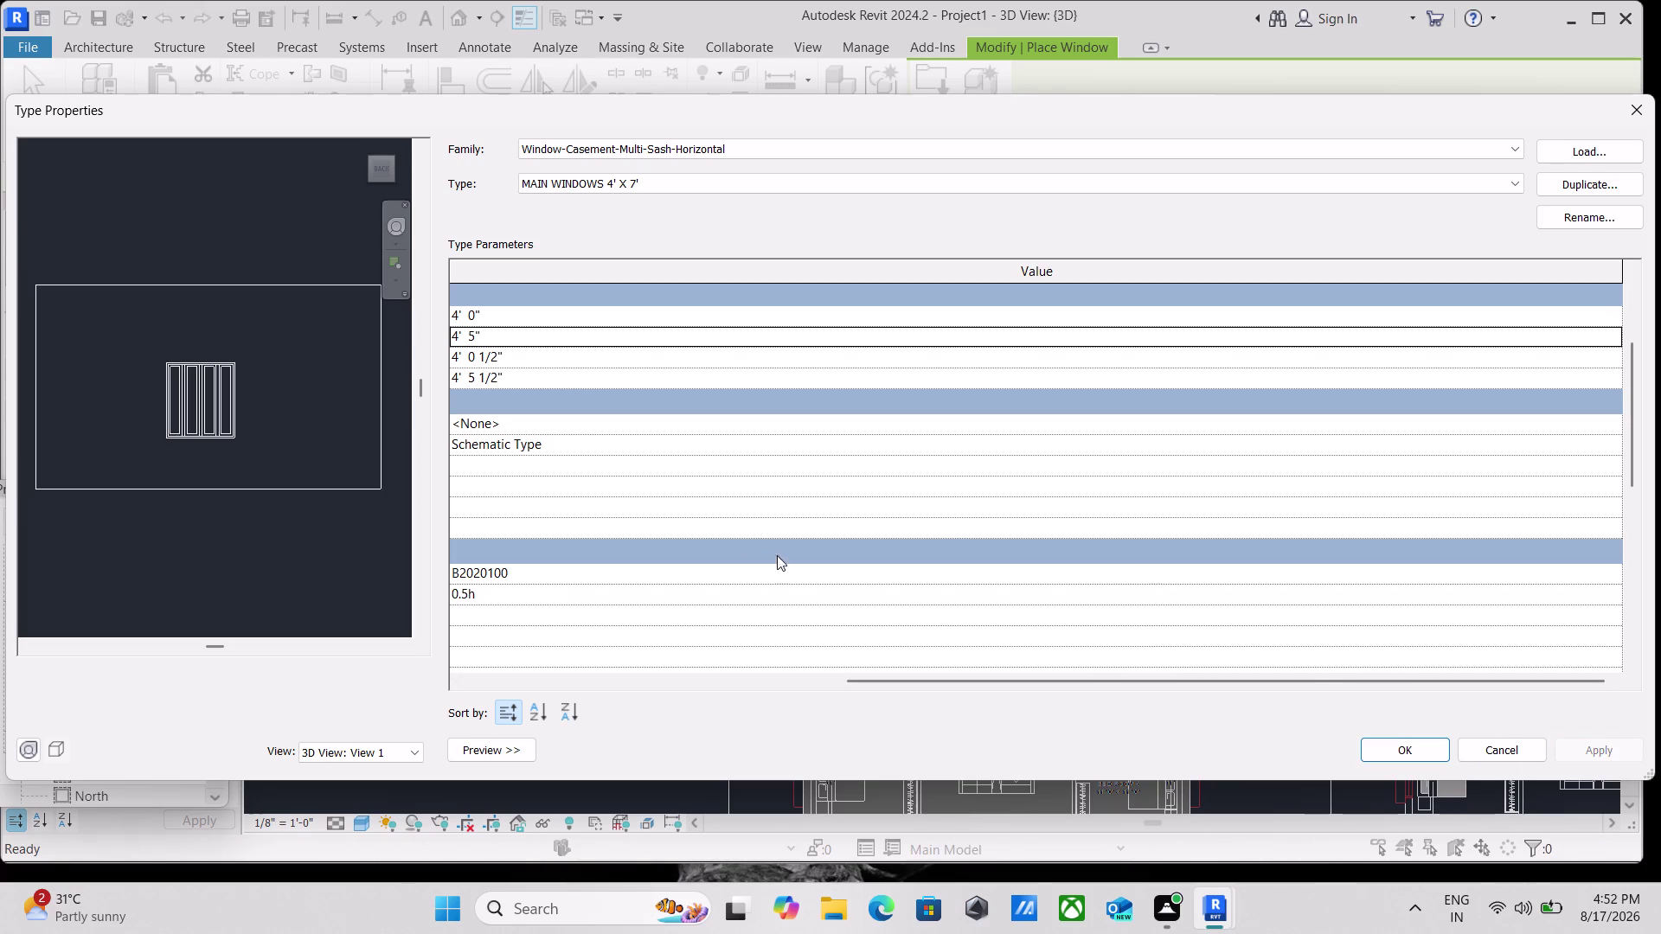
click(1415, 754)
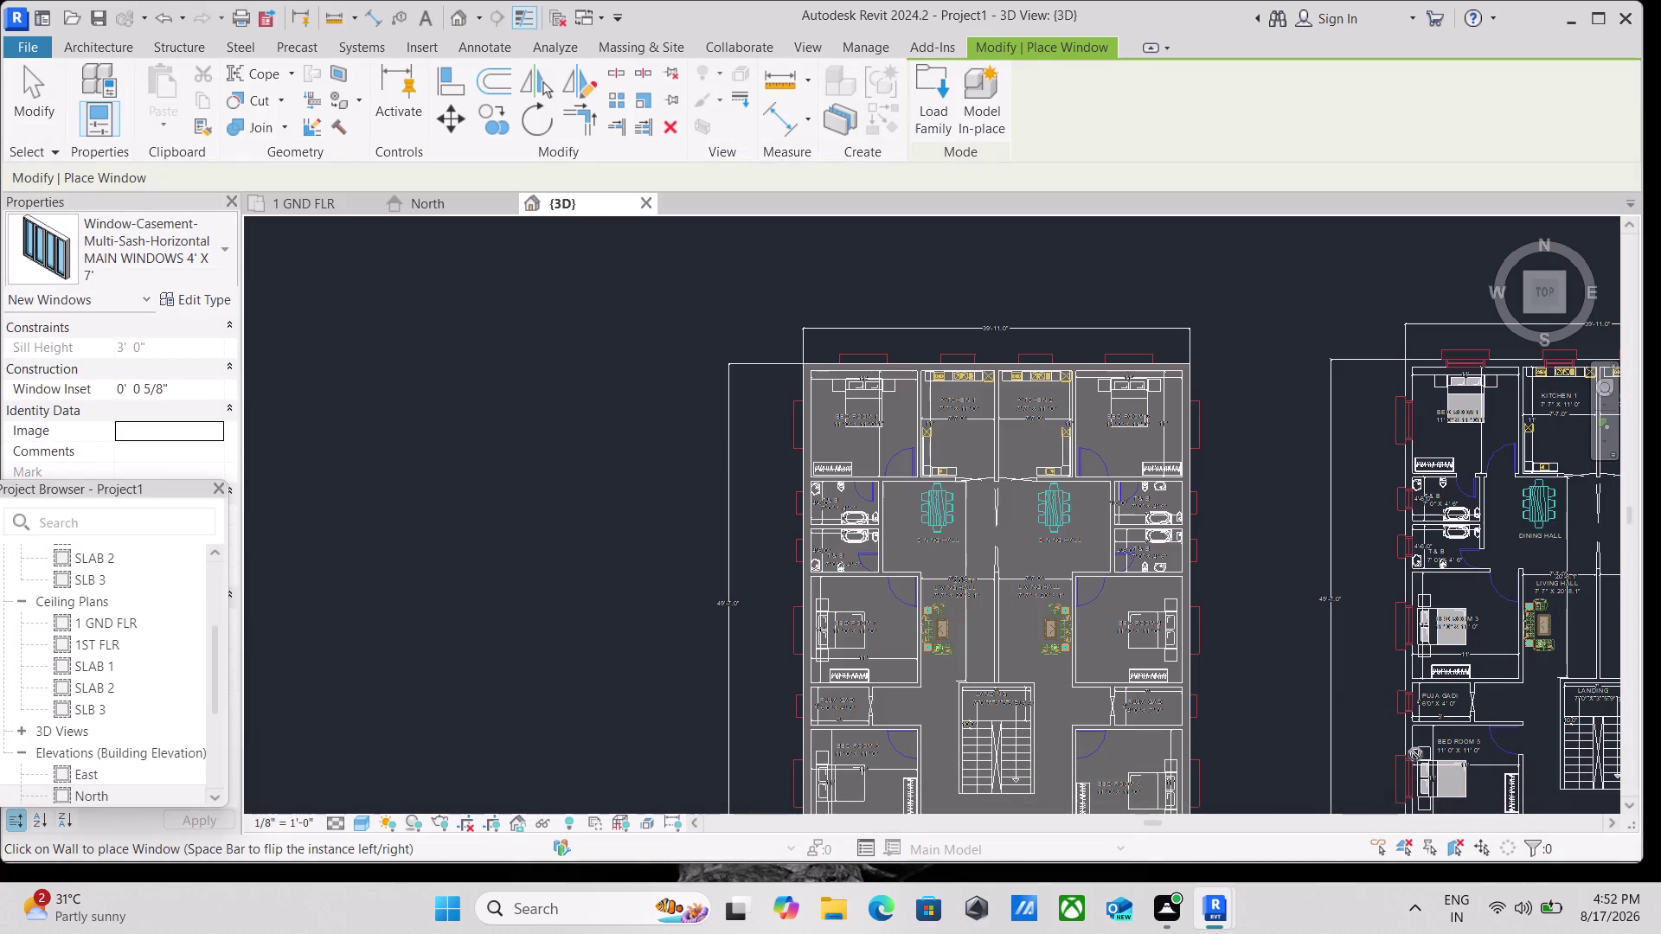
Switch to the 1 GND FLR plan view.
scroll(down, 3)
scroll(down, 3)
middle_drag(477, 428, 451, 315)
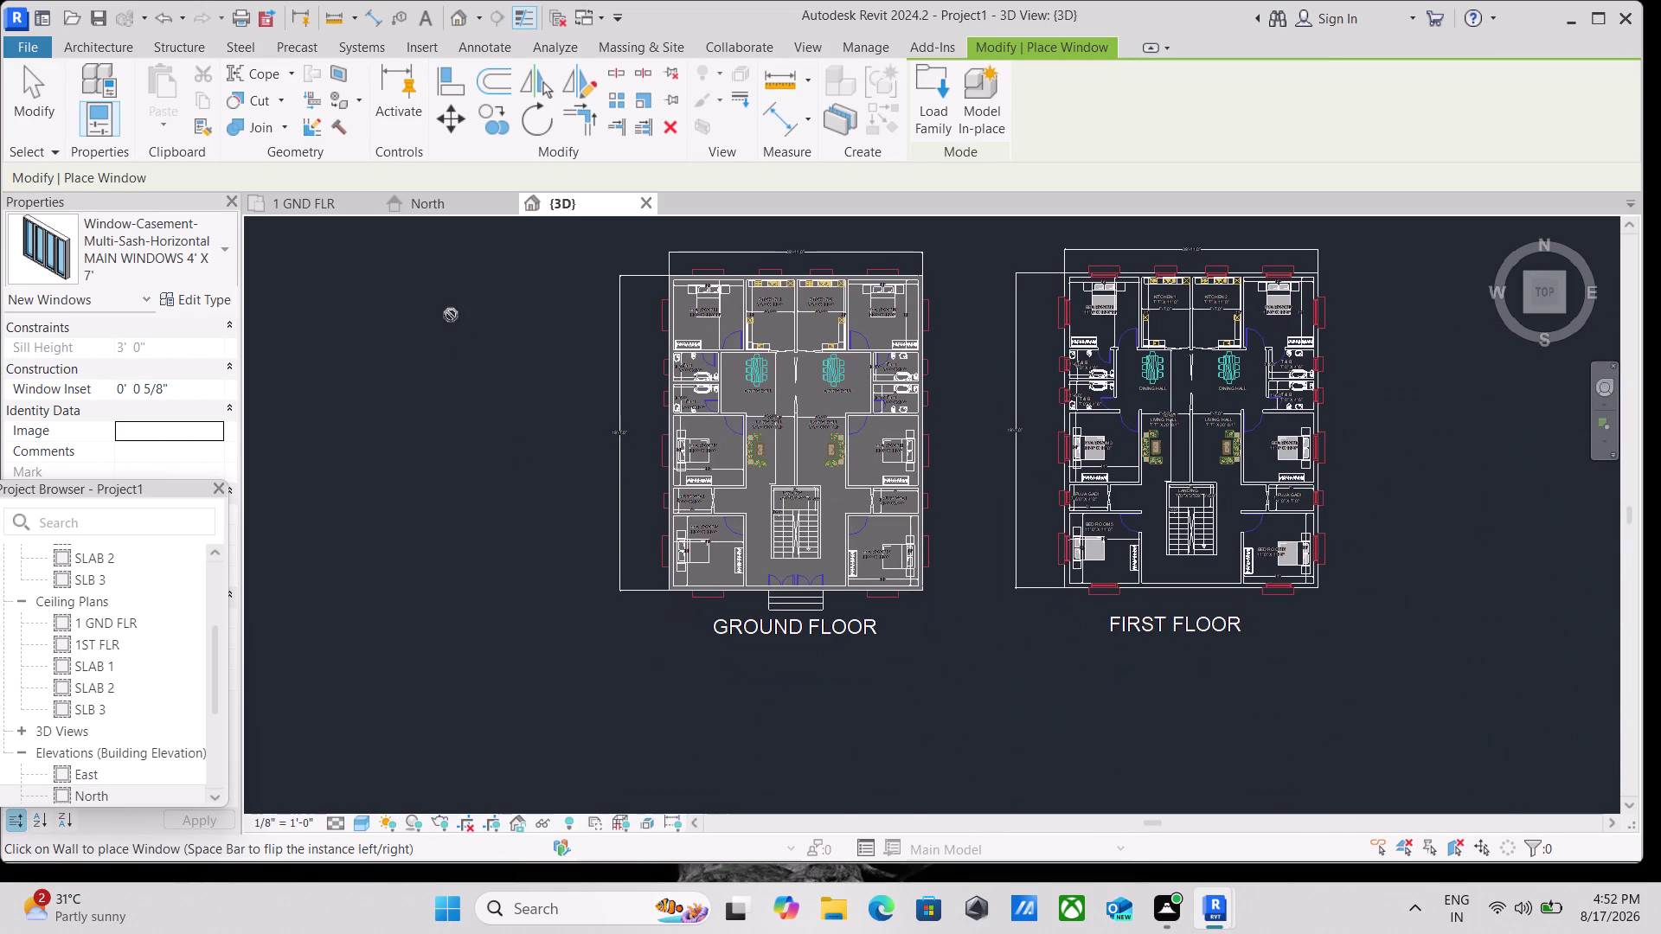
click(297, 192)
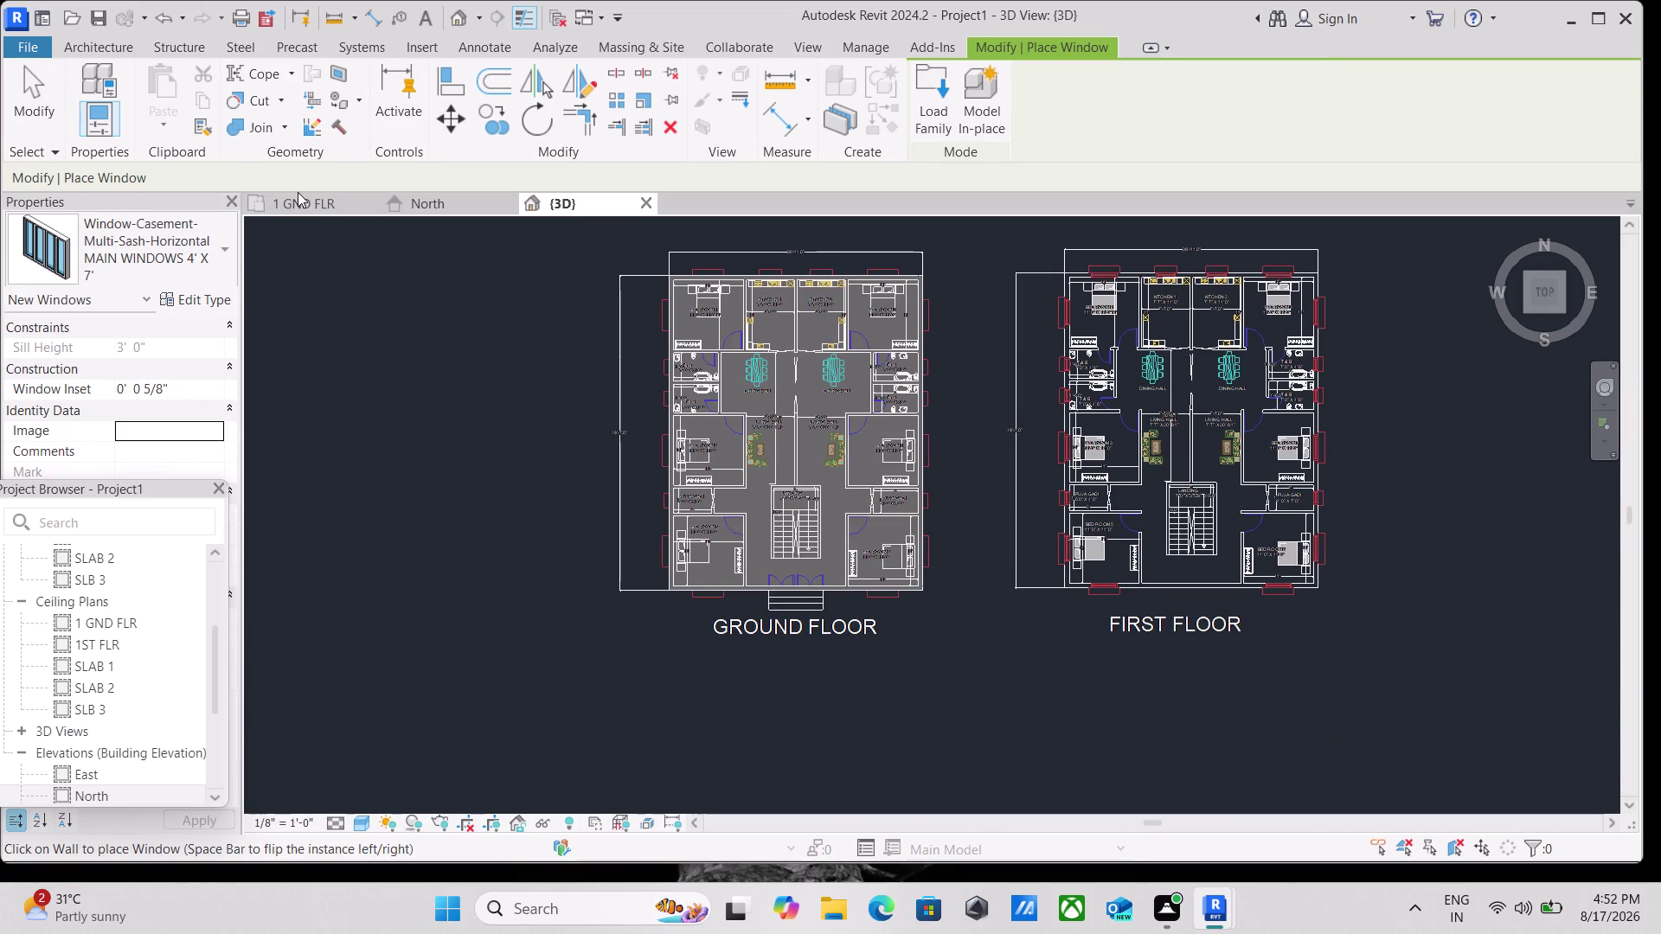
click(297, 200)
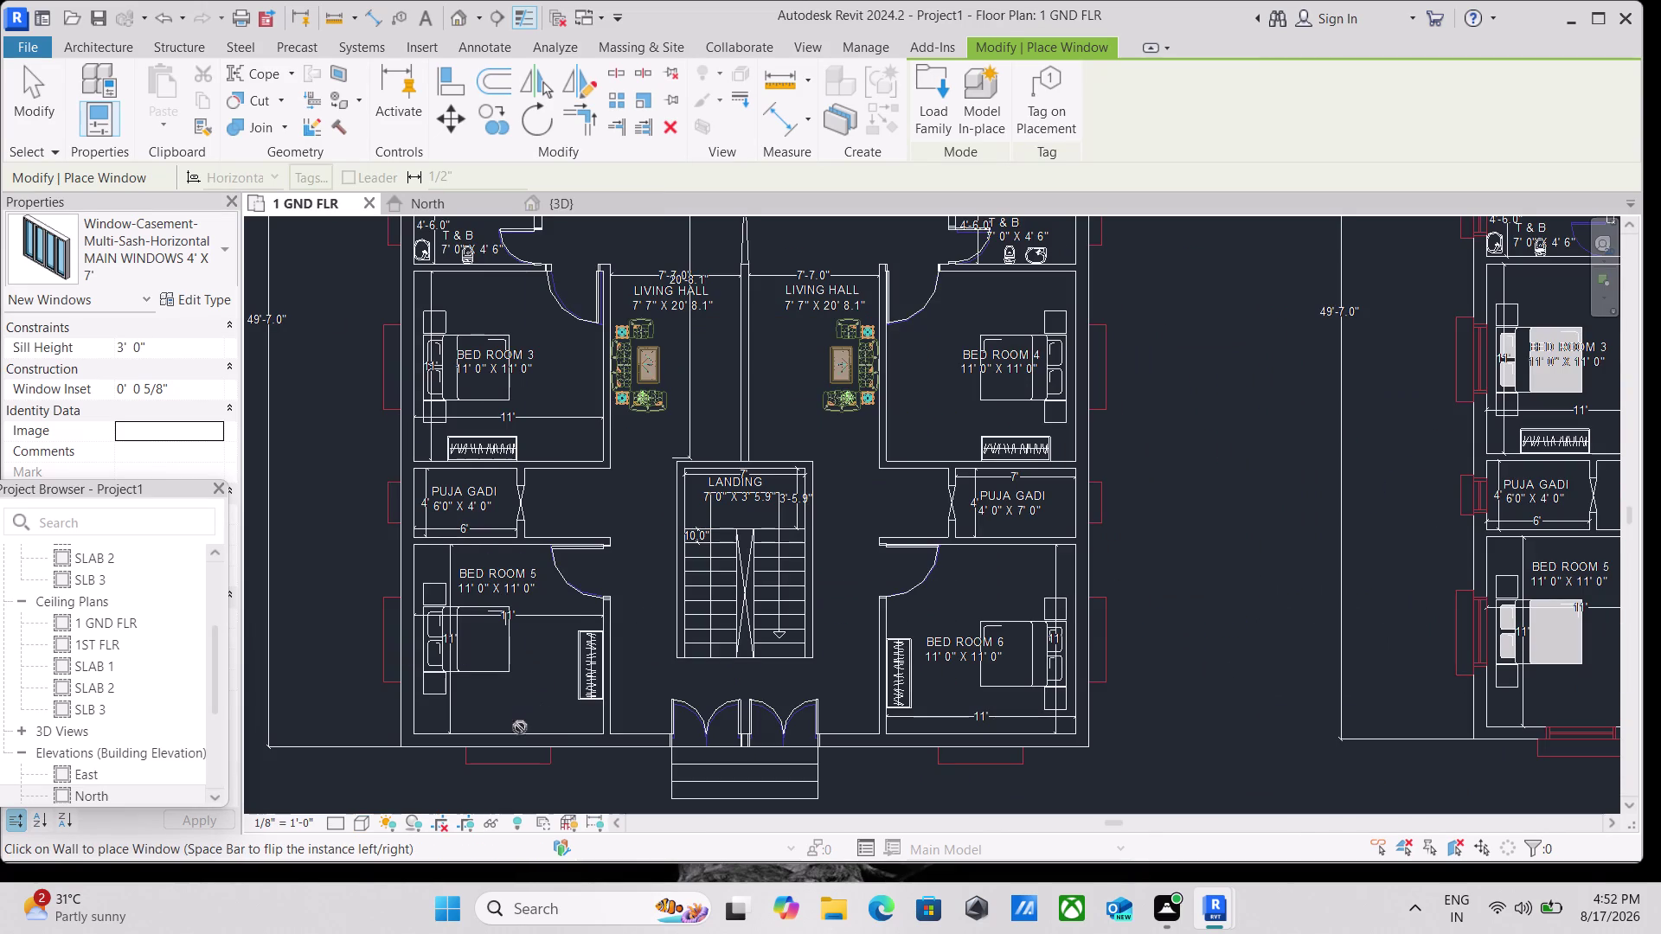
Place windows in the bottom walls of Bed Room 5 and Bed Room 6.
scroll(up, 3)
scroll(up, 3)
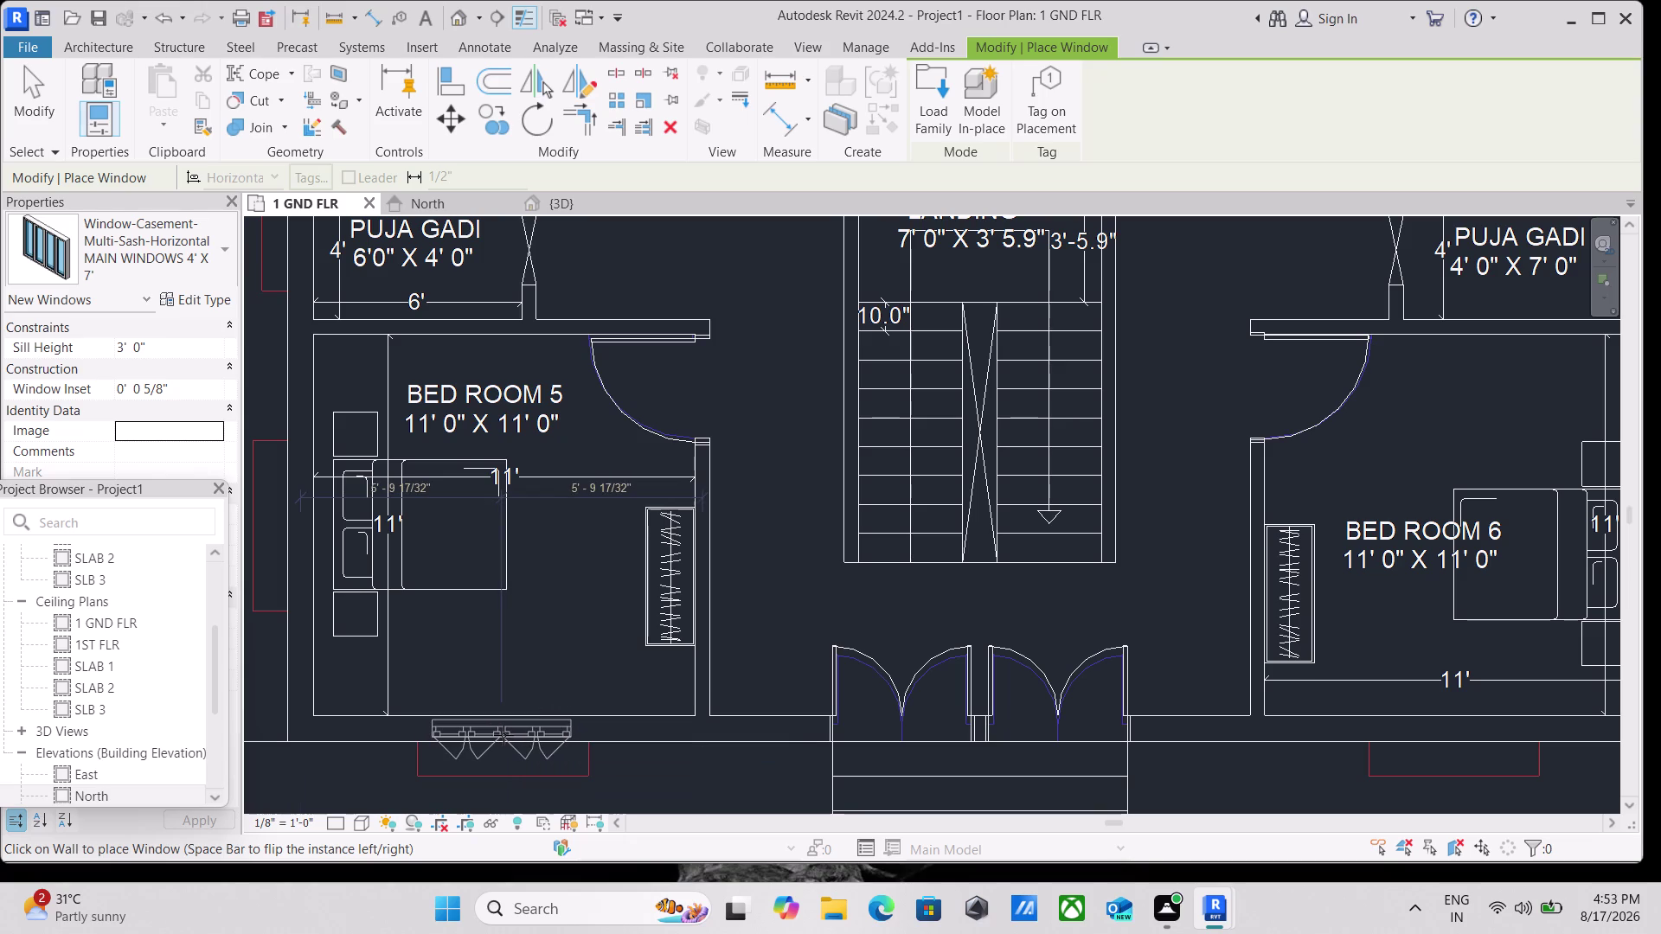
scroll(up, 3)
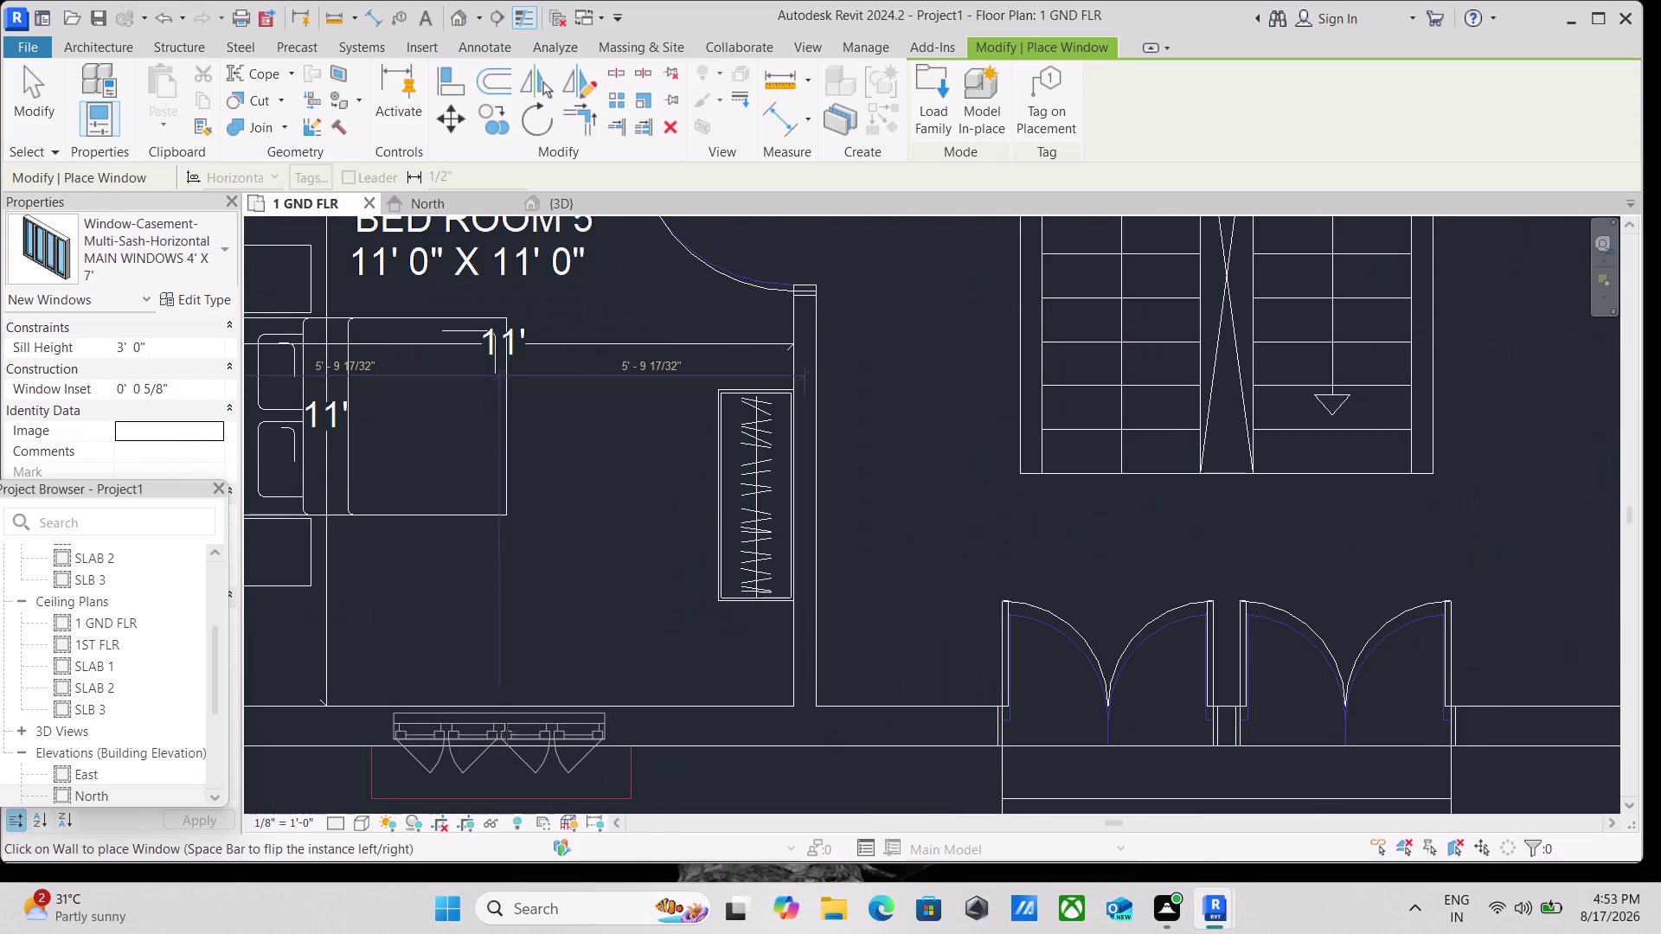
scroll(down, 3)
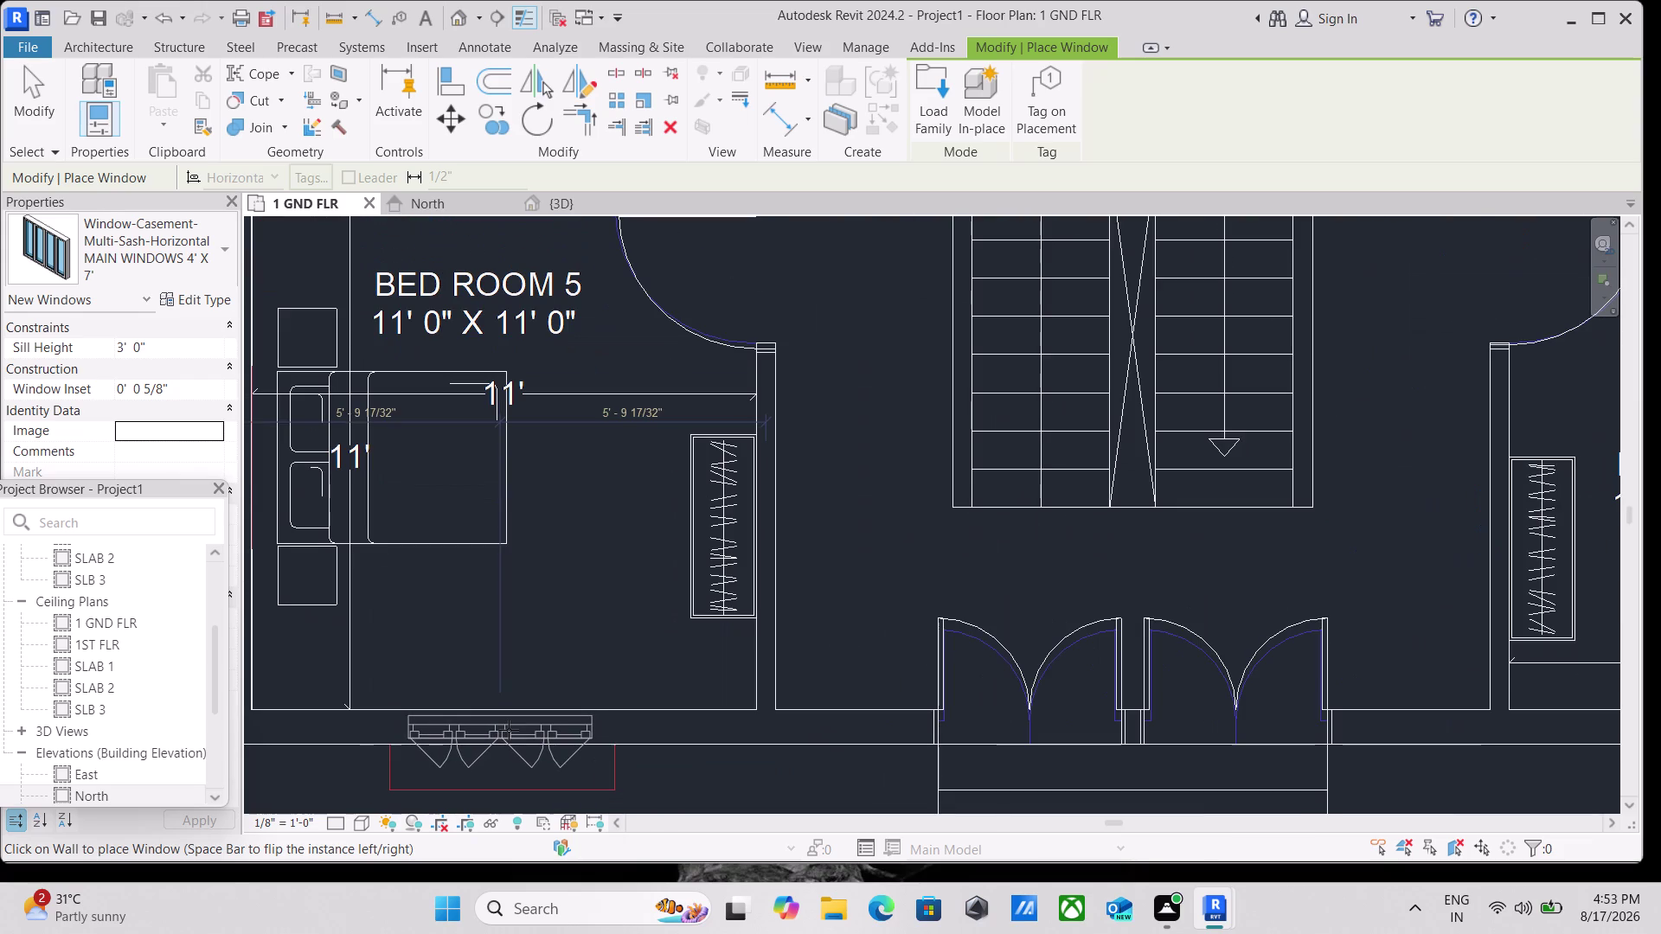
click(508, 730)
scroll(down, 3)
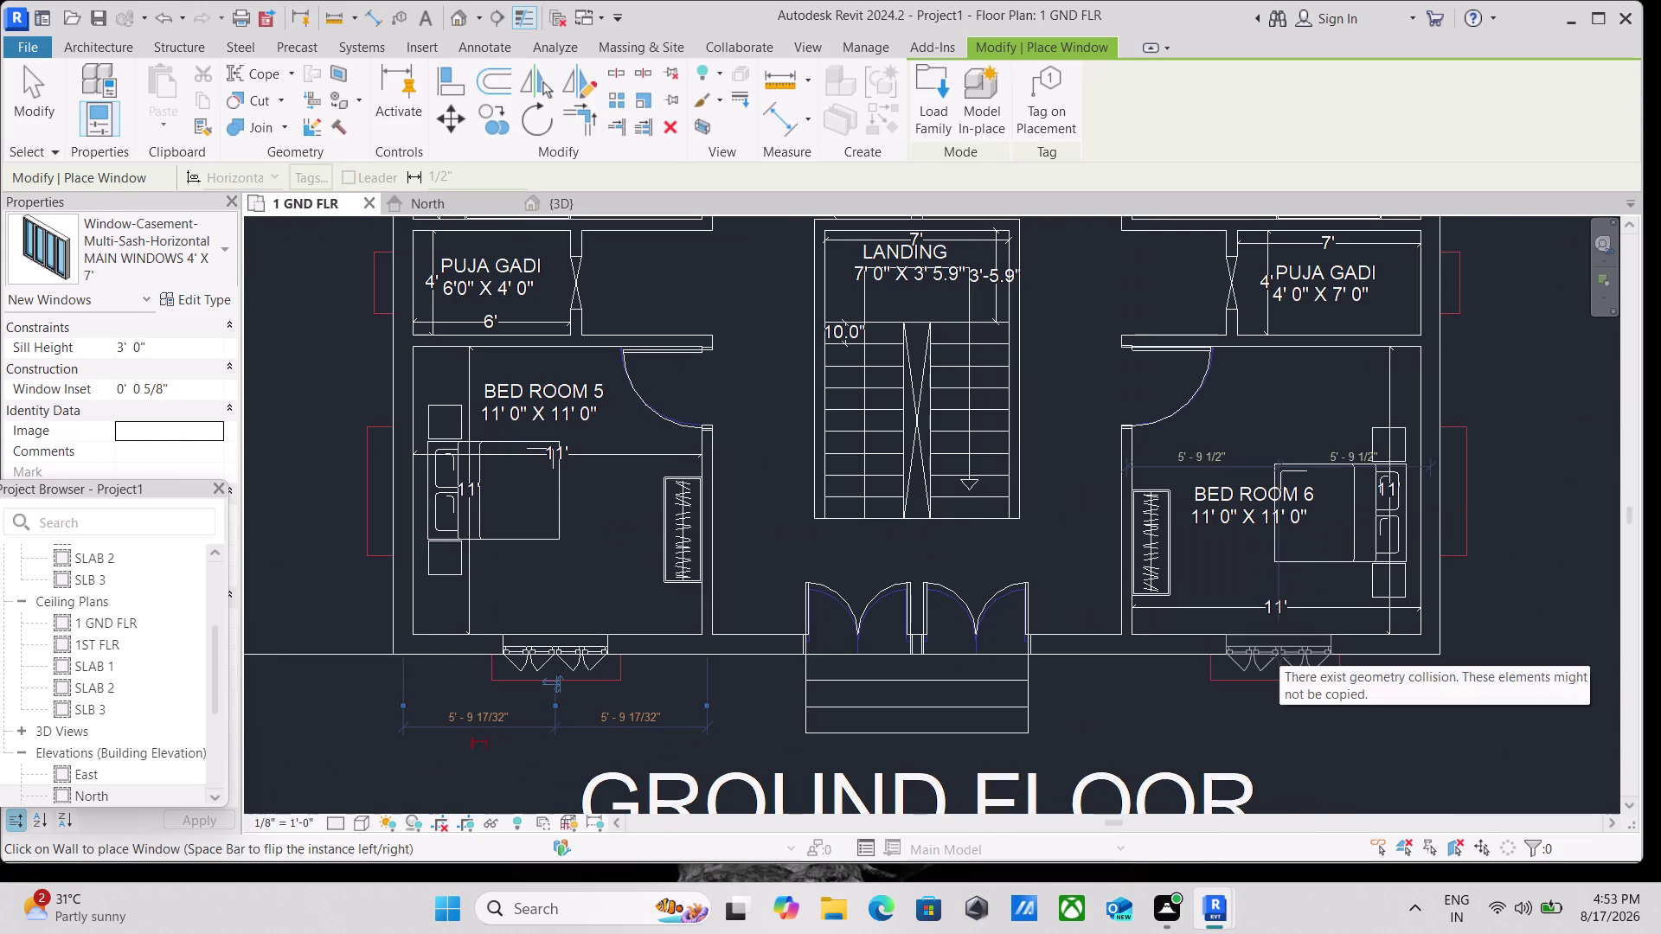
click(1280, 657)
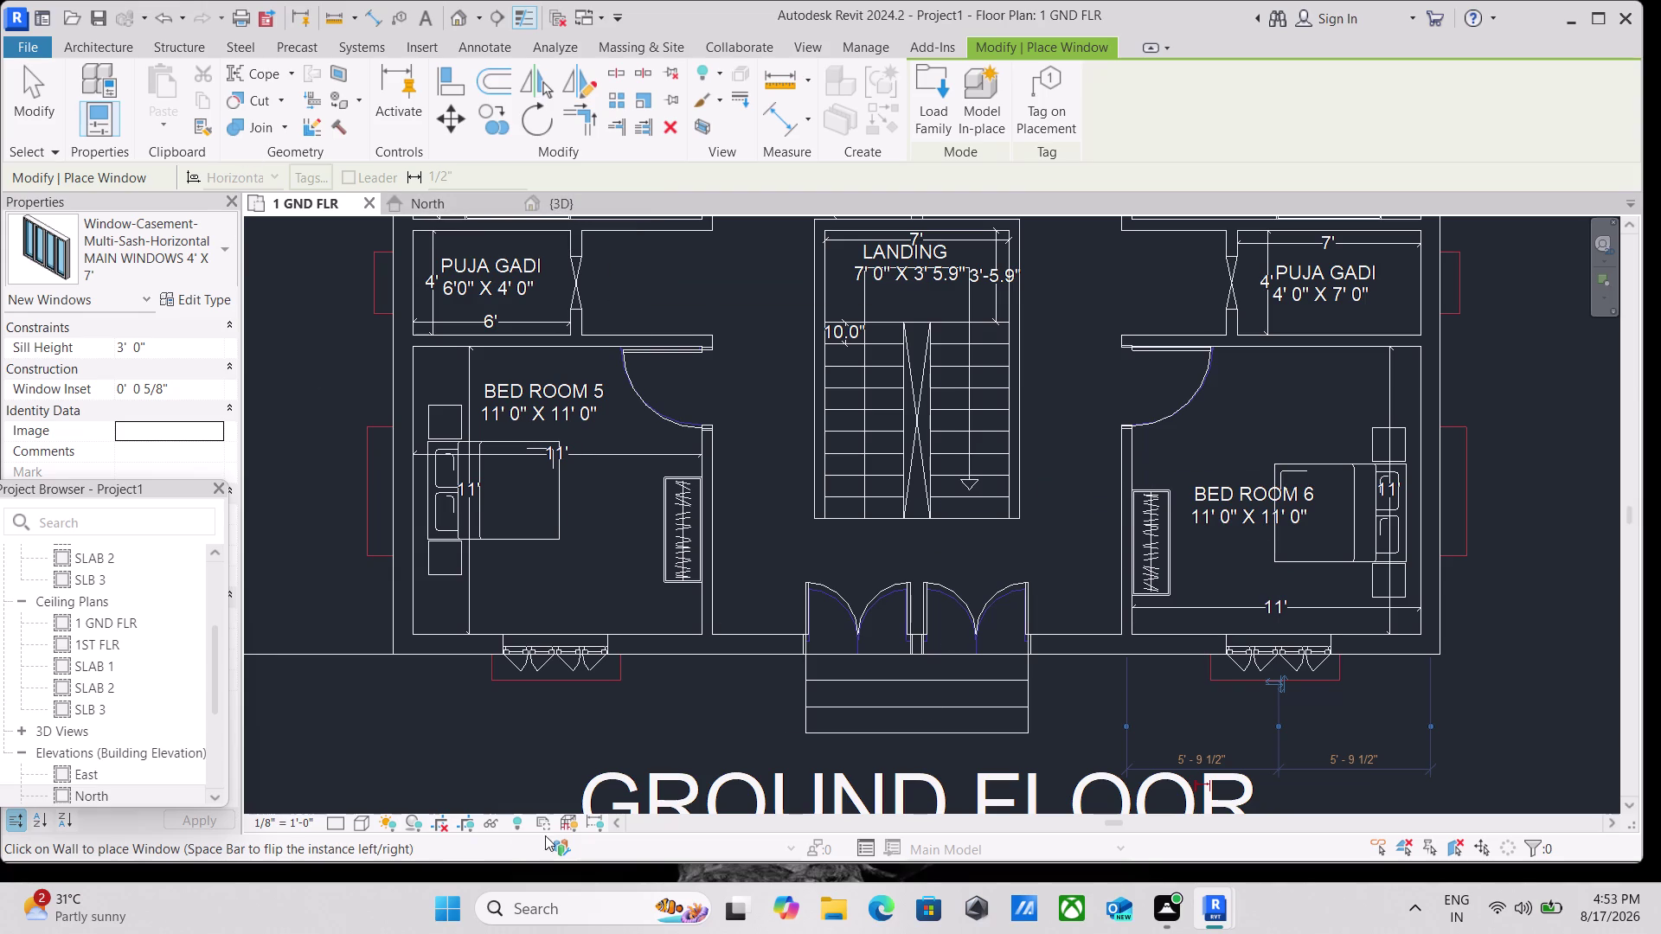
Change the plan's visual style from the view control bar.
click(355, 825)
click(391, 688)
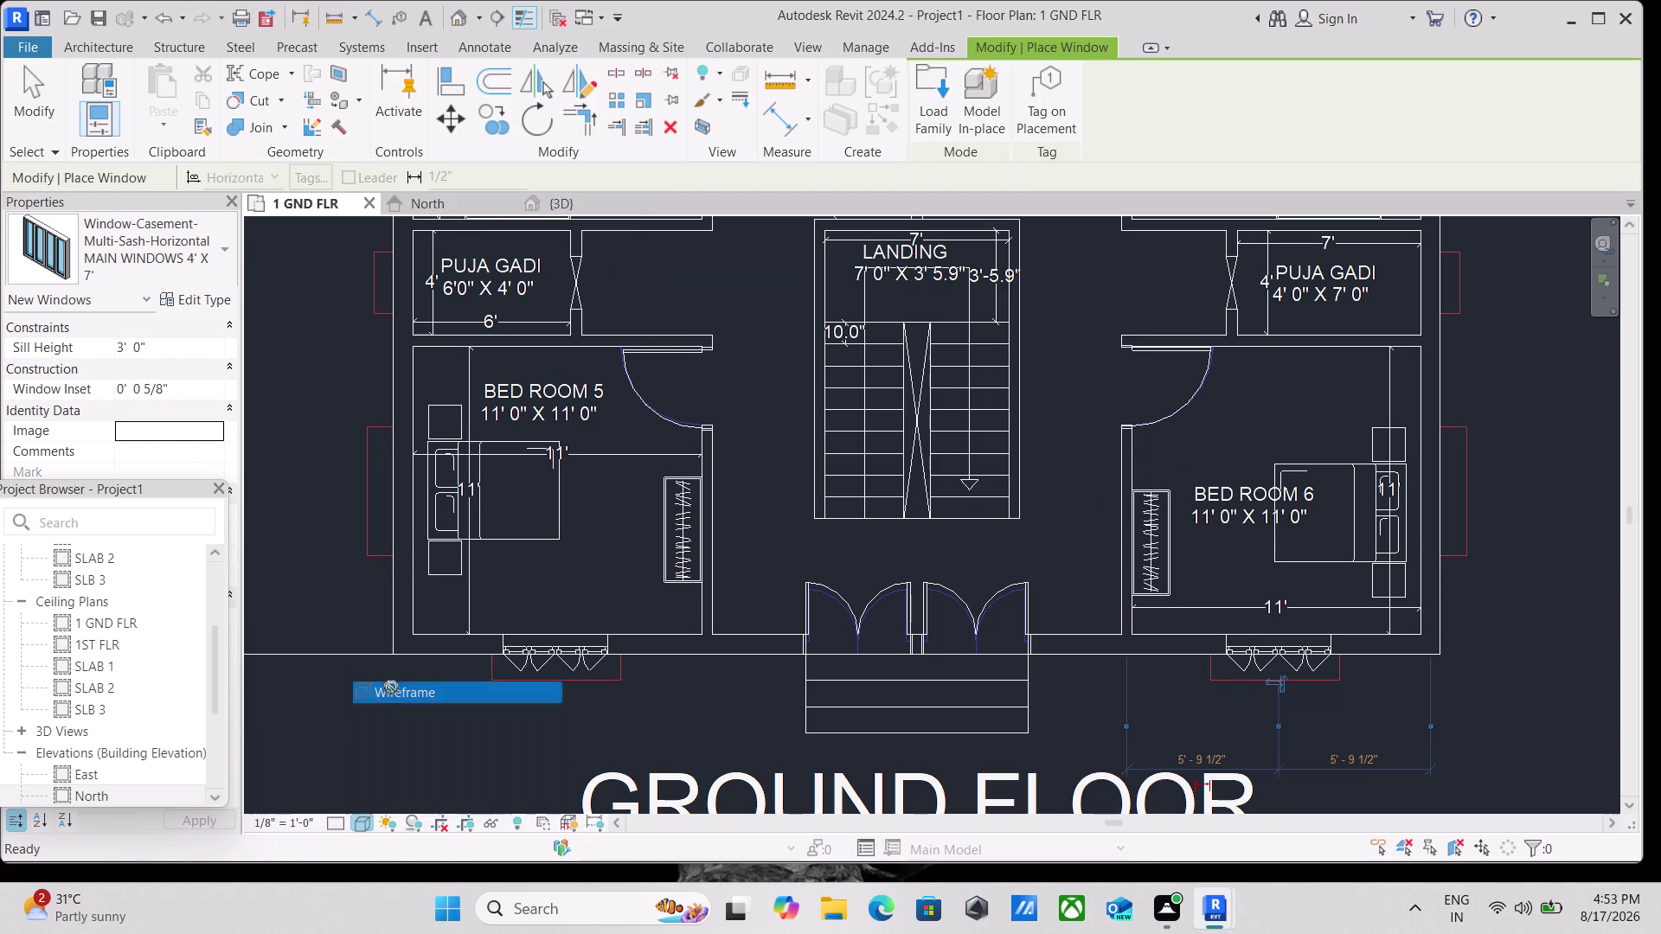
scroll(up, 3)
scroll(up, 3)
scroll(down, 3)
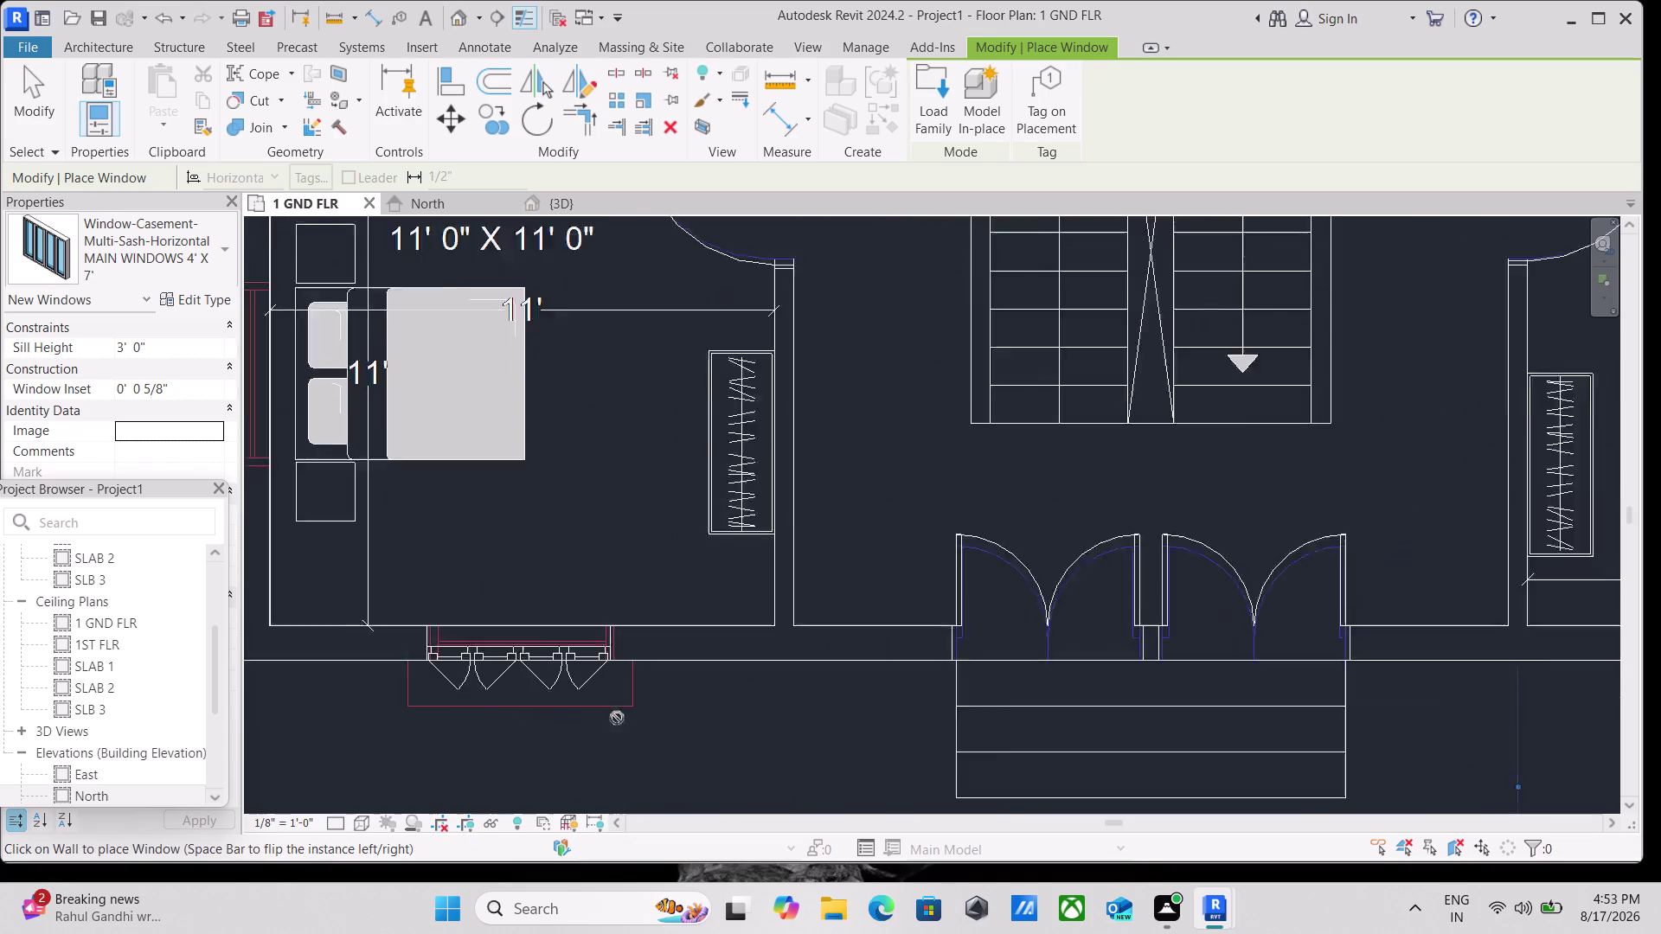
scroll(down, 3)
scroll(down, 3)
scroll(up, 3)
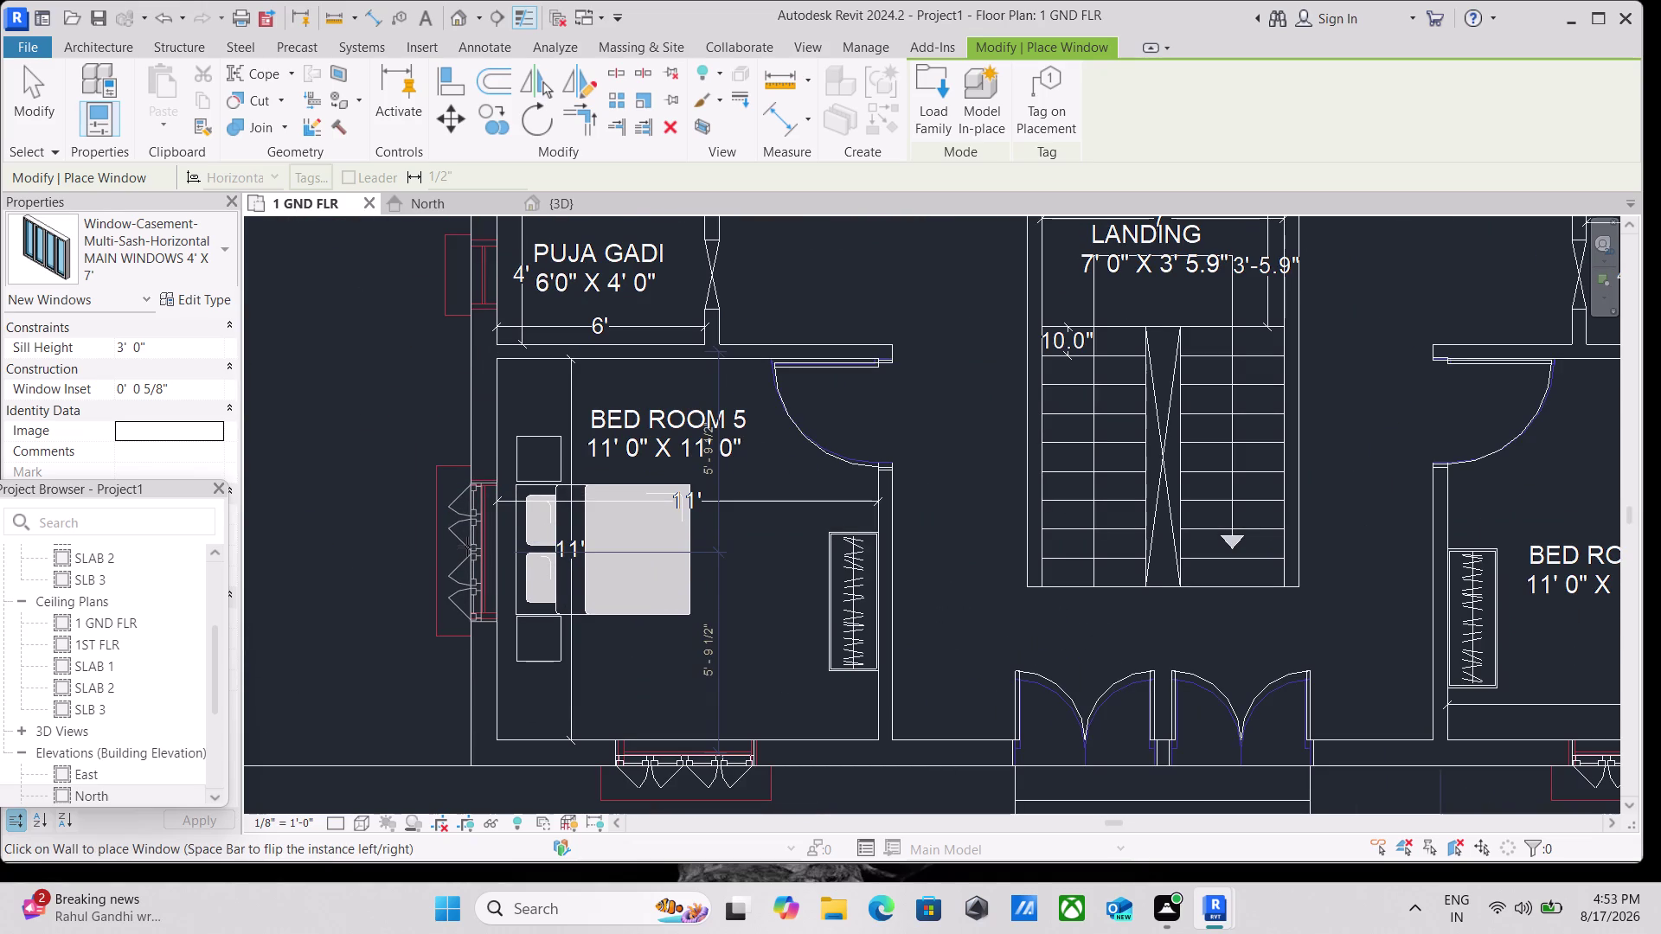
Place windows in the left walls of Bed Room 5 and Bed Room 3.
click(467, 543)
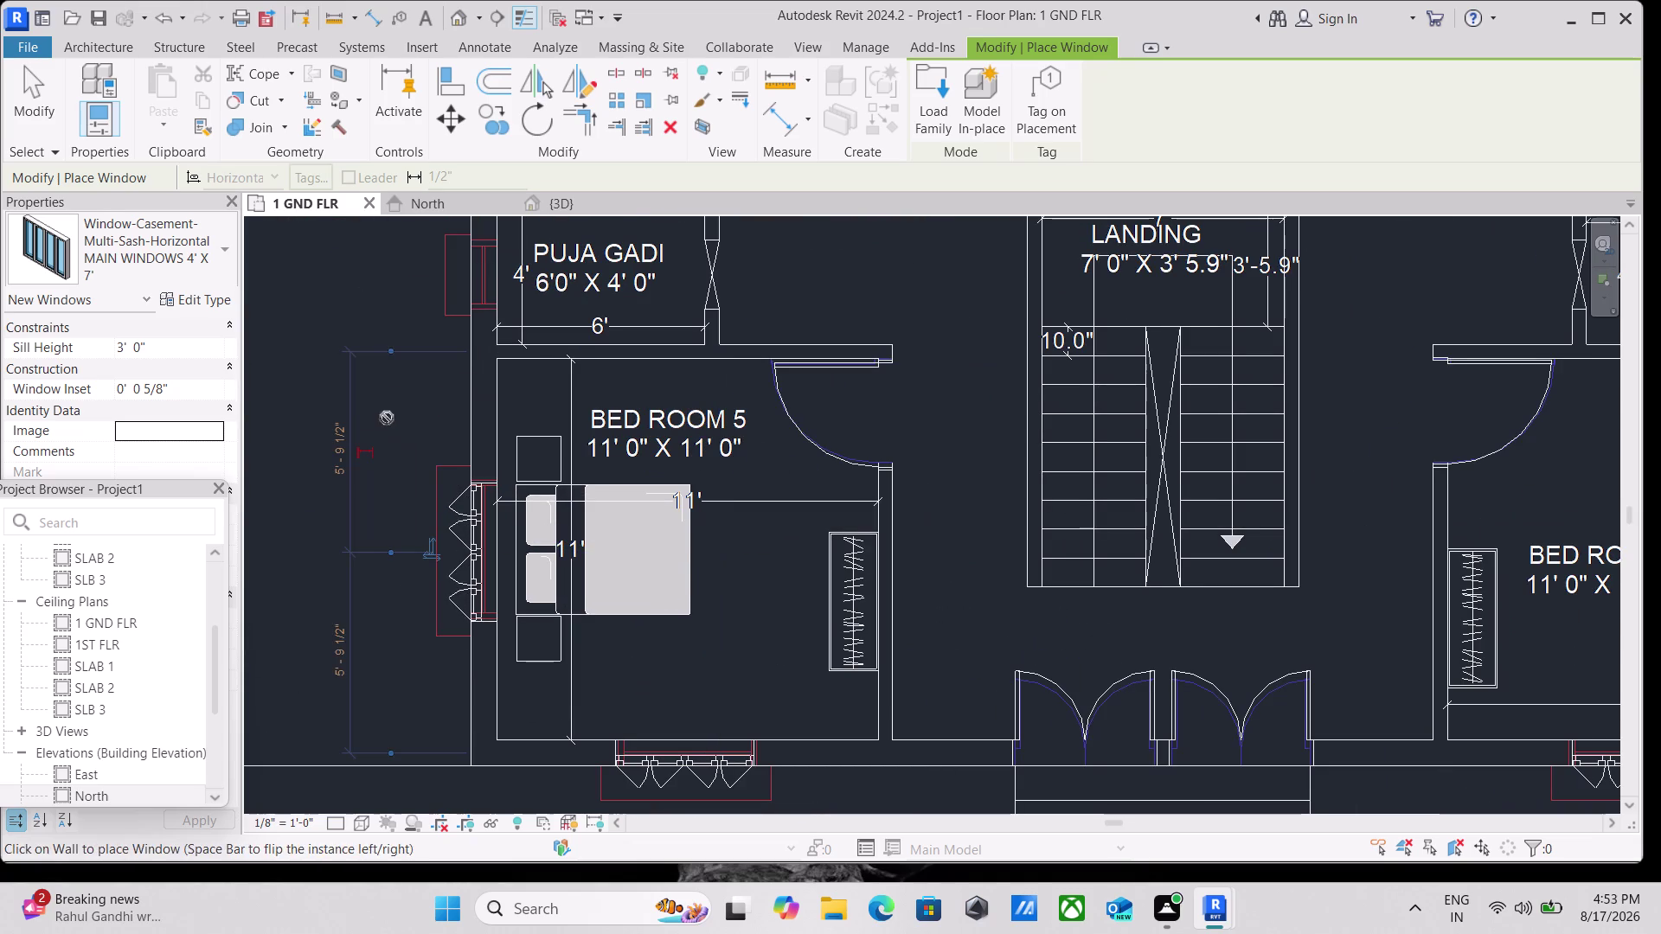
middle_drag(387, 418, 383, 647)
scroll(down, 3)
middle_drag(386, 402, 425, 669)
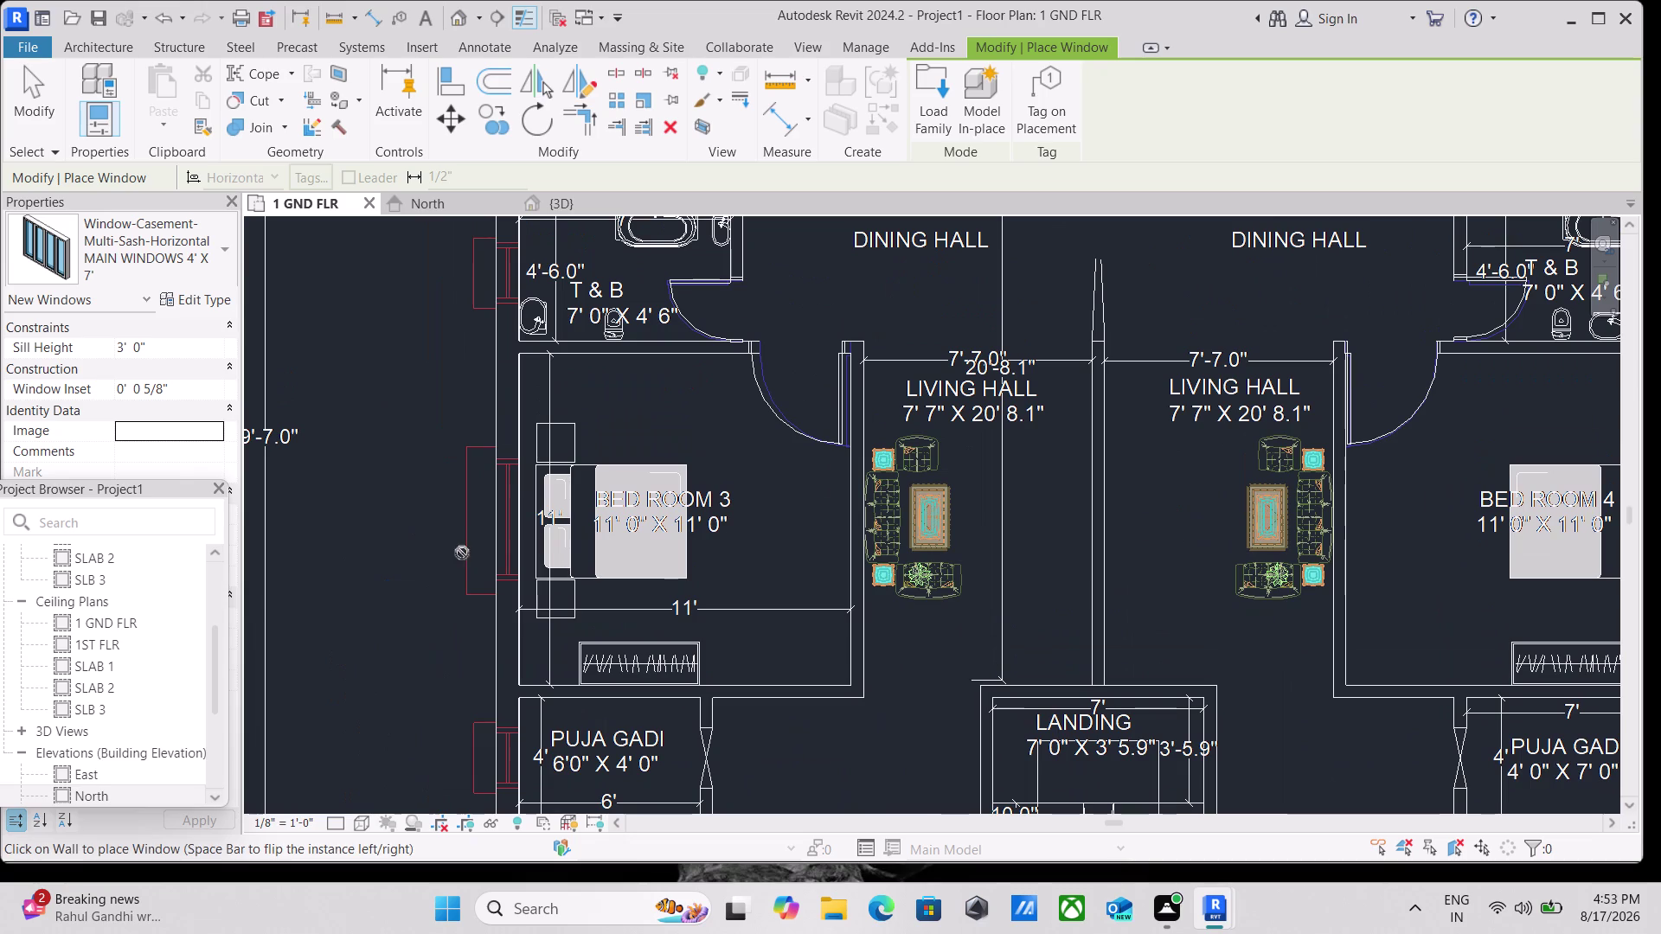
click(494, 518)
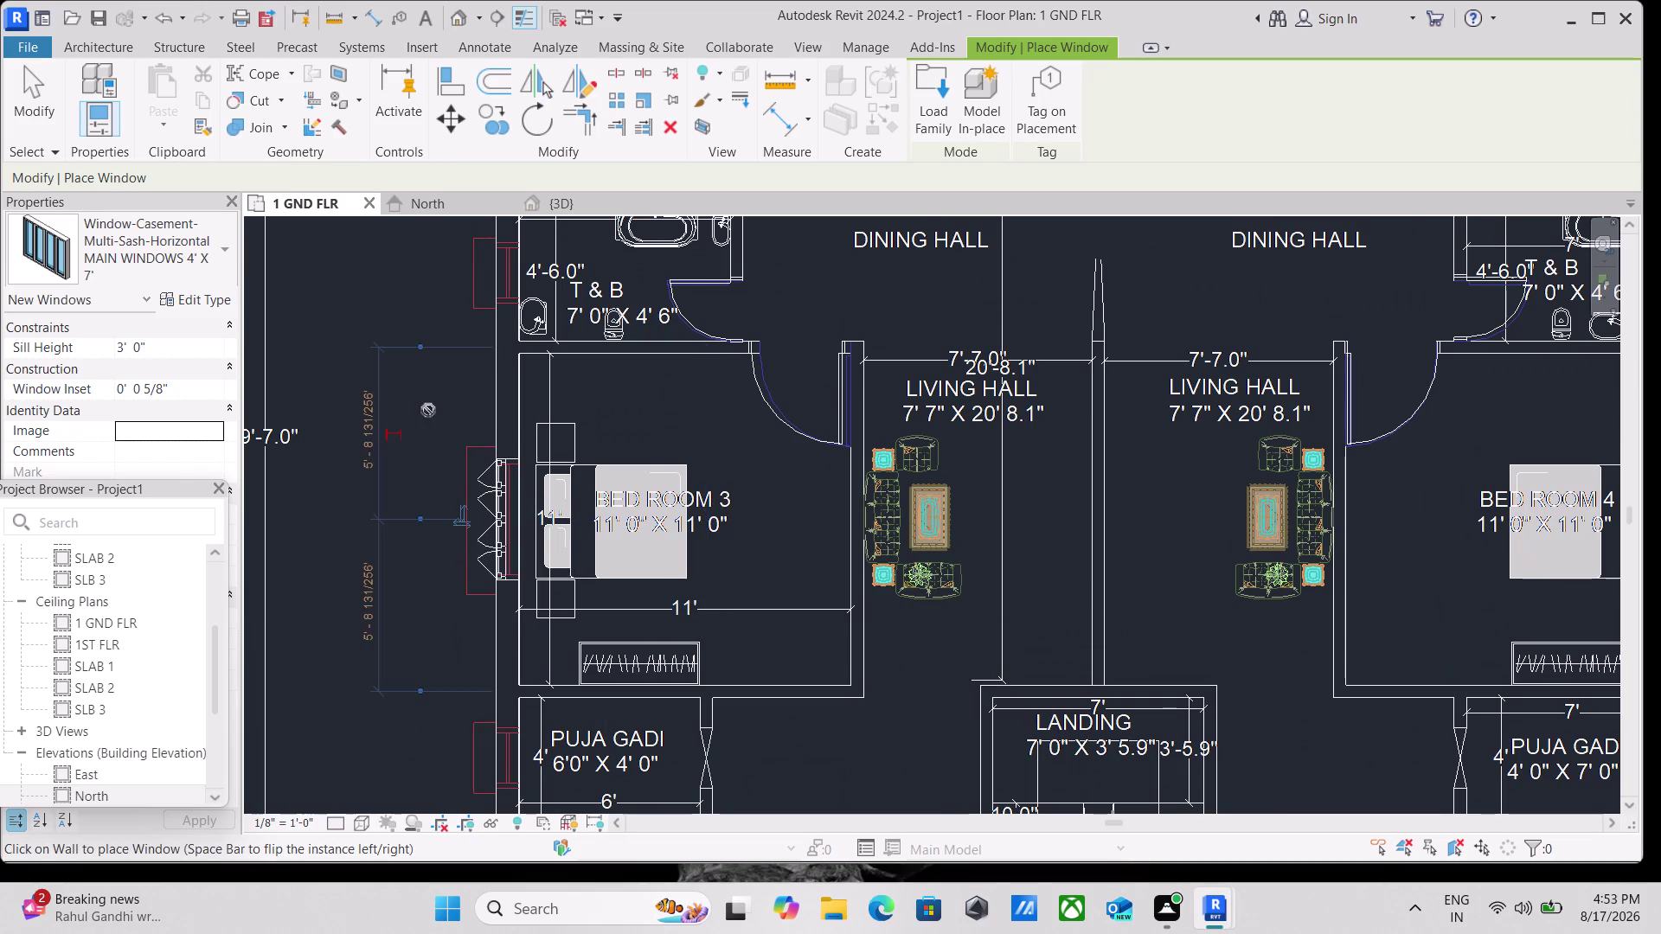
middle_drag(409, 387, 388, 609)
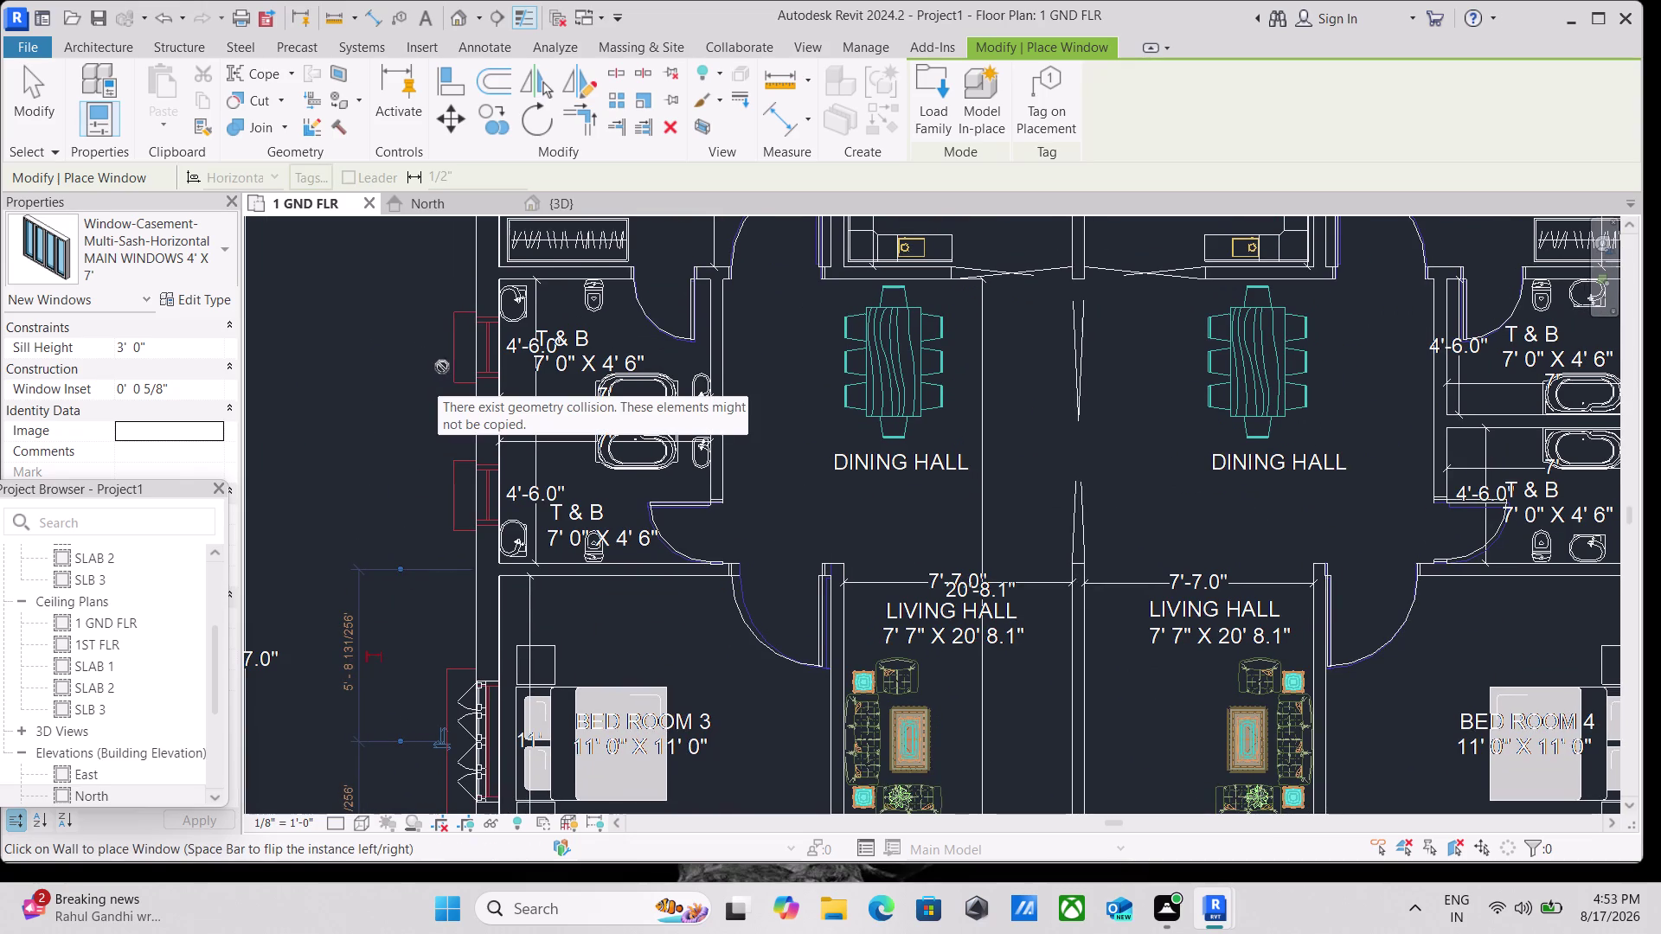